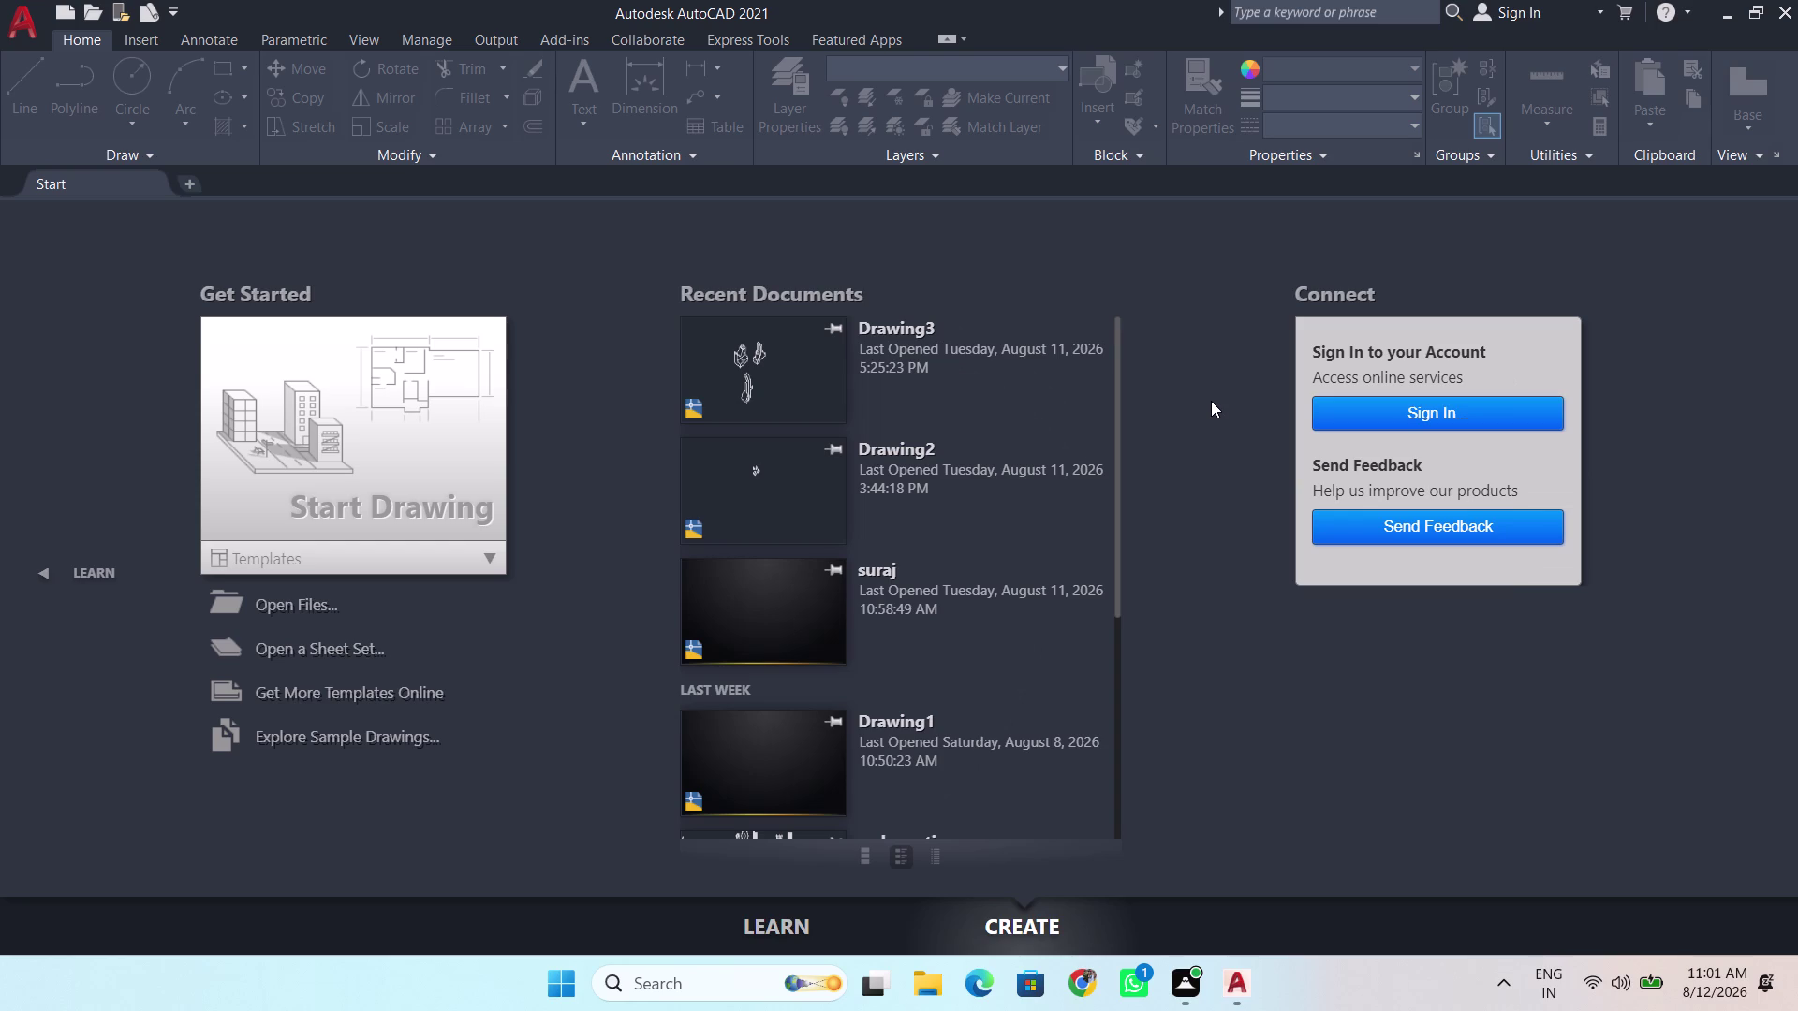
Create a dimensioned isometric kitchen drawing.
Start a new blank Drawing1 from the Start tab and dismiss the canvas shortcut menu.
click(394, 441)
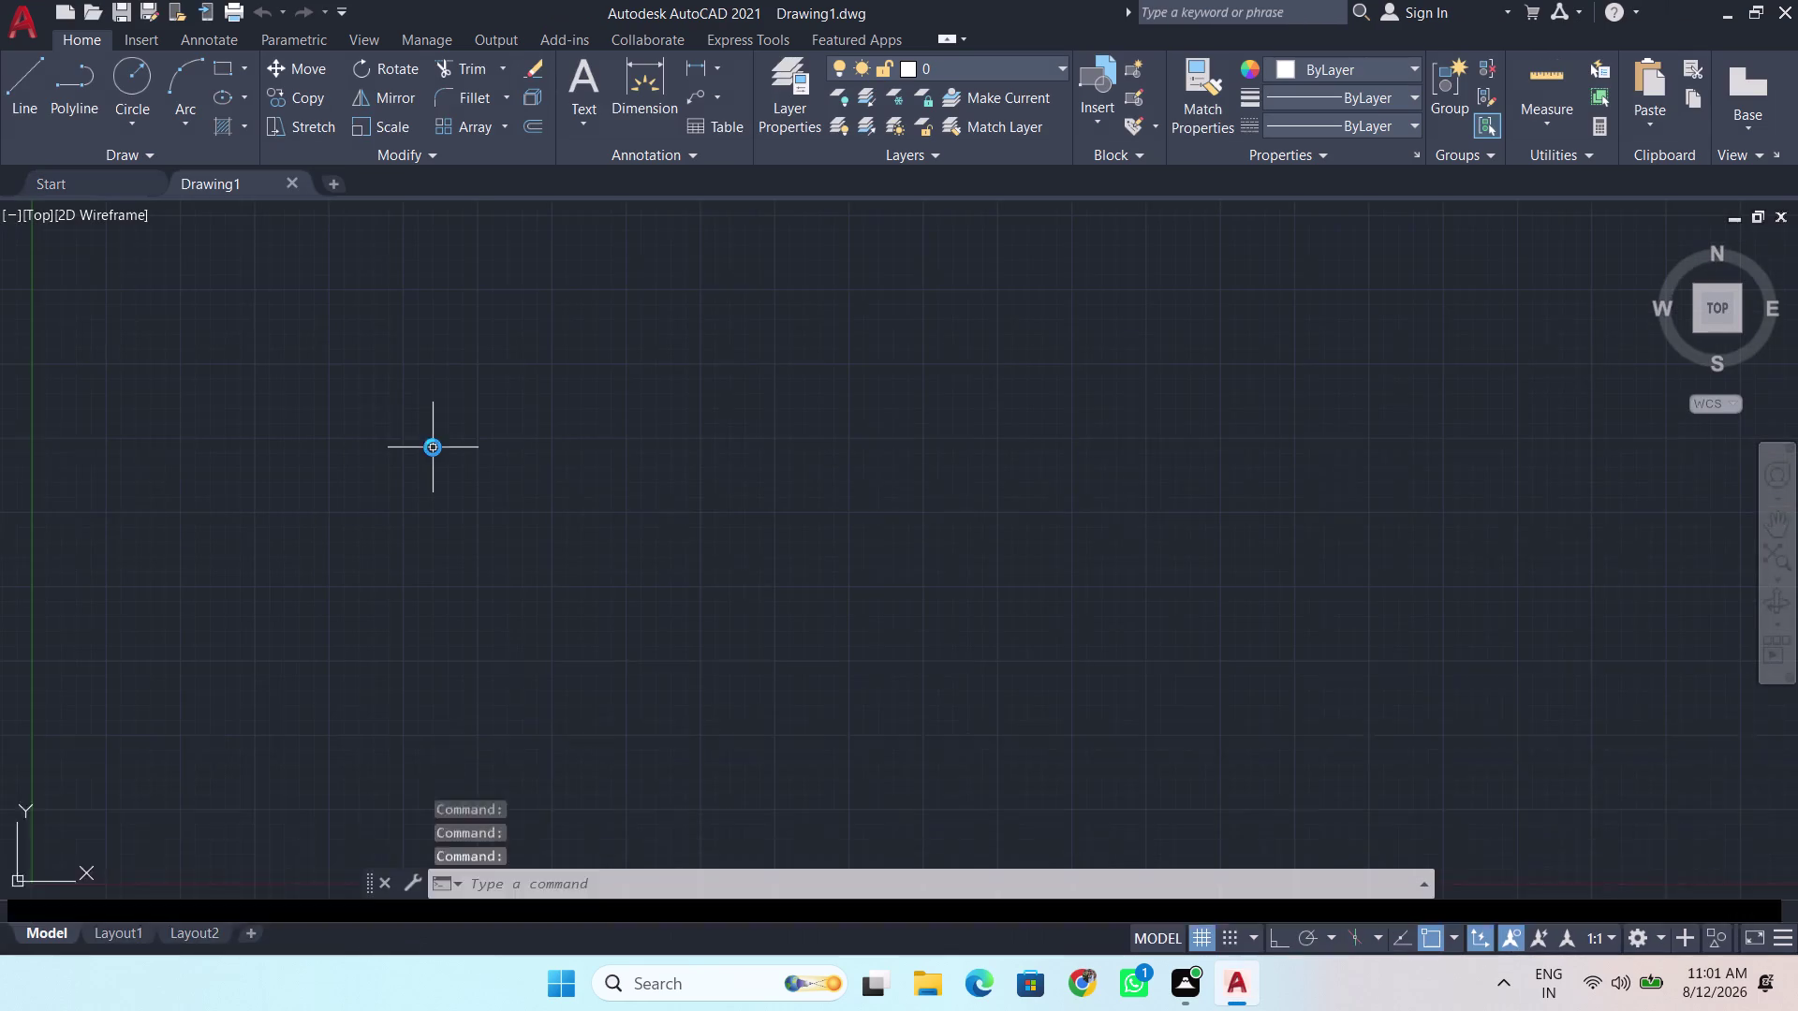
right_click(709, 536)
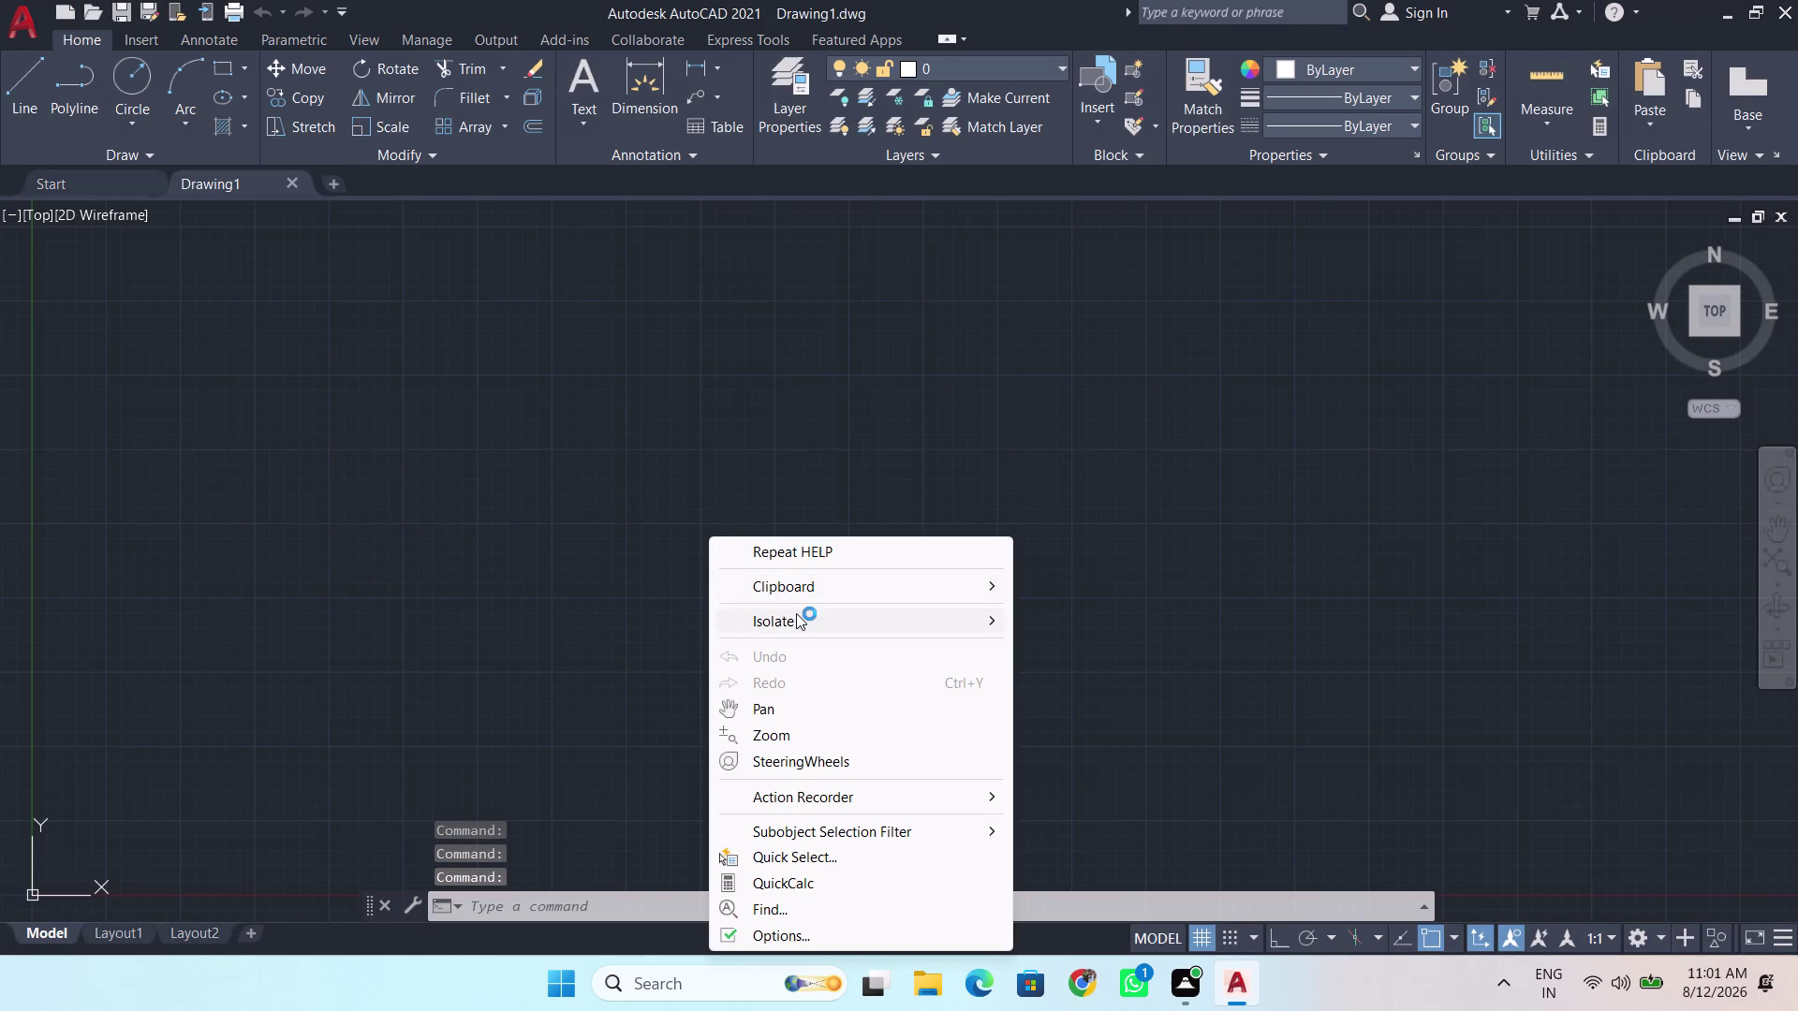
click(620, 535)
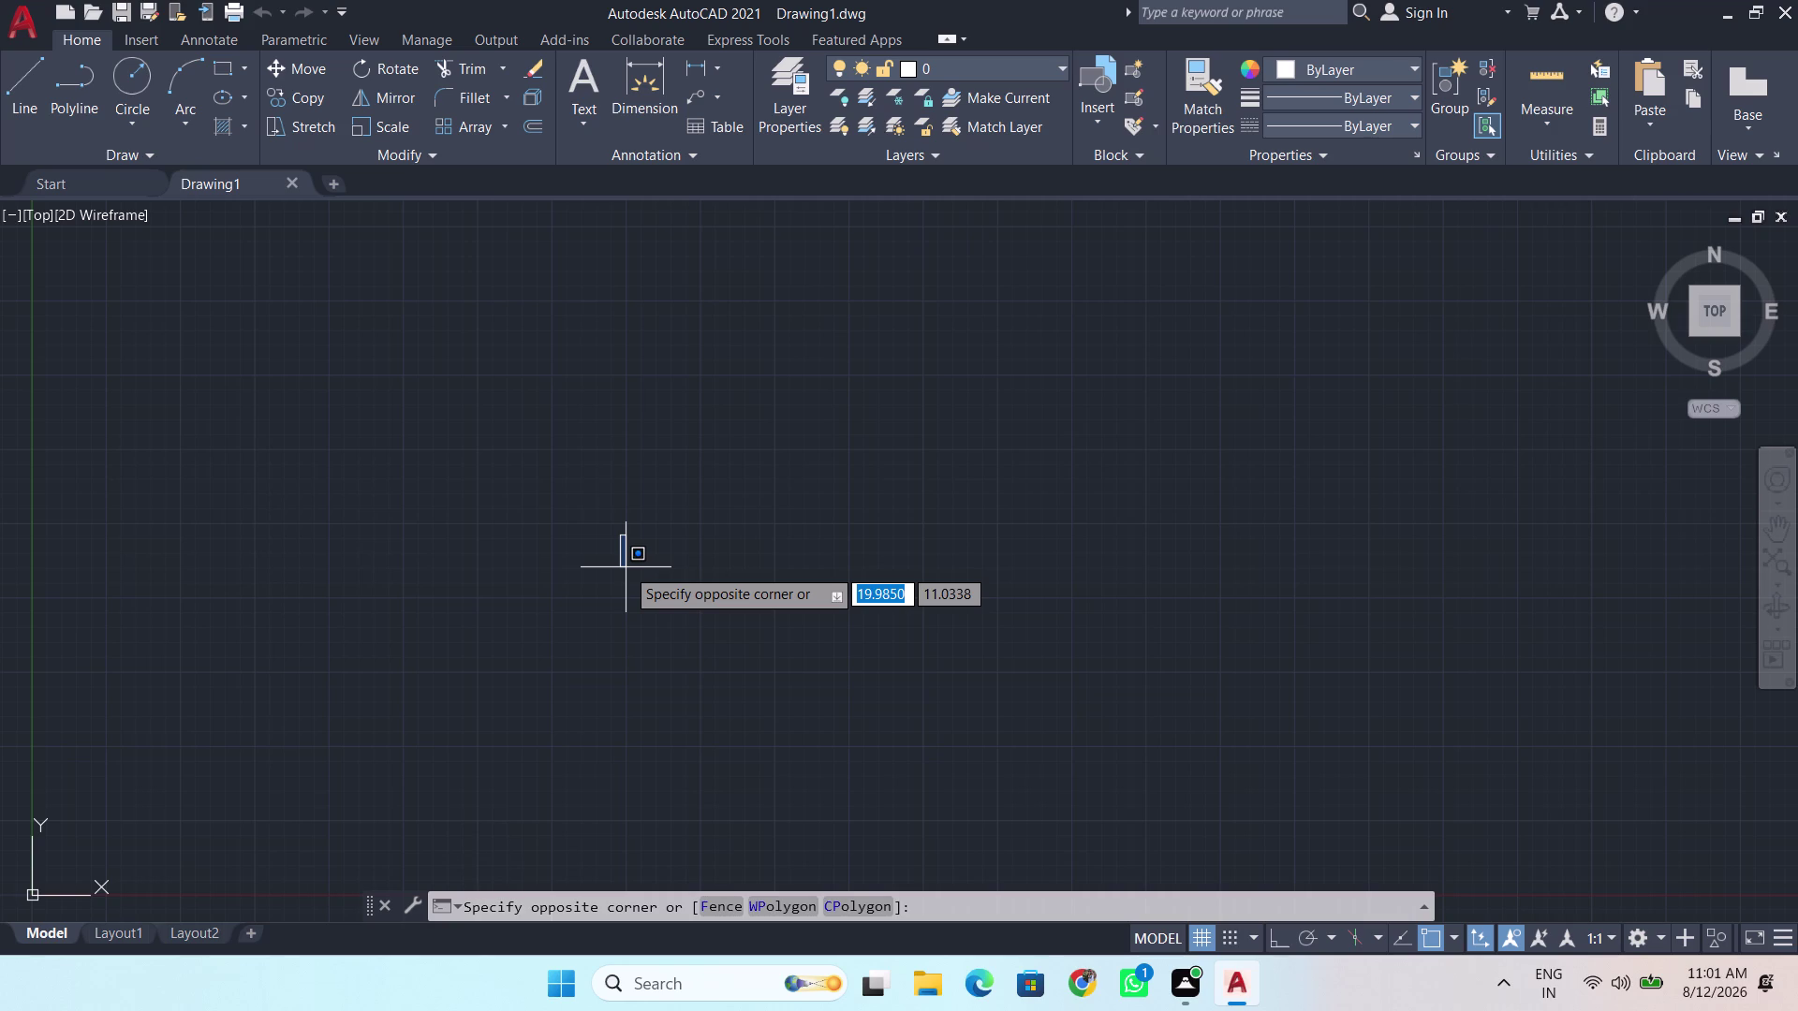
Begin entering the ISODRAFT command, fixing a mistyped entry along the way.
text(is)
key(p)
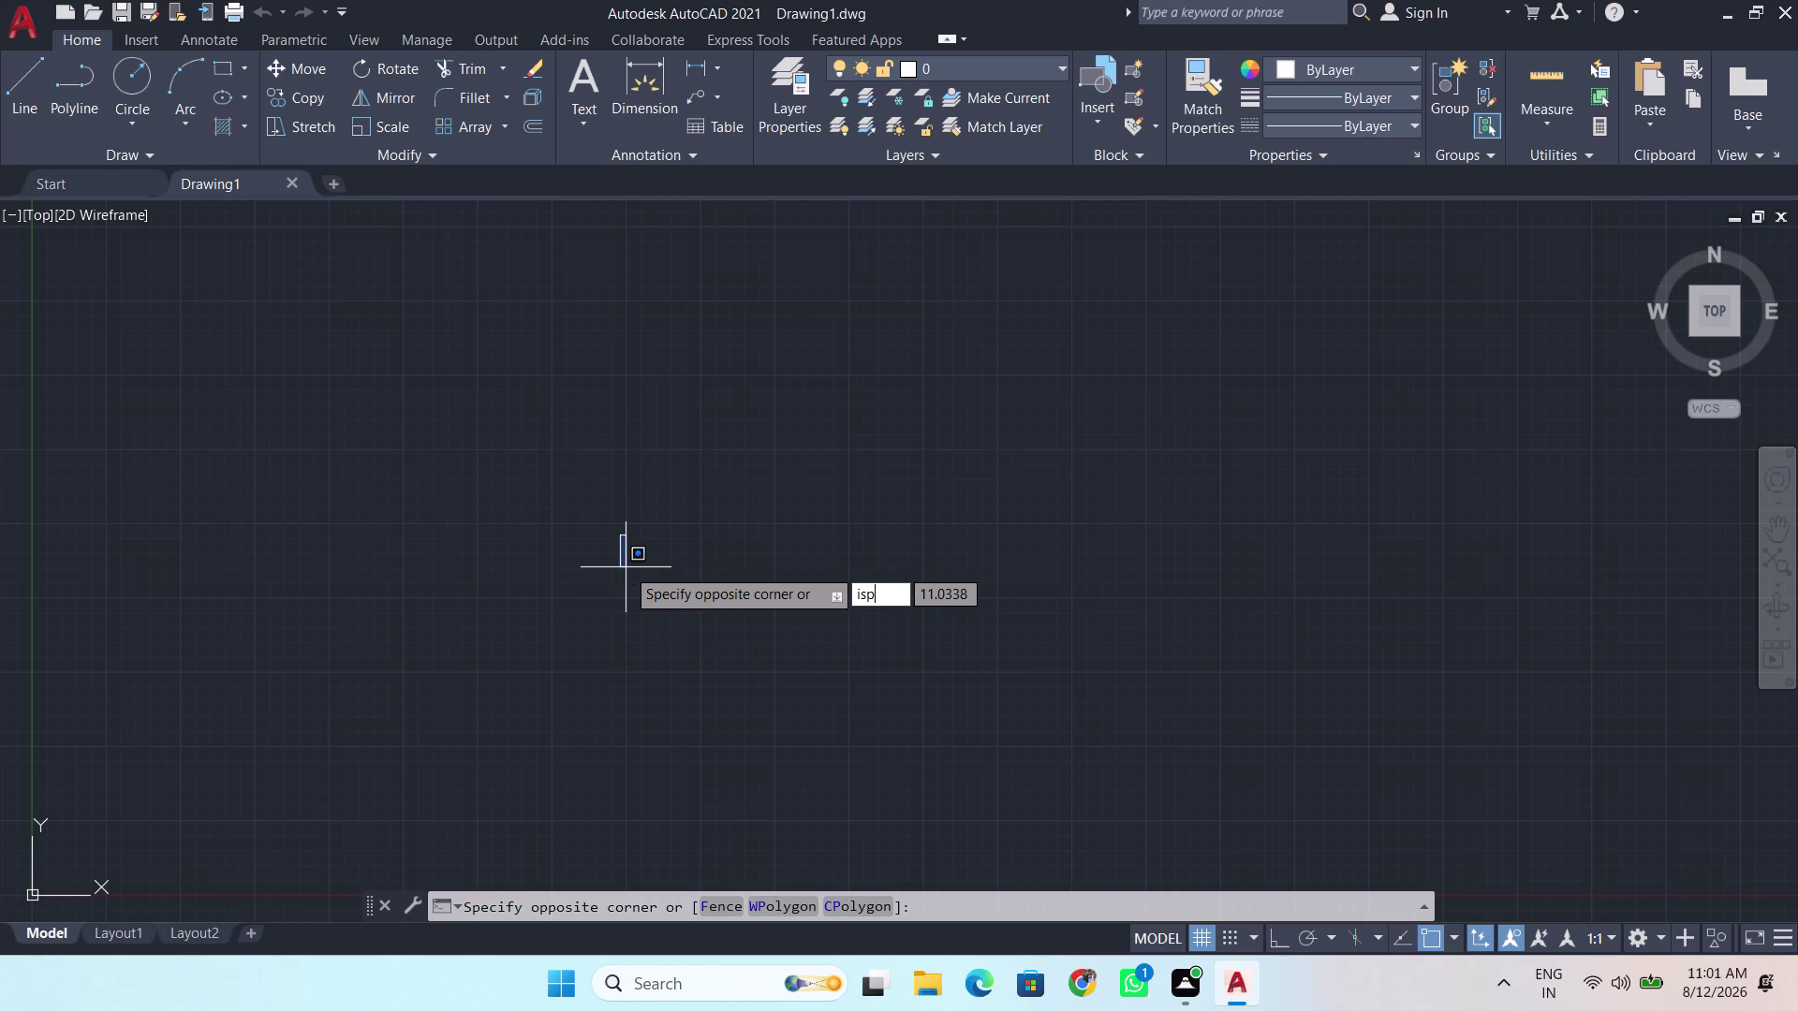
key(BackSpace)
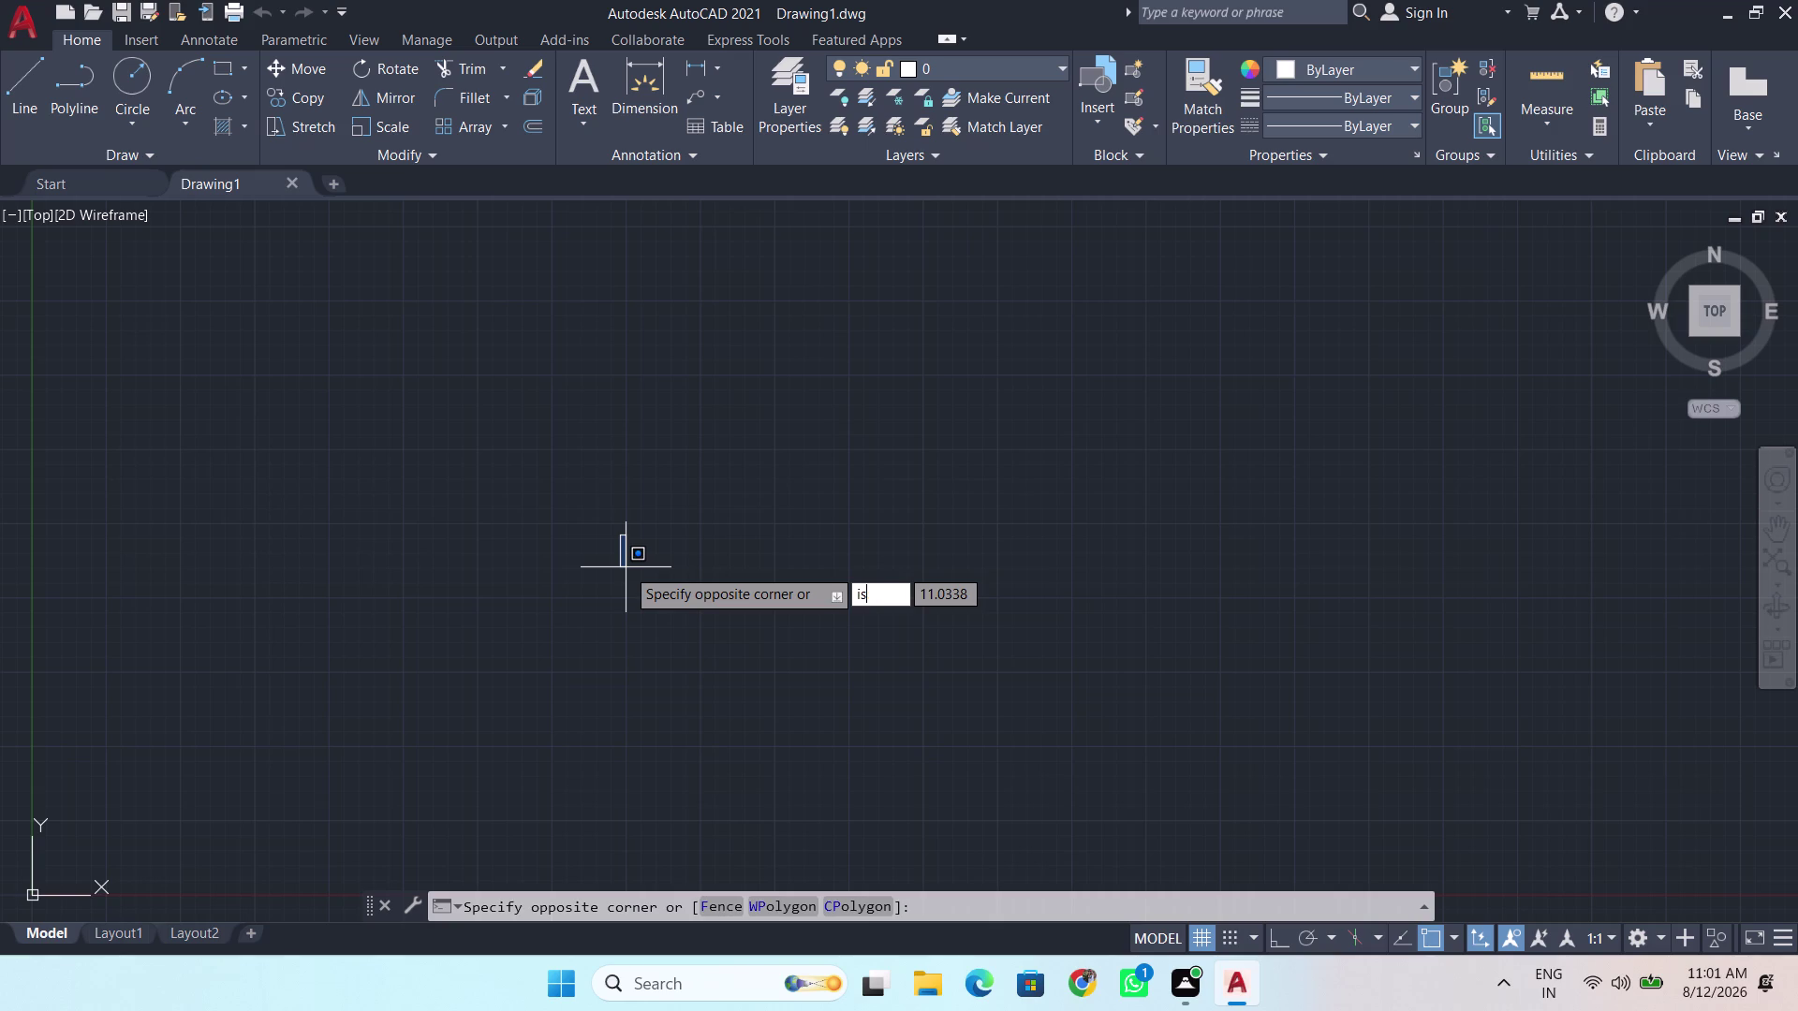
key(BackSpace)
key(BackSpace)
click(625, 567)
text(is)
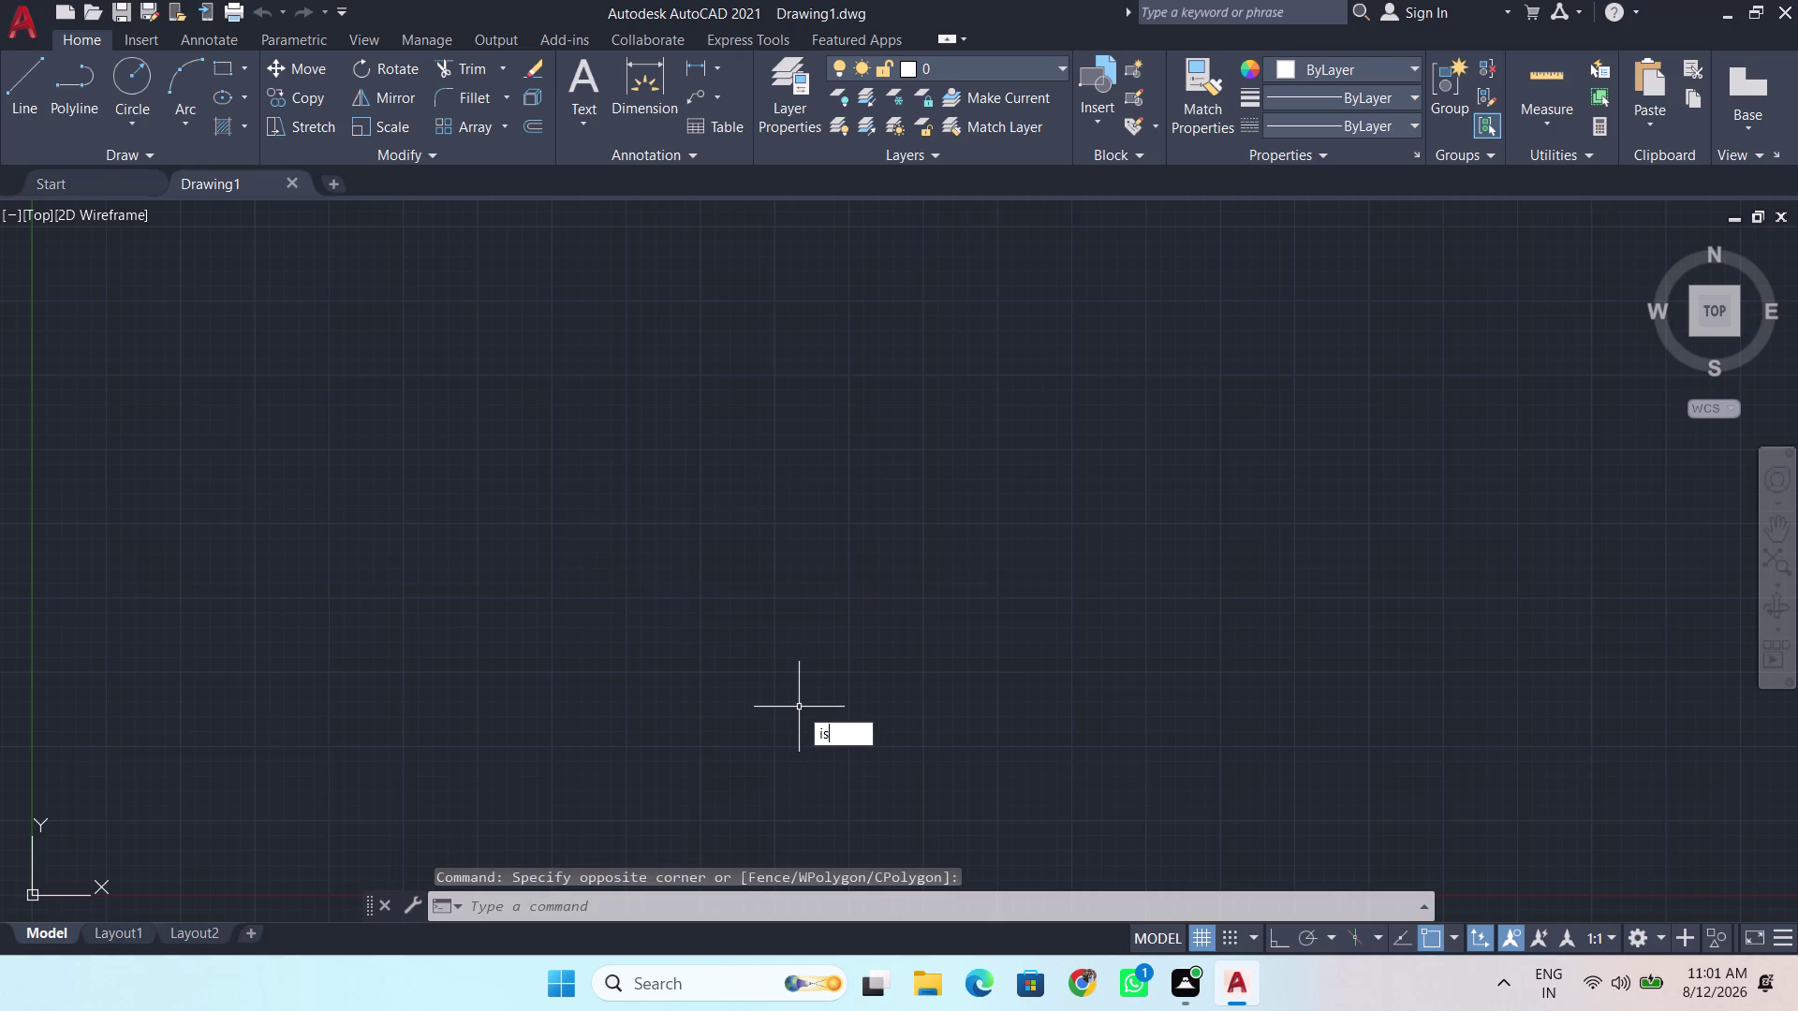
Turn on isometric drafting with ISODRAFT, make the Left isoplane active, and pan the grid.
text(odr)
click(904, 748)
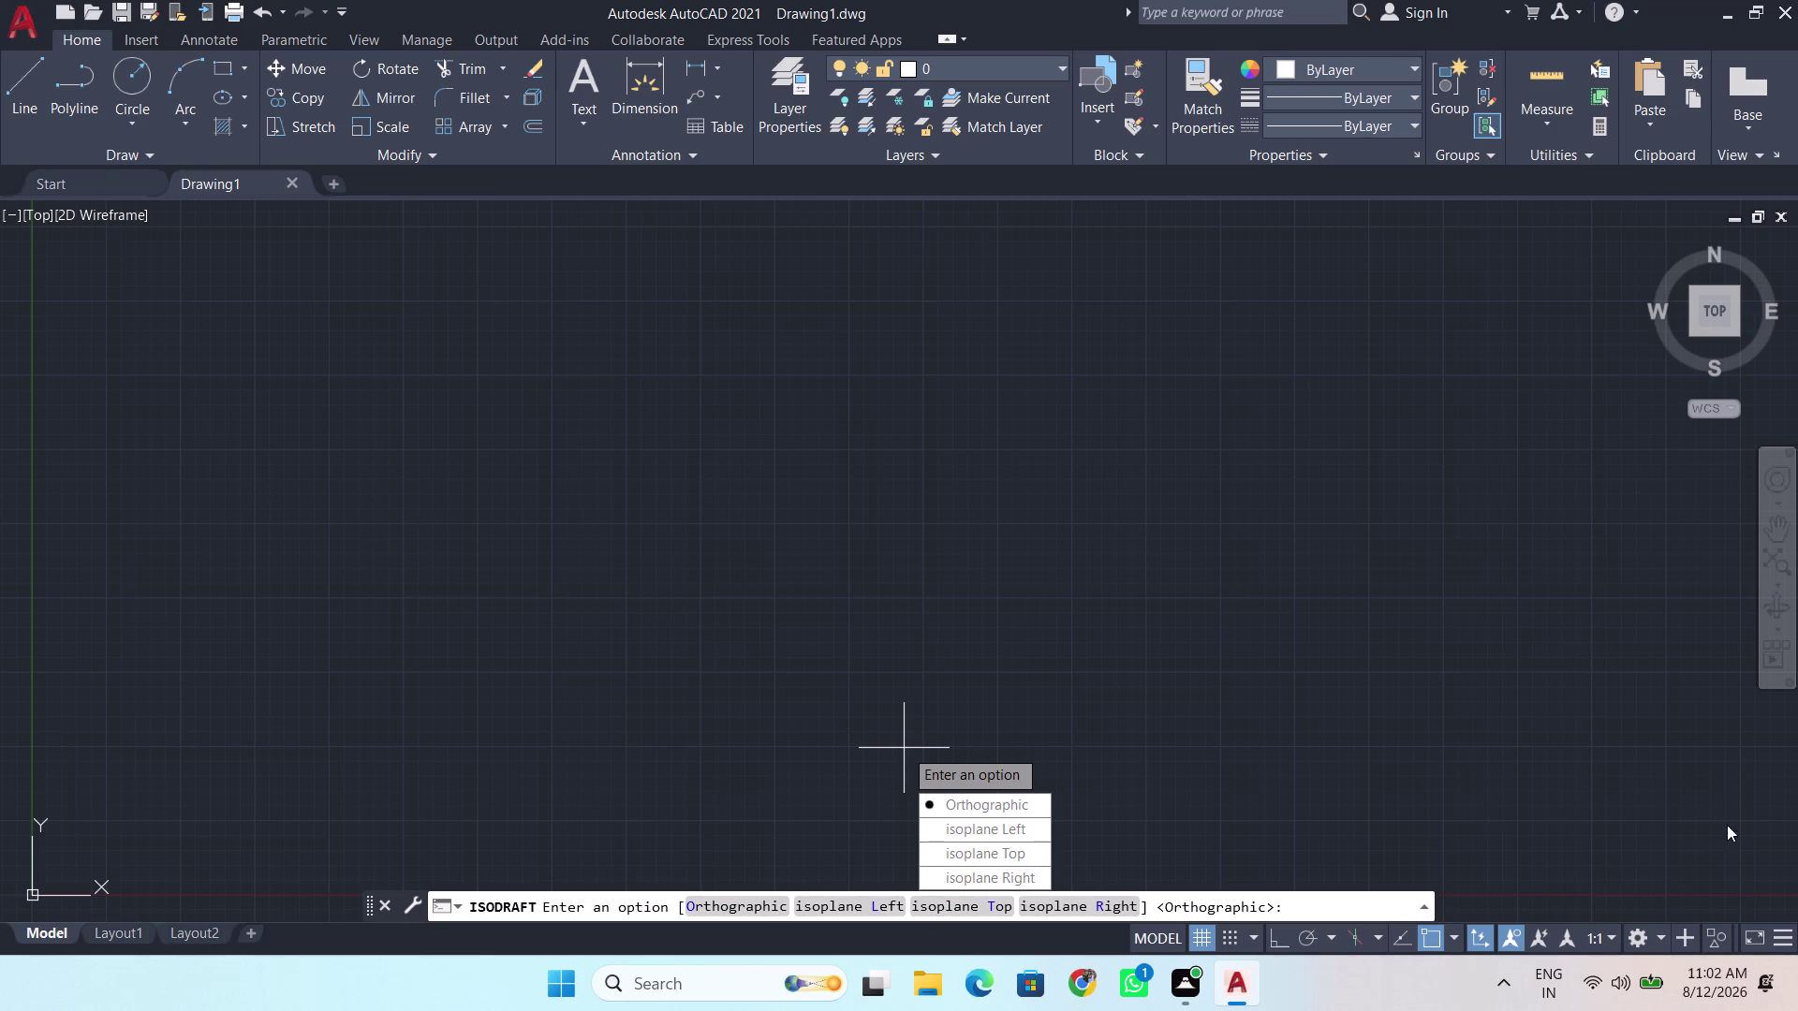
drag(1022, 832, 904, 749)
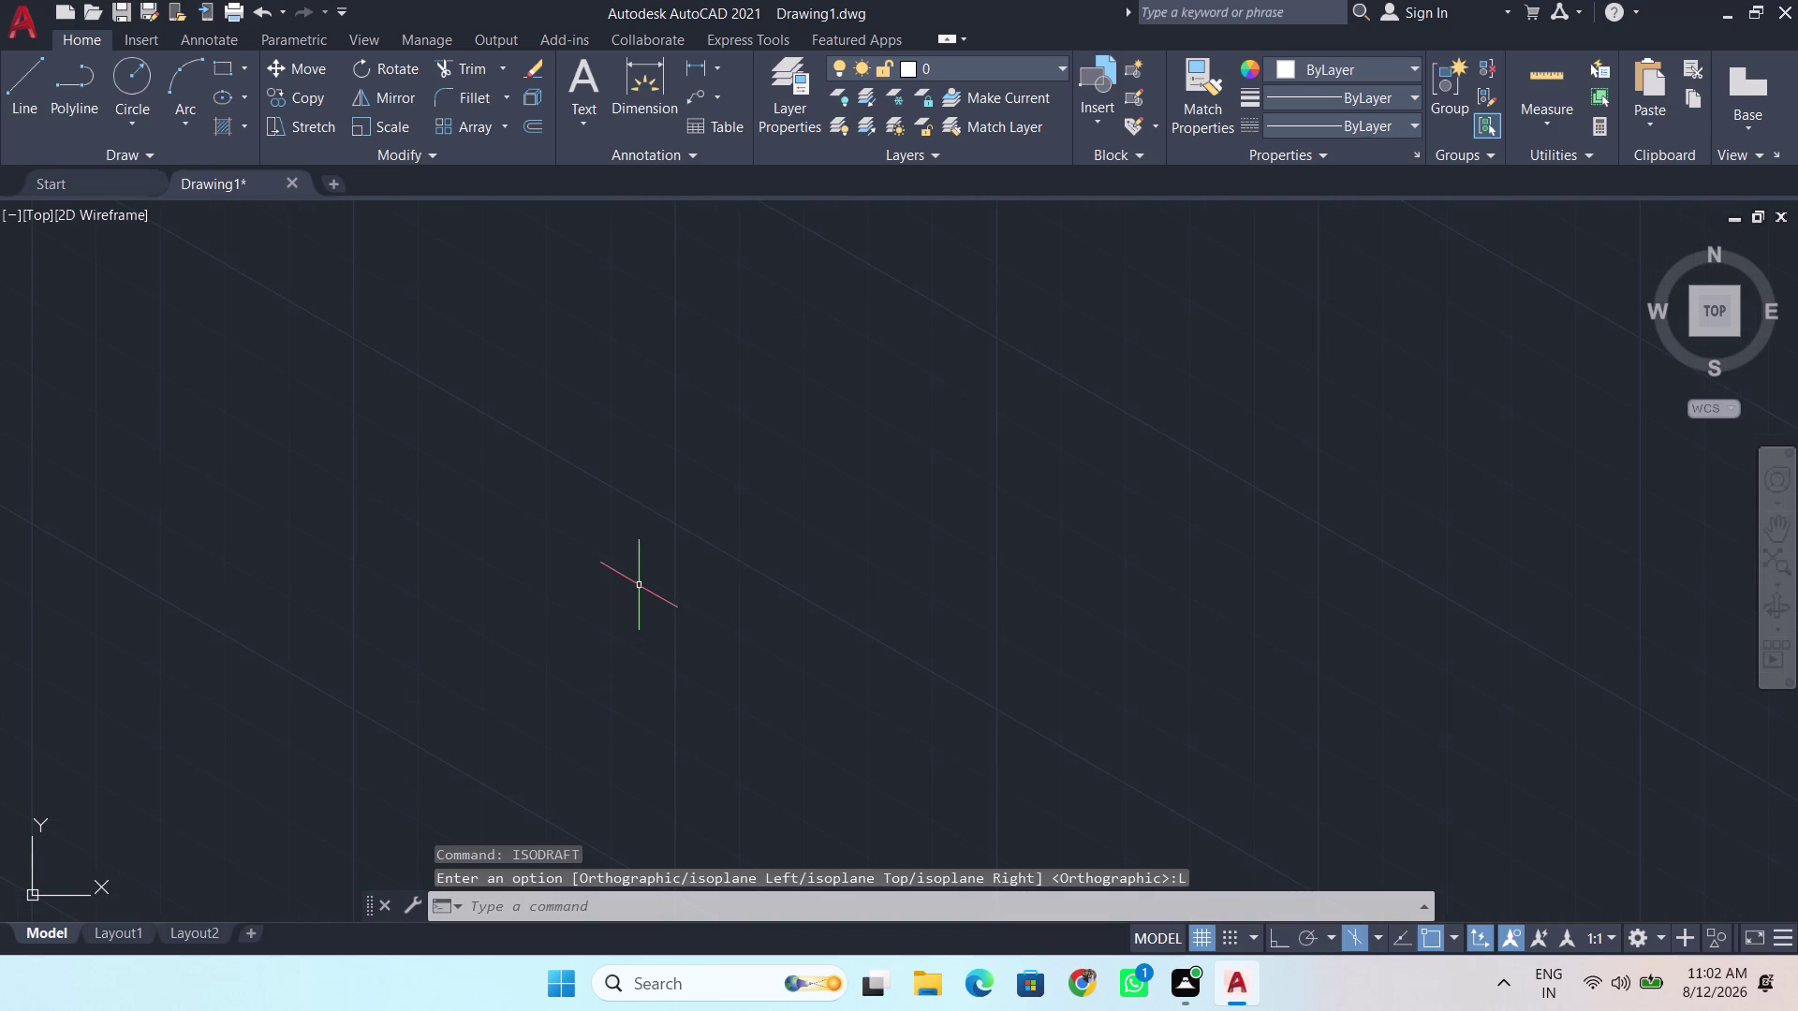
scroll(down, 3)
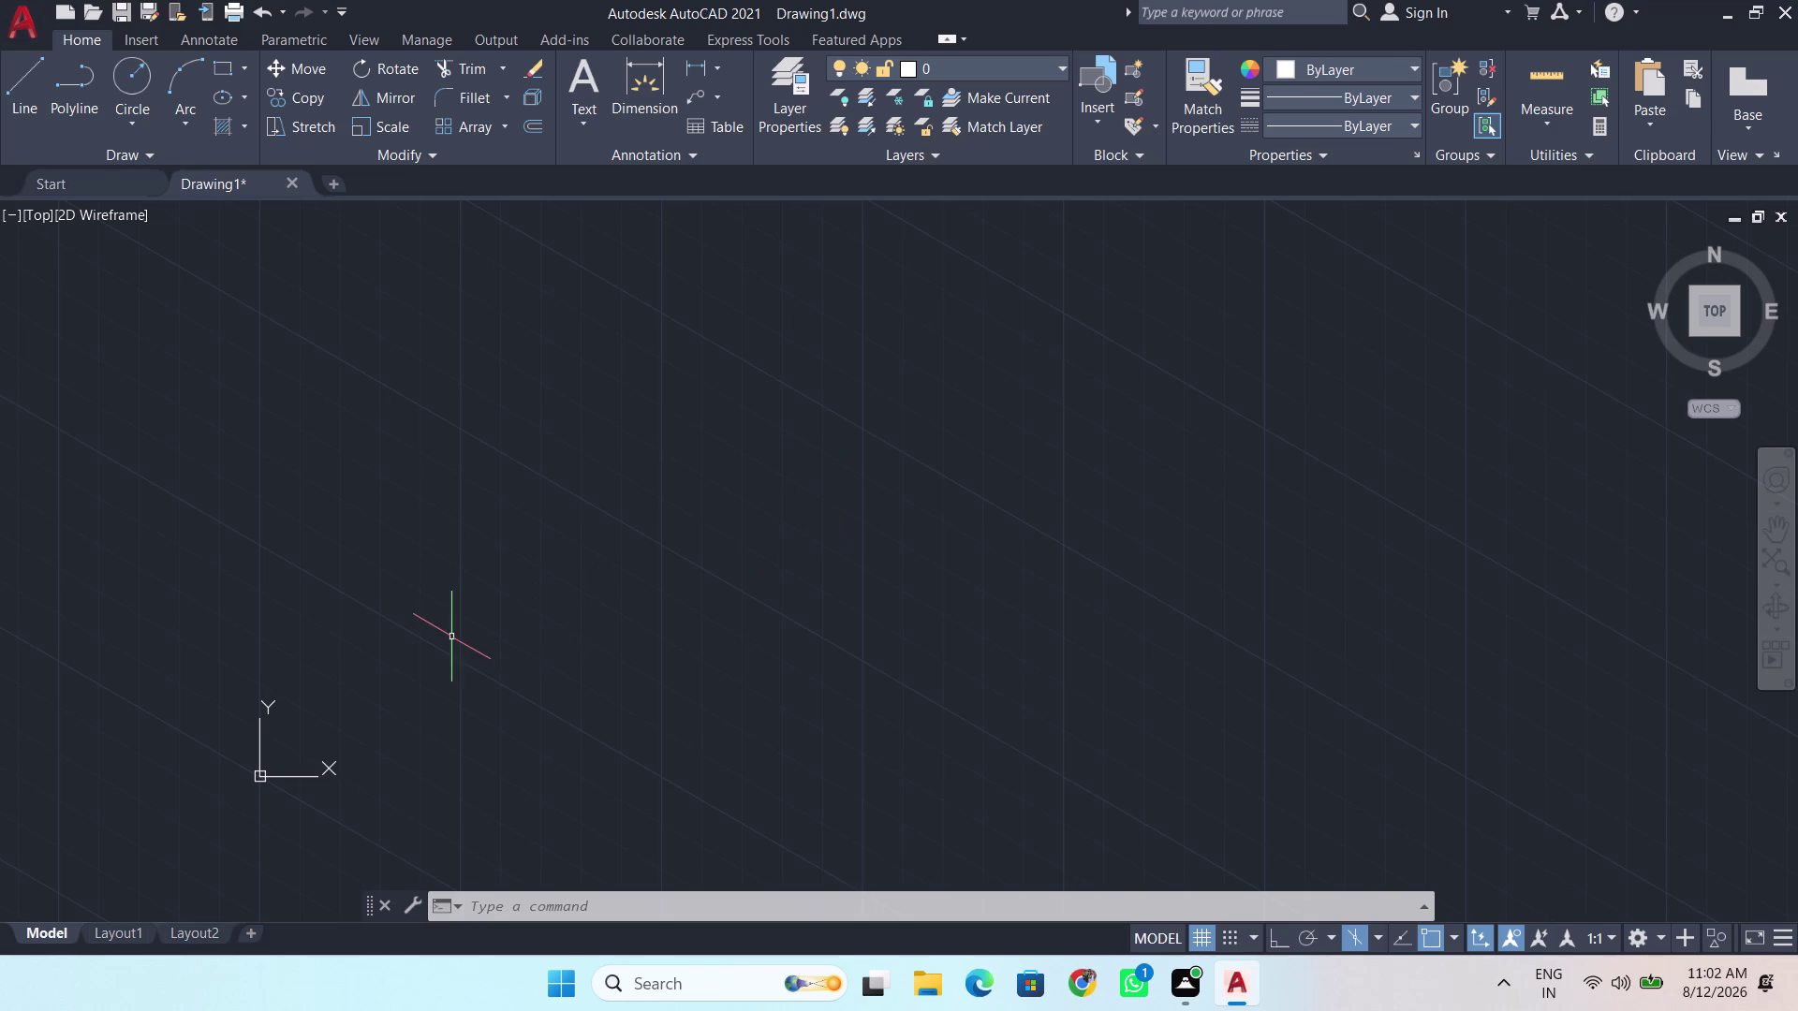
middle_drag(450, 637, 707, 638)
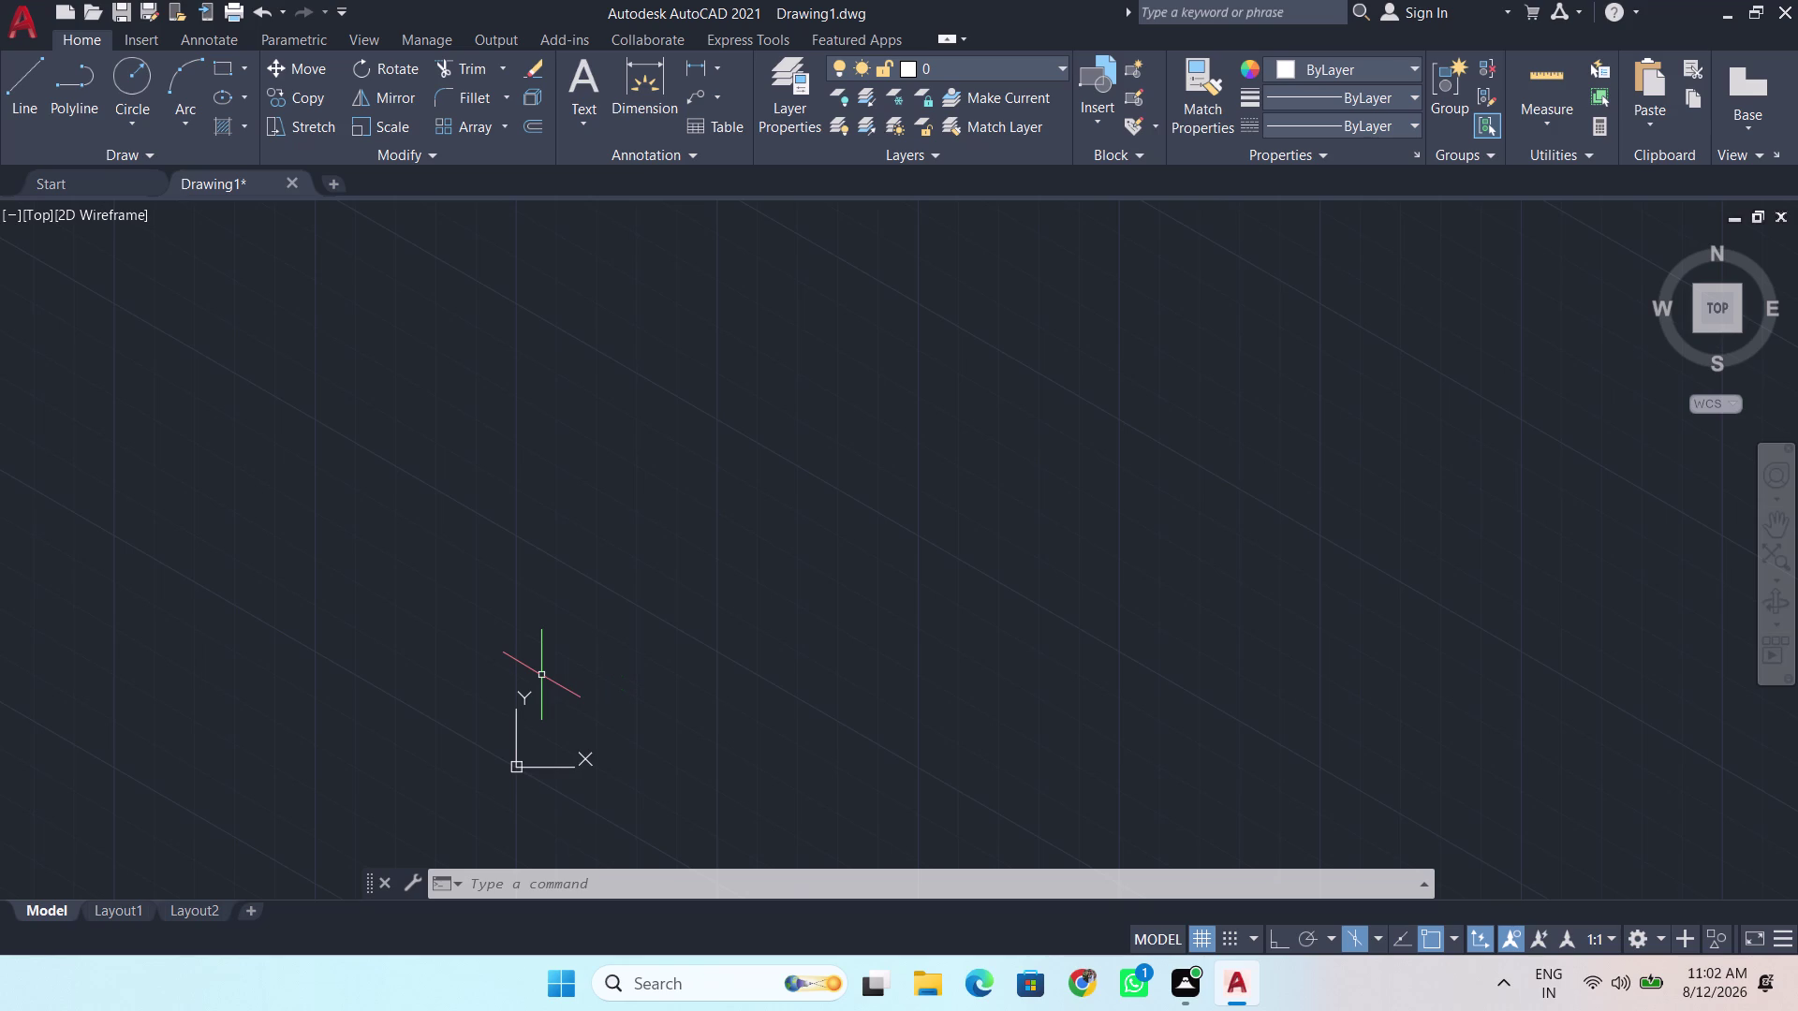
Turn Ortho on with F8 during a trial line, then cancel the line.
key(l)
key(Return)
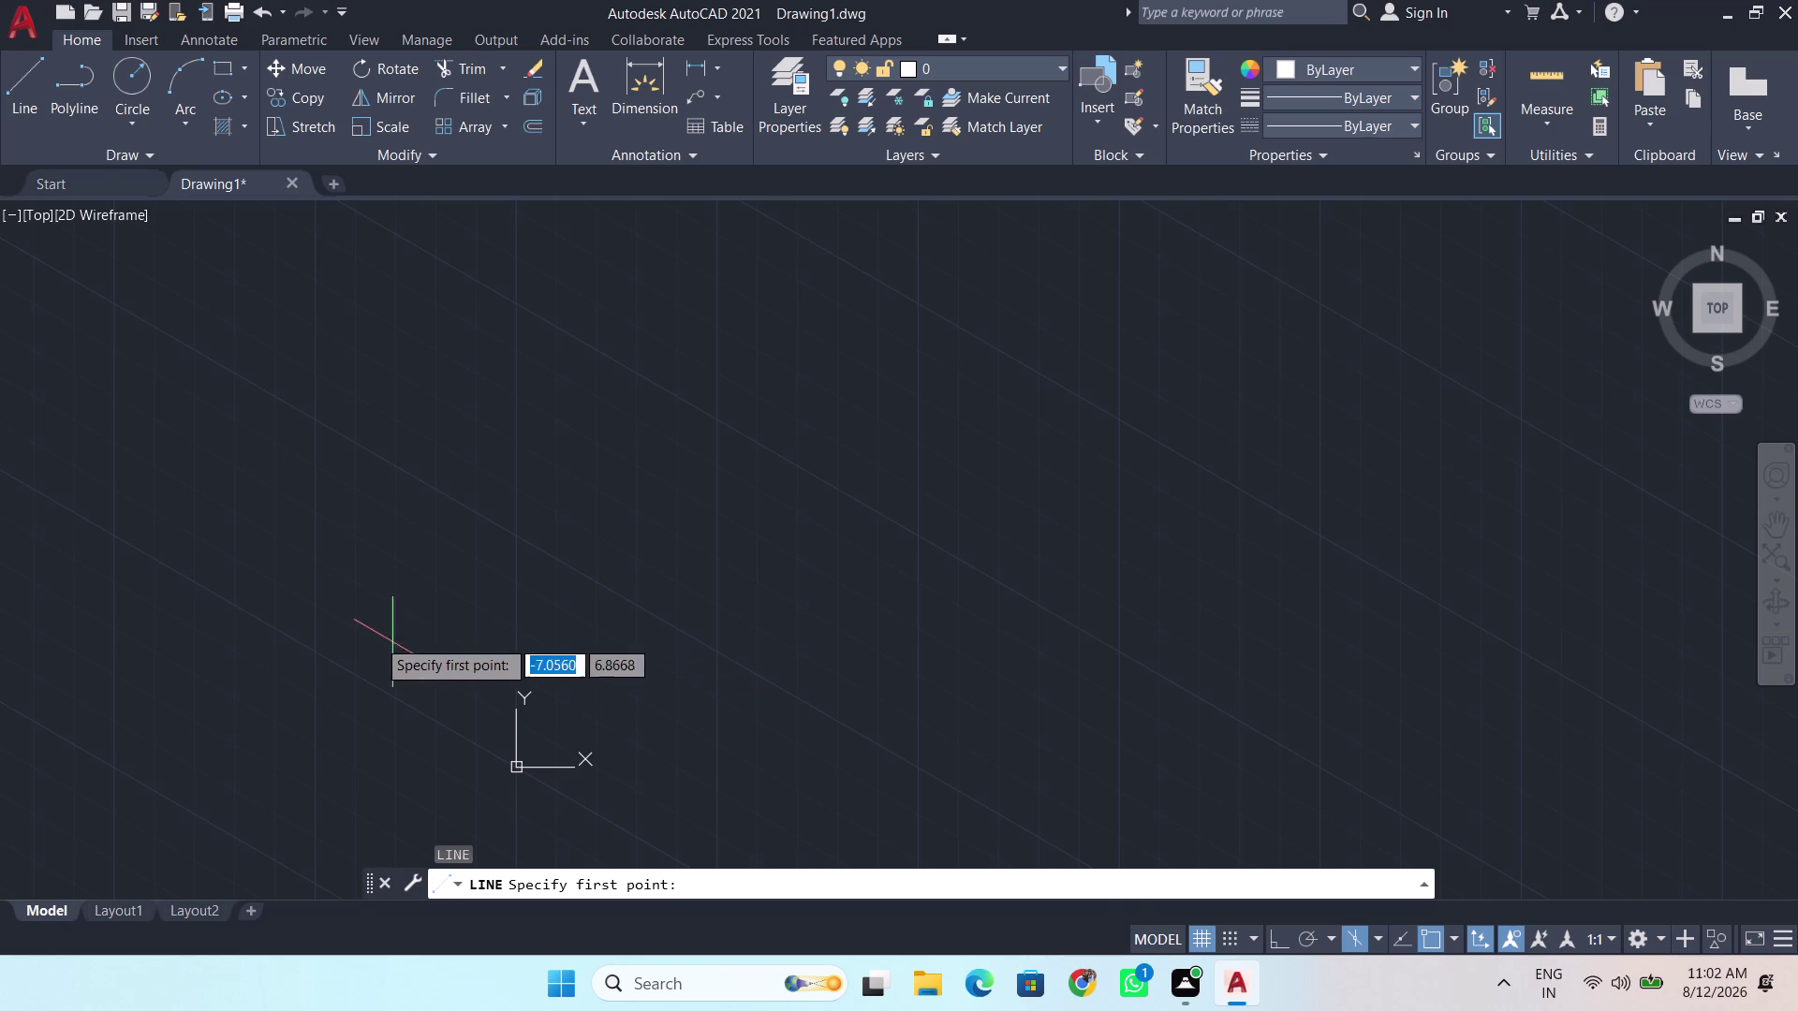
click(315, 593)
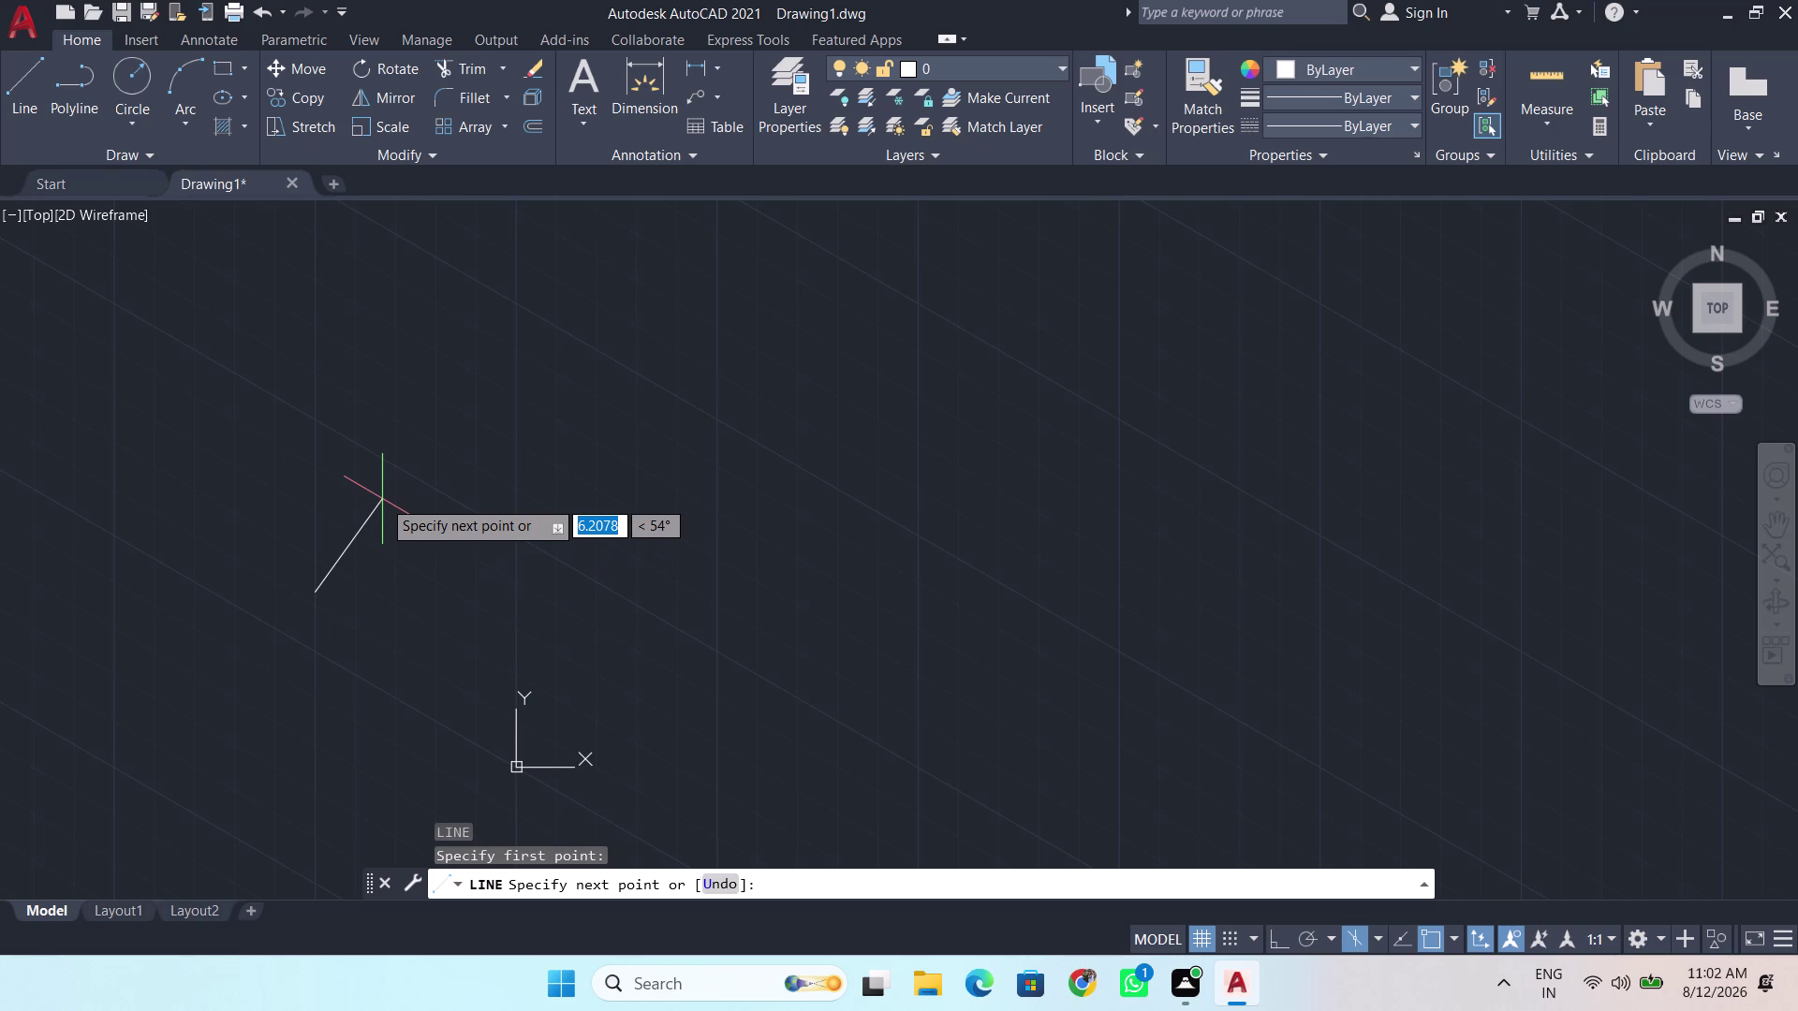
key(F8)
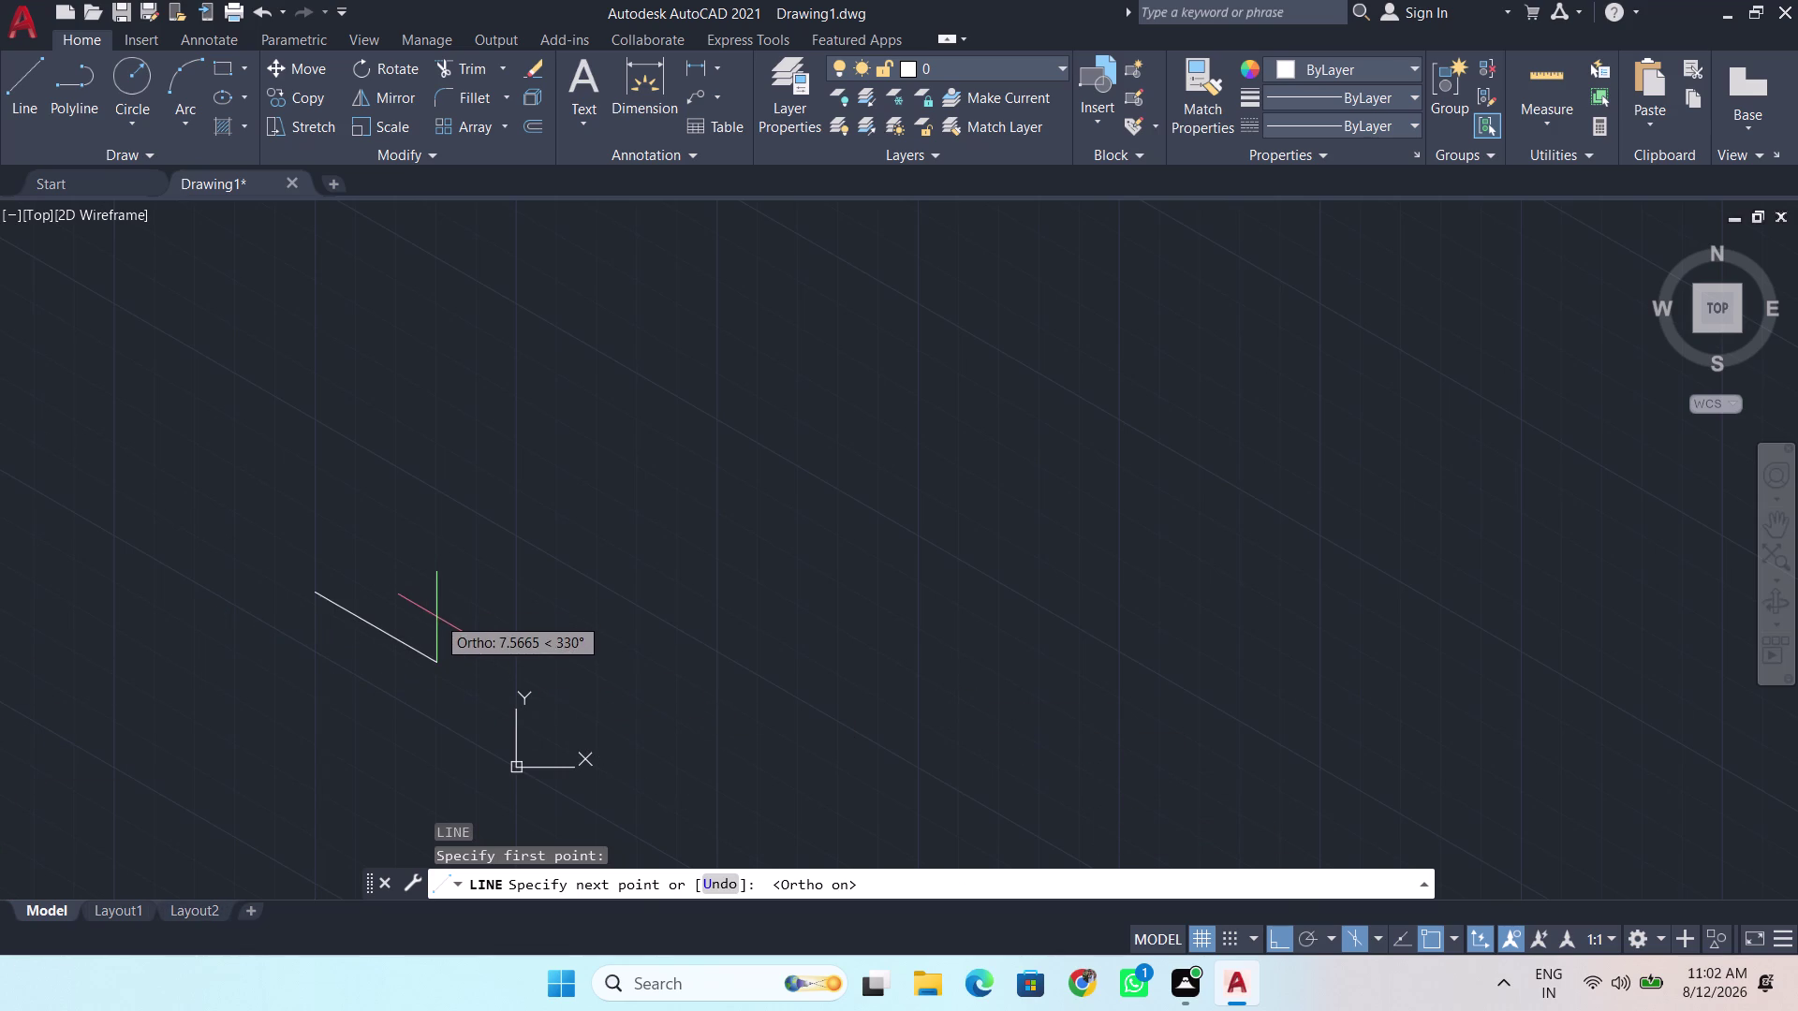
middle_drag(436, 617, 714, 320)
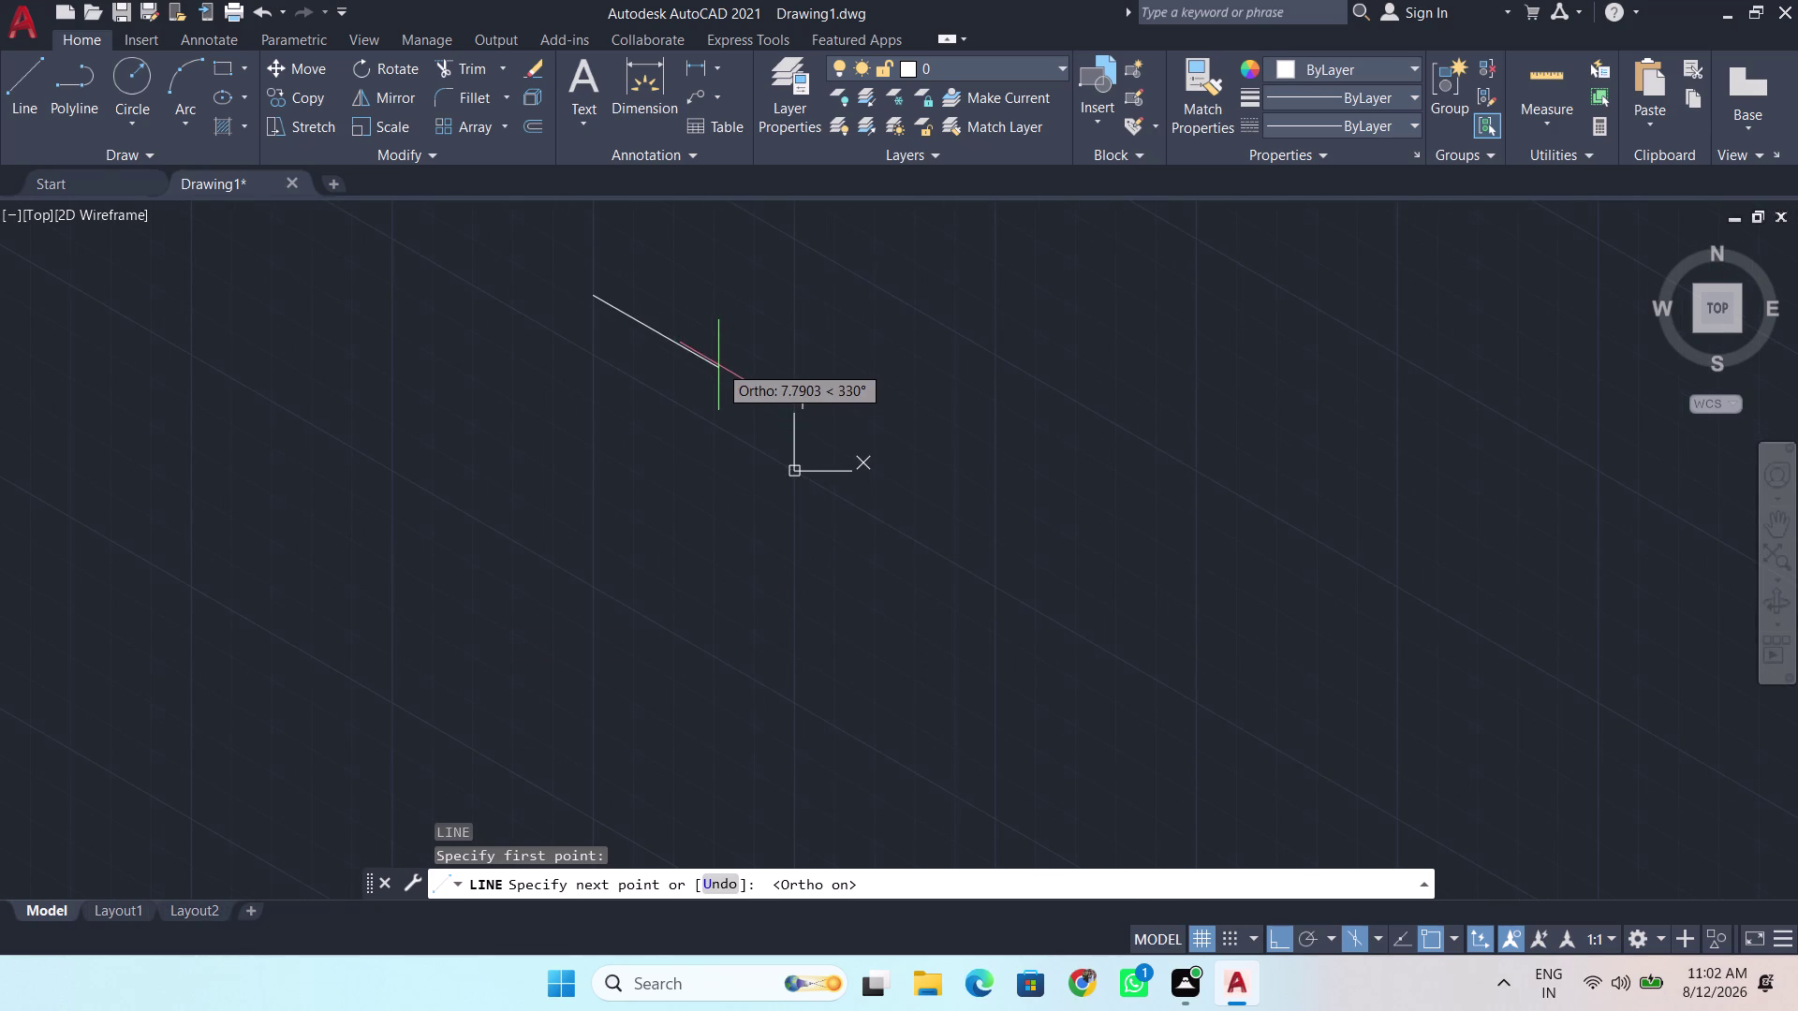
key(space)
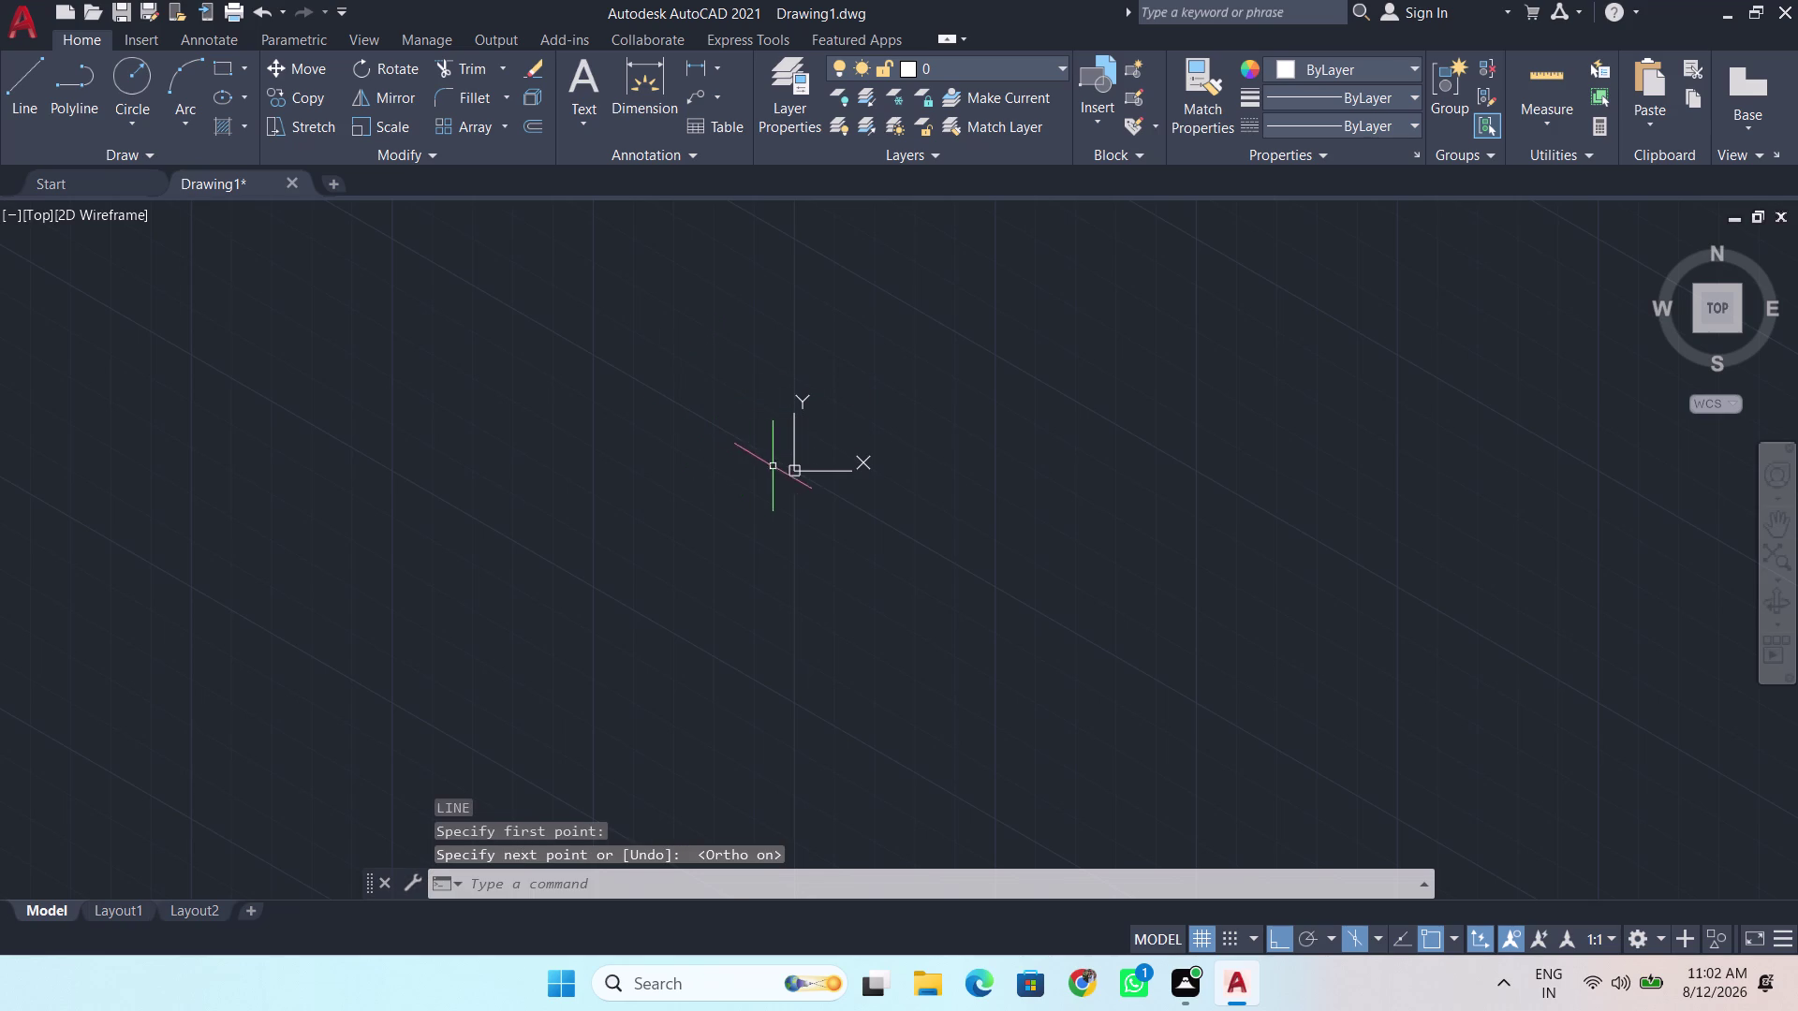
Move the UCS origin to a new point on the isometric grid.
drag(799, 470, 307, 749)
drag(797, 467, 292, 653)
click(293, 654)
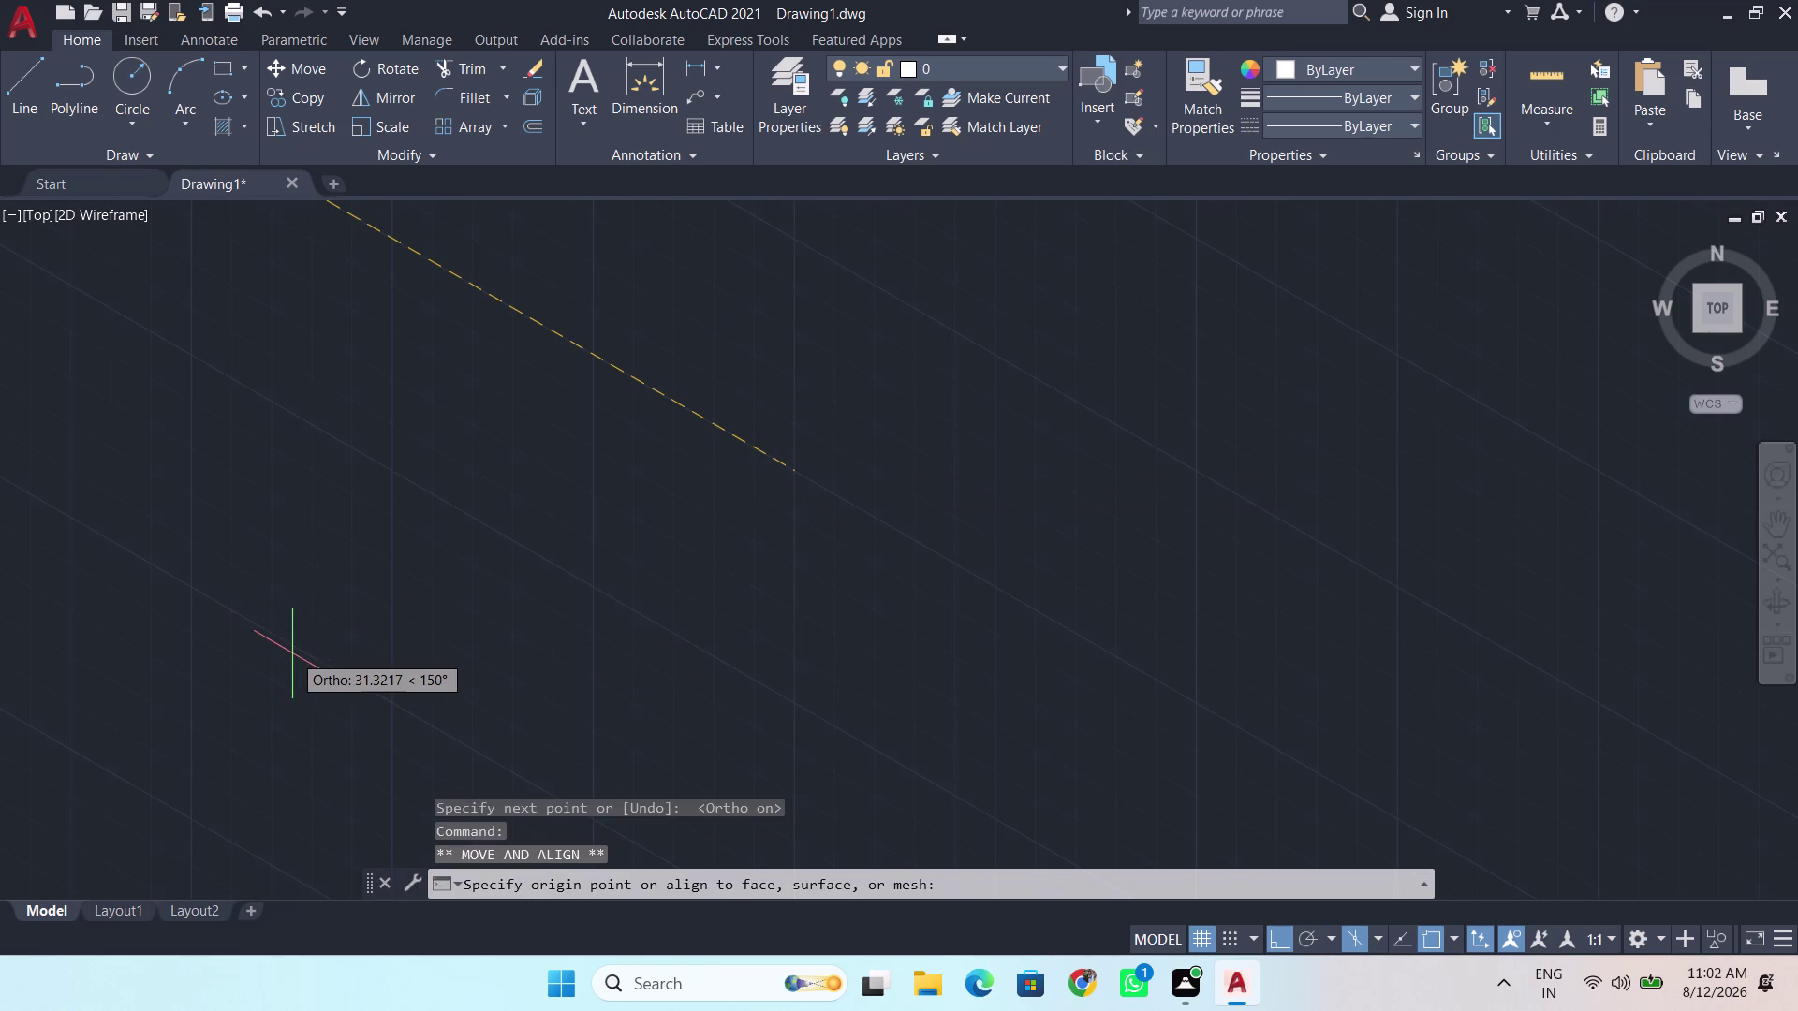
scroll(down, 3)
scroll(up, 3)
scroll(up, 3)
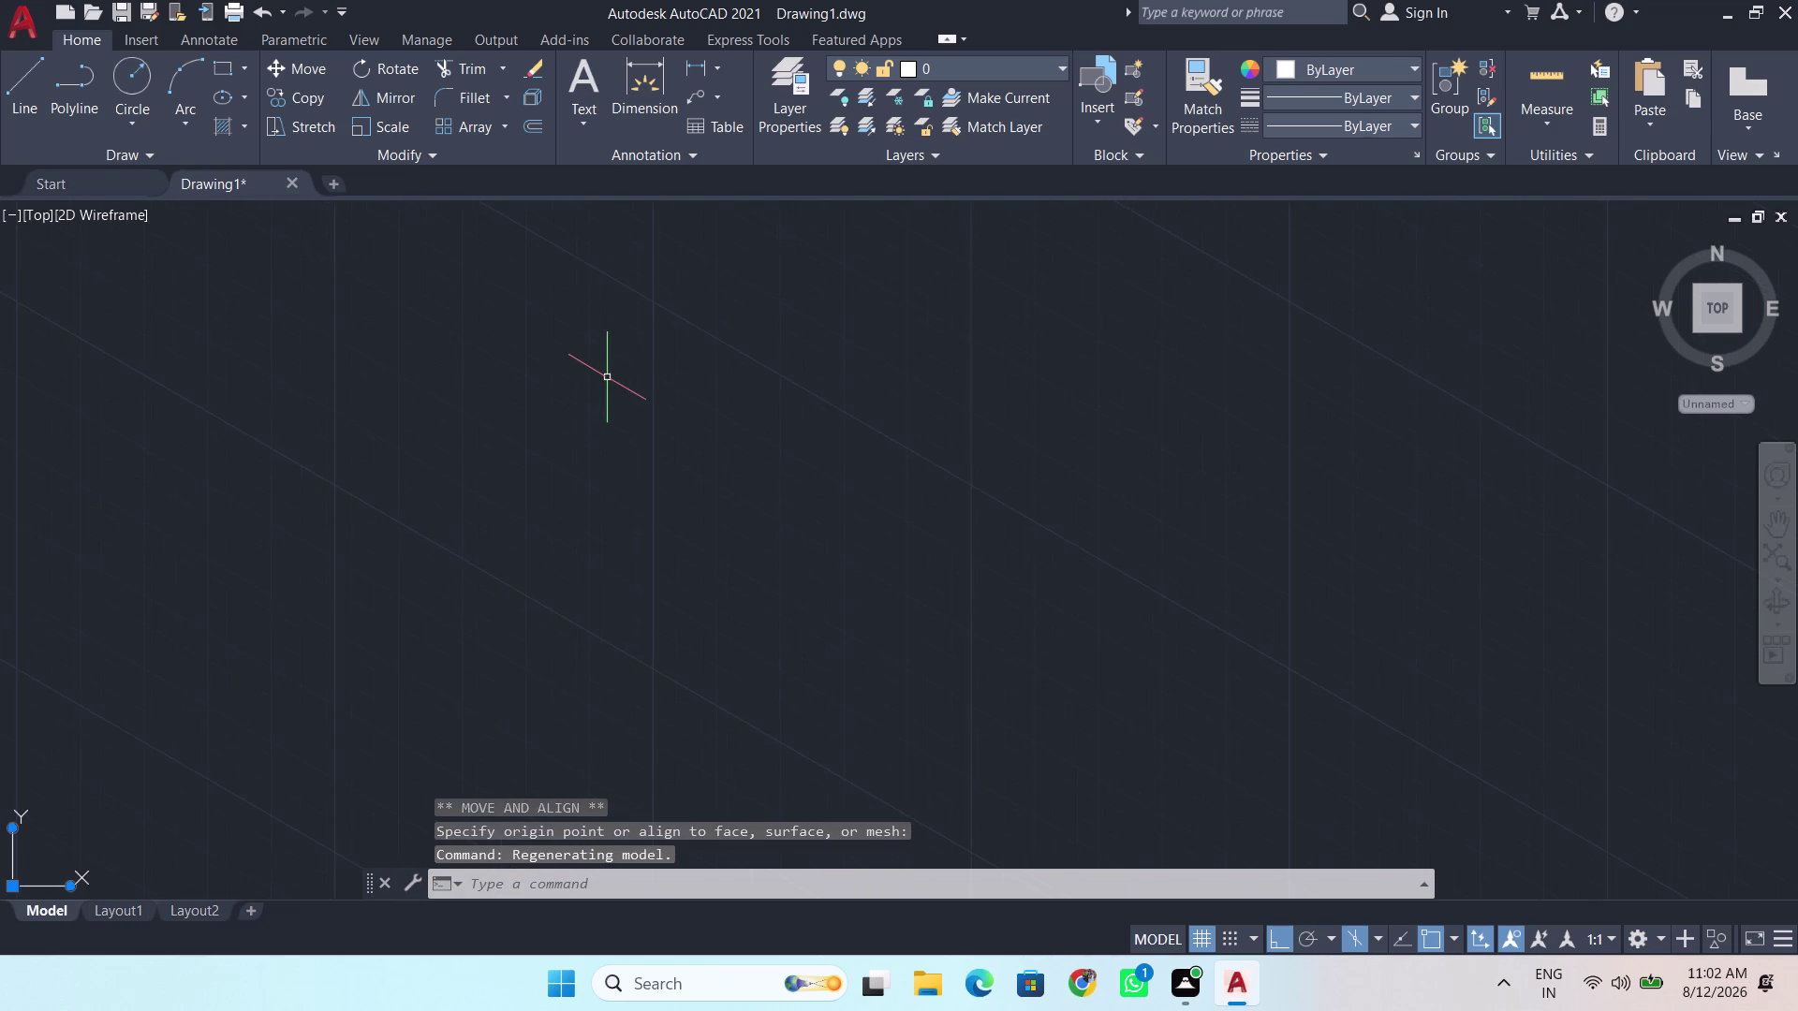
middle_drag(609, 377, 916, 710)
scroll(down, 3)
middle_drag(763, 497, 468, 652)
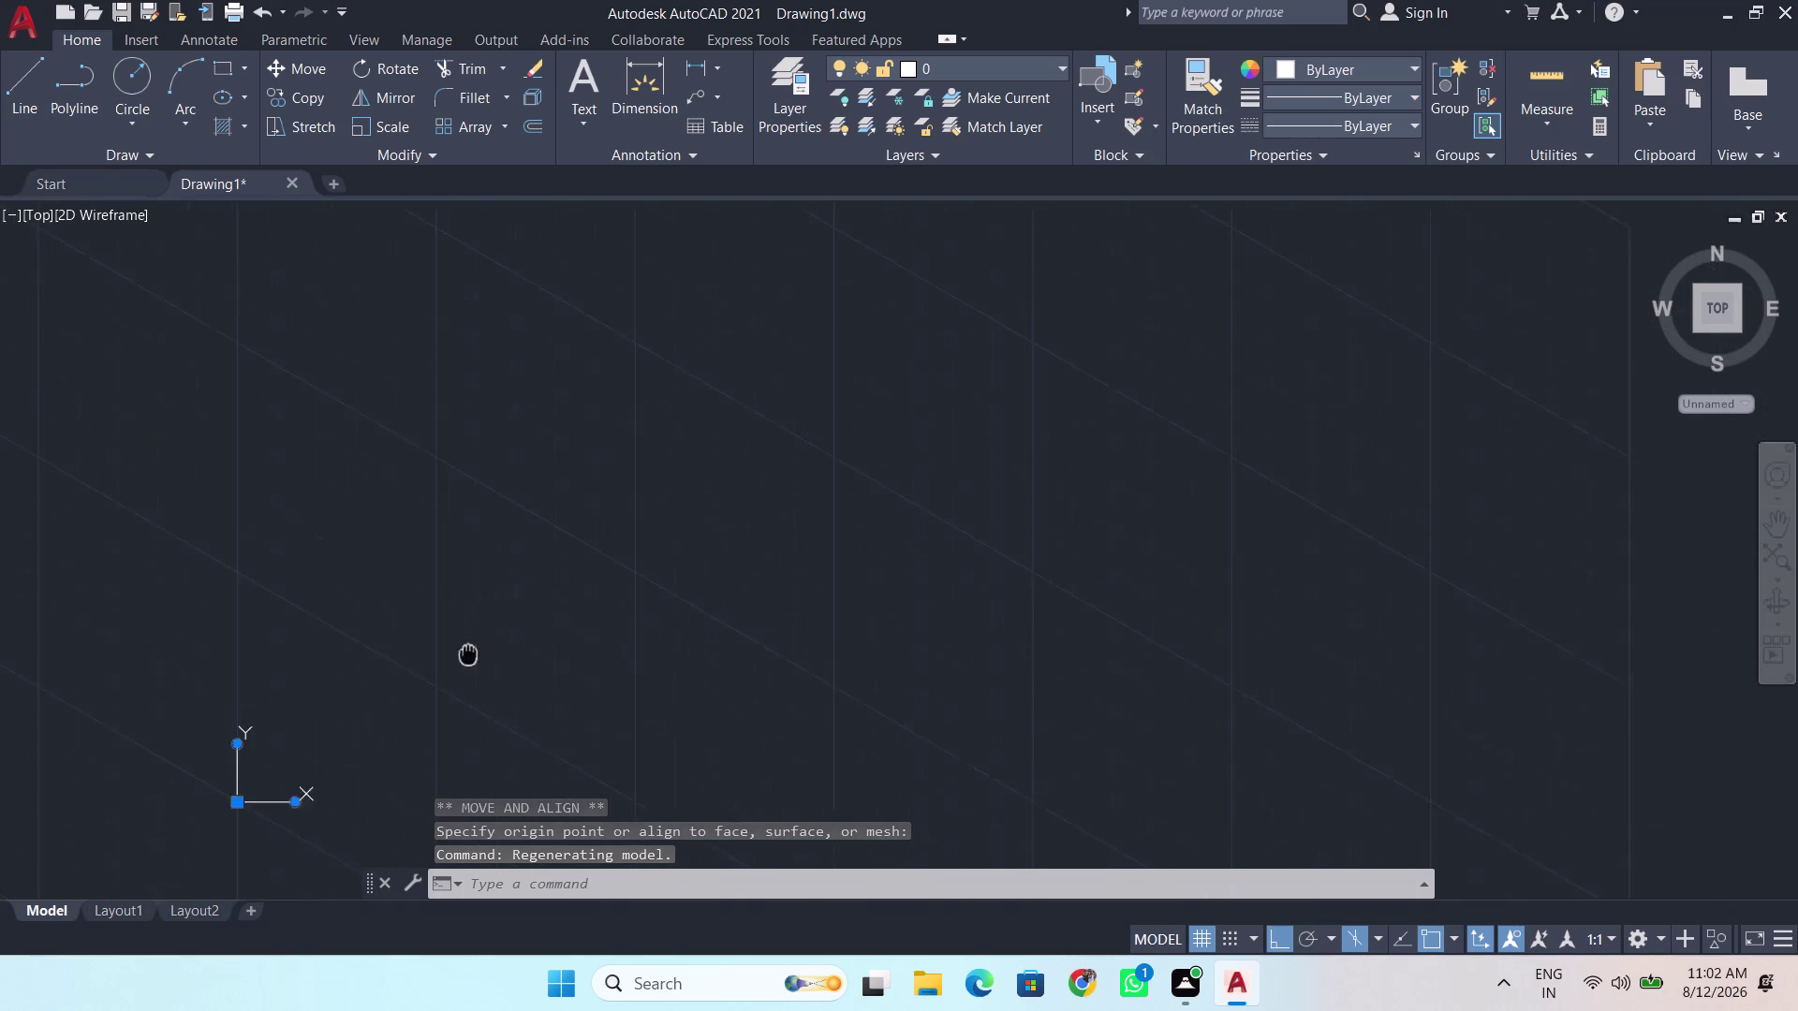
middle_drag(468, 652, 411, 685)
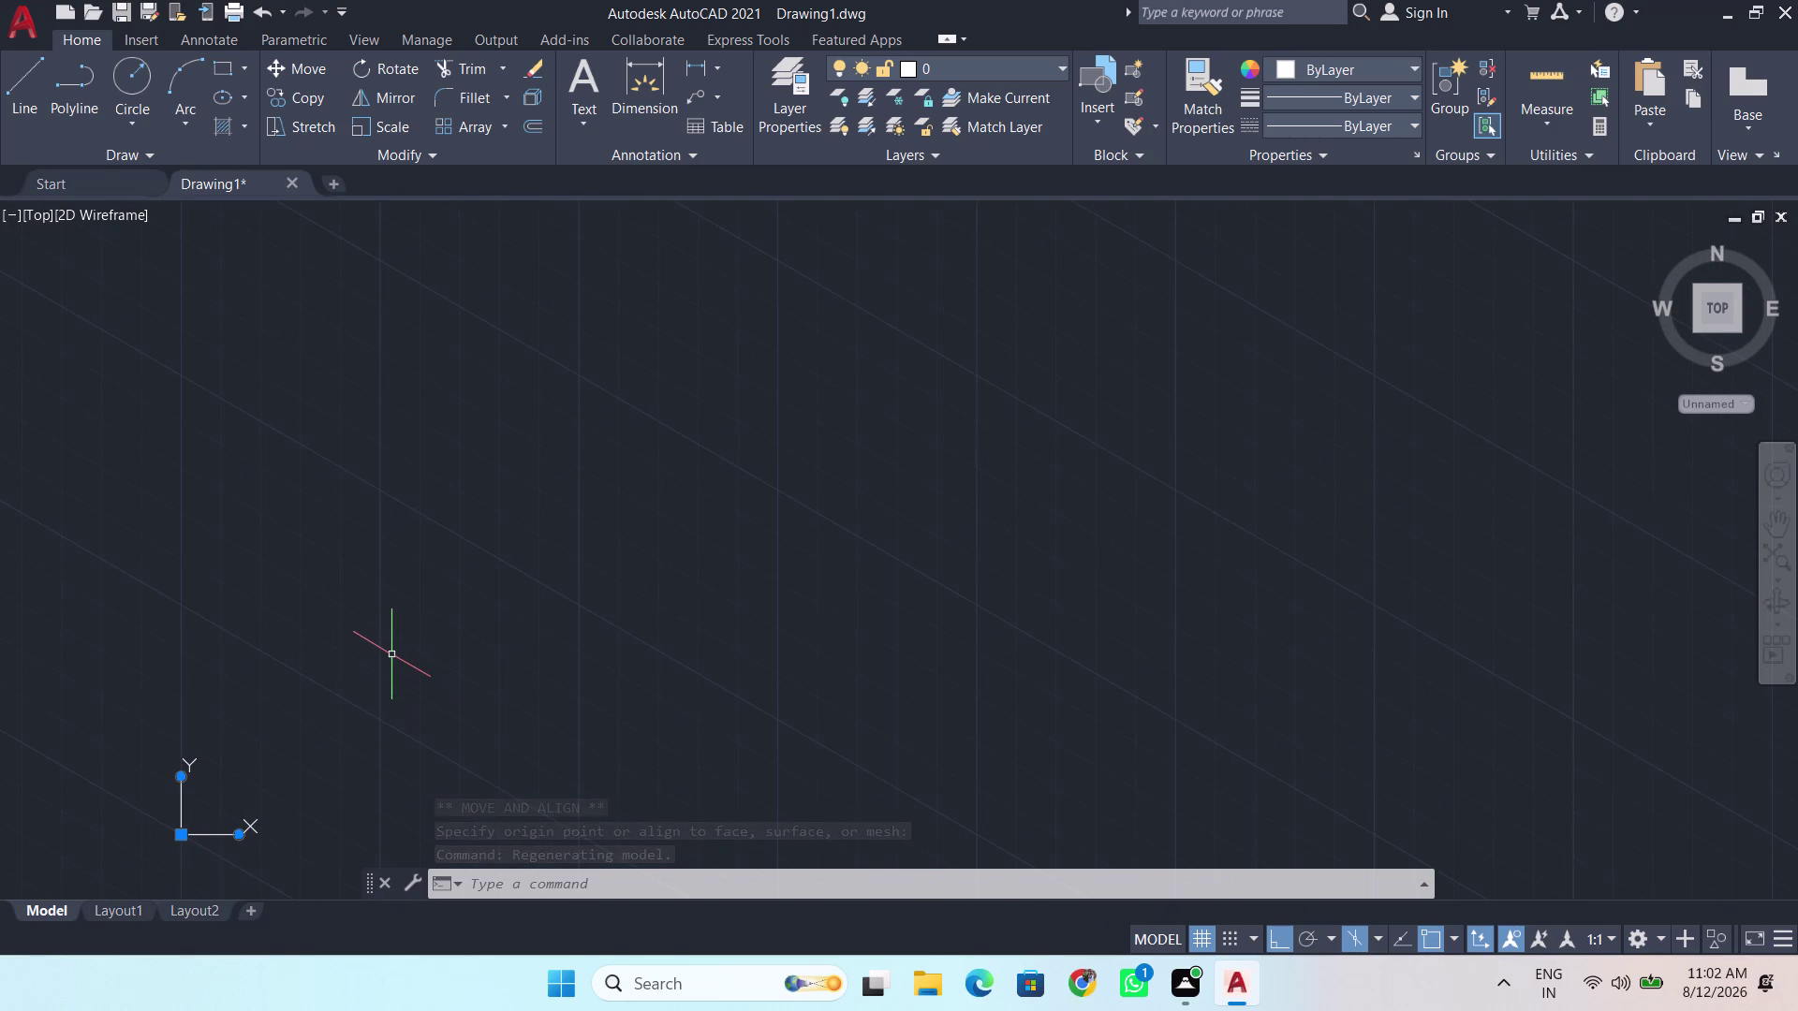
Start another trial line from a picked point and cancel it unfinished.
key(l)
key(Return)
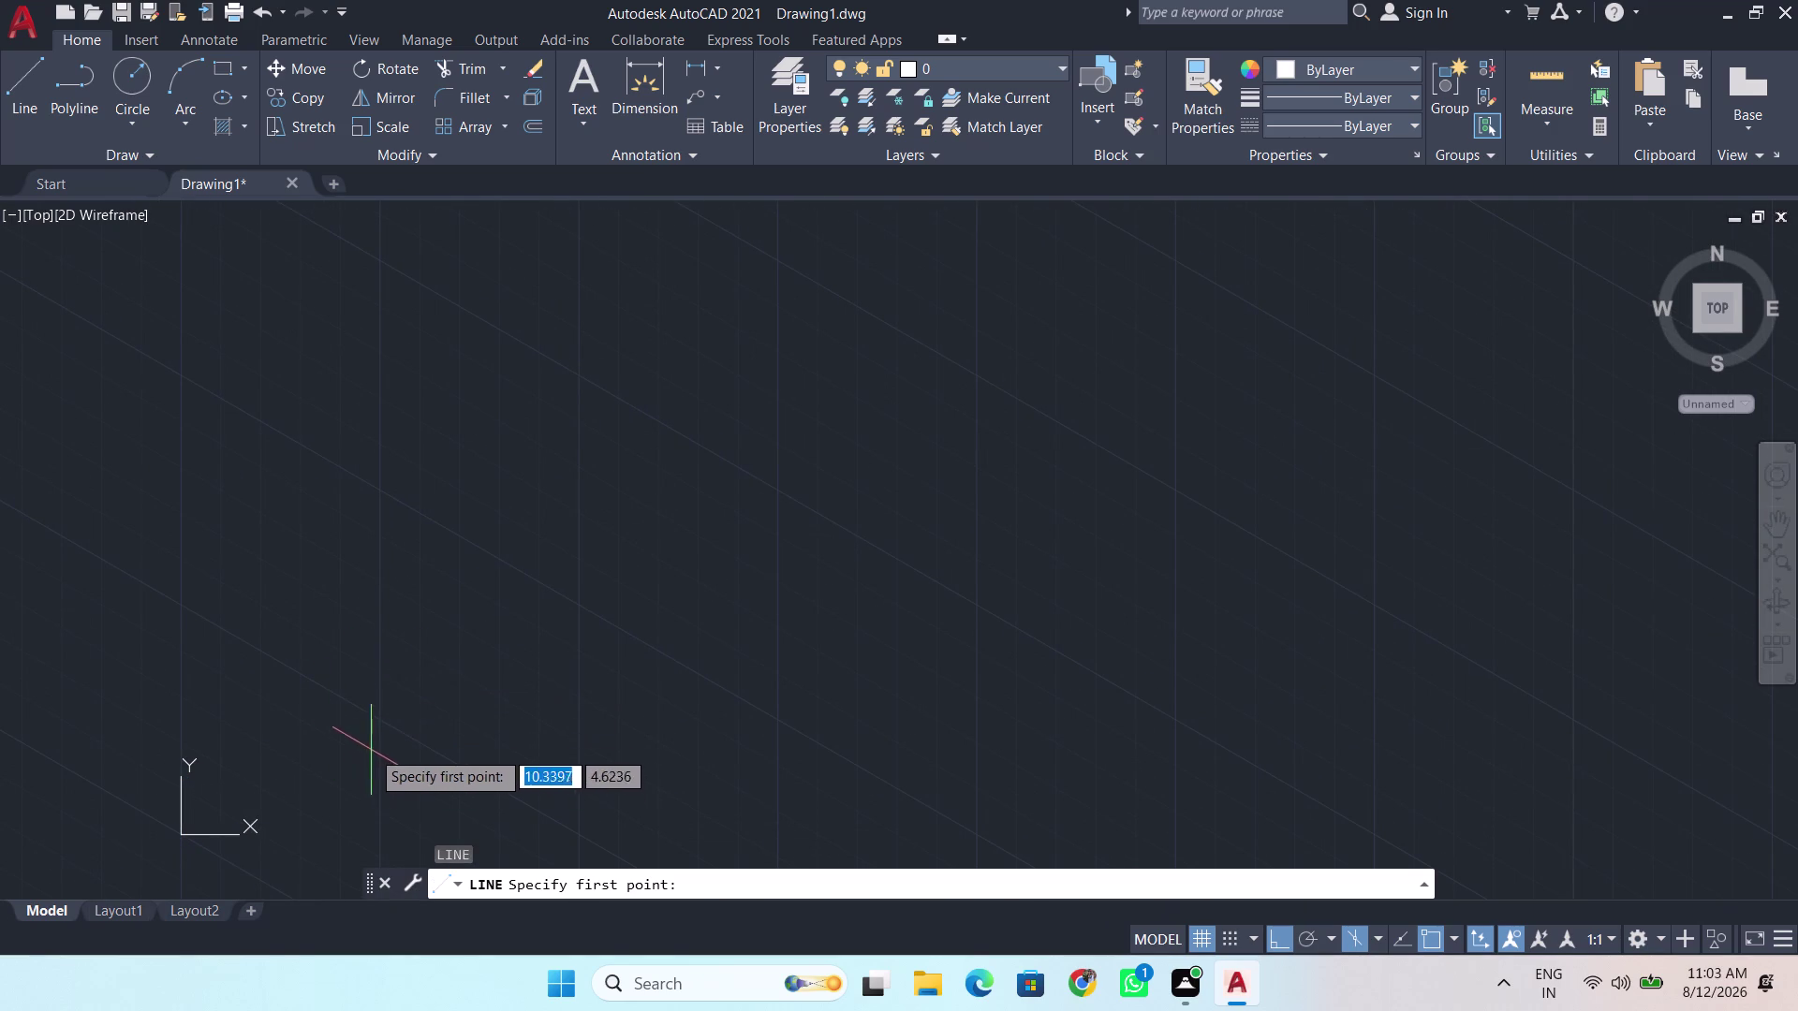
click(323, 669)
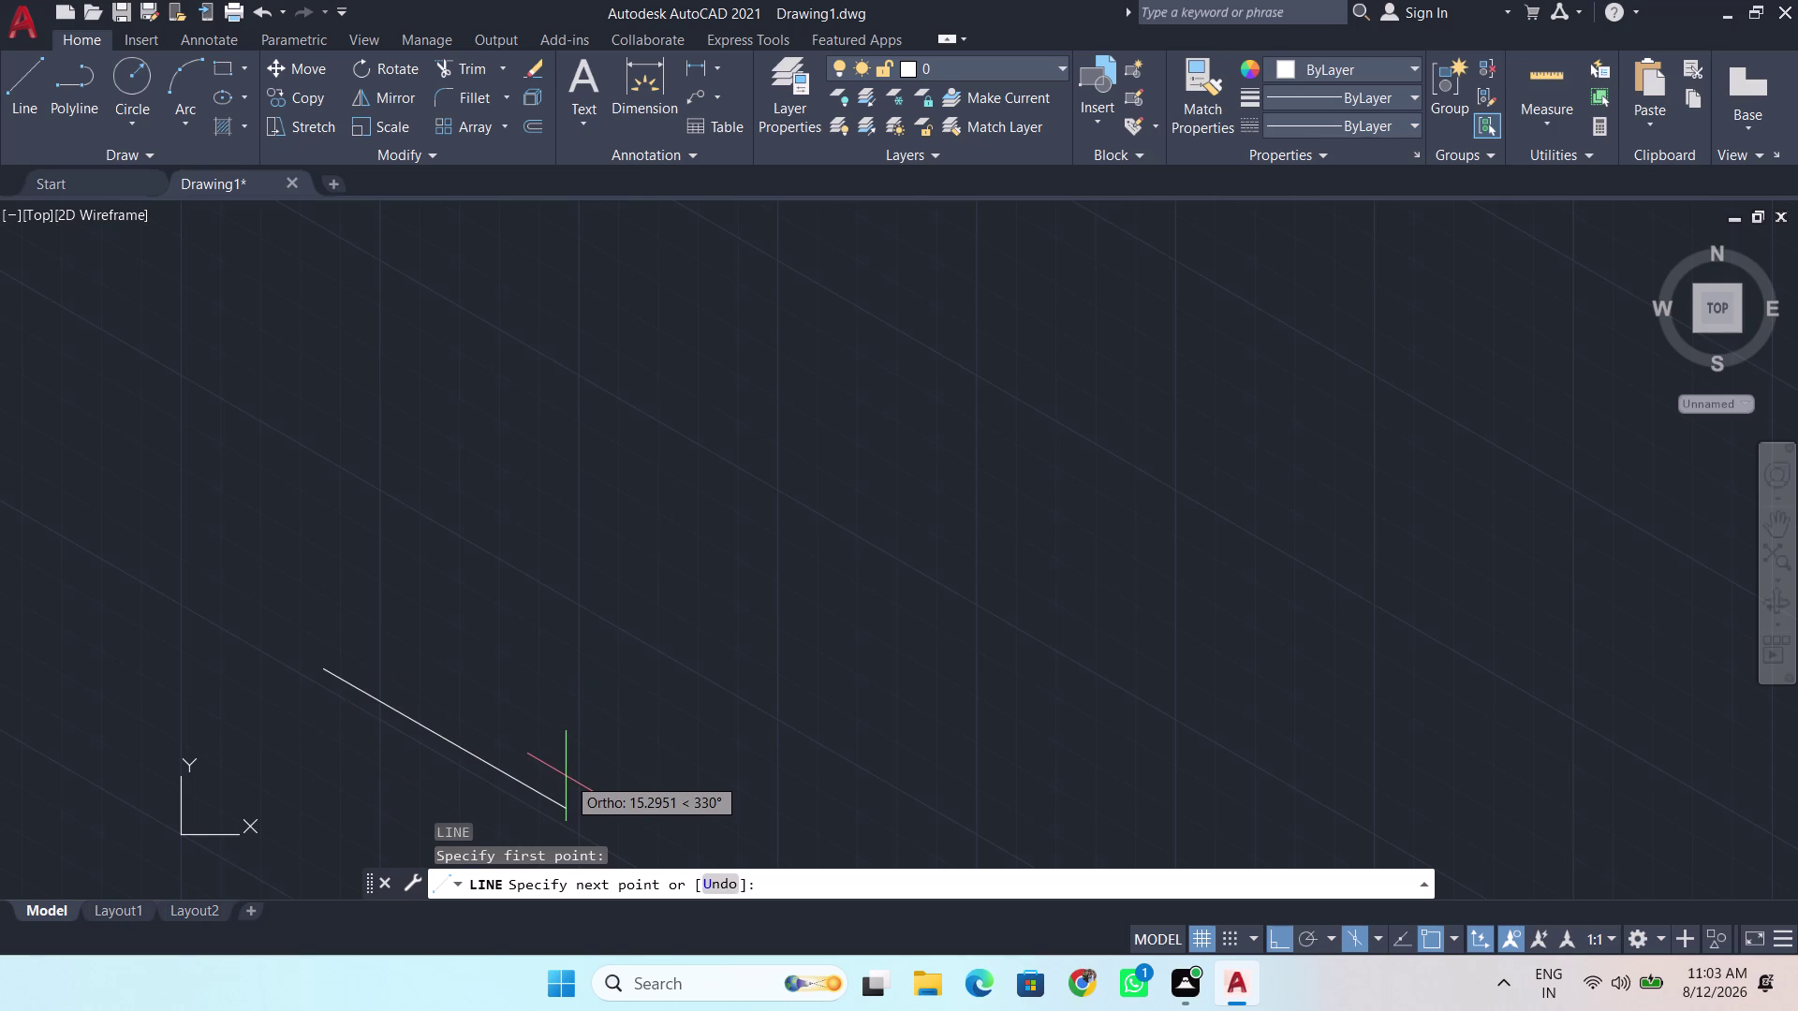
scroll(down, 3)
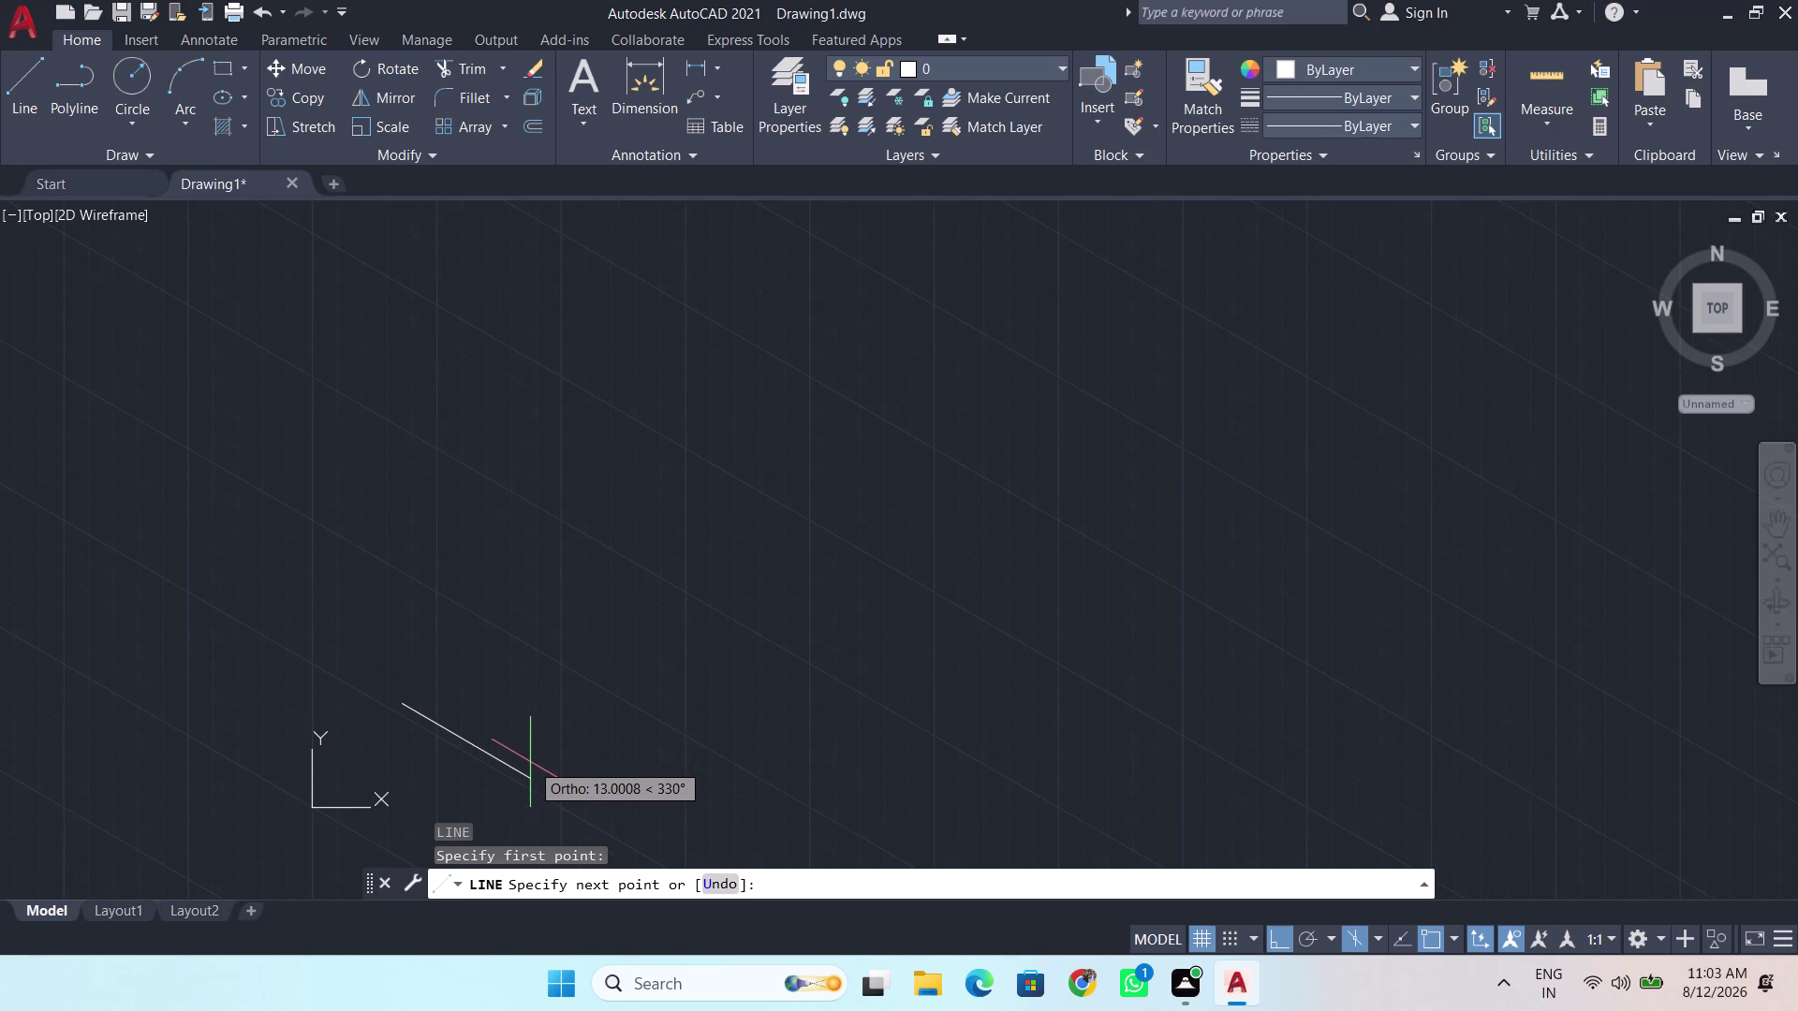
middle_drag(529, 763, 233, 544)
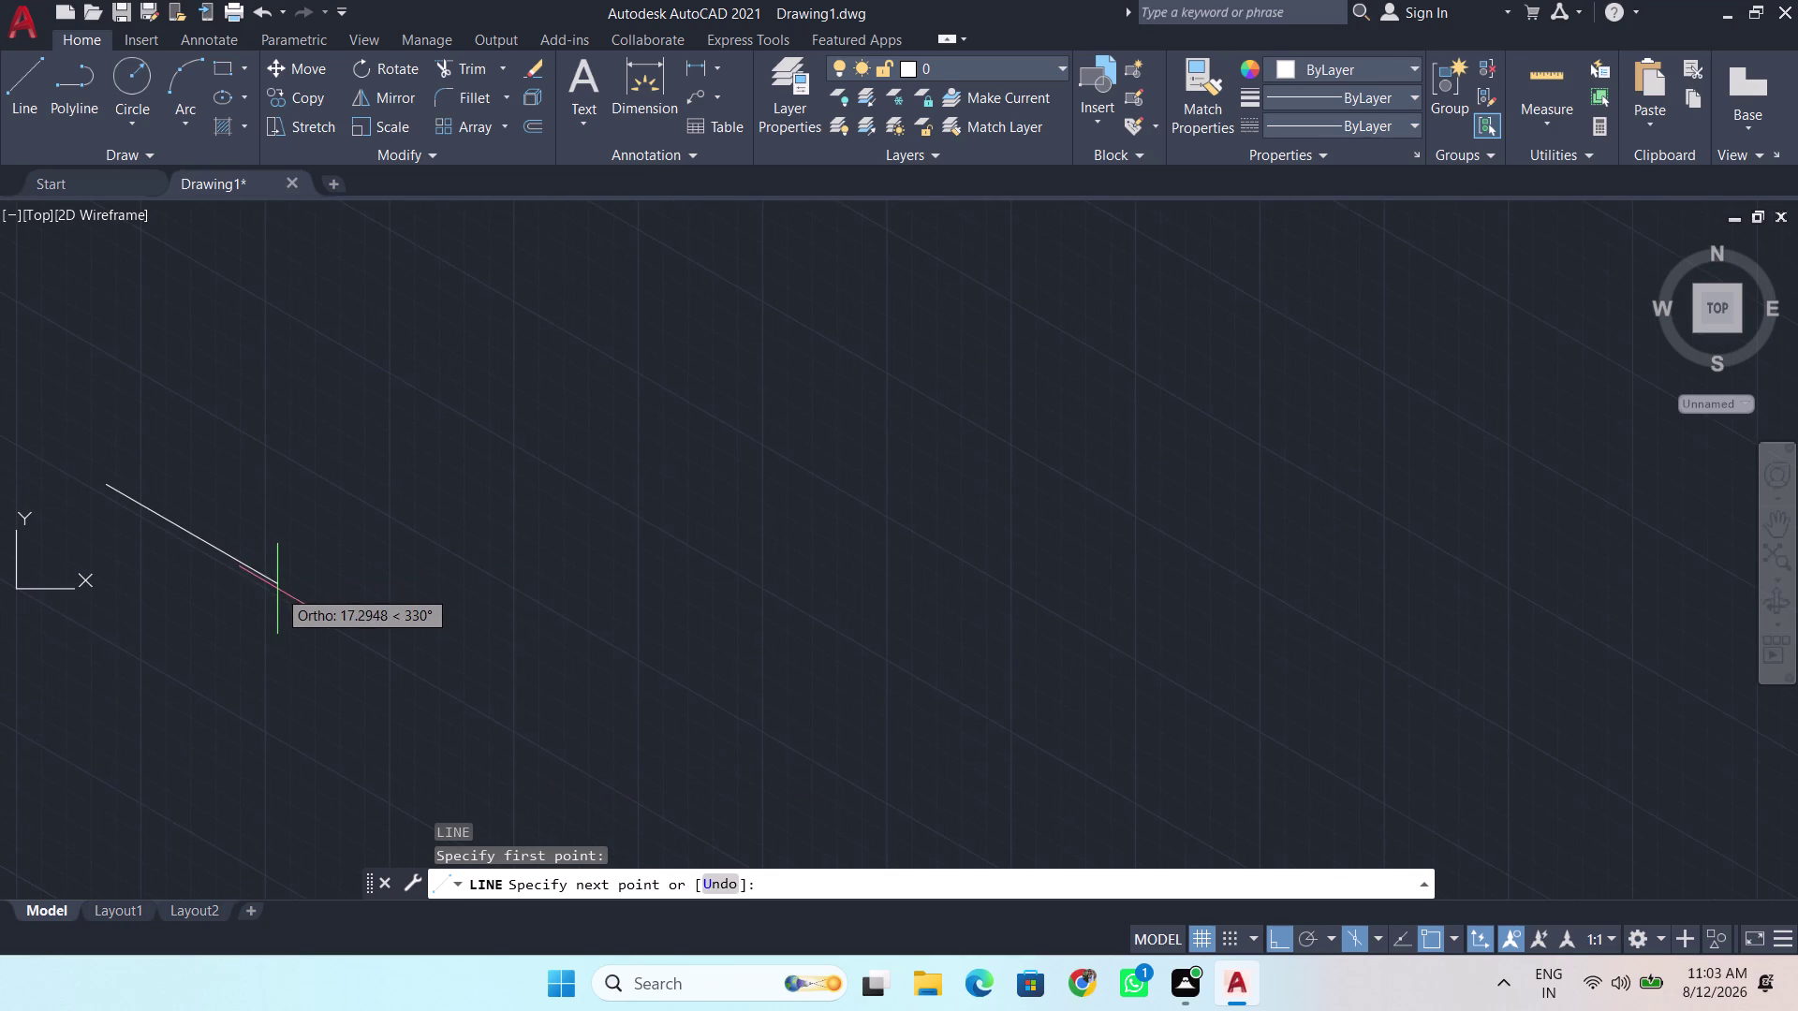
key(space)
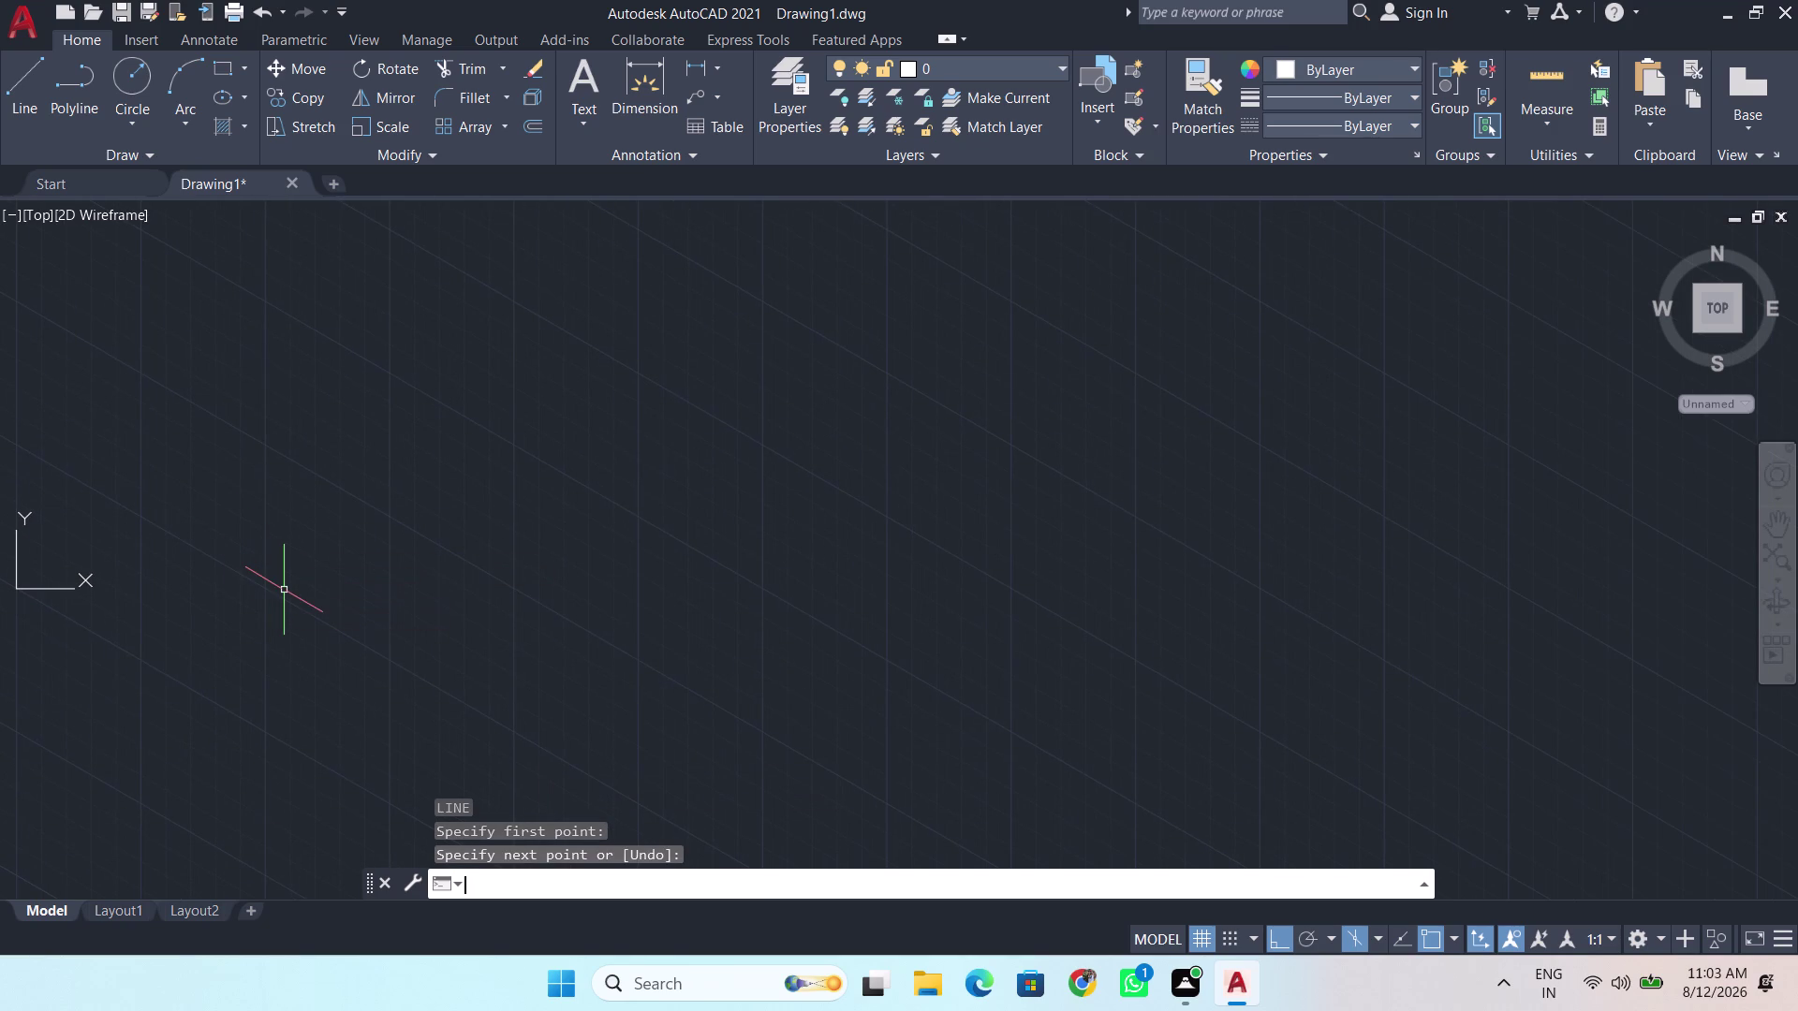
In Drawing Units, set length precision to 0 and change the insertion scale unit.
text(un)
key(Return)
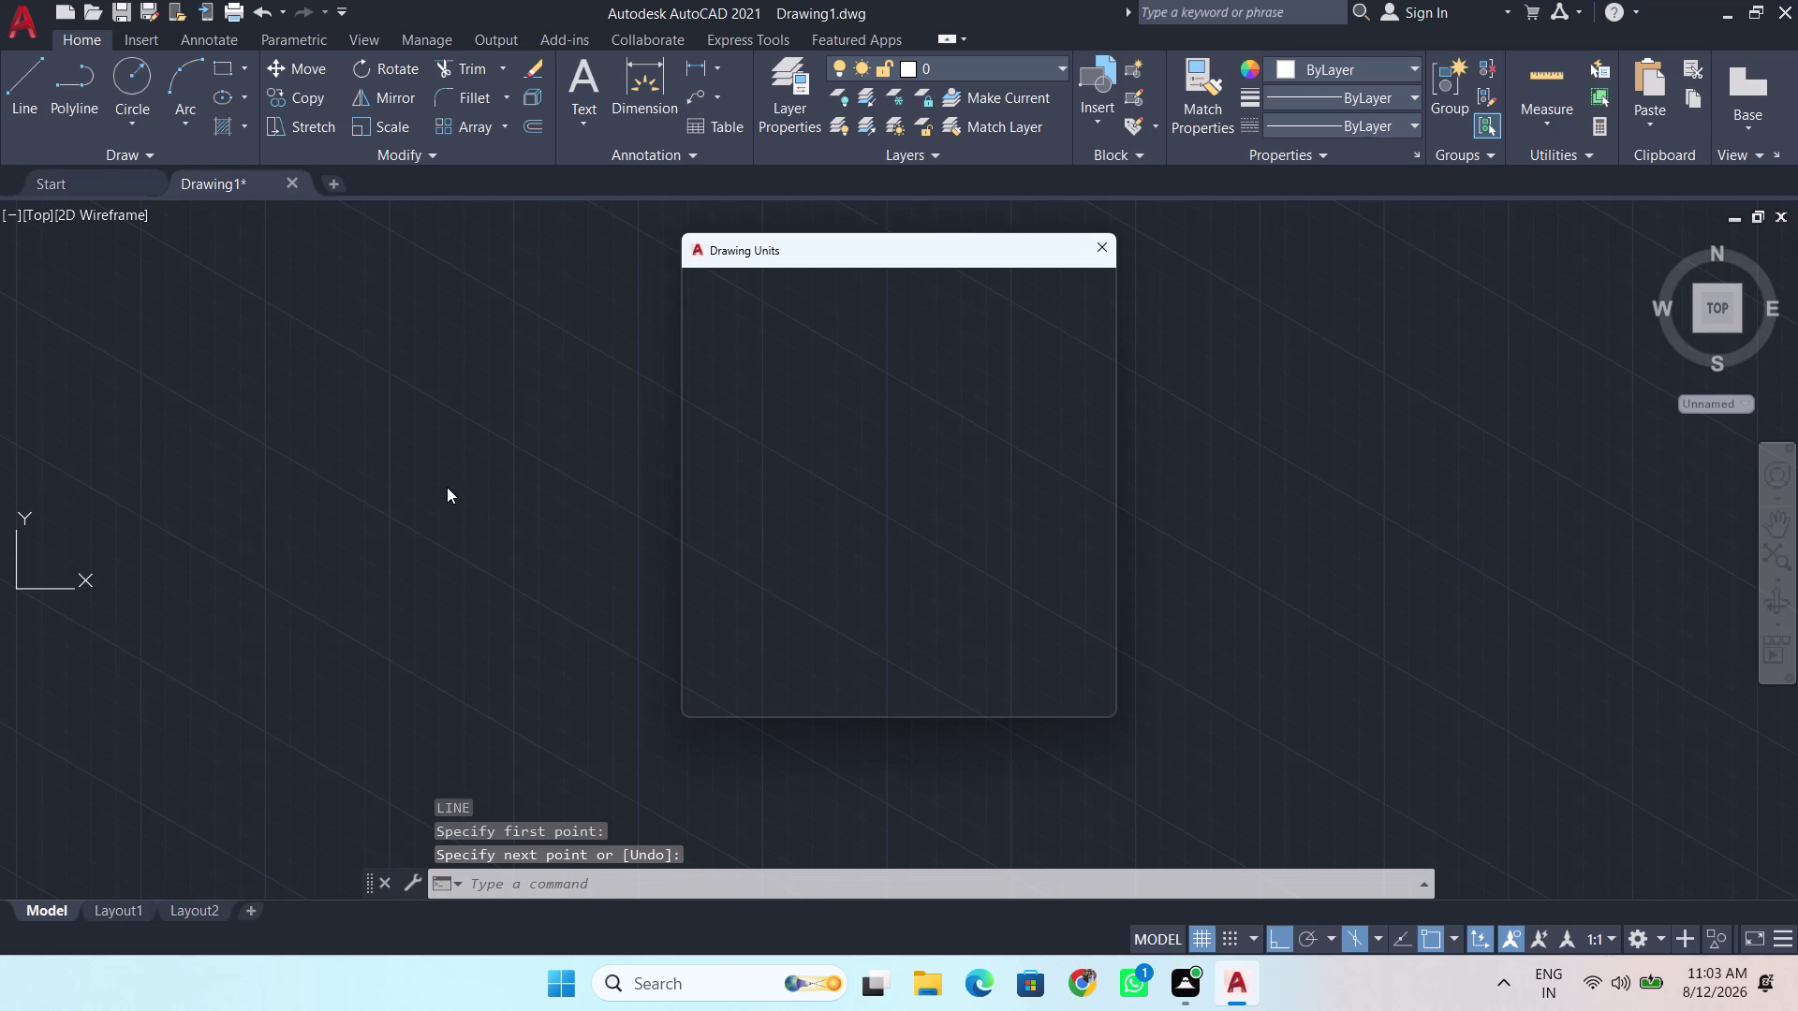
click(818, 373)
click(777, 396)
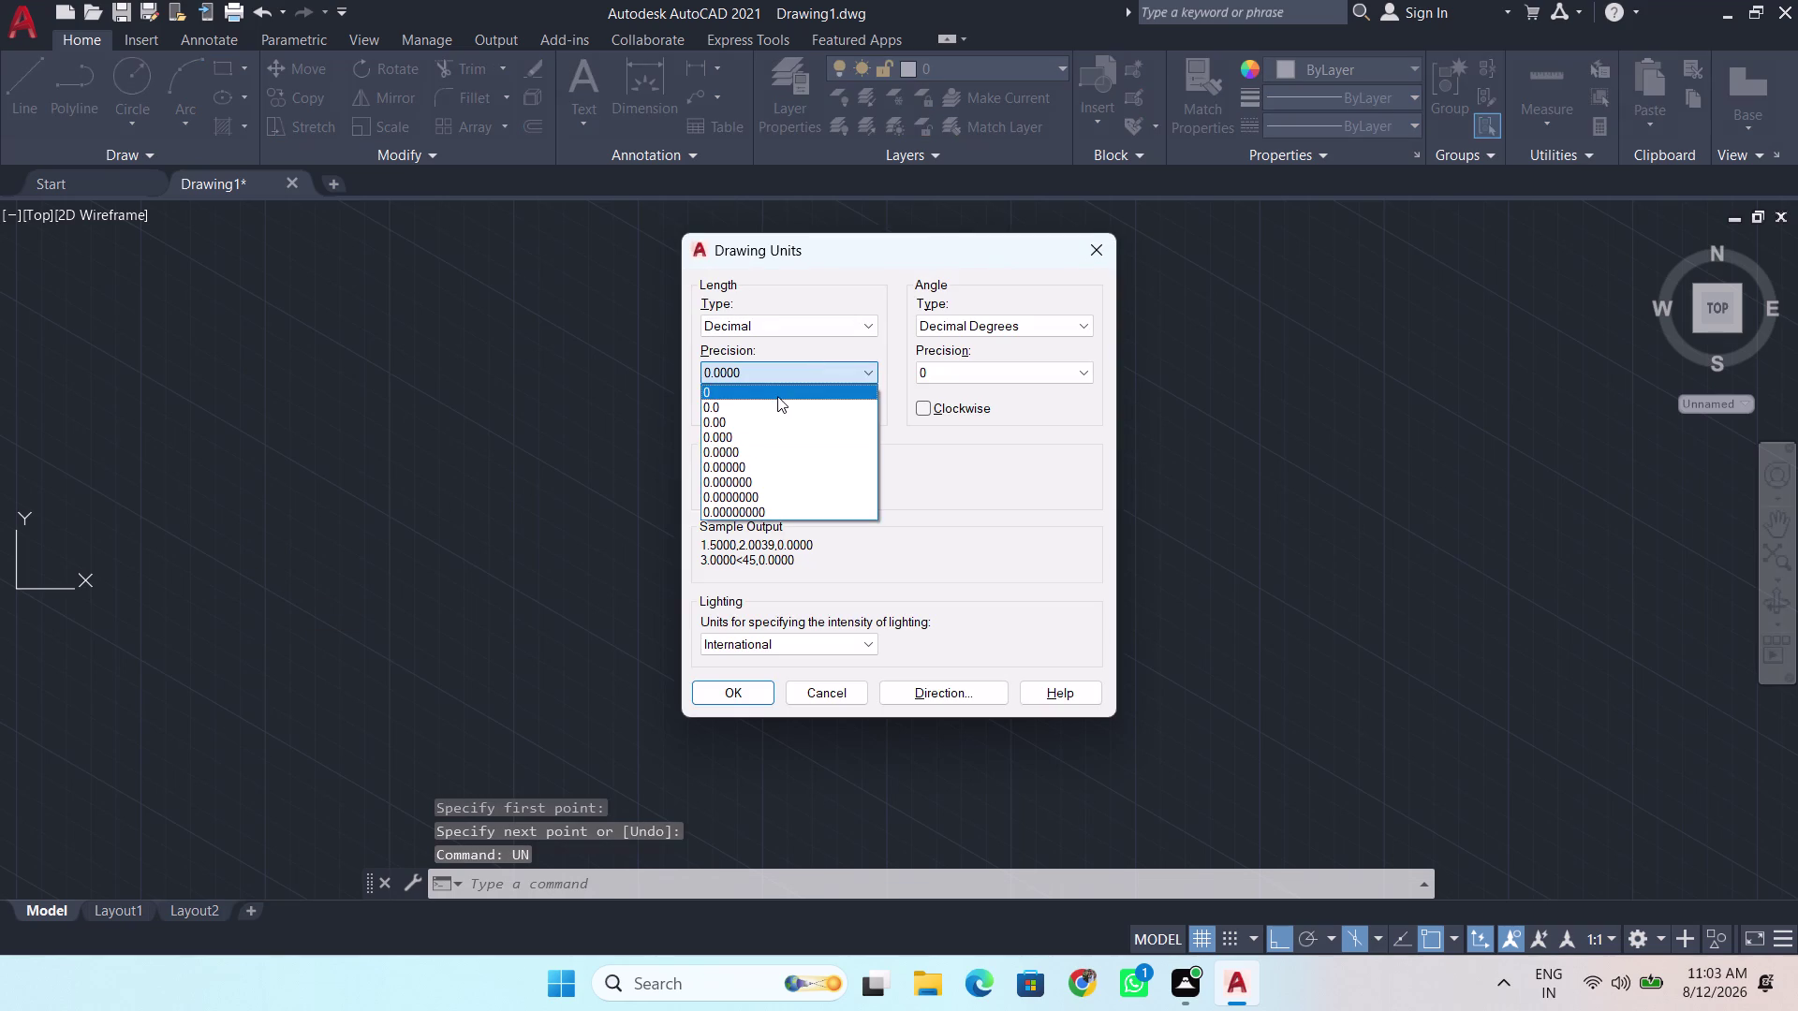
click(797, 482)
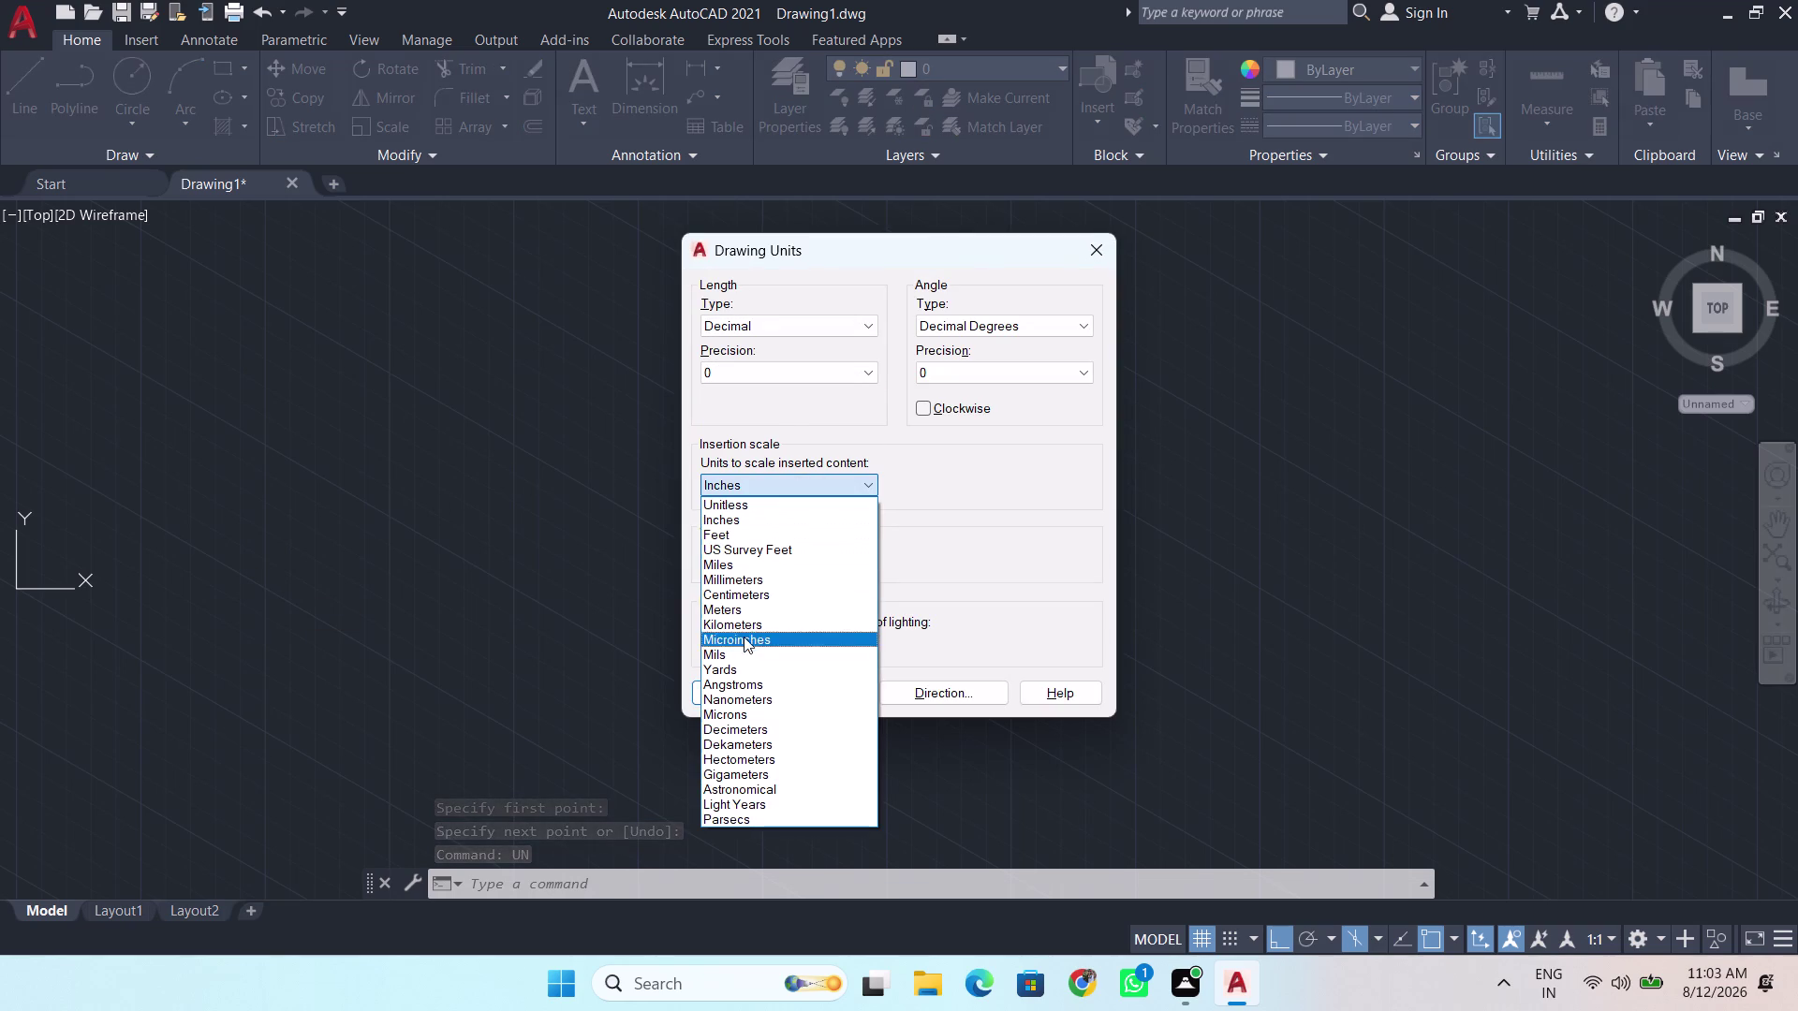
click(764, 582)
click(753, 689)
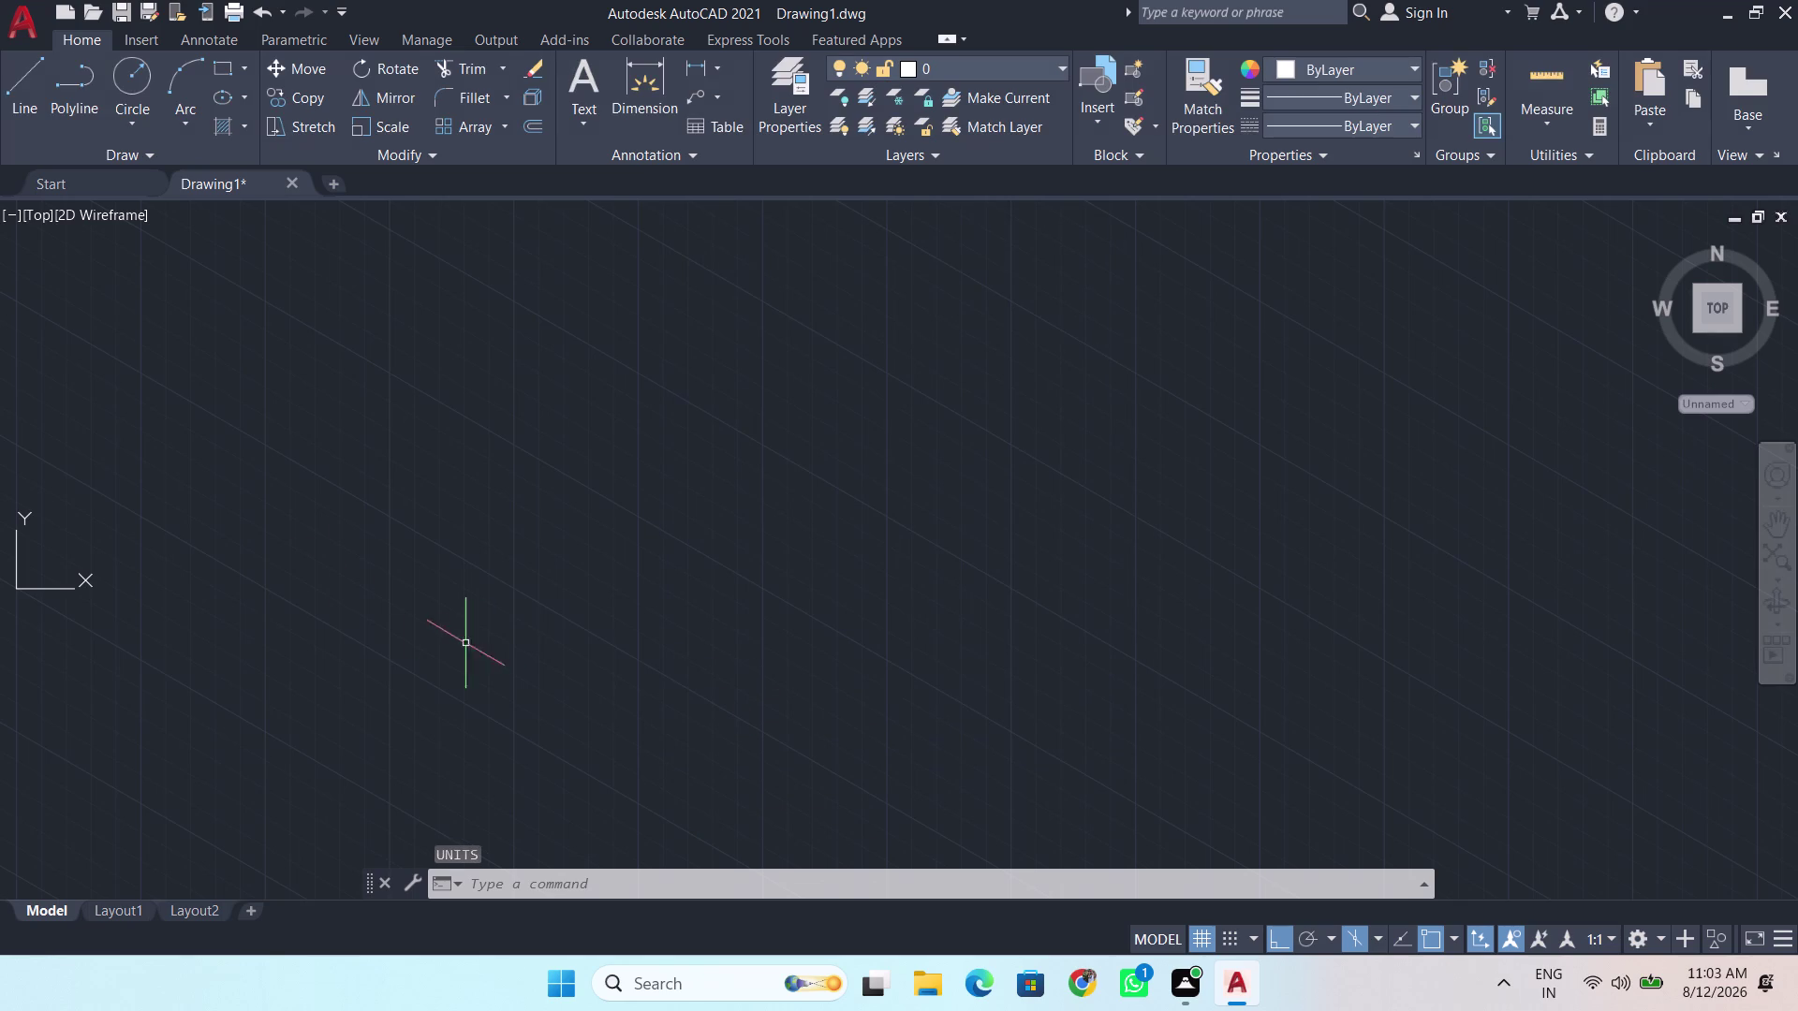
Draw an 800-unit isometric line from a picked start point.
key(l)
key(Return)
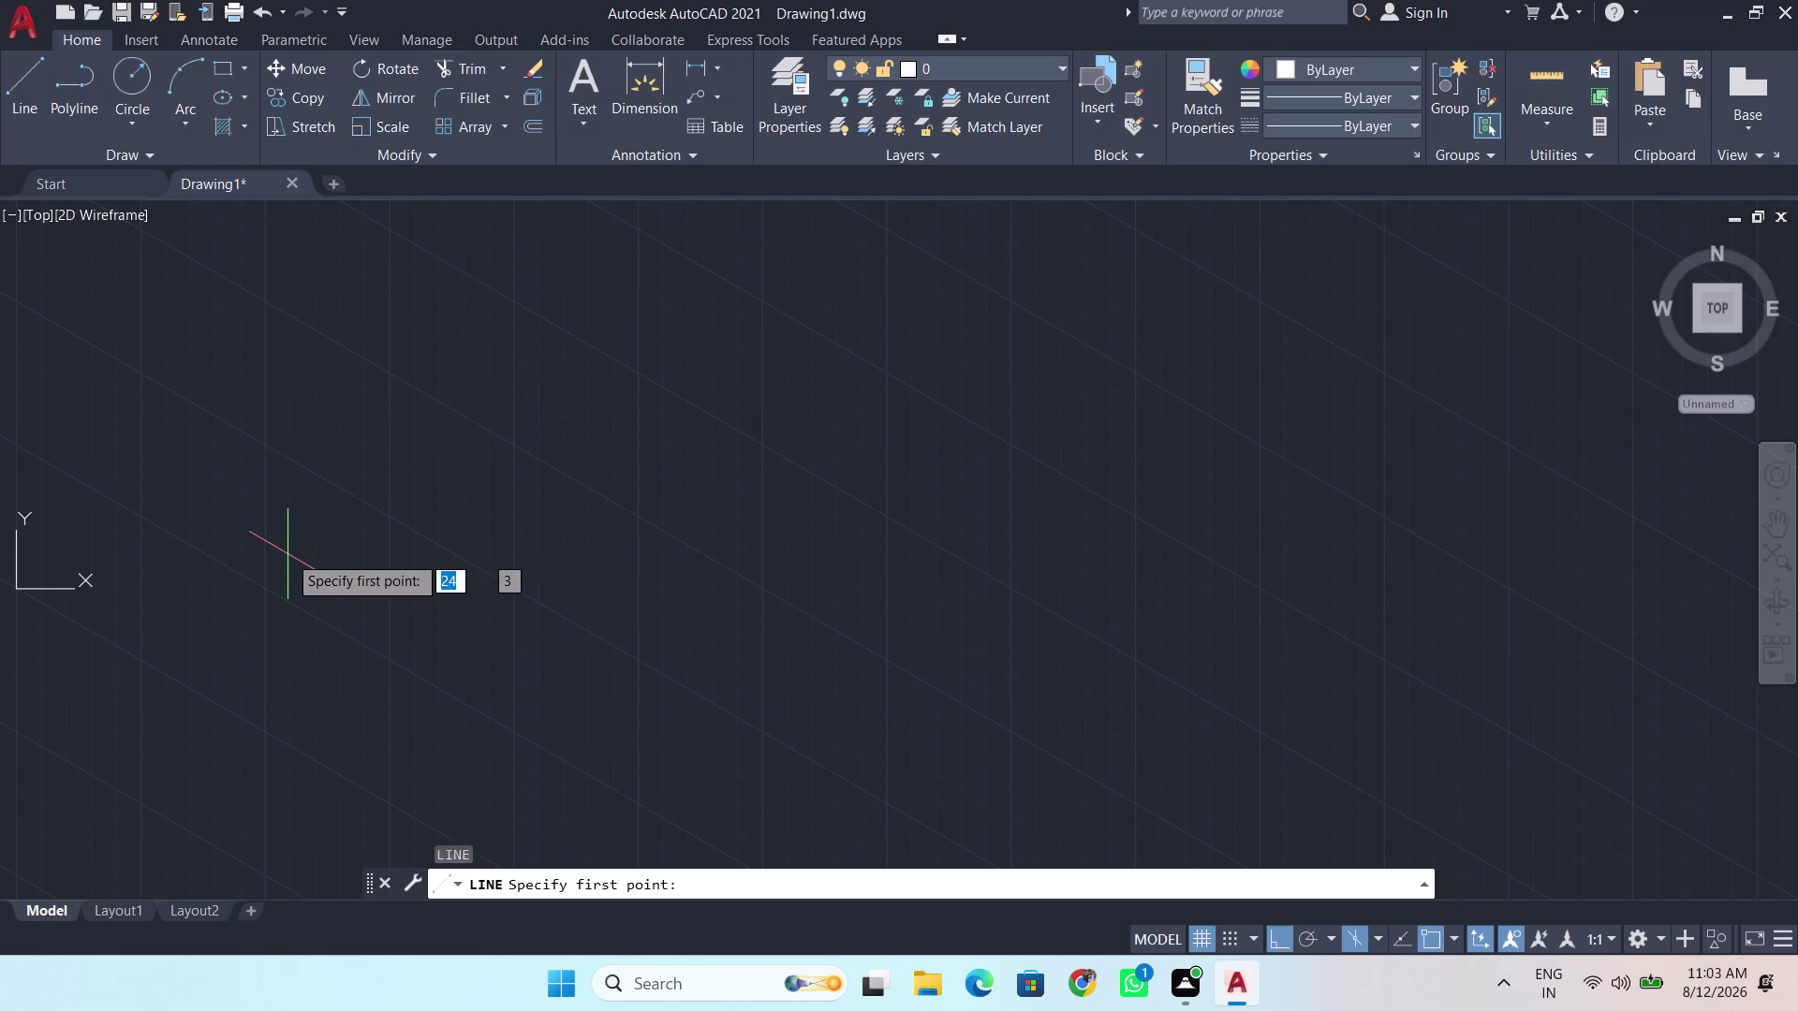
click(118, 450)
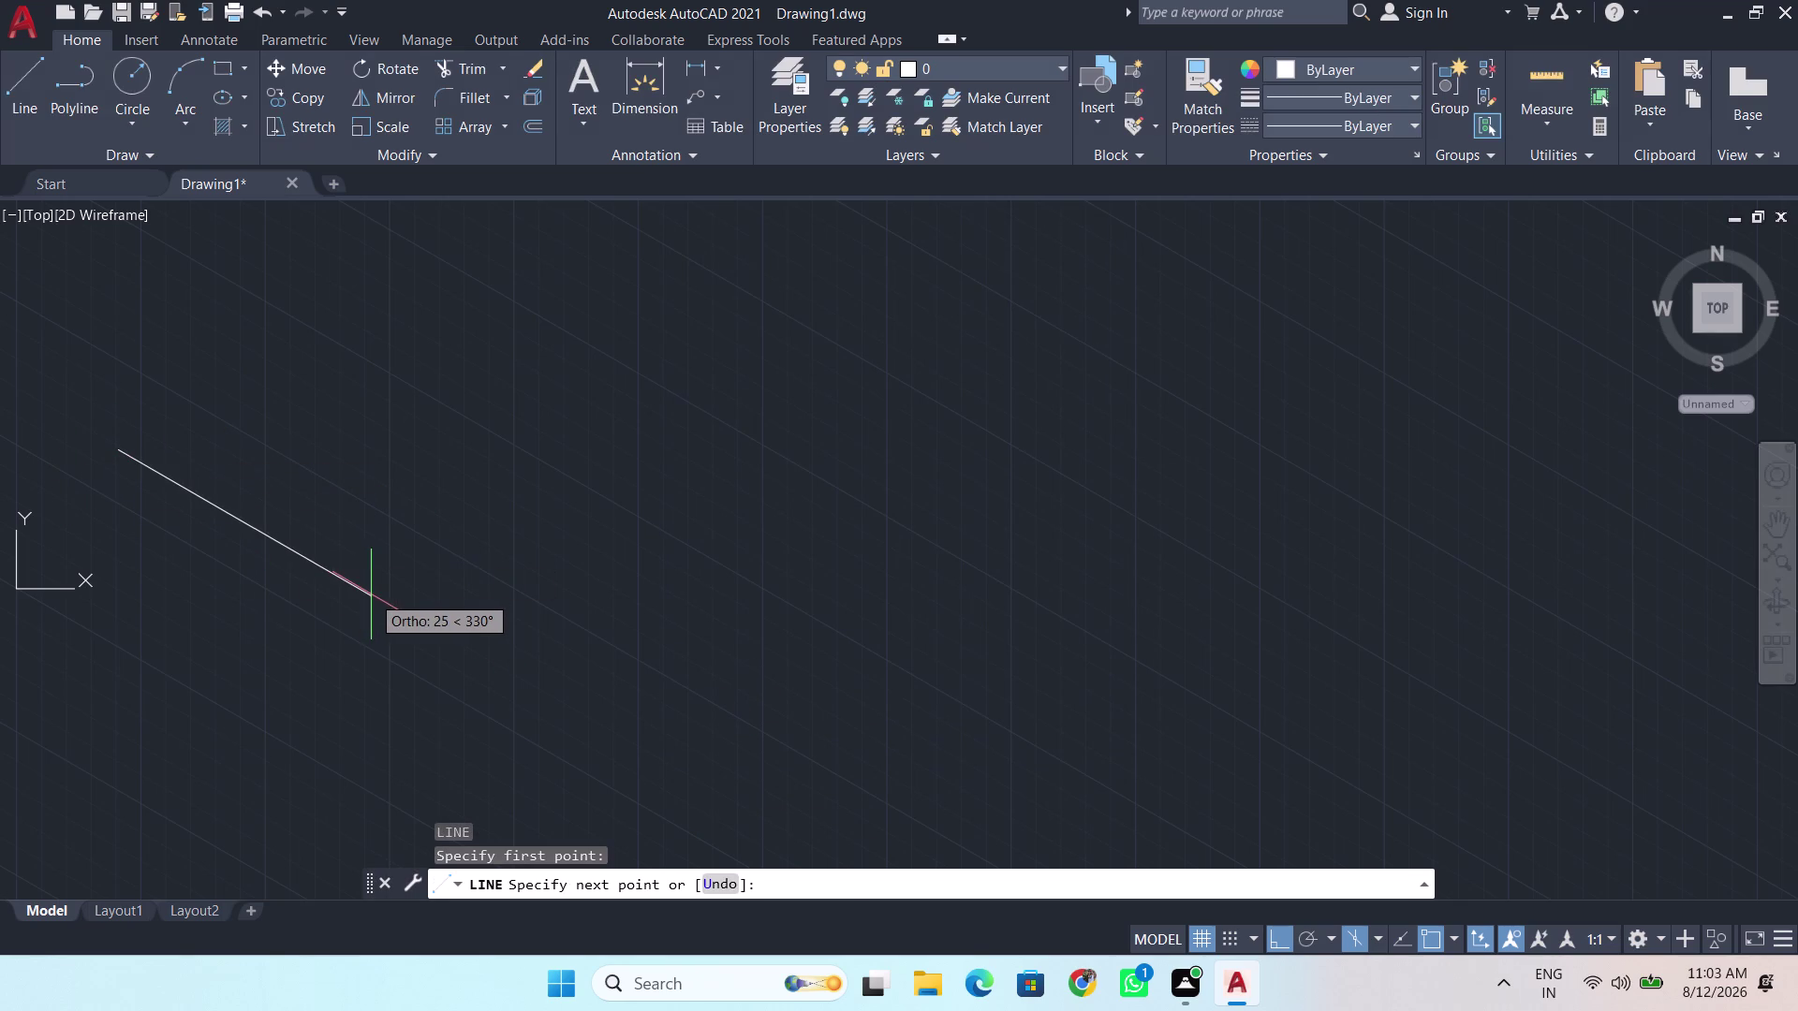
key(BackSpace)
key(BackSpace)
text(80)
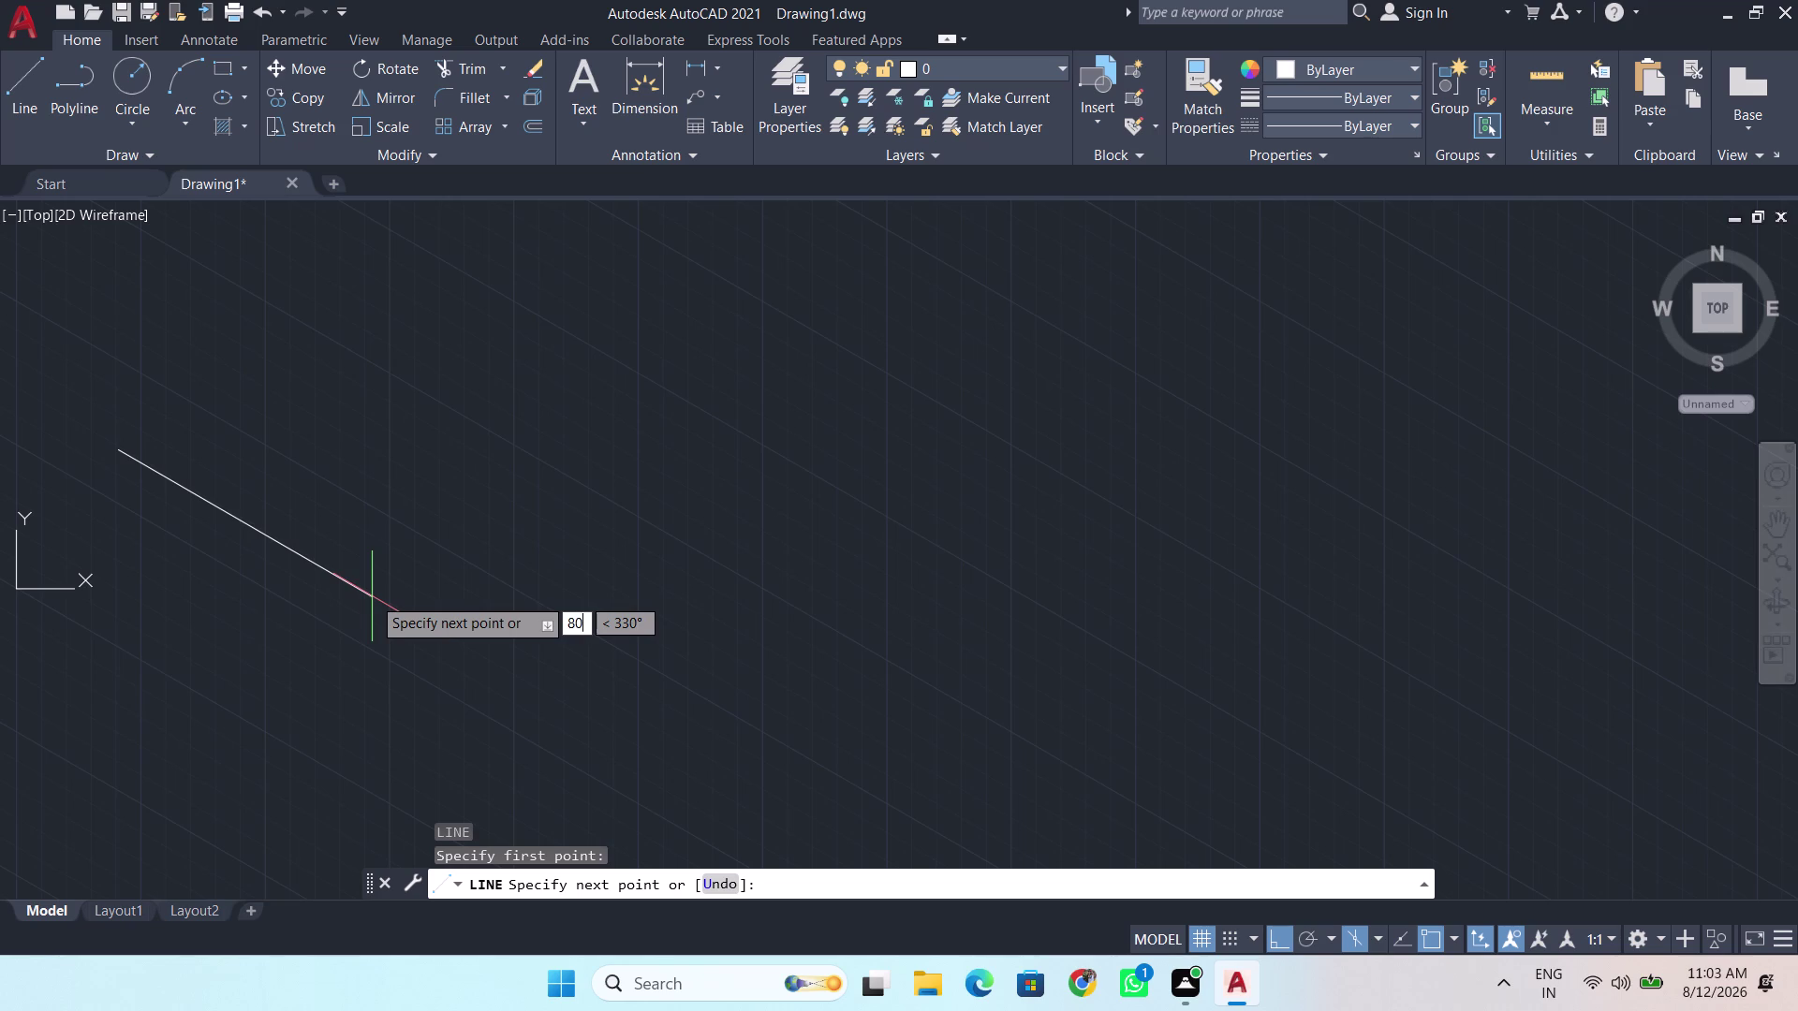
text(0)
key(Return)
Undo the 800-unit line and end the LINE command.
scroll(down, 3)
scroll(down, 3)
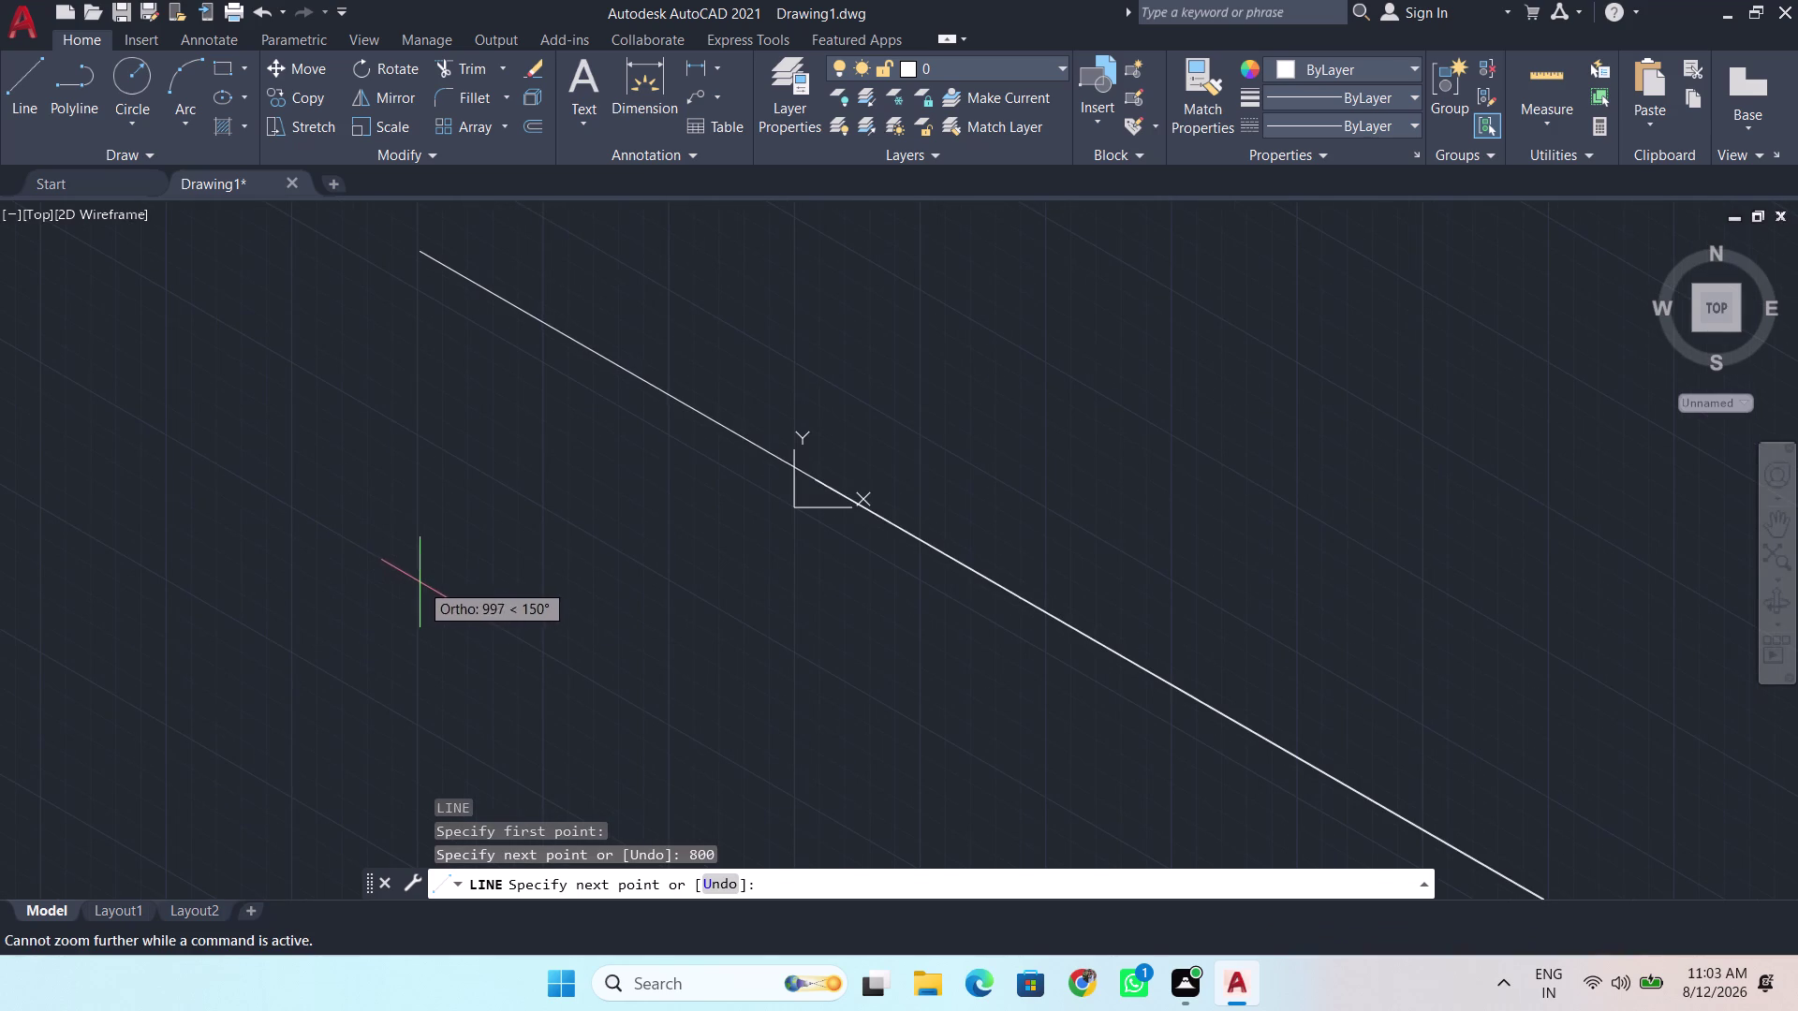
scroll(down, 3)
scroll(down, 3)
key(ctrl+z)
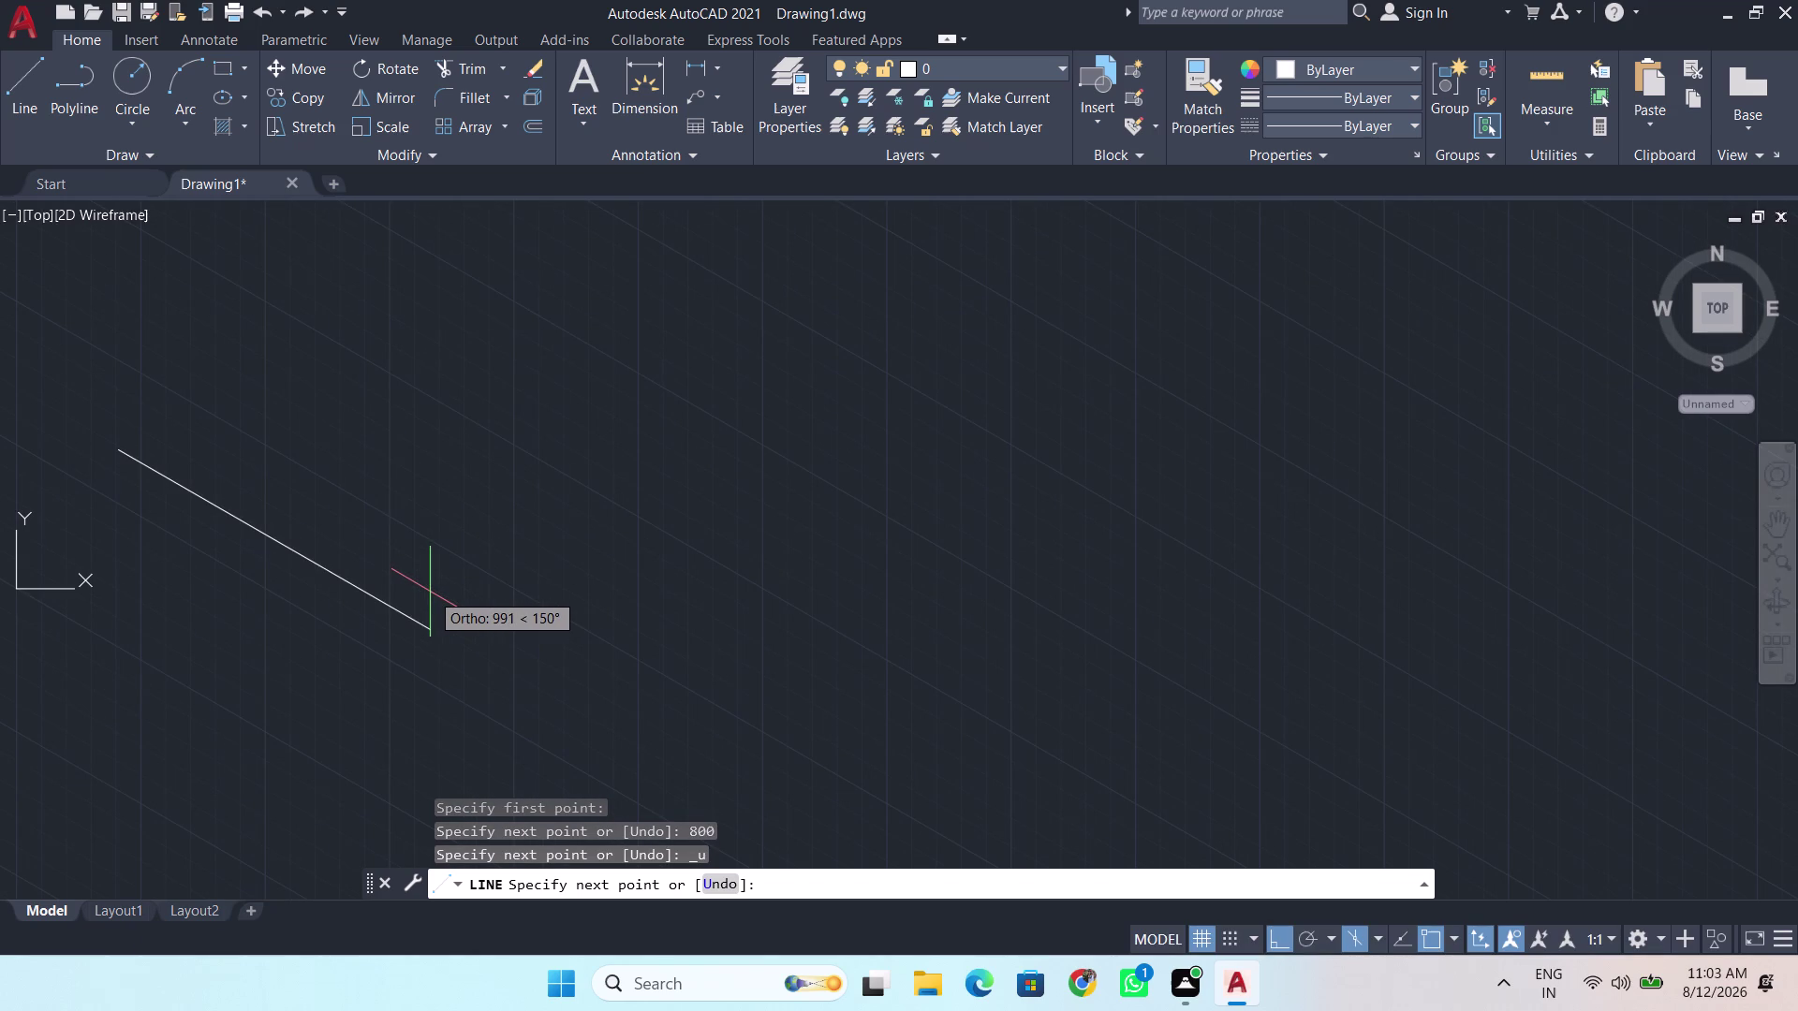
scroll(down, 3)
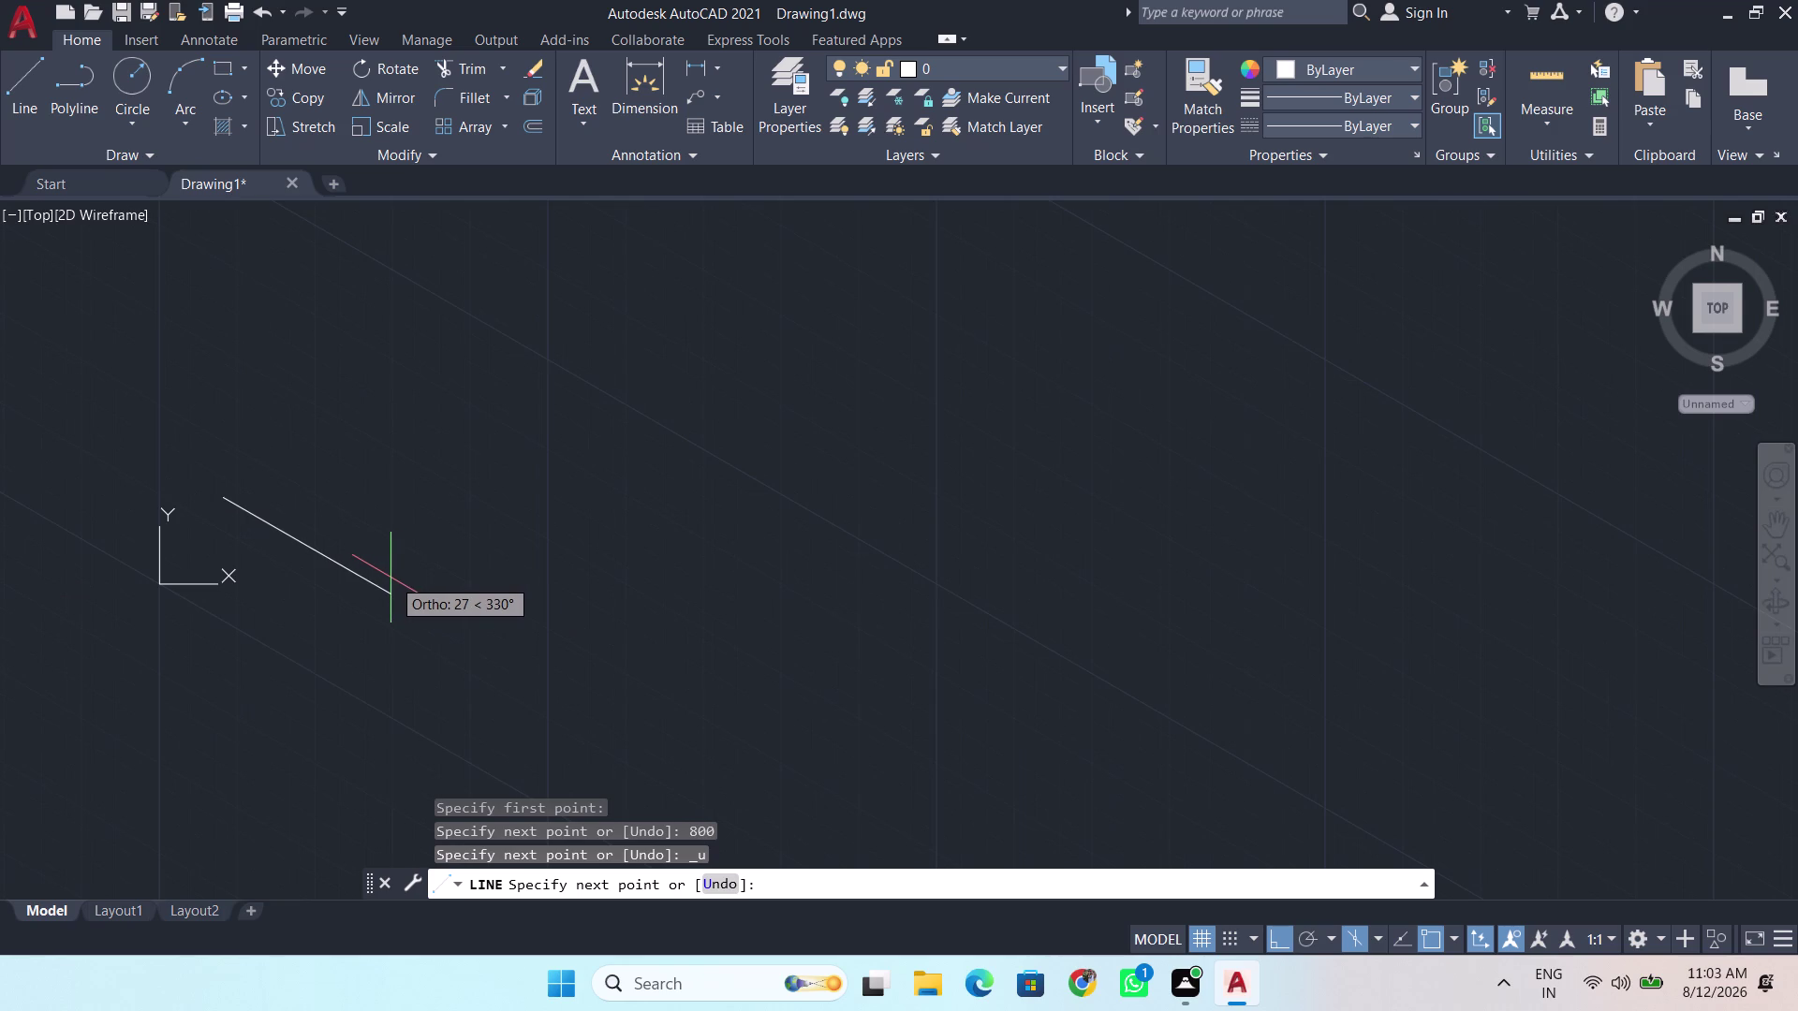
key(space)
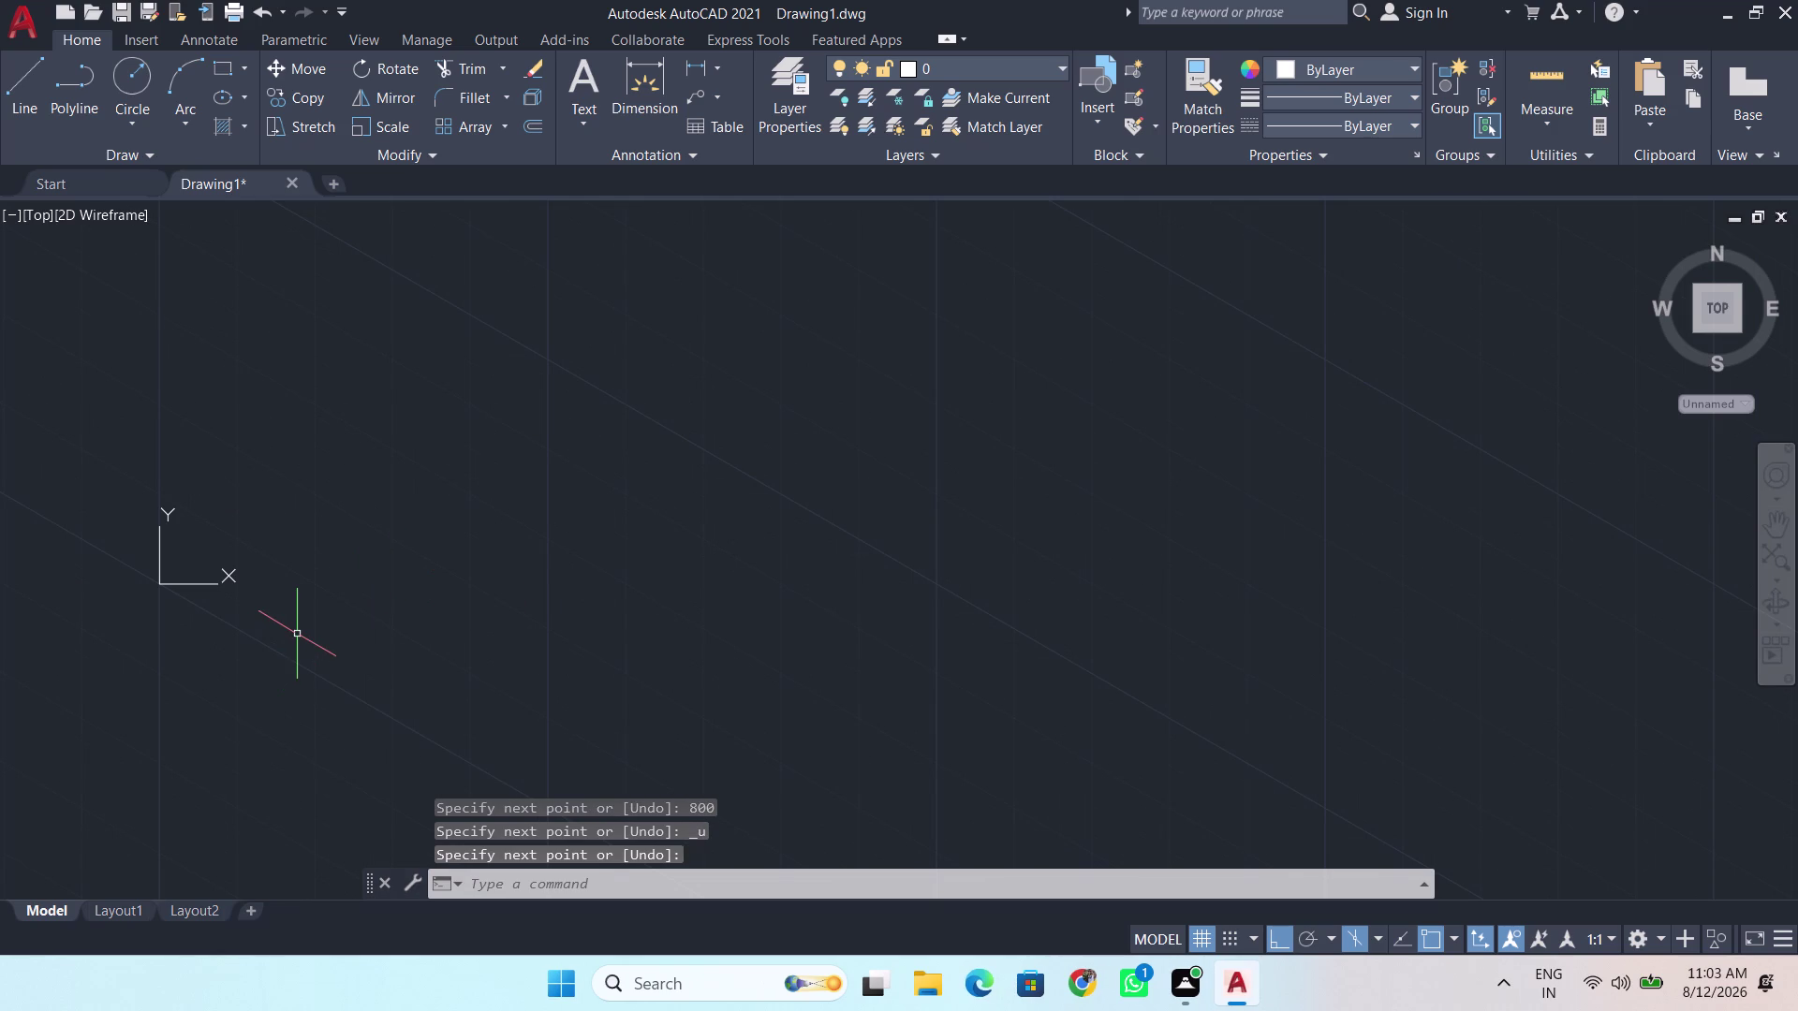
Reopen Drawing Units and try Engineering as the length type.
text(un)
key(Return)
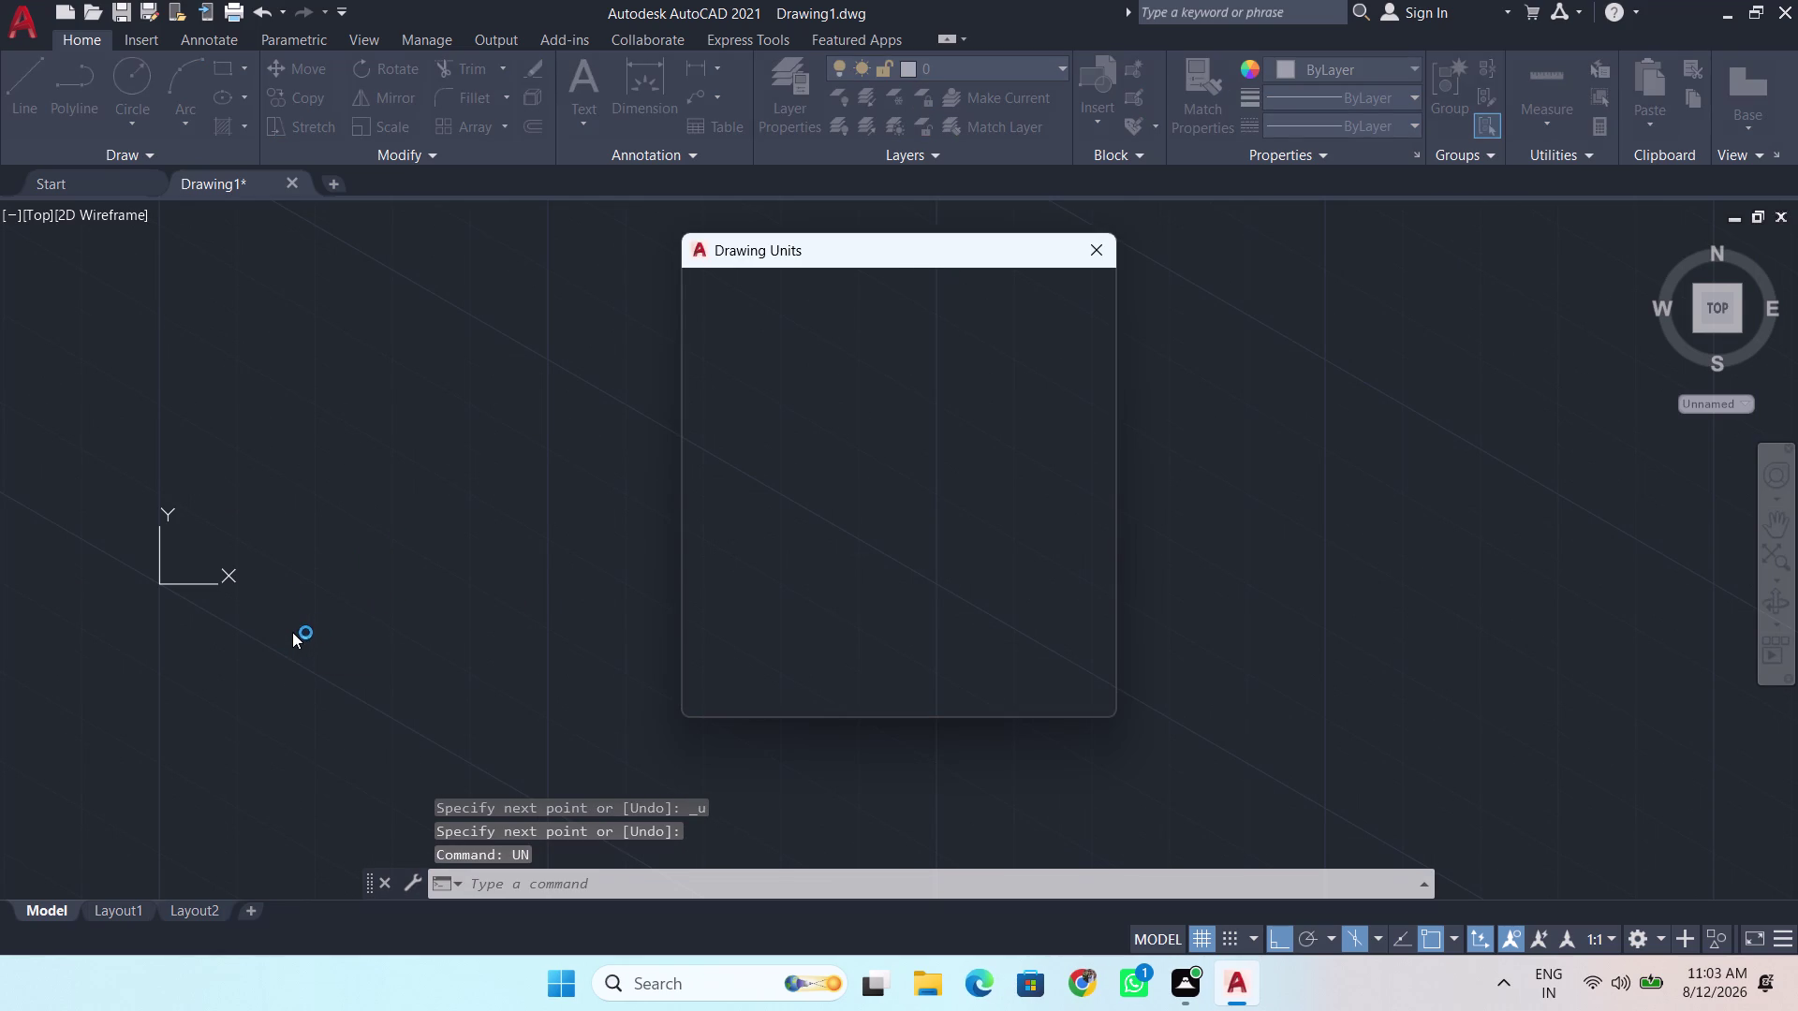
click(854, 487)
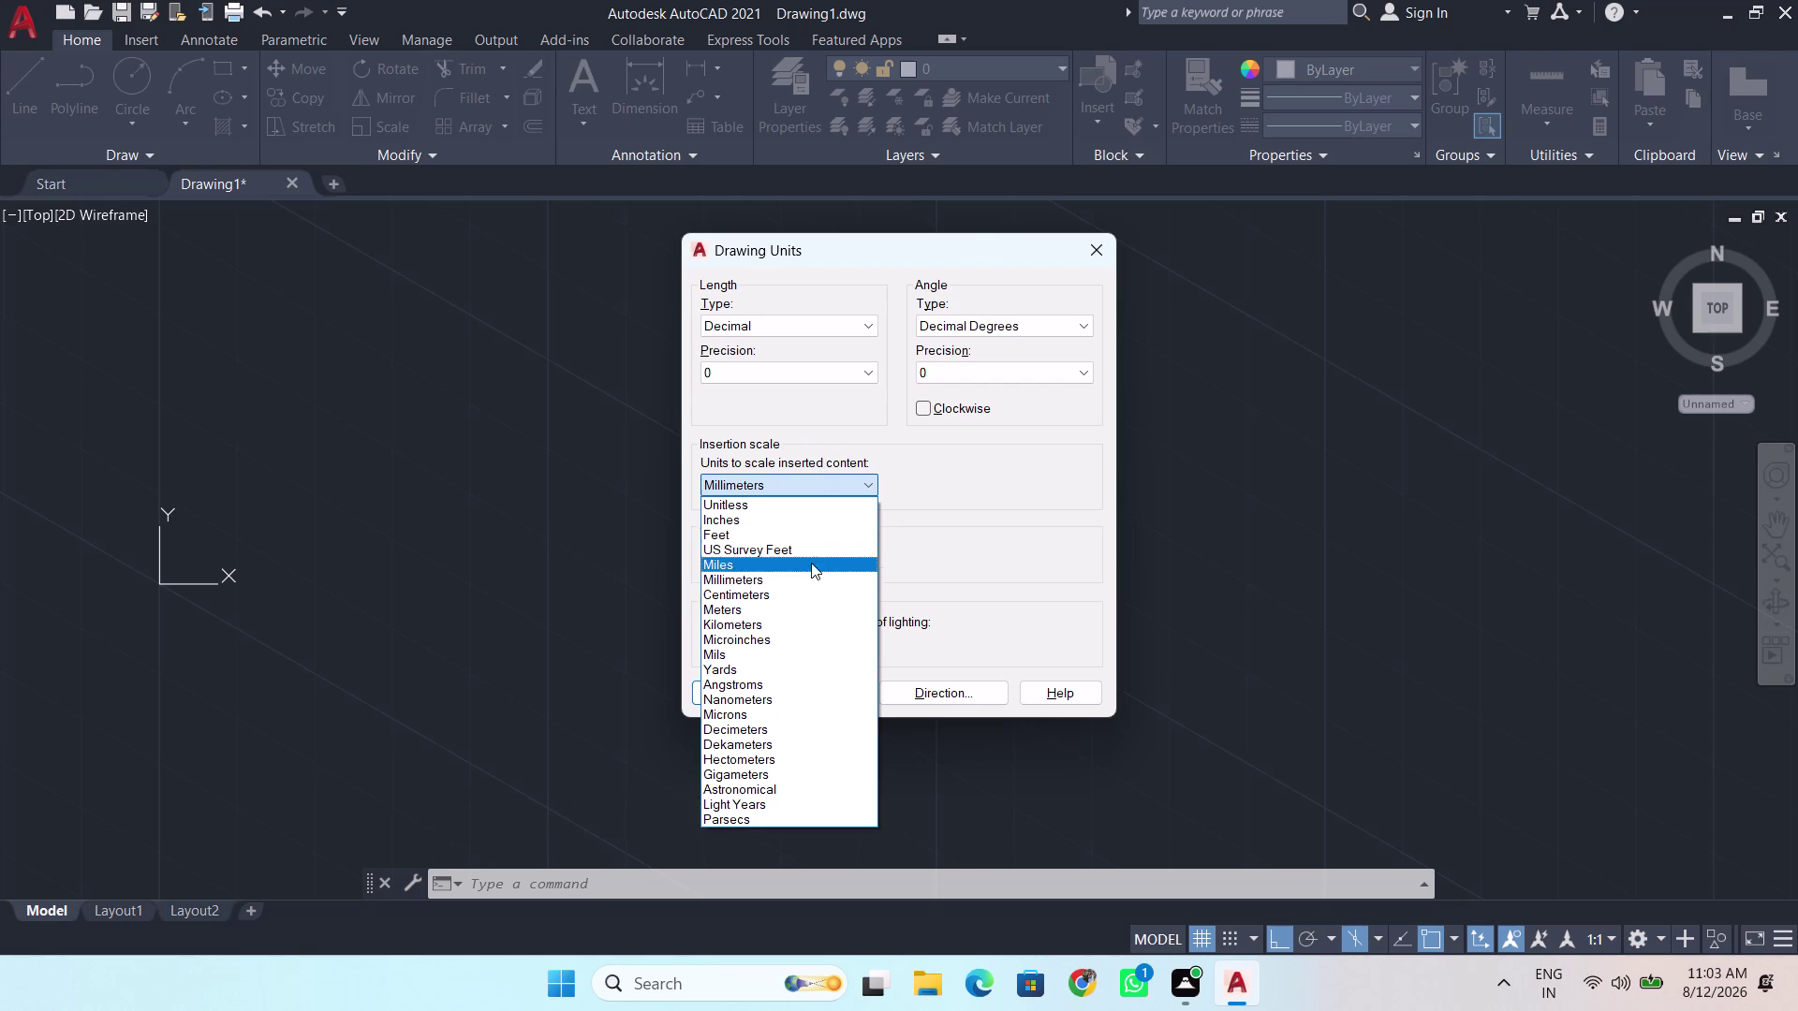
click(833, 317)
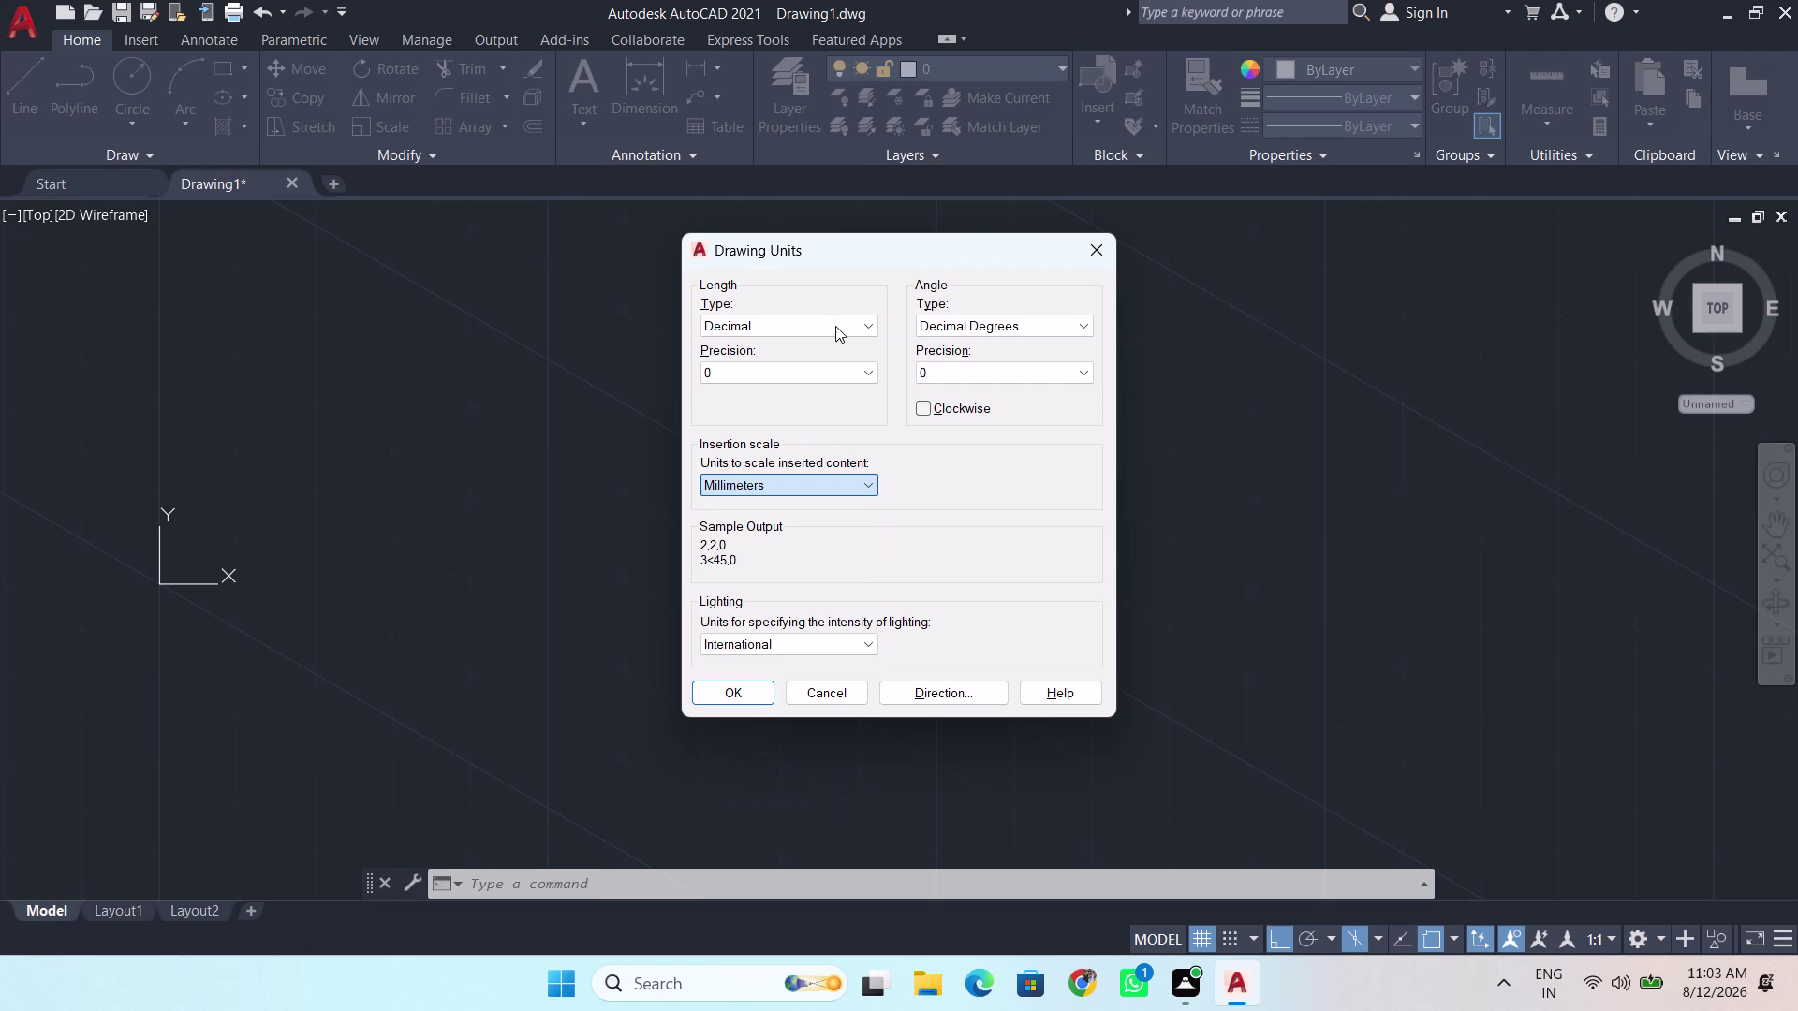
click(836, 326)
click(807, 377)
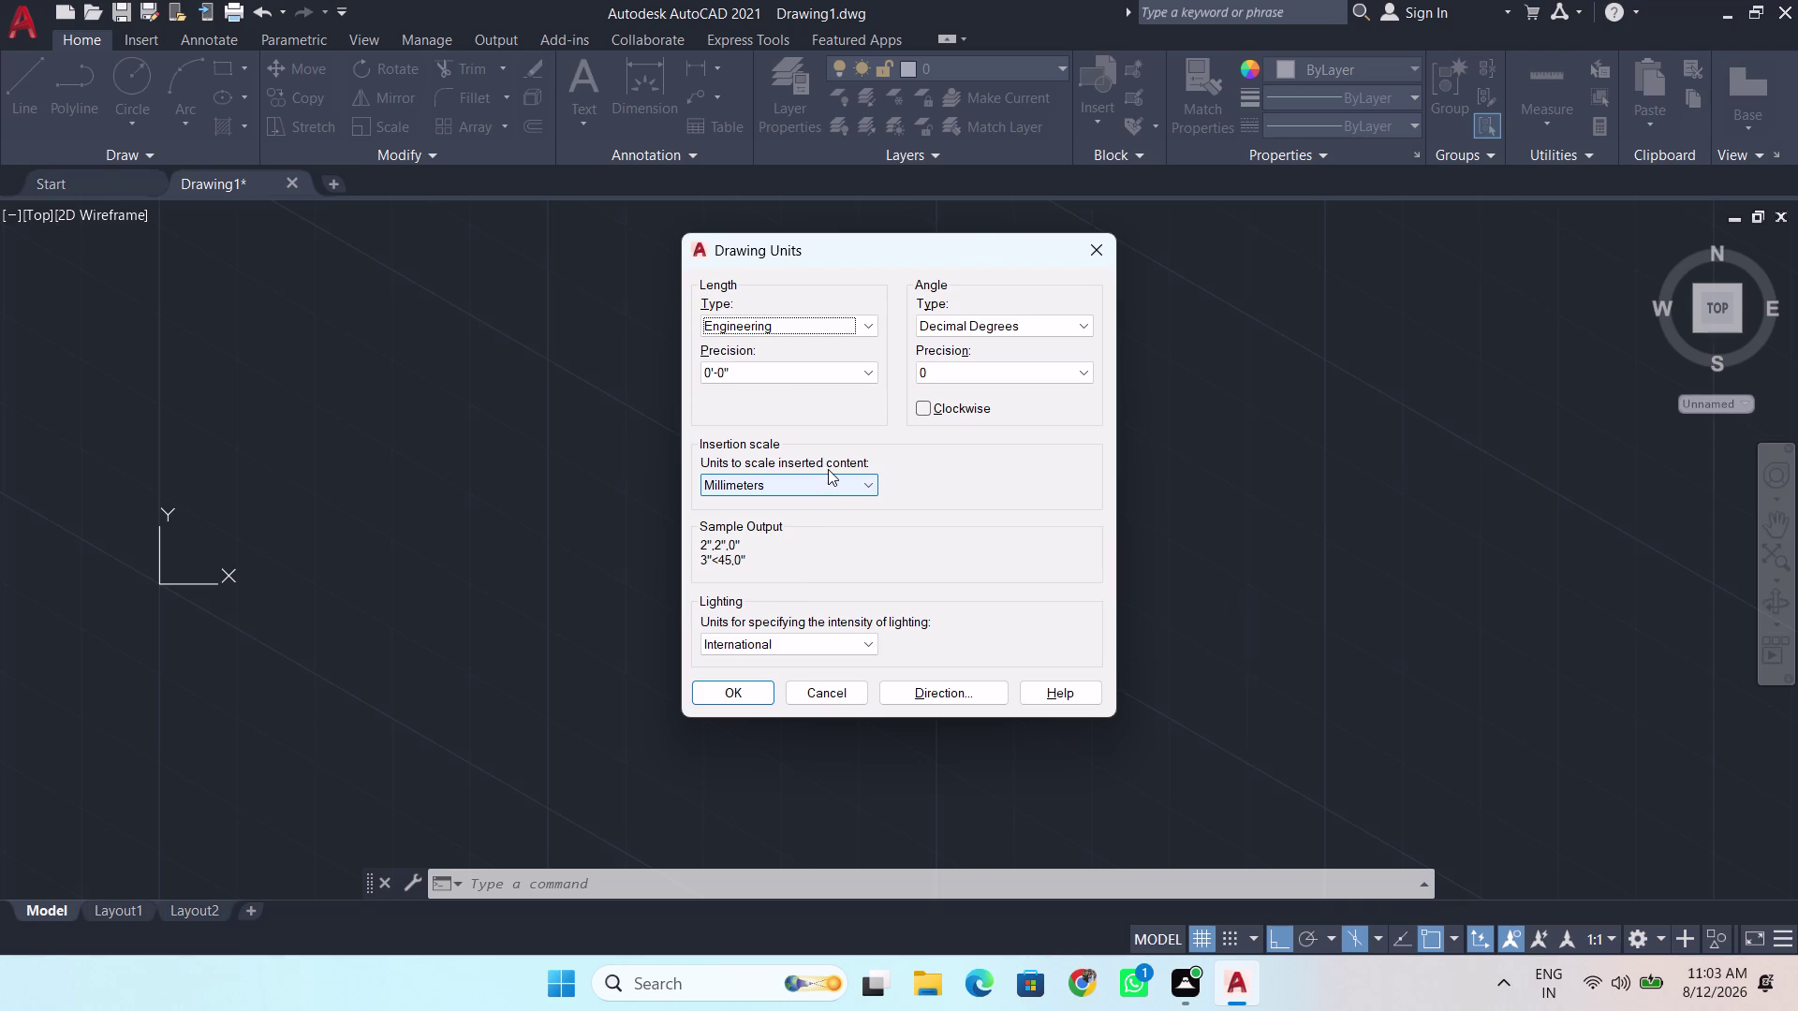
Set length type back to Decimal, keep Millimeters insertion units, and close the dialog.
click(837, 490)
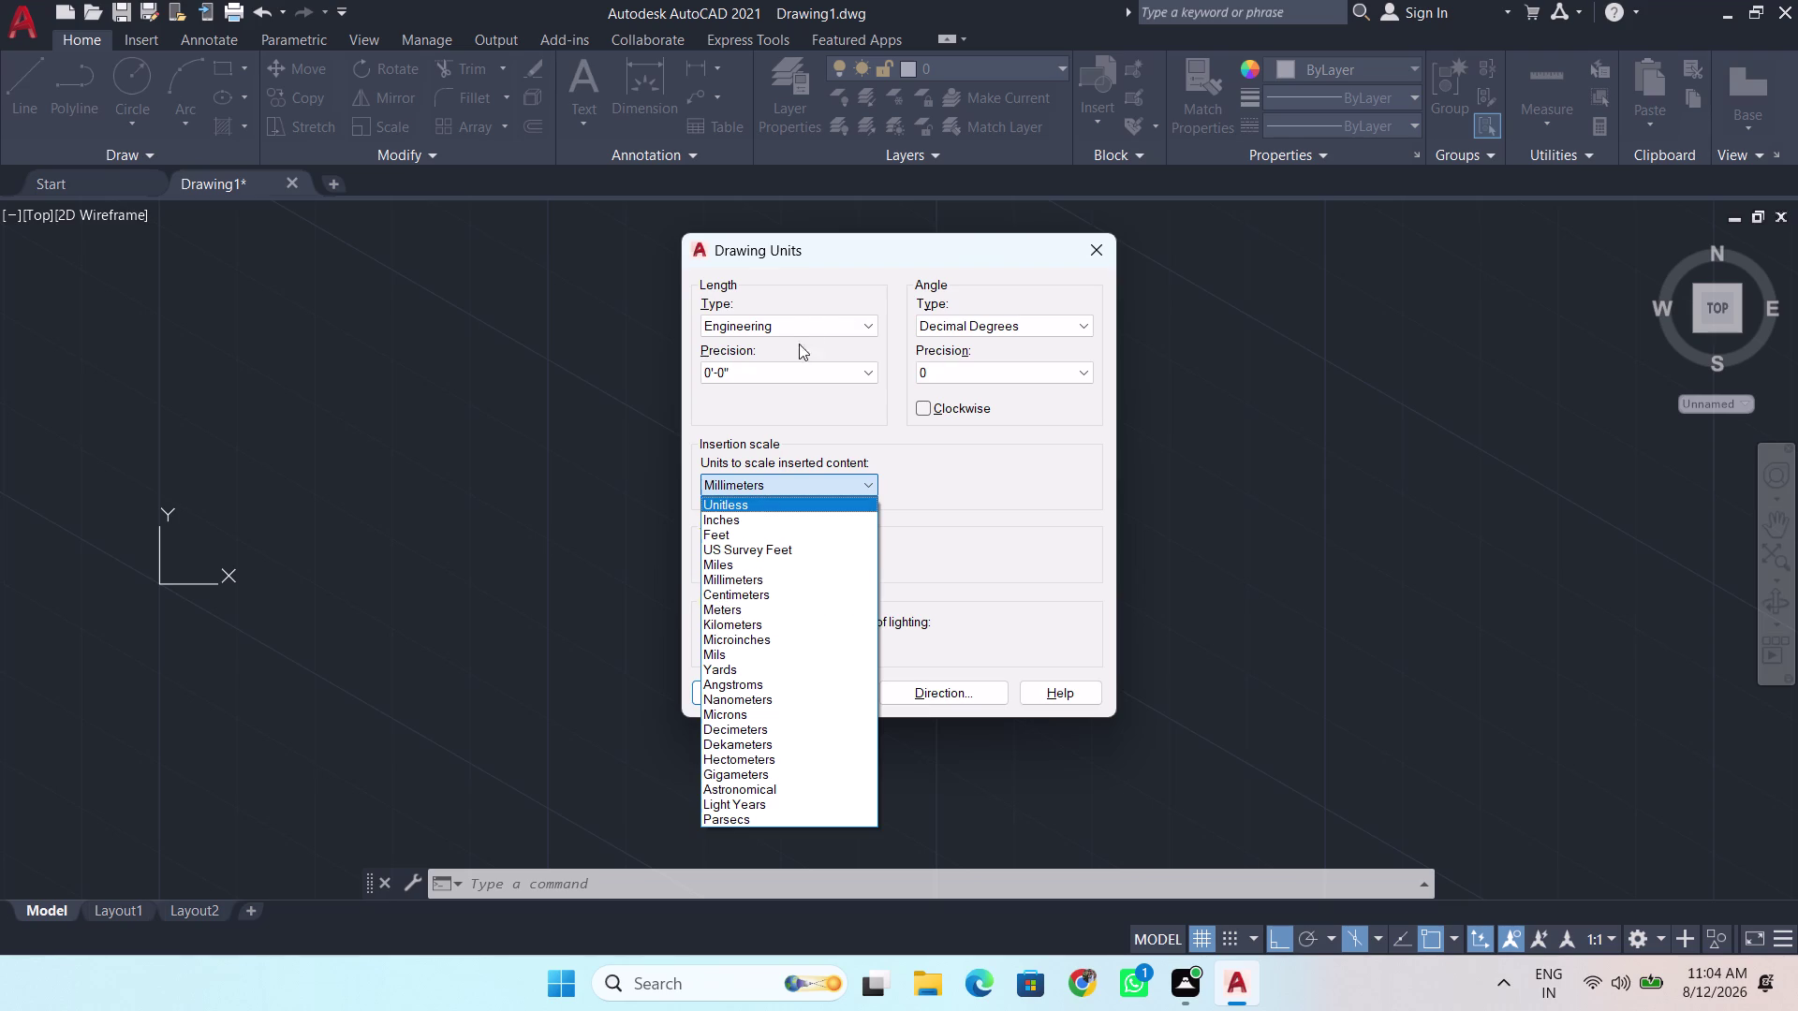
click(816, 323)
click(821, 330)
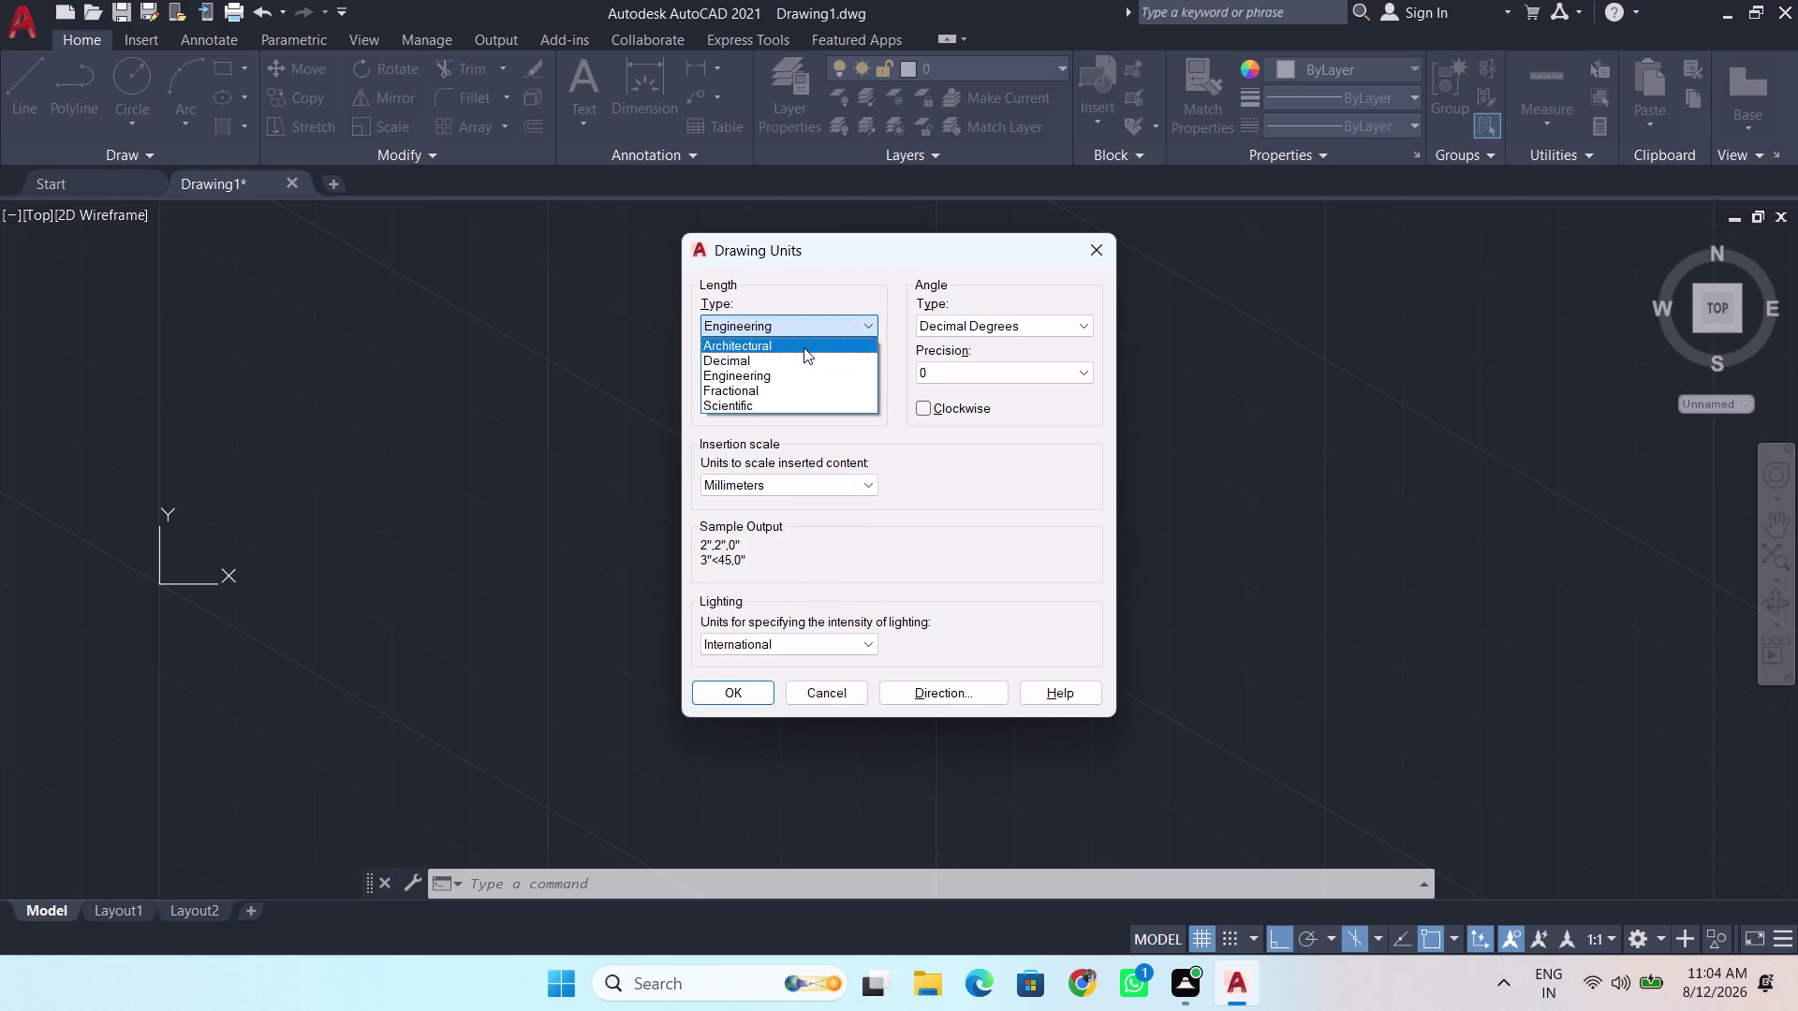
click(792, 362)
click(778, 483)
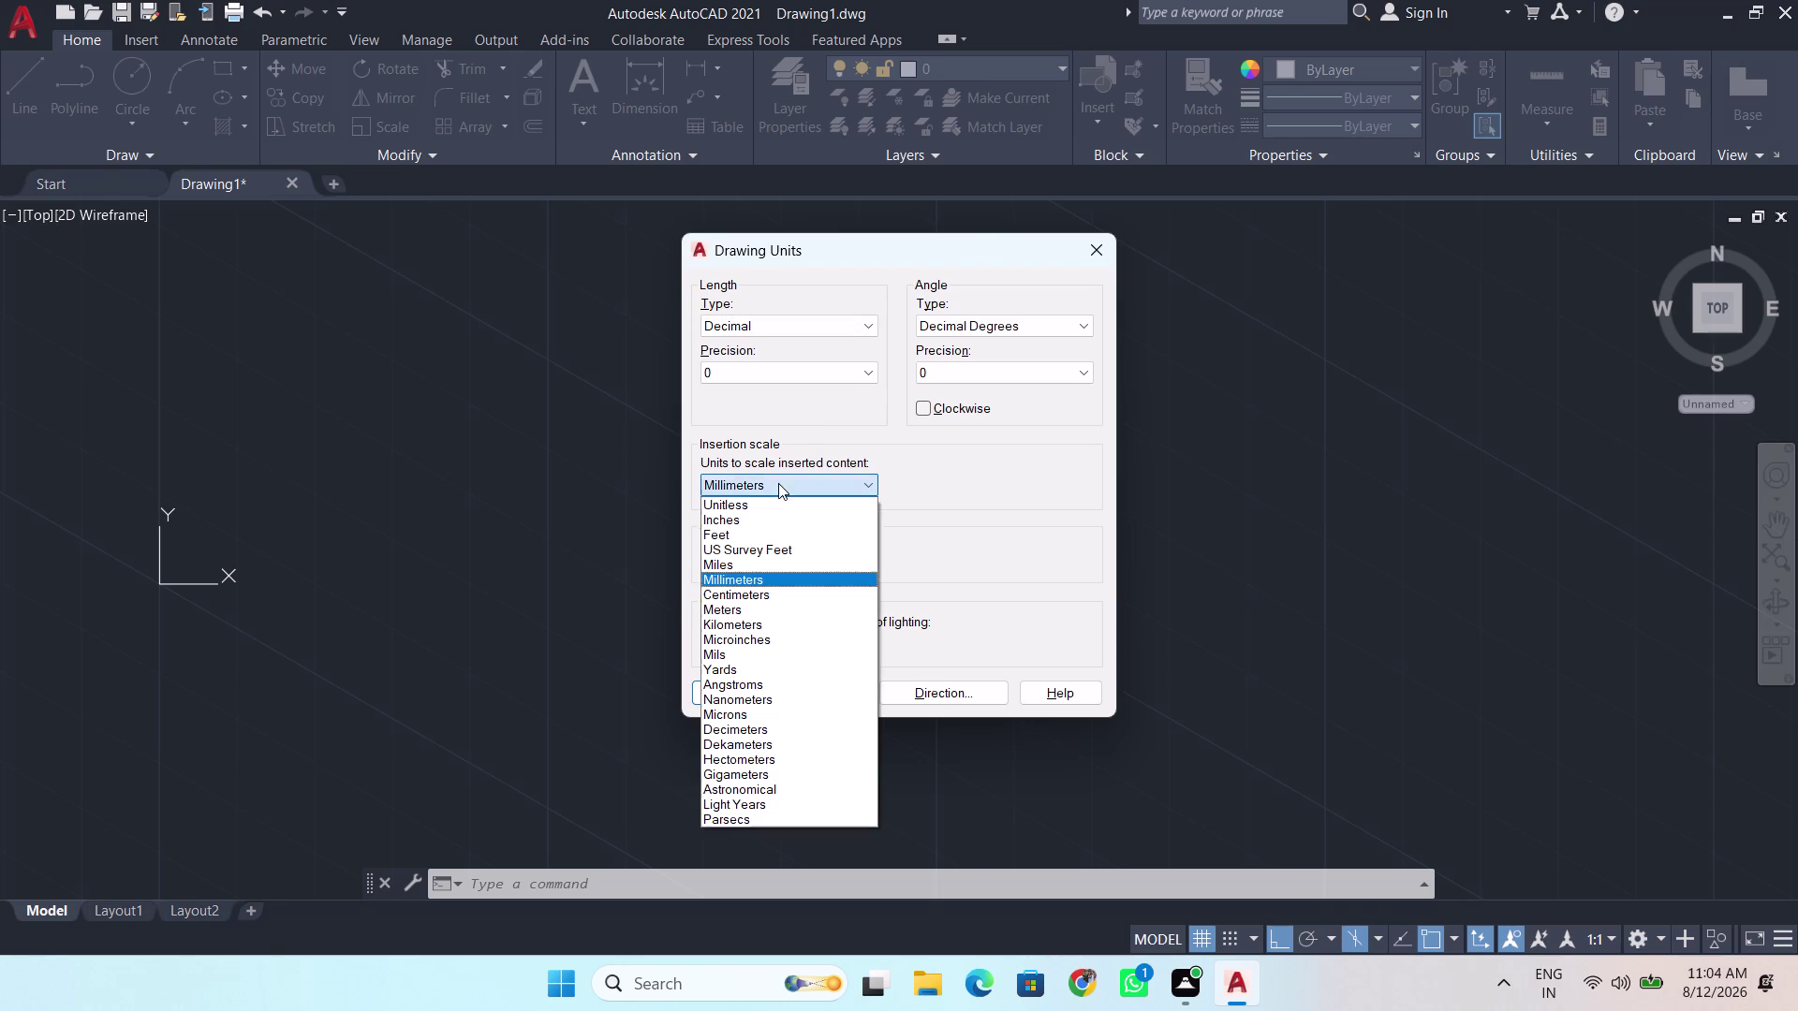
scroll(down, 3)
scroll(down, 3)
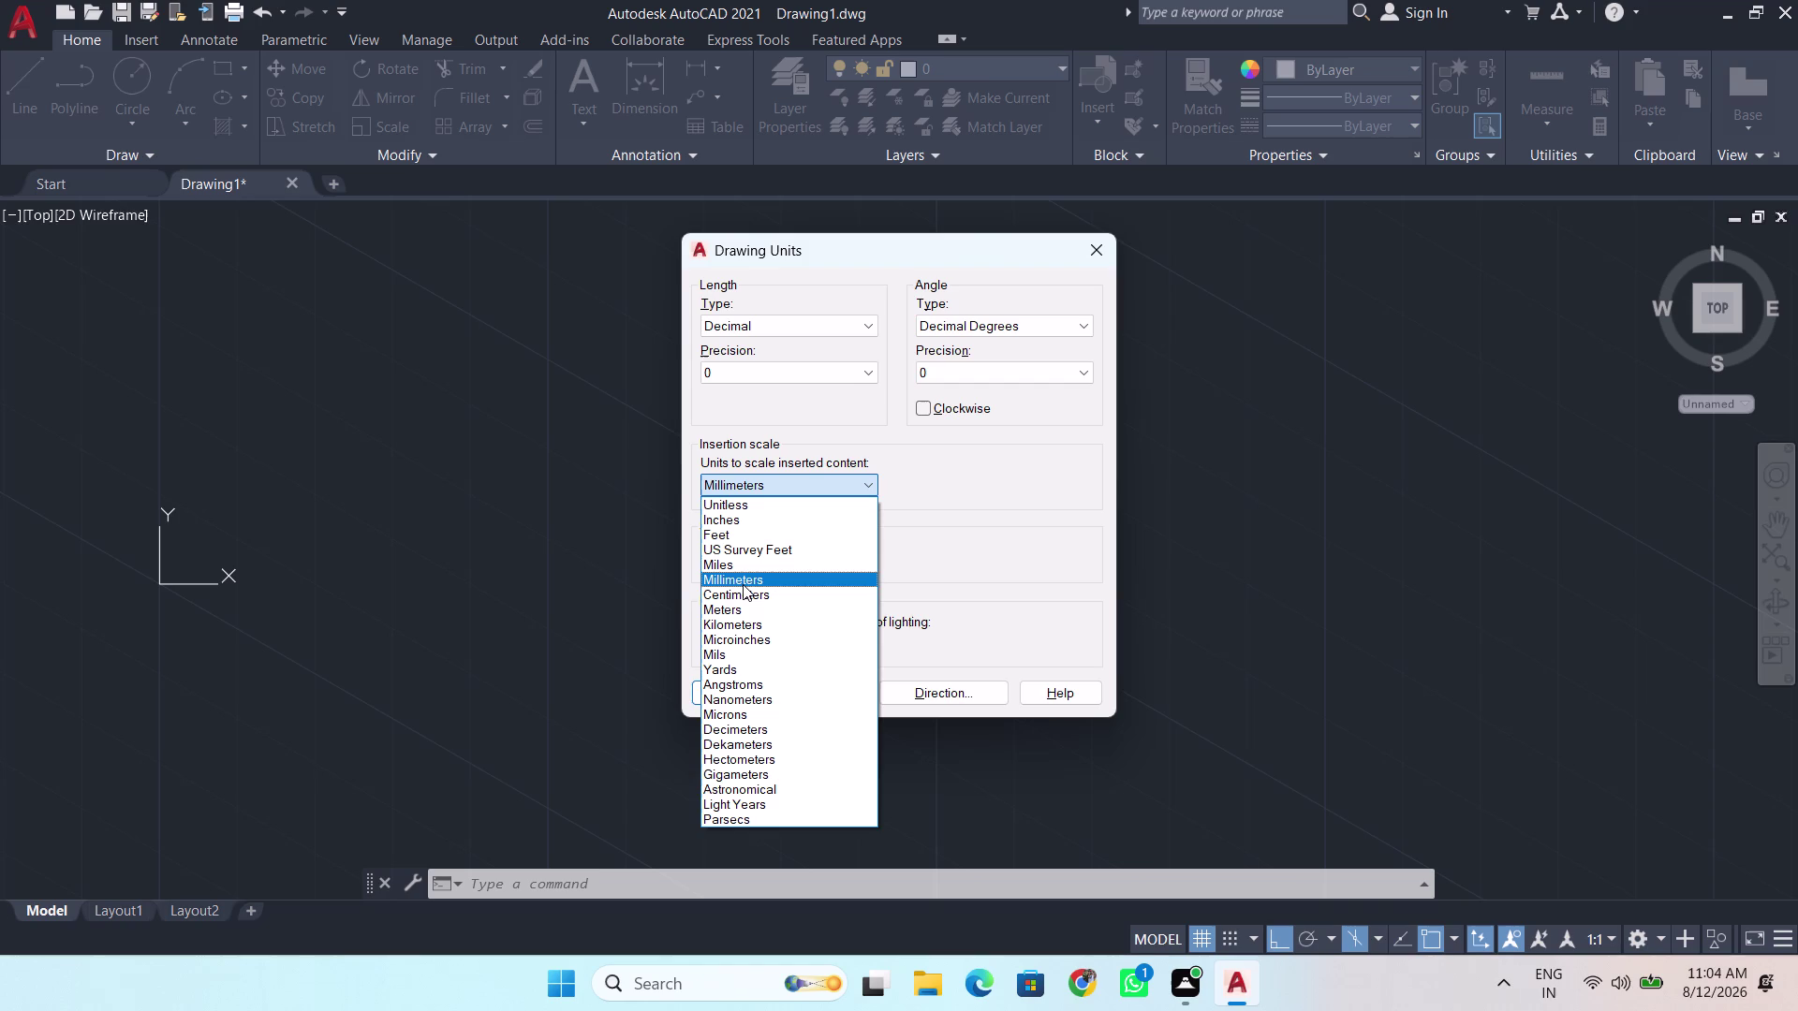
click(743, 585)
click(722, 687)
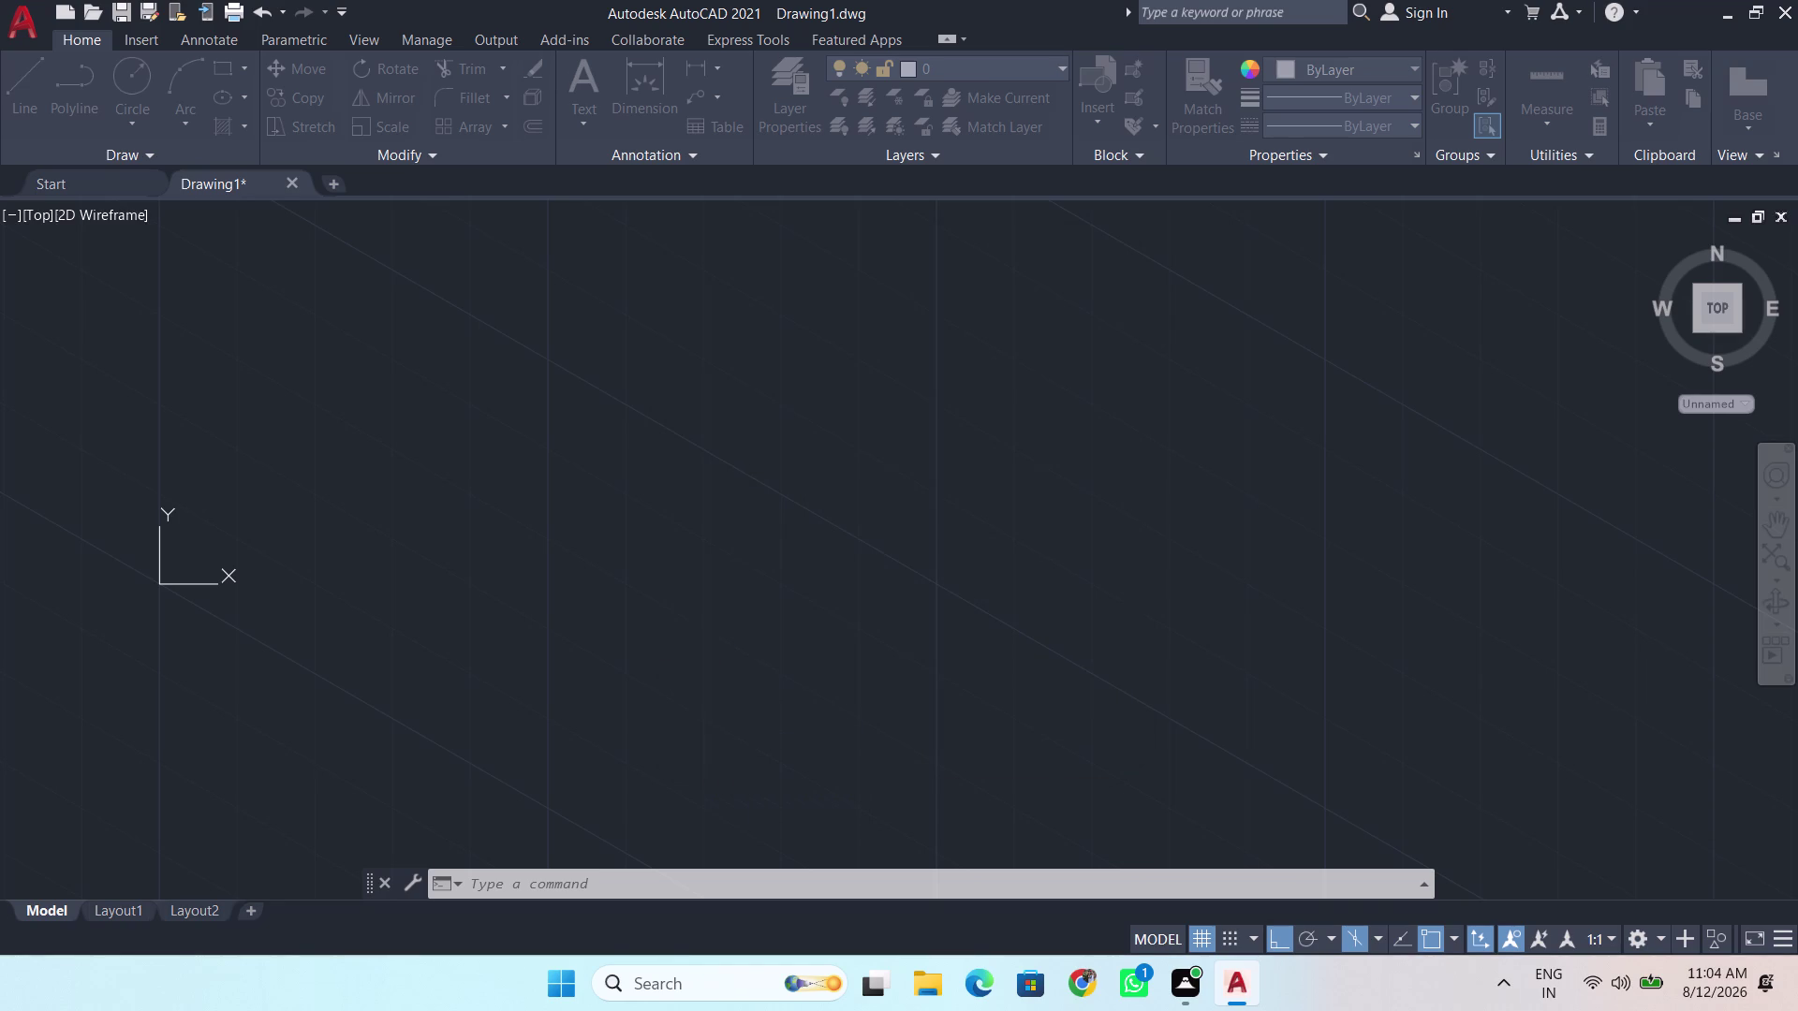
Start a trial line from a picked point, cancel it, and reopen Drawing Units with UN.
key(l)
key(Return)
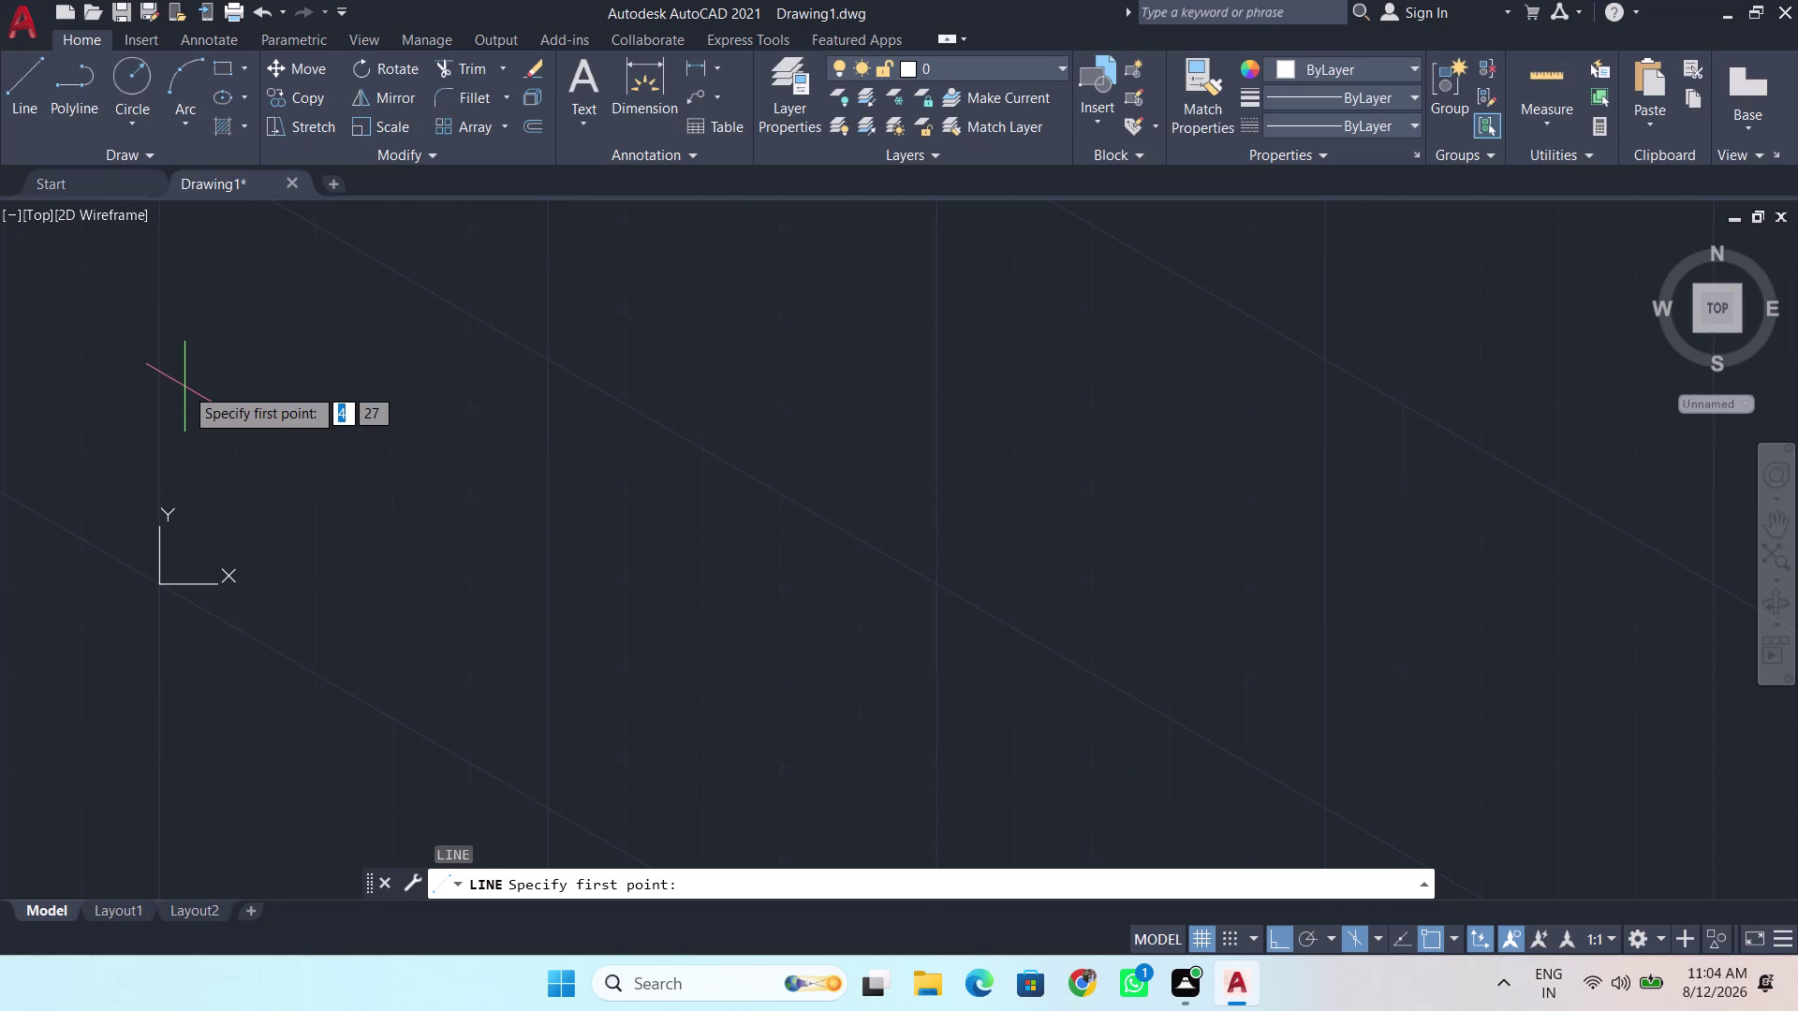
click(184, 387)
scroll(down, 3)
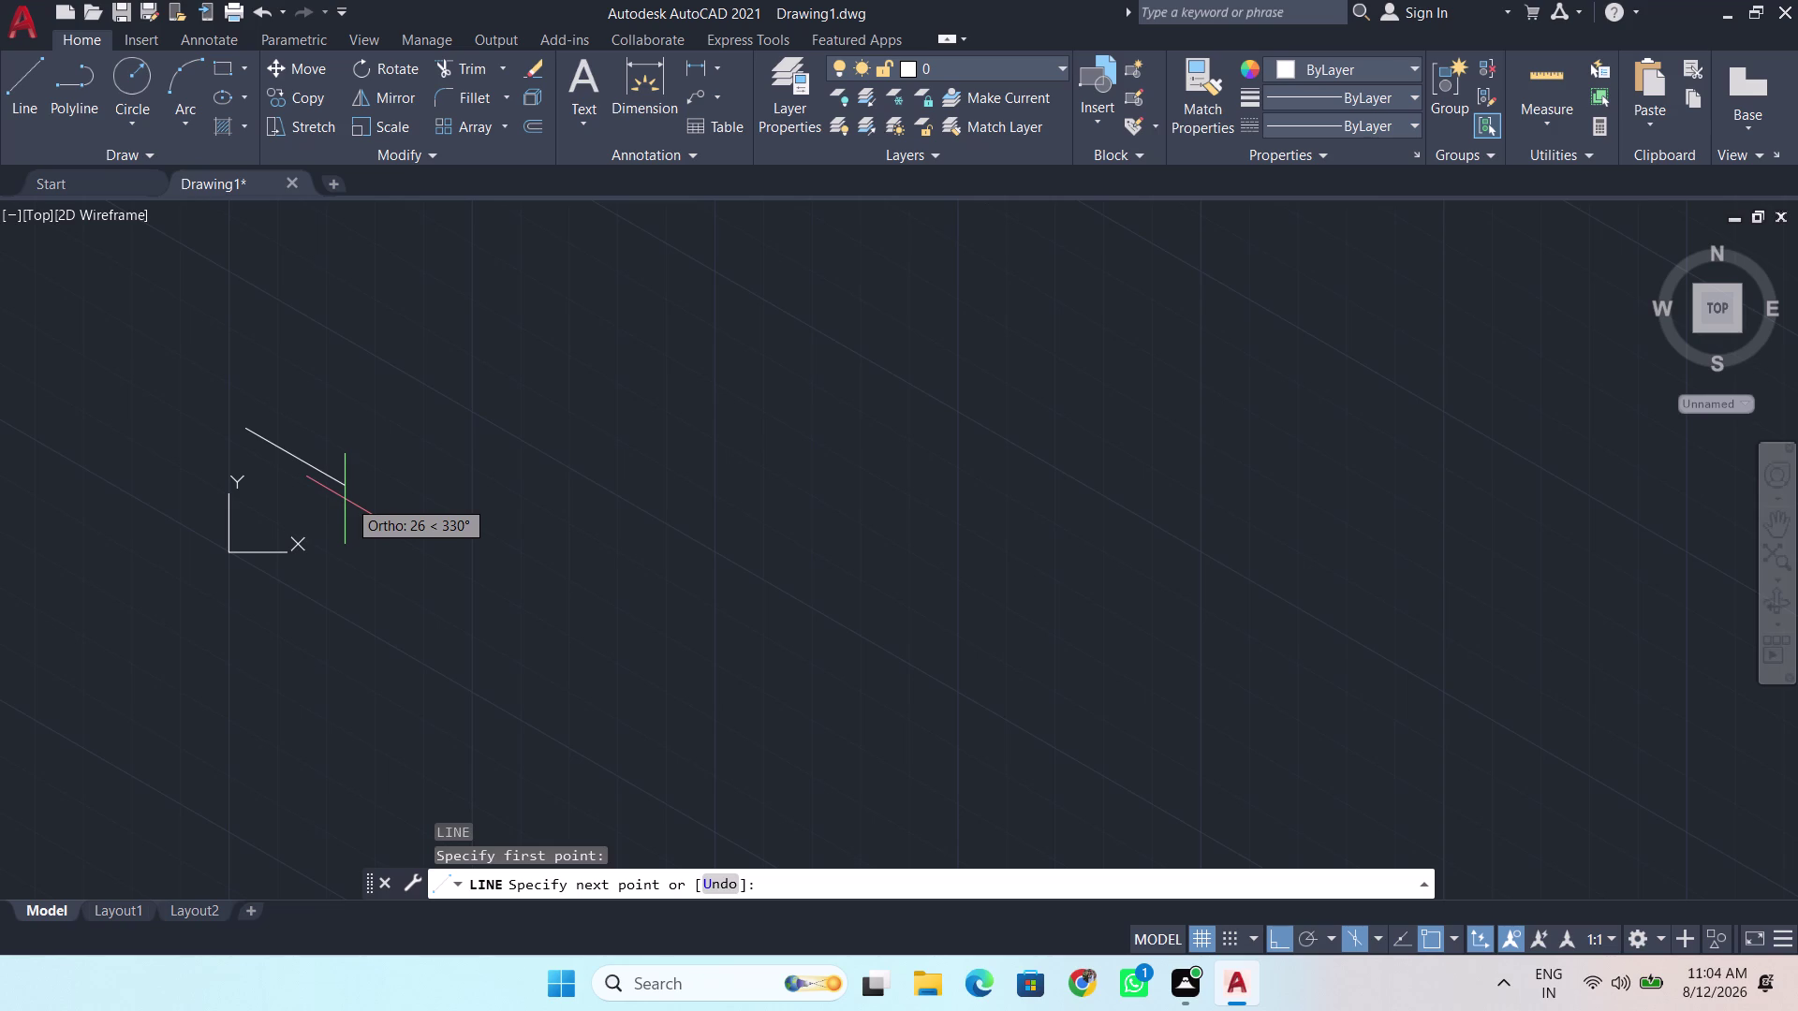
key(space)
text(un)
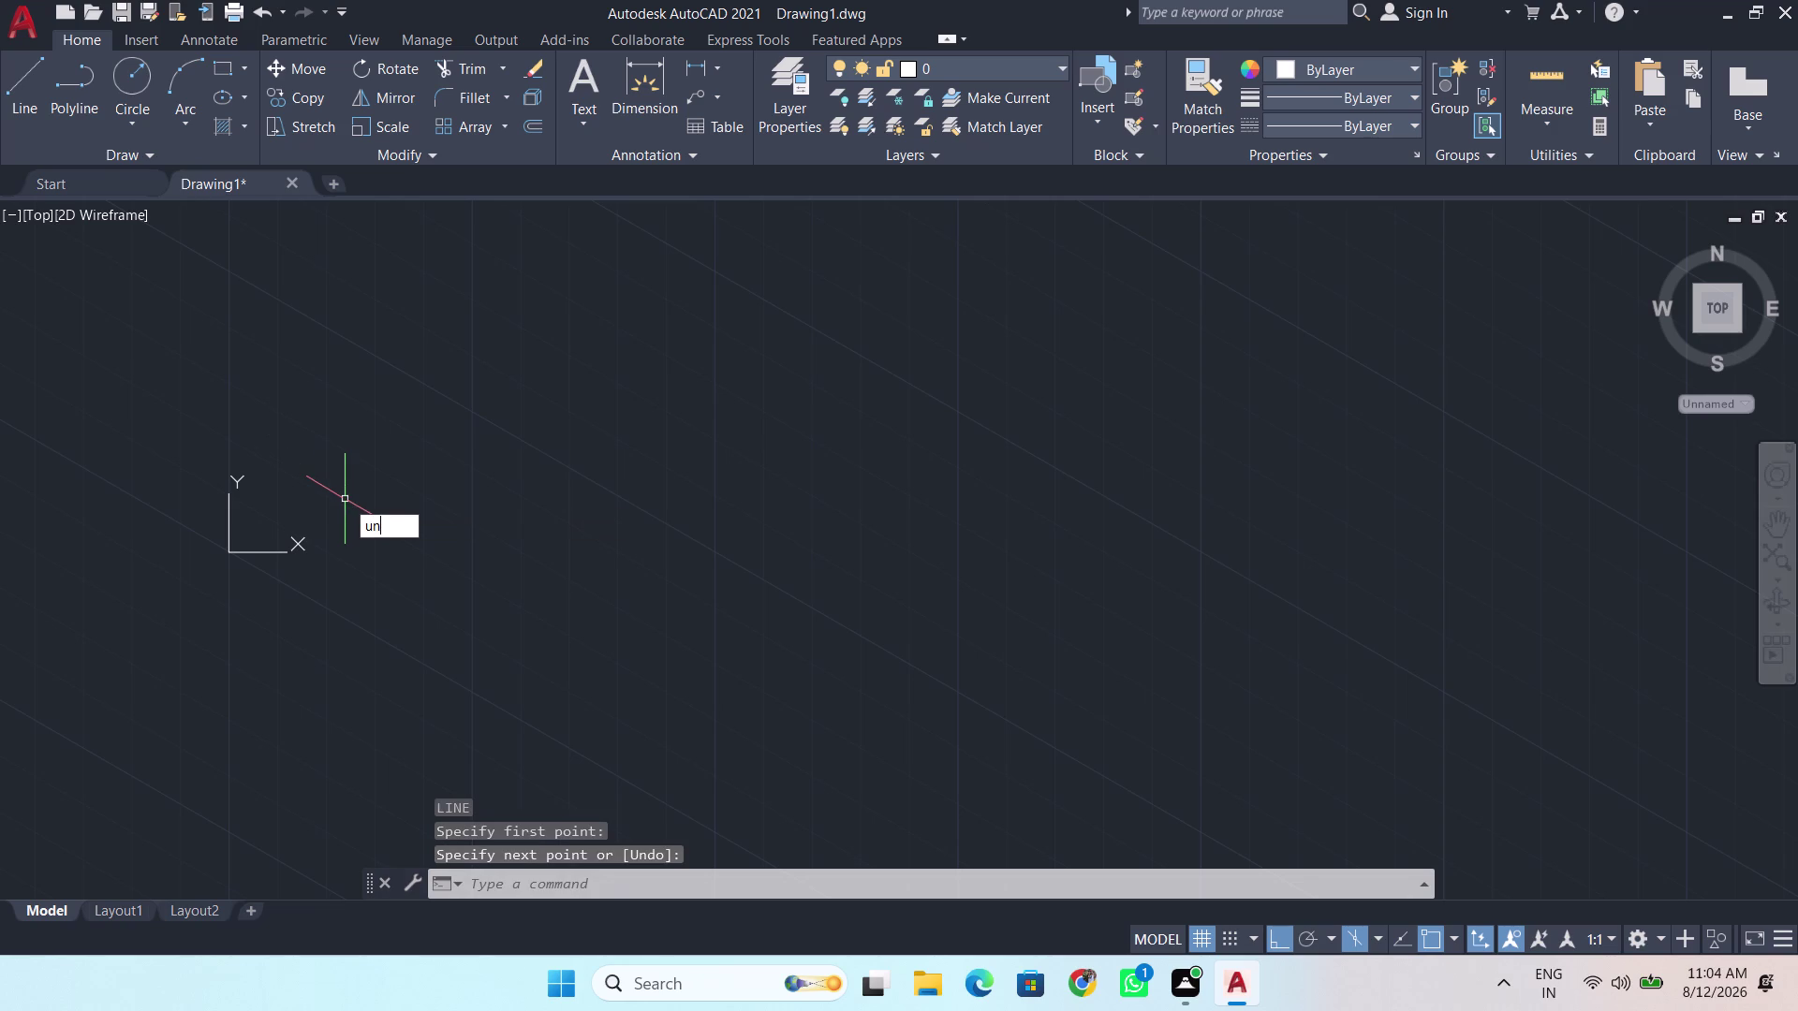
key(Return)
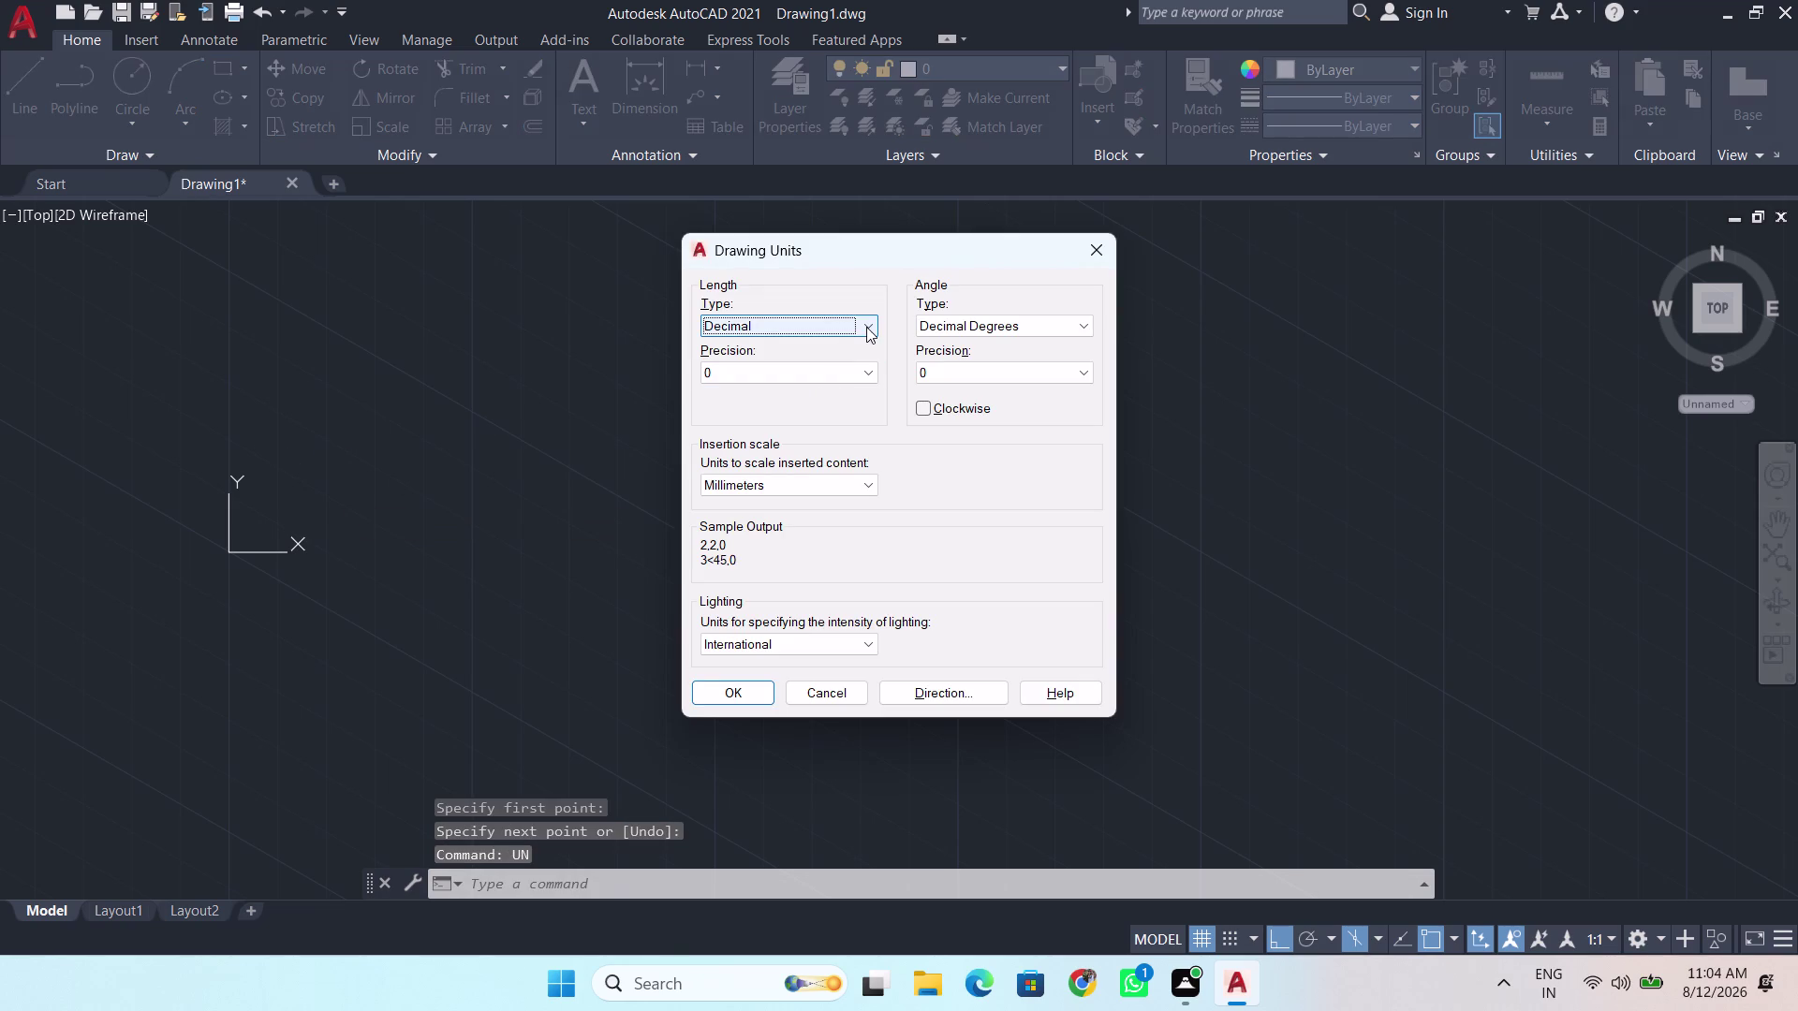
Keep the Decimal length type, set insertion units to Centimeters, and confirm with OK.
click(864, 331)
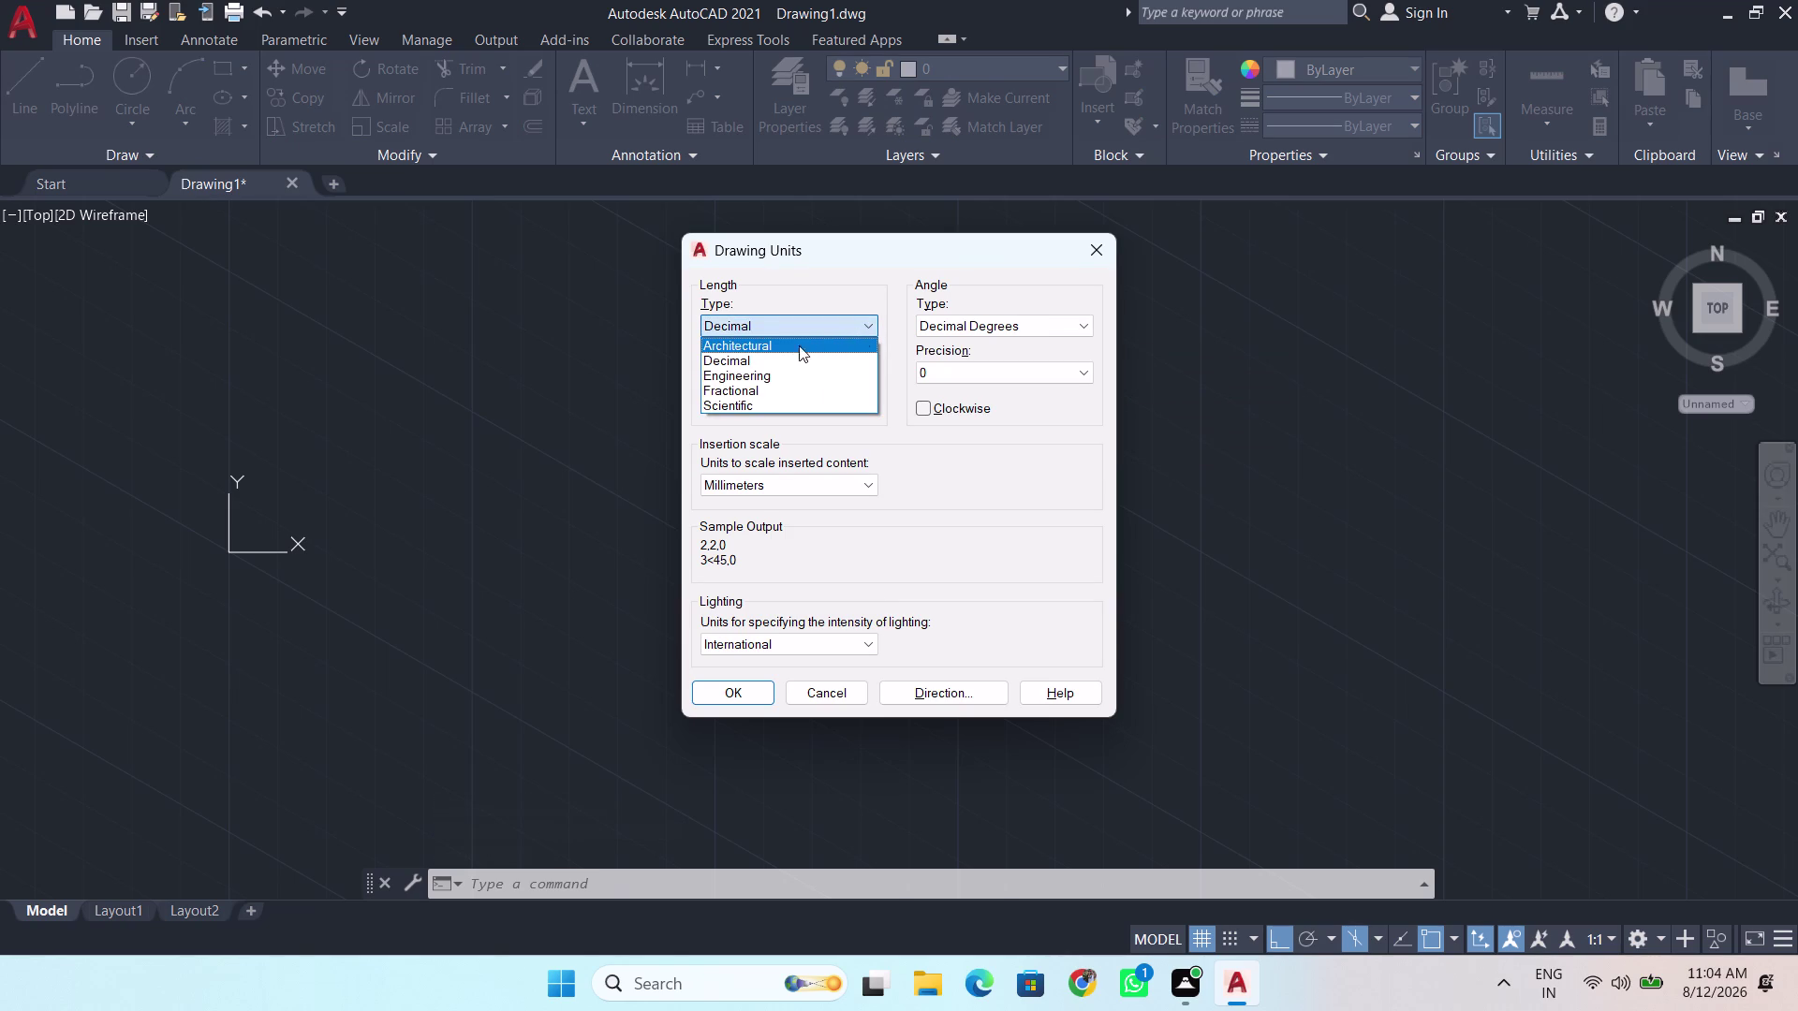
click(767, 361)
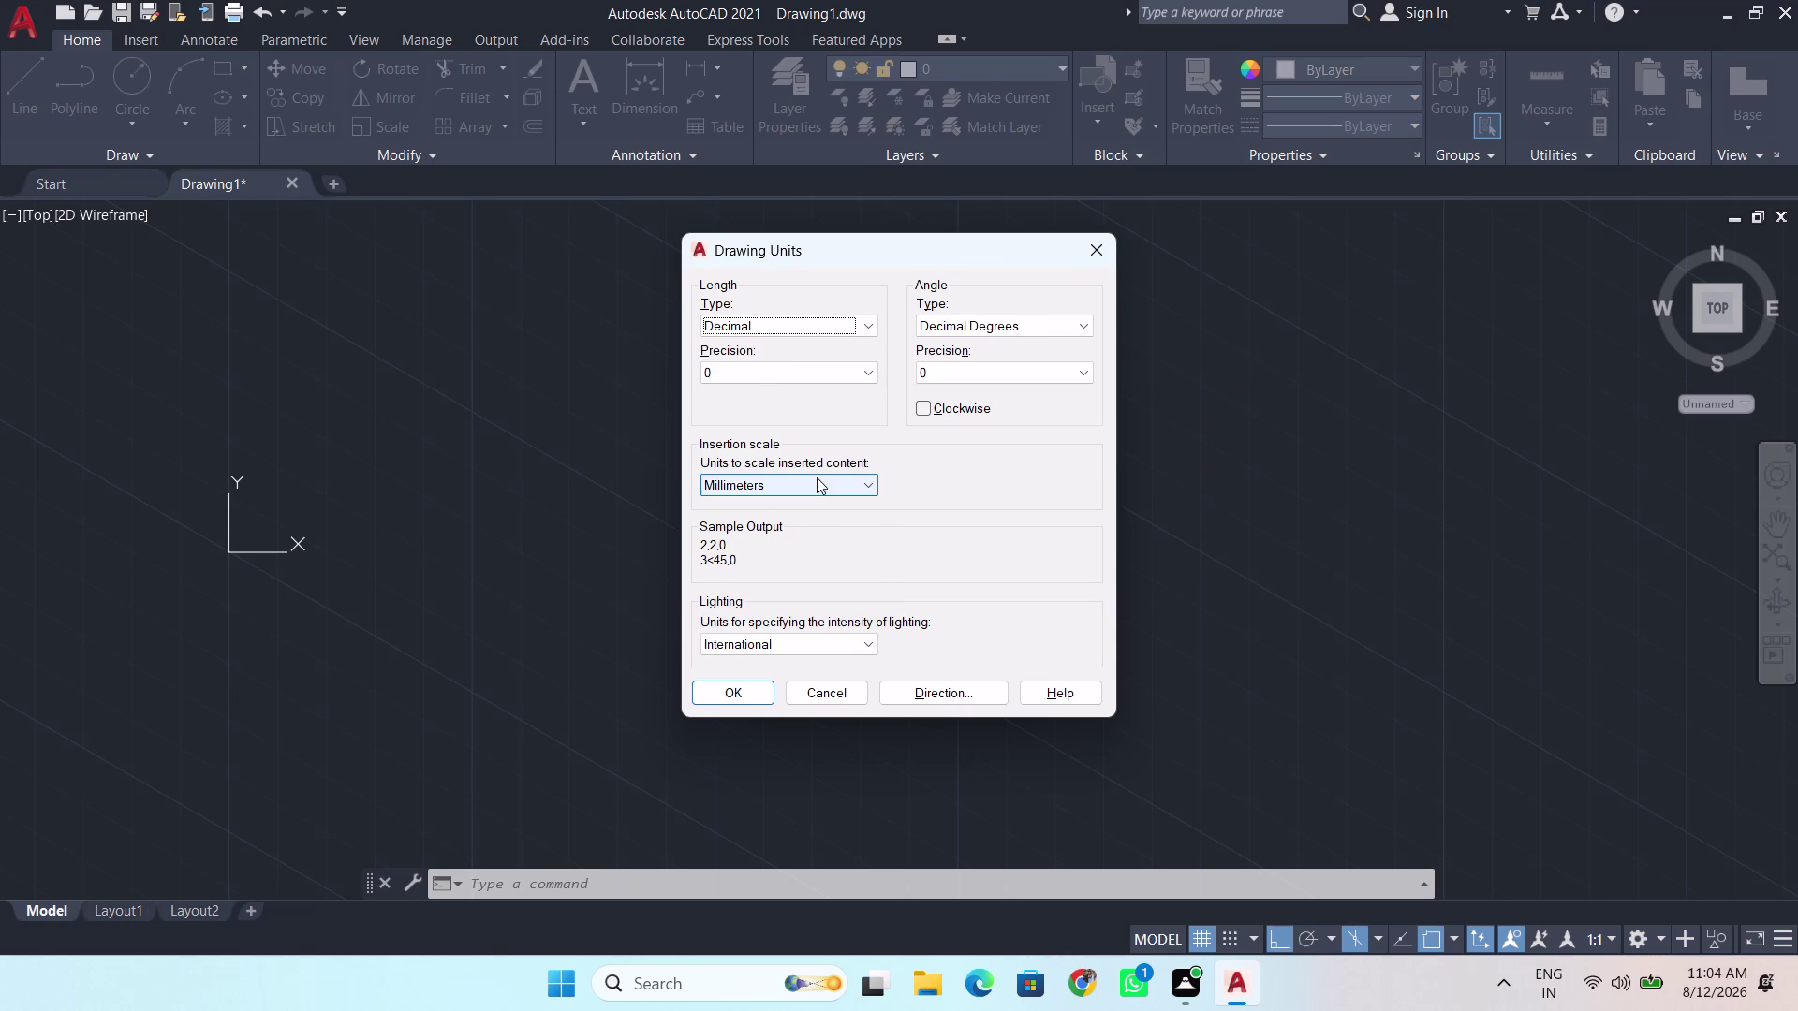
click(817, 478)
click(752, 594)
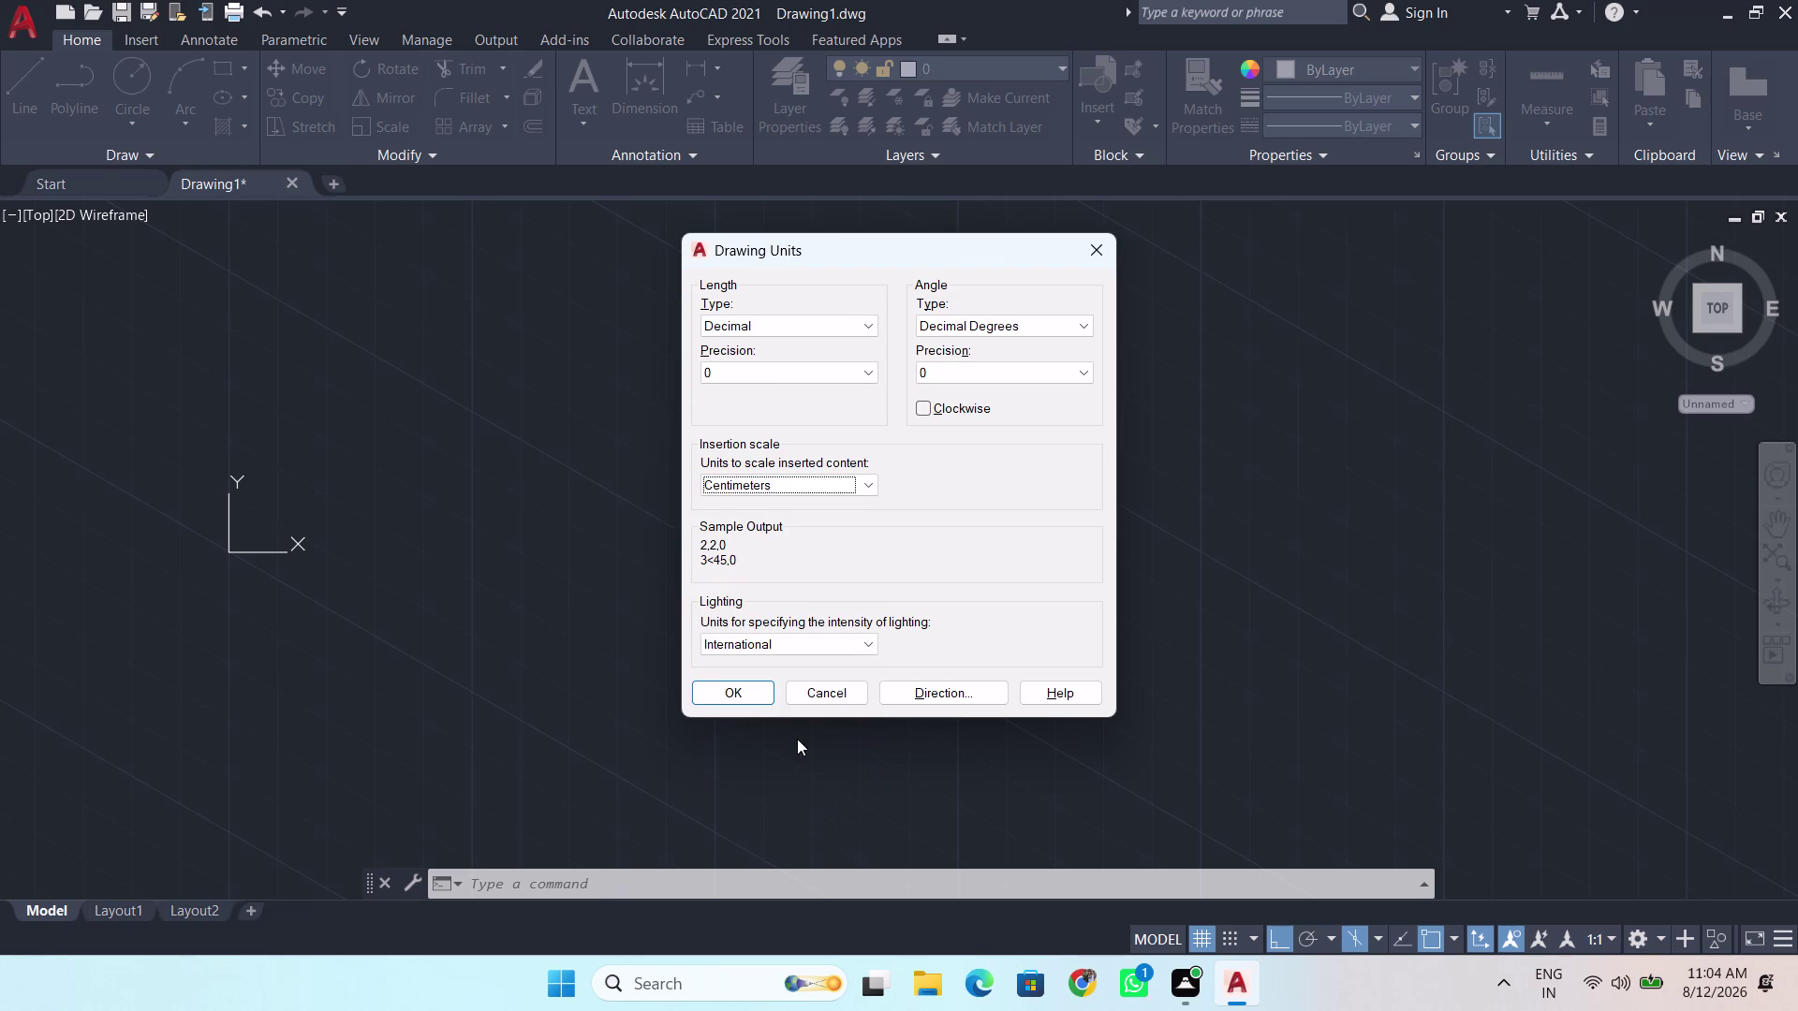
click(746, 692)
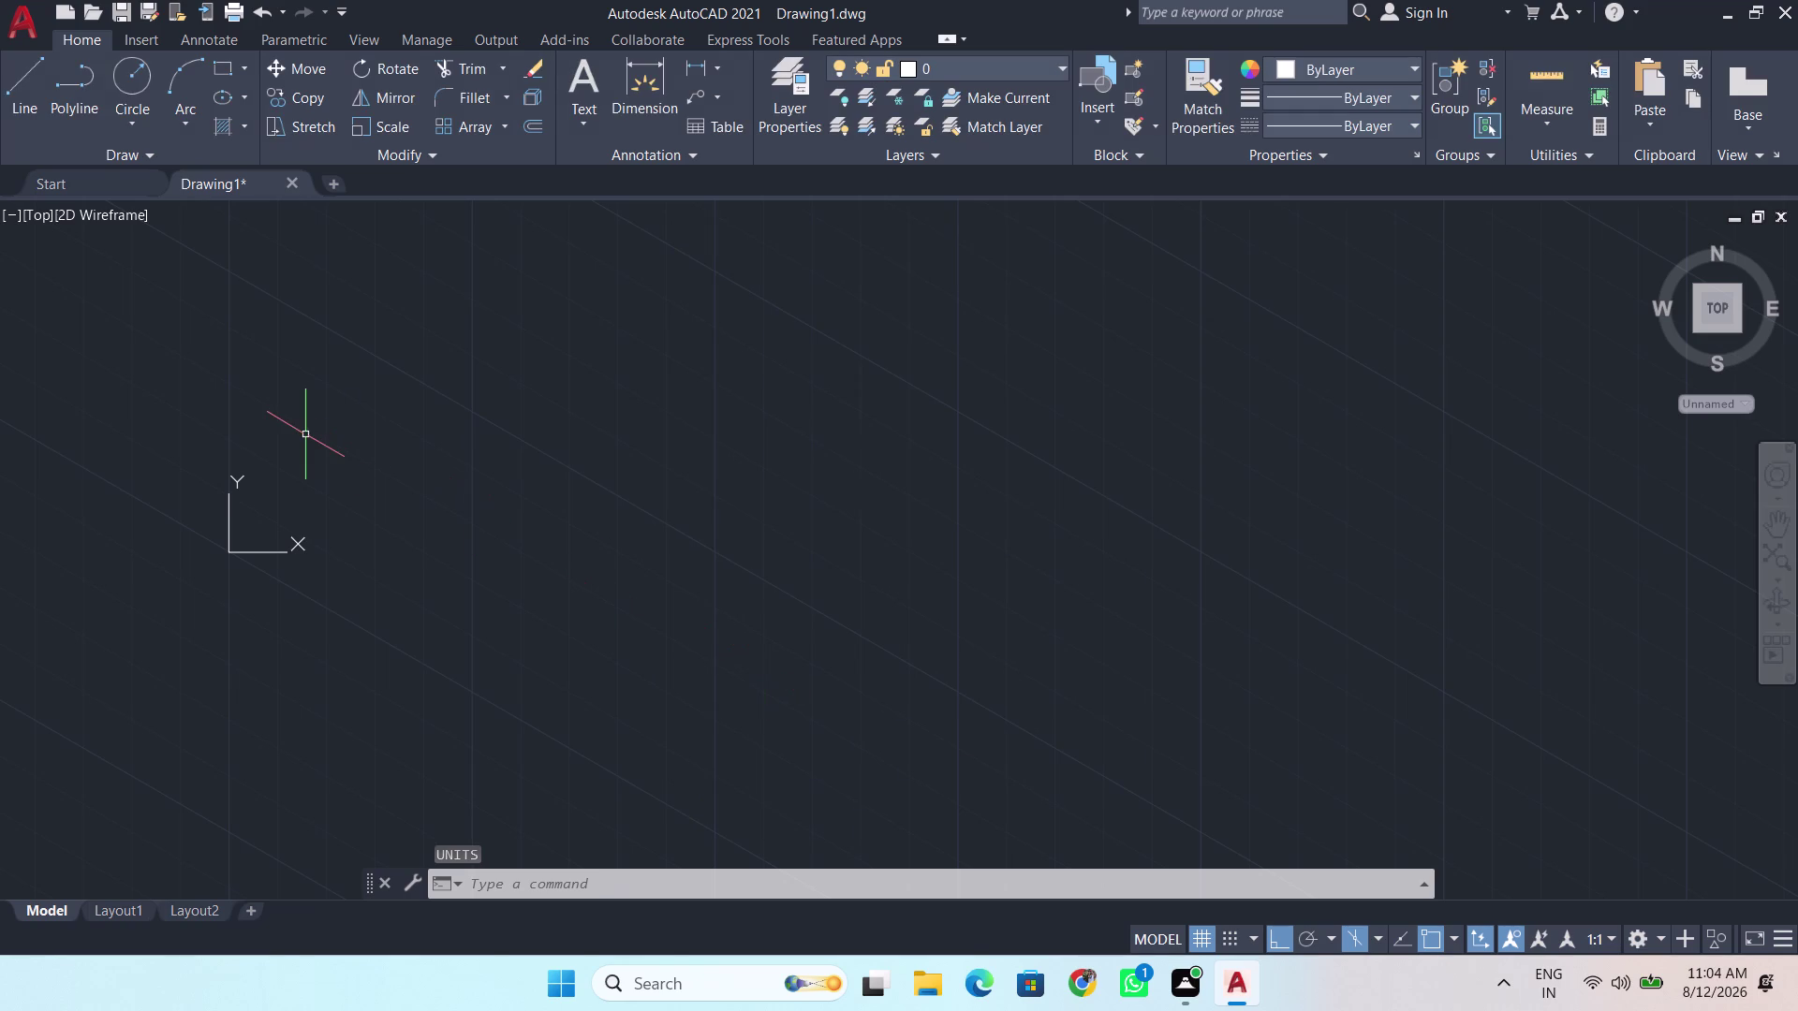
Start a trial 330° isometric line from a picked point, then abandon it.
key(l)
key(Return)
click(294, 431)
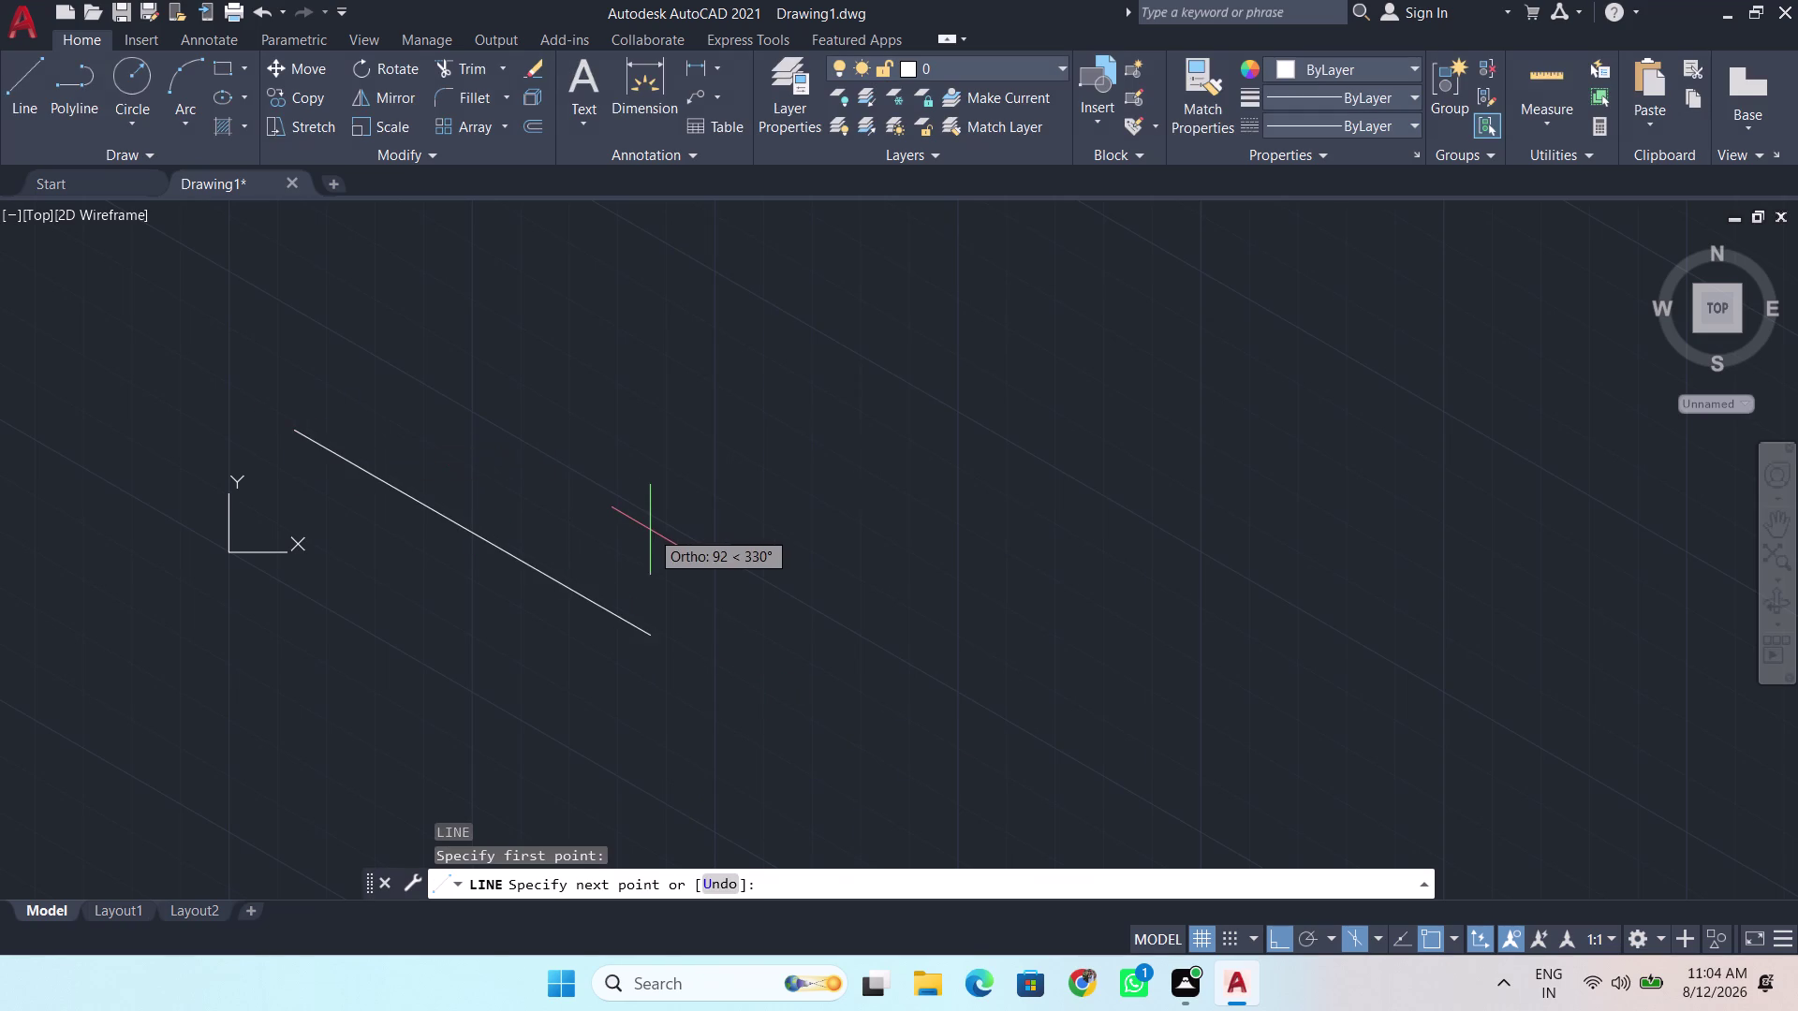
scroll(down, 3)
scroll(down, 3)
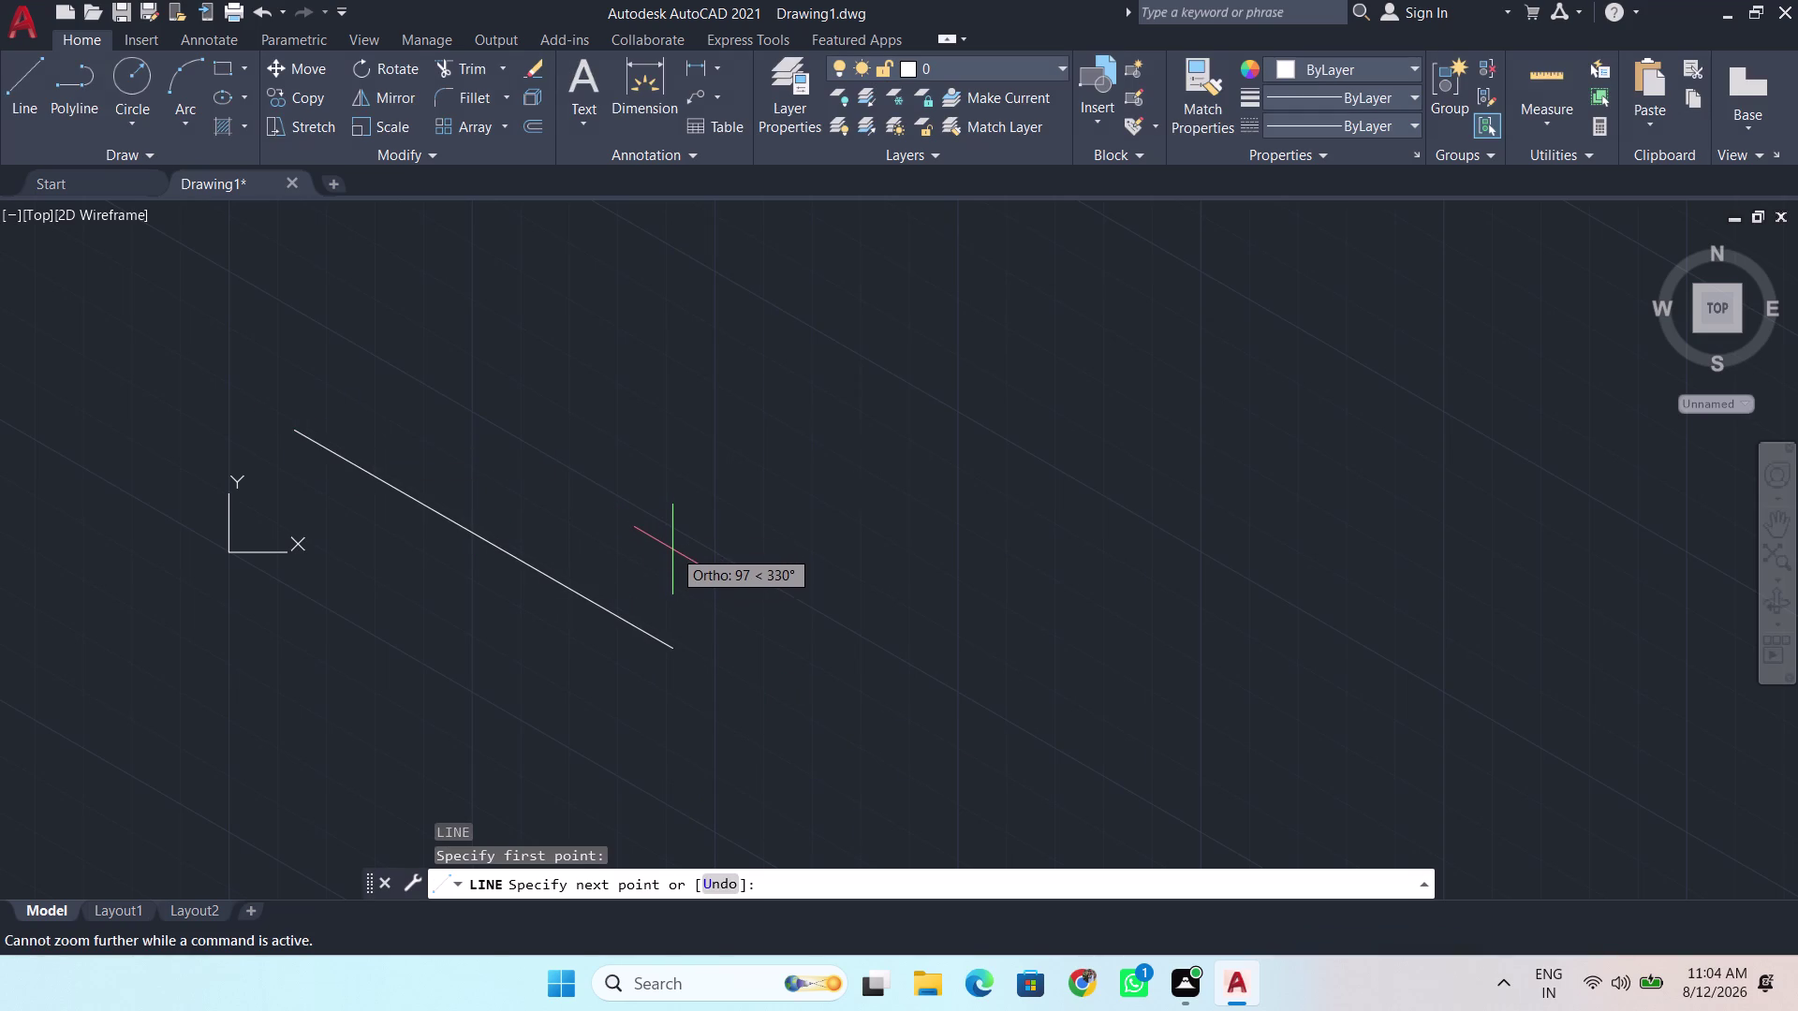
scroll(down, 3)
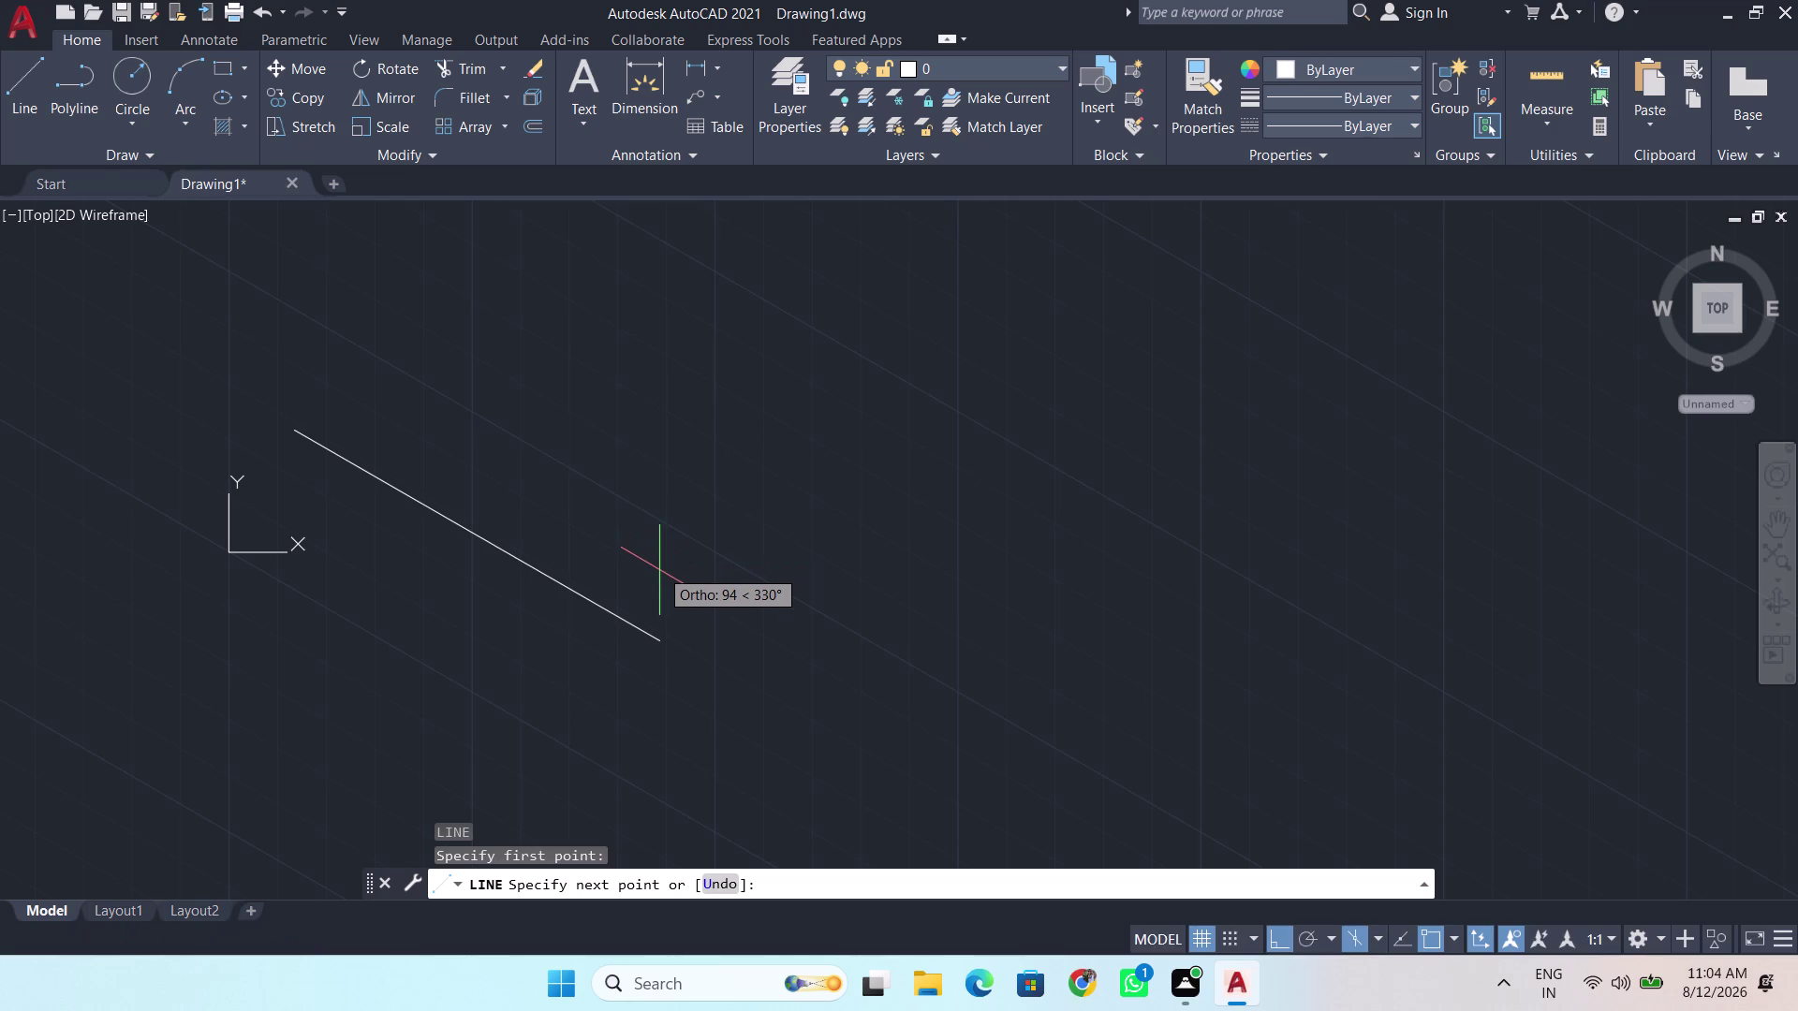
scroll(down, 3)
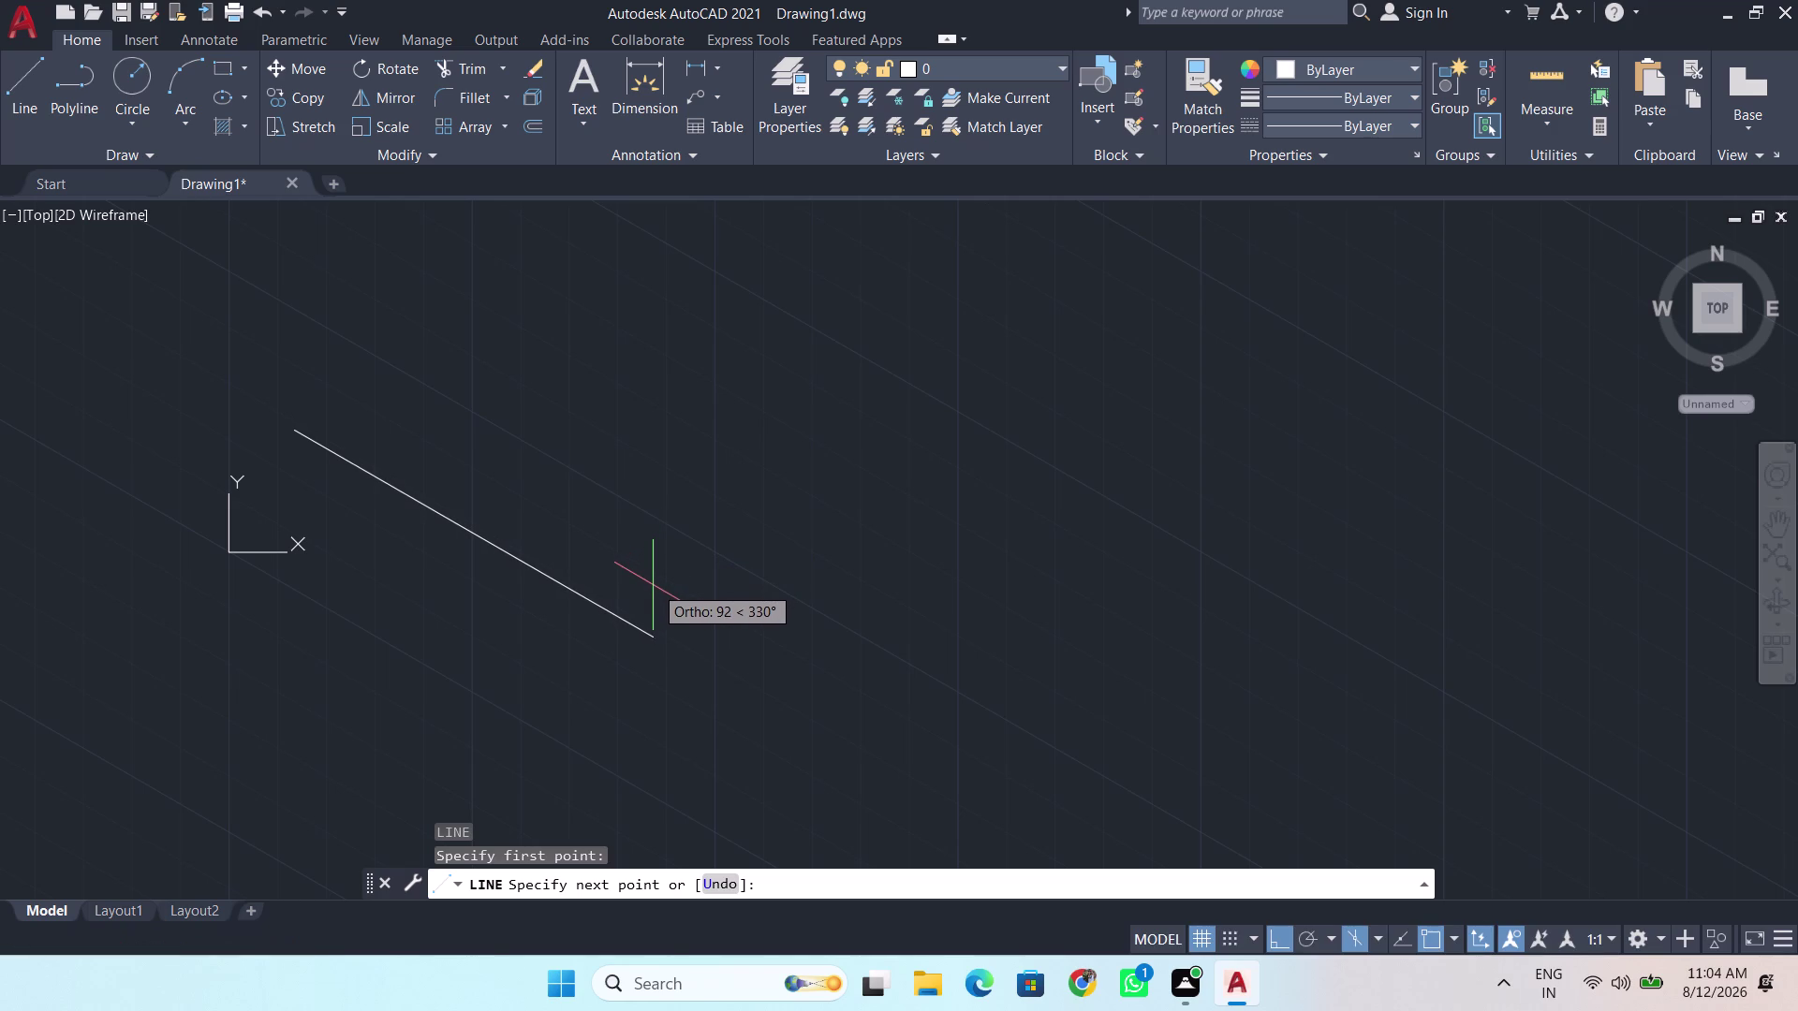
scroll(down, 3)
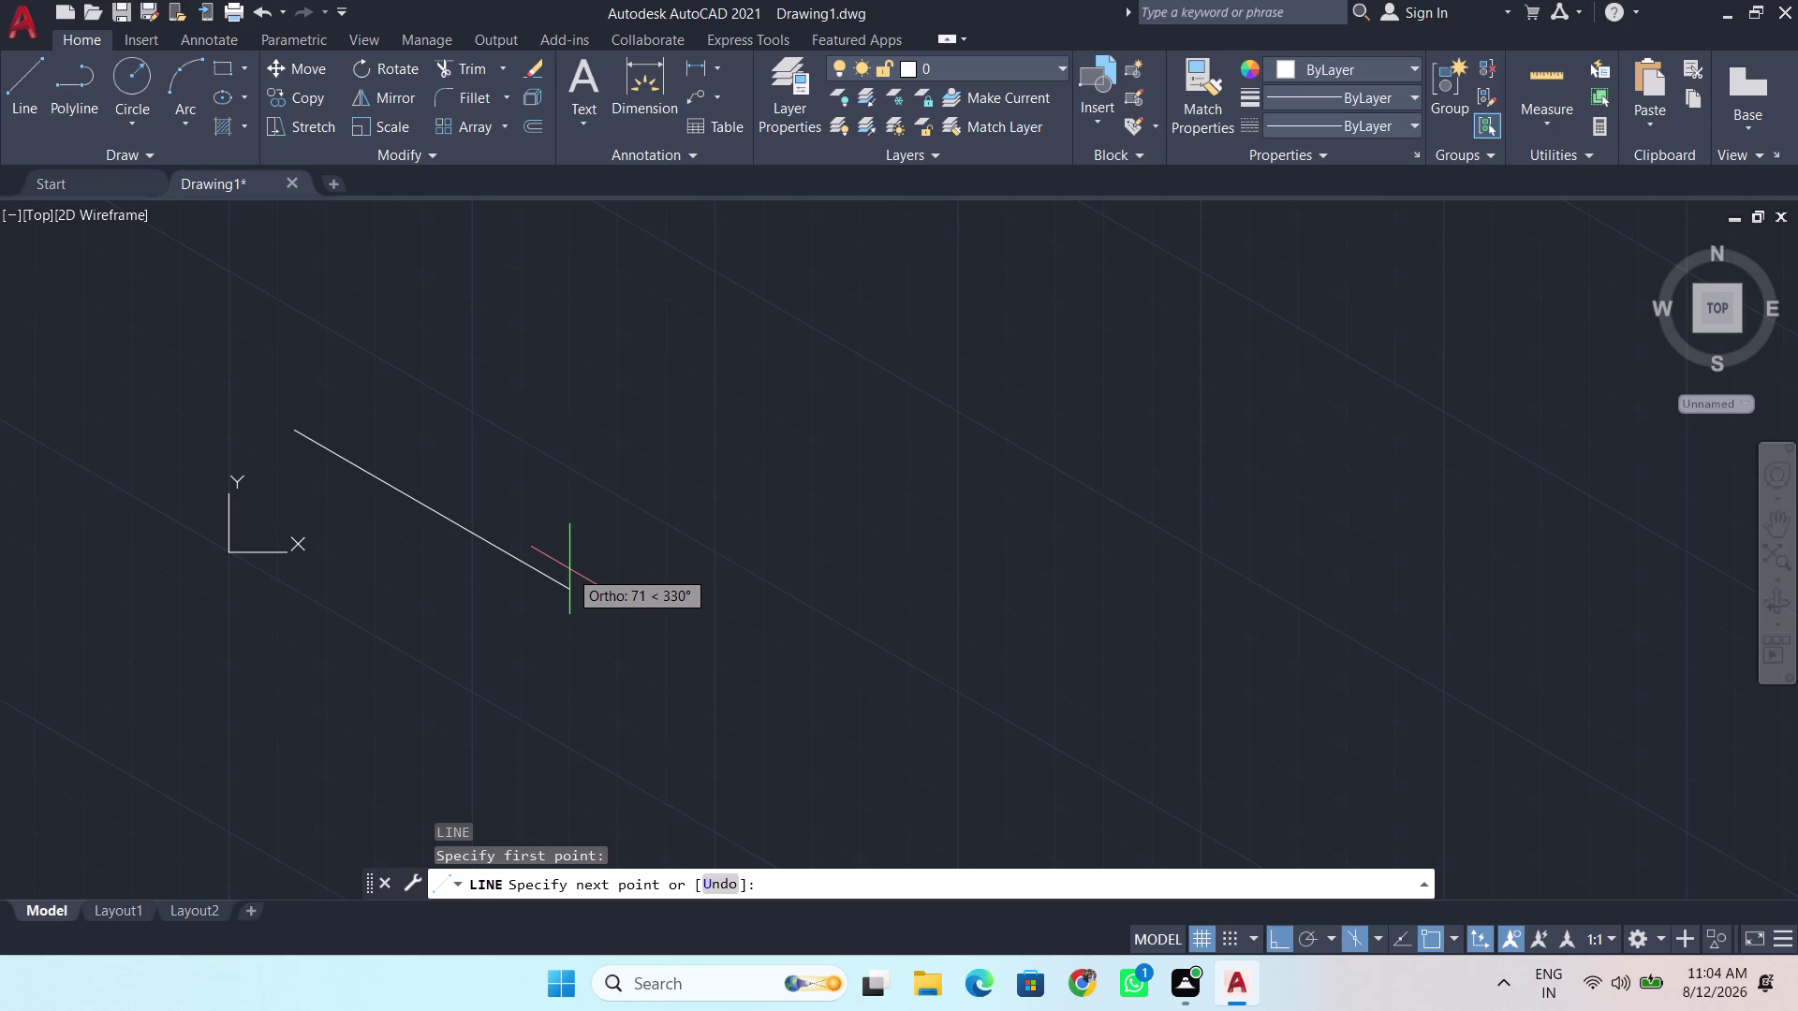
key(space)
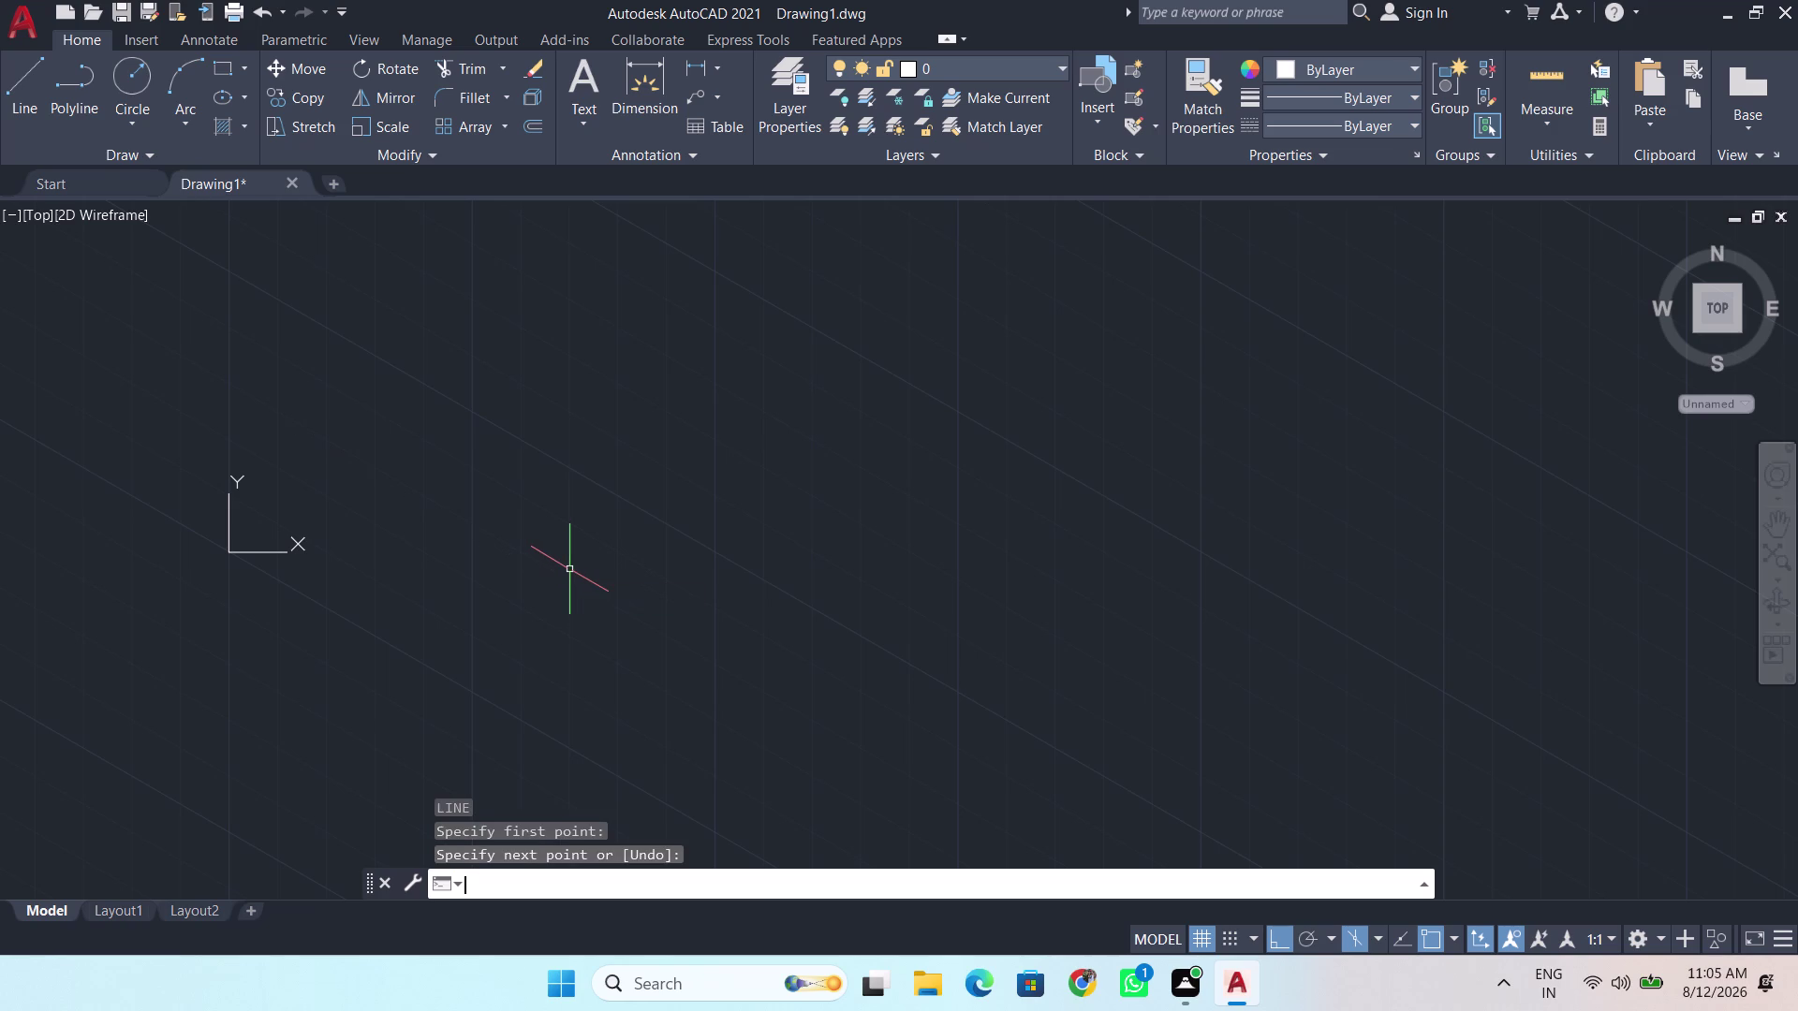
Reopen Drawing Units with UN, choose Millimeters for insertion scale, and click OK.
text(un)
key(Return)
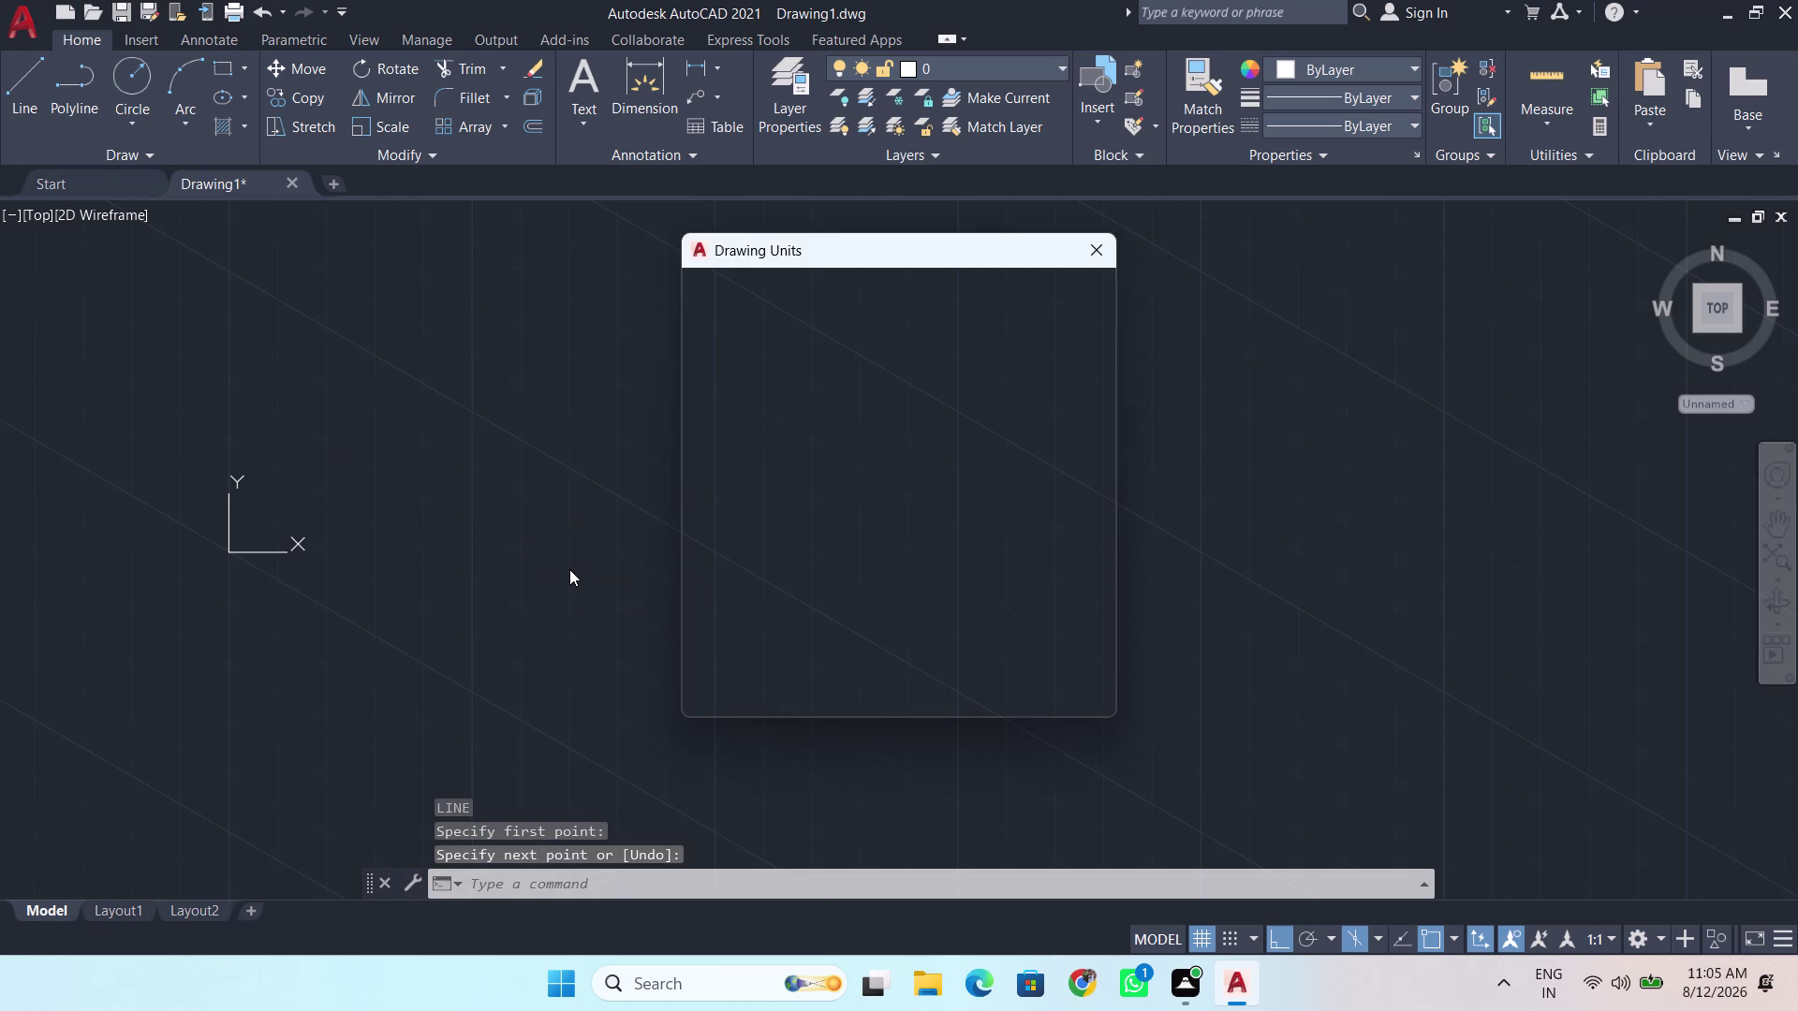
click(799, 484)
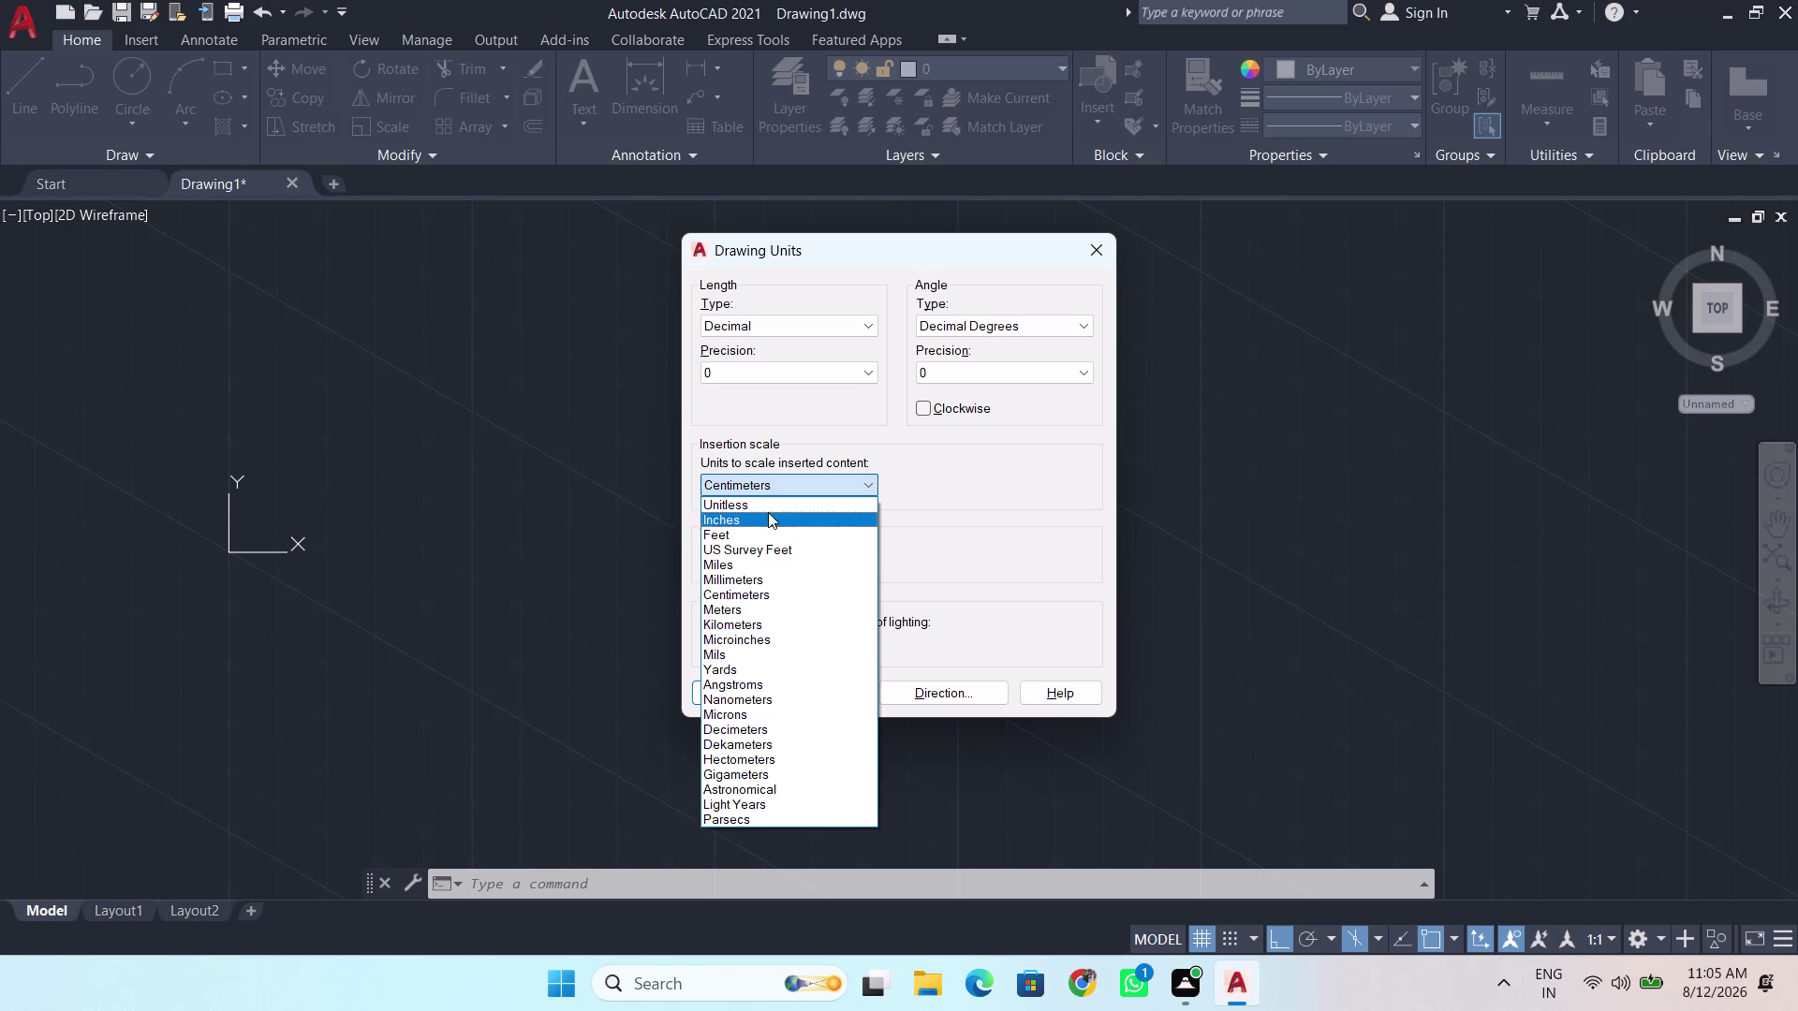
scroll(down, 3)
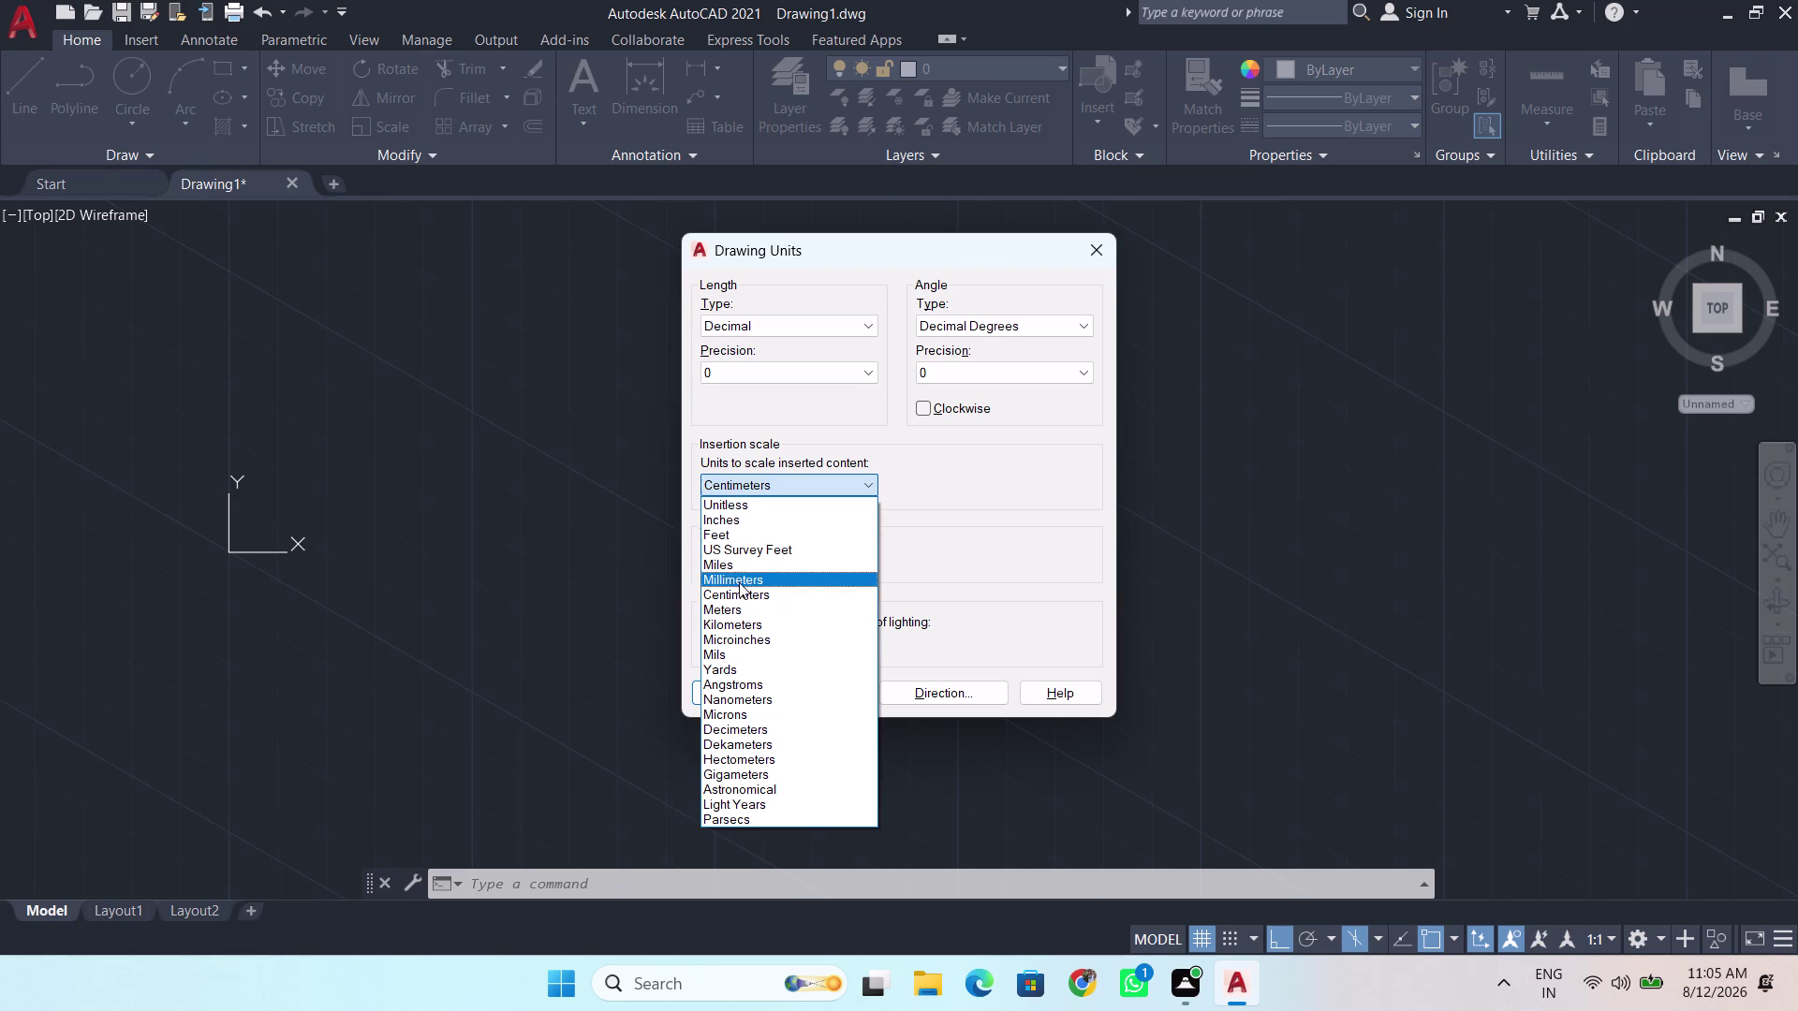
scroll(down, 3)
scroll(down, 3)
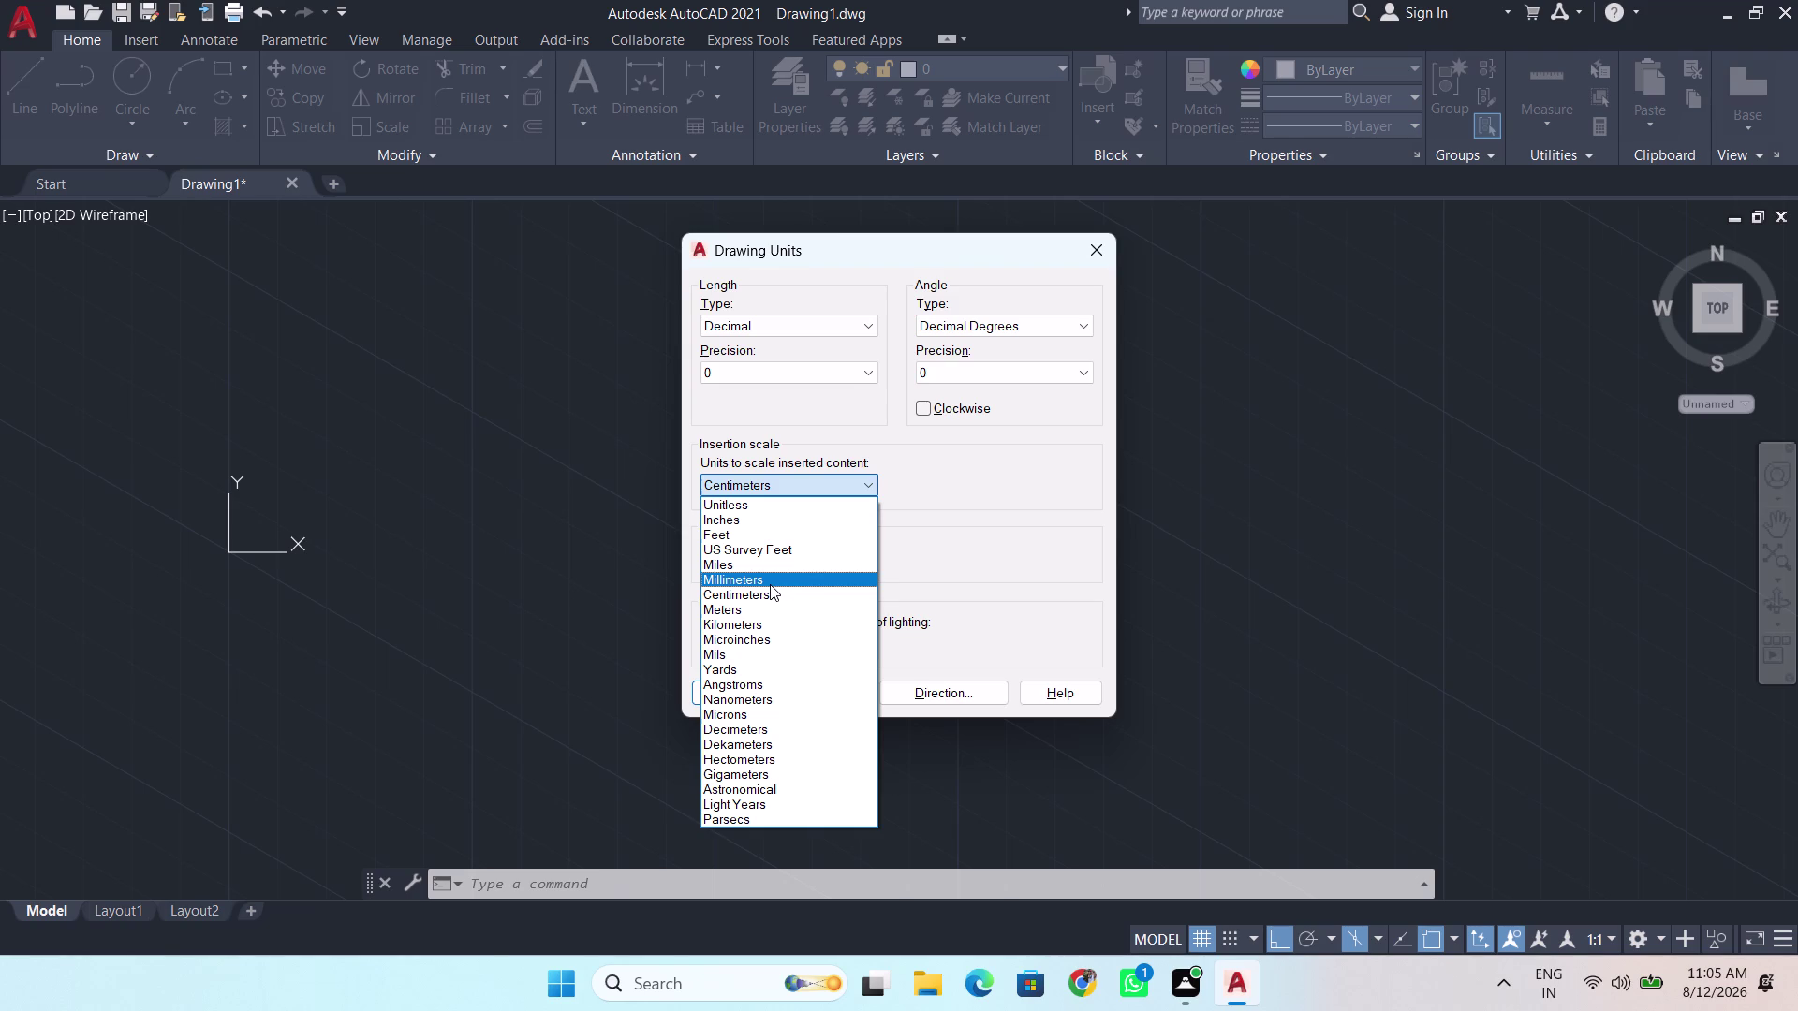
click(770, 585)
click(740, 679)
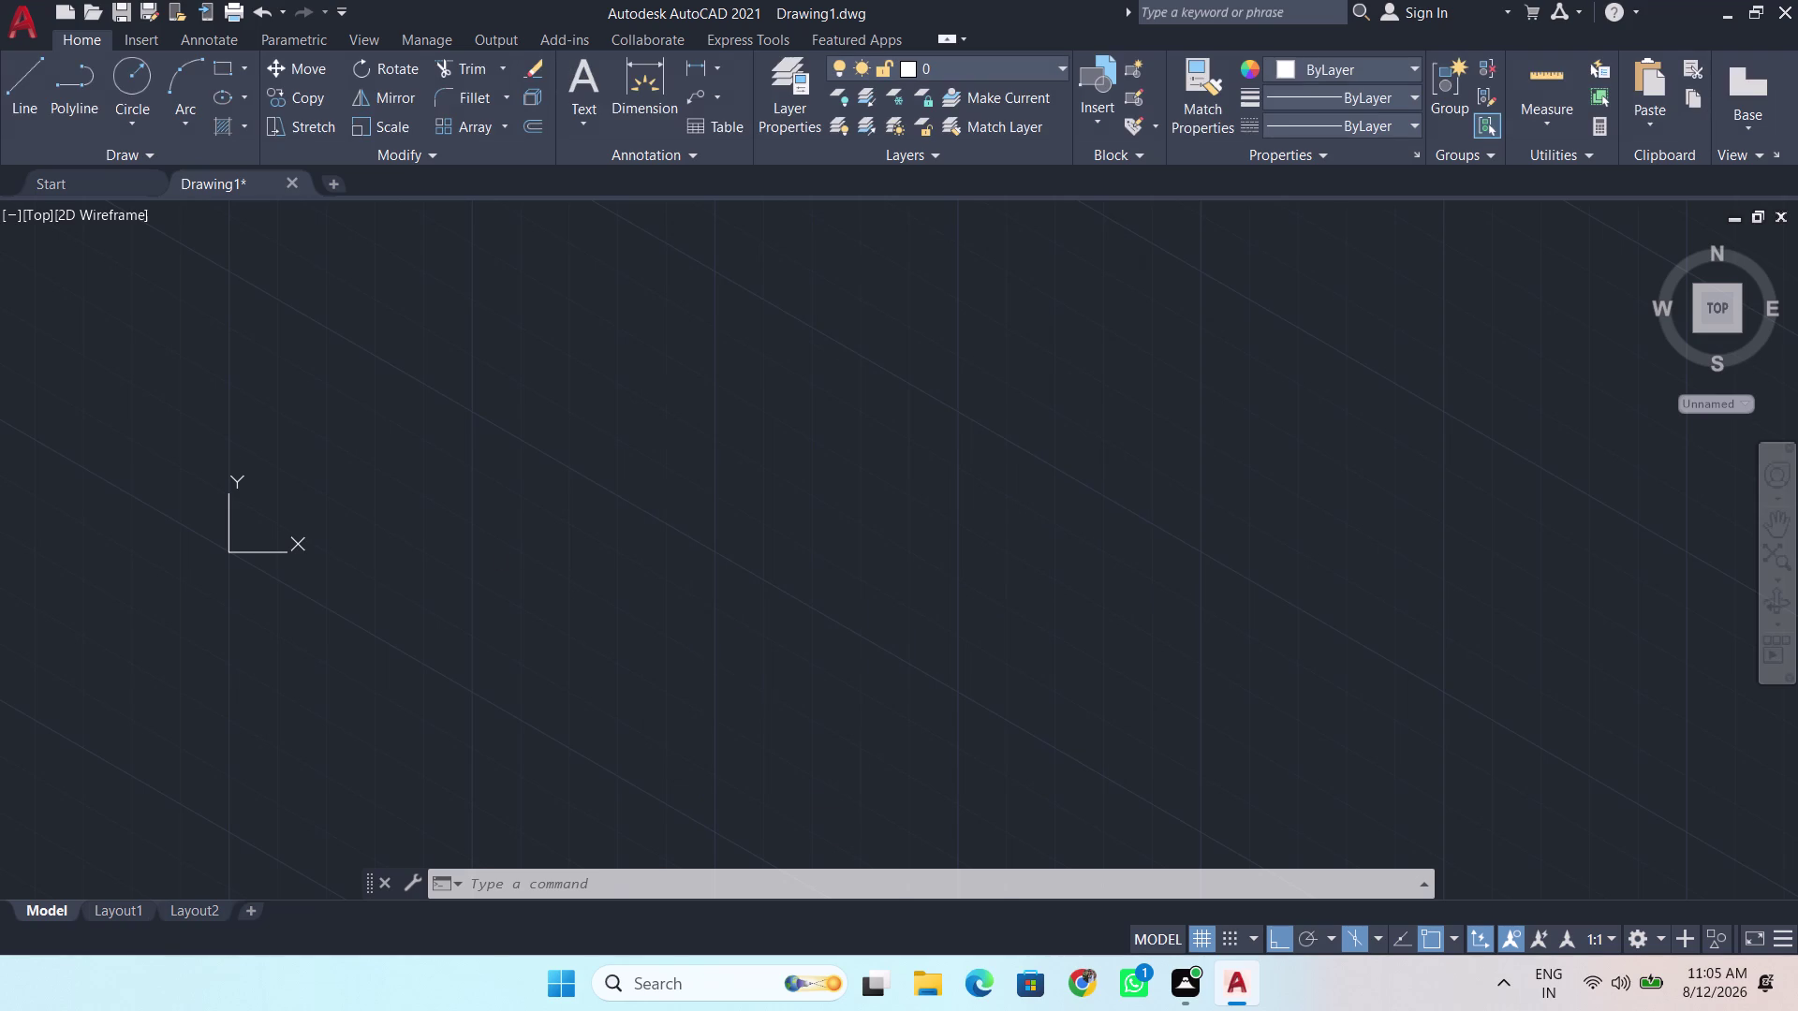
key(l)
key(Return)
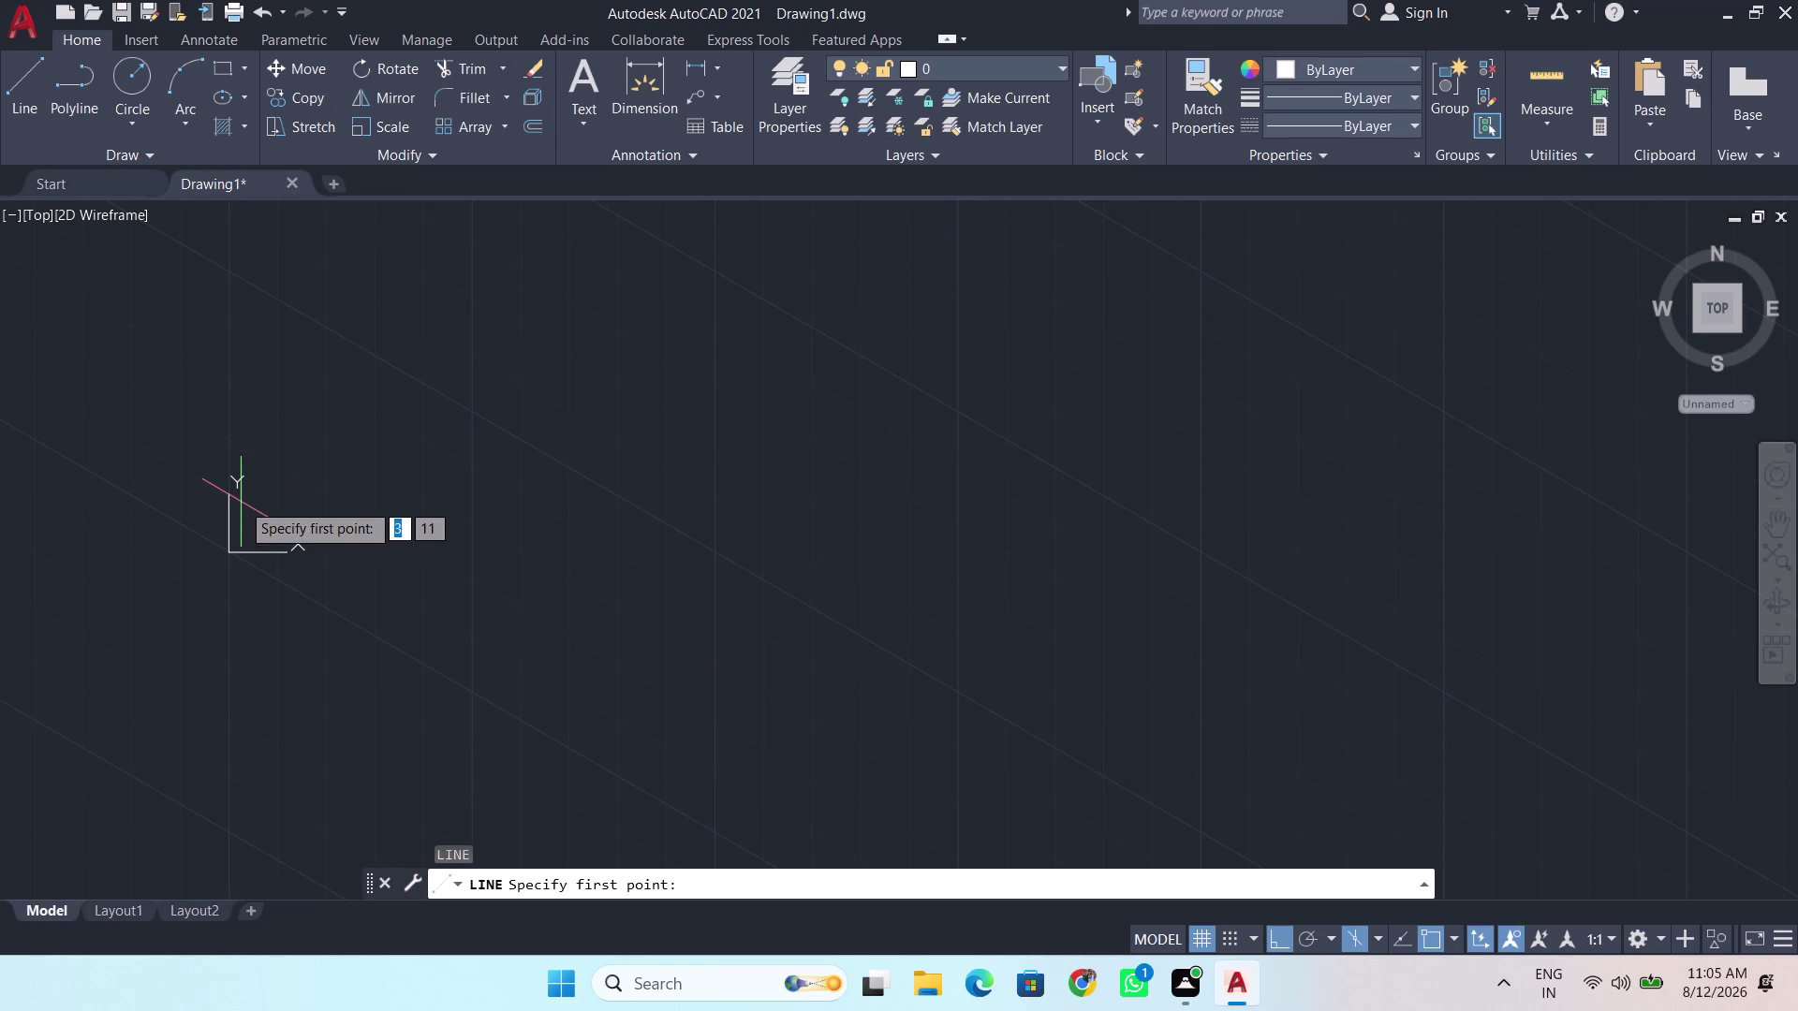
click(294, 447)
scroll(down, 3)
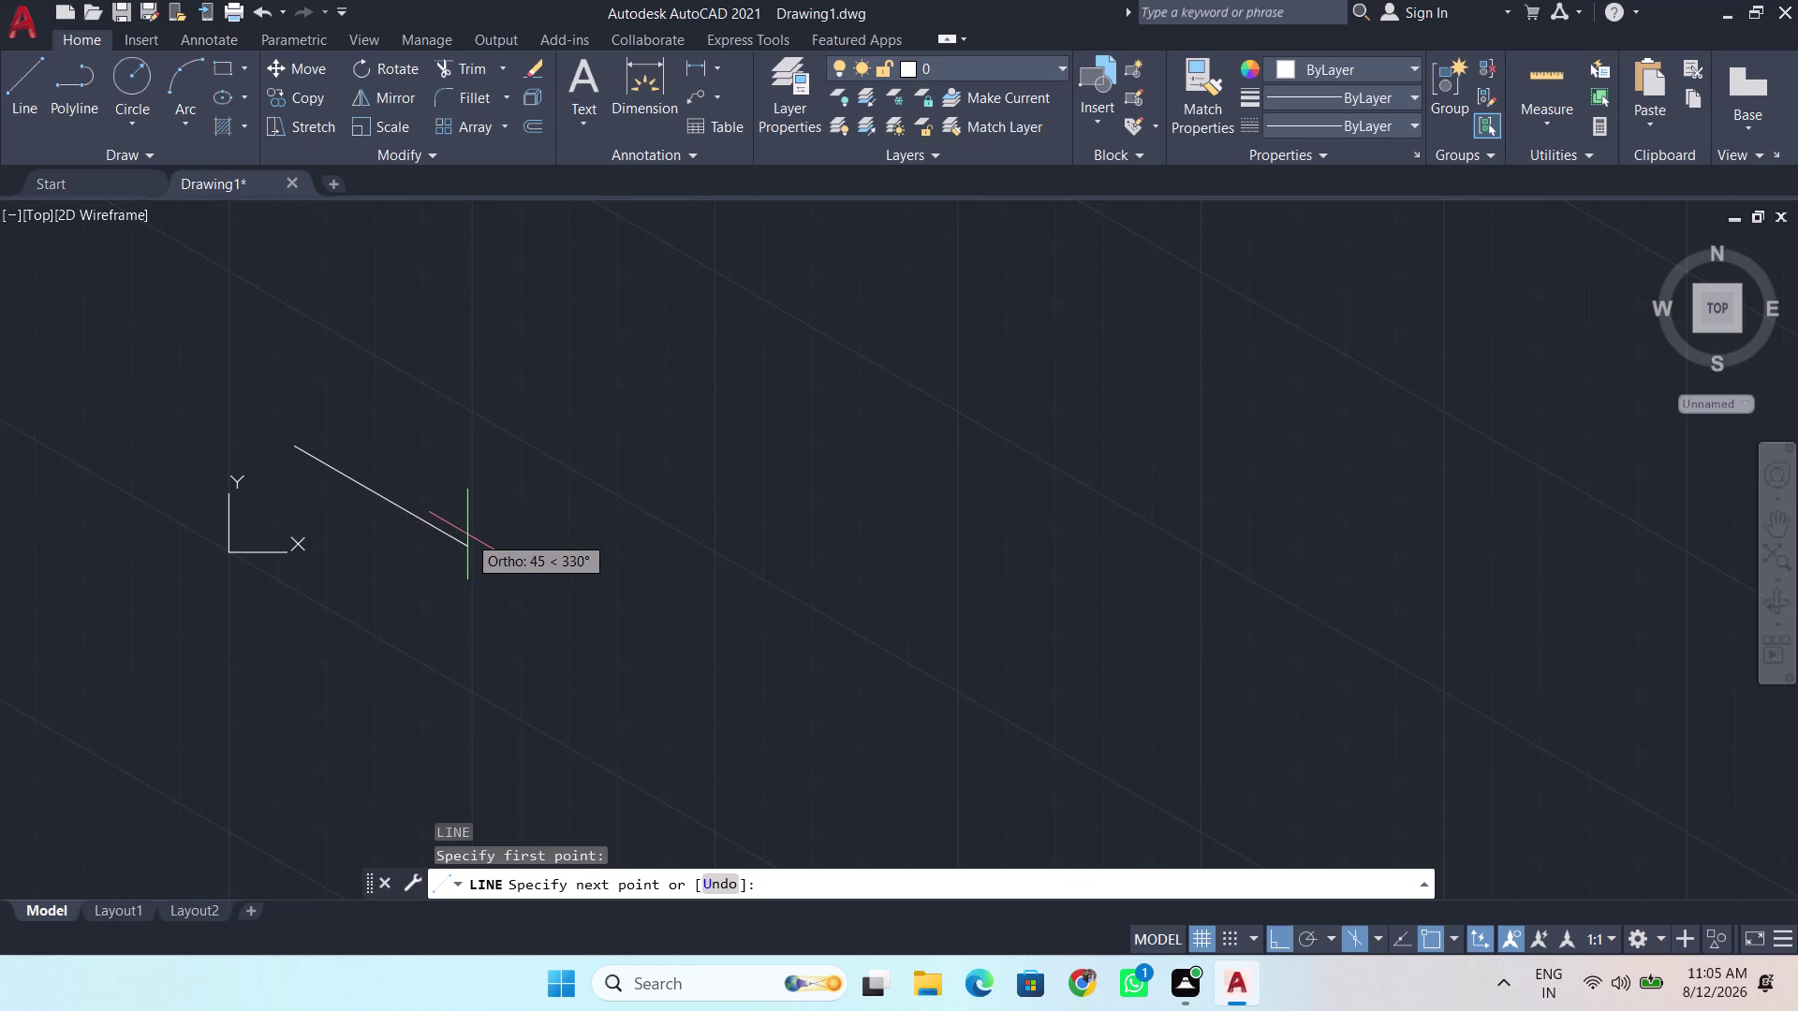
scroll(down, 3)
scroll(down, 3)
scroll(down, 3)
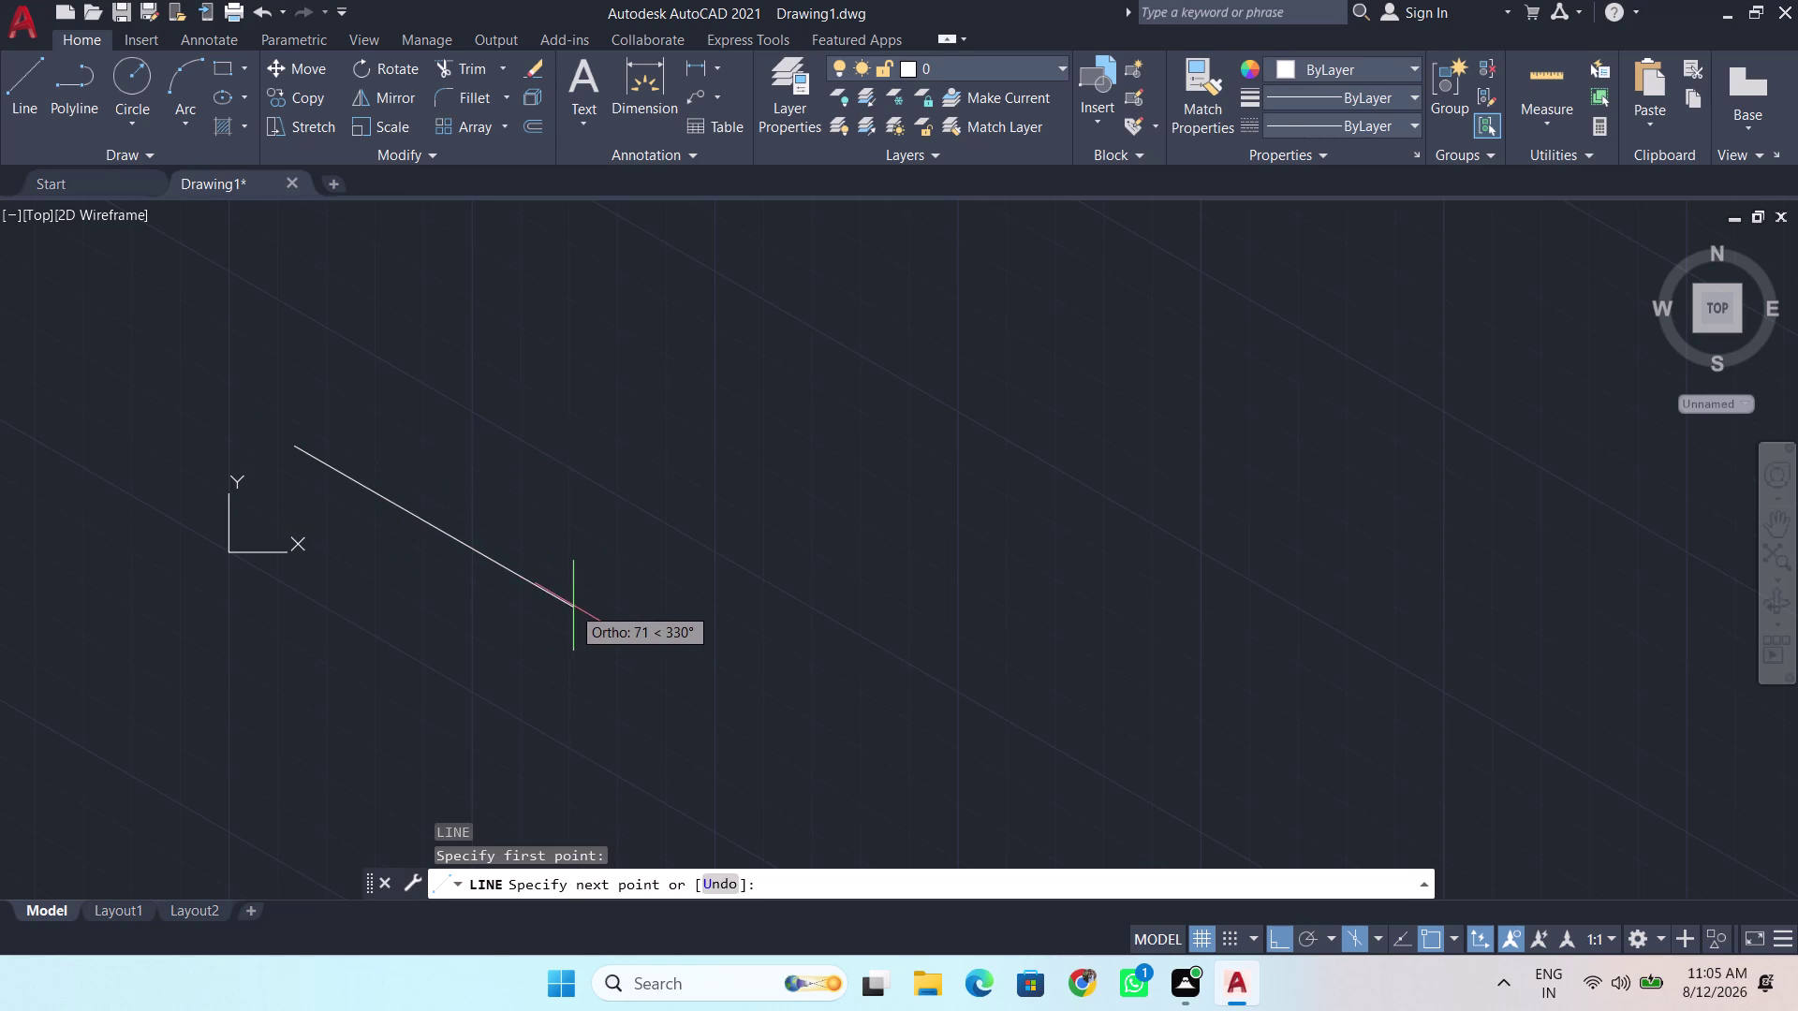
scroll(down, 3)
scroll(down, 3)
scroll(down, 3)
key(BackSpace)
key(BackSpace)
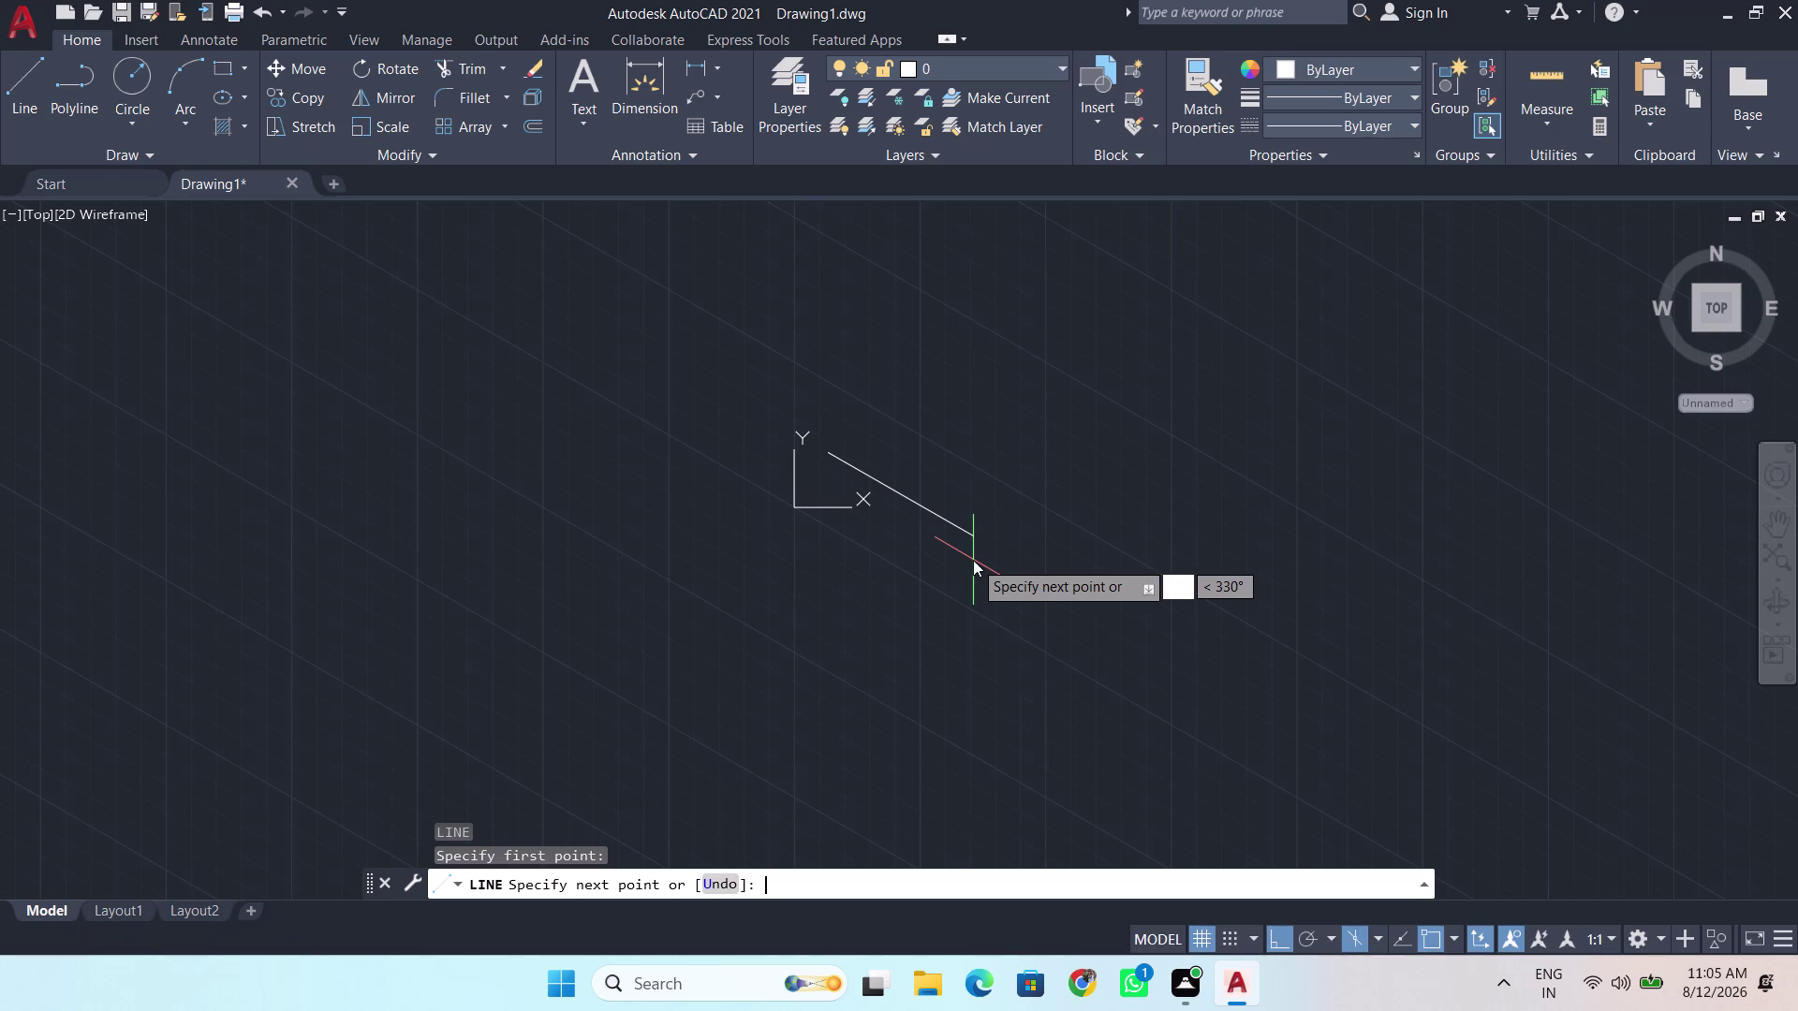
text(800)
key(Return)
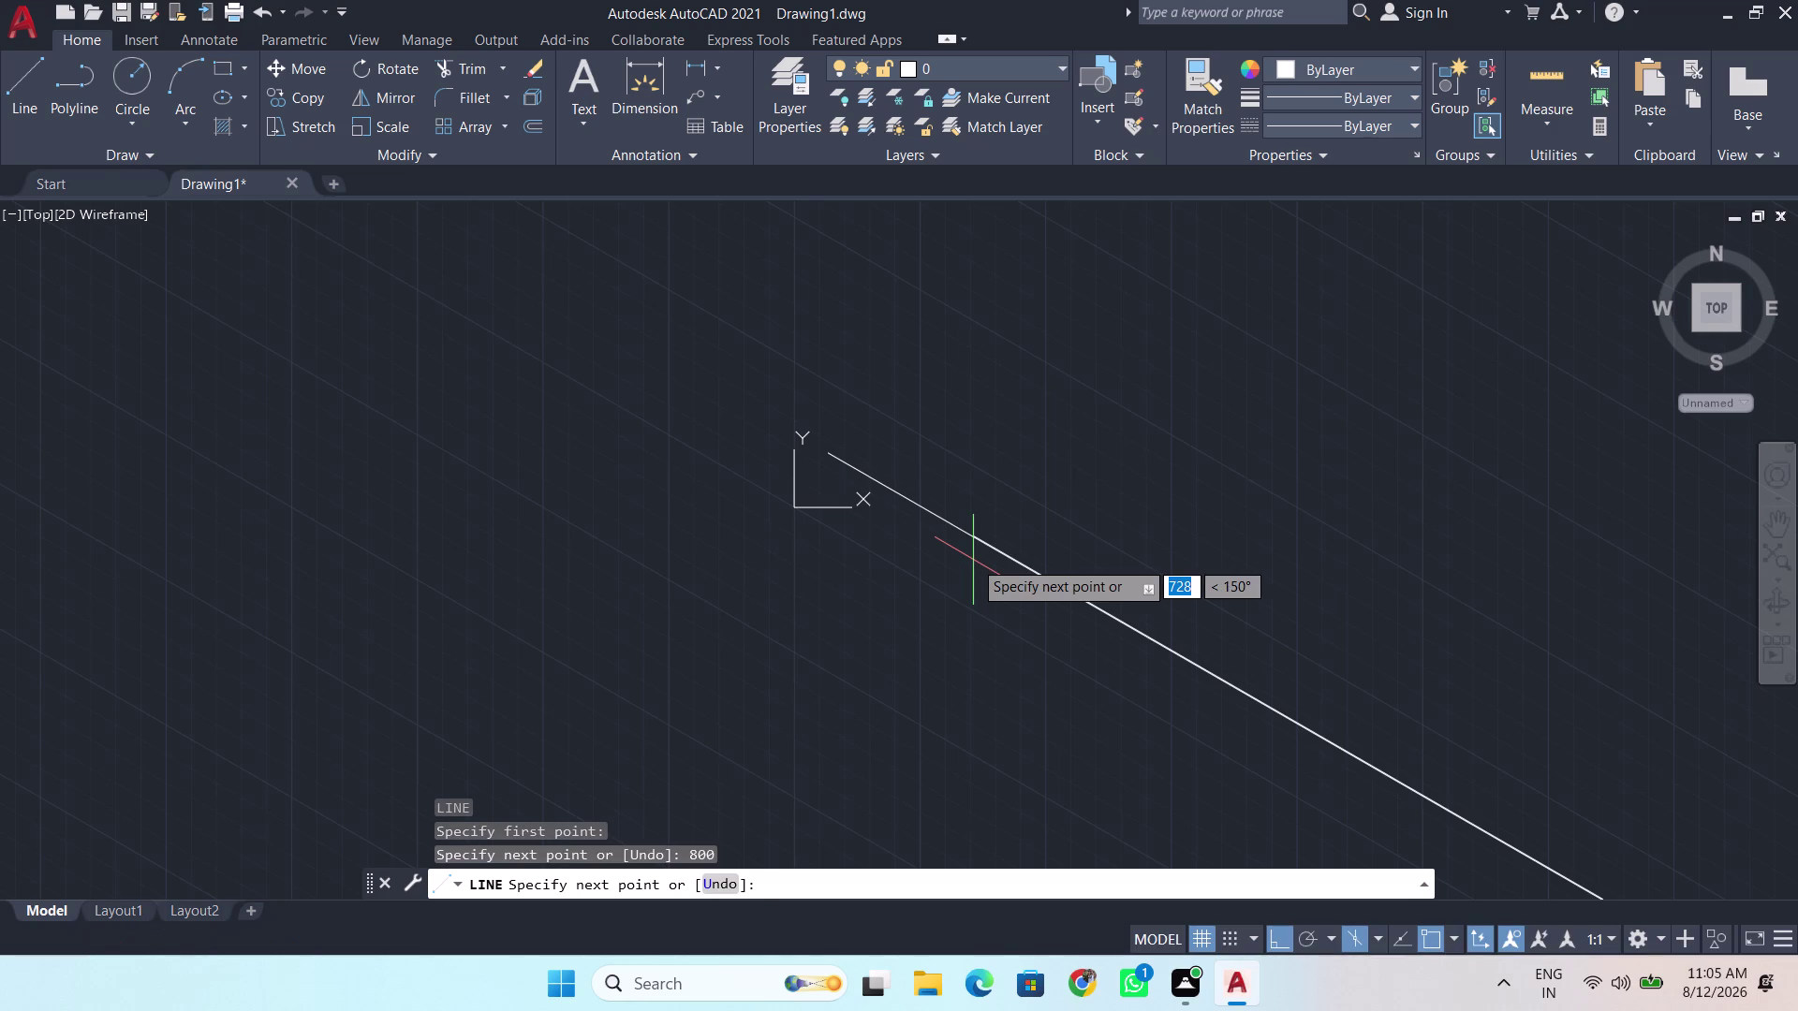
scroll(down, 3)
scroll(down, 3)
scroll(down, 3)
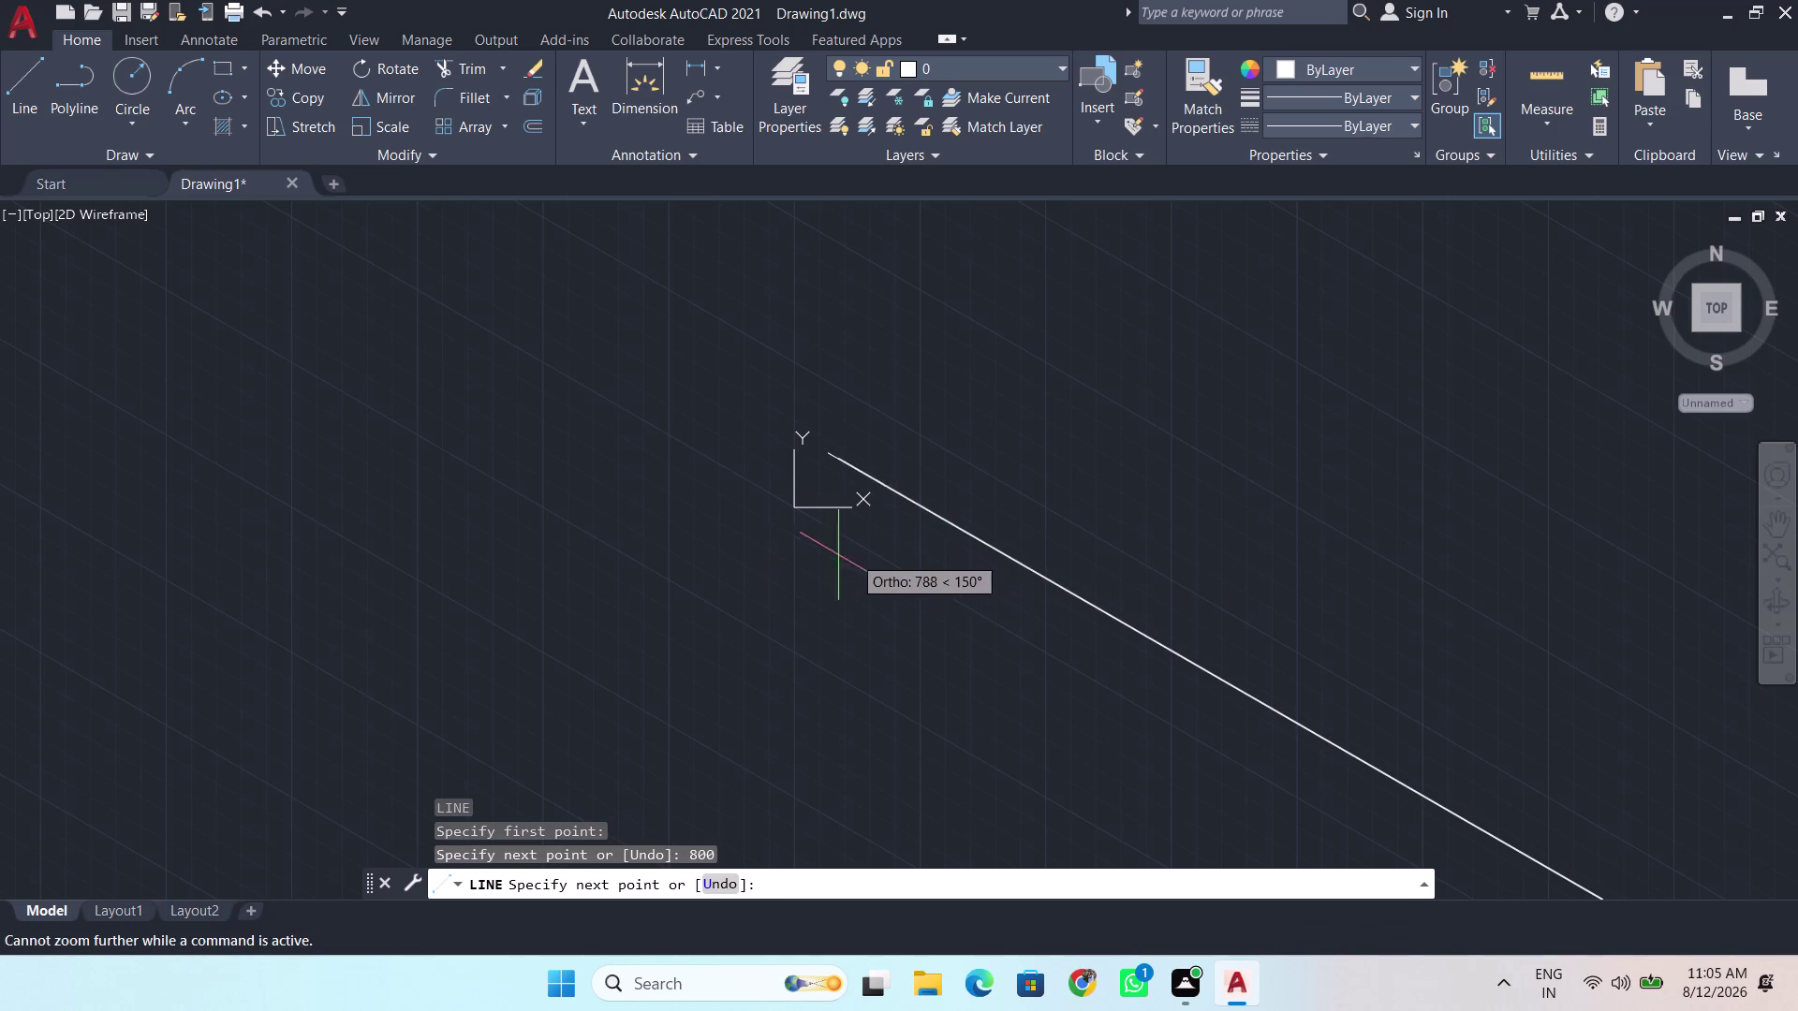
scroll(down, 3)
scroll(down, 3)
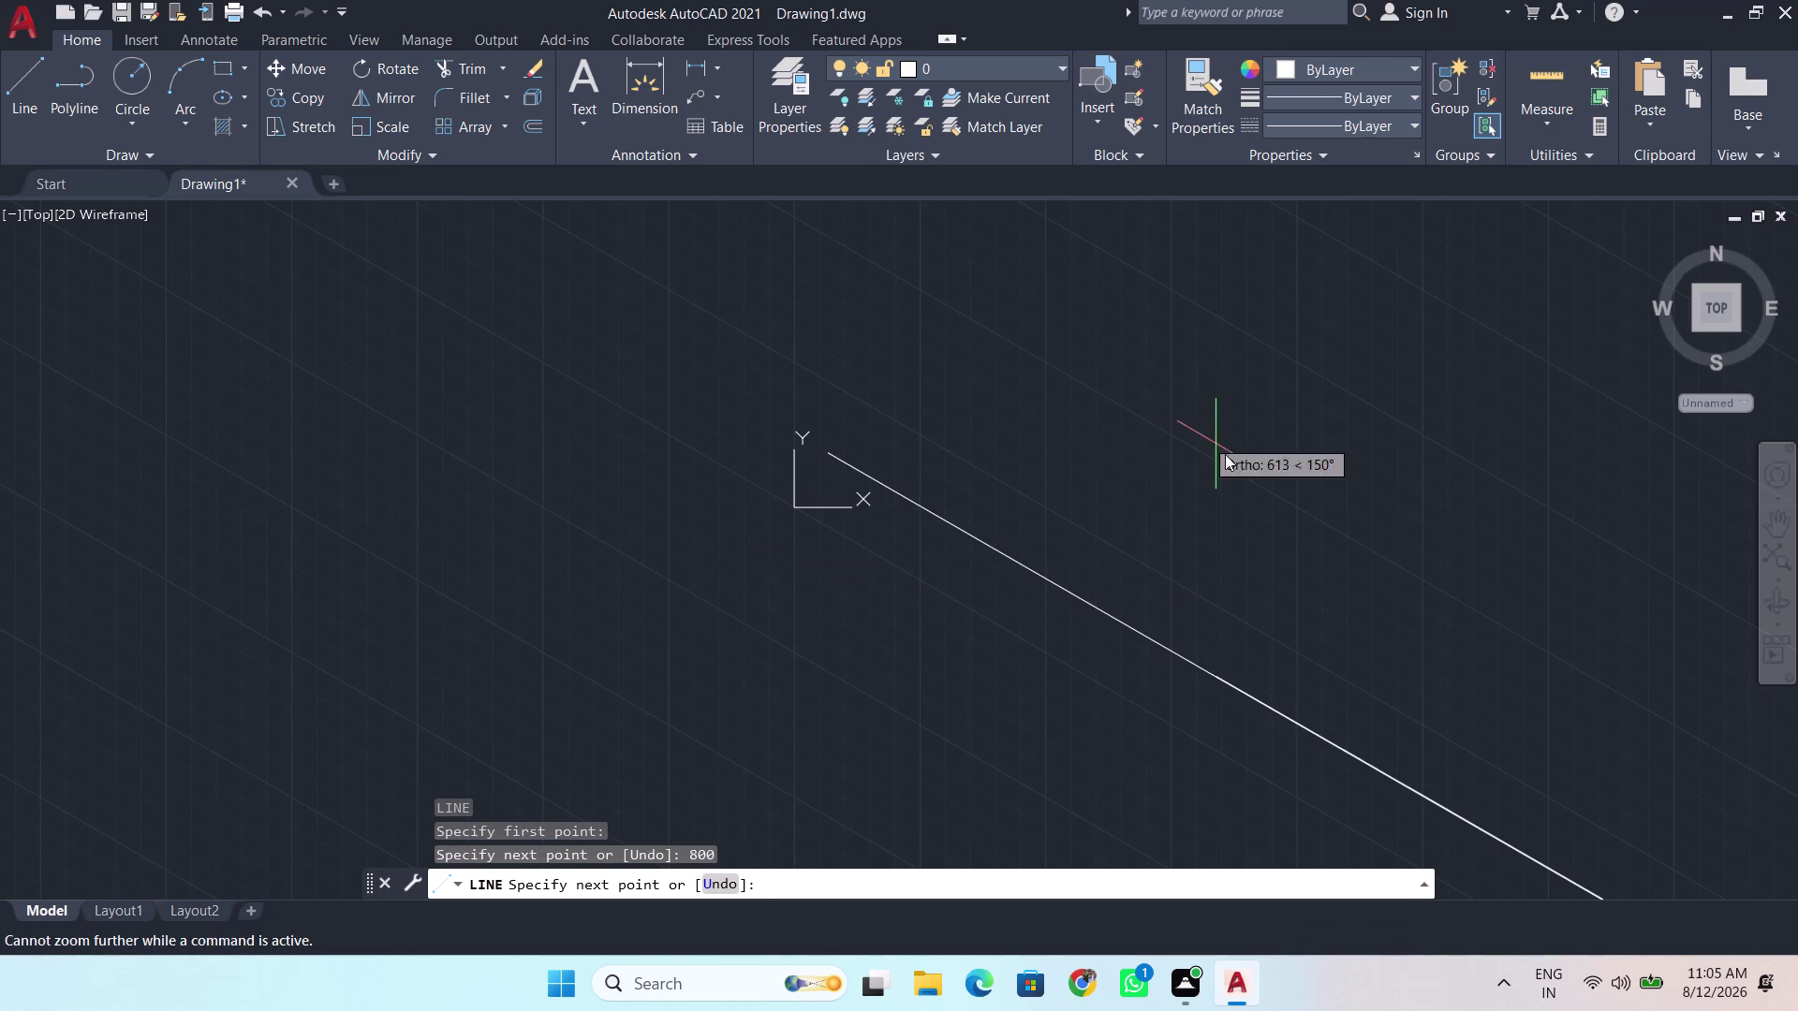
scroll(down, 3)
scroll(up, 3)
scroll(down, 3)
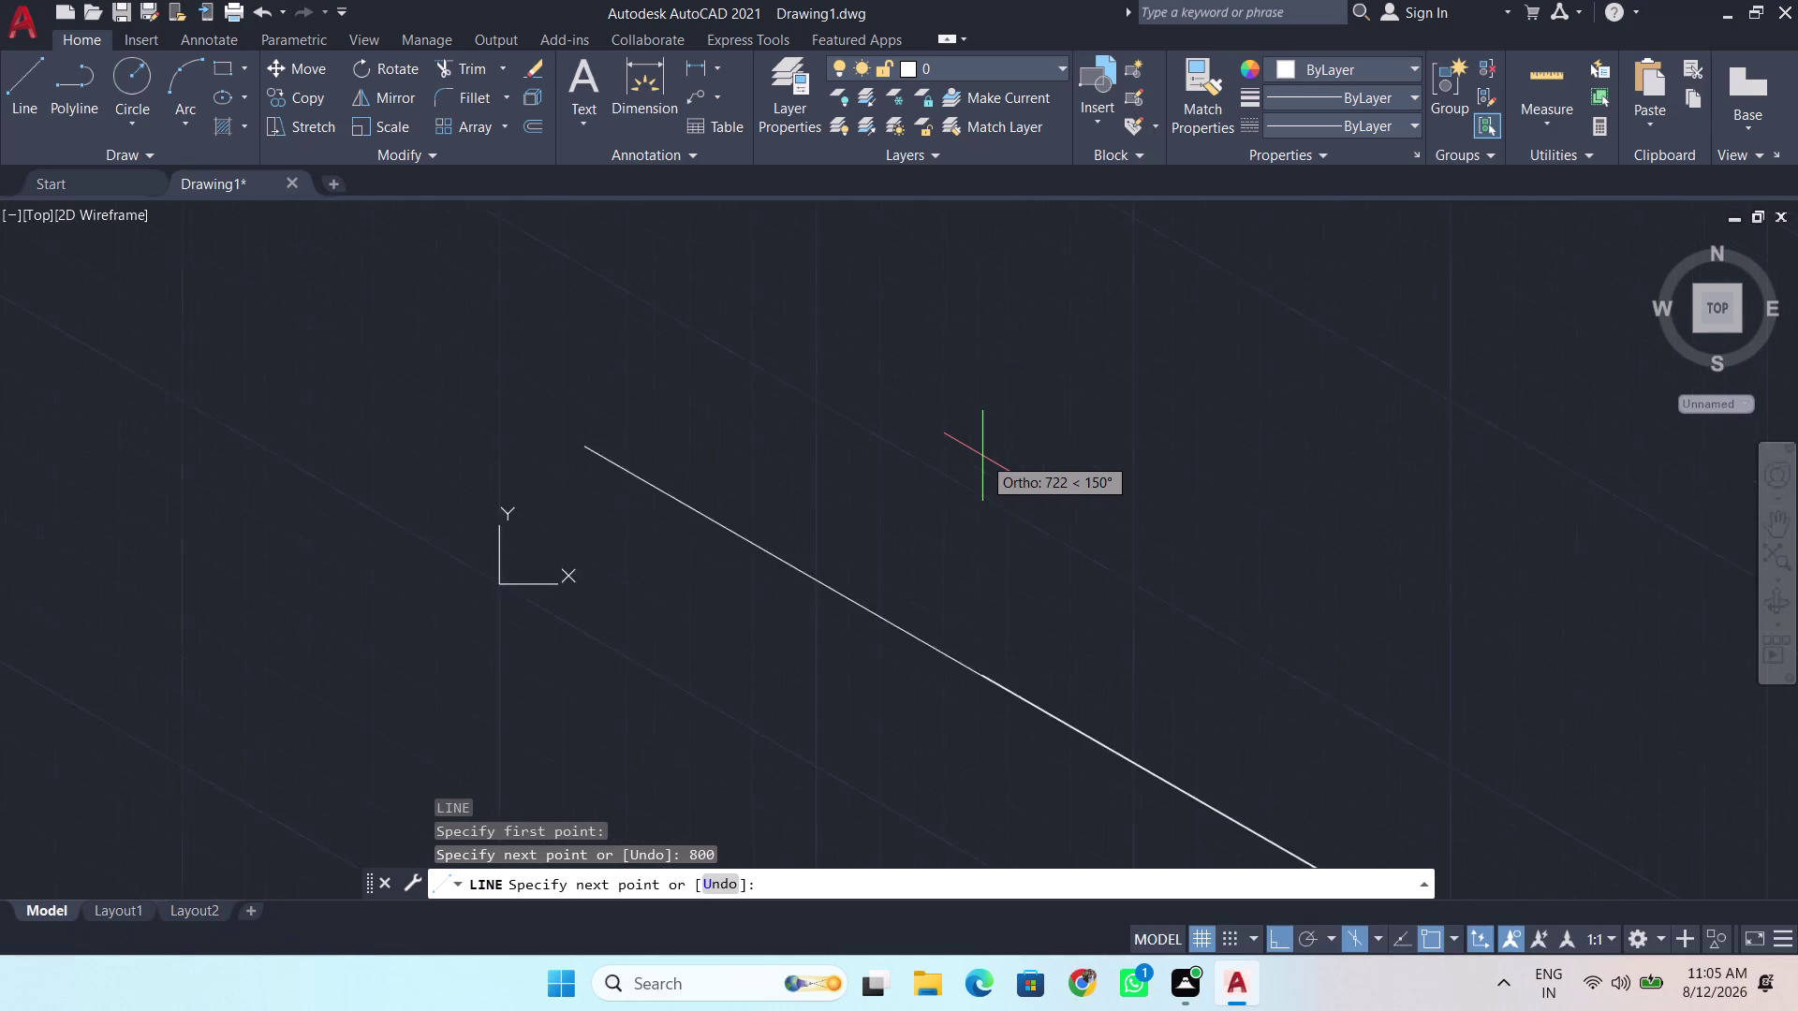
scroll(down, 3)
scroll(down, 3)
scroll(down, 3)
scroll(up, 3)
scroll(right, 3)
scroll(up, 3)
scroll(right, 3)
scroll(up, 3)
scroll(right, 3)
scroll(up, 3)
scroll(right, 3)
scroll(up, 3)
scroll(right, 3)
scroll(up, 3)
scroll(right, 3)
scroll(up, 3)
scroll(right, 3)
scroll(up, 3)
scroll(right, 3)
scroll(up, 3)
scroll(right, 3)
scroll(up, 3)
scroll(right, 3)
scroll(up, 3)
scroll(right, 3)
scroll(up, 3)
scroll(right, 3)
scroll(up, 3)
scroll(right, 3)
scroll(up, 3)
scroll(right, 3)
scroll(up, 3)
scroll(down, 3)
scroll(up, 3)
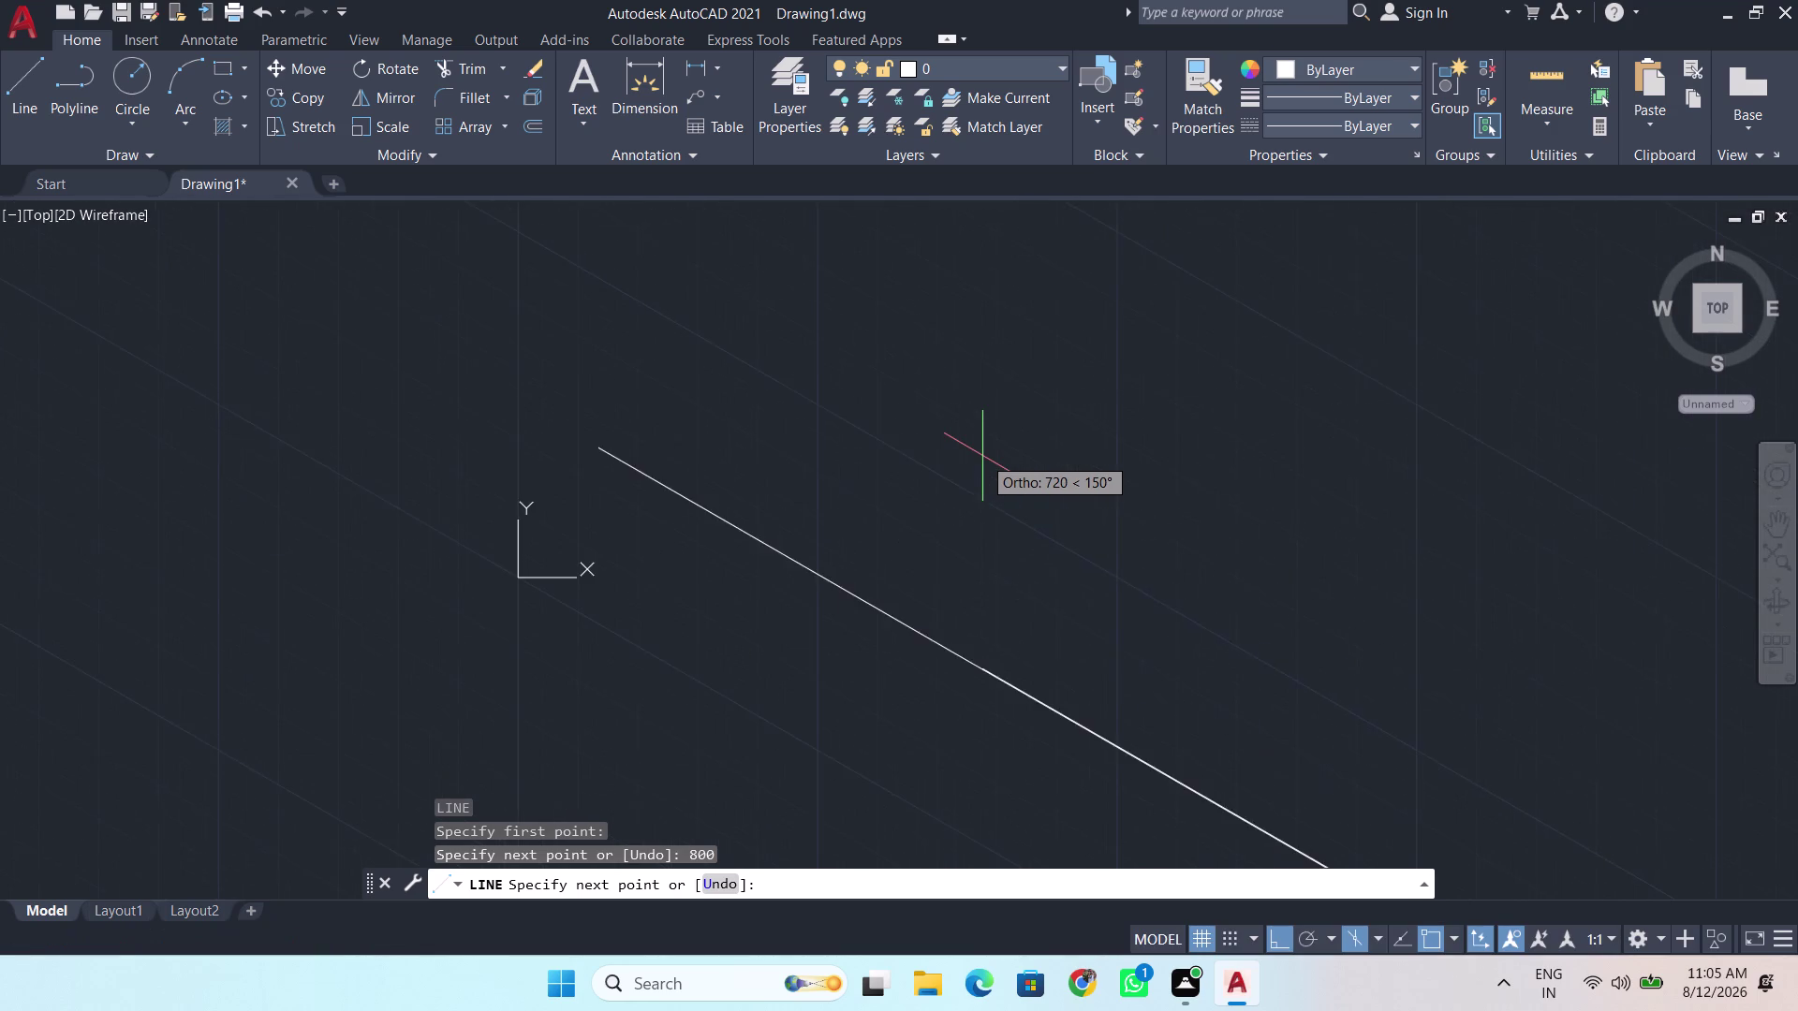
scroll(down, 3)
scroll(down, 3)
scroll(down, 3)
scroll(down, 3)
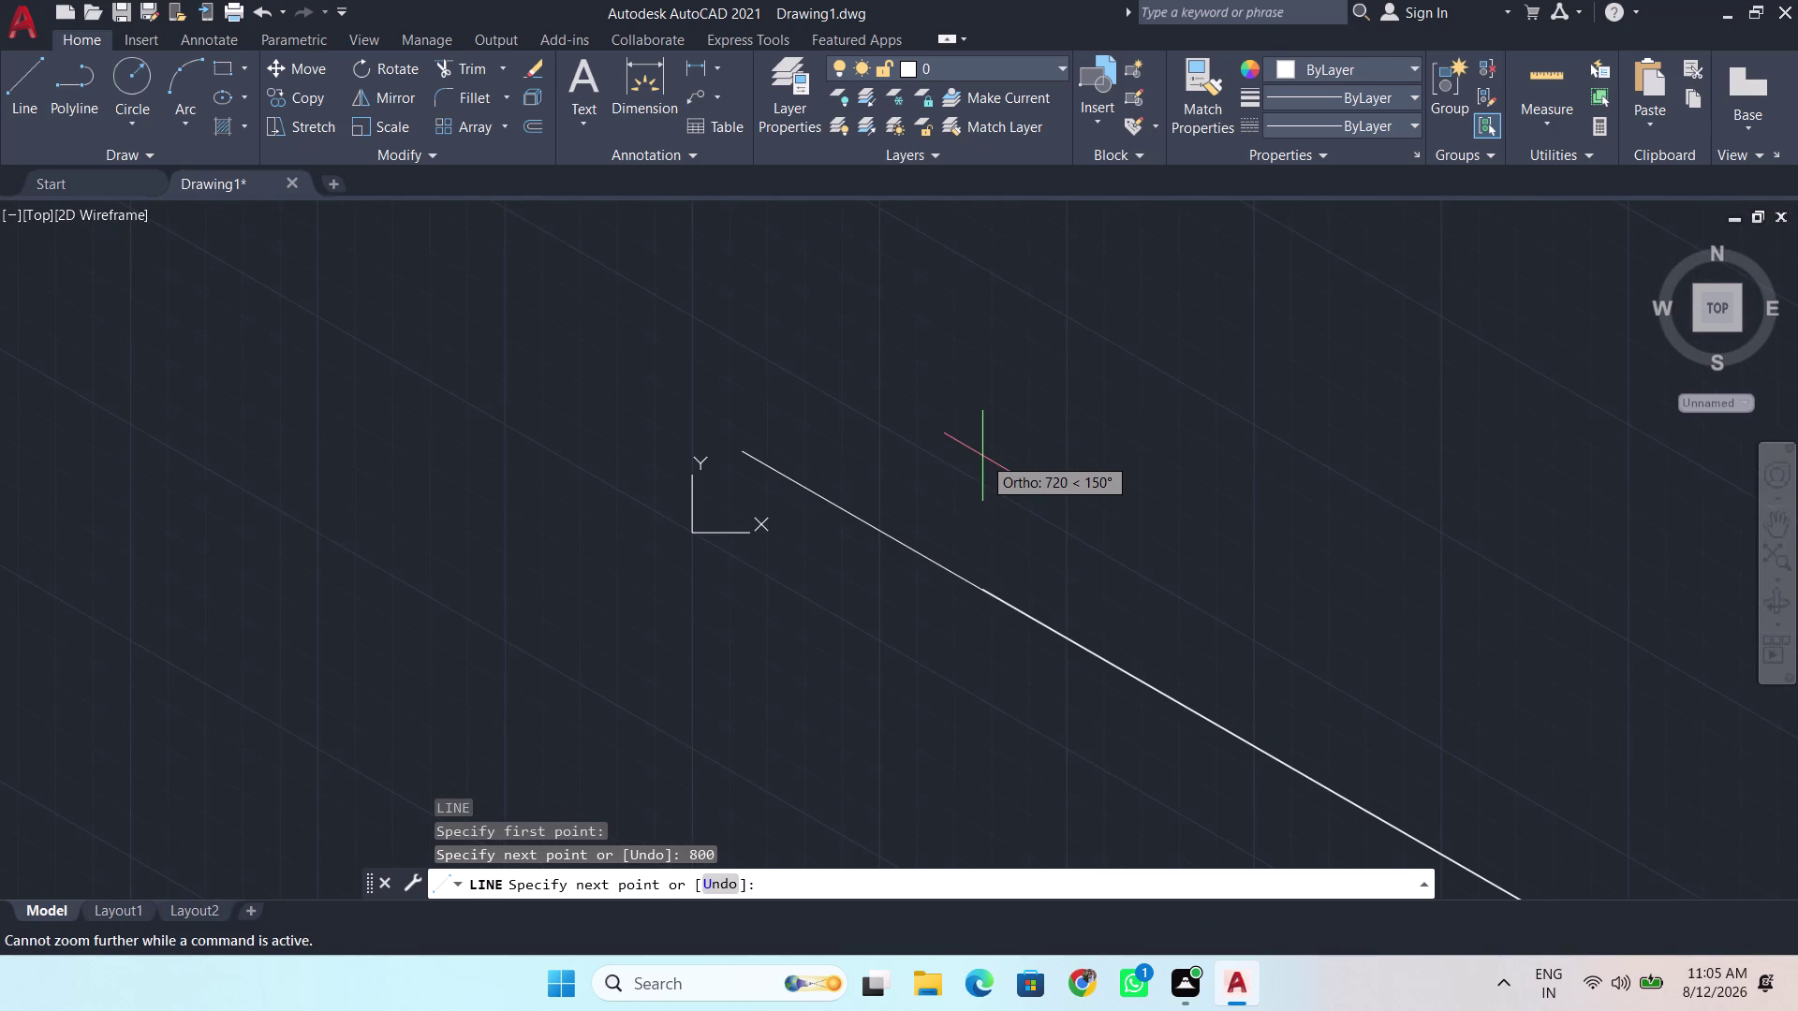
scroll(down, 3)
scroll(up, 3)
scroll(down, 3)
scroll(down, 3)
scroll(up, 3)
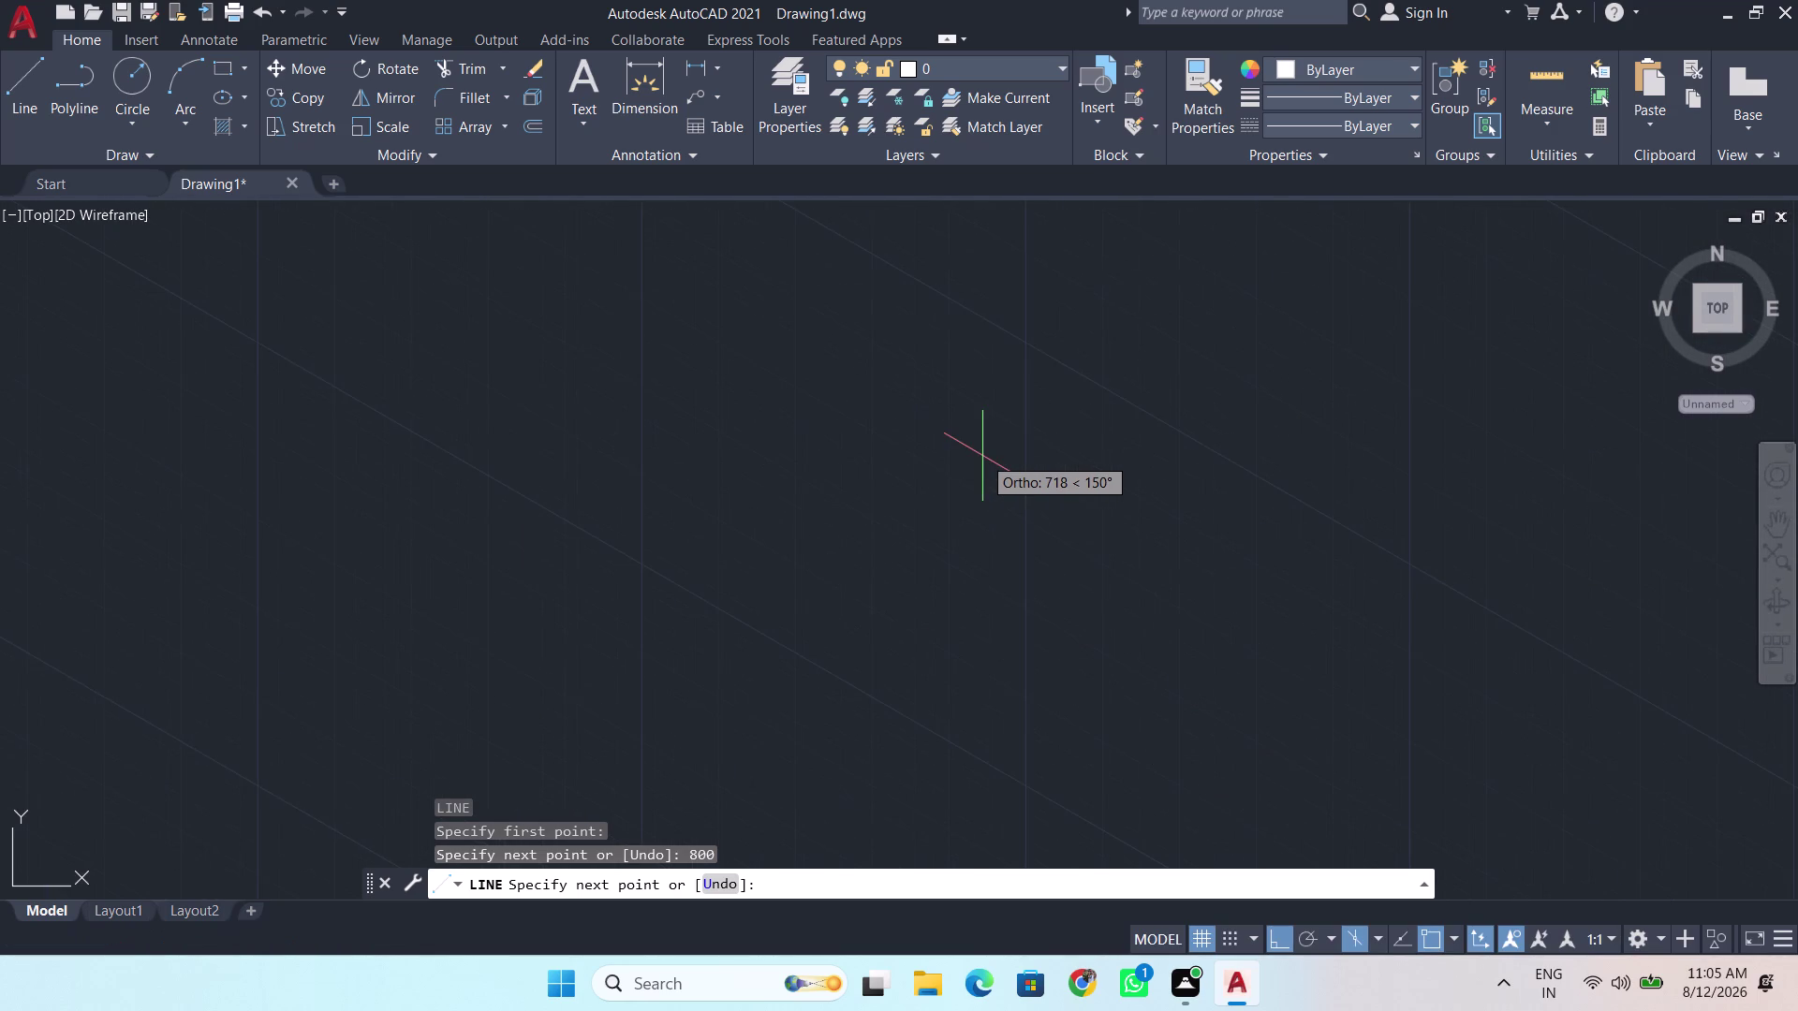
scroll(down, 3)
key(ctrl+z)
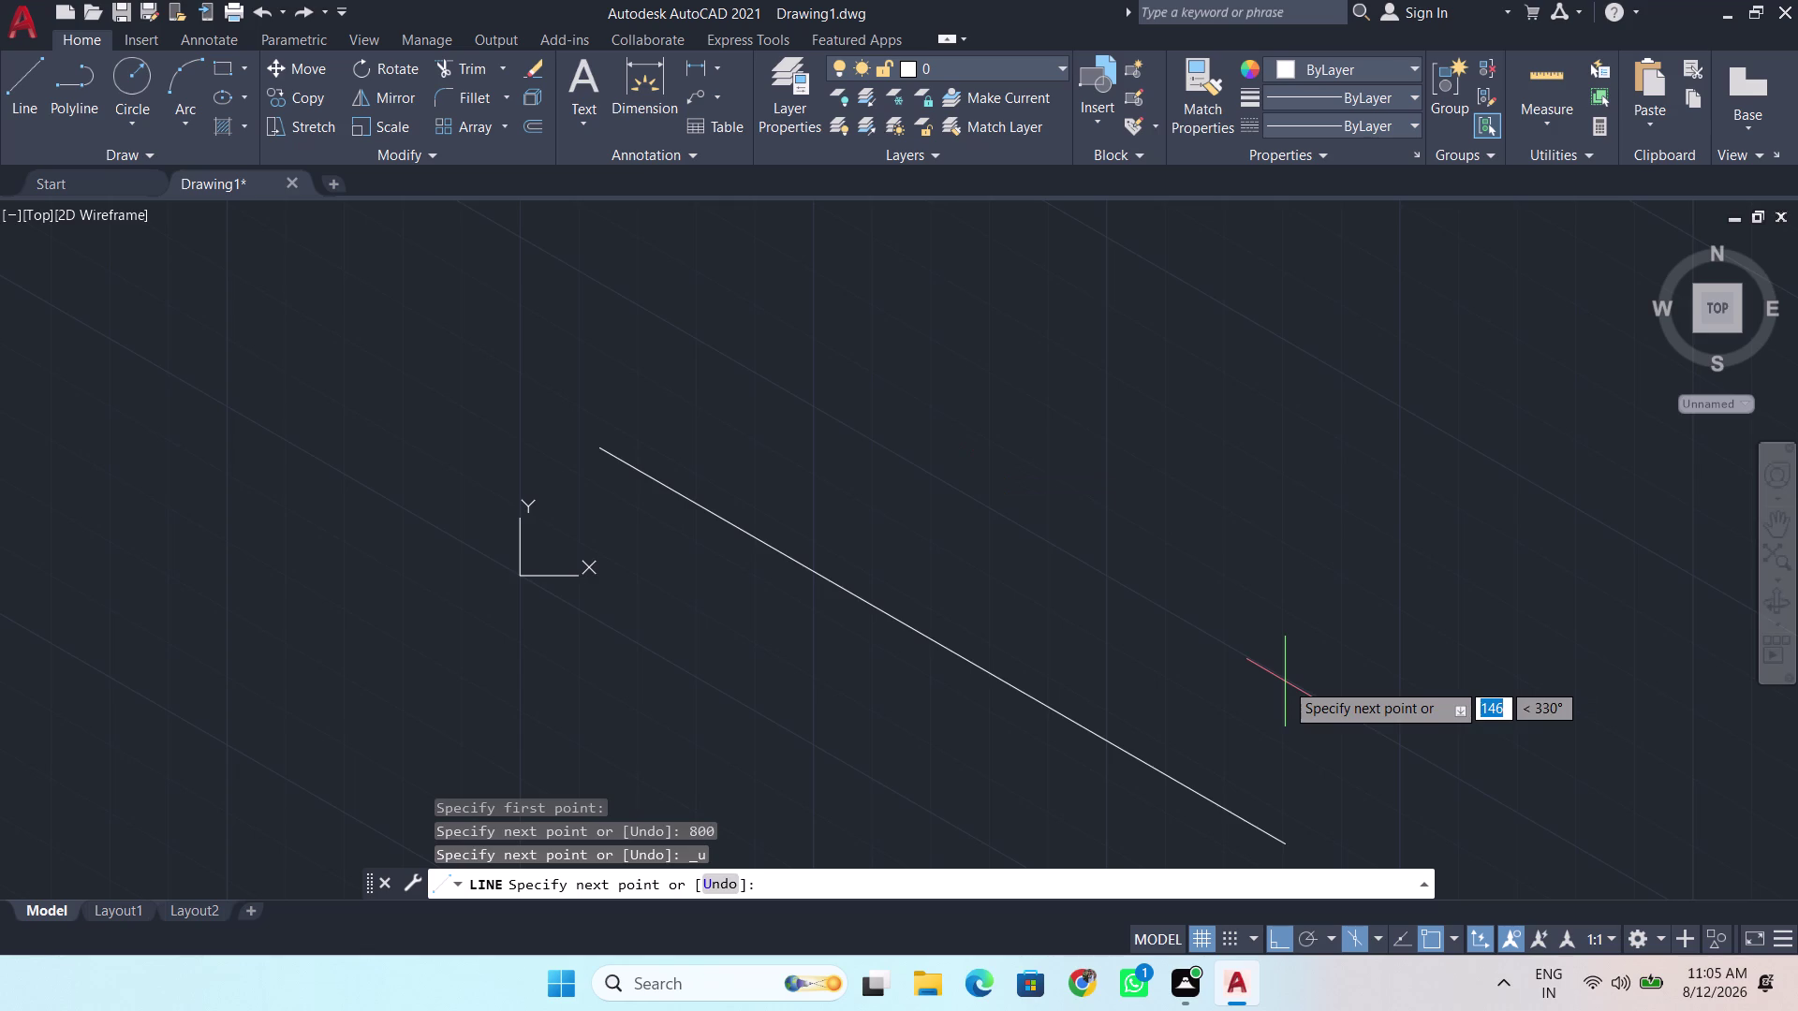
key(ctrl+z)
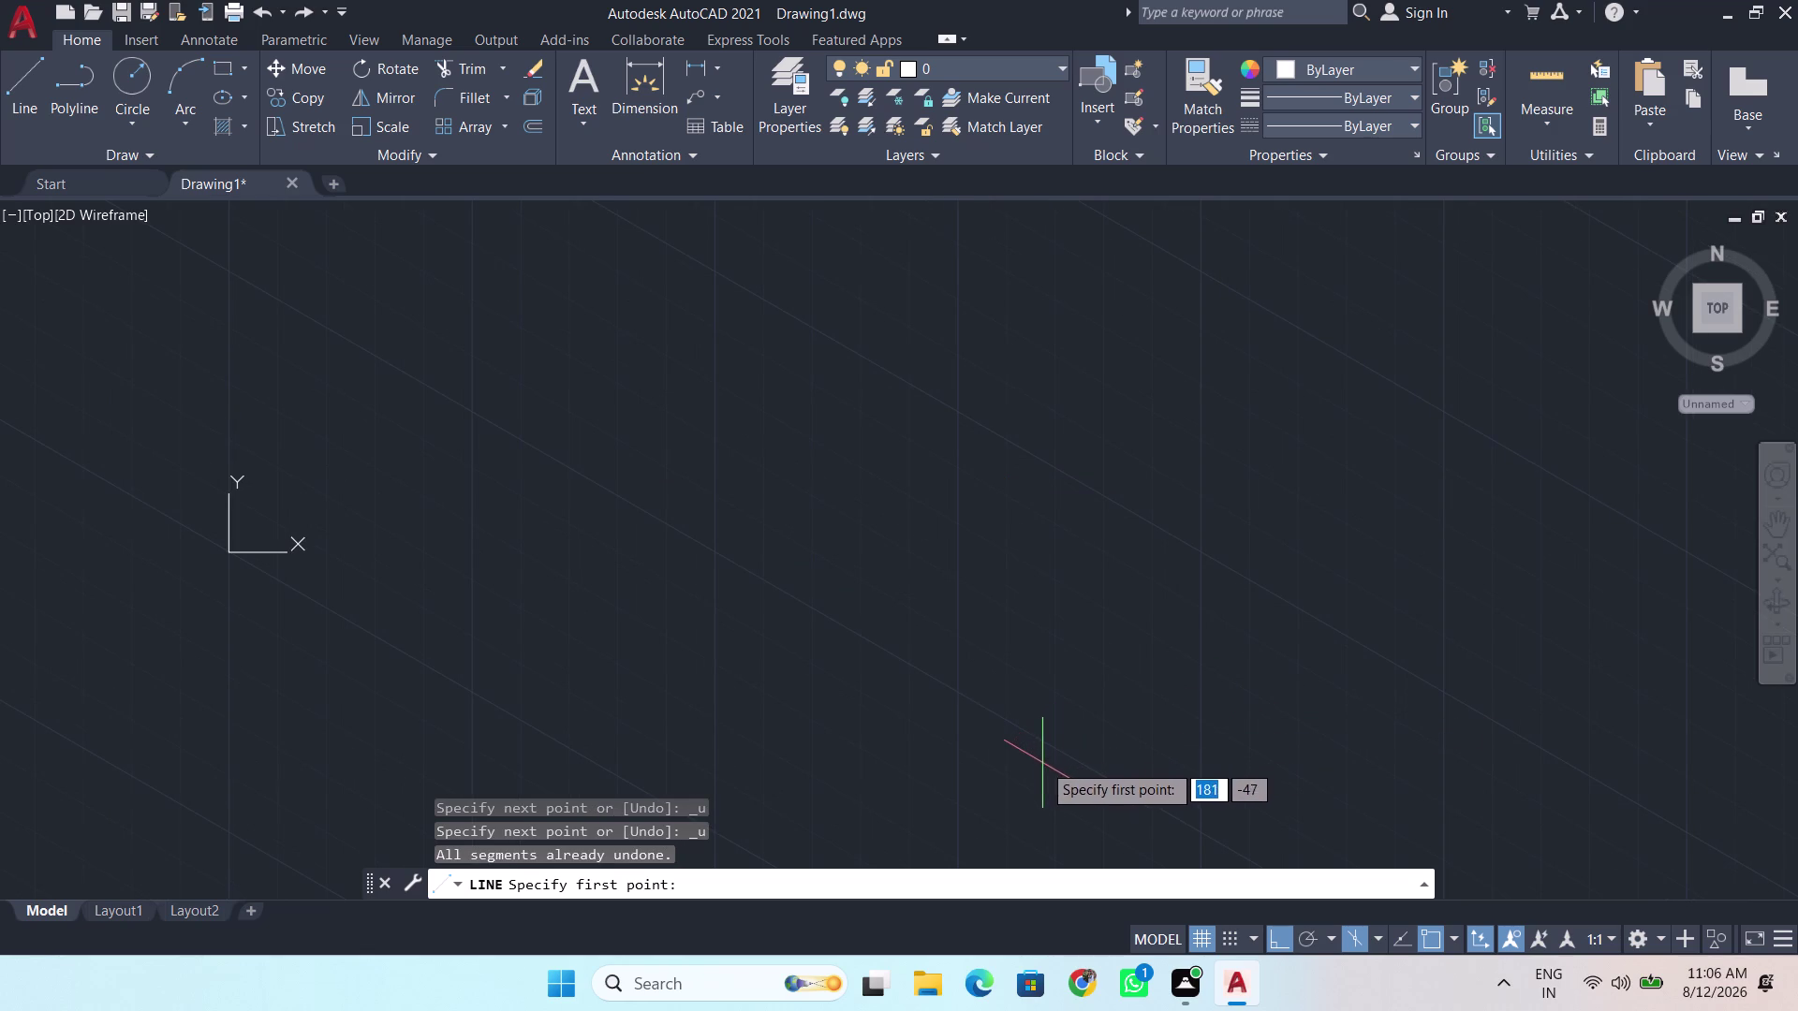
text(u)
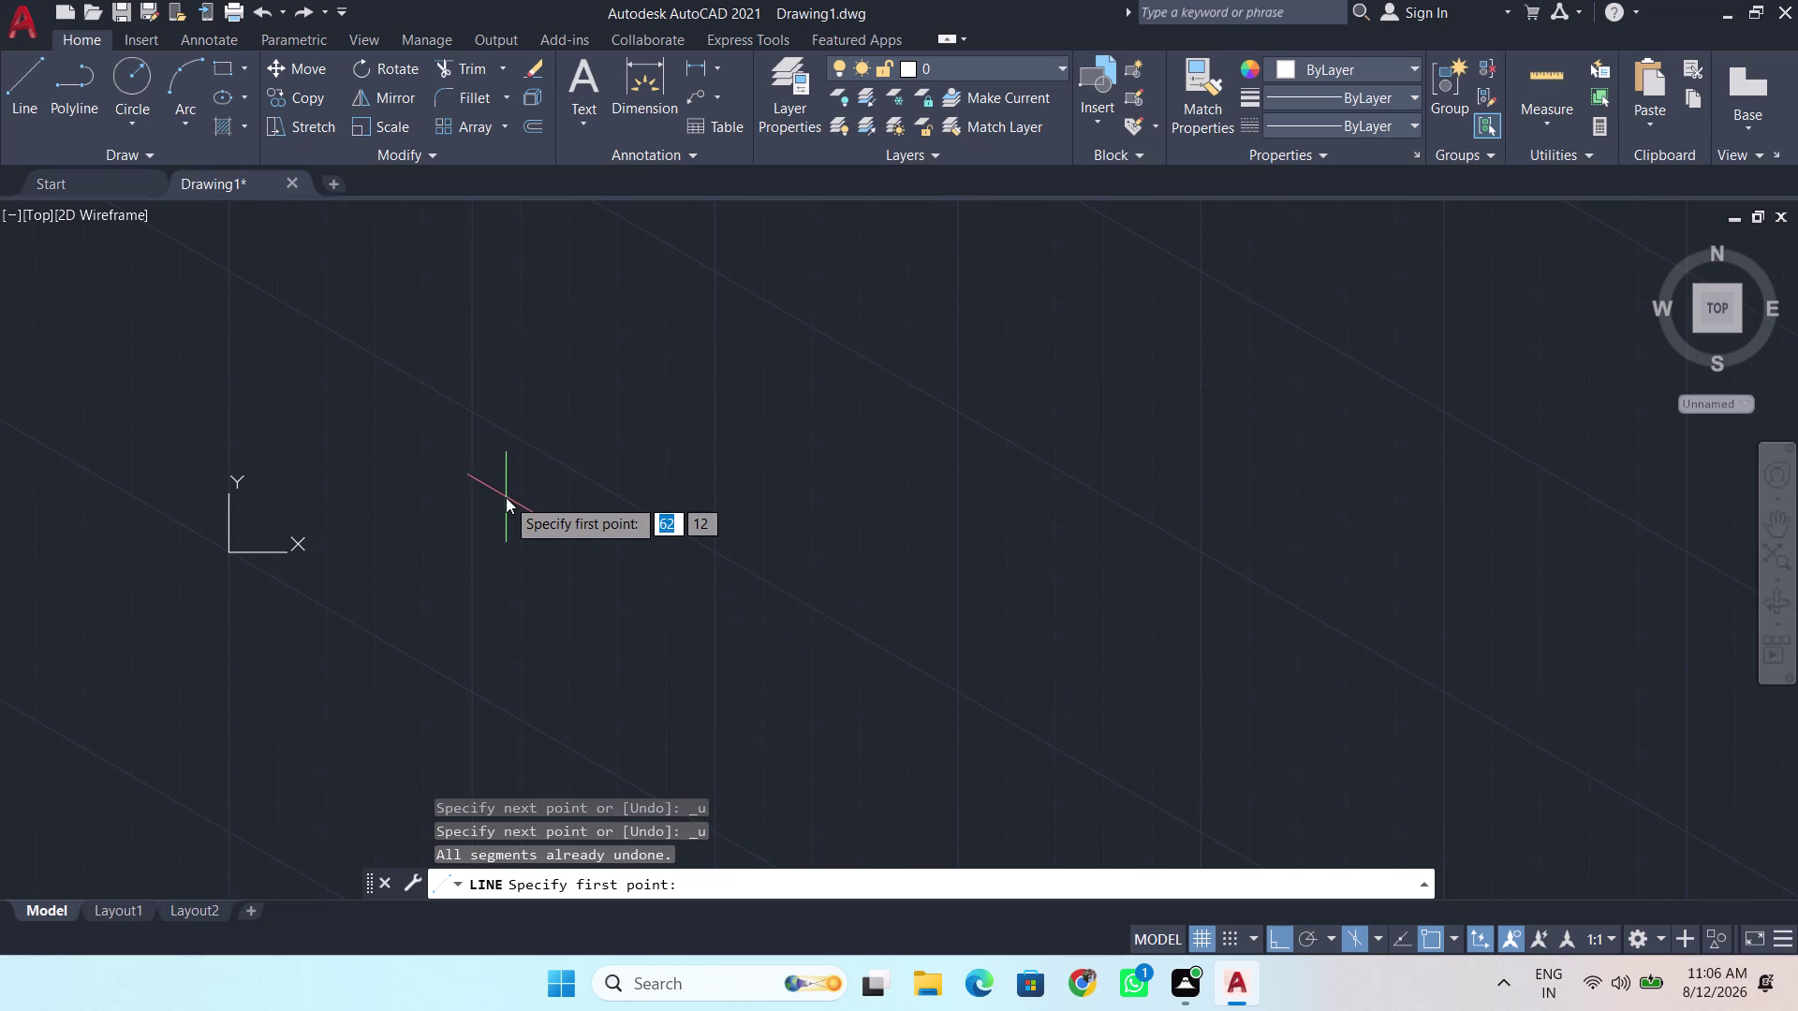
text(m)
key(BackSpace)
key(BackSpace)
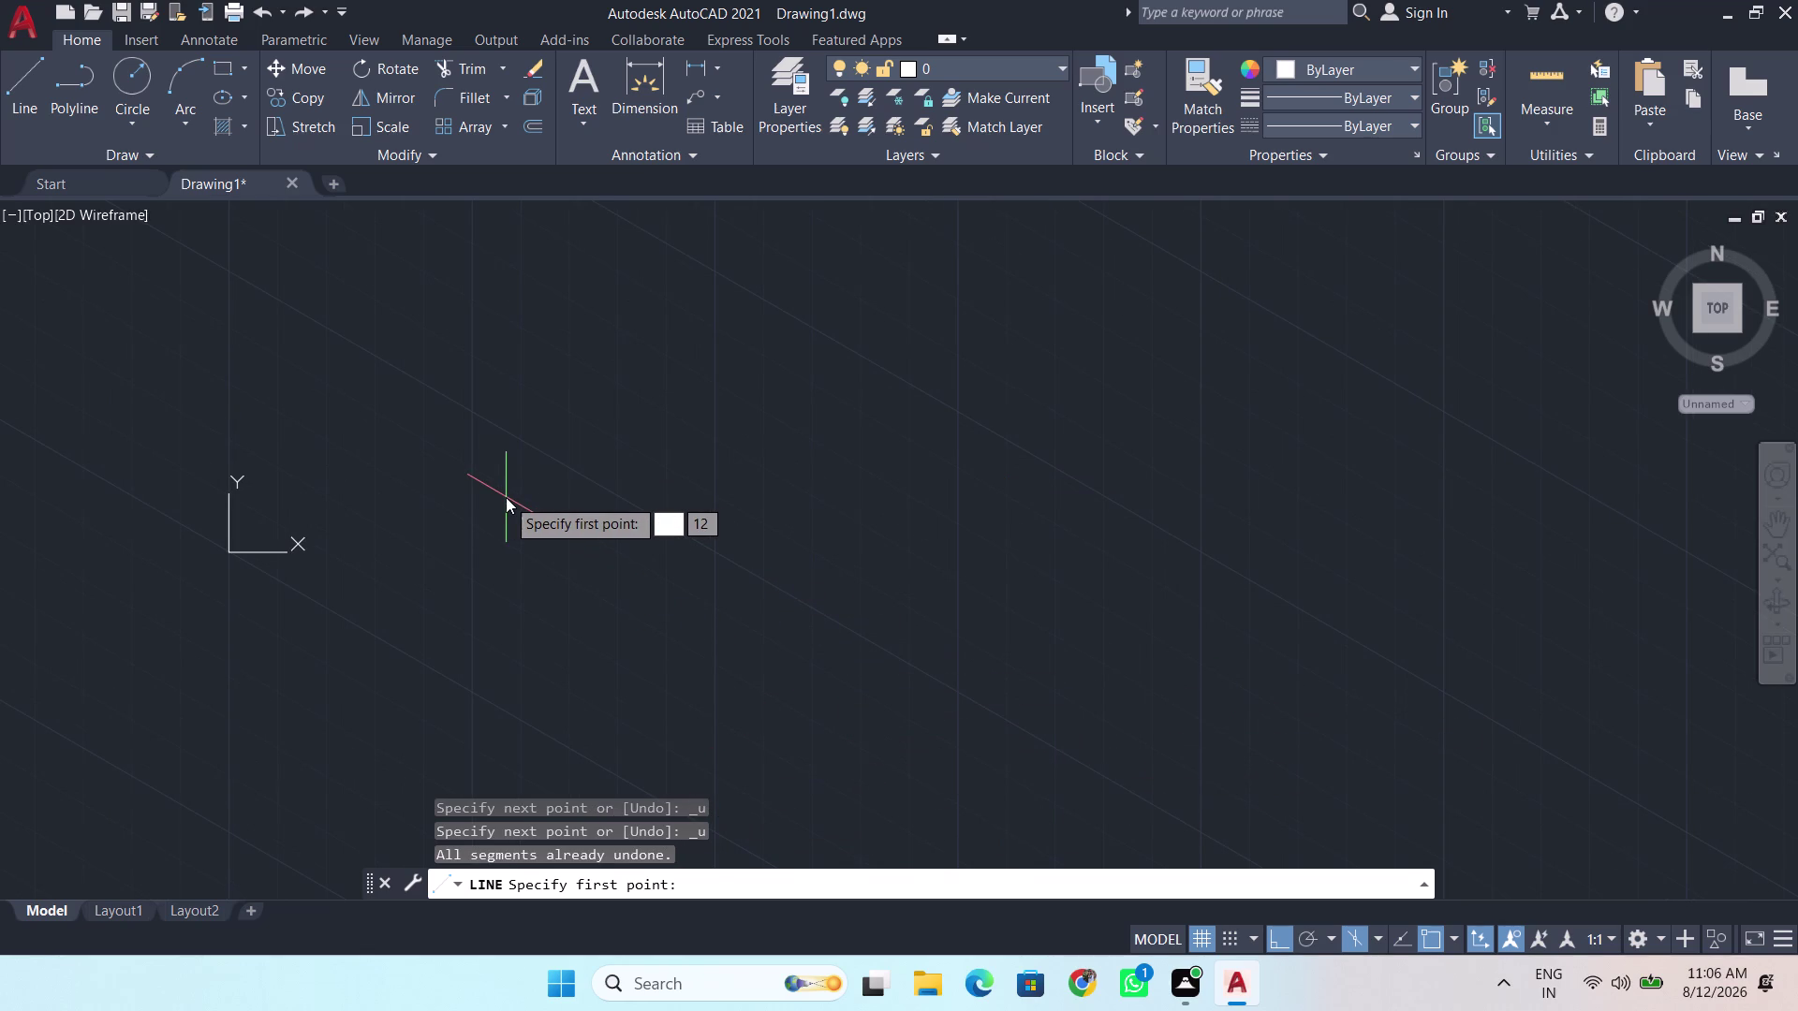
key(grave)
key(BackSpace)
key(BackSpace)
right_click(505, 497)
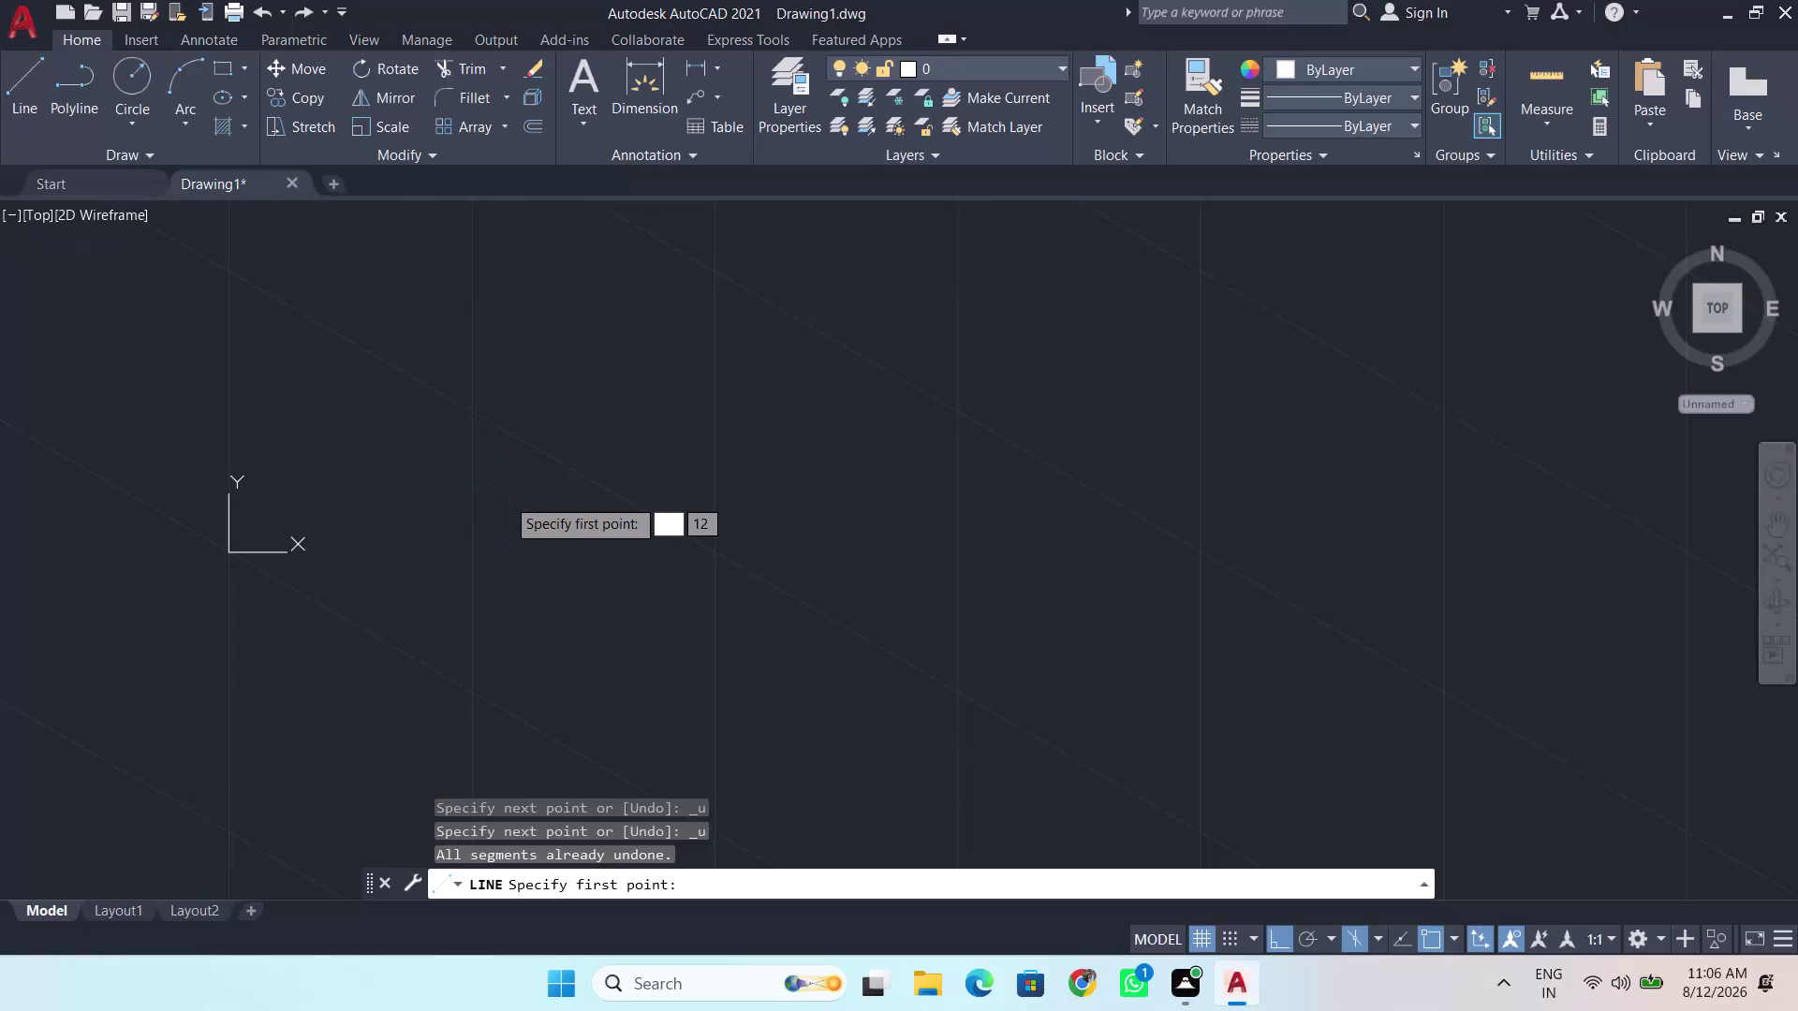
key(space)
key(space)
key(space)
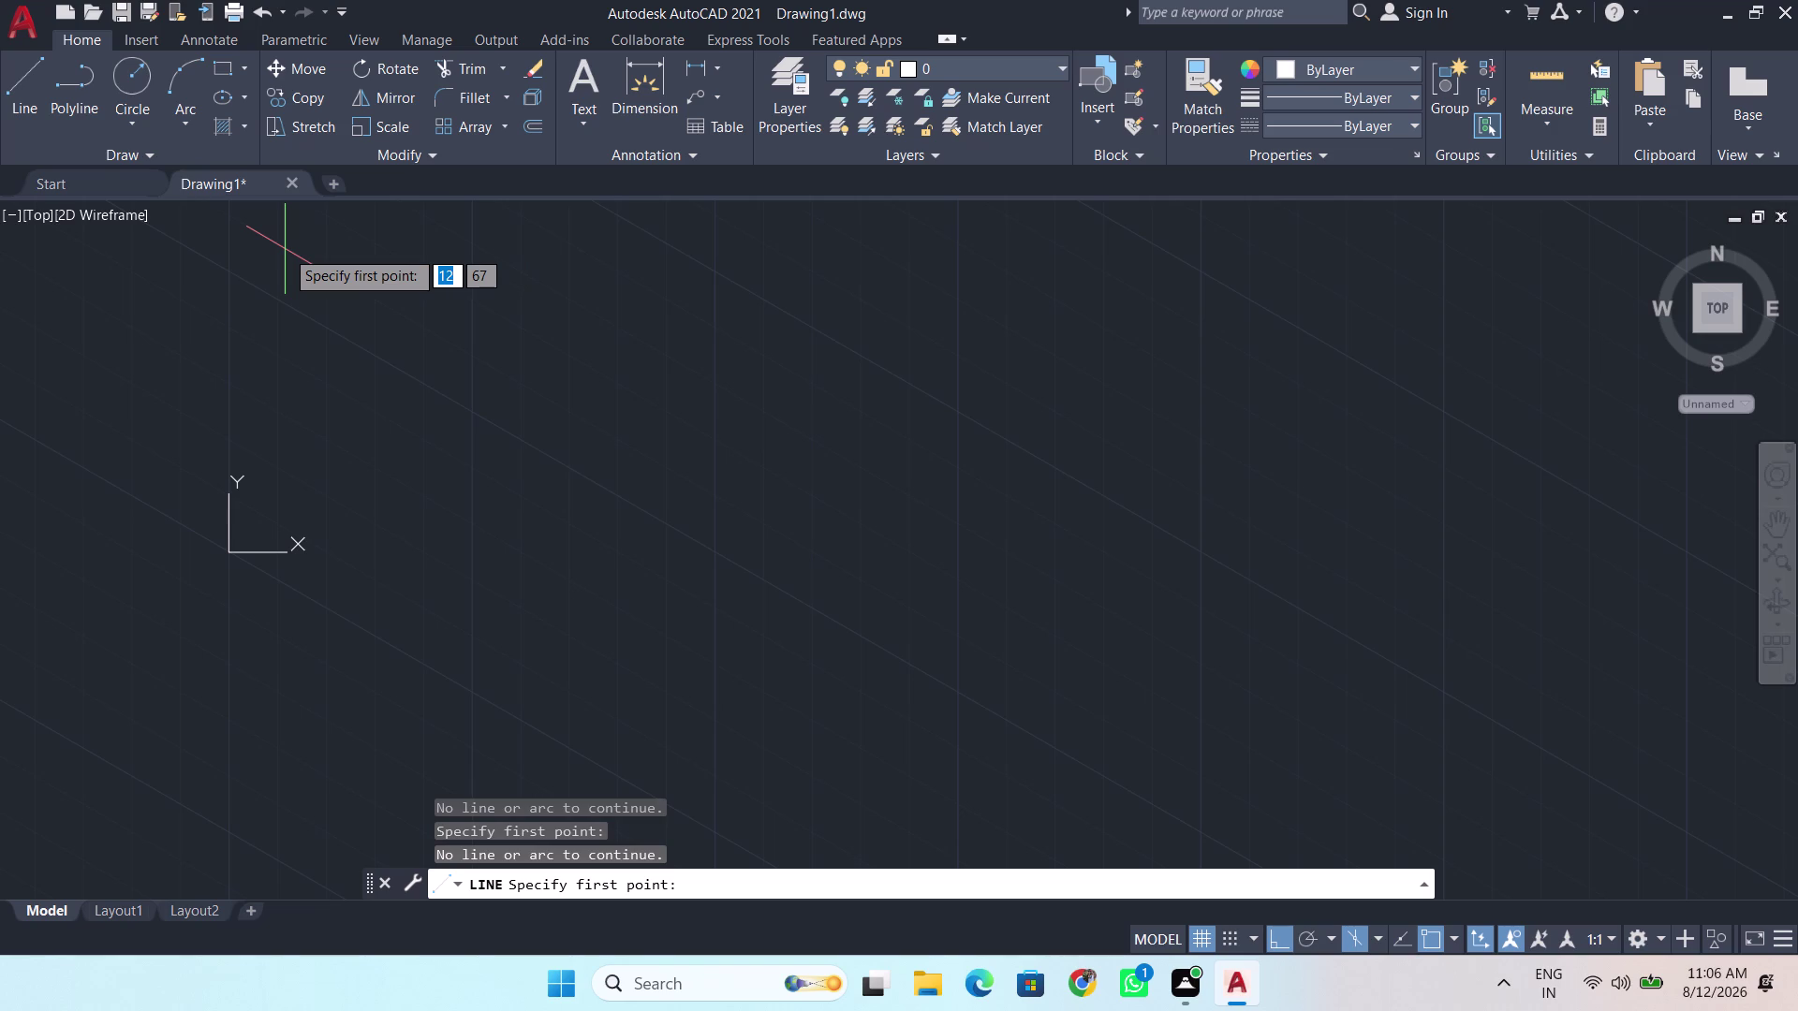
click(604, 491)
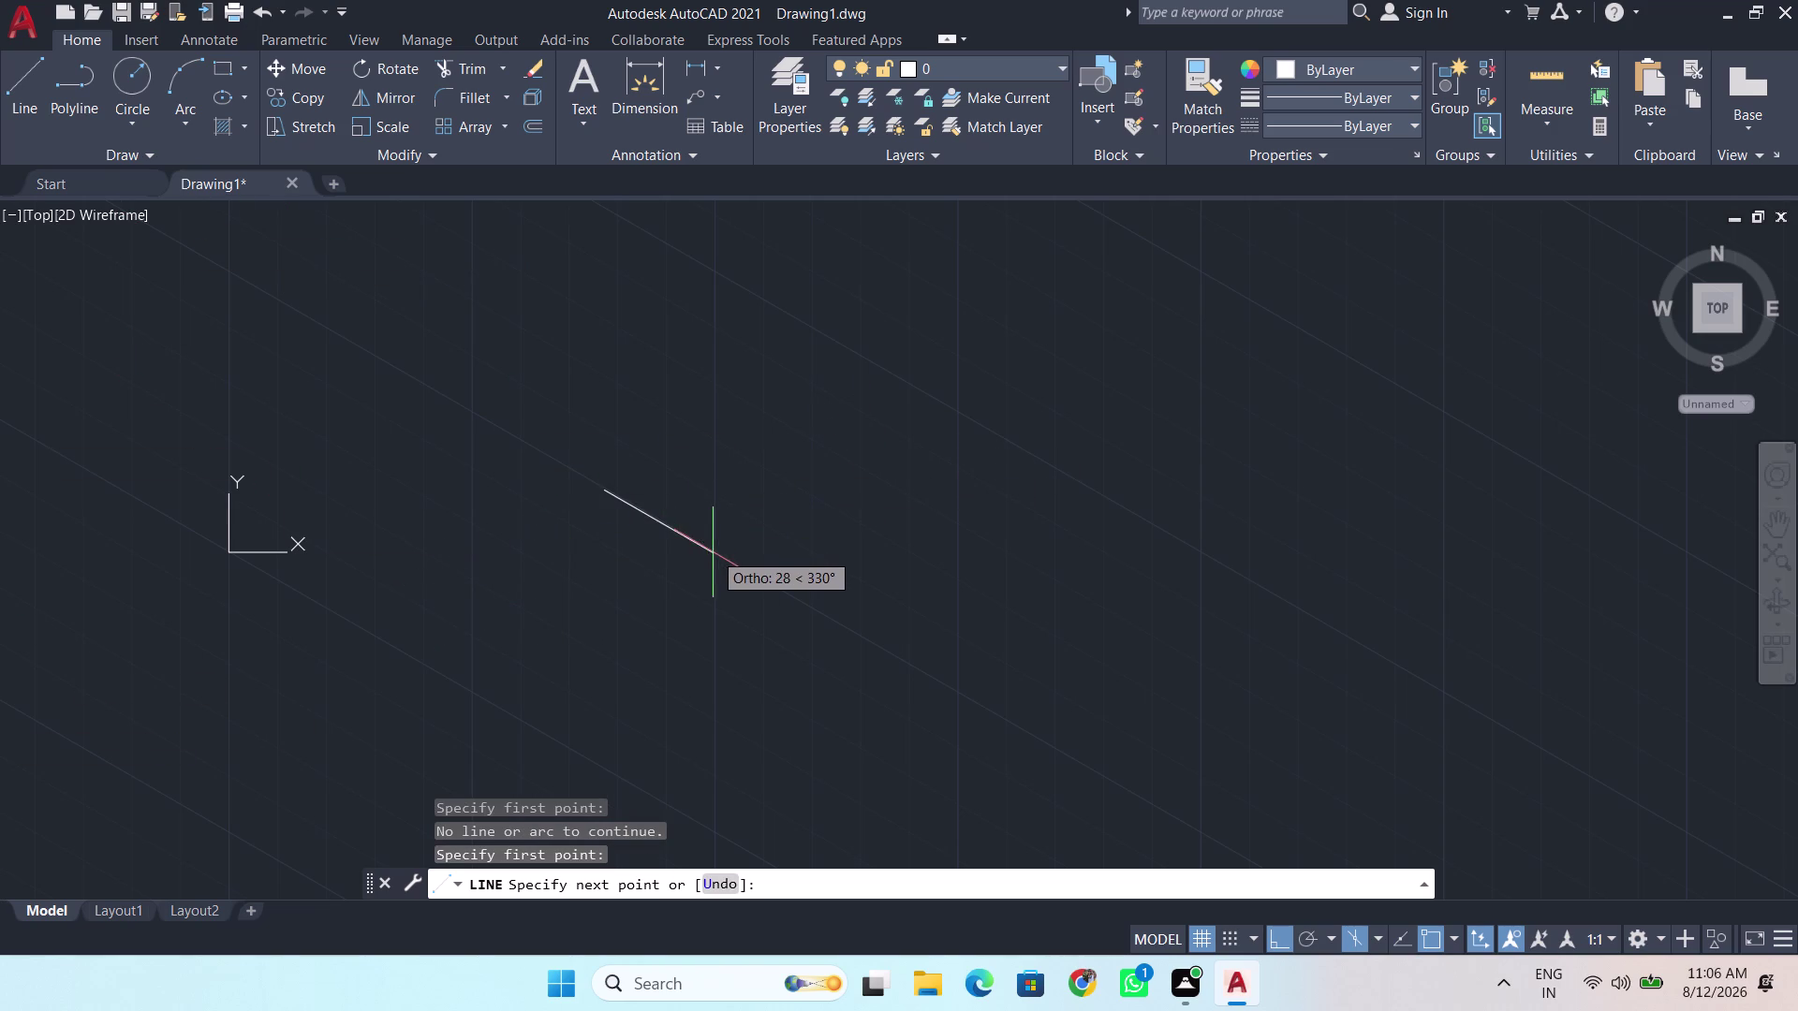
Draw an 80-unit slanted edge, then a 100-unit vertical edge.
scroll(down, 3)
scroll(down, 3)
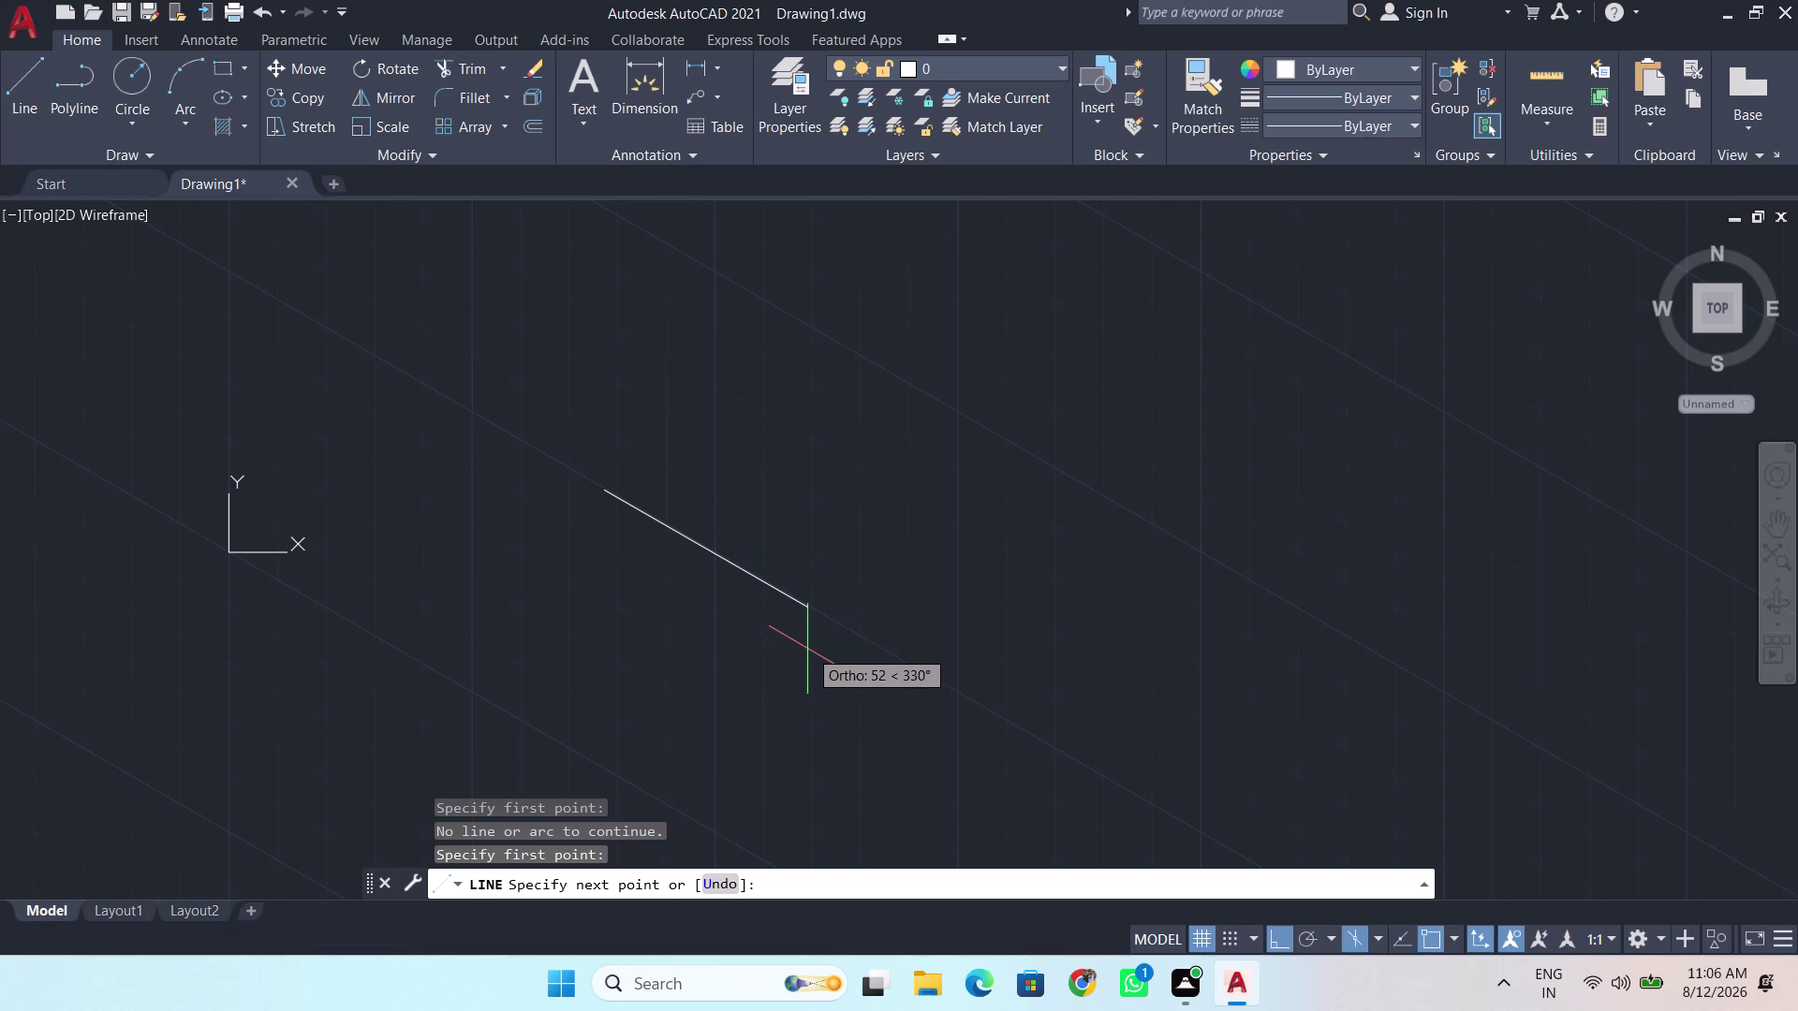
key(BackSpace)
key(BackSpace)
text(80)
key(Return)
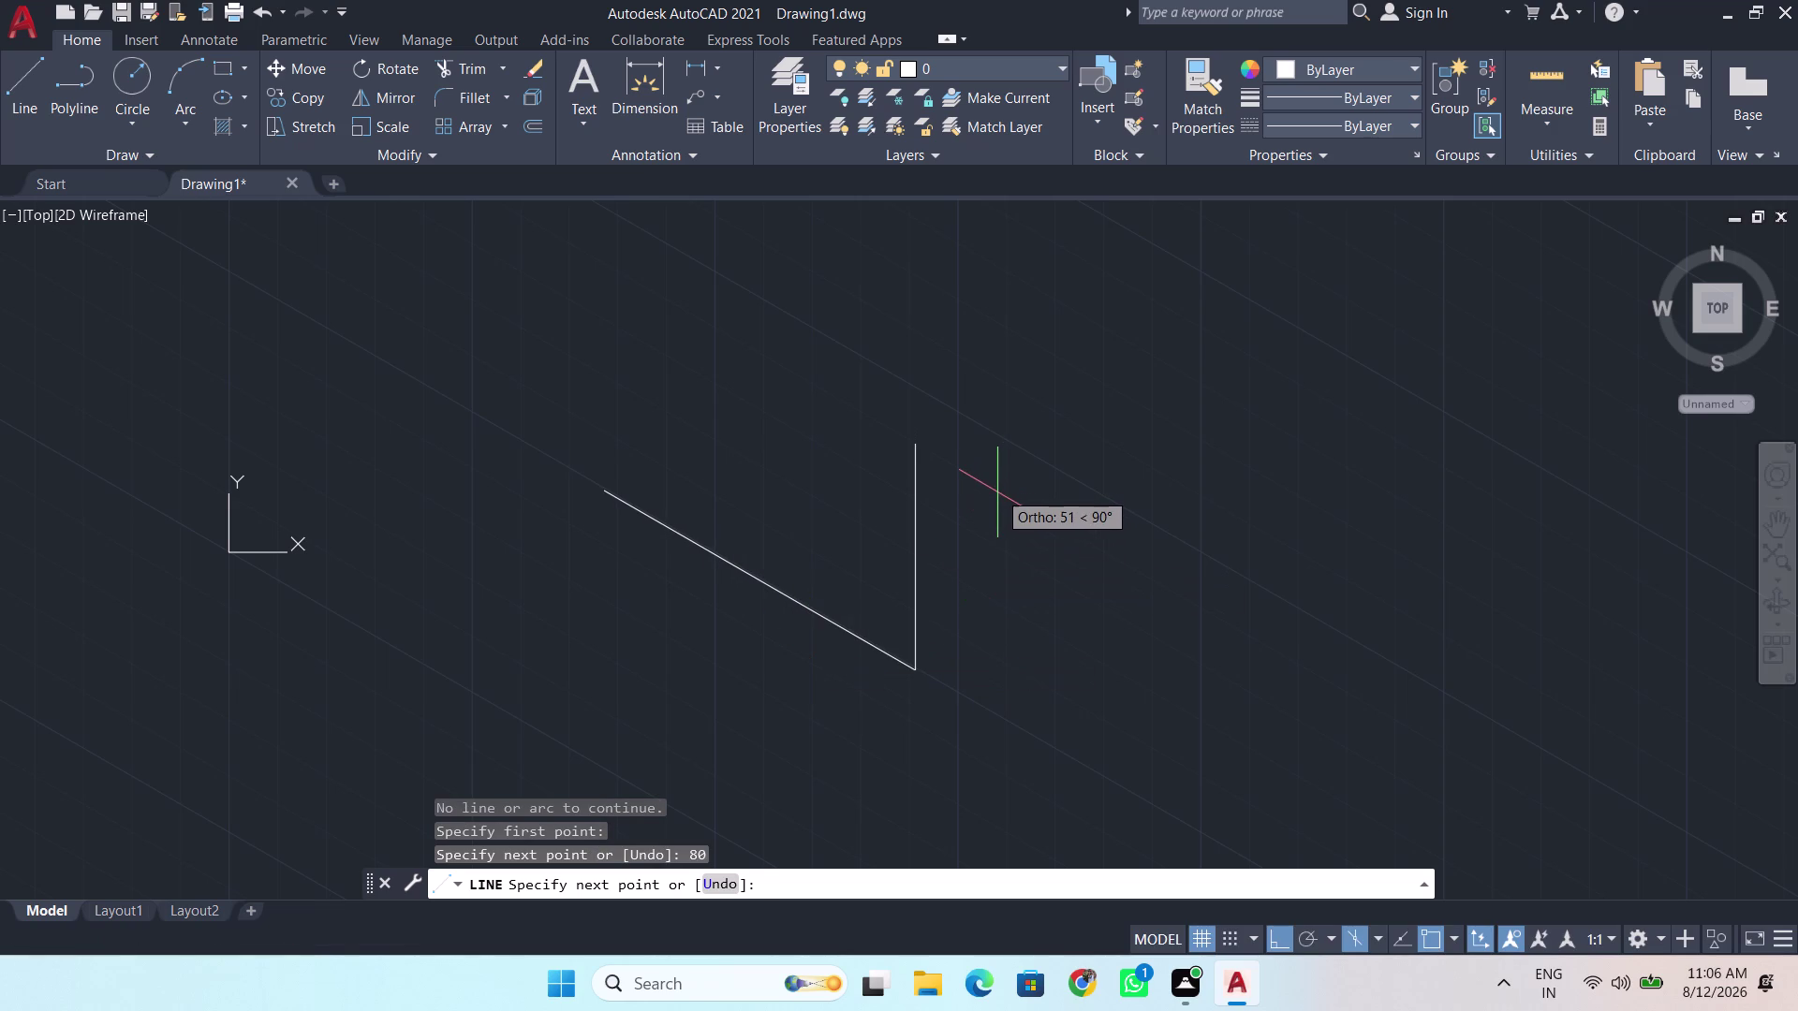
key(BackSpace)
key(BackSpace)
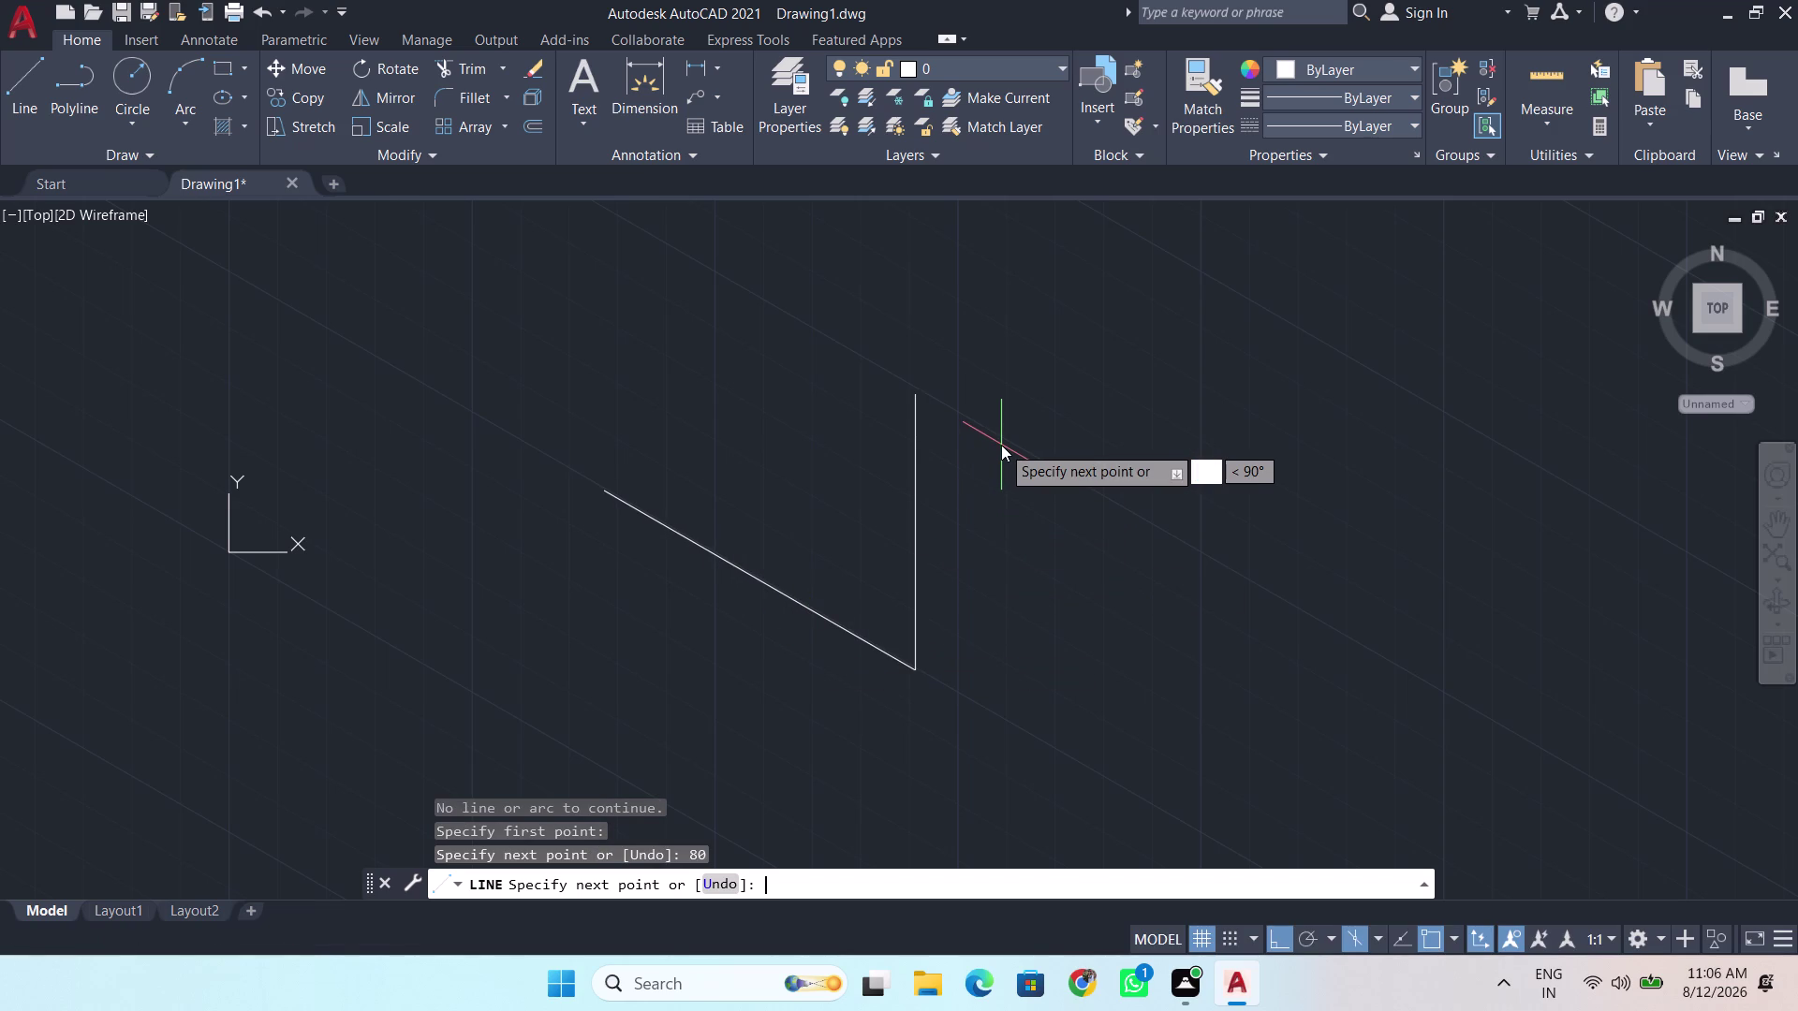
text(100)
key(Return)
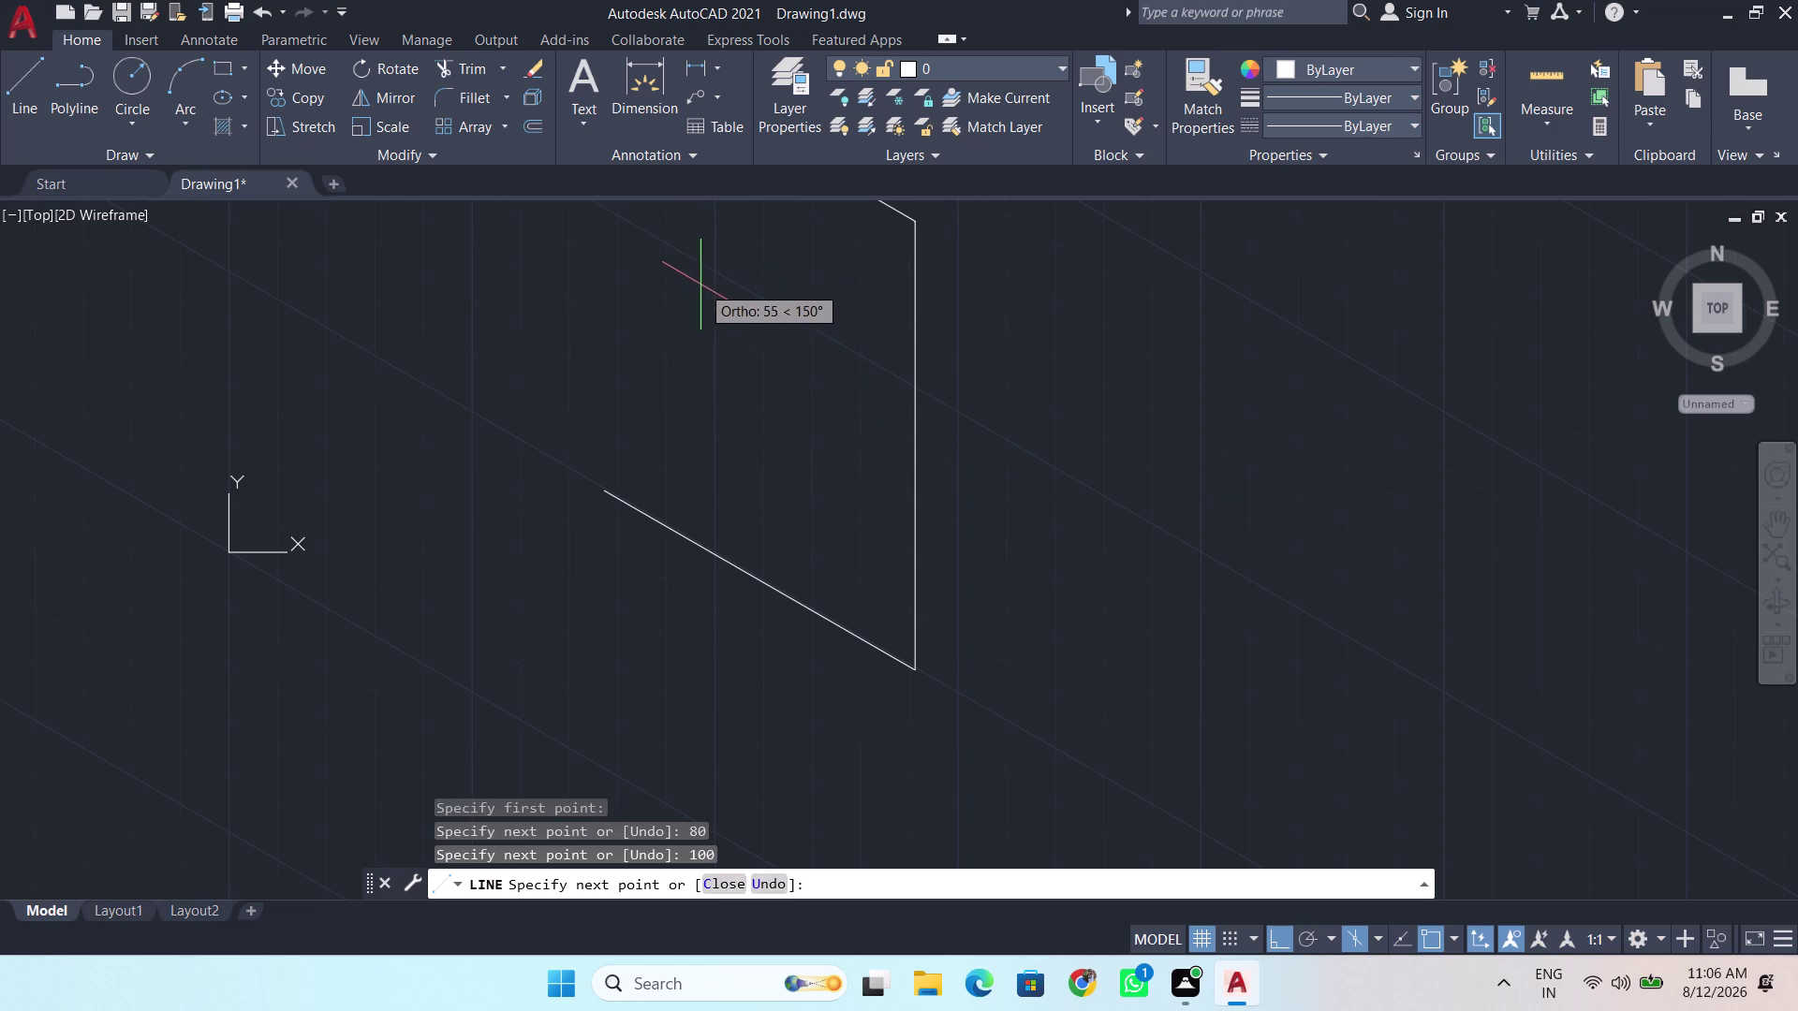
Add the 80-unit top edge and close the panel outline at its starting corner.
middle_drag(697, 275, 714, 568)
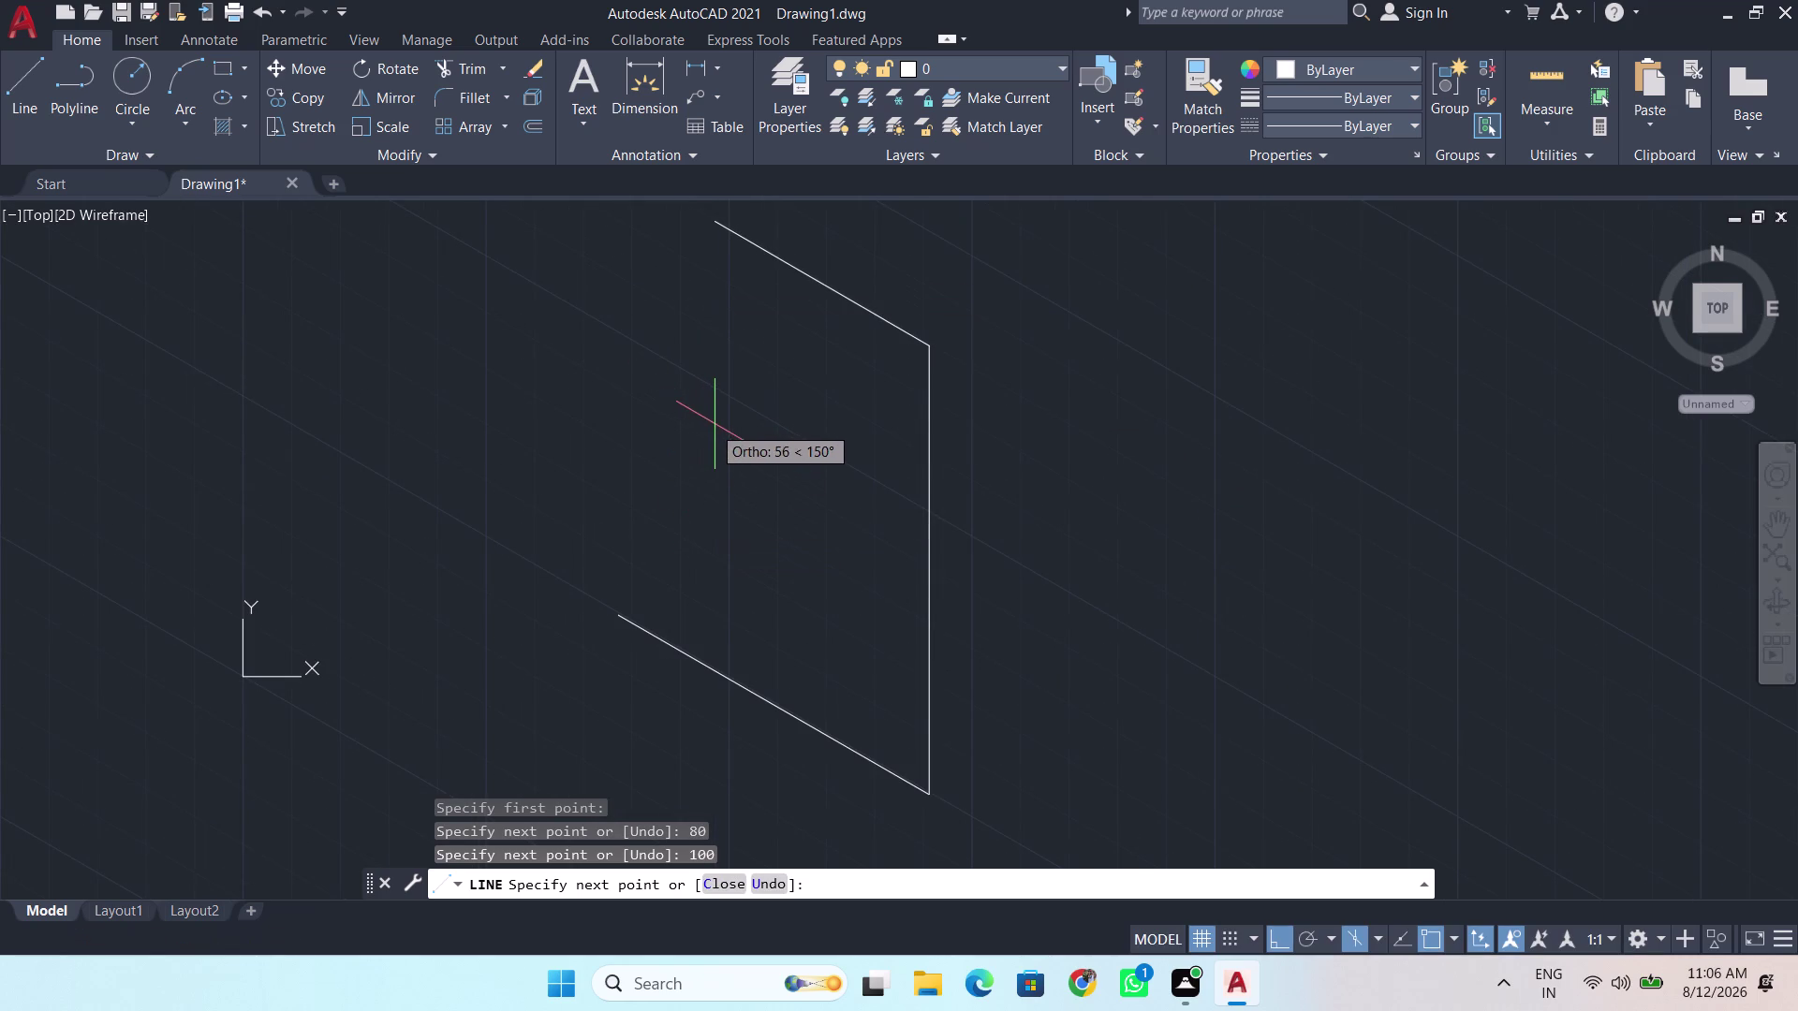
key(BackSpace)
key(BackSpace)
text(80)
key(Return)
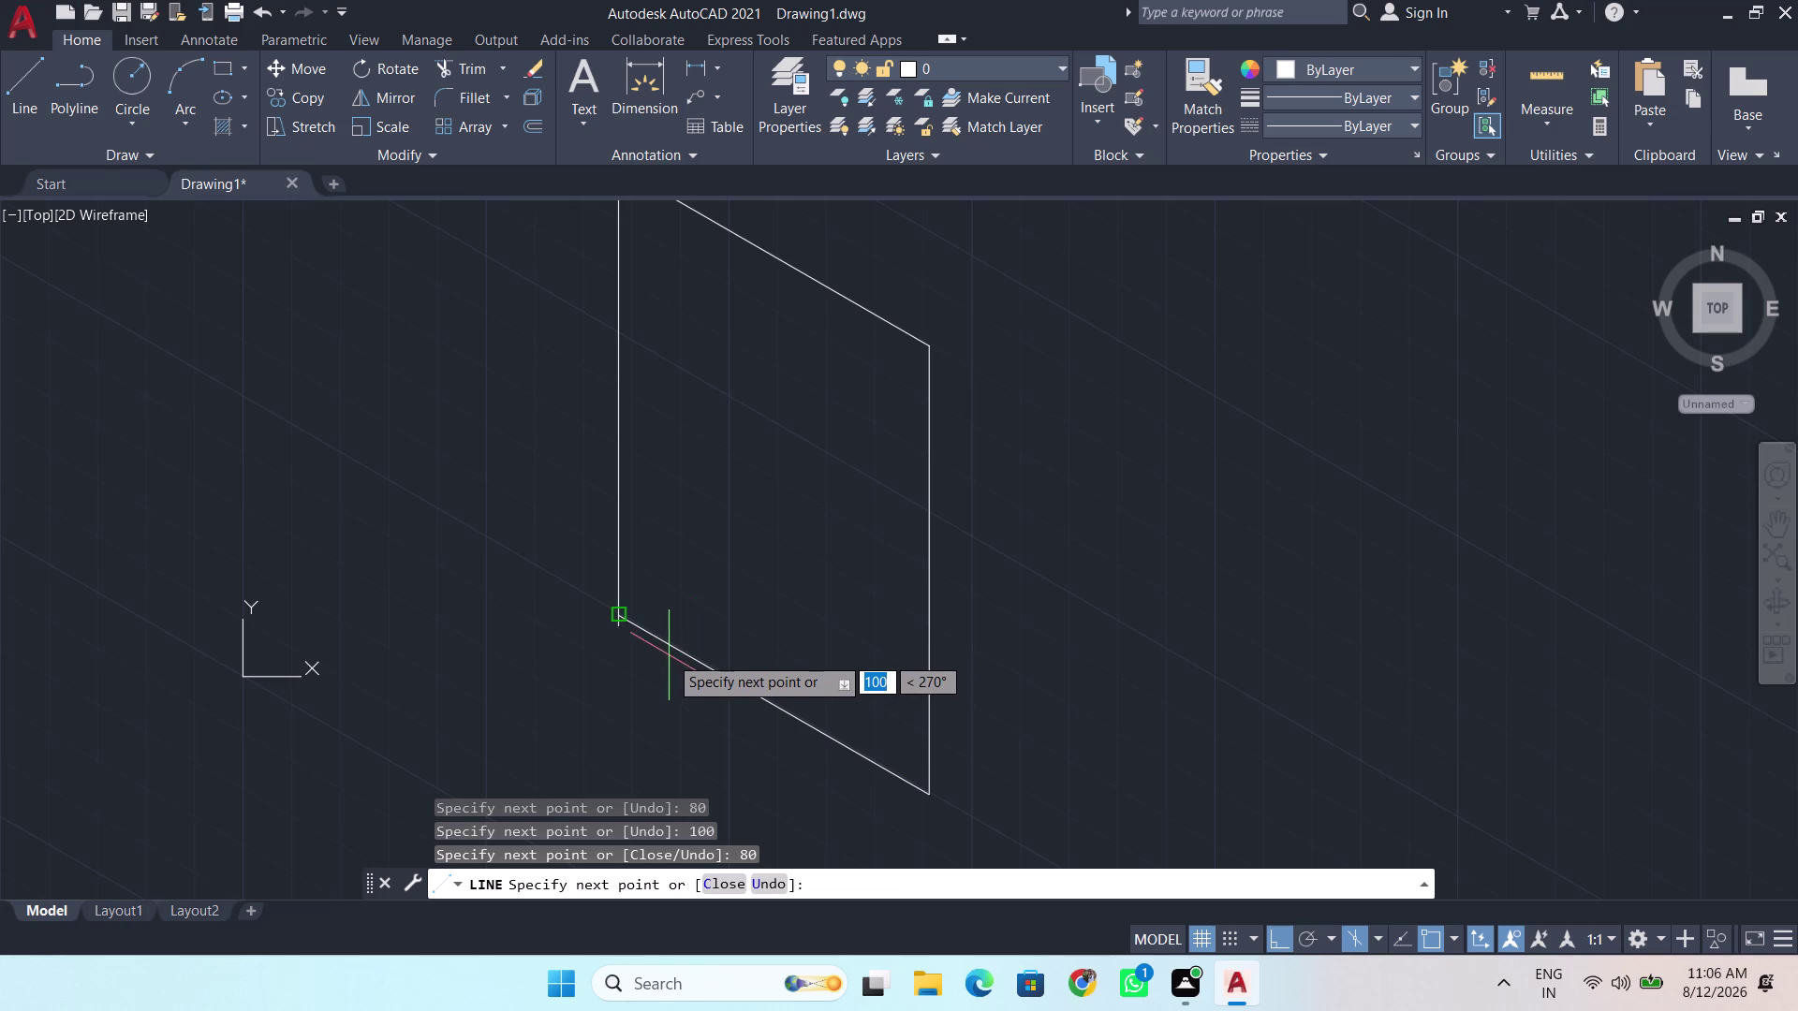
scroll(up, 3)
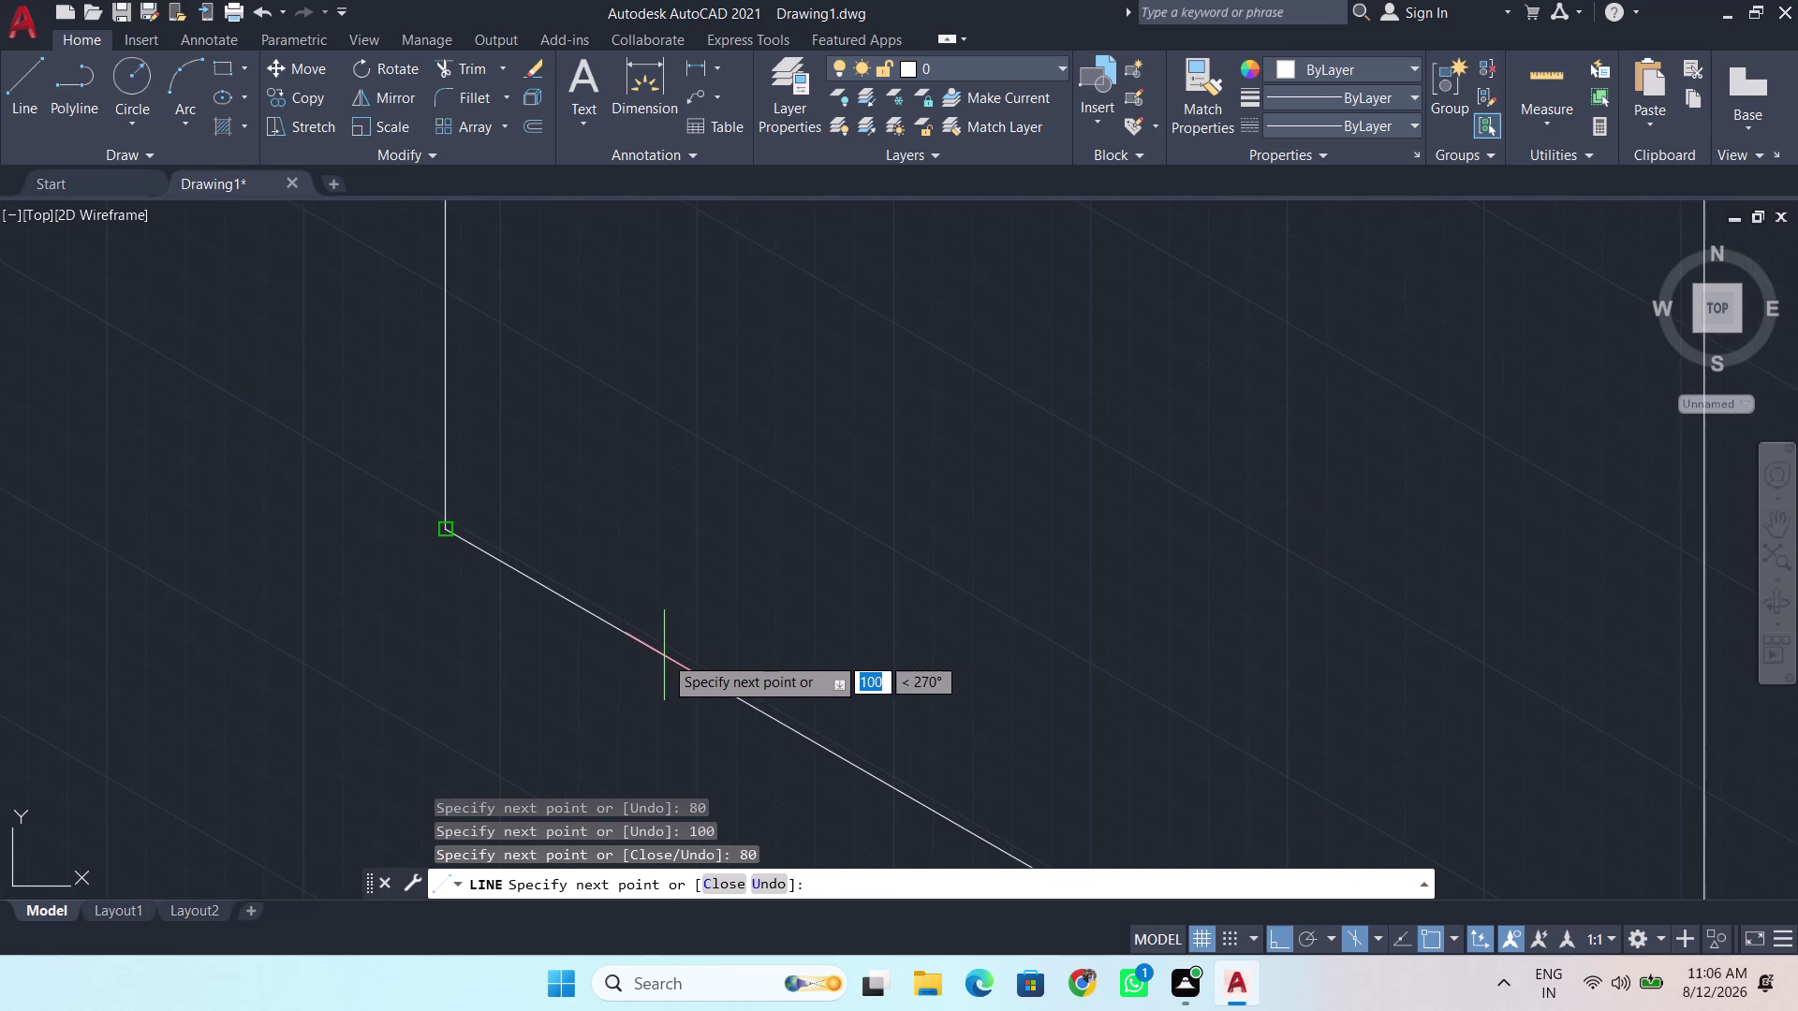
click(664, 656)
key(space)
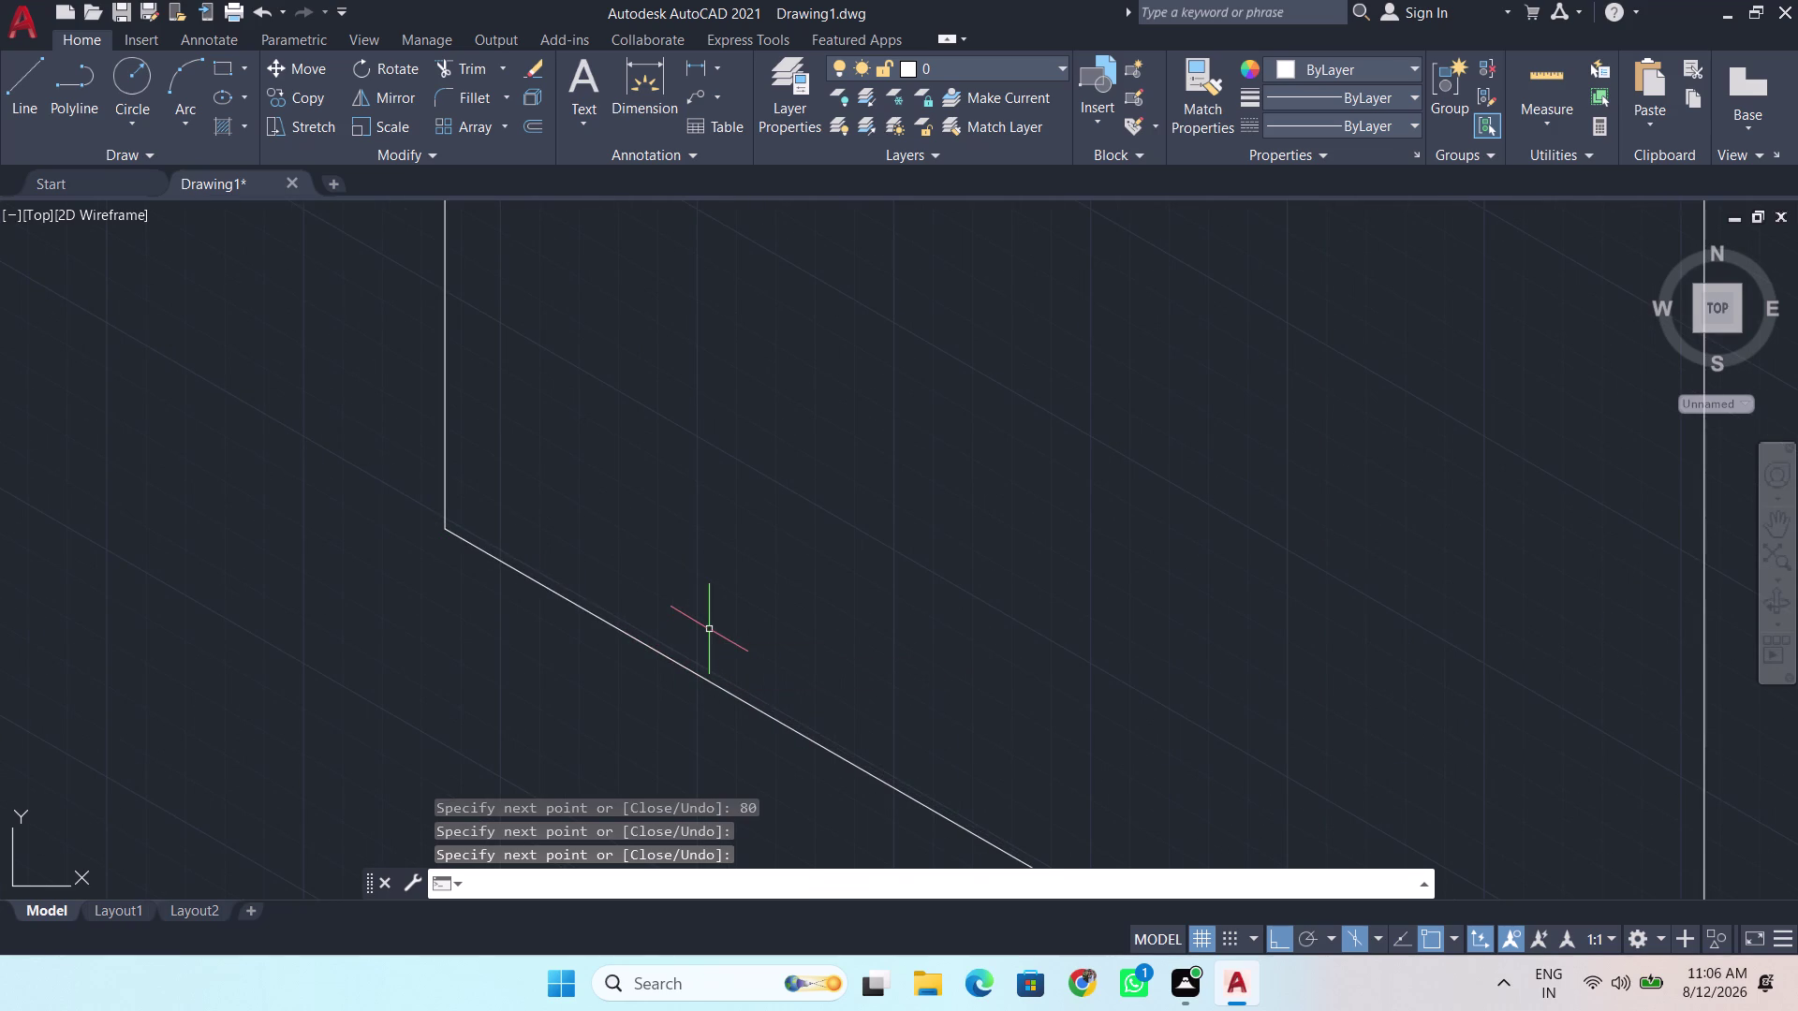
From the panel's top corner, draw a 120-unit line on the top isoplane.
scroll(down, 3)
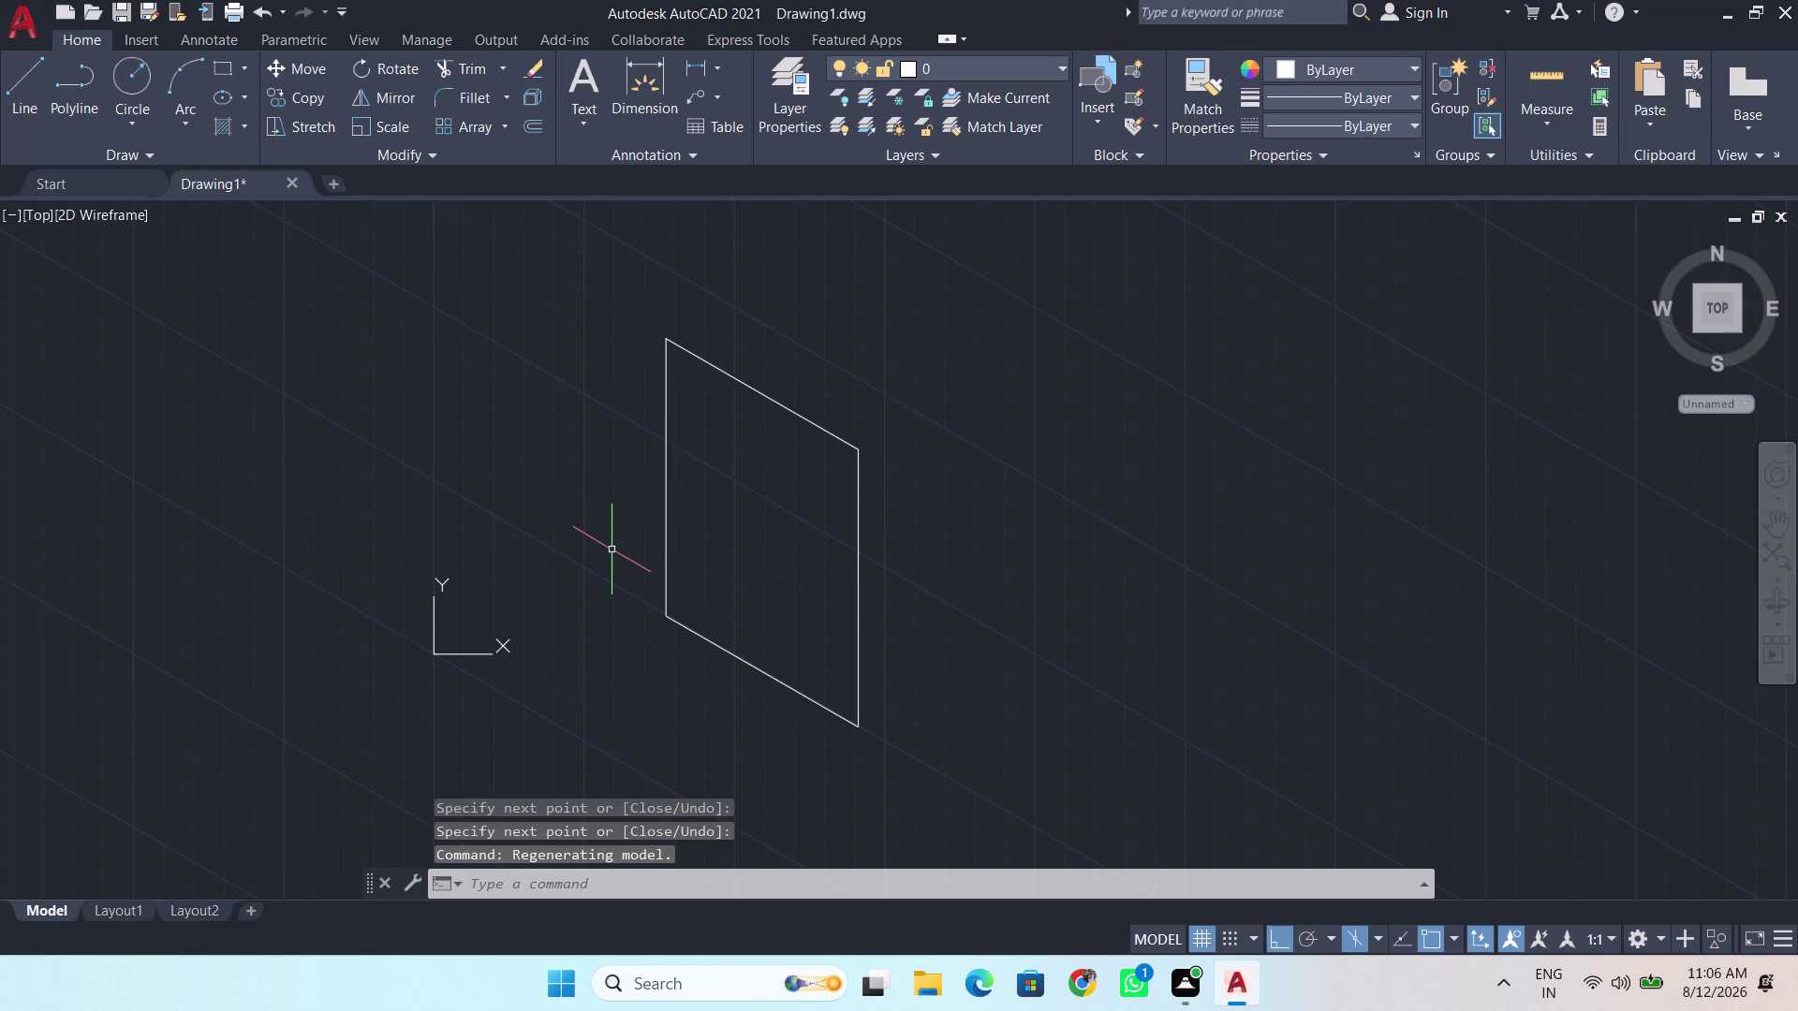
middle_drag(620, 506, 563, 663)
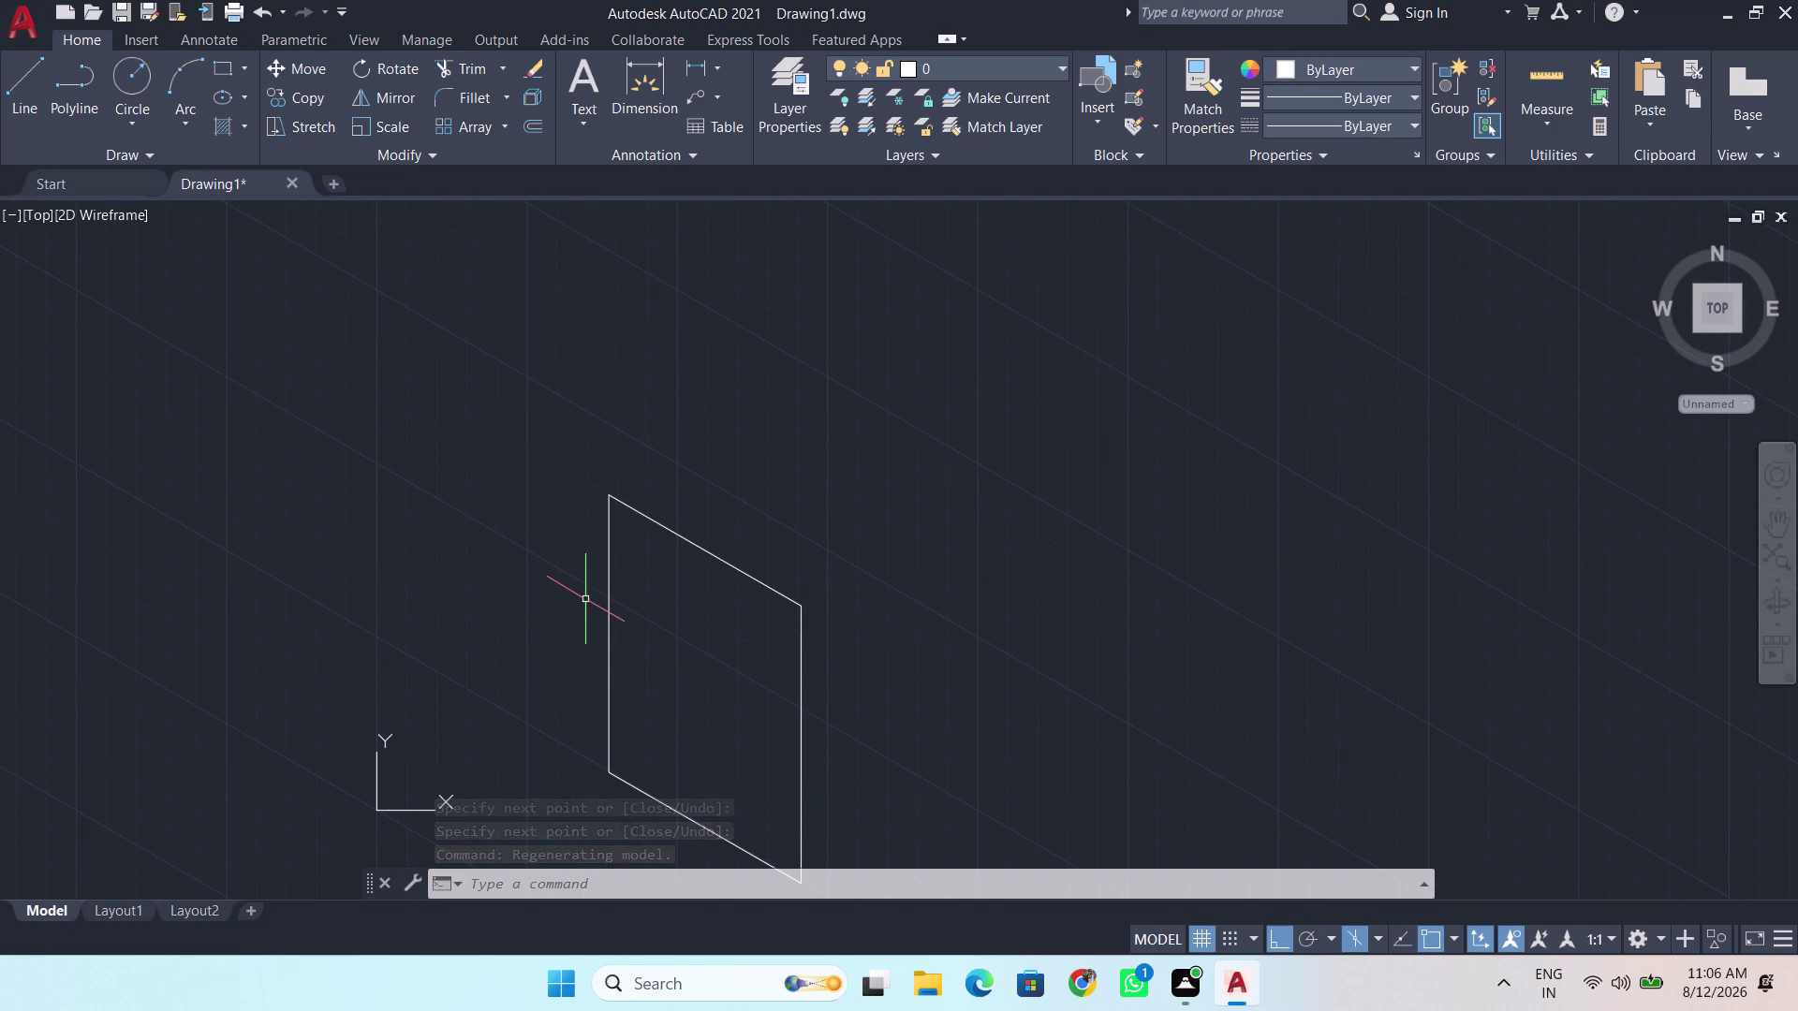
key(l)
key(Return)
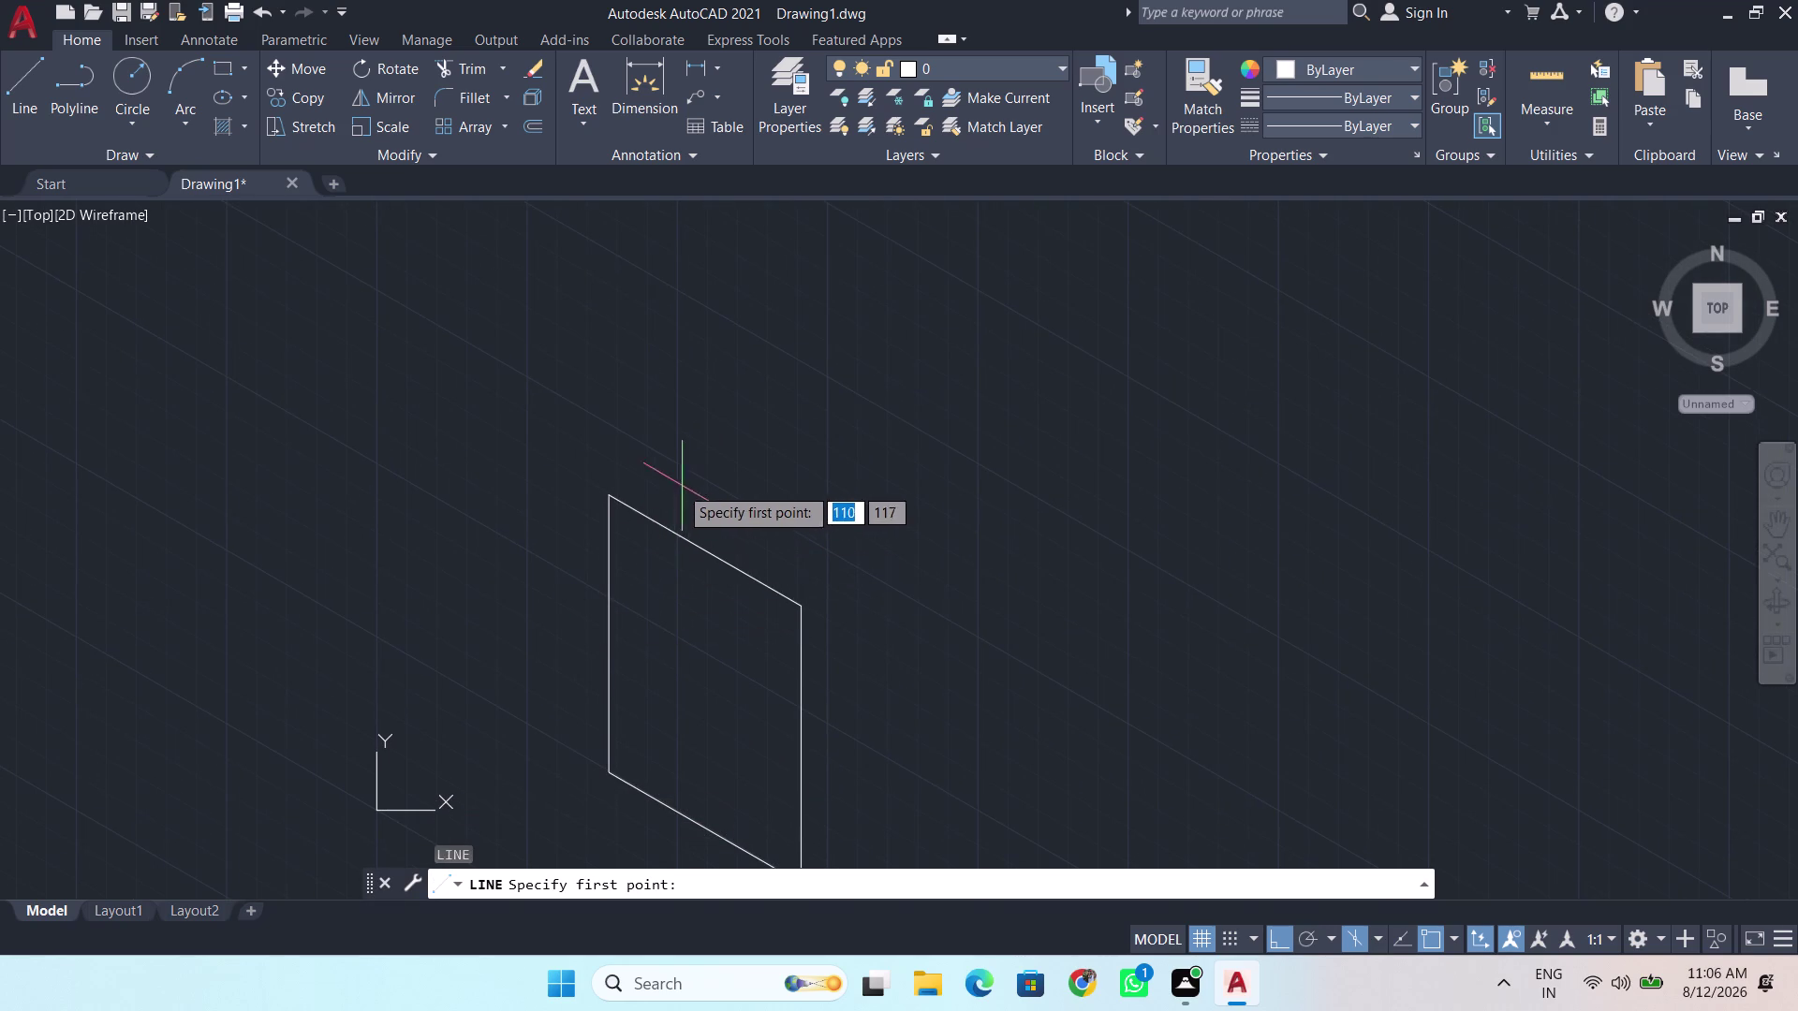
click(612, 494)
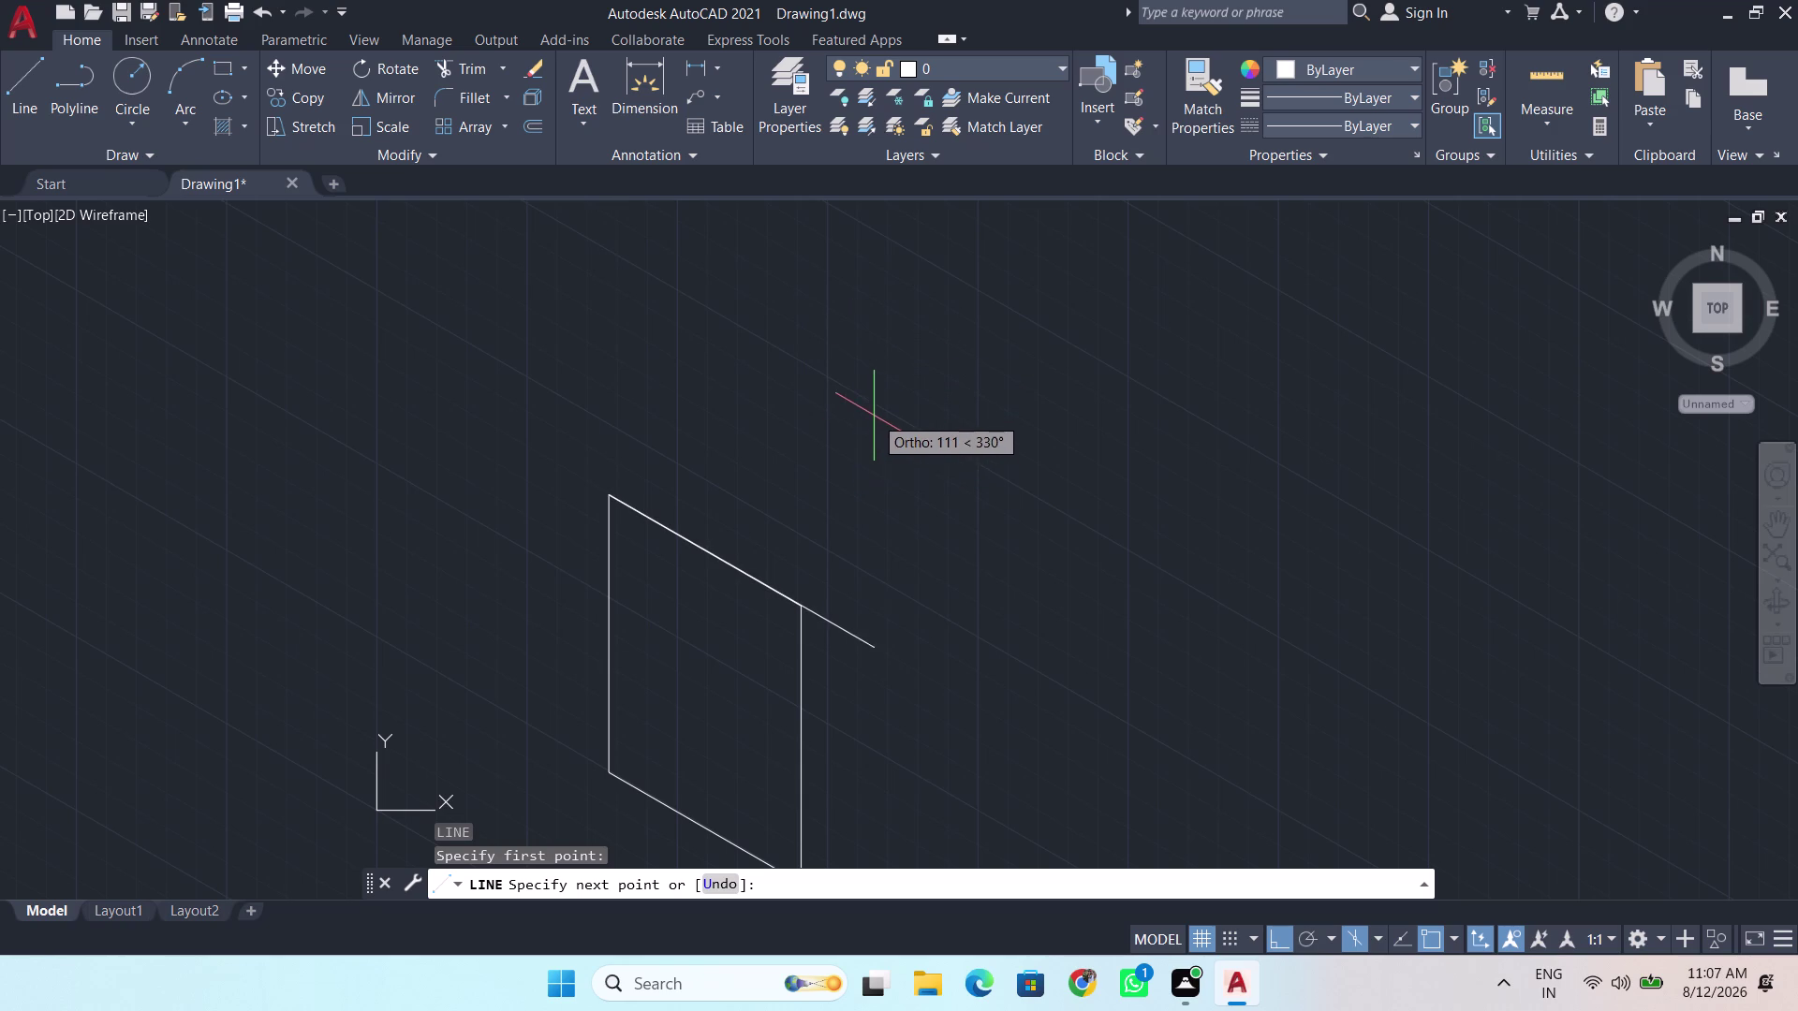
key(F5)
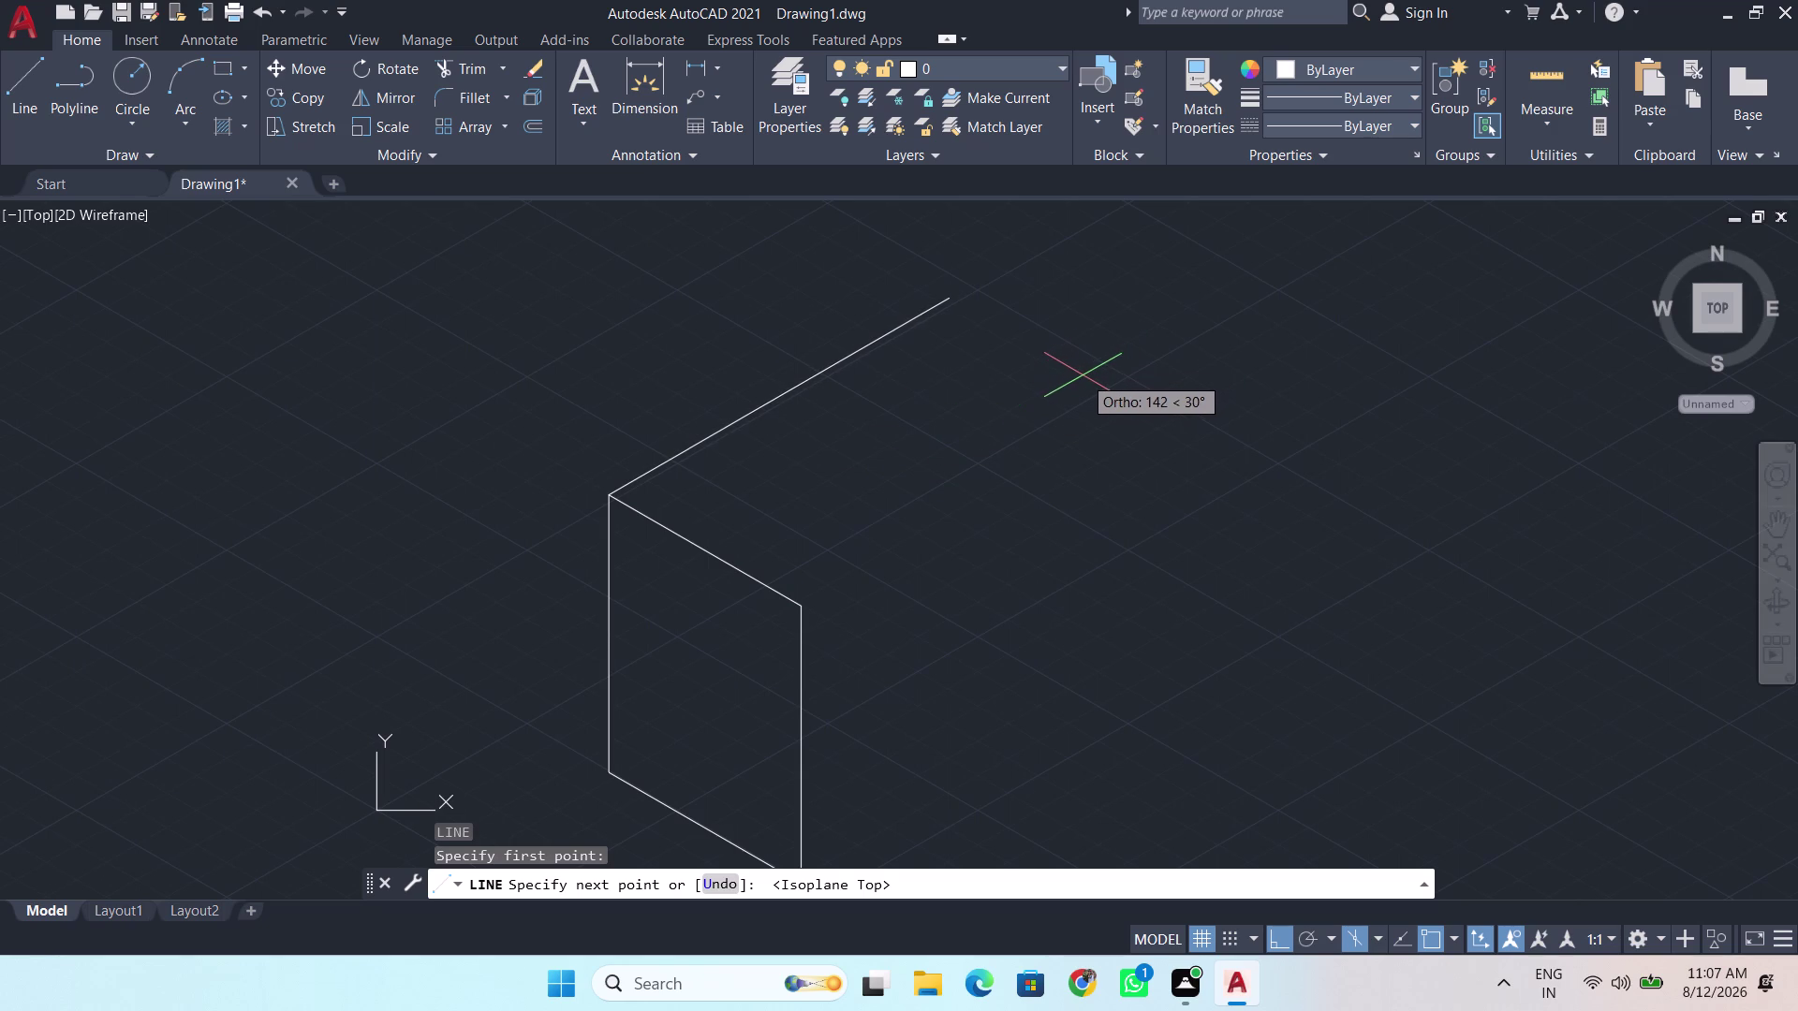
key(BackSpace)
key(BackSpace)
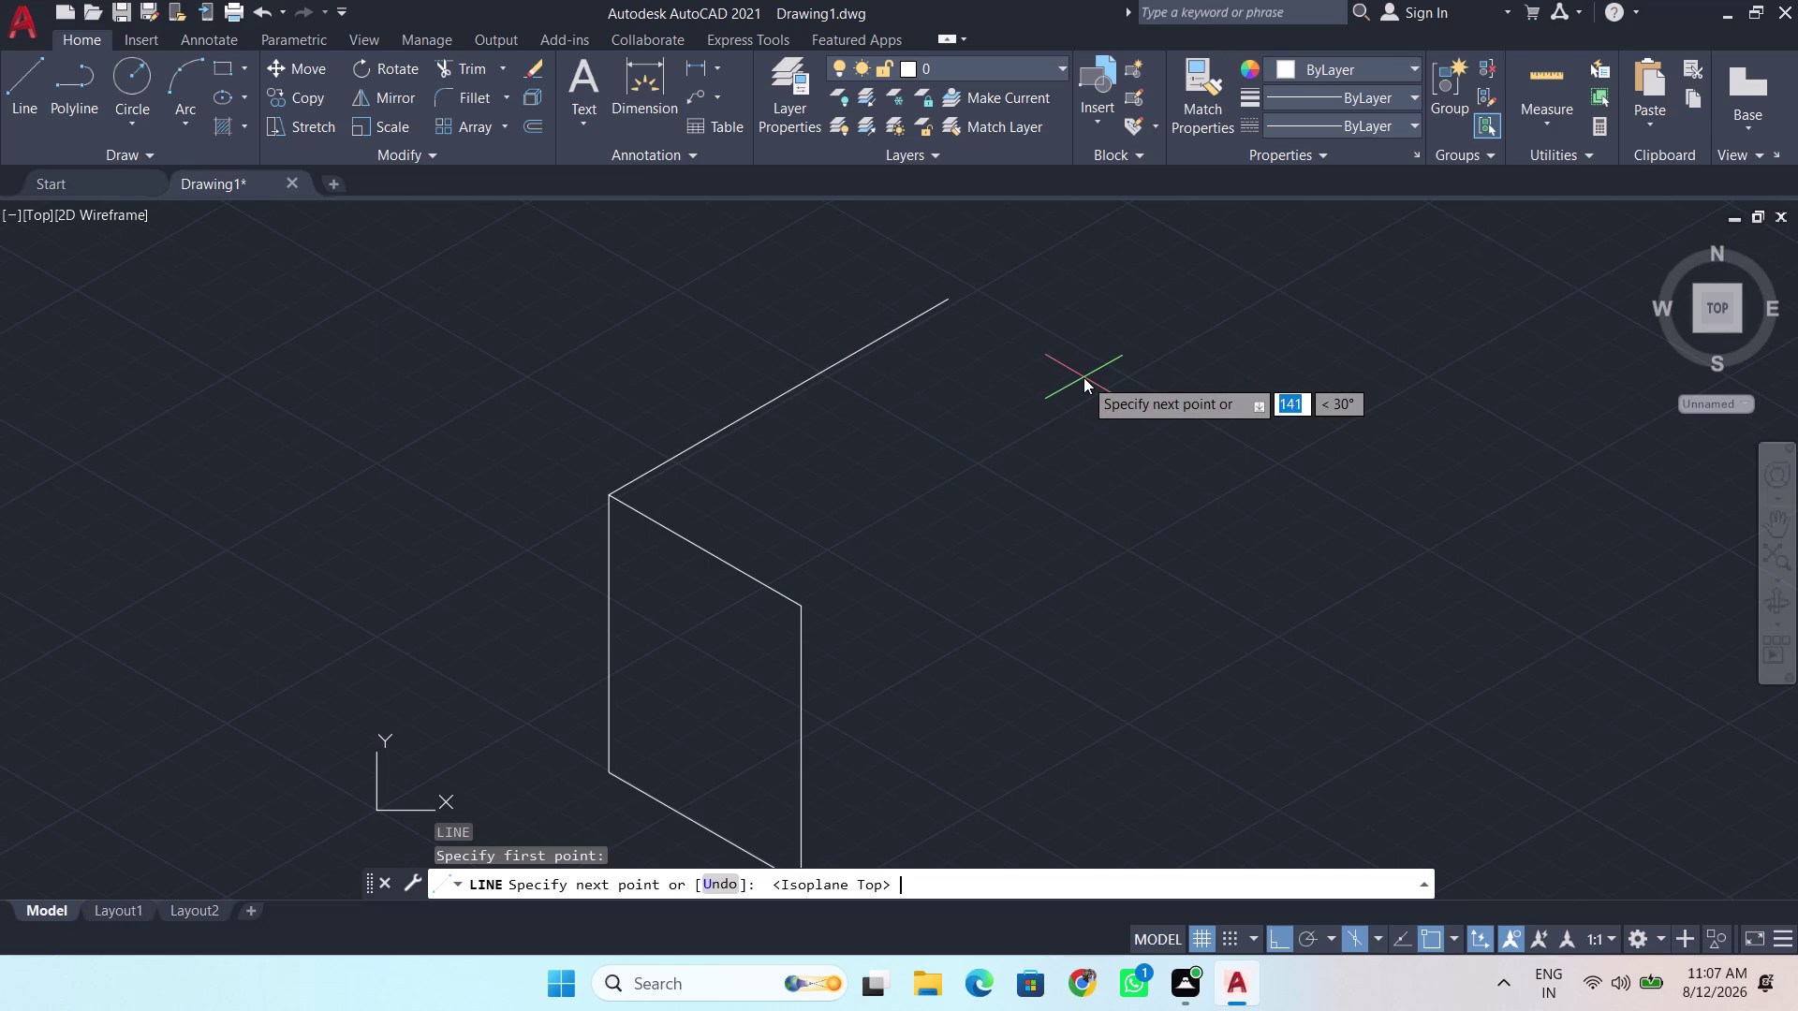
text(12)
key(0)
key(Return)
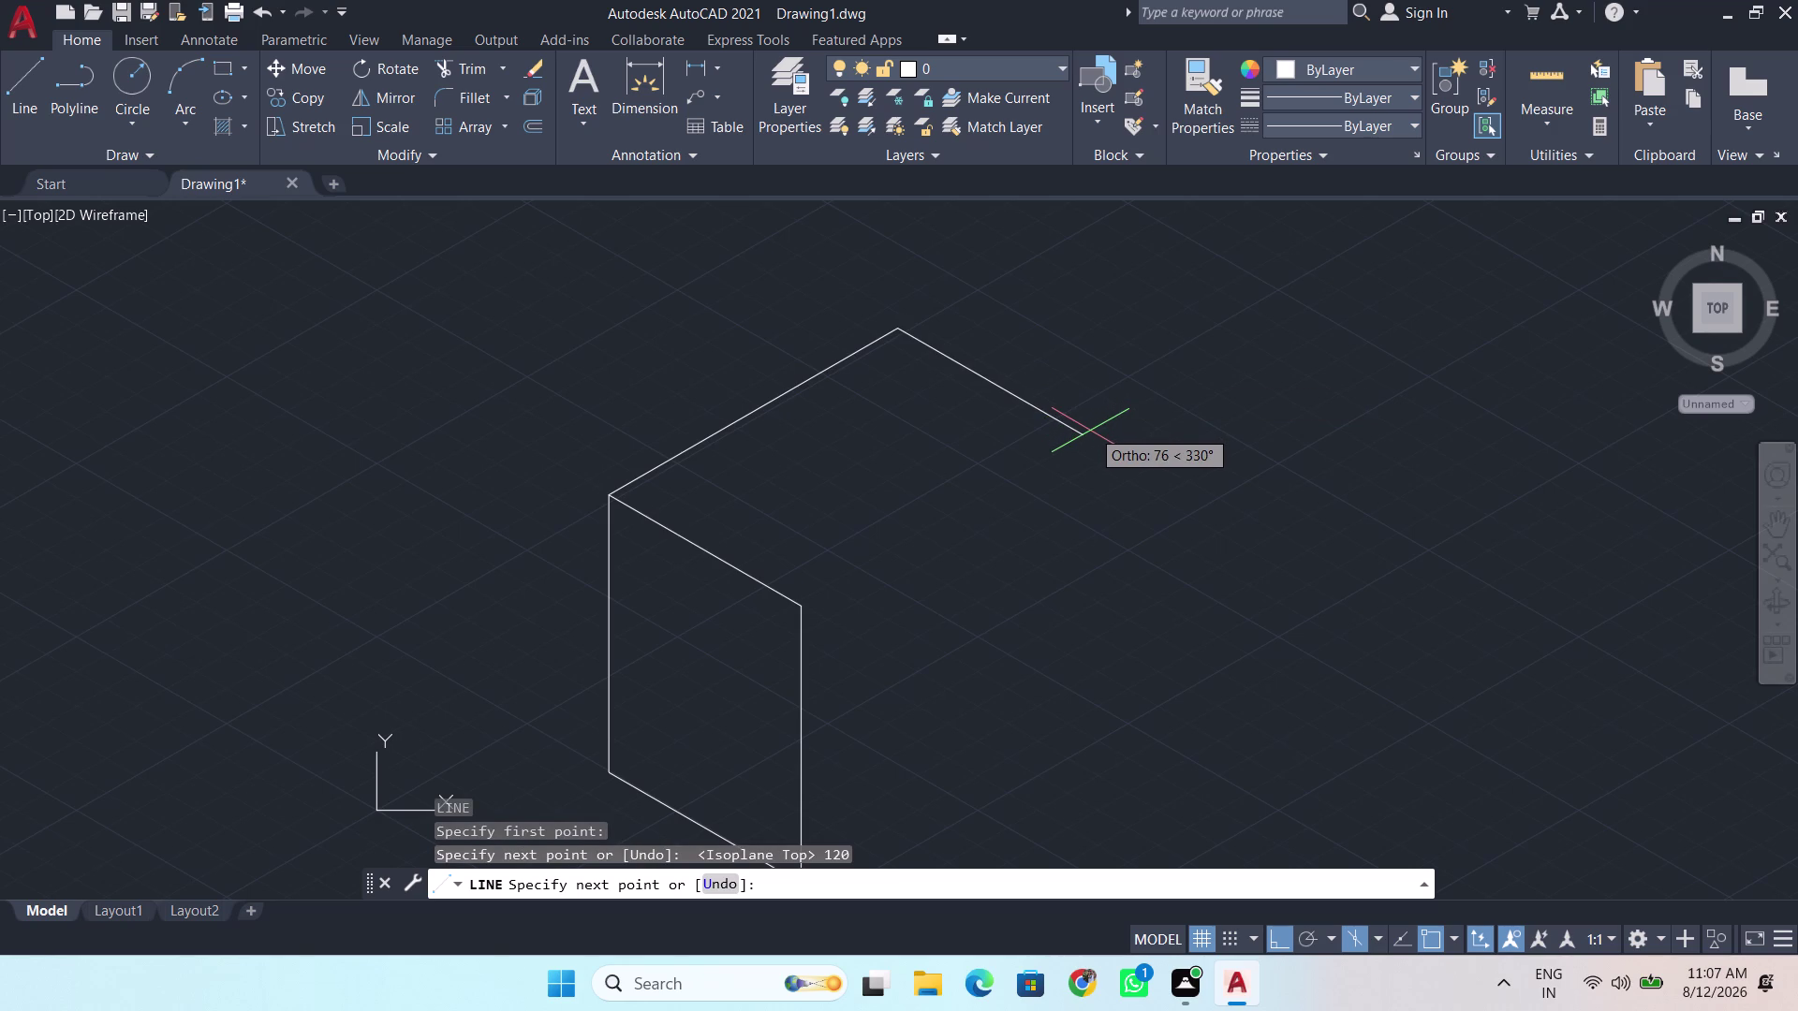
Add the 80-unit depth edge and join it to the front face's top corner.
key(BackSpace)
key(BackSpace)
text(80)
key(Return)
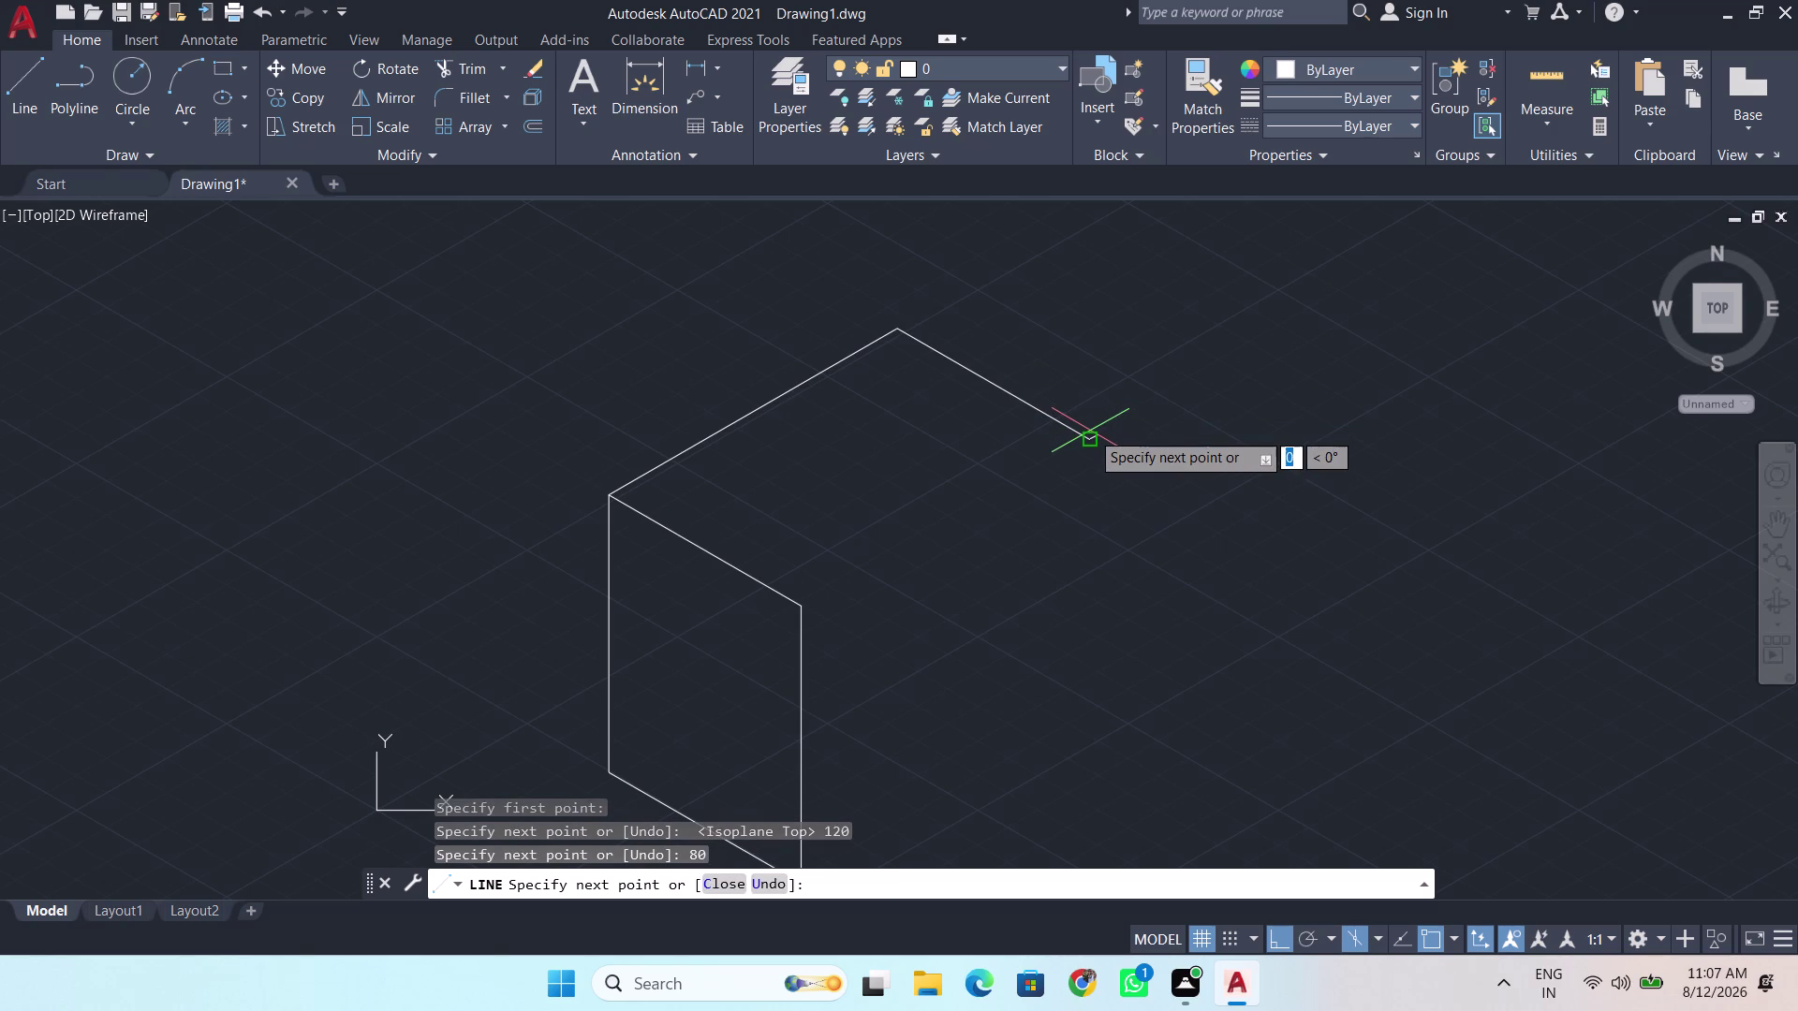
click(824, 618)
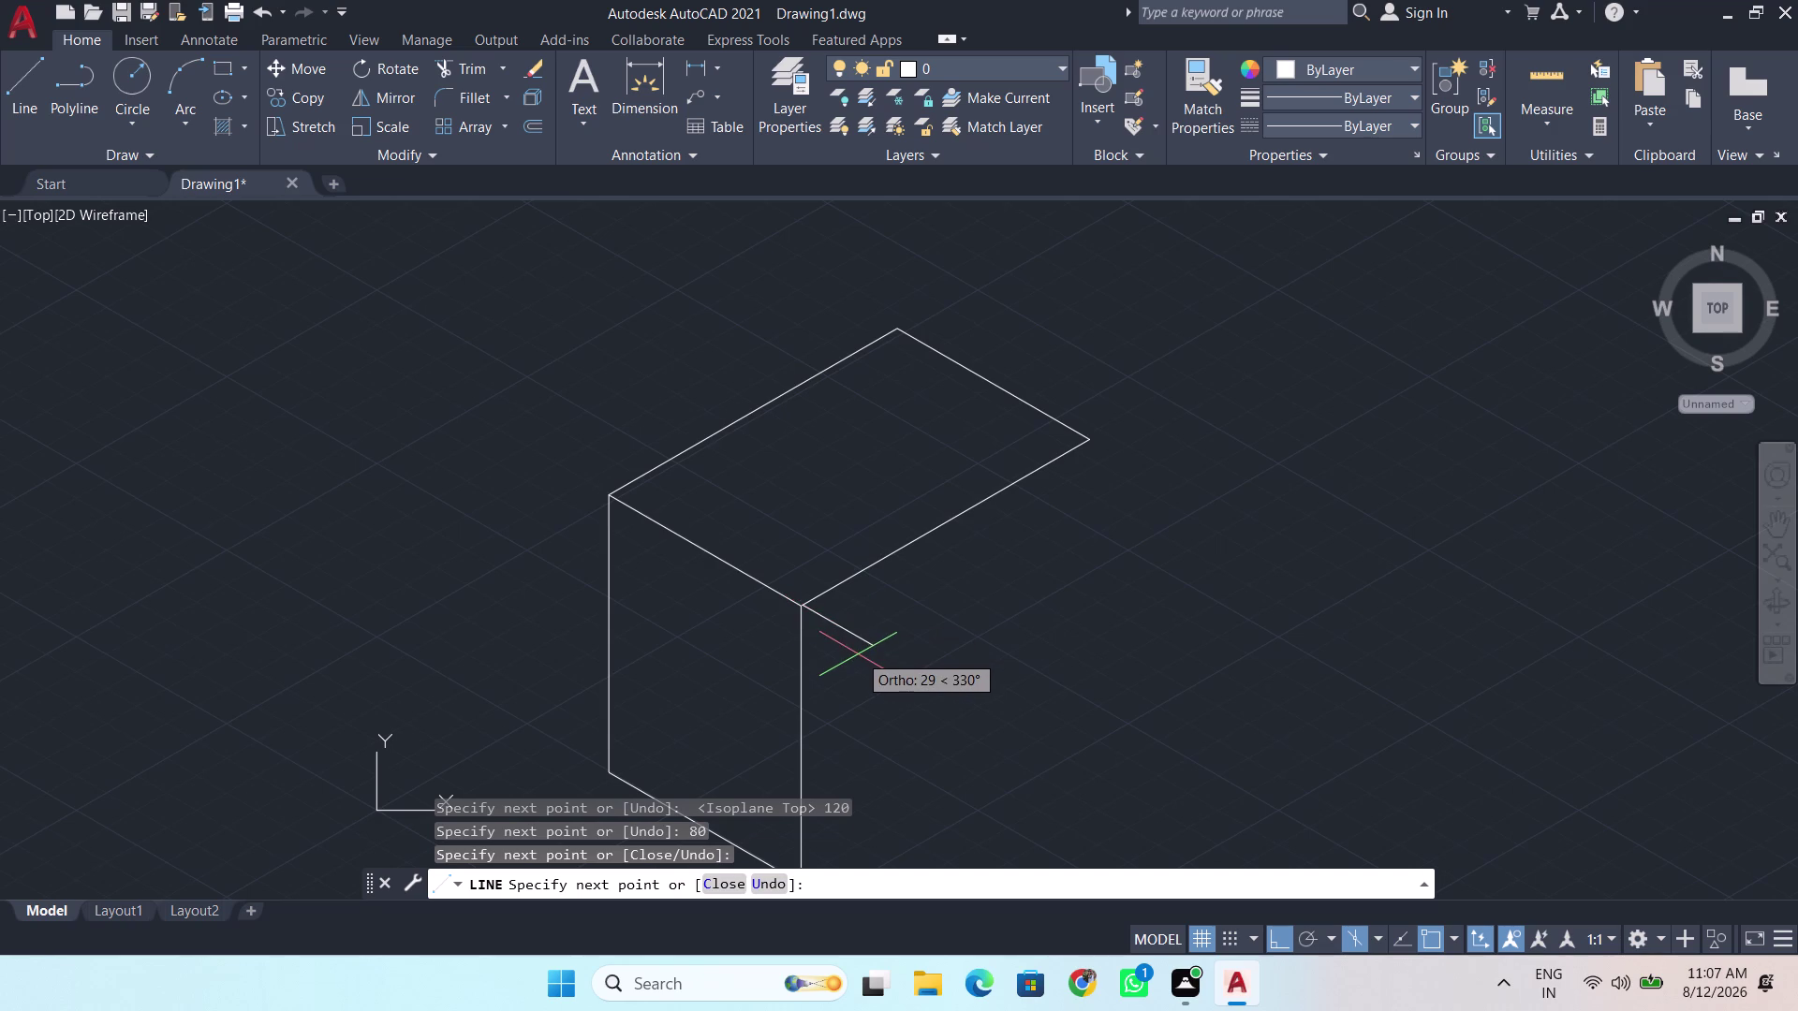
key(space)
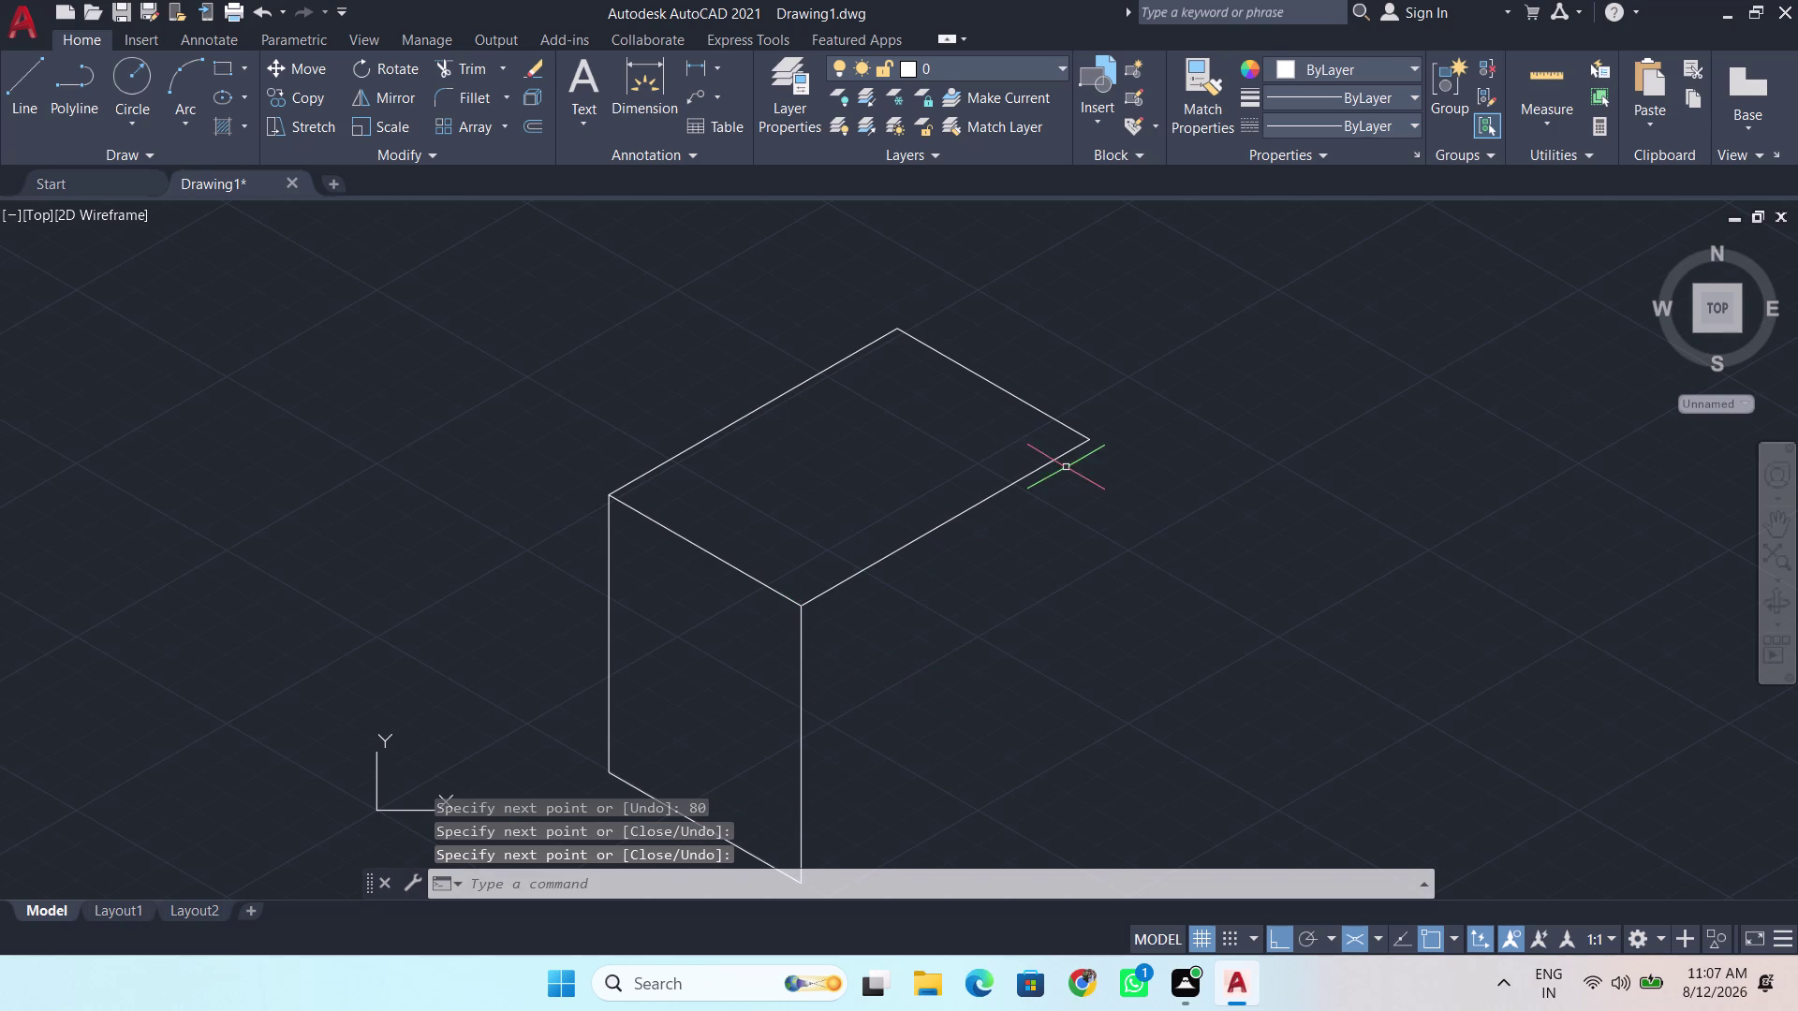
key(l)
key(Return)
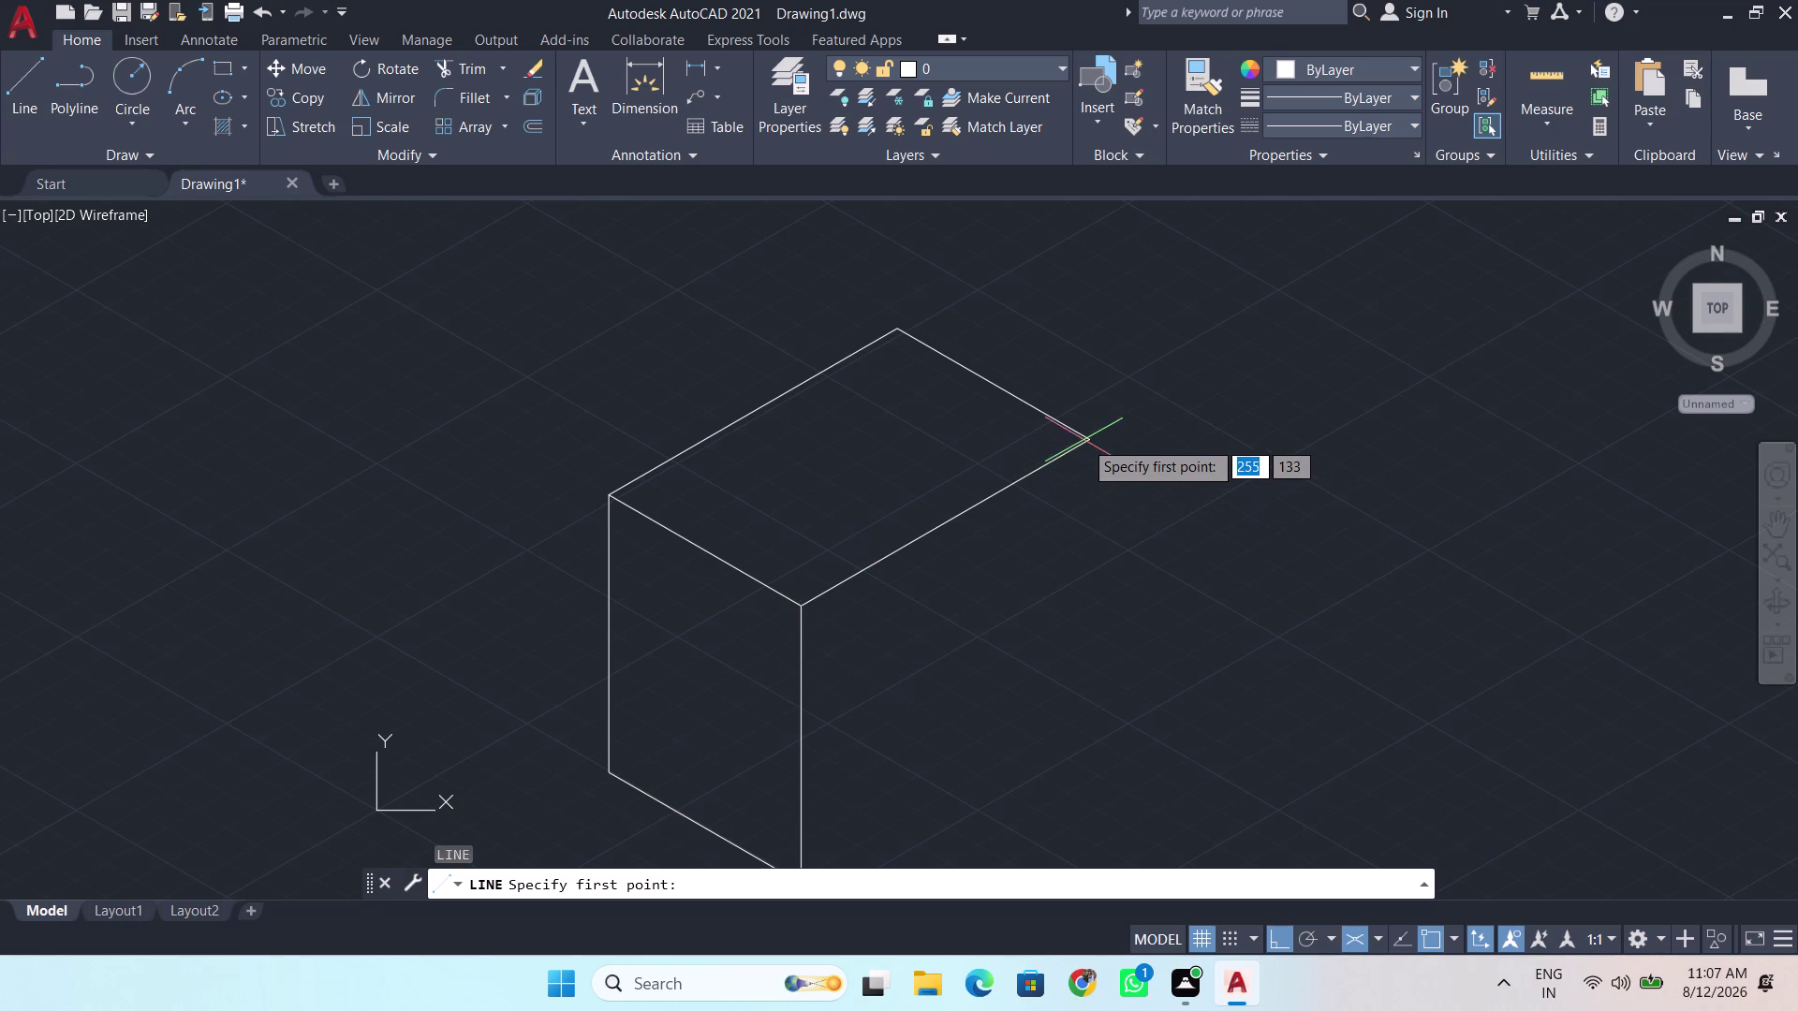
On the right isoplane, draw a 100-unit vertical edge from the top corner, closing at the bottom corner.
click(1086, 439)
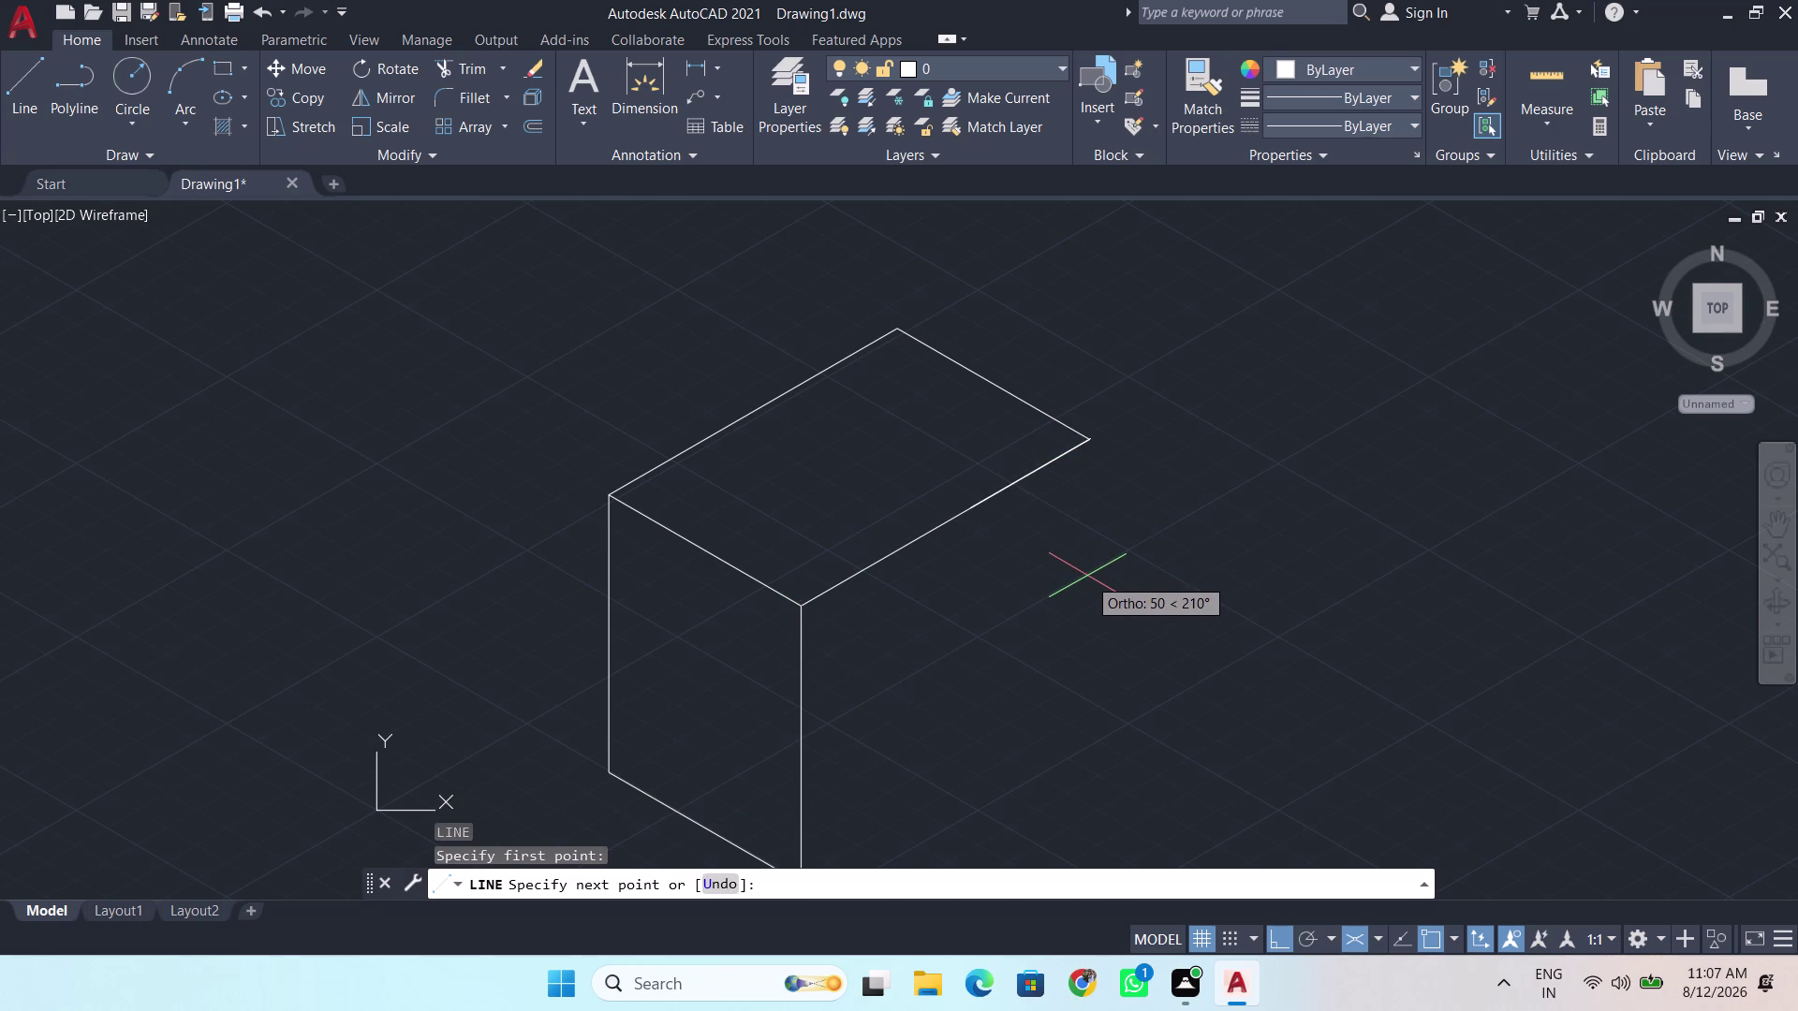
key(F5)
middle_drag(1083, 705, 1025, 512)
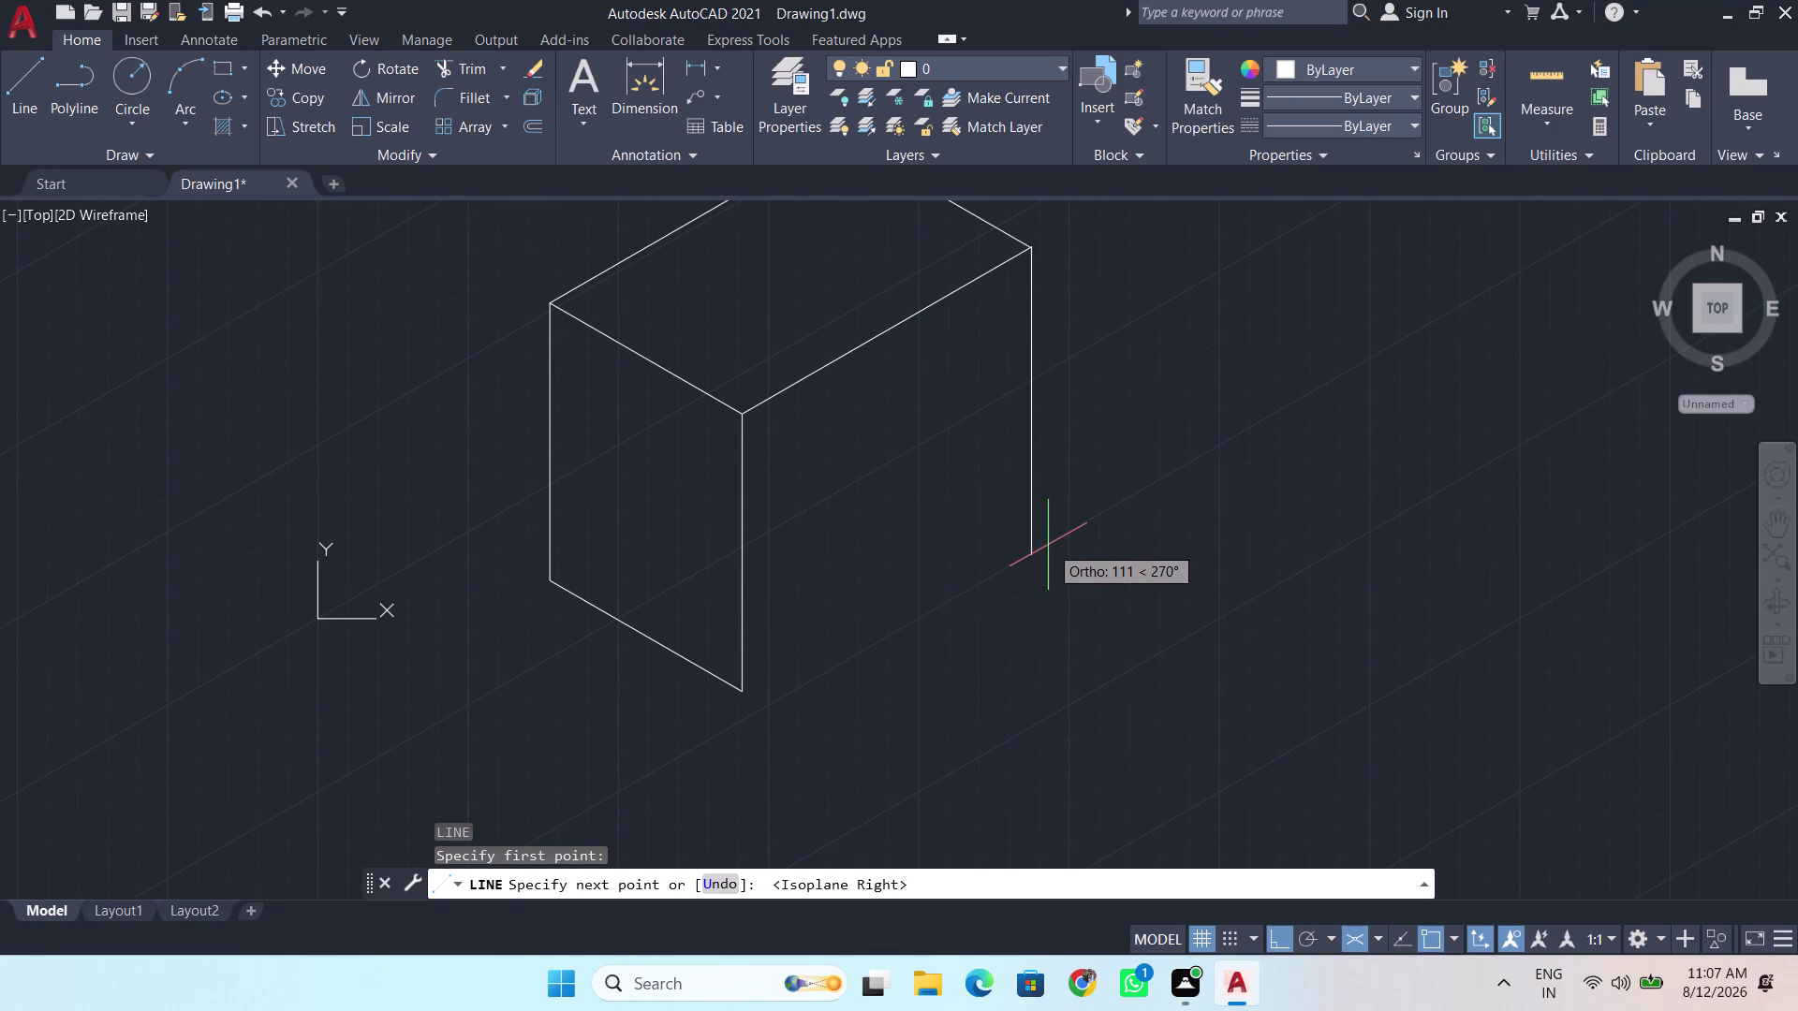
key(BackSpace)
key(BackSpace)
text(10)
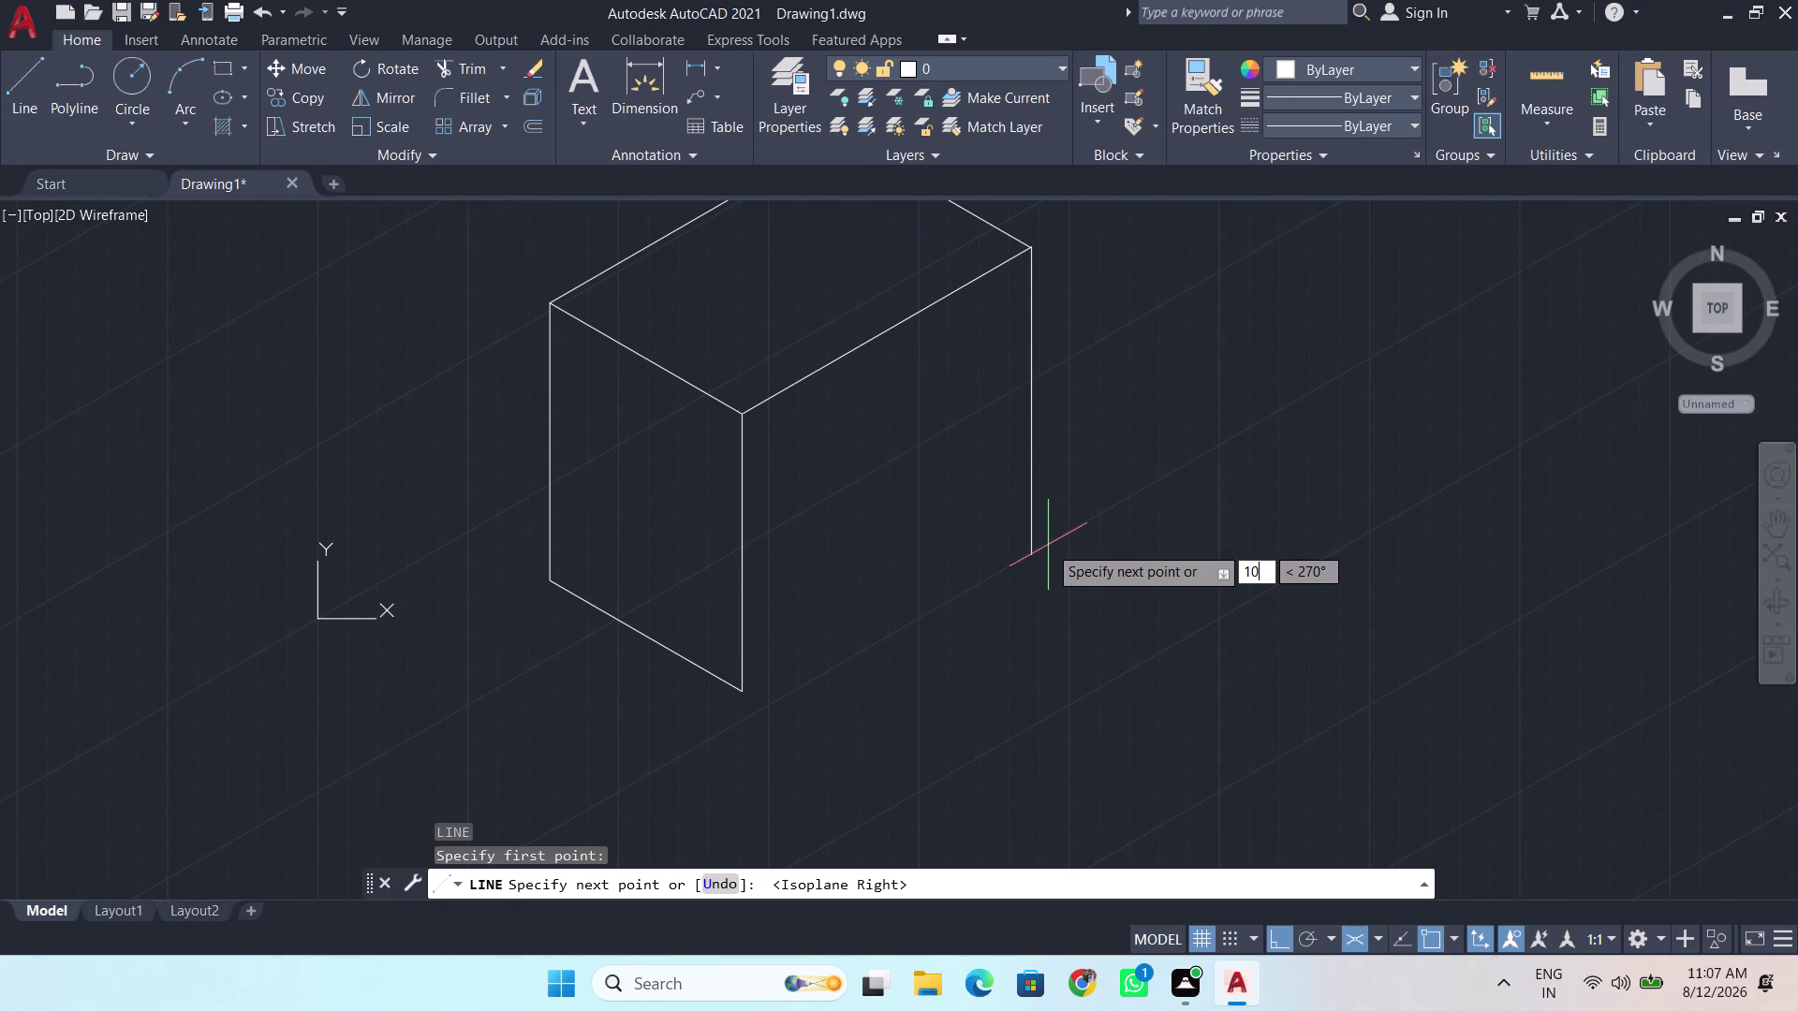
text(0)
key(Return)
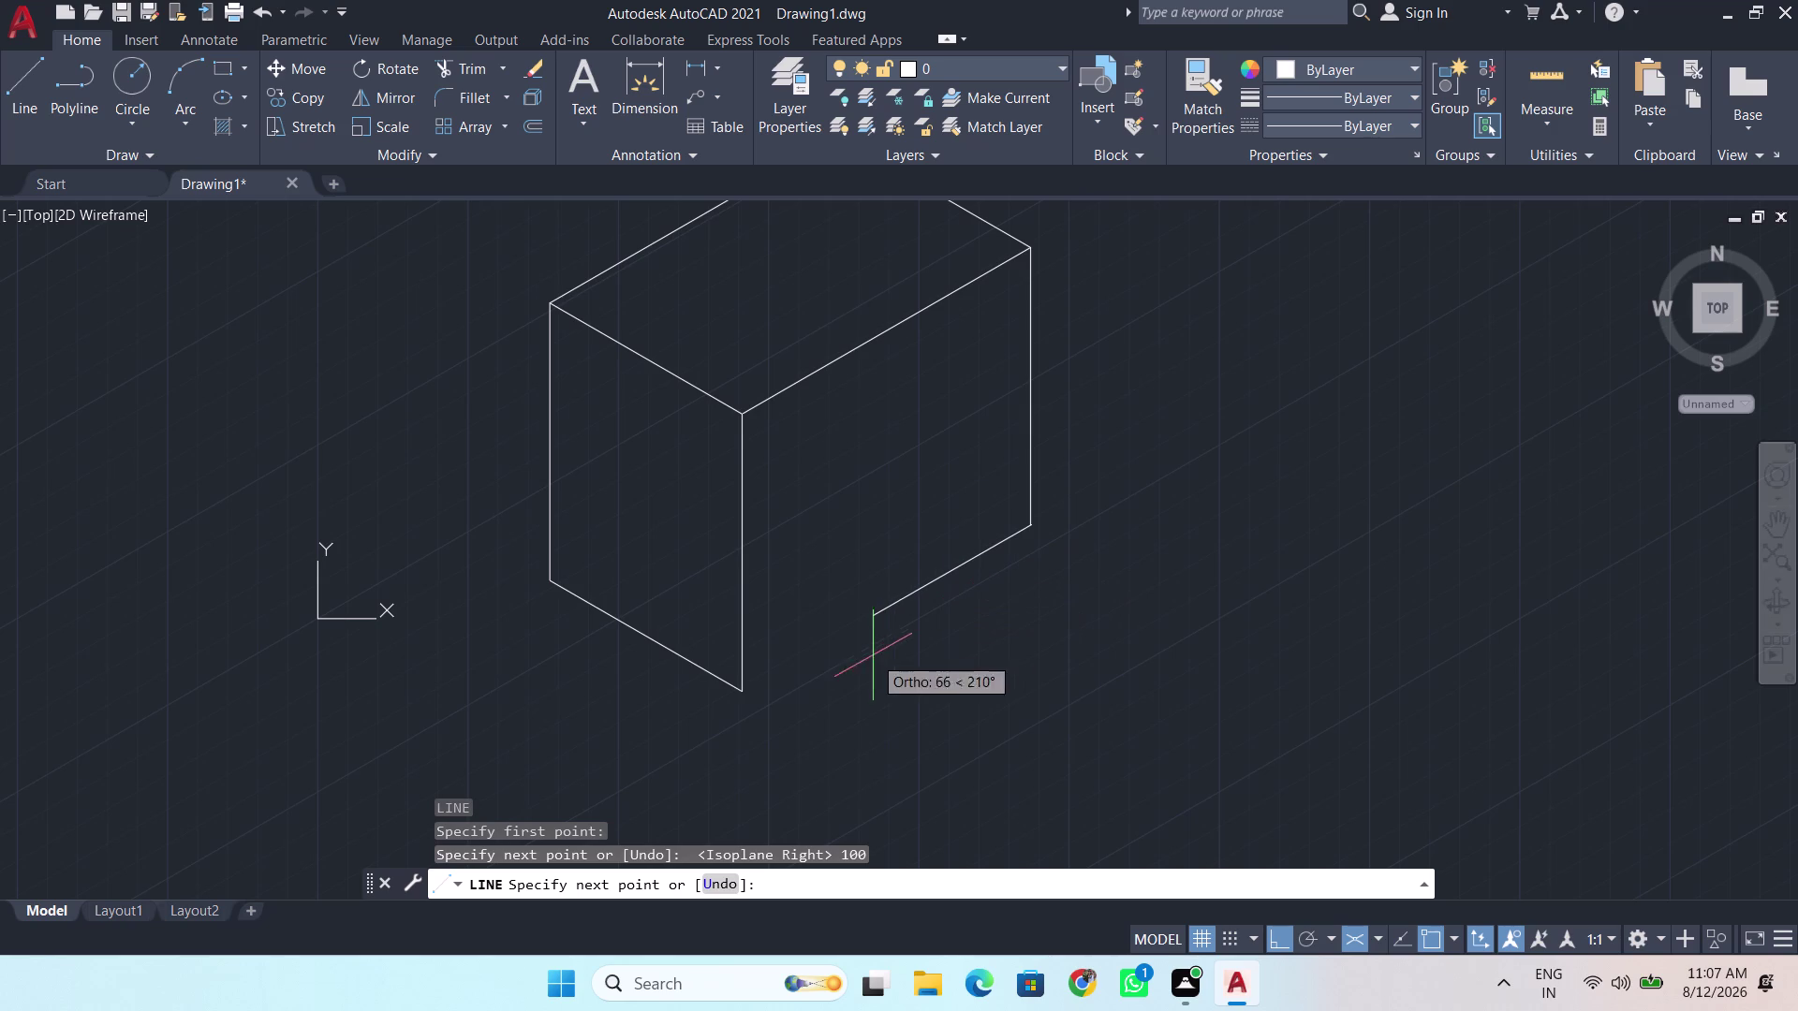
click(743, 686)
key(space)
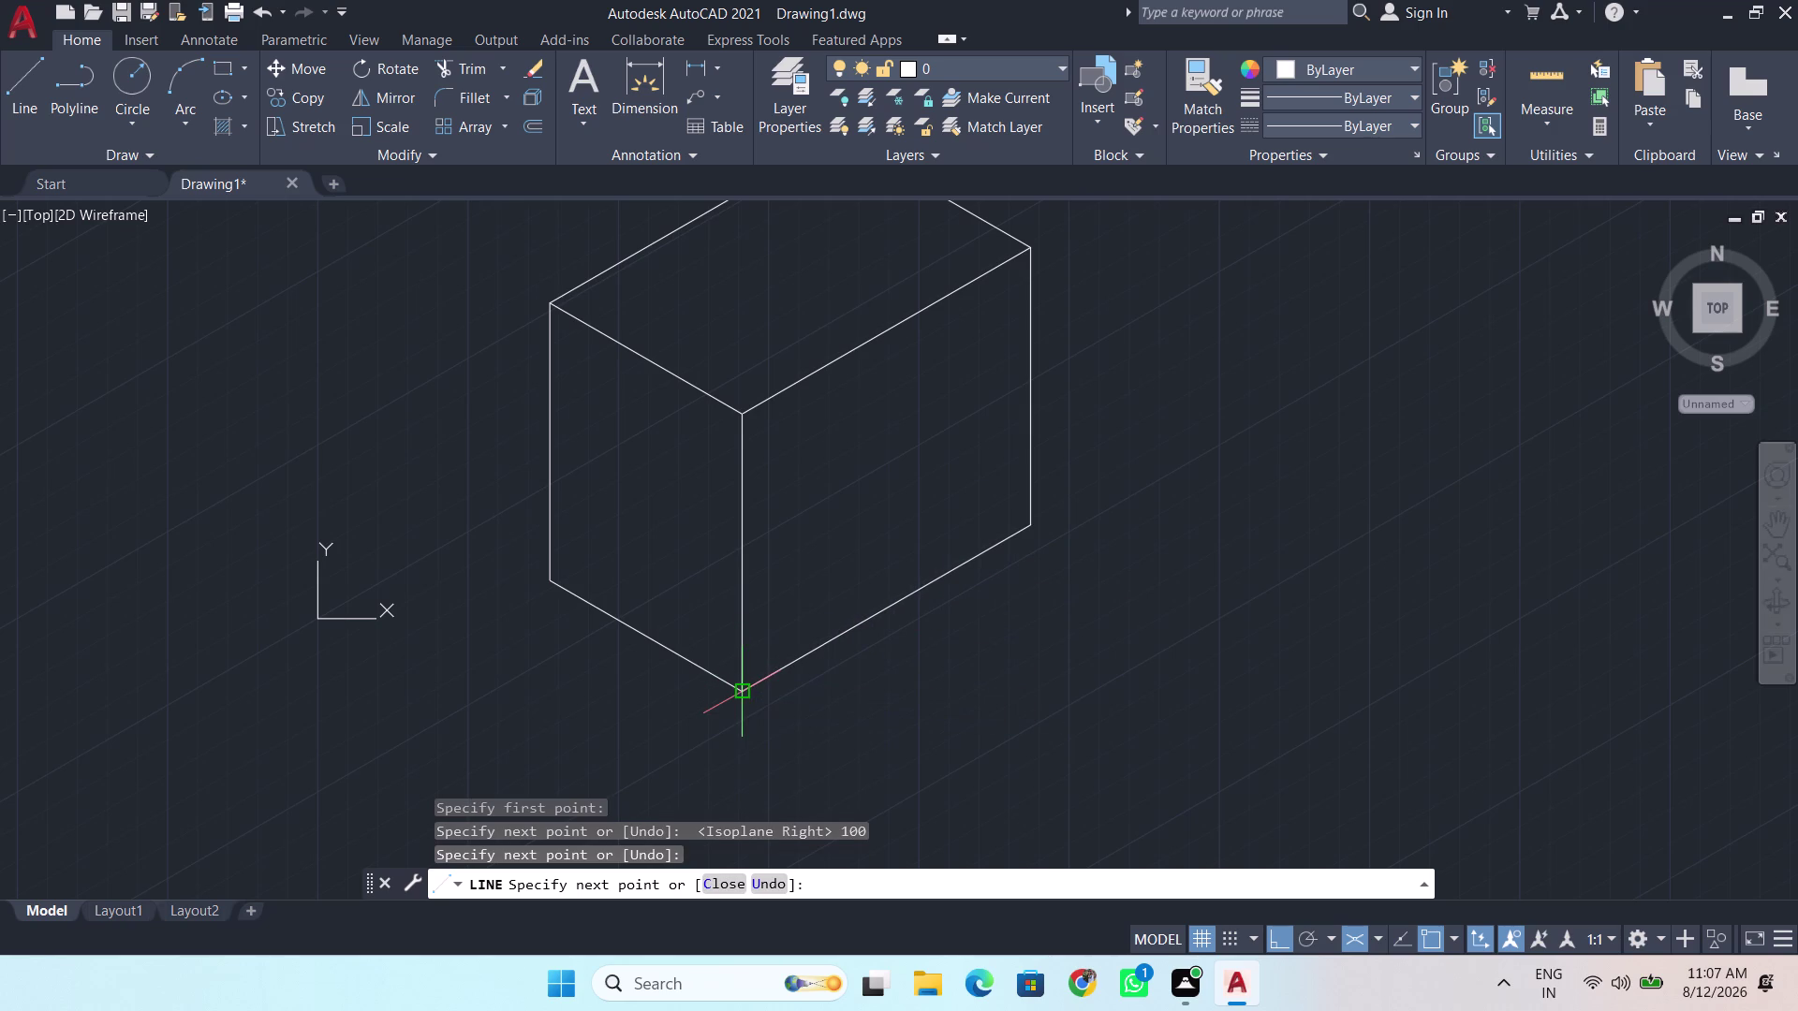
scroll(down, 3)
middle_drag(951, 526, 523, 696)
Pan the box toward the lower left, leaving open space to its right.
middle_click(521, 697)
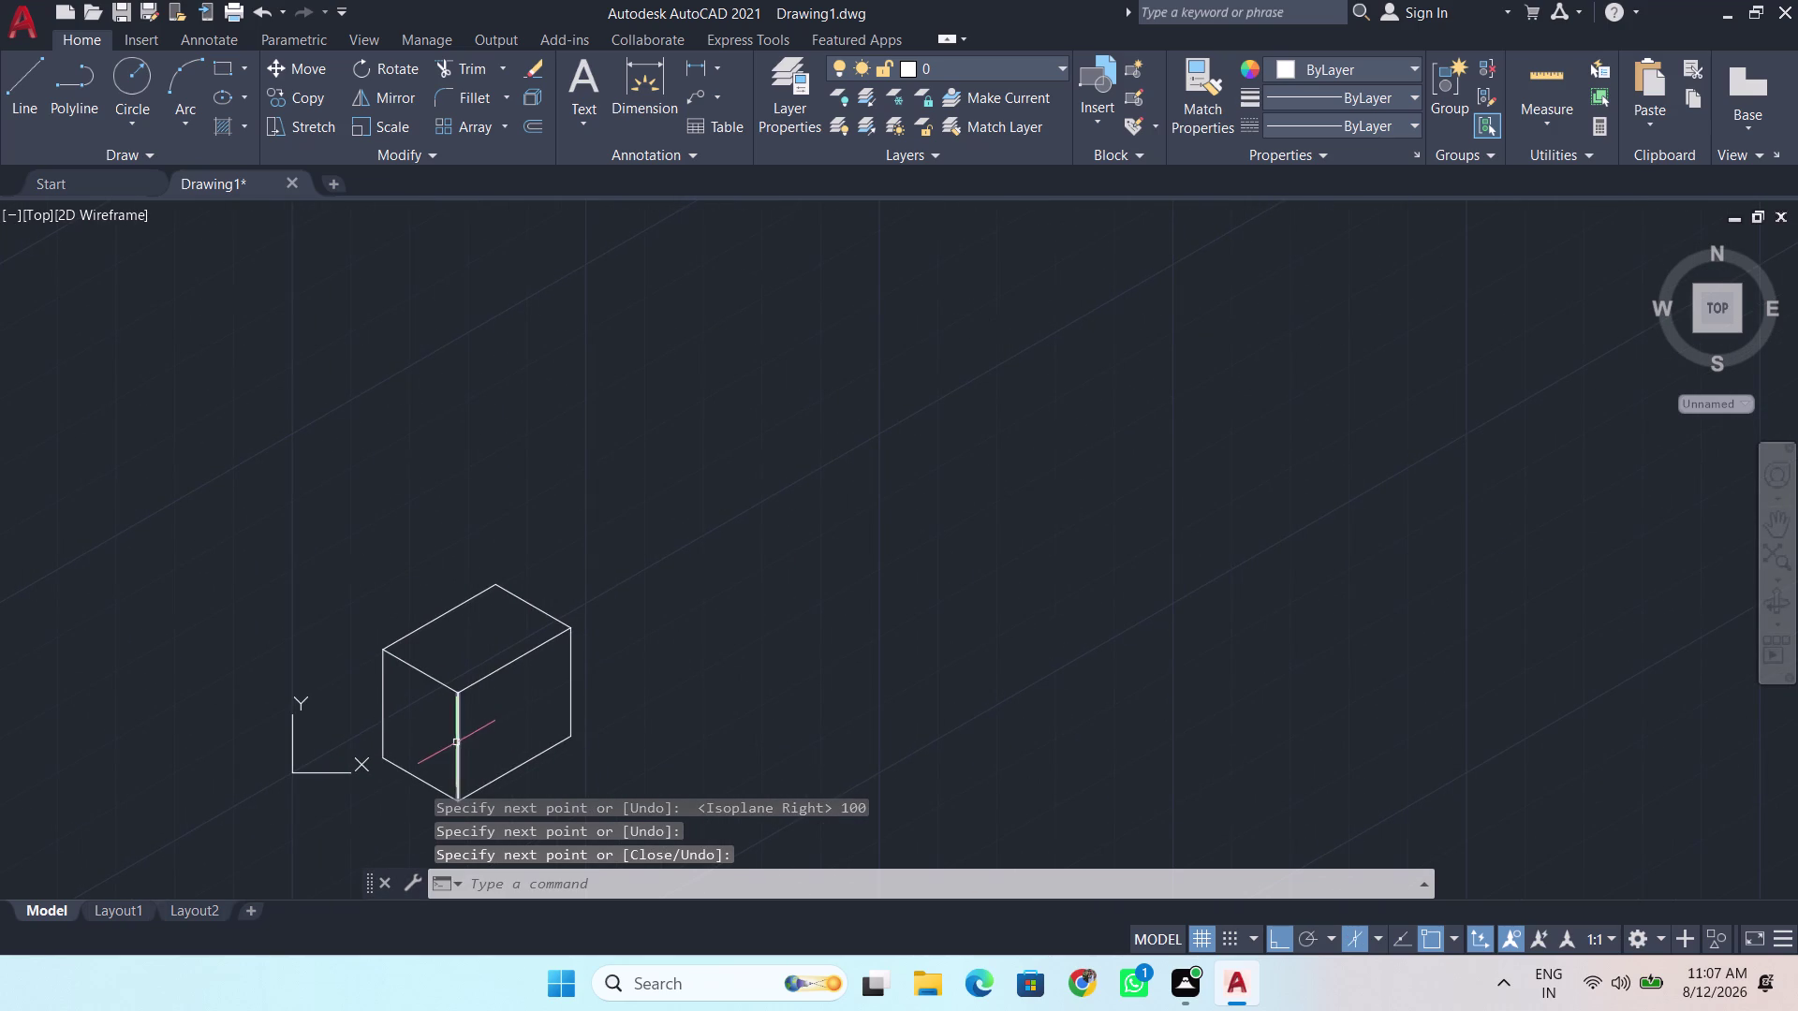
middle_drag(544, 676, 344, 793)
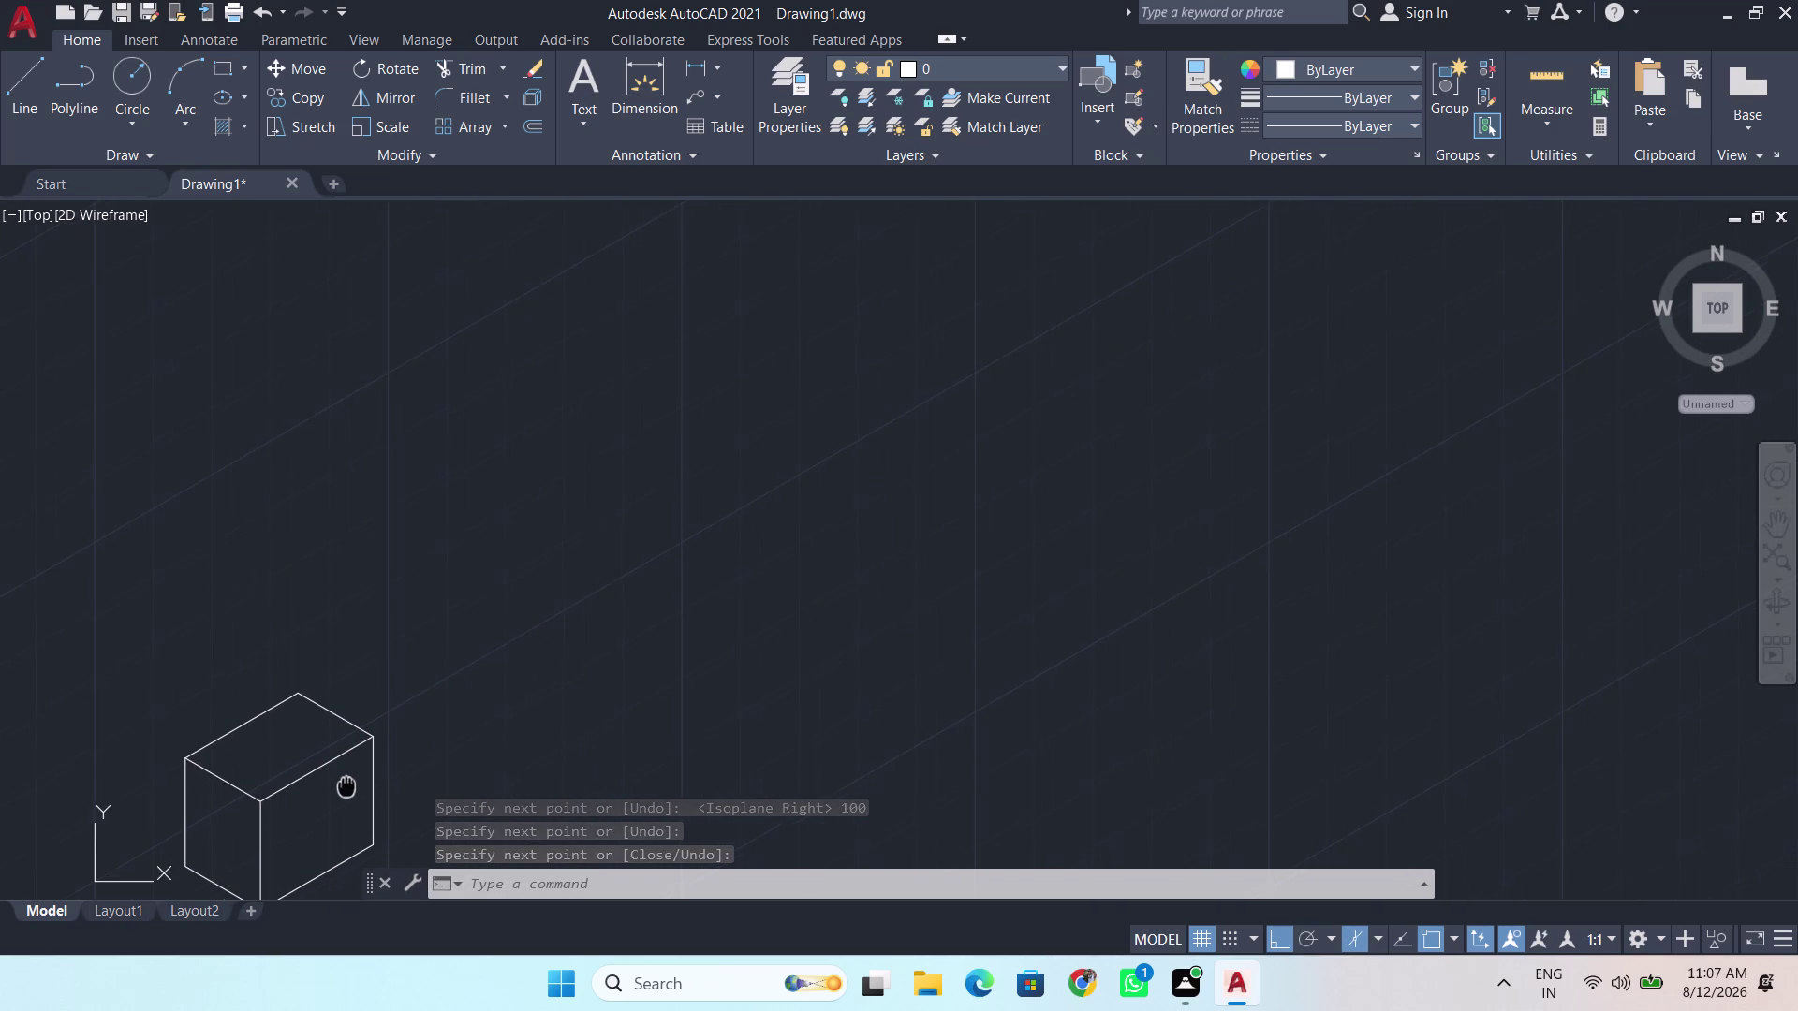
middle_drag(344, 793, 348, 782)
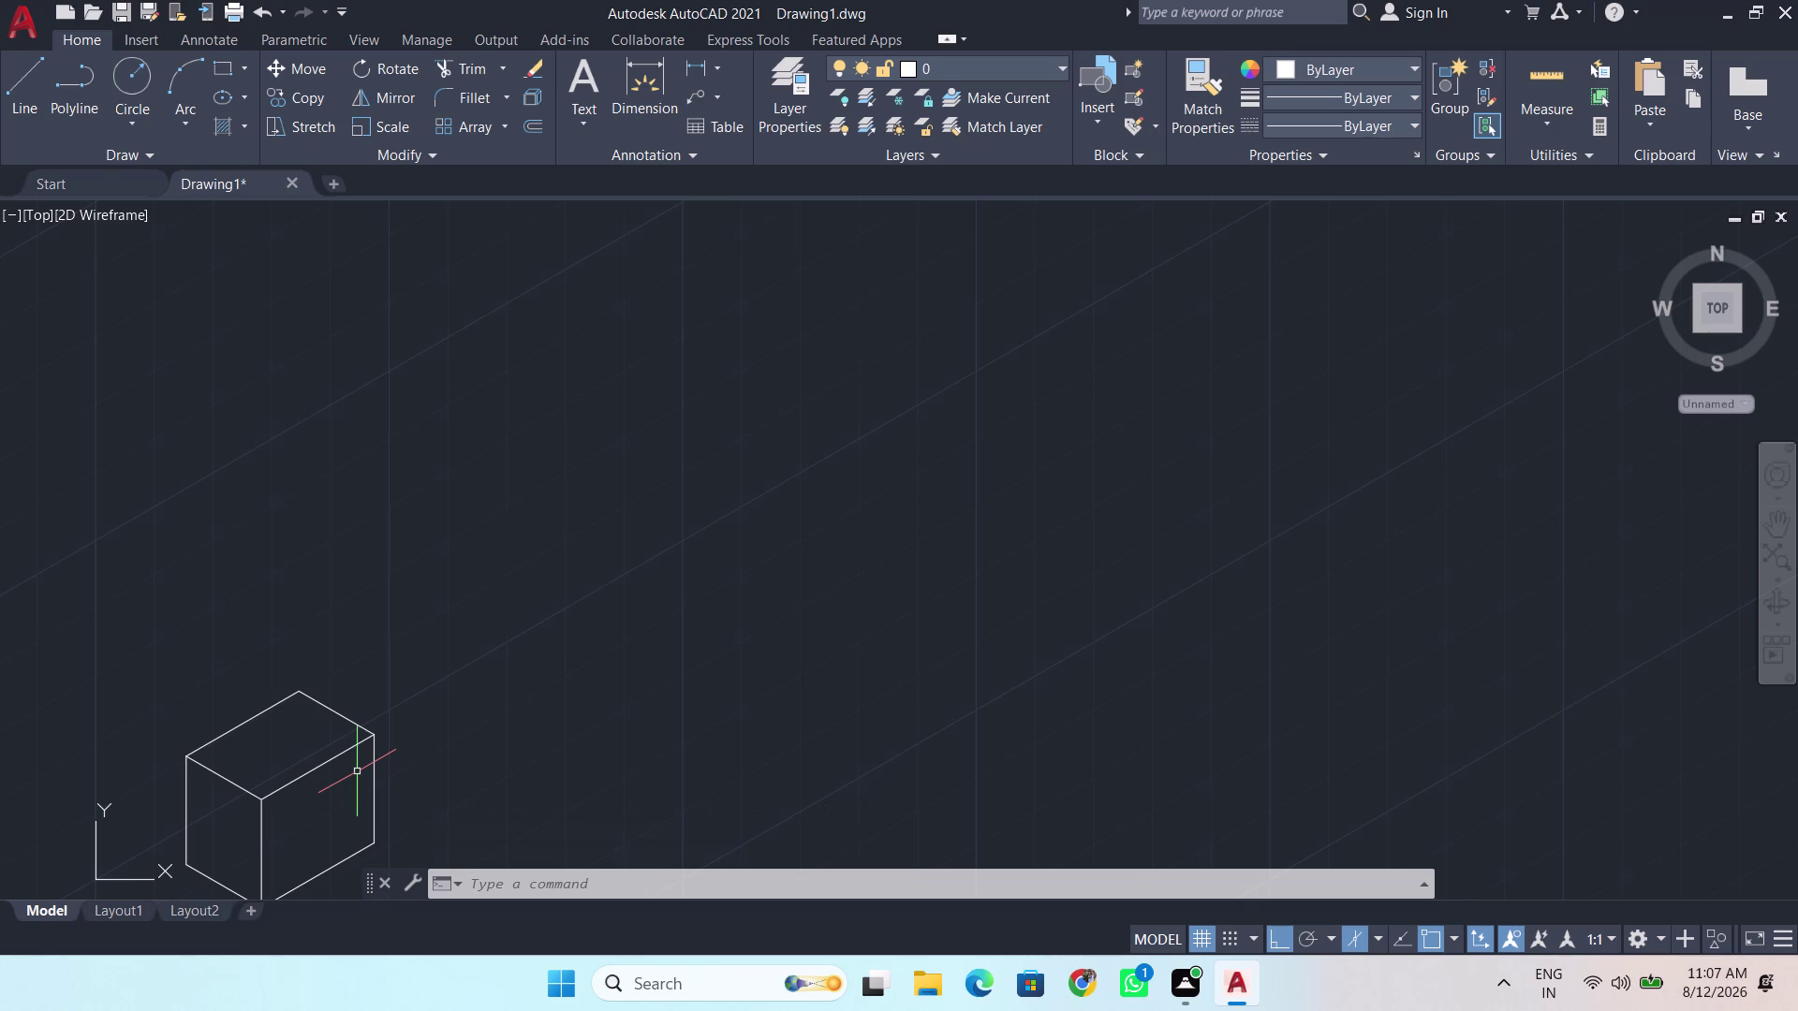
Draw a 180-unit back edge from the box's back top corner.
key(l)
key(Return)
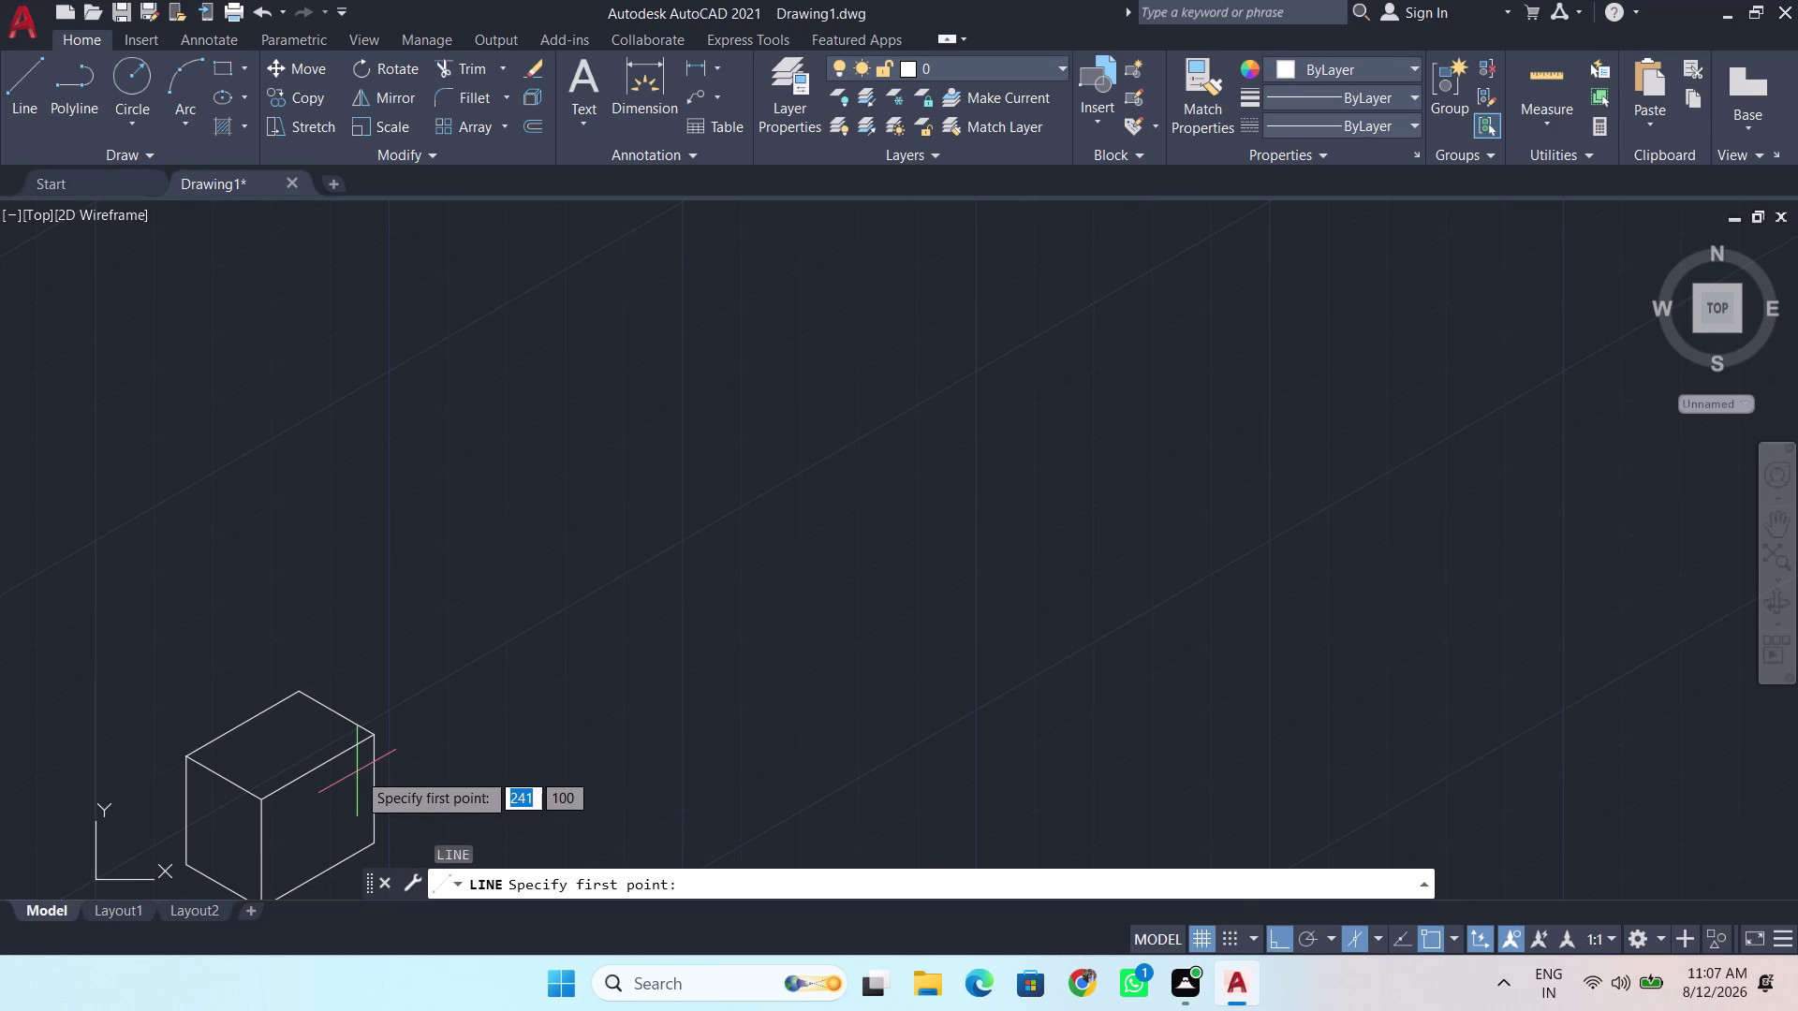
click(301, 688)
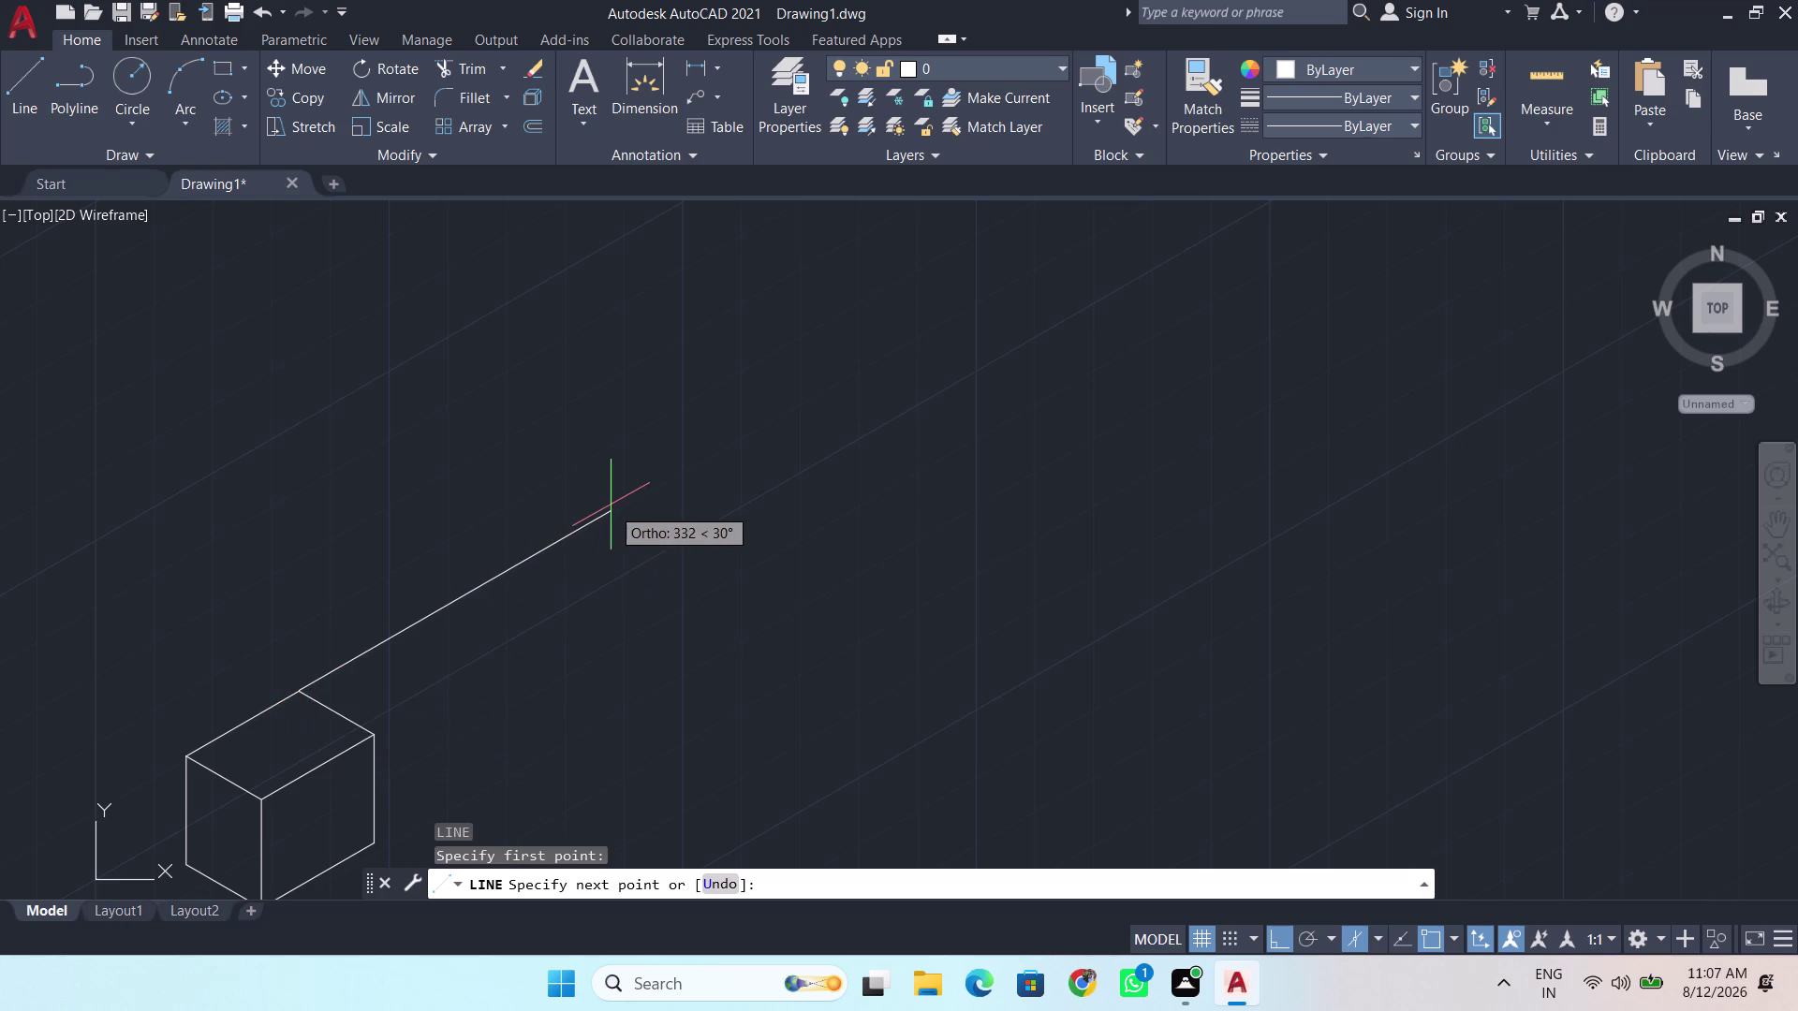
key(BackSpace)
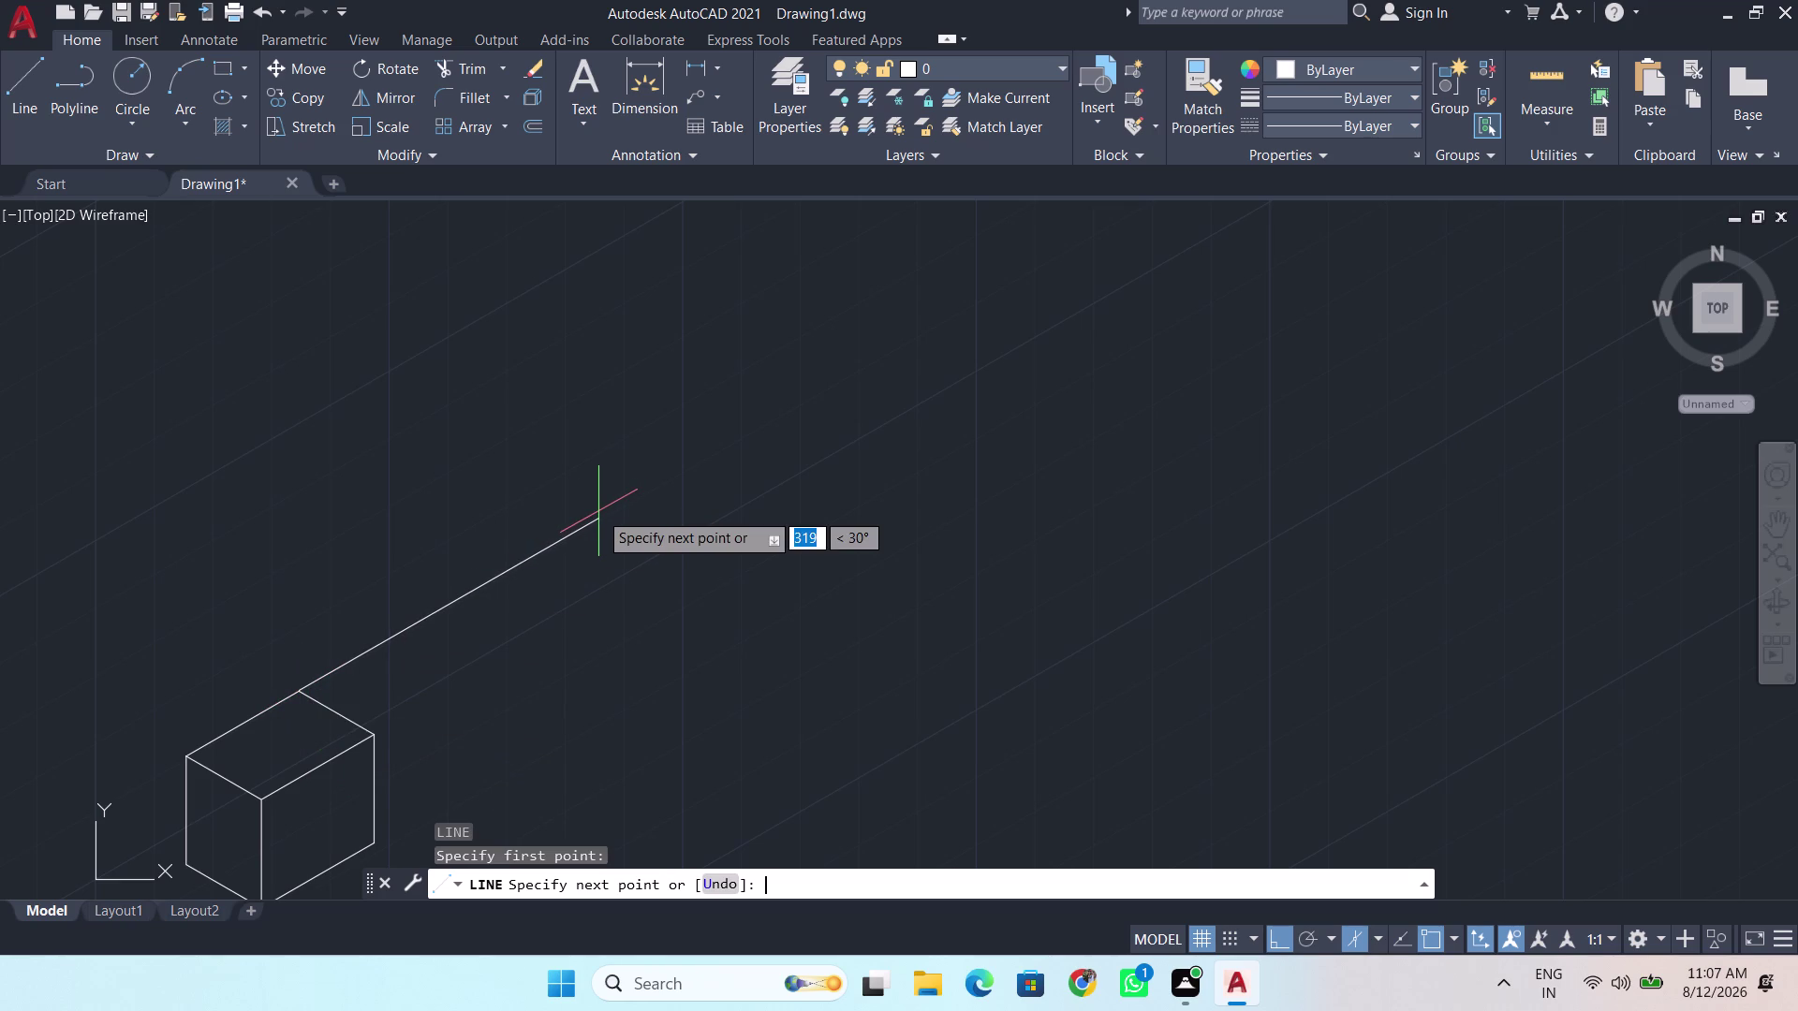
key(BackSpace)
text(1)
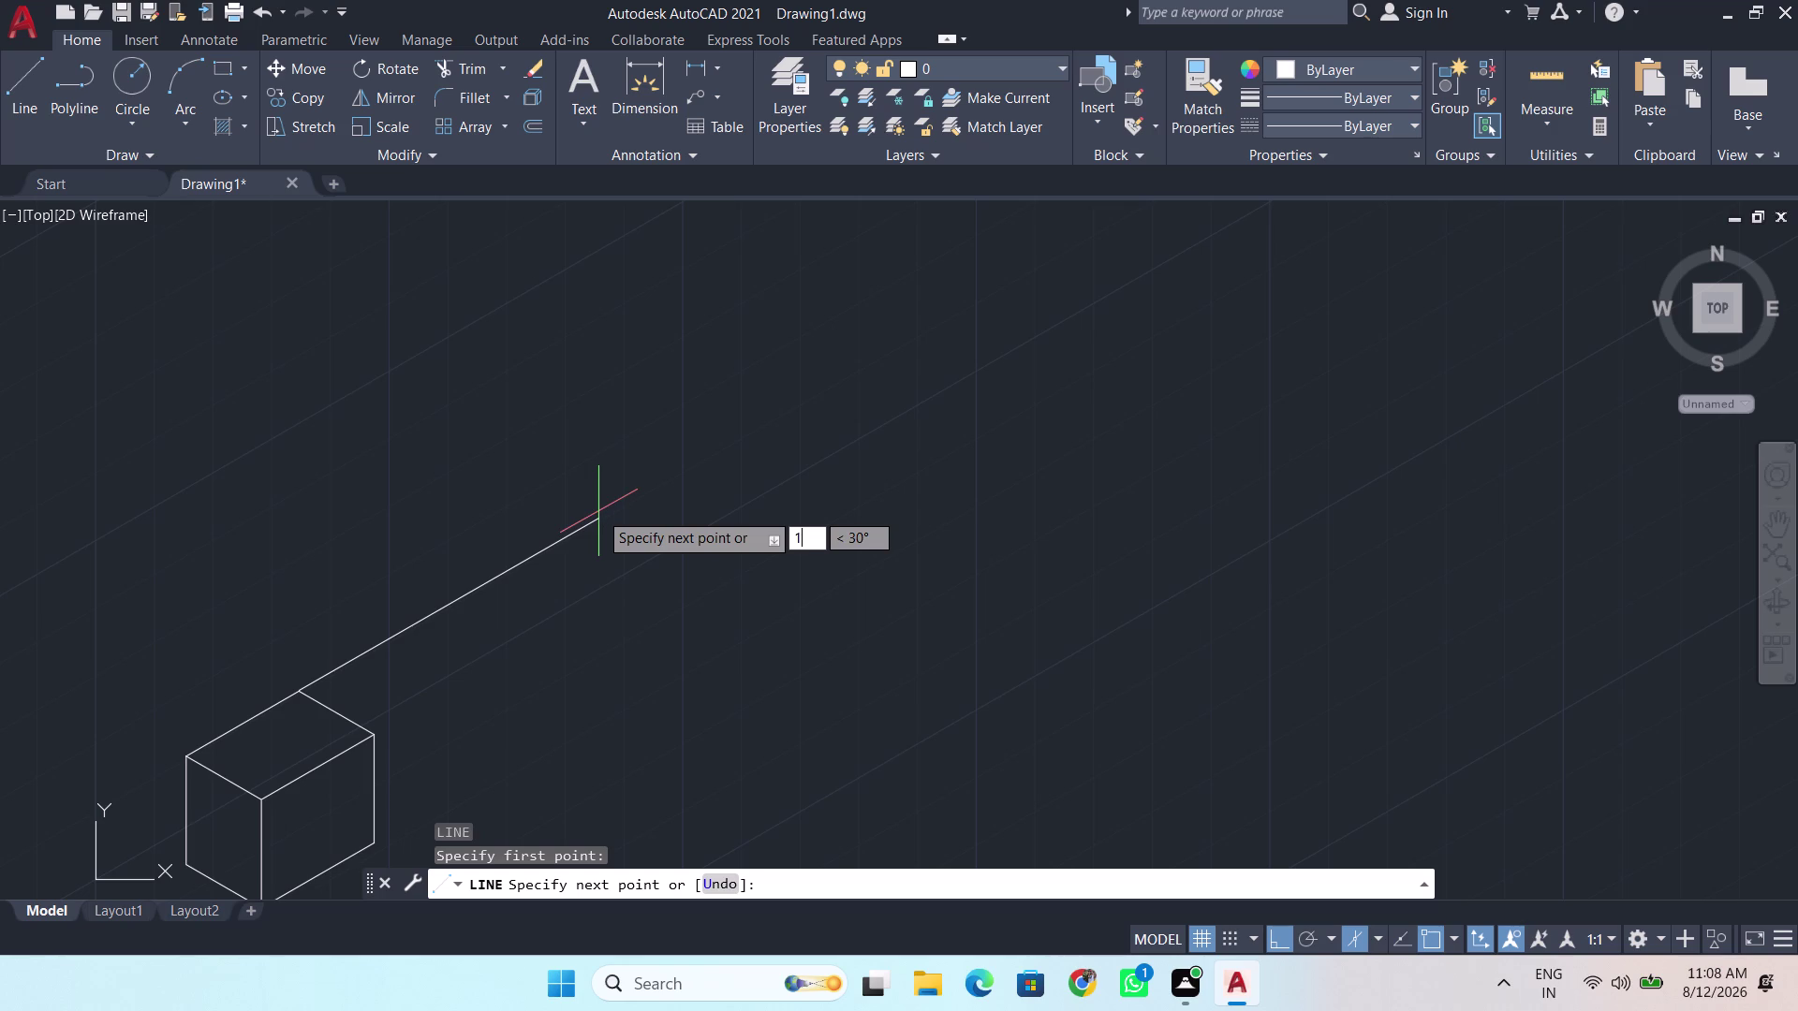
text(80)
key(Return)
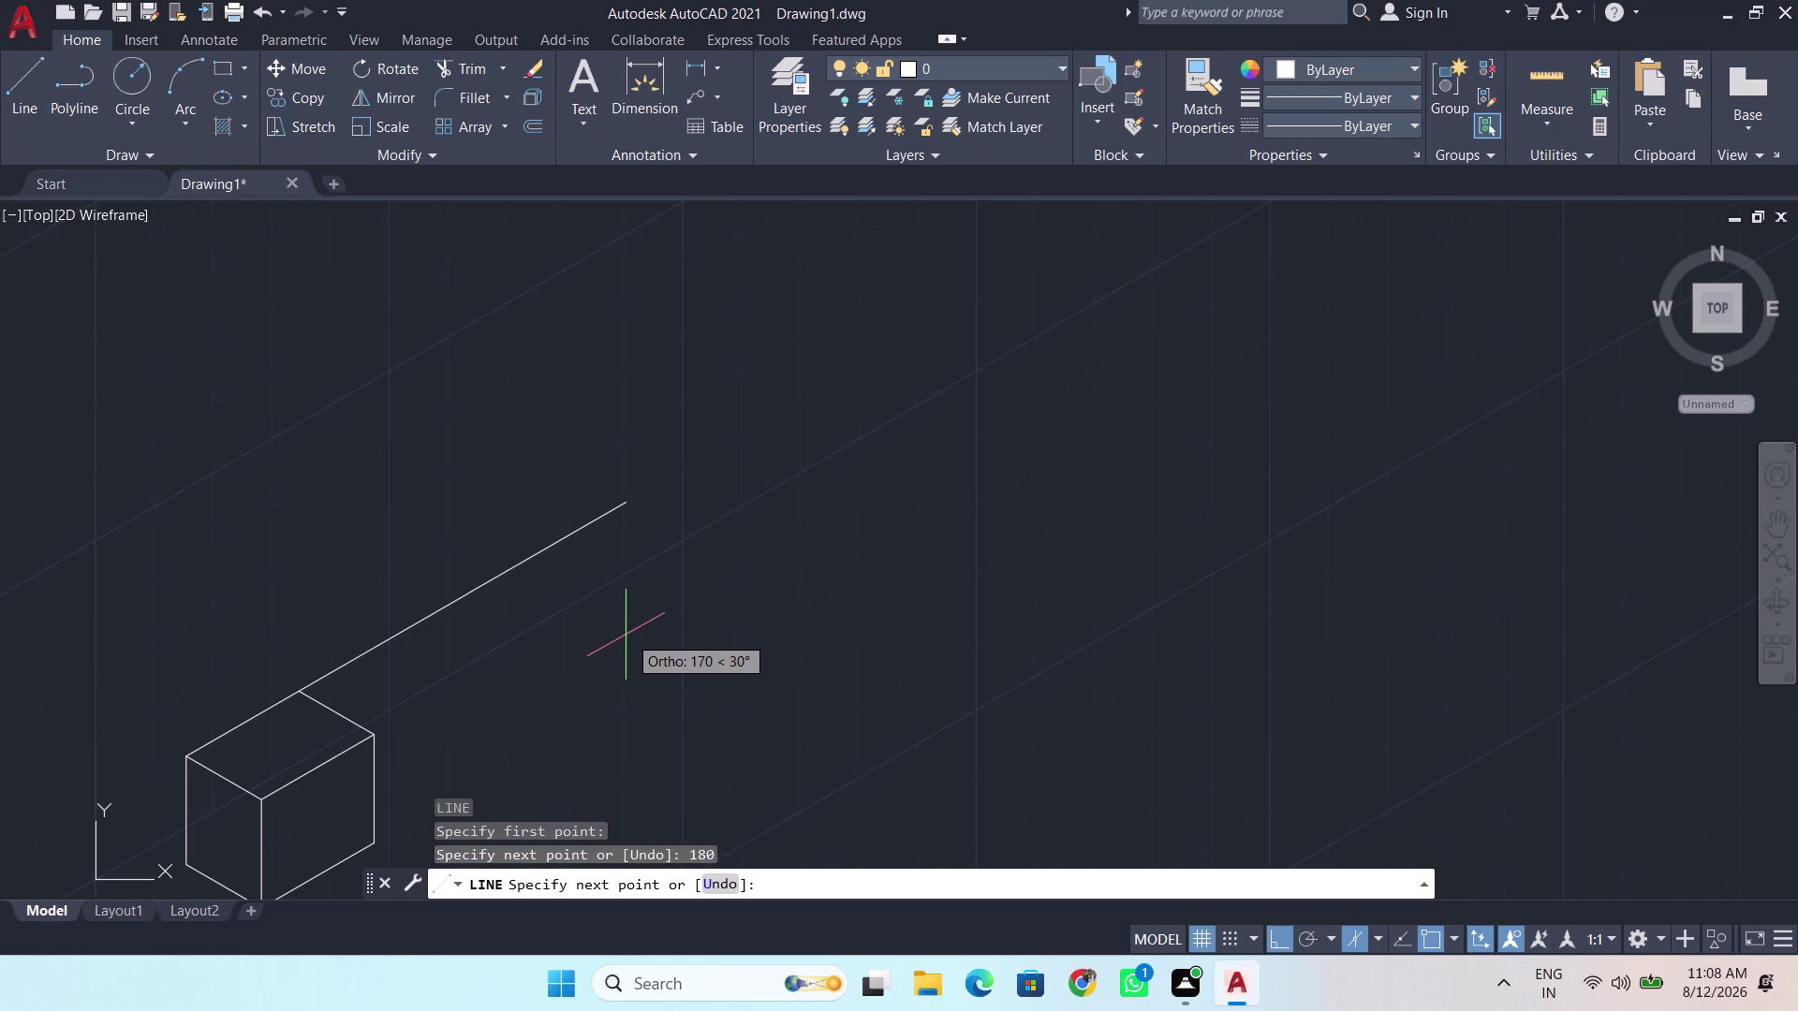
On the left isoplane, add the 300-unit side edge.
key(F5)
middle_drag(727, 706, 724, 703)
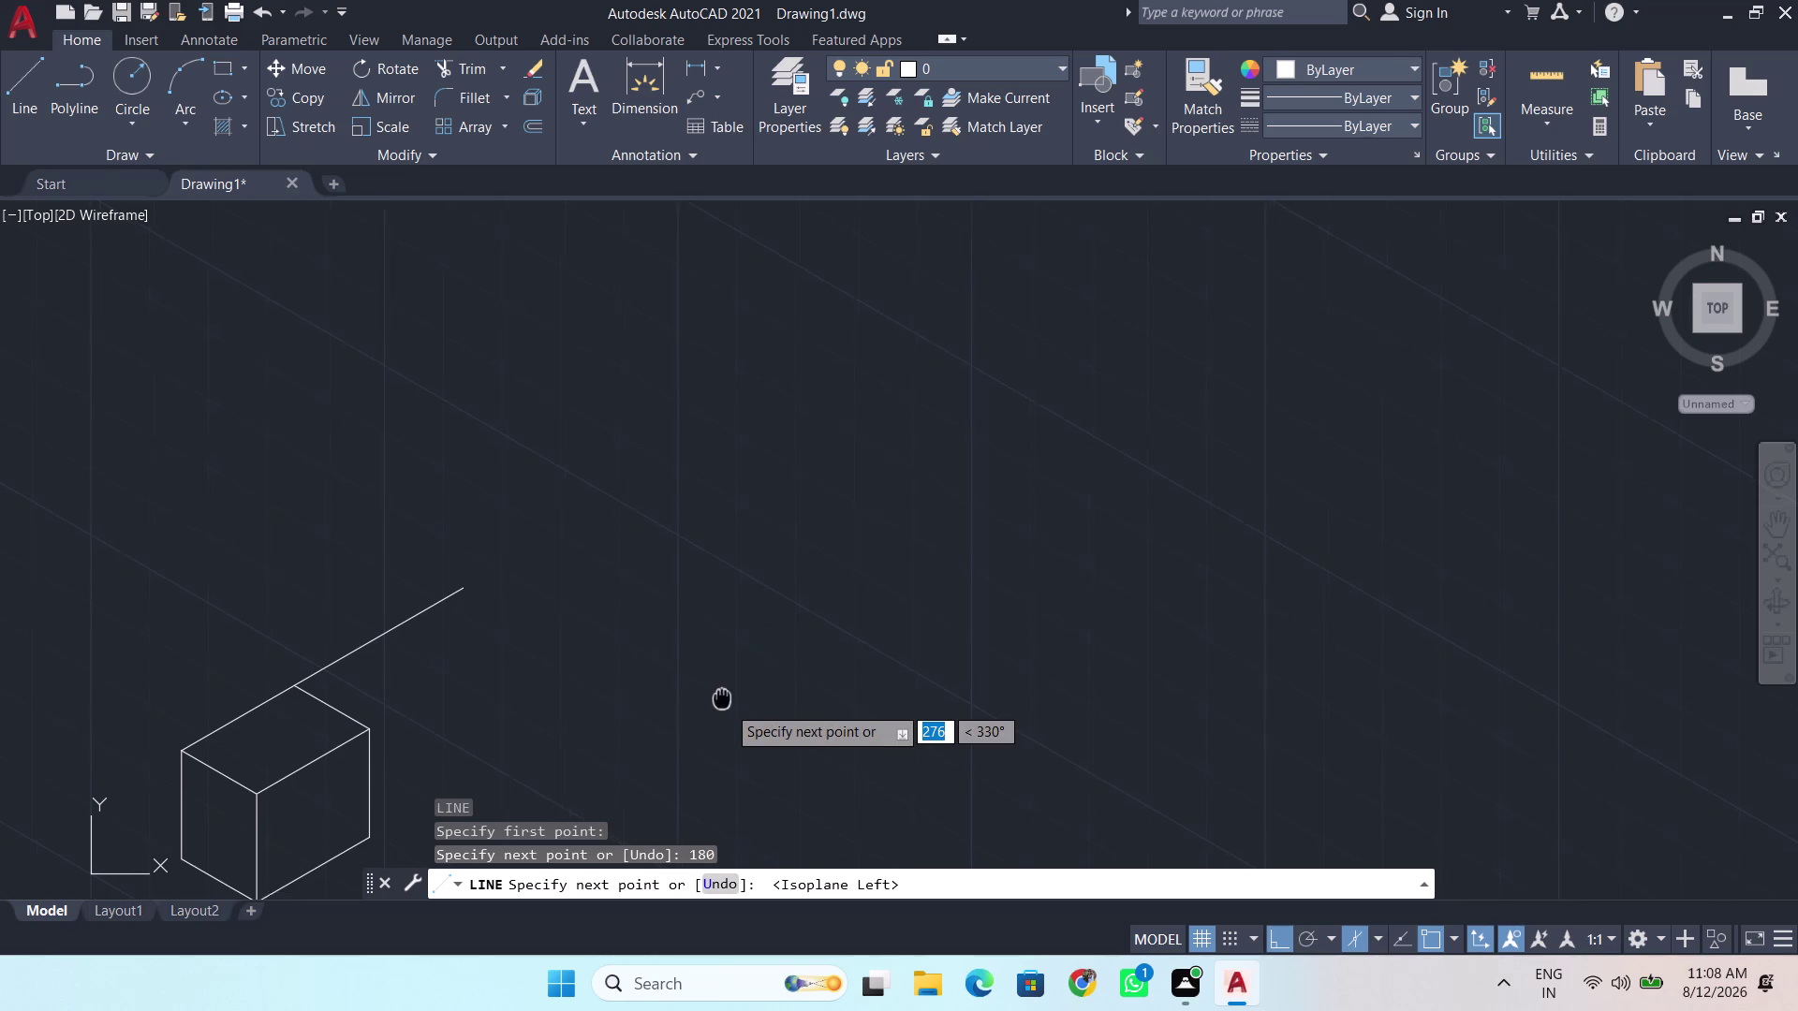
middle_drag(724, 703, 635, 395)
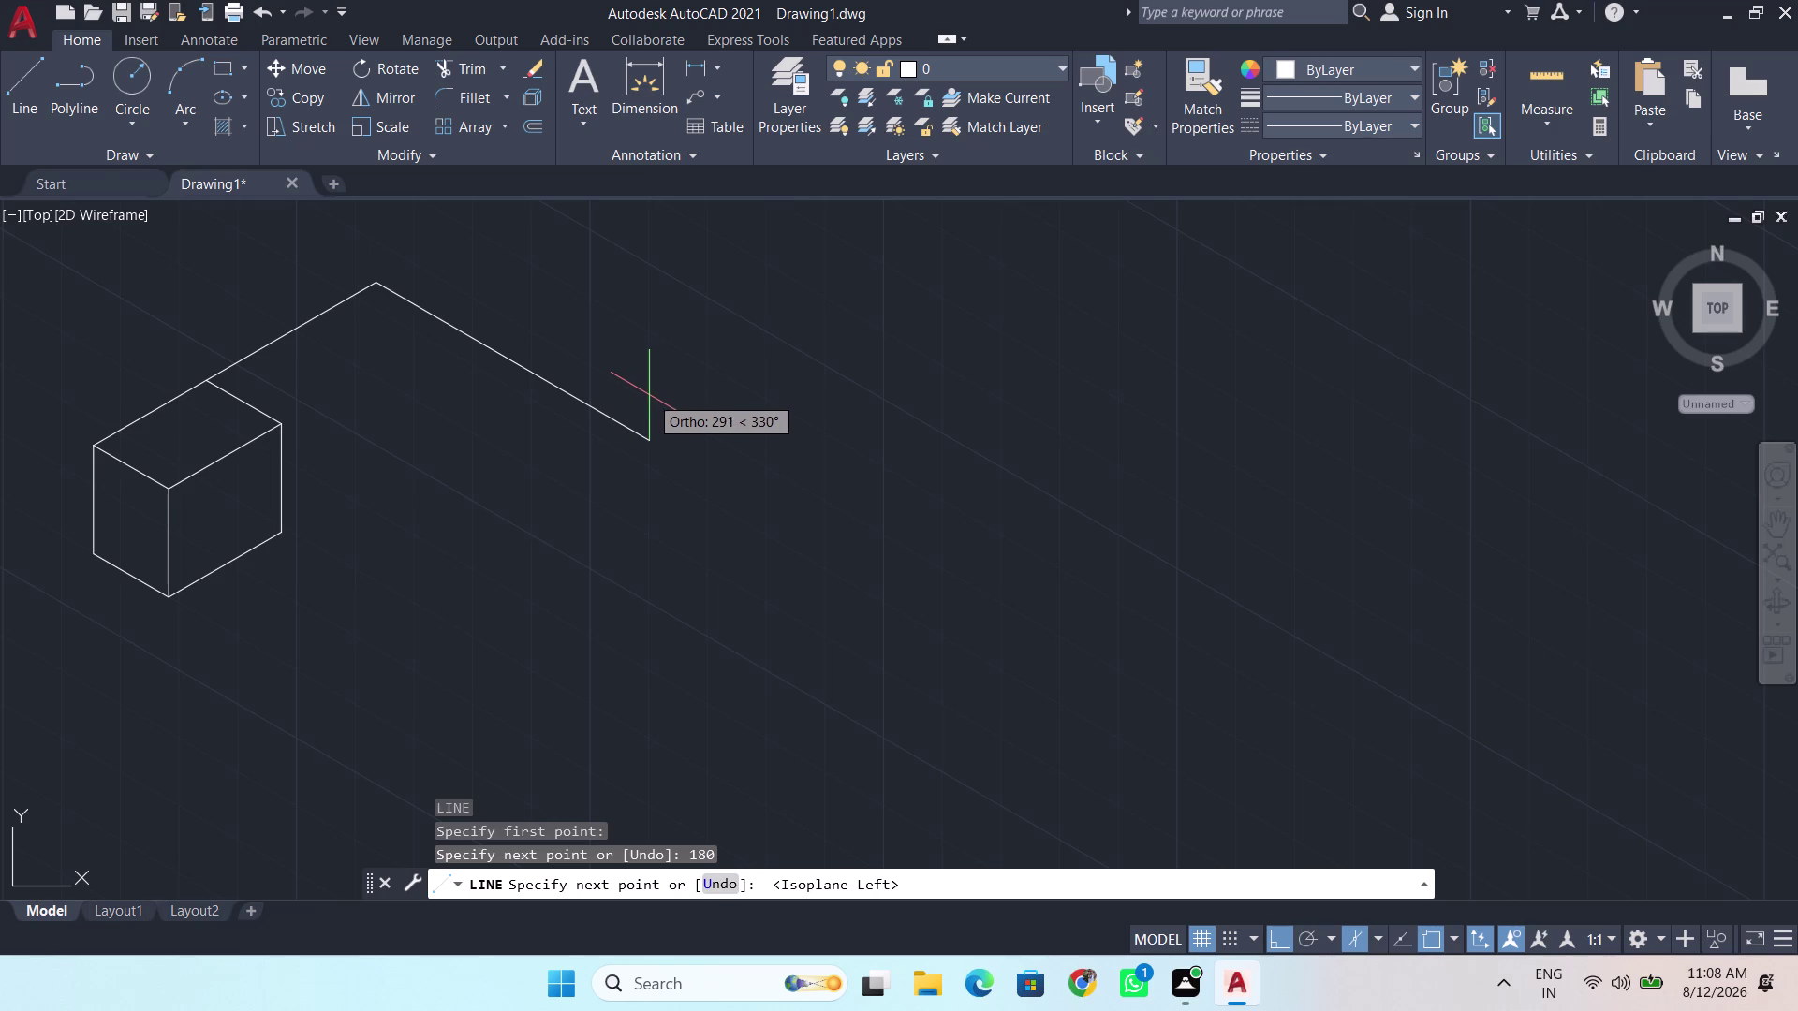
key(BackSpace)
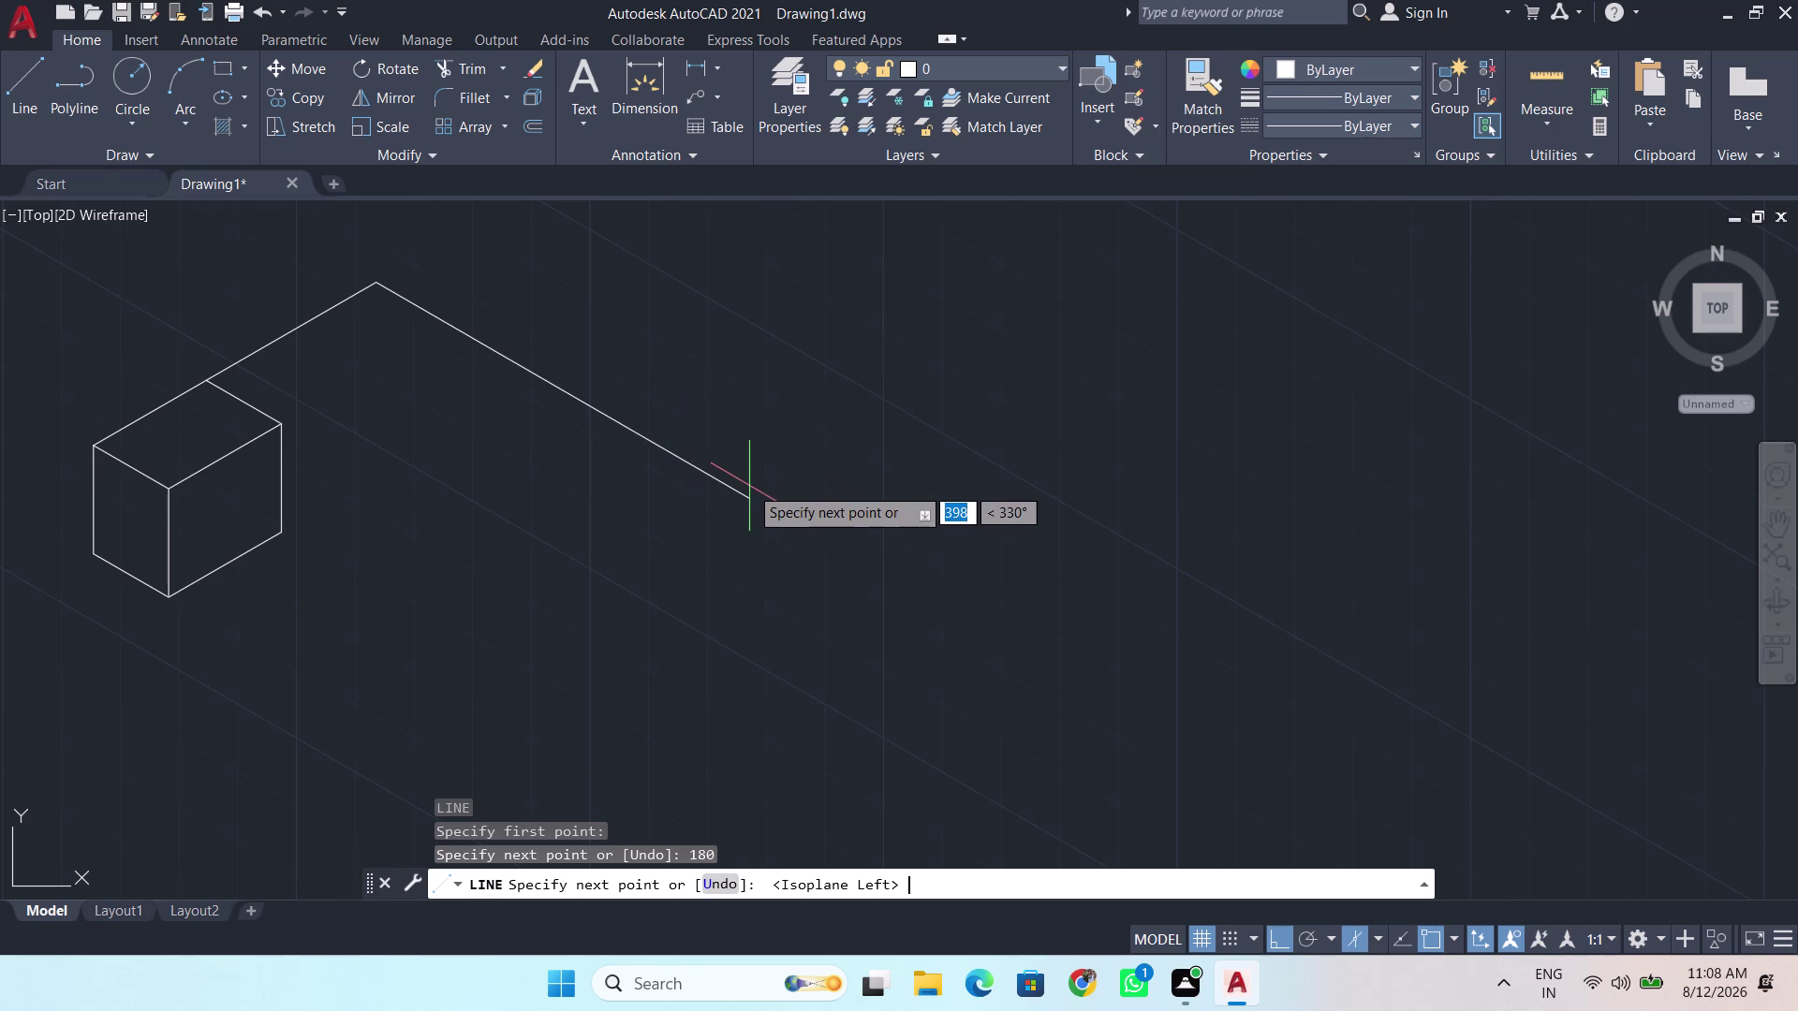
key(BackSpace)
text(300)
key(Return)
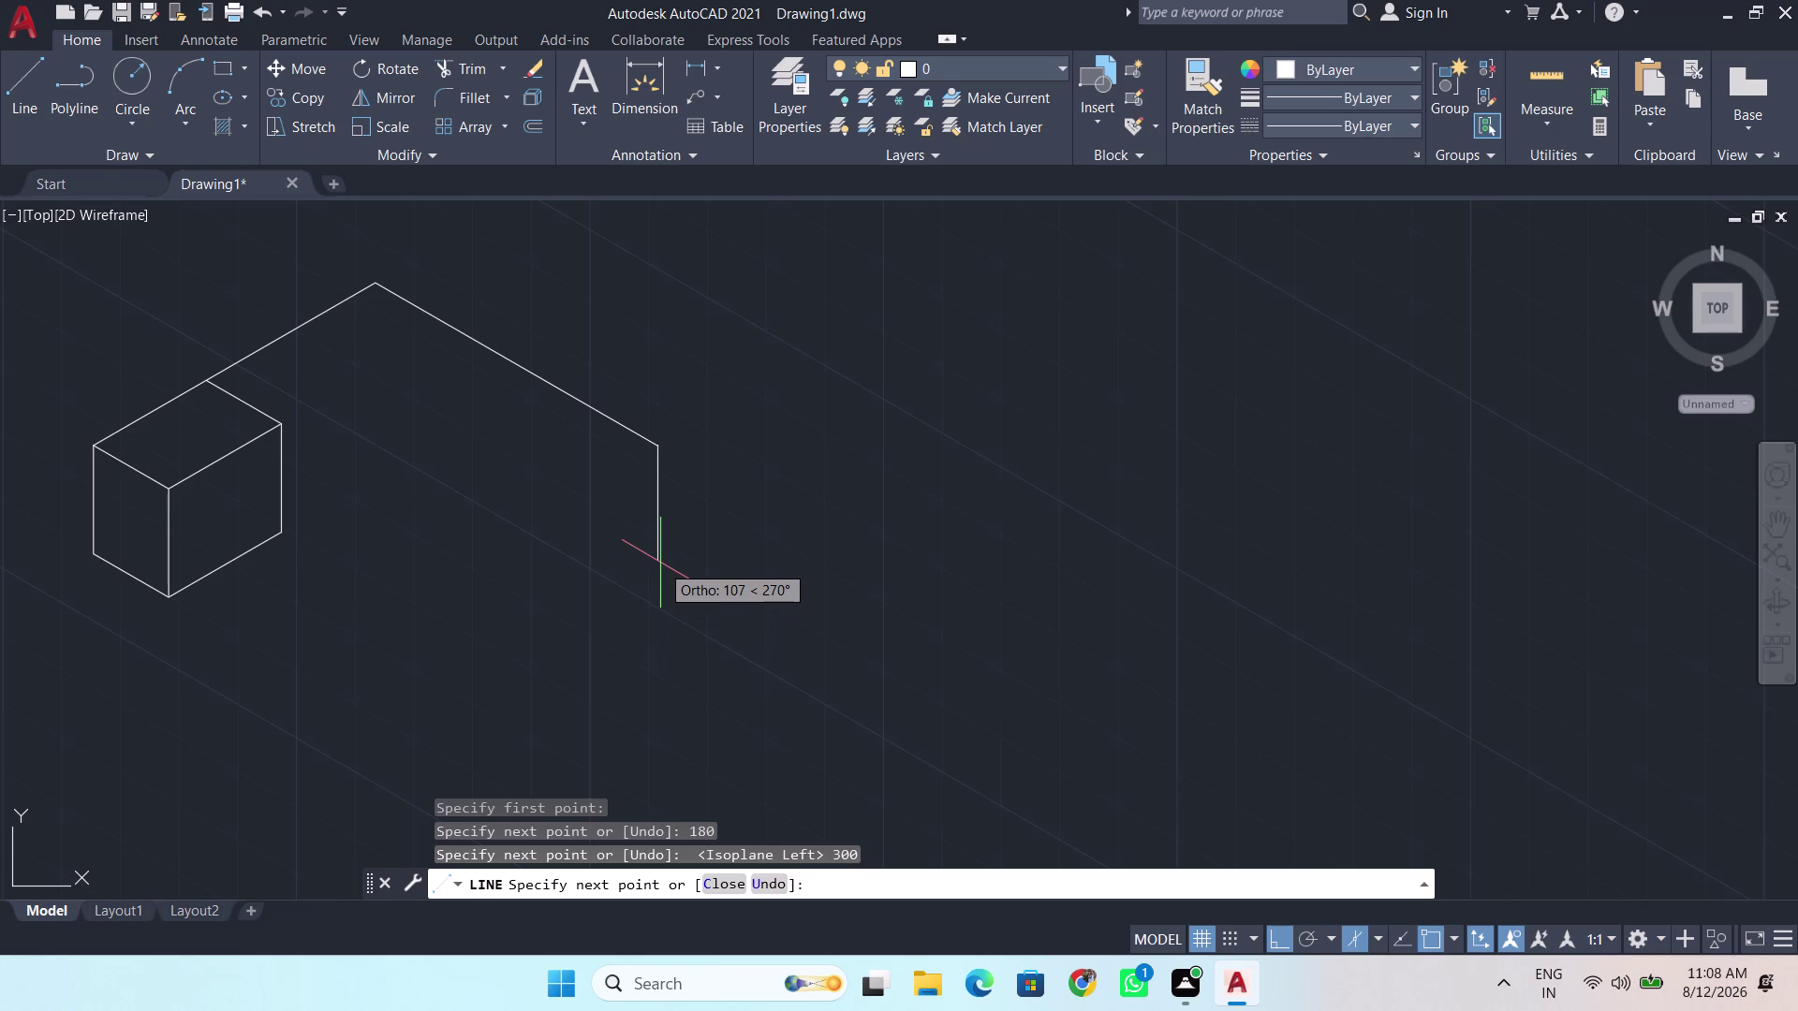
On the top isoplane, add an 80-unit return edge and undo a misplaced 300-unit edge.
key(F5)
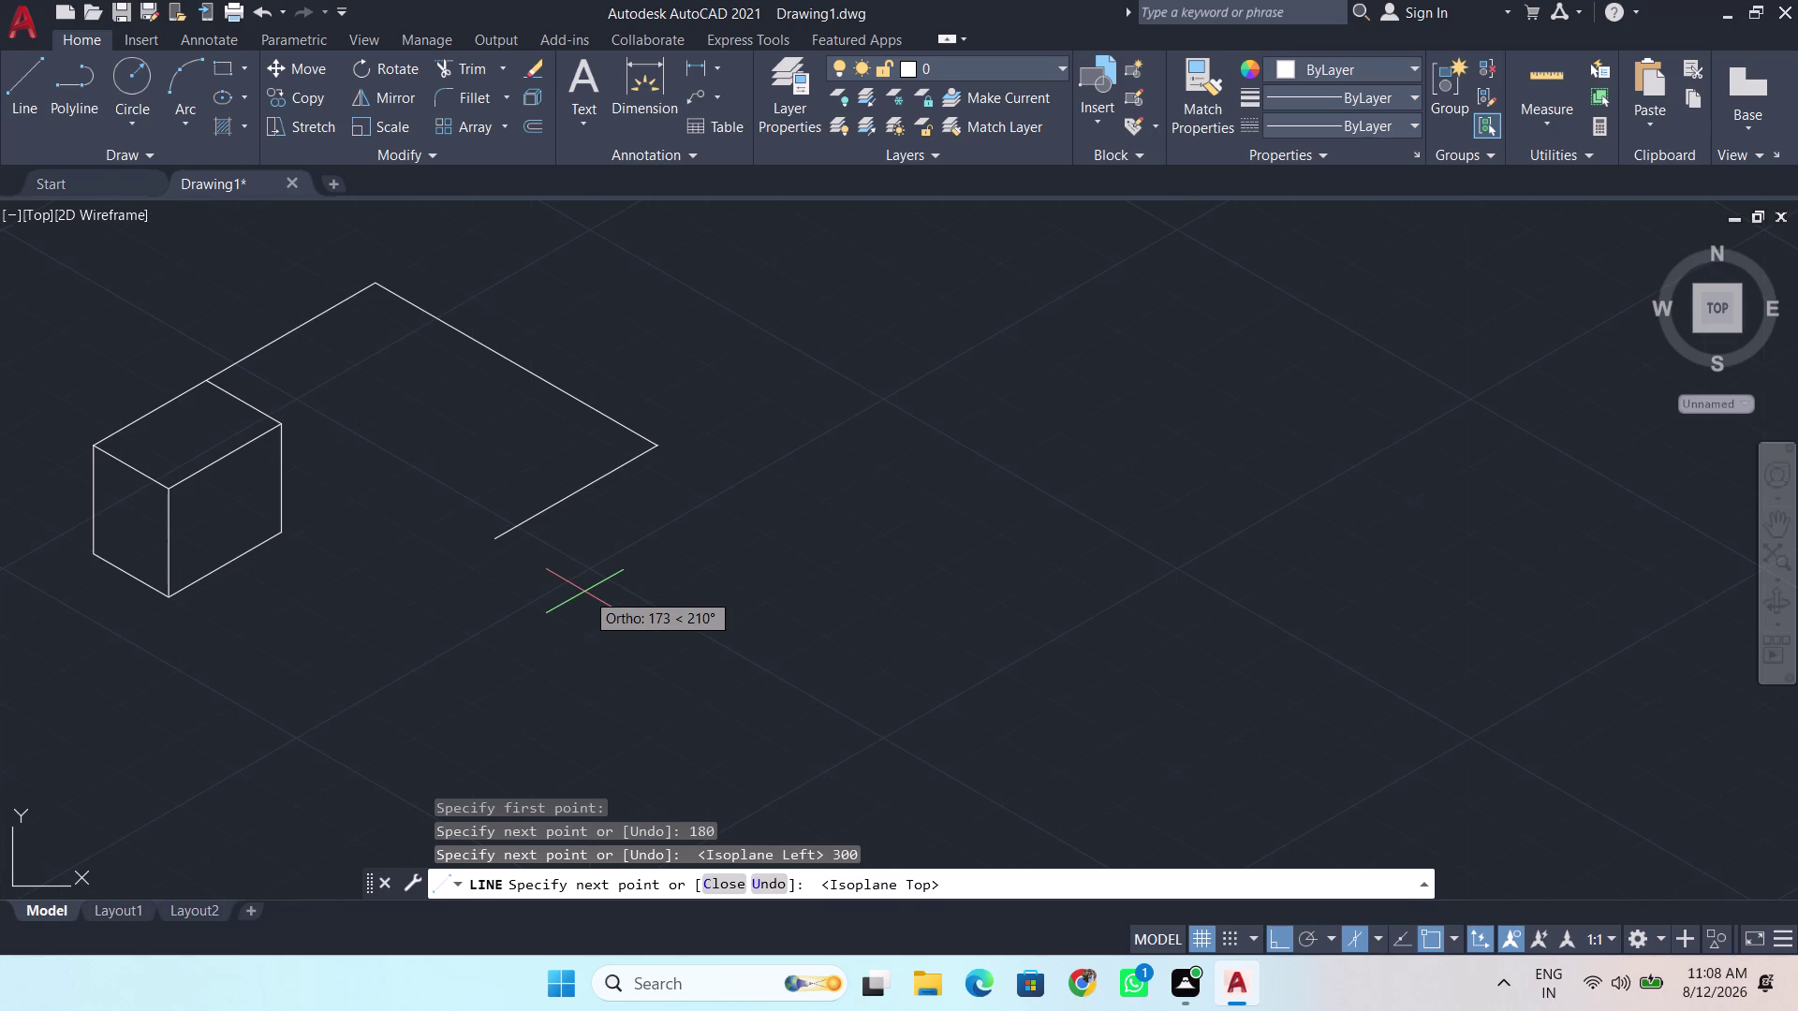
key(BackSpace)
key(BackSpace)
text(8)
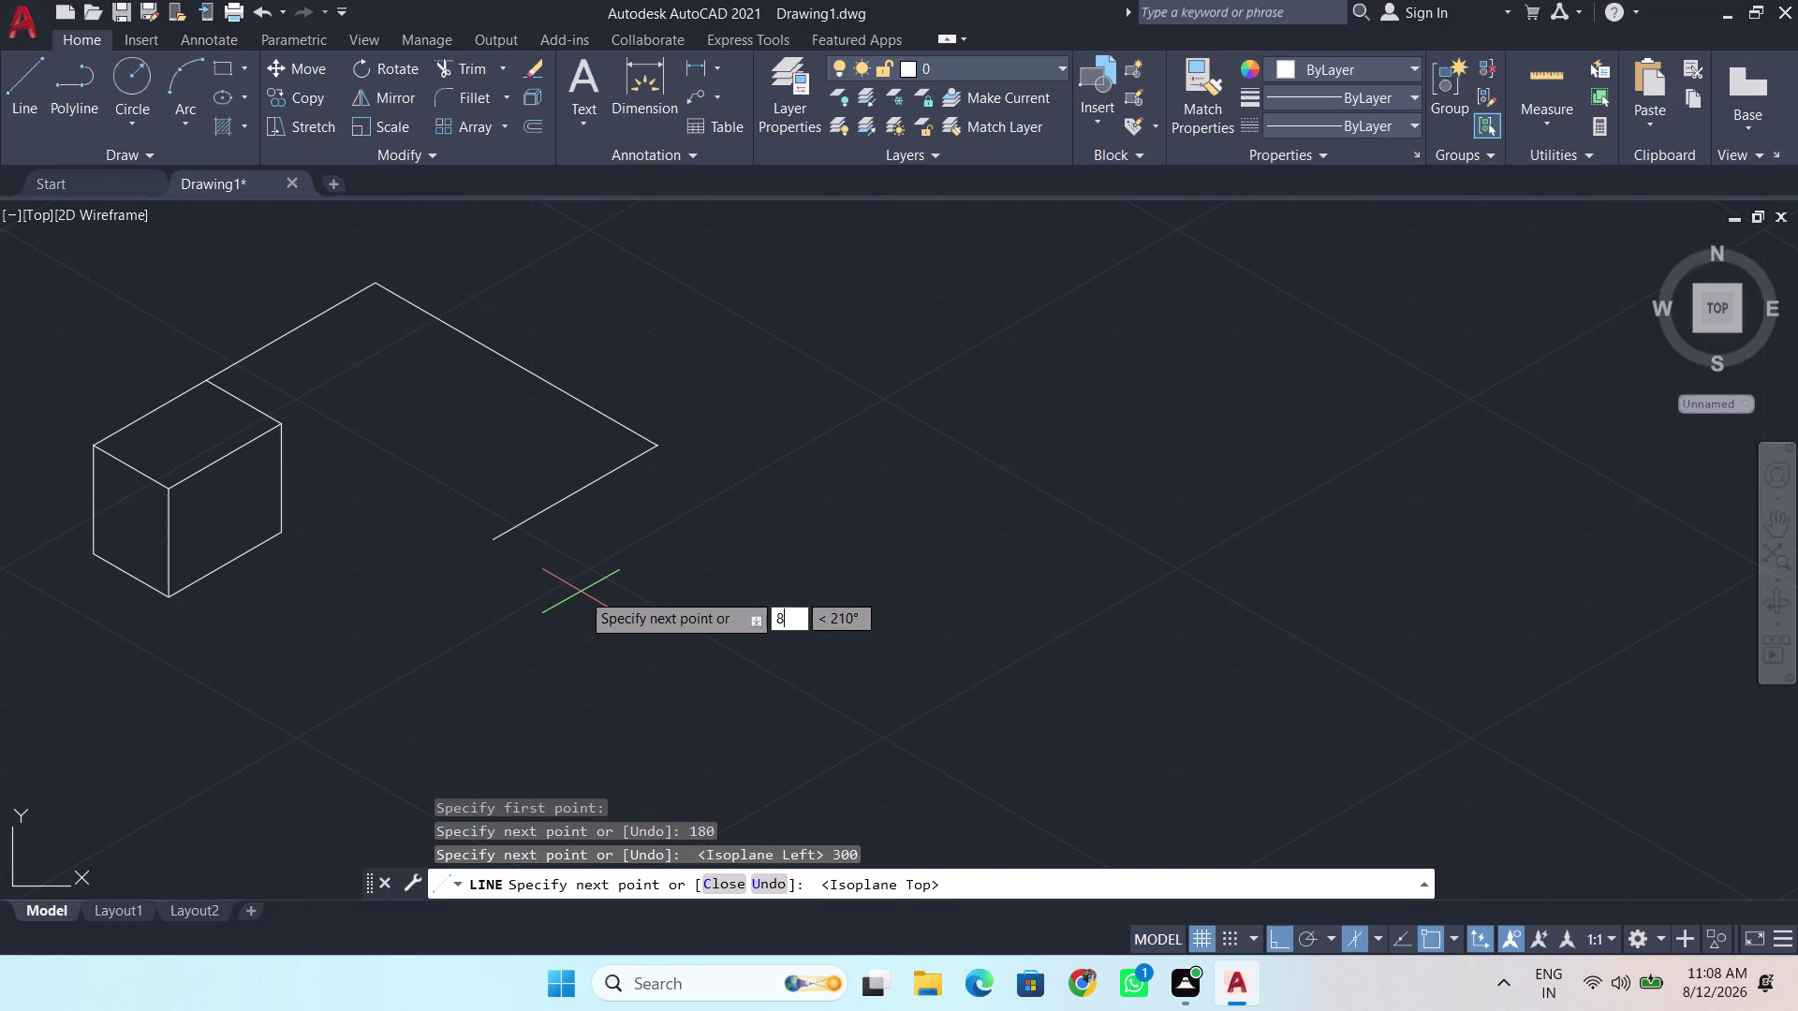
text(0)
key(Return)
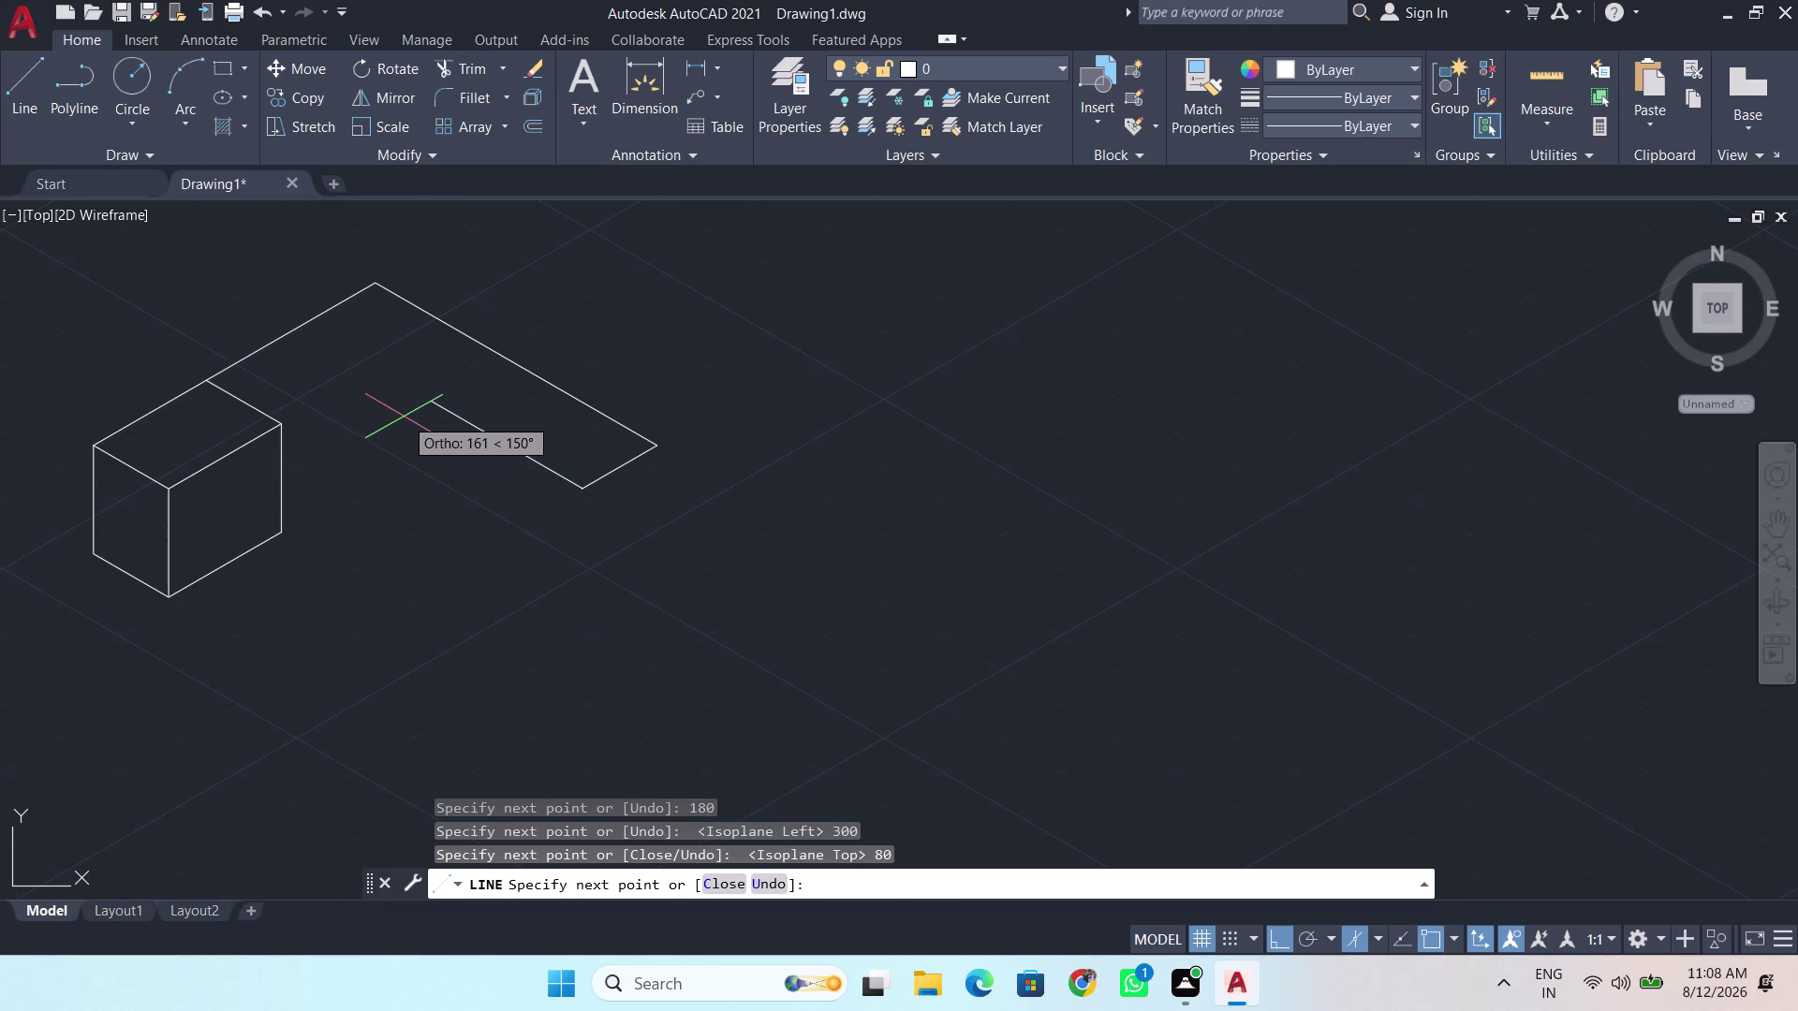
key(BackSpace)
key(BackSpace)
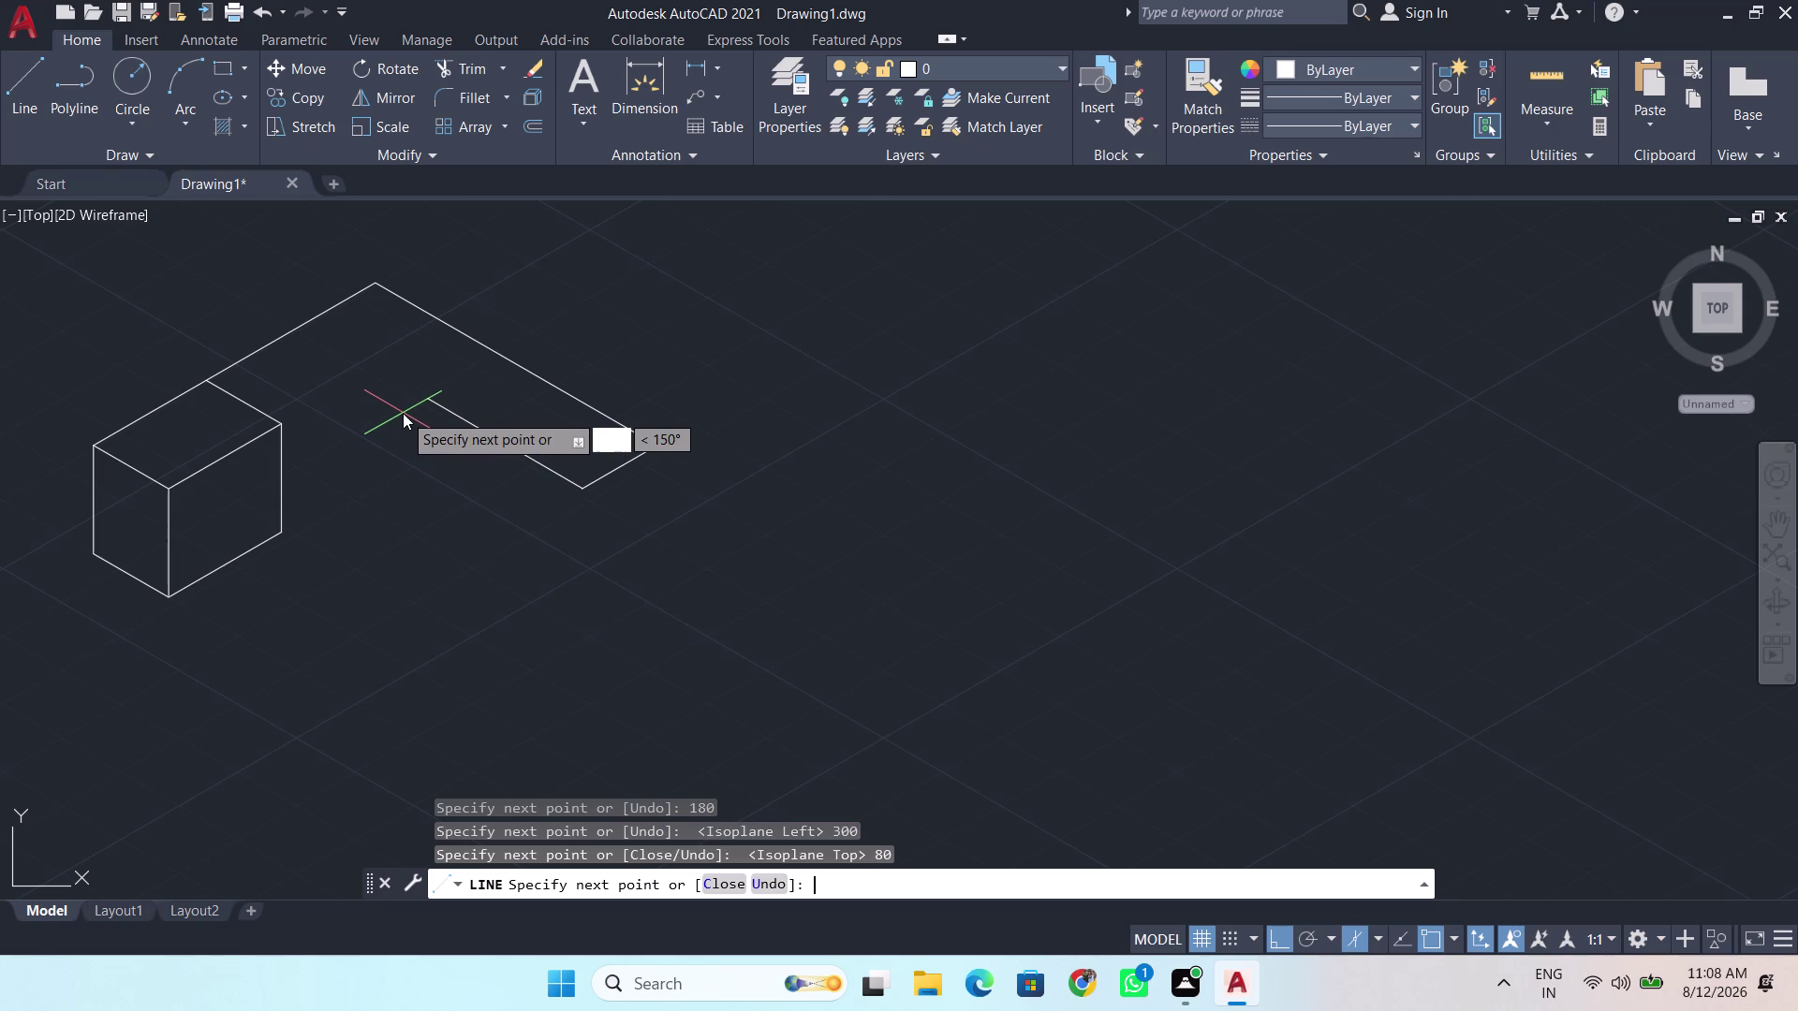
text(300)
key(Return)
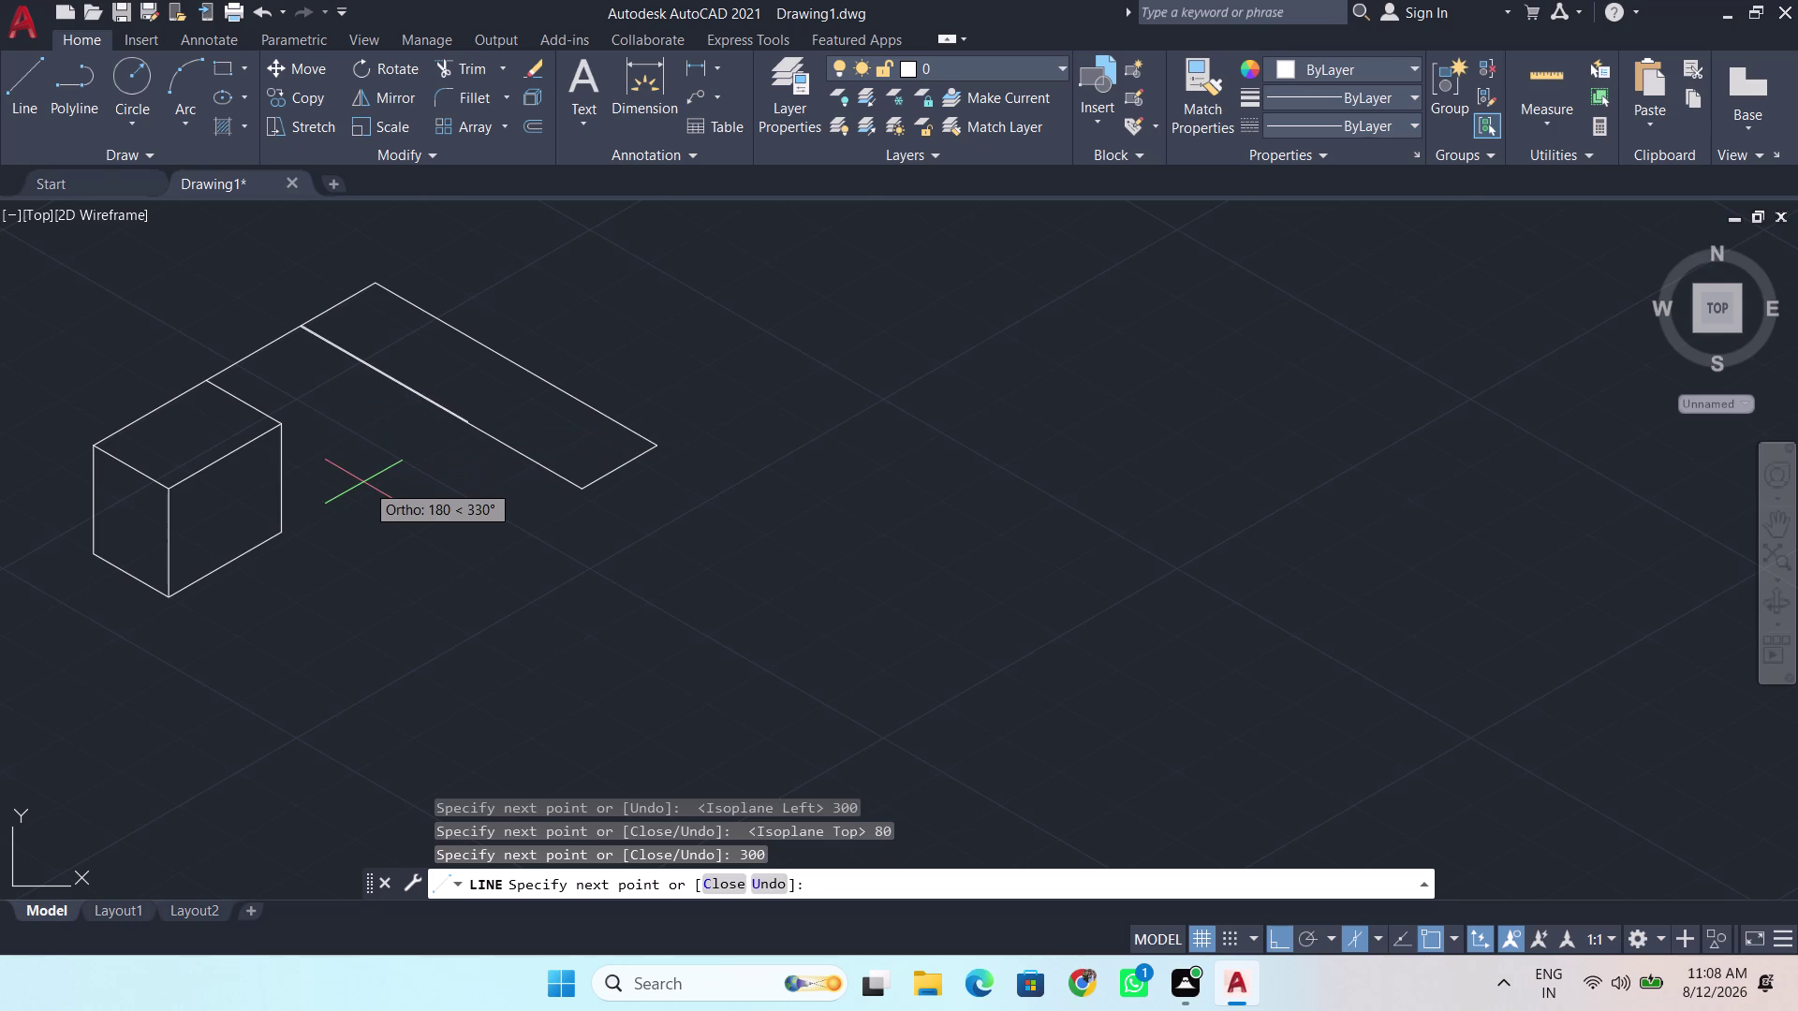
key(ctrl+z)
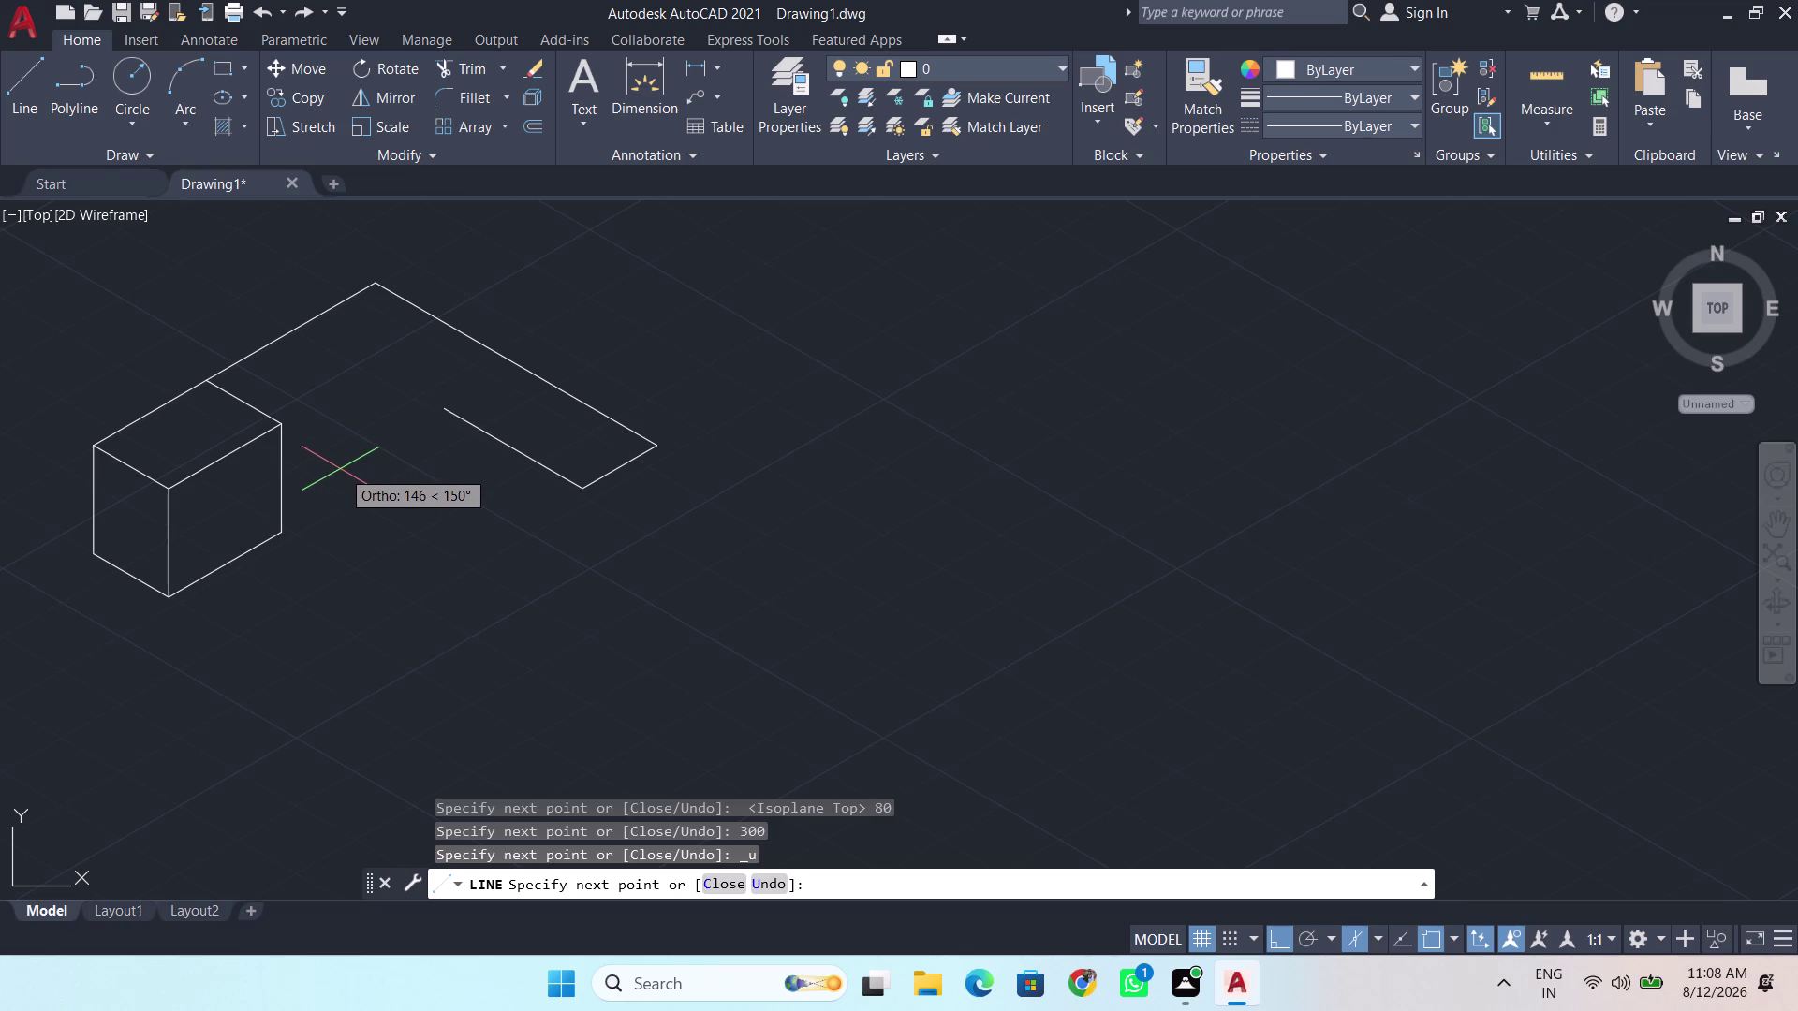
Undo two edges and redraw the 300-unit side edge.
key(ctrl+z)
key(ctrl+z)
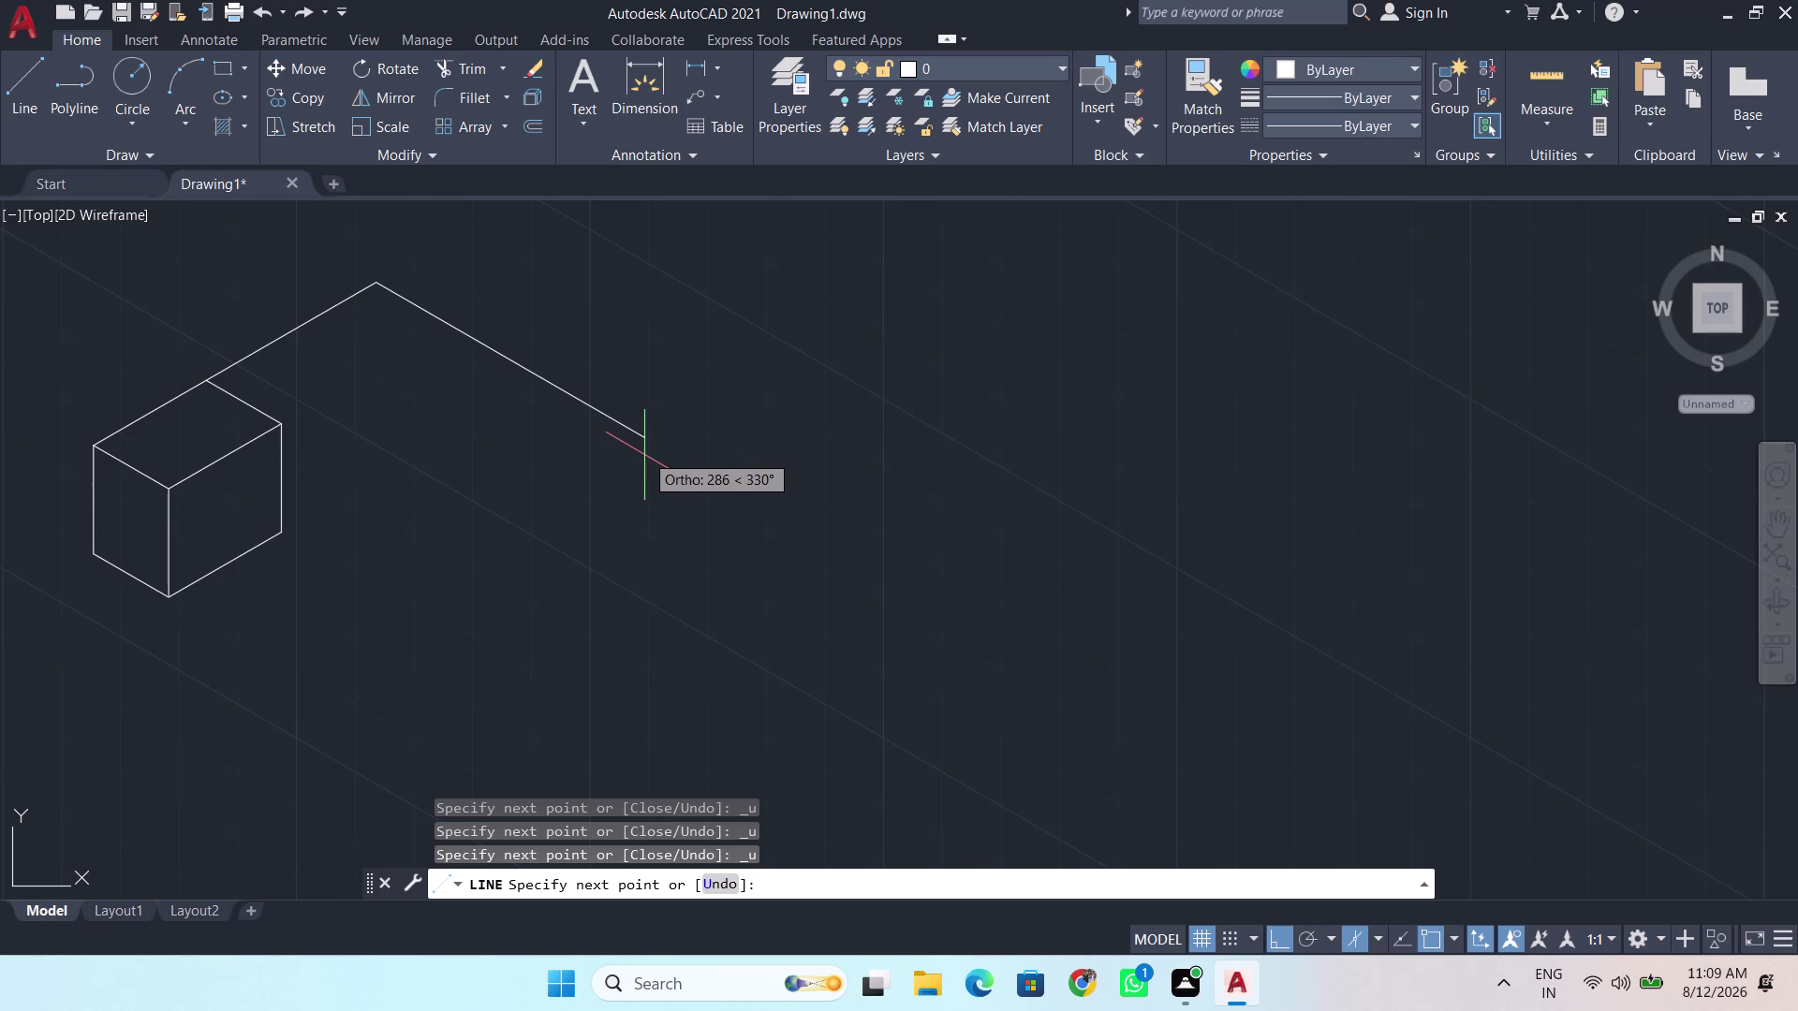
key(BackSpace)
key(BackSpace)
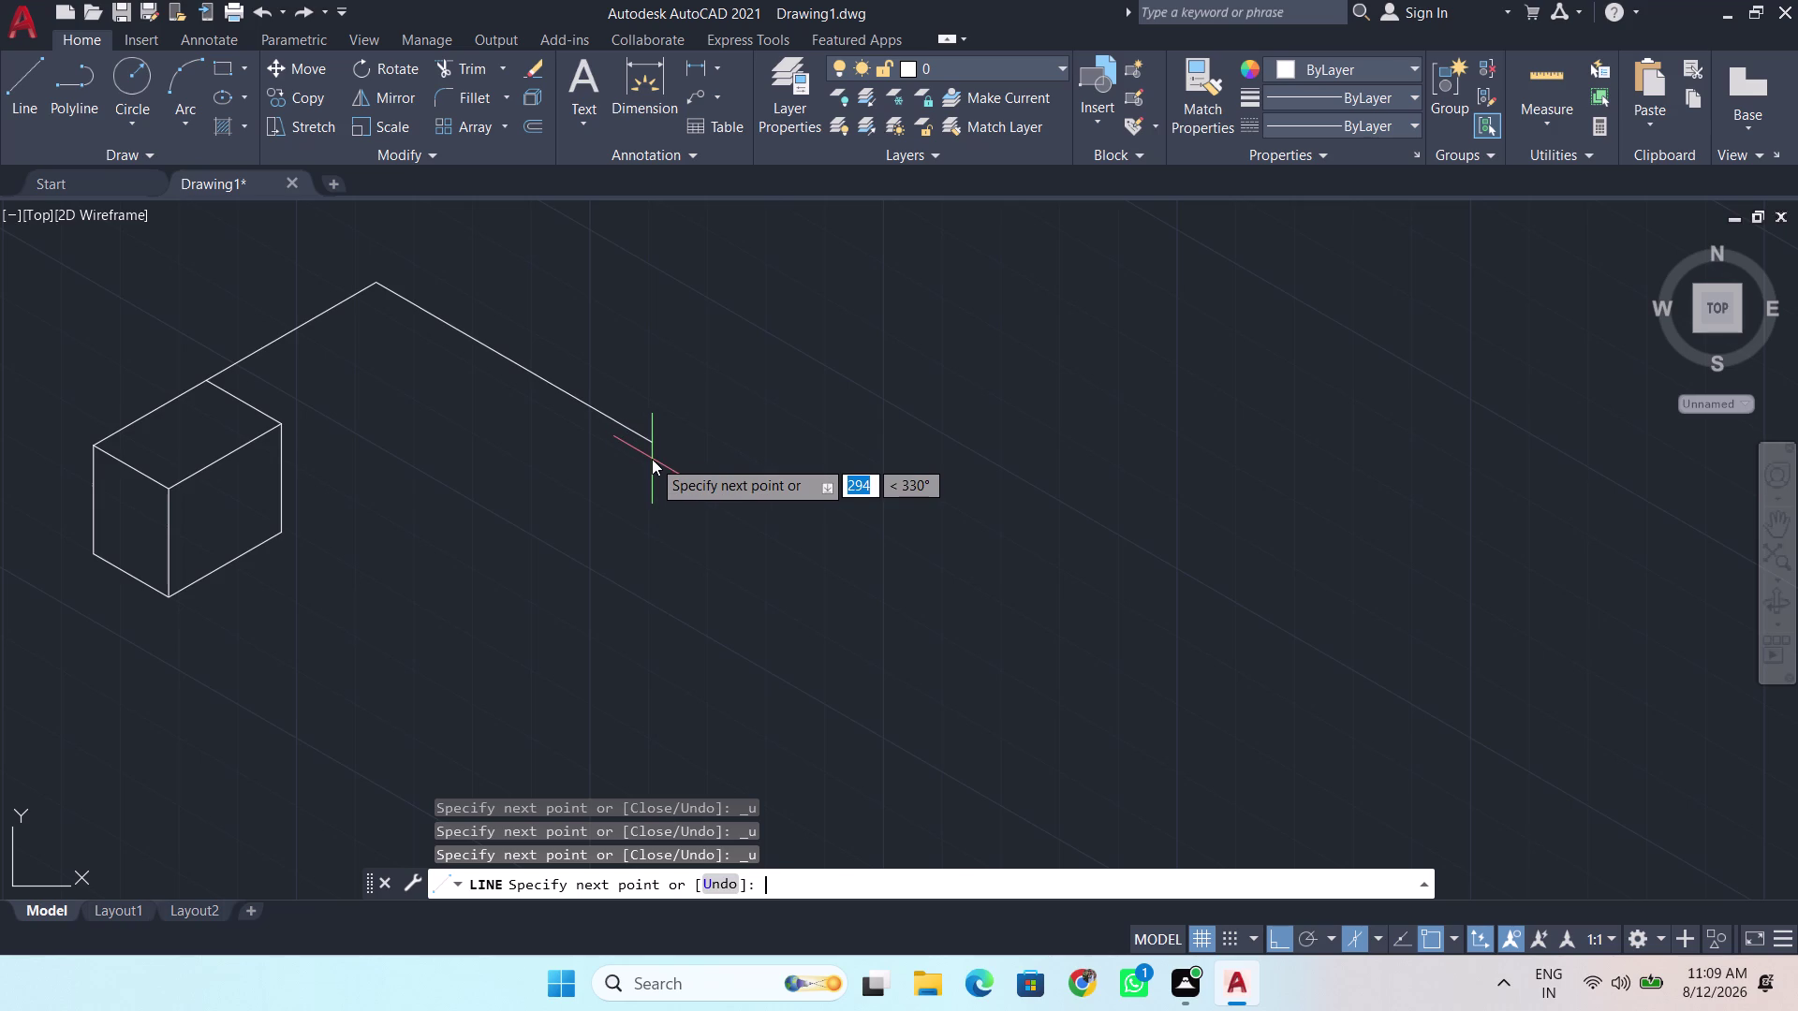
text(300)
key(Return)
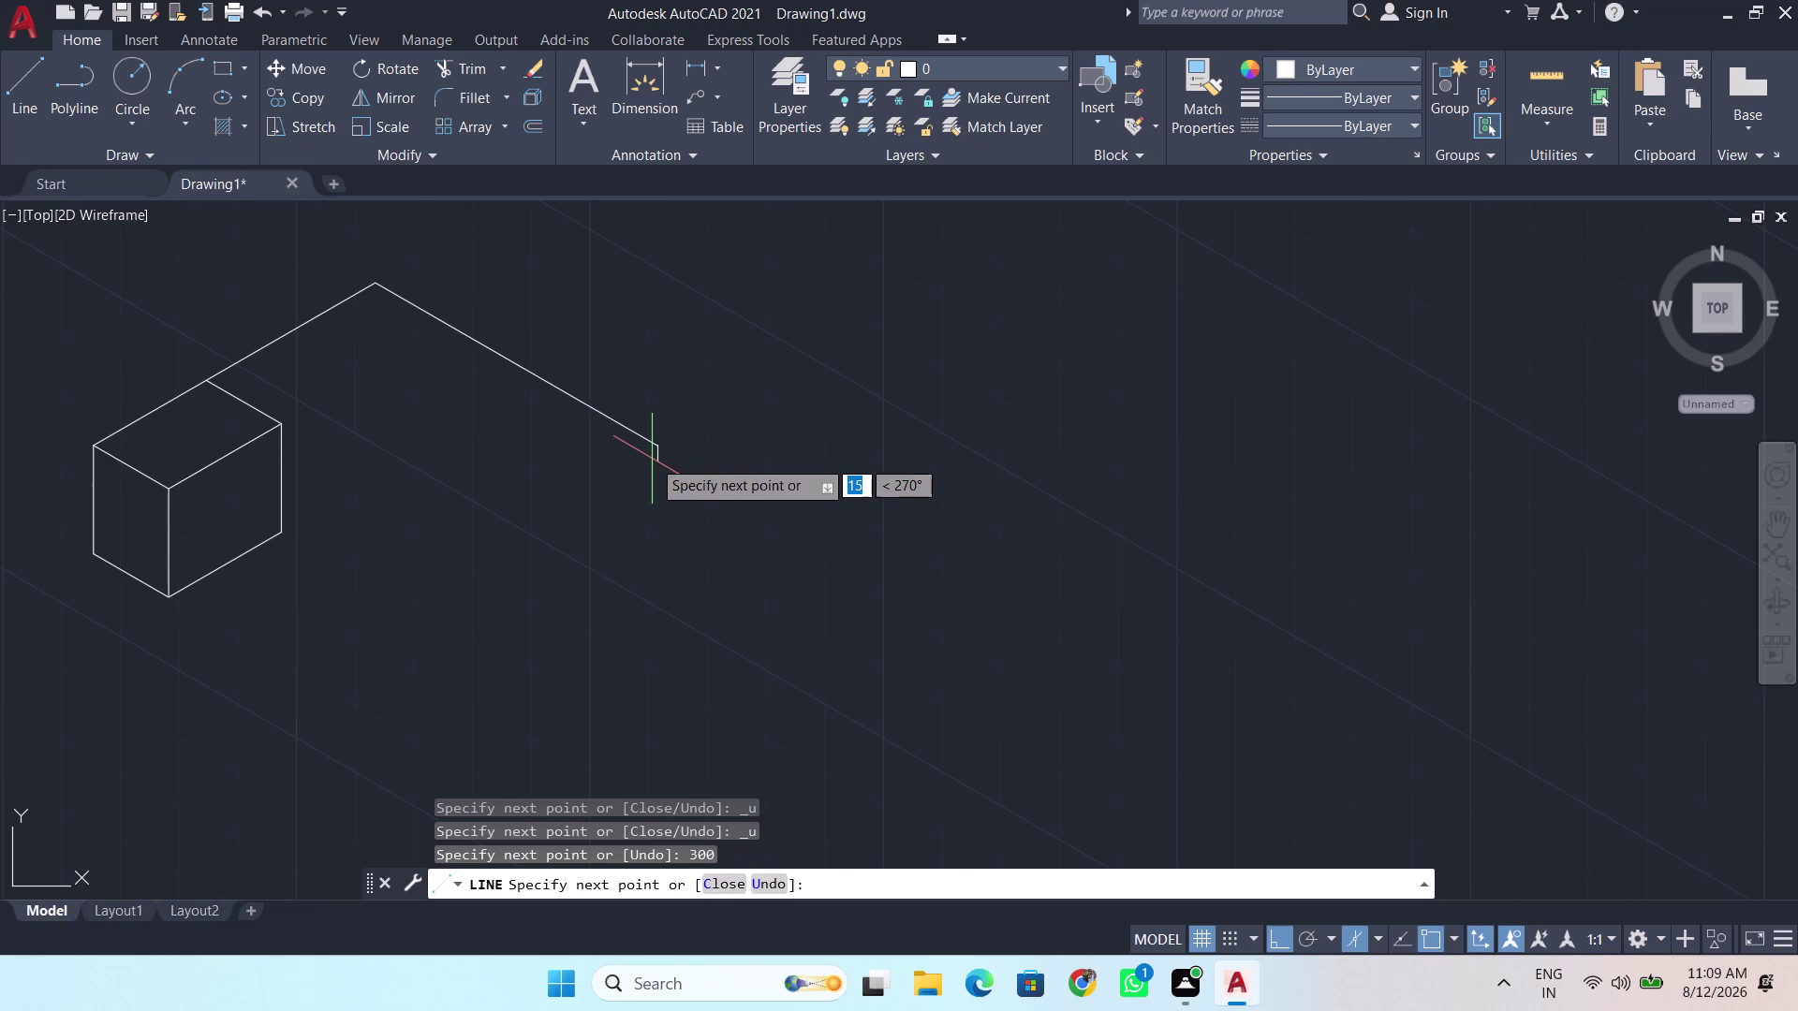
On the top isoplane, add the 80-unit return edge.
key(F5)
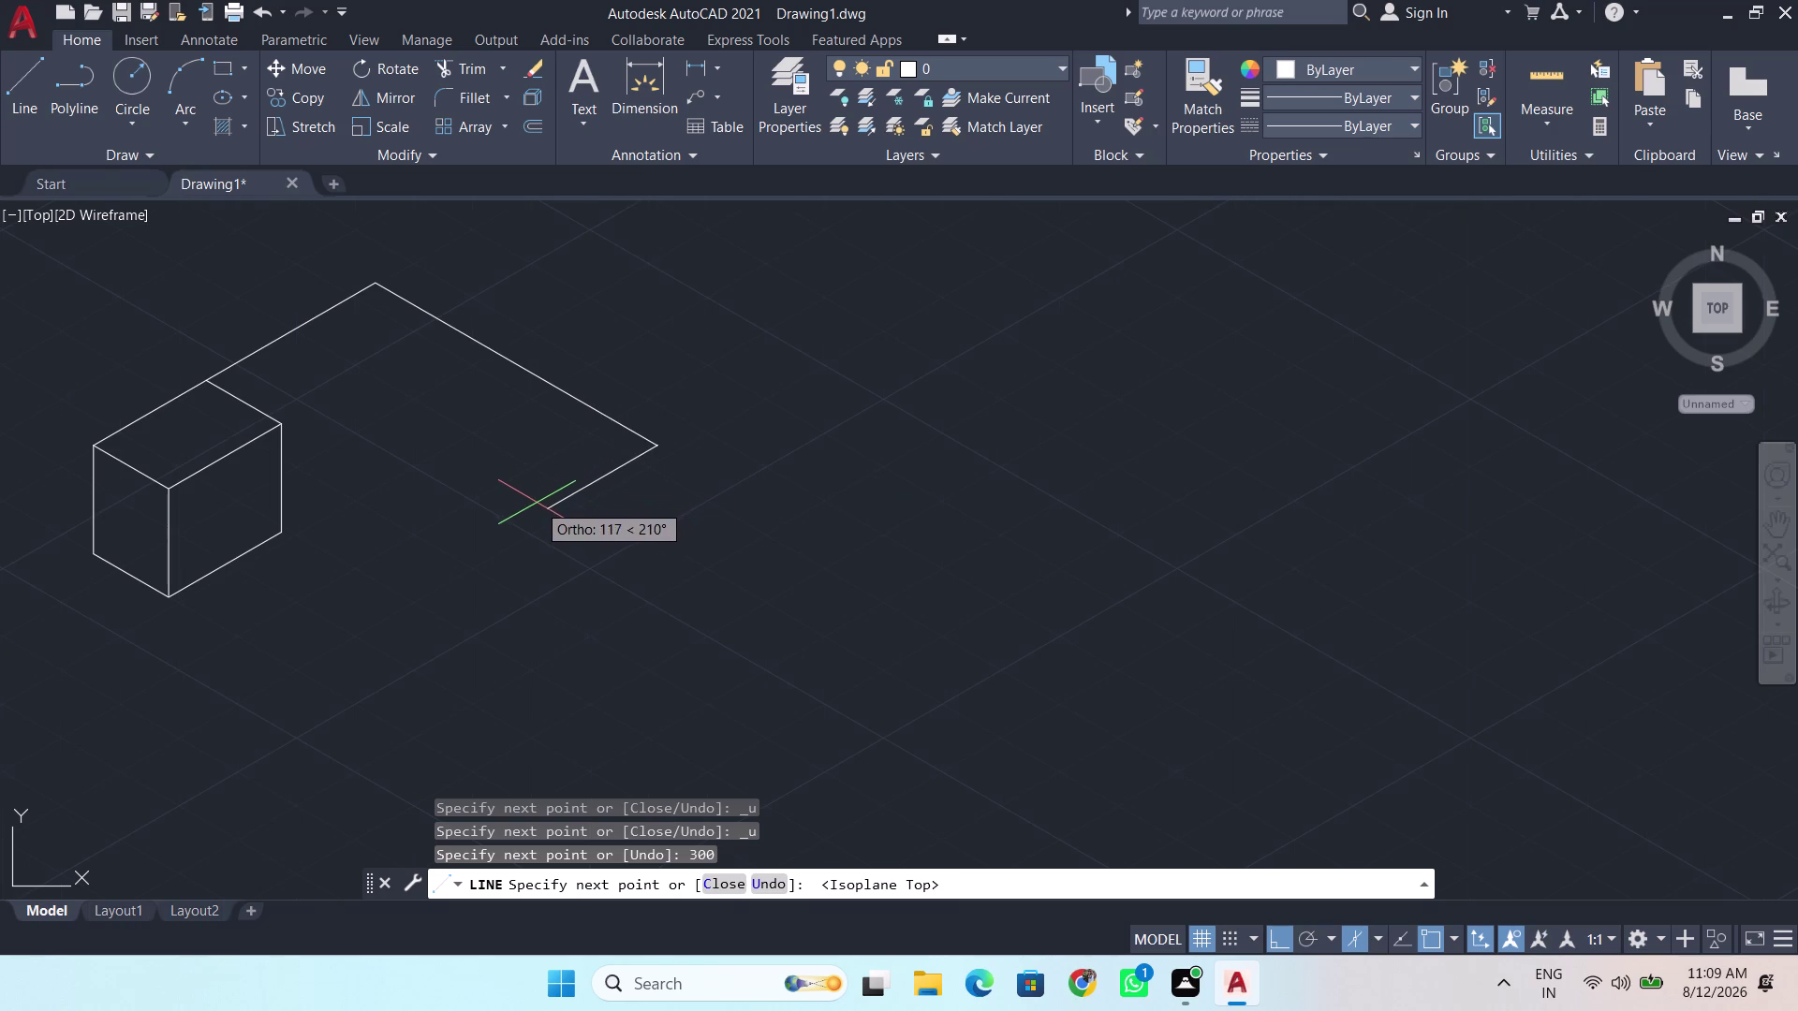
key(BackSpace)
key(BackSpace)
text(80)
key(Return)
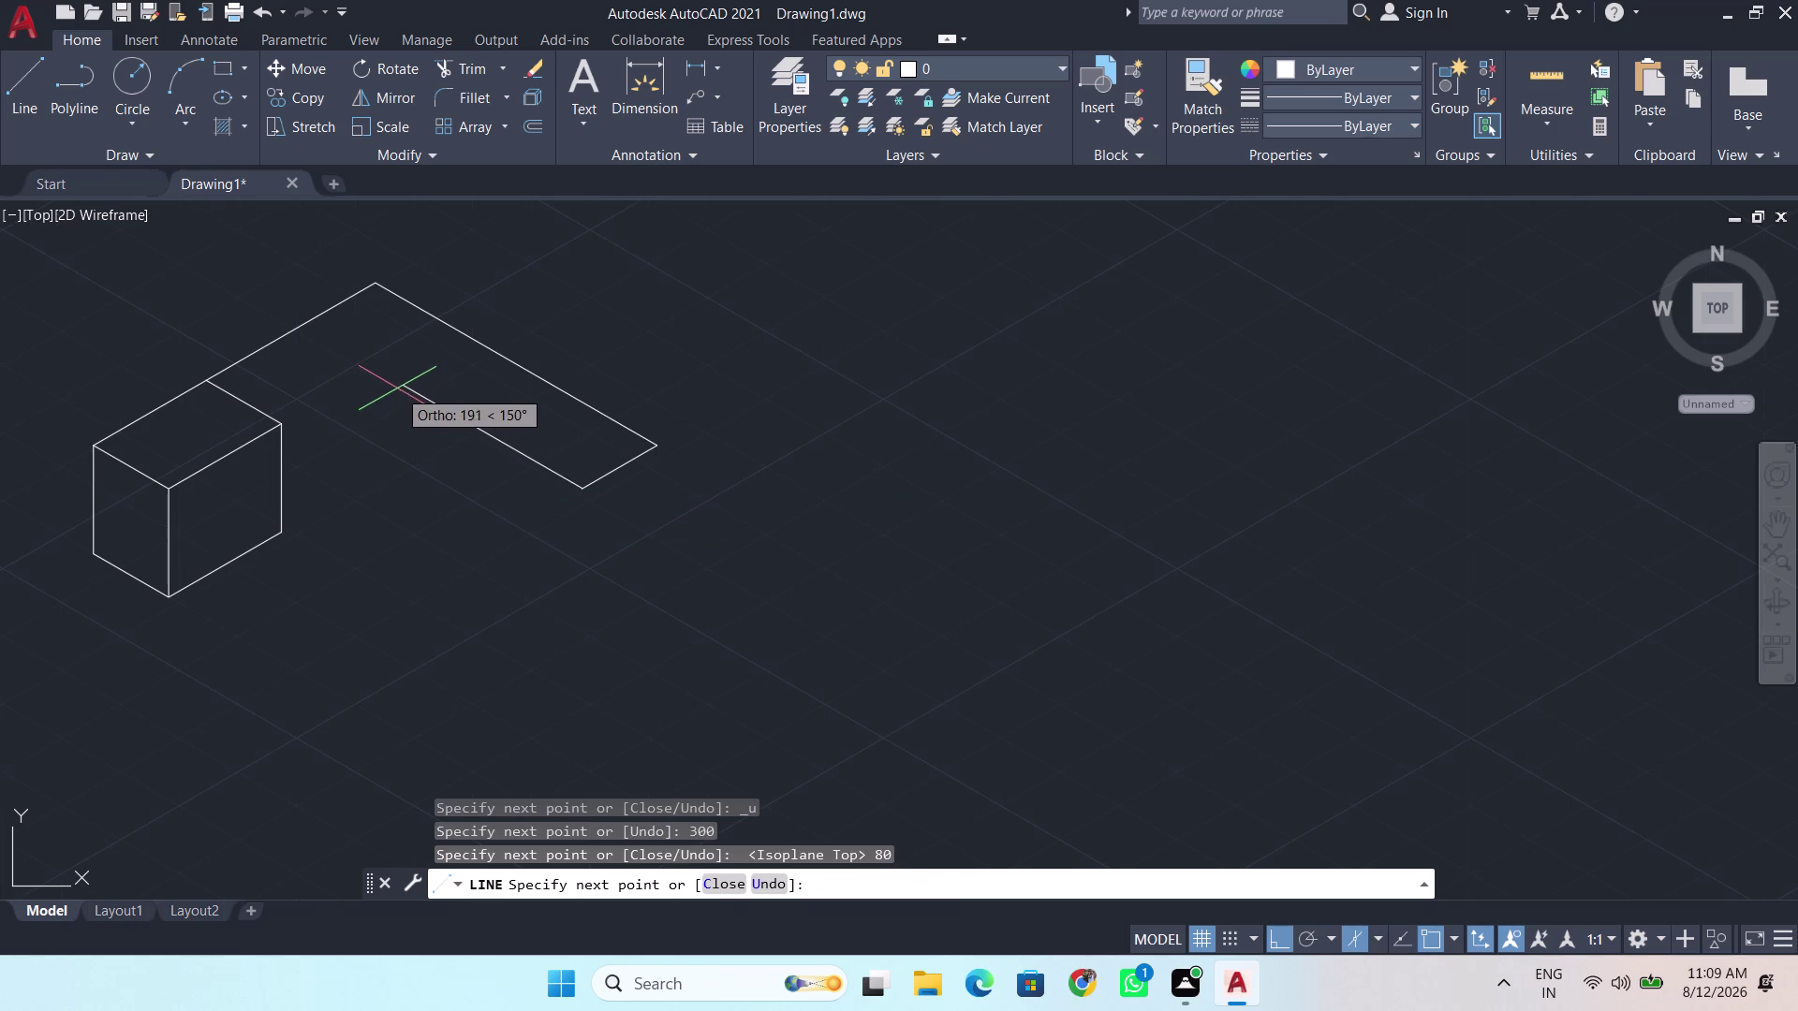
Add a 200-unit edge to the counter outline.
scroll(up, 3)
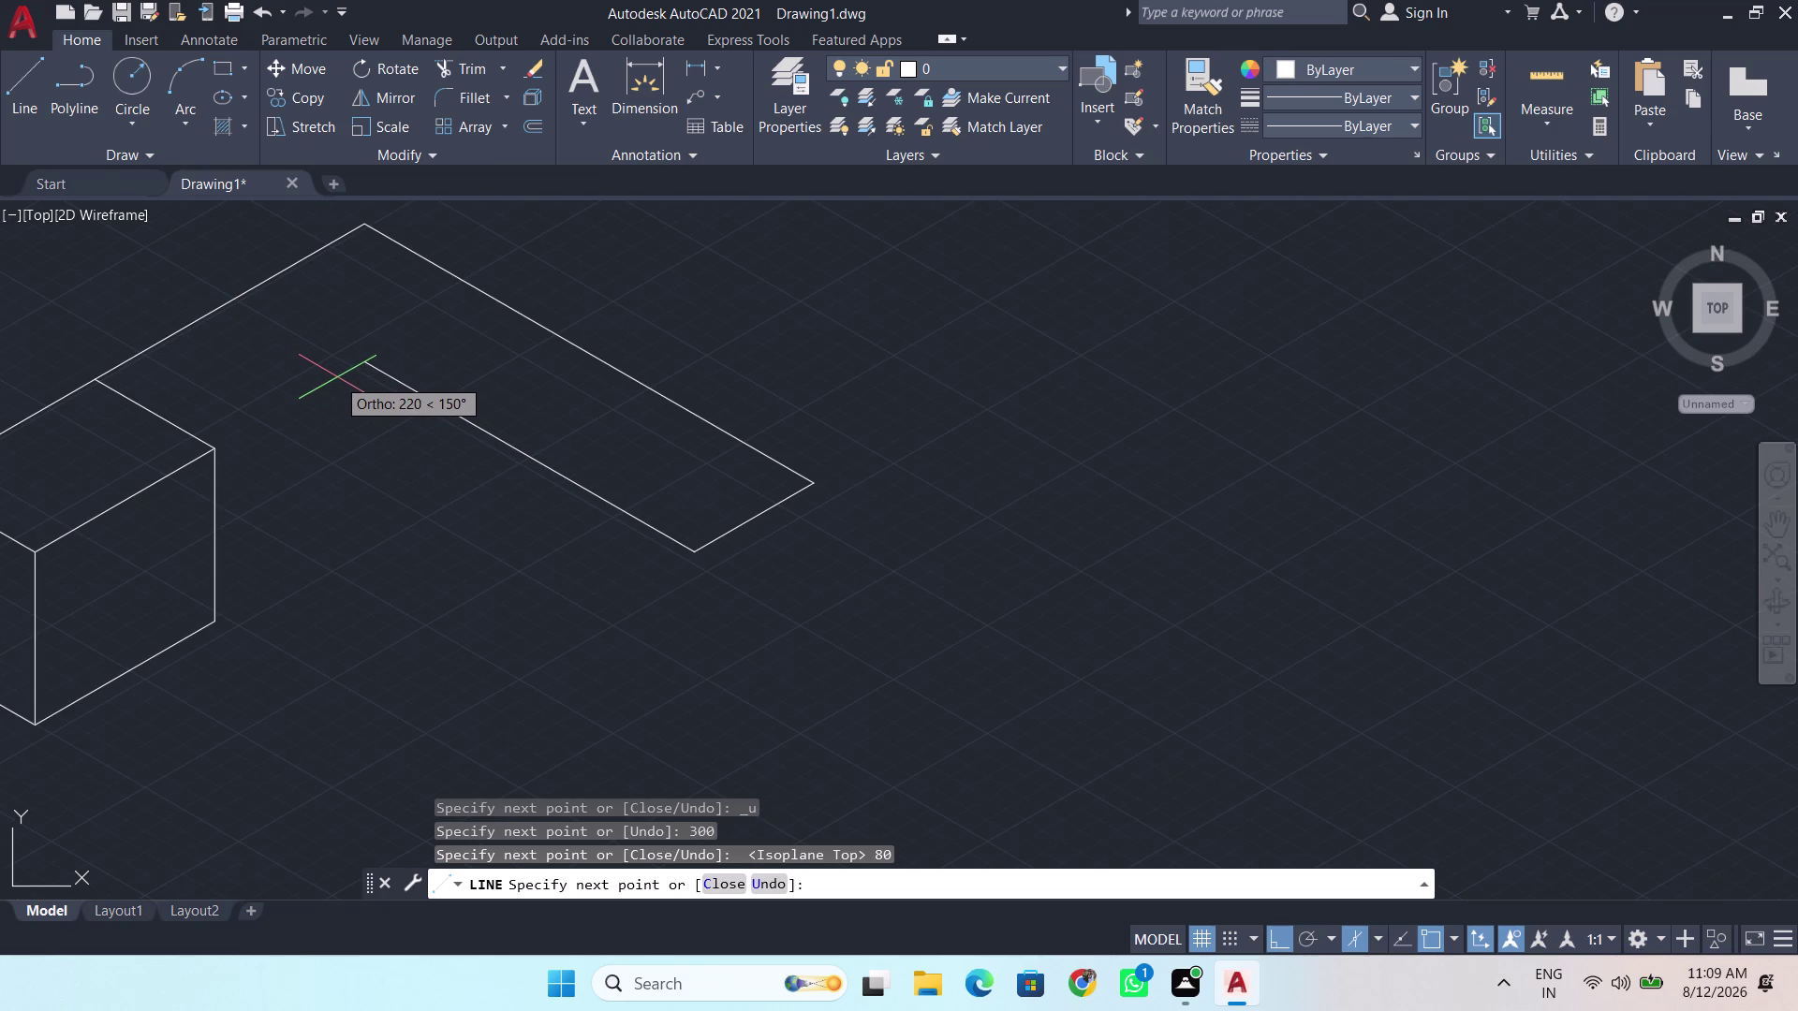
key(BackSpace)
key(BackSpace)
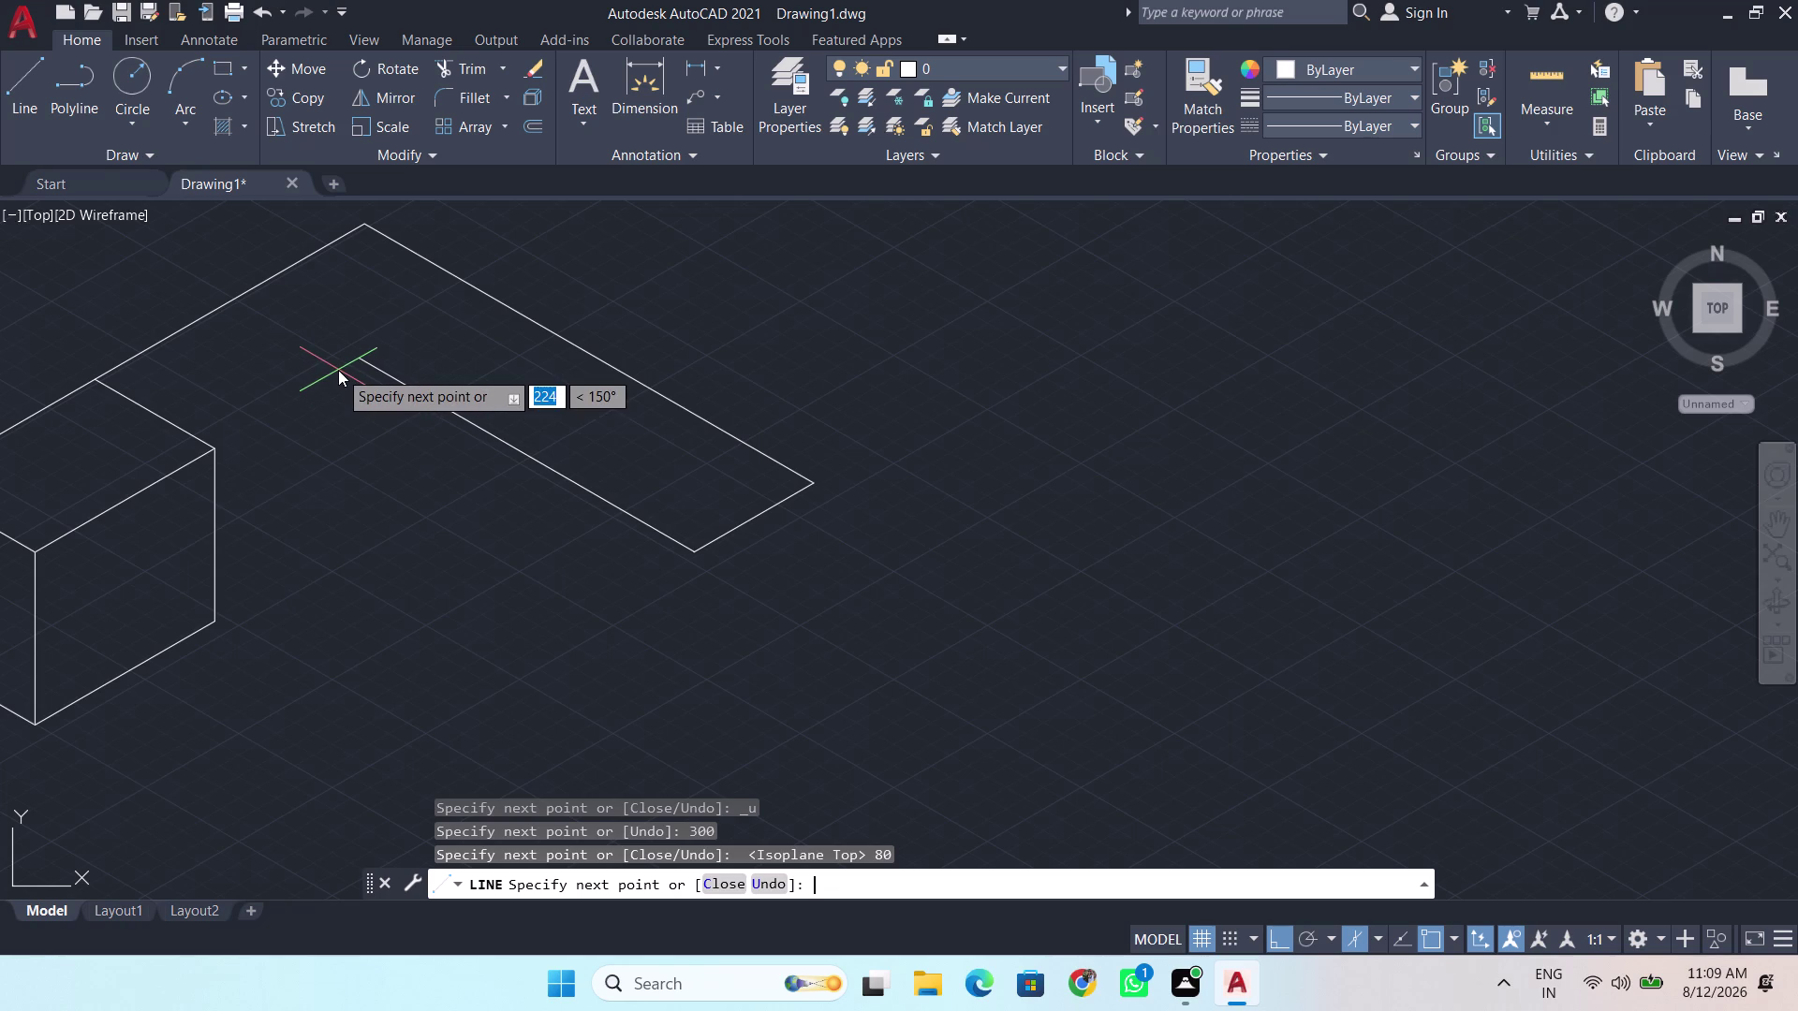
text(200)
key(Return)
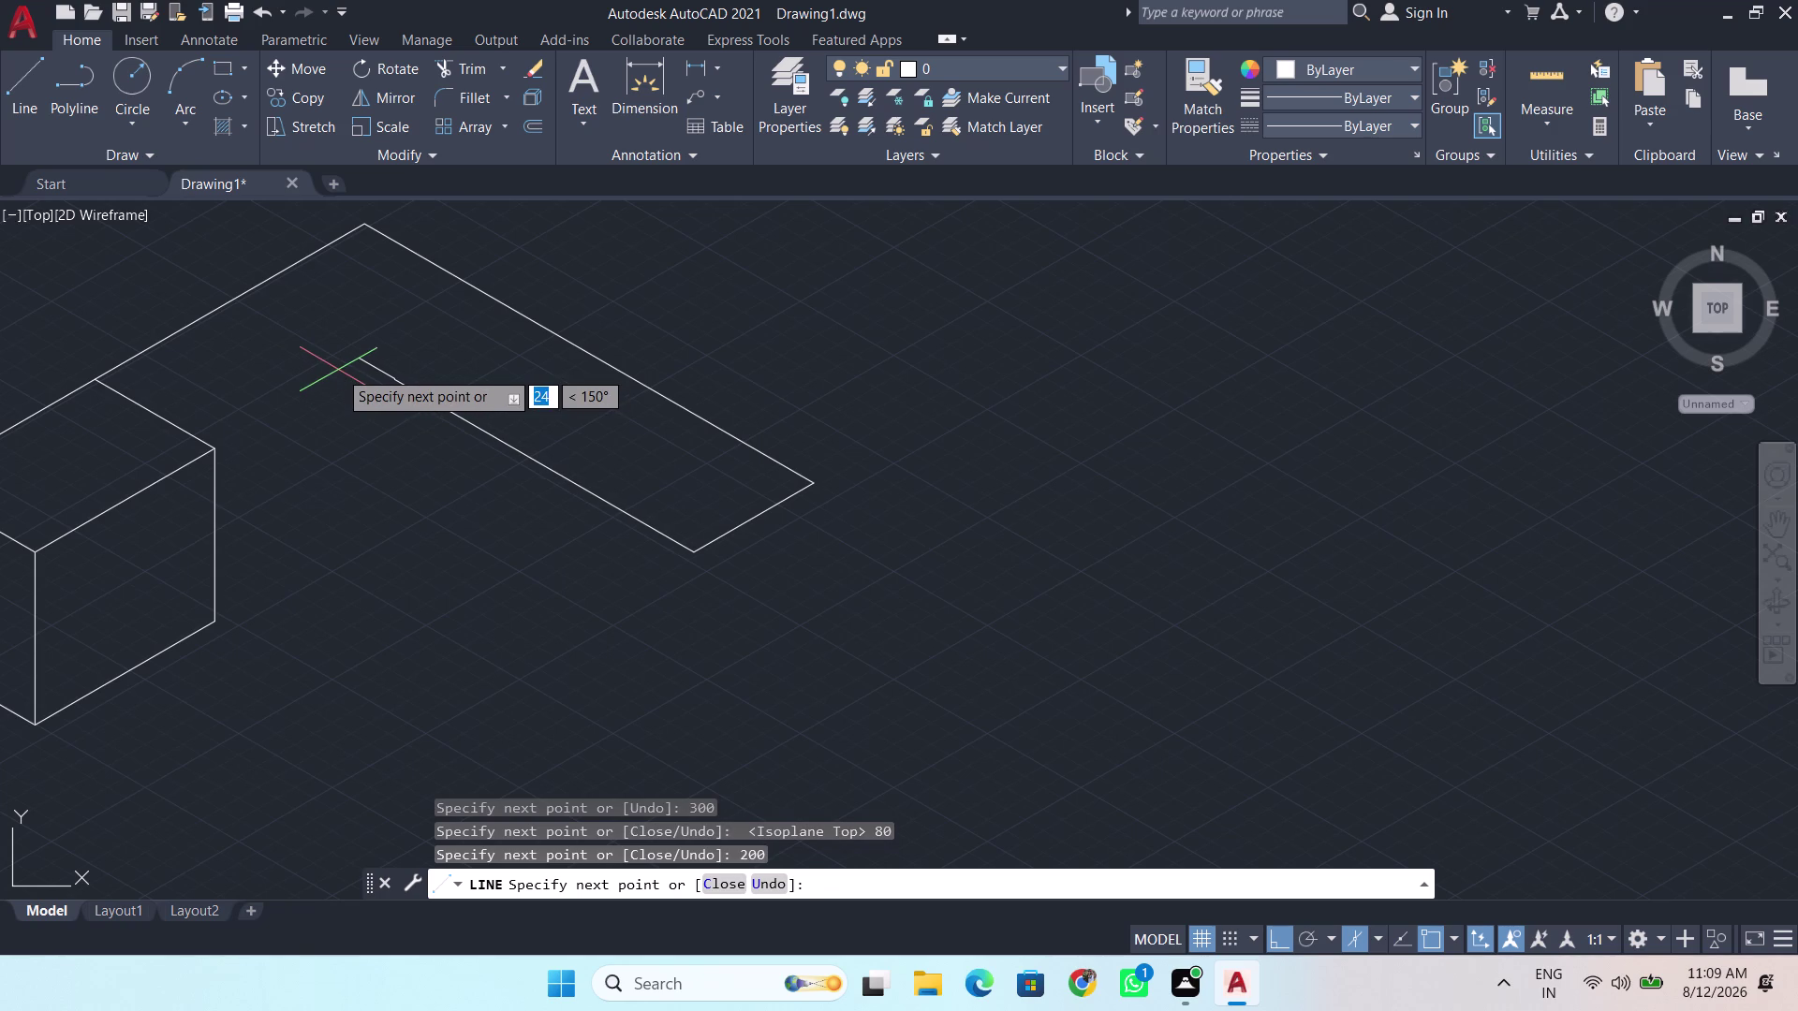
click(208, 444)
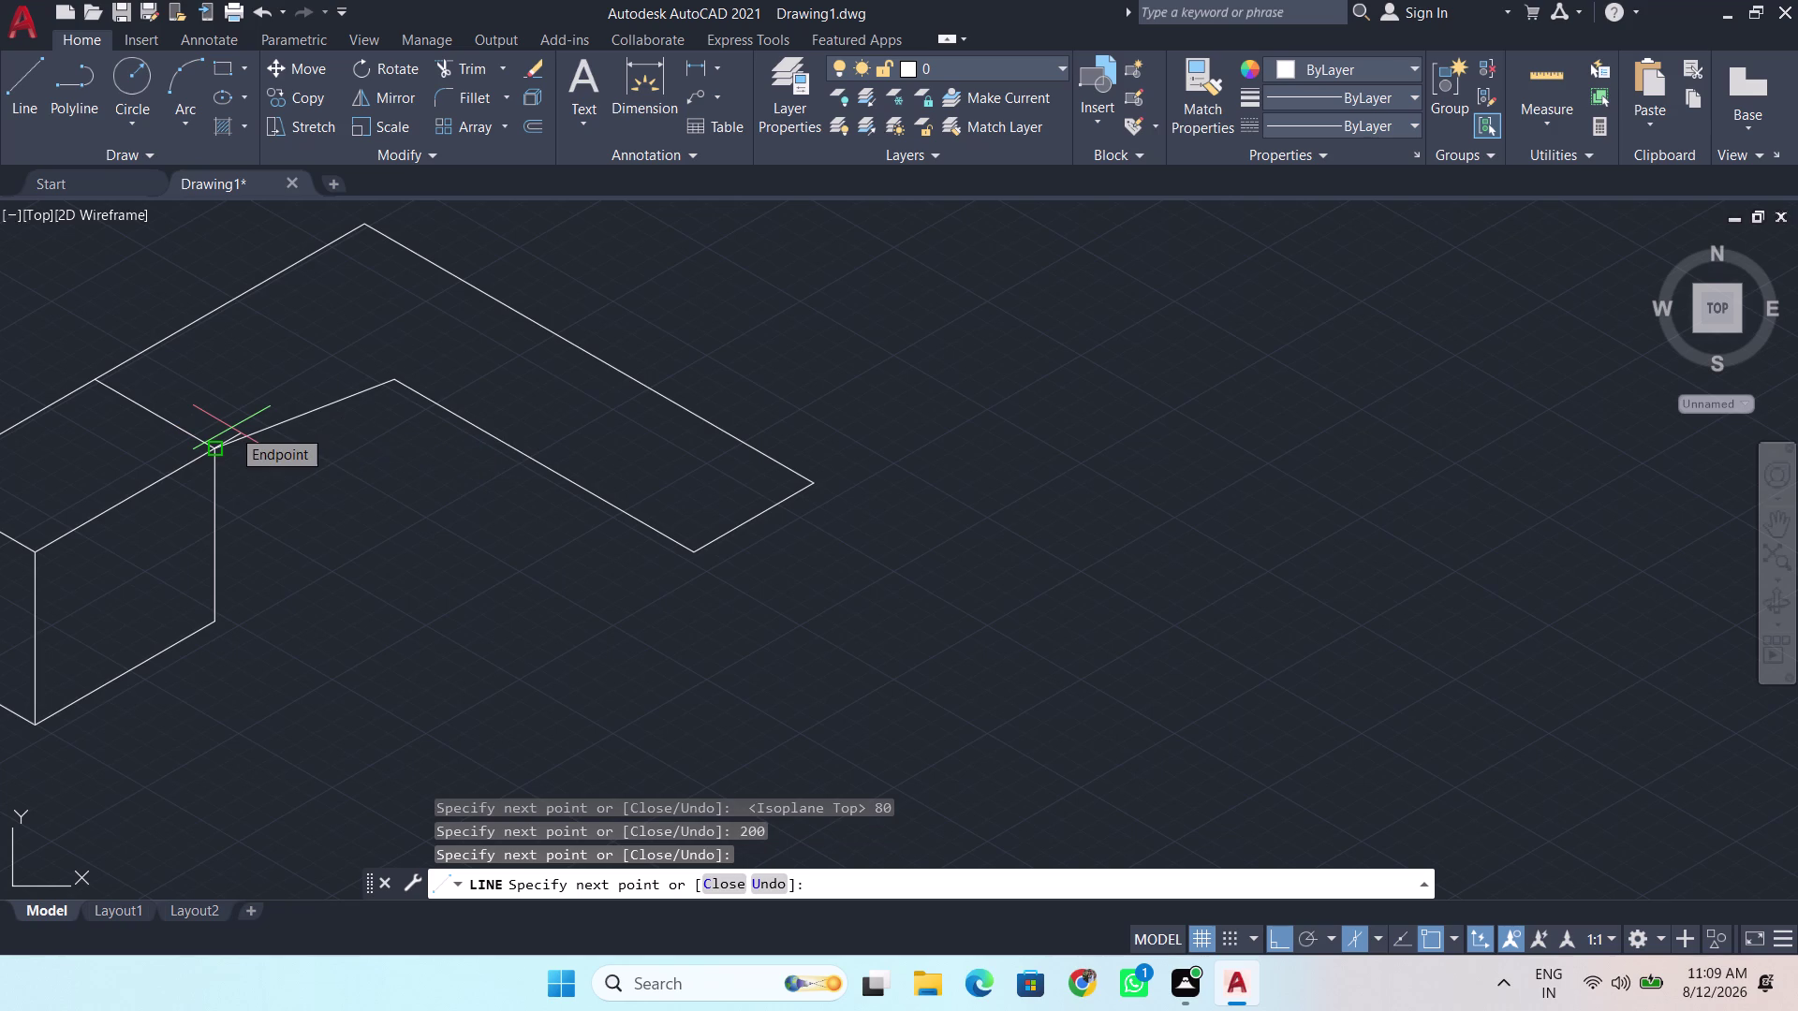
Undo four edges back to the 180-unit edge and end the line command.
key(ctrl+z)
key(ctrl+z)
key(ctrl+z)
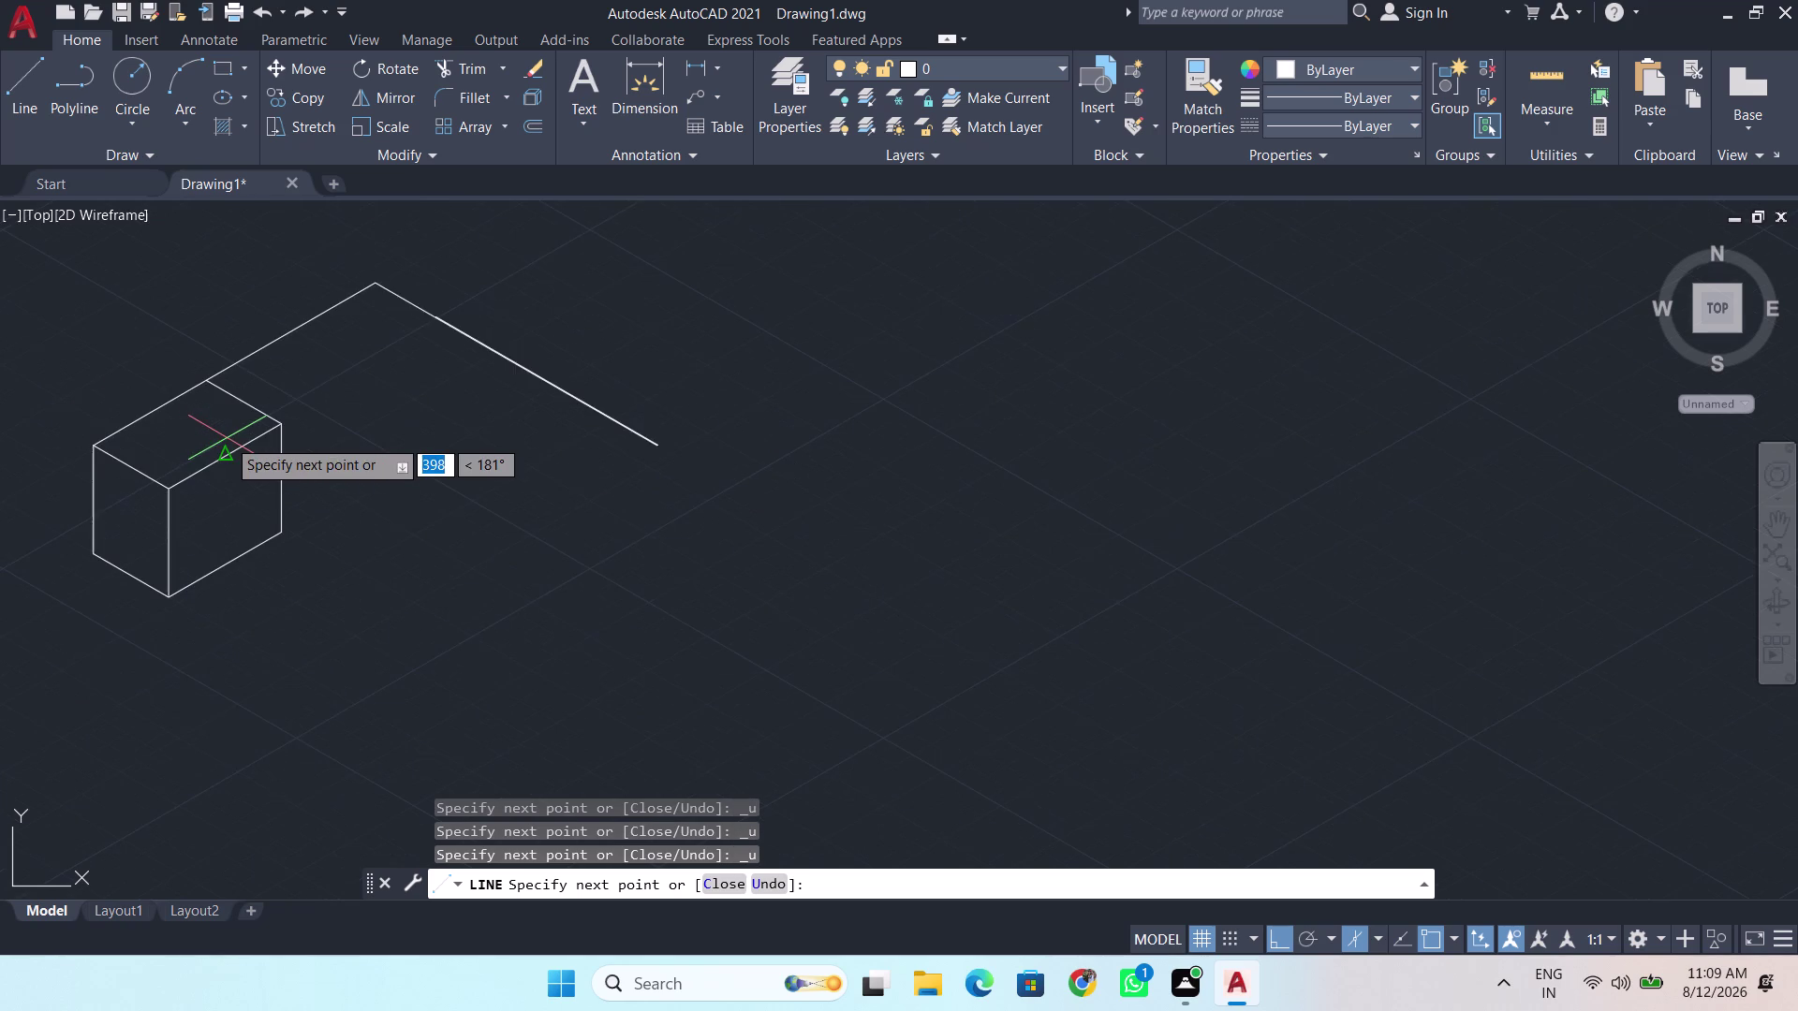
key(ctrl+z)
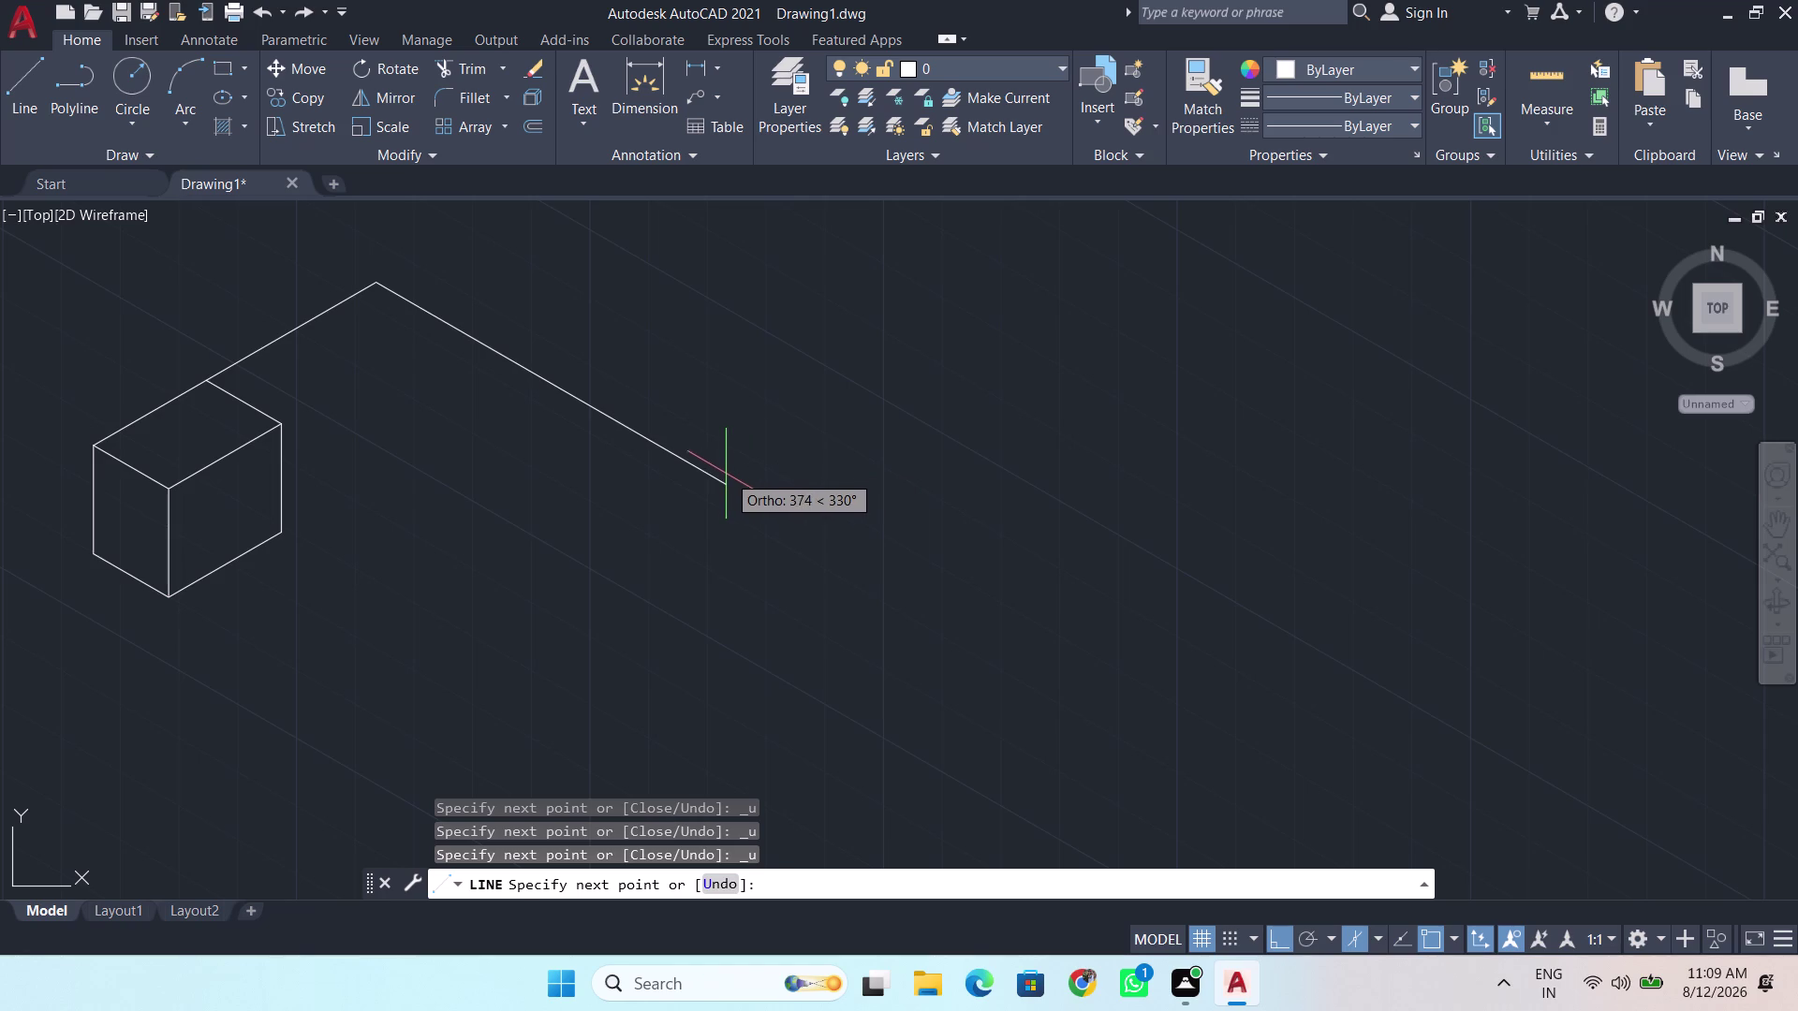
key(space)
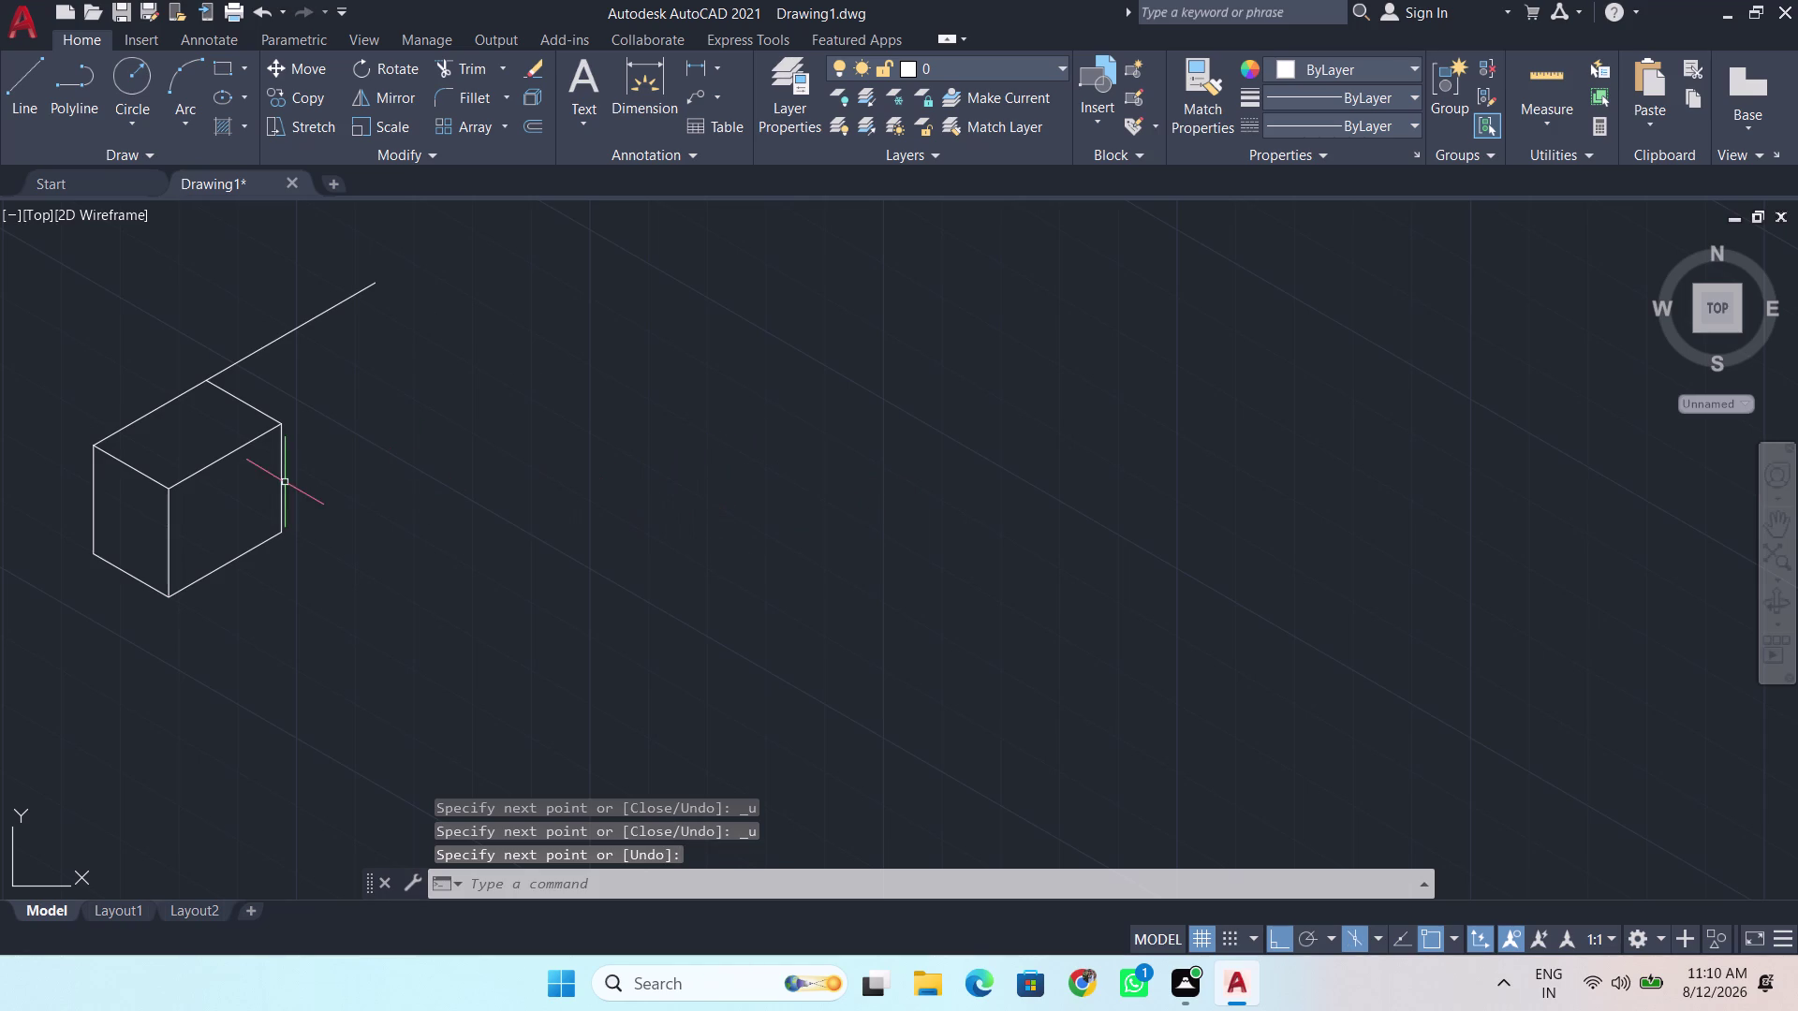
Delete the leftover counter edge and start a new line.
click(267, 344)
key(Delete)
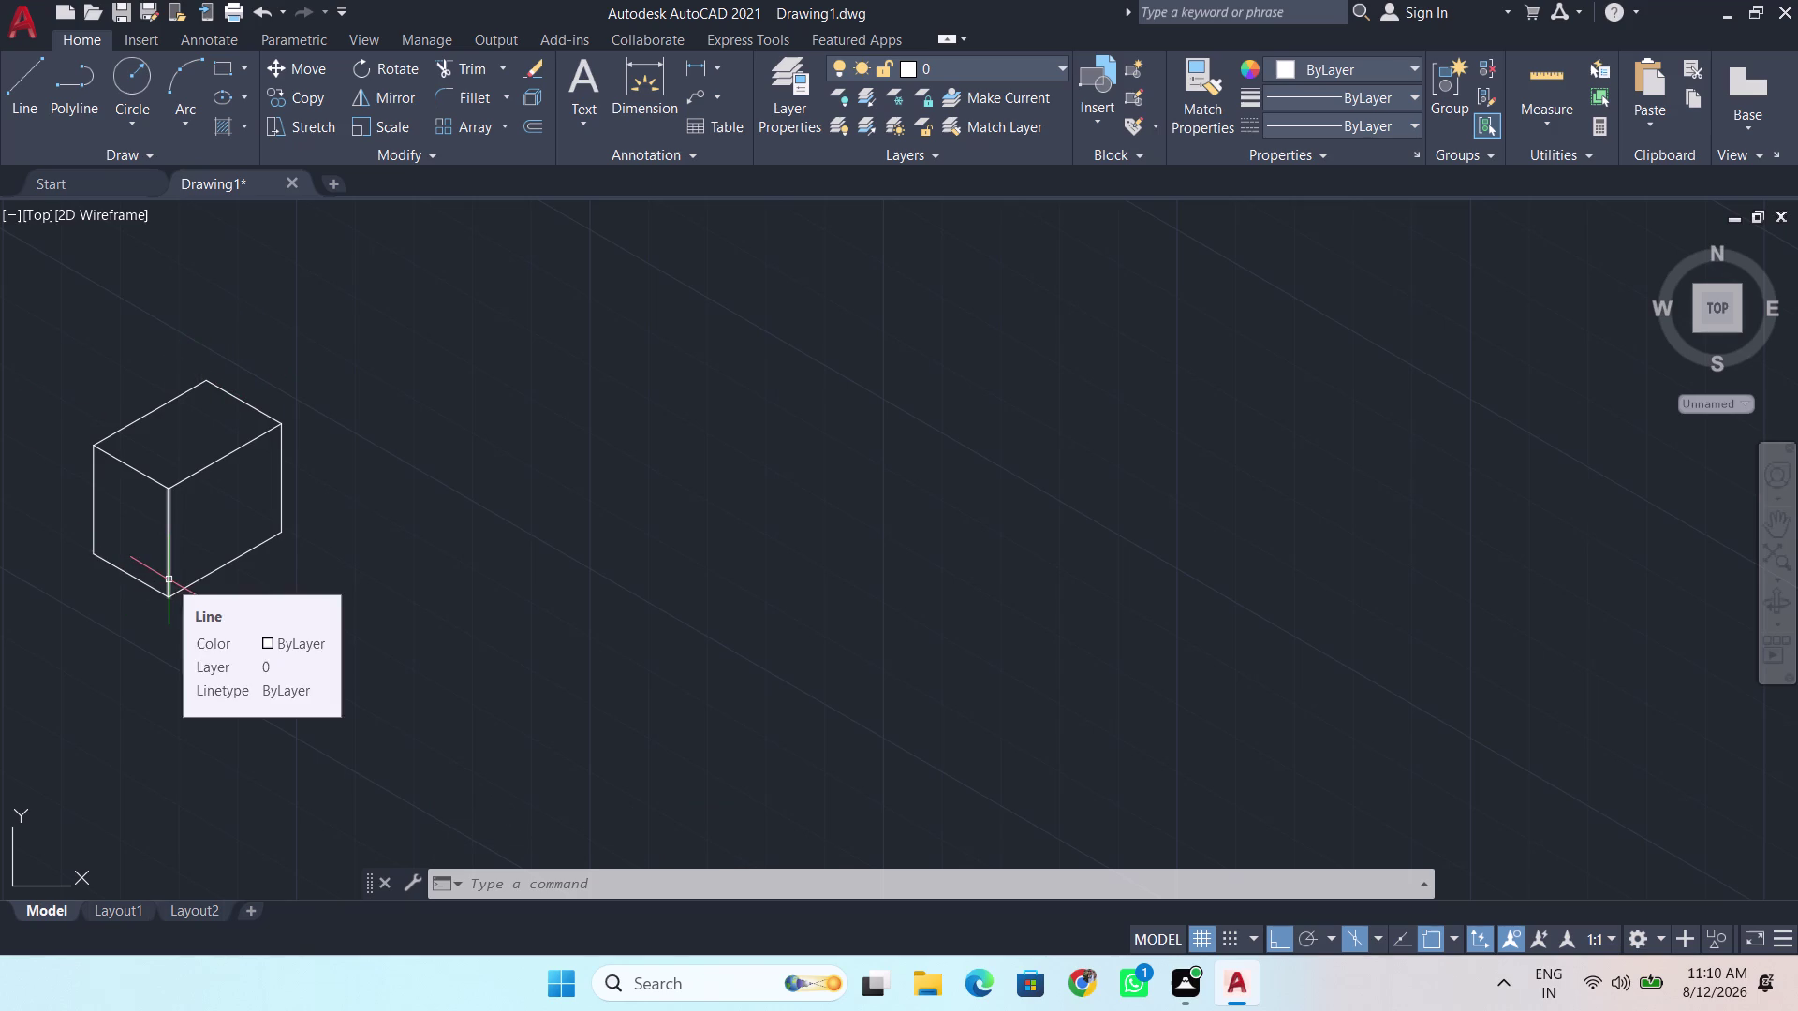
key(l)
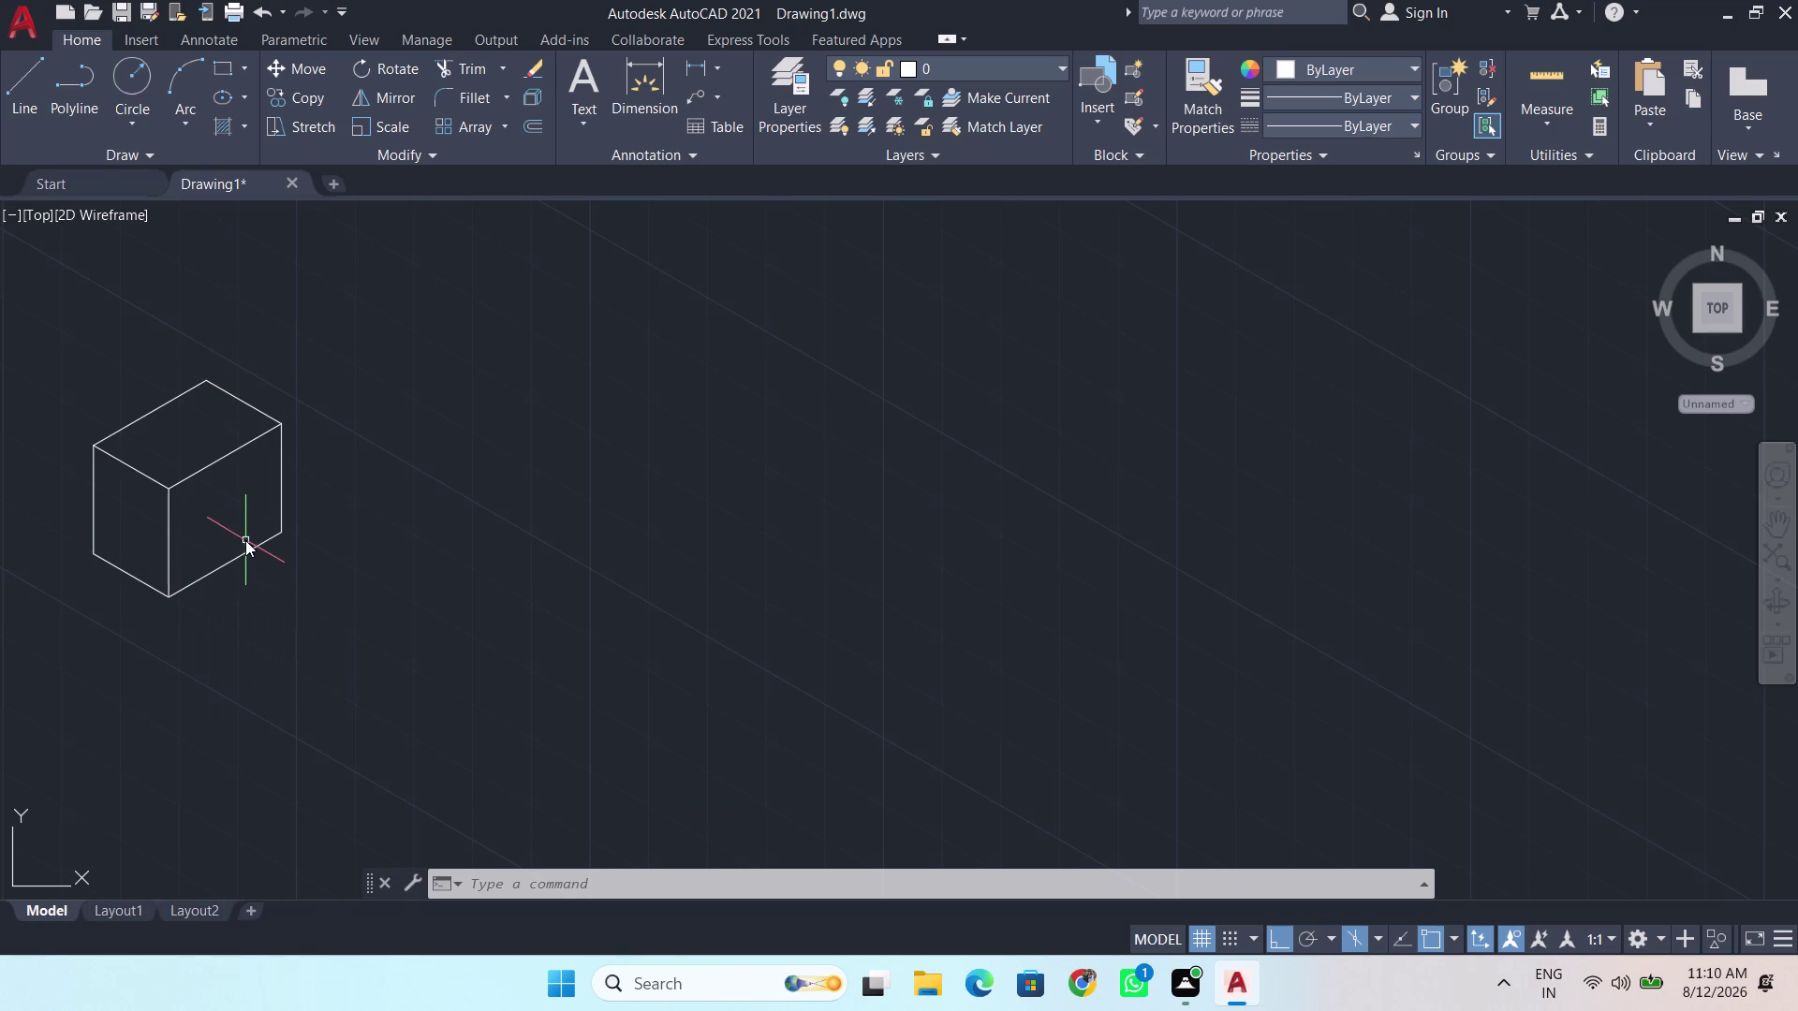
key(Return)
From the cabinet's lower right corner, draw 180-, 300- and 80-unit edges on the top isoplane.
click(278, 535)
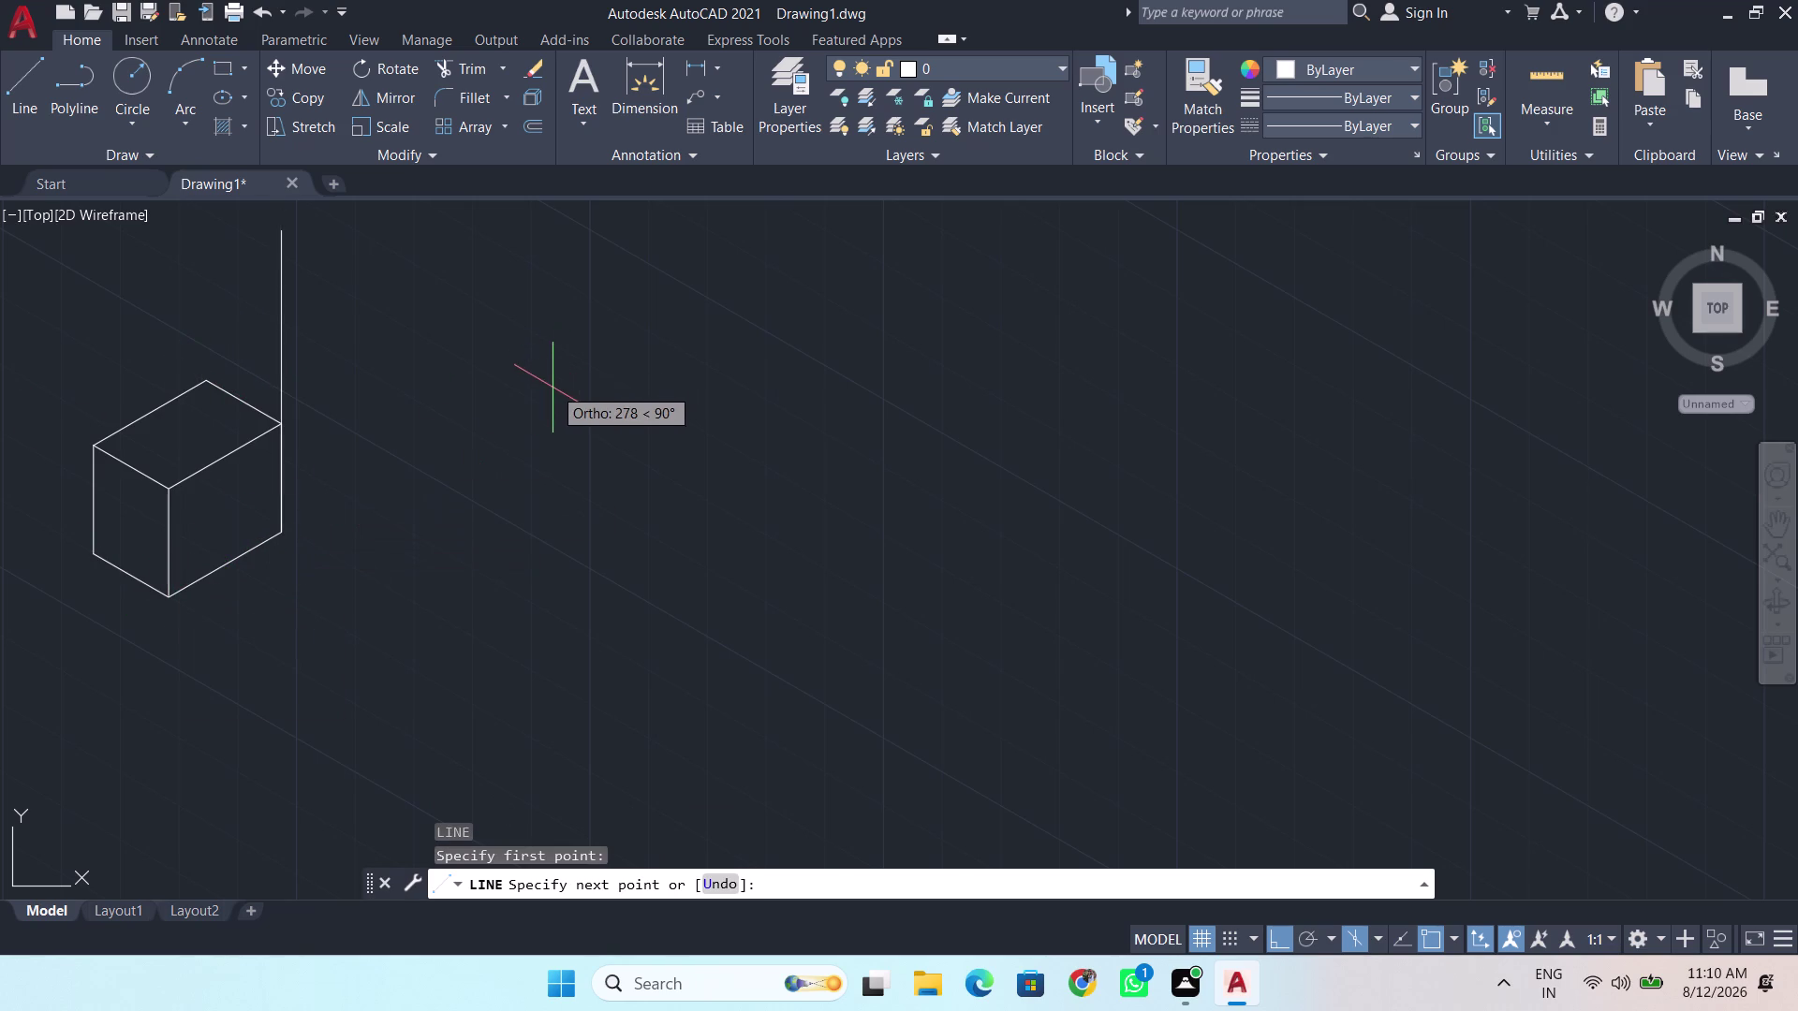
key(F5)
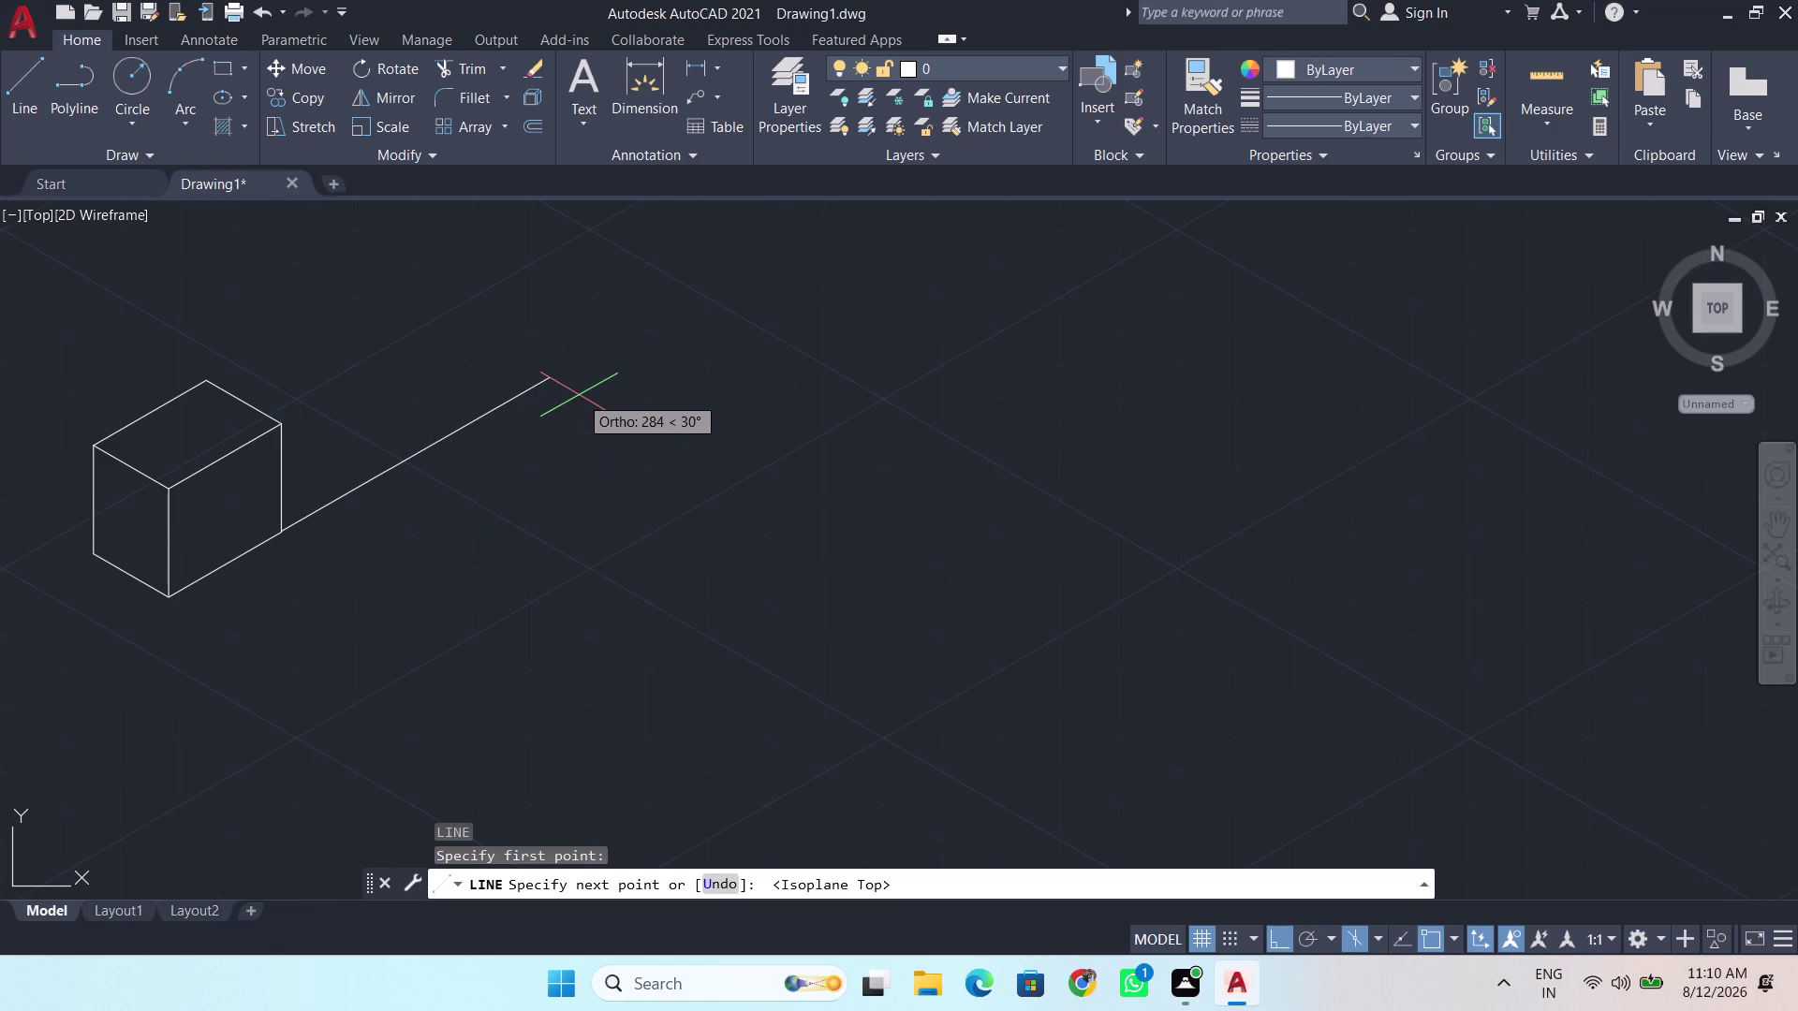
key(BackSpace)
key(BackSpace)
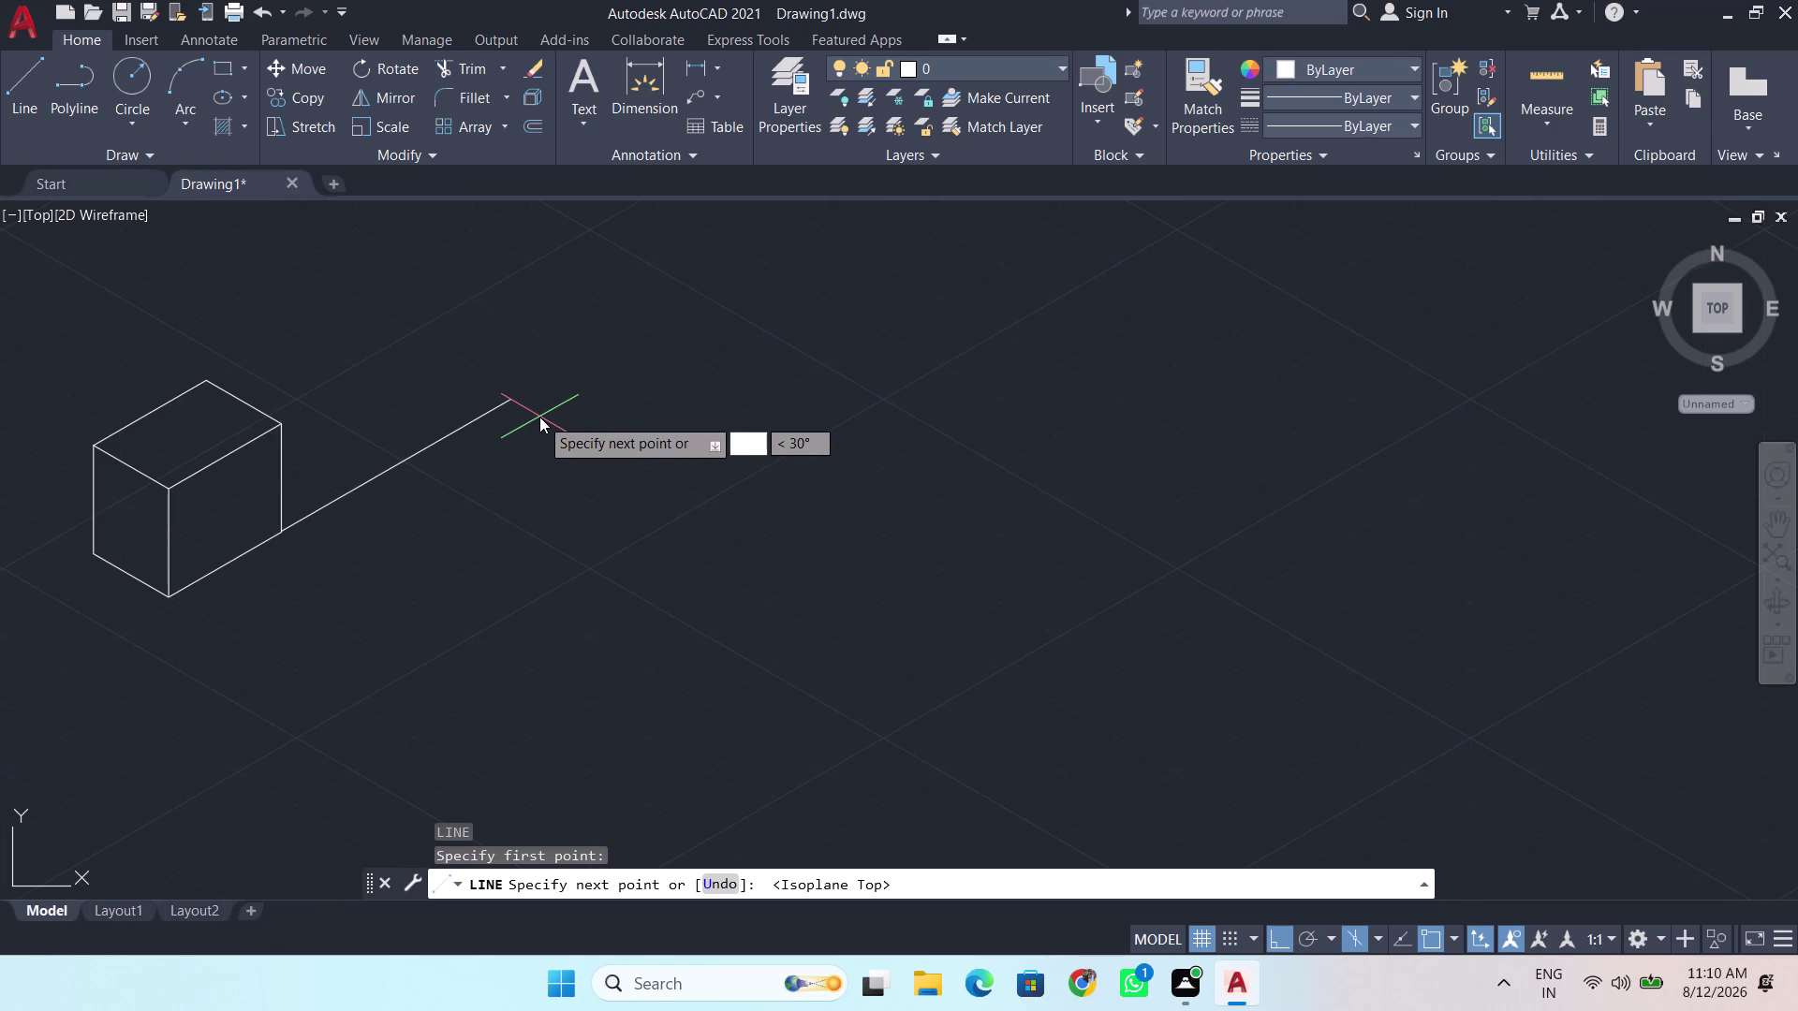
text(18)
text(0)
key(Return)
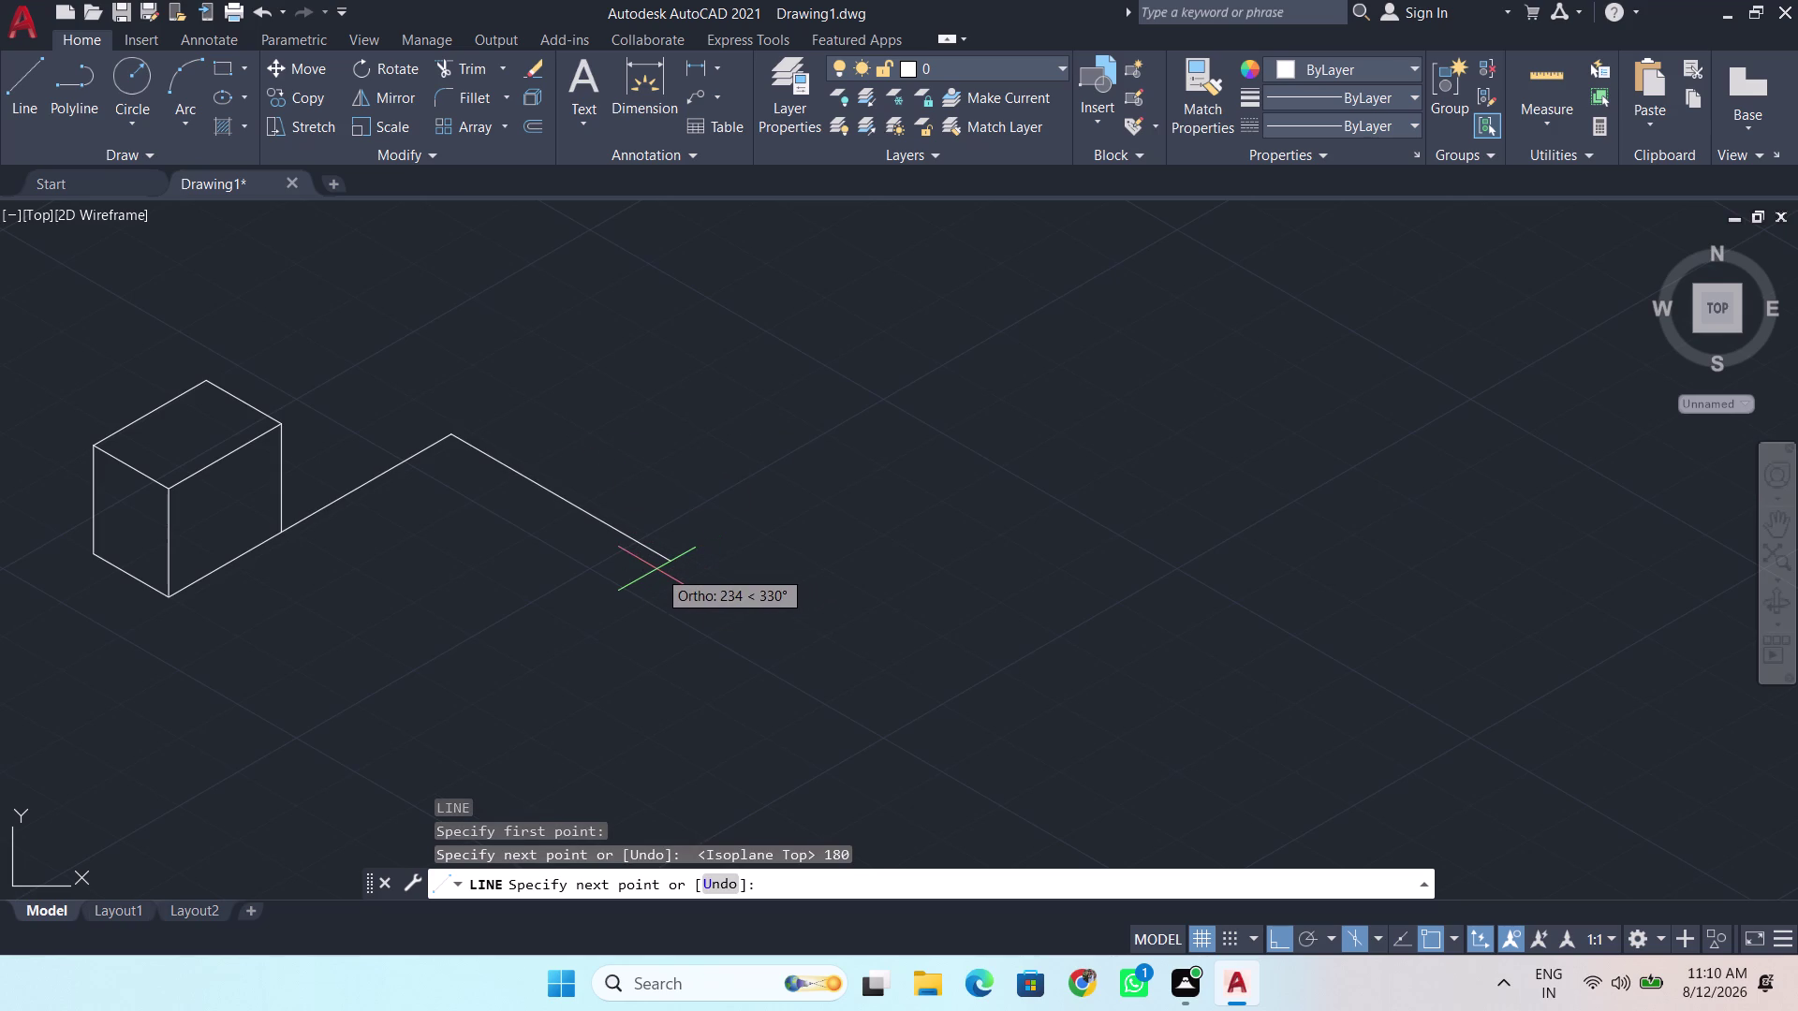
key(BackSpace)
key(BackSpace)
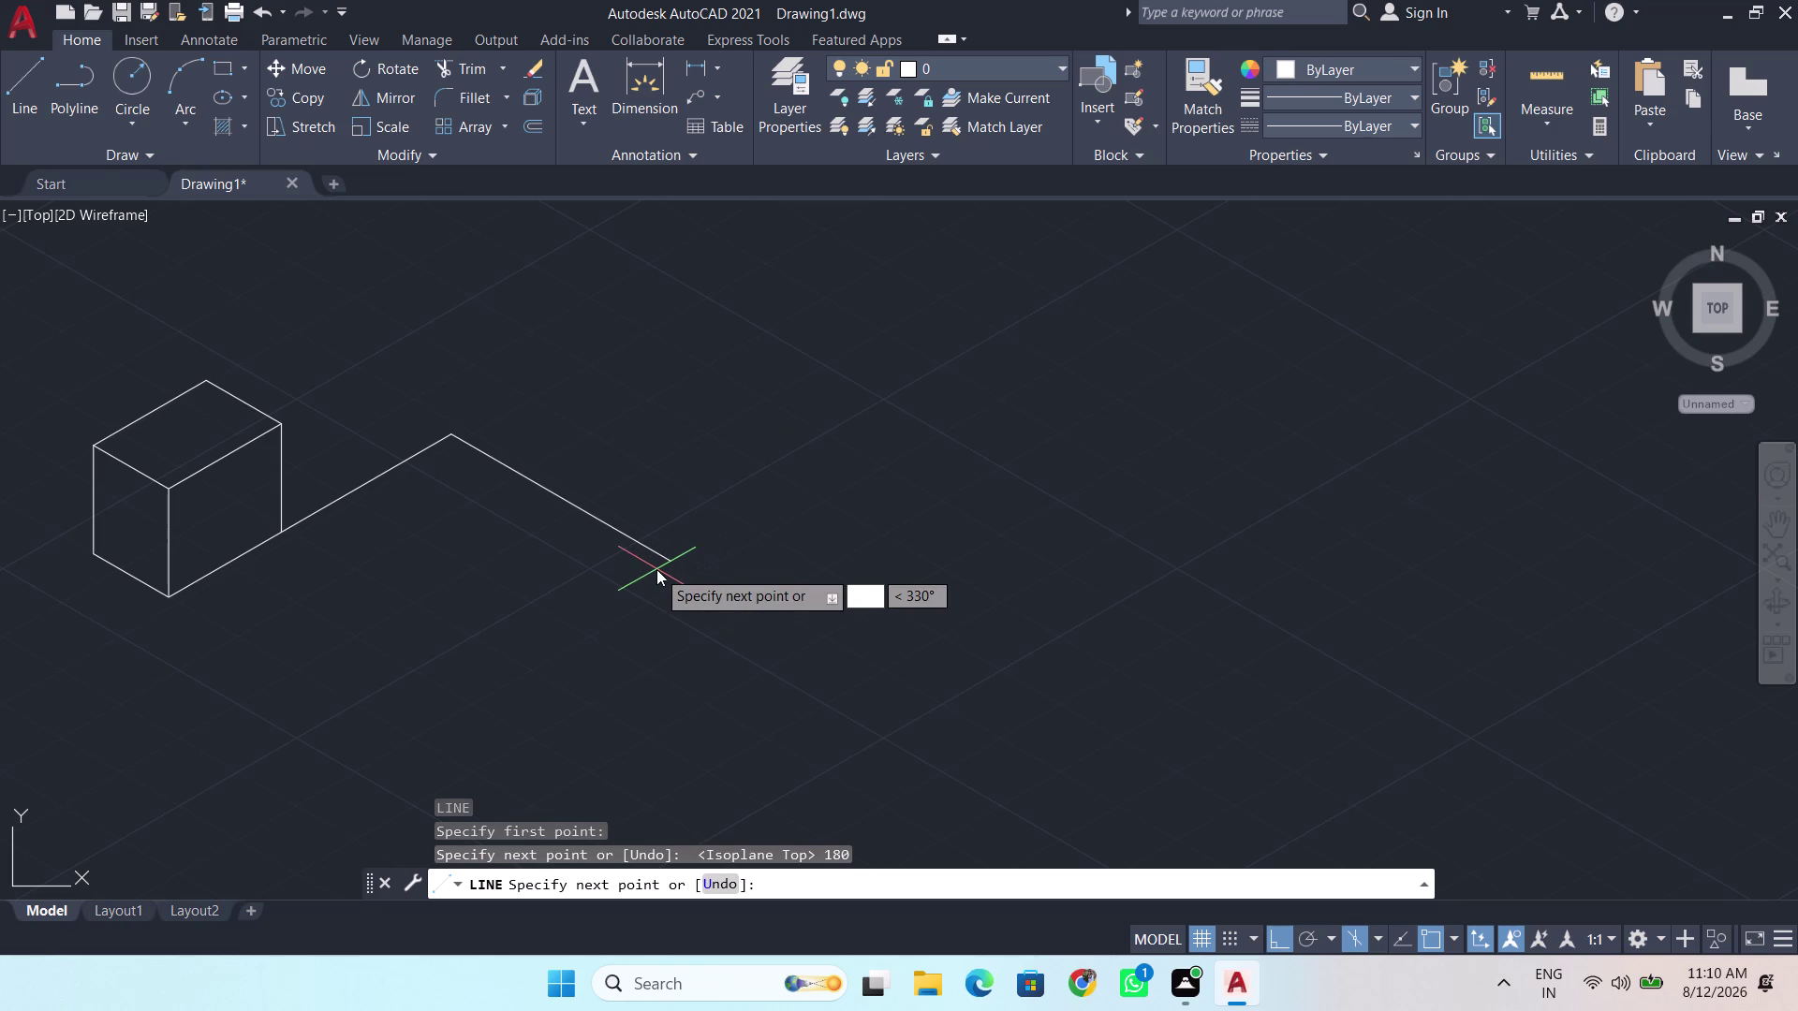
text(300)
key(Return)
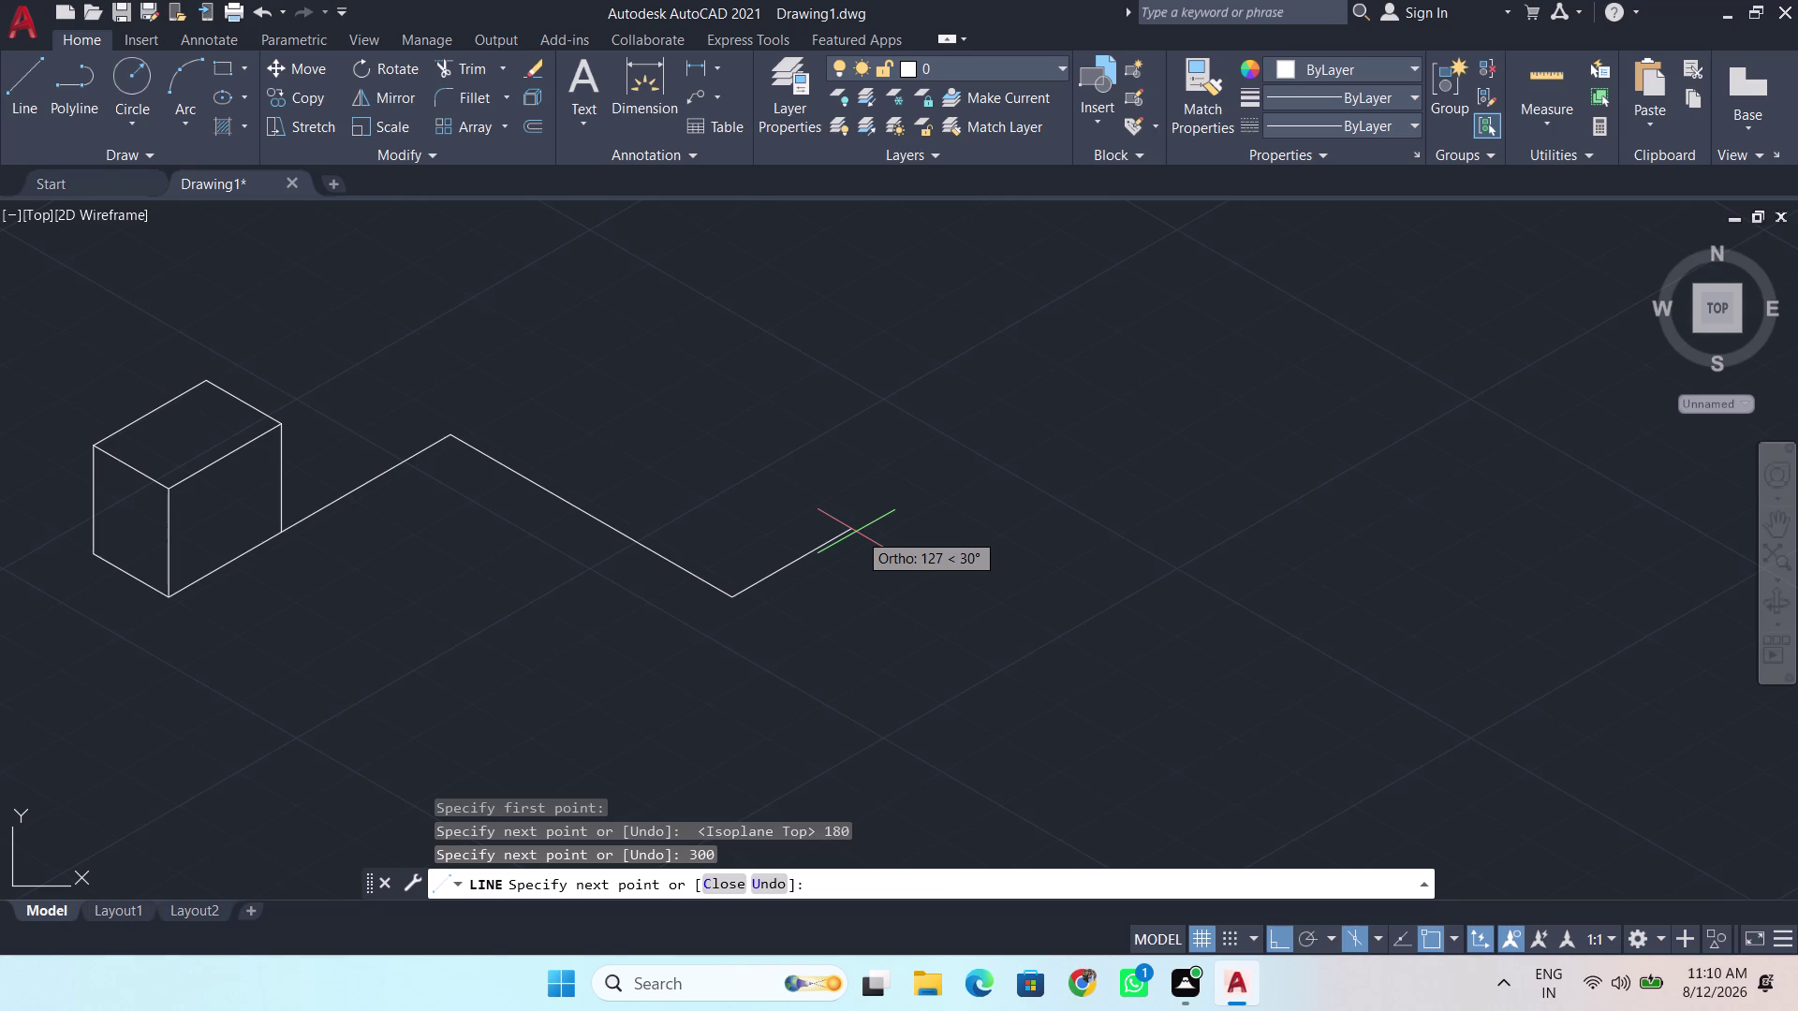
key(BackSpace)
key(BackSpace)
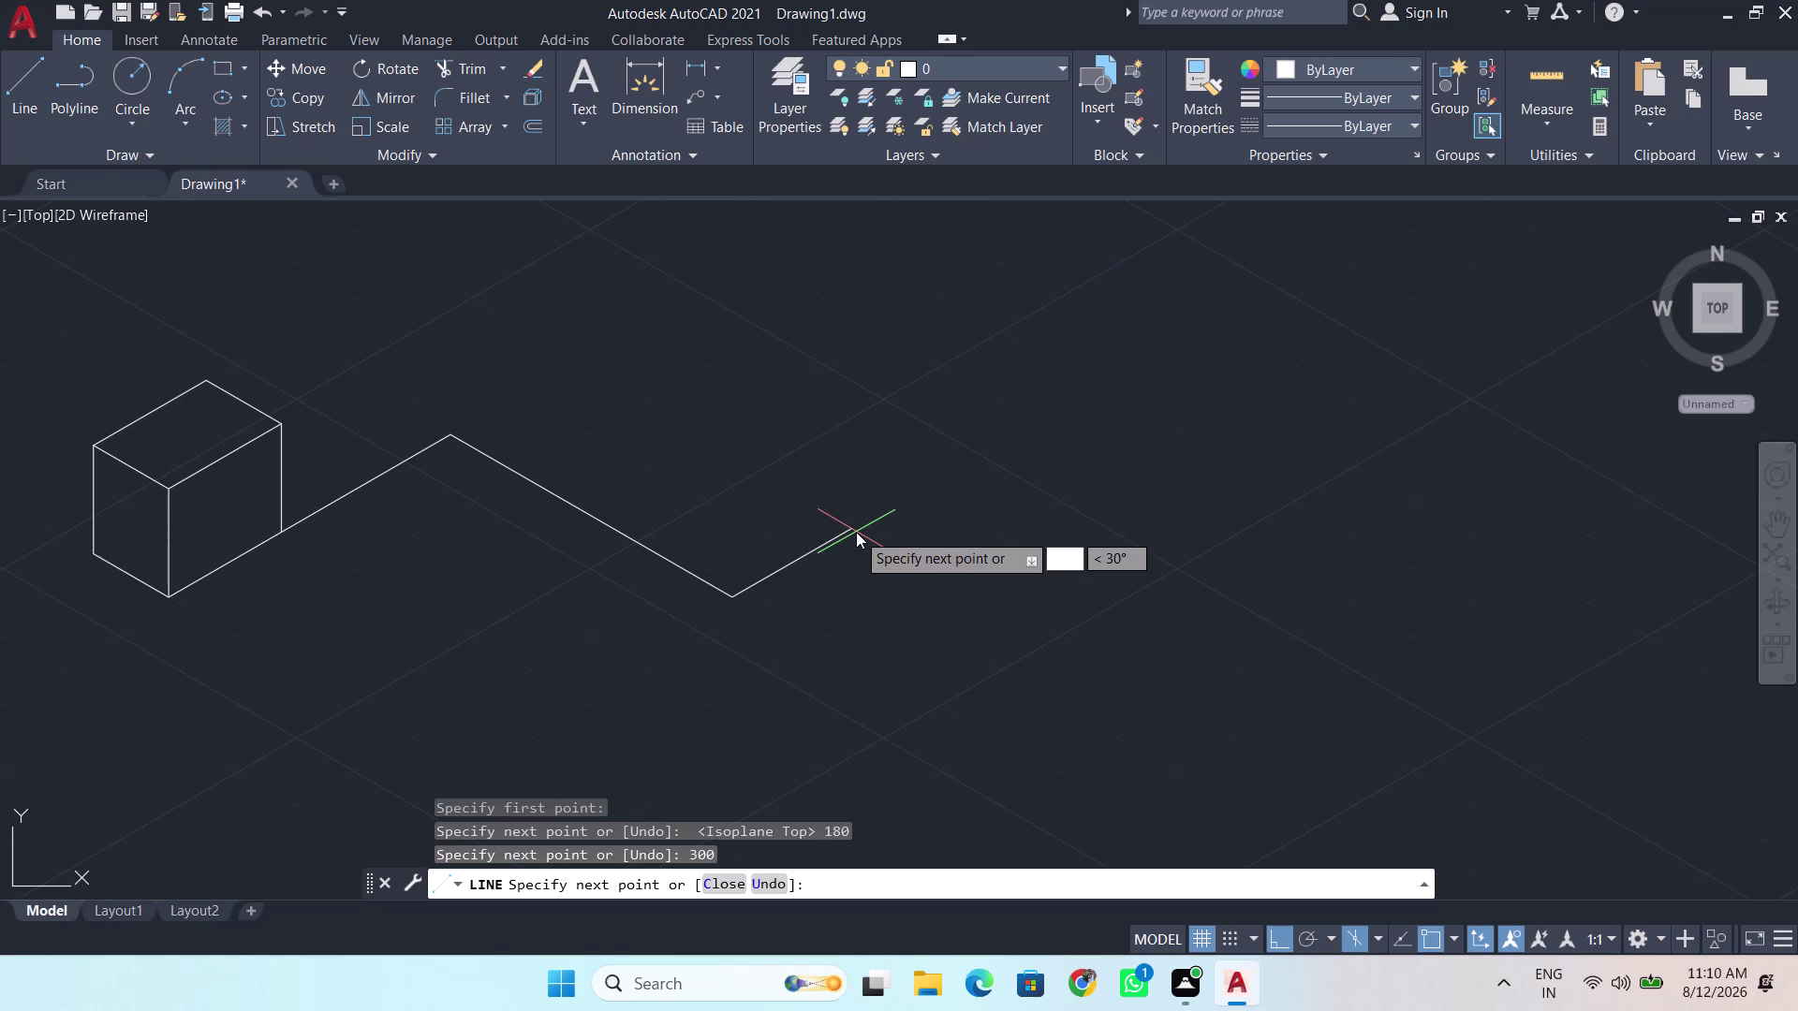
text(80)
key(Return)
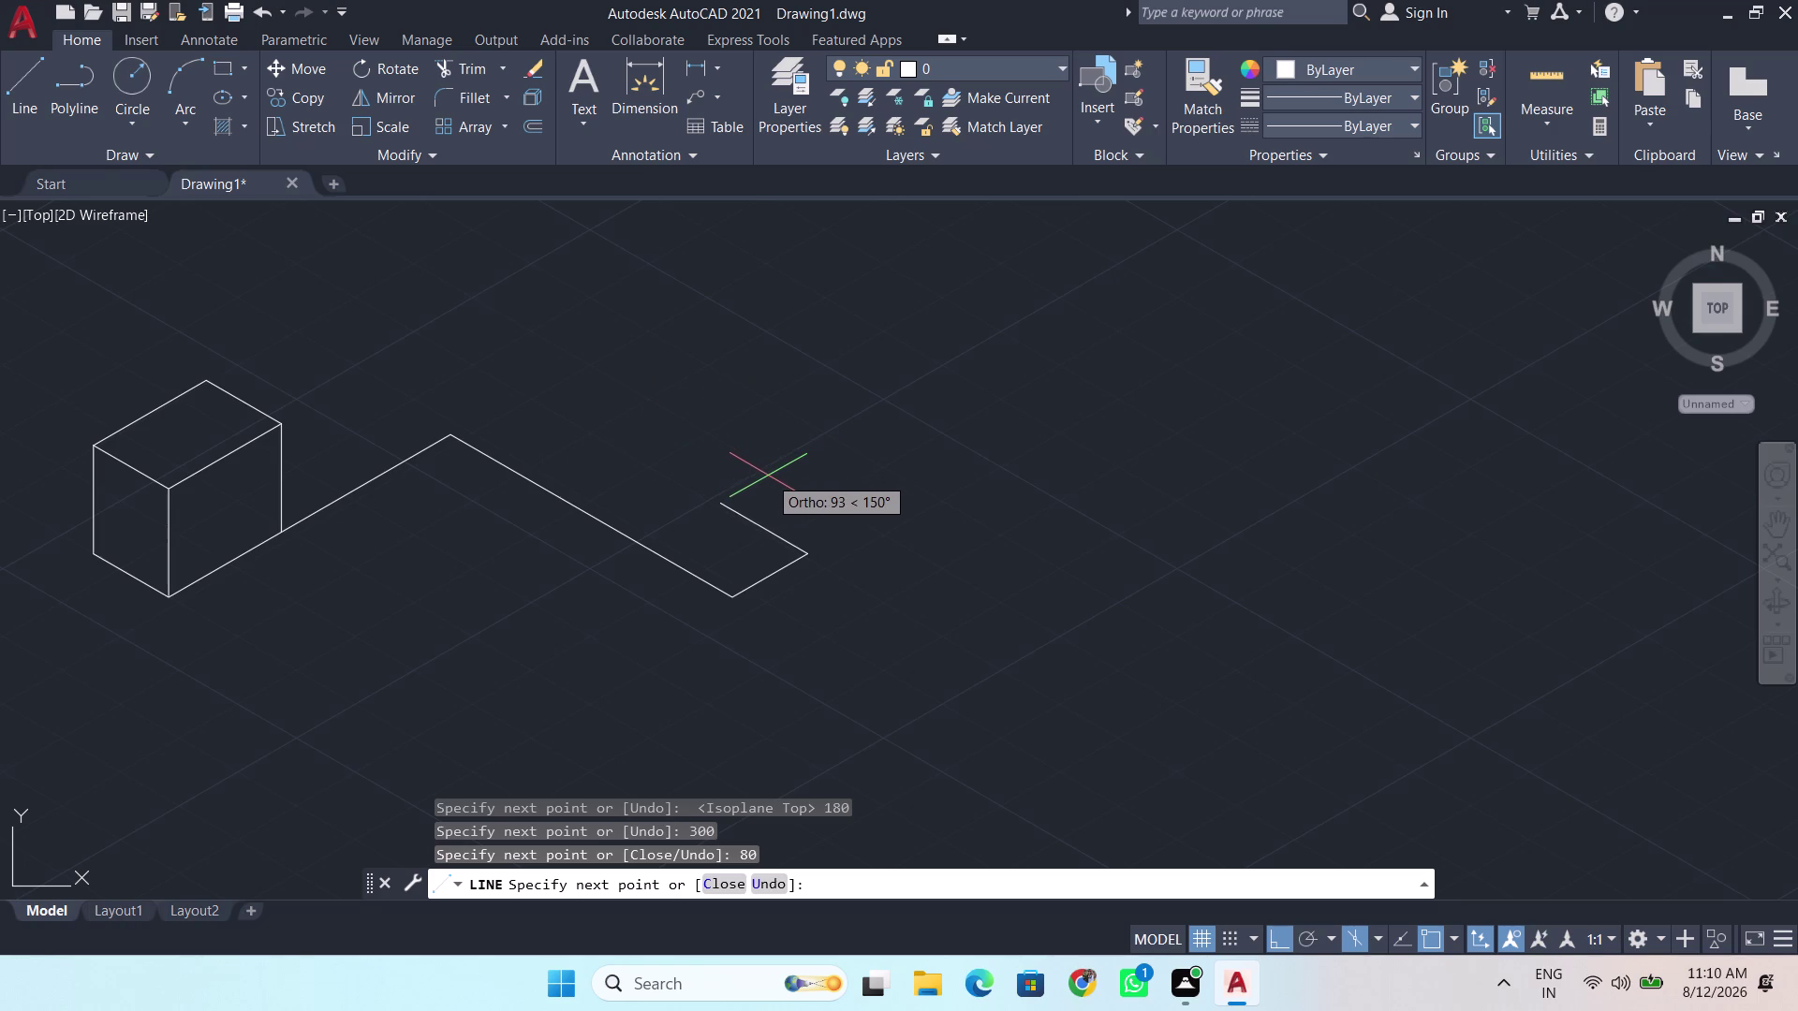
Undo and redraw the 80-unit short edge.
key(ctrl+z)
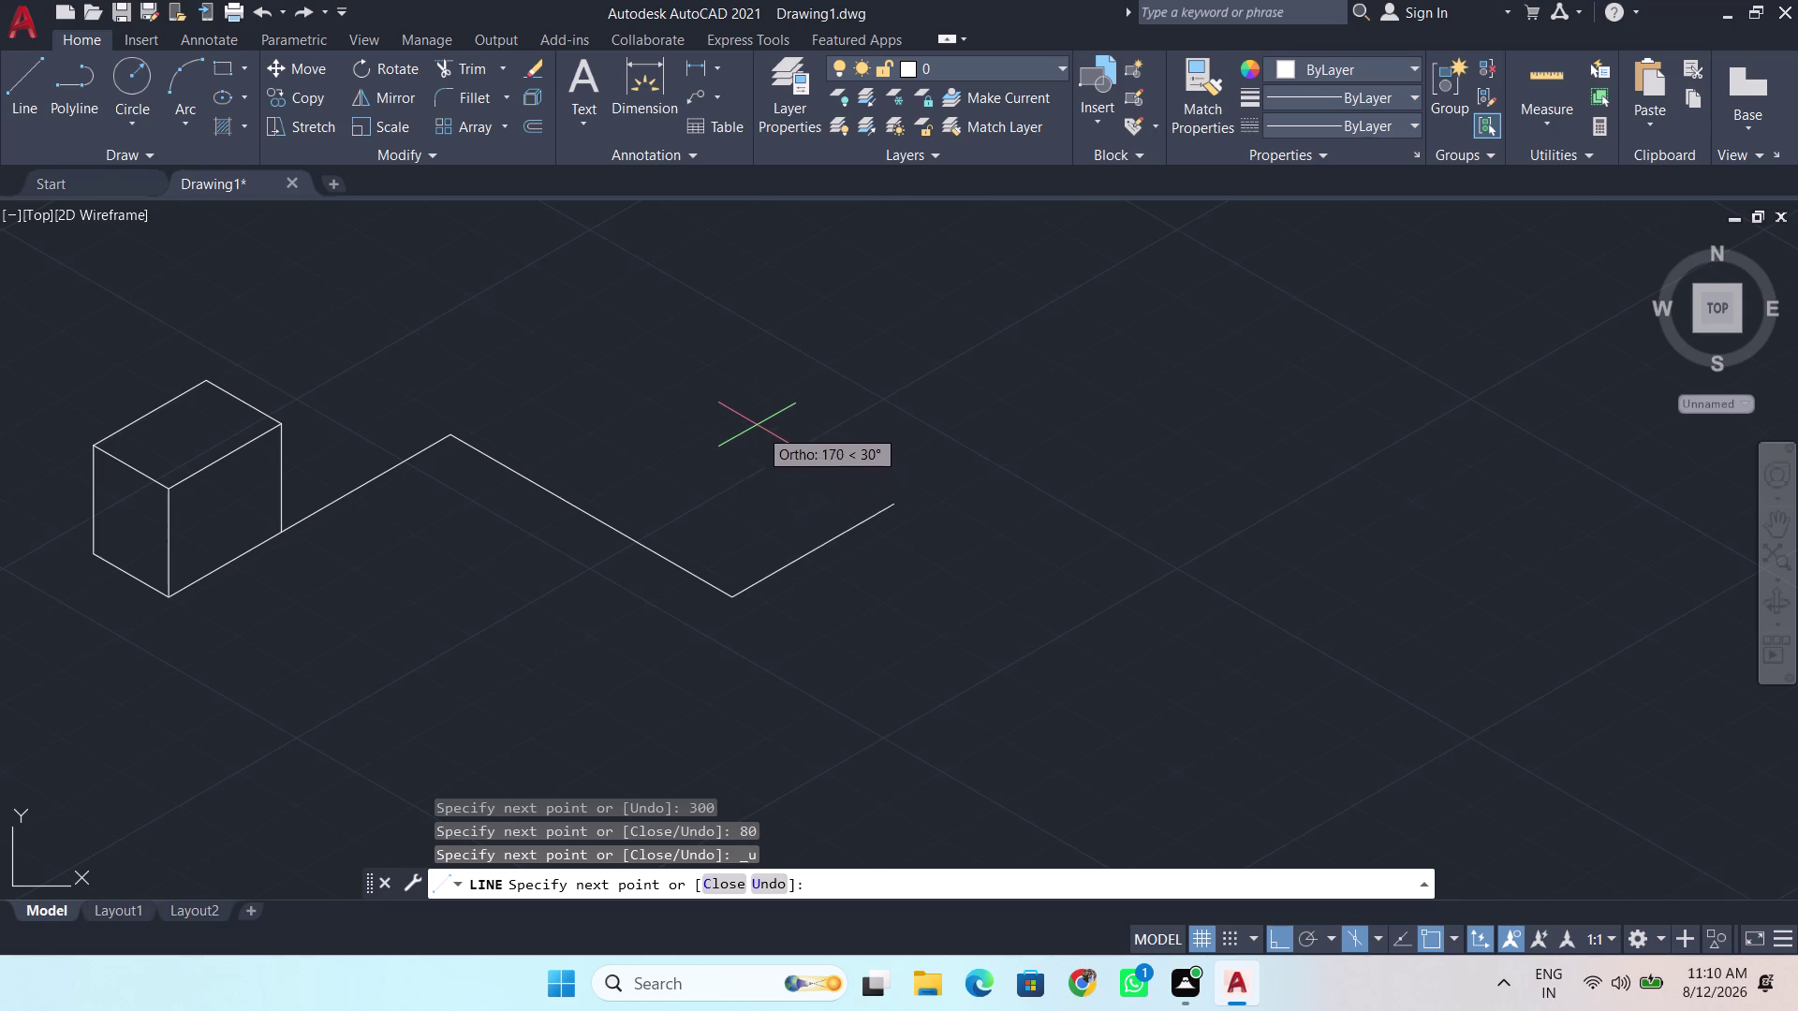
key(BackSpace)
key(BackSpace)
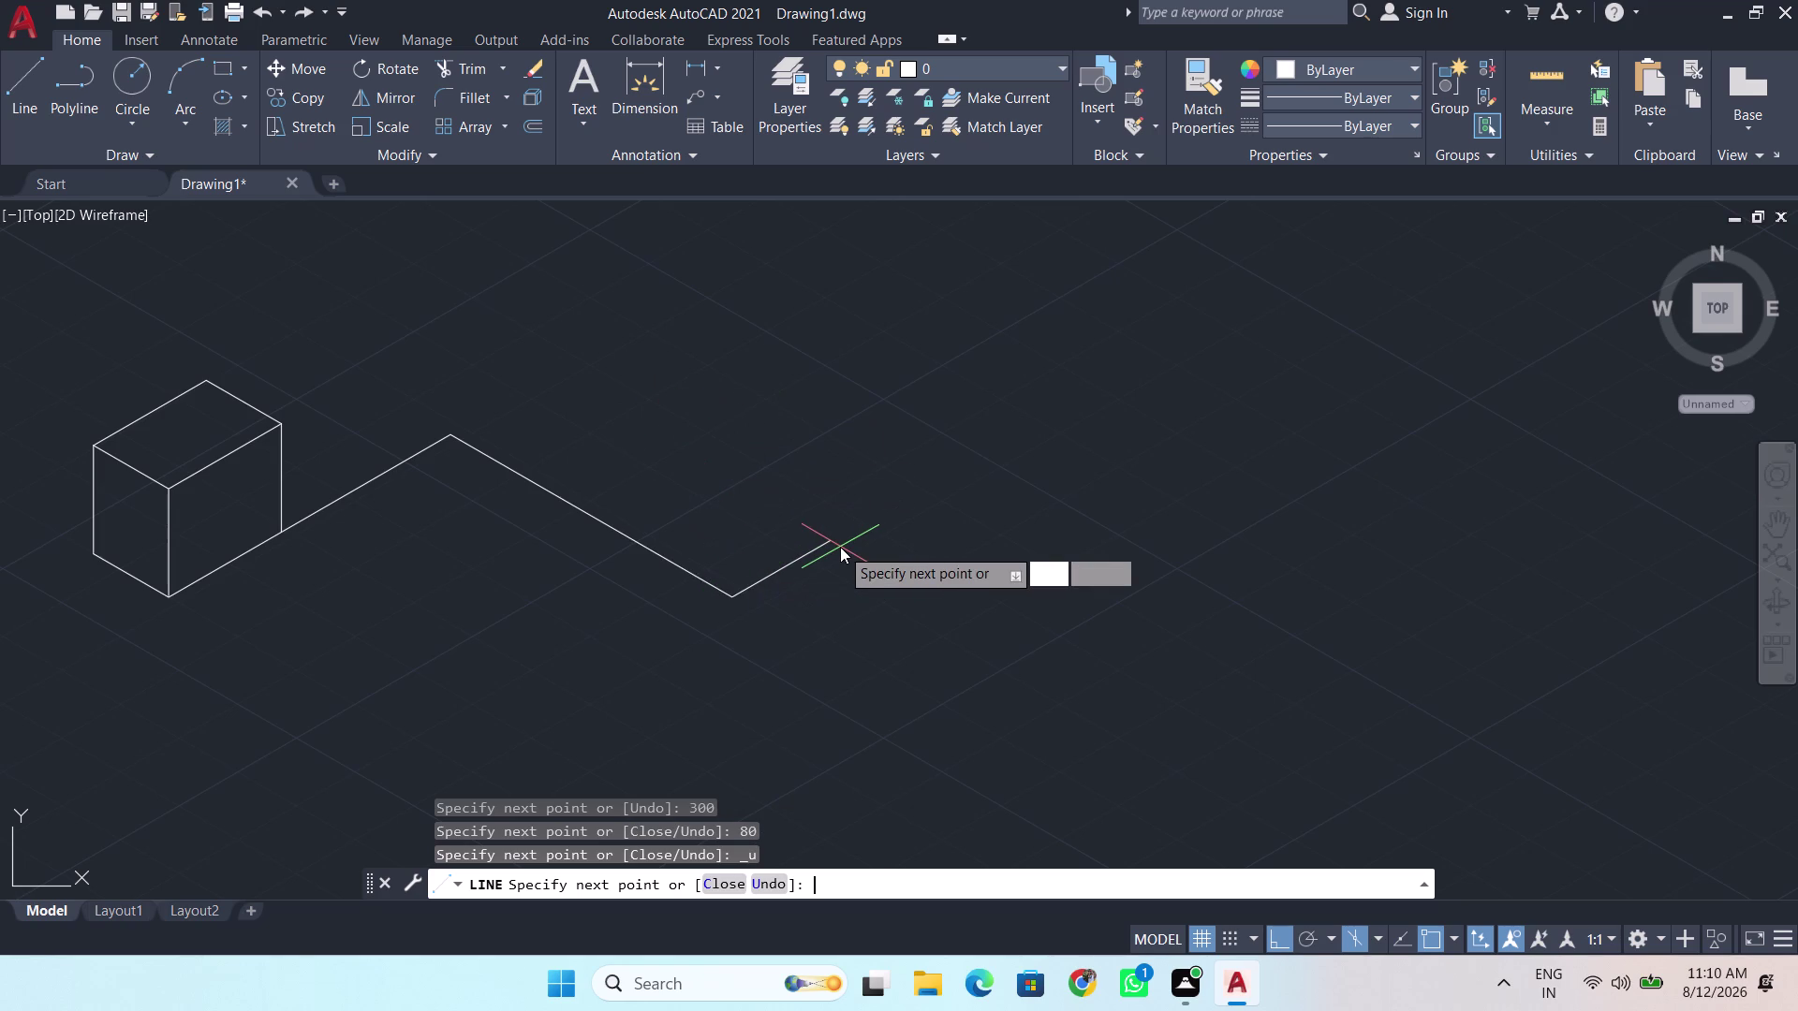
text(80)
key(Return)
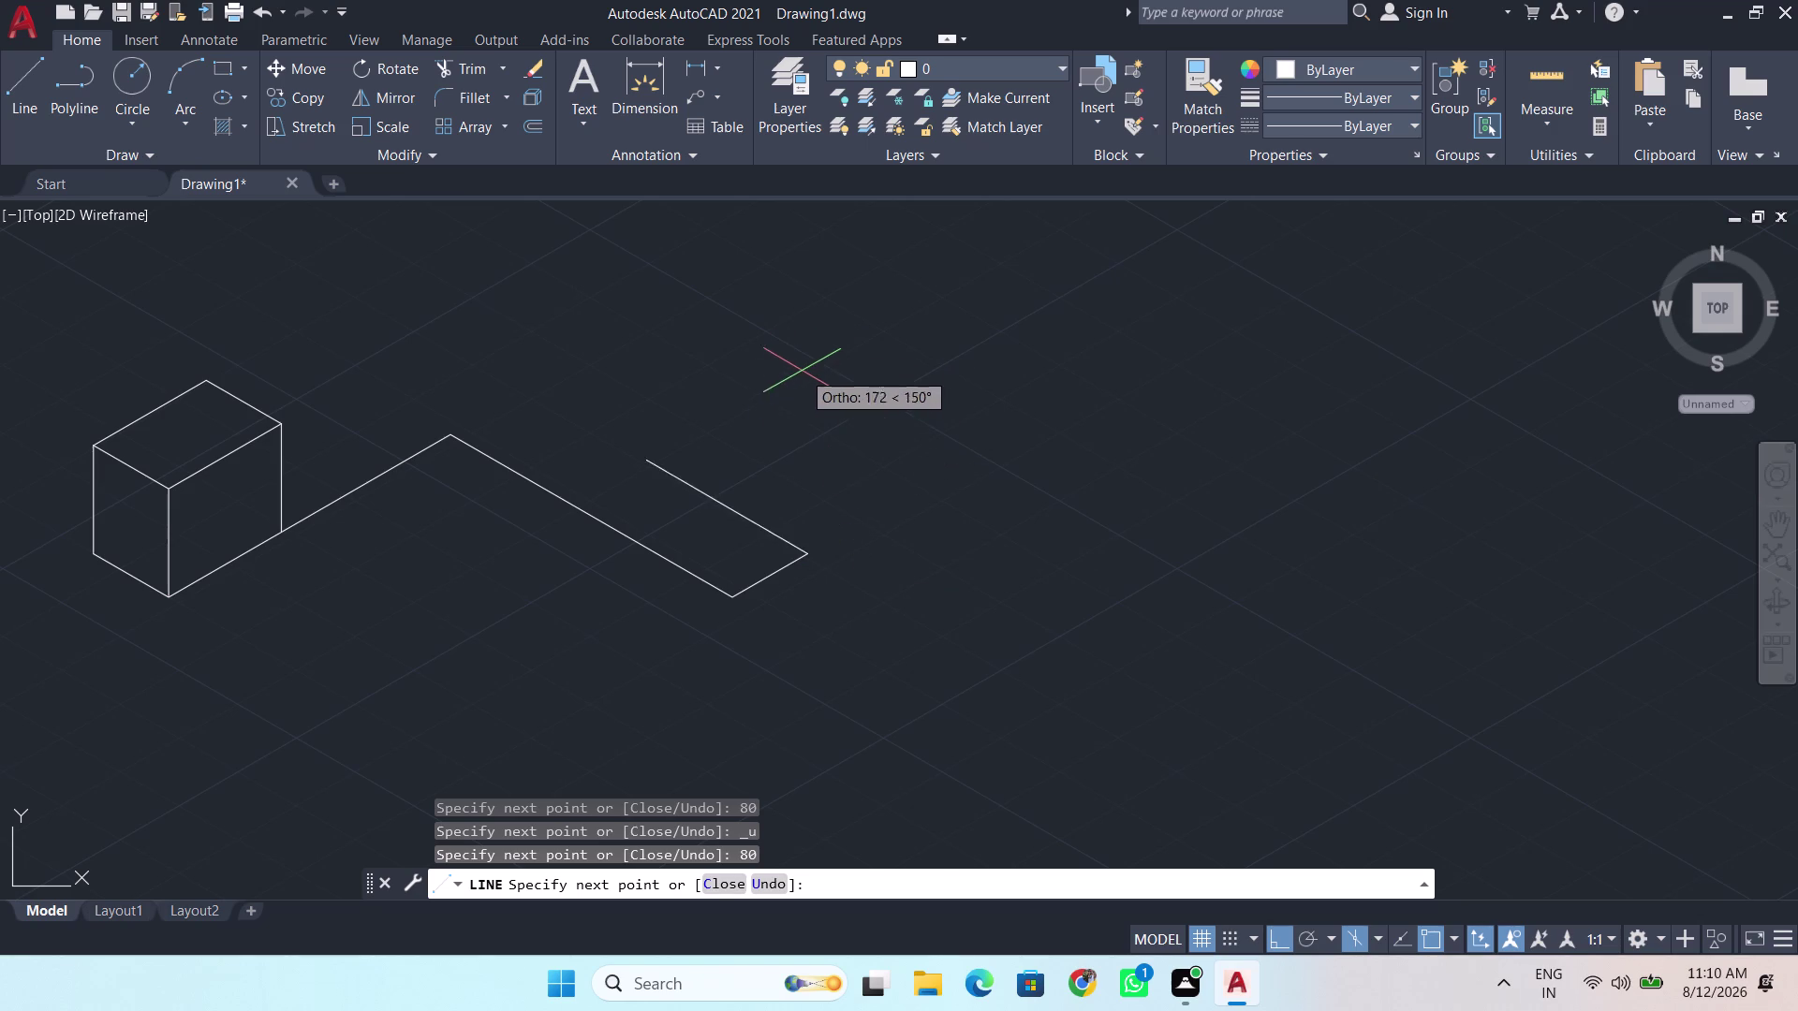
On the right isoplane, draw a 100-unit vertical edge.
key(F5)
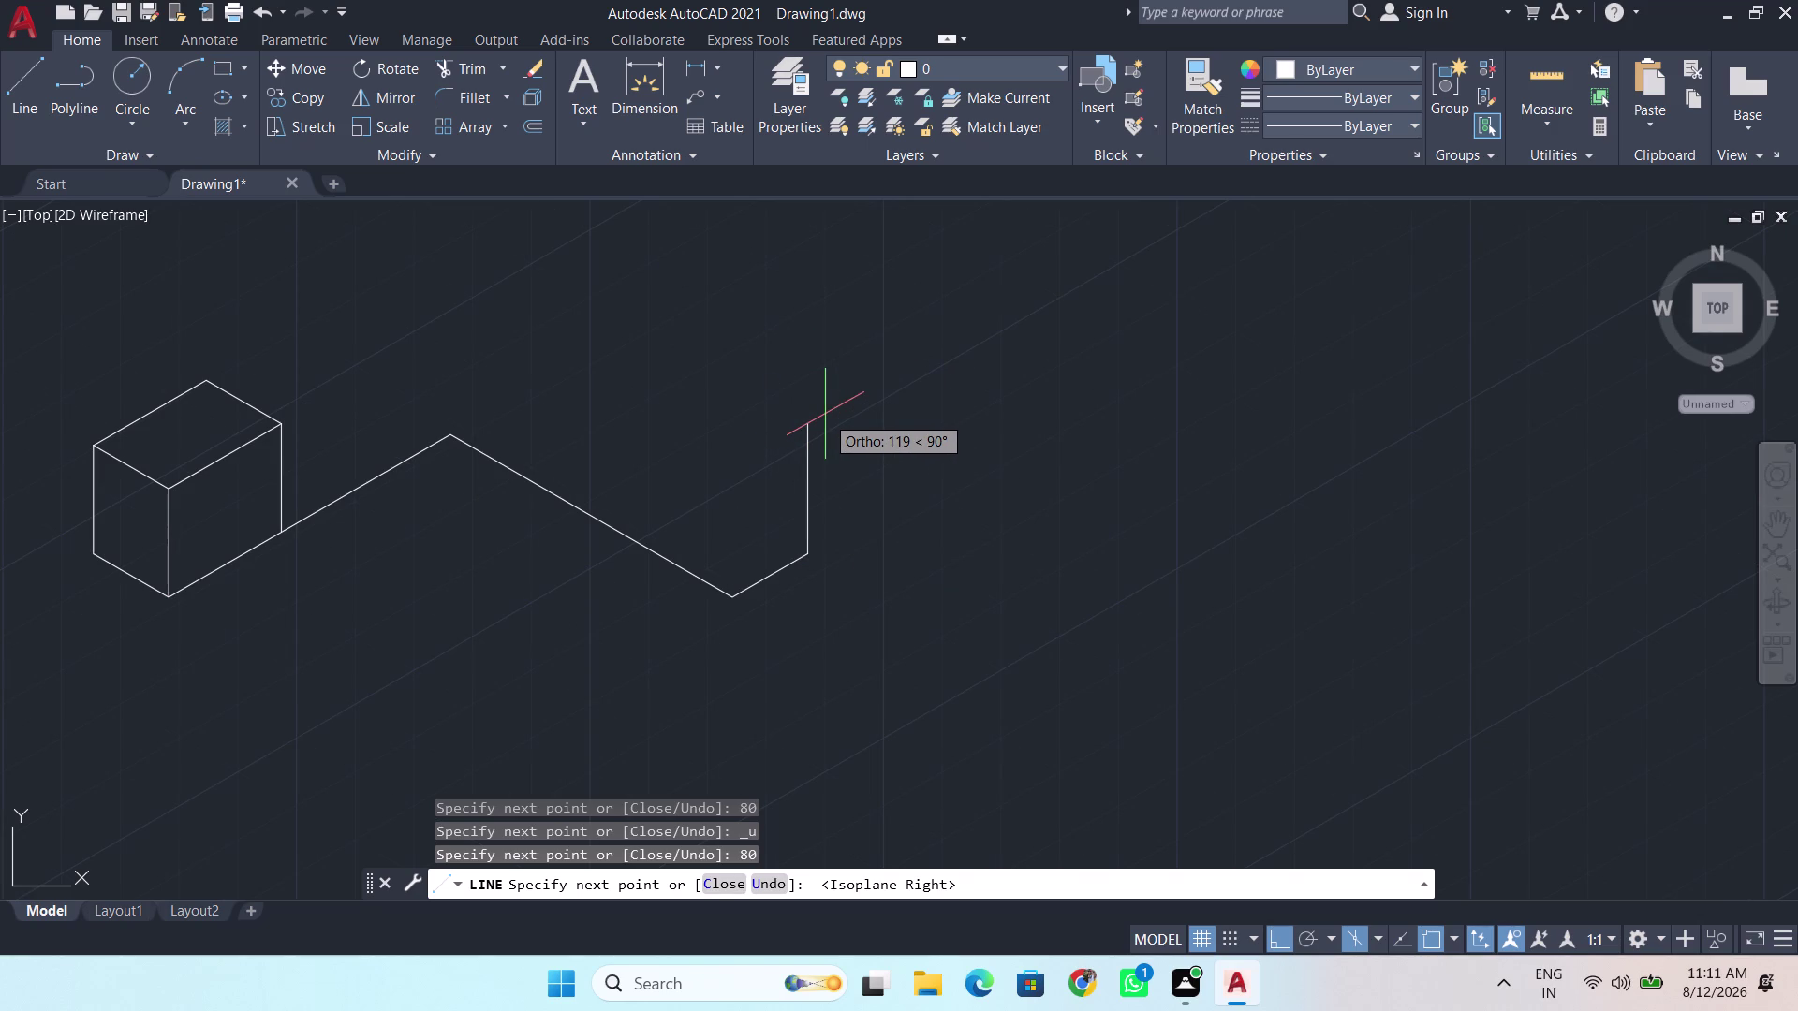
key(BackSpace)
key(BackSpace)
text(100)
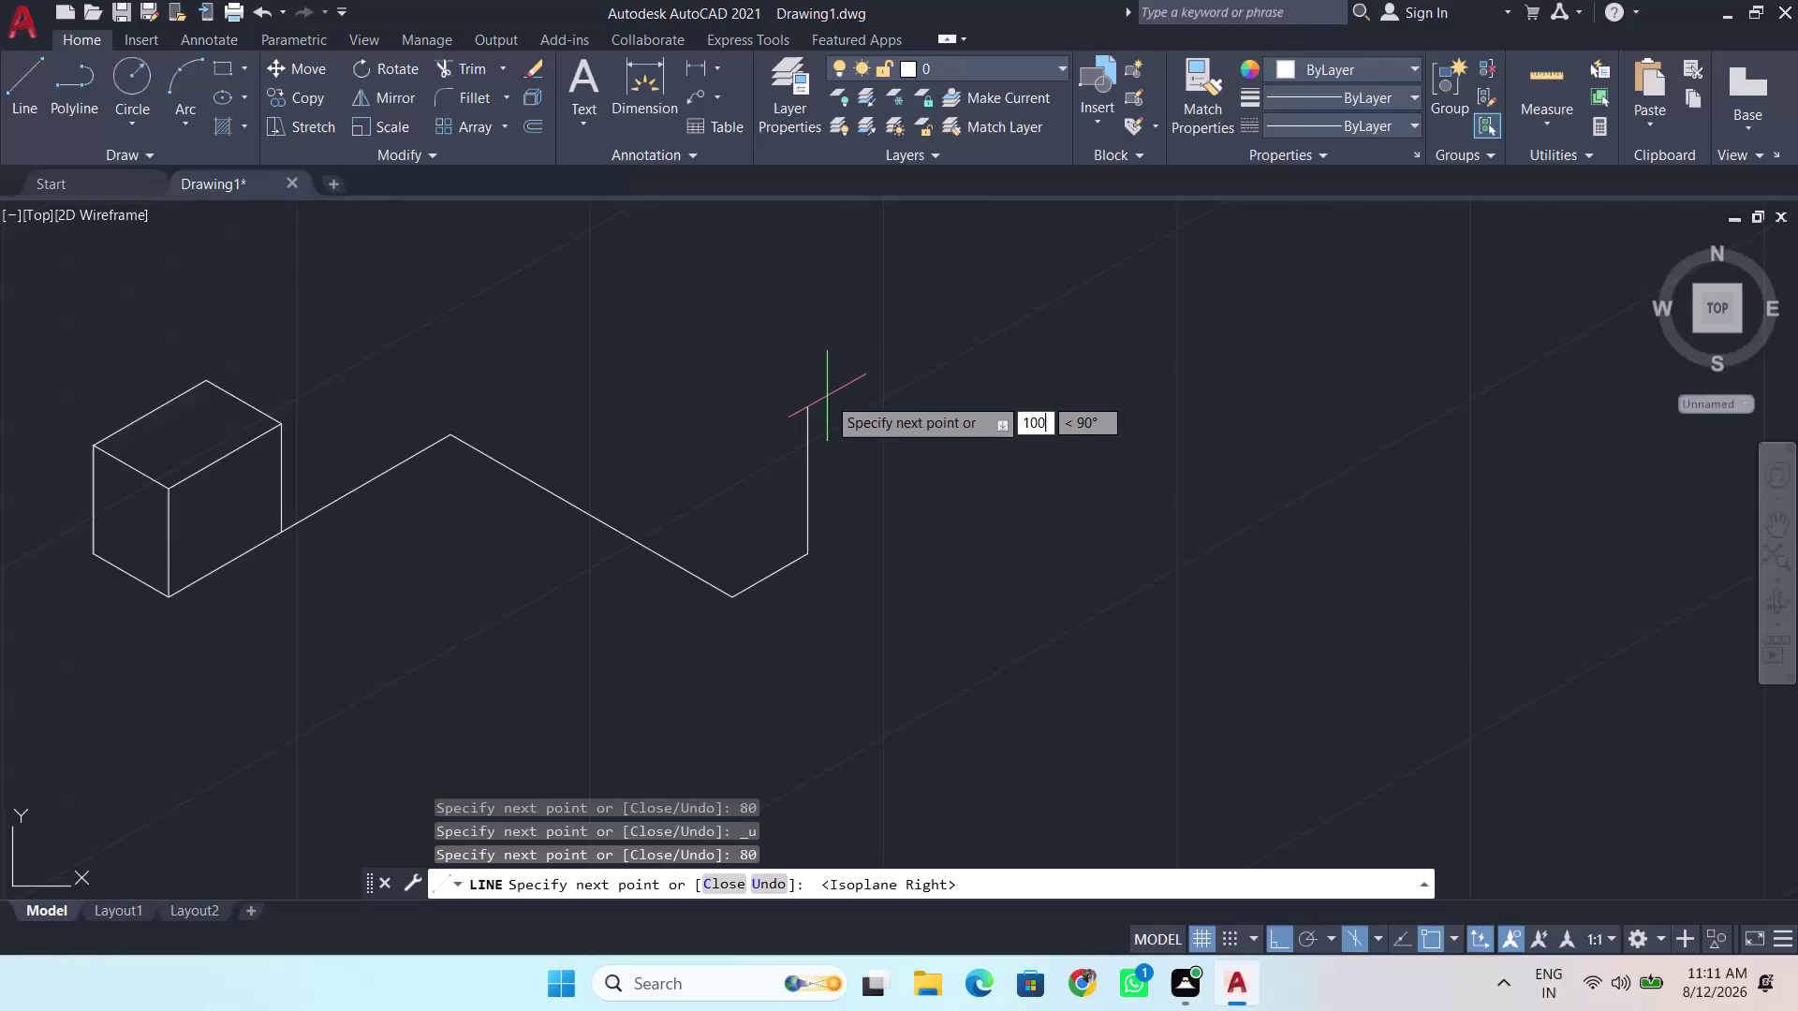
key(Return)
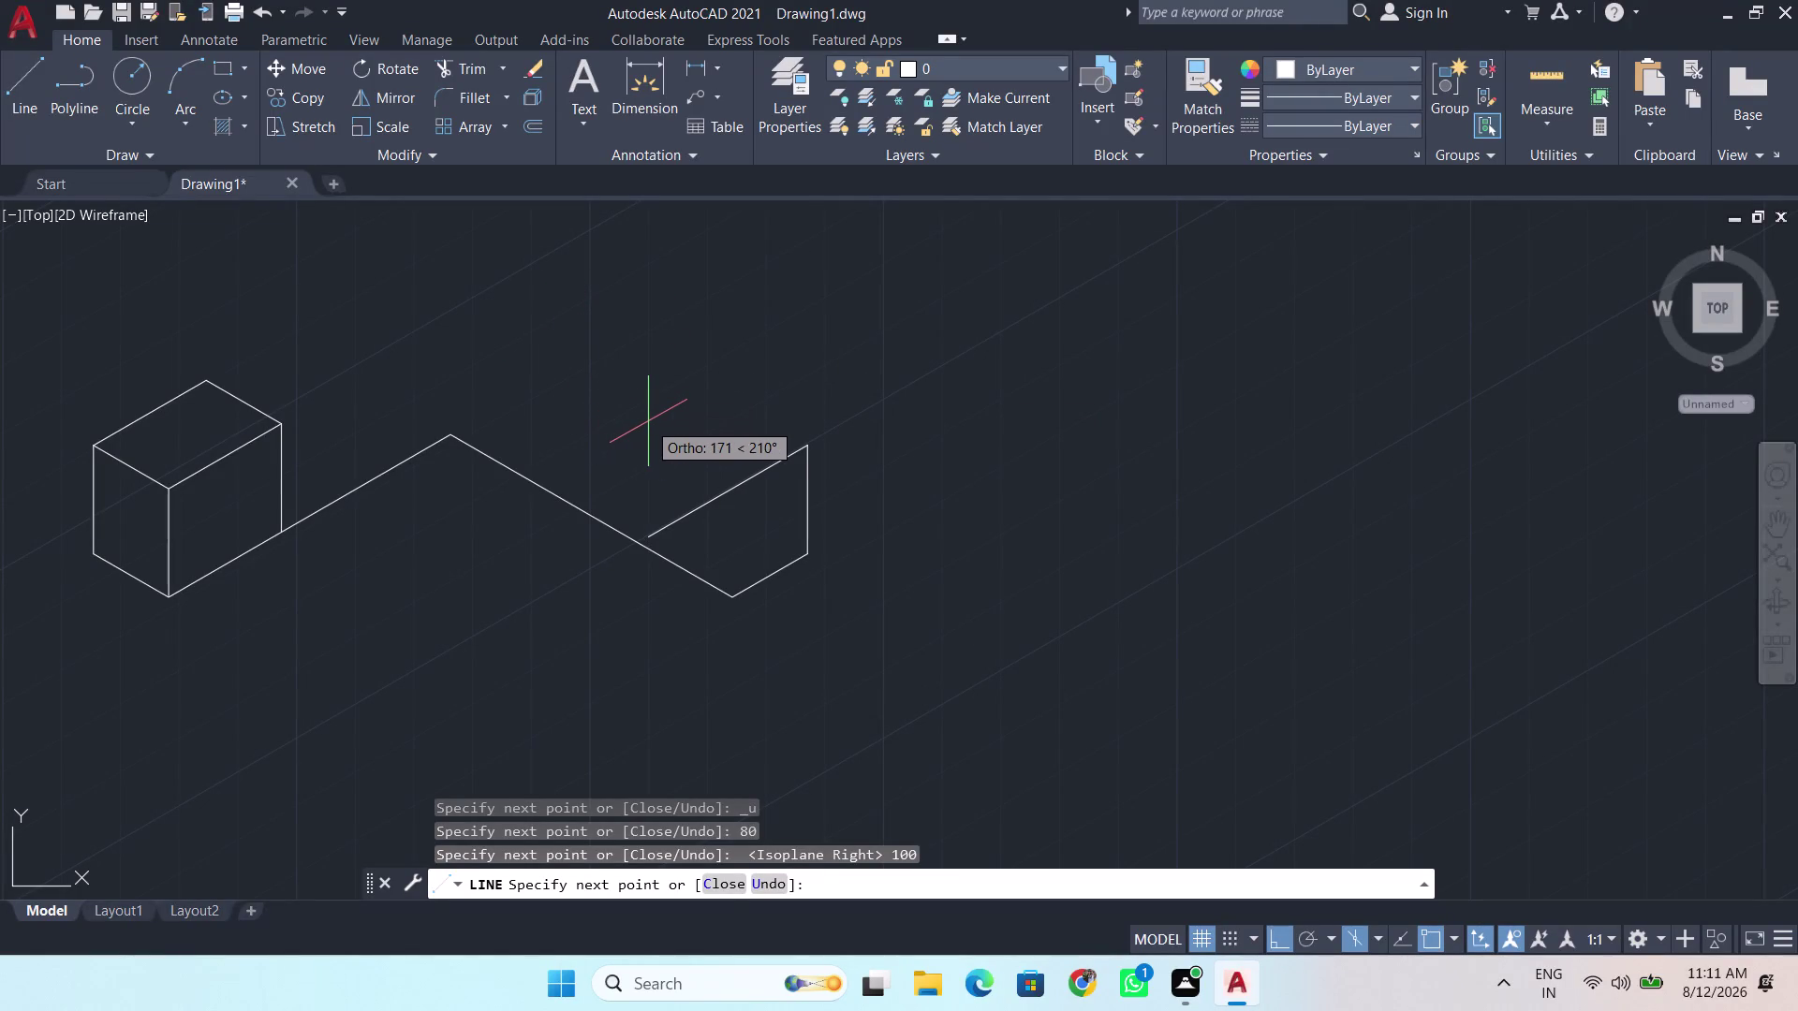
Add the 80-unit top edge and close the end face at the lower corner.
key(BackSpace)
key(BackSpace)
text(80)
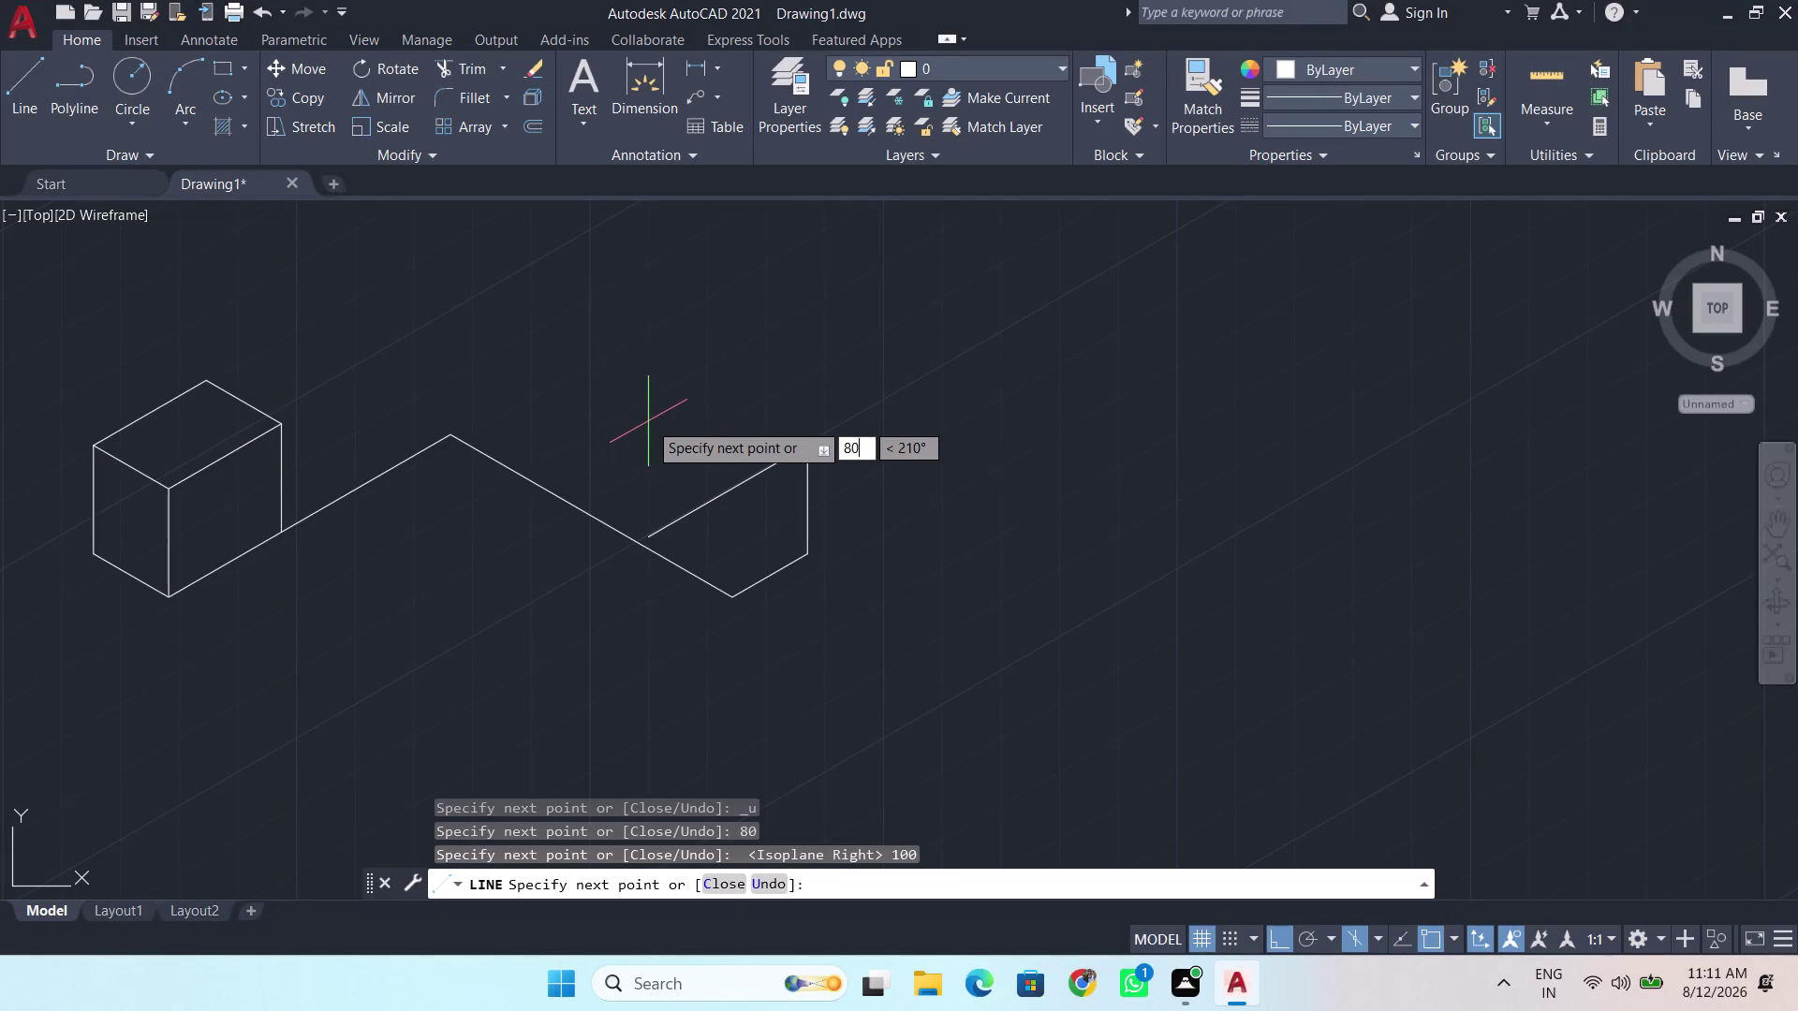
key(Return)
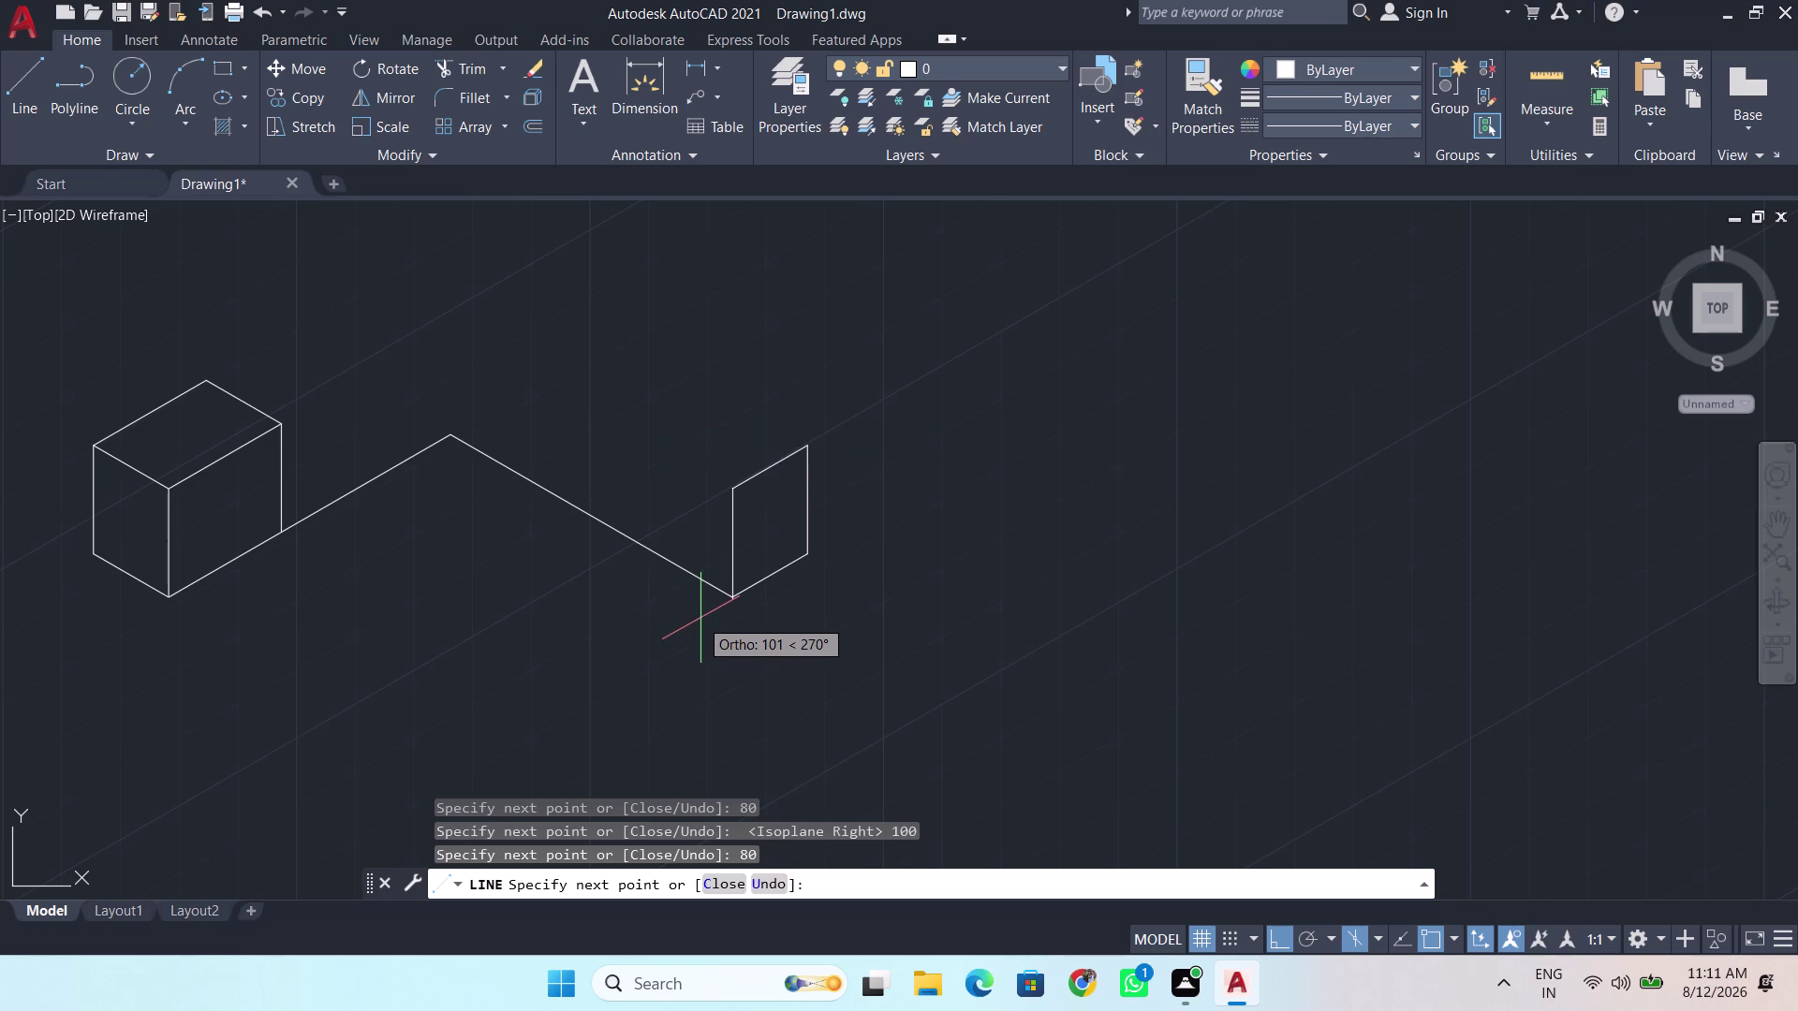
click(731, 595)
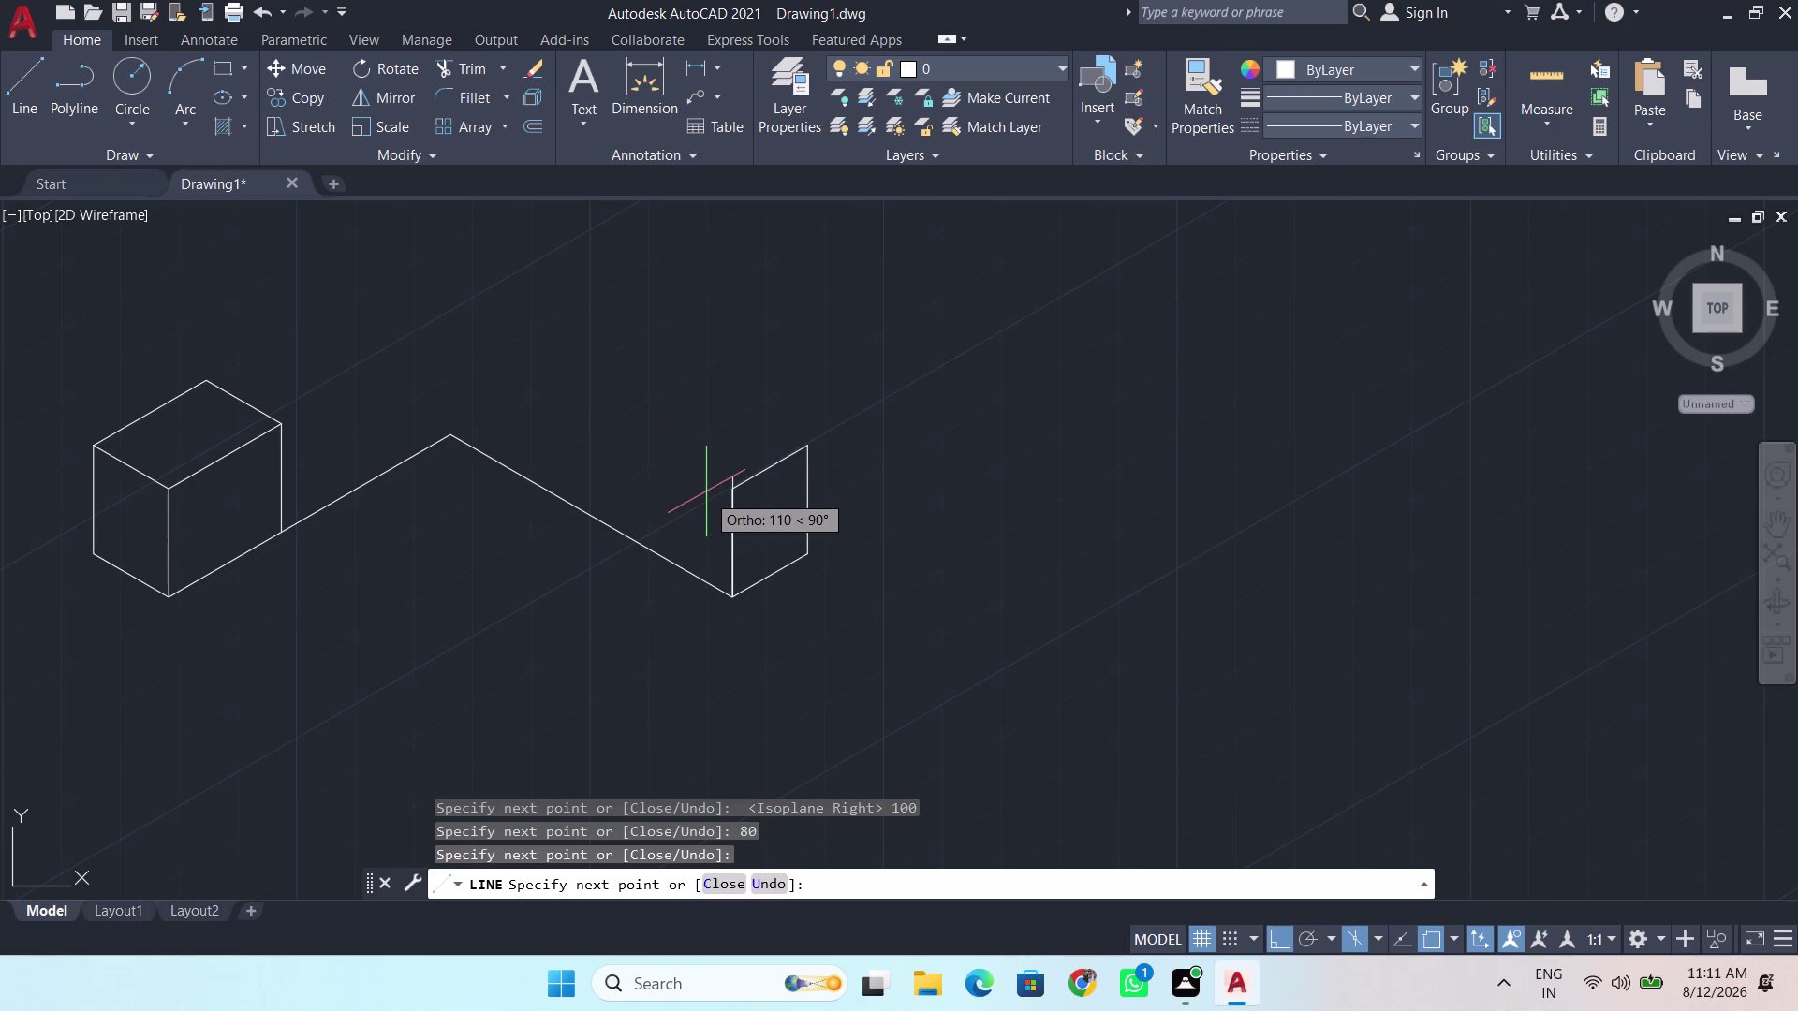
key(space)
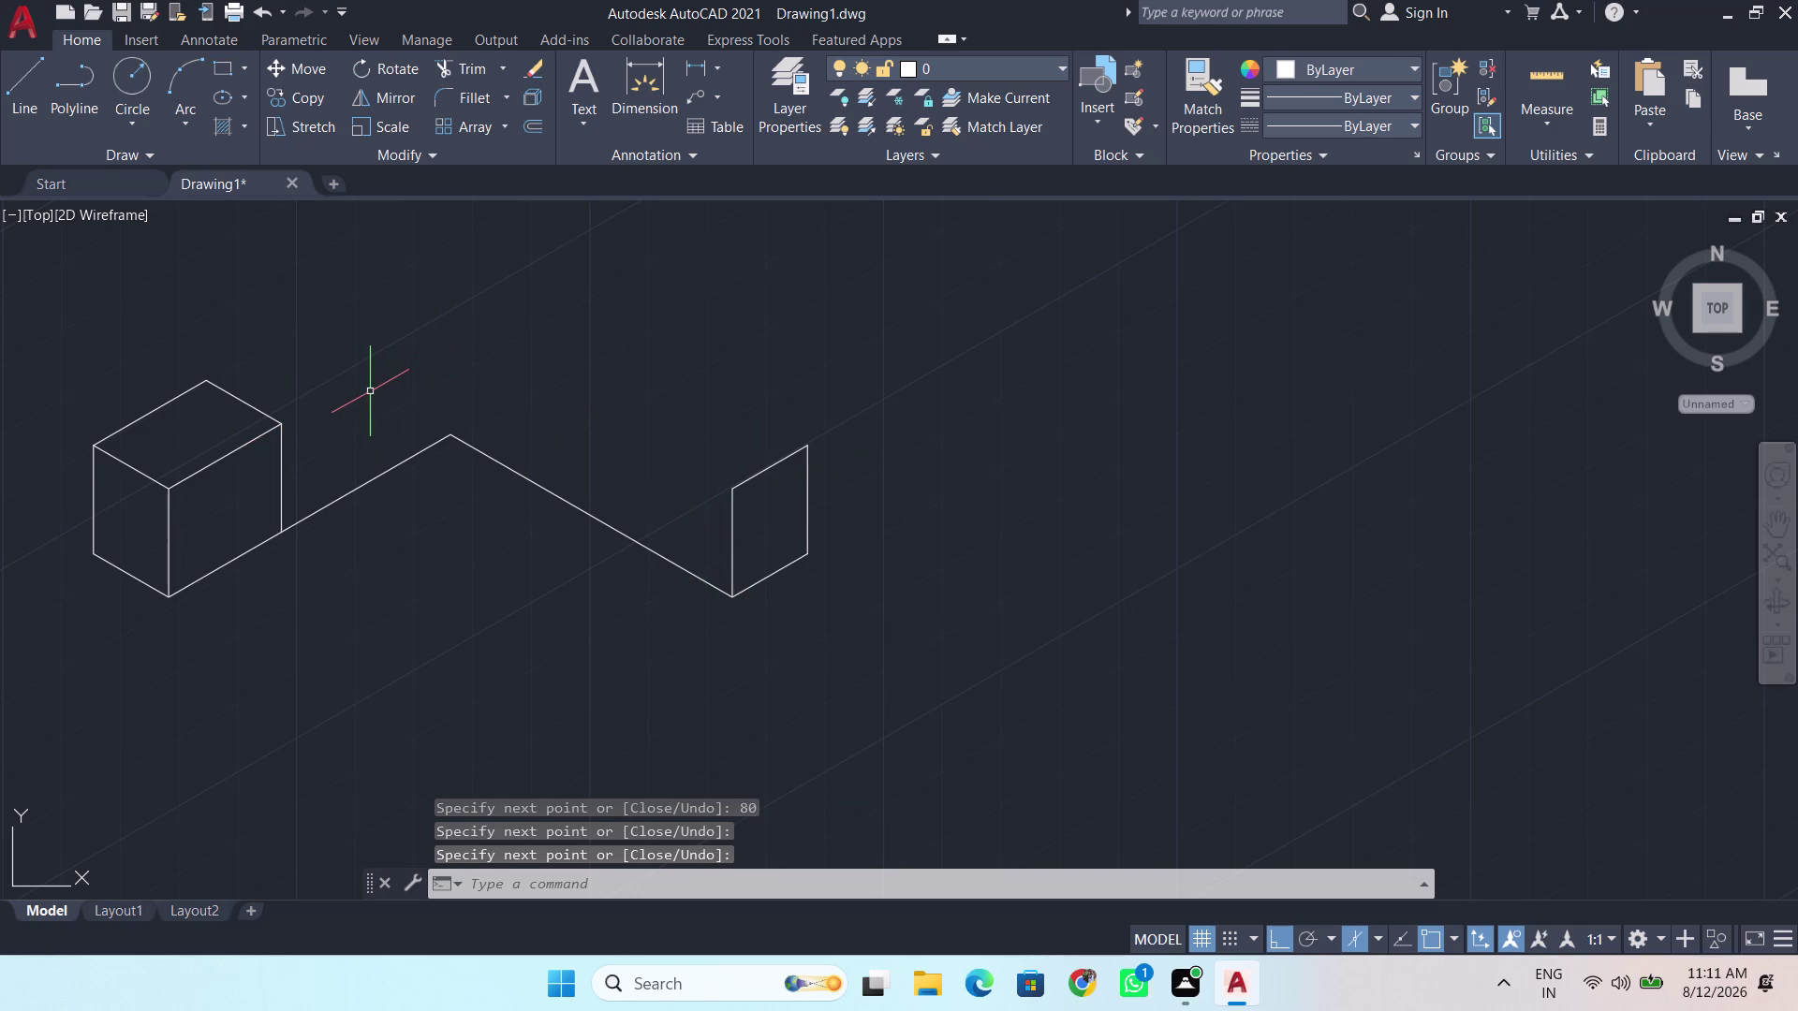
key(l)
key(Return)
Draw two top edges from the counter's top corners toward the back.
click(452, 437)
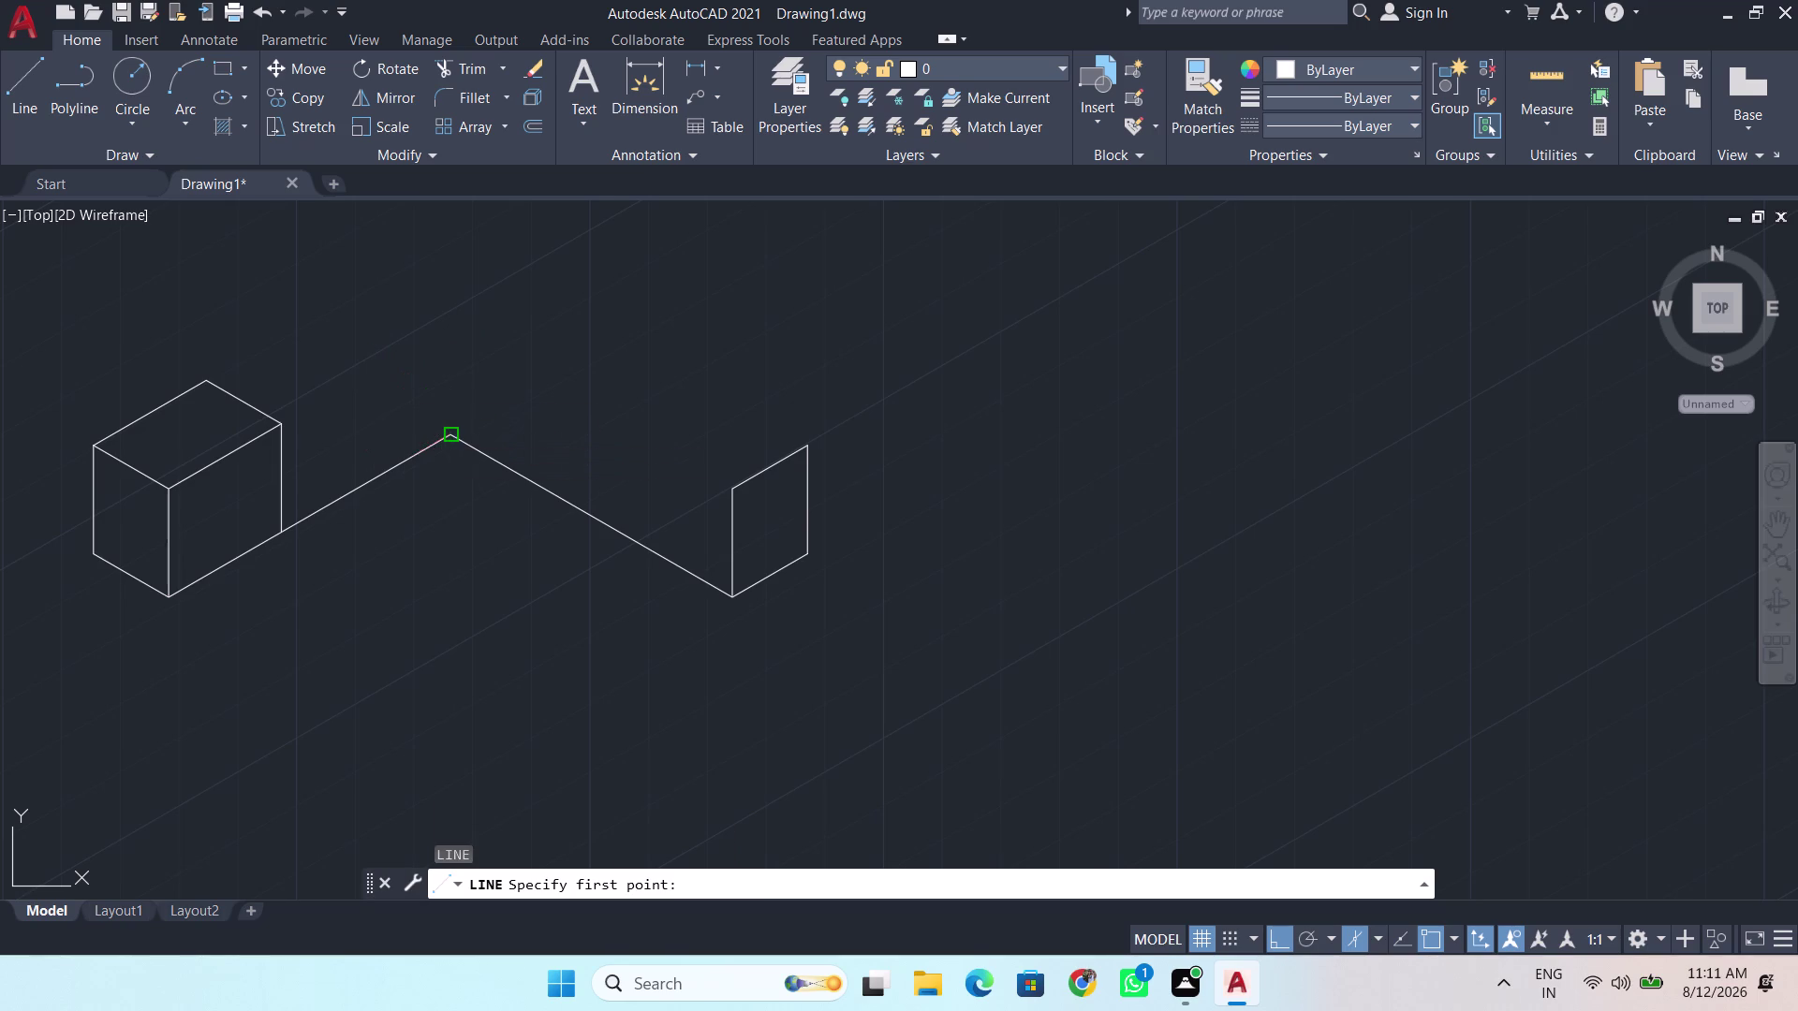
click(457, 292)
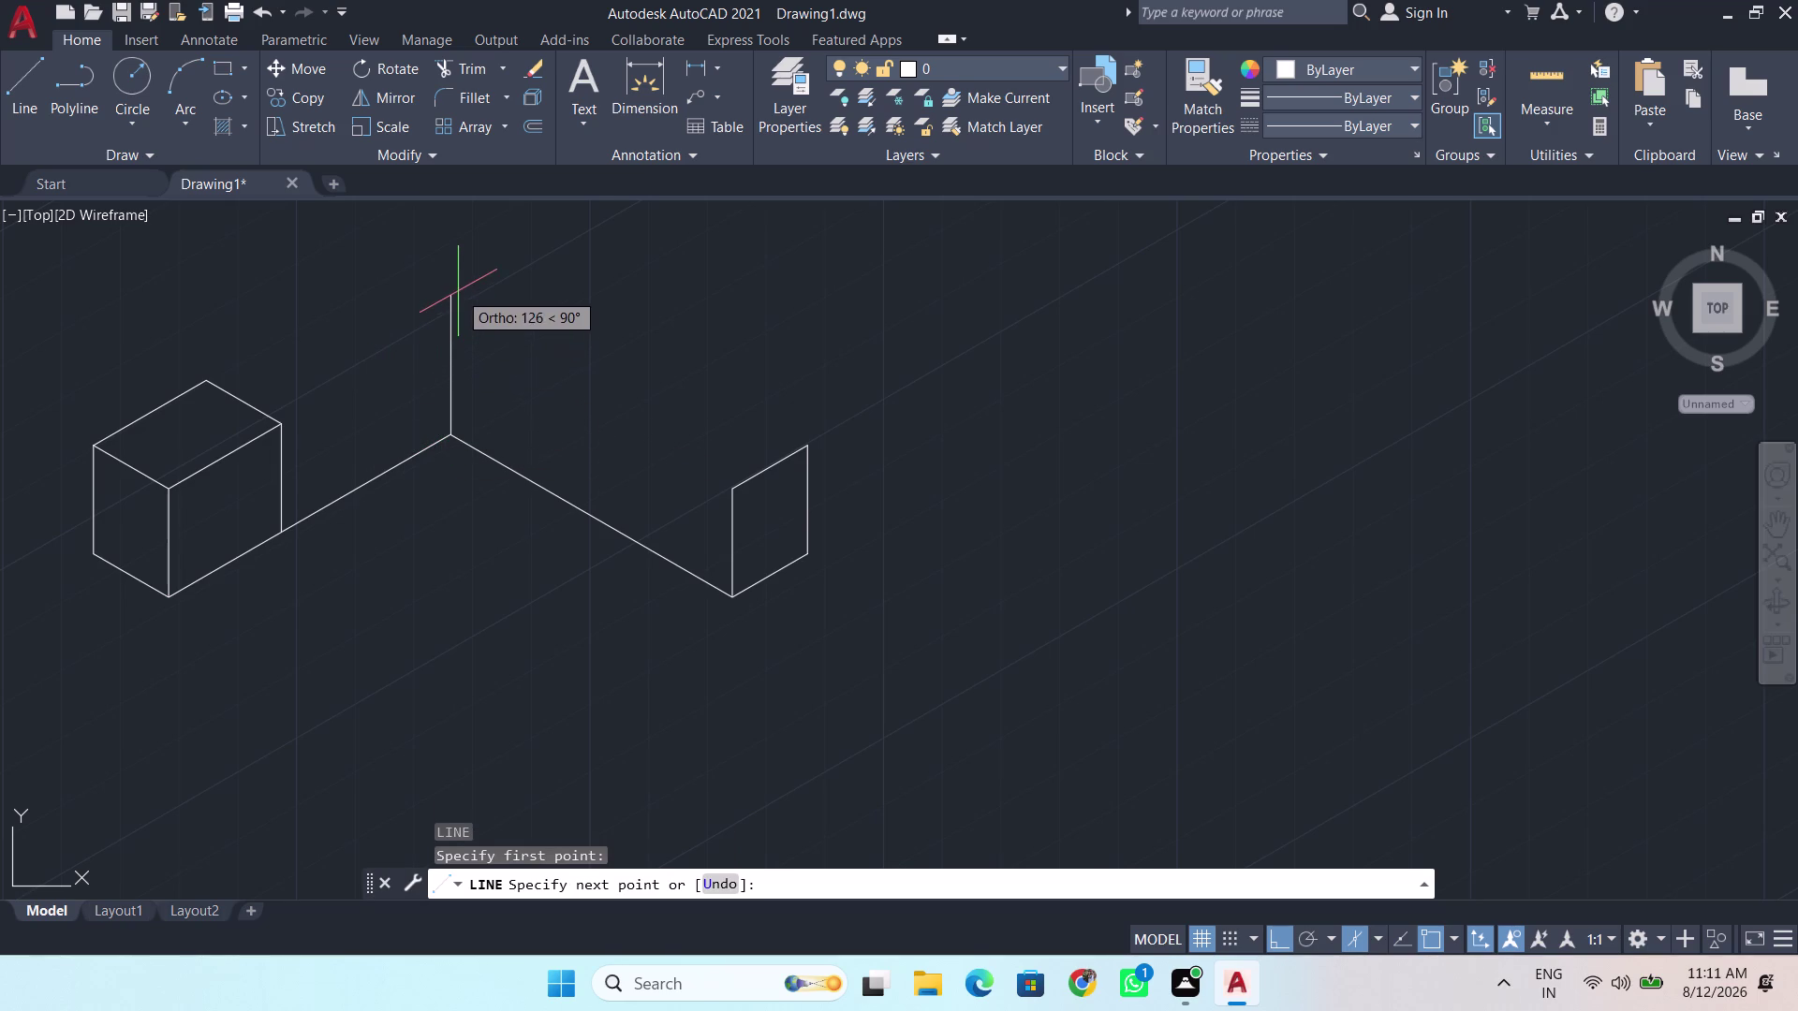
key(space)
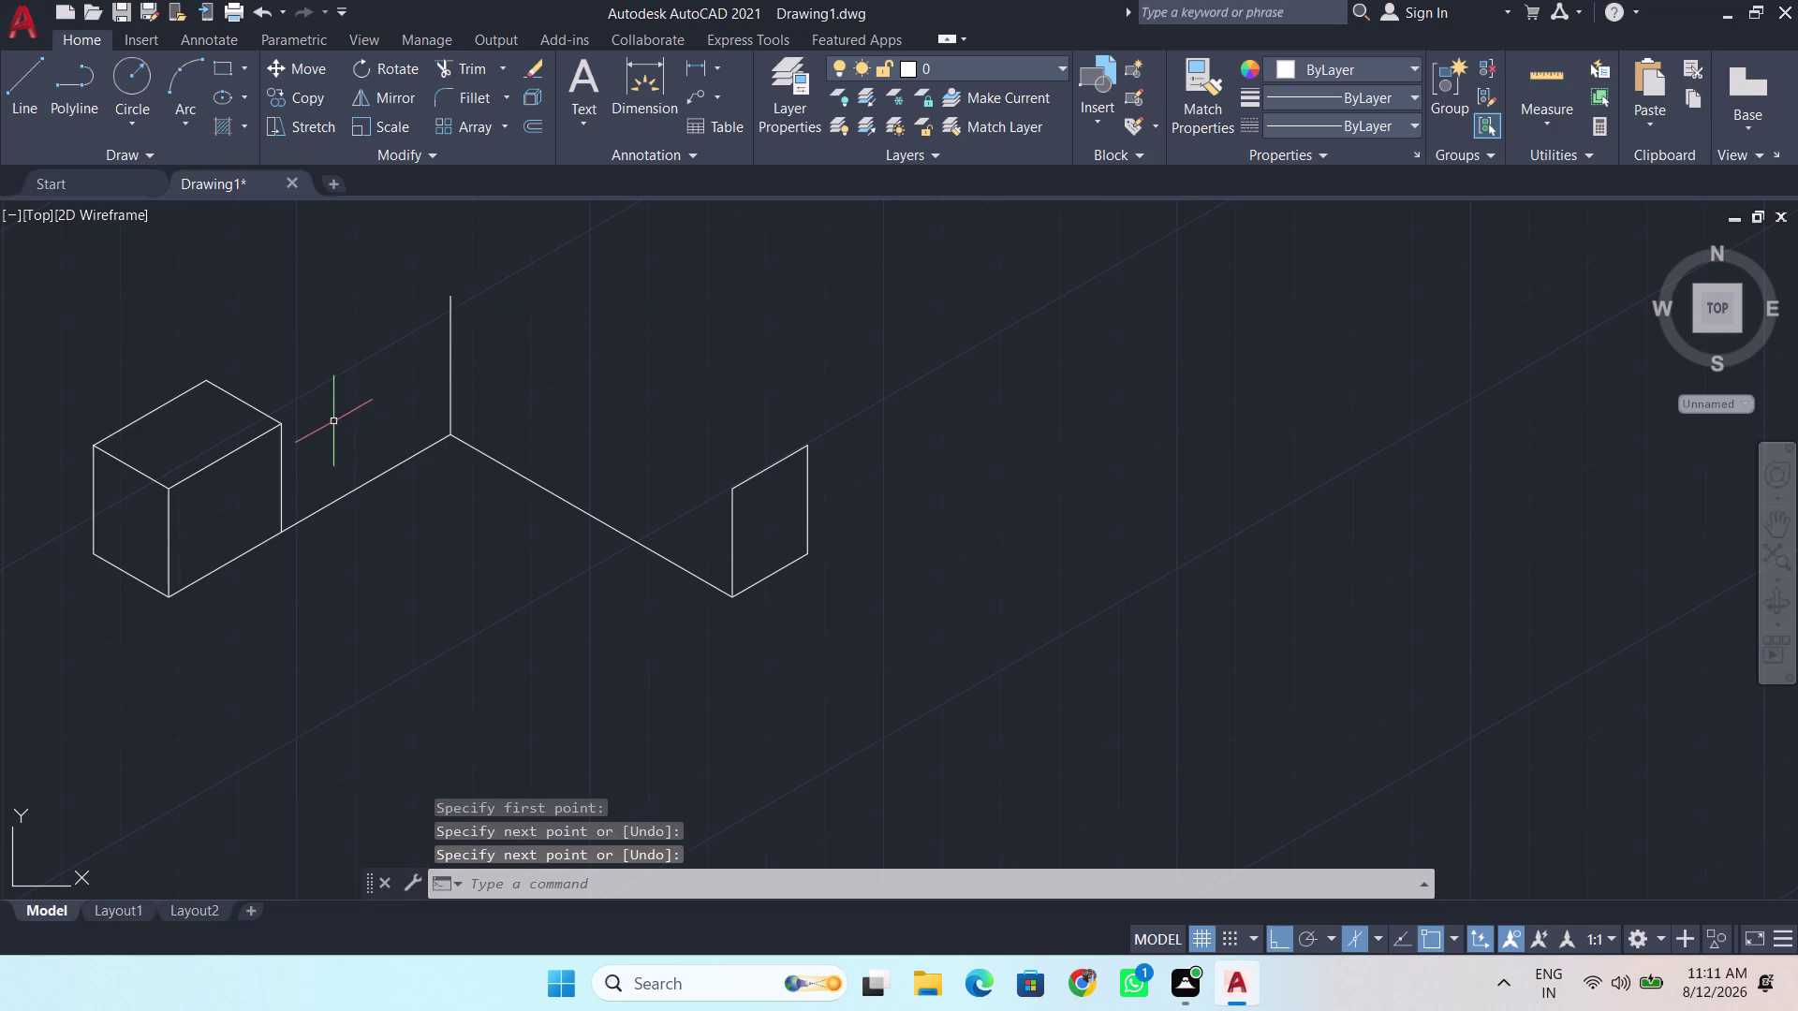
key(l)
key(Return)
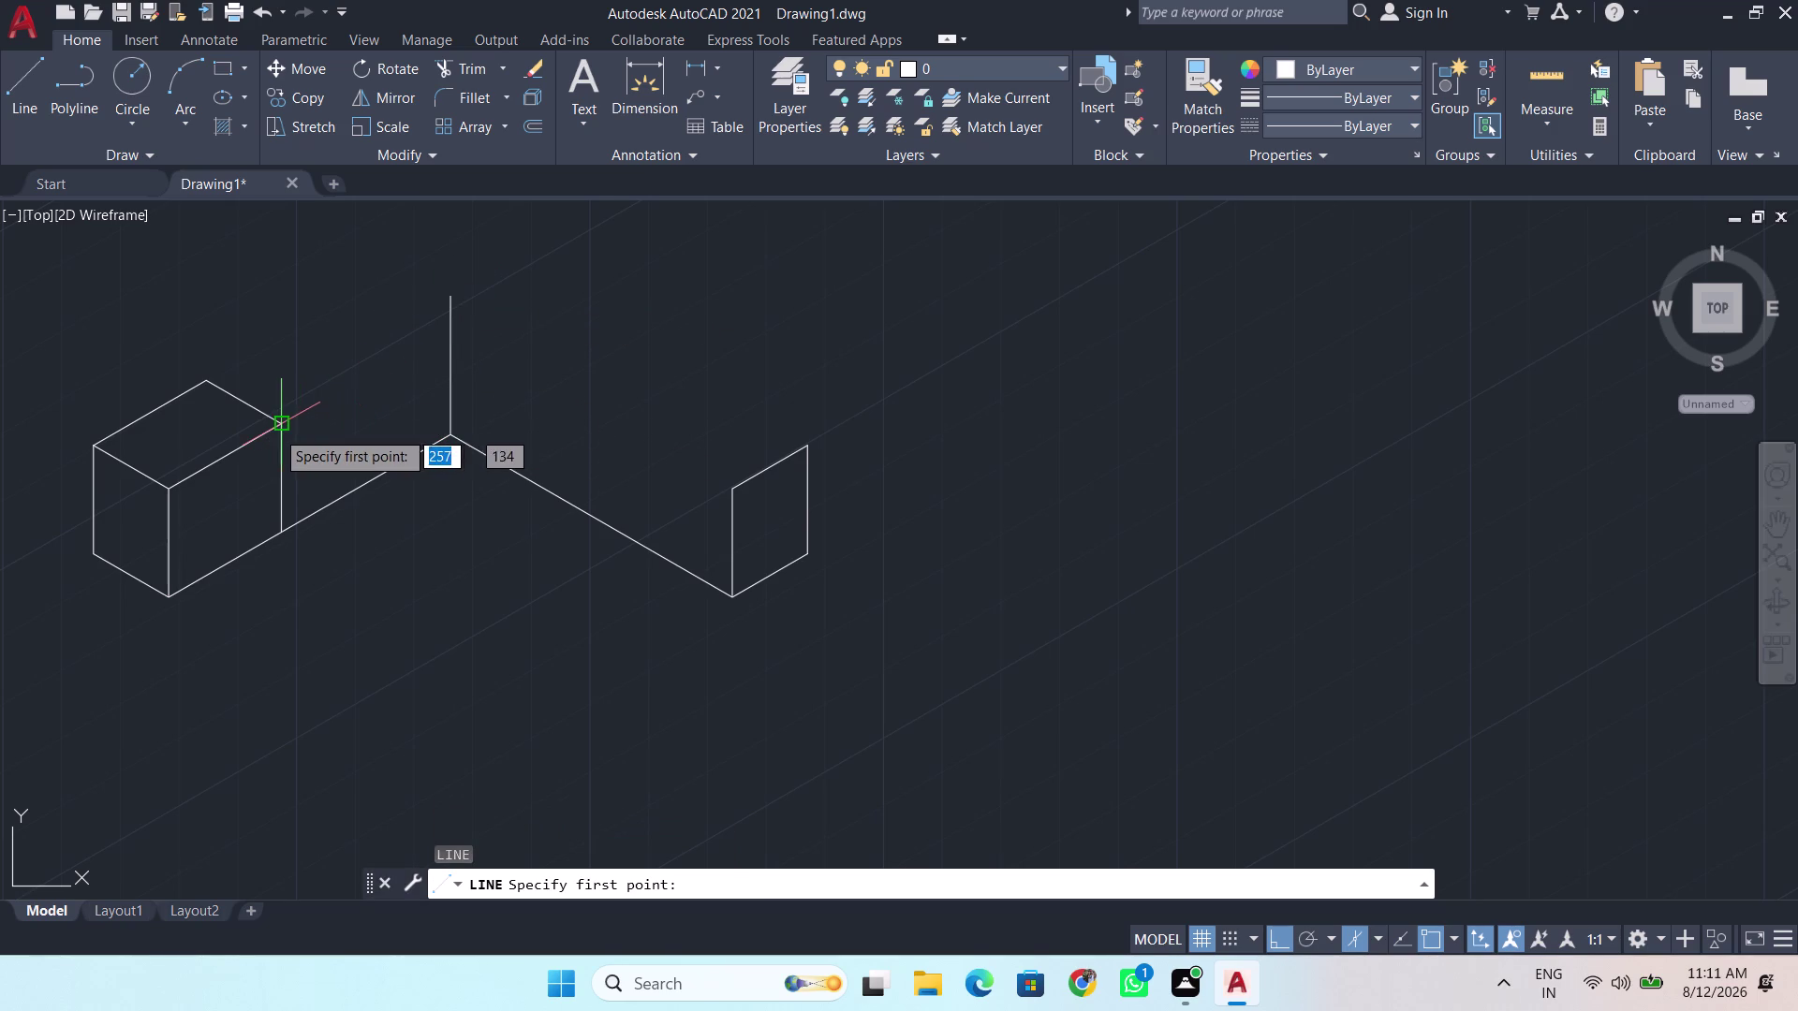
click(276, 430)
click(513, 282)
key(space)
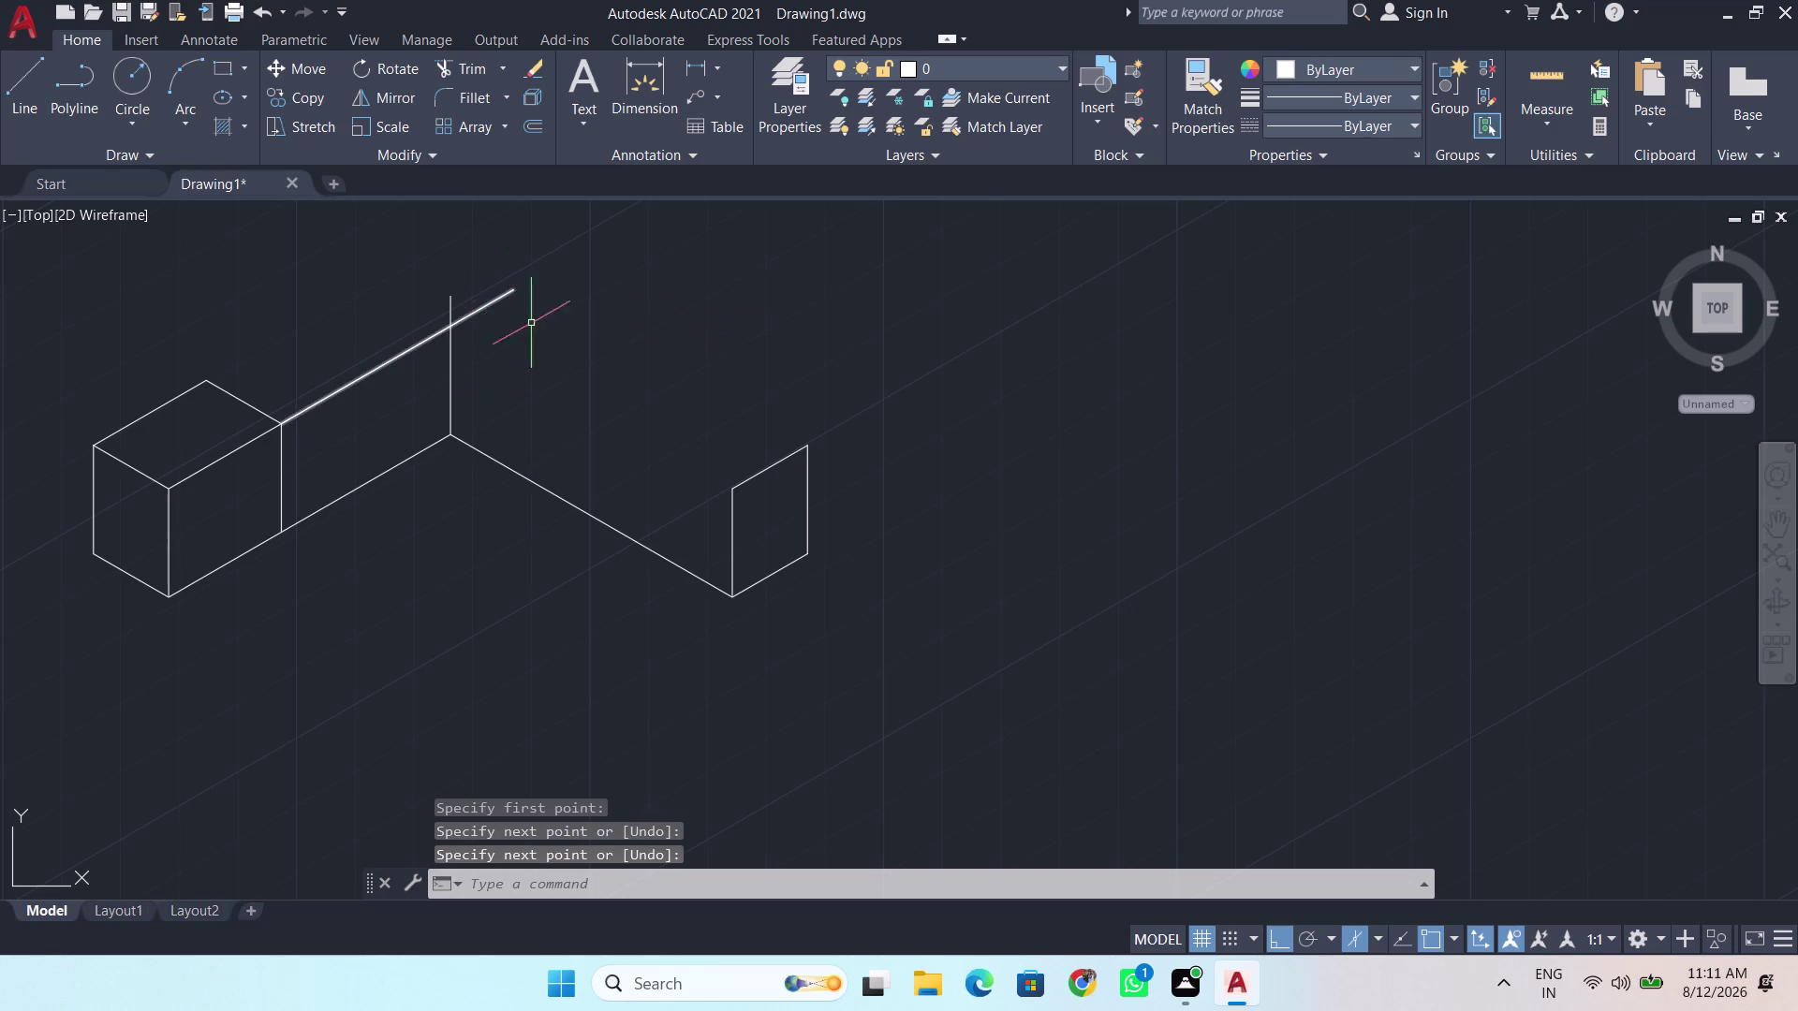
Draw a rear edge from the right face's corner on the switched isoplane.
key(l)
key(Return)
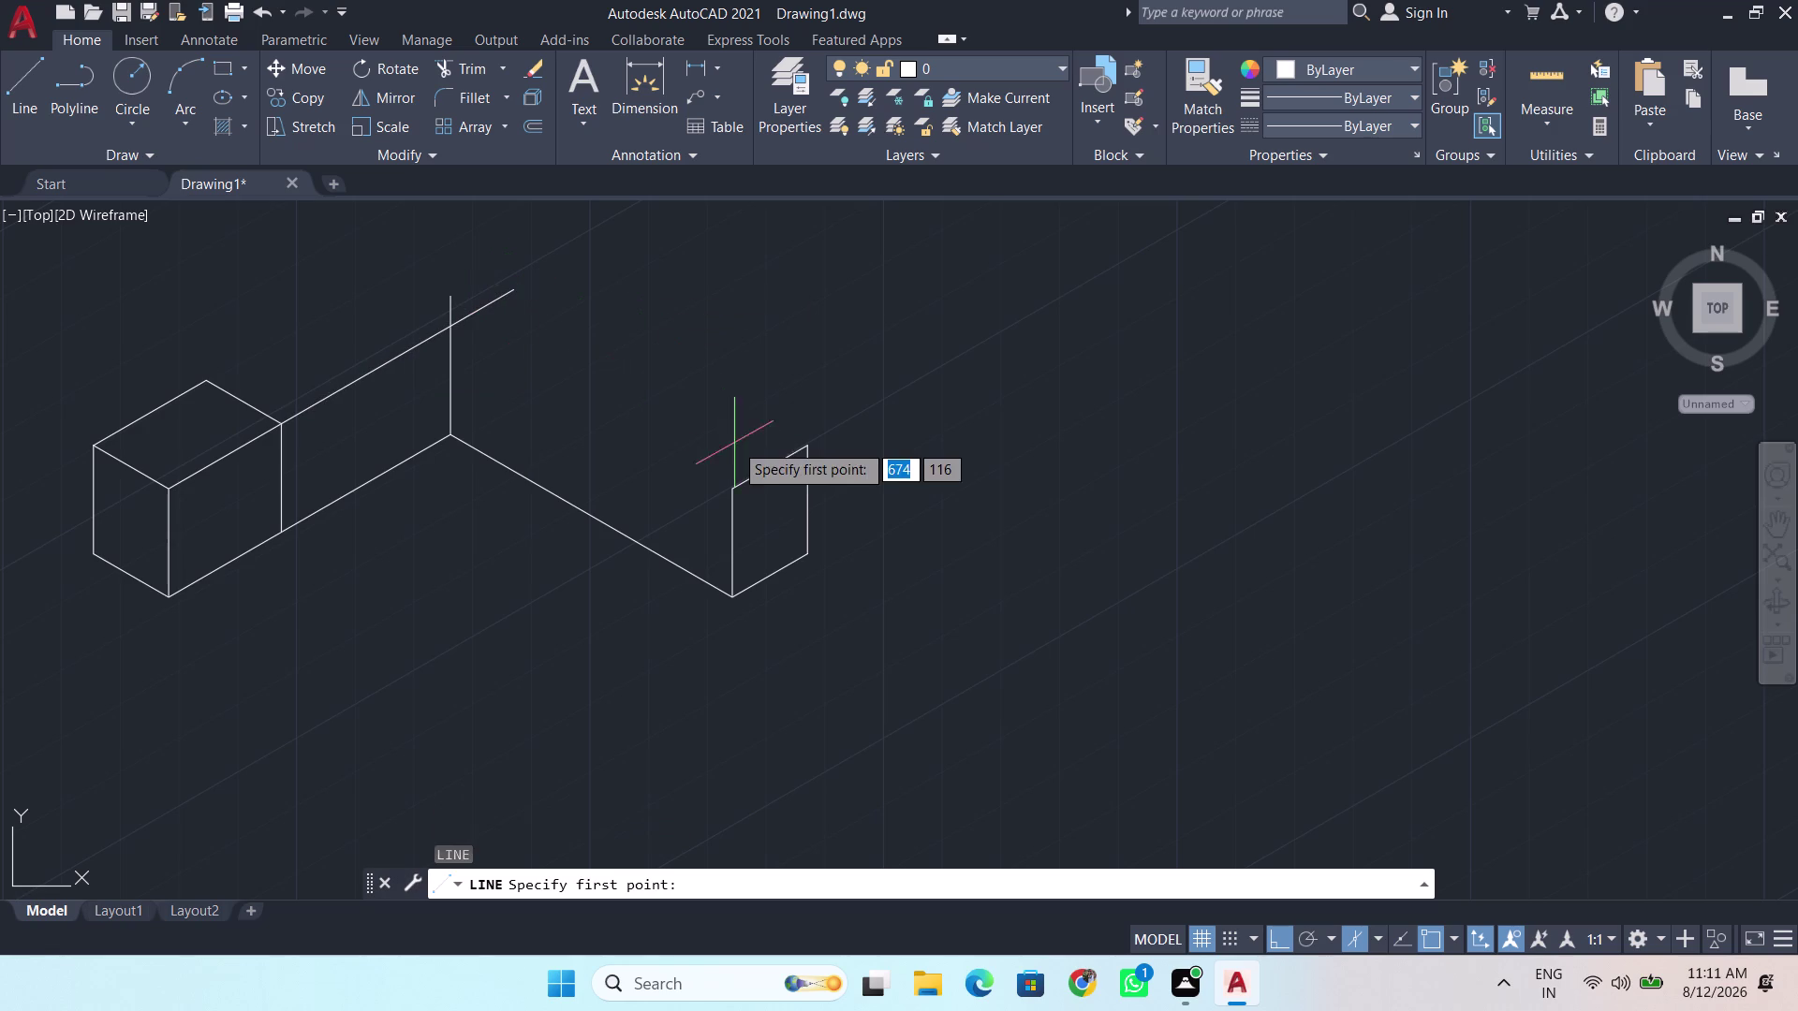
click(735, 483)
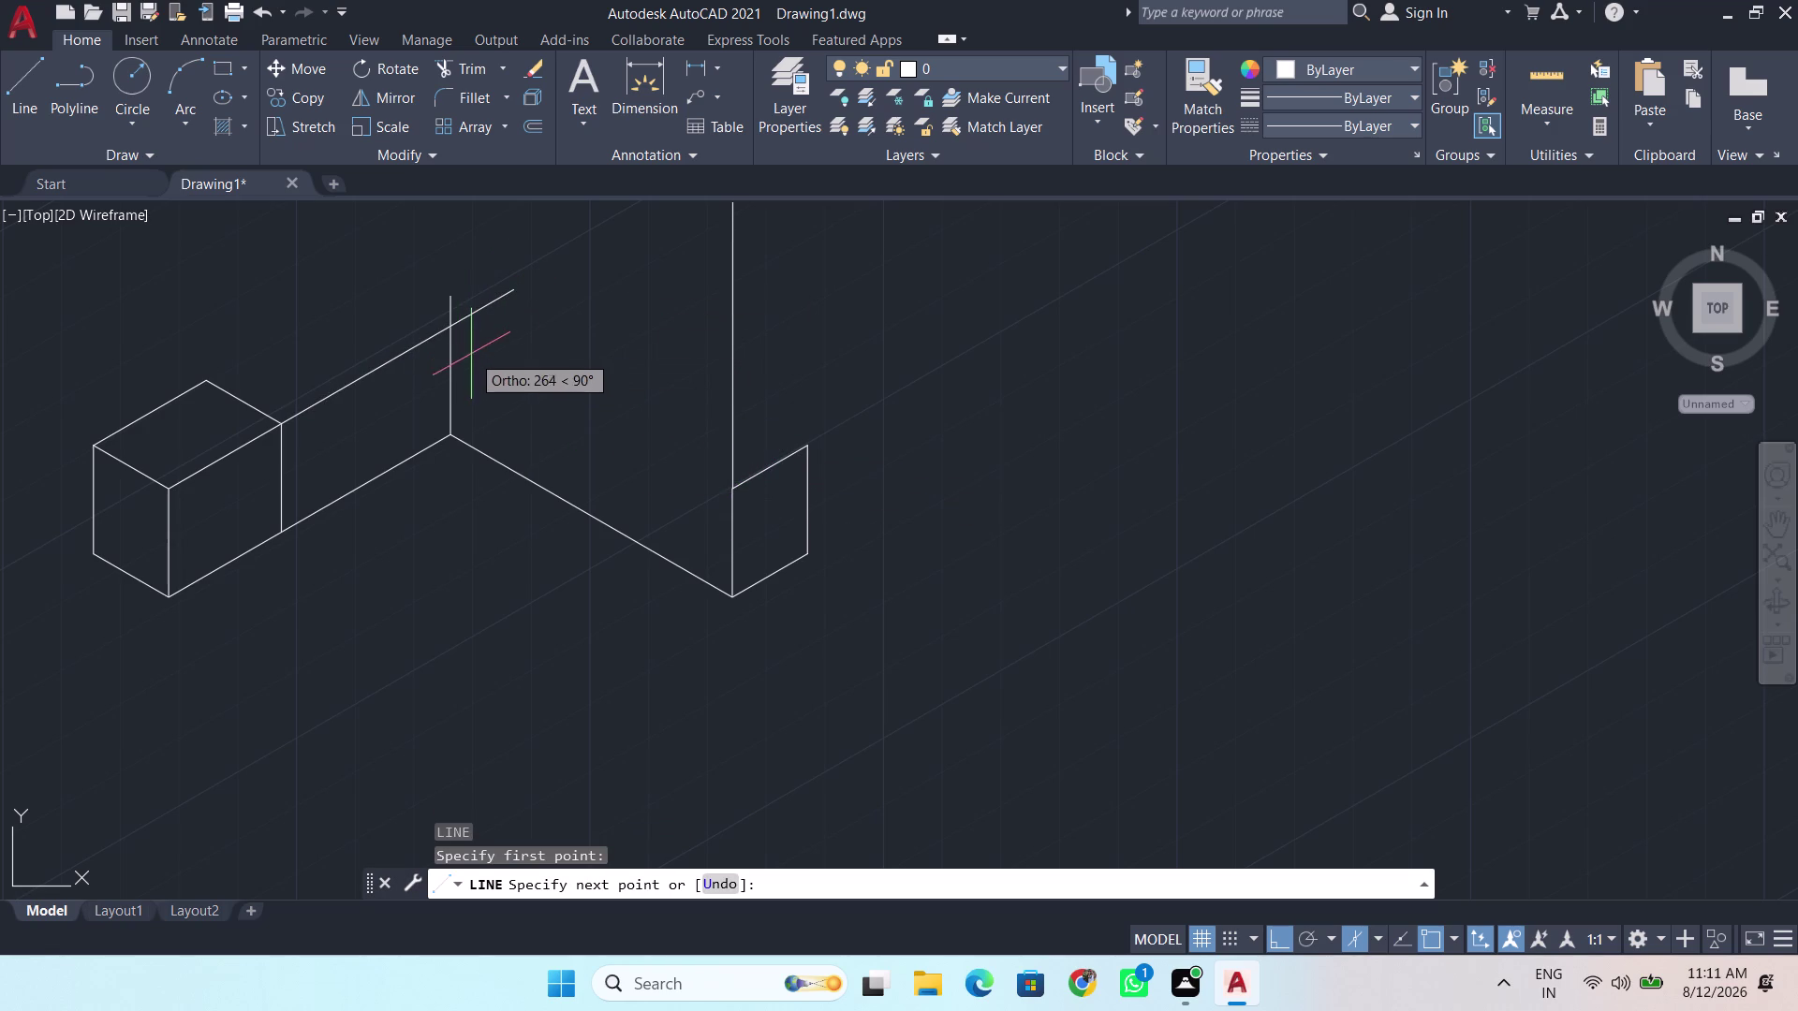
key(F5)
click(406, 323)
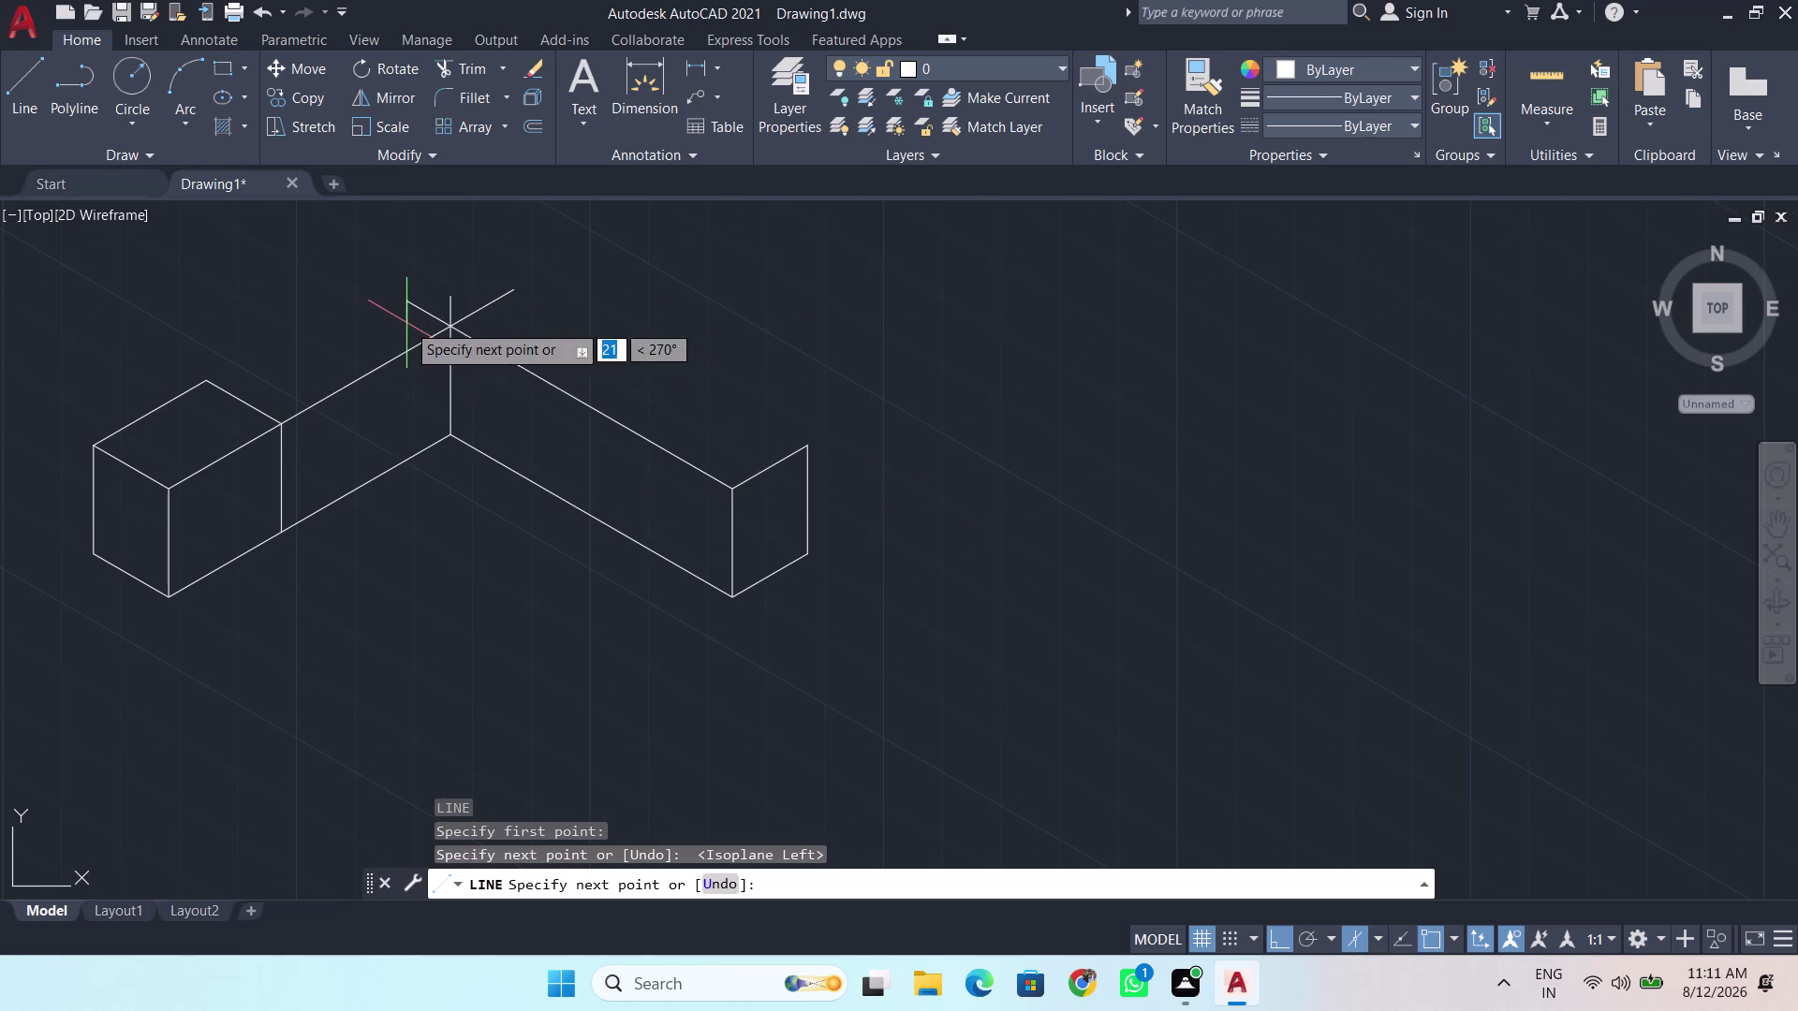
key(space)
middle_drag(529, 338, 631, 552)
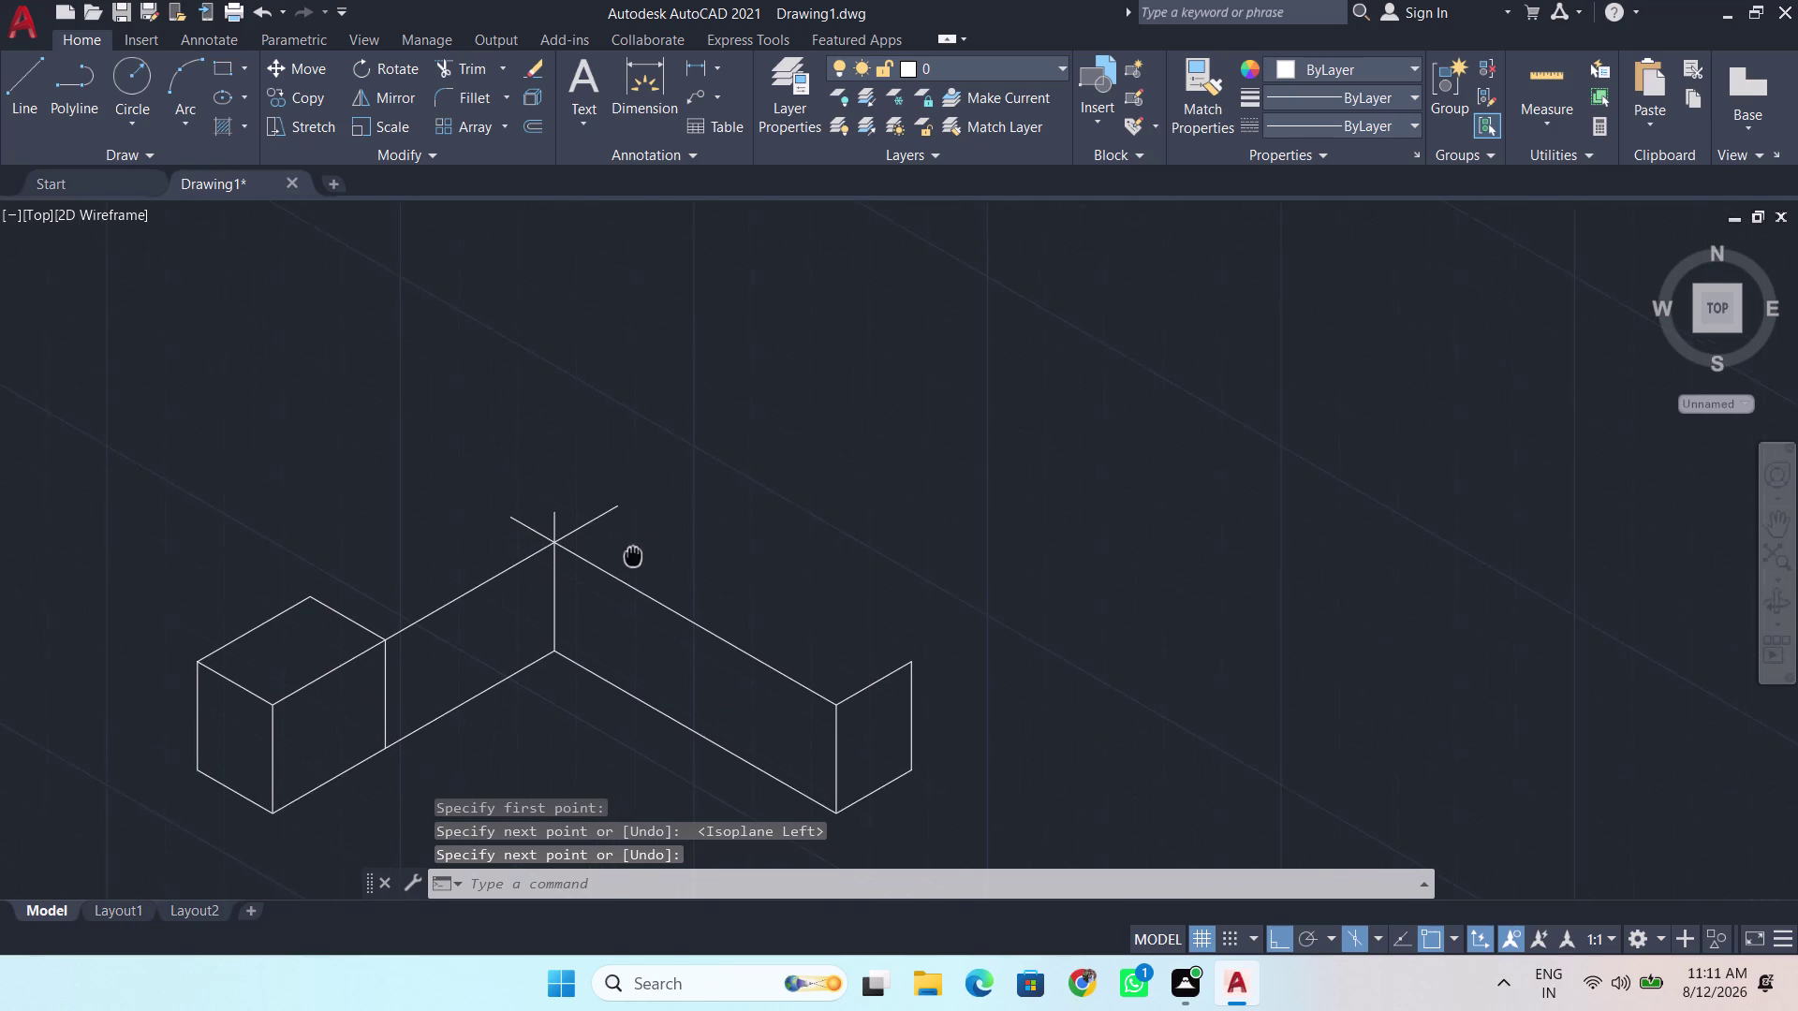
middle_drag(631, 552, 636, 563)
Draw the long back edges from the left box and right face so they cross.
key(l)
key(Return)
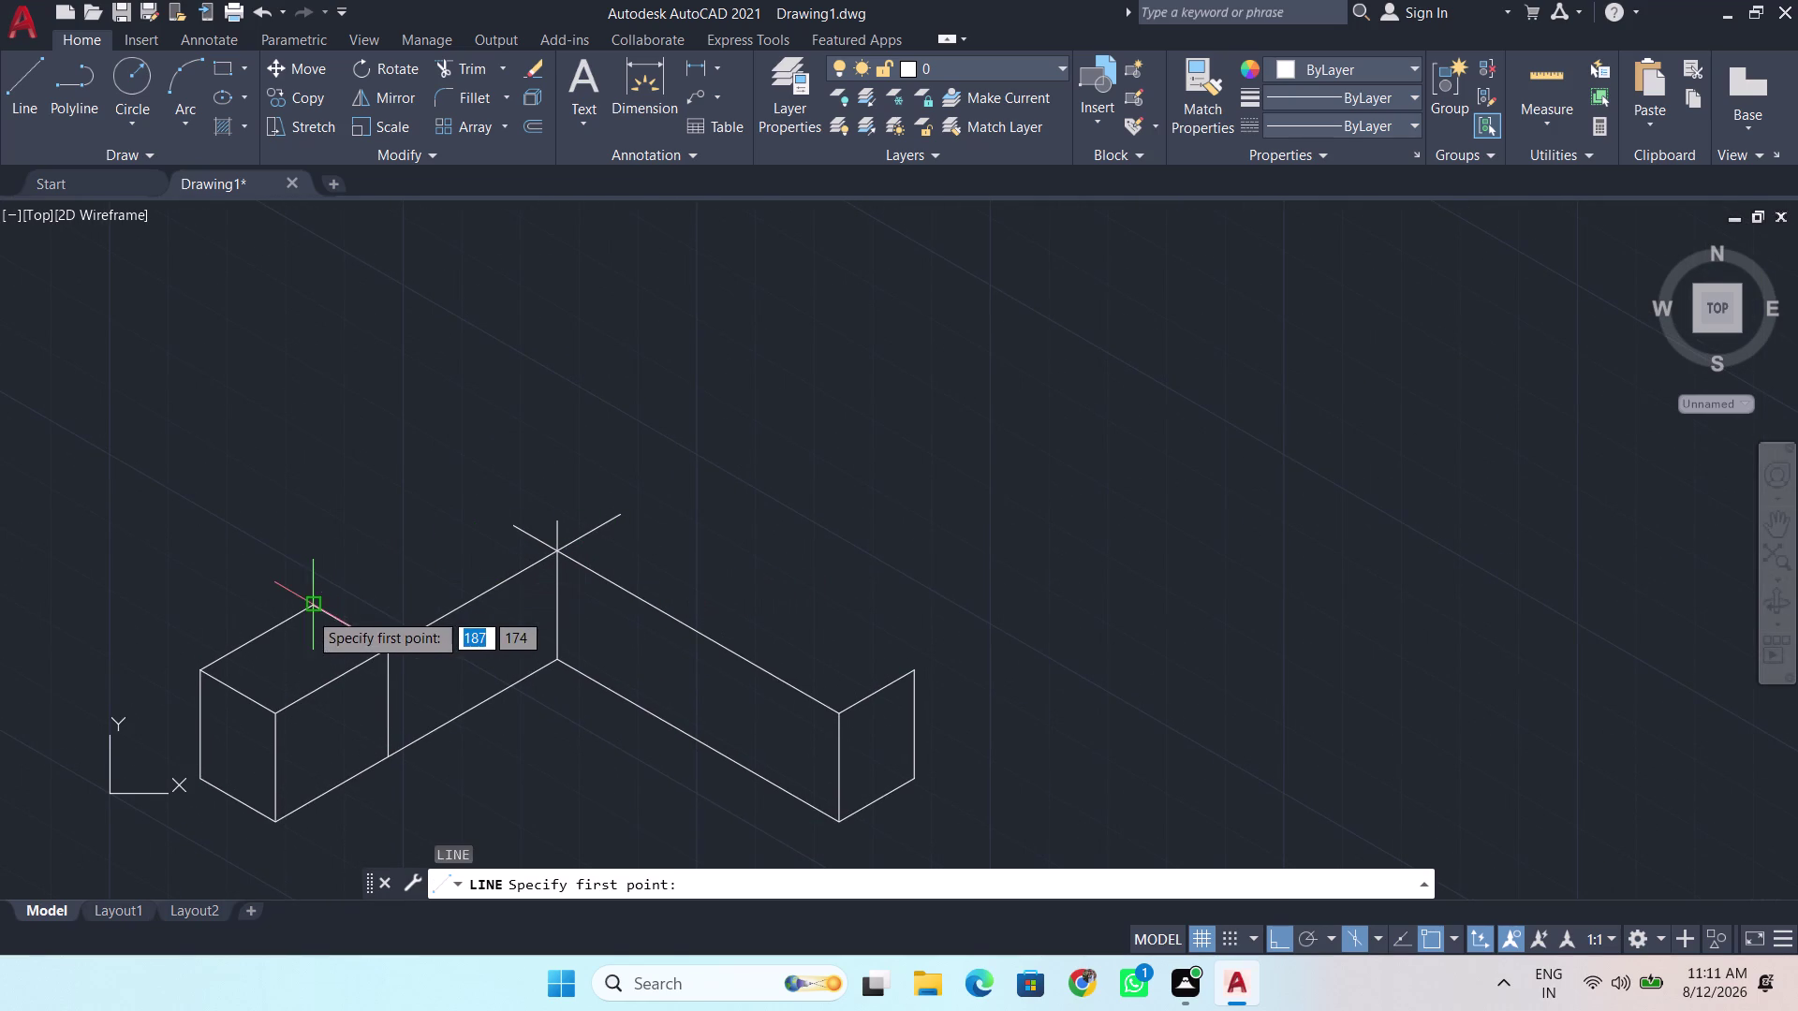
click(317, 606)
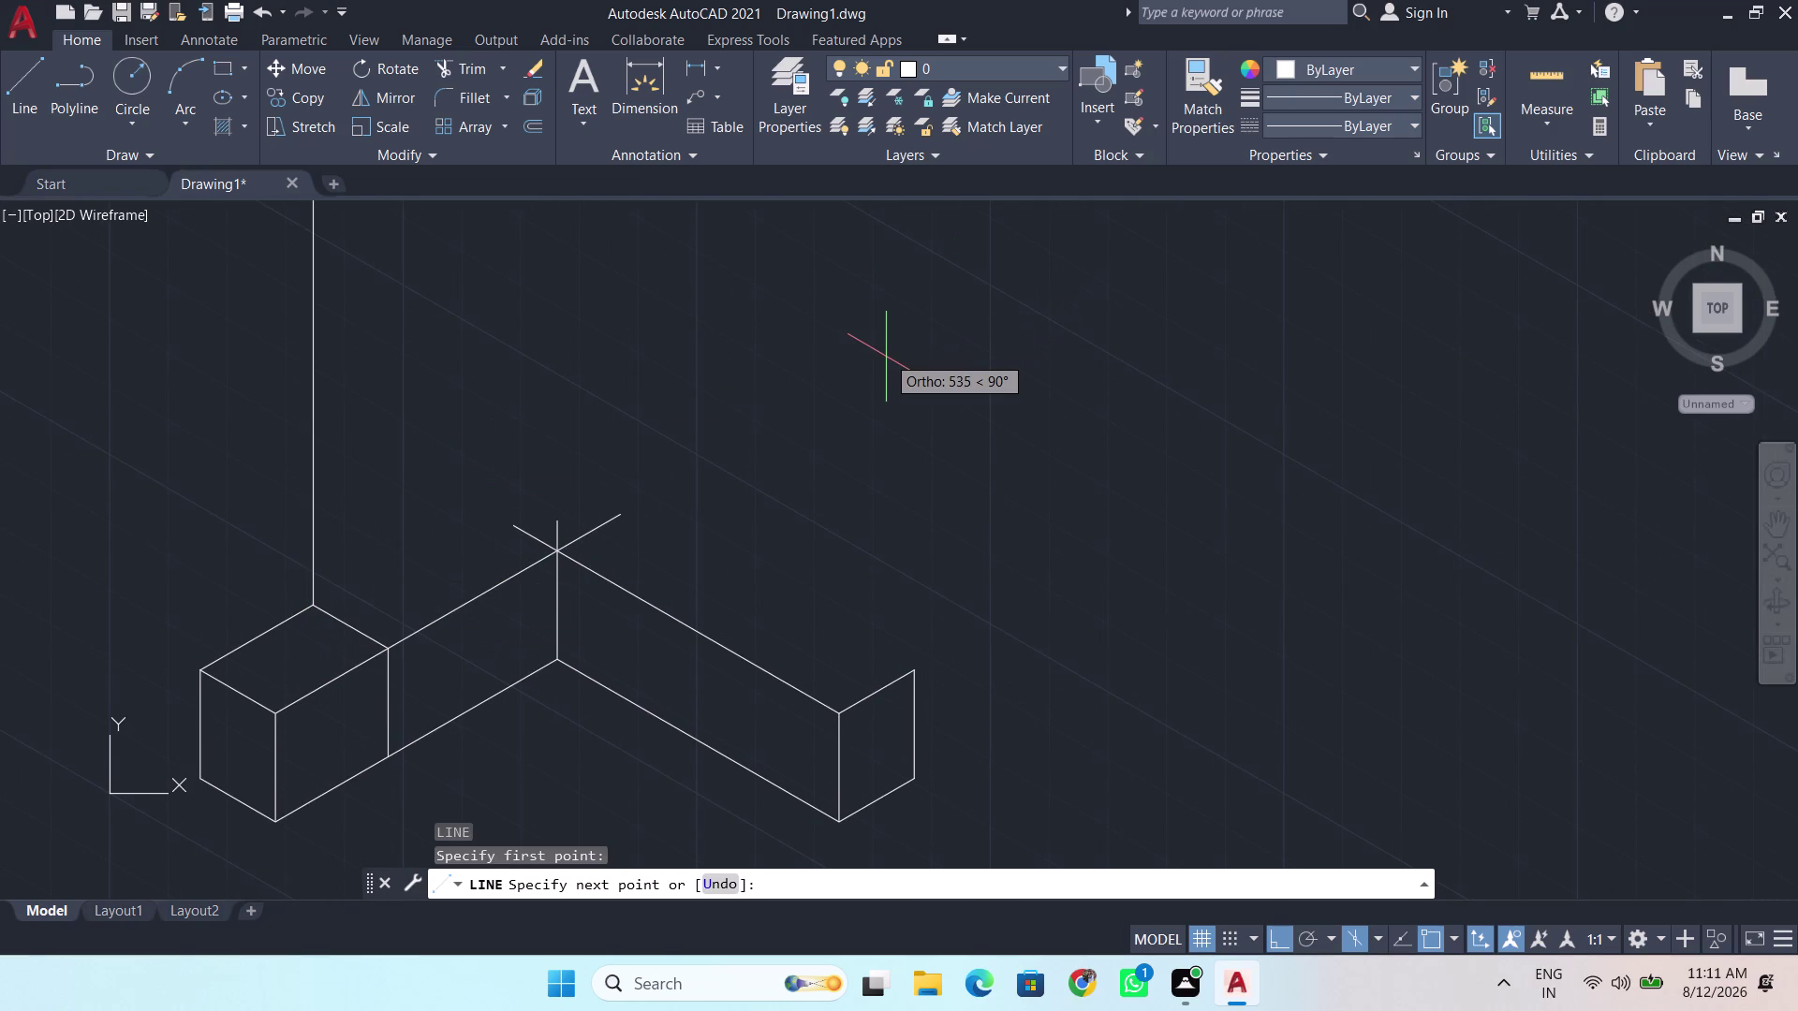
key(F5)
click(969, 333)
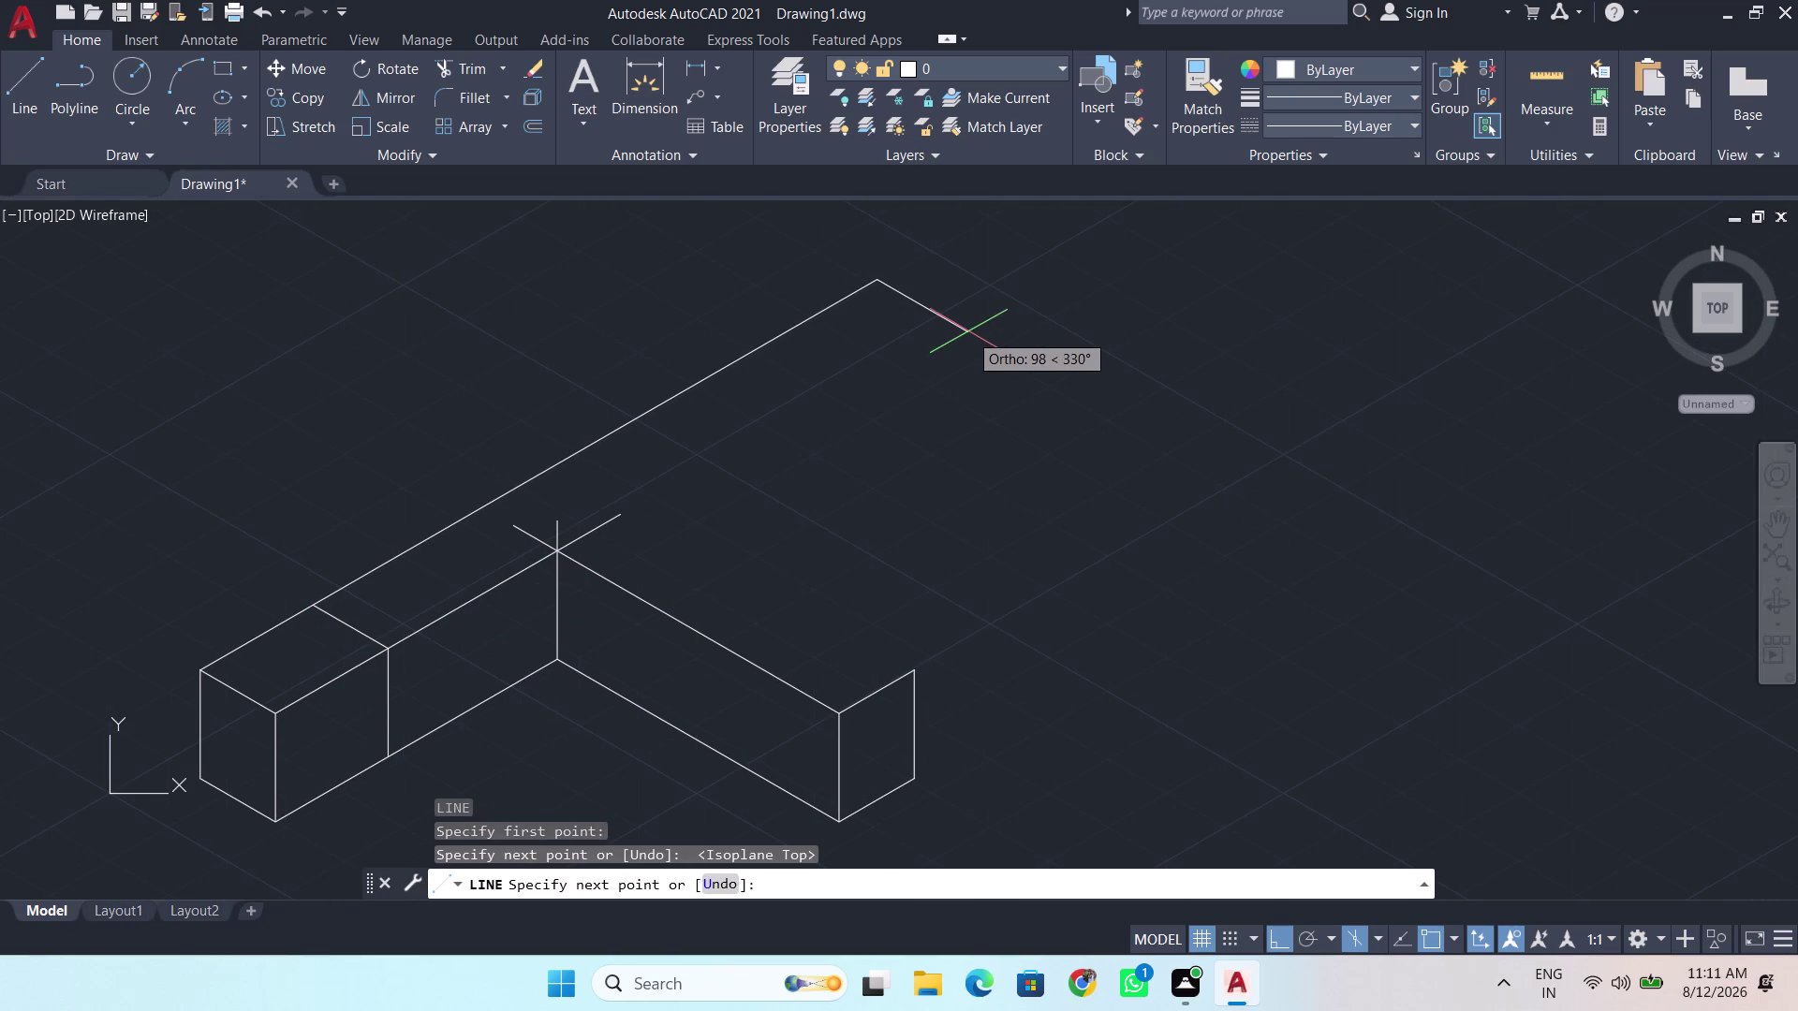
key(Return)
key(Return)
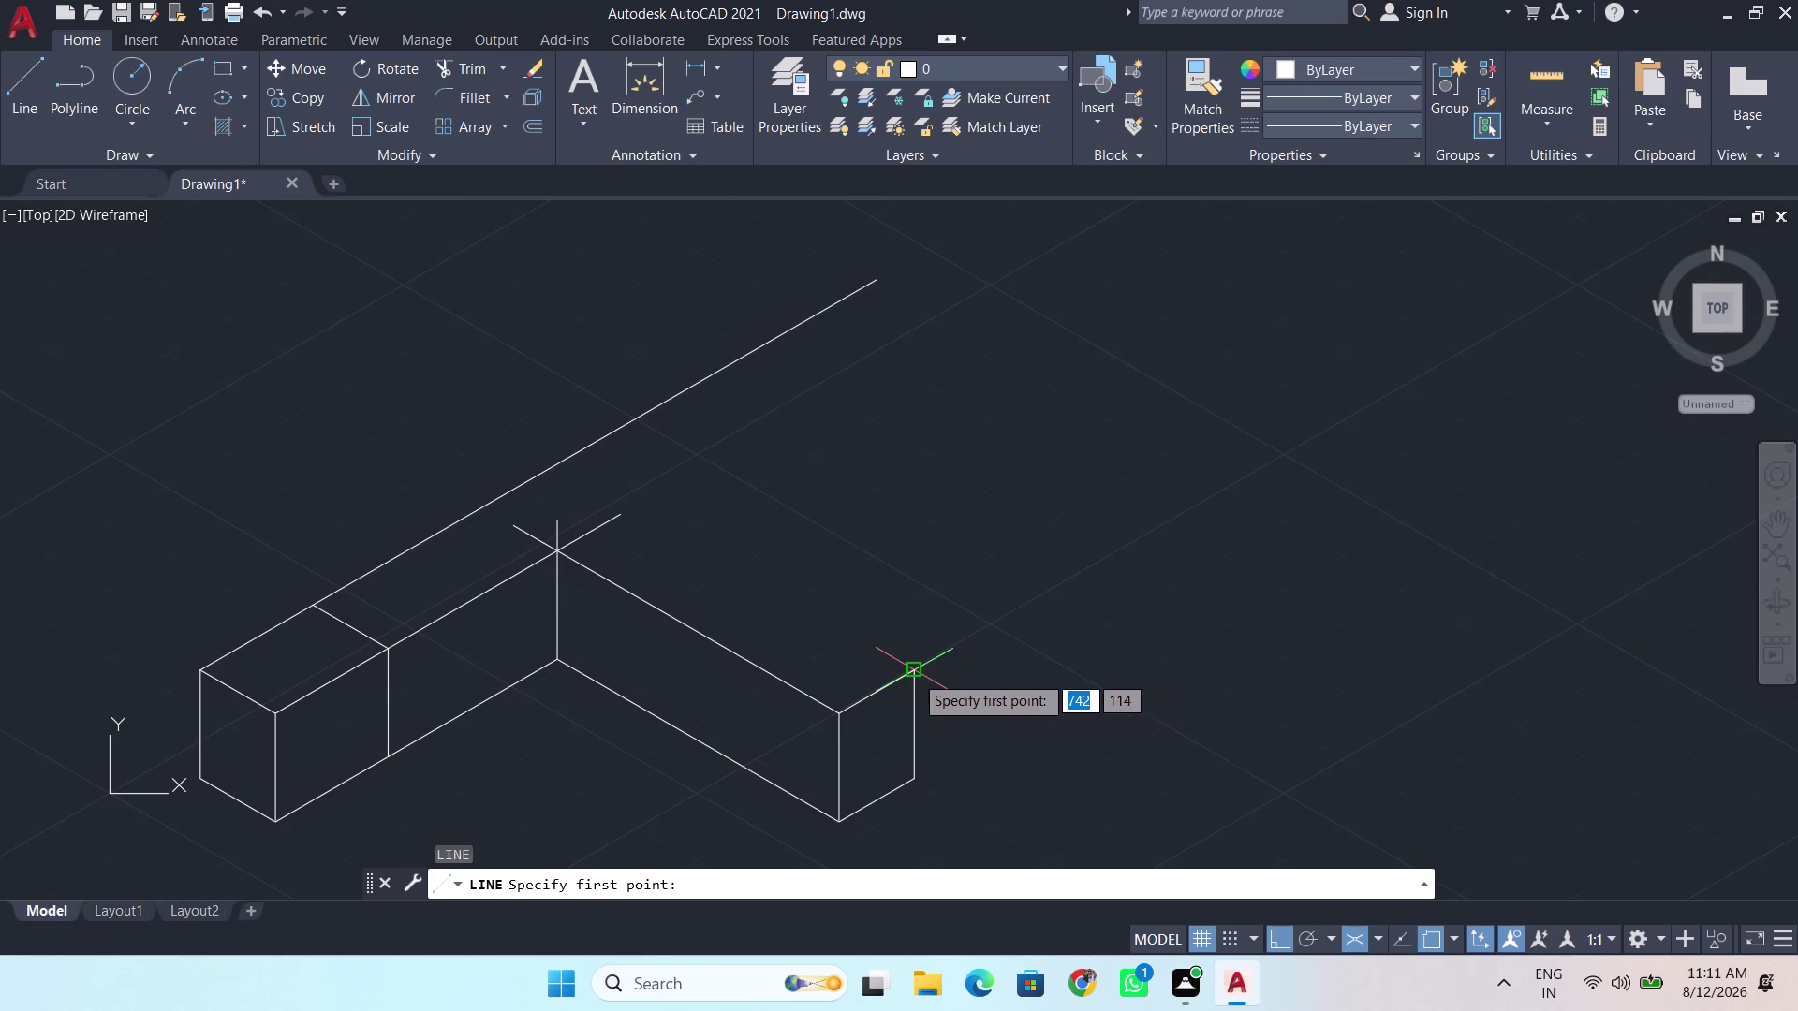
click(913, 674)
click(359, 431)
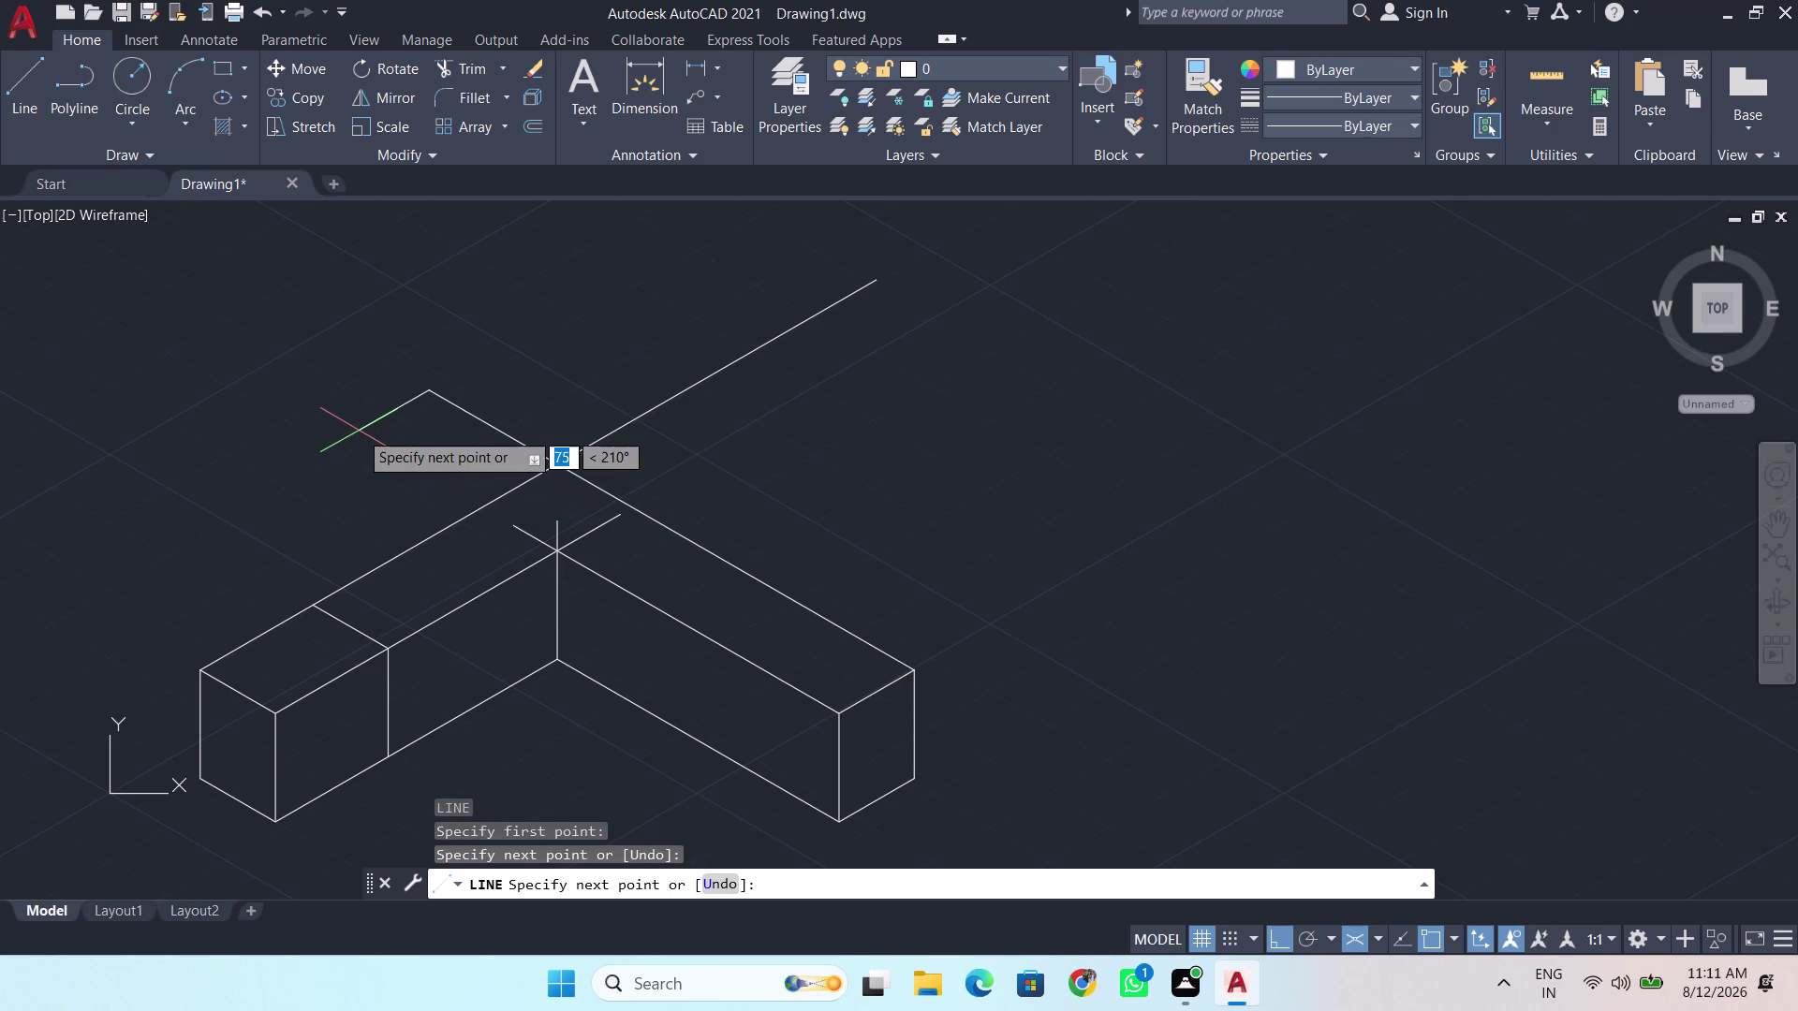
key(space)
scroll(up, 3)
scroll(down, 3)
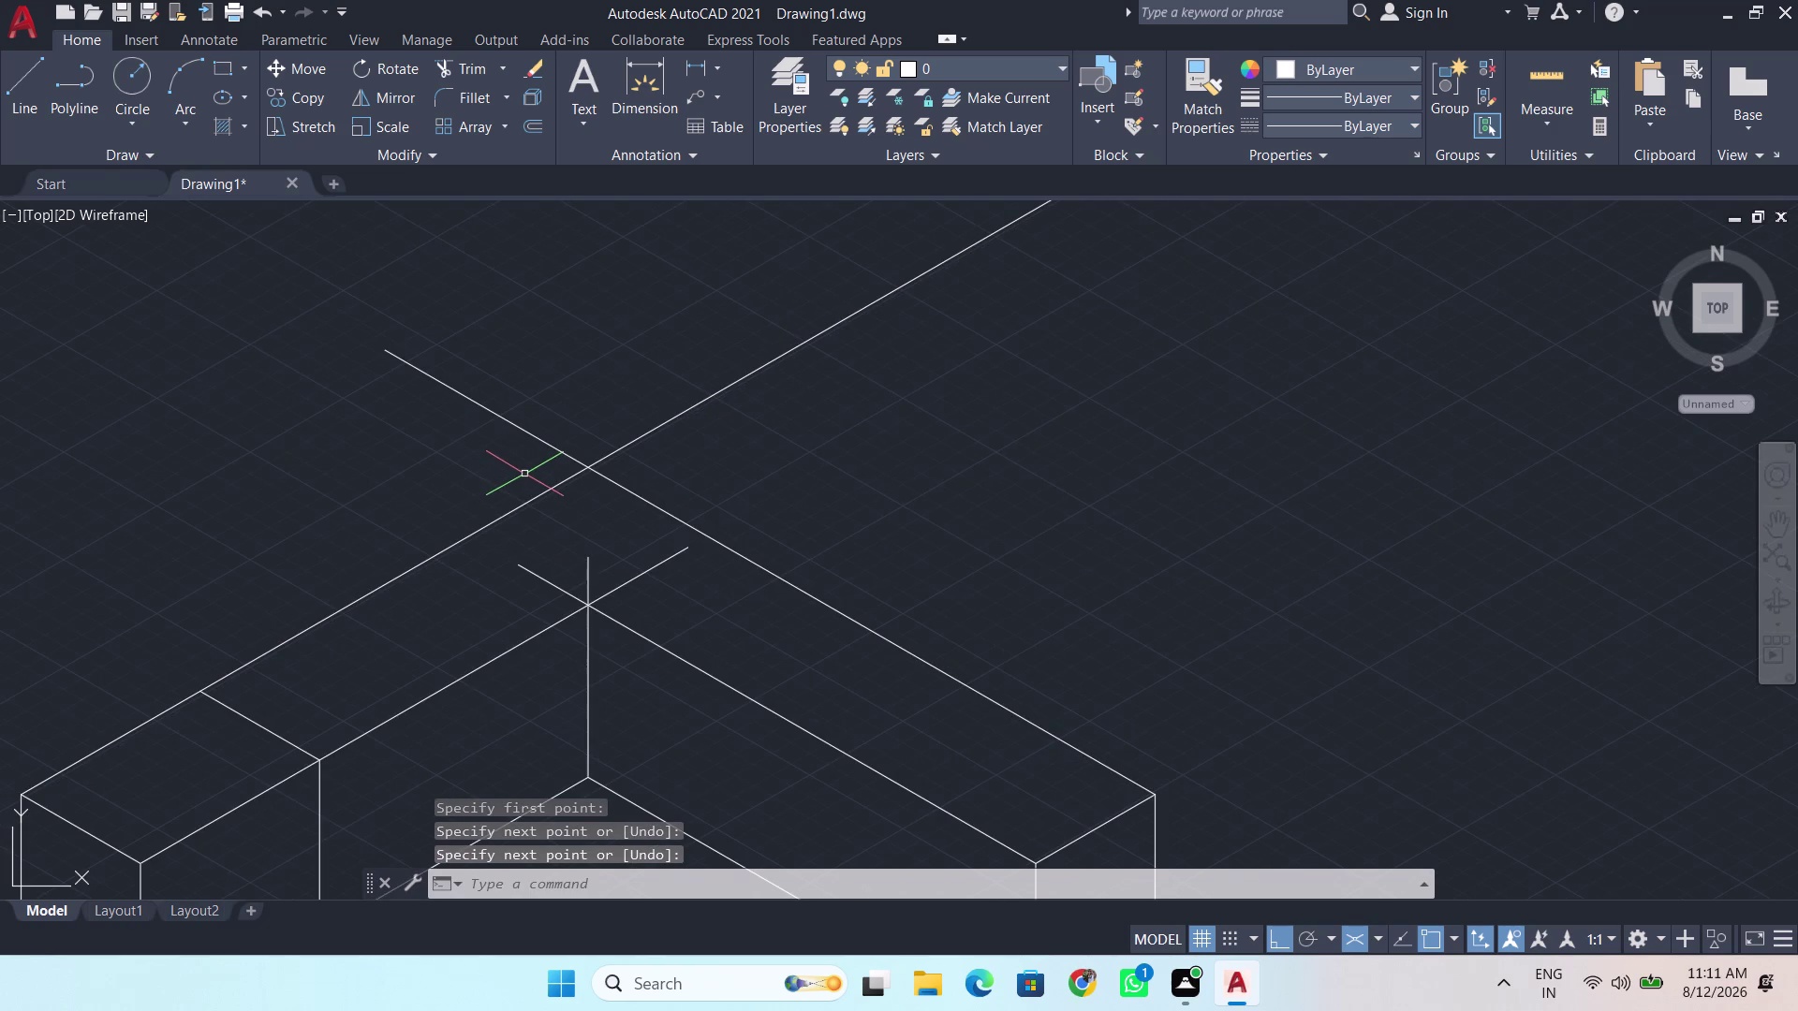
Trim the five overhanging line ends at the corners and the inner vertical, then recenter the counter.
key(t)
key(r)
key(Return)
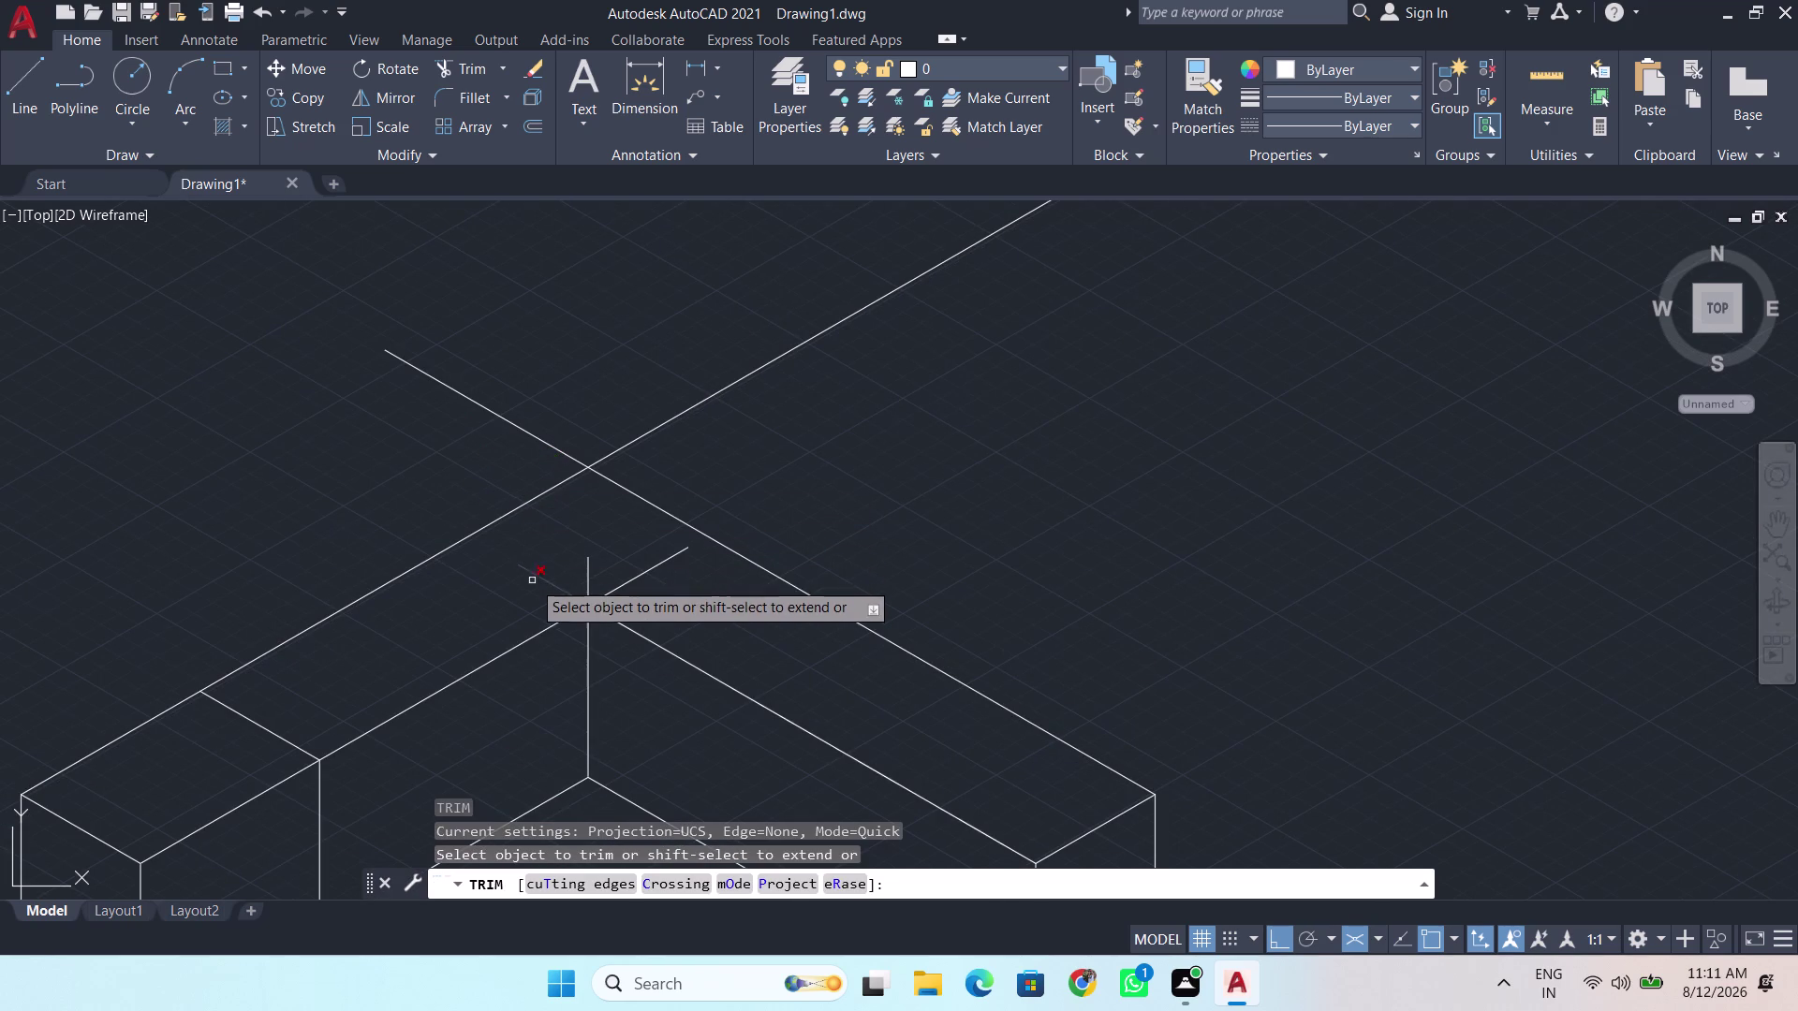
click(541, 578)
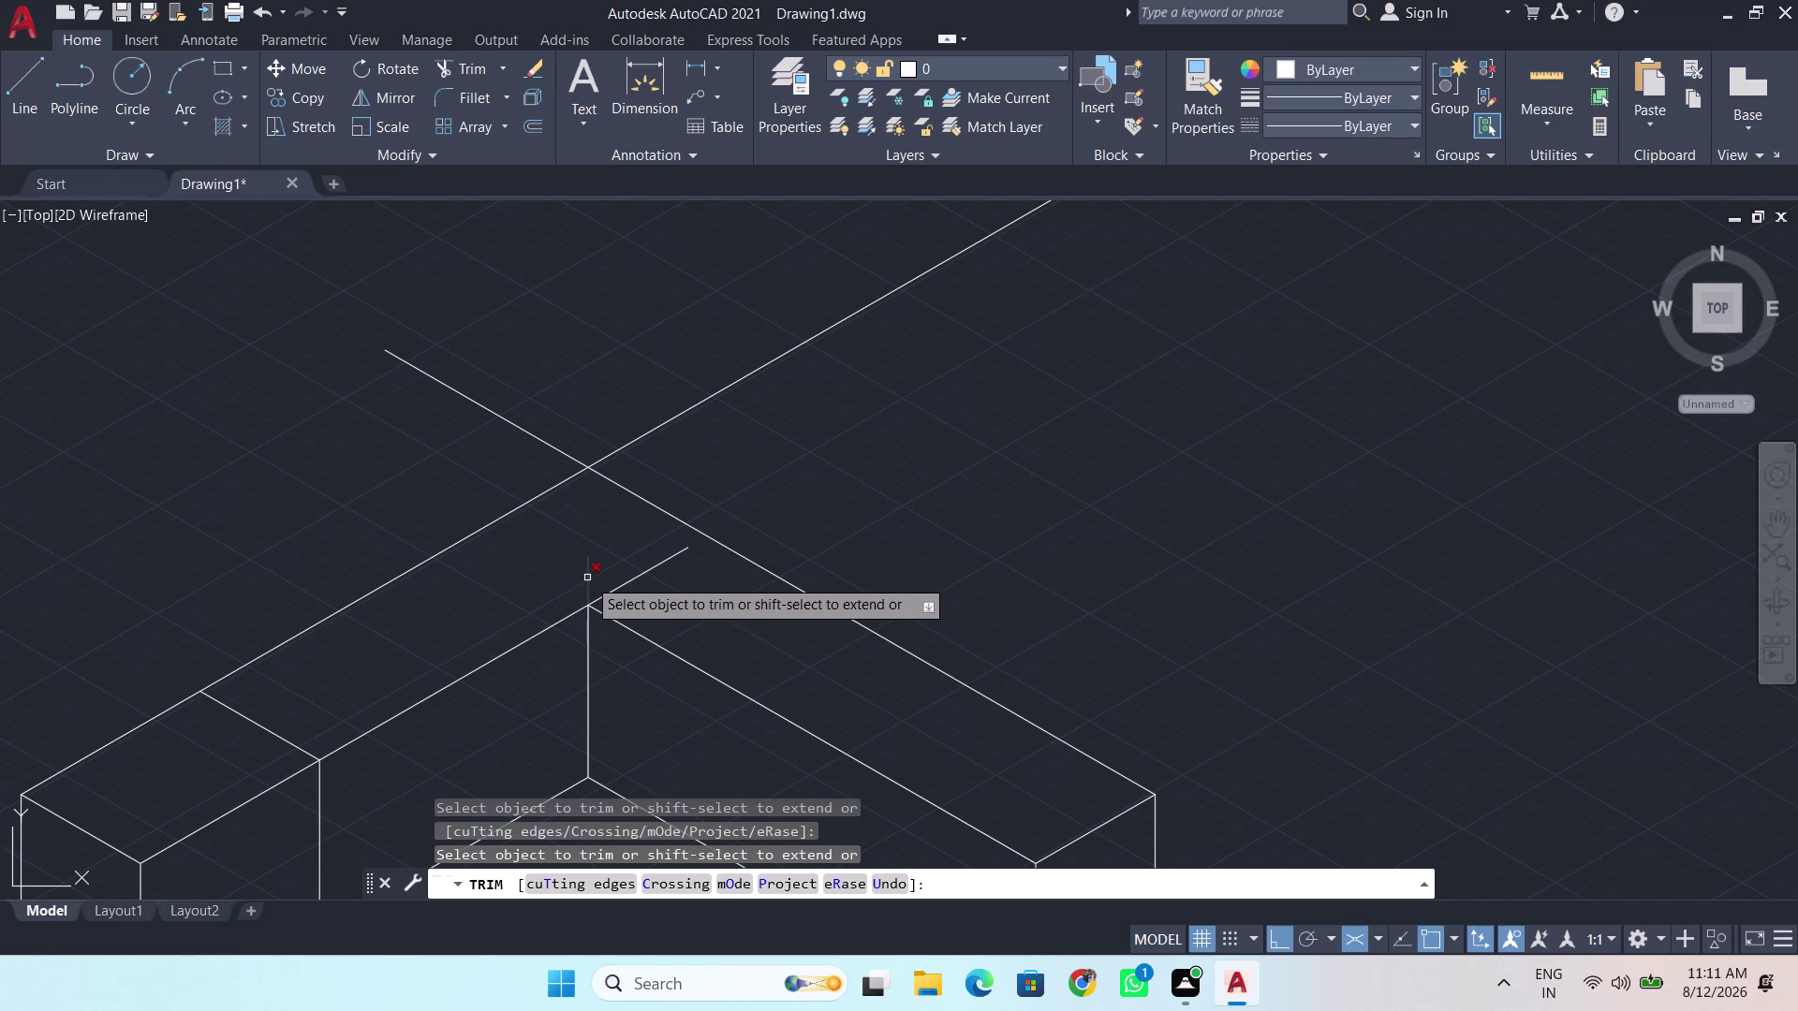
click(587, 578)
click(620, 590)
click(539, 435)
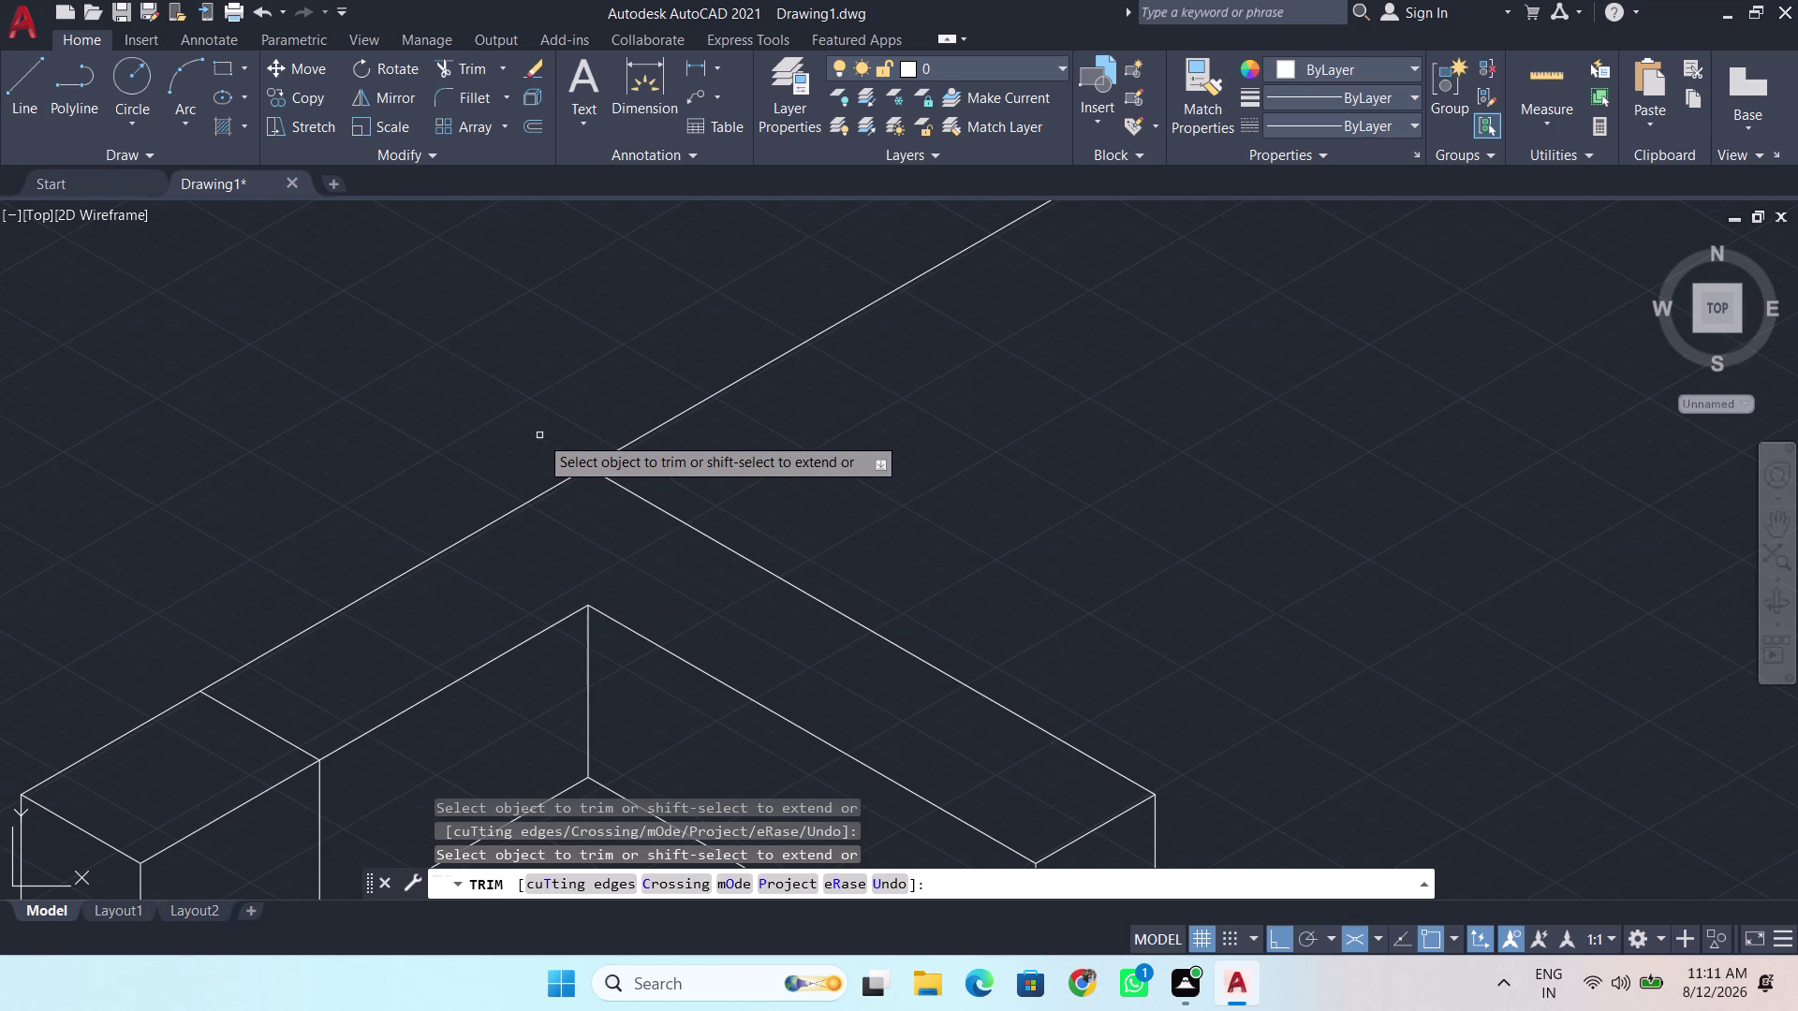
click(669, 420)
key(space)
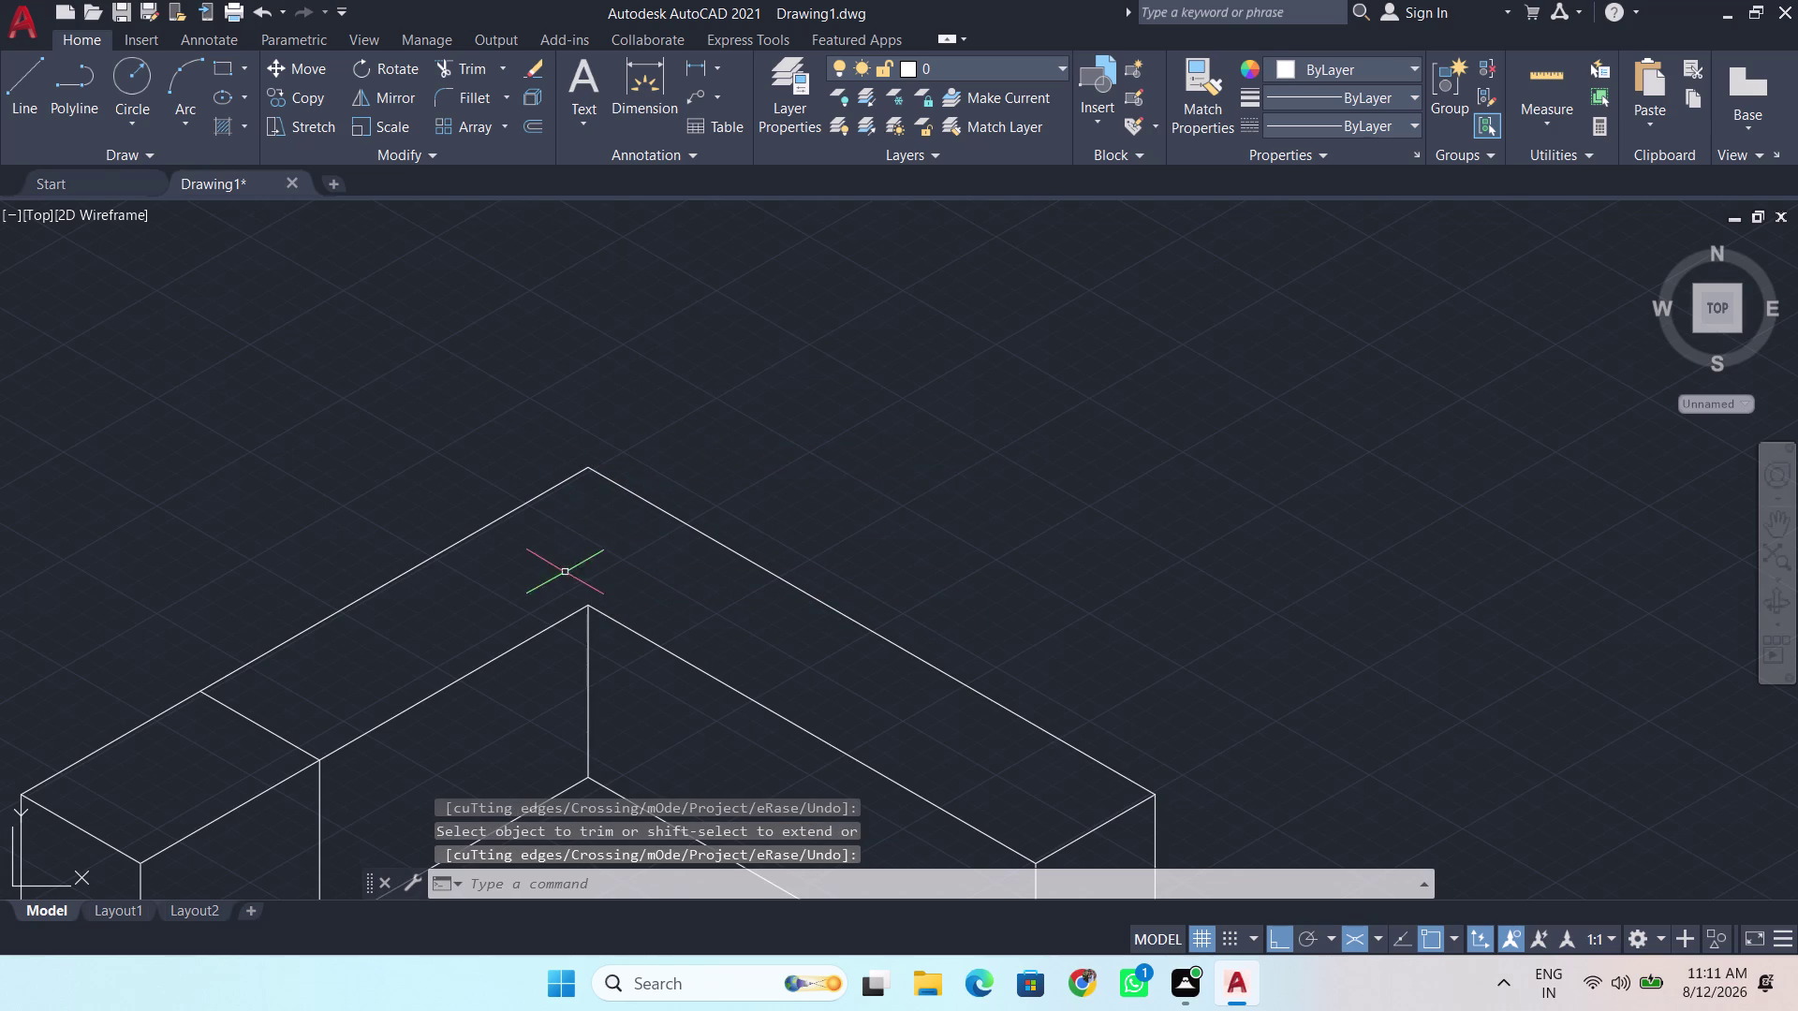
scroll(down, 3)
middle_drag(568, 670, 583, 527)
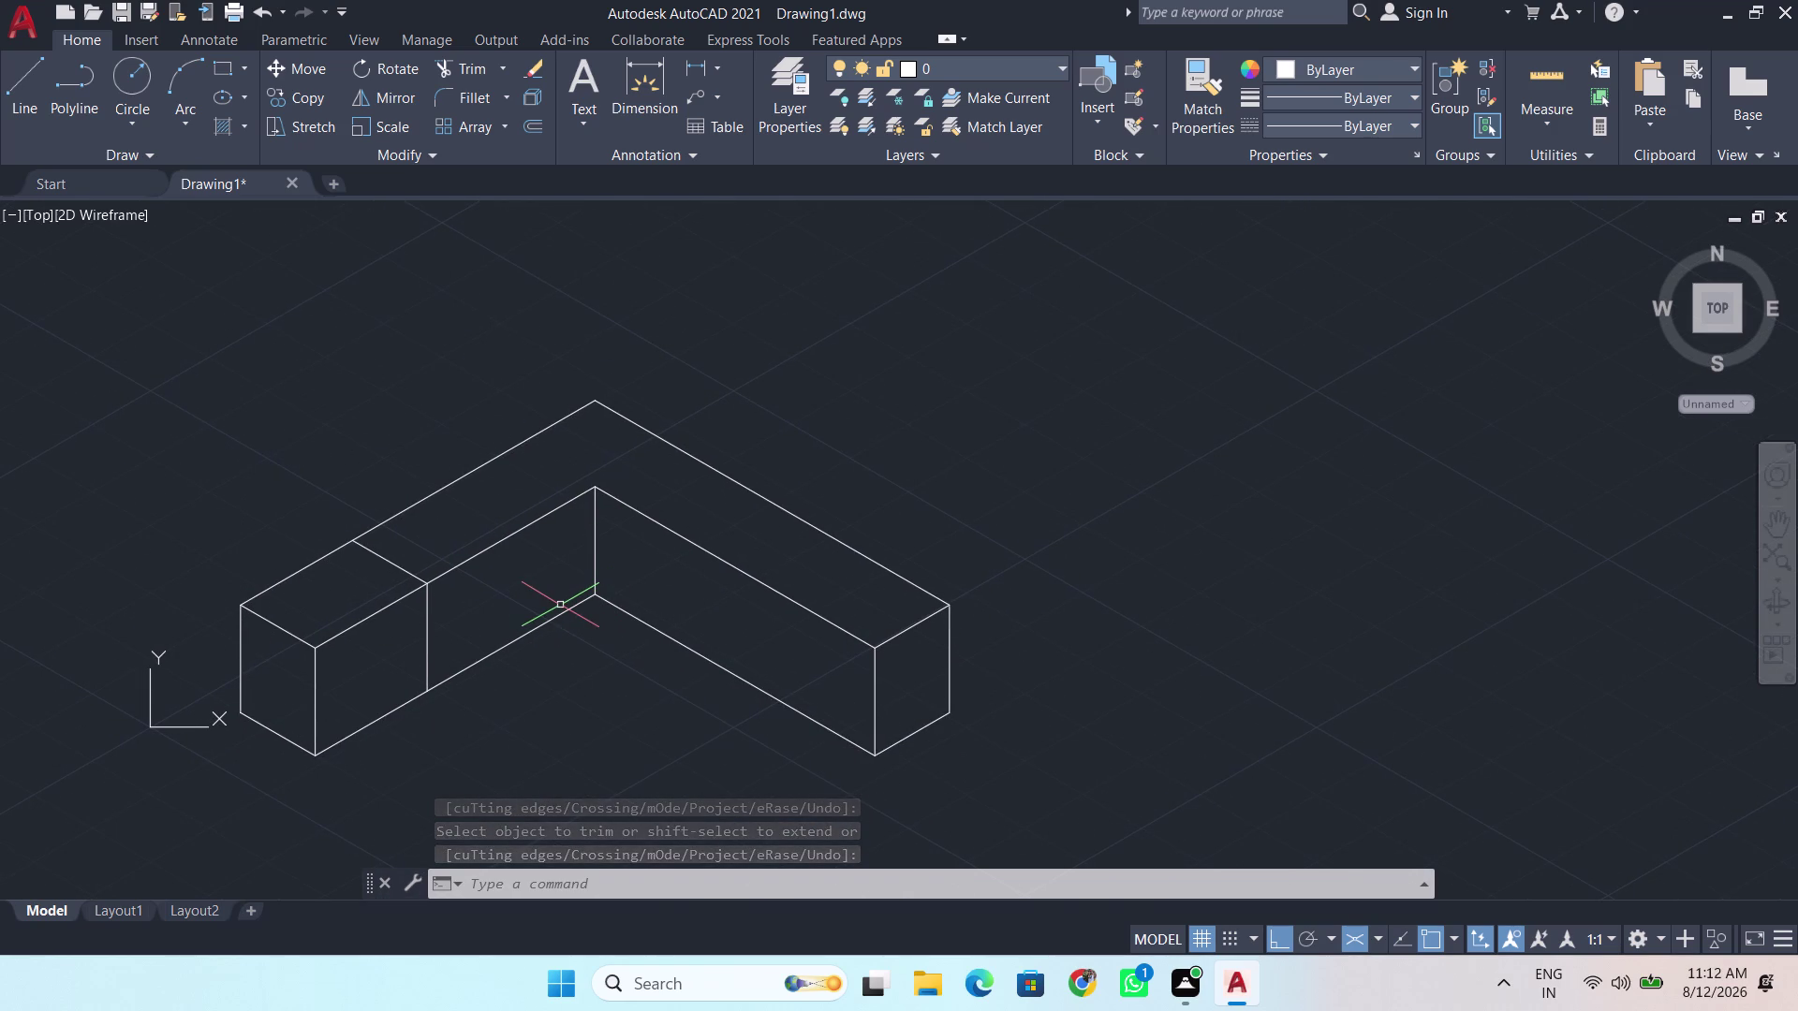
Start a line tracked 80 units from the front edge's corner.
key(l)
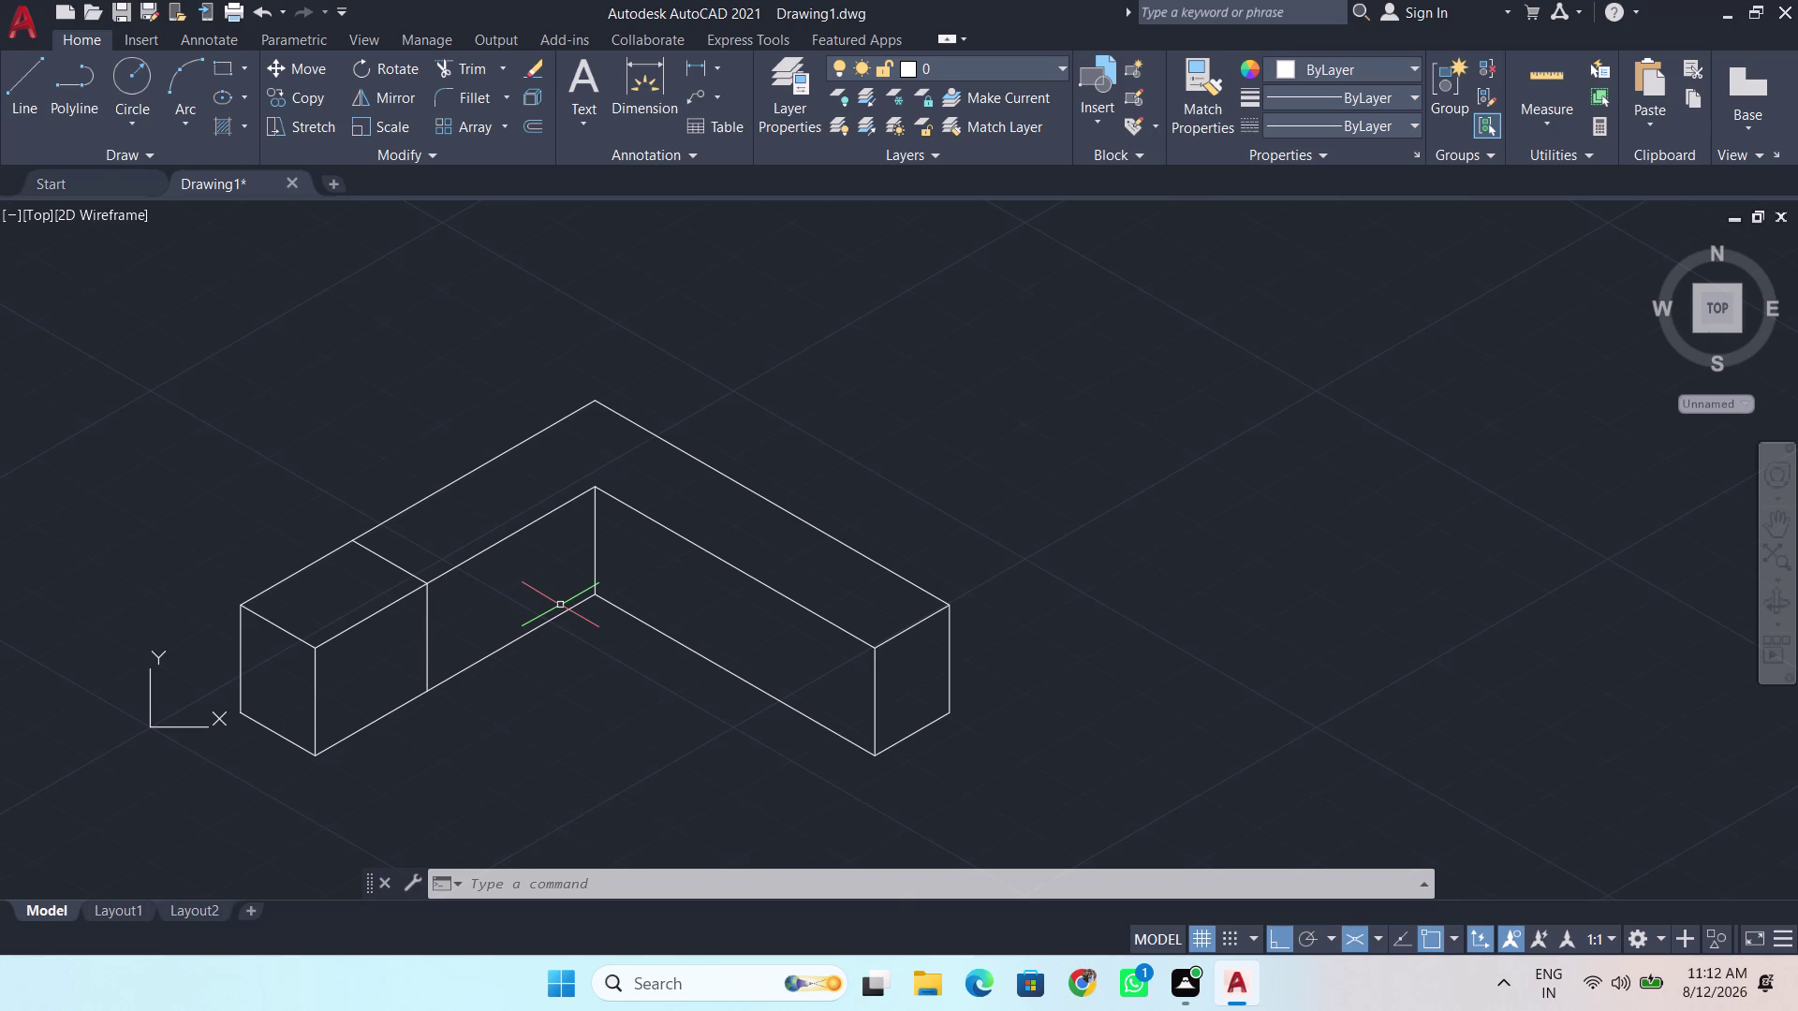
key(Return)
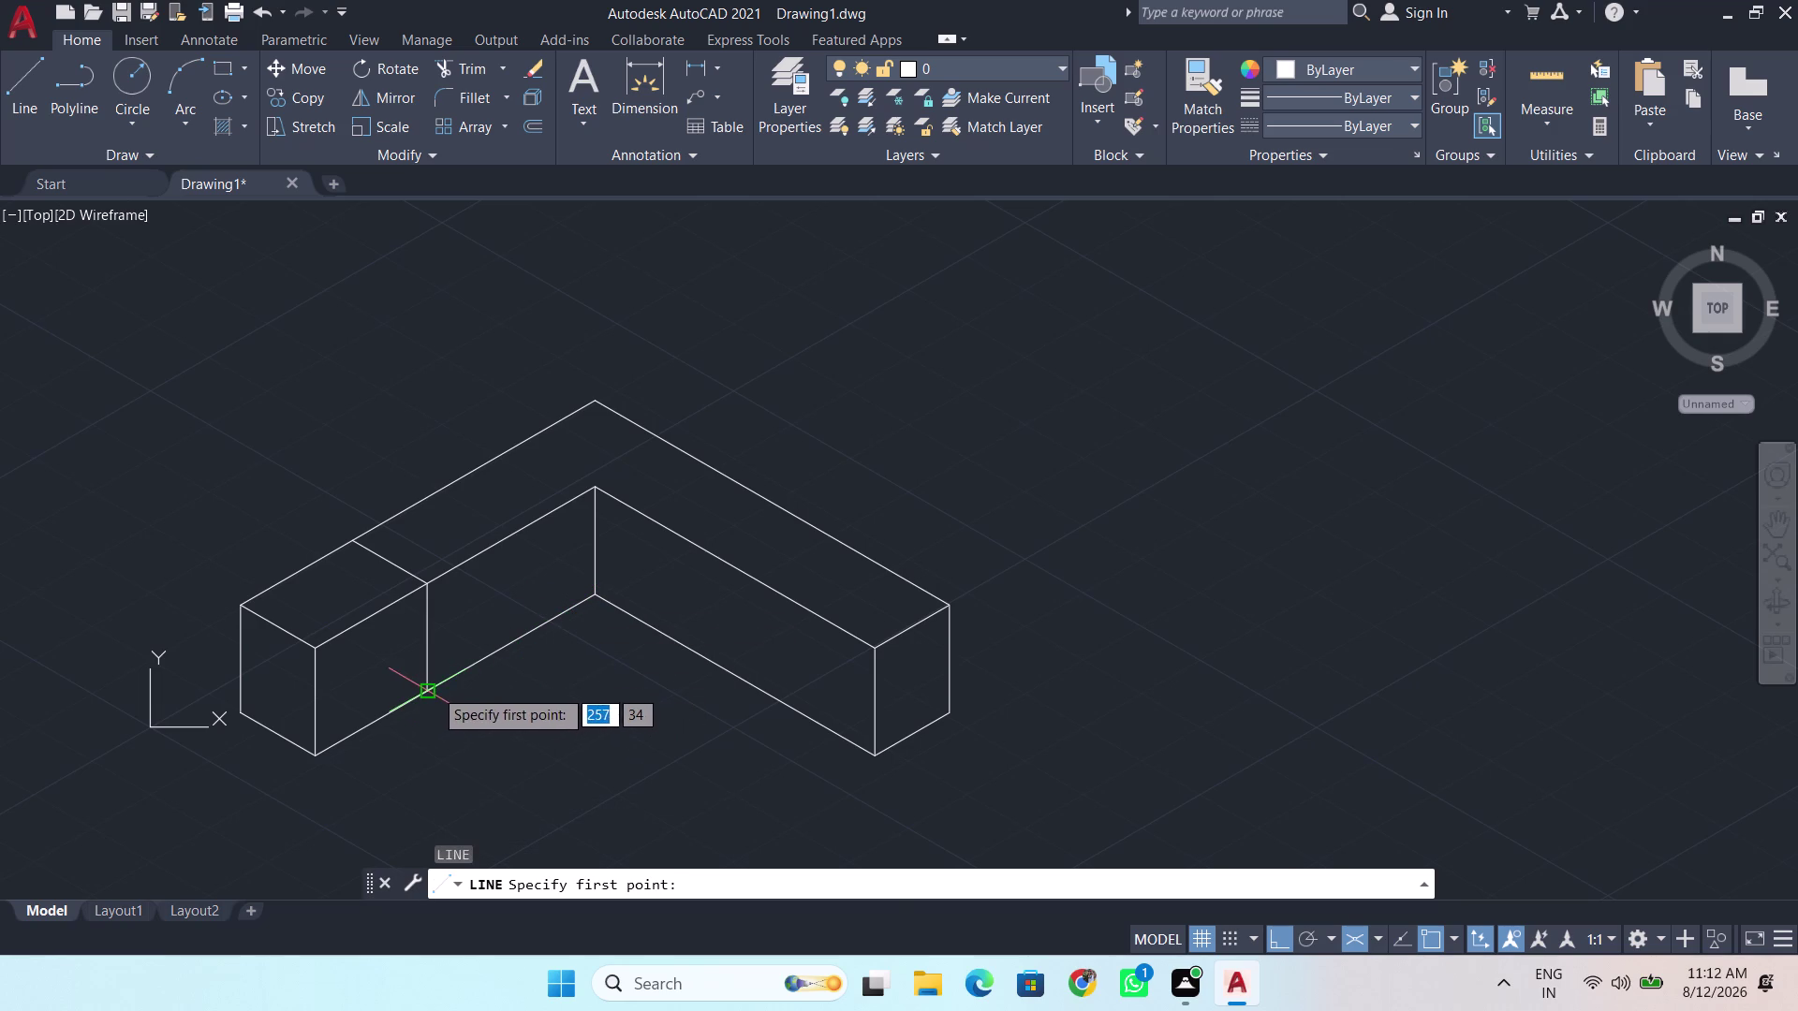
text(tk)
key(Return)
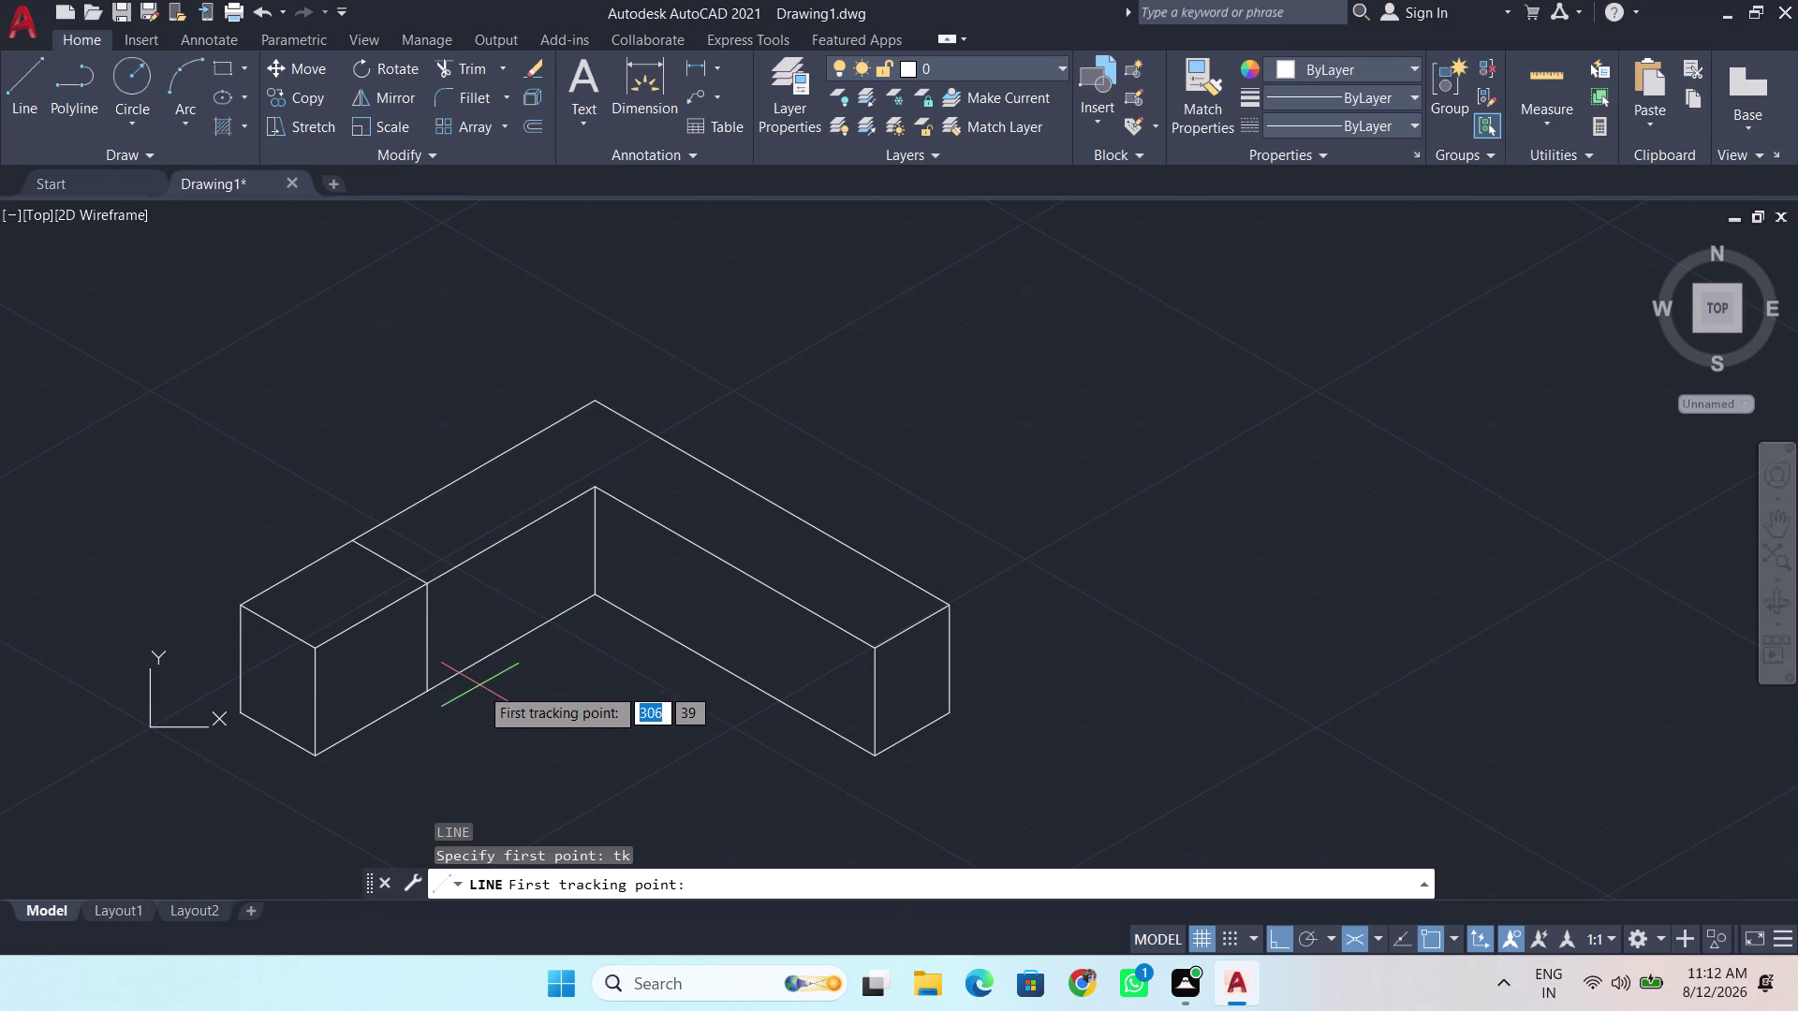
click(429, 685)
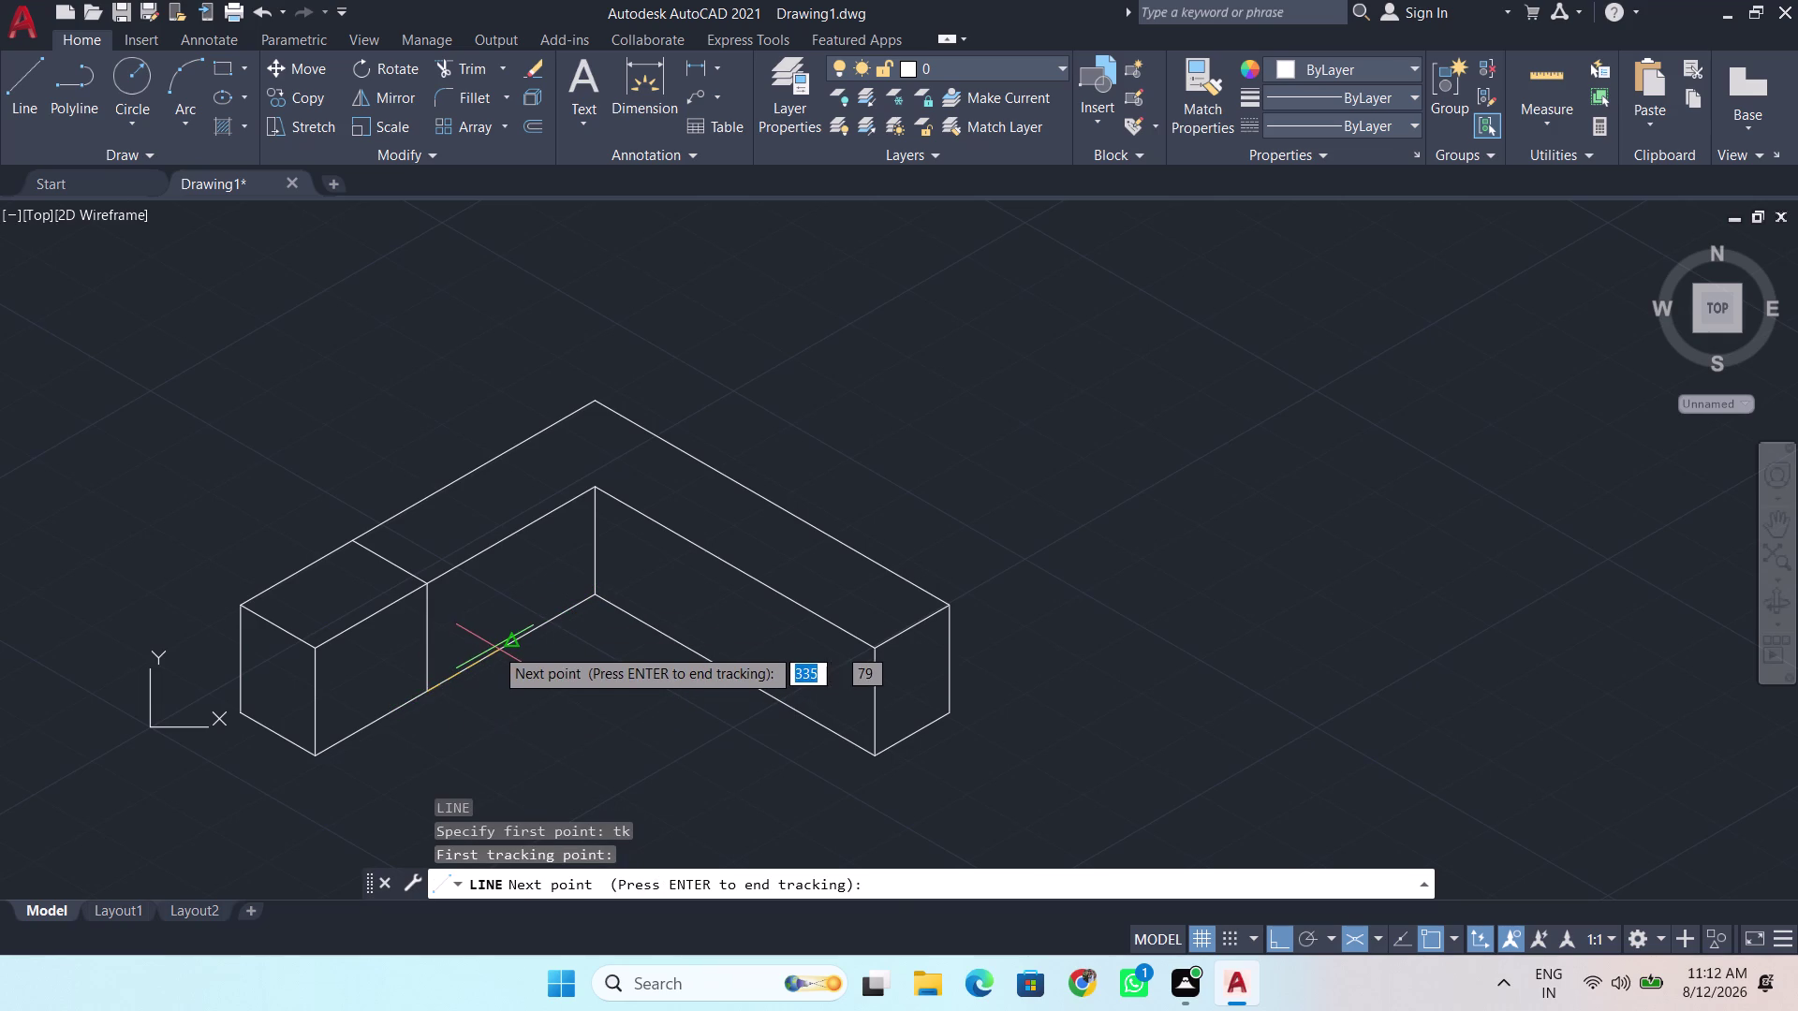
key(BackSpace)
key(BackSpace)
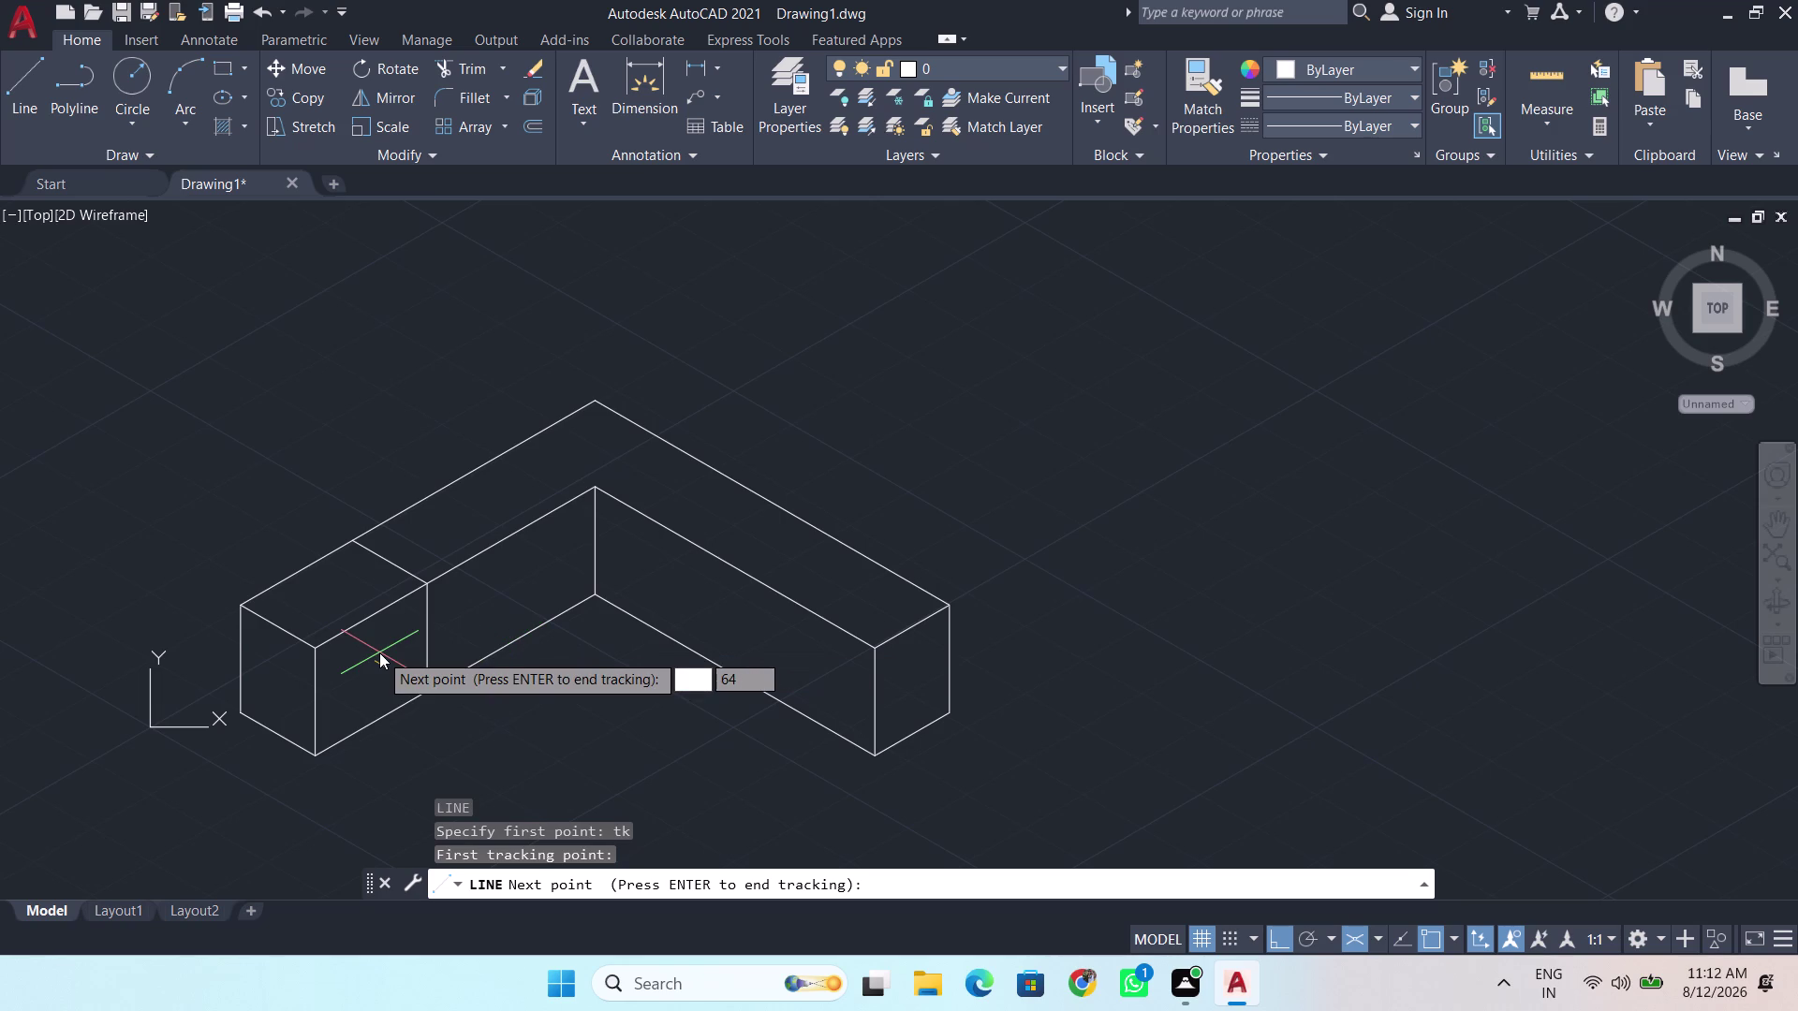
text(80)
key(Return)
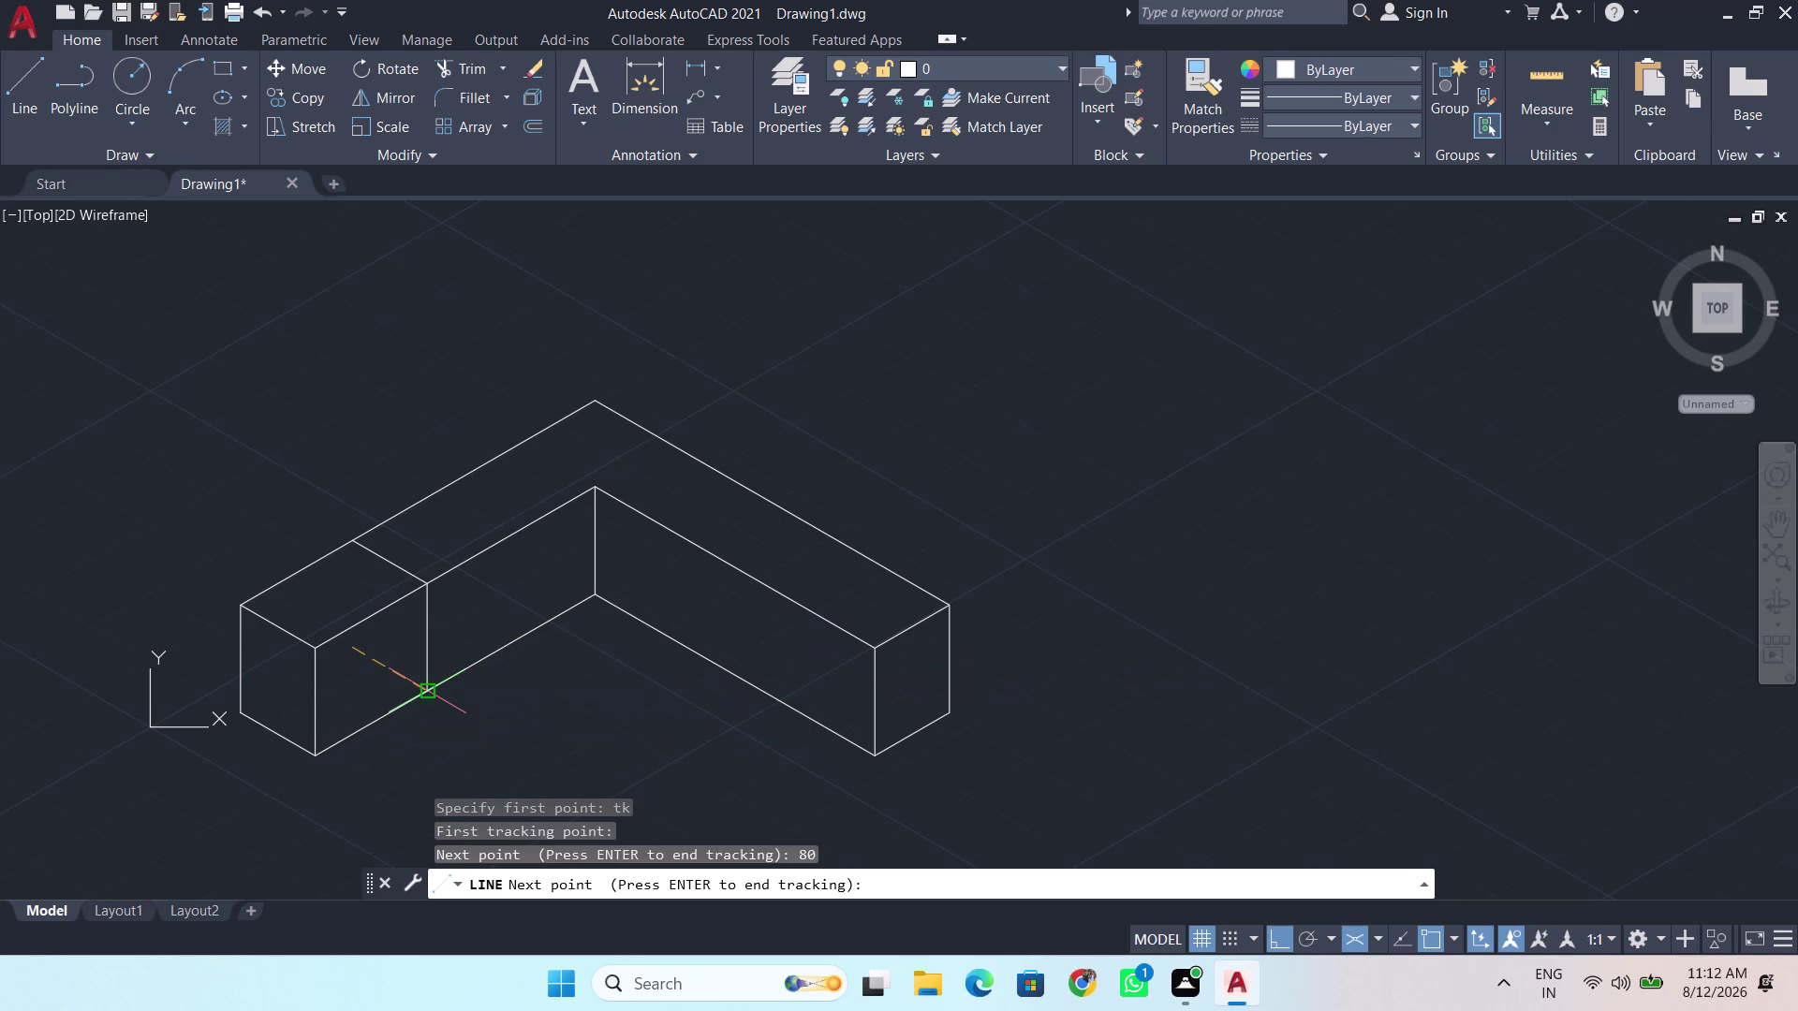
Abandon the tracked start point, clearing the invalid entries and cancelling the line.
key(F5)
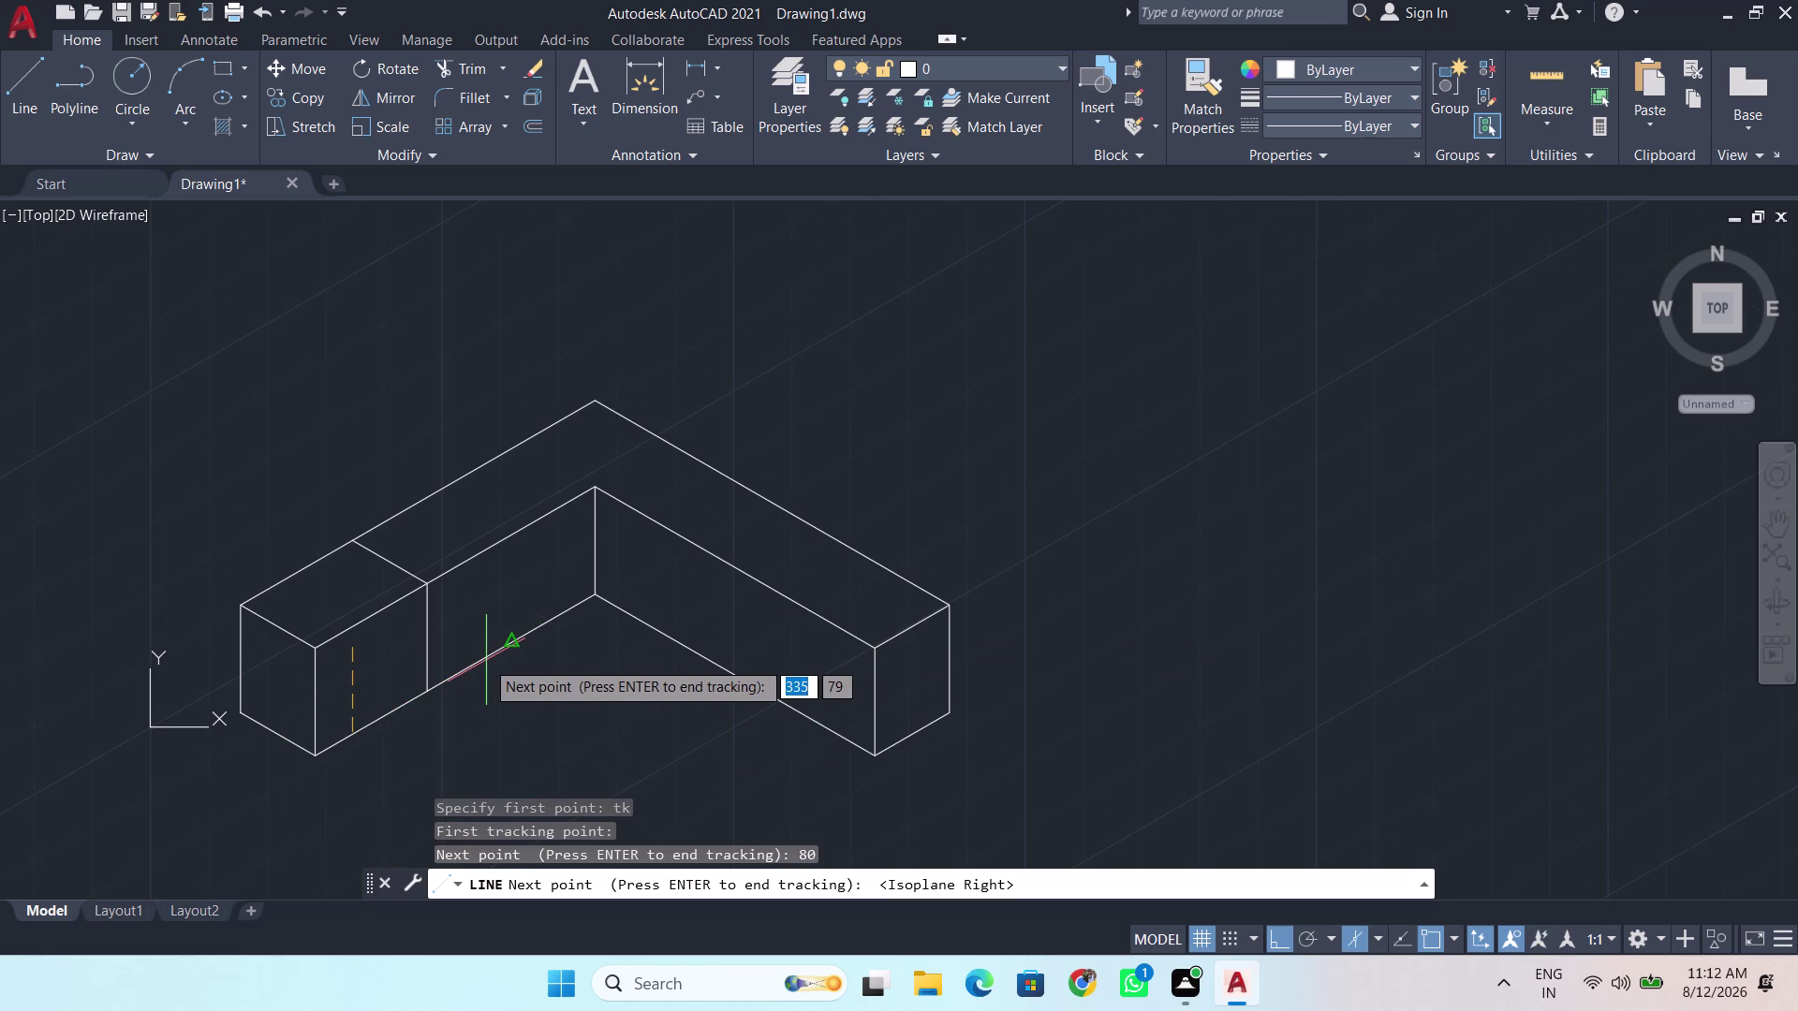
key(ctrl+z)
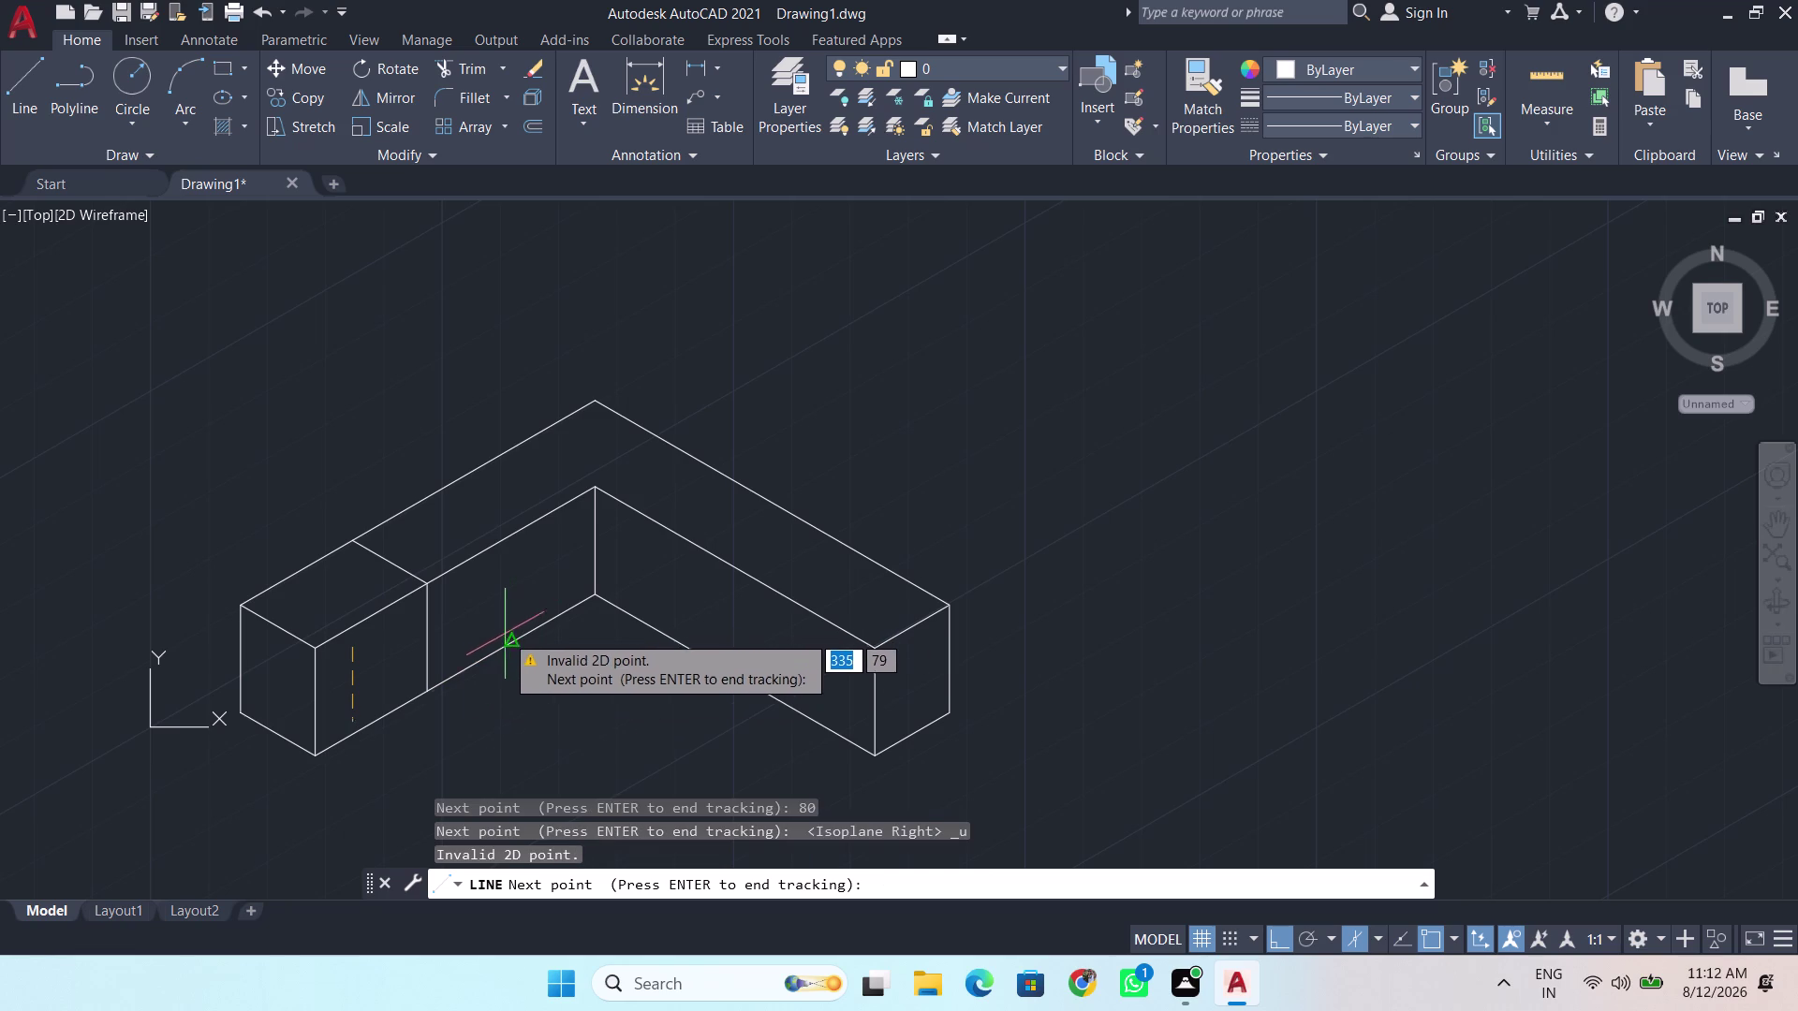
key(grave)
key(space)
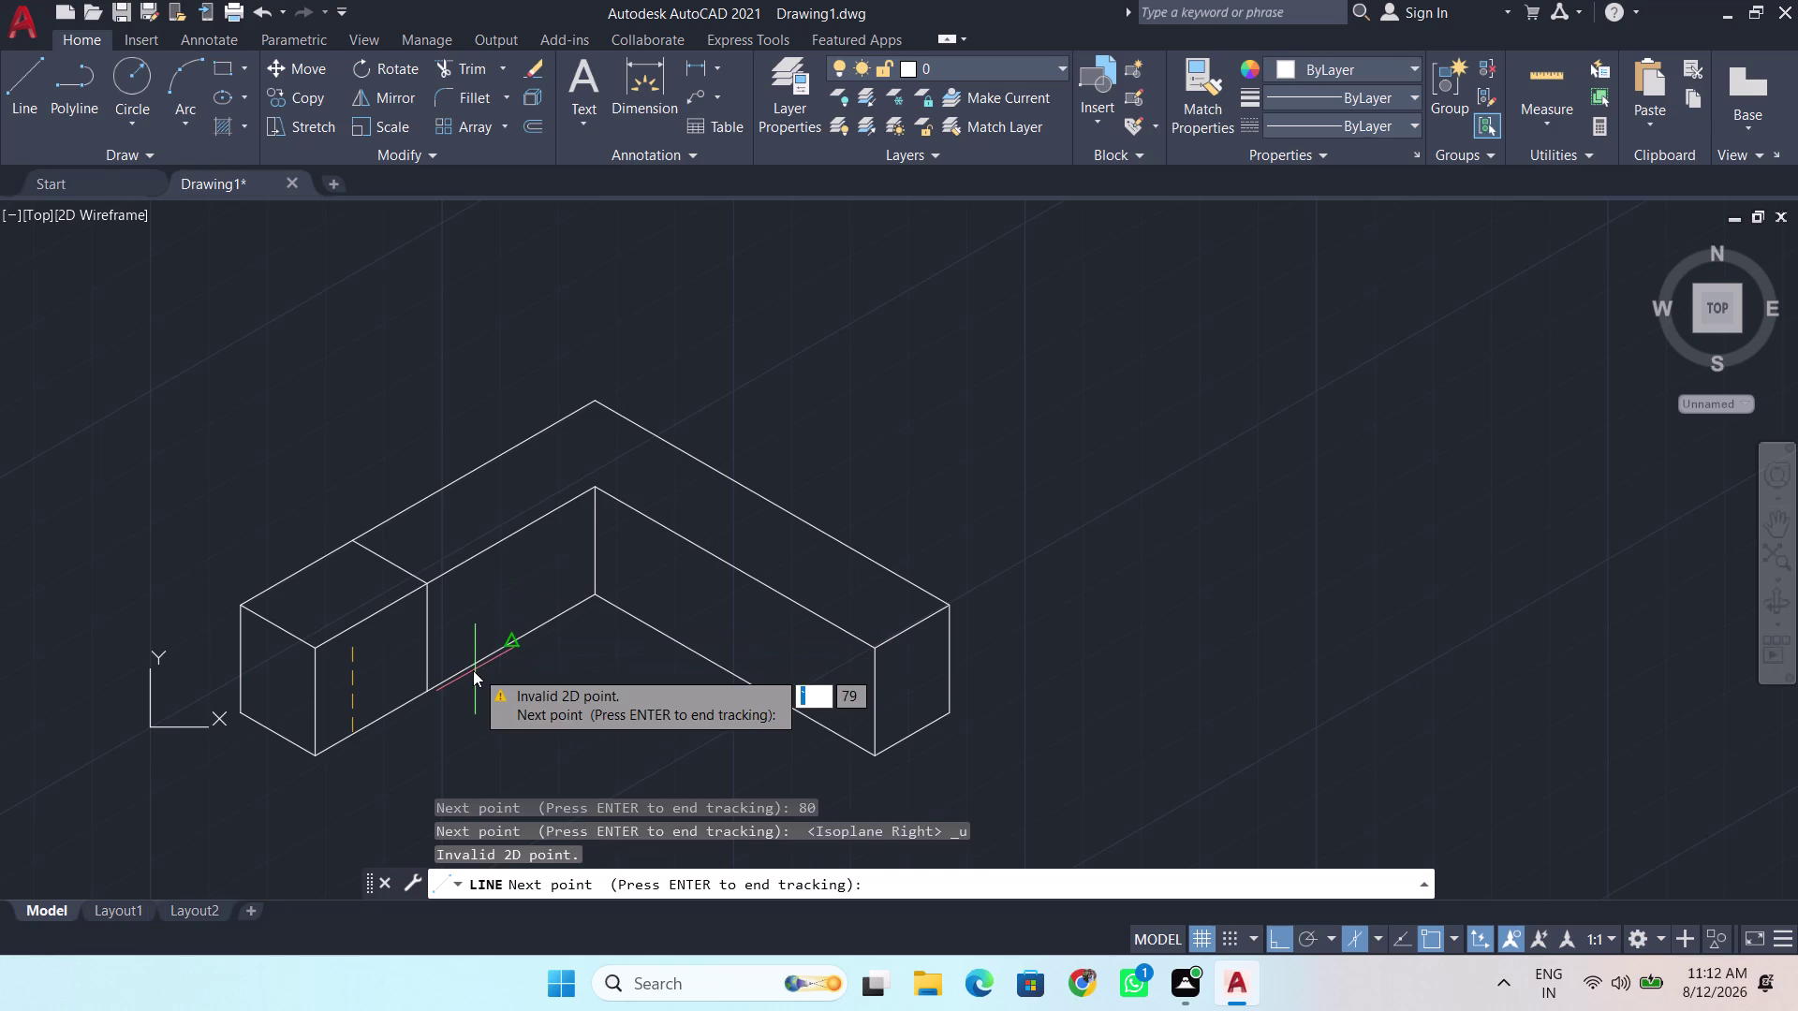
key(space)
key(Return)
key(Return)
key(Return)
key(BackSpace)
key(BackSpace)
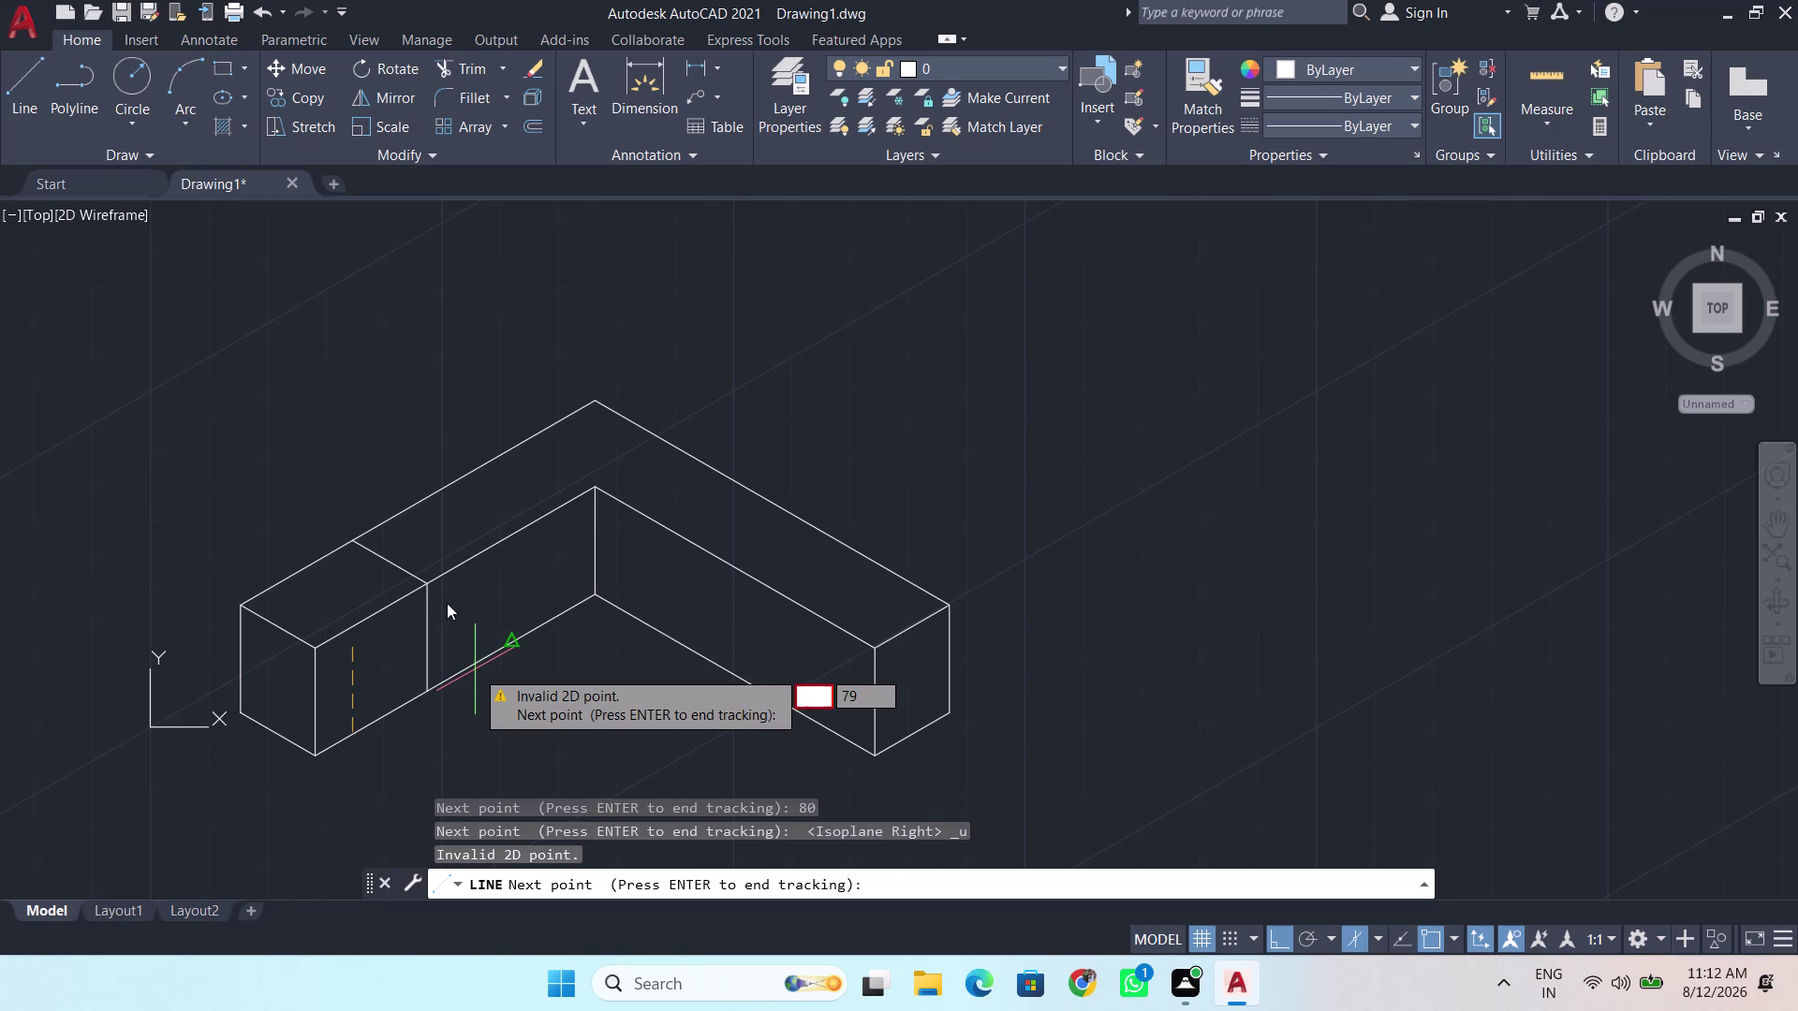
key(space)
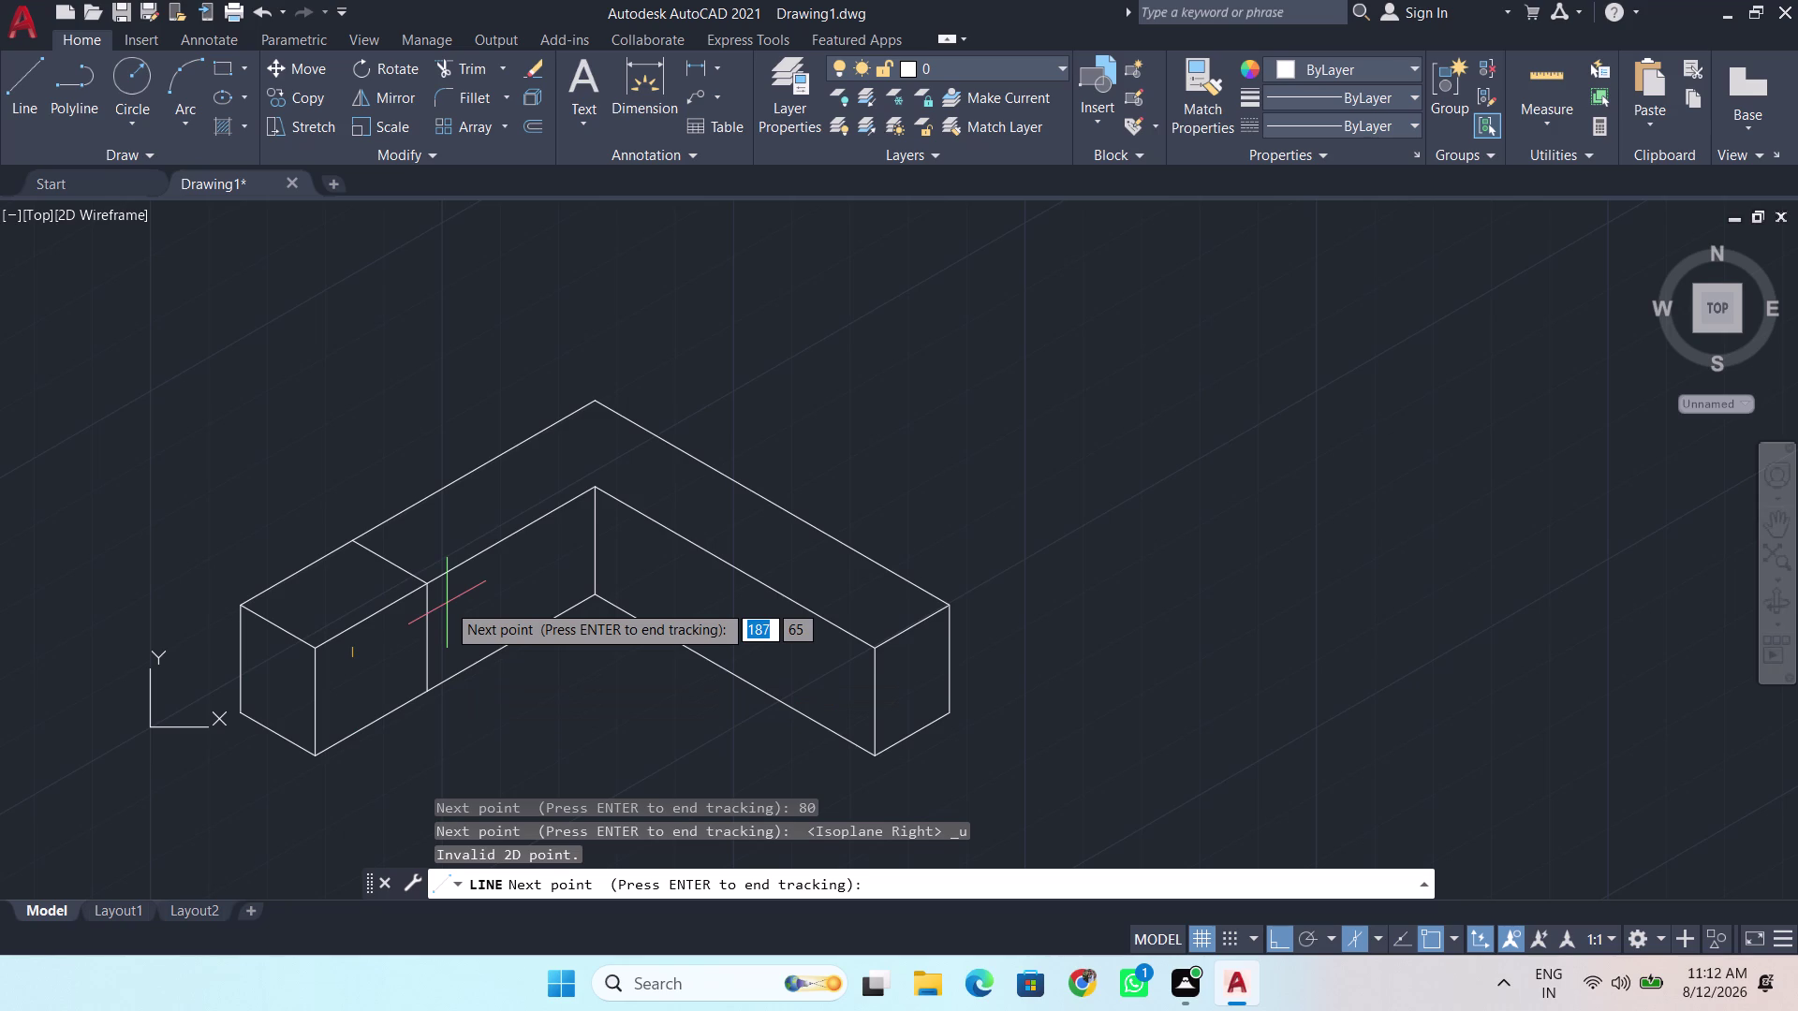
key(space)
key(Escape)
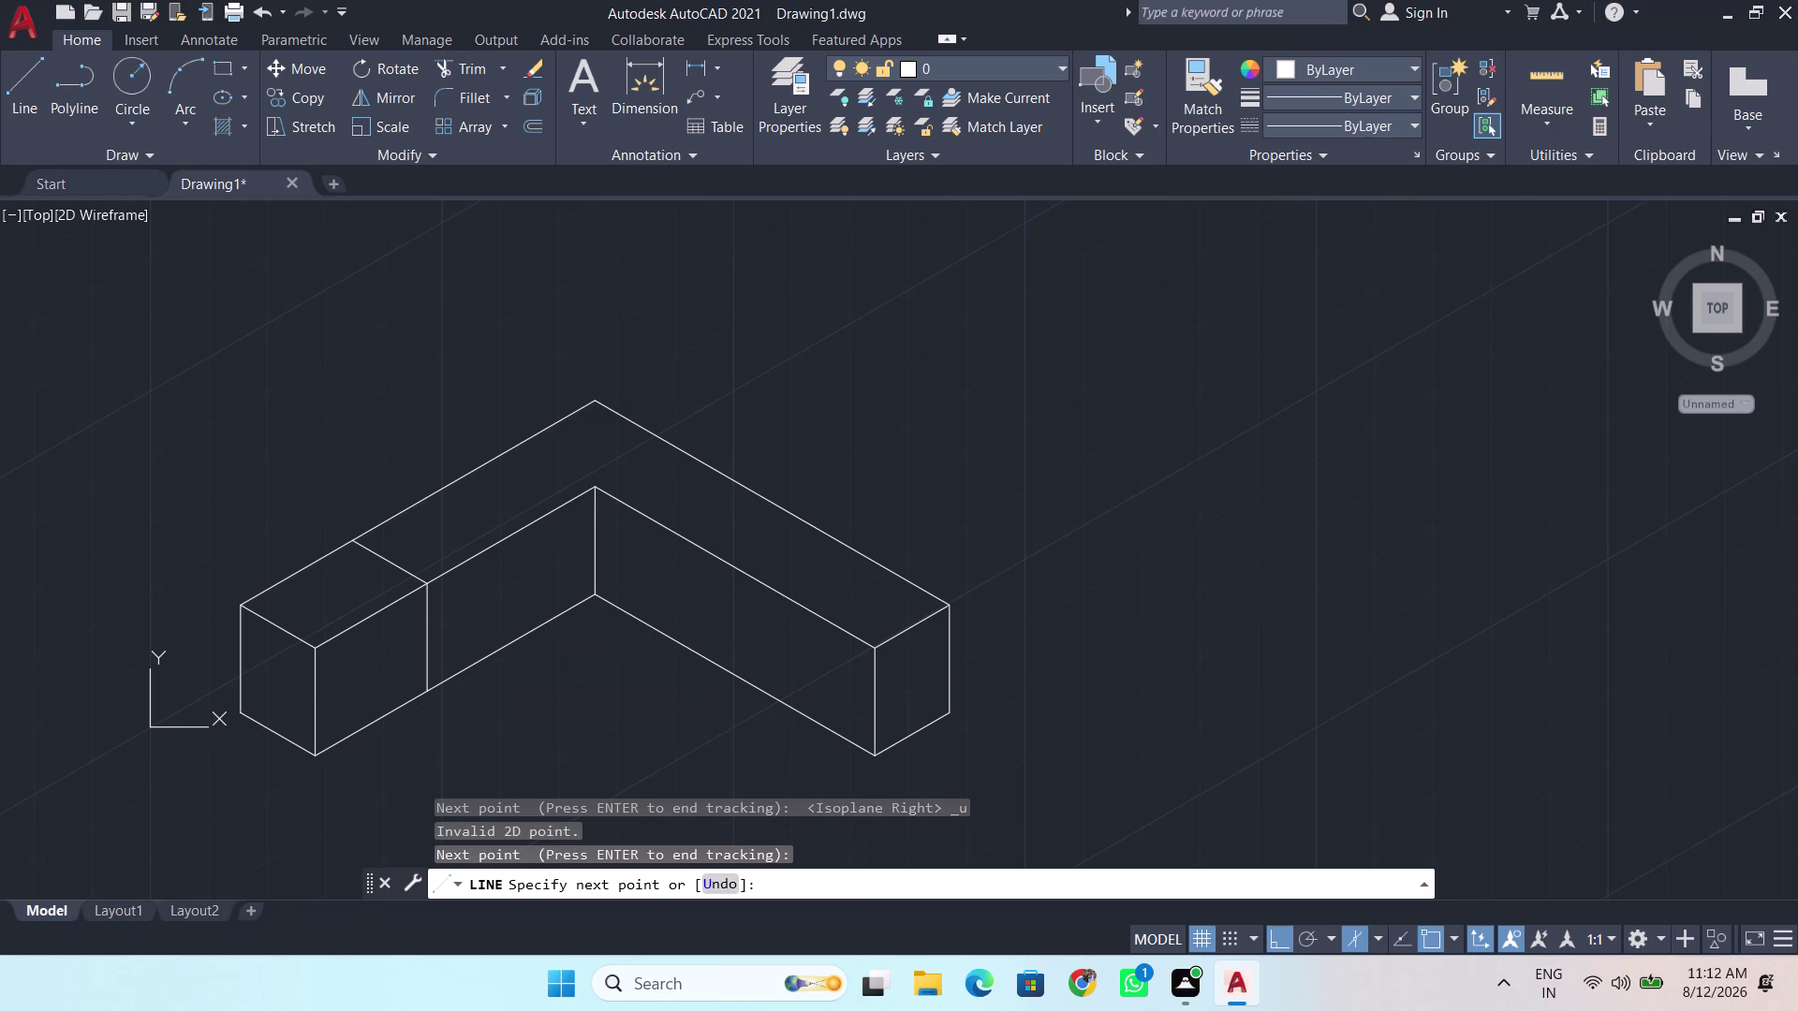
Retry a line tracked 80 units from the front-edge corner.
key(l)
key(Return)
click(428, 690)
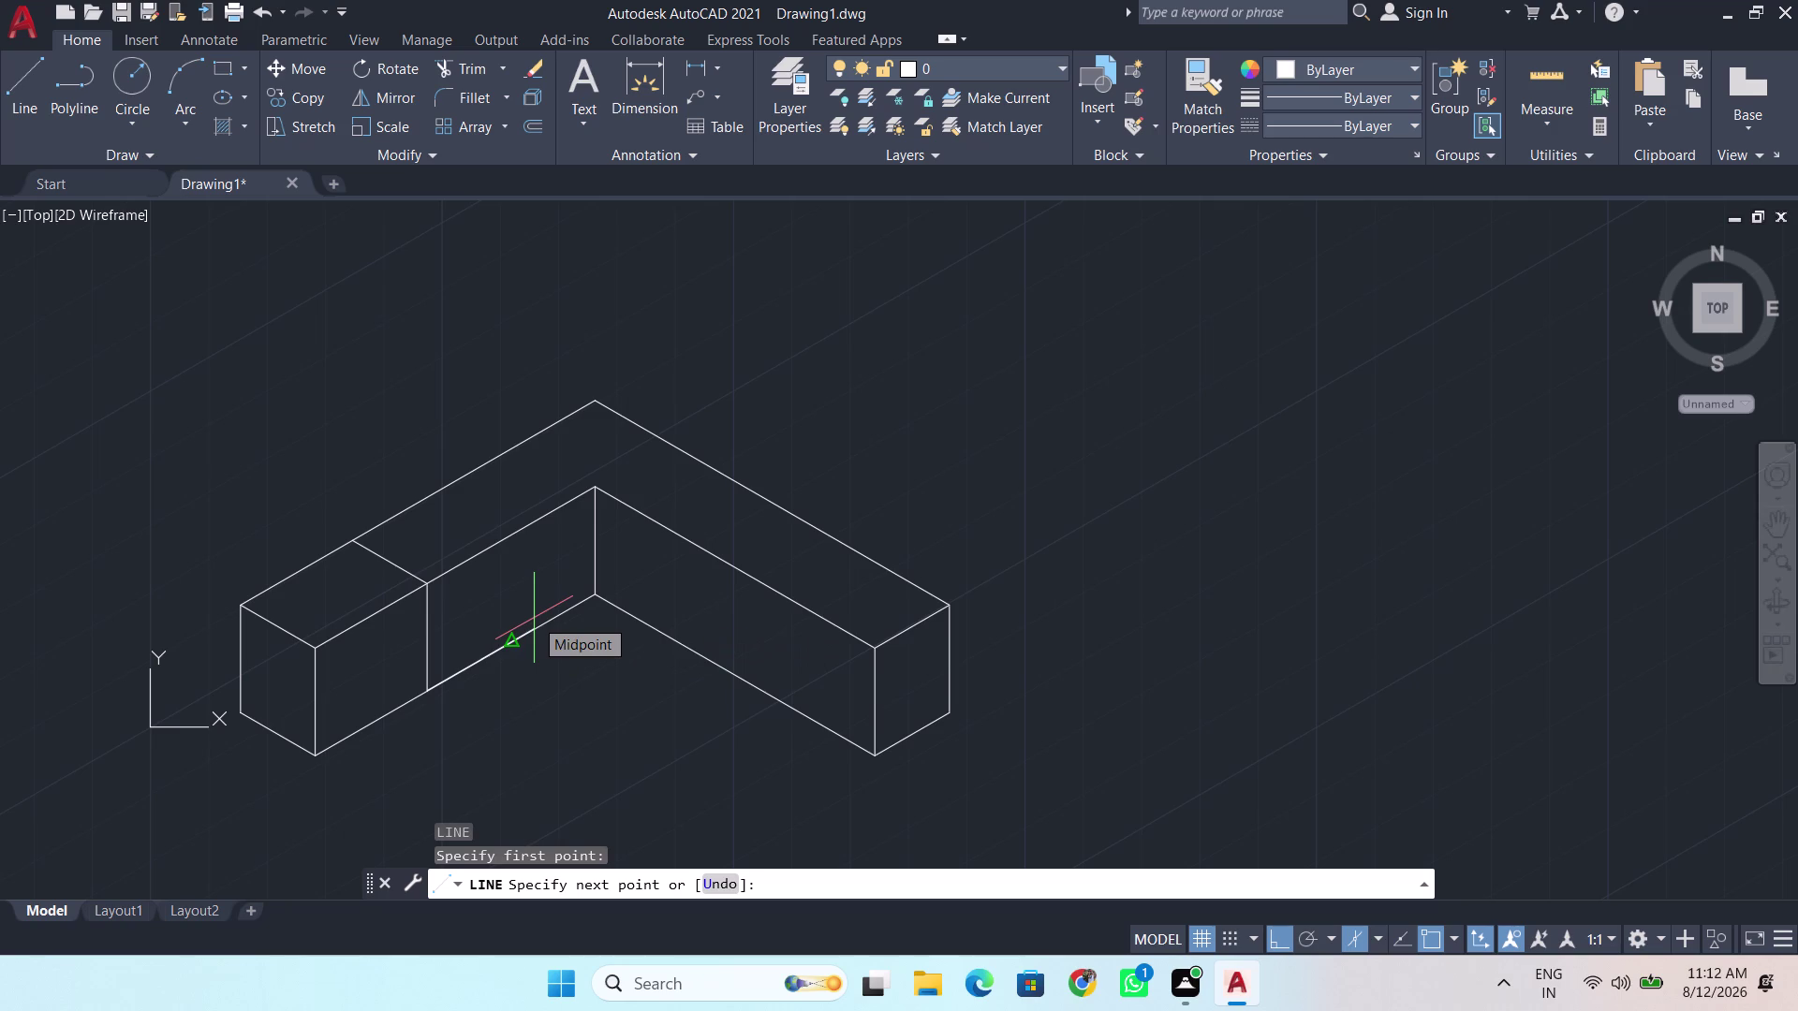
key(BackSpace)
text(t)
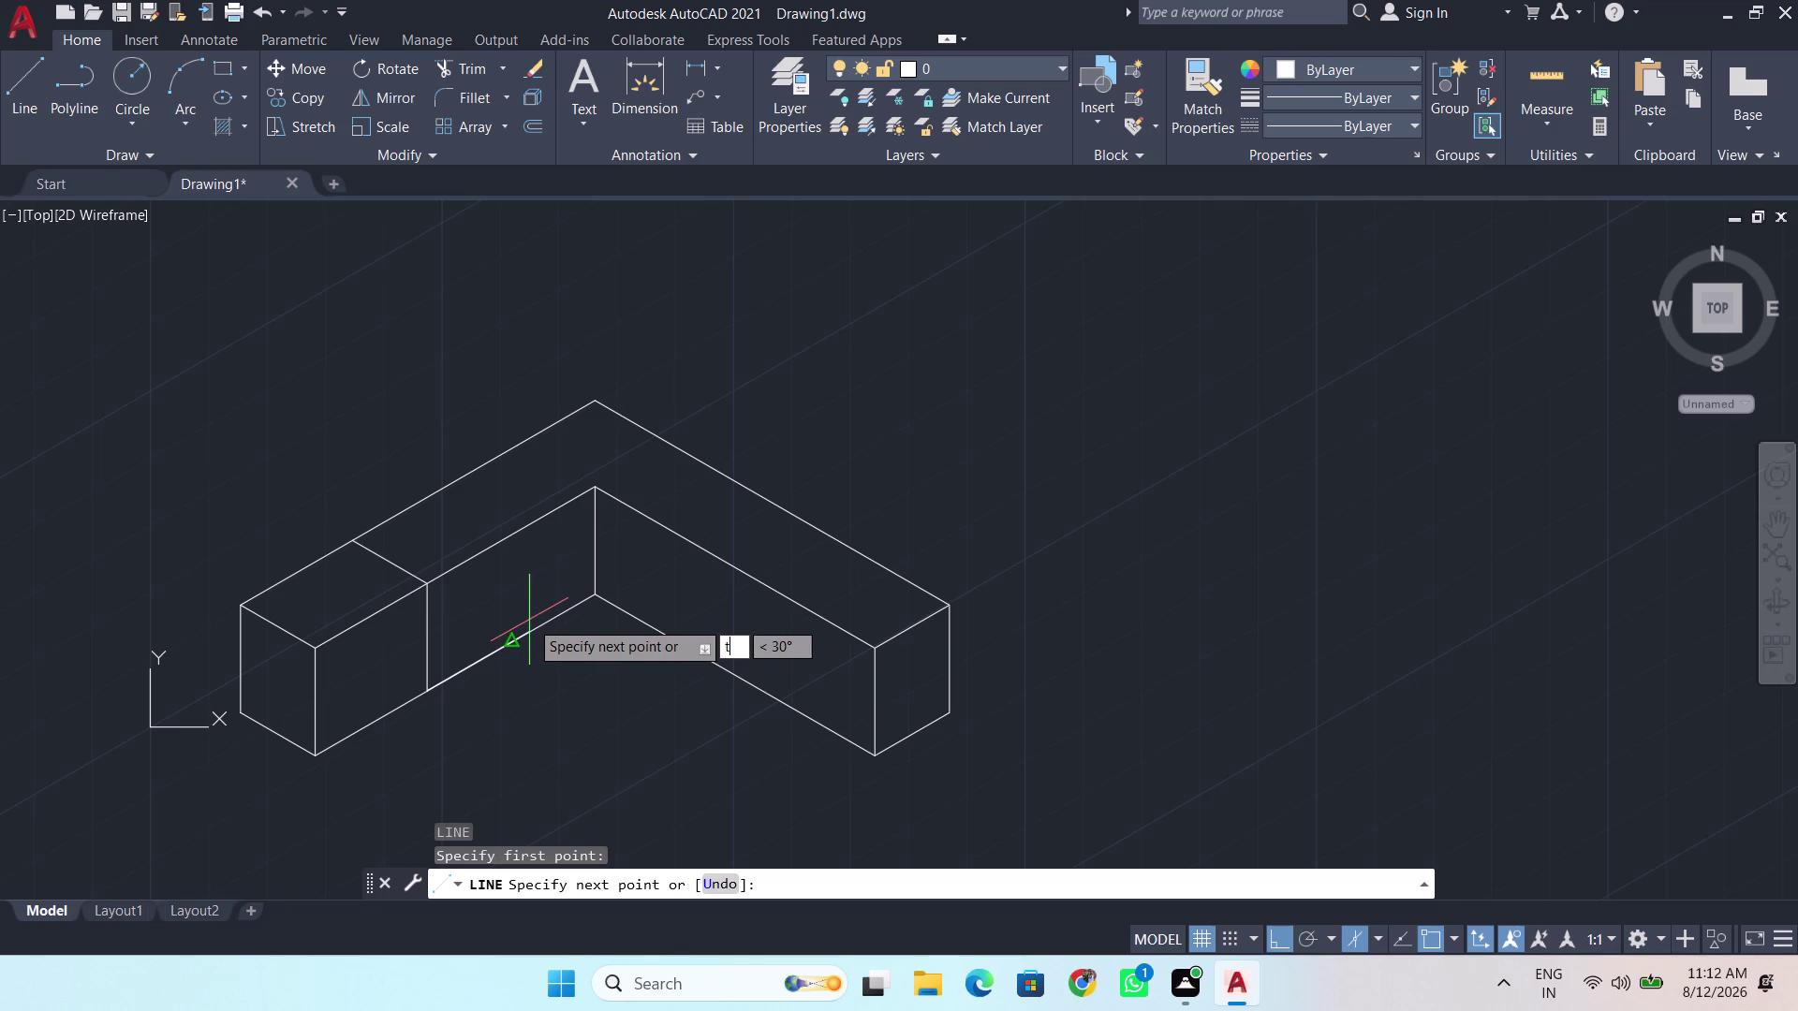
text(k)
key(Return)
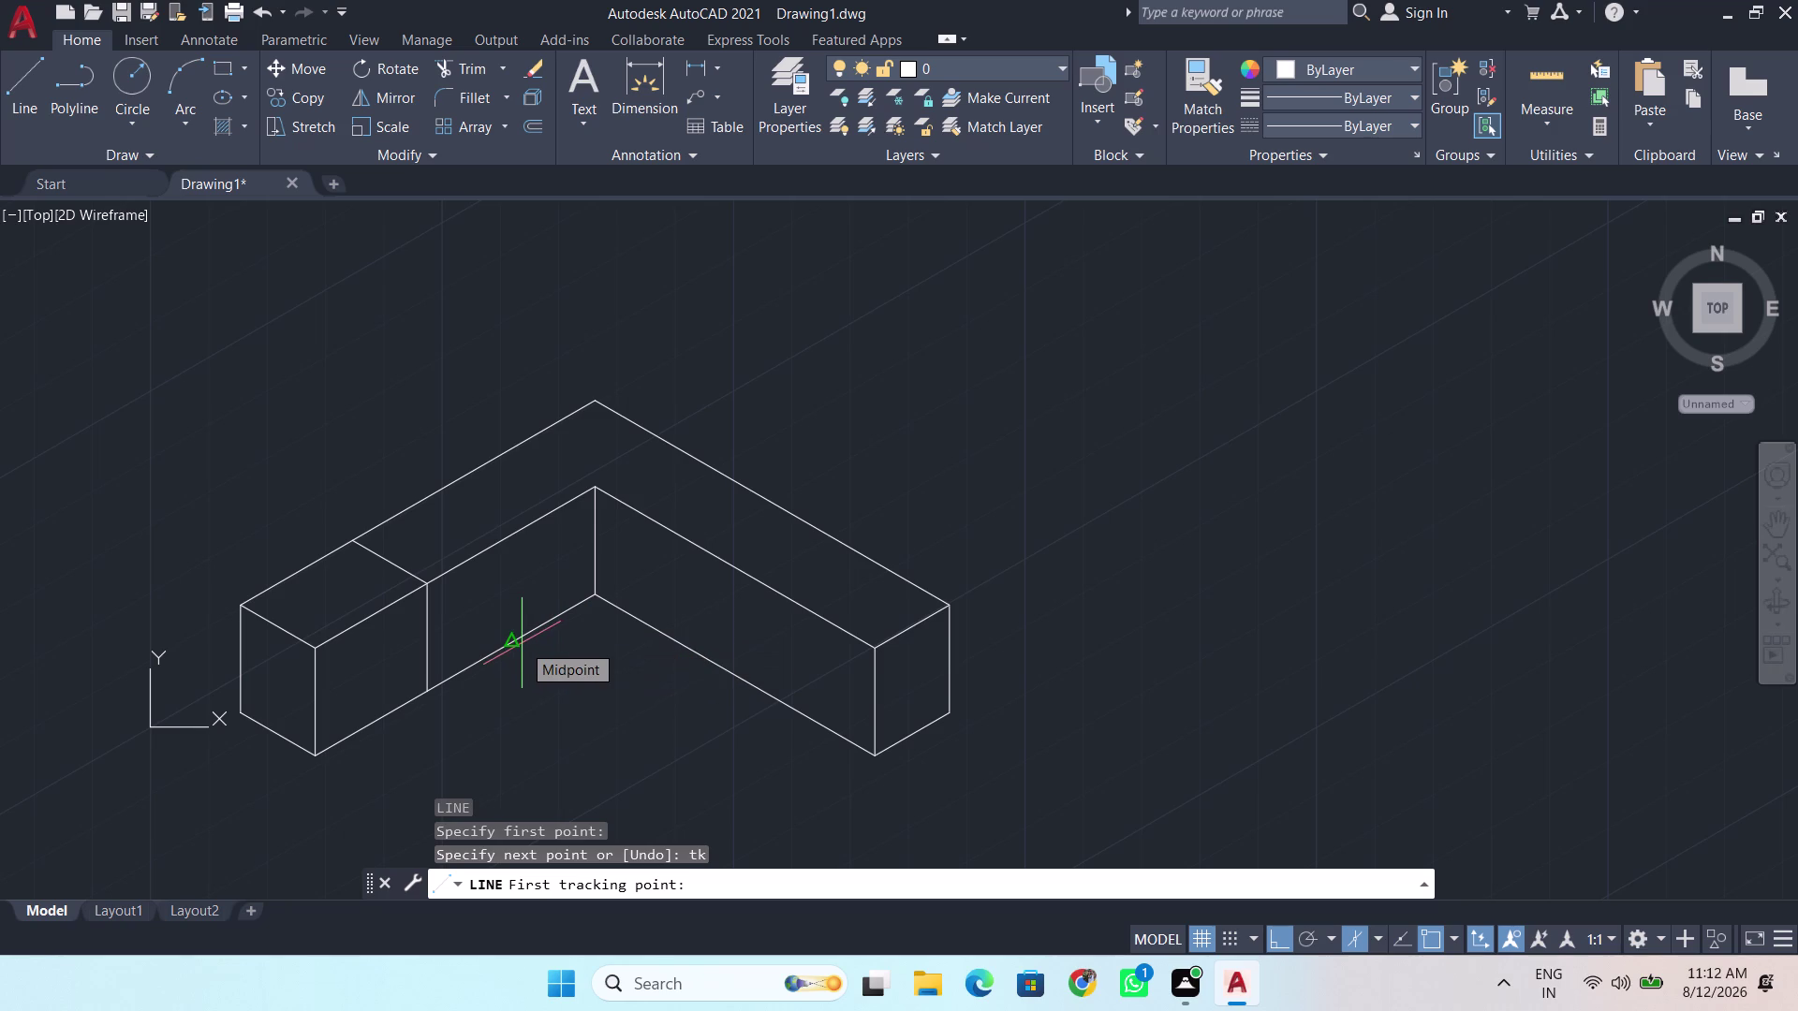
key(BackSpace)
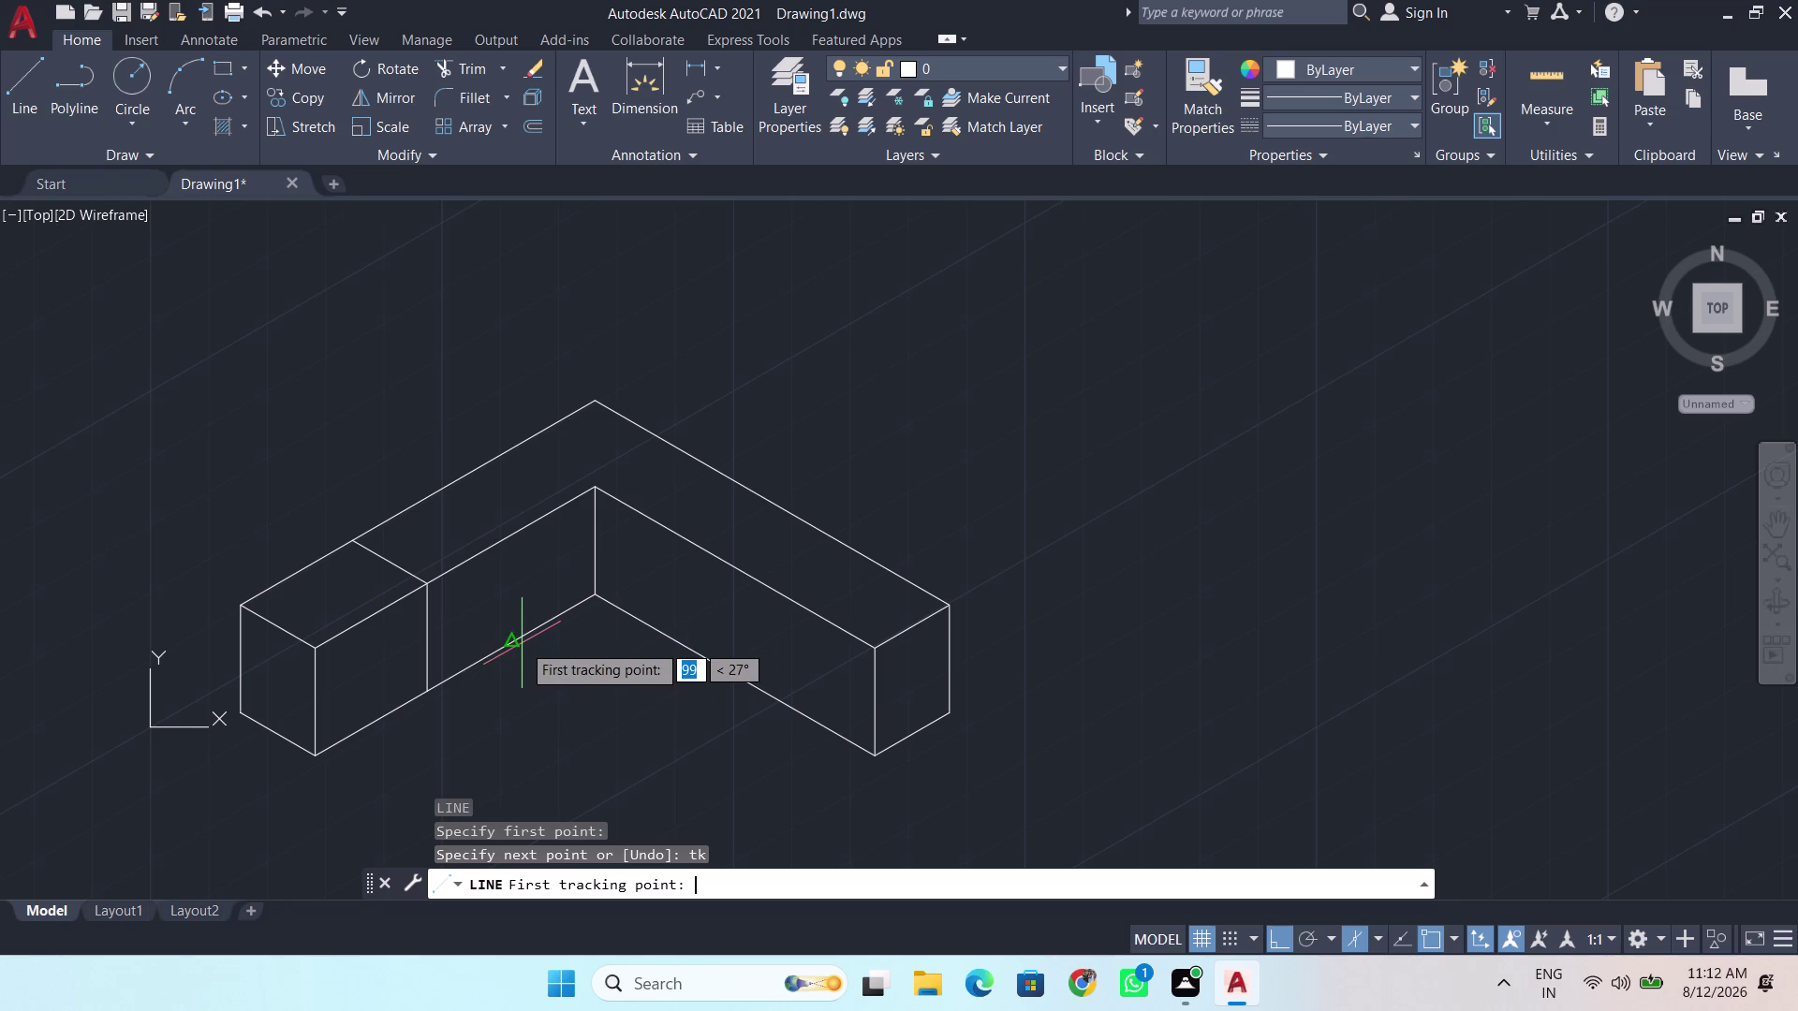
key(BackSpace)
text(80)
key(Return)
key(Return)
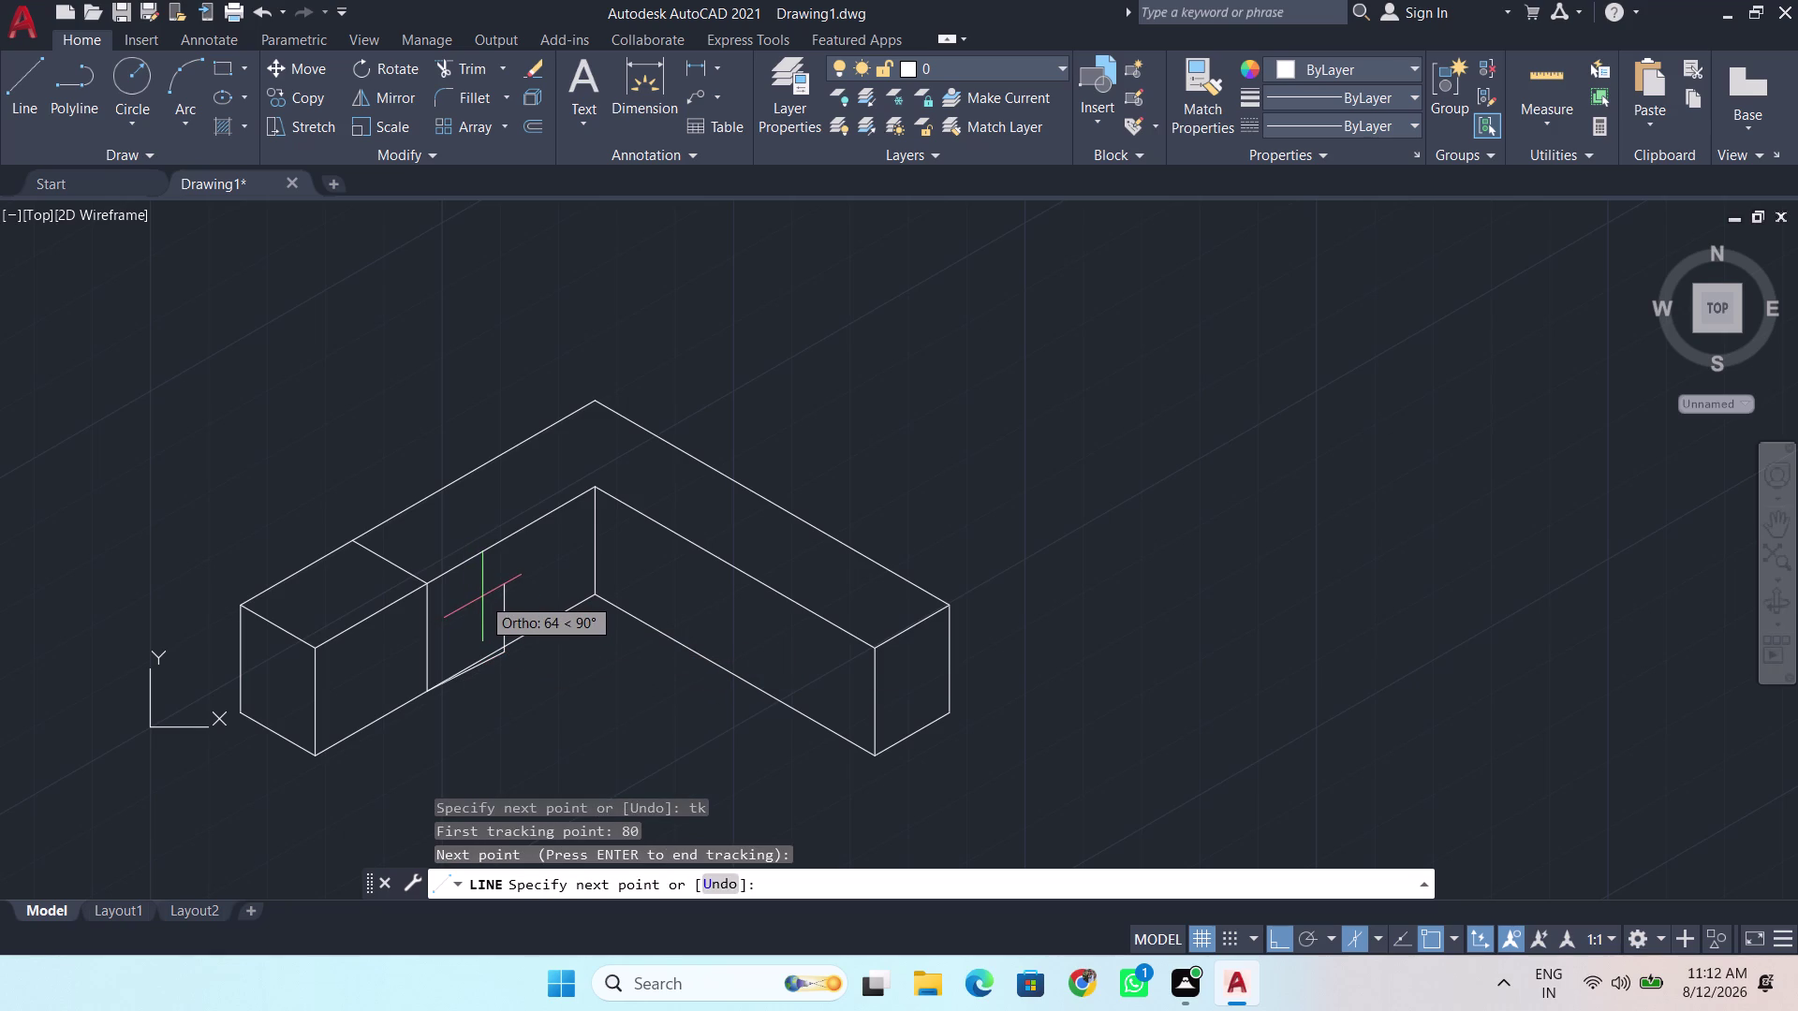
Undo the misplaced line segment, cancel it, and restart LINE.
key(ctrl+z)
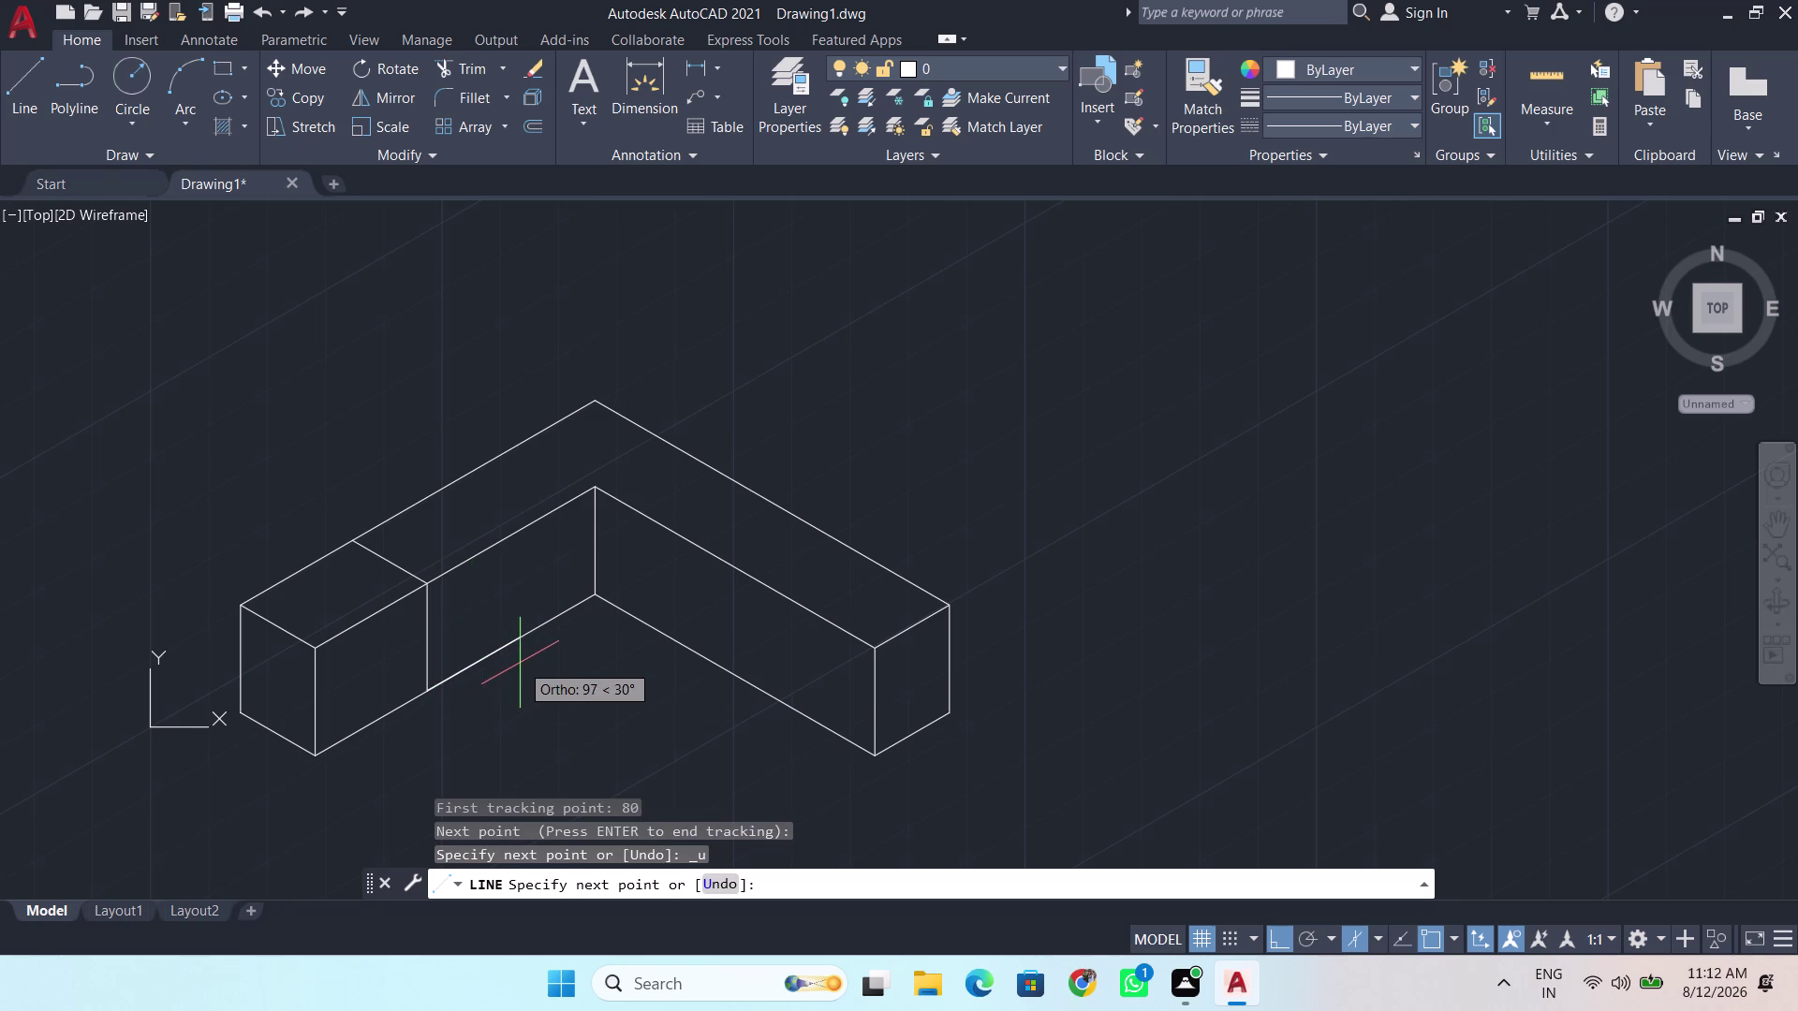
key(l)
key(Return)
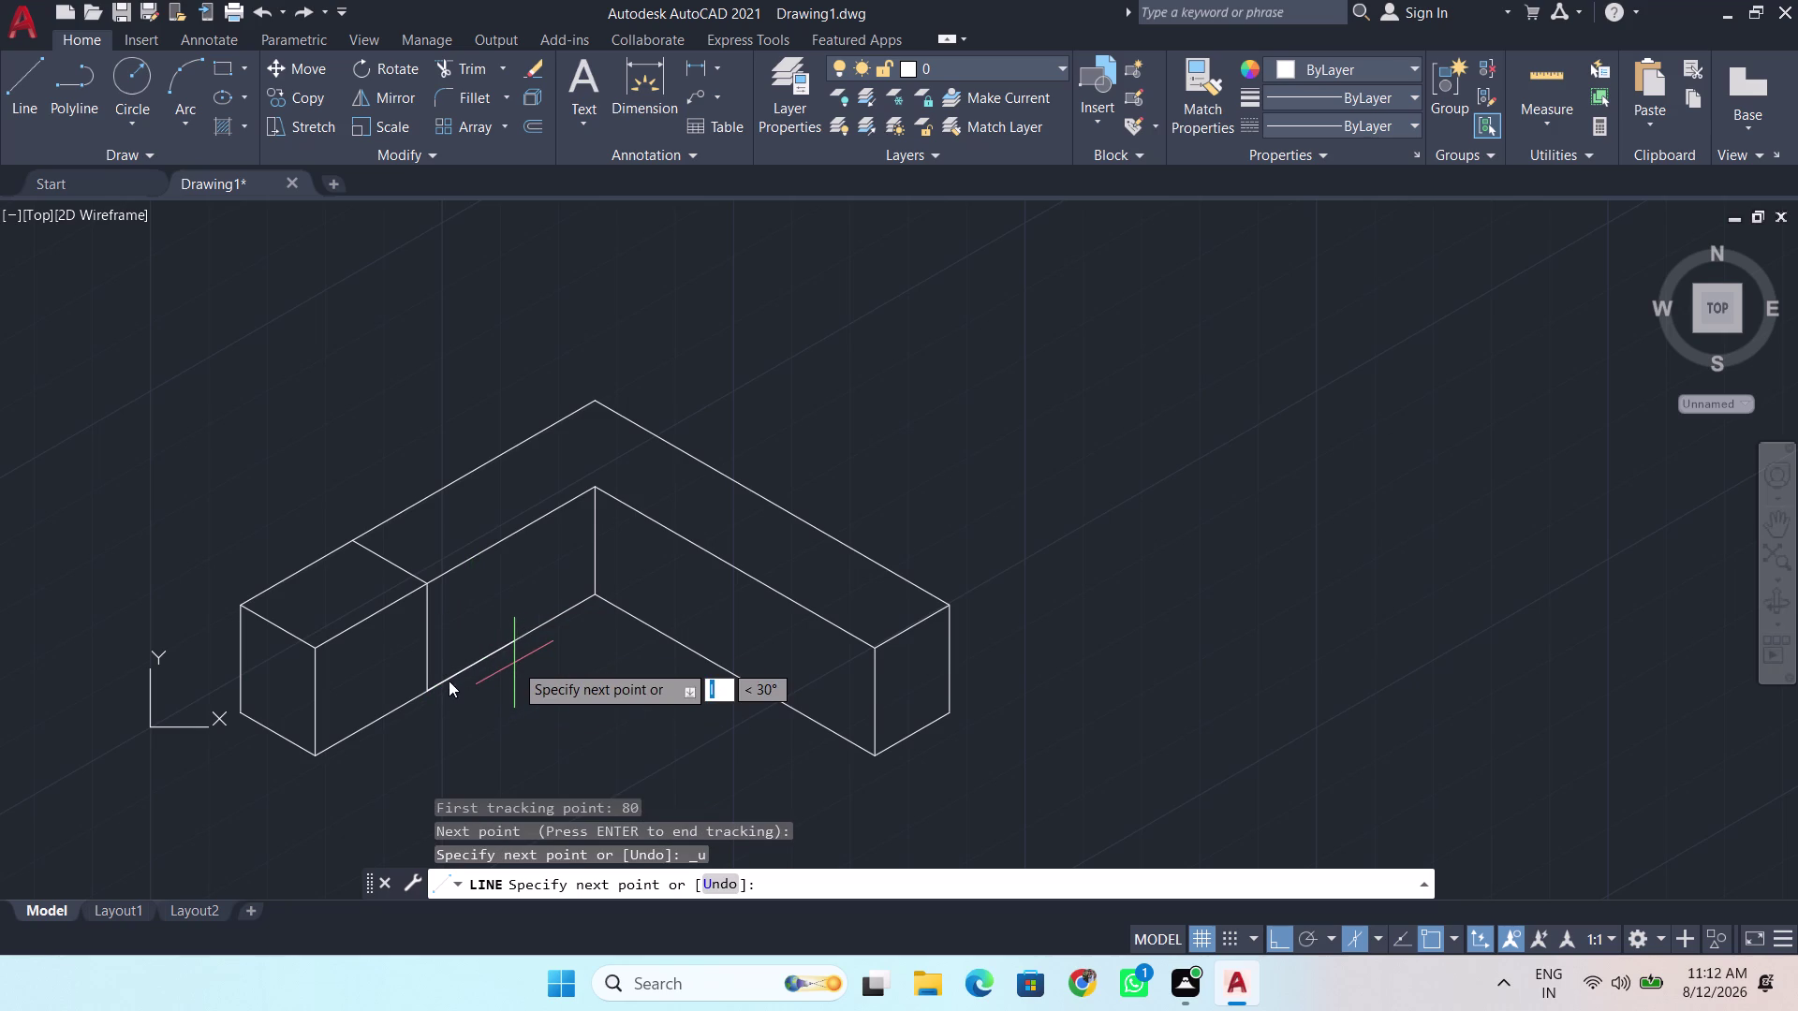
key(grave)
key(Escape)
key(l)
key(Return)
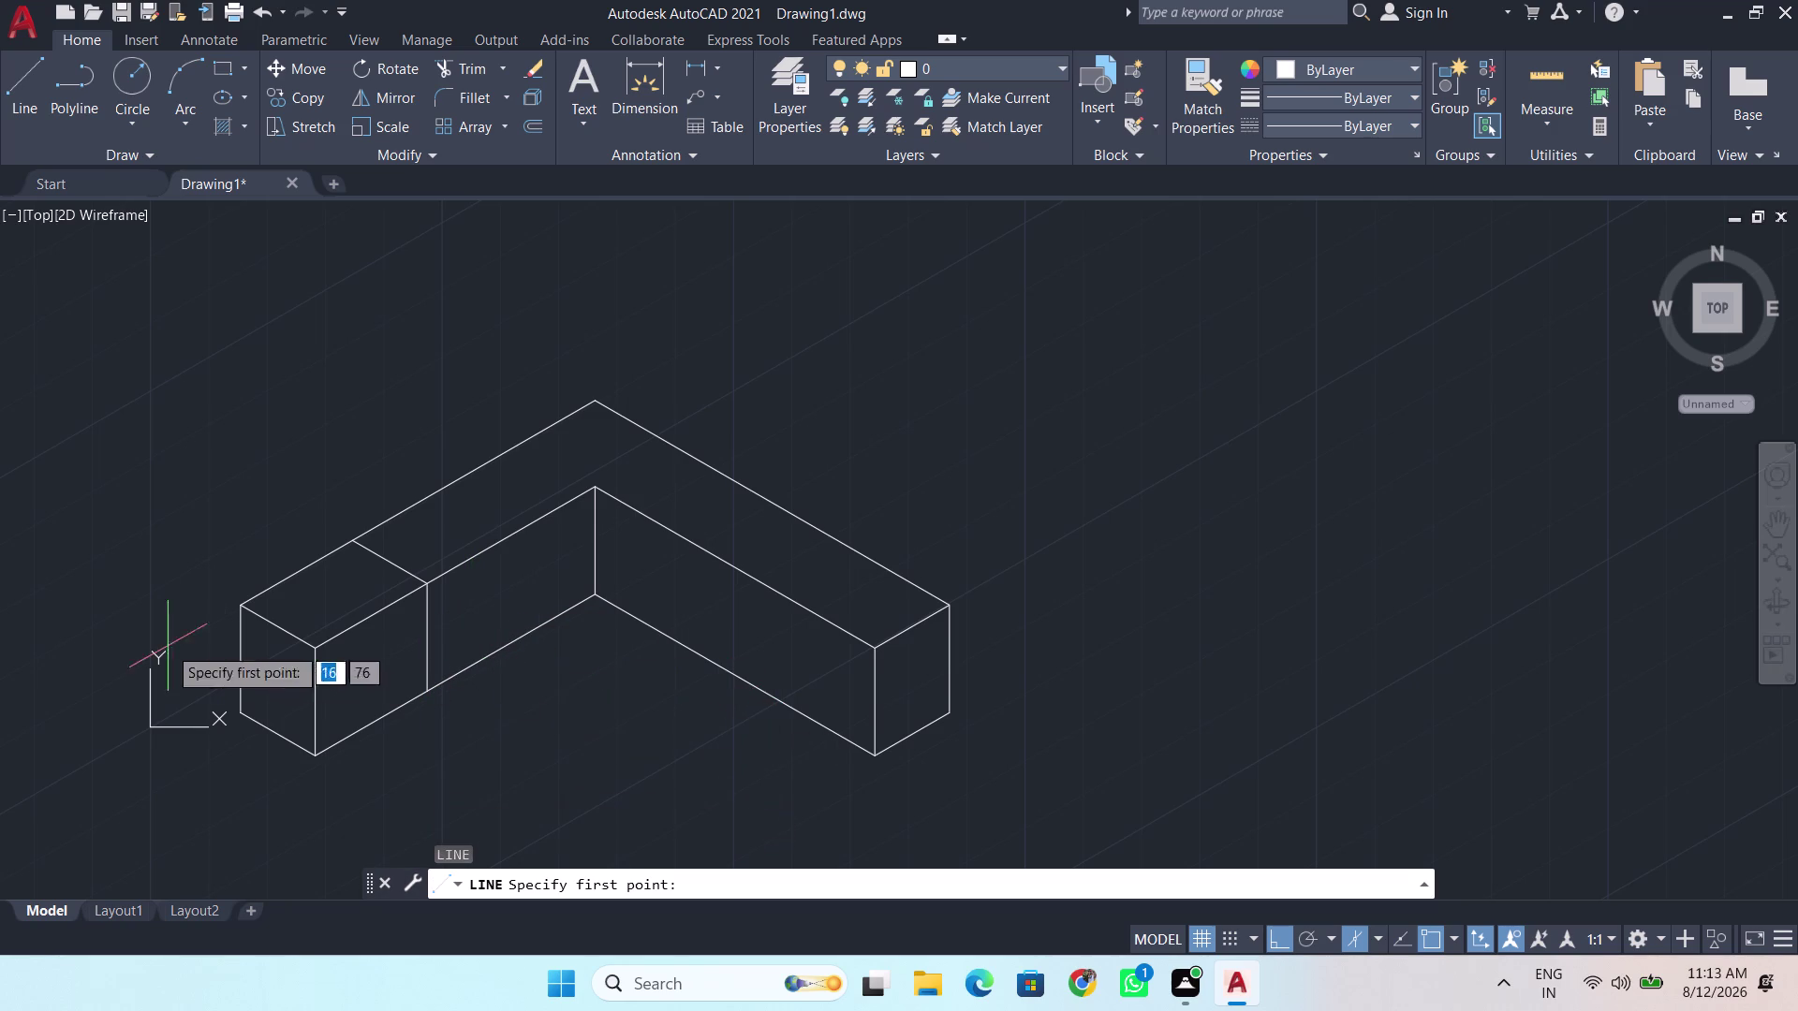
Track the divider's start point 80 units from the first divider's bottom endpoint.
text(t)
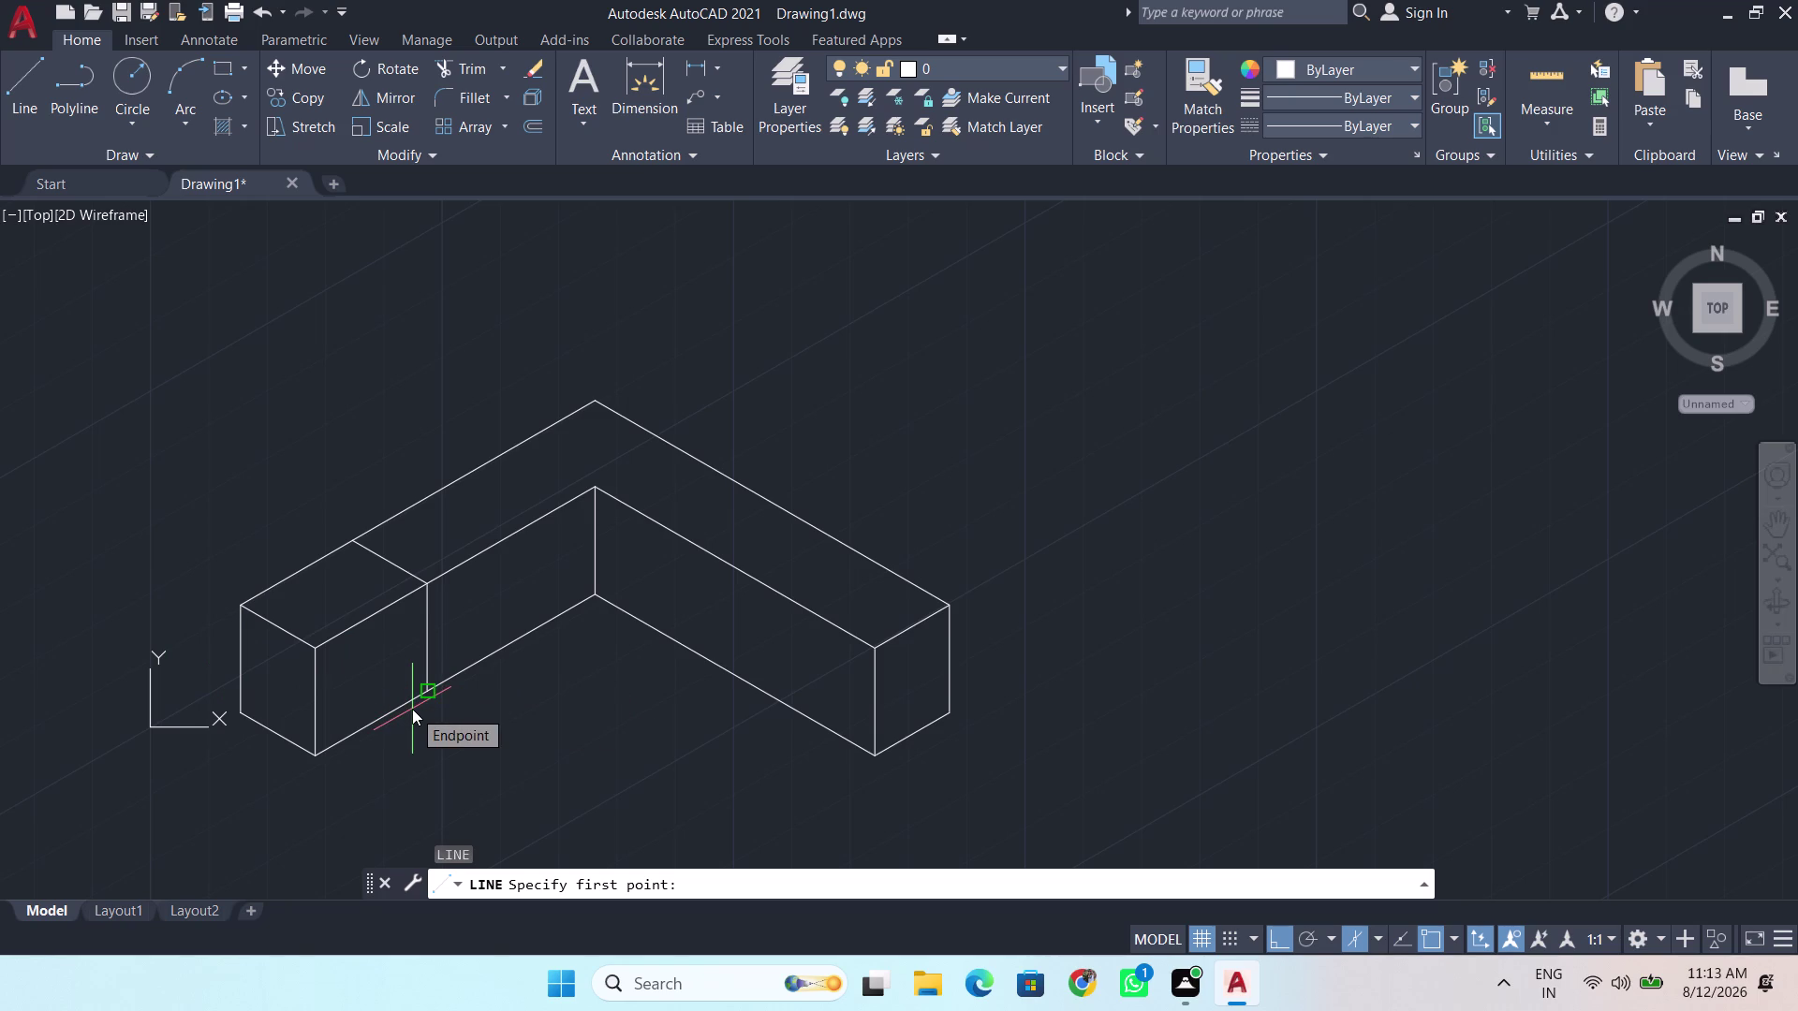
text(k)
key(Return)
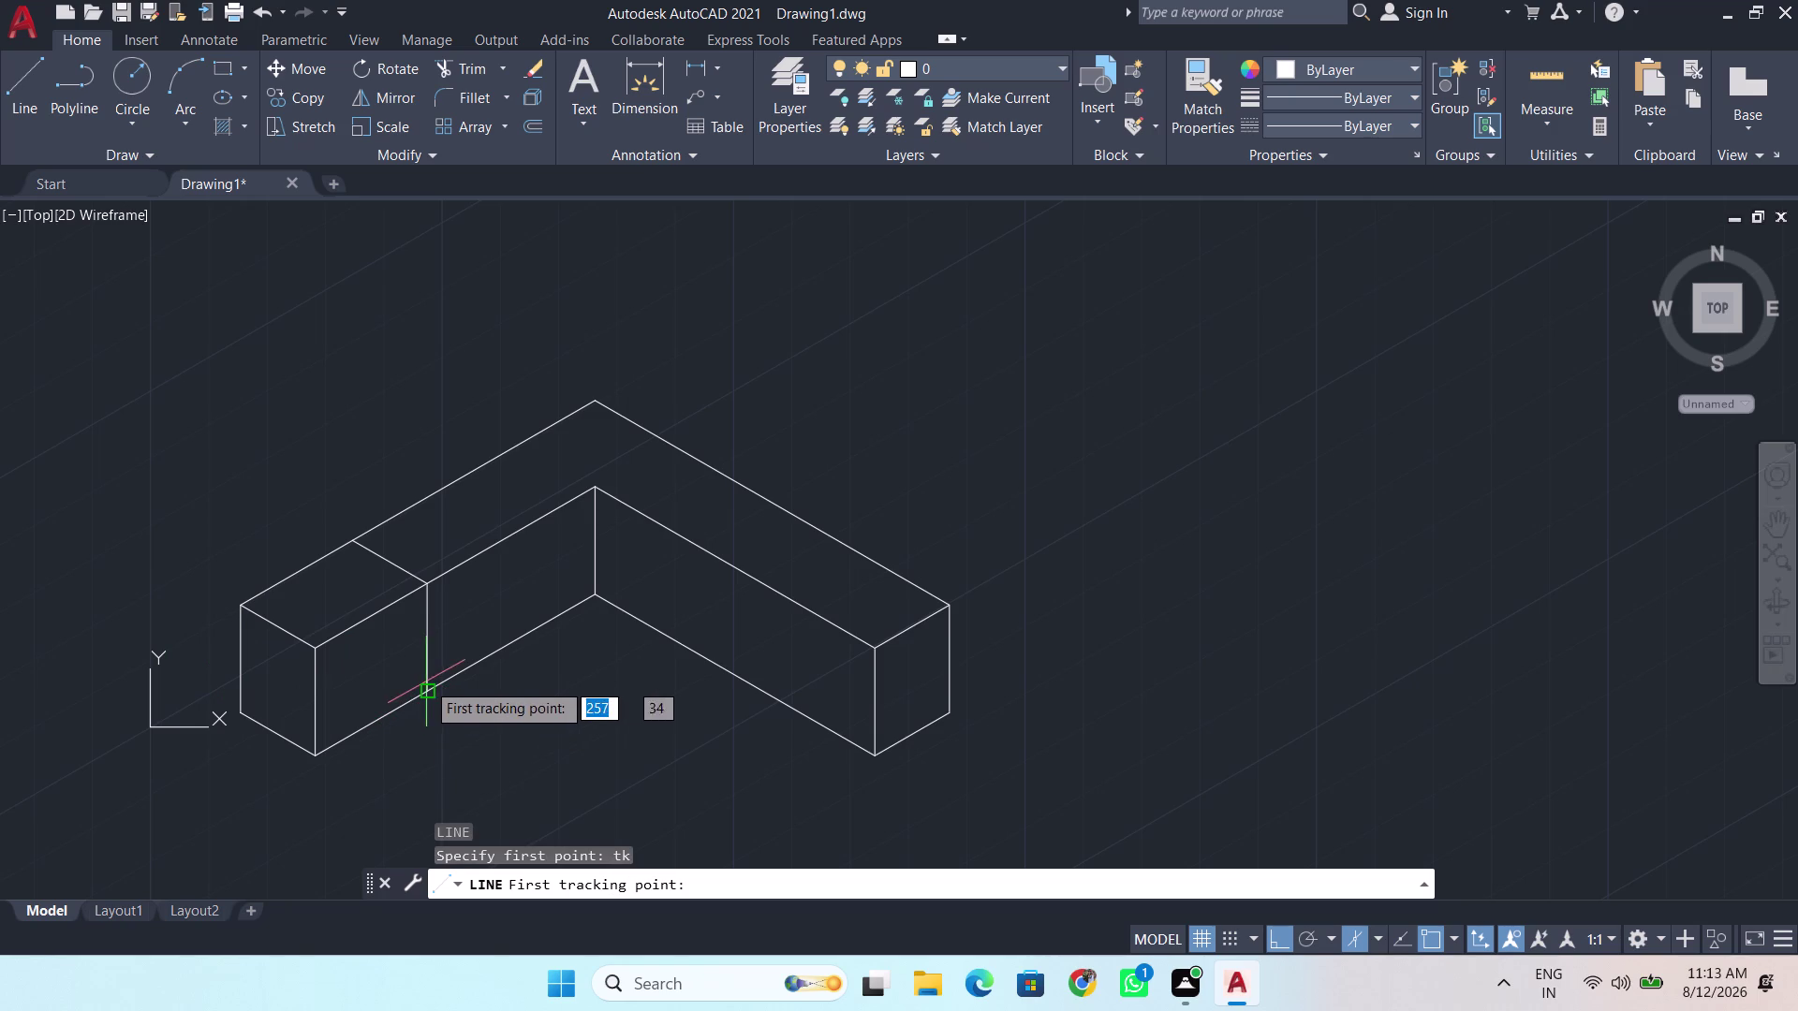
click(427, 691)
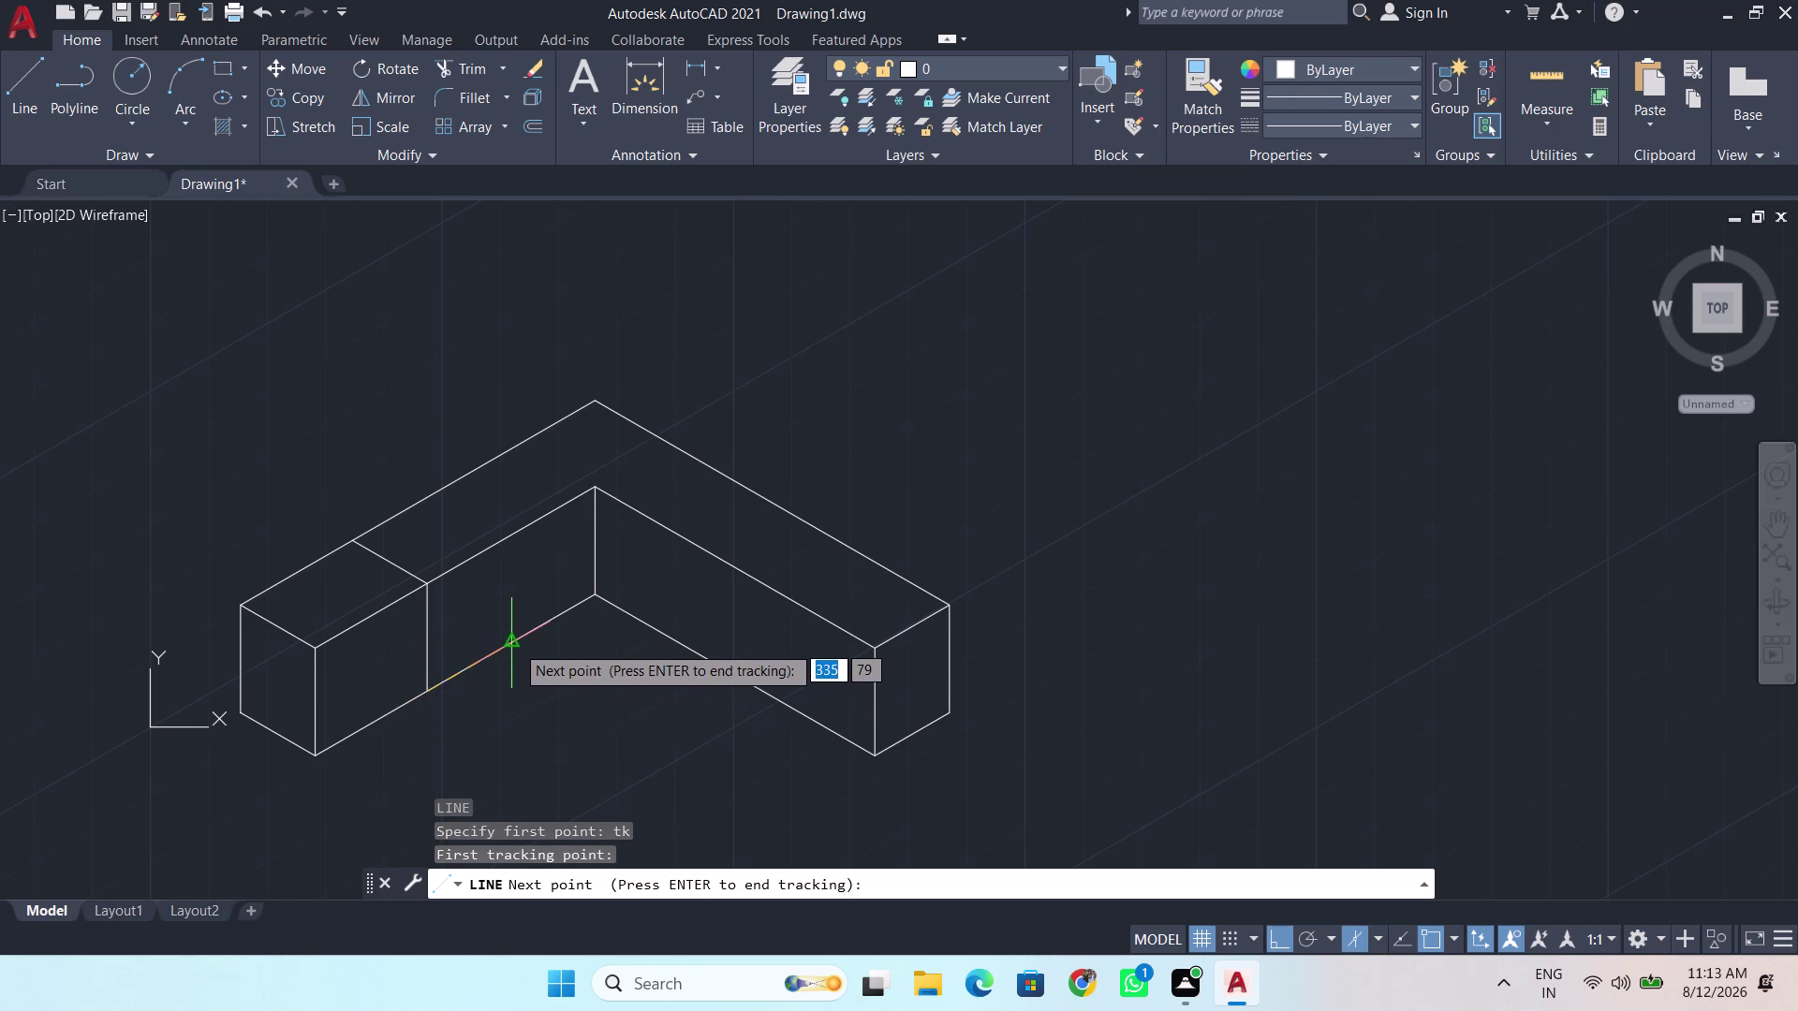
key(BackSpace)
key(BackSpace)
text(80)
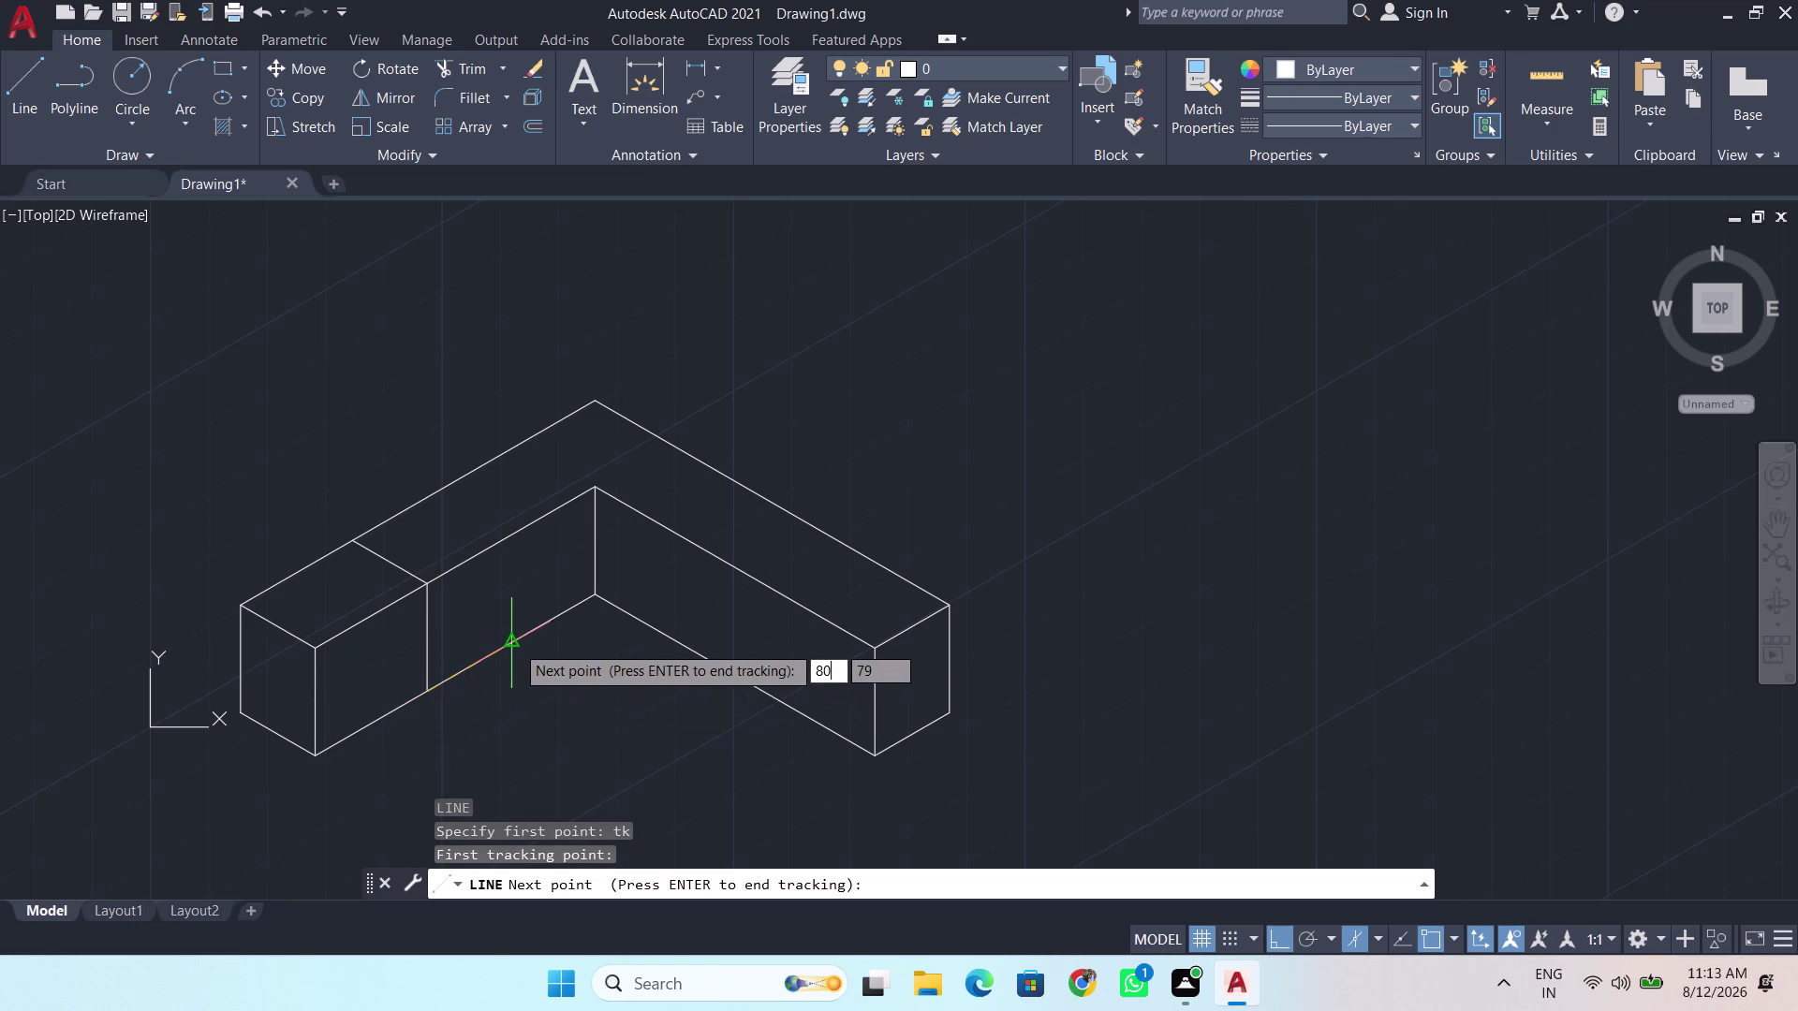
key(Return)
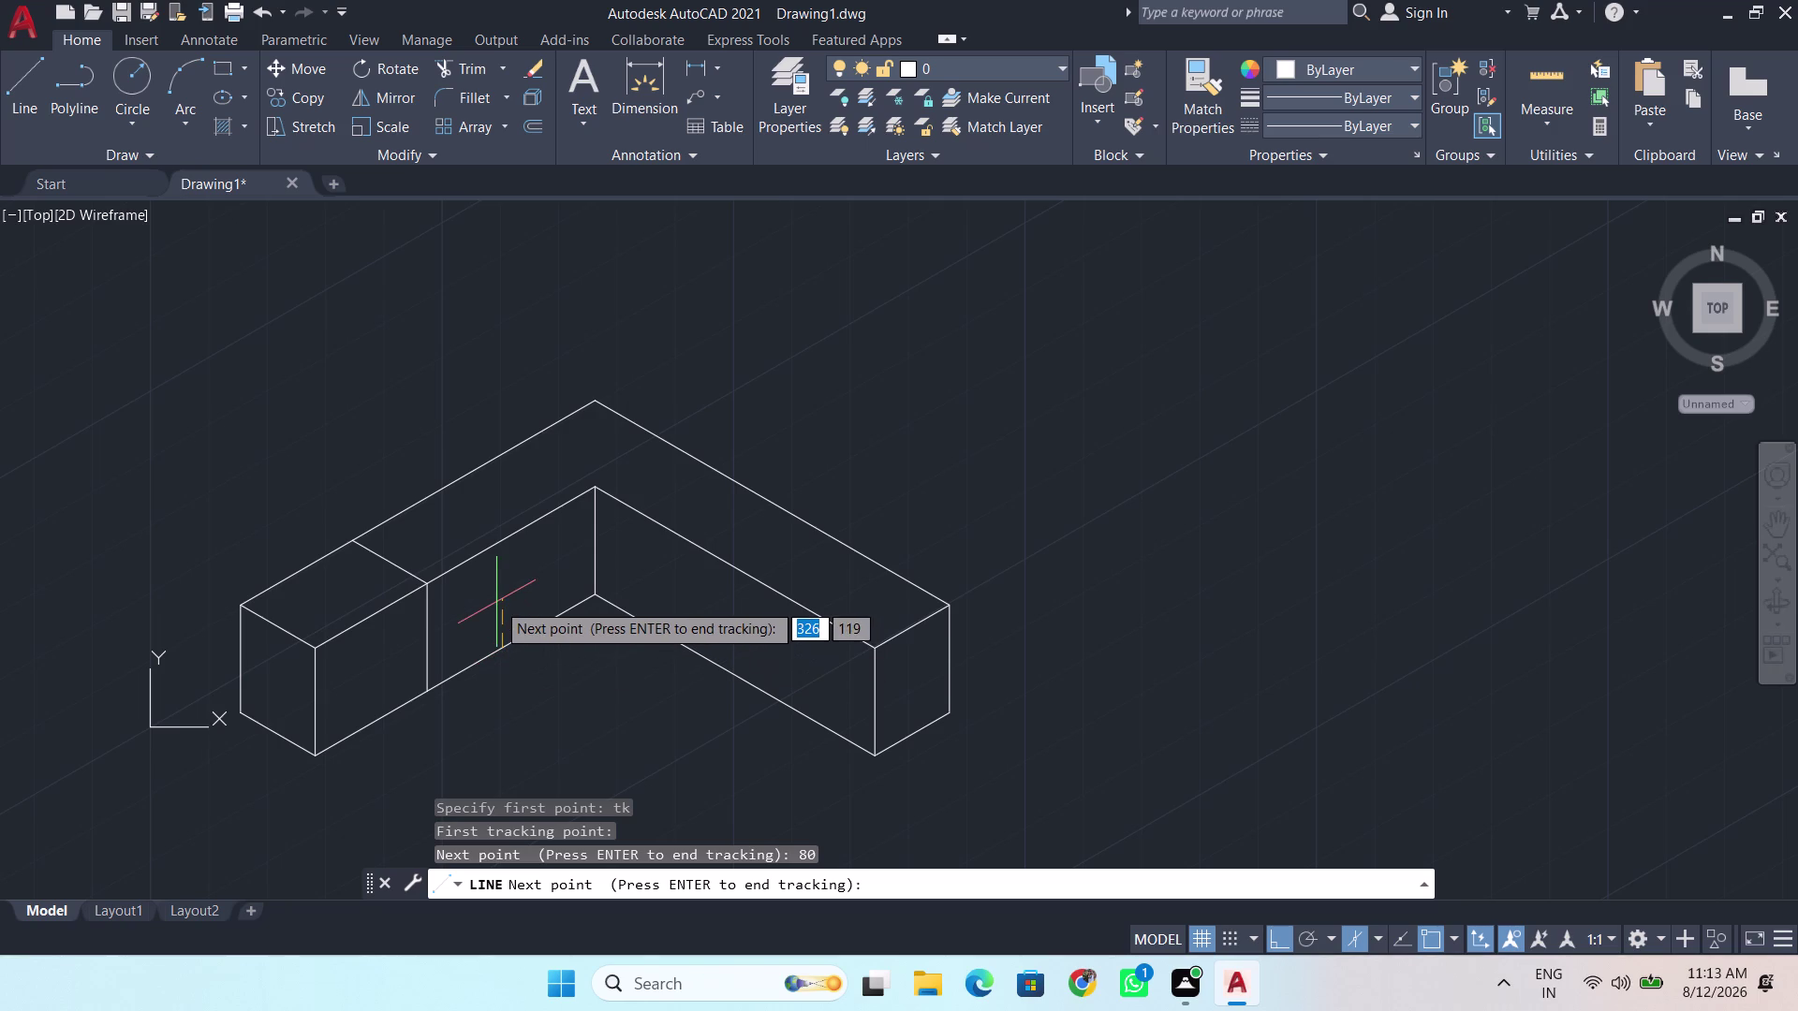
key(Return)
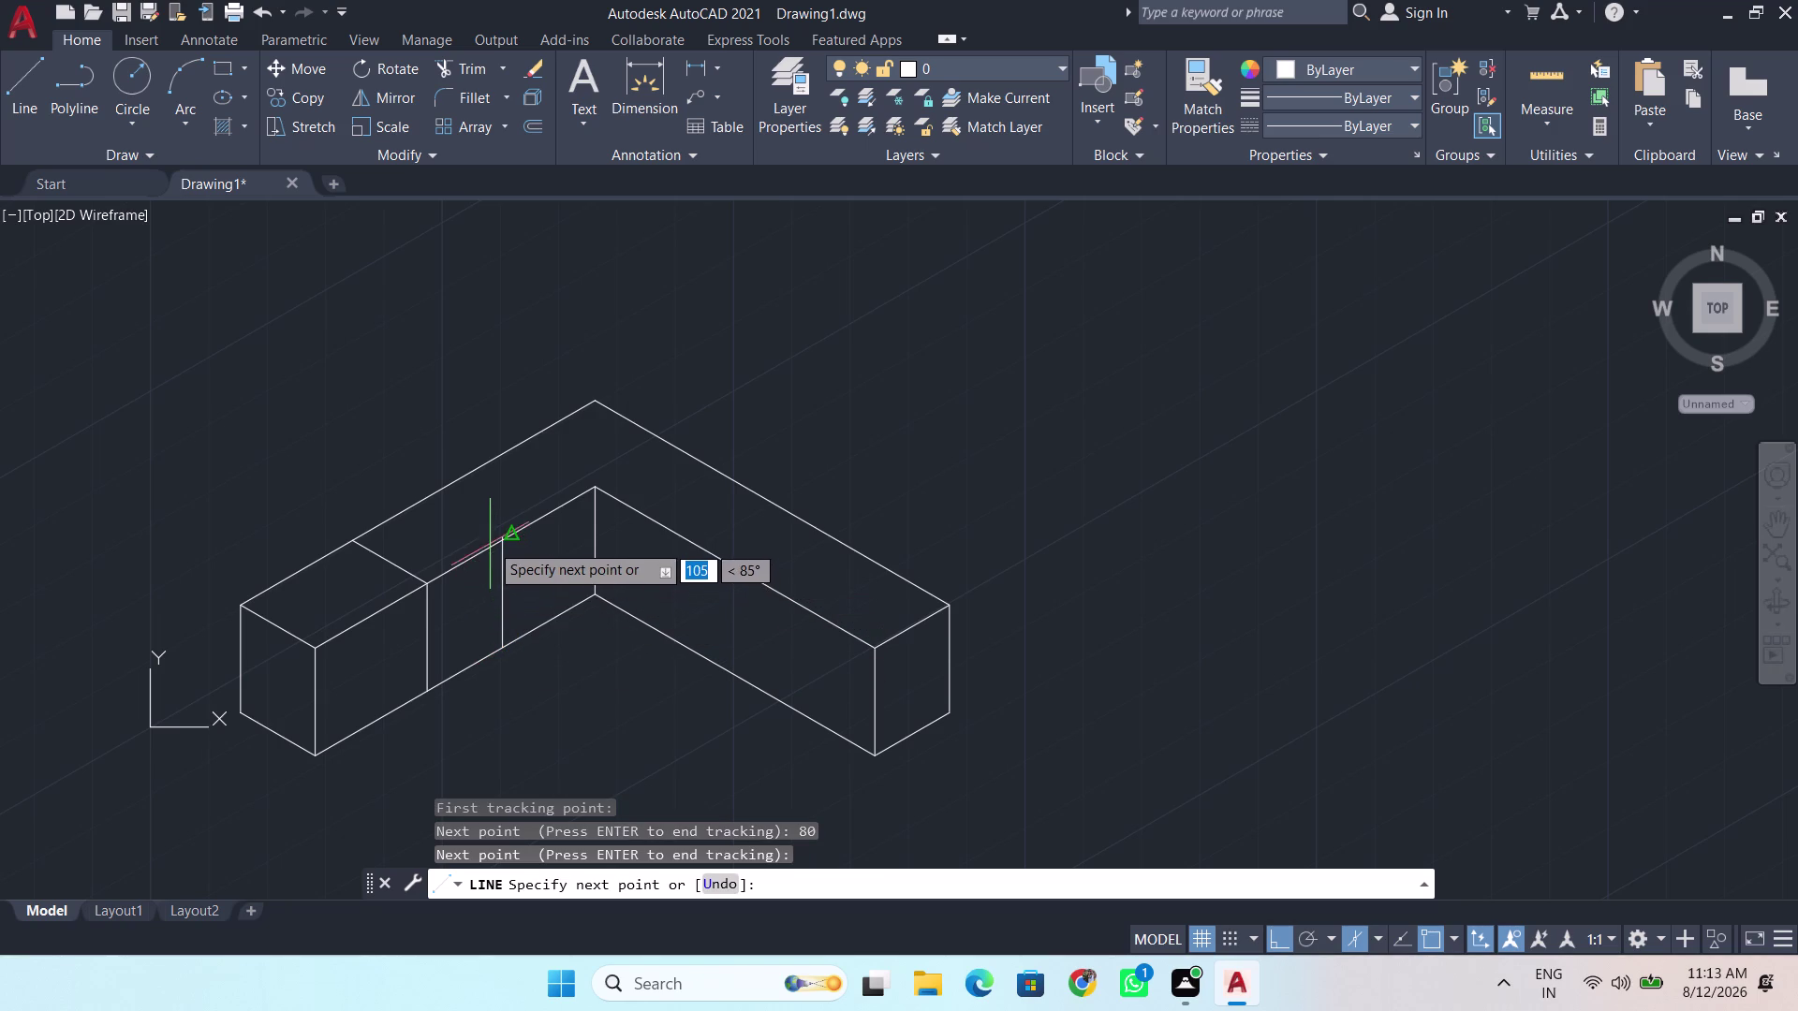
Draw the divider up past the top edge and trim the part above.
click(474, 514)
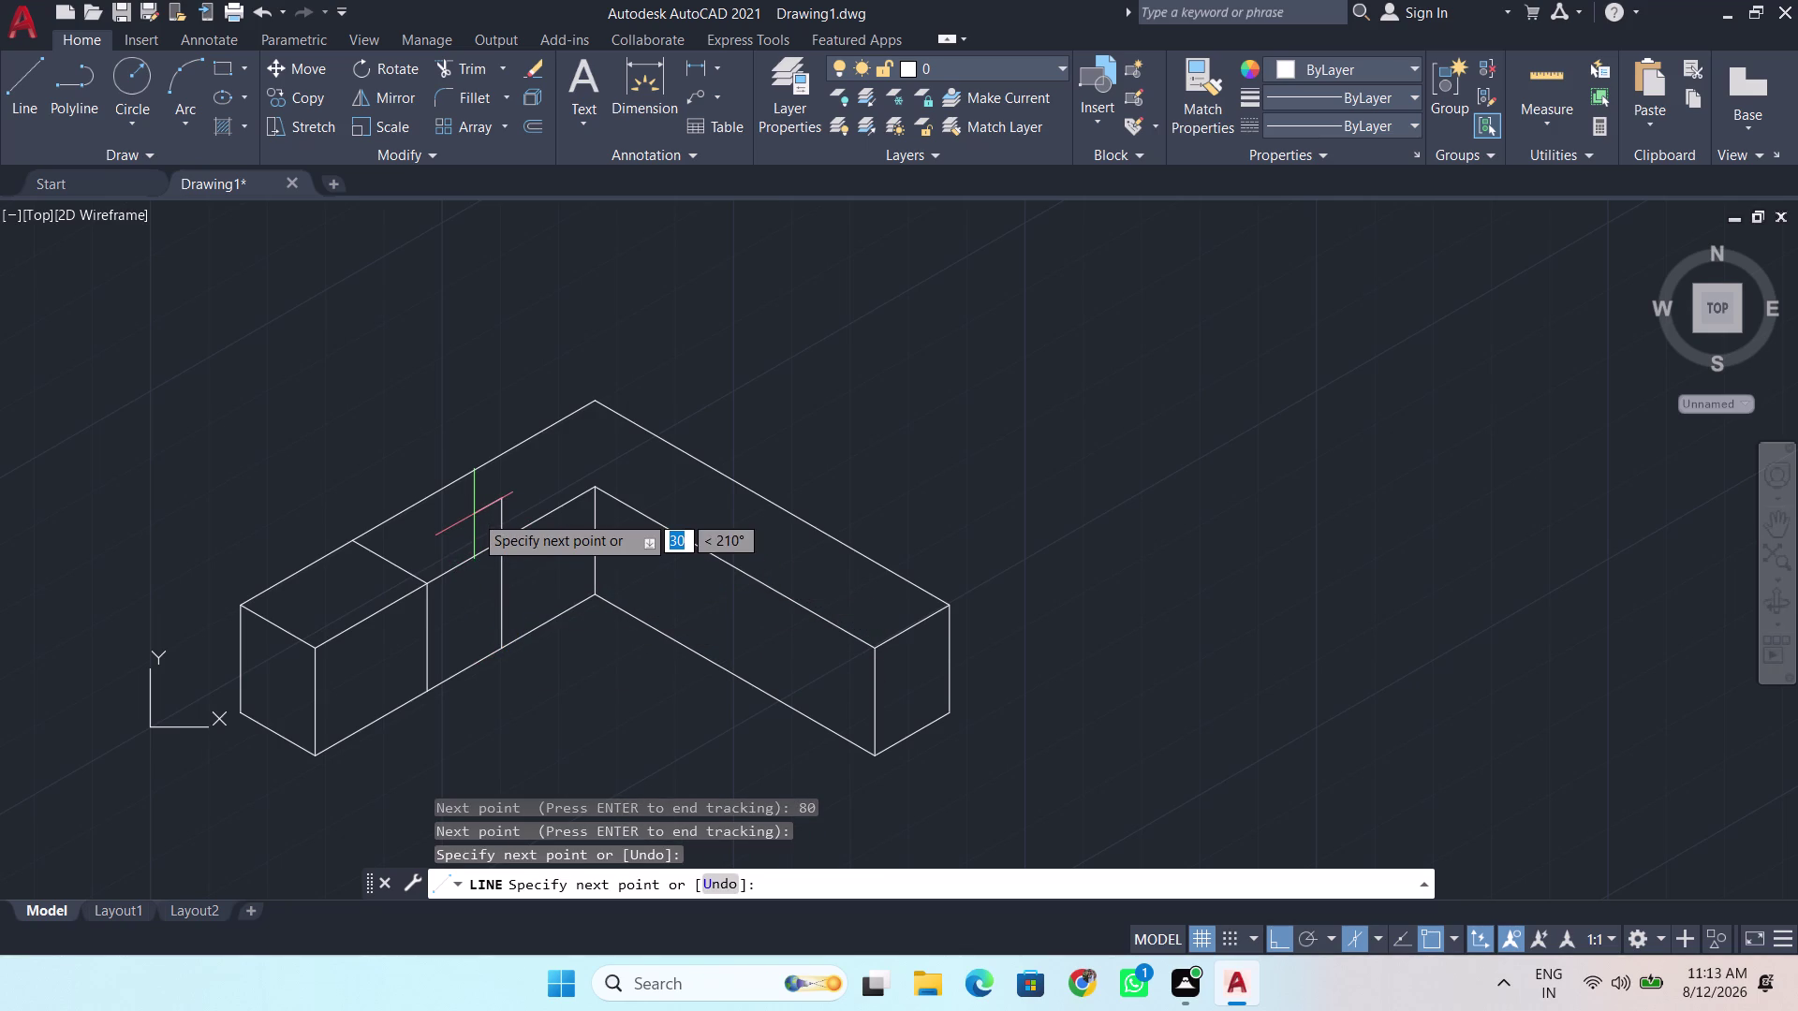
key(space)
key(t)
key(r)
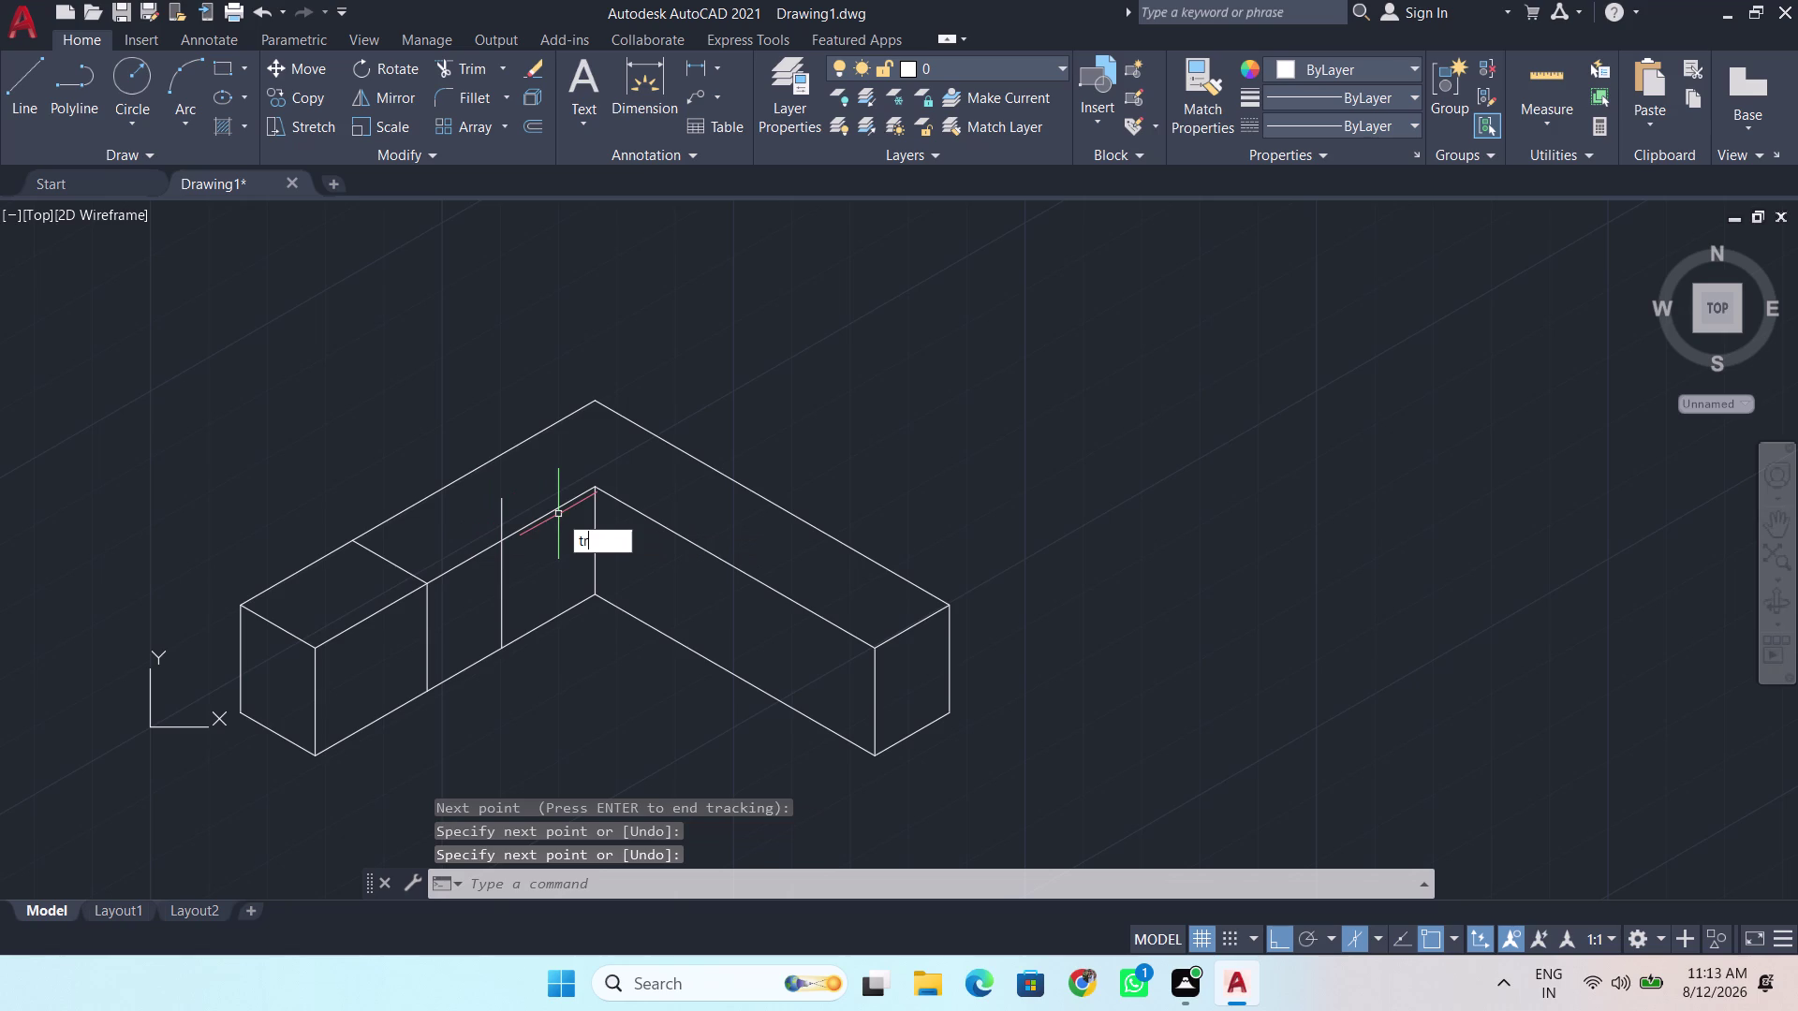
key(Return)
click(504, 509)
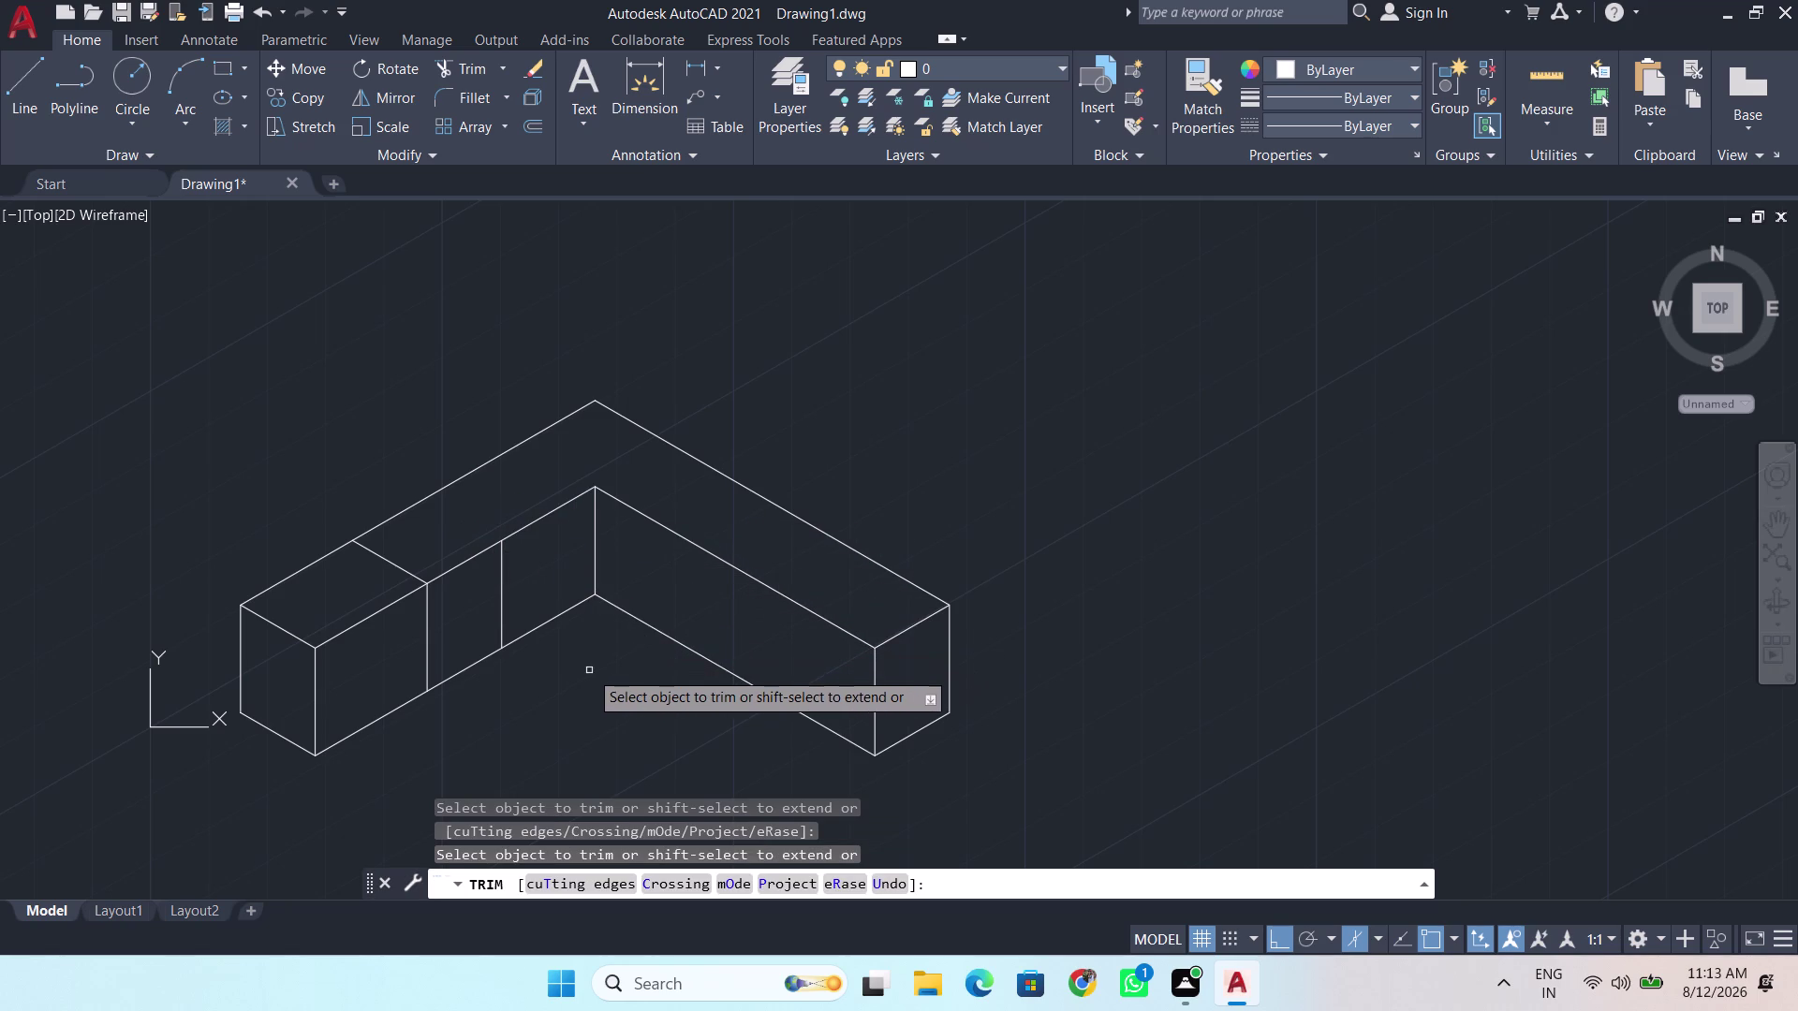
middle_drag(571, 668, 450, 654)
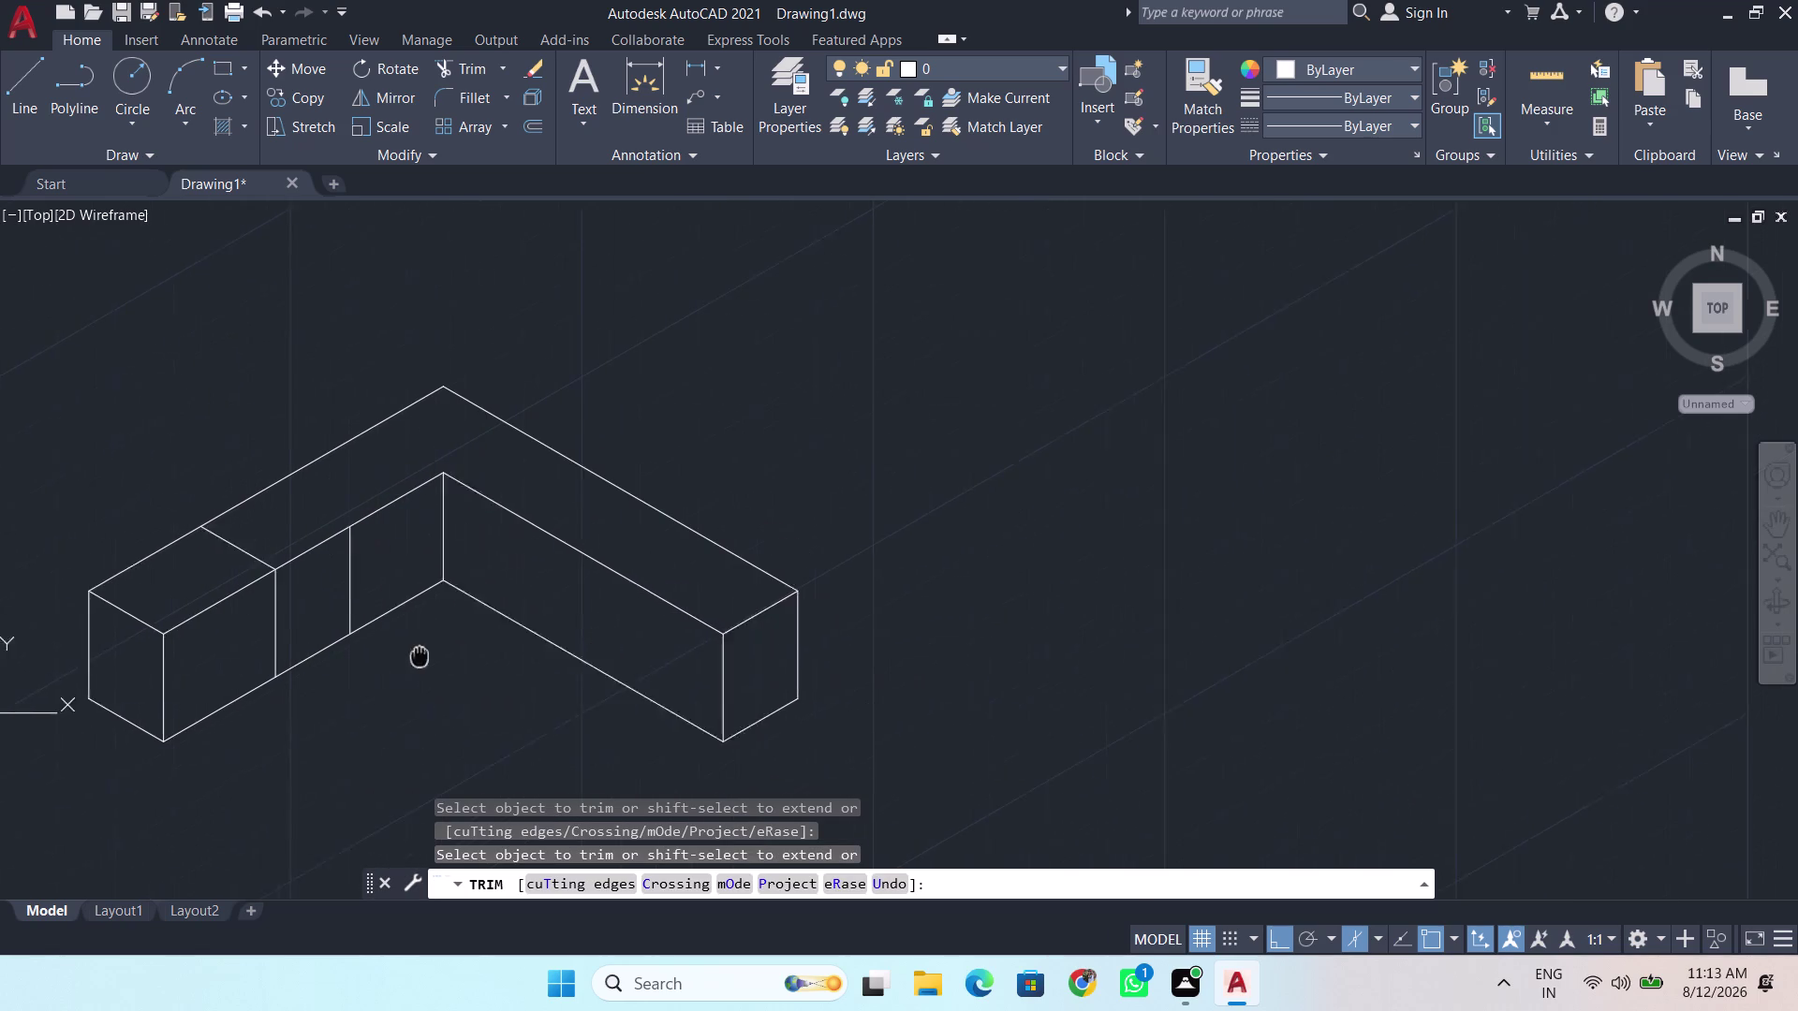
middle_drag(449, 655, 360, 655)
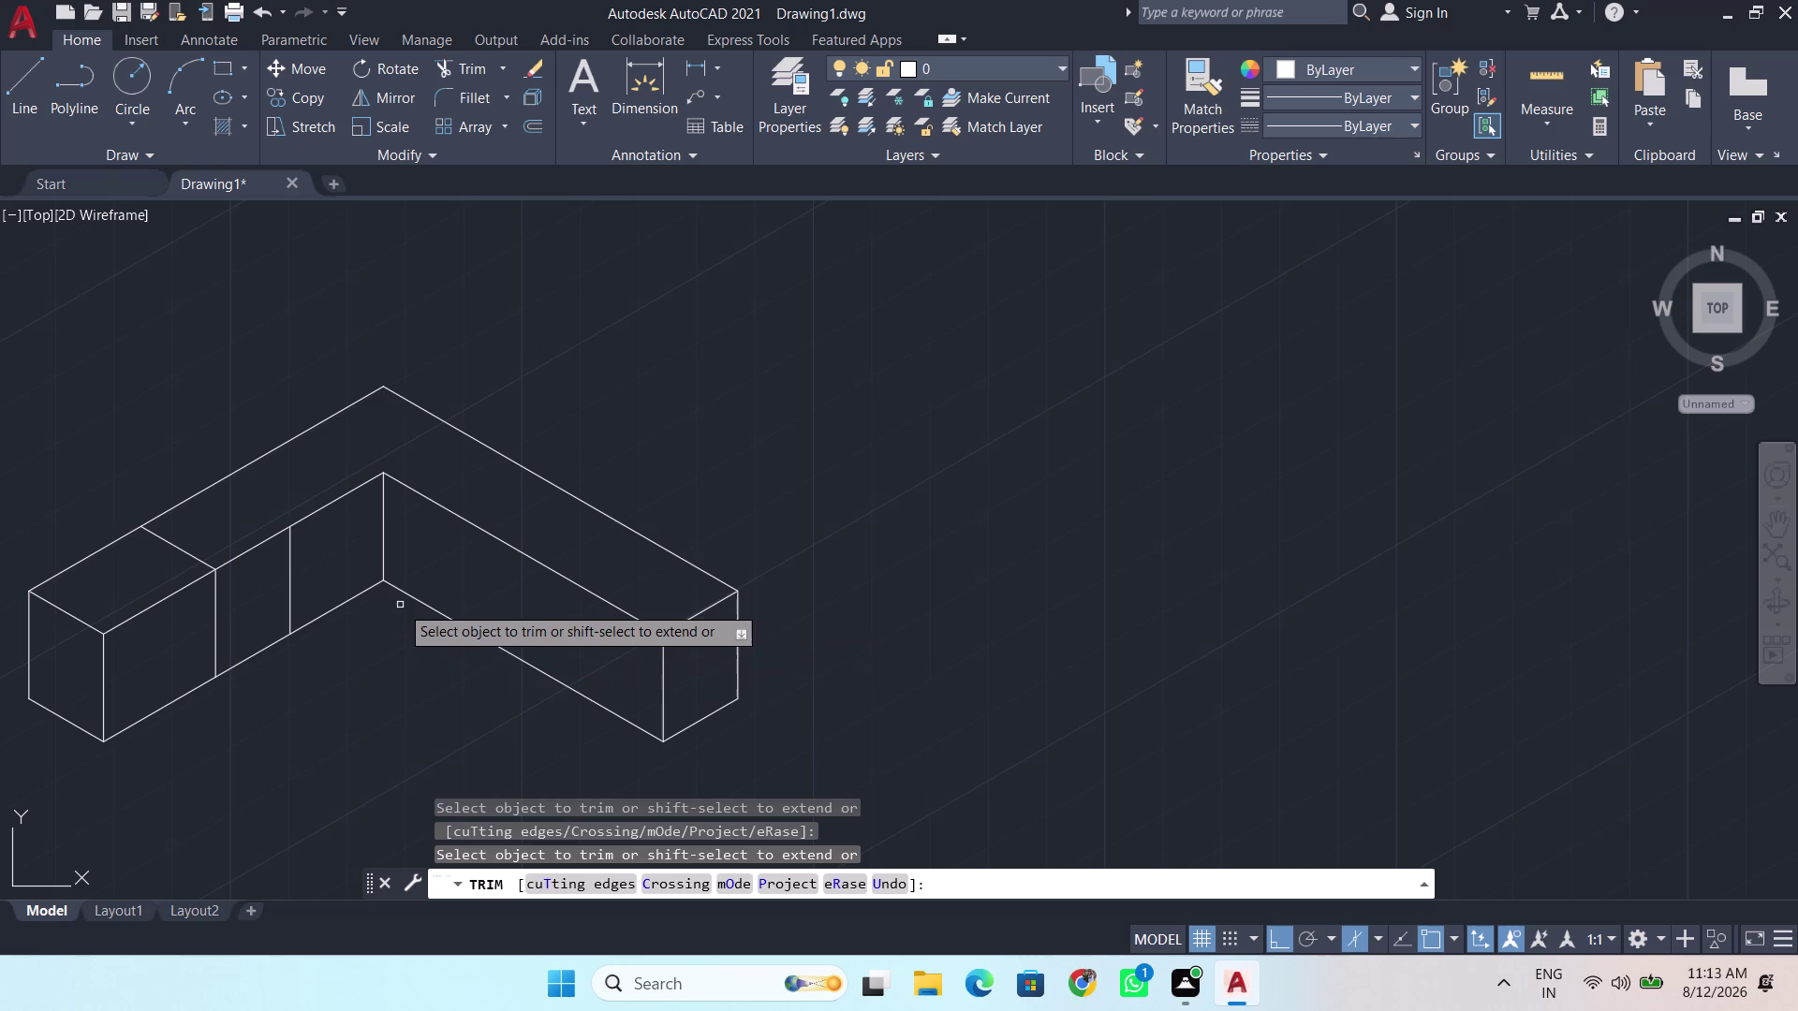
key(l)
key(Return)
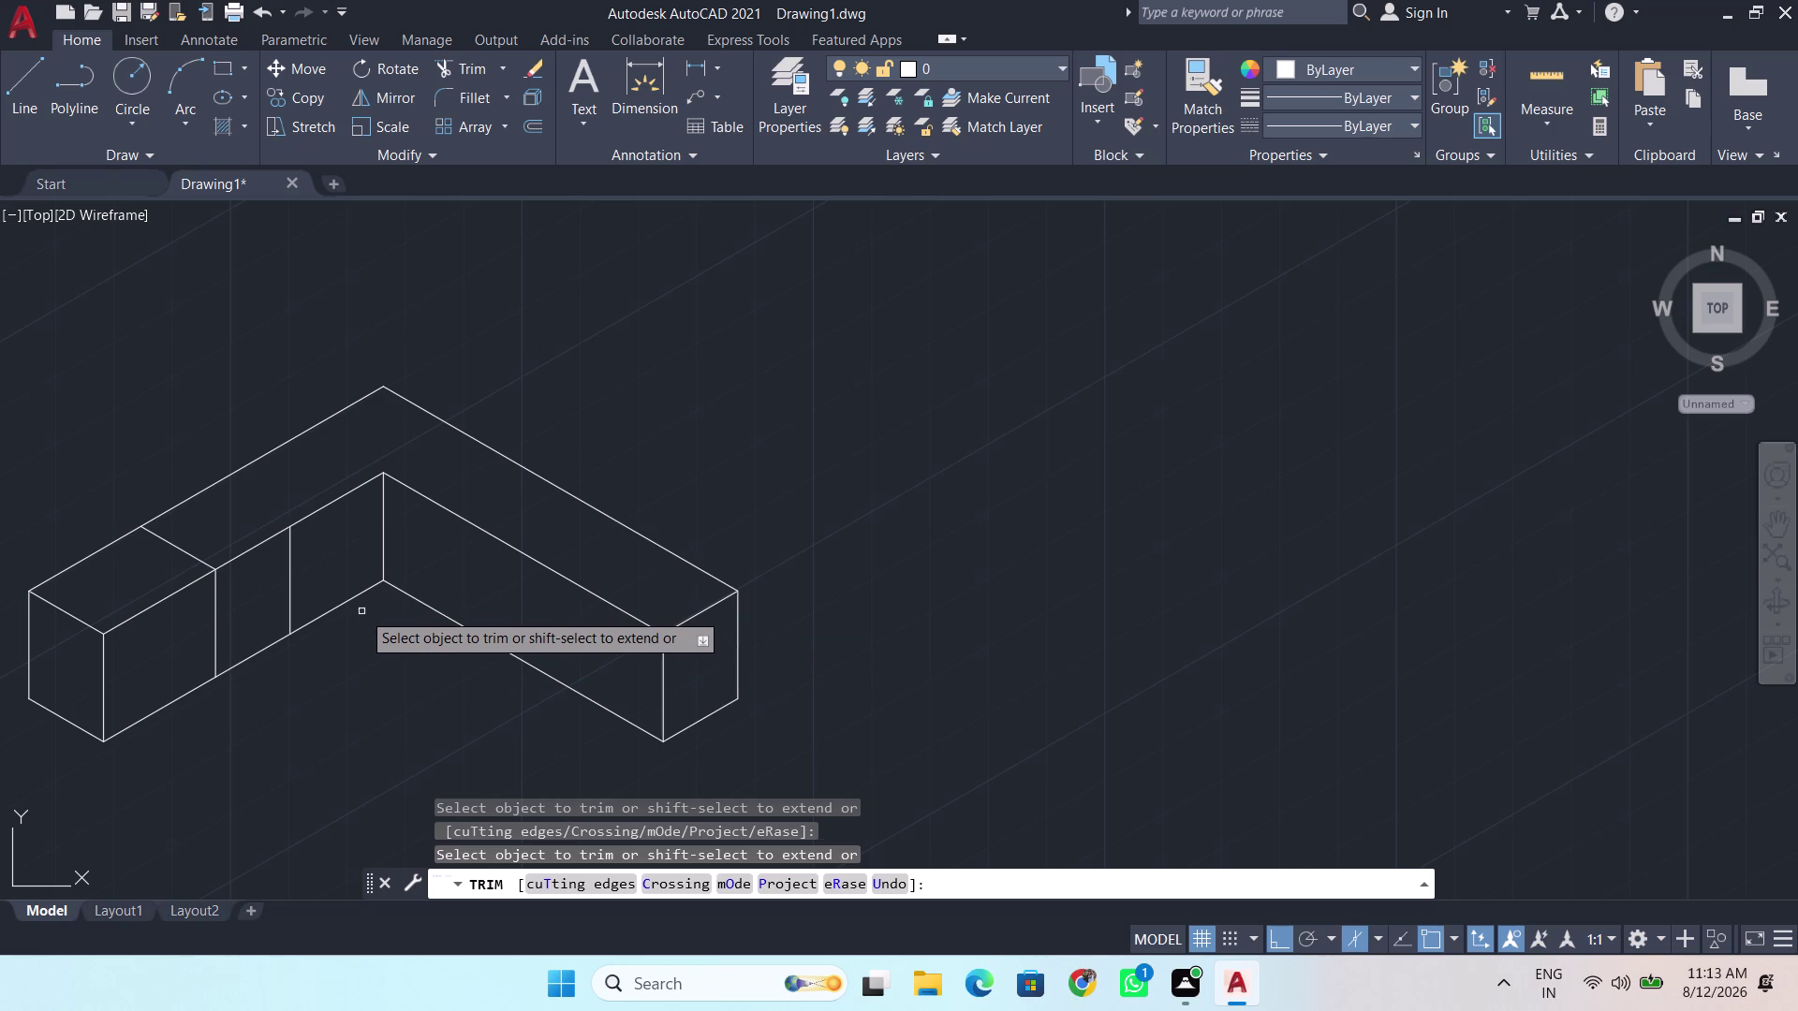
key(Escape)
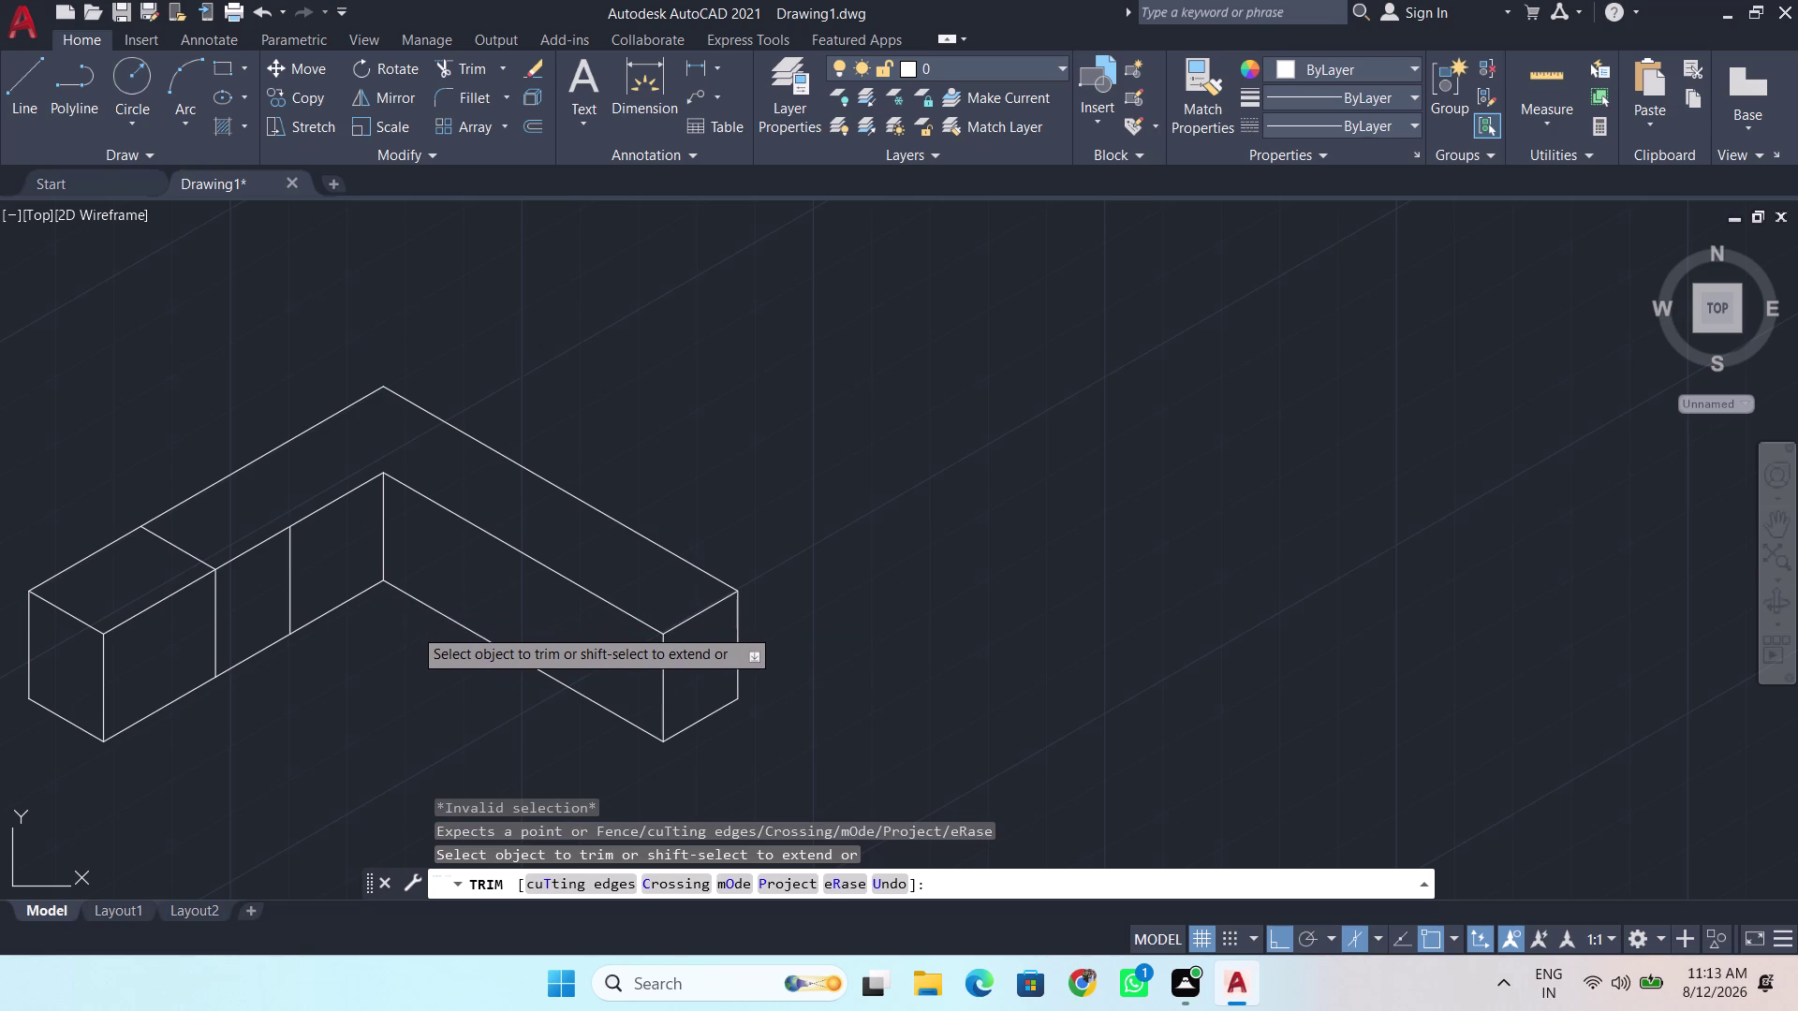
key(l)
key(Return)
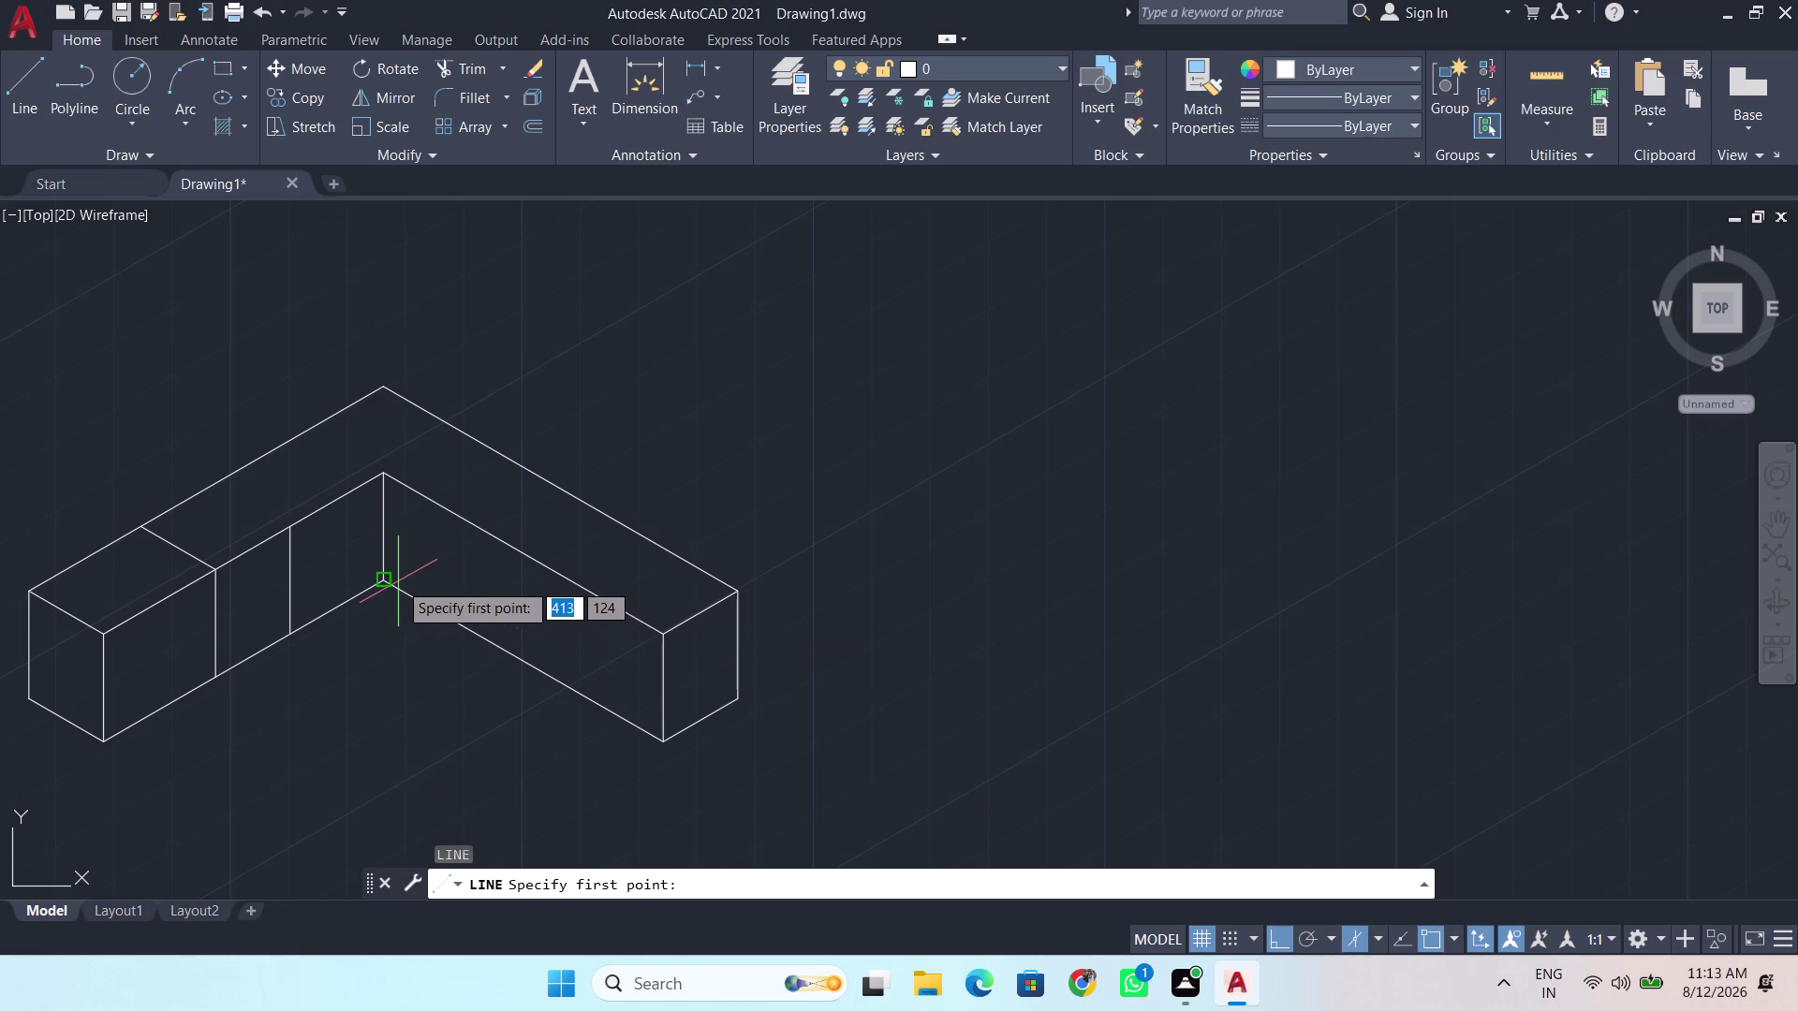
Track the divider's start 100 units from the inner corner on Isoplane Left.
text(t)
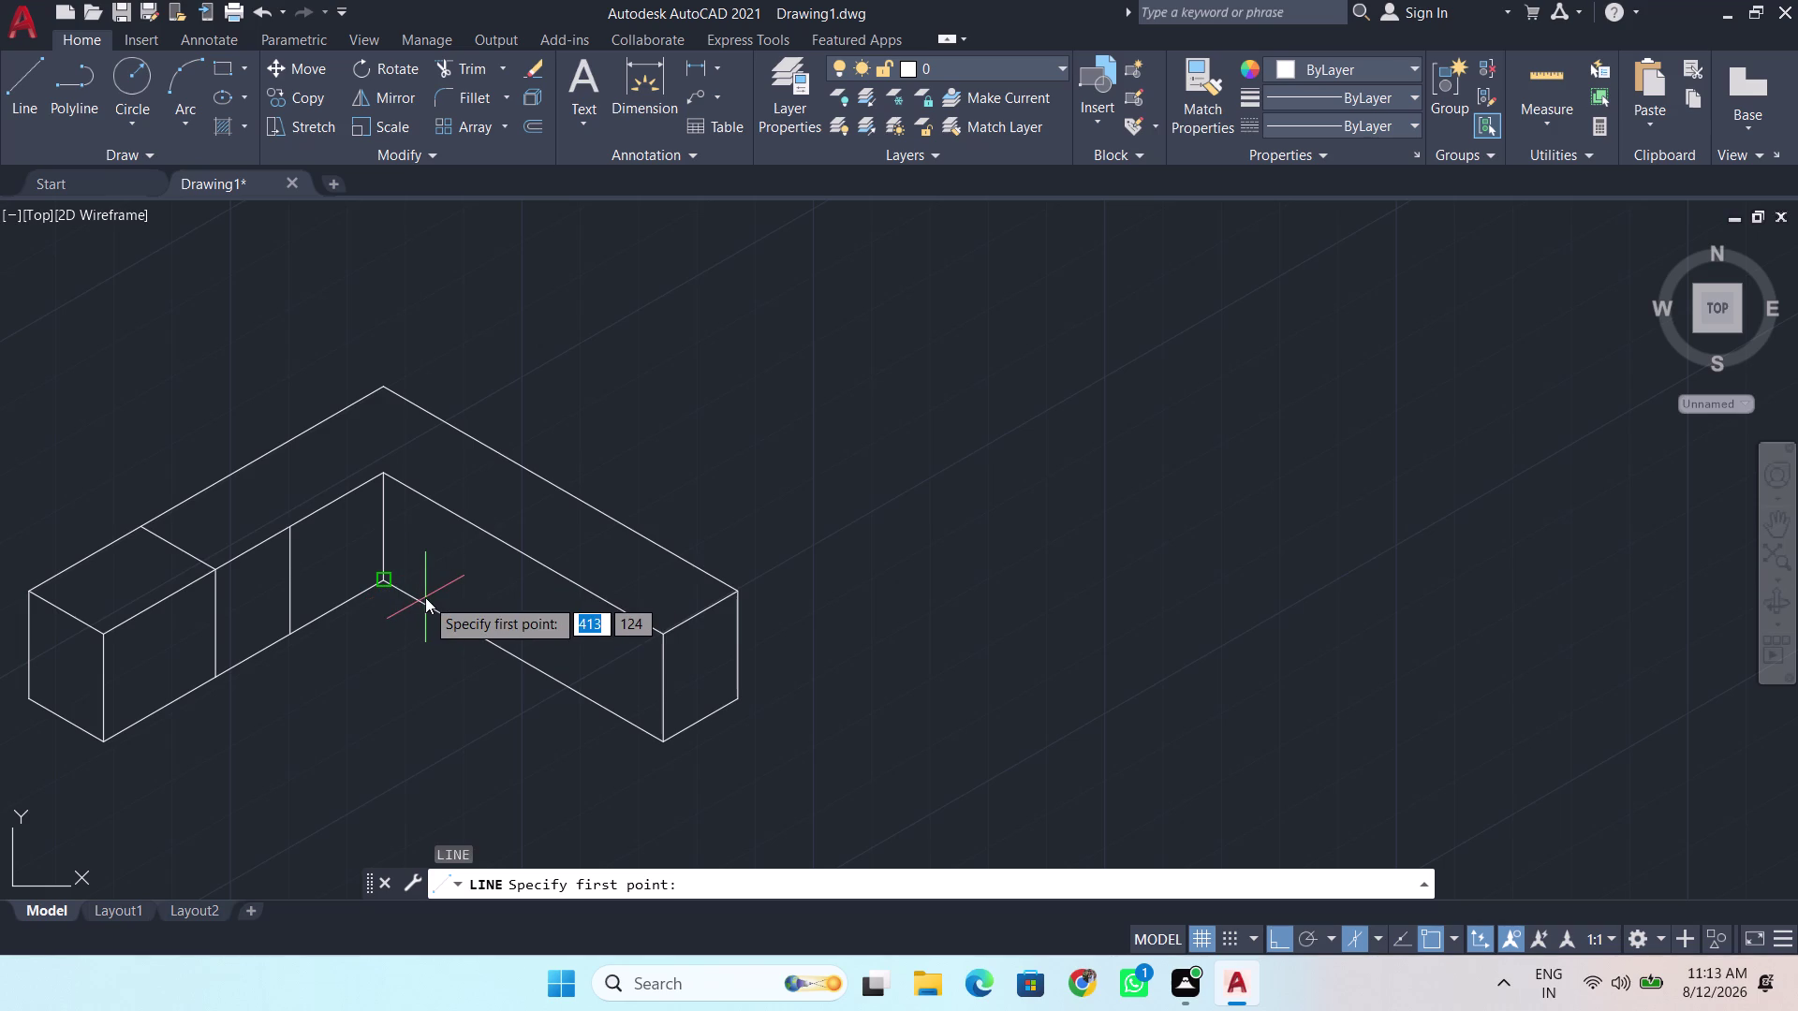
text(l)
key(BackSpace)
key(k)
key(Return)
click(382, 581)
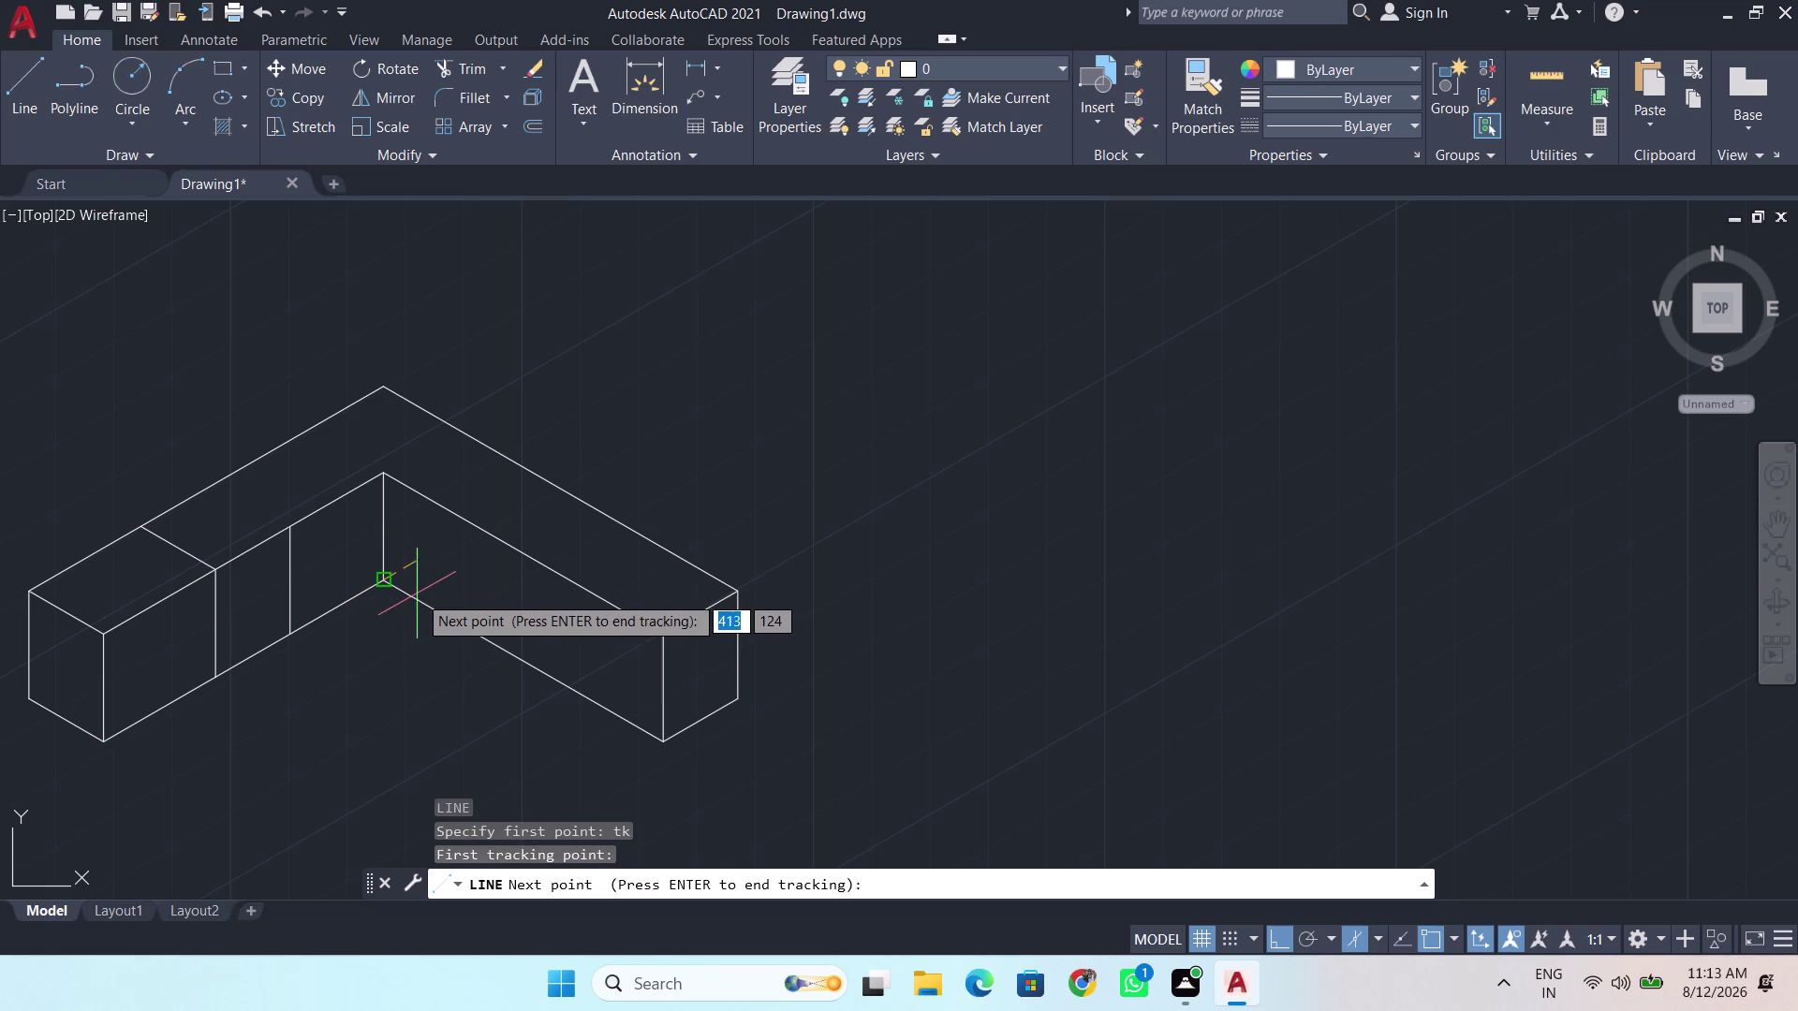
key(F5)
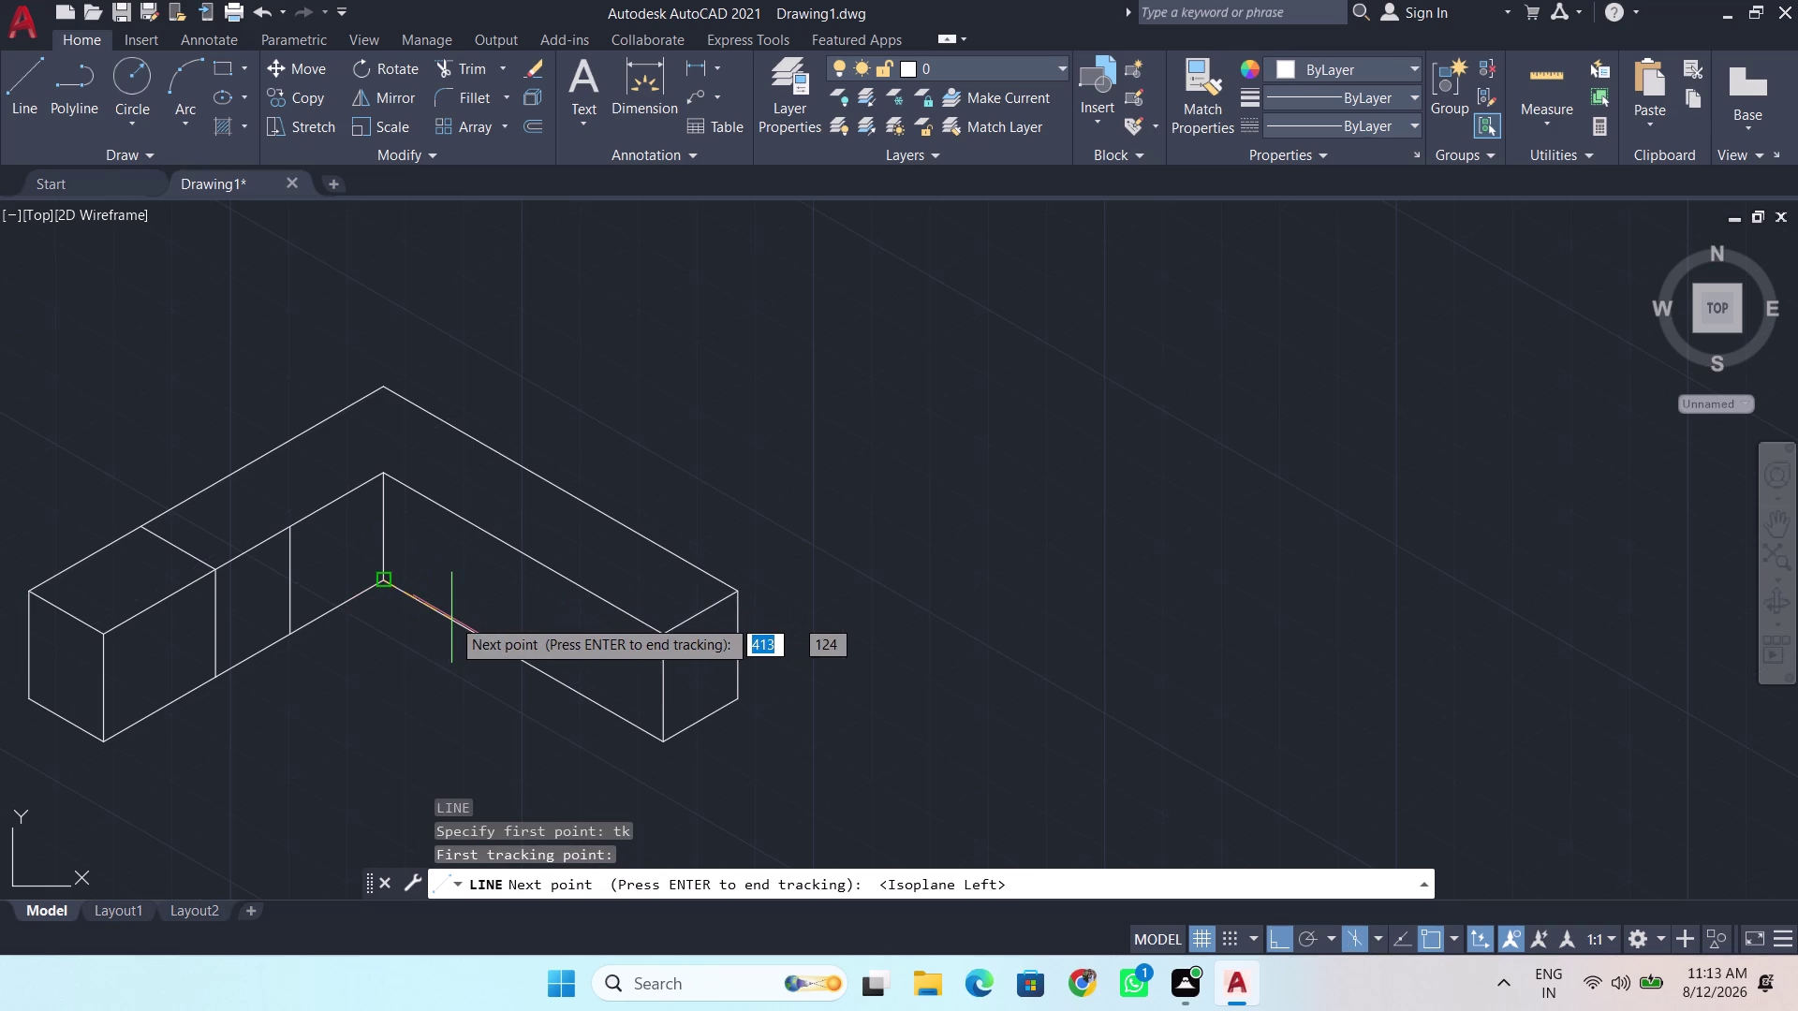
key(BackSpace)
key(BackSpace)
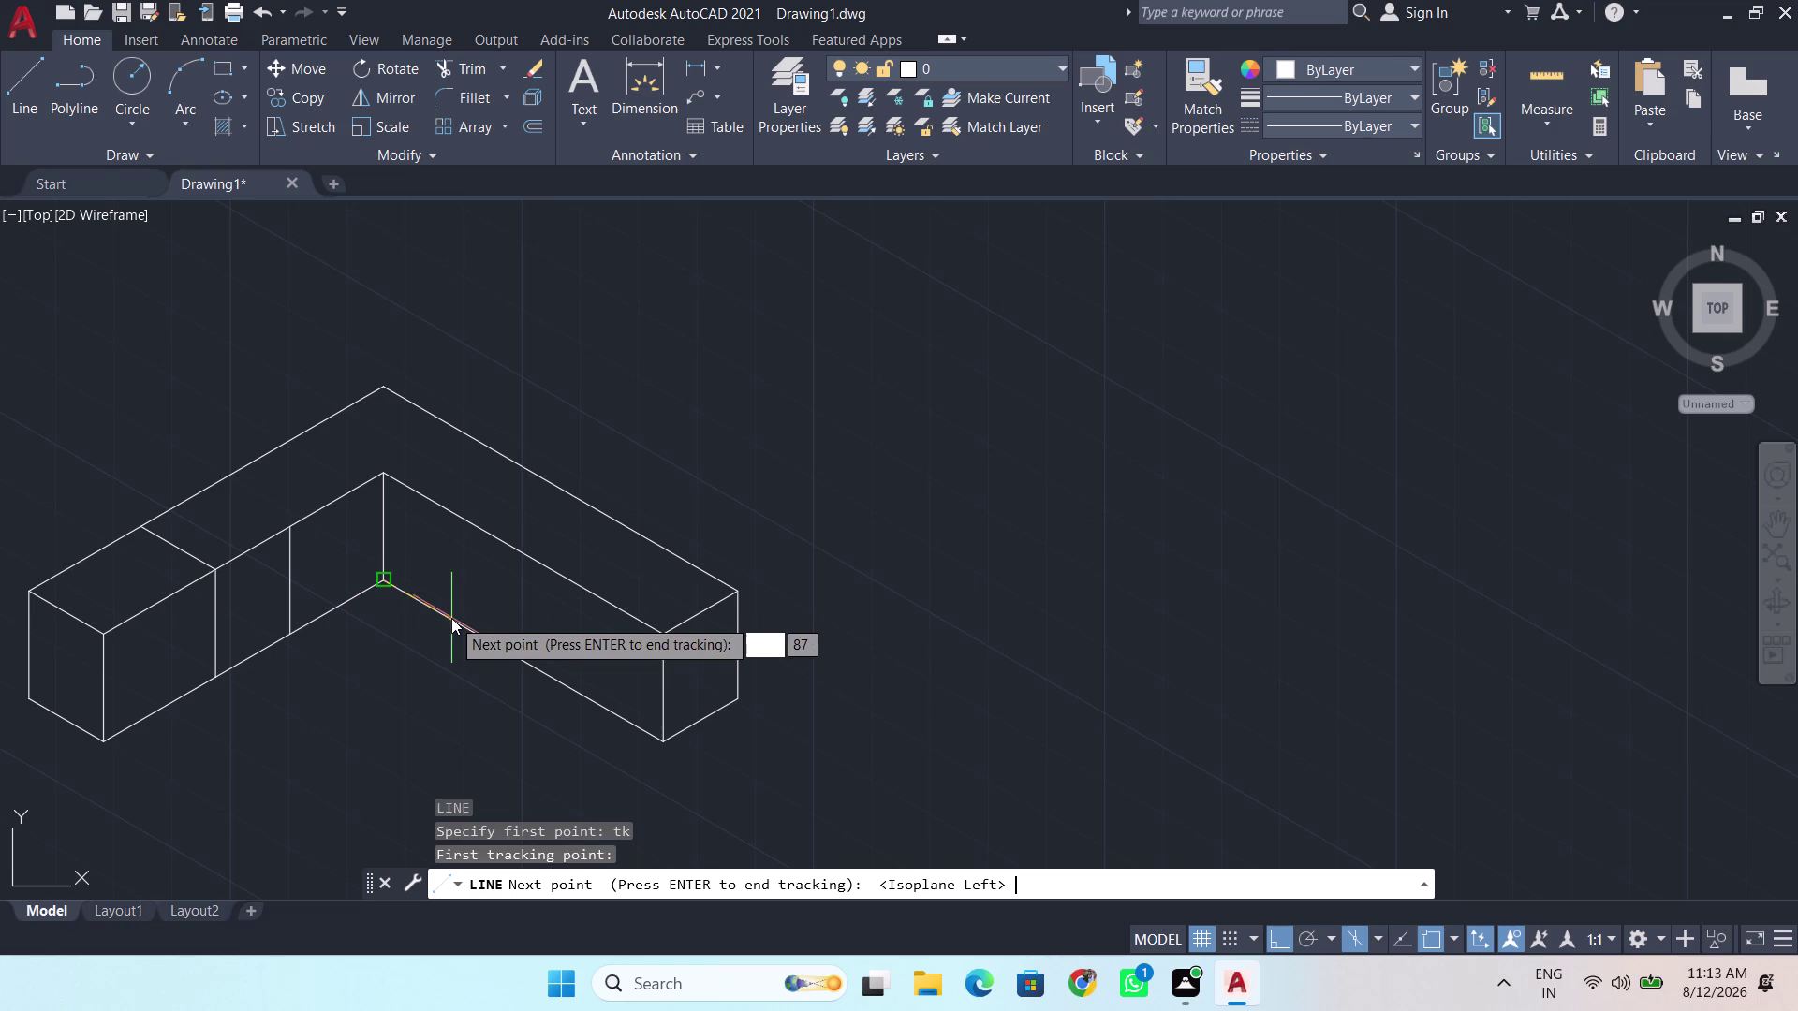
text(100)
key(Return)
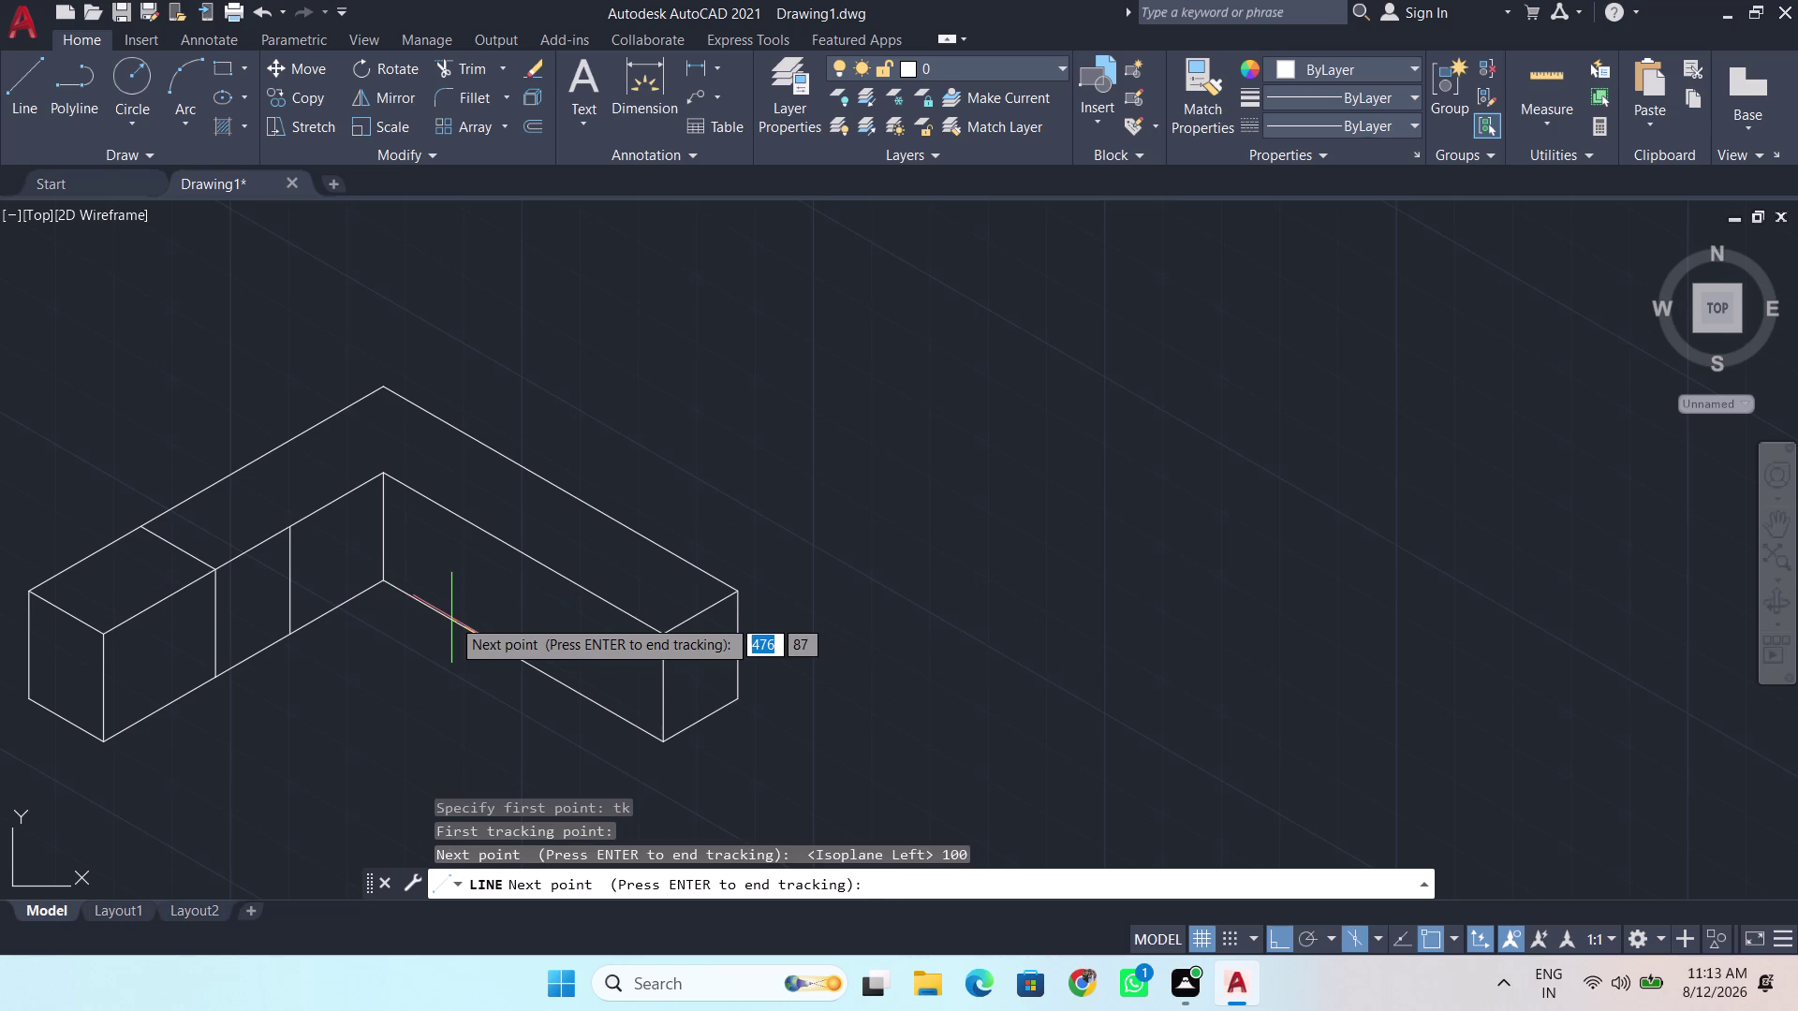
key(Return)
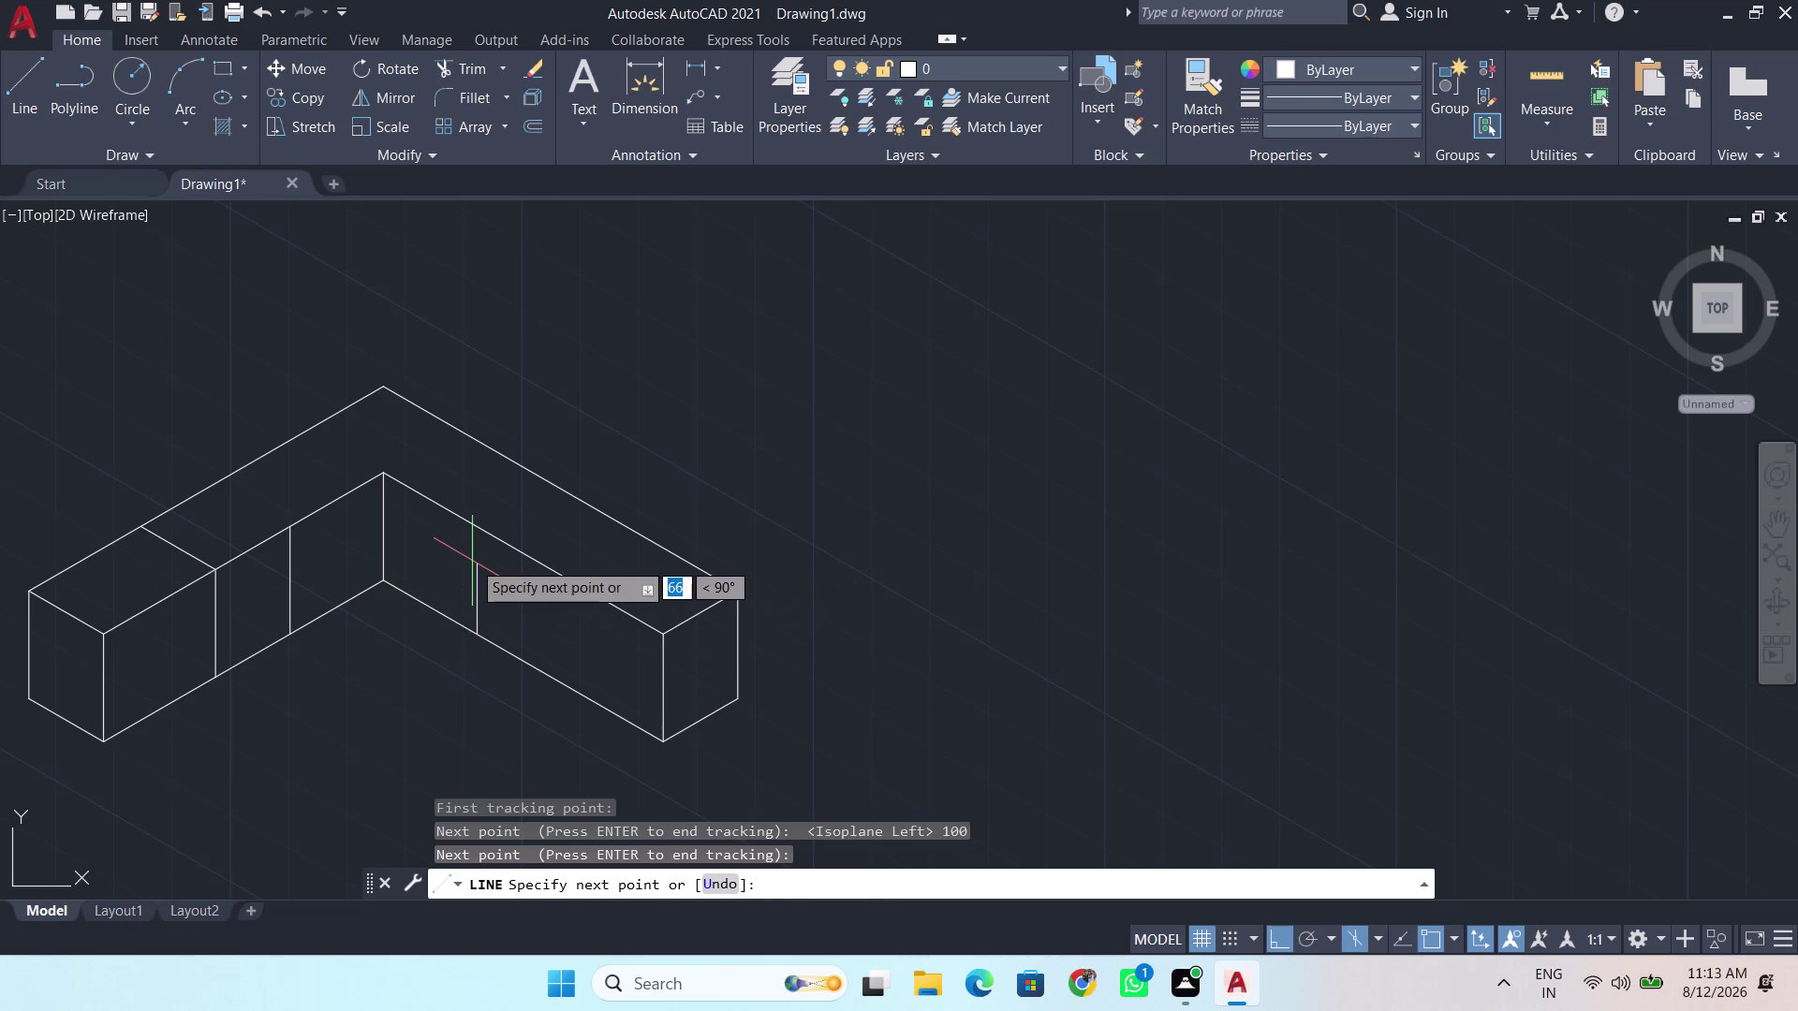
Draw the divider upward and trim its overshoot above the cabinet top.
click(494, 511)
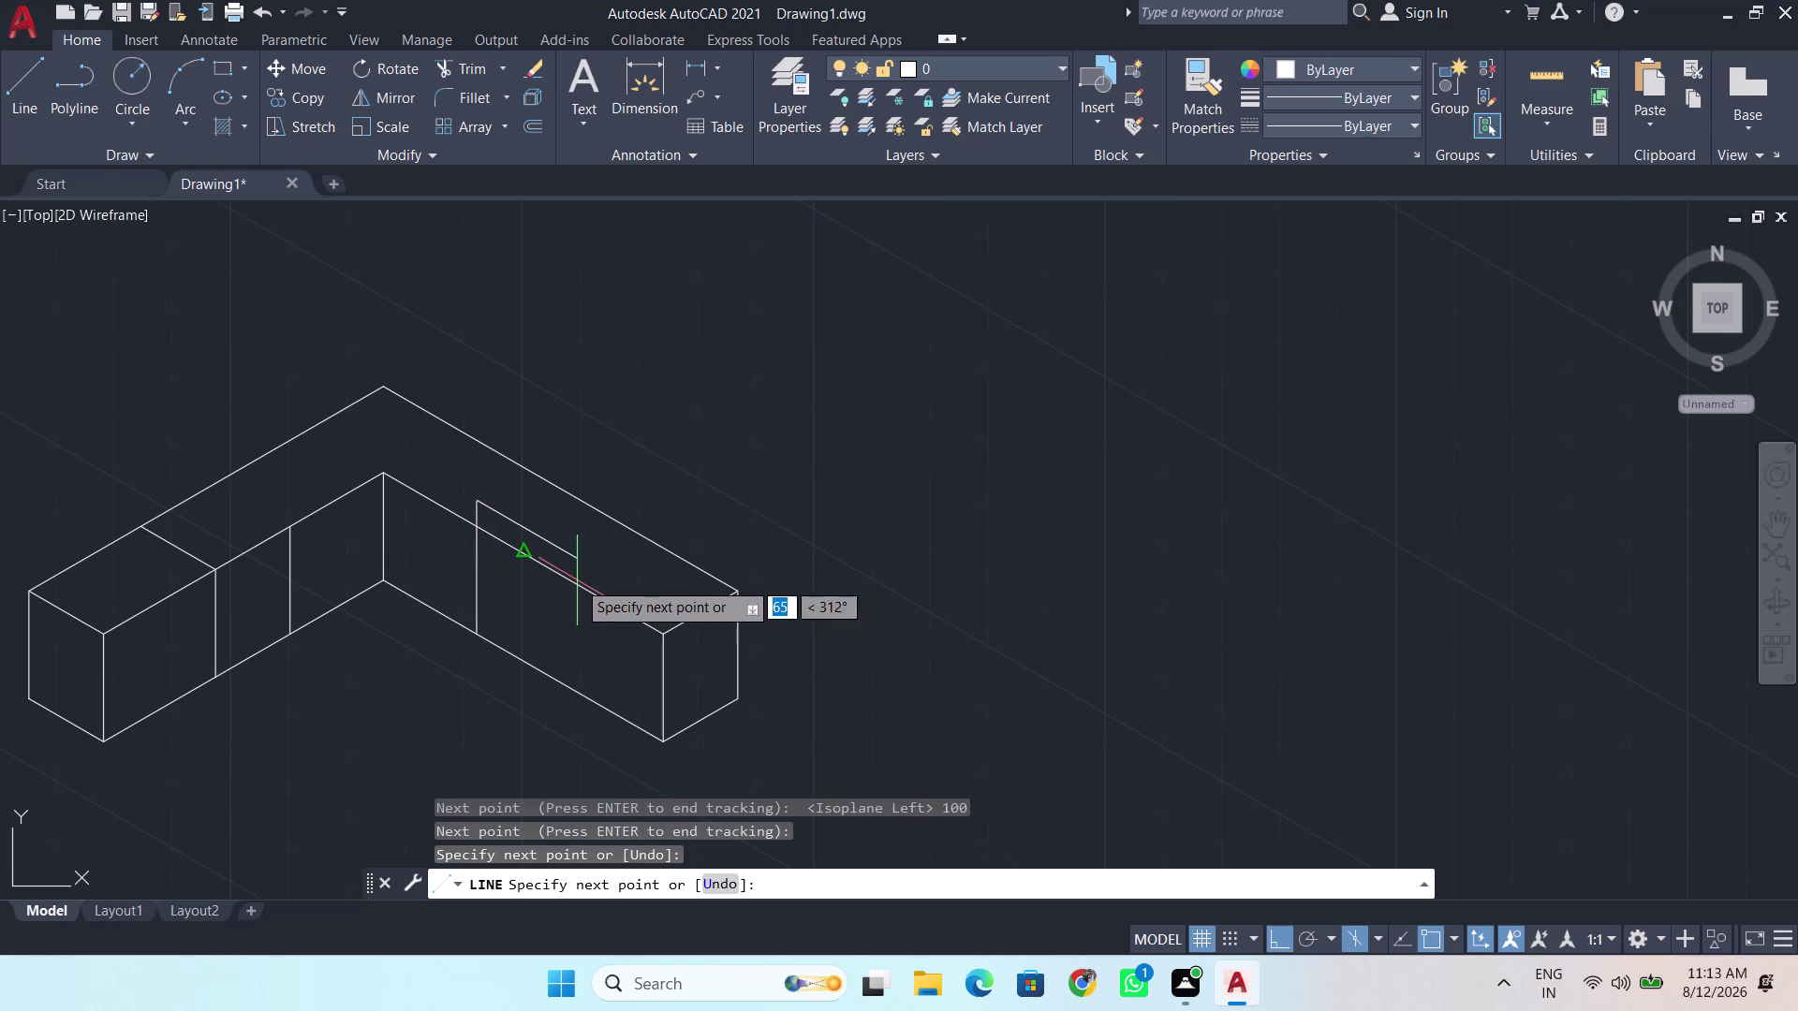
key(space)
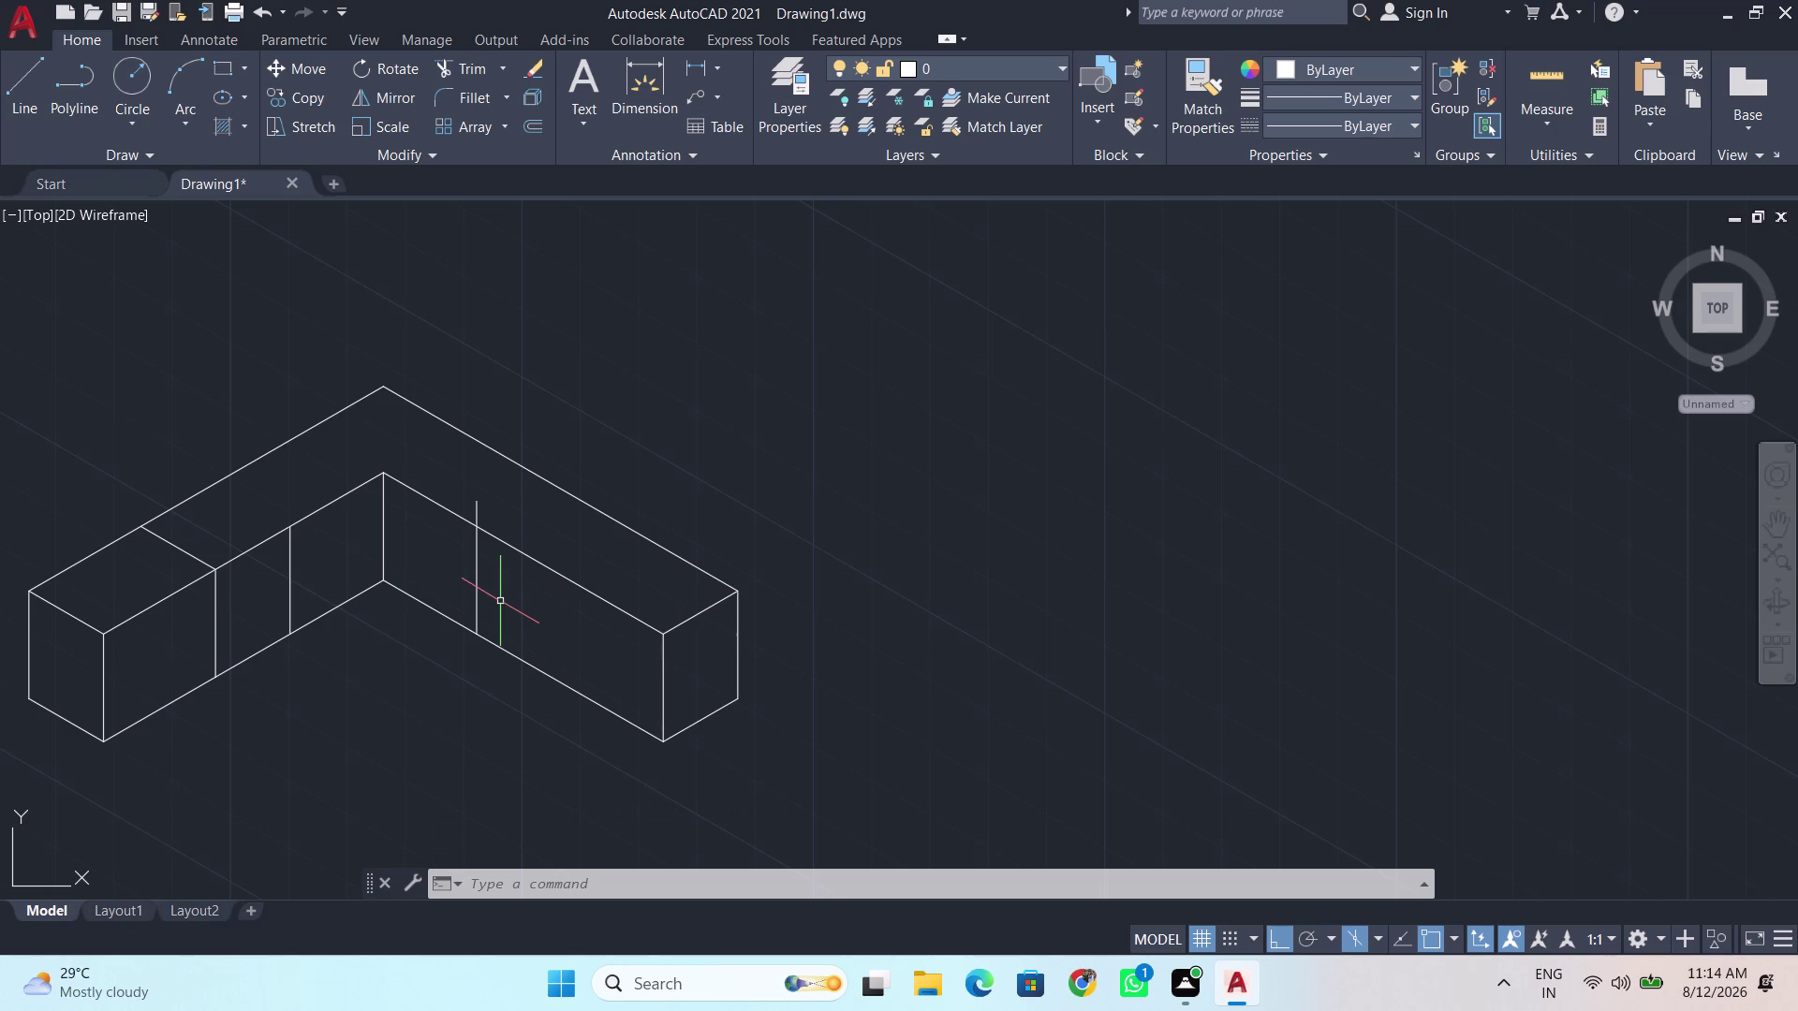
text(tr)
key(Return)
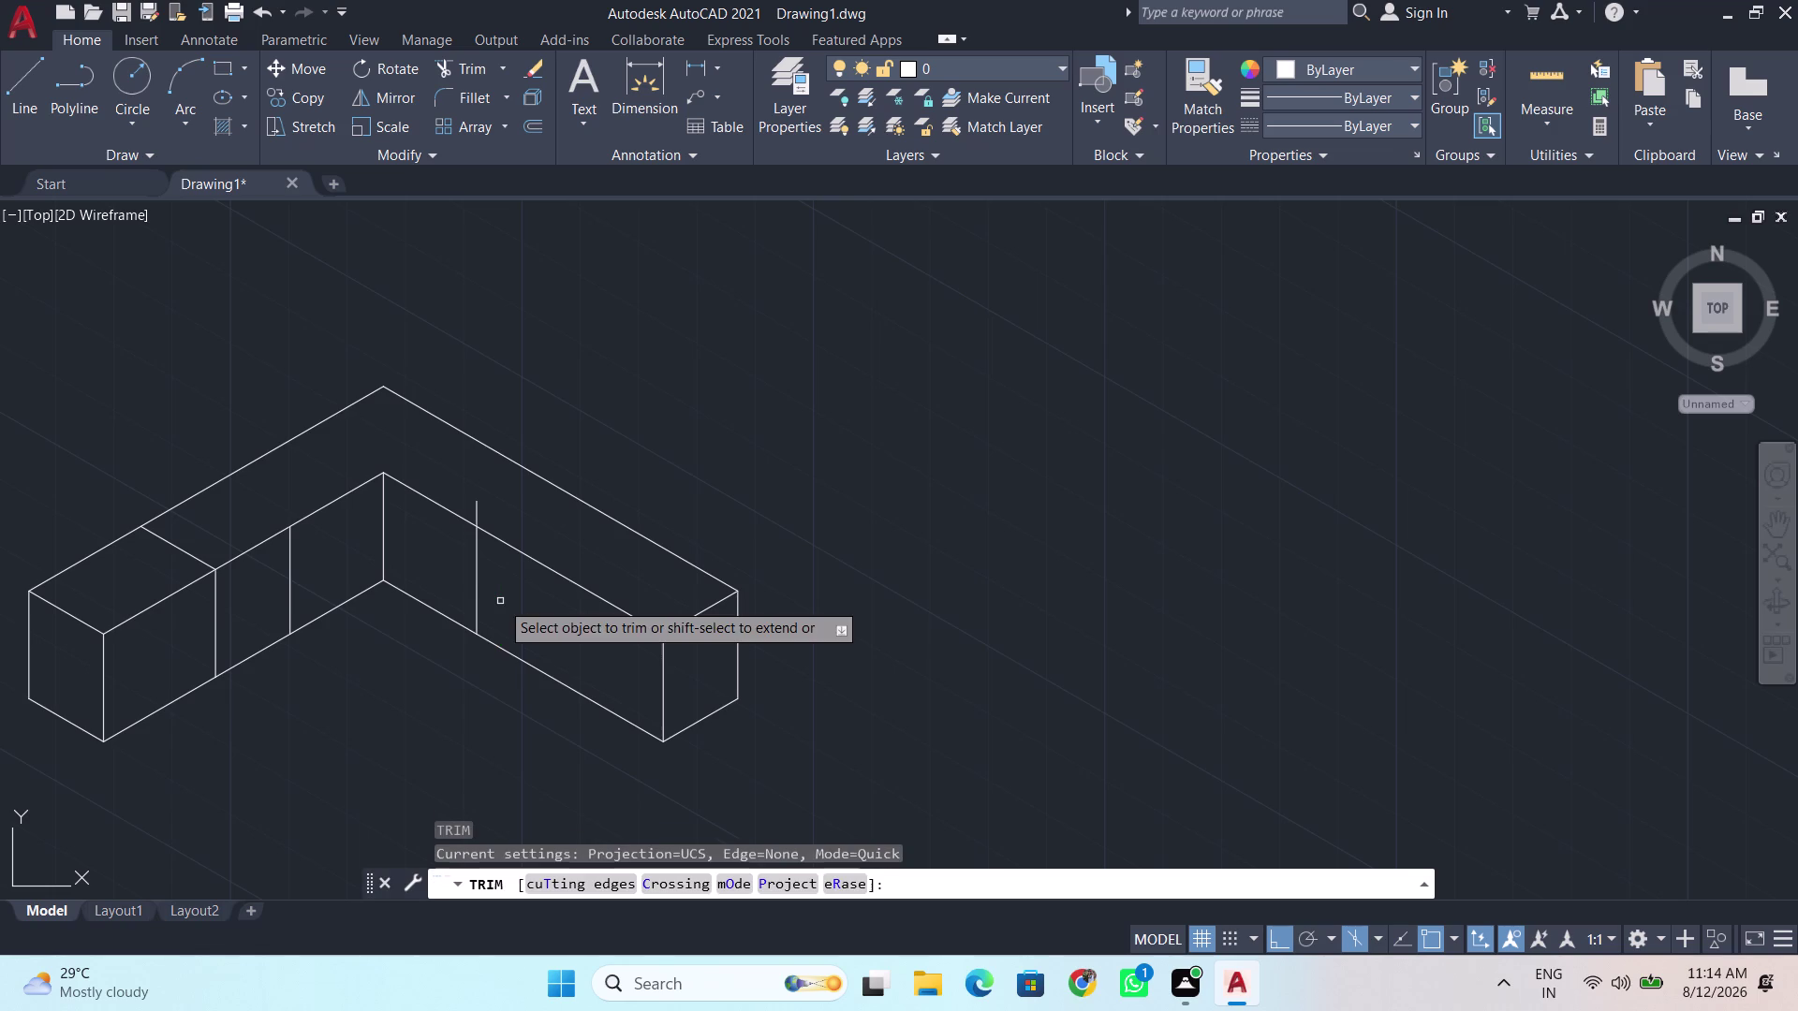
click(479, 513)
key(space)
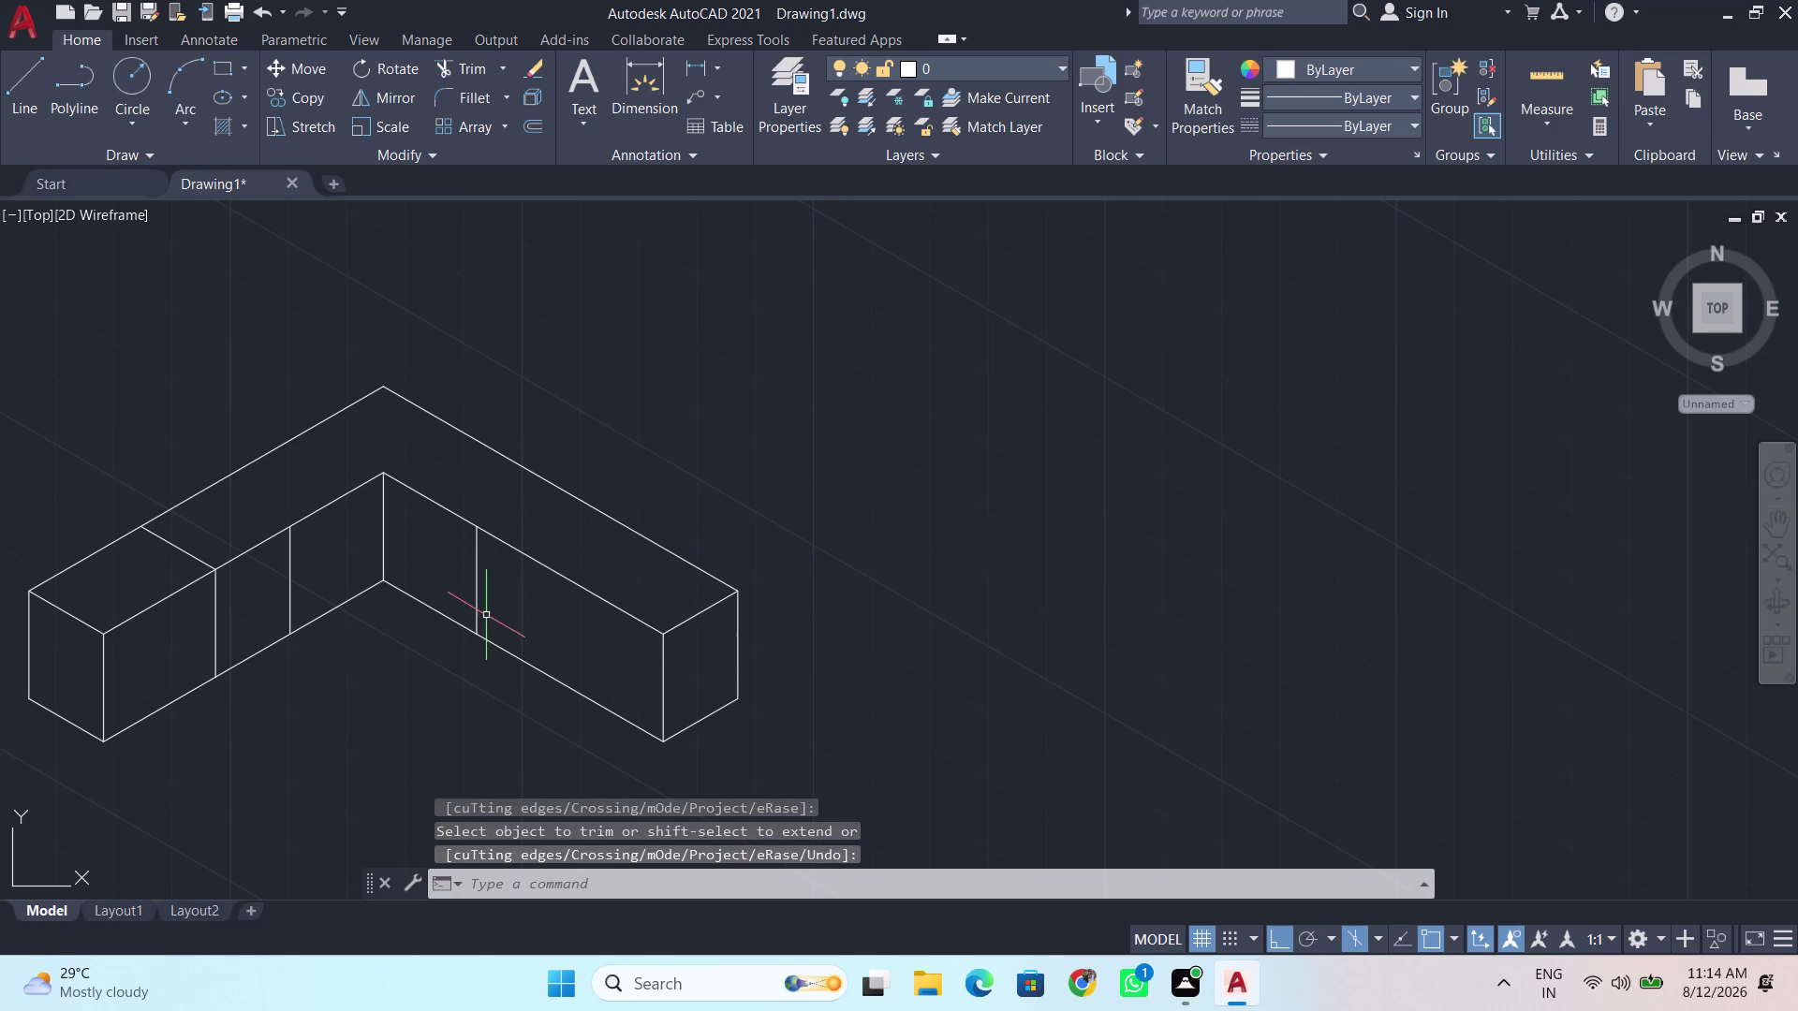
Start COPY, then cancel the mistaken window selection.
text(co)
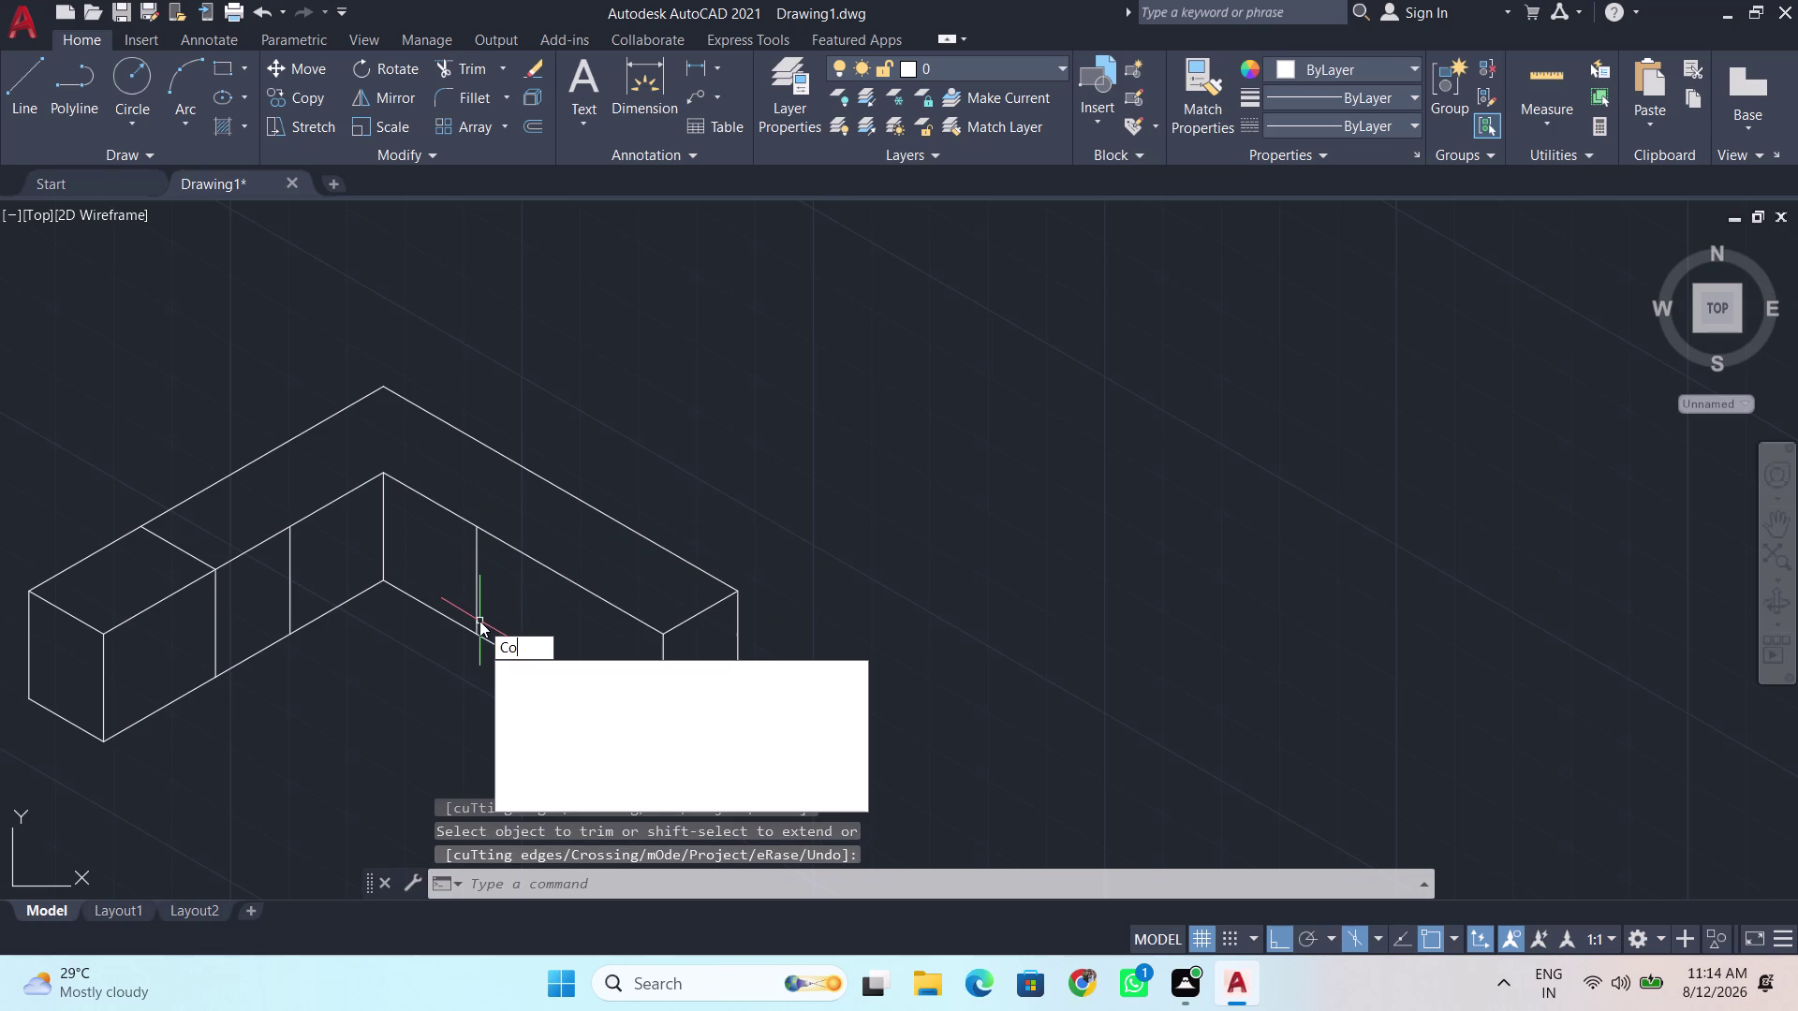
key(Return)
click(475, 598)
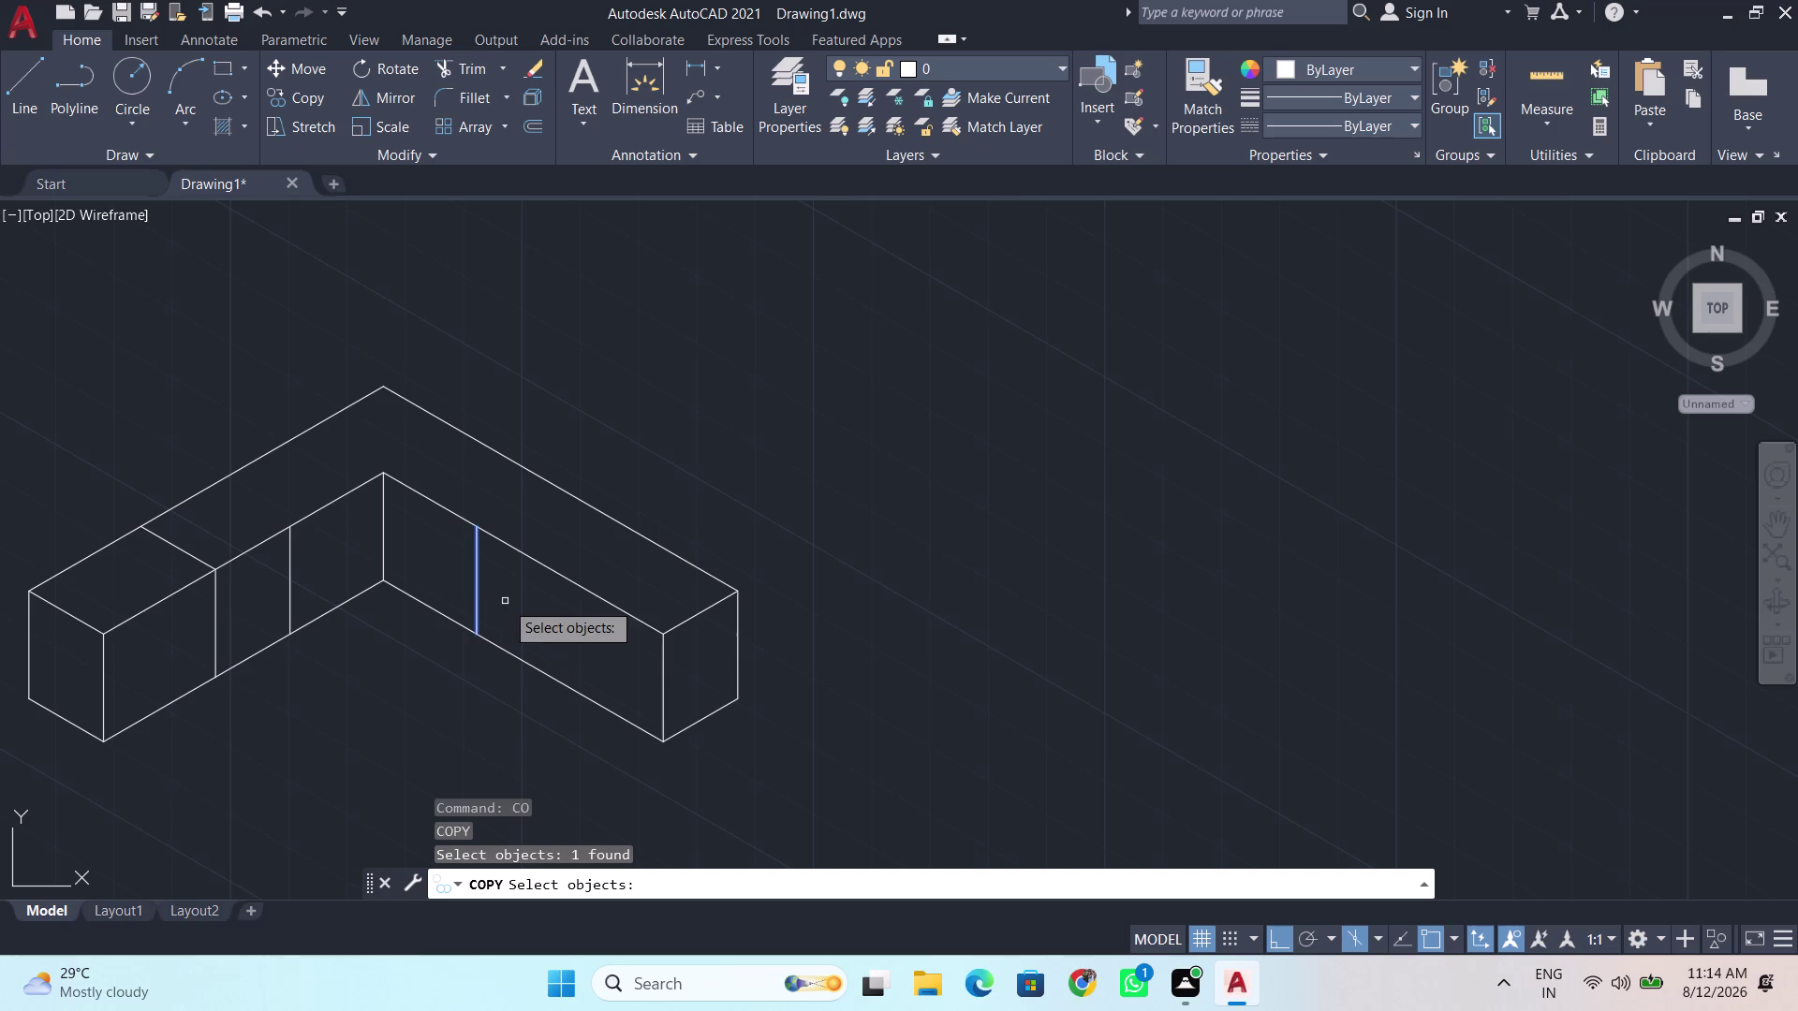
click(560, 629)
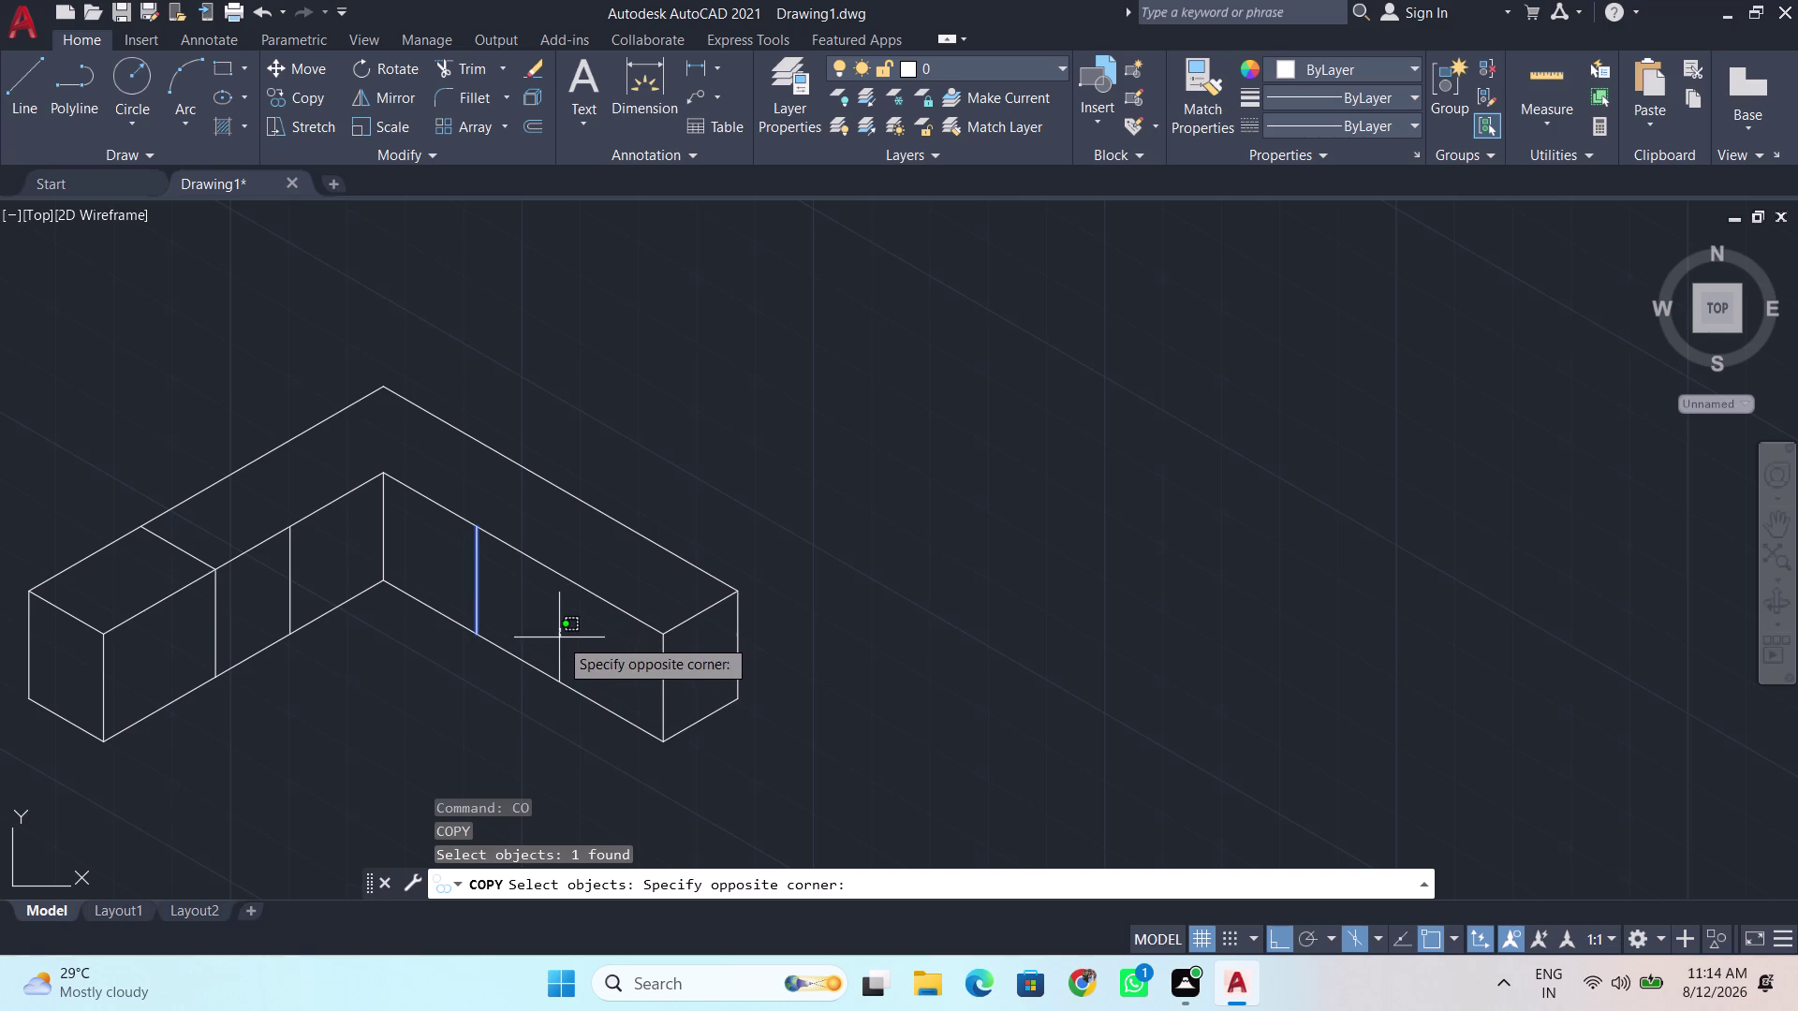
click(561, 686)
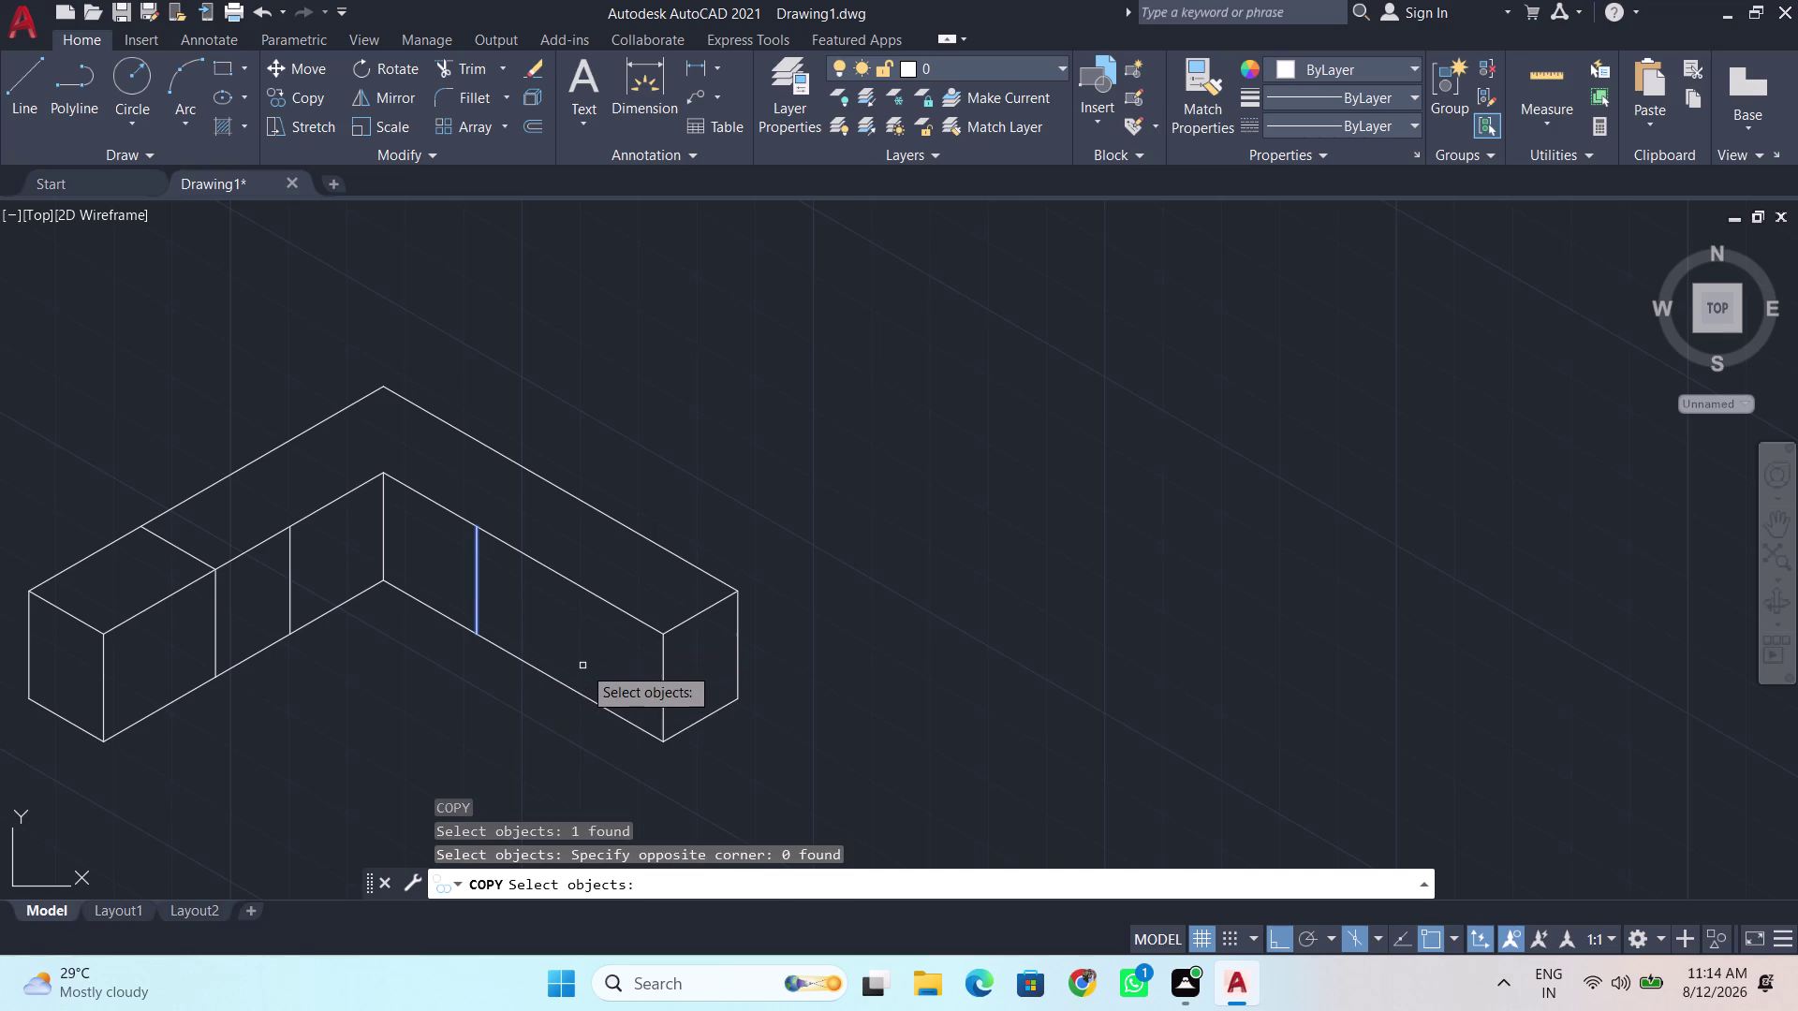
key(Escape)
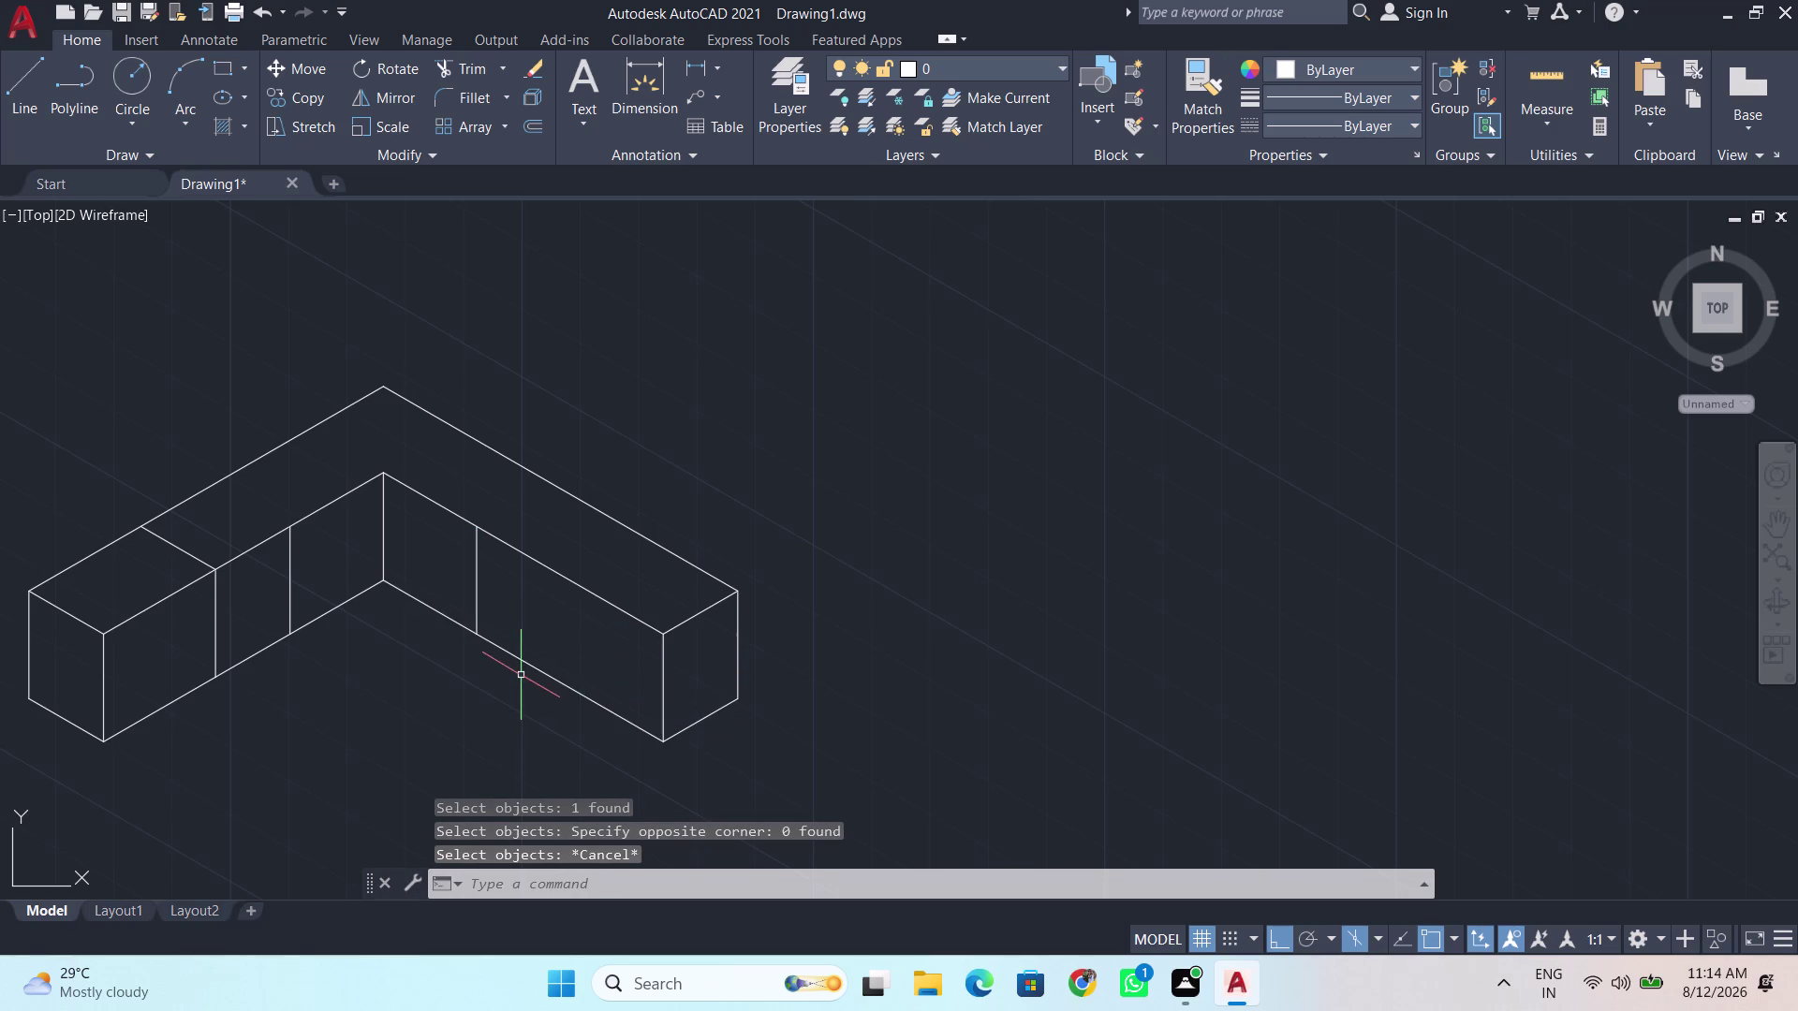
Copy the right-arm divider 100 units along the counter's front face.
click(479, 594)
key(c)
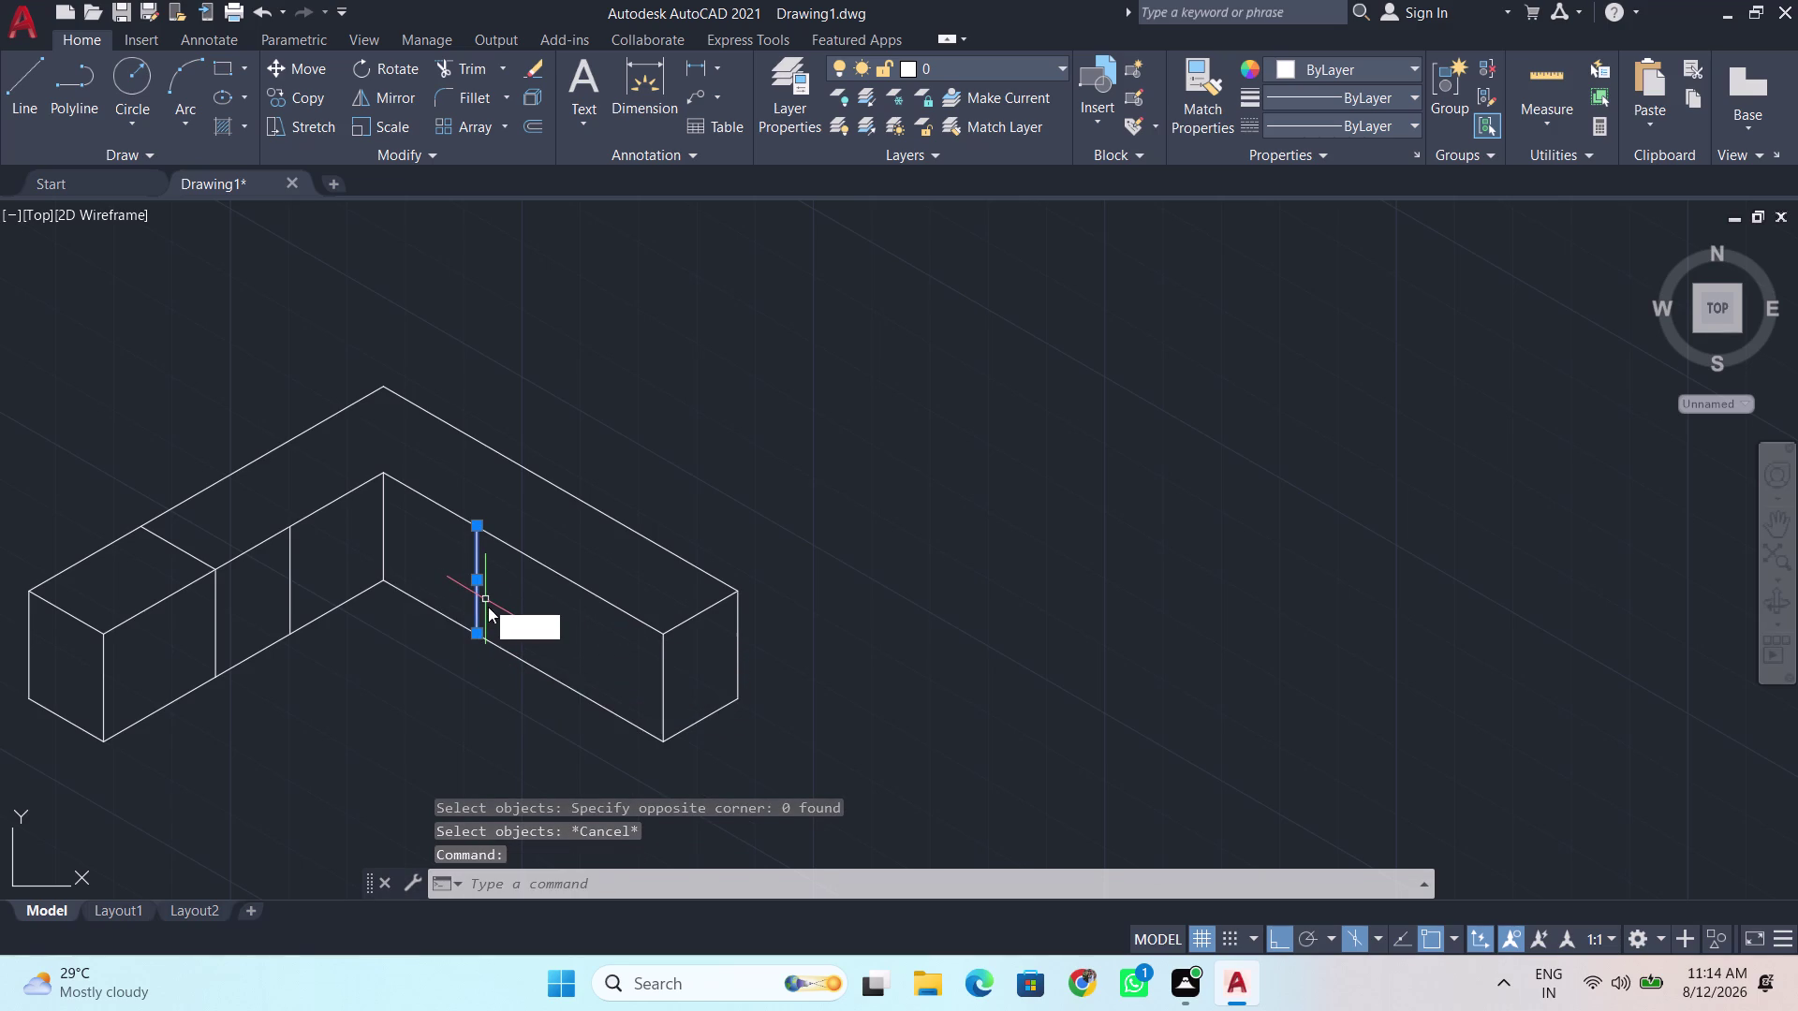
key(o)
key(Return)
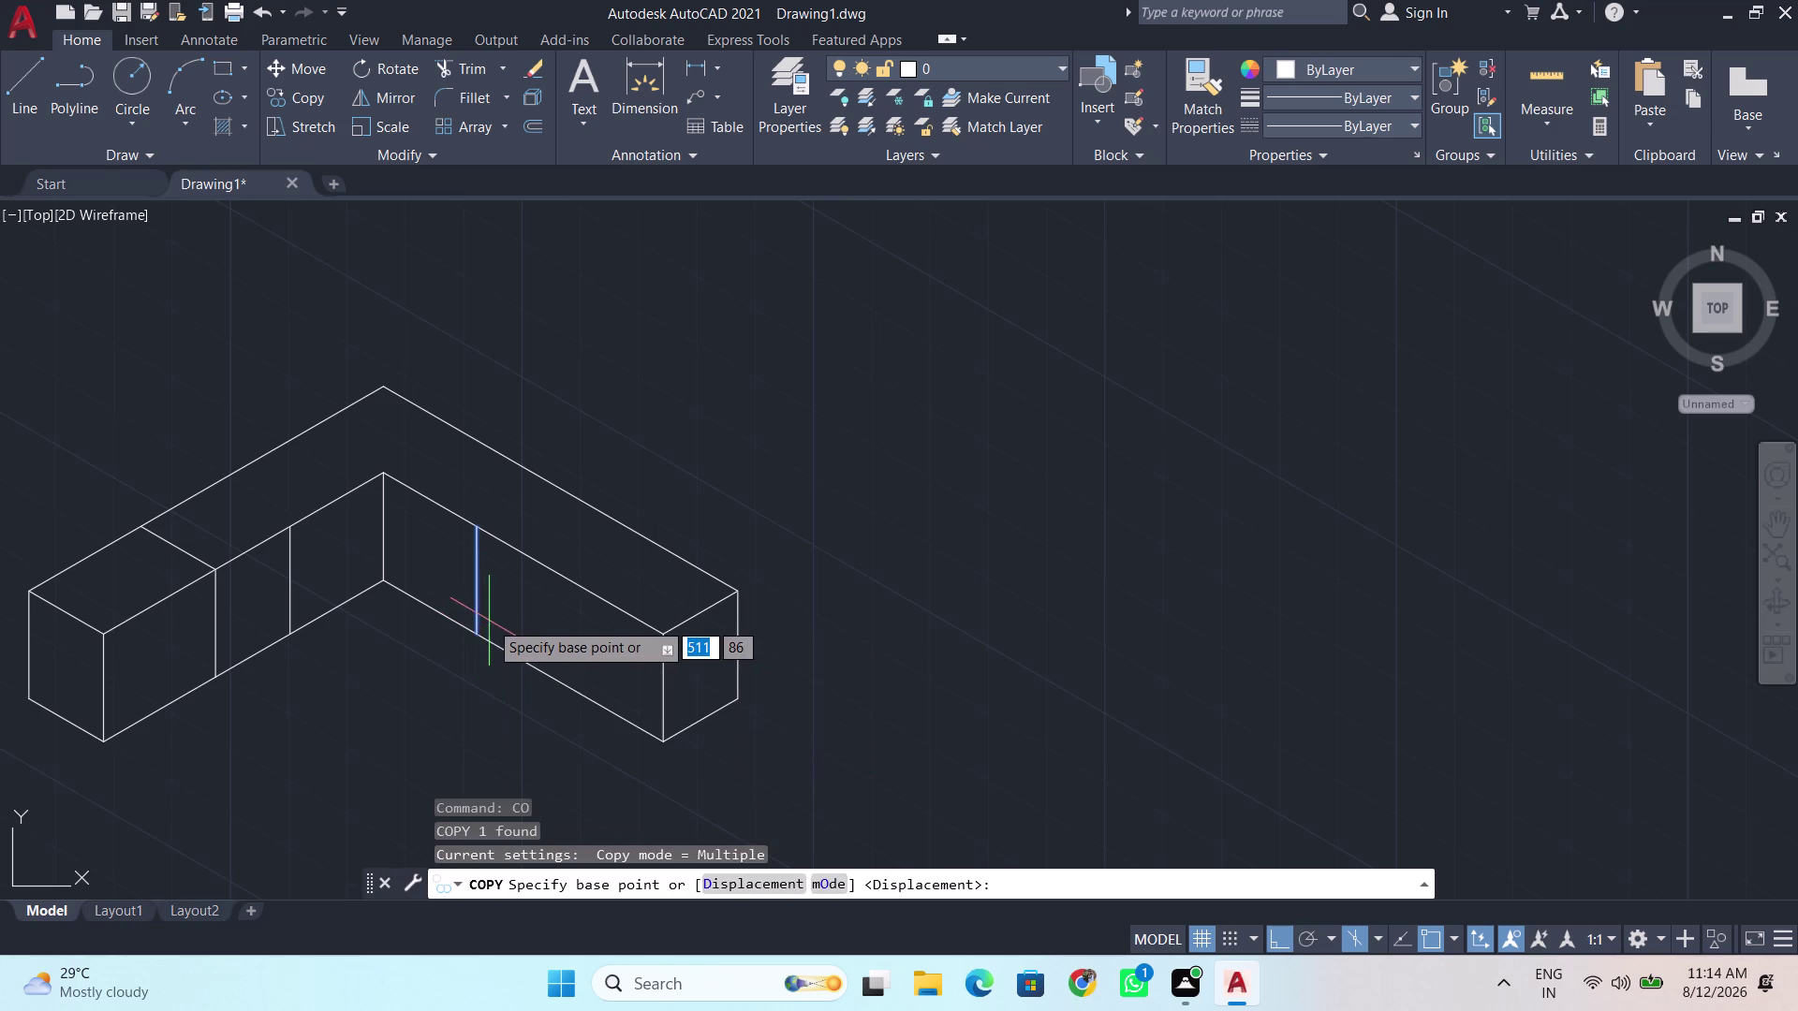
click(473, 630)
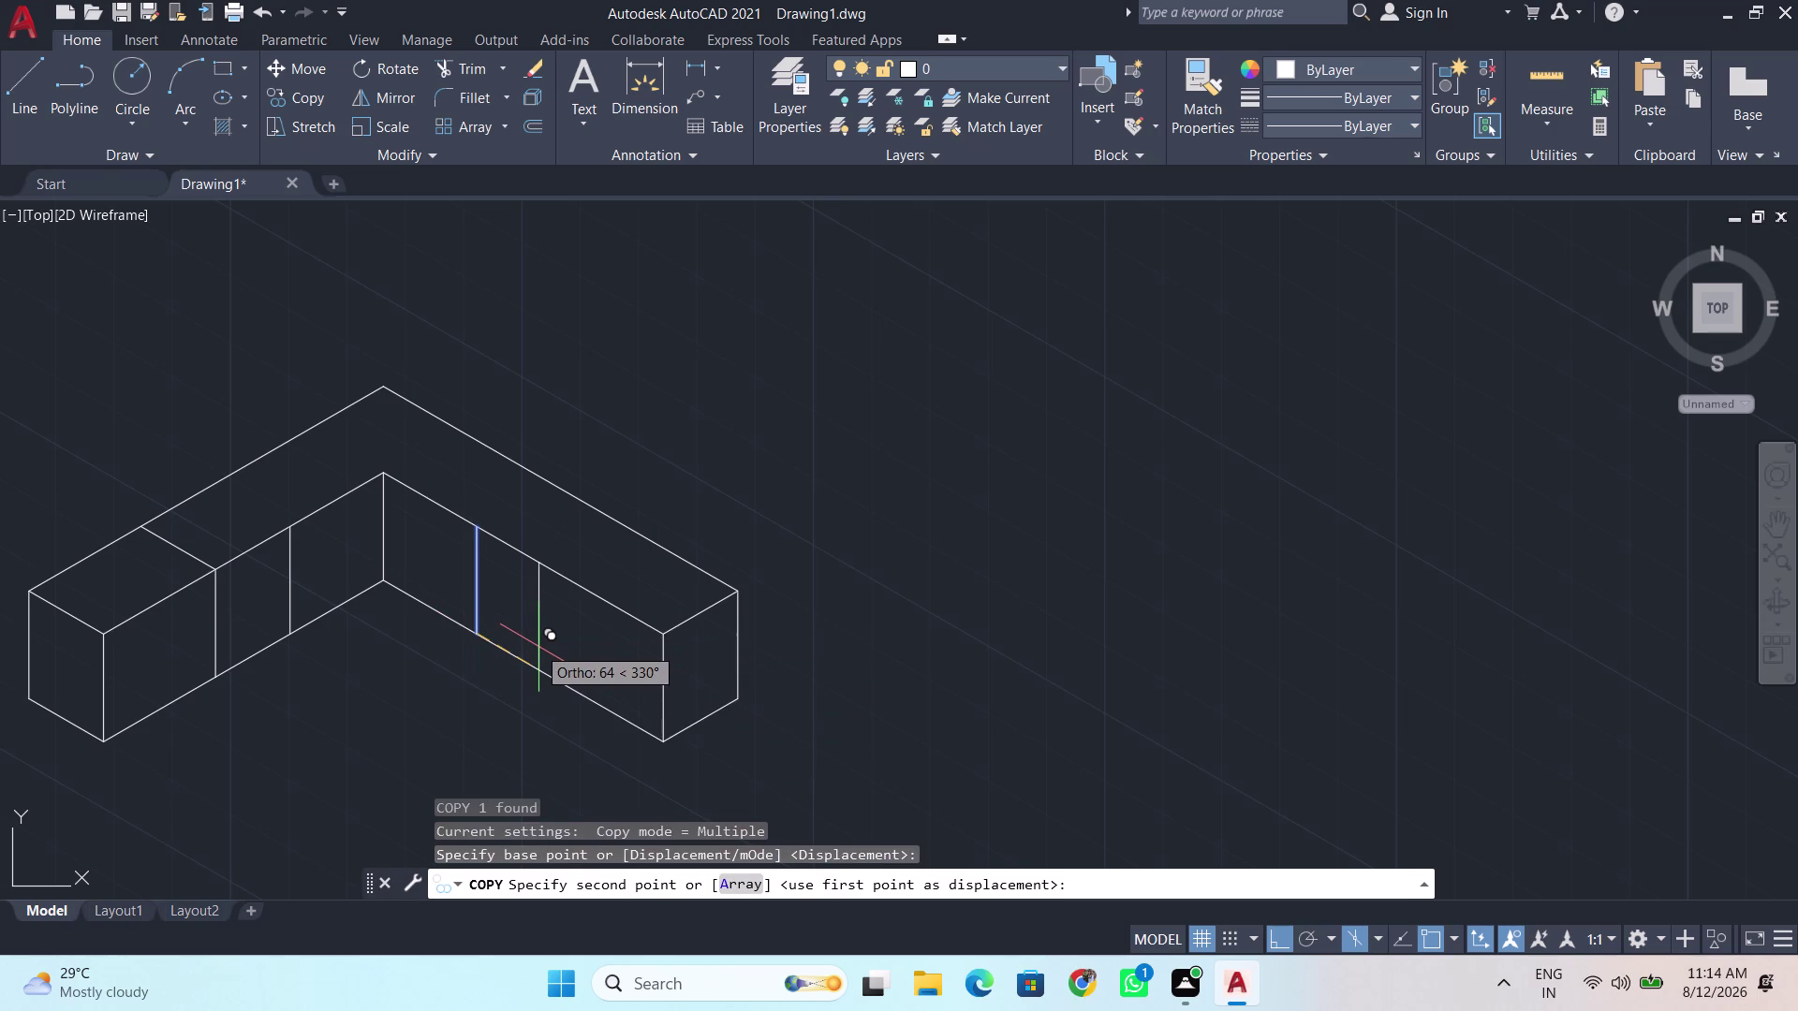
key(BackSpace)
key(BackSpace)
text(1)
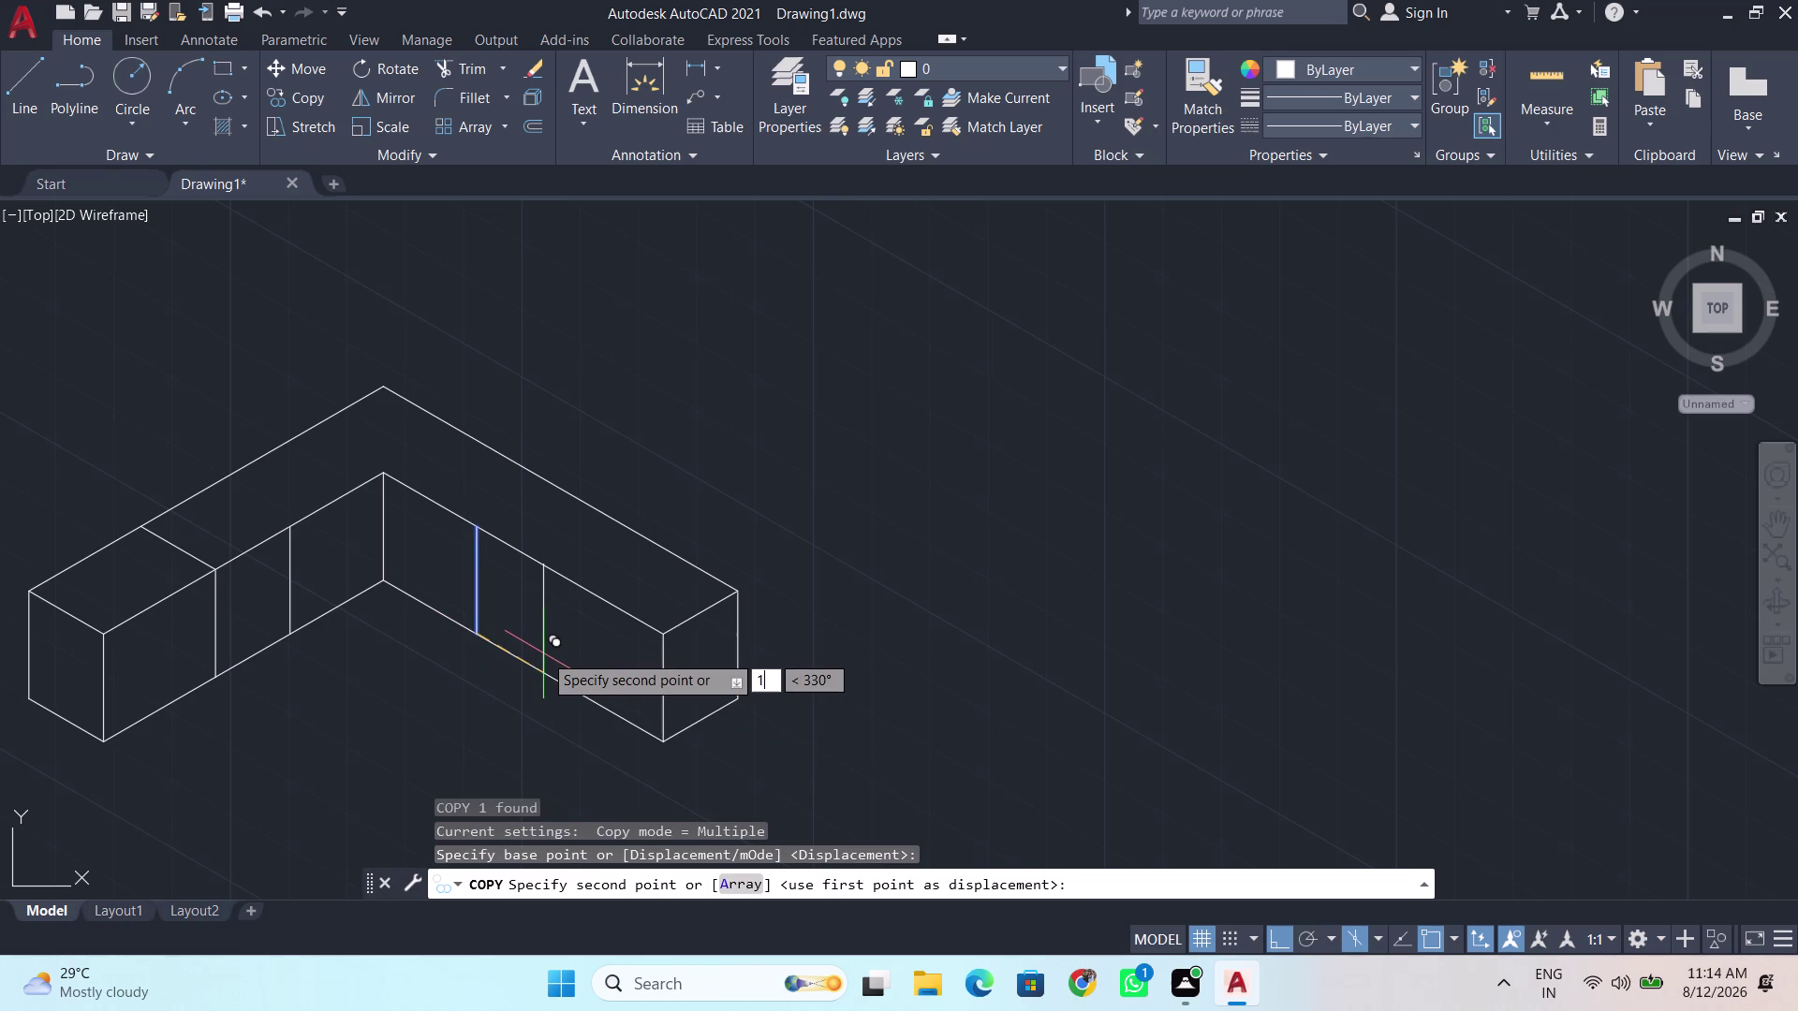
text(00)
key(Return)
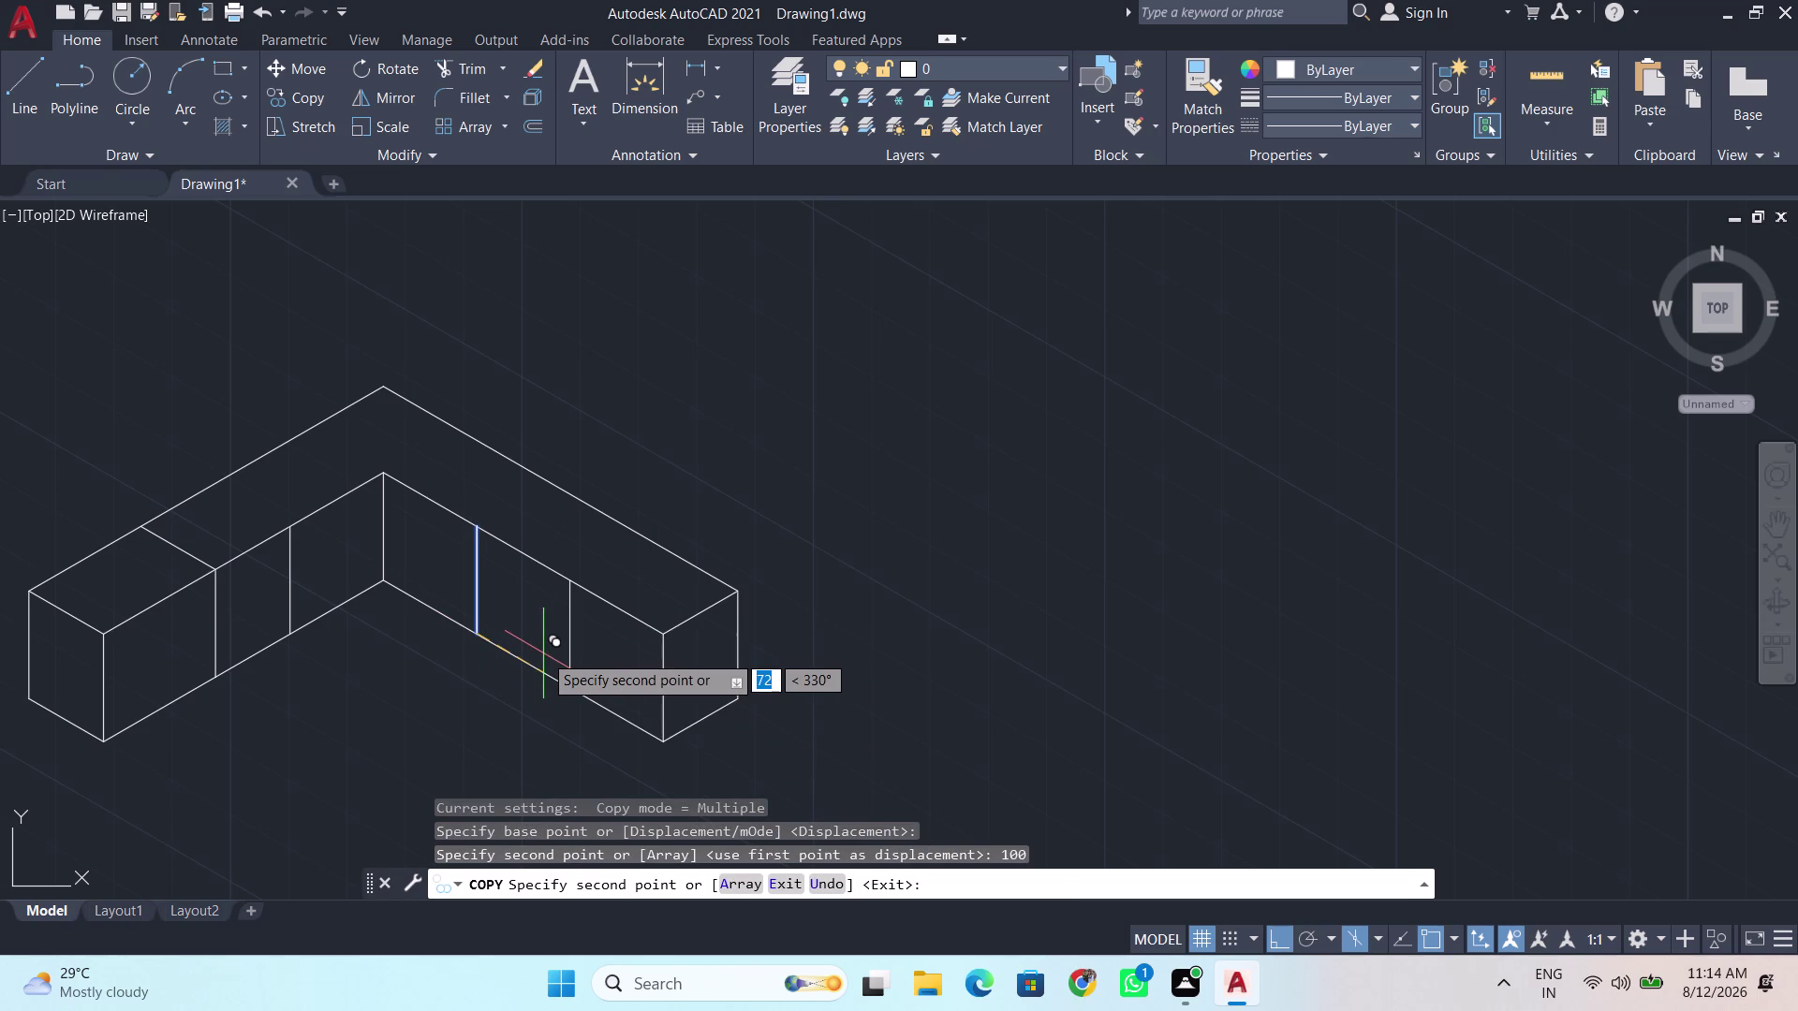
key(space)
scroll(down, 3)
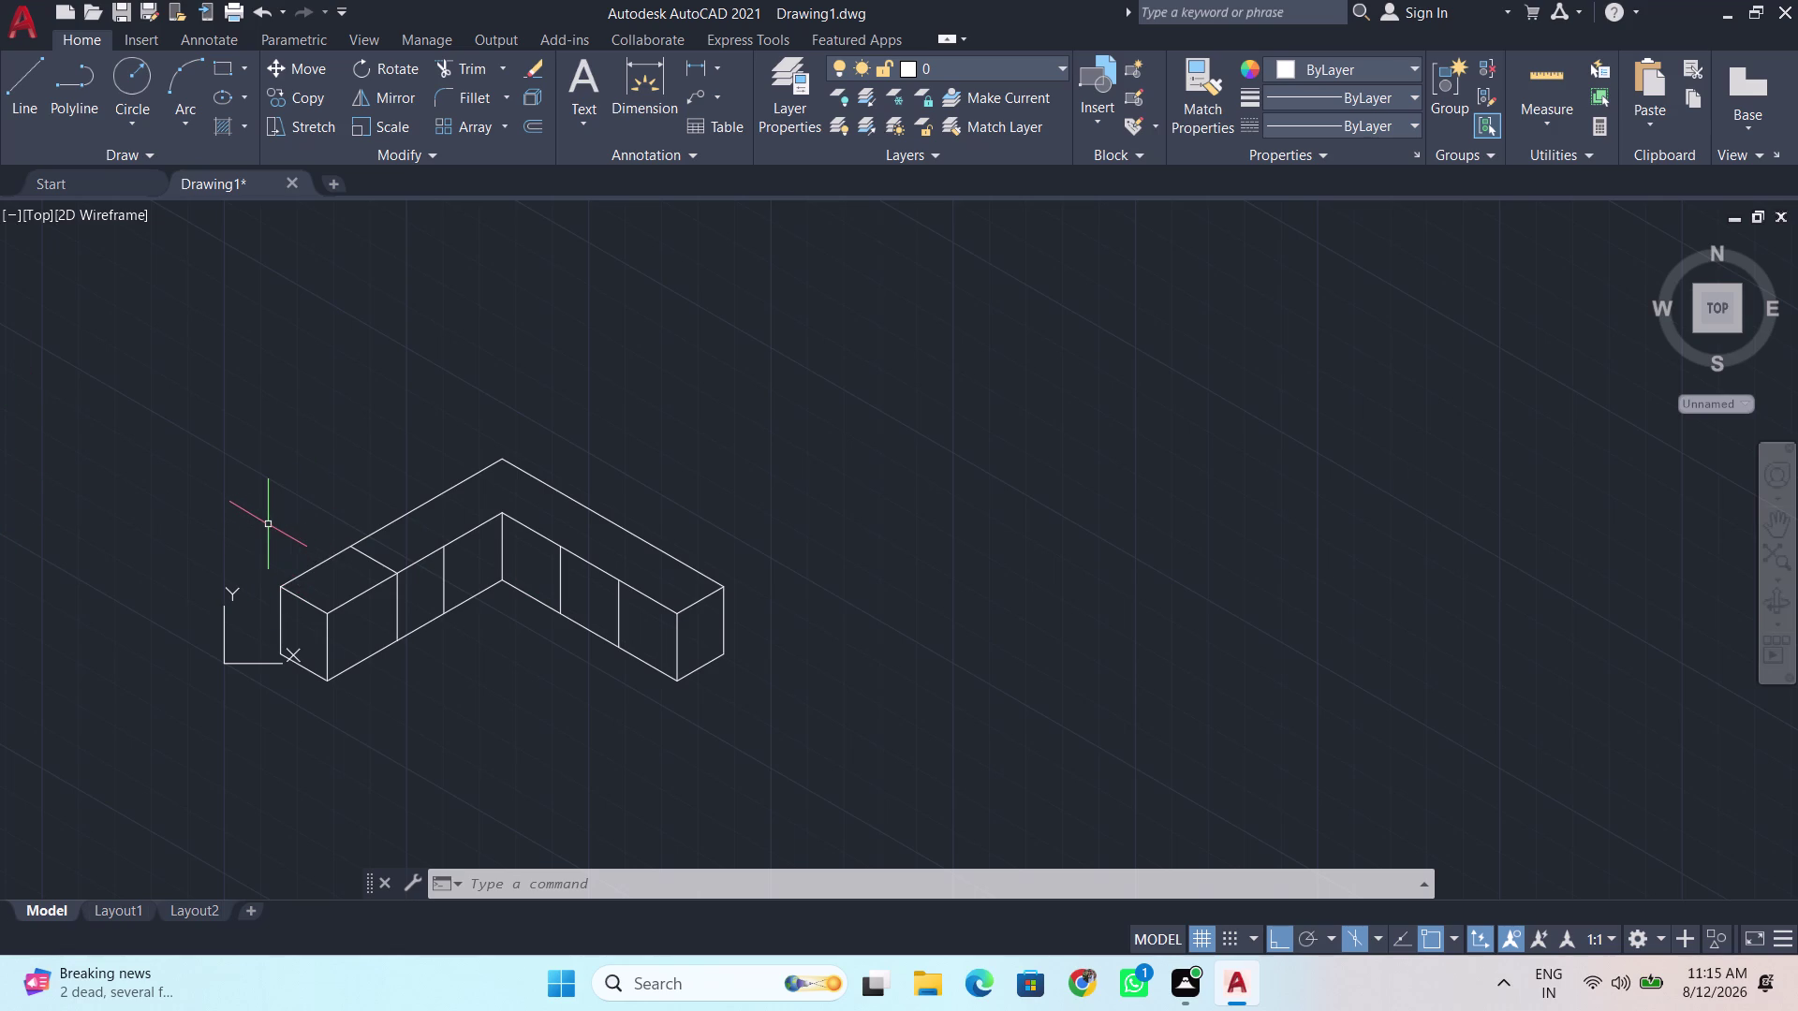
Start a line at the counter's back corner, drawing 100 units up and then 40.
key(l)
key(Return)
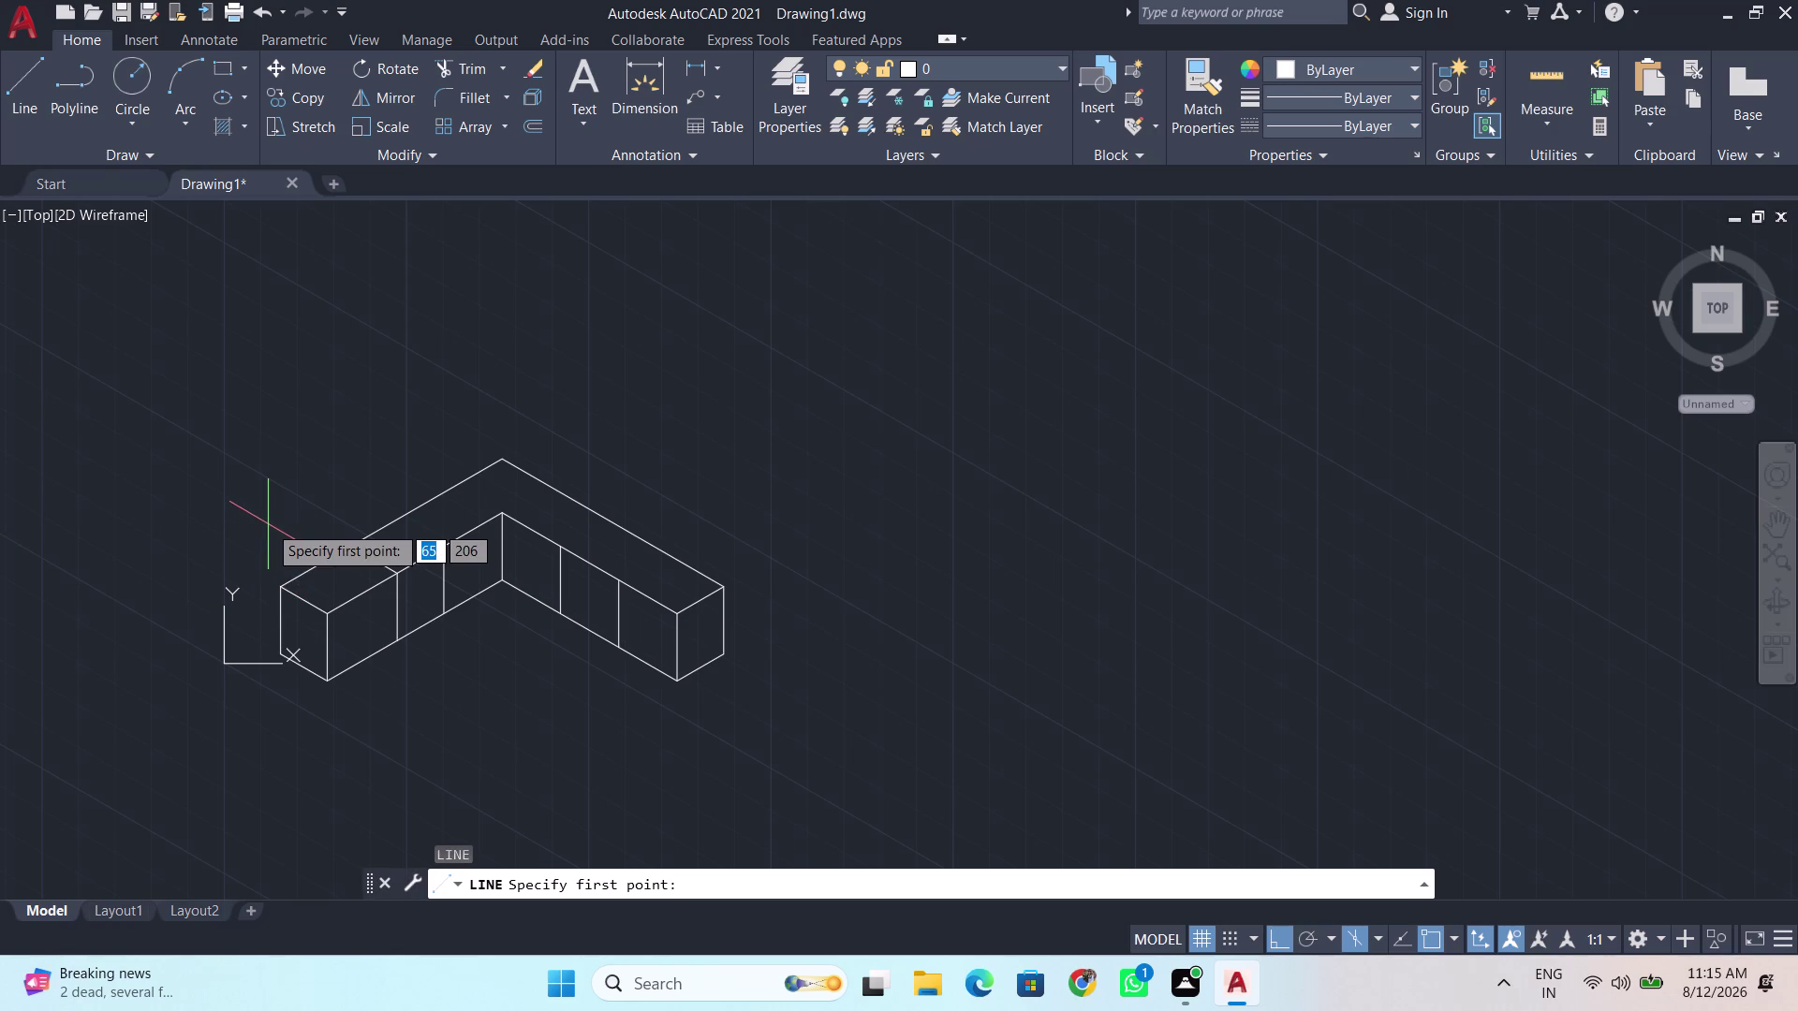
click(281, 587)
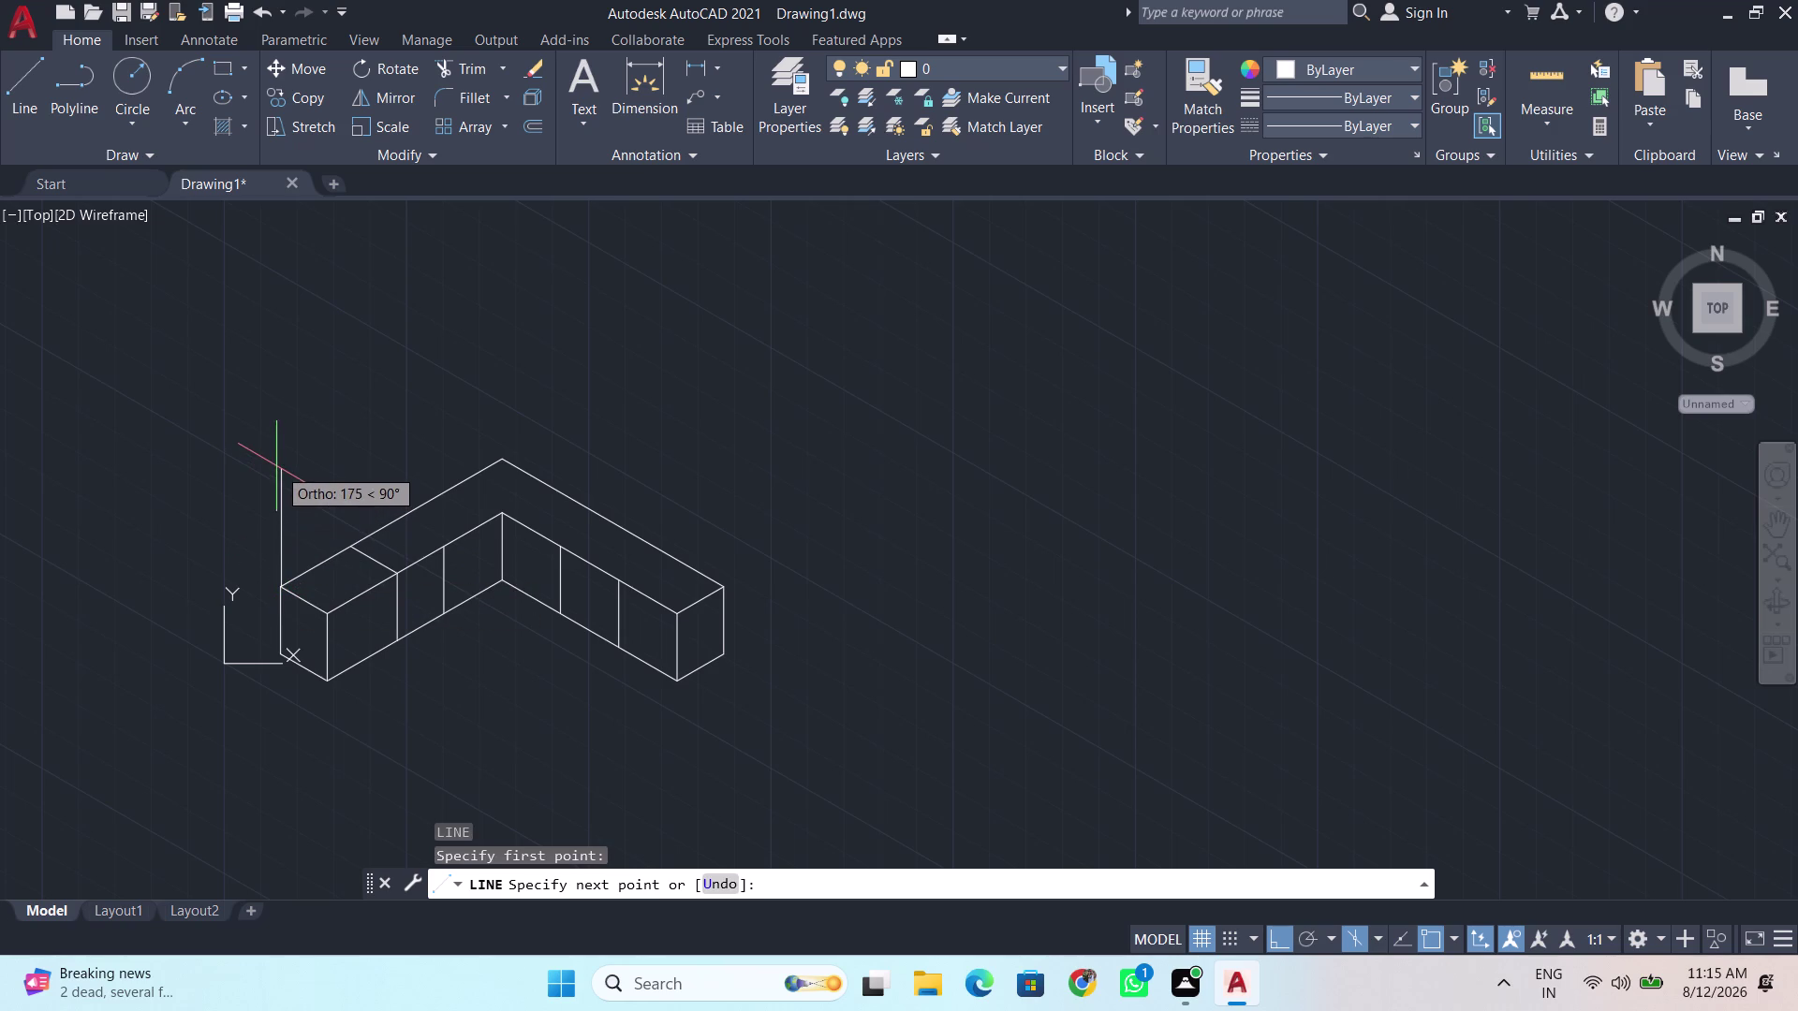
key(BackSpace)
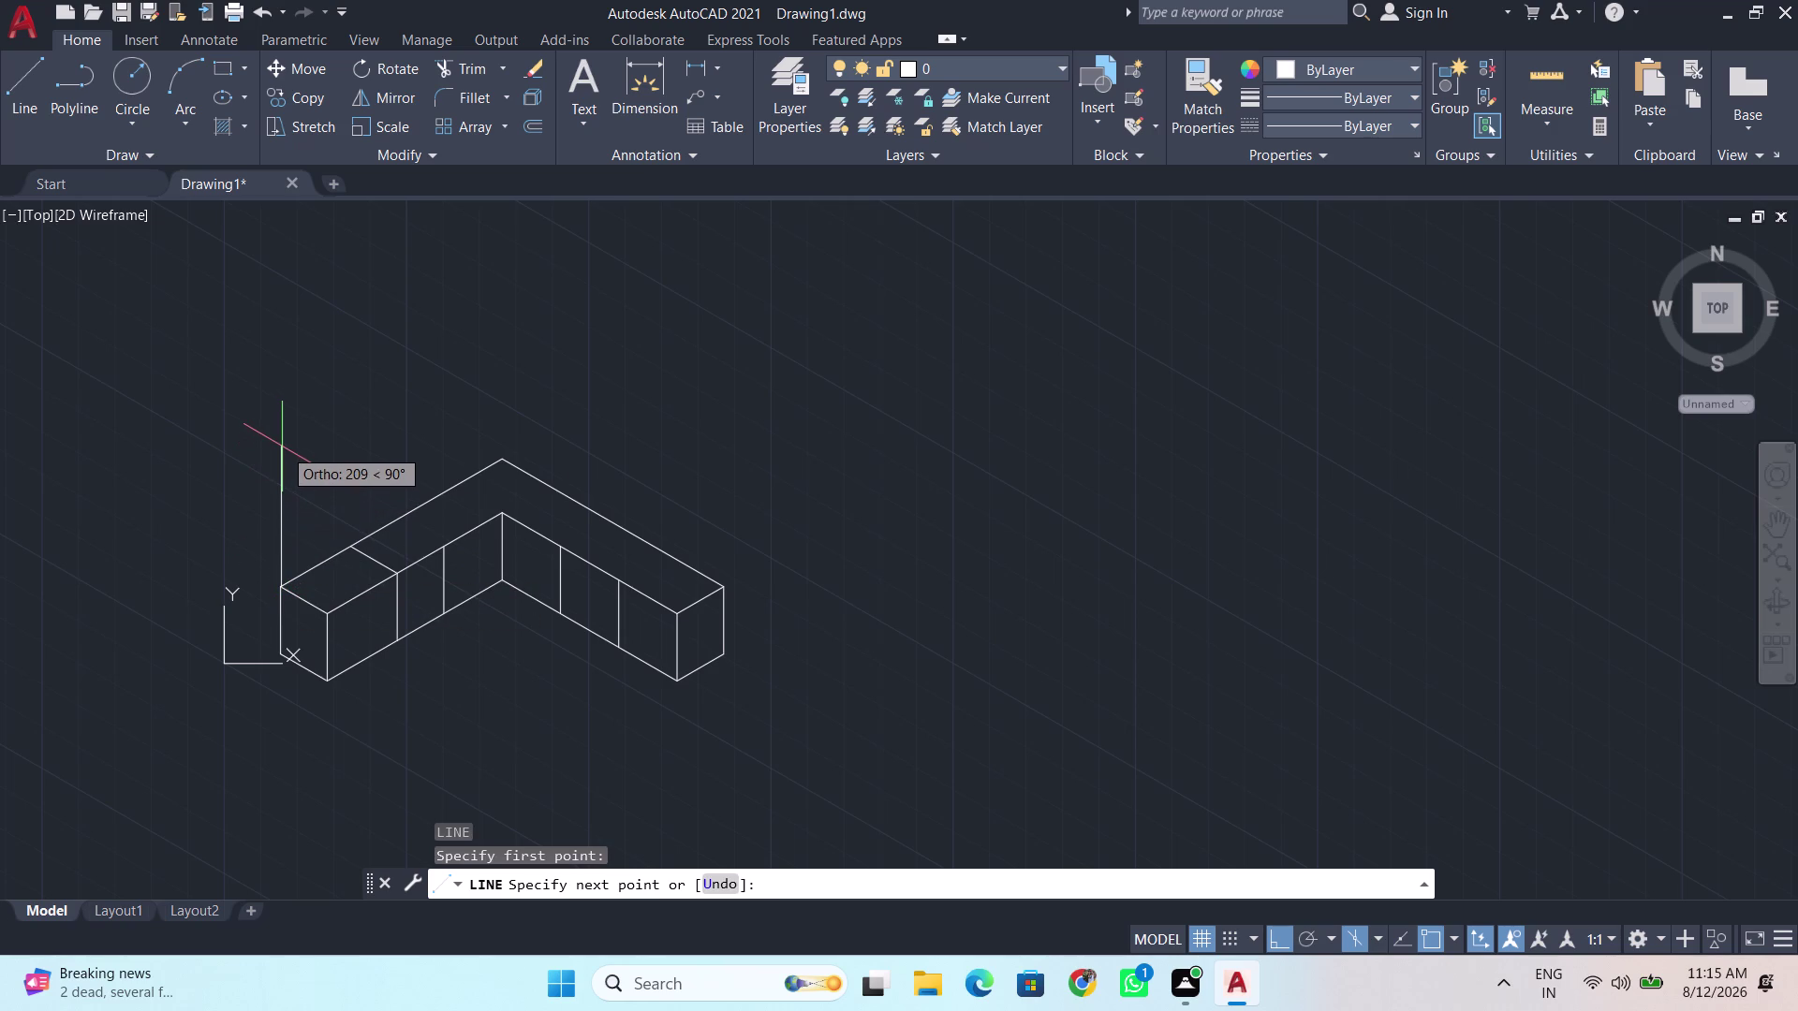
key(BackSpace)
text(100)
key(Return)
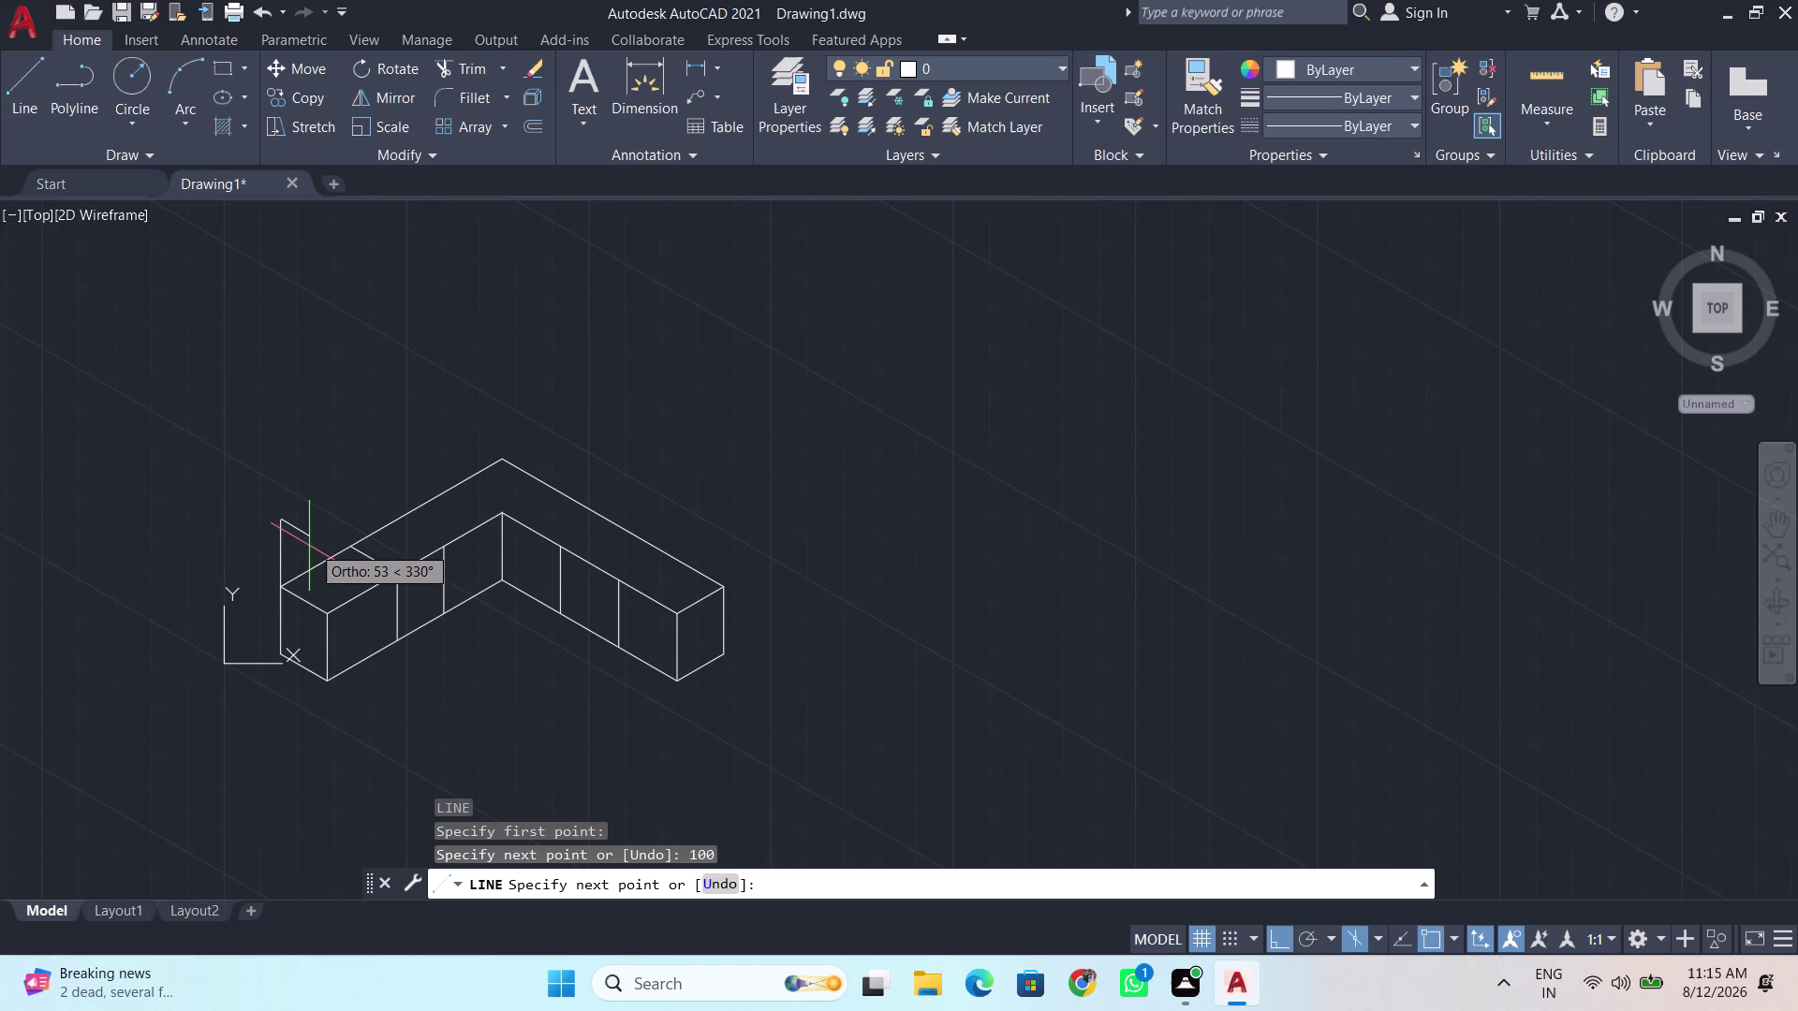
key(BackSpace)
key(BackSpace)
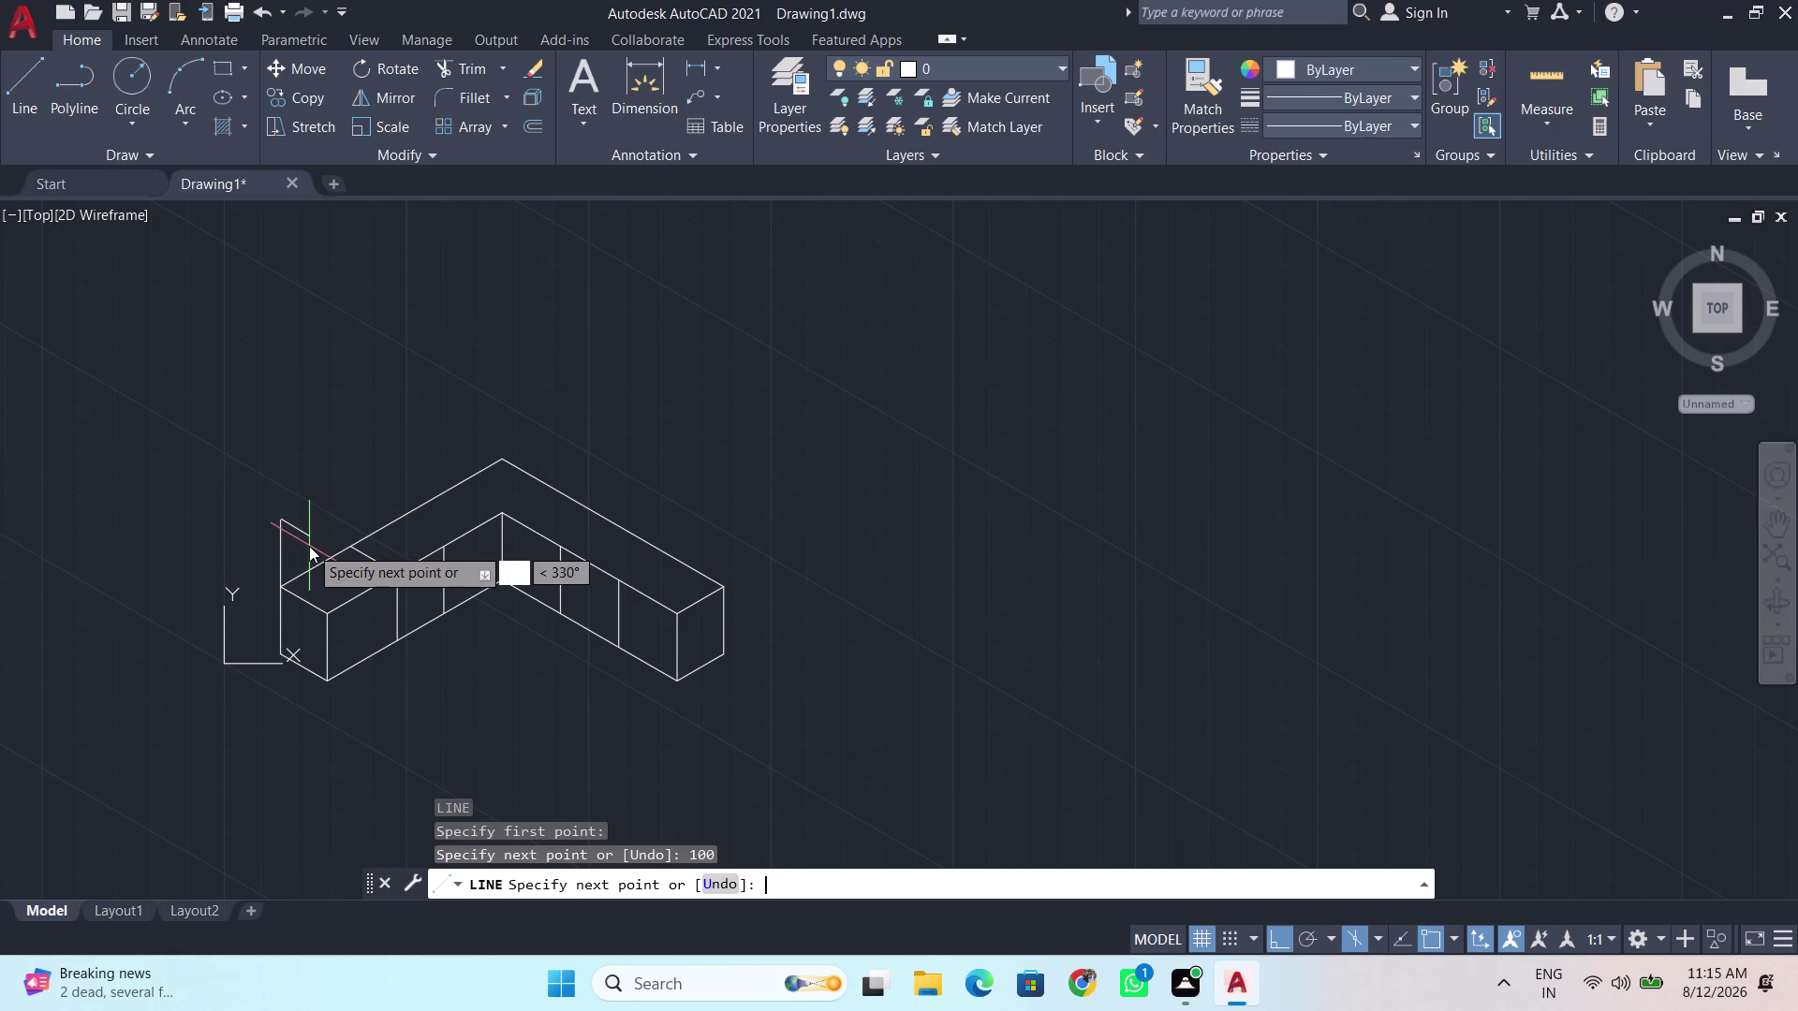
text(40)
key(Return)
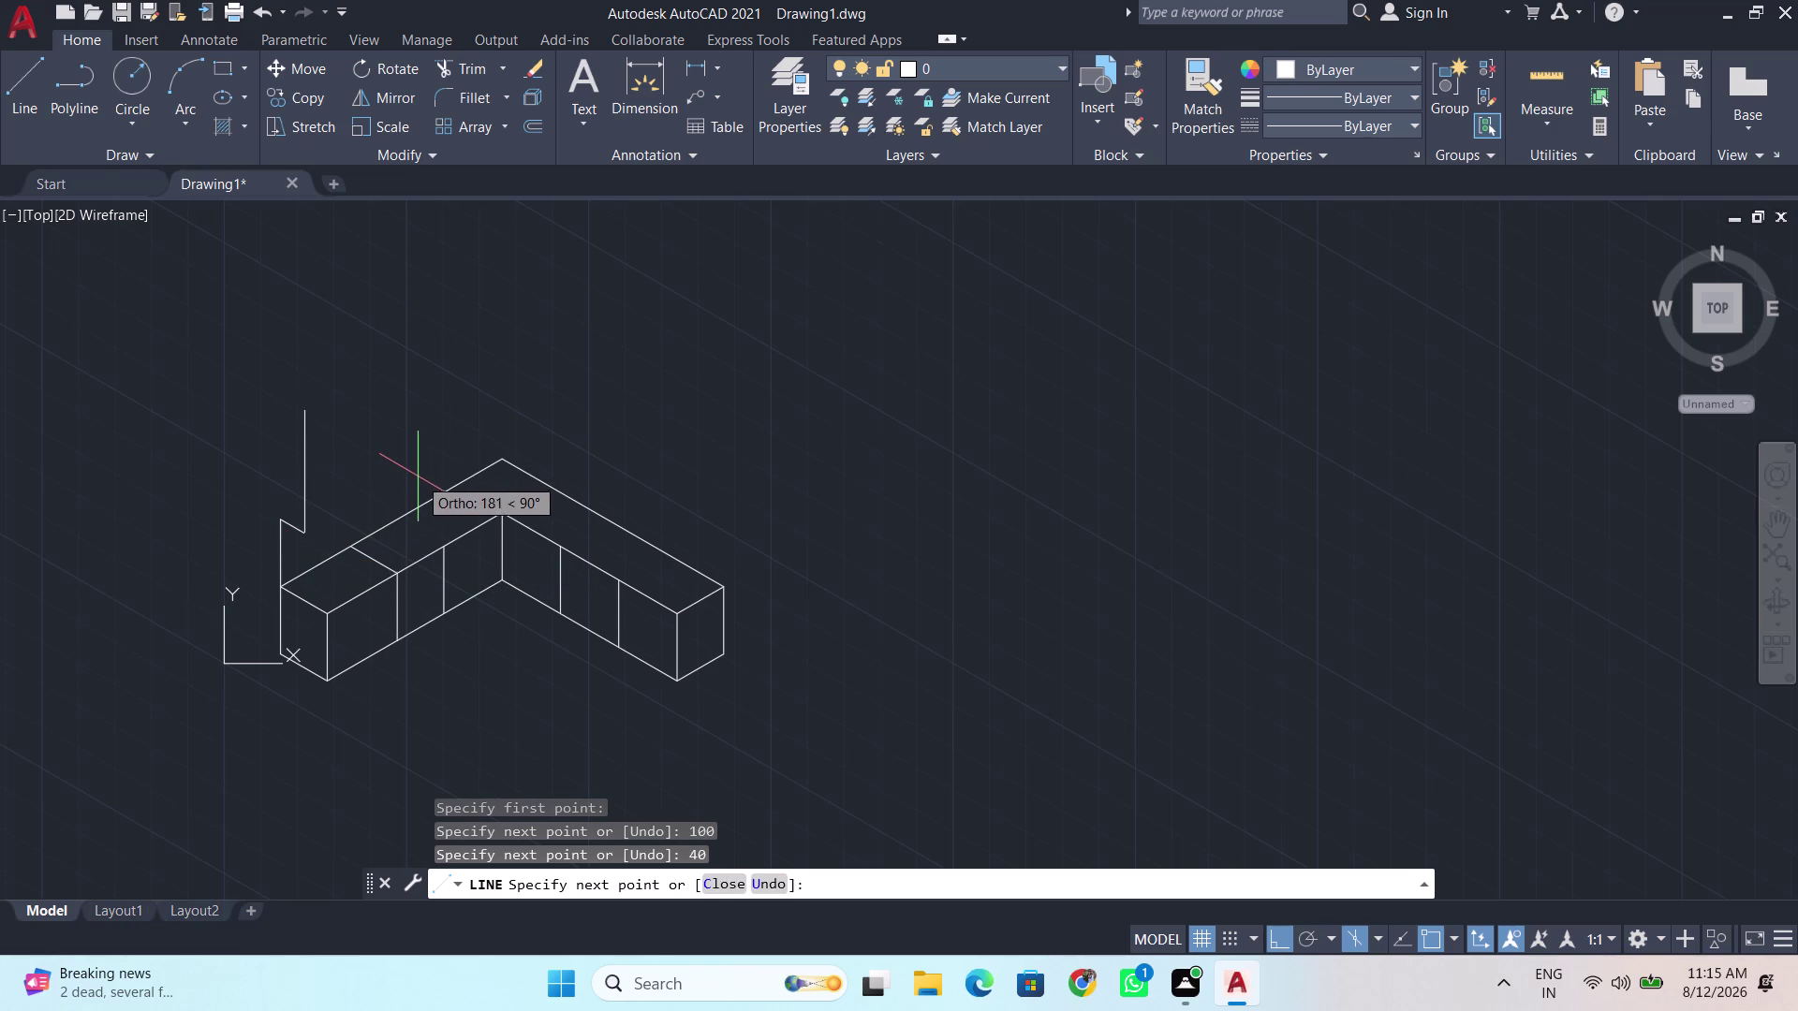
Switching isoplanes, continue the outline with 380, 100 and 380 segments, closing at the endpoint.
key(F5)
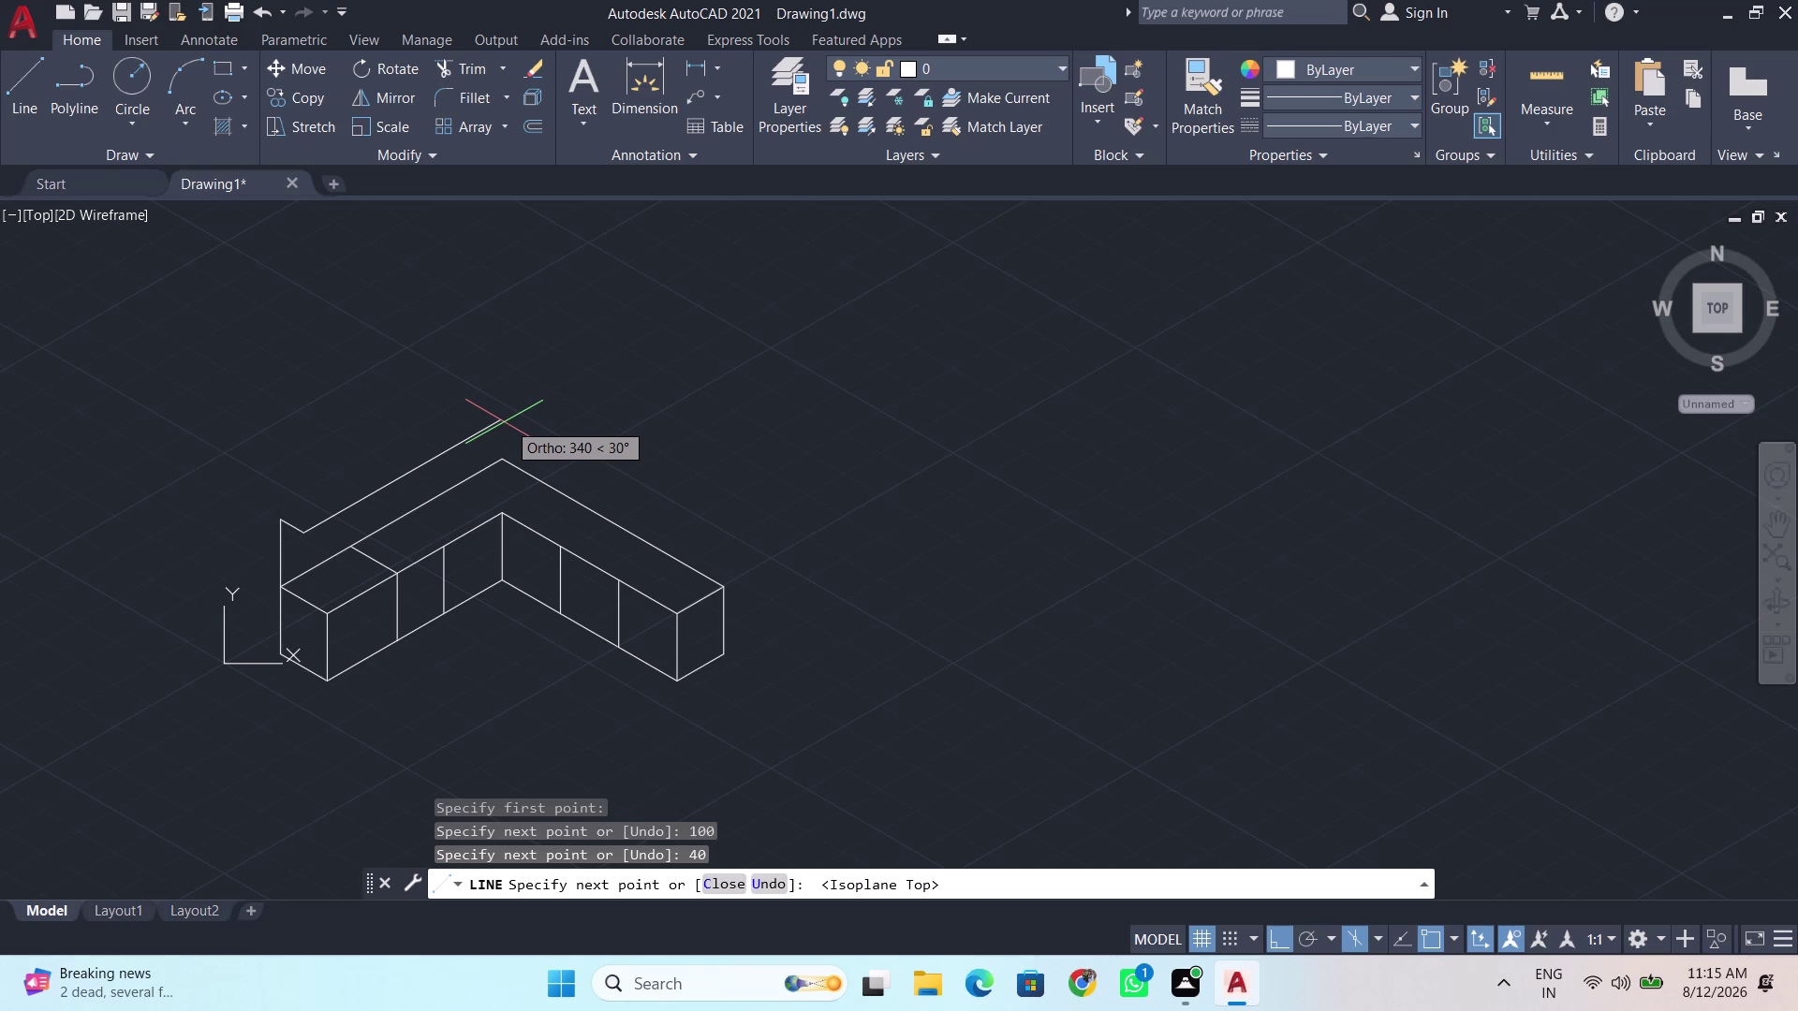
key(BackSpace)
key(BackSpace)
text(3)
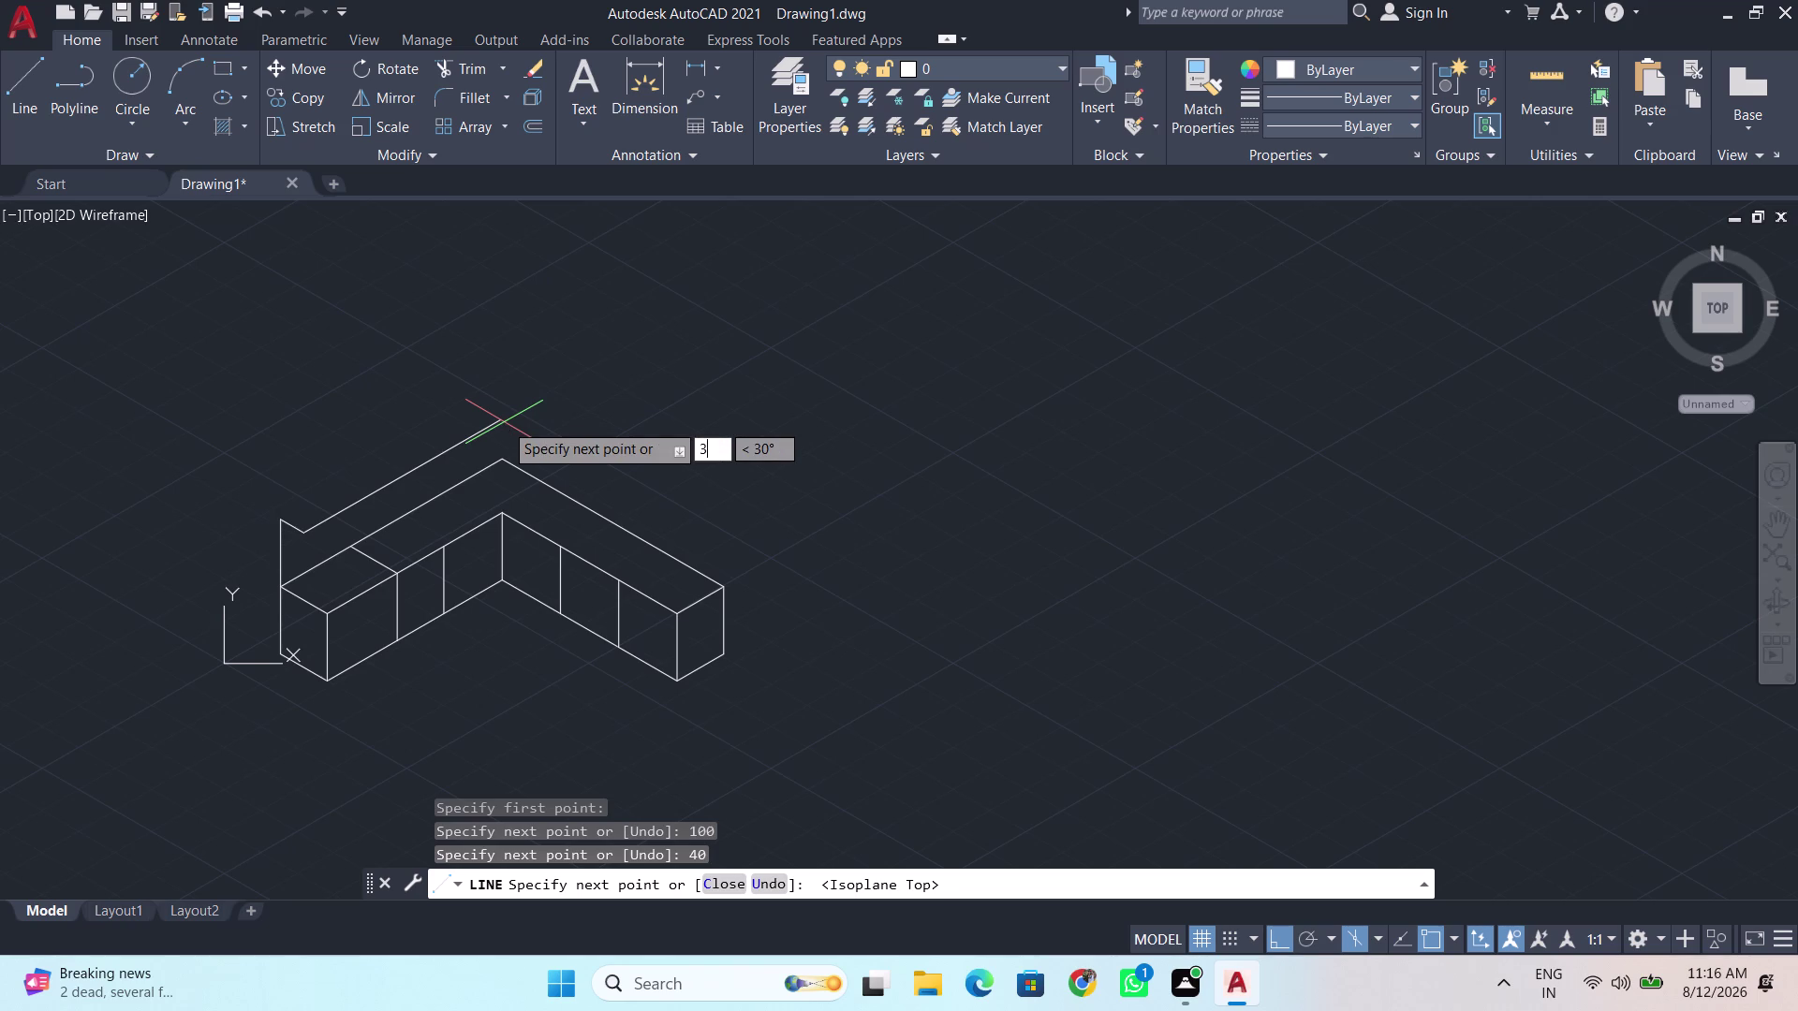
text(80)
key(Return)
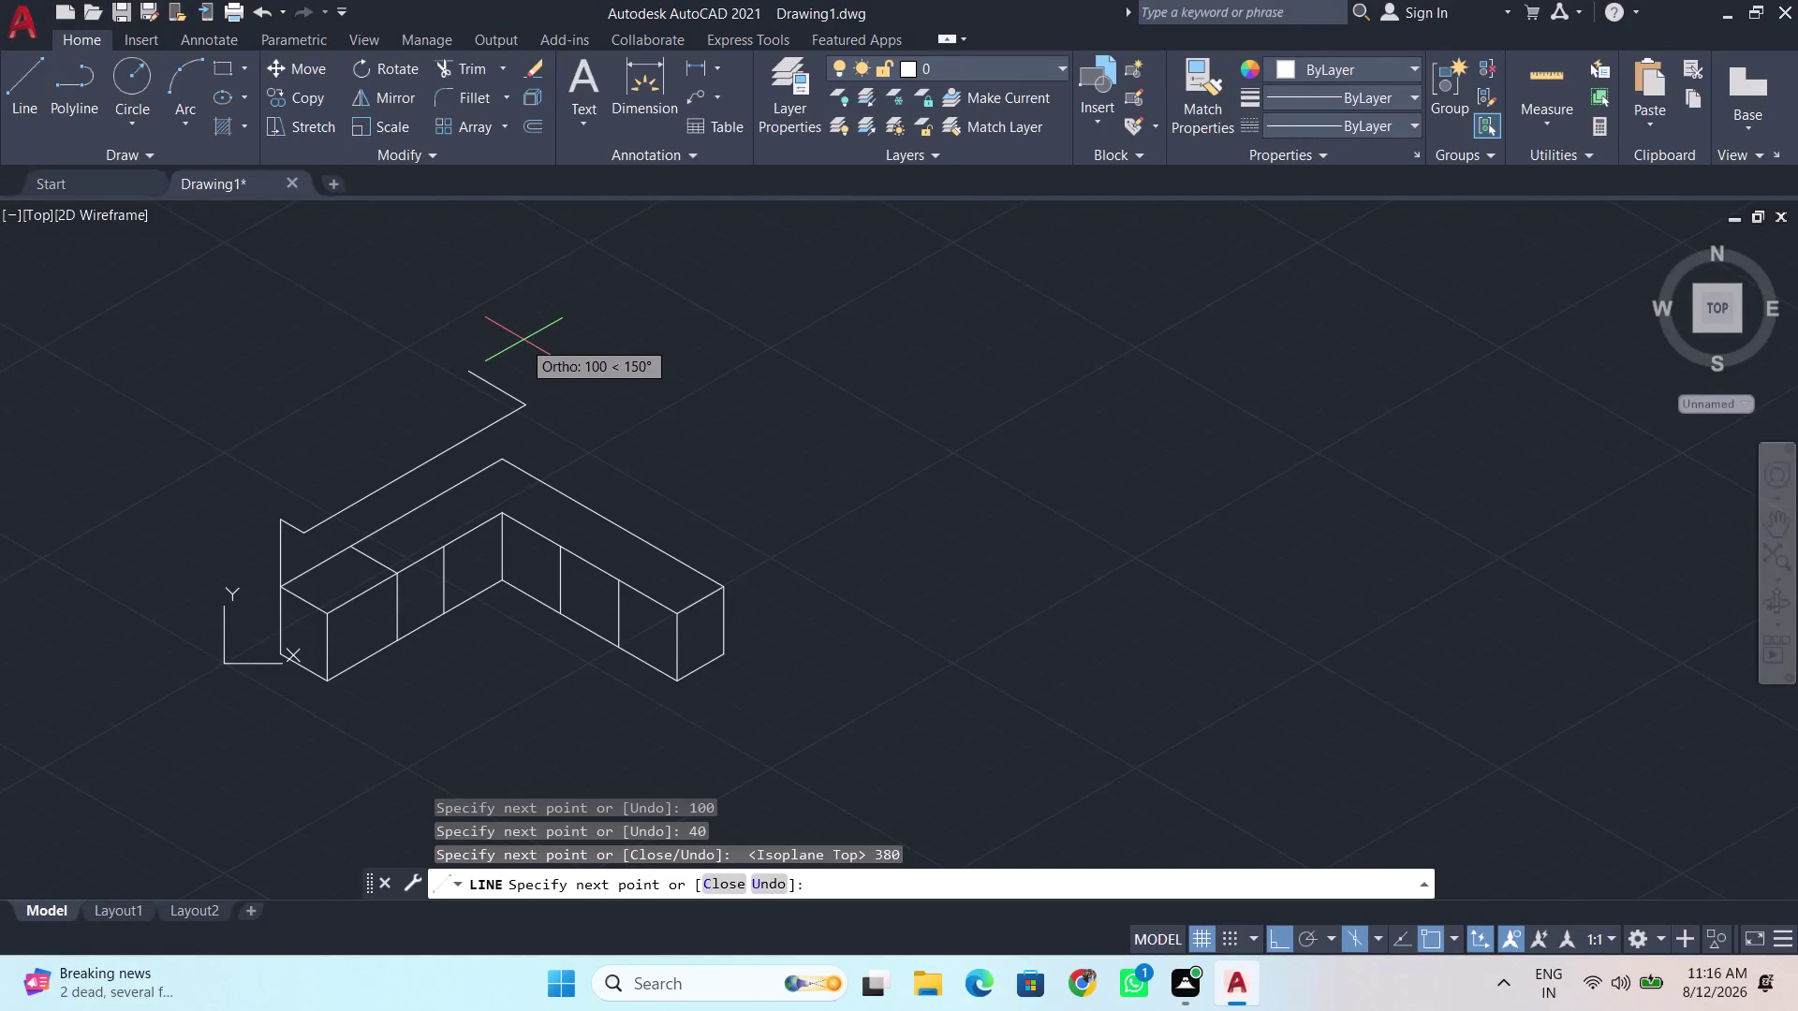
key(F5)
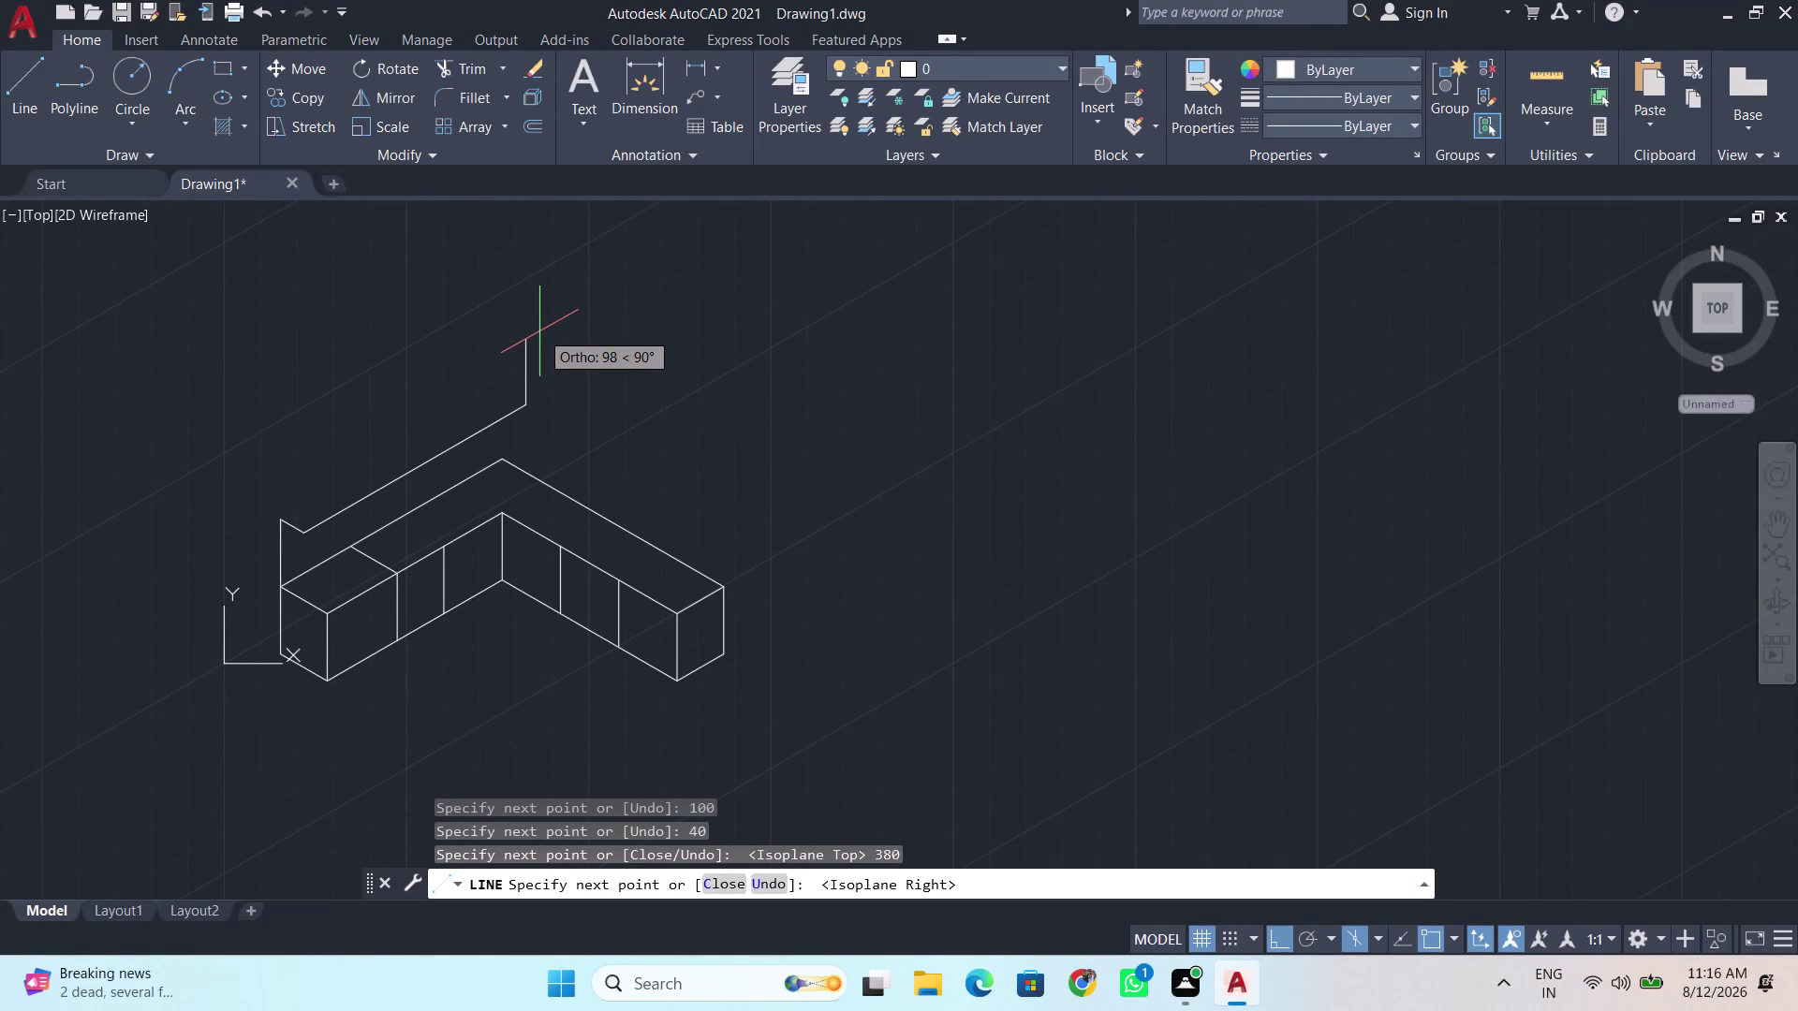
key(BackSpace)
key(BackSpace)
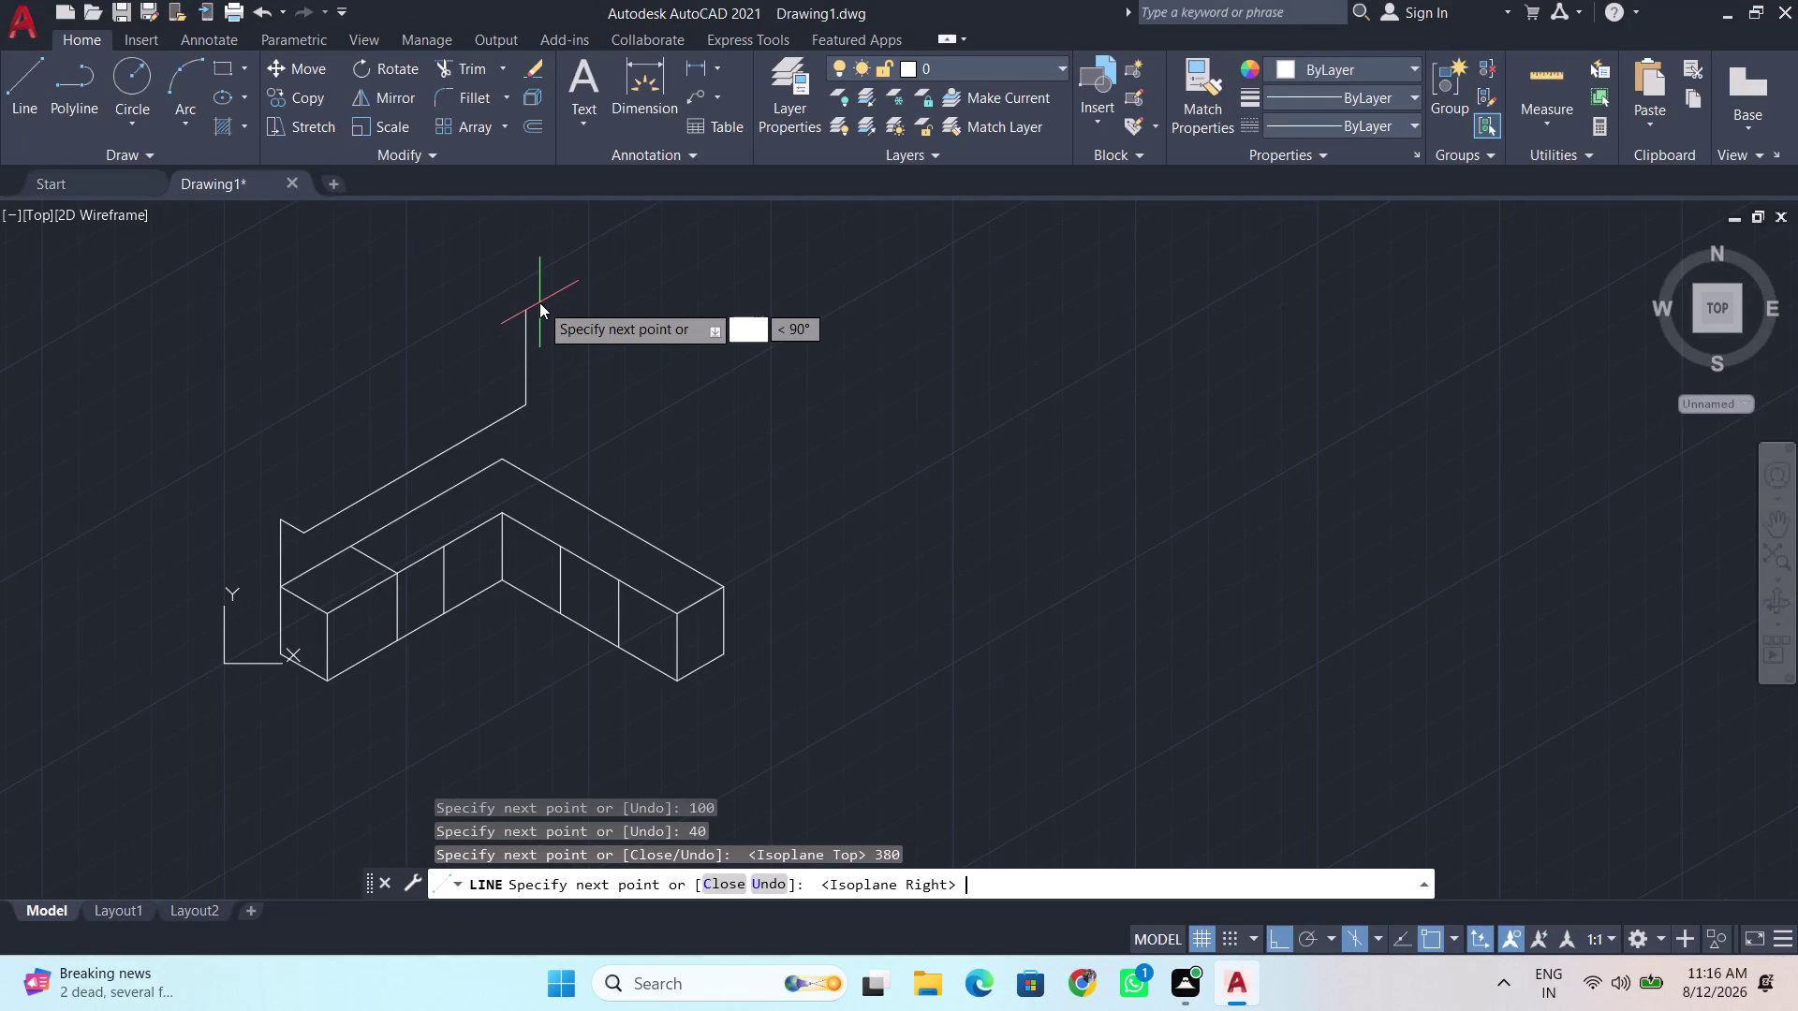
text(100)
key(Return)
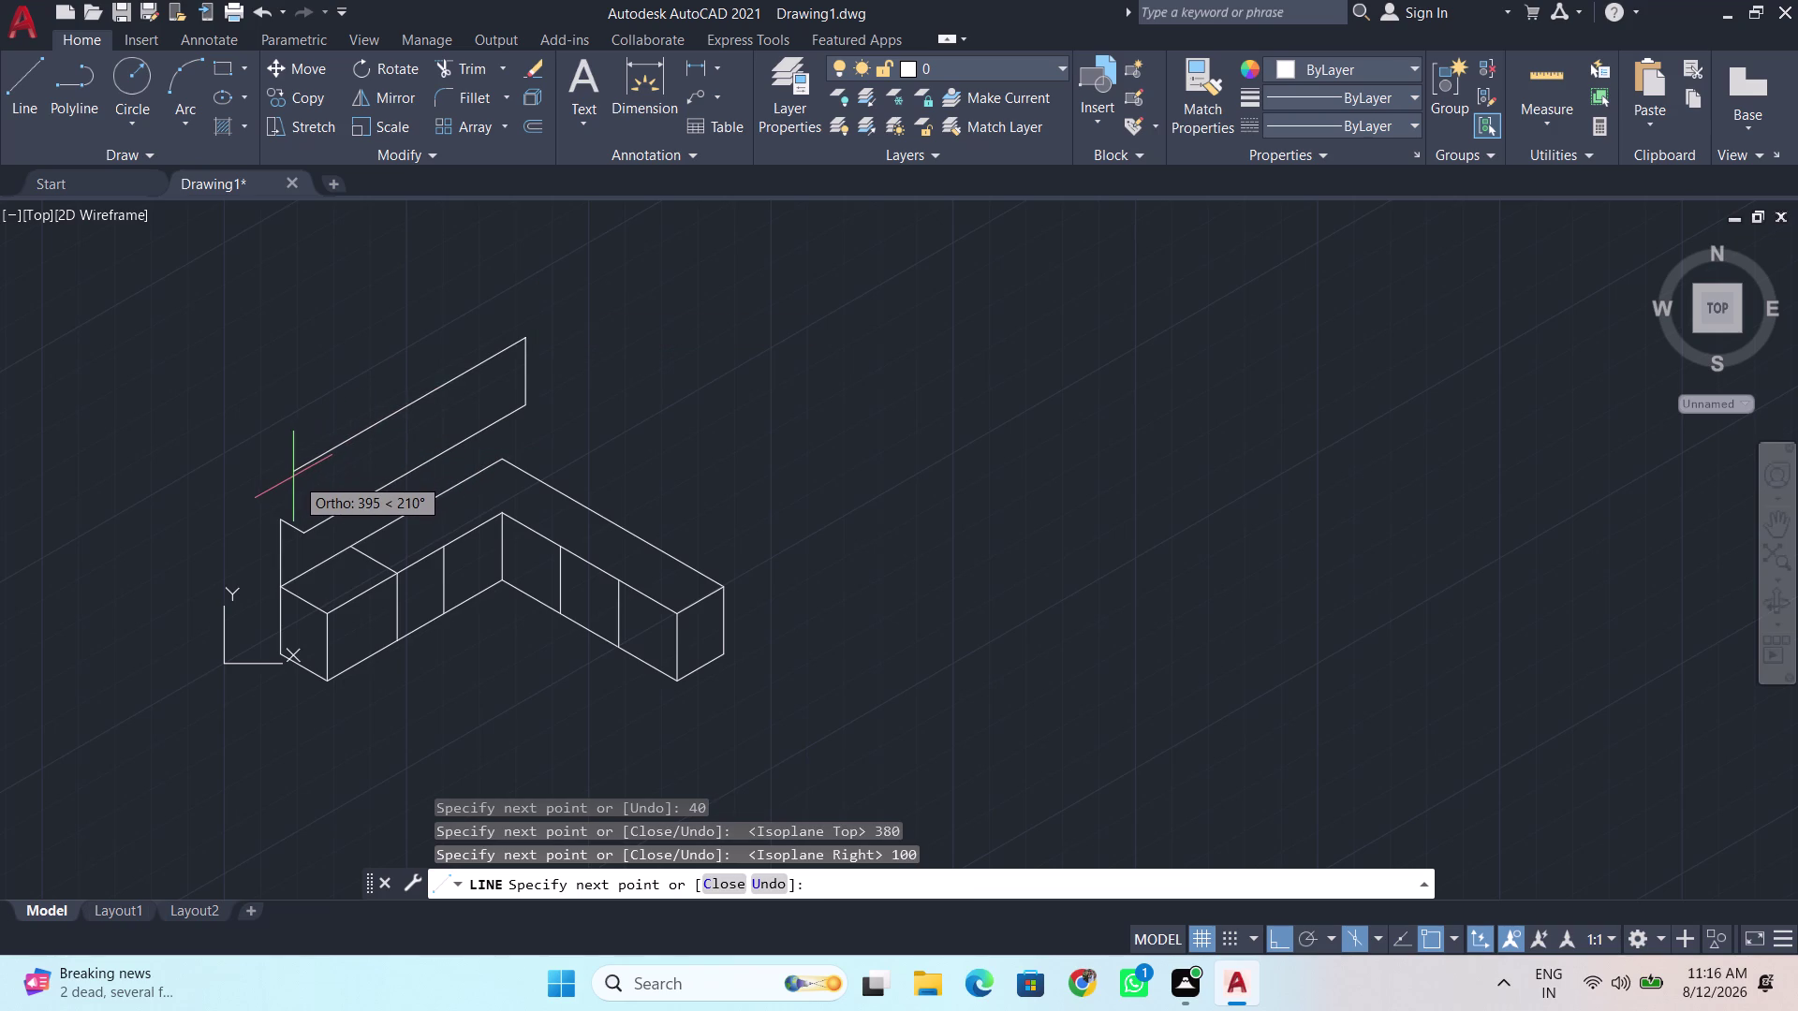
key(BackSpace)
key(BackSpace)
text(38)
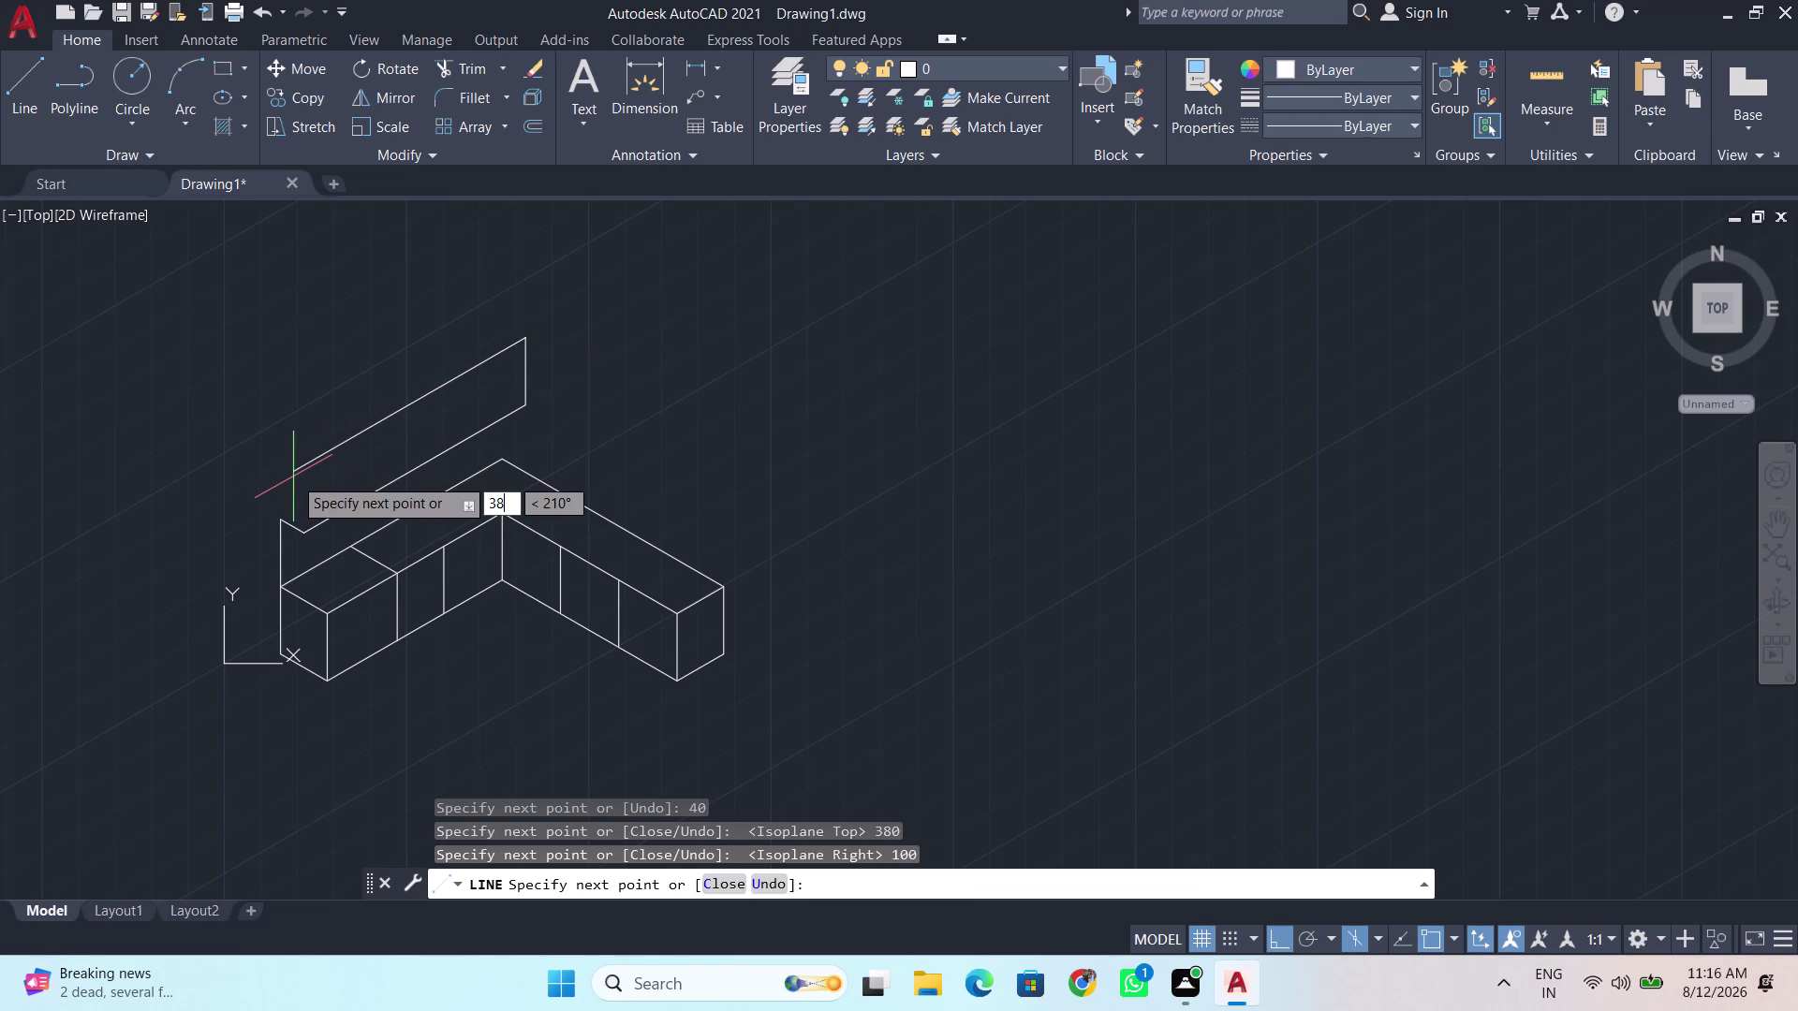
text(0)
key(Return)
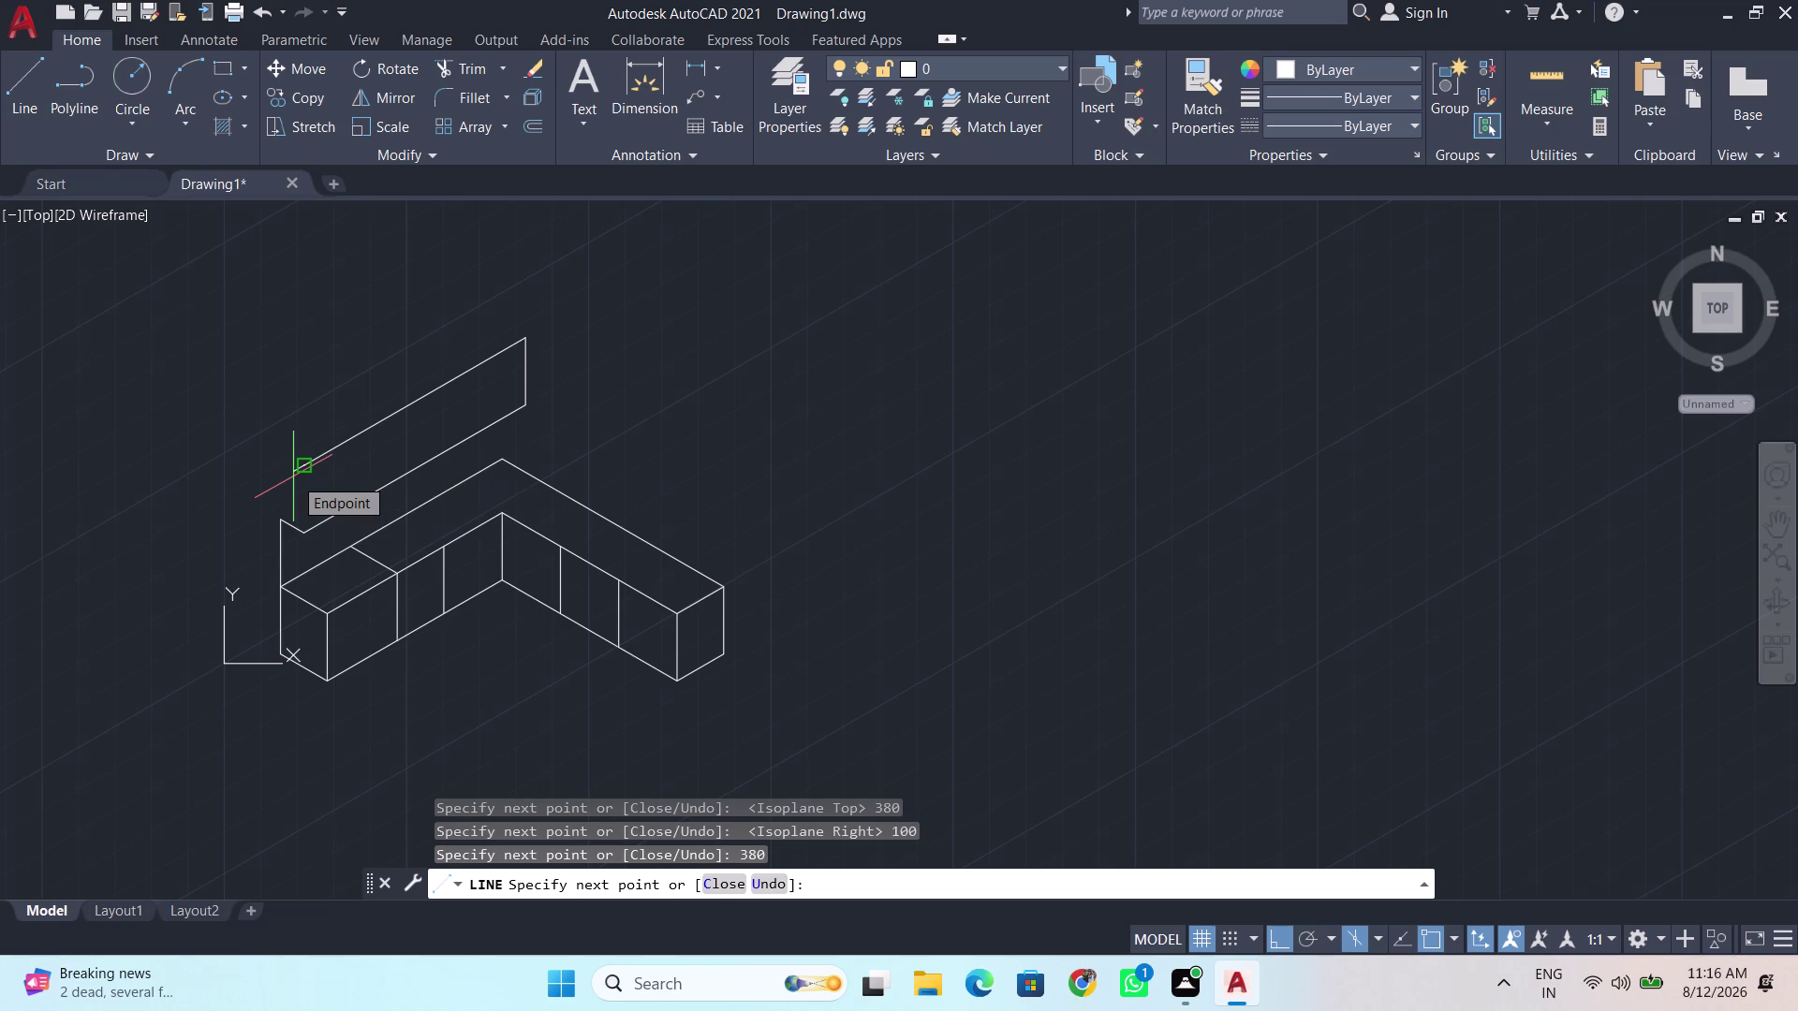
click(311, 526)
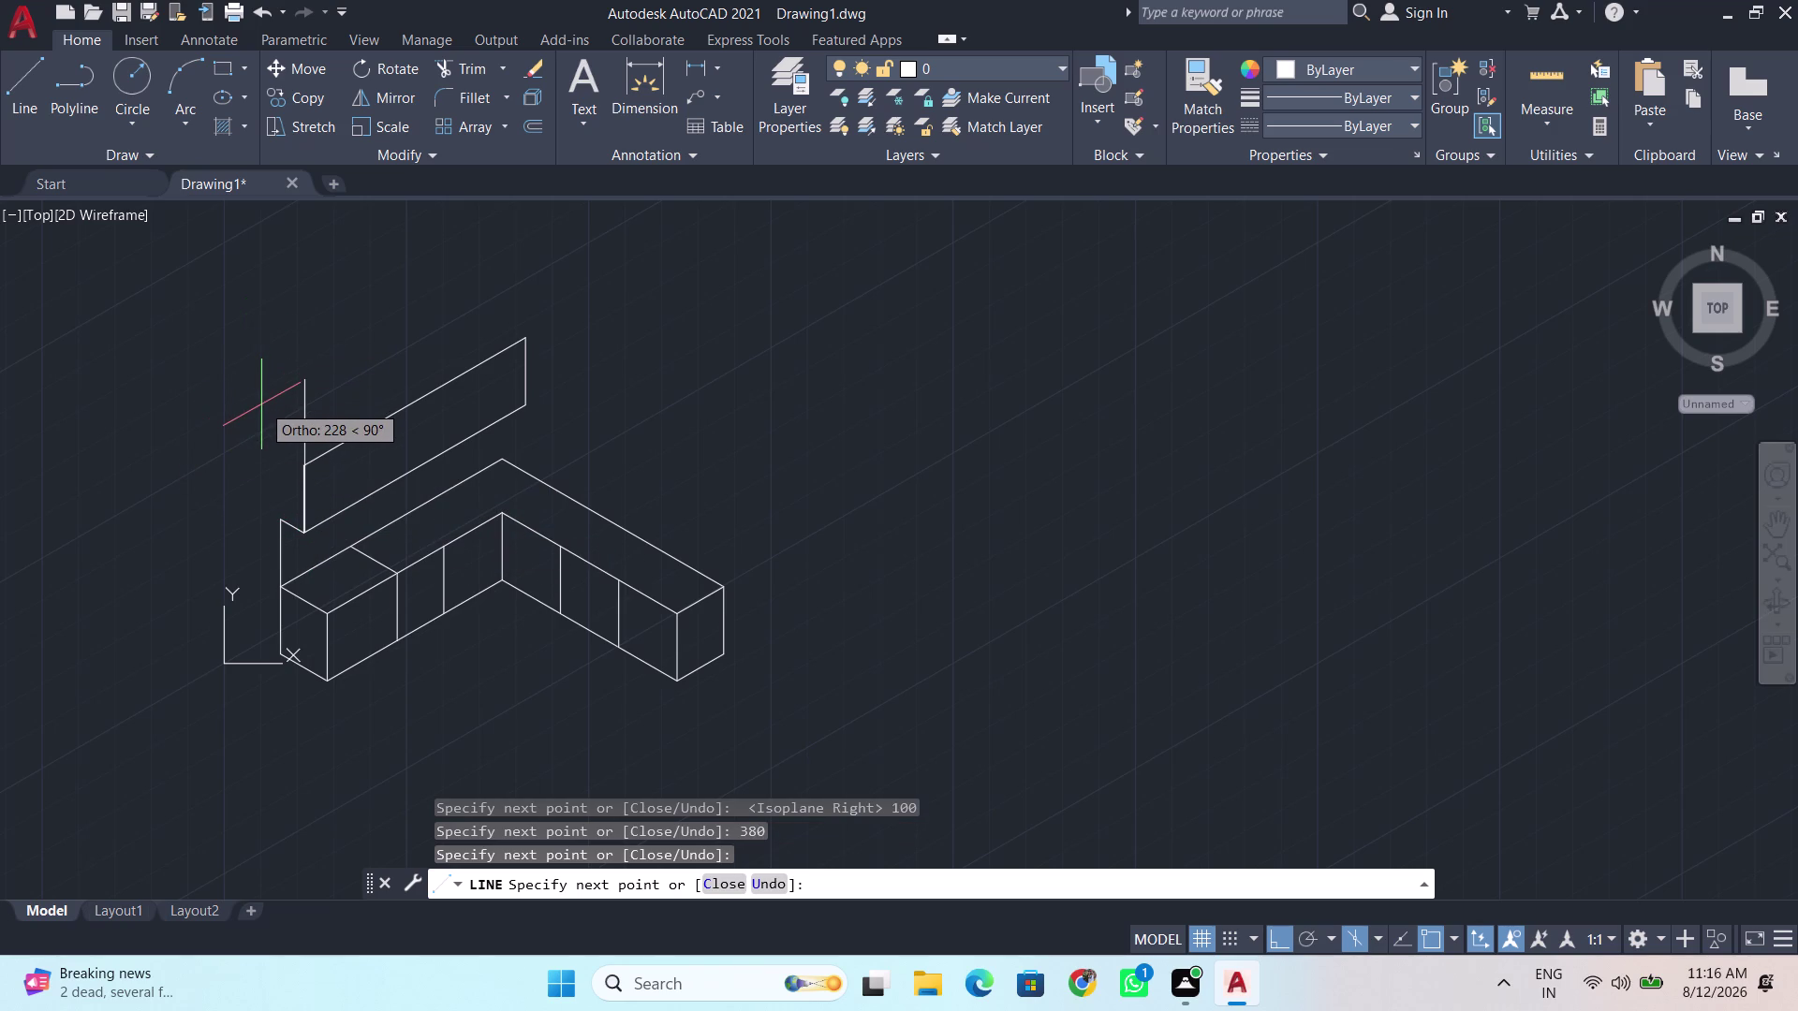
key(space)
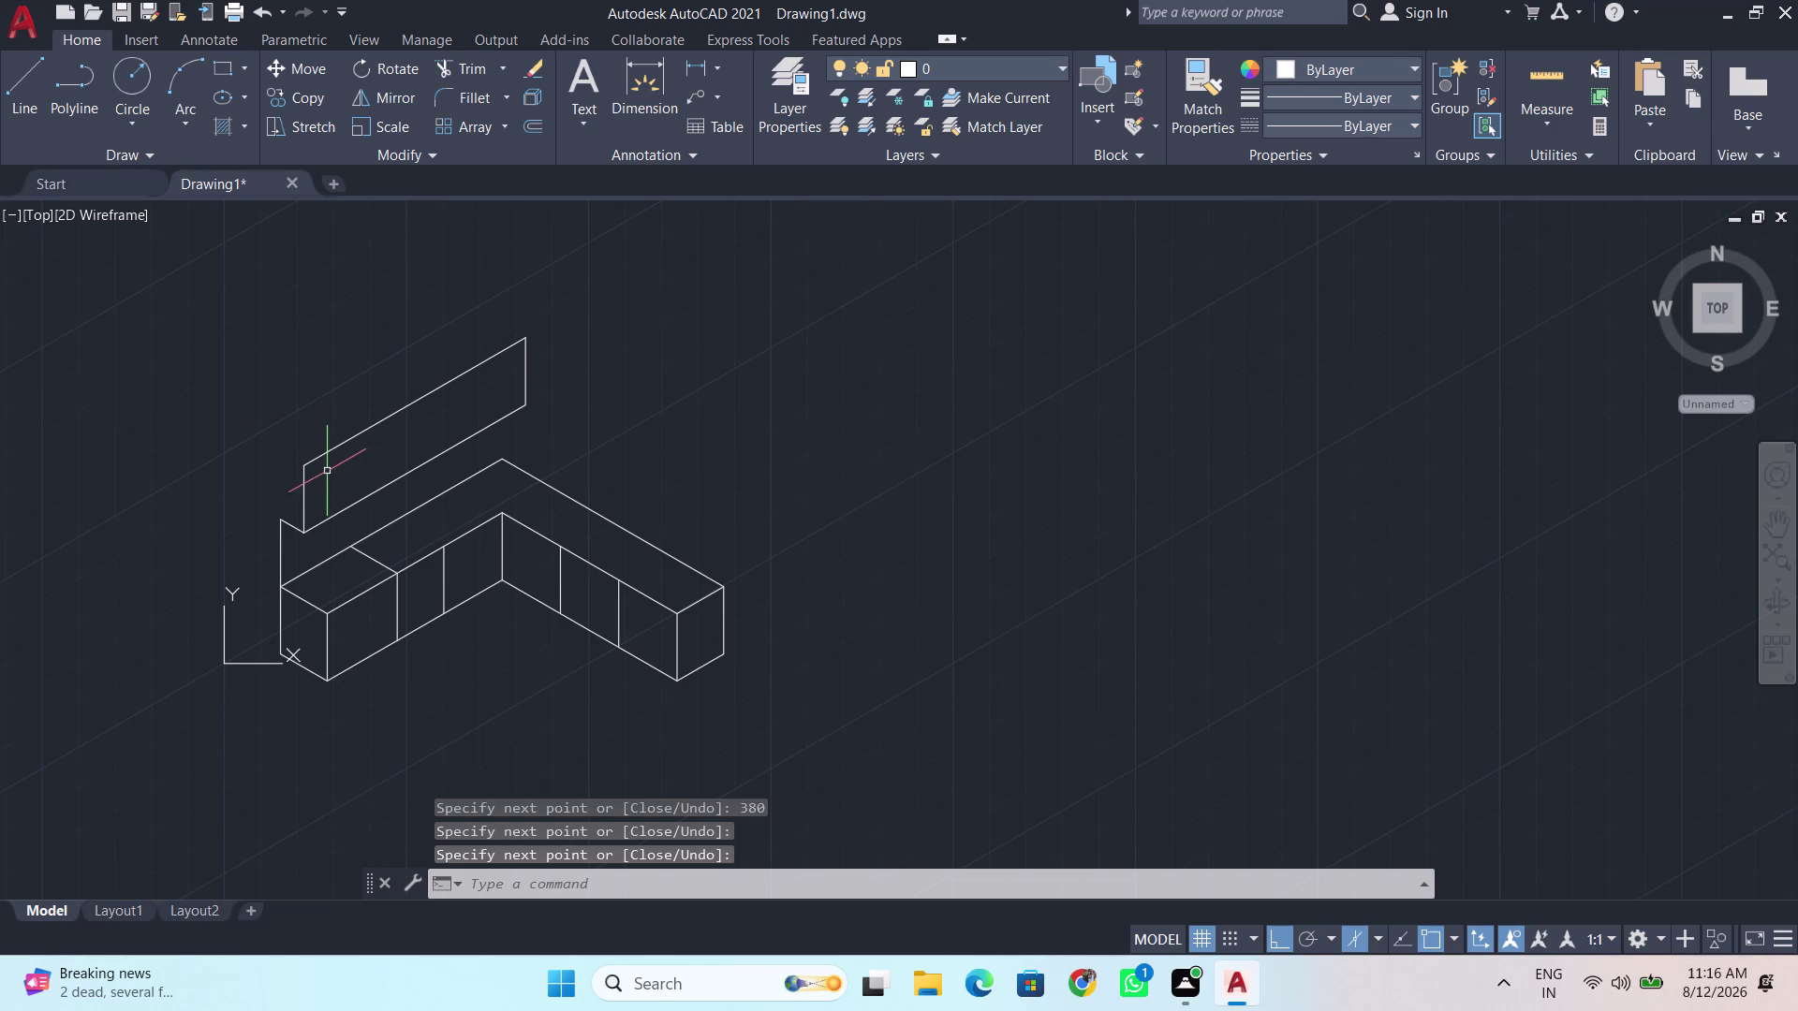
Select the three upper panel edges and start a copy, then cancel it.
click(304, 487)
click(345, 441)
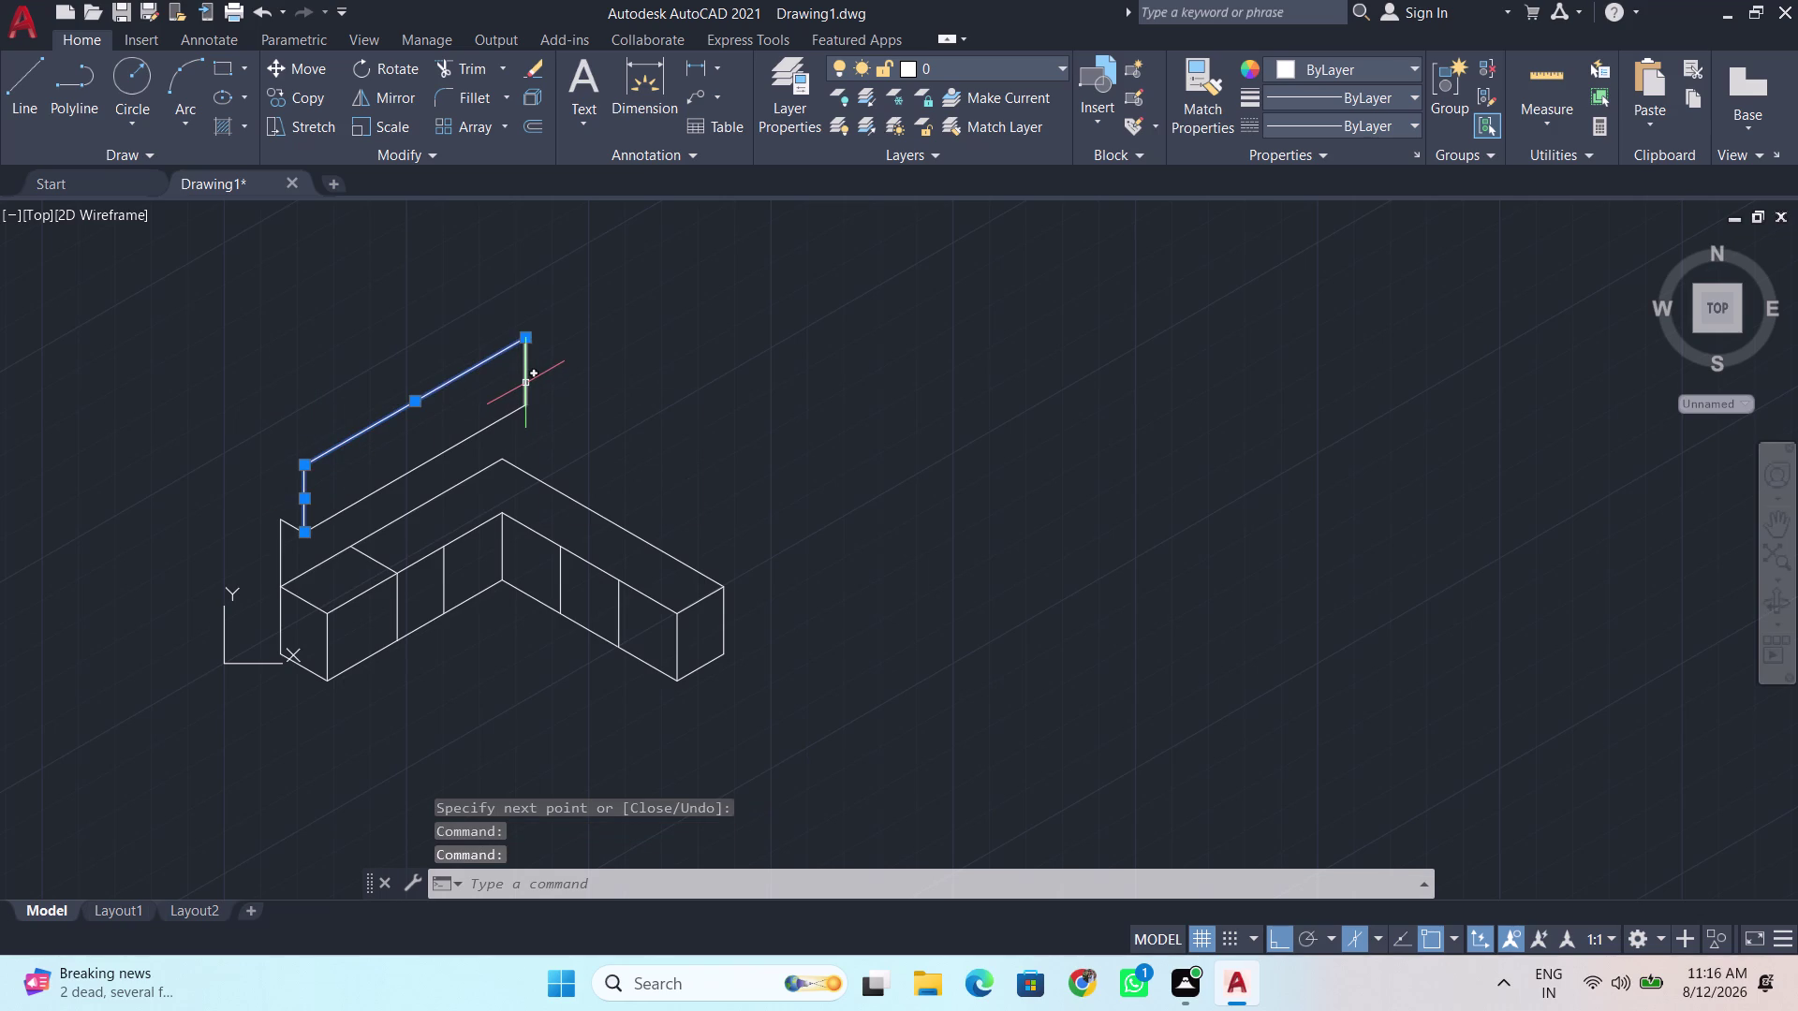
click(525, 383)
key(c)
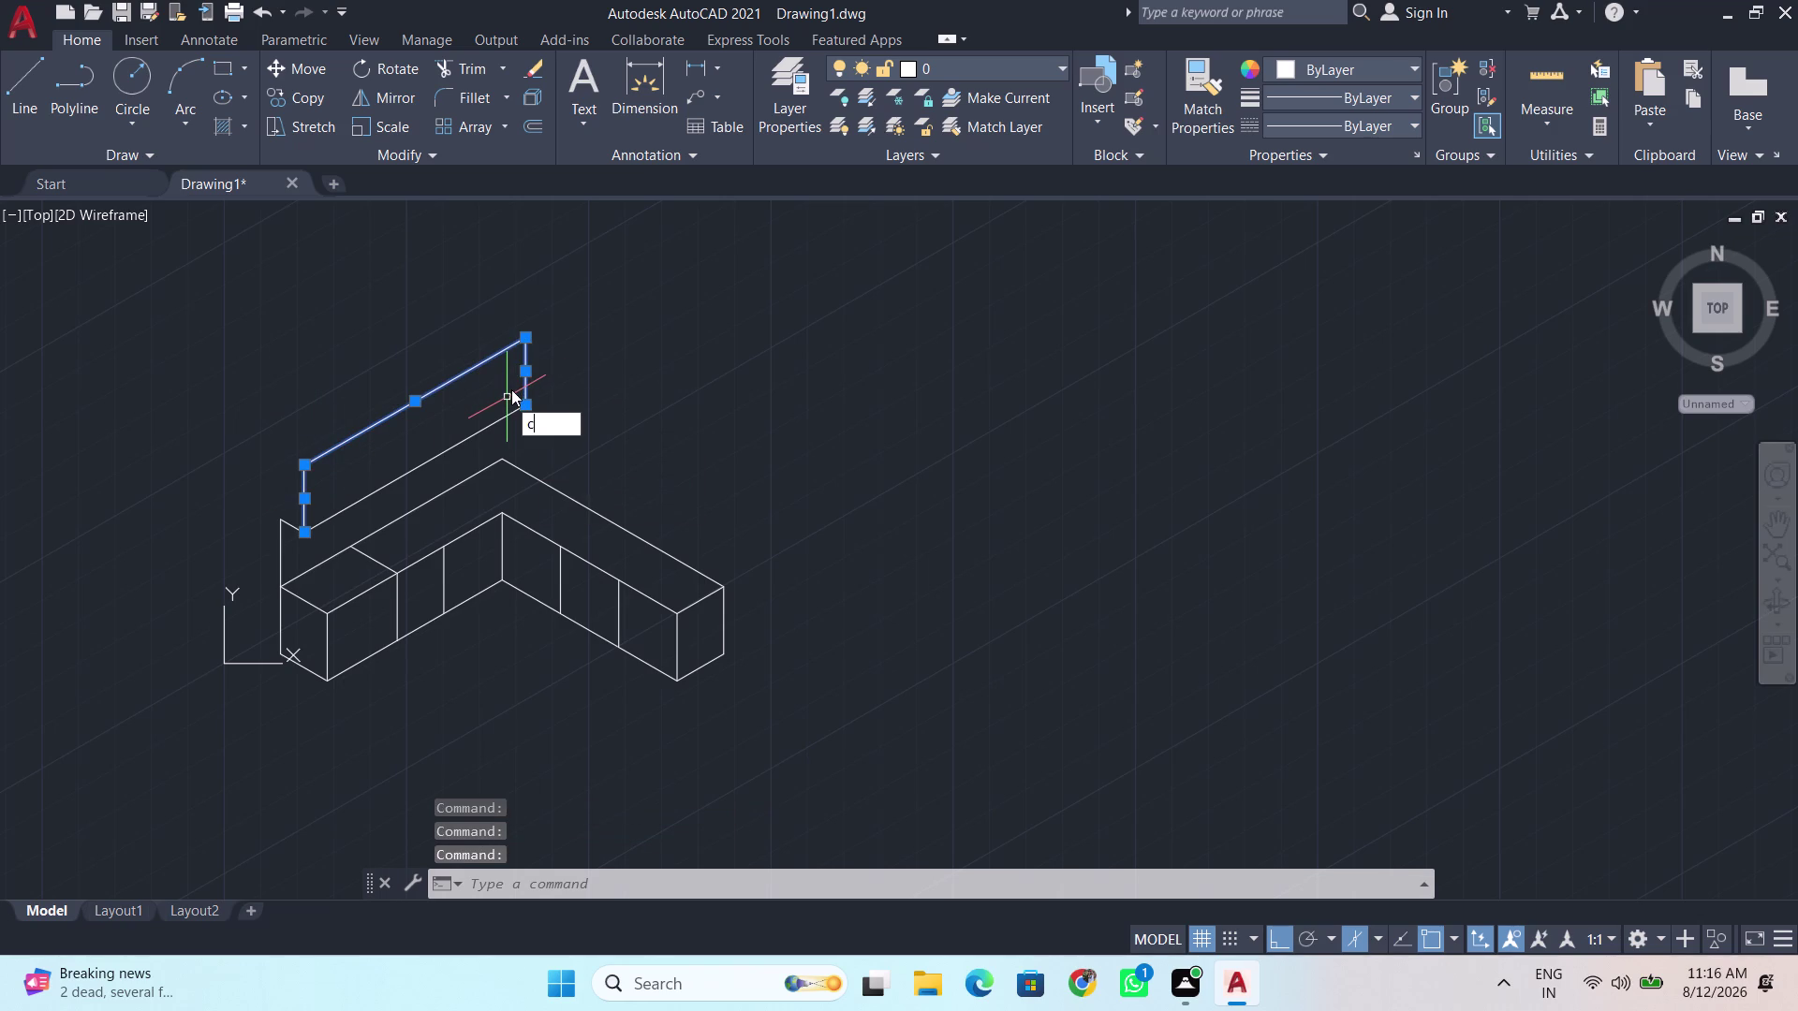
key(o)
key(Return)
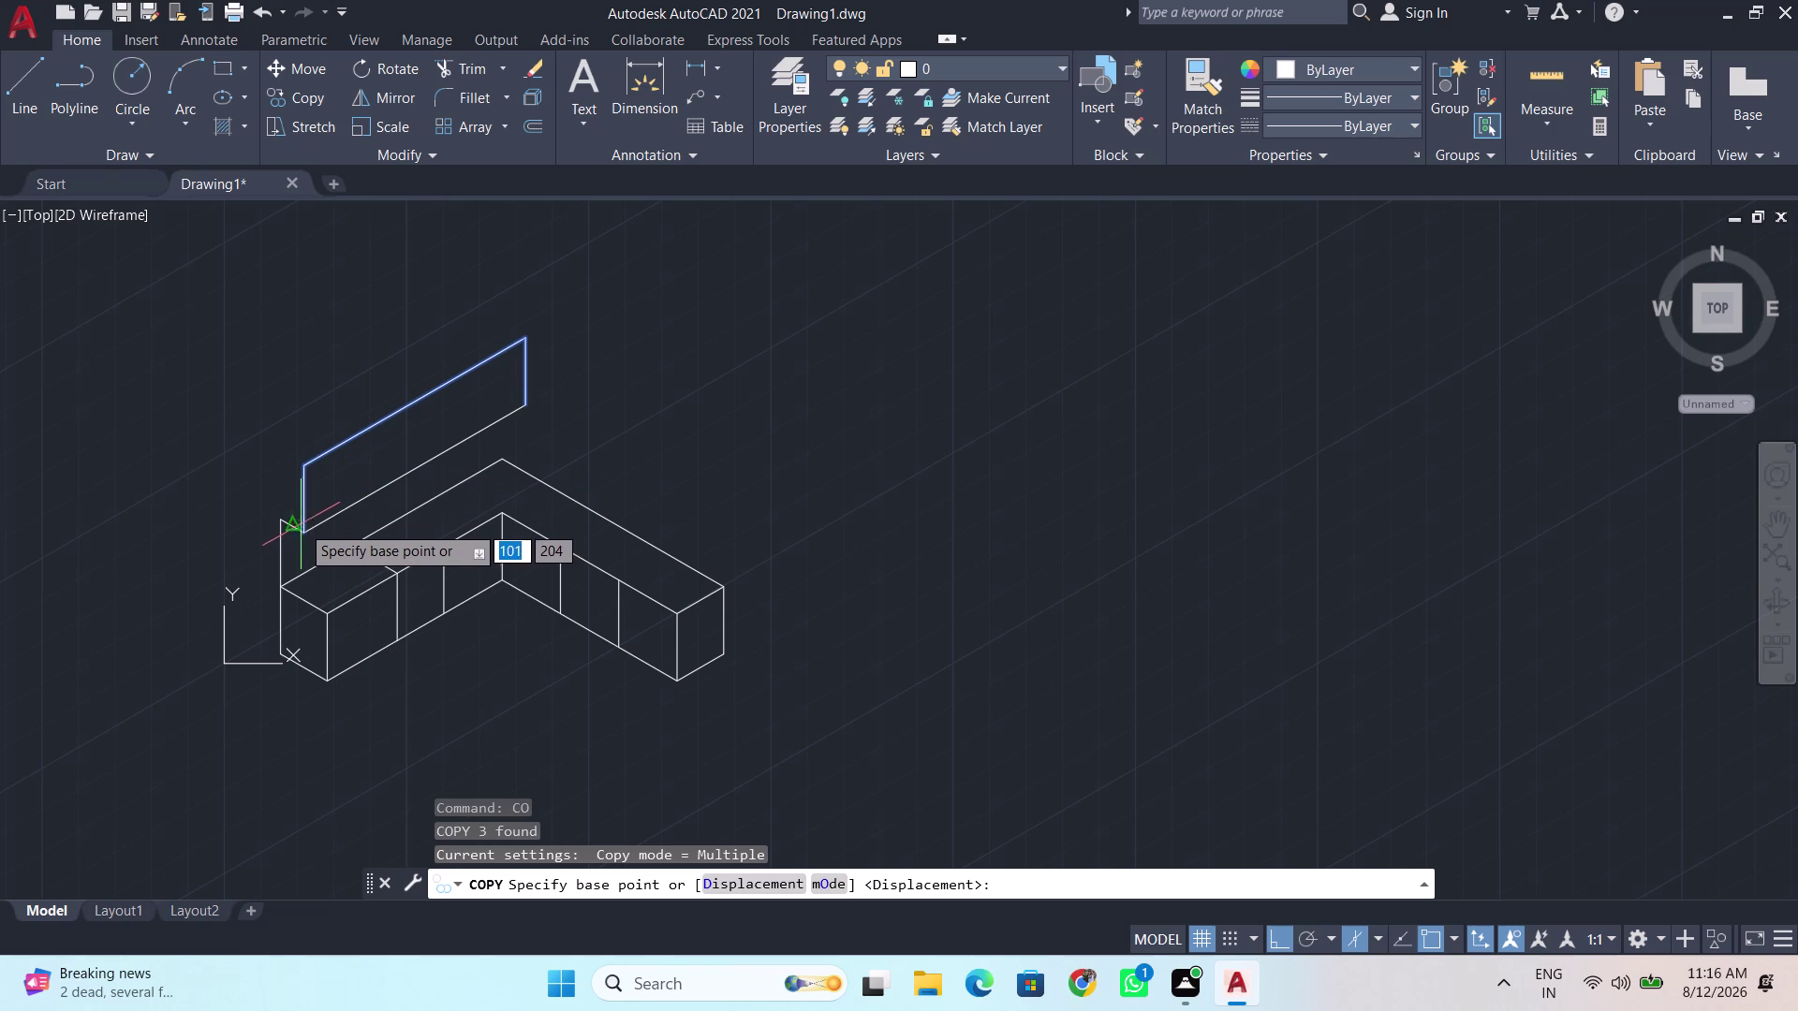
click(307, 528)
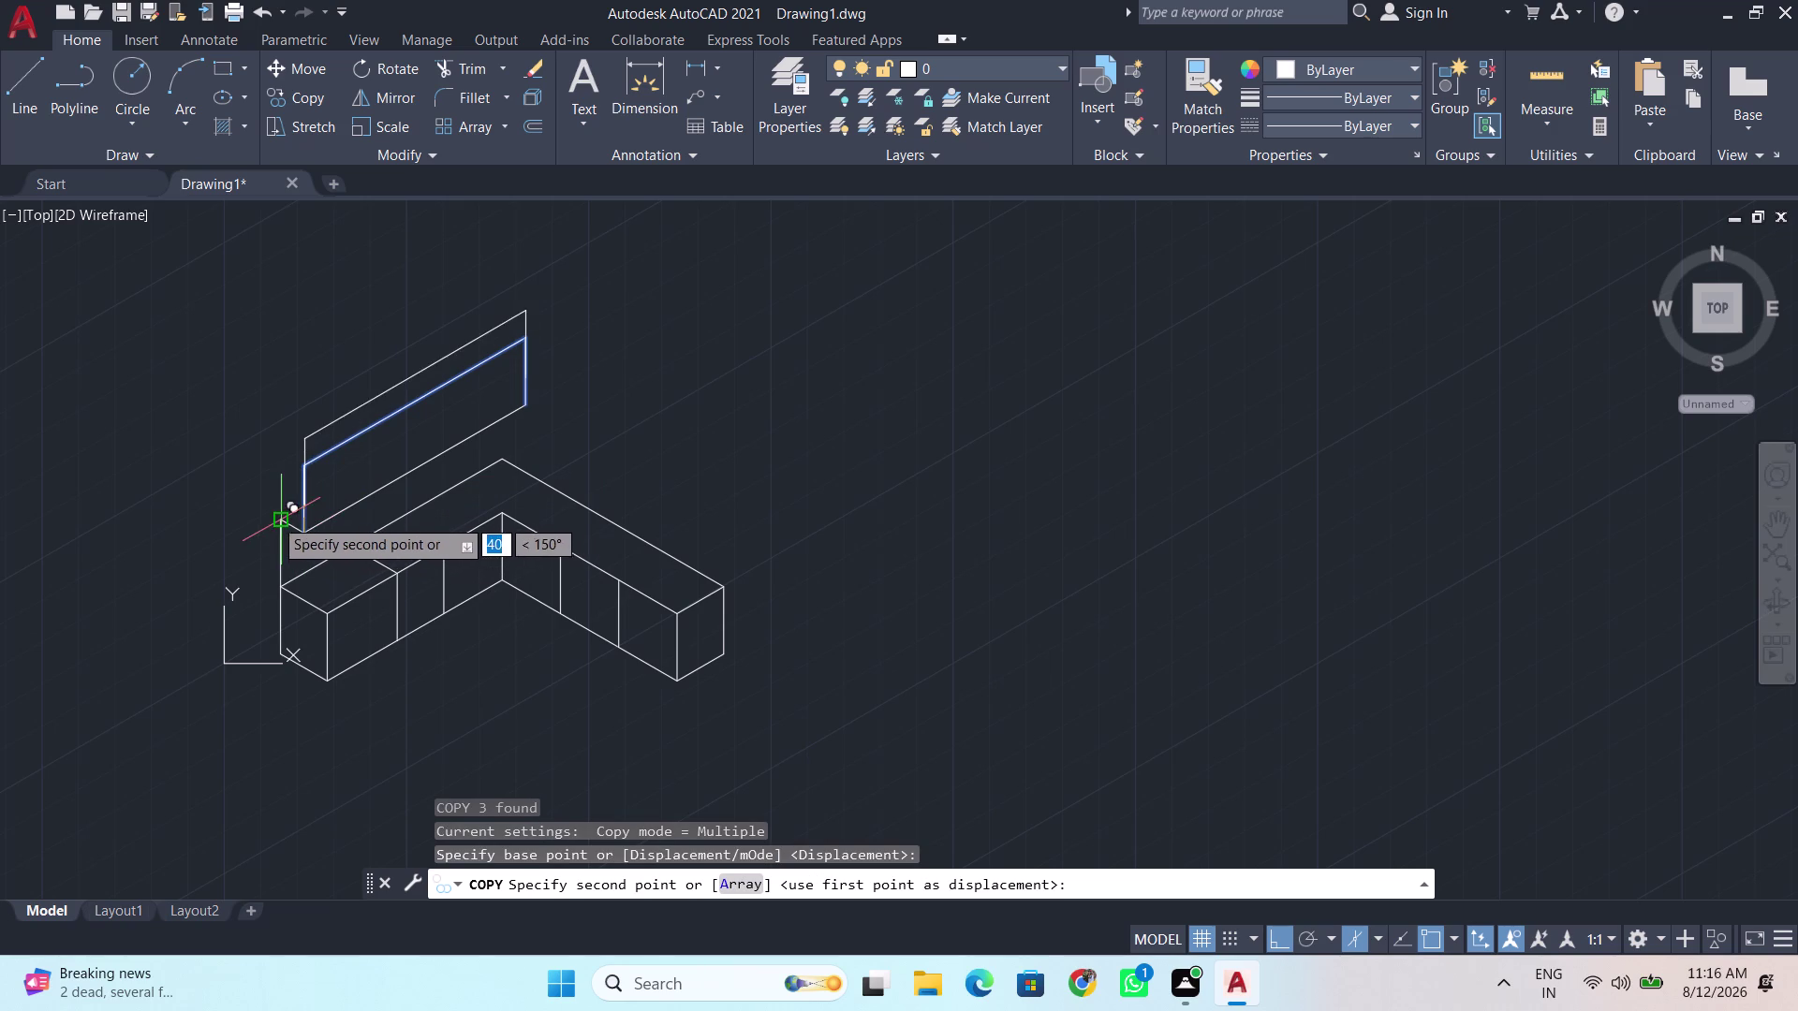
key(Escape)
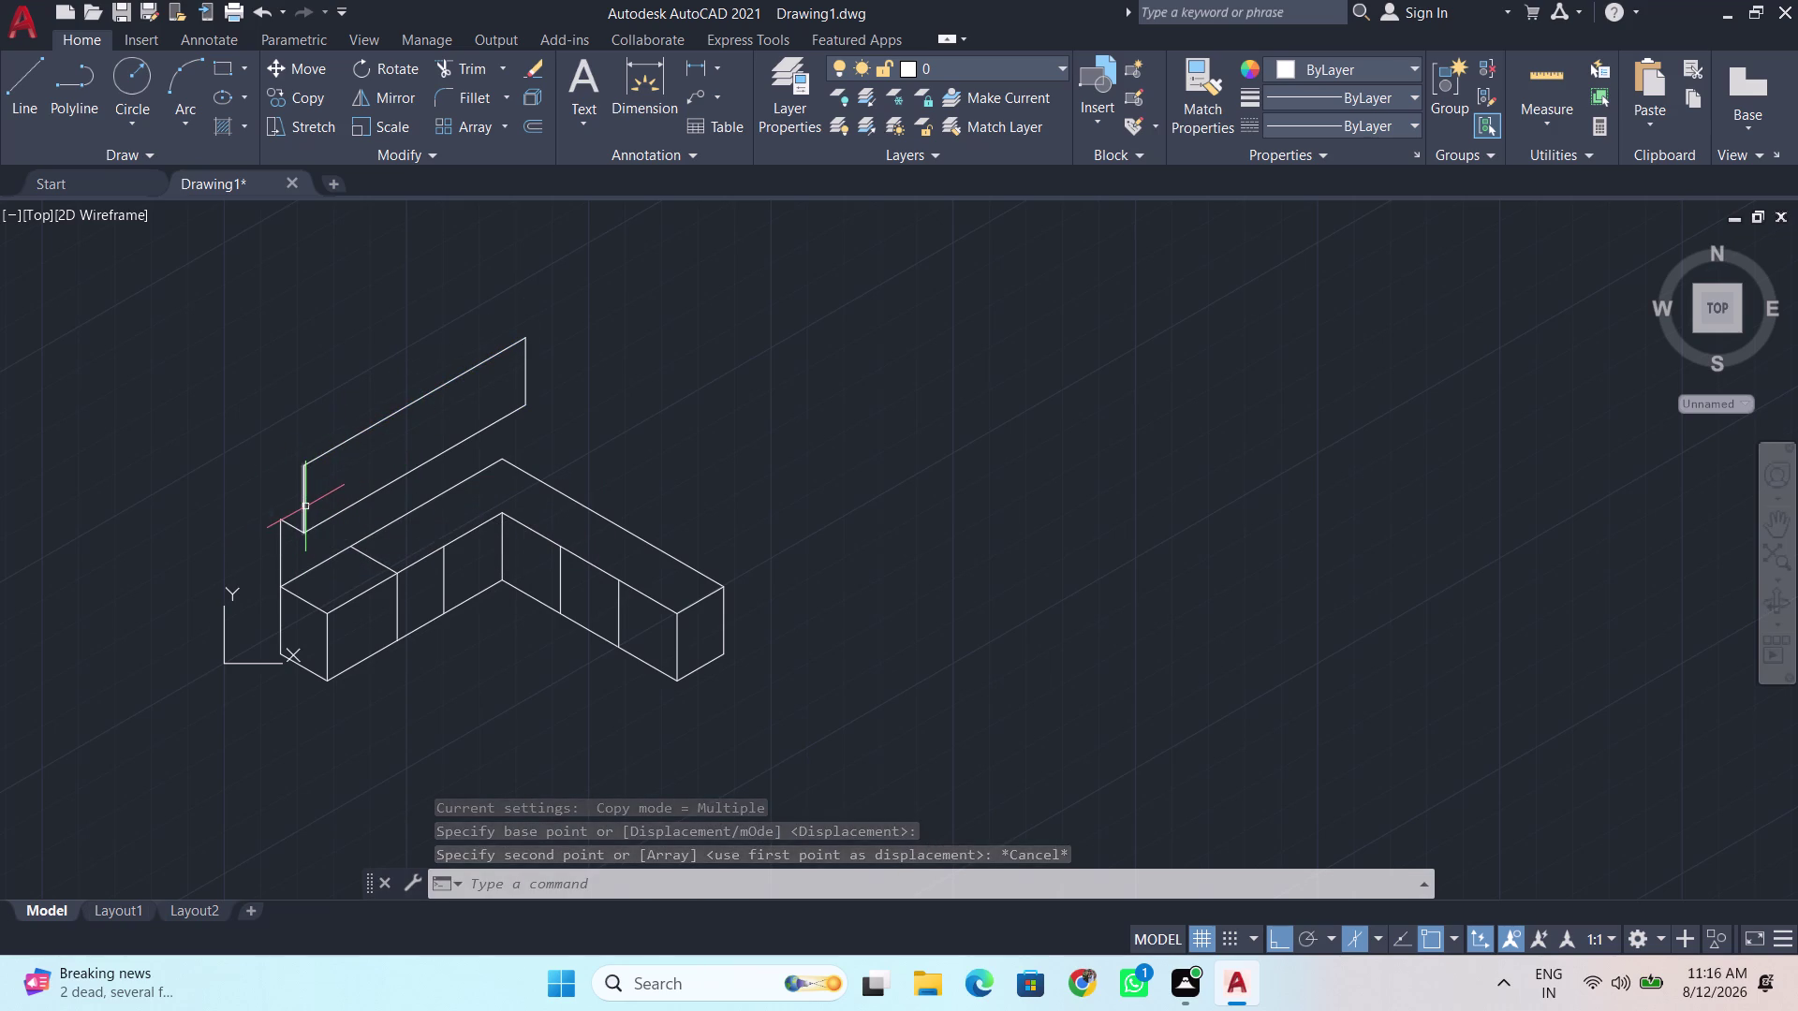
Reselect the three panel edges and copy them just in front of the originals.
click(306, 507)
click(349, 439)
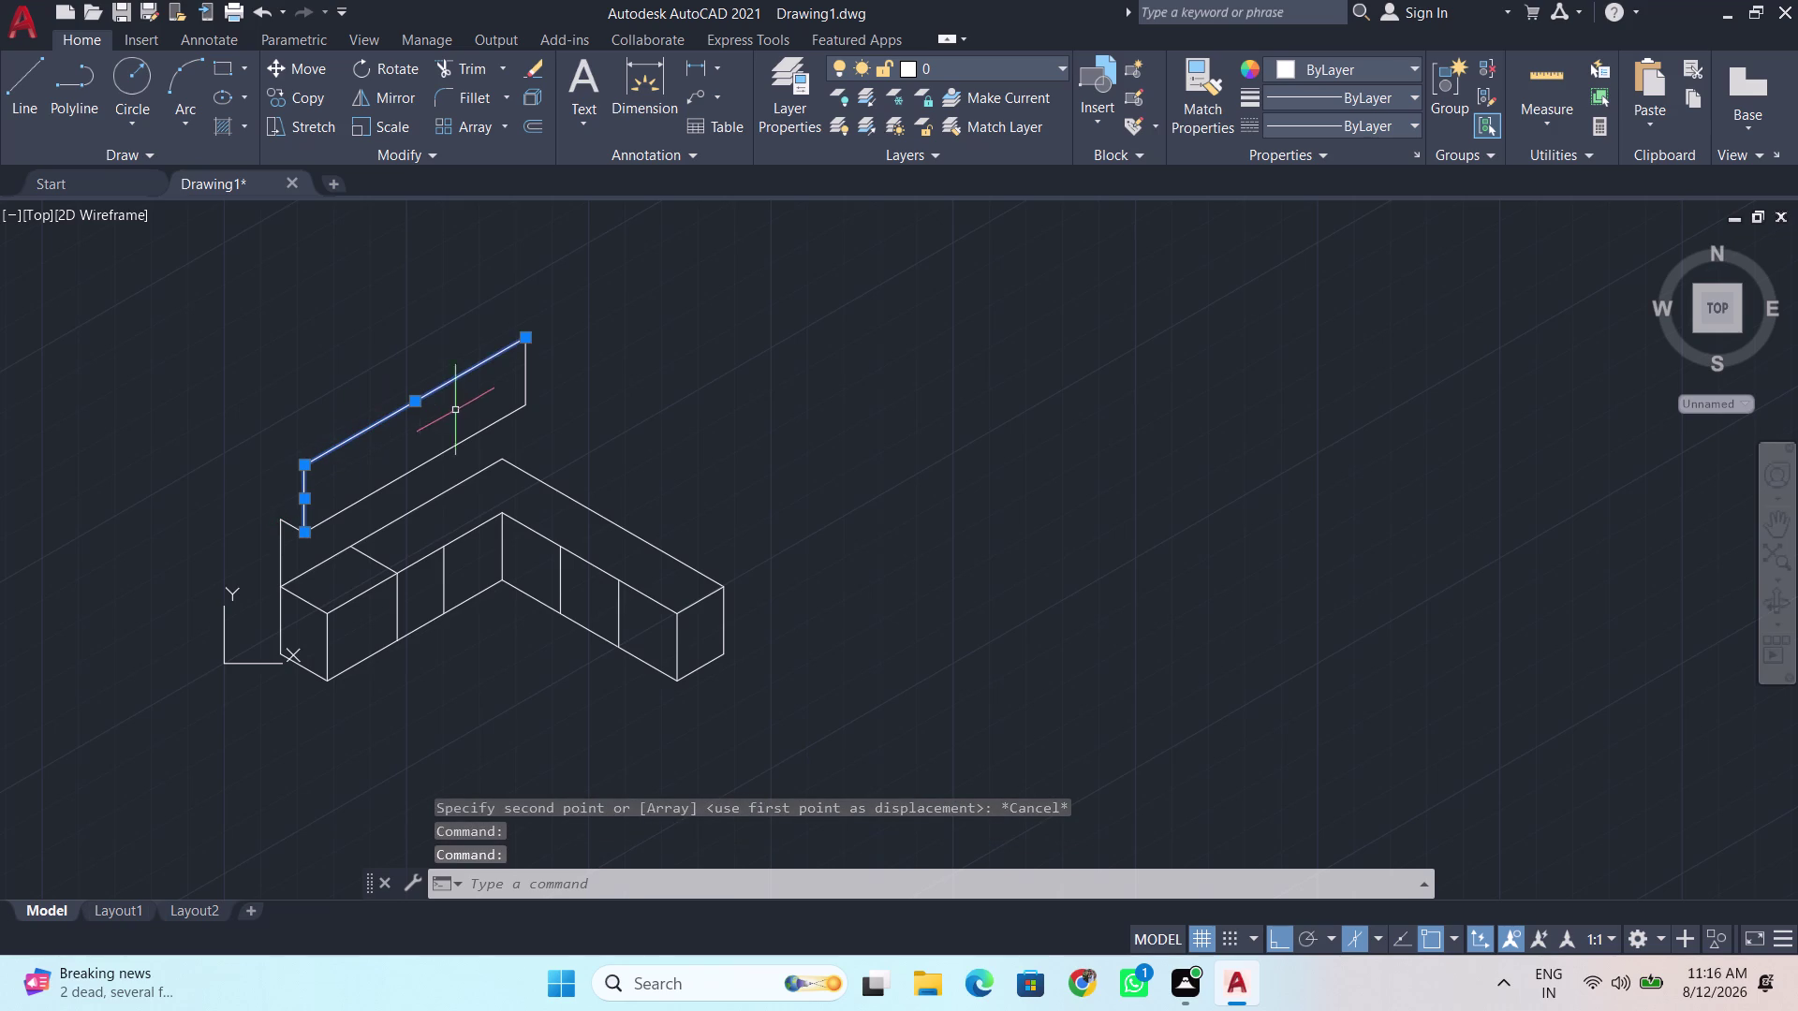
click(525, 377)
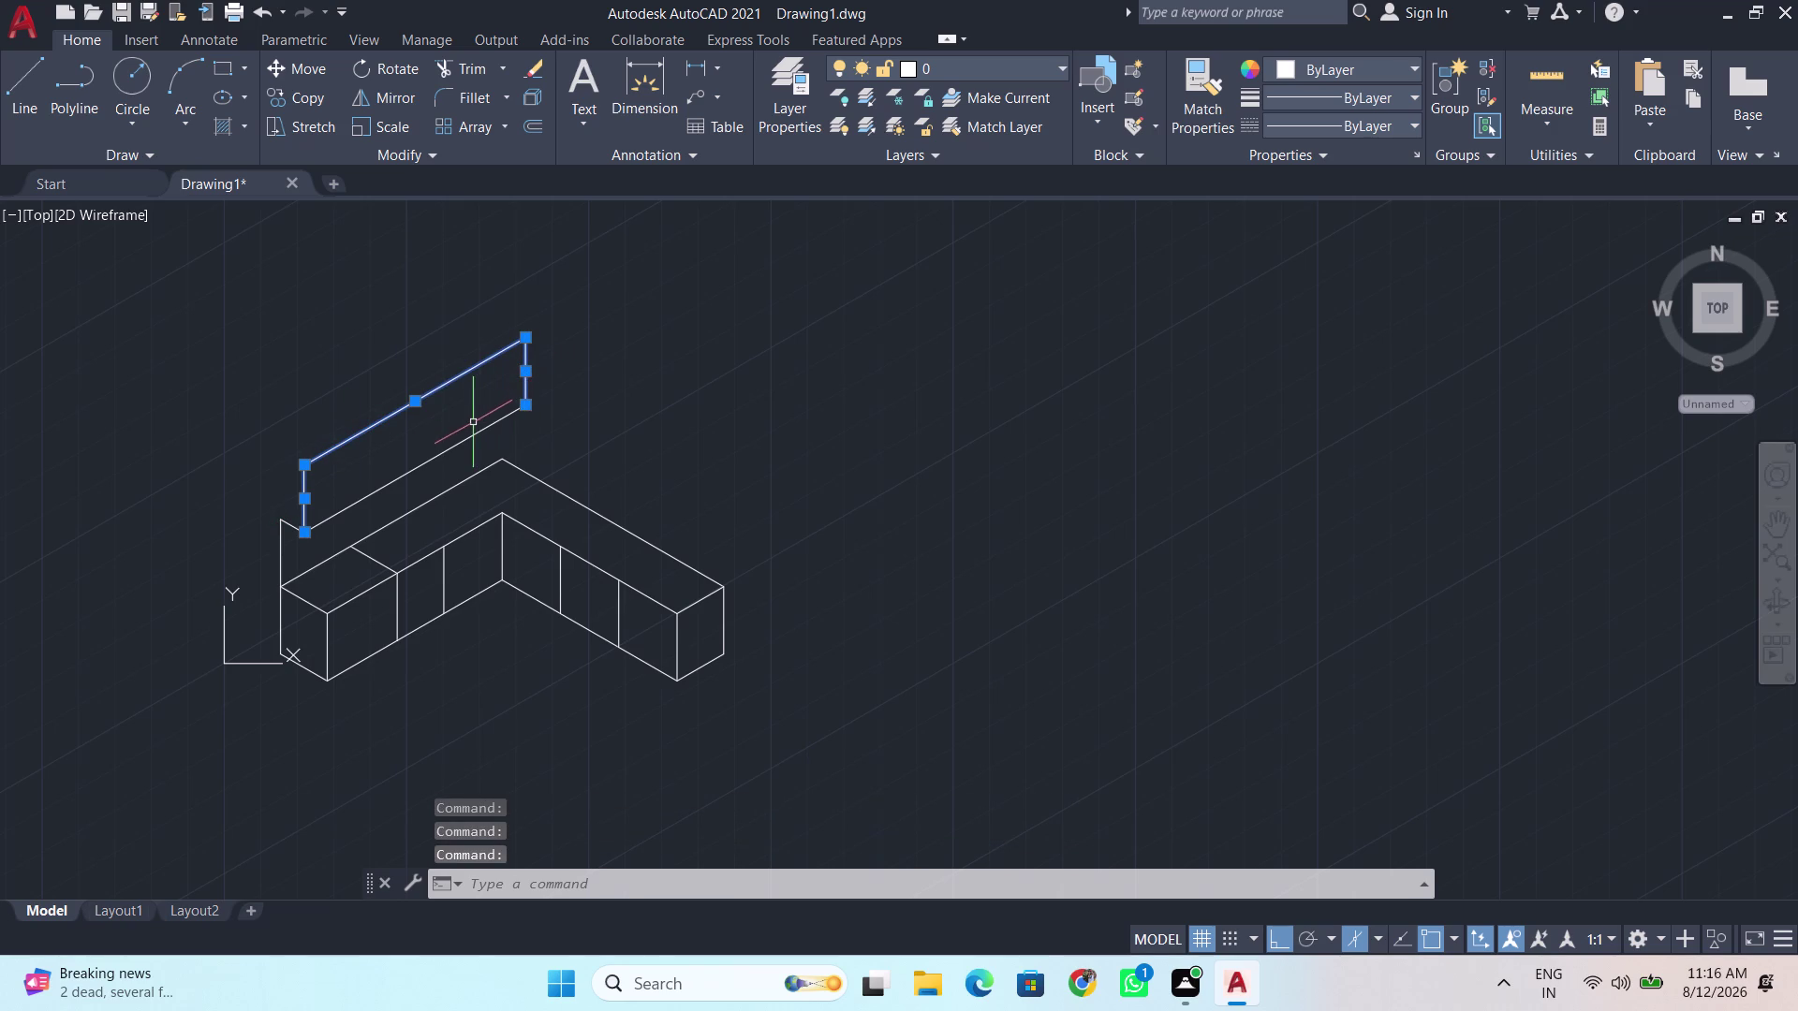
key(c)
key(o)
key(Return)
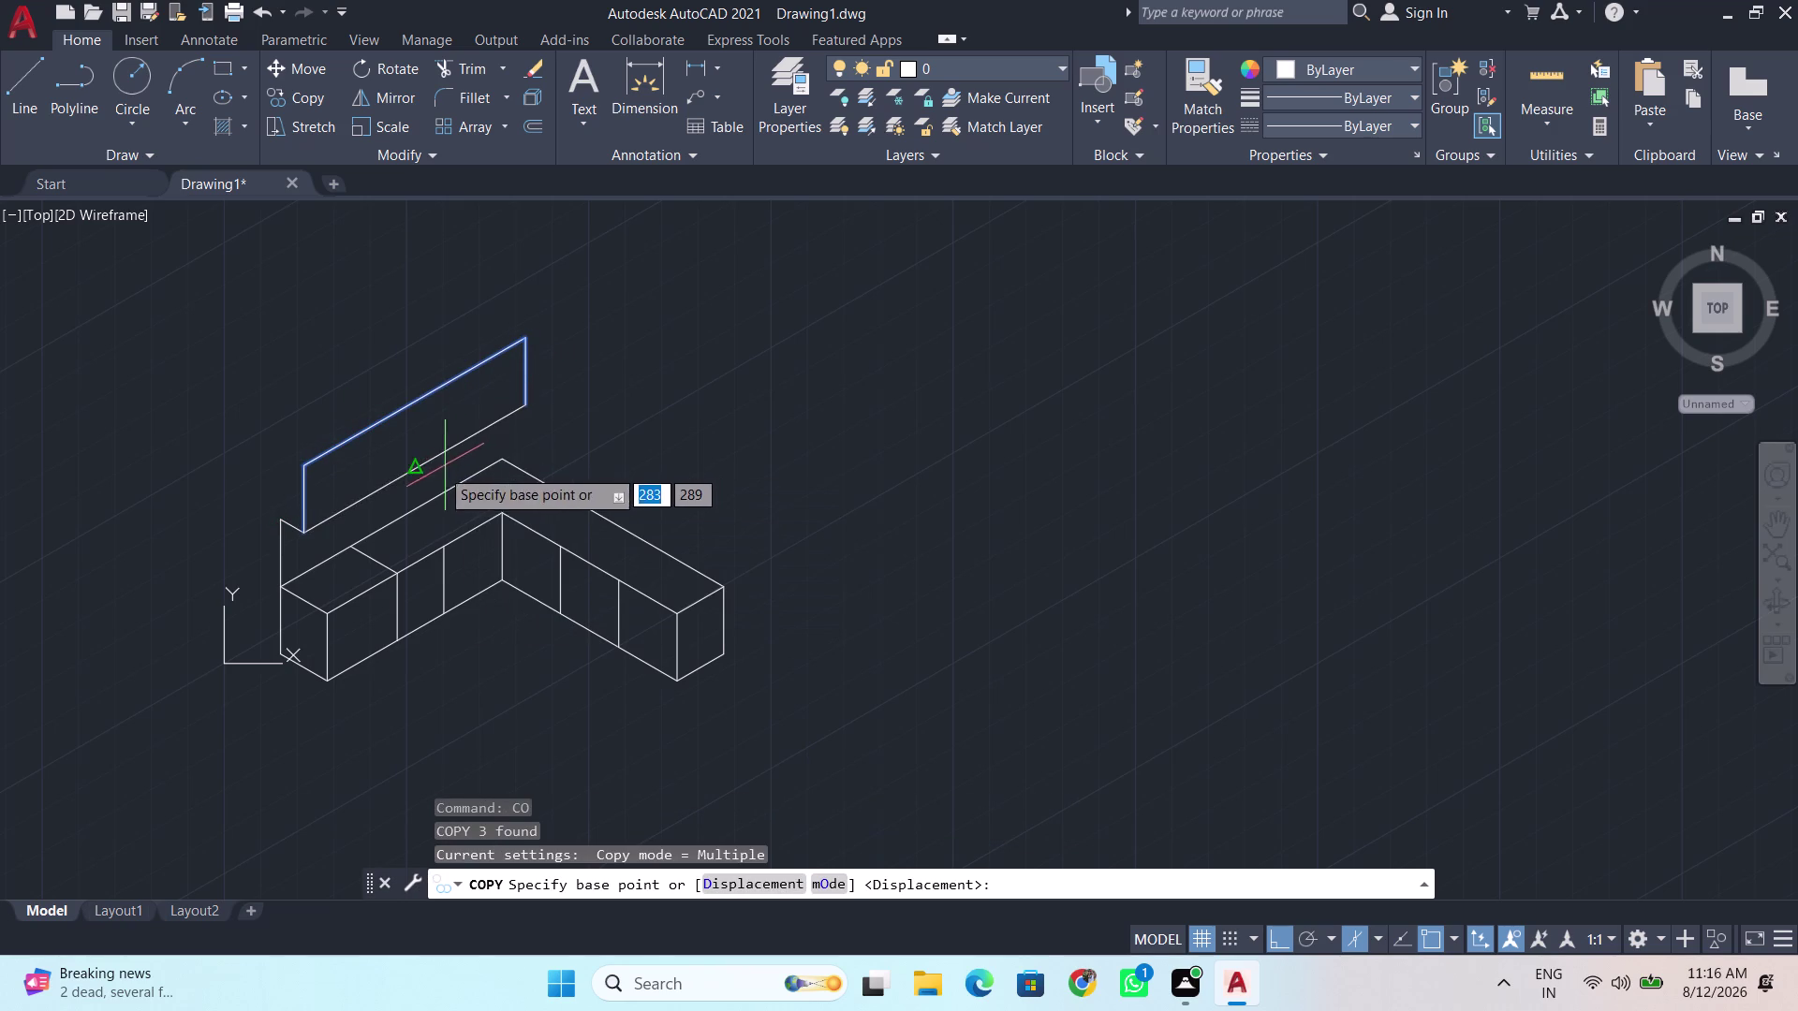
click(414, 468)
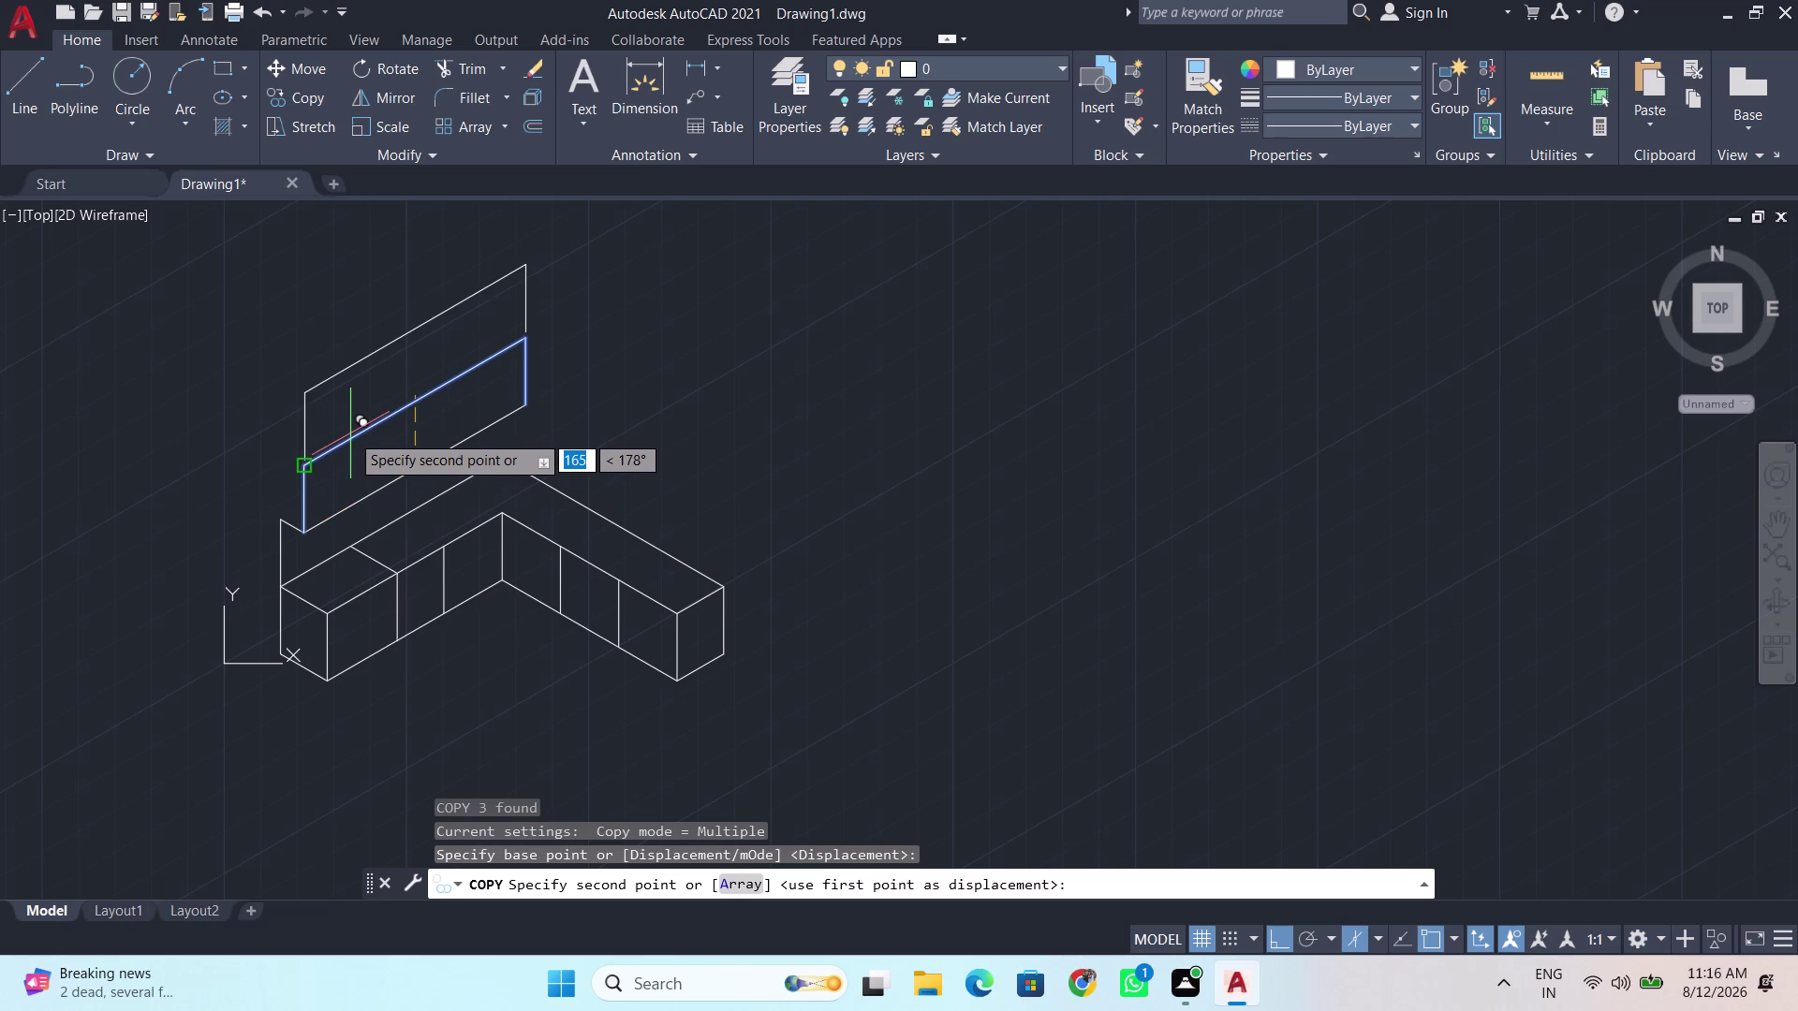
key(F5)
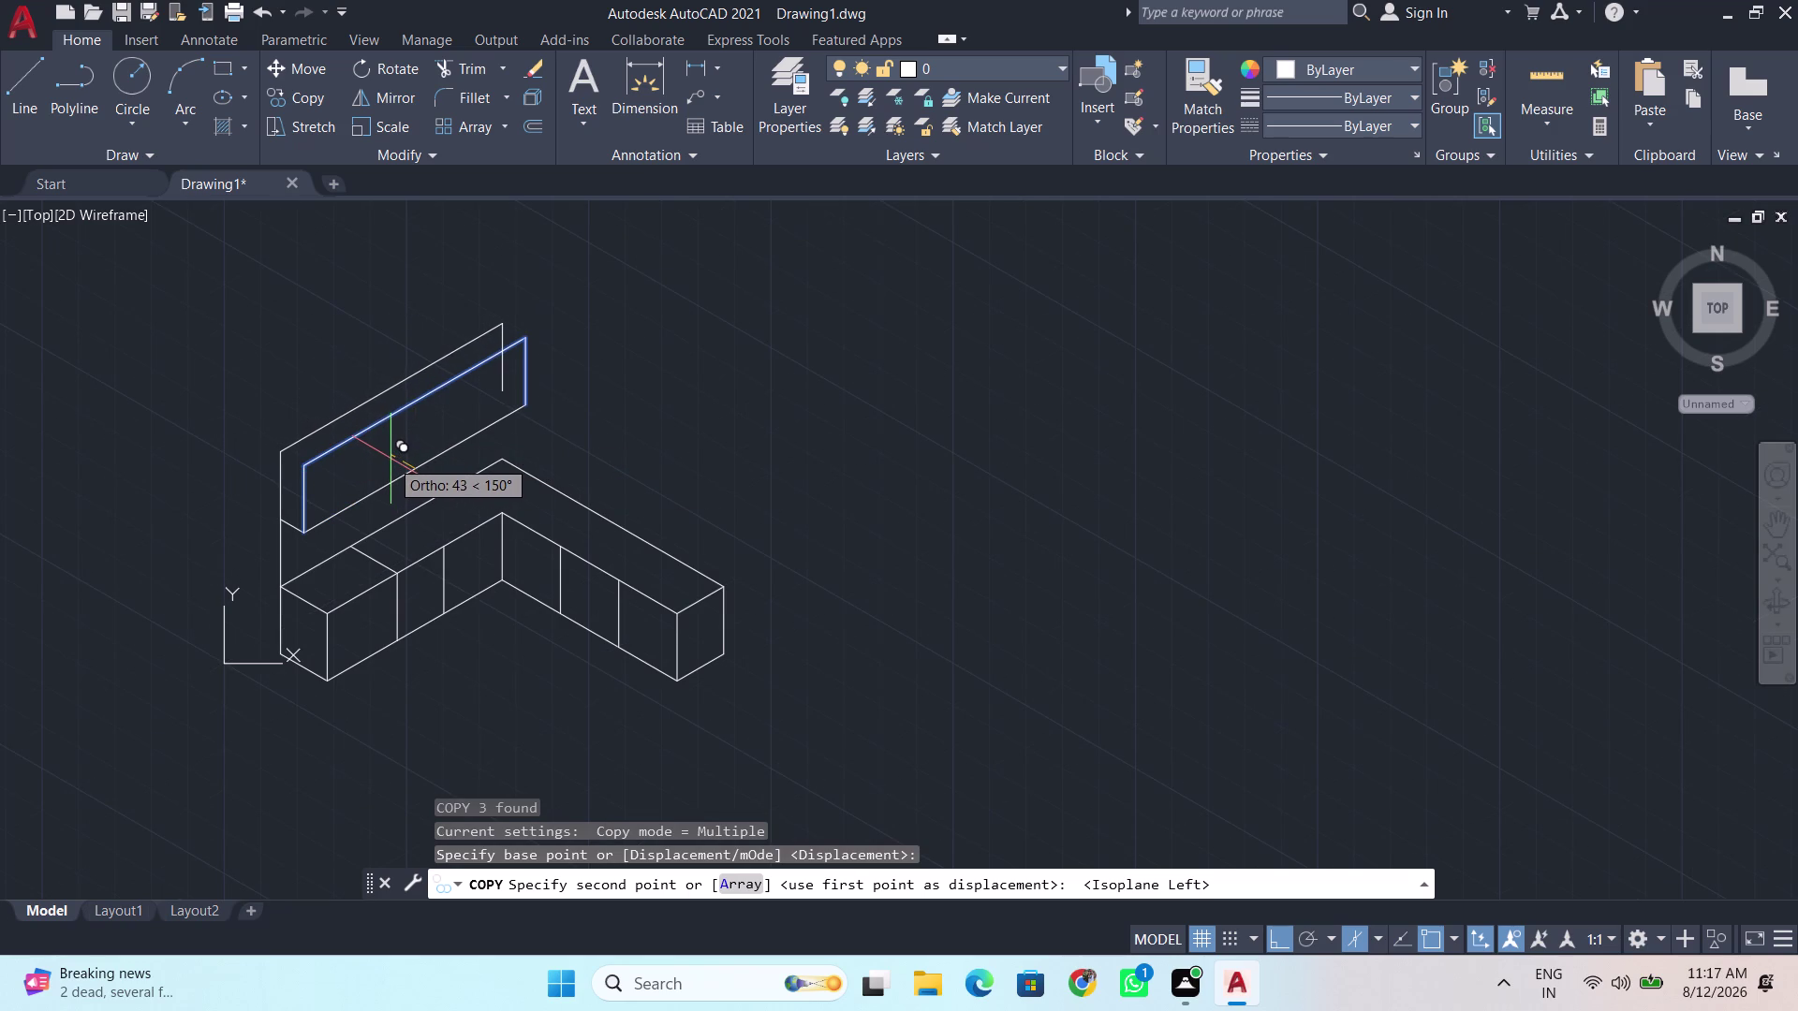
scroll(up, 3)
scroll(up, 3)
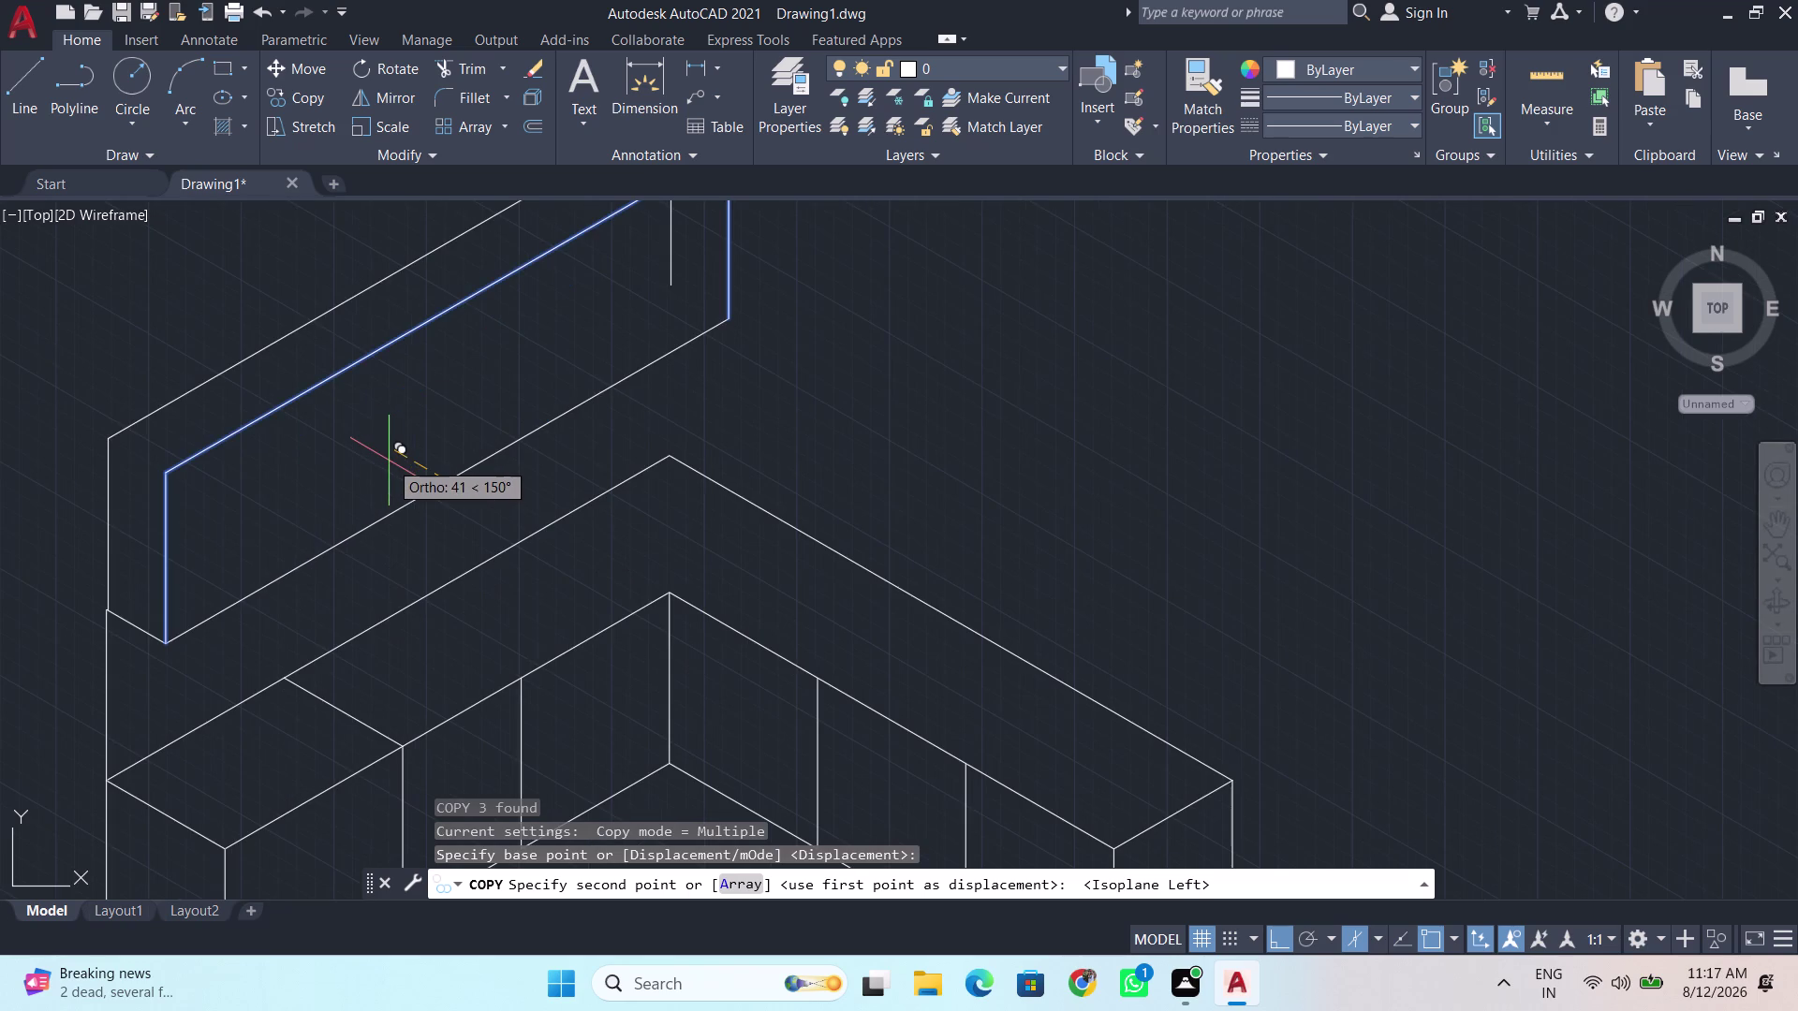
middle_drag(378, 459, 498, 458)
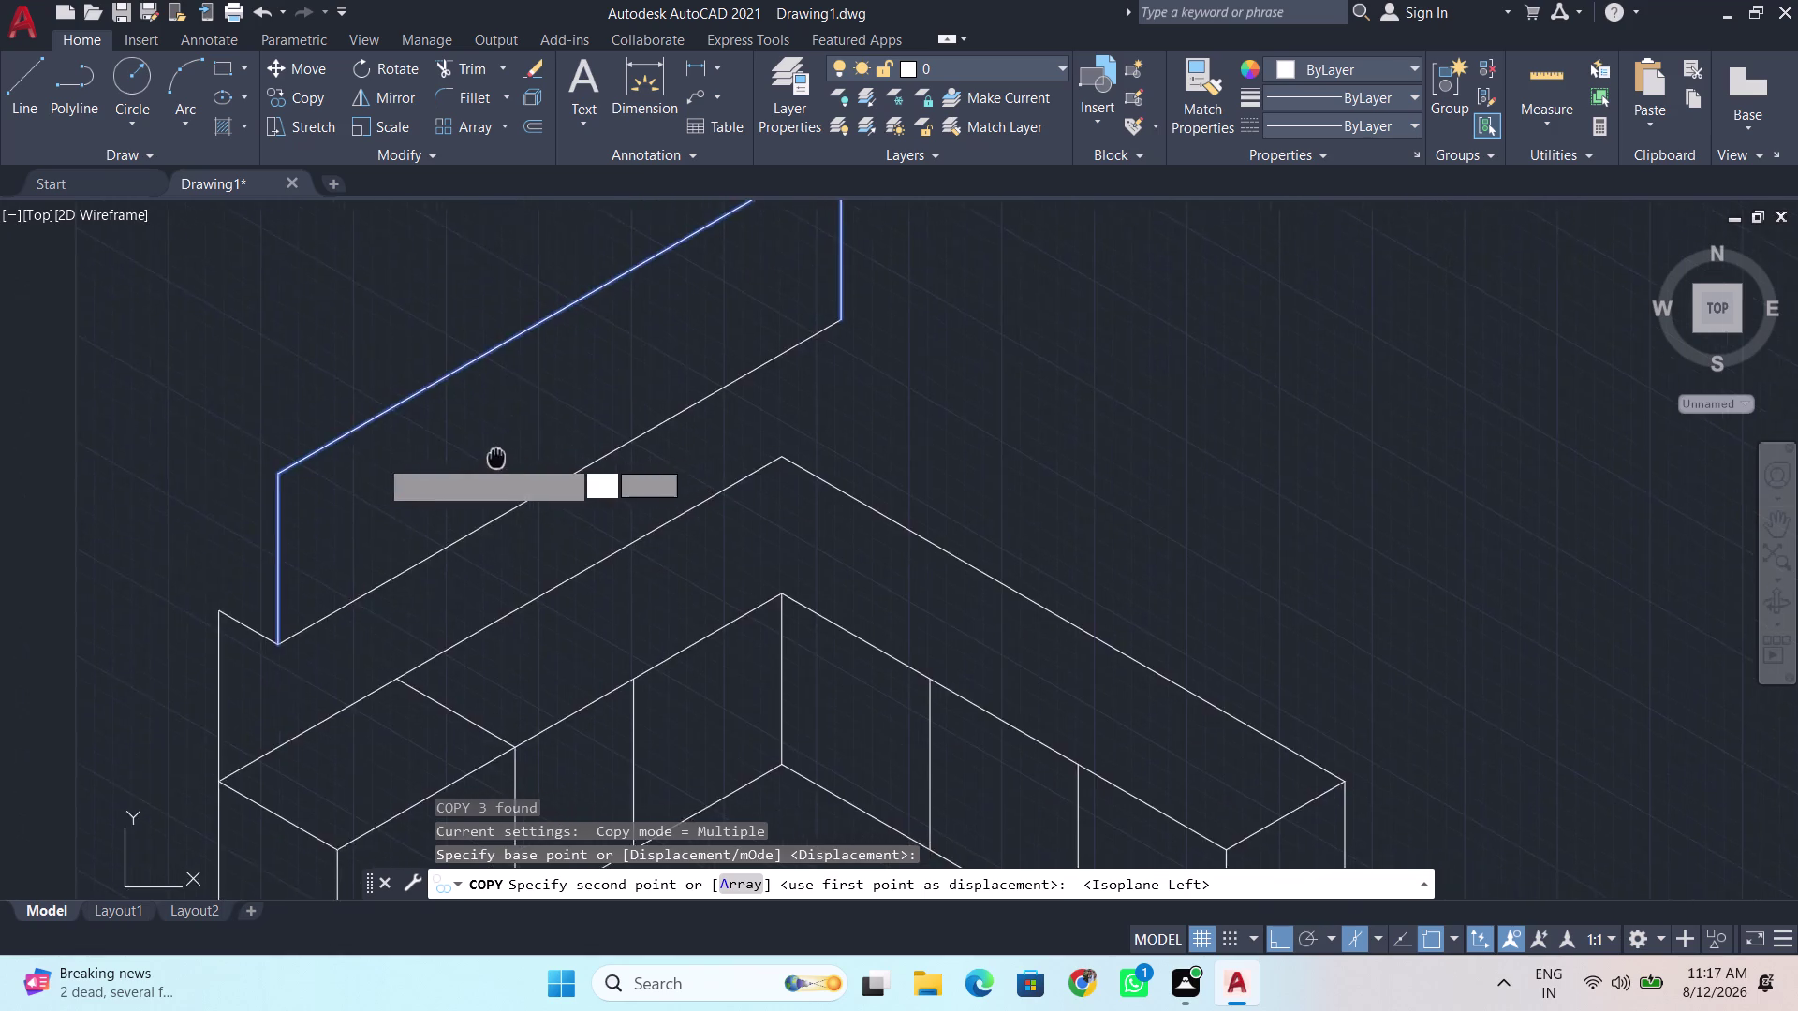
middle_drag(497, 458, 579, 457)
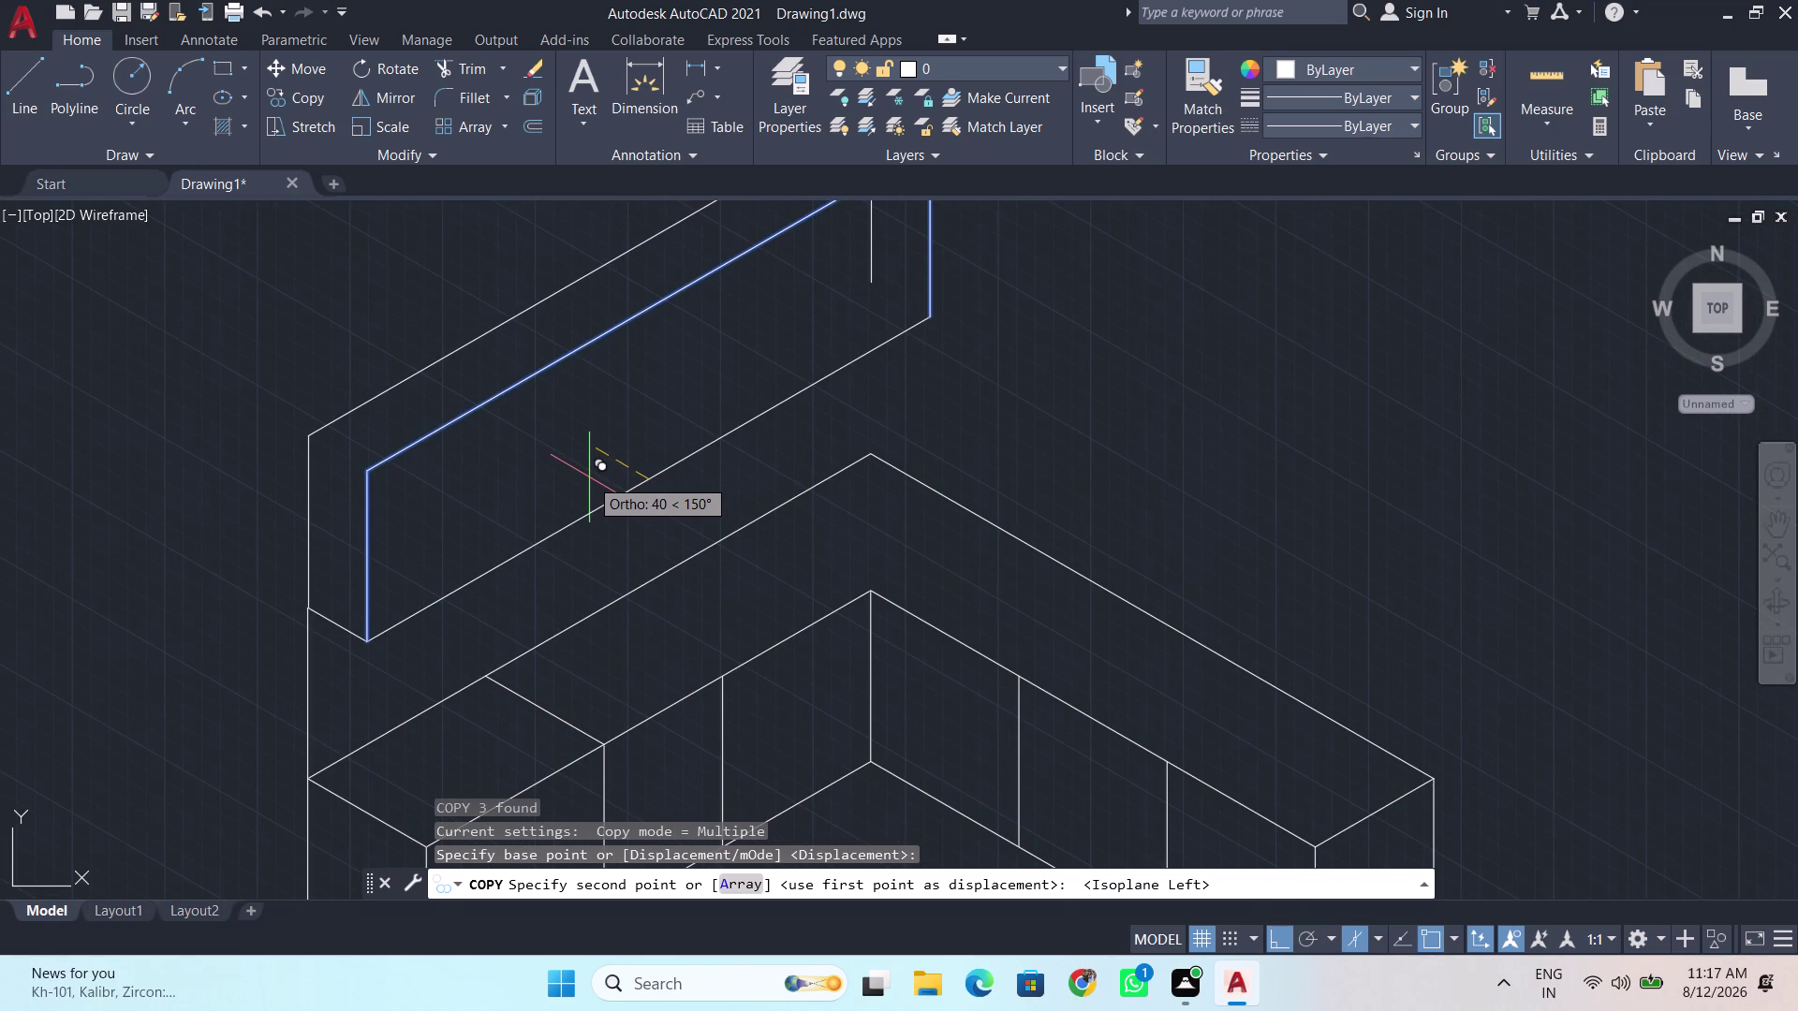
click(588, 478)
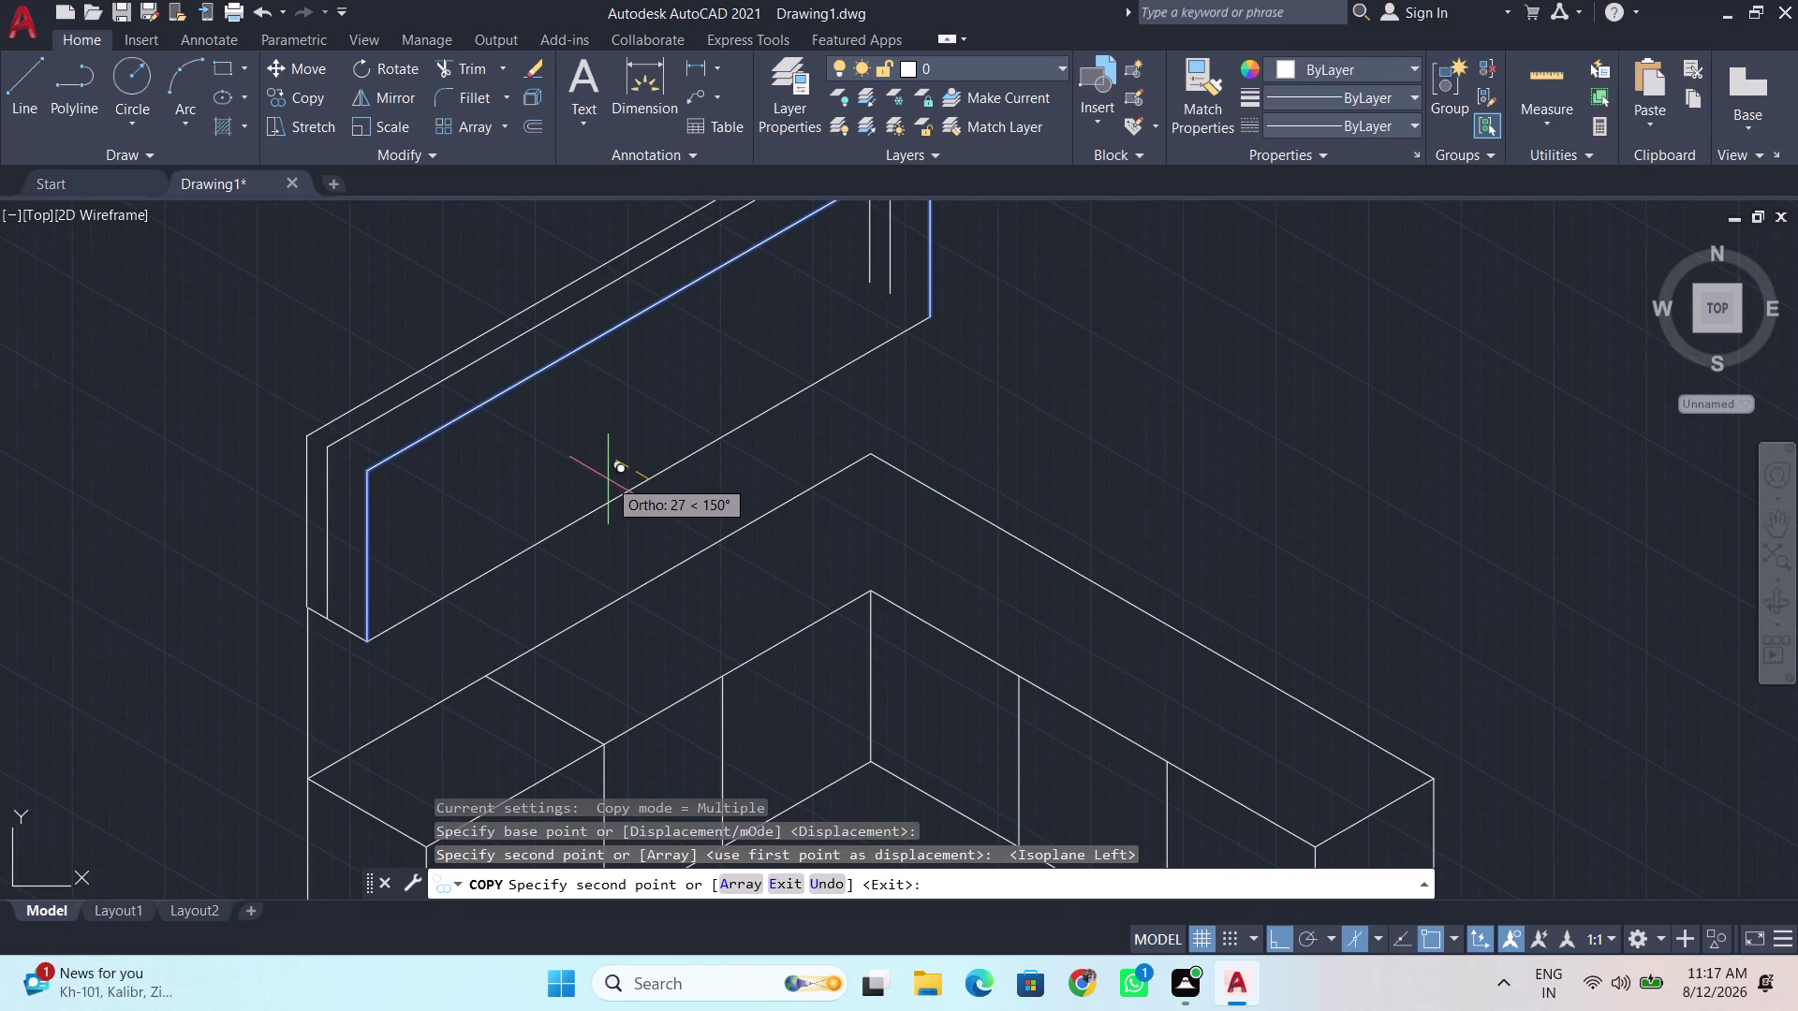
key(space)
scroll(up, 3)
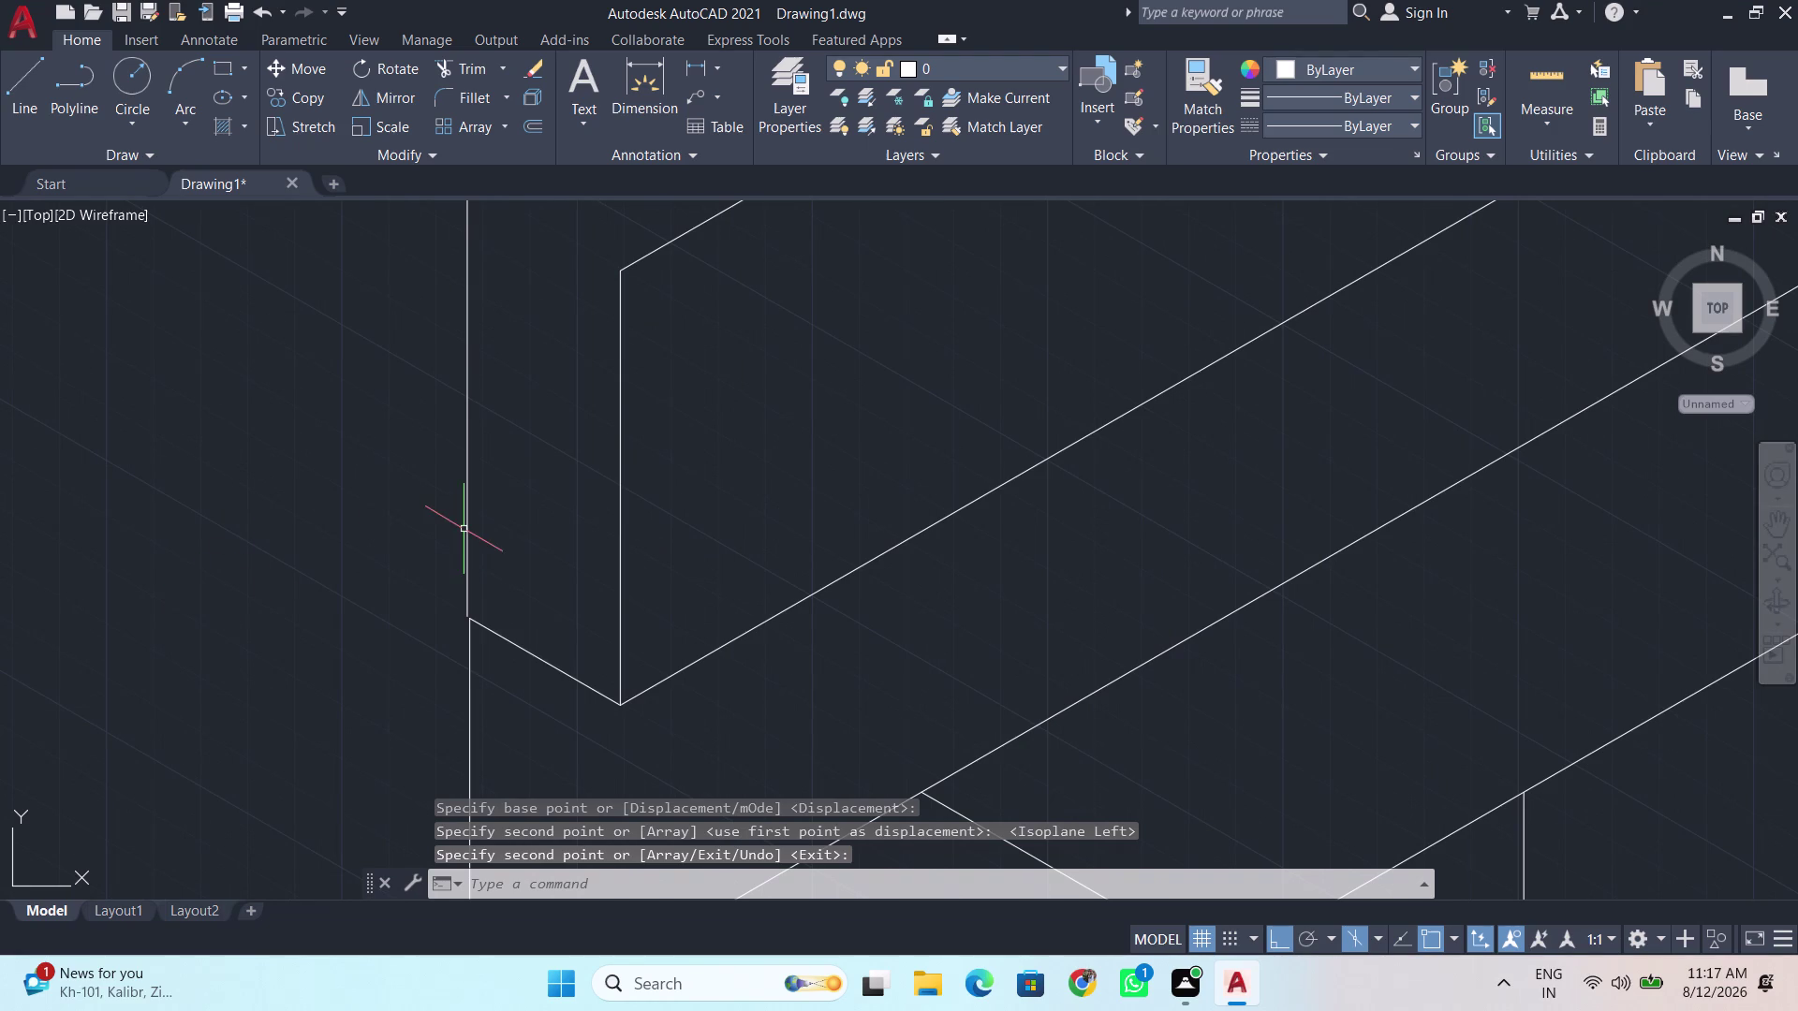
click(468, 528)
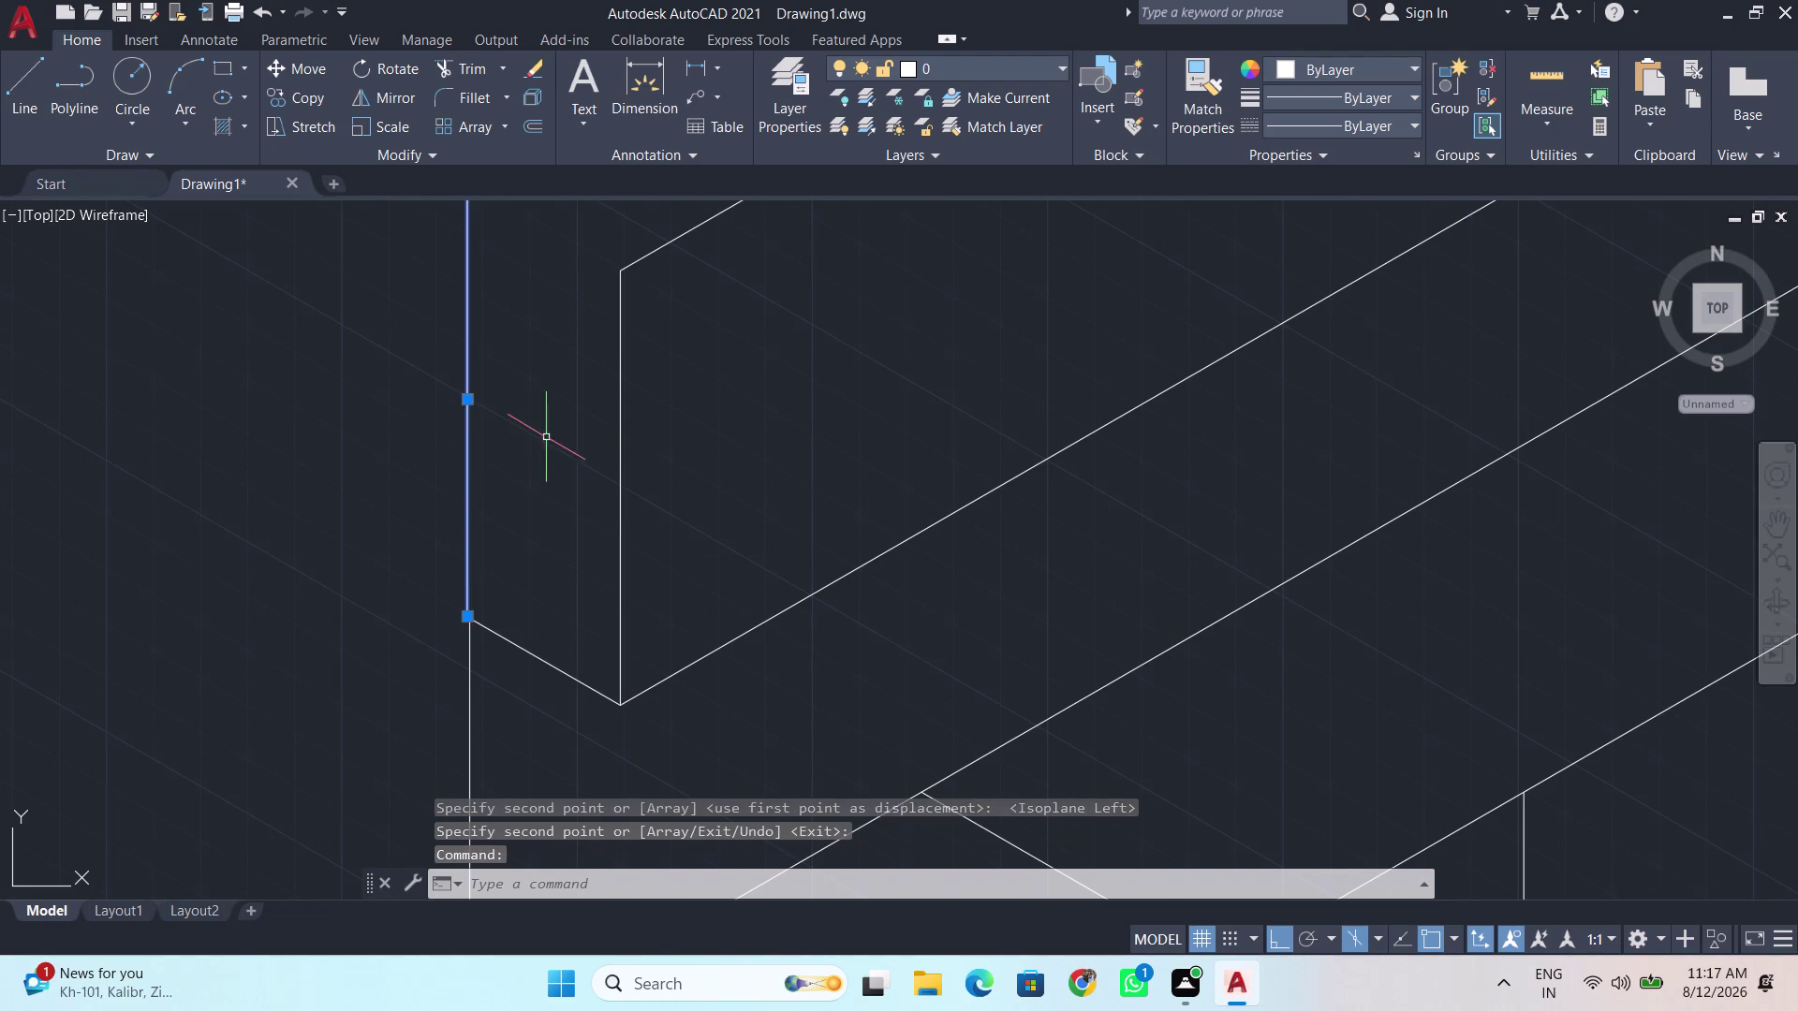
scroll(down, 3)
click(562, 352)
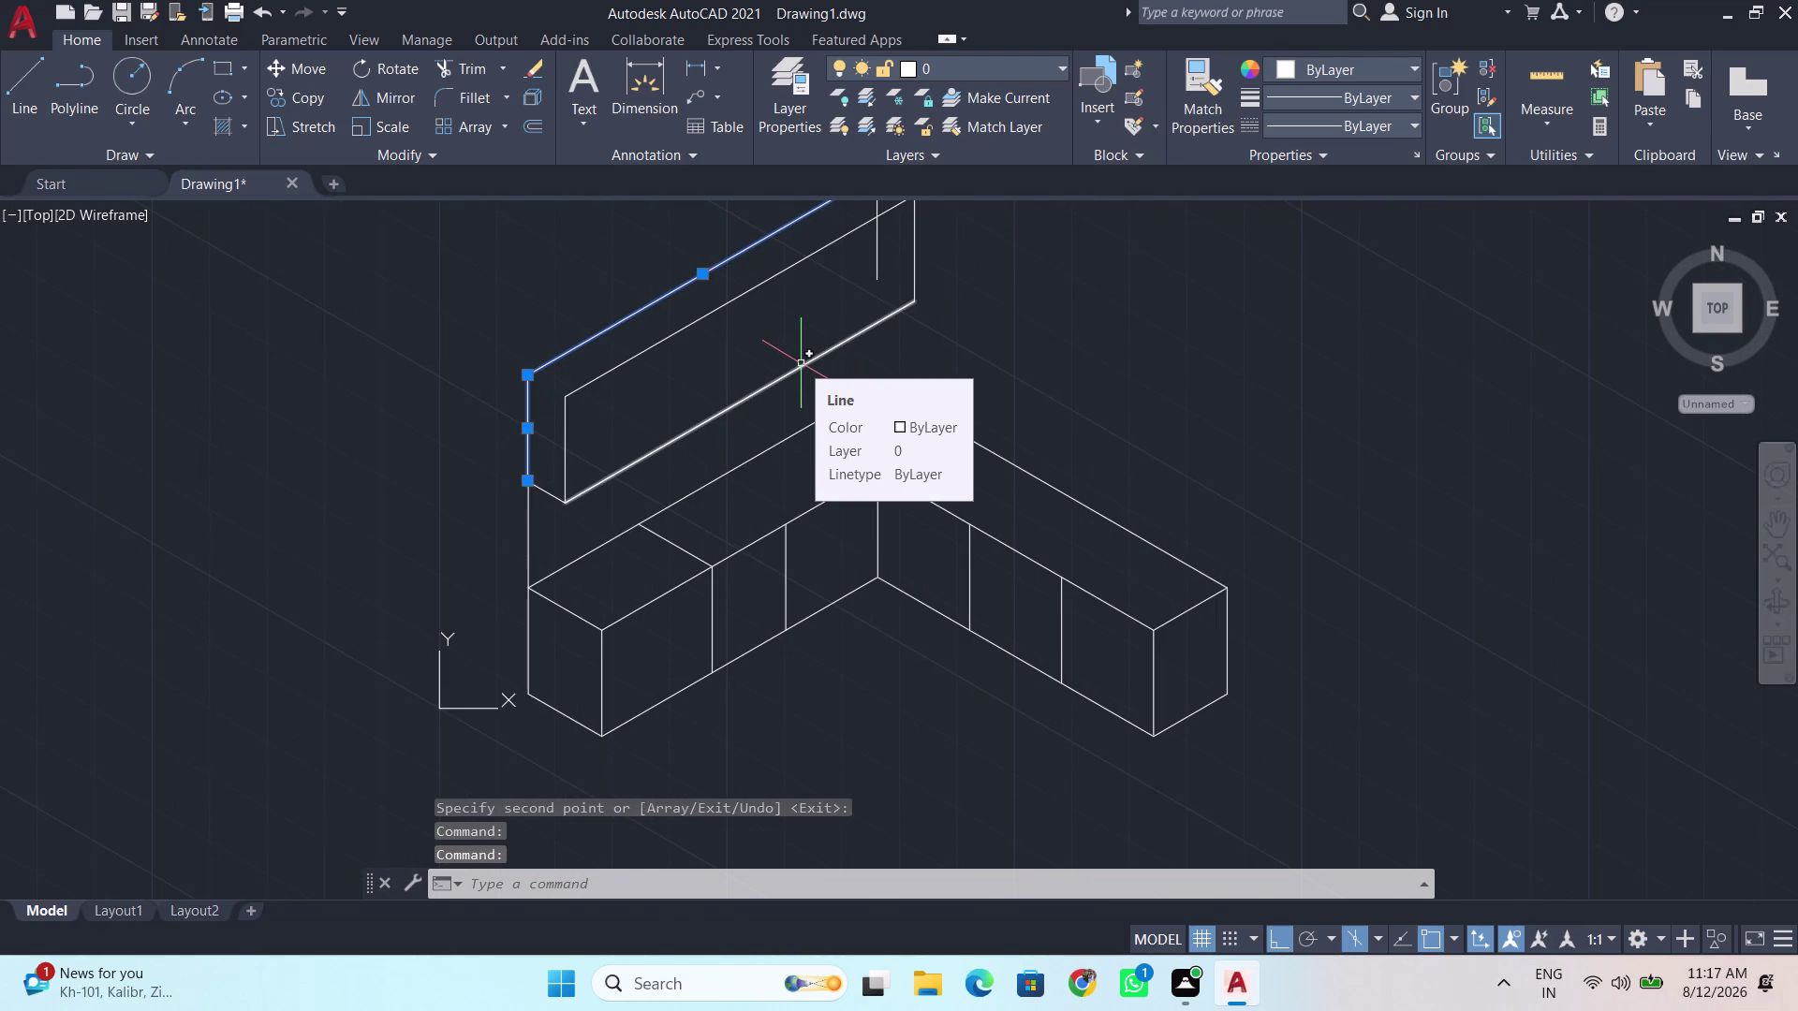
middle_drag(821, 419, 817, 440)
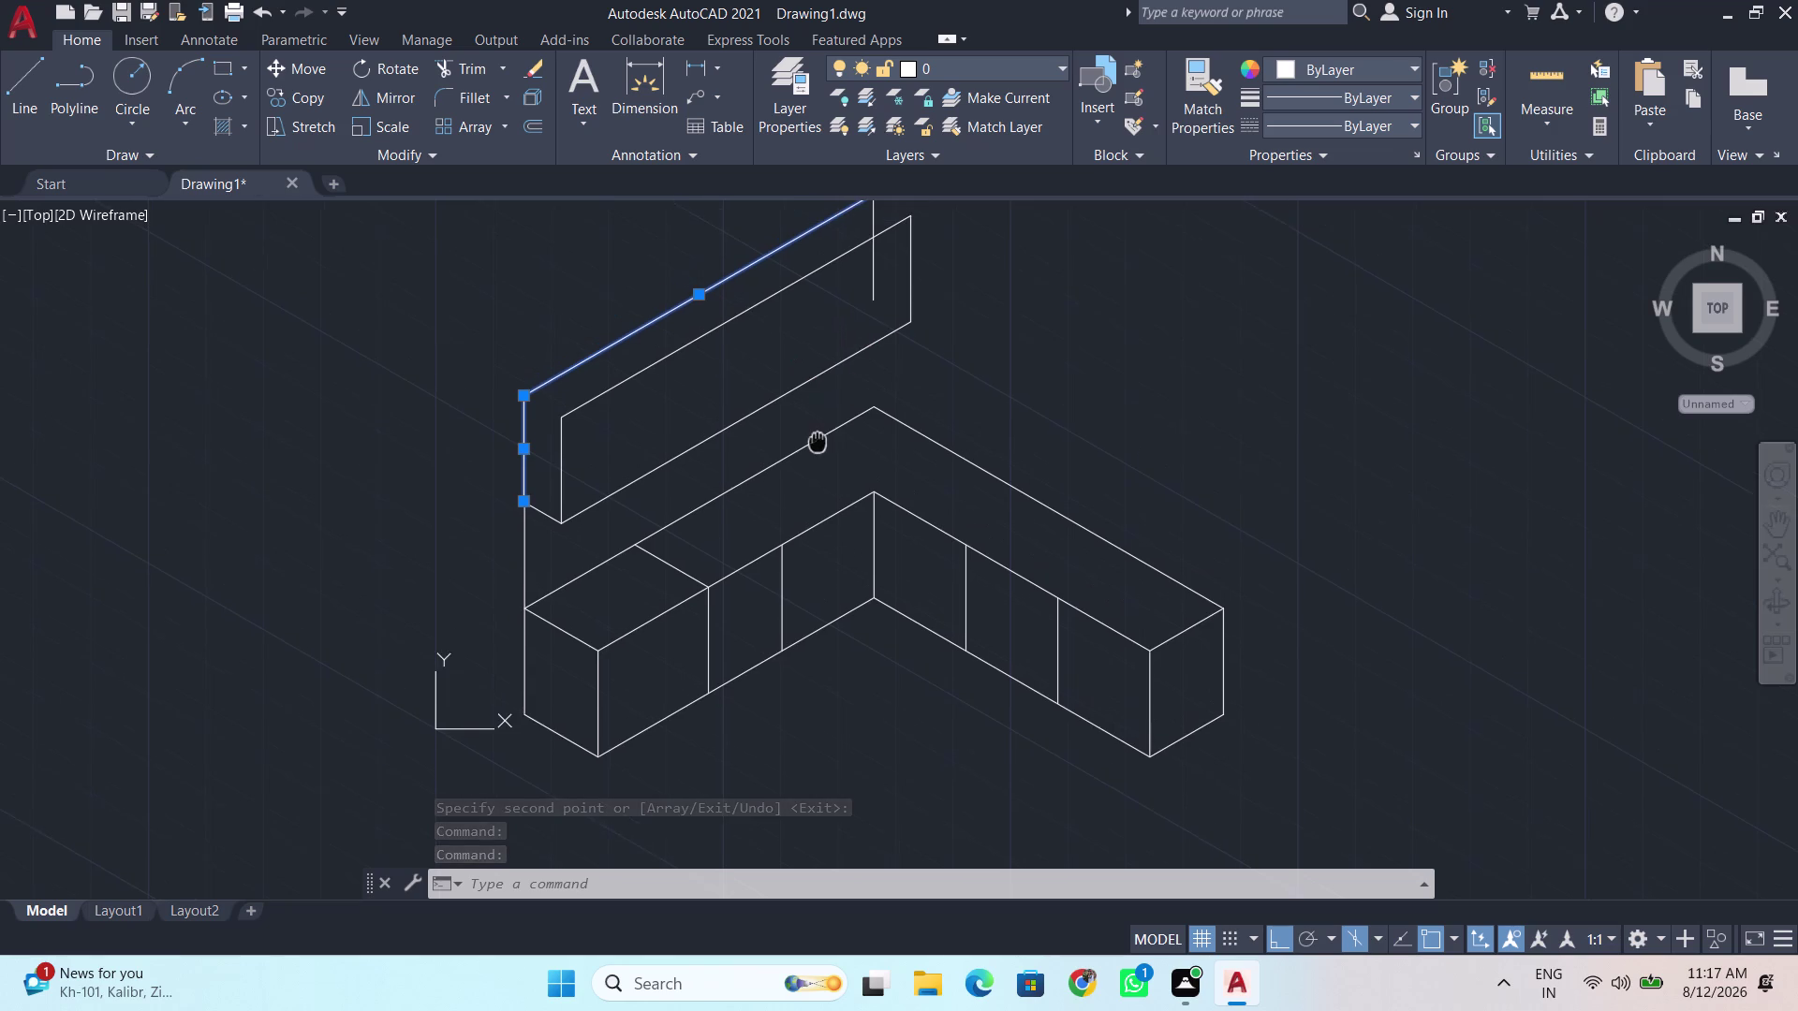
middle_drag(817, 440, 818, 441)
middle_drag(817, 441, 746, 605)
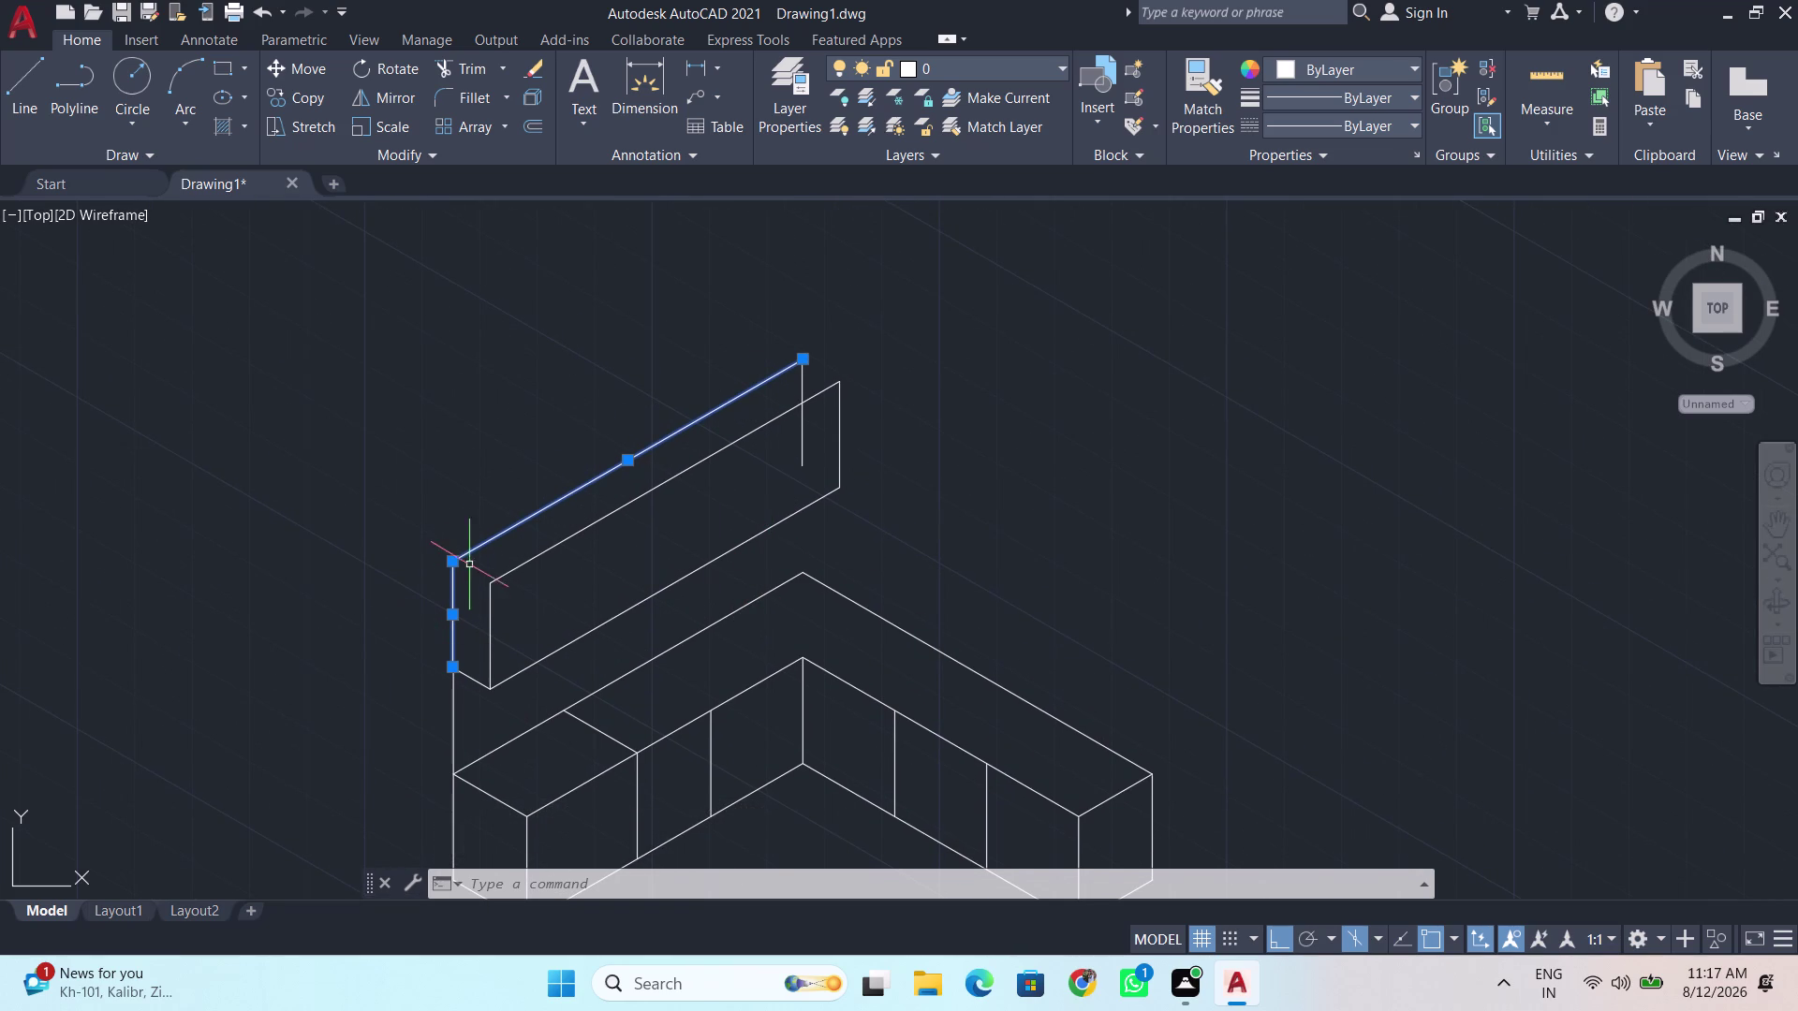
key(c)
text(om)
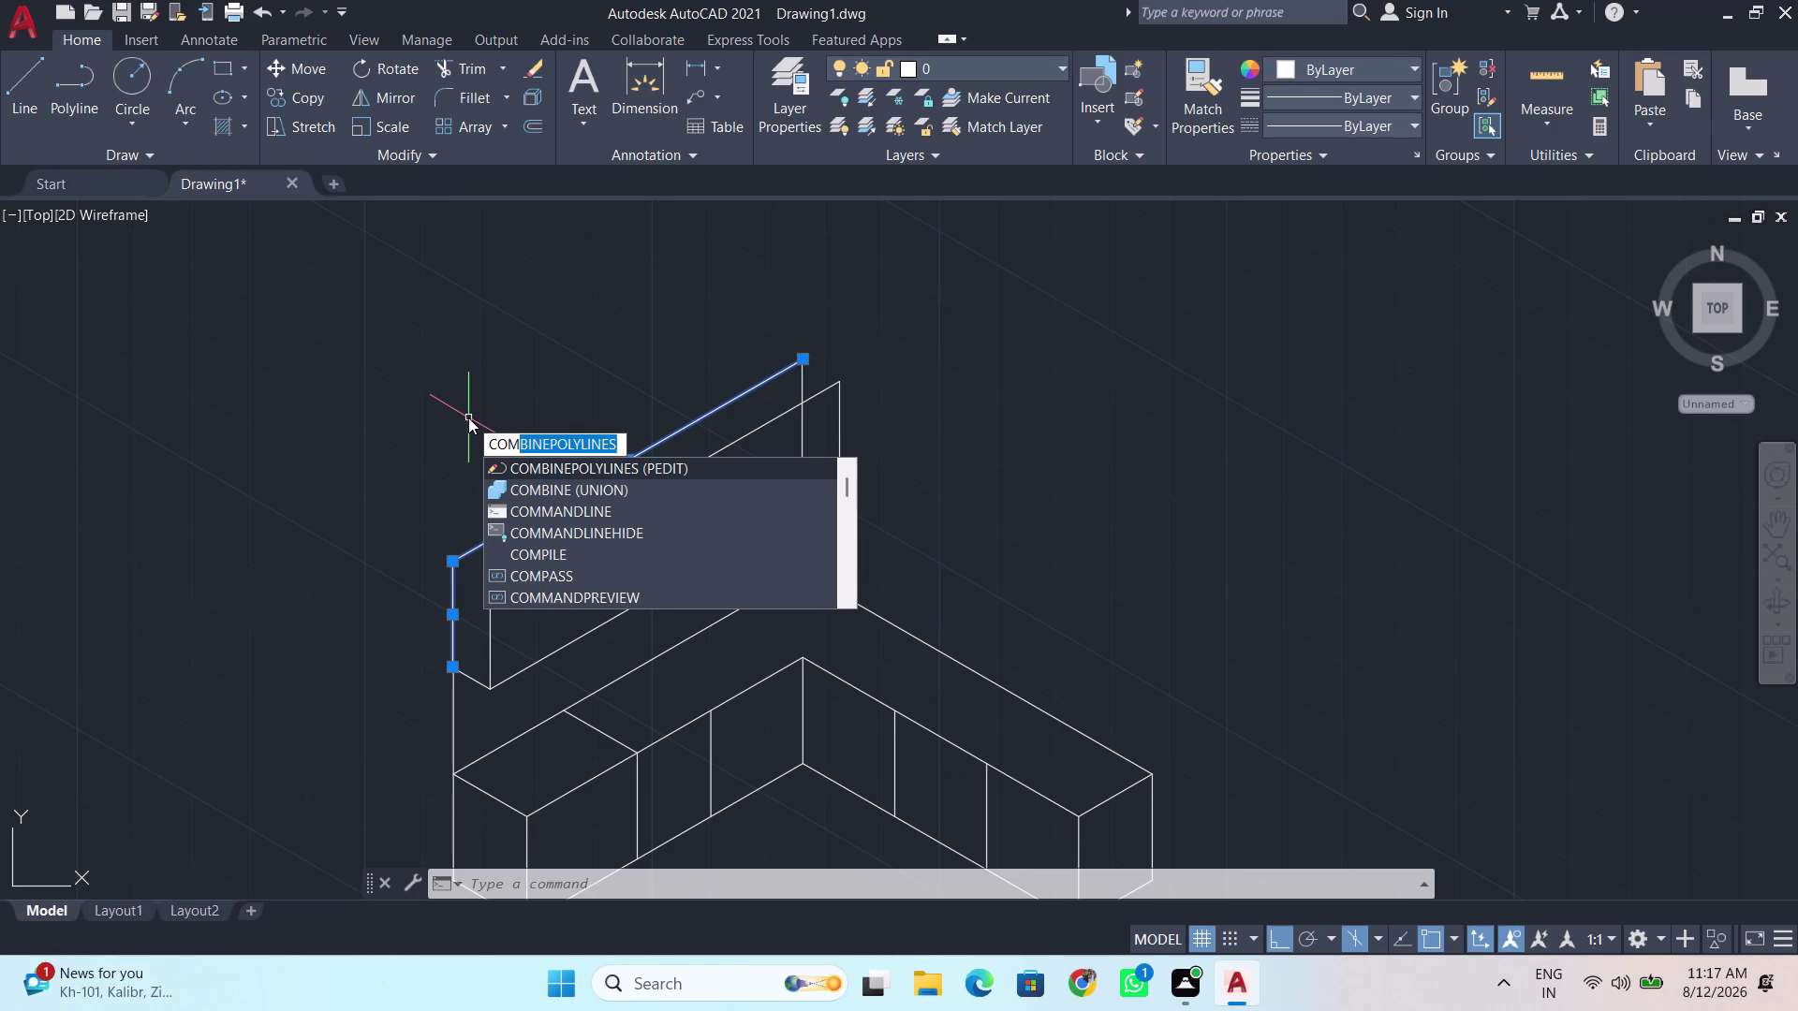
click(527, 491)
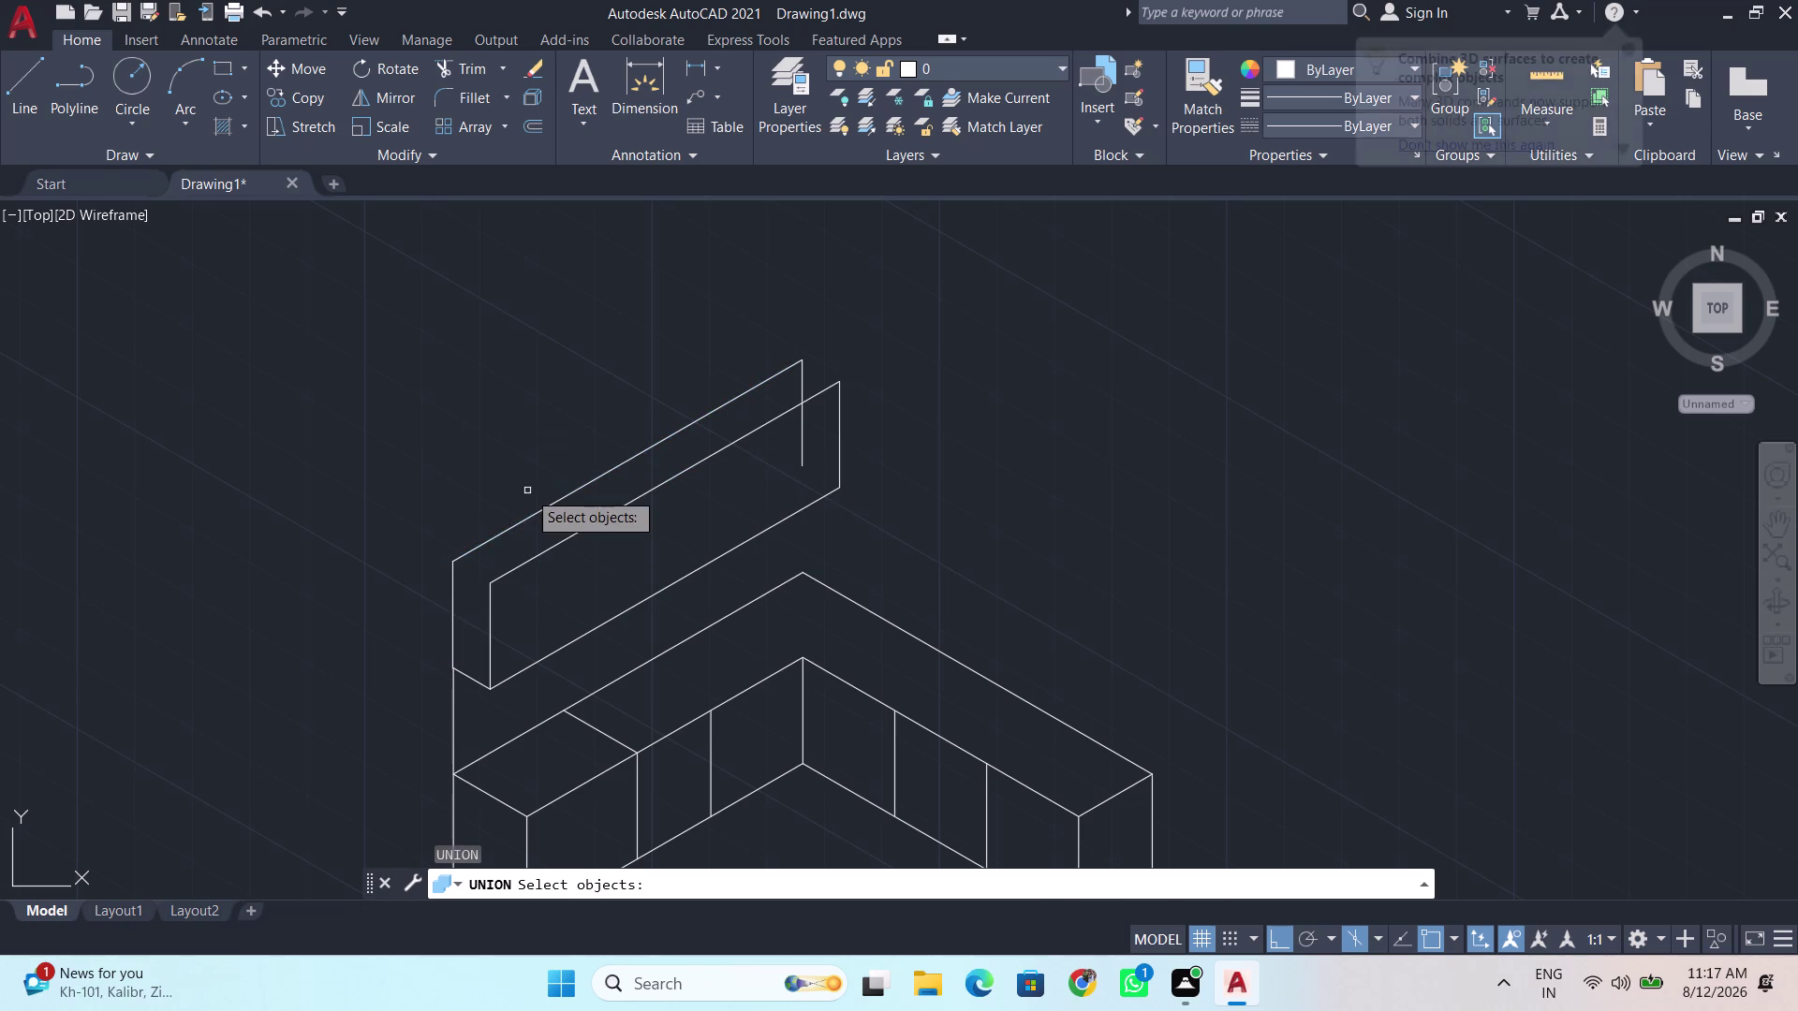
click(454, 624)
click(515, 523)
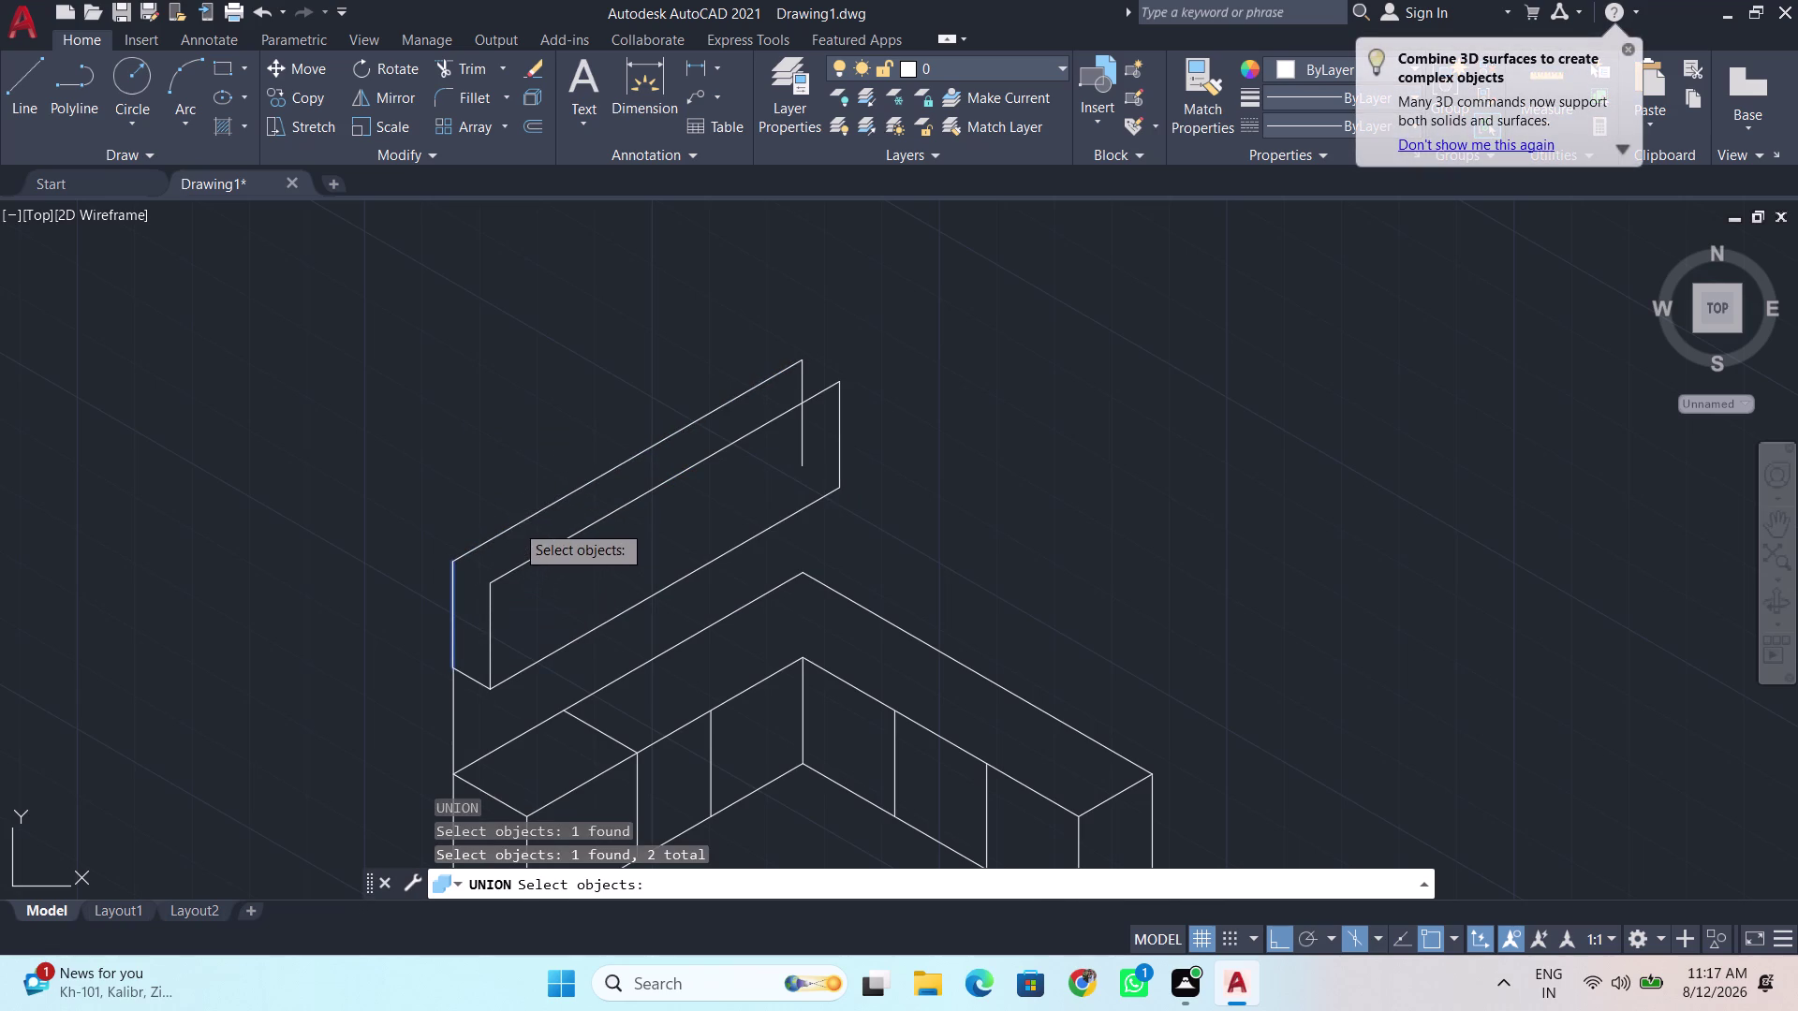
right_click(455, 588)
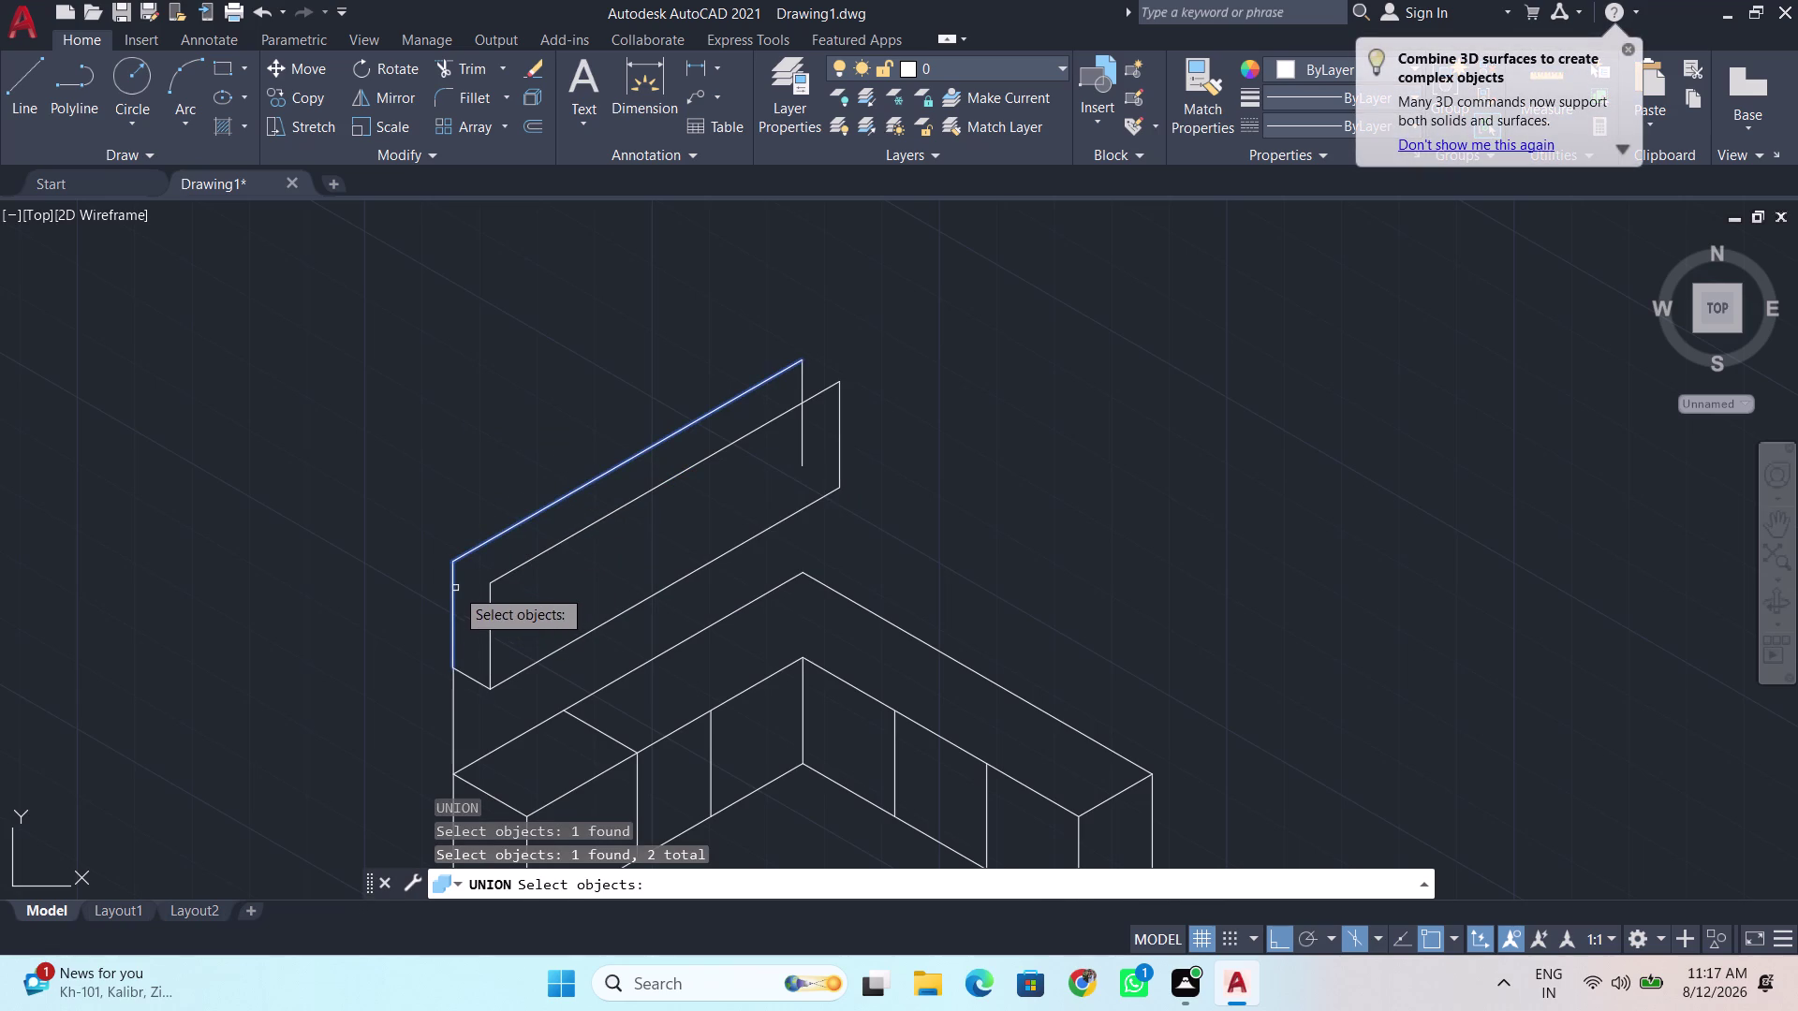
click(549, 505)
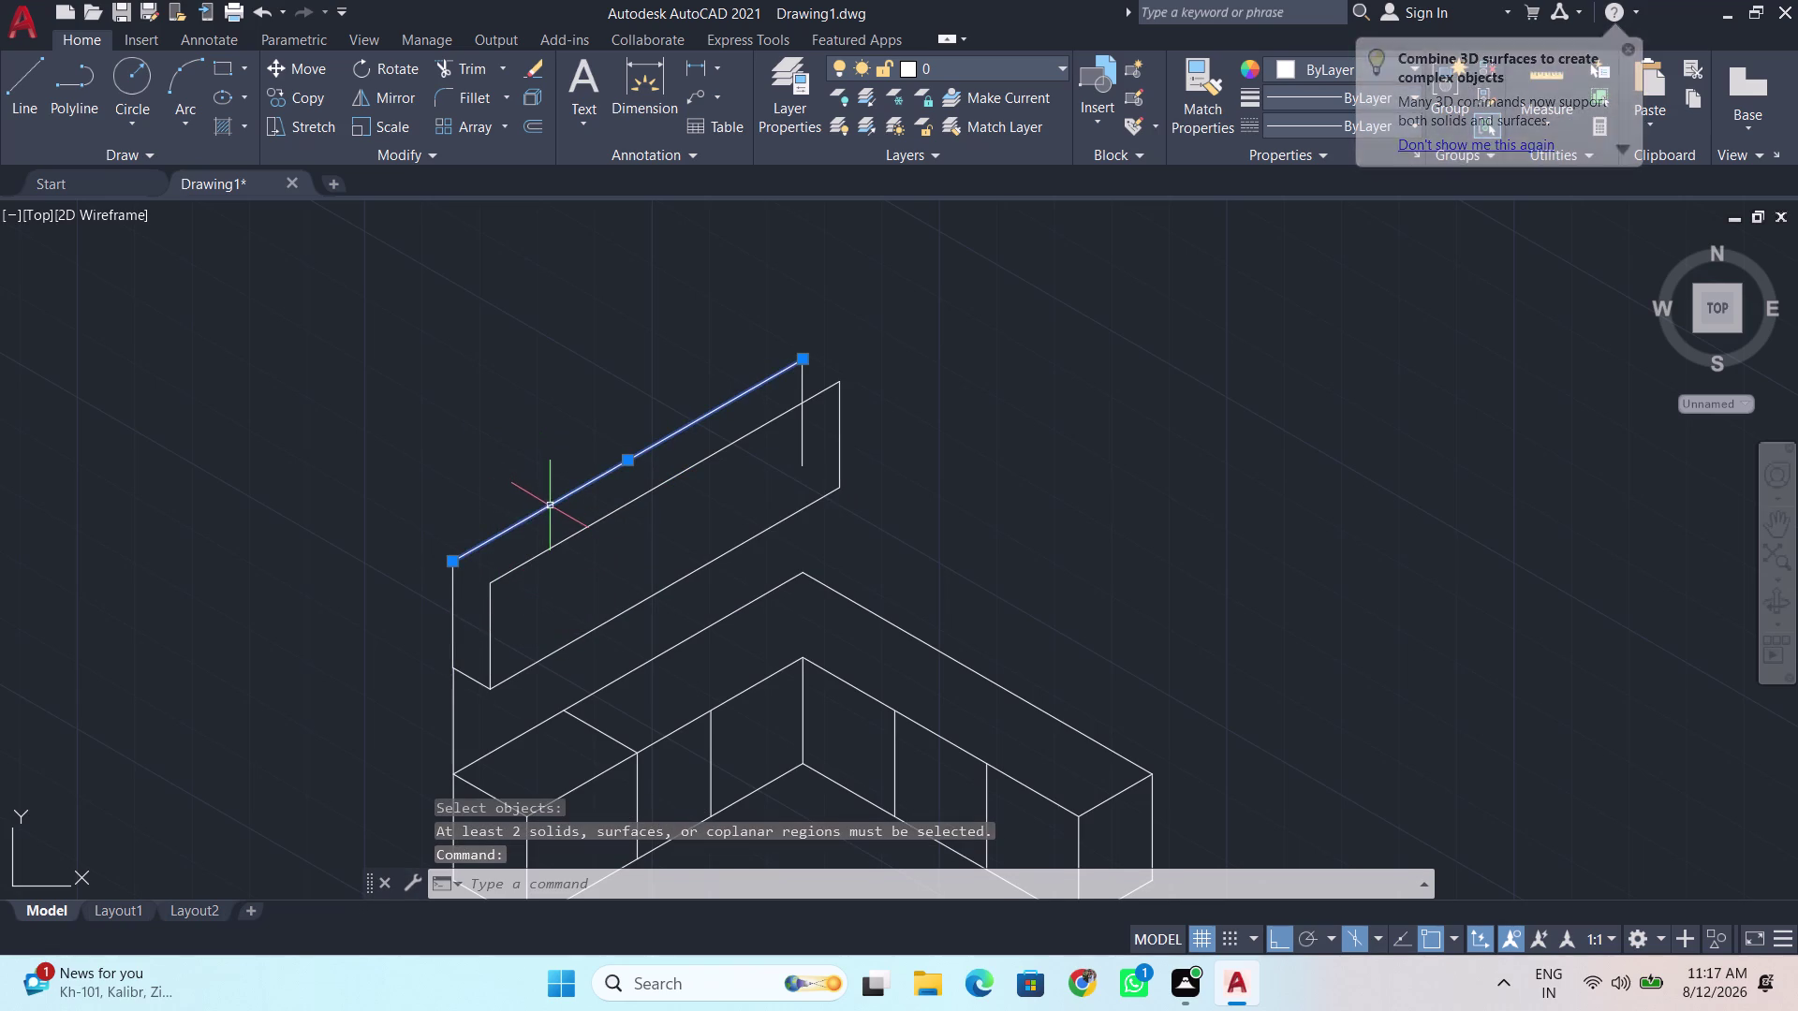
click(458, 611)
click(449, 617)
right_click(506, 440)
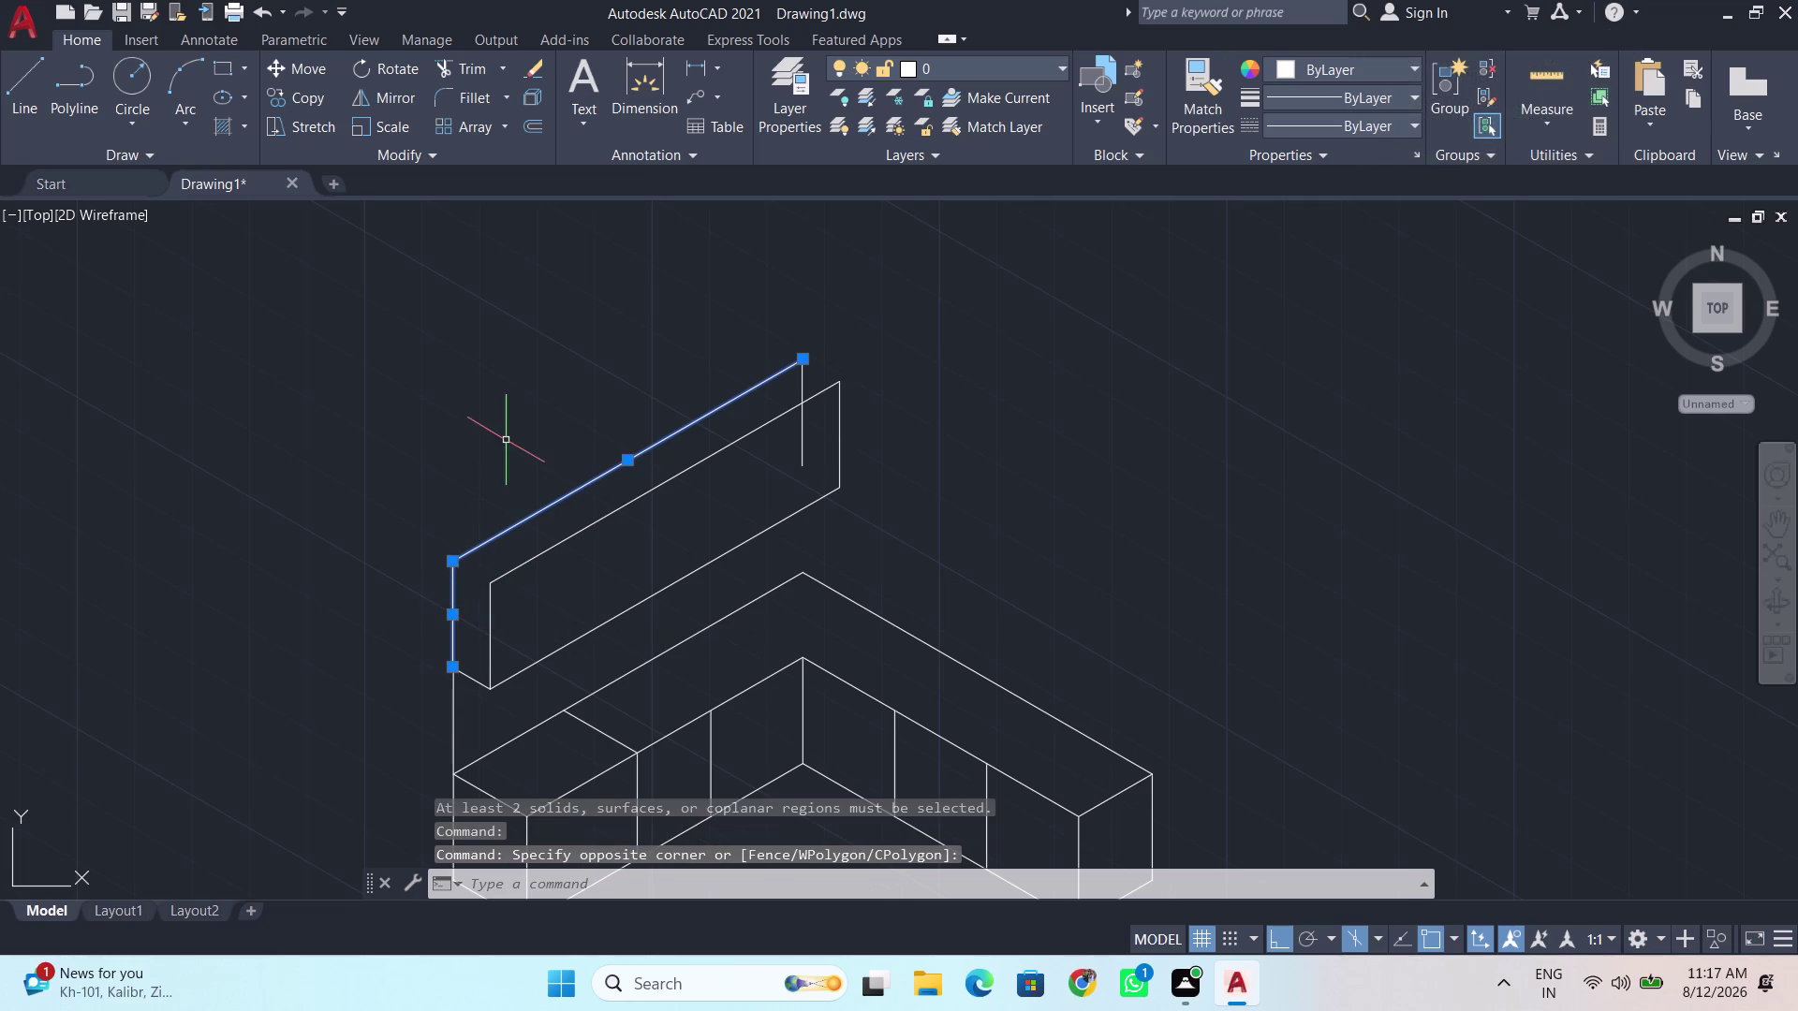
click(581, 582)
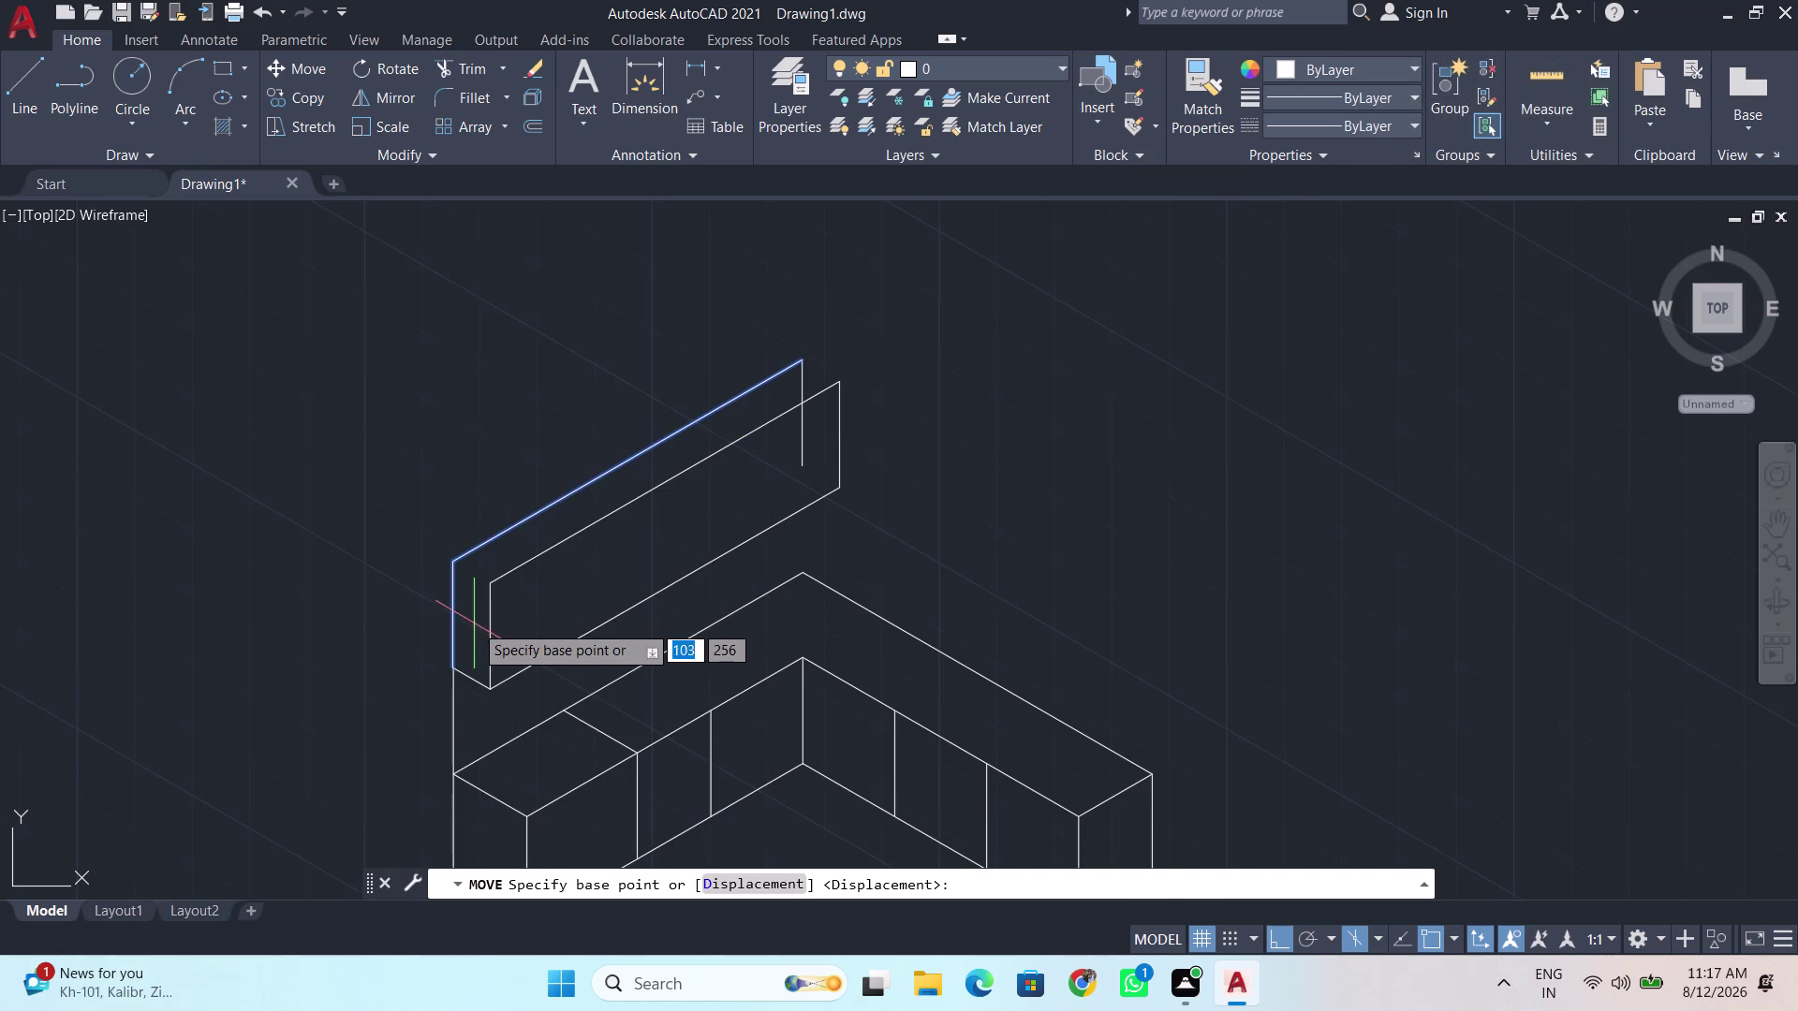
Start moving a vertical edge of the panel, then abandon the move.
scroll(up, 3)
scroll(up, 3)
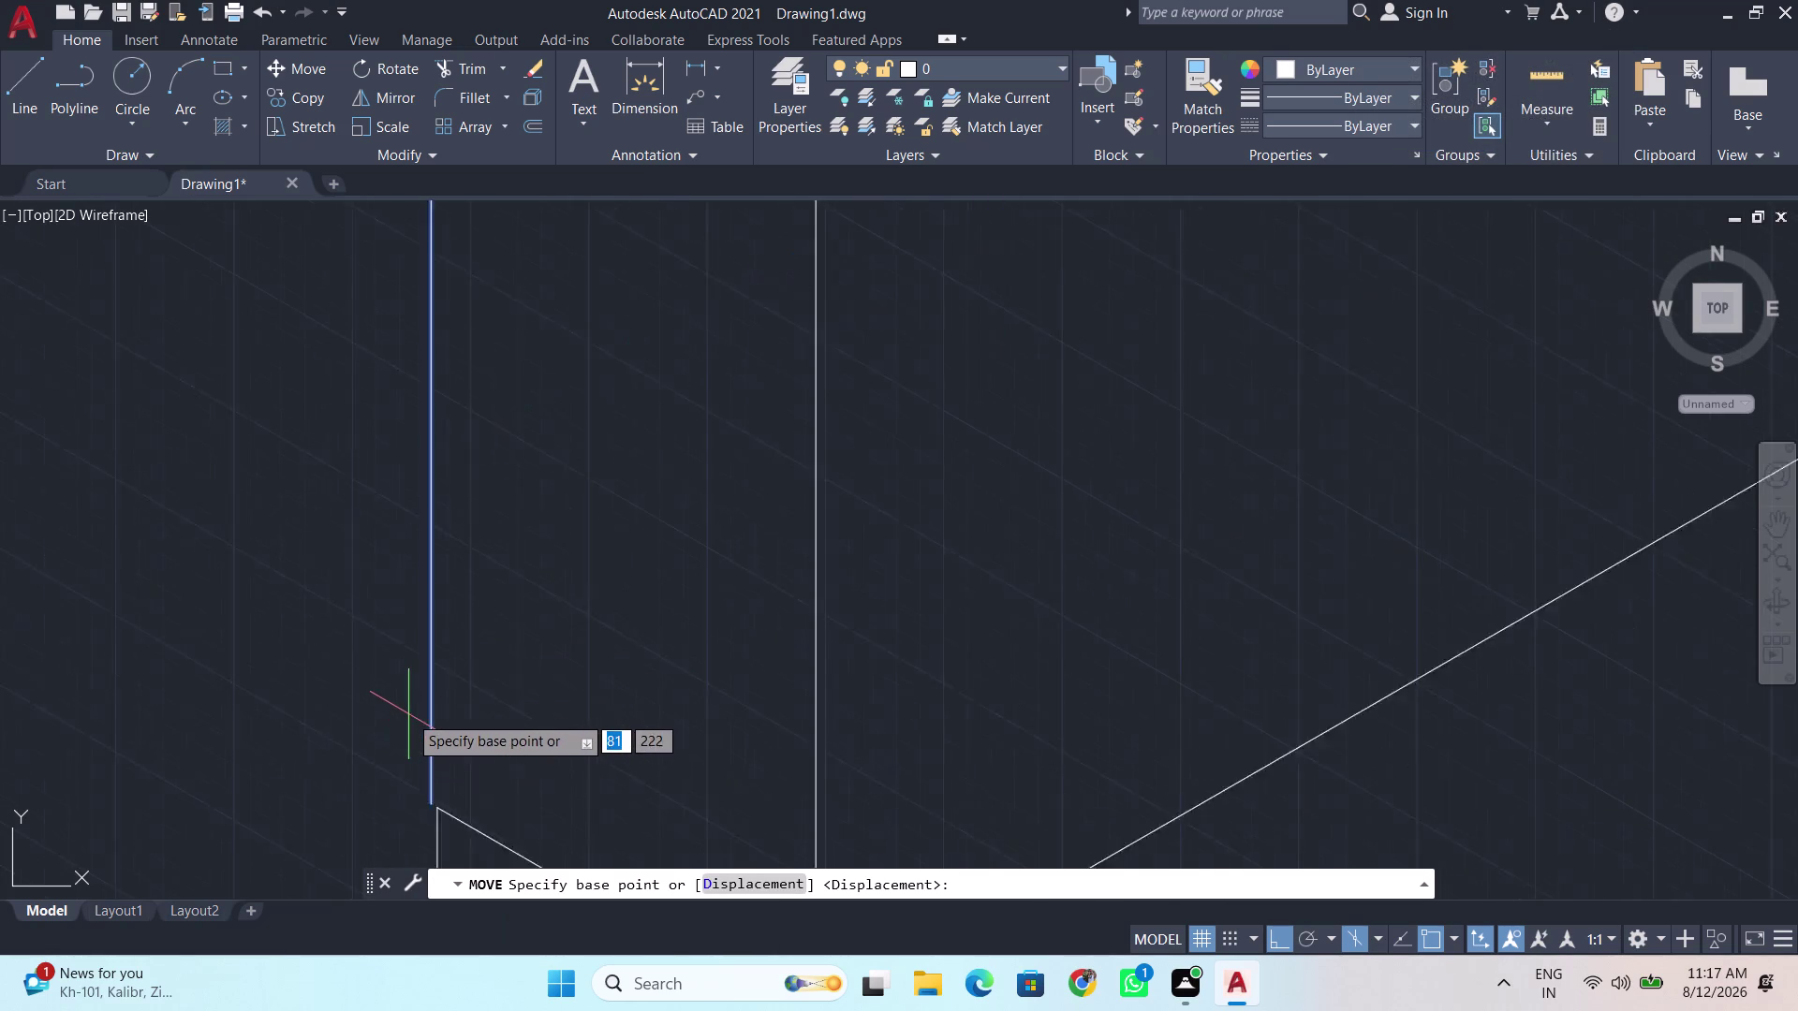
scroll(up, 3)
middle_drag(457, 747, 418, 572)
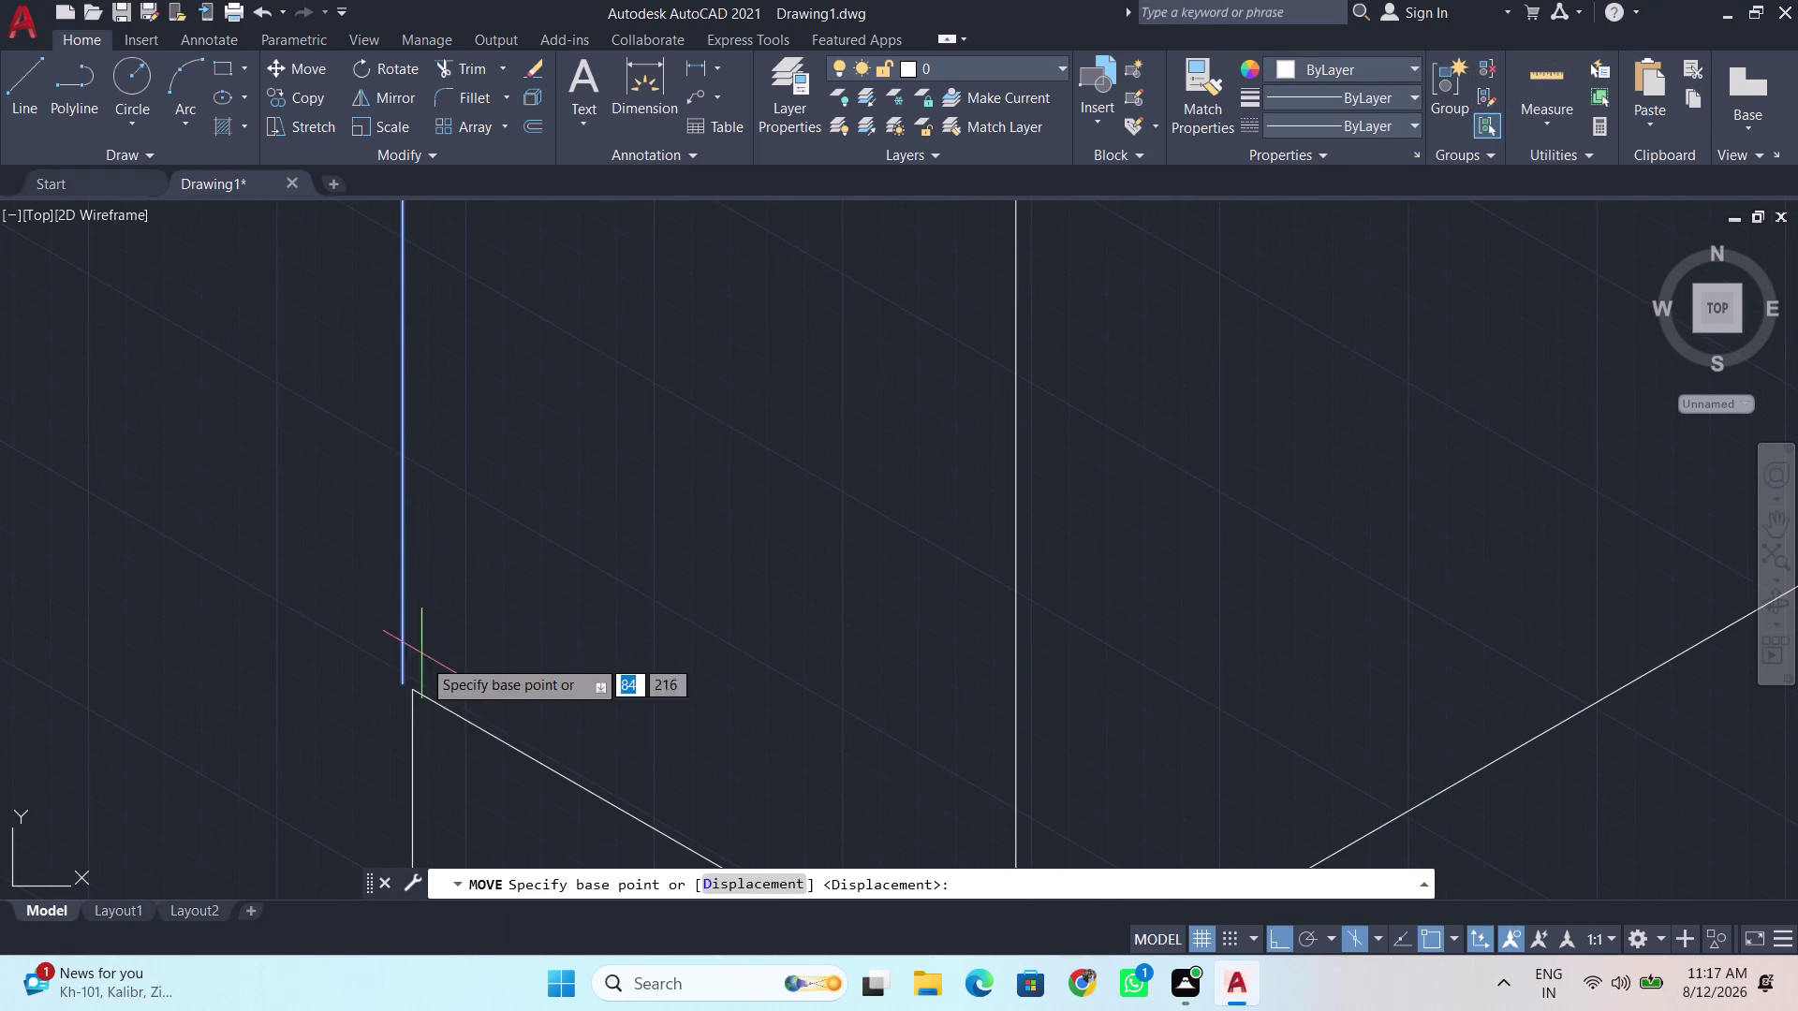
click(407, 678)
click(415, 687)
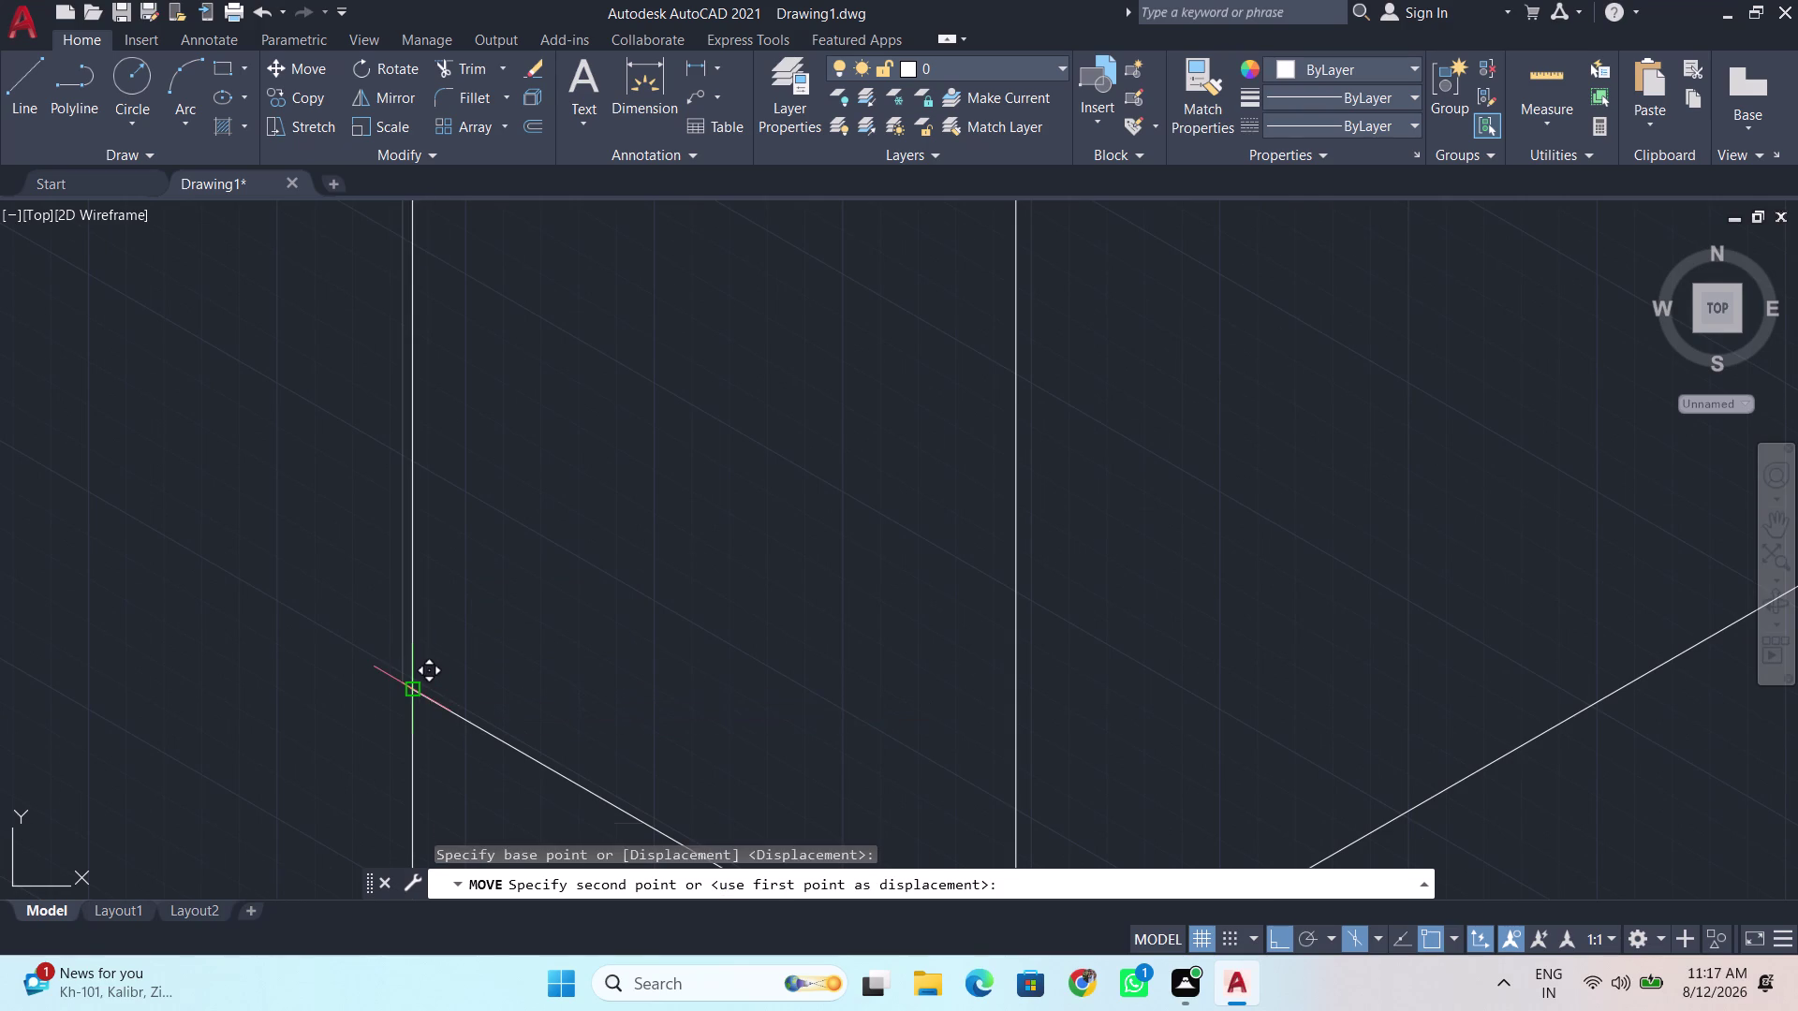
key(space)
Pick the stray vertical line at the panel's right end, try Delete, then cancel.
scroll(down, 3)
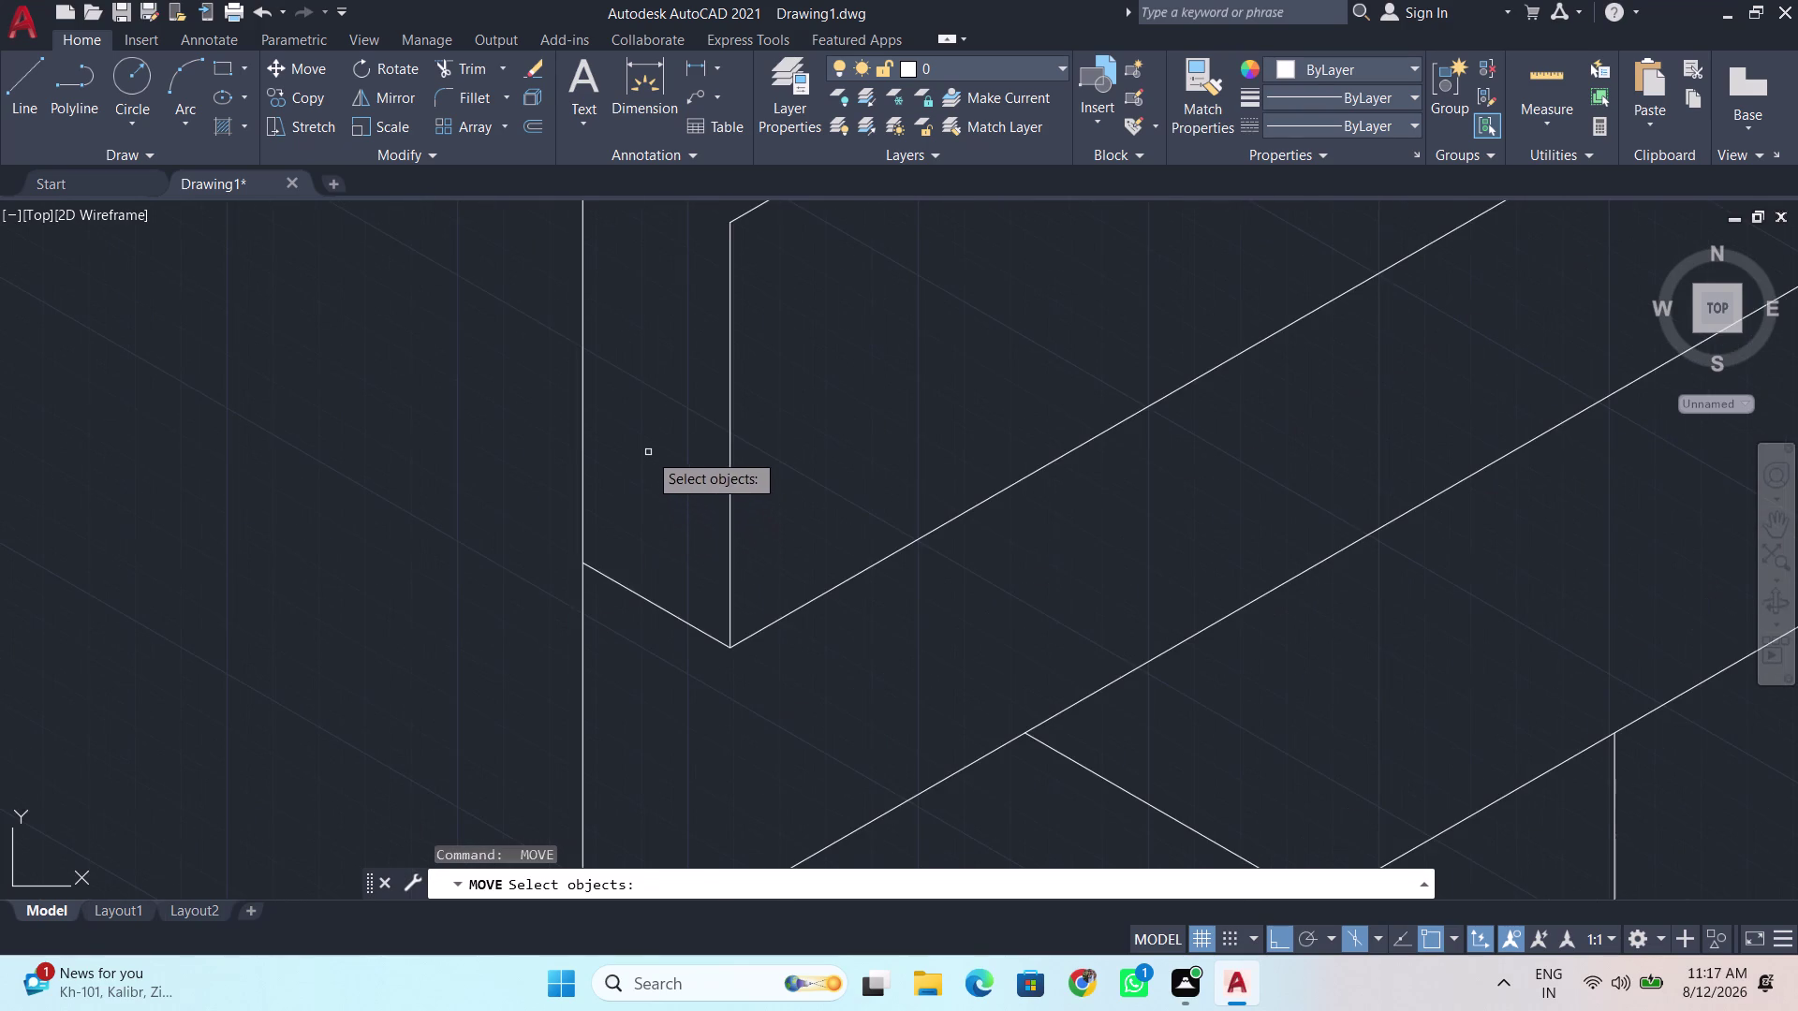
middle_drag(646, 448, 472, 767)
scroll(up, 3)
scroll(down, 3)
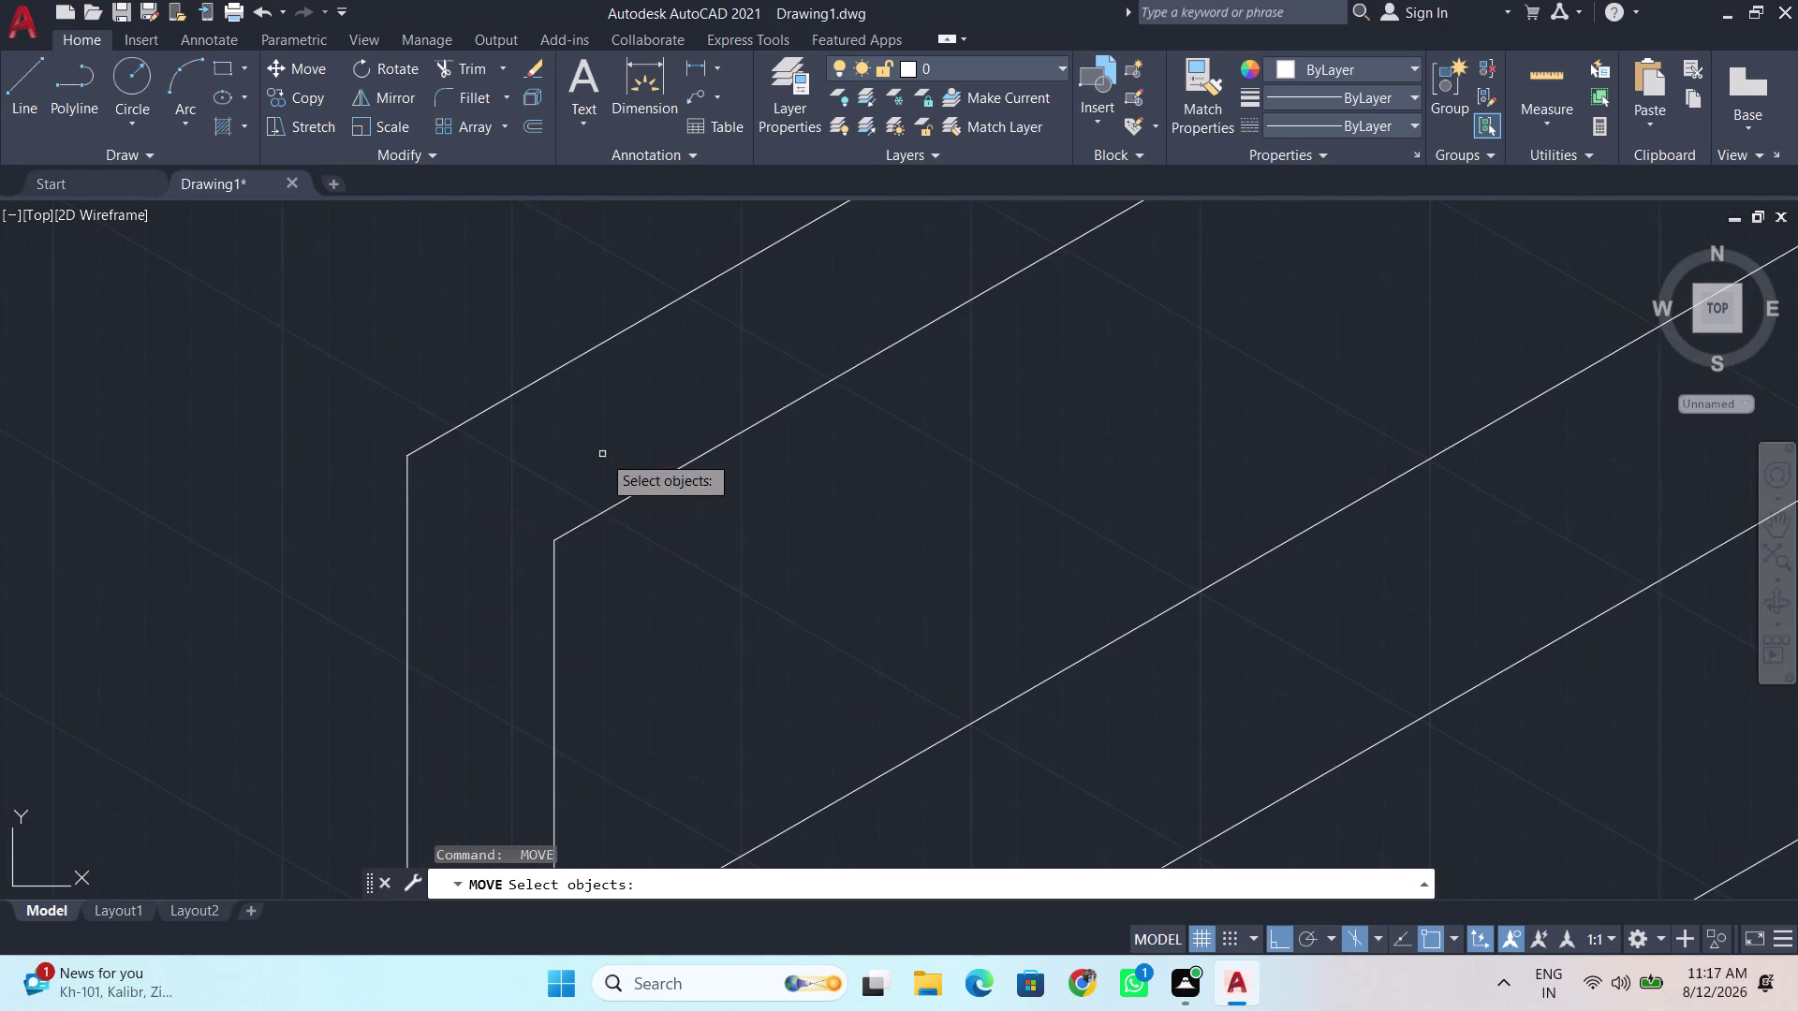
scroll(down, 3)
middle_drag(766, 470, 548, 715)
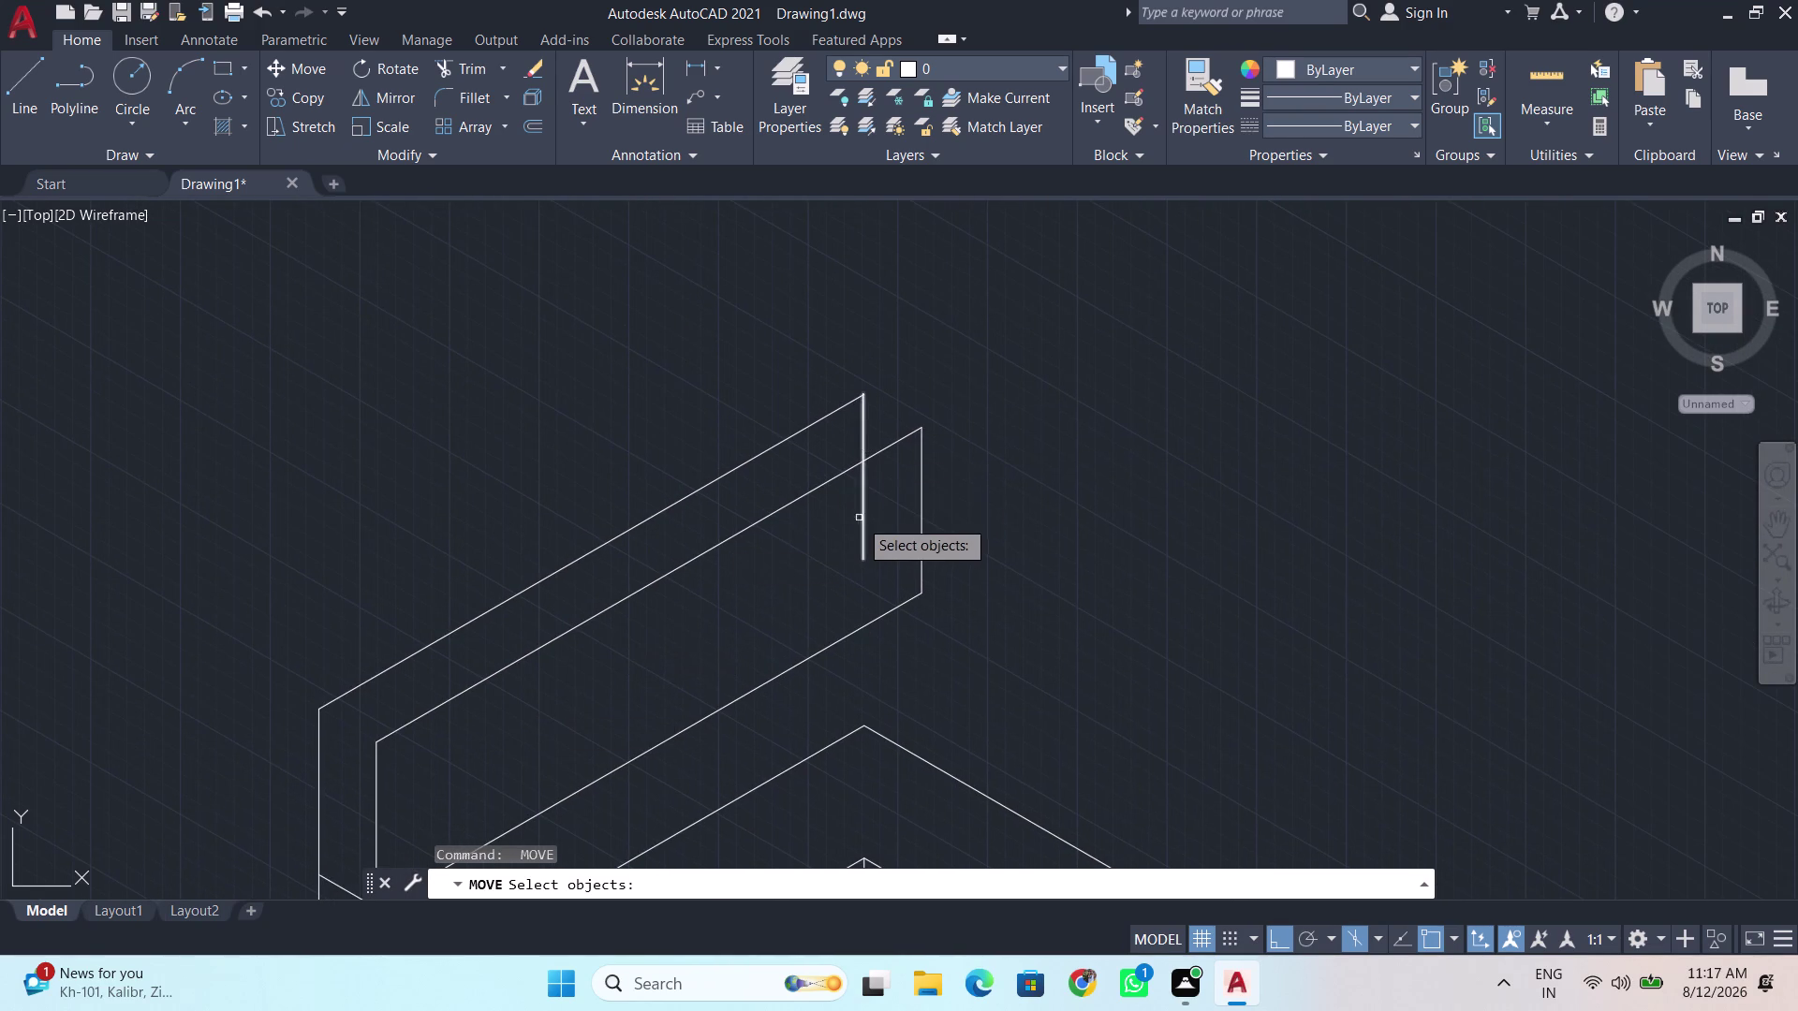
click(865, 519)
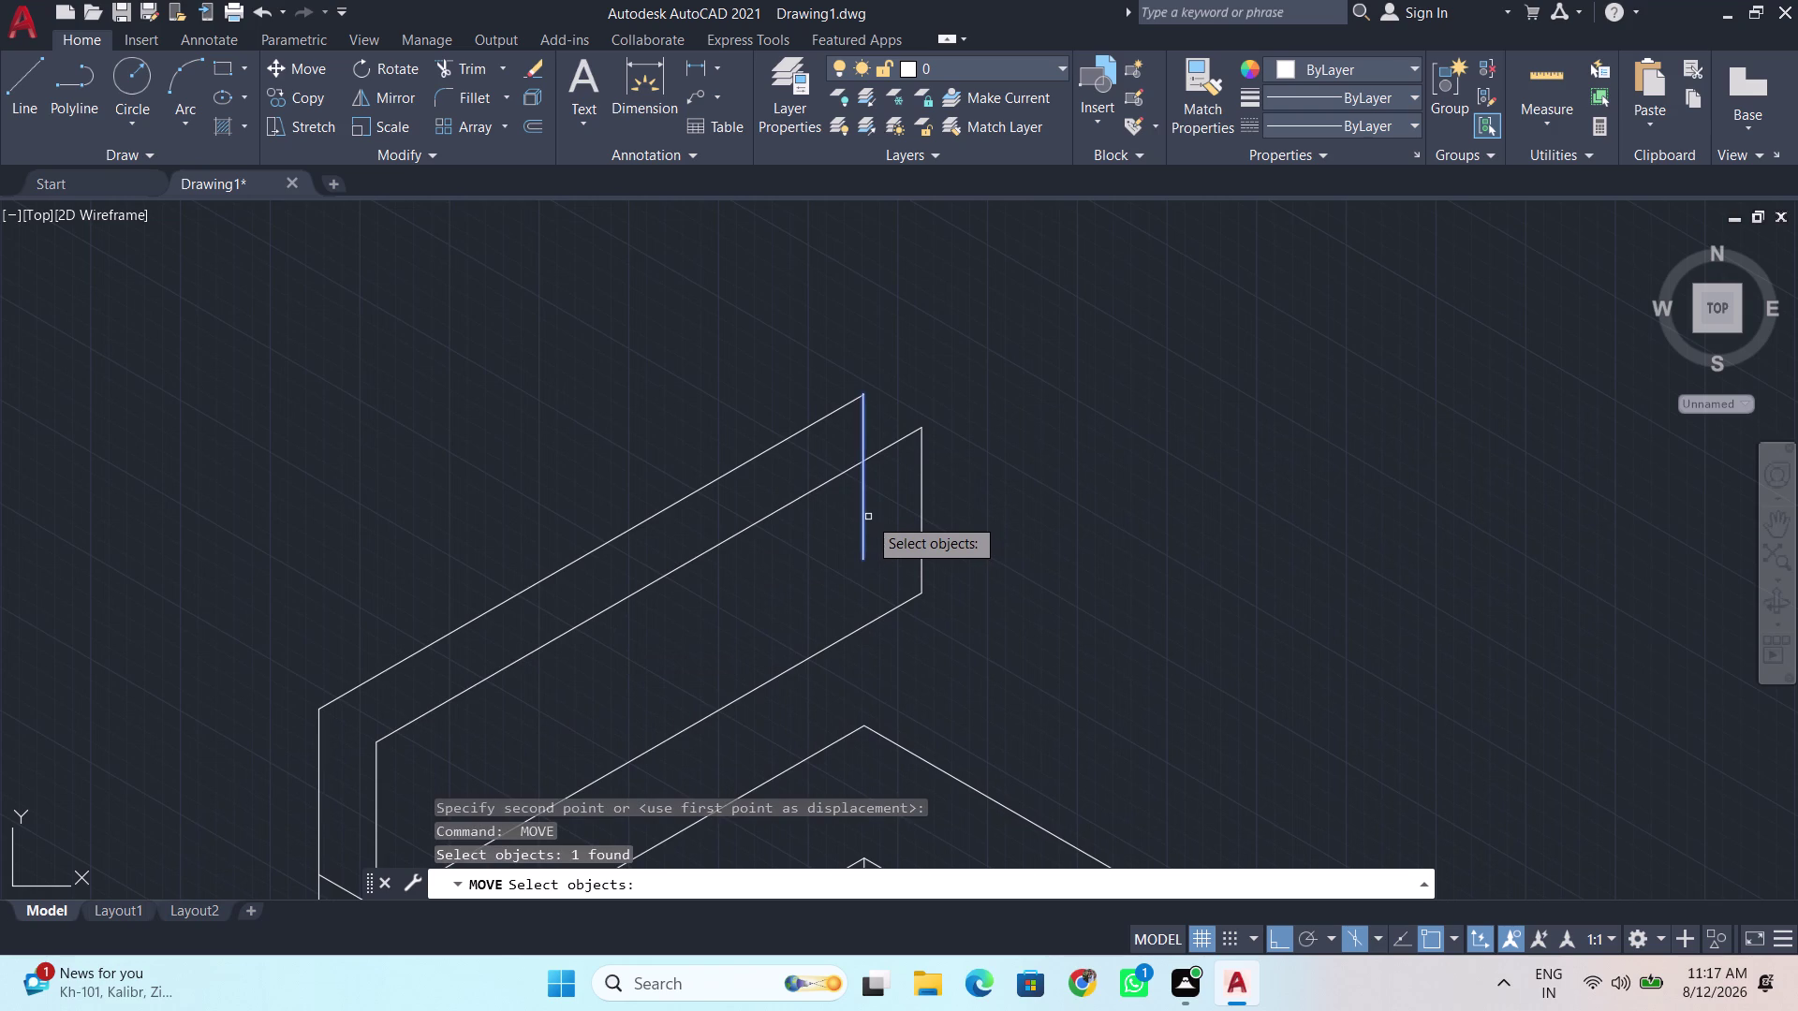
key(Delete)
key(Delete)
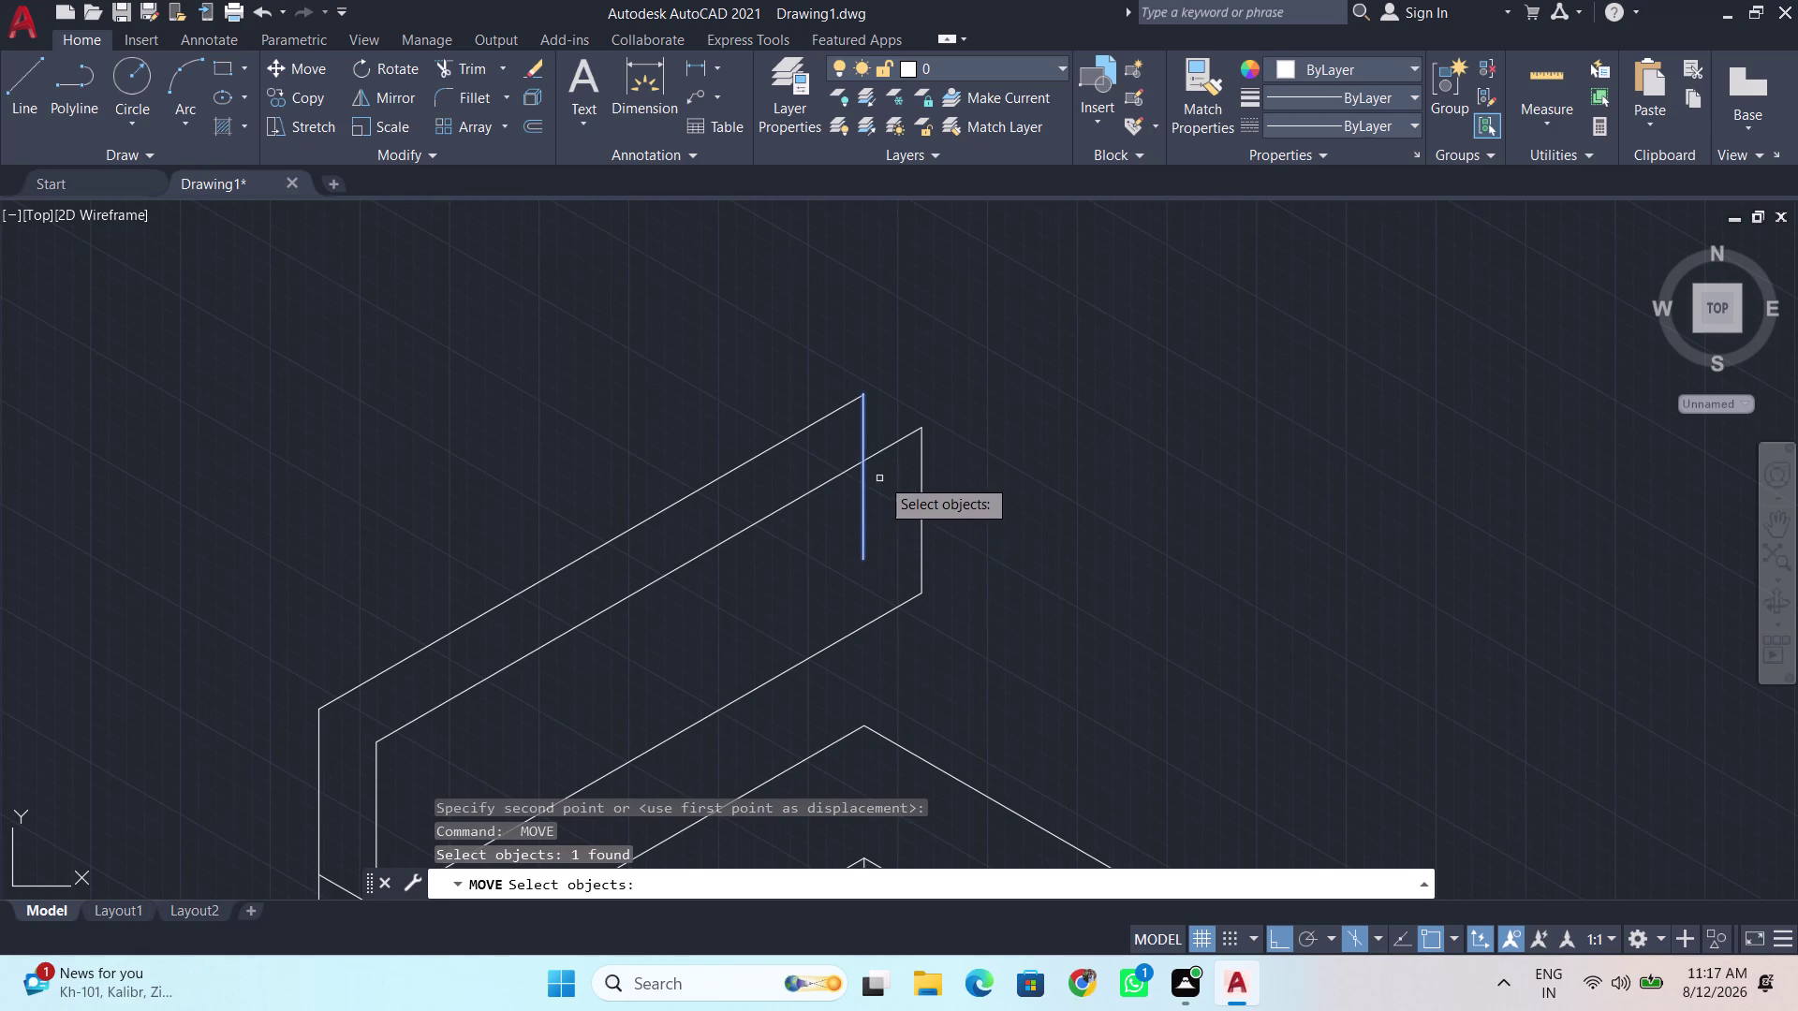
click(865, 551)
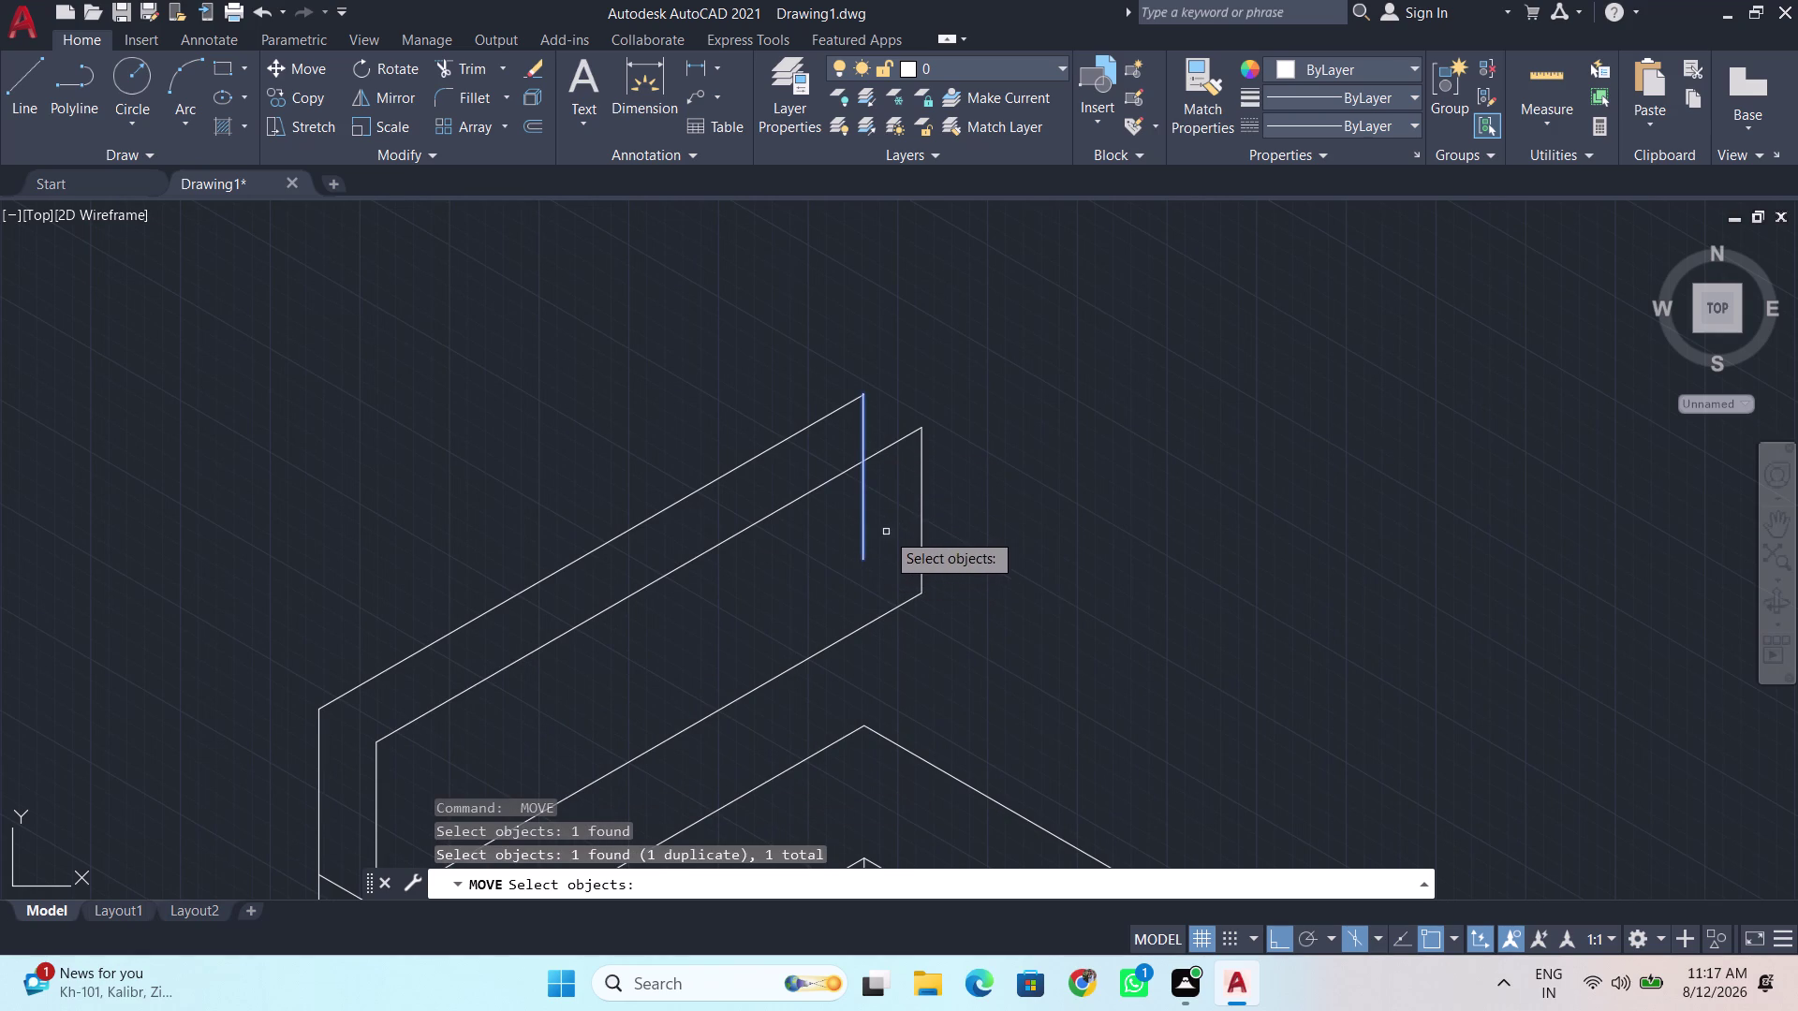
key(space)
key(space)
key(Escape)
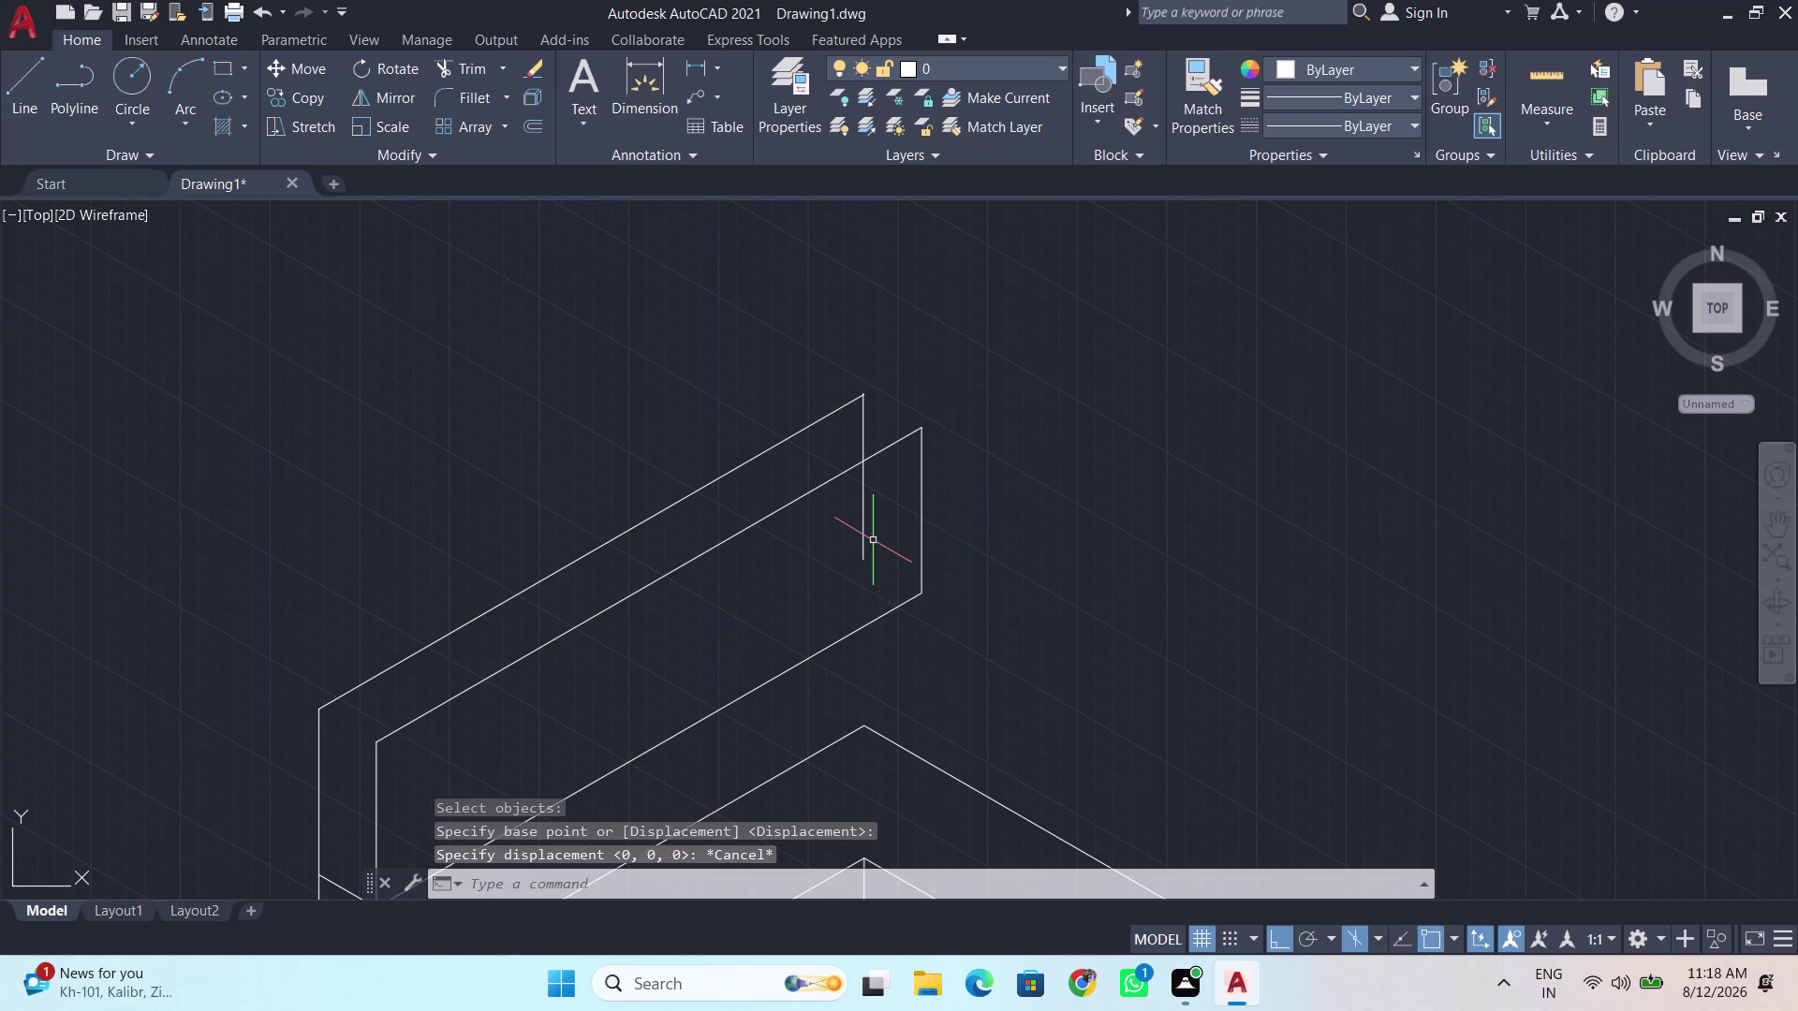
Run DE and pick the stray vertical line to erase it.
text(de)
click(936, 592)
click(864, 523)
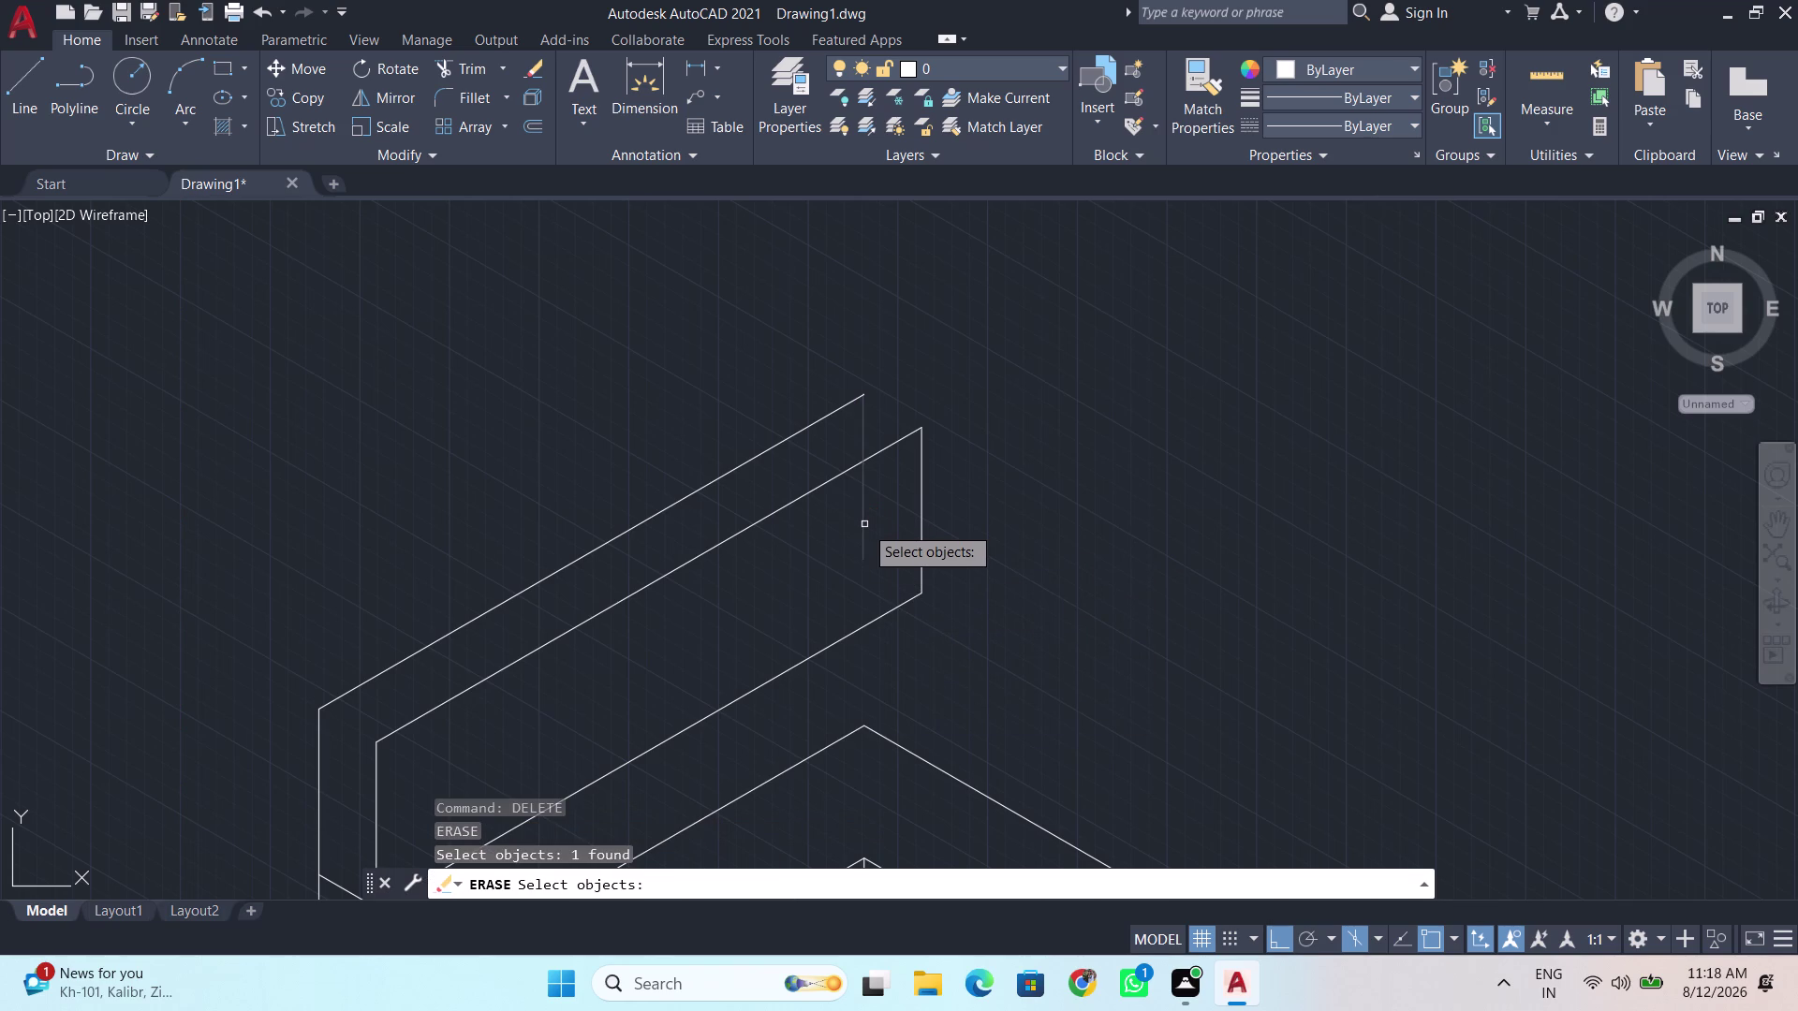
Erase the stray line and draw a short top edge joining the front and back panel corners.
key(space)
key(l)
key(Return)
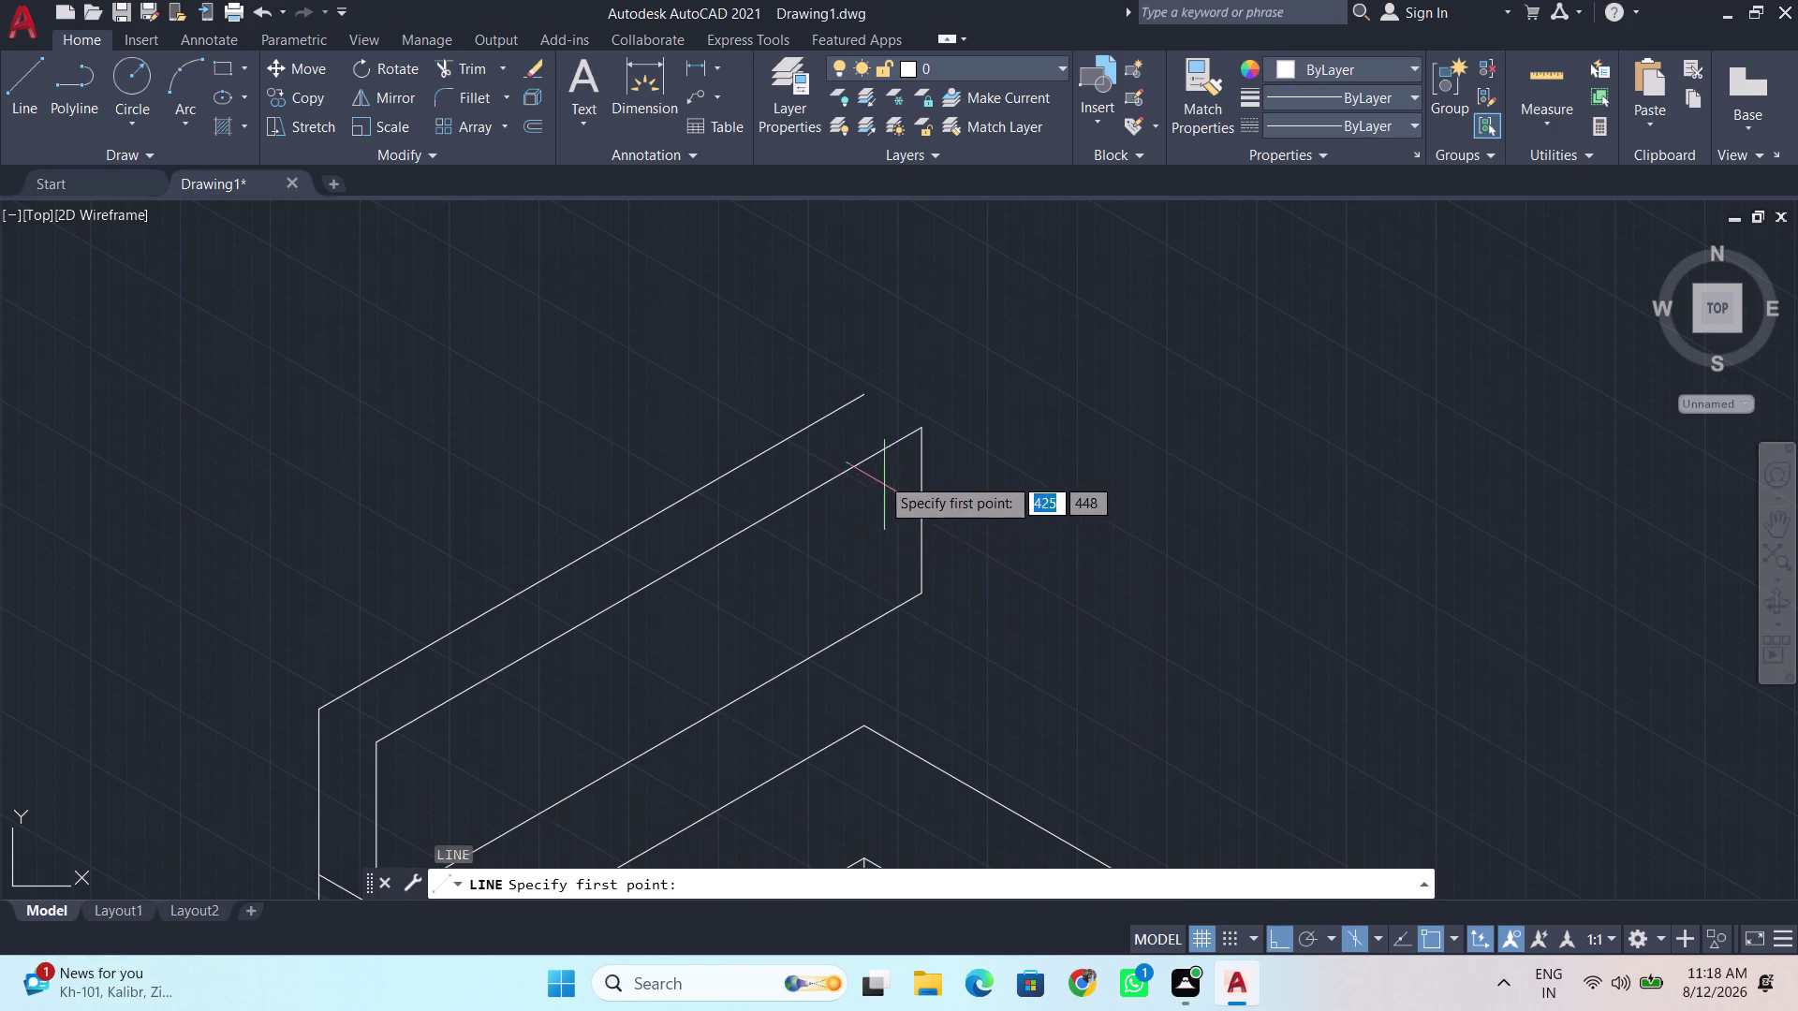
click(864, 392)
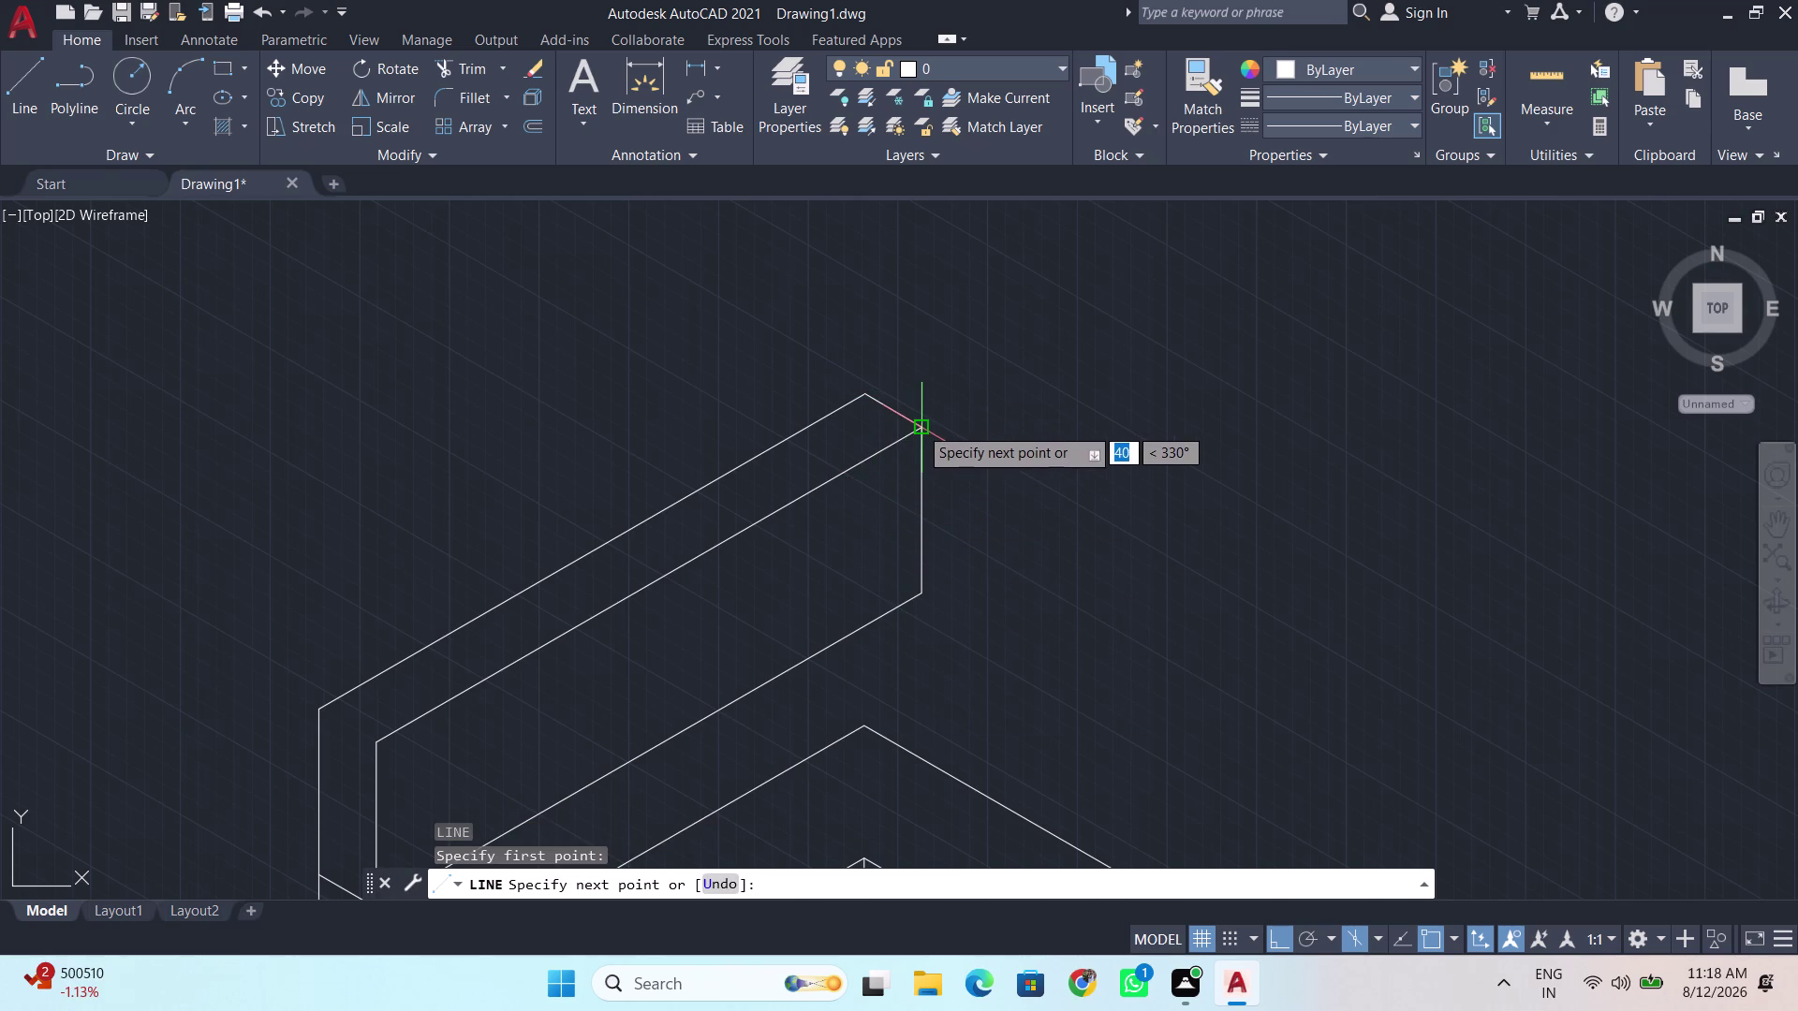
click(918, 426)
key(space)
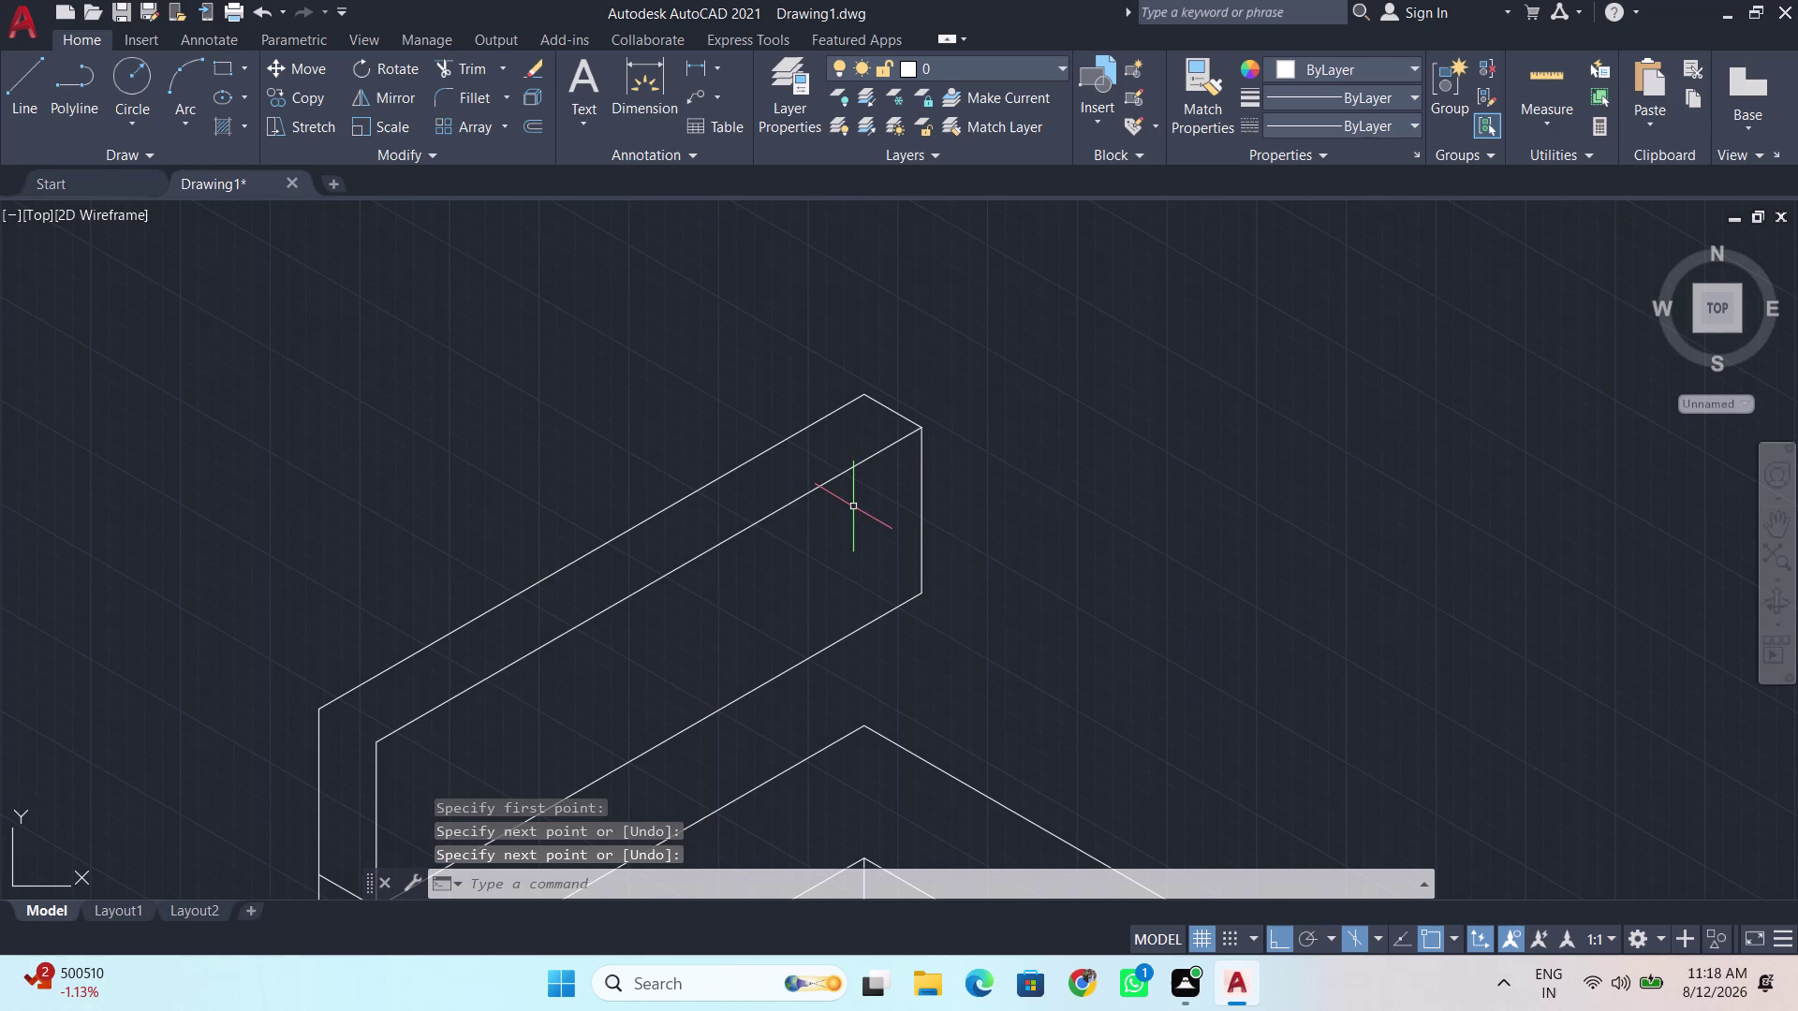
Pan and zoom until the whole kitchen drawing is centred in view.
scroll(down, 3)
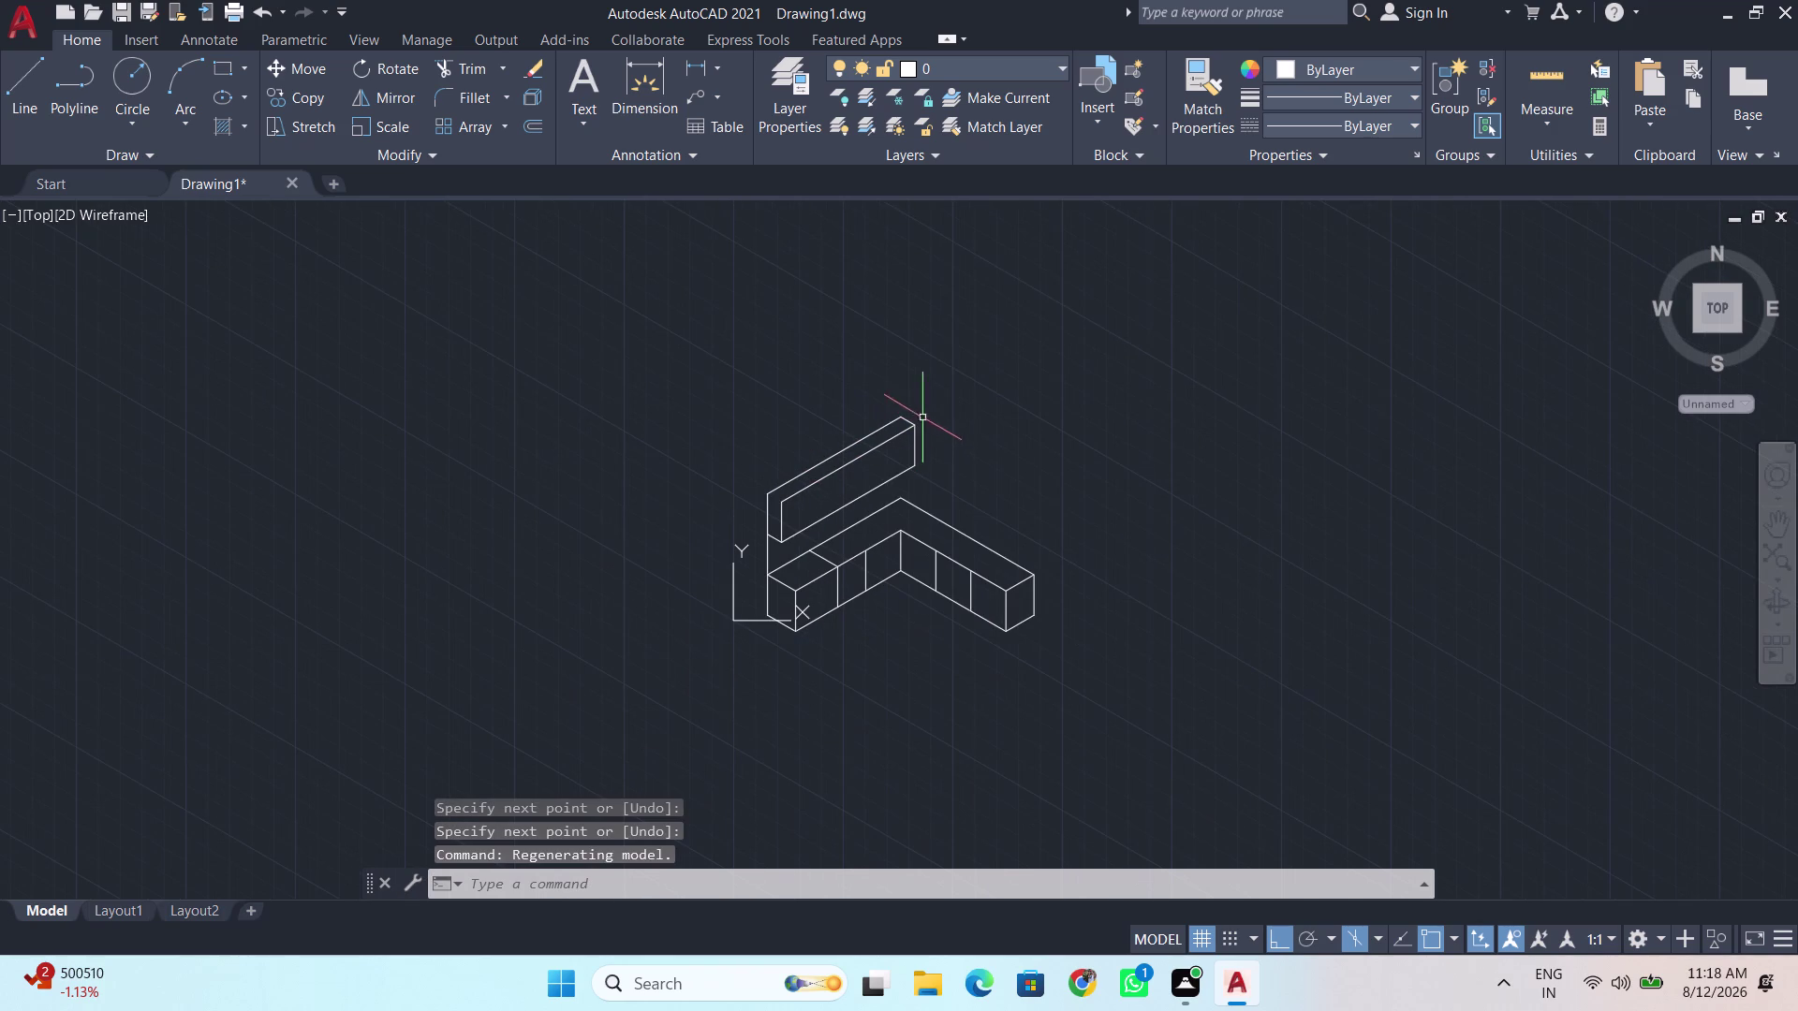
middle_drag(941, 403, 626, 482)
scroll(up, 3)
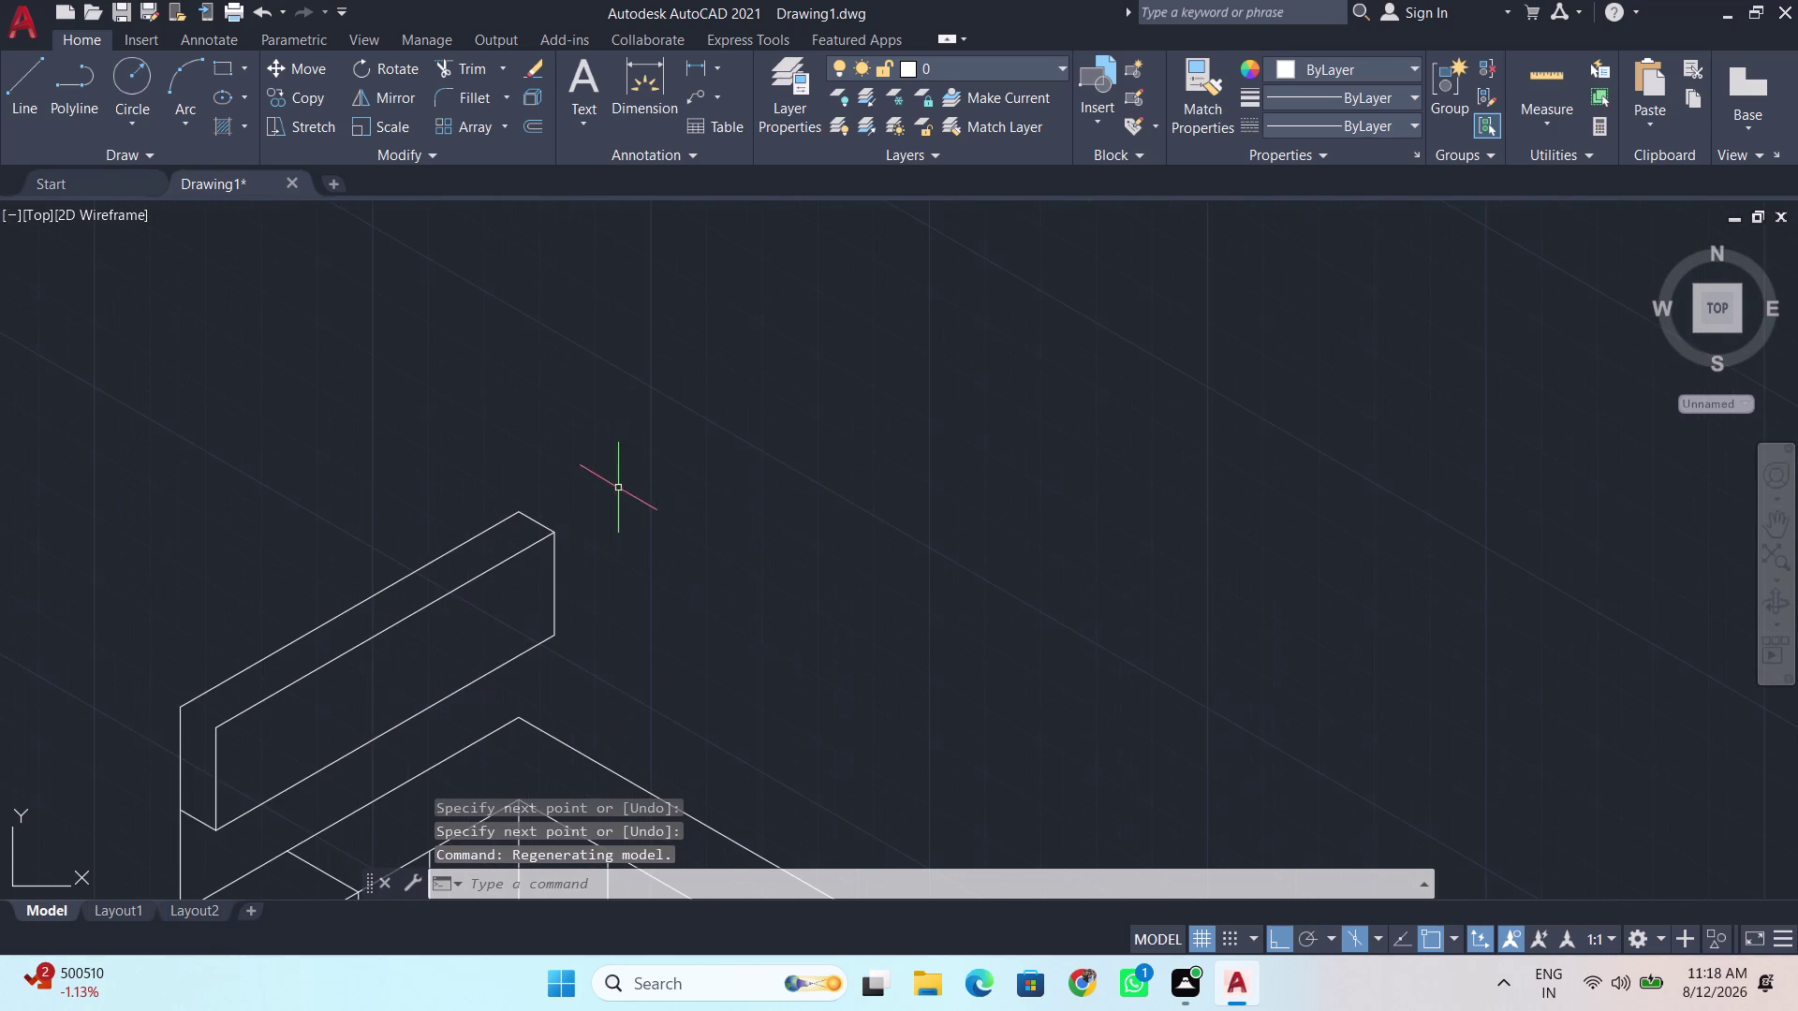
middle_drag(600, 501, 906, 259)
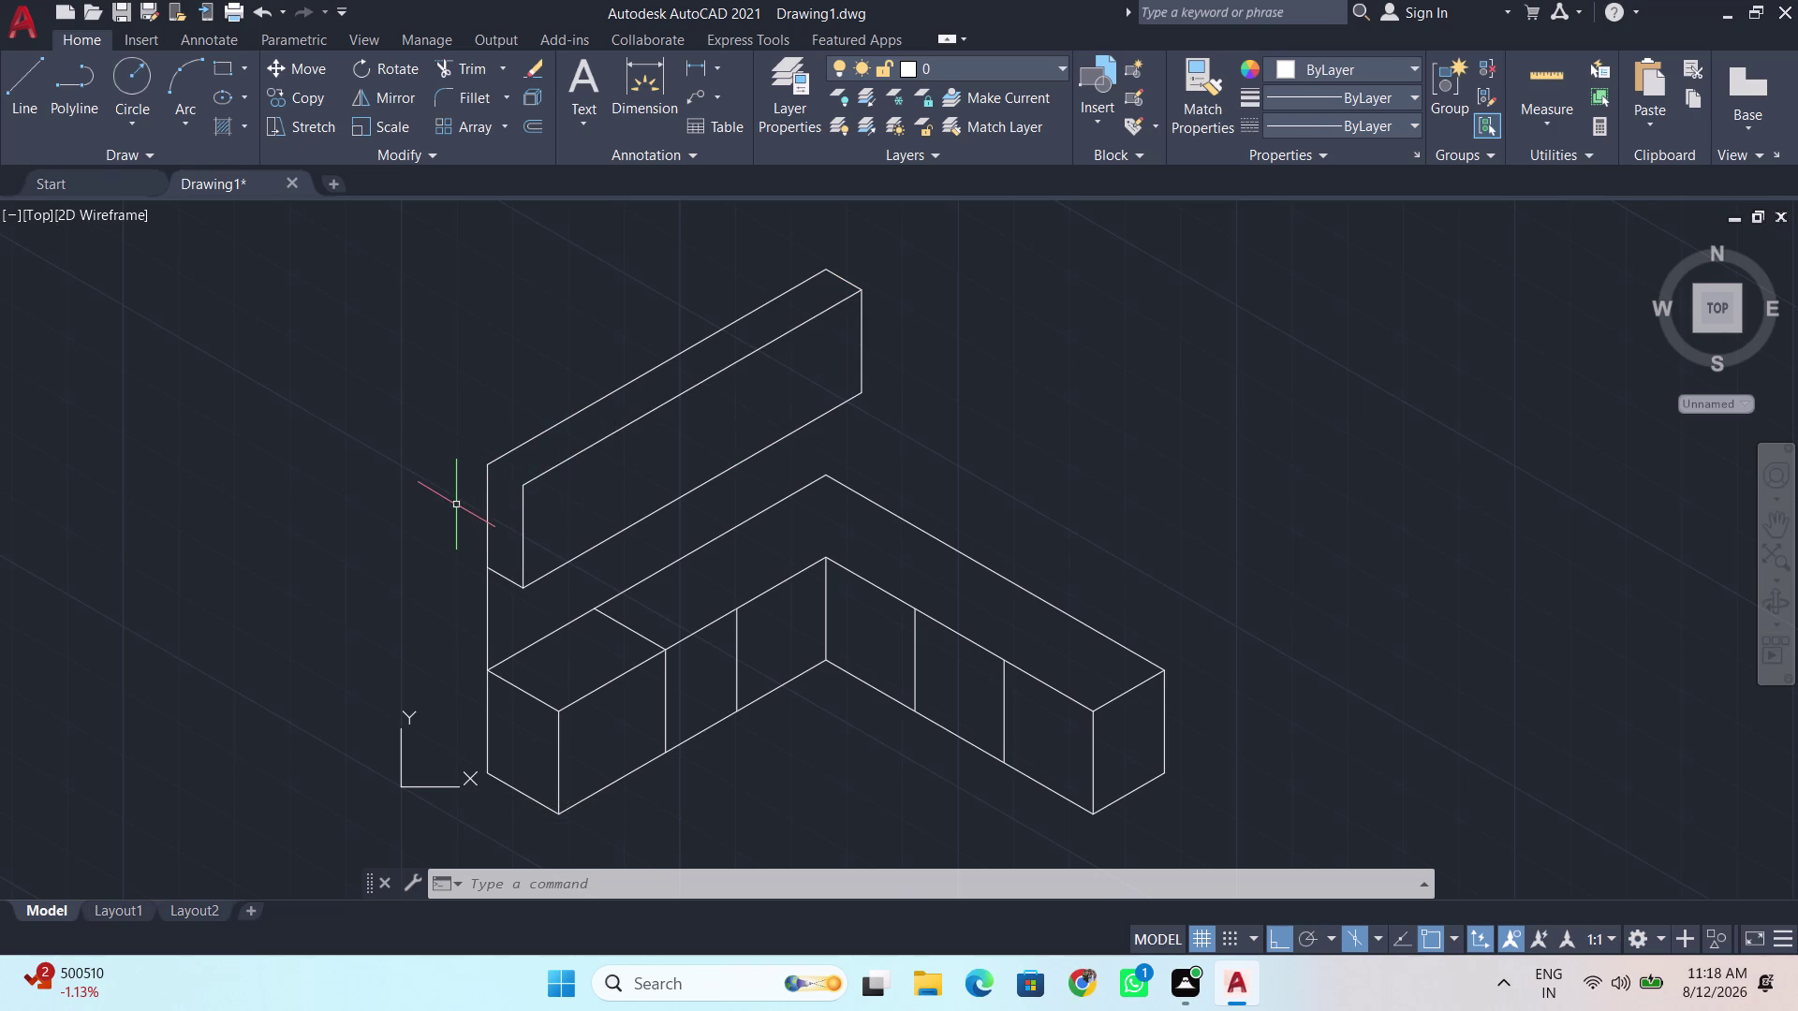
key(Return)
click(525, 491)
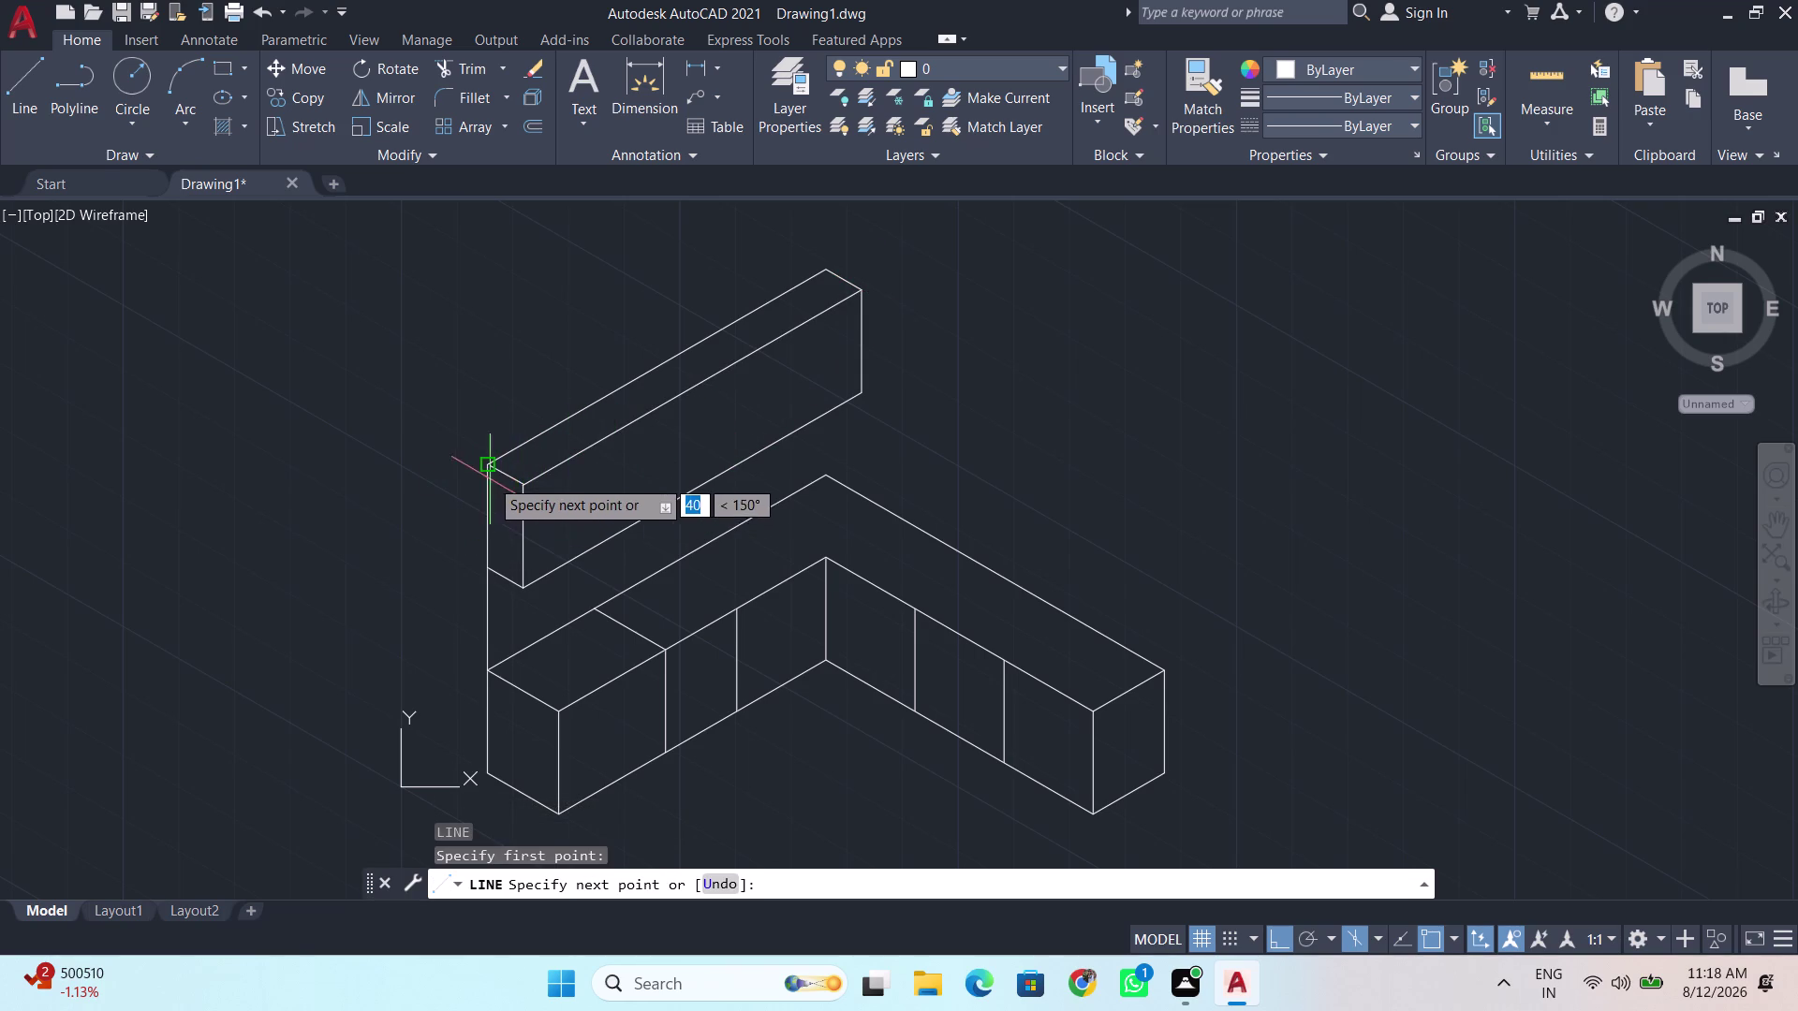
click(489, 467)
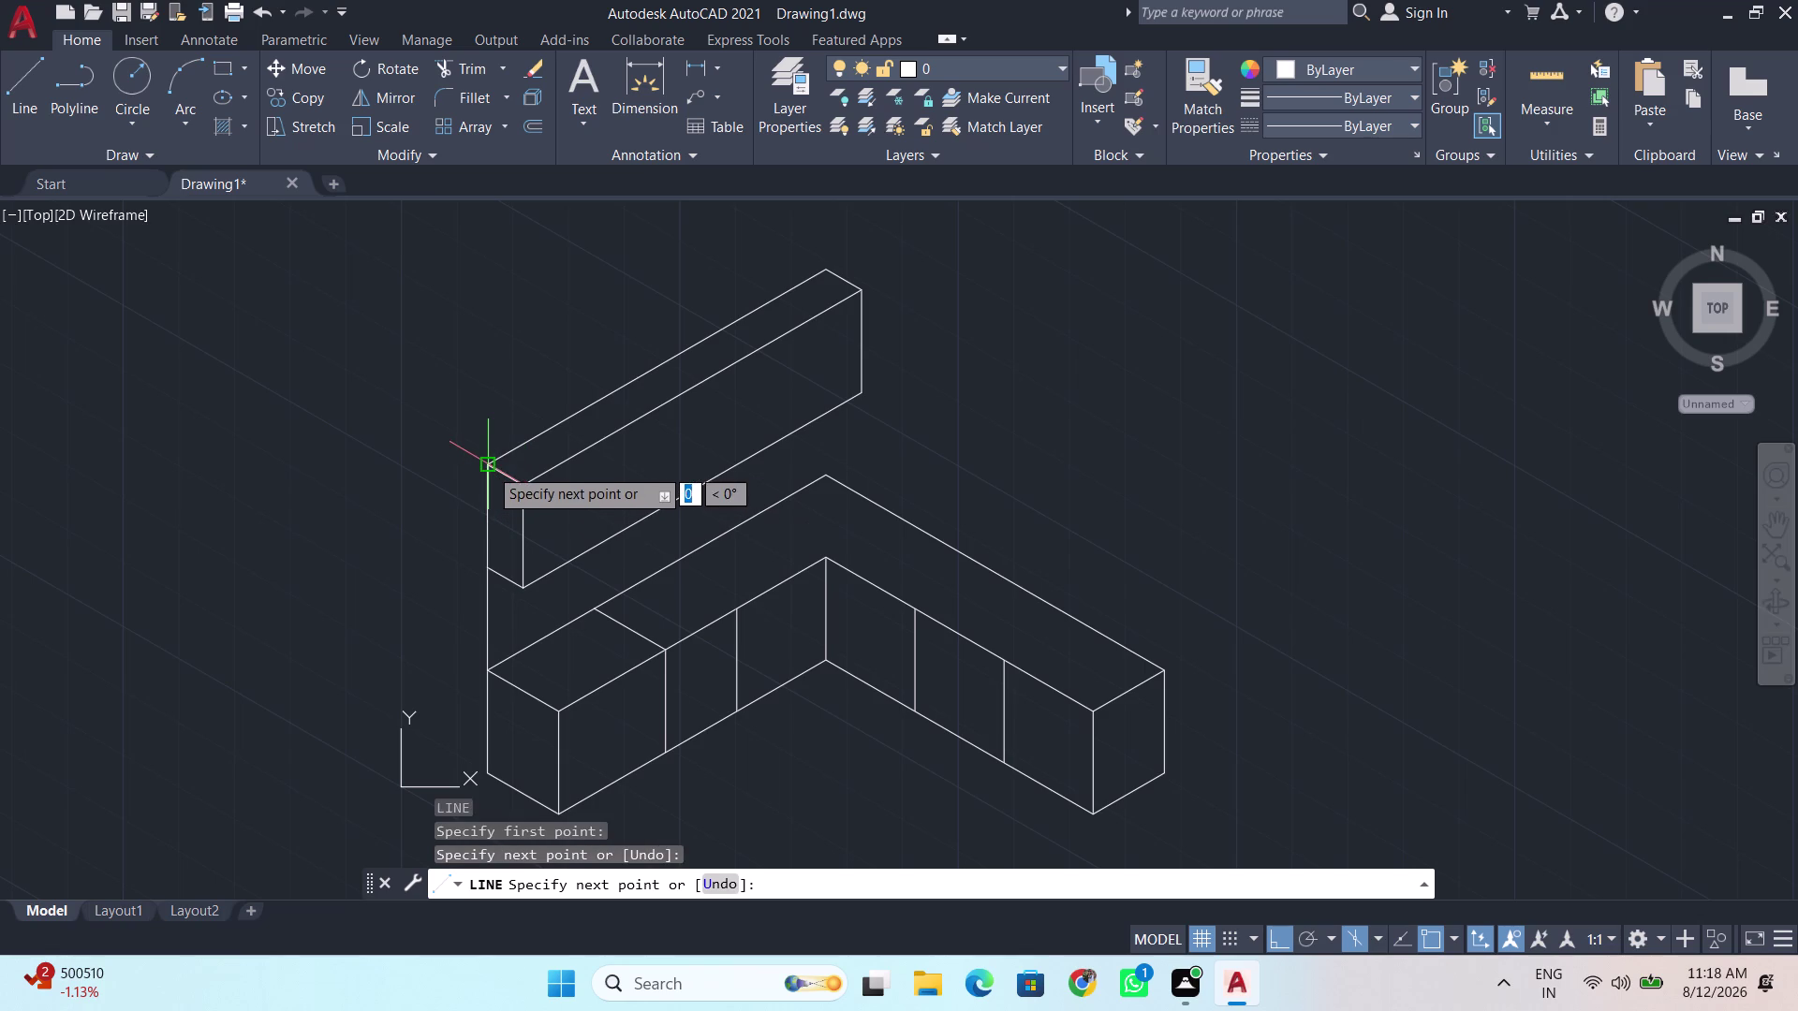
key(space)
key(Return)
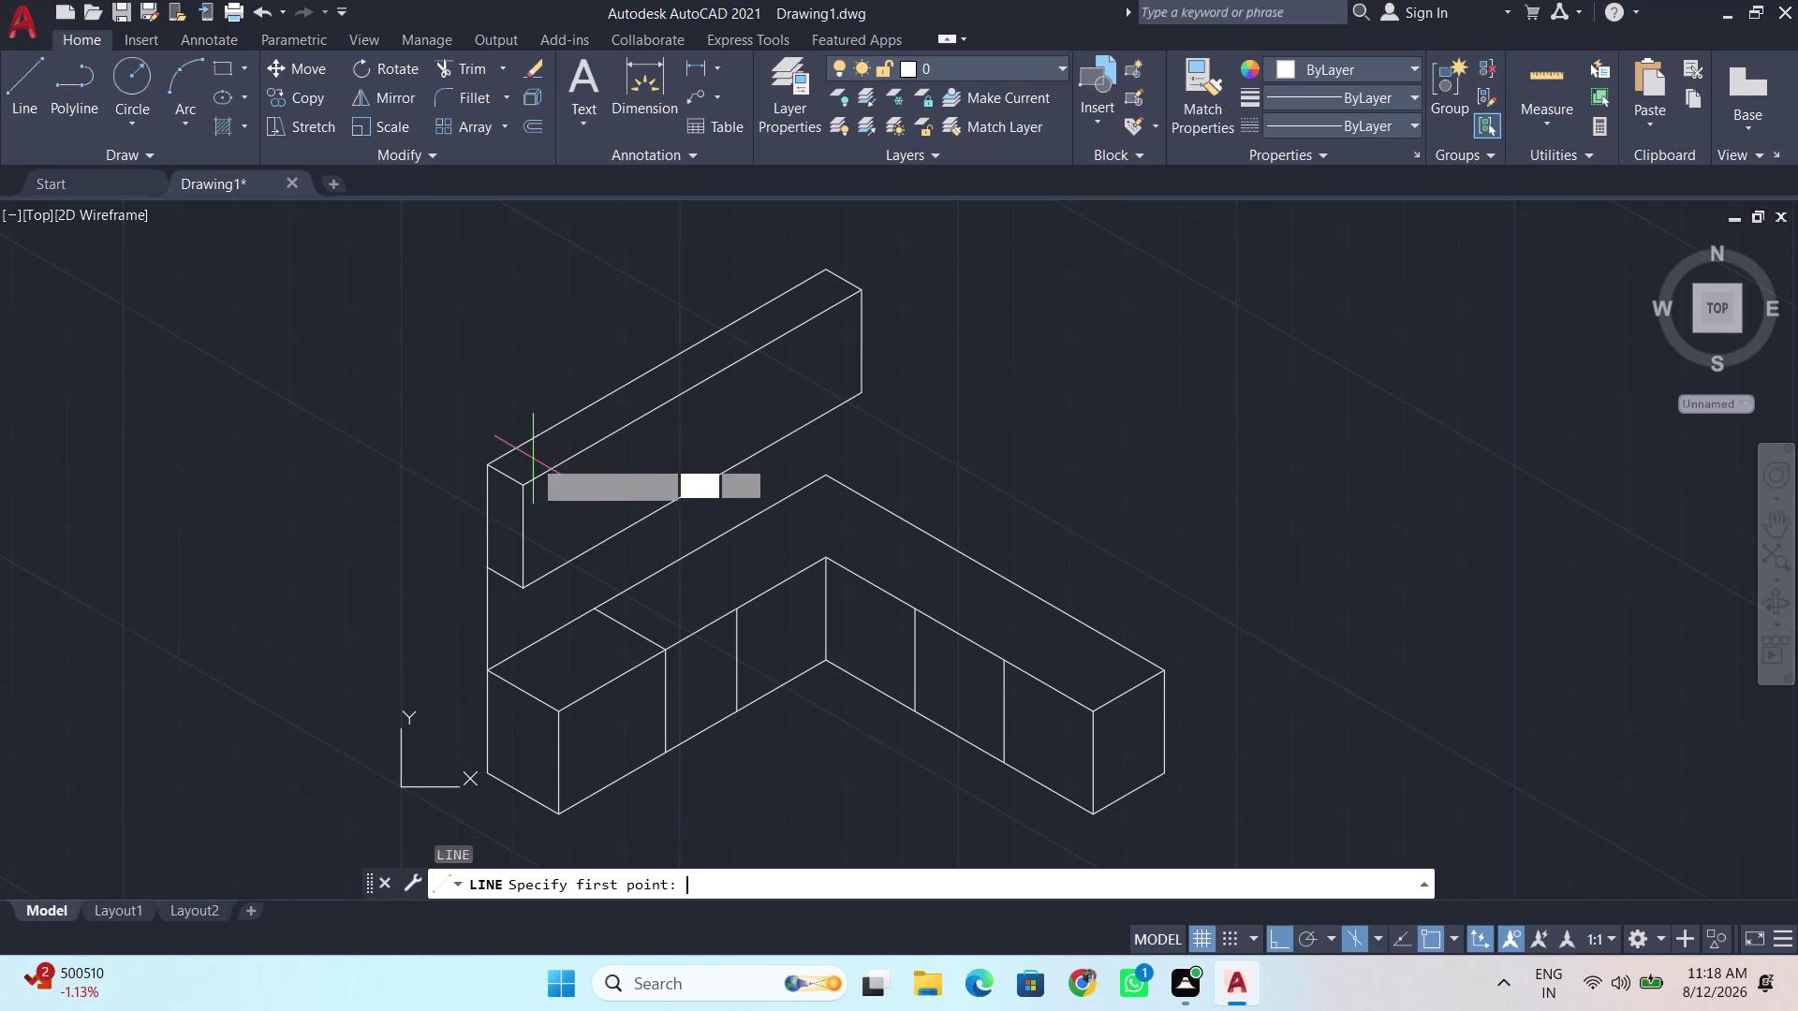
key(t)
key(l)
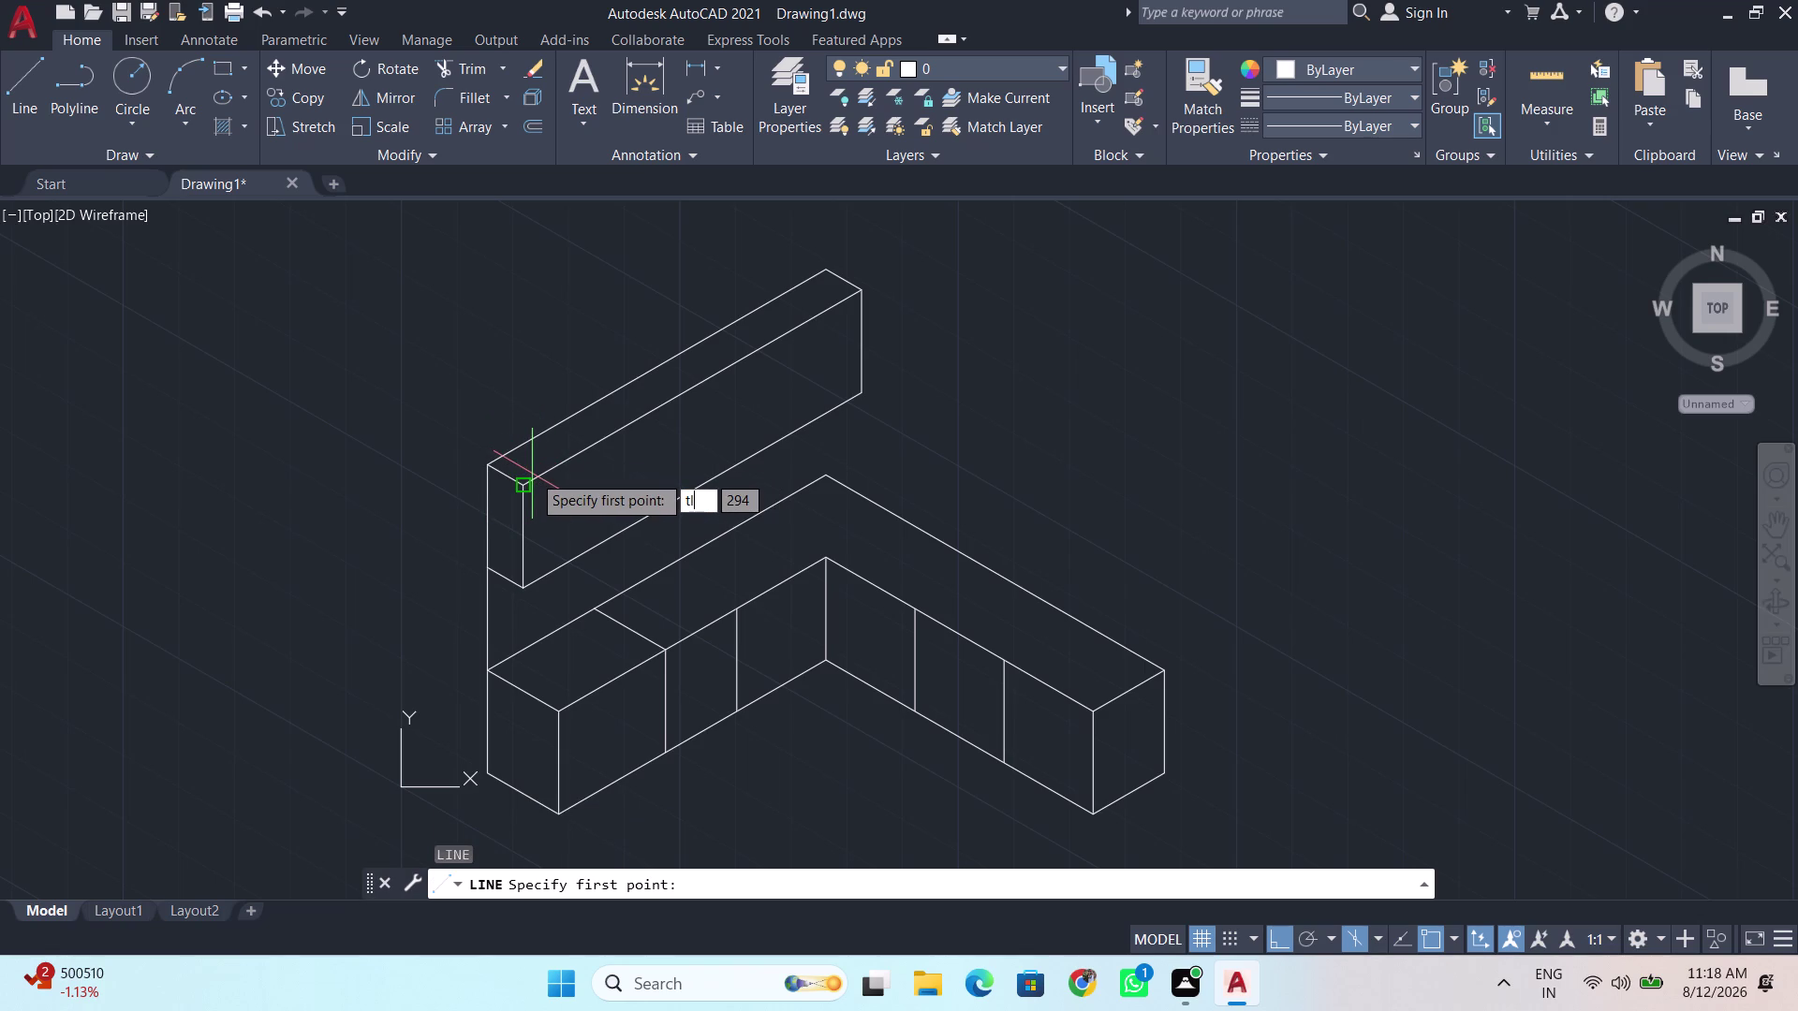
key(BackSpace)
key(k)
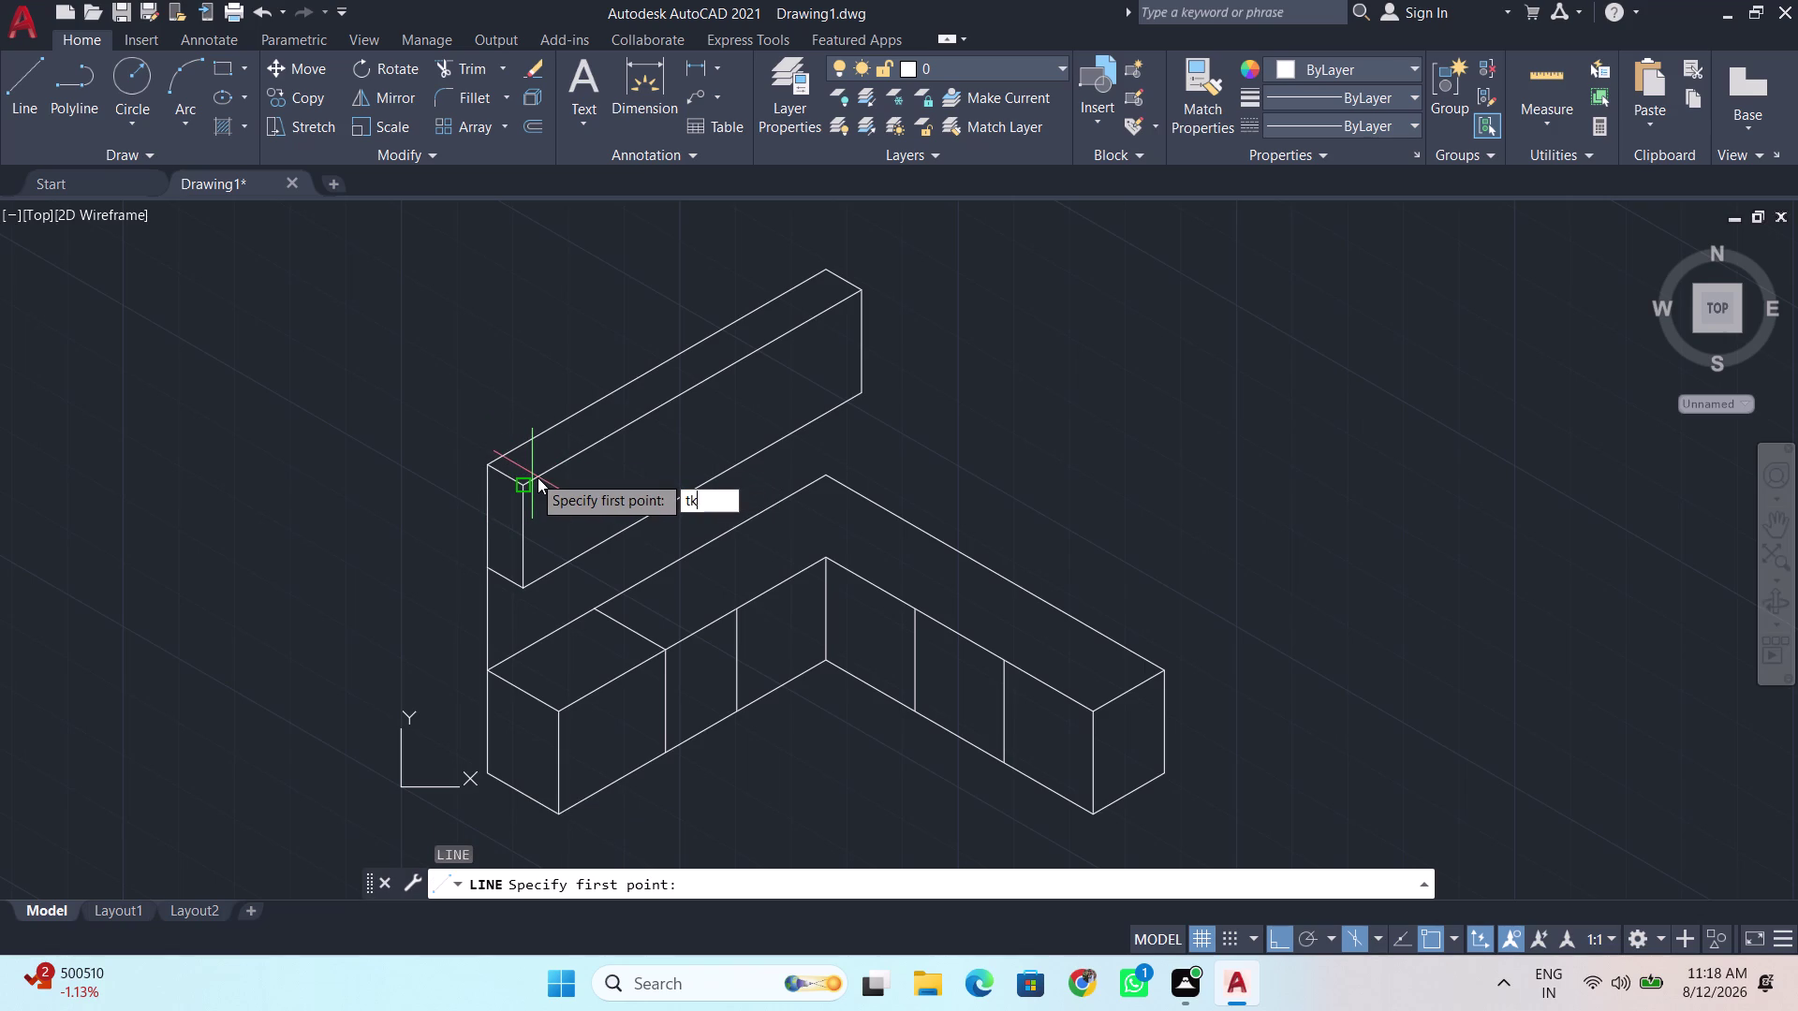
key(Return)
click(527, 491)
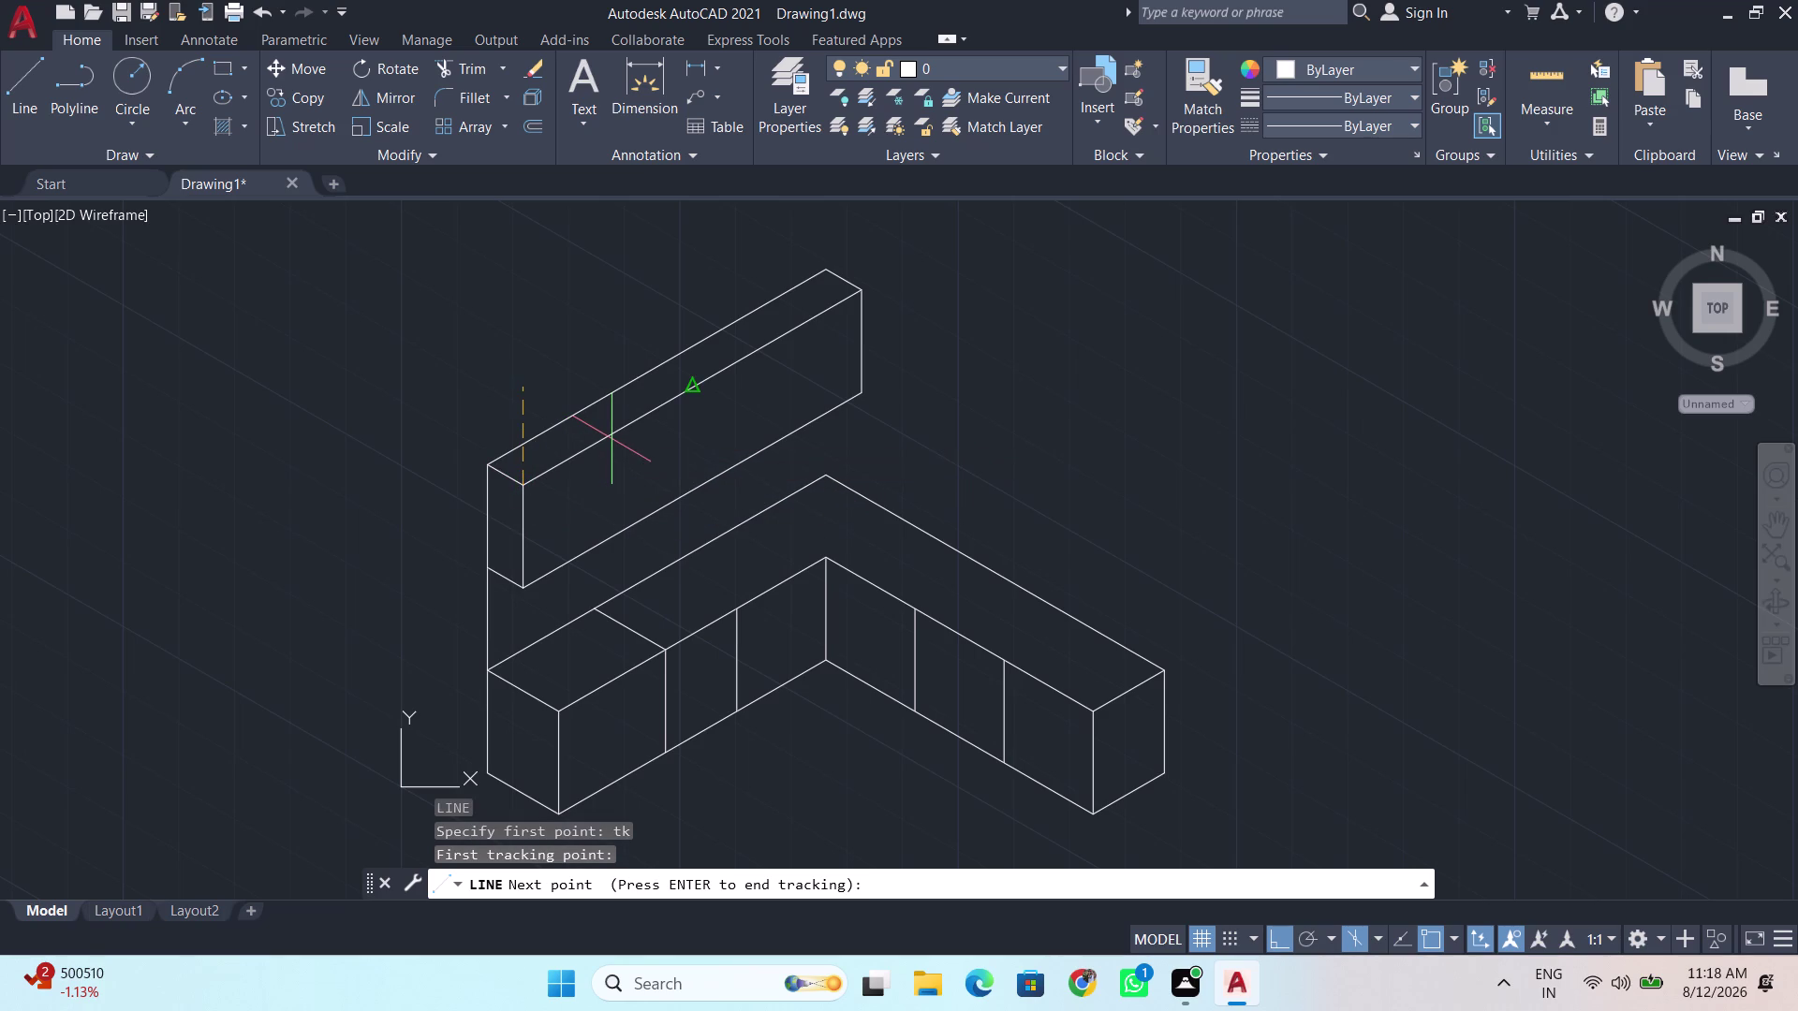
key(F5)
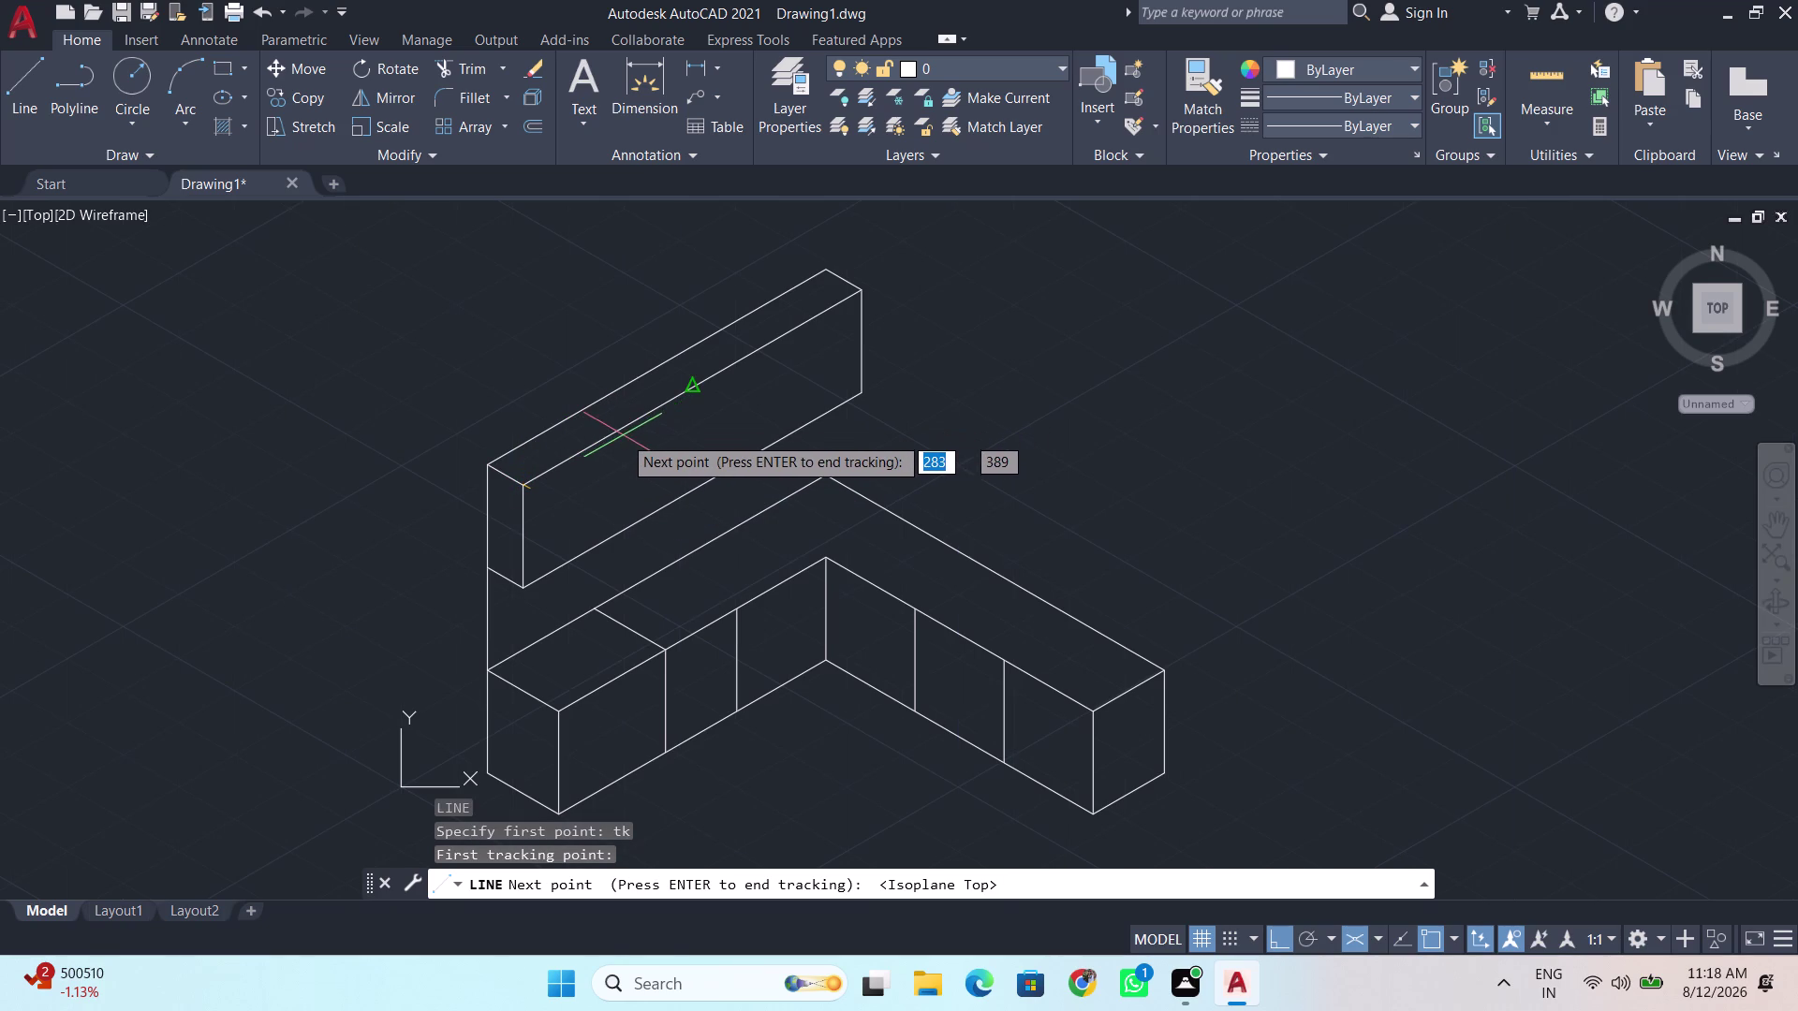
key(BackSpace)
key(BackSpace)
text(9)
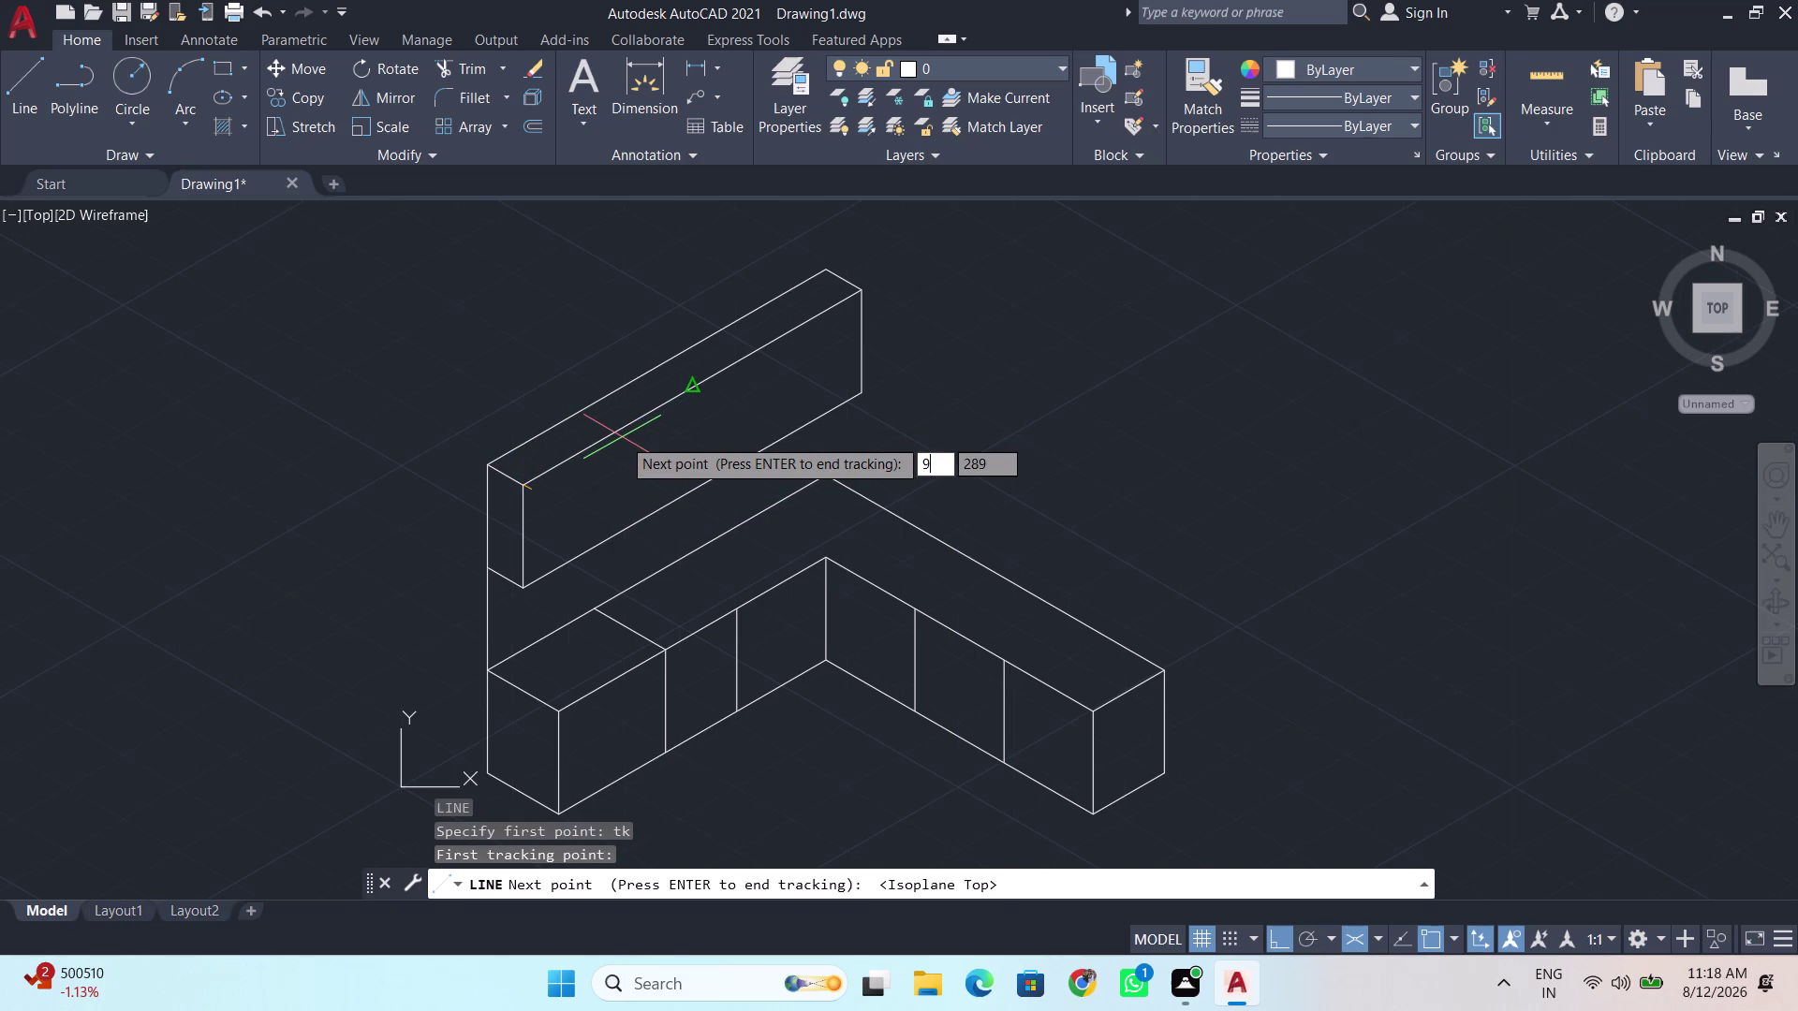
text(4)
key(Return)
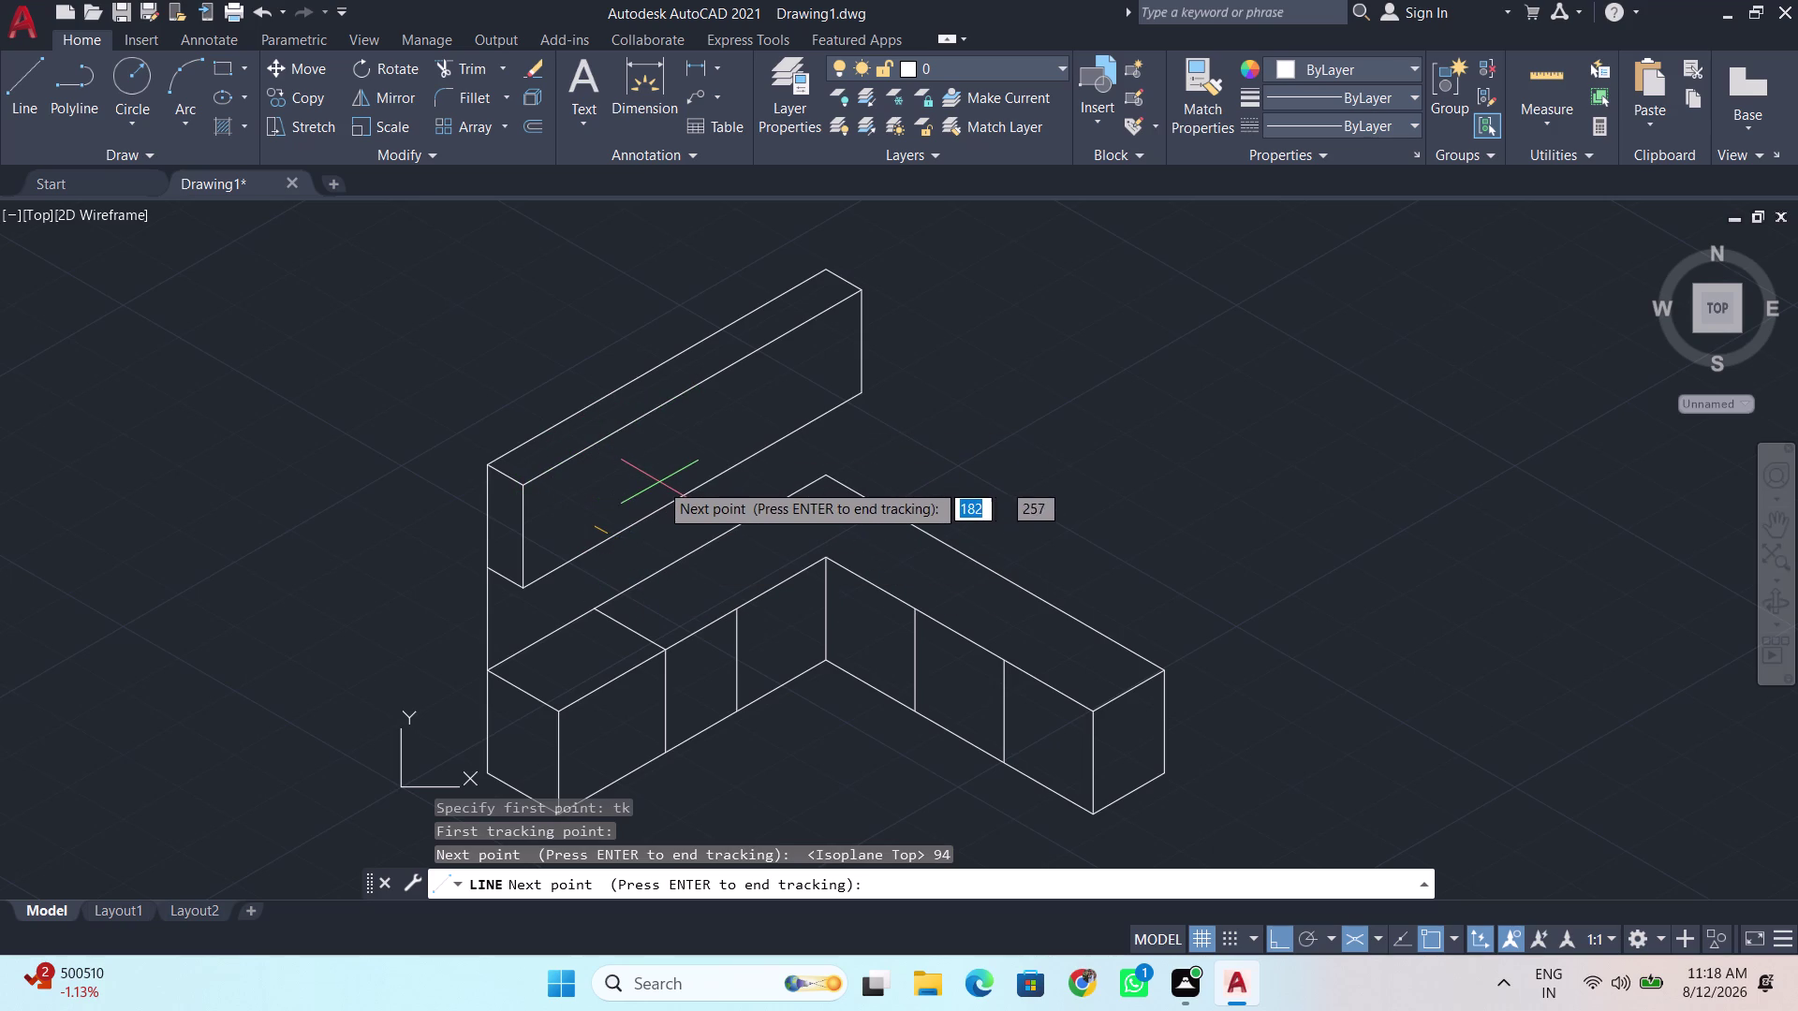
key(5)
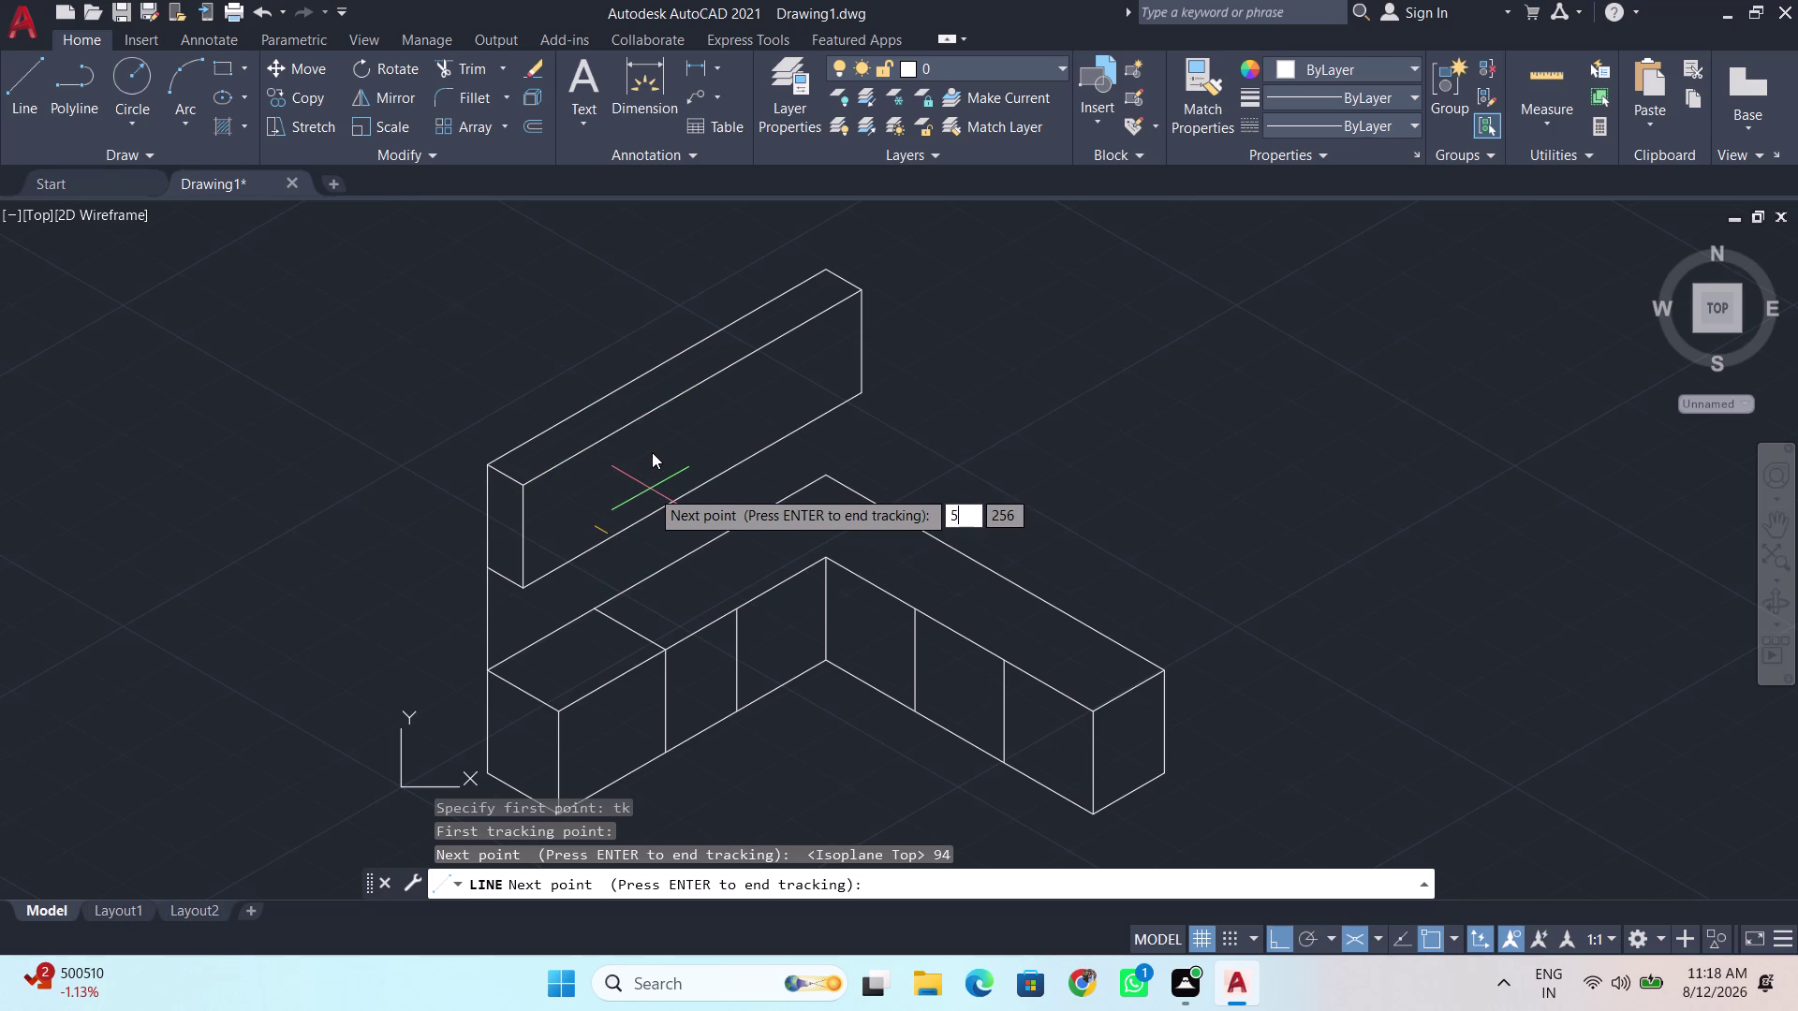
key(F5)
key(F5)
key(Escape)
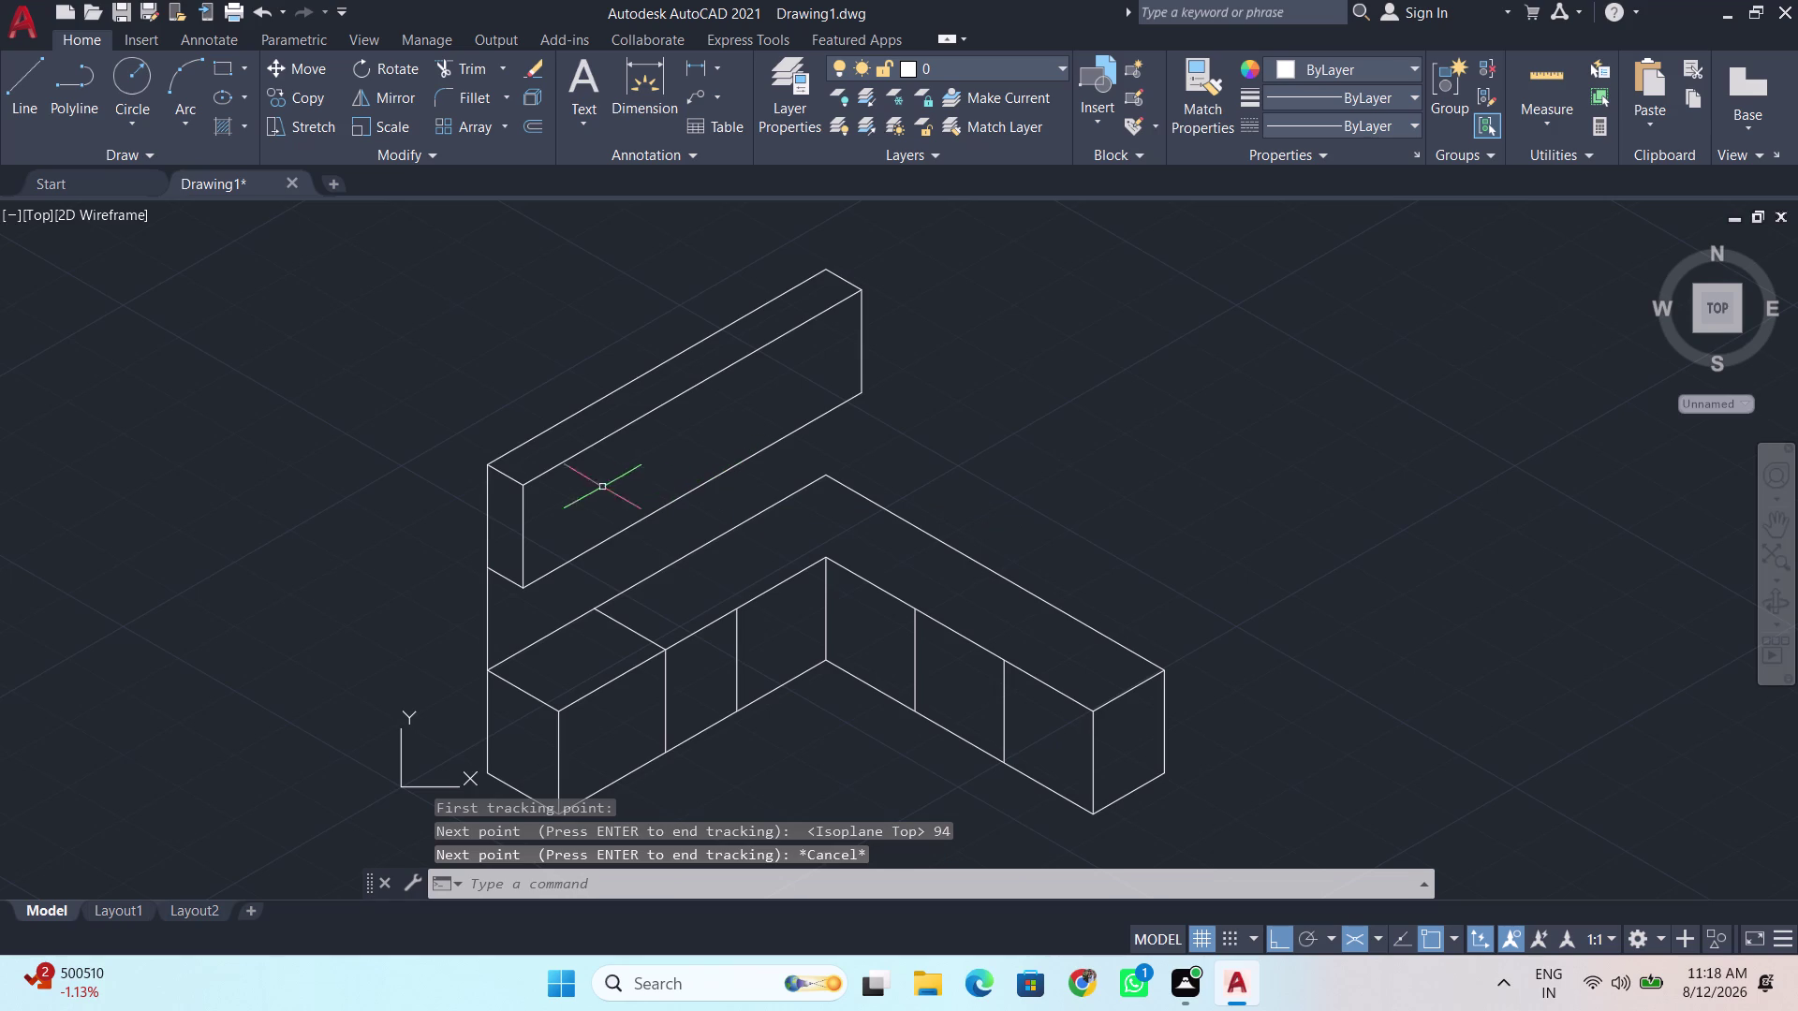
Start a line tracked 95 units along the front face from its lower-left corner.
scroll(down, 3)
scroll(up, 3)
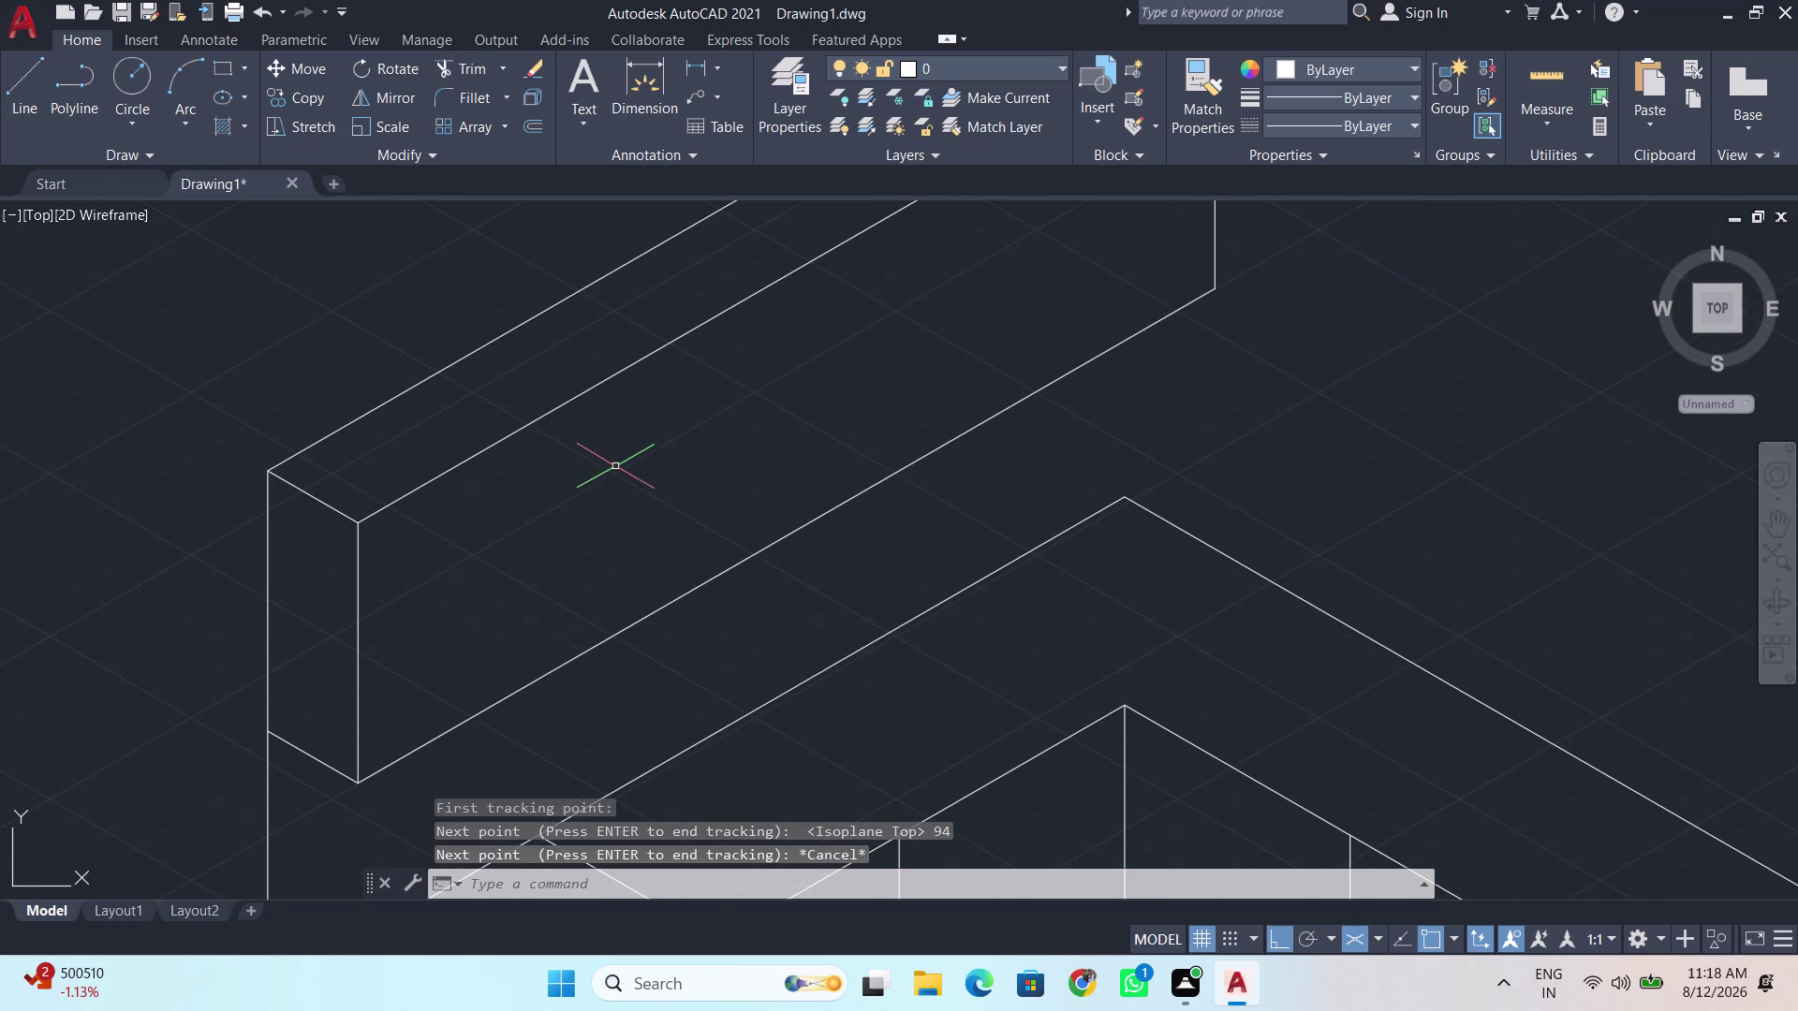
key(l)
key(Return)
key(BackSpace)
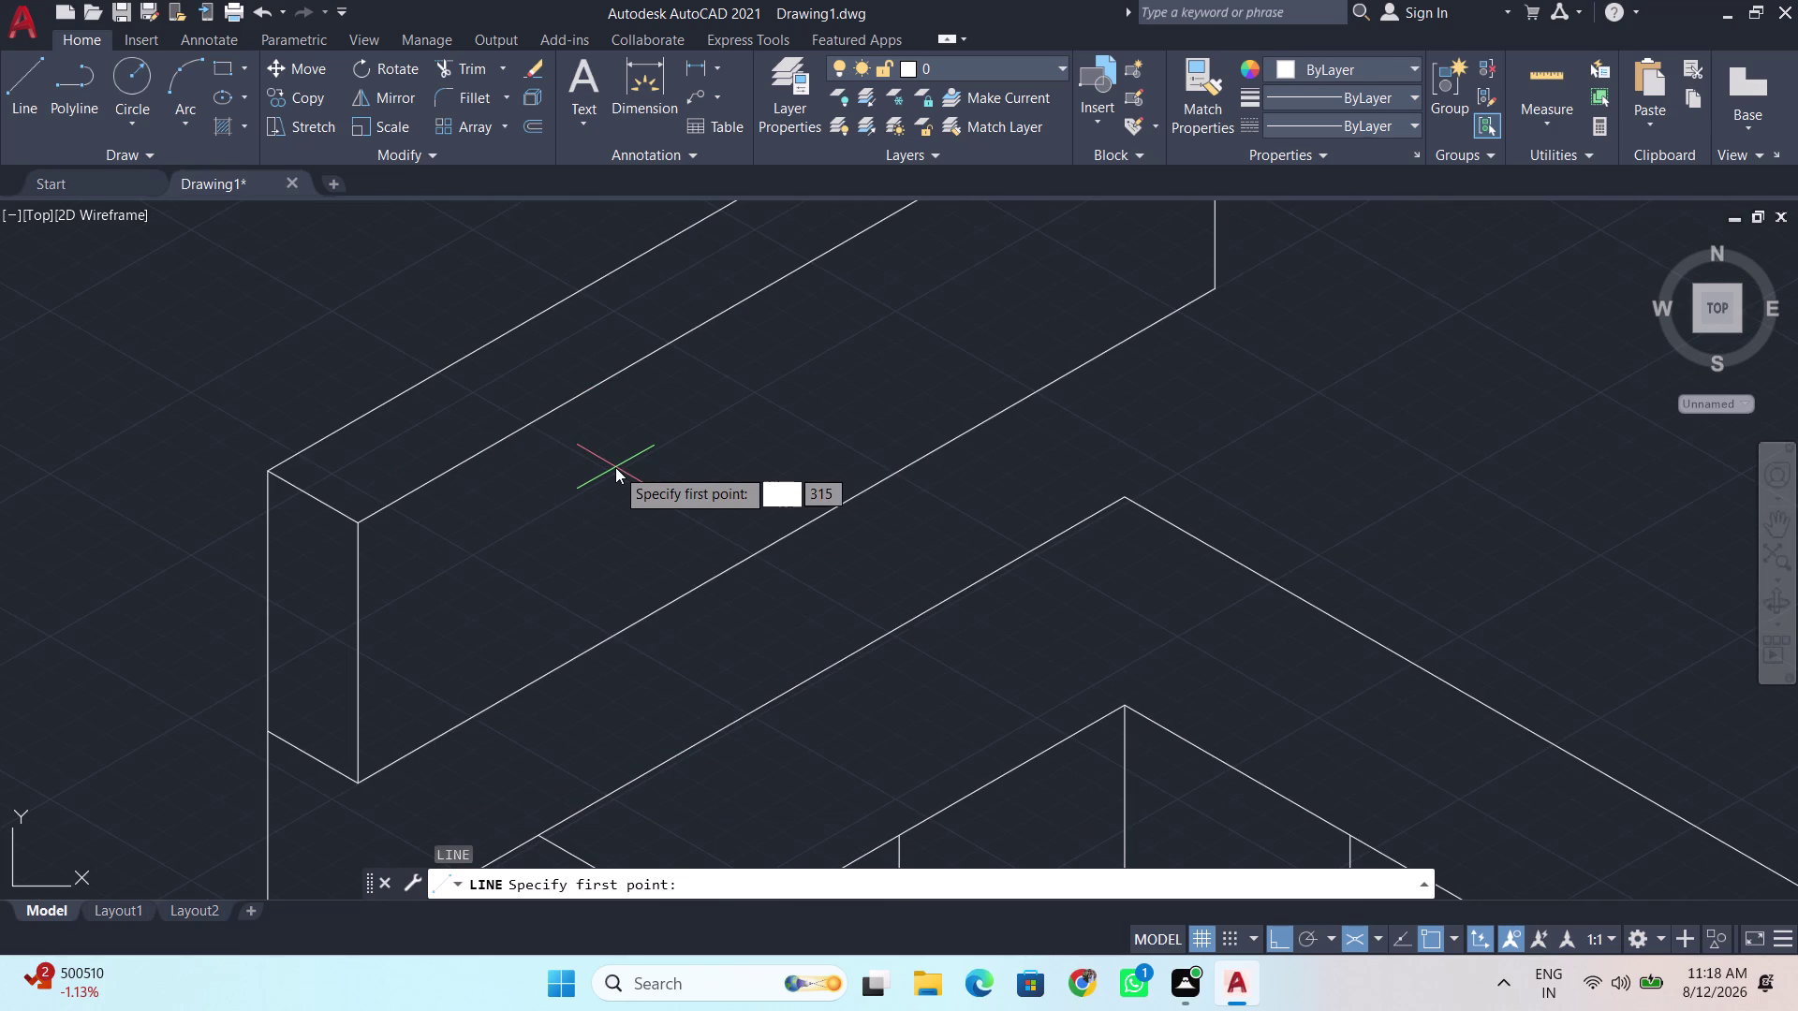
key(t)
key(k)
key(Return)
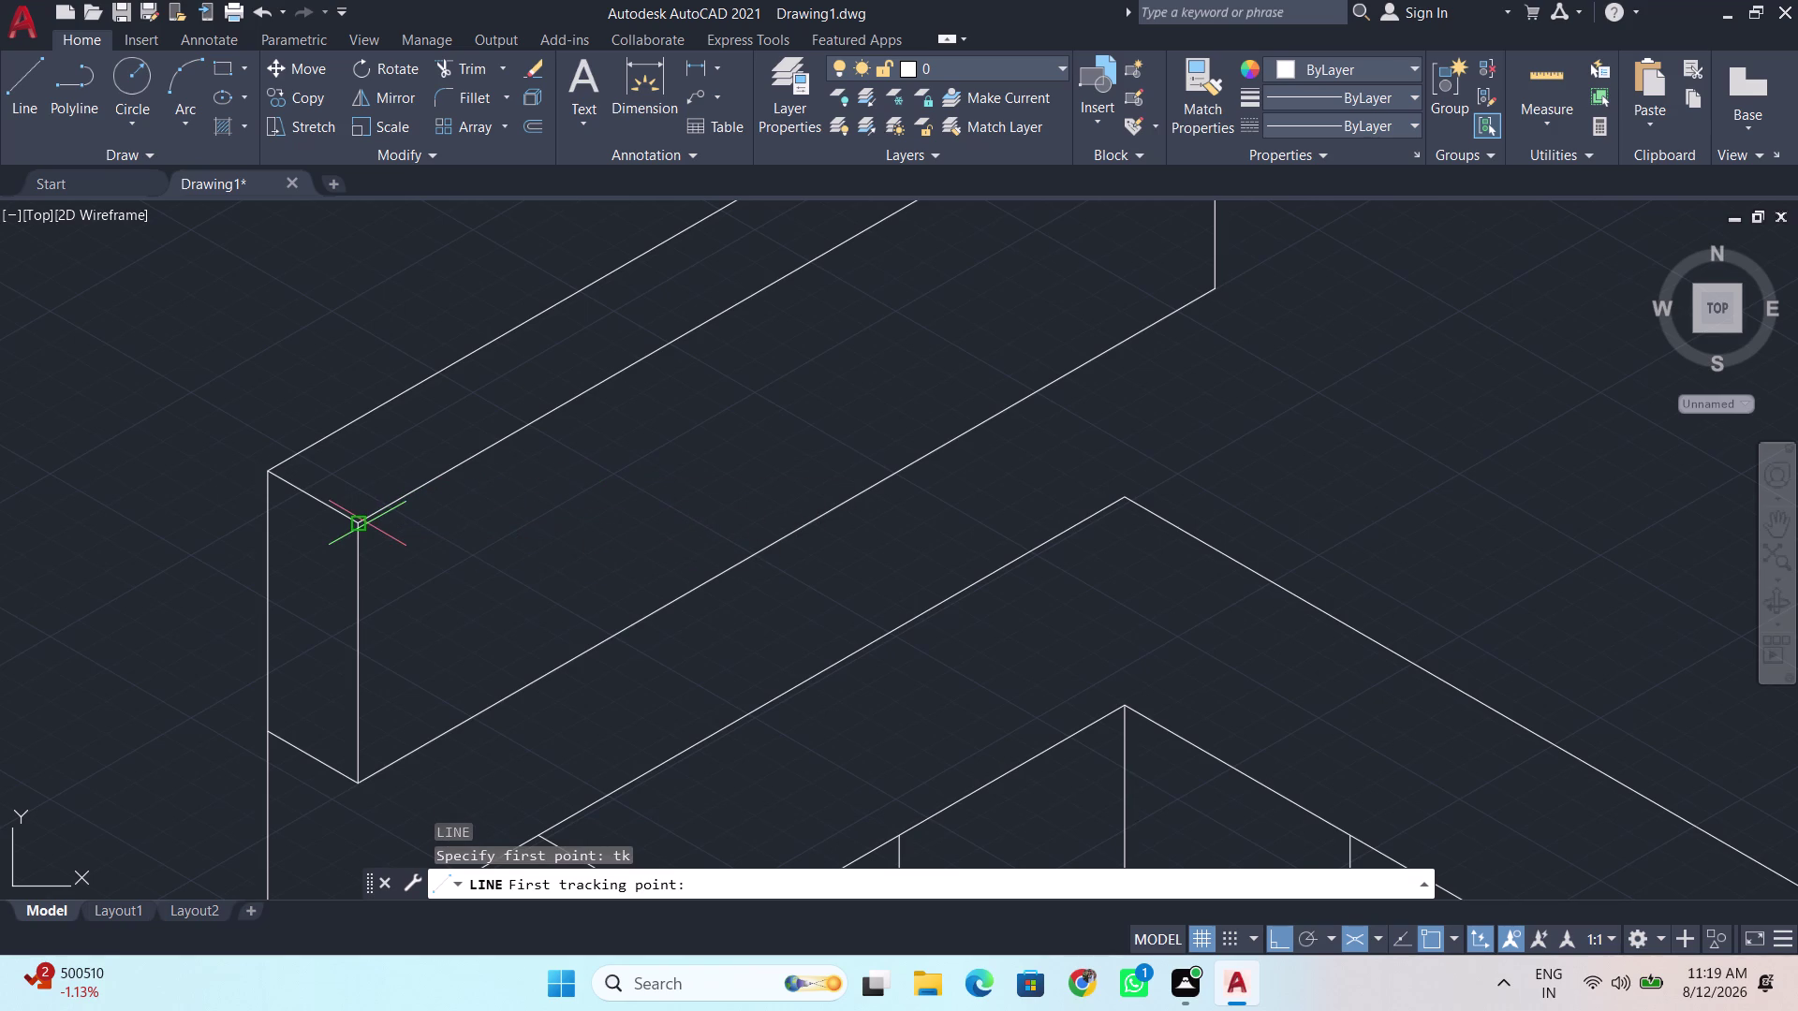
click(359, 781)
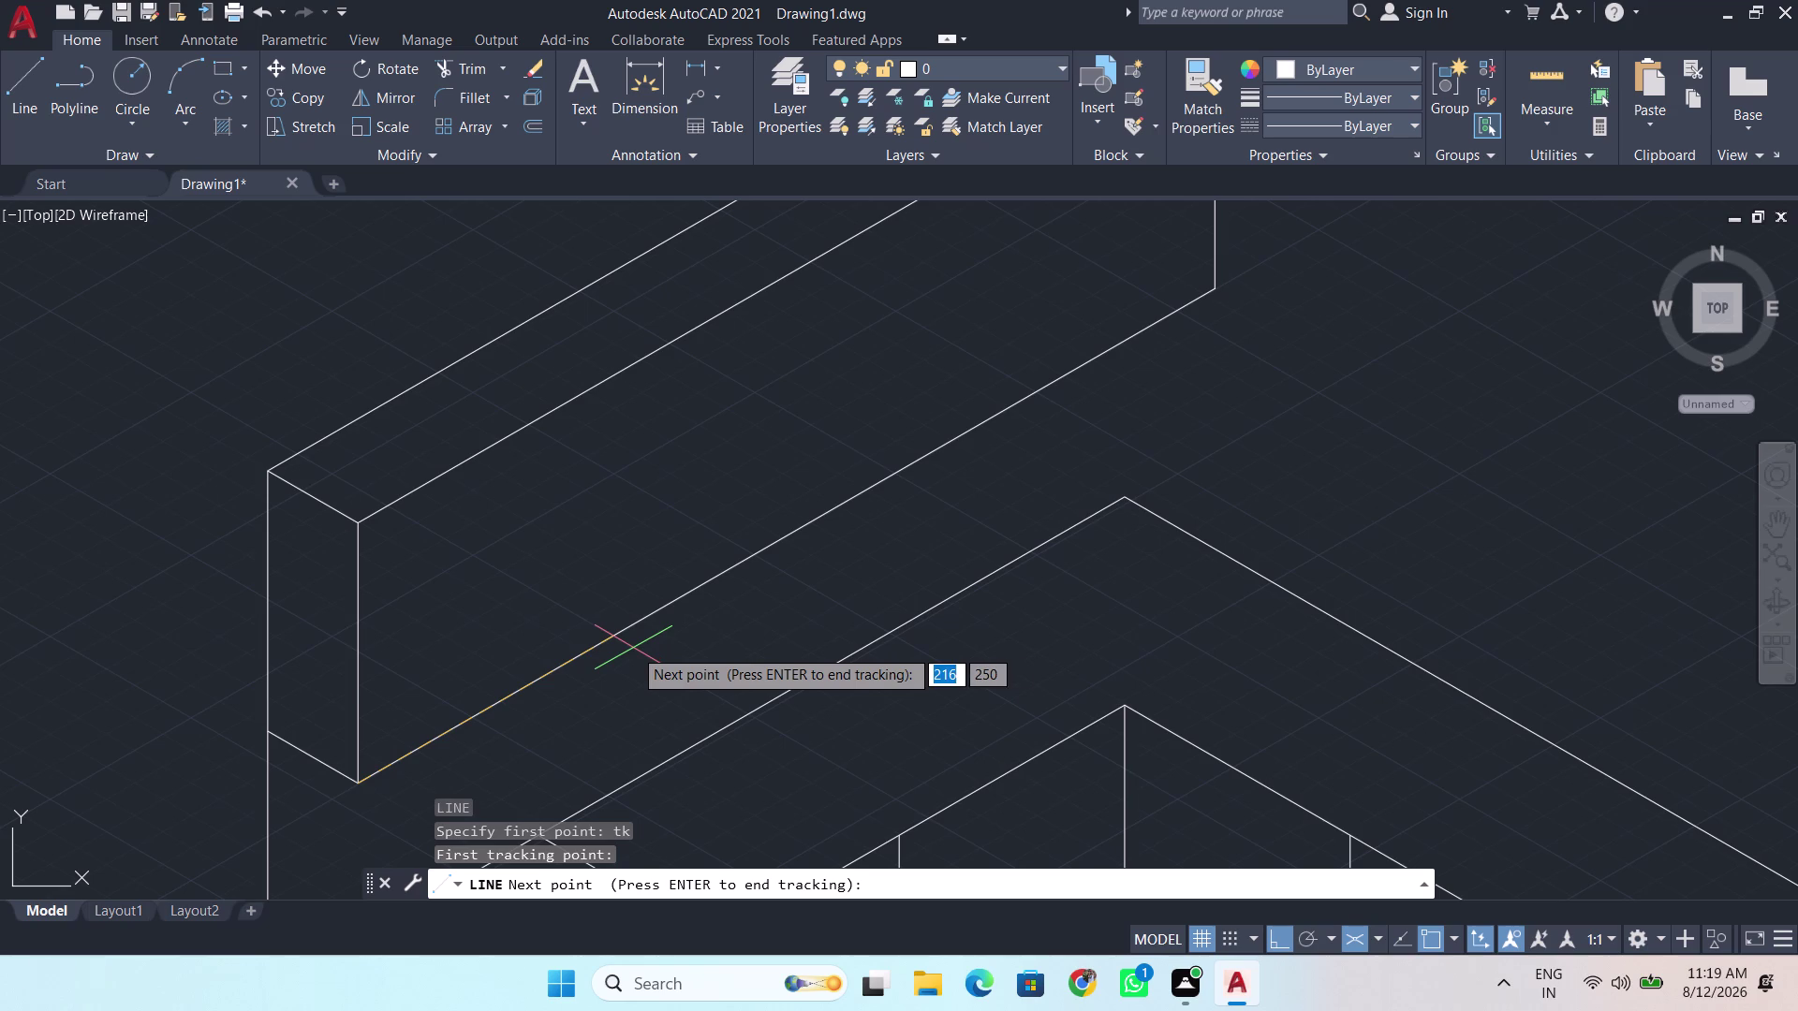
key(BackSpace)
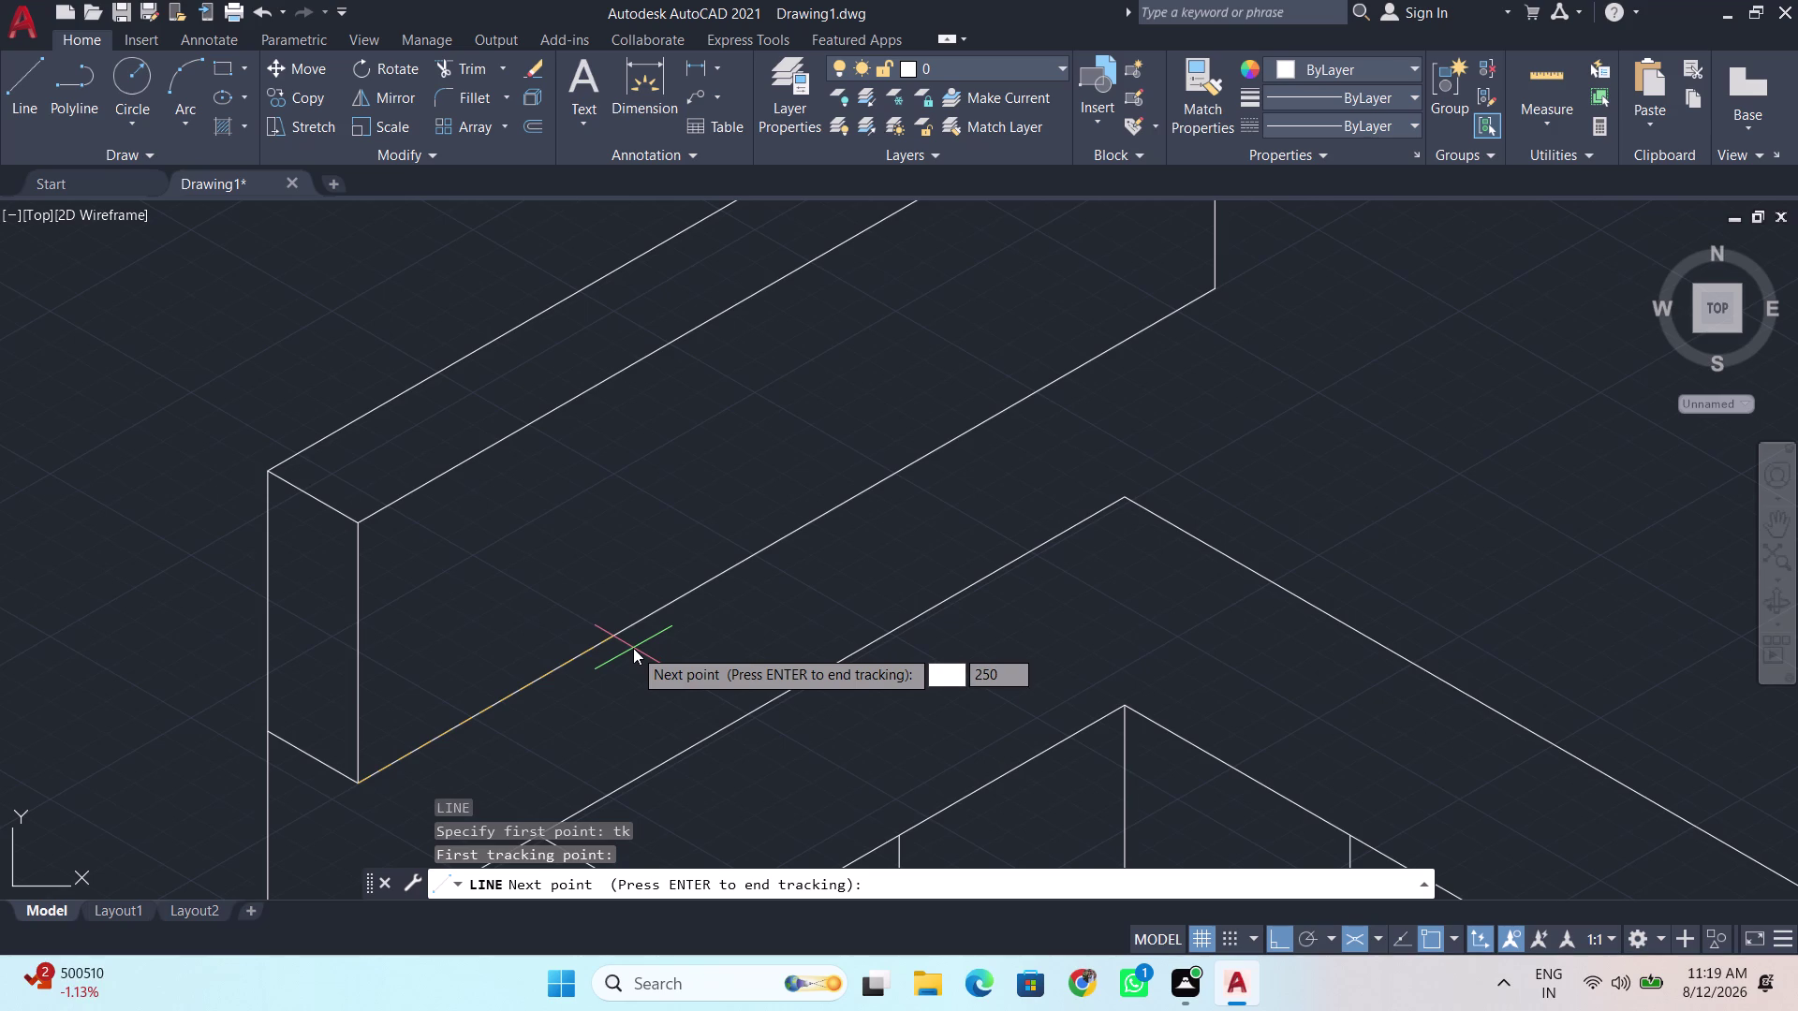
key(9)
key(5)
key(Return)
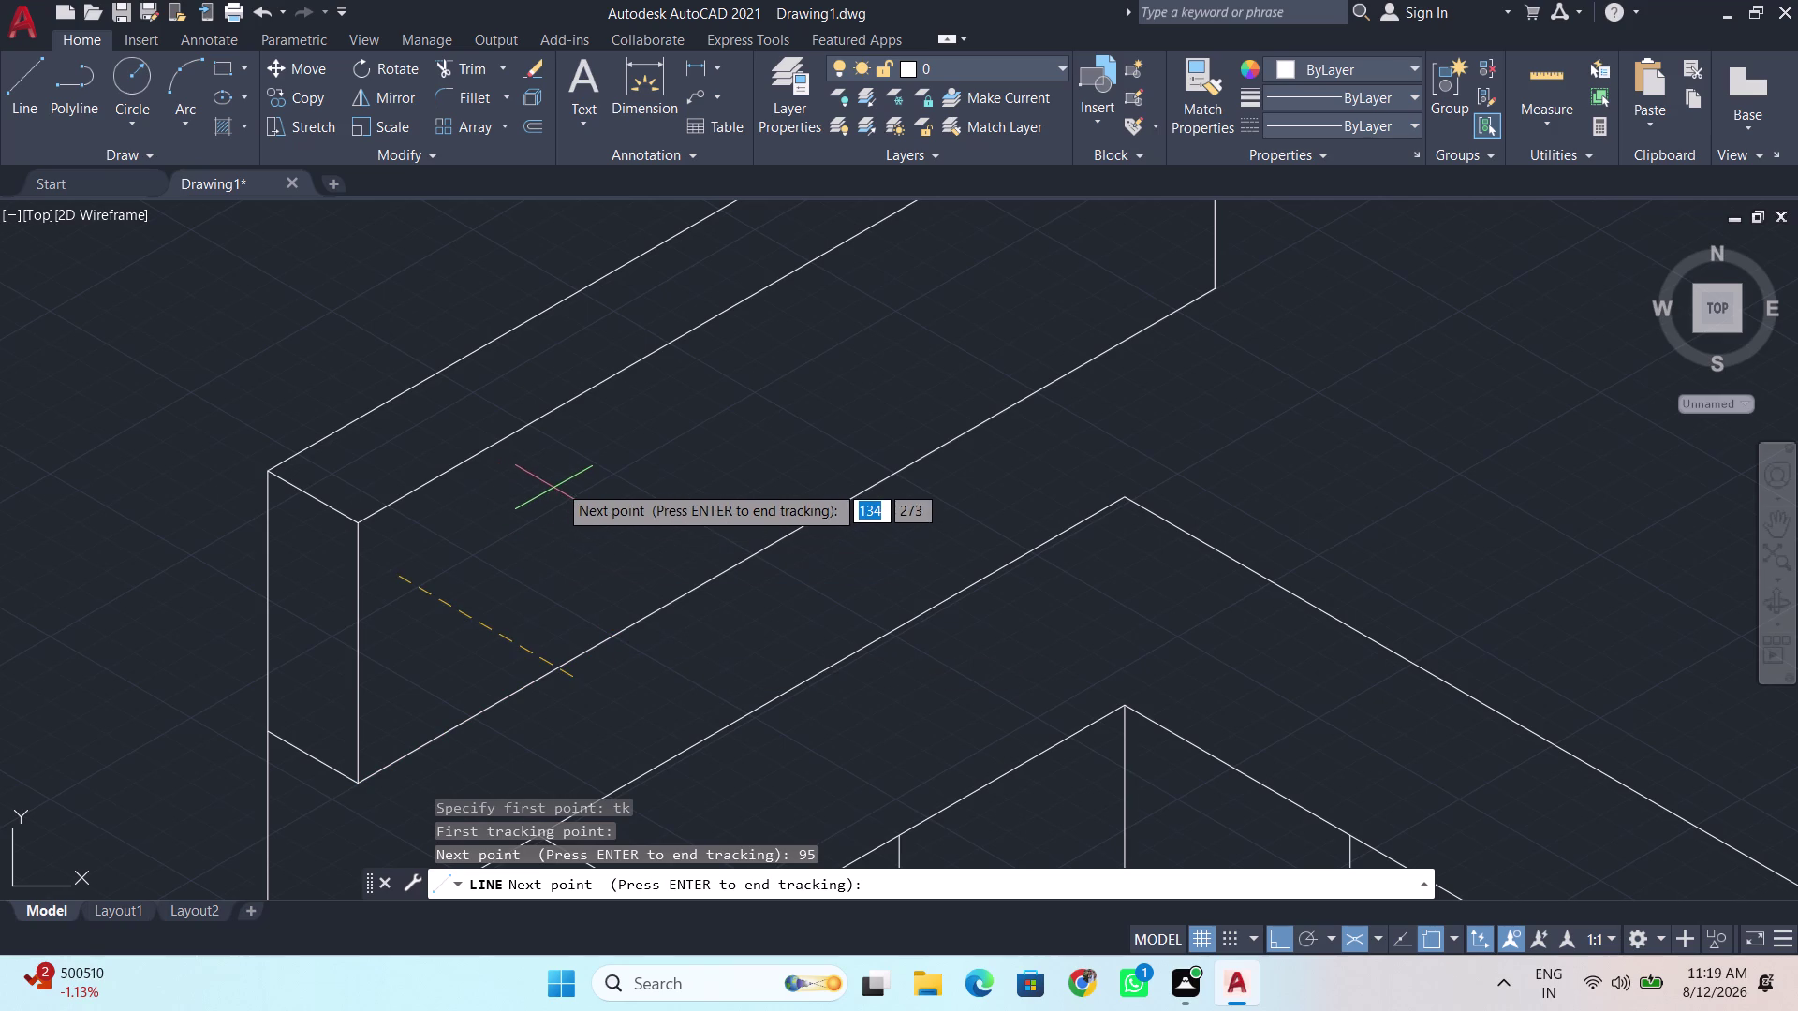
On the right isoplane, draw the divider upward past the cabinet's top edge.
key(F5)
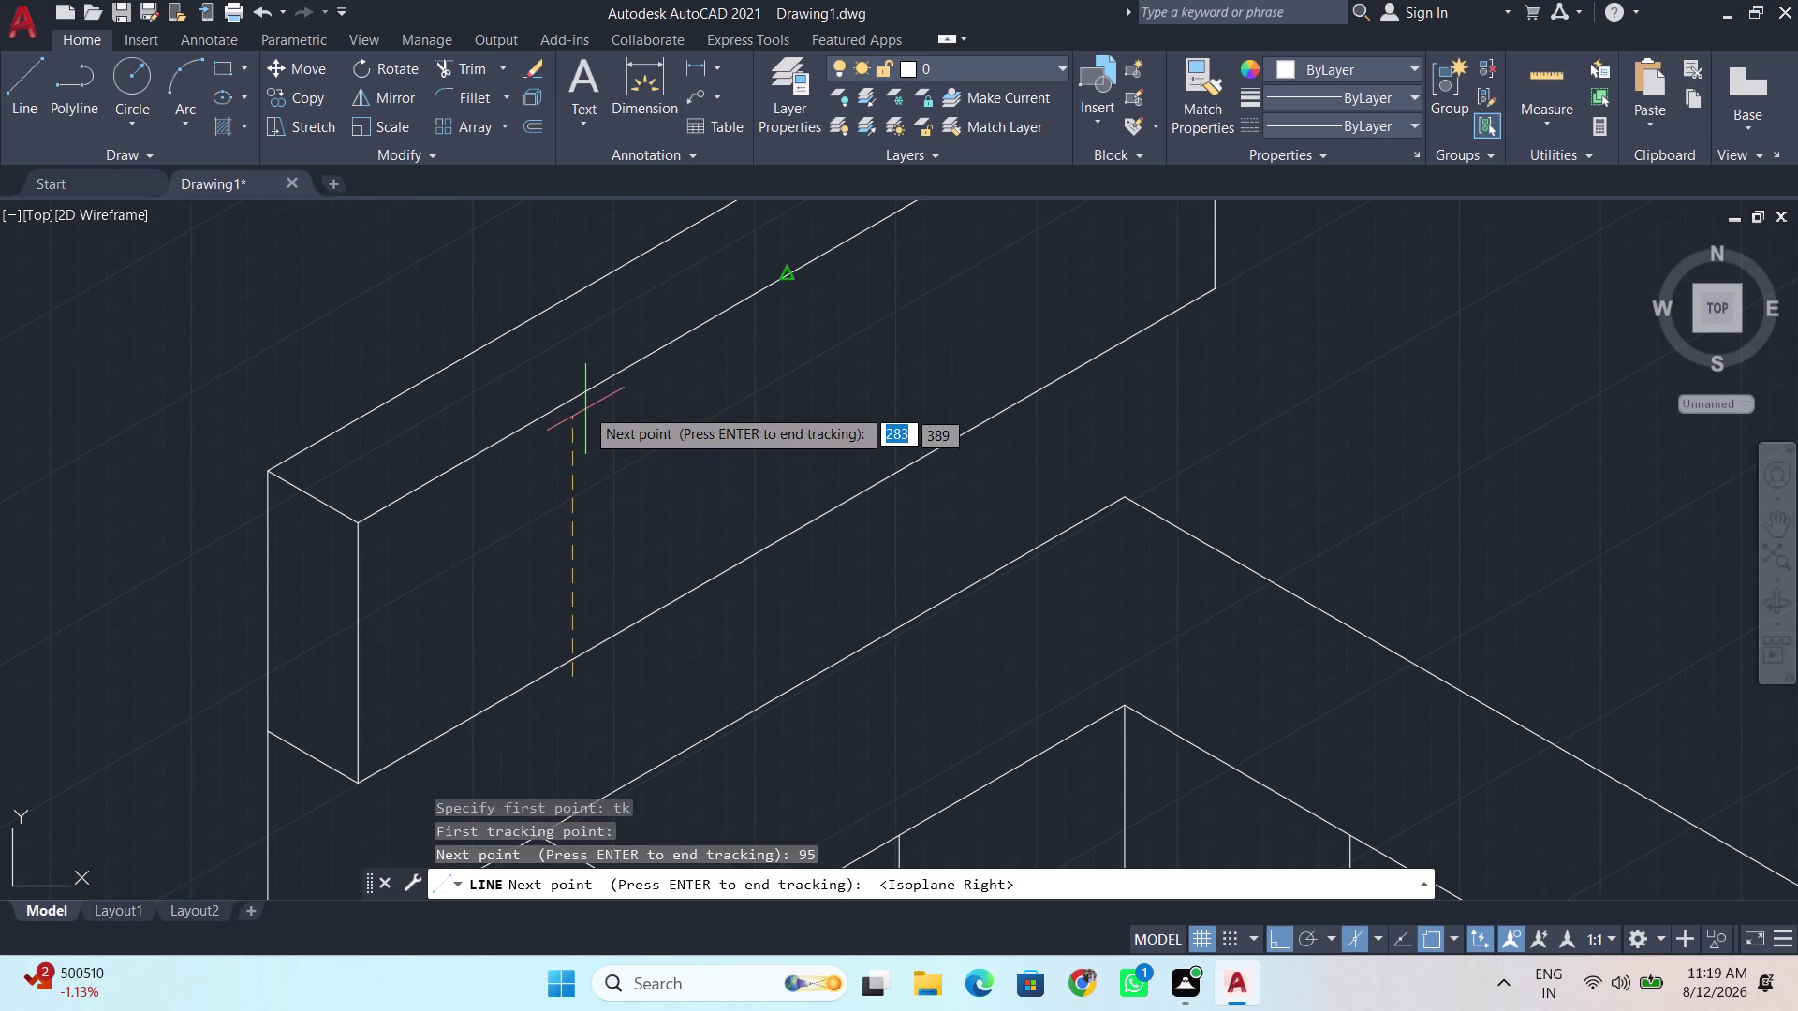
key(Return)
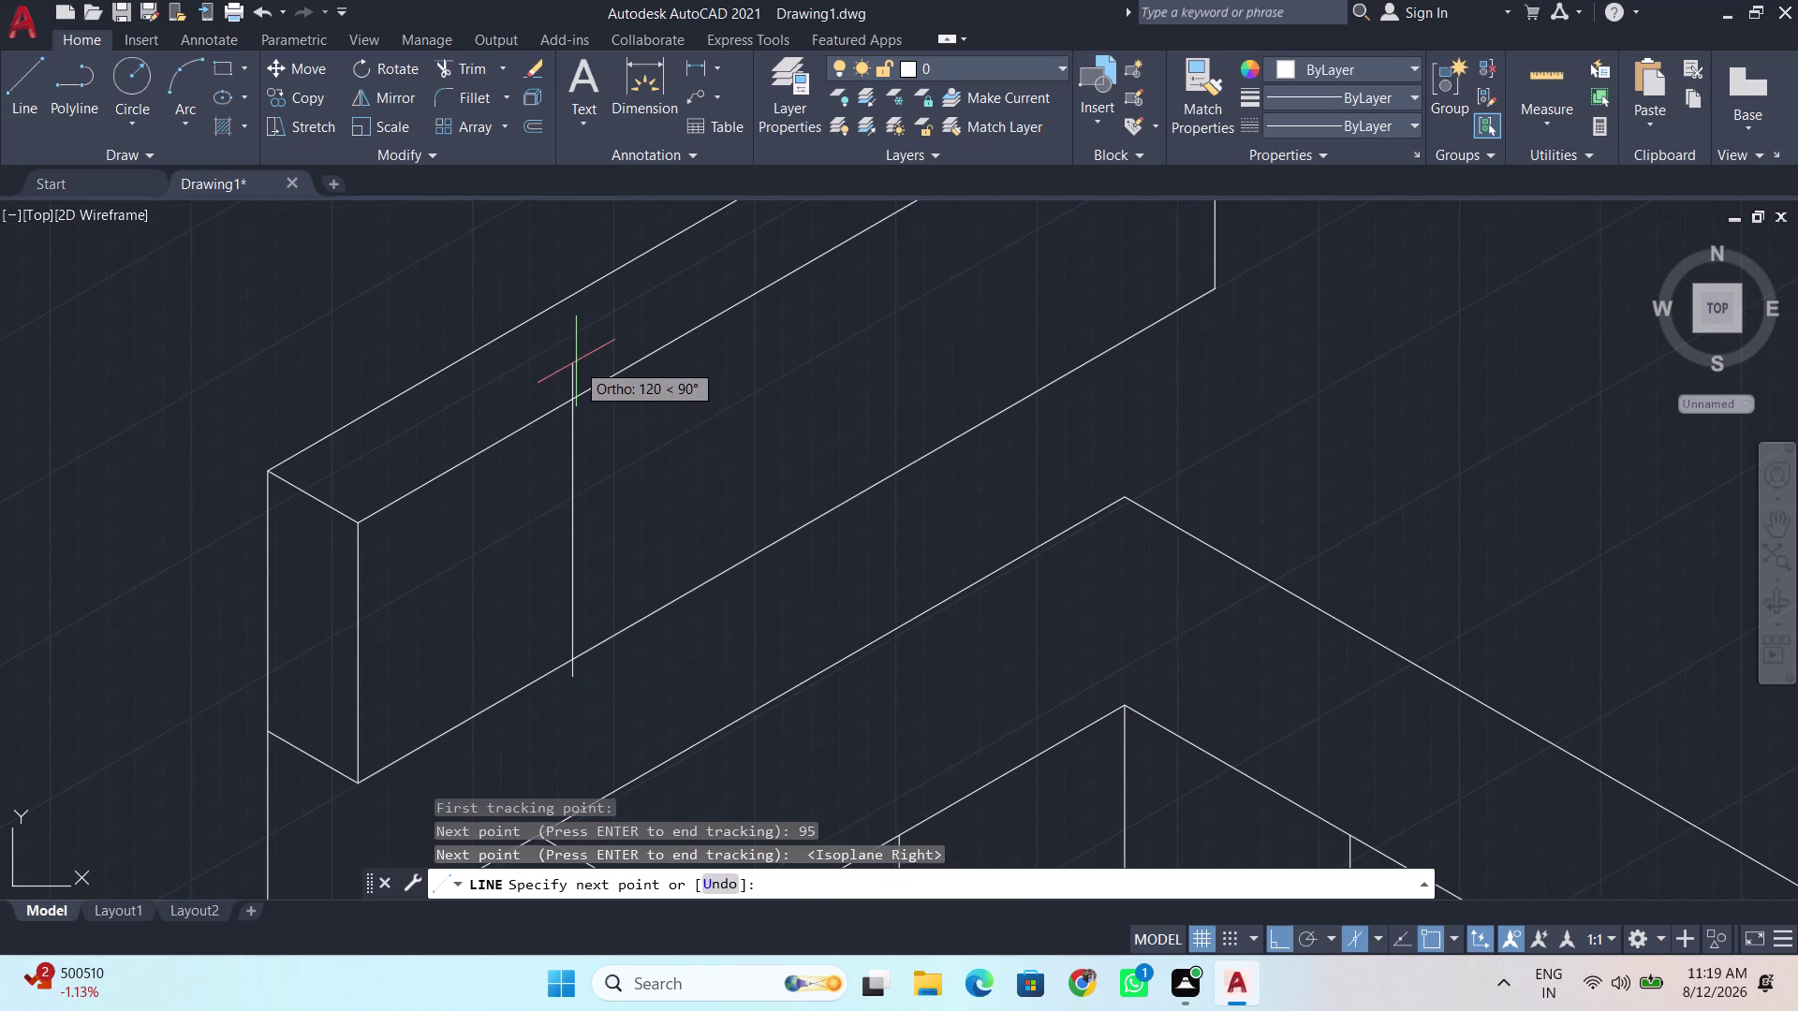
click(575, 361)
key(space)
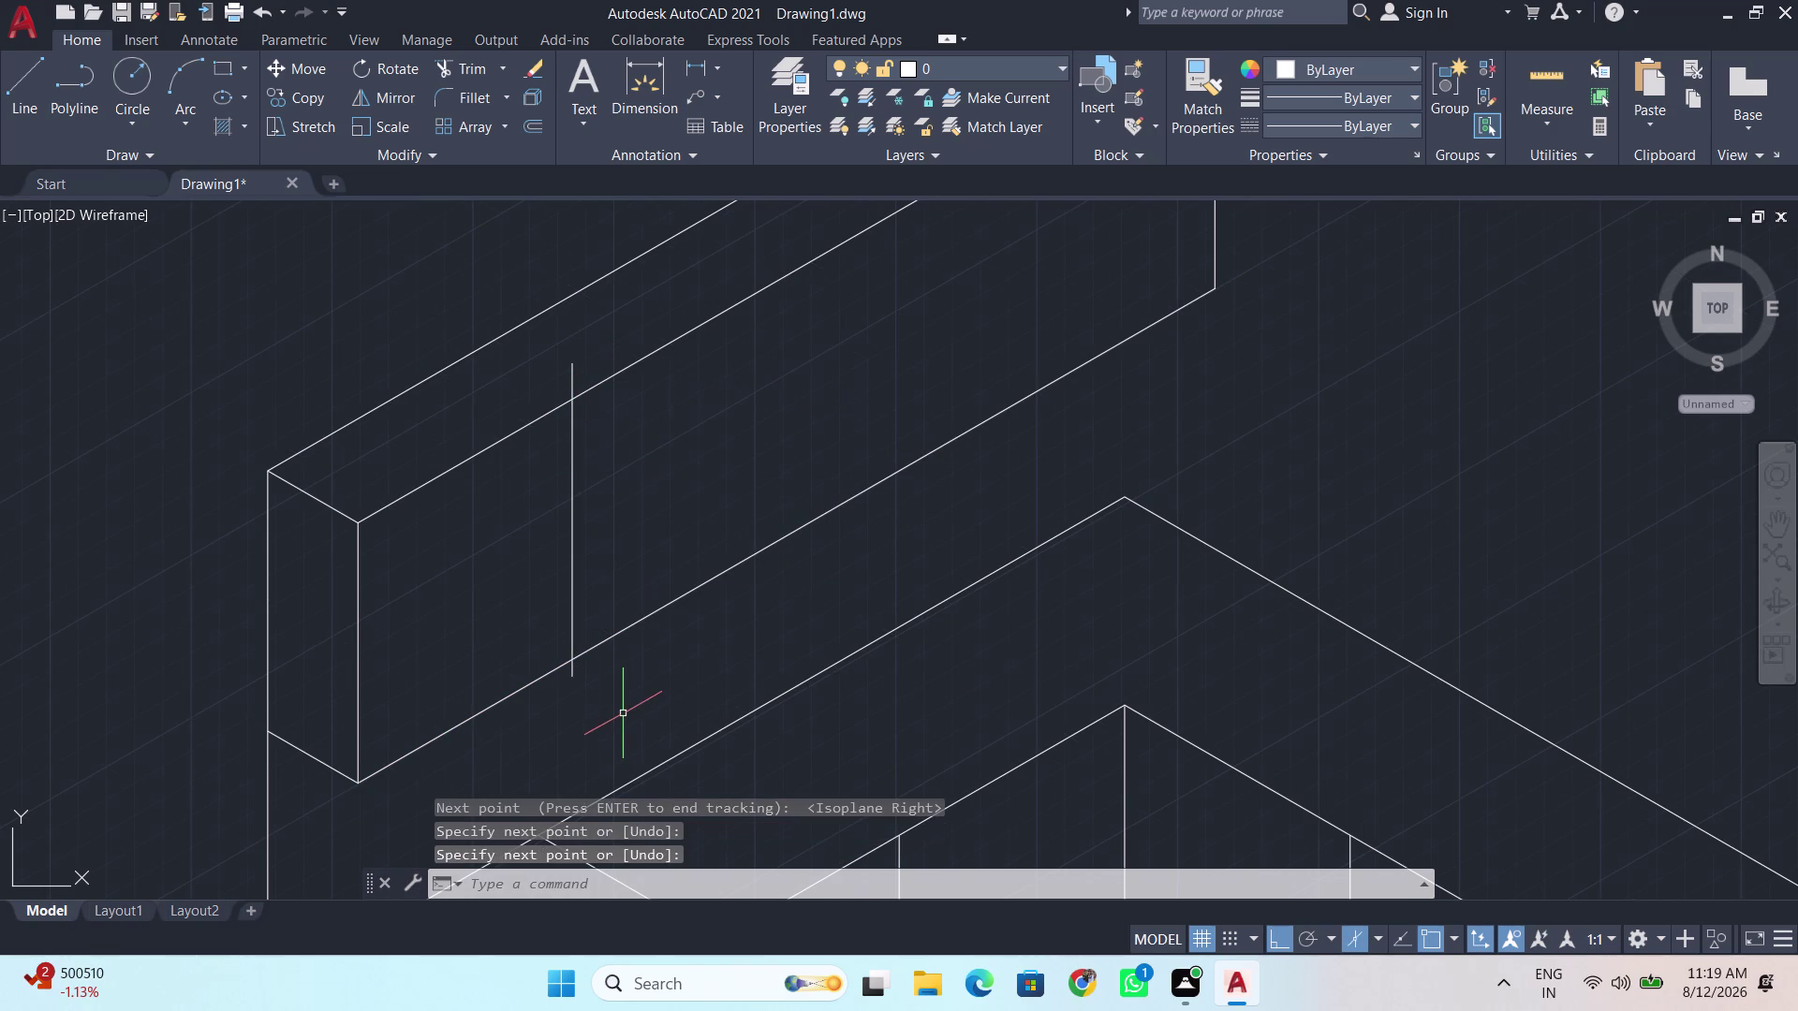
text(tr)
key(Return)
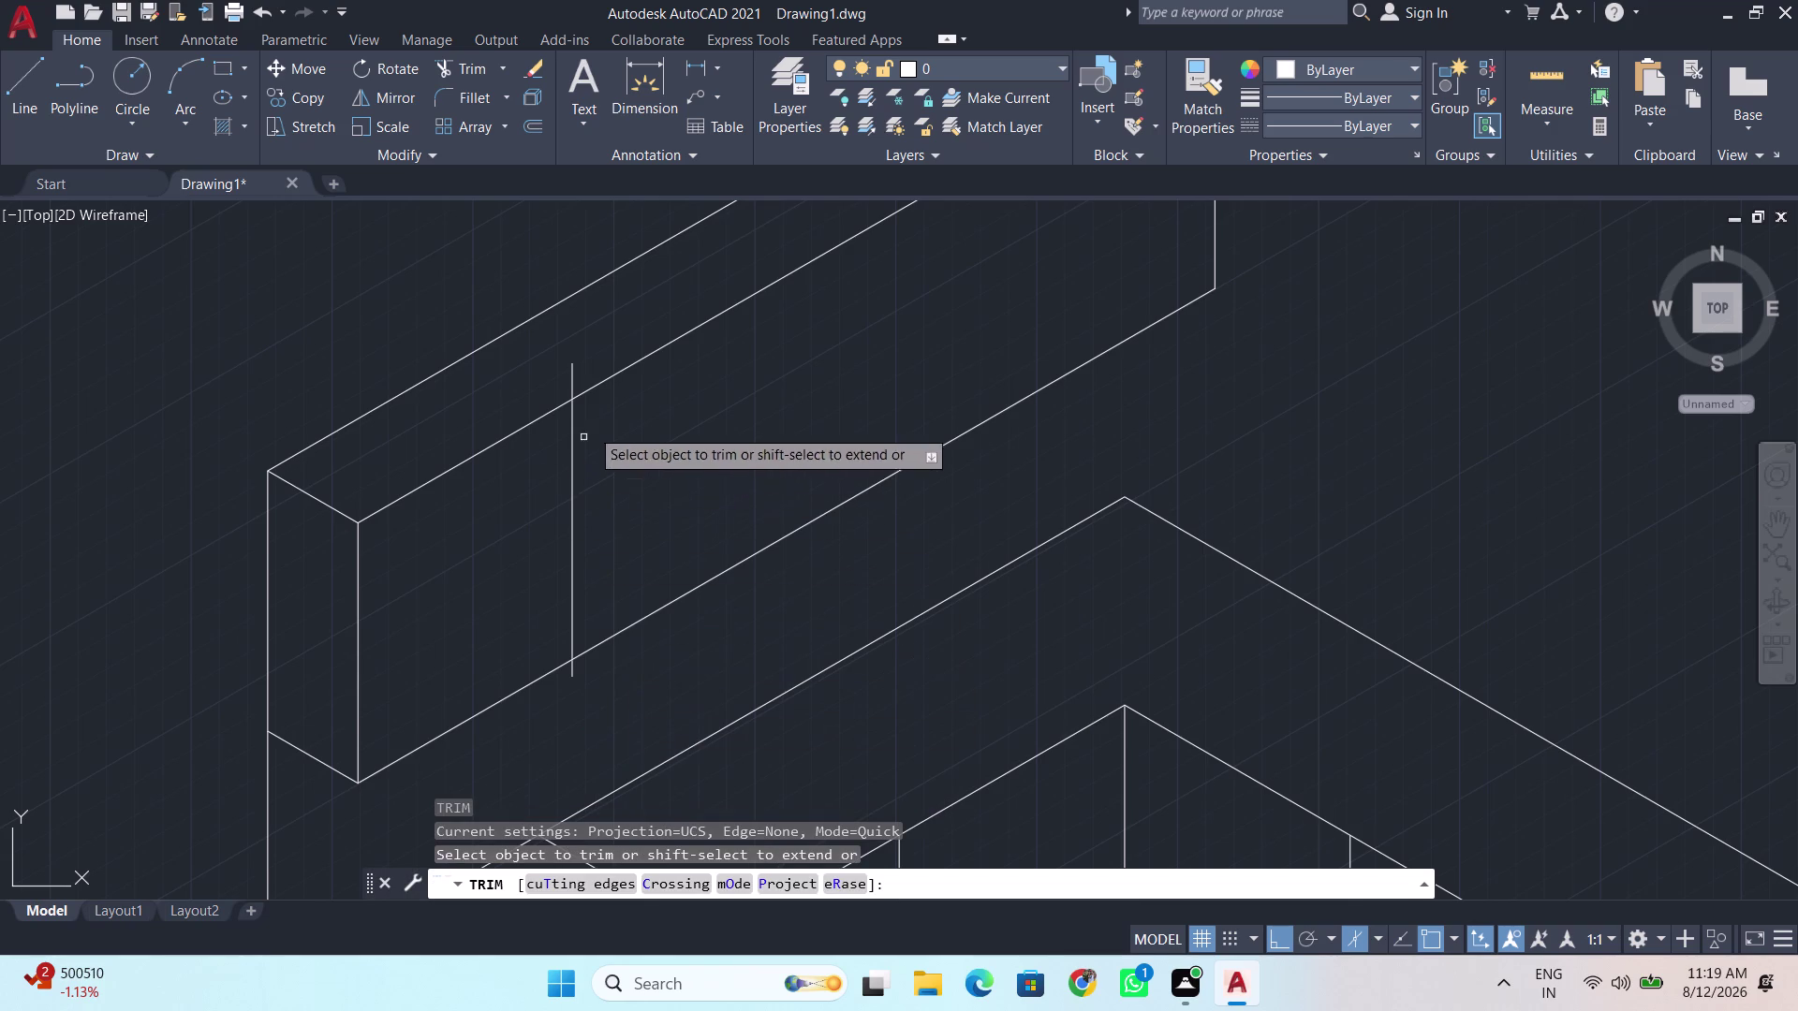
Trim the divider's overshoot above the top front edge, then select the divider.
click(570, 376)
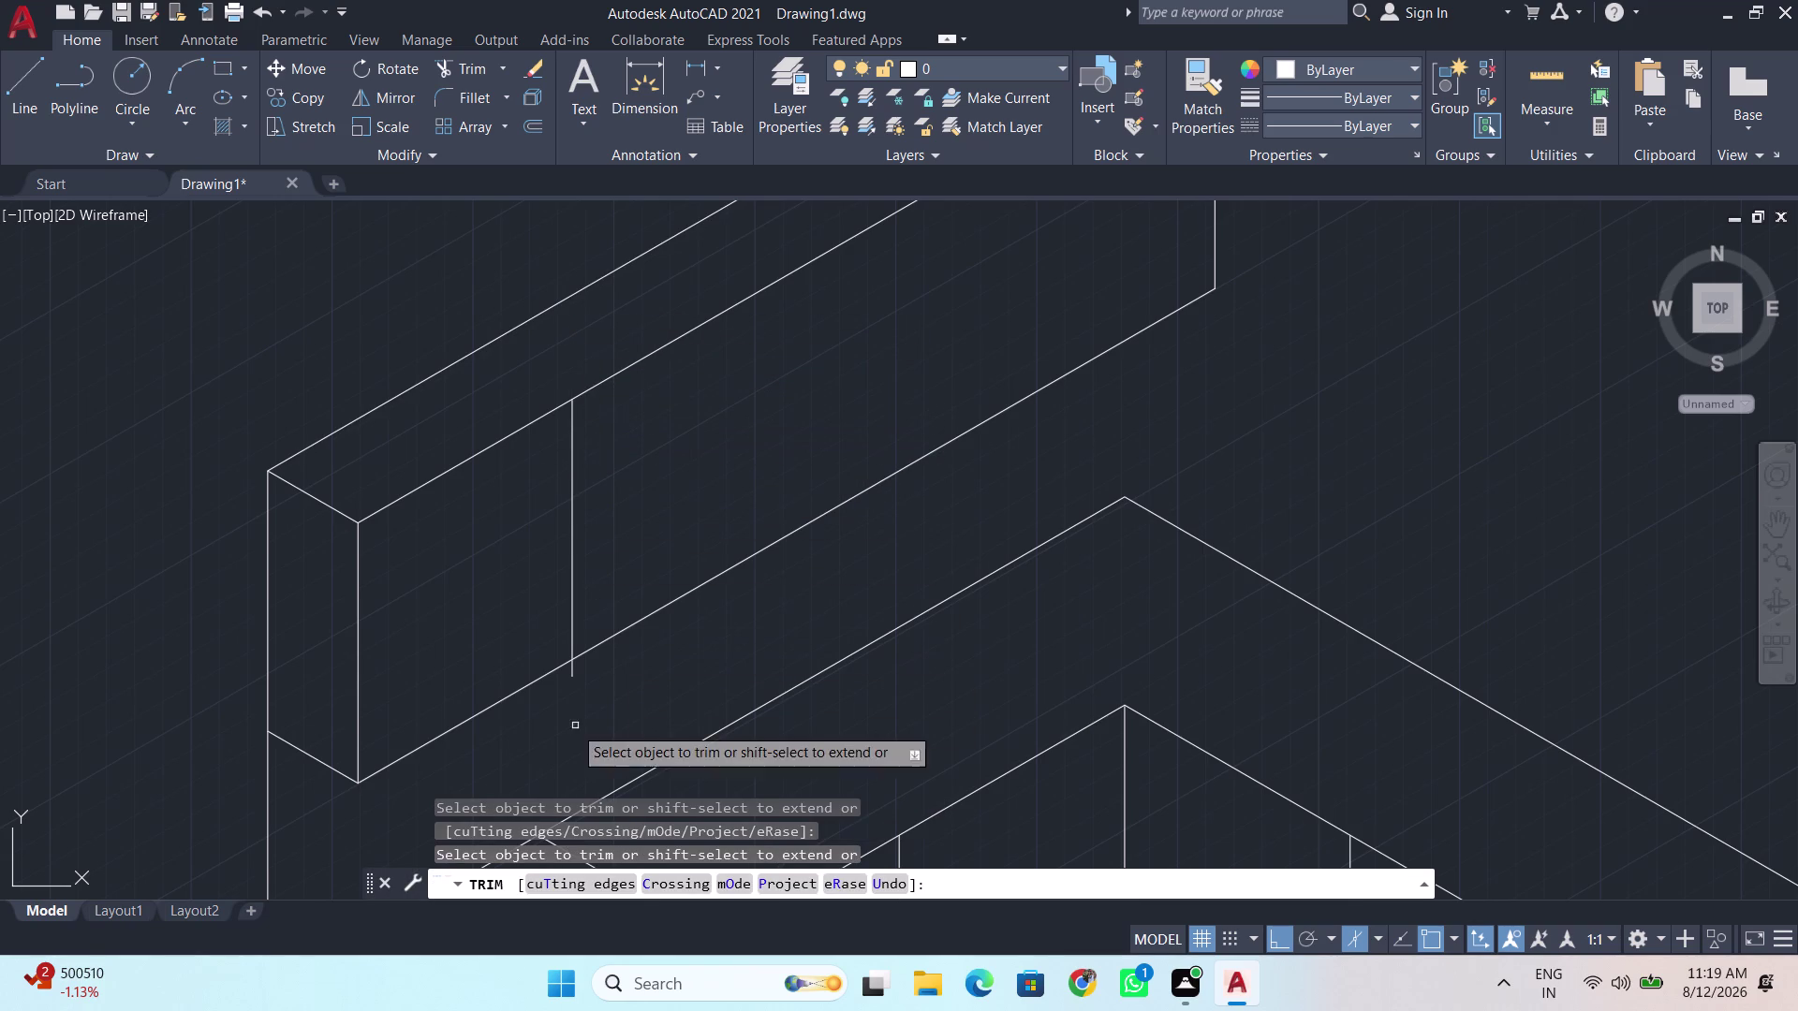
click(573, 675)
scroll(down, 3)
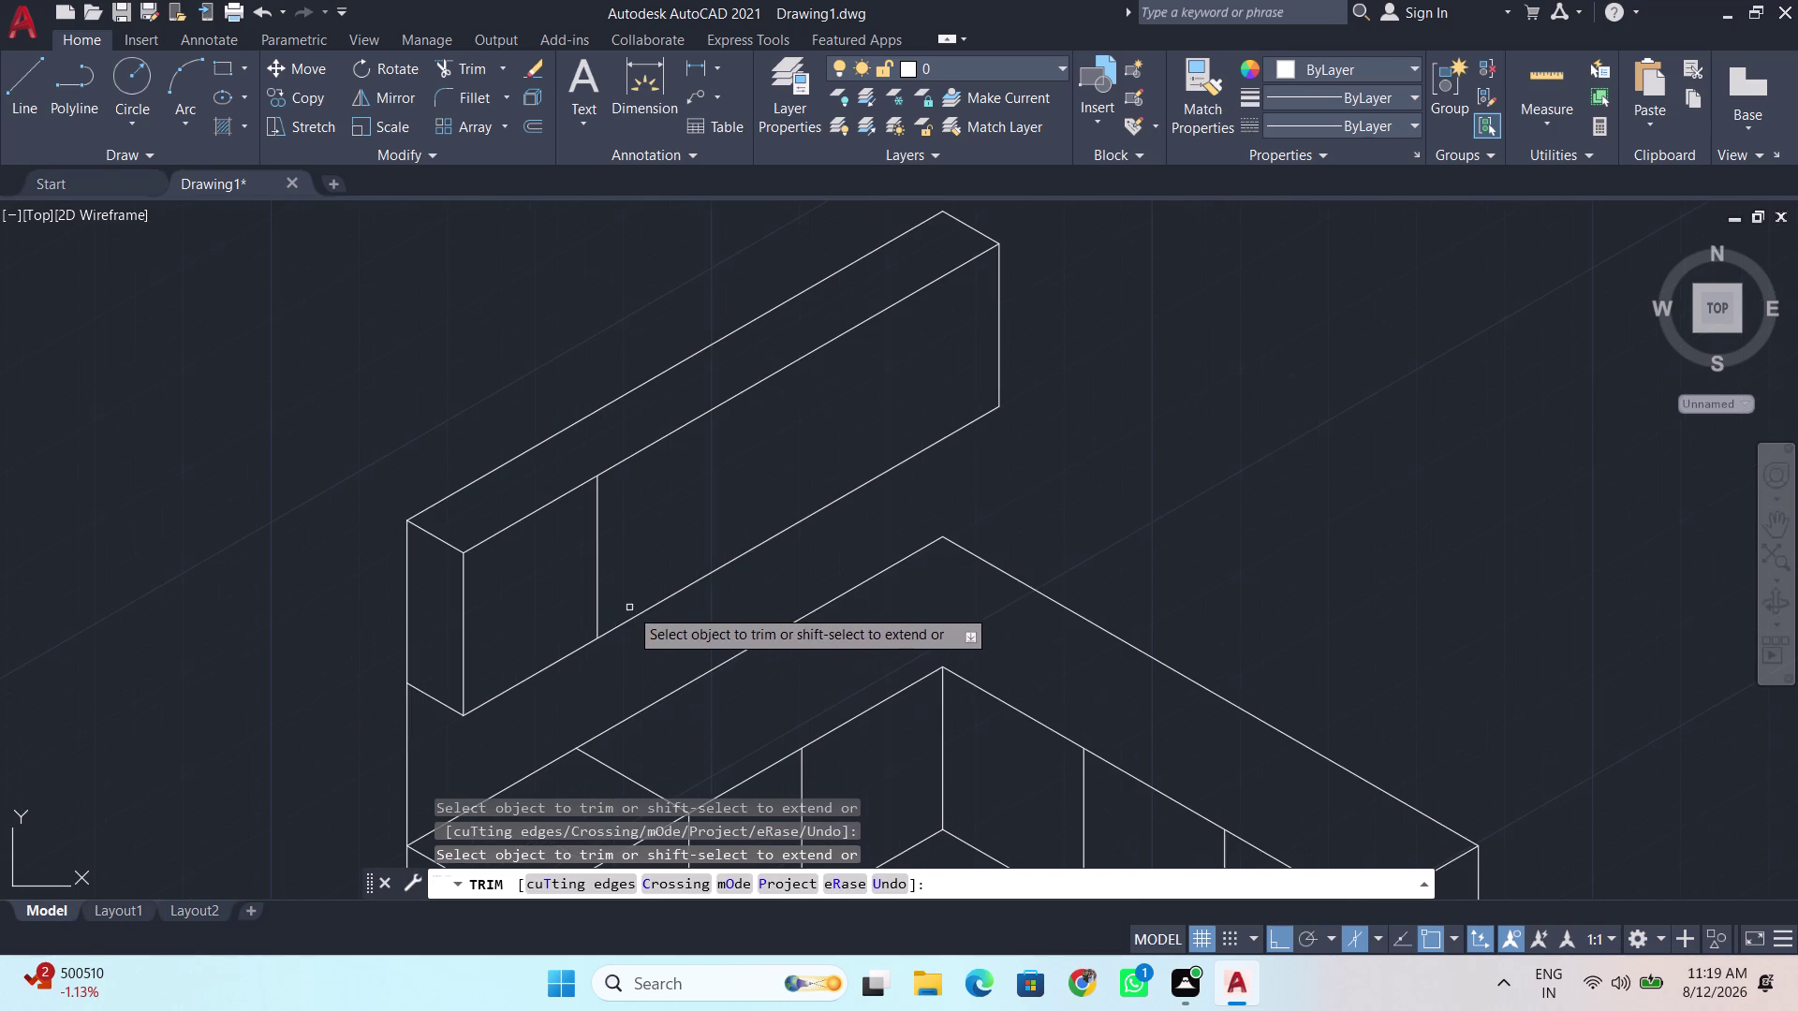
key(space)
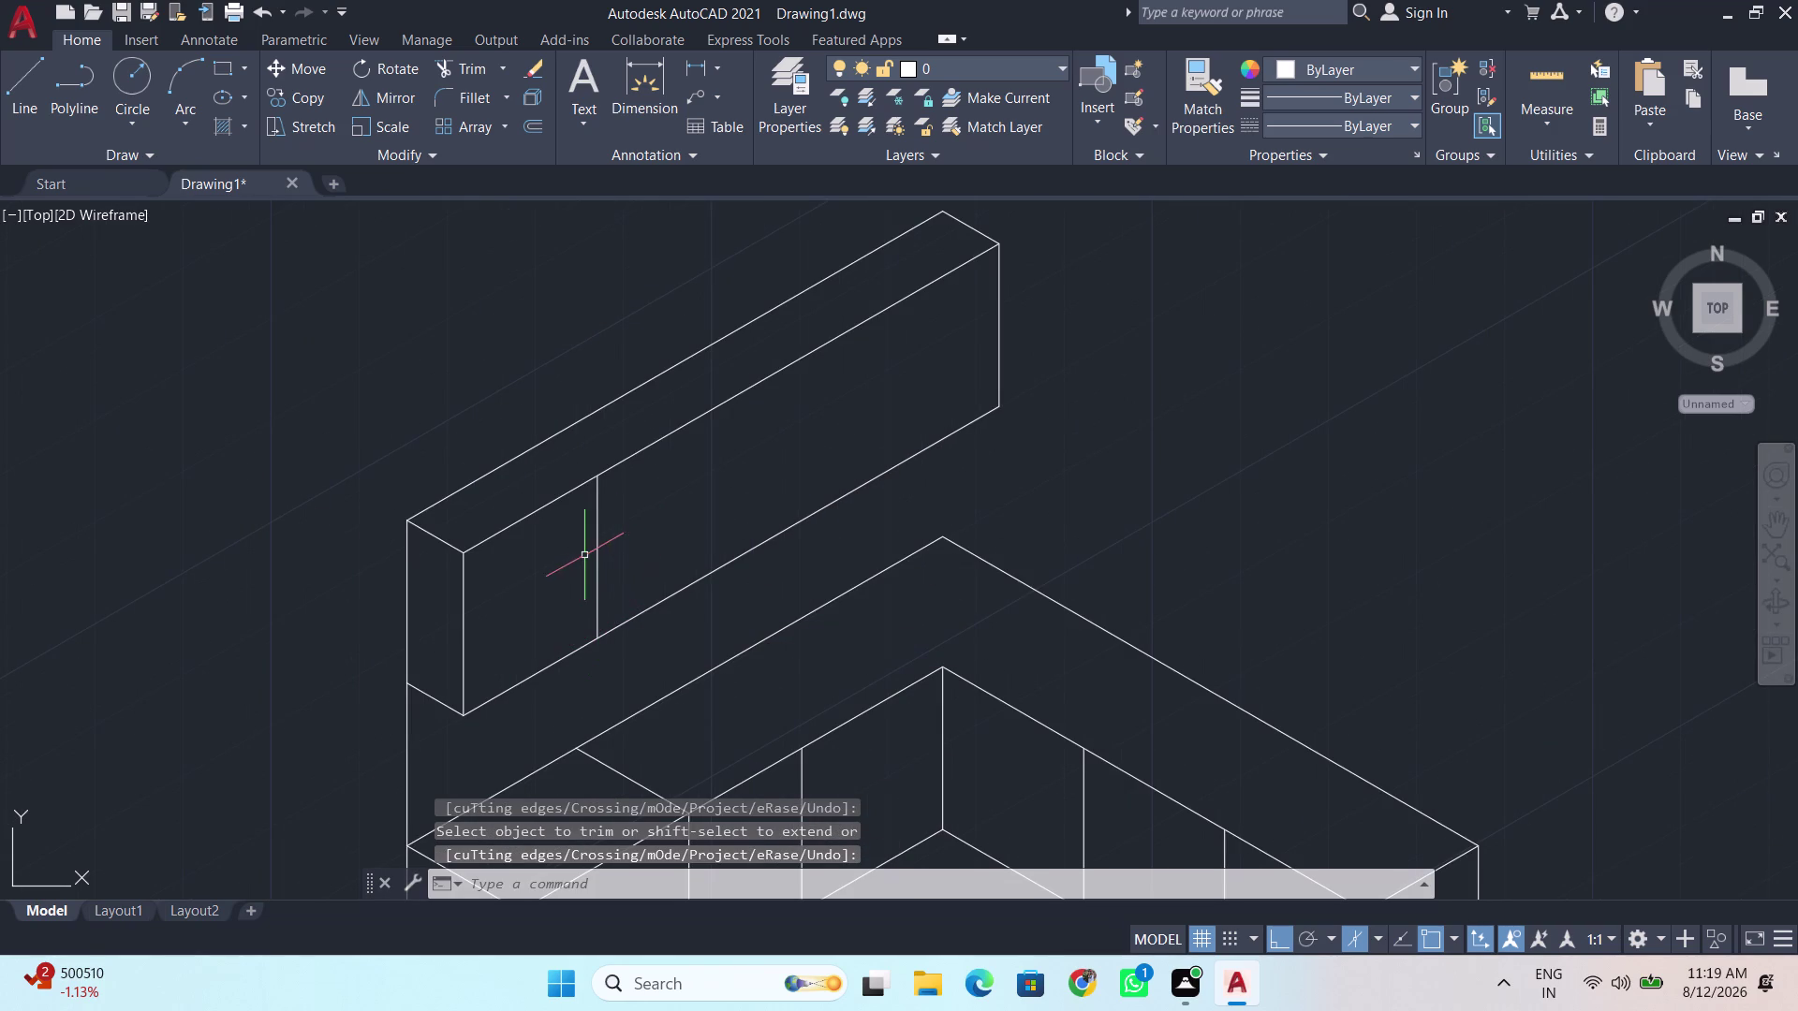
middle_drag(582, 555, 479, 607)
key(c)
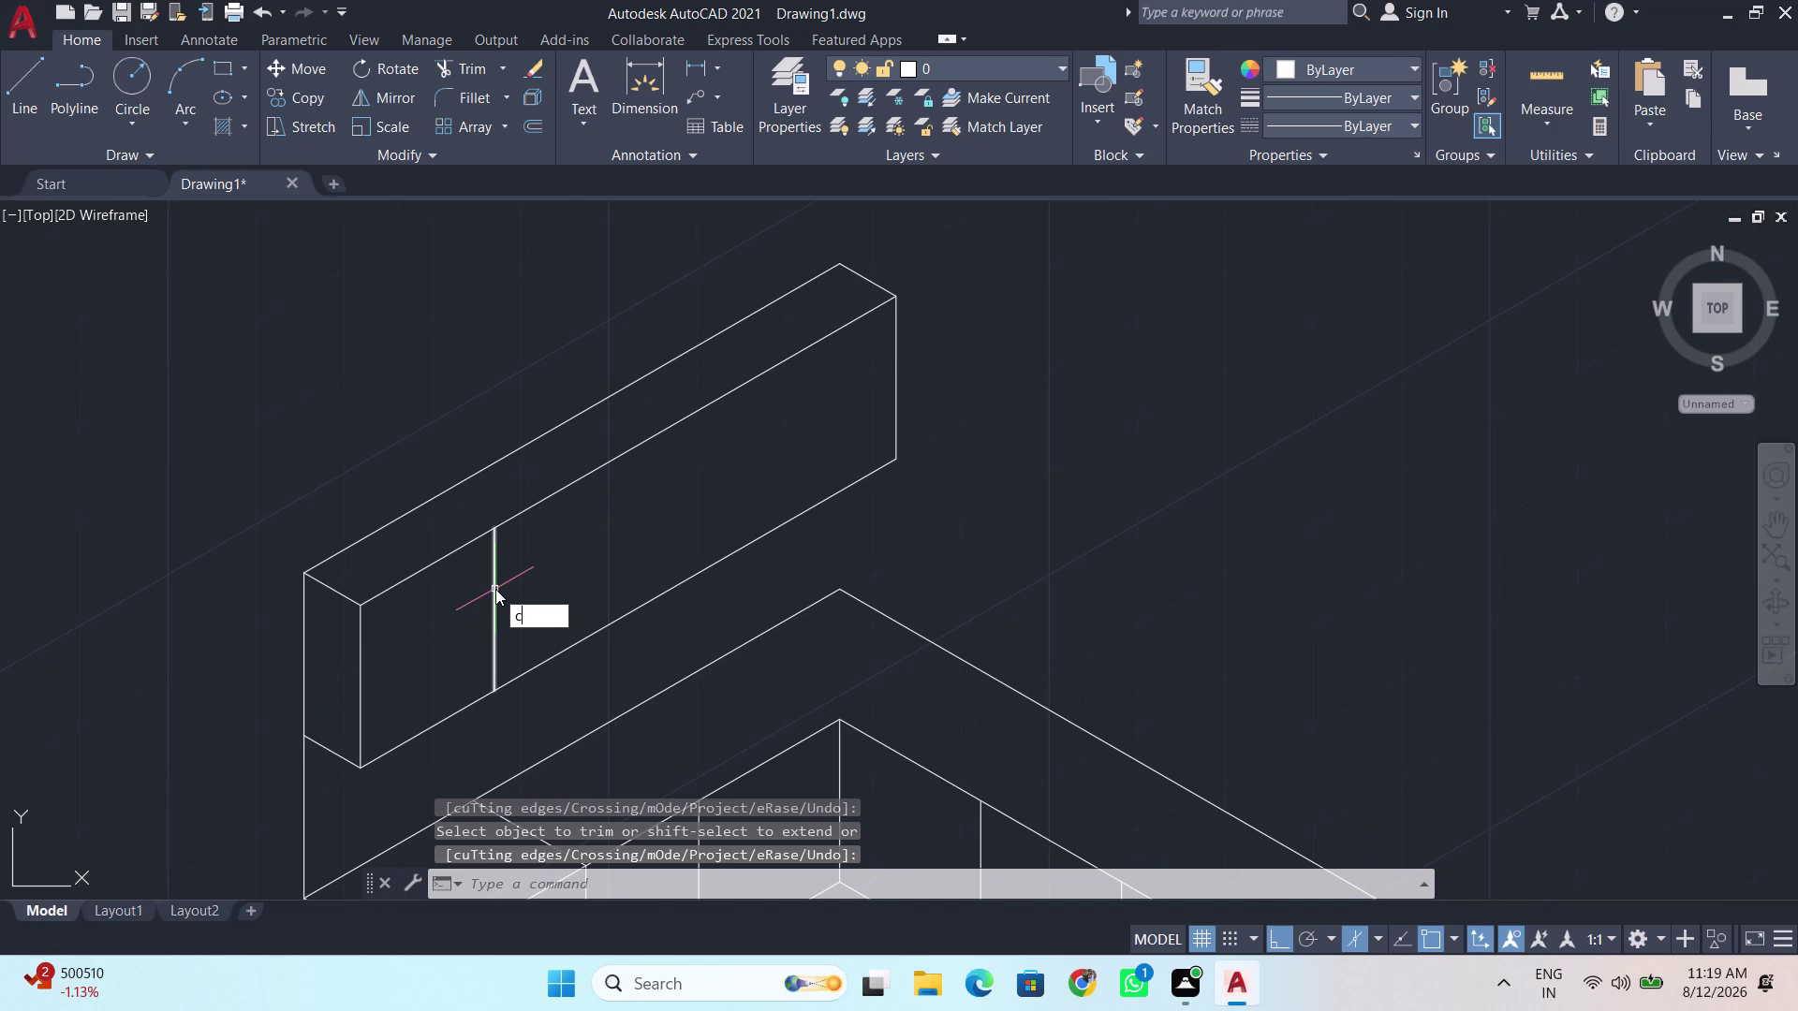
key(BackSpace)
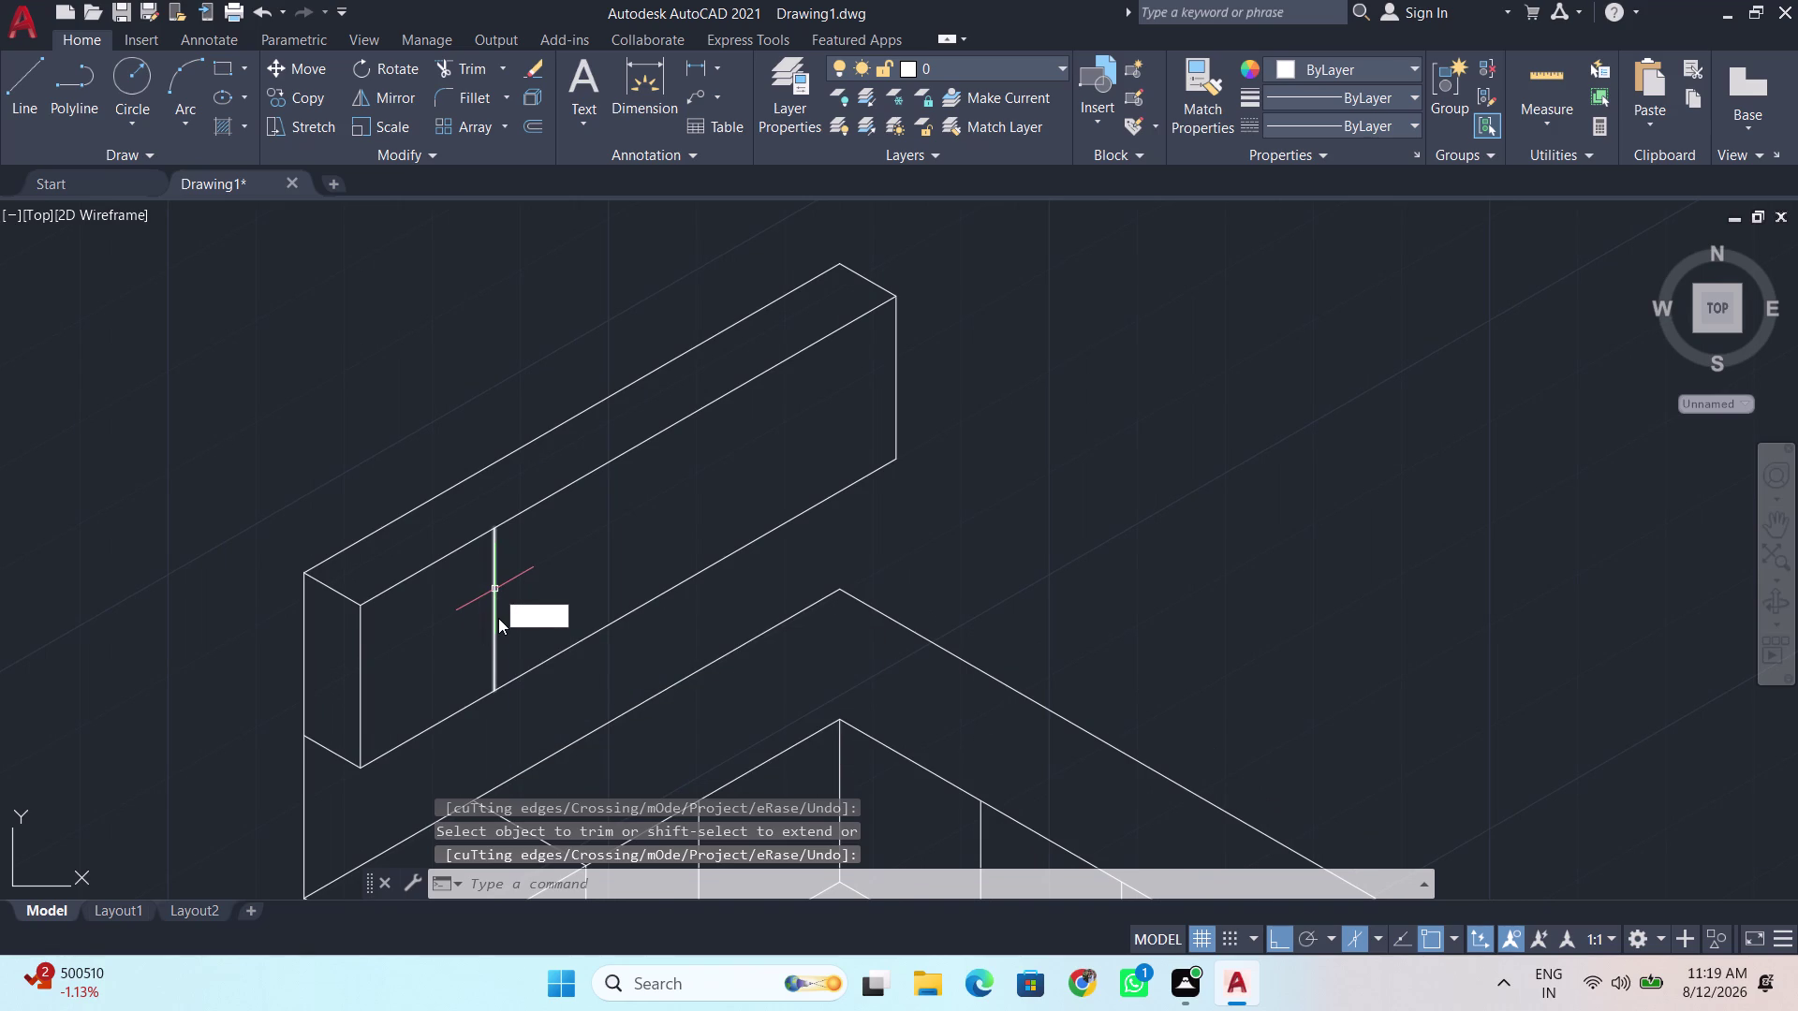
click(499, 618)
click(488, 624)
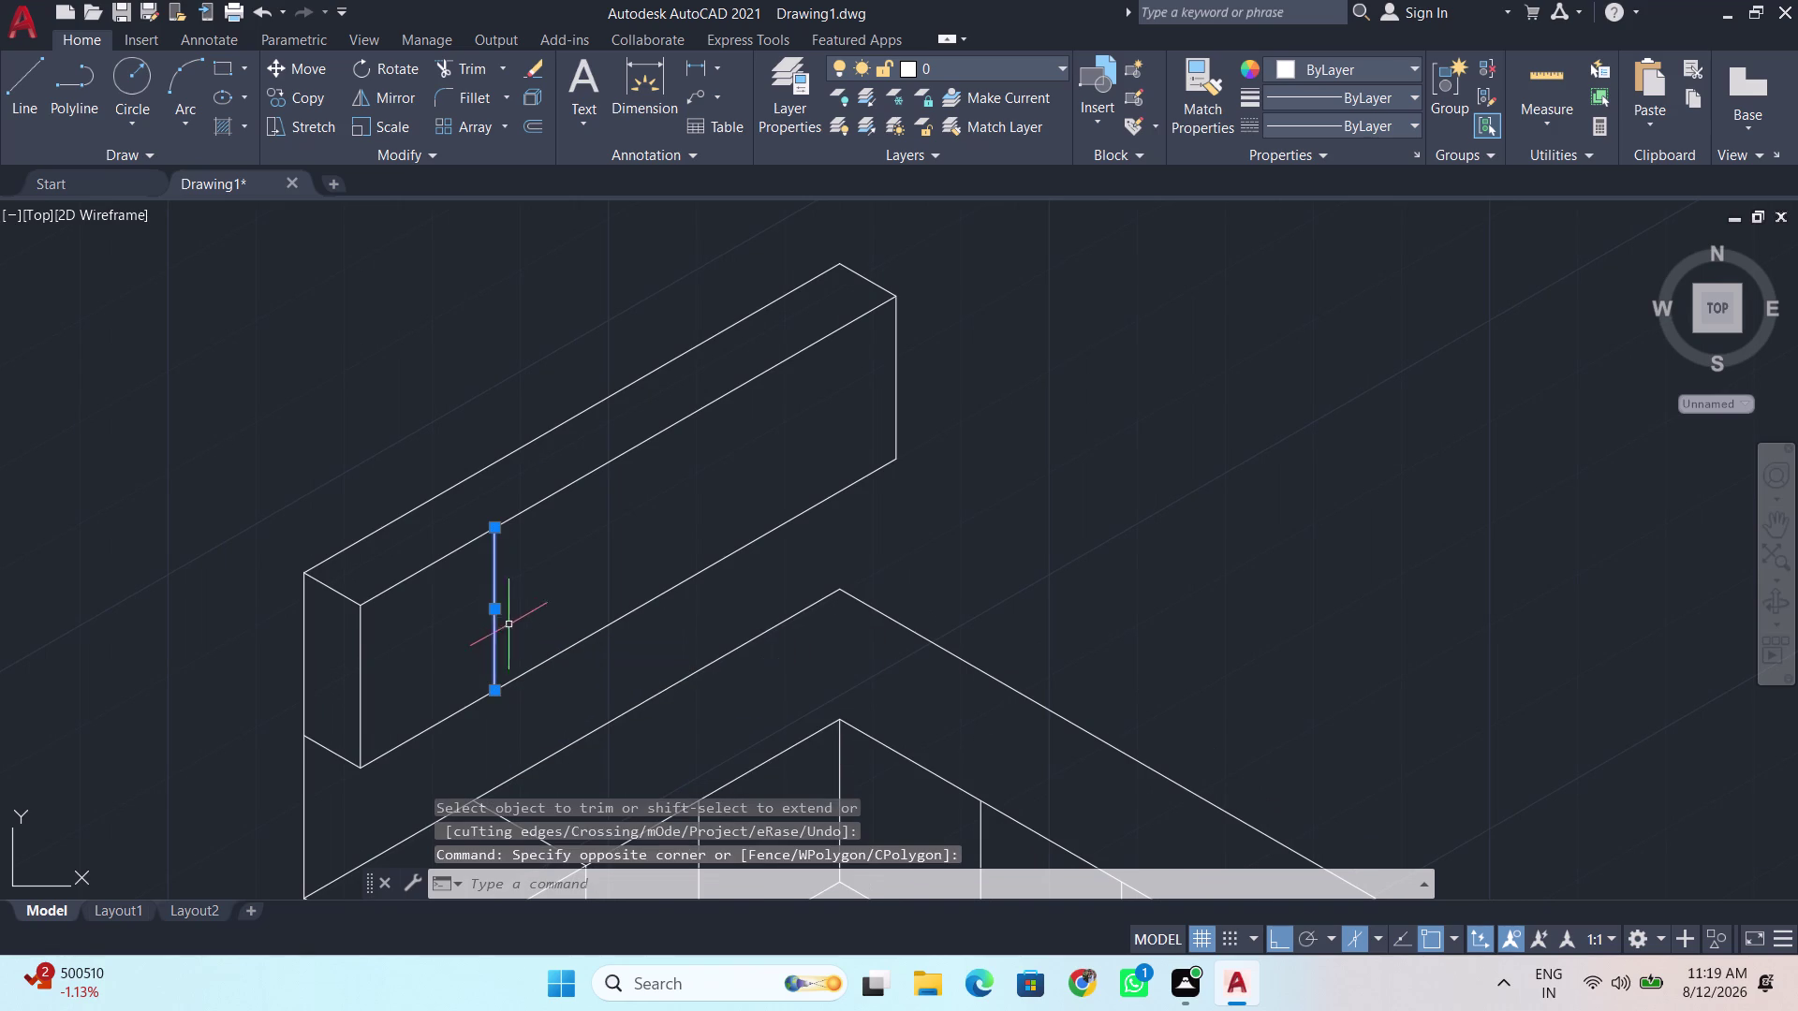
Copy the divider from its bottom end, placing copies 95 units along the cabinet.
key(c)
key(o)
key(Return)
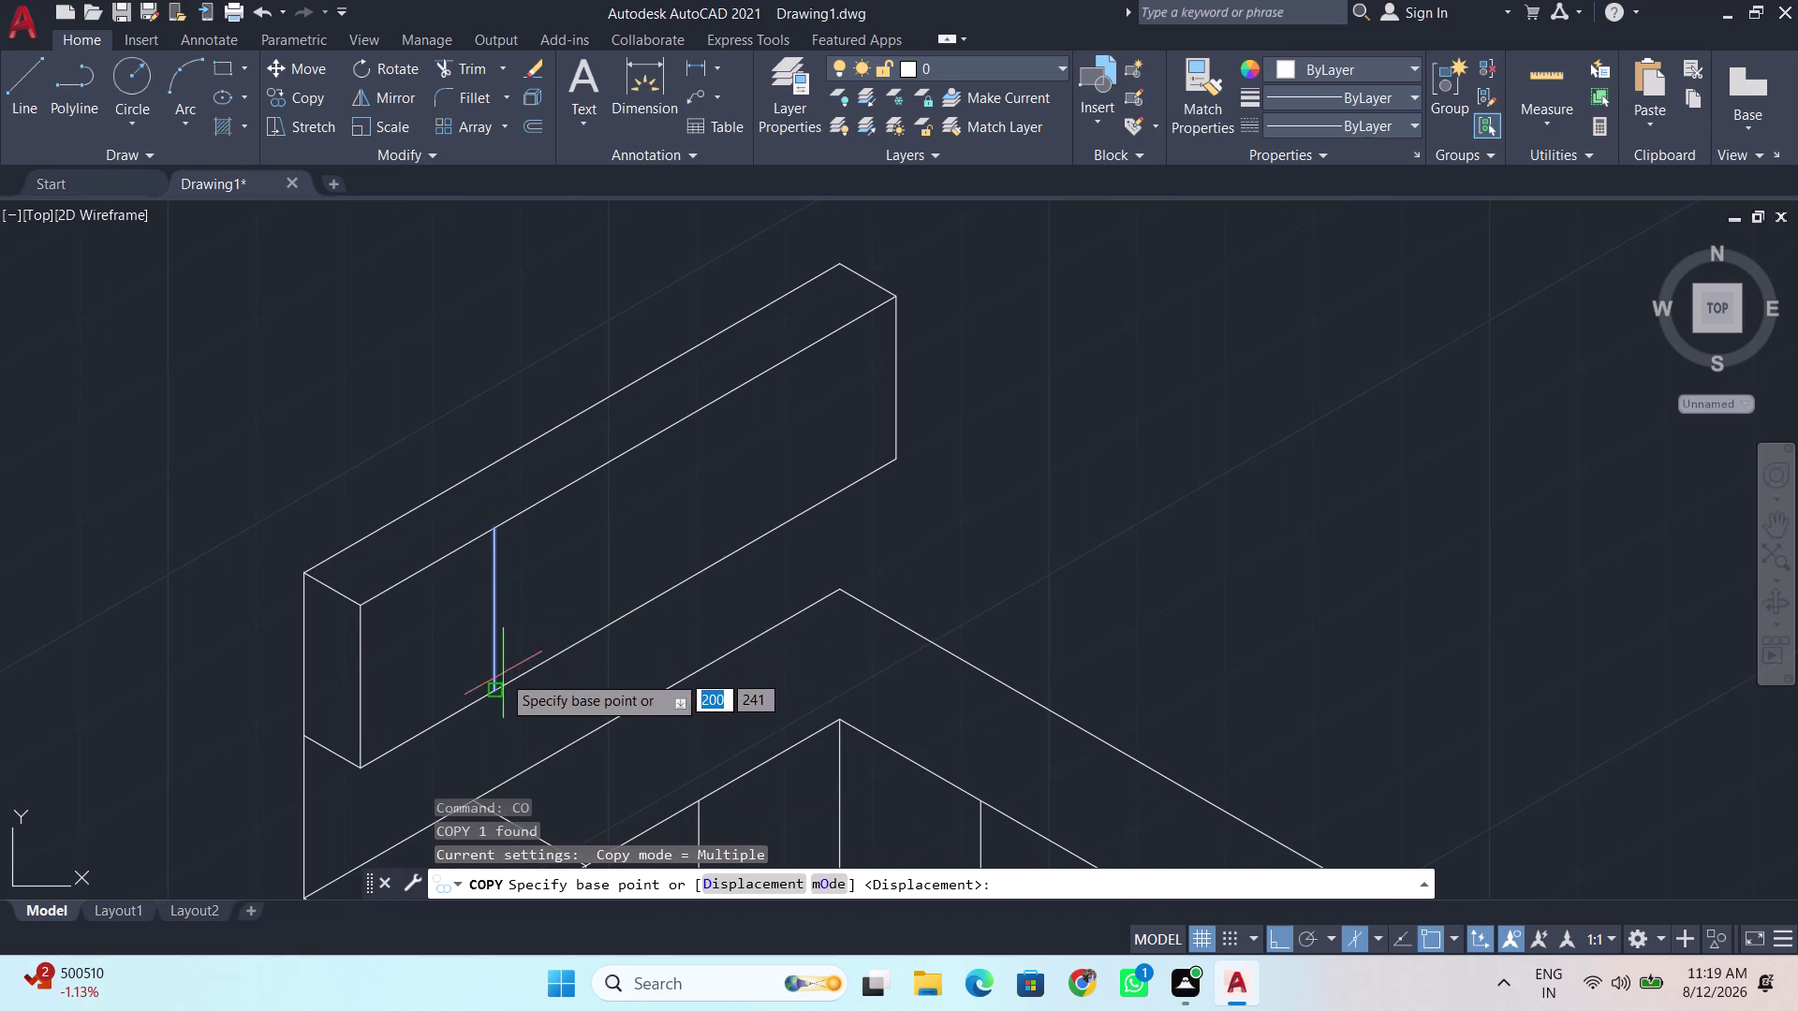
click(489, 686)
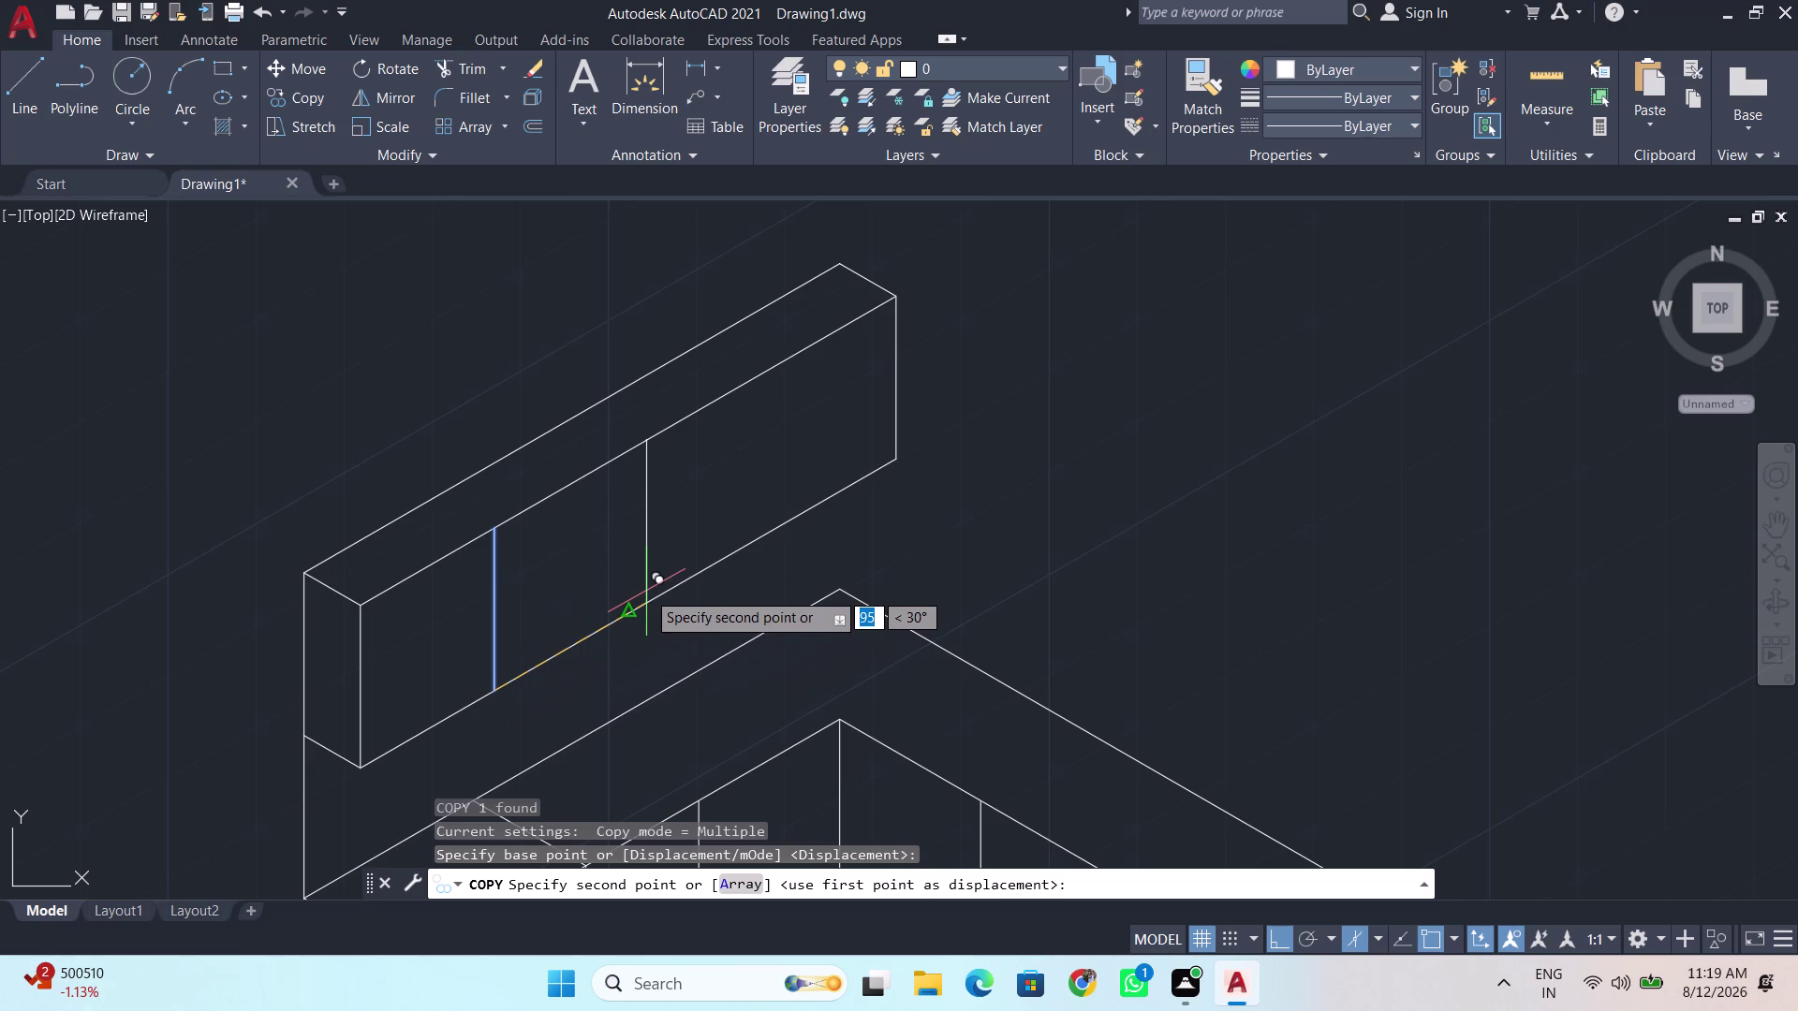
key(BackSpace)
key(BackSpace)
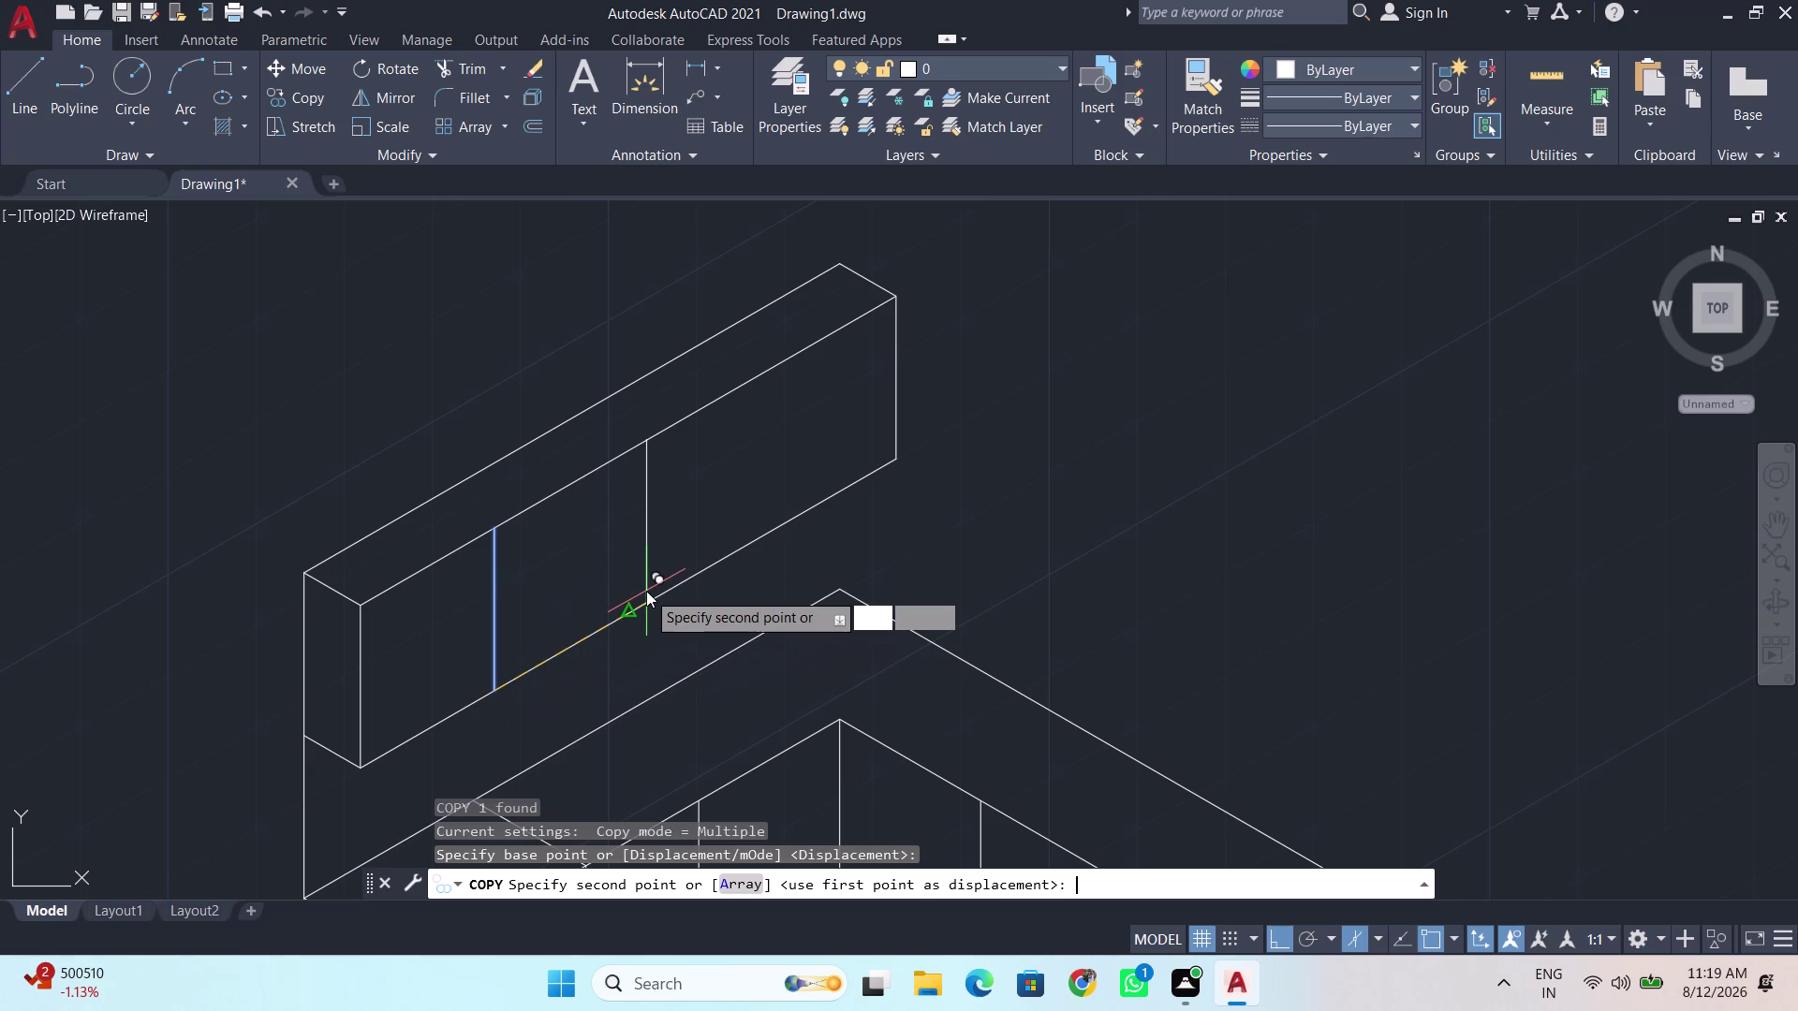
text(95)
key(Return)
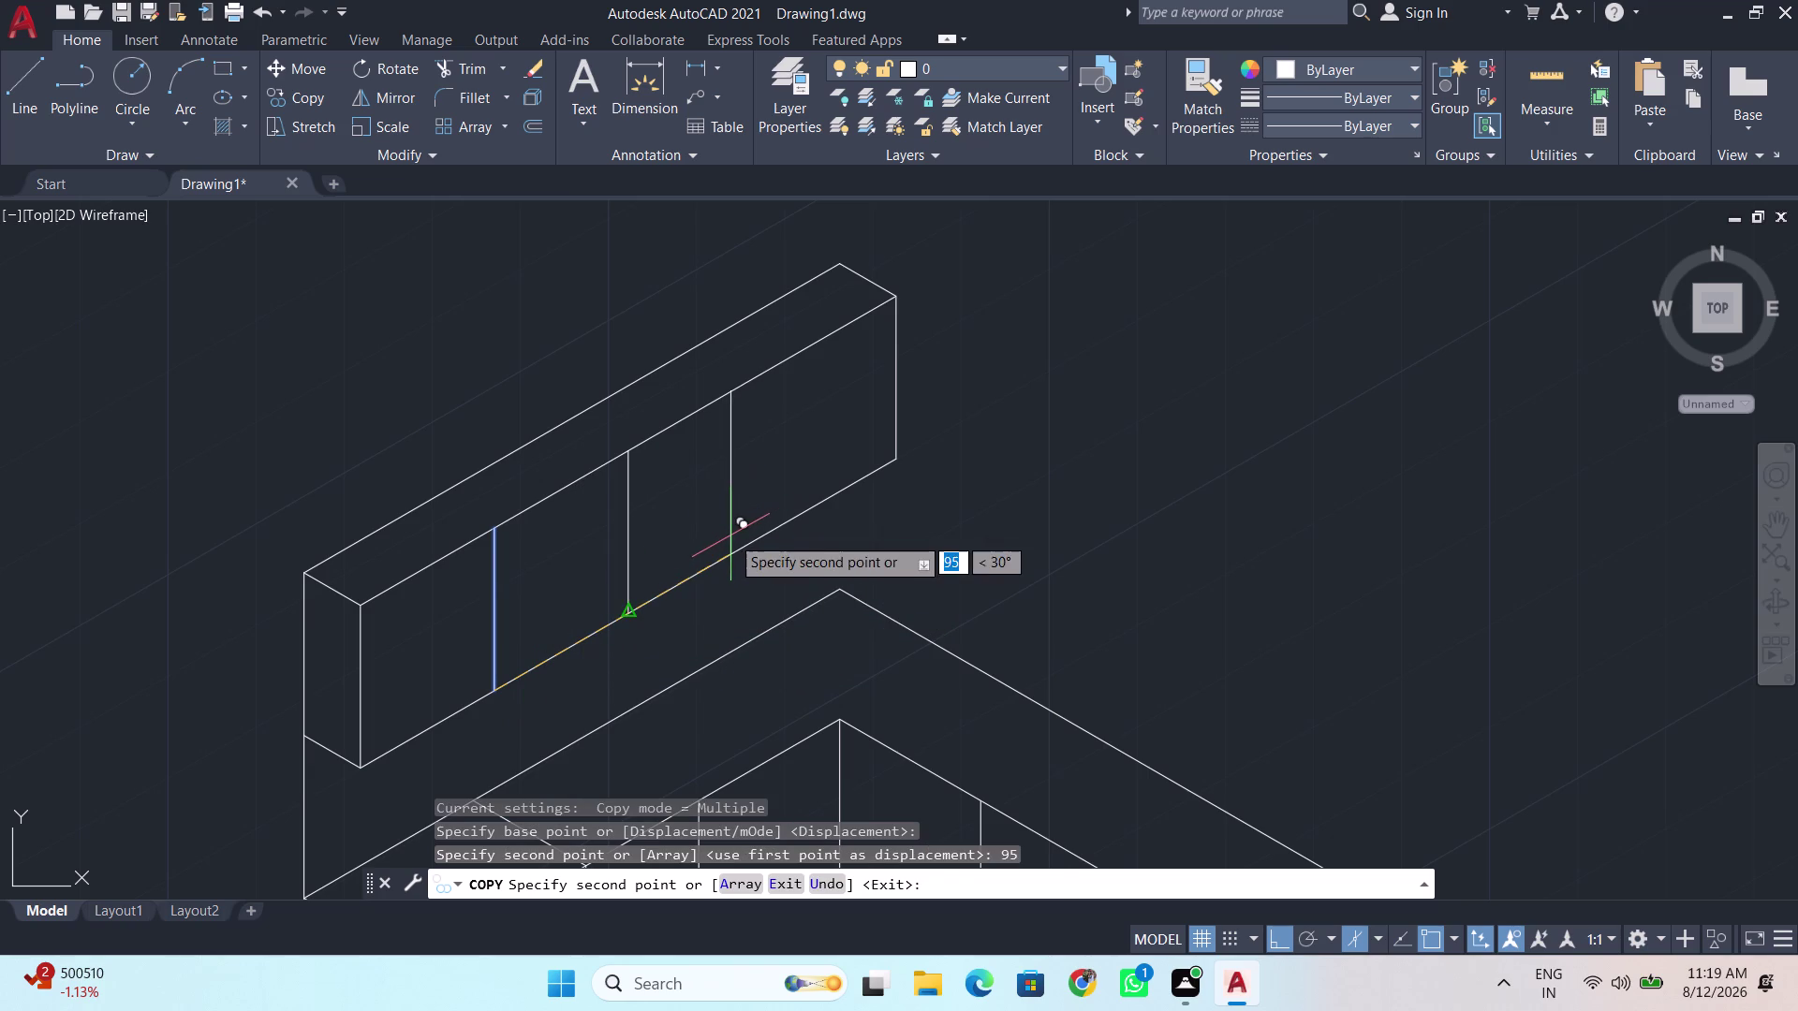
key(BackSpace)
text(95)
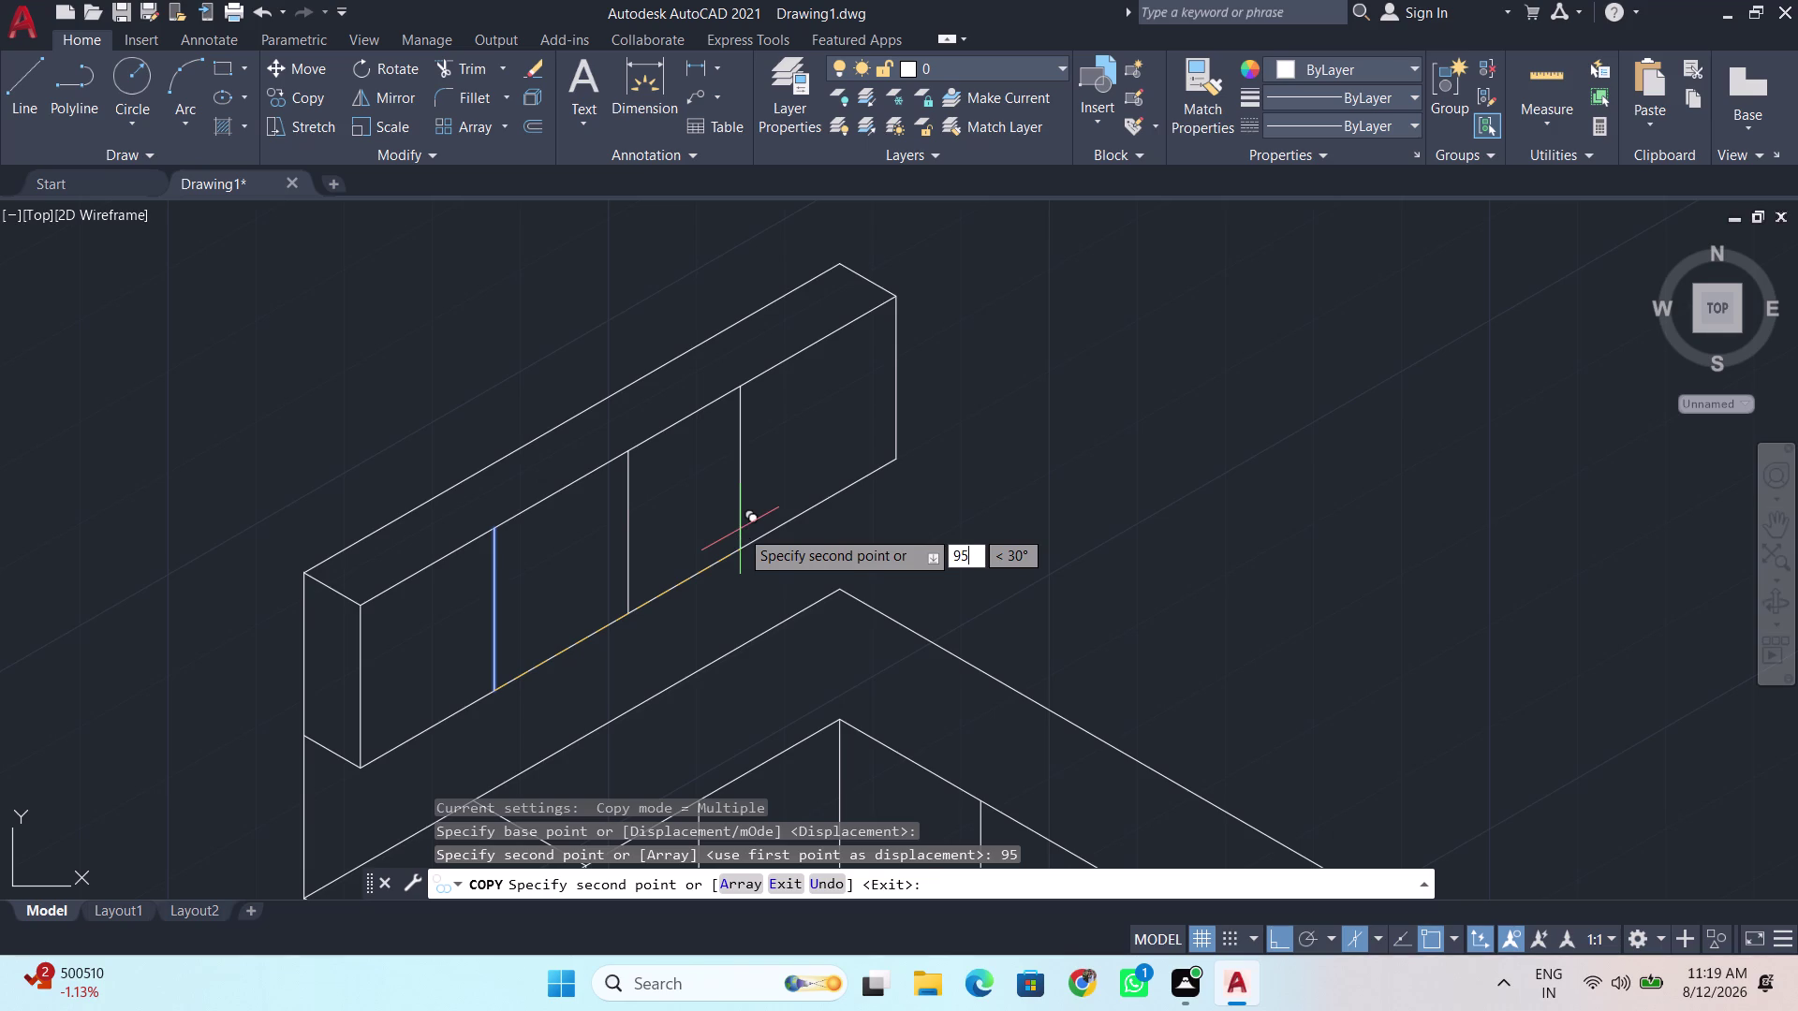
key(Return)
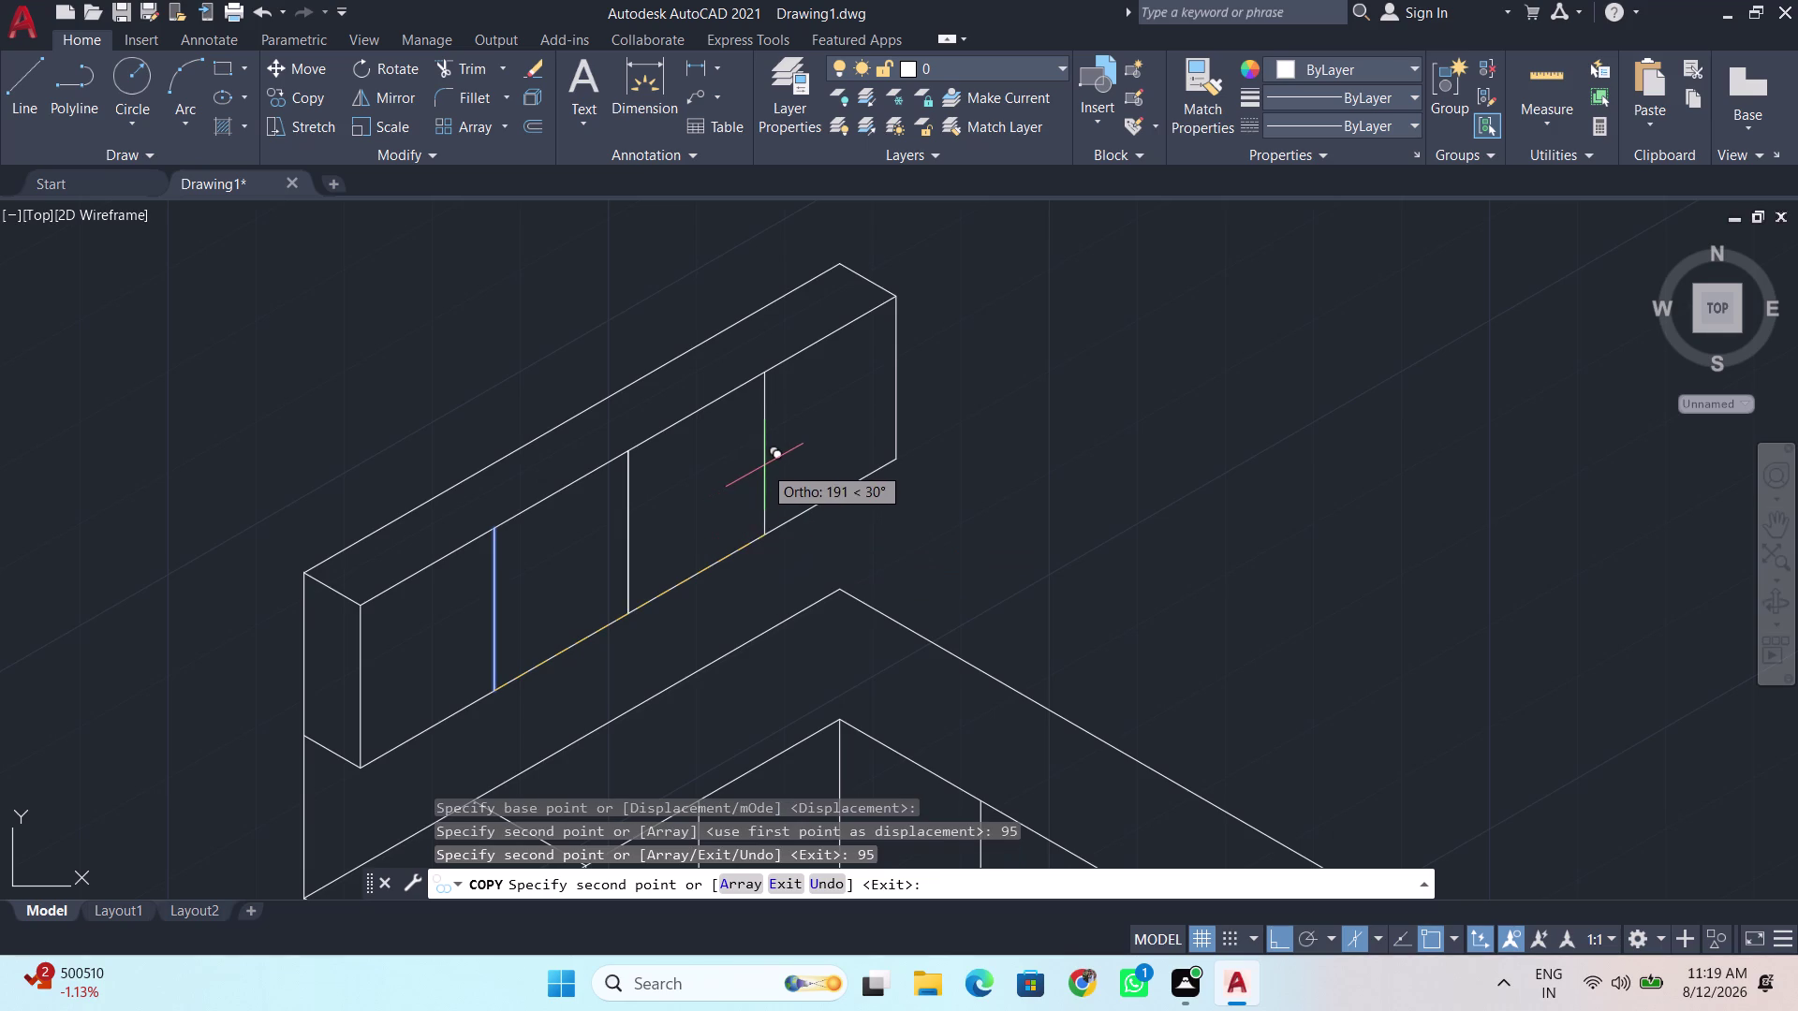
Place further divider copies at 95 and 190 units along the panel.
key(BackSpace)
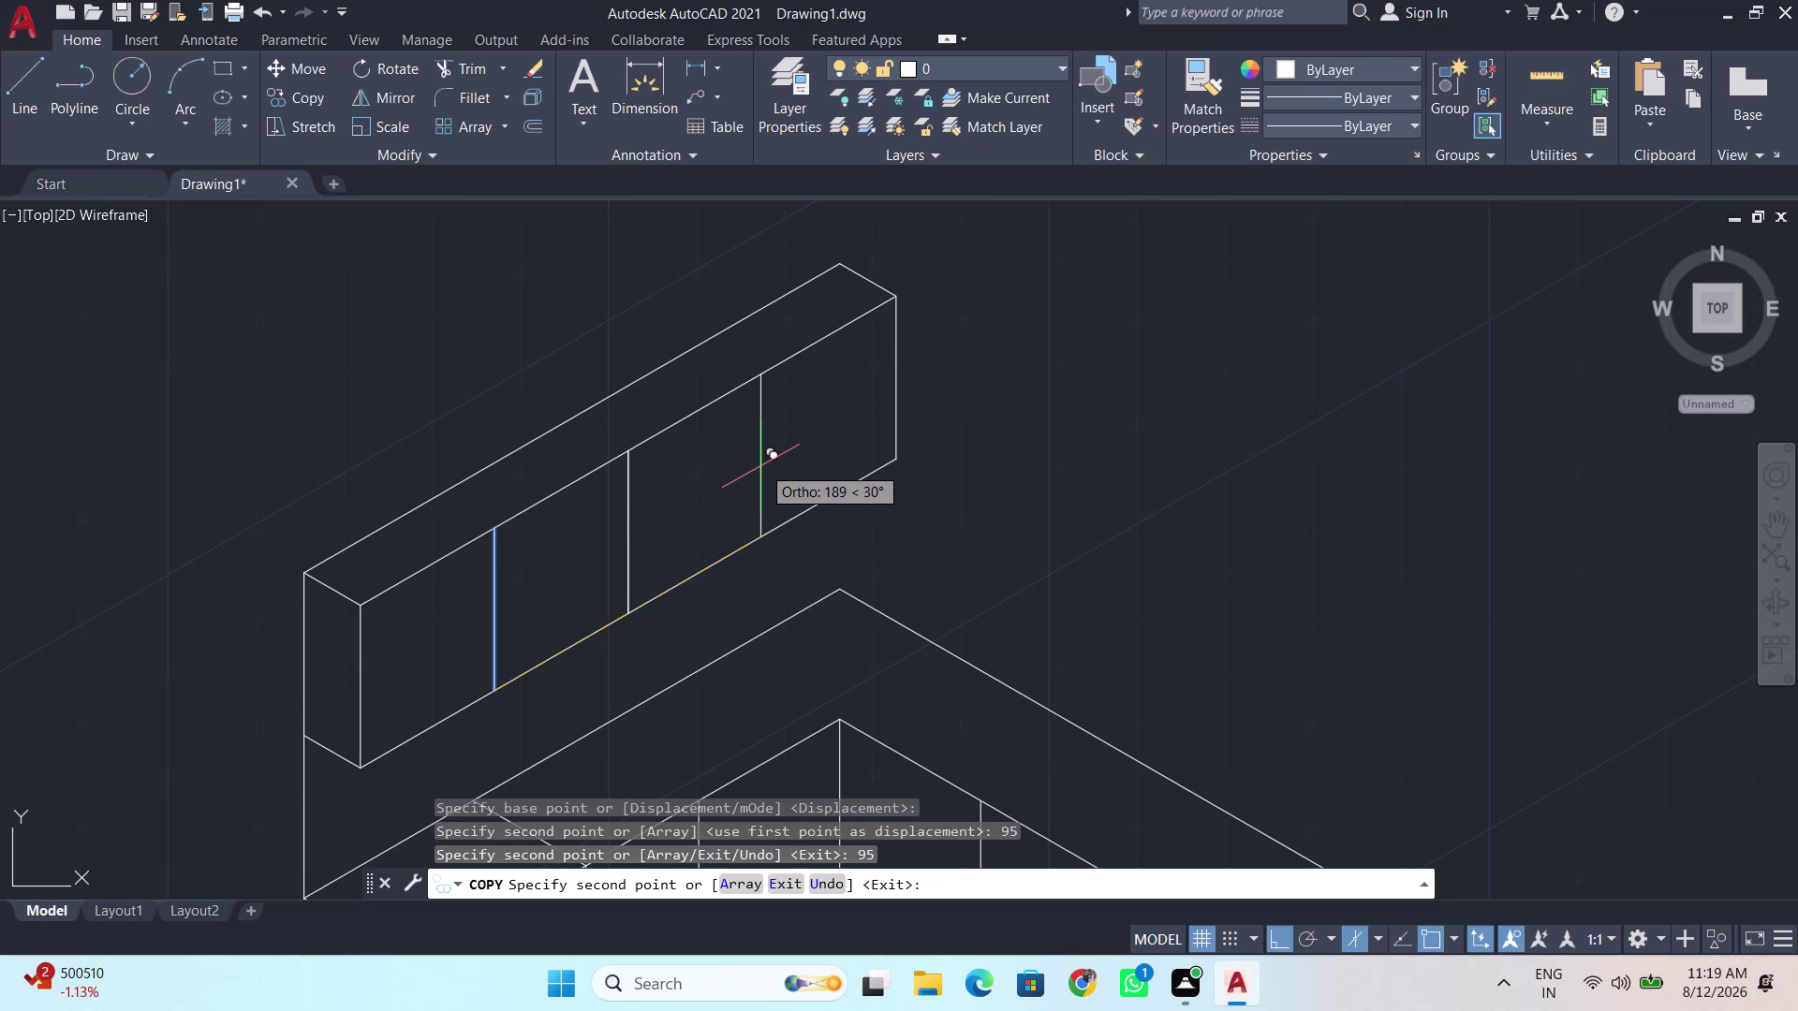
key(BackSpace)
text(95)
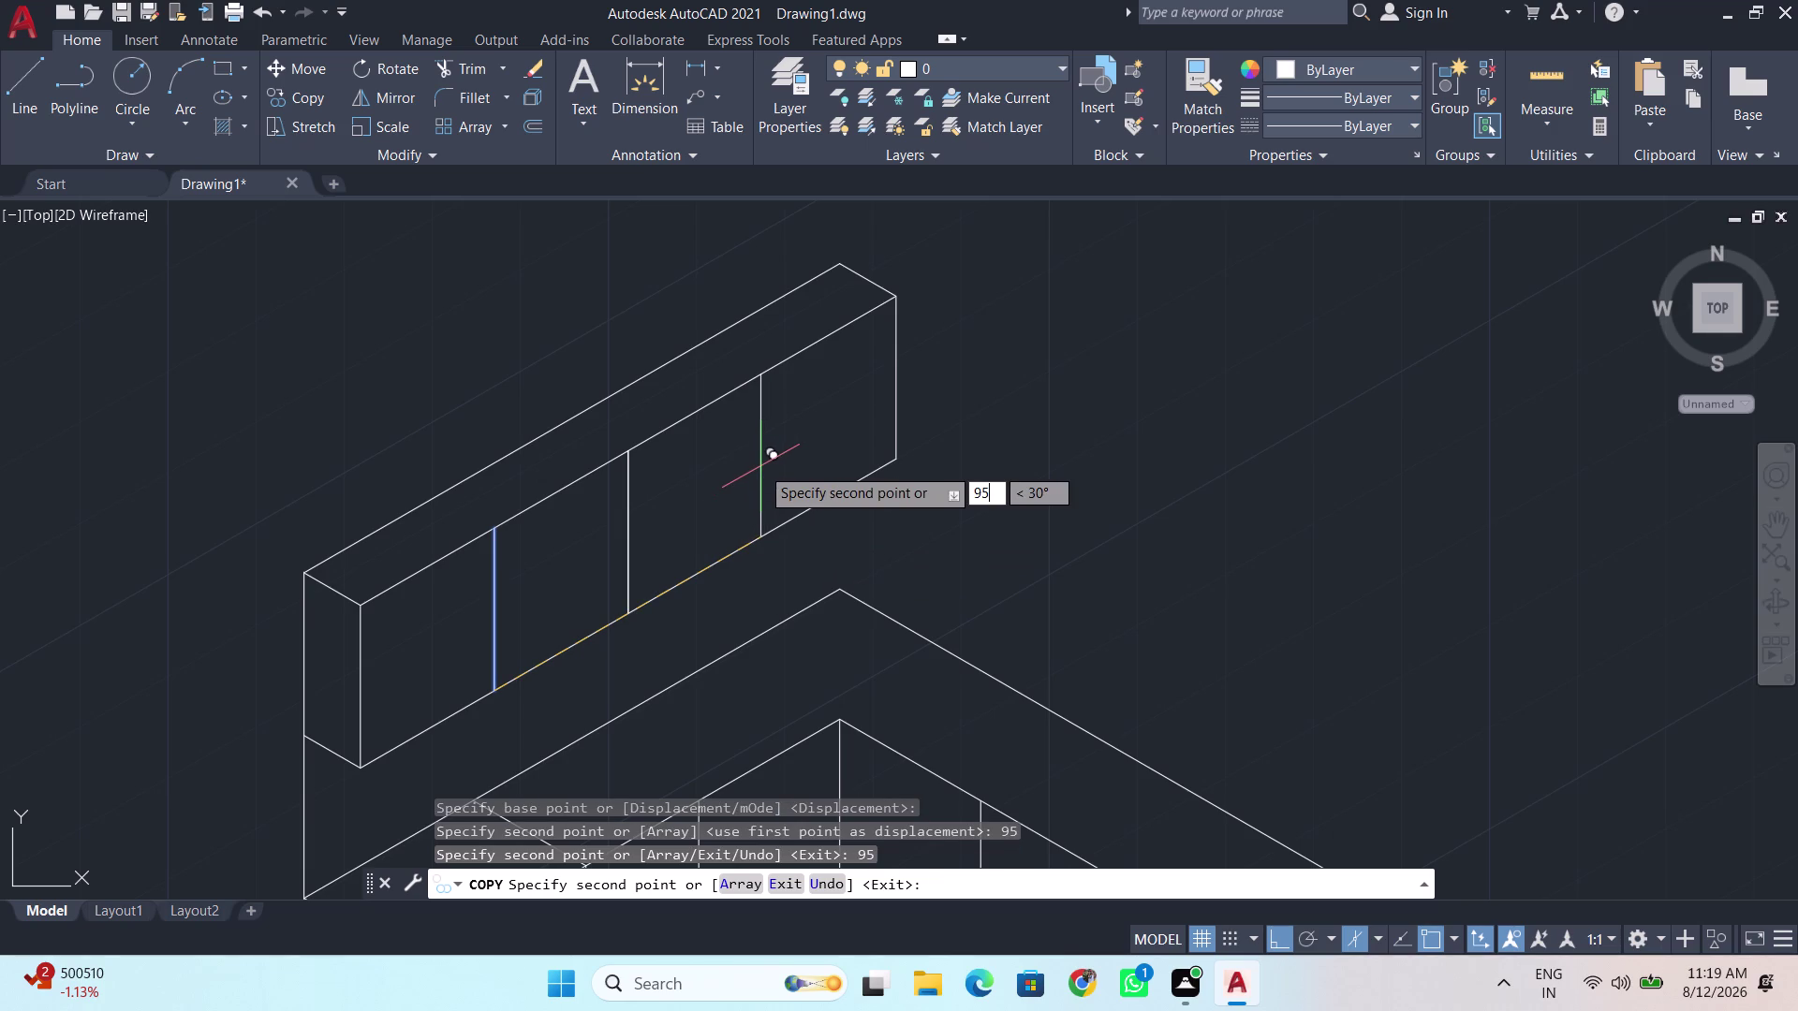
key(Return)
key(BackSpace)
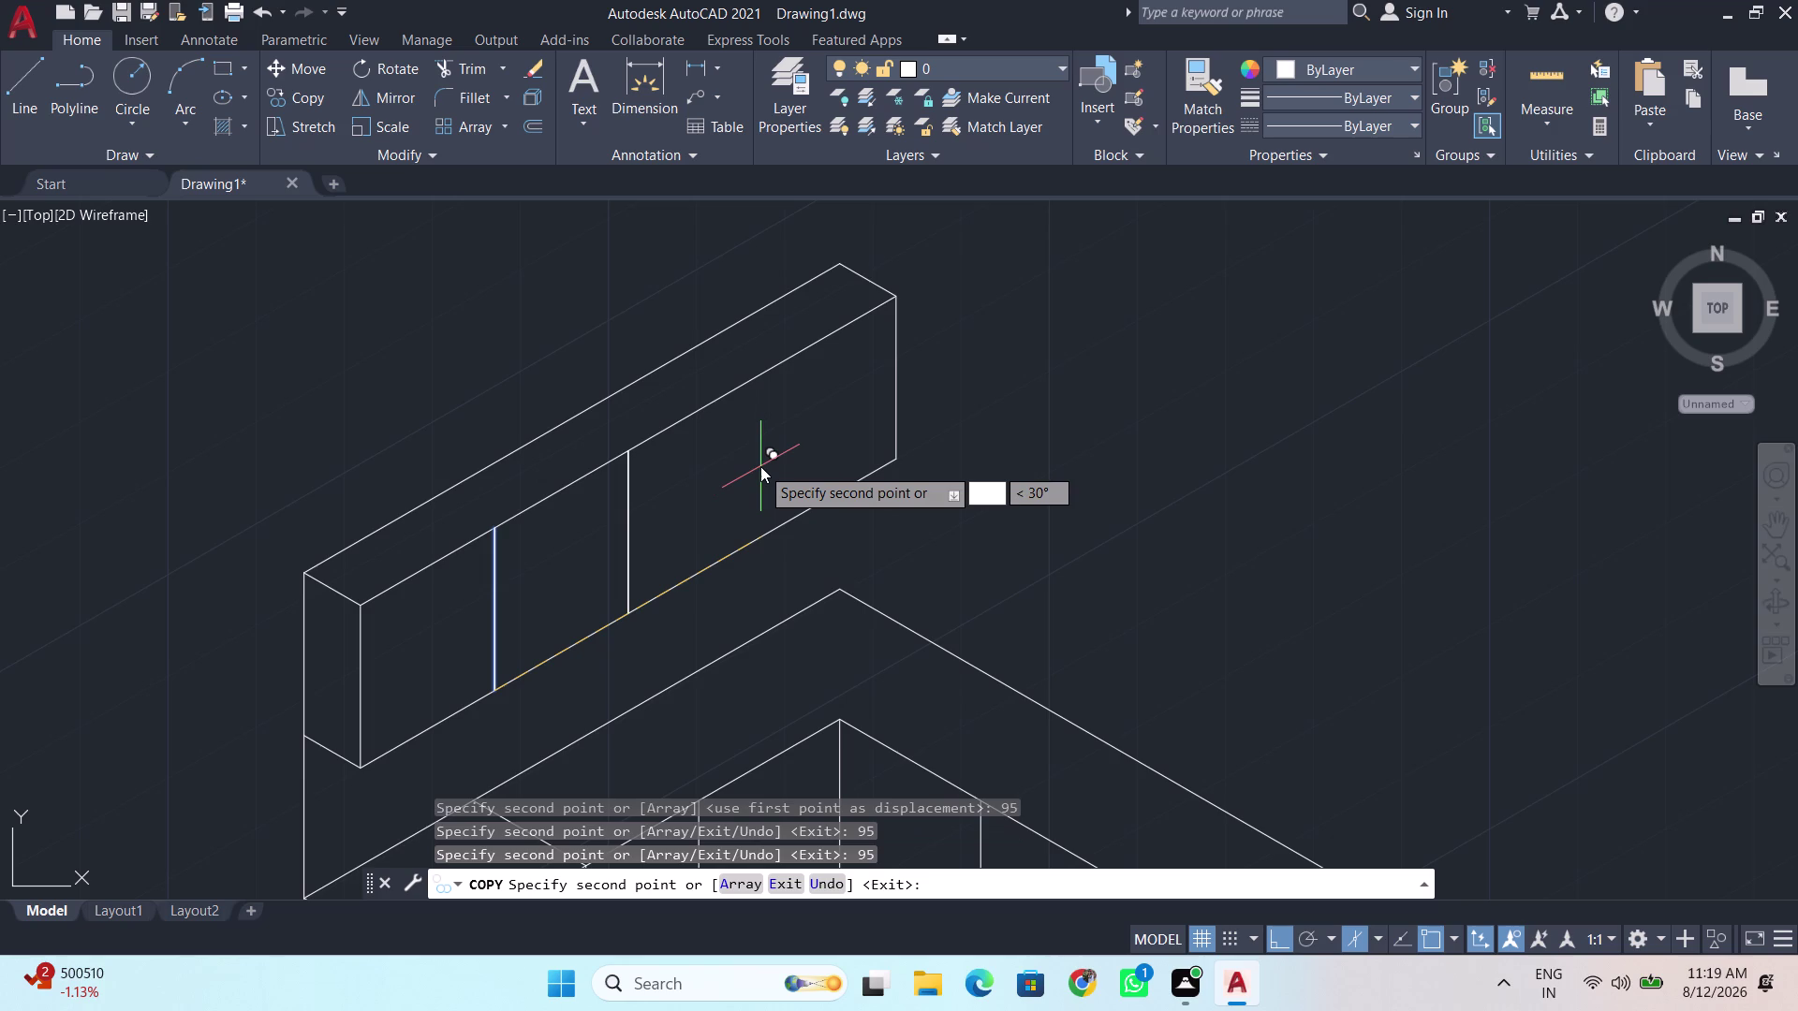
key(BackSpace)
text(1)
text(90)
key(Return)
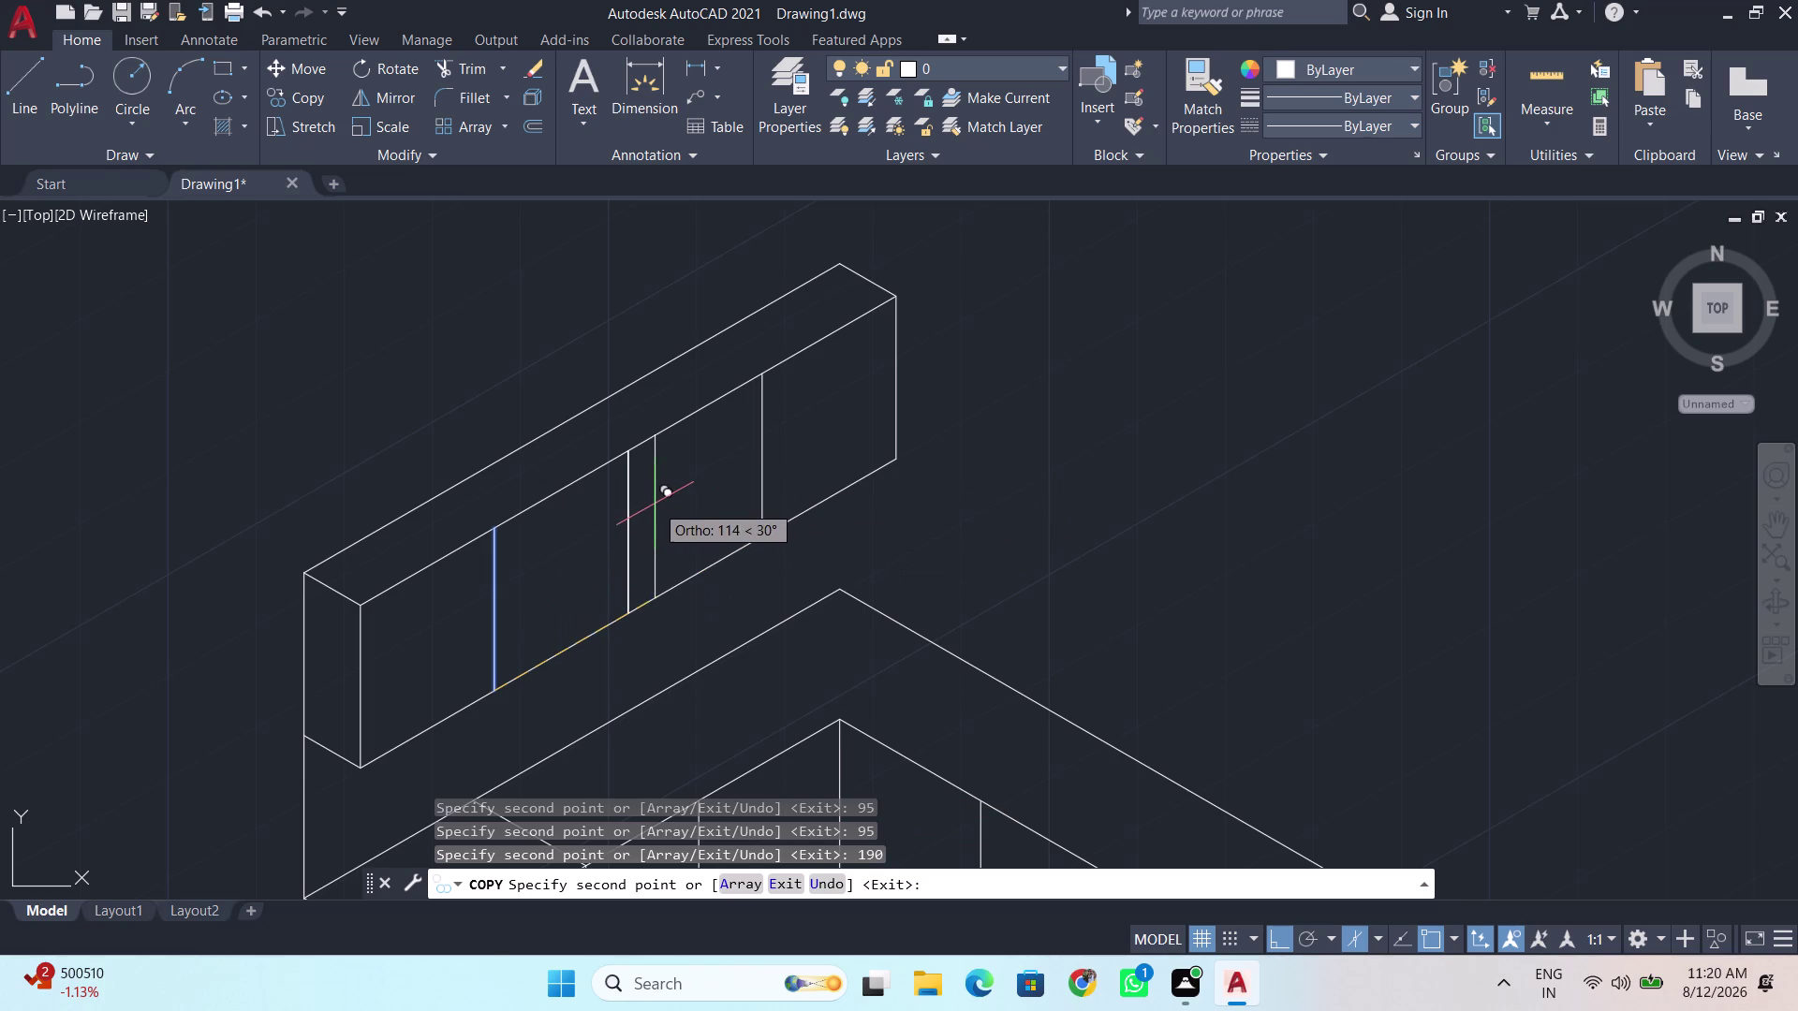
Delete the stray extra divider line.
key(space)
click(627, 523)
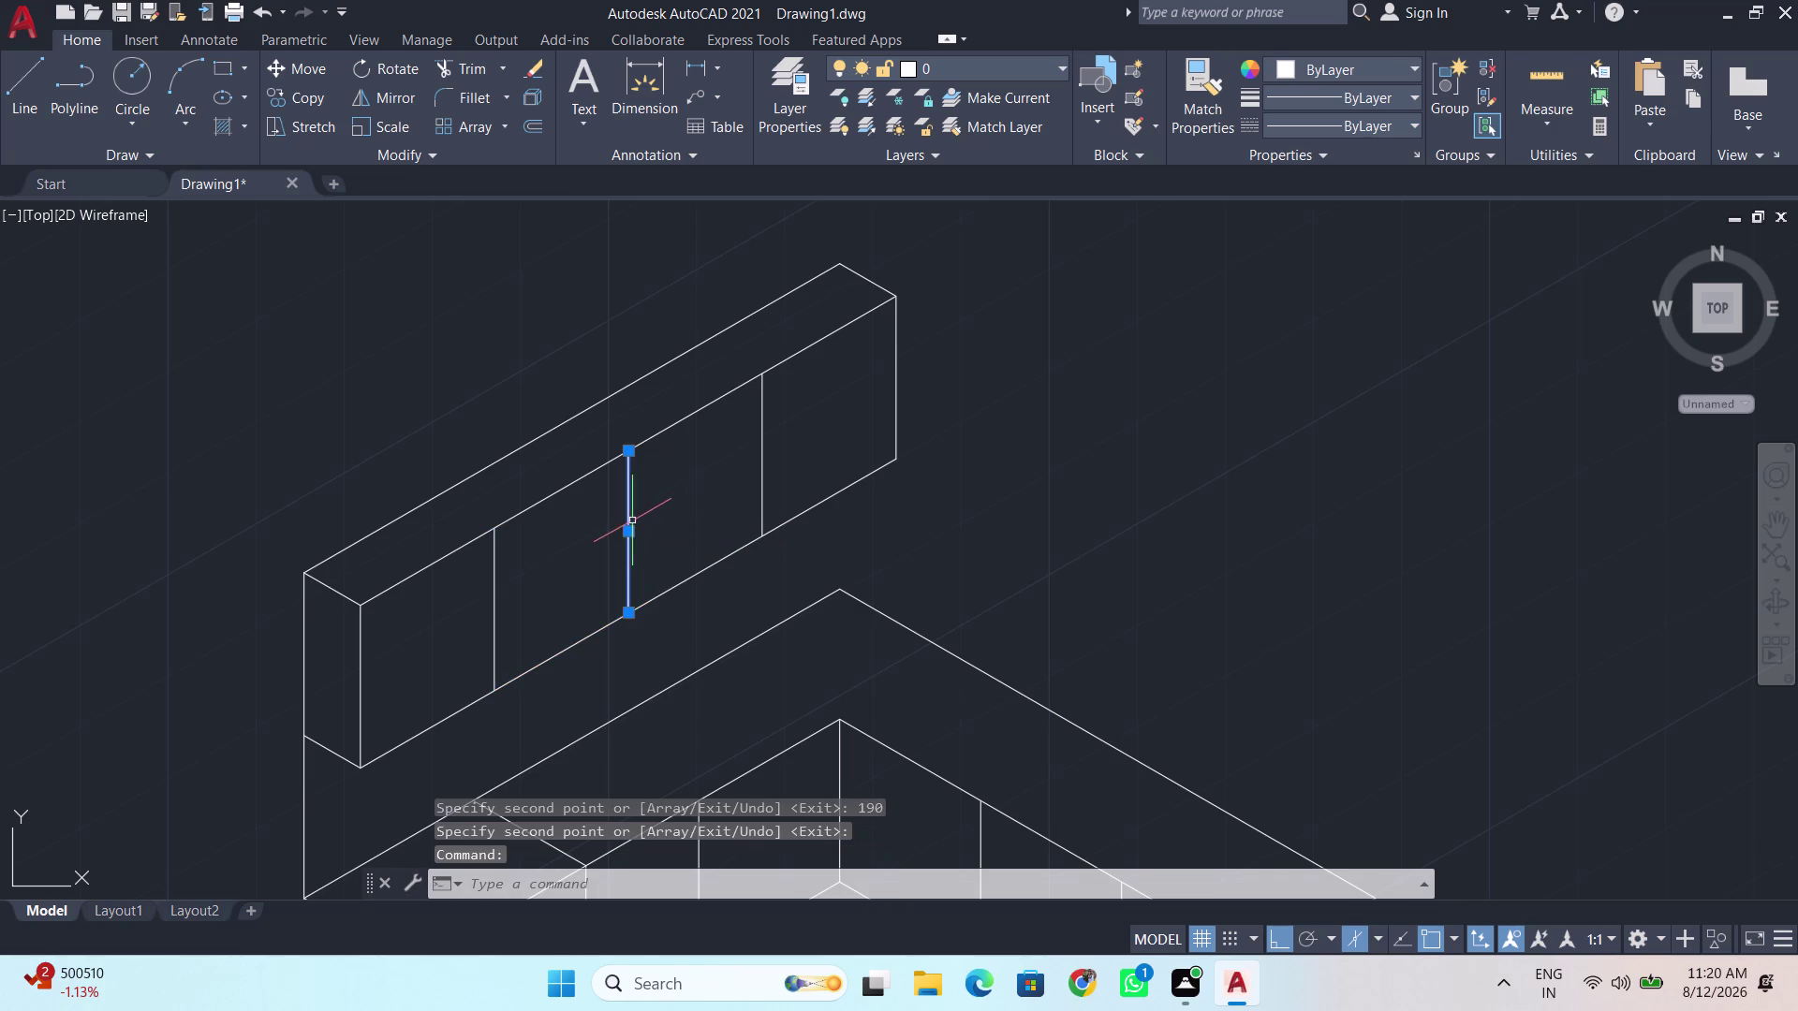
key(Delete)
click(627, 547)
key(Delete)
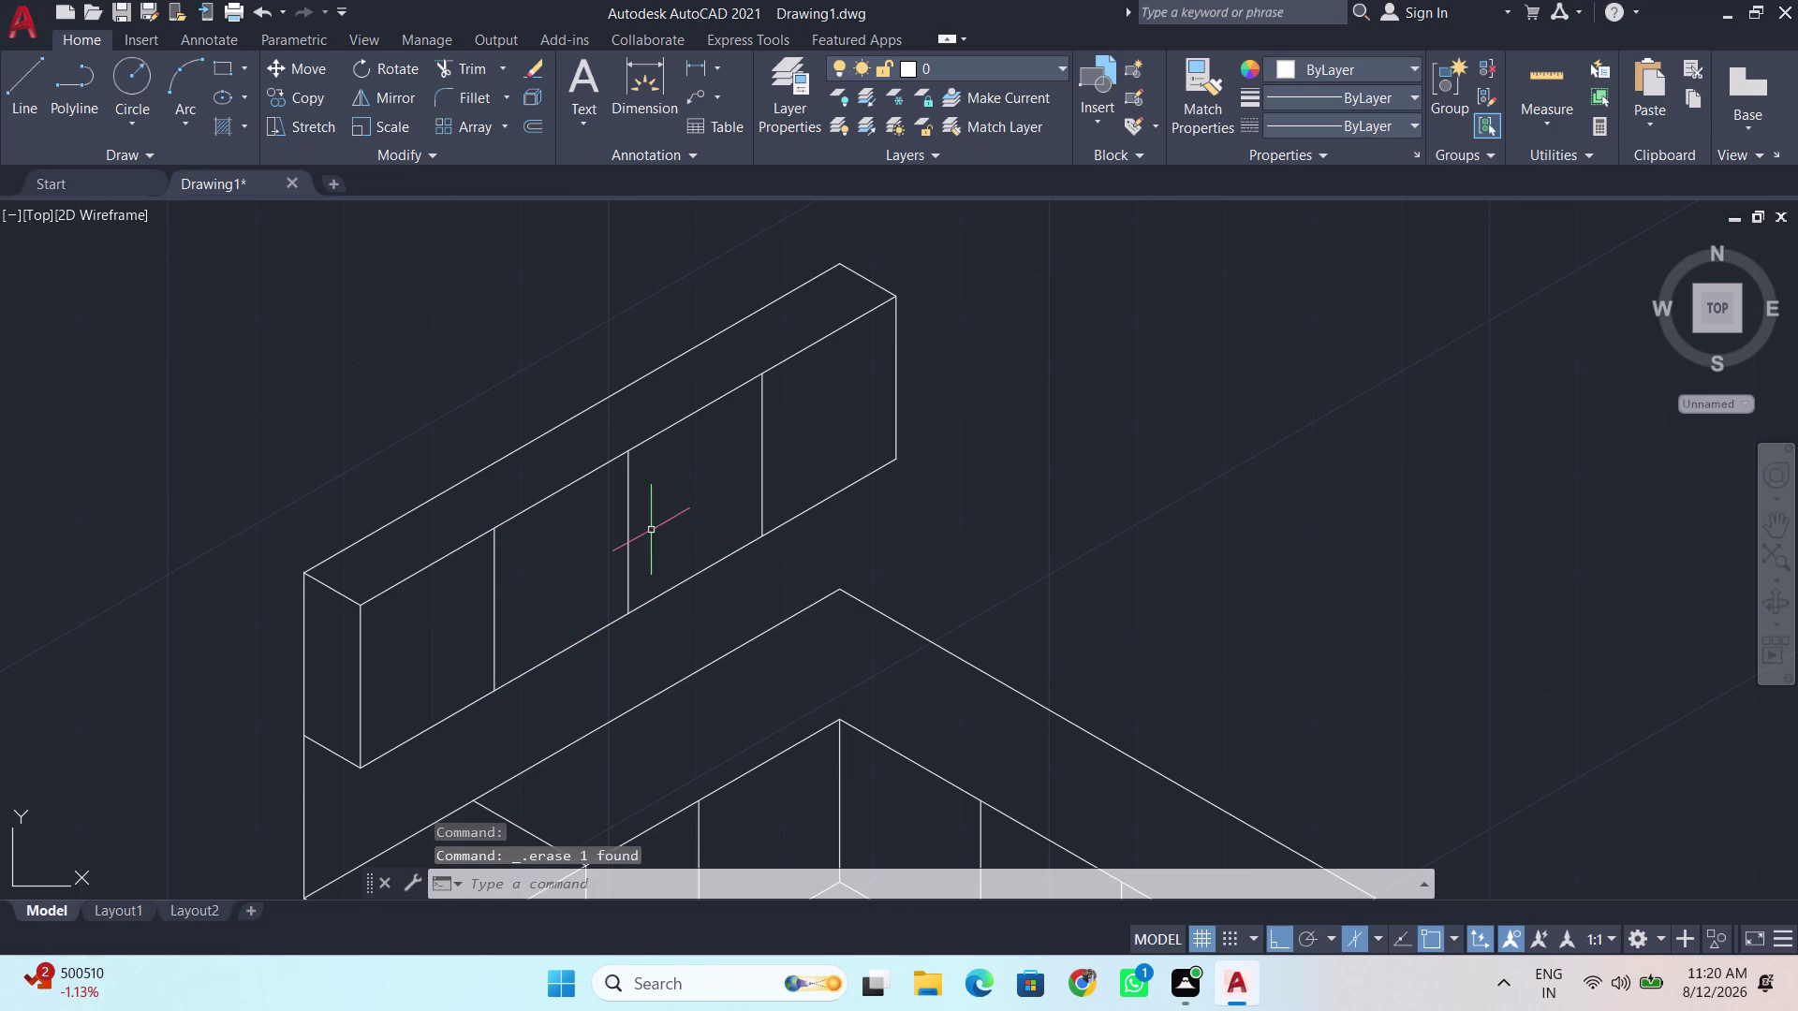
Draw the wall's top edge from the upper cabinet's top corner far to the right.
scroll(up, 3)
scroll(down, 3)
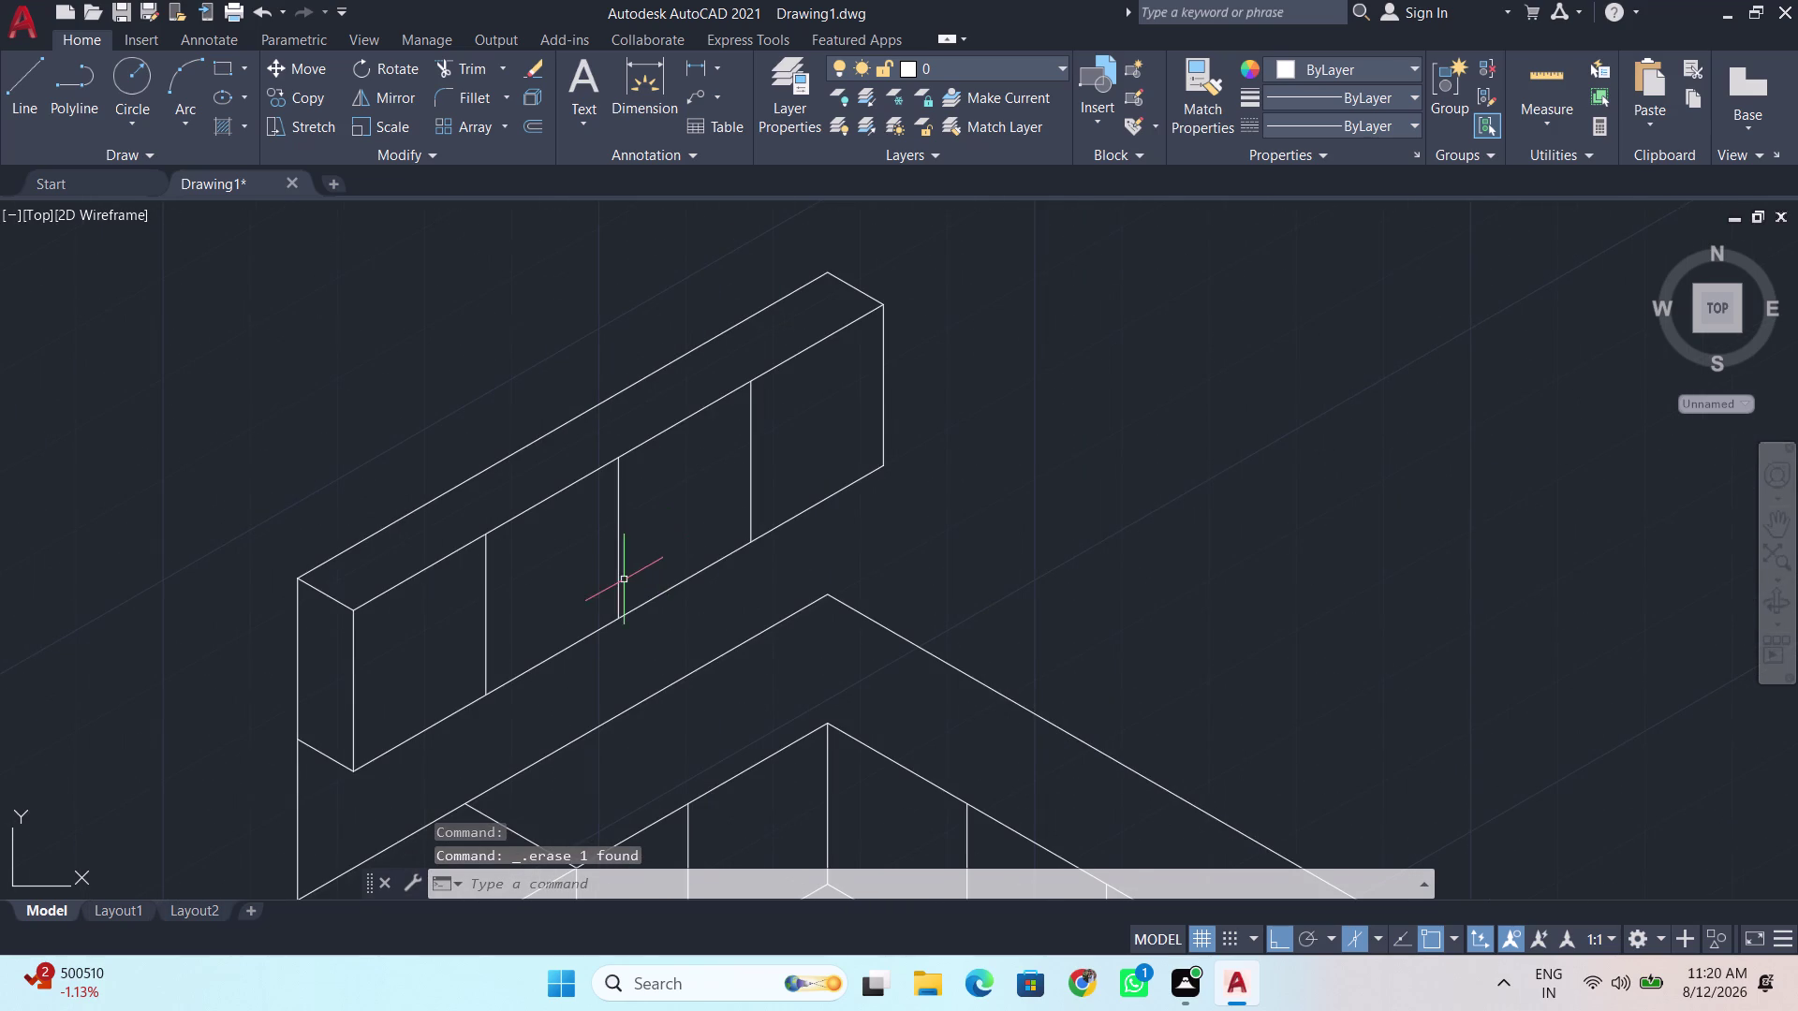
middle_drag(624, 580, 388, 554)
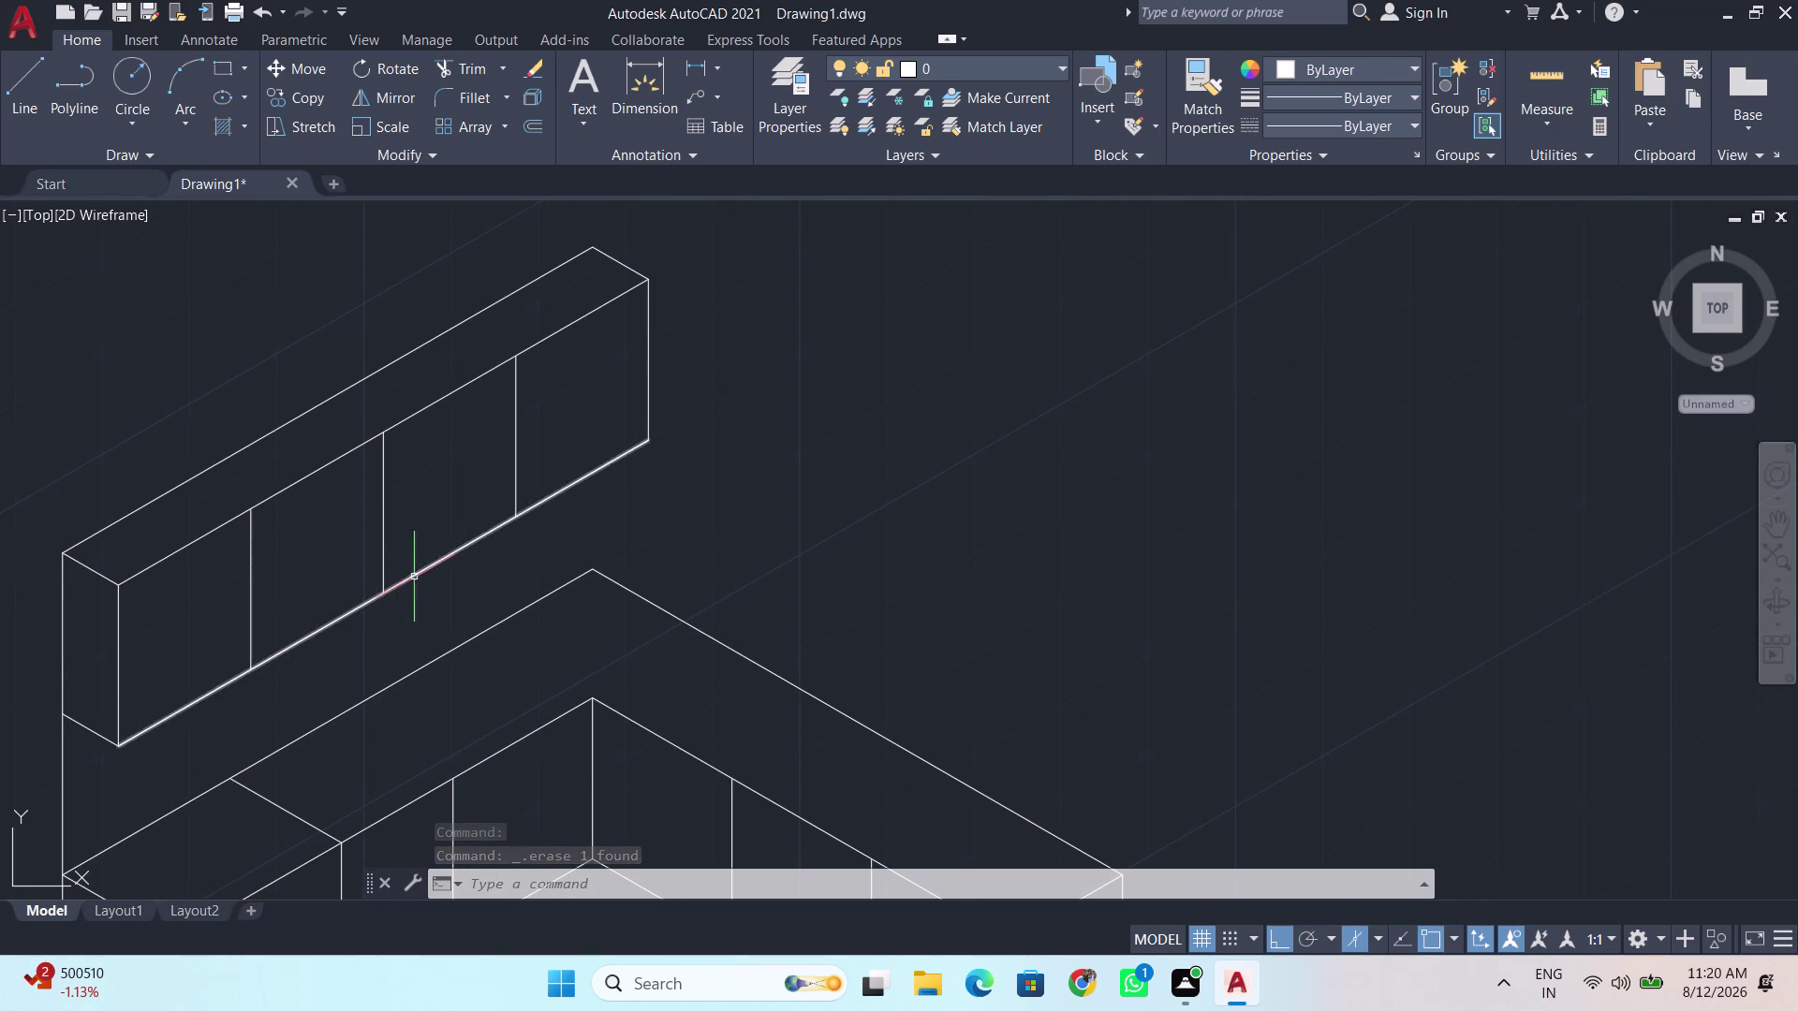
scroll(down, 3)
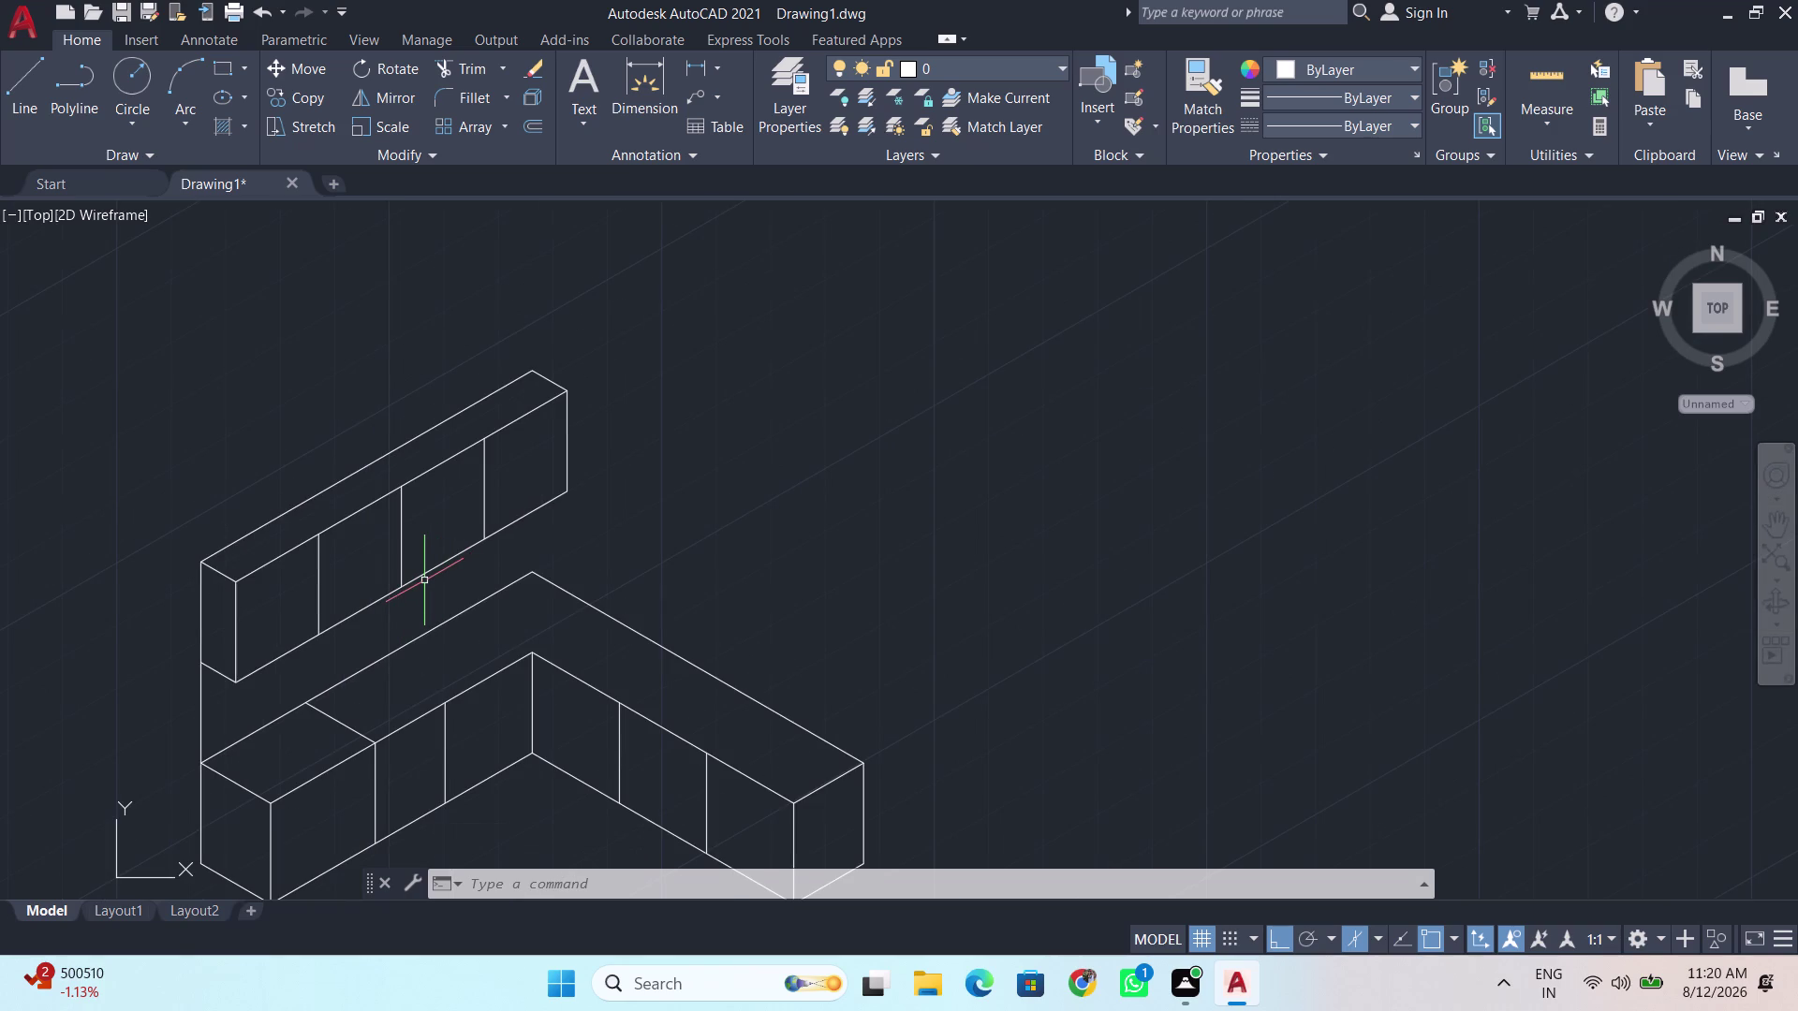
key(l)
key(Return)
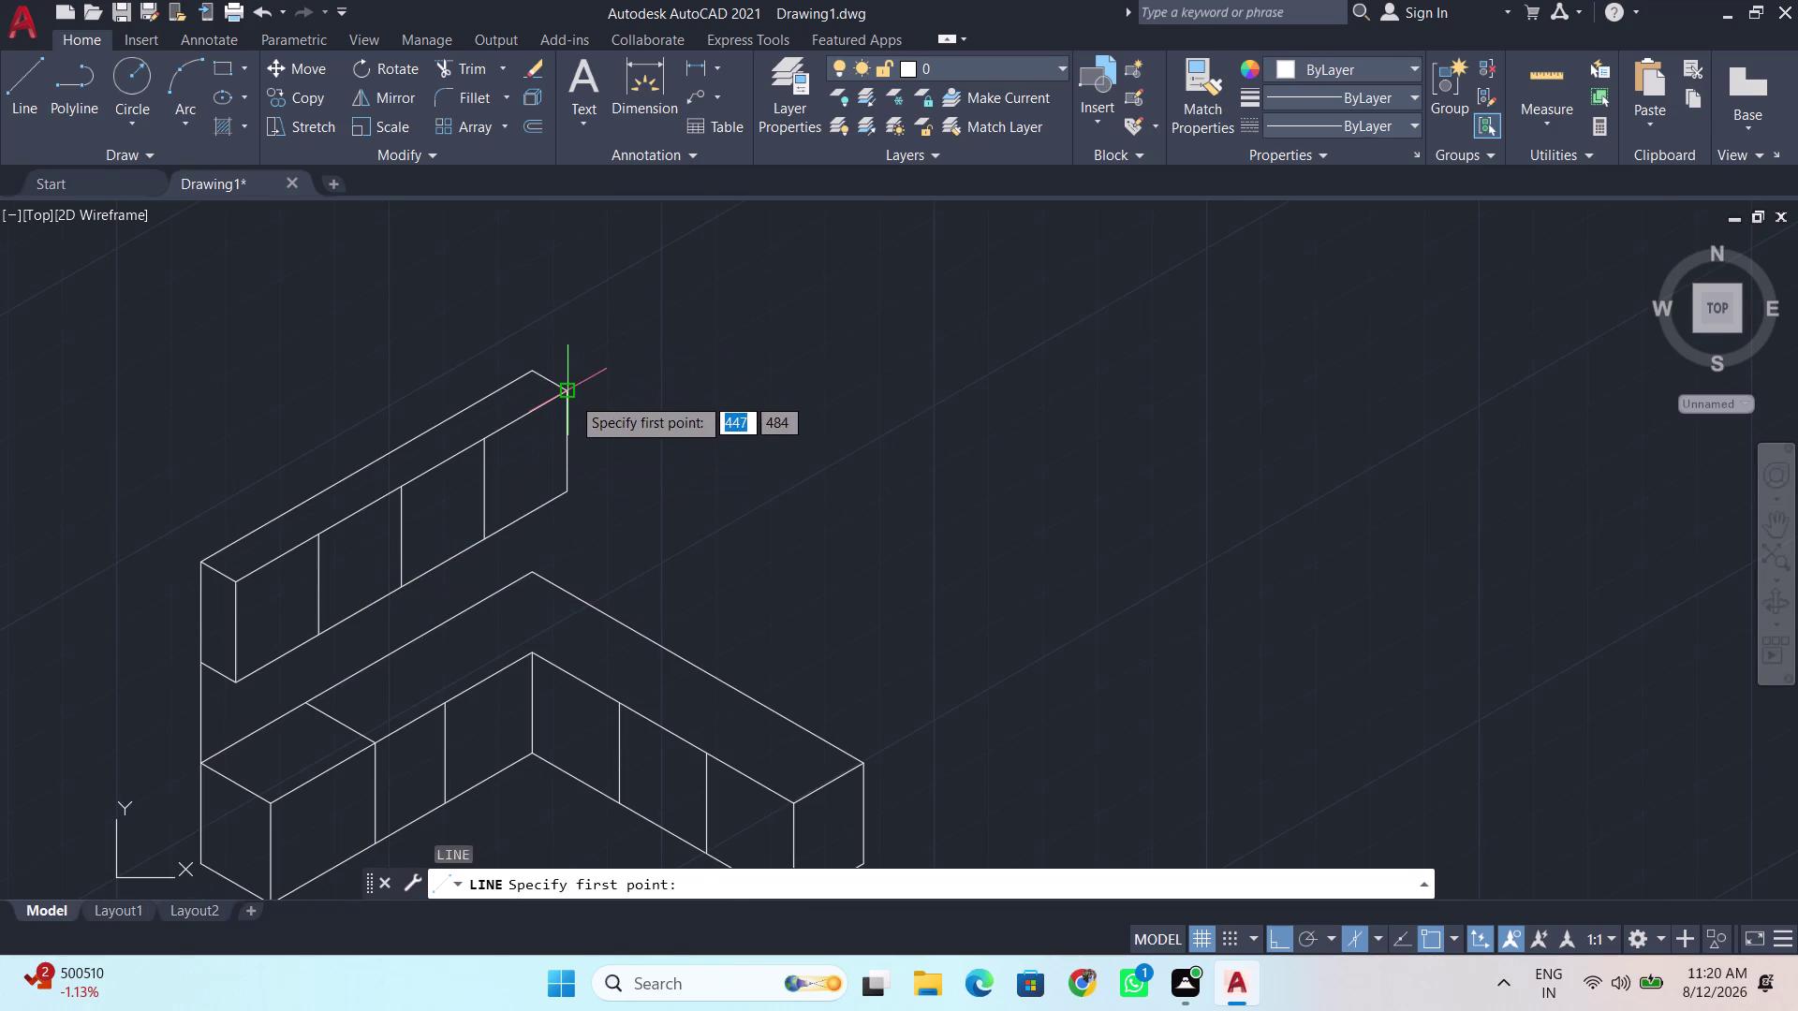
click(571, 396)
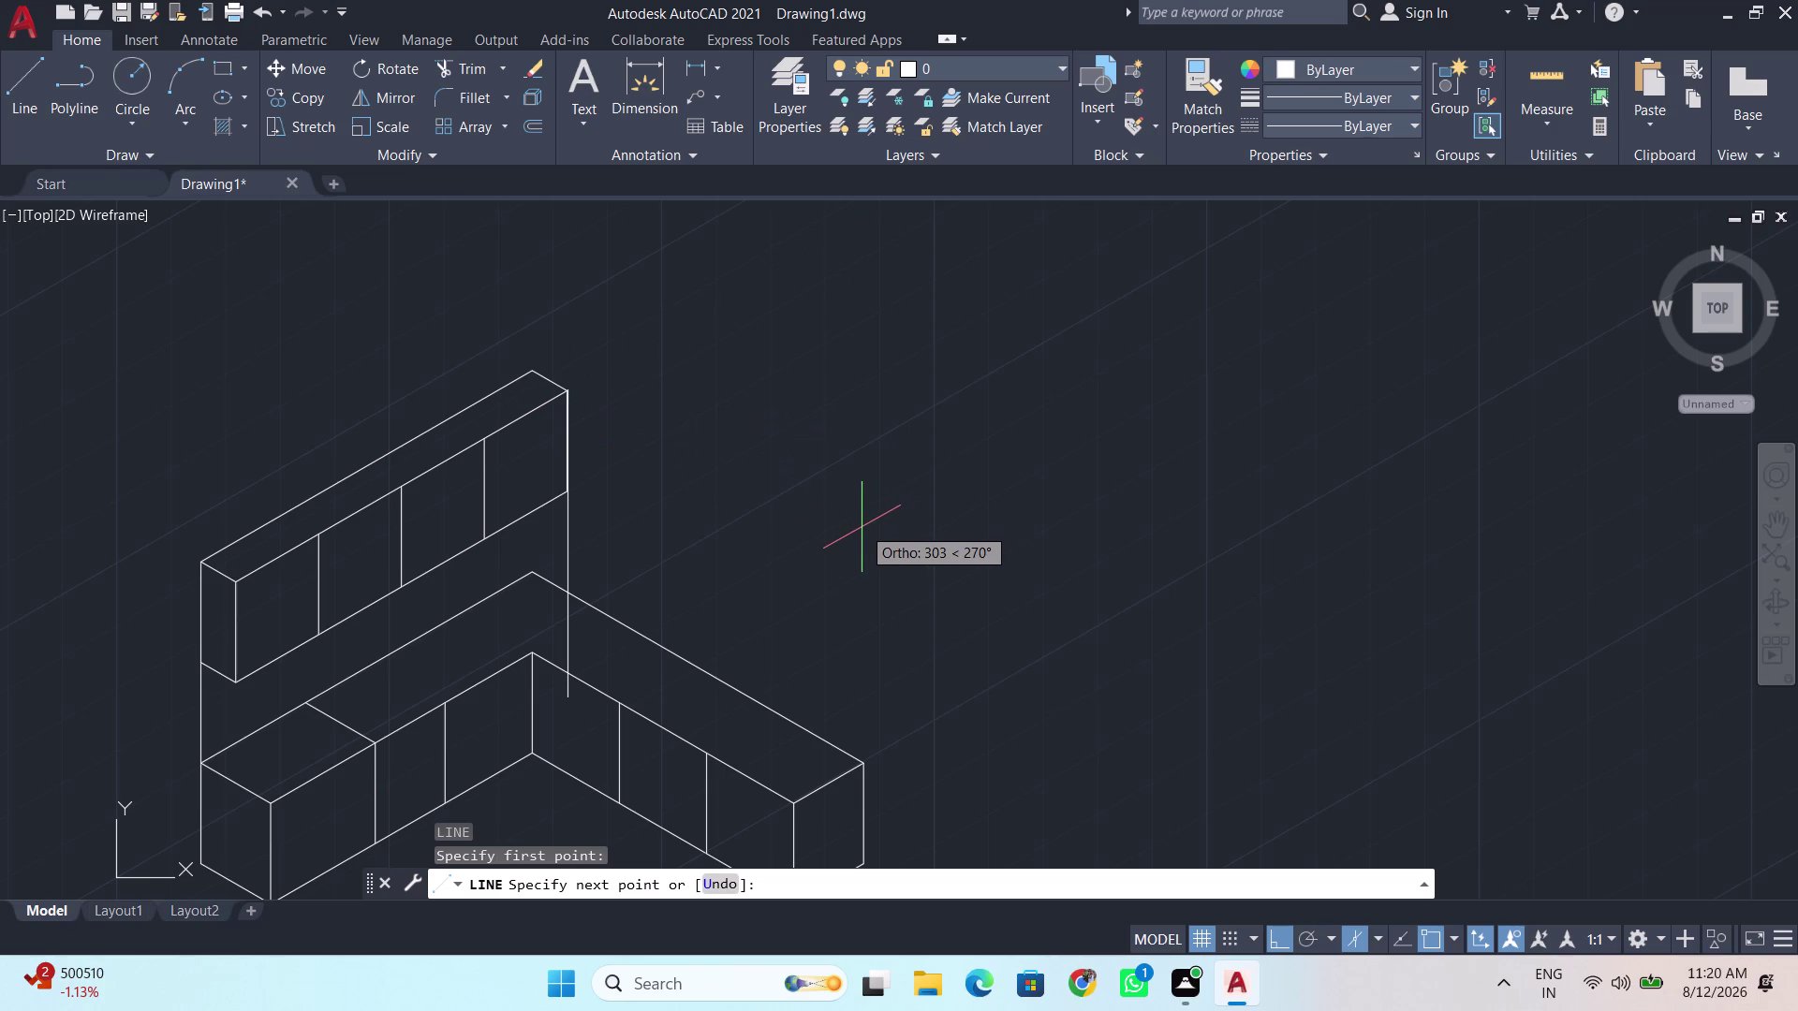
key(F5)
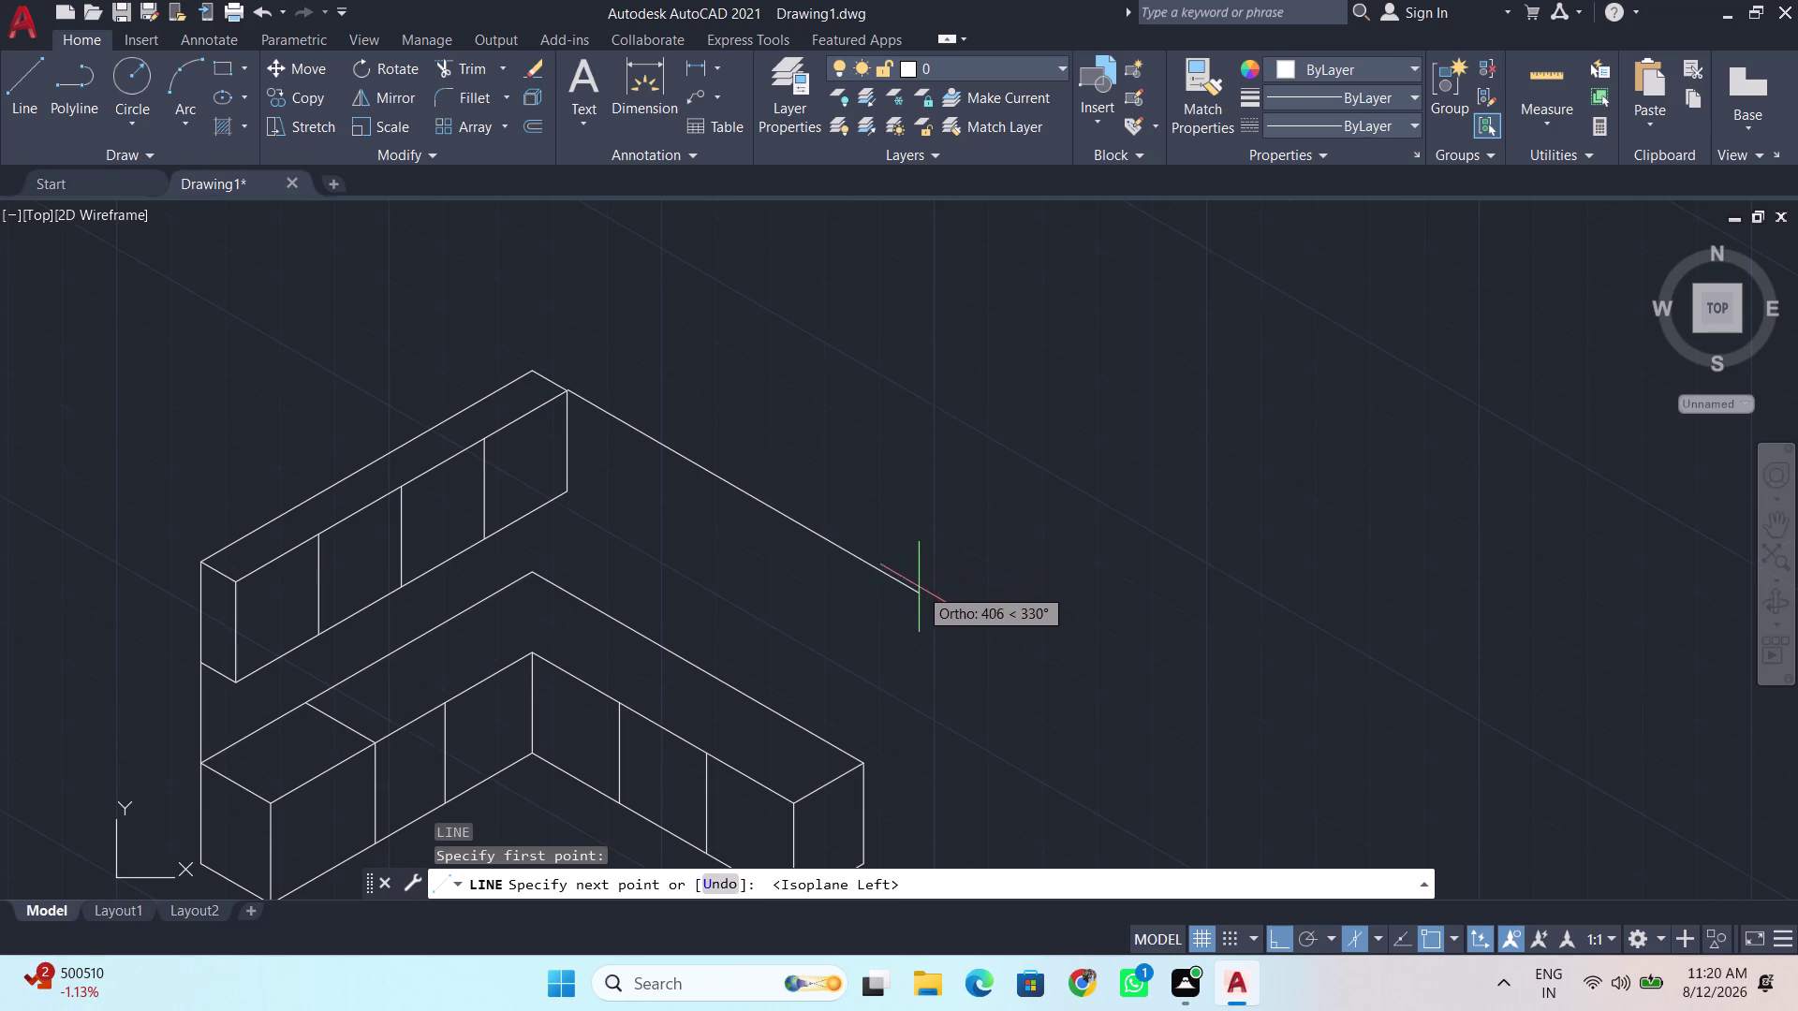
click(1077, 658)
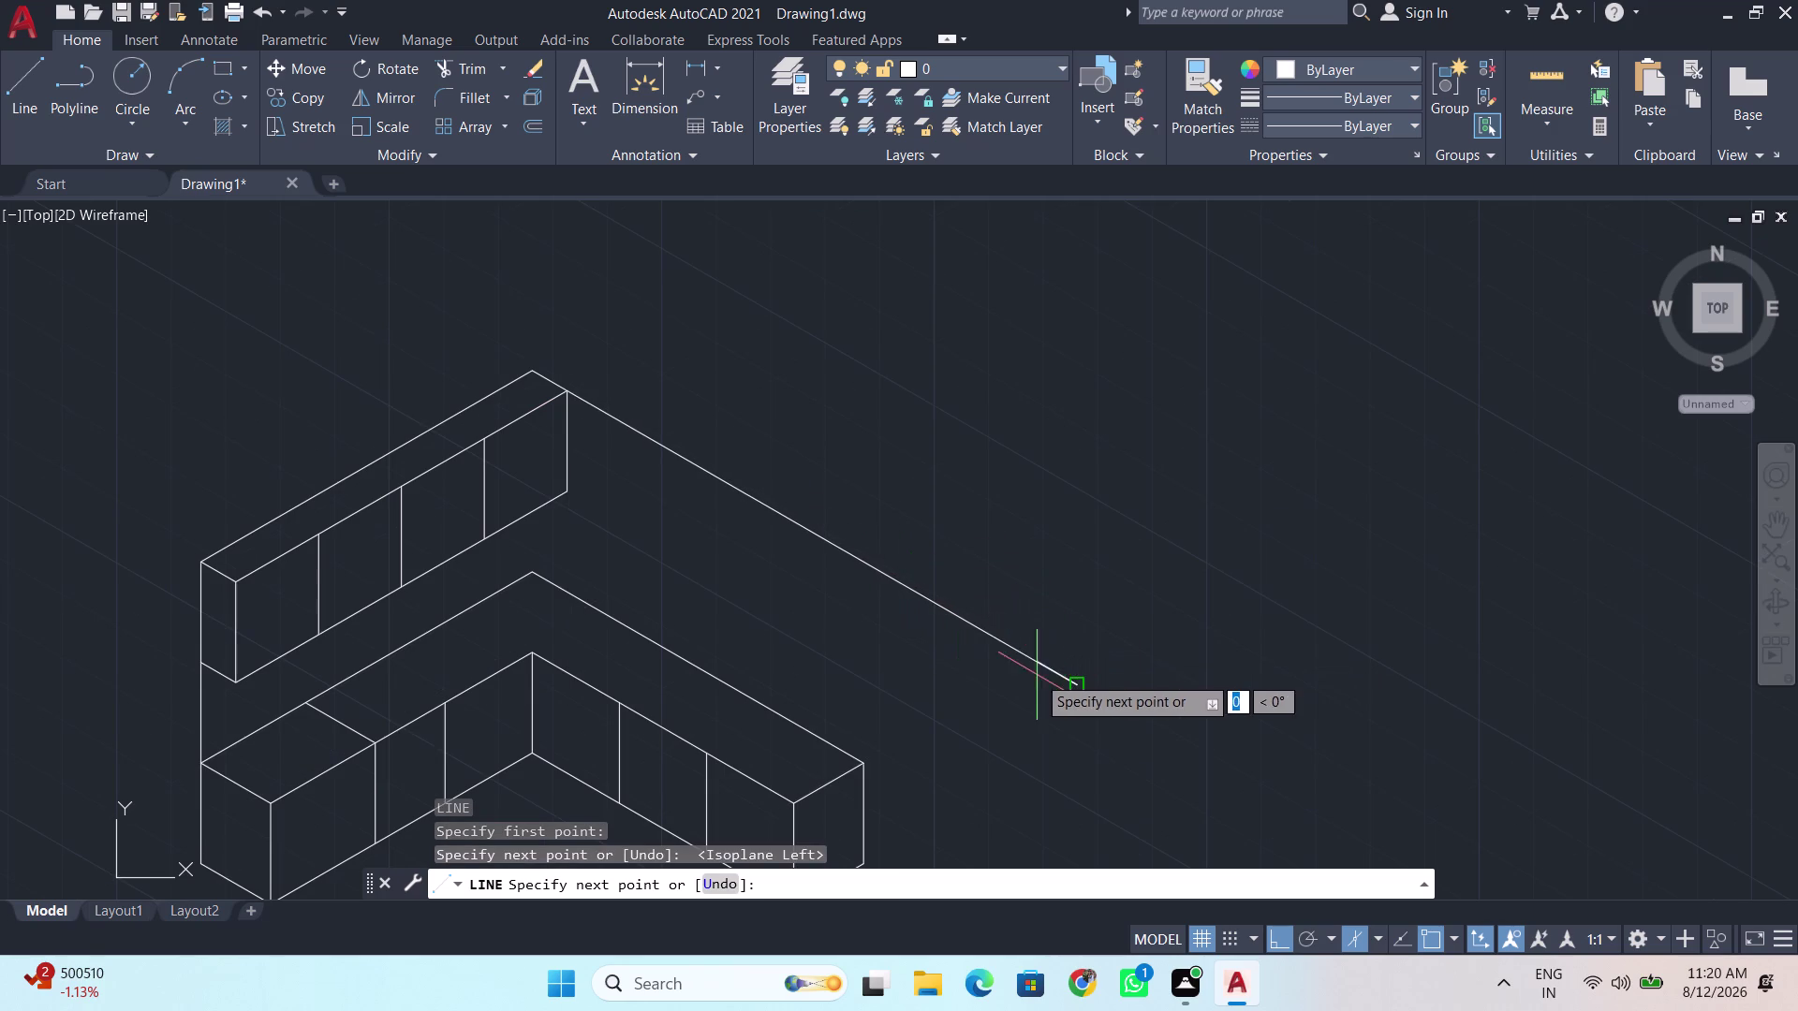
key(Return)
Draw a vertical wall edge up from the base cabinet's right corner, past the top edge.
key(Return)
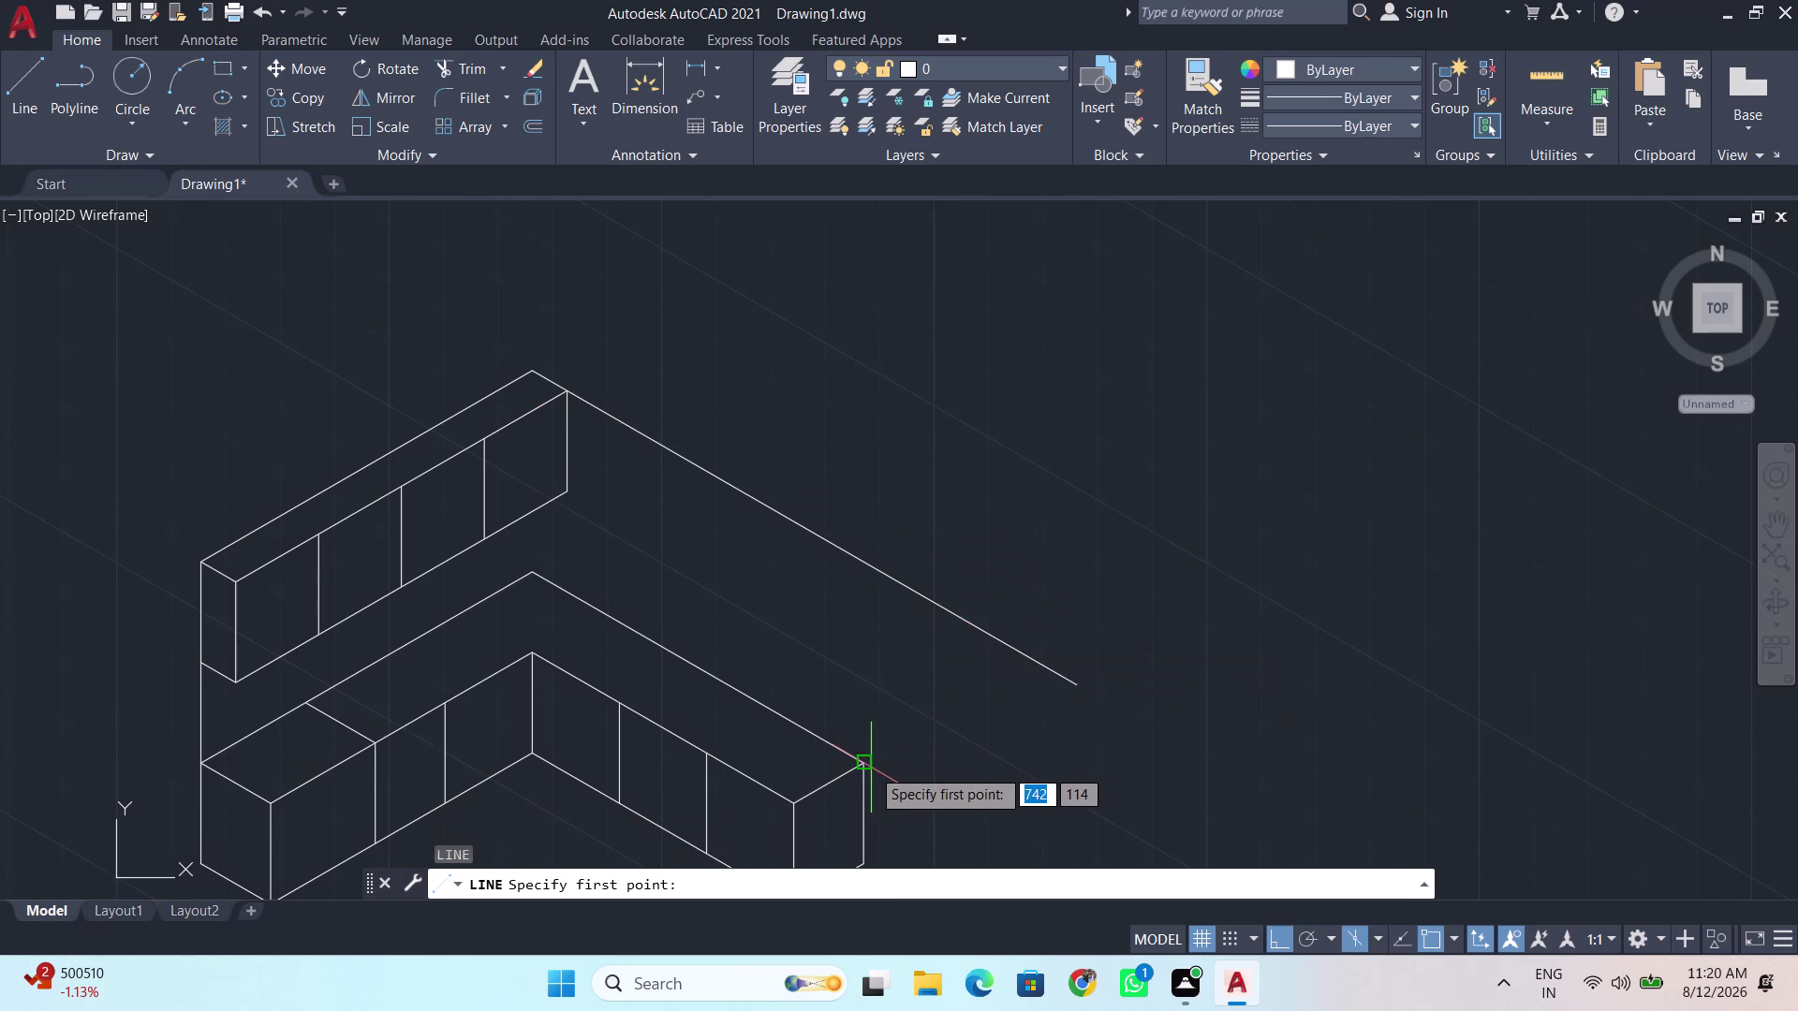
click(865, 771)
click(885, 443)
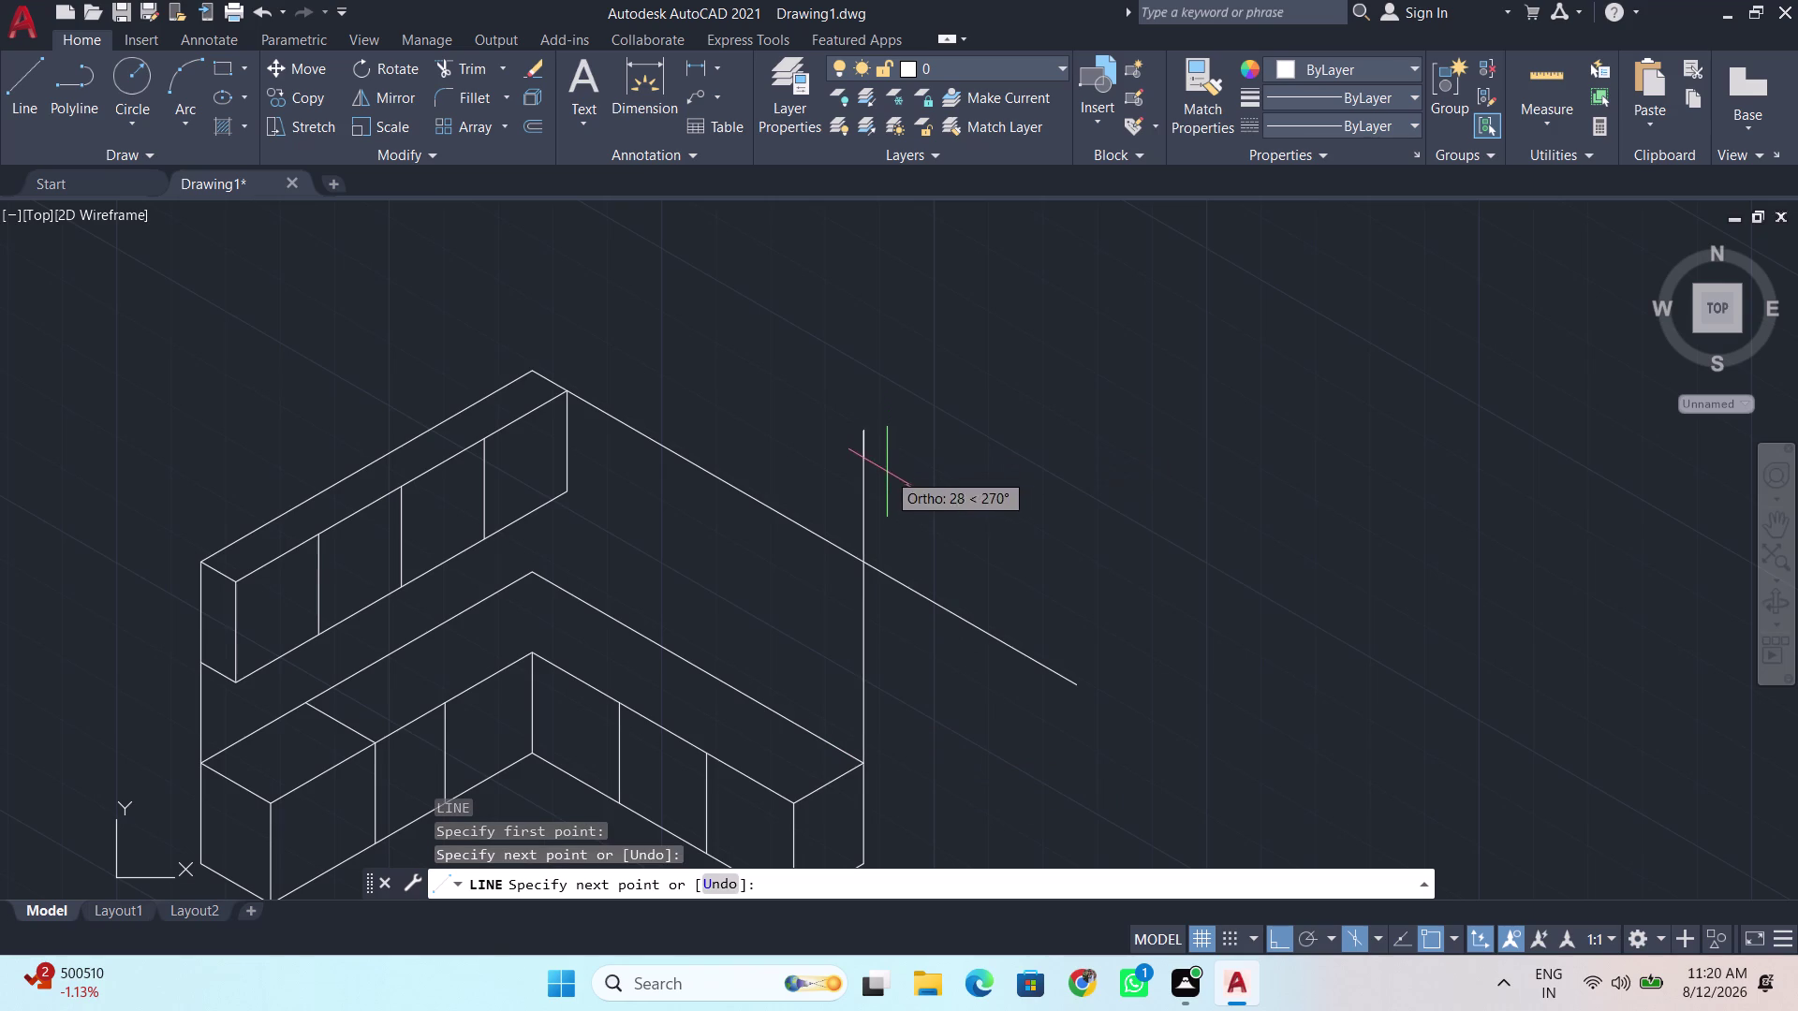
key(space)
Trim the overshooting vertical and top edge ends at the wall corner, using a fence.
key(t)
key(r)
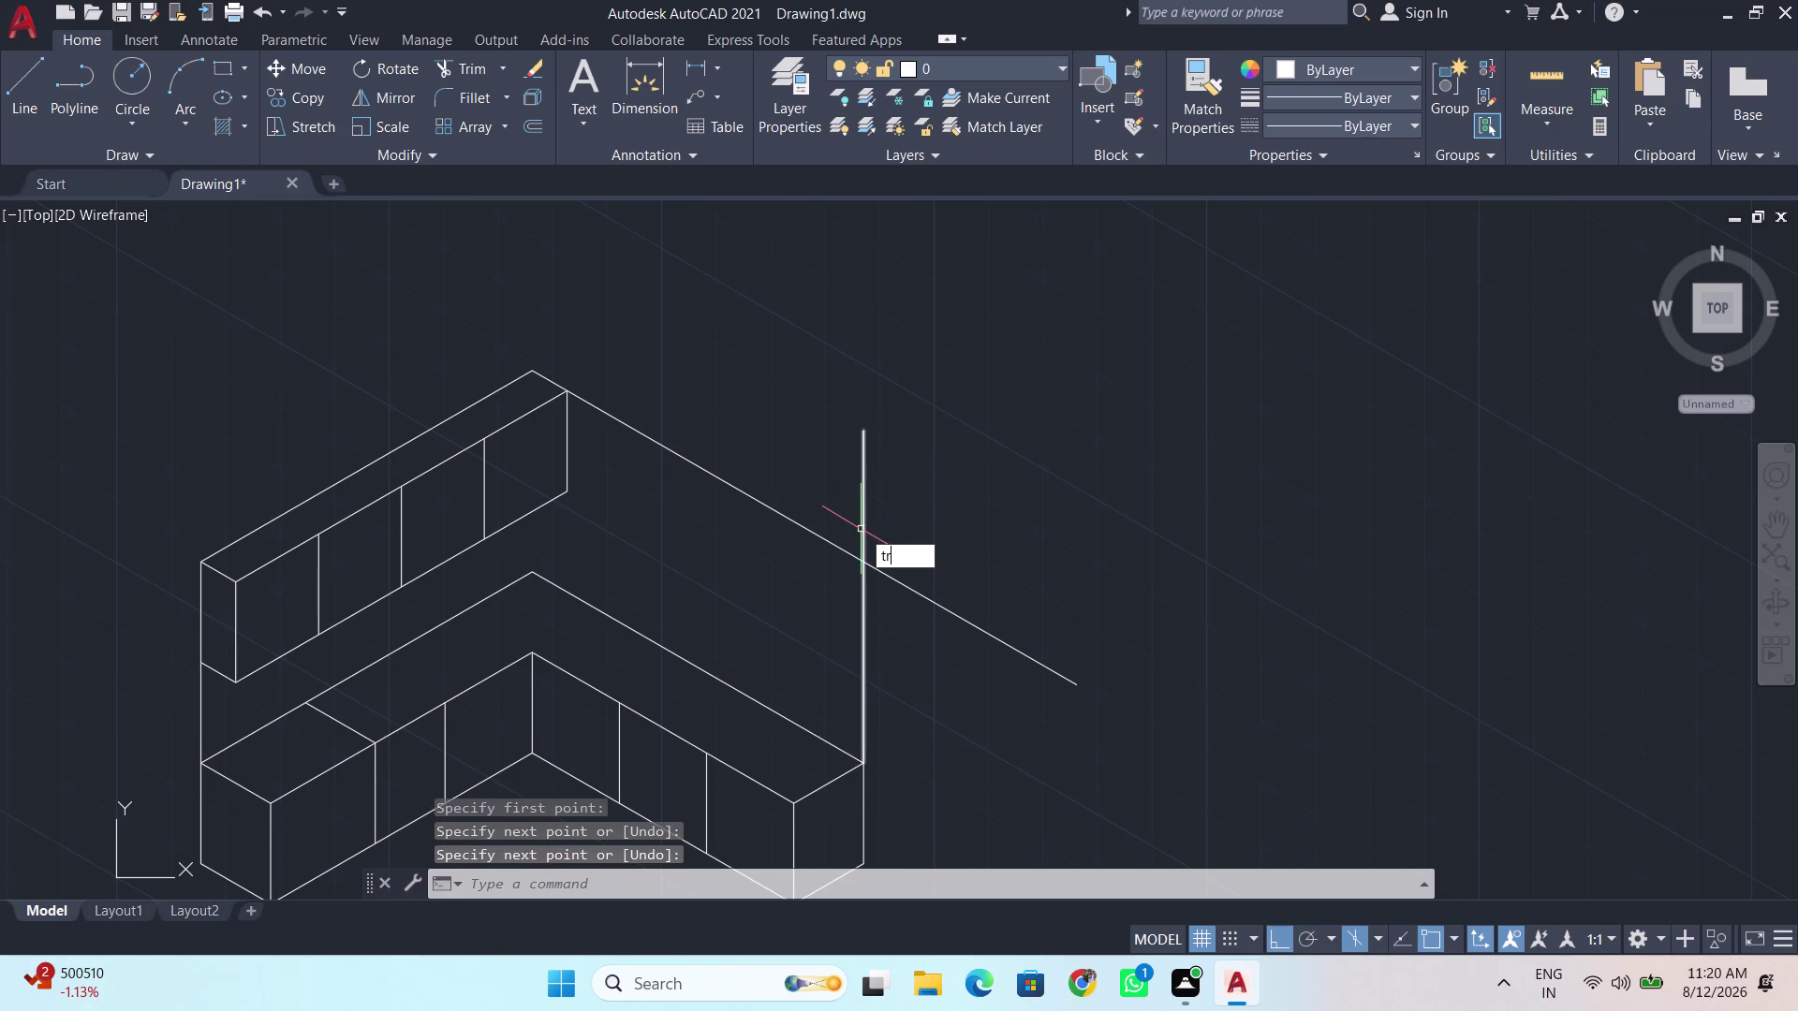
key(Return)
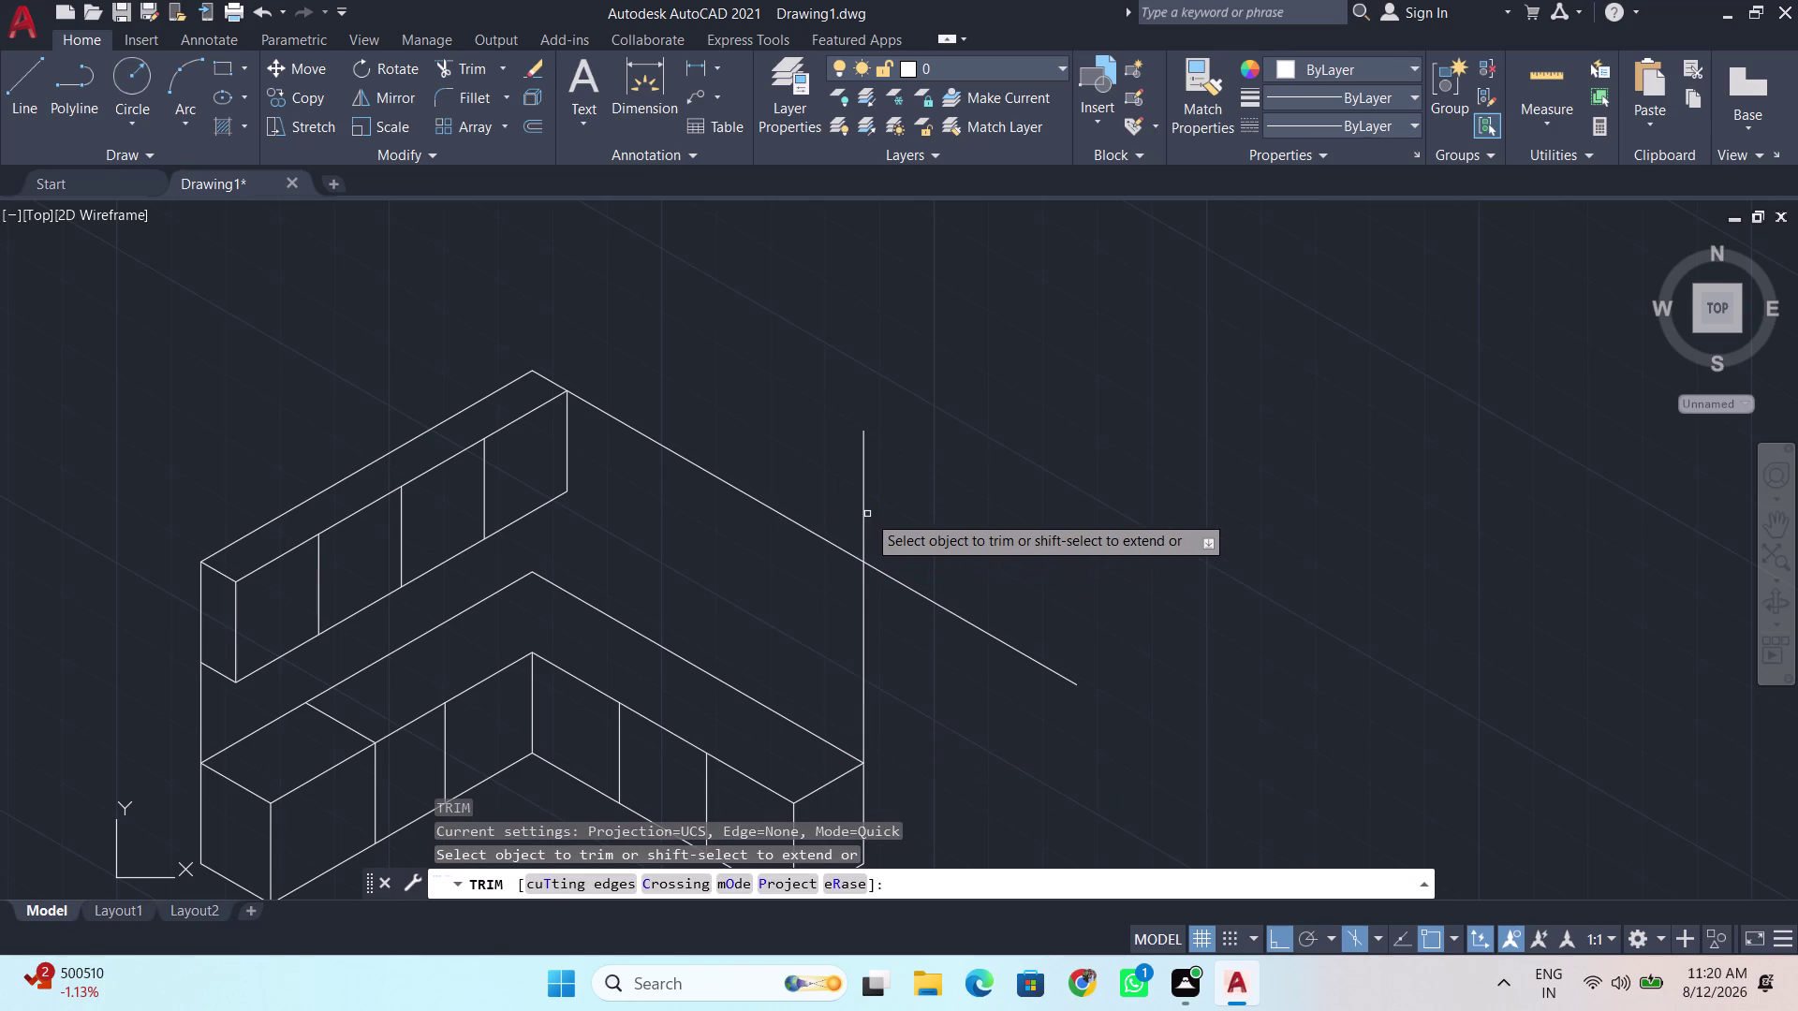
click(867, 514)
click(856, 519)
drag(948, 574, 944, 674)
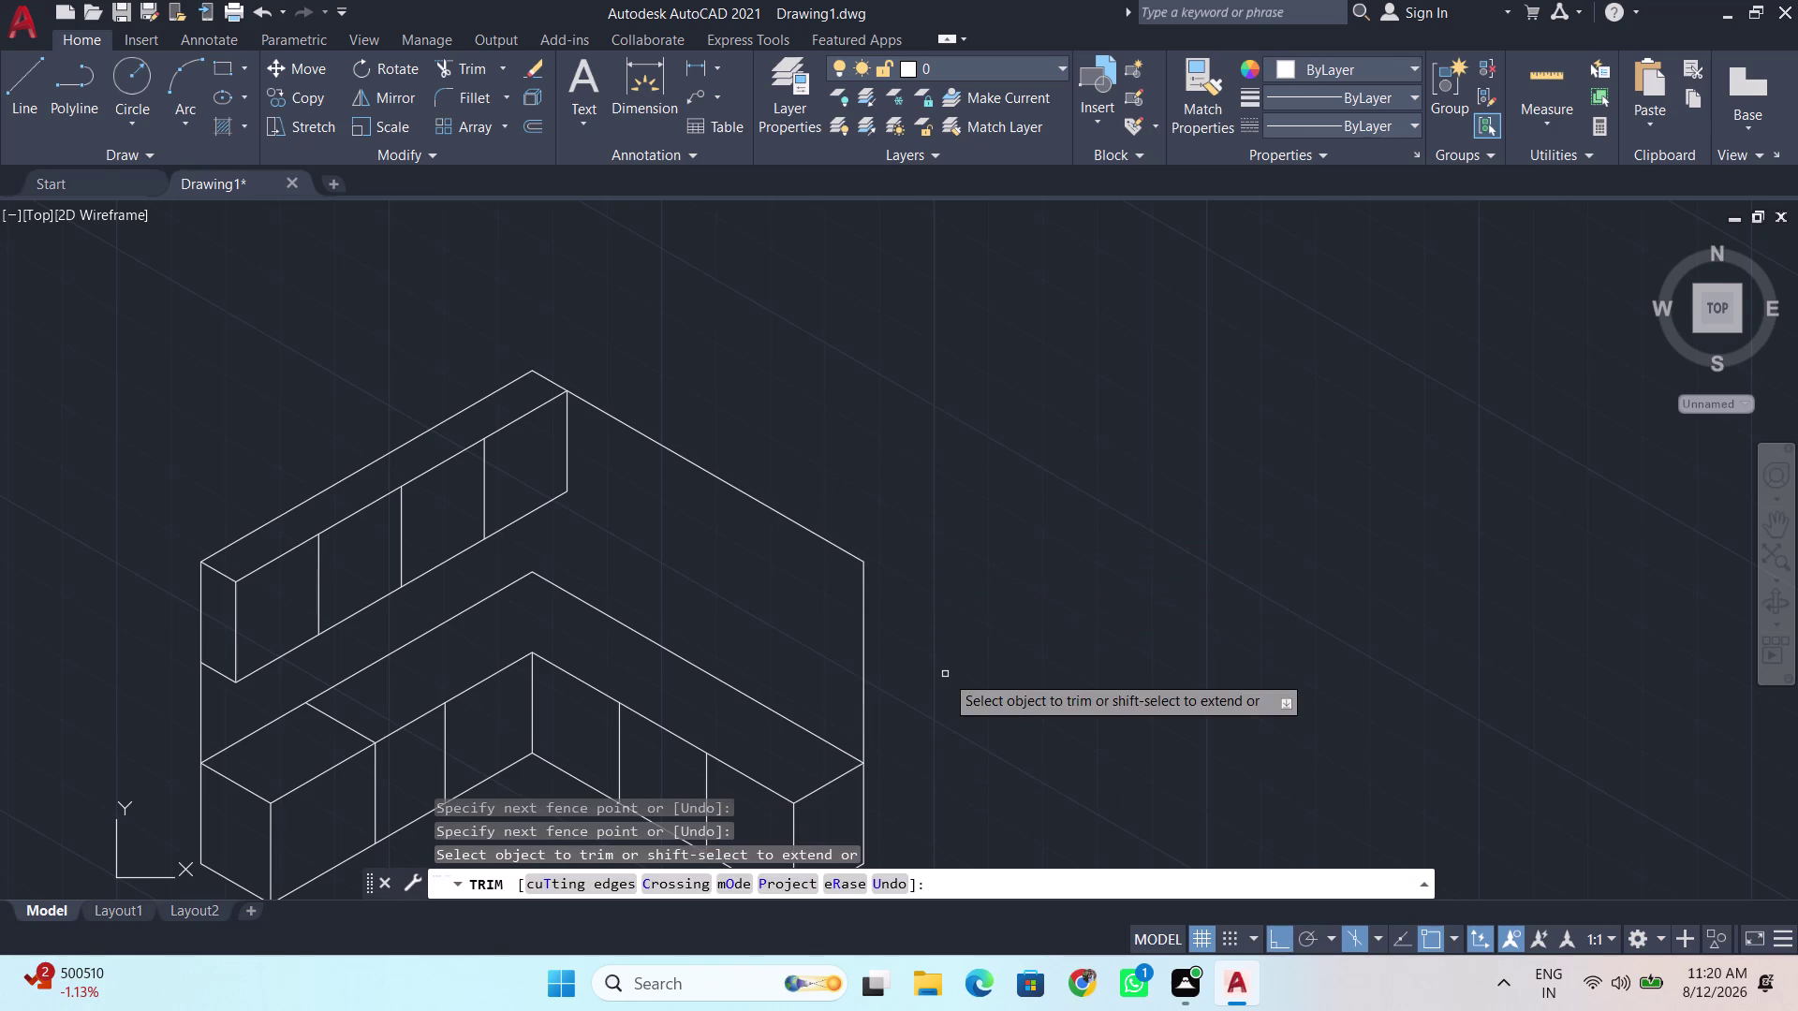
key(space)
Recentre the whole kitchen in view and start a new LINE.
middle_drag(731, 619, 762, 568)
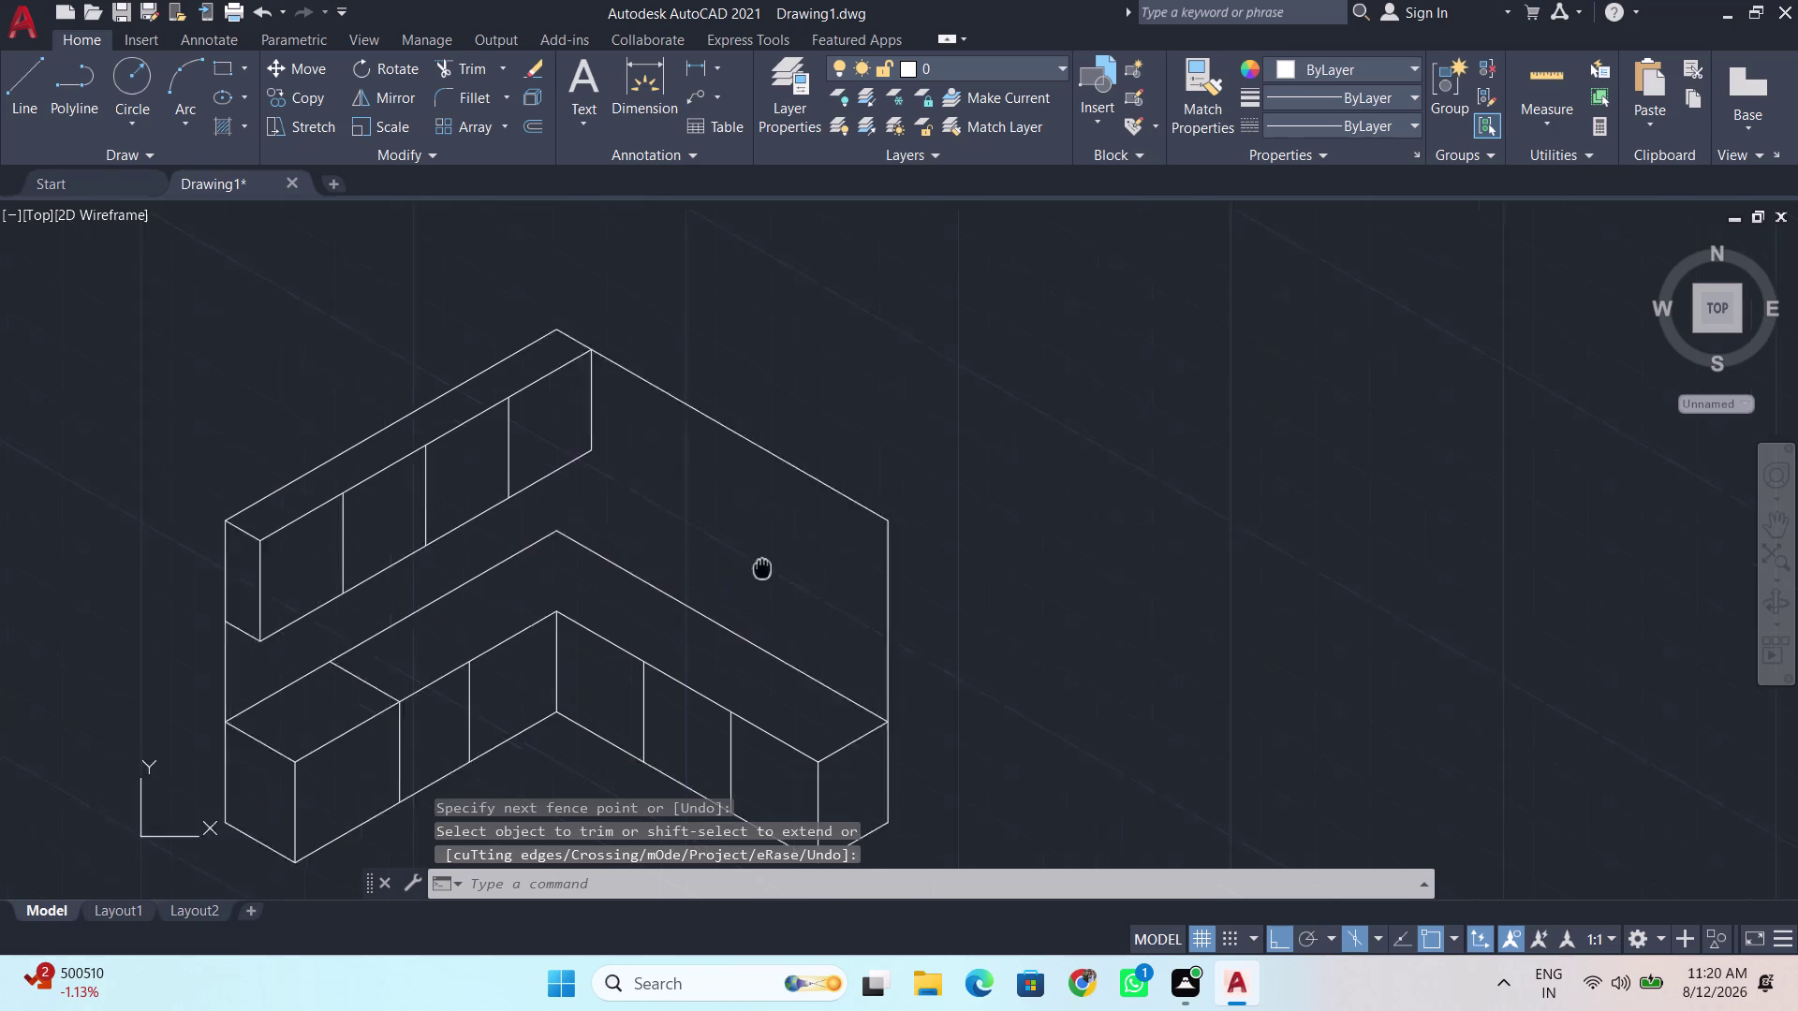
middle_drag(762, 568, 824, 474)
scroll(down, 3)
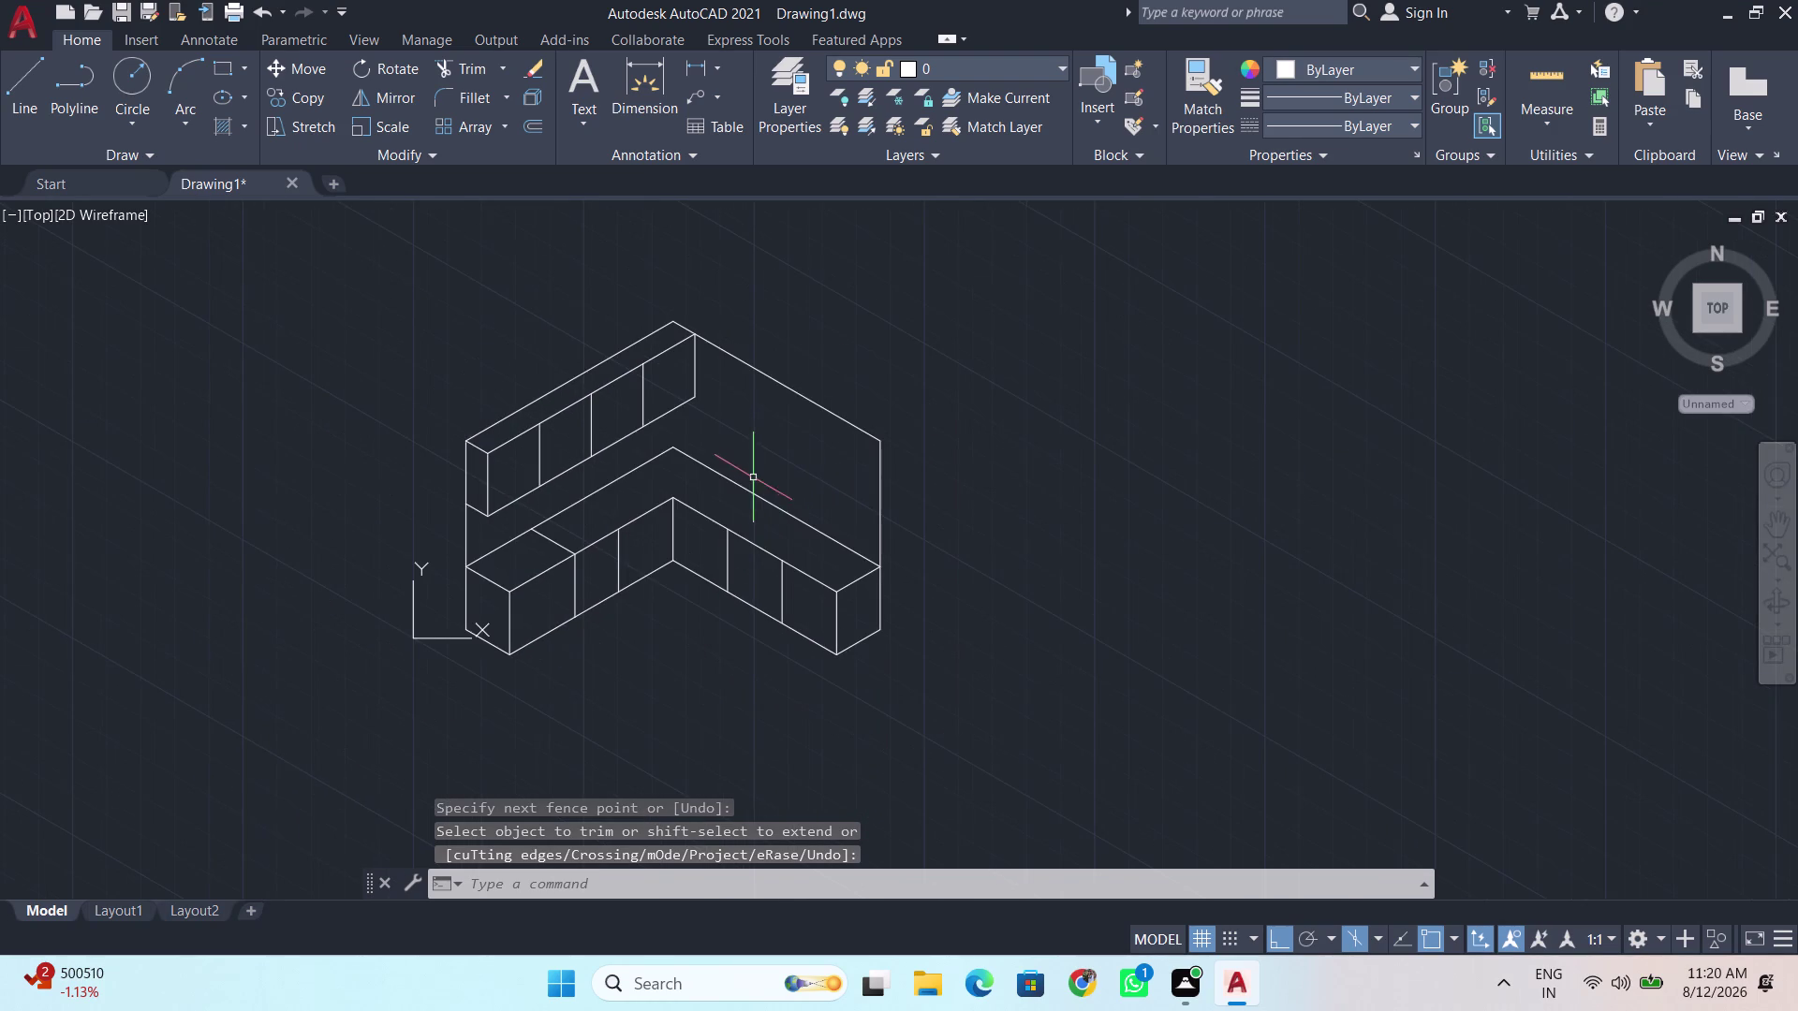
scroll(up, 3)
middle_drag(716, 459, 780, 543)
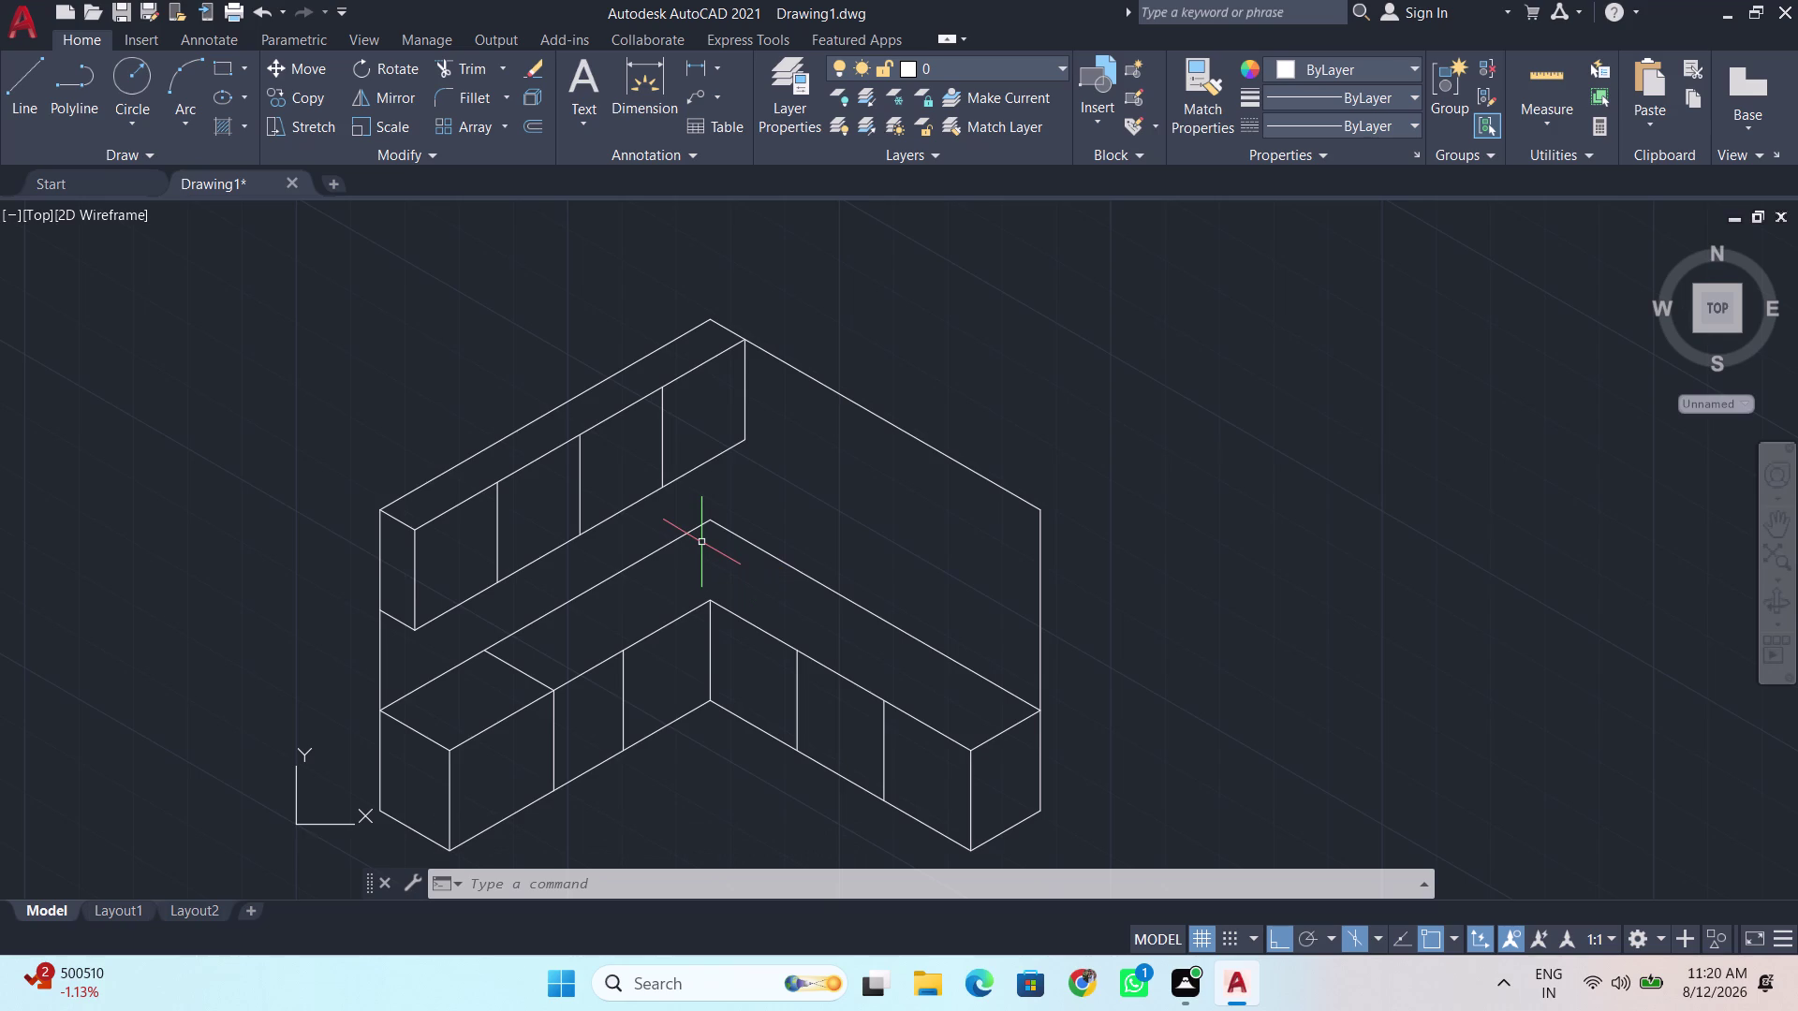
key(l)
key(Return)
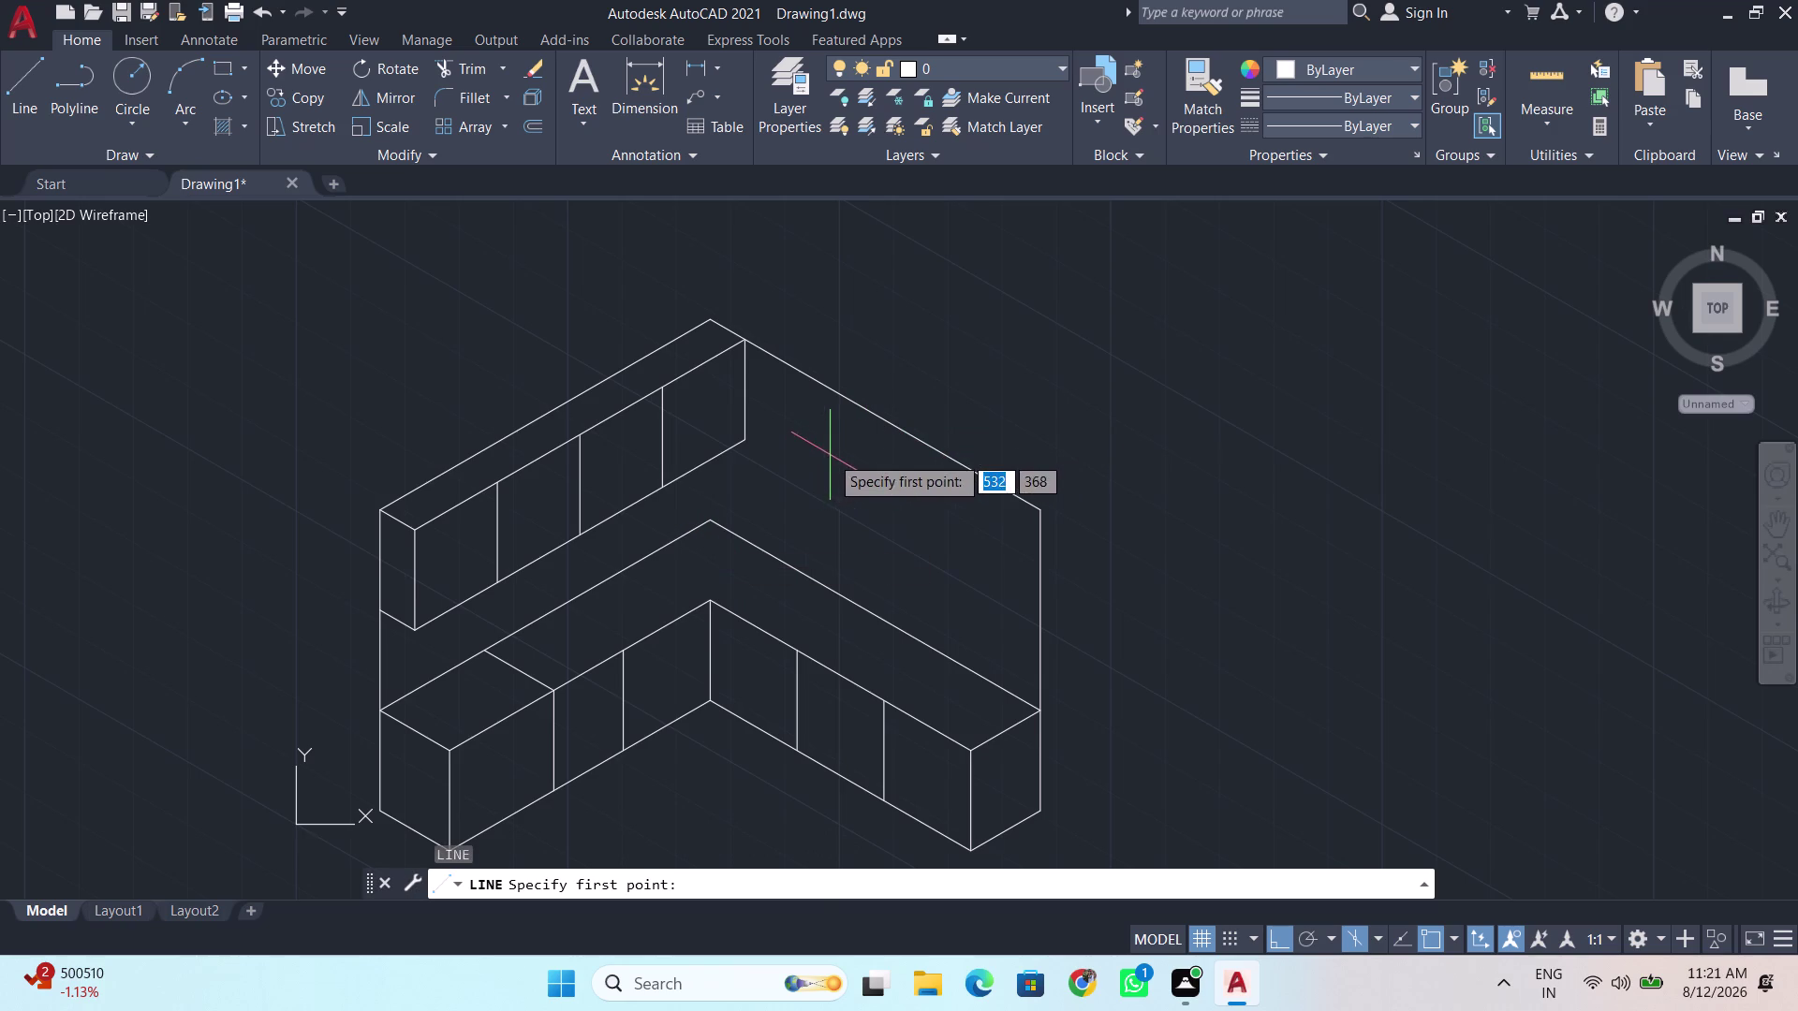
Draw a 150-unit shelf edge on the back wall below the upper cabinets, then a 5-unit drop.
click(829, 455)
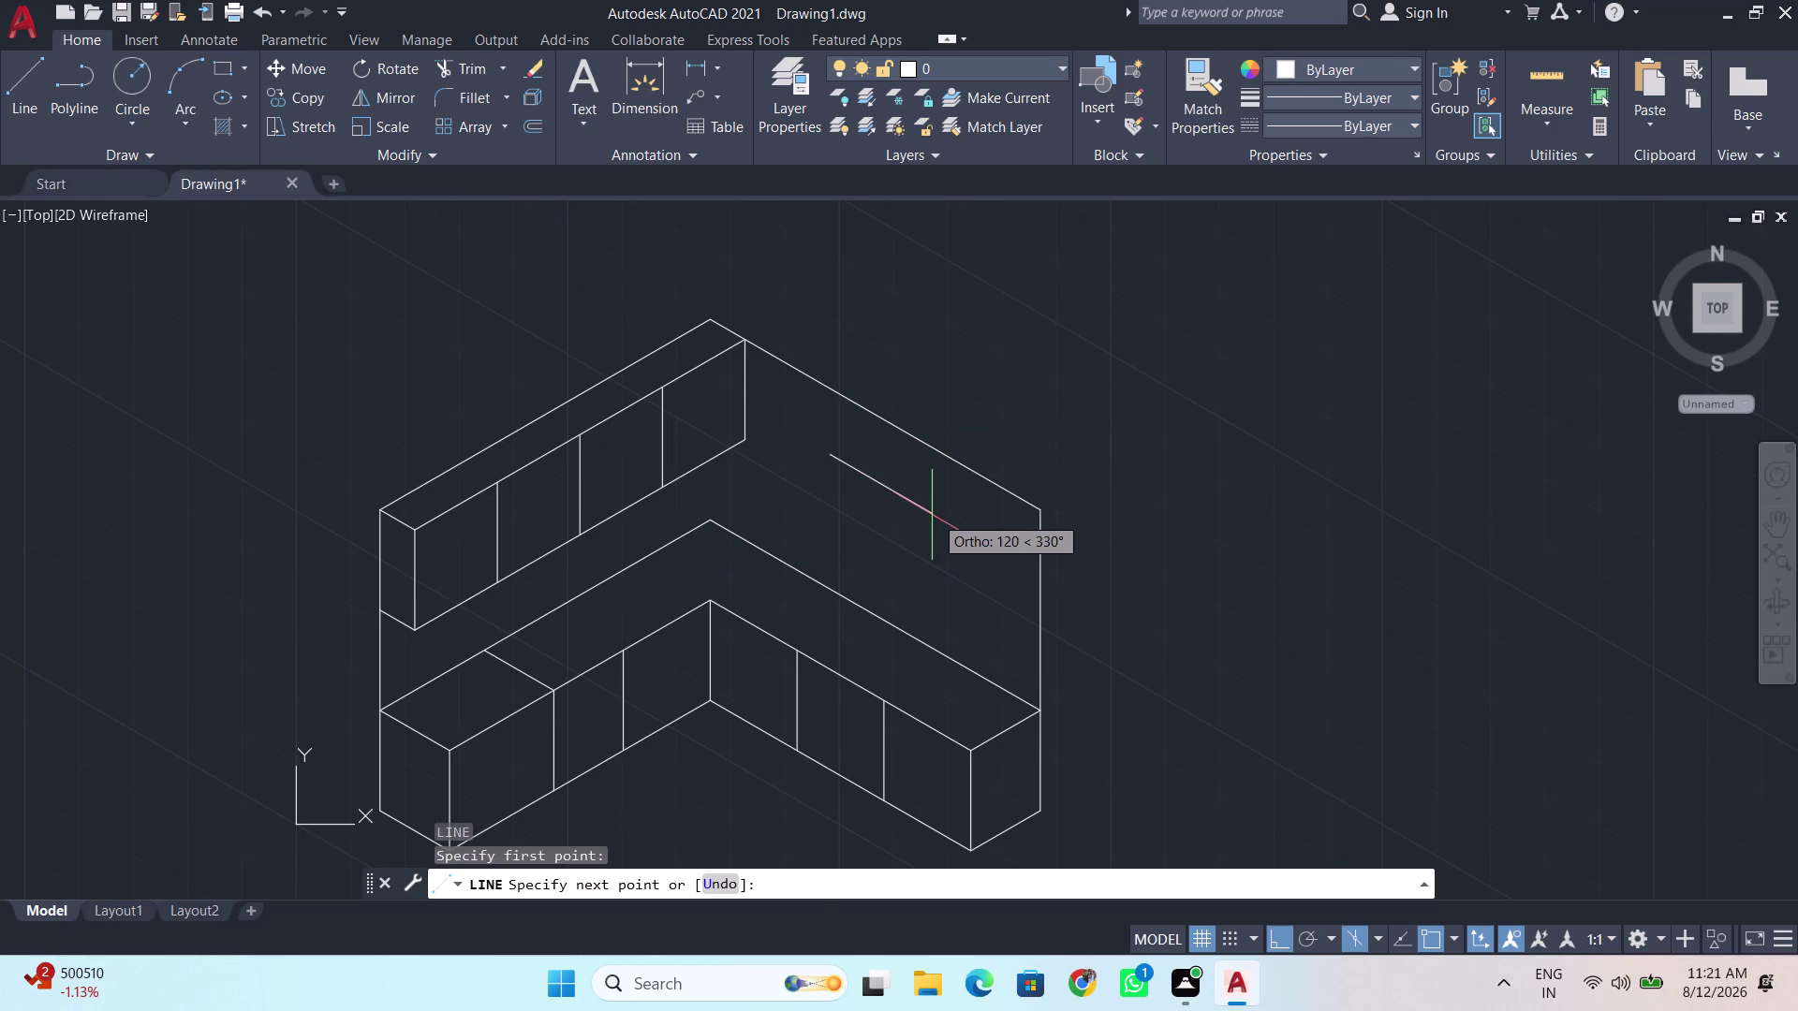
key(BackSpace)
key(BackSpace)
text(150)
key(Return)
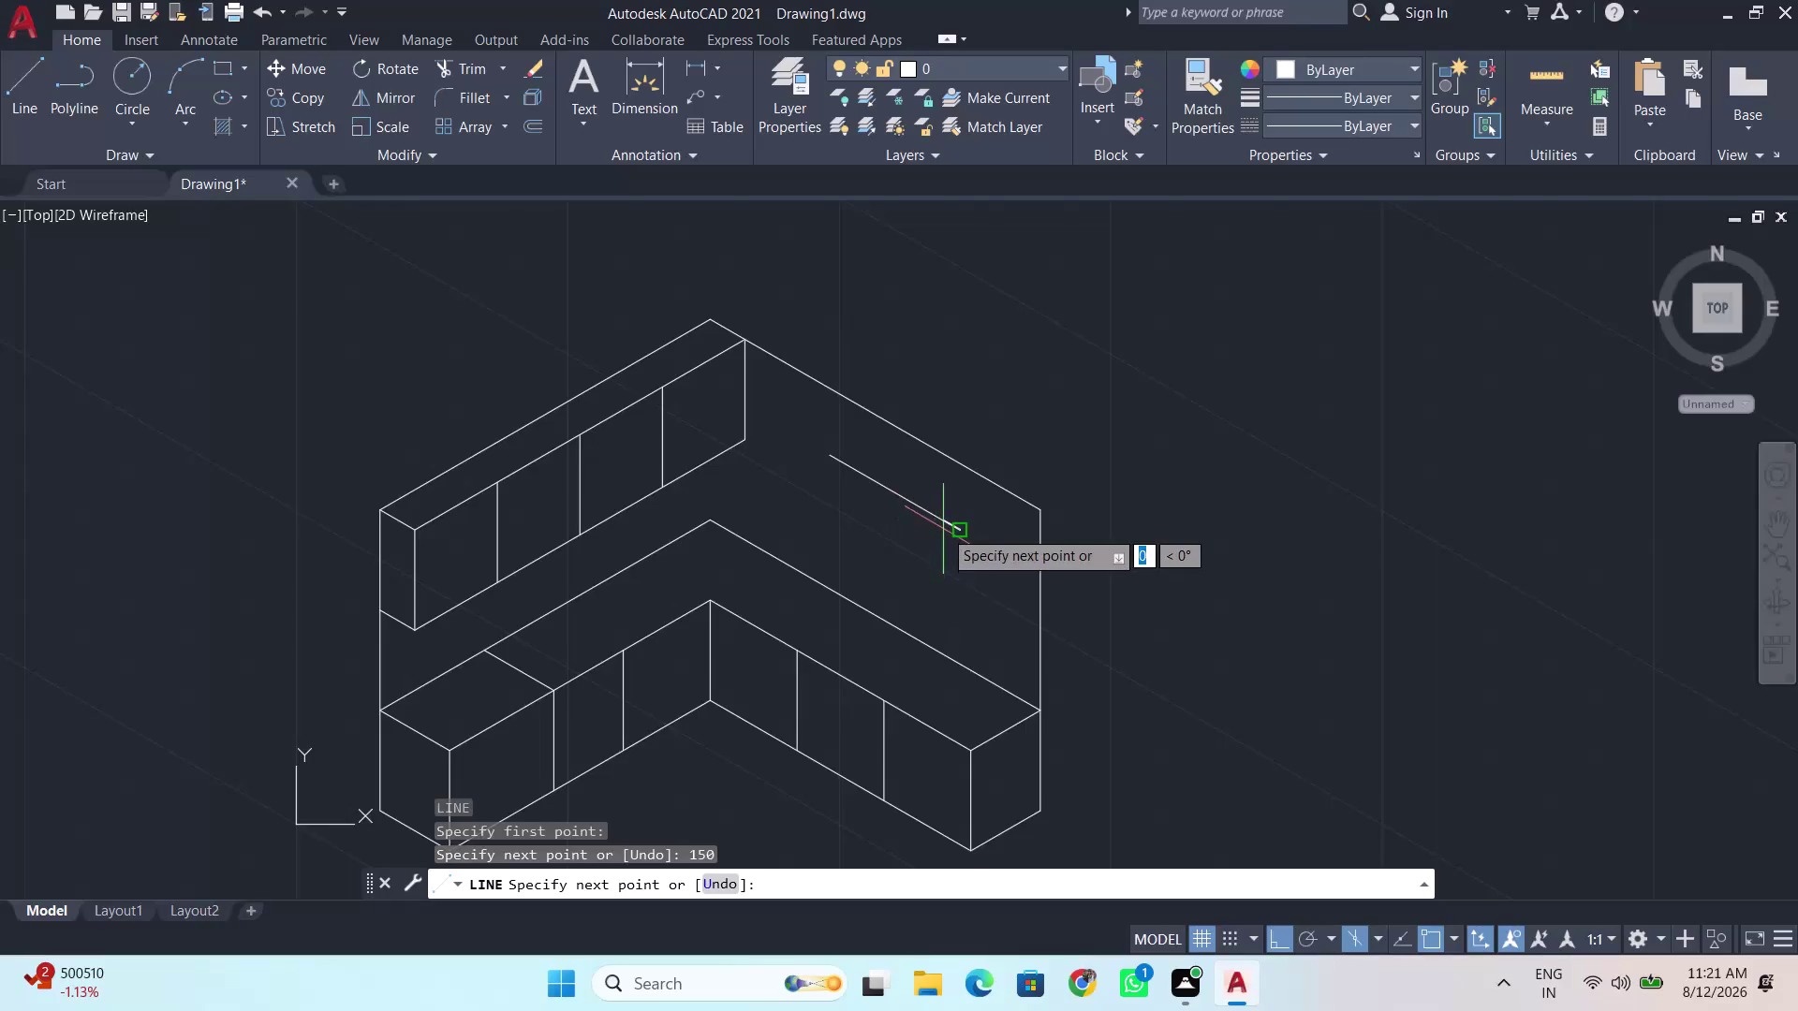
middle_drag(960, 563, 953, 565)
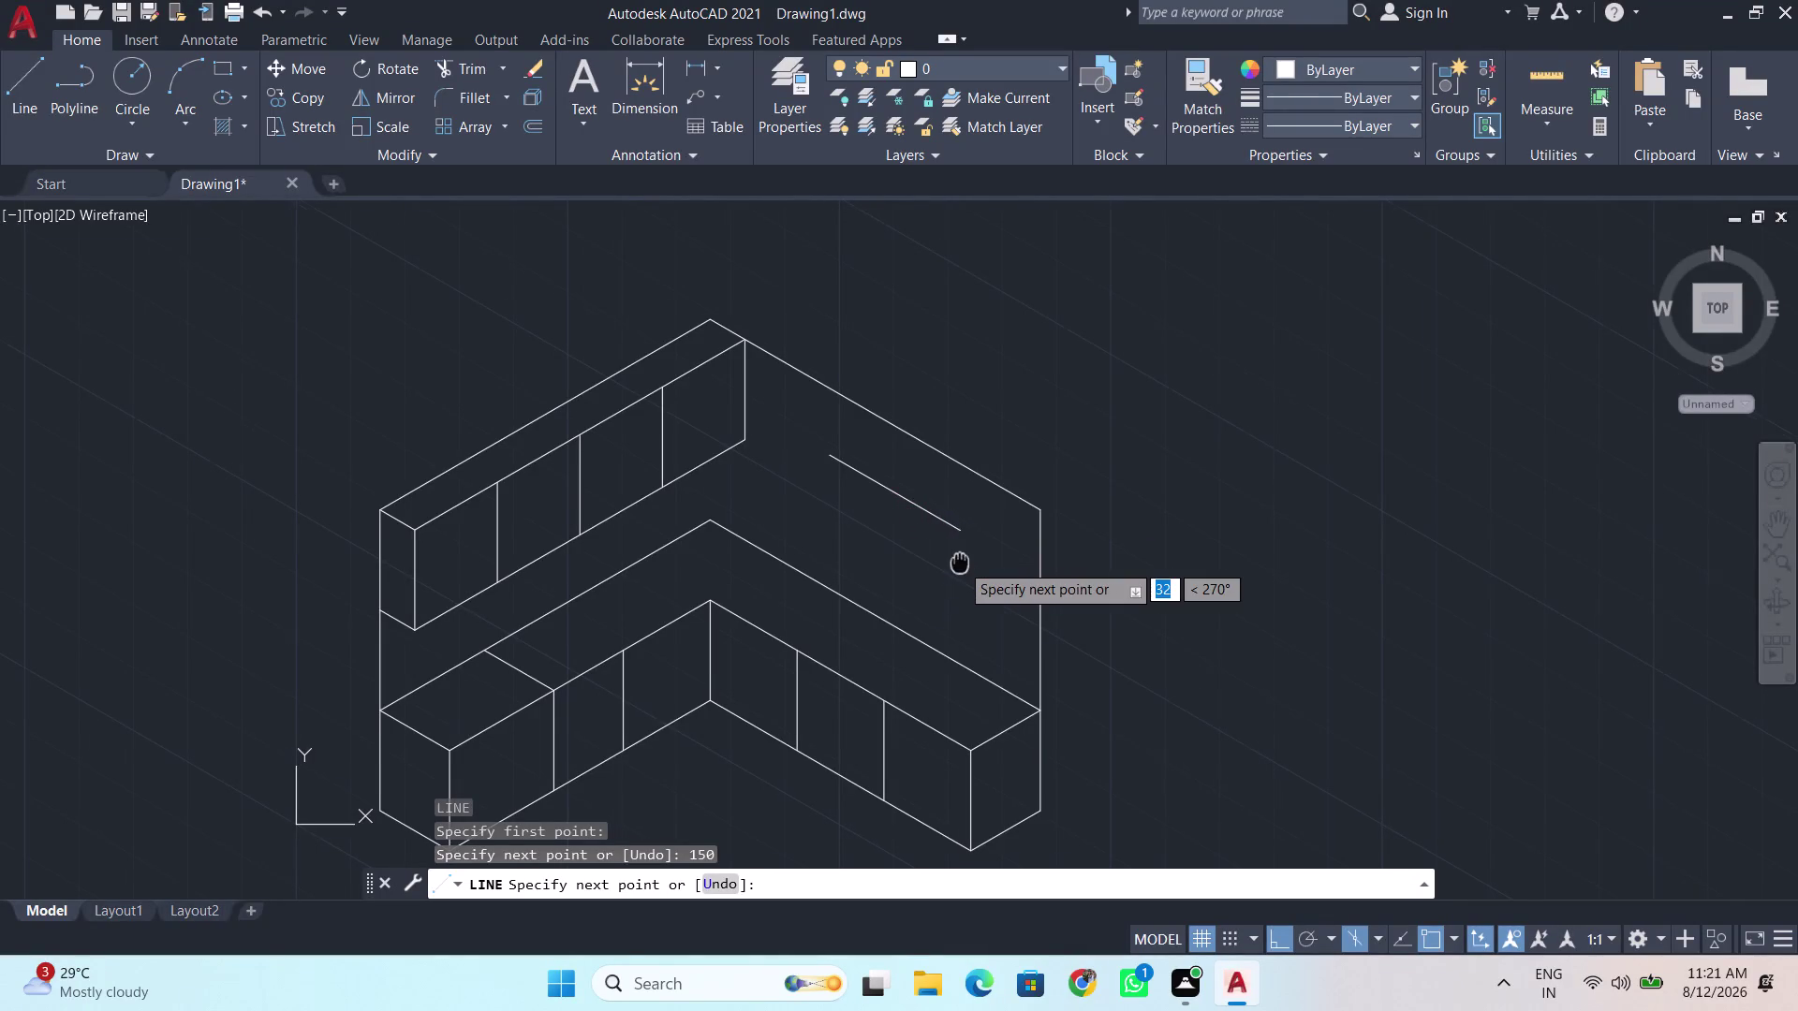
middle_drag(953, 565, 827, 579)
key(BackSpace)
key(BackSpace)
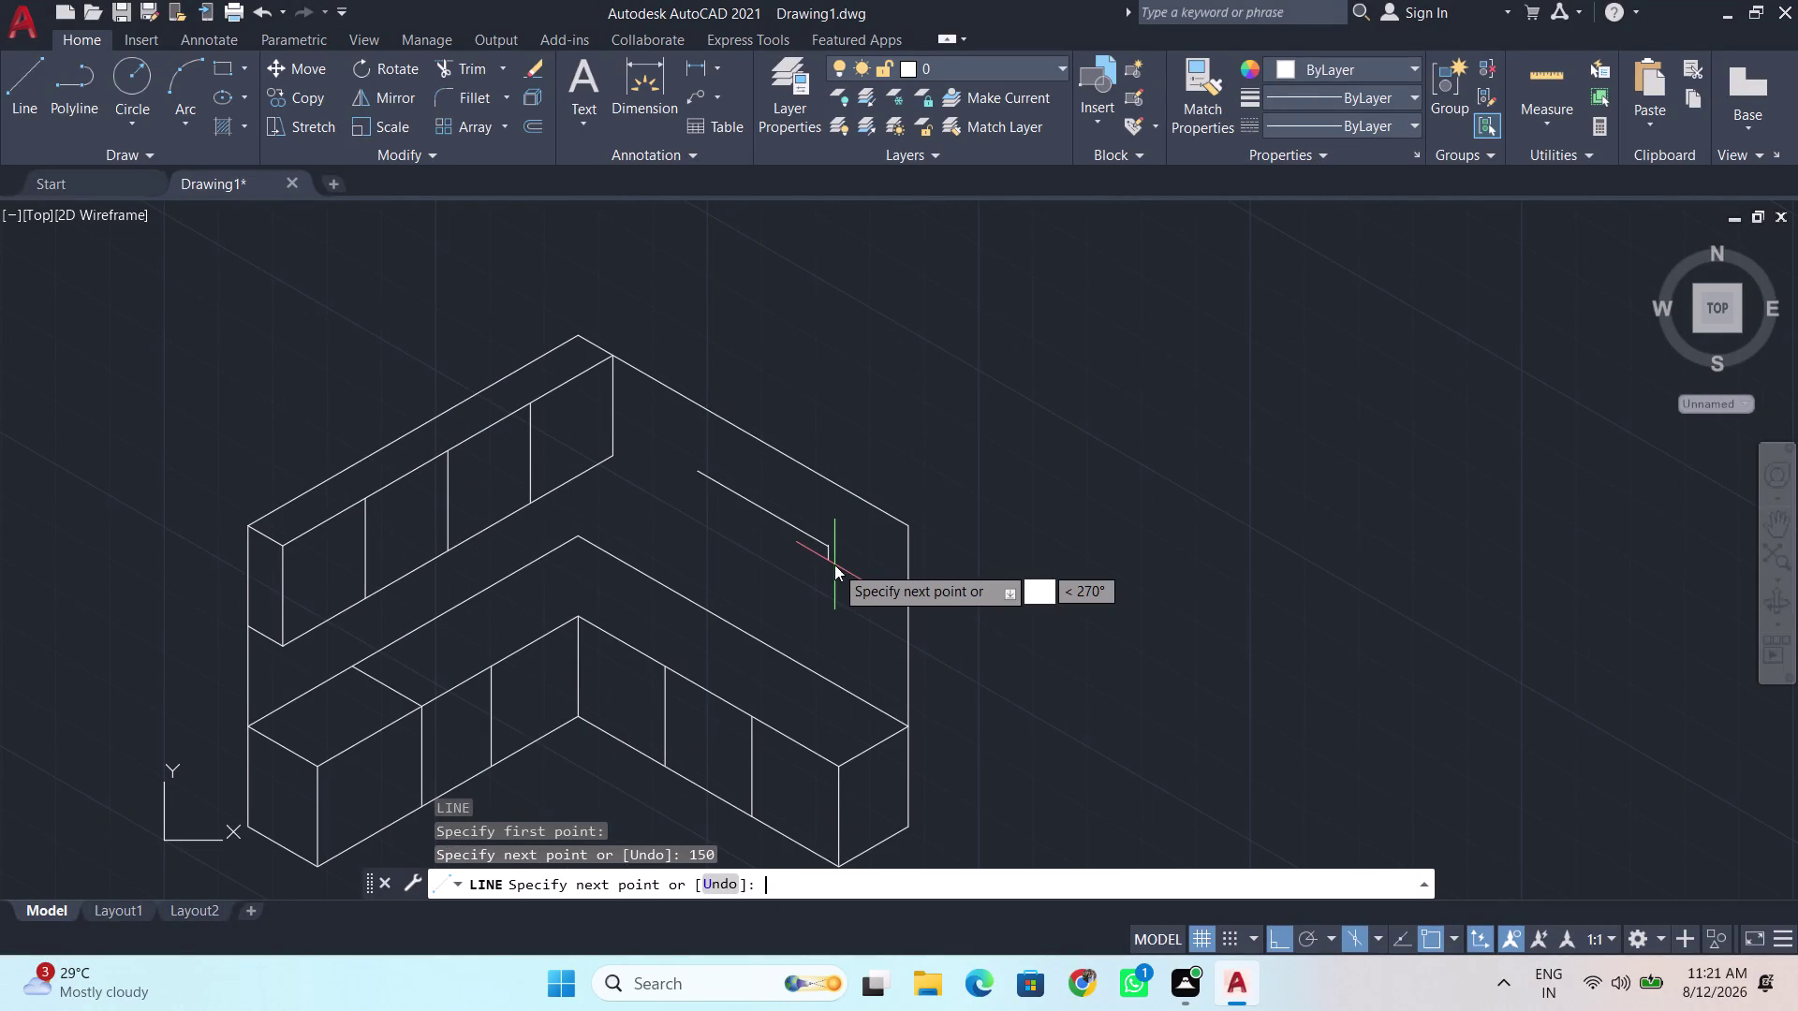
key(5)
key(Return)
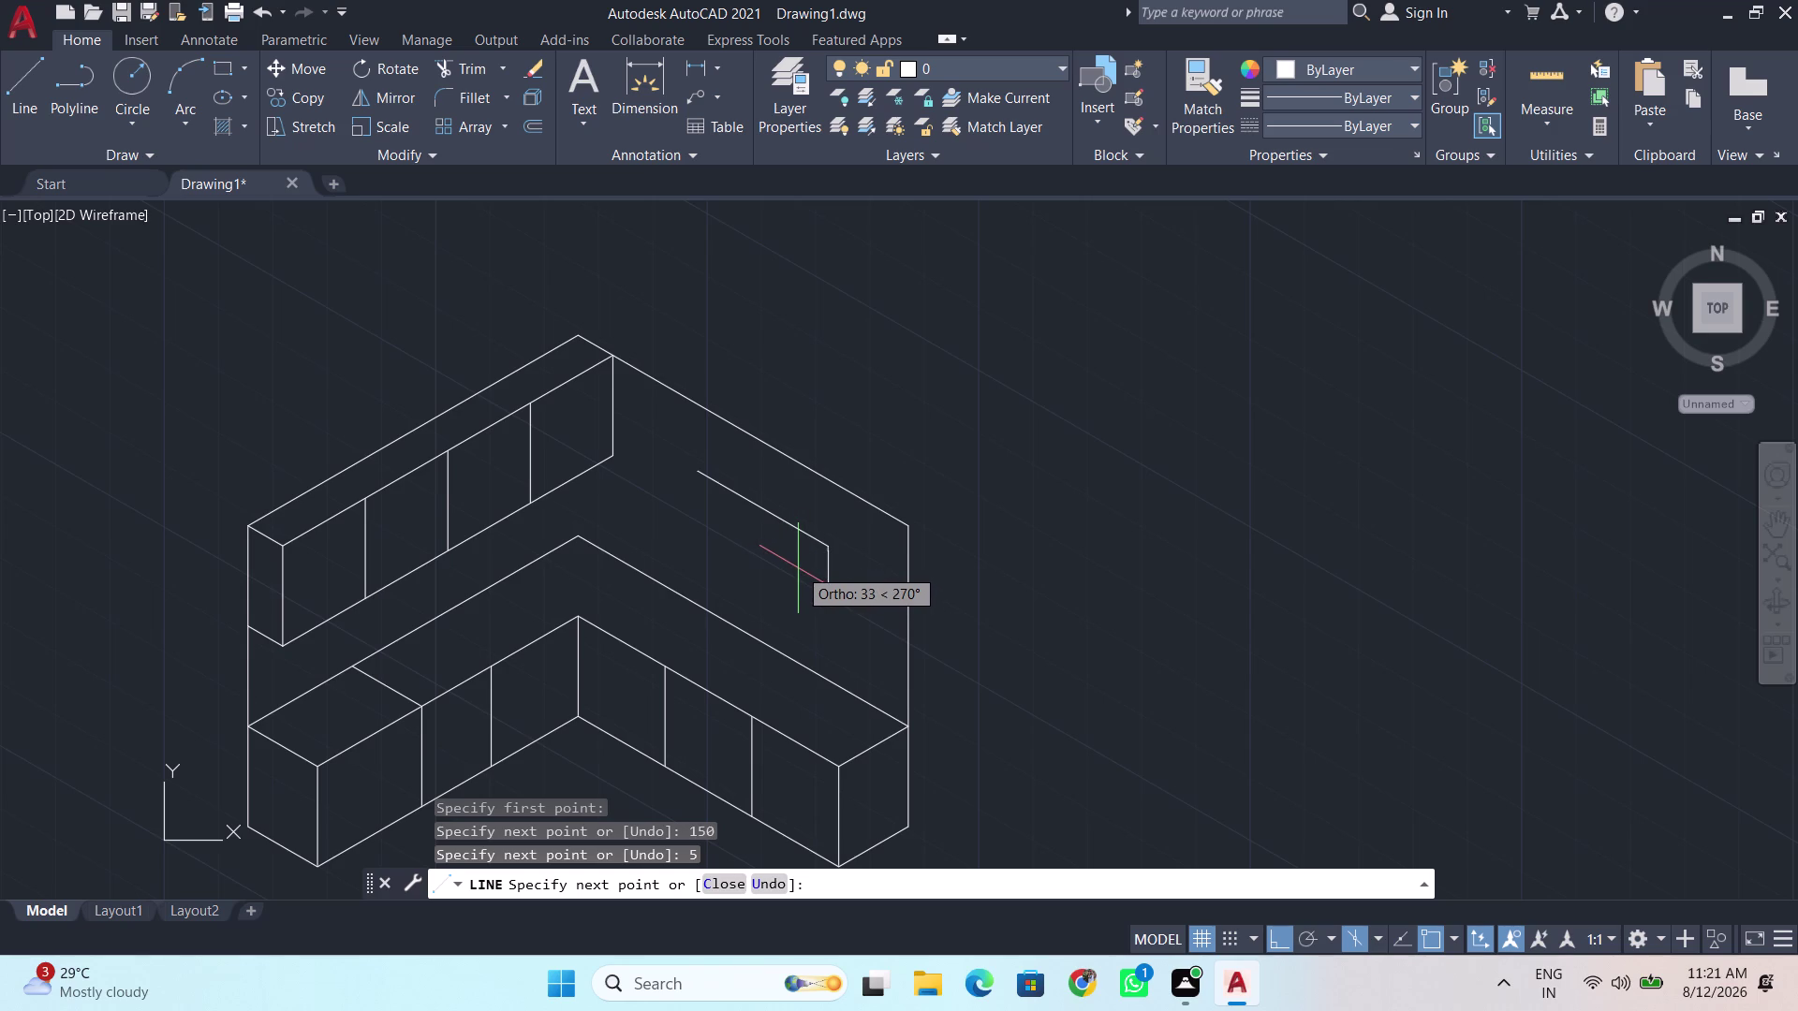
Add a 40-unit edge and a 5-unit thickness edge on switched isoplanes.
key(F5)
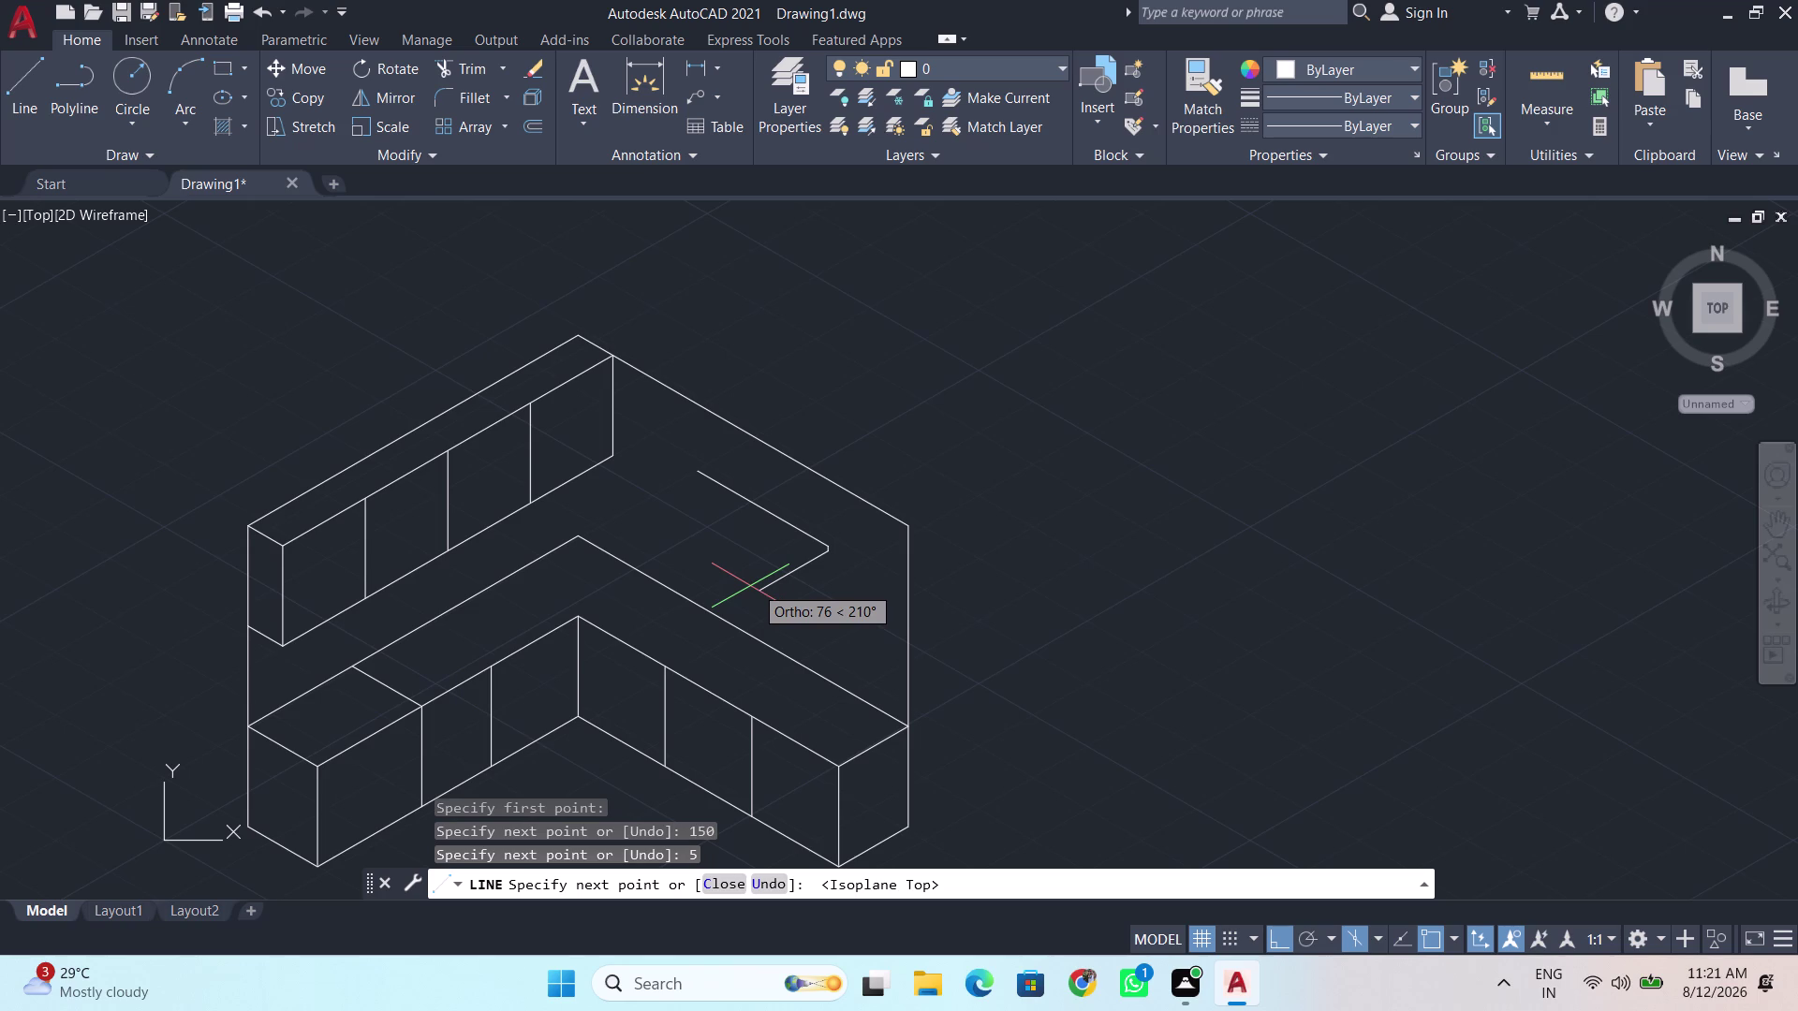
key(BackSpace)
key(BackSpace)
text(40)
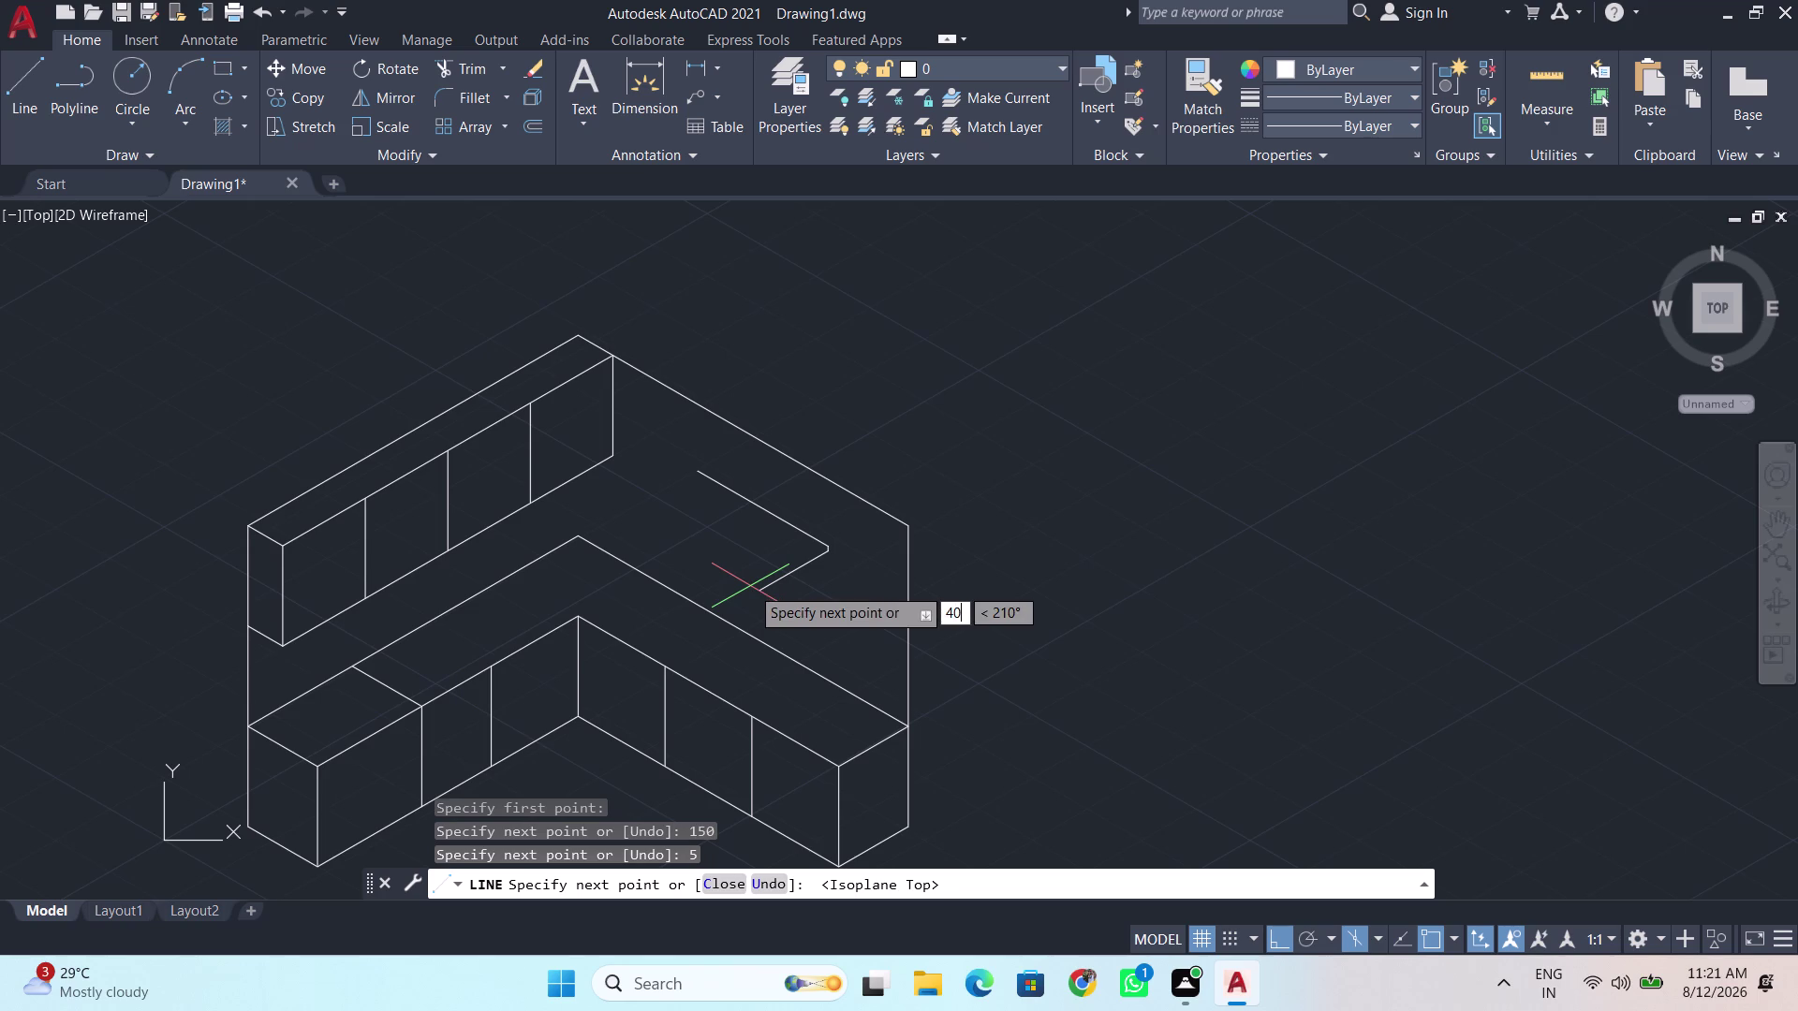
key(Return)
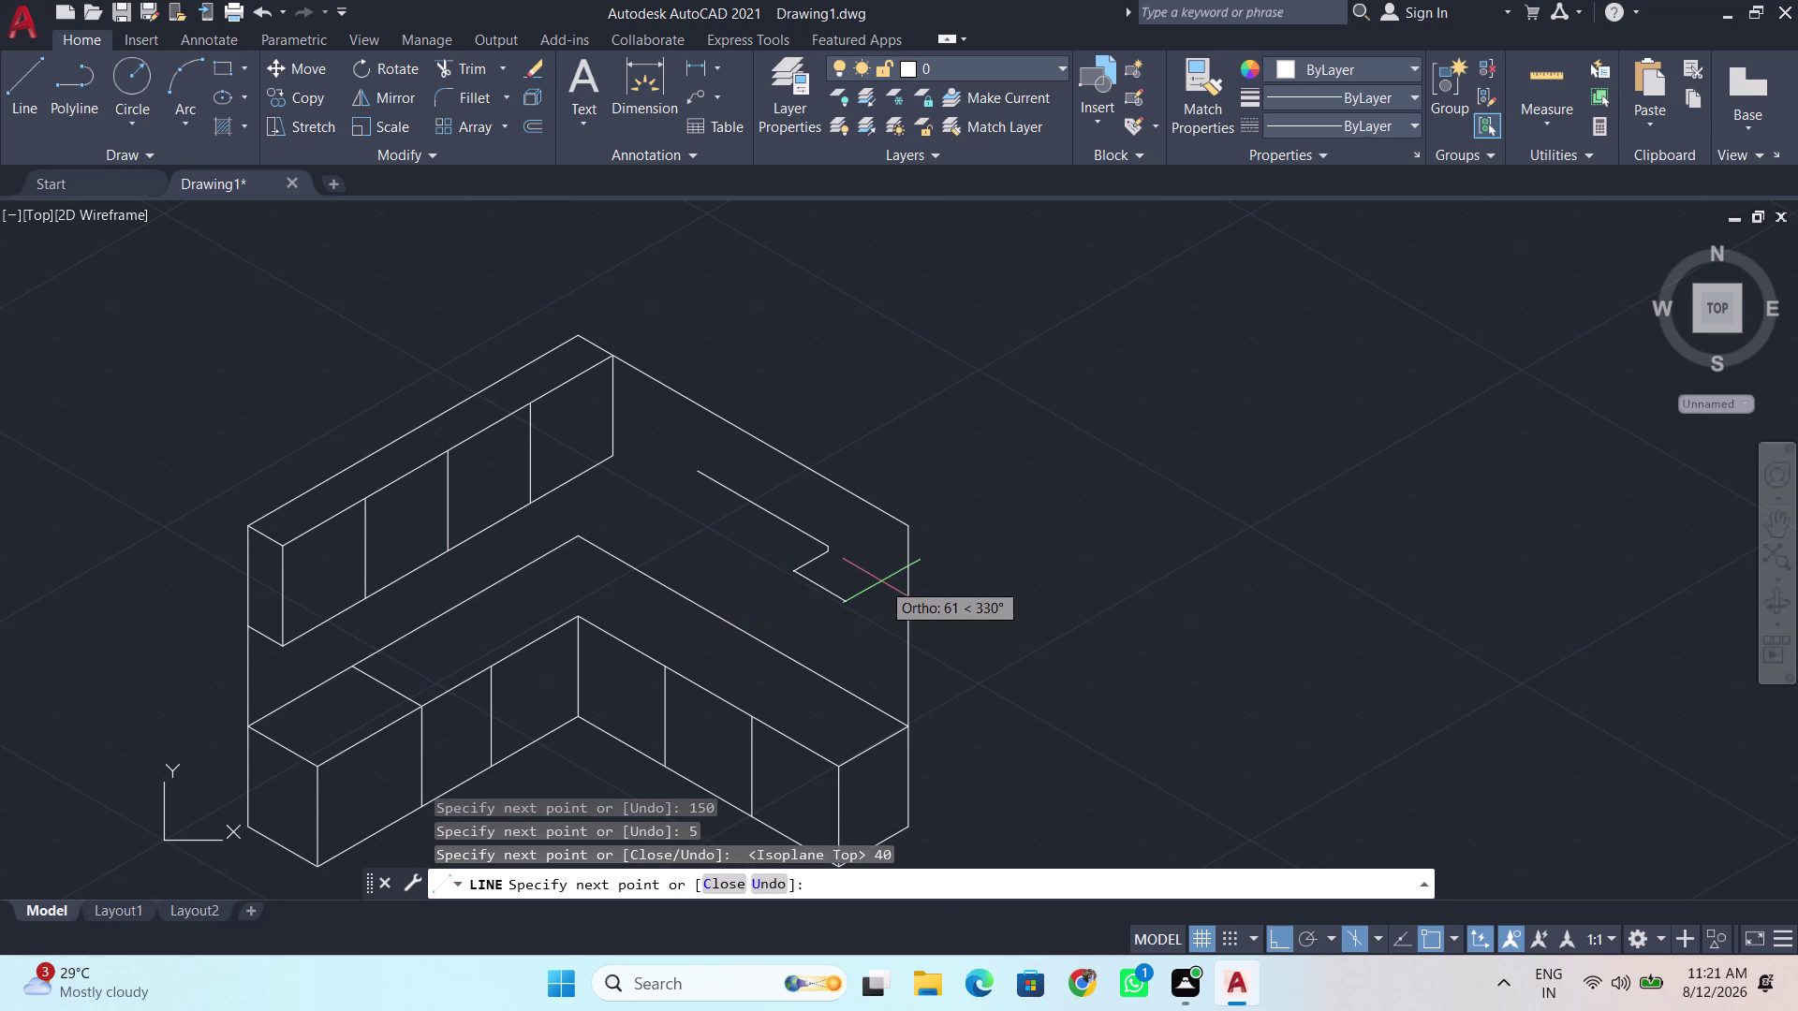
key(F5)
key(BackSpace)
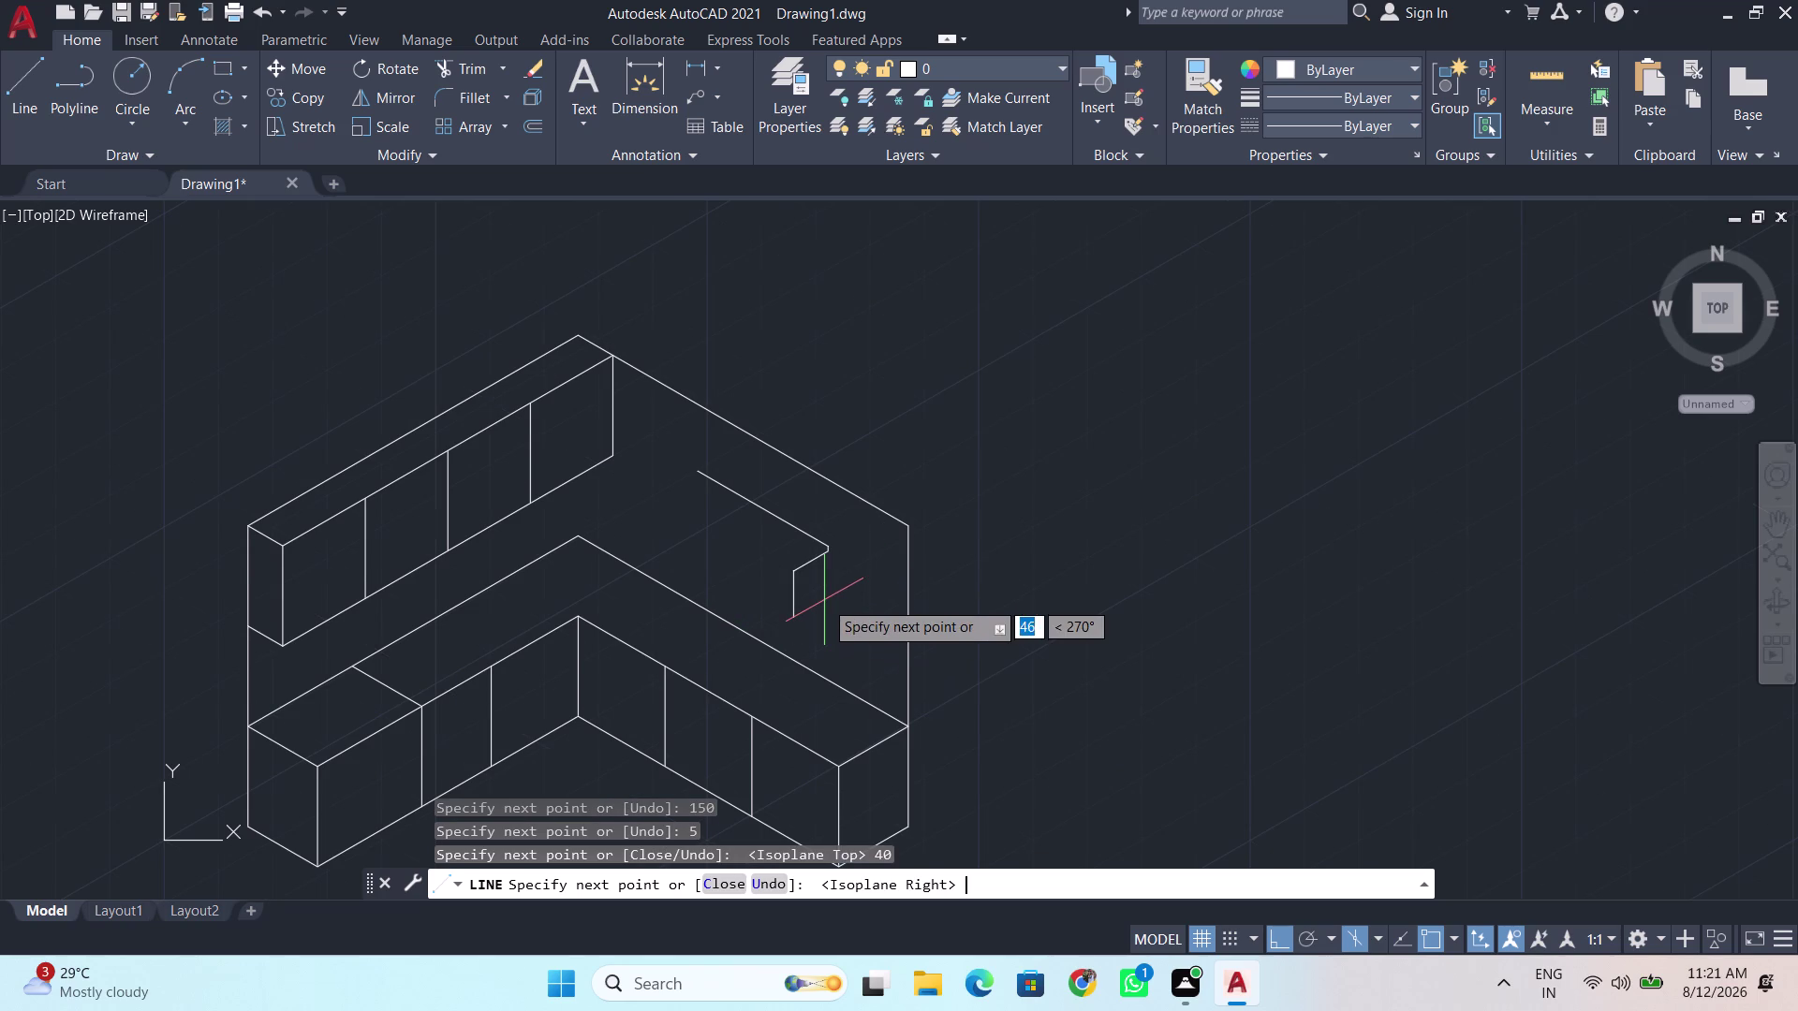
key(BackSpace)
key(5)
key(Return)
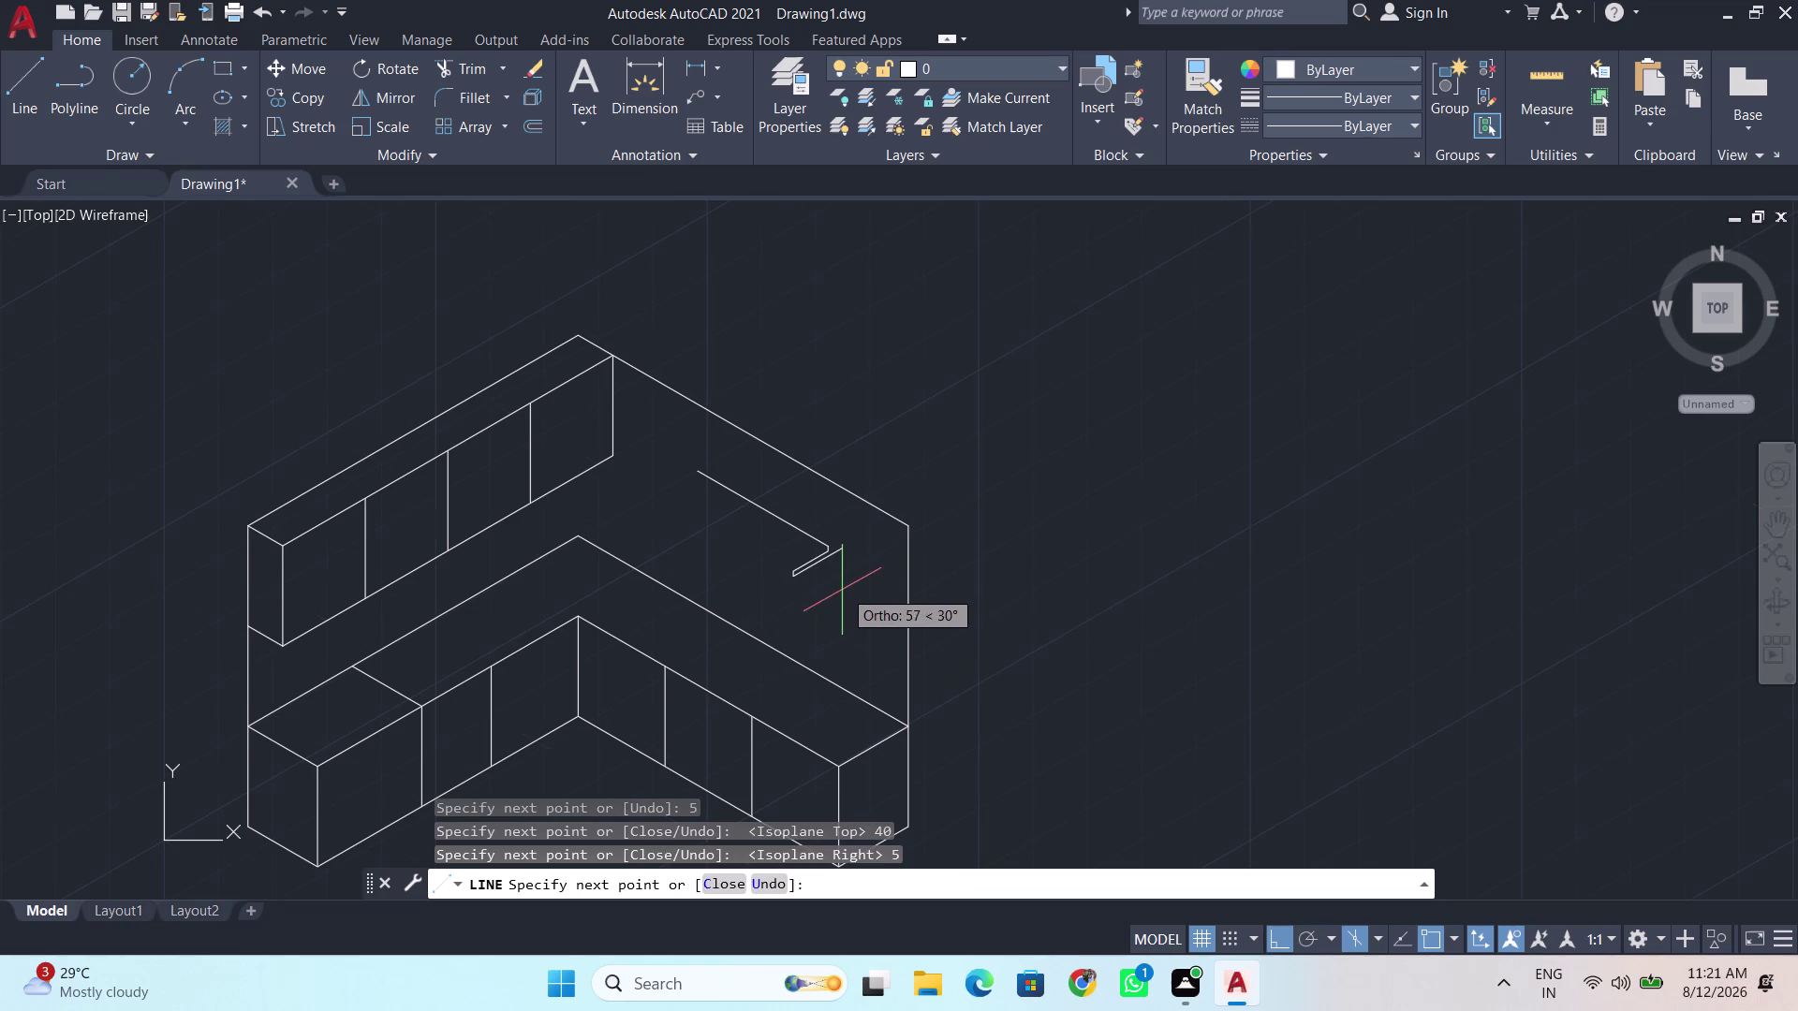
Draw a 40-unit vertical edge, closing the outline at the slab corner.
scroll(up, 3)
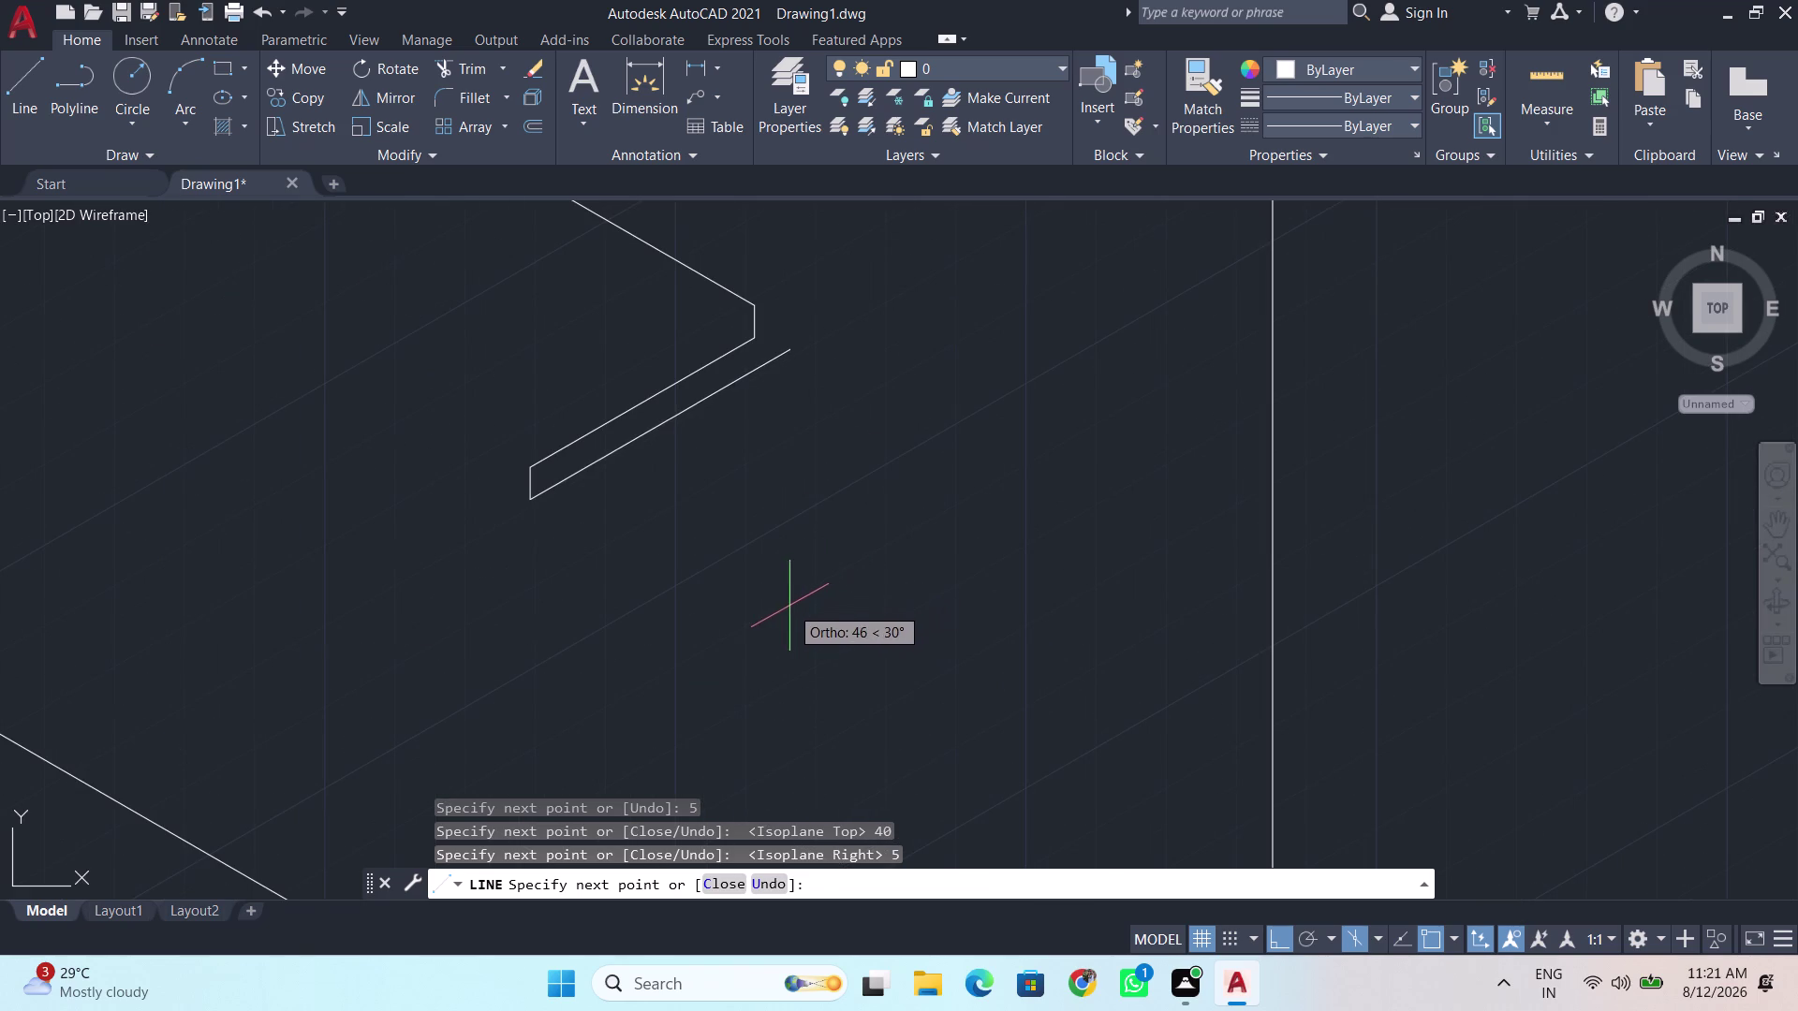
key(BackSpace)
key(BackSpace)
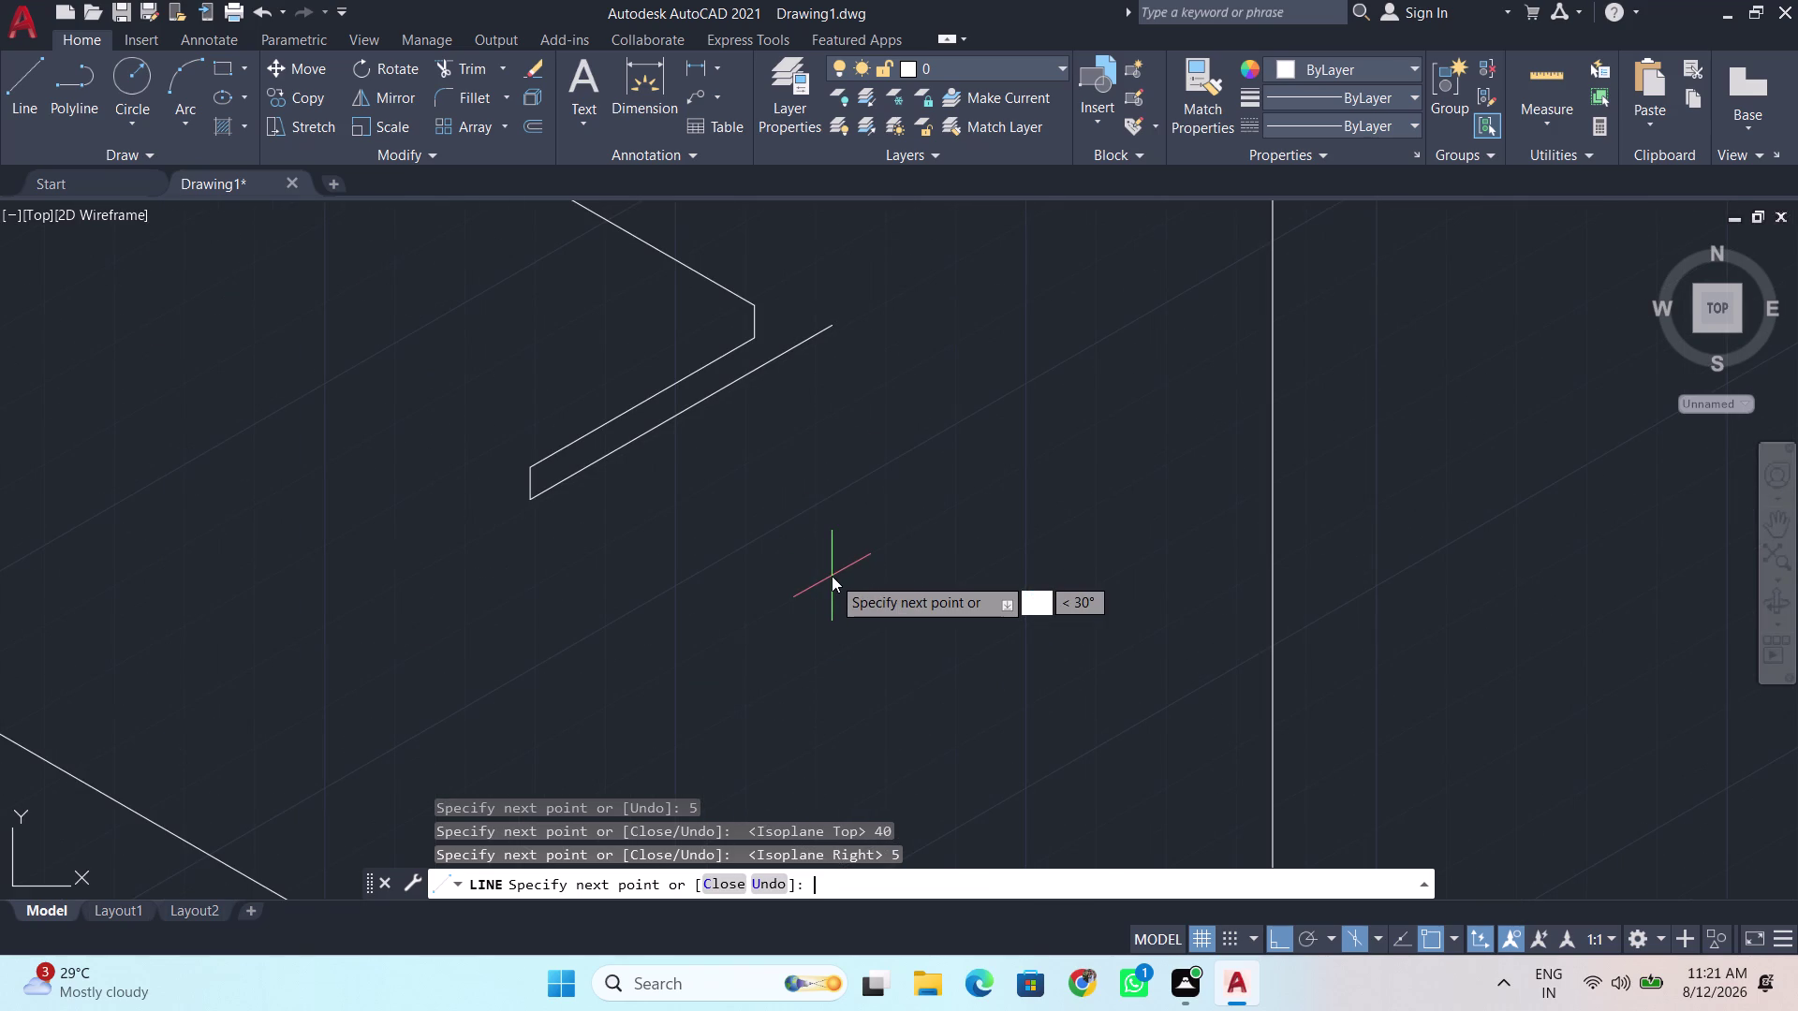
text(40)
key(Return)
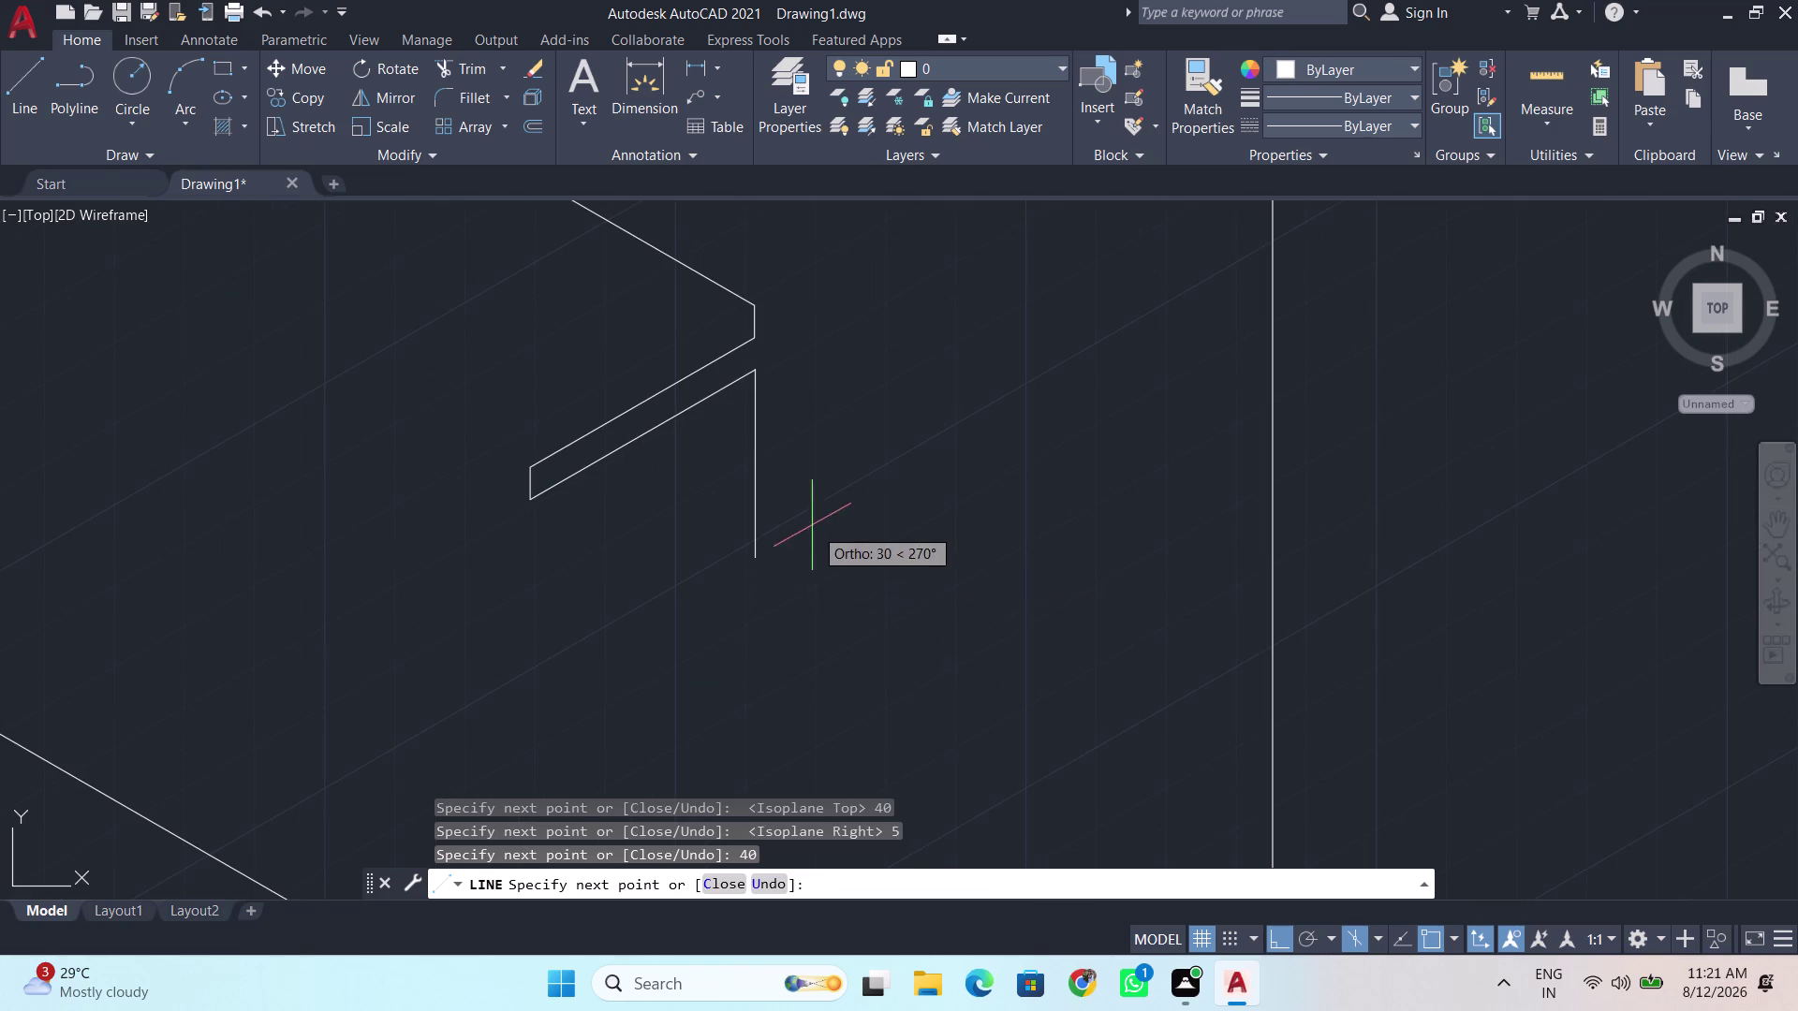
click(756, 341)
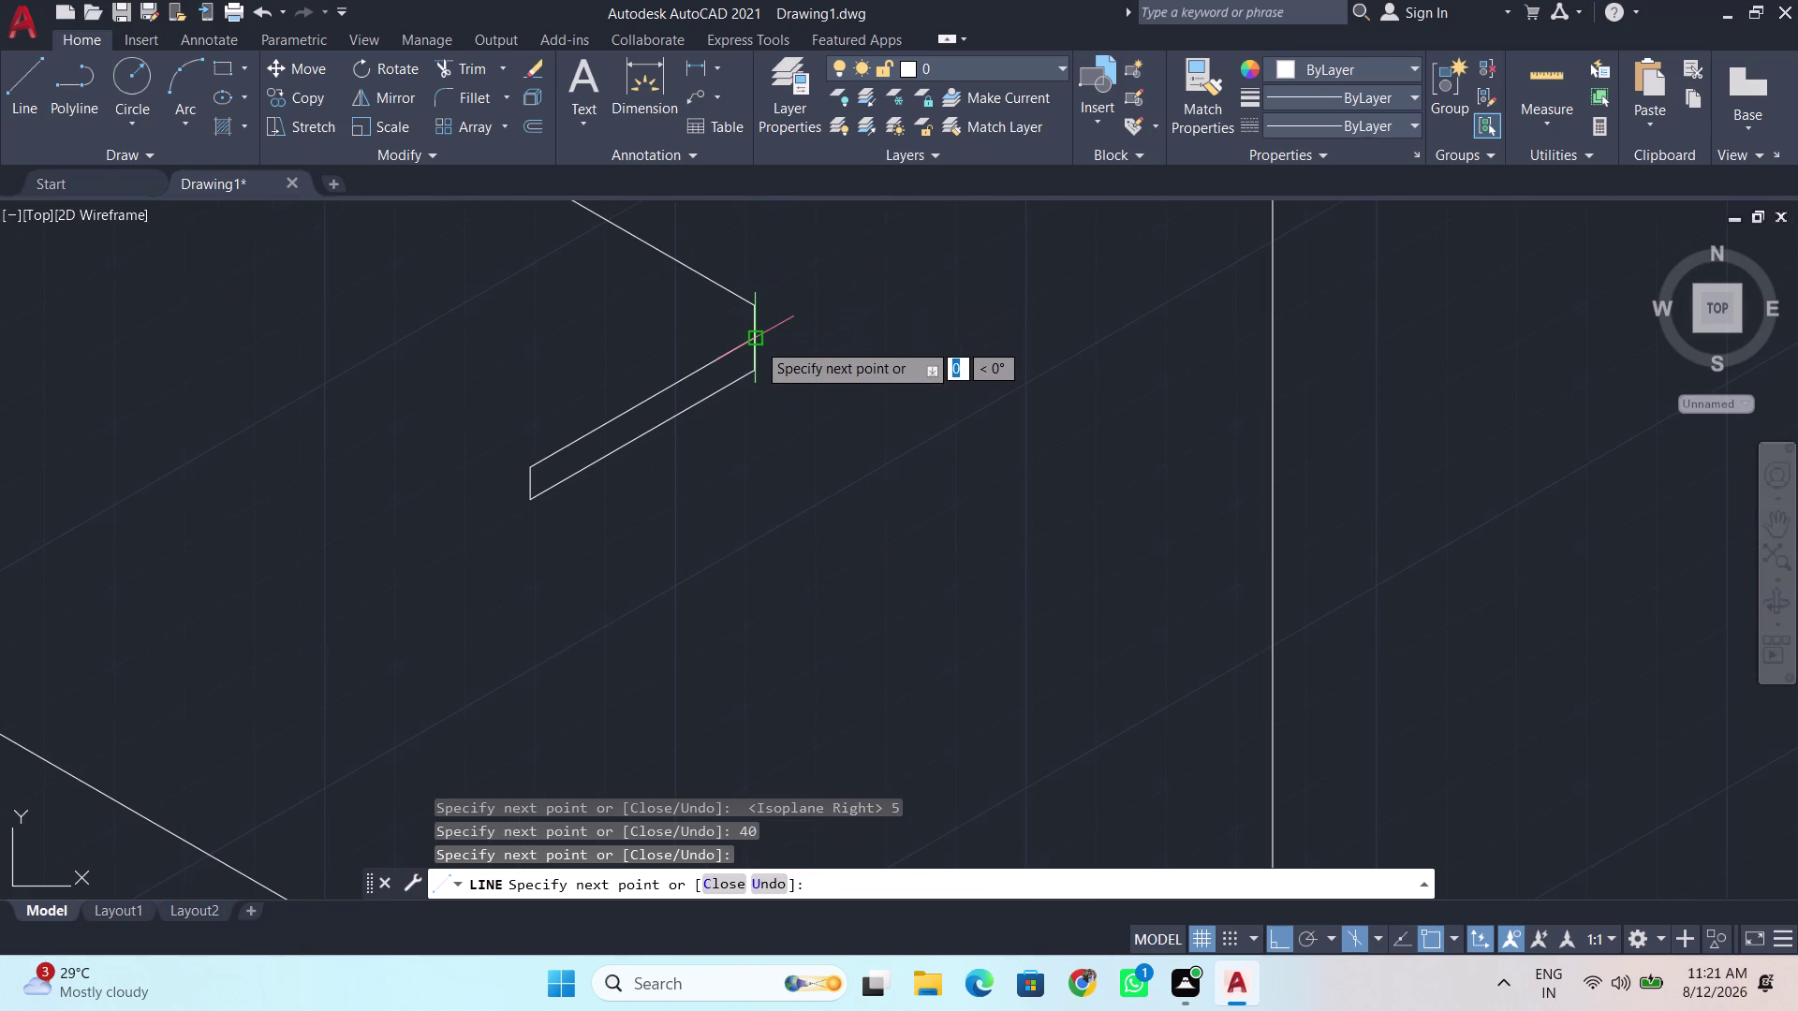
key(space)
key(Return)
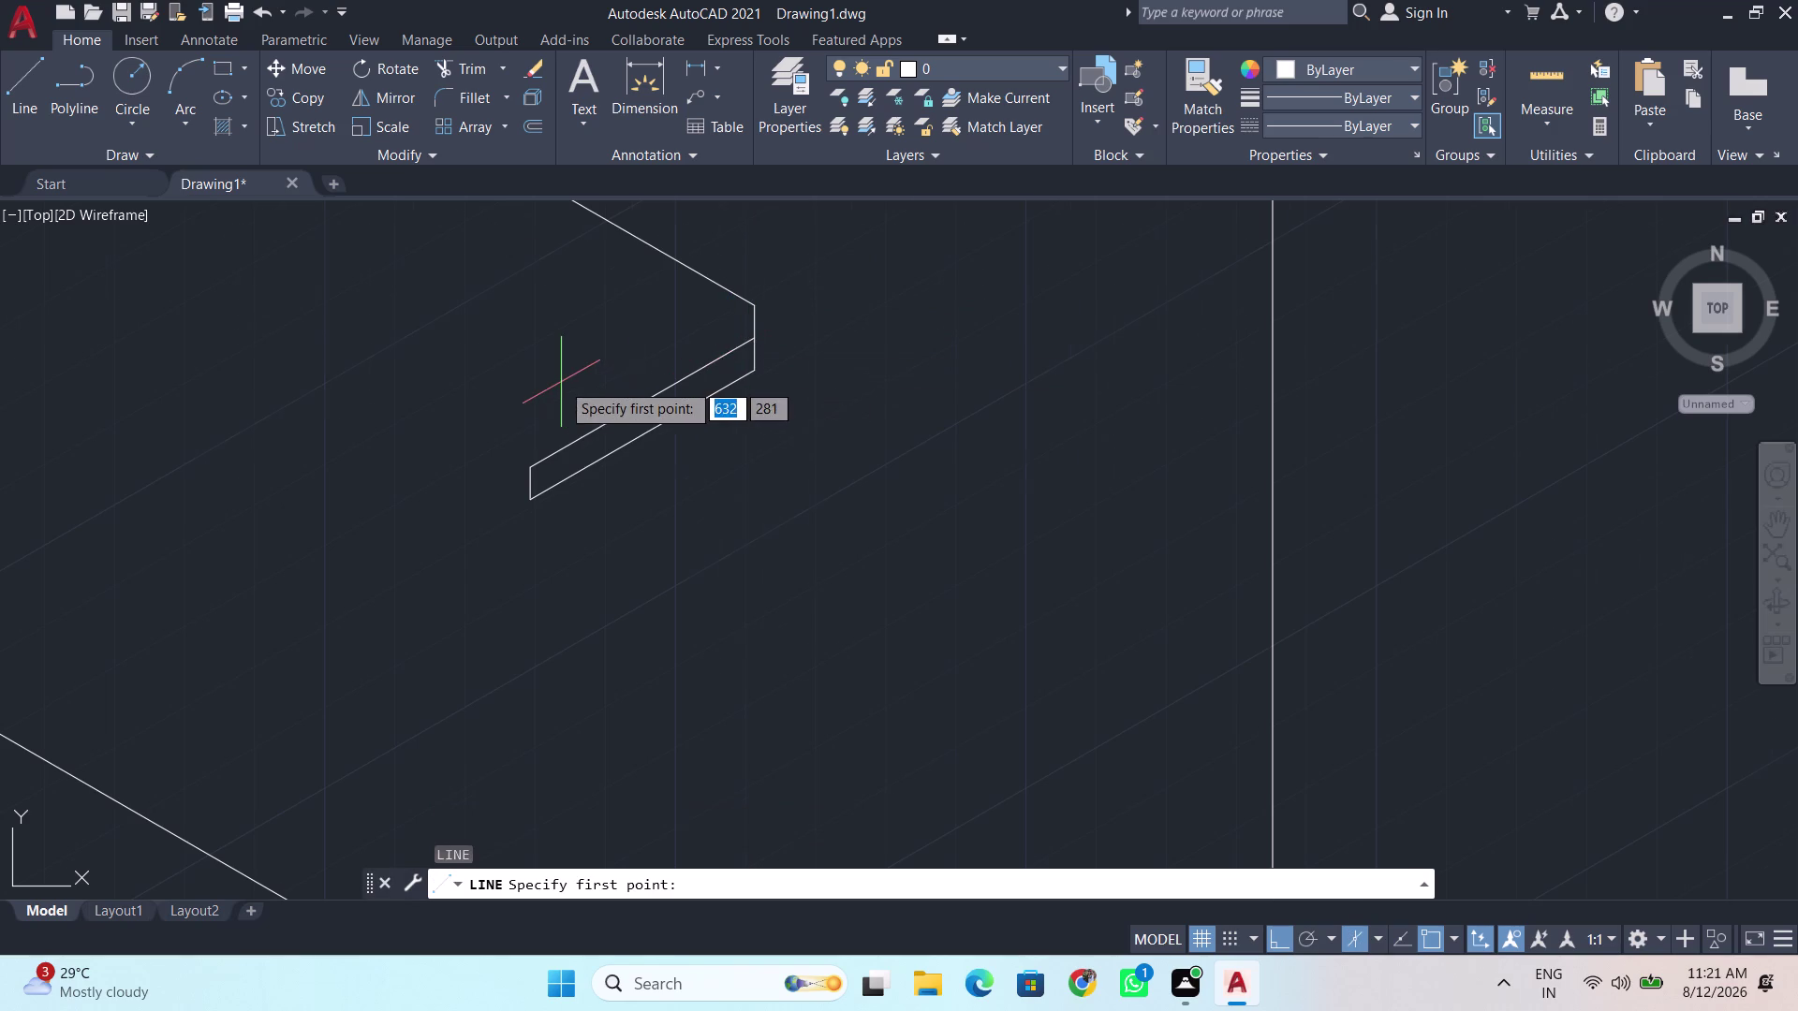
Draw the 150-unit back edge on the left isoplane, joined to the existing line's end.
scroll(down, 3)
middle_drag(504, 353, 681, 547)
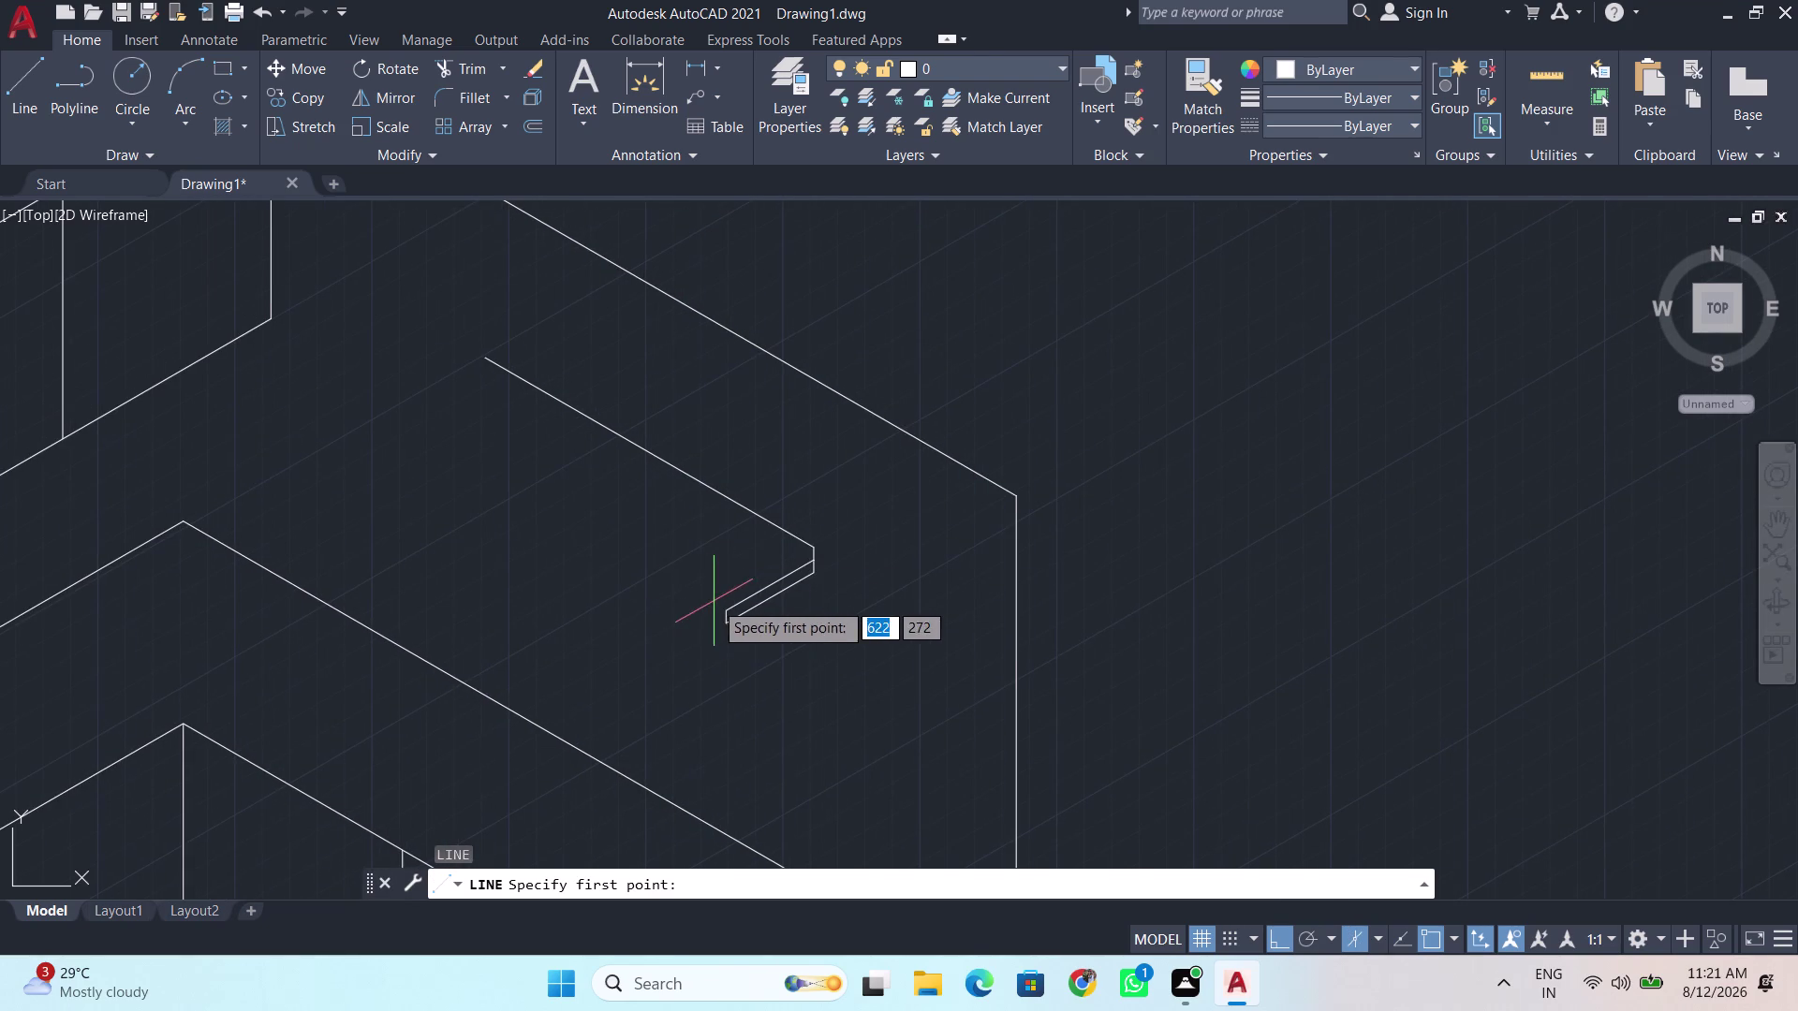
click(723, 608)
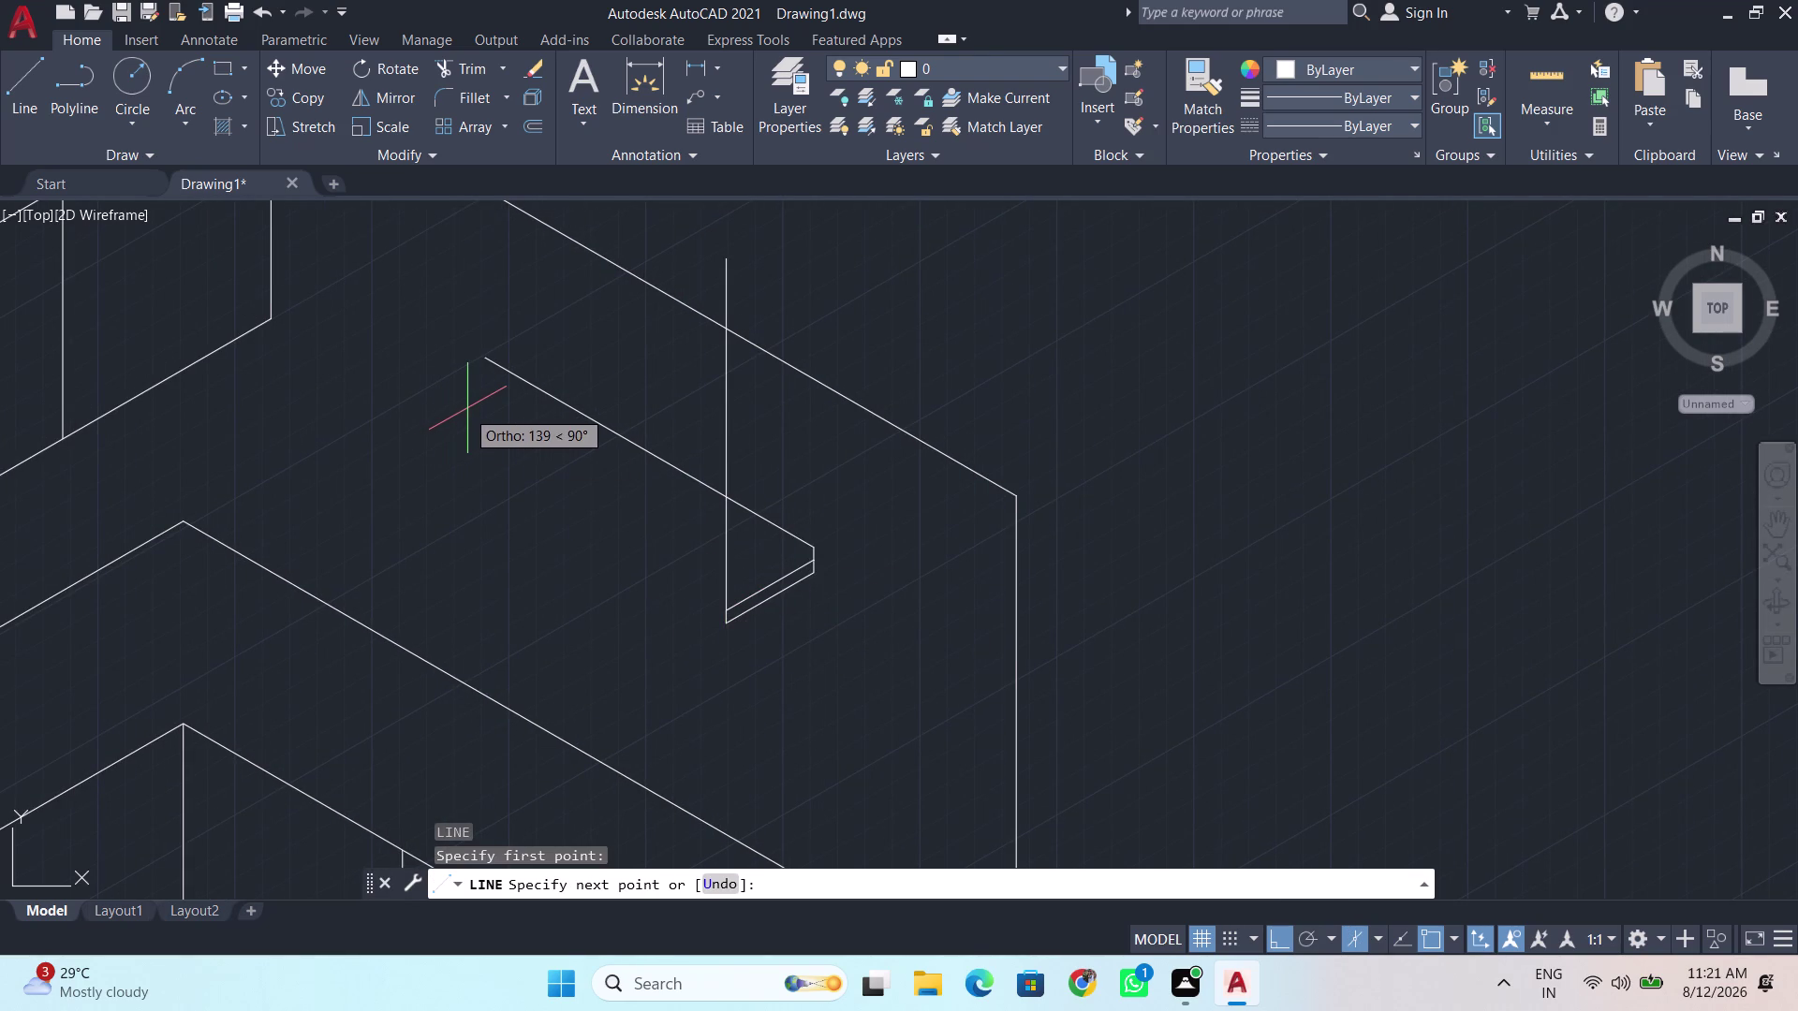
key(F5)
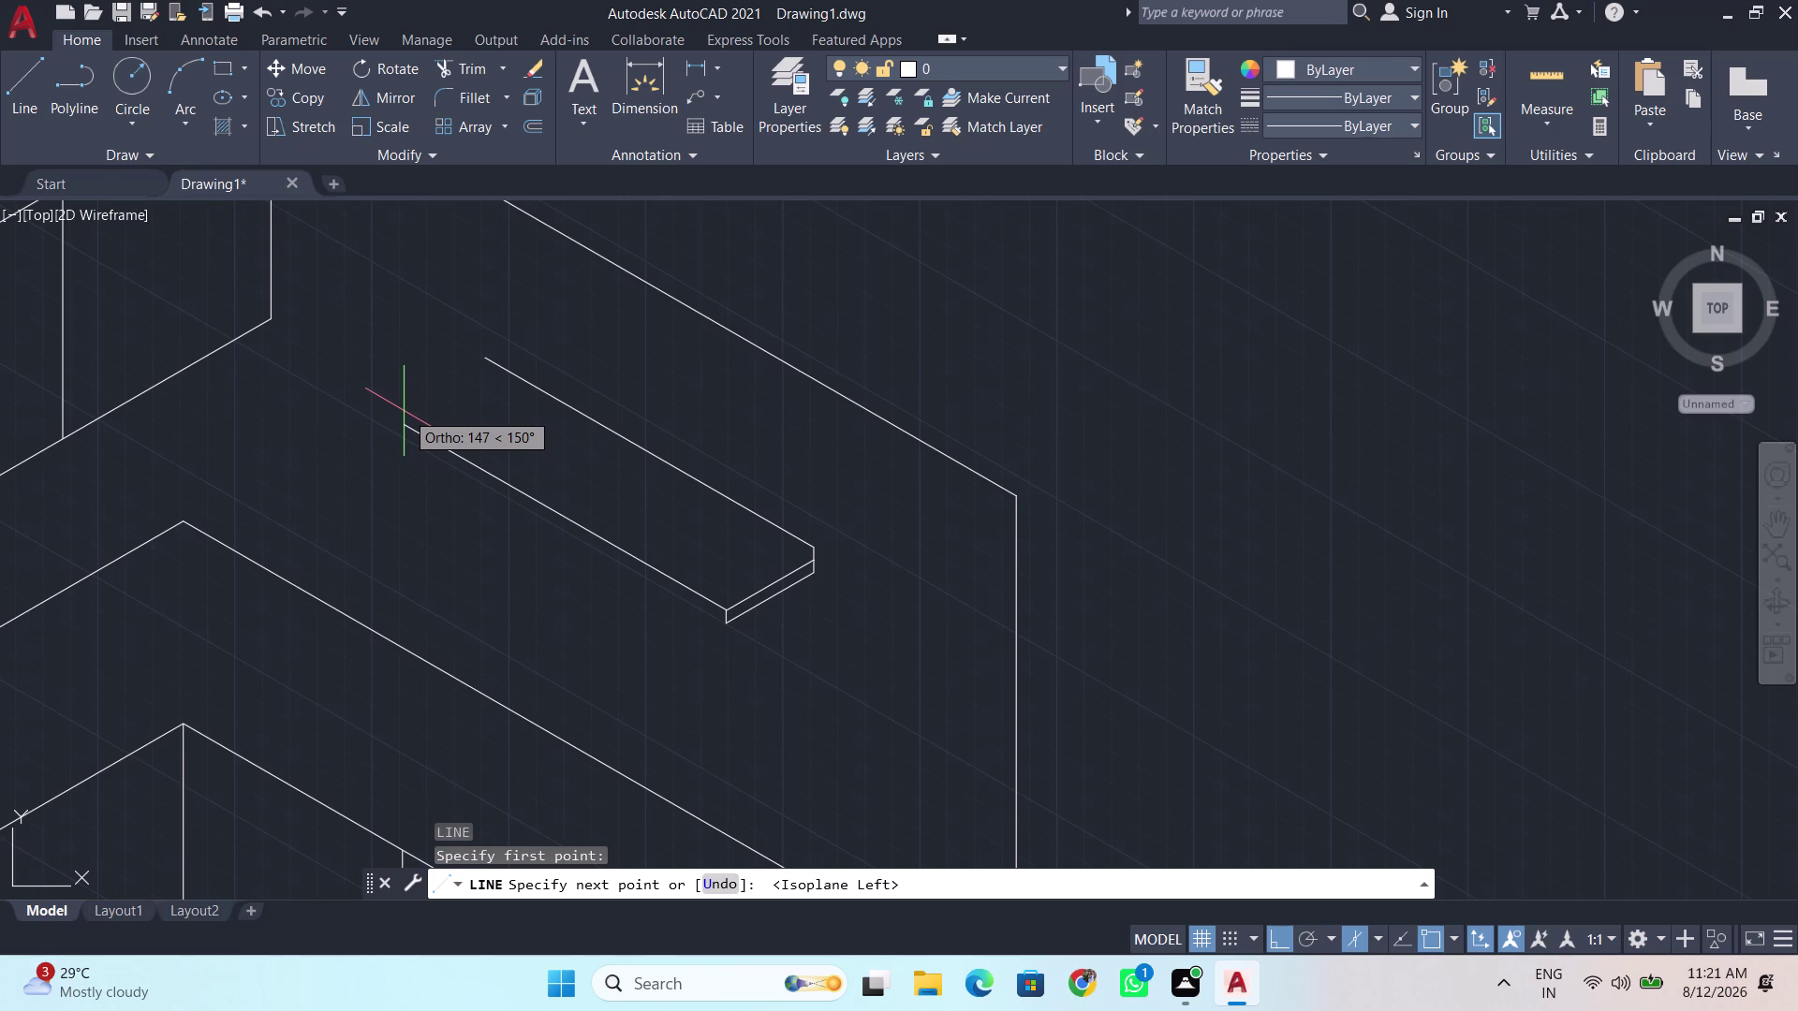
key(BackSpace)
key(BackSpace)
text(1)
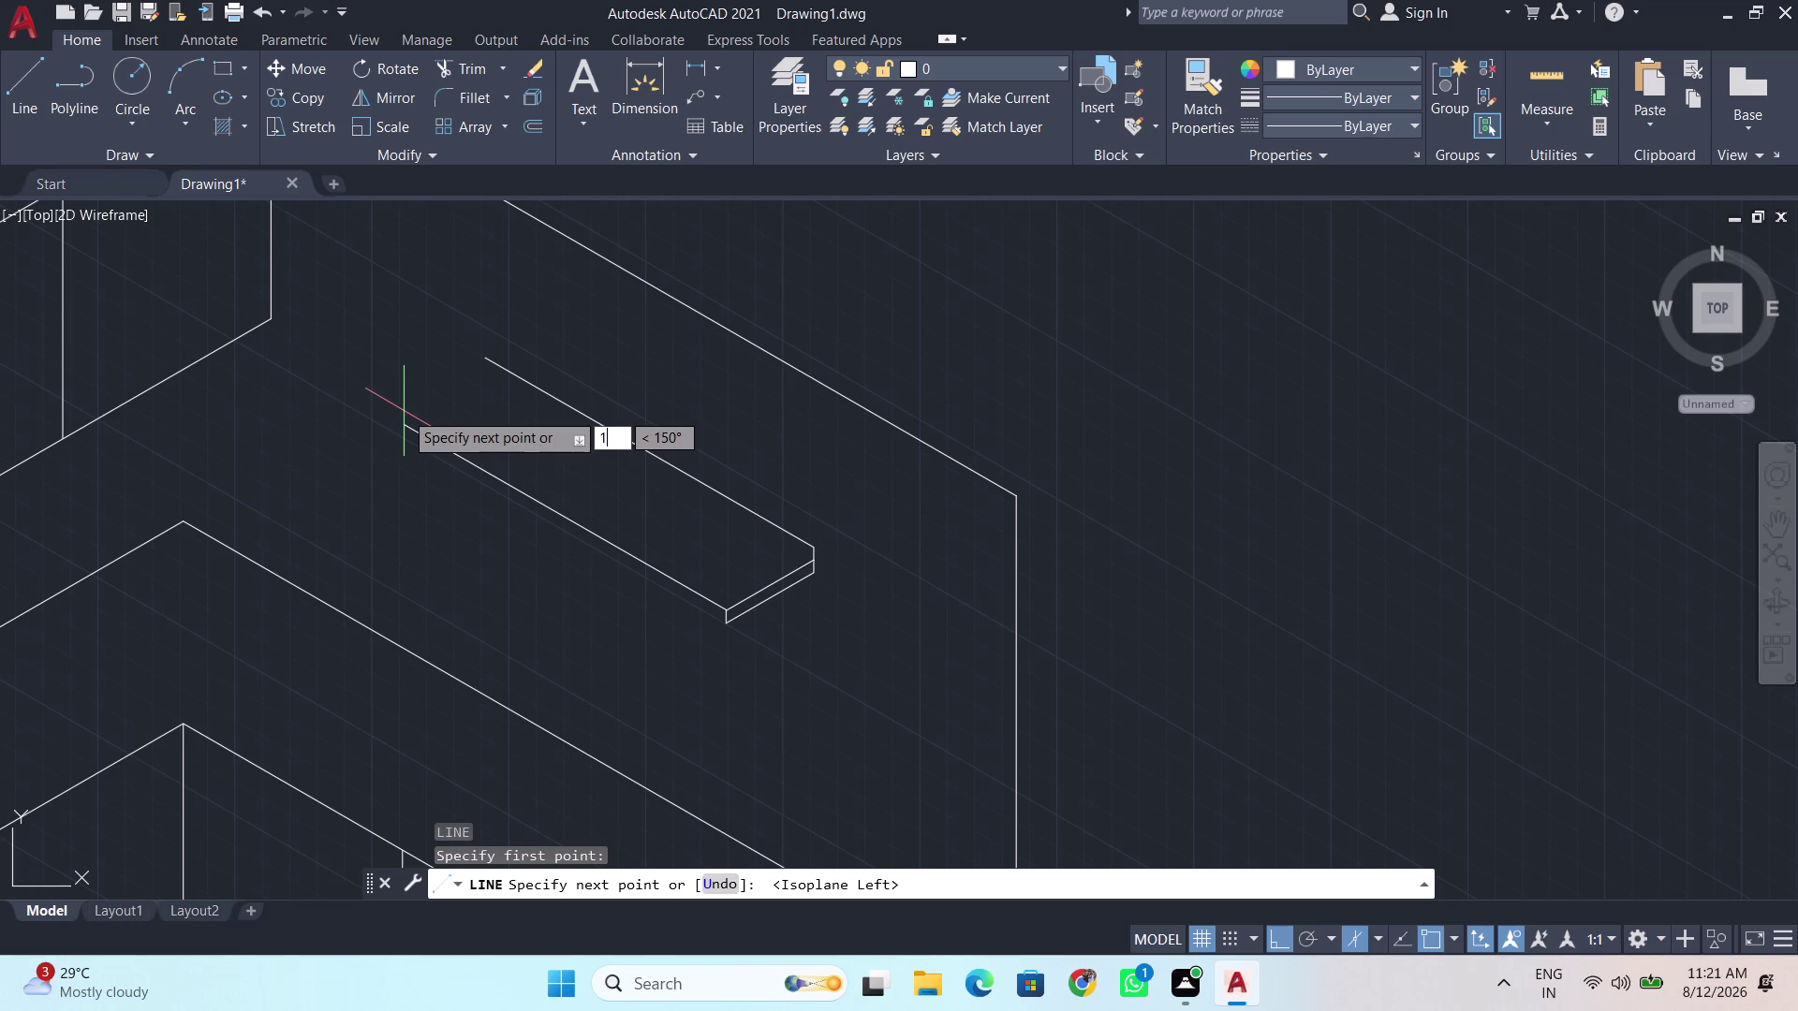
text(50)
key(Return)
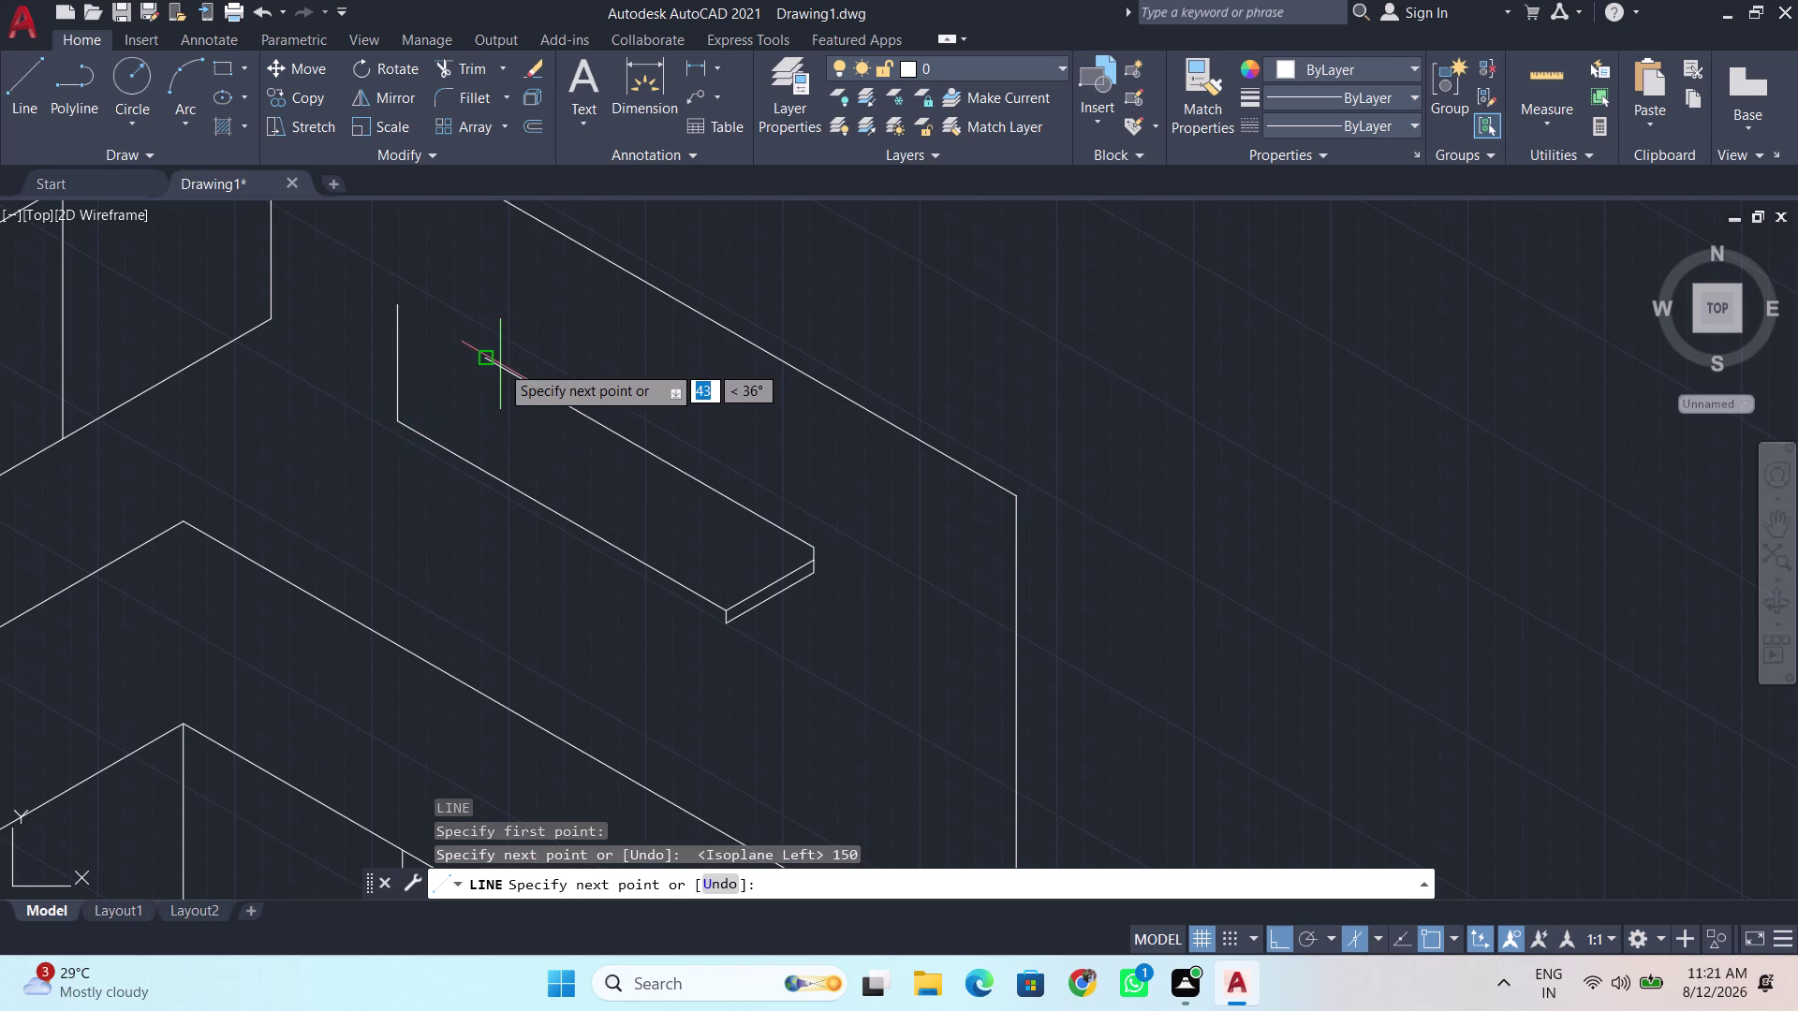
click(486, 358)
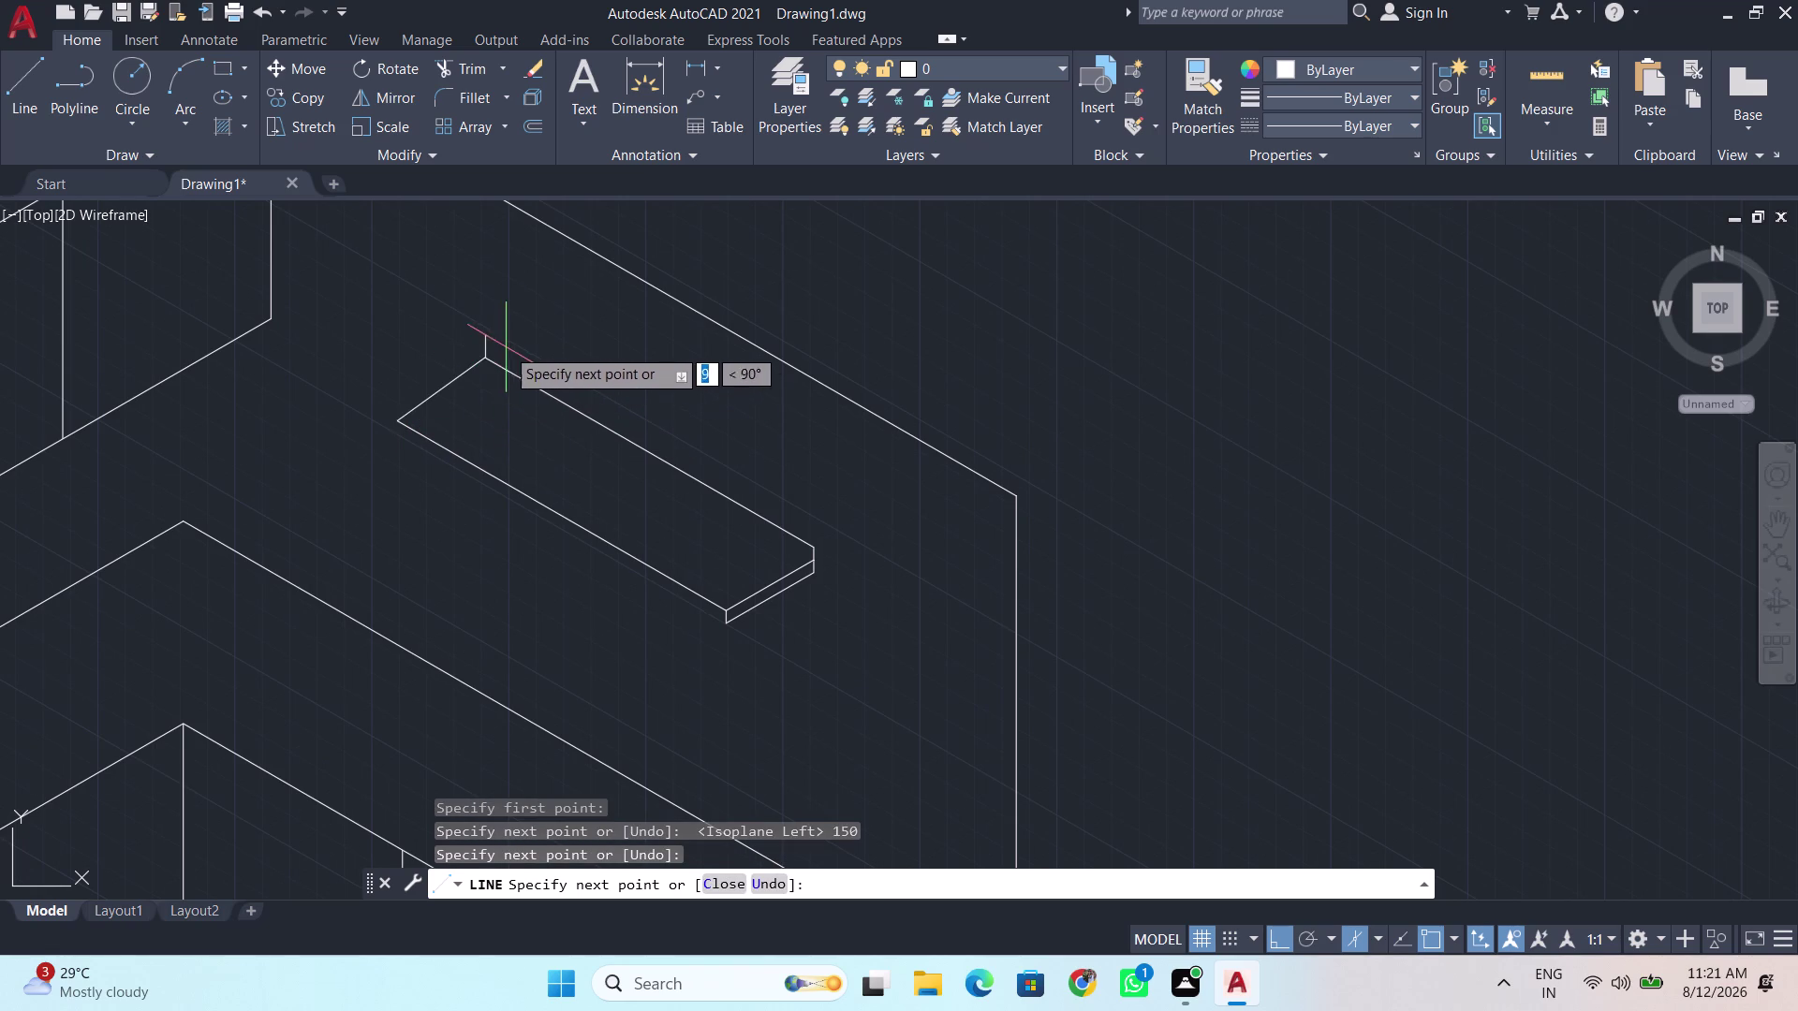
key(space)
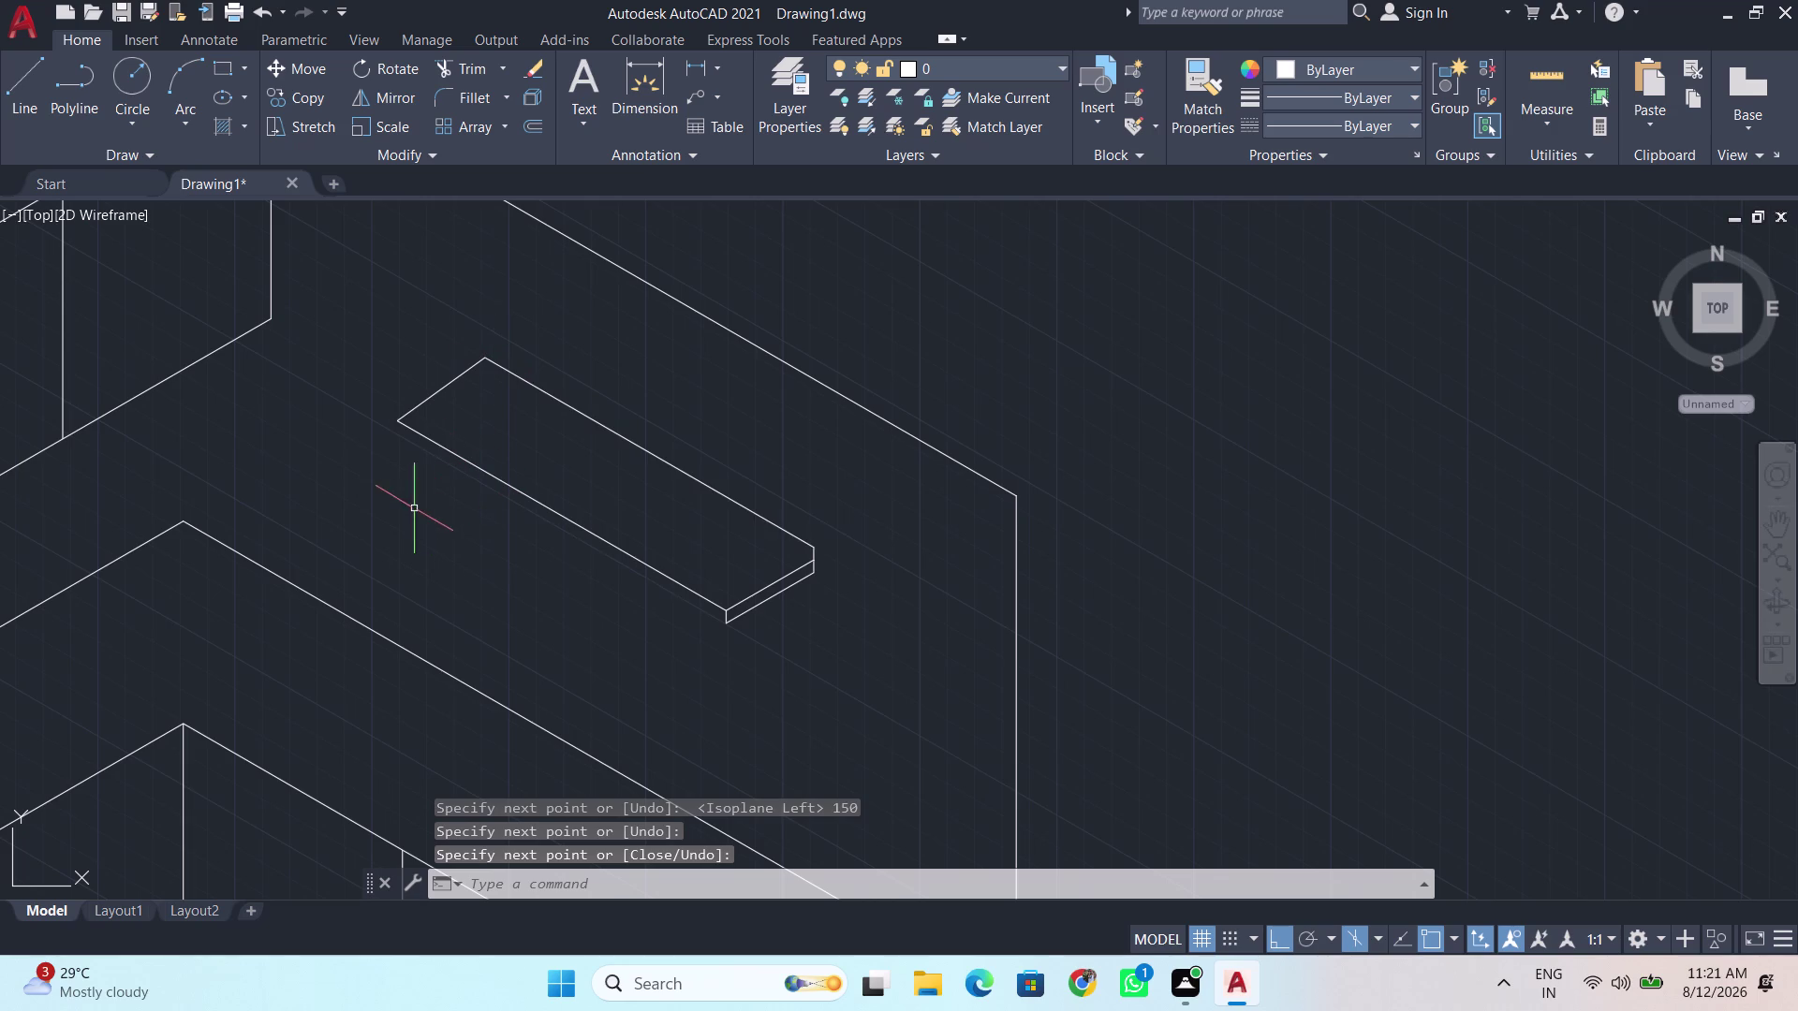
Add a 5-unit thickness edge at the slab corner and close the lower edge.
key(l)
key(Return)
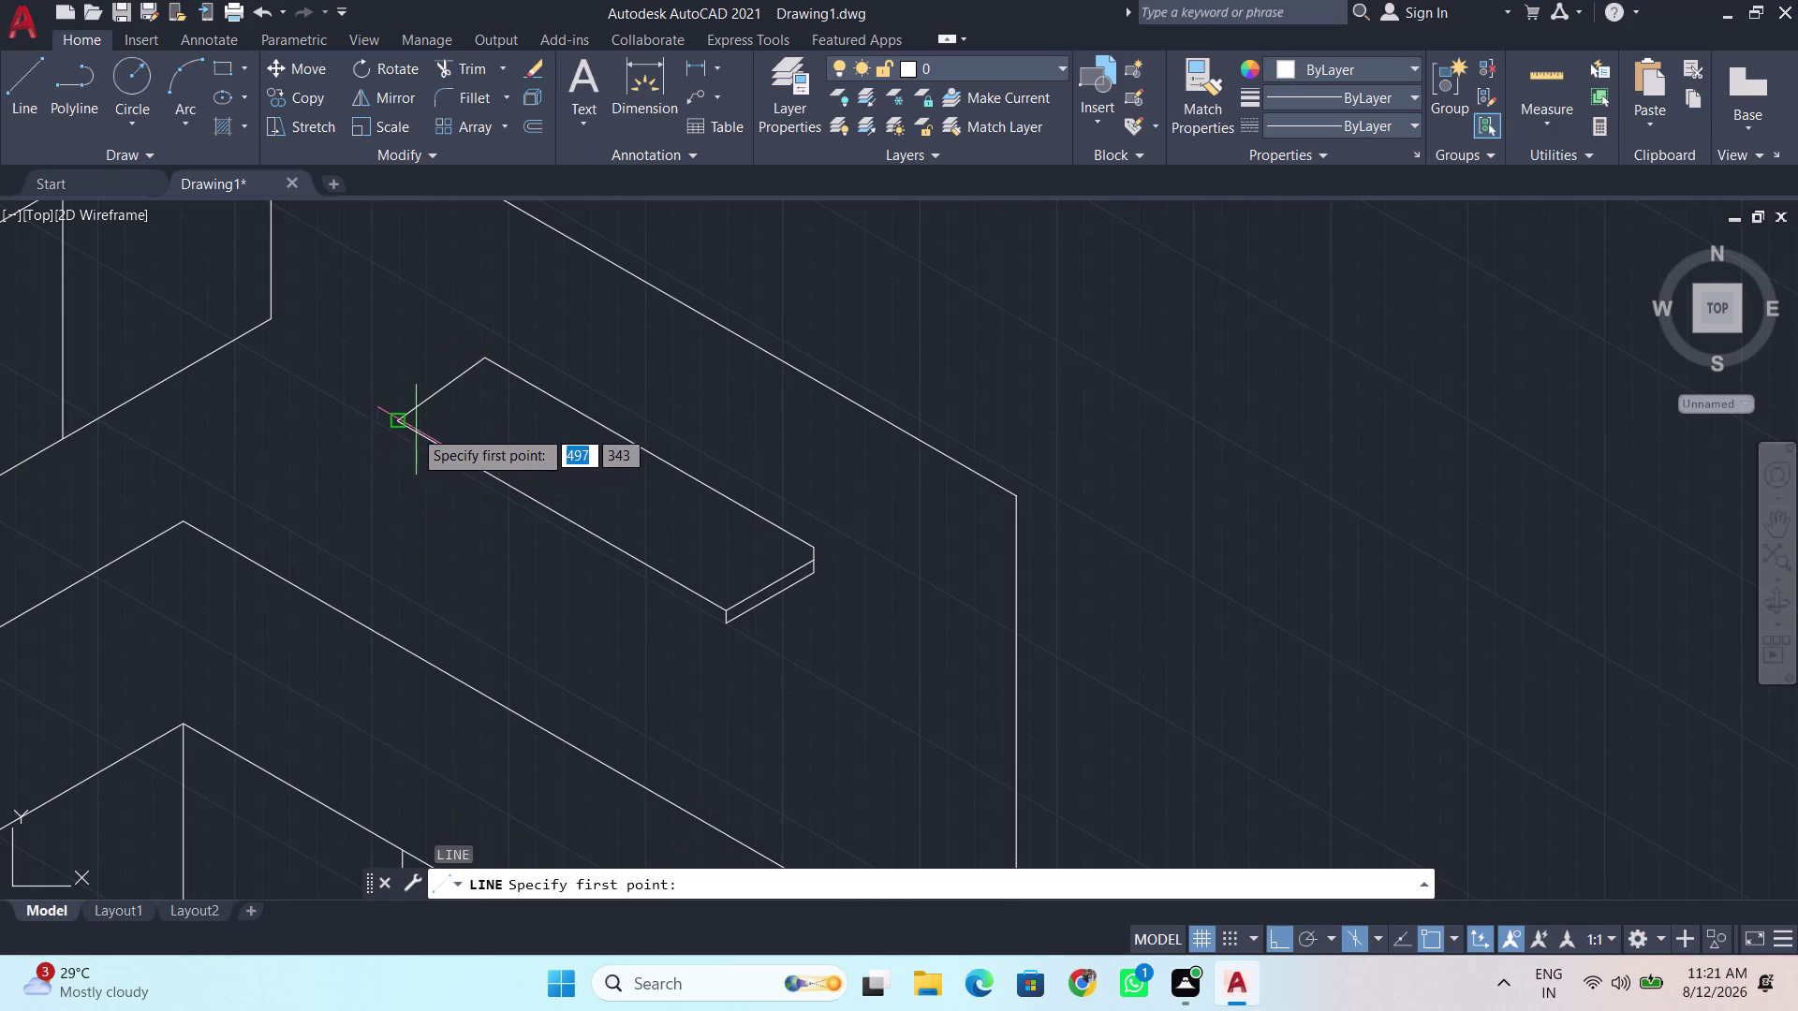
click(396, 427)
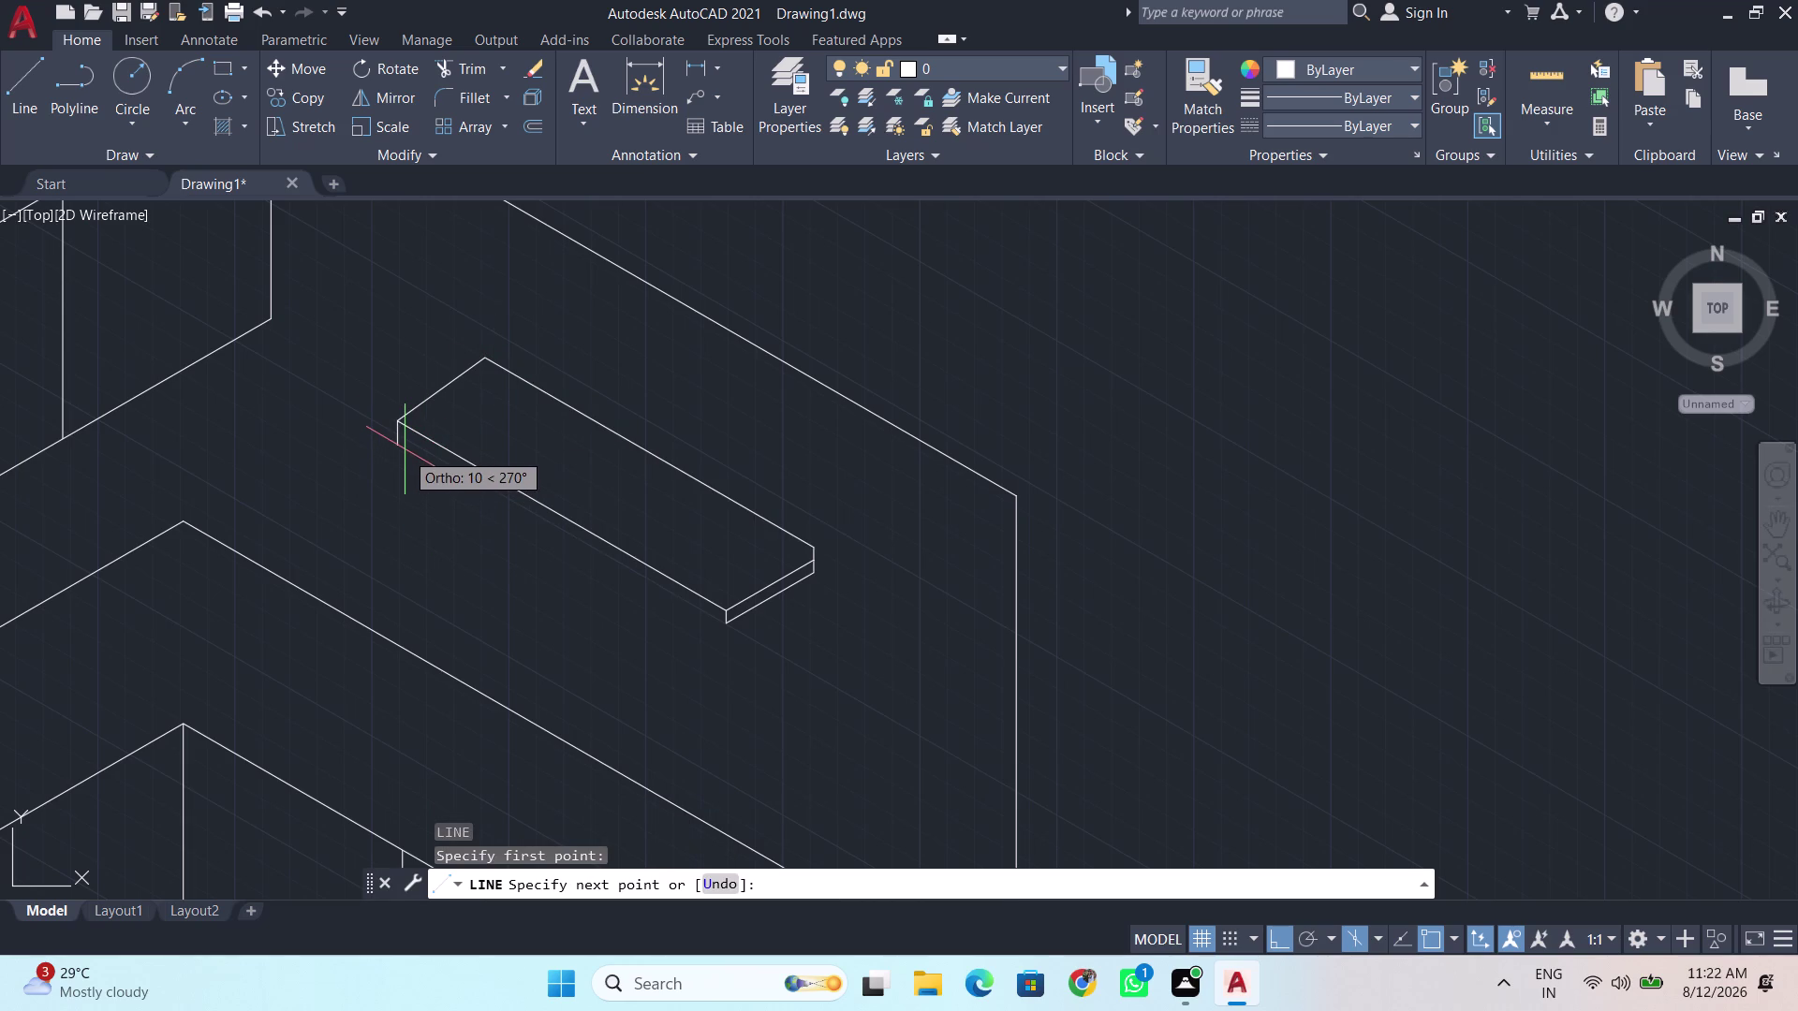
key(BackSpace)
key(5)
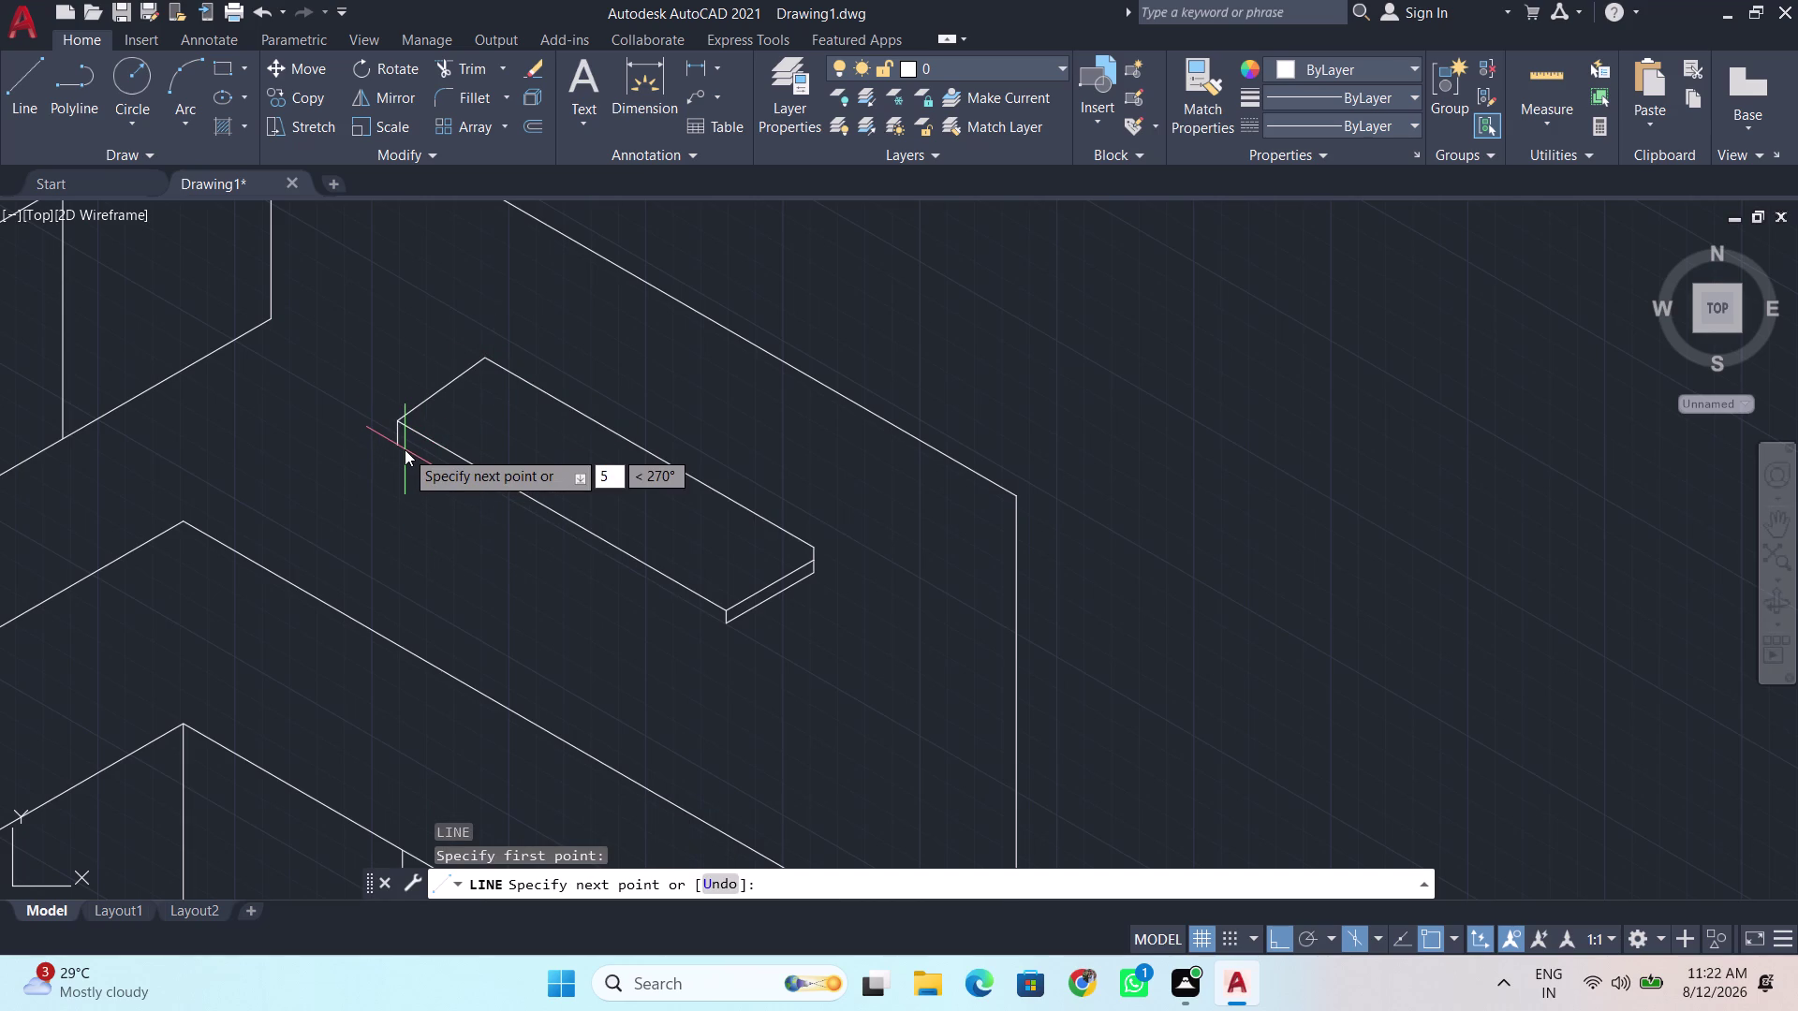
key(Return)
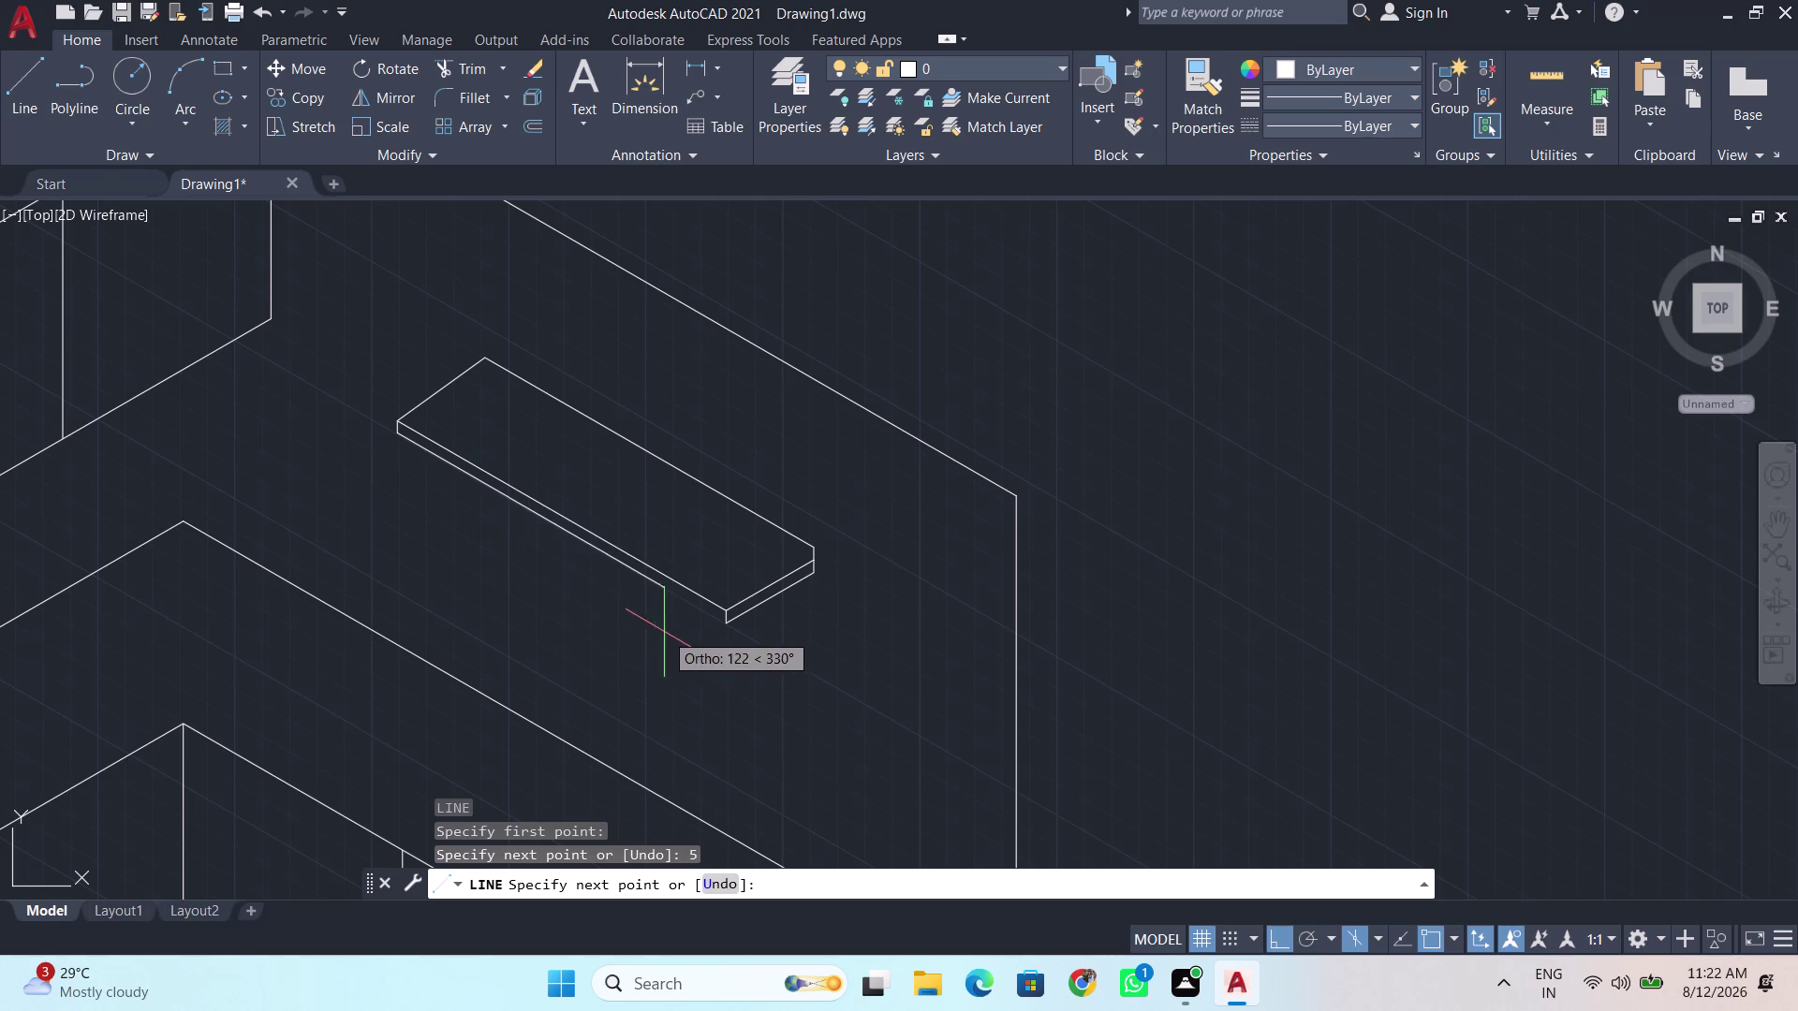
click(723, 622)
key(space)
scroll(down, 3)
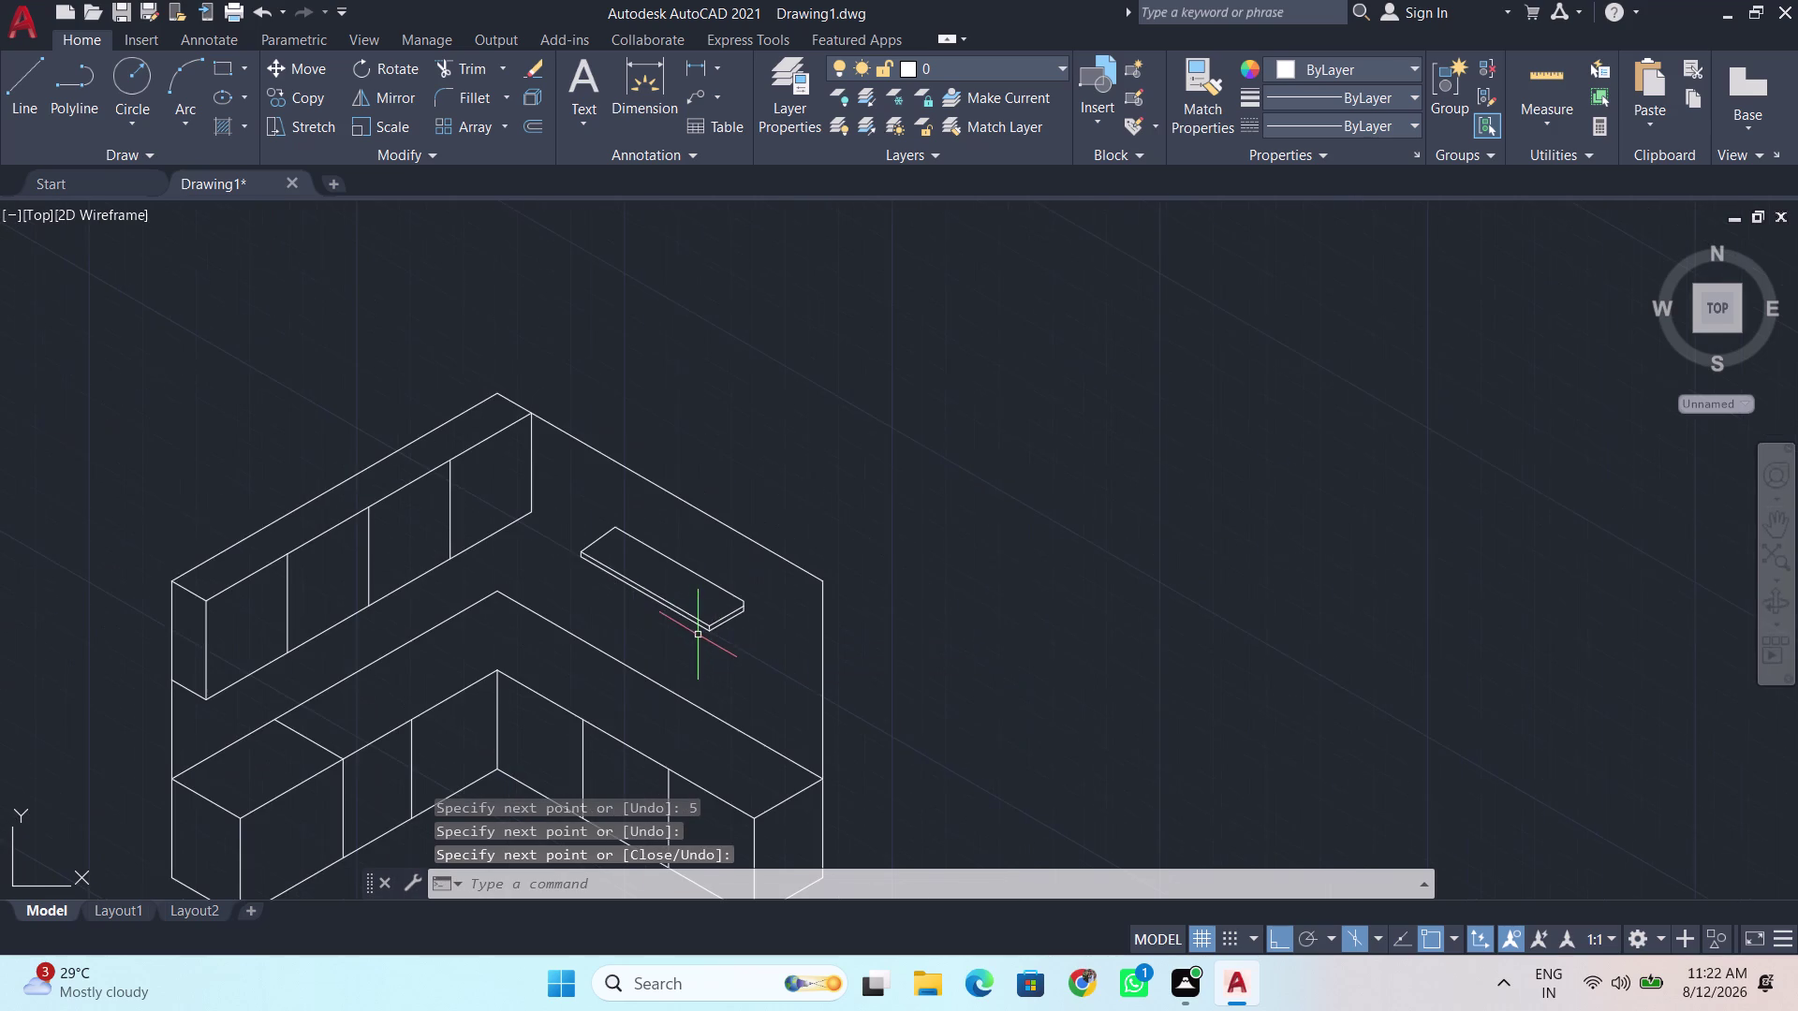
middle_drag(687, 617, 830, 486)
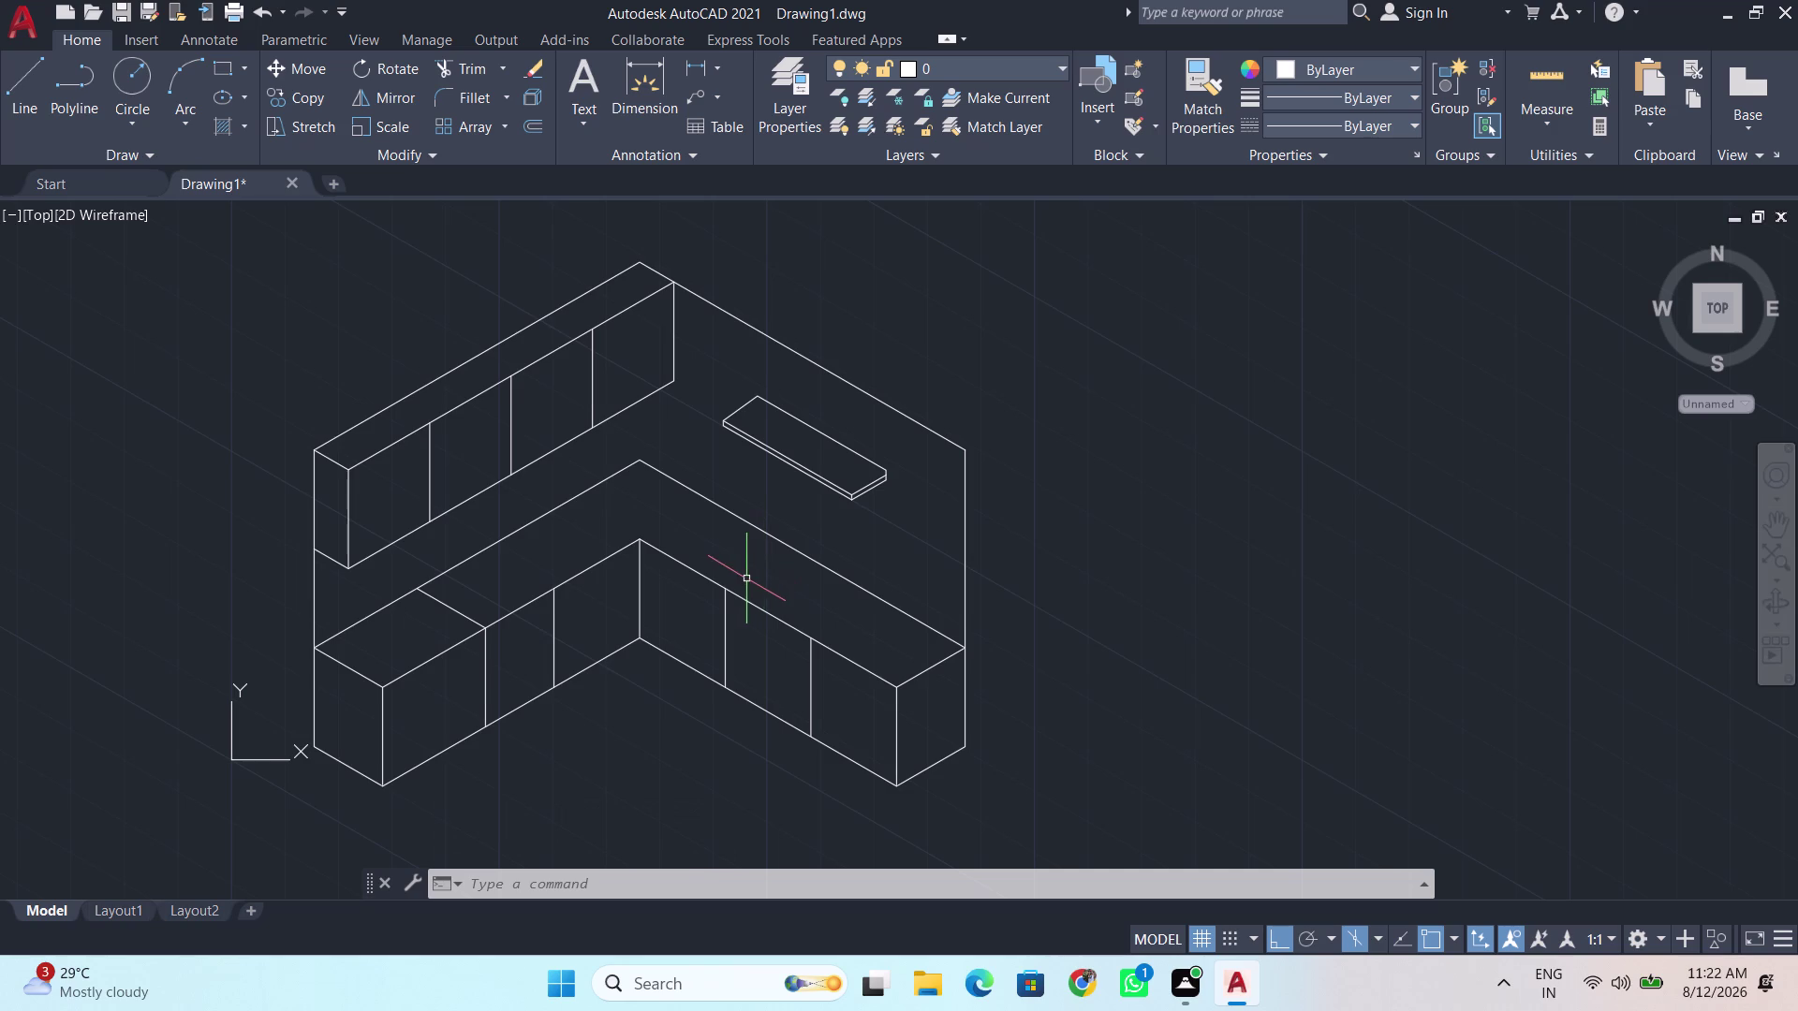
Pan and zoom in close on the lower cabinets, then launch LINE with L.
scroll(down, 3)
middle_drag(717, 704, 733, 599)
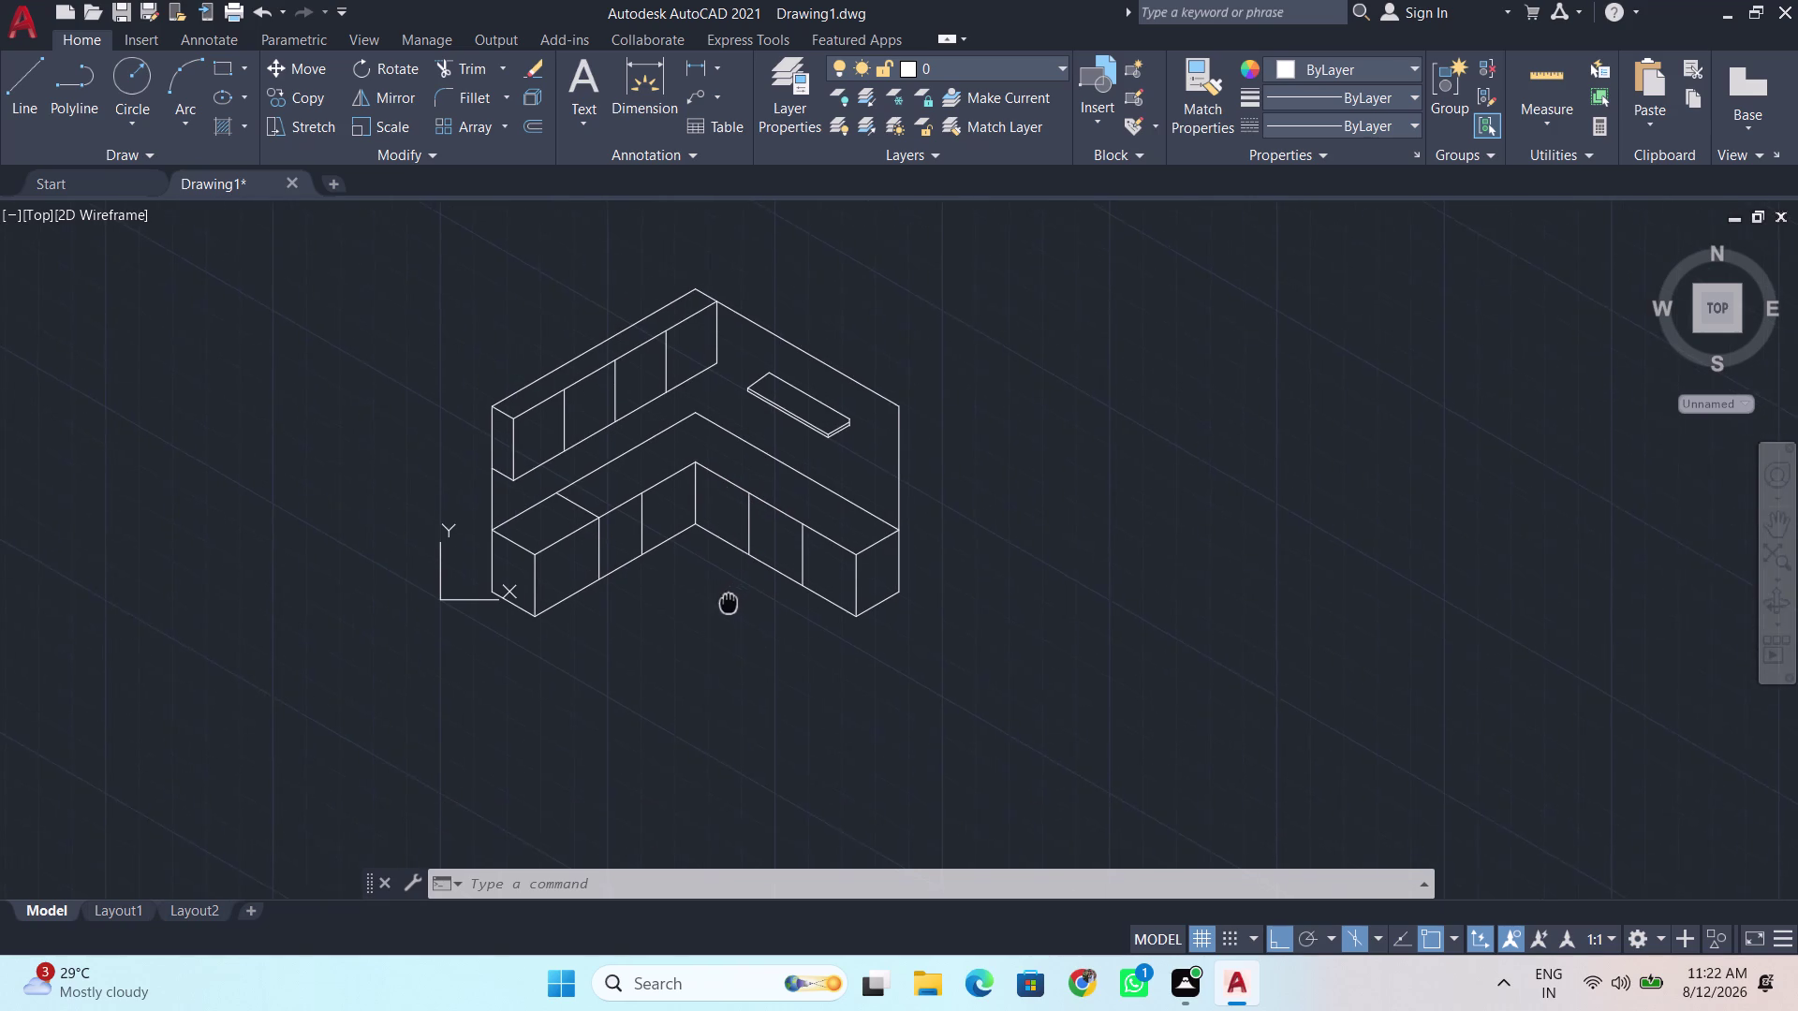
middle_drag(733, 598, 689, 639)
scroll(up, 3)
scroll(down, 3)
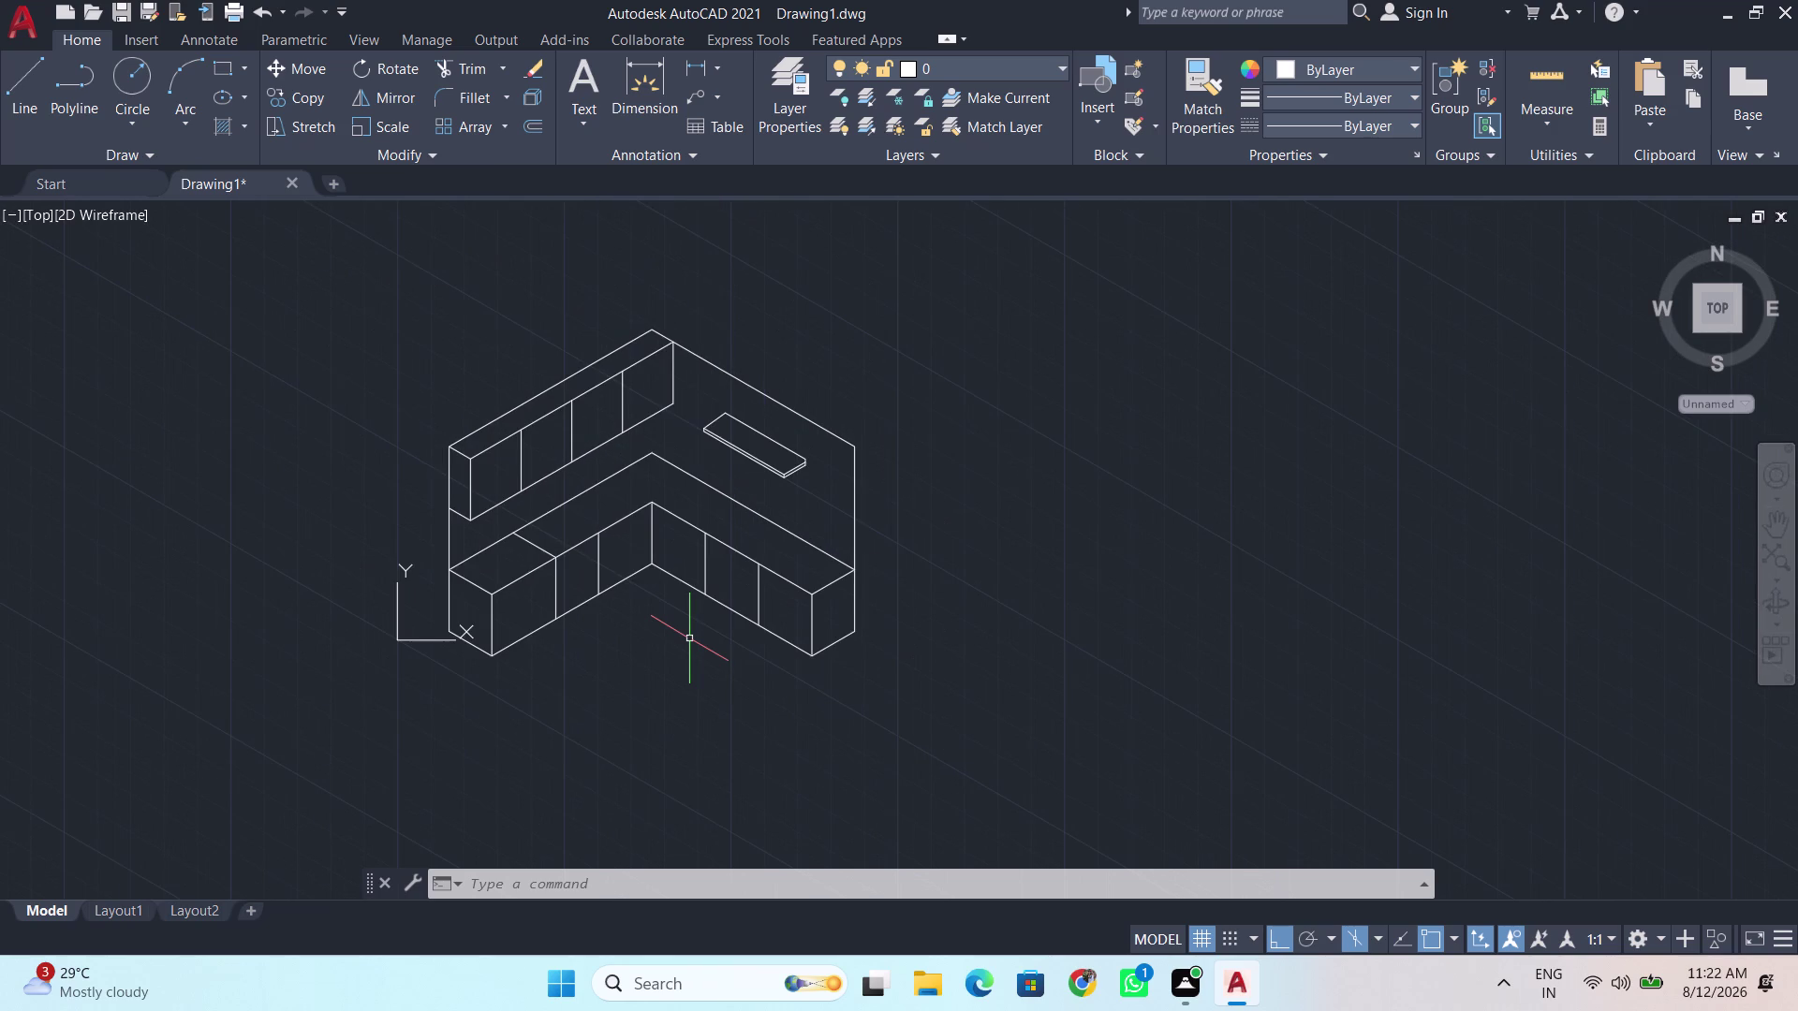
middle_drag(669, 629, 702, 659)
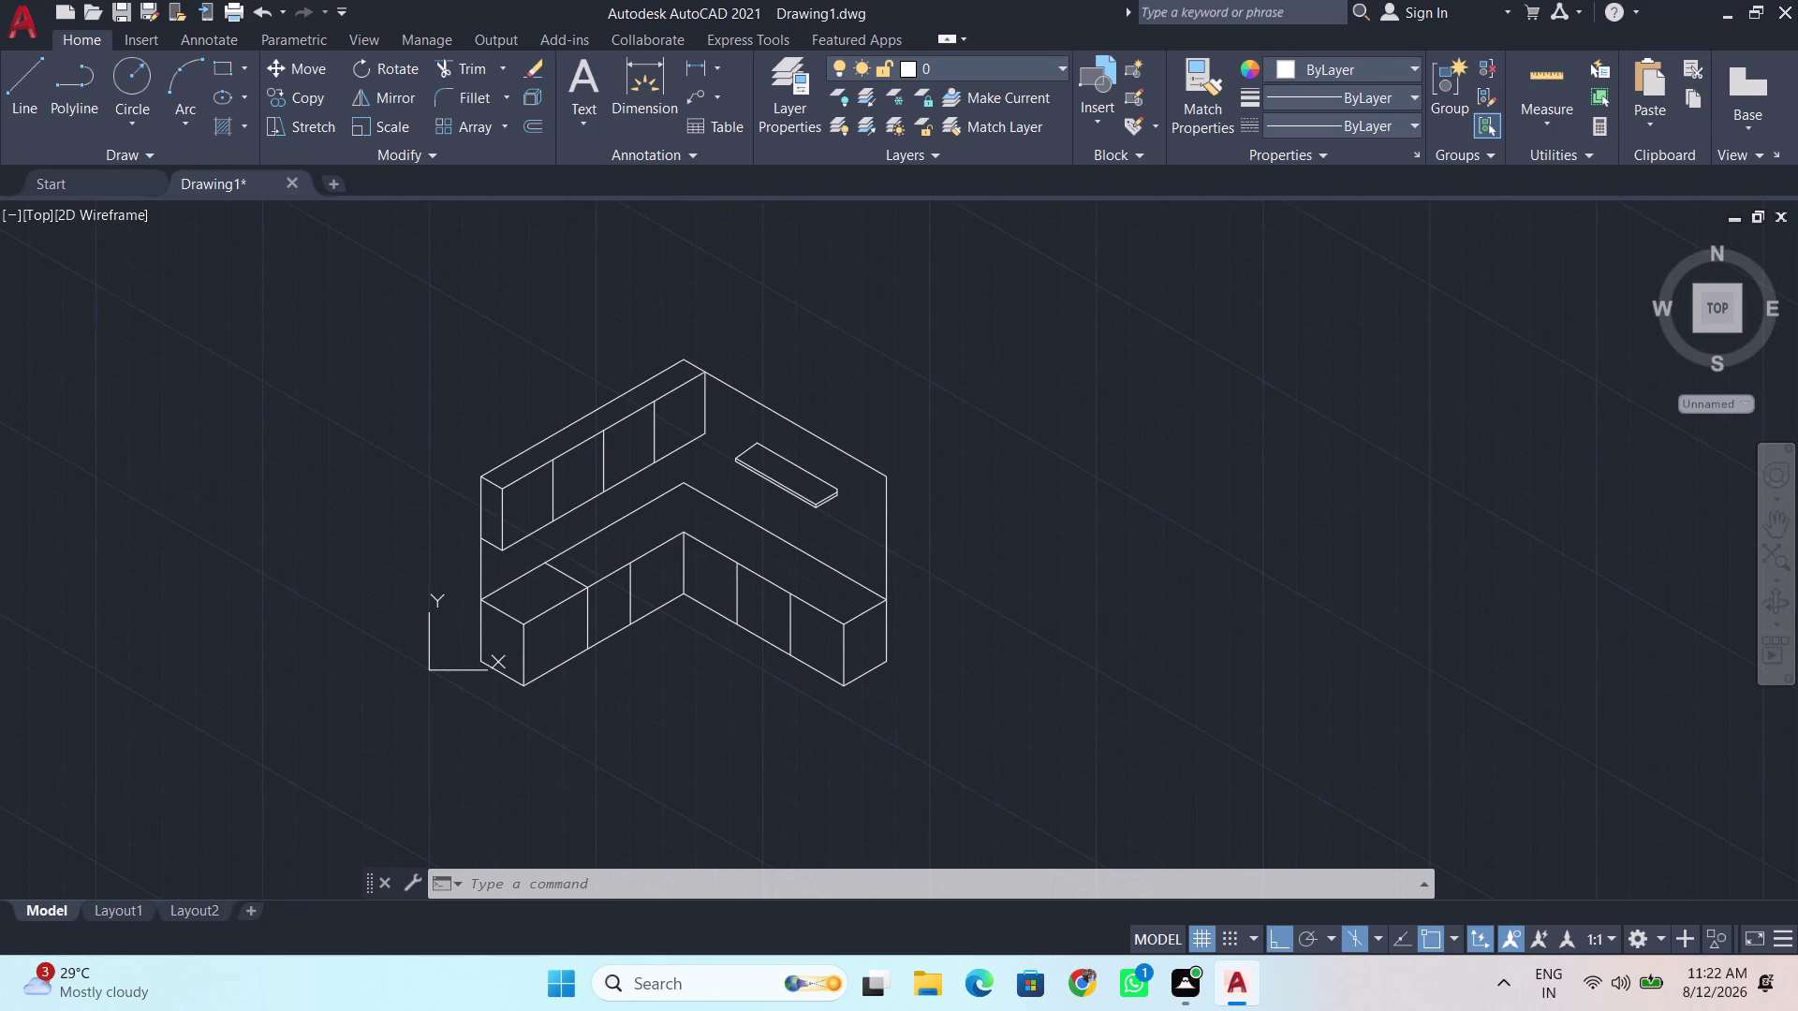
scroll(up, 3)
scroll(up, 3)
scroll(down, 3)
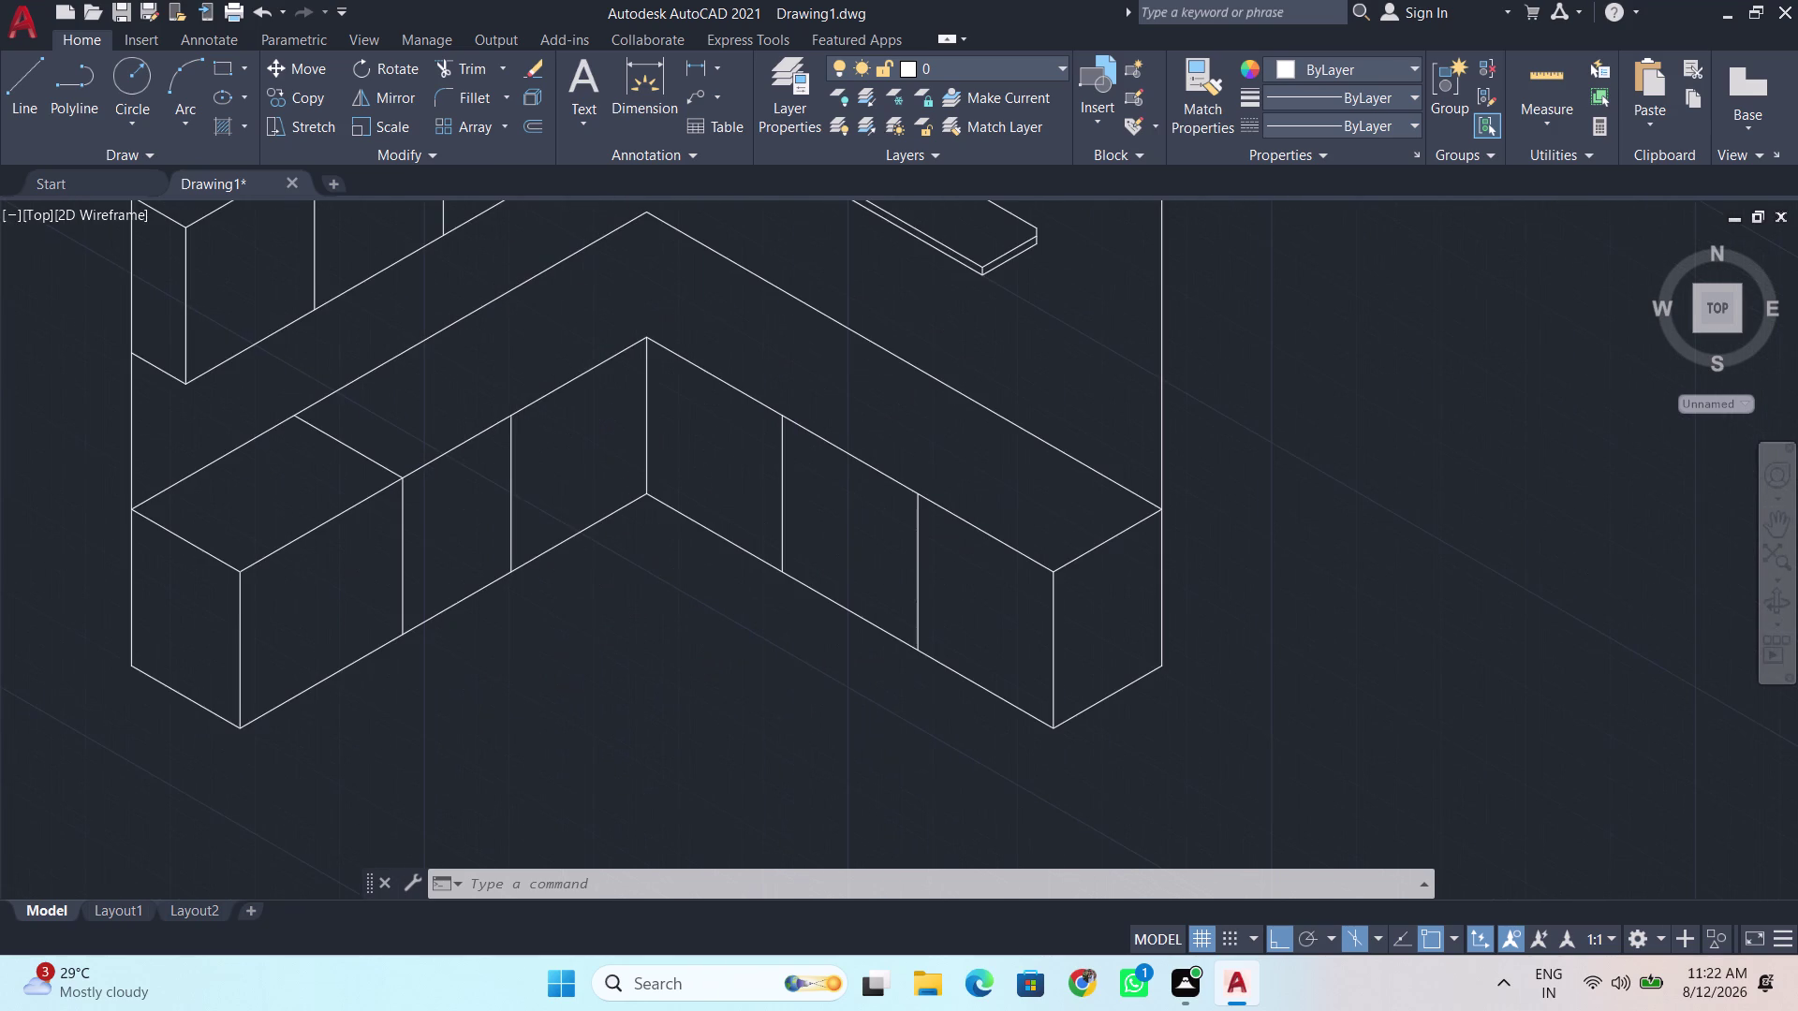
middle_drag(693, 677, 599, 752)
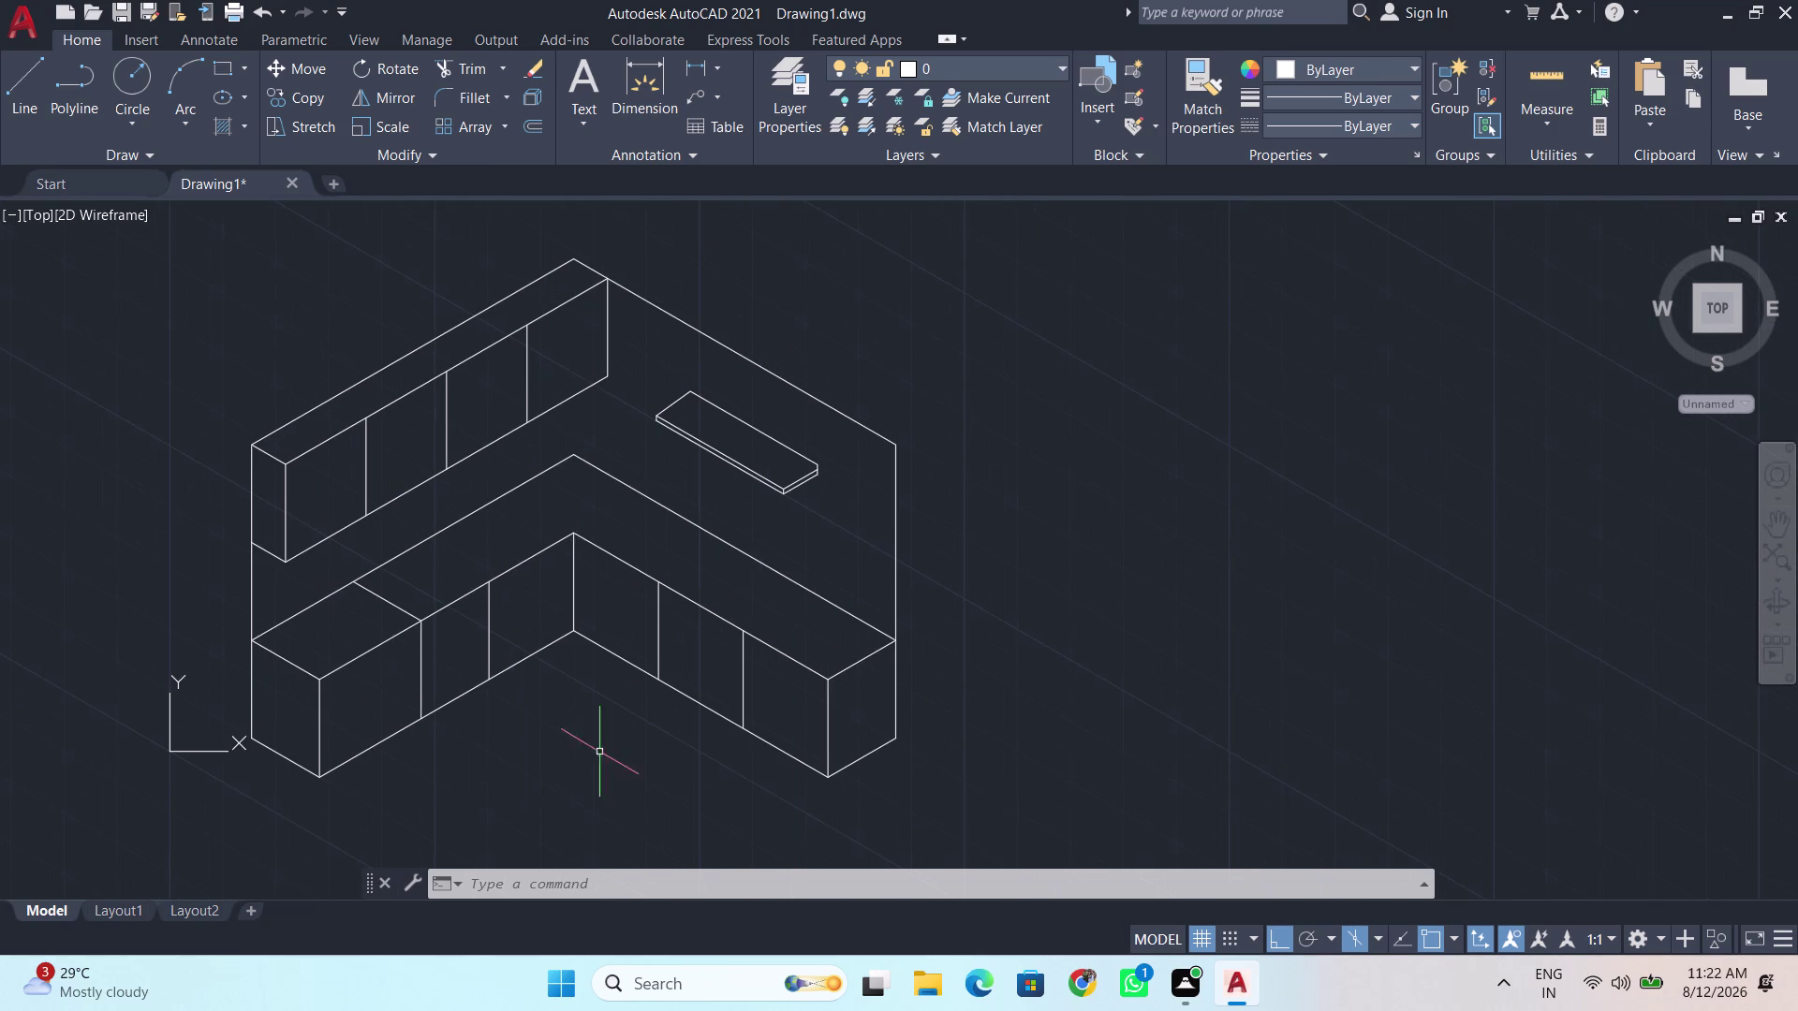
middle_drag(497, 539, 546, 603)
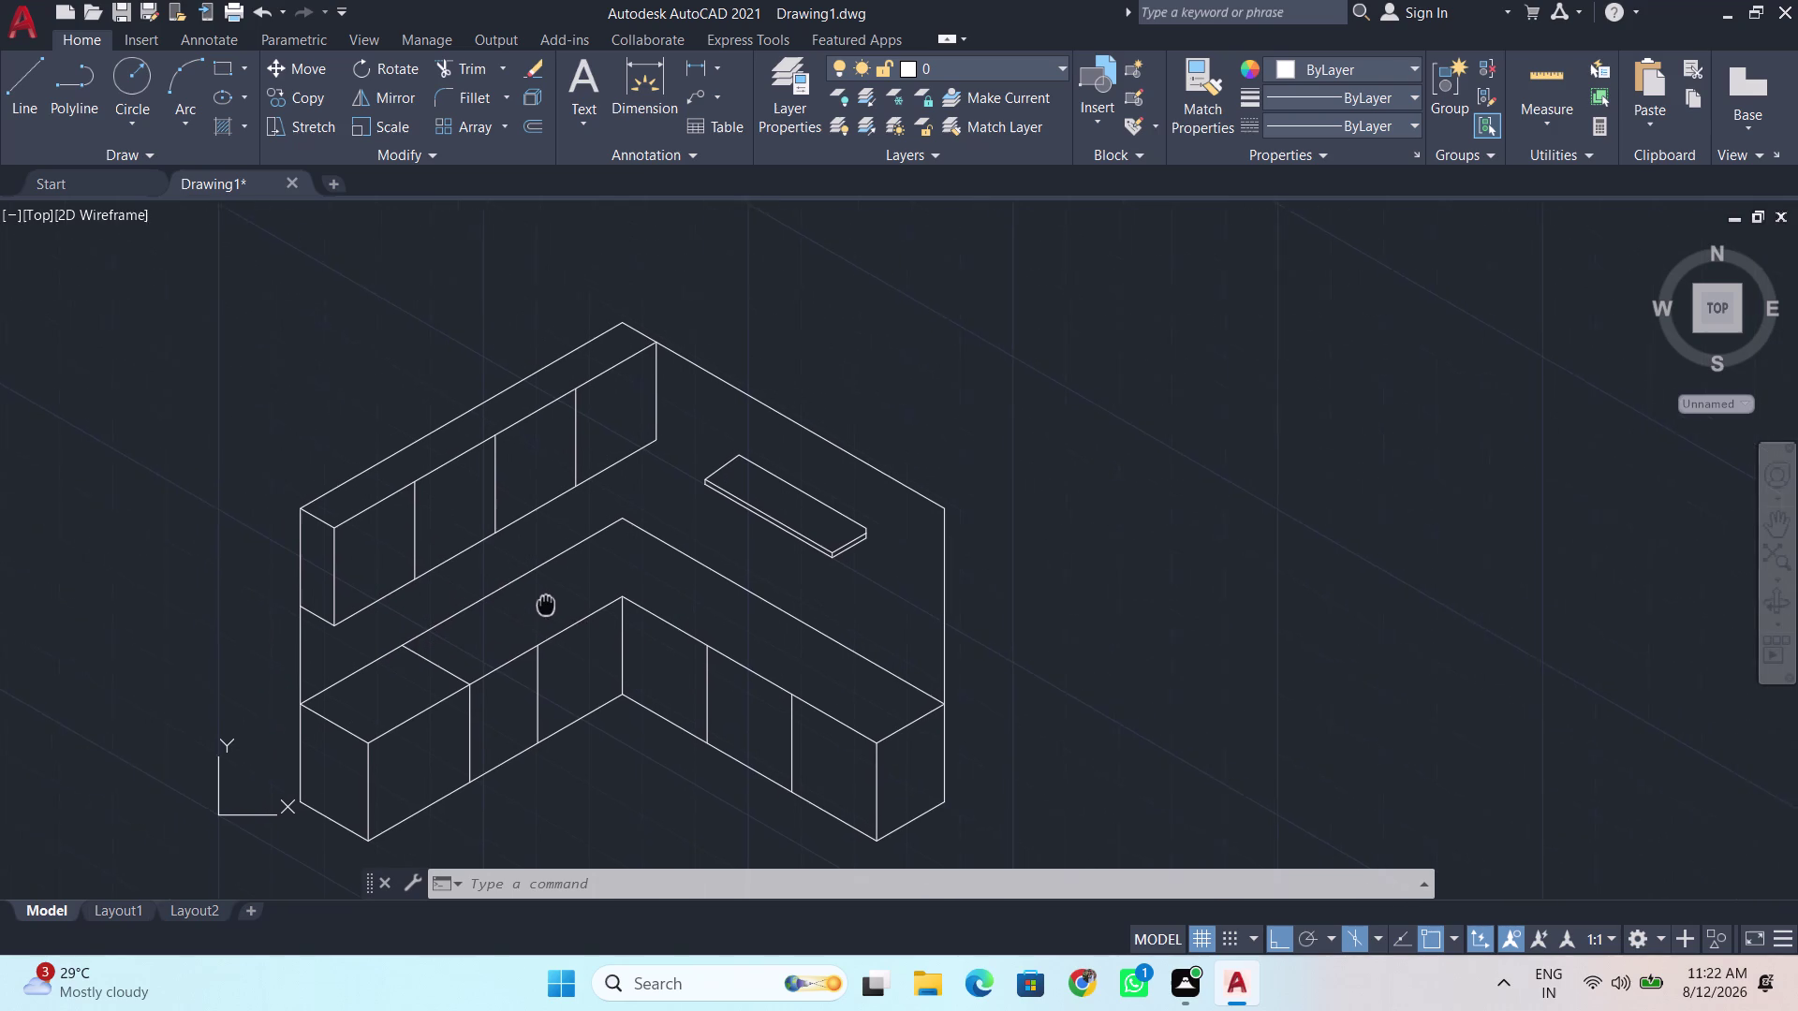
middle_drag(546, 603, 574, 638)
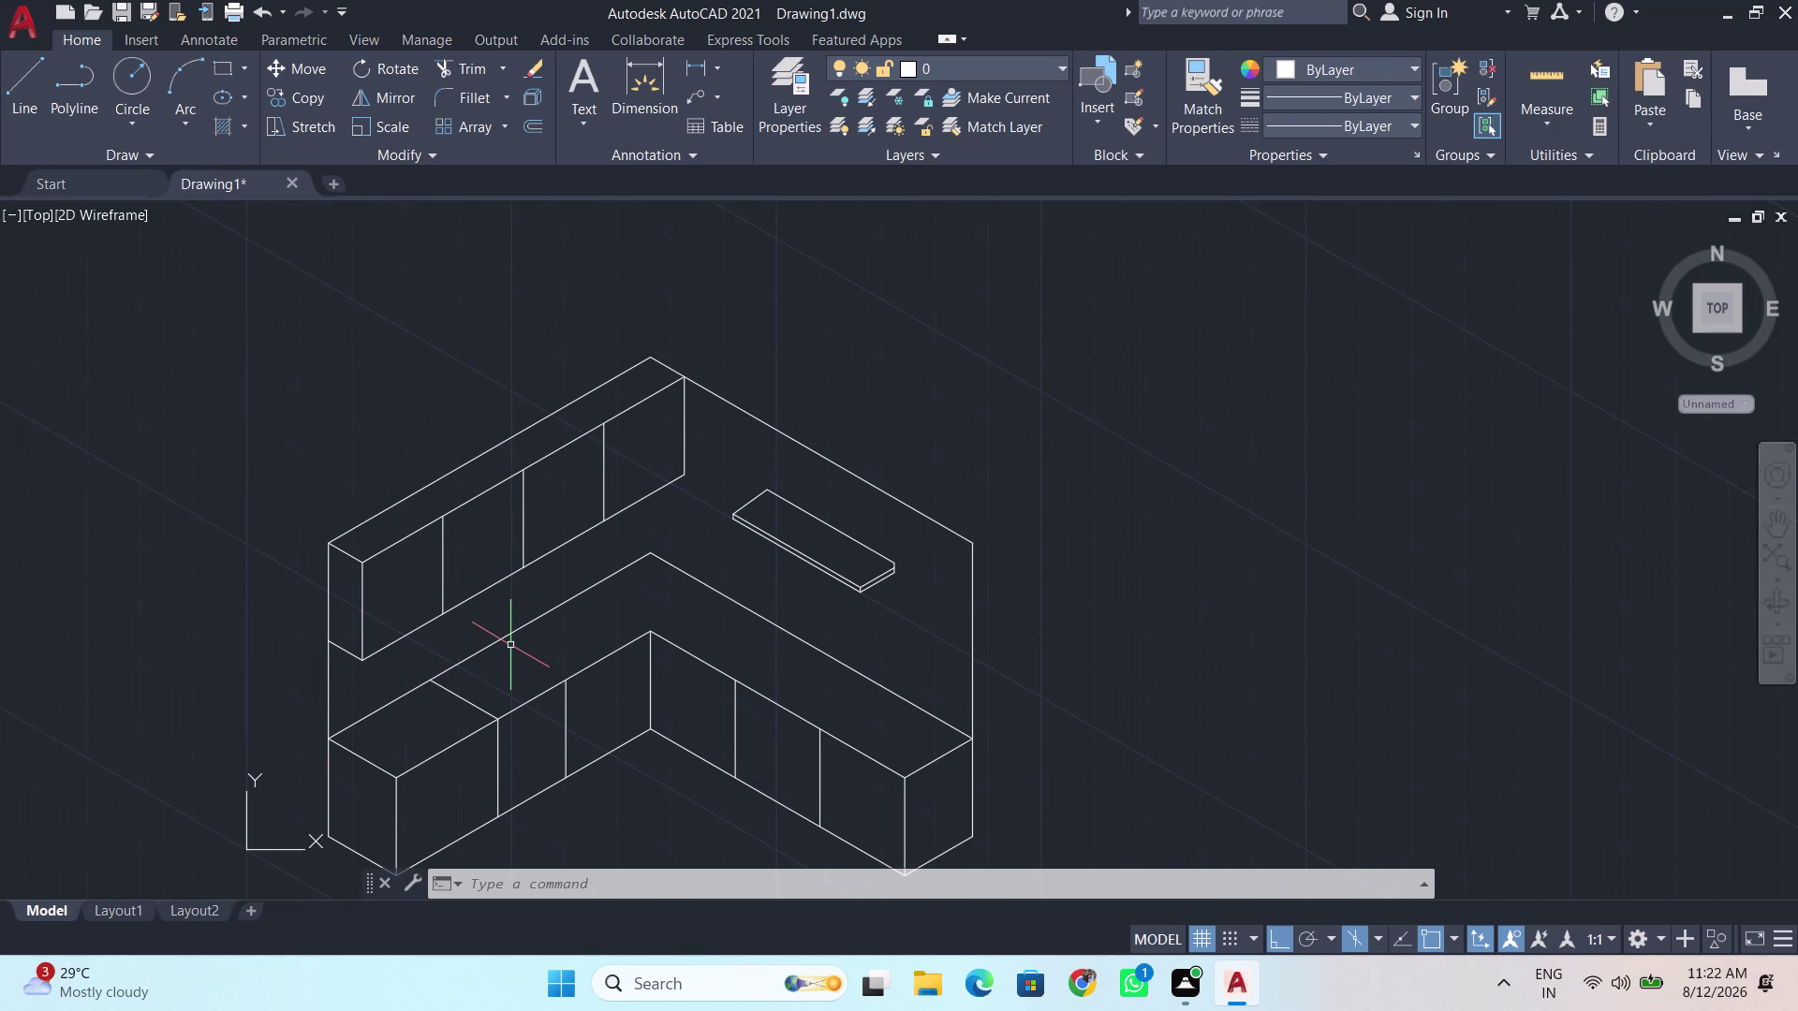
scroll(up, 3)
middle_drag(647, 678, 640, 655)
key(l)
key(Return)
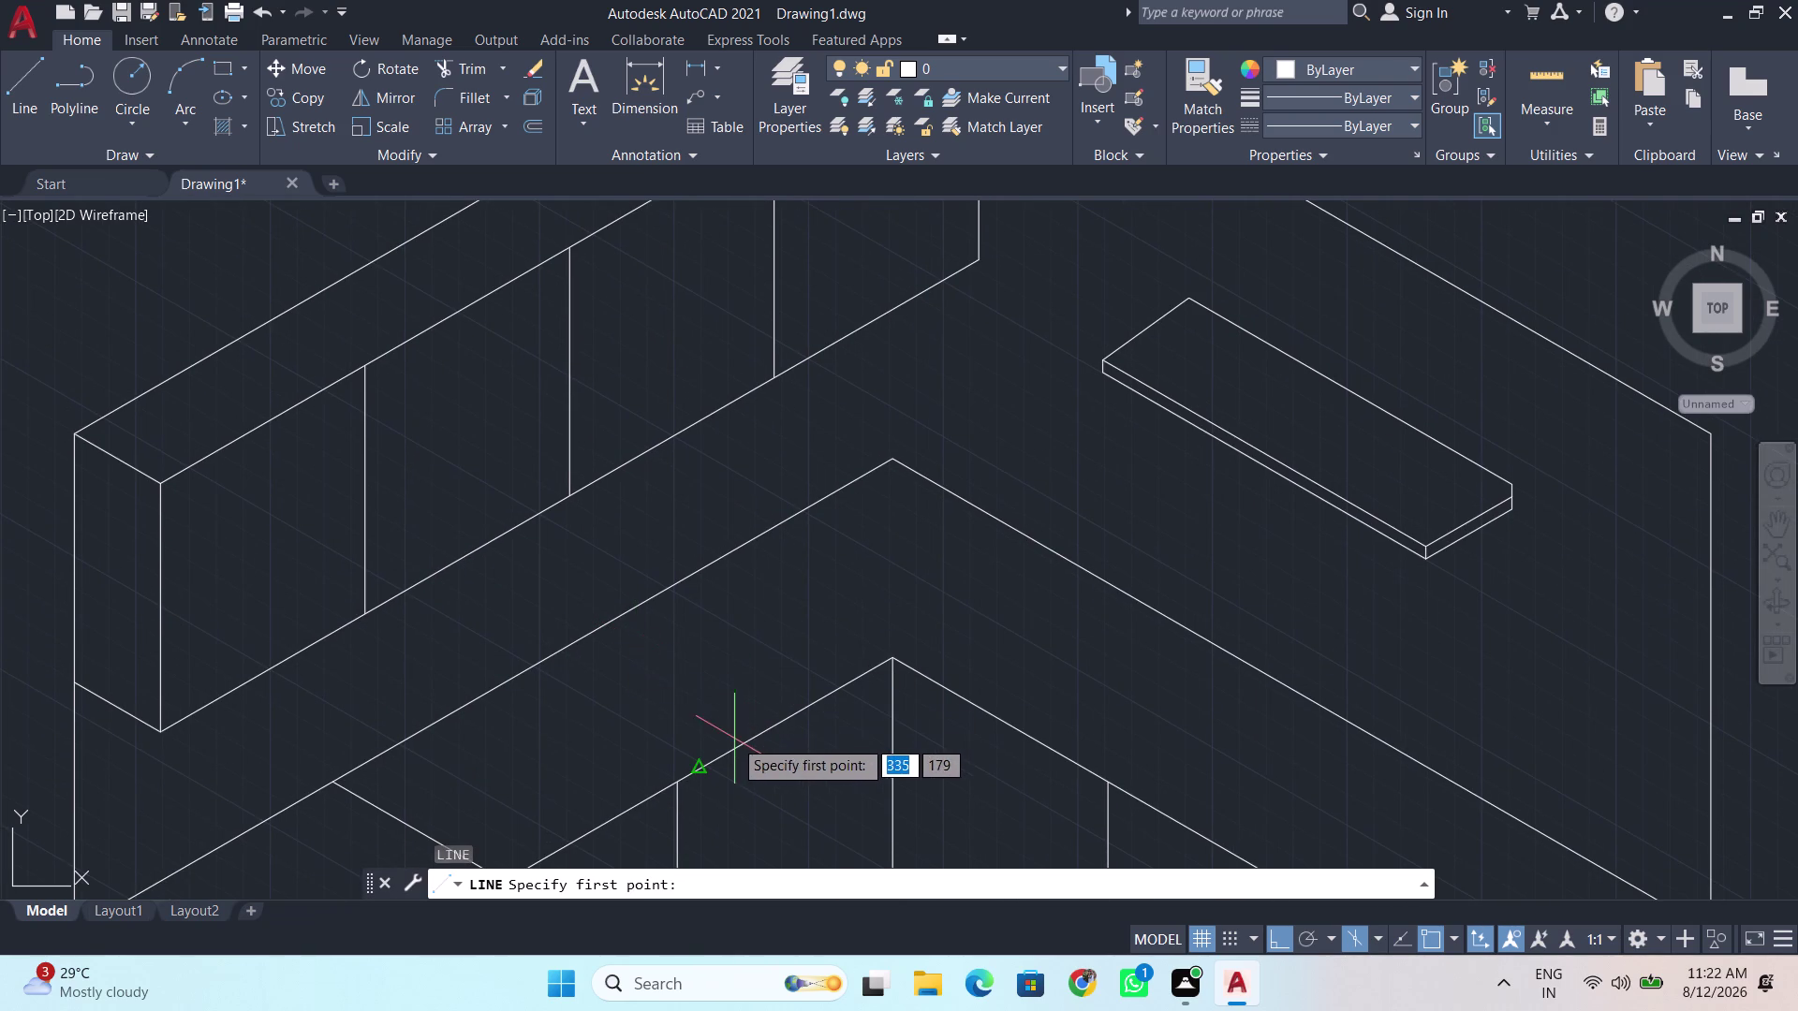
click(701, 767)
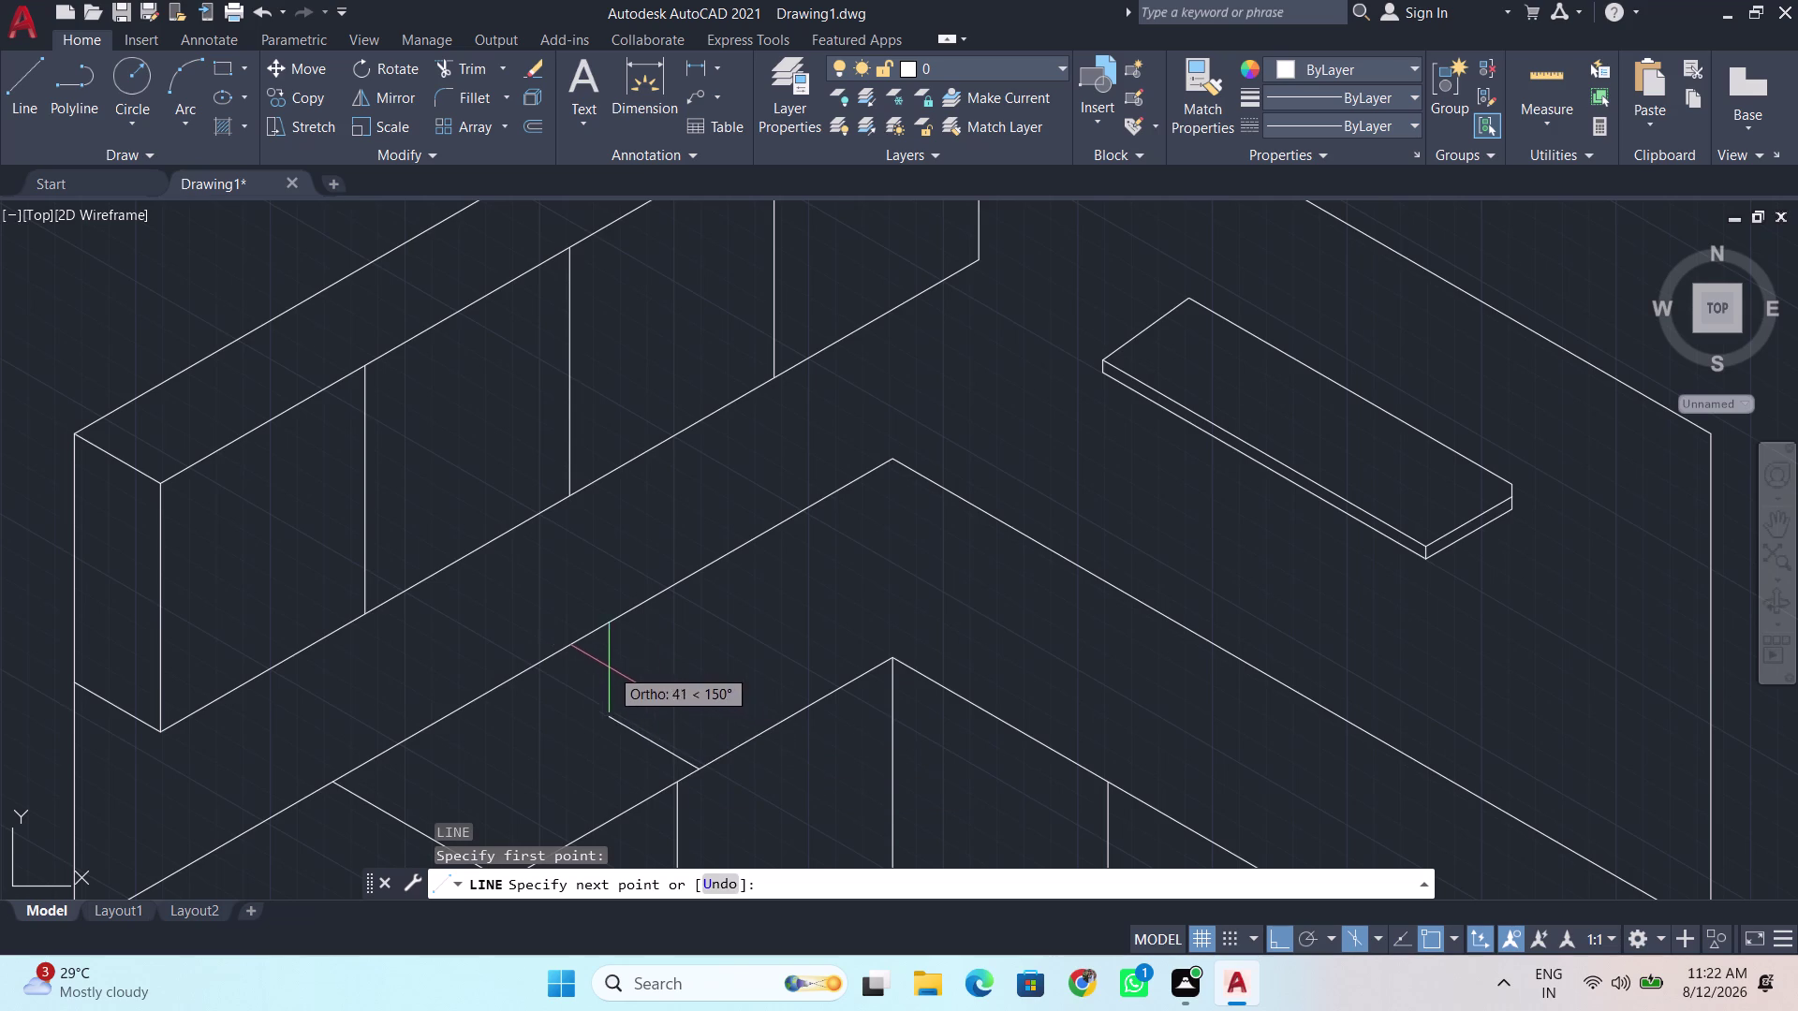
click(492, 630)
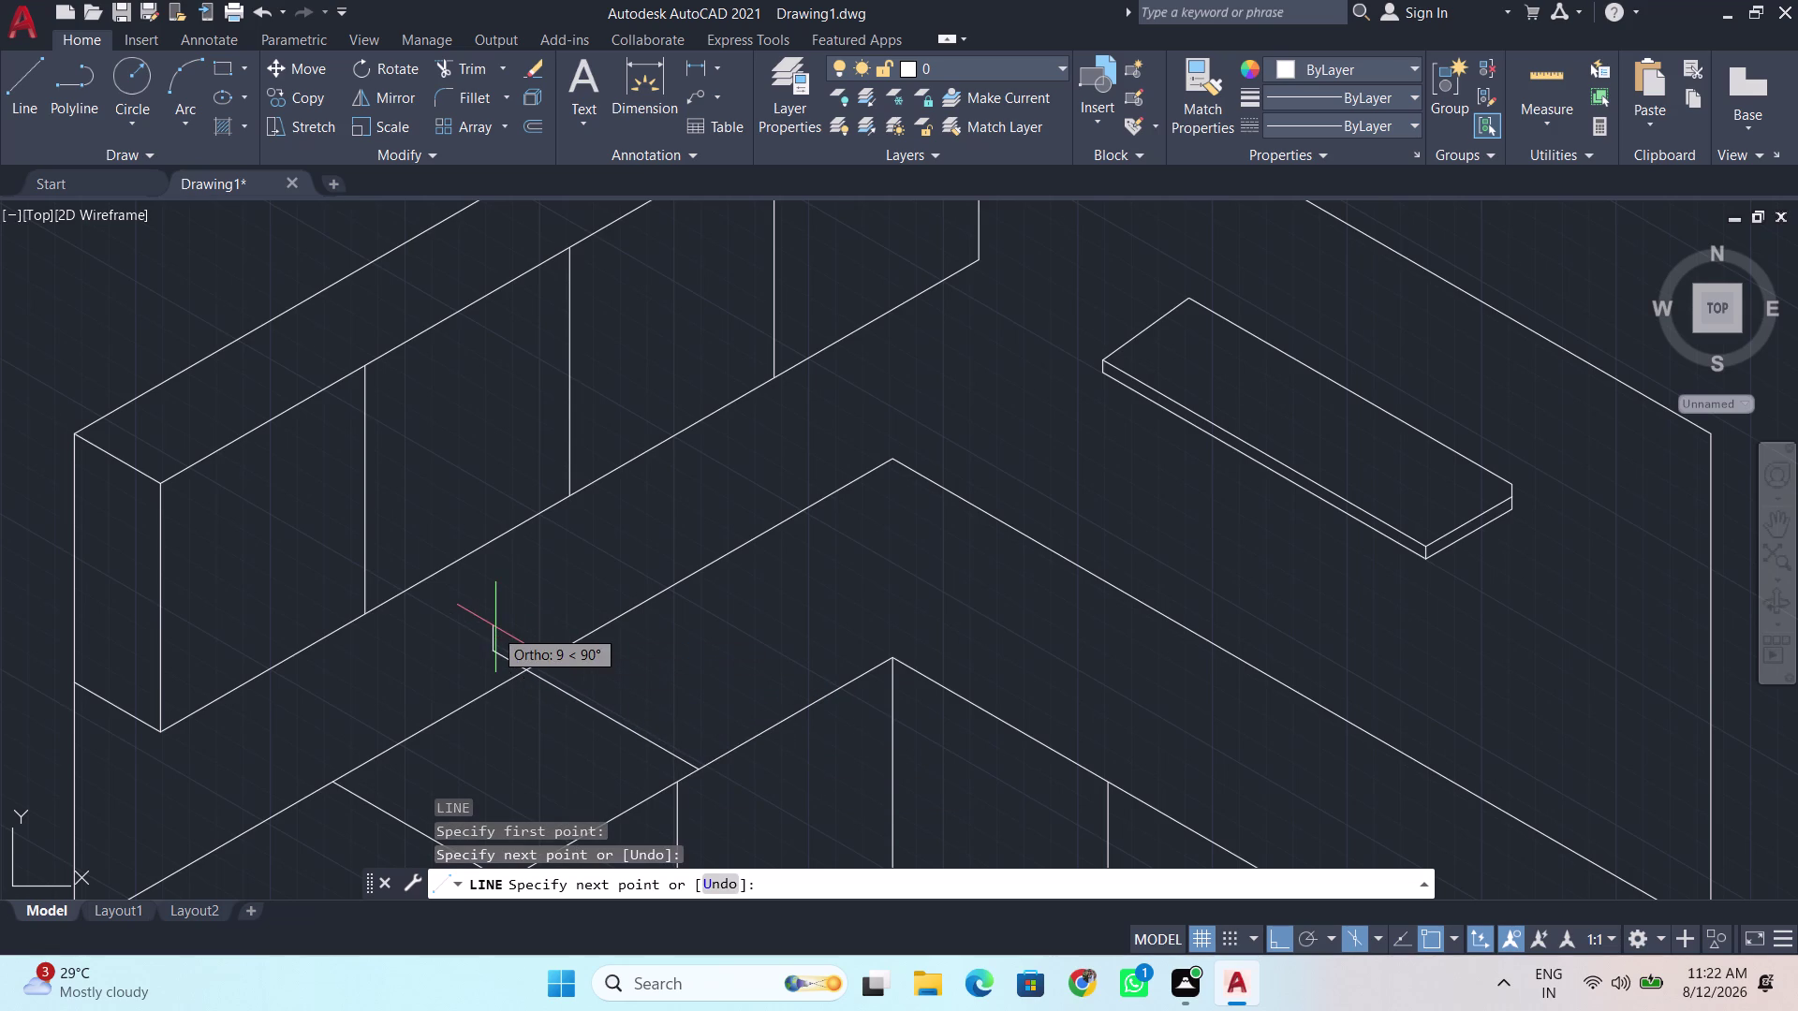
key(space)
key(t)
key(r)
key(Return)
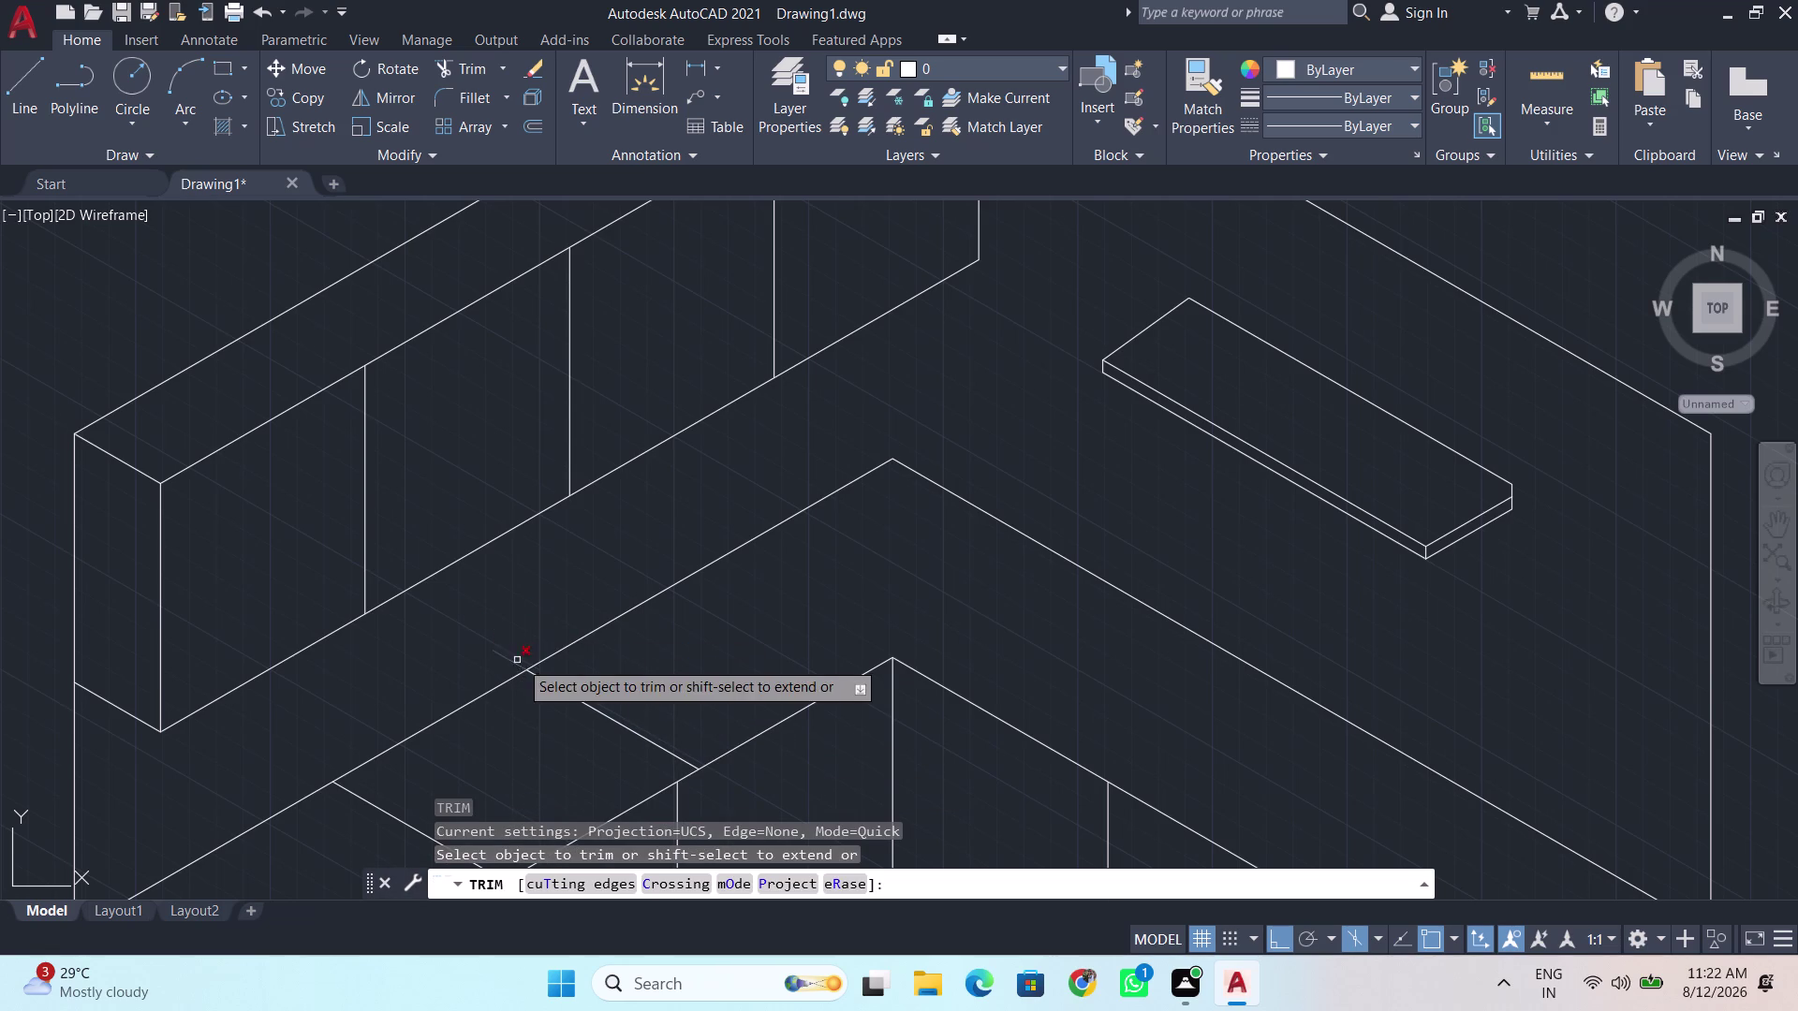
click(516, 661)
scroll(down, 3)
middle_drag(624, 695, 698, 578)
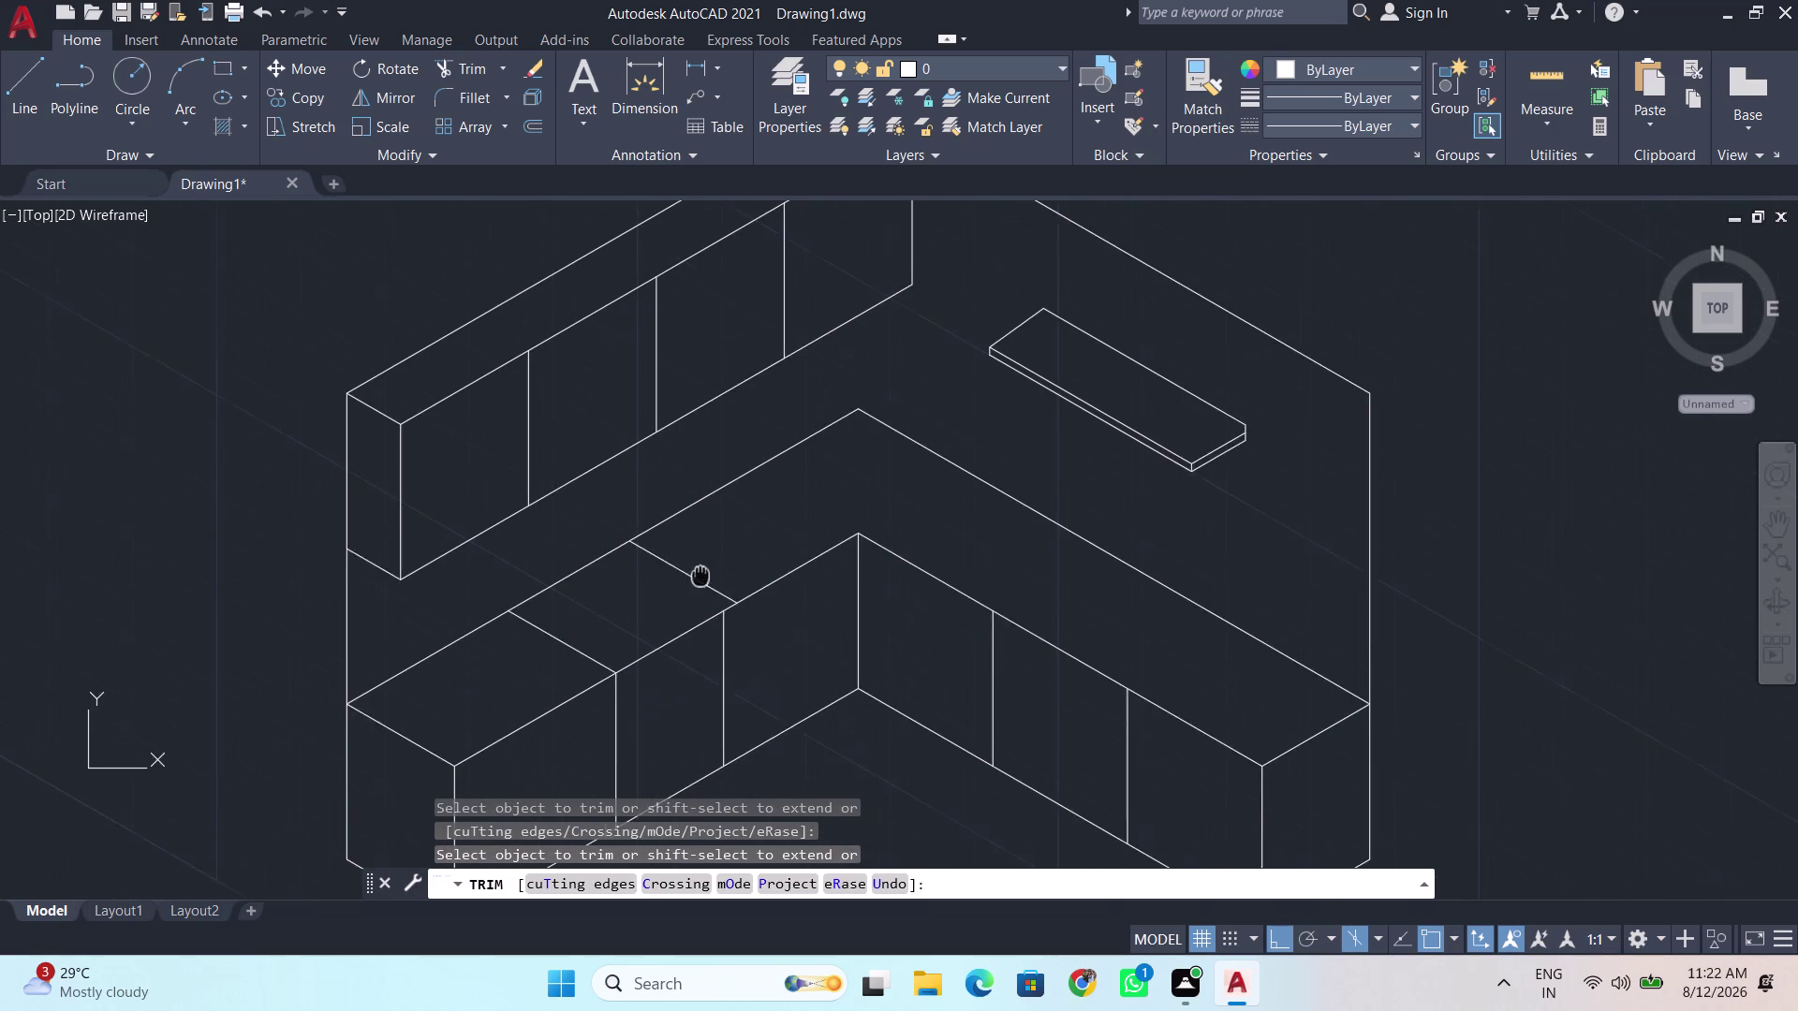
middle_drag(698, 579, 700, 576)
scroll(up, 3)
scroll(up, 3)
key(e)
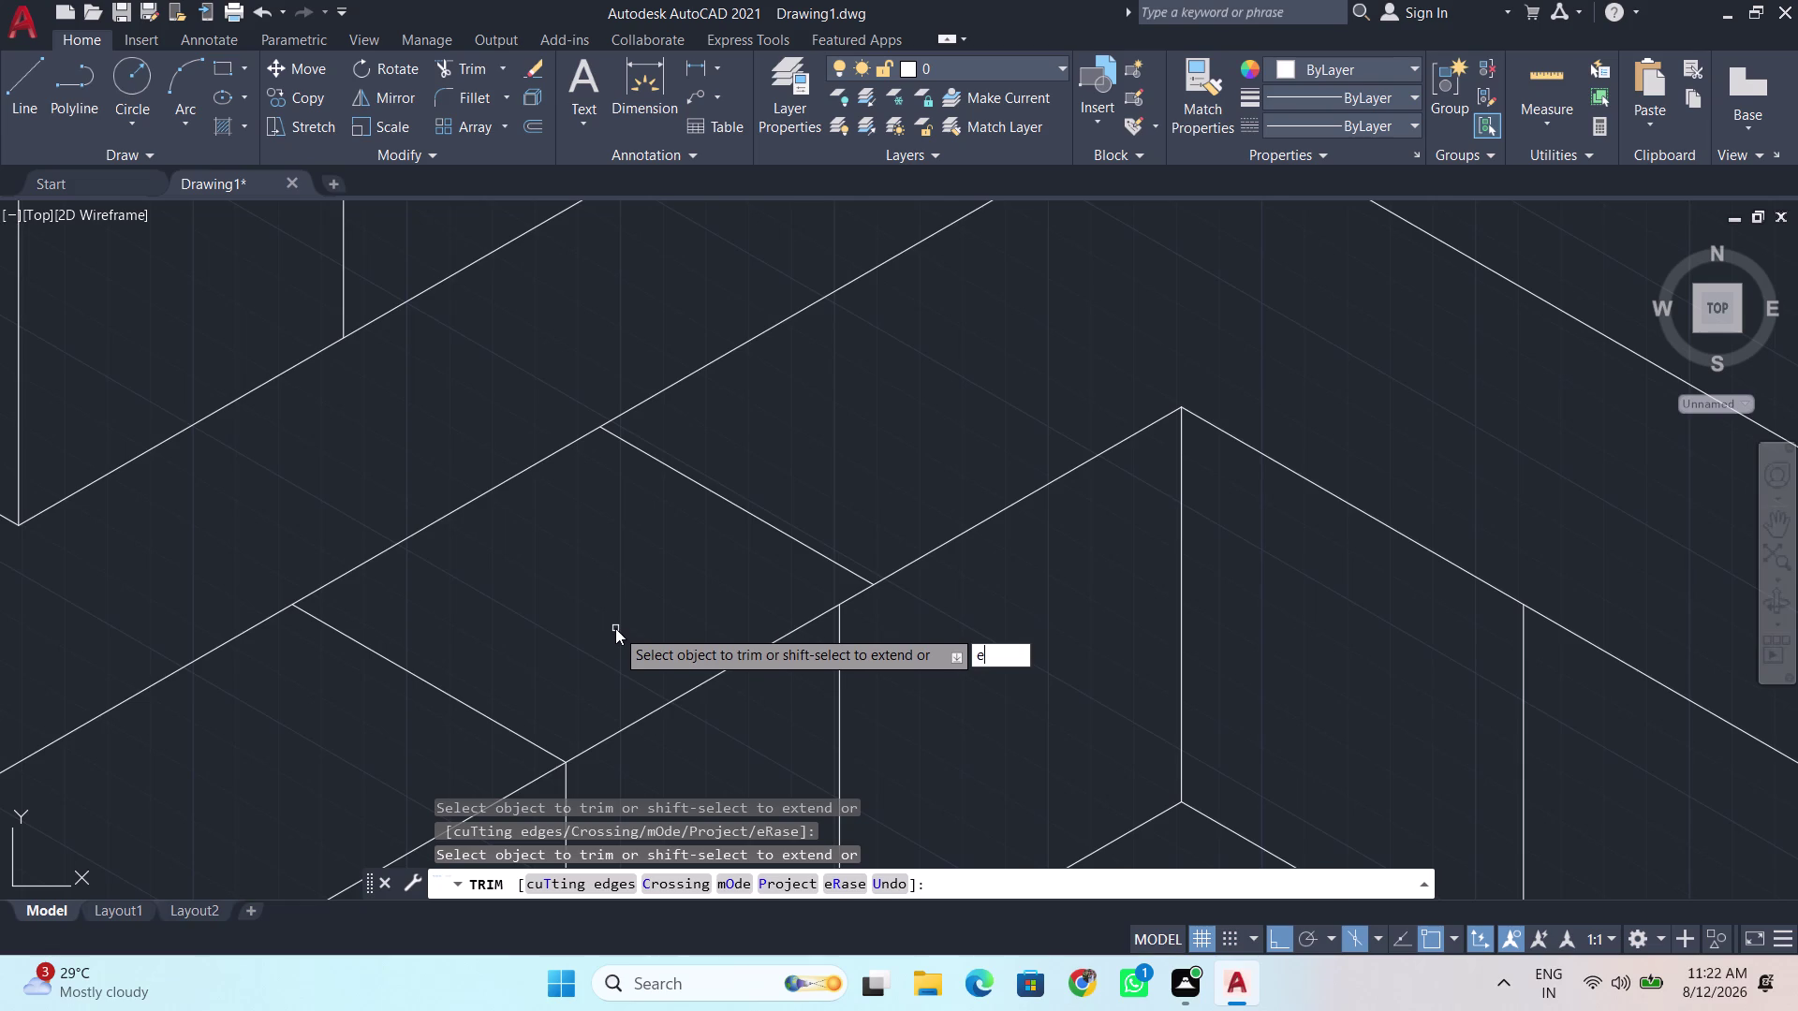
key(l)
key(Return)
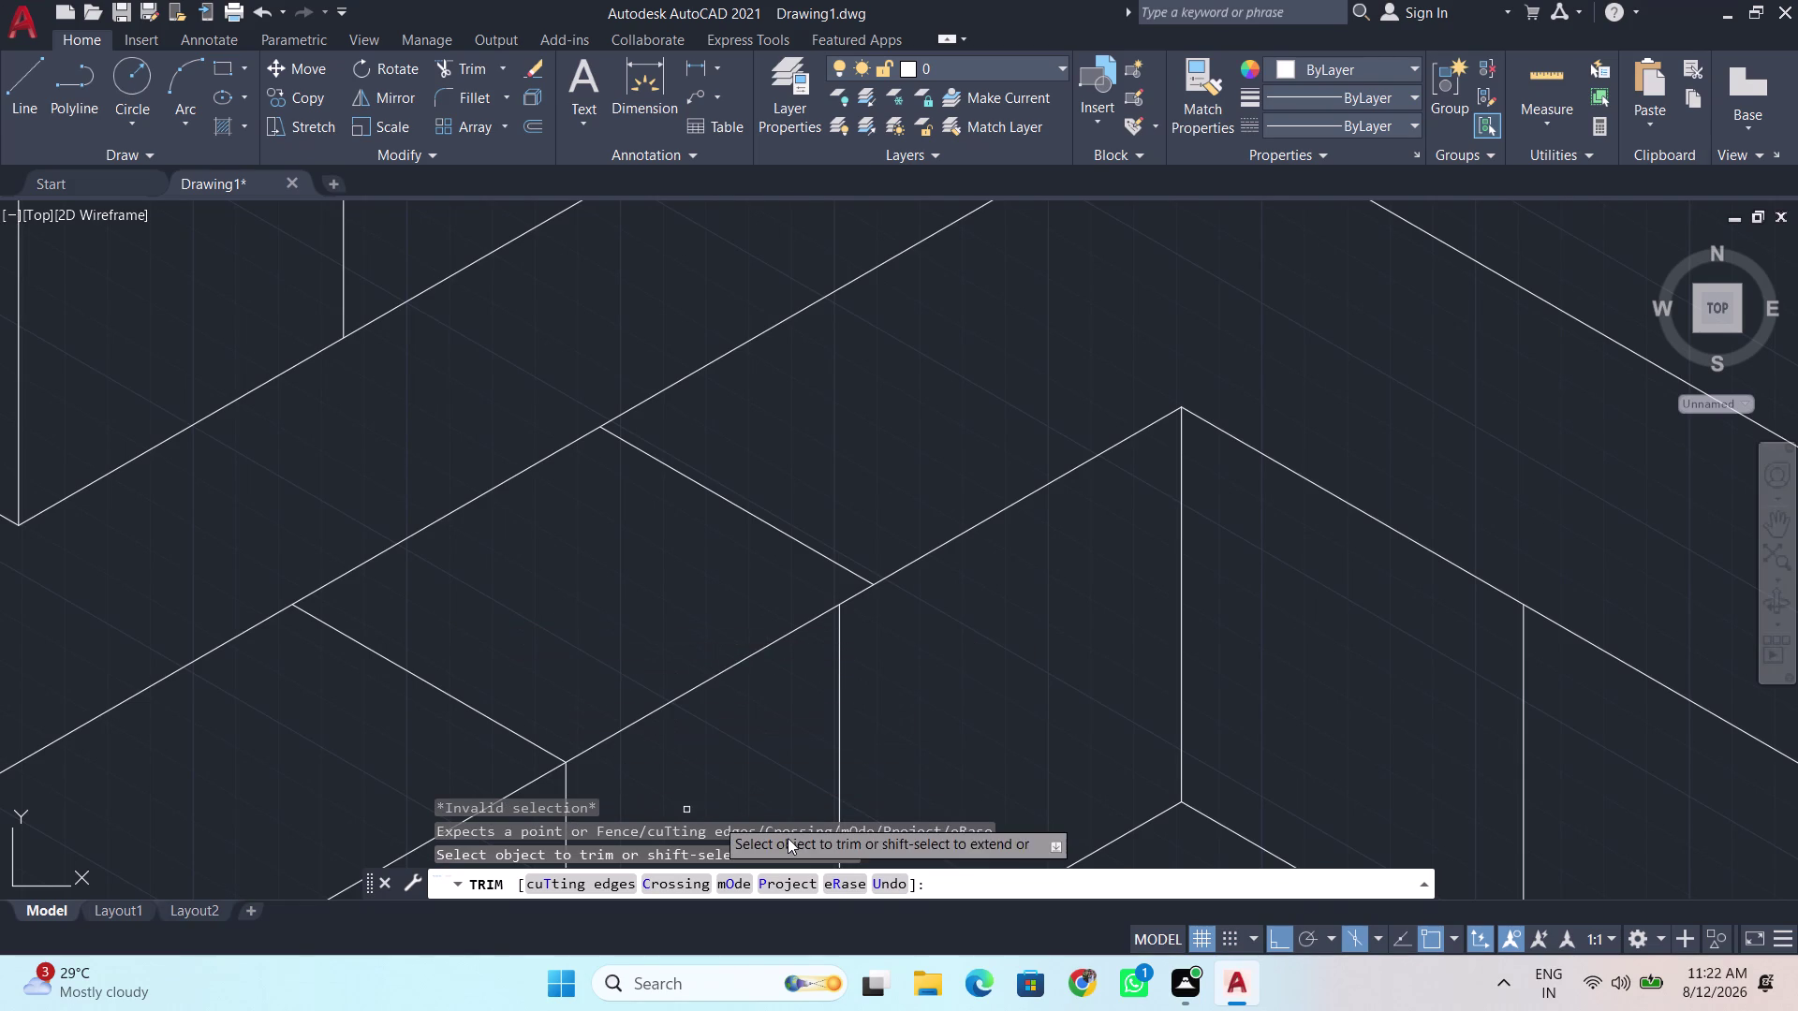
key(Escape)
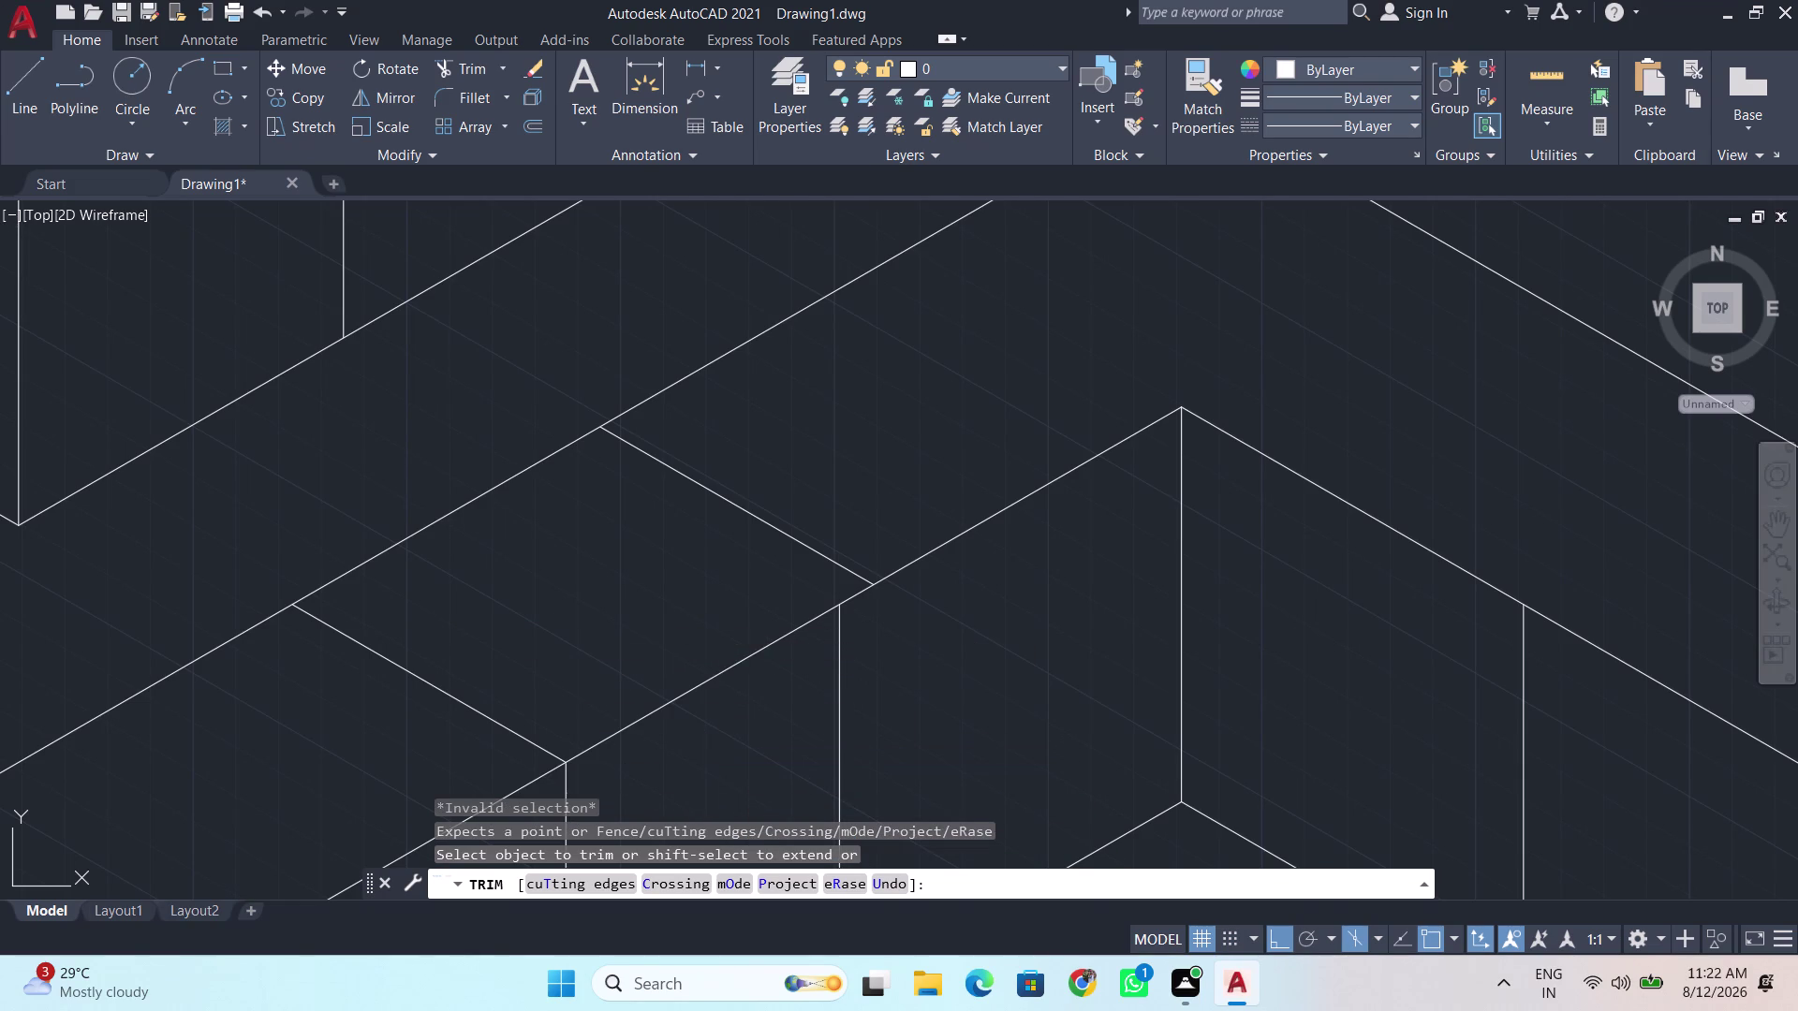
key(e)
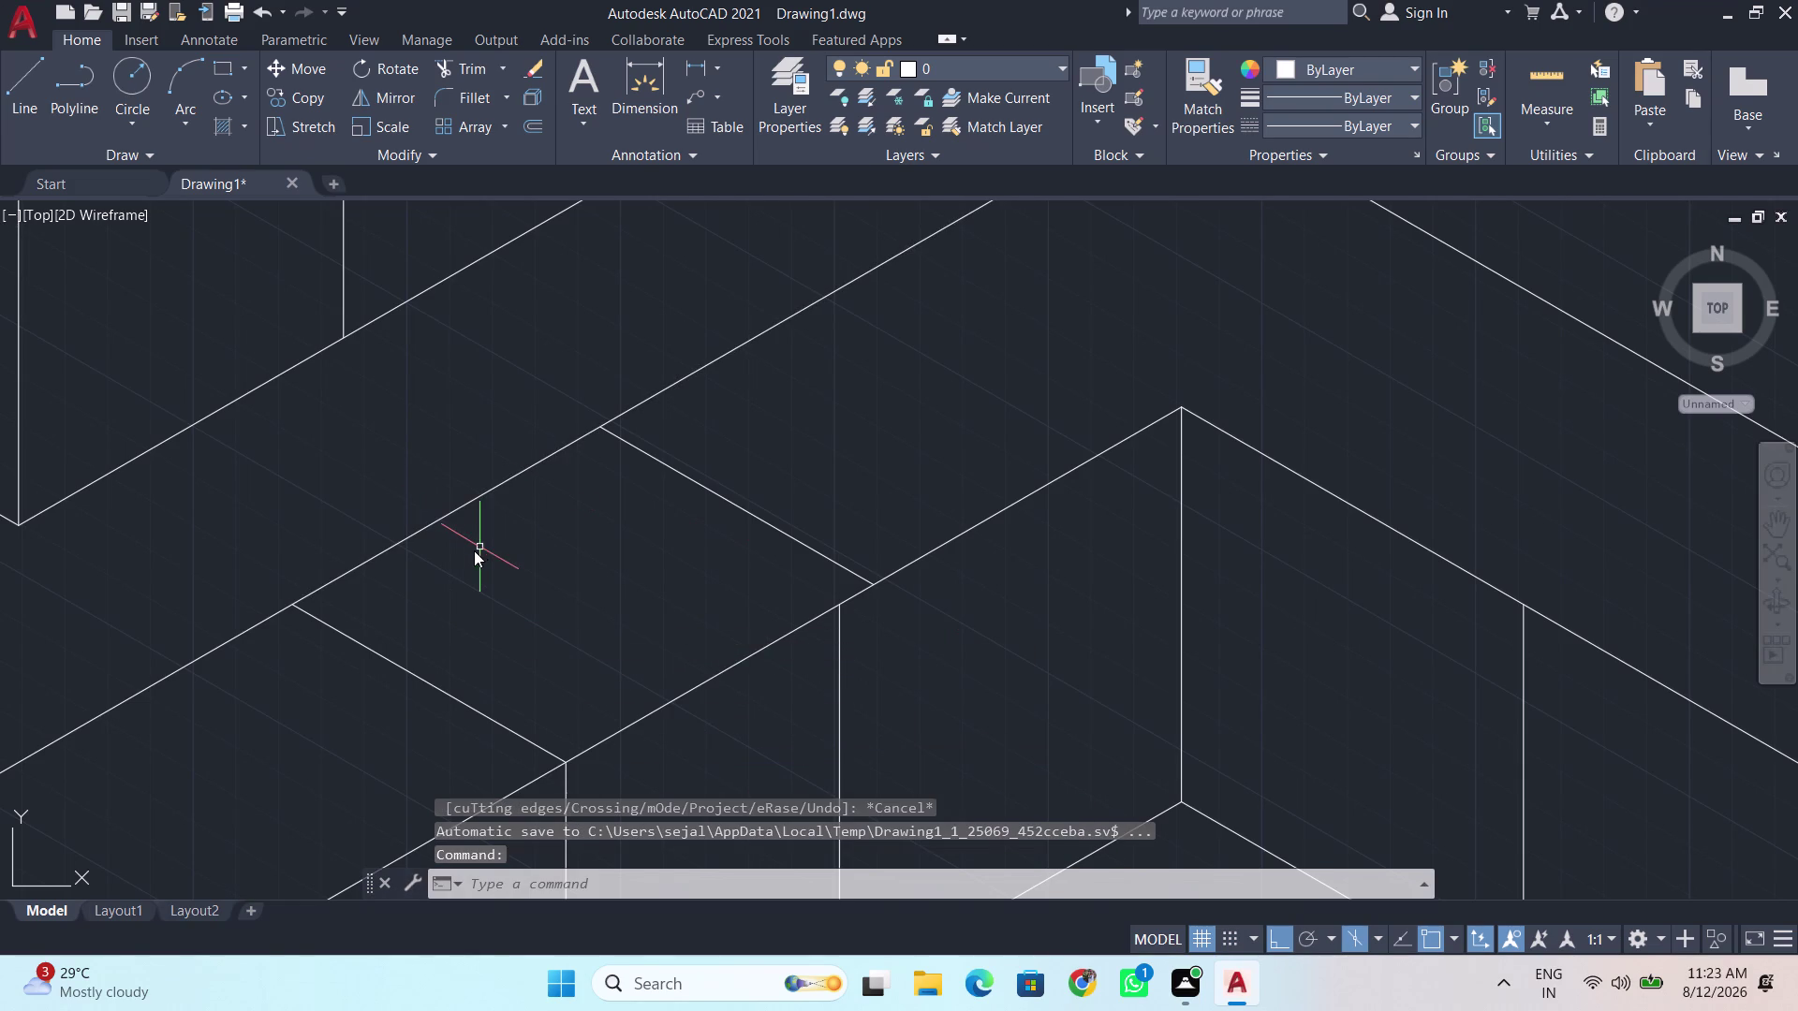
key(l)
Draw the first burner as an isocircle on the top isoplane.
key(Return)
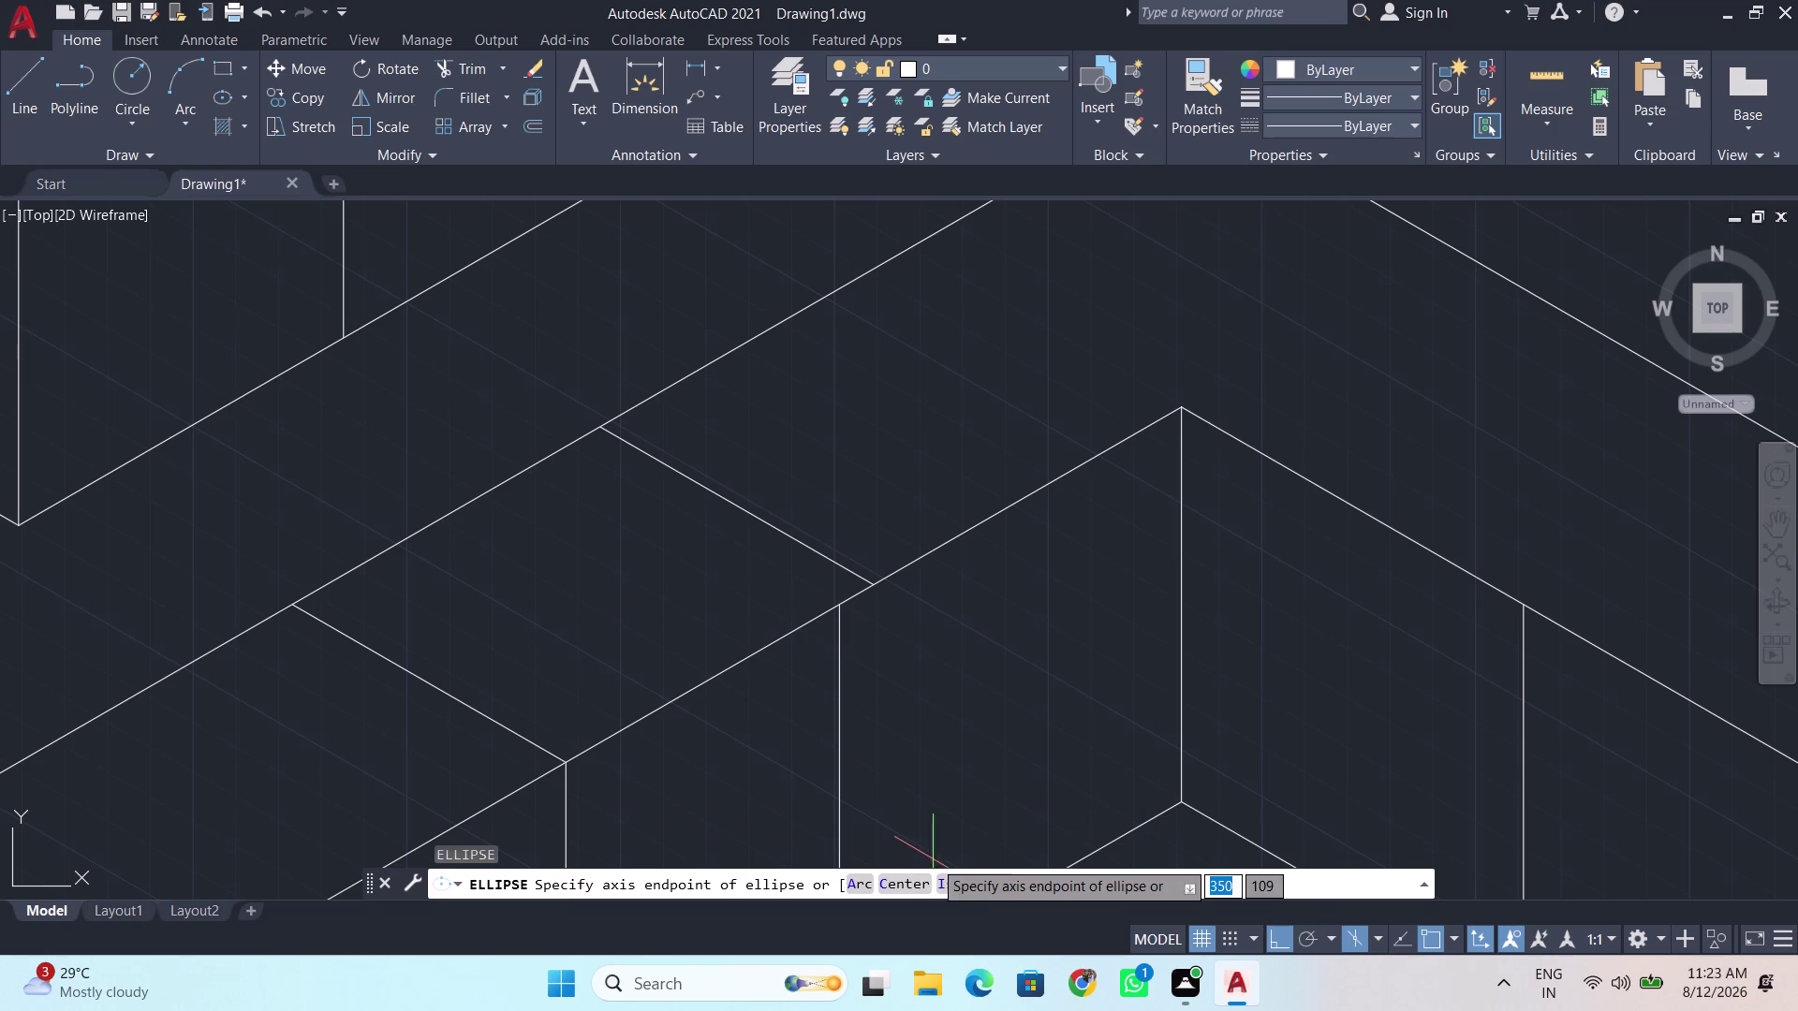
click(948, 879)
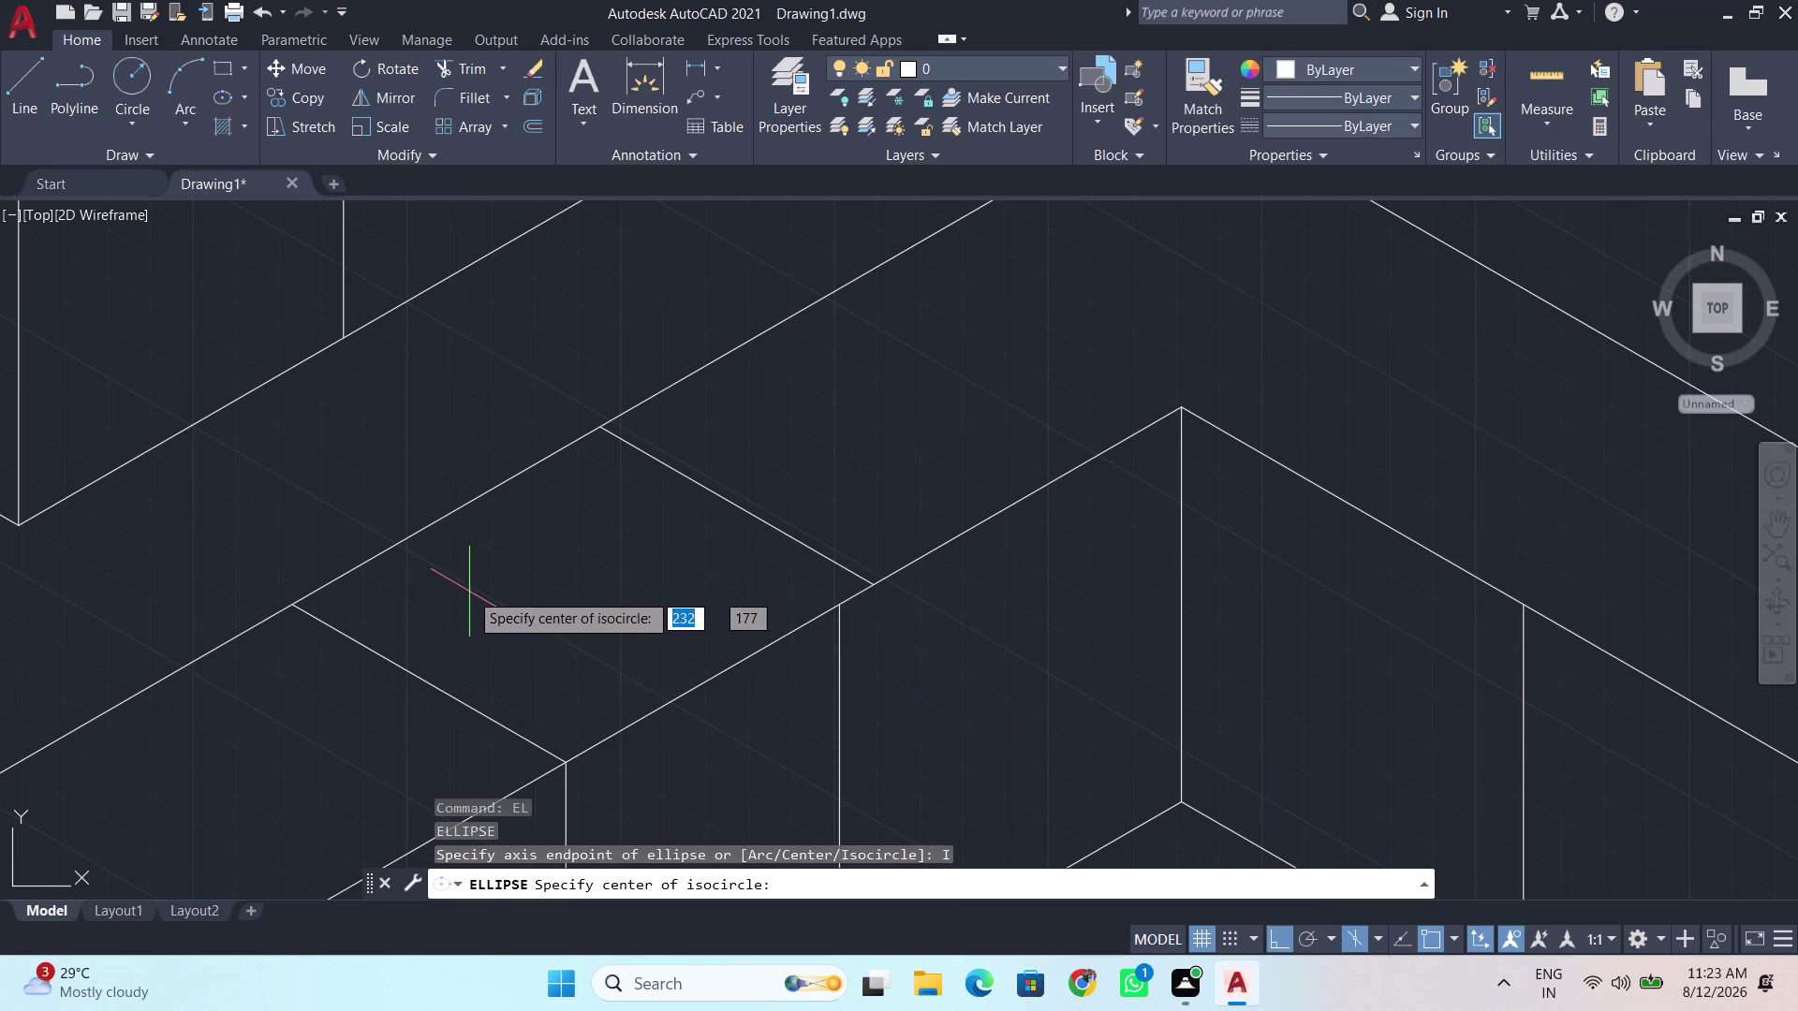
click(475, 604)
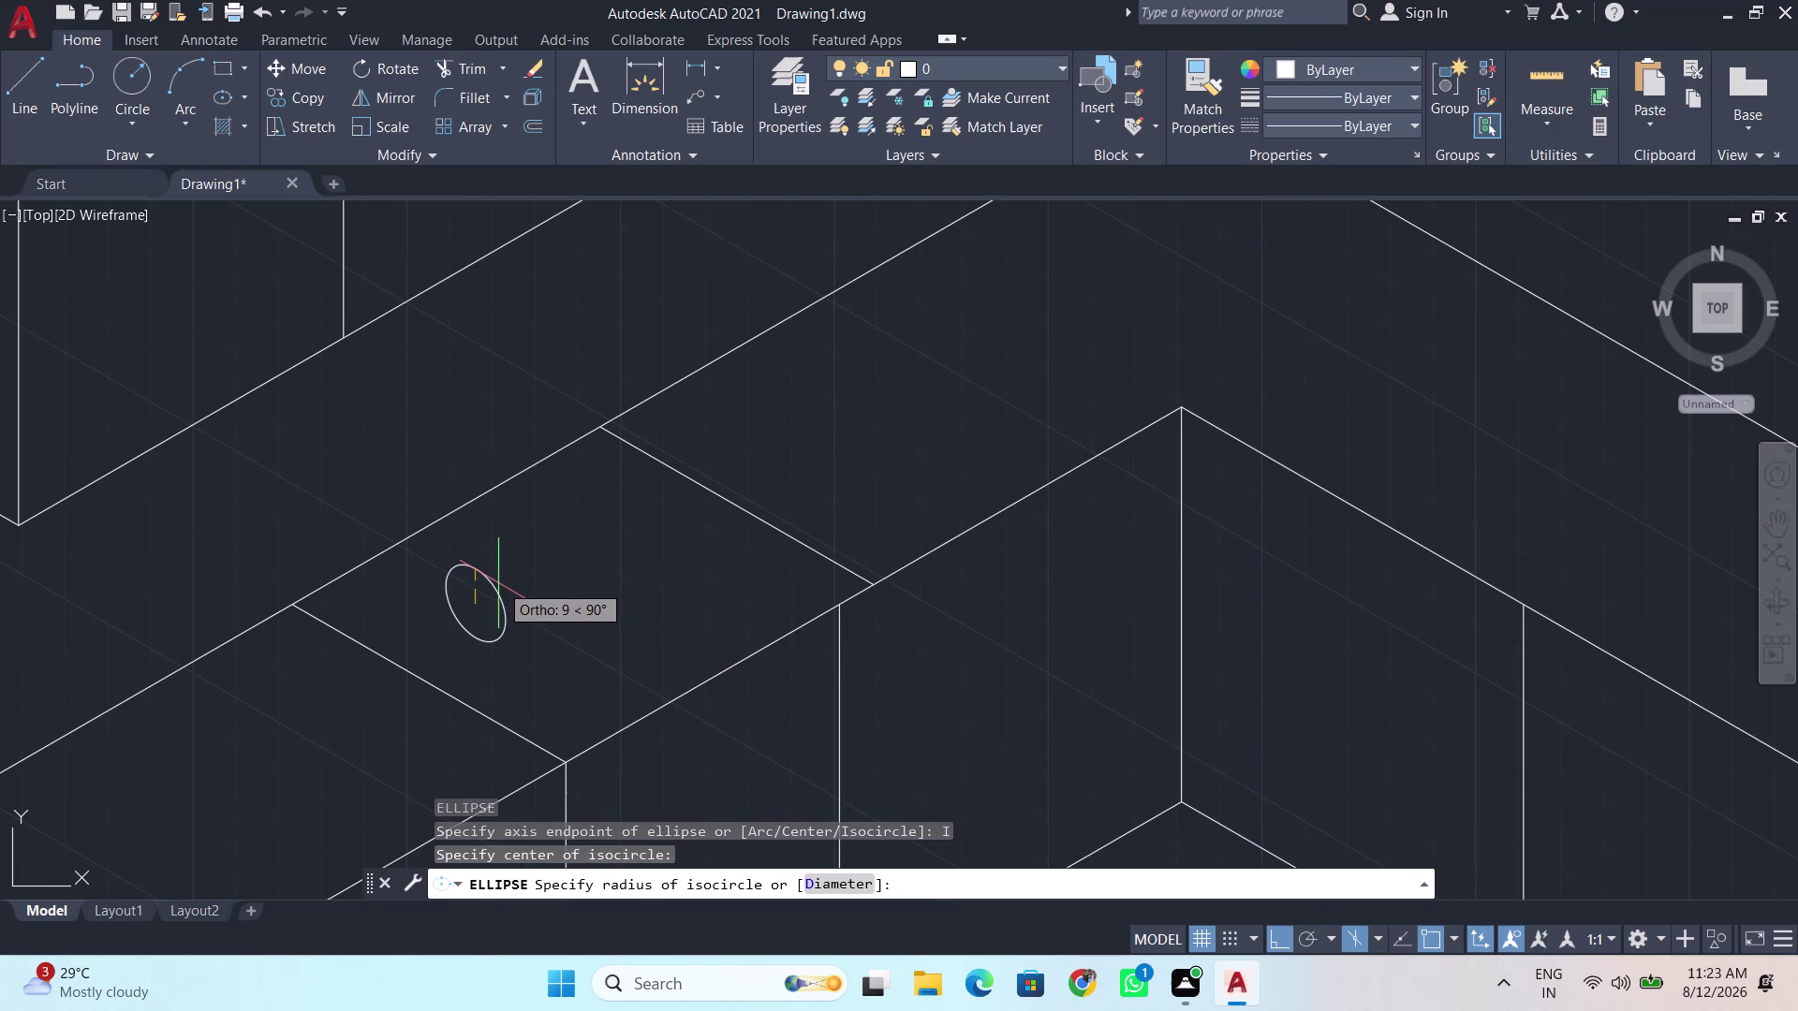
key(F5)
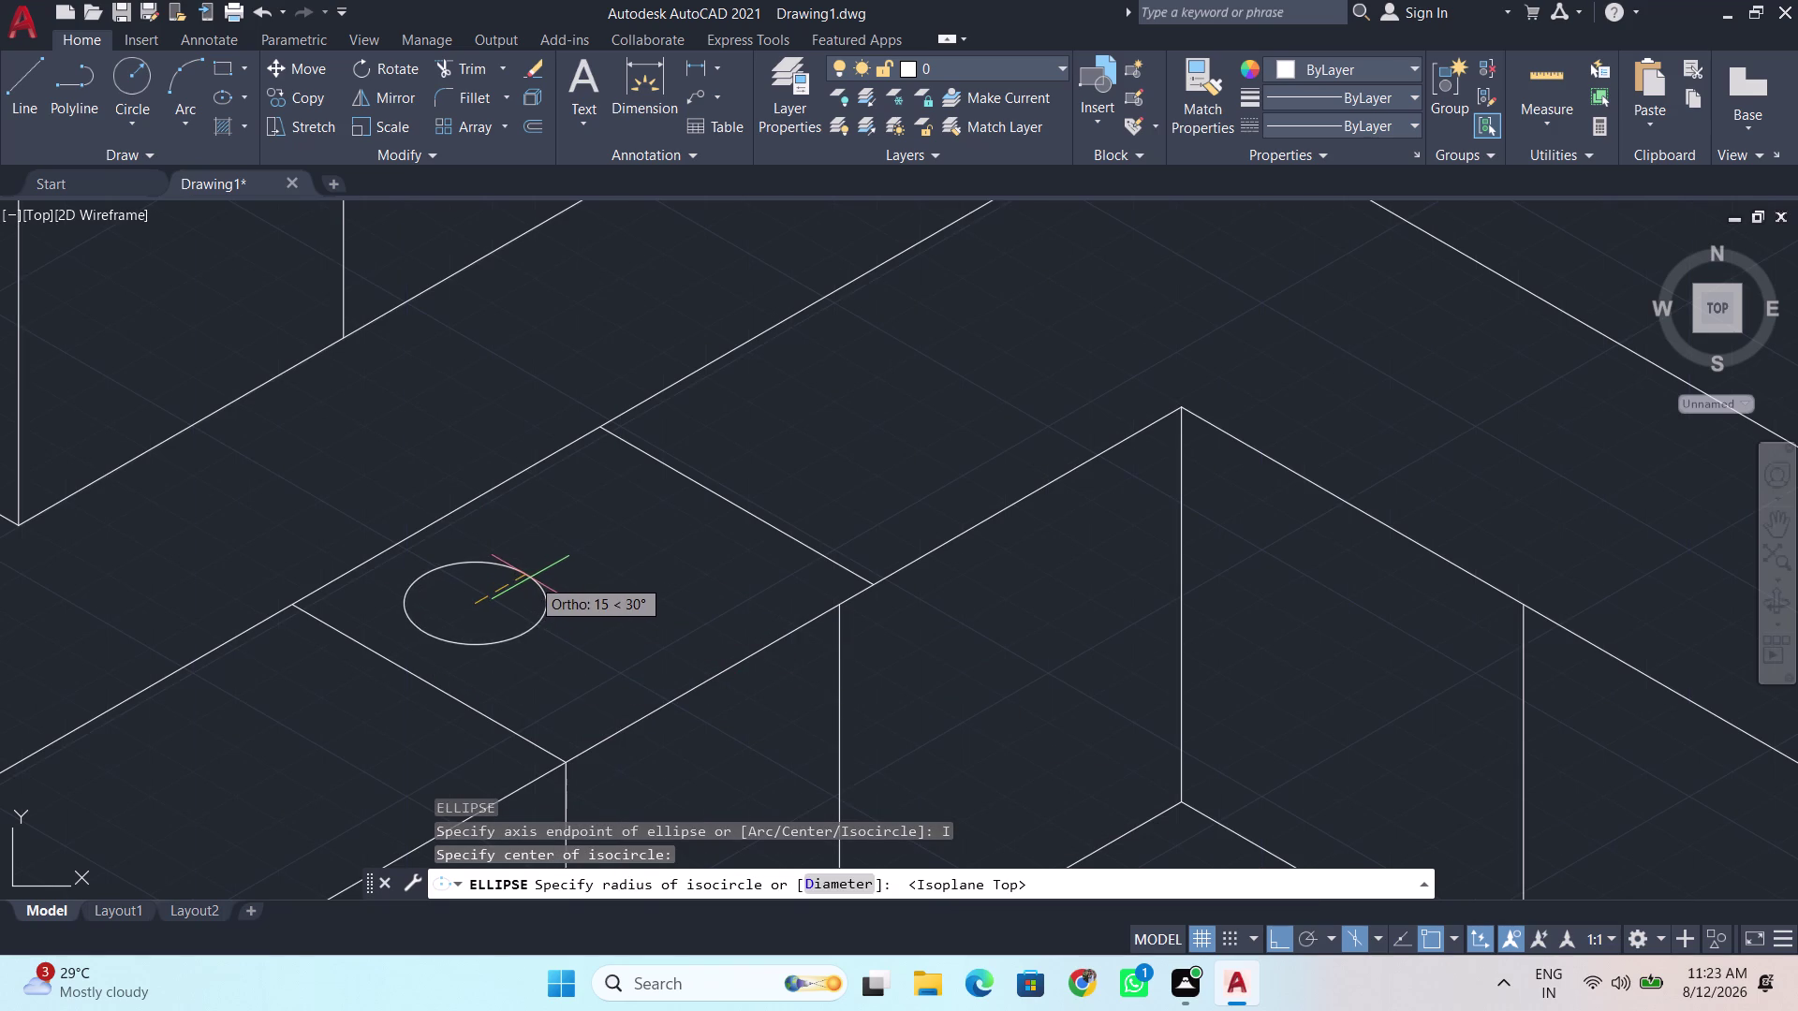
click(521, 583)
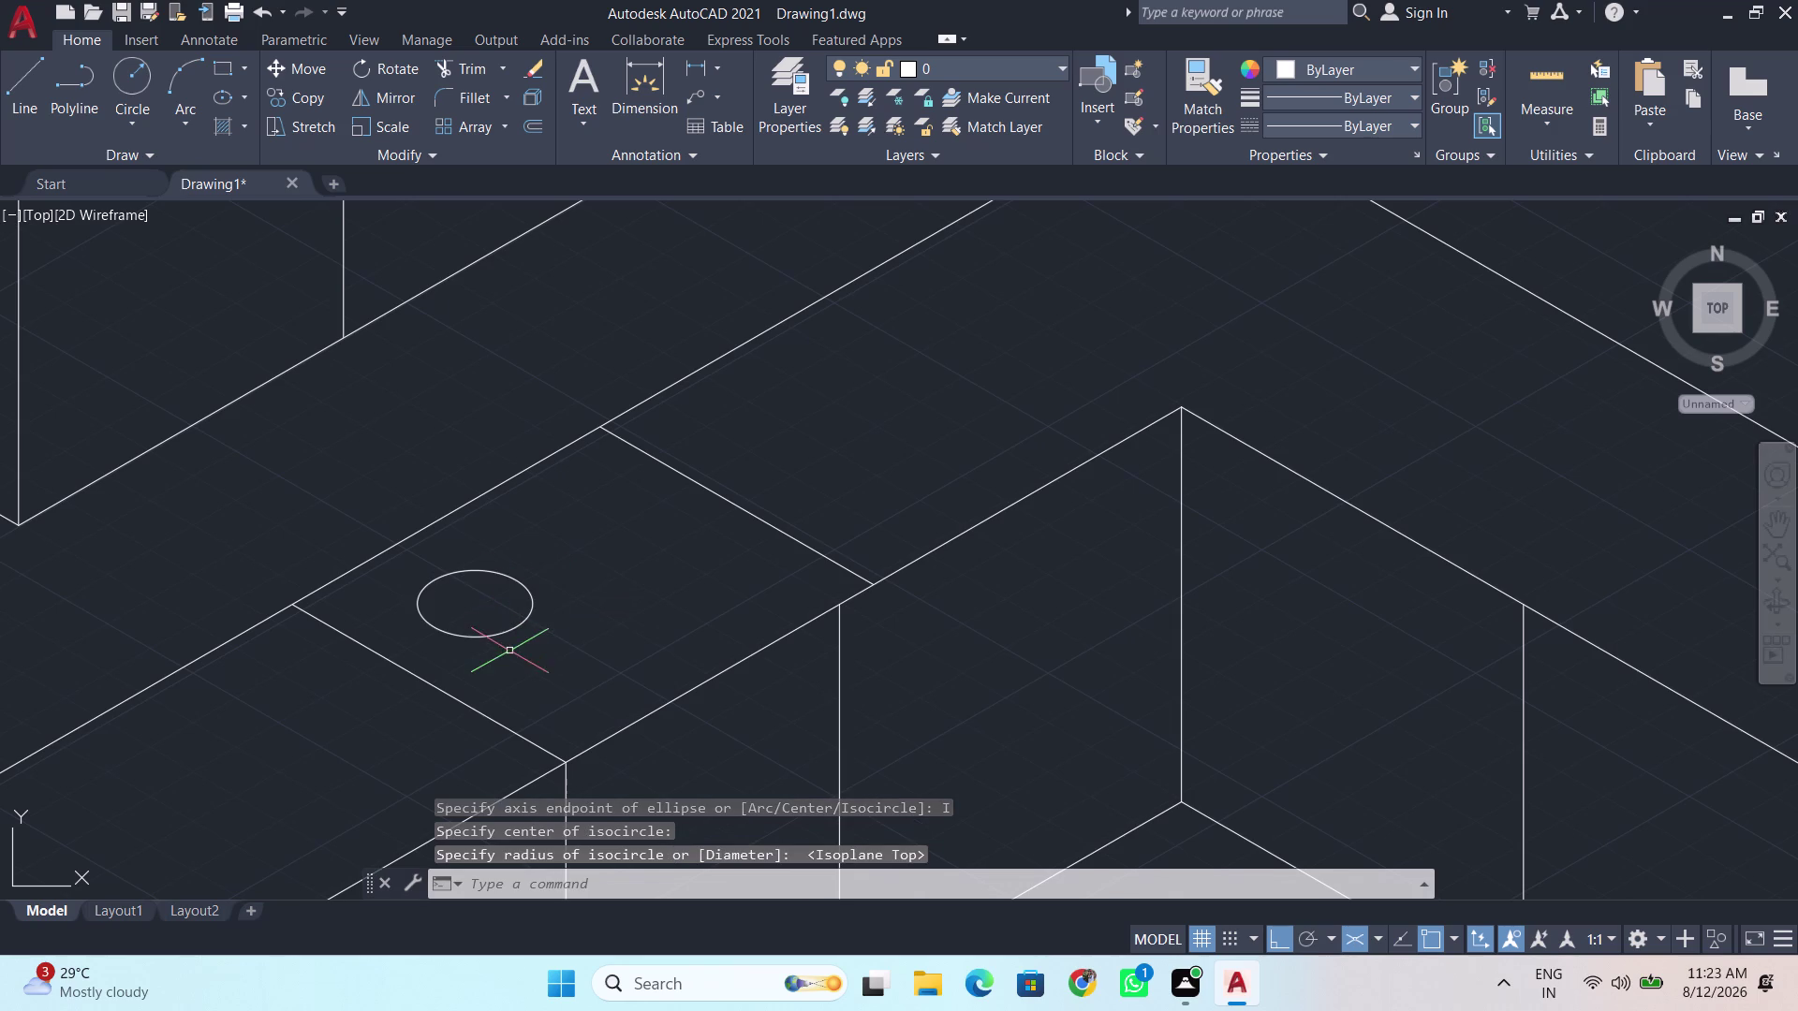
Copy the burner ring behind, in front, and to the right, with Ortho off for the last.
click(498, 634)
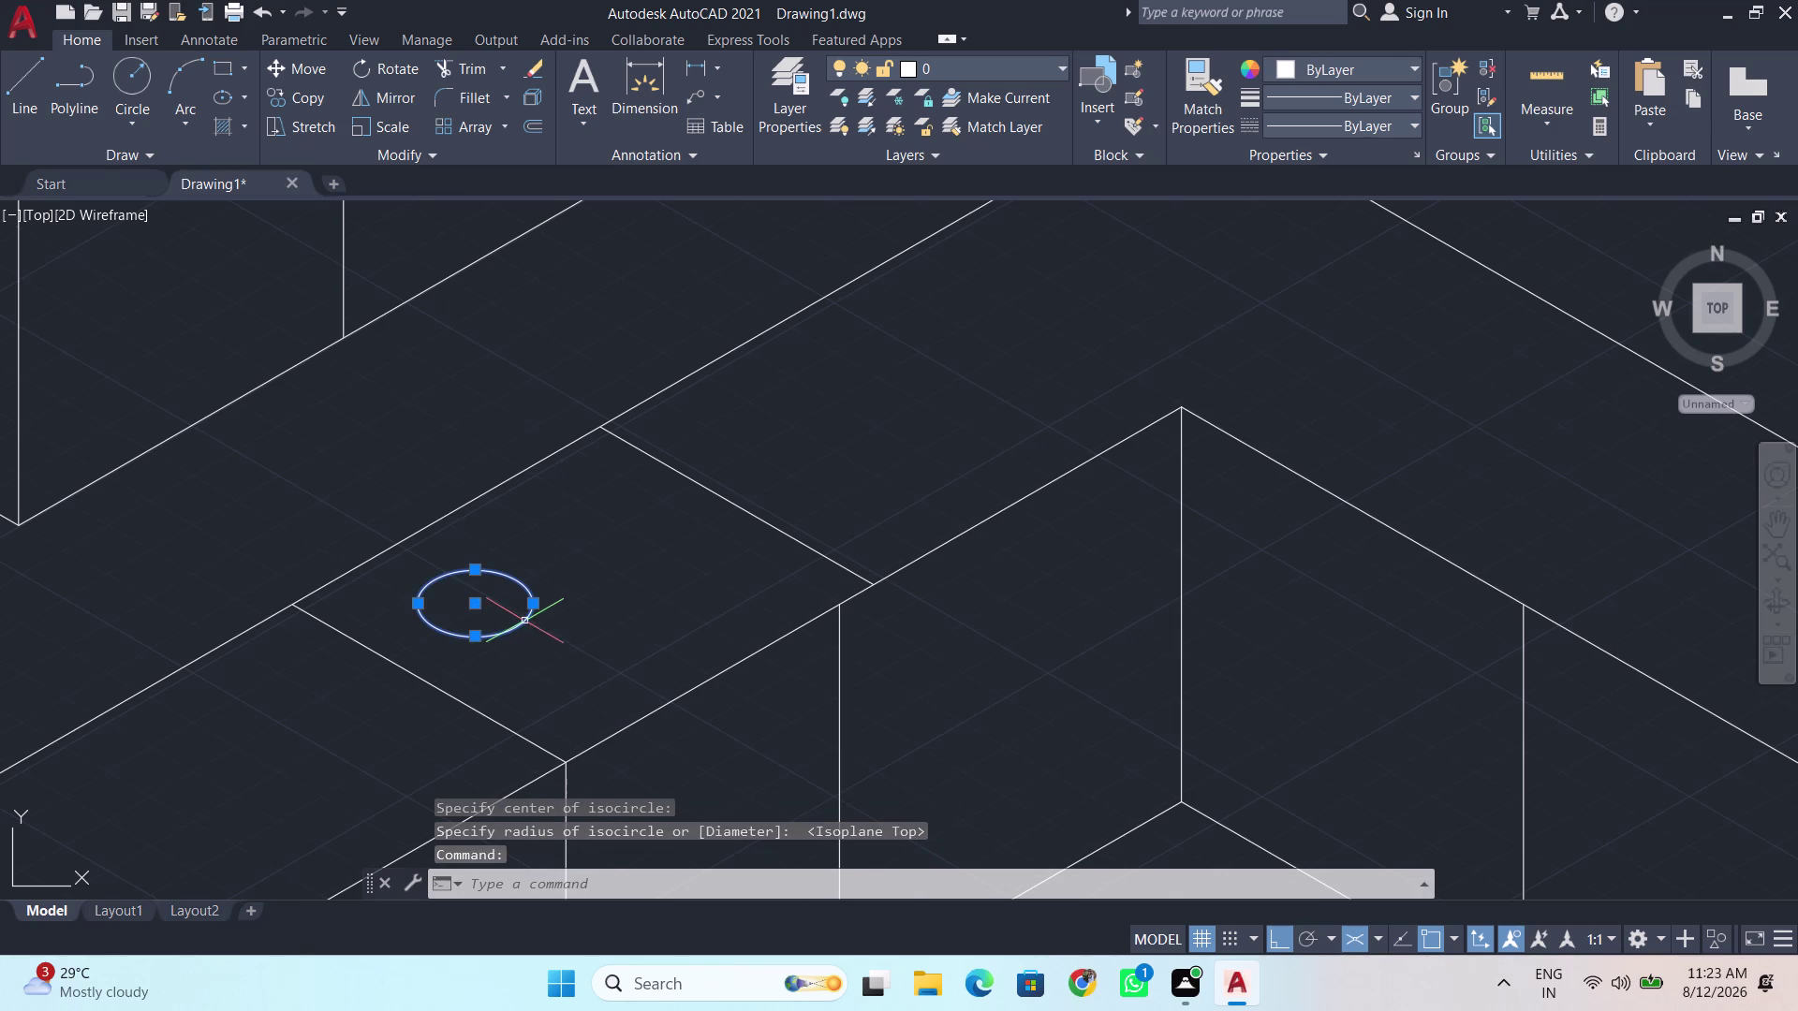
key(c)
key(o)
key(Return)
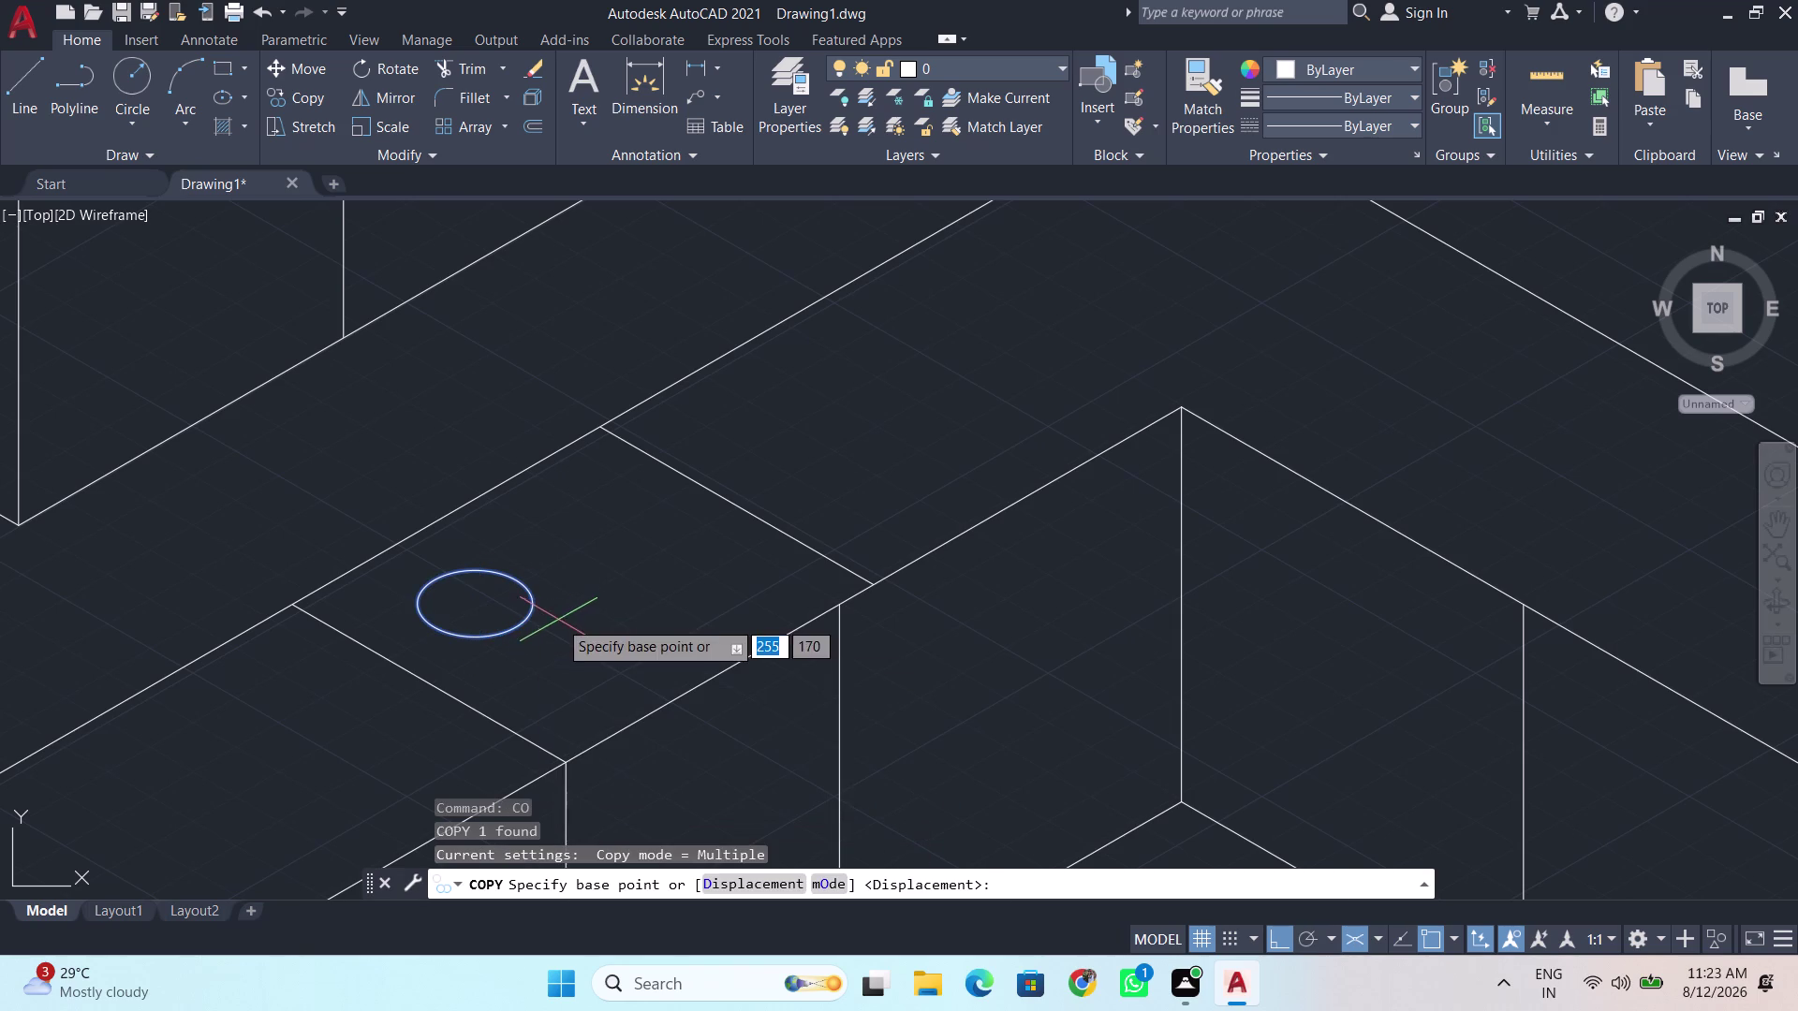
click(468, 601)
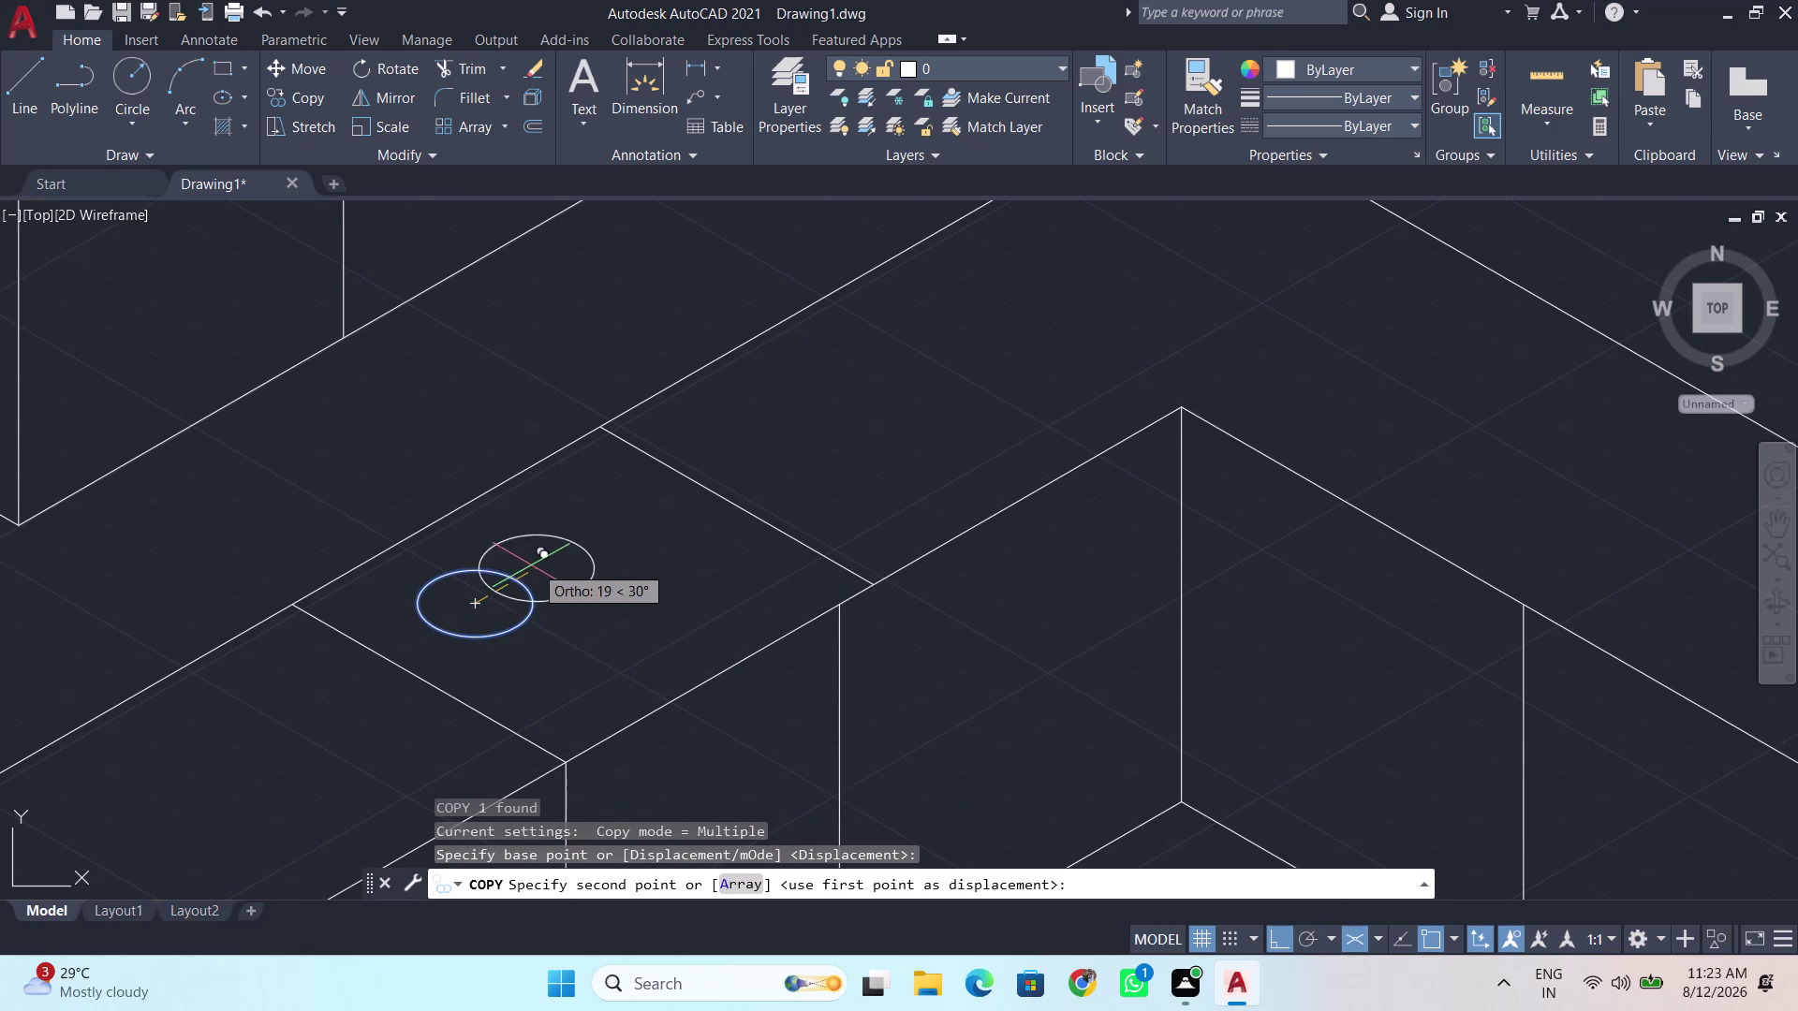
click(589, 533)
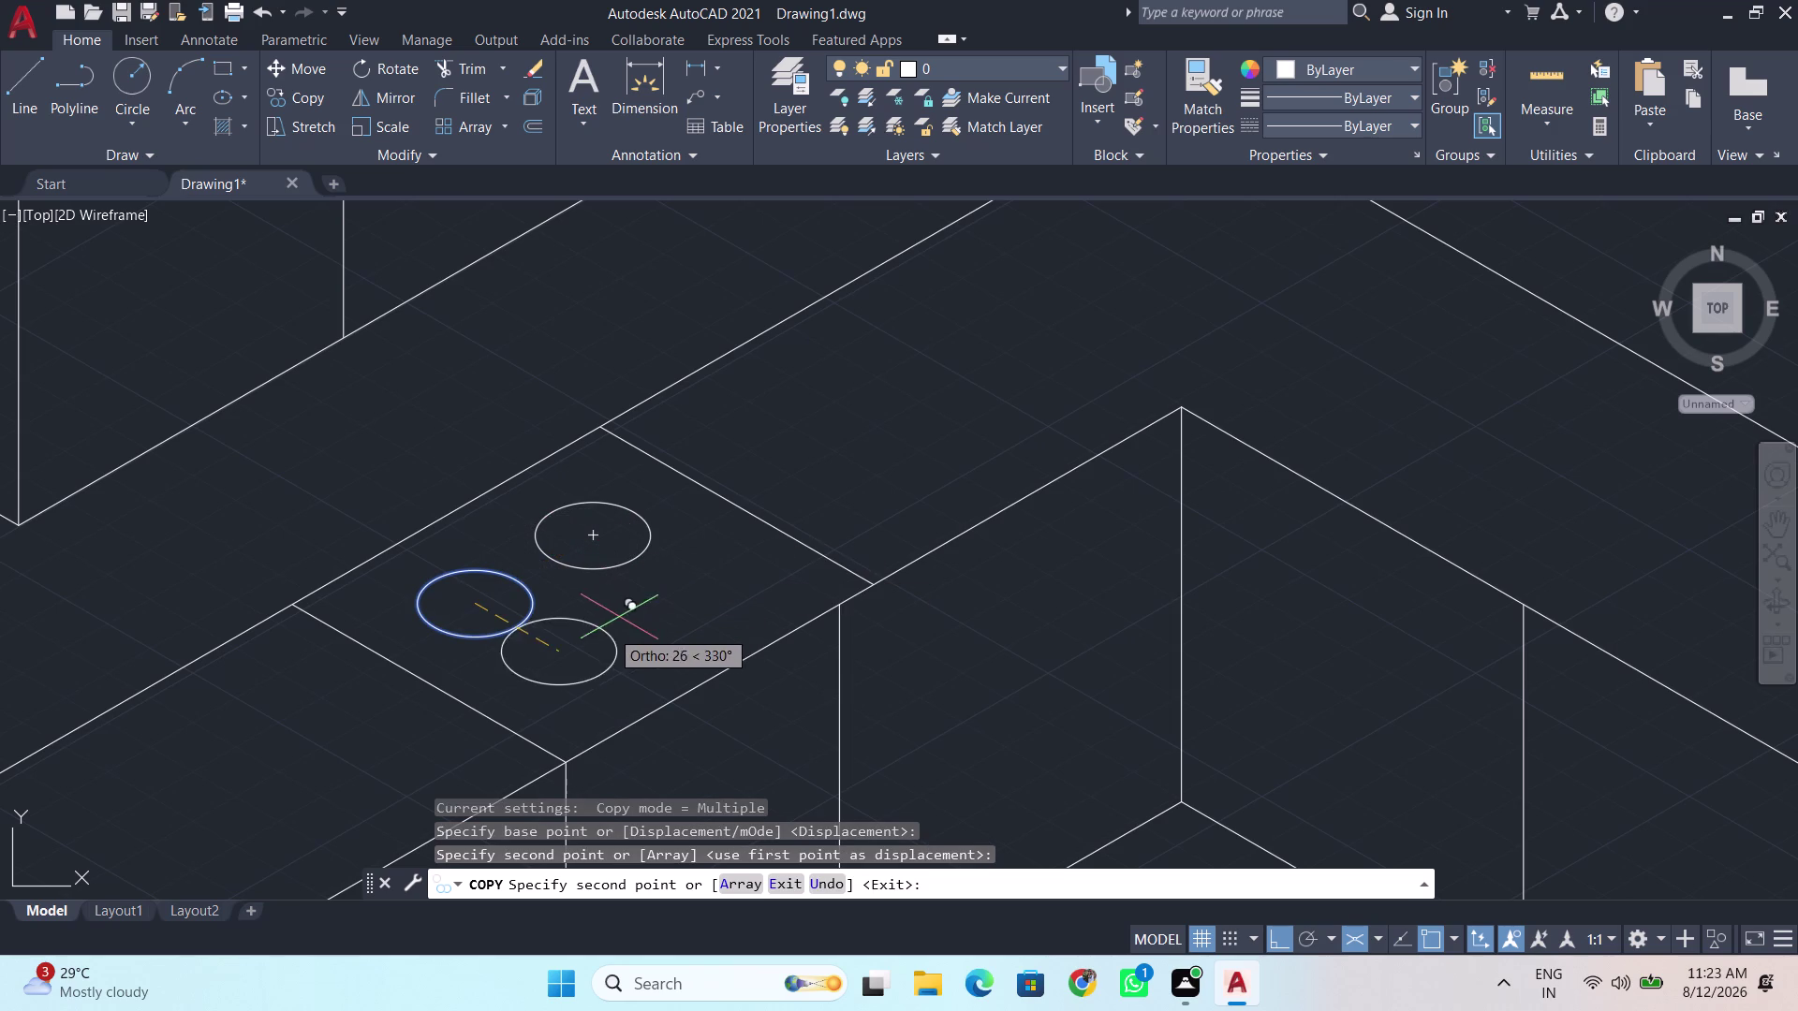
click(622, 655)
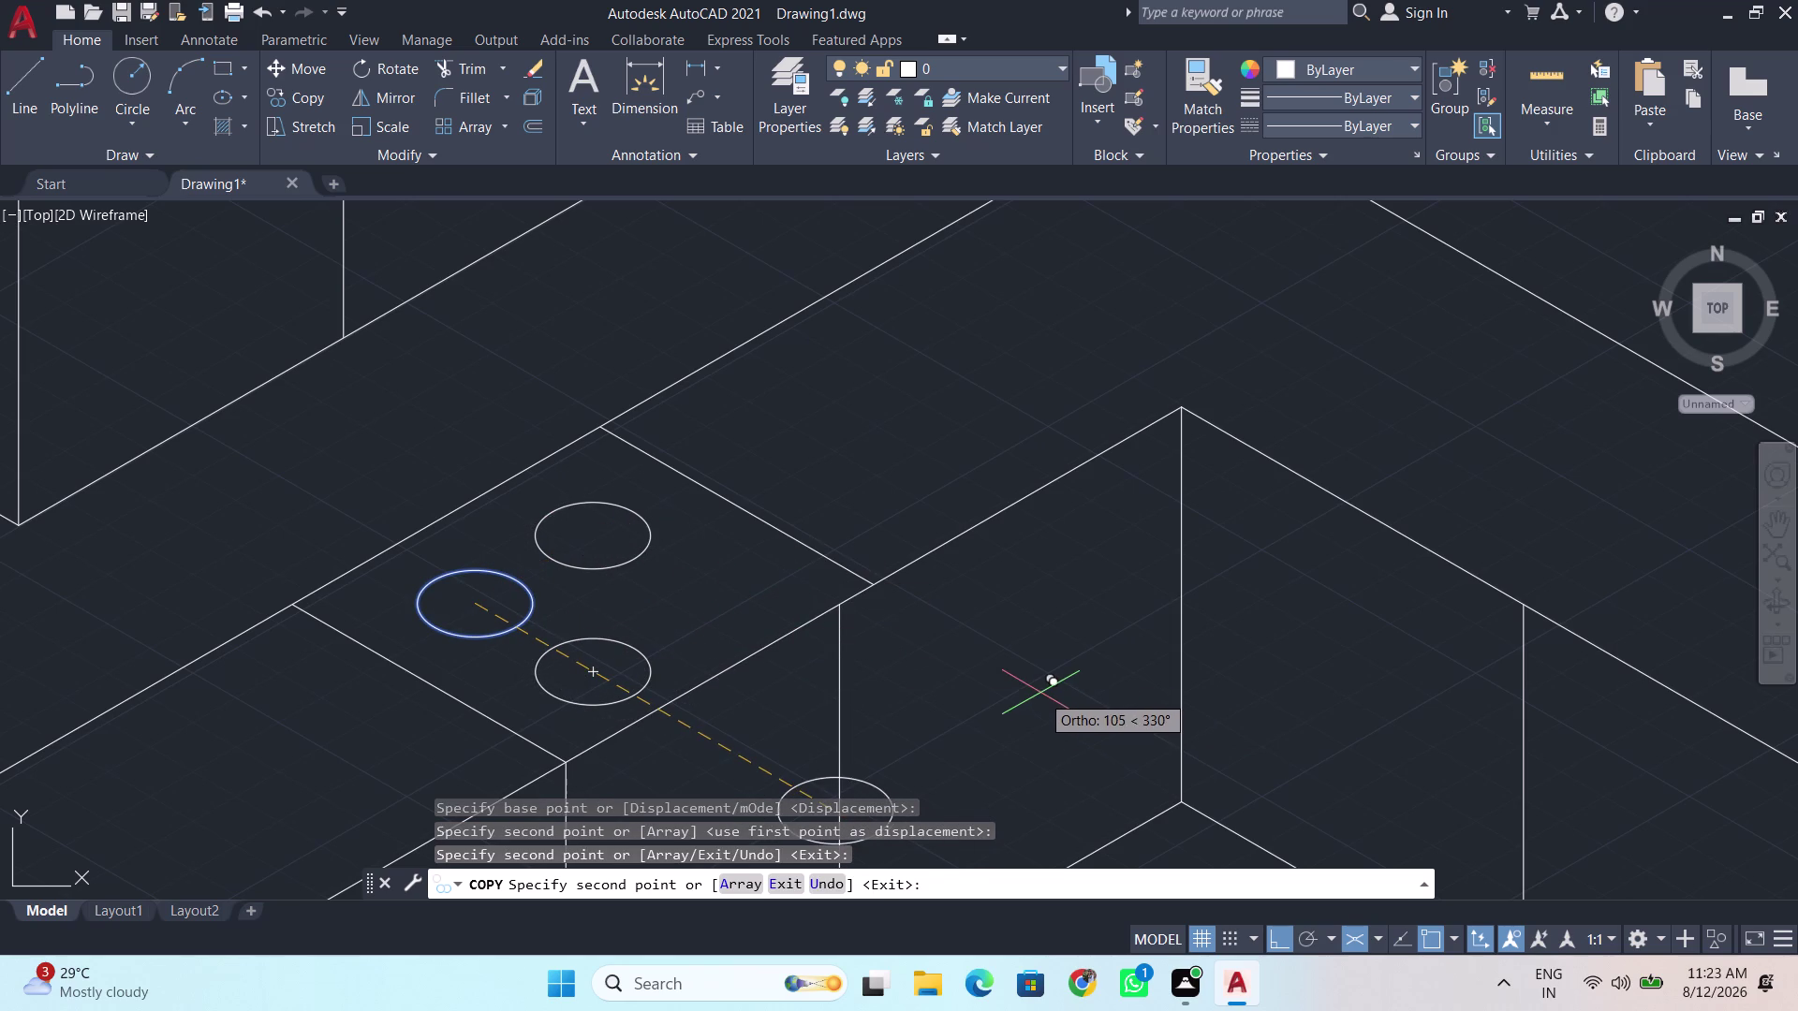
key(F8)
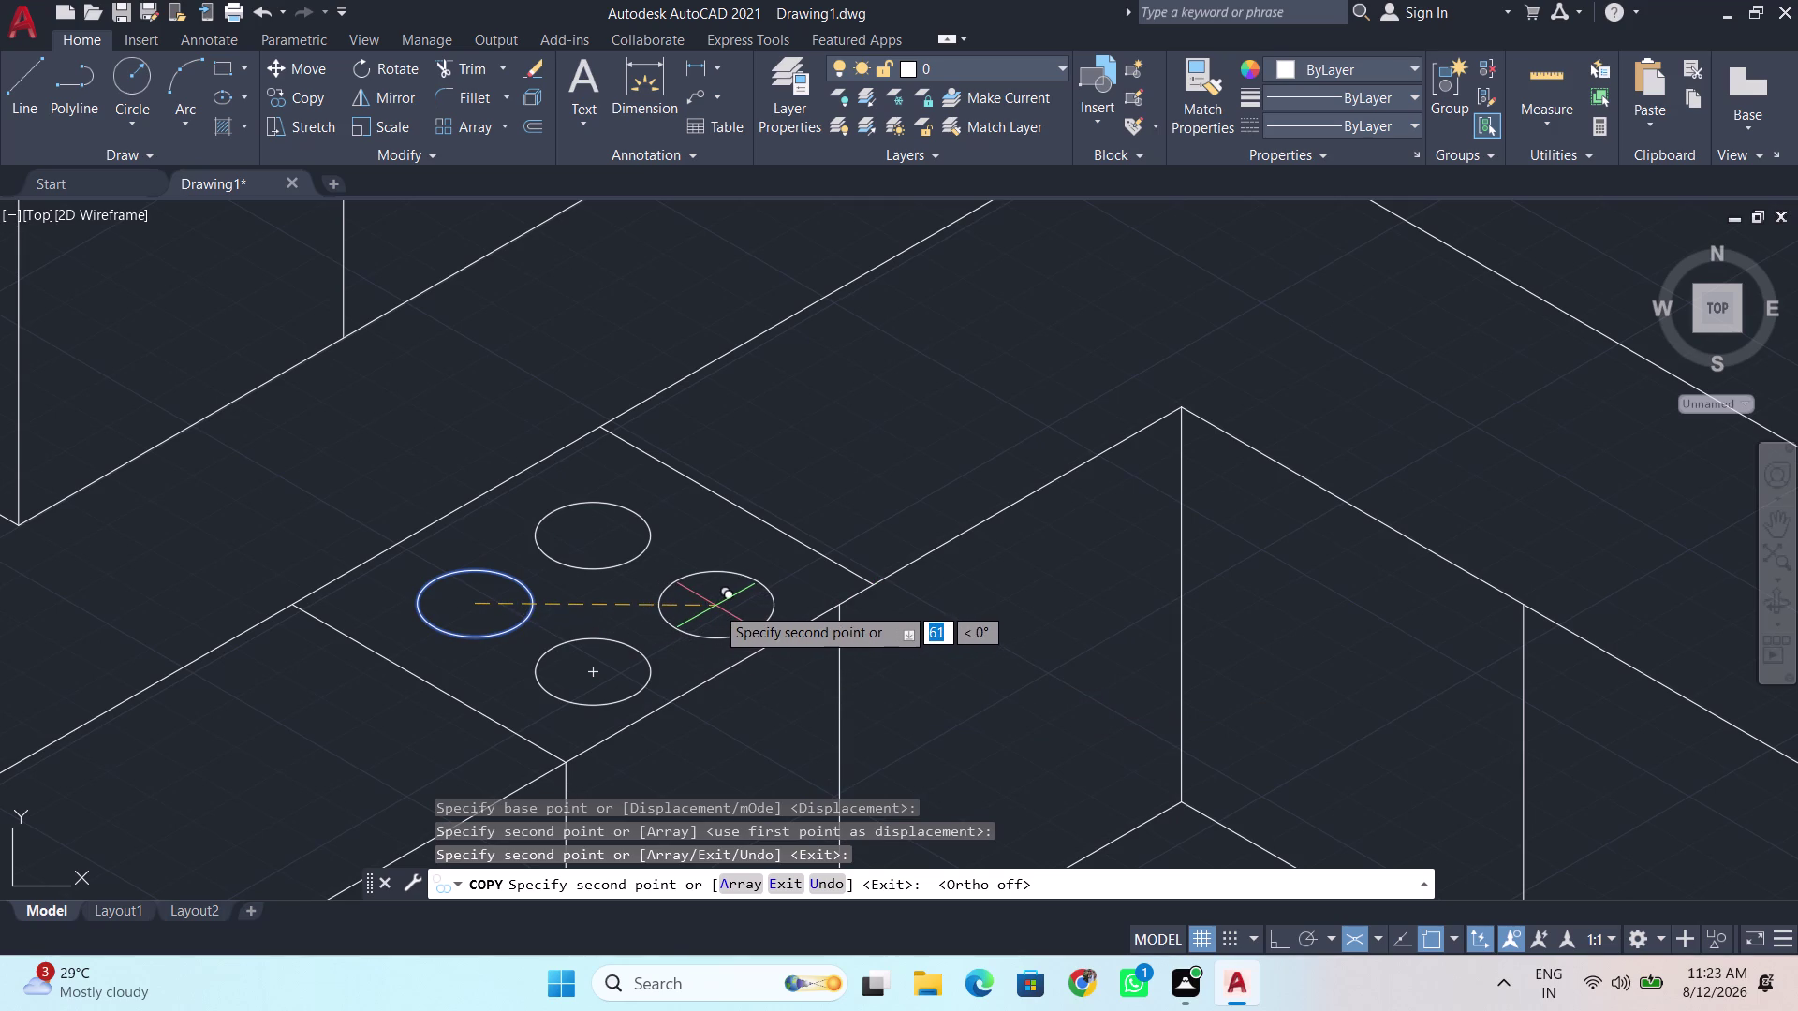
click(719, 594)
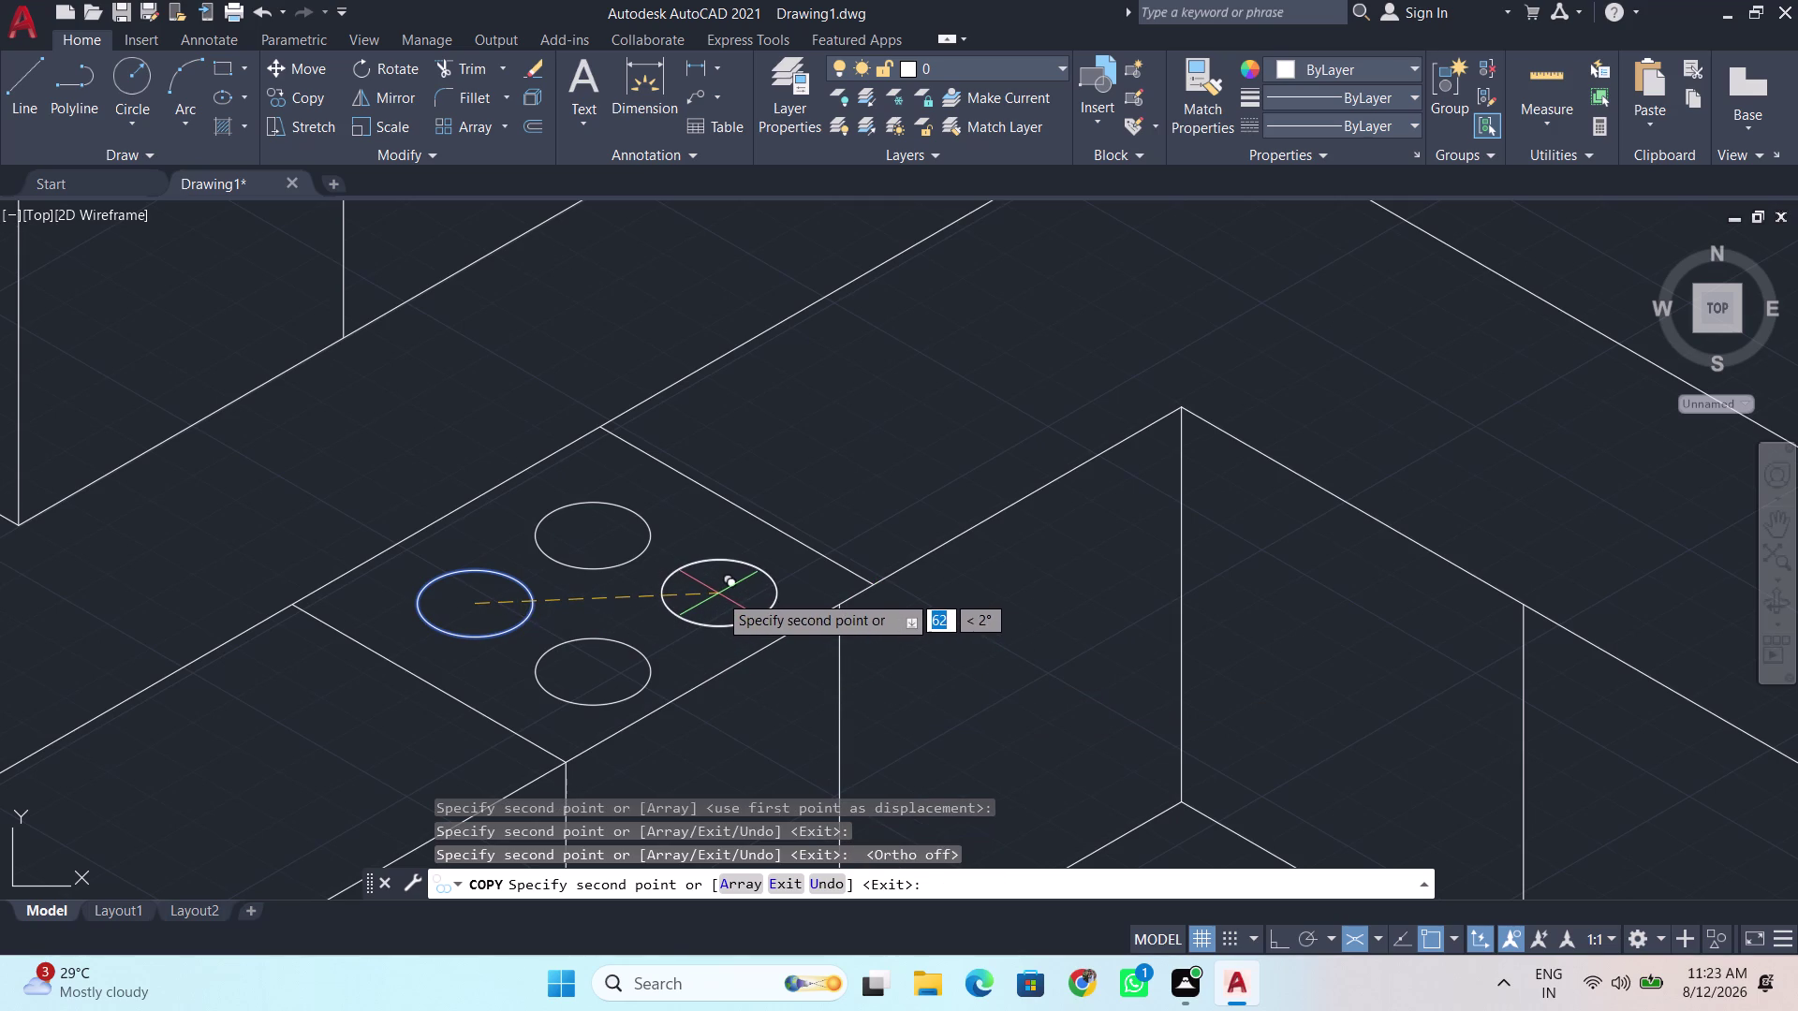
key(space)
scroll(down, 3)
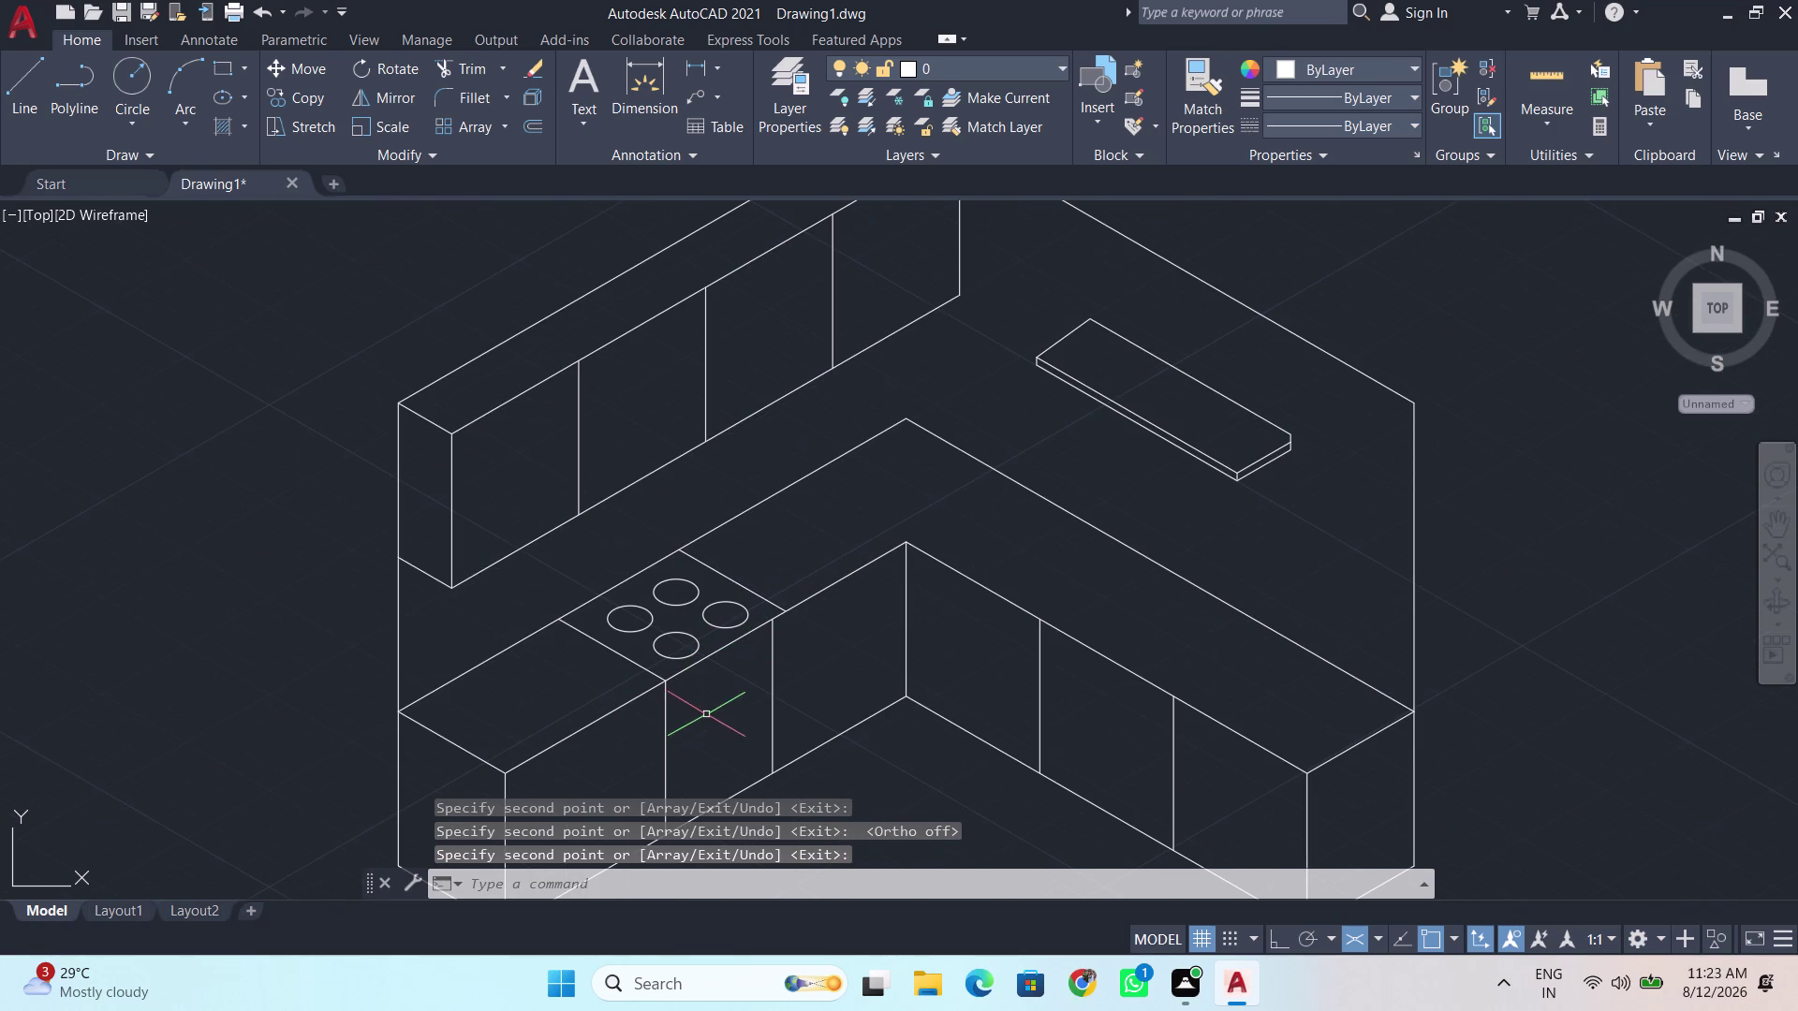
middle_drag(718, 723, 594, 558)
scroll(down, 3)
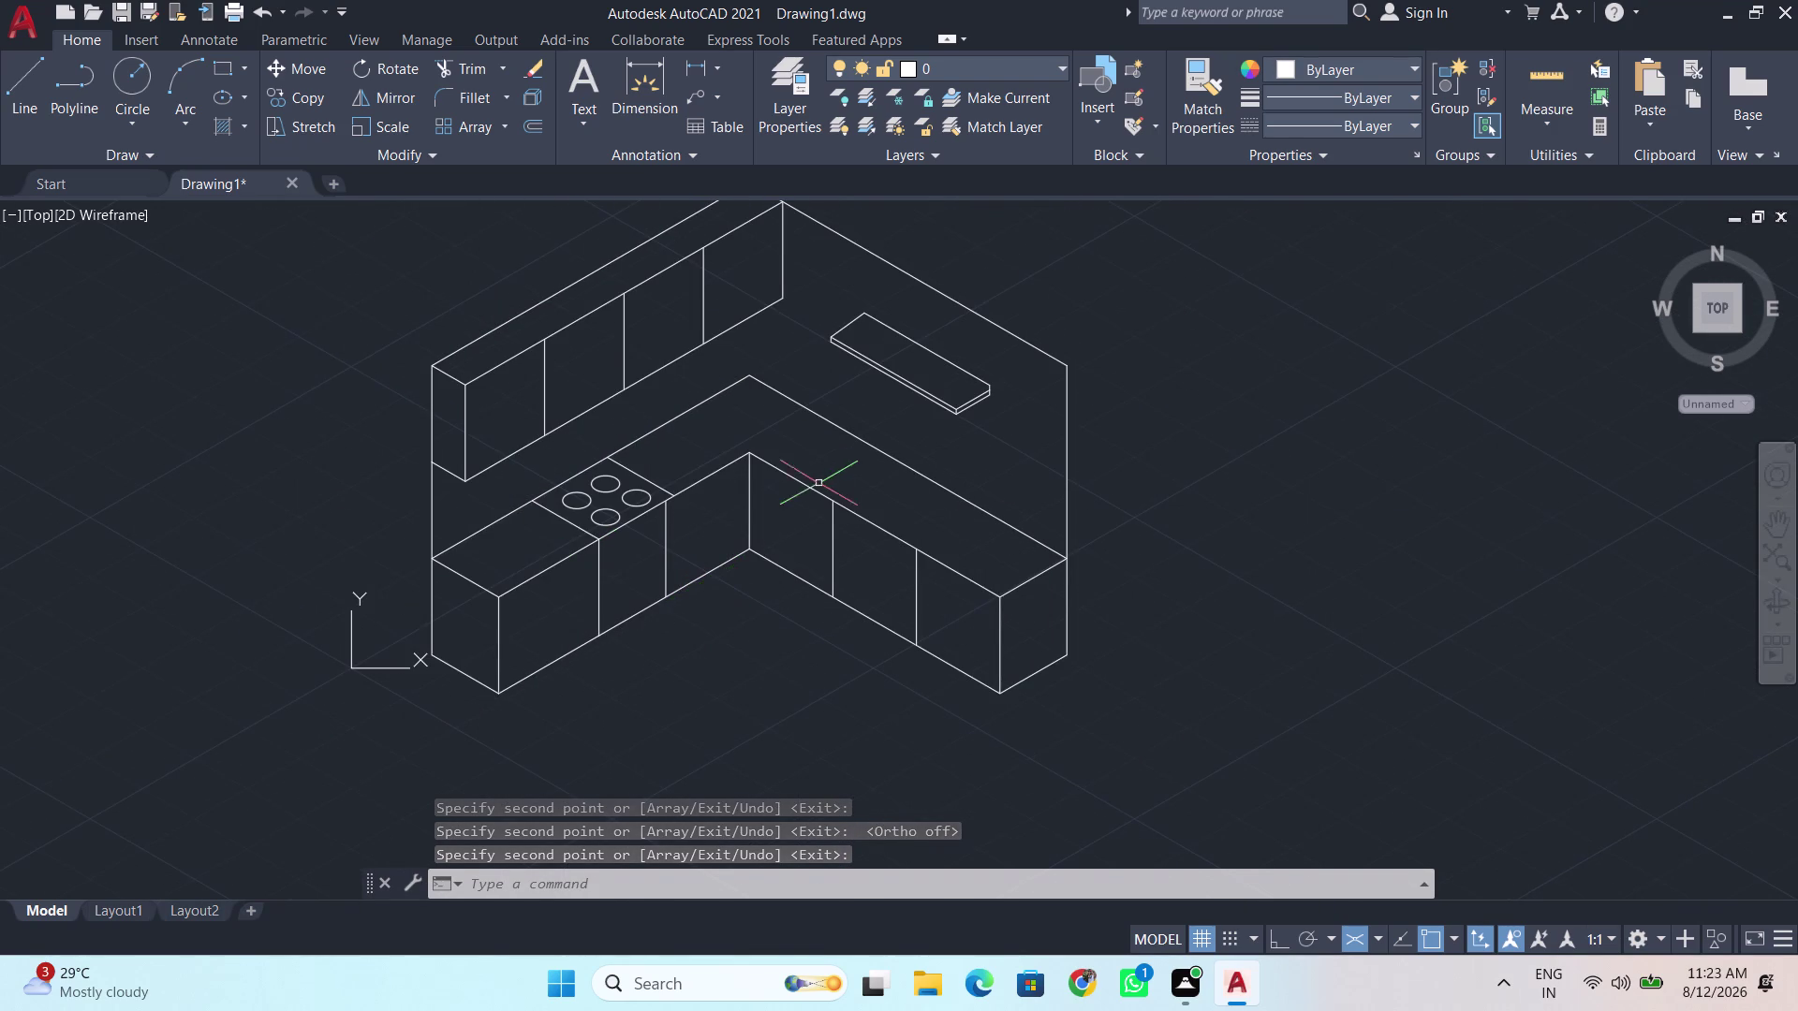
middle_drag(884, 484, 584, 568)
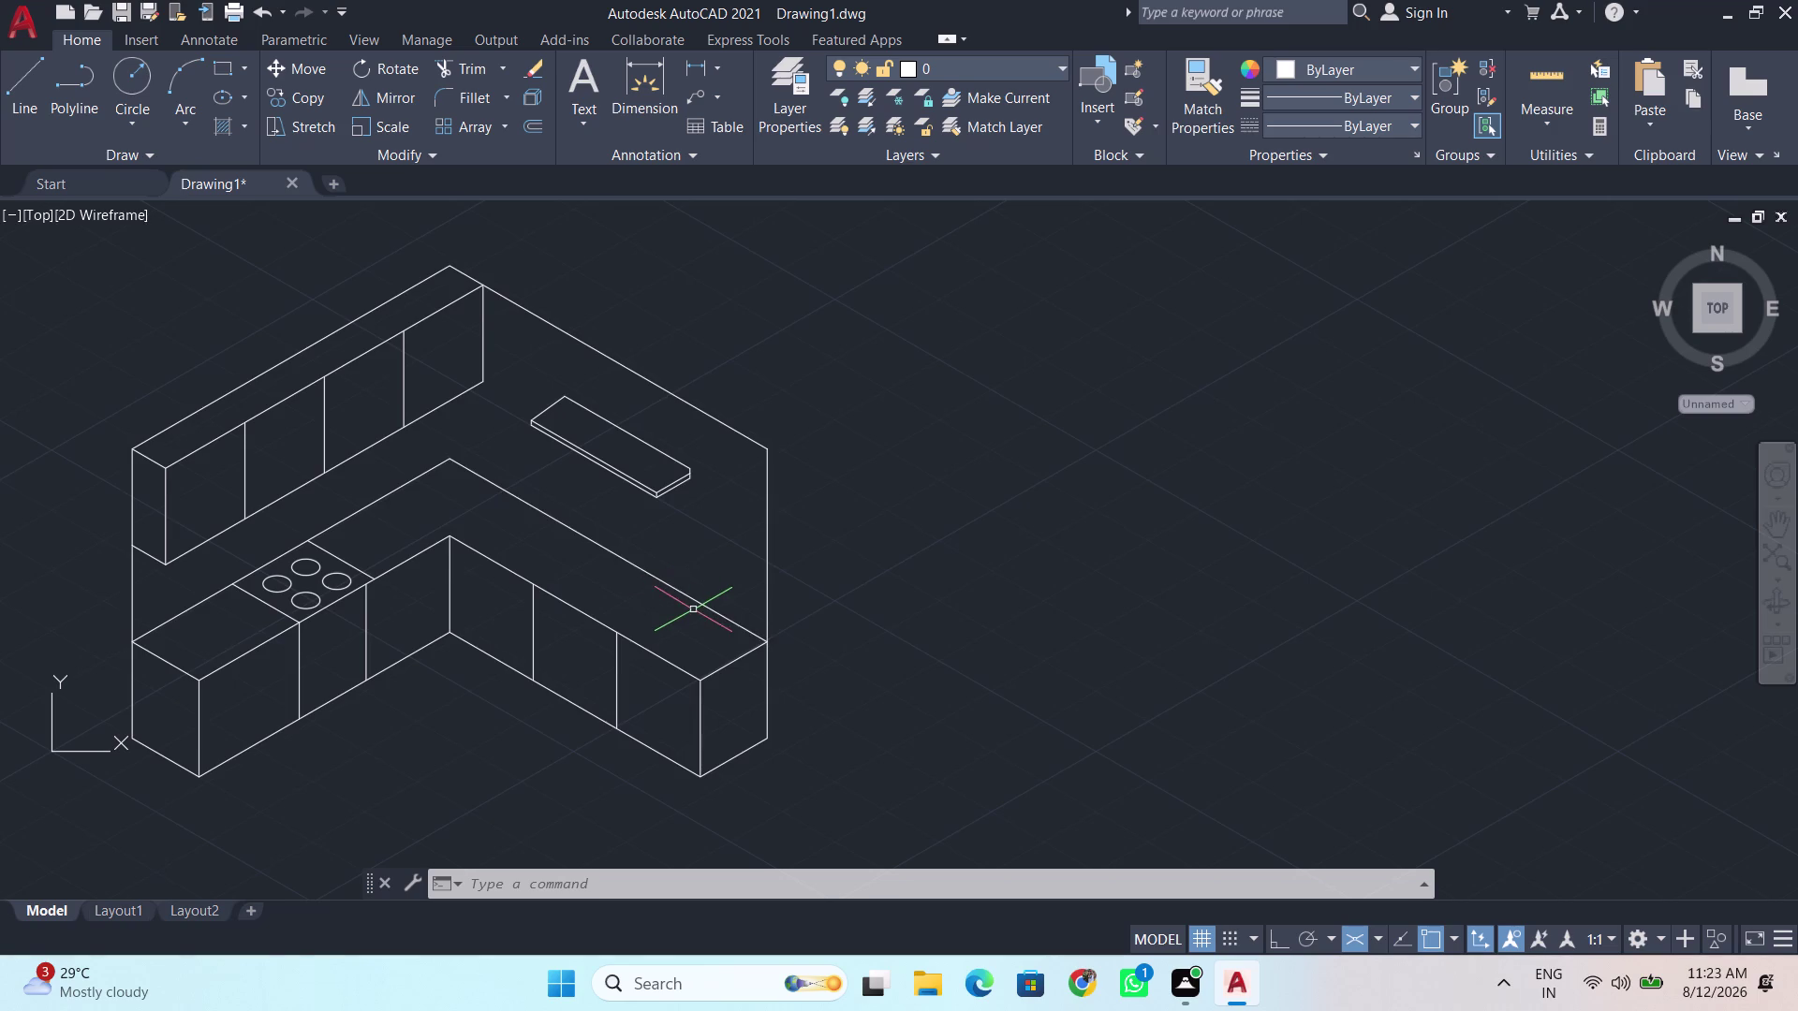
scroll(up, 3)
scroll(up, 3)
scroll(up, 3)
scroll(down, 3)
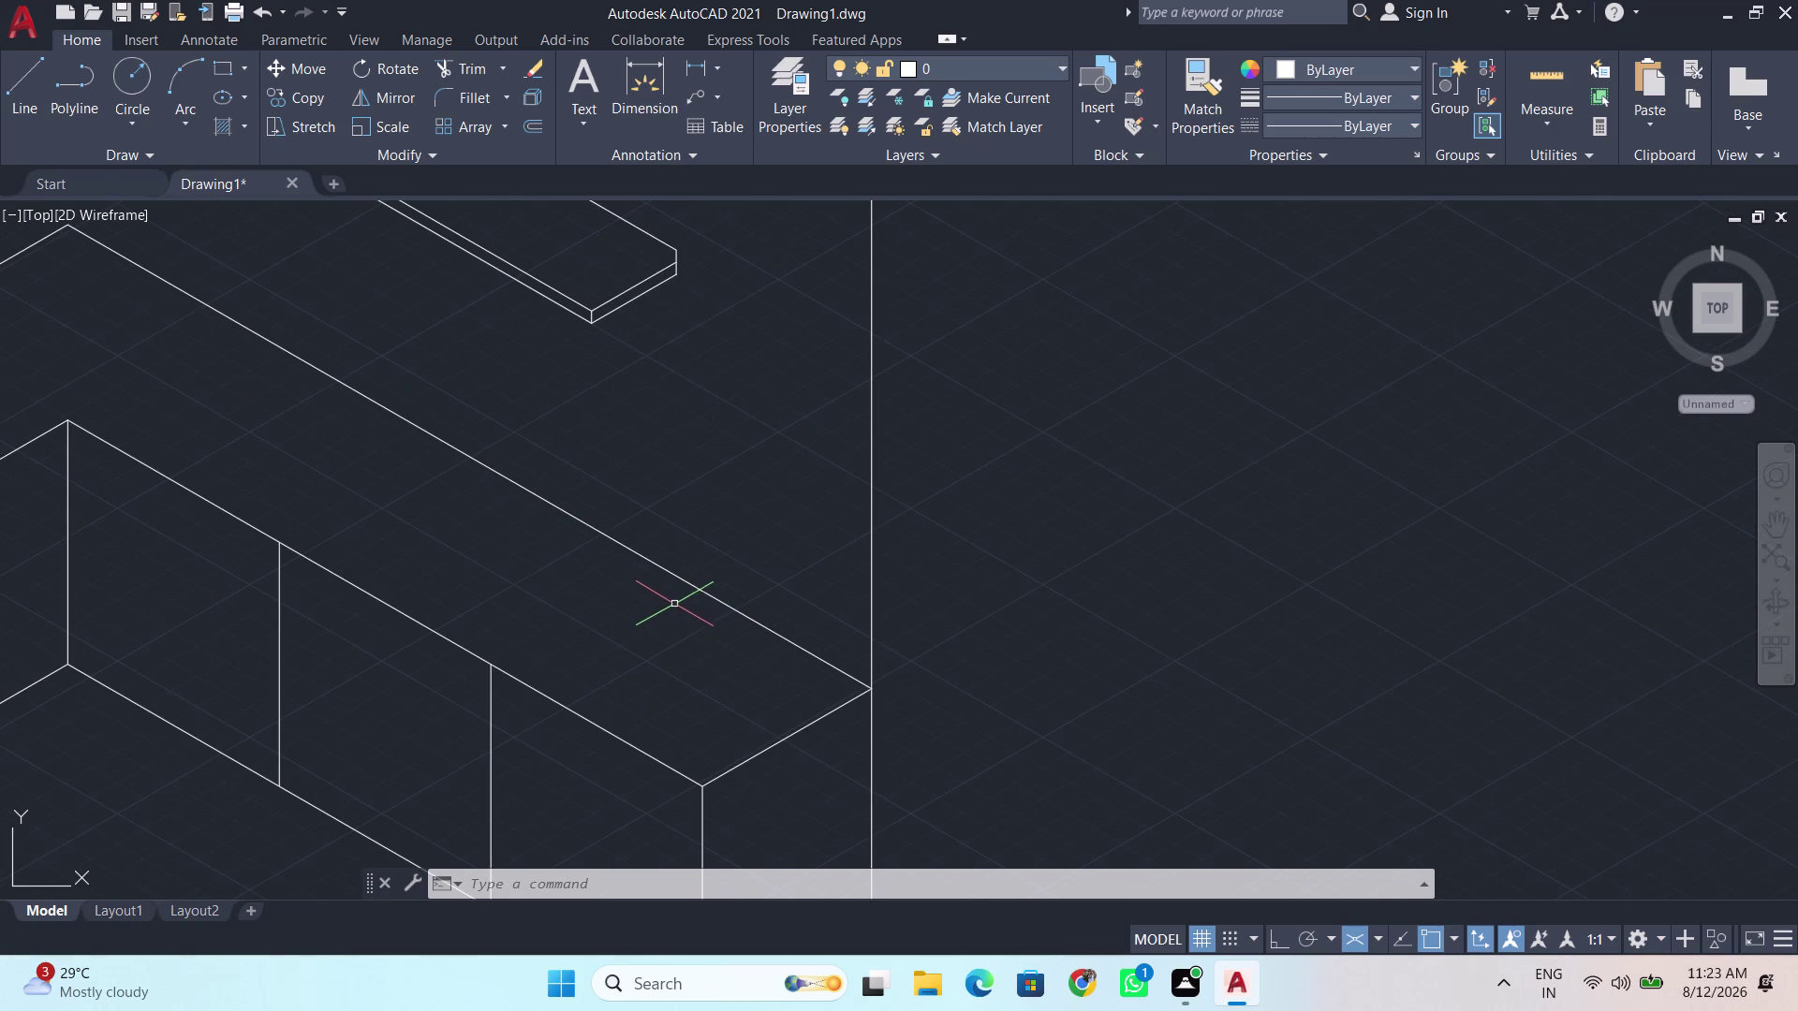
Begin a line on the counter's back edge with Ortho on, then cancel it.
key(l)
key(Return)
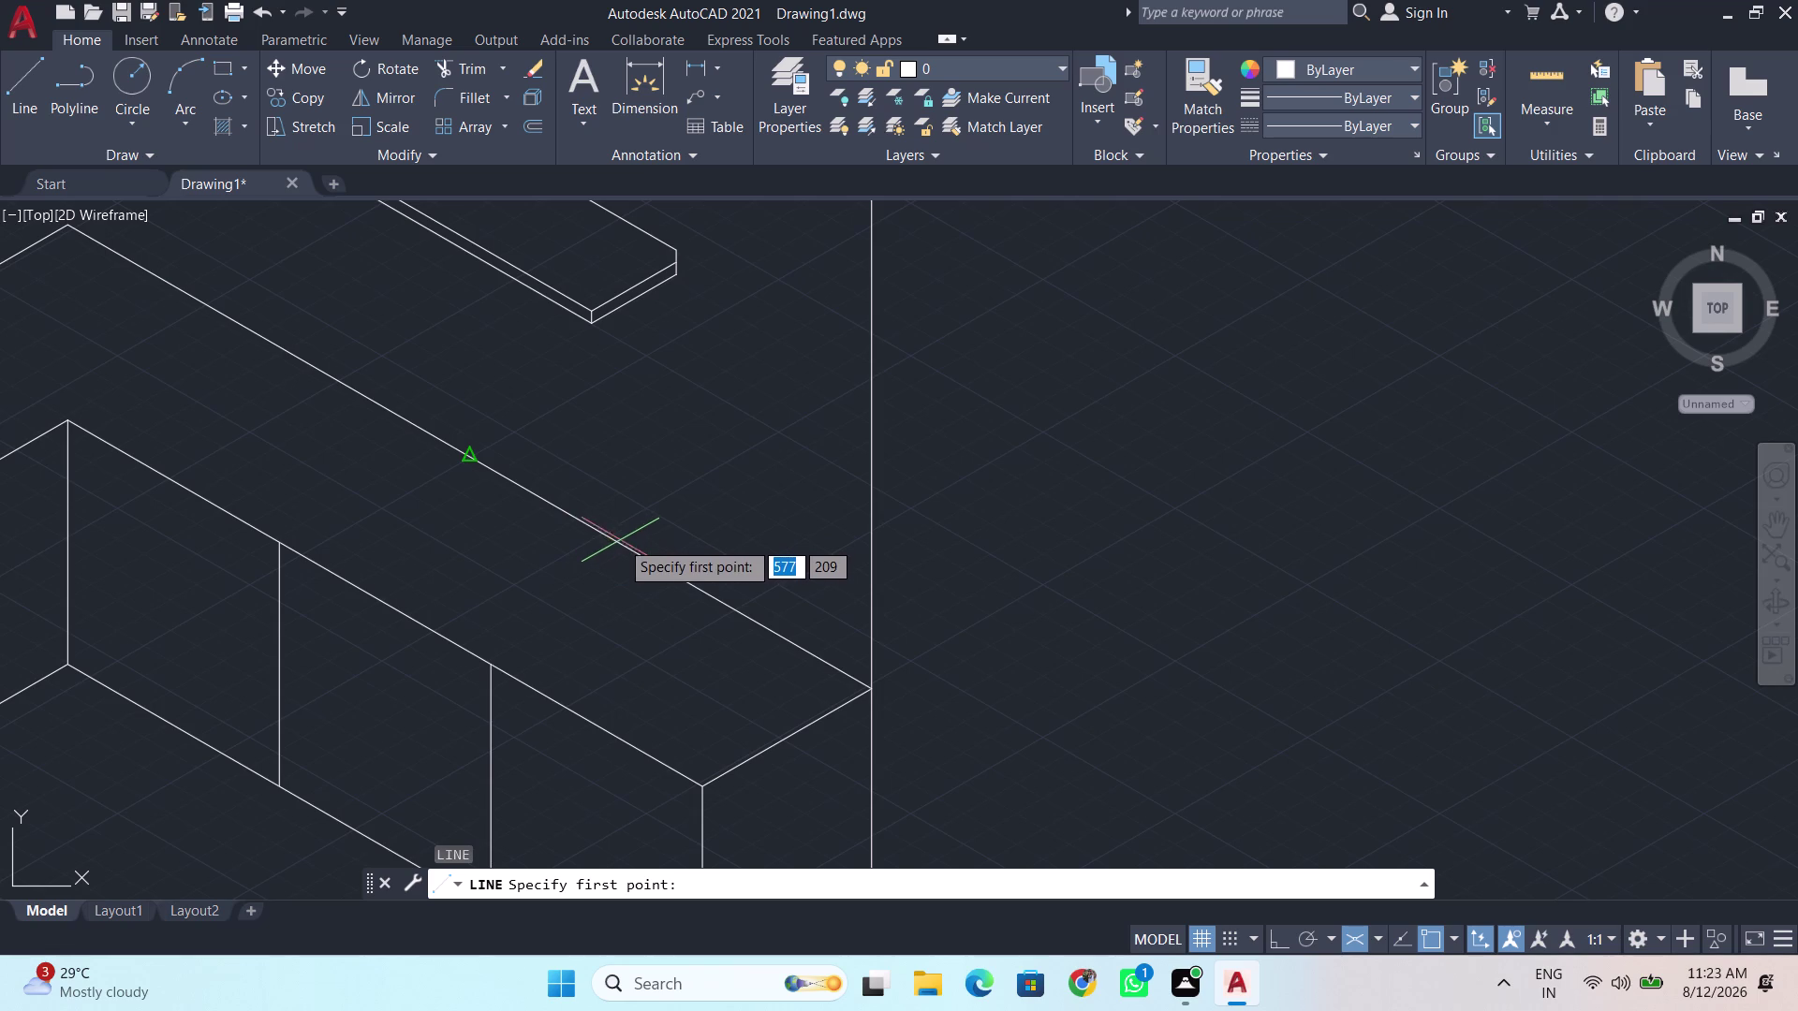
click(623, 546)
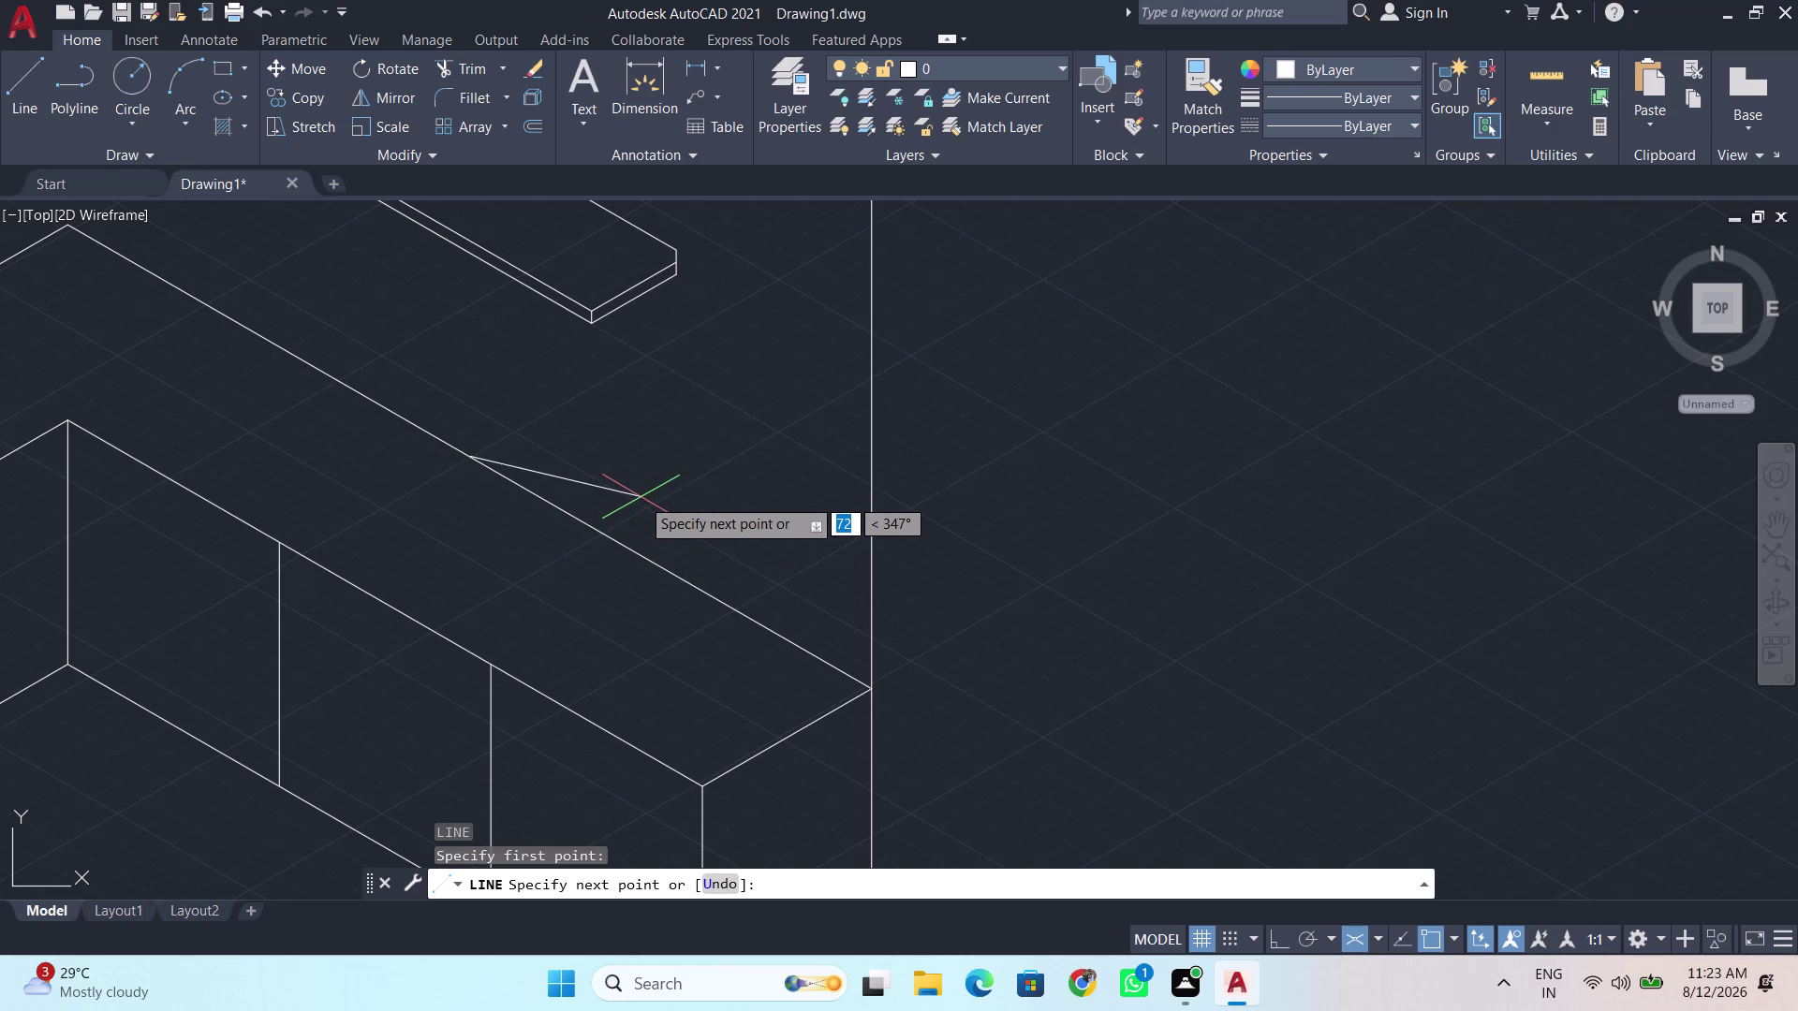
key(F8)
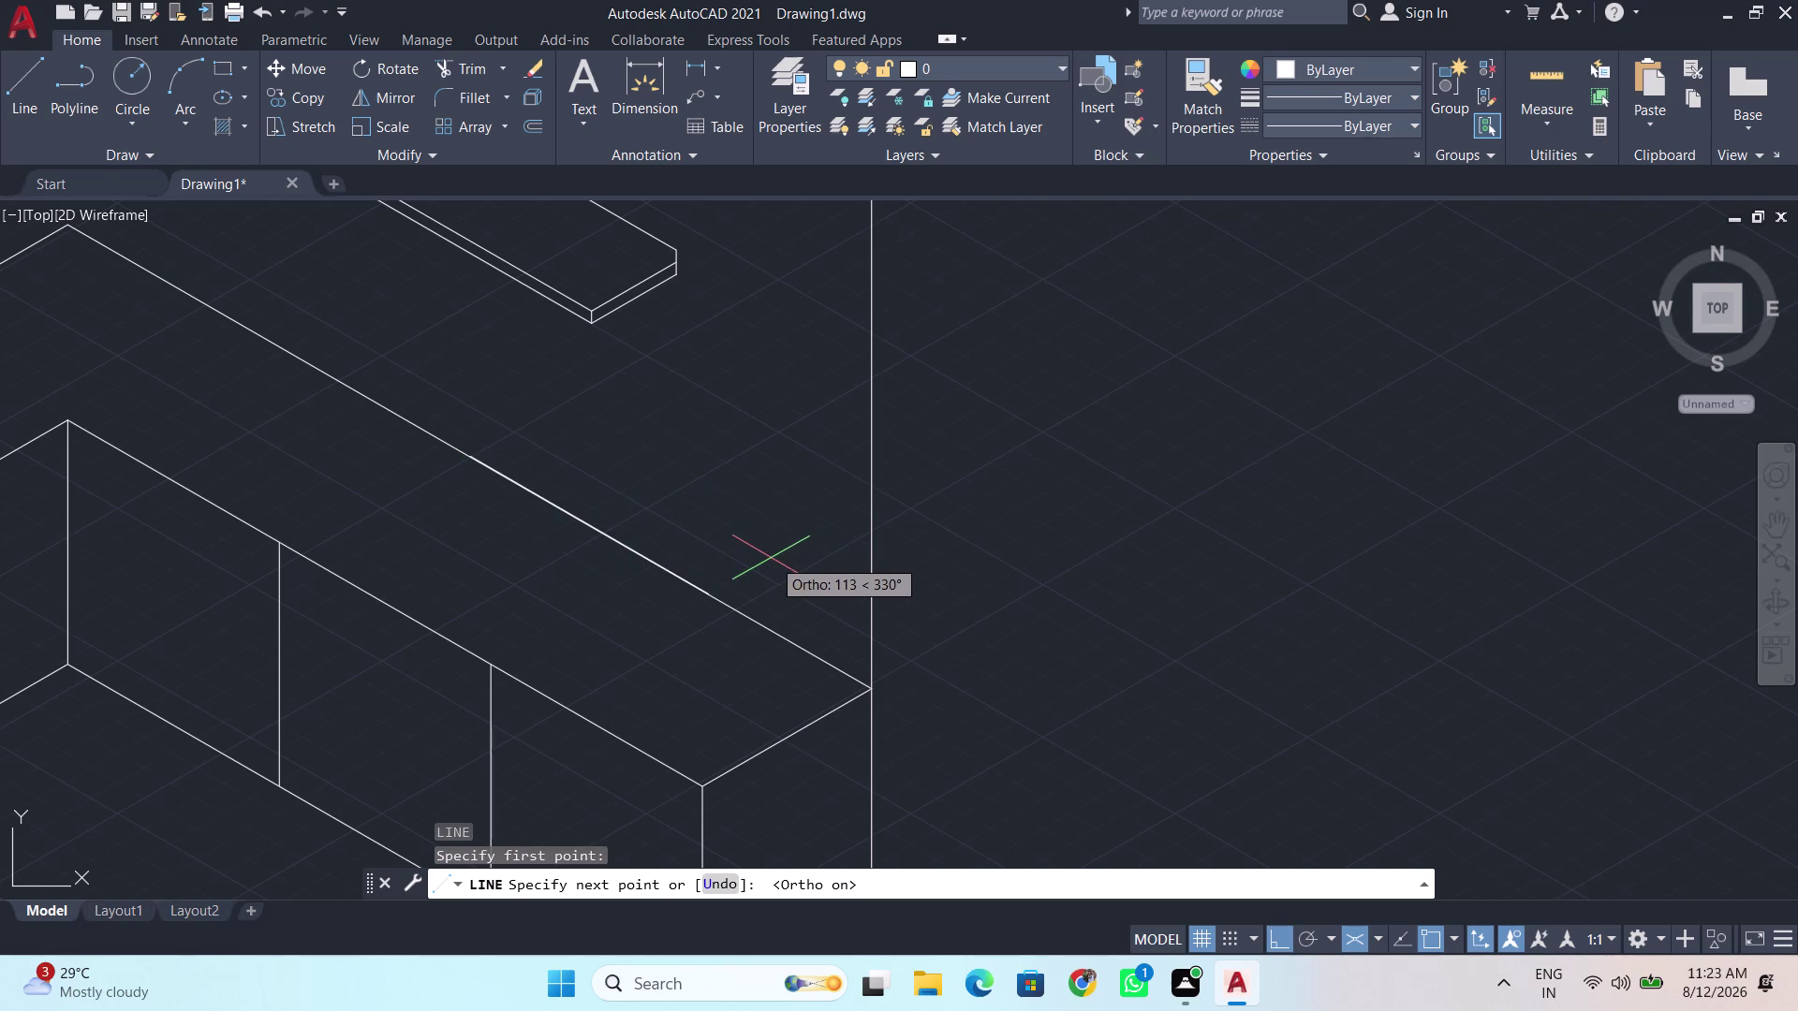
key(F12)
key(F12)
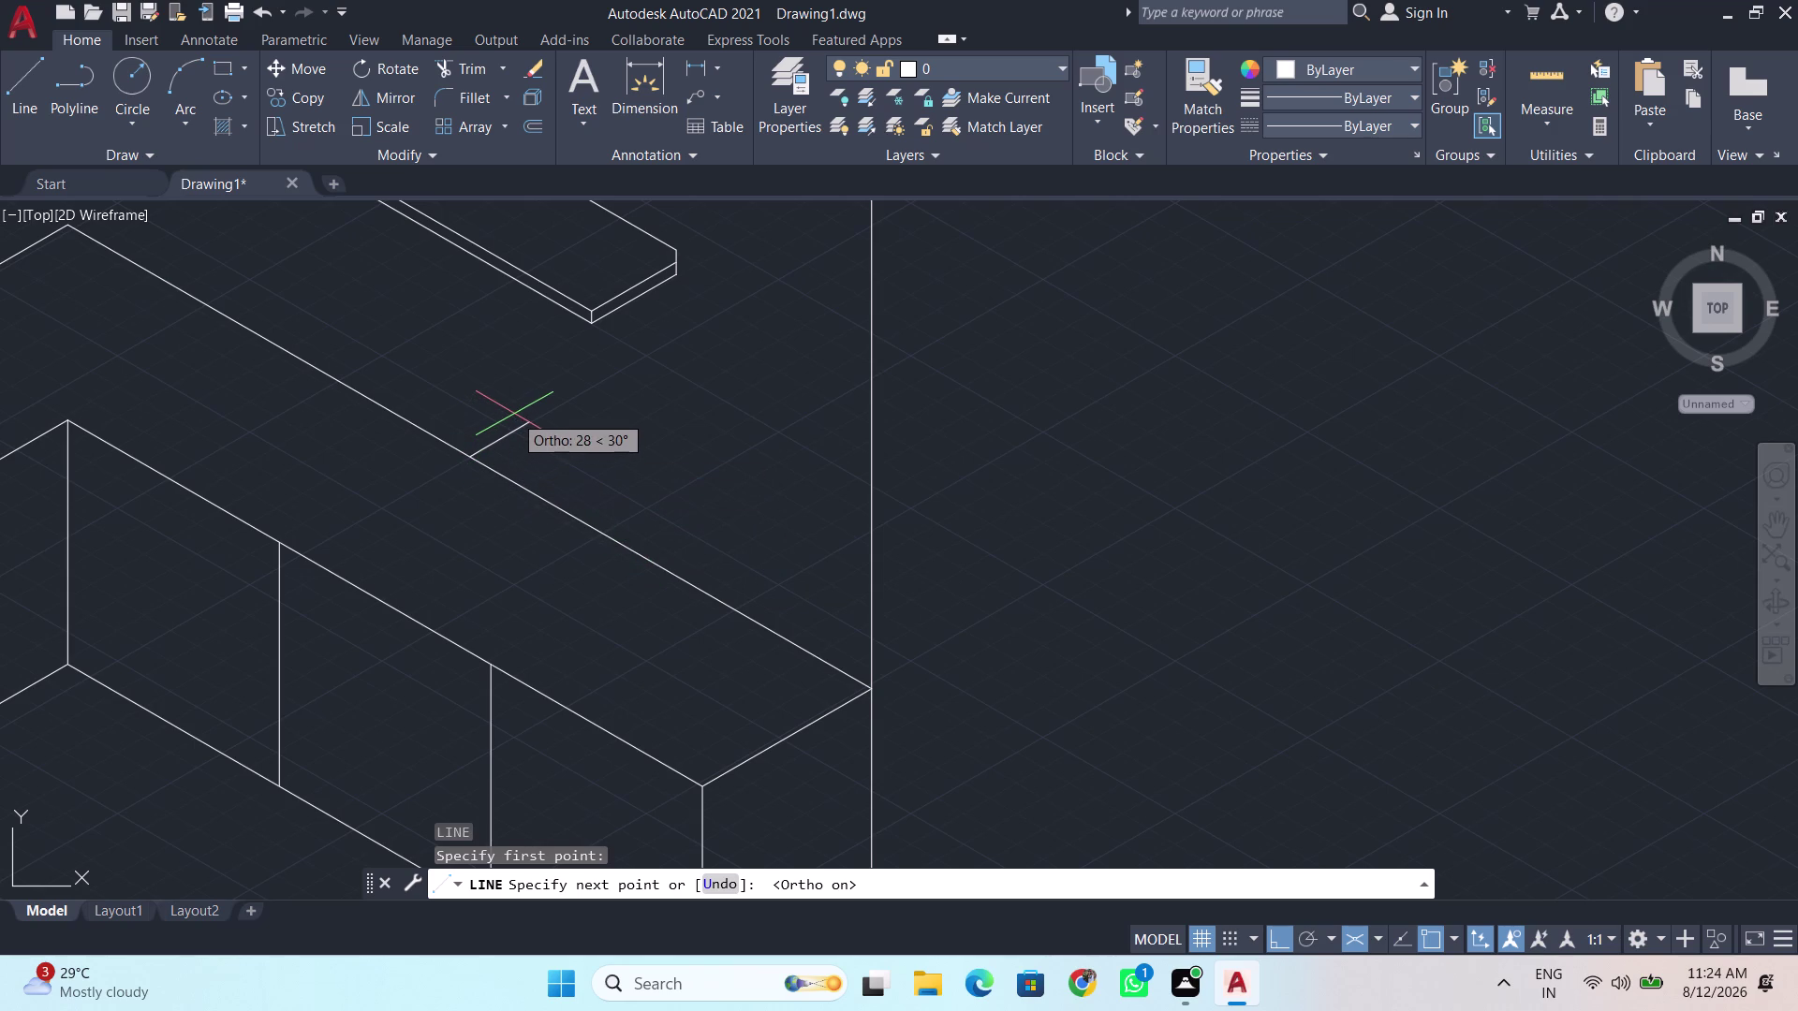
key(Escape)
Draw a vertical line up from the counter top on the right isoplane, then a 5-unit segment.
key(l)
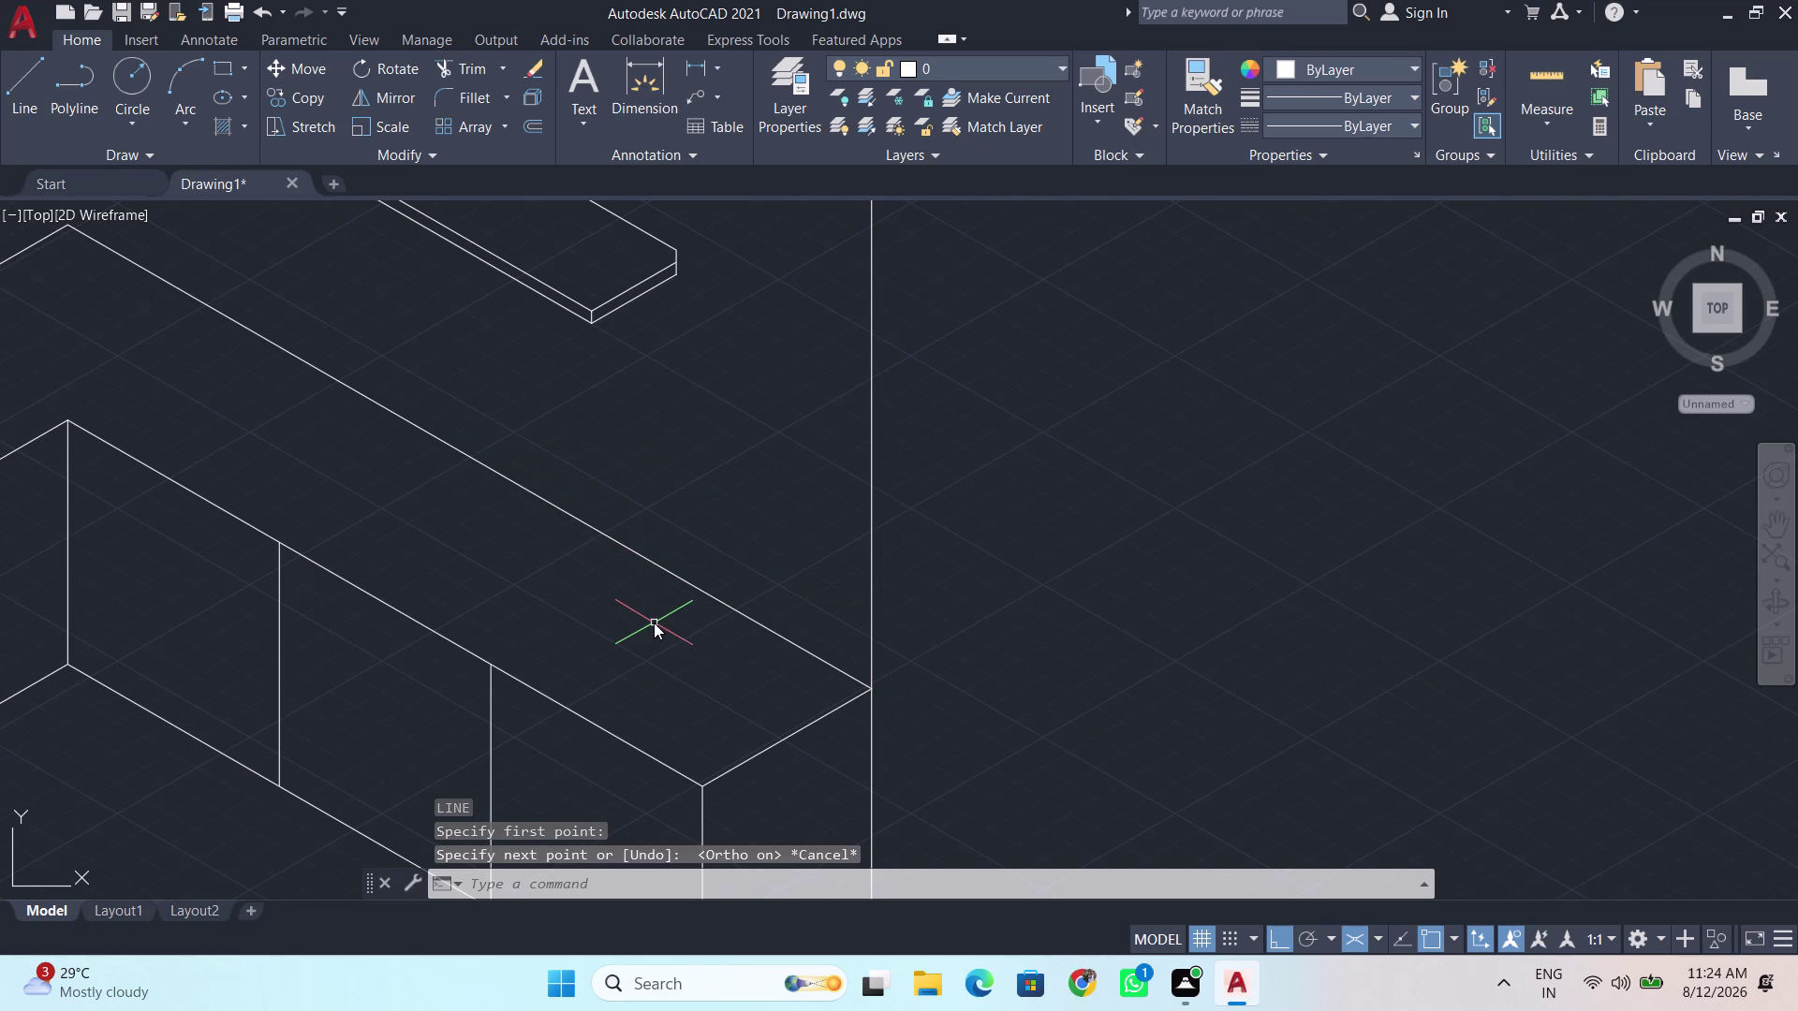
key(Return)
click(669, 601)
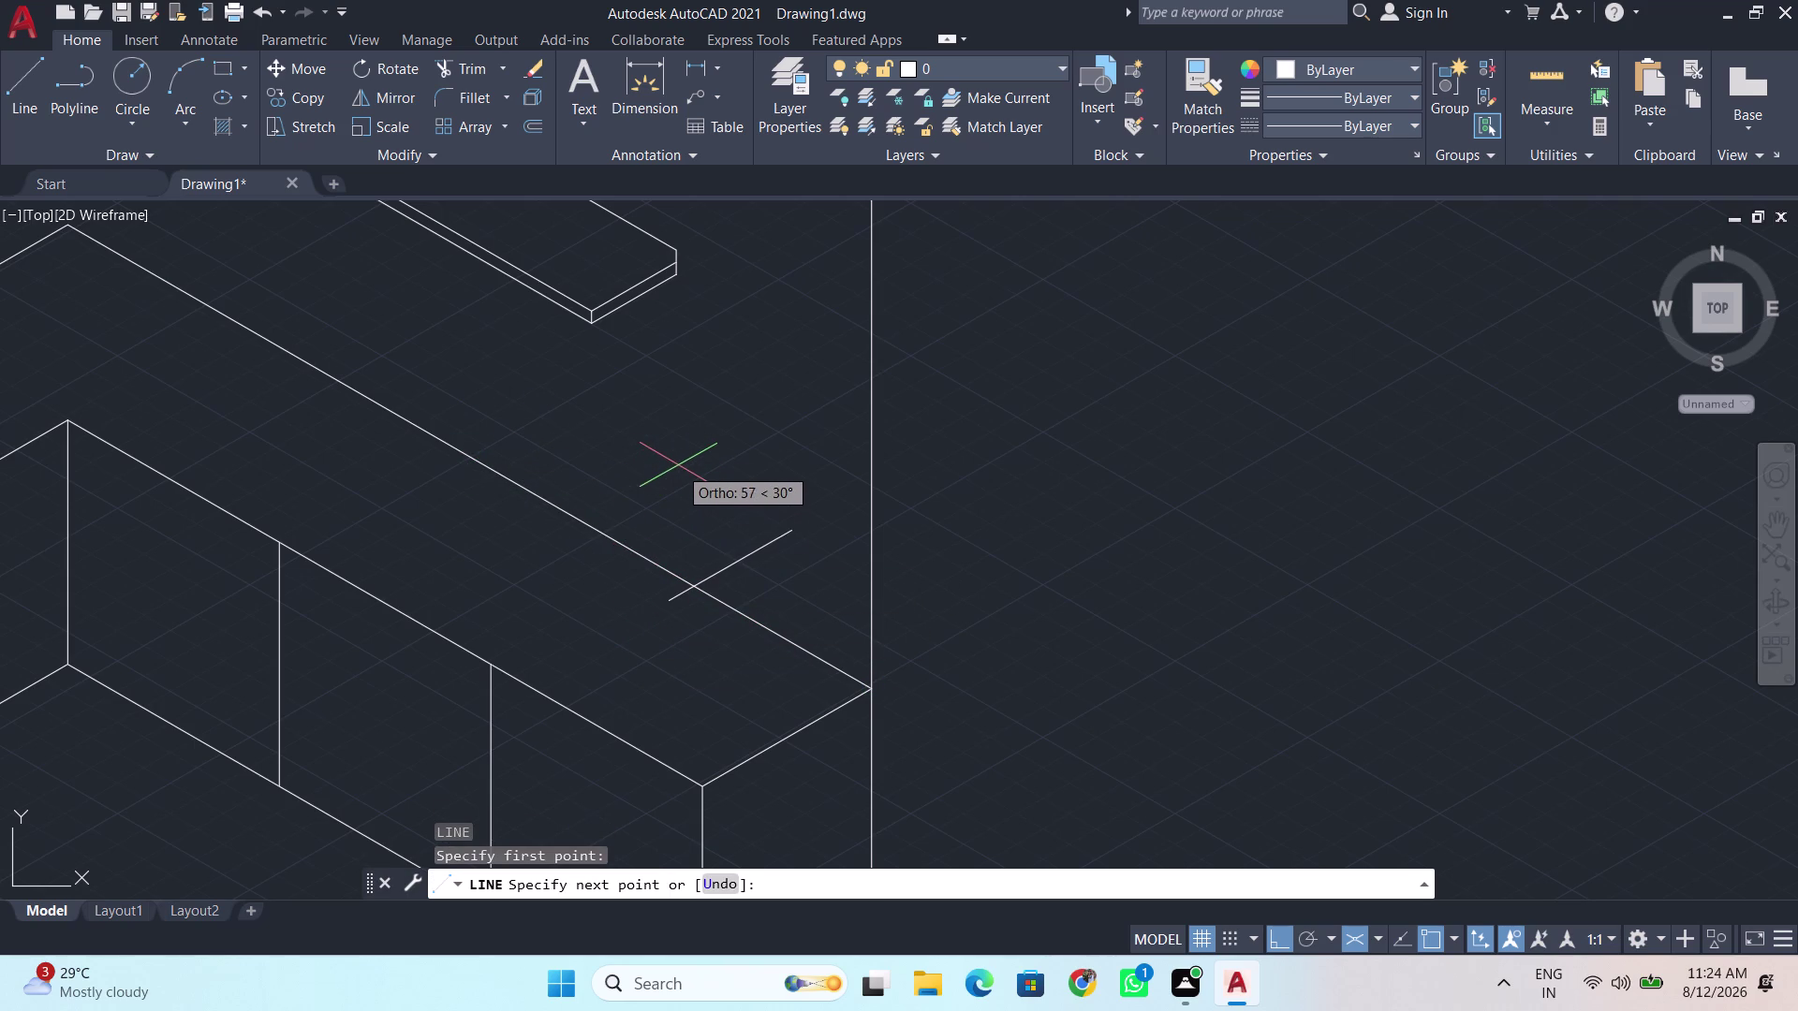
key(F5)
scroll(up, 3)
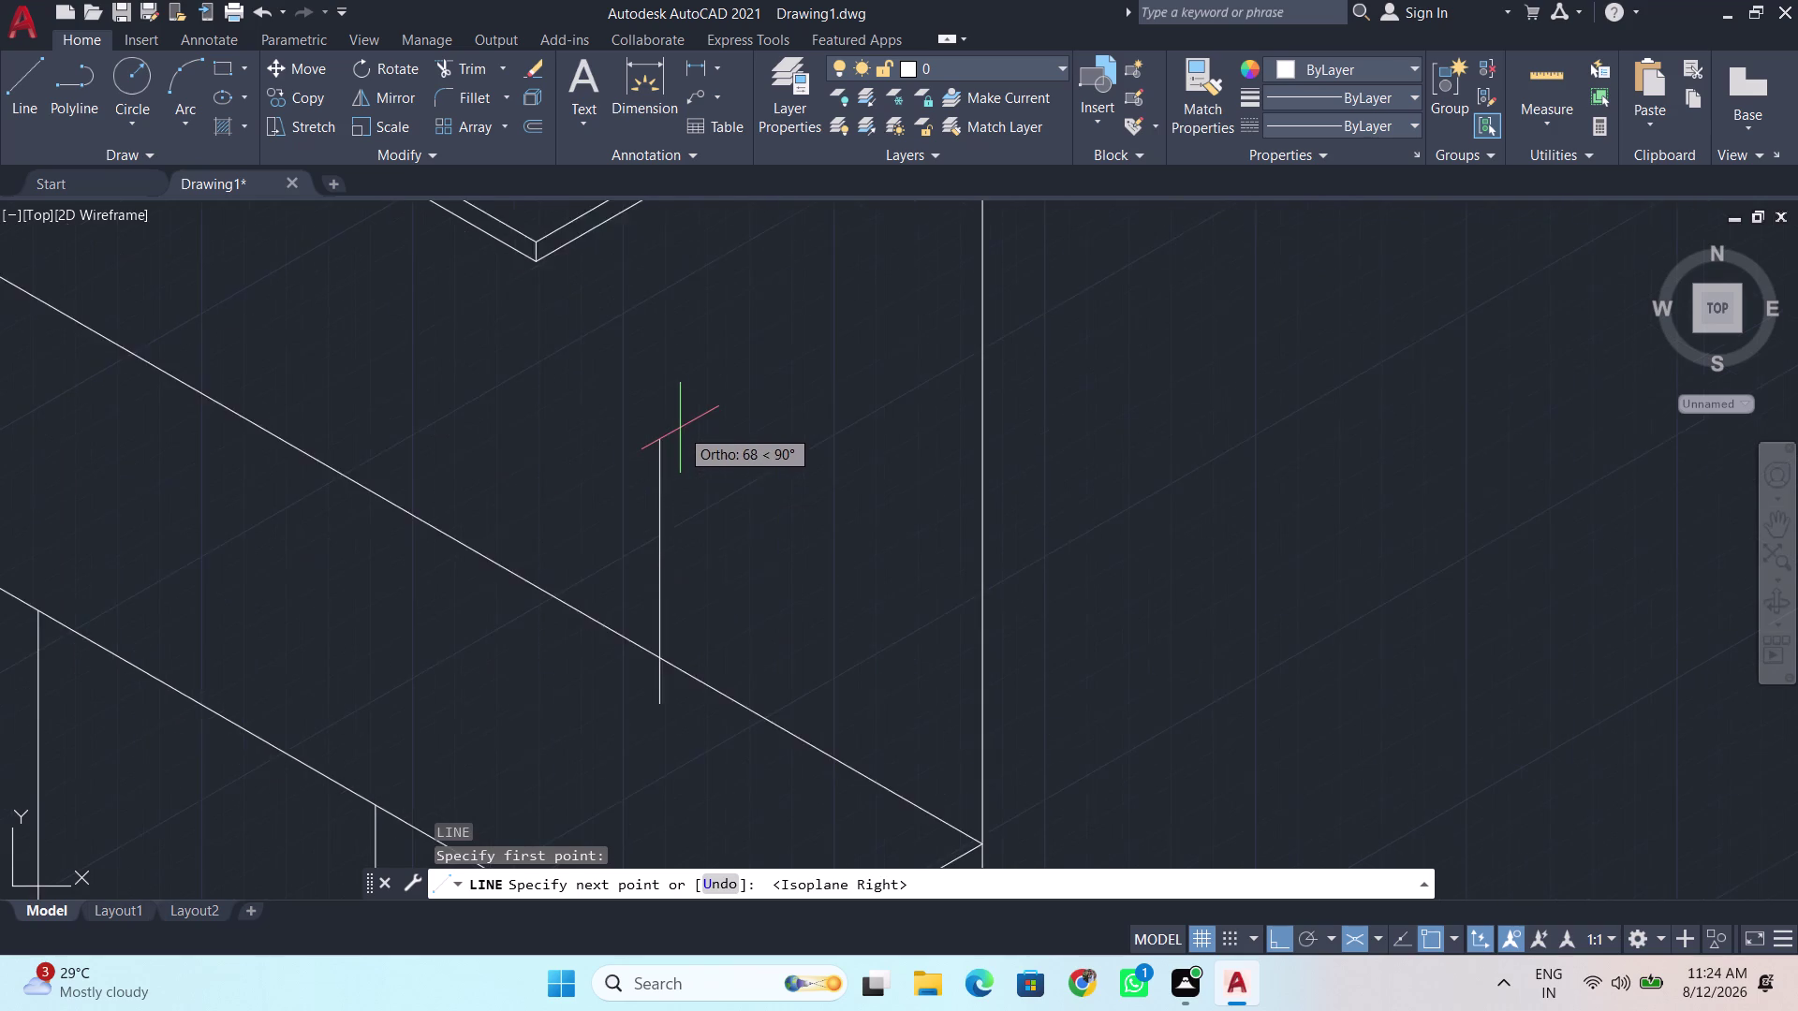
scroll(up, 3)
click(673, 441)
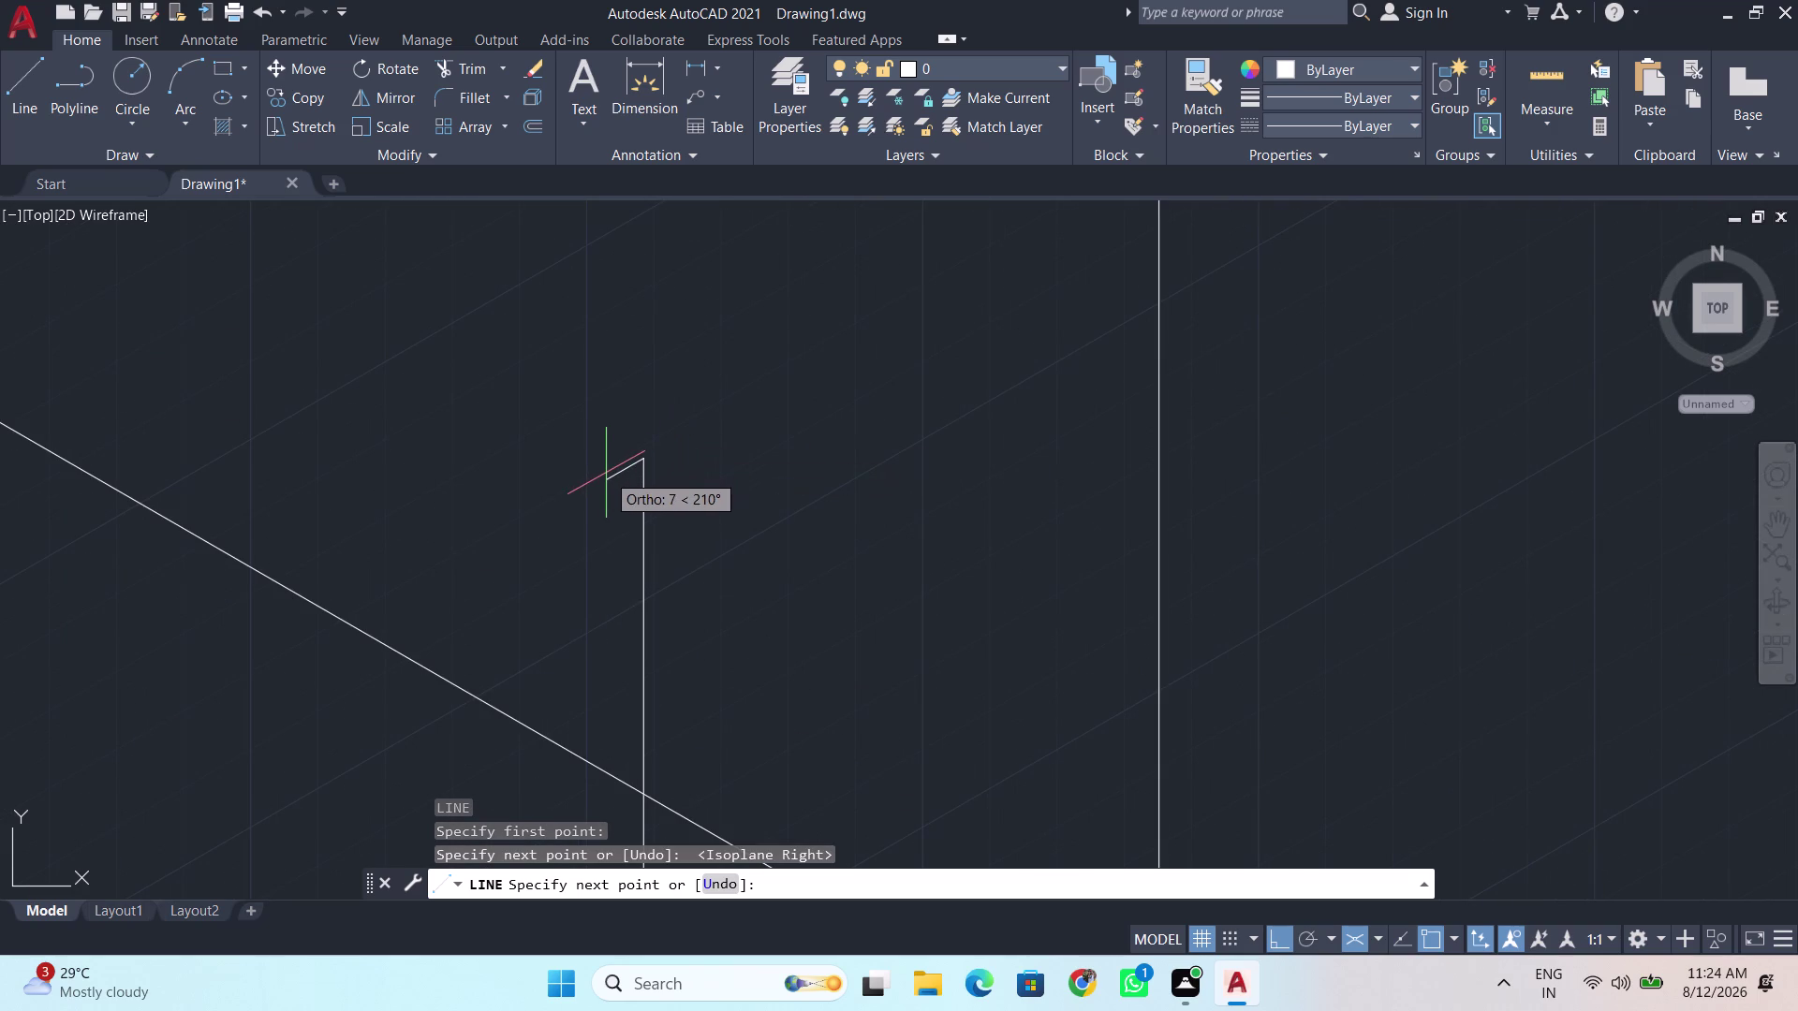
key(BackSpace)
key(BackSpace)
key(5)
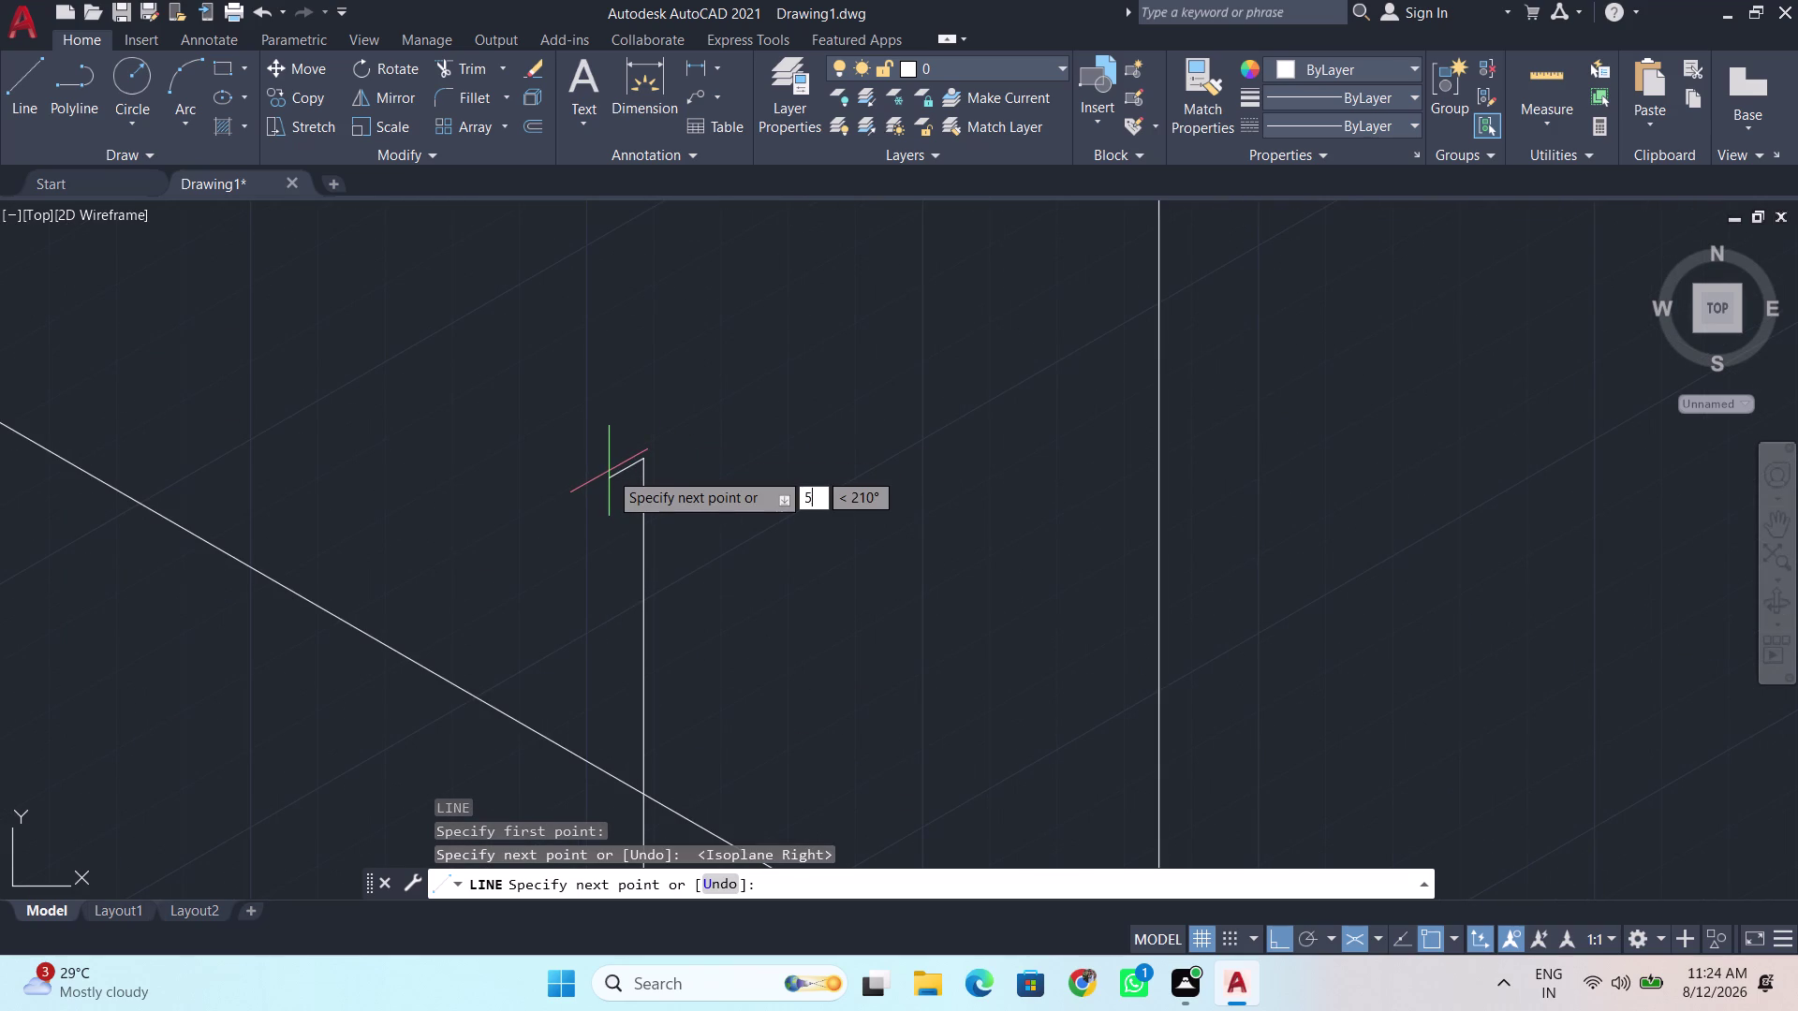
key(Return)
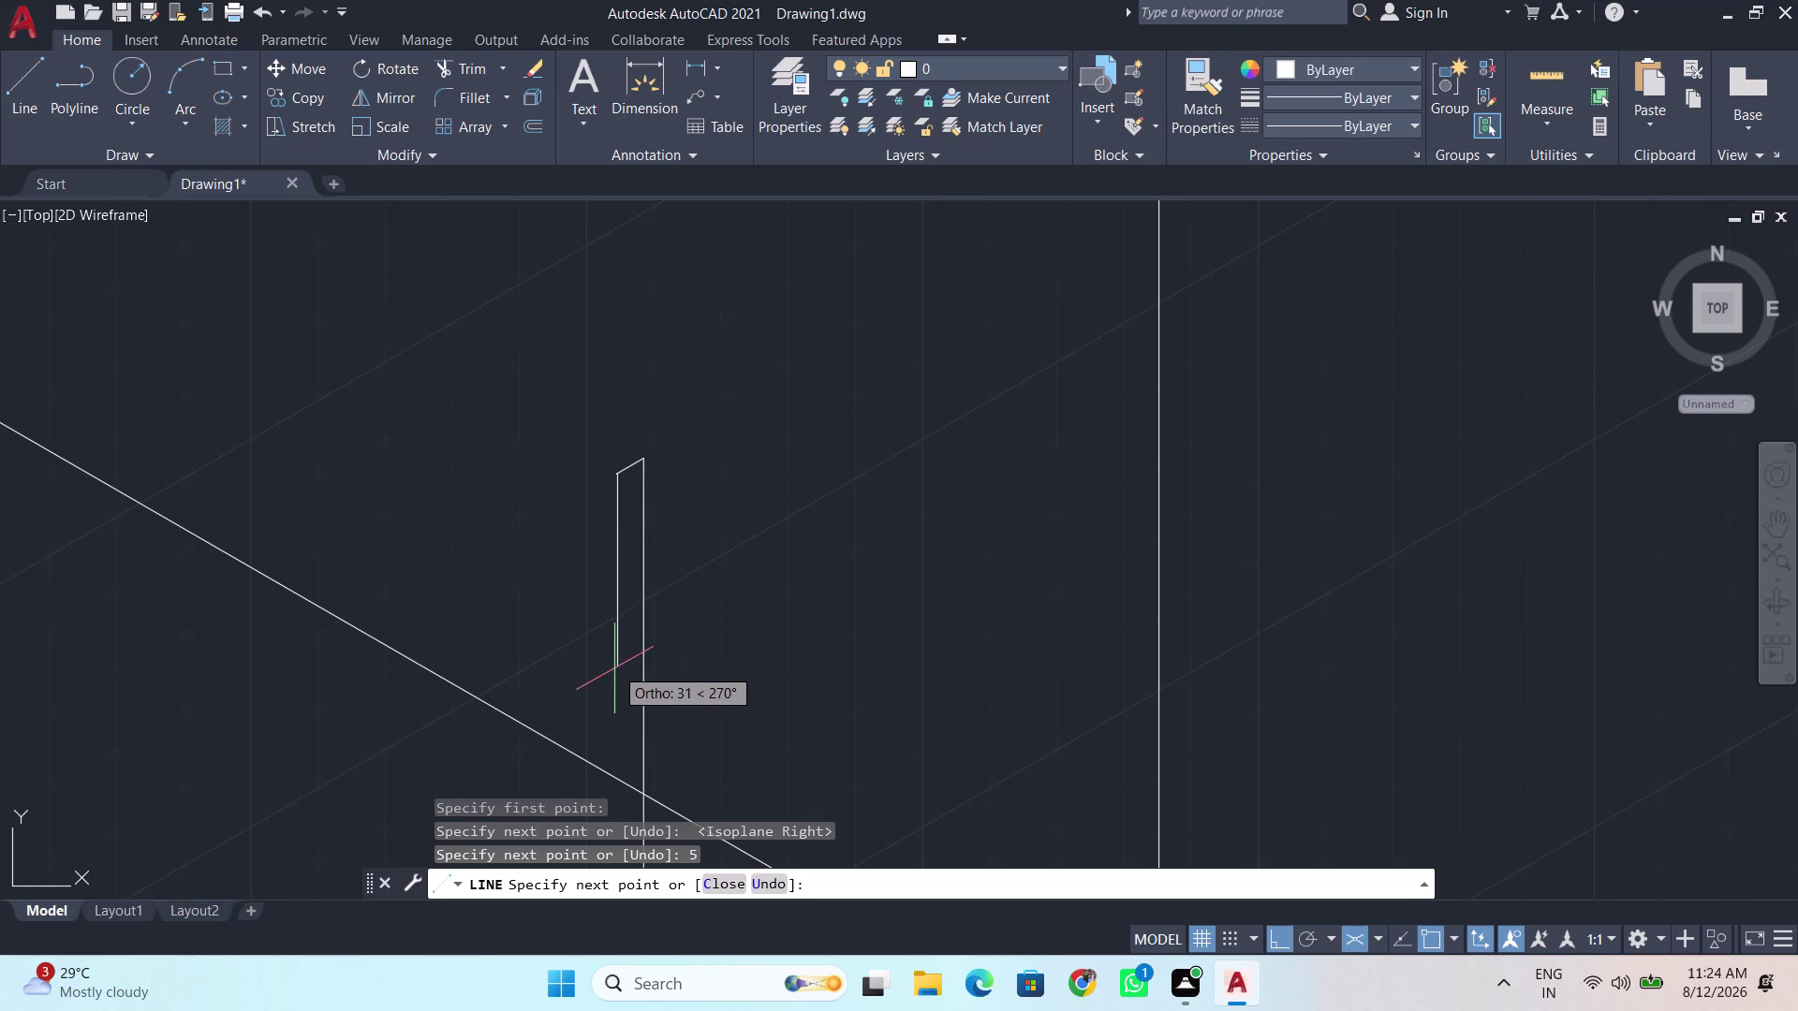
Close the thin post outline at its final corner.
middle_drag(614, 674, 630, 377)
right_drag(614, 675, 630, 376)
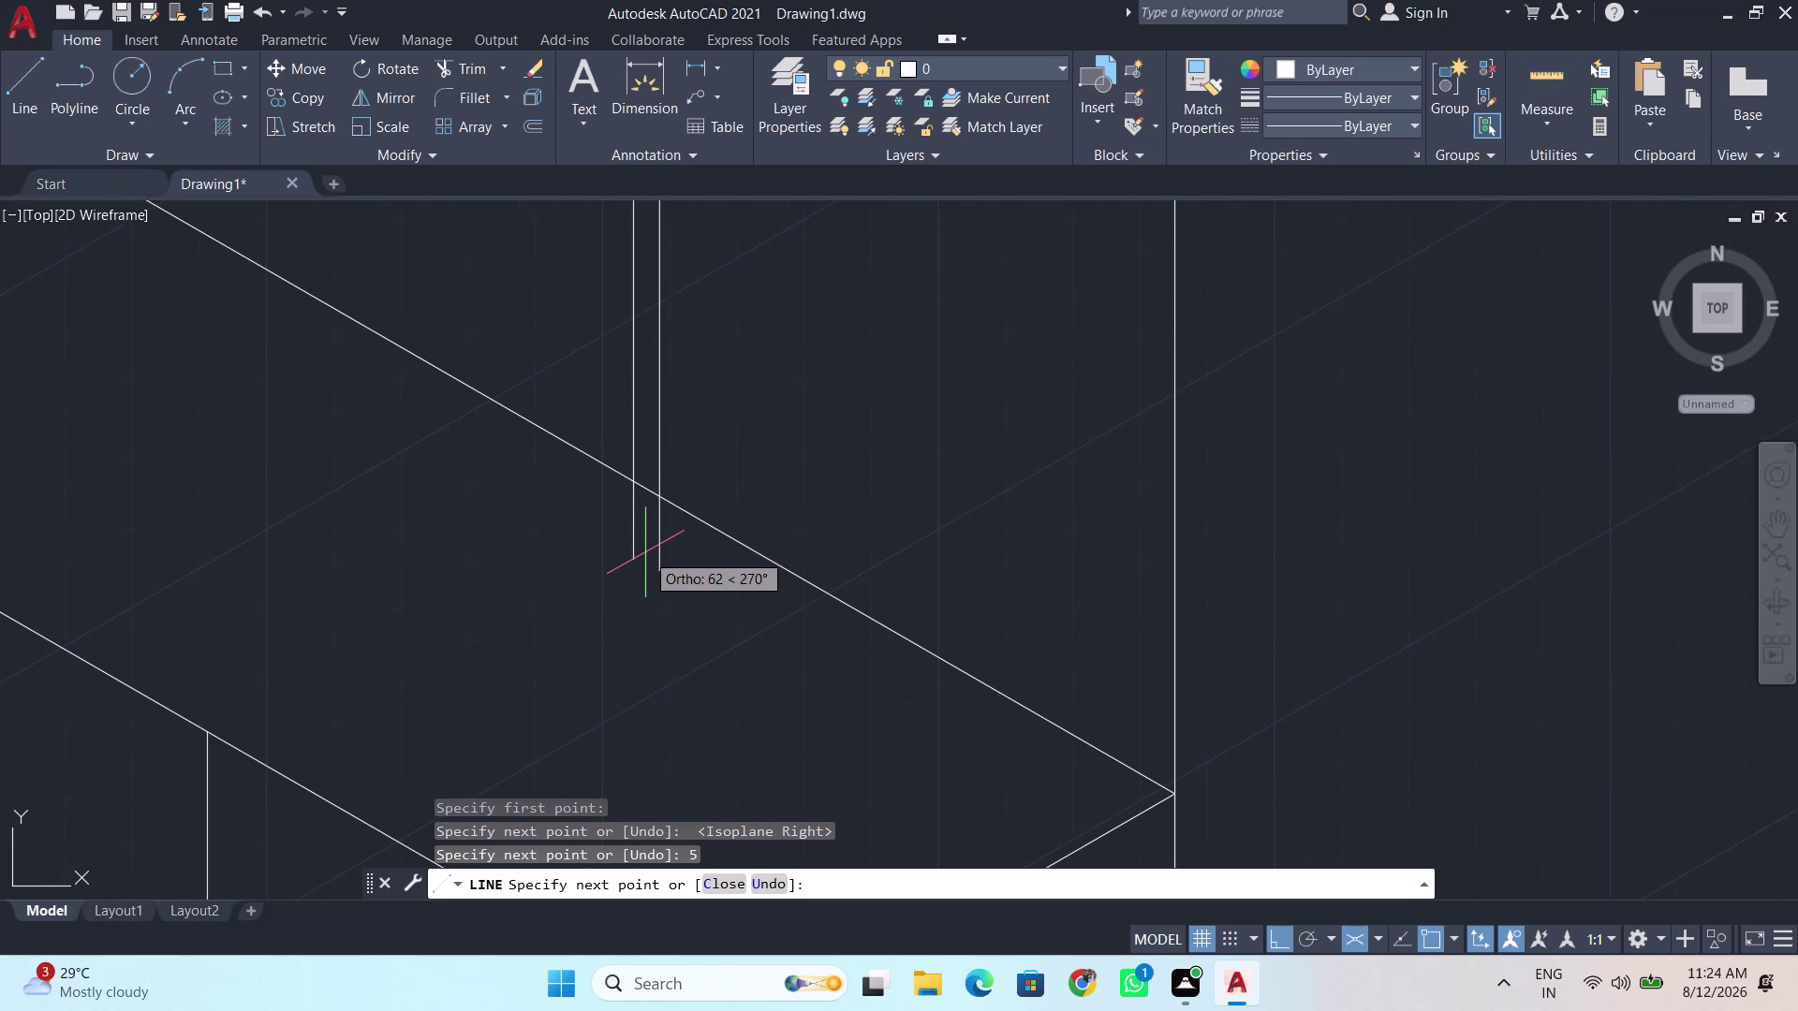
click(645, 551)
key(space)
Pan over to the post top and call up the Ellipse tool with EL.
scroll(down, 3)
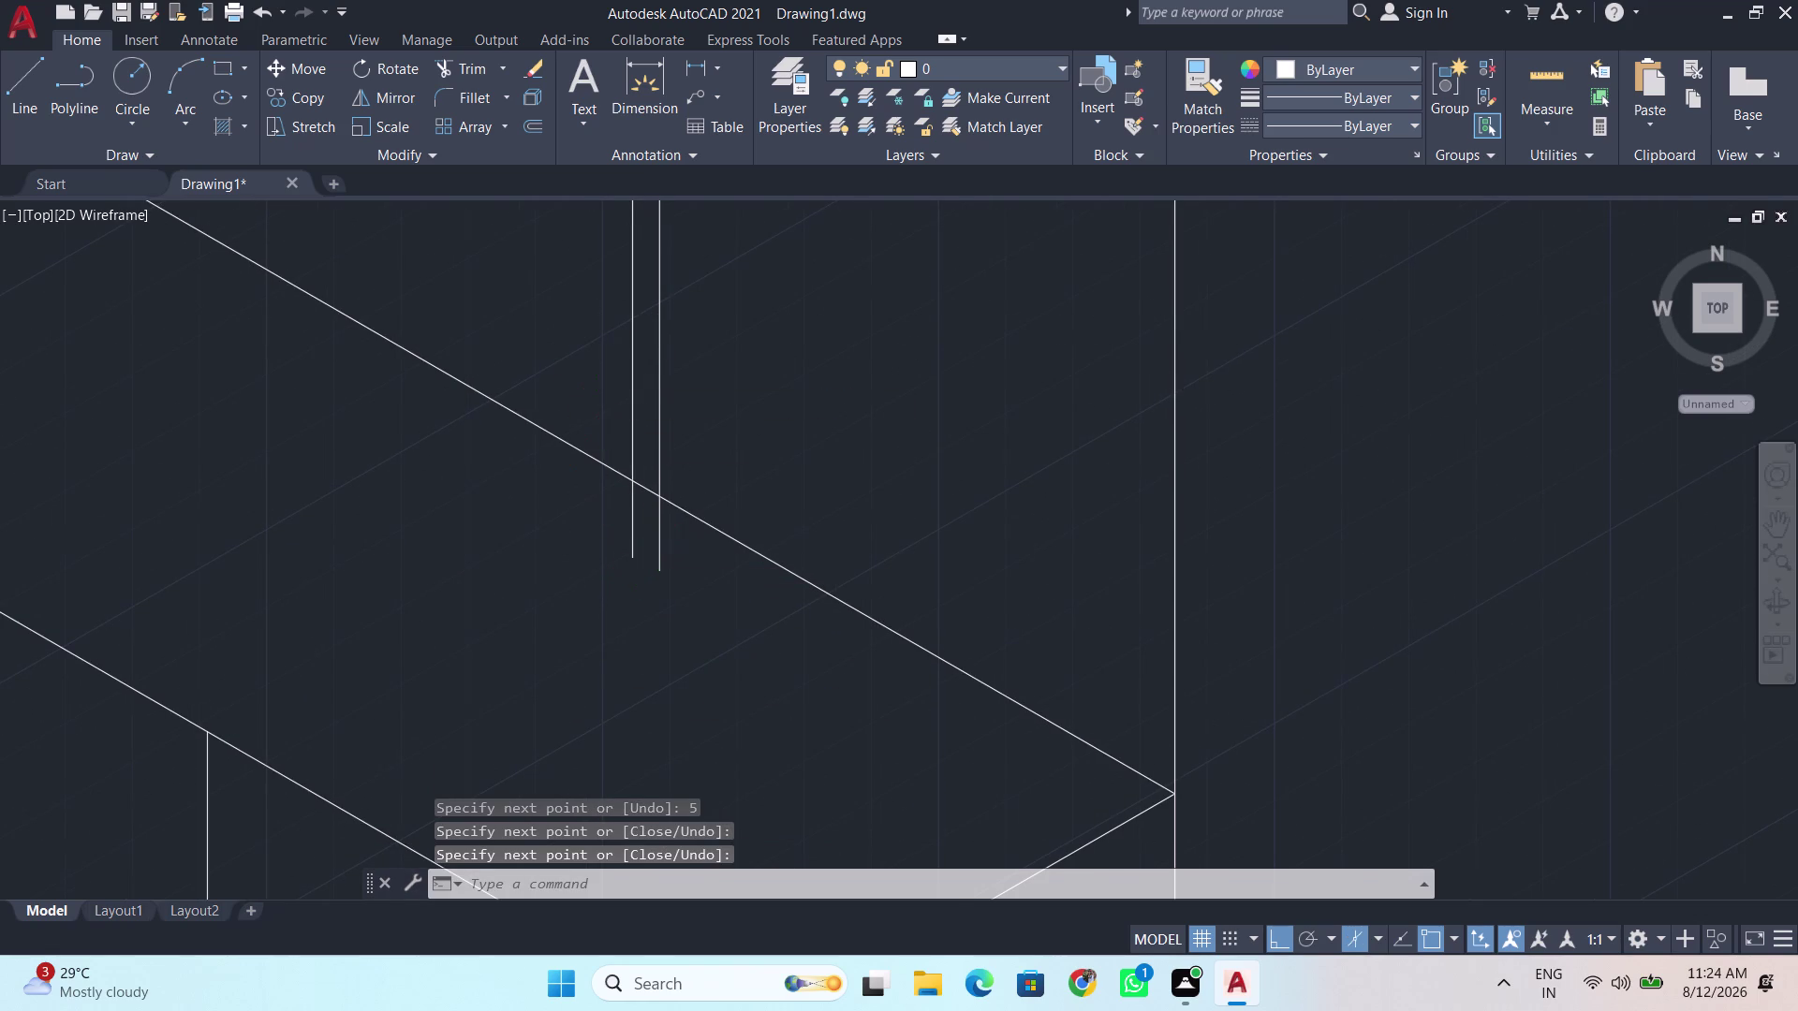
middle_drag(587, 320, 596, 675)
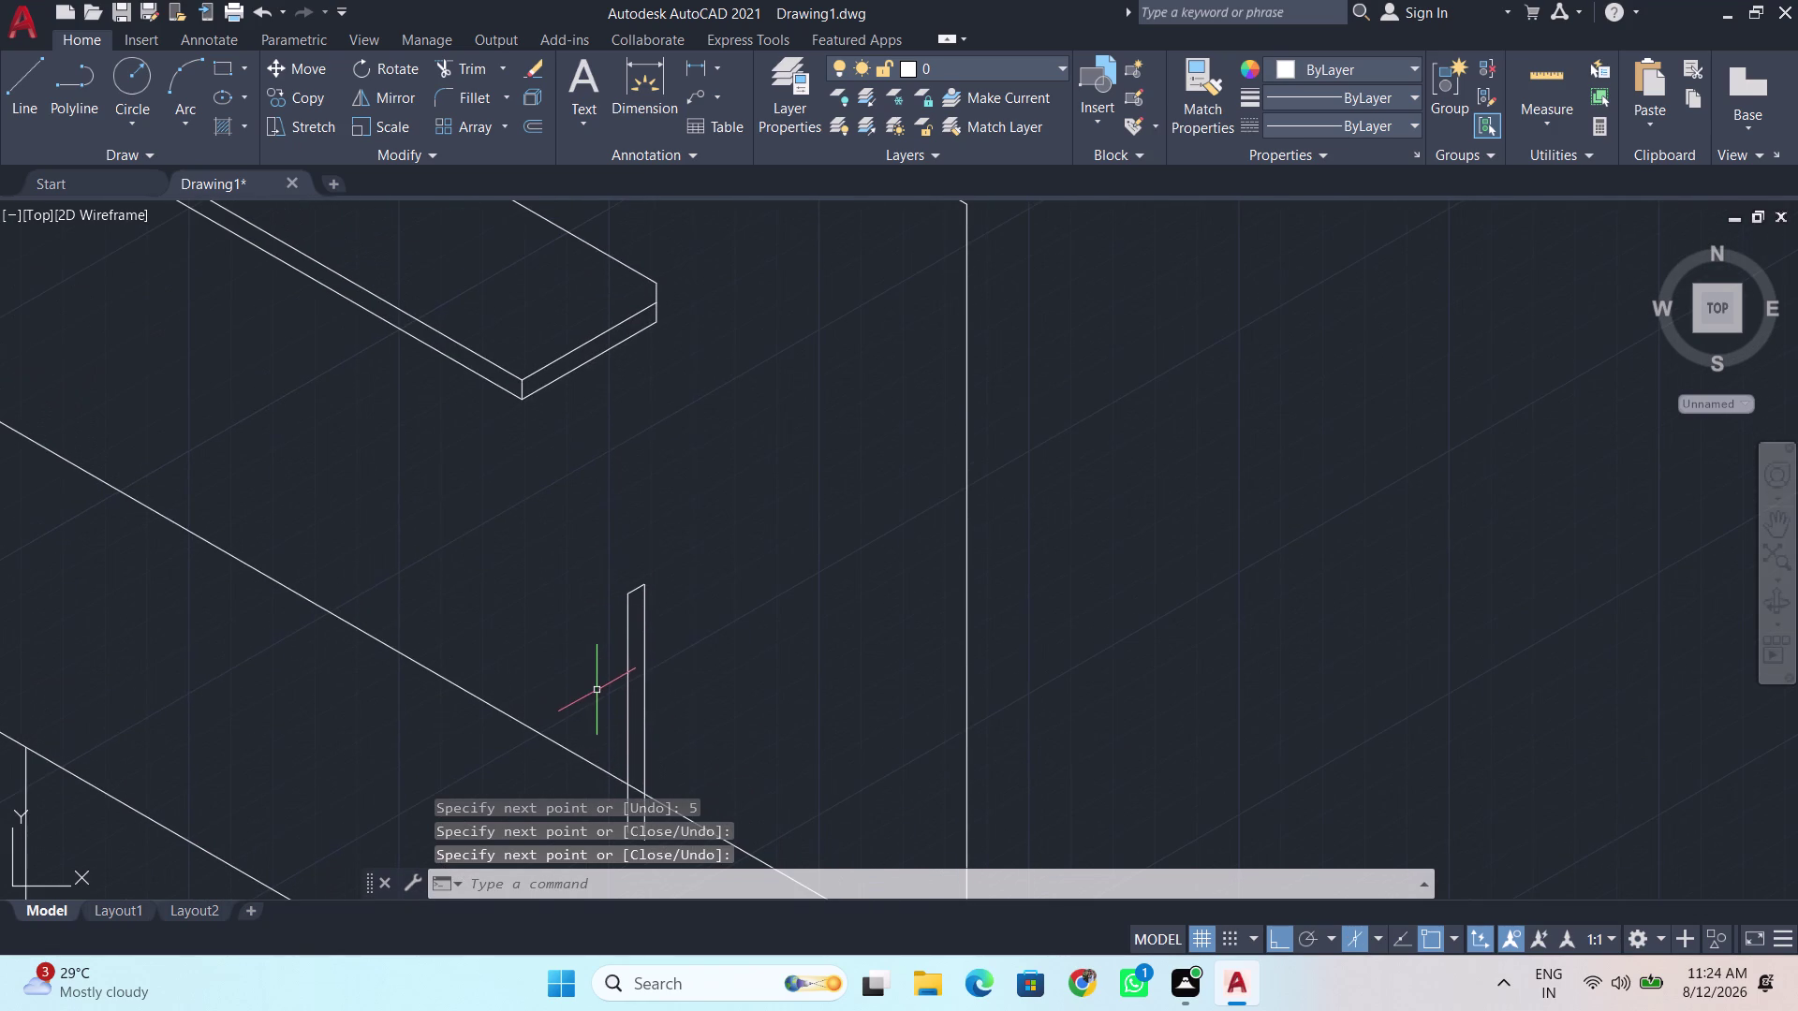
scroll(up, 3)
key(e)
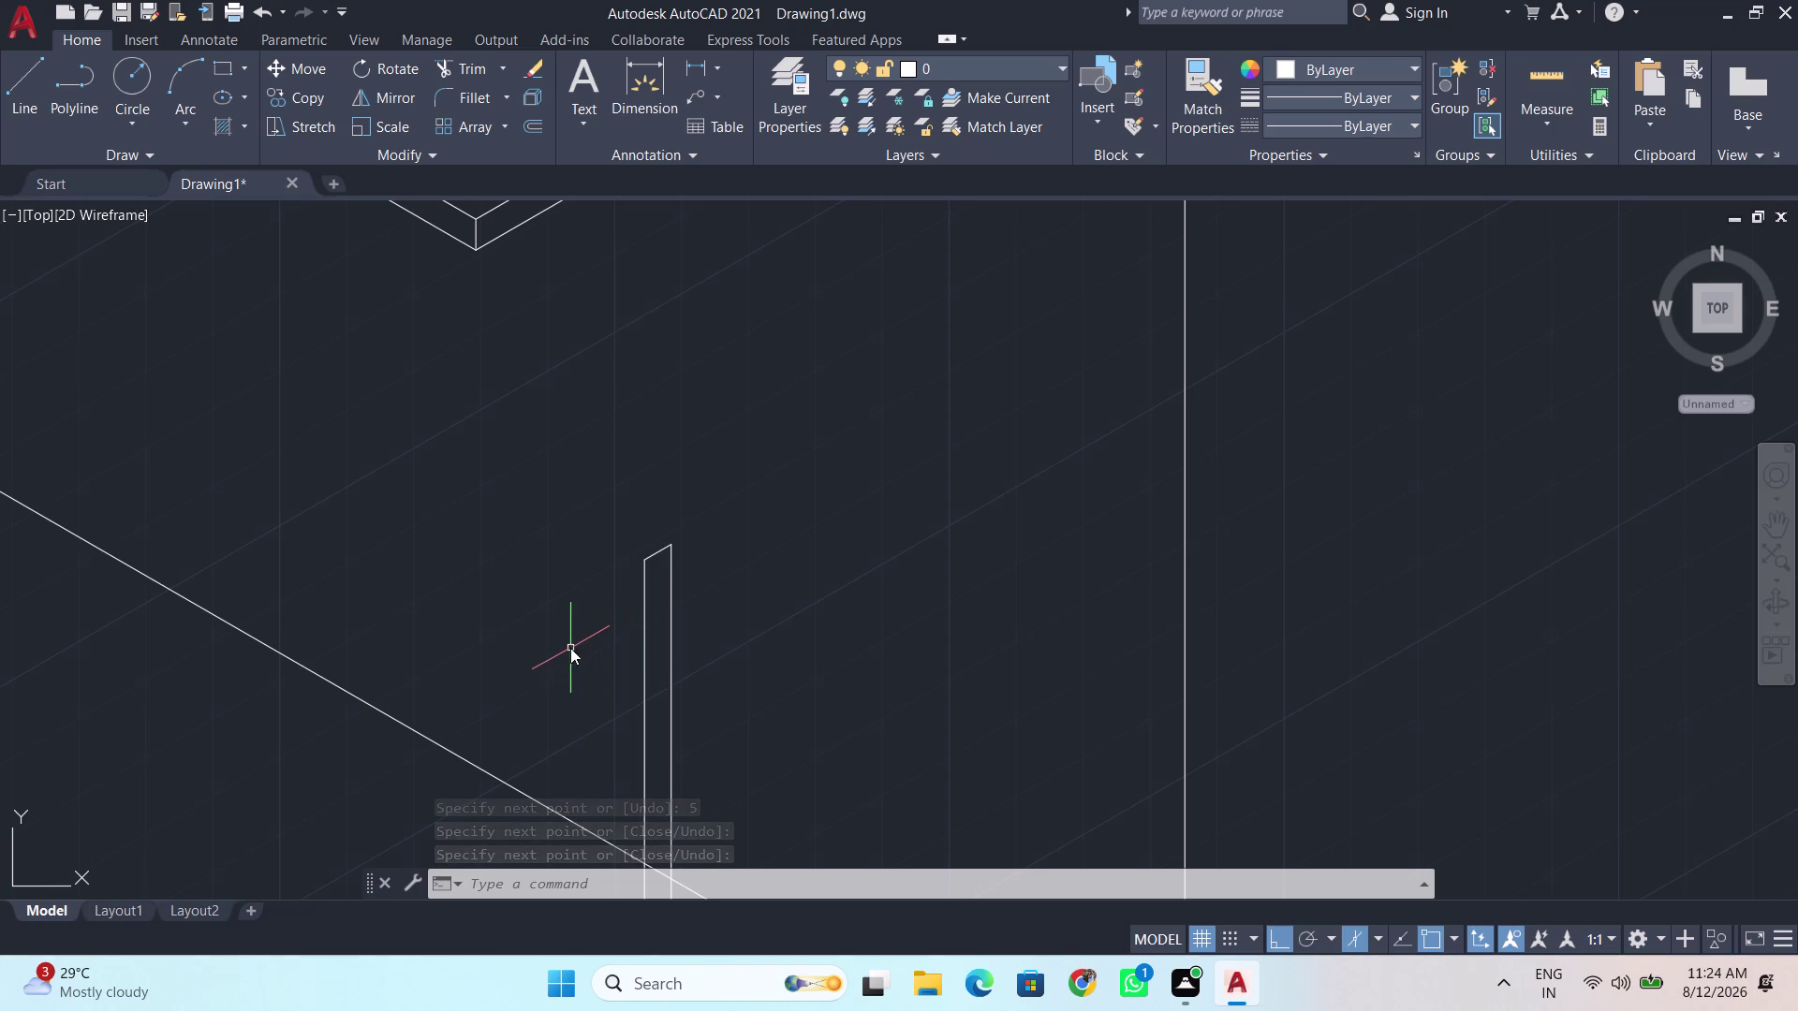
key(l)
key(Return)
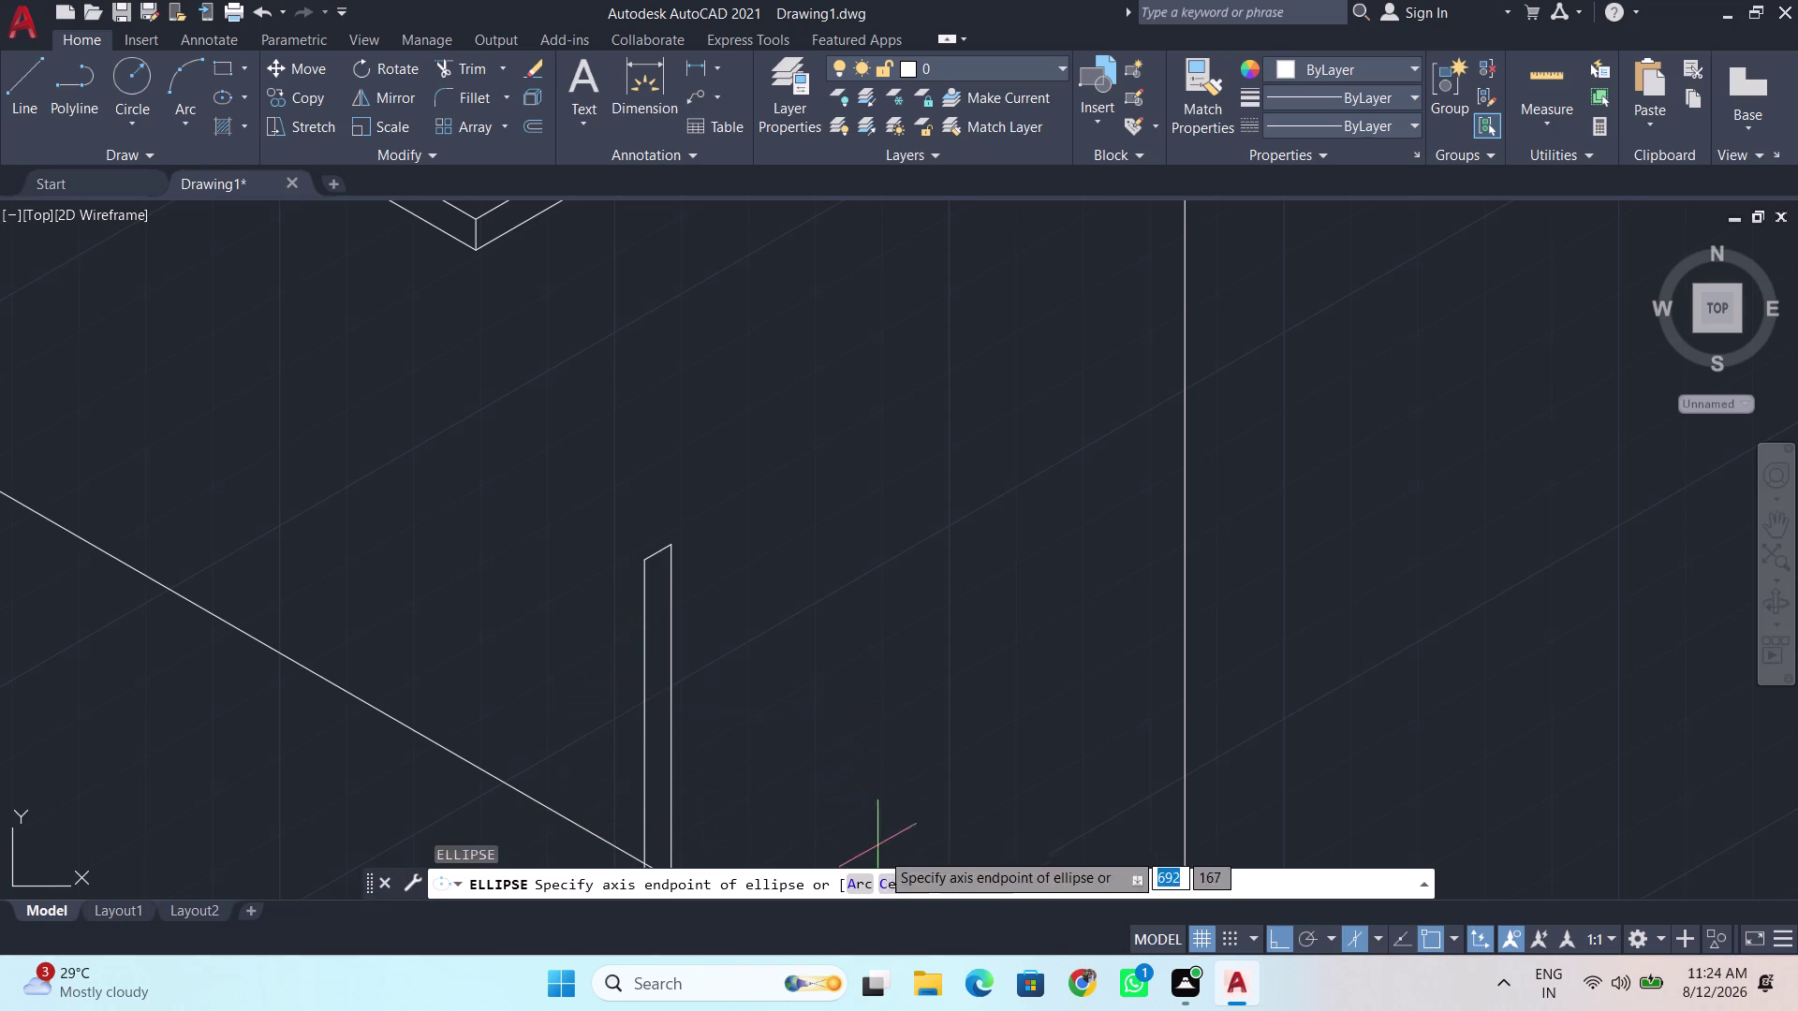
click(945, 888)
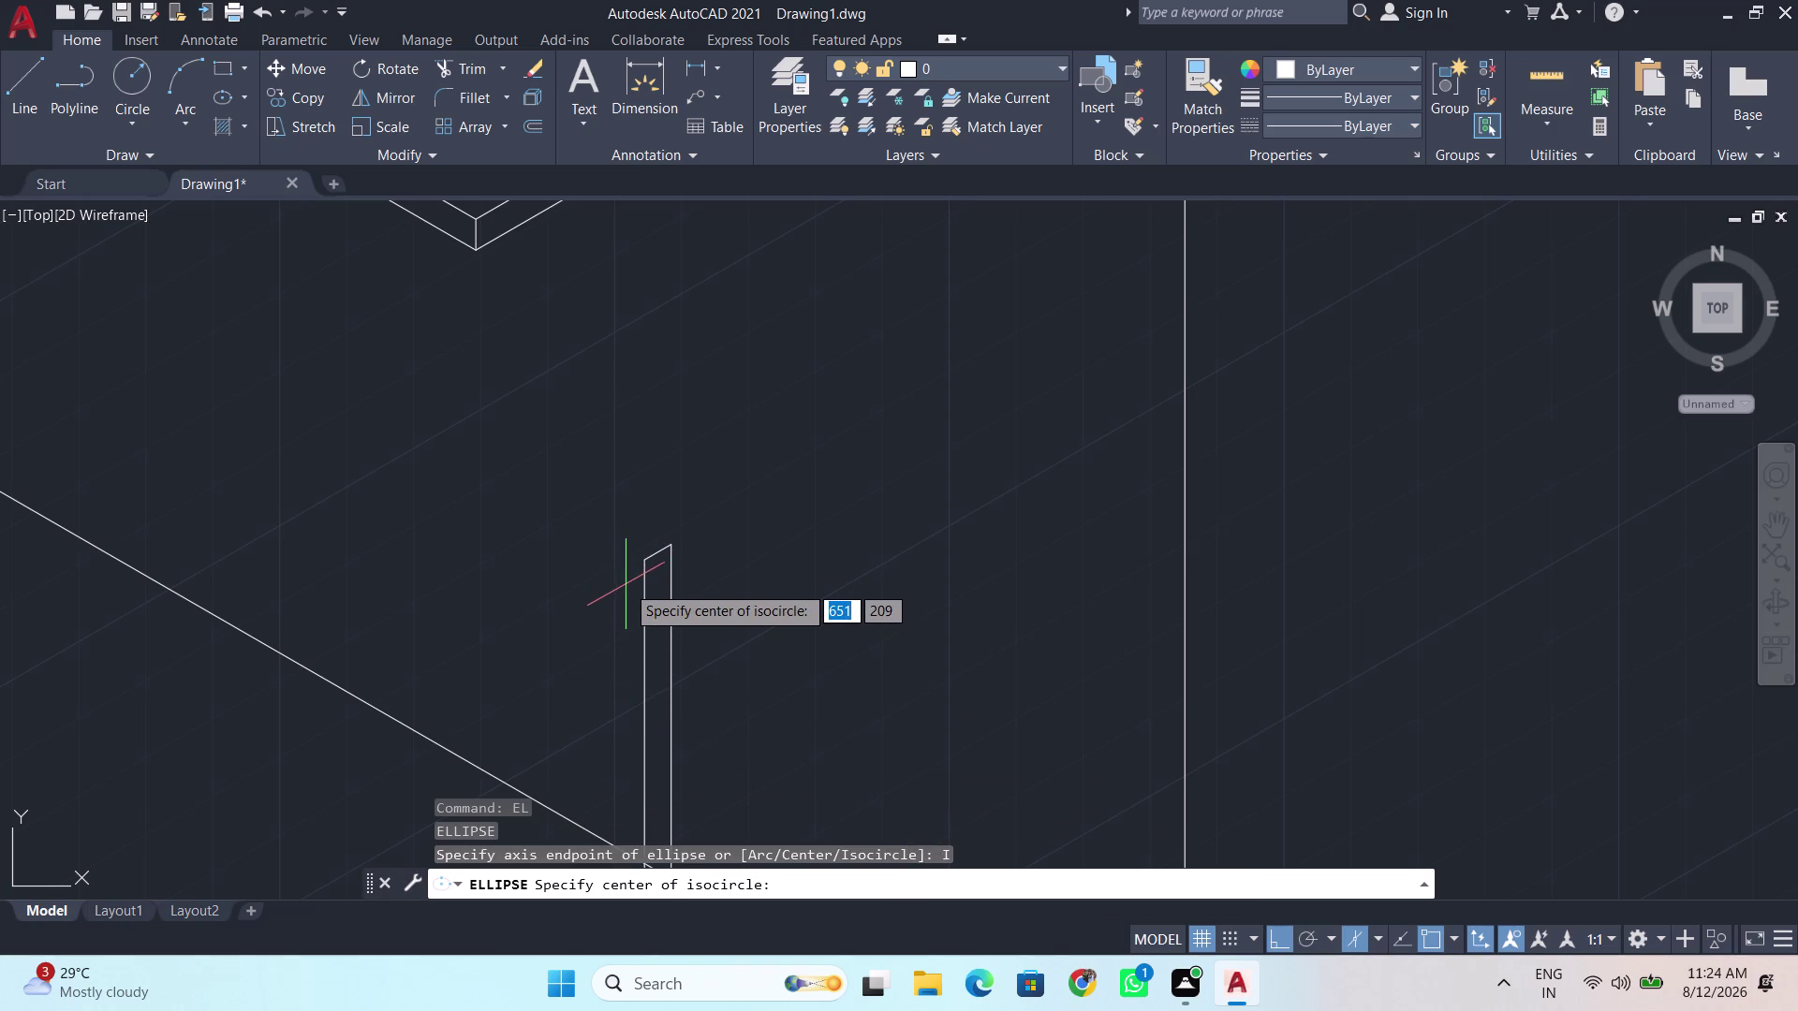
click(573, 607)
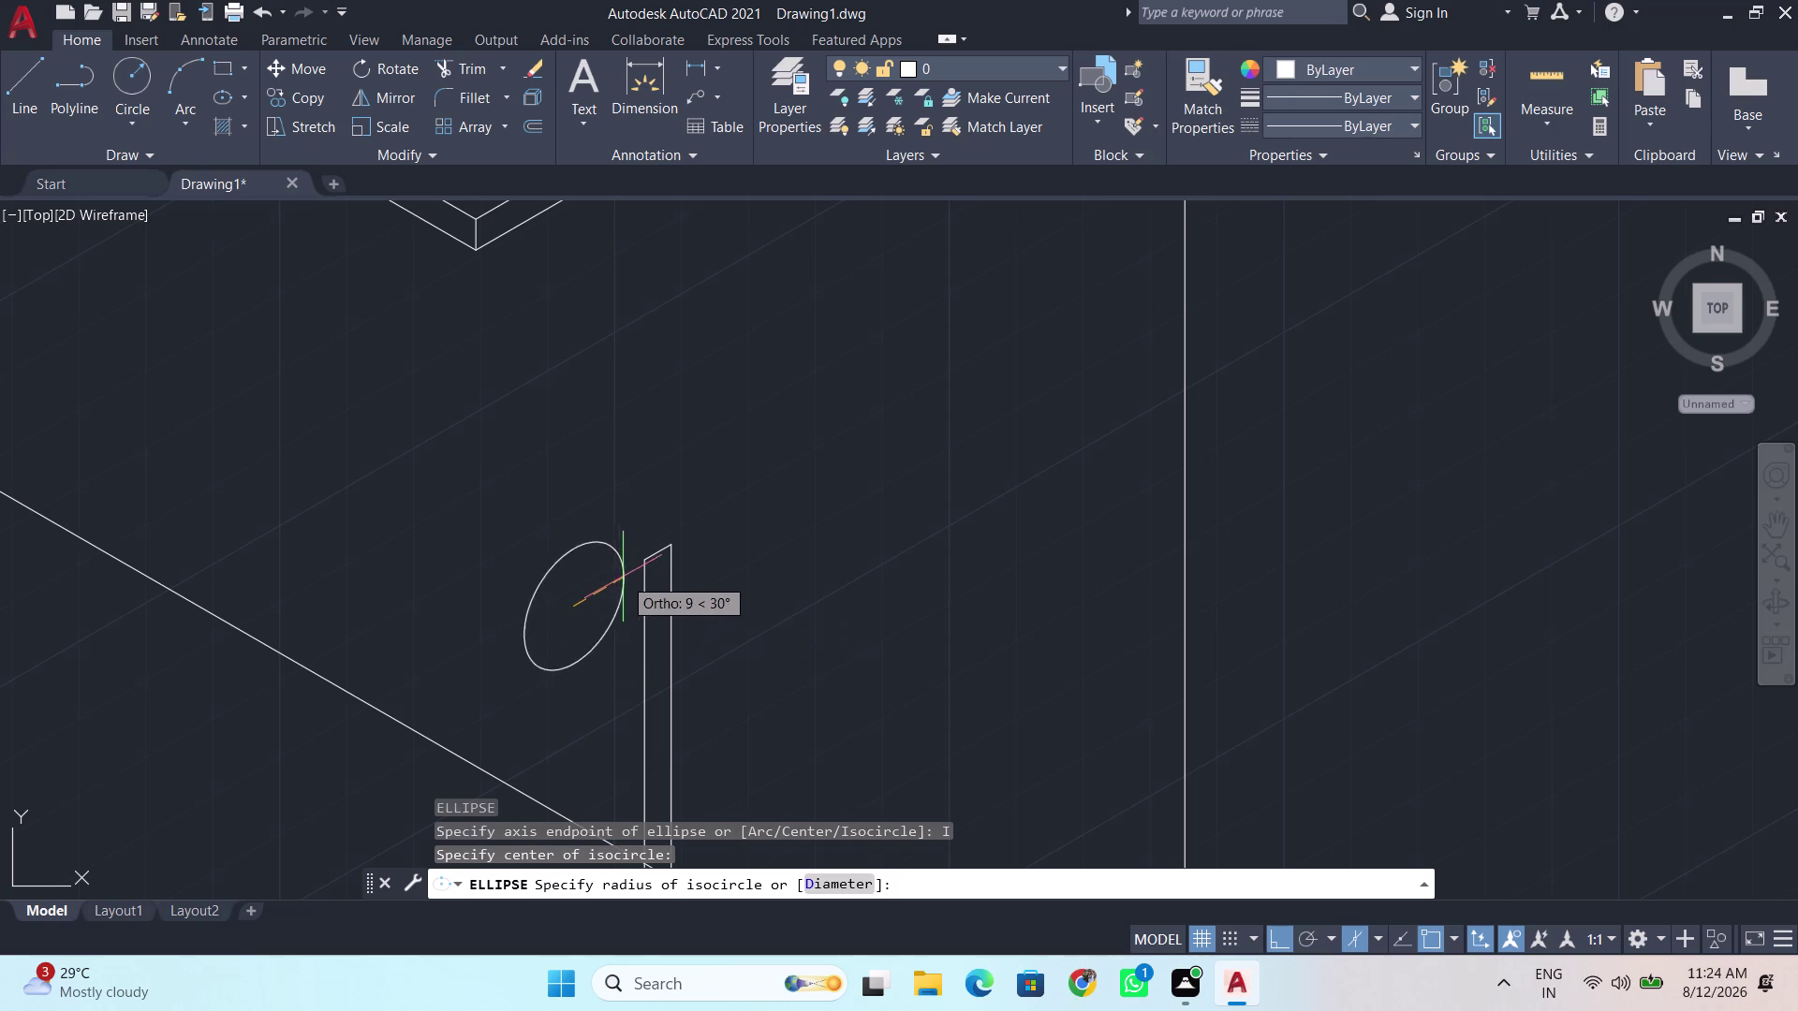
click(670, 557)
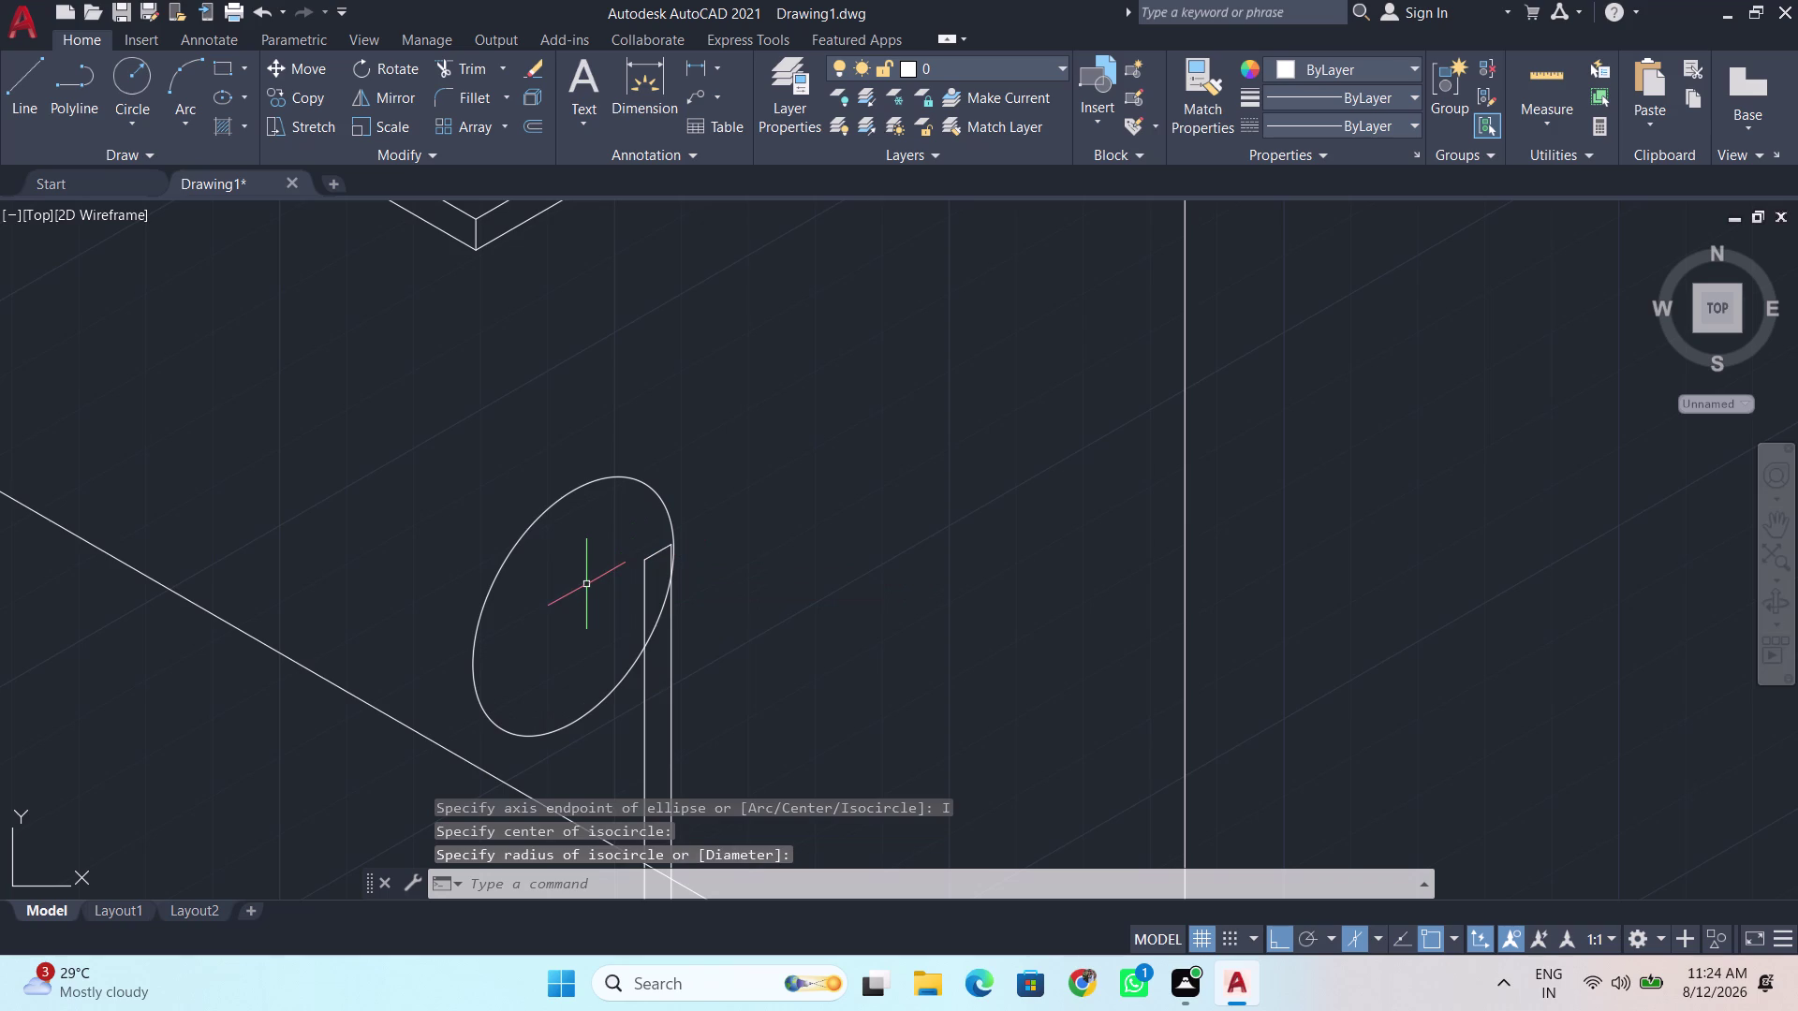
key(Return)
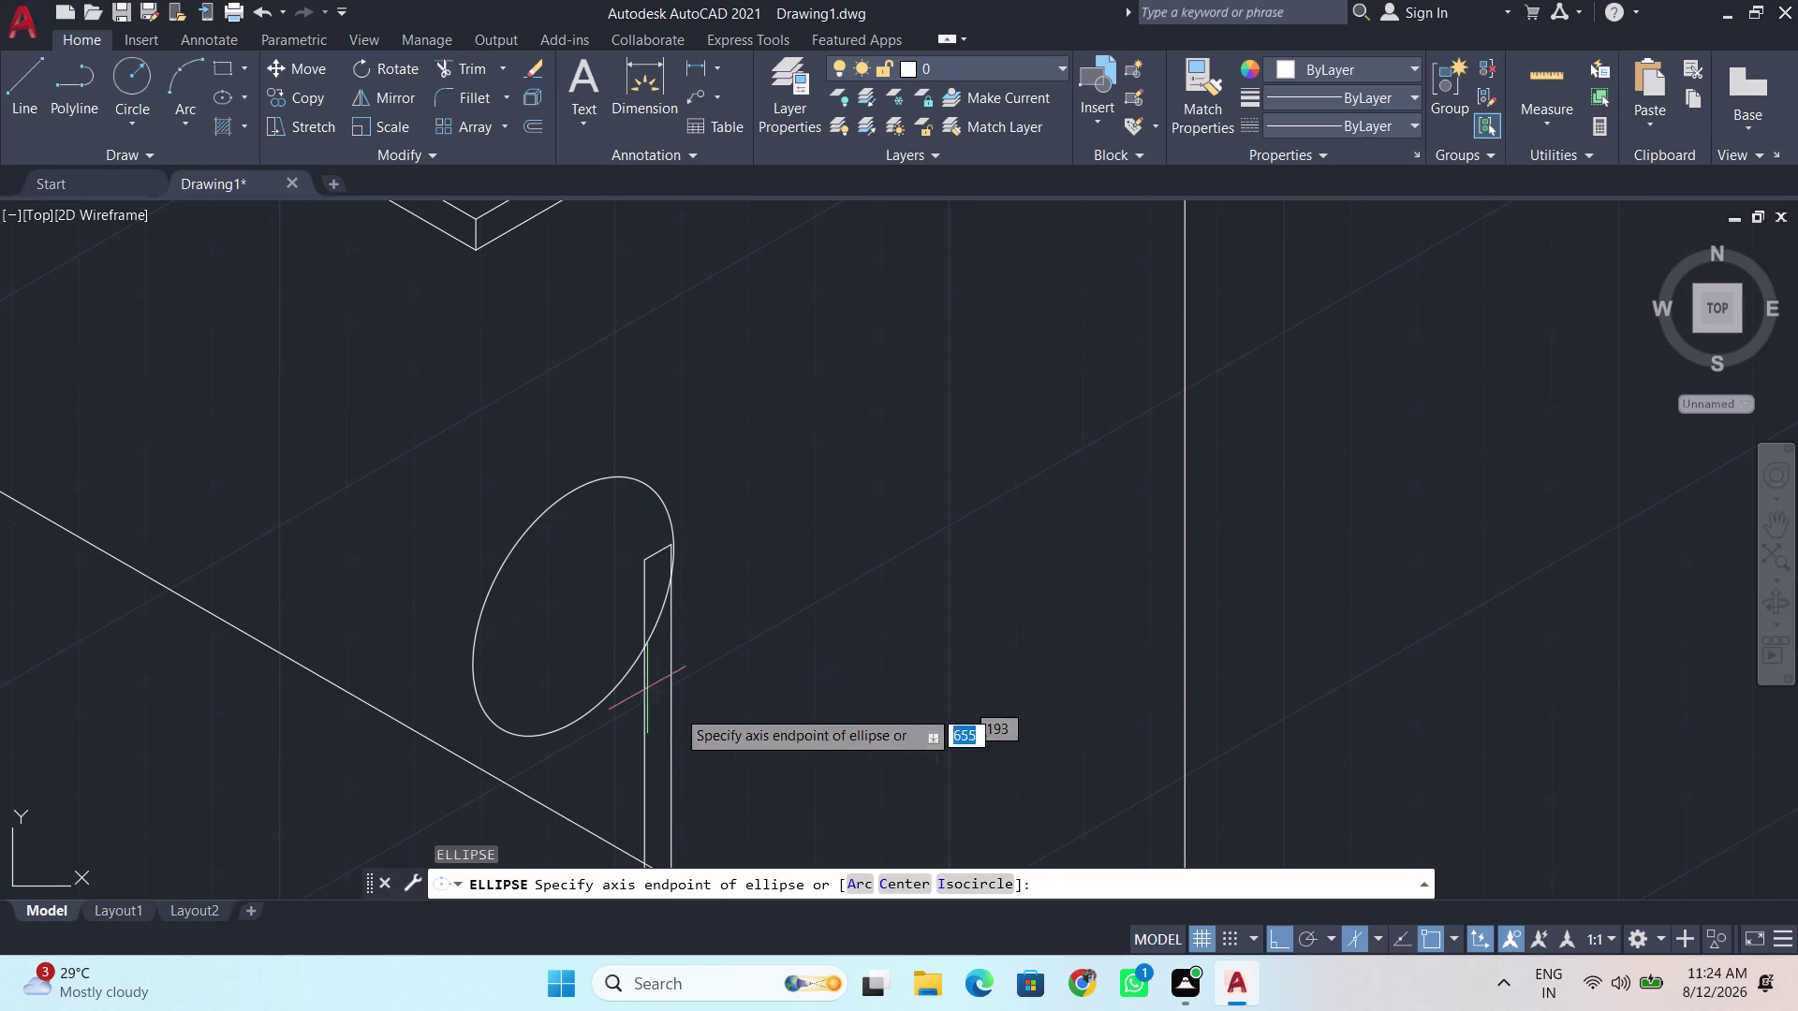
click(970, 878)
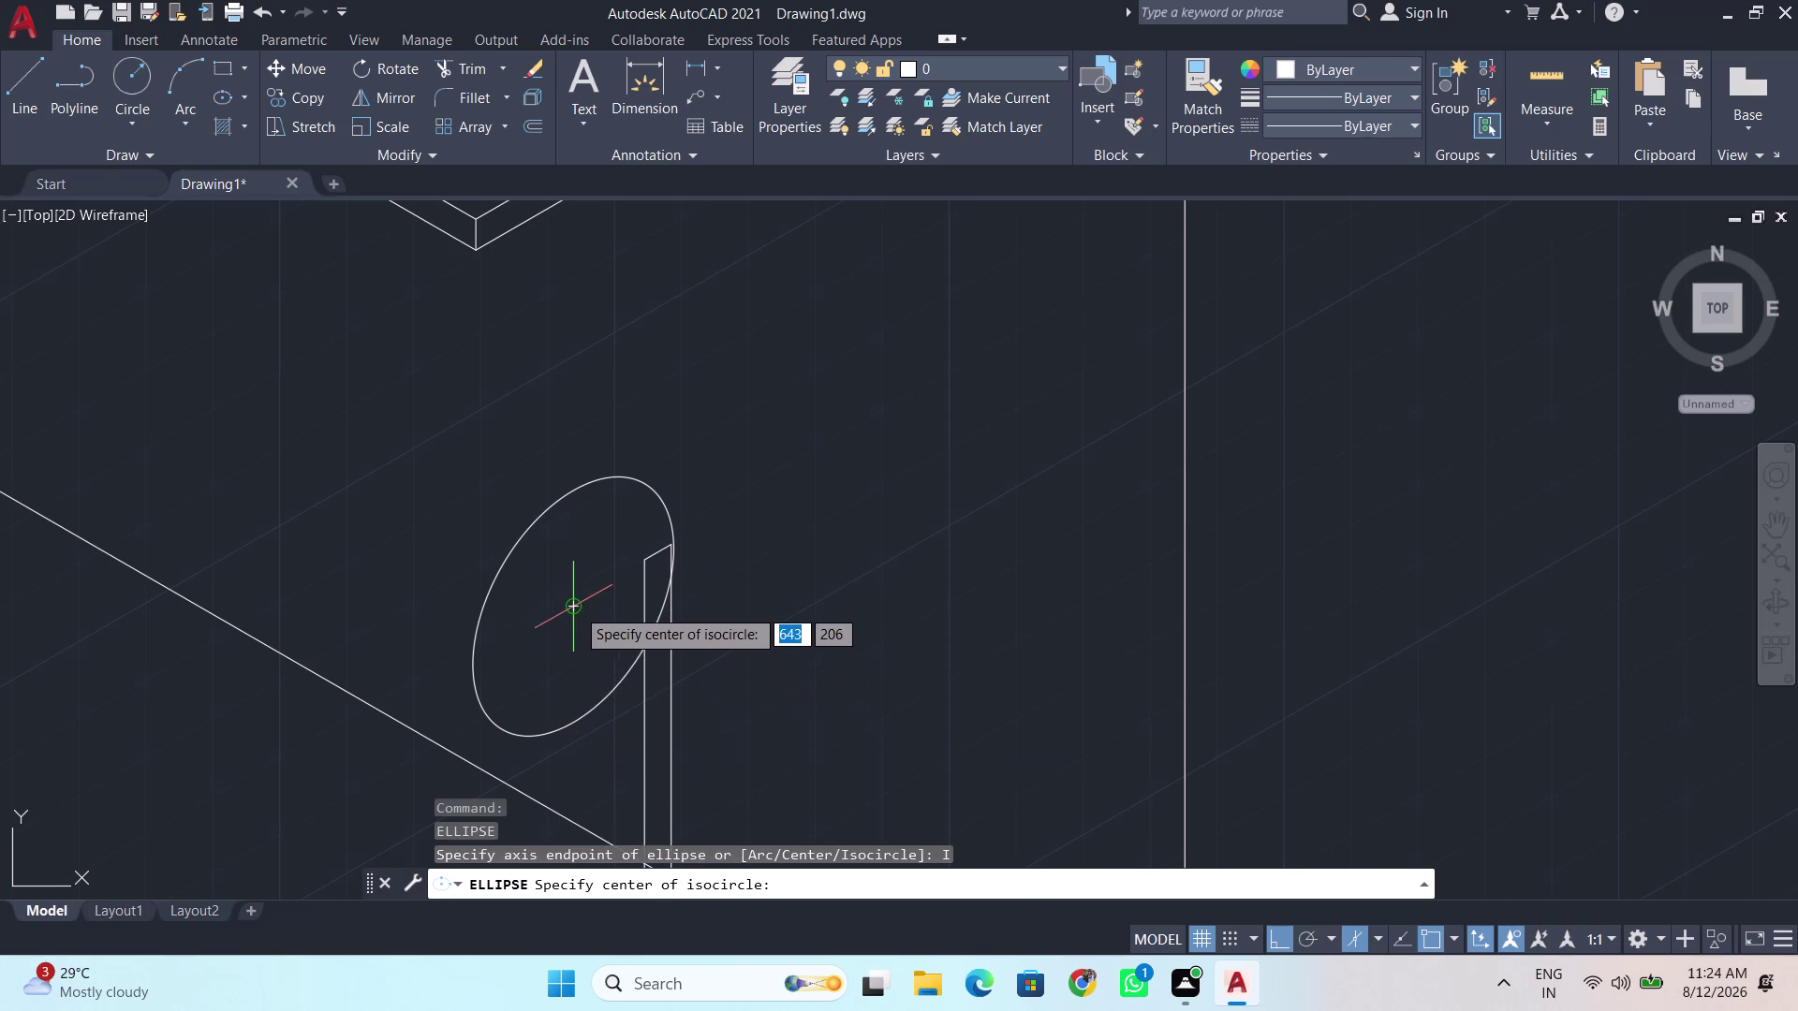
click(576, 607)
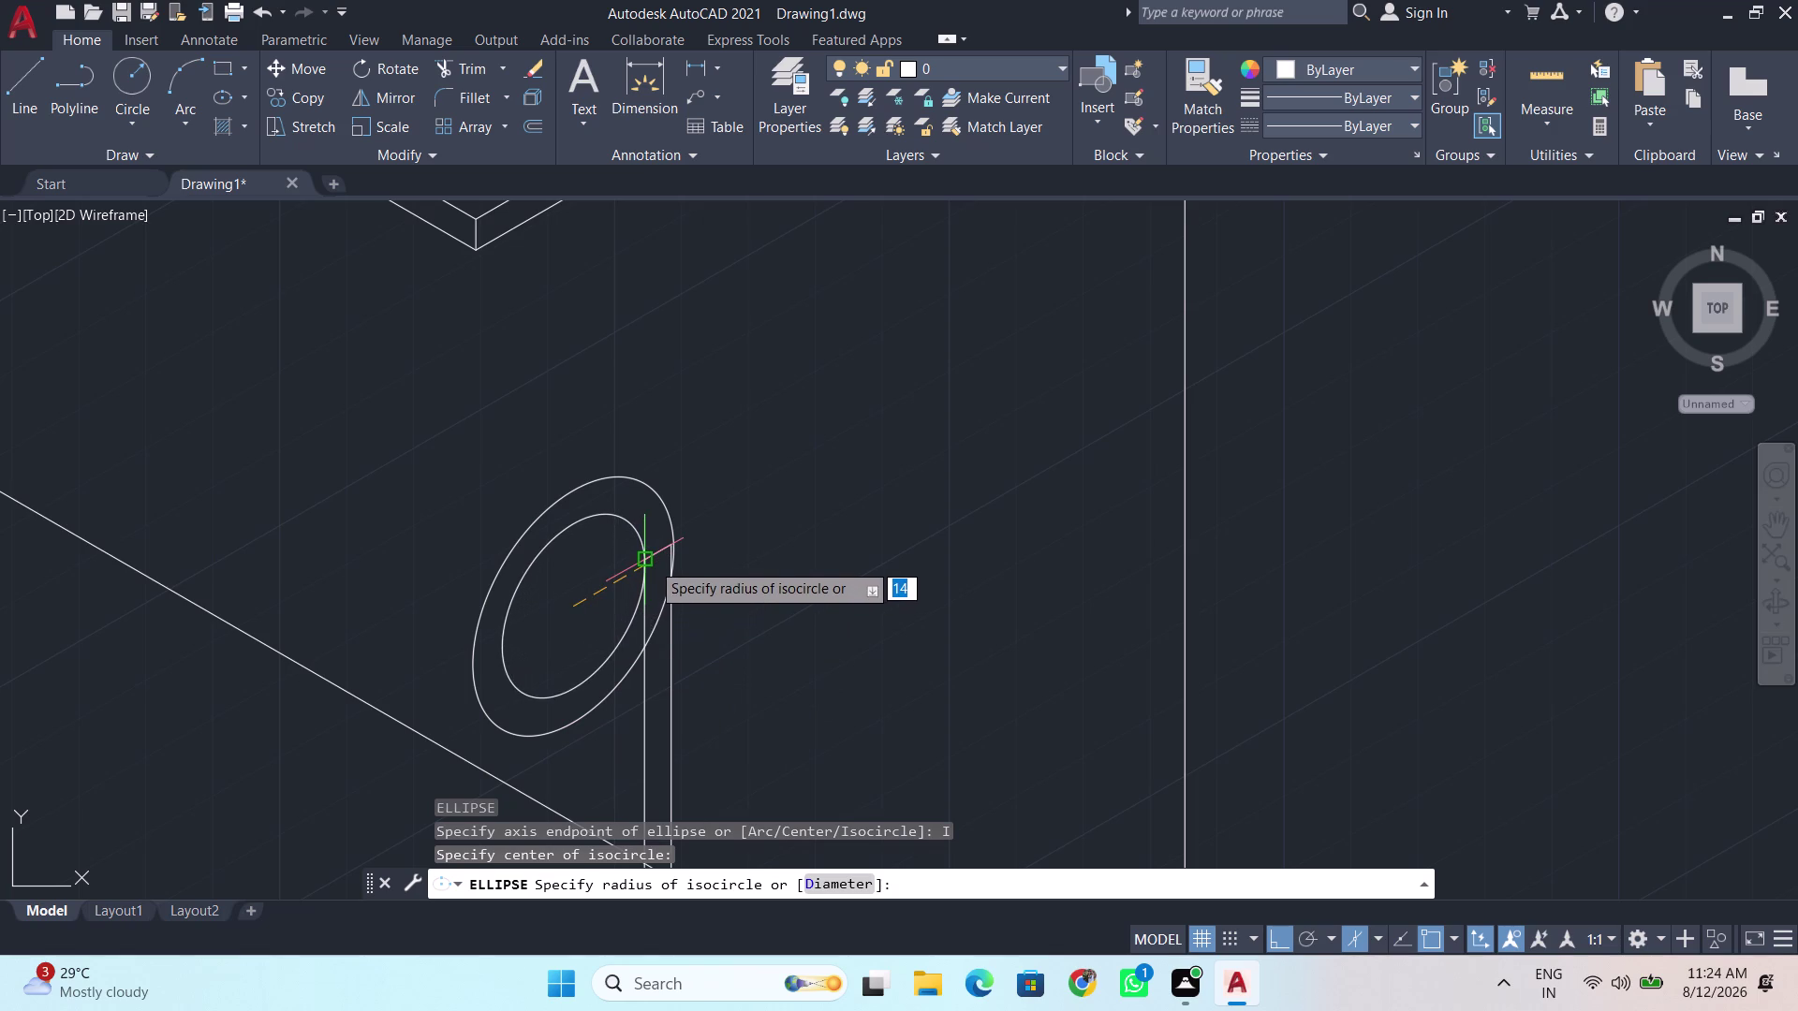
click(647, 564)
scroll(down, 3)
scroll(down, 3)
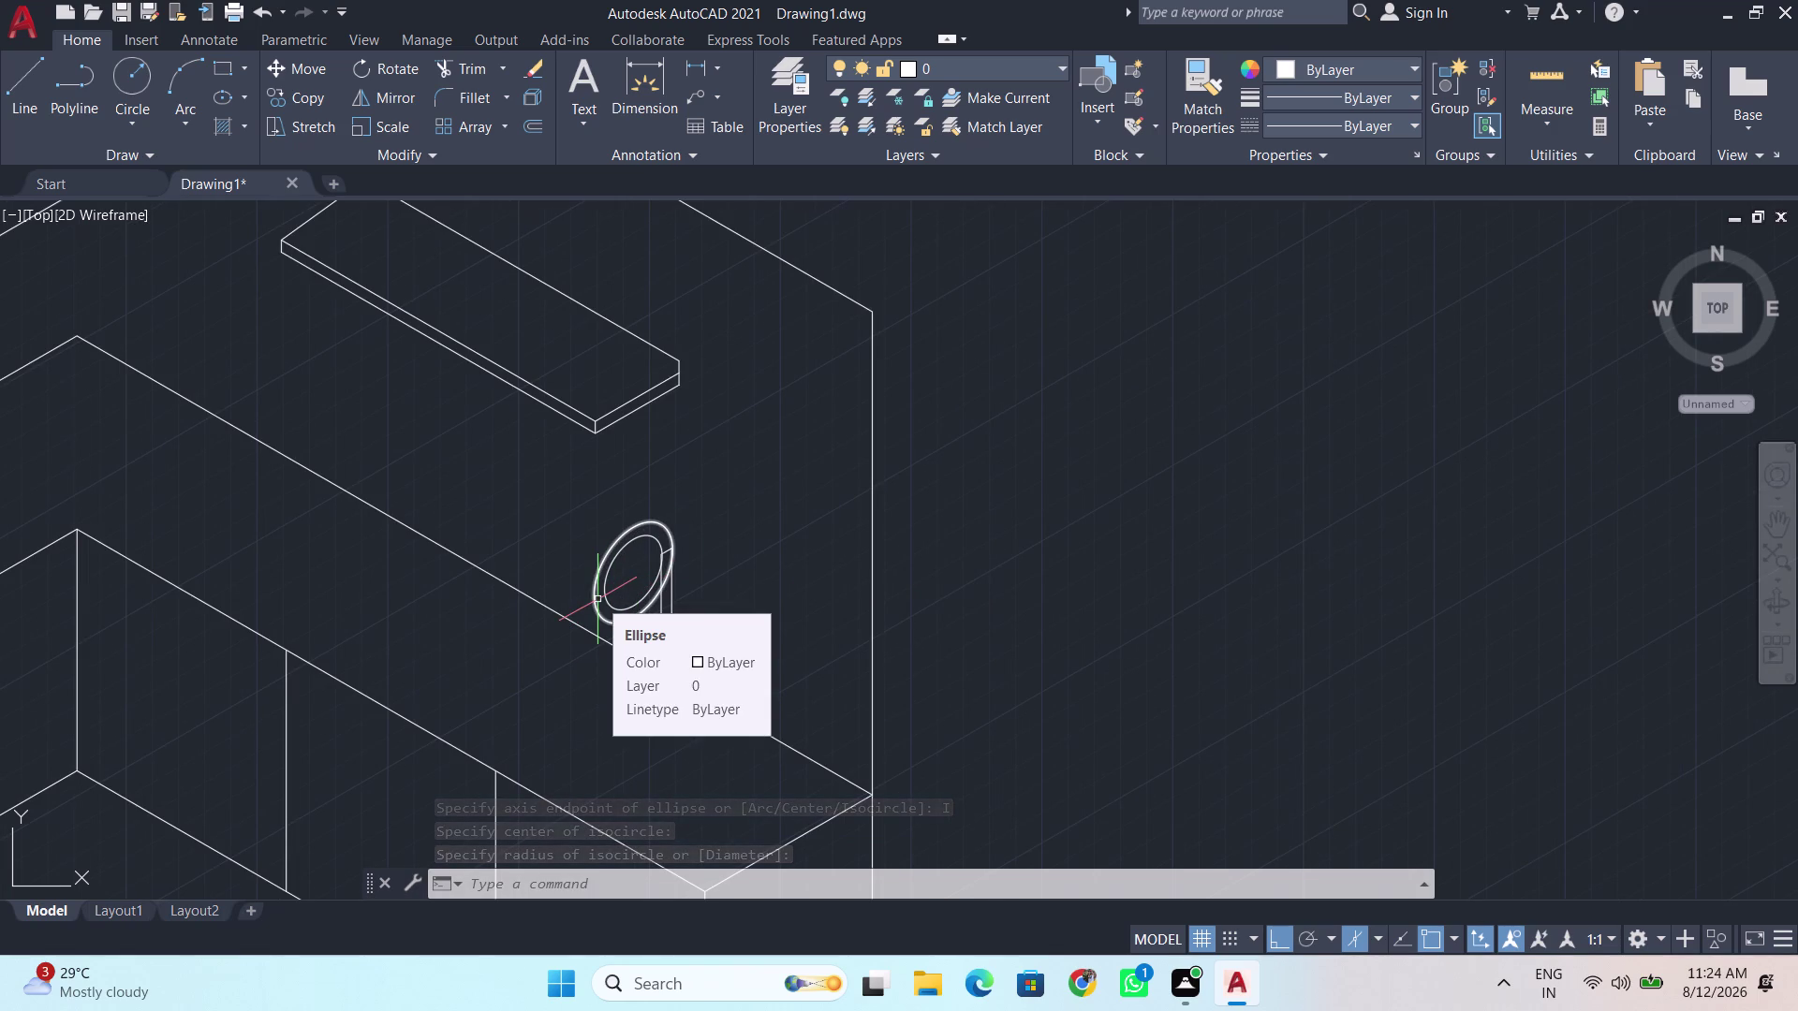
key(Escape)
key(ctrl+z)
key(ctrl+z)
key(ctrl+z)
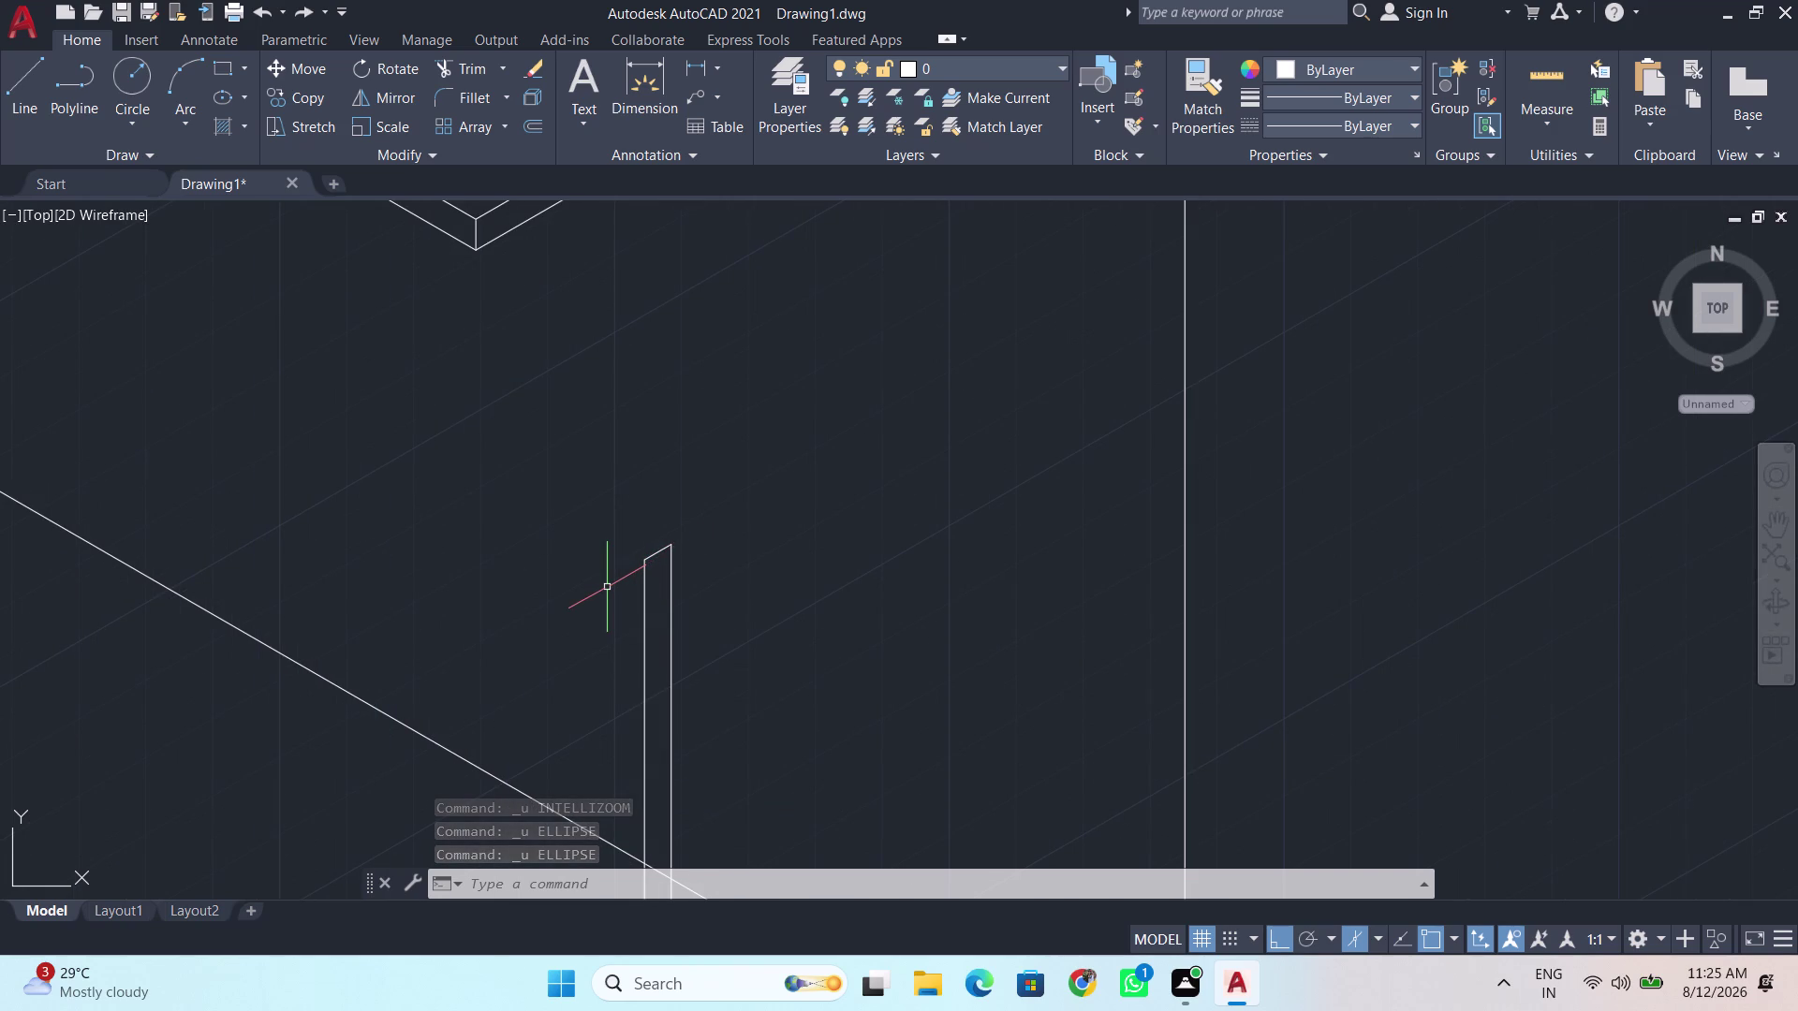
Draw the outer isometric circle centered on the post top, sized to the post corner.
key(e)
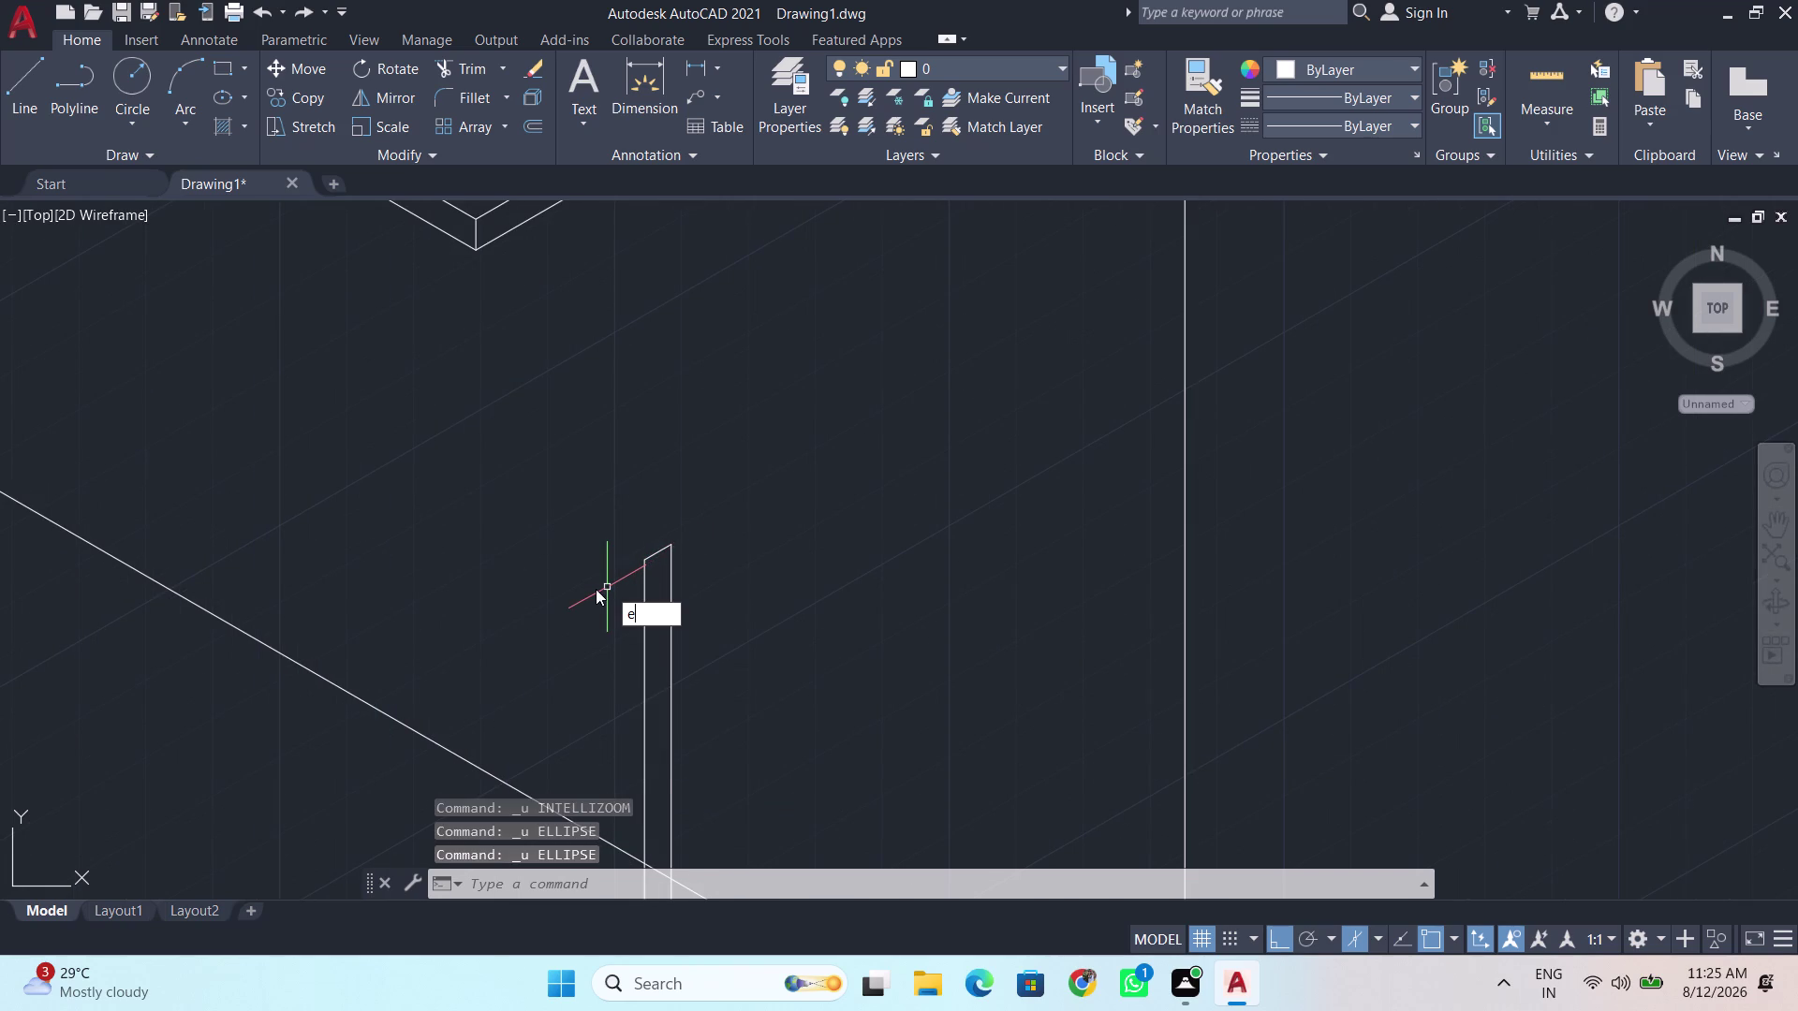
key(l)
key(Return)
click(959, 875)
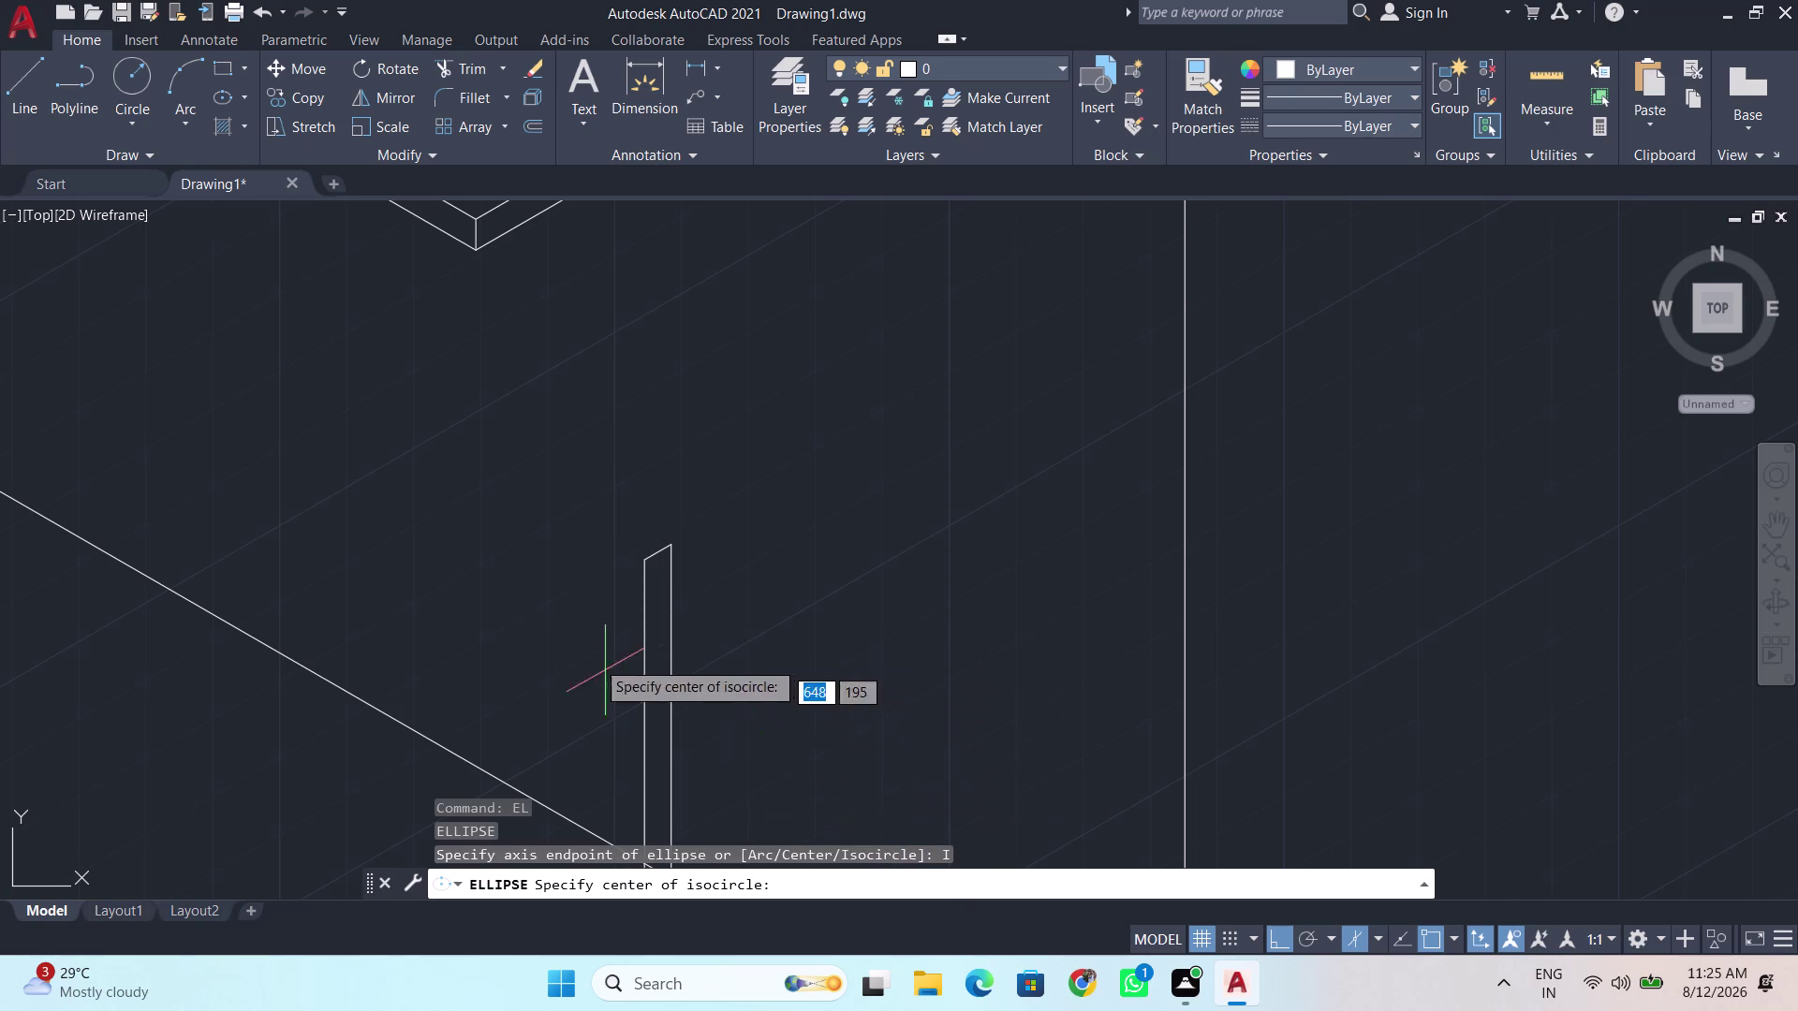
click(614, 575)
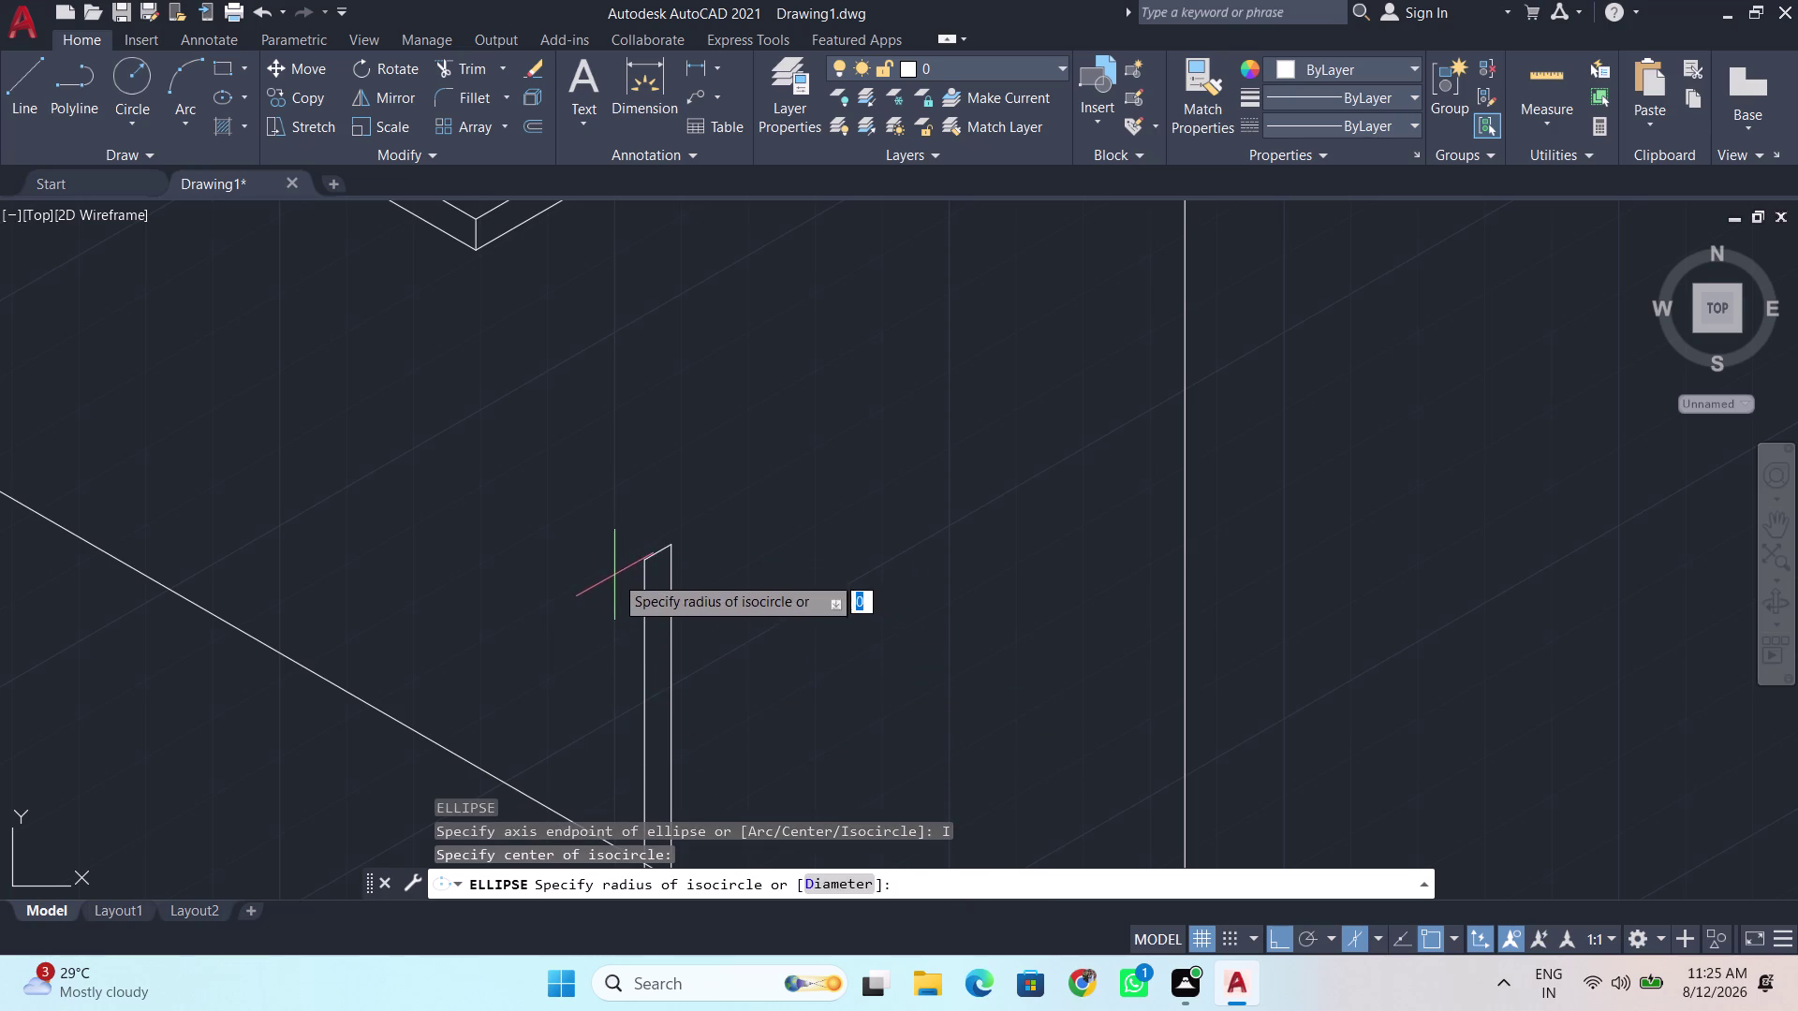
click(673, 550)
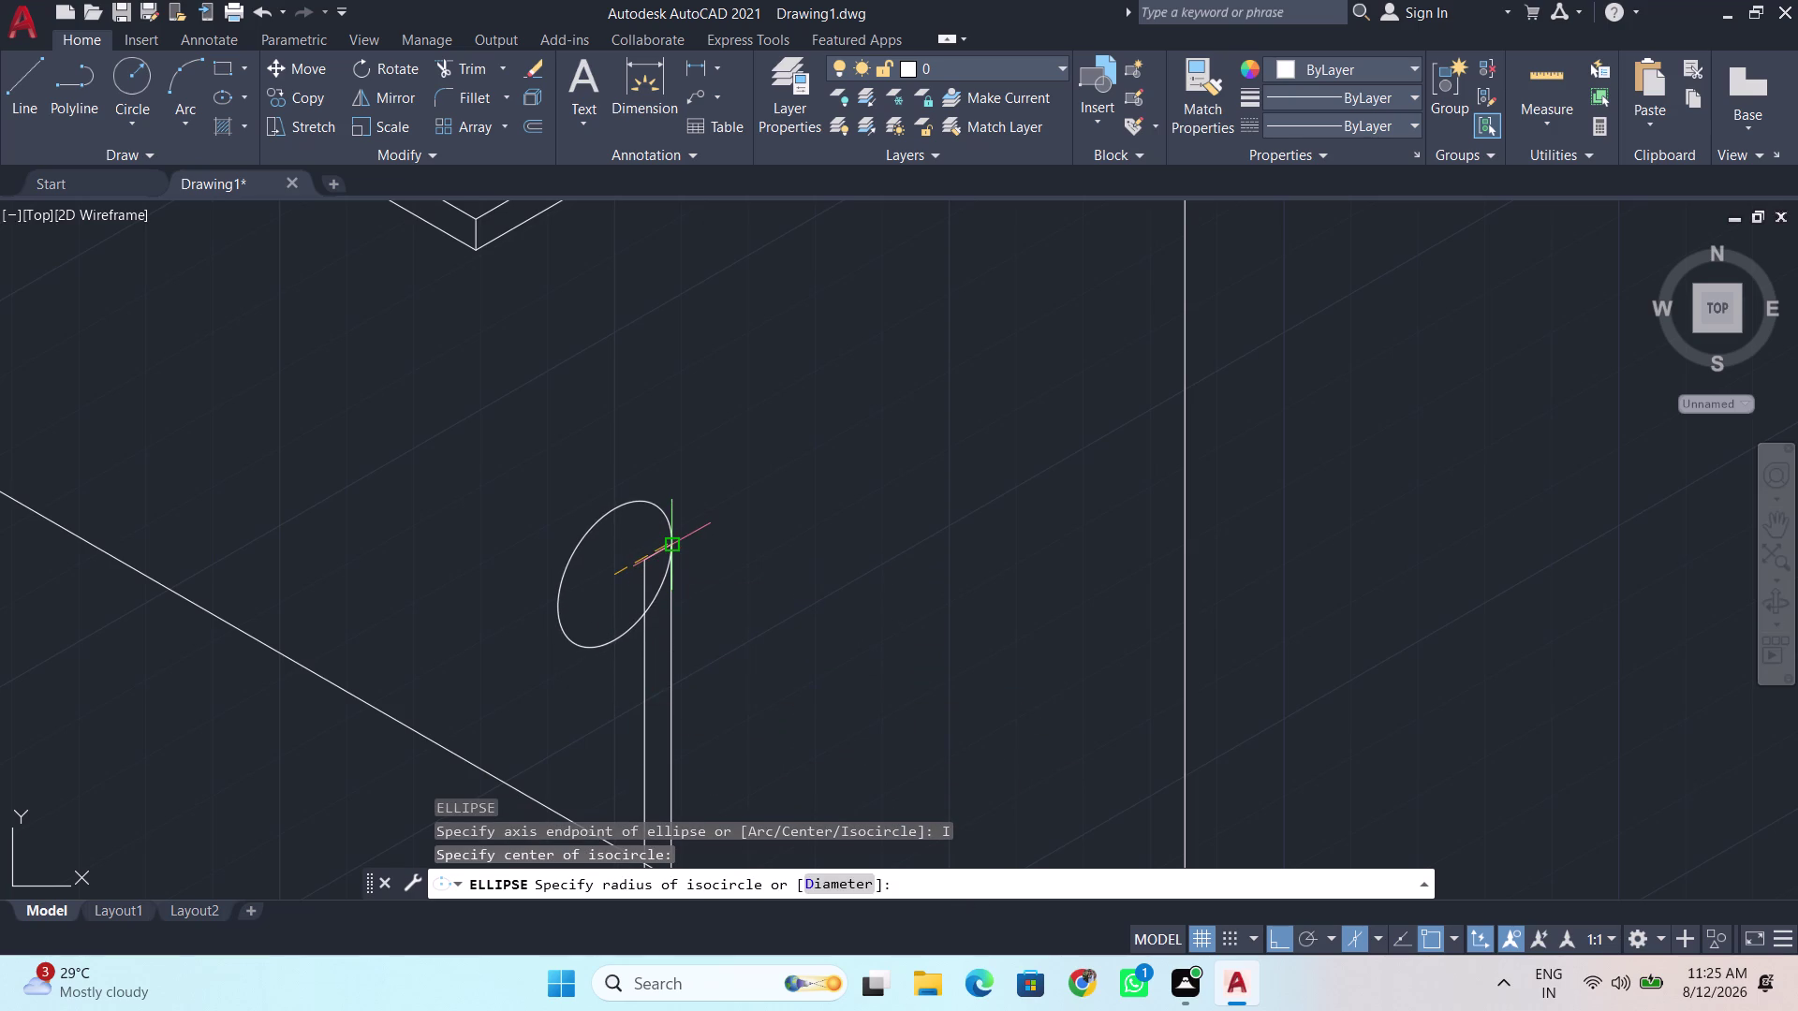
key(Return)
Add a smaller concentric isometric circle at the same center, recovering from a mistaken ellipse.
key(Return)
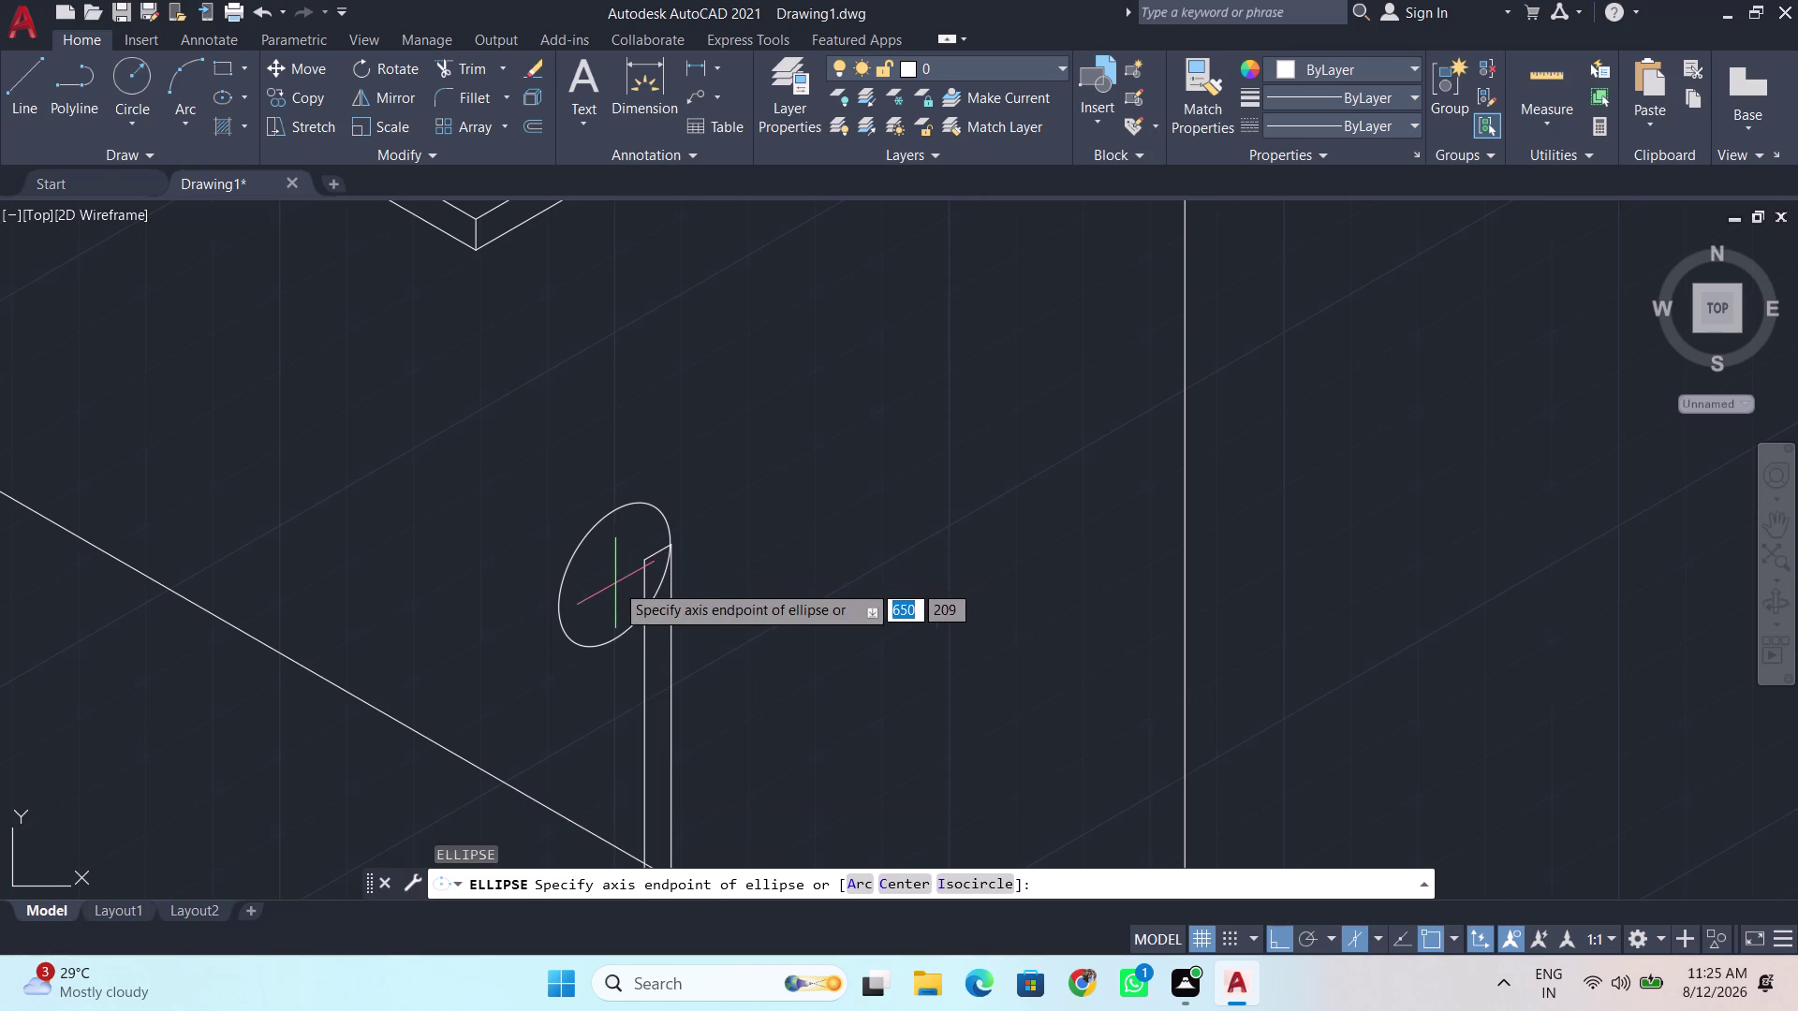
click(616, 574)
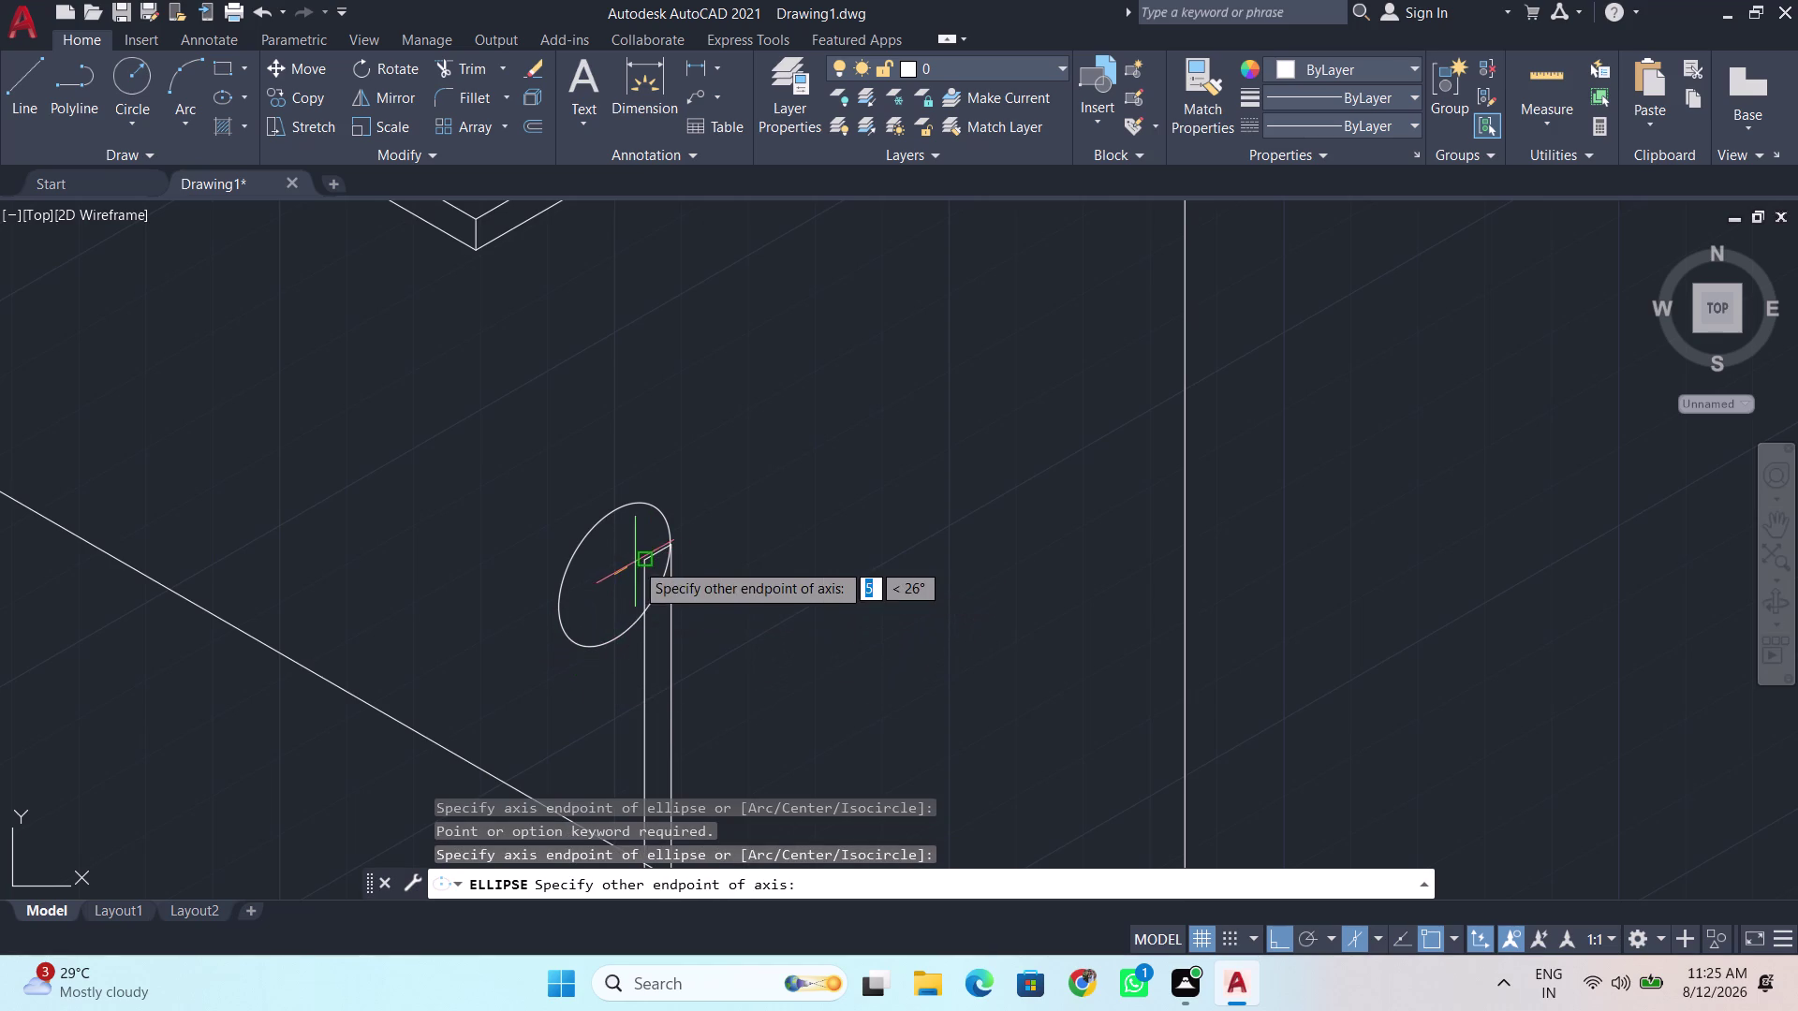
key(Escape)
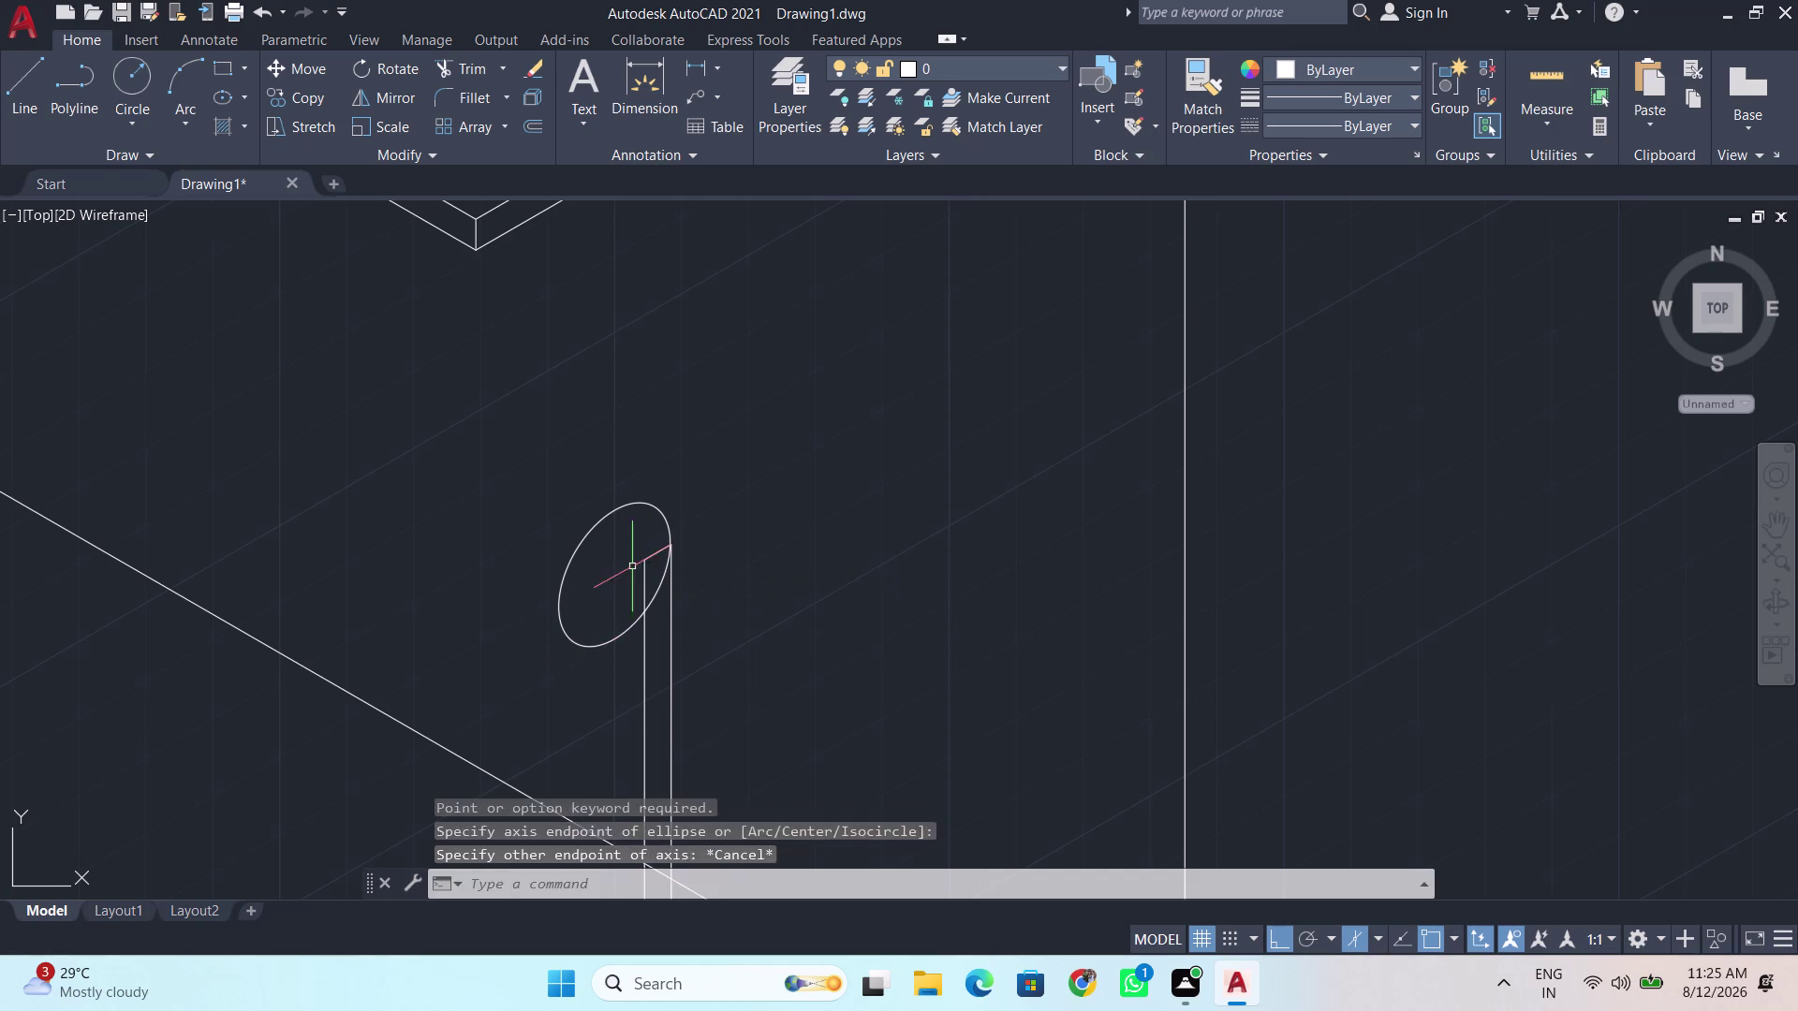
key(Return)
click(962, 879)
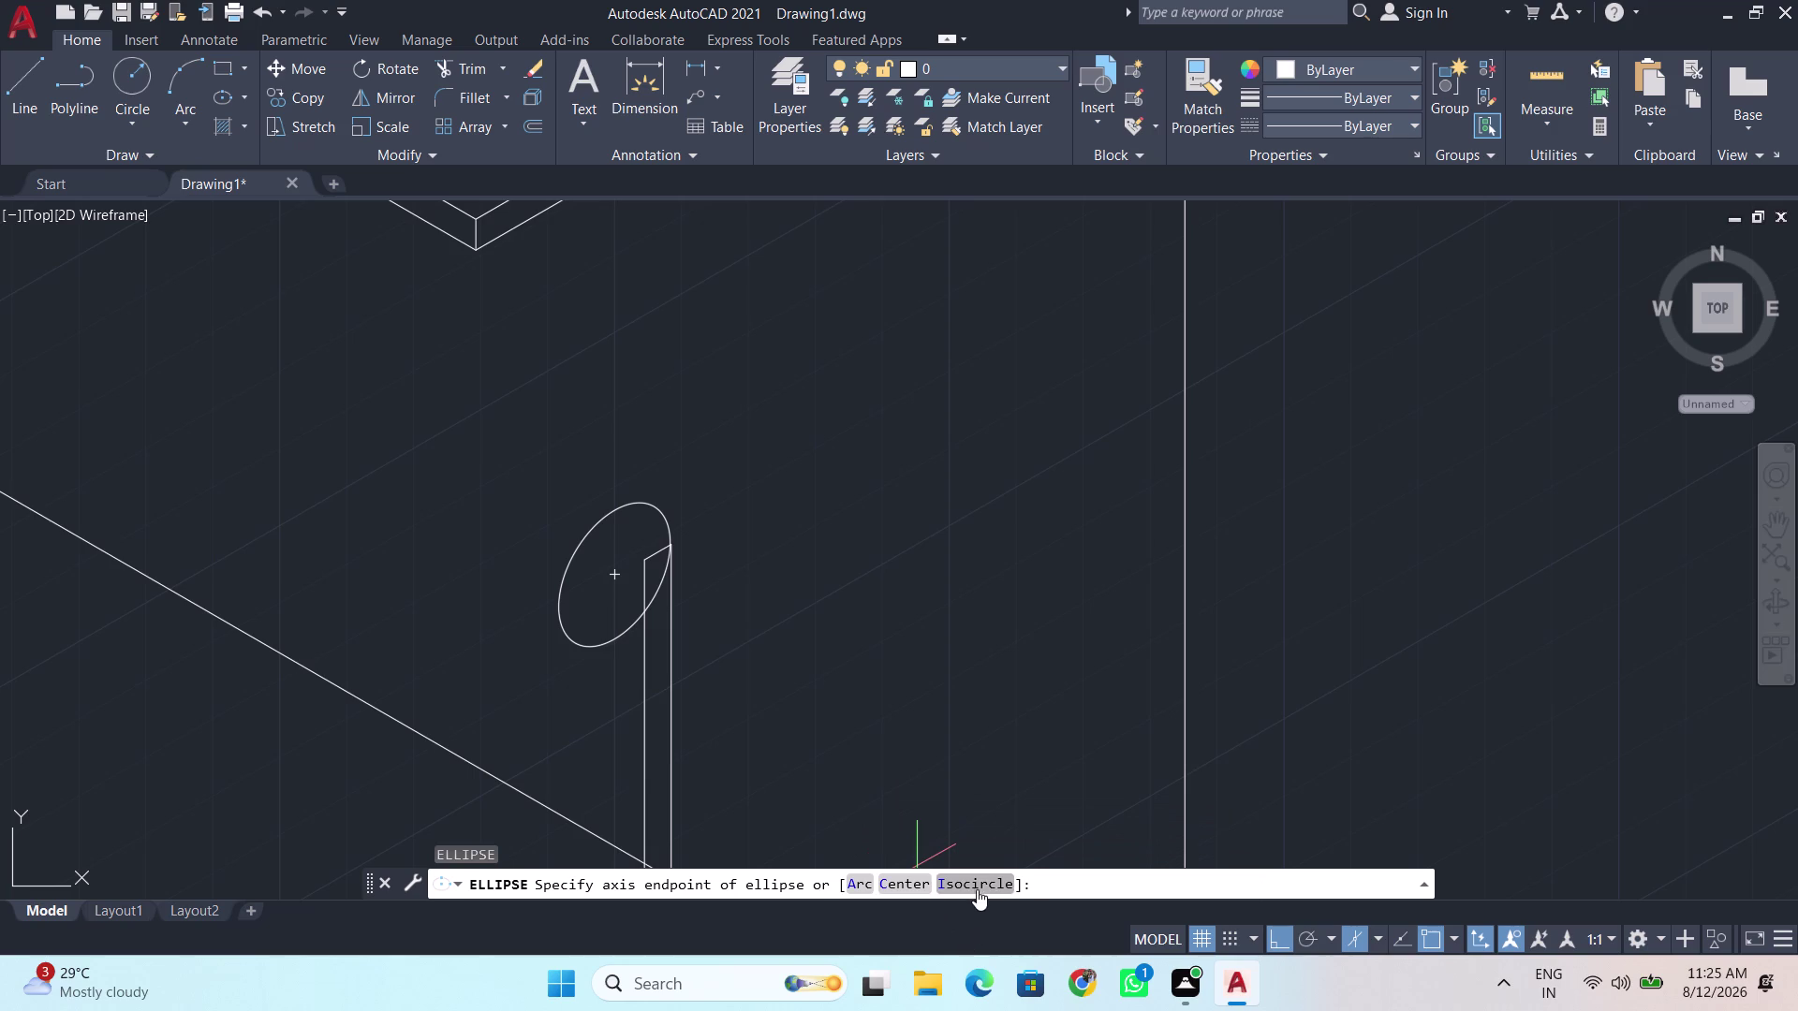
click(976, 889)
click(614, 581)
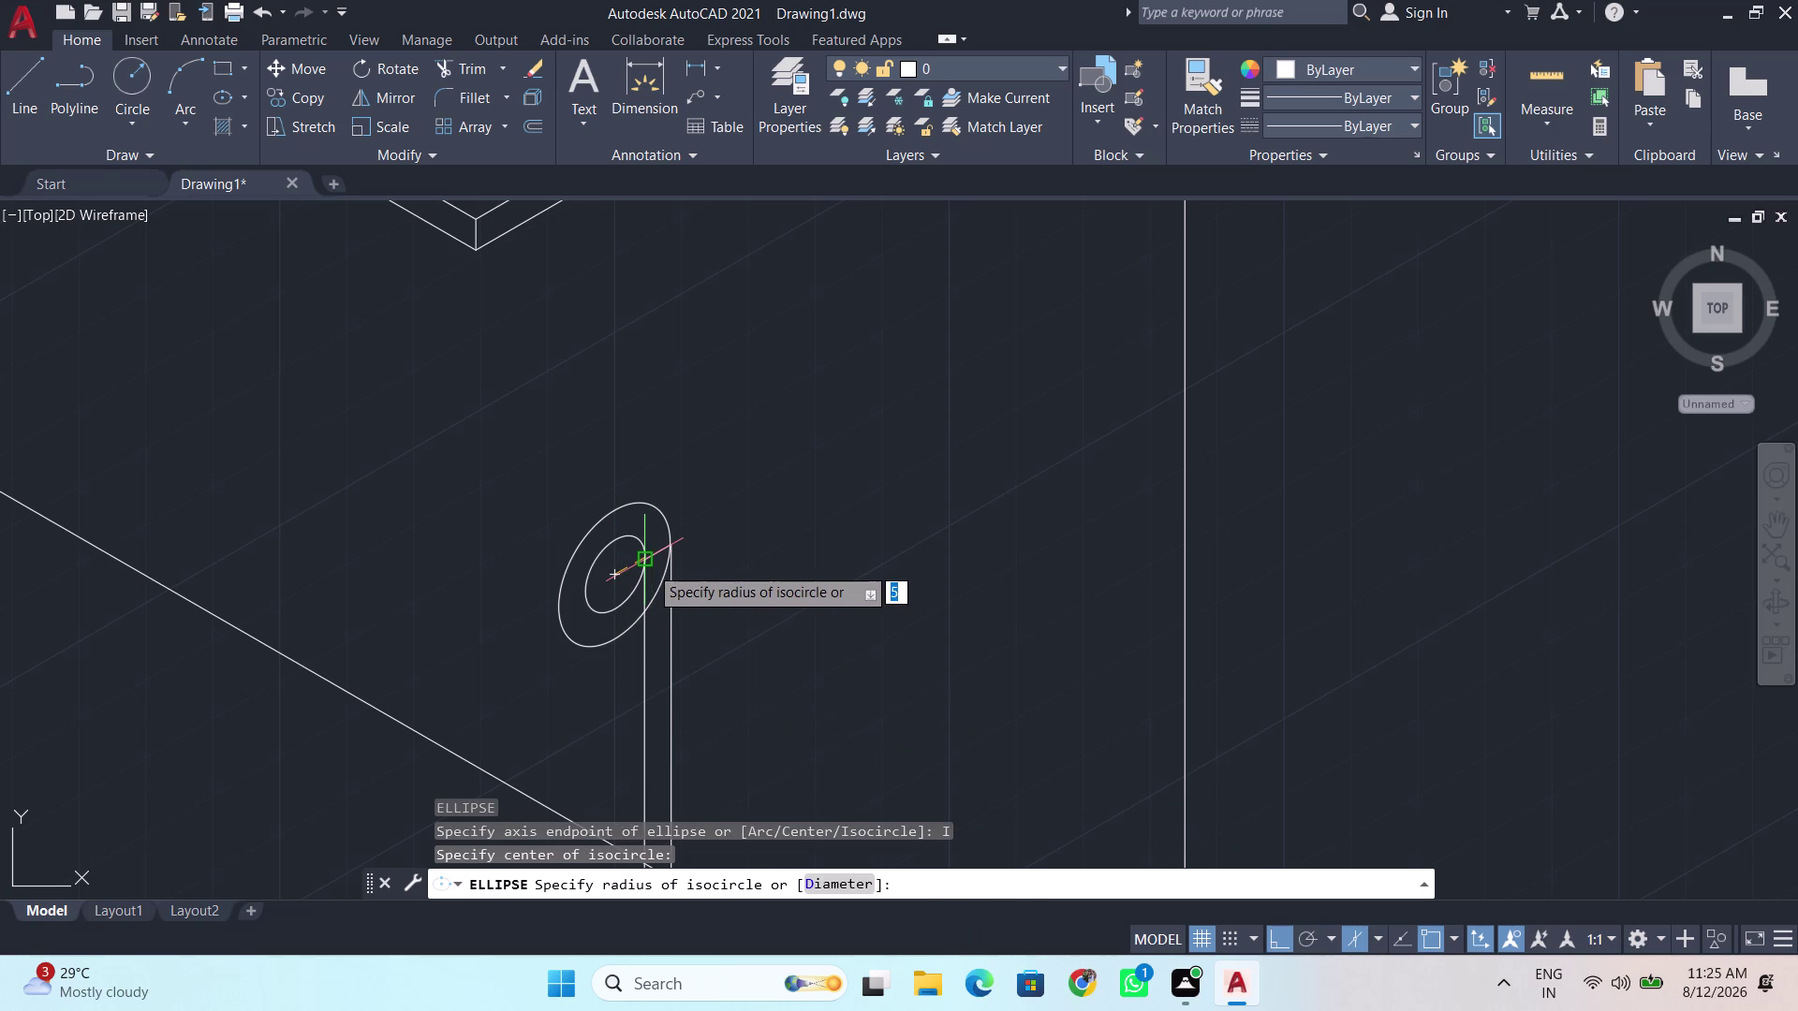
click(648, 566)
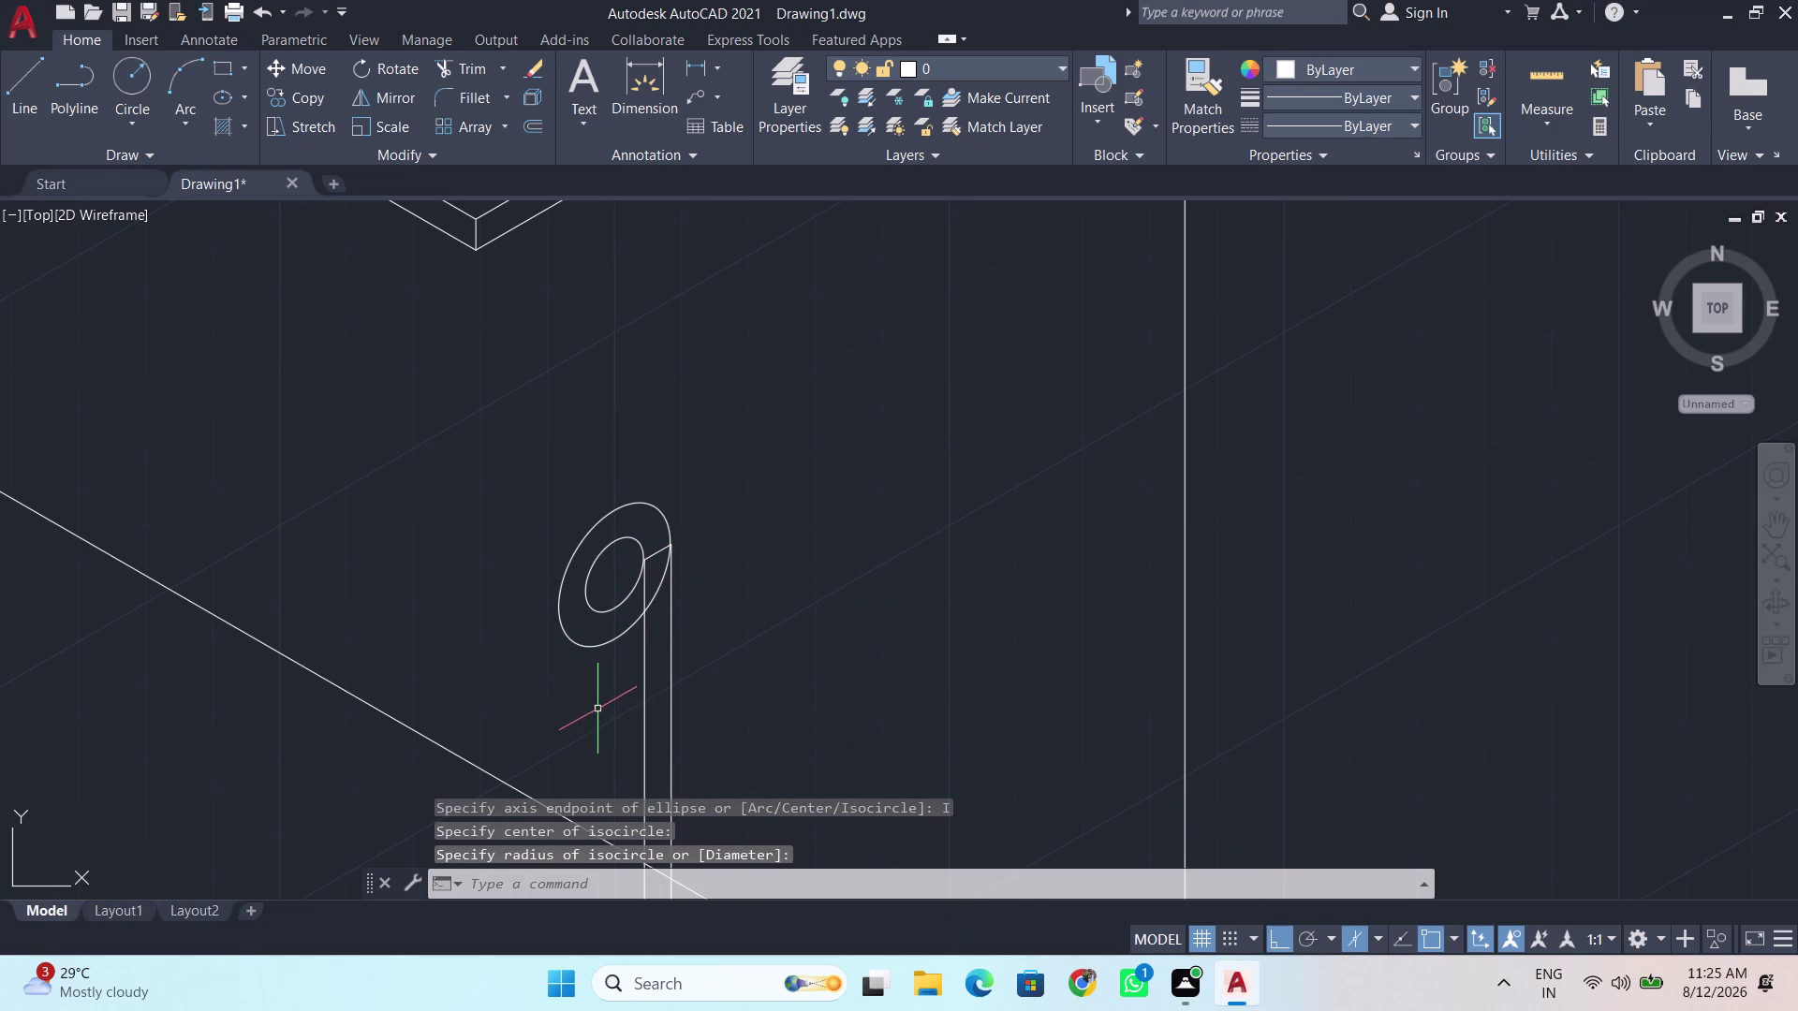
scroll(up, 3)
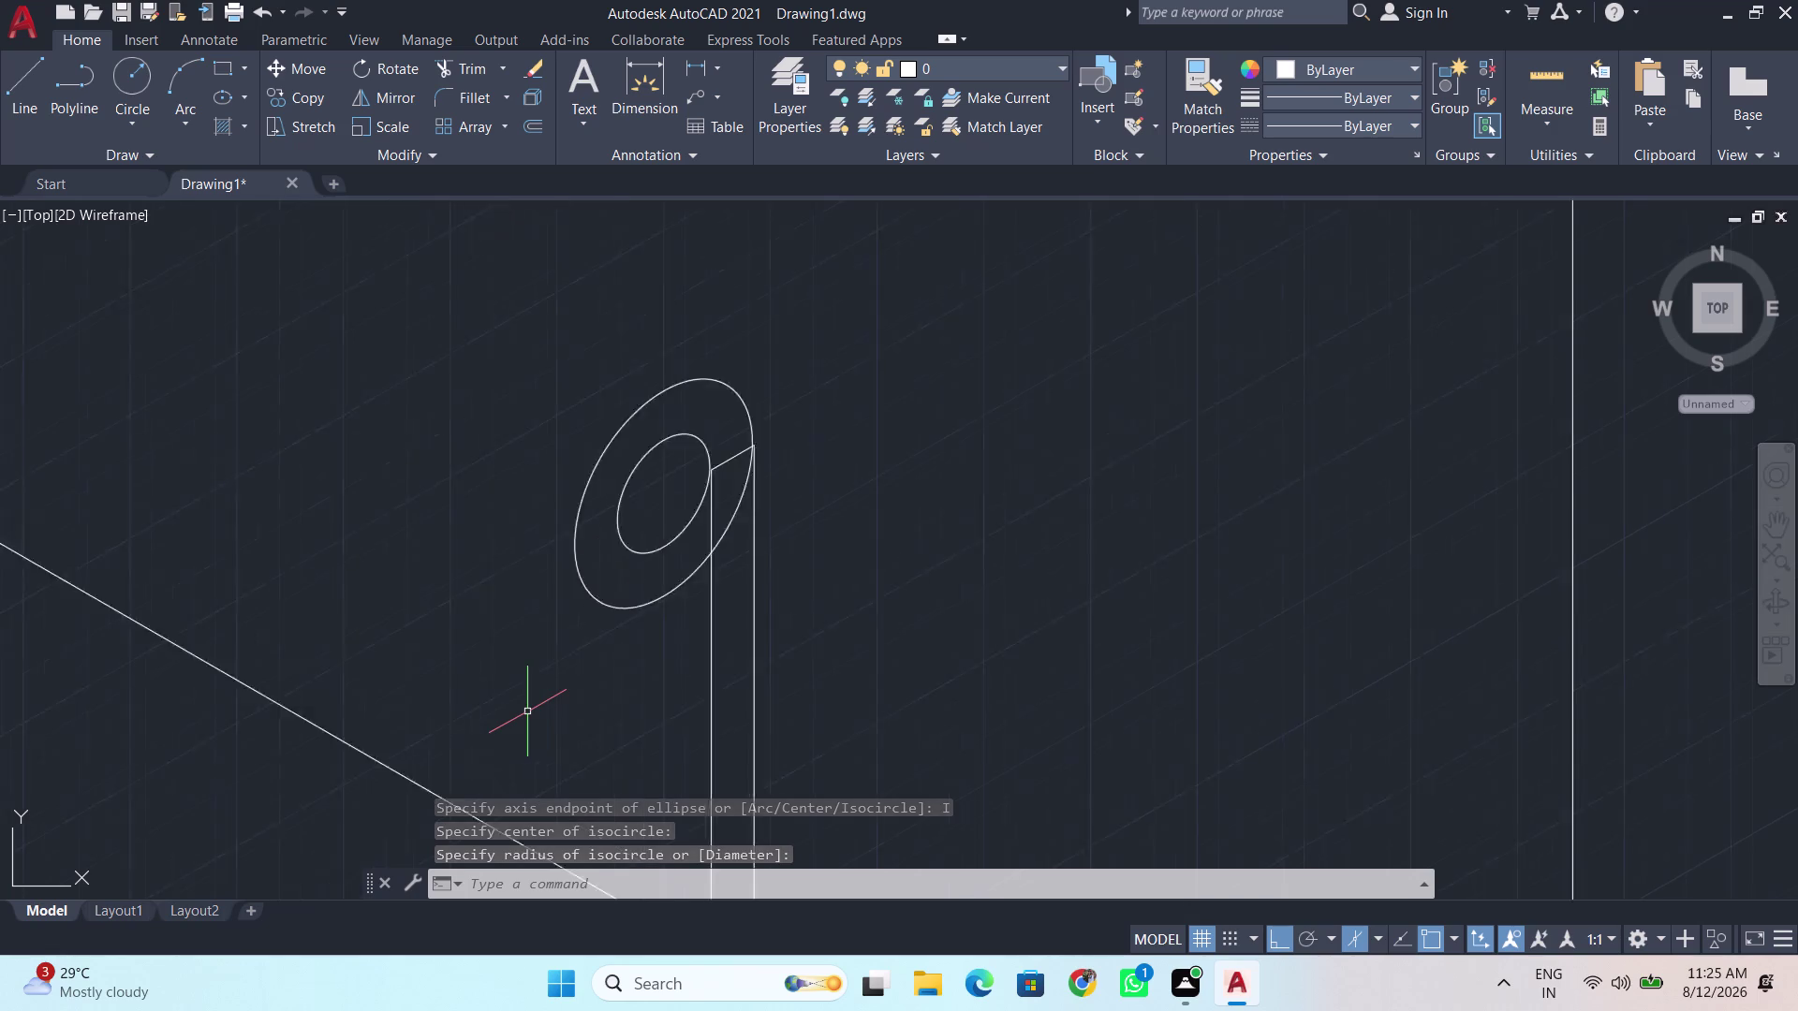
scroll(up, 3)
middle_drag(555, 631, 520, 665)
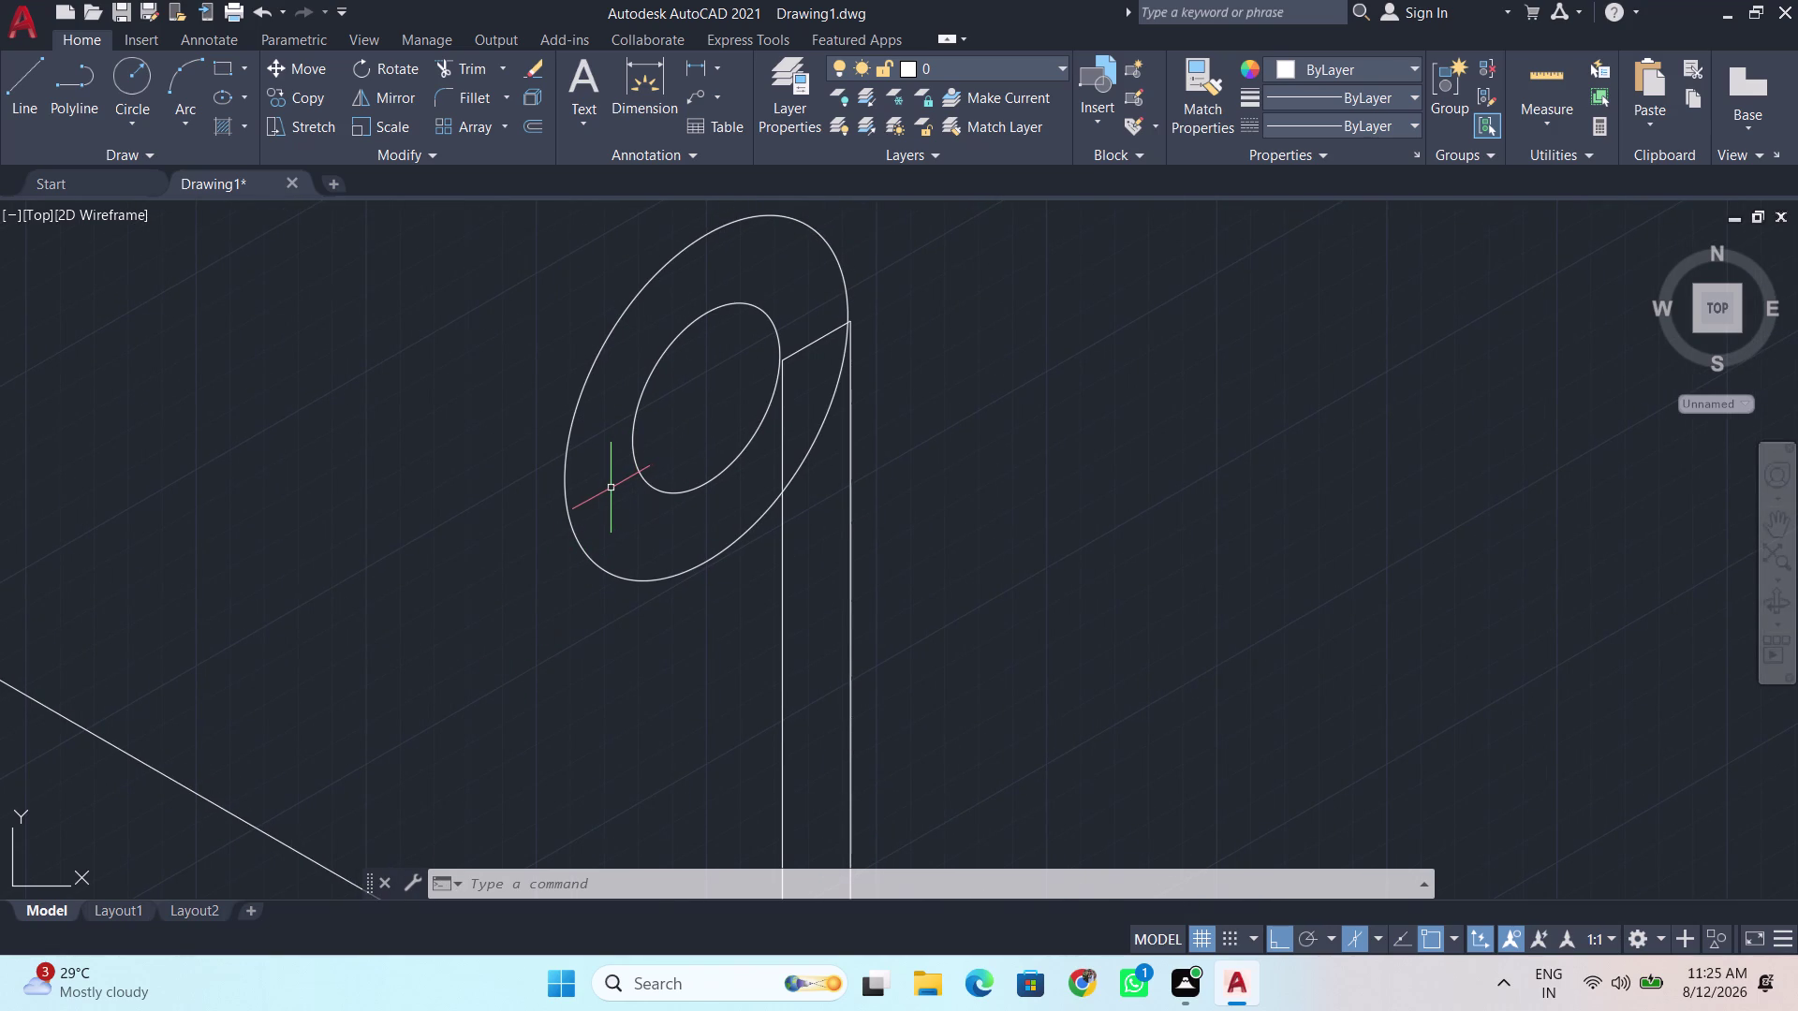
key(Return)
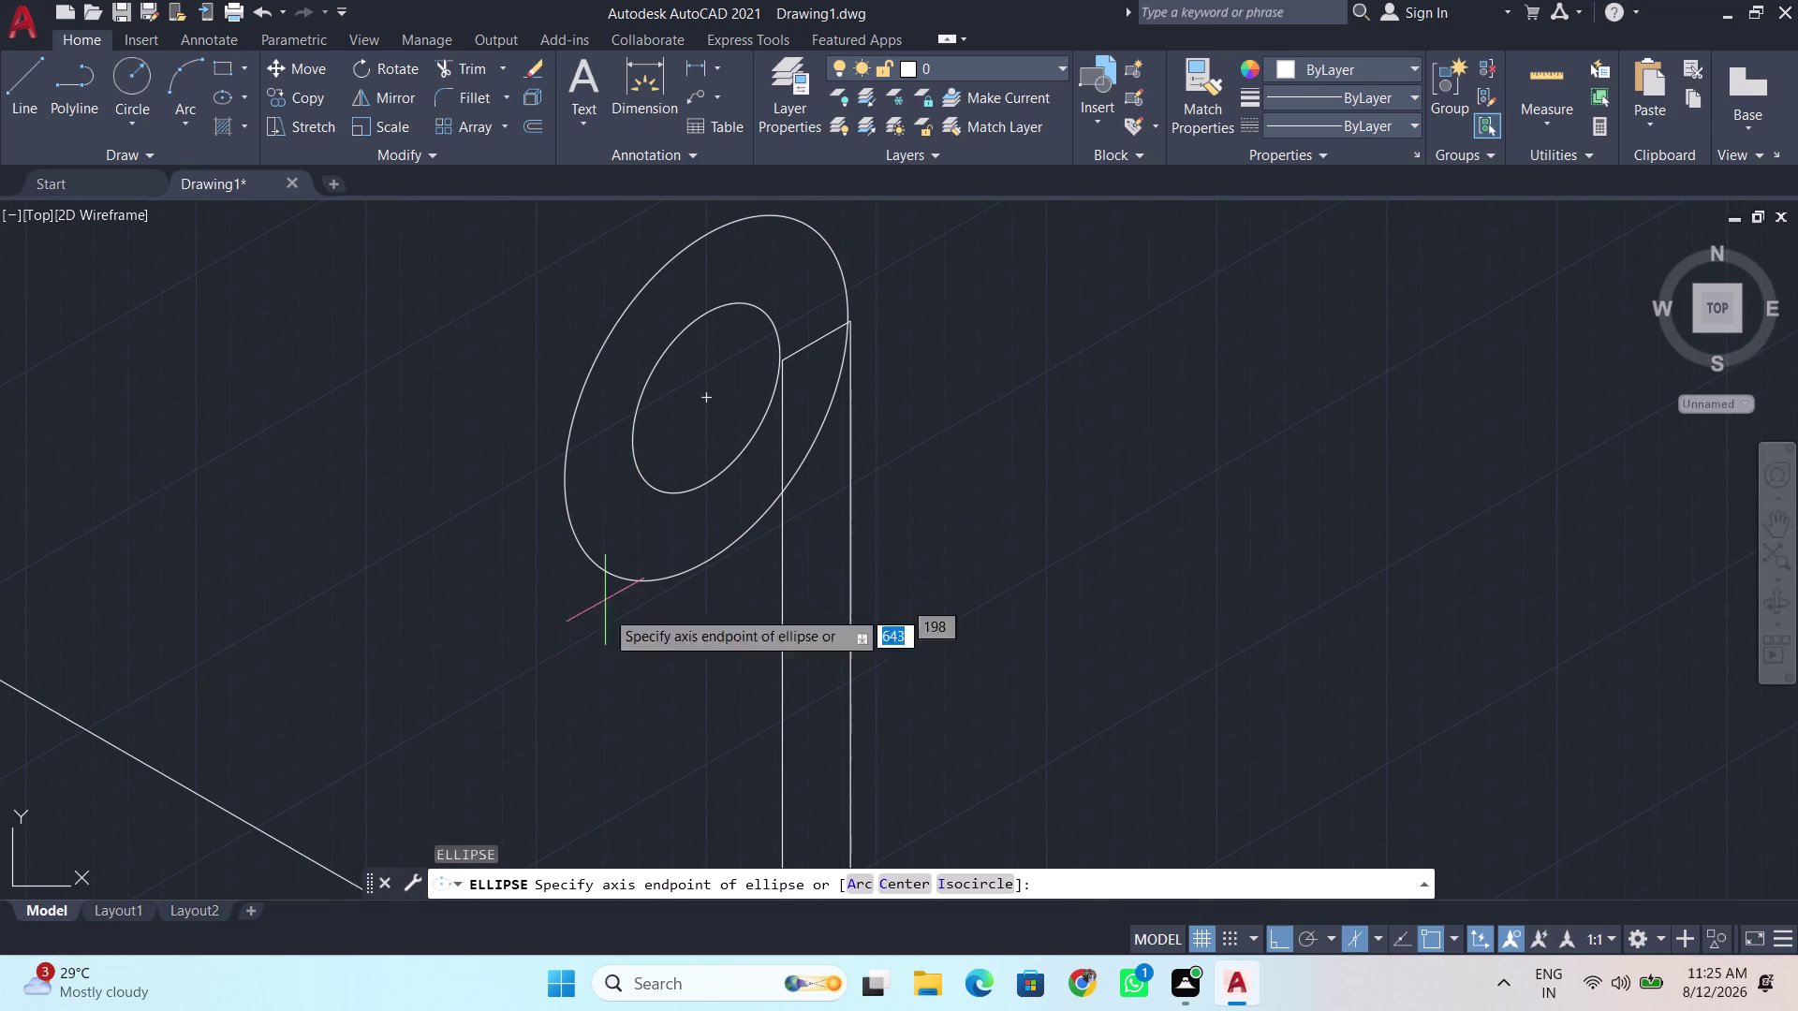
Draw a small isometric circle on the inner ring's edge and reposition it.
click(948, 876)
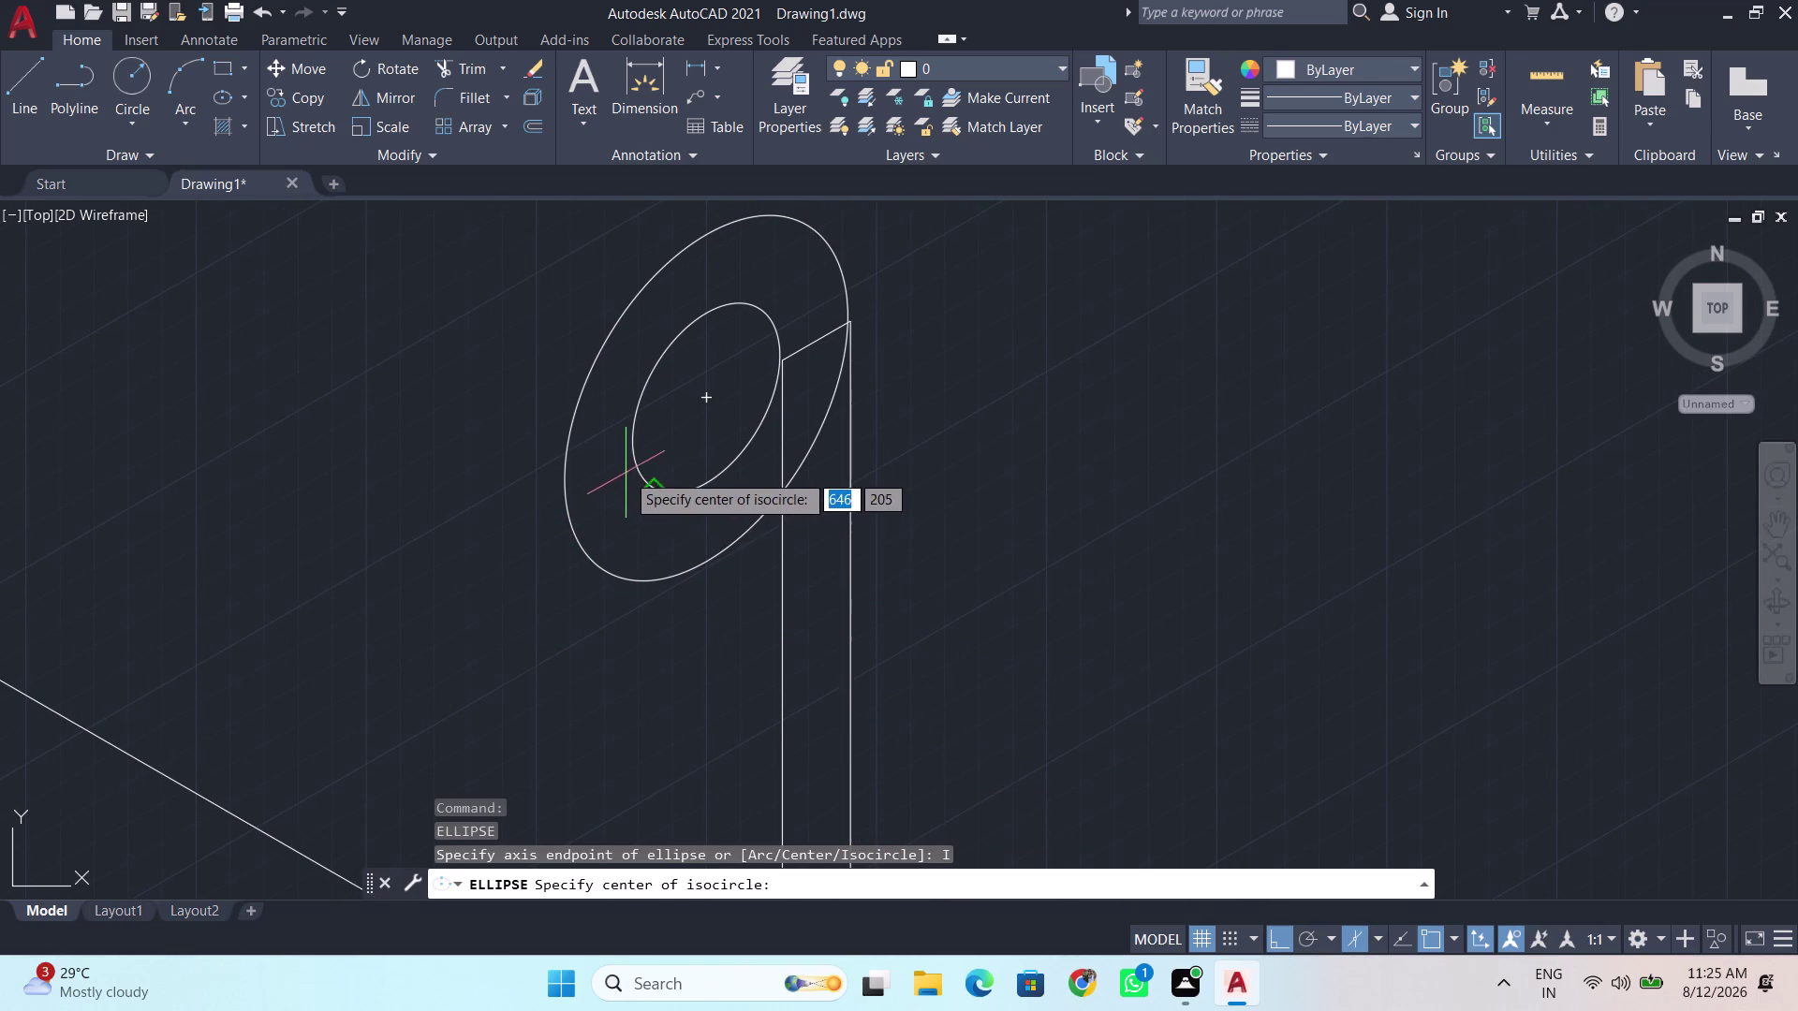
click(604, 499)
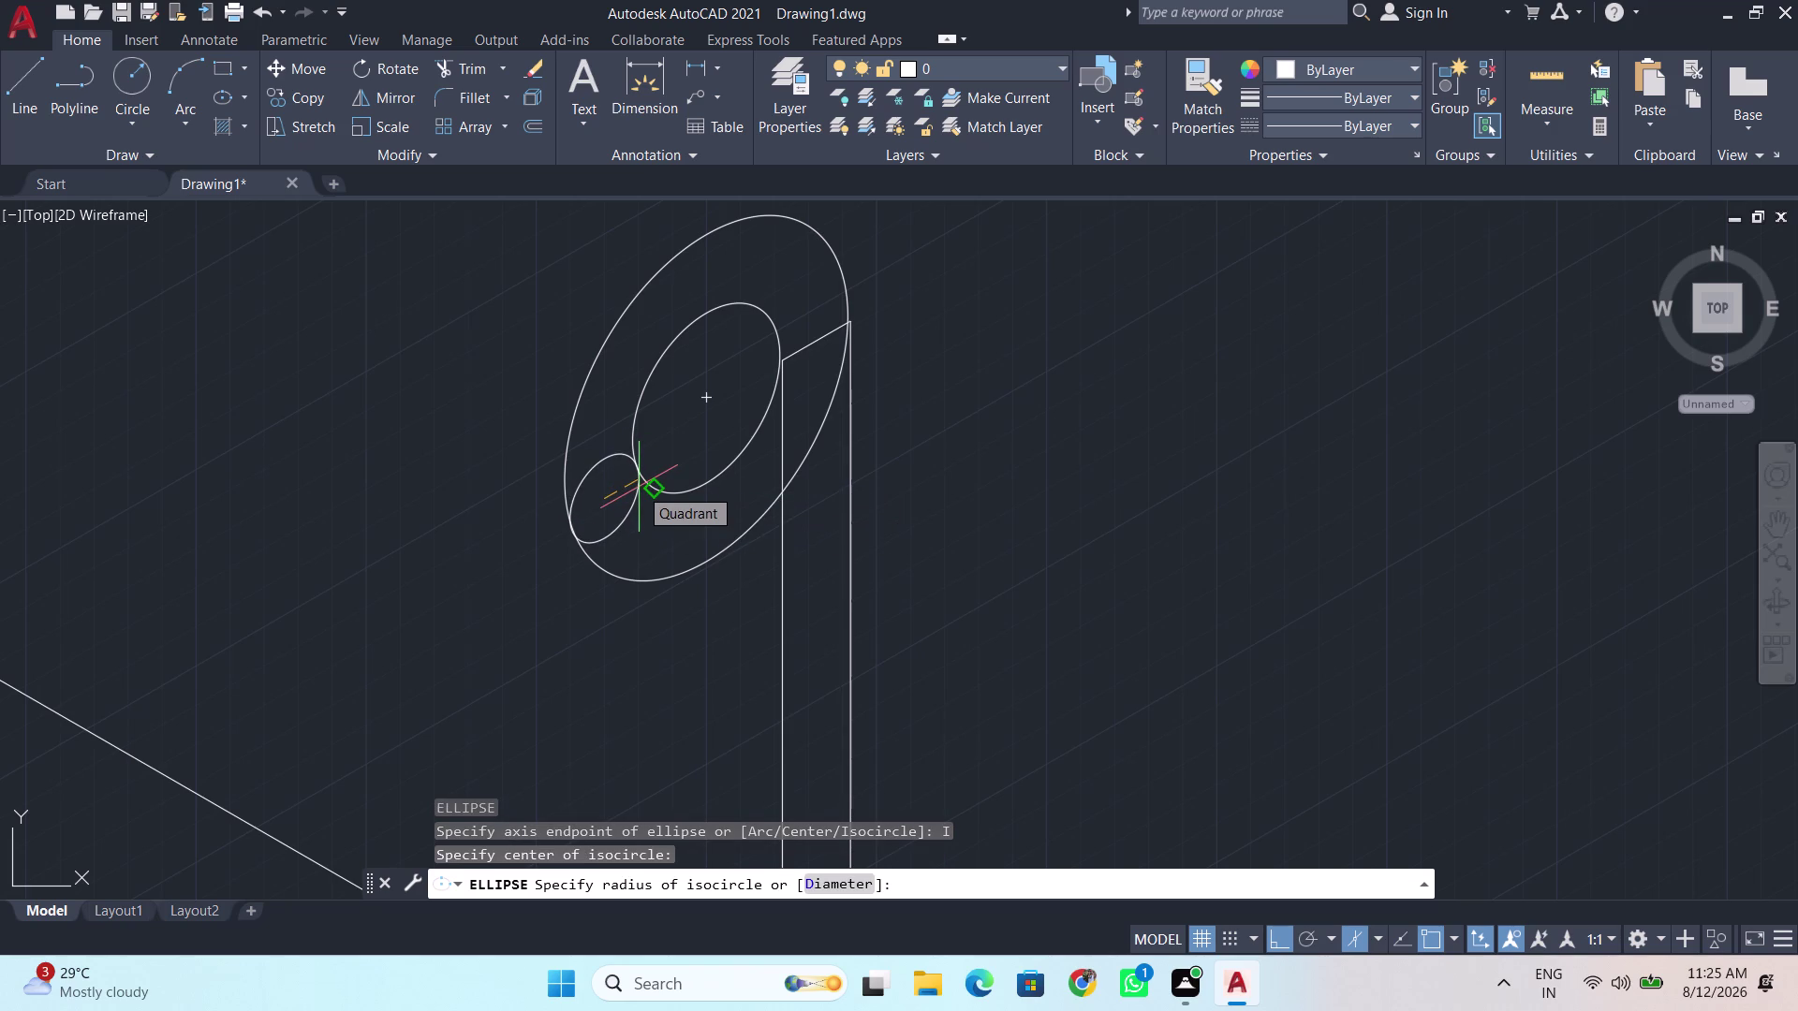
click(638, 487)
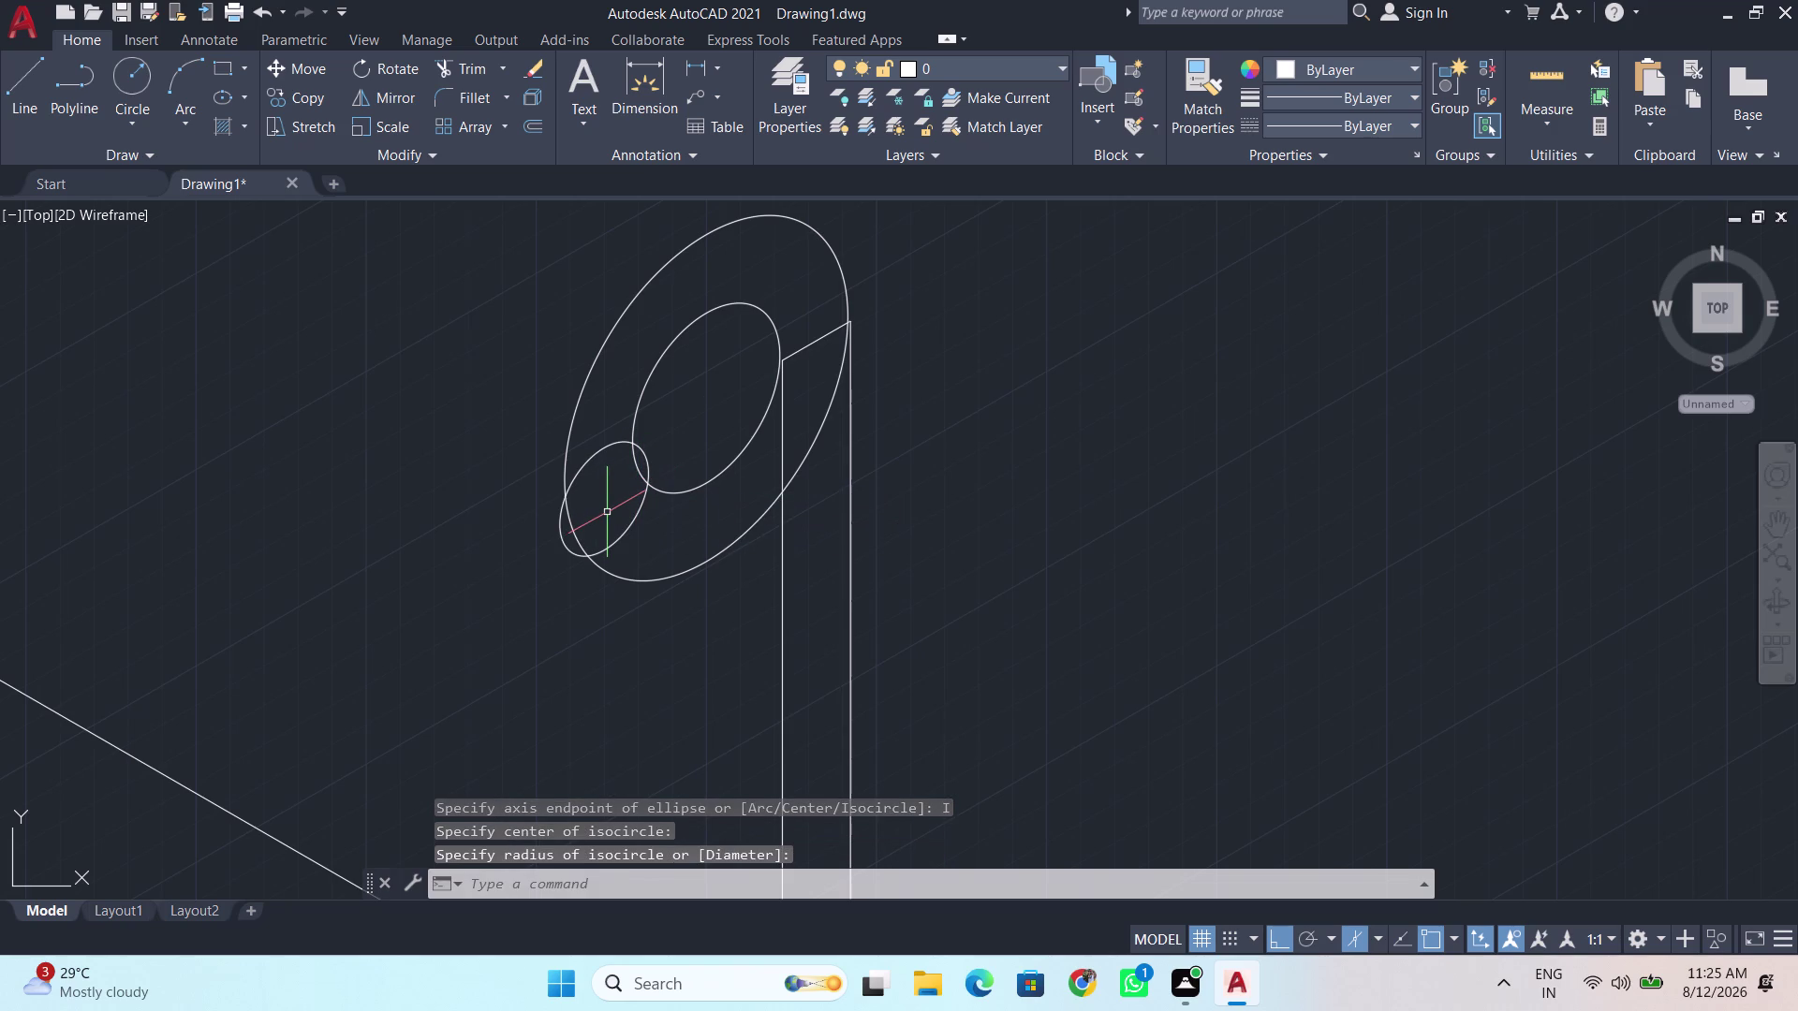
click(569, 553)
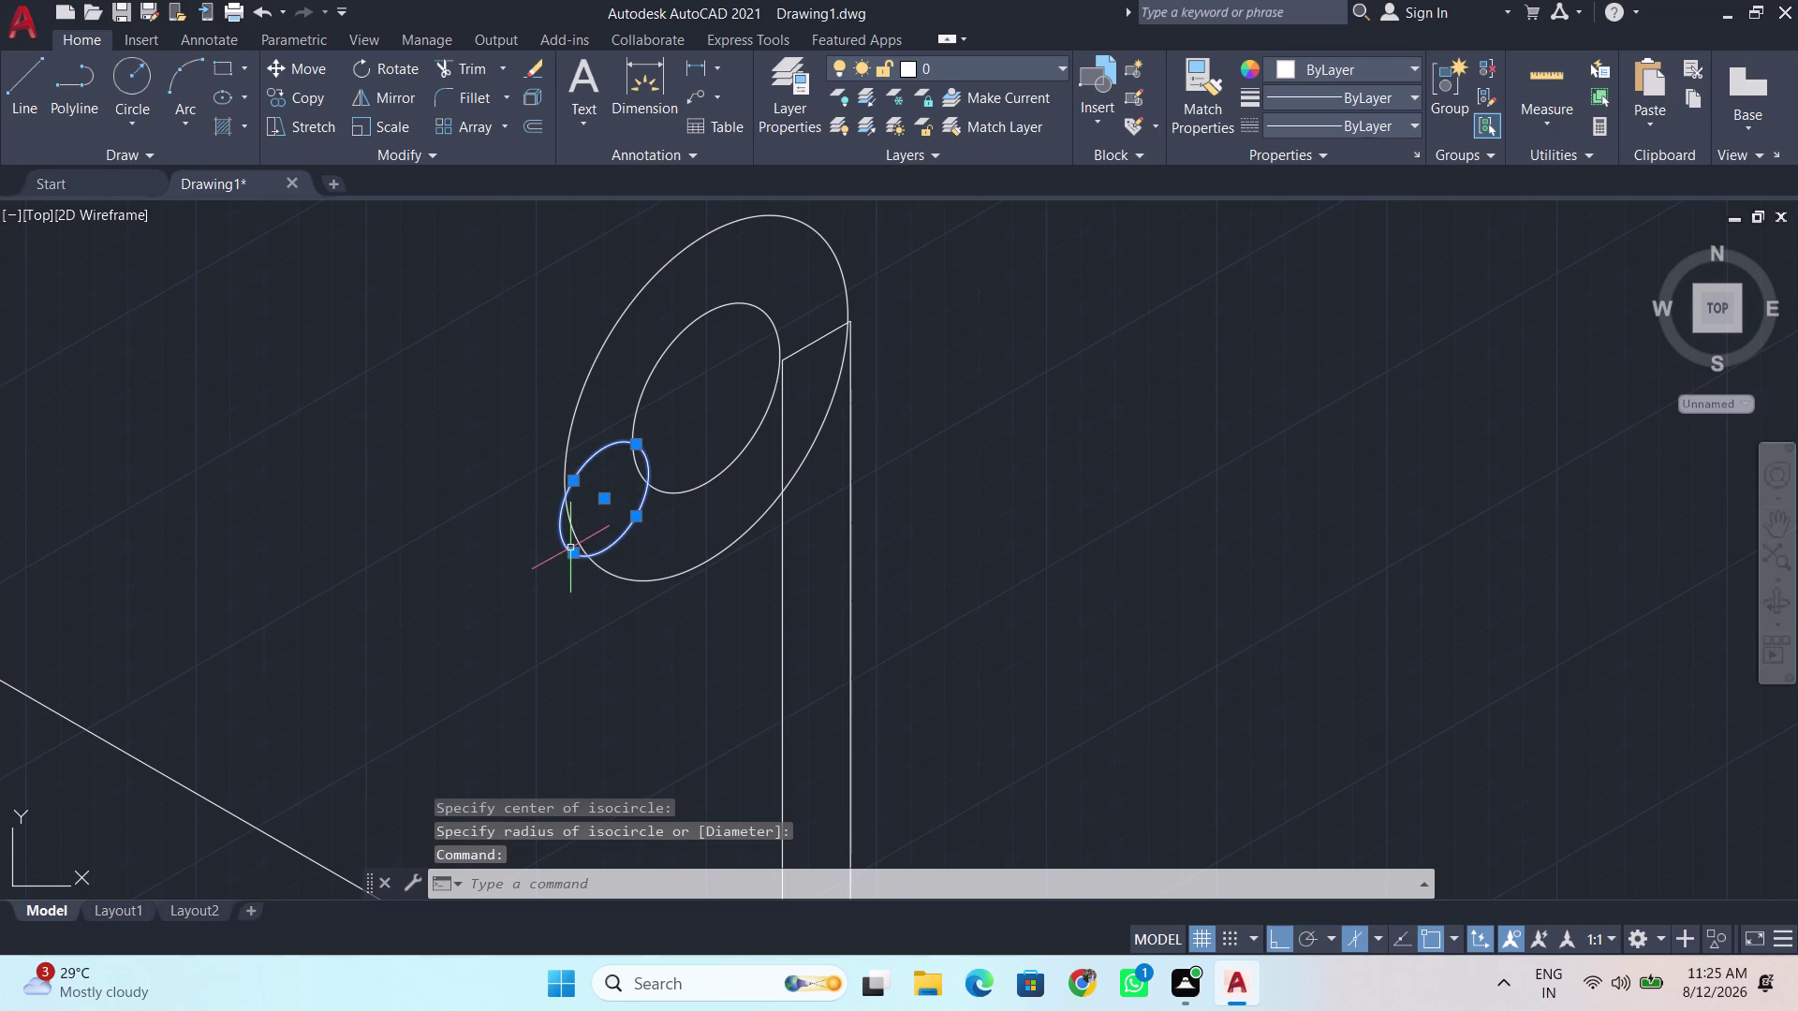
click(570, 549)
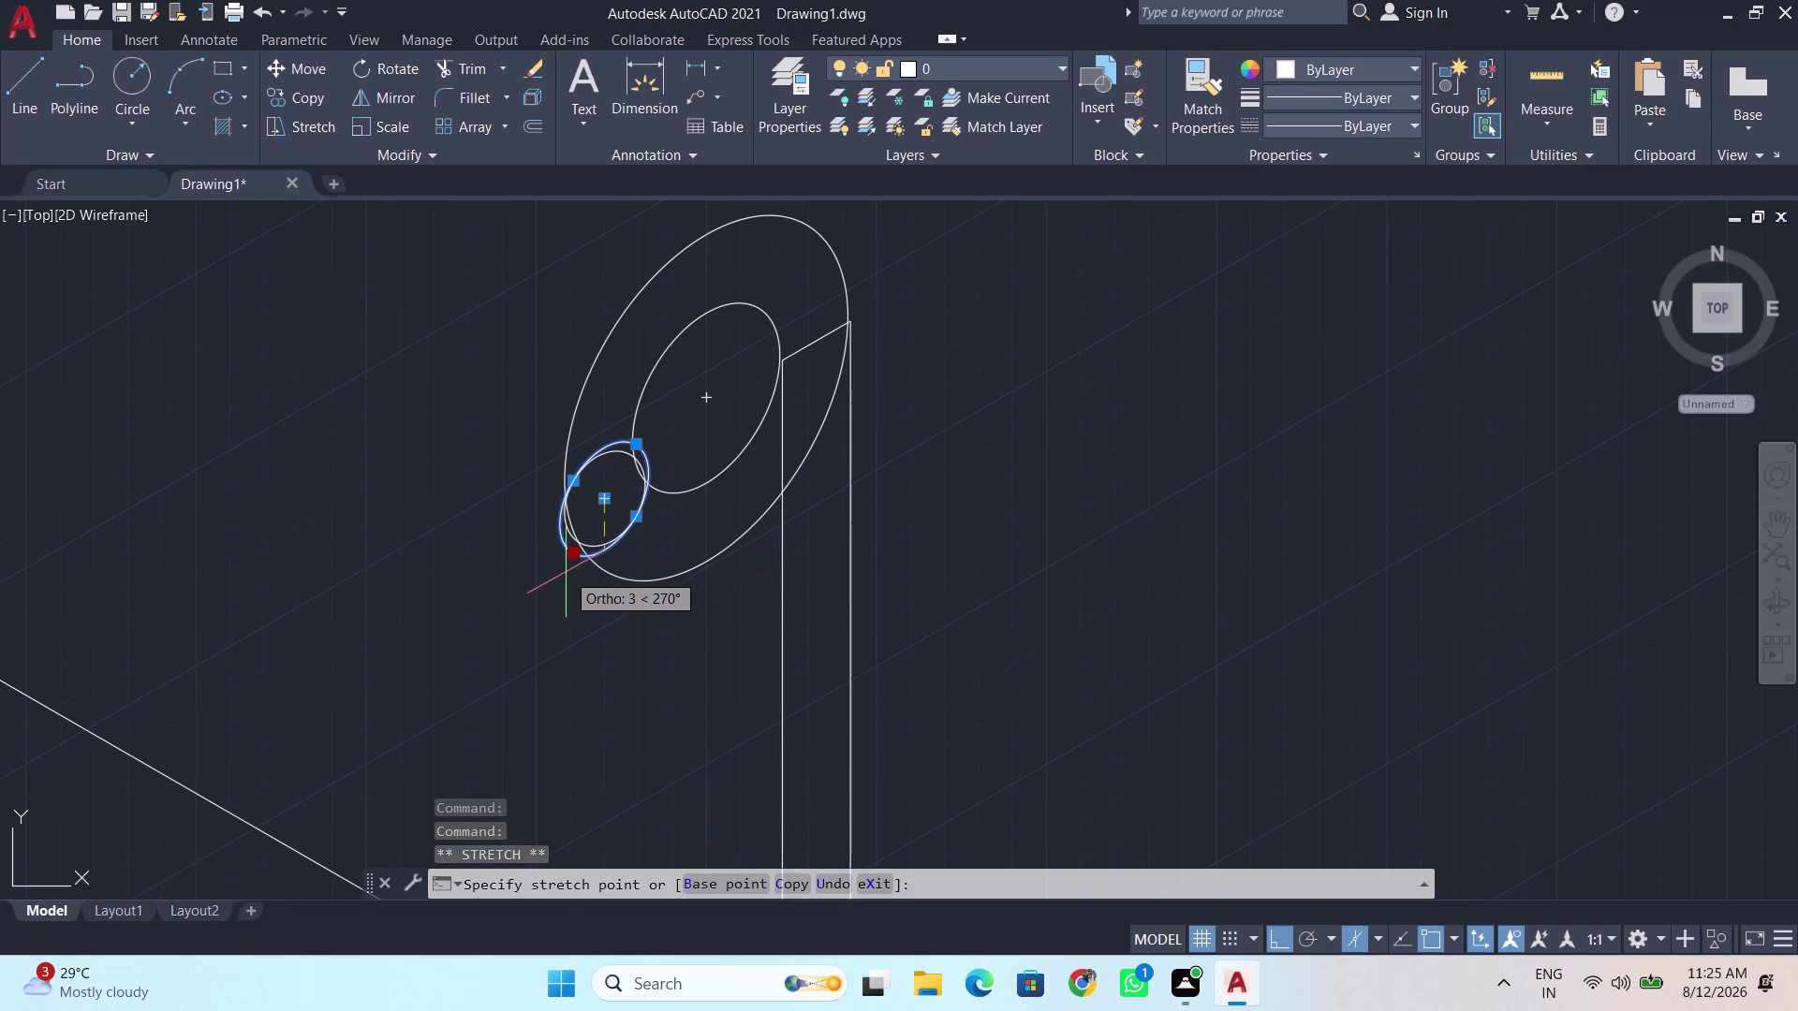
click(582, 554)
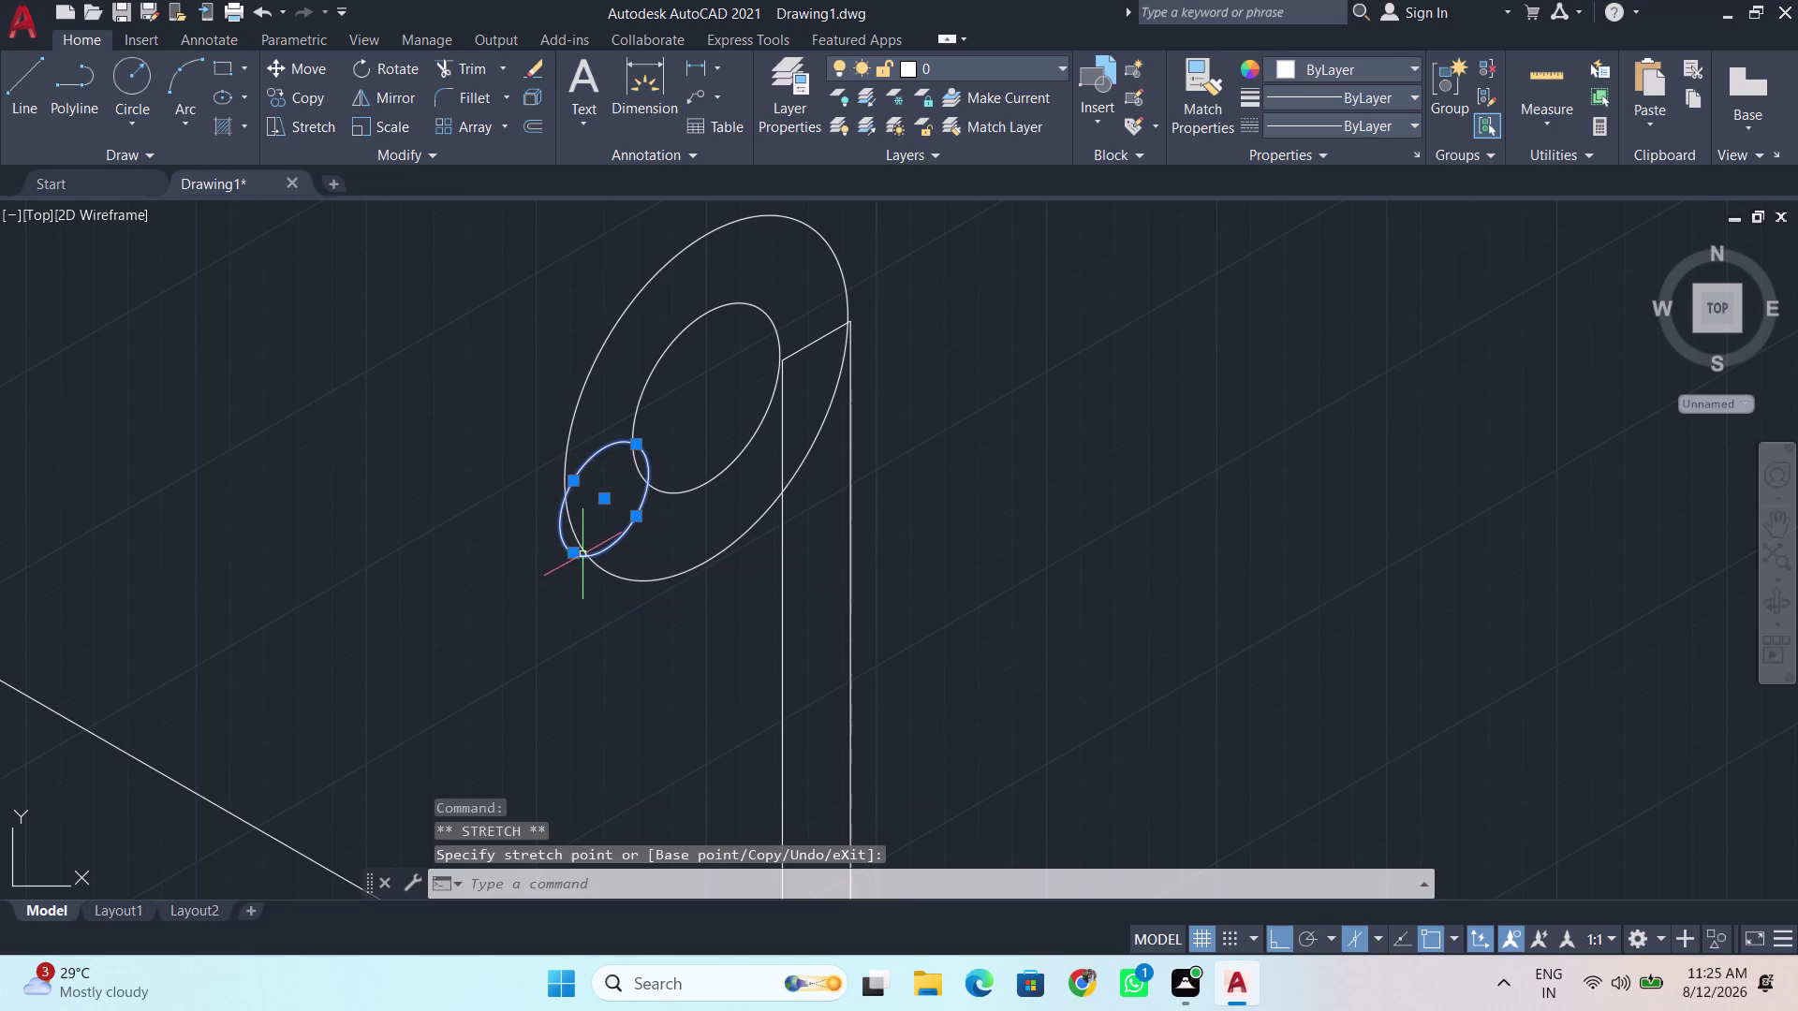
Cancel the pending ellipse and undo four steps to remove the small circle.
scroll(down, 3)
key(space)
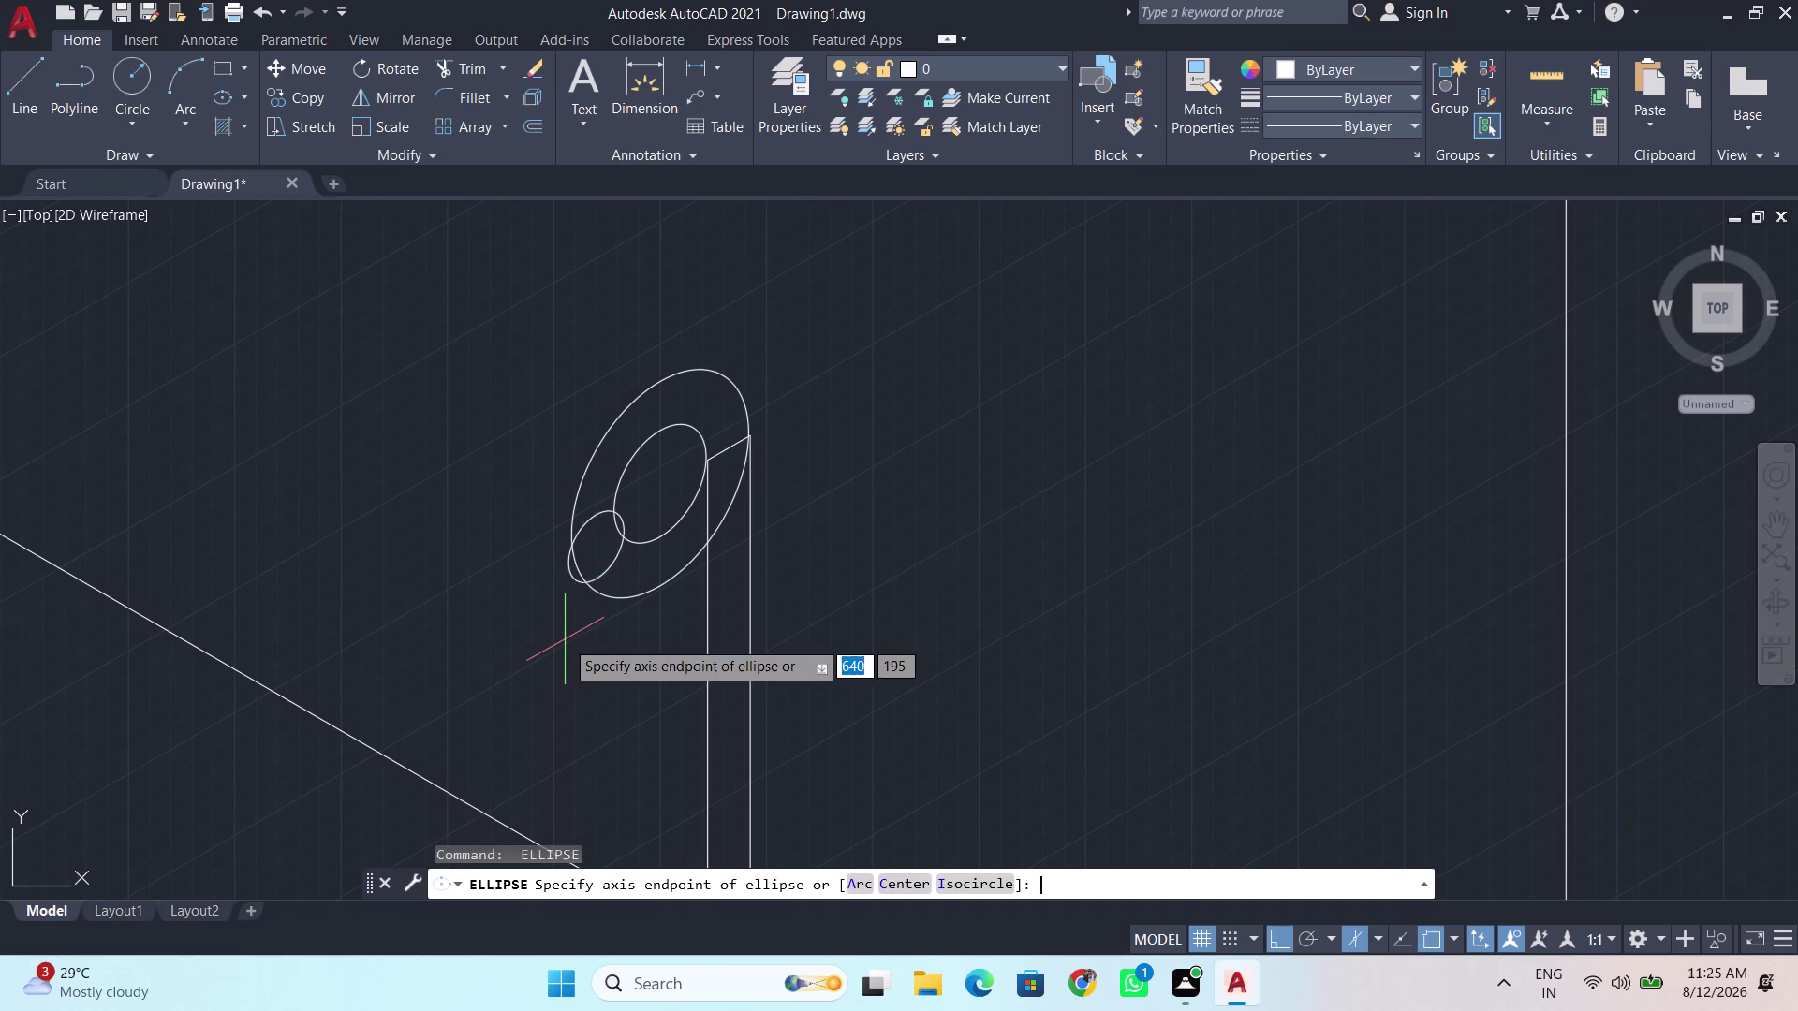
scroll(up, 3)
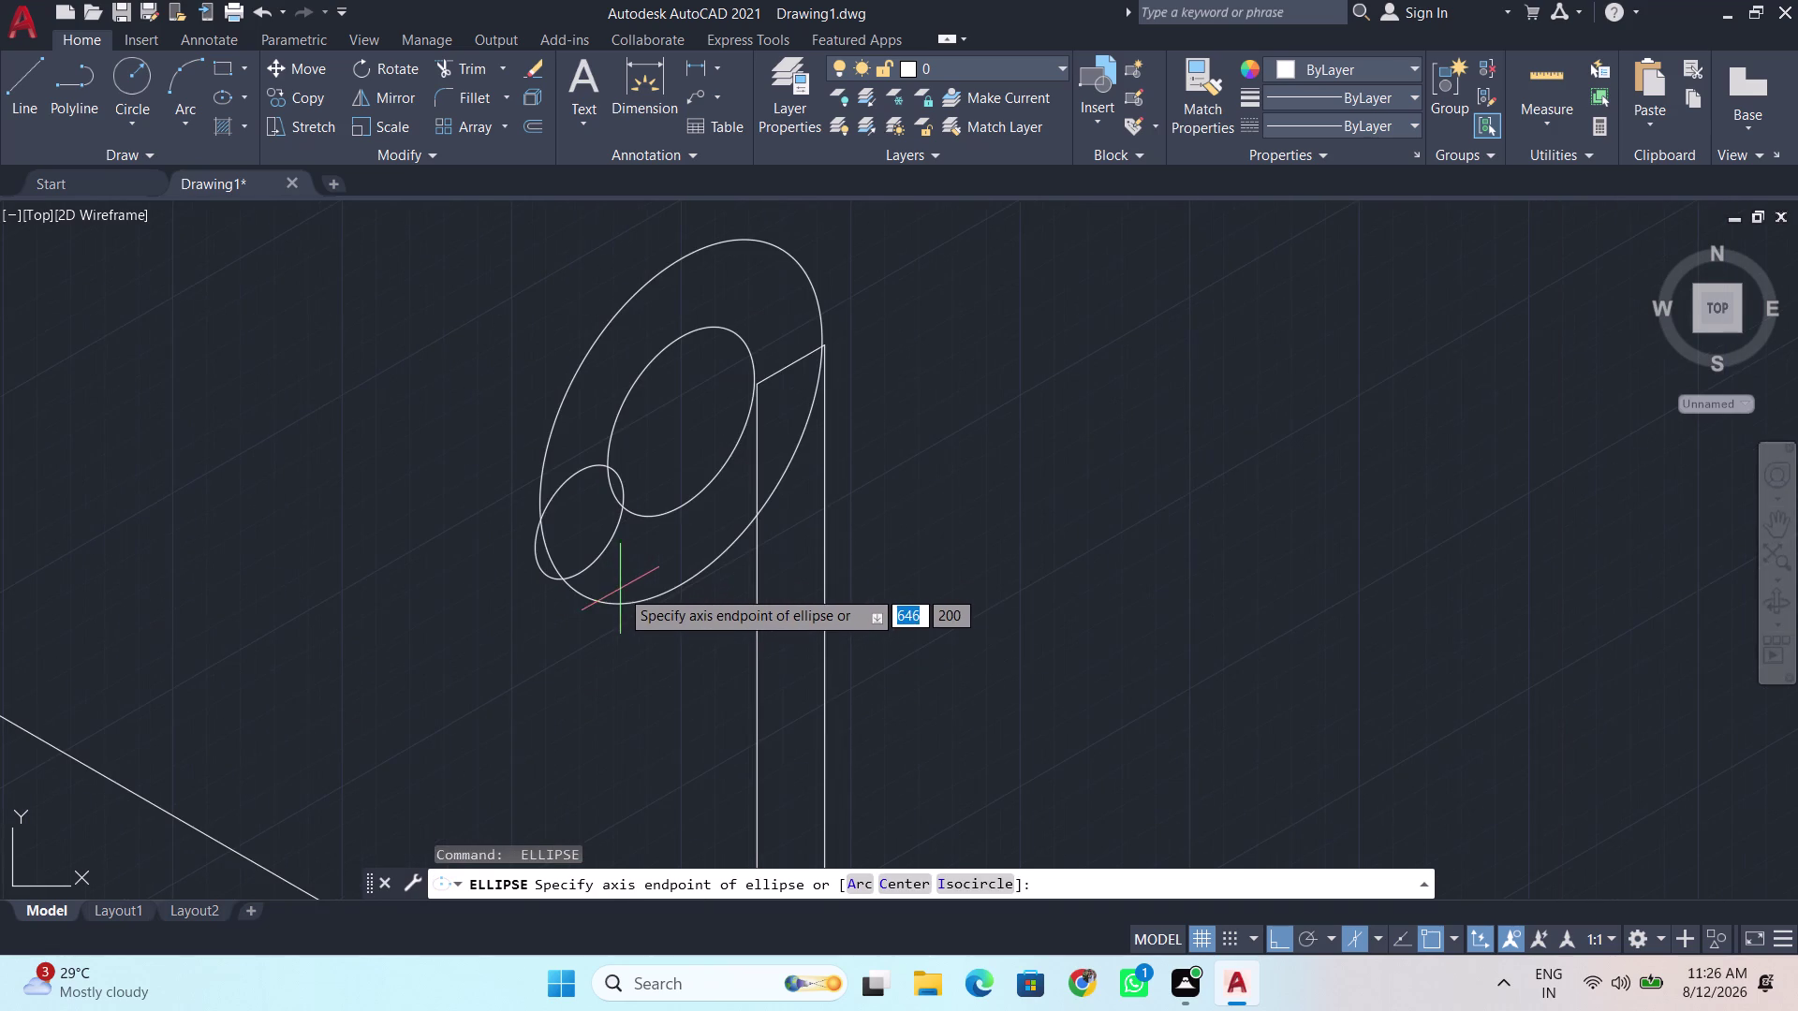
key(Escape)
key(Escape)
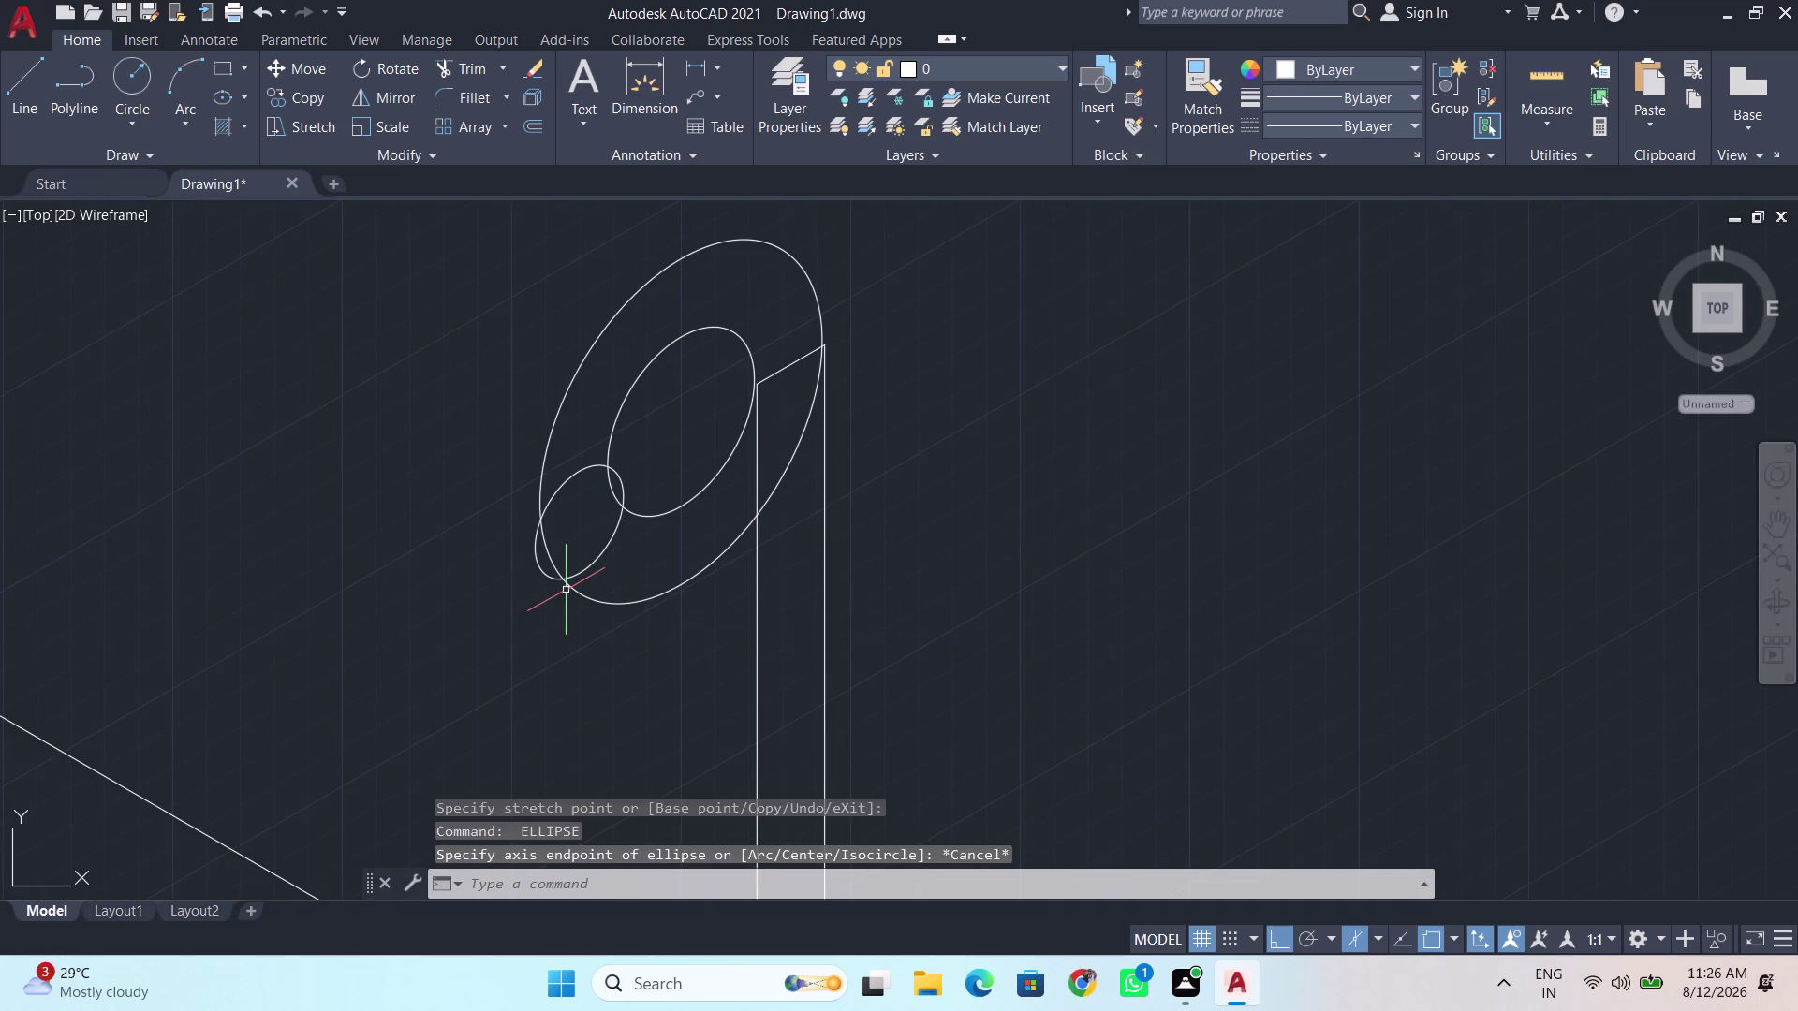
key(ctrl+z)
key(ctrl+z)
key(ctrl+z)
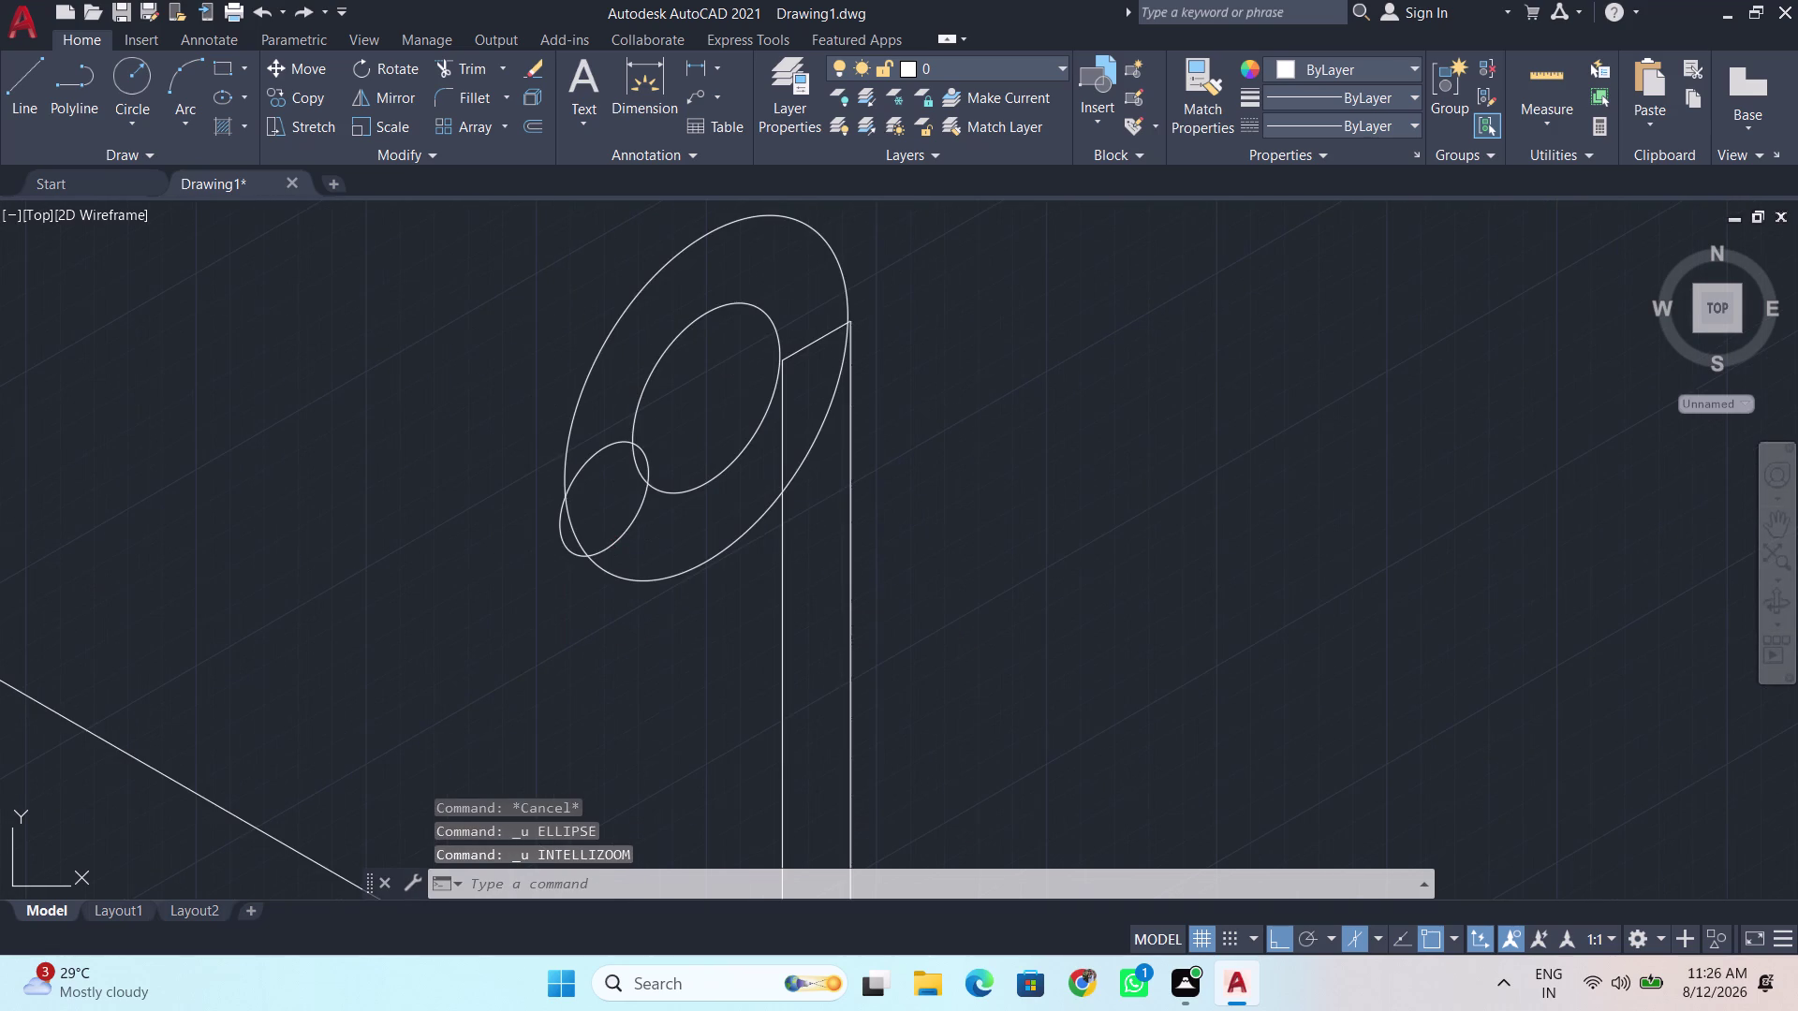
key(ctrl+z)
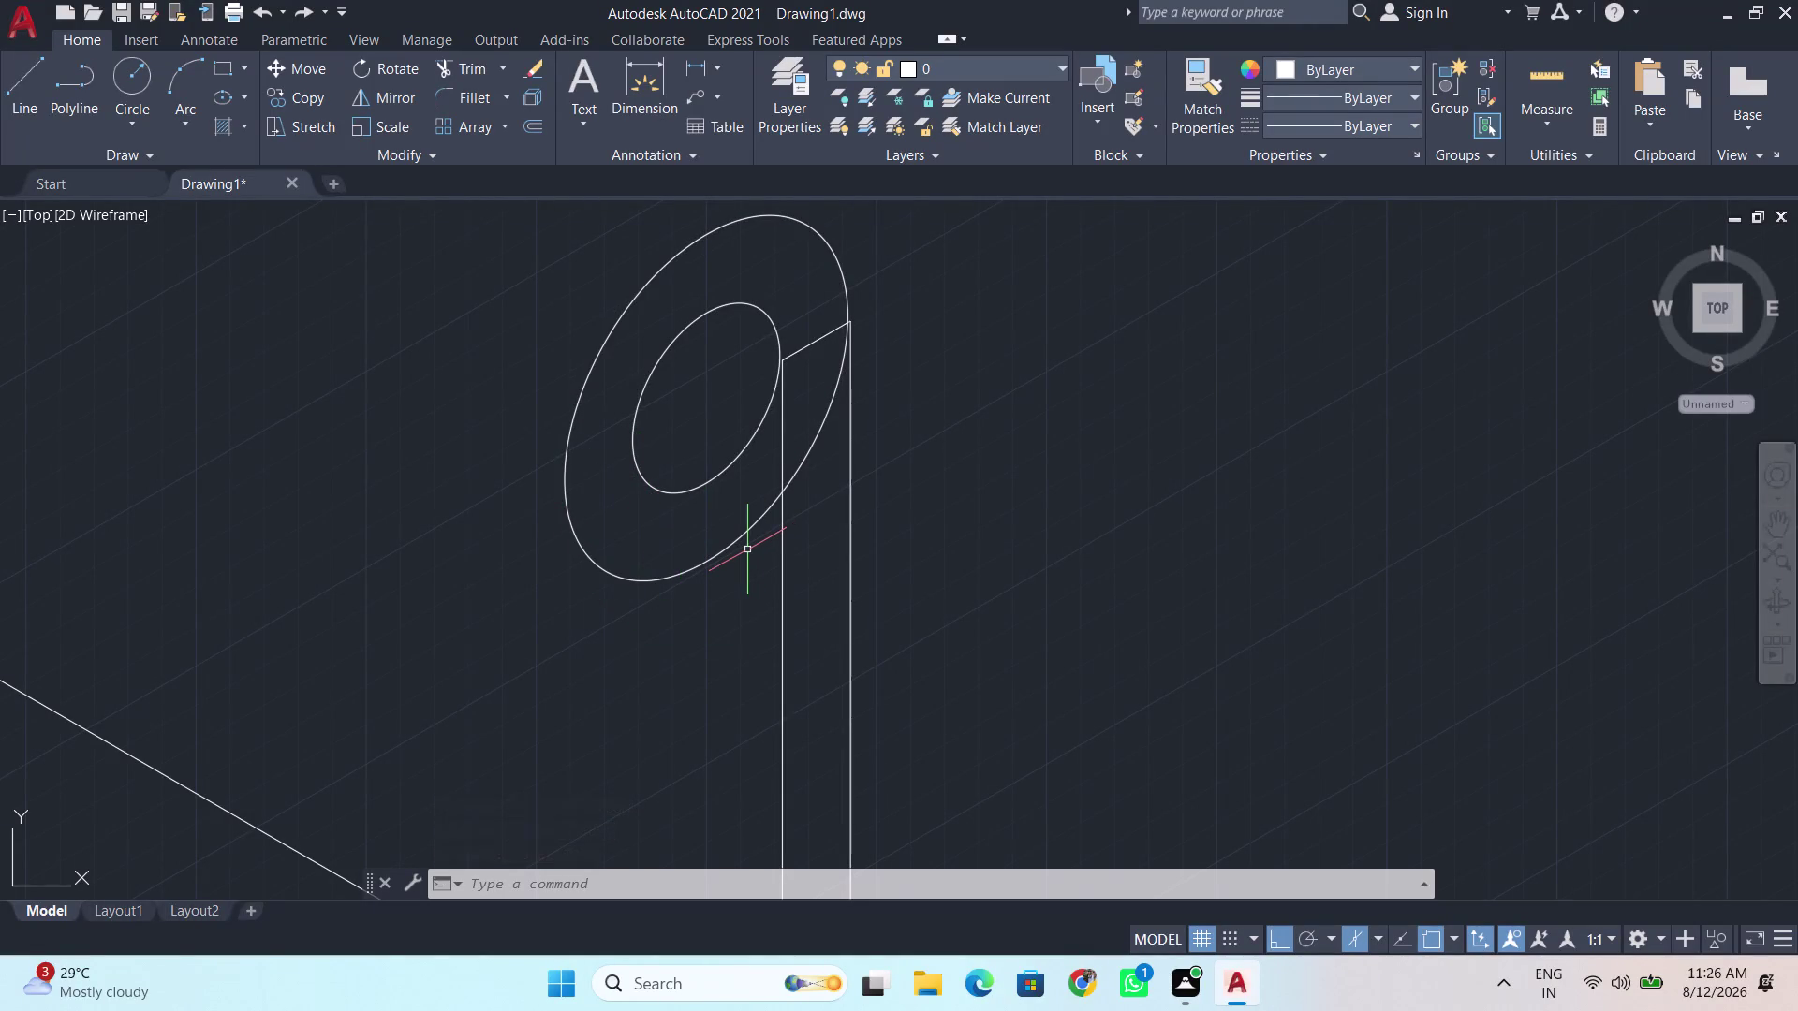
Trim the short joining line, the ring piece above the pipe, and the arc between pipe edges.
text(tr)
key(Return)
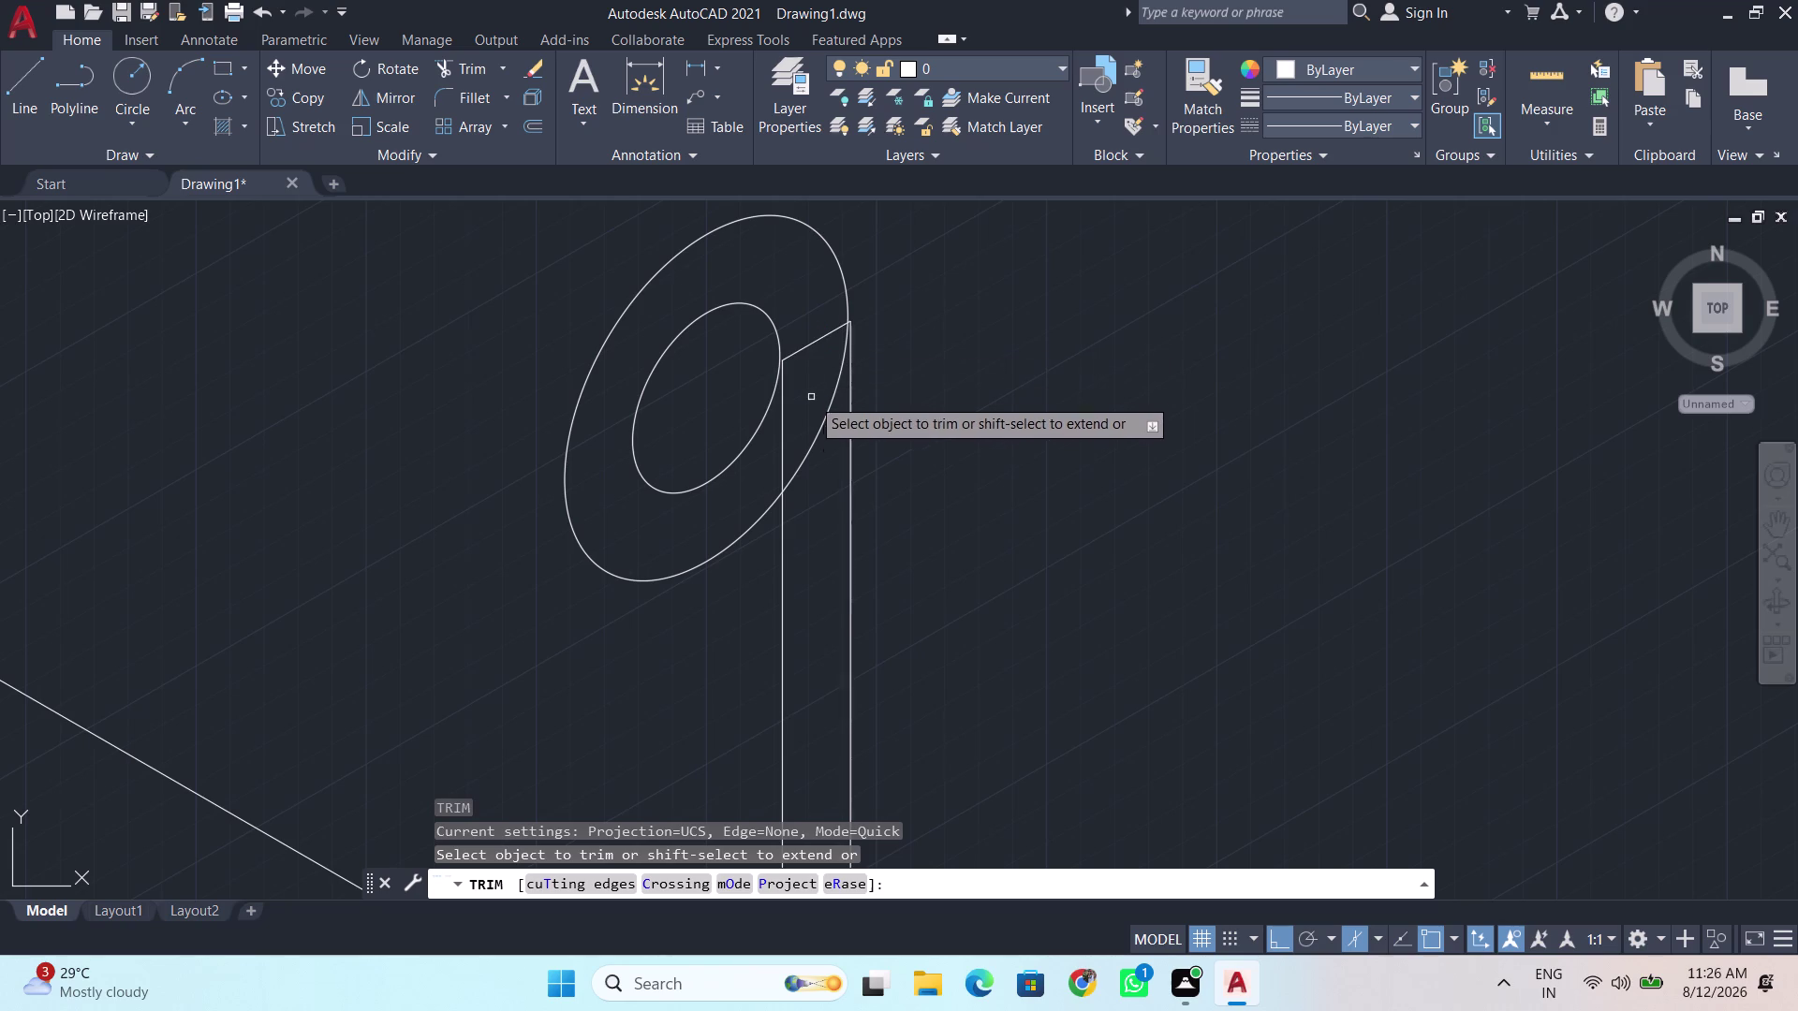
click(781, 420)
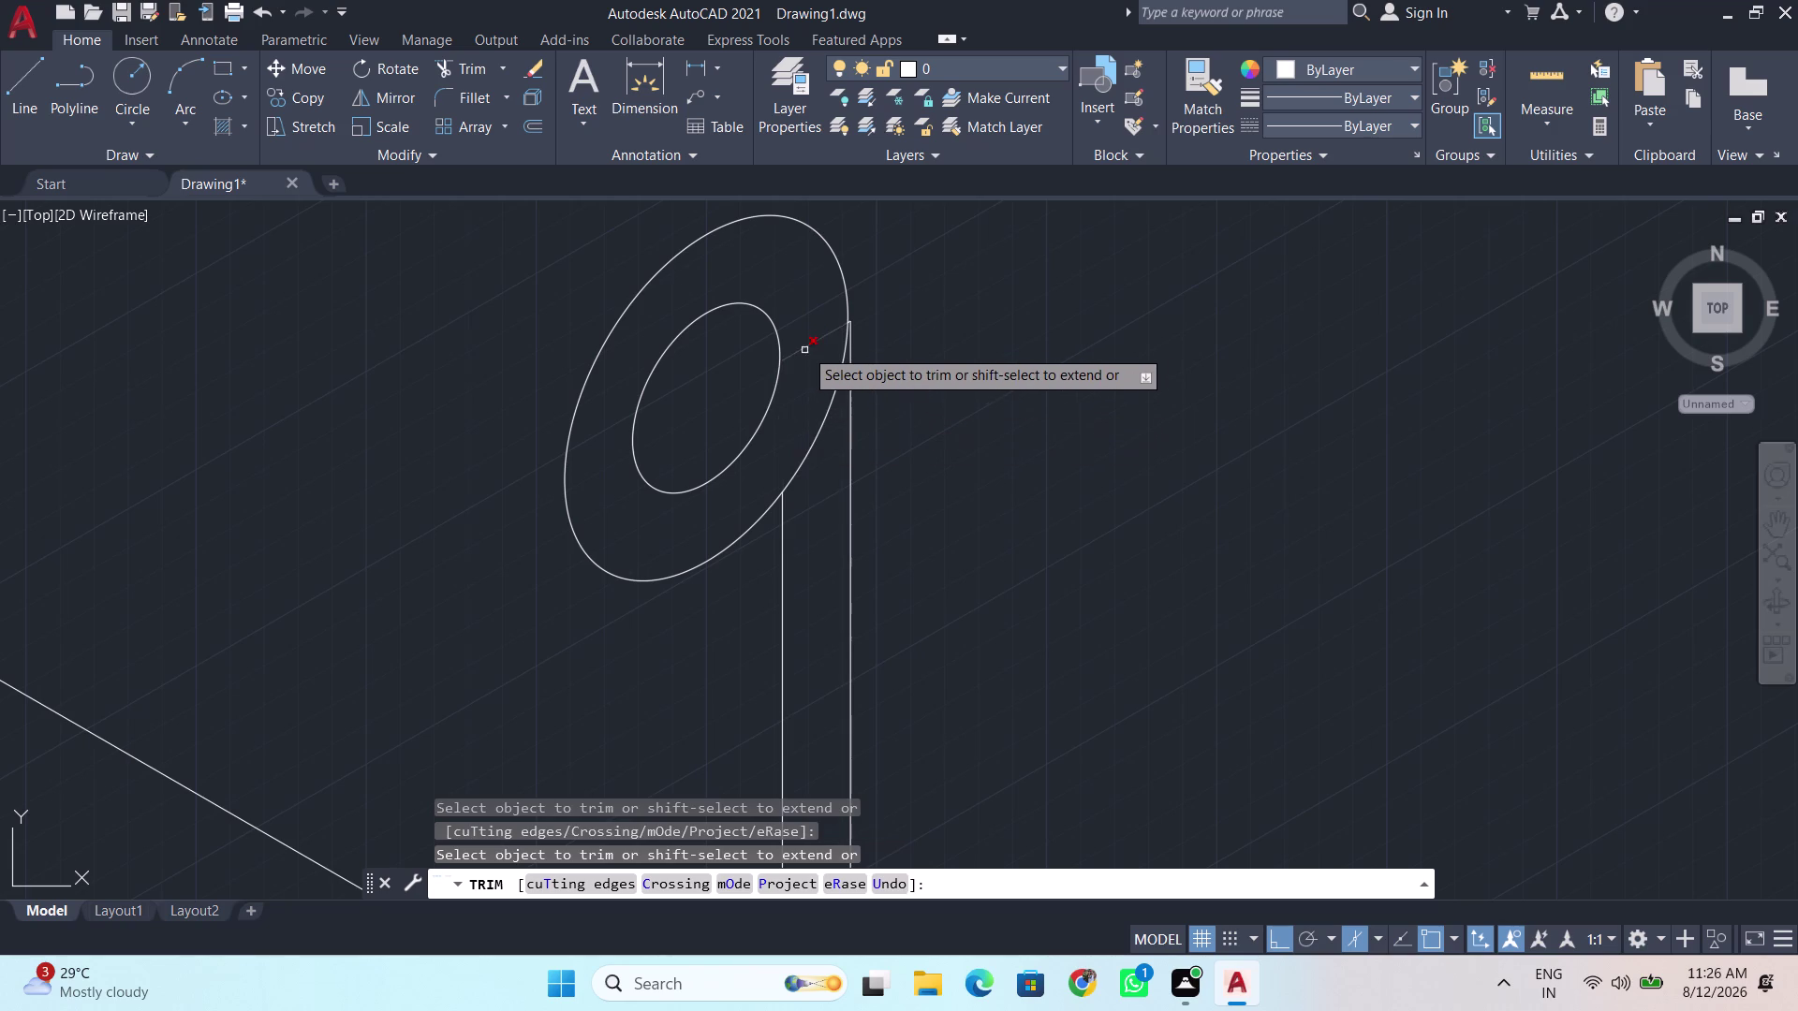
click(804, 348)
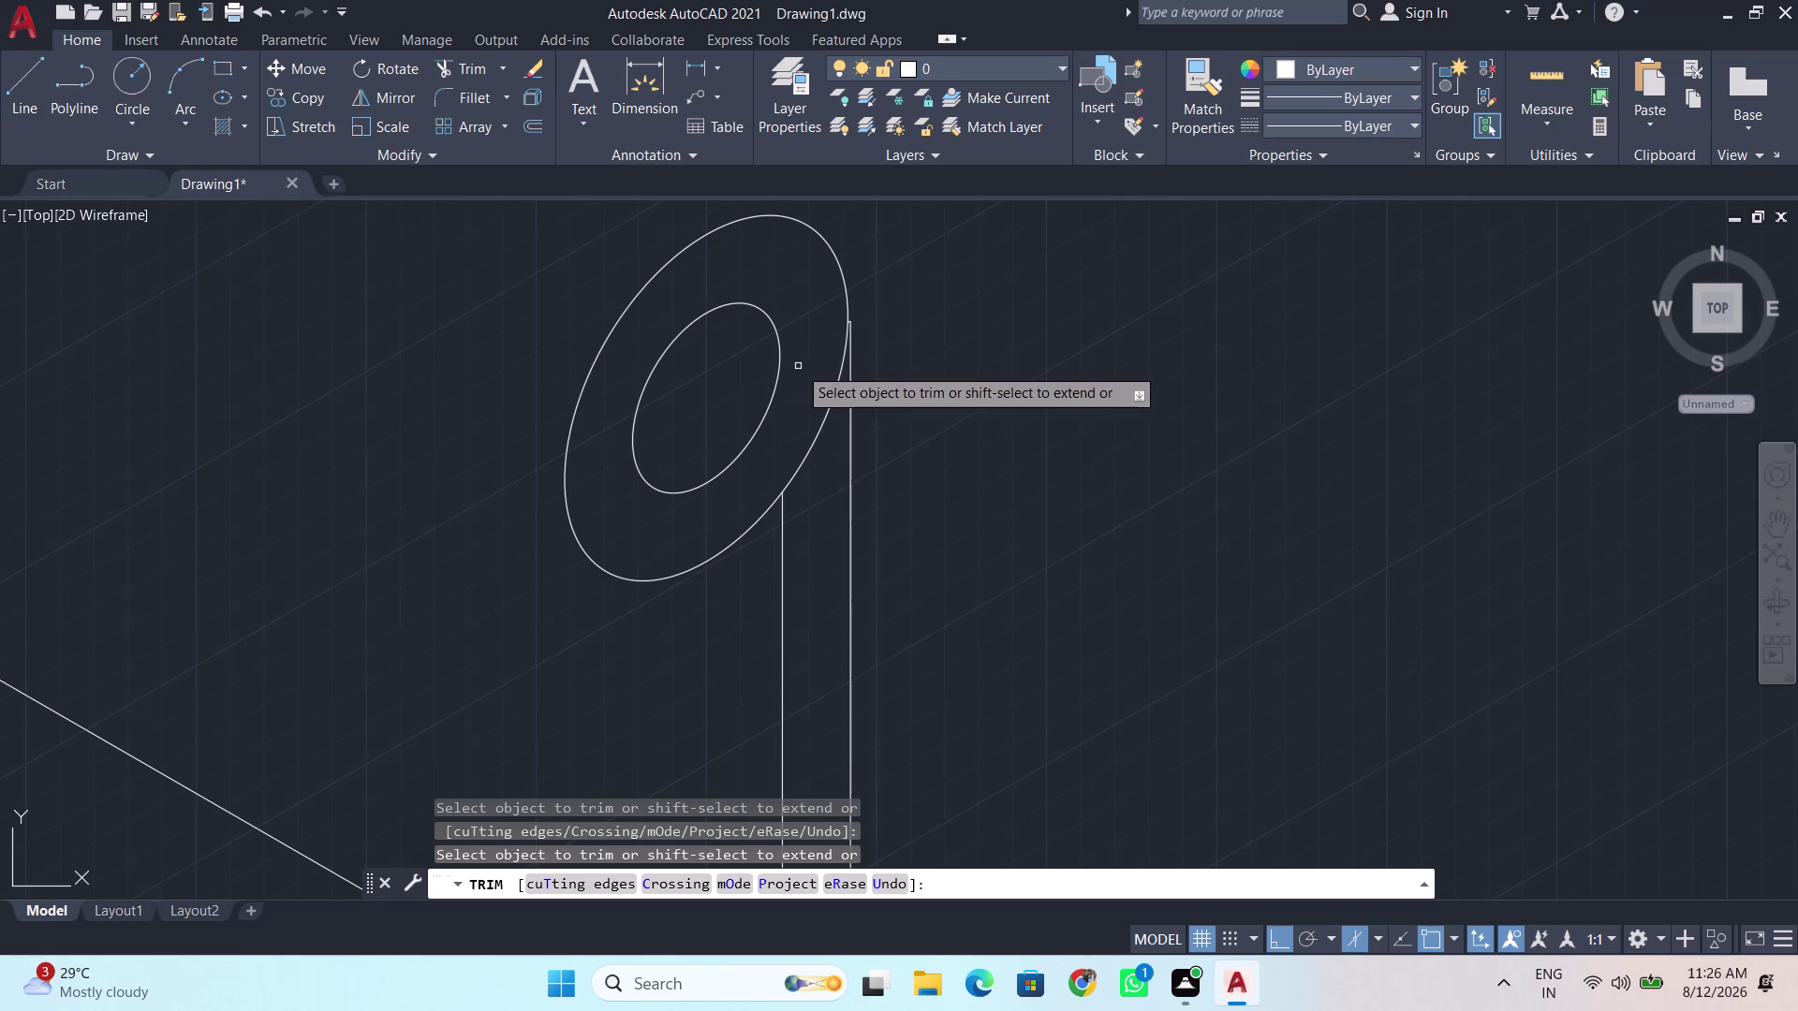
click(809, 459)
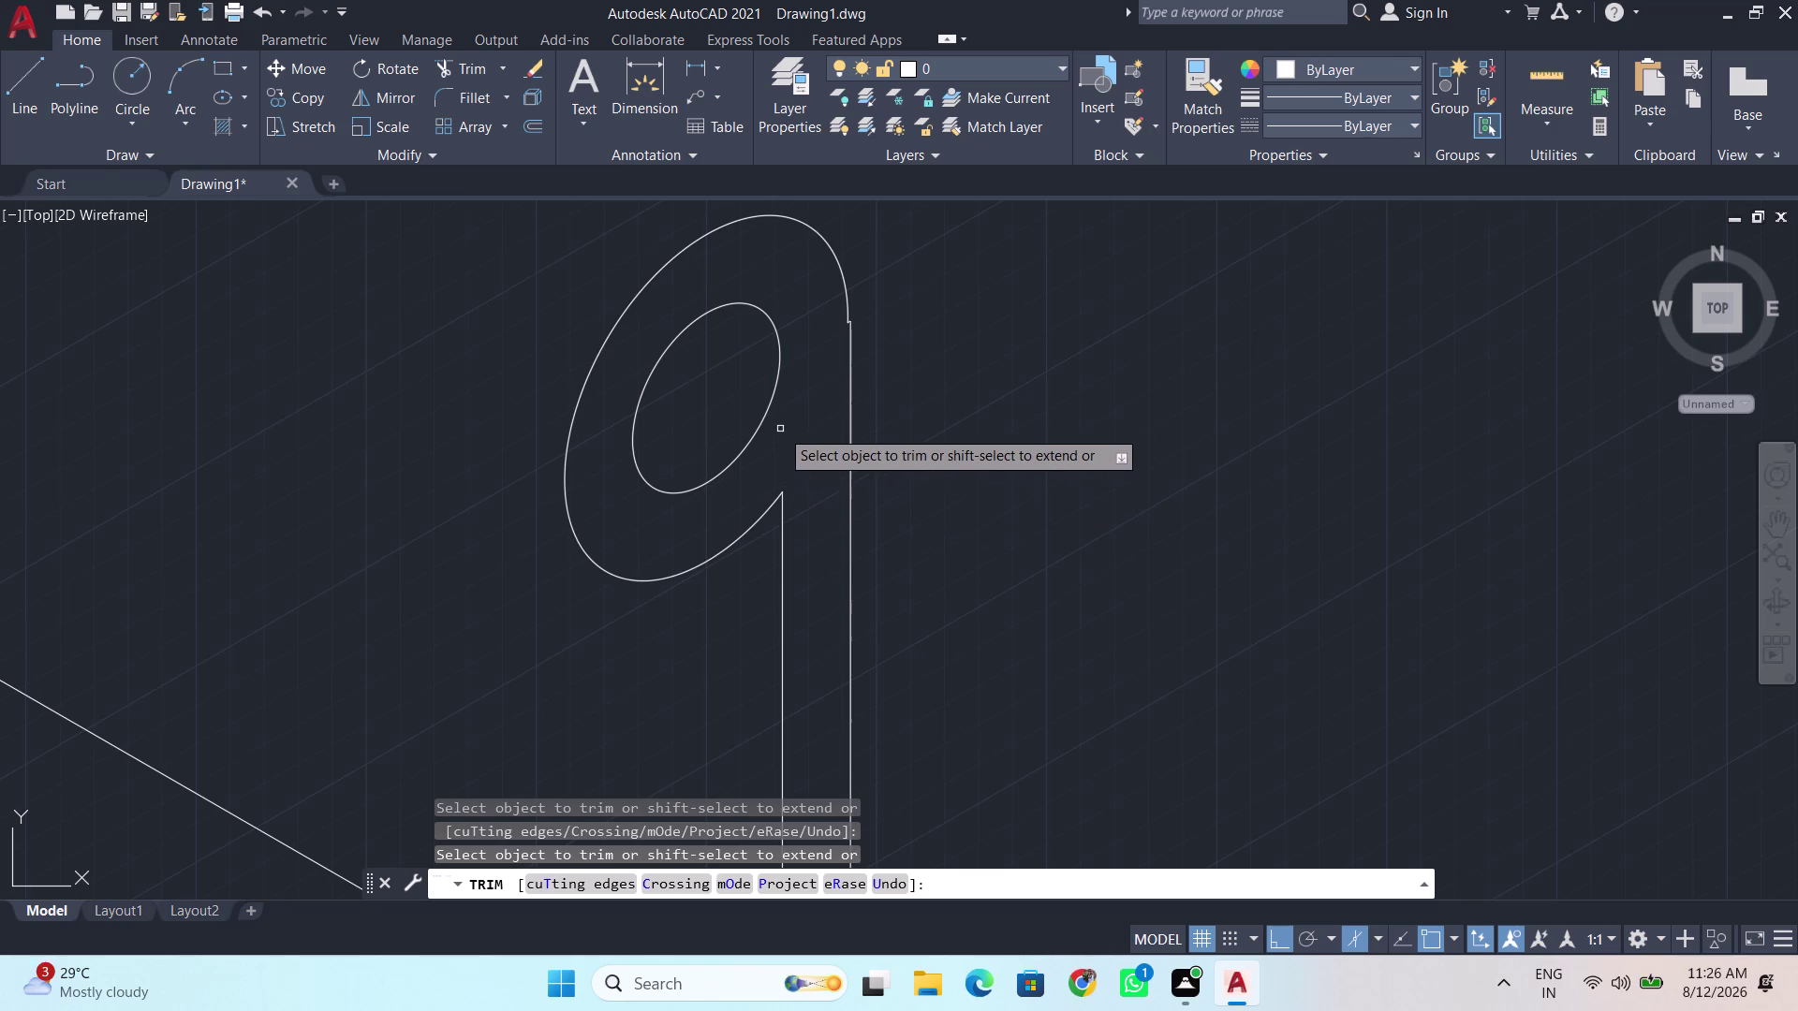
key(Escape)
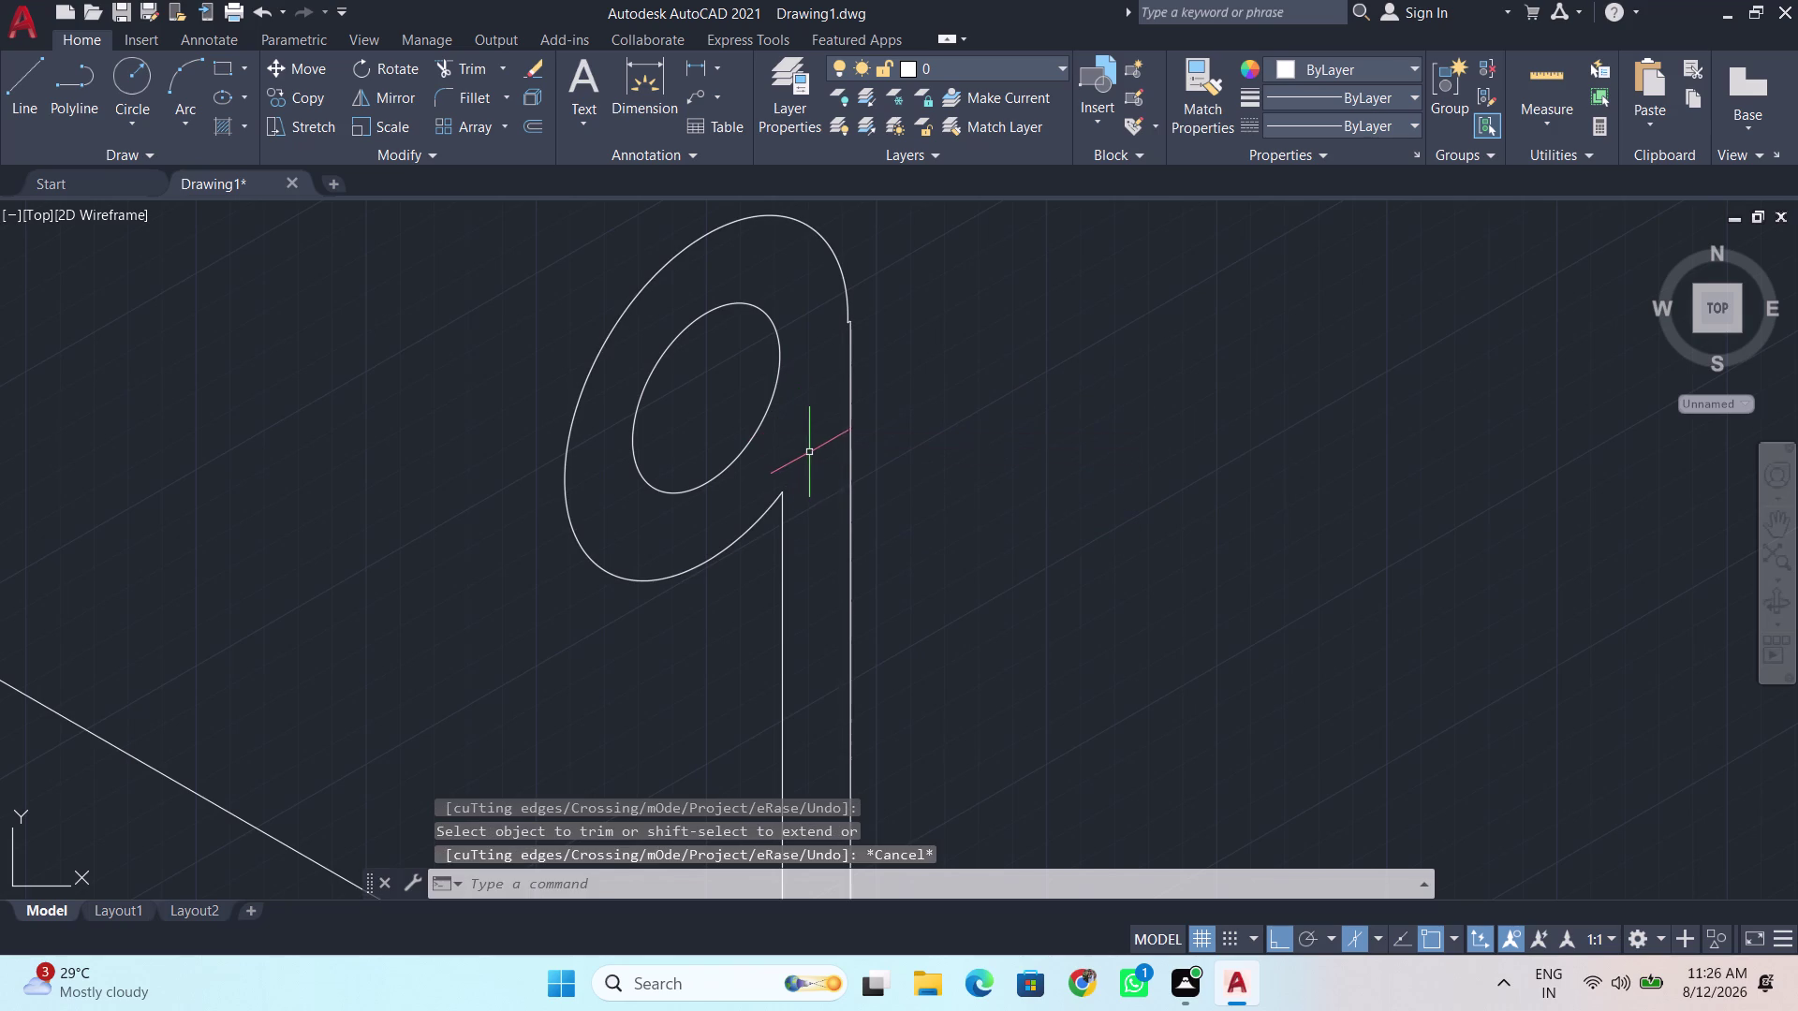
Draw a line from the pipe's inner edge up to the top of the ring.
key(l)
key(Return)
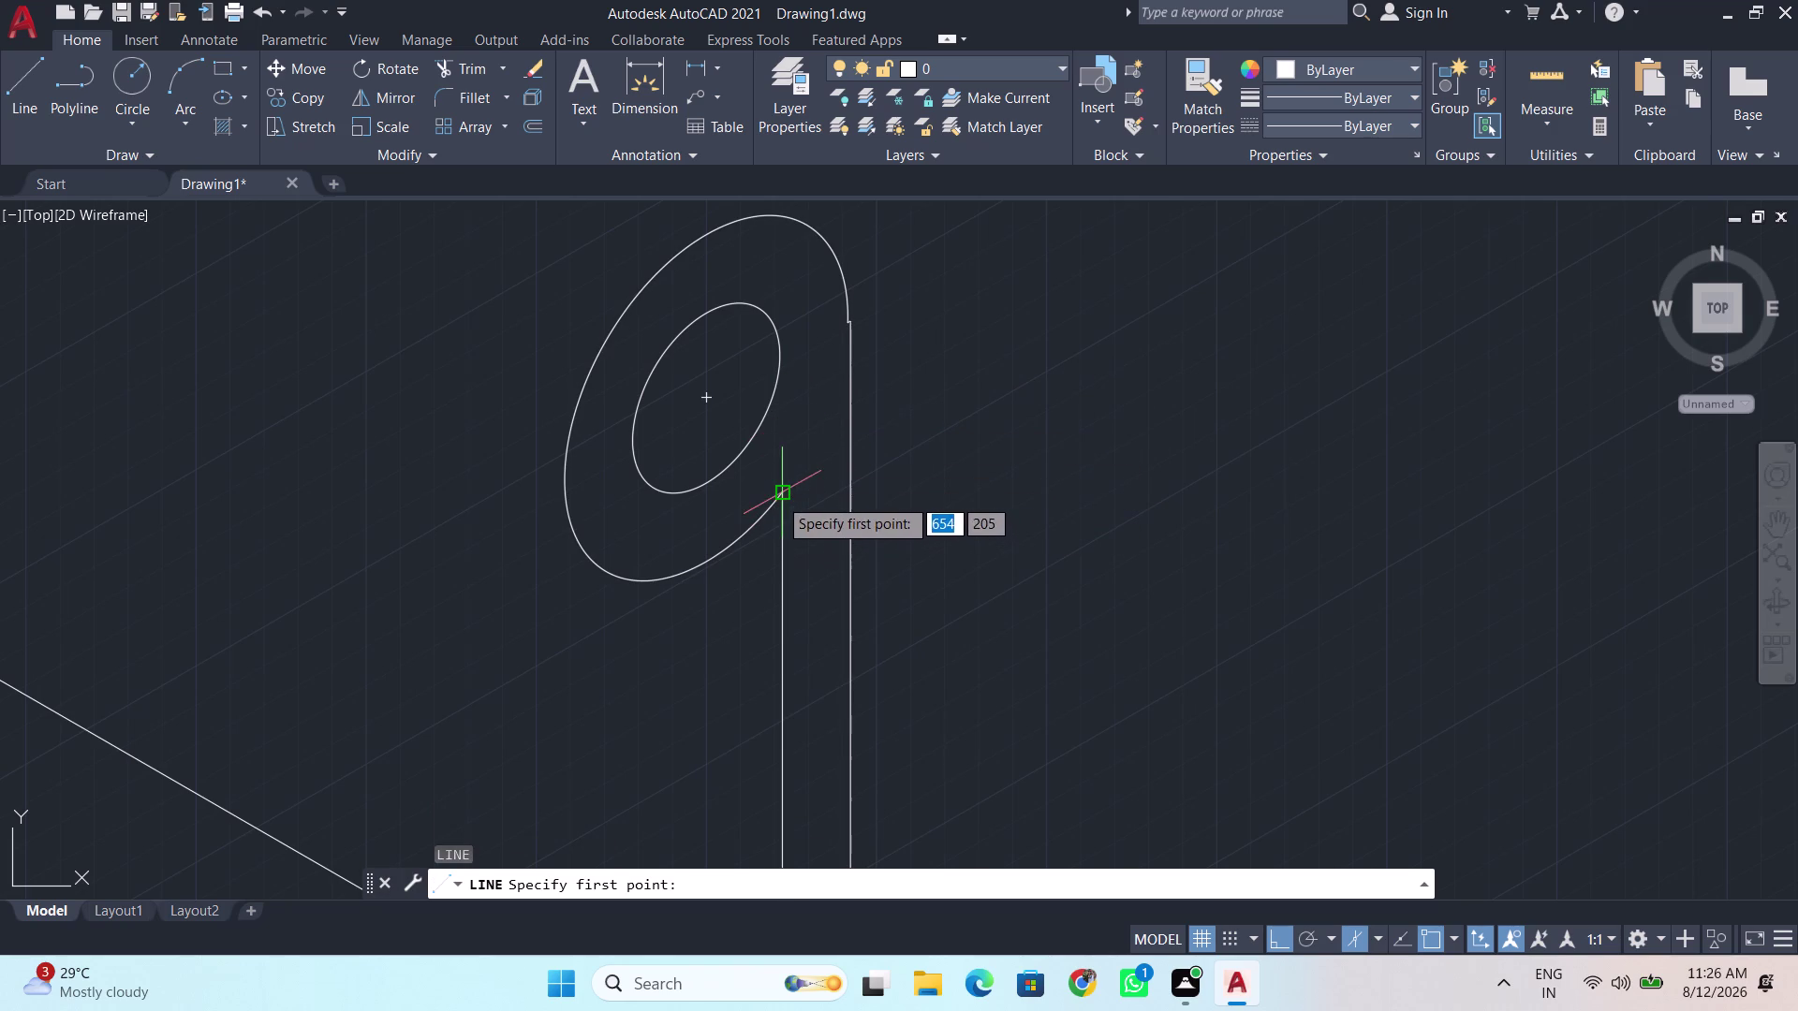
click(778, 497)
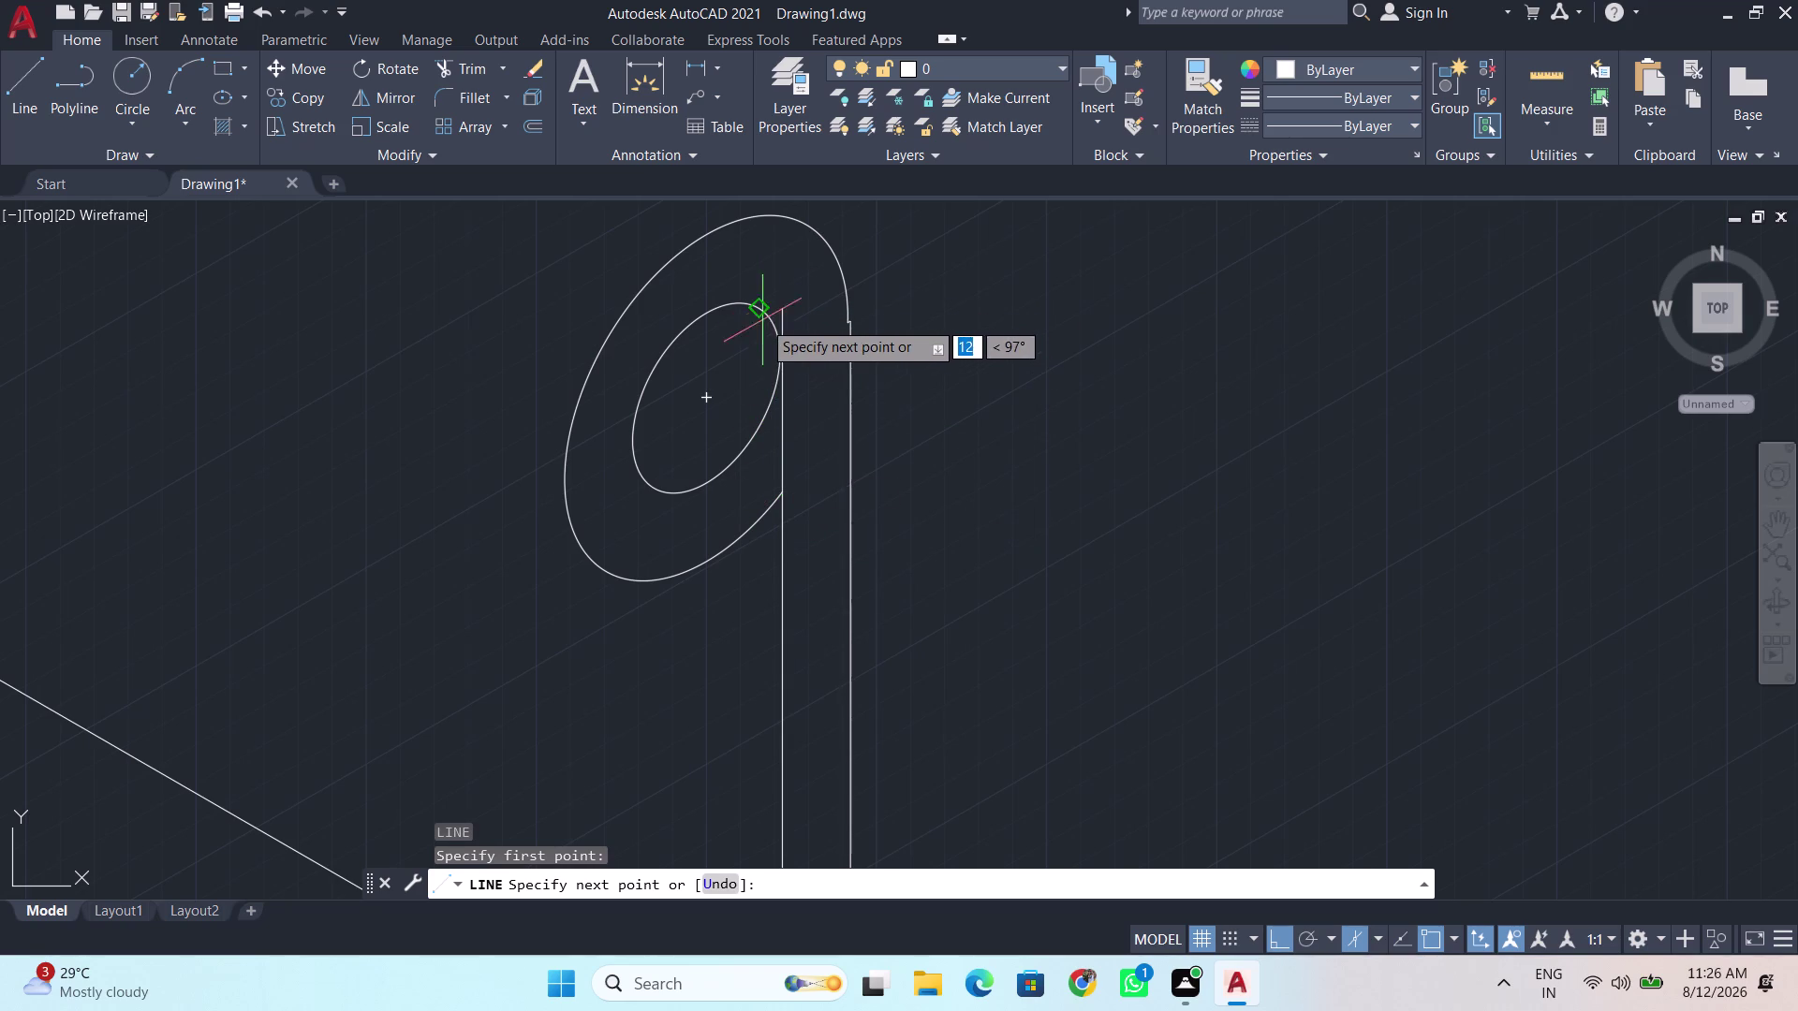
click(760, 310)
key(ctrl+z)
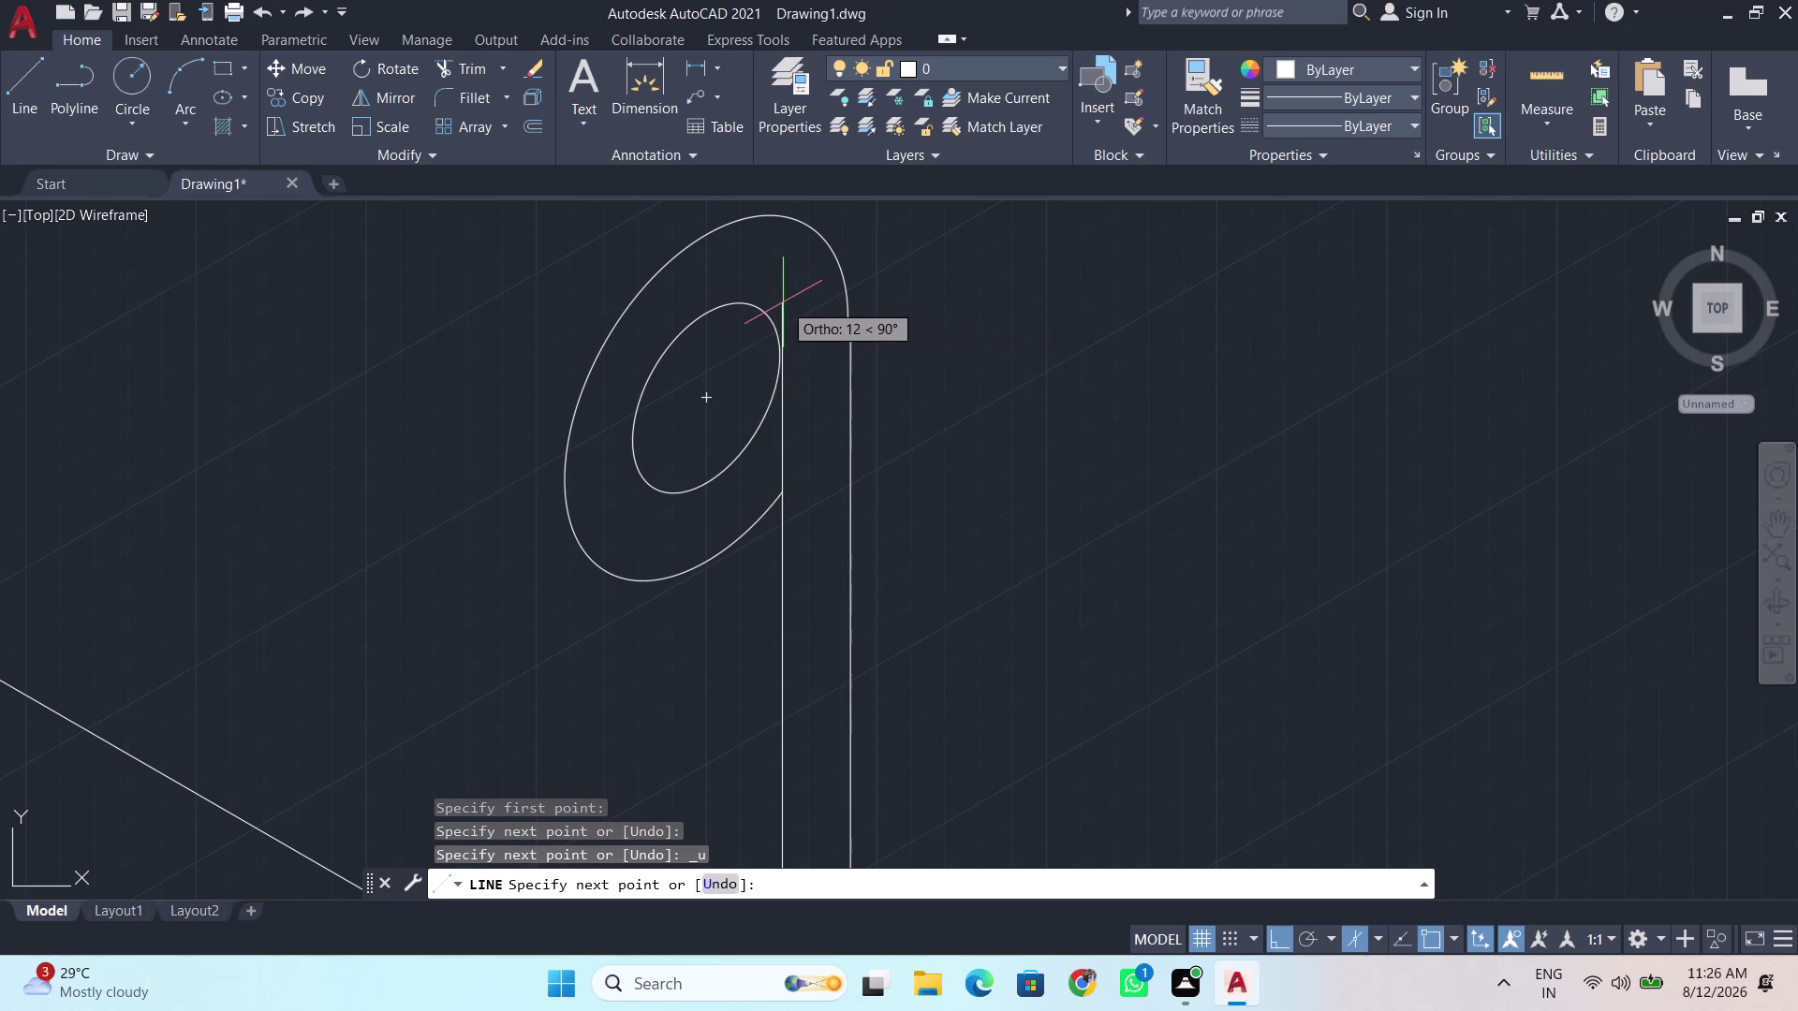
click(783, 302)
key(space)
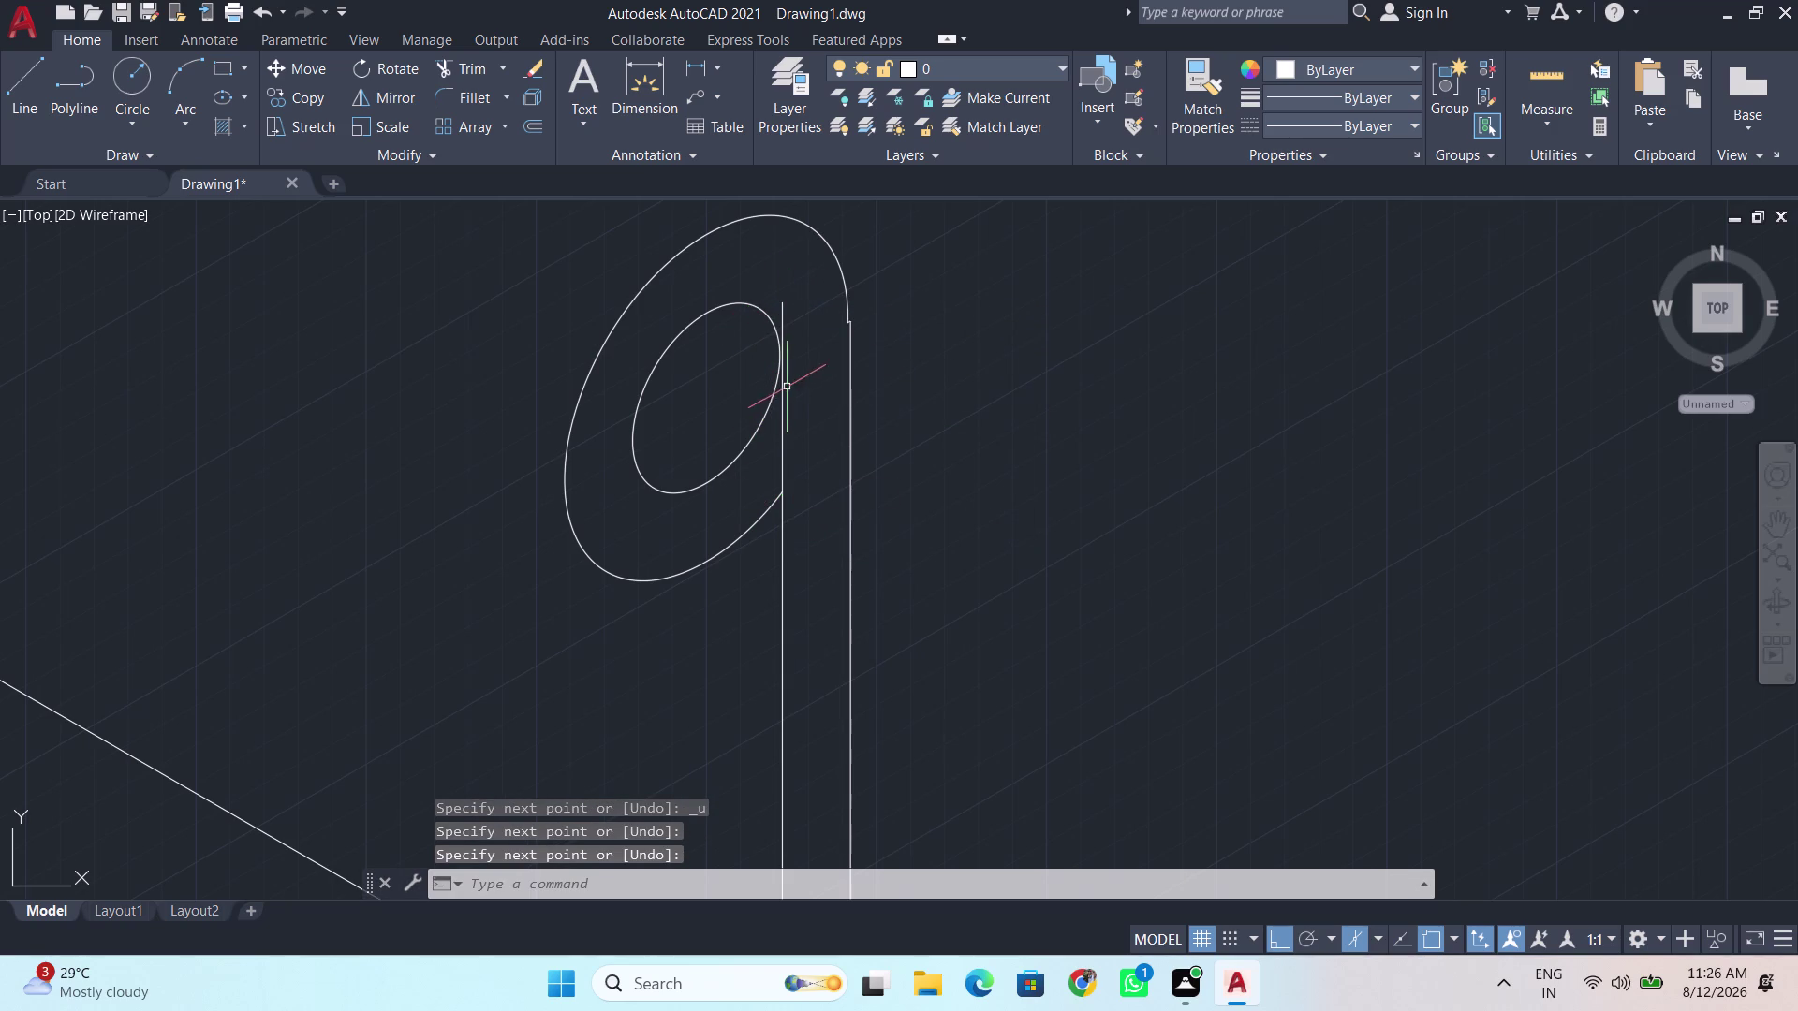
scroll(down, 3)
scroll(down, 3)
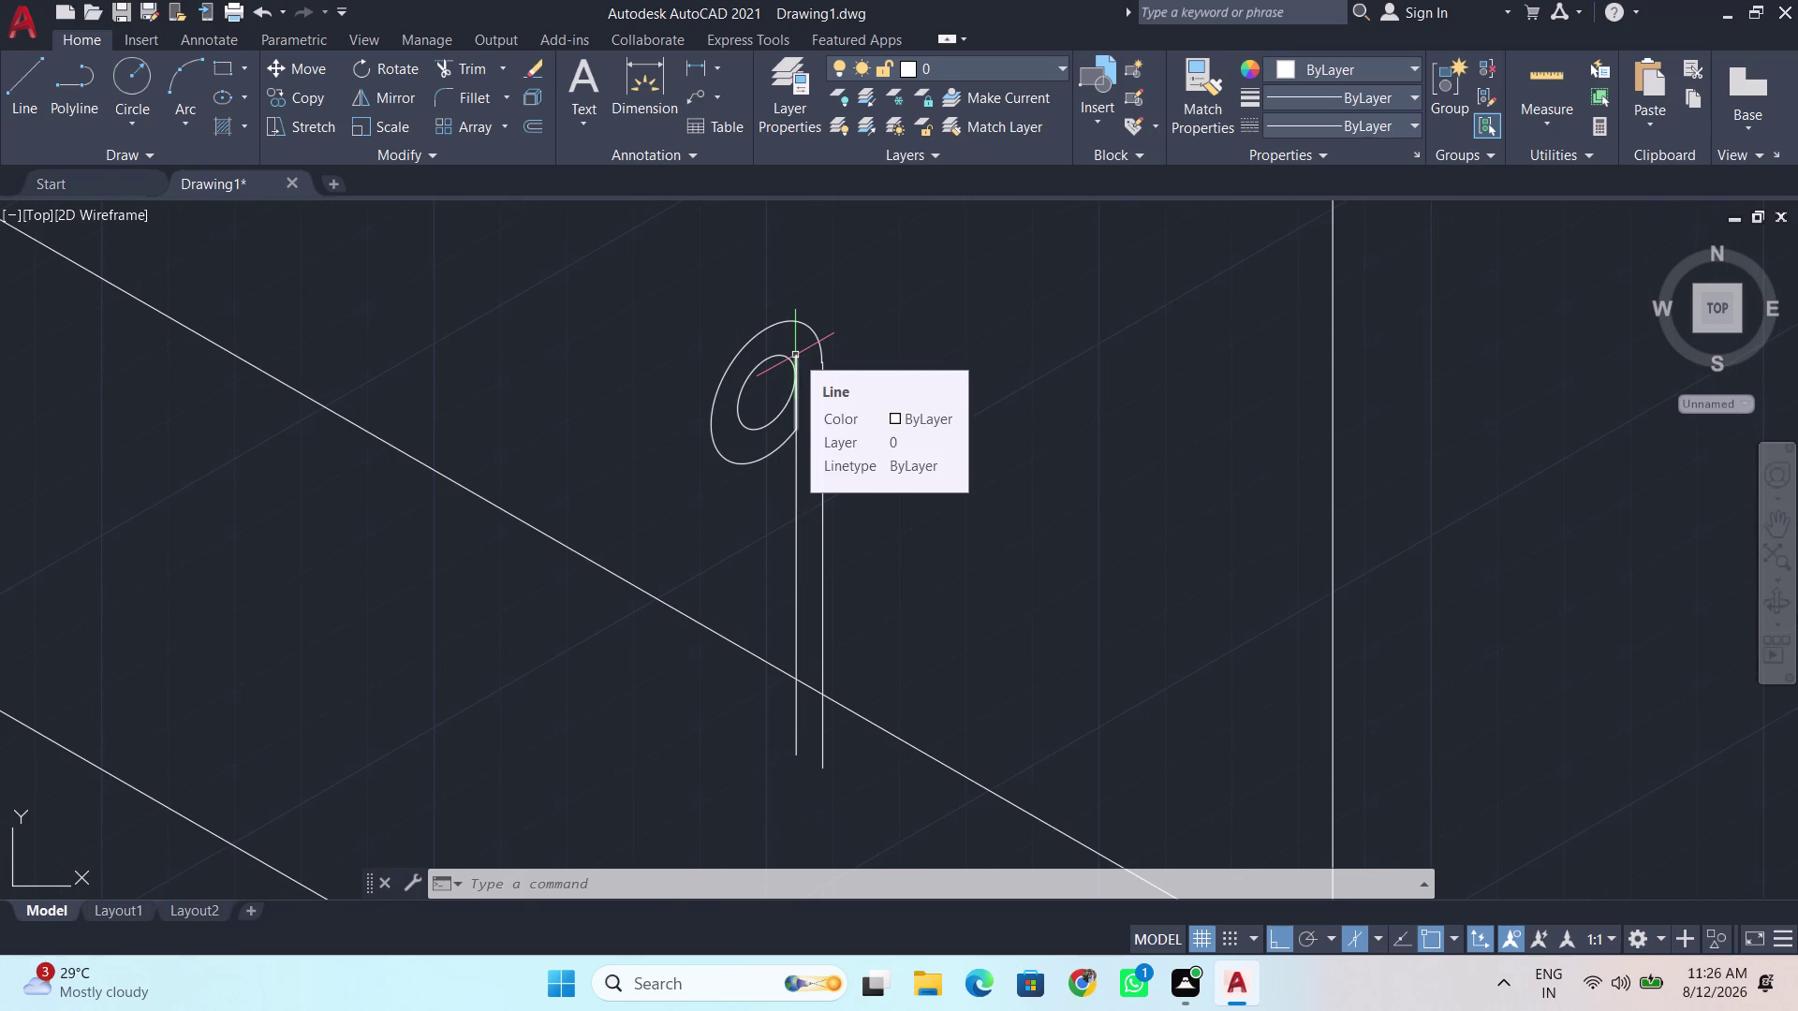
Trim the new line's overhang past the ring.
key(t)
key(r)
key(Return)
scroll(up, 3)
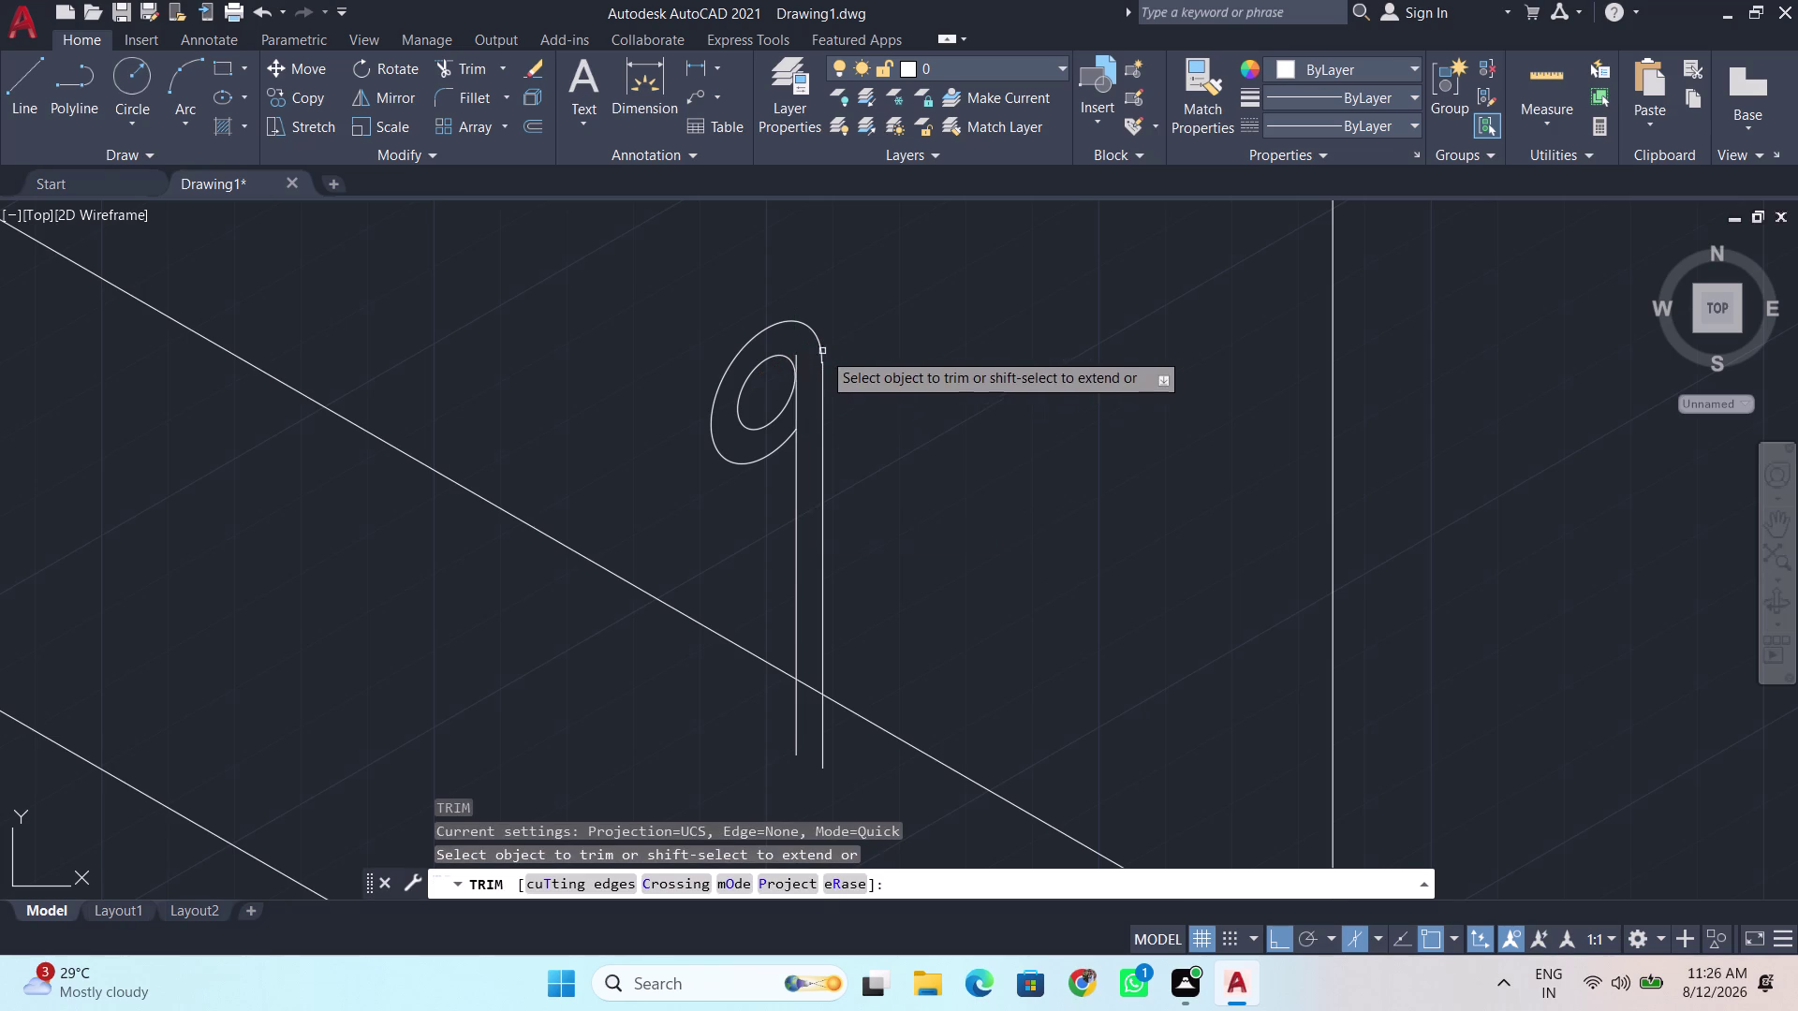
scroll(up, 3)
click(634, 441)
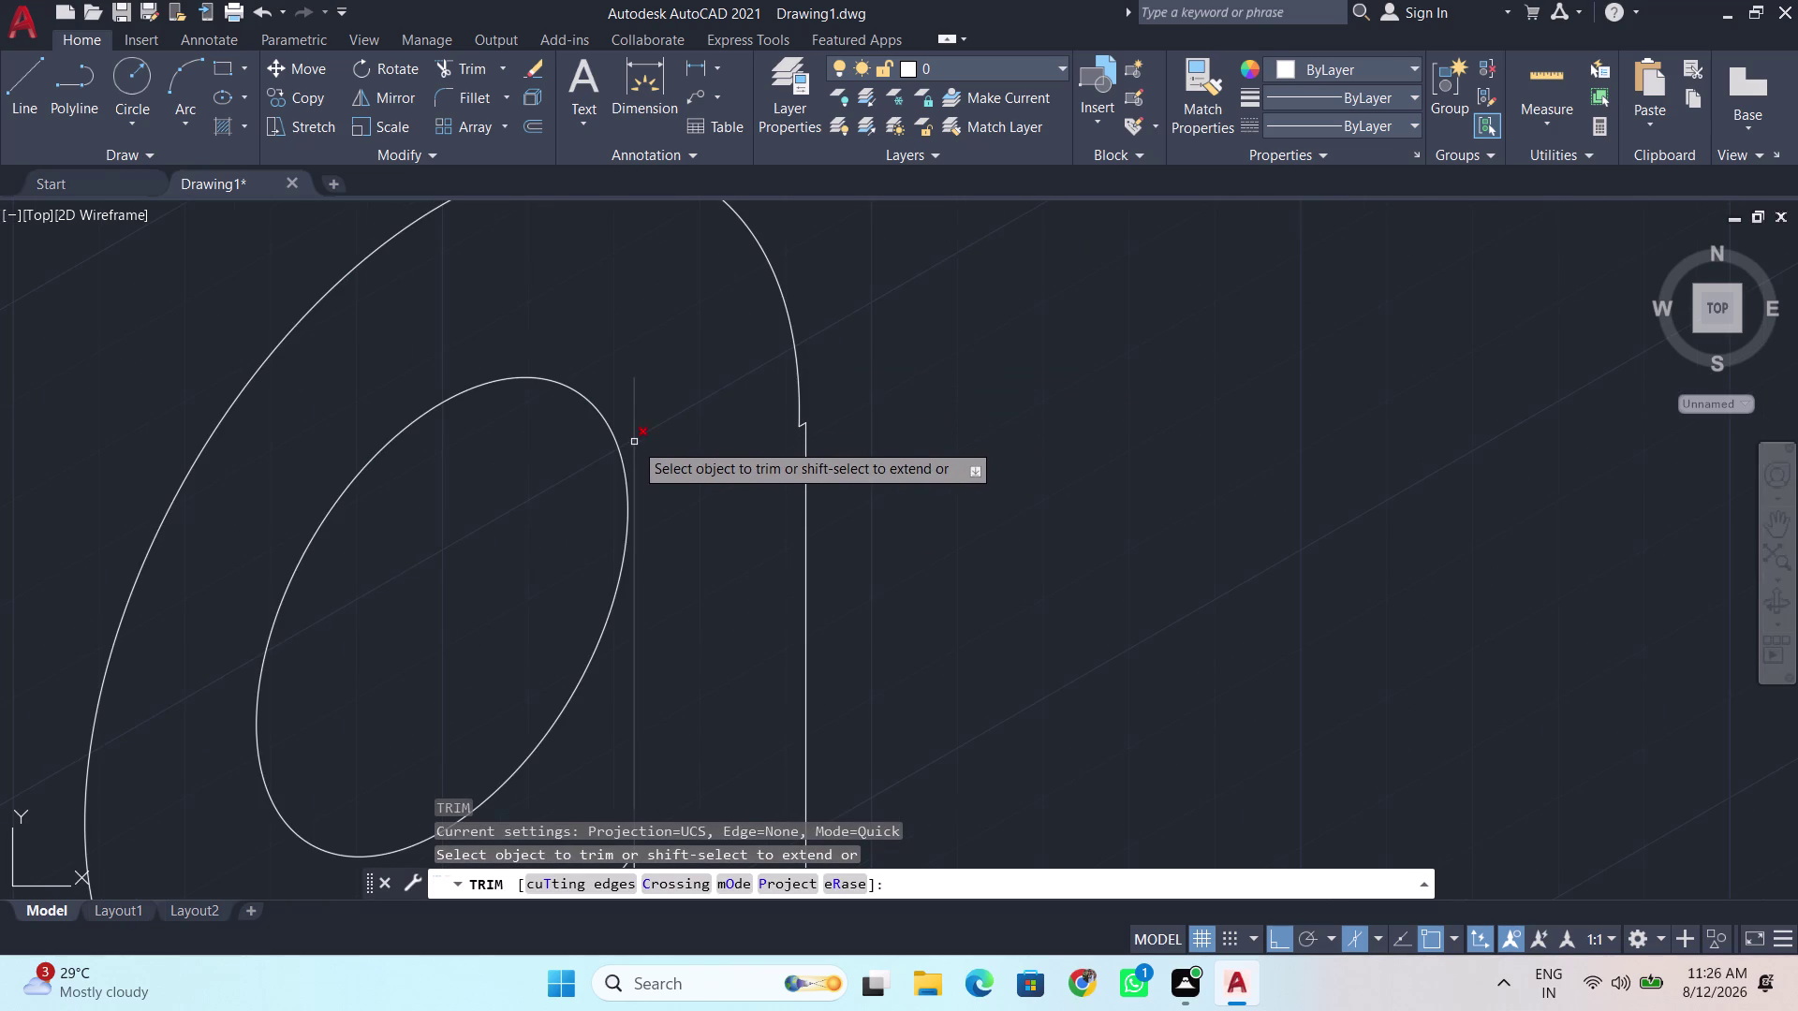
scroll(down, 3)
scroll(up, 3)
scroll(down, 3)
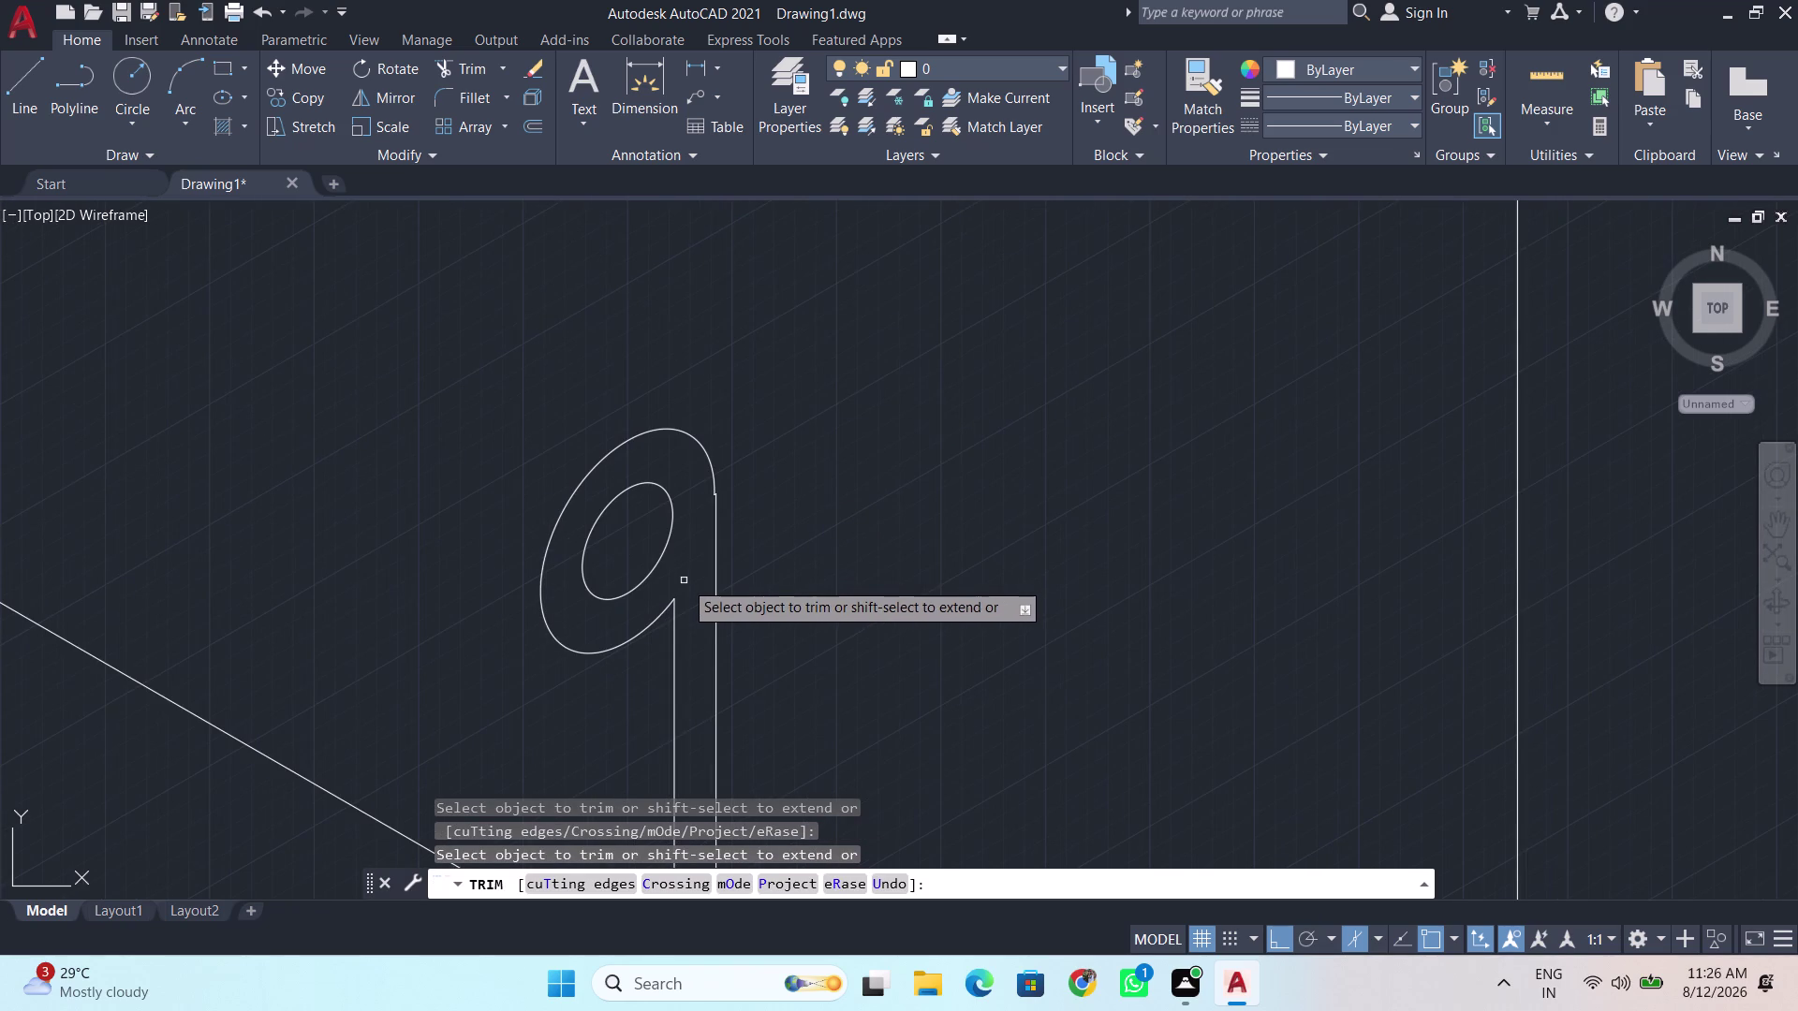
key(Escape)
key(Escape)
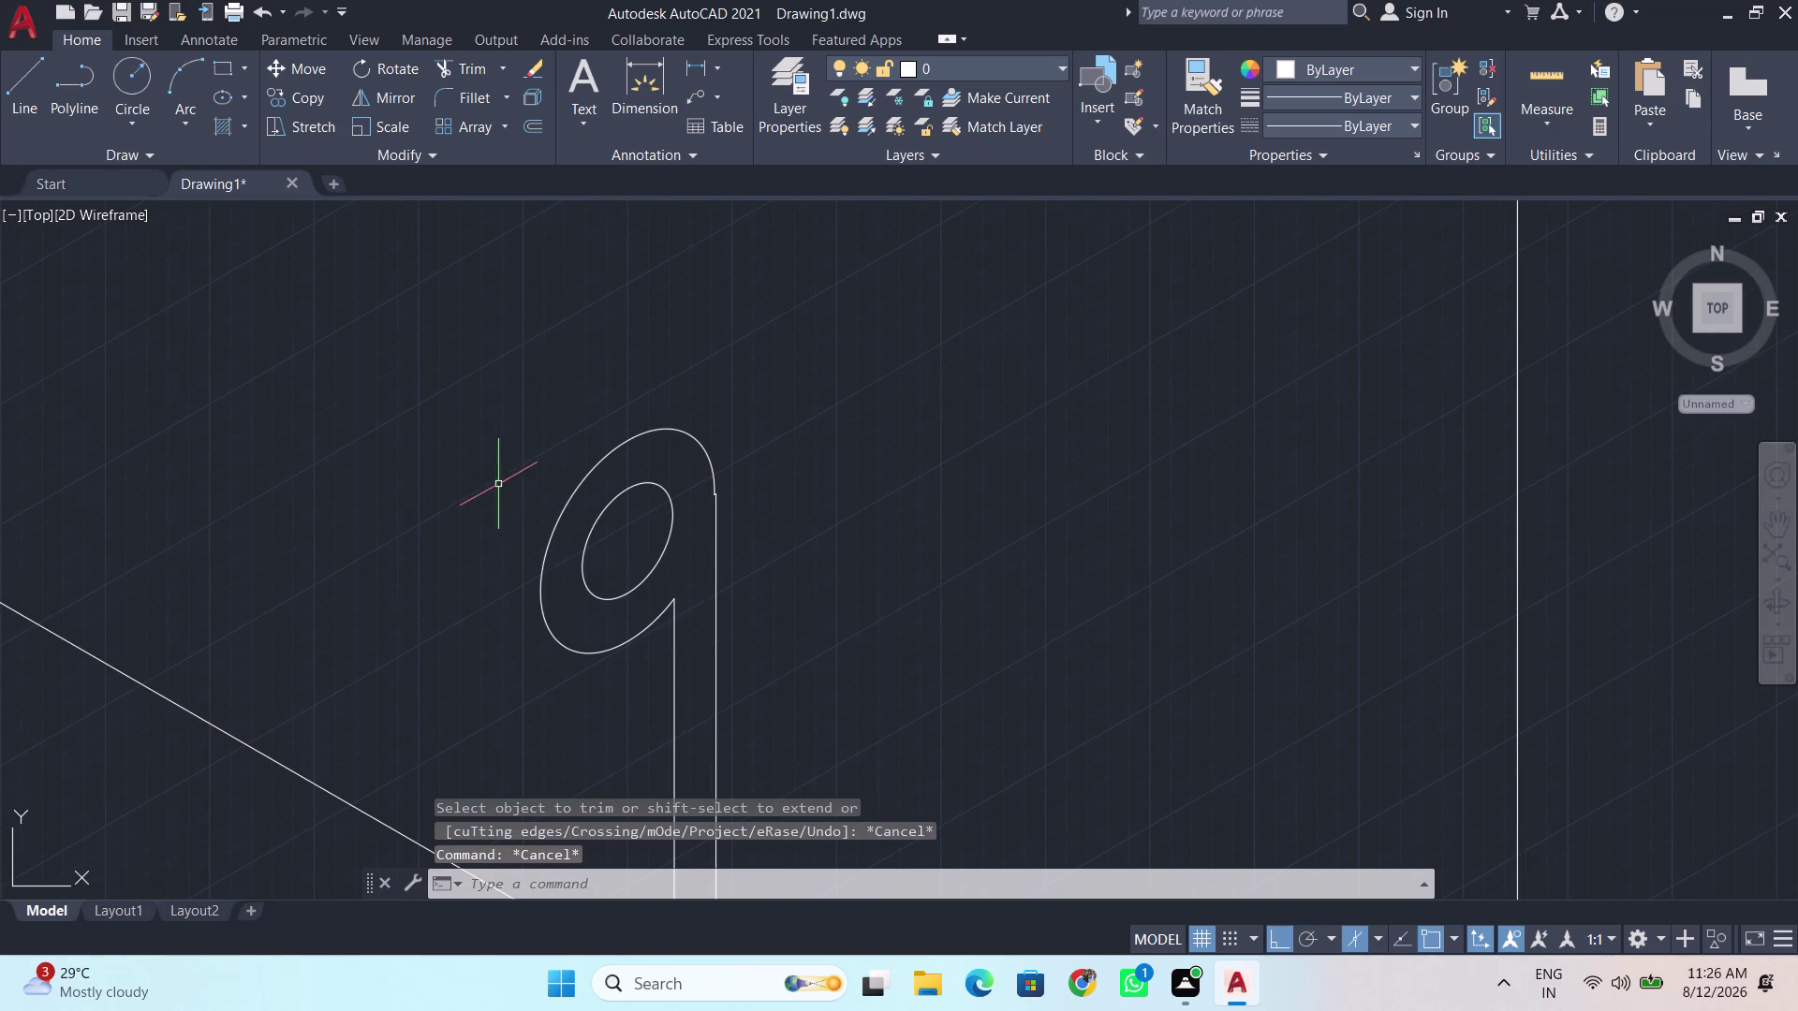
Delete the stray leftover object near the tap.
click(498, 484)
click(975, 662)
key(Delete)
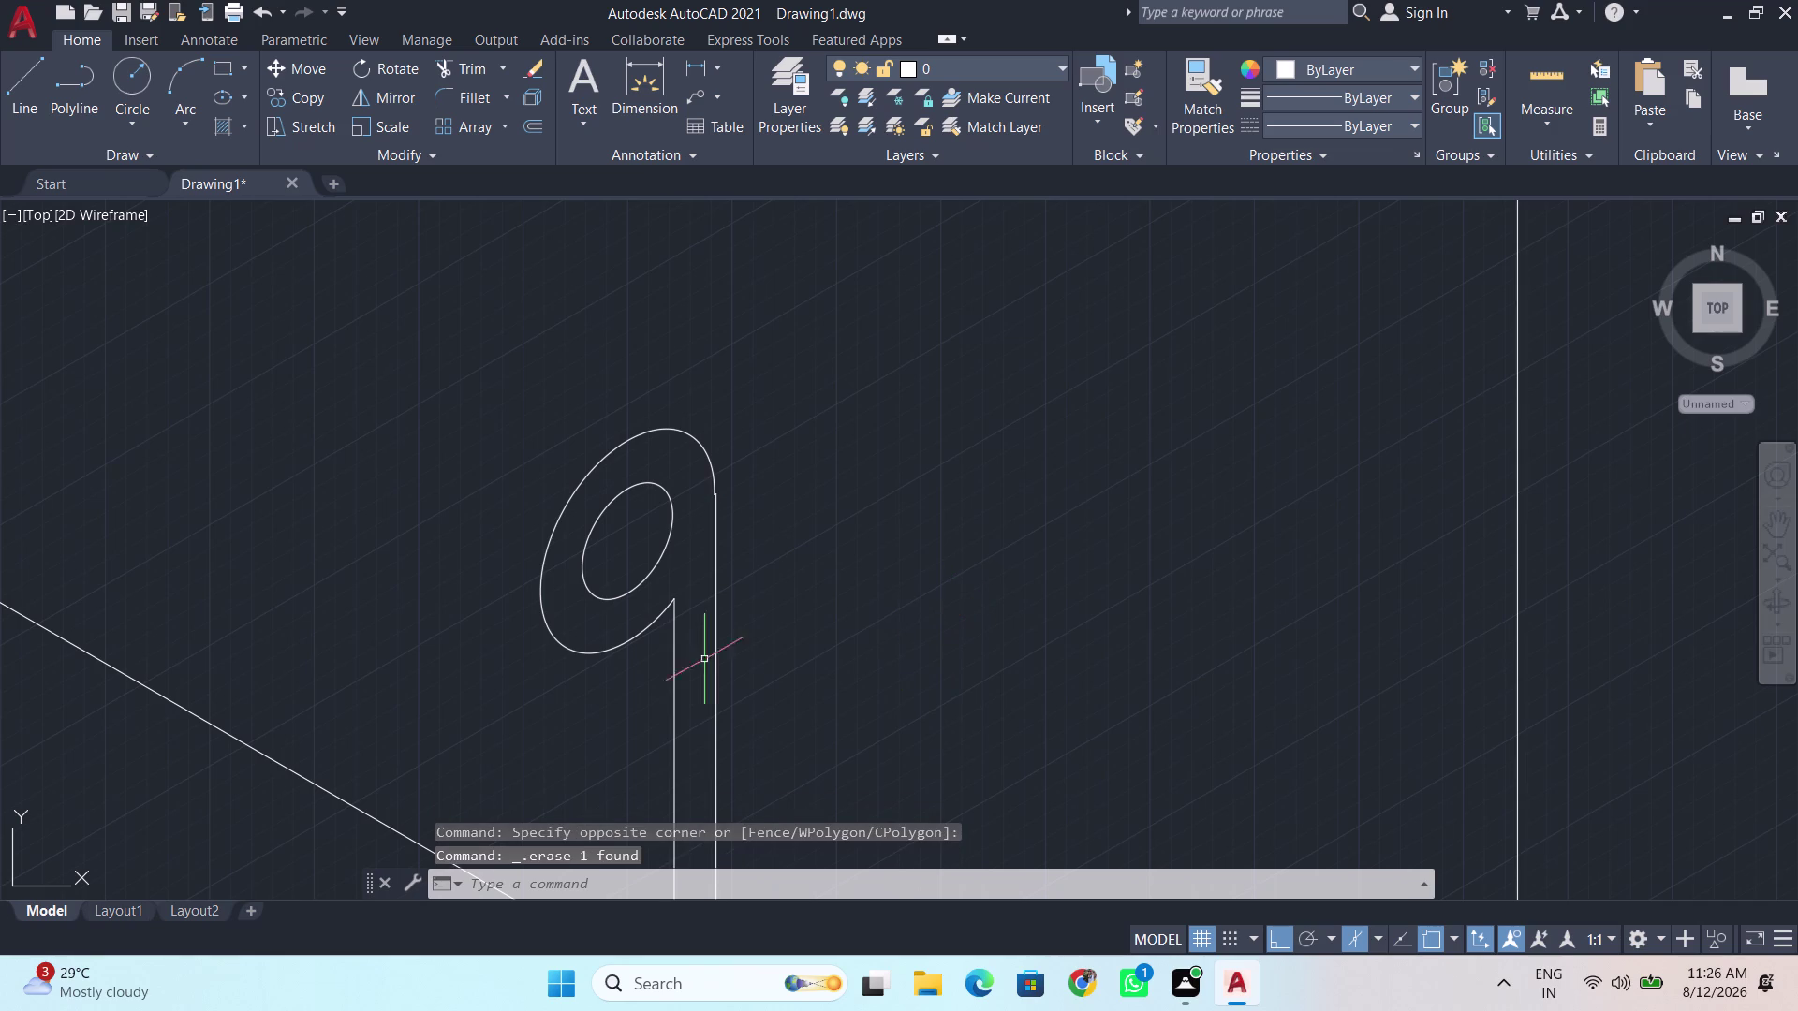
scroll(down, 3)
scroll(down, 3)
middle_drag(705, 641, 720, 593)
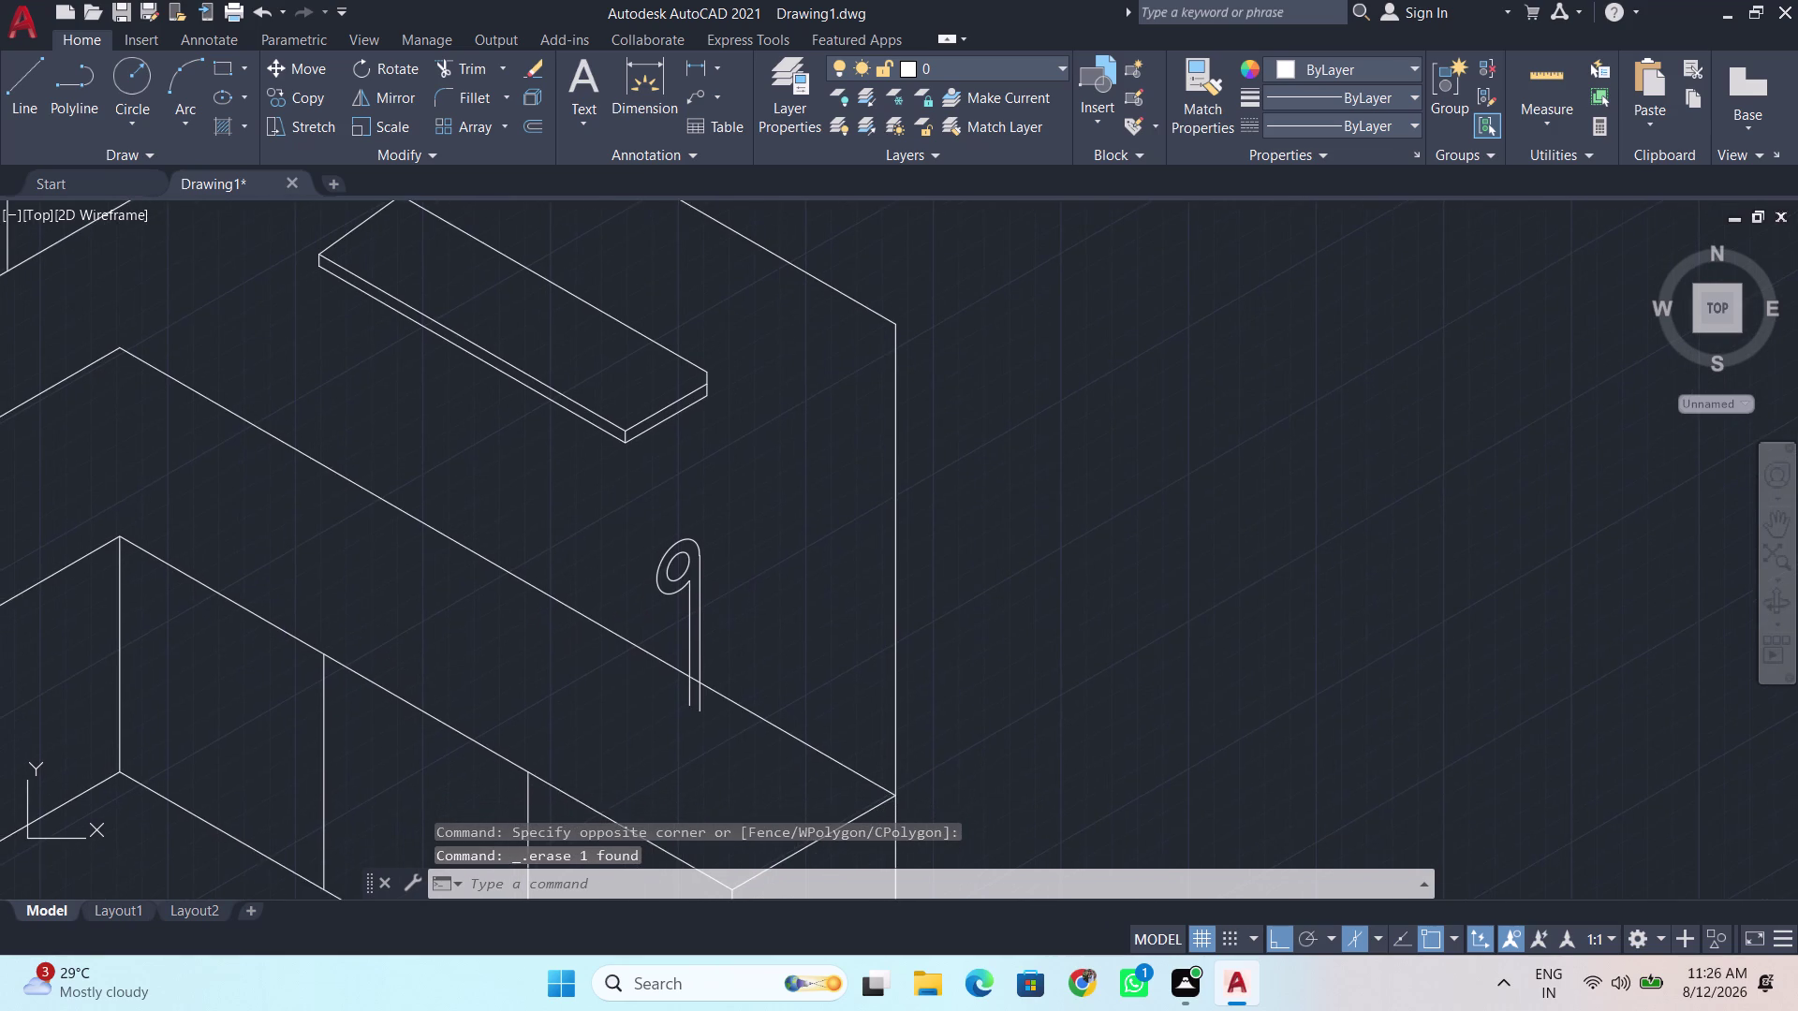
scroll(up, 3)
Window-select only the tap shape, delete it, and zoom out to check the kitchen.
click(597, 529)
click(725, 643)
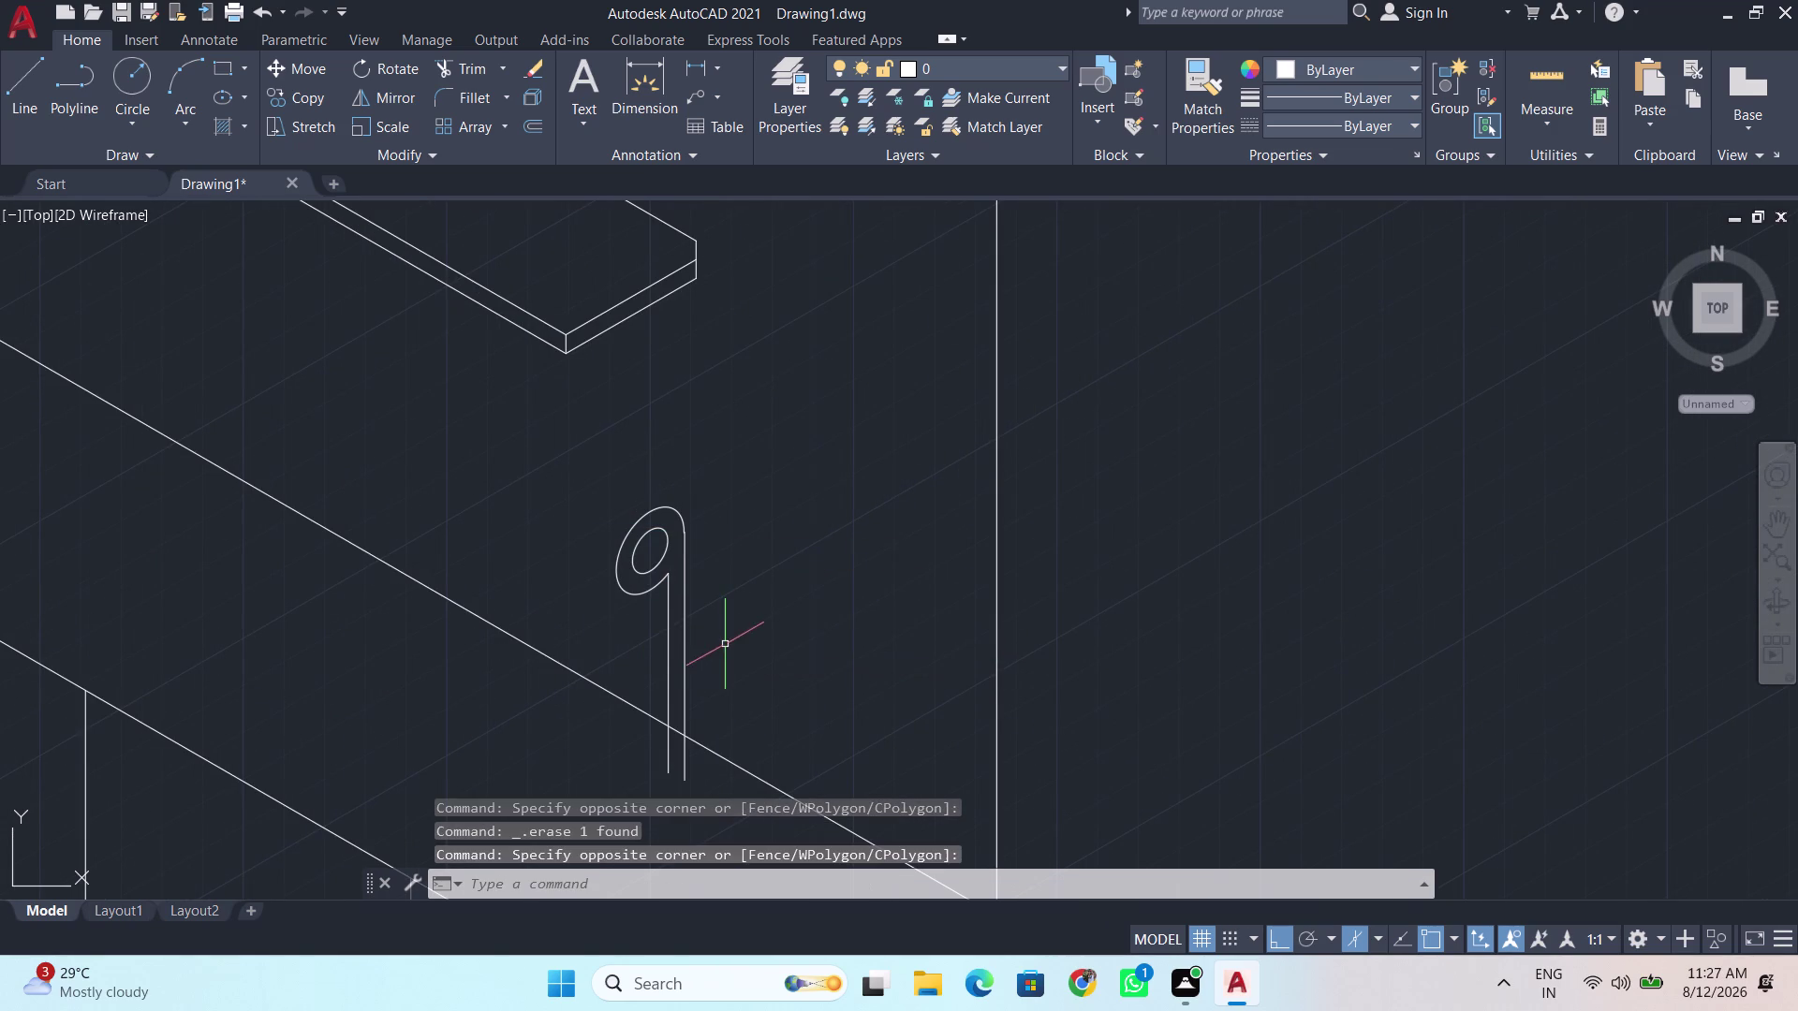
drag(720, 686, 701, 655)
click(584, 495)
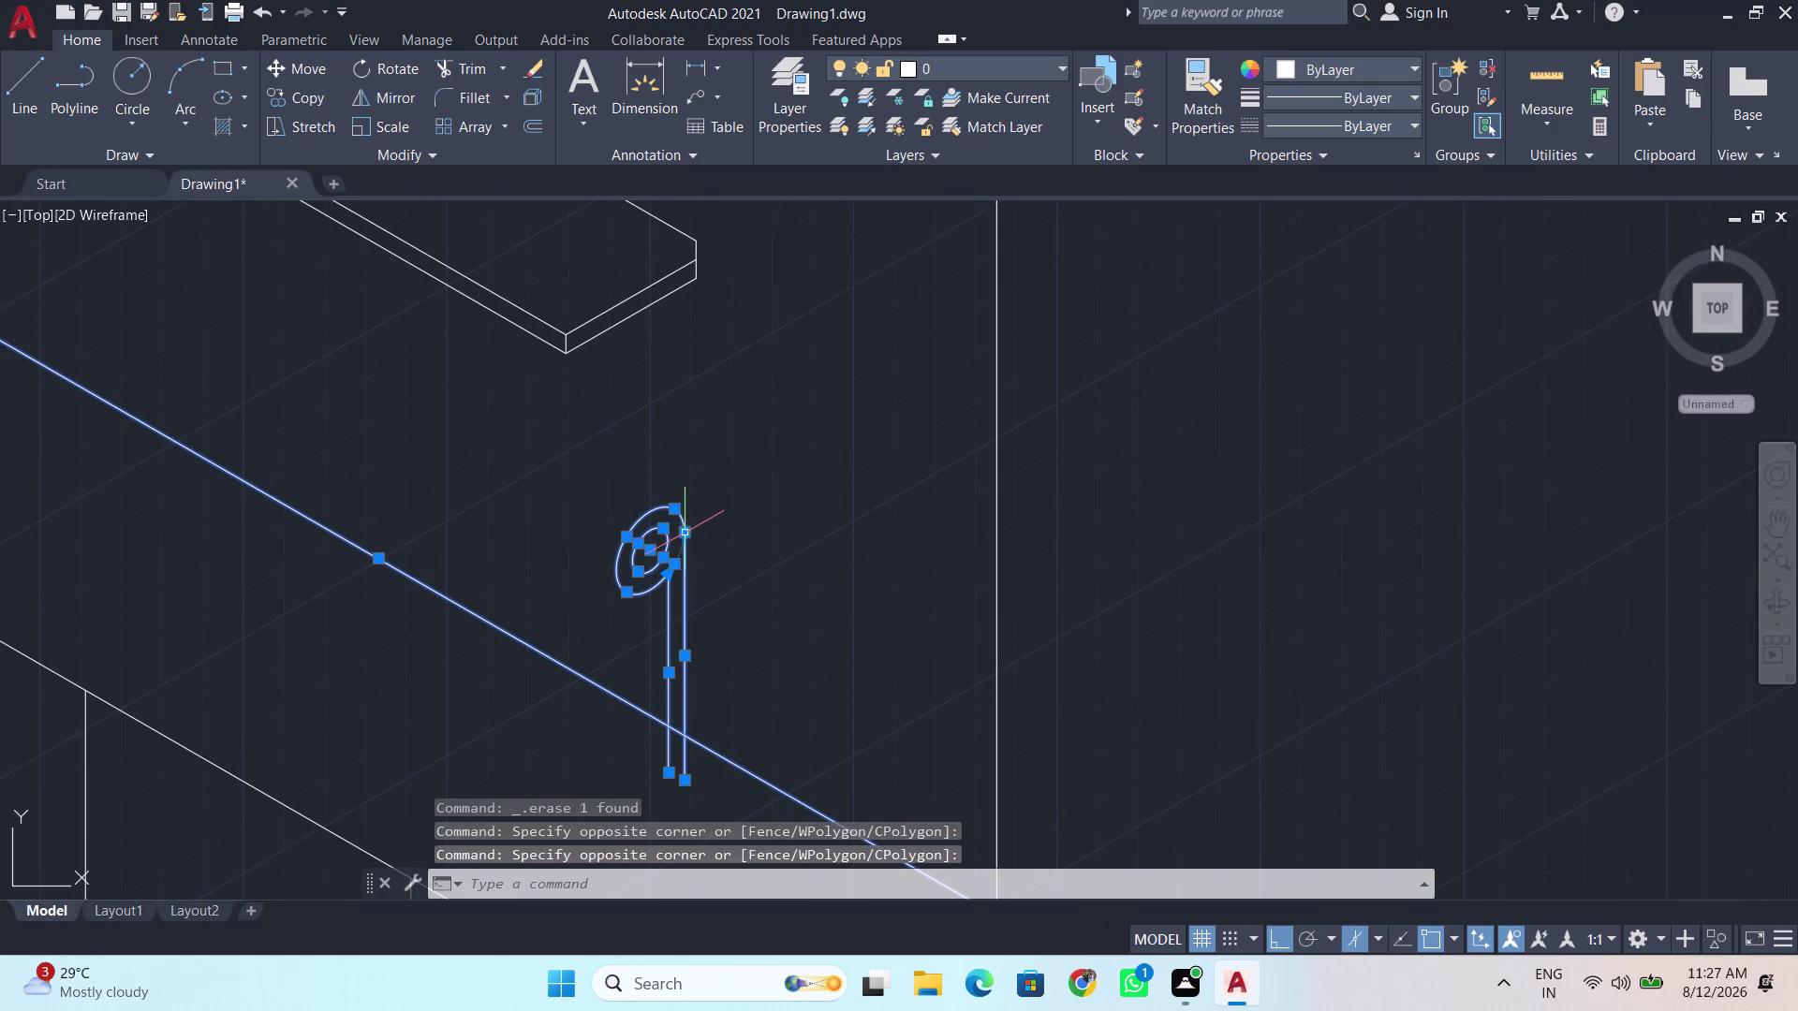
key(Escape)
drag(790, 592, 751, 594)
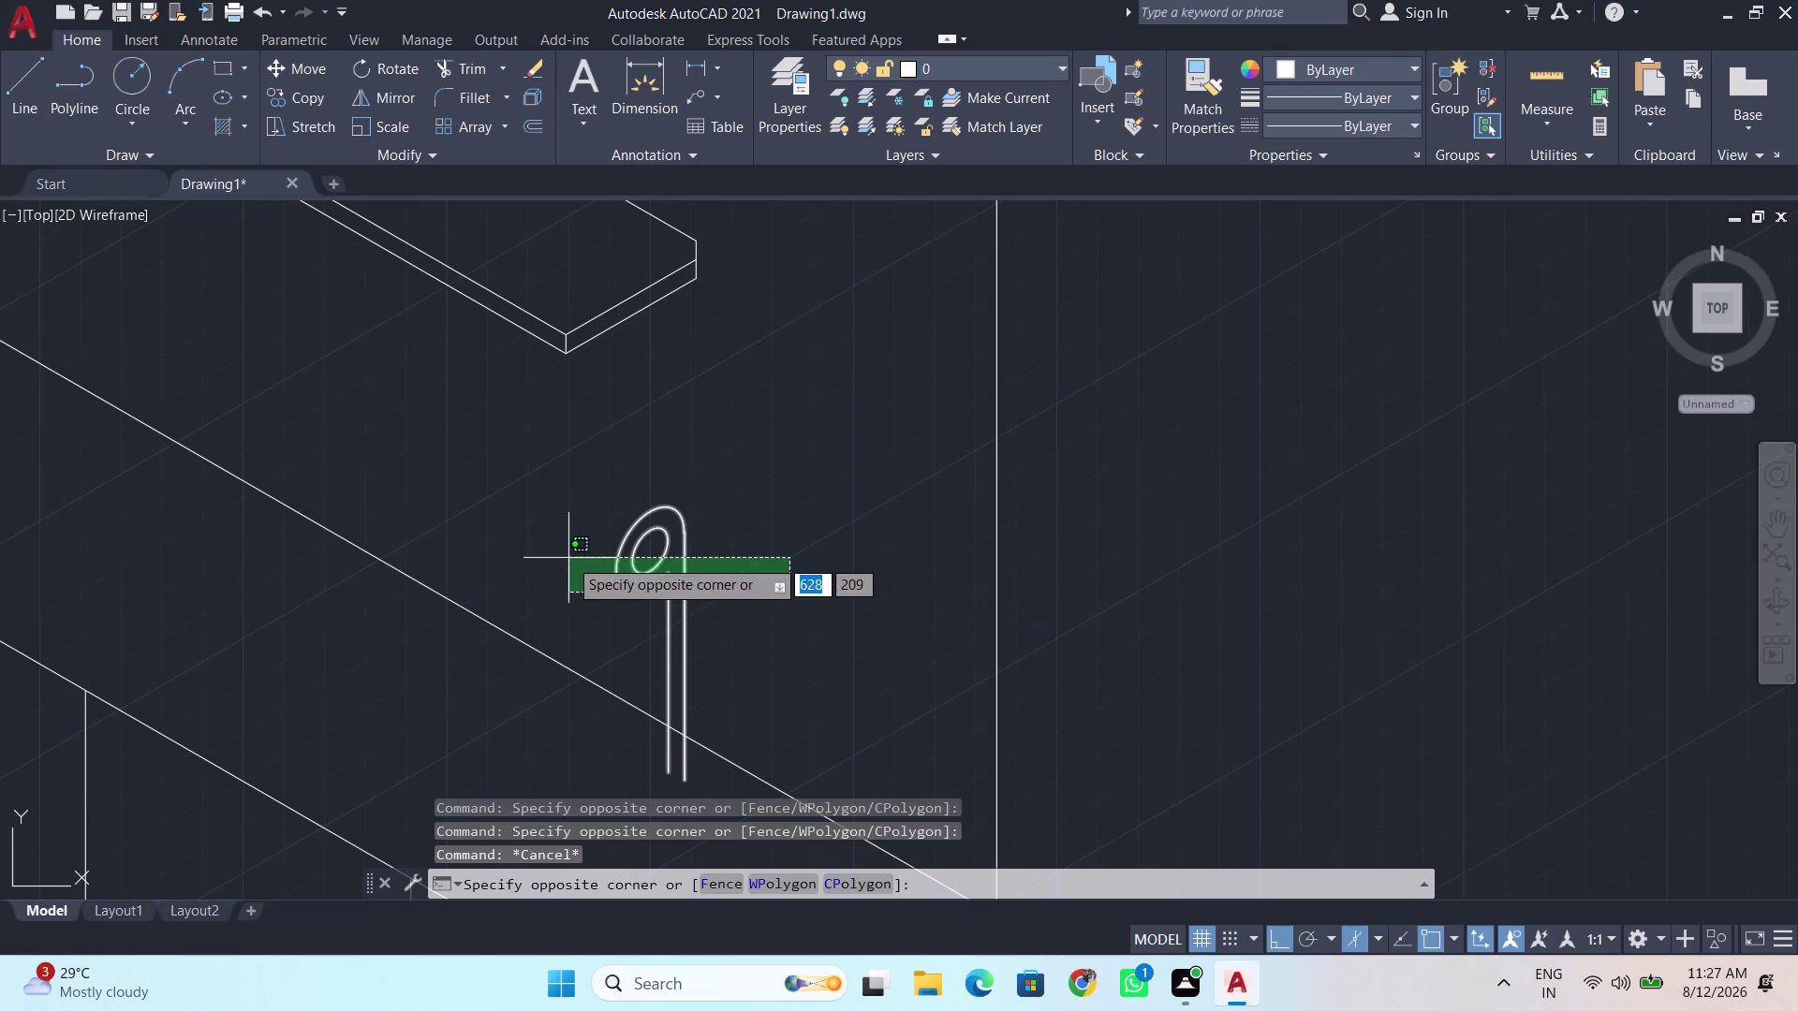
click(569, 556)
key(Delete)
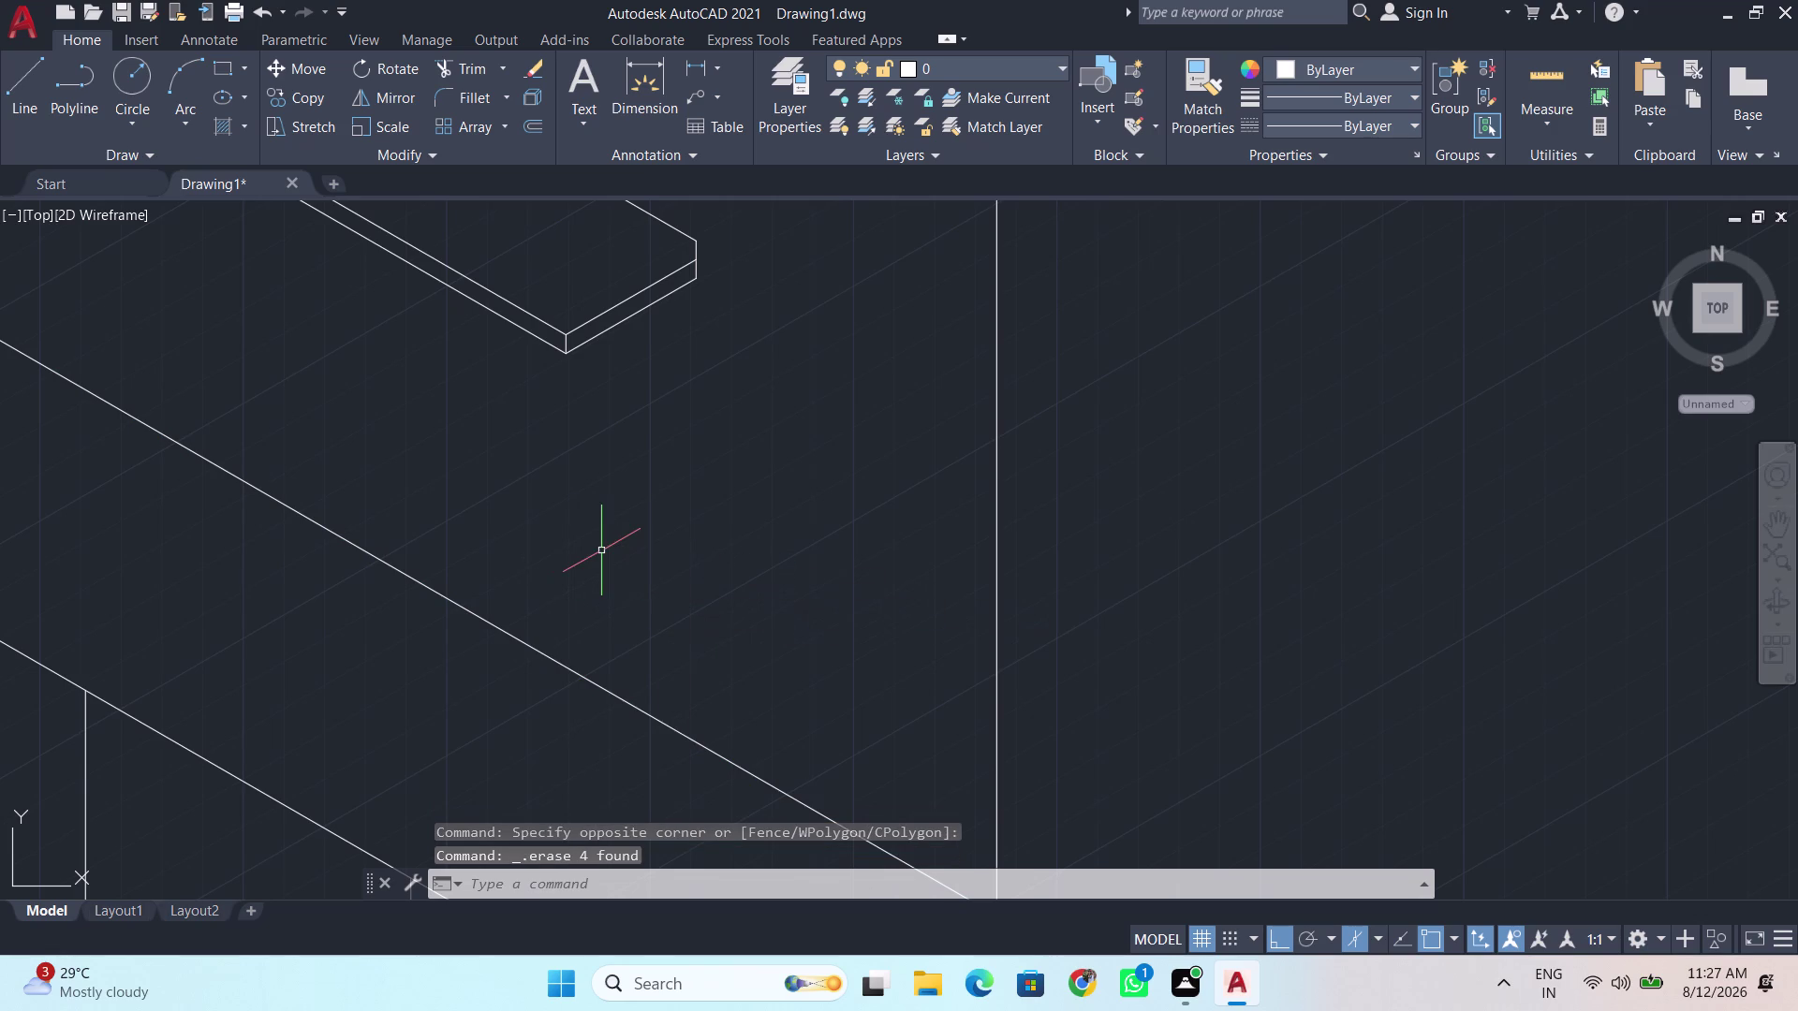
scroll(down, 3)
scroll(down, 3)
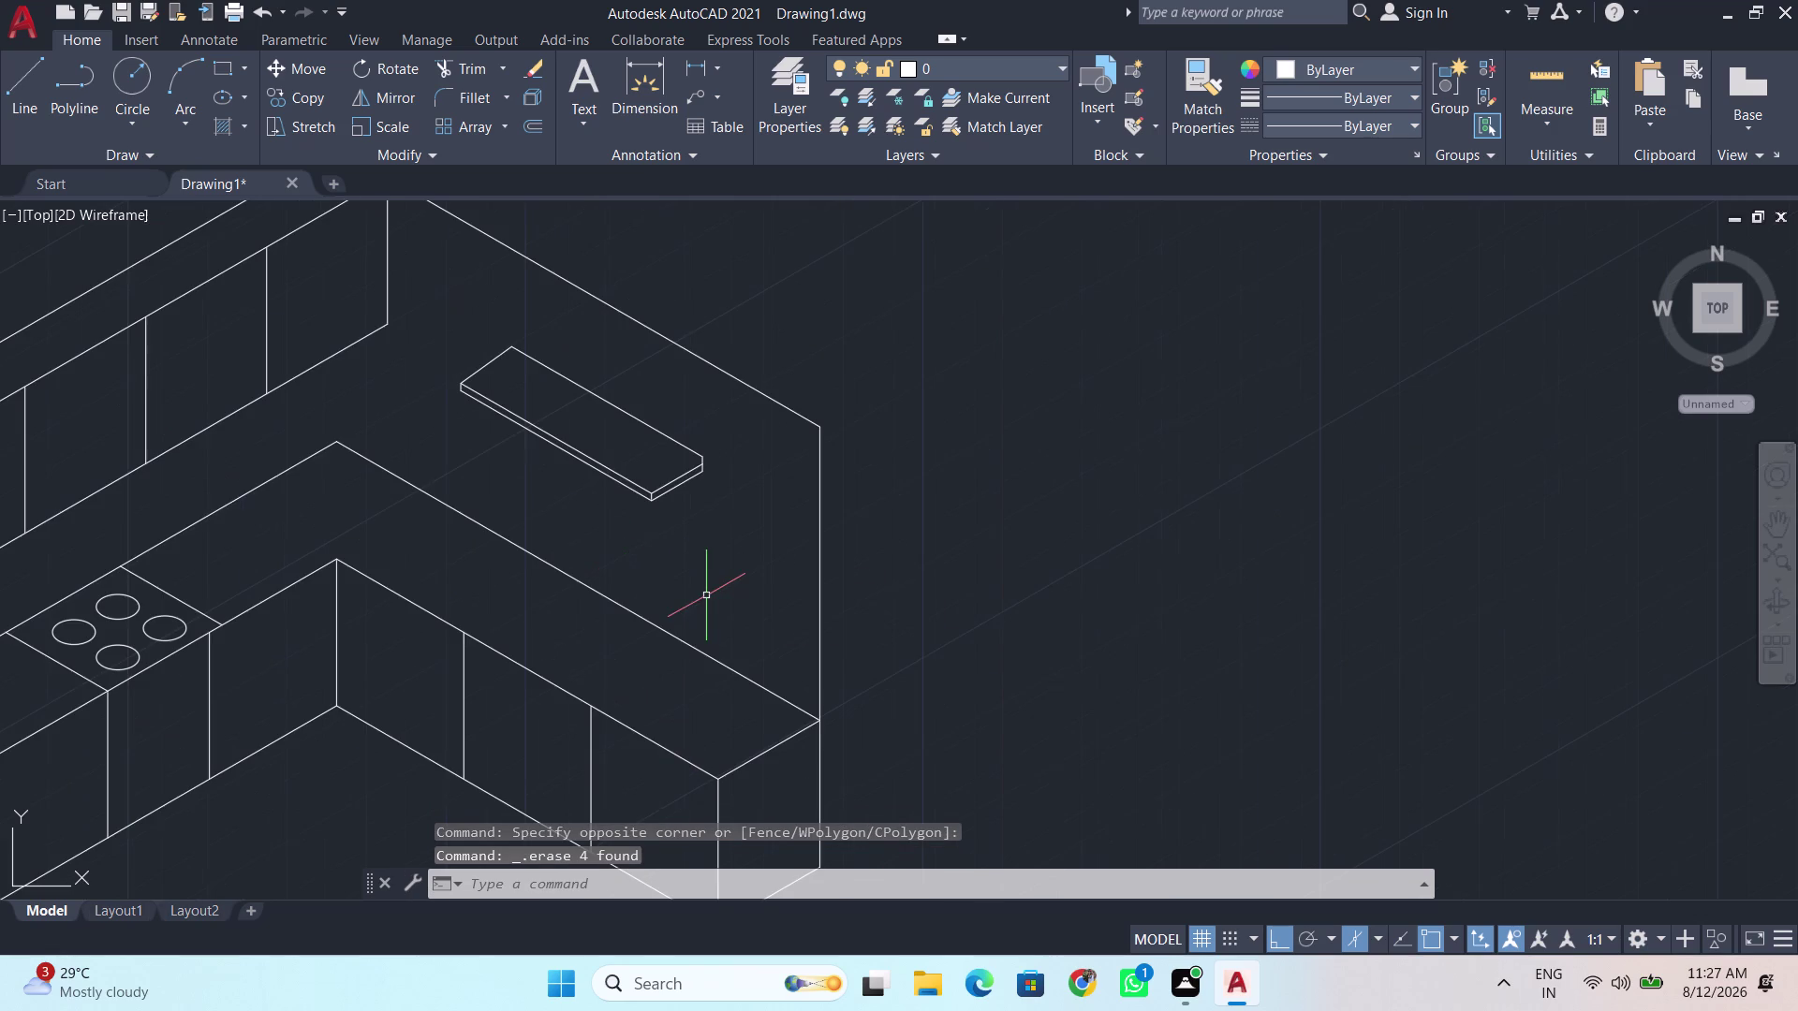
scroll(down, 3)
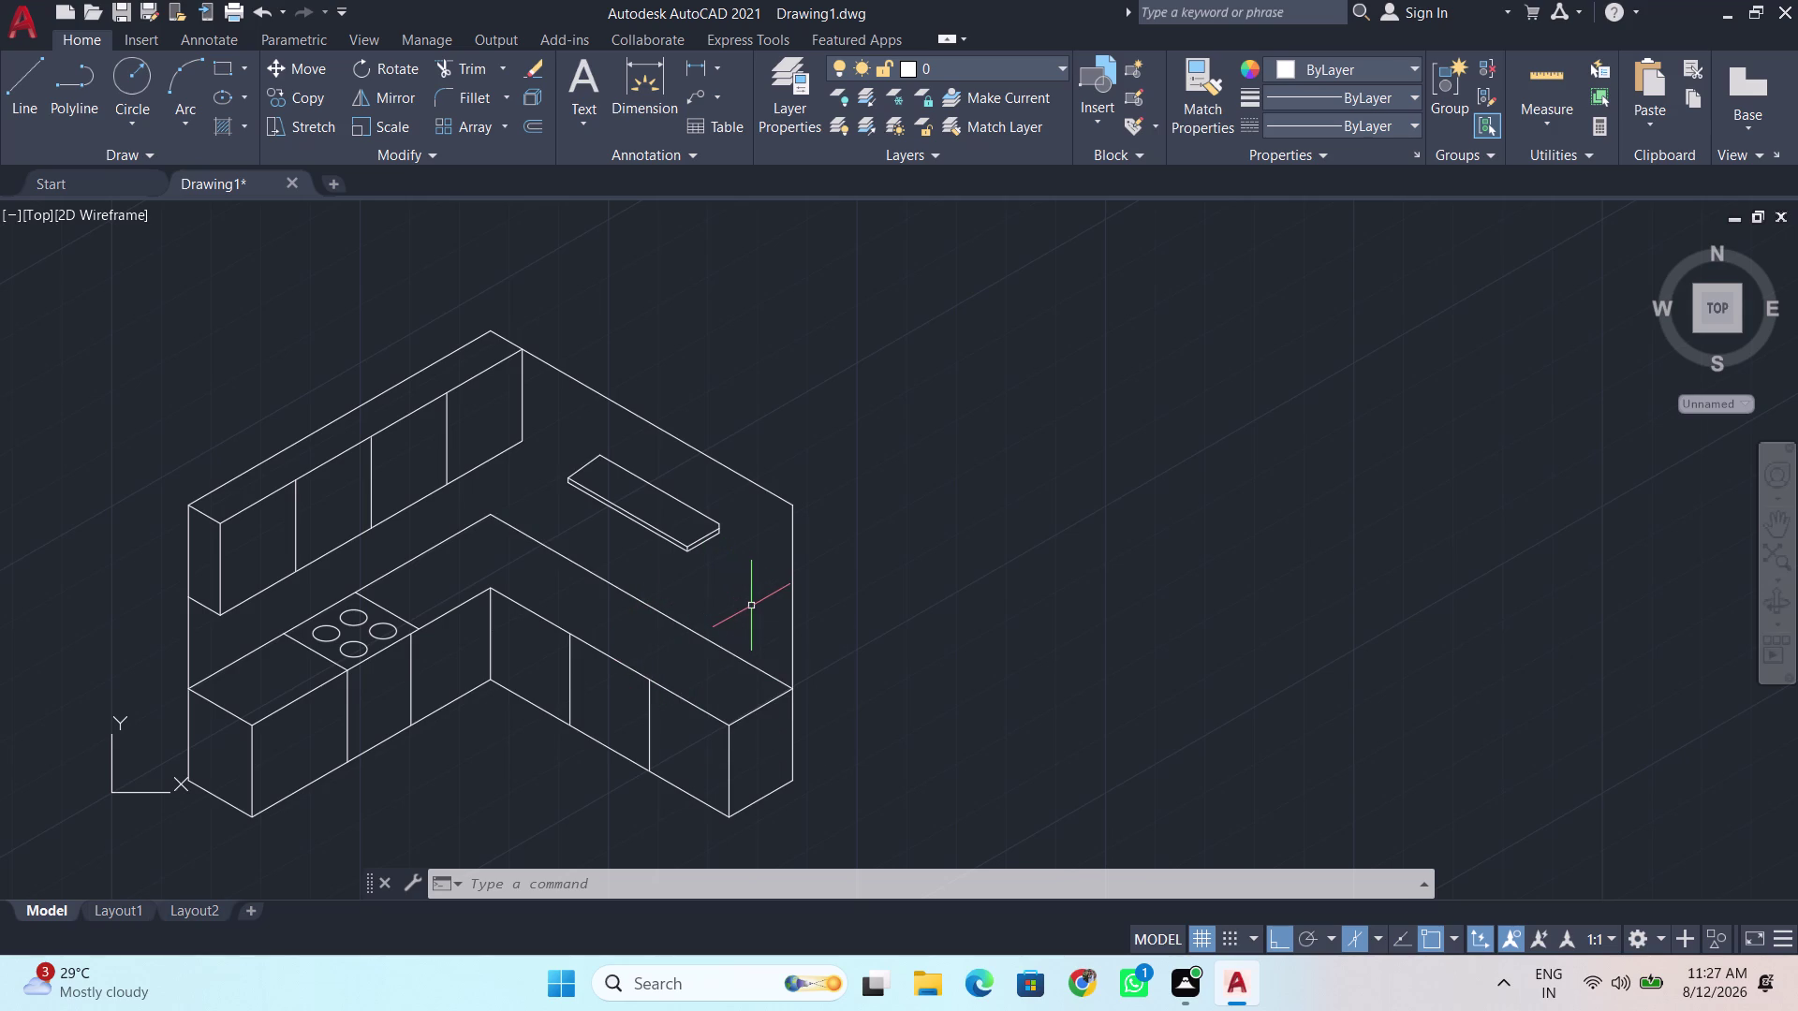
scroll(up, 3)
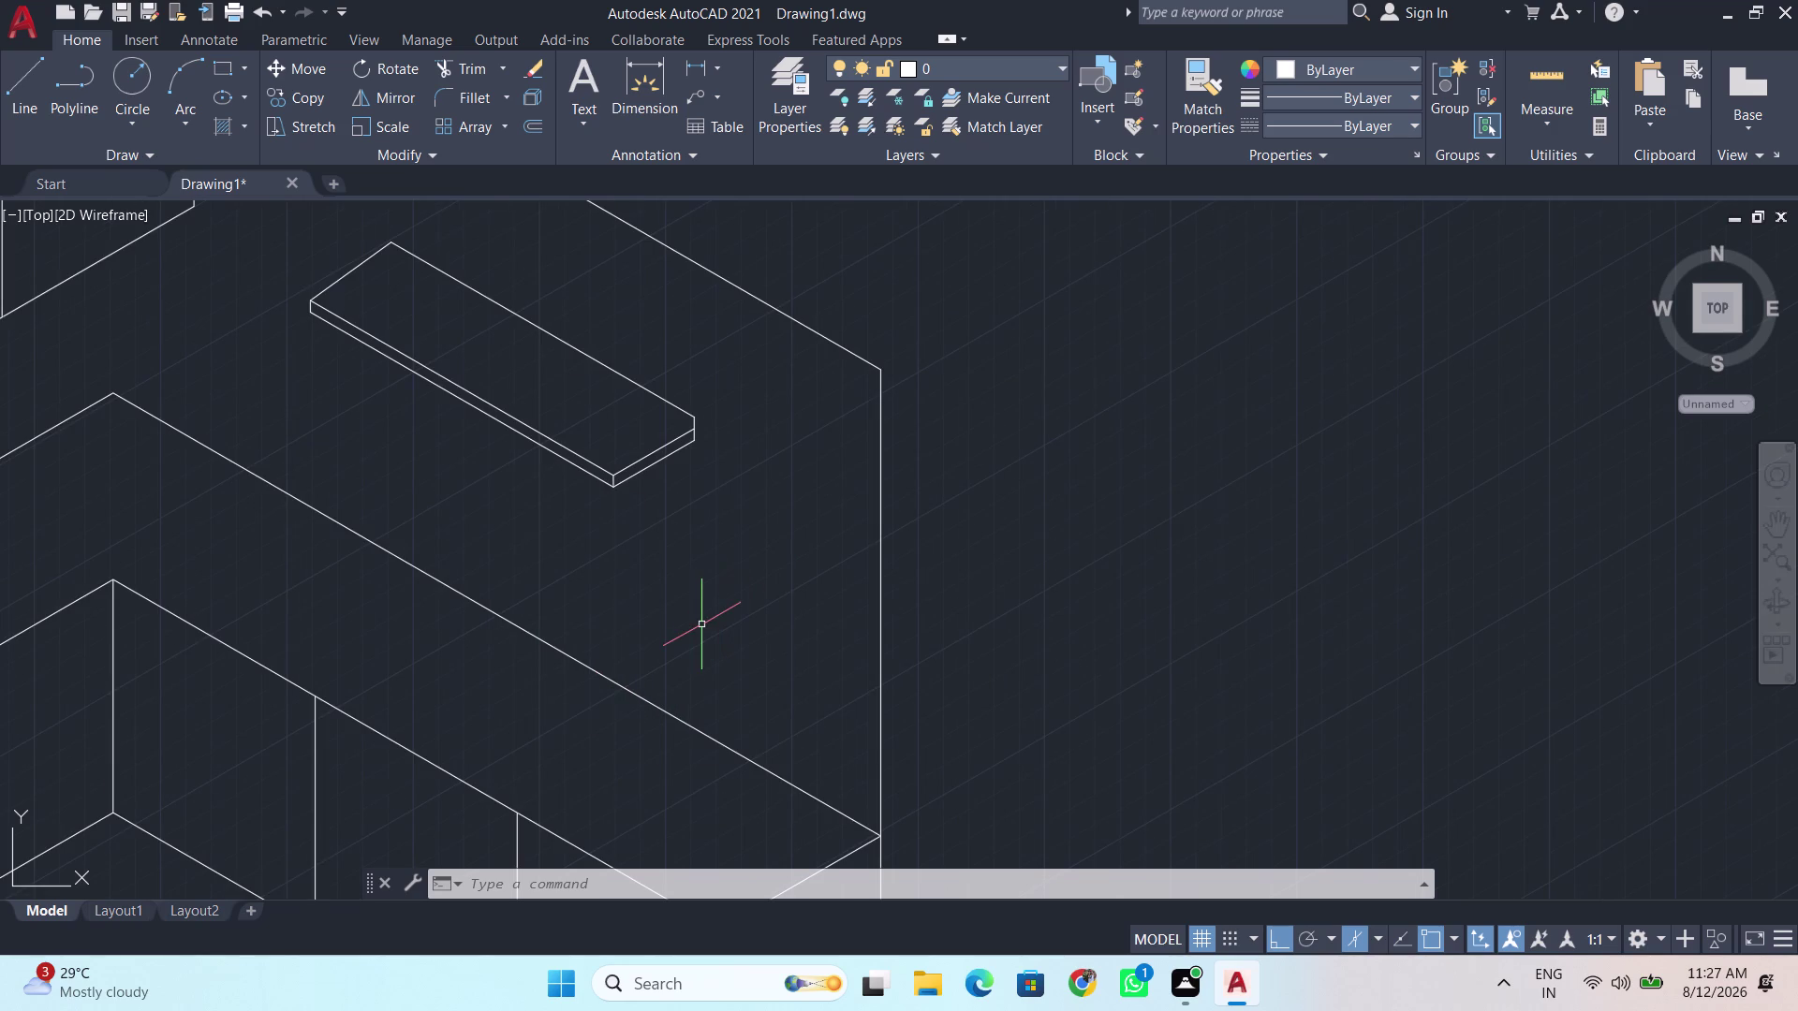
Make two ellipse attempts at misplaced axis points and cancel both.
key(e)
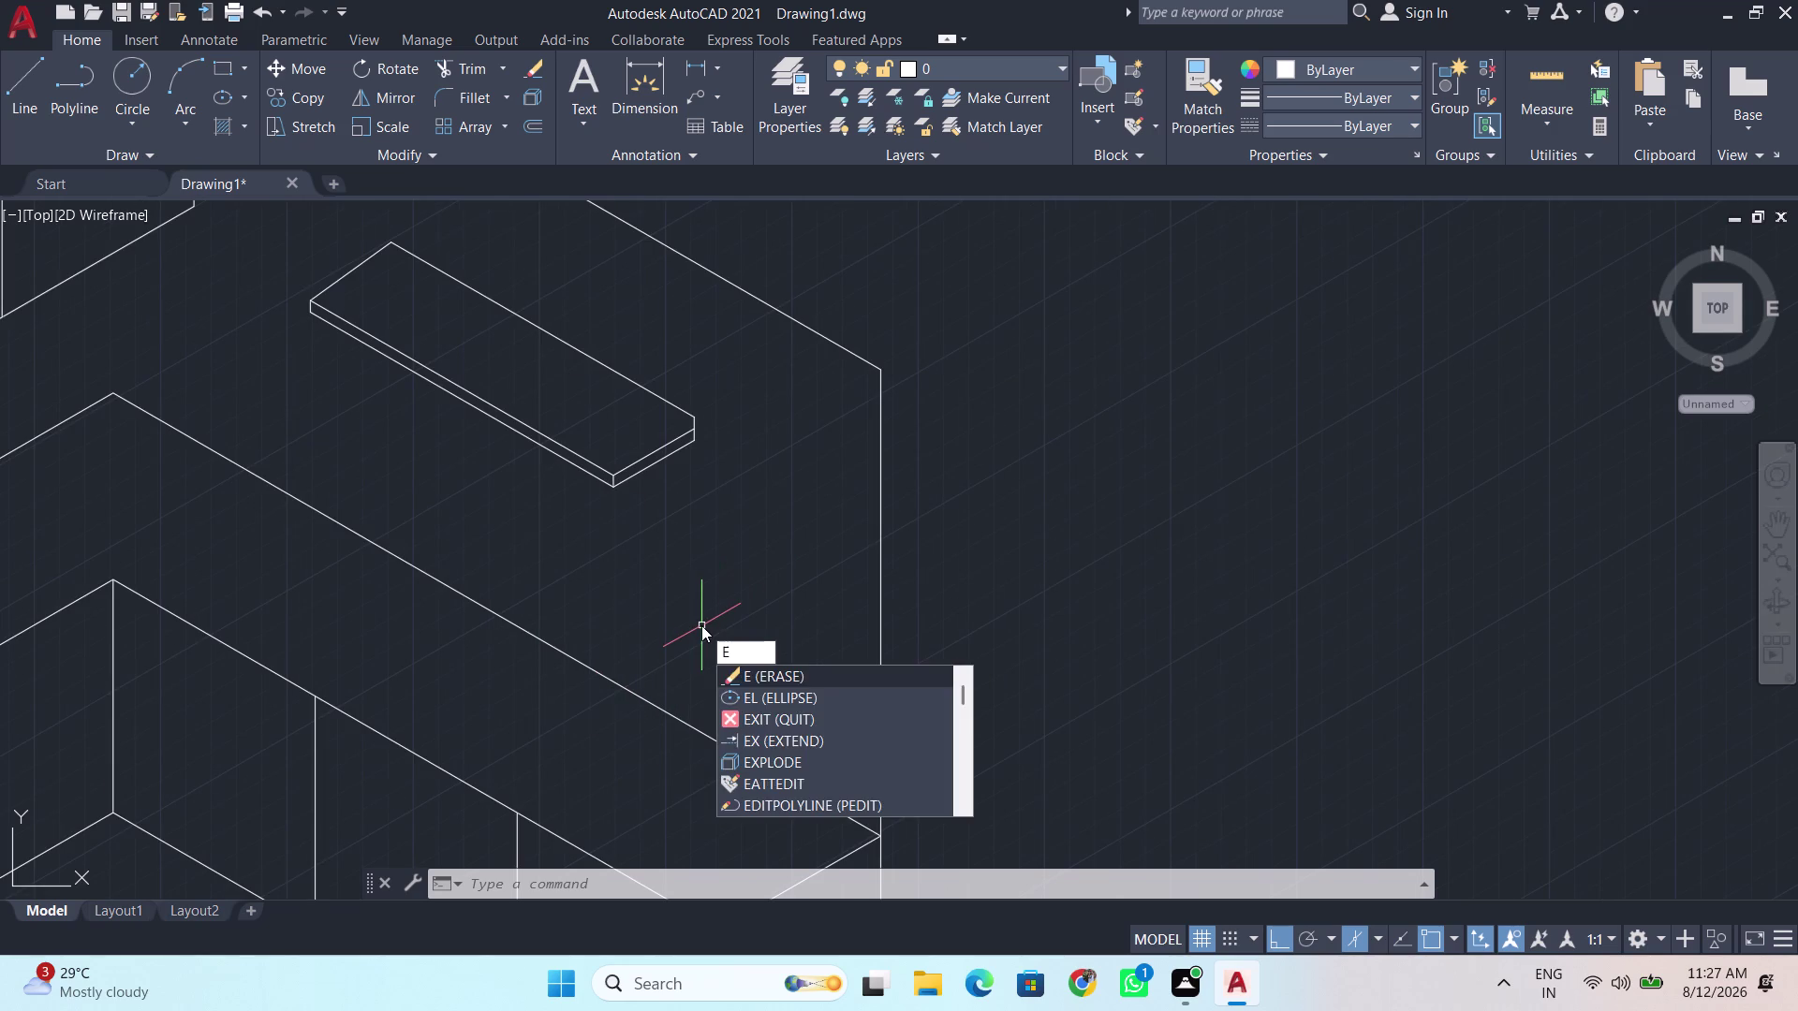
key(l)
key(Return)
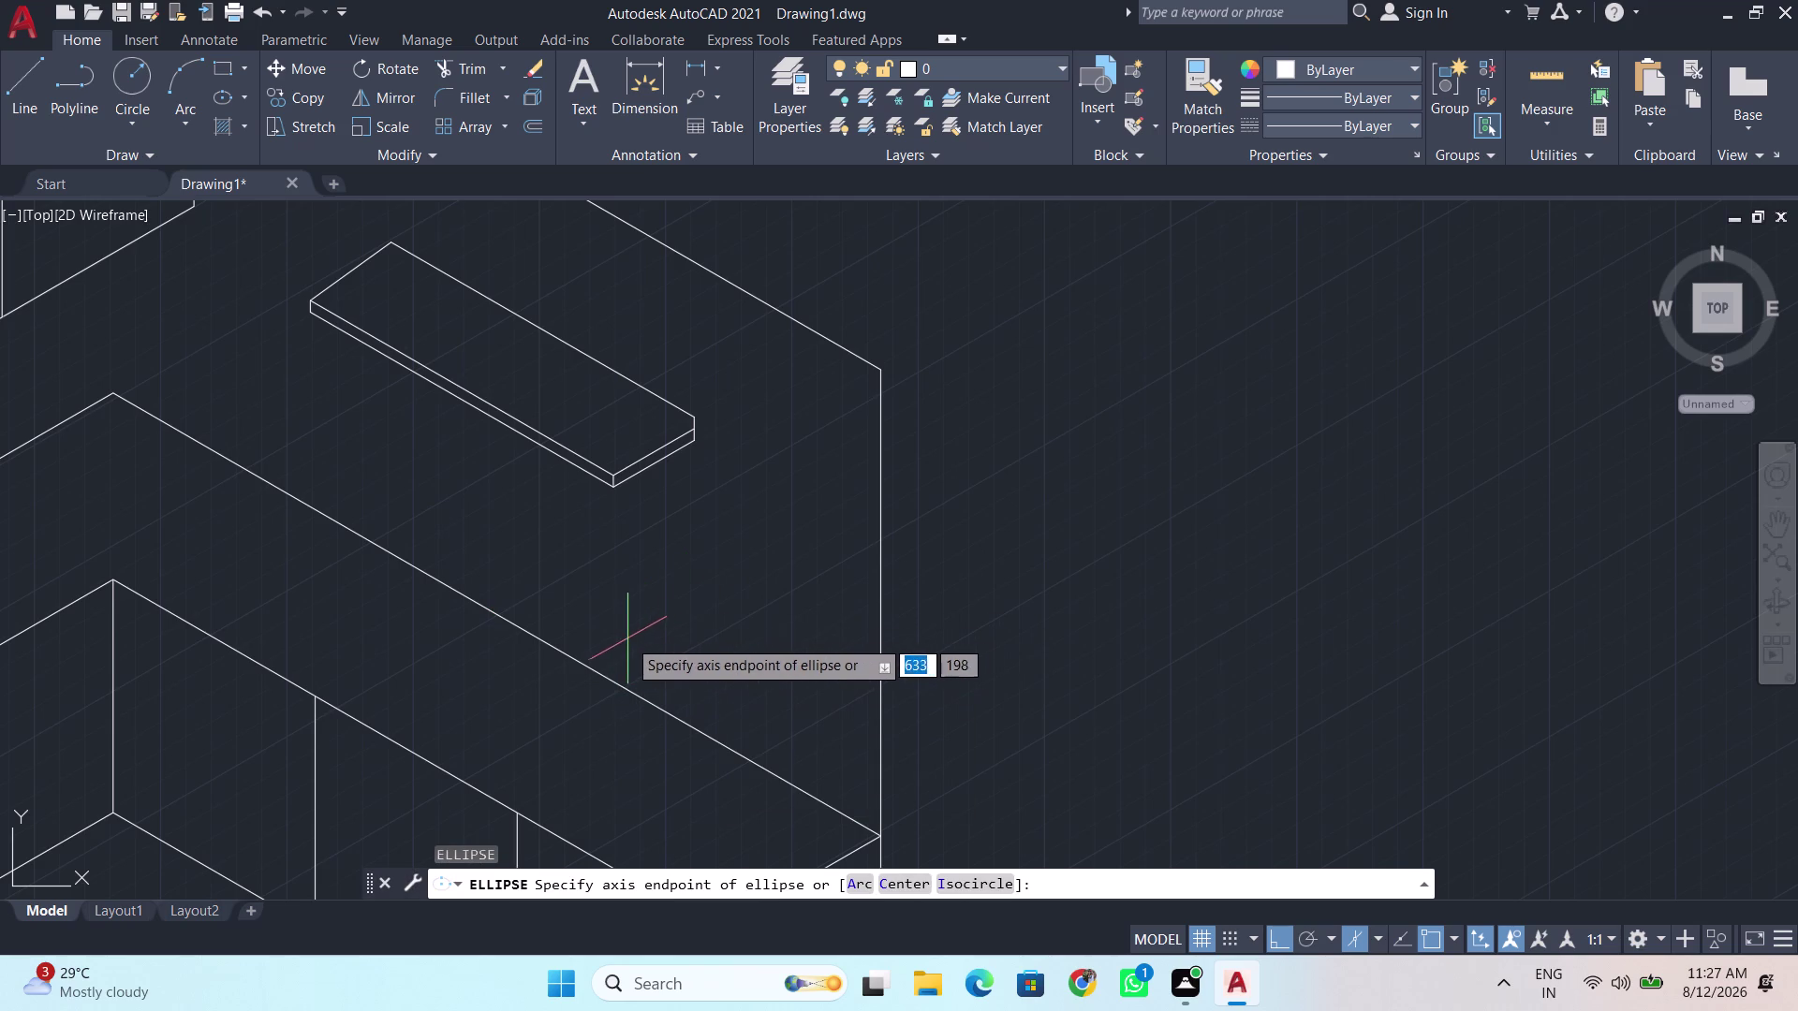
click(649, 617)
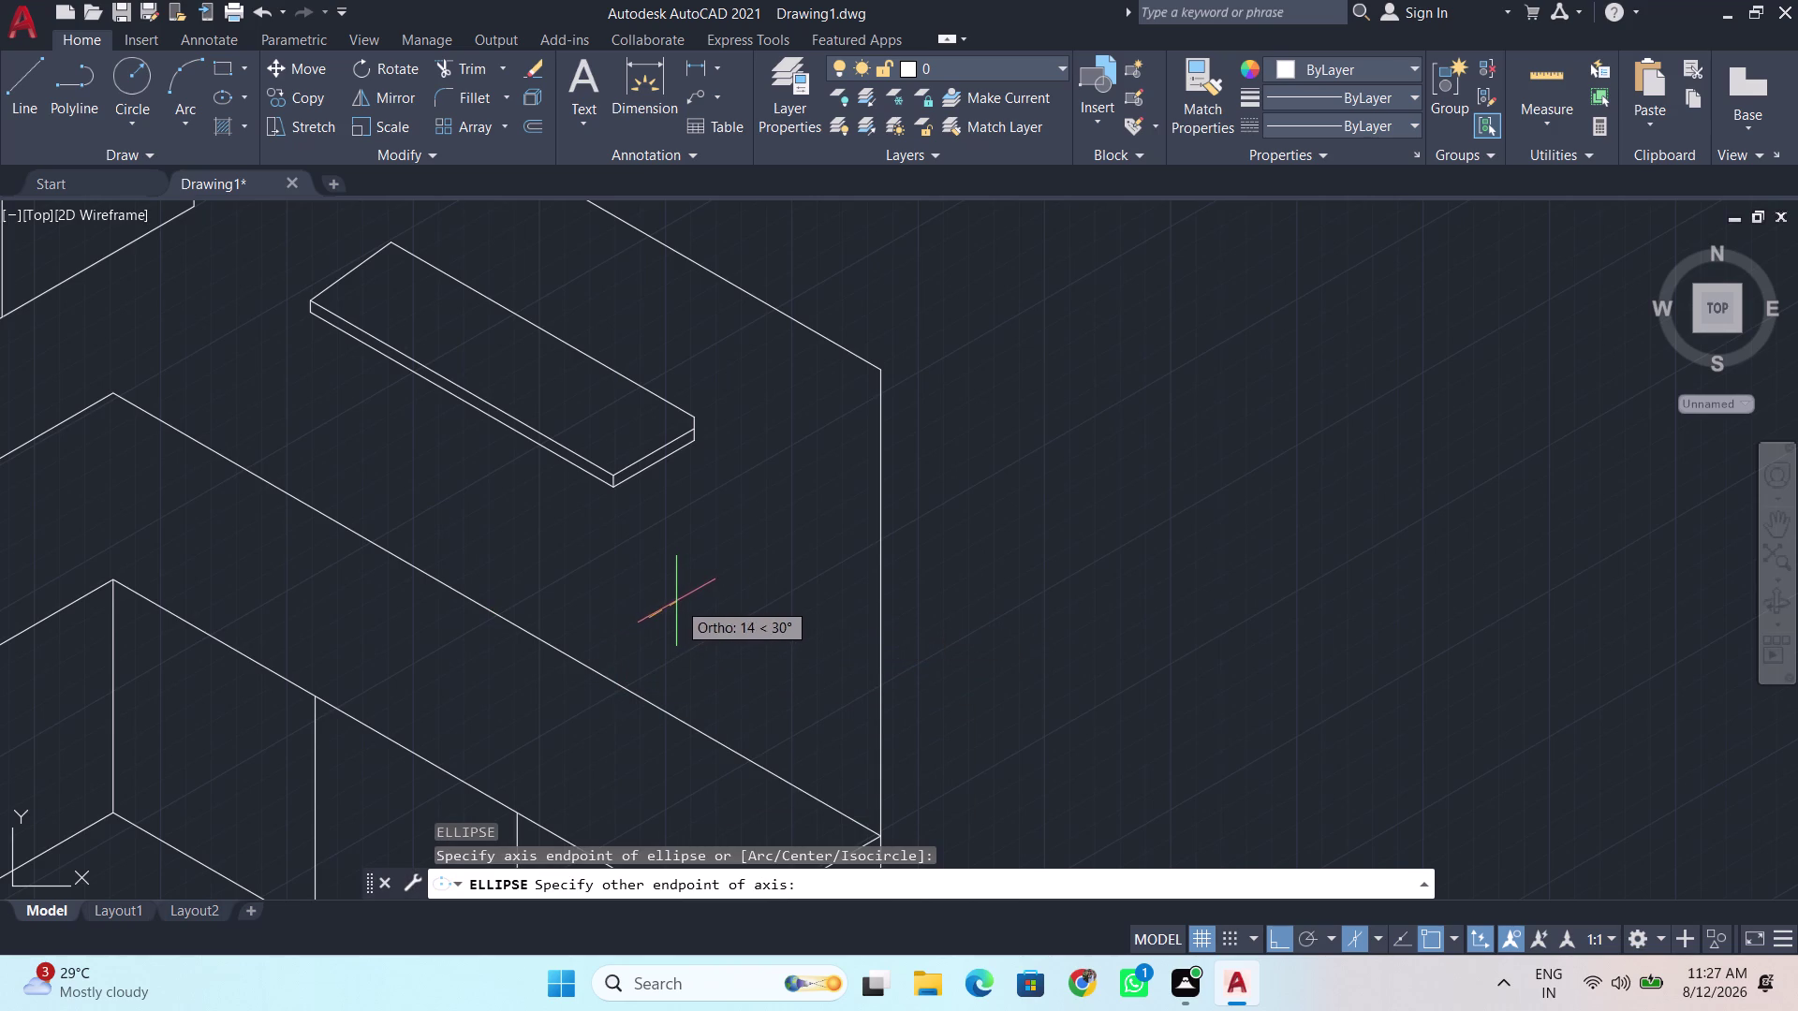
key(Escape)
text(e)
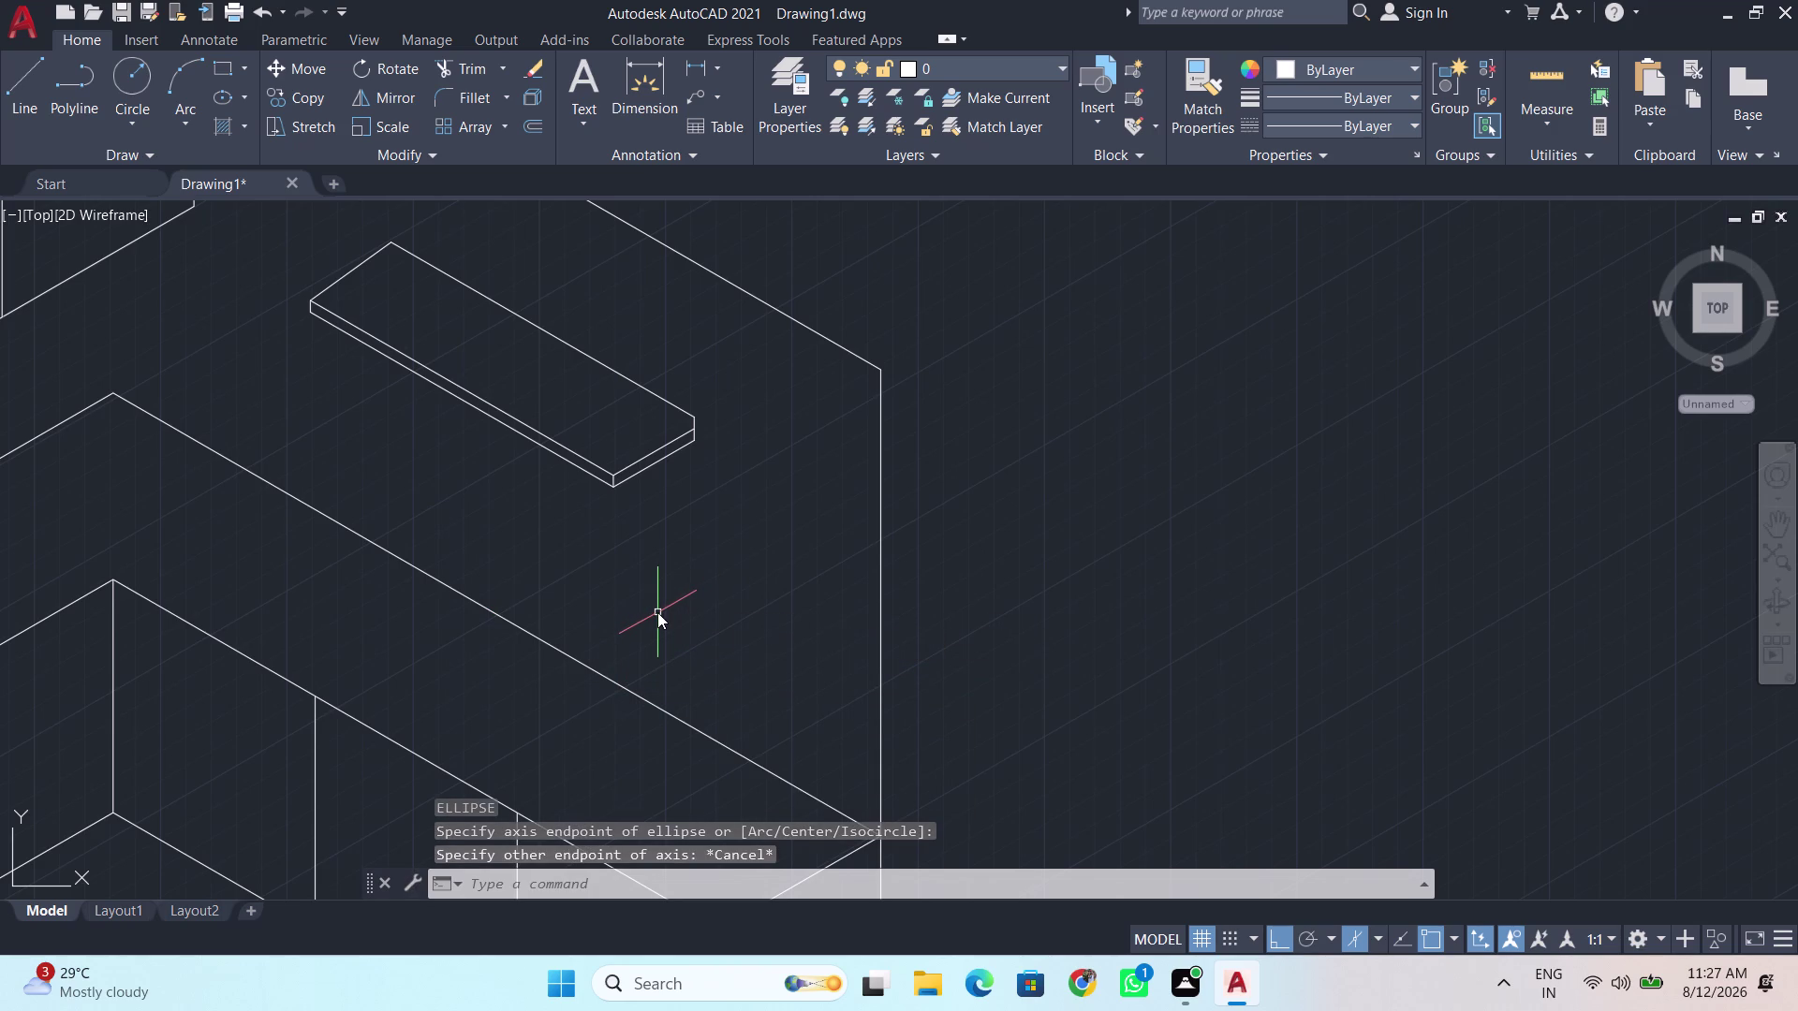
text(l)
key(Return)
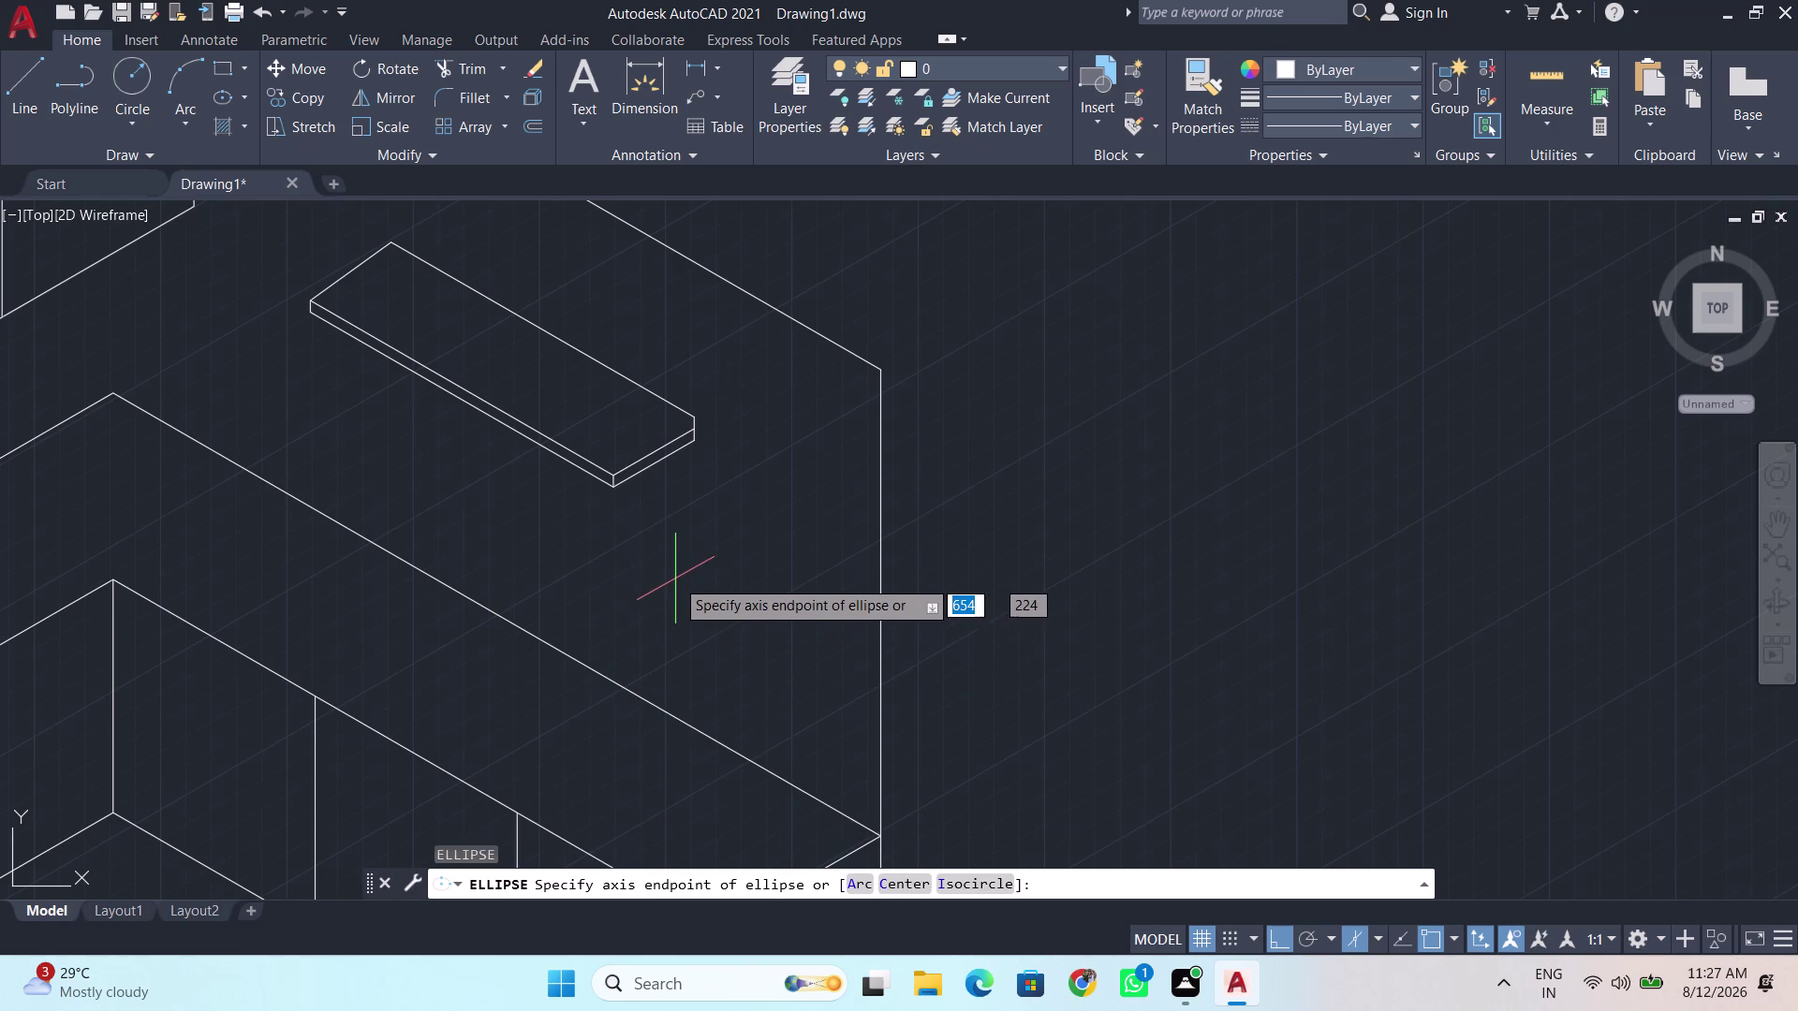
click(682, 599)
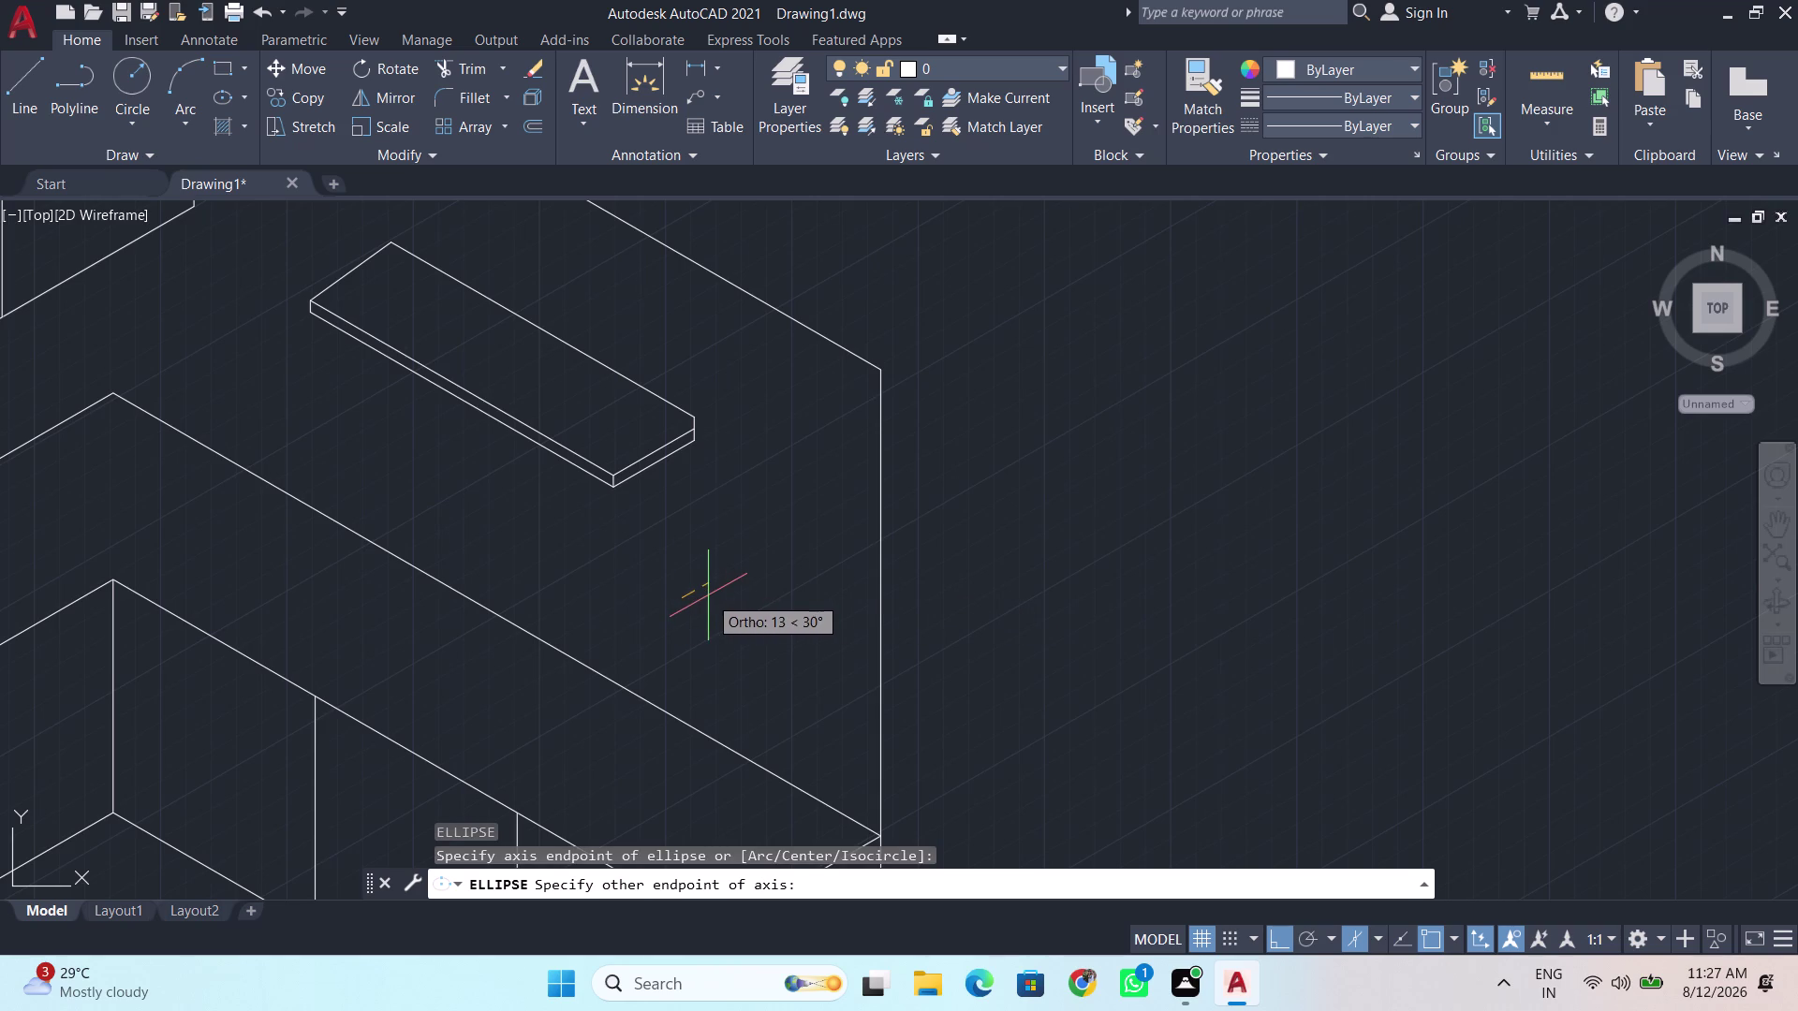
key(Return)
key(e)
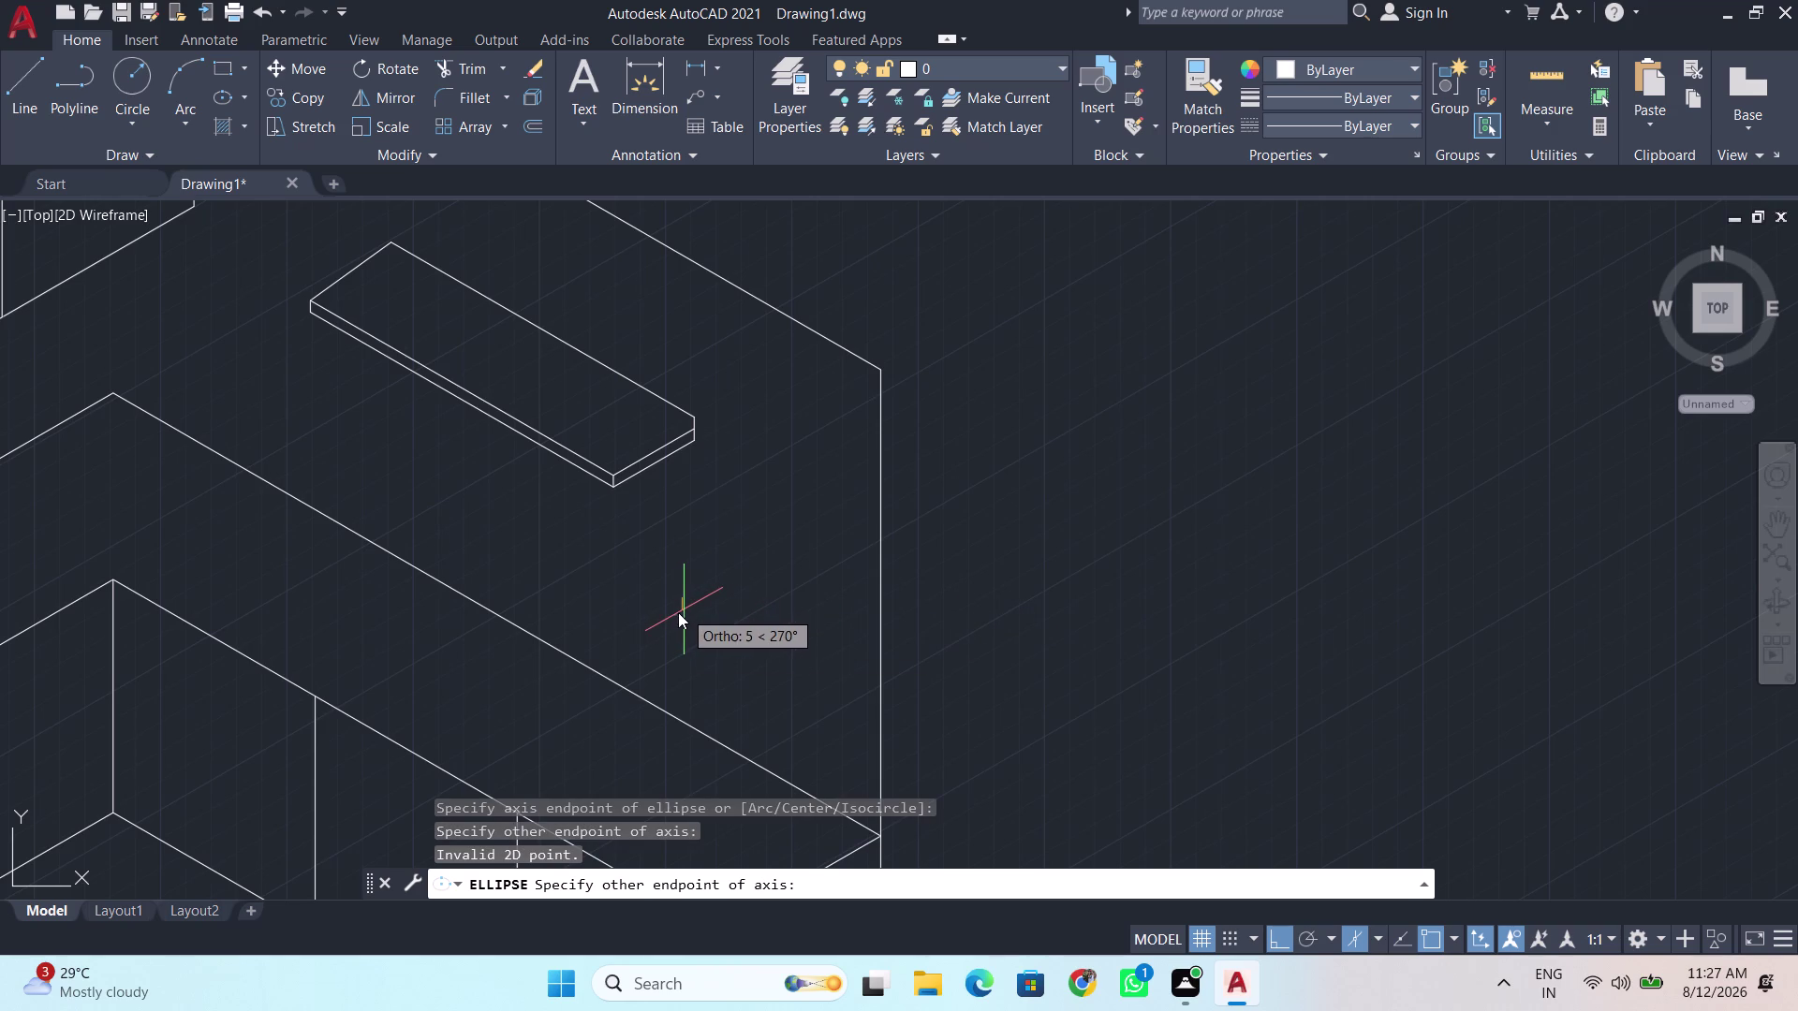
key(l)
key(Escape)
Draw an Isocircle ellipse with radius 10 at the picked center.
key(e)
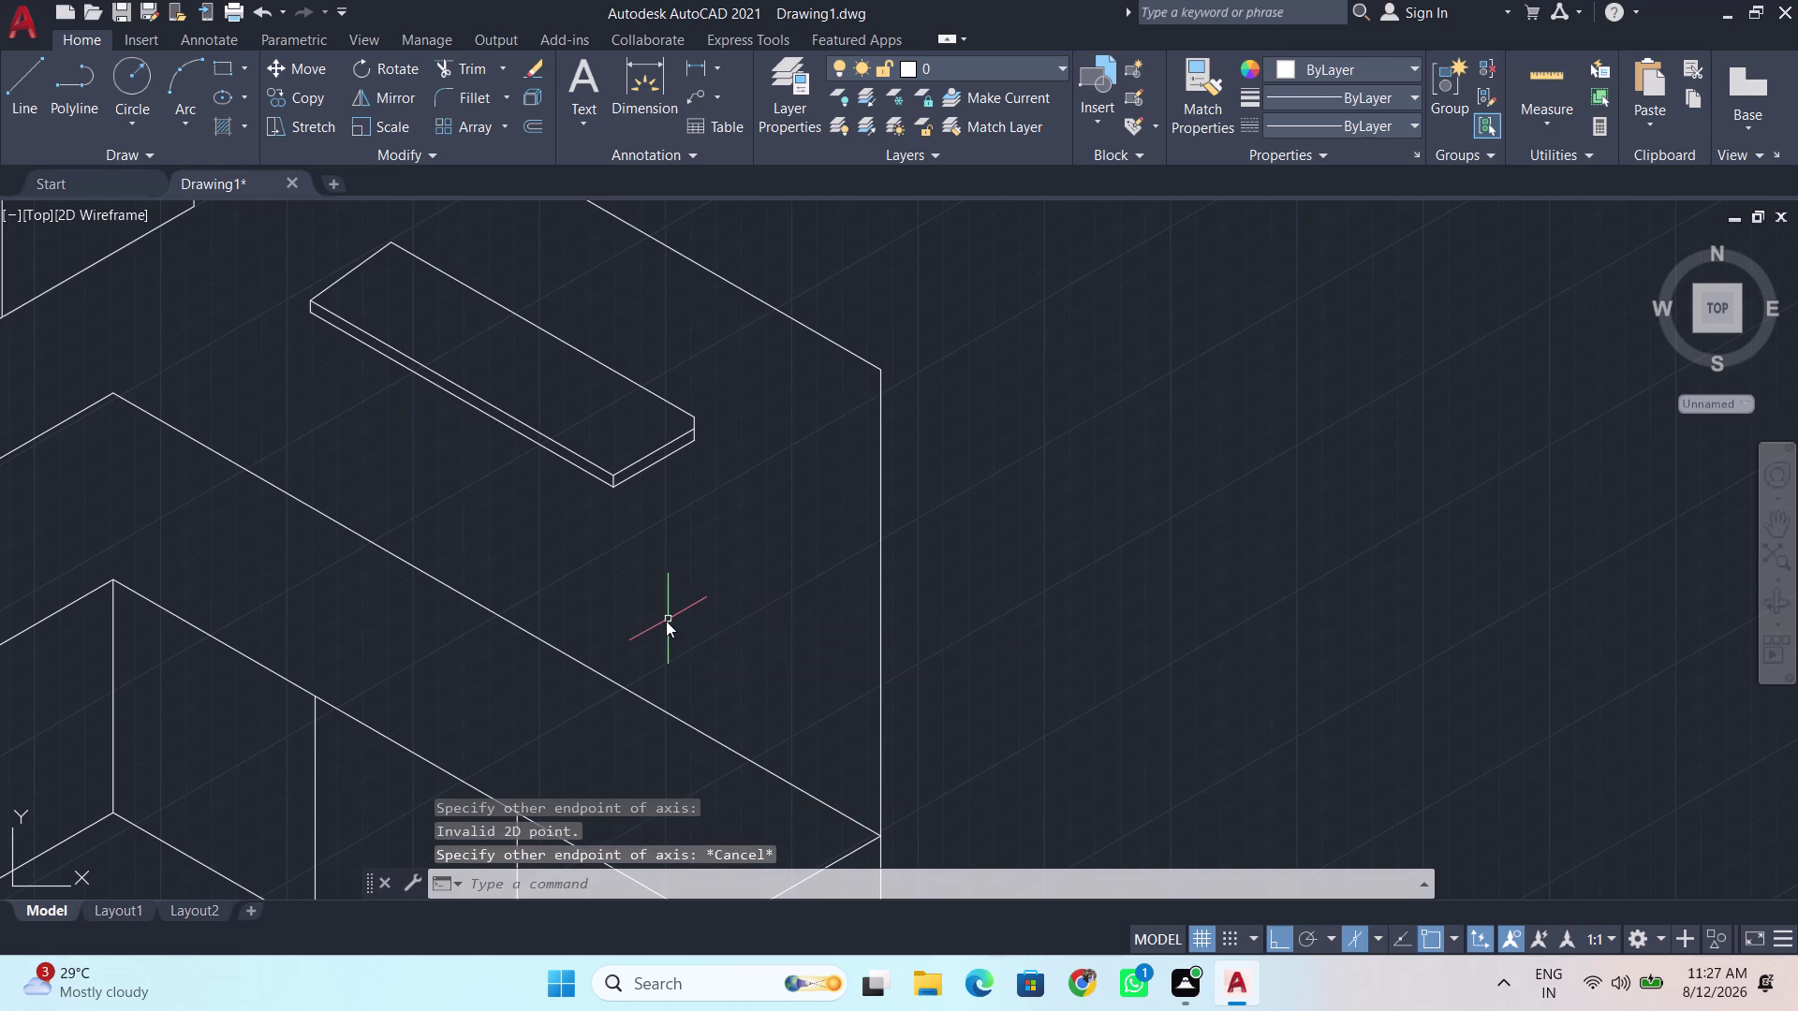
key(l)
key(Return)
click(973, 883)
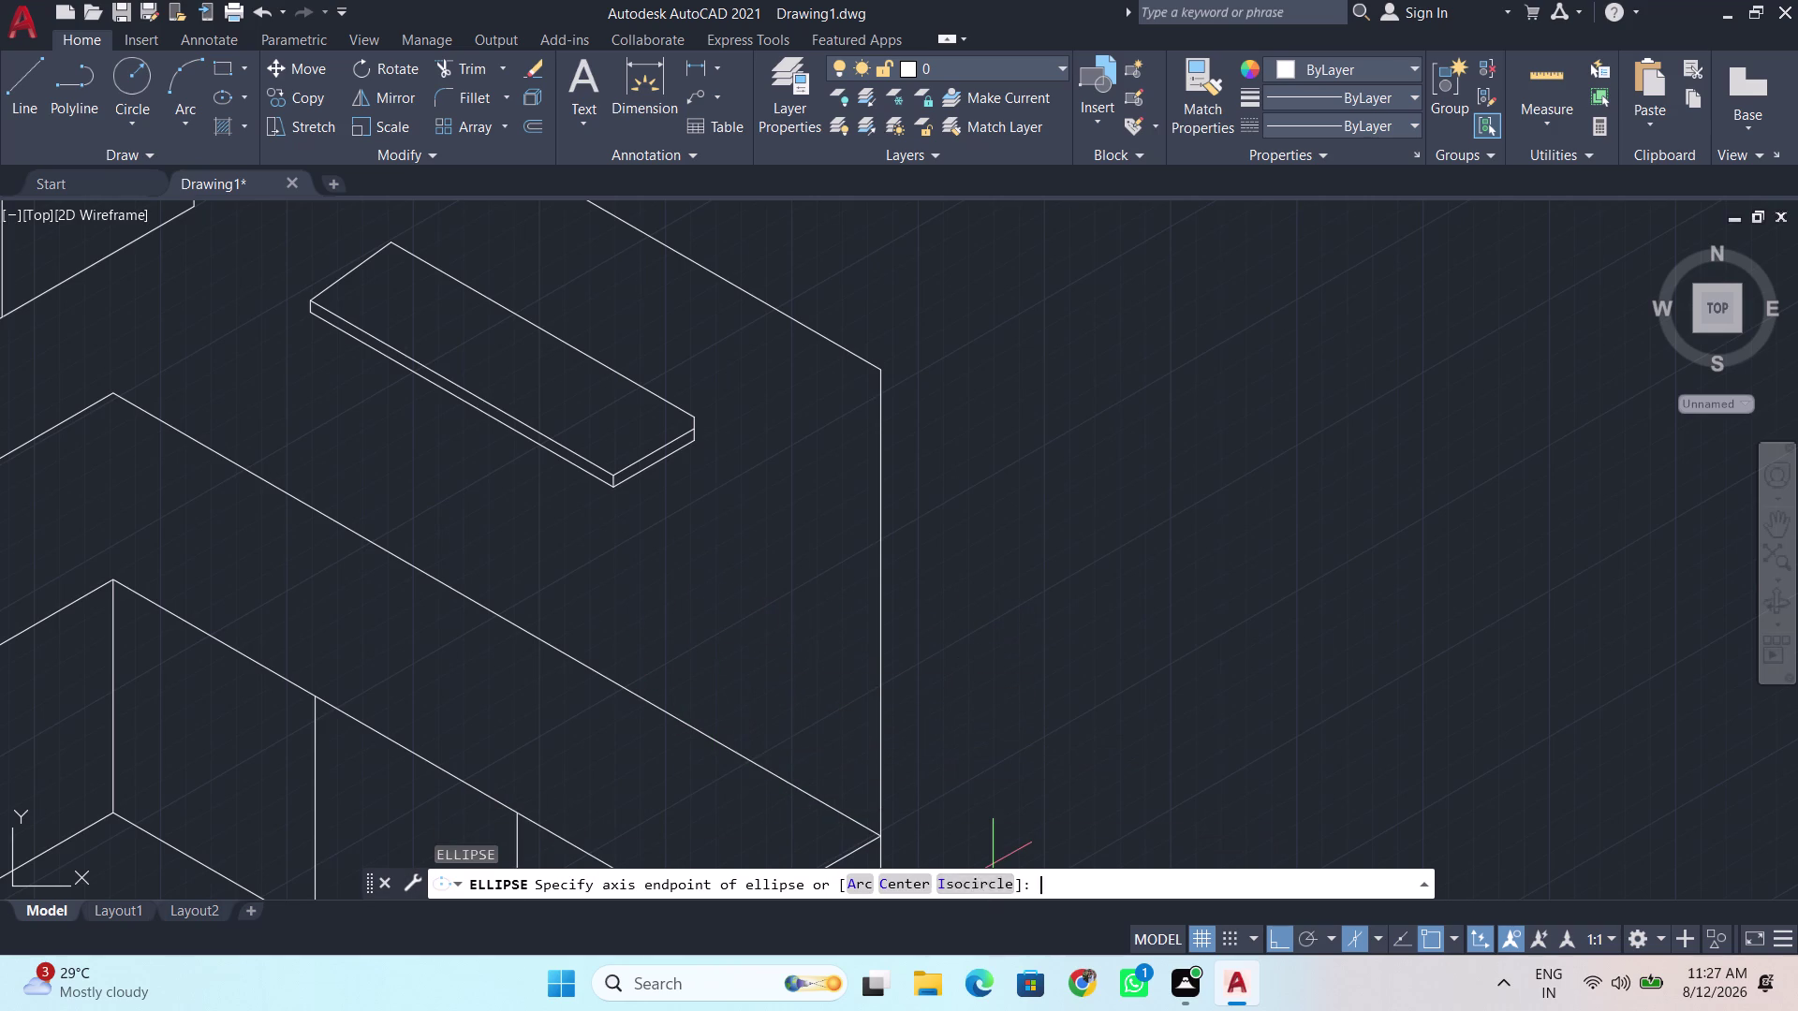
click(665, 585)
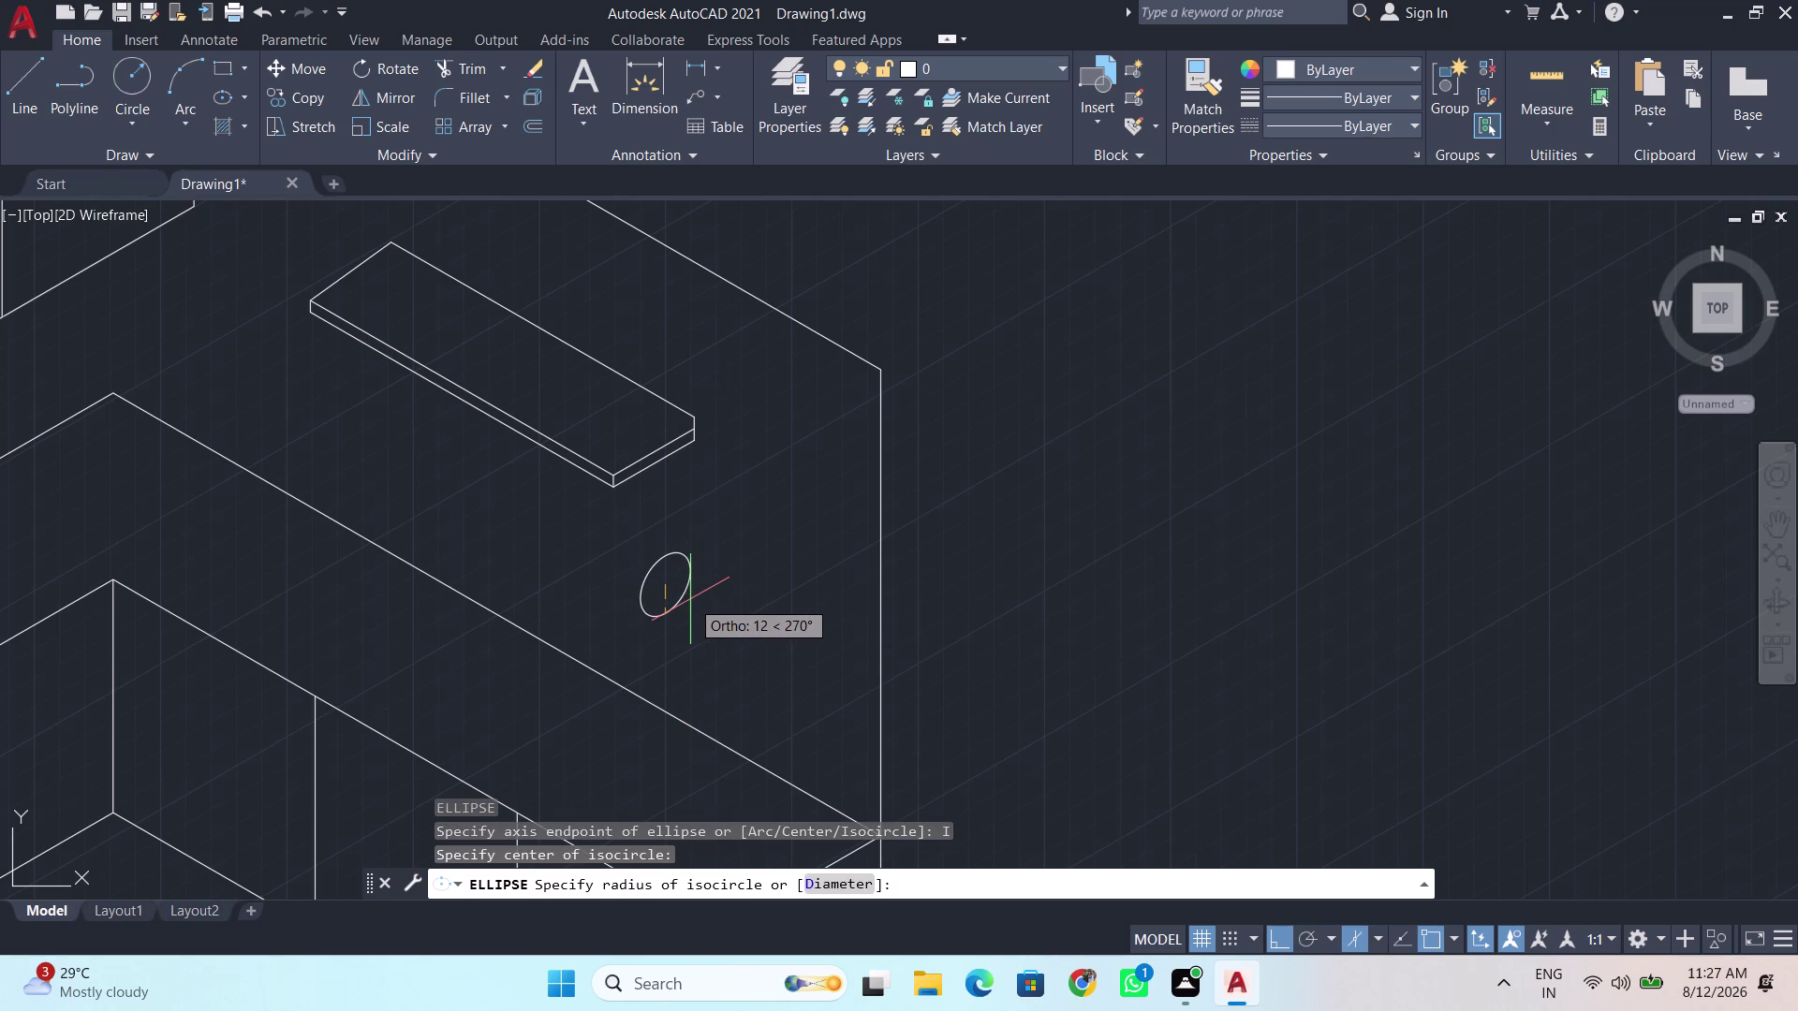
key(BackSpace)
key(BackSpace)
text(10)
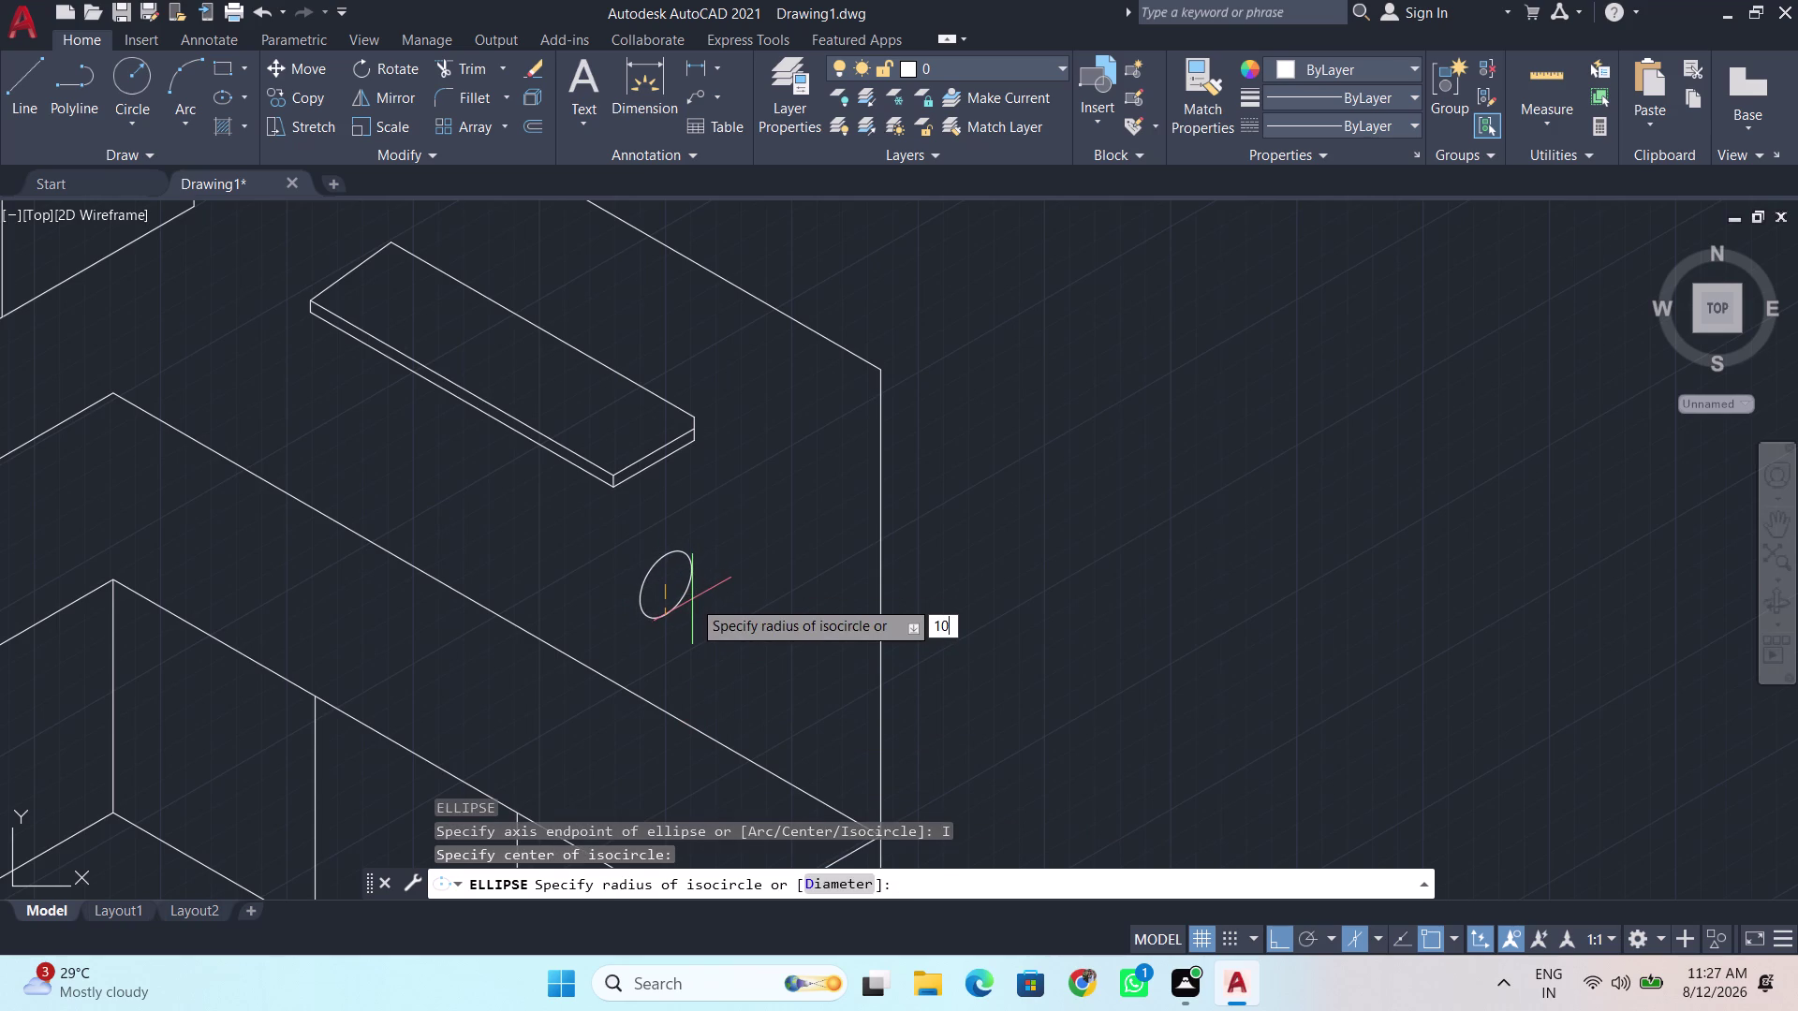
key(Return)
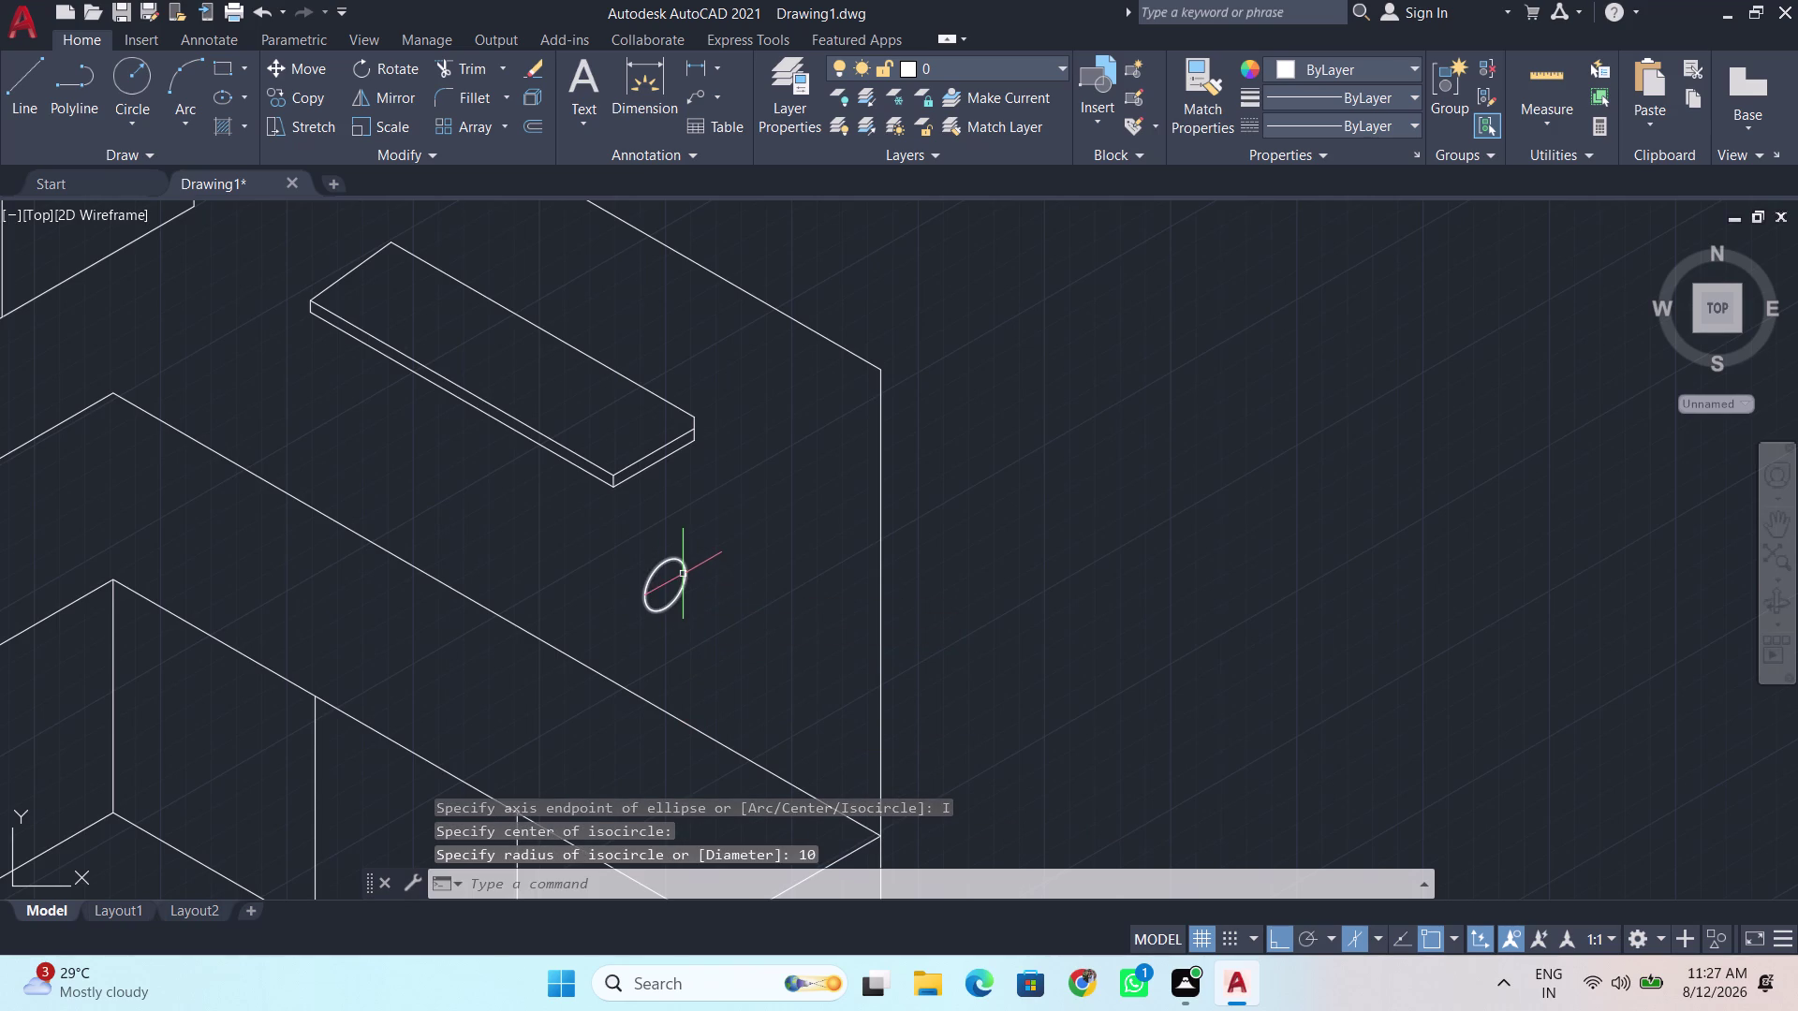
scroll(up, 3)
Copy the 10-radius isocircle 5 units along Isoplane Left using the CO command.
click(683, 574)
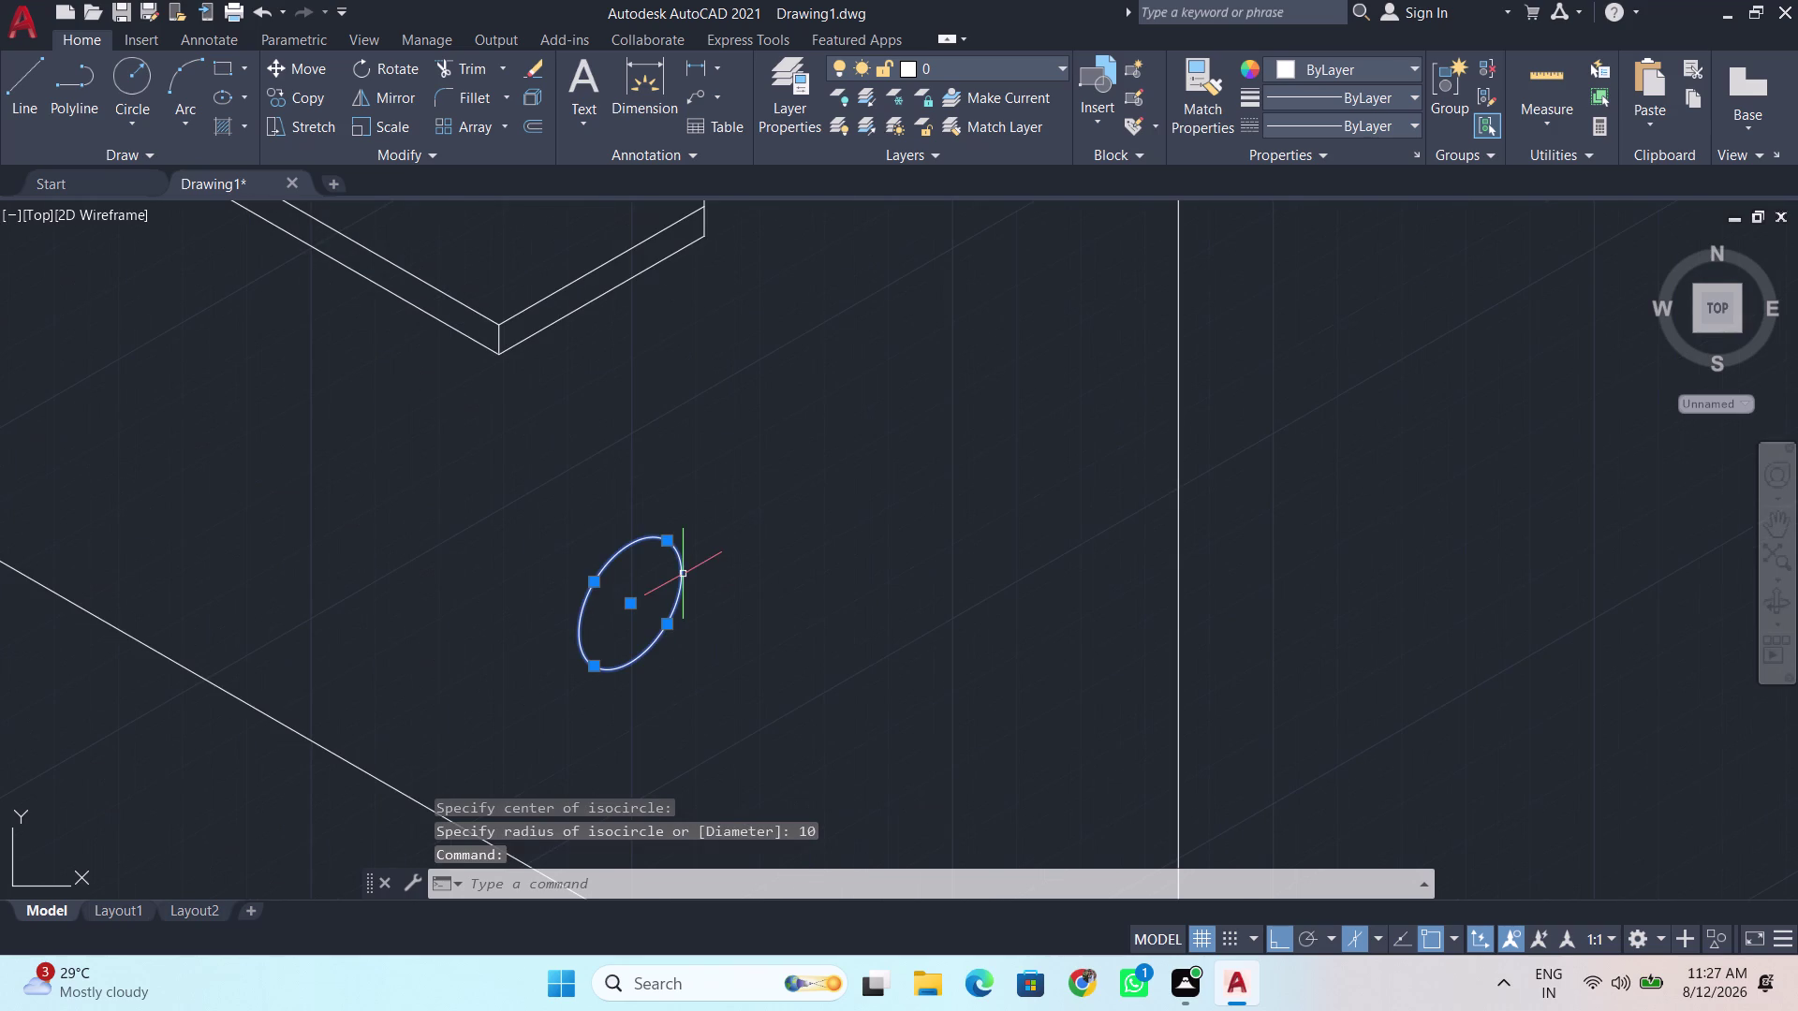
key(c)
key(o)
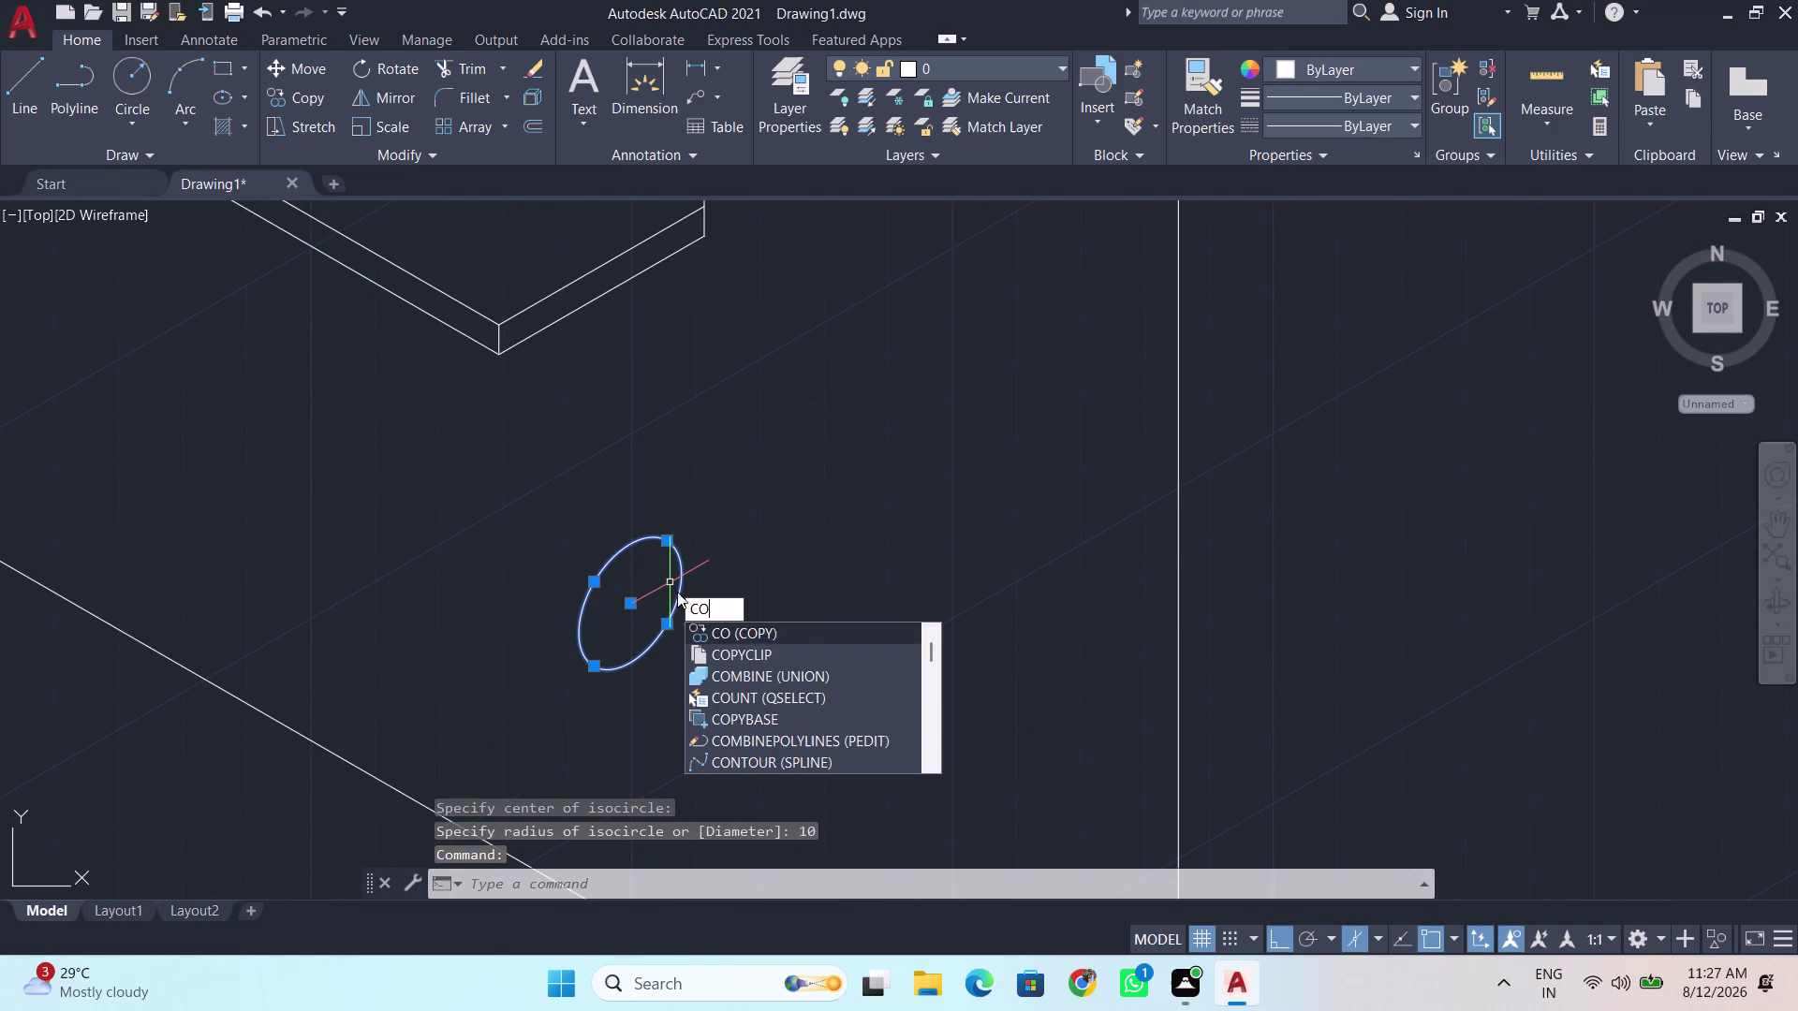
key(Return)
click(632, 601)
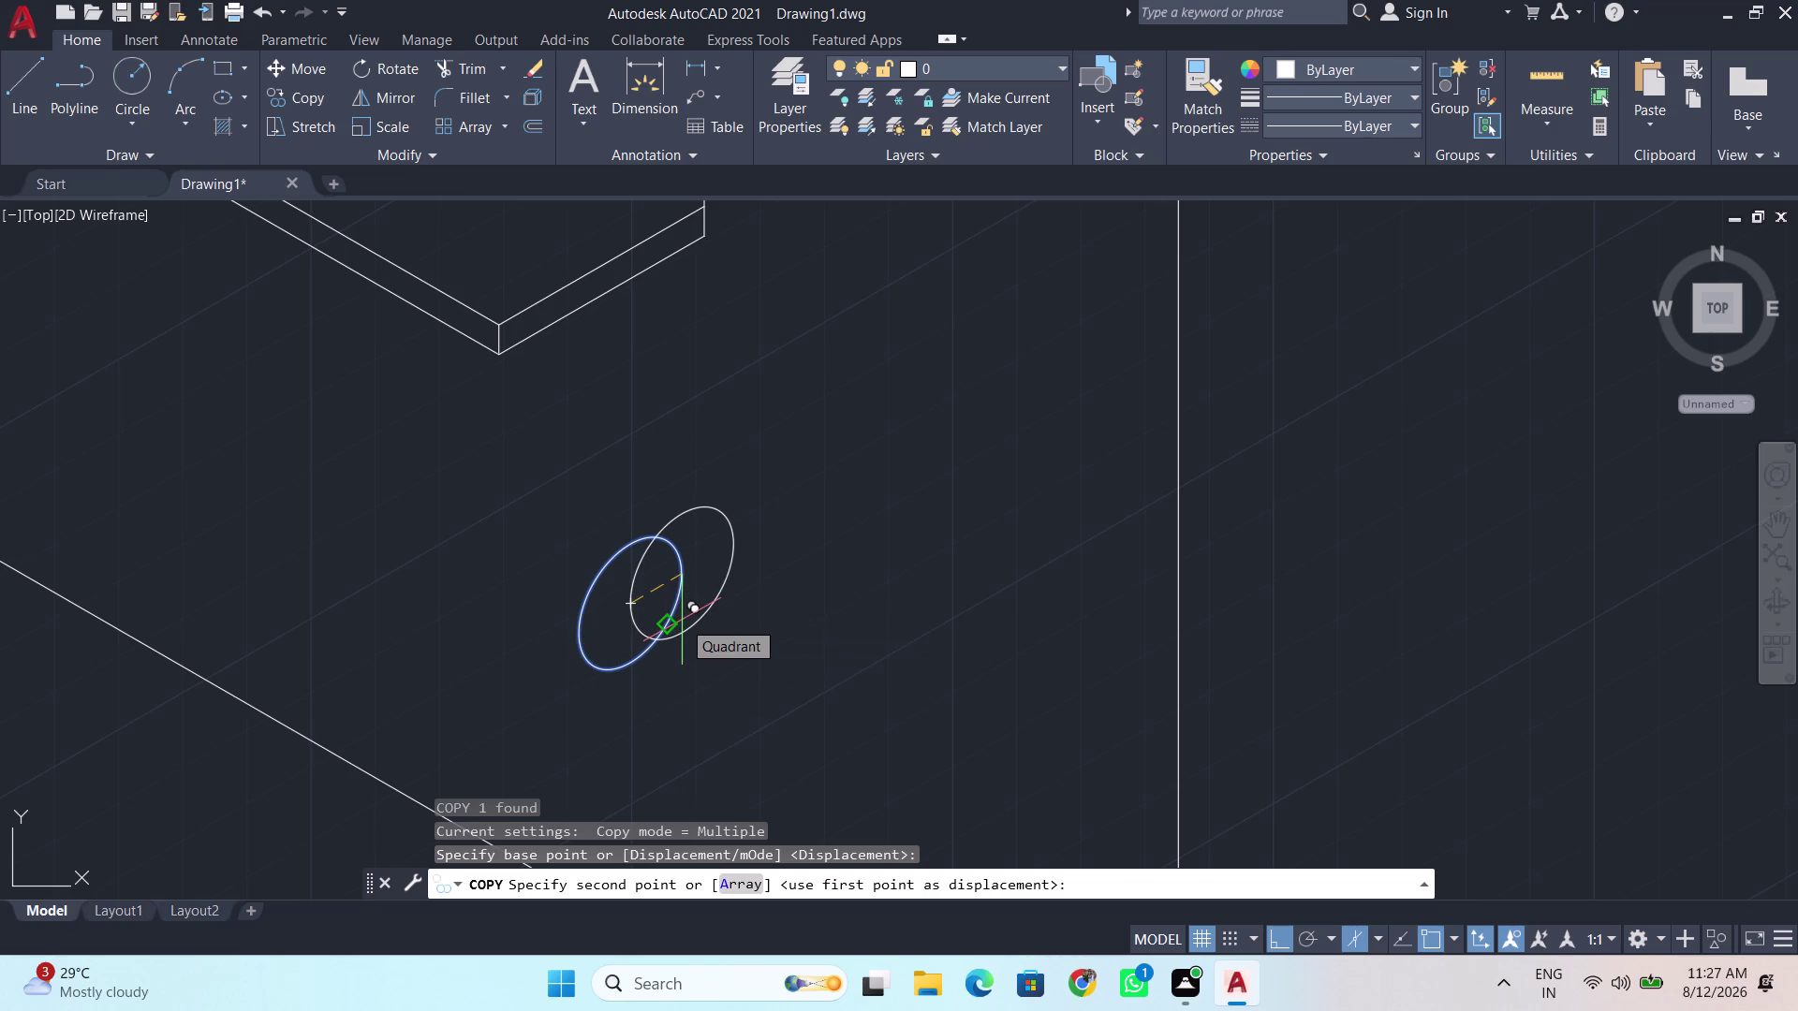
key(F5)
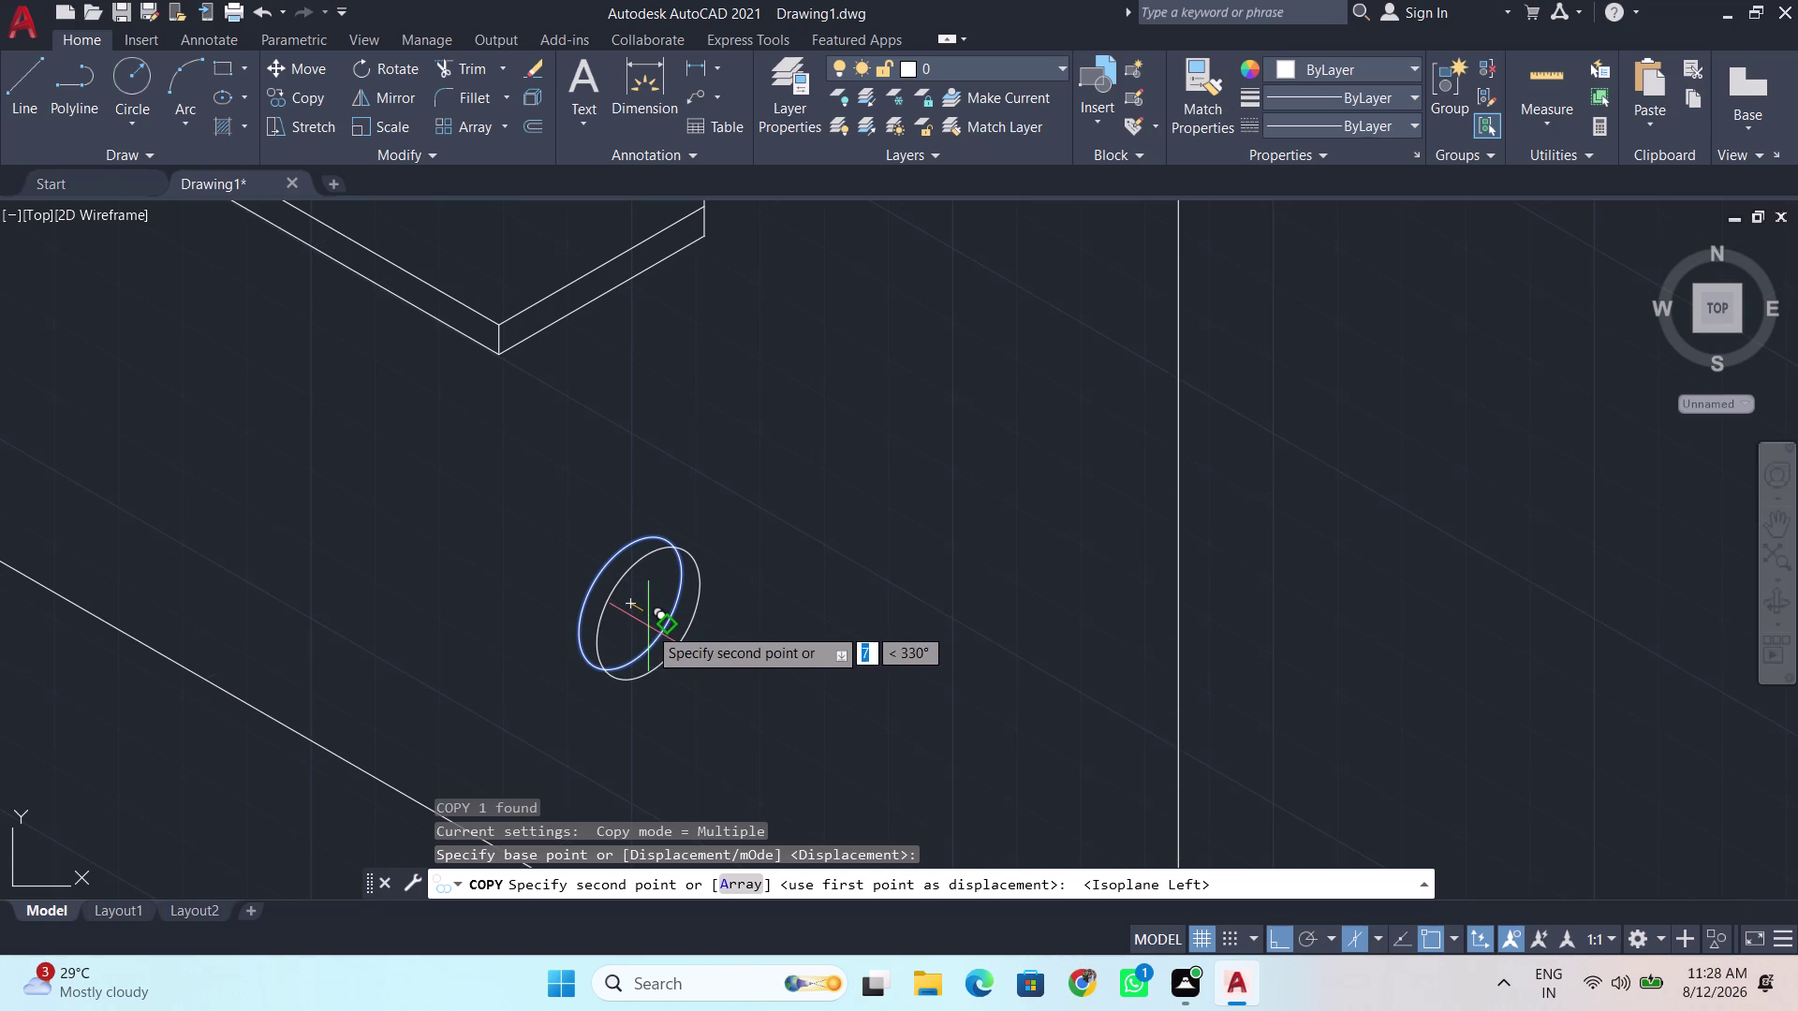
key(BackSpace)
key(5)
key(Return)
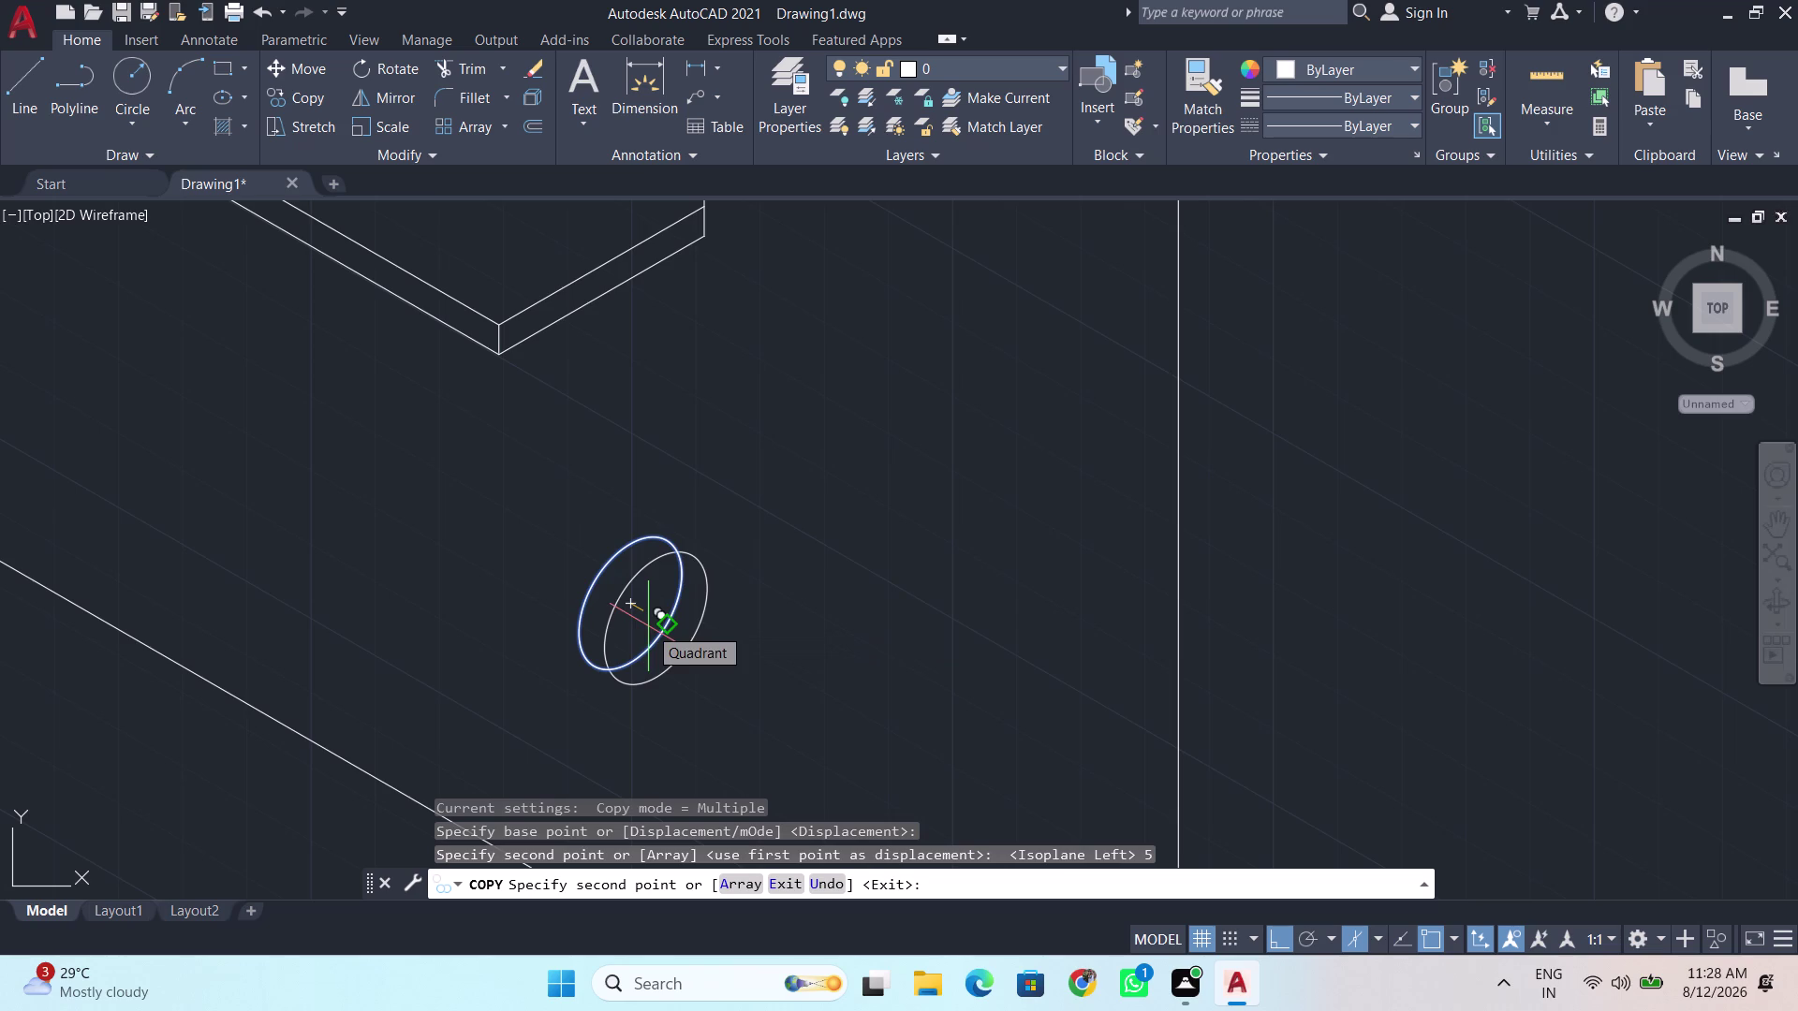
key(space)
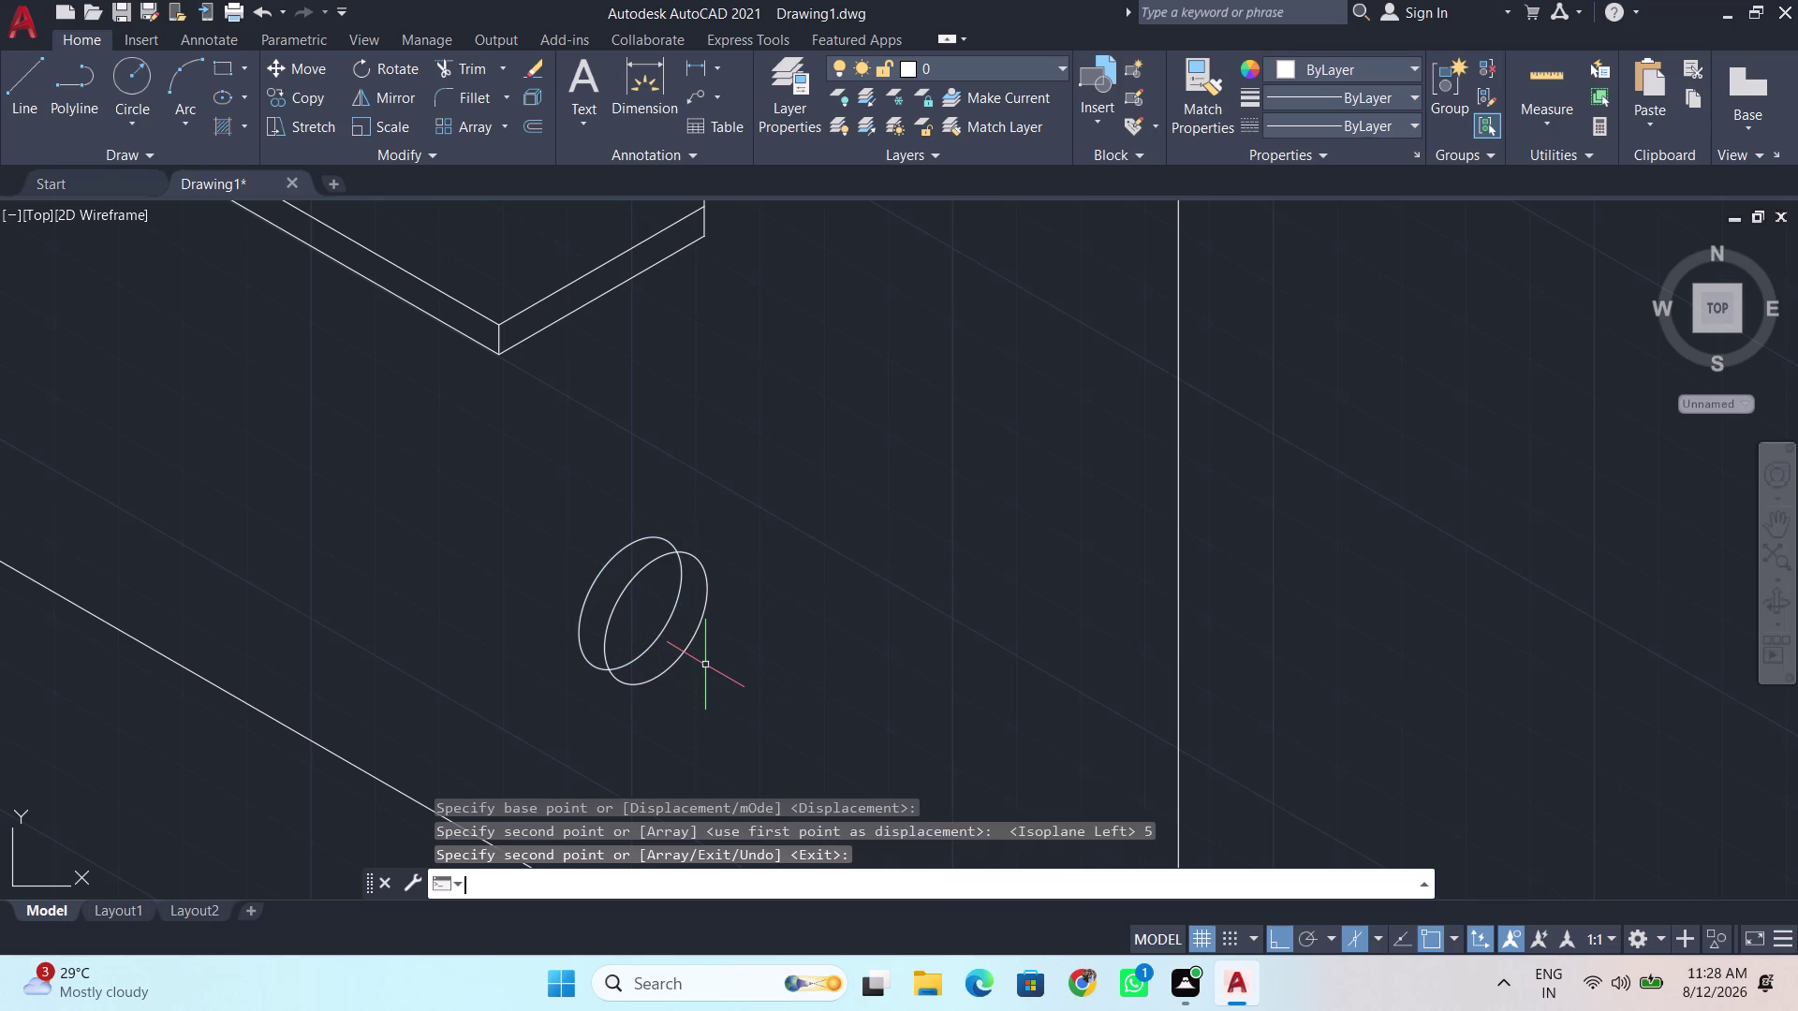
scroll(up, 3)
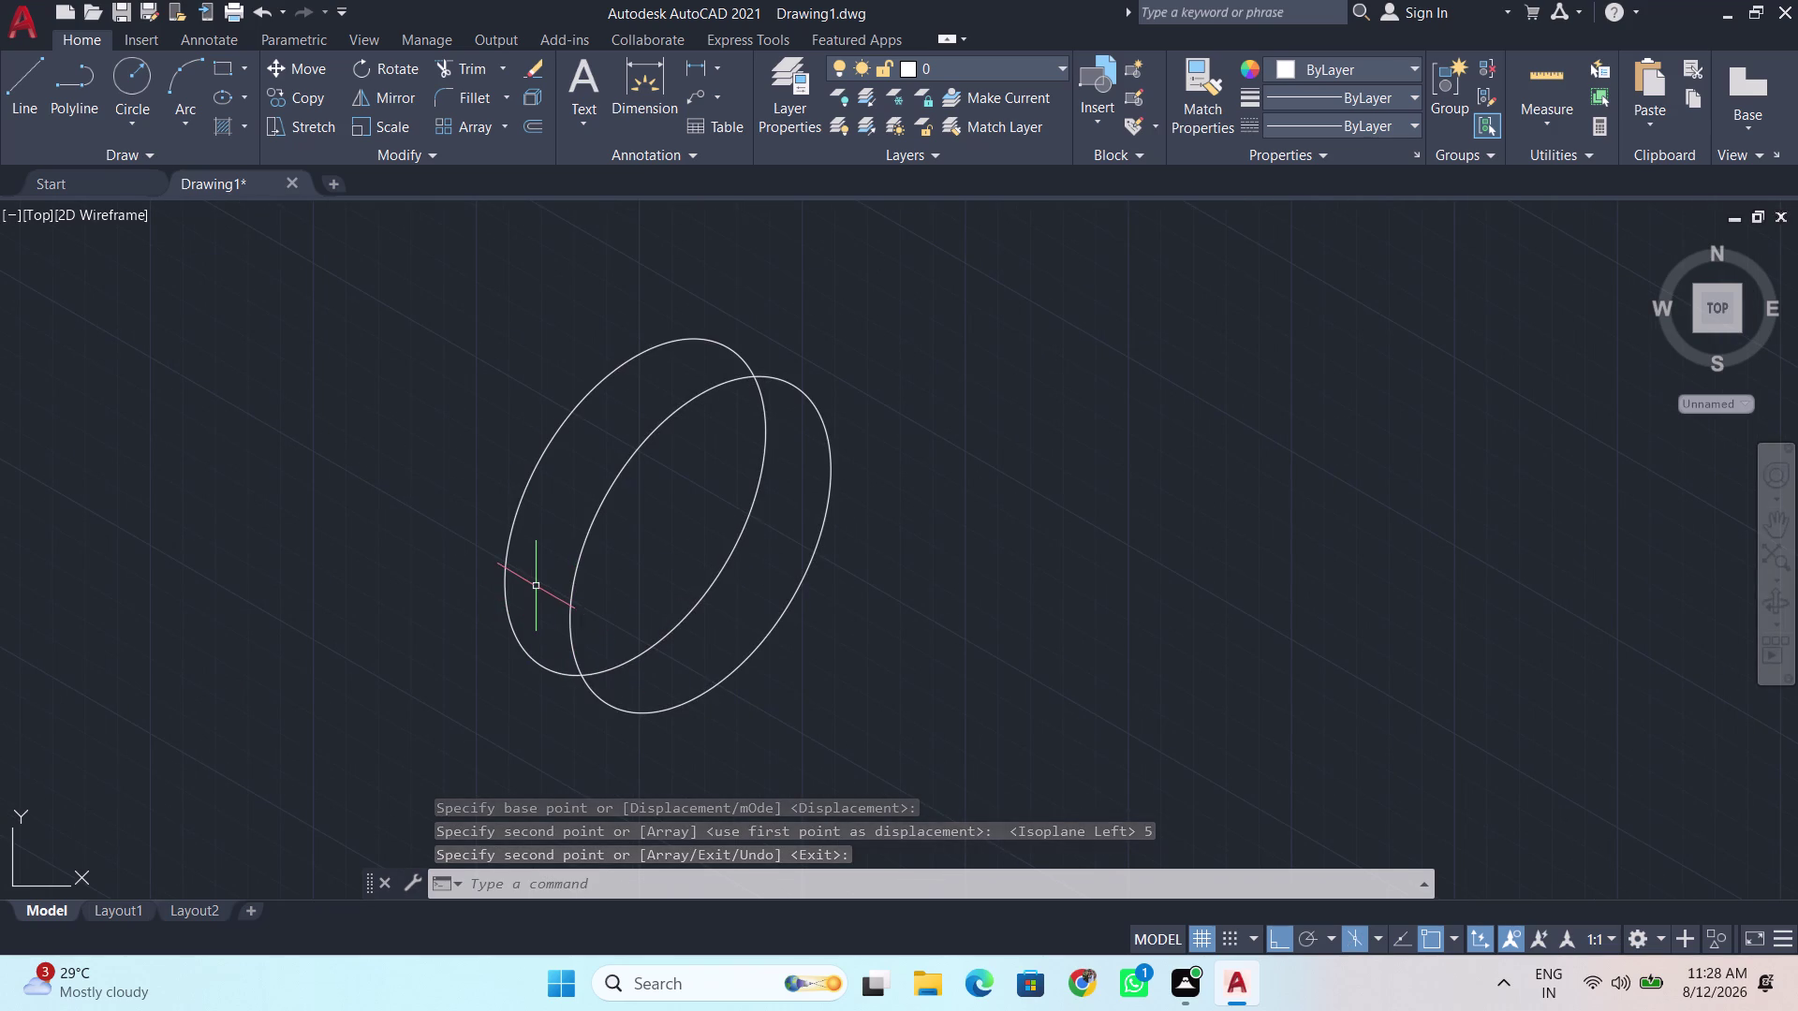
Draw a first short line near the disc and recentre the view.
key(l)
key(Return)
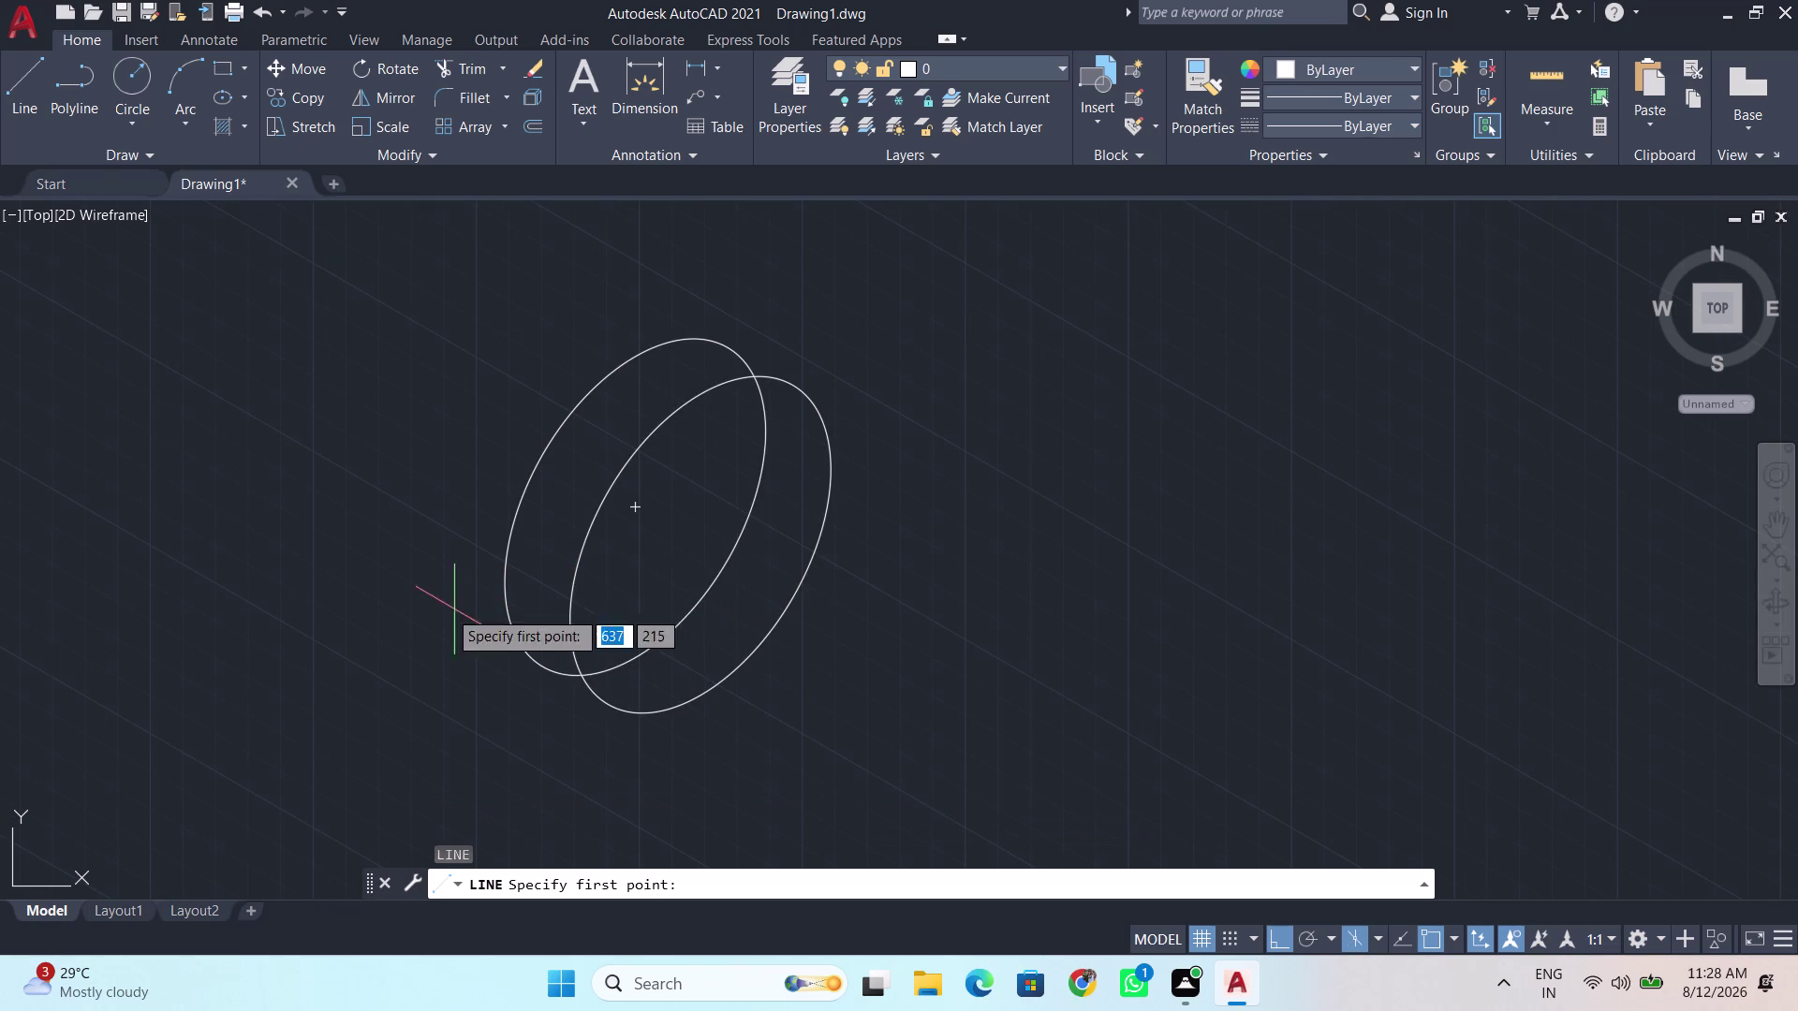
click(608, 706)
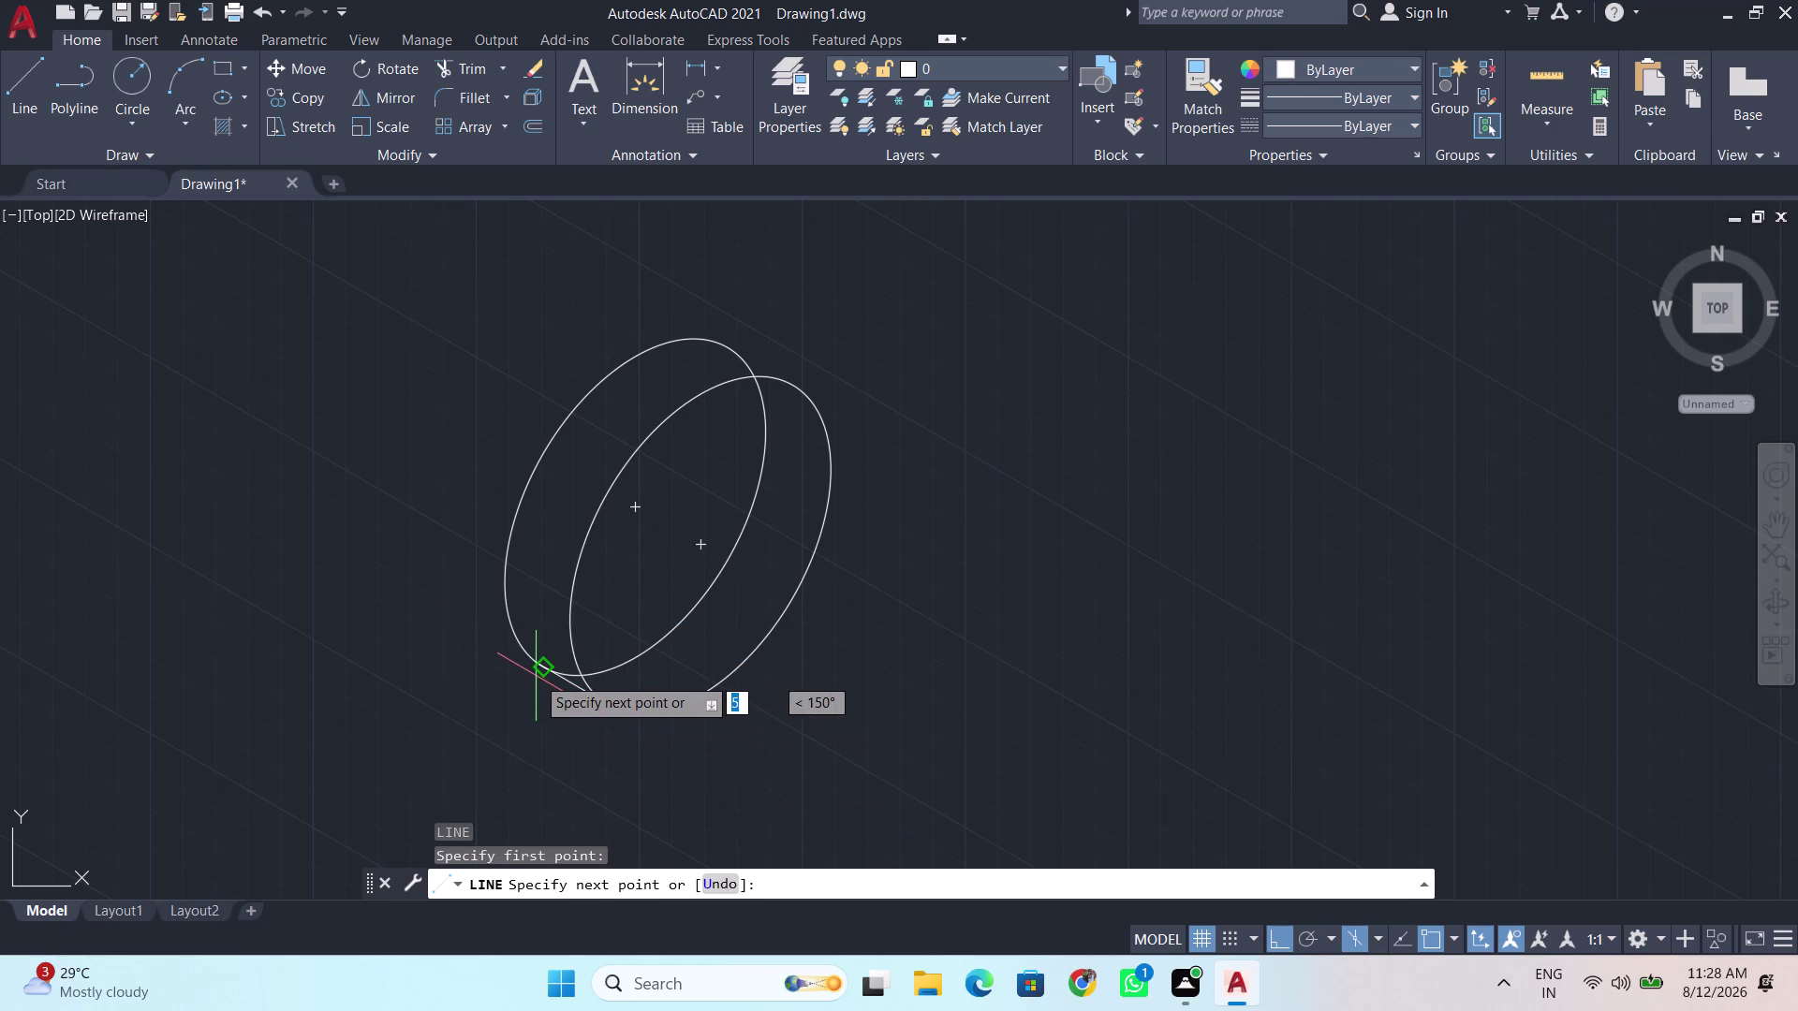
click(536, 676)
key(space)
scroll(down, 3)
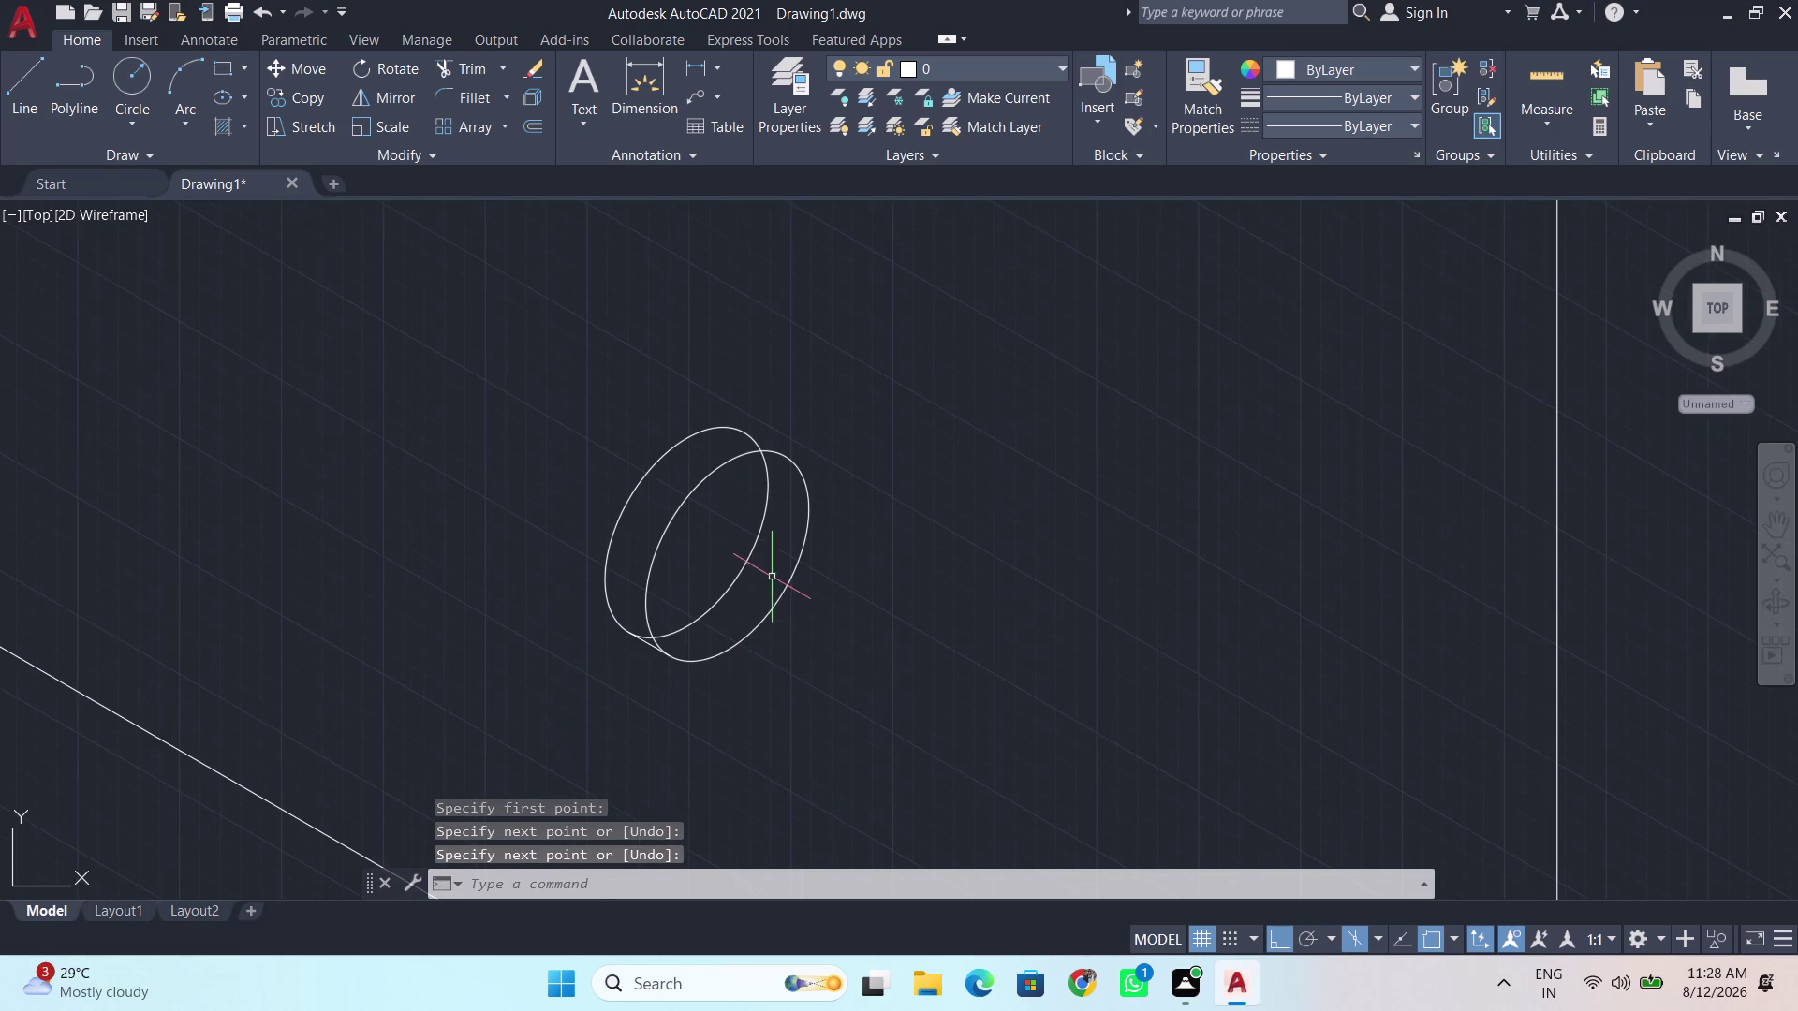
scroll(down, 3)
middle_drag(758, 600, 676, 486)
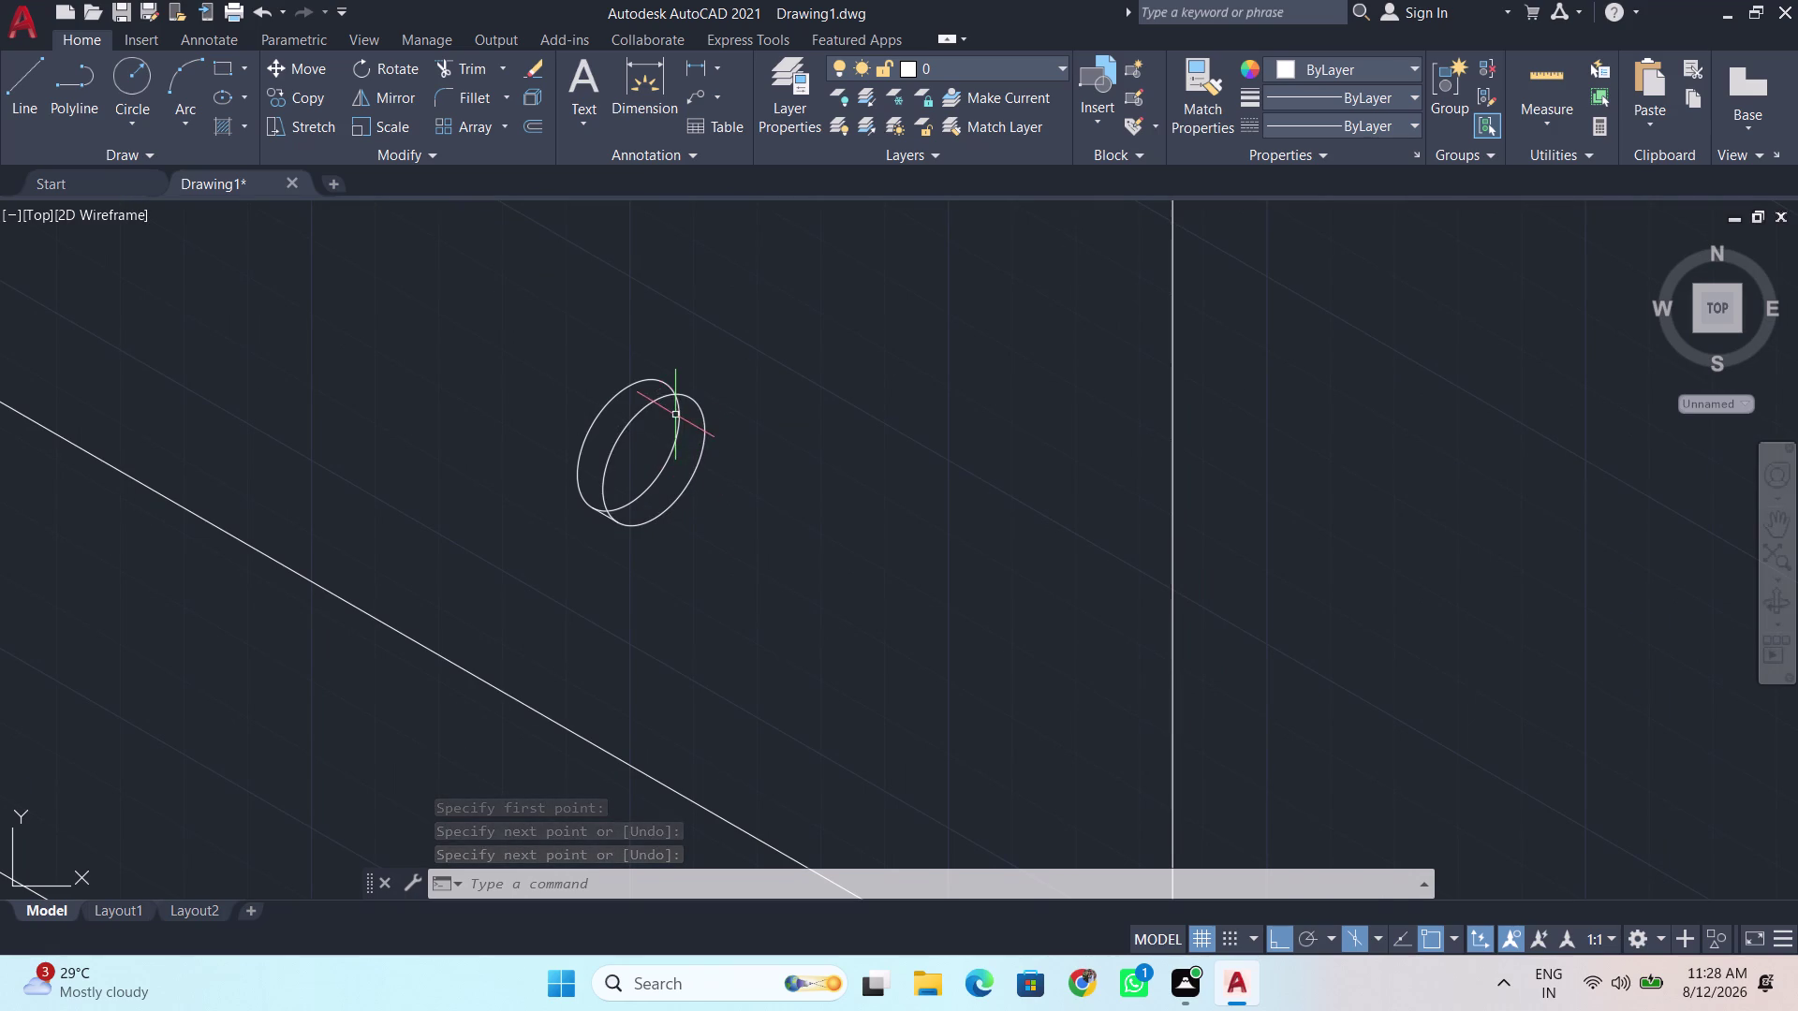
Try starting more lines from the disc's edge, cancelling the unfinished ones.
key(Return)
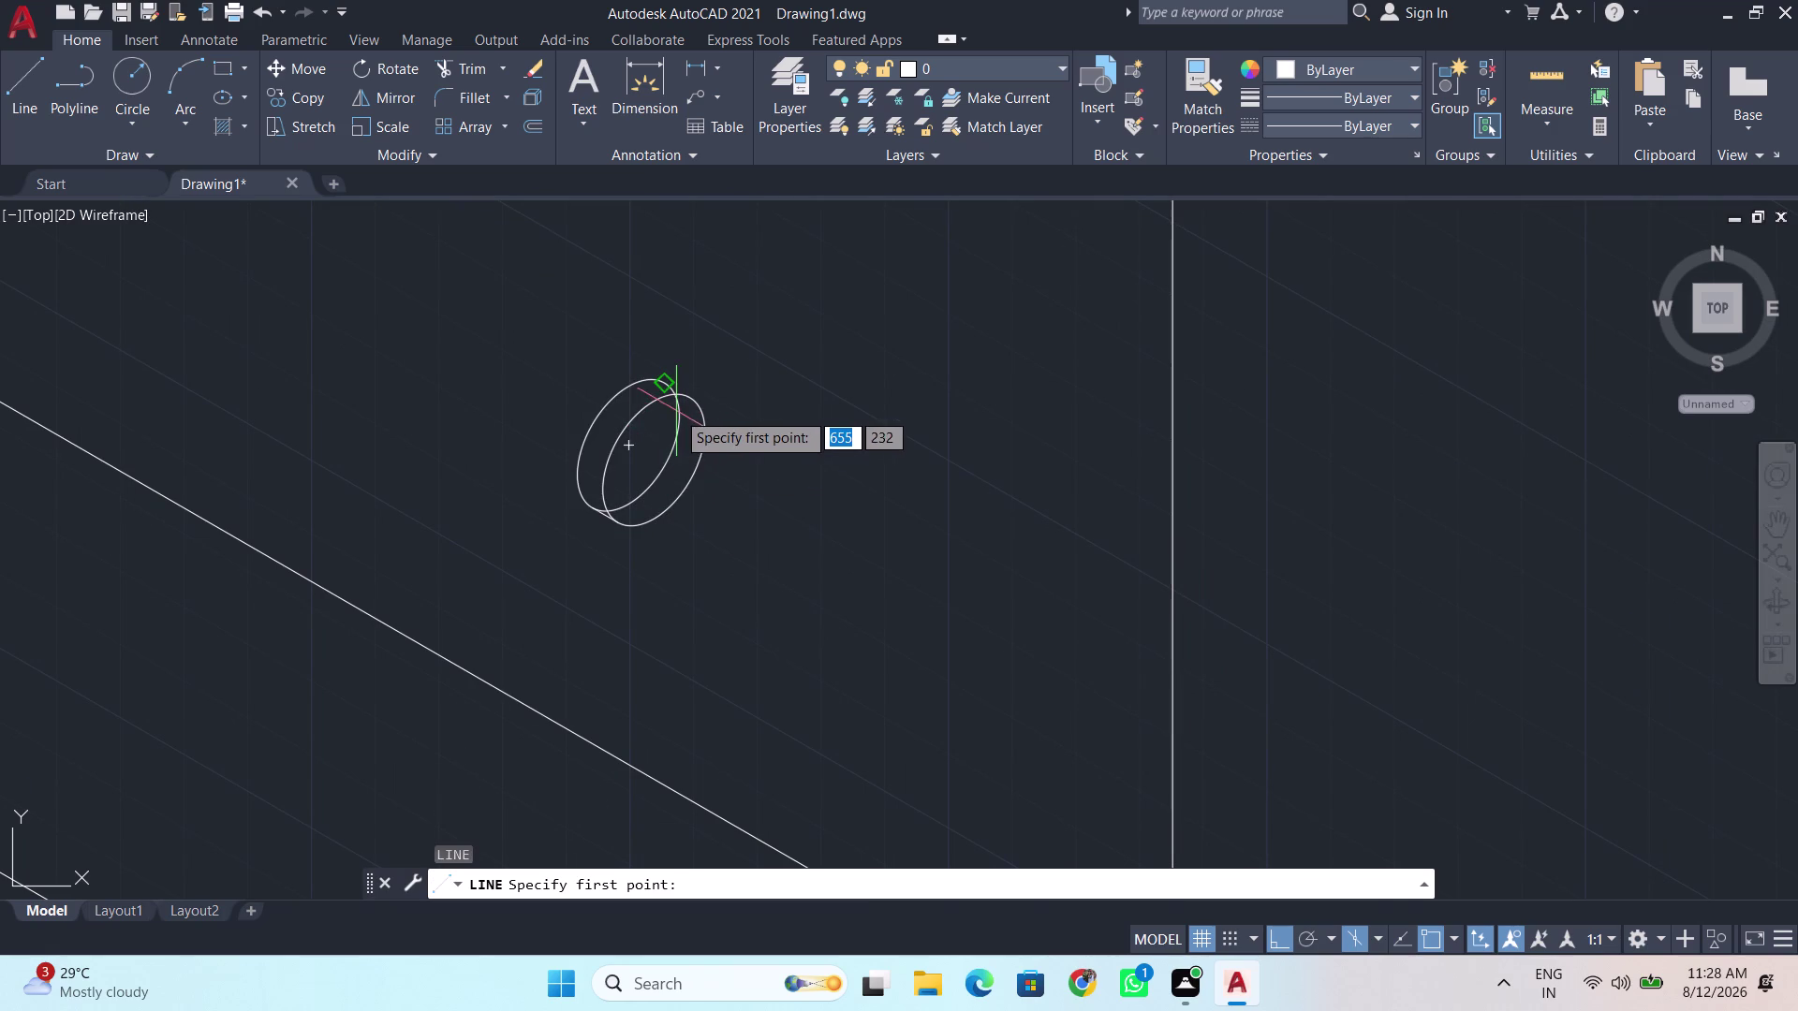
click(666, 463)
key(space)
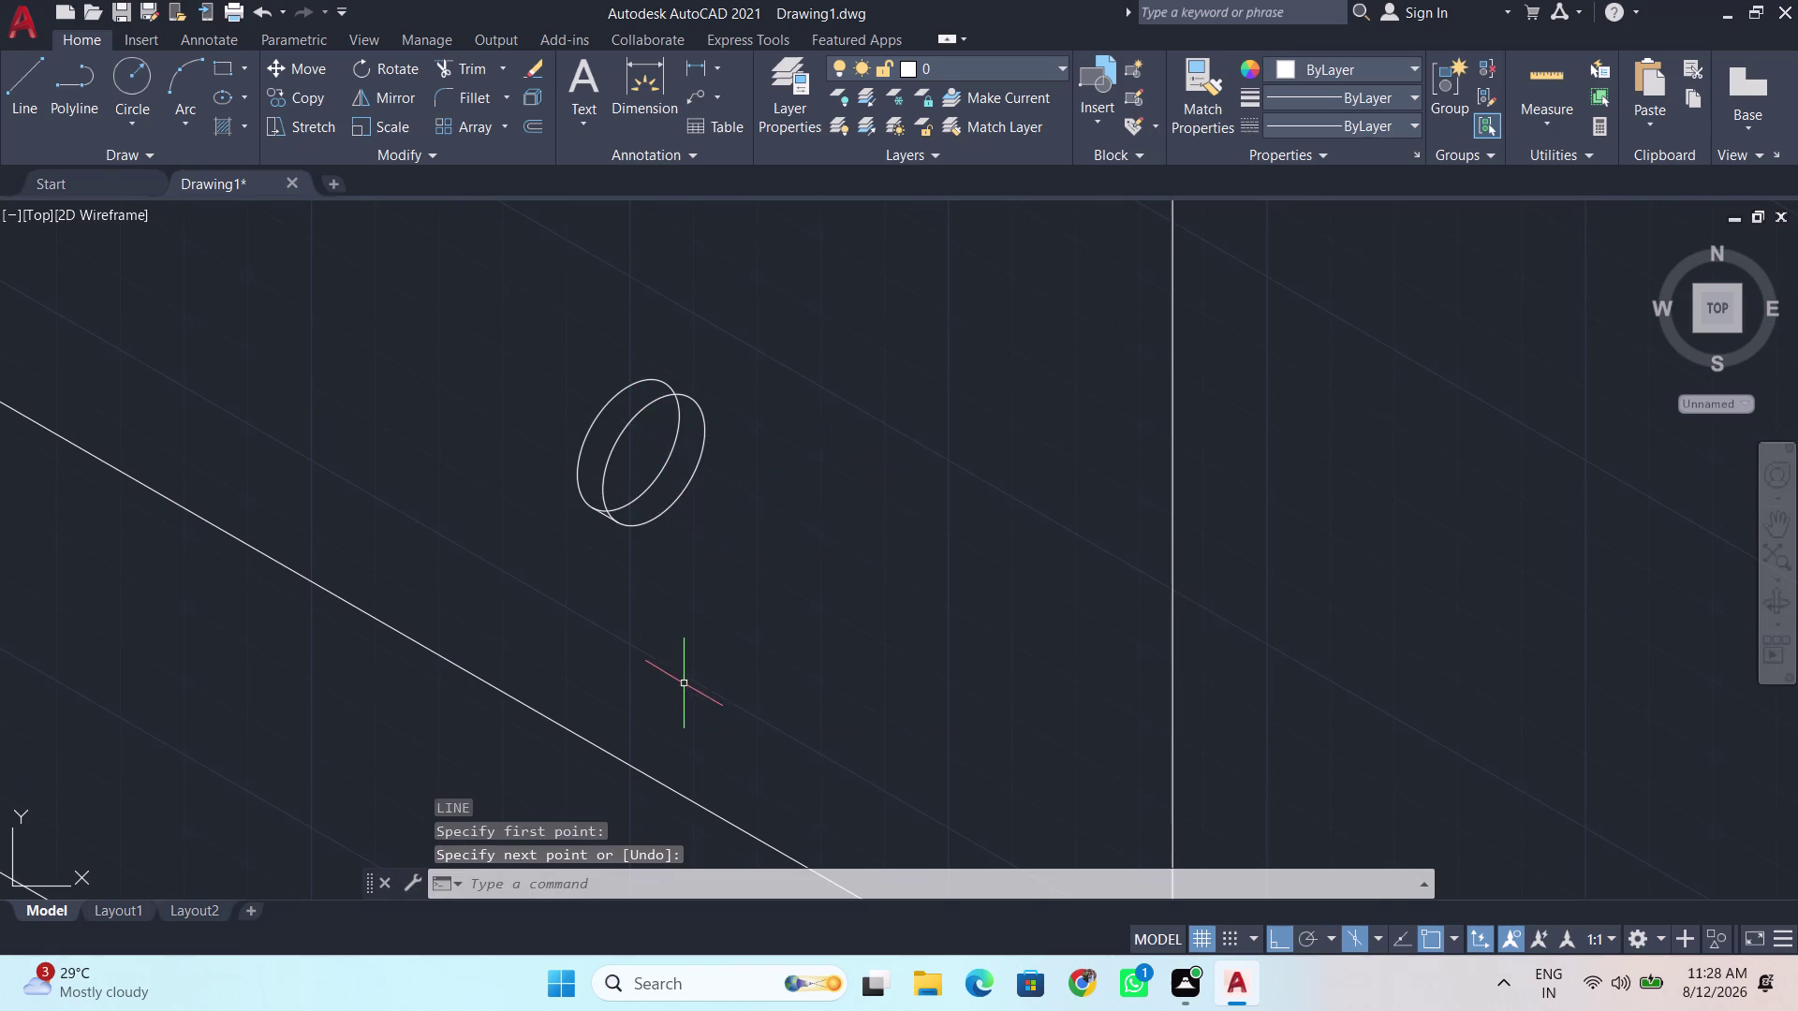
key(Return)
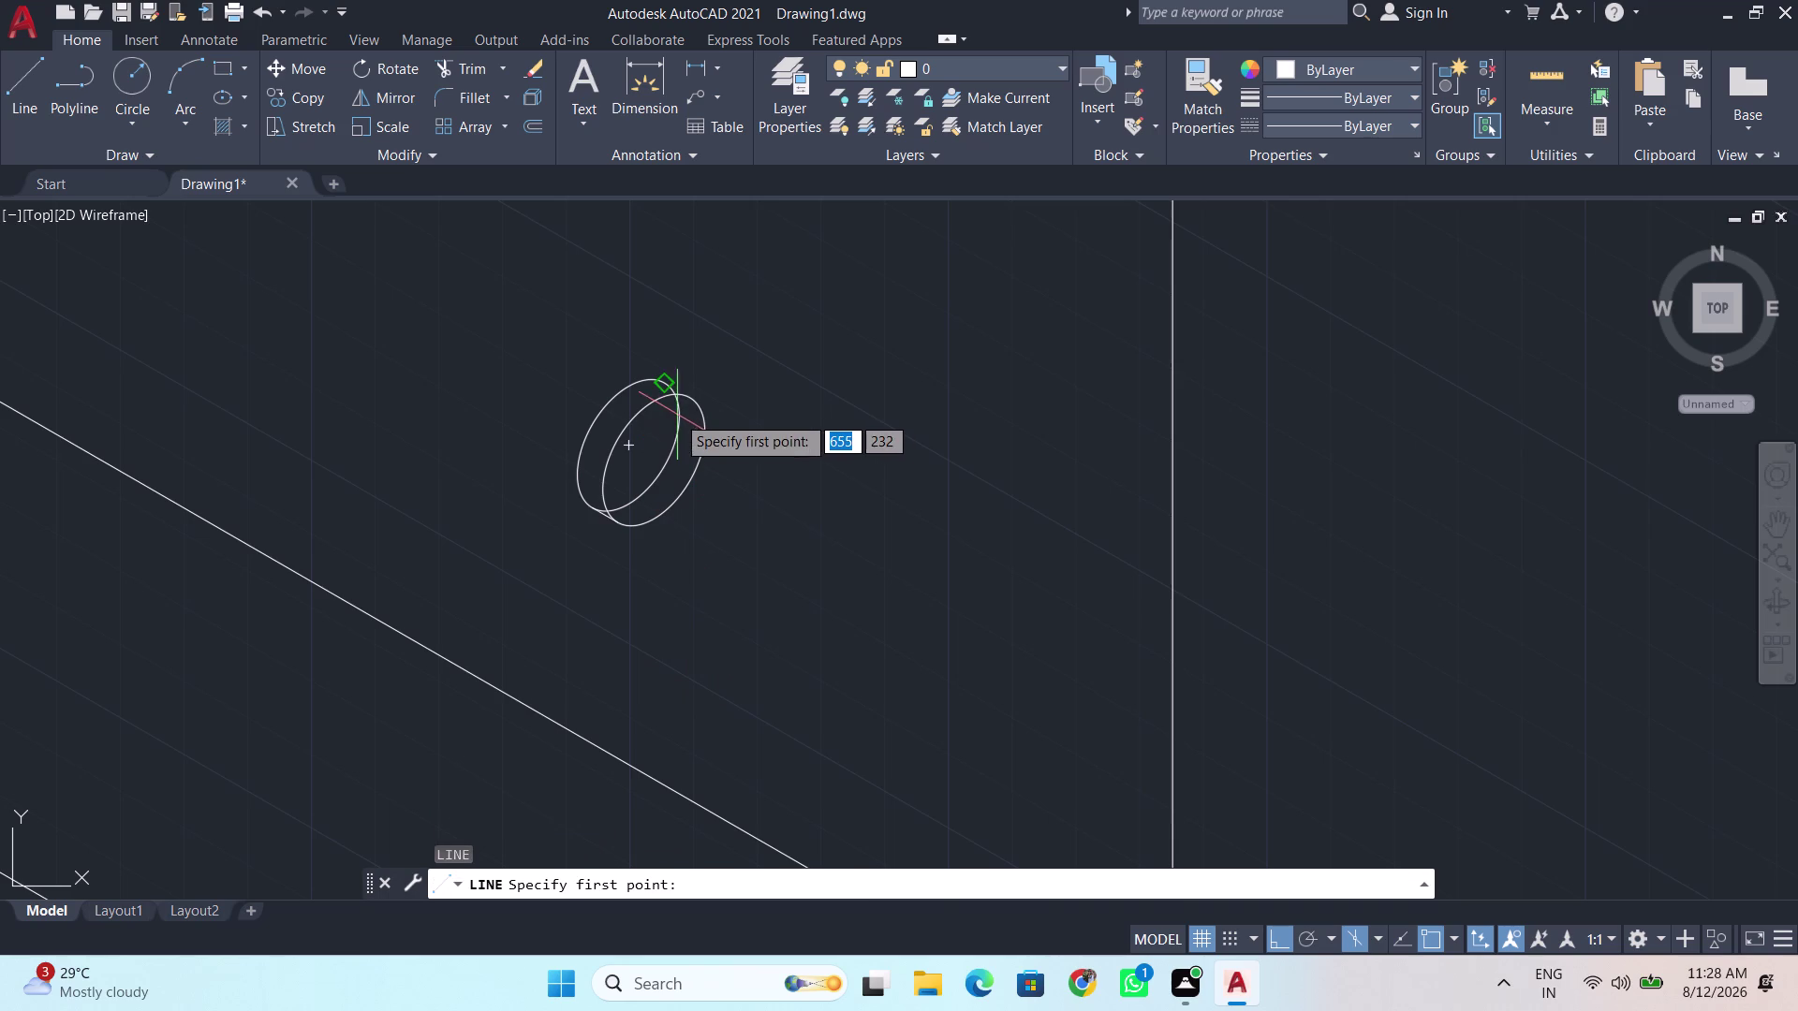
click(678, 409)
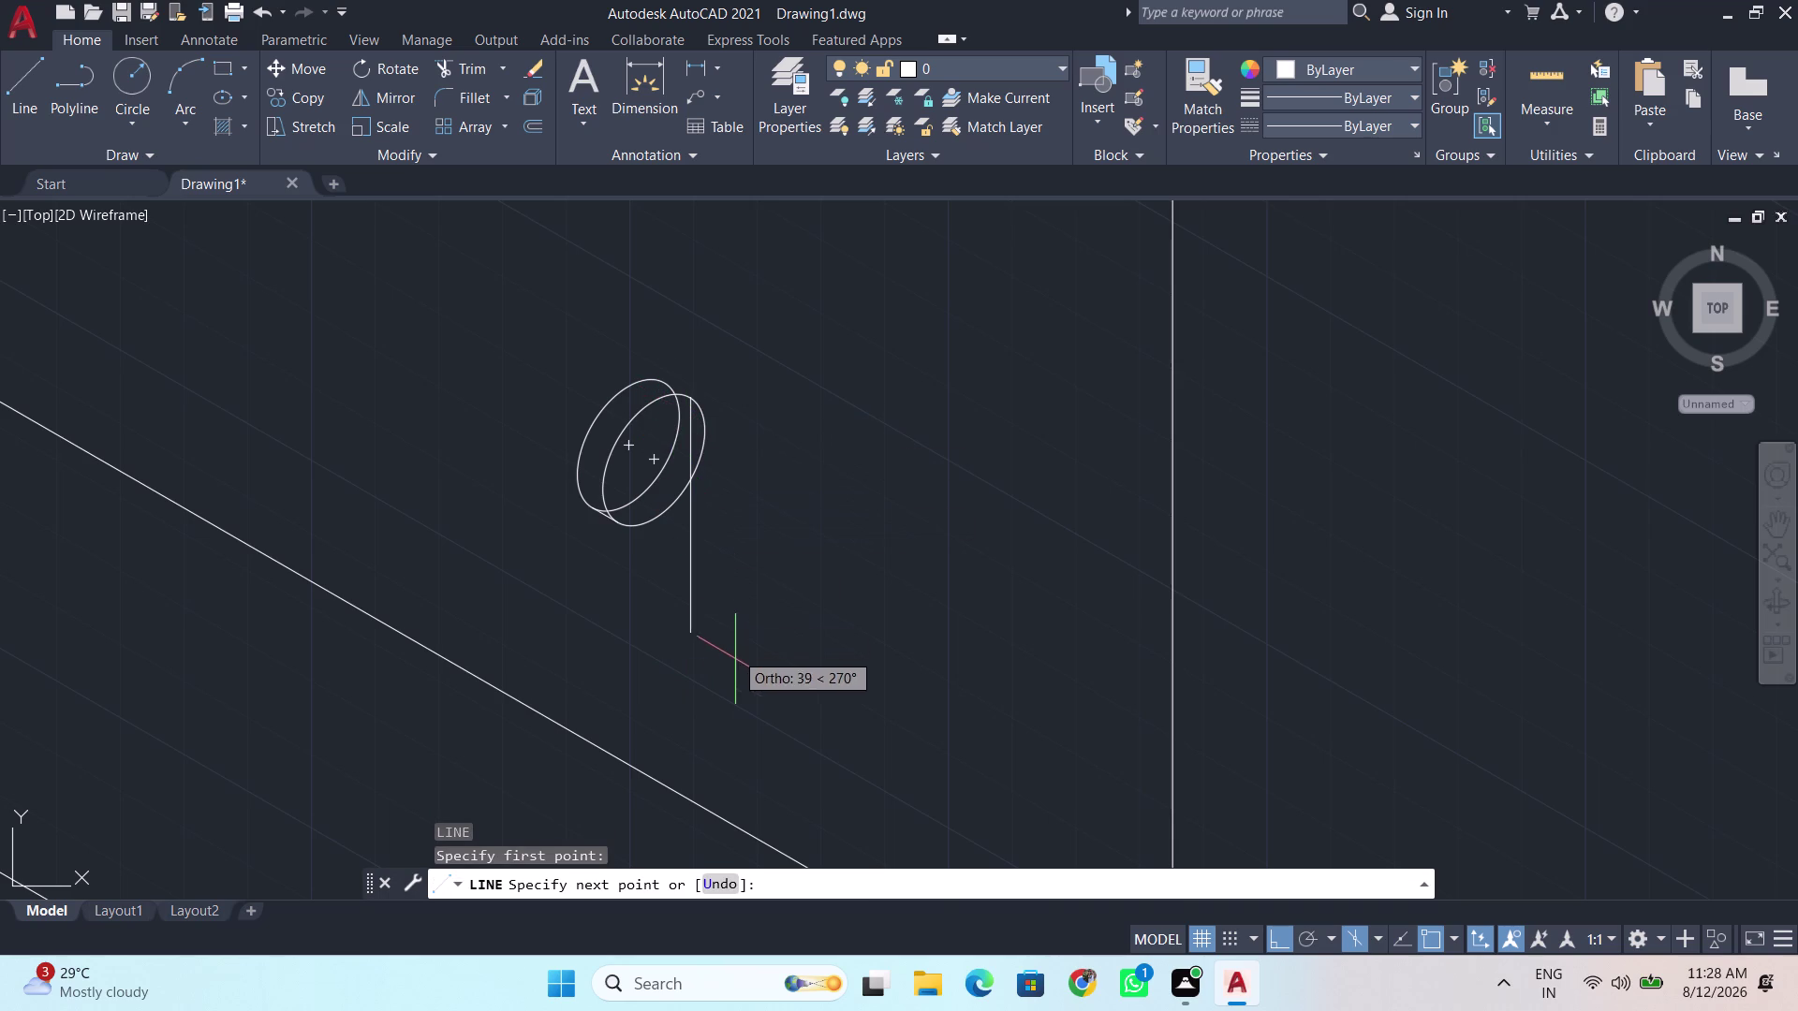
key(Escape)
scroll(up, 3)
scroll(up, 3)
scroll(down, 3)
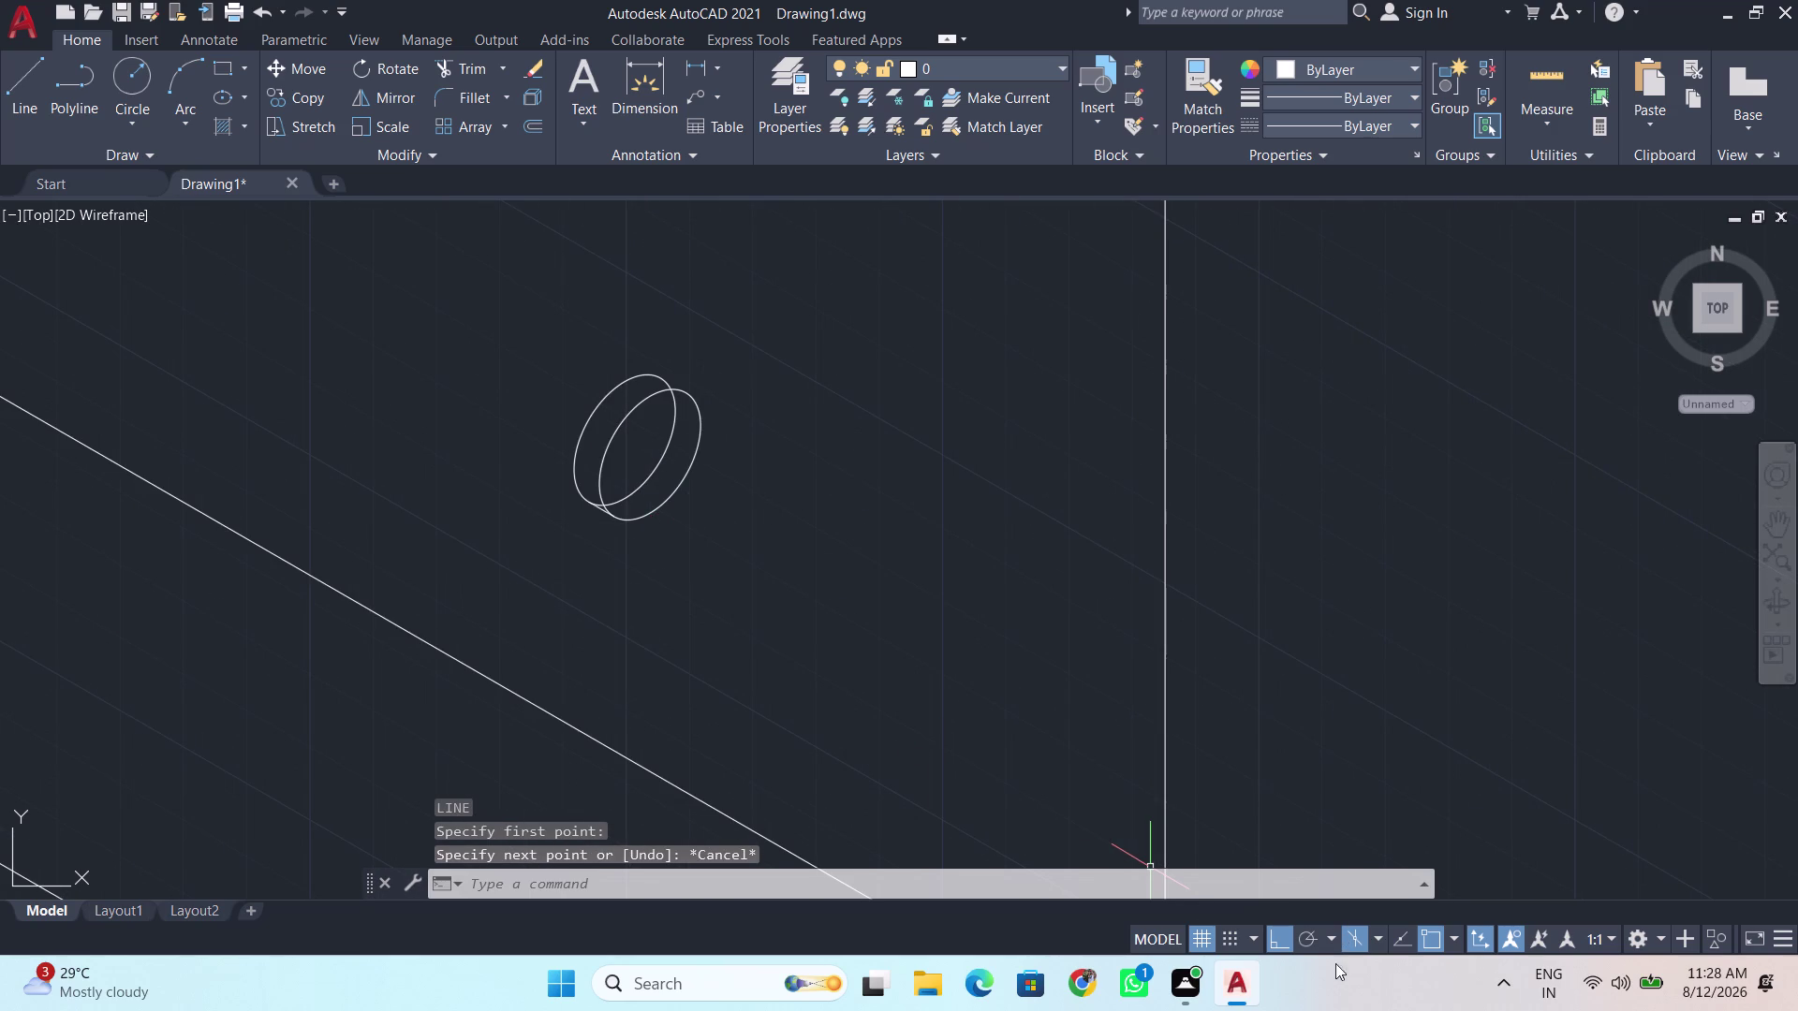
Turn on polar tracking and draw a vertical line down from the disc's right edge.
click(1299, 931)
scroll(up, 3)
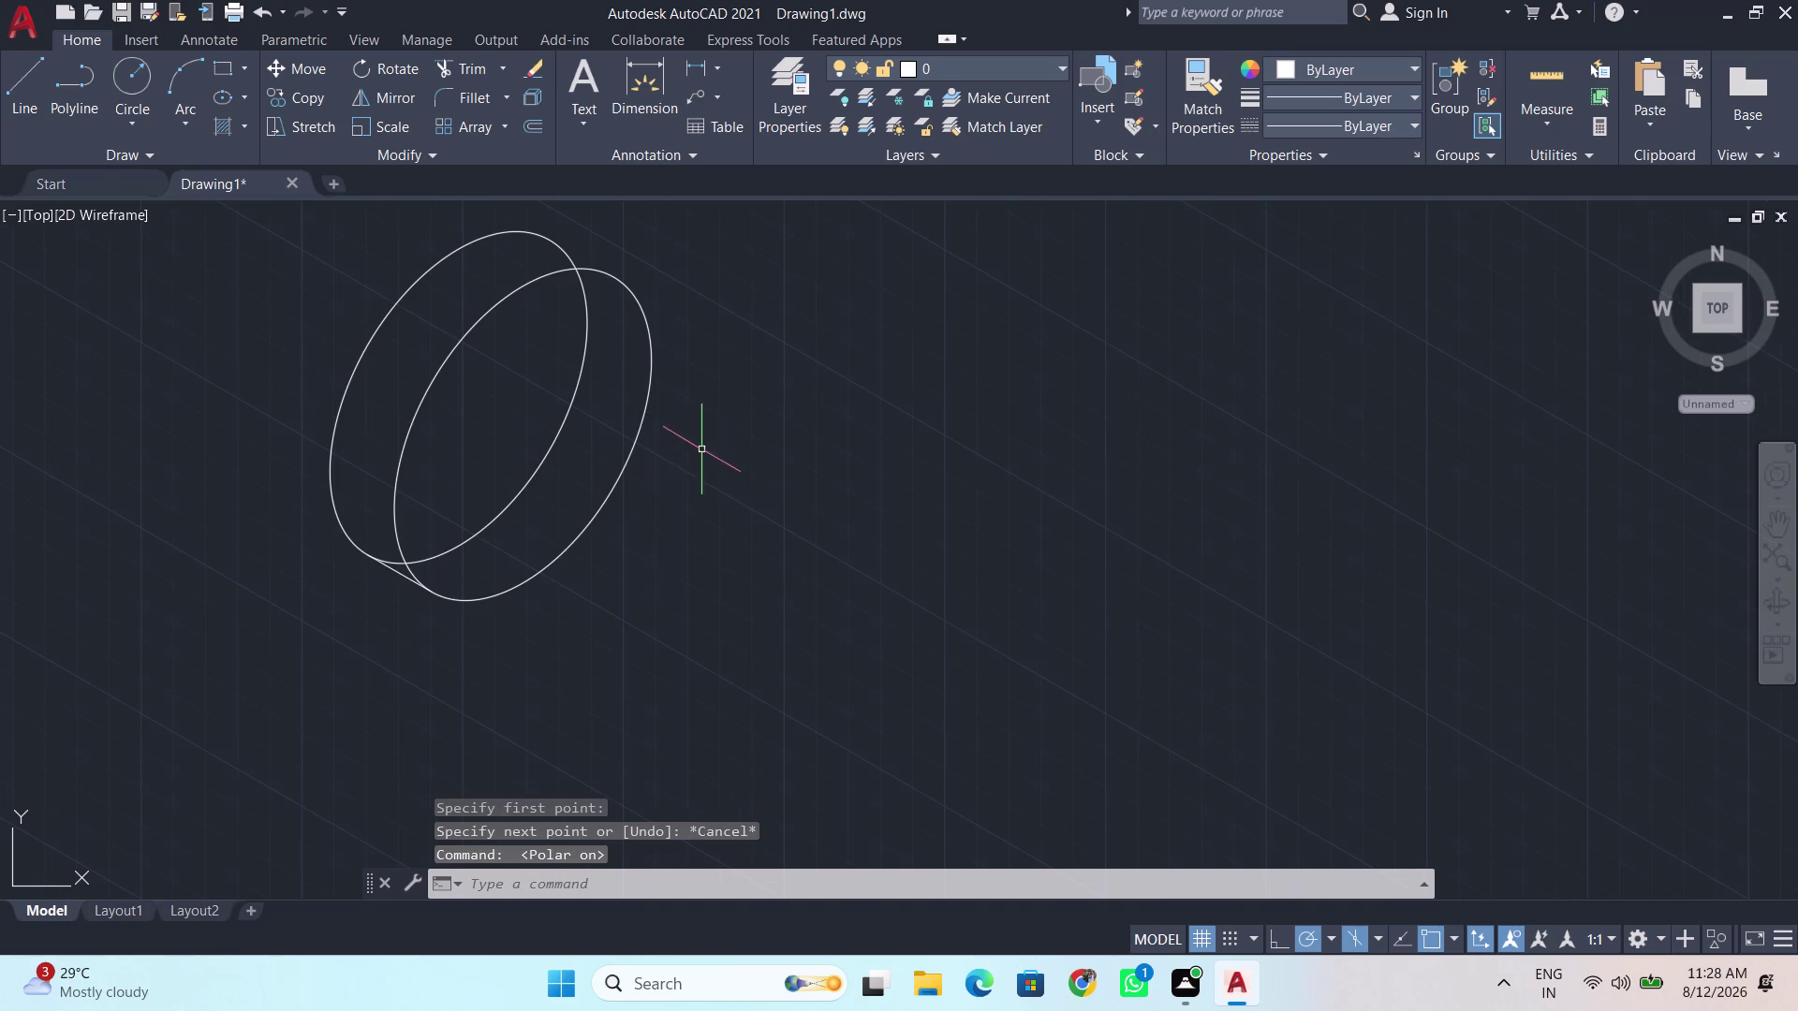
key(l)
key(Return)
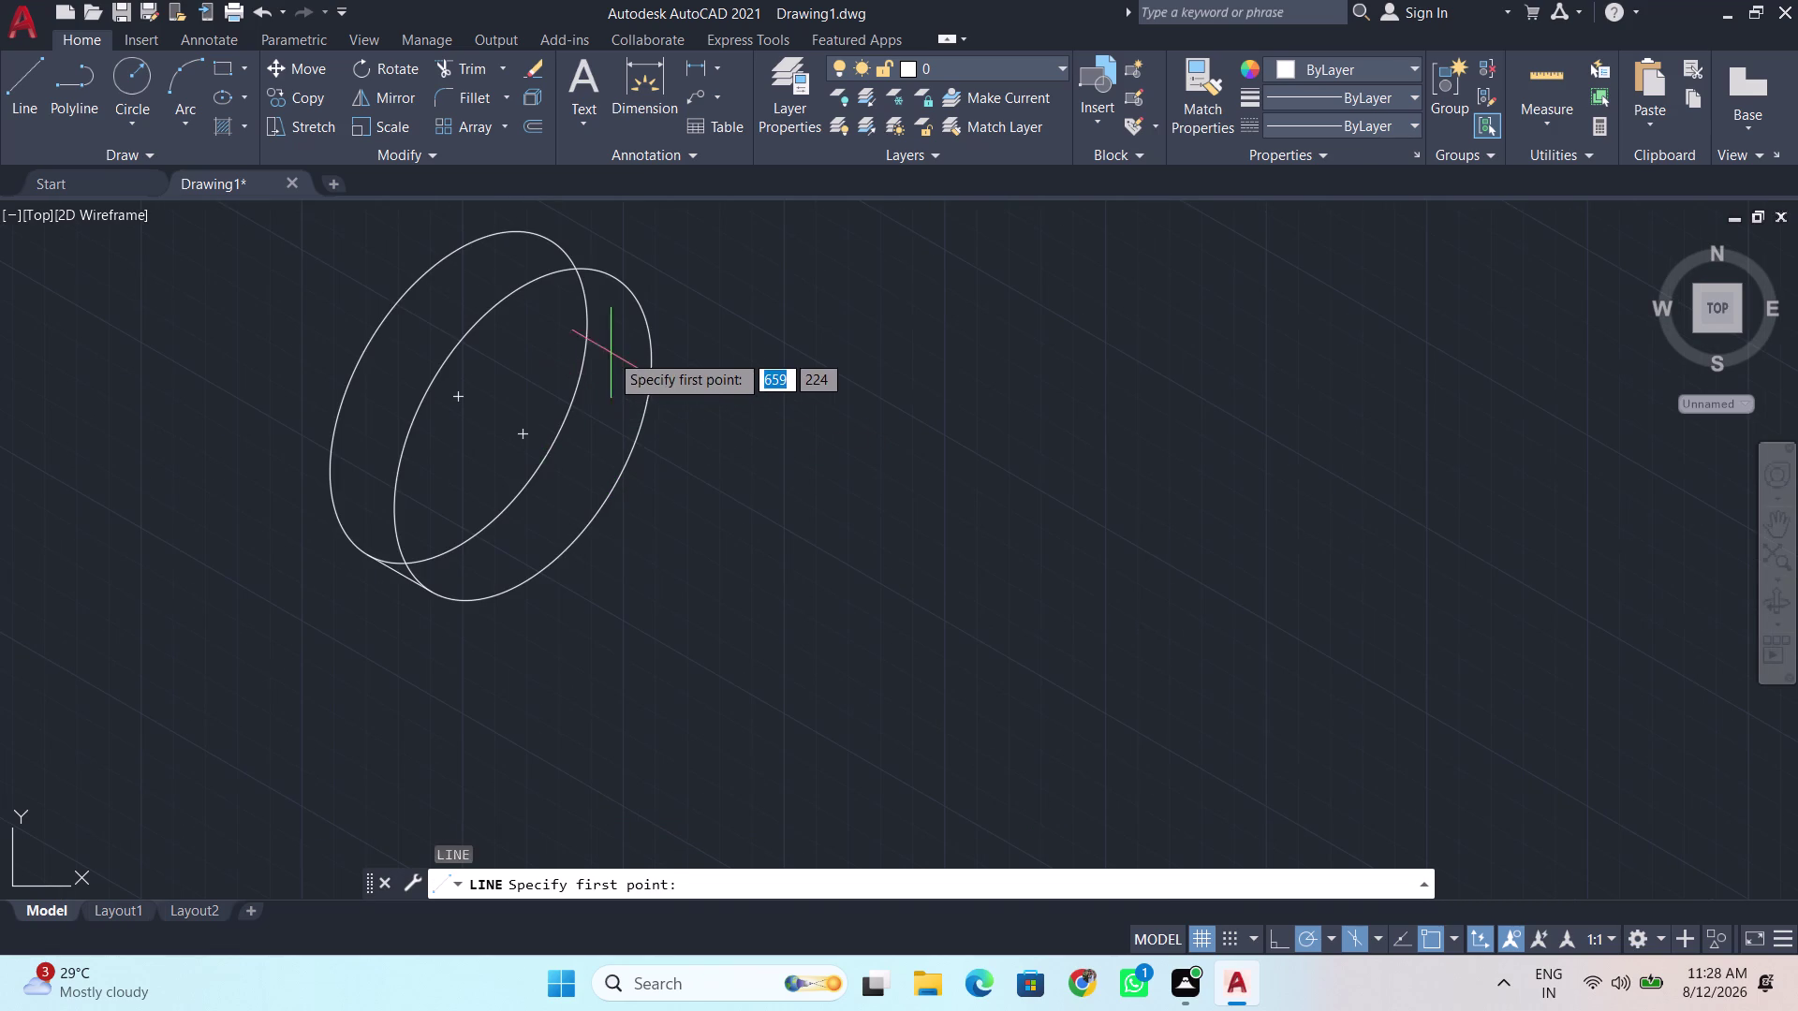
click(588, 342)
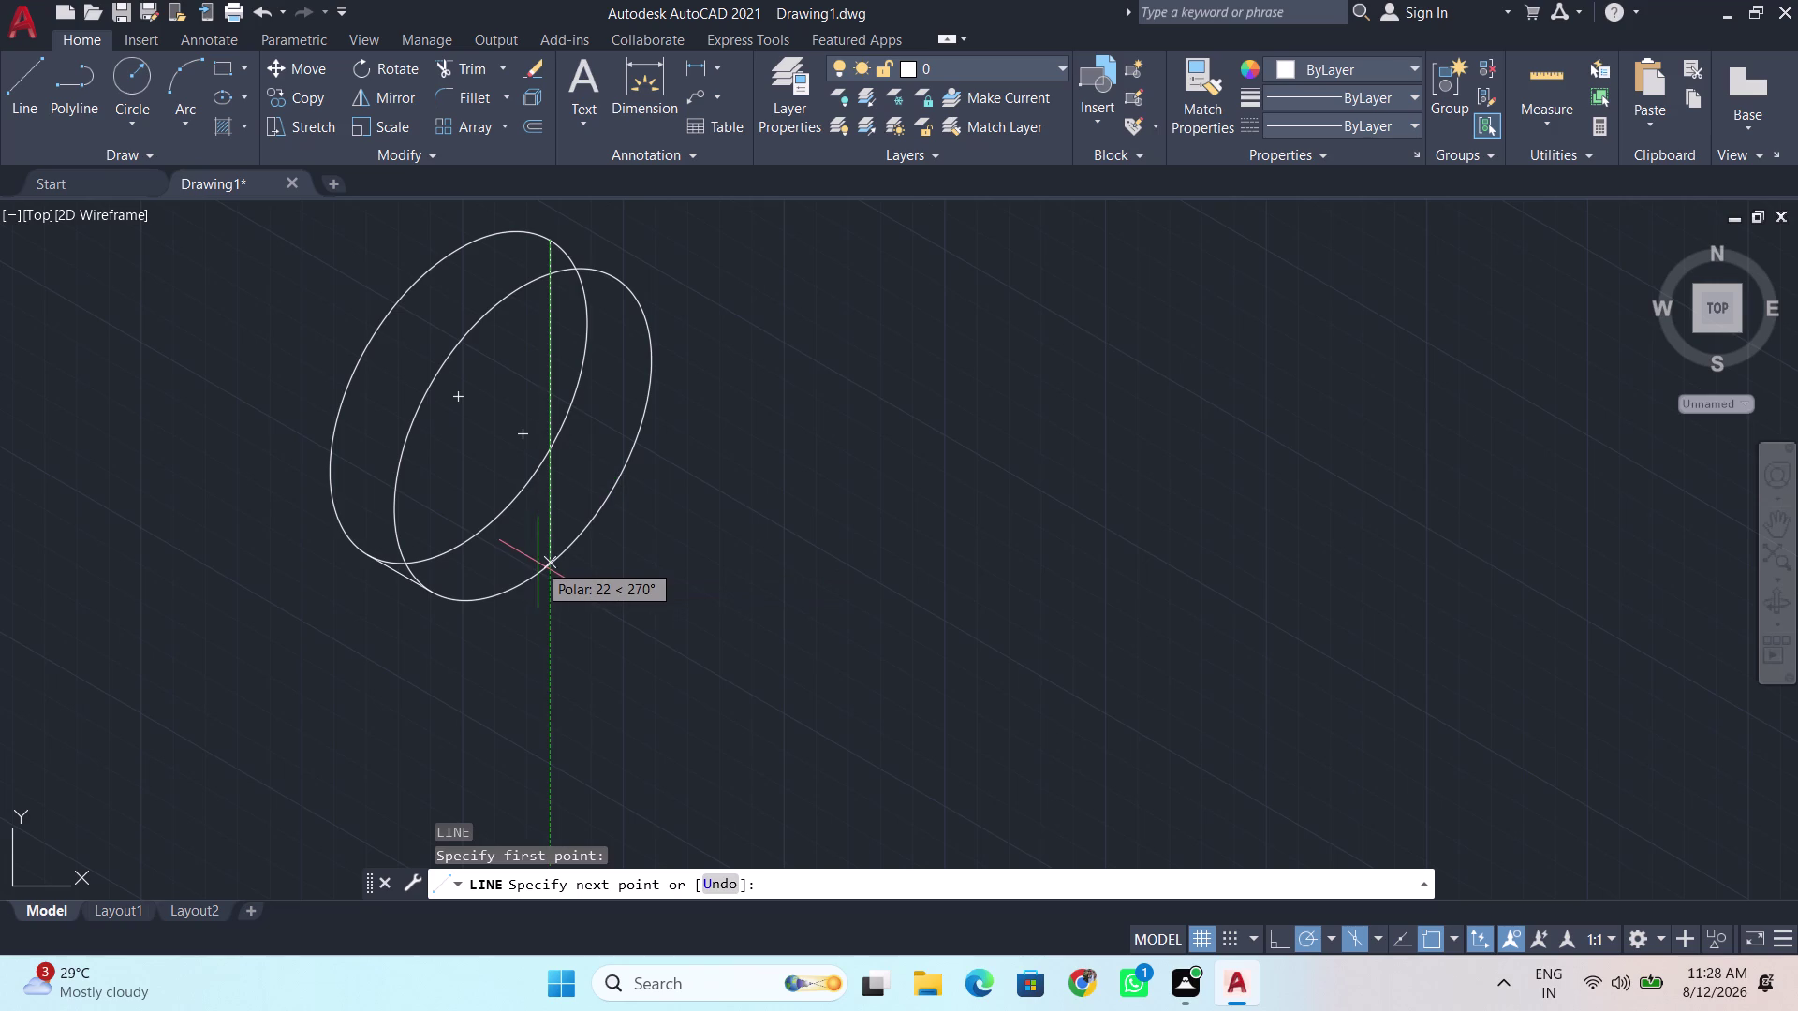
scroll(down, 3)
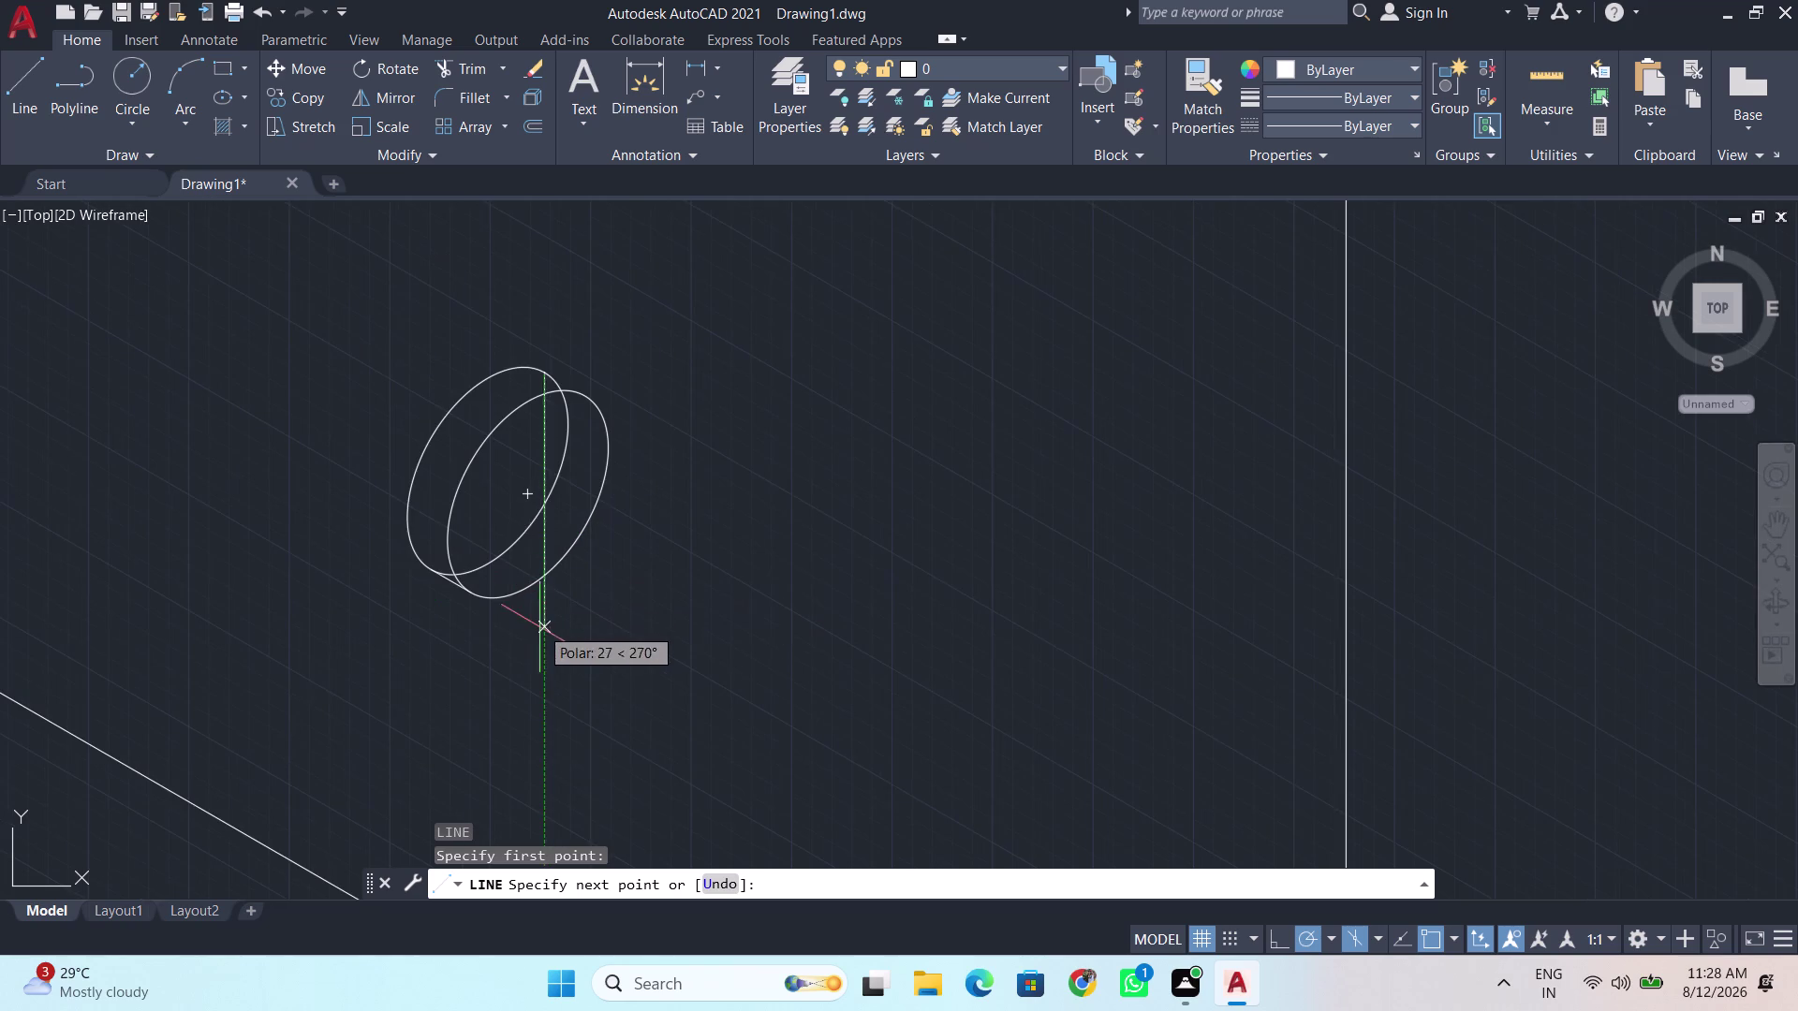
scroll(down, 3)
middle_drag(537, 817, 559, 531)
click(563, 651)
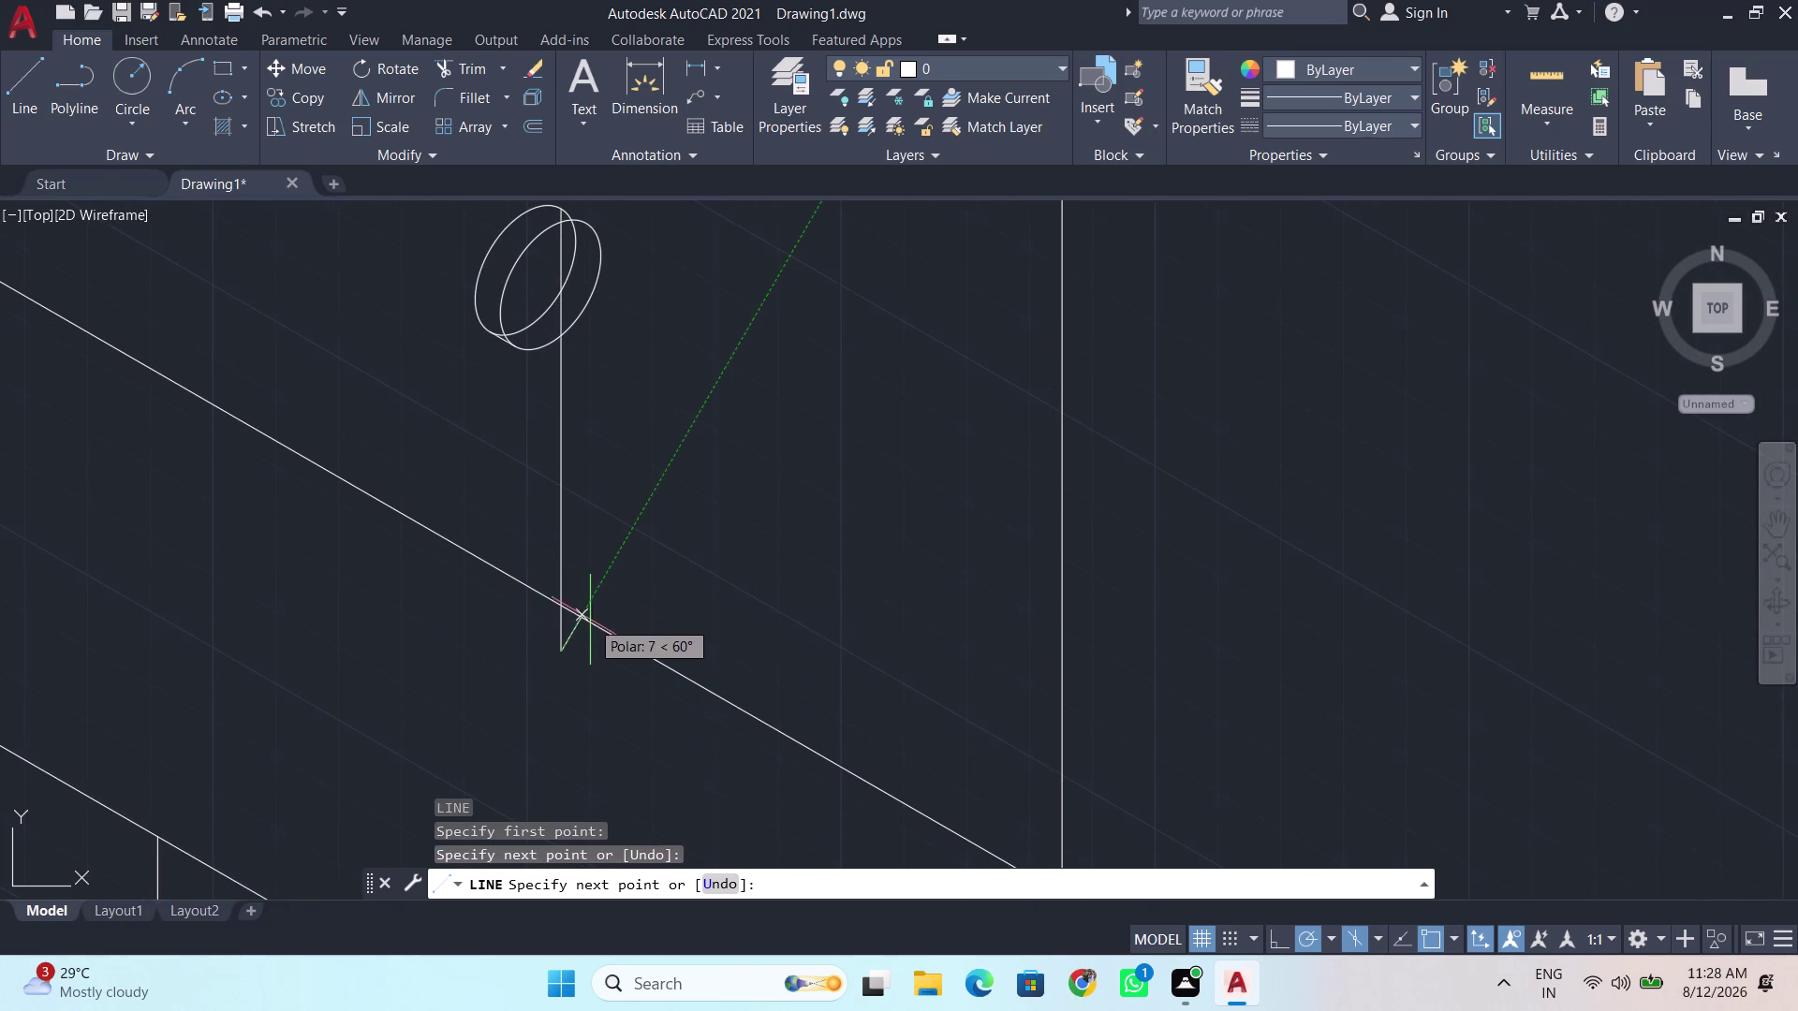
key(space)
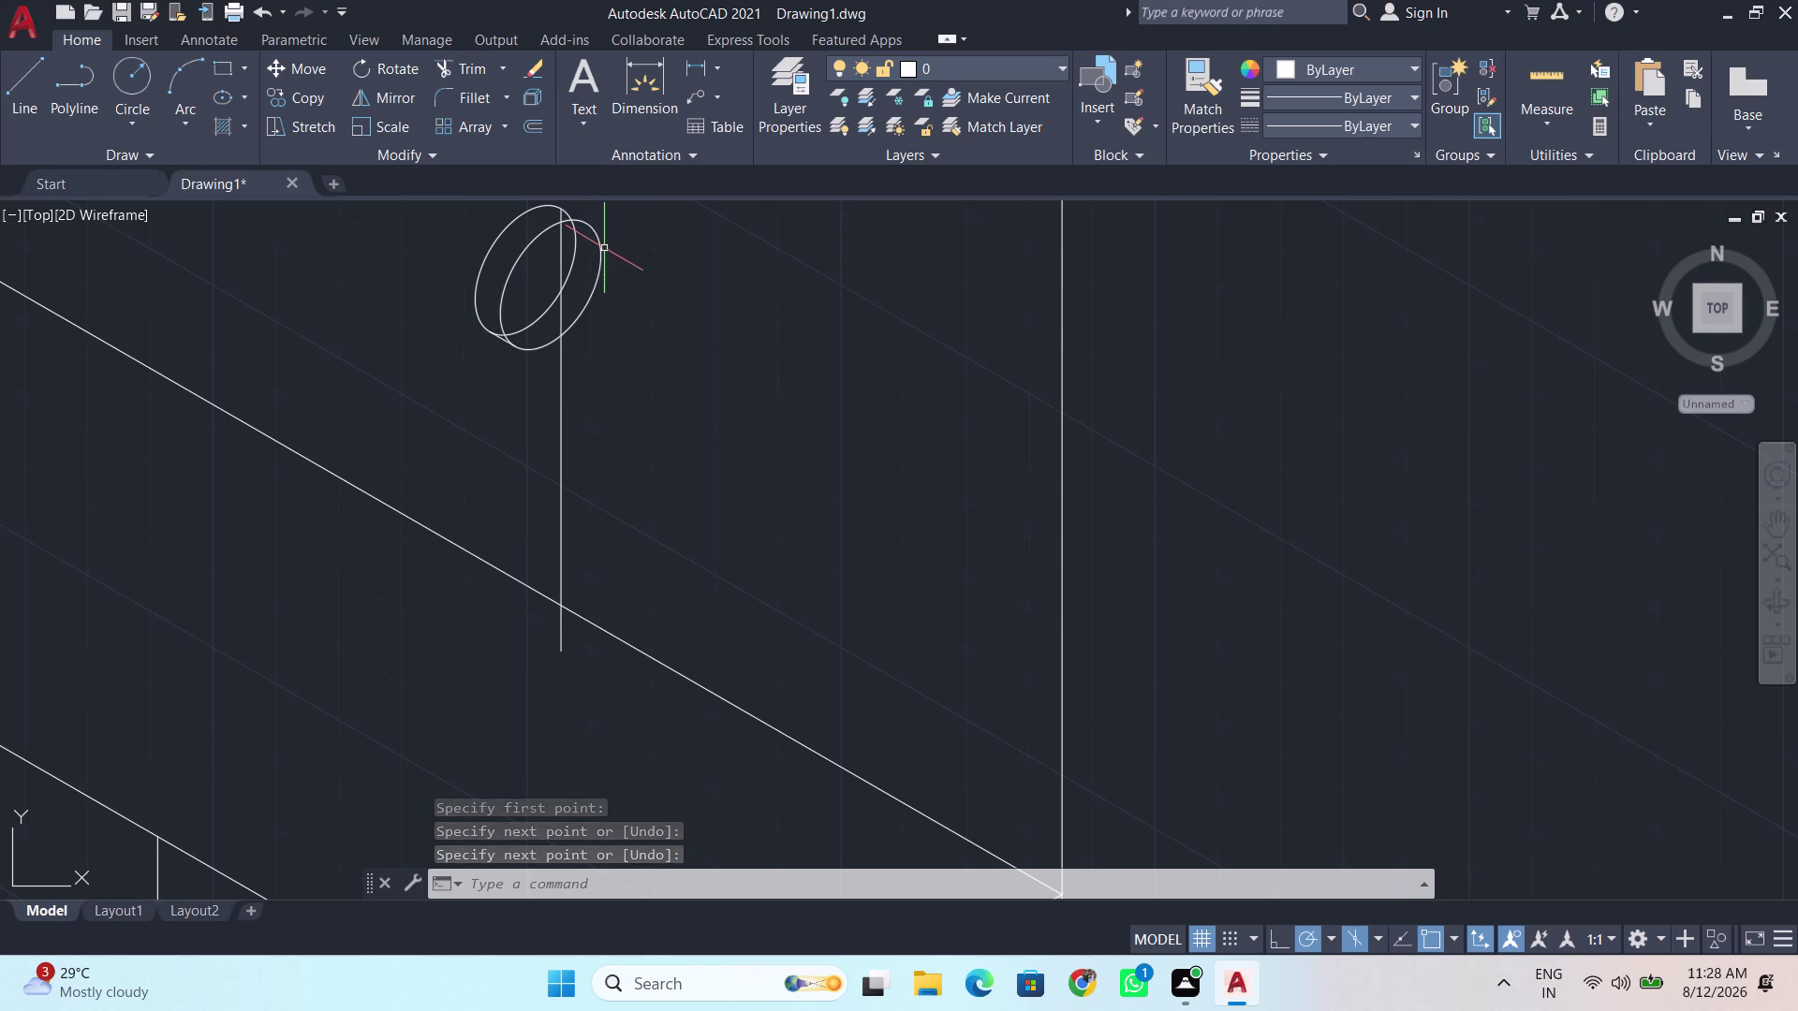
Draw a second parallel vertical line down from the disc's edge.
key(Return)
click(590, 224)
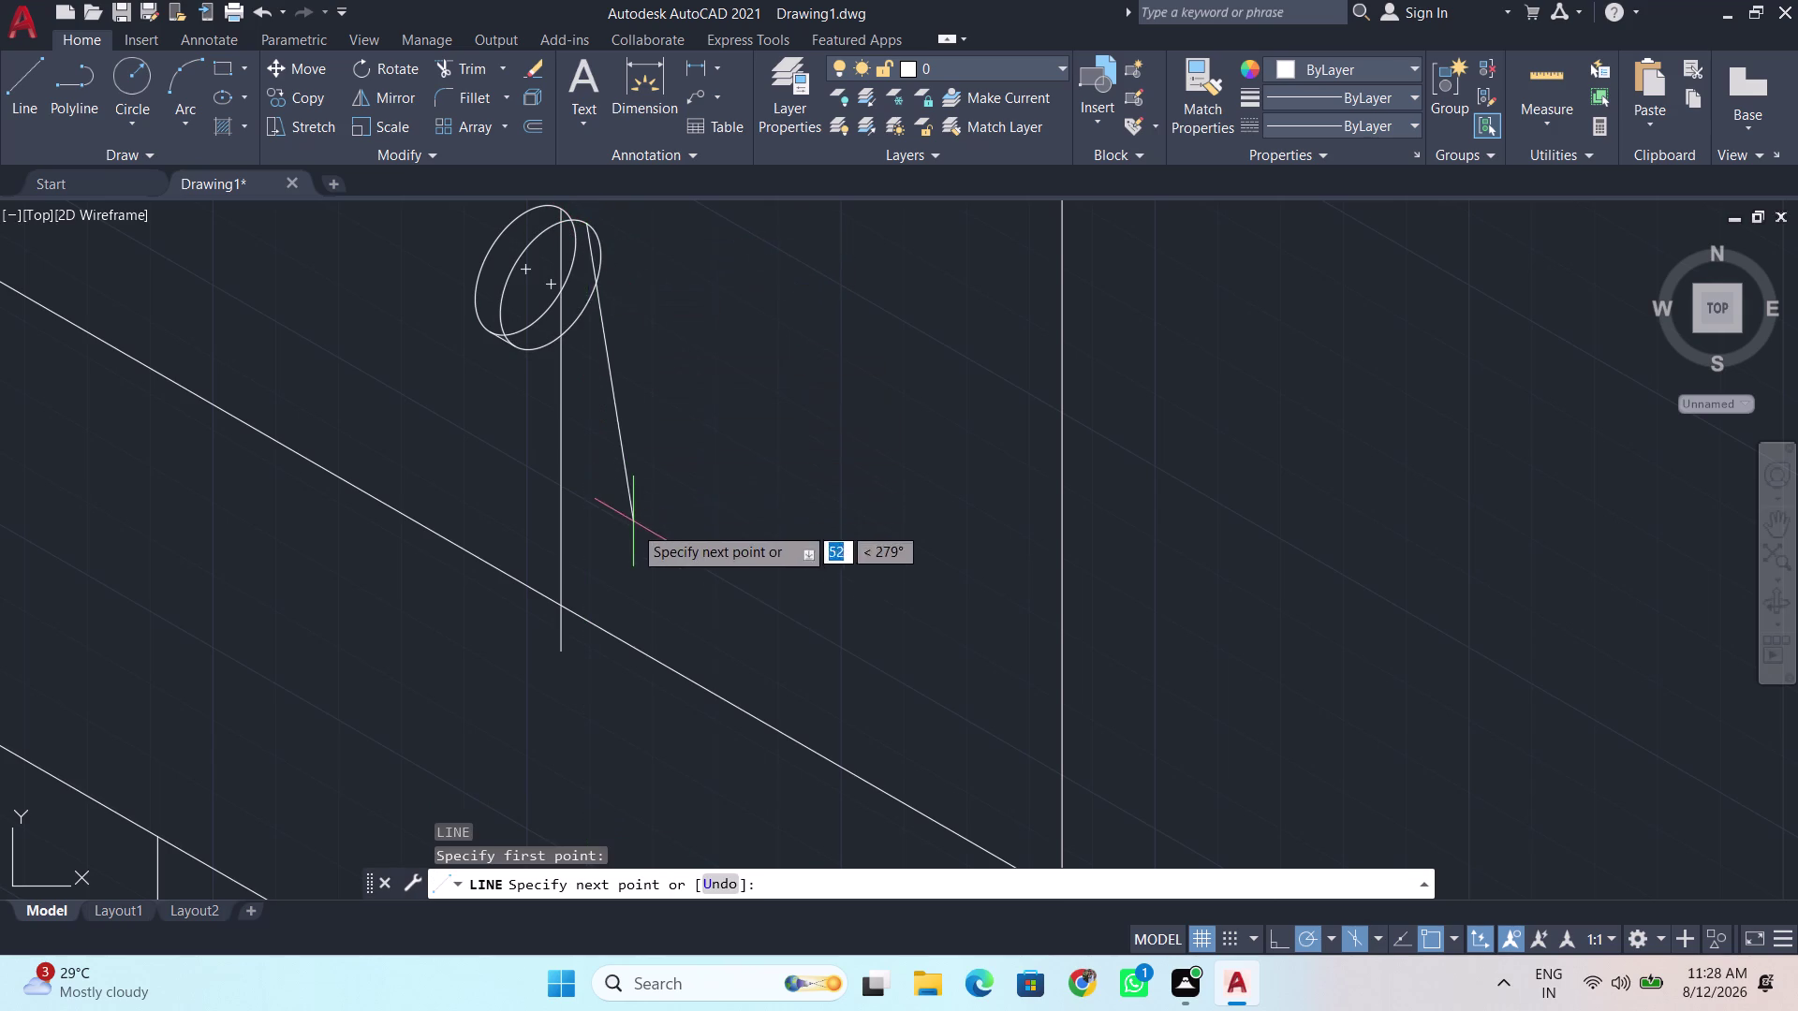
click(585, 721)
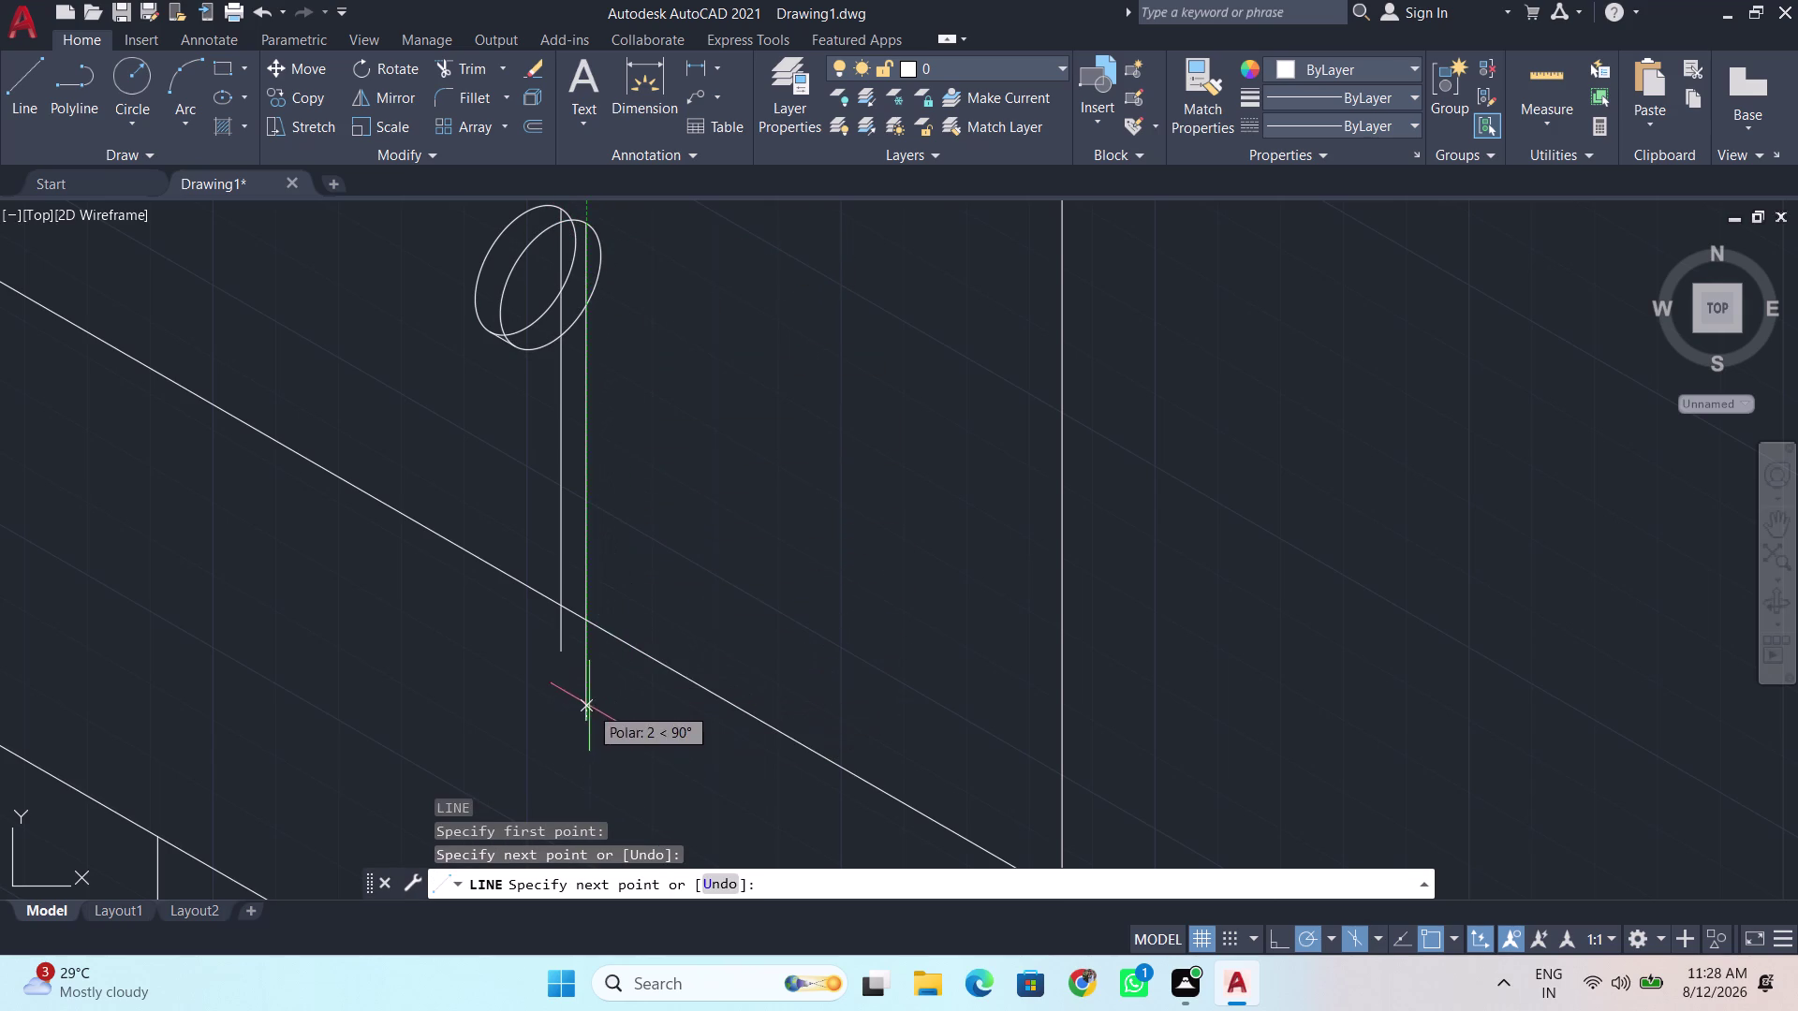
key(space)
scroll(up, 3)
middle_drag(494, 420, 491, 667)
scroll(up, 3)
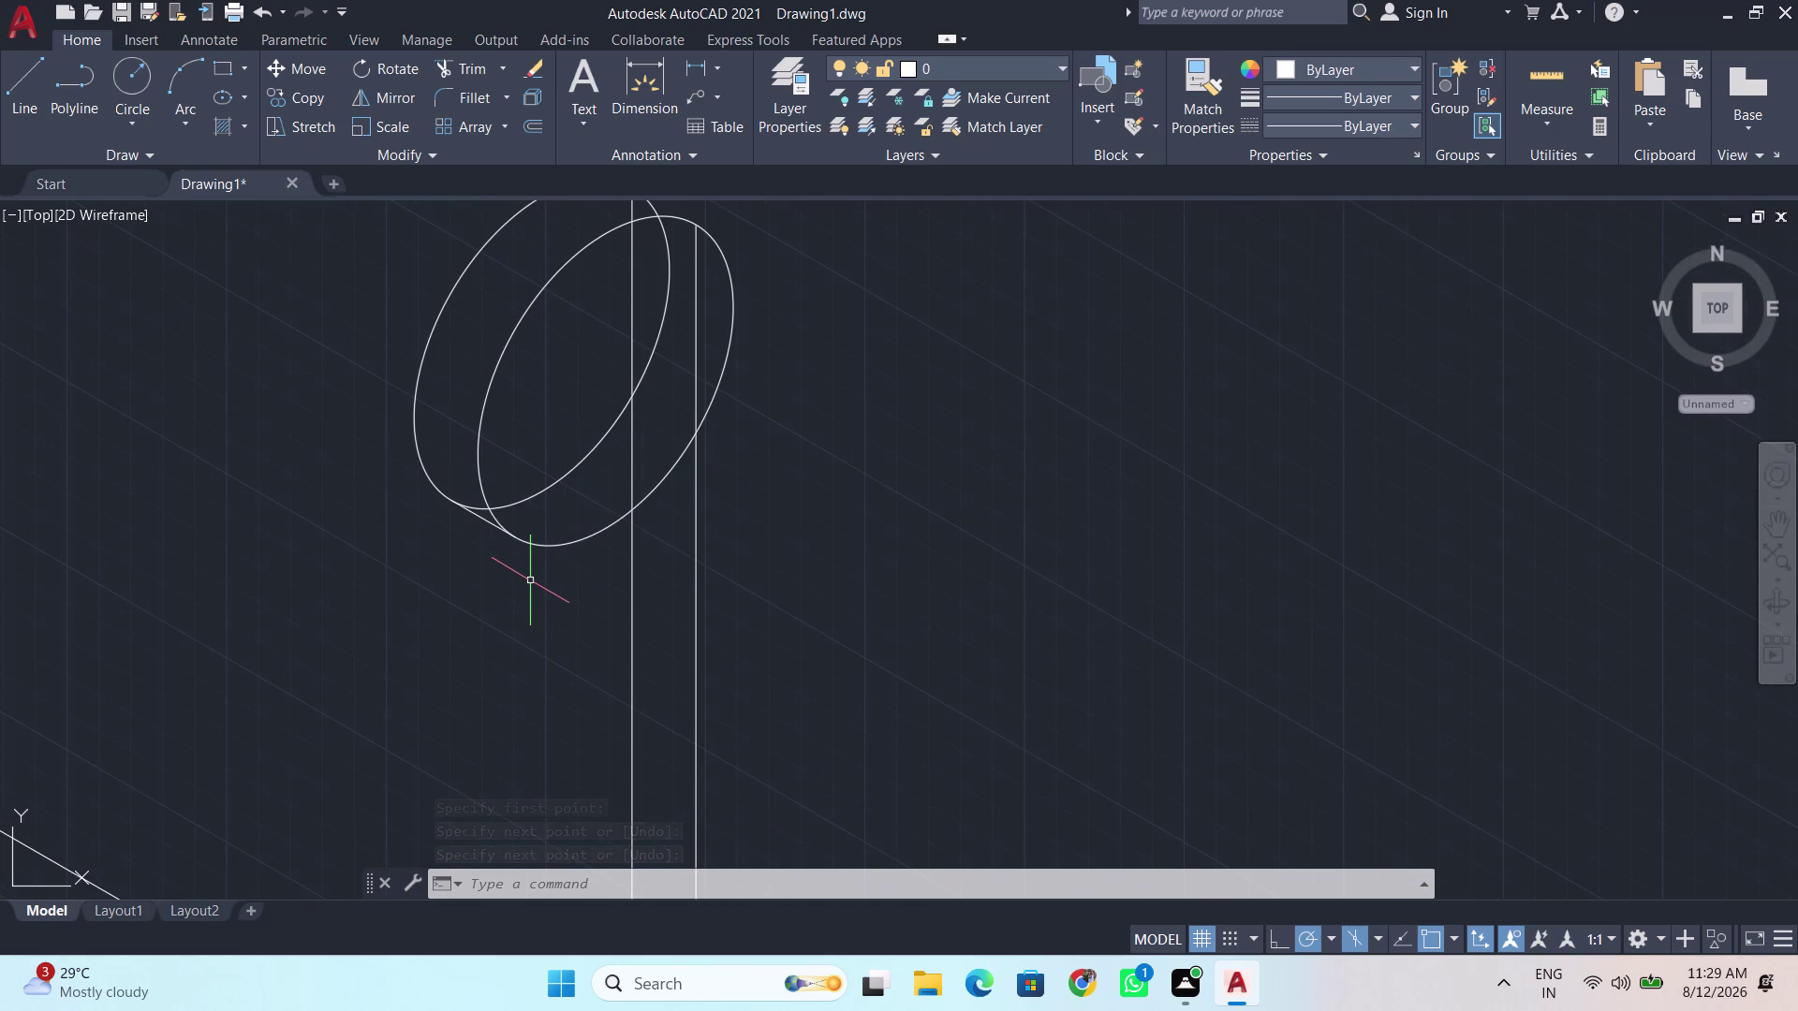
Trim overlapping ellipse sections with TR, then undo the two latest cuts.
text(tr)
key(Return)
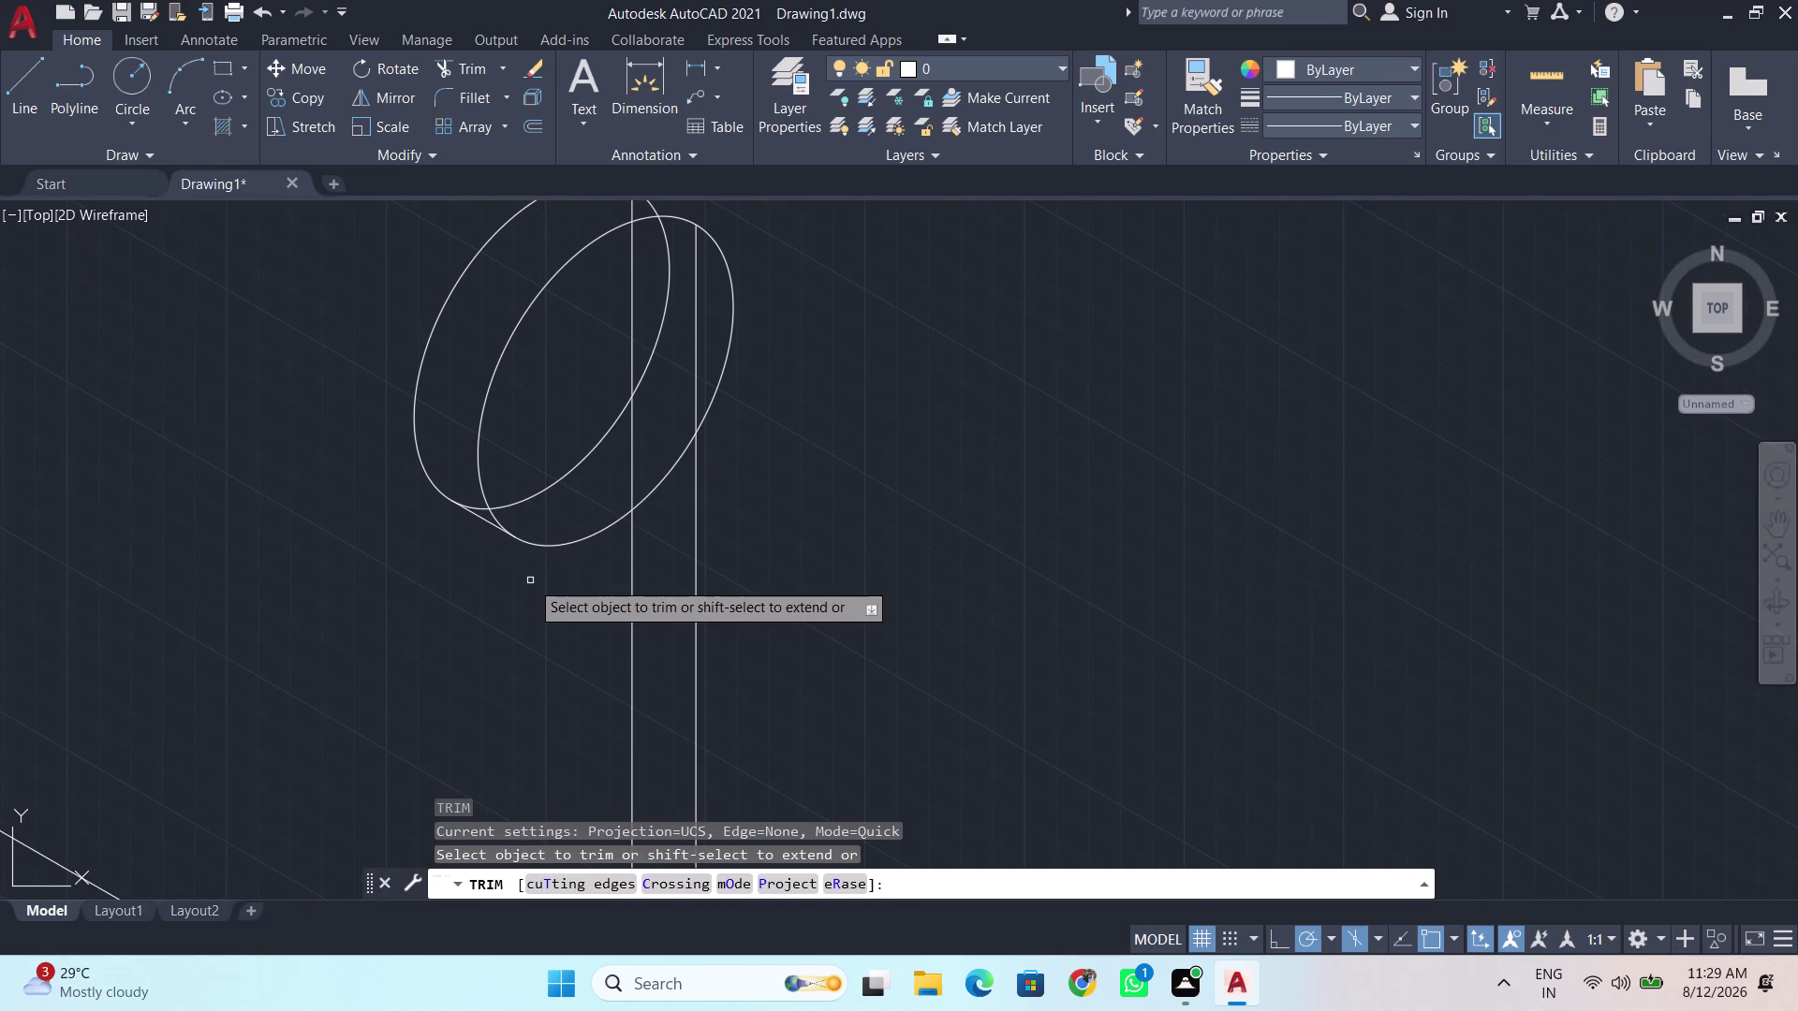
click(542, 491)
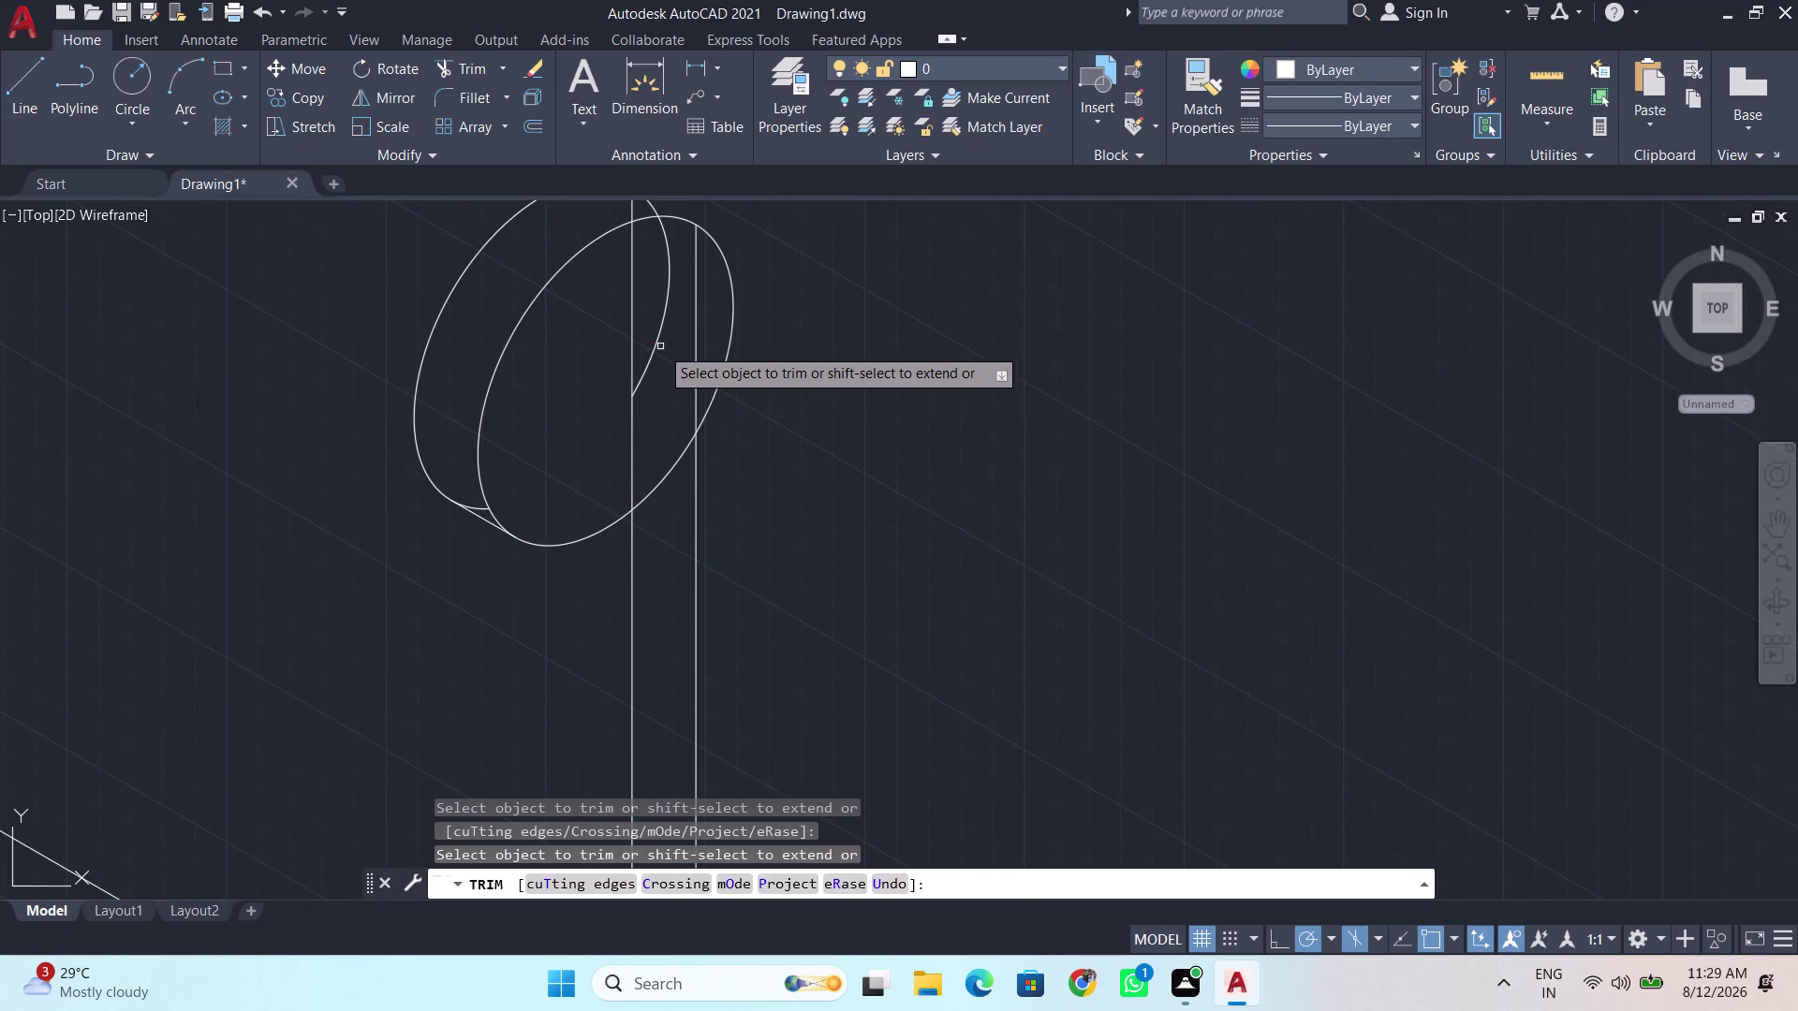
click(657, 341)
middle_drag(655, 334, 664, 550)
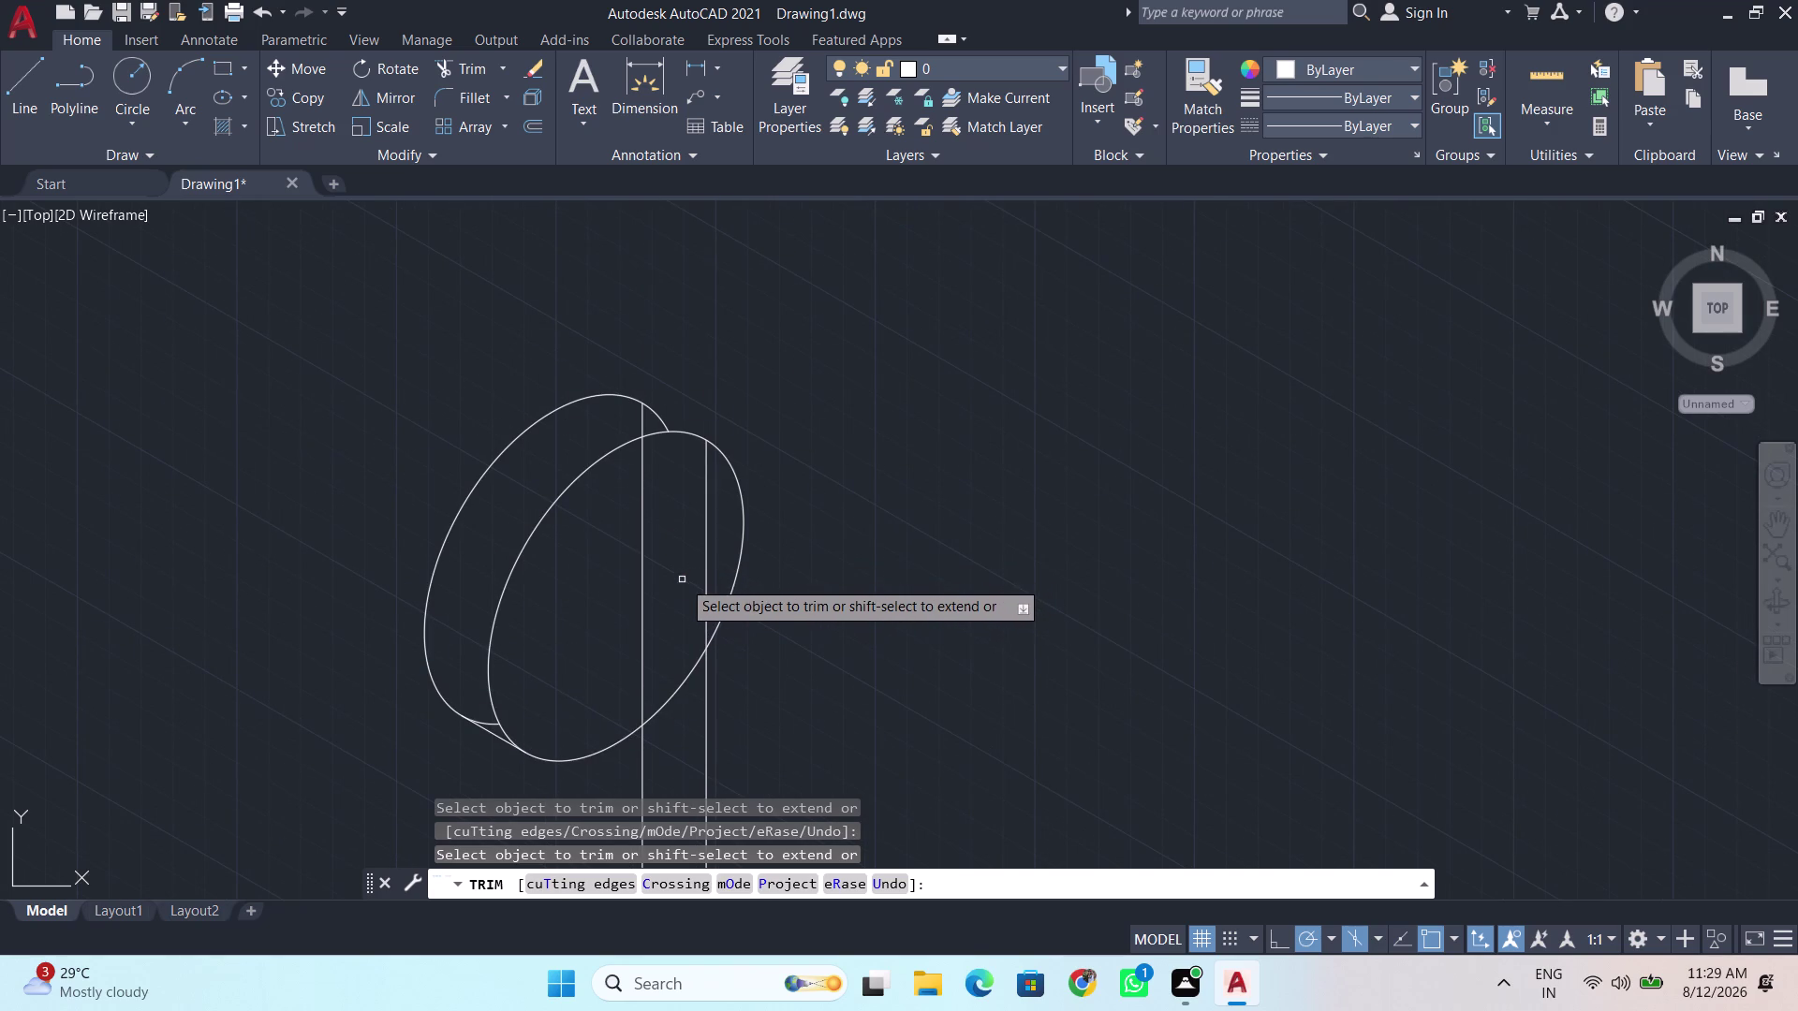
click(642, 610)
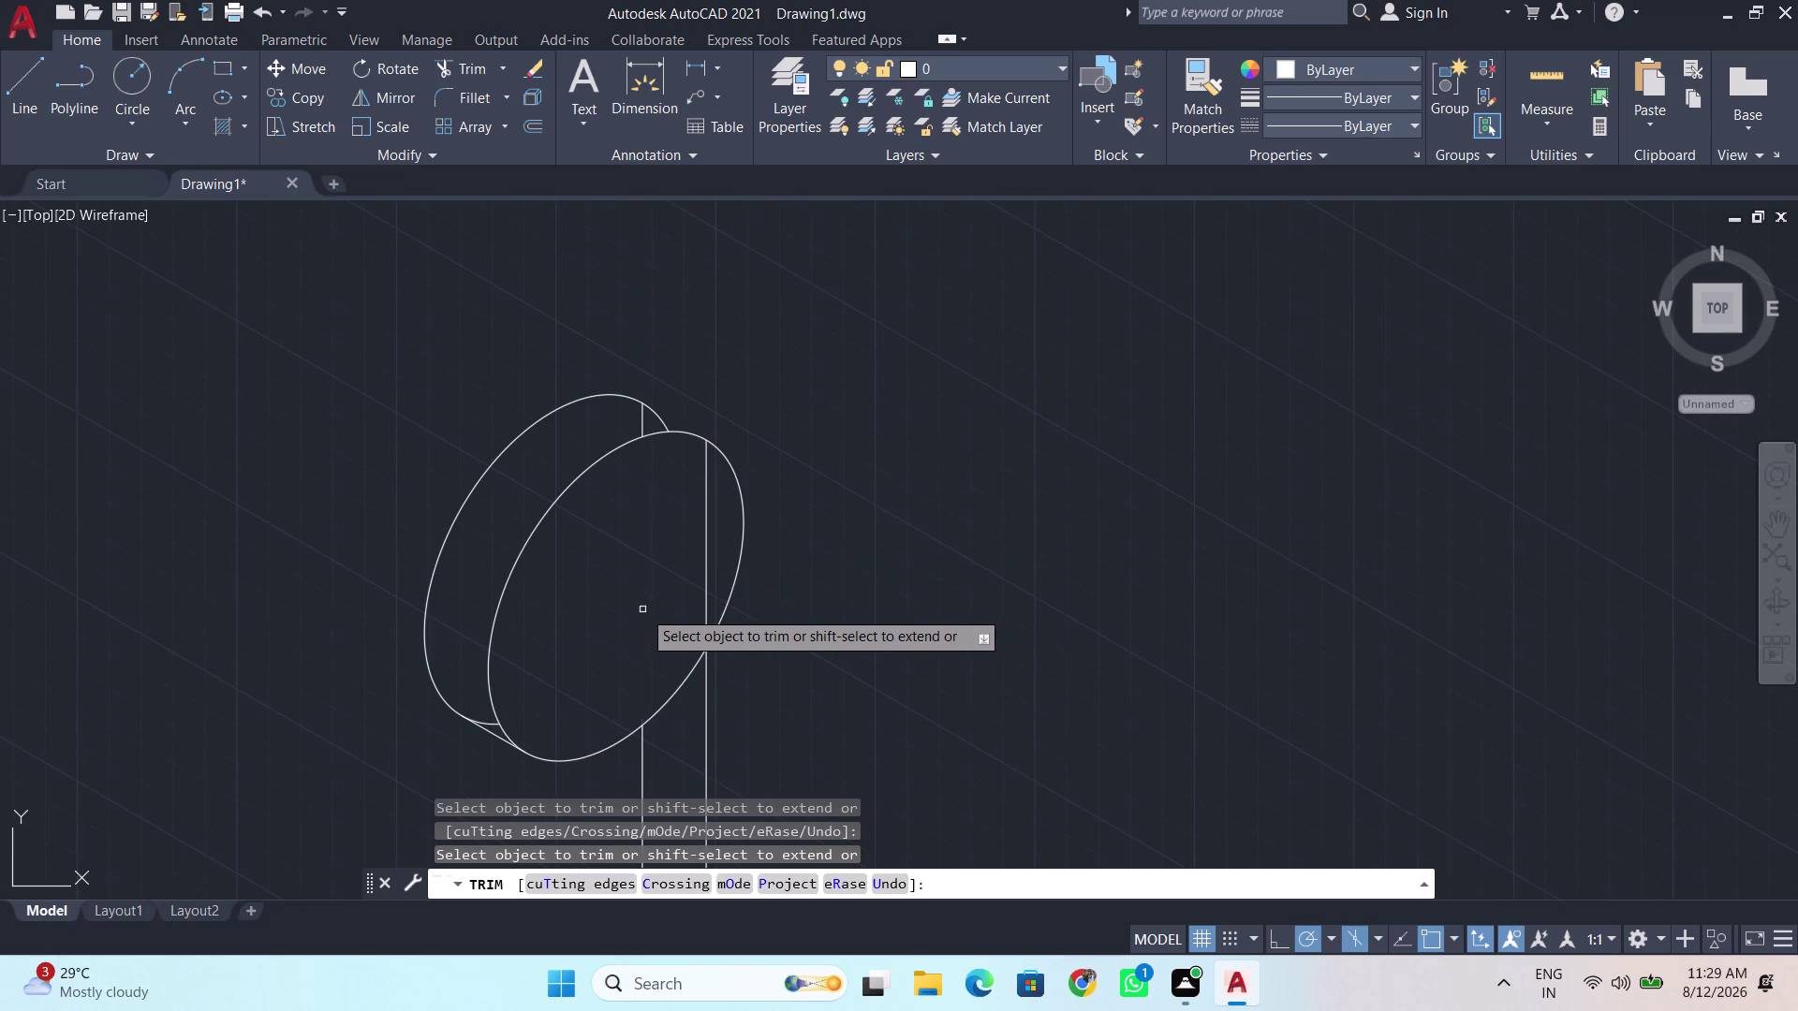
click(560, 762)
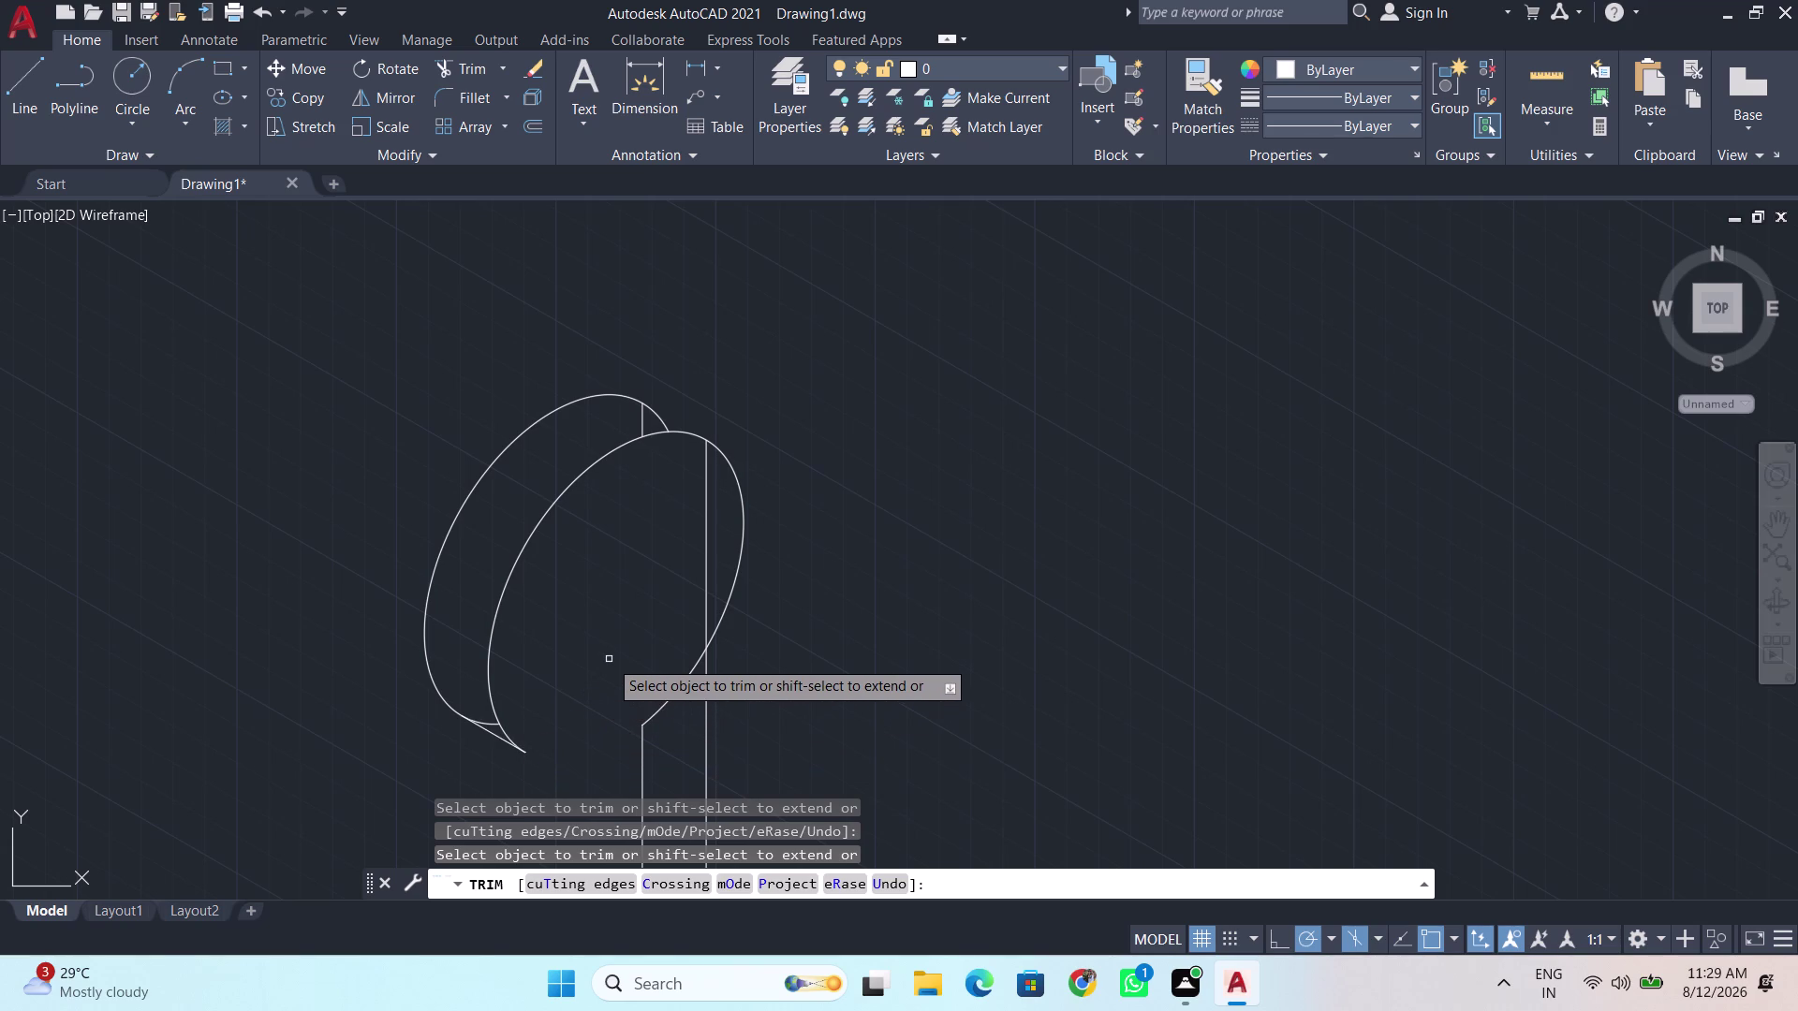
middle_drag(585, 615, 534, 507)
key(ctrl+z)
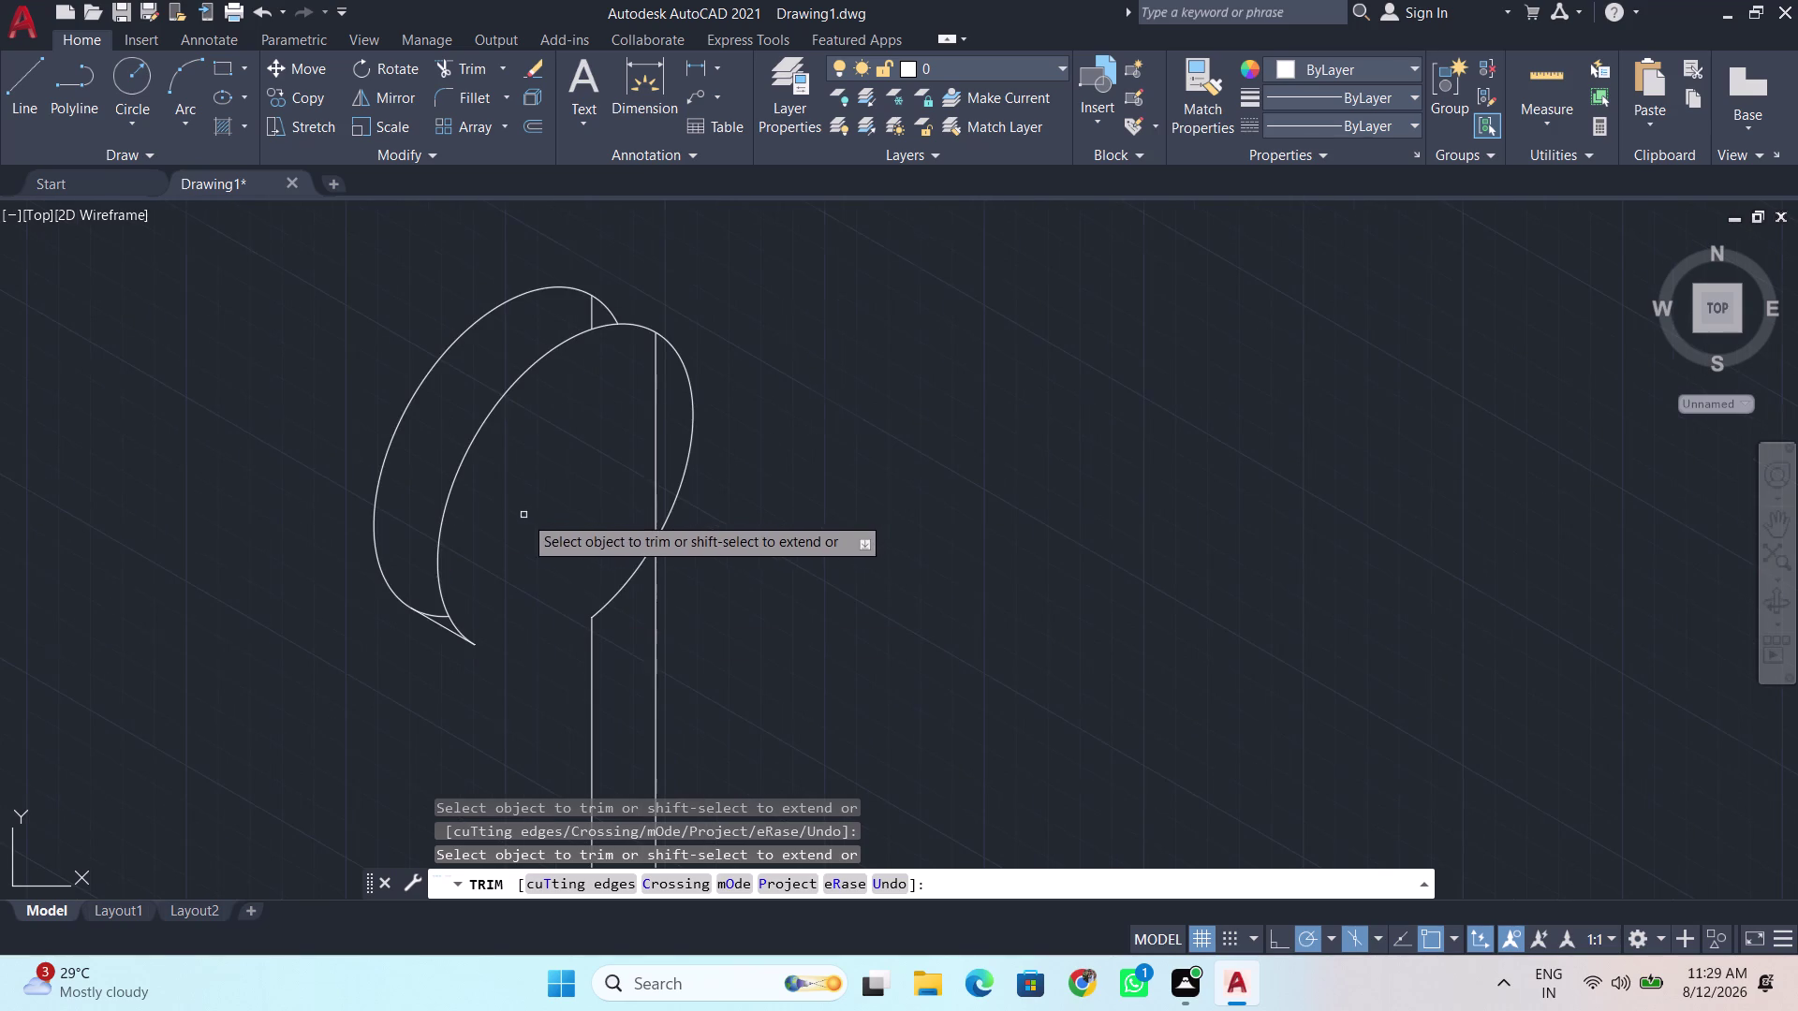
key(ctrl+z)
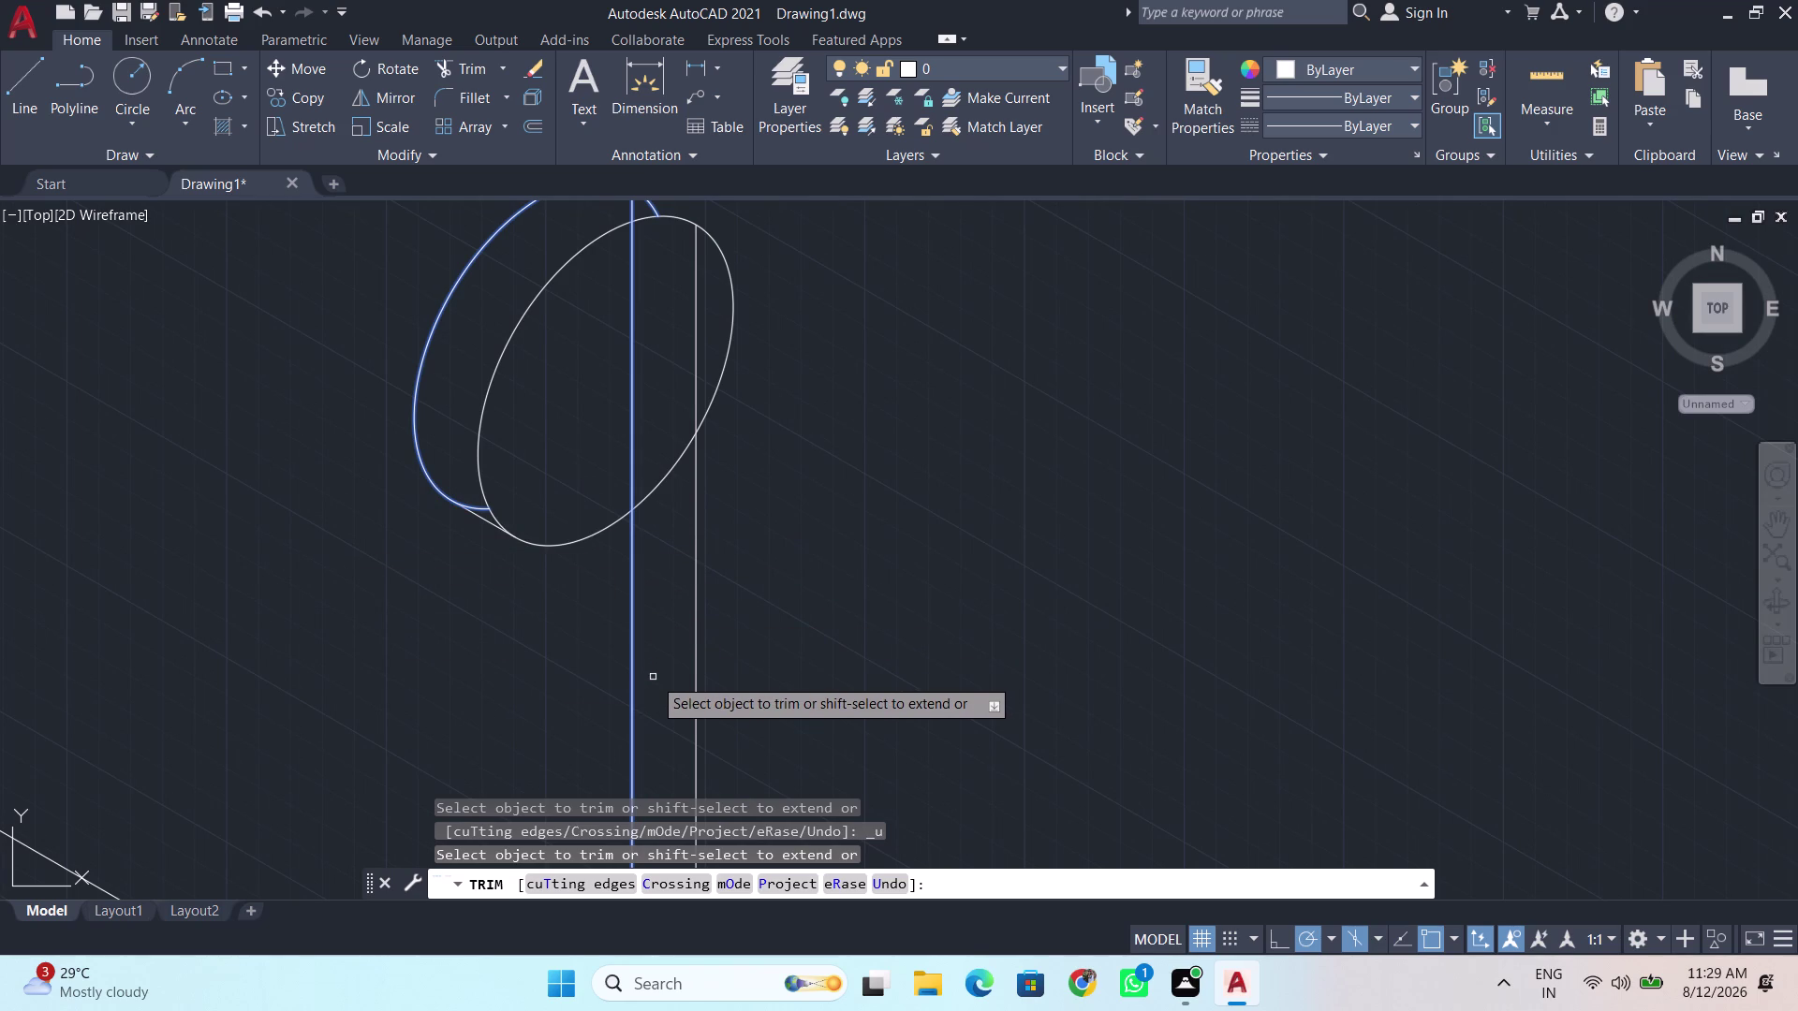
Trim the inner curve beyond the stem and the spout-tip pieces, undoing two wrong cuts.
middle_drag(653, 675, 659, 722)
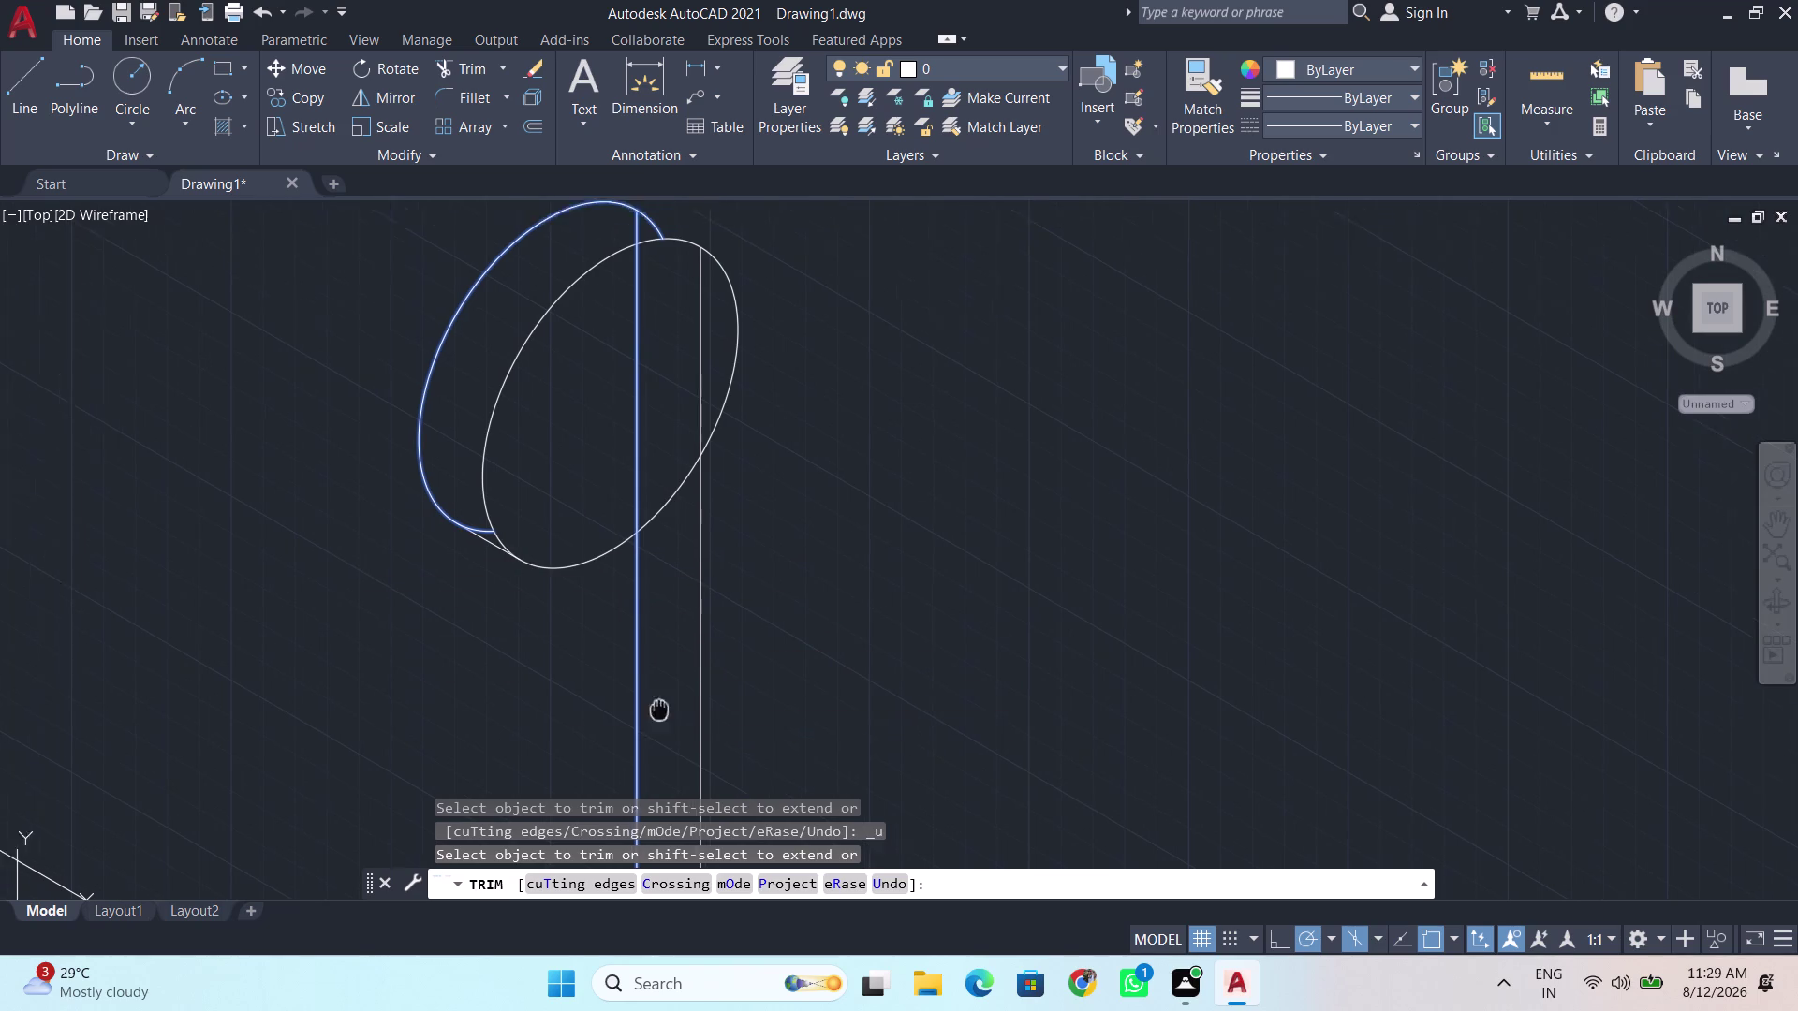
middle_drag(659, 722, 675, 844)
click(584, 715)
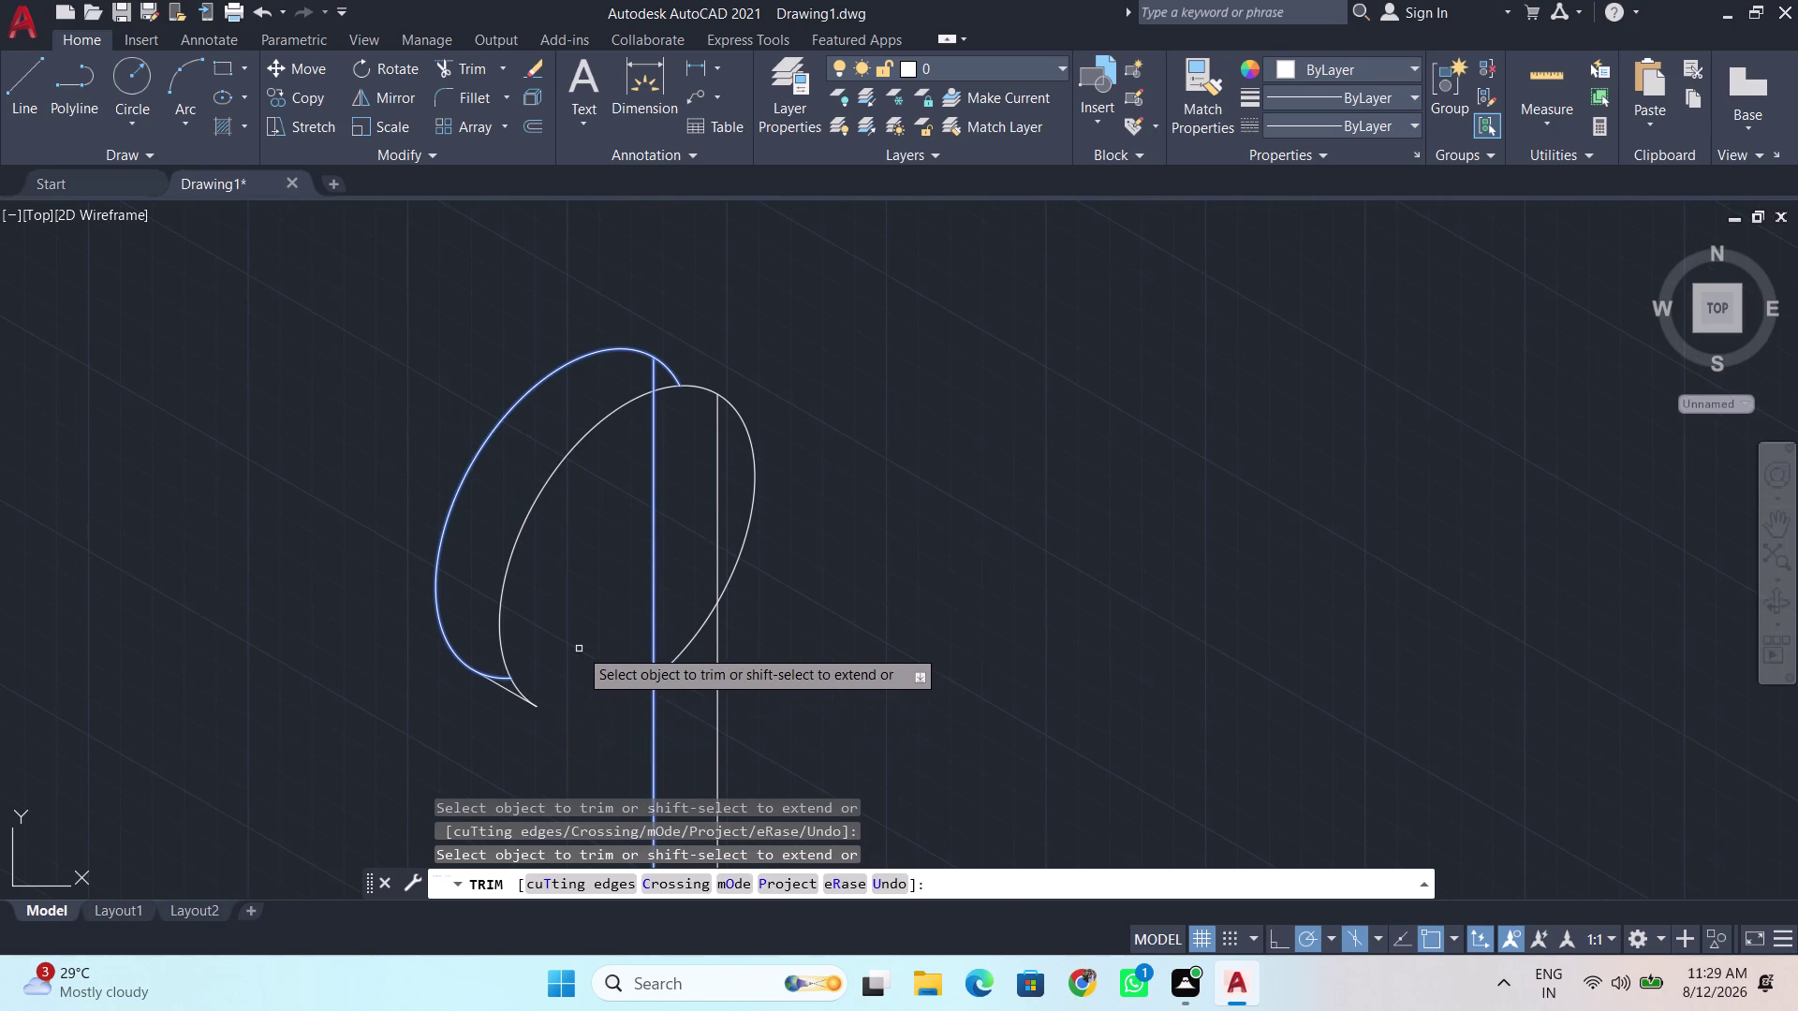
click(748, 514)
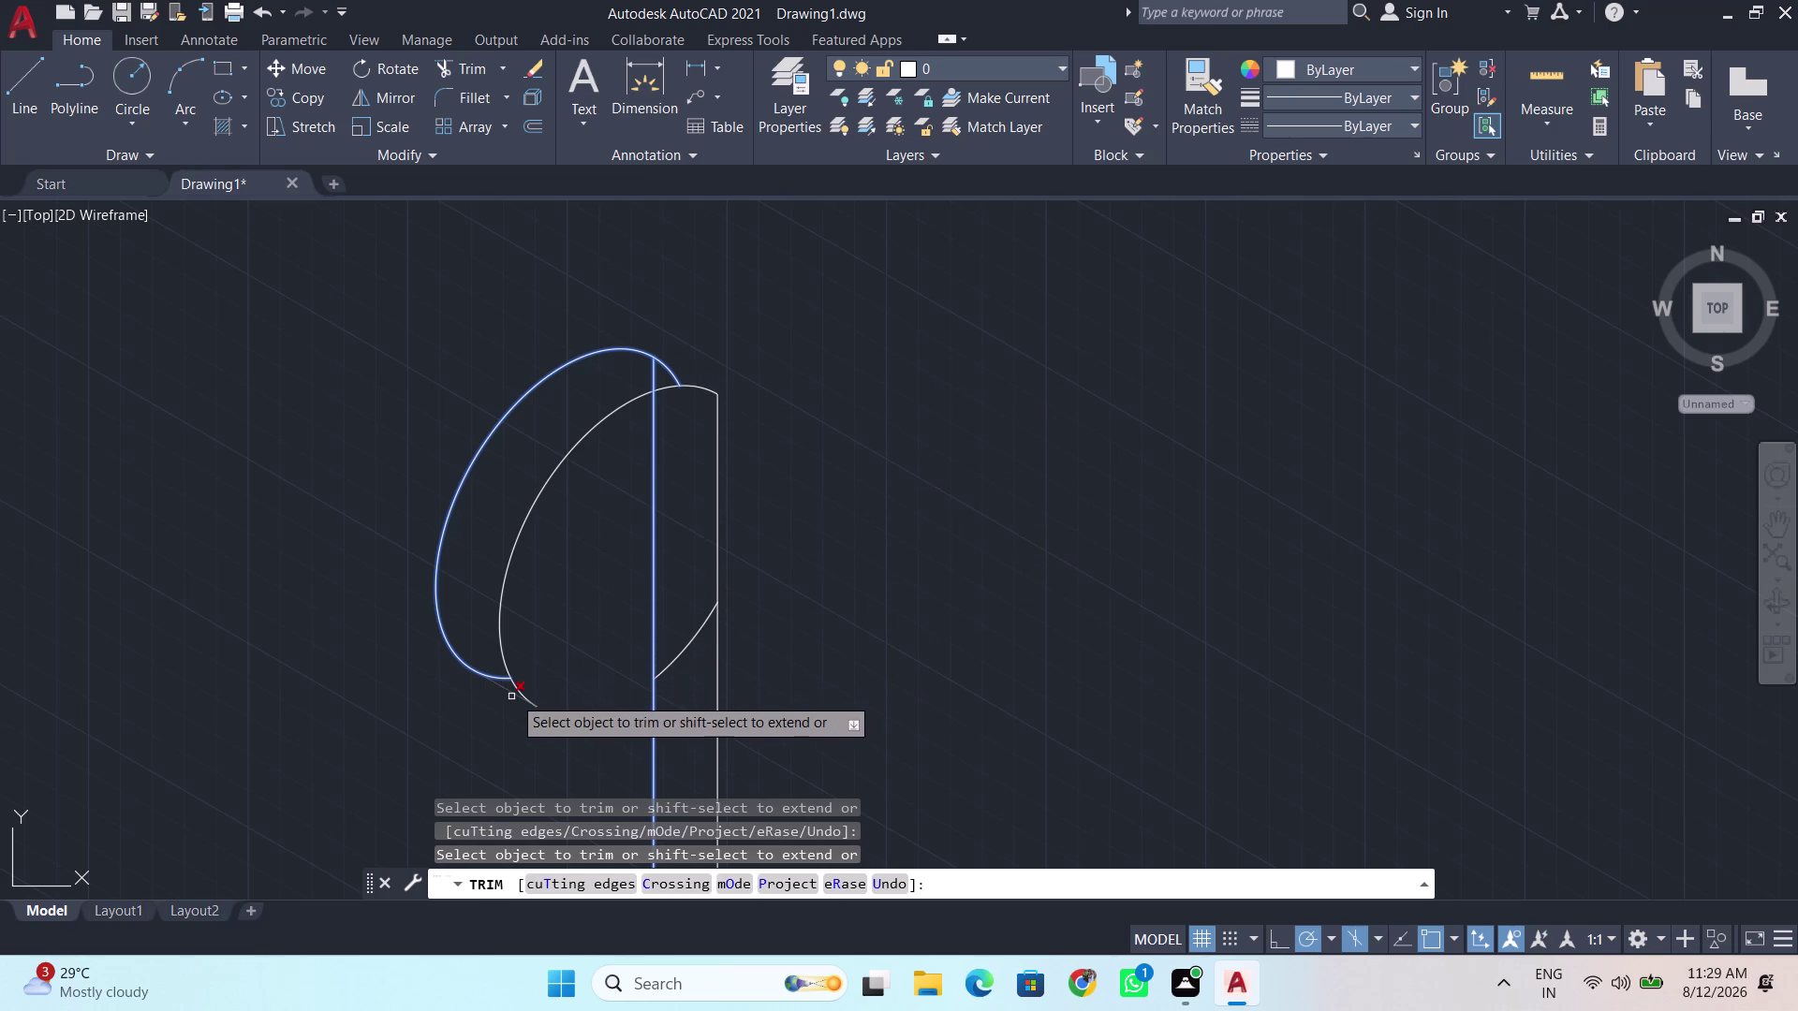
scroll(up, 3)
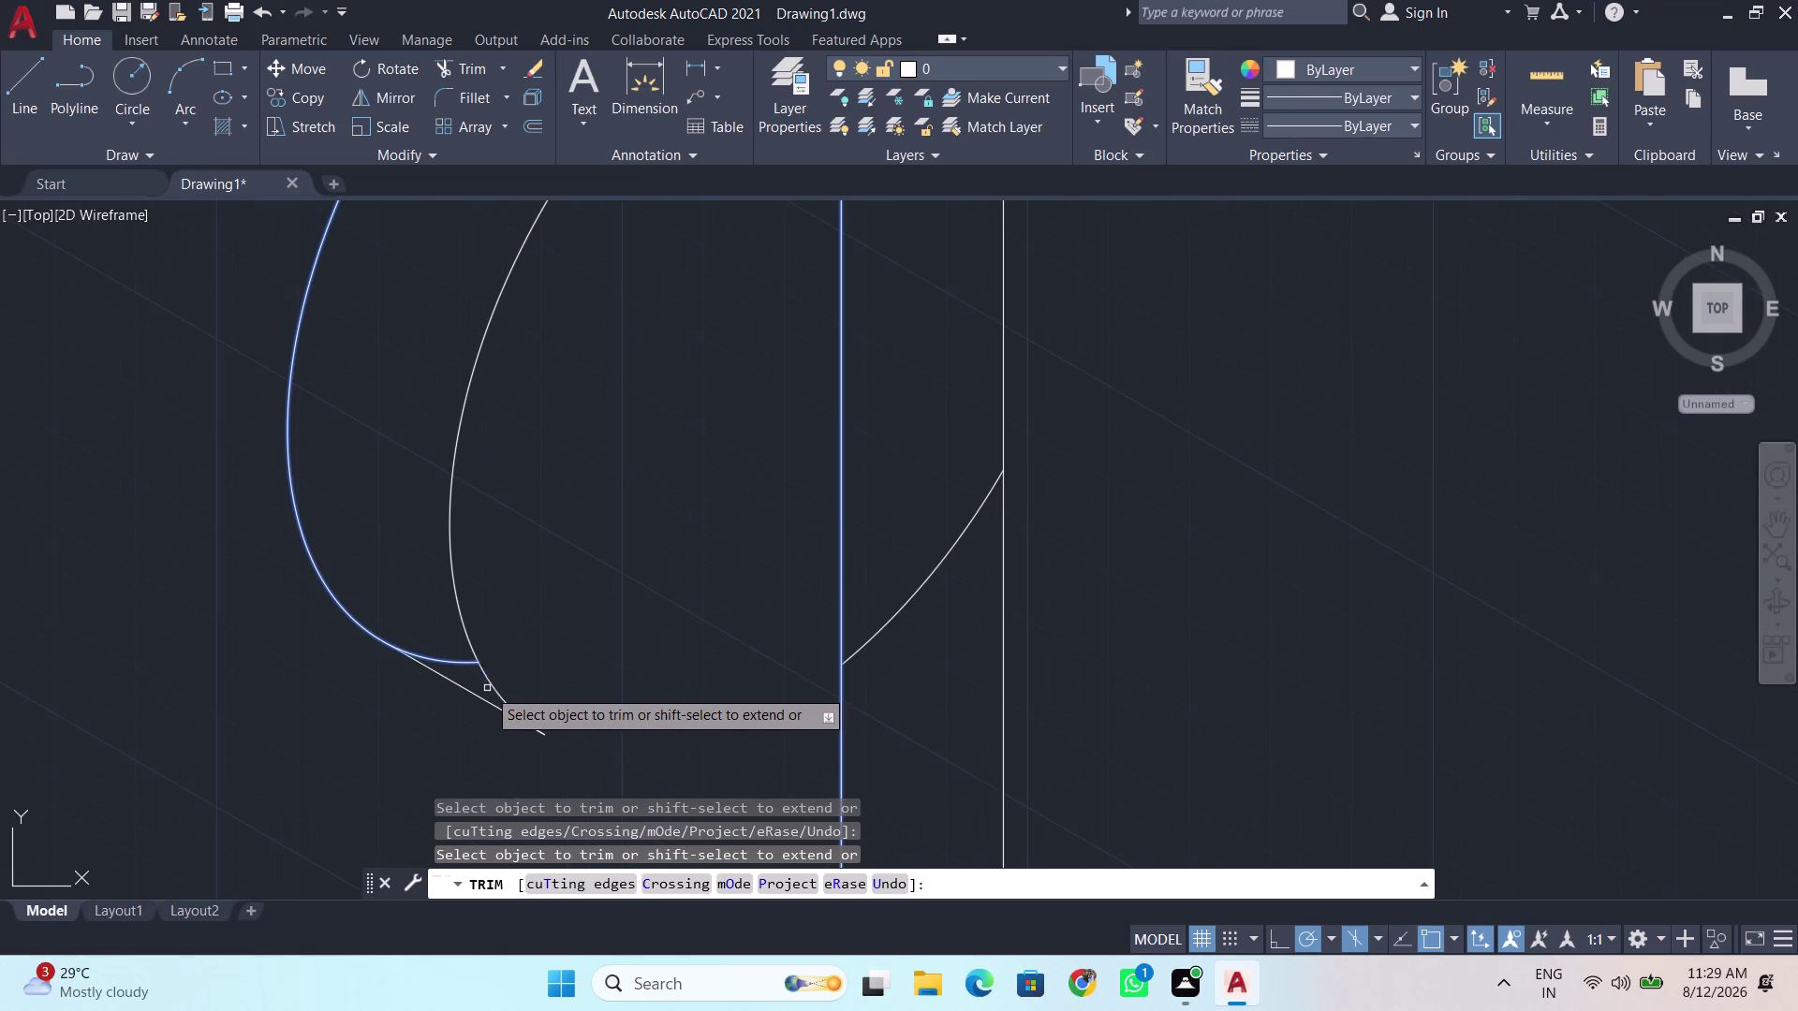
click(485, 682)
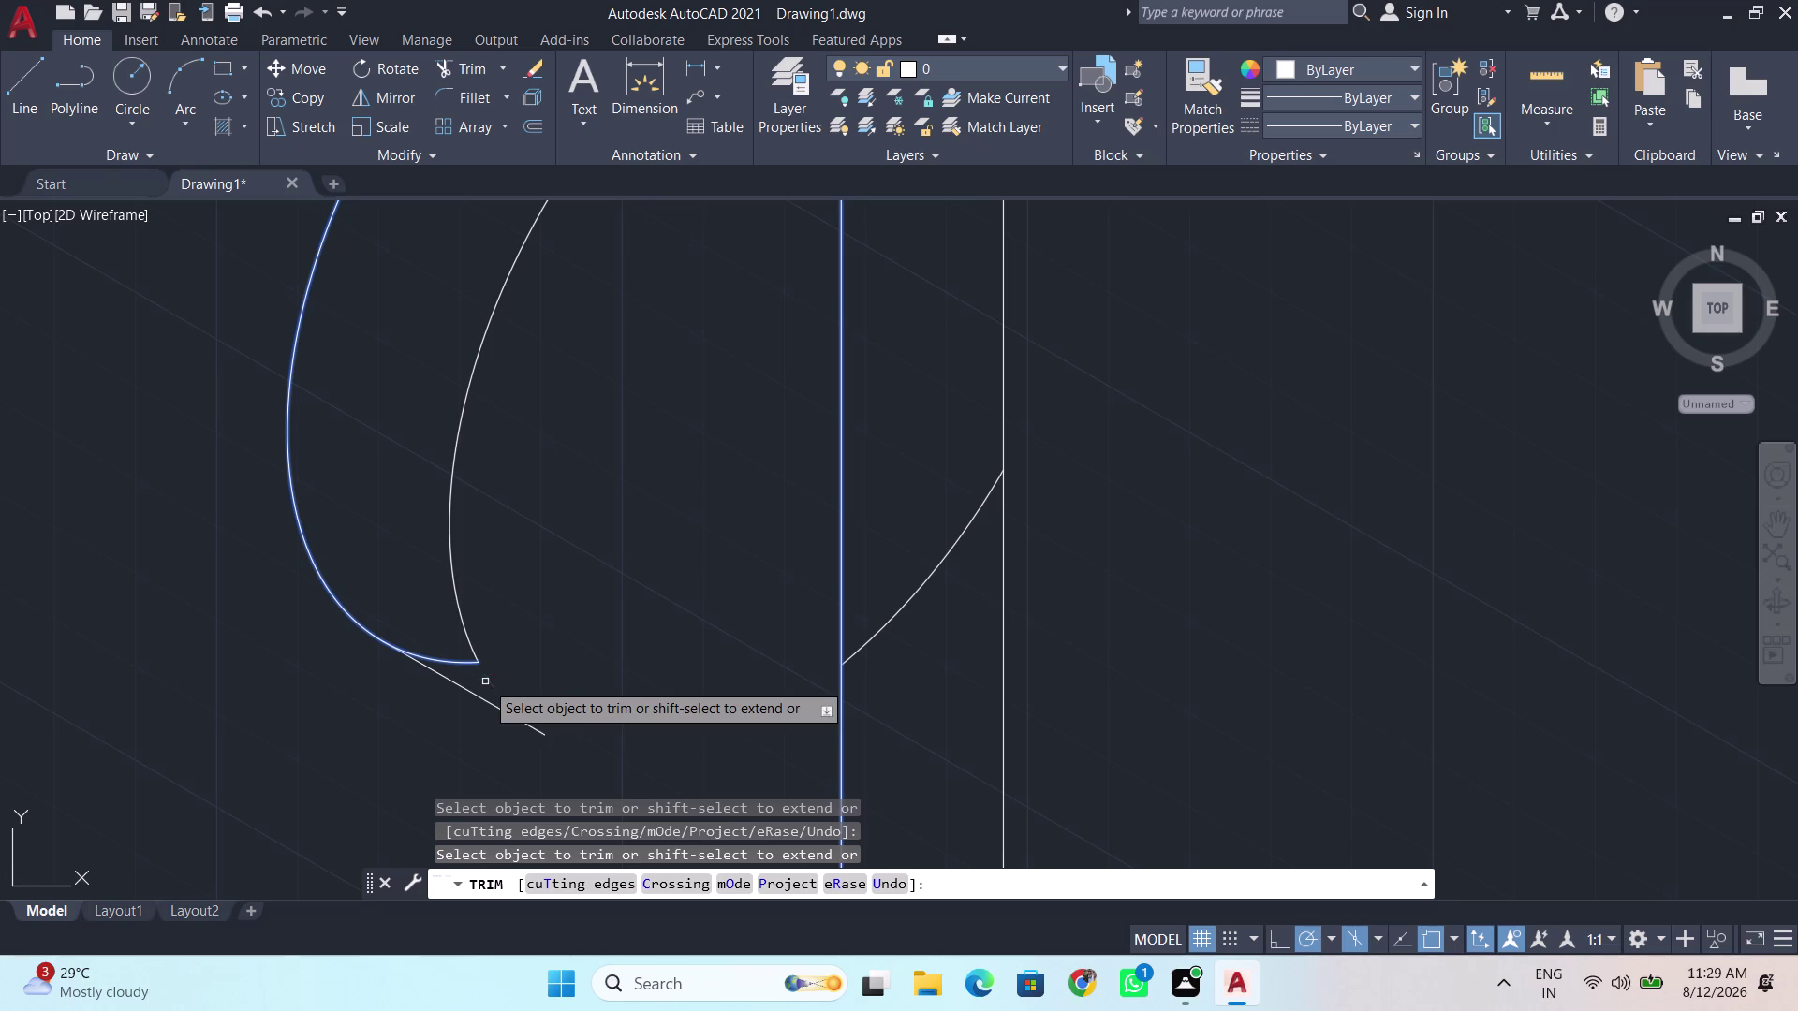
scroll(down, 3)
scroll(down, 3)
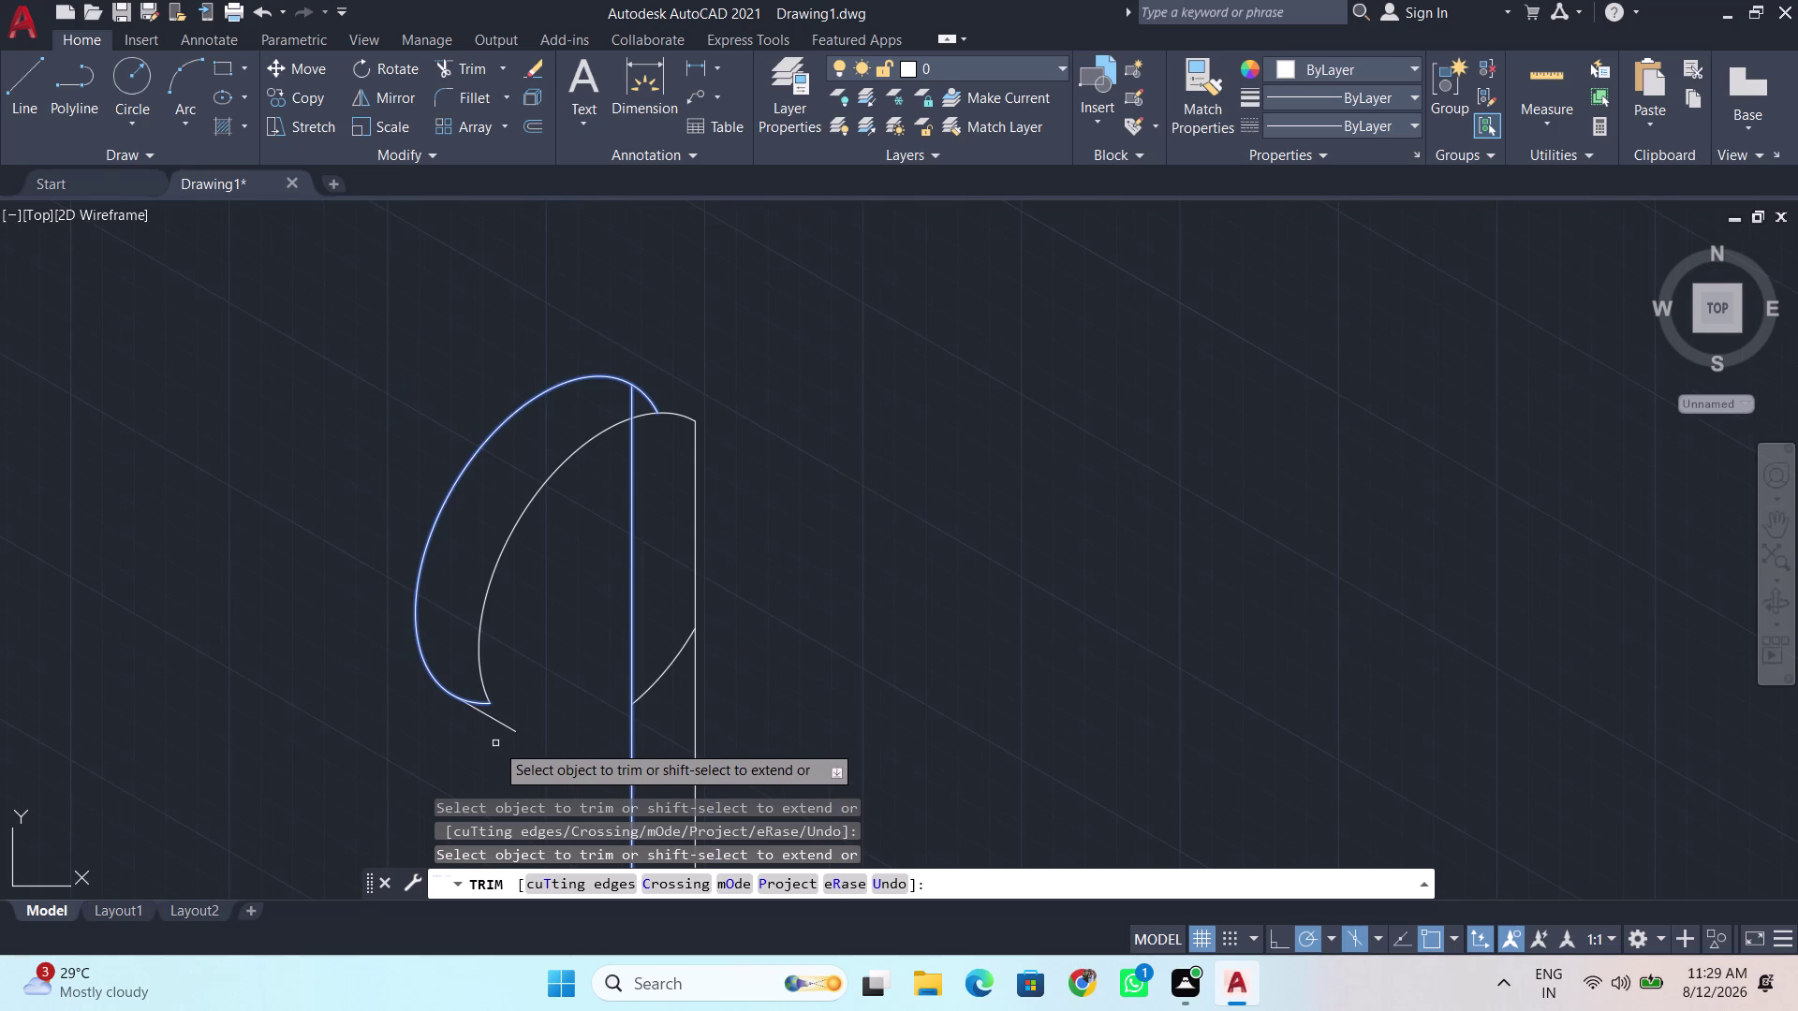
click(669, 673)
scroll(down, 3)
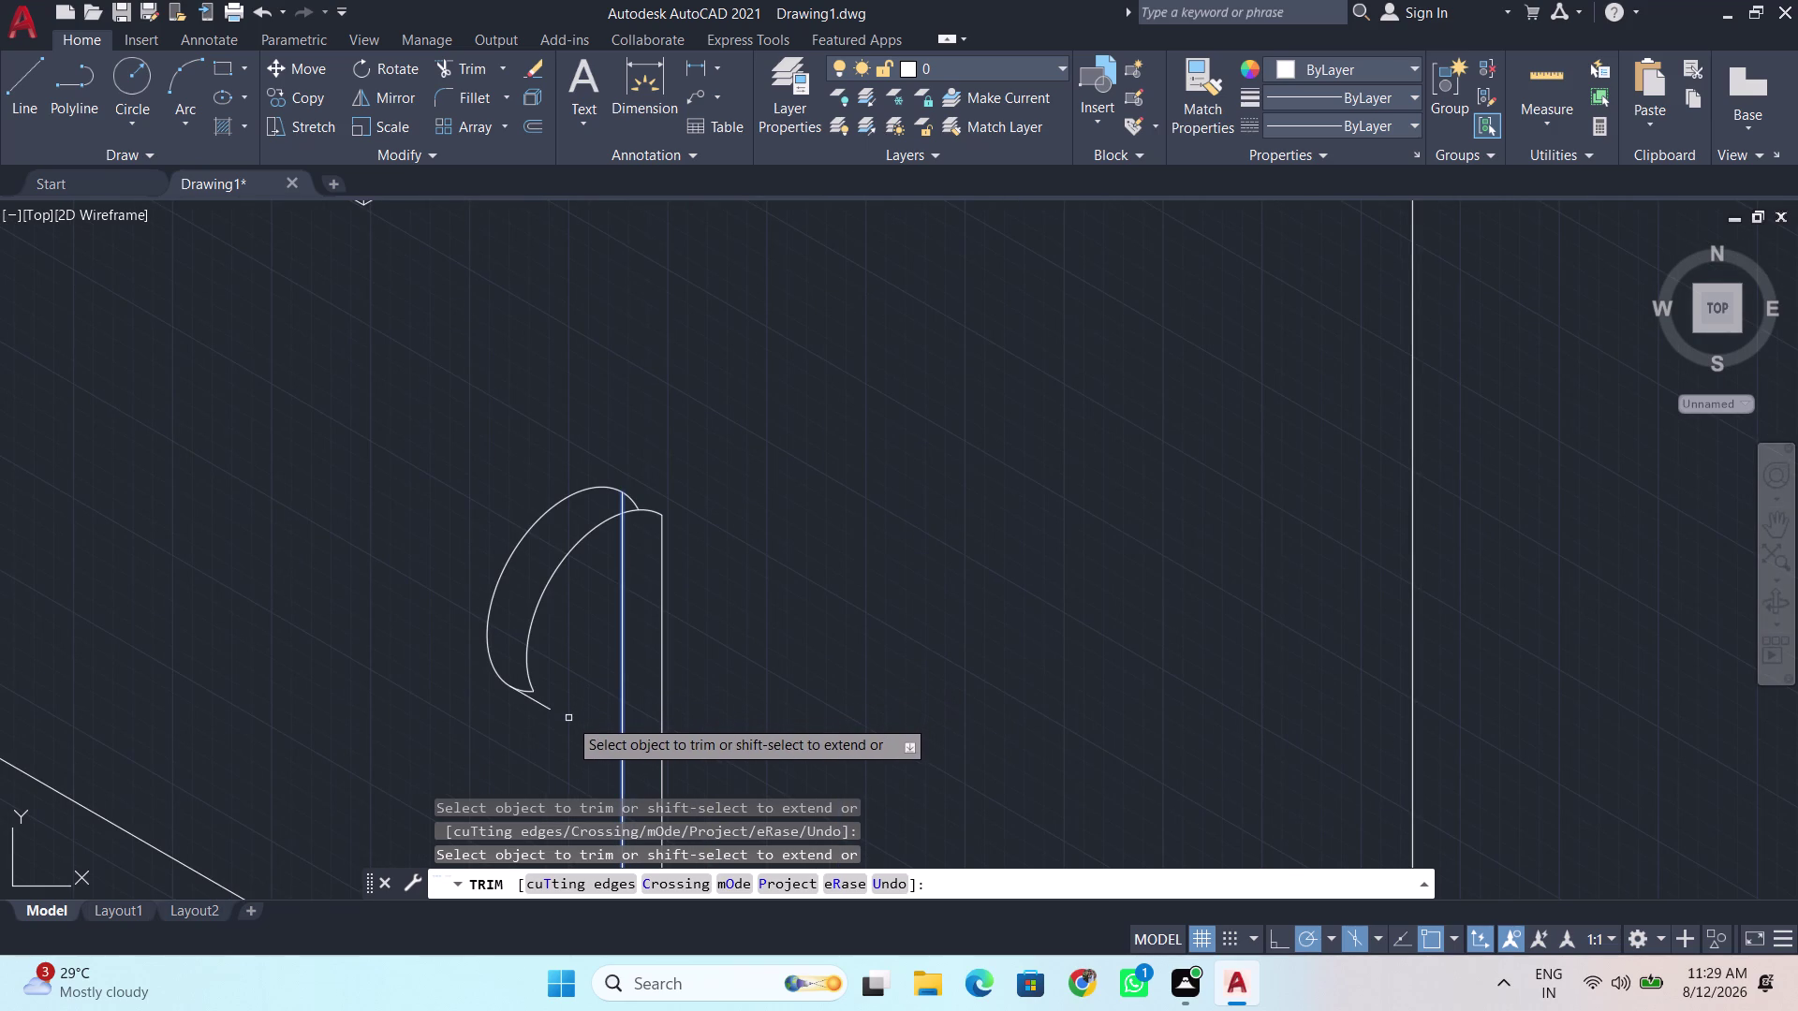
key(ctrl+z)
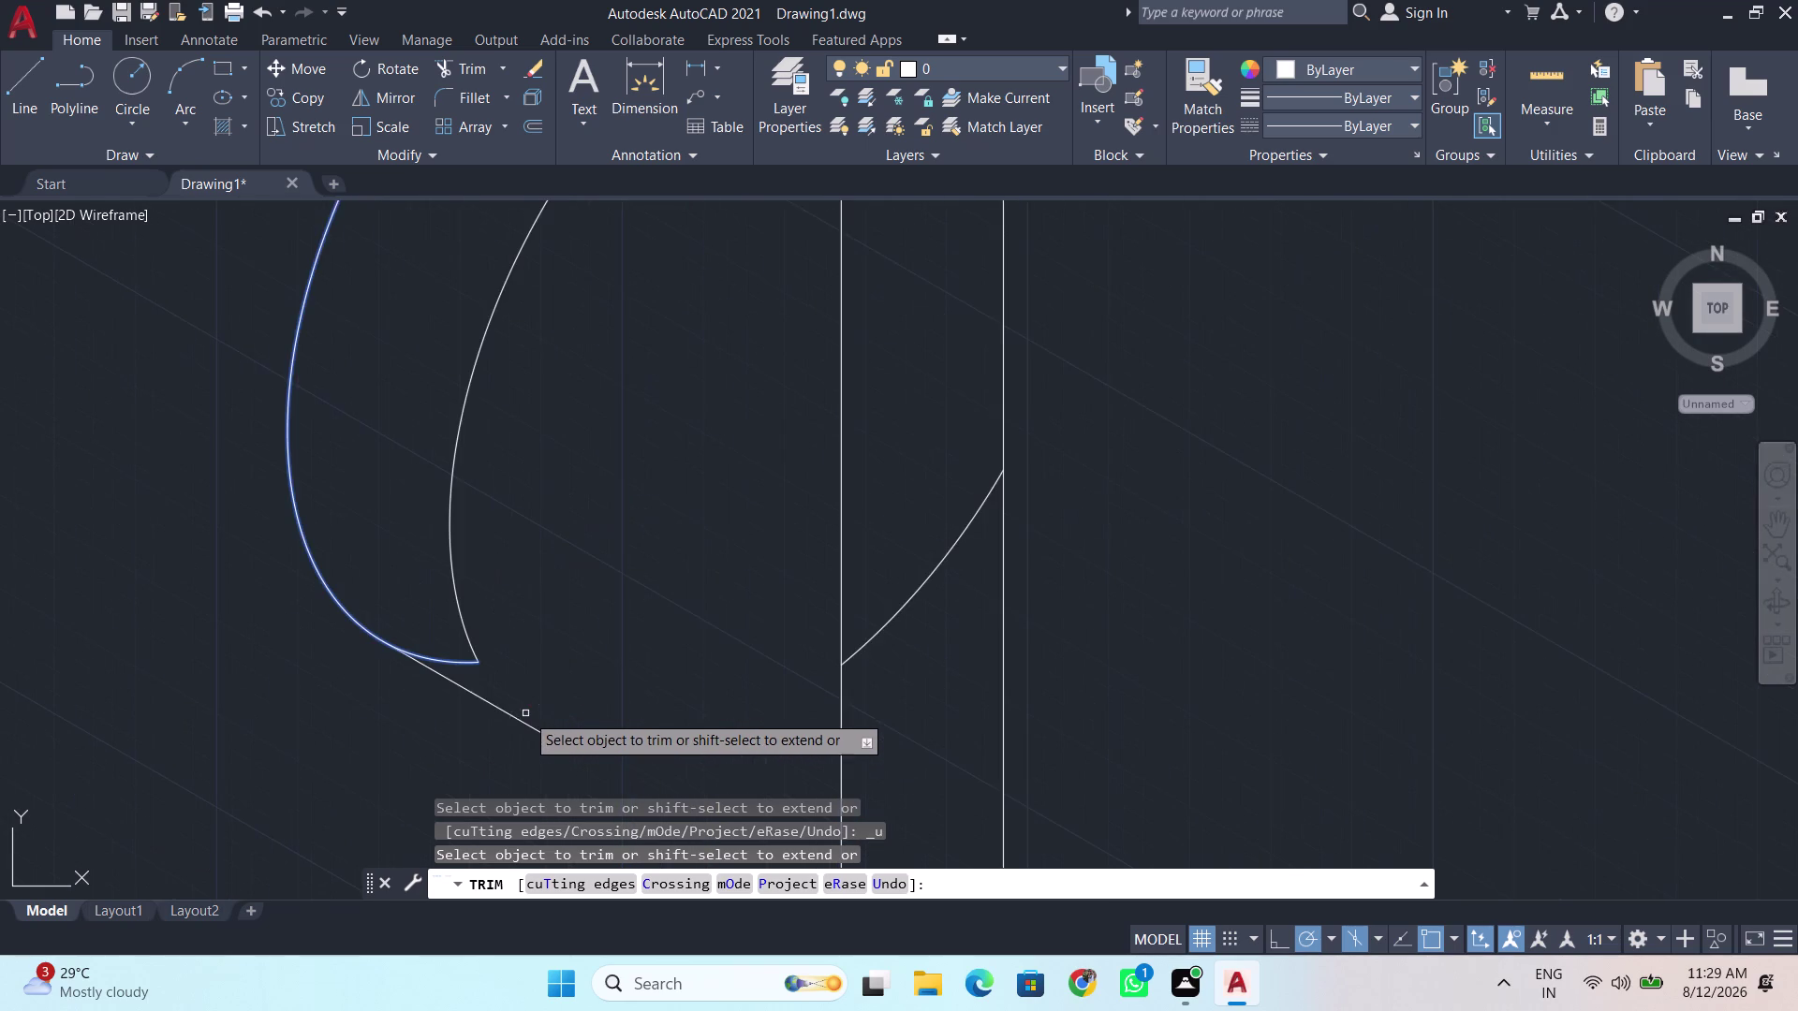
key(ctrl+z)
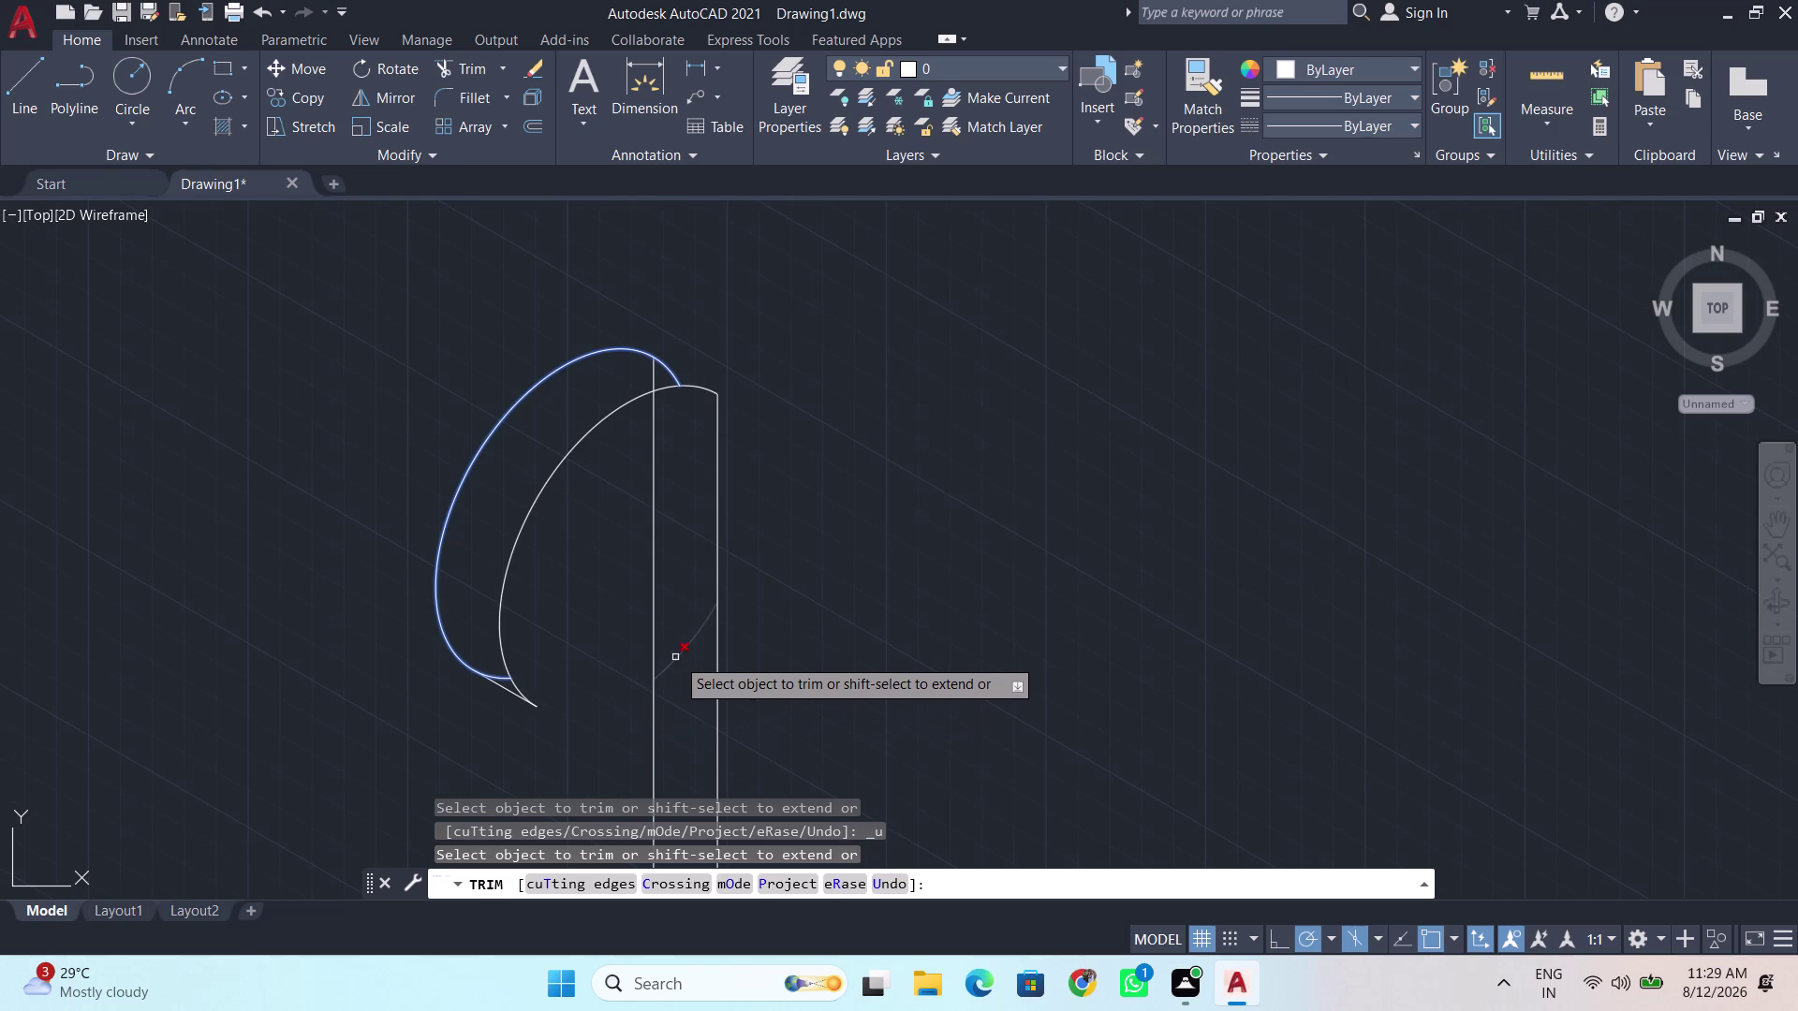
Trim the curve piece inside the stem and the remaining slivers at the tip.
click(676, 658)
scroll(up, 3)
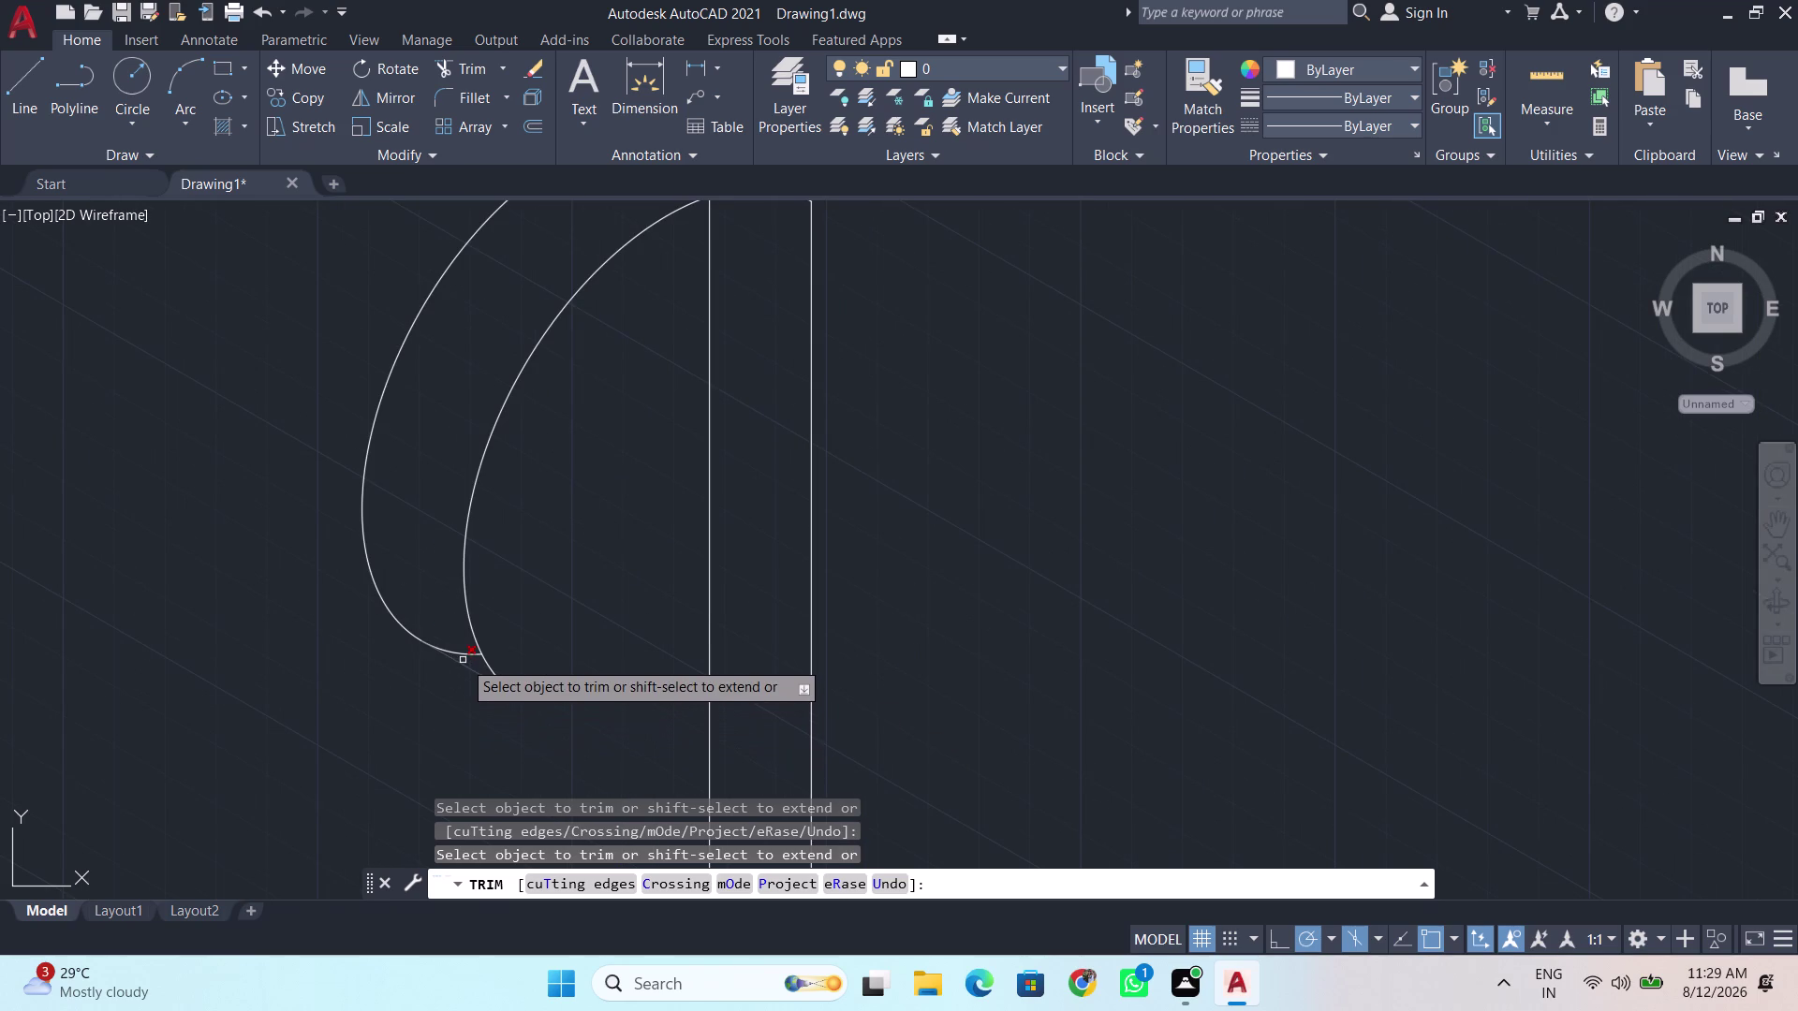
click(462, 660)
click(495, 677)
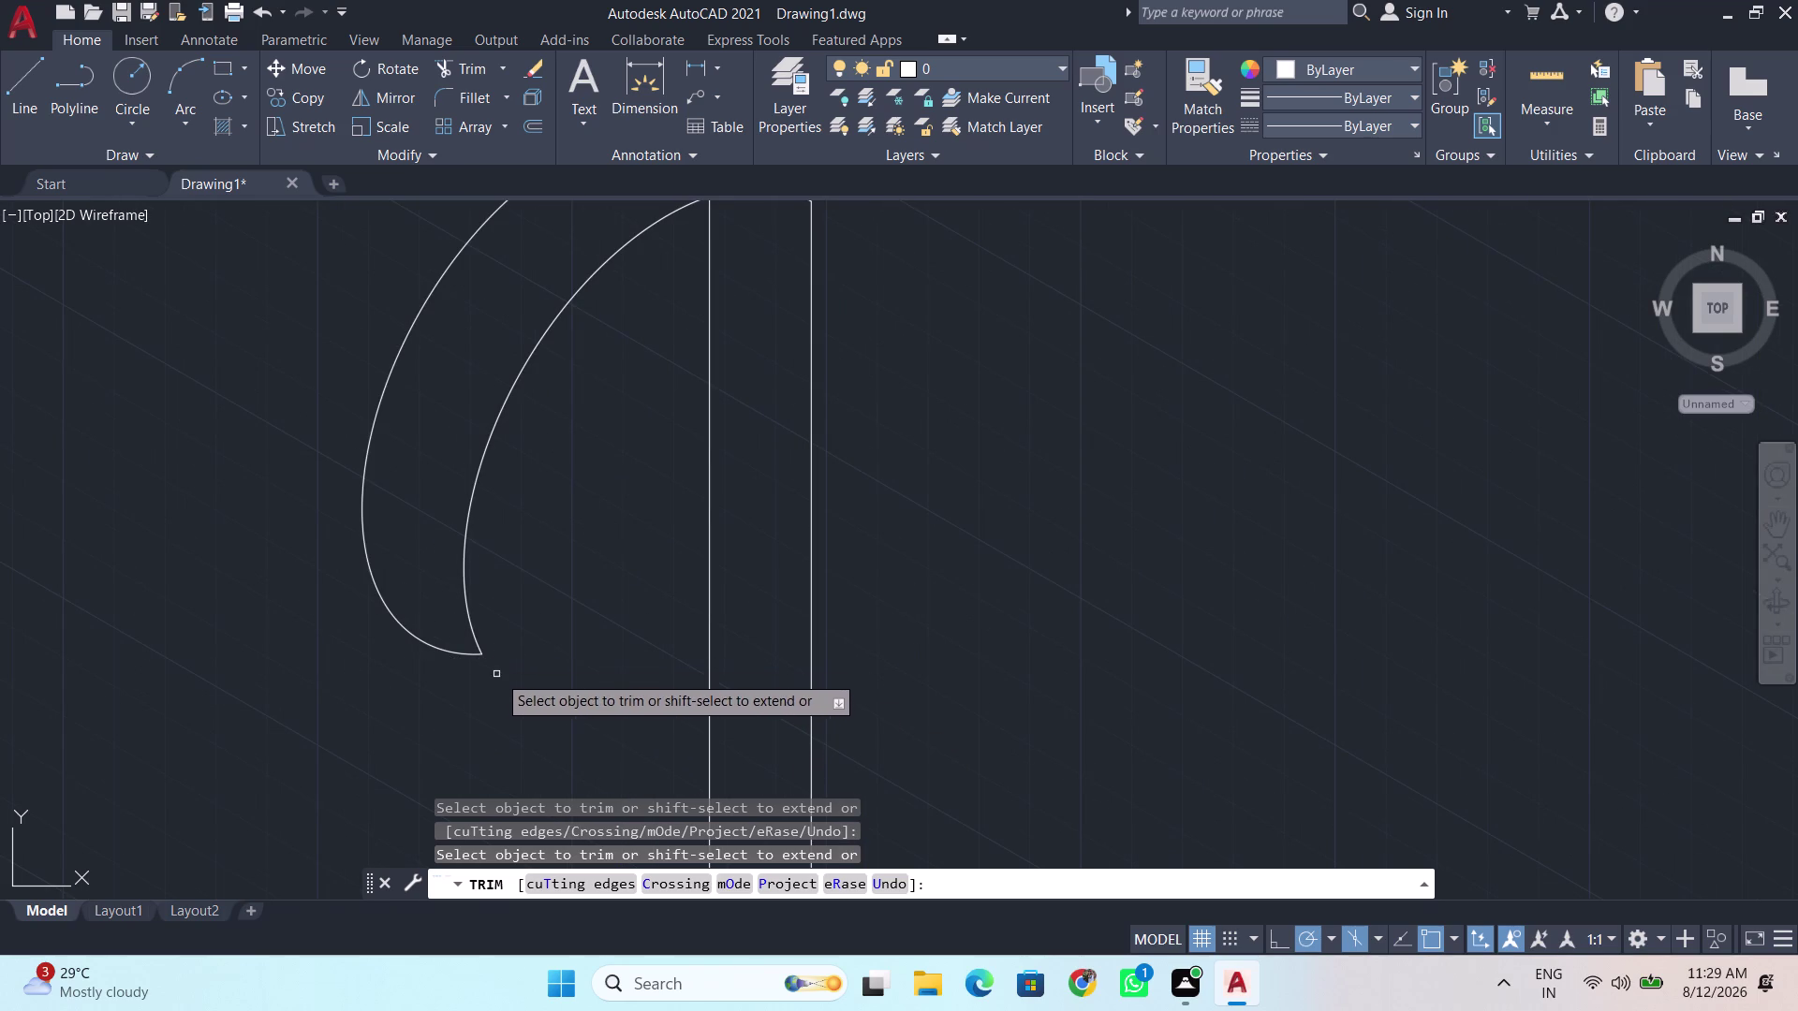
scroll(down, 3)
scroll(down, 3)
scroll(down, 3)
middle_drag(530, 689, 564, 512)
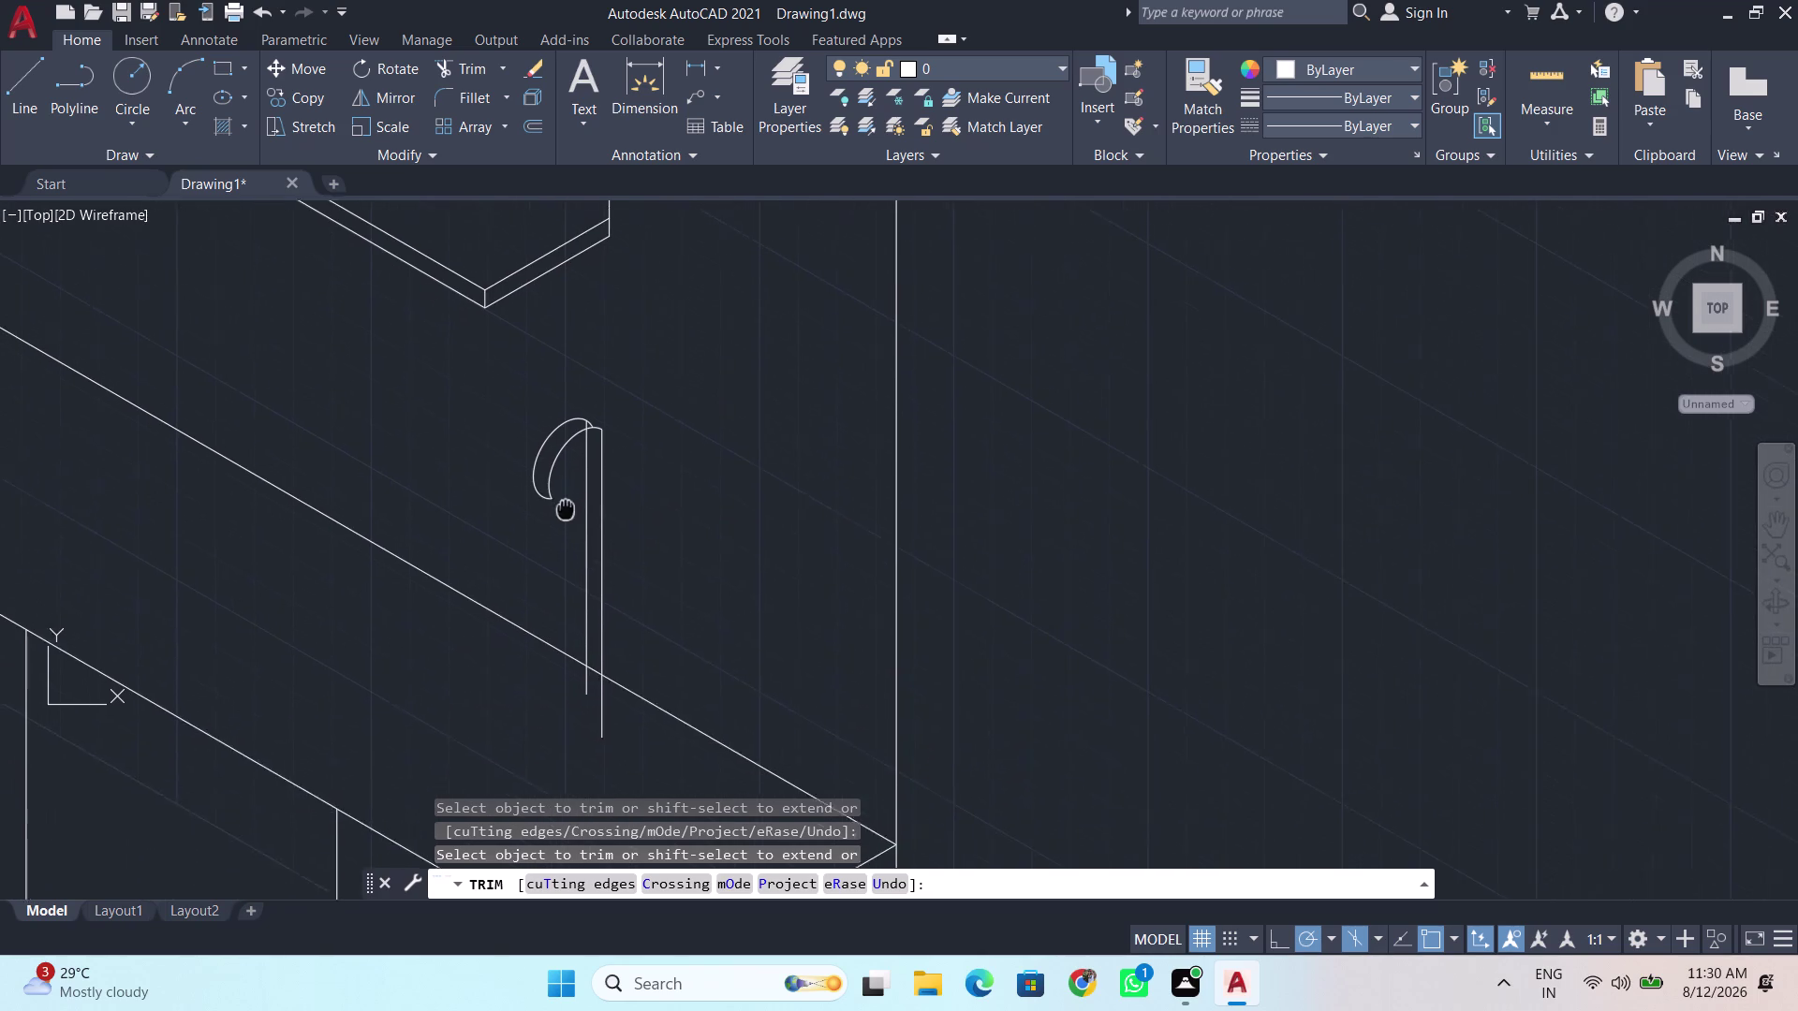
Fence-trim across the stem's lower end, remove the spout-top overhang, and end trimming.
middle_drag(564, 512, 571, 490)
click(608, 701)
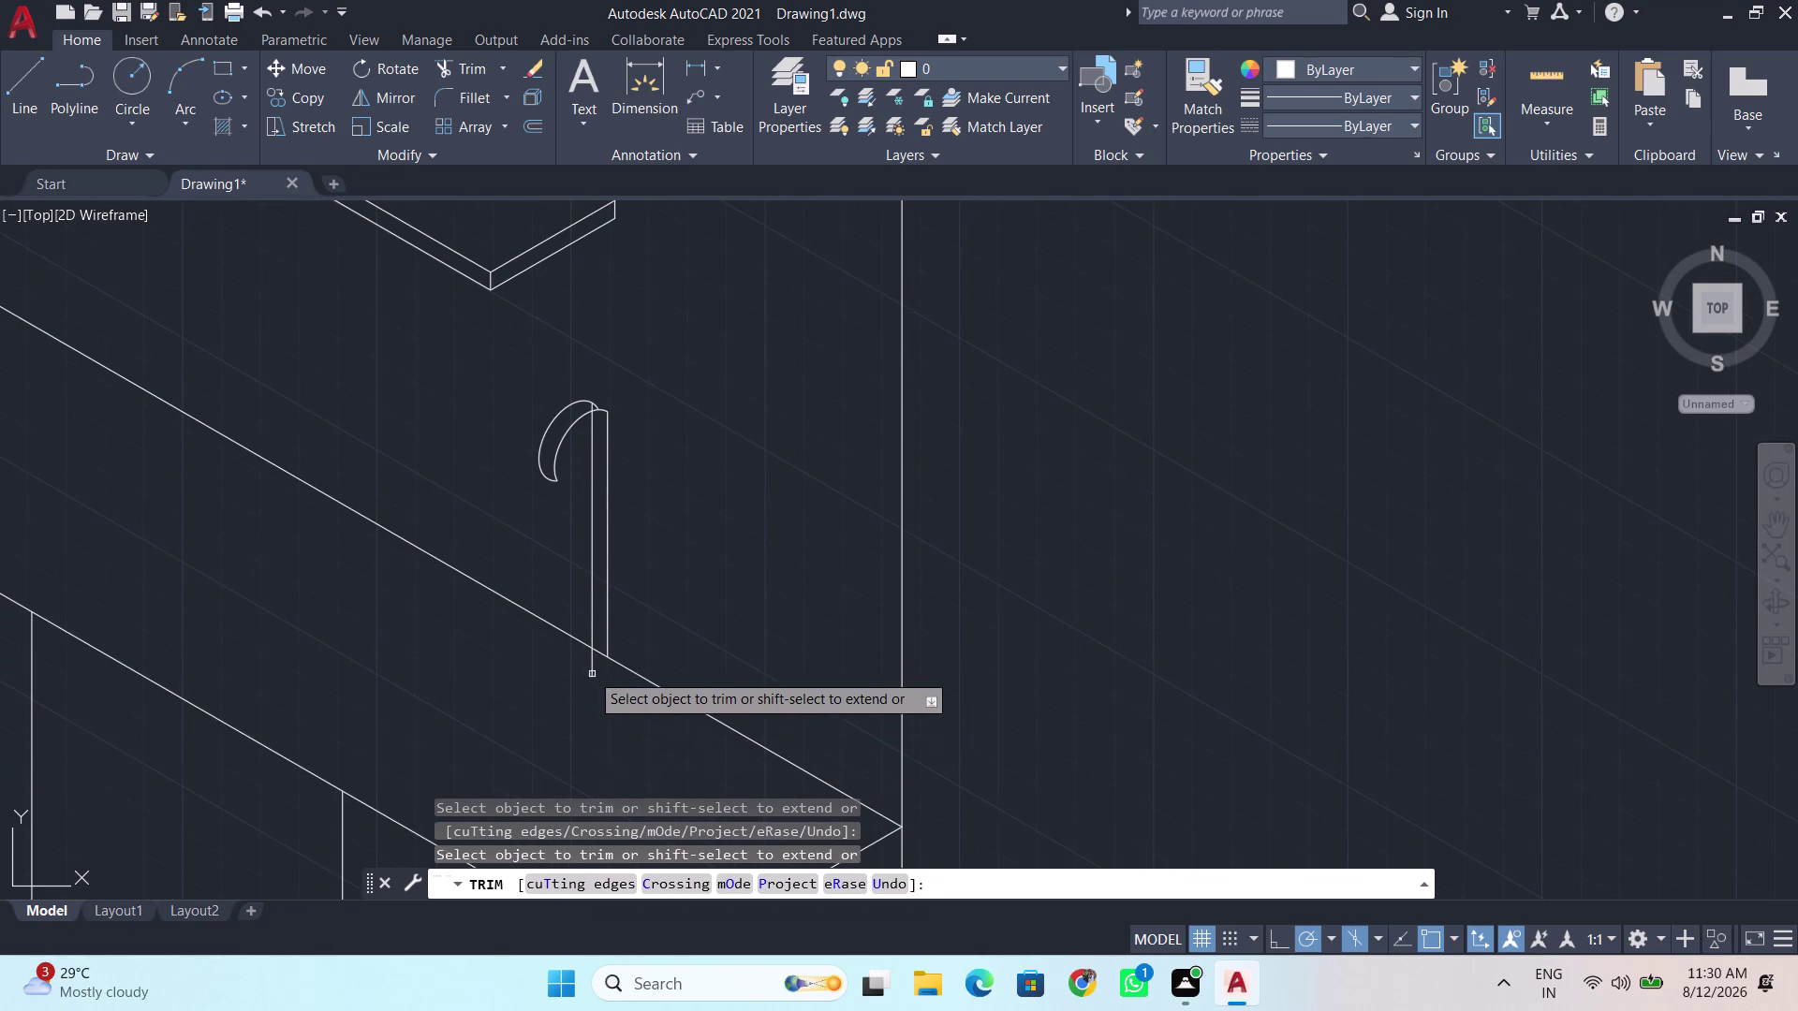
click(585, 668)
click(593, 670)
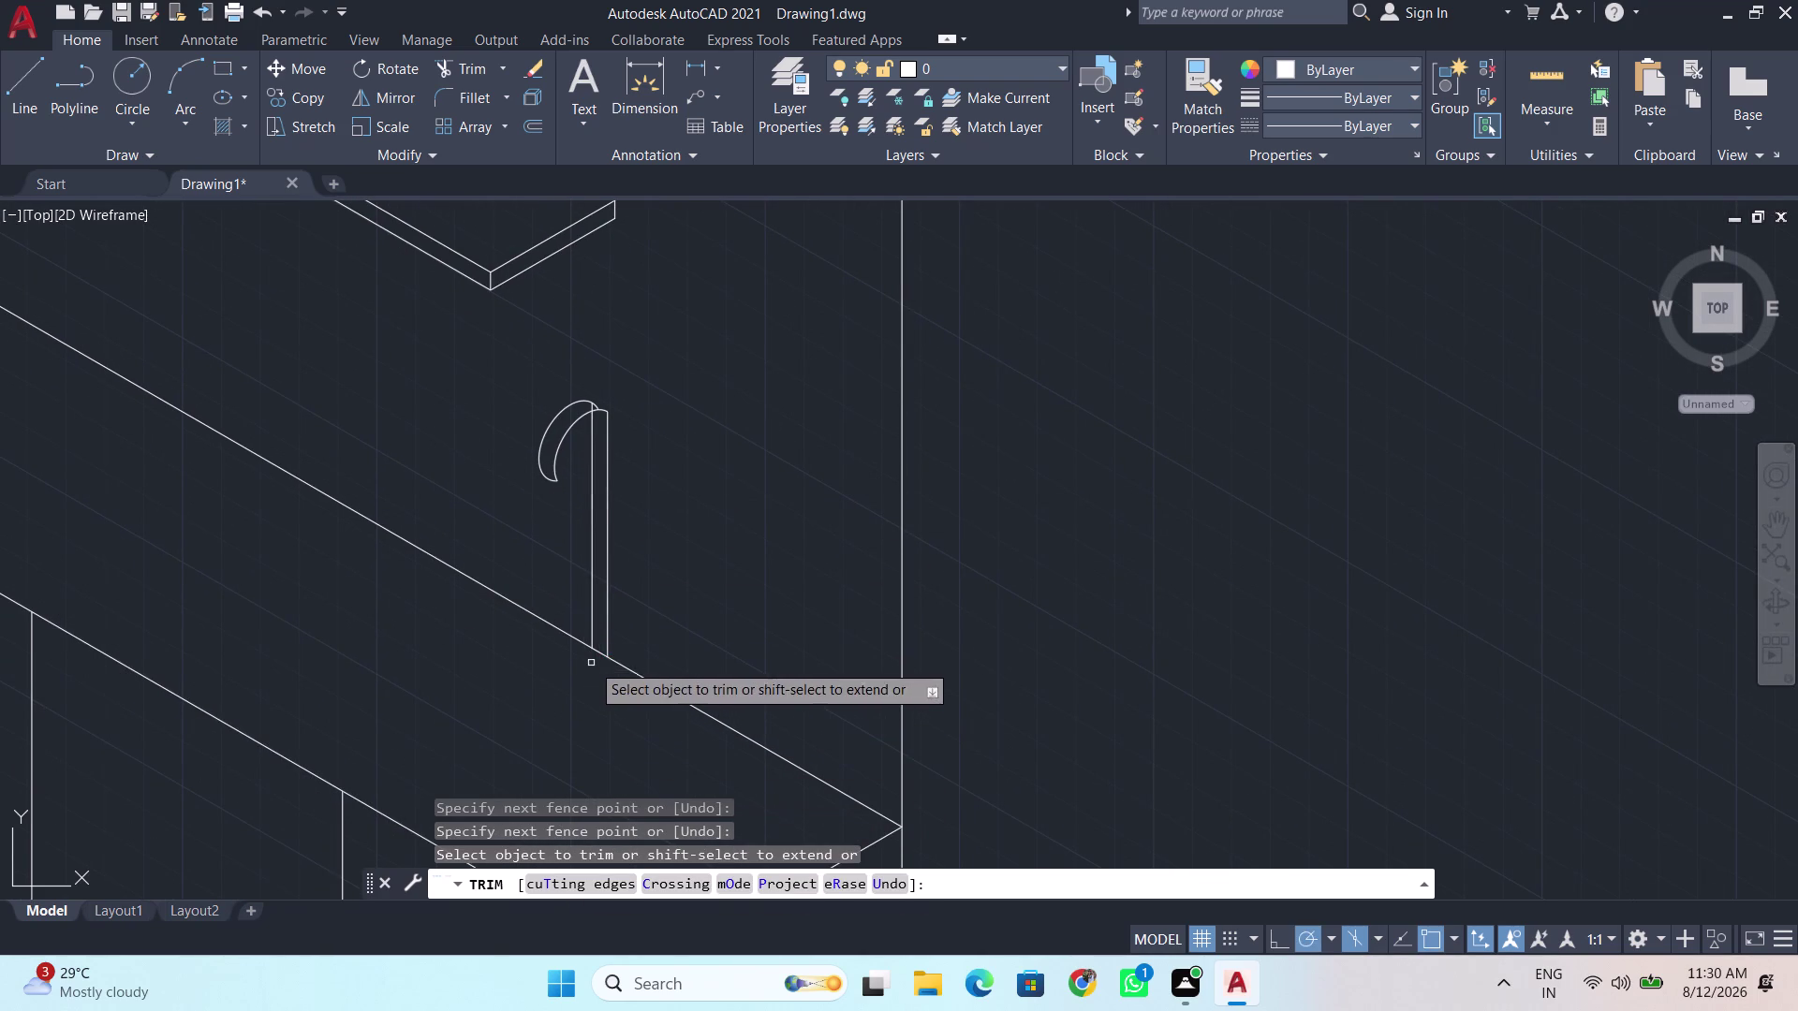
scroll(up, 3)
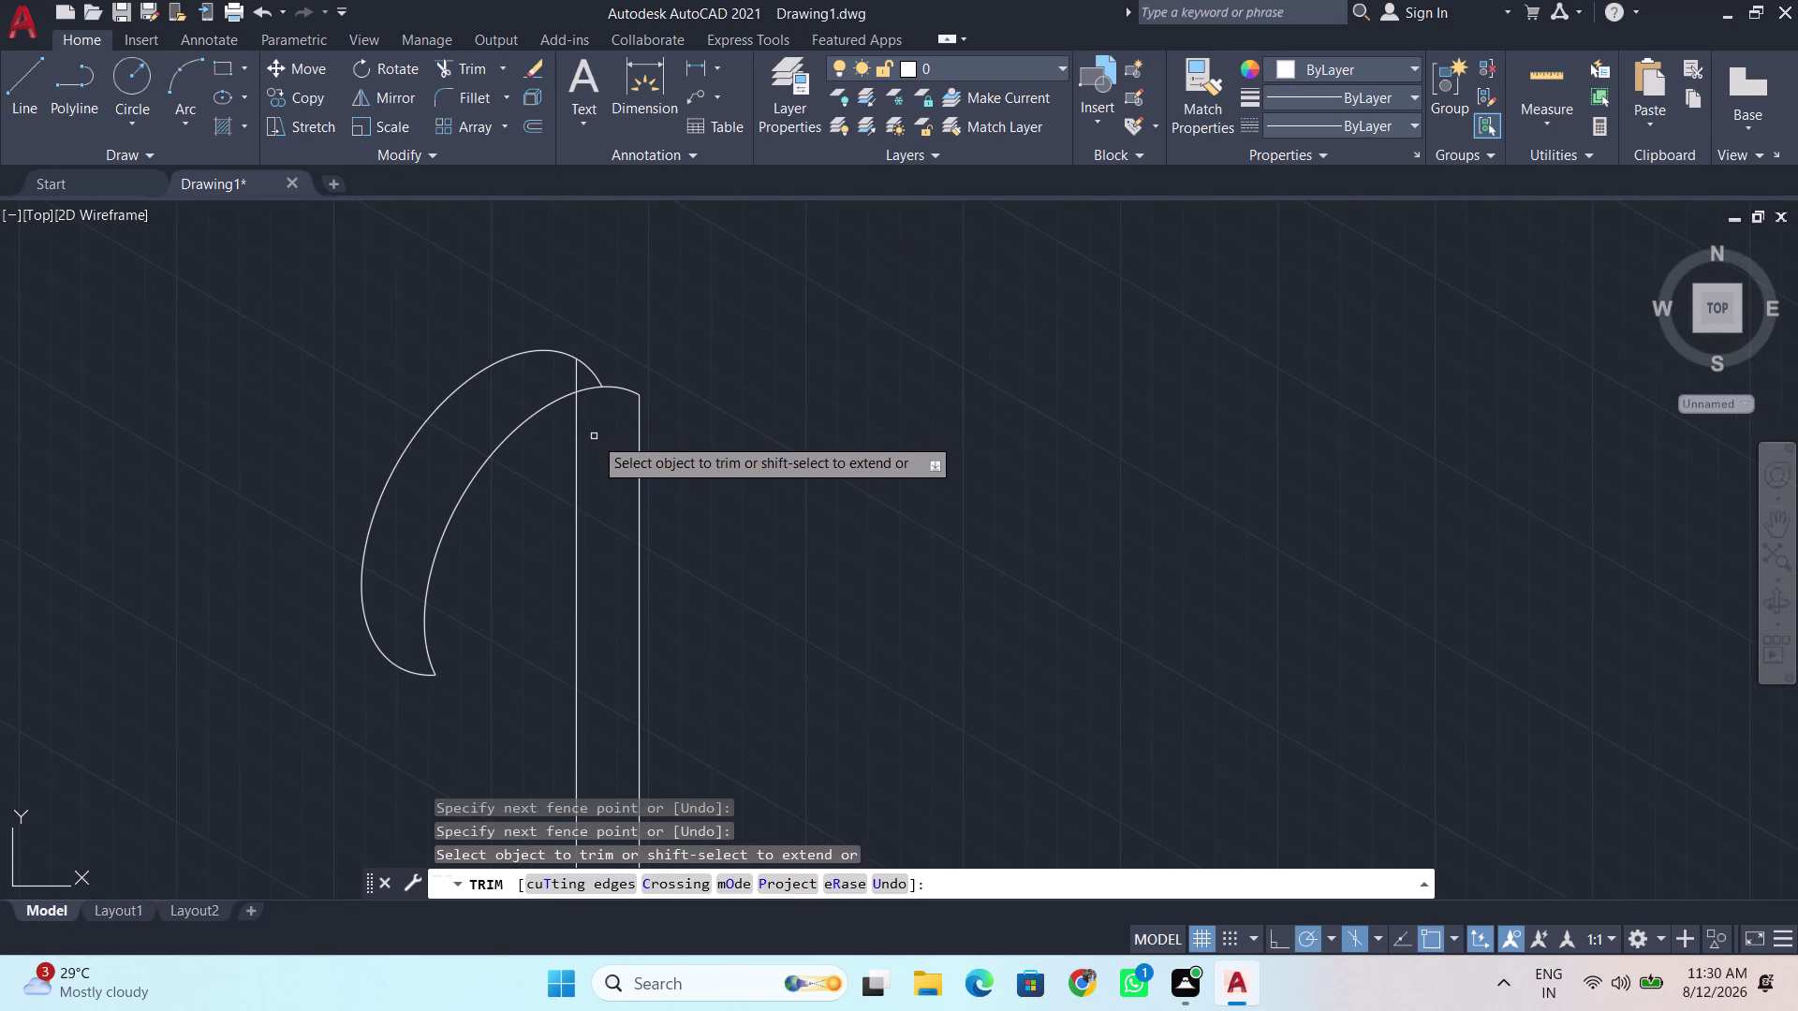
scroll(up, 3)
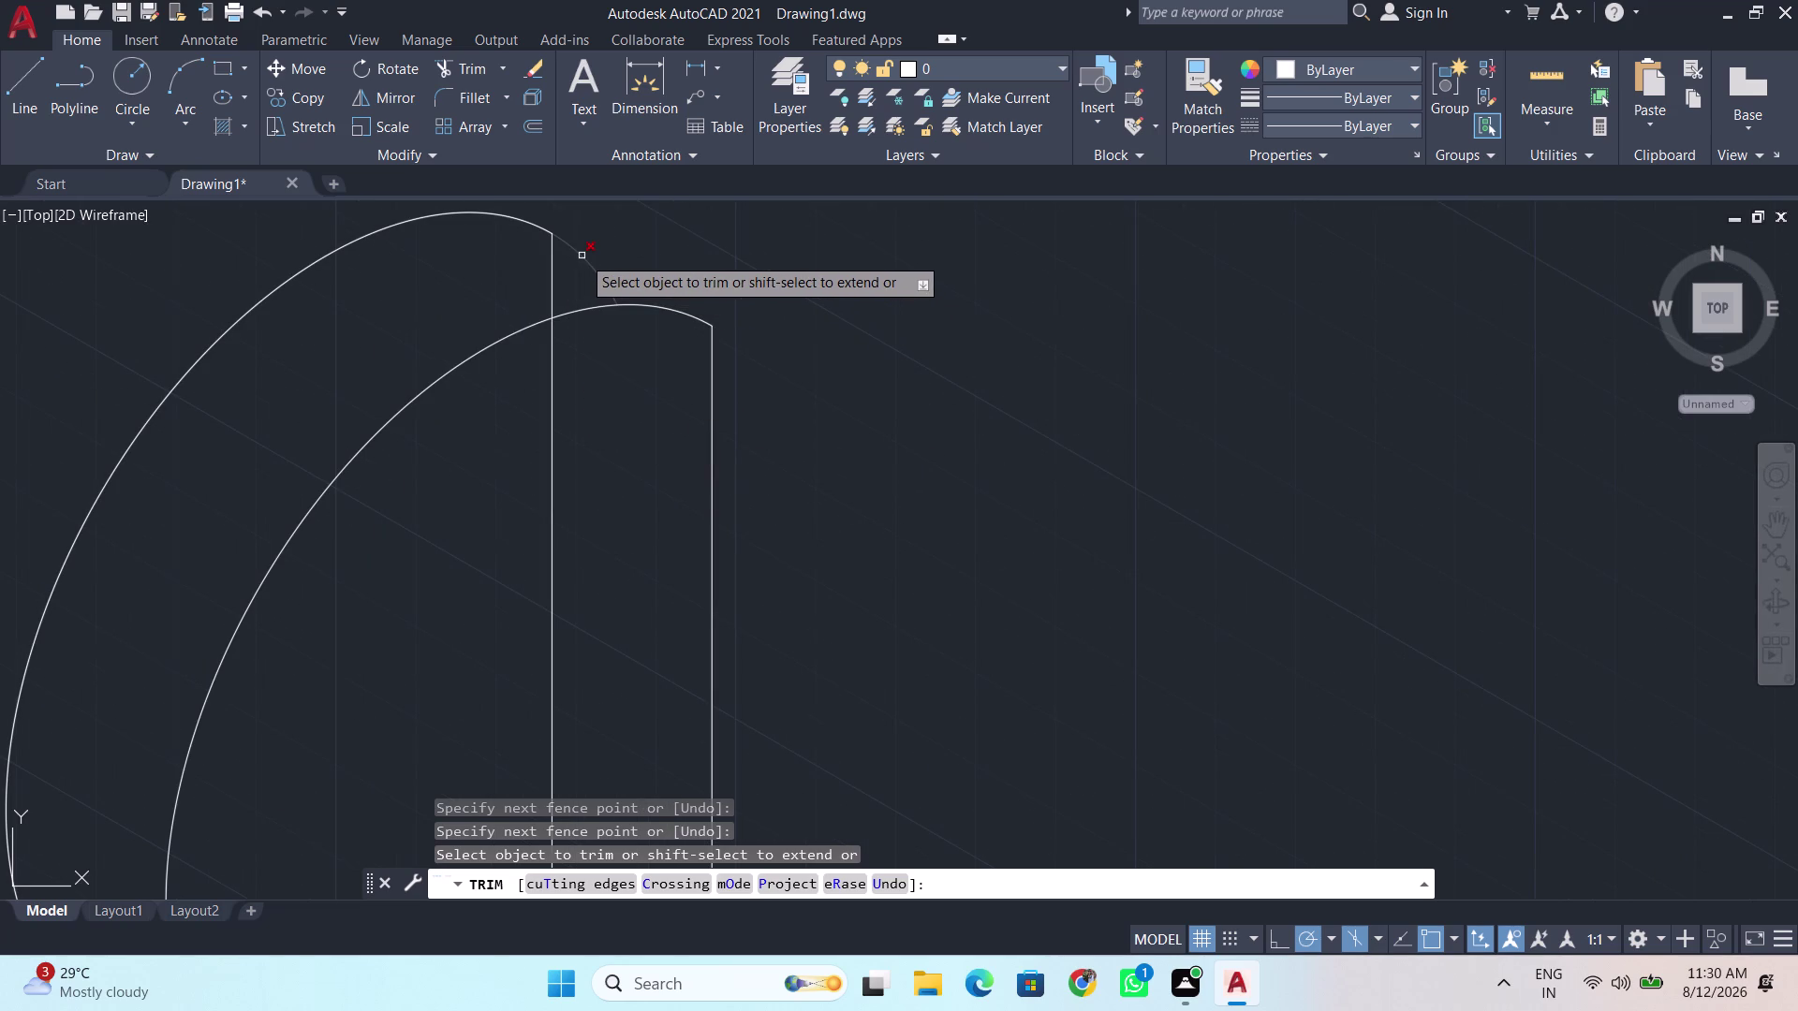
click(581, 255)
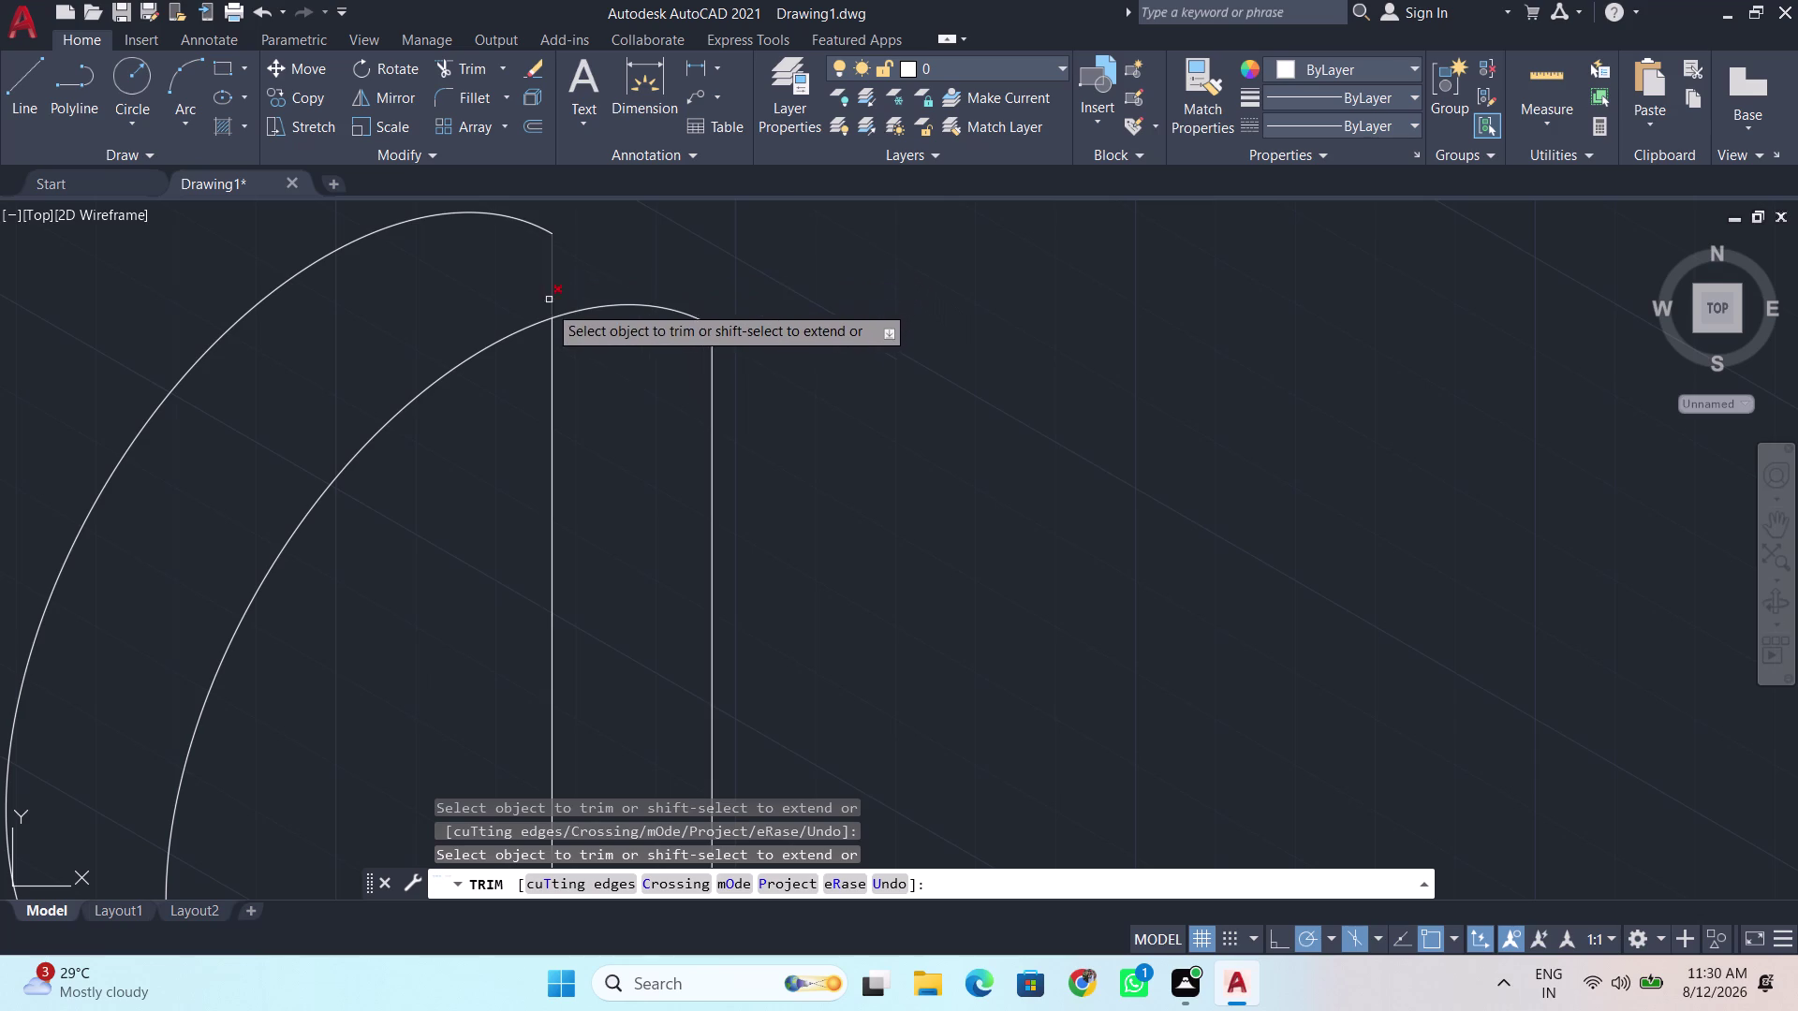
middle_drag(597, 370, 584, 435)
scroll(down, 3)
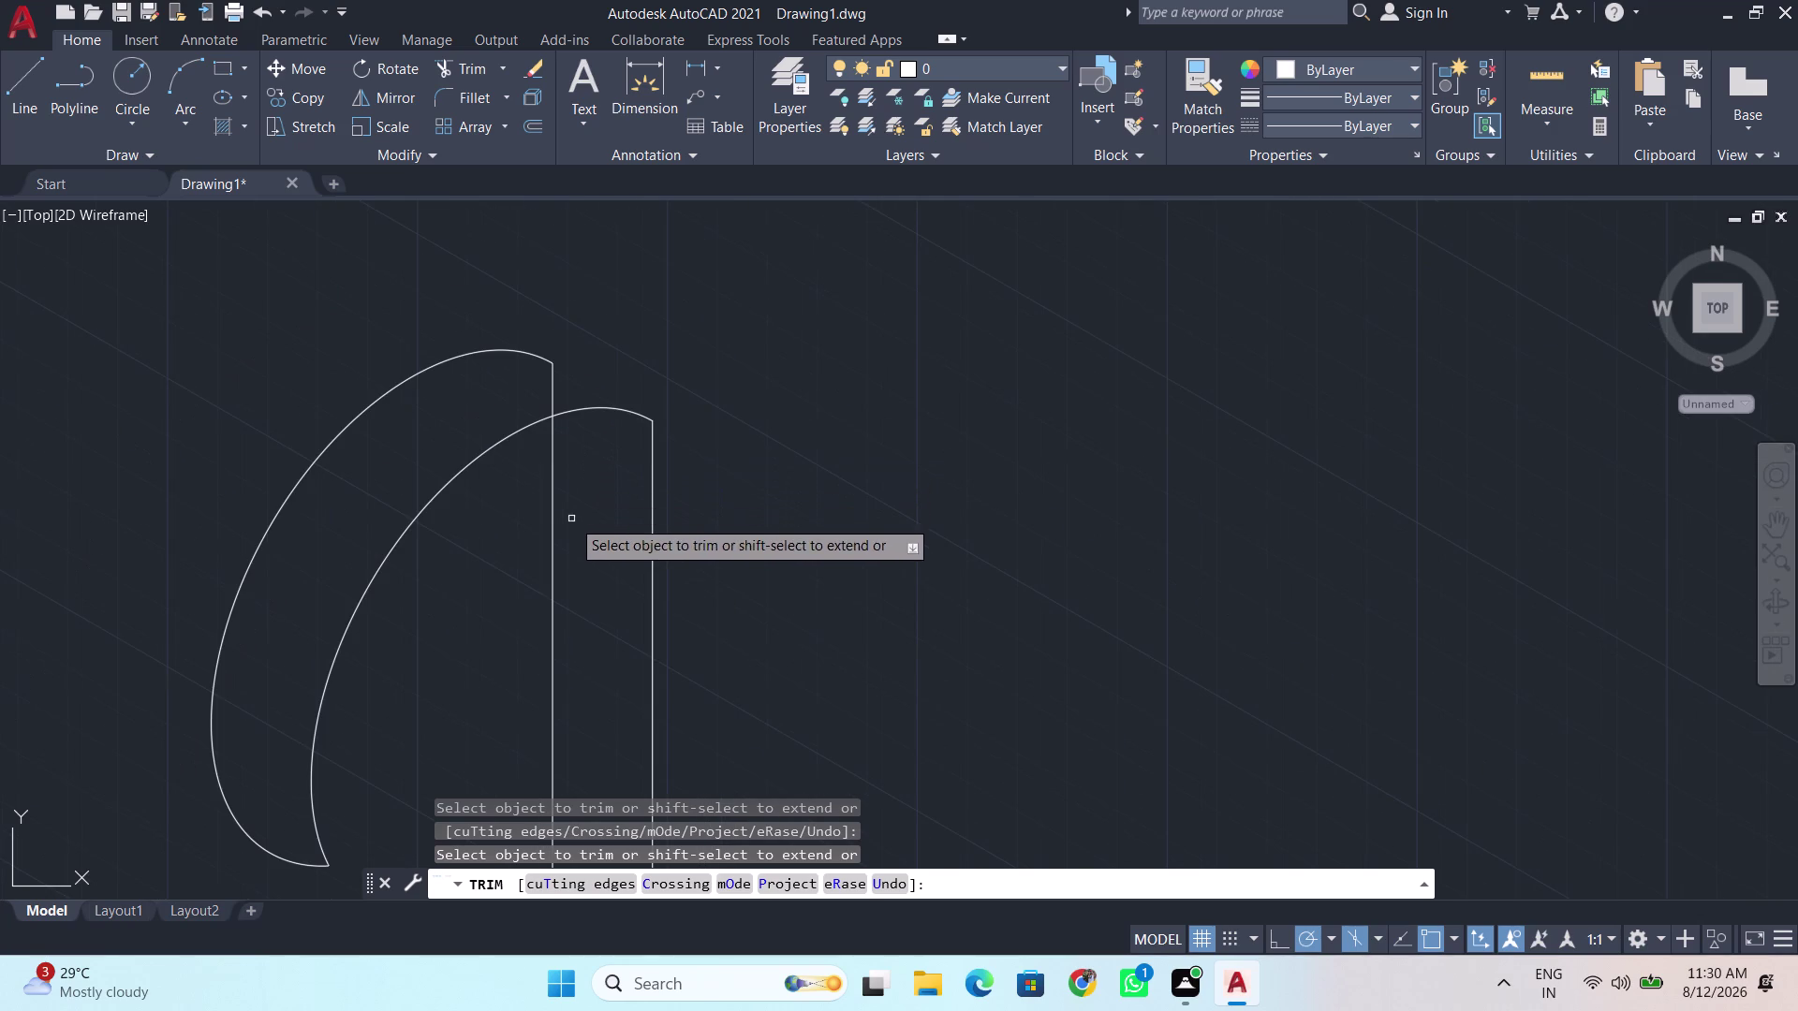
middle_drag(536, 585, 605, 479)
scroll(up, 3)
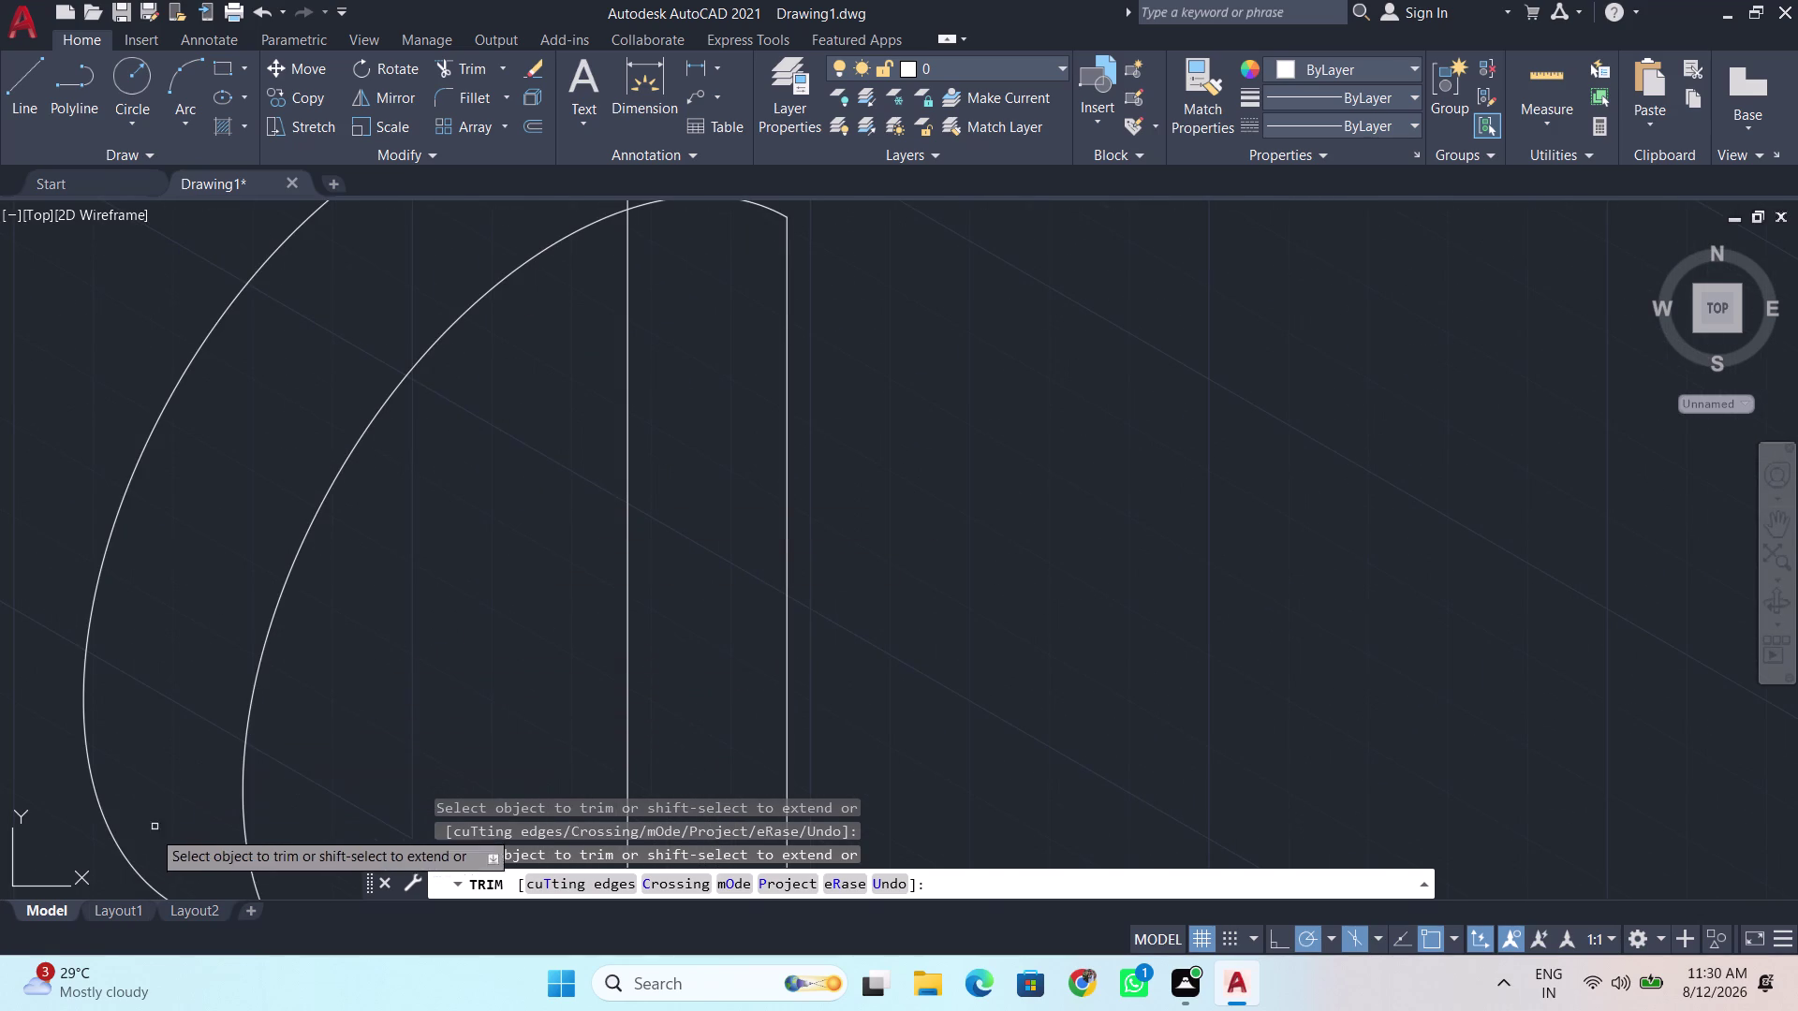
scroll(down, 3)
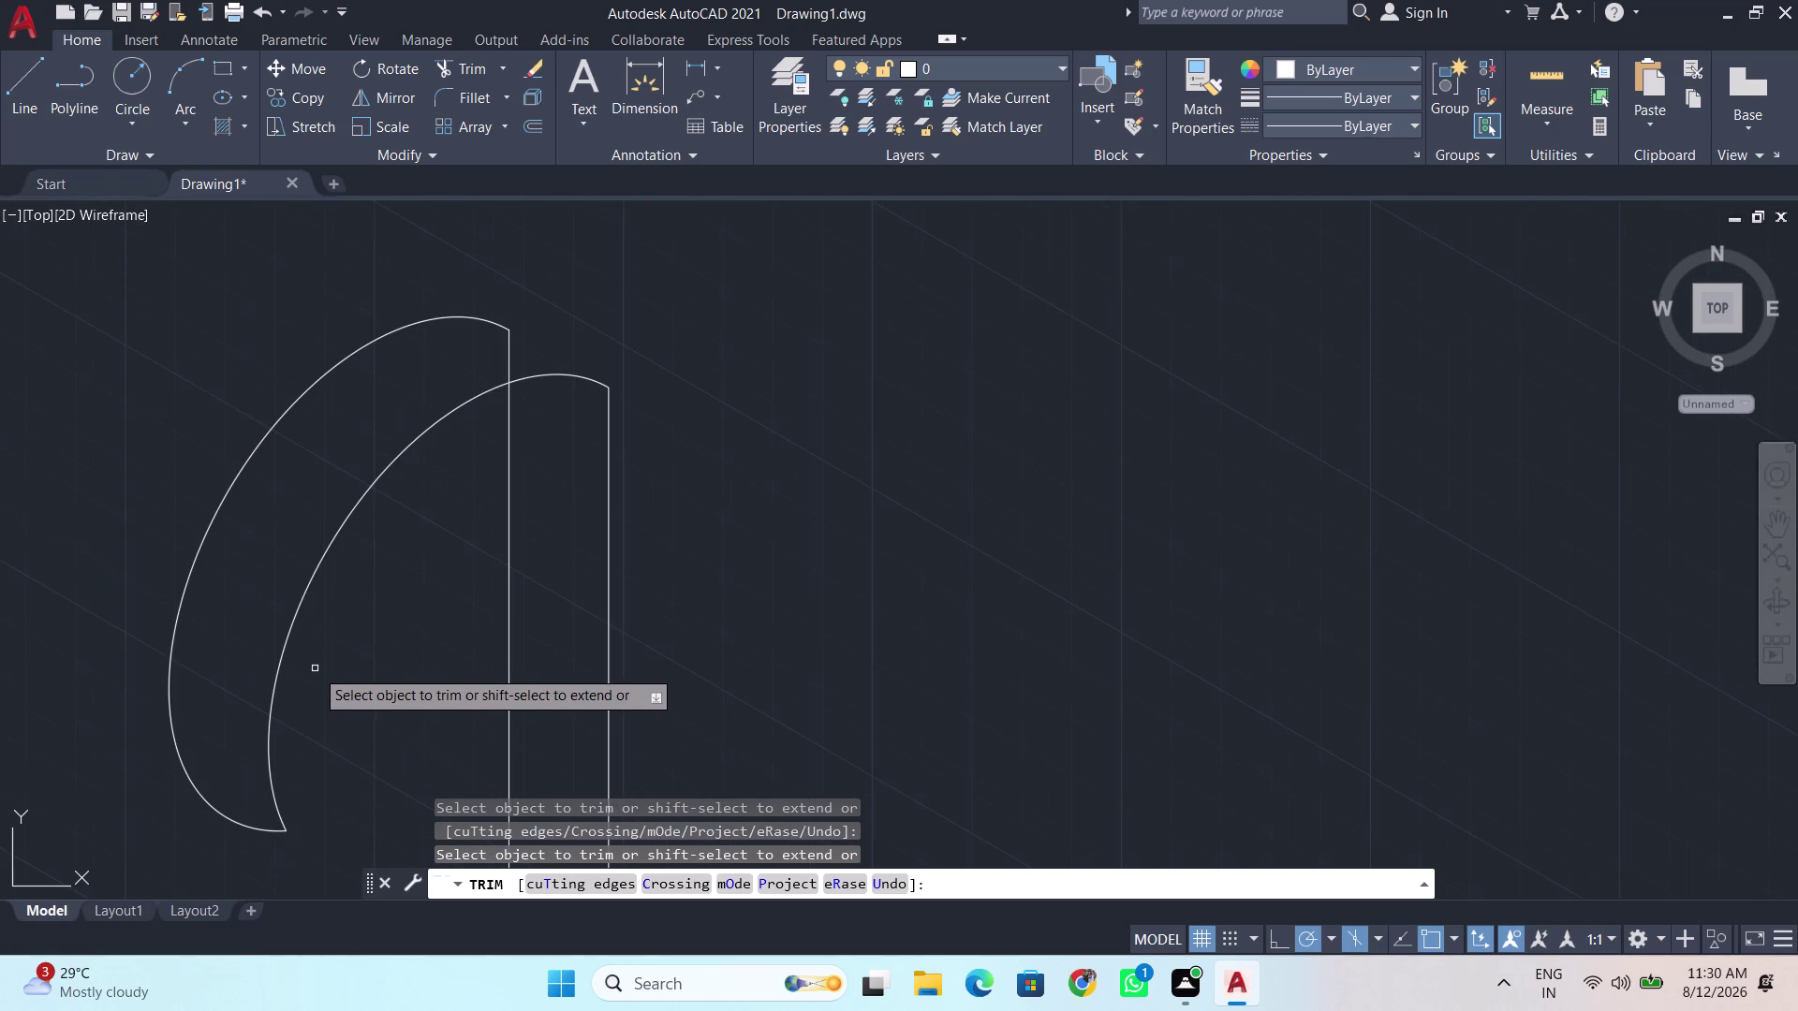
middle_drag(341, 669, 462, 589)
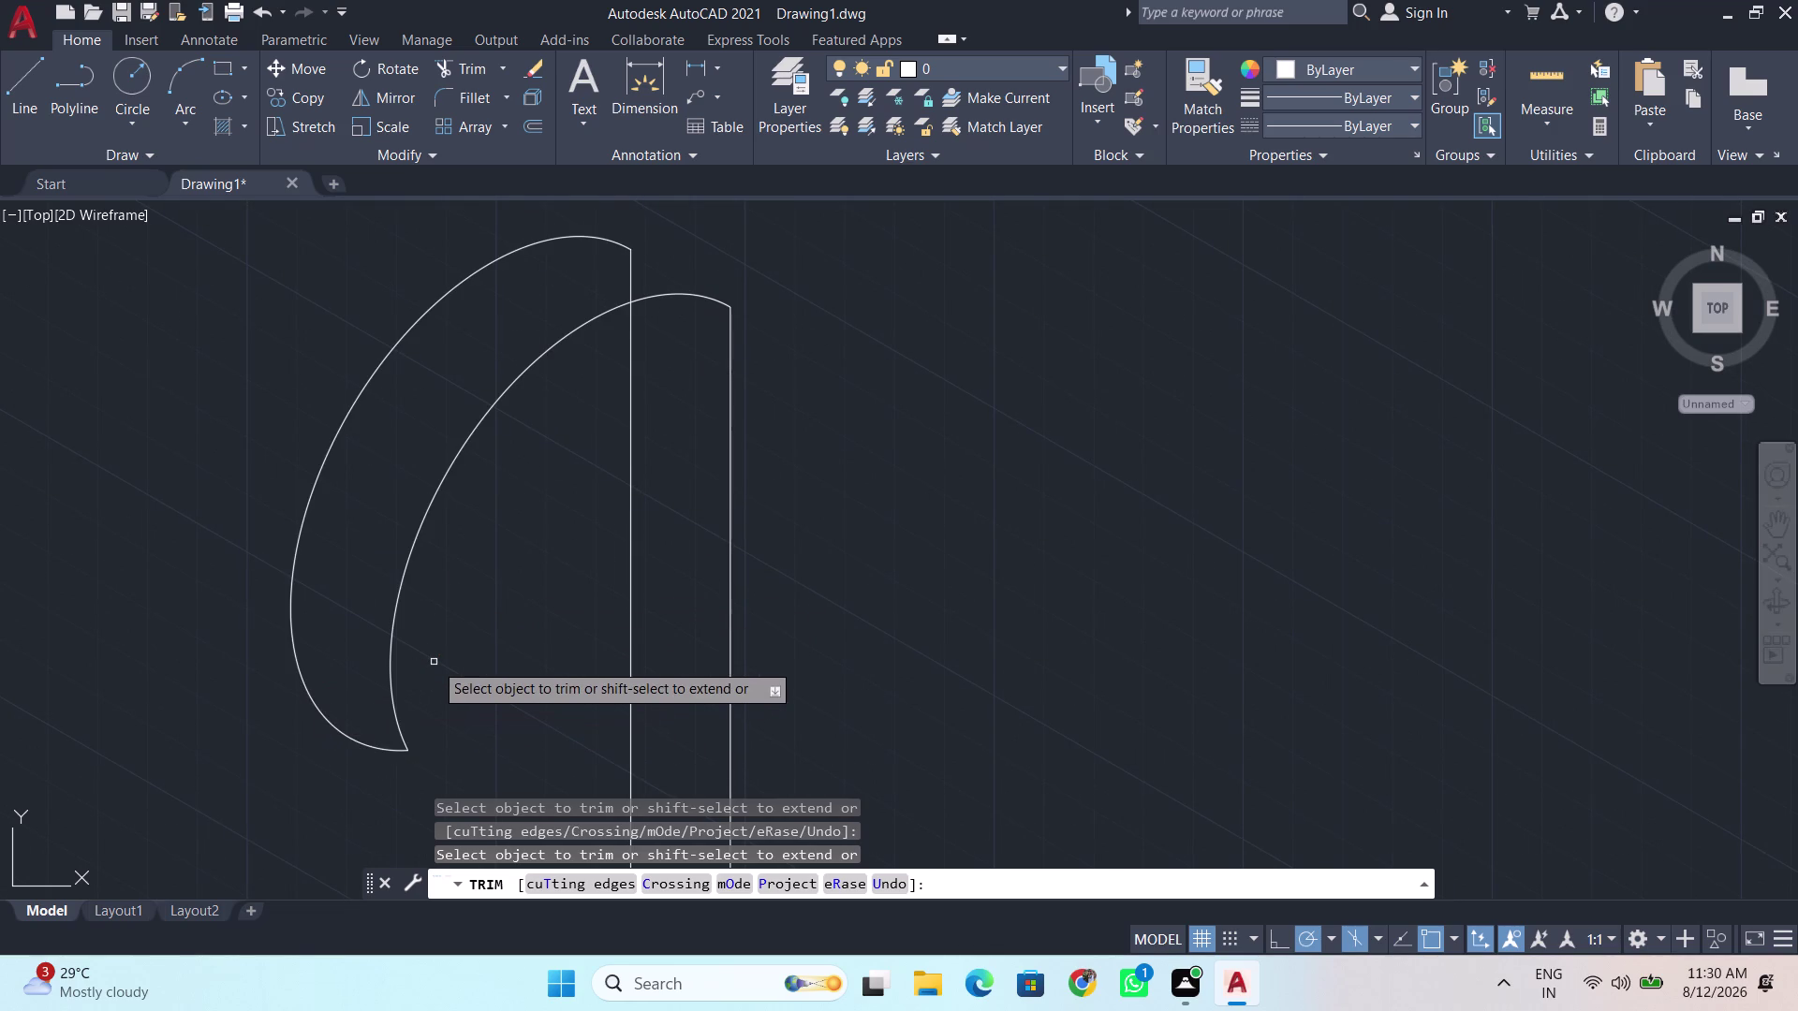
key(space)
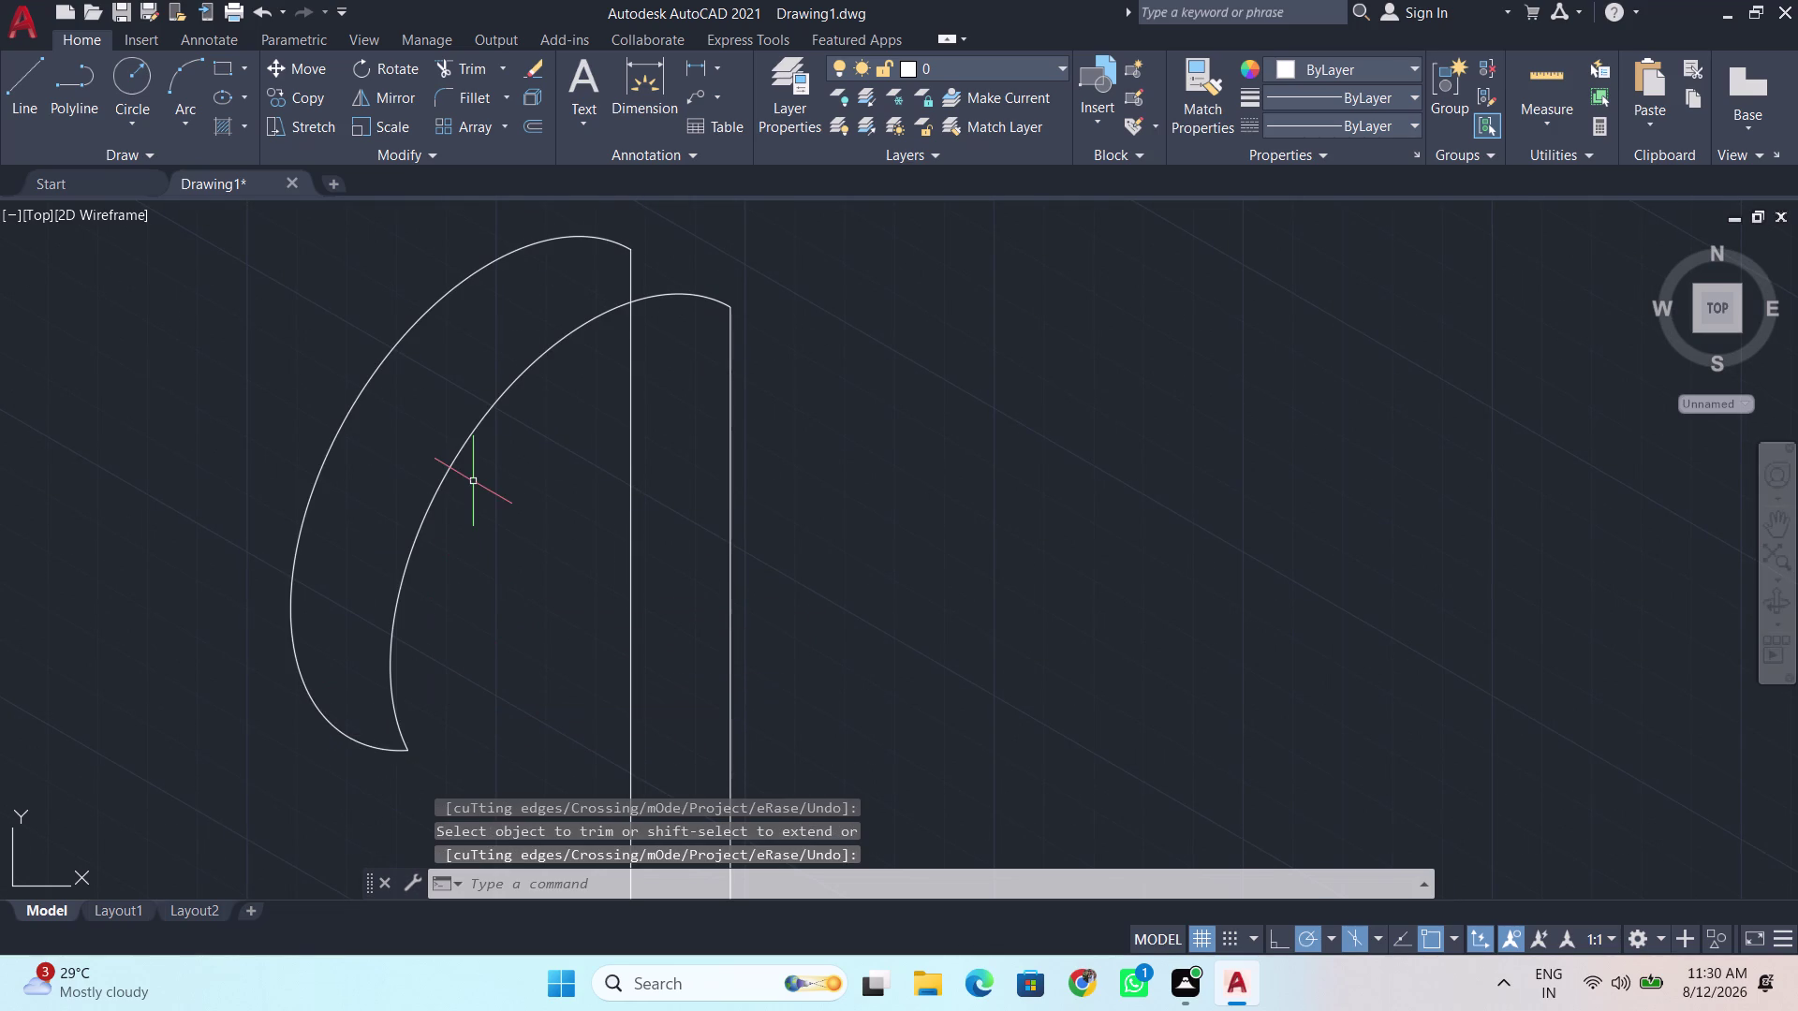
Draw a short line capping the spout's outer top end.
key(l)
key(Return)
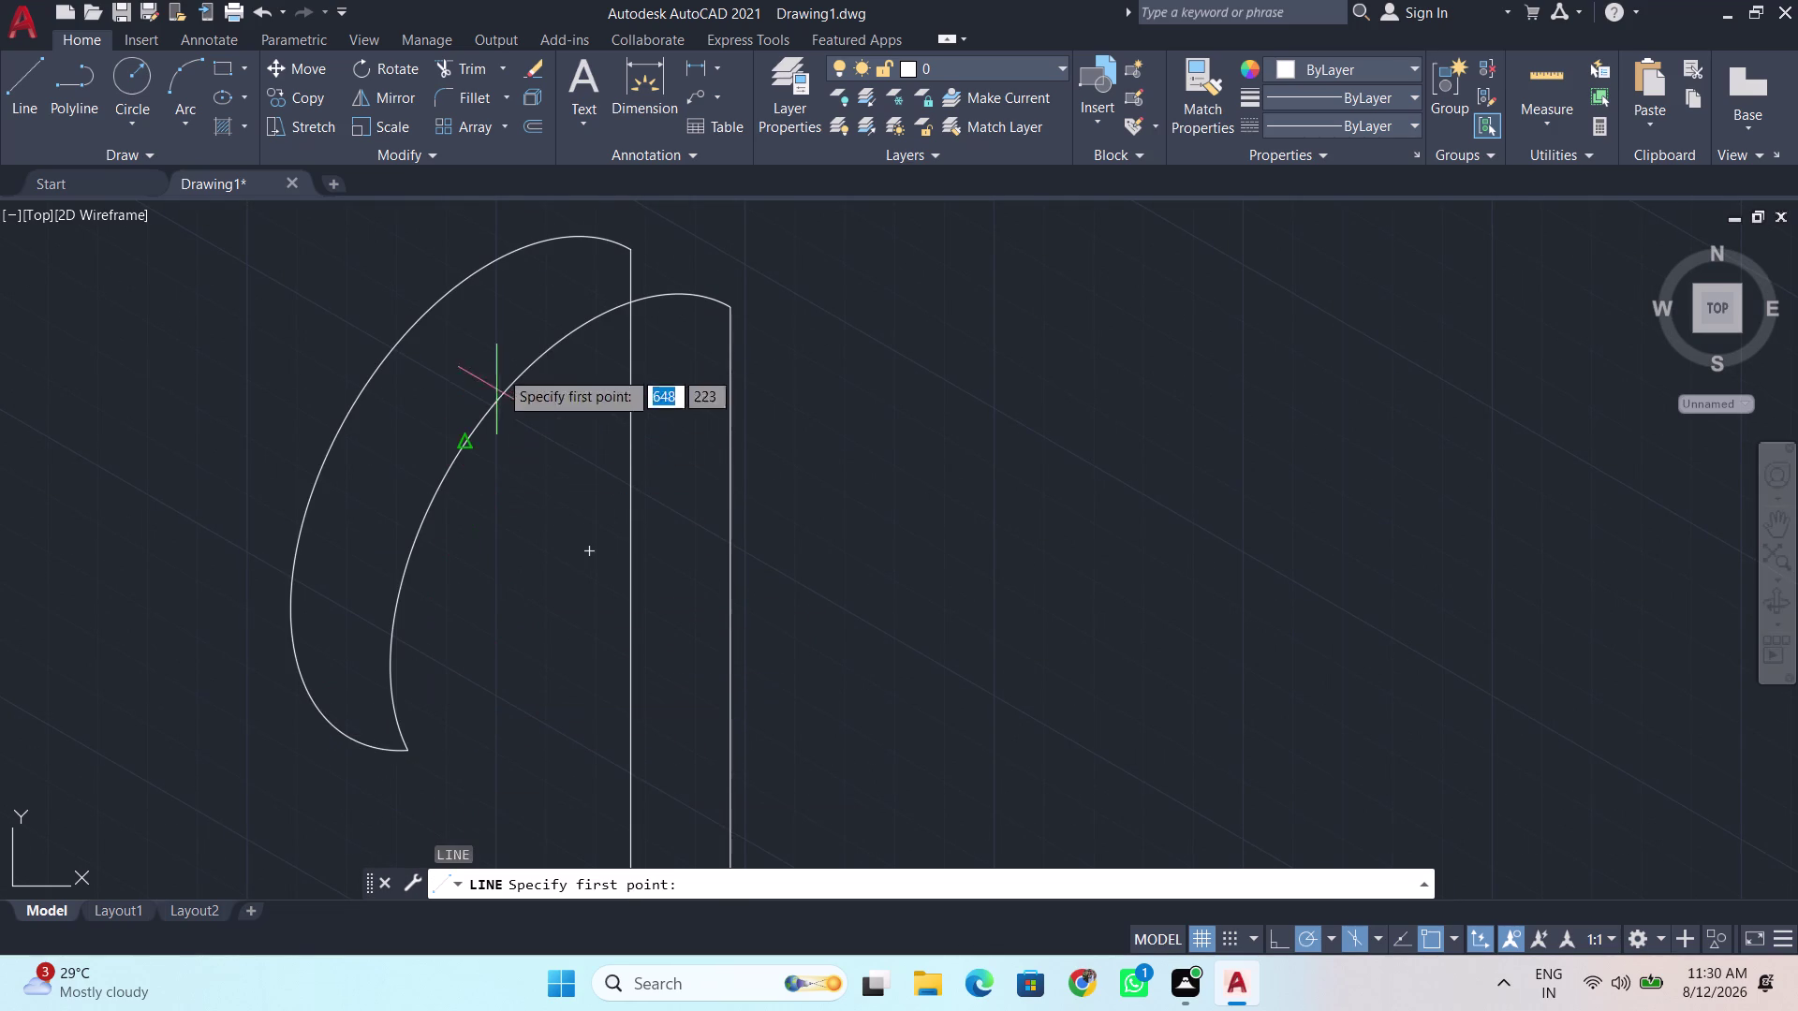
middle_drag(628, 260, 465, 417)
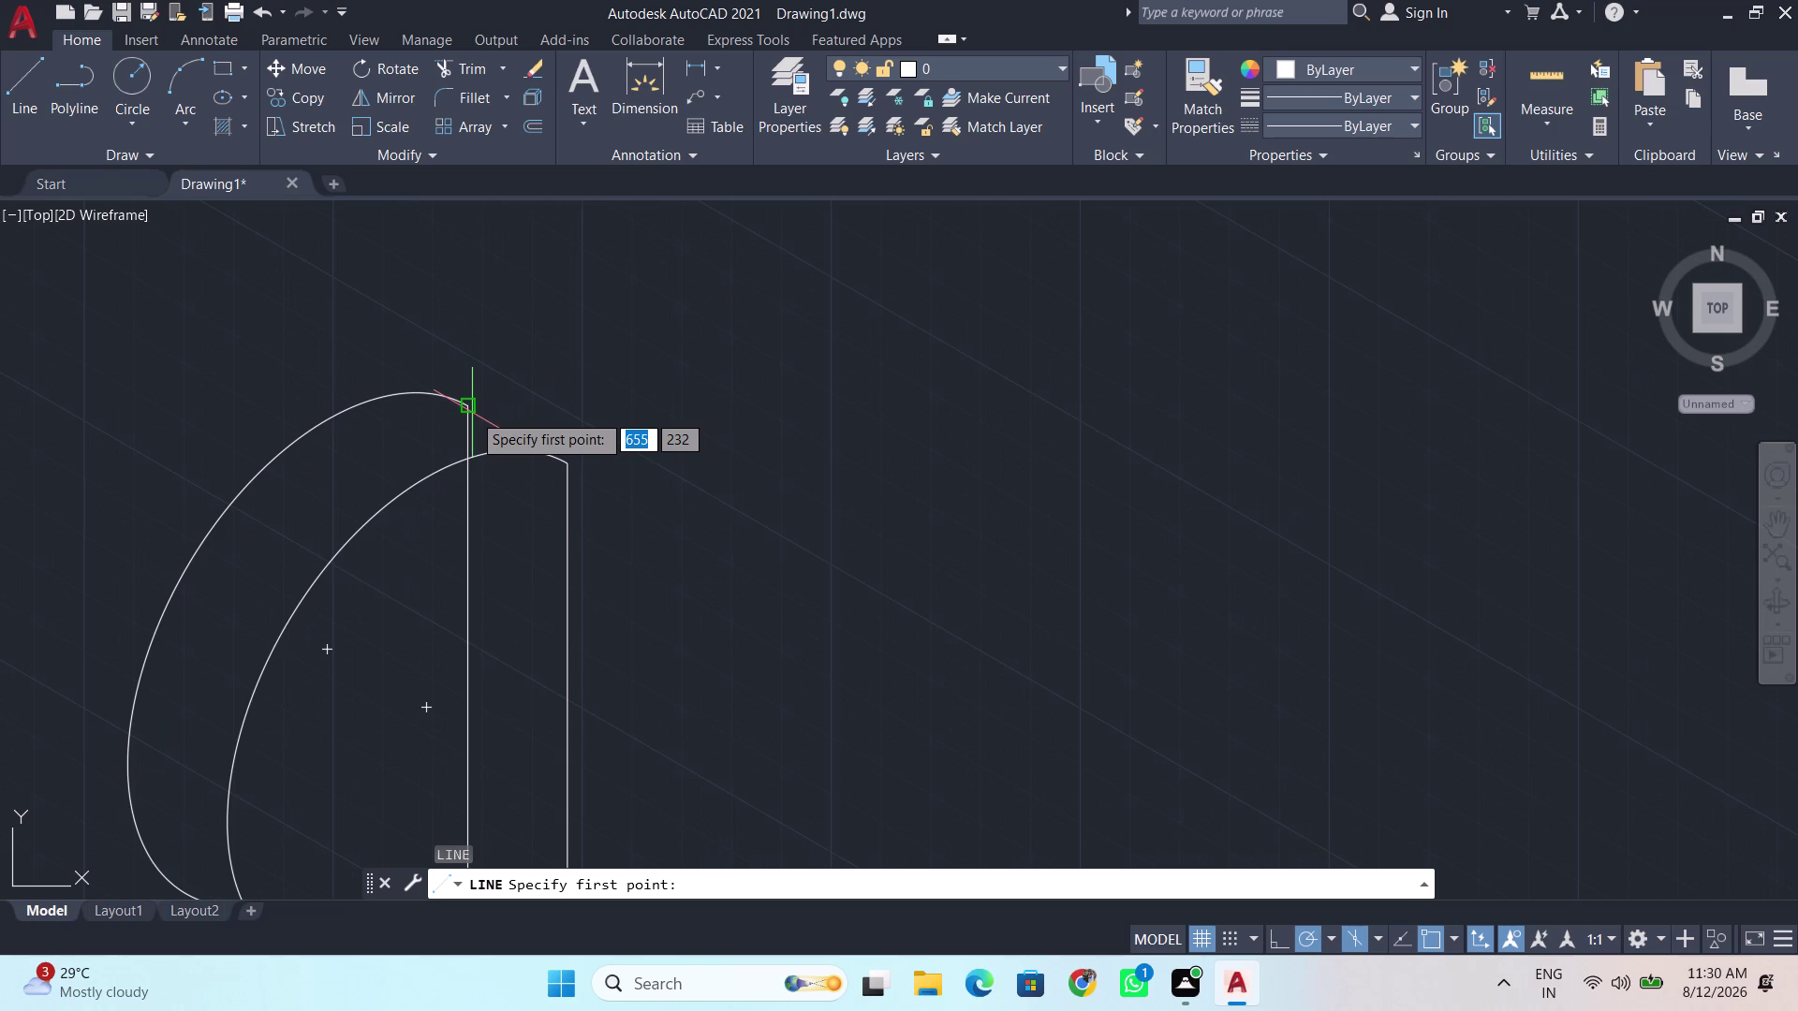
click(466, 411)
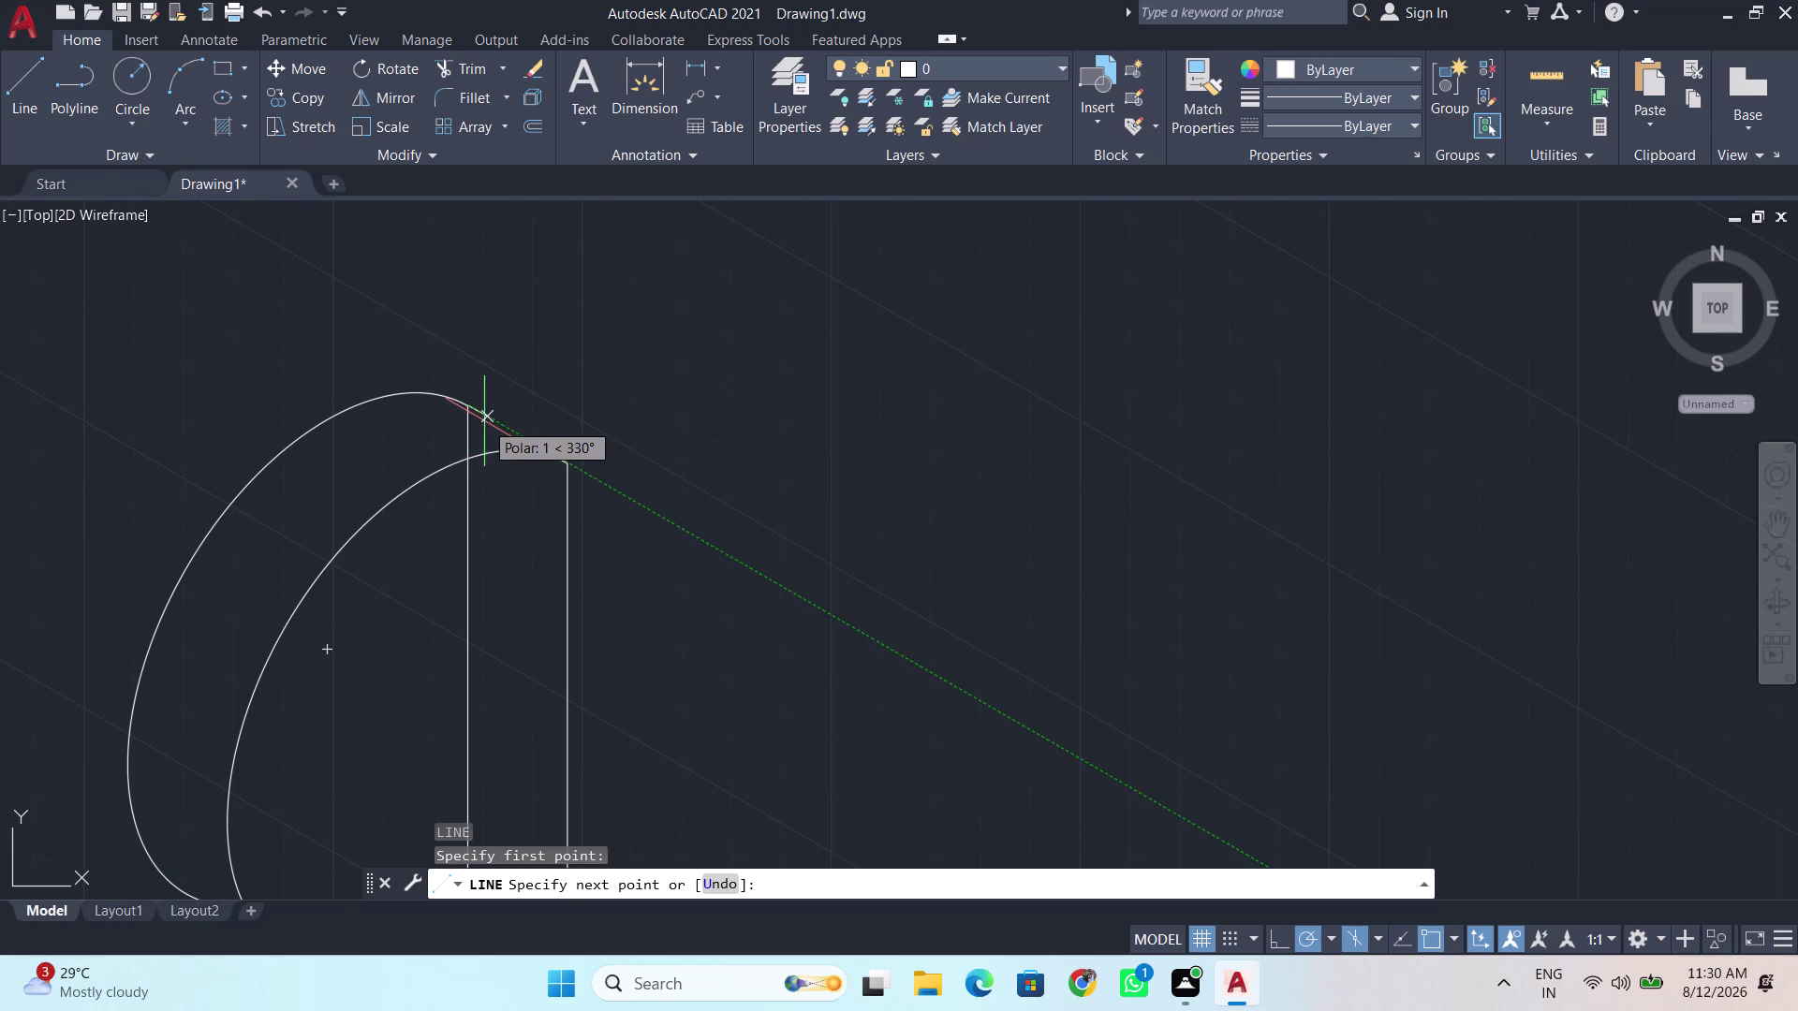
click(483, 421)
key(space)
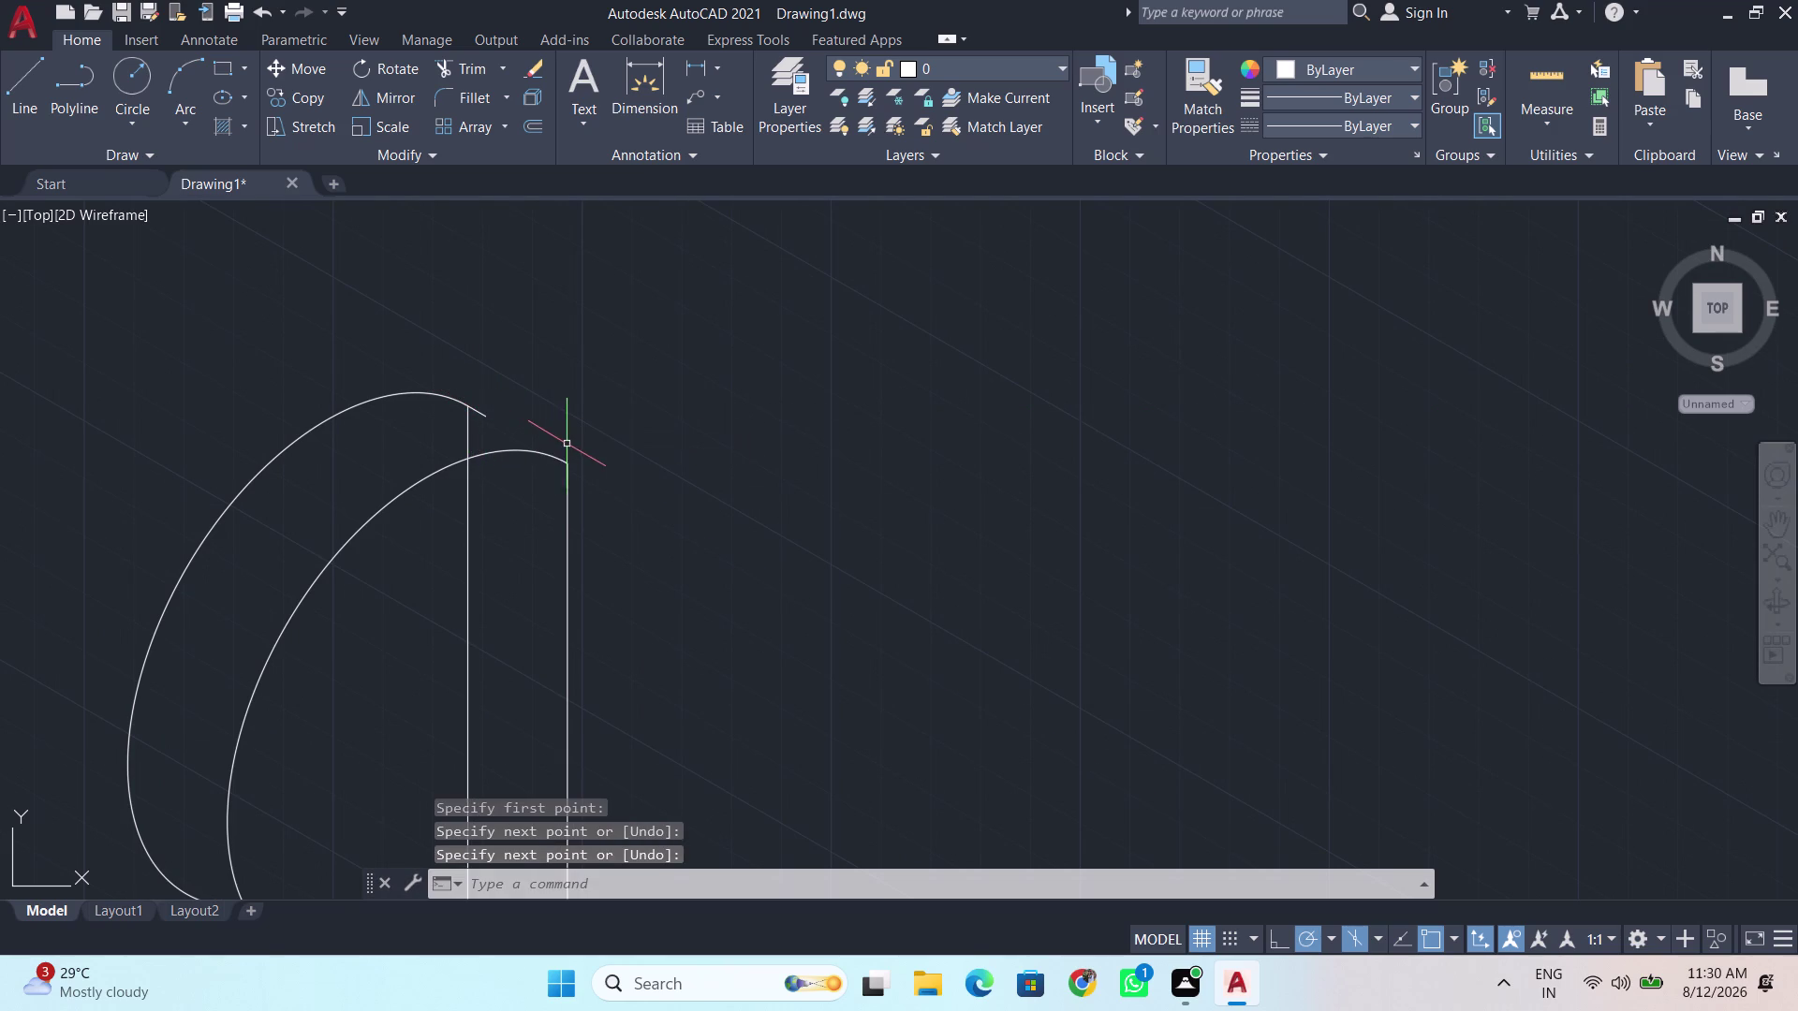
Cap the inner curve's top end with a second short line.
key(Return)
click(571, 465)
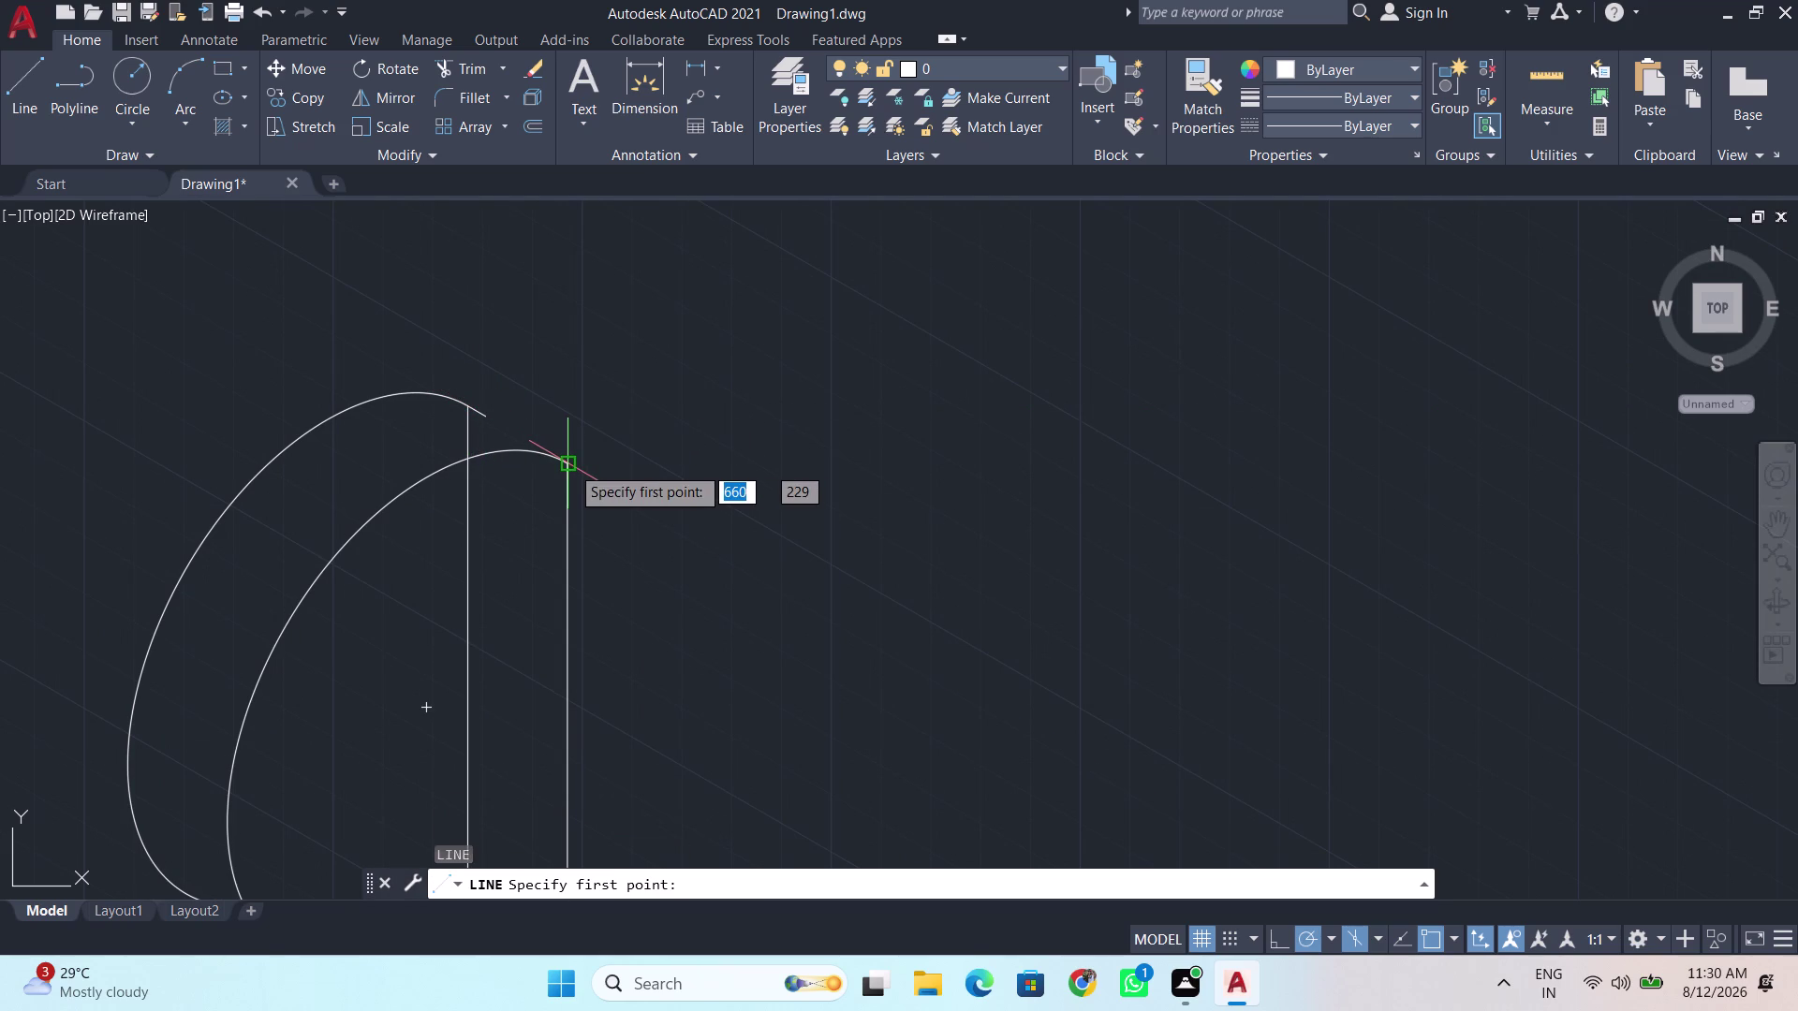
click(539, 438)
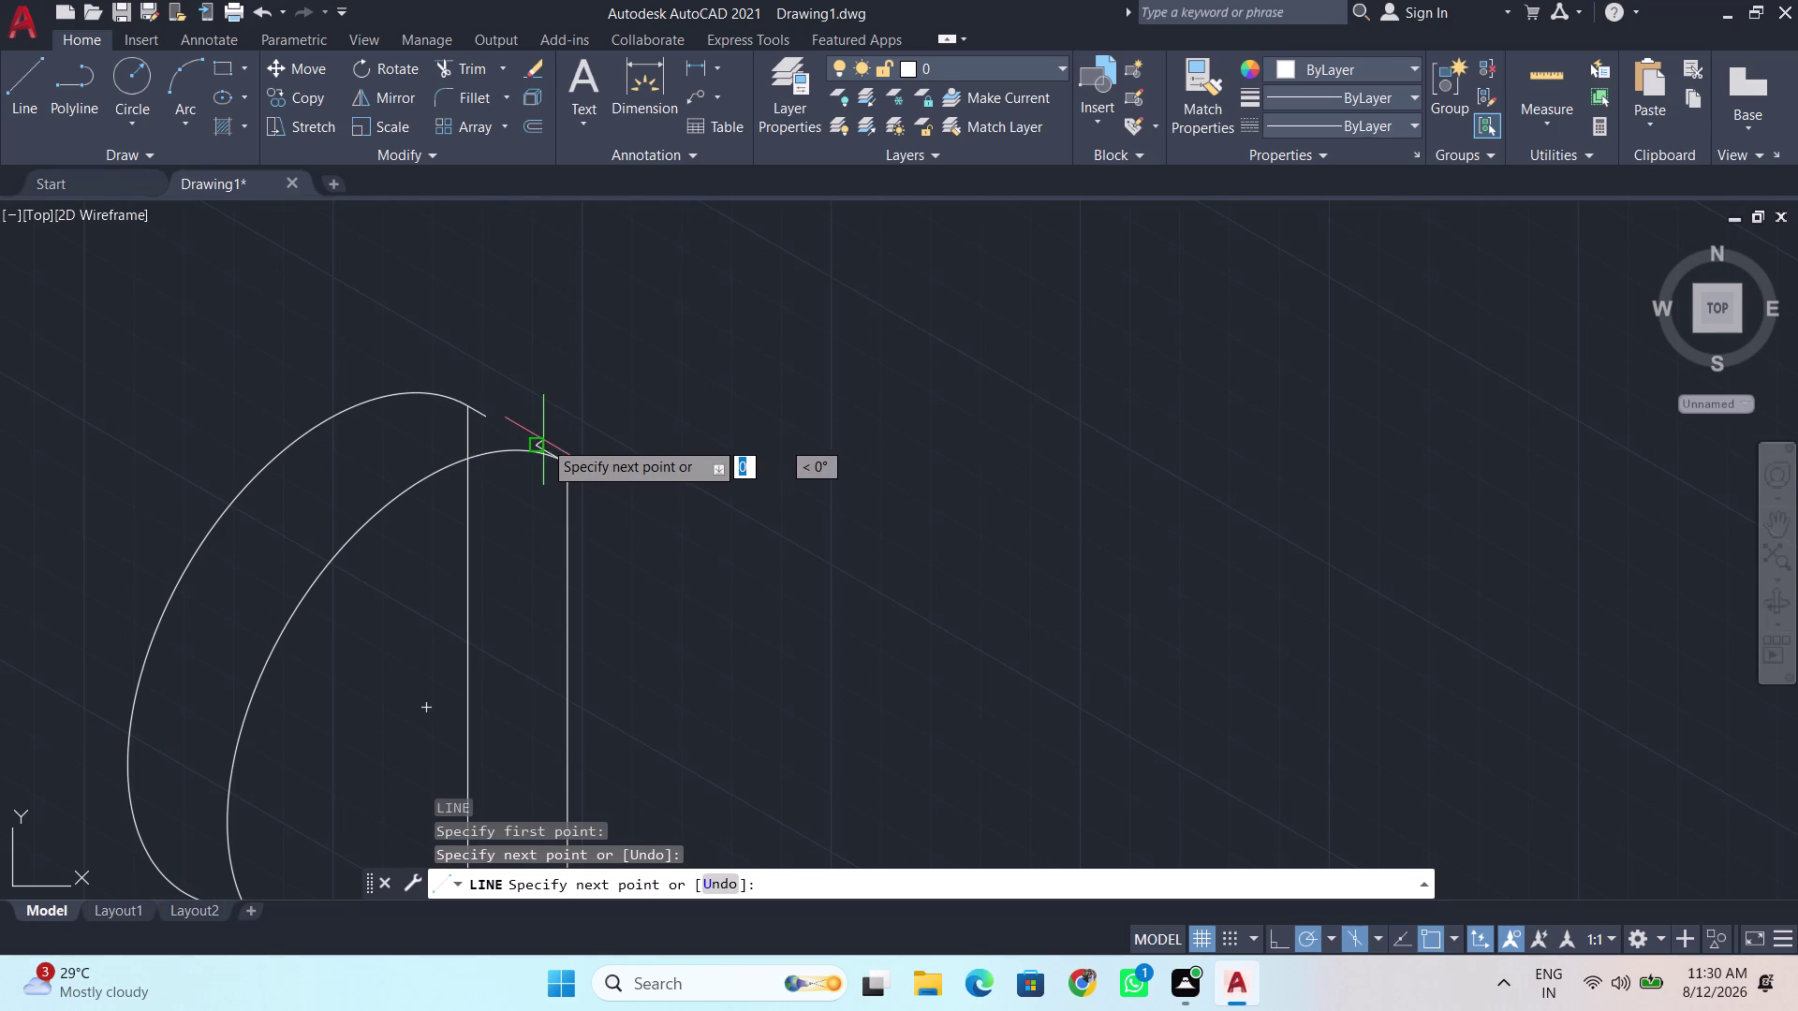
key(space)
scroll(up, 3)
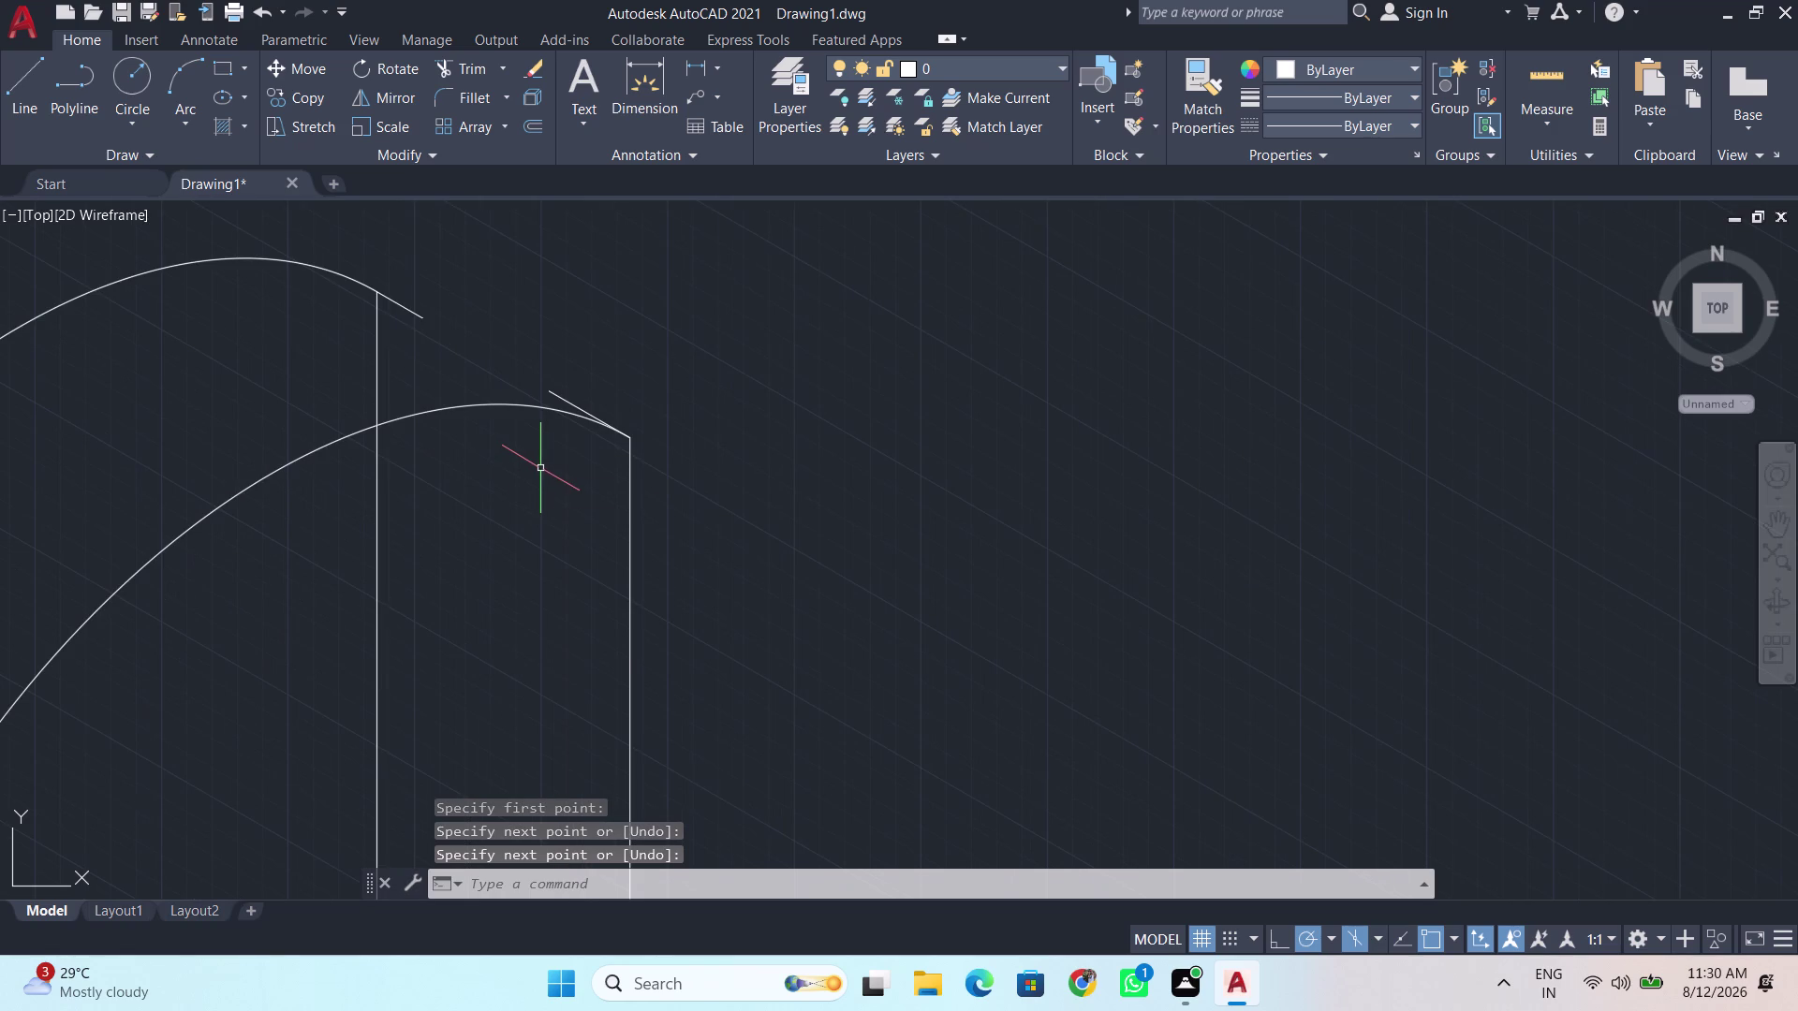
key(b)
key(l)
click(590, 518)
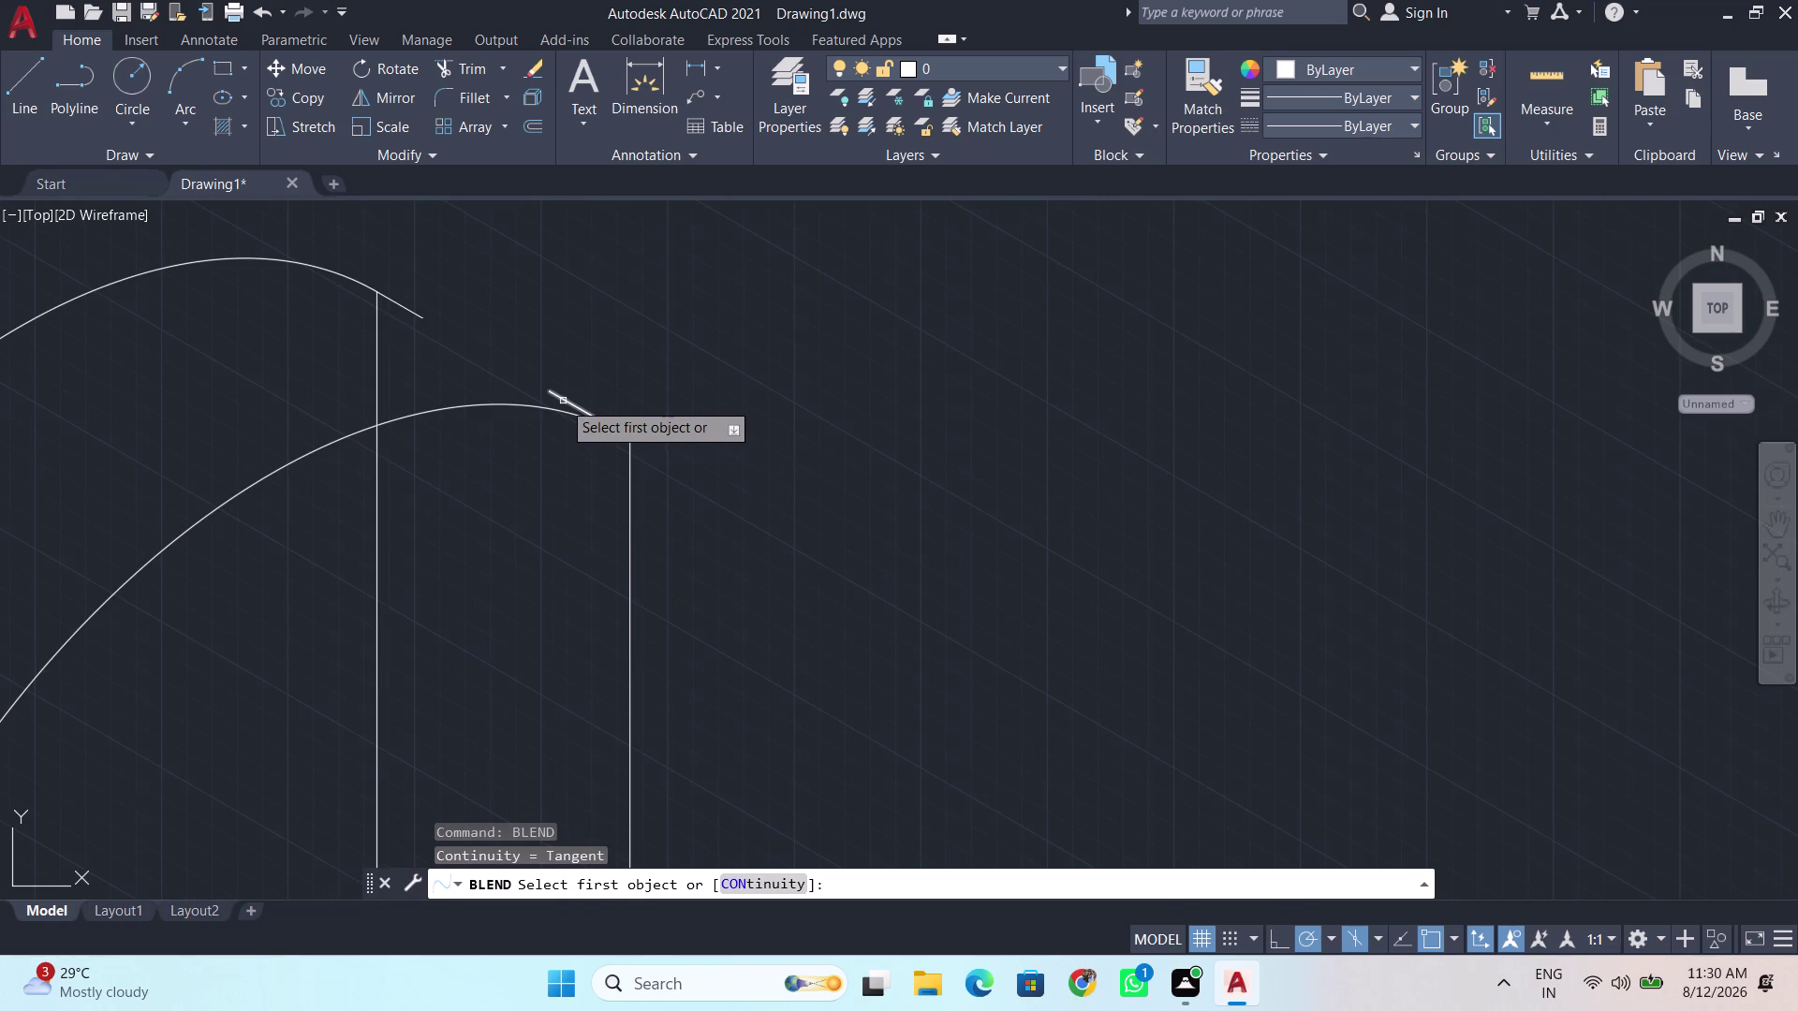
Blend the two open curve ends into a smooth join.
click(562, 400)
click(416, 314)
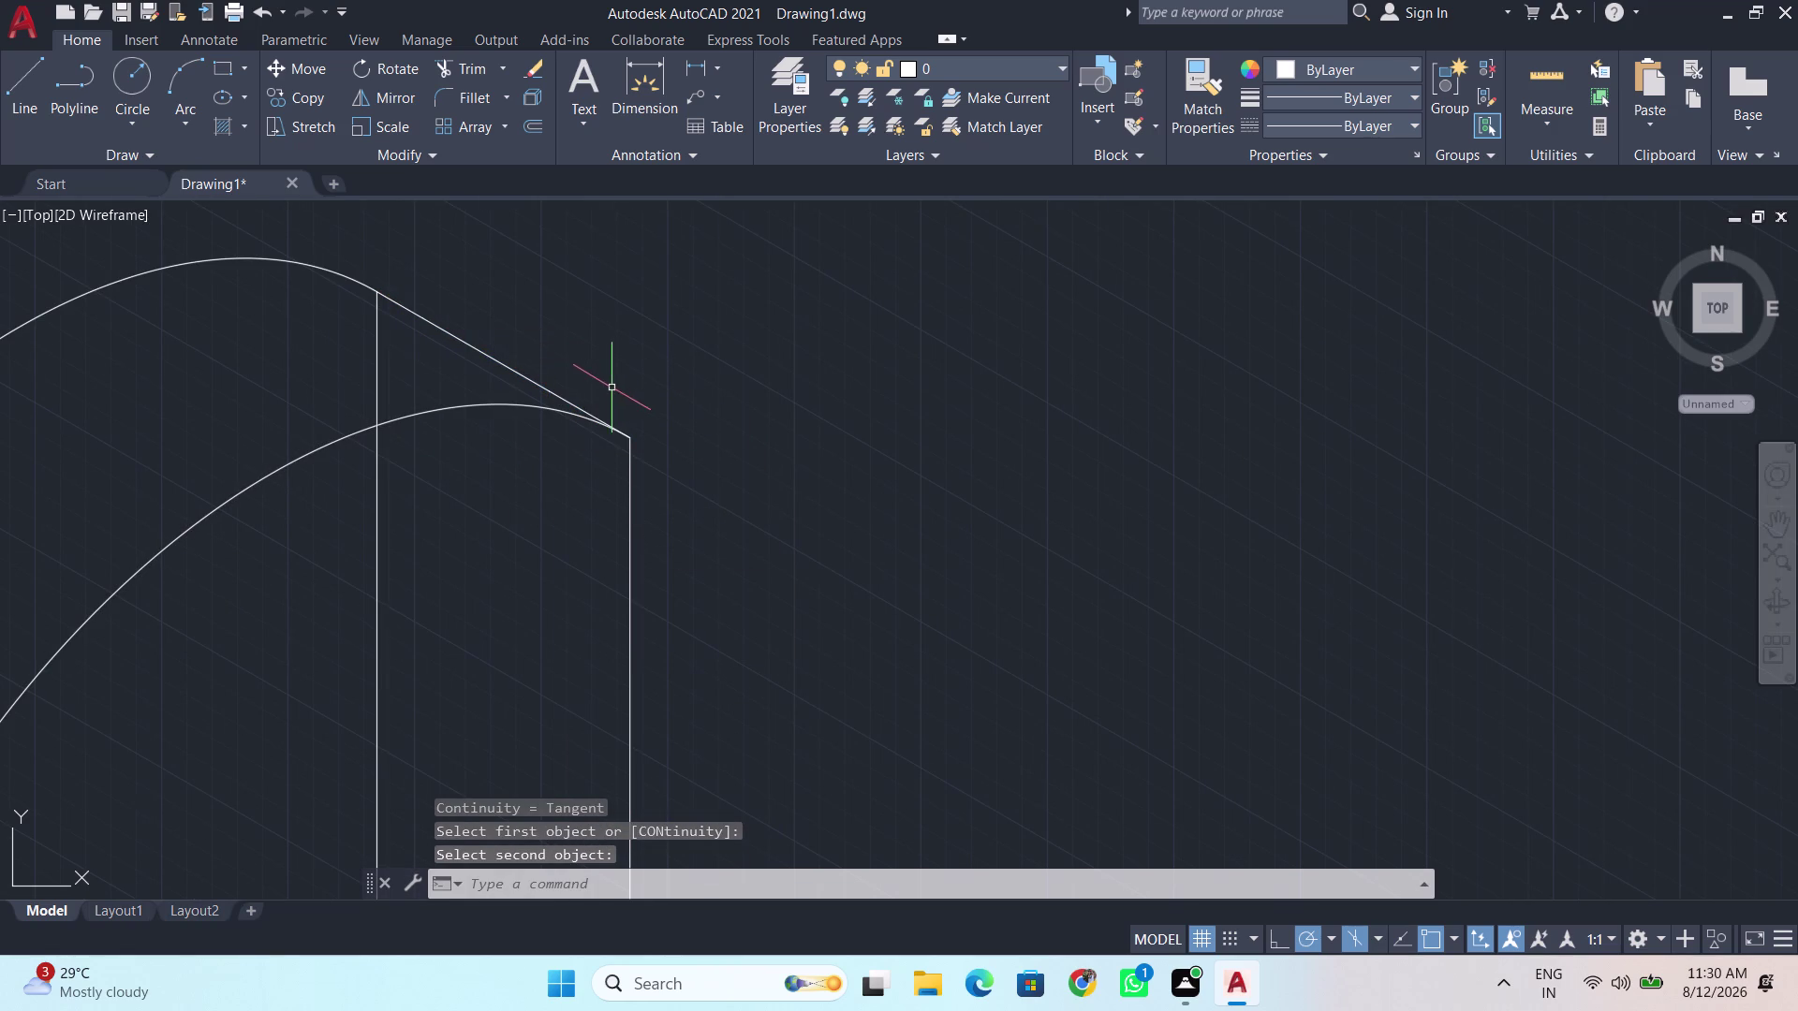
key(space)
scroll(down, 3)
middle_drag(540, 589, 564, 565)
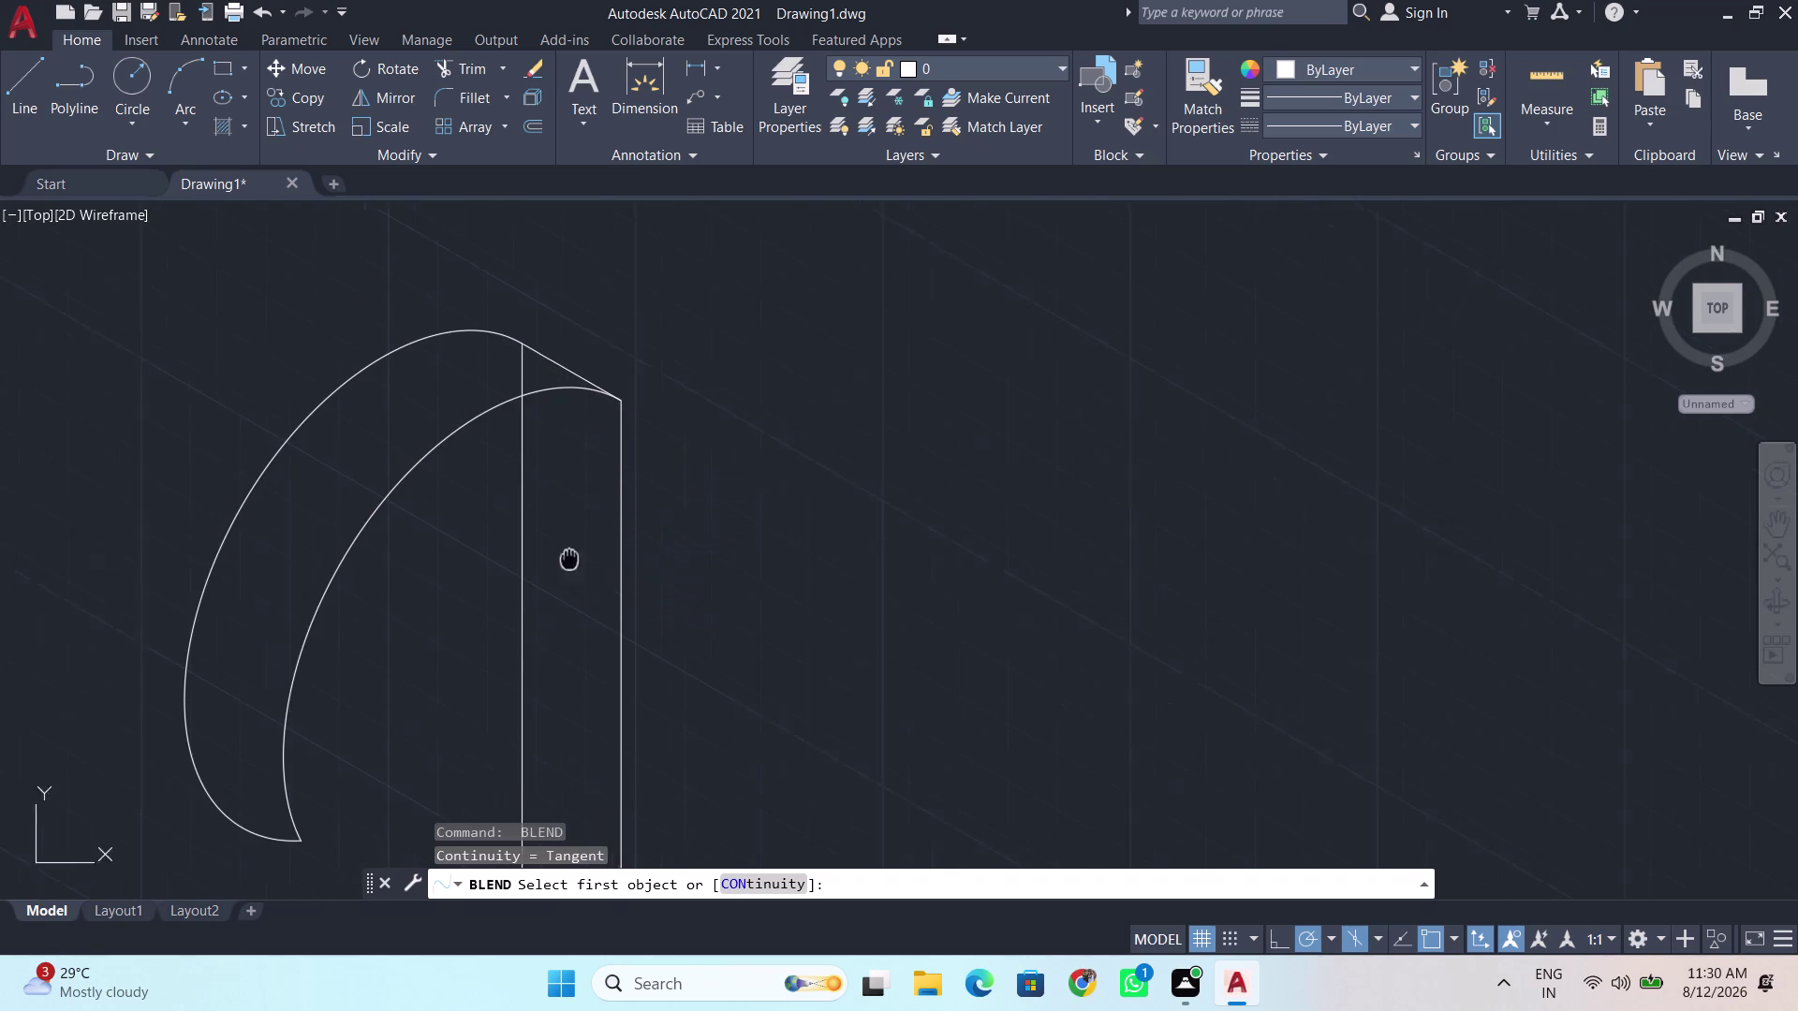
middle_drag(564, 565, 728, 485)
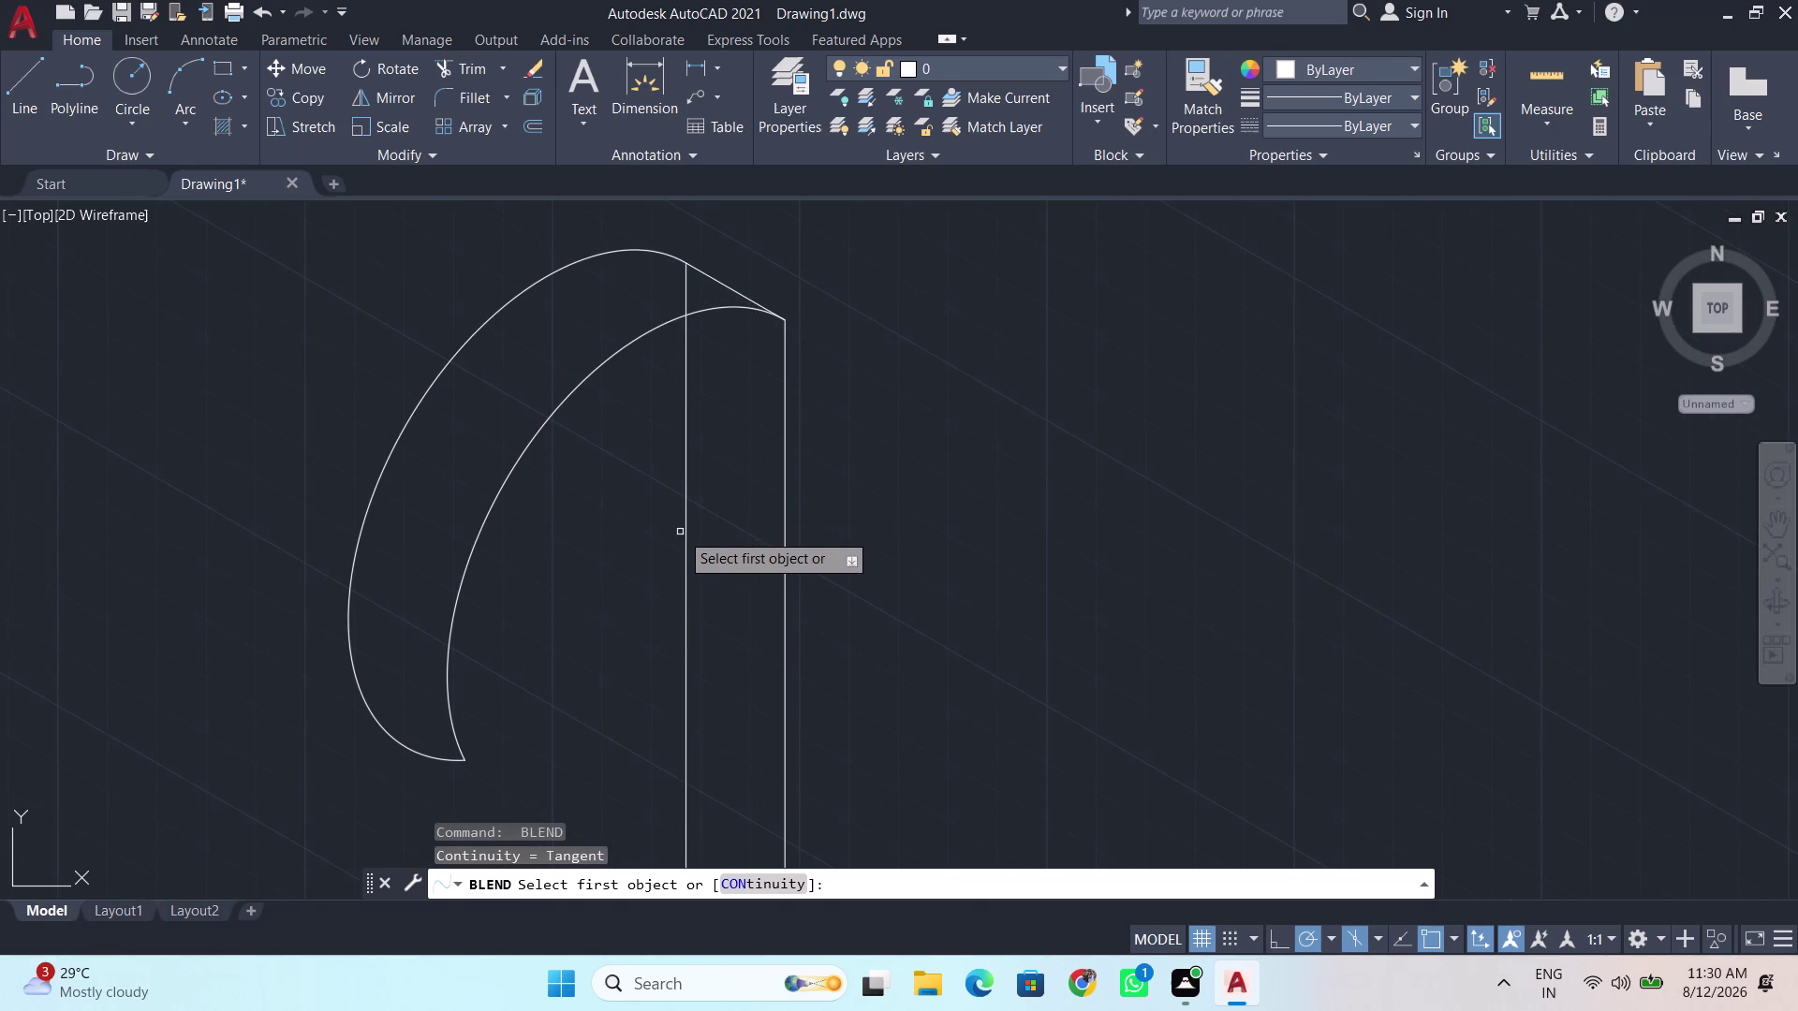
scroll(down, 3)
scroll(down, 3)
middle_drag(672, 562, 671, 555)
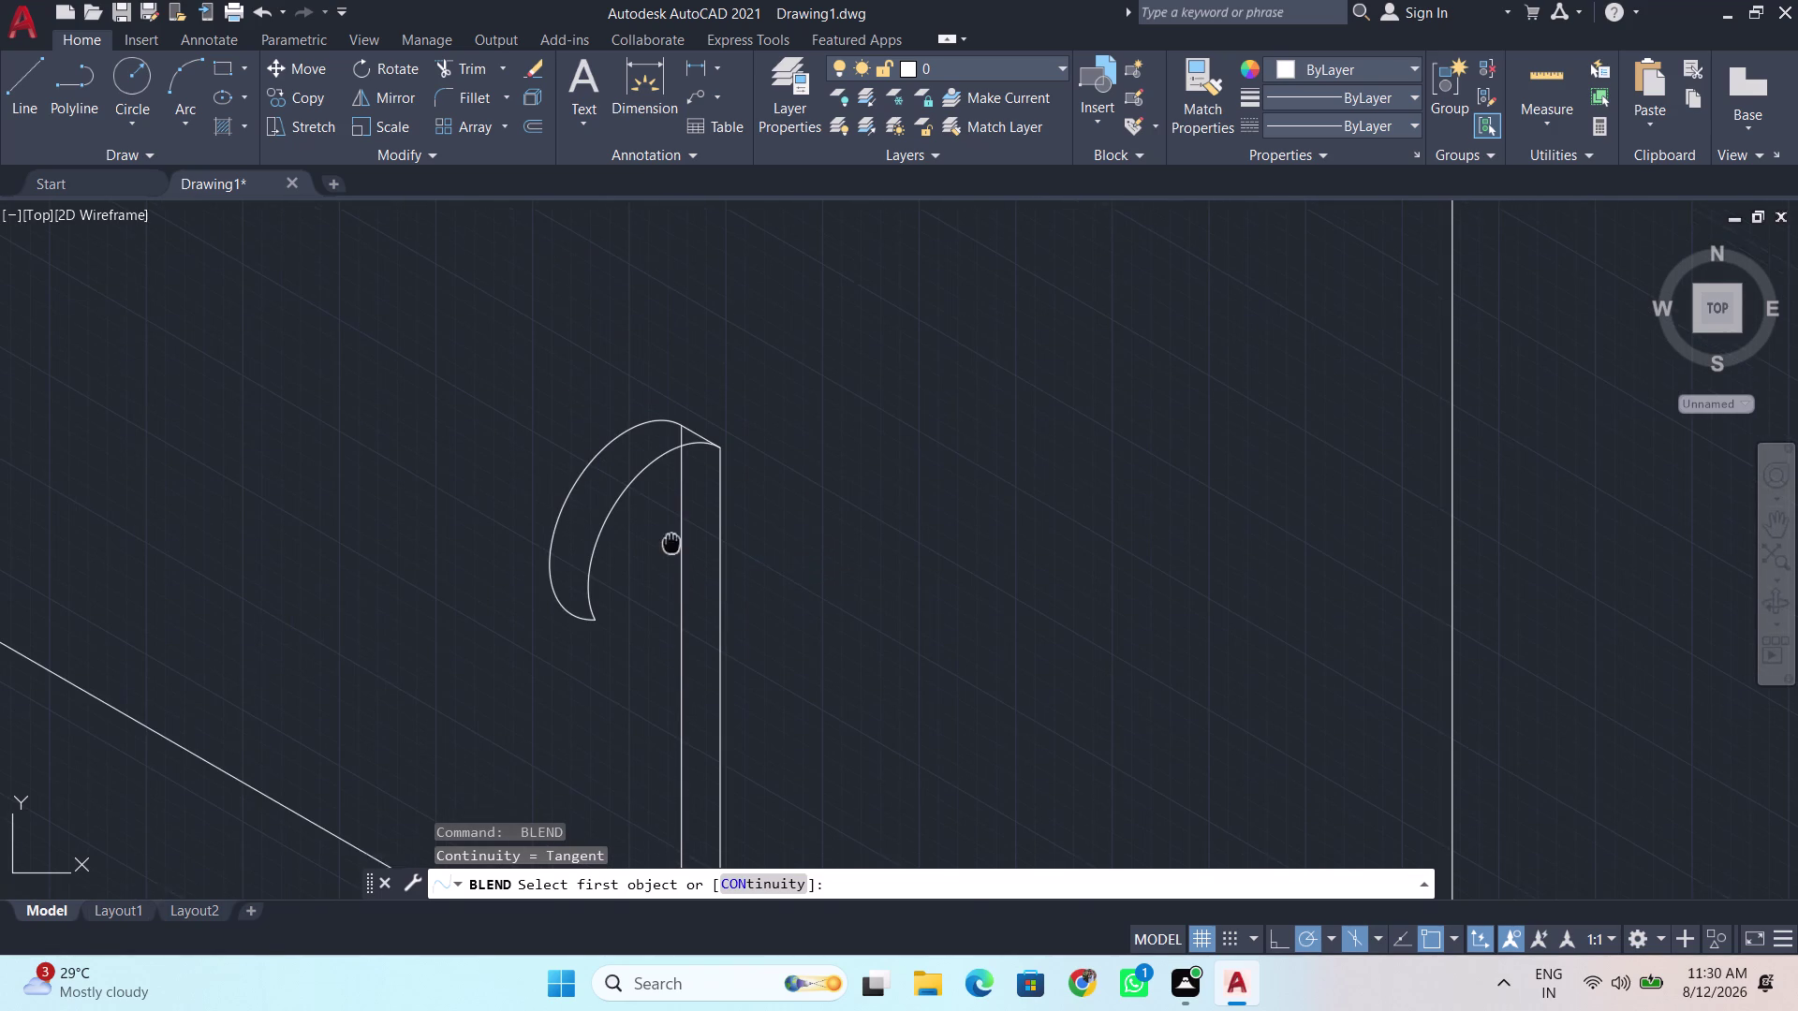
middle_drag(671, 555, 681, 466)
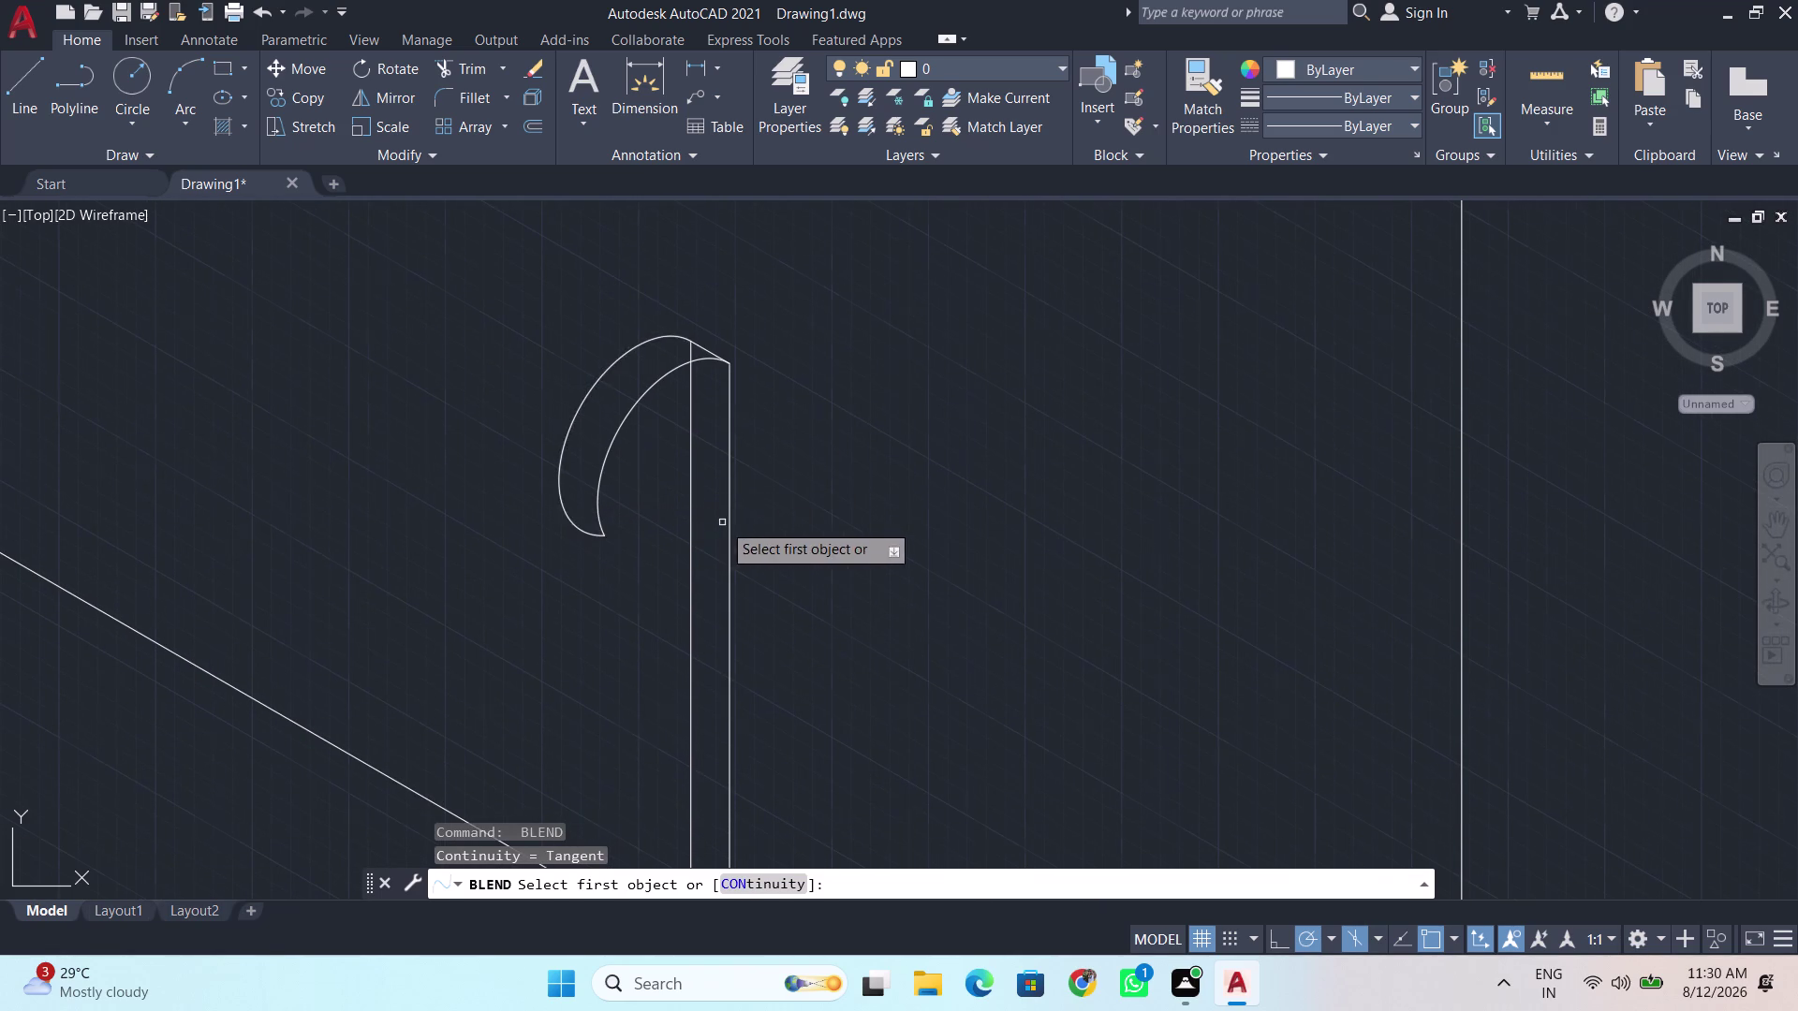
scroll(down, 3)
middle_drag(723, 521, 737, 375)
click(617, 261)
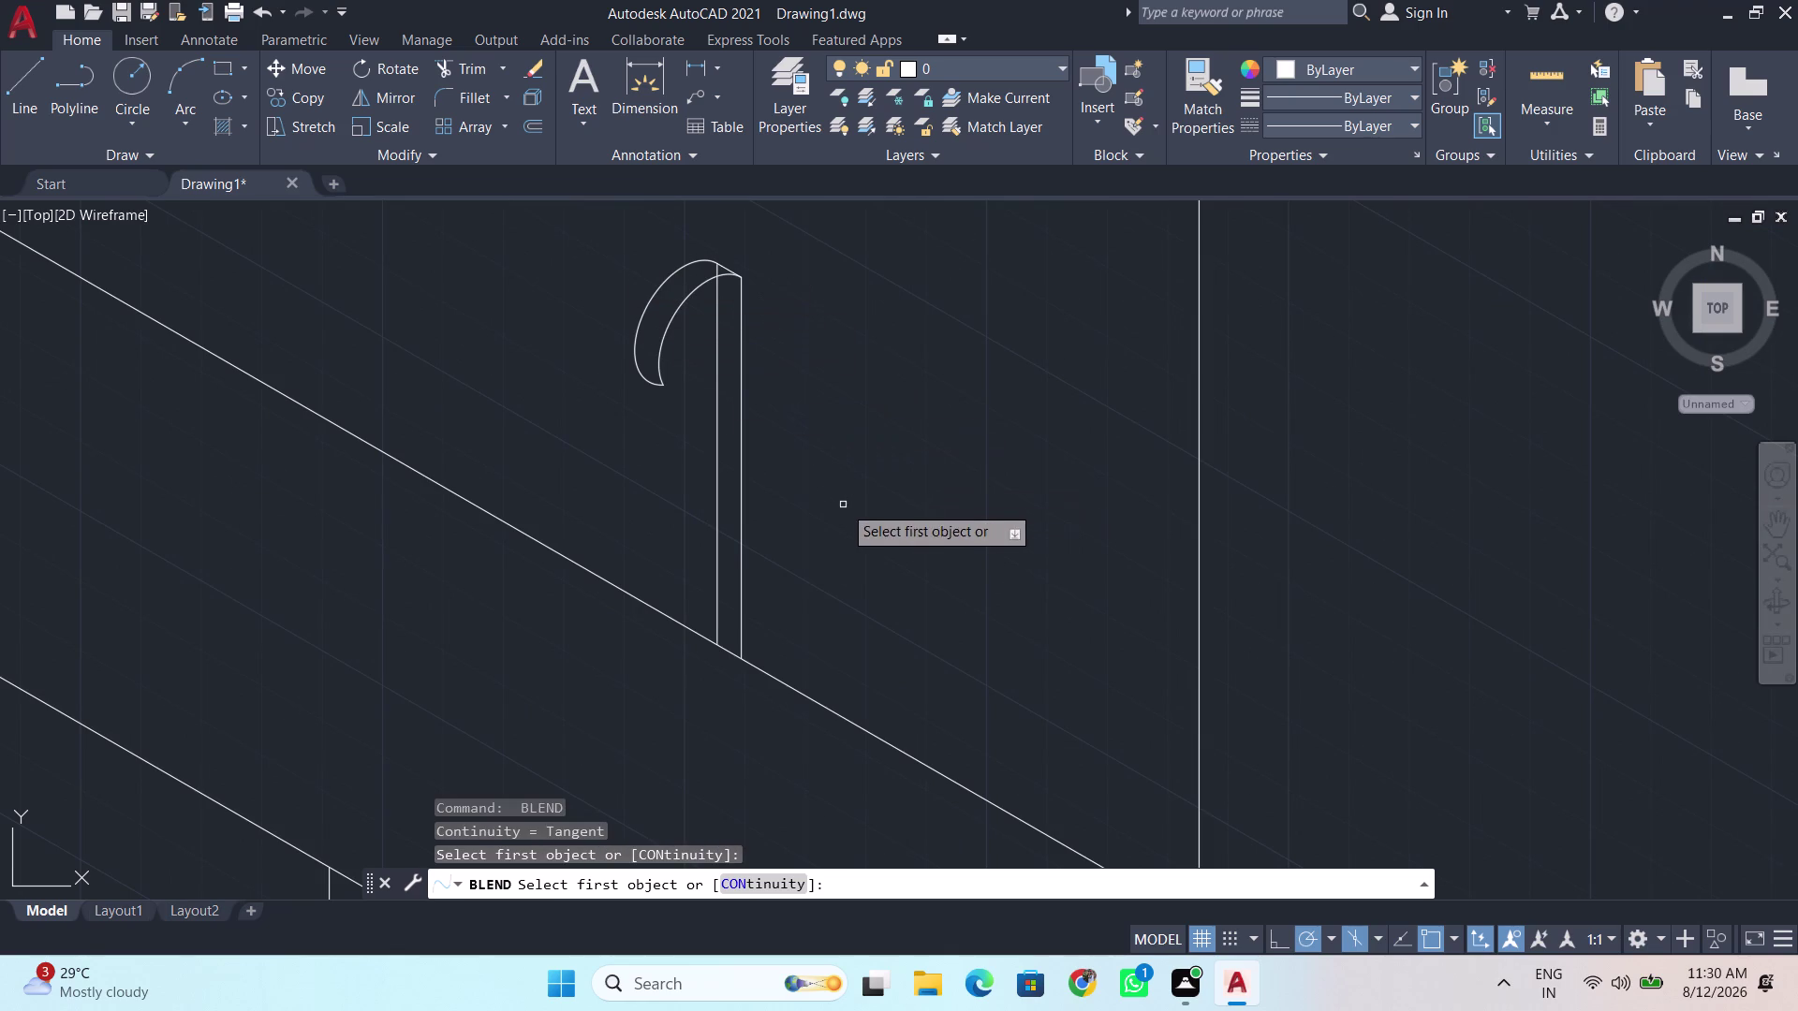
key(space)
Window-select the curved shape and its edges and move it lower.
click(801, 458)
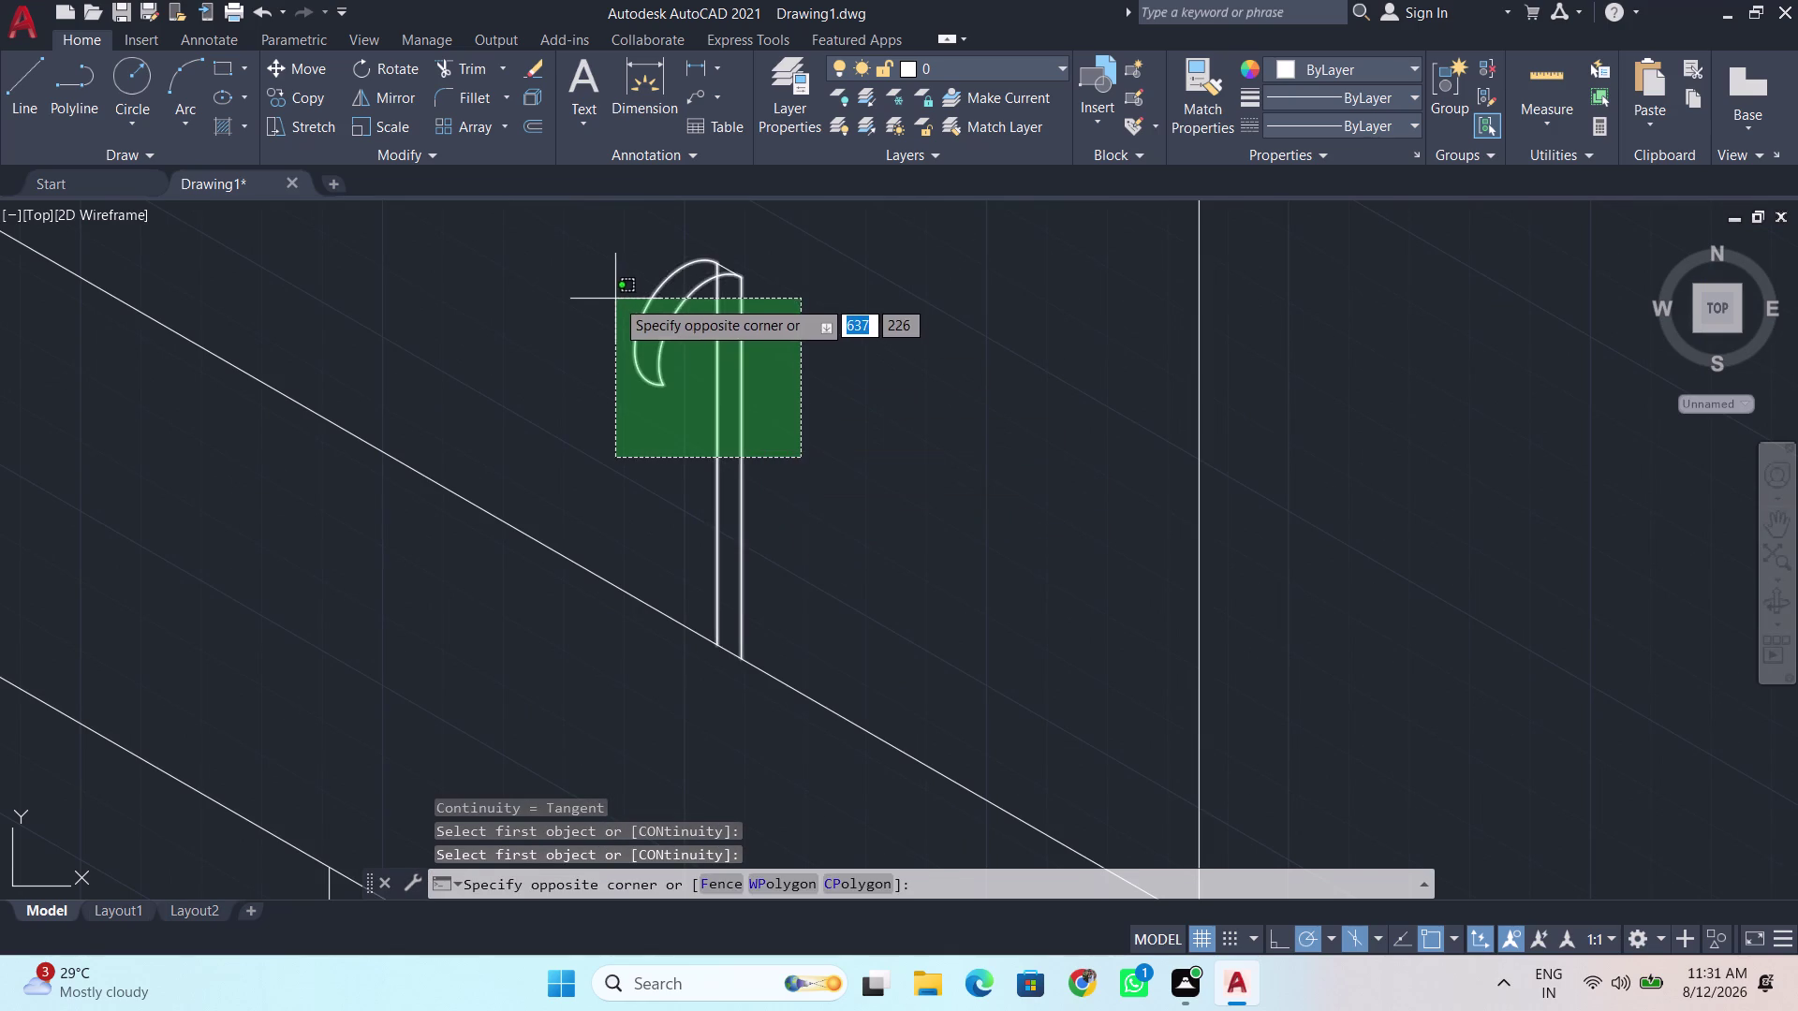
click(606, 264)
right_click(726, 360)
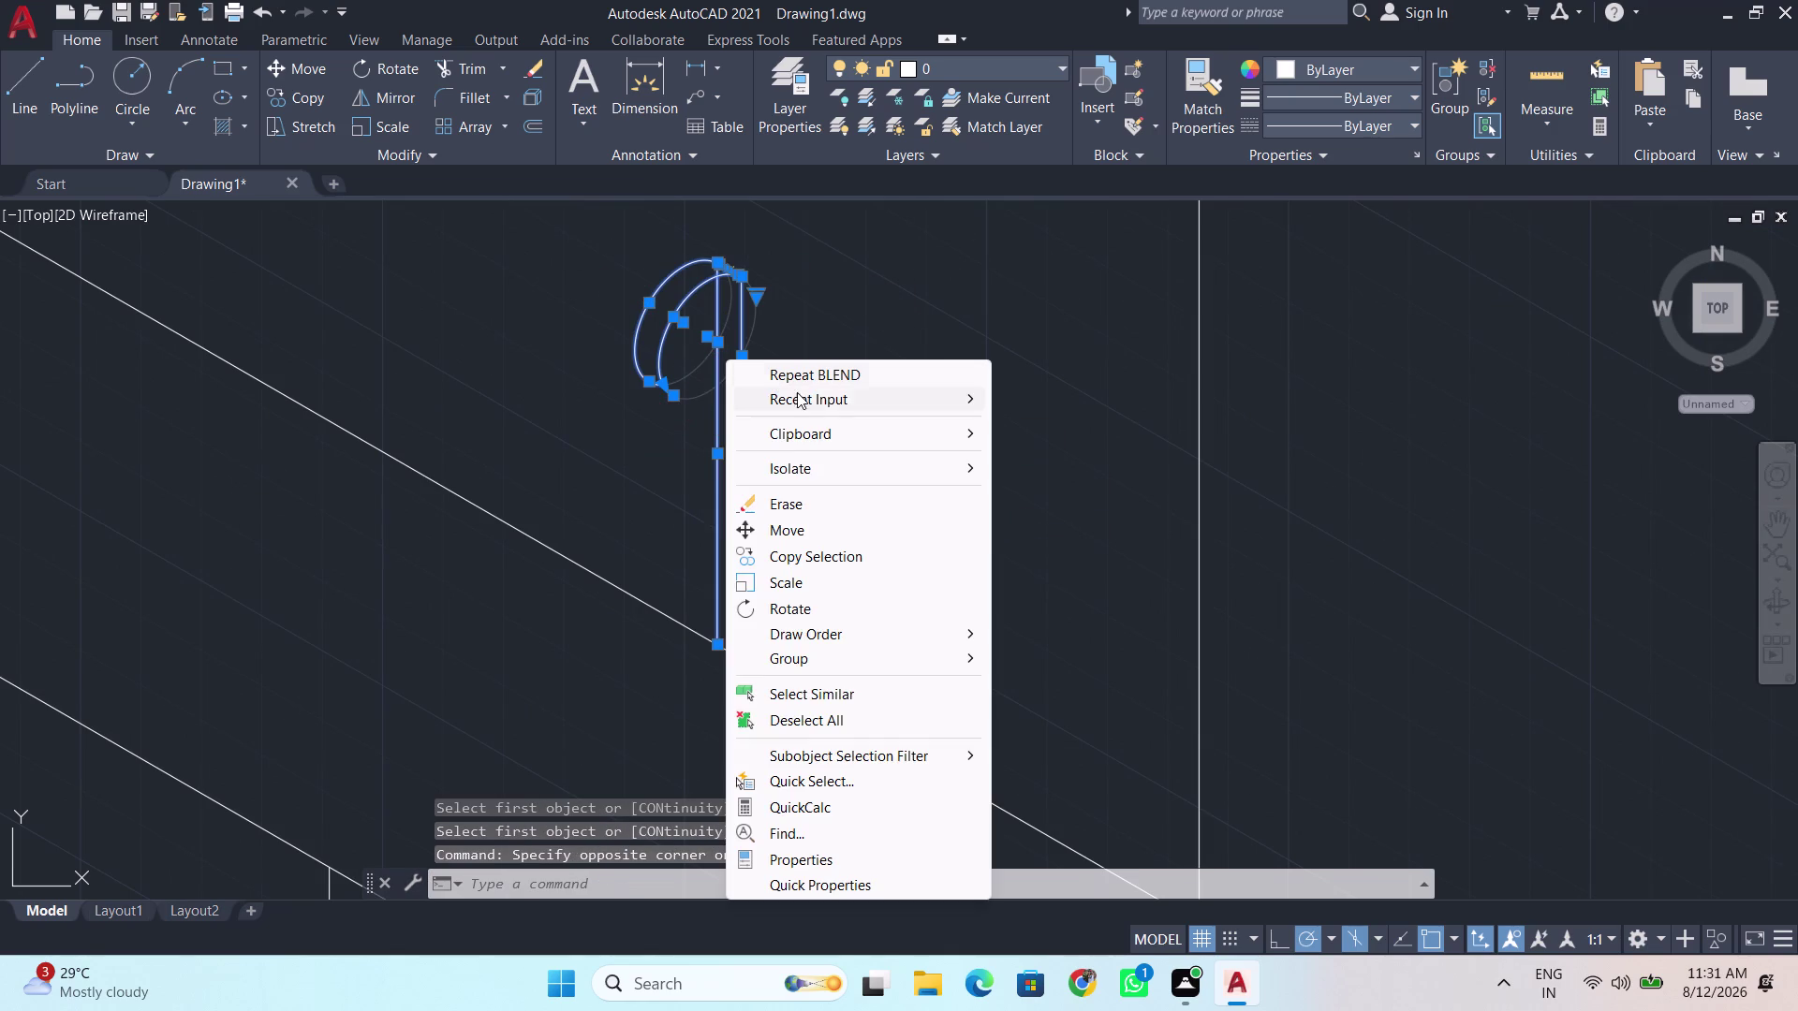
click(842, 538)
click(716, 449)
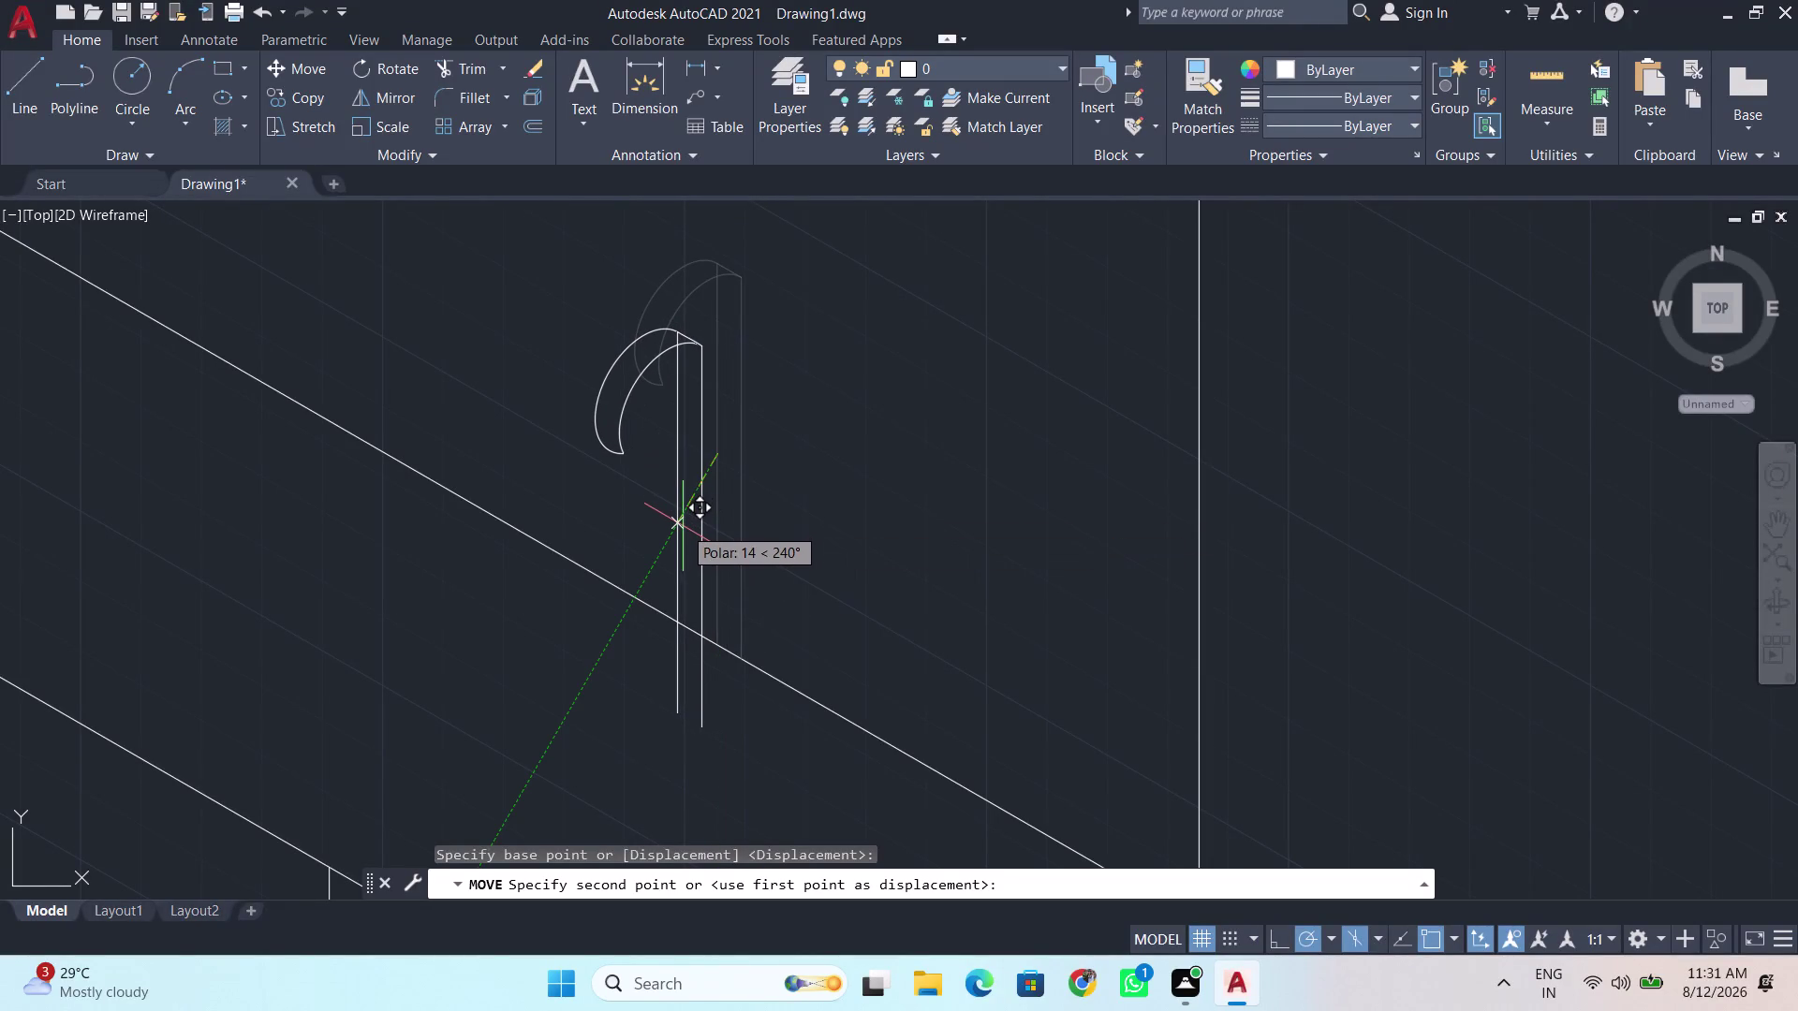
click(683, 526)
key(space)
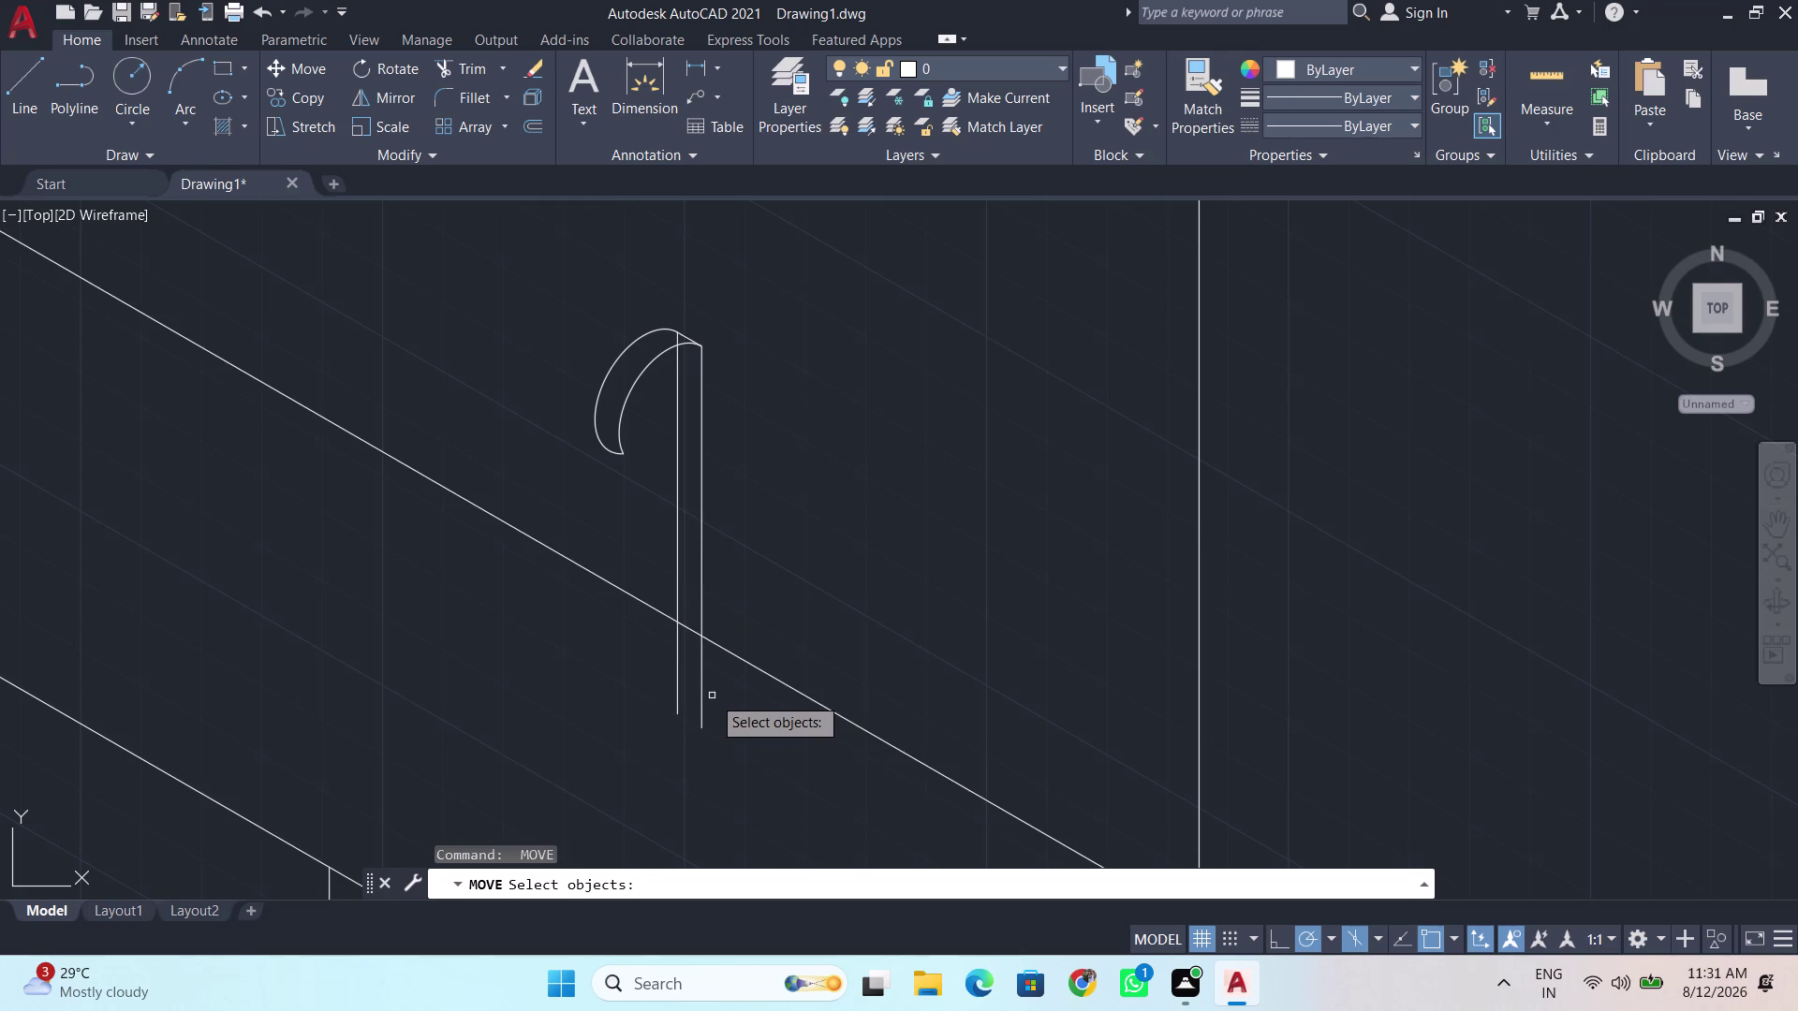
key(r)
key(e)
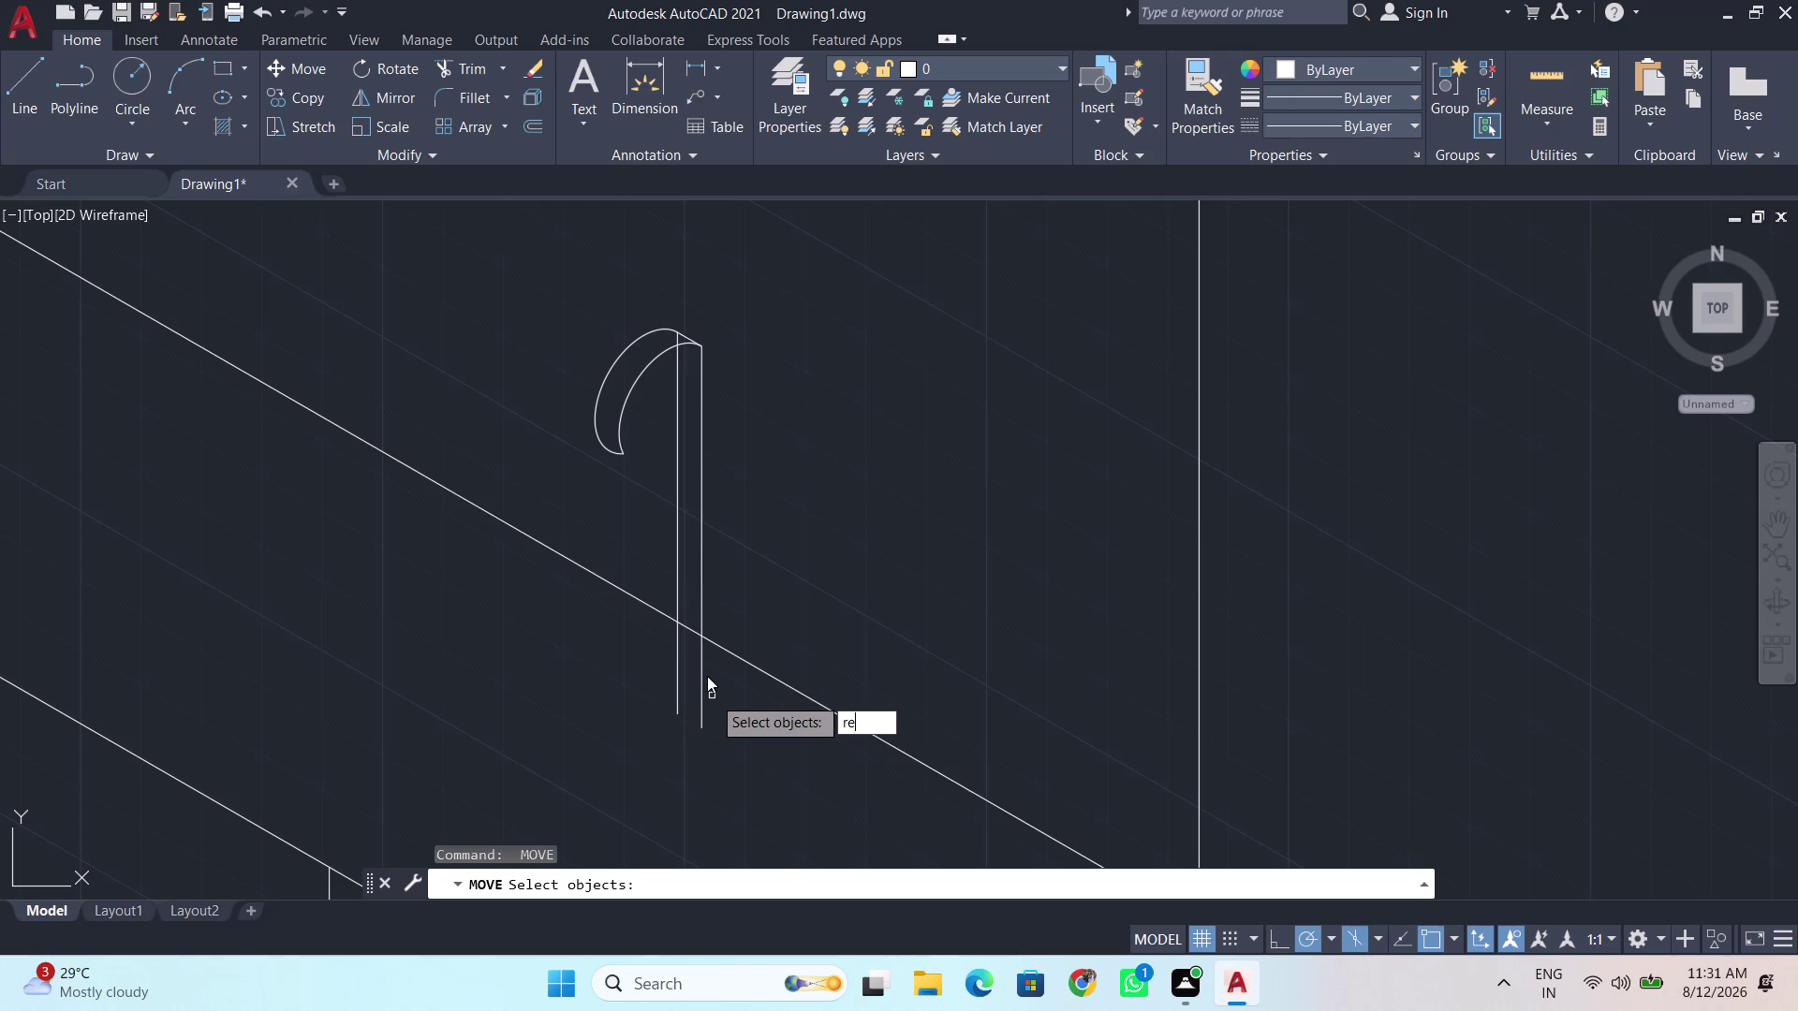
key(BackSpace)
key(BackSpace)
key(BackSpace)
key(Escape)
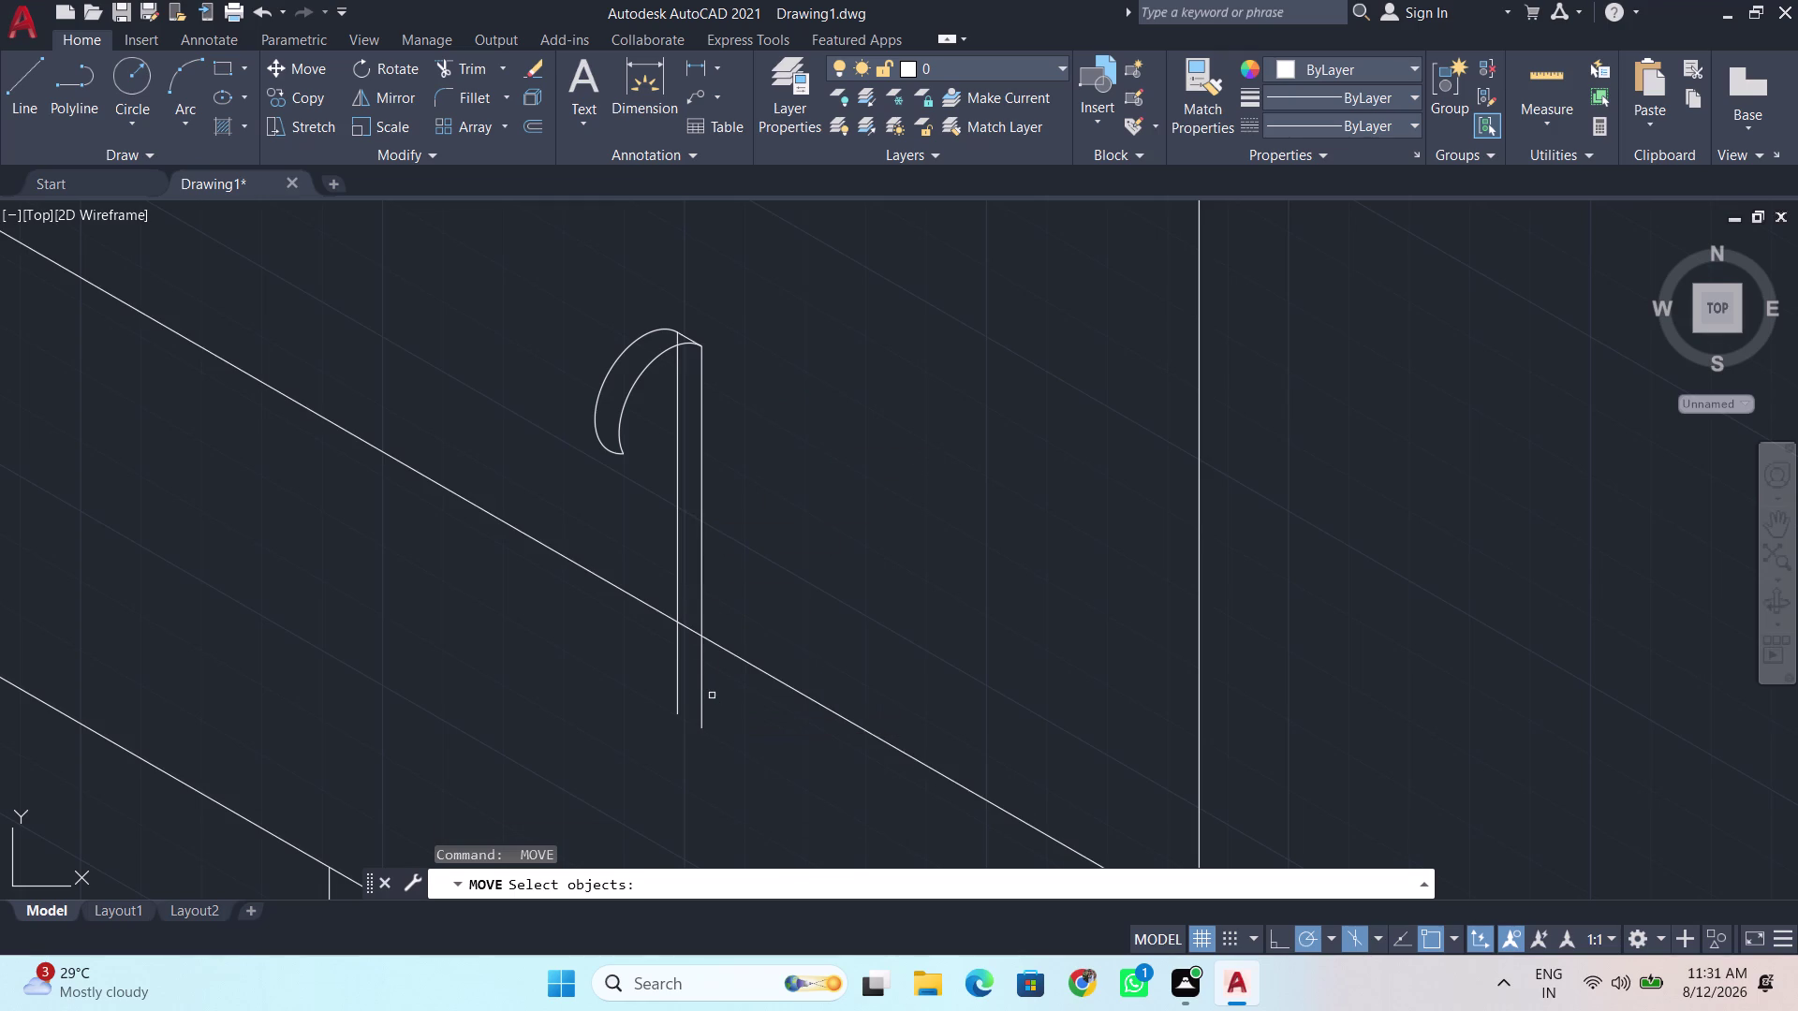
Fence-trim the stem lines below the slanted line.
text(tr)
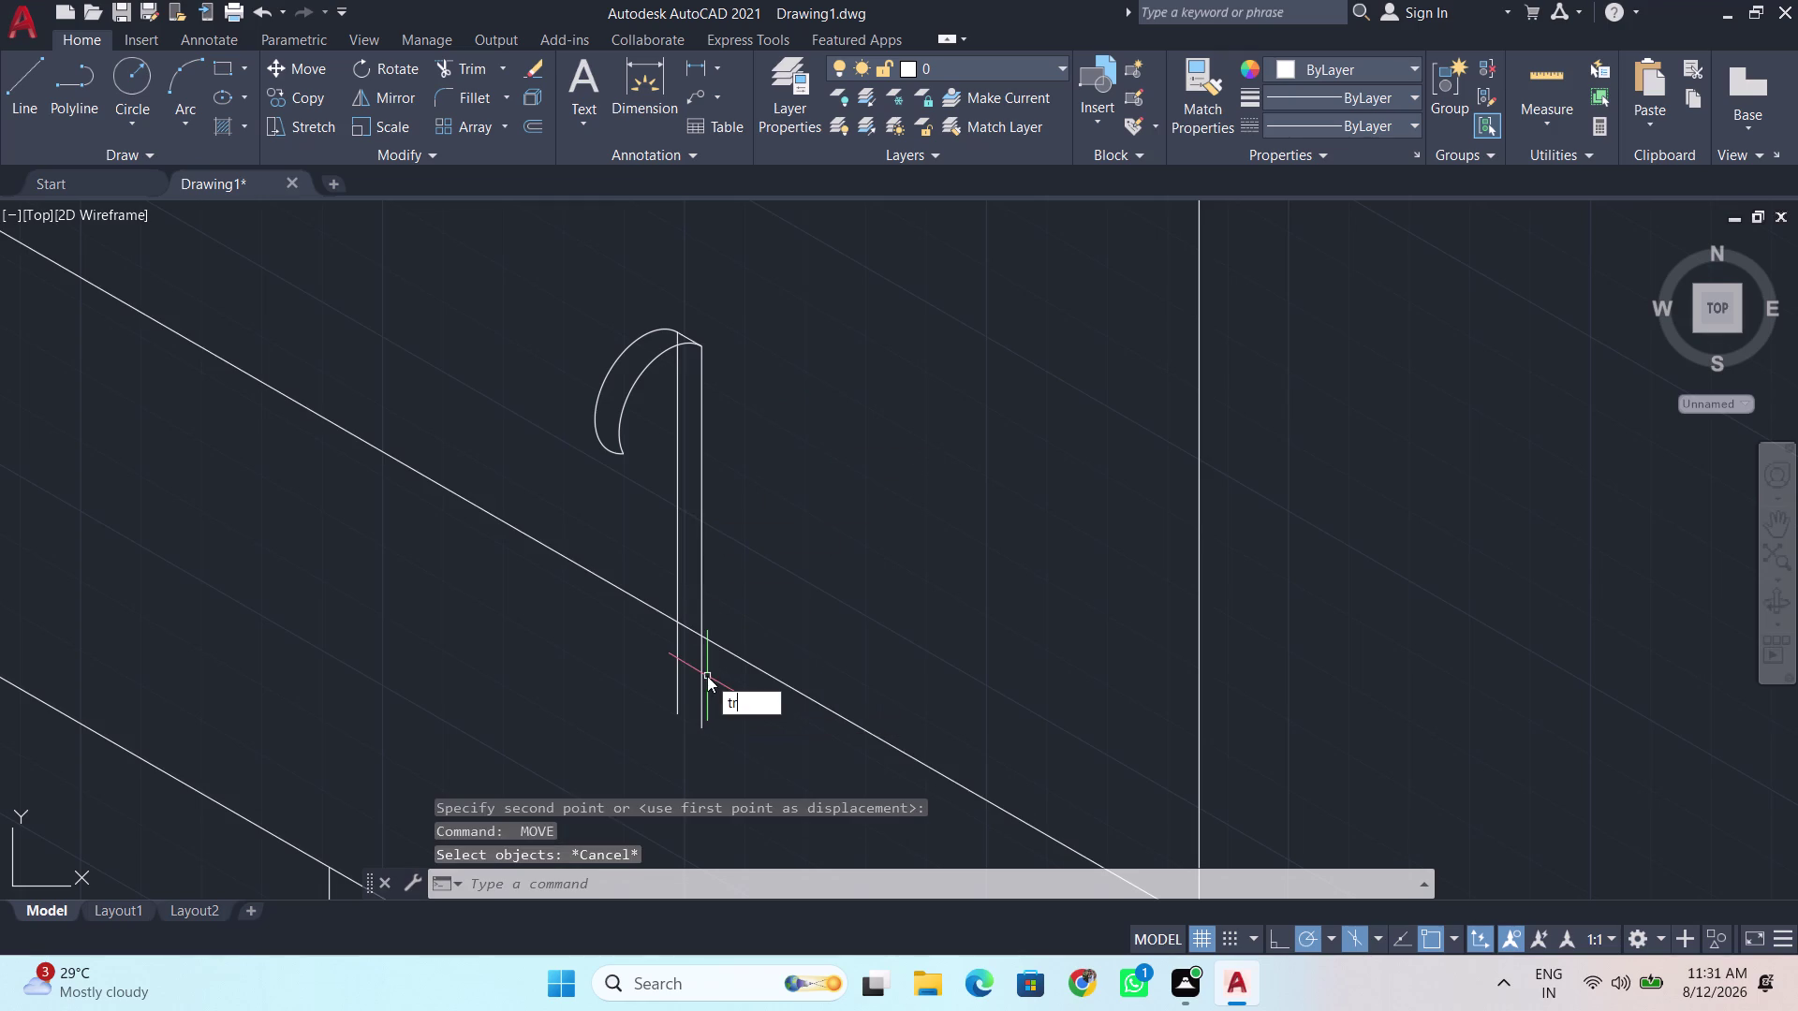
key(Return)
drag(730, 696, 564, 648)
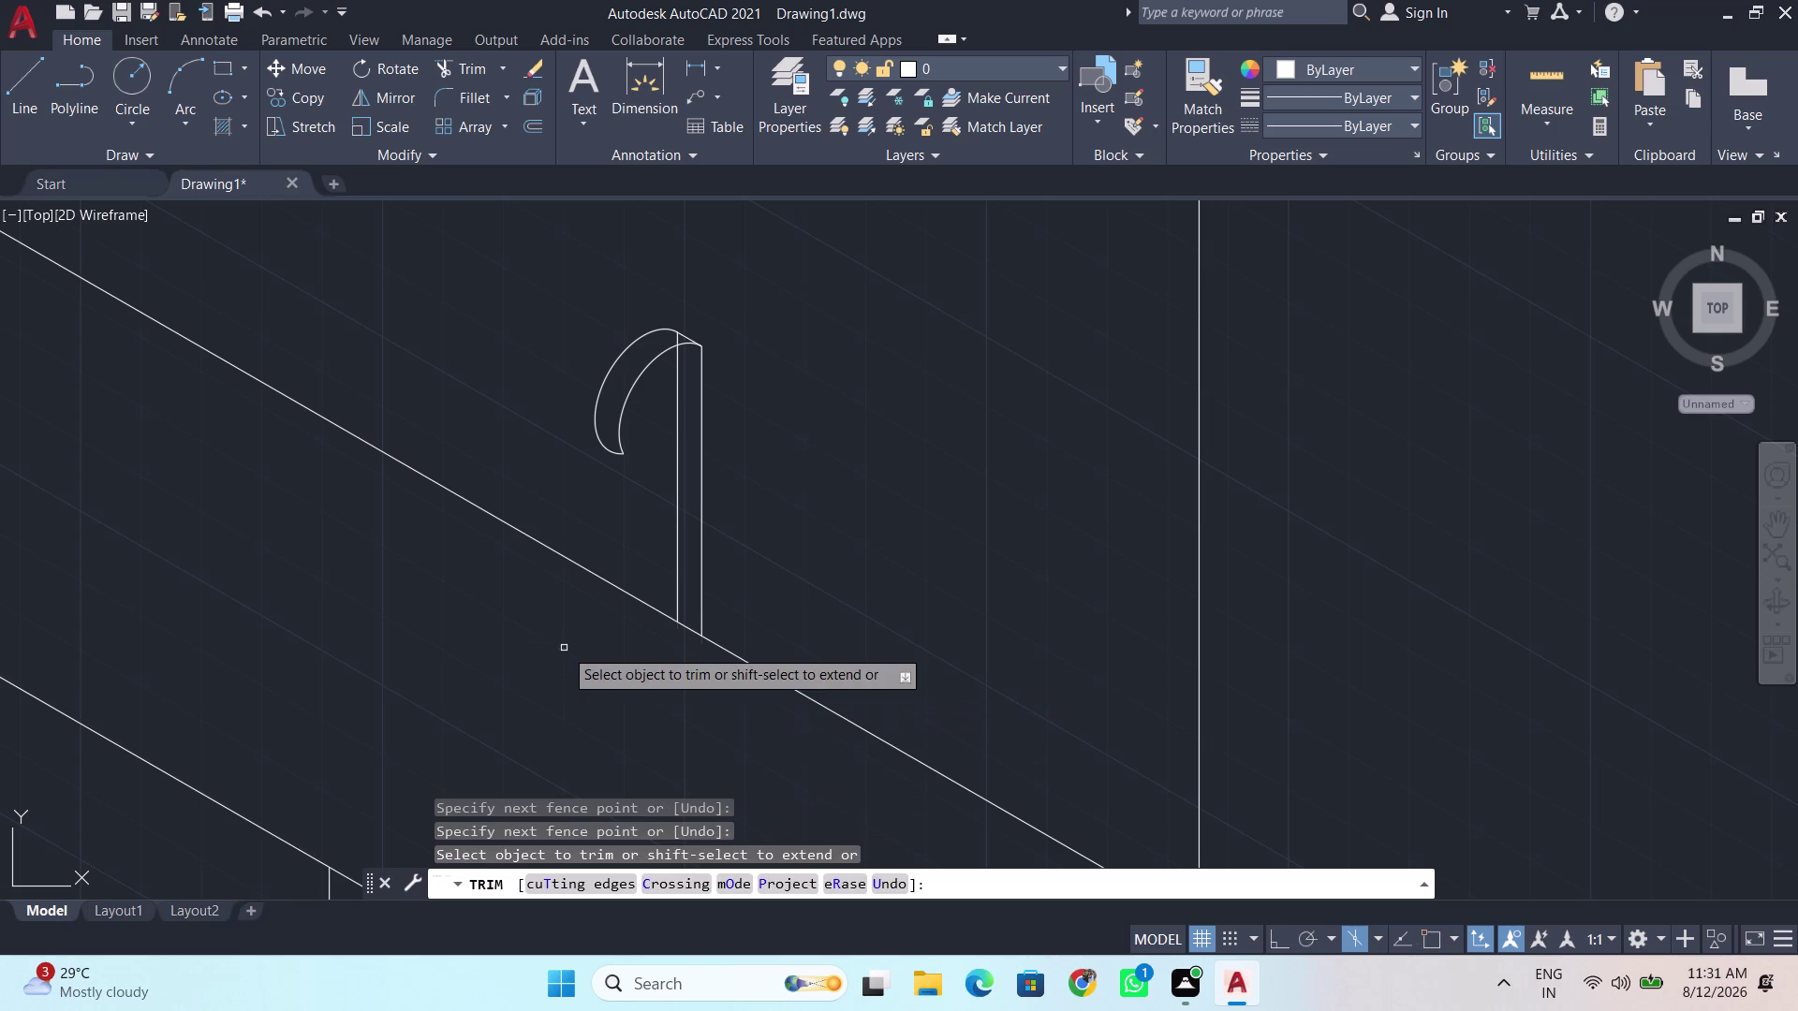
key(grave)
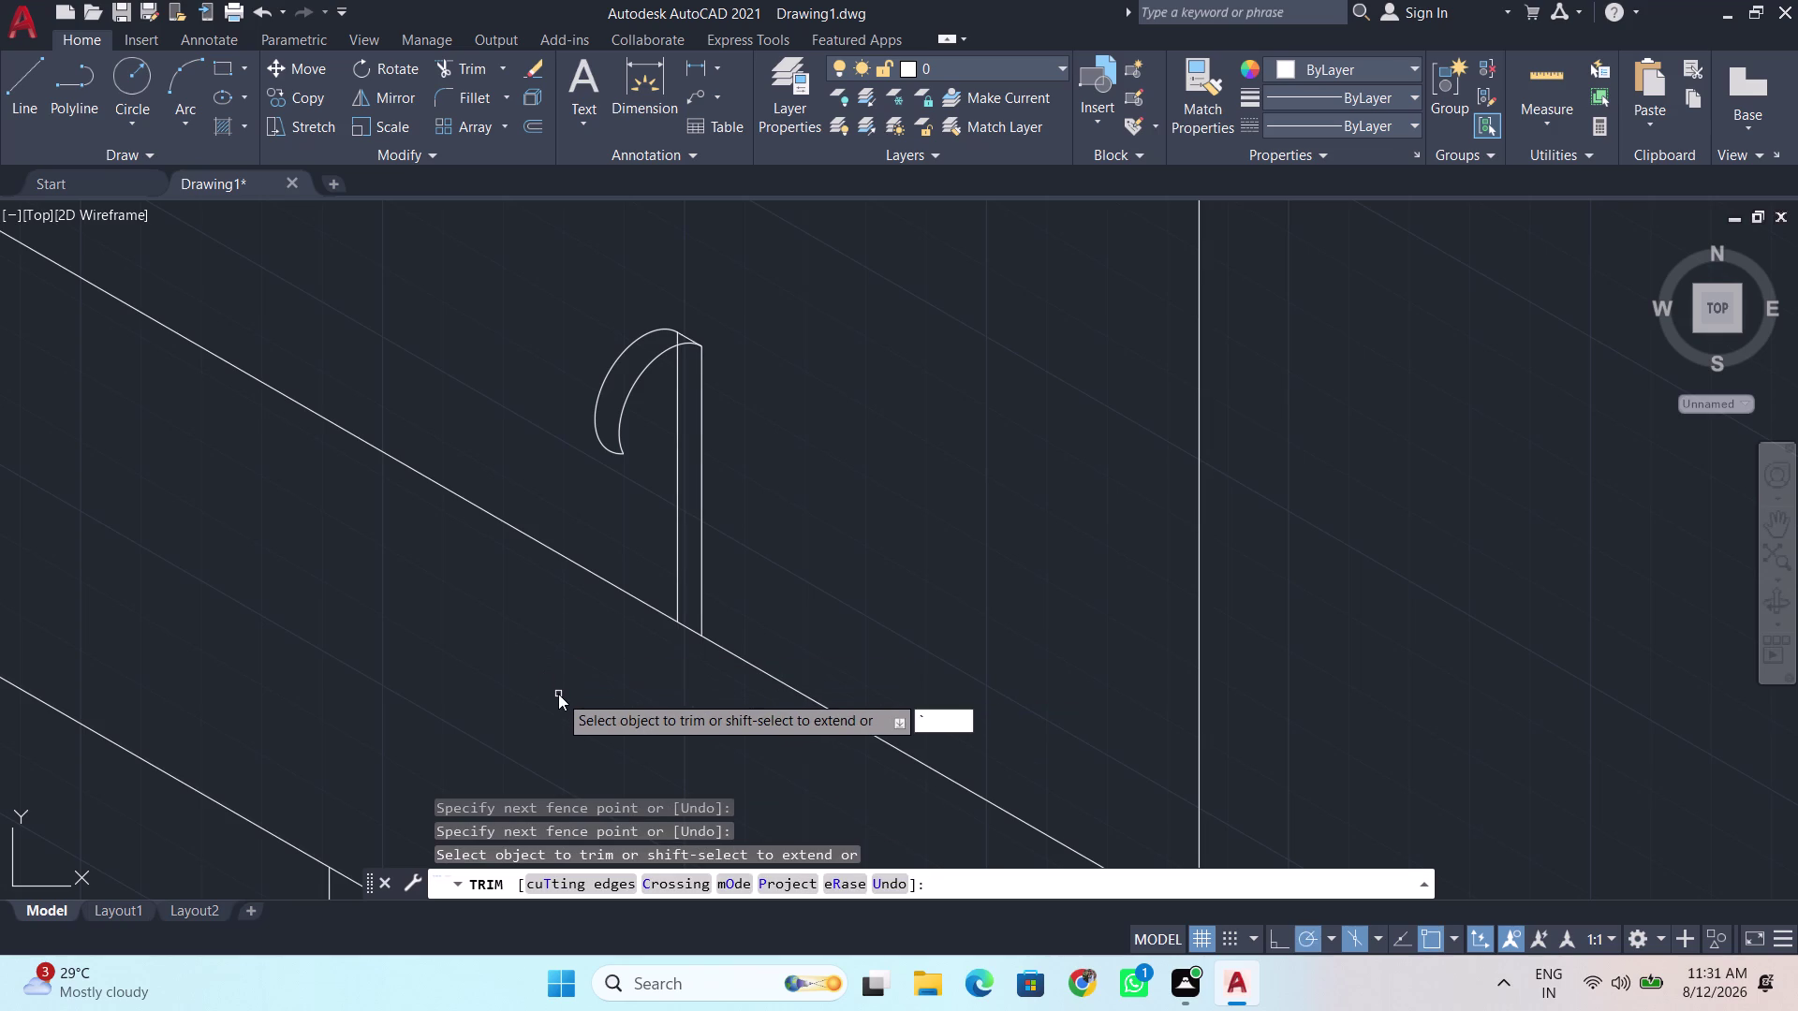
key(Escape)
scroll(up, 3)
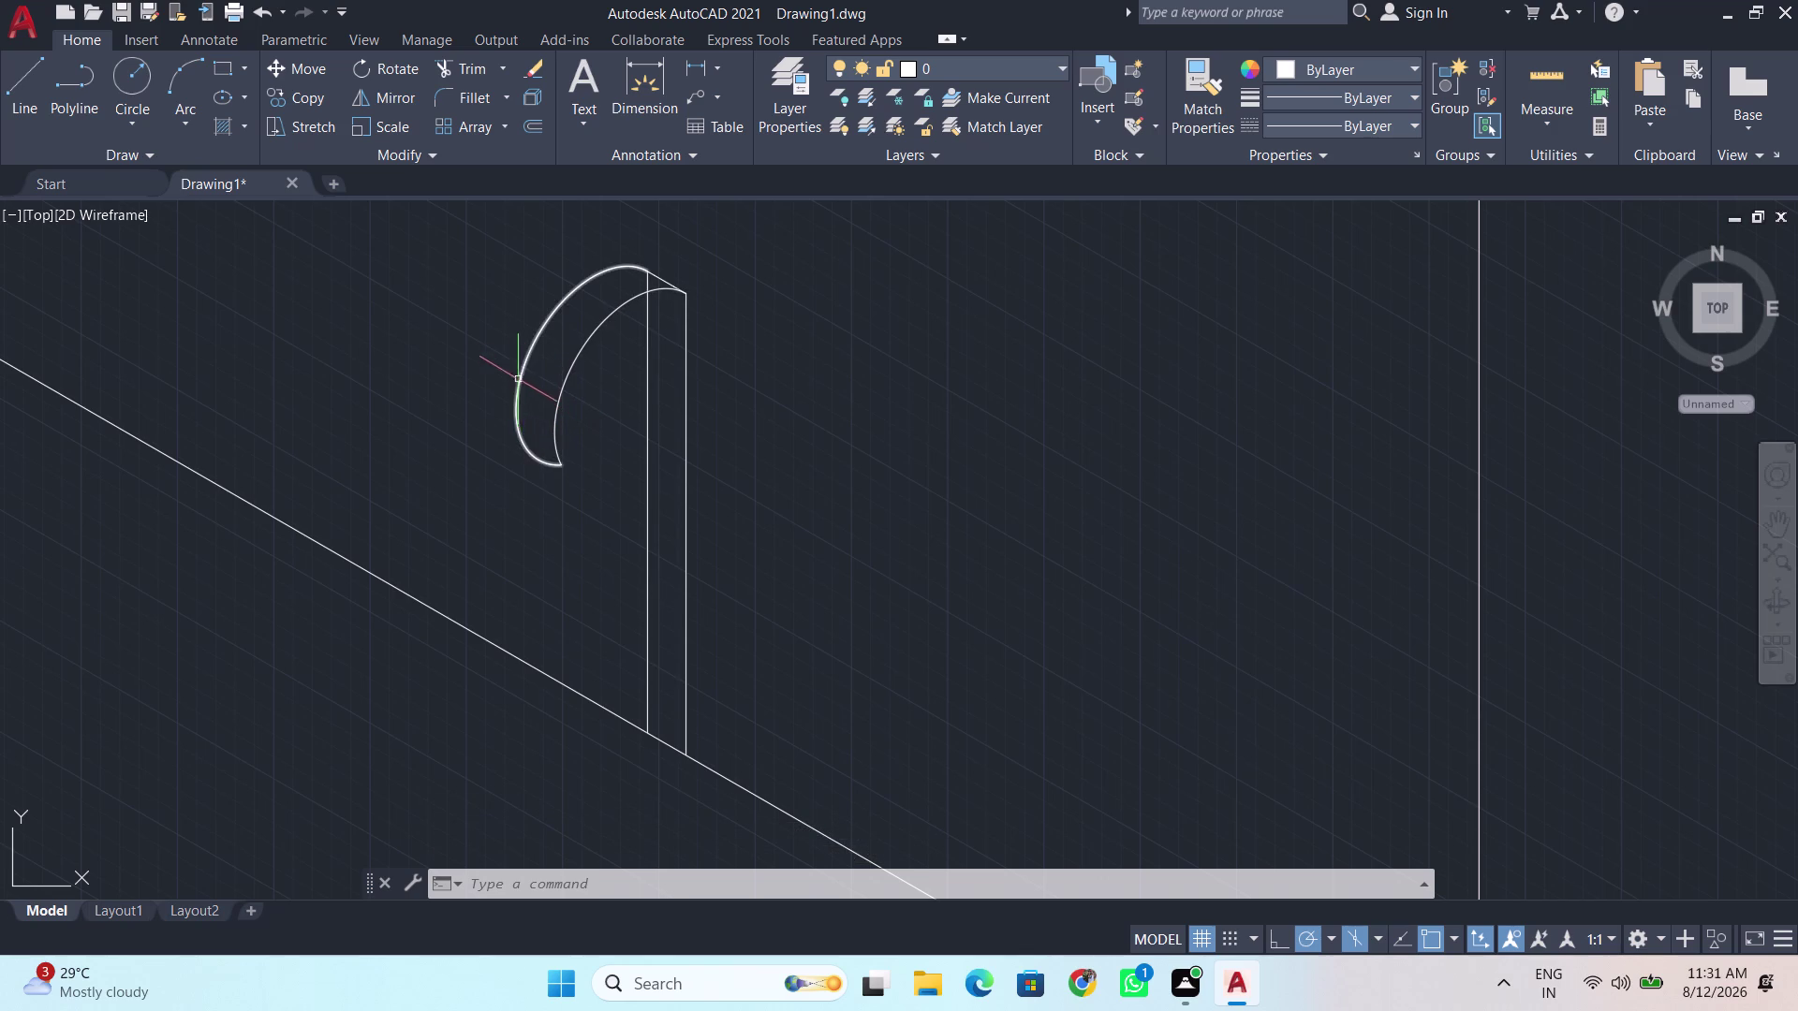
scroll(up, 3)
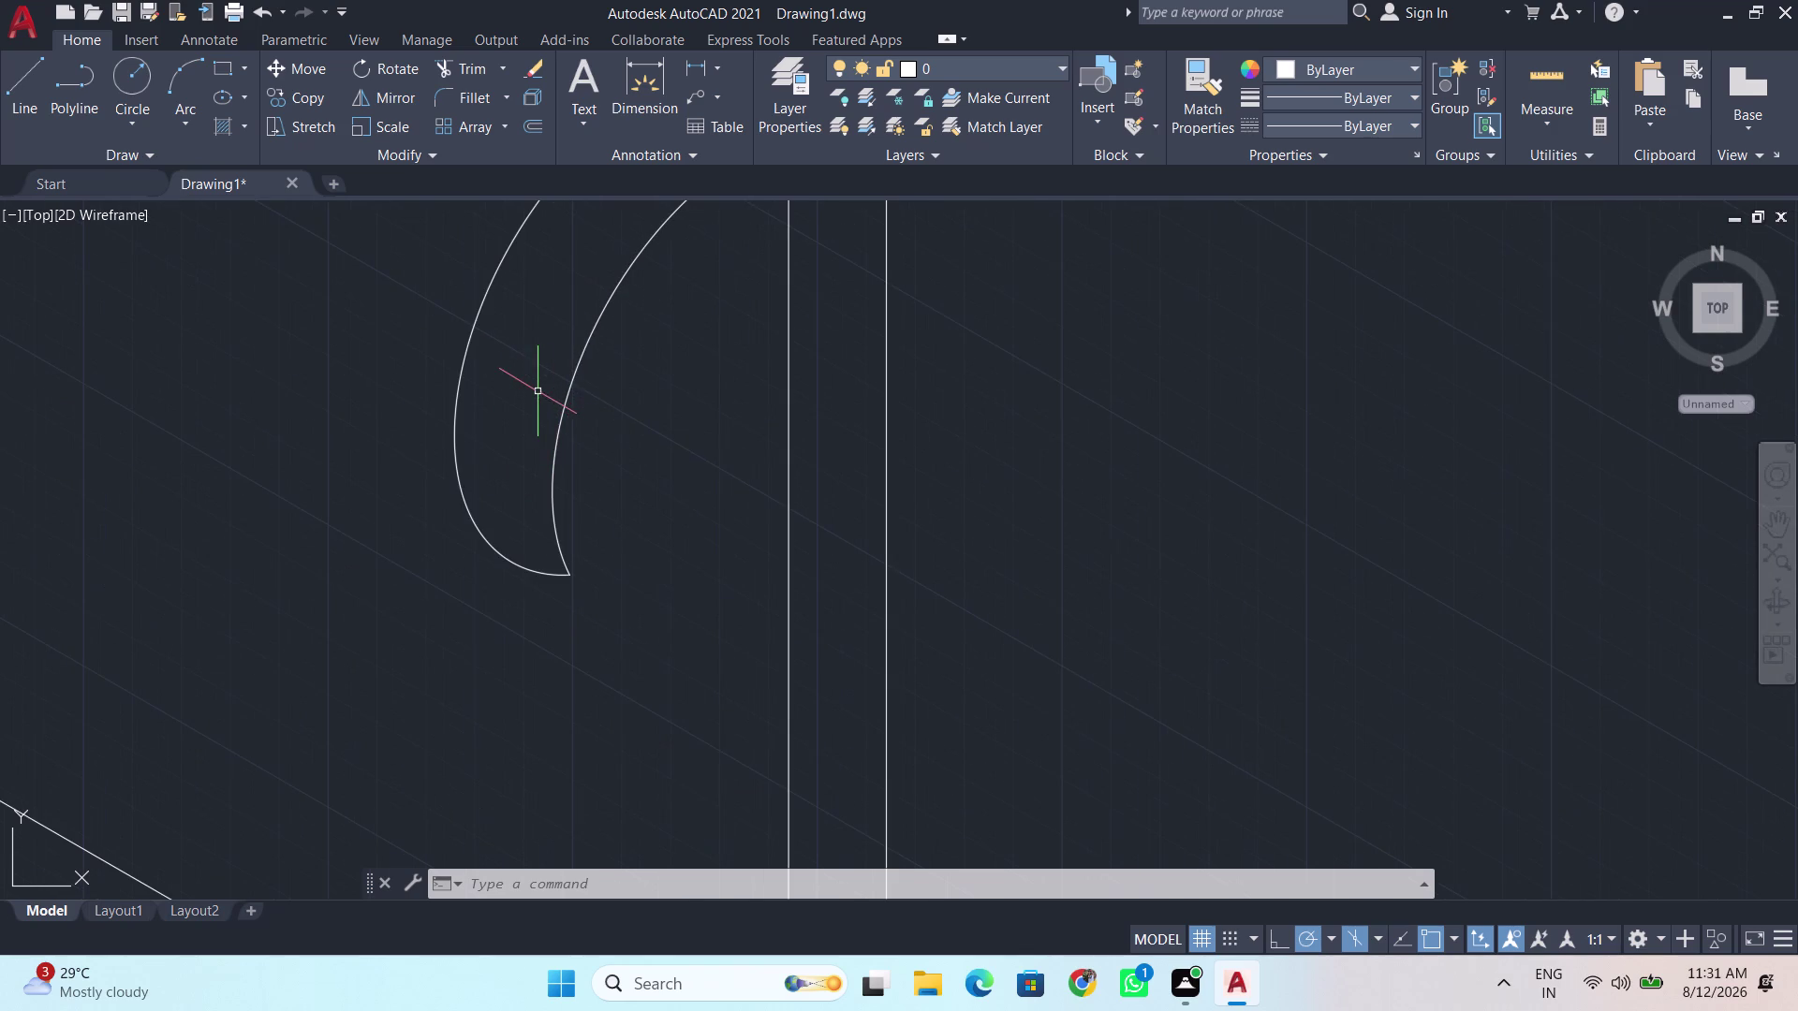
middle_drag(532, 393, 485, 489)
Draw a three-point cross arc from the spout's outer curve to its inner curve.
click(189, 80)
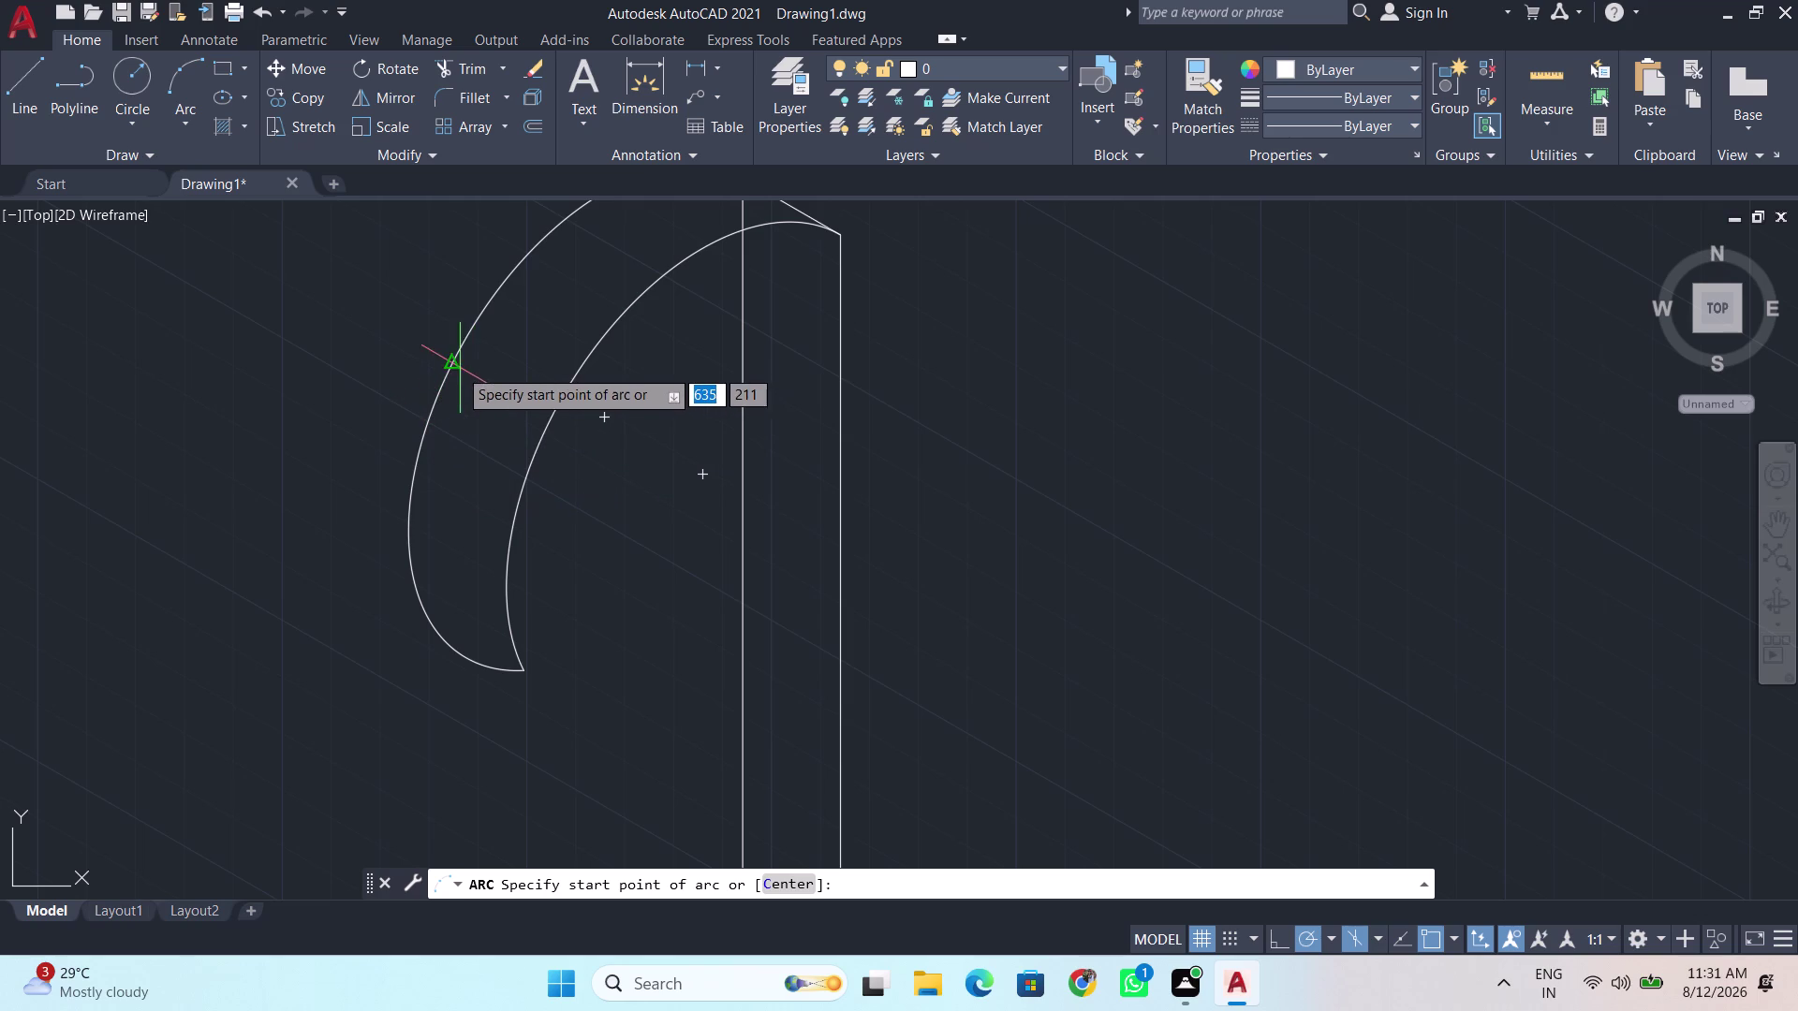
click(422, 432)
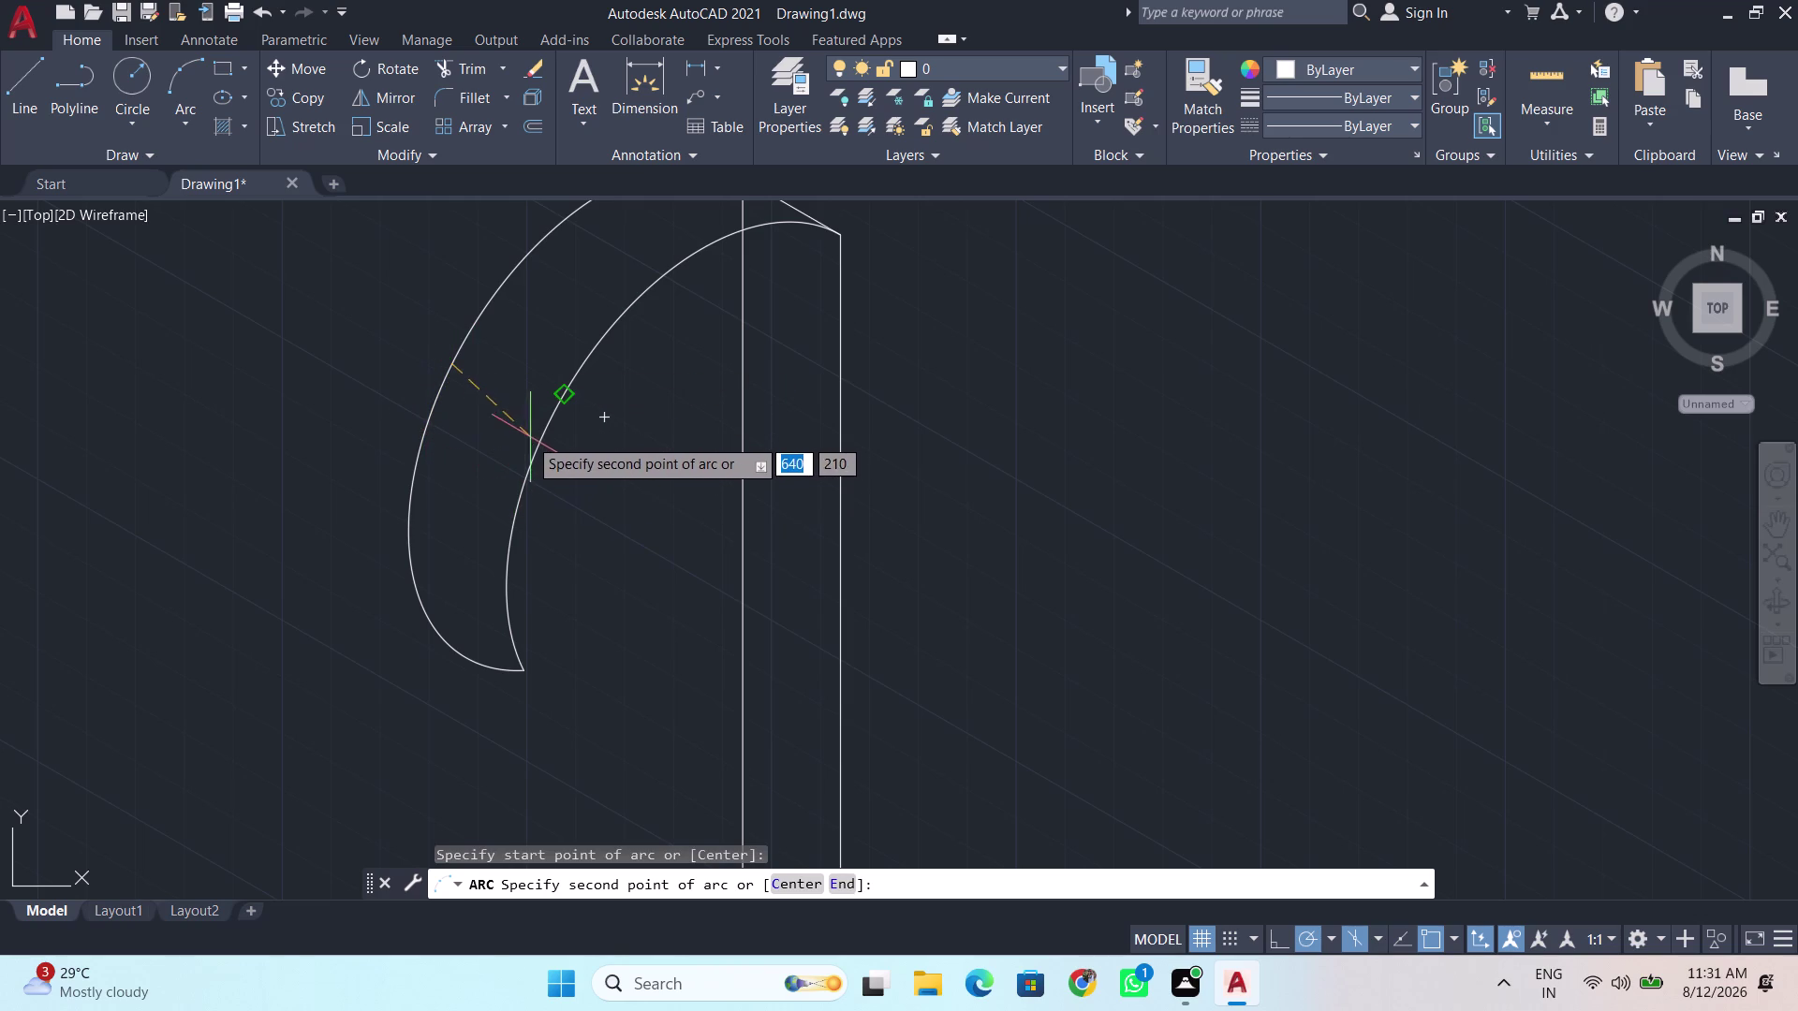
key(Escape)
scroll(down, 3)
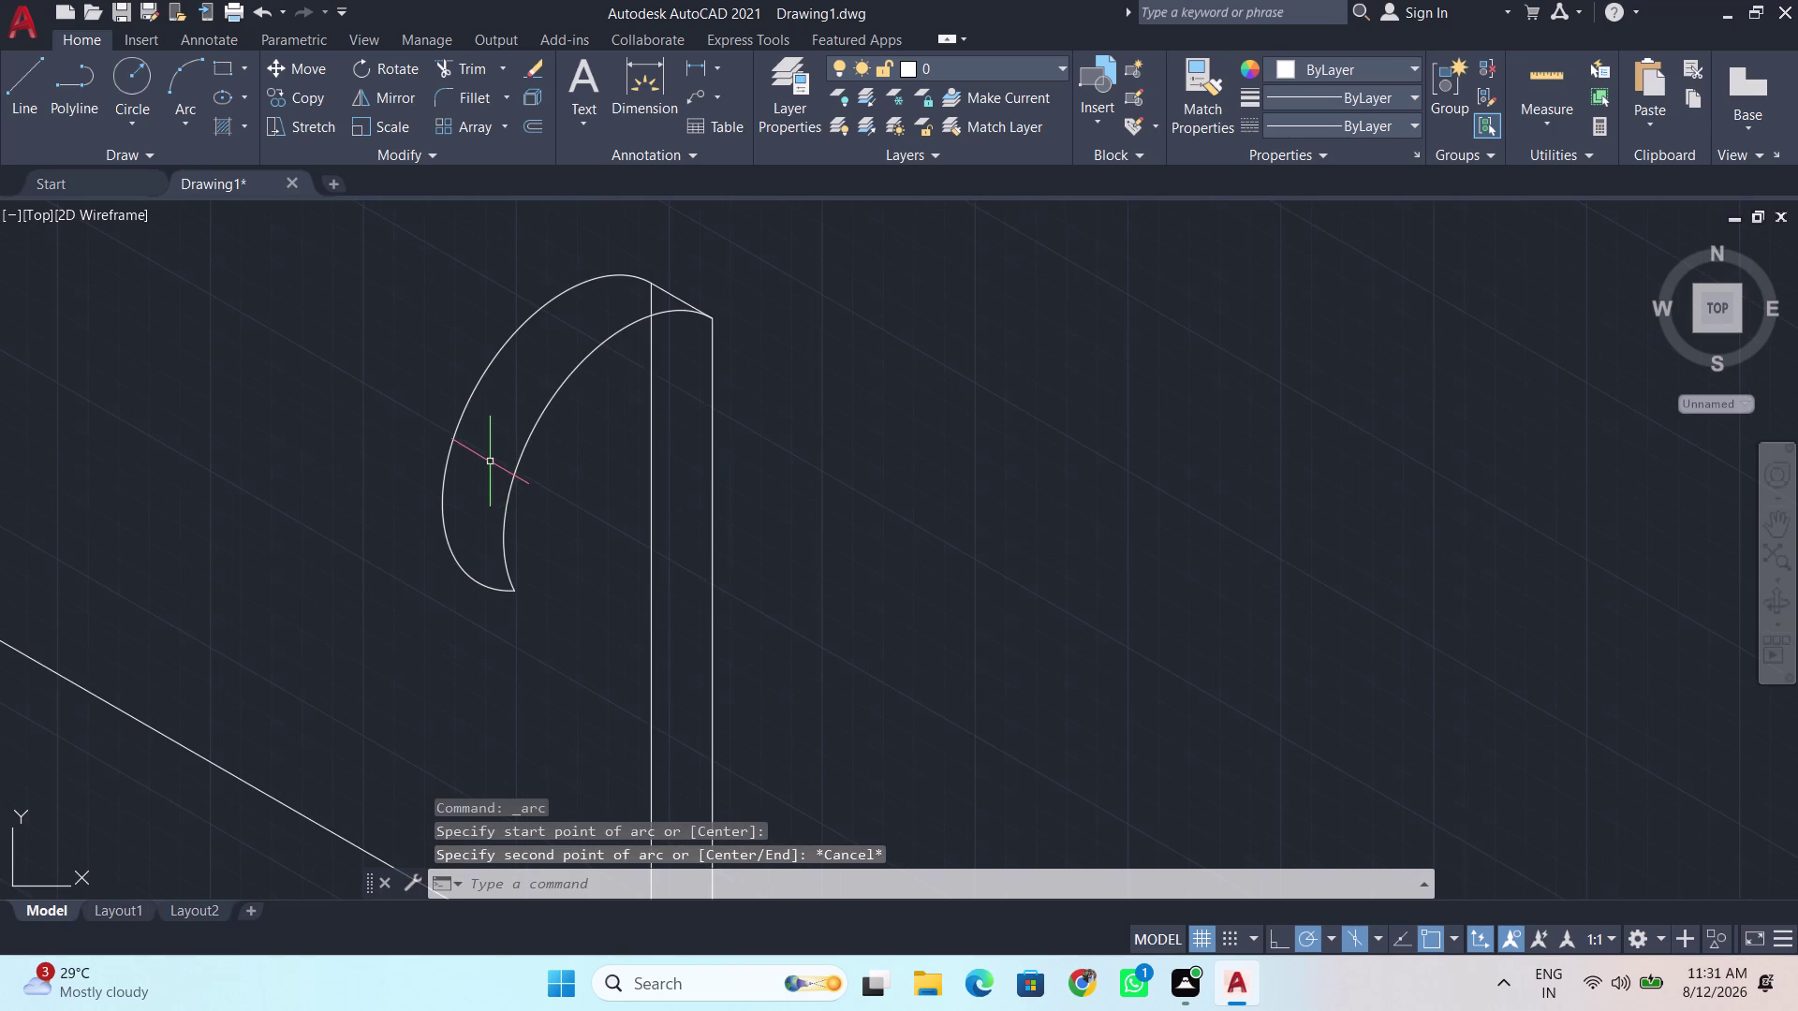
key(F12)
click(434, 445)
click(352, 483)
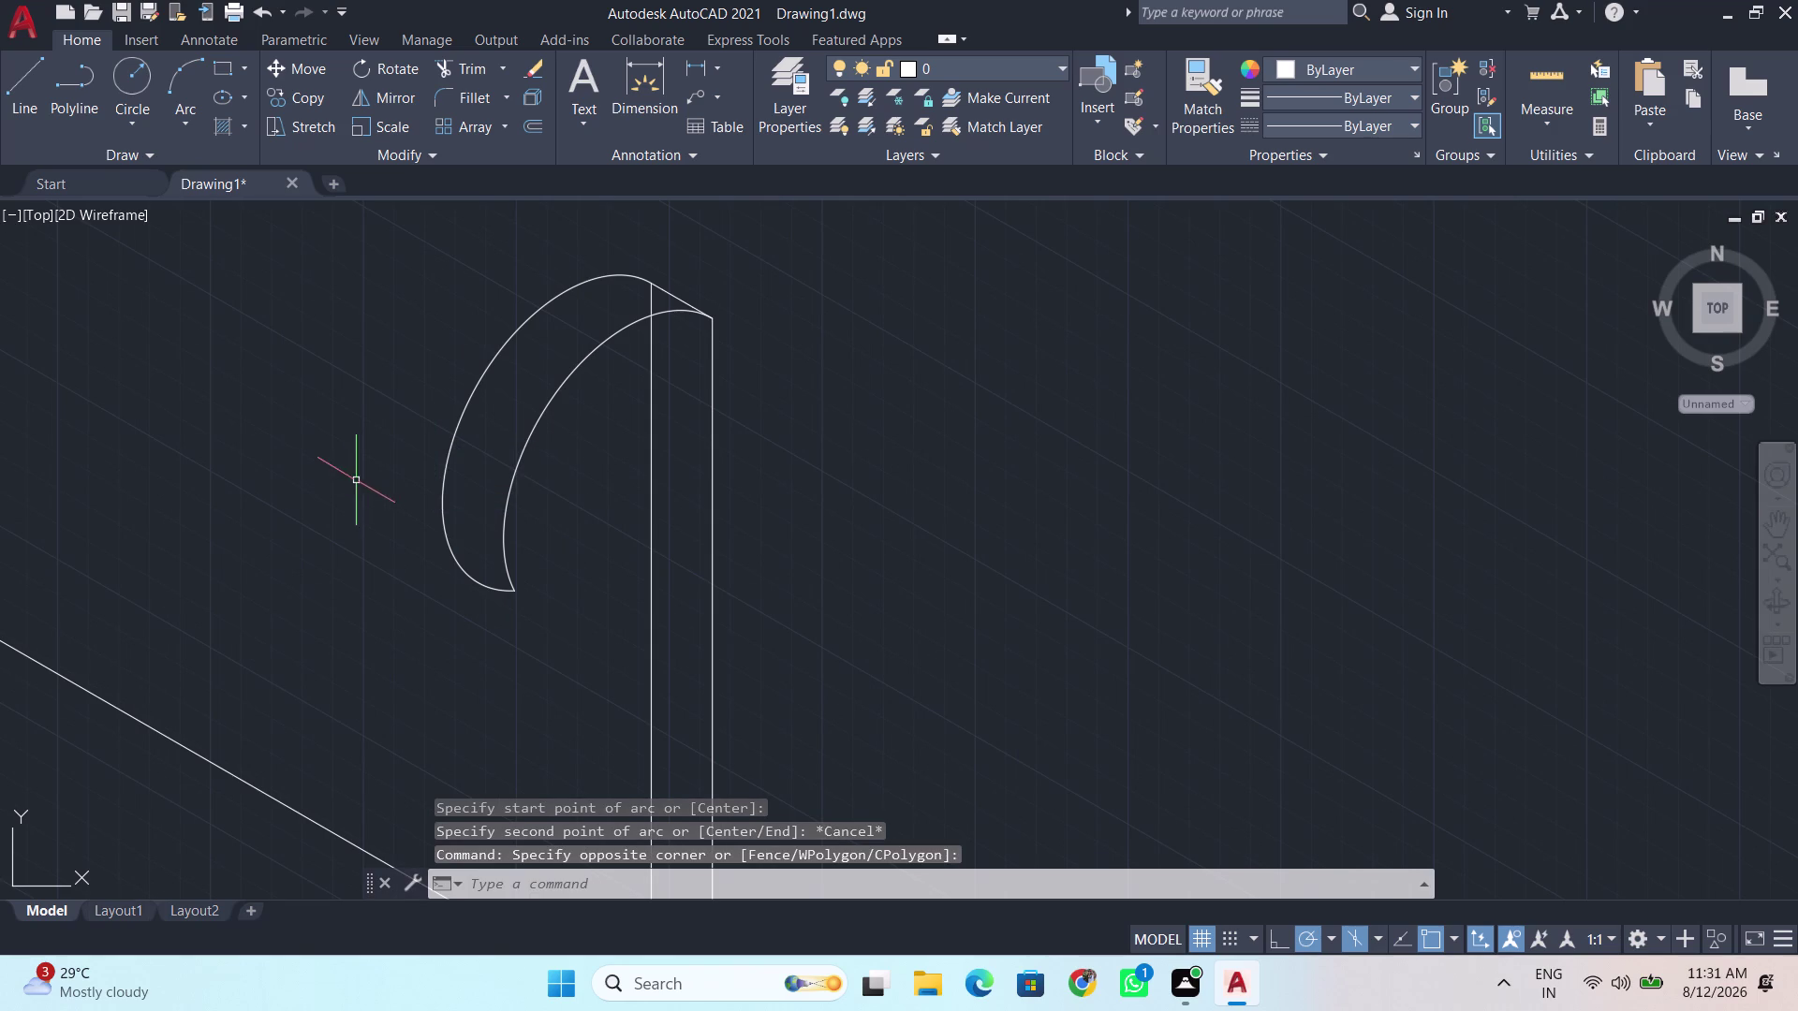
click(179, 102)
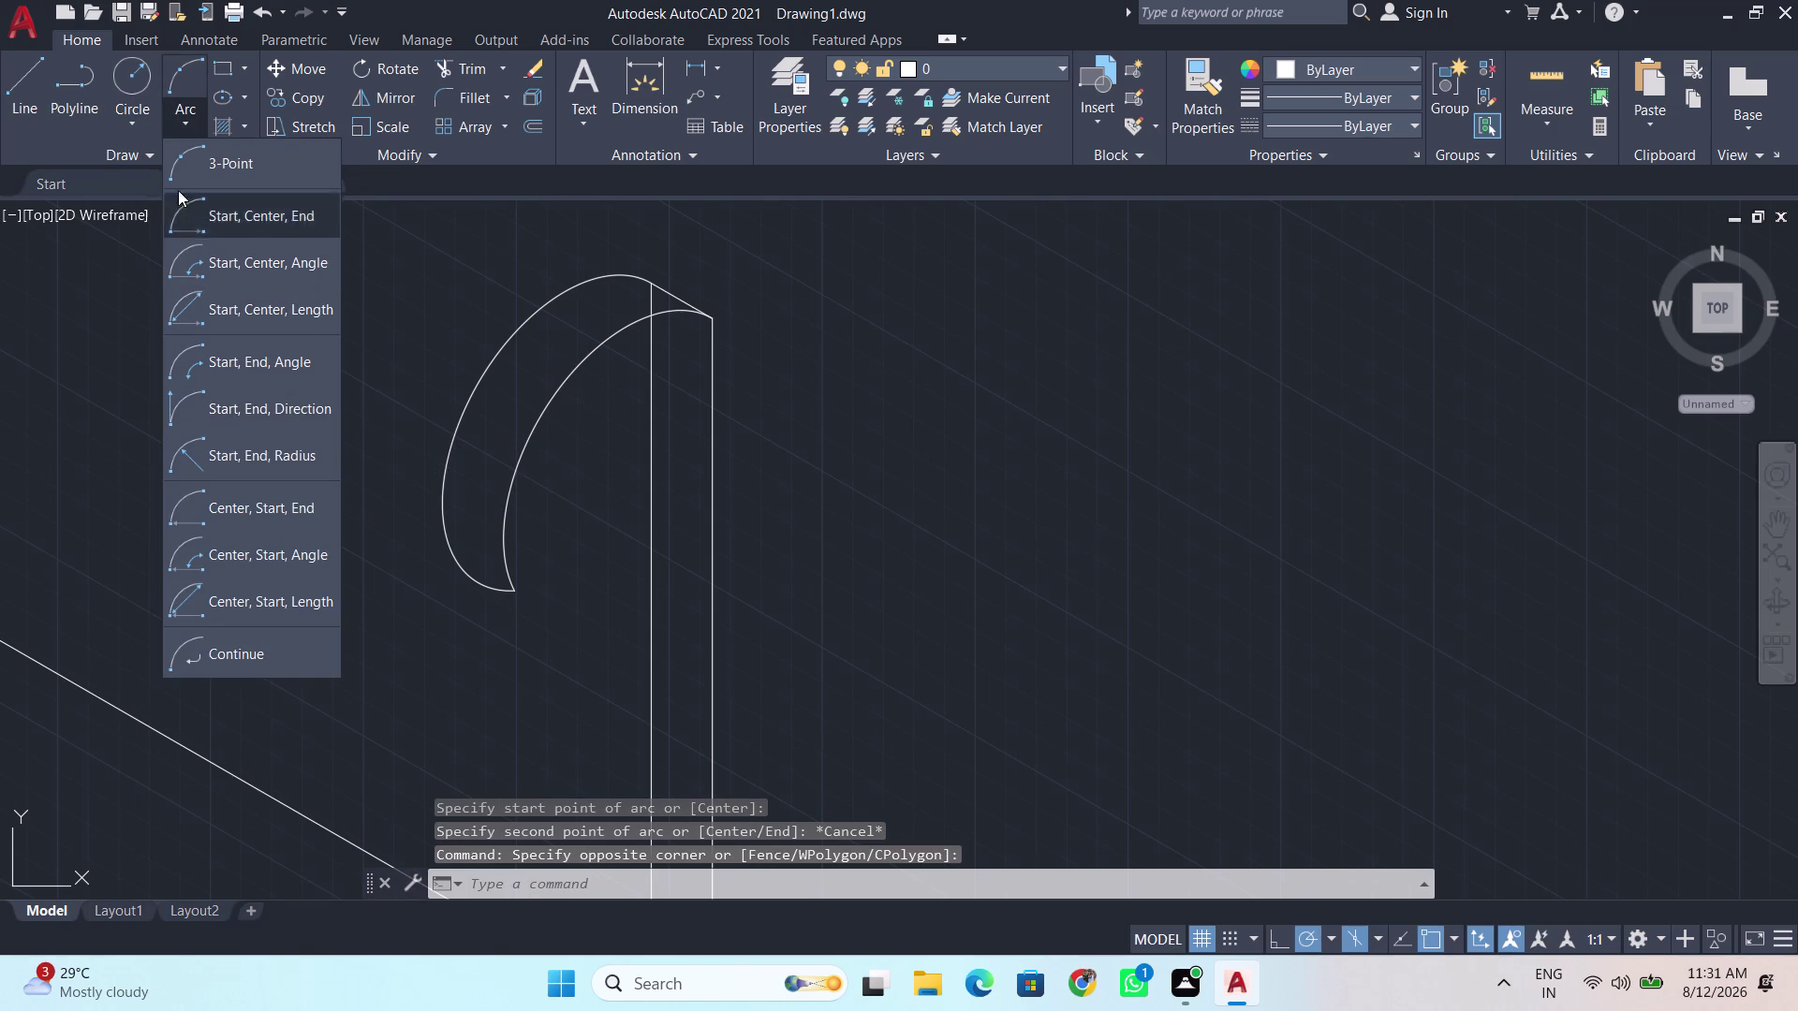
click(258, 177)
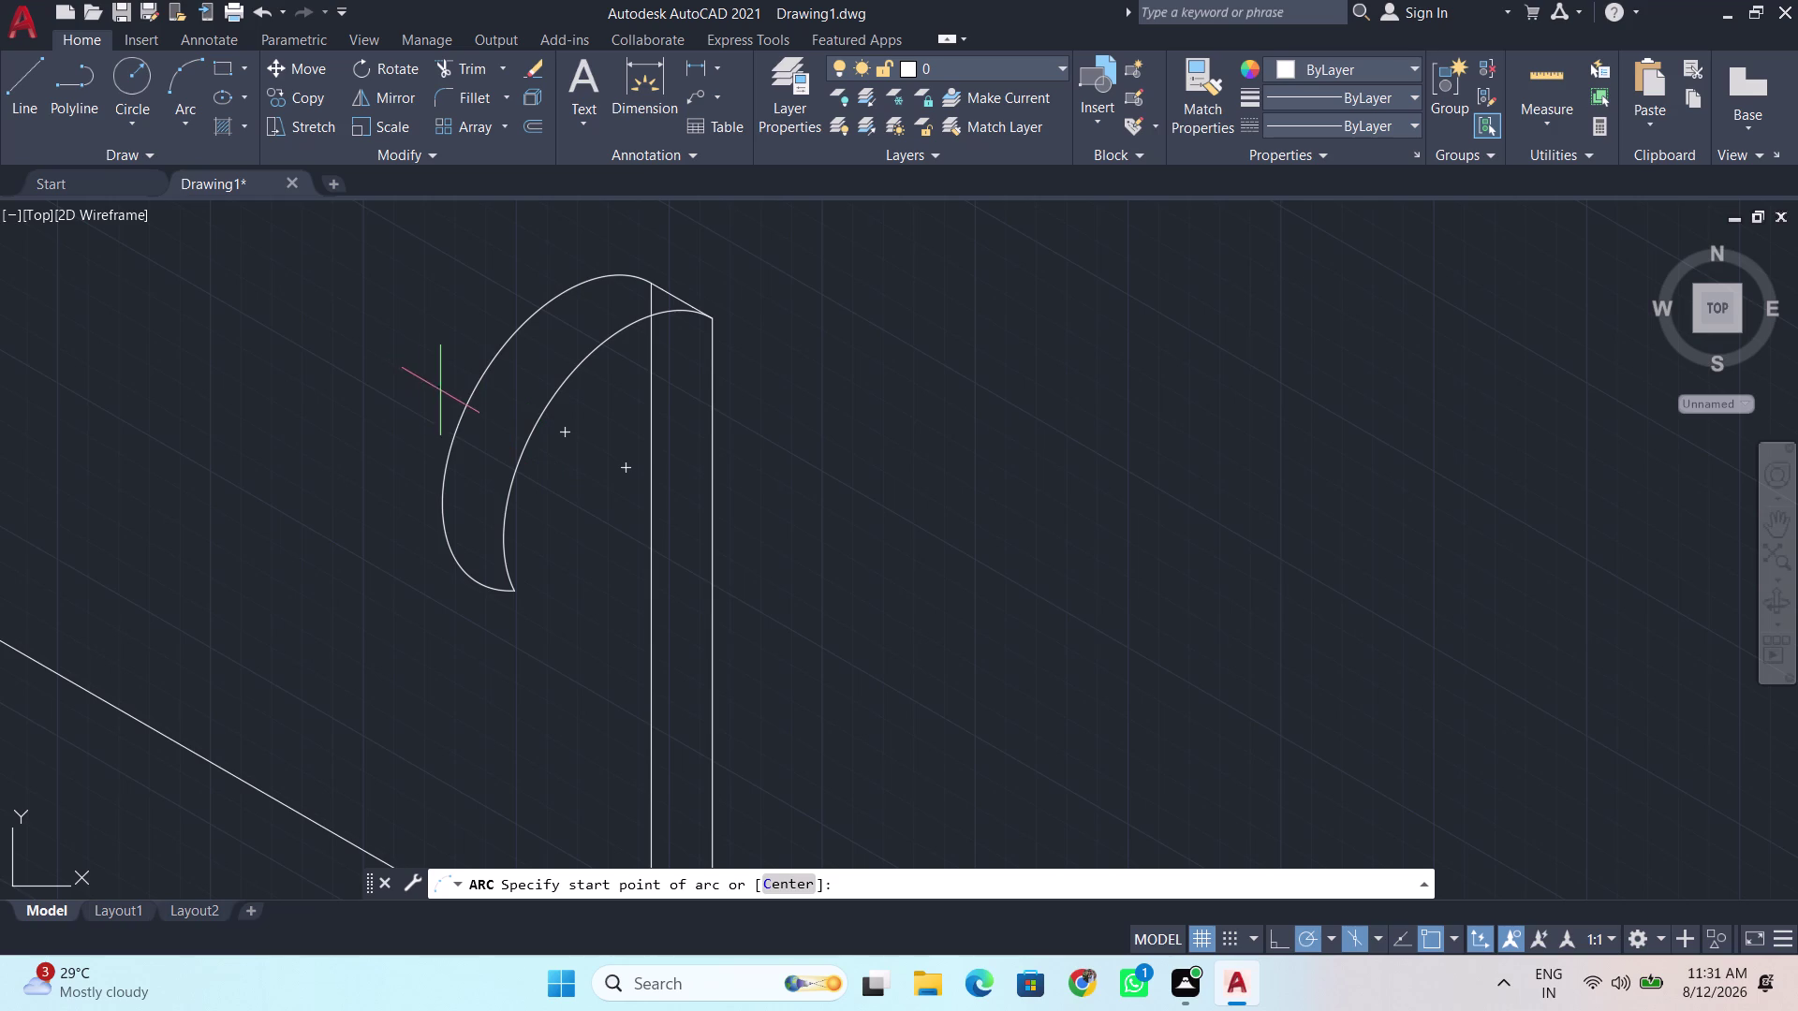
click(468, 405)
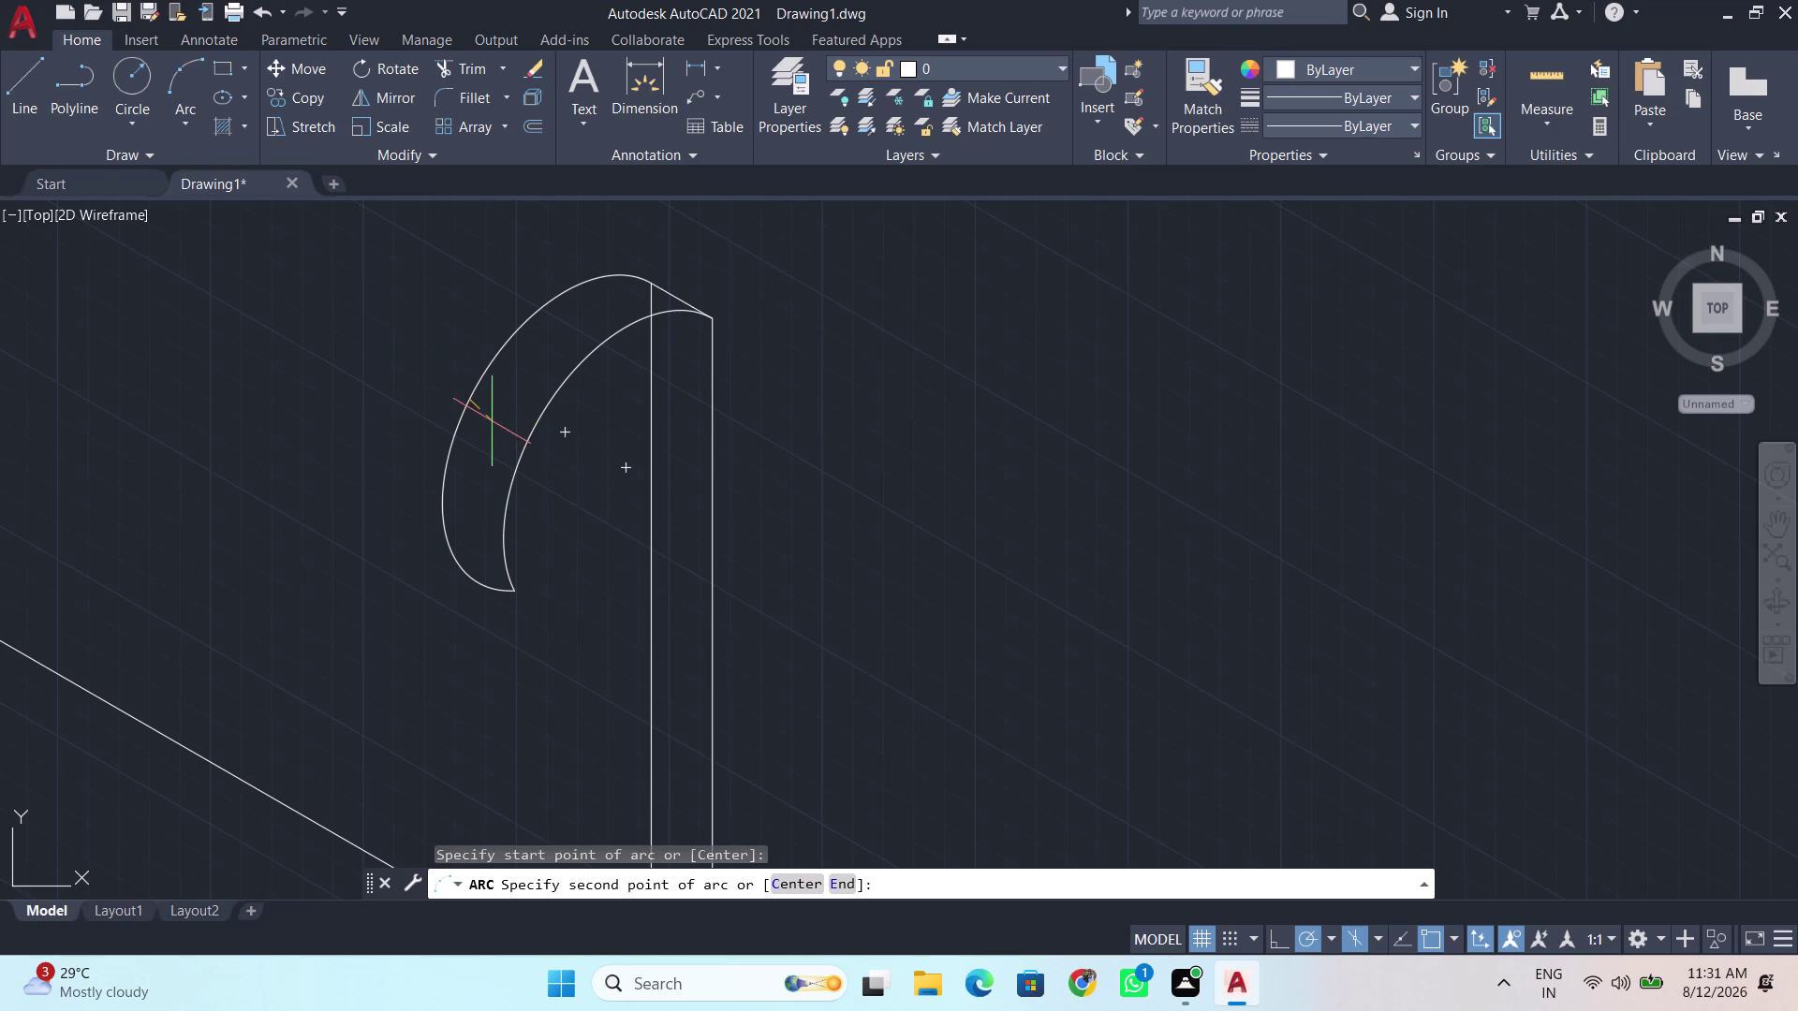
click(491, 422)
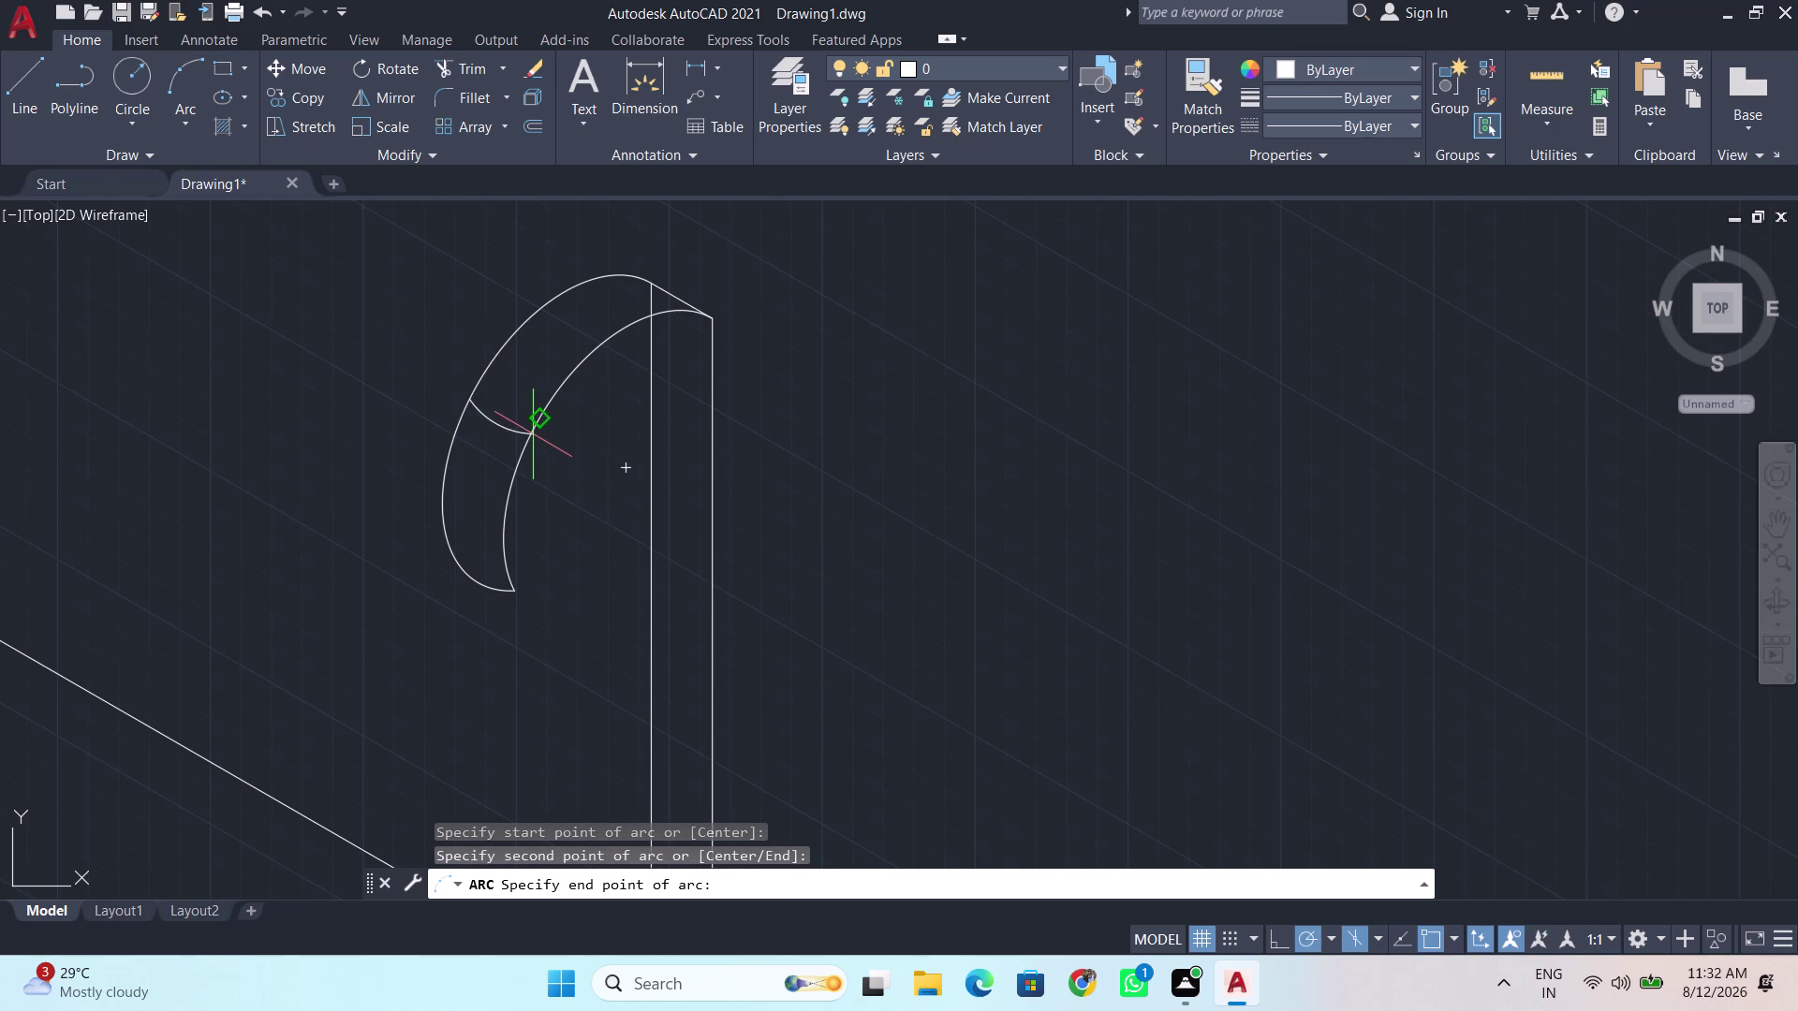
click(532, 434)
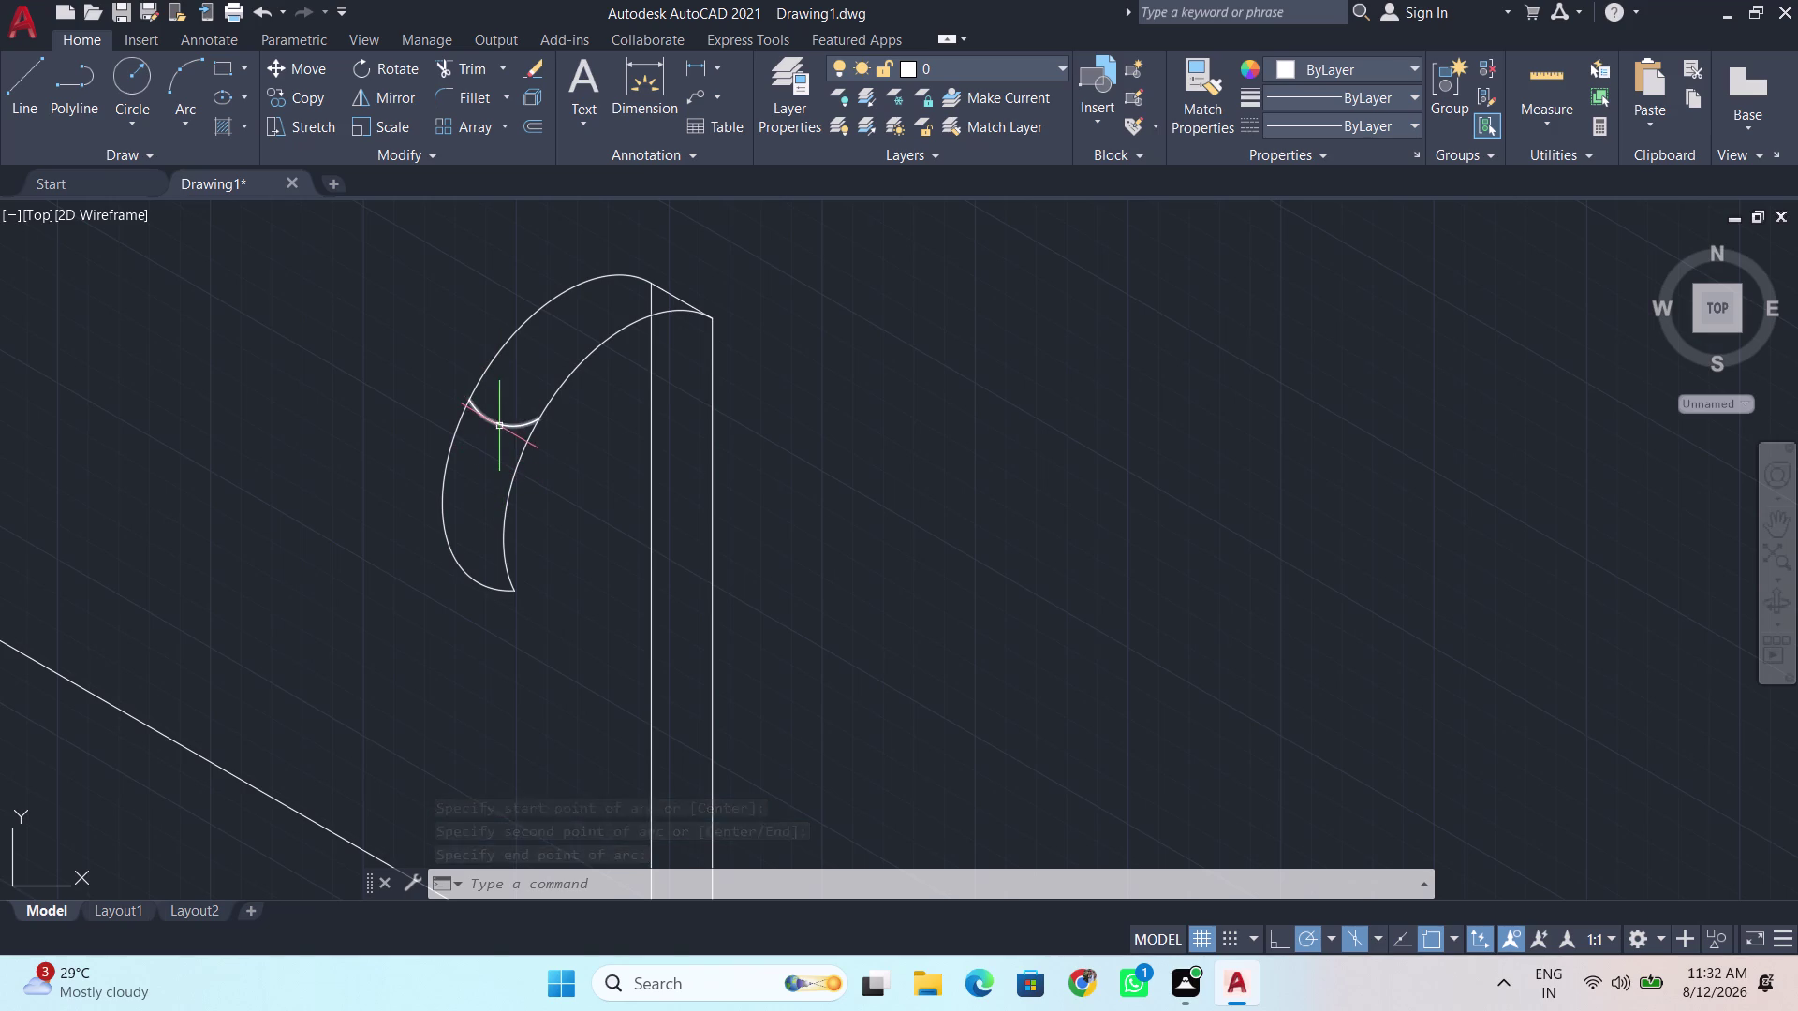
Move the small arc lower down the spout toward its tip.
click(499, 426)
right_click(524, 390)
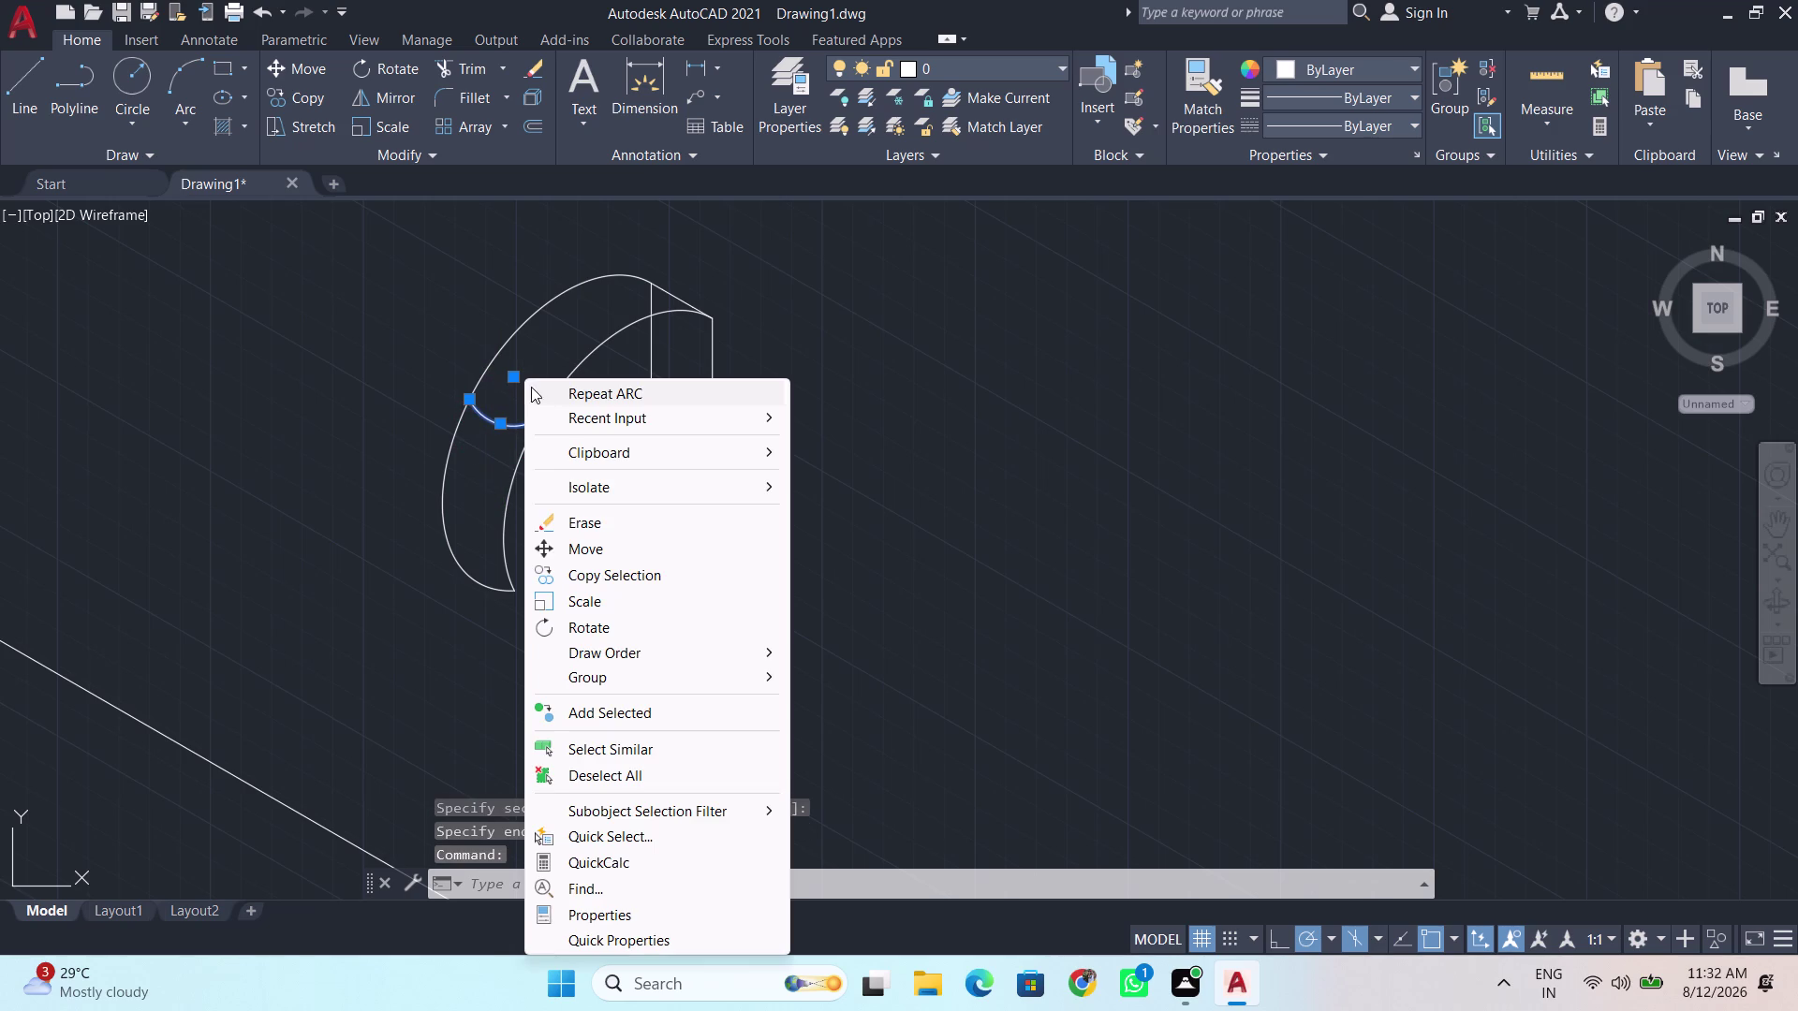
click(566, 546)
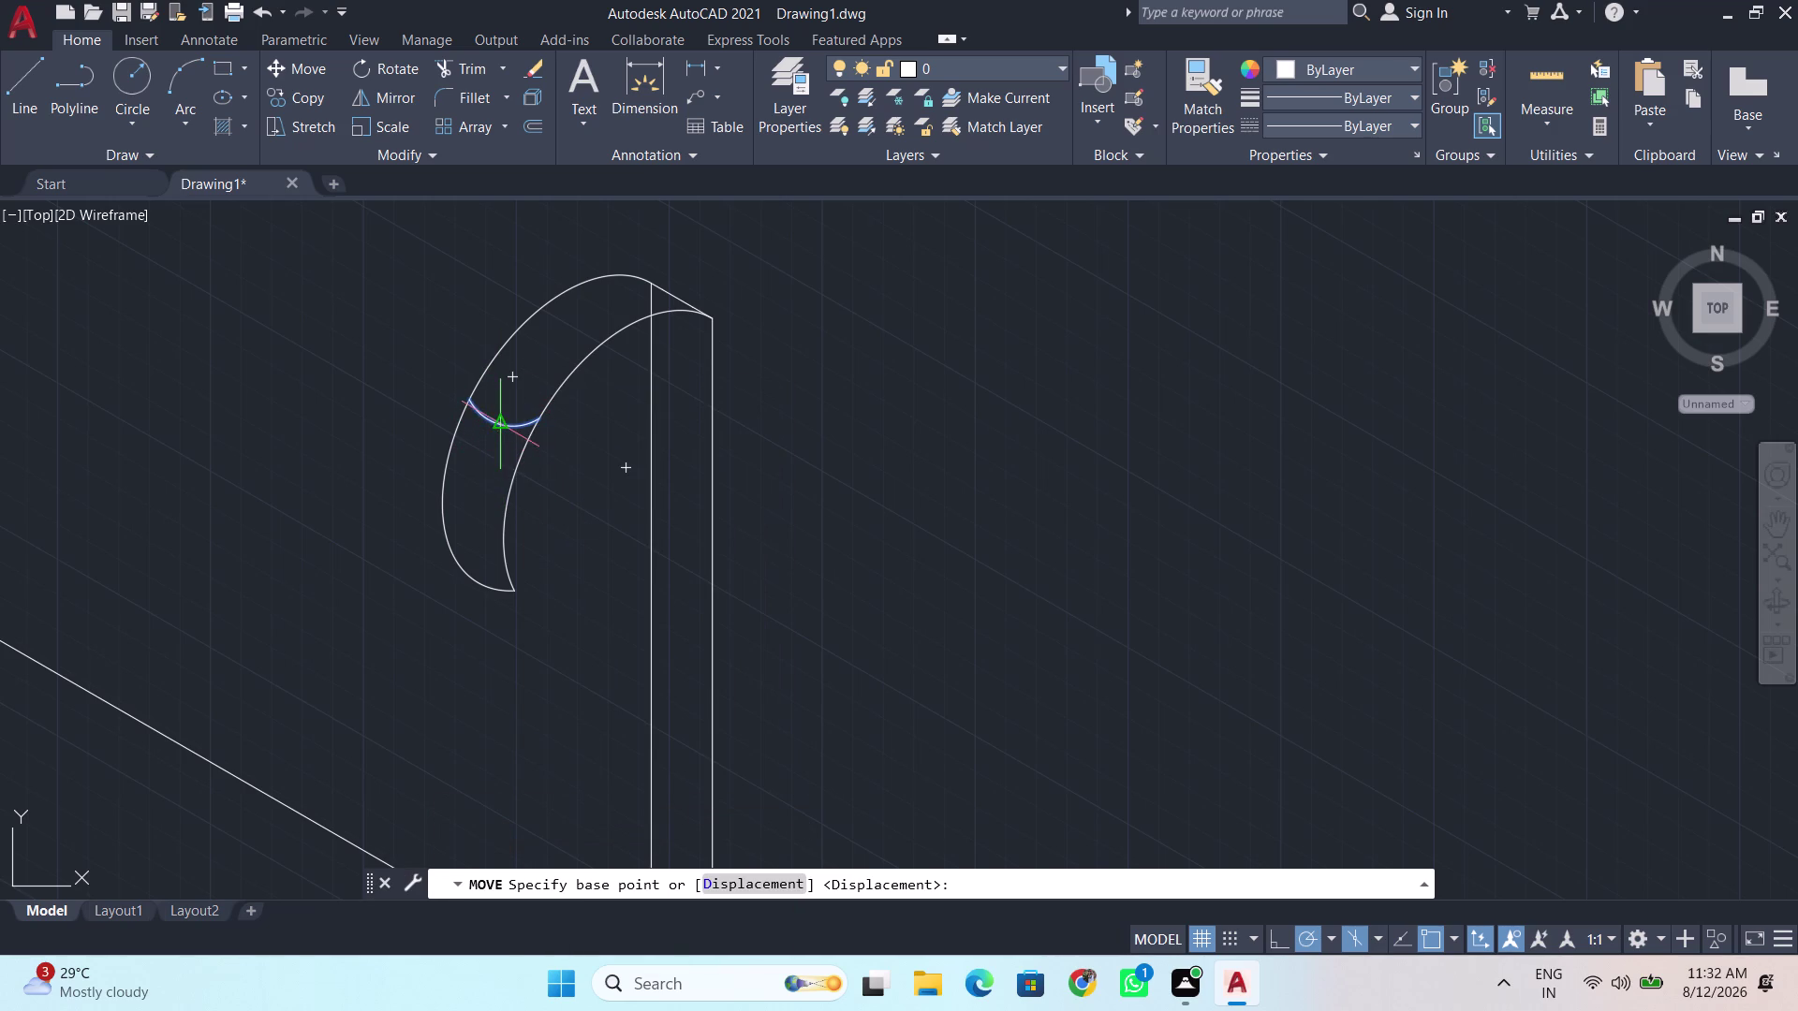
click(499, 429)
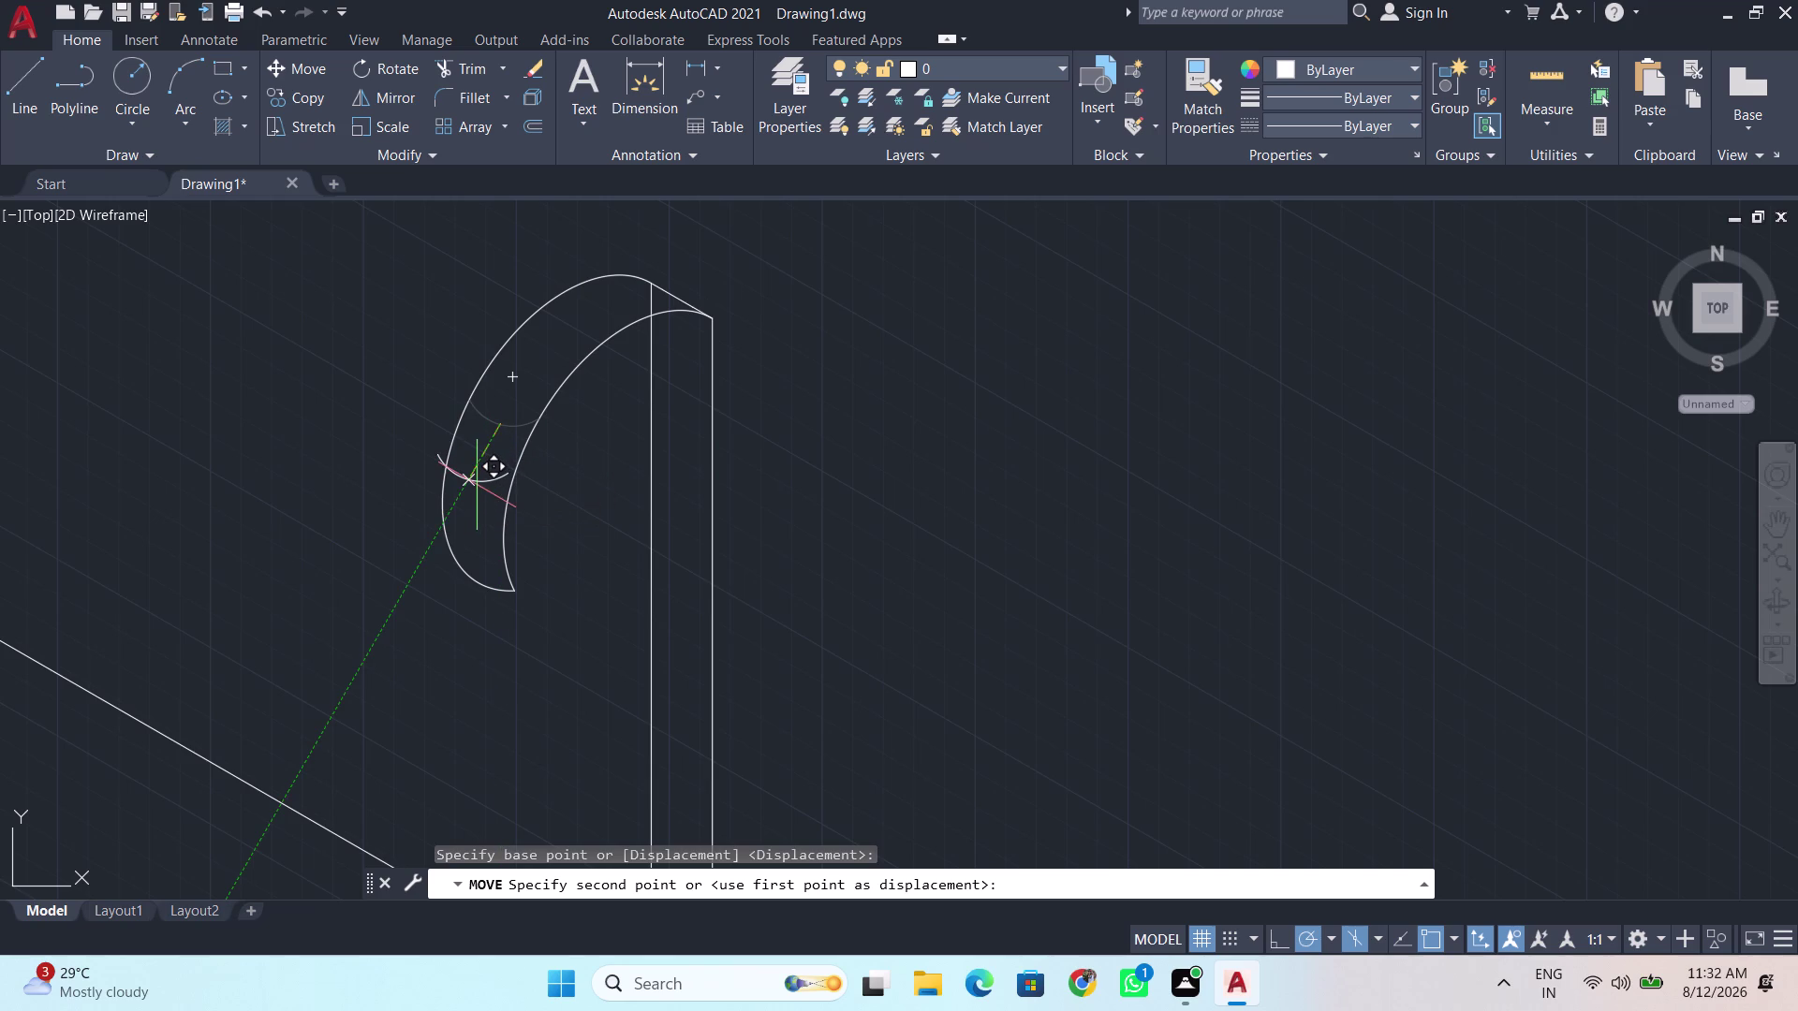
click(478, 489)
scroll(up, 3)
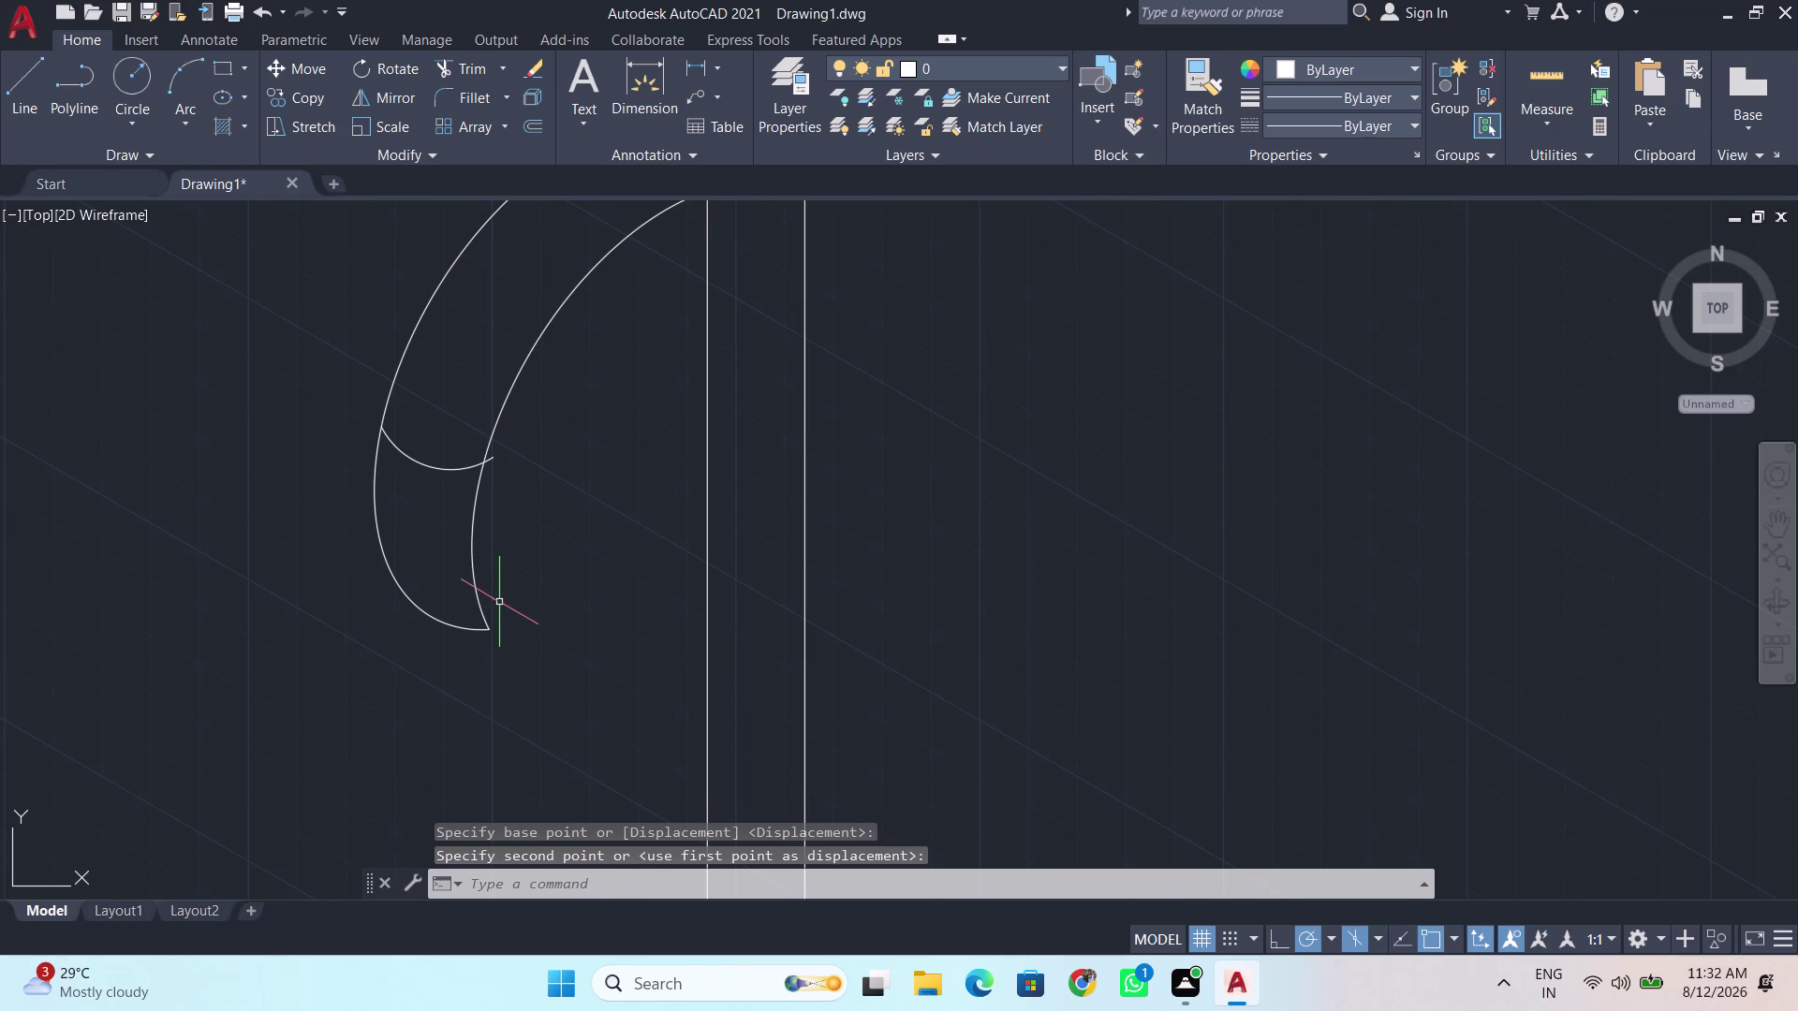
scroll(up, 3)
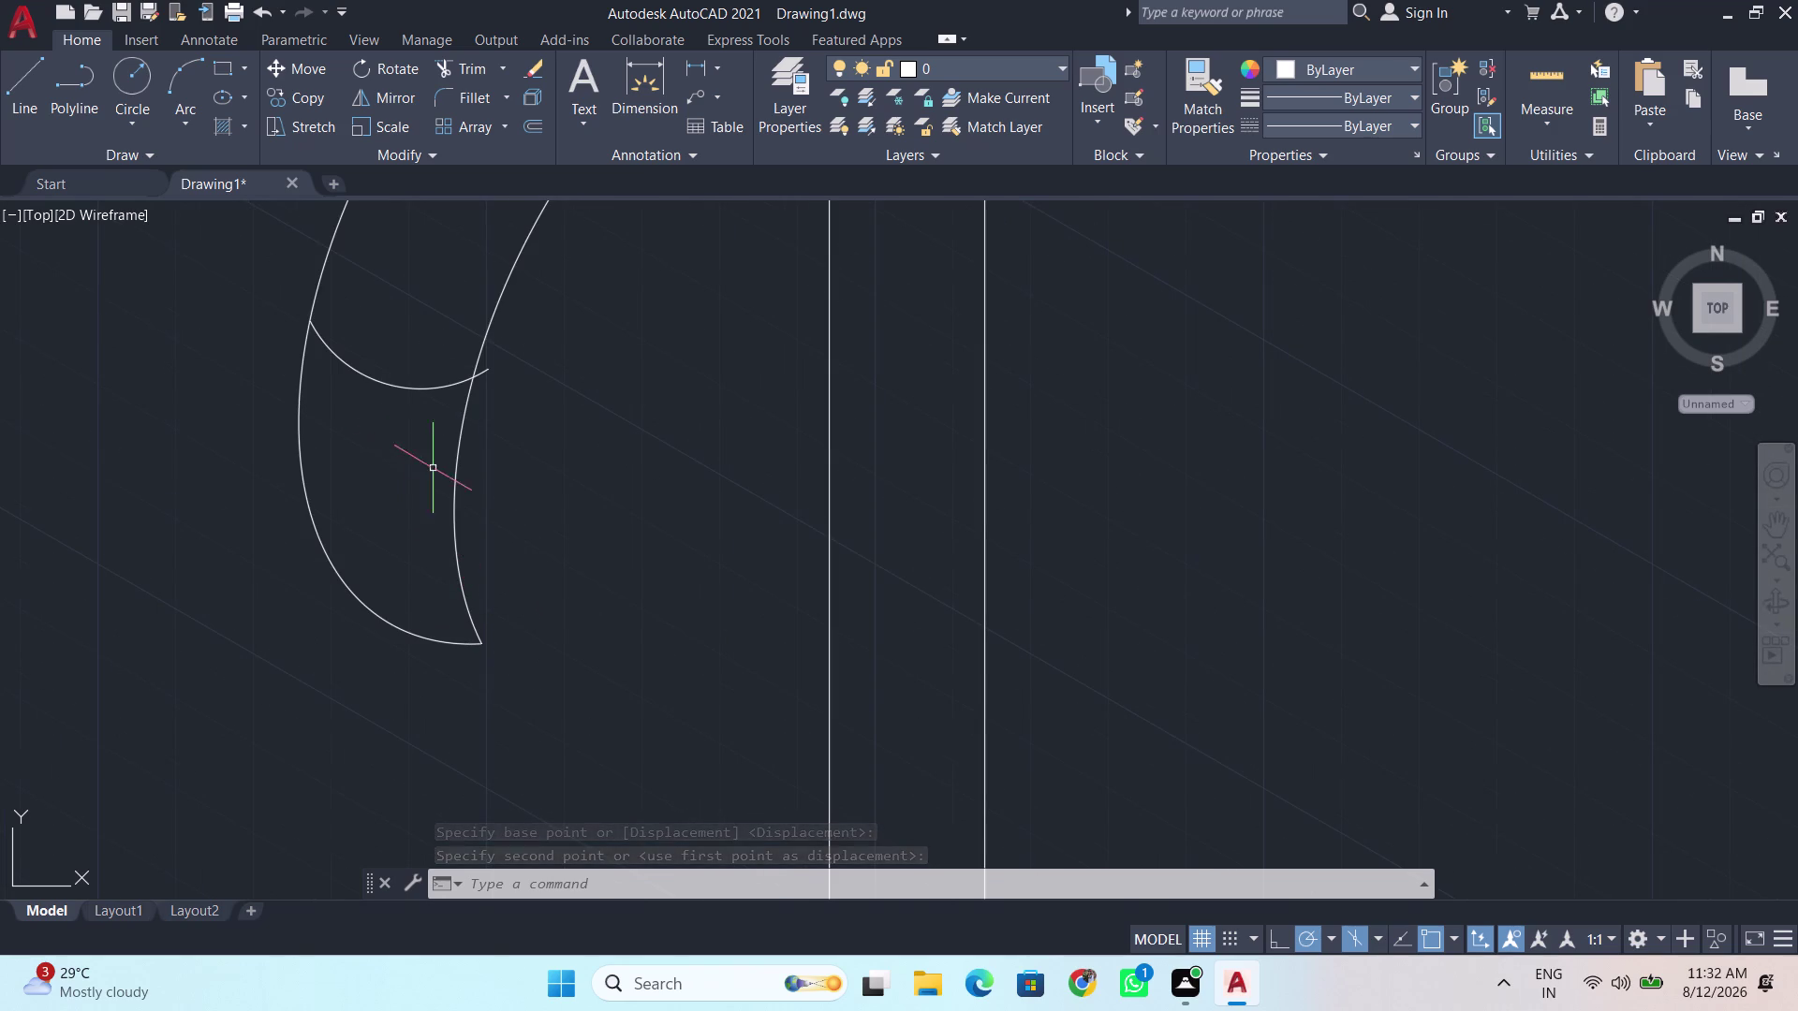
scroll(down, 3)
scroll(down, 3)
scroll(down, 3)
scroll(down, 3)
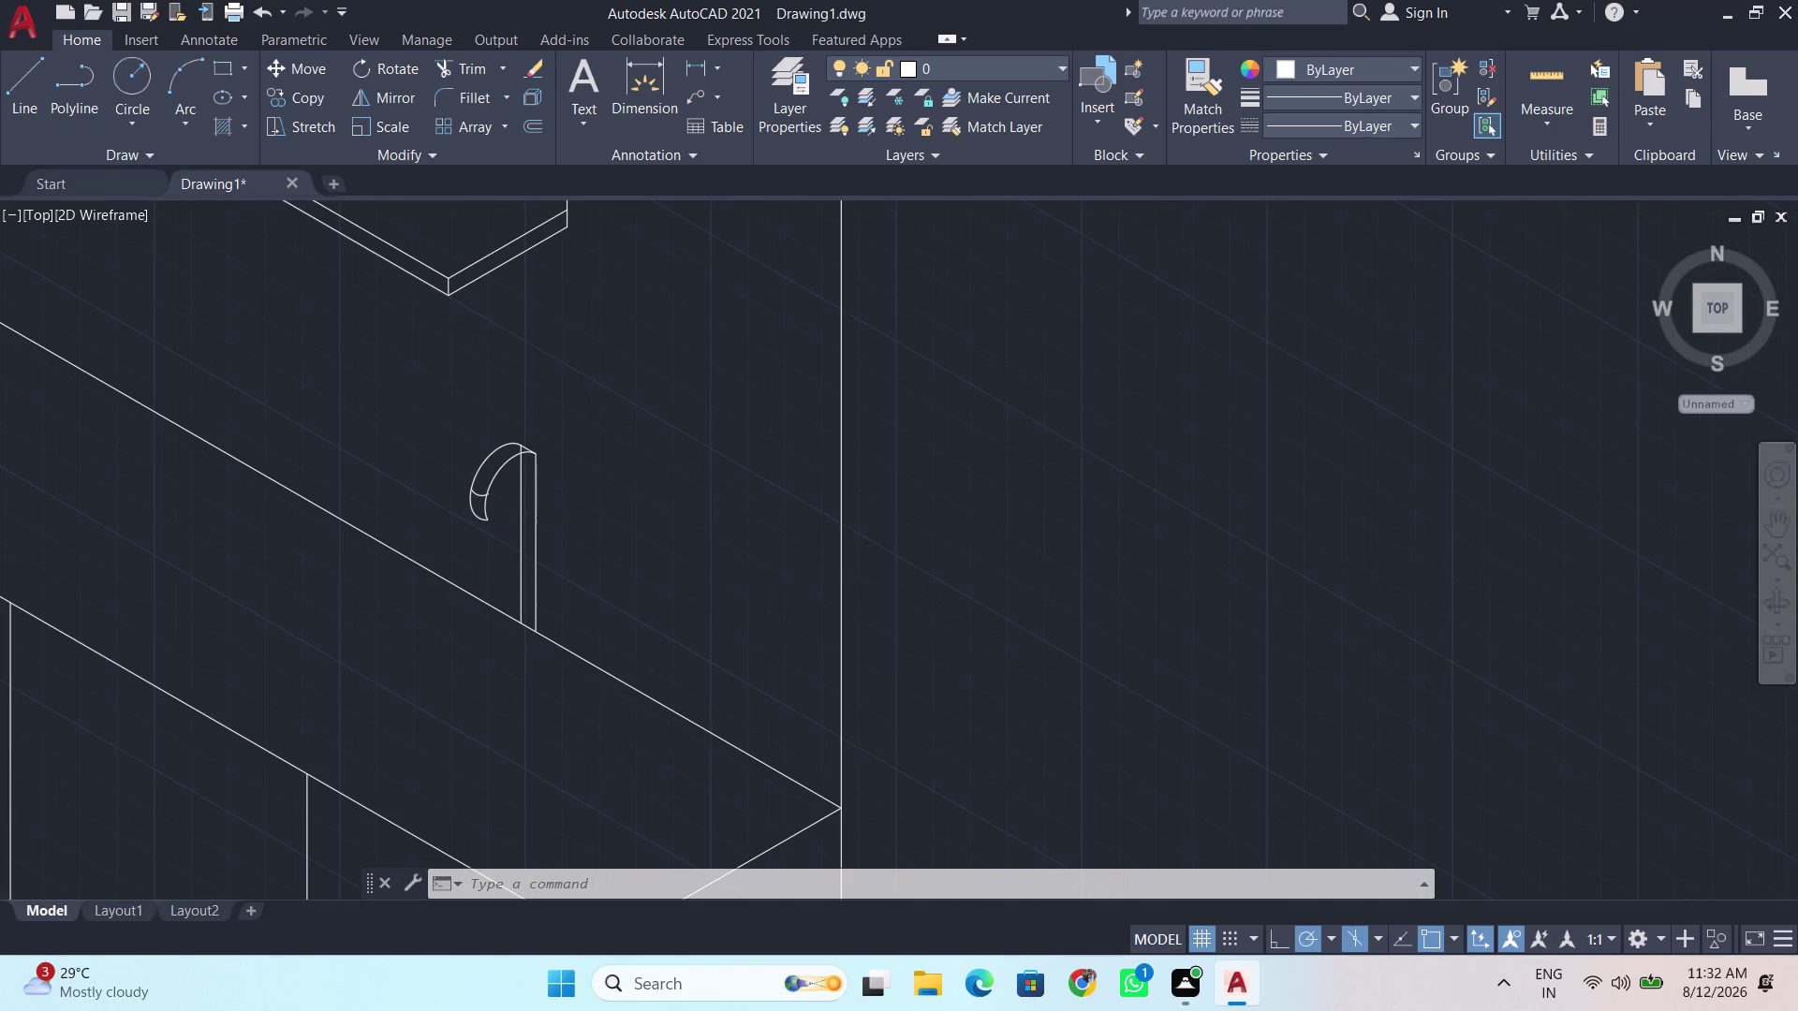
scroll(up, 3)
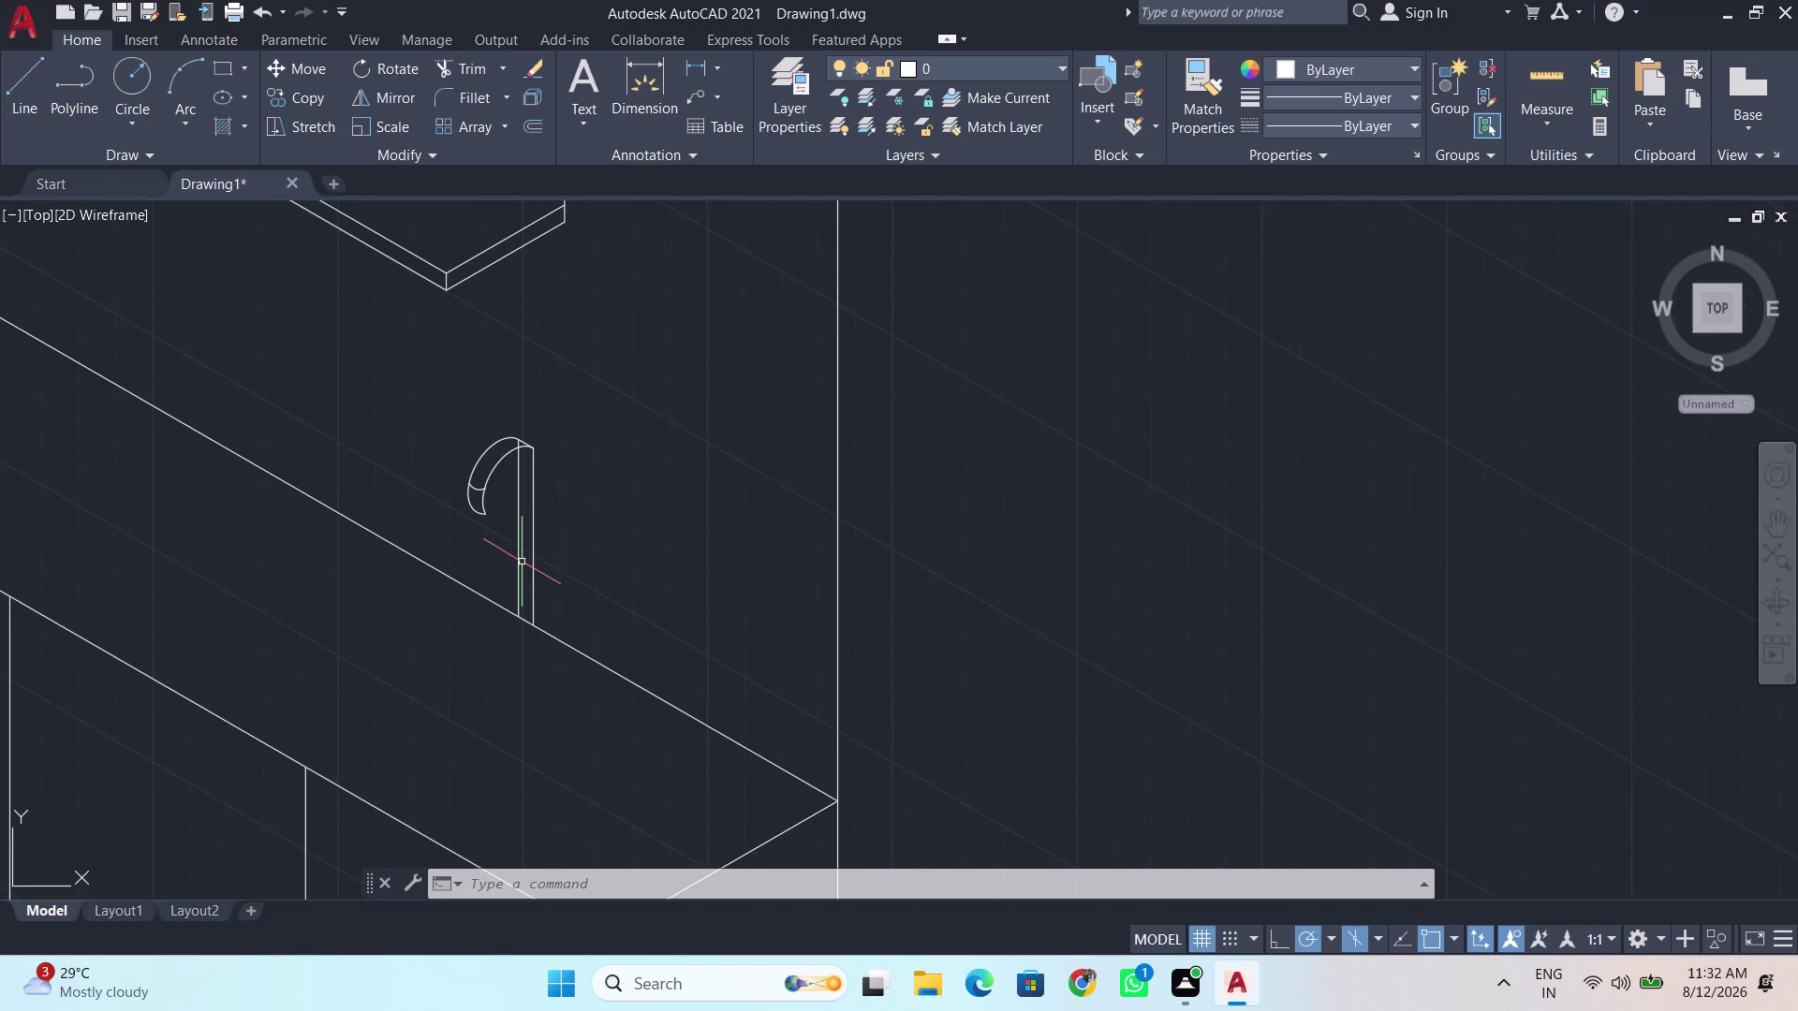
scroll(up, 3)
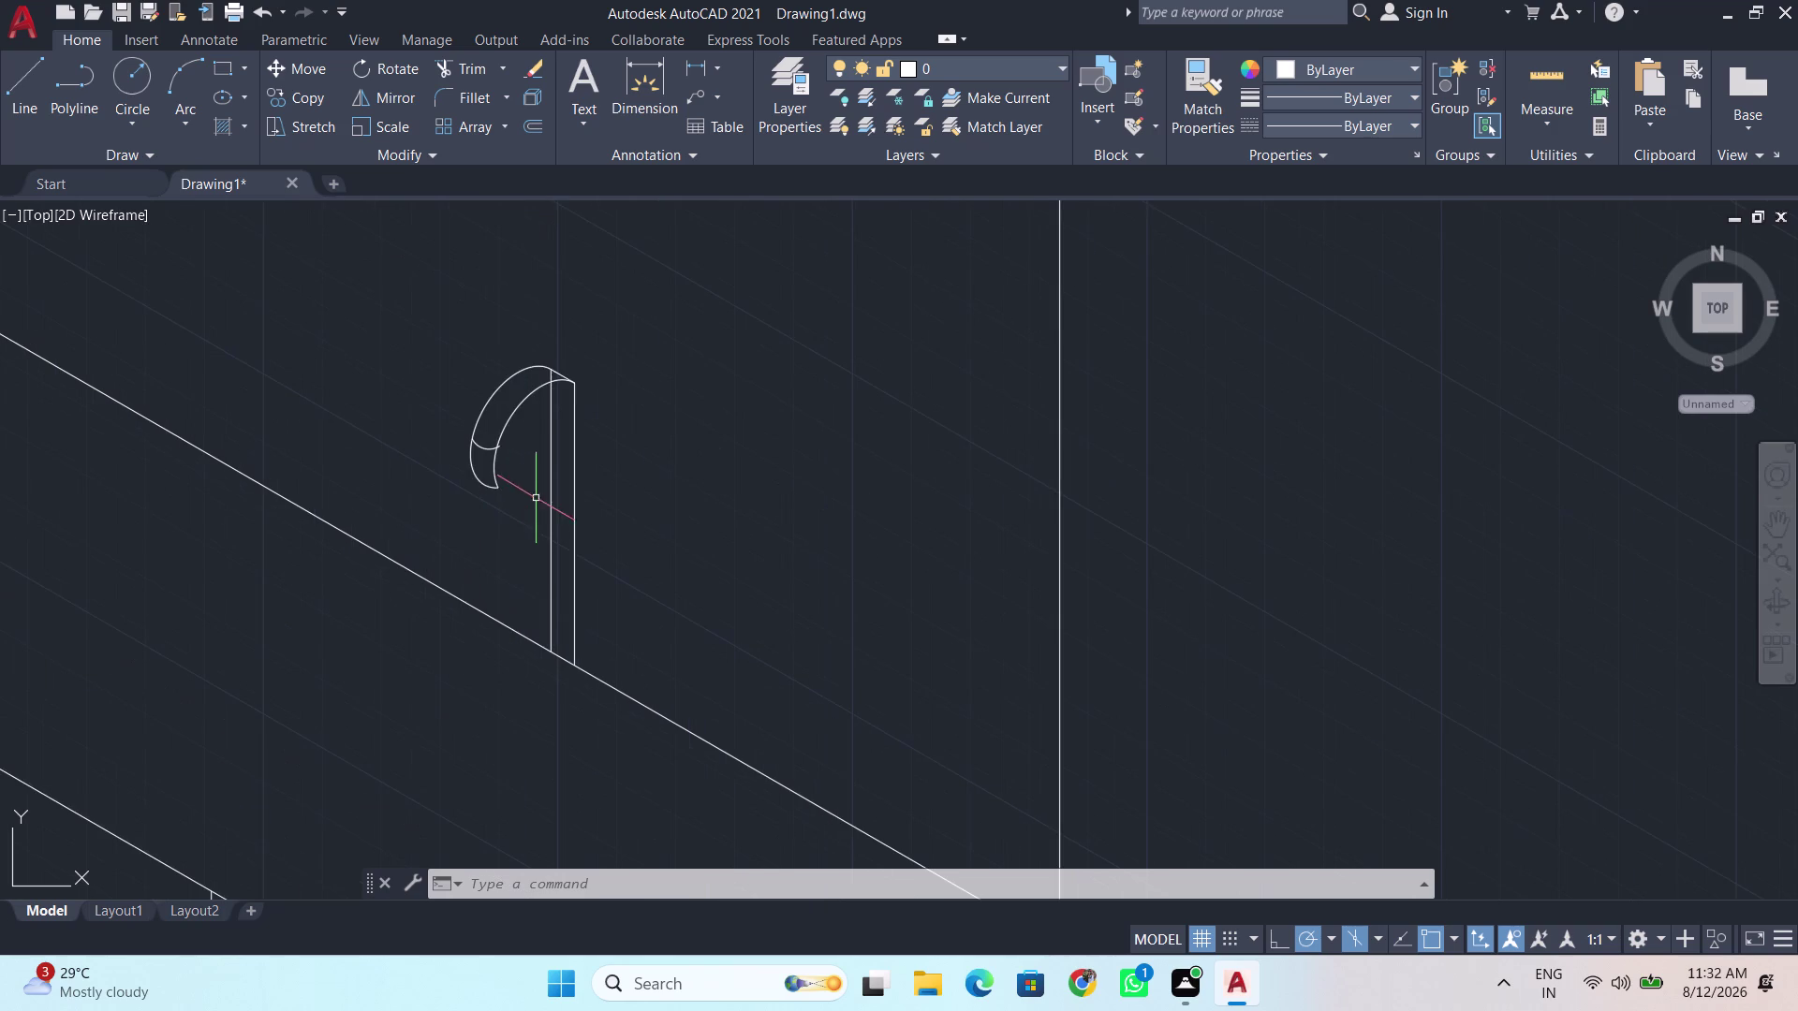
scroll(up, 3)
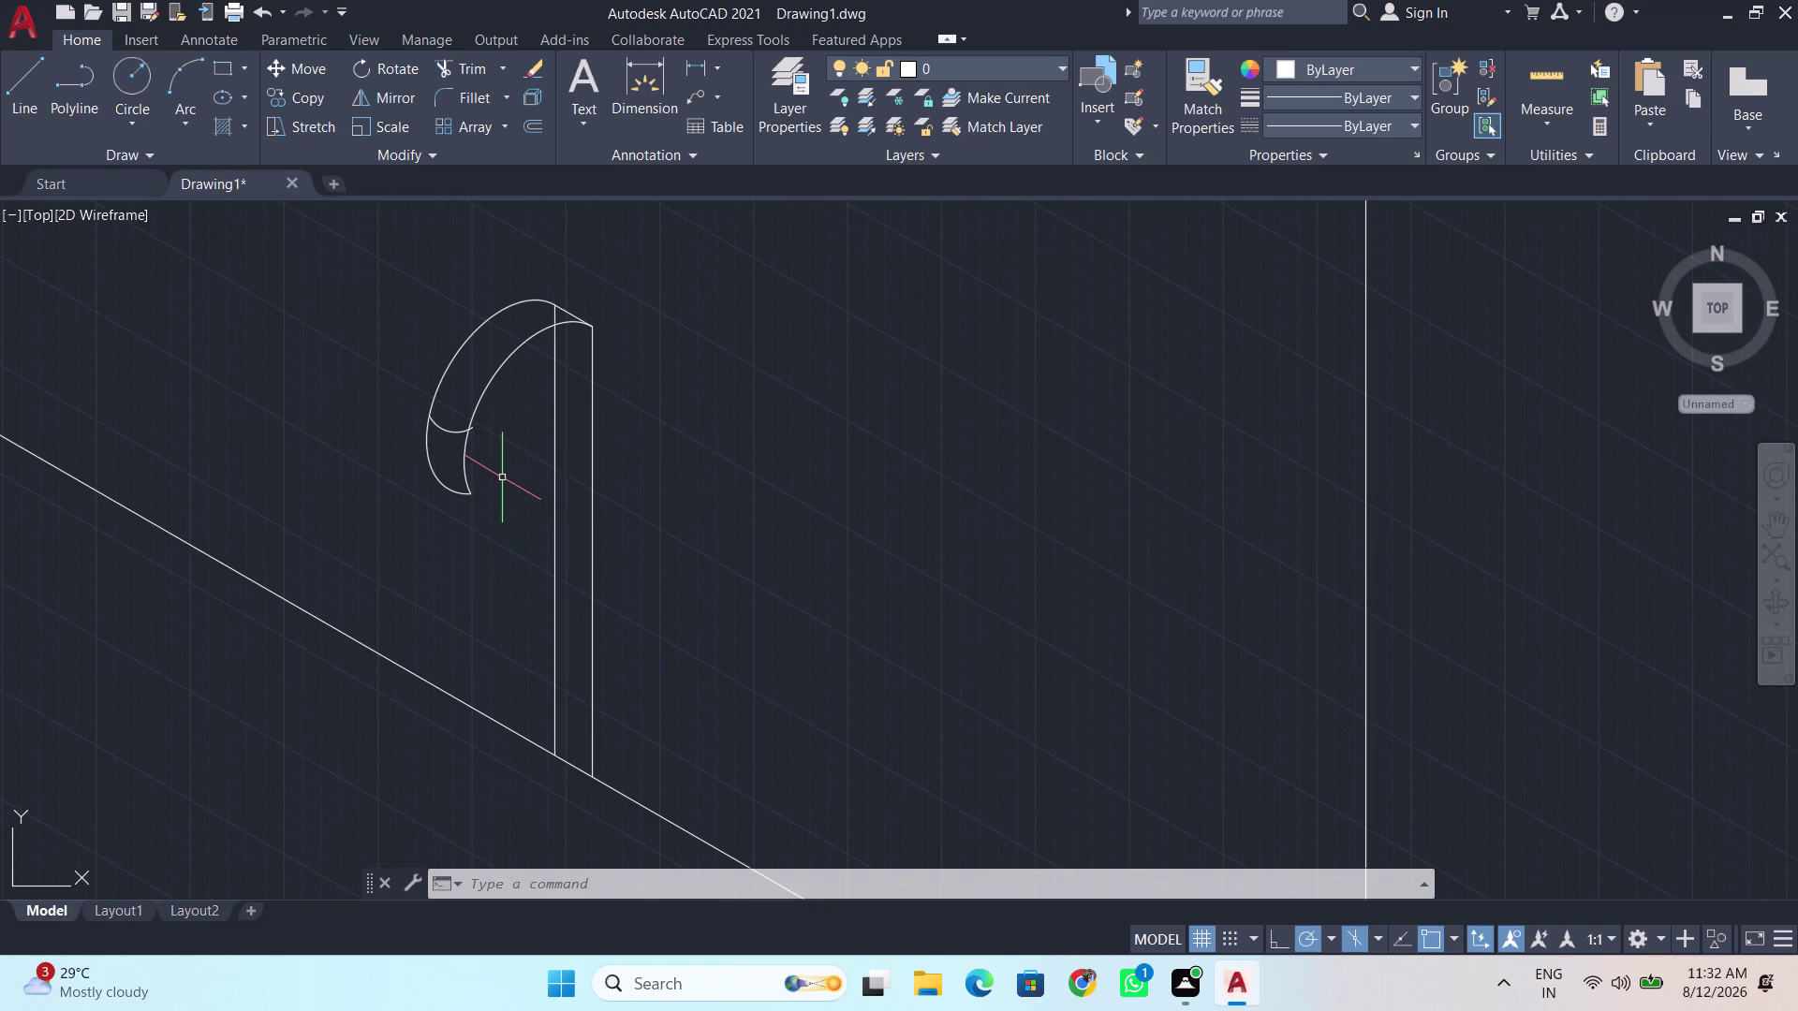
scroll(up, 3)
scroll(up, 3)
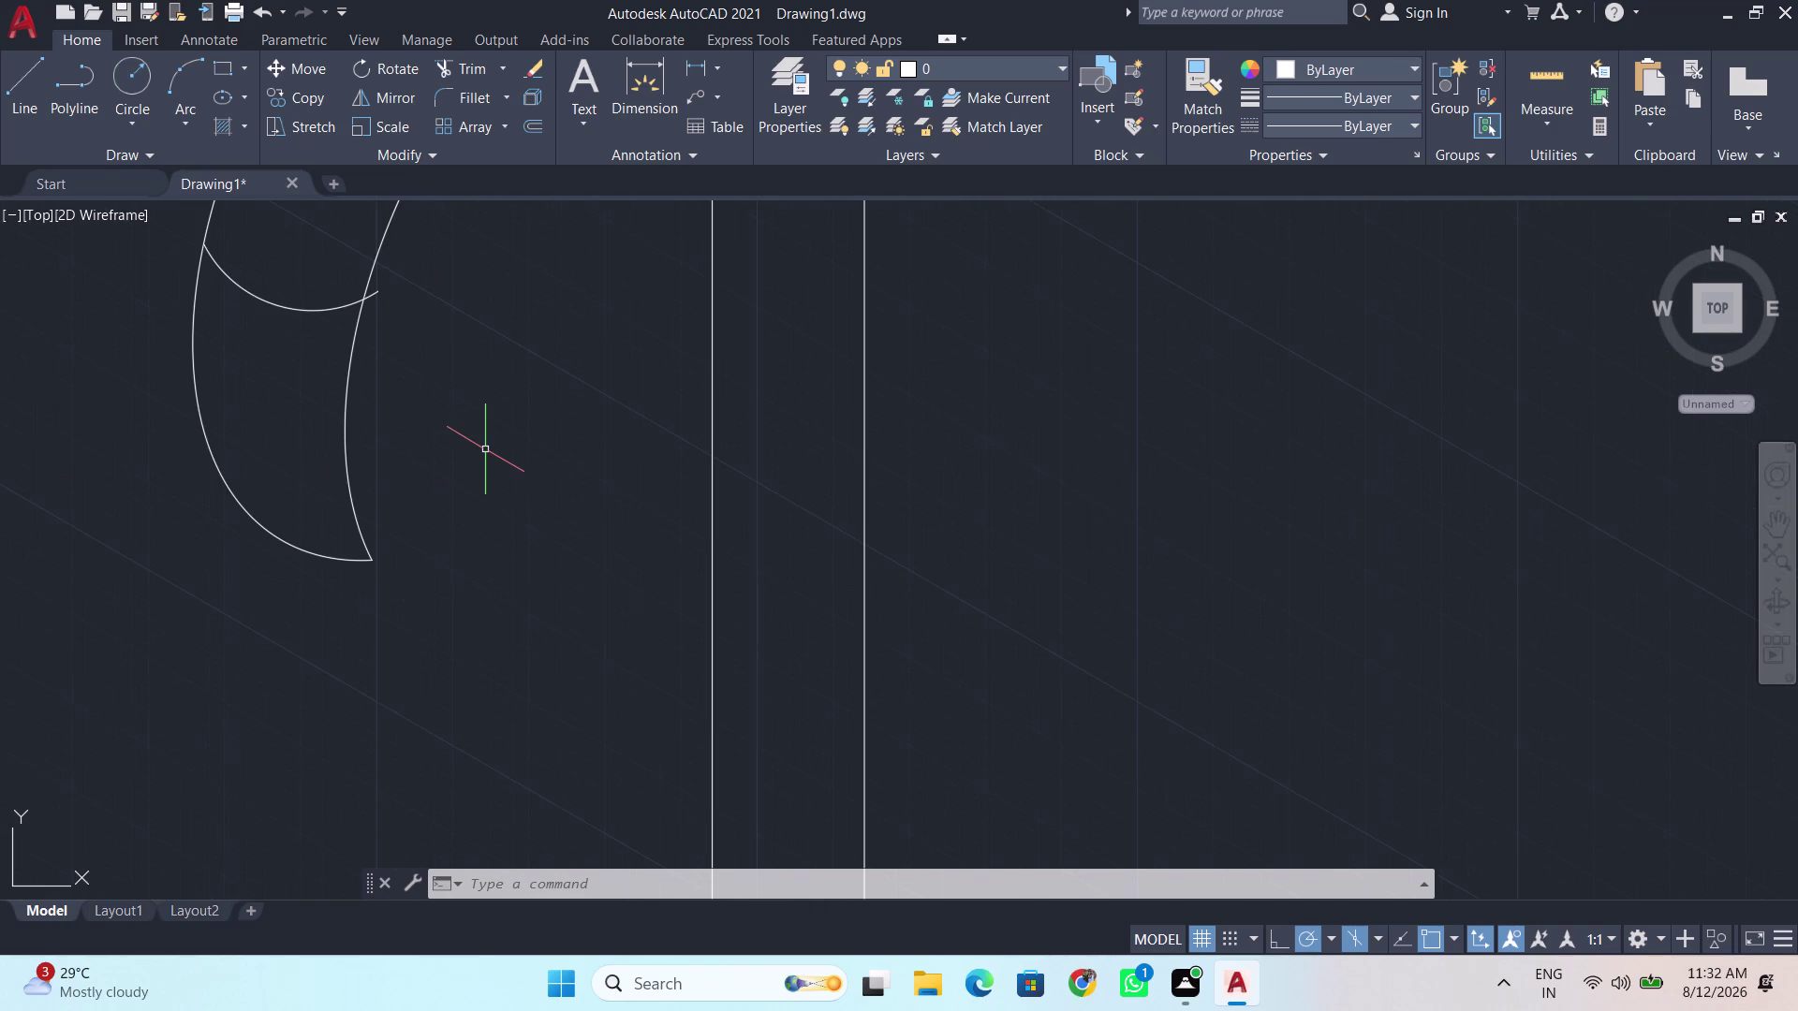
Trim the arc's overhang past the spout's left curve.
text(tr)
key(Return)
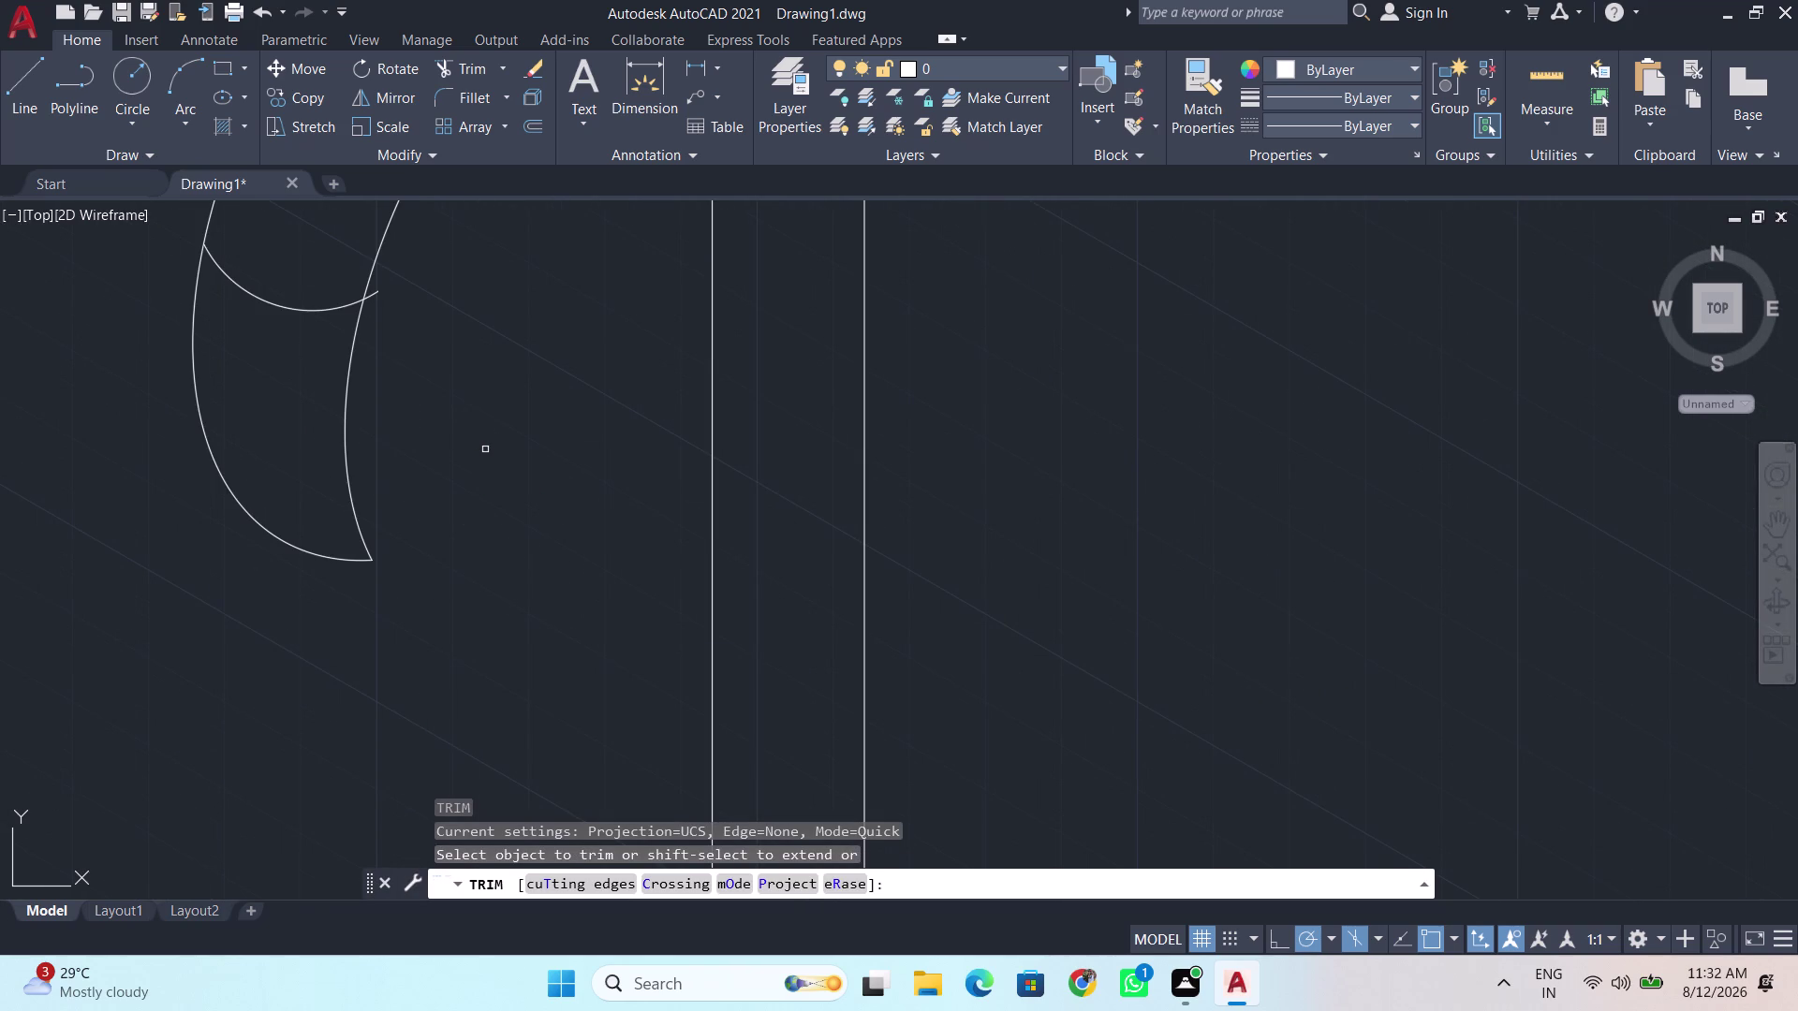
click(375, 290)
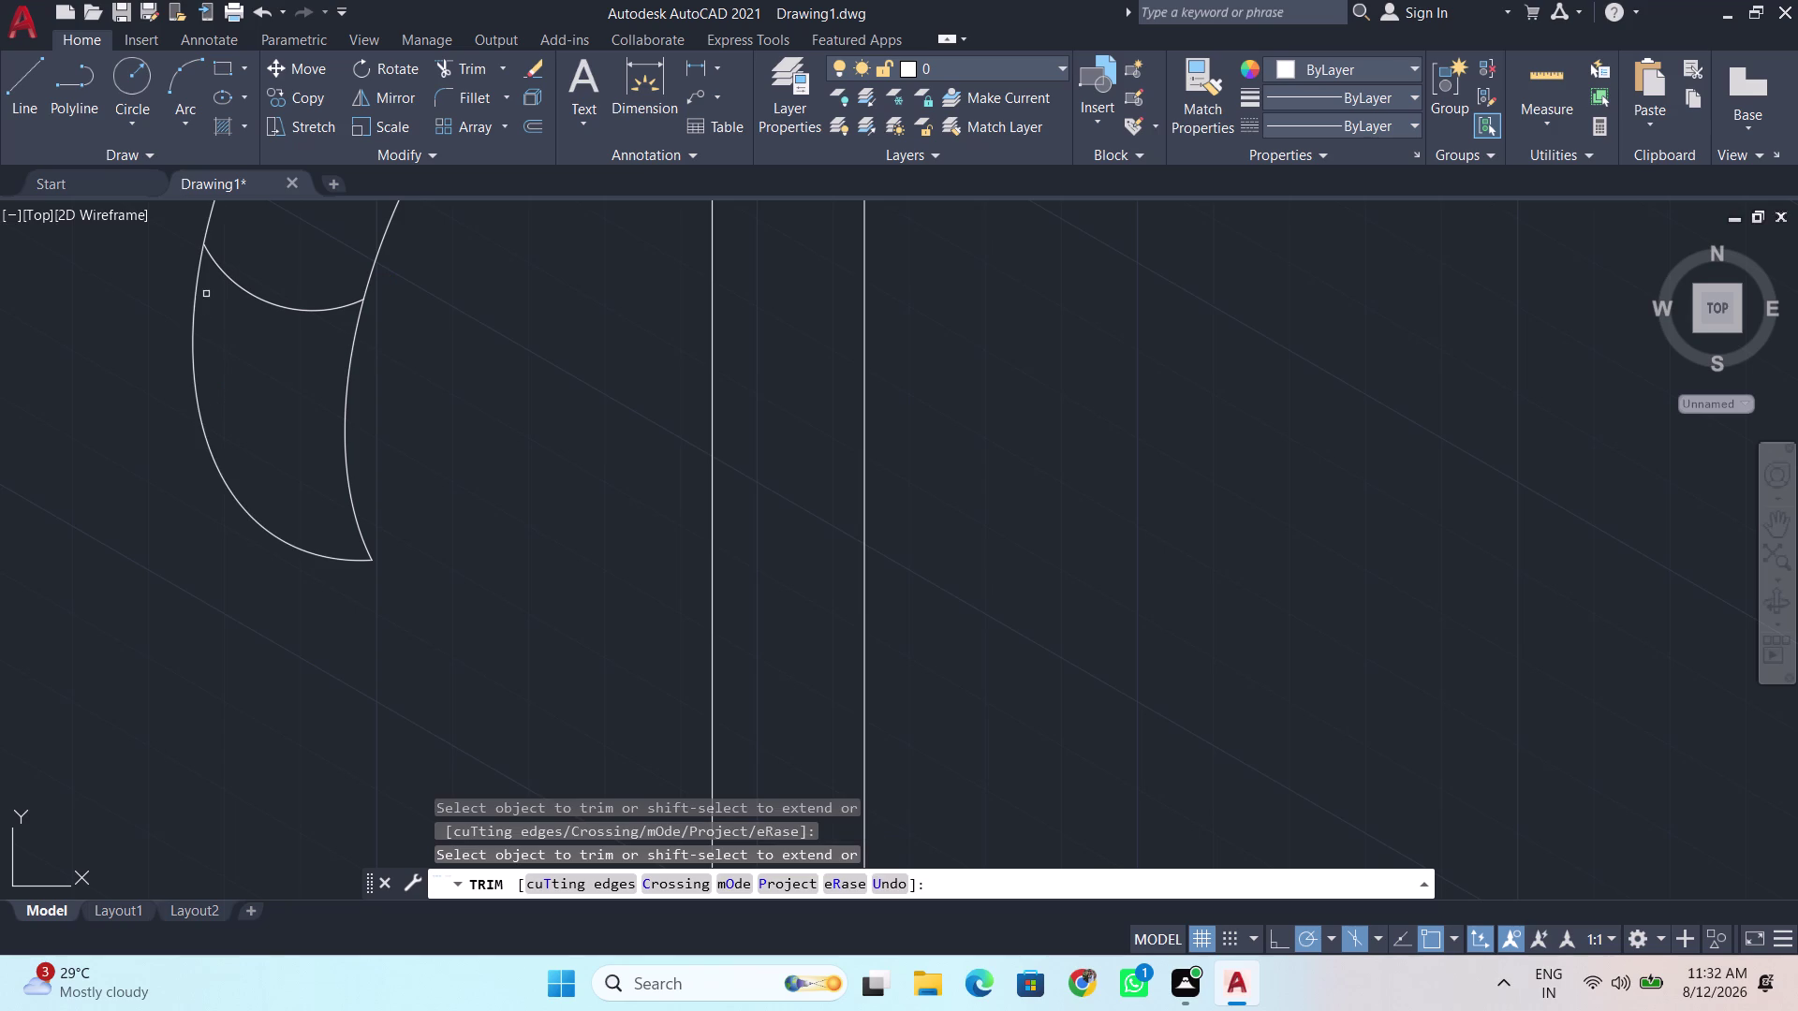
key(Escape)
click(297, 311)
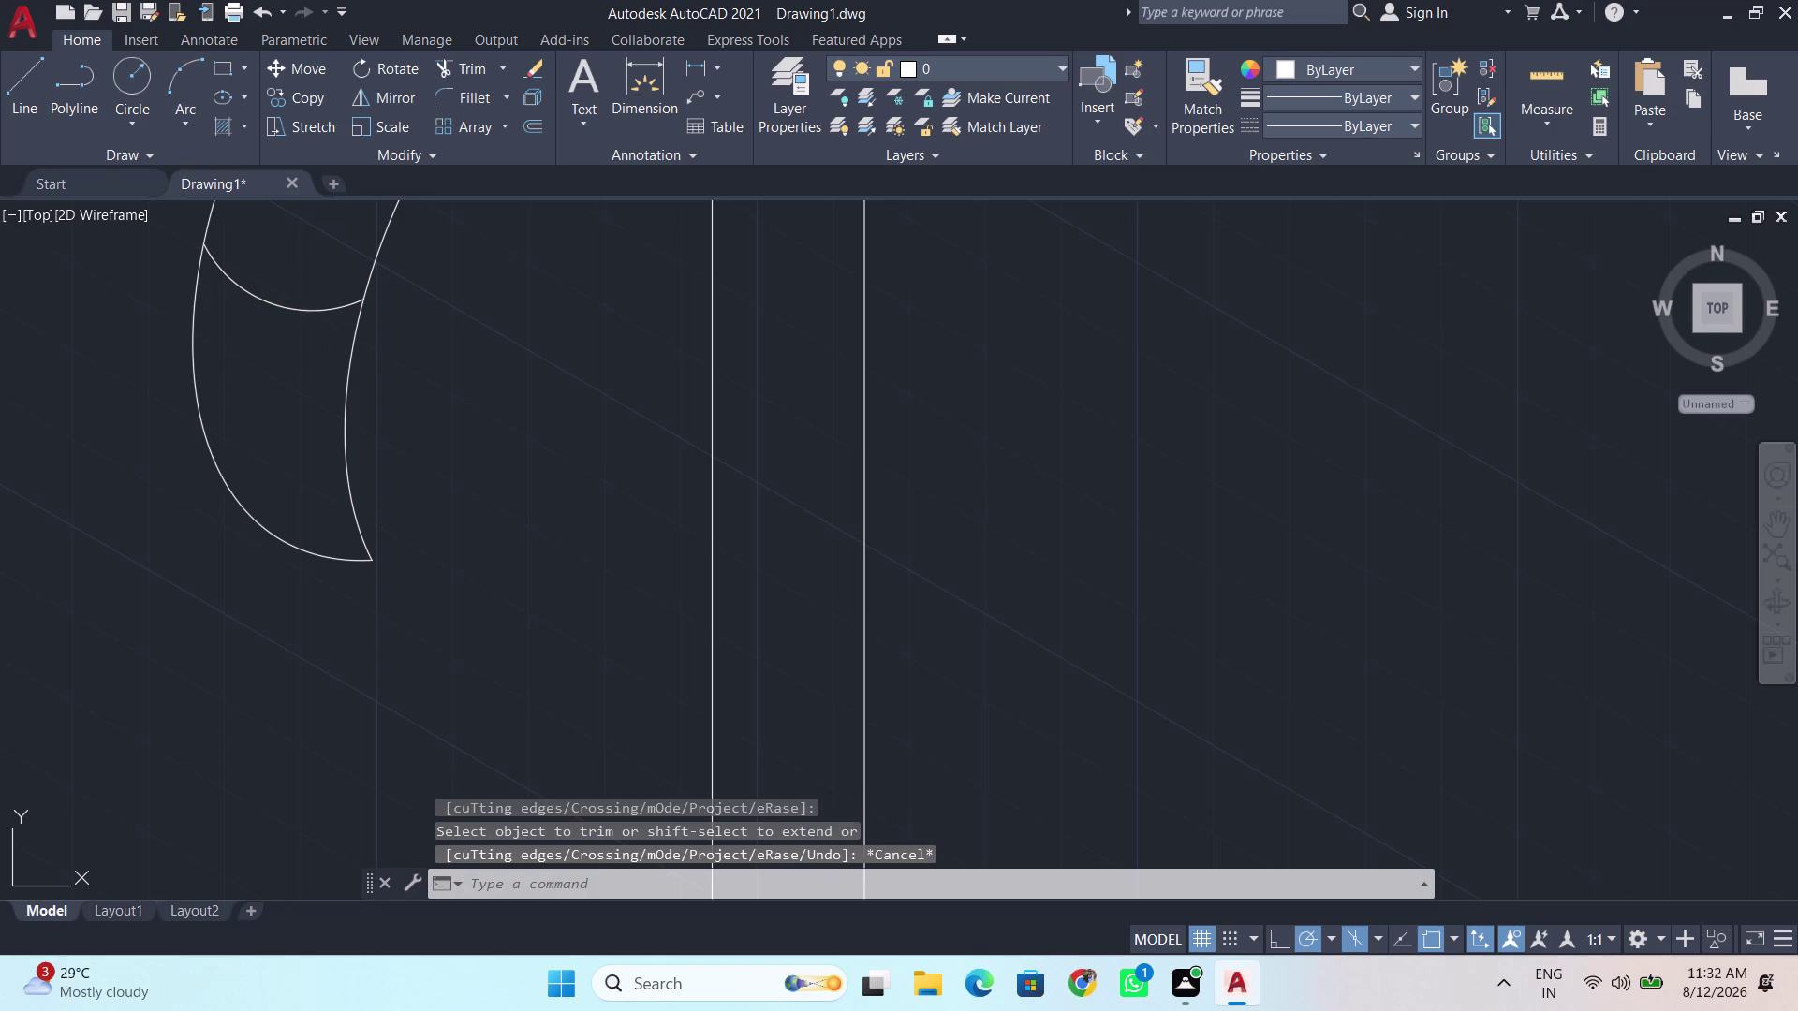
key(x)
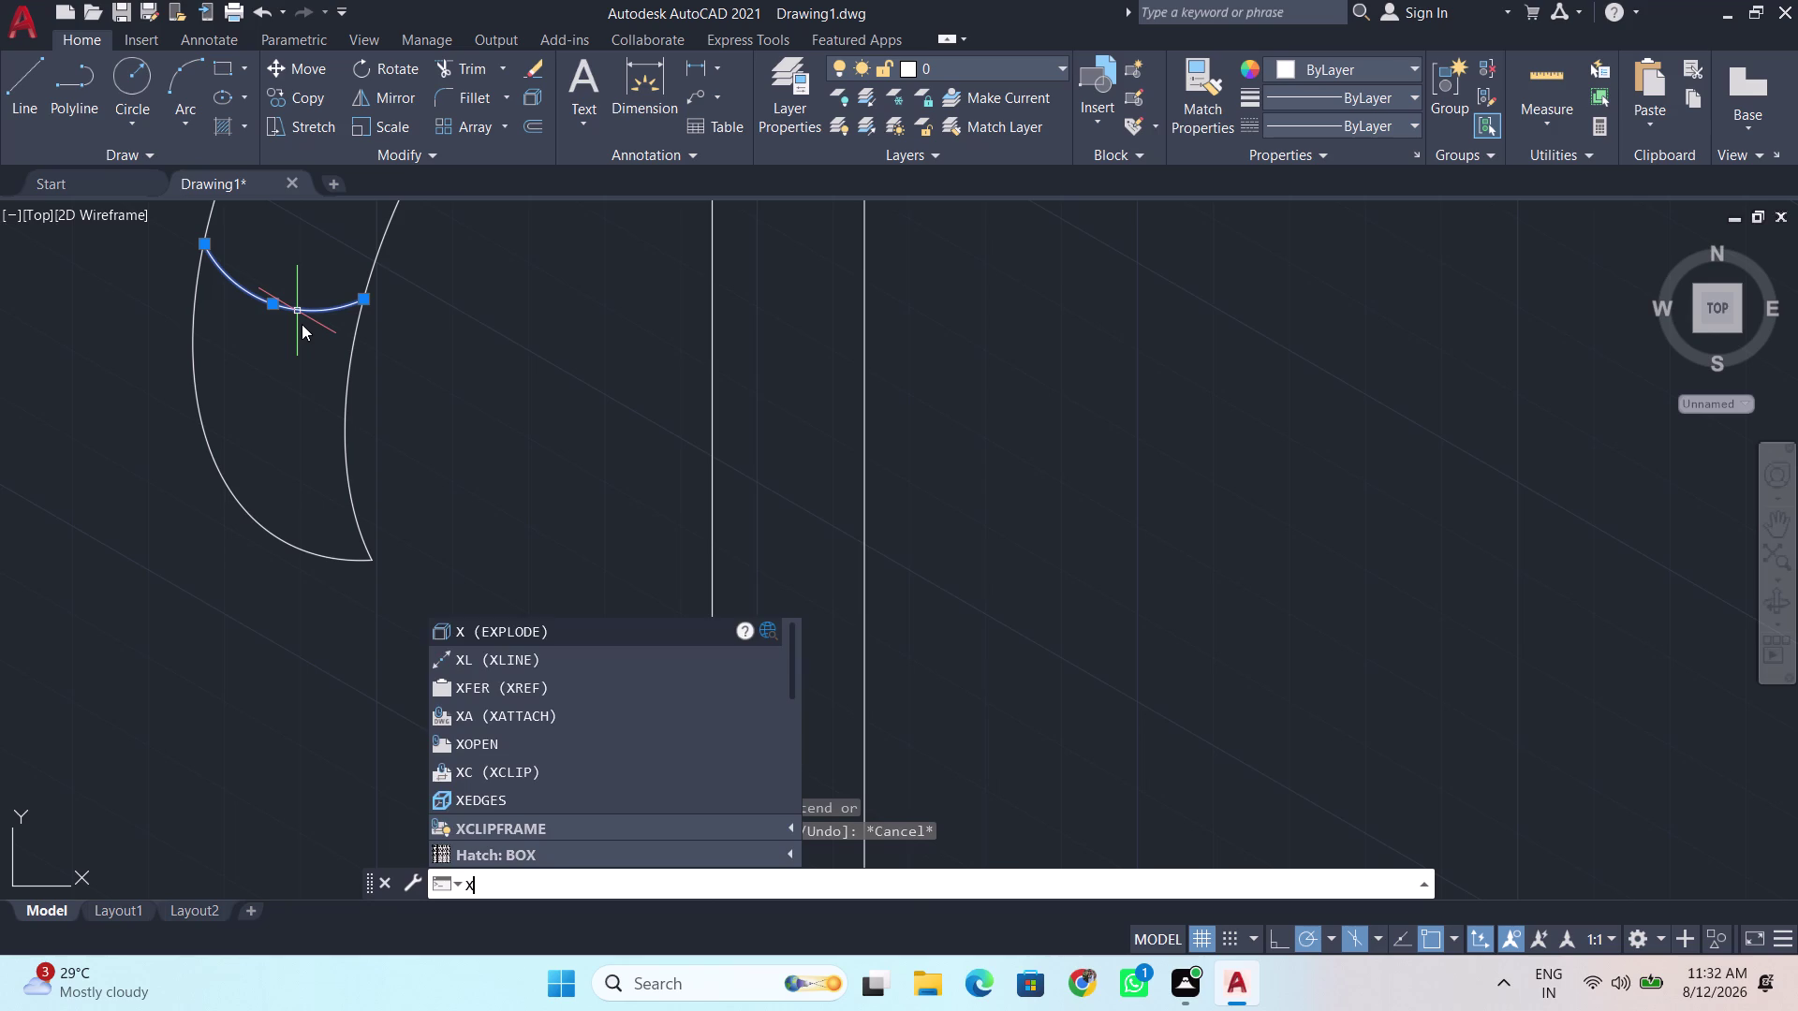
key(BackSpace)
Copy the arc a short distance along the spout, just beside the original.
text(co)
key(Return)
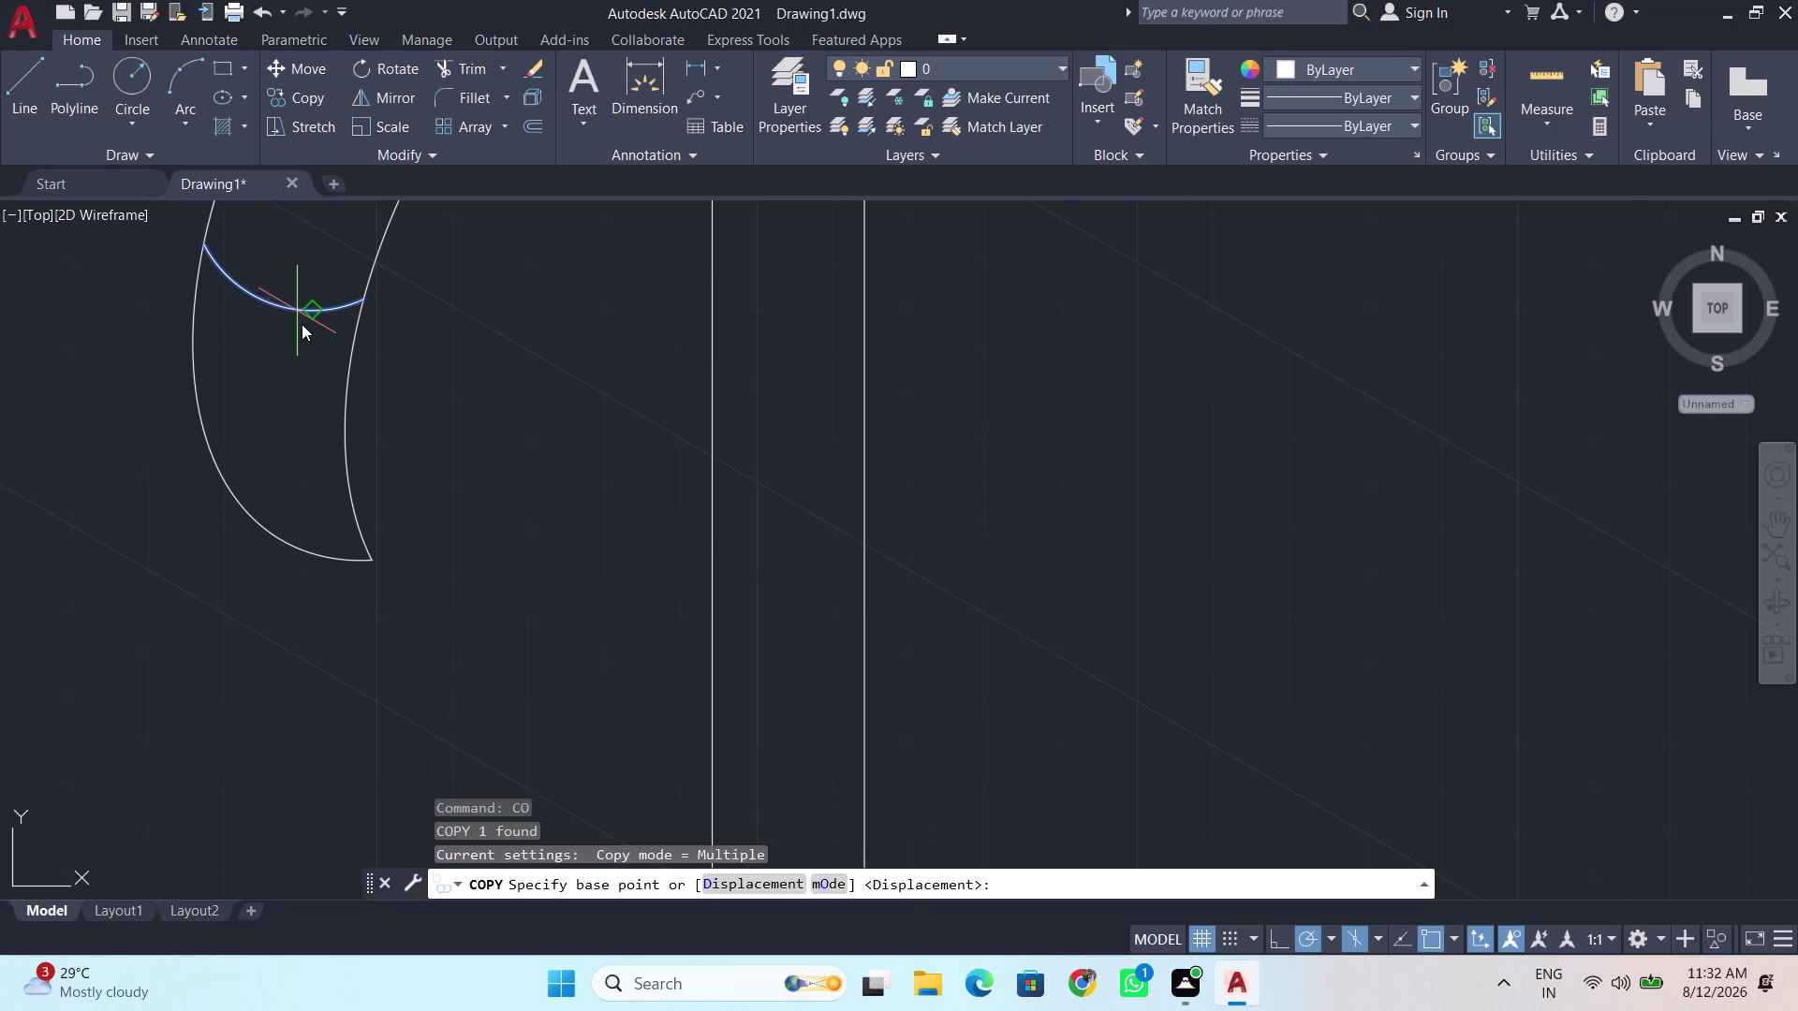
click(272, 307)
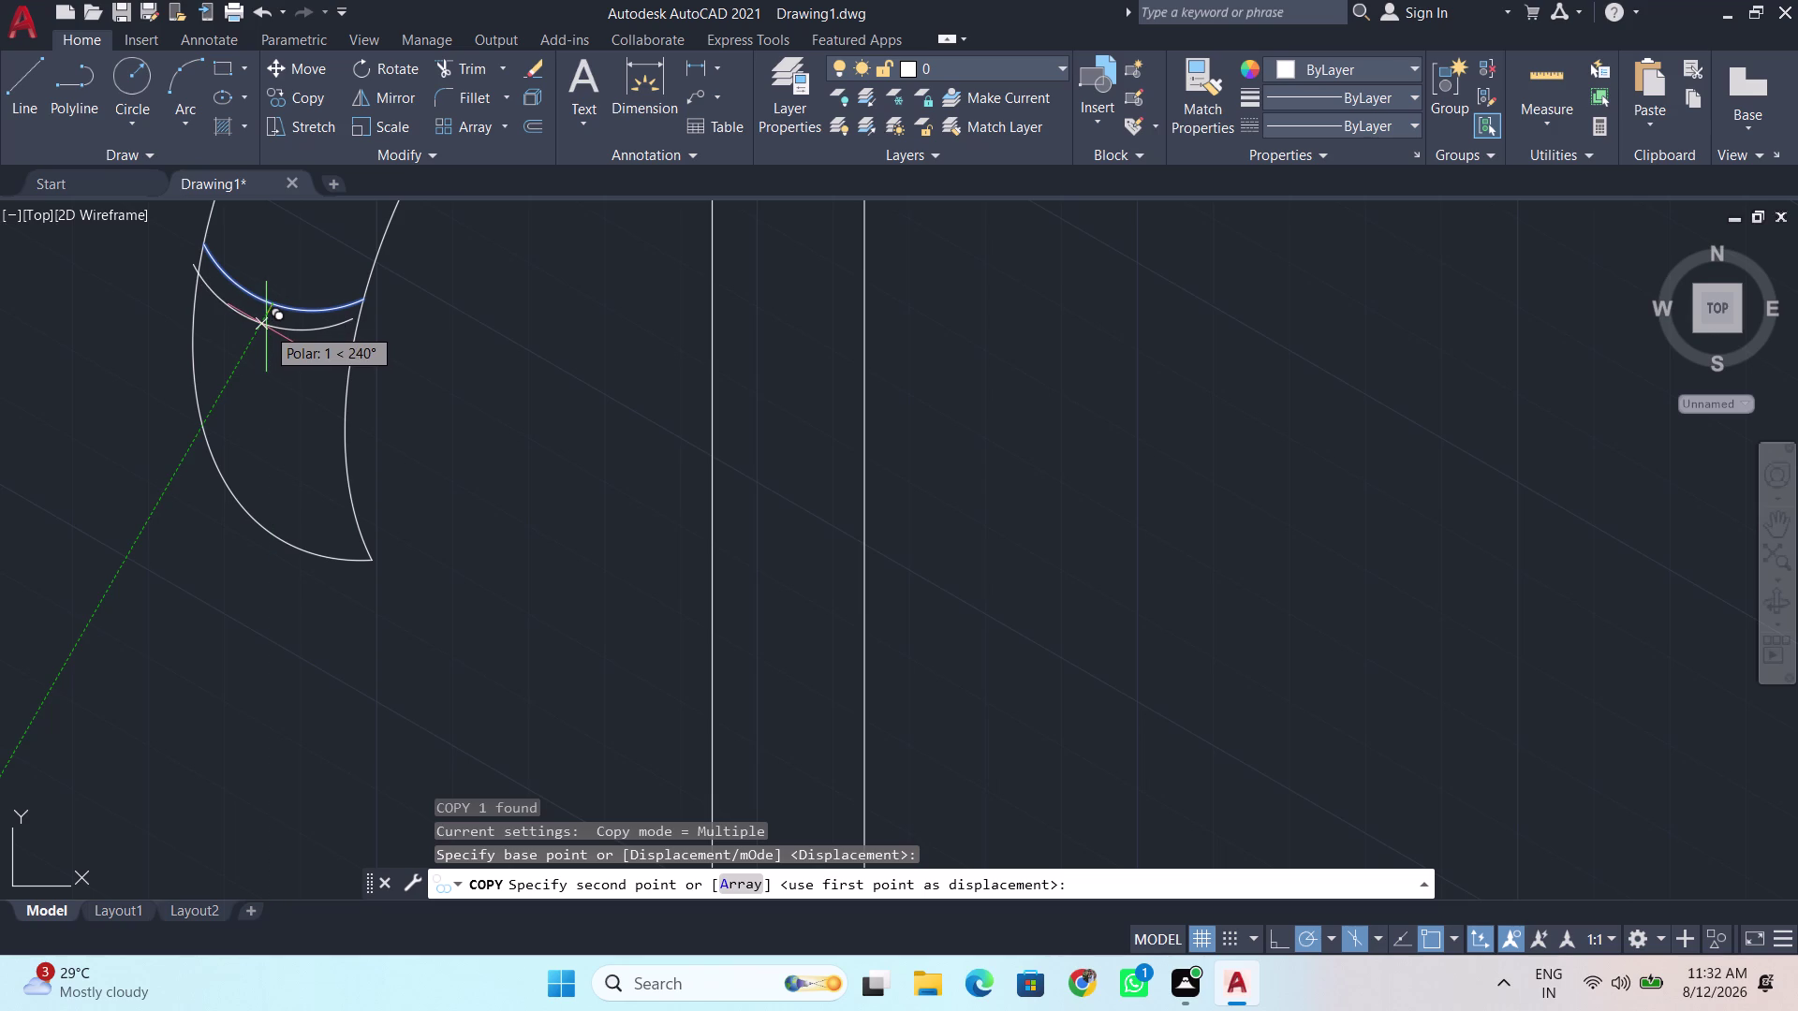
click(264, 327)
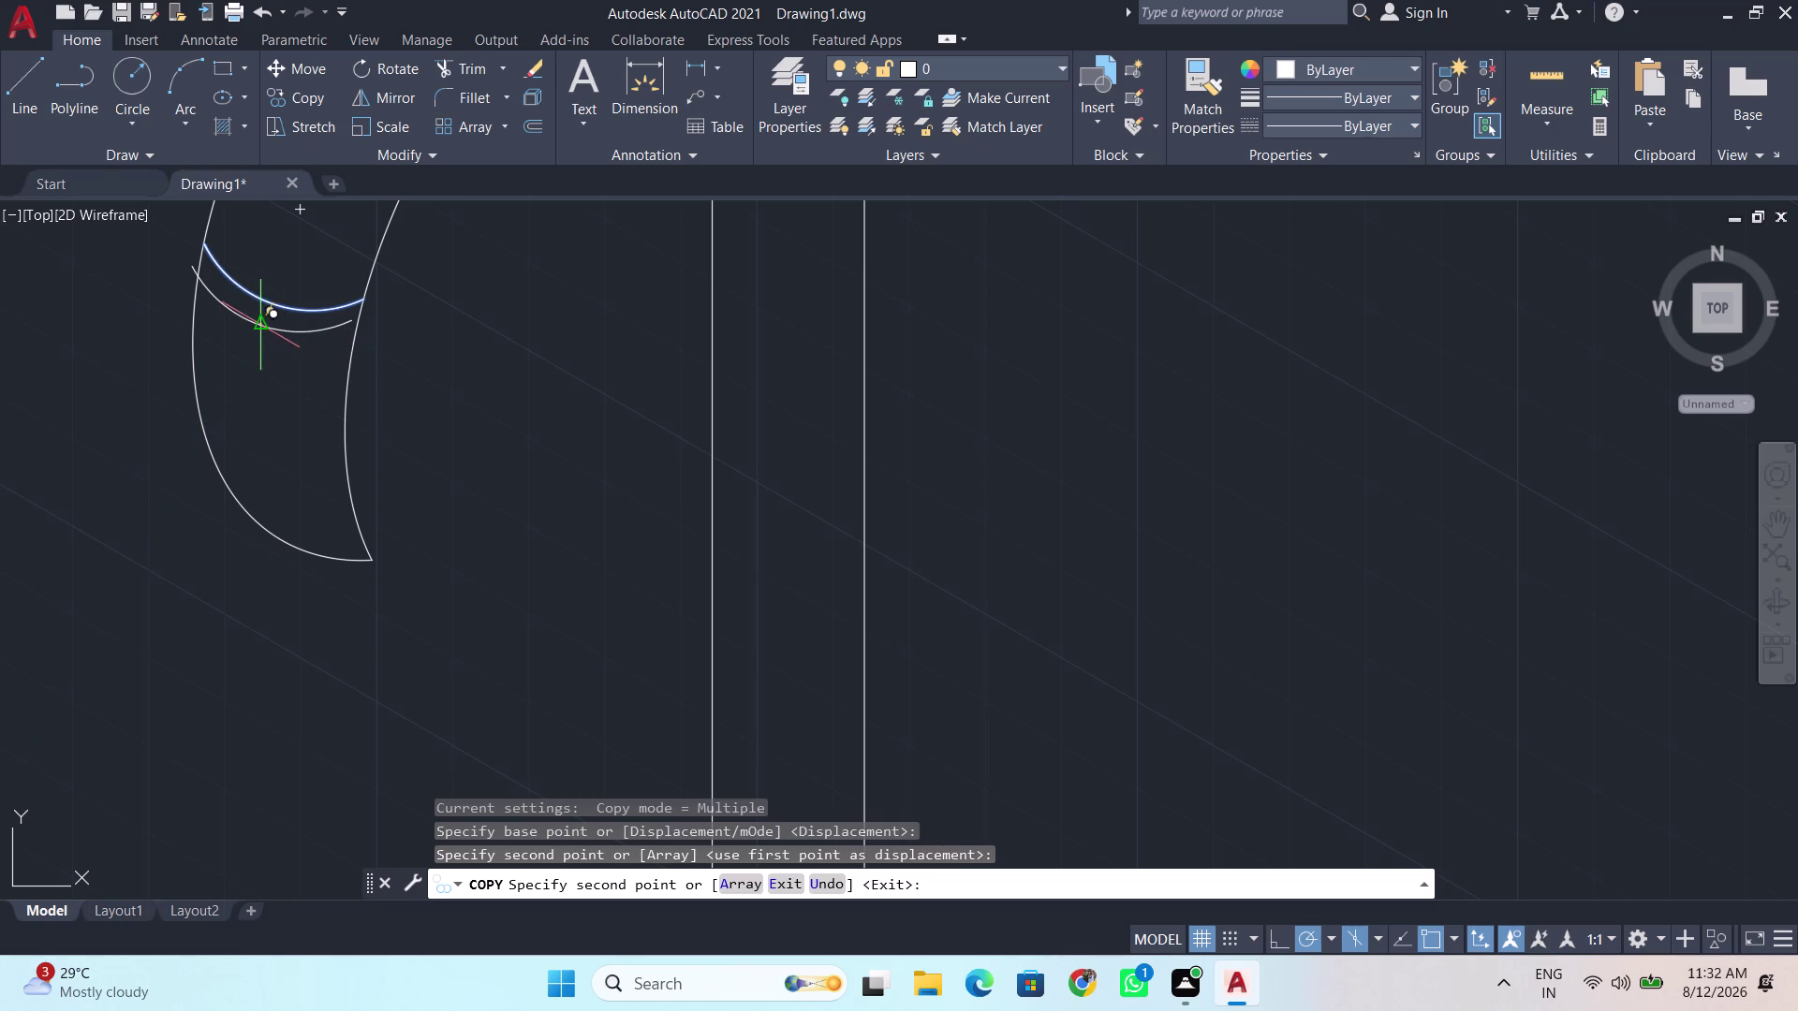
key(space)
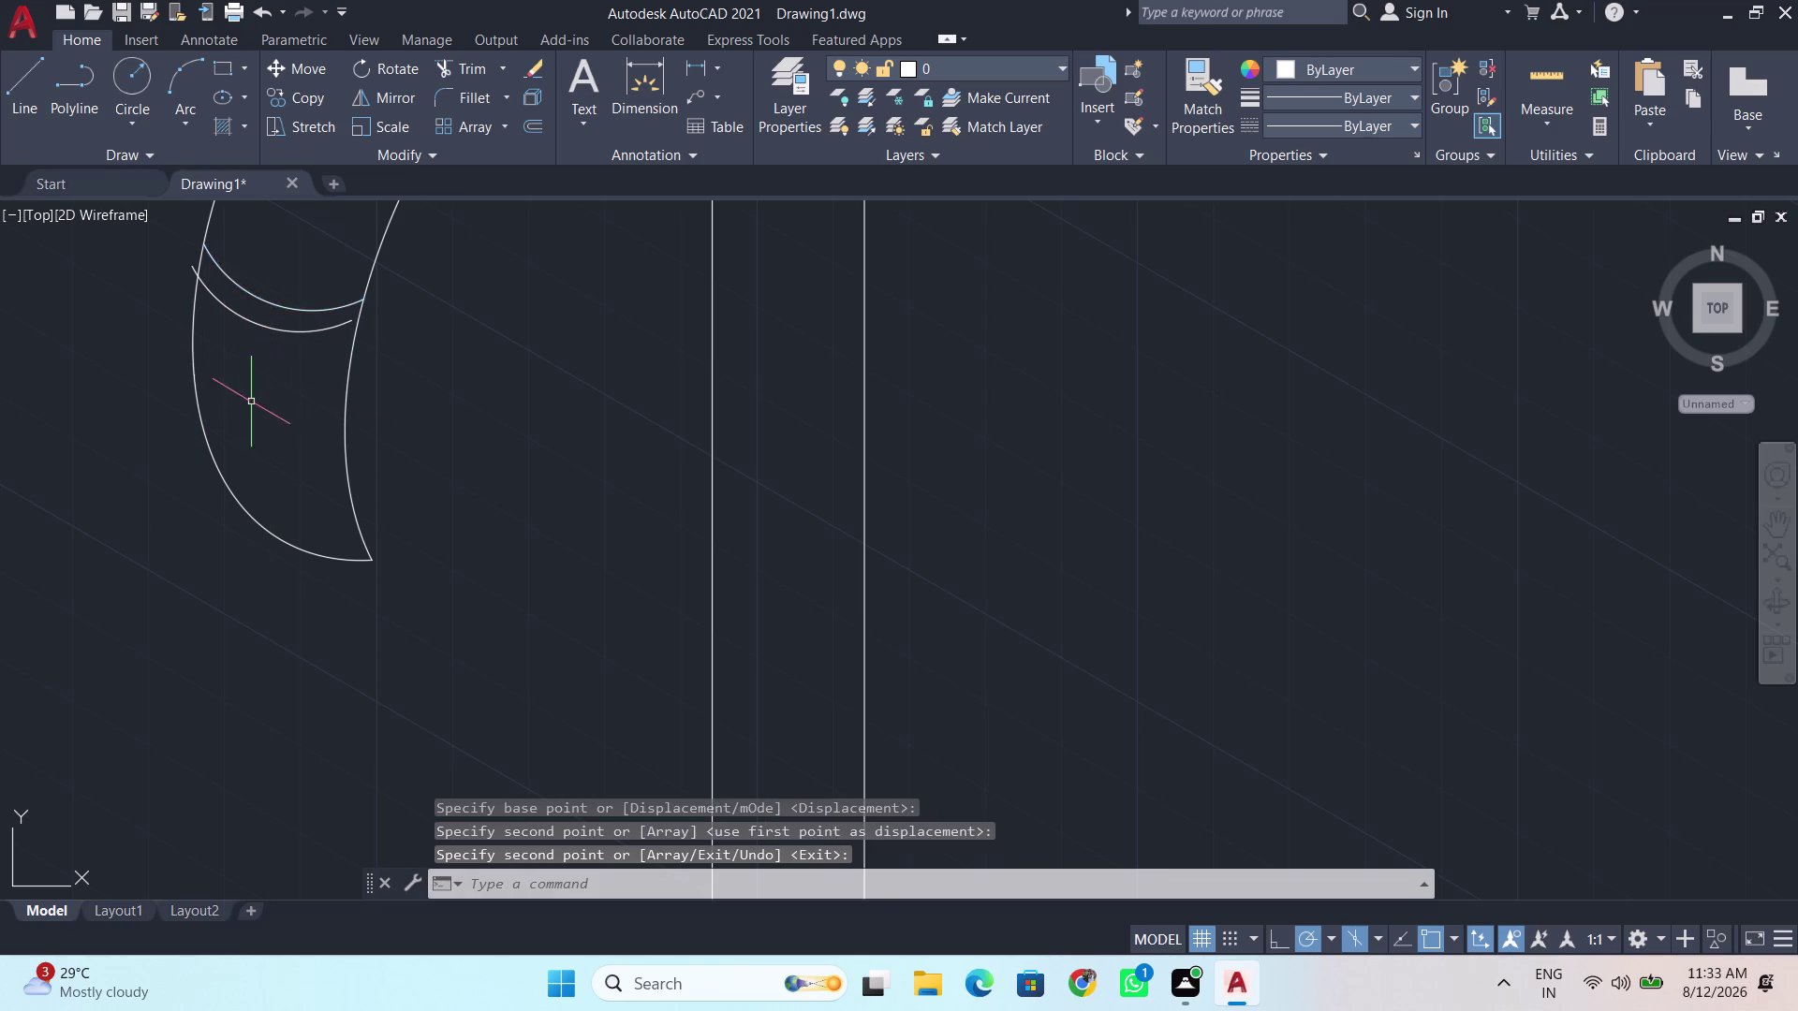
scroll(up, 3)
middle_drag(267, 373, 334, 597)
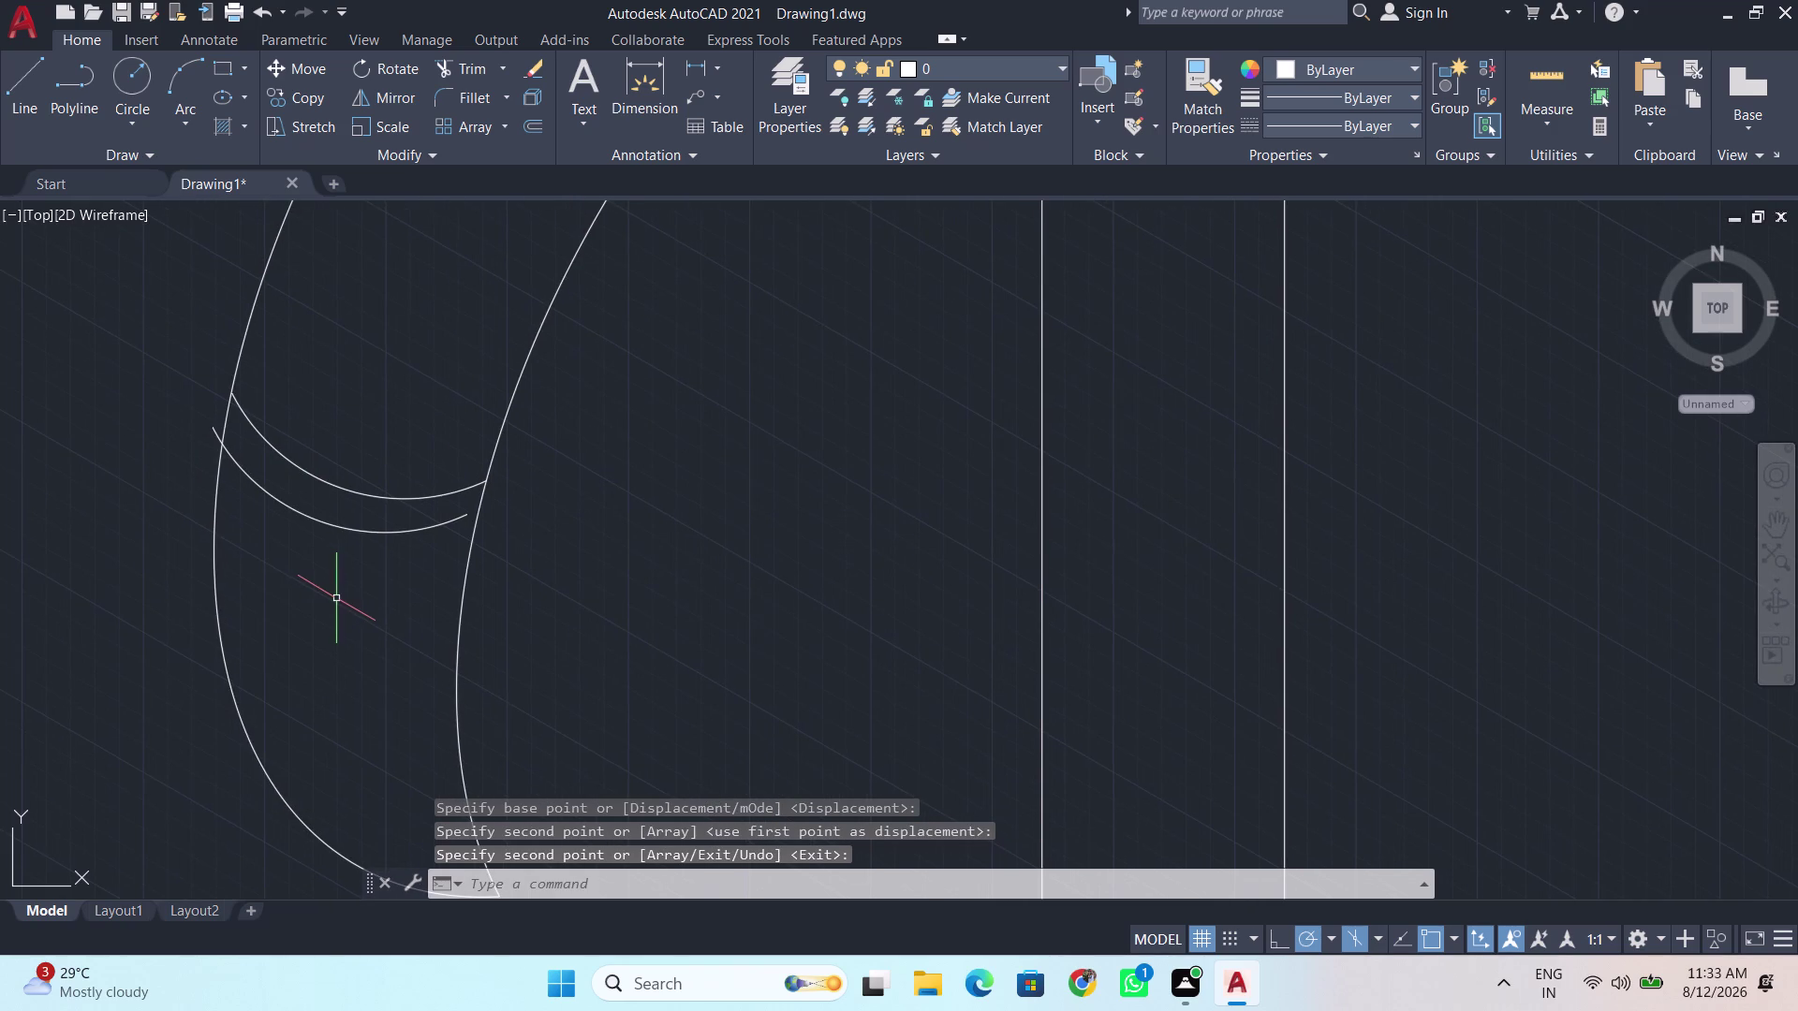
Trim the copied arc's overhang past the left curve.
text(tr)
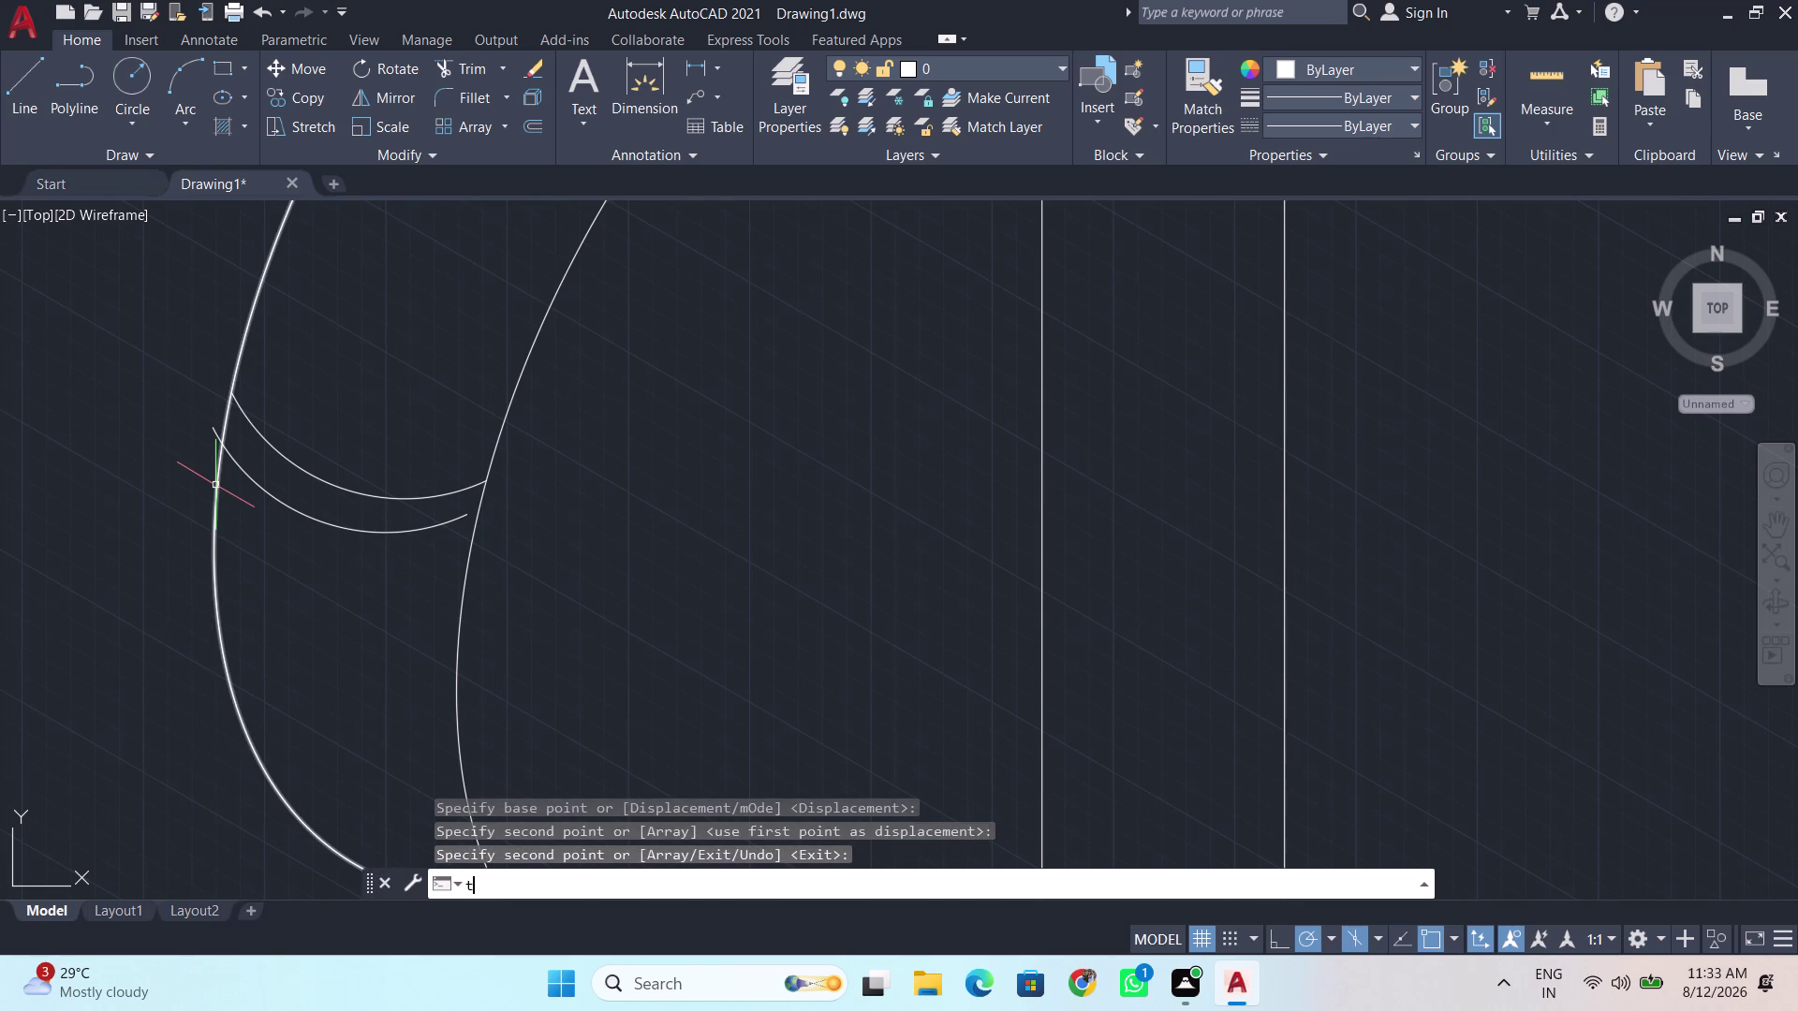
key(Return)
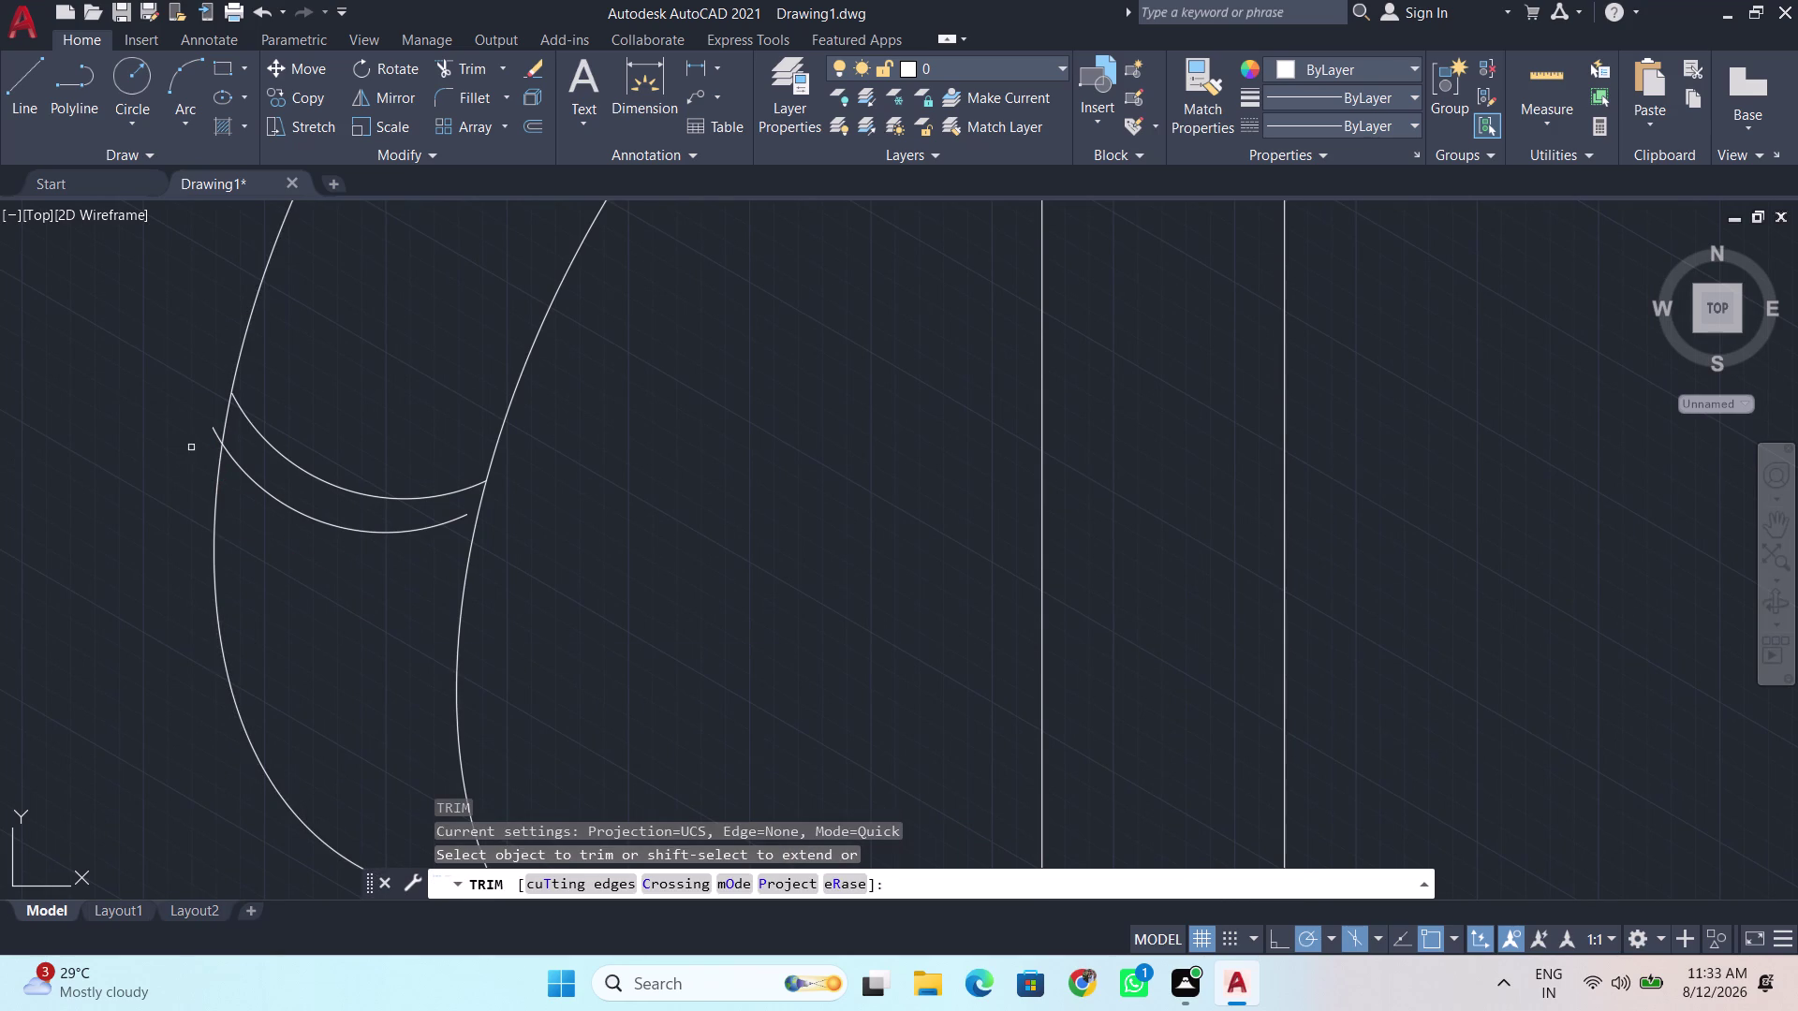
click(216, 435)
key(space)
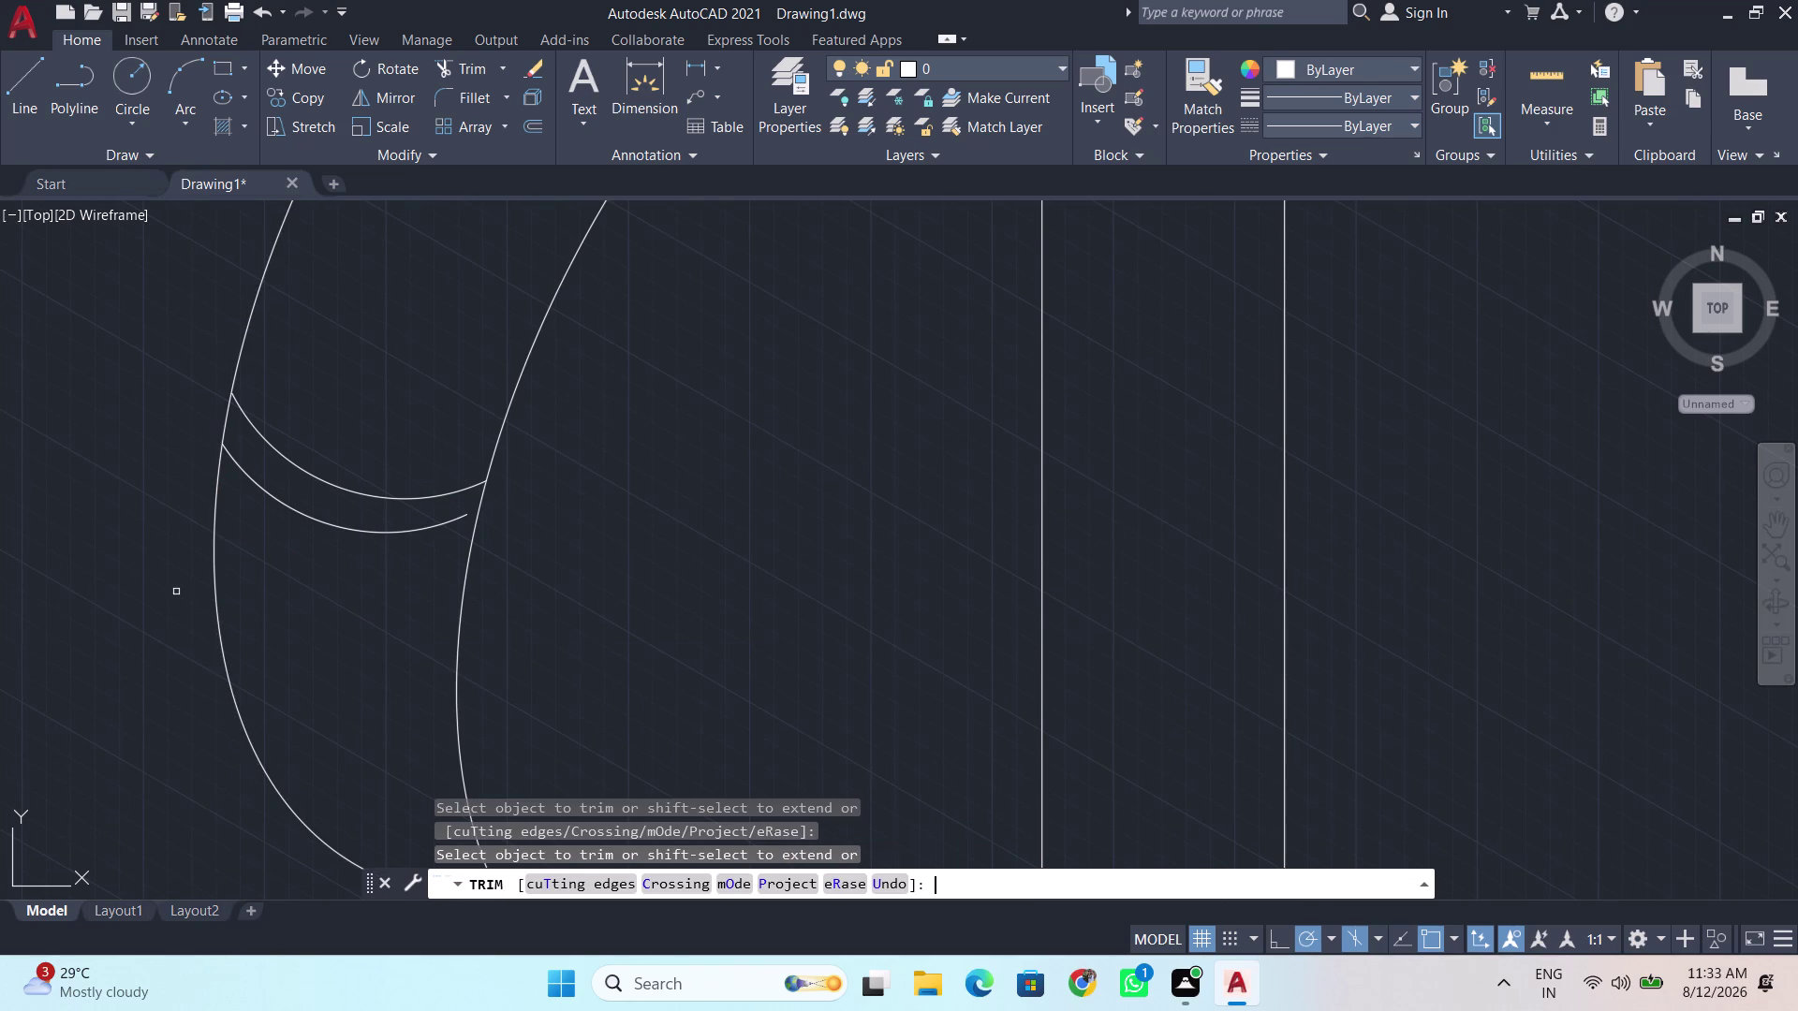
text(ex)
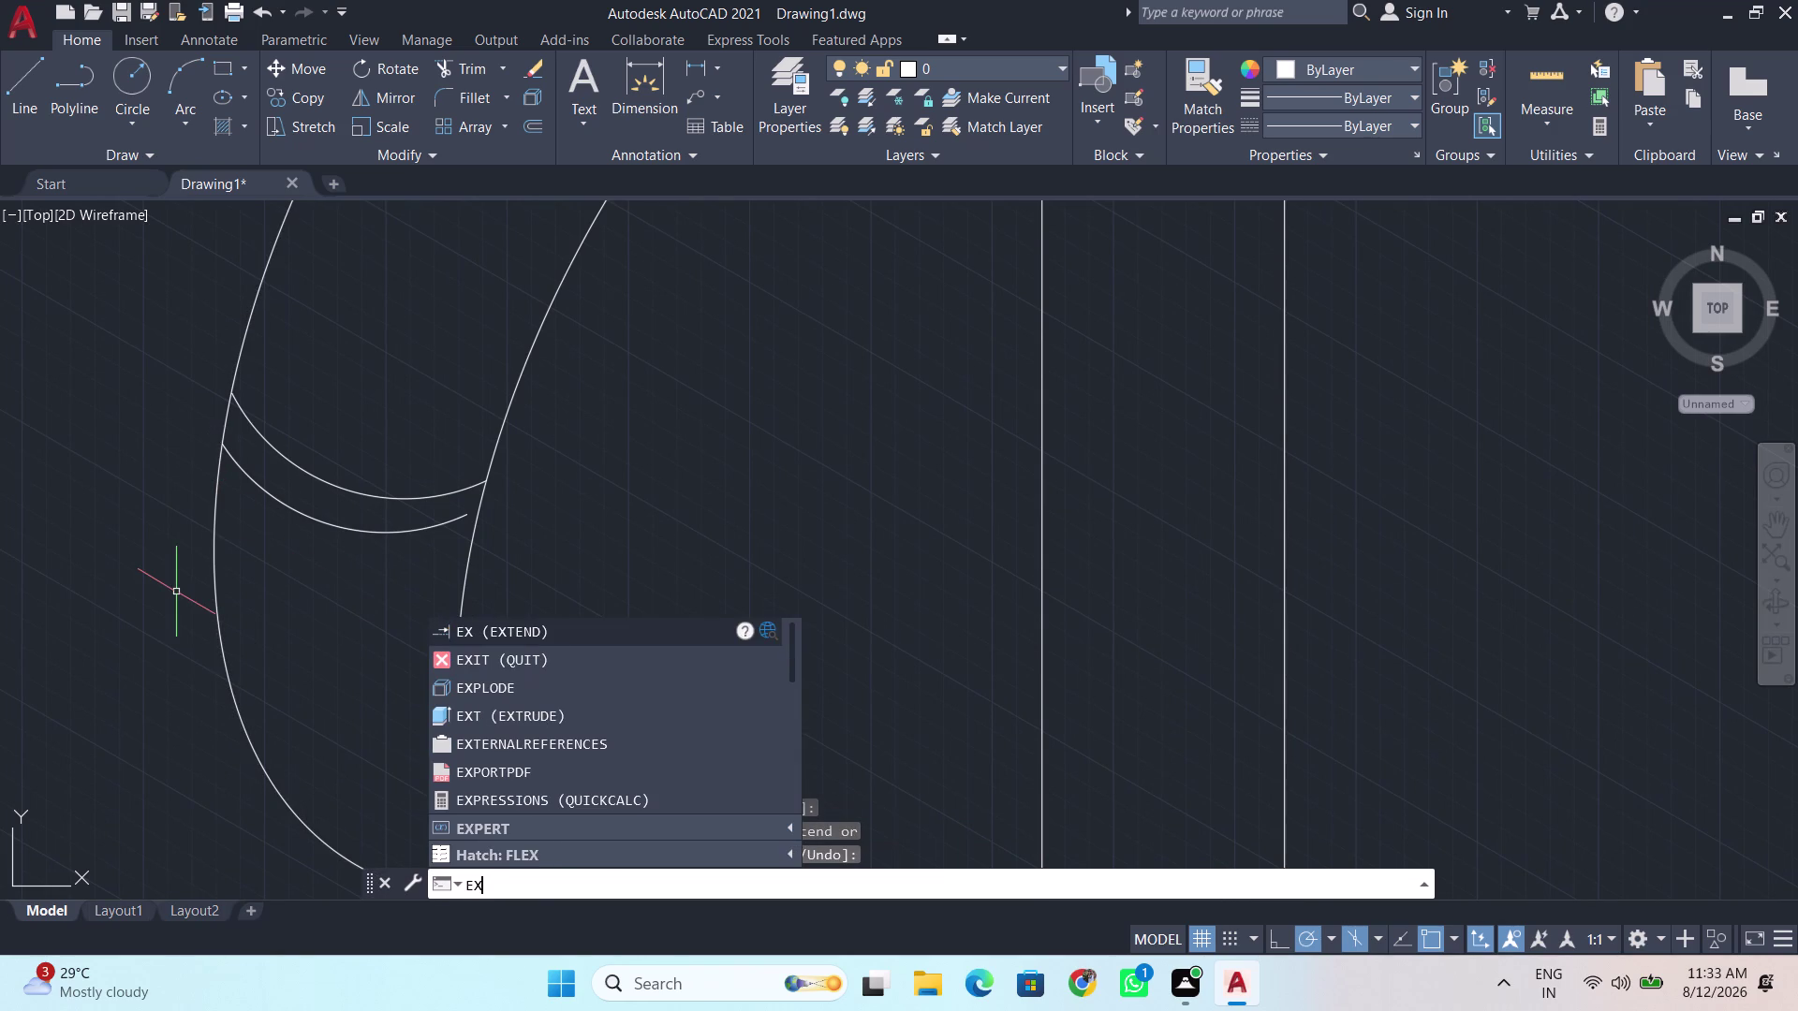
key(Return)
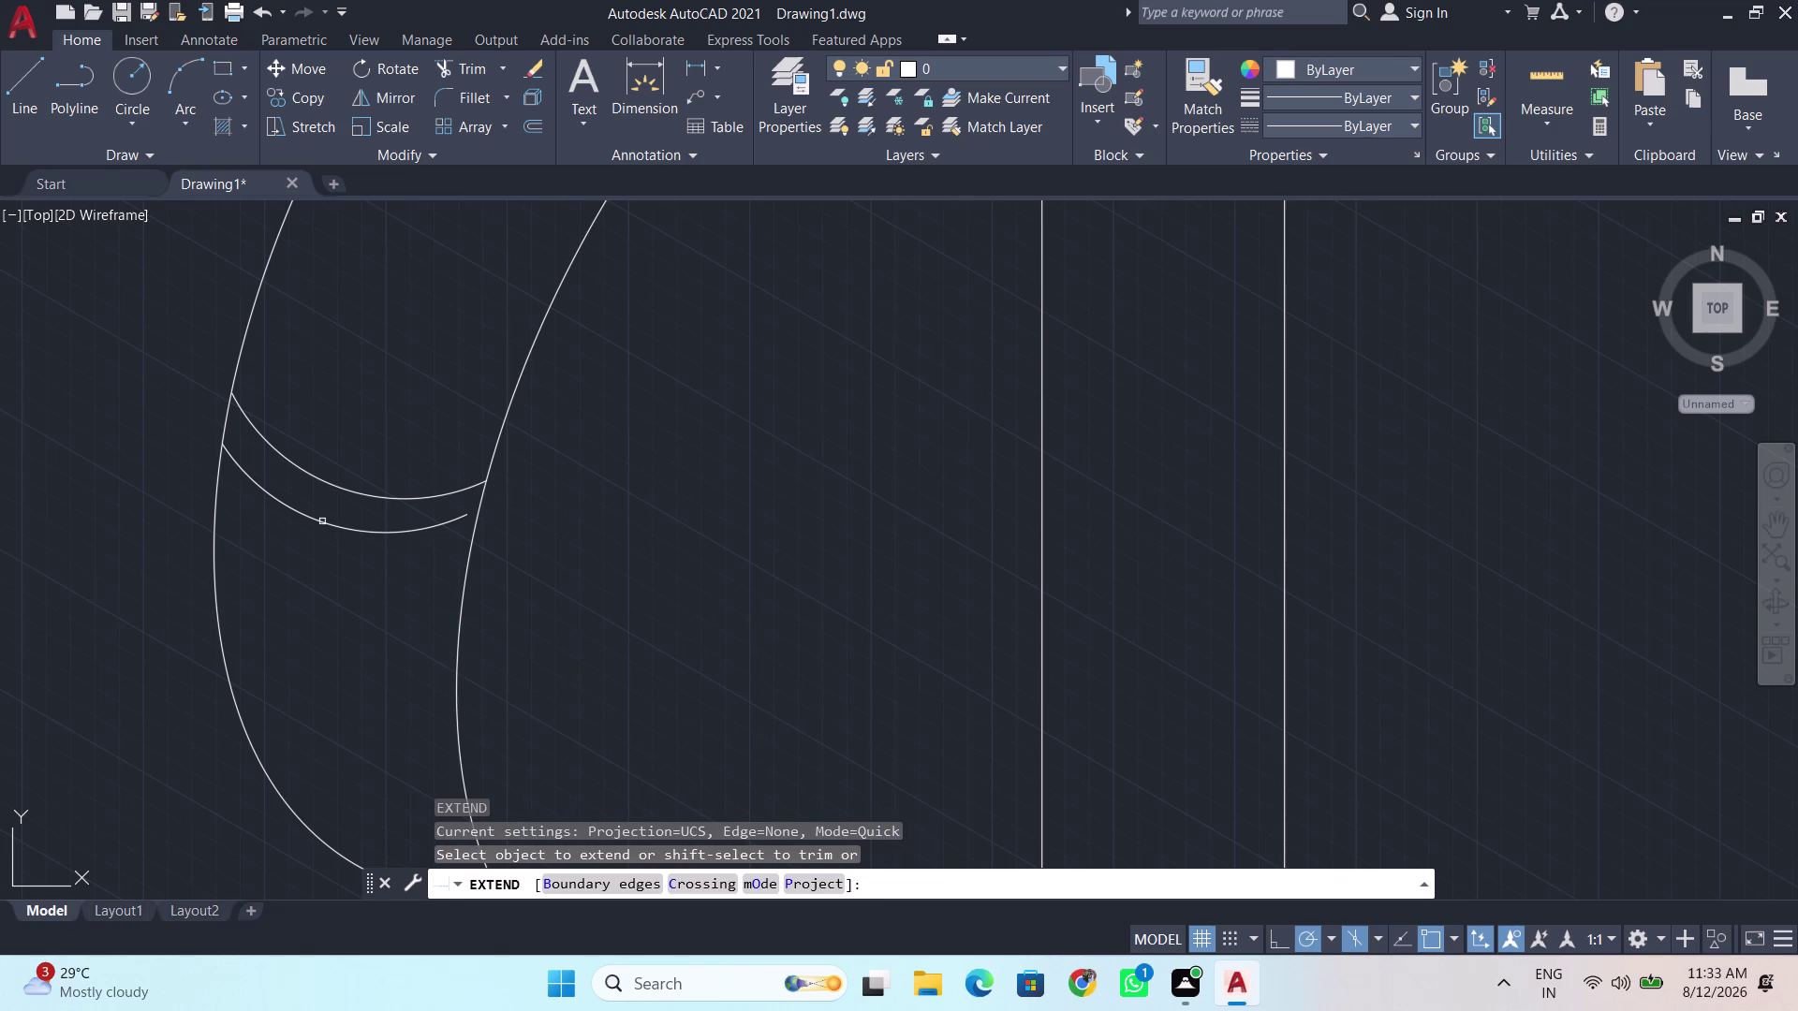
Extend the short lower arc to the spout outline.
click(438, 522)
scroll(down, 3)
key(Escape)
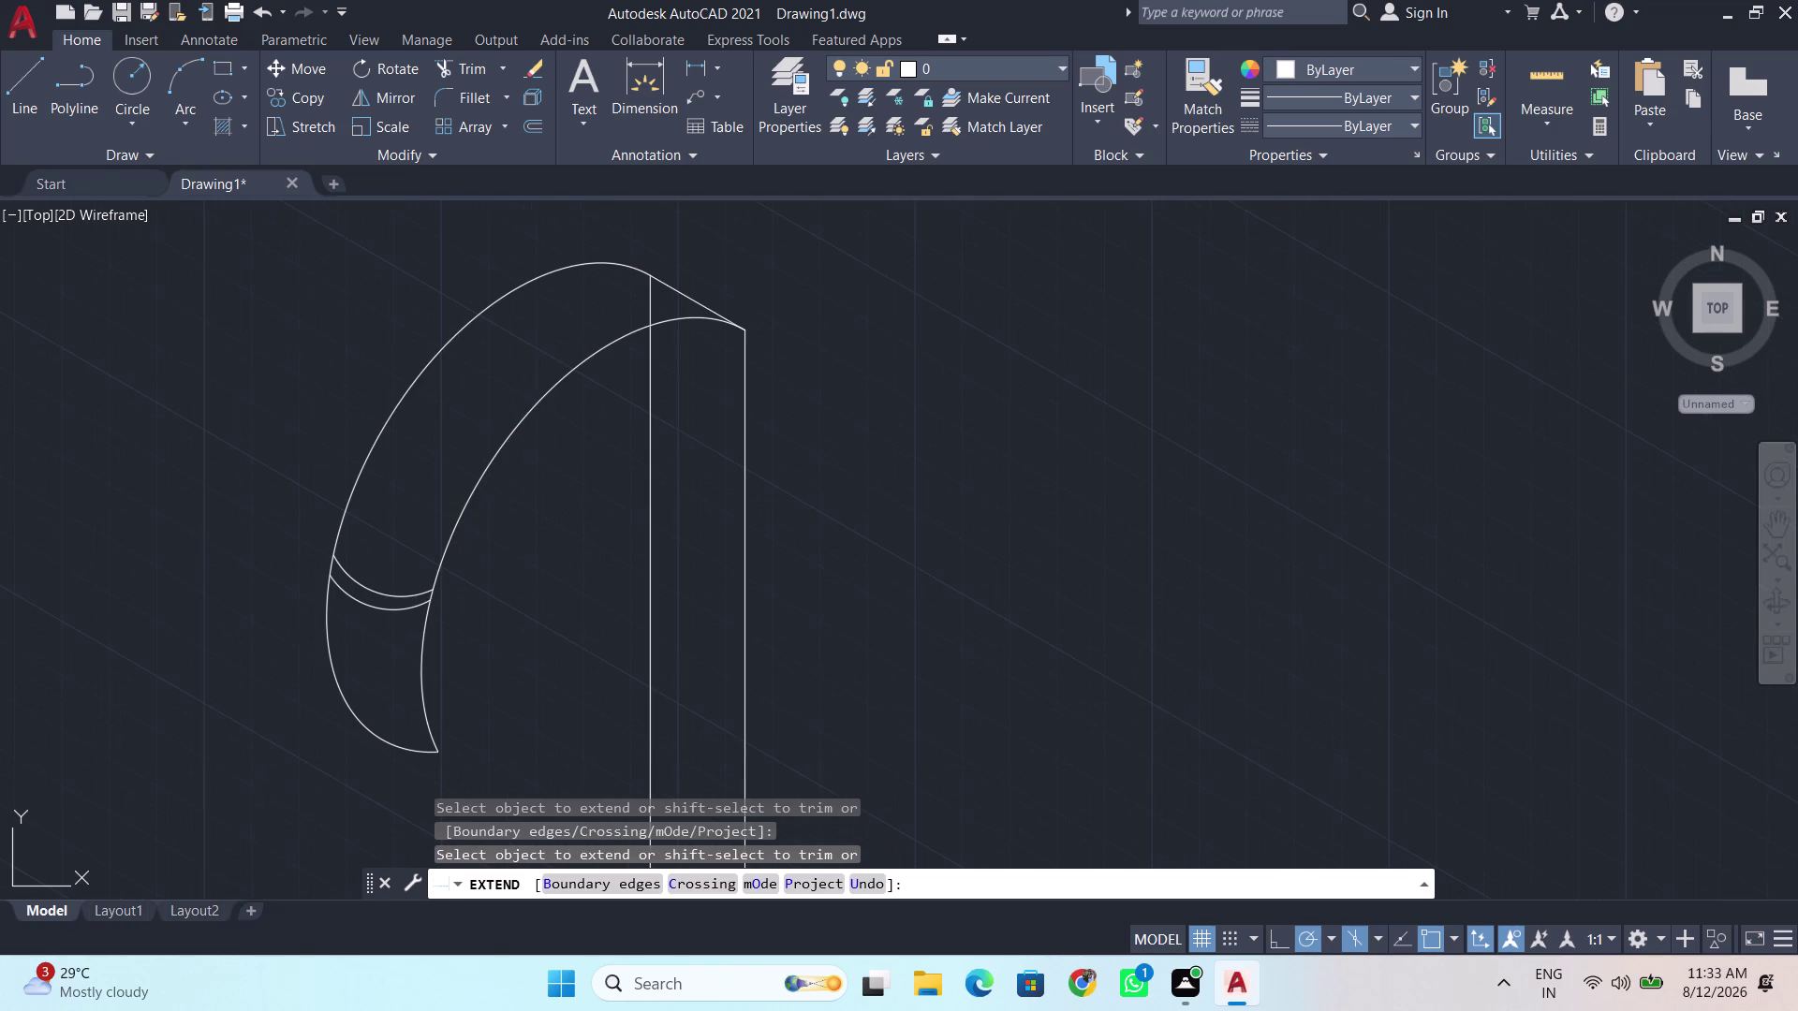
Fence-trim away the spout tip beyond the two arcs and view the whole faucet.
text(tr)
key(Return)
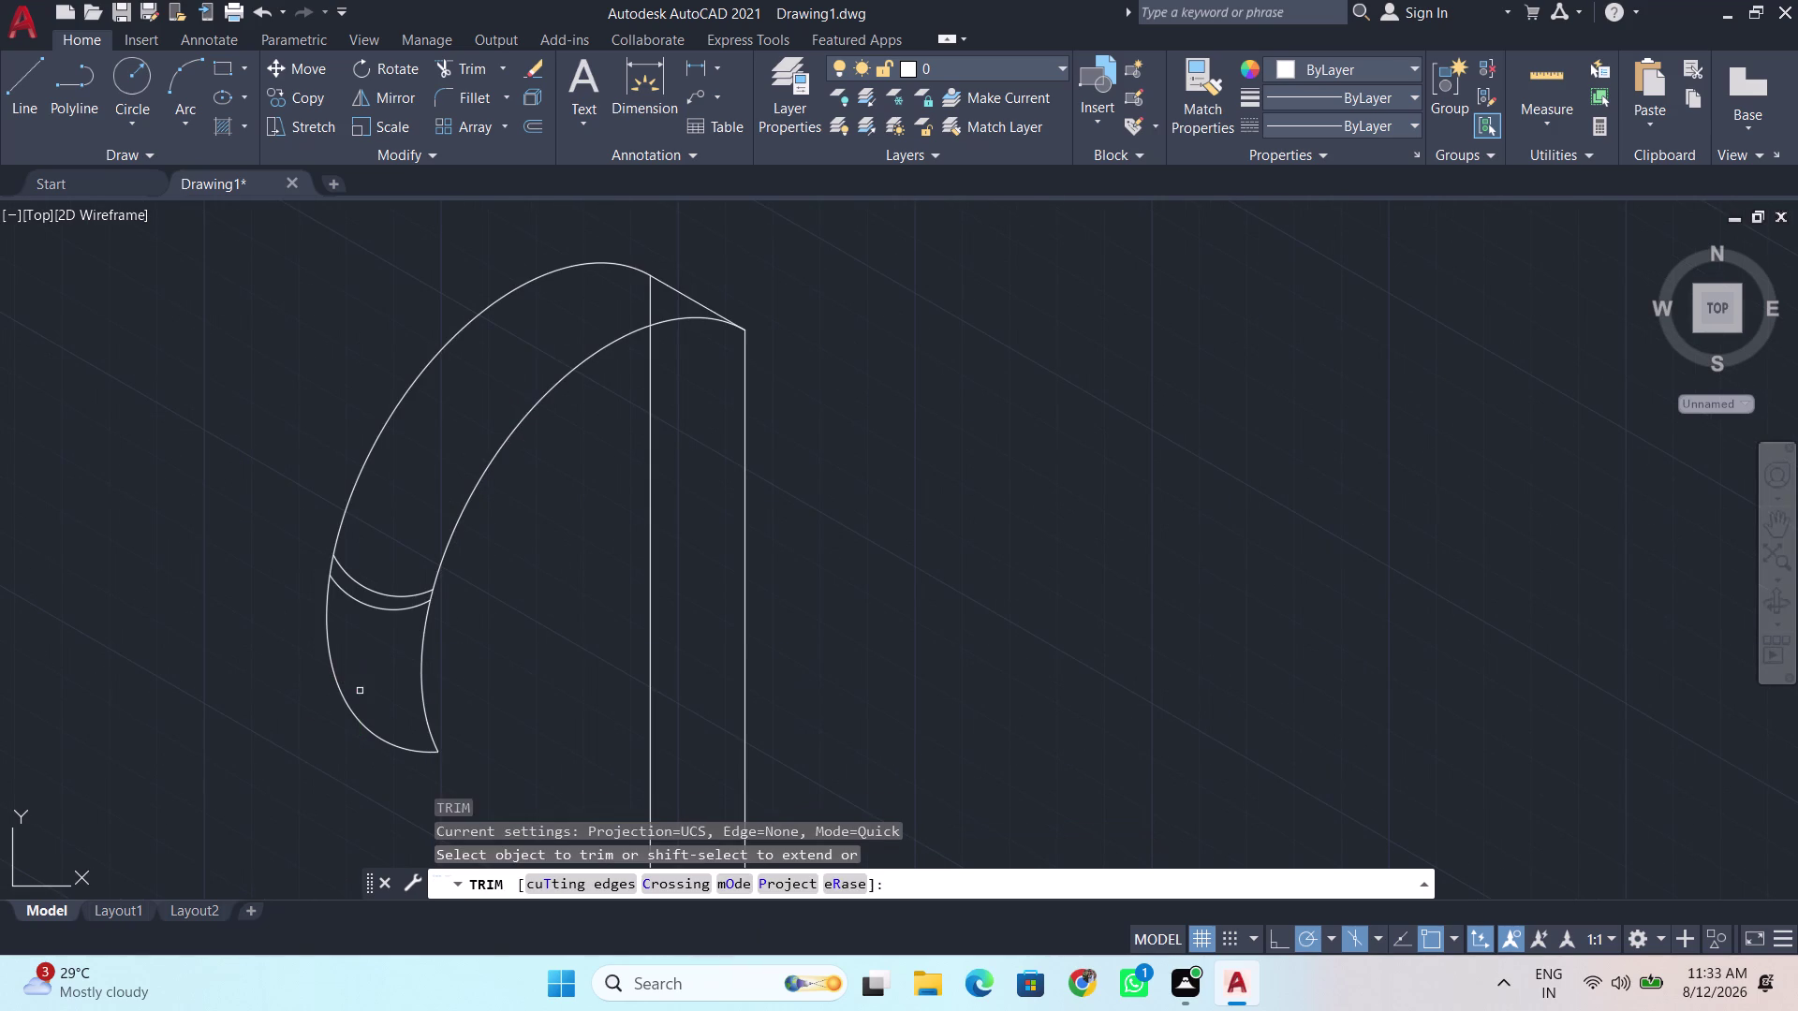
drag(299, 664, 541, 665)
scroll(down, 3)
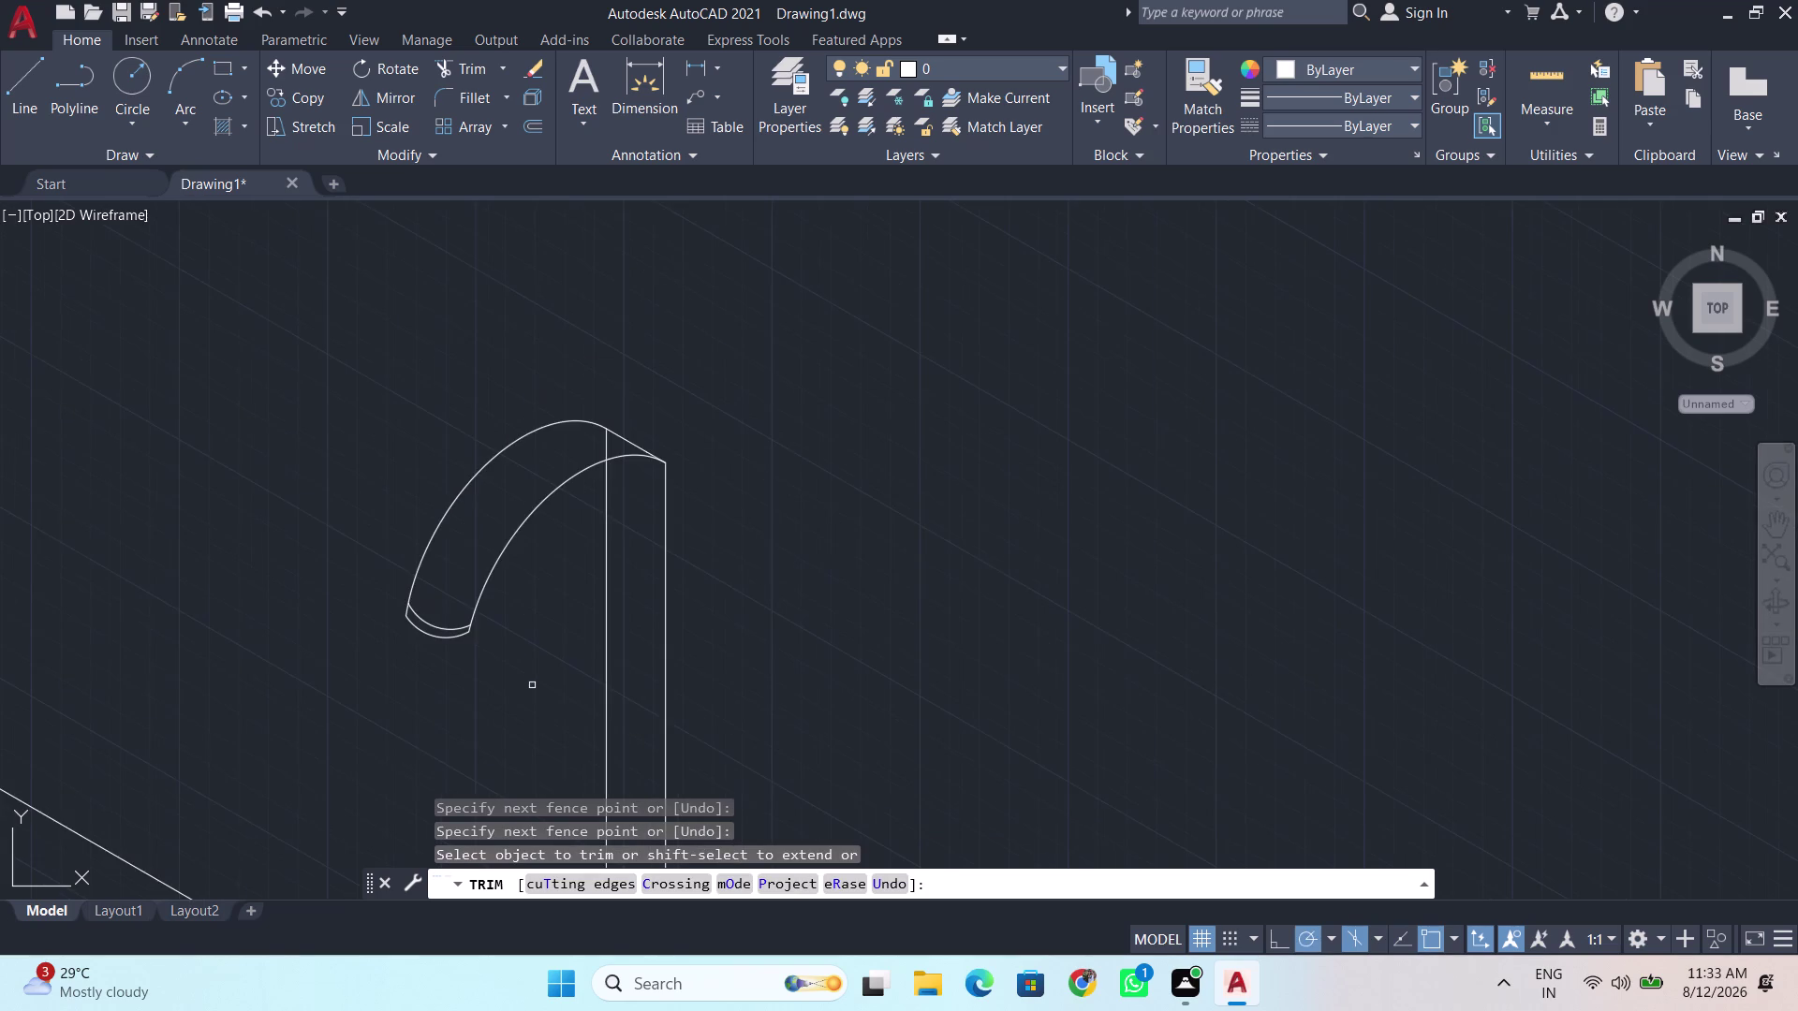
scroll(down, 3)
middle_drag(512, 702, 455, 507)
scroll(down, 3)
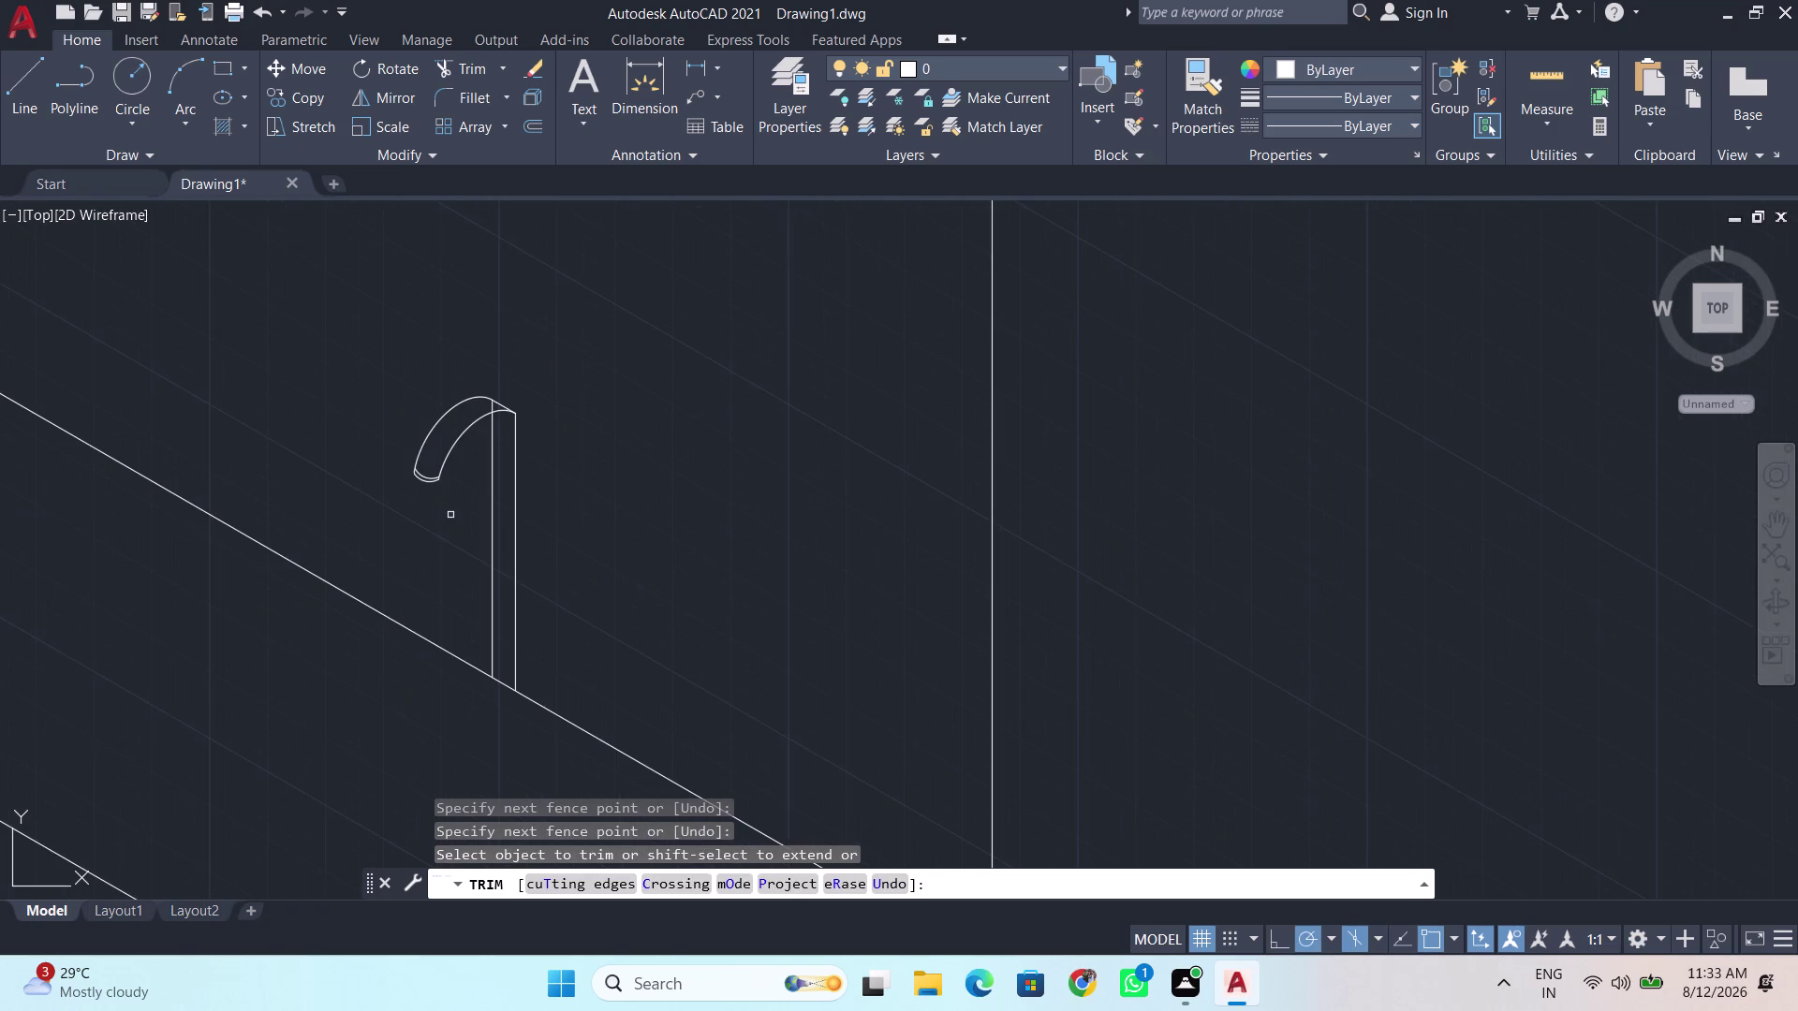
scroll(down, 3)
middle_drag(447, 571, 440, 482)
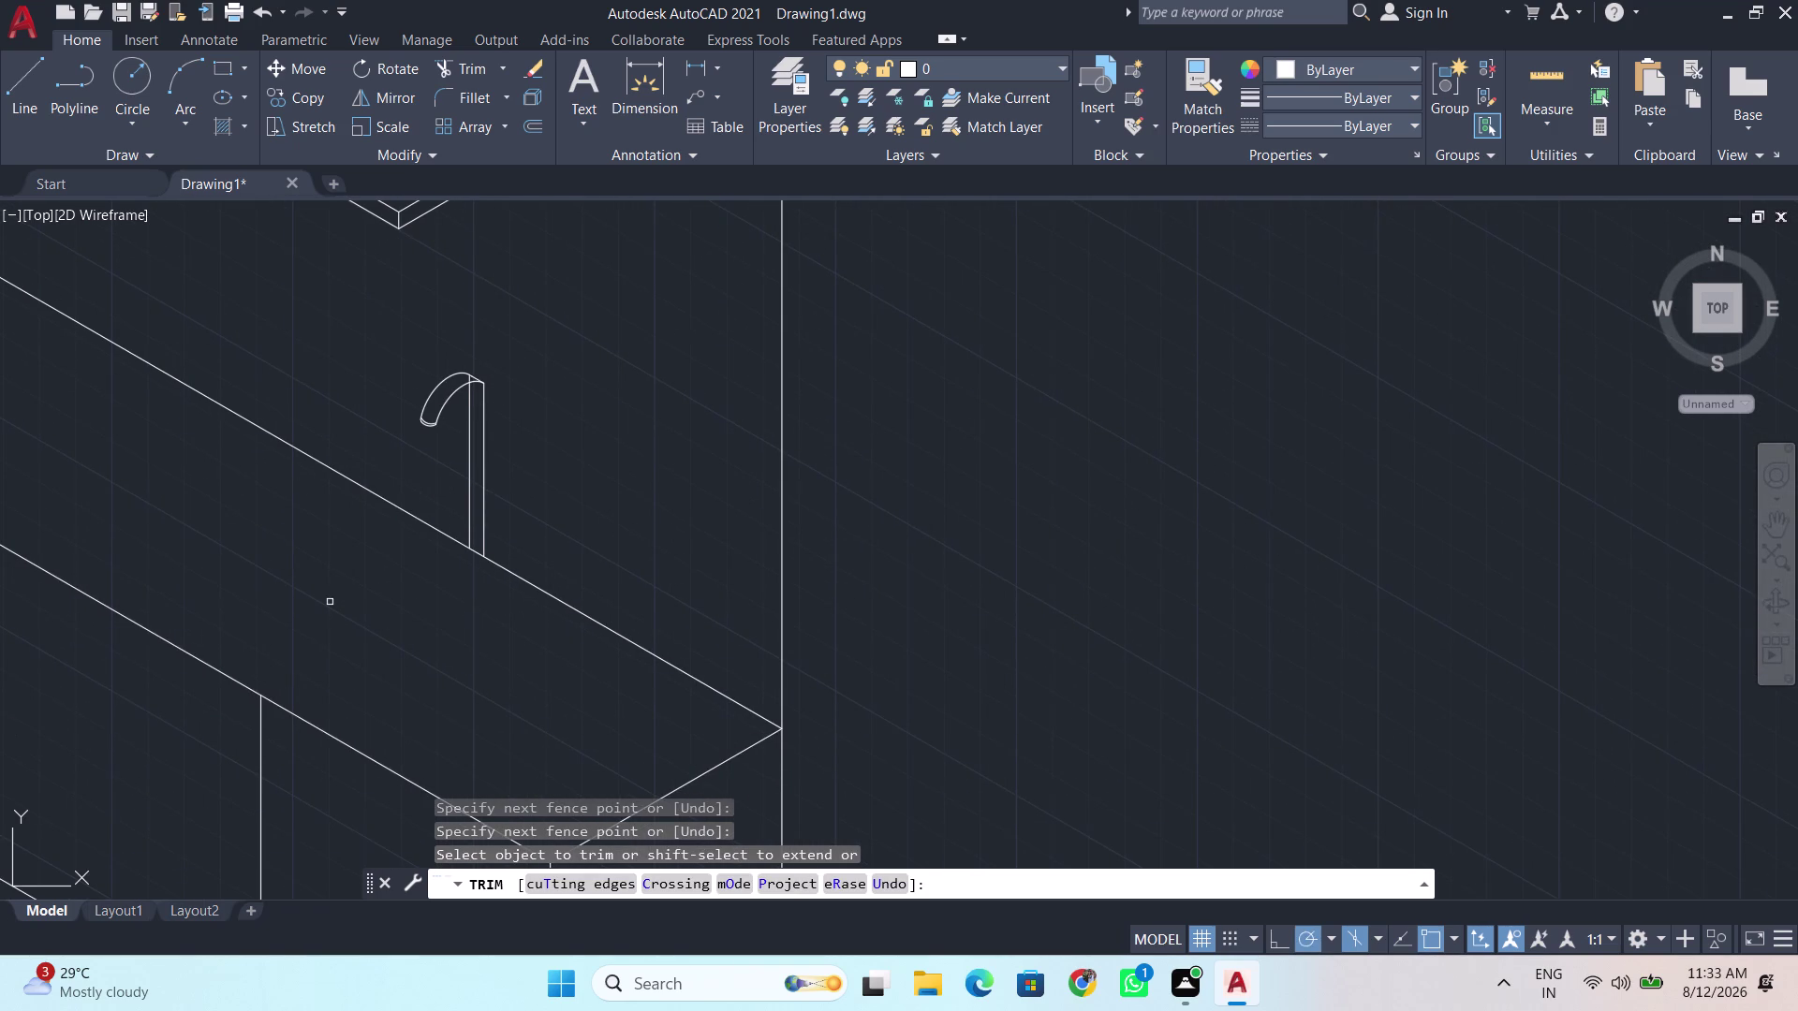
key(Escape)
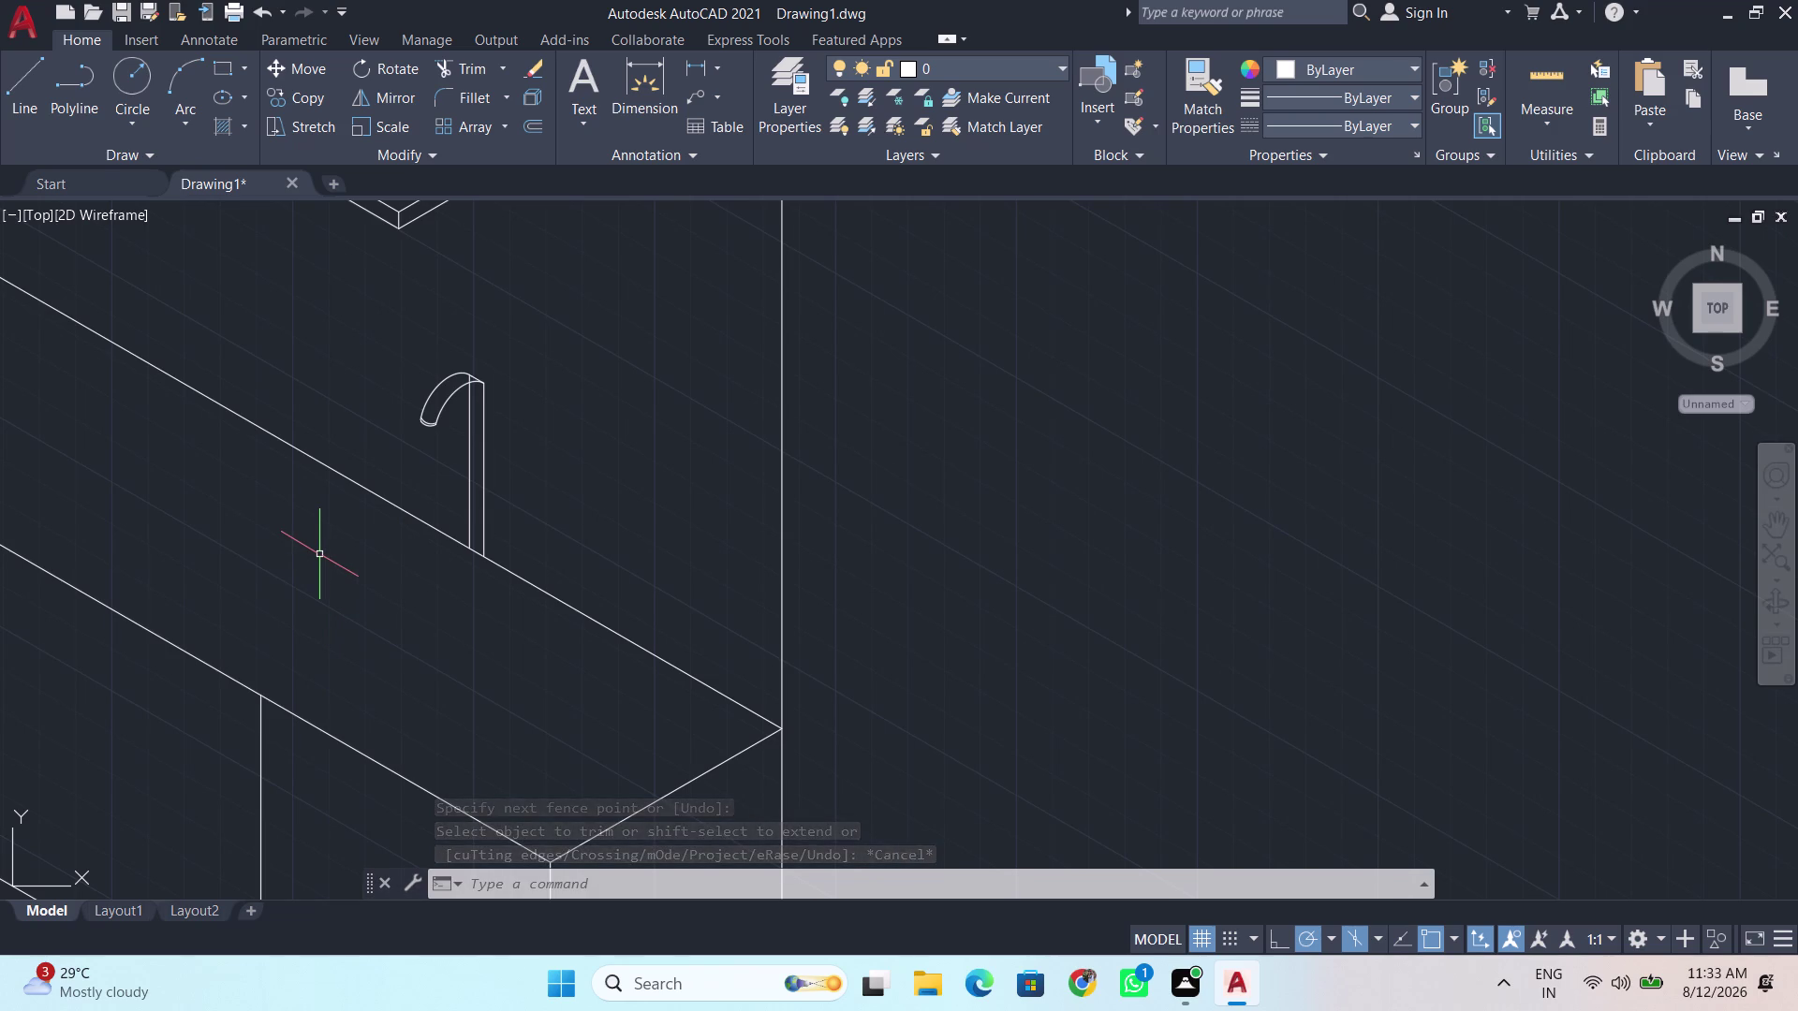
Draw the sink's inner rim outline and its basin depth and bottom edges.
key(l)
key(Return)
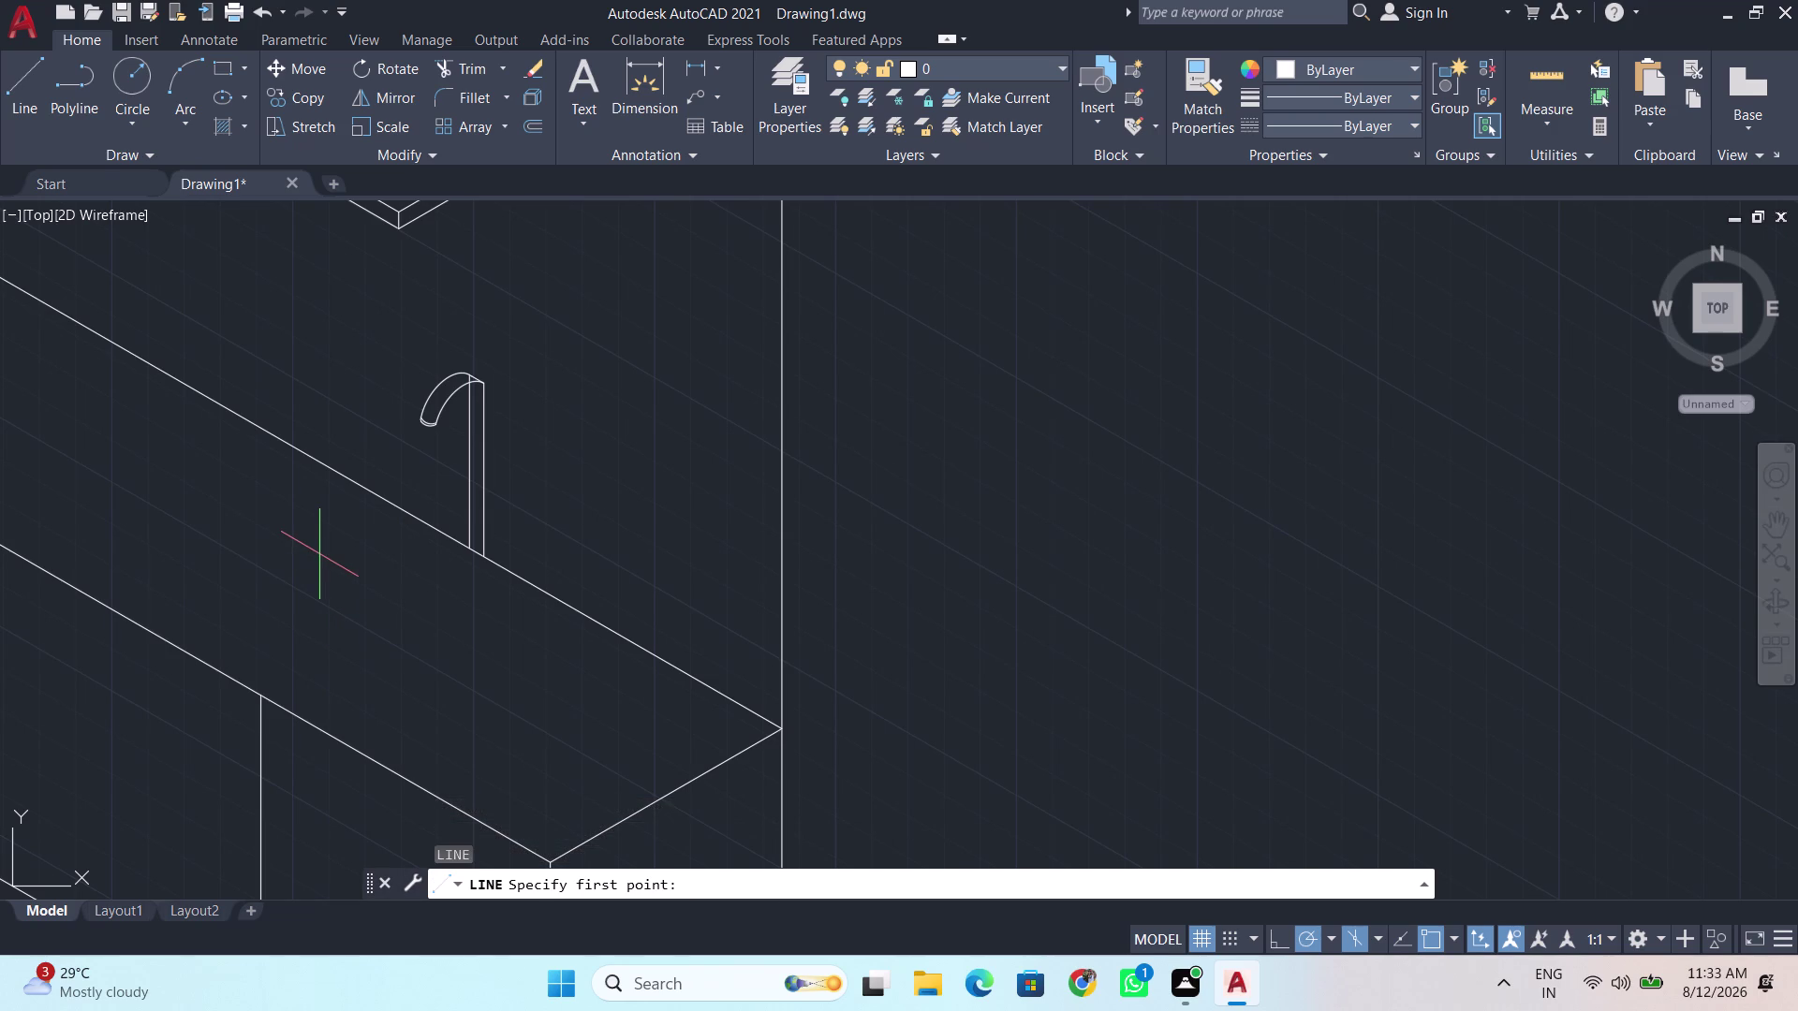
click(301, 512)
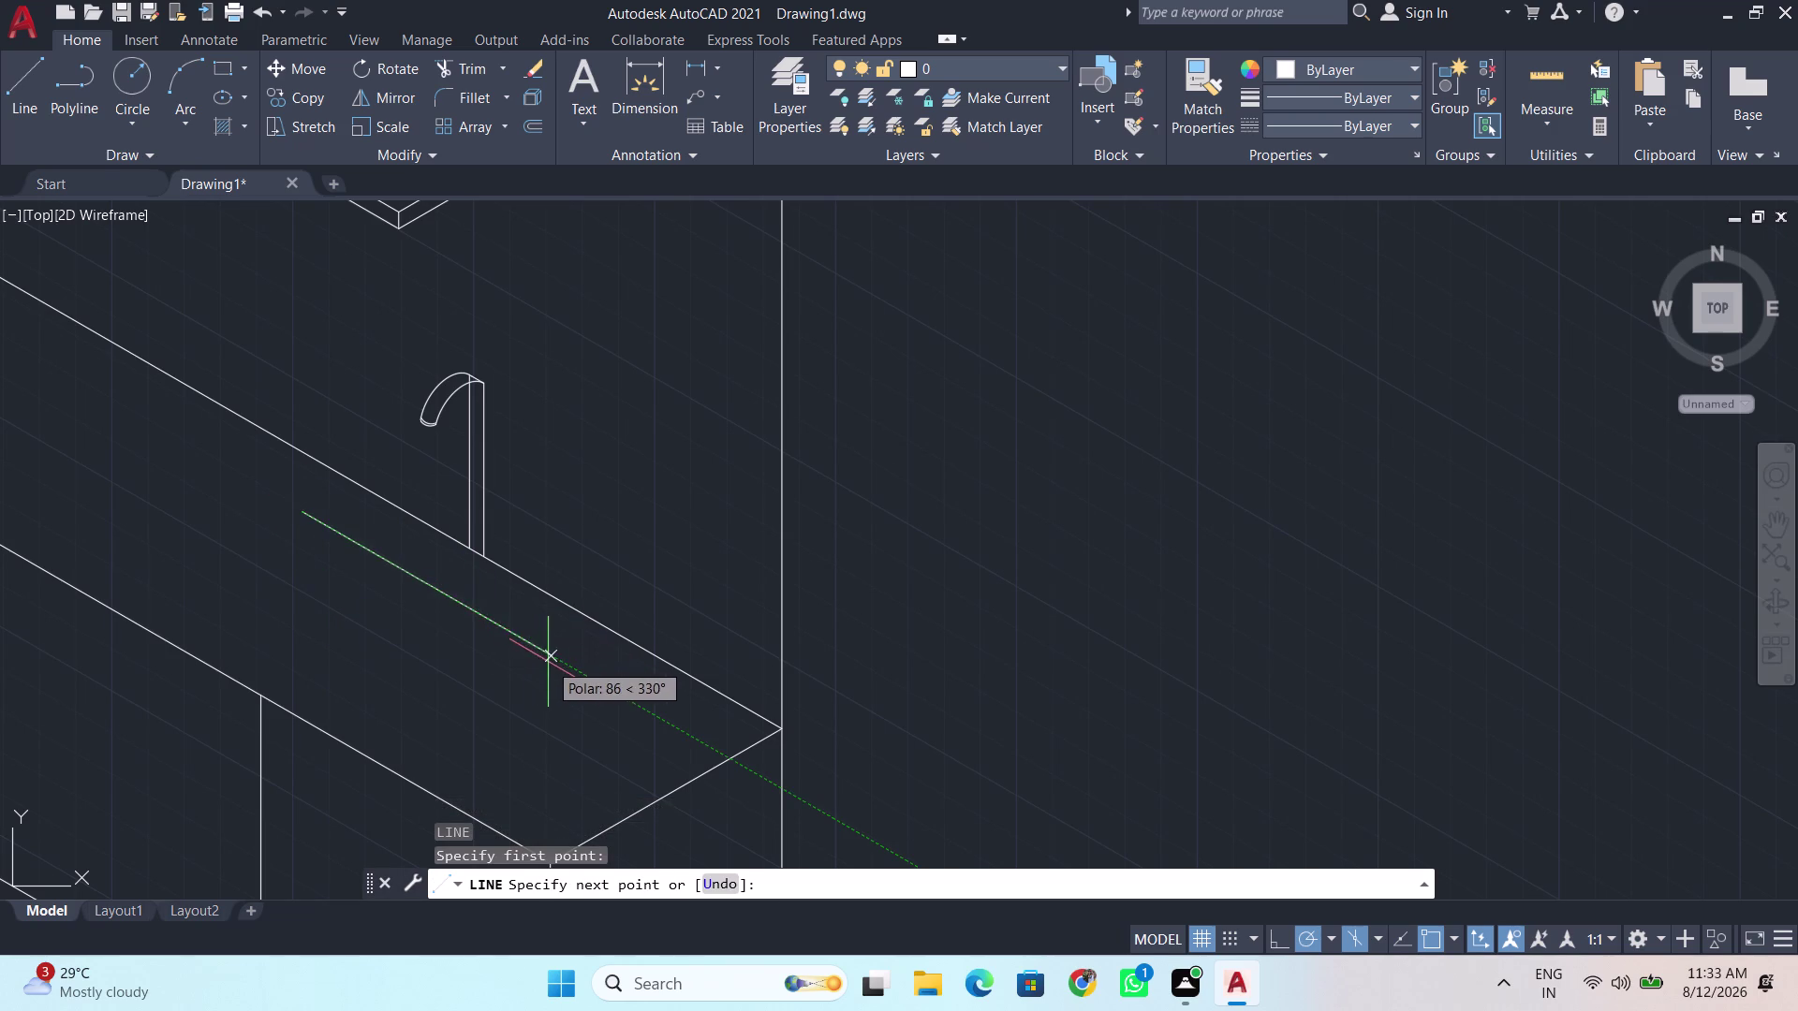
click(543, 653)
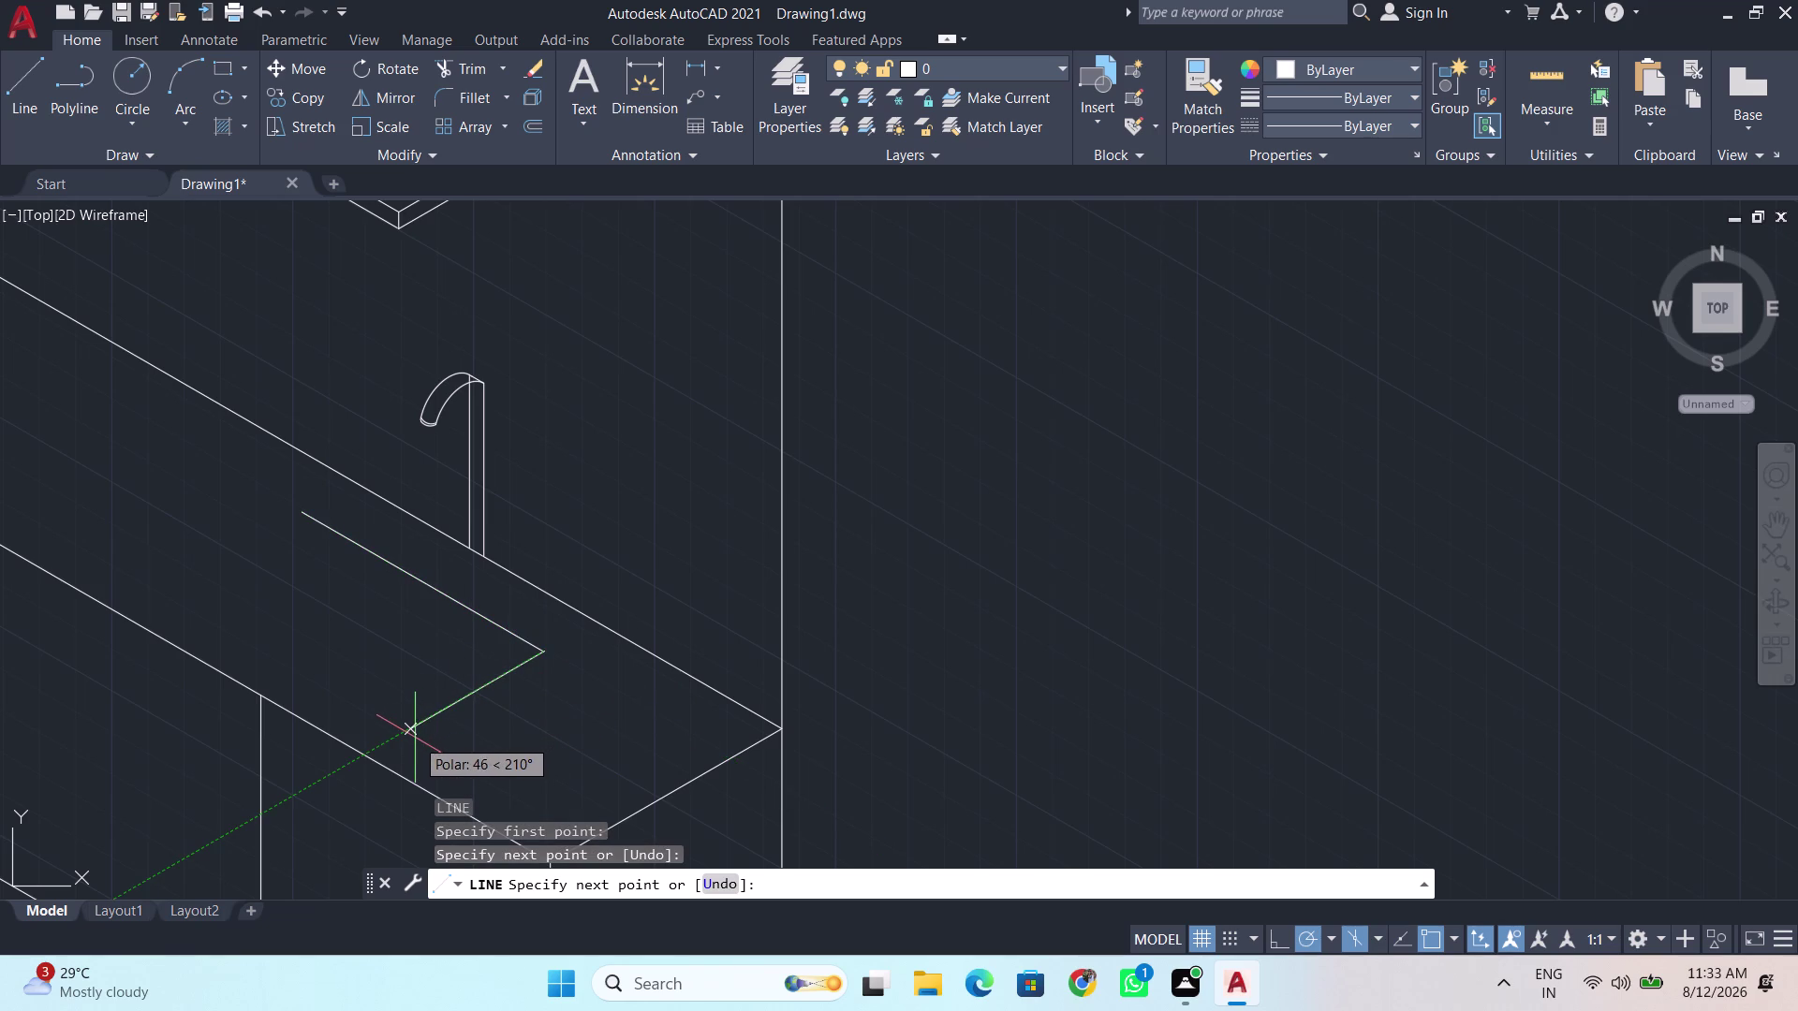
click(414, 738)
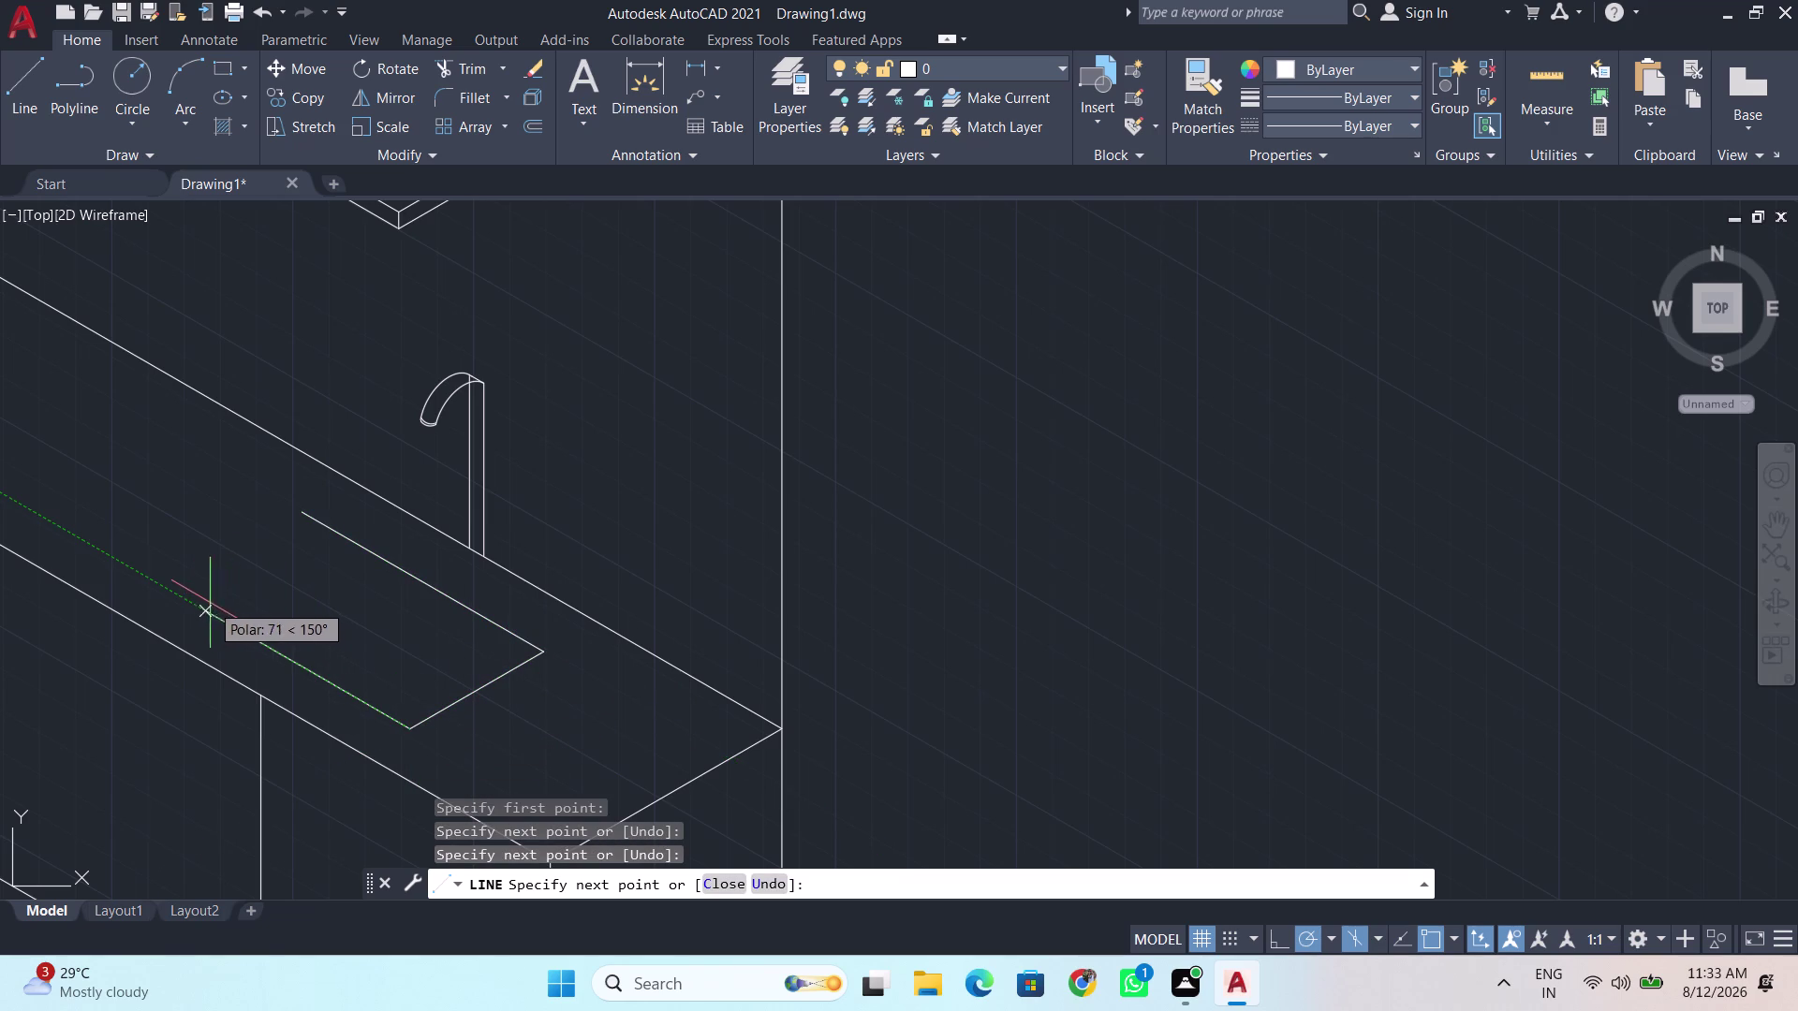
click(179, 578)
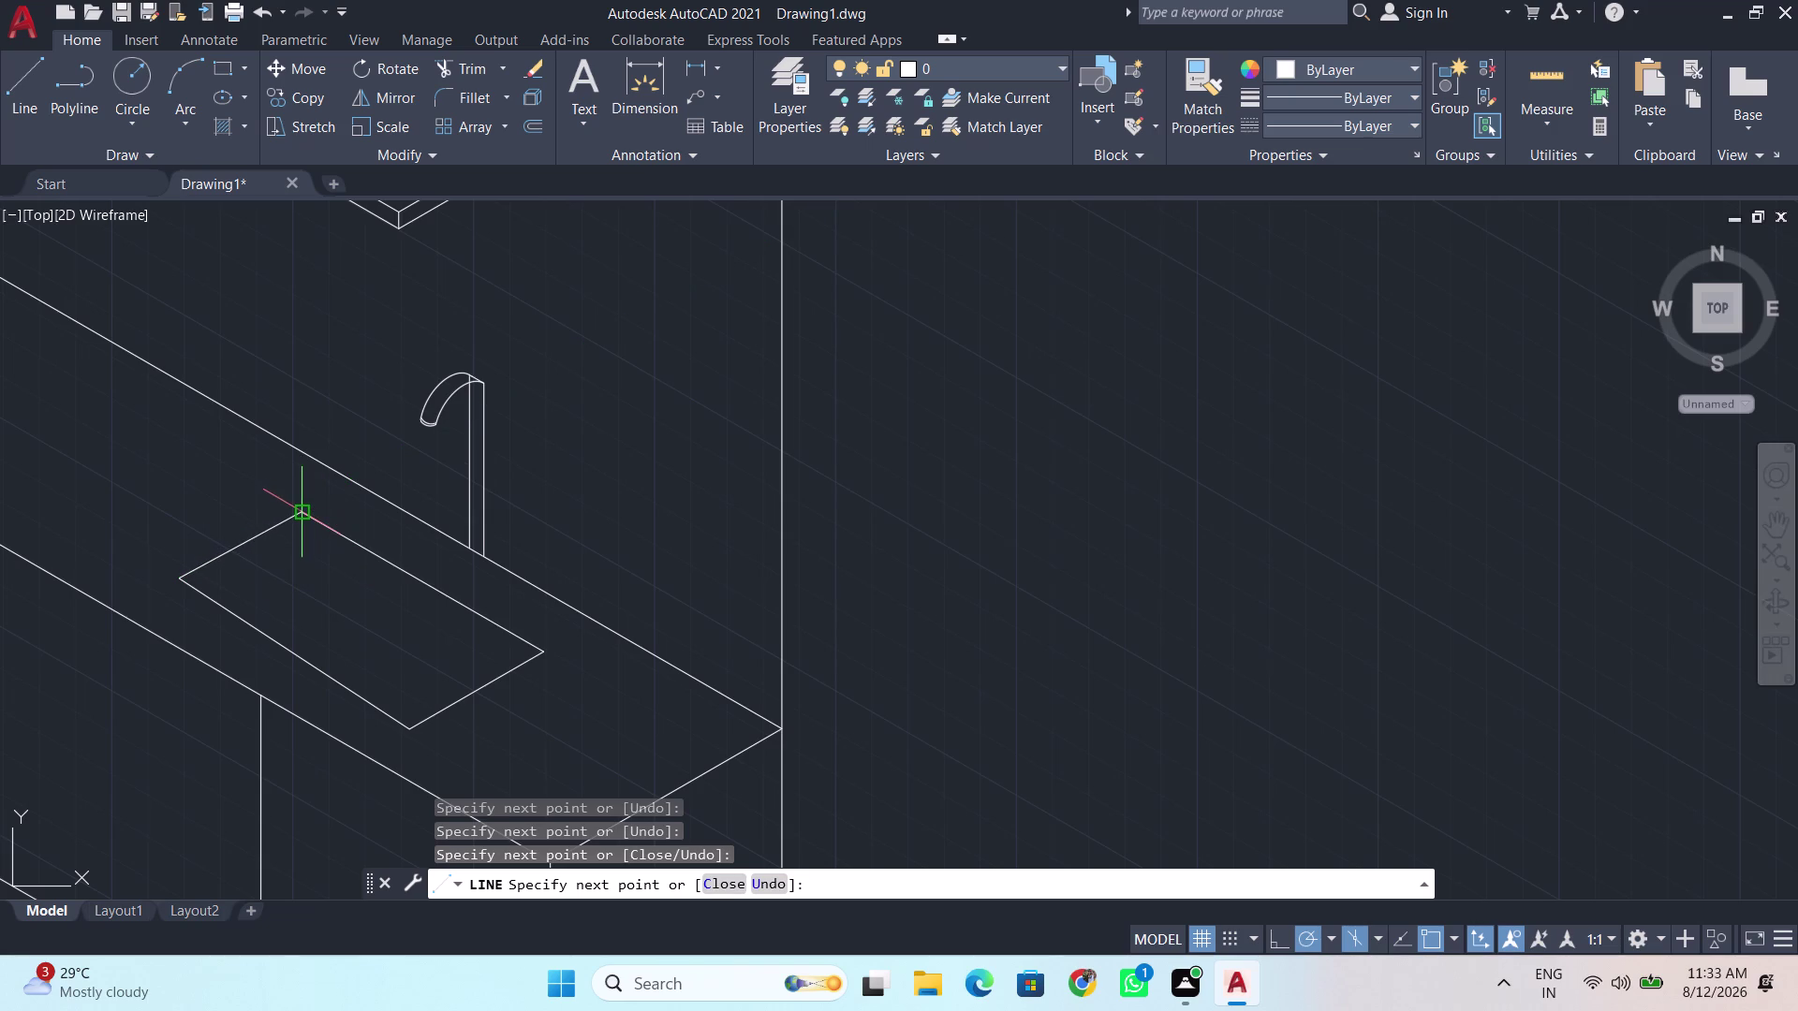
click(302, 509)
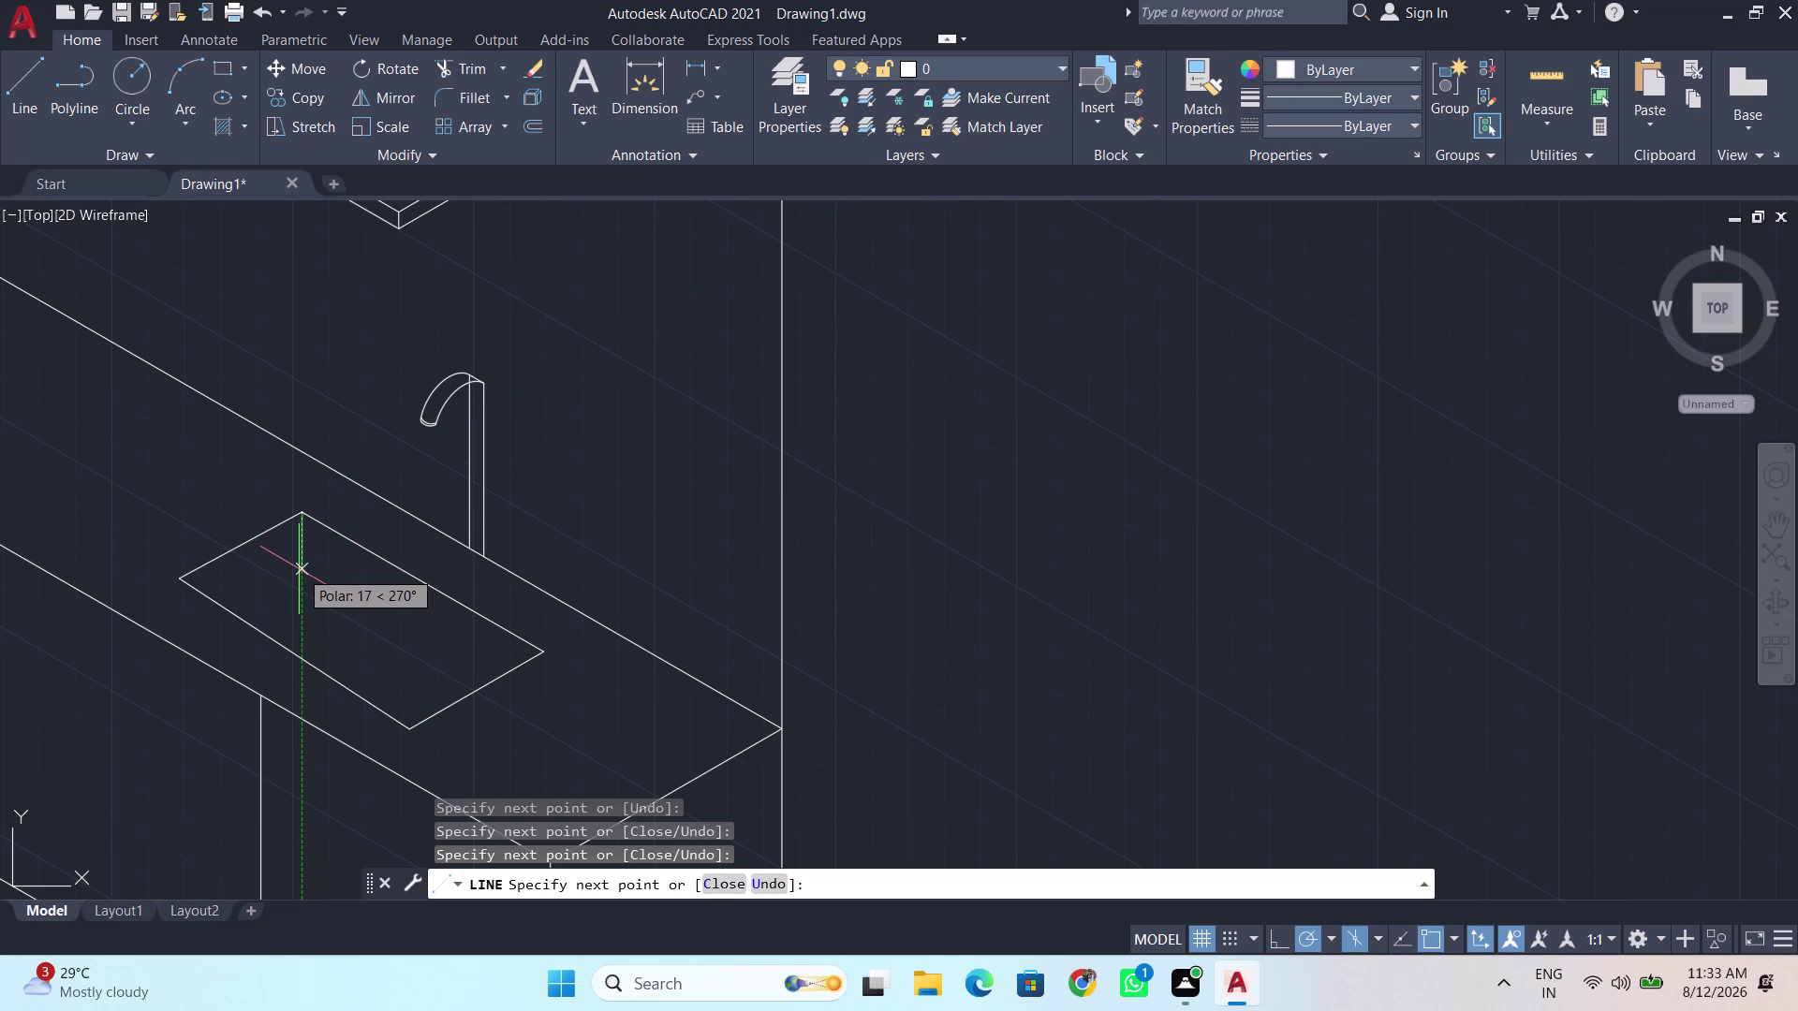
click(299, 567)
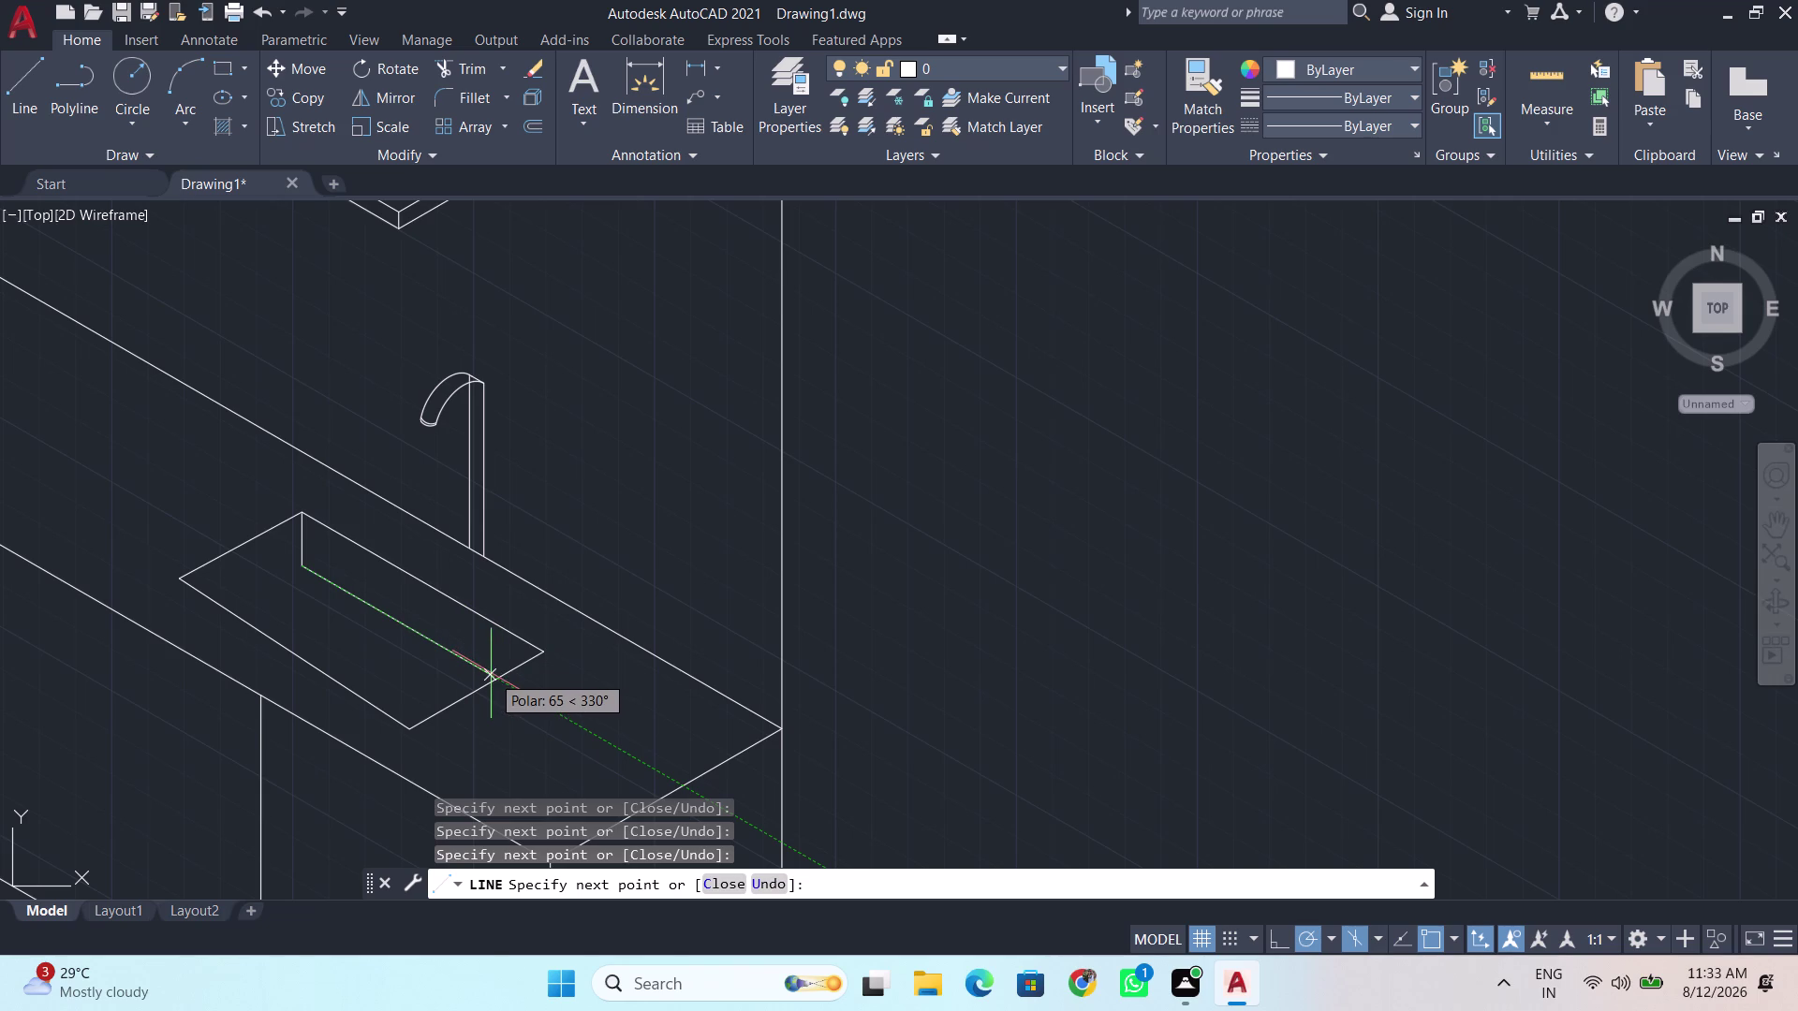
click(495, 676)
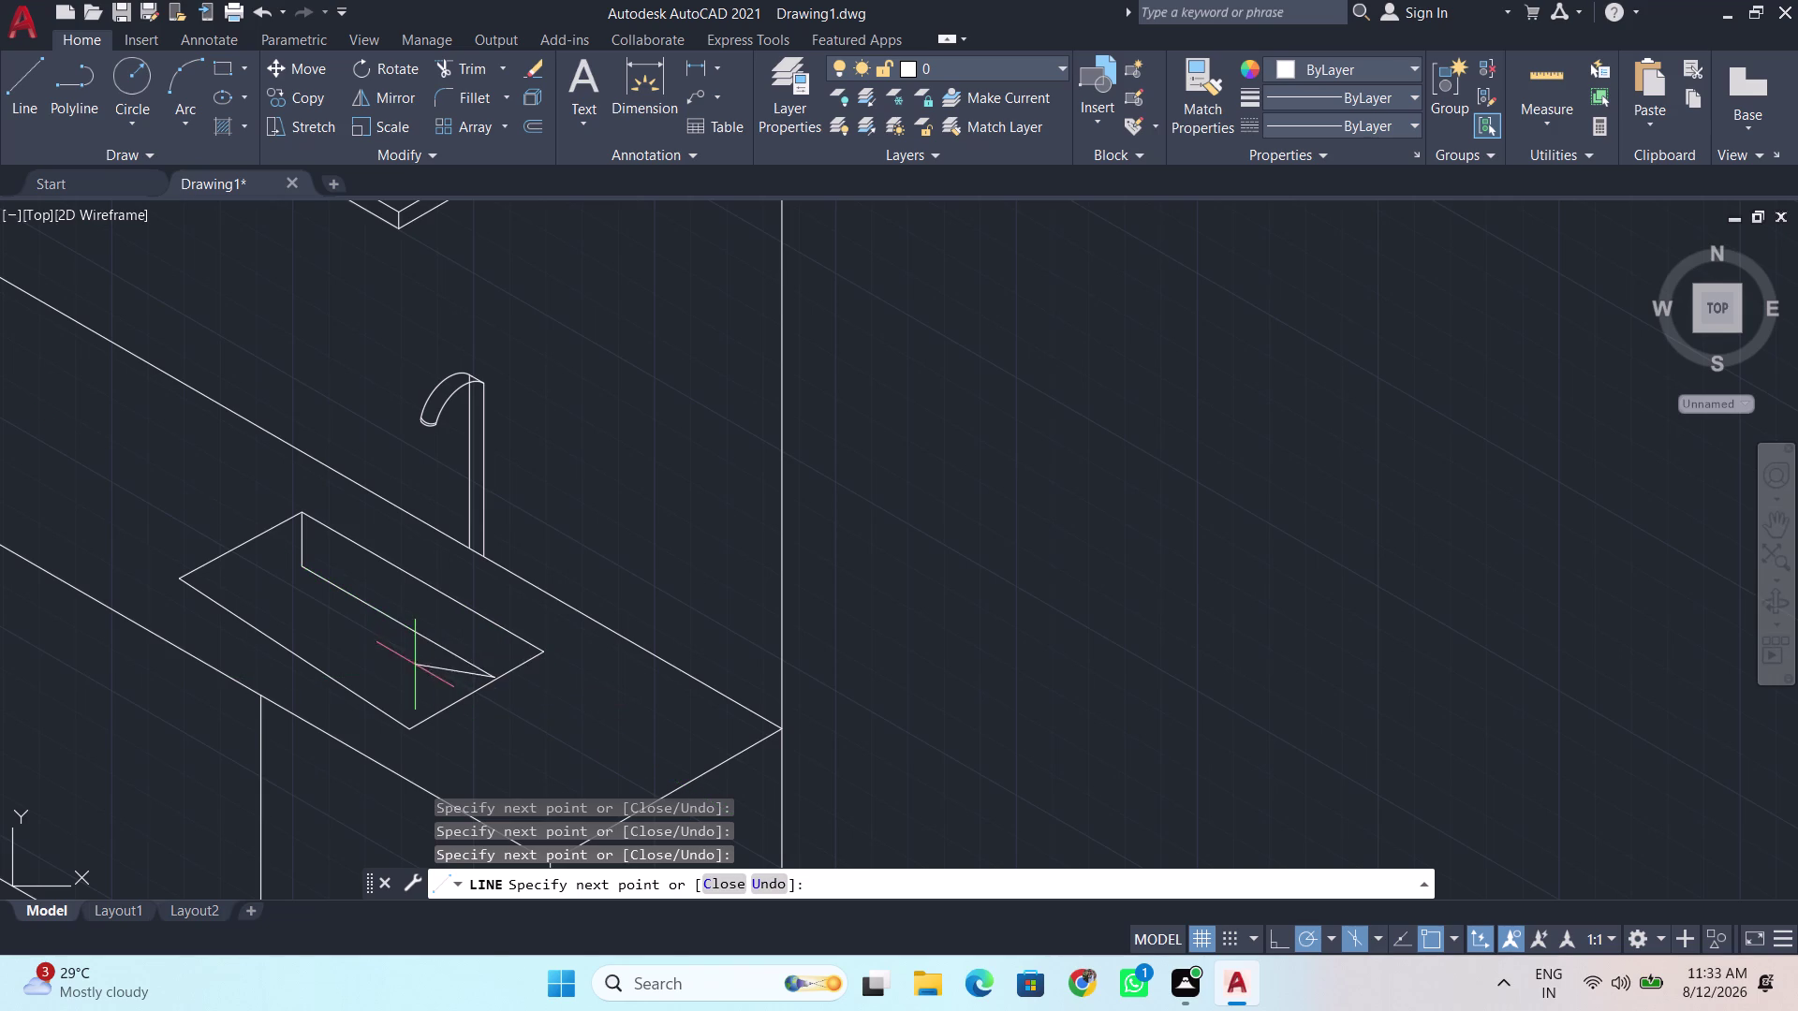
key(space)
Add an inner line from the basin corner parallel to the sink rim.
key(Return)
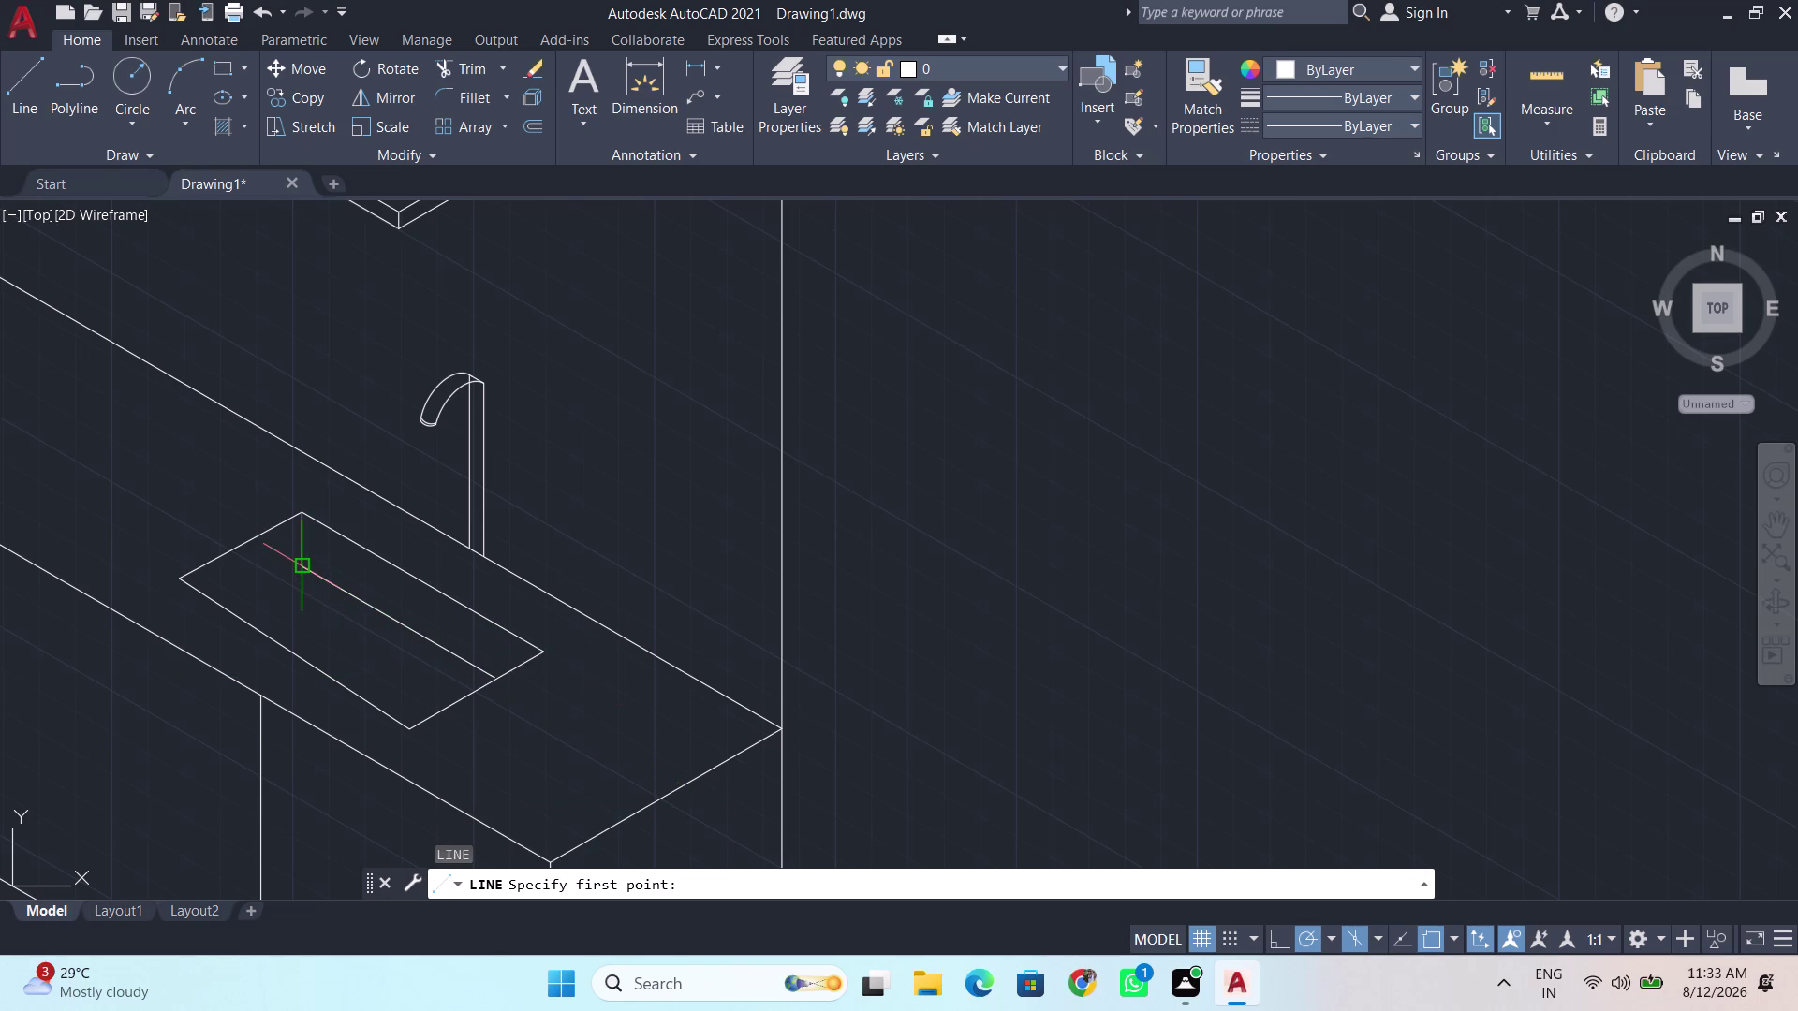
click(302, 563)
click(227, 613)
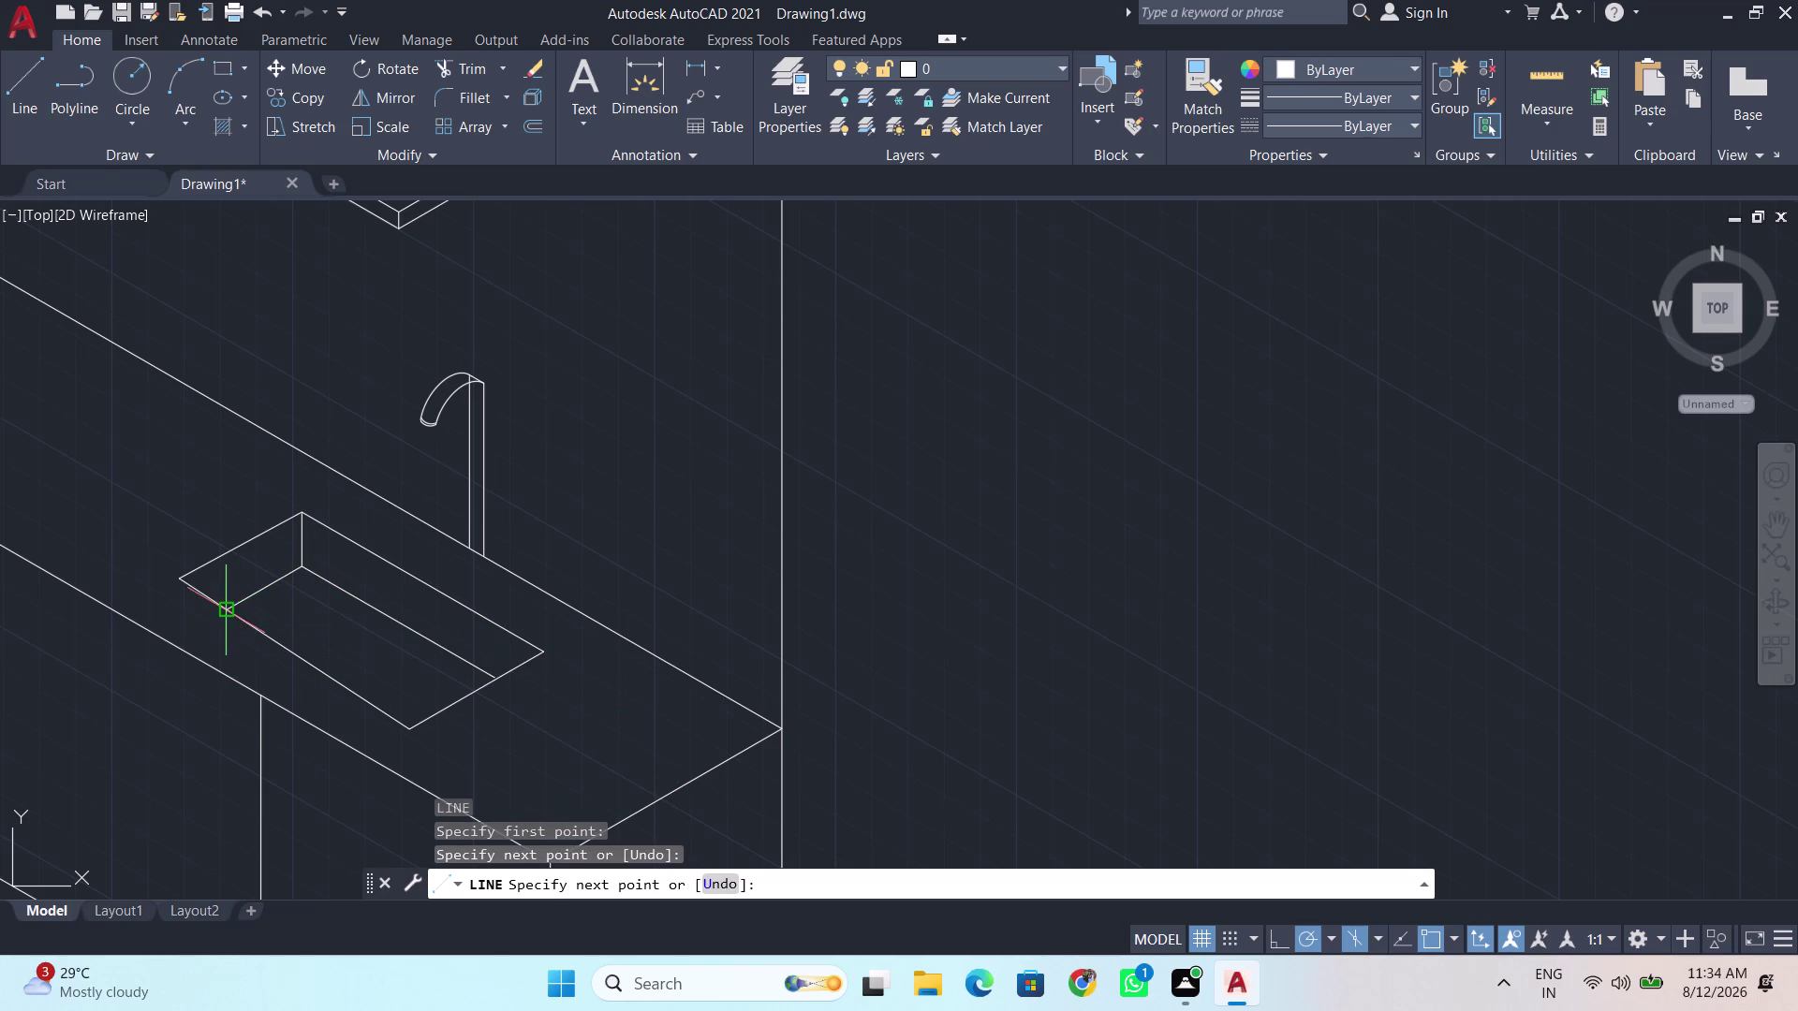
key(space)
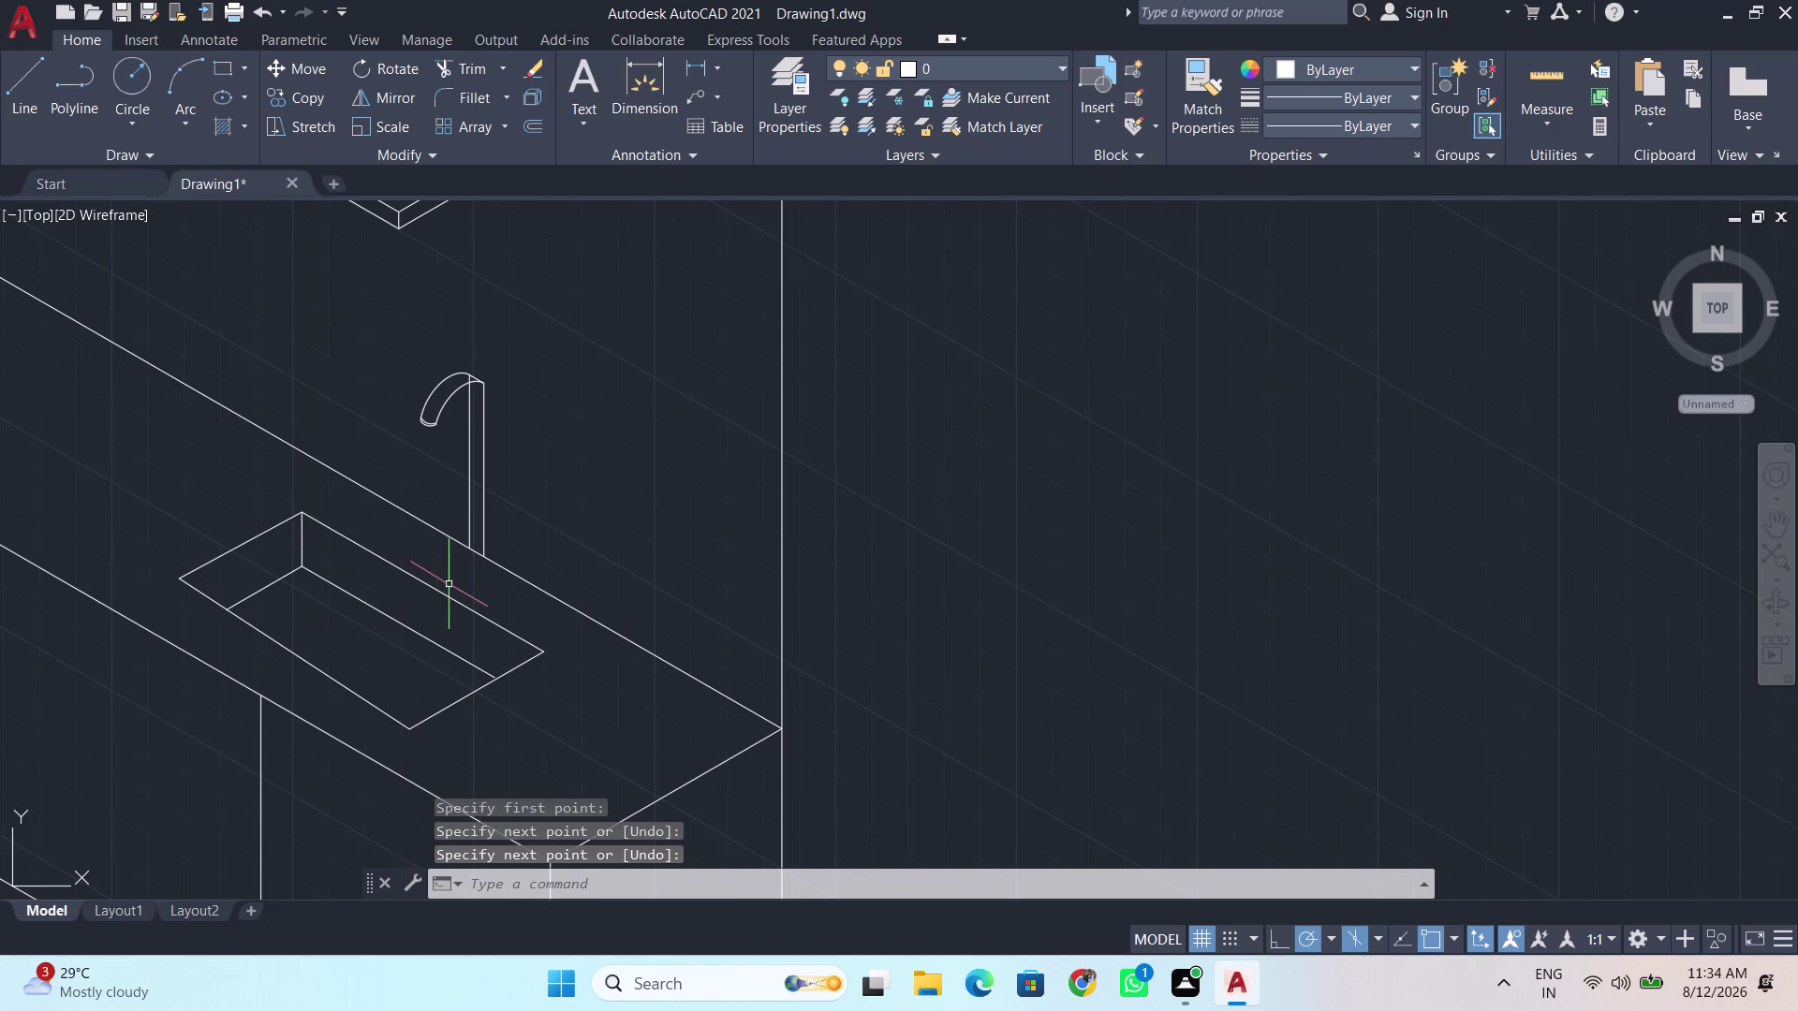
scroll(down, 3)
middle_drag(523, 700, 561, 641)
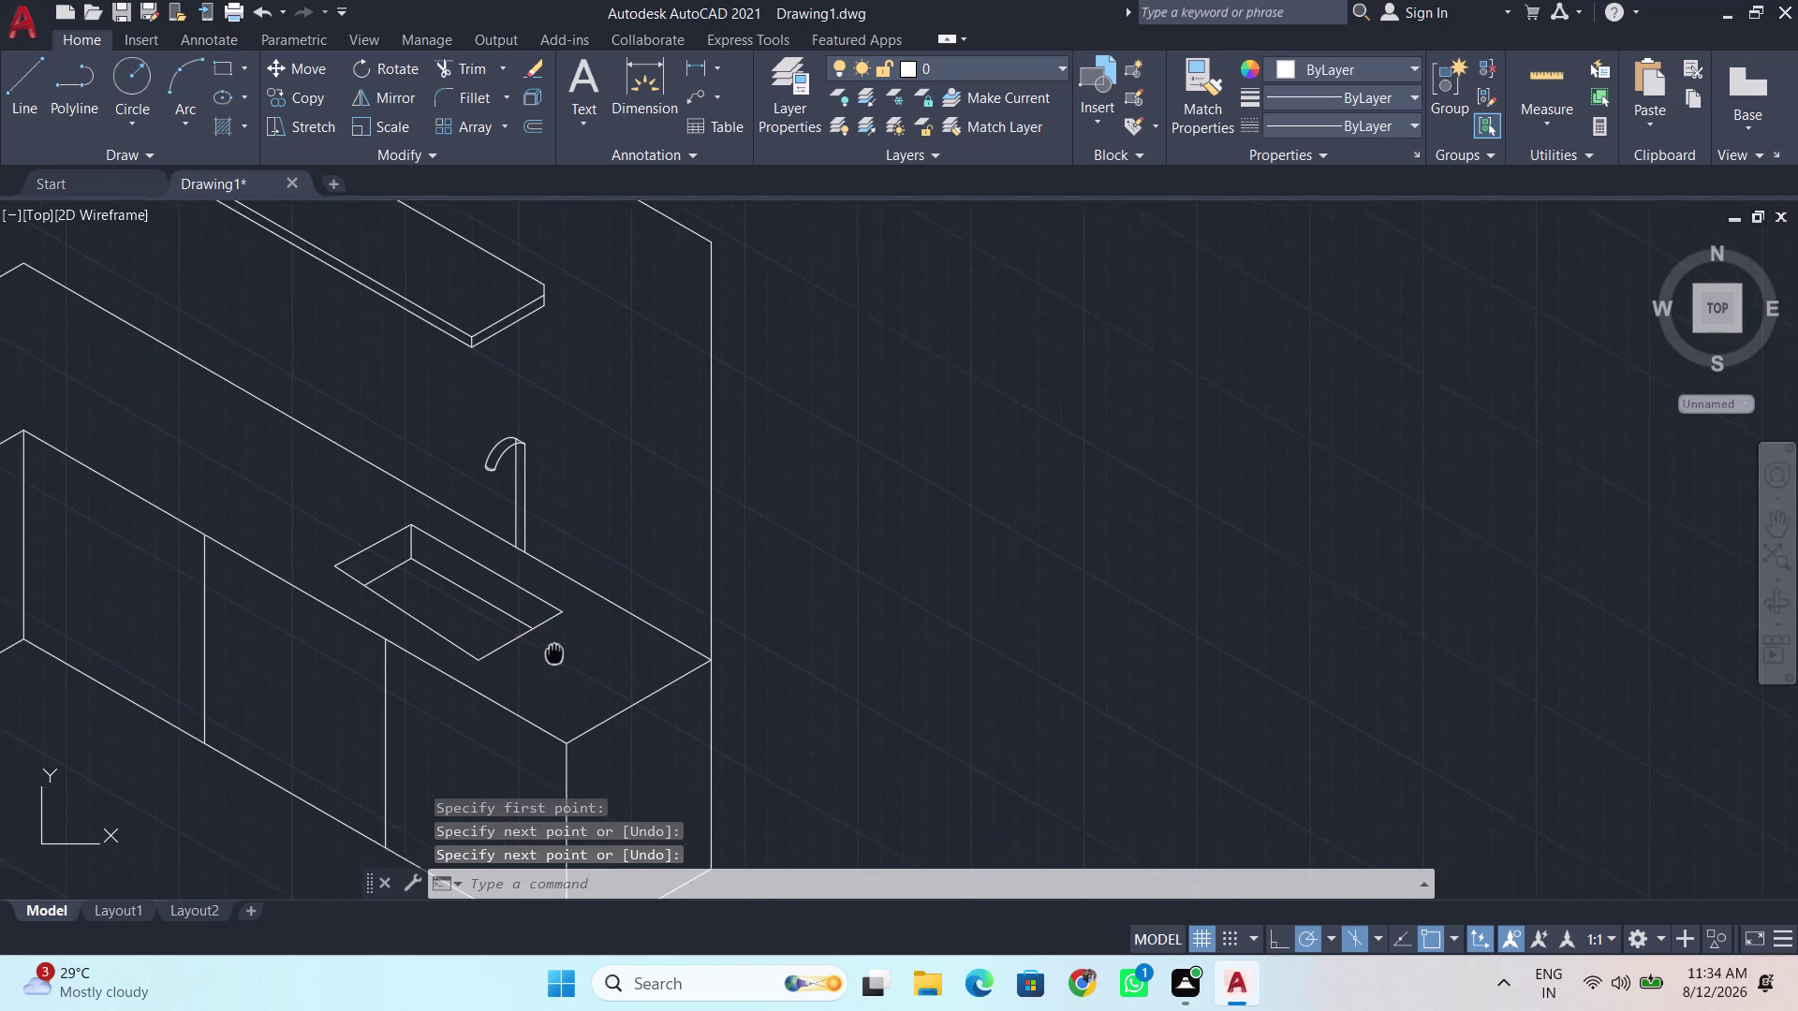
middle_drag(561, 640, 566, 633)
scroll(up, 3)
Grip-stretch the sink rim's front edge to a slightly longer end.
click(381, 563)
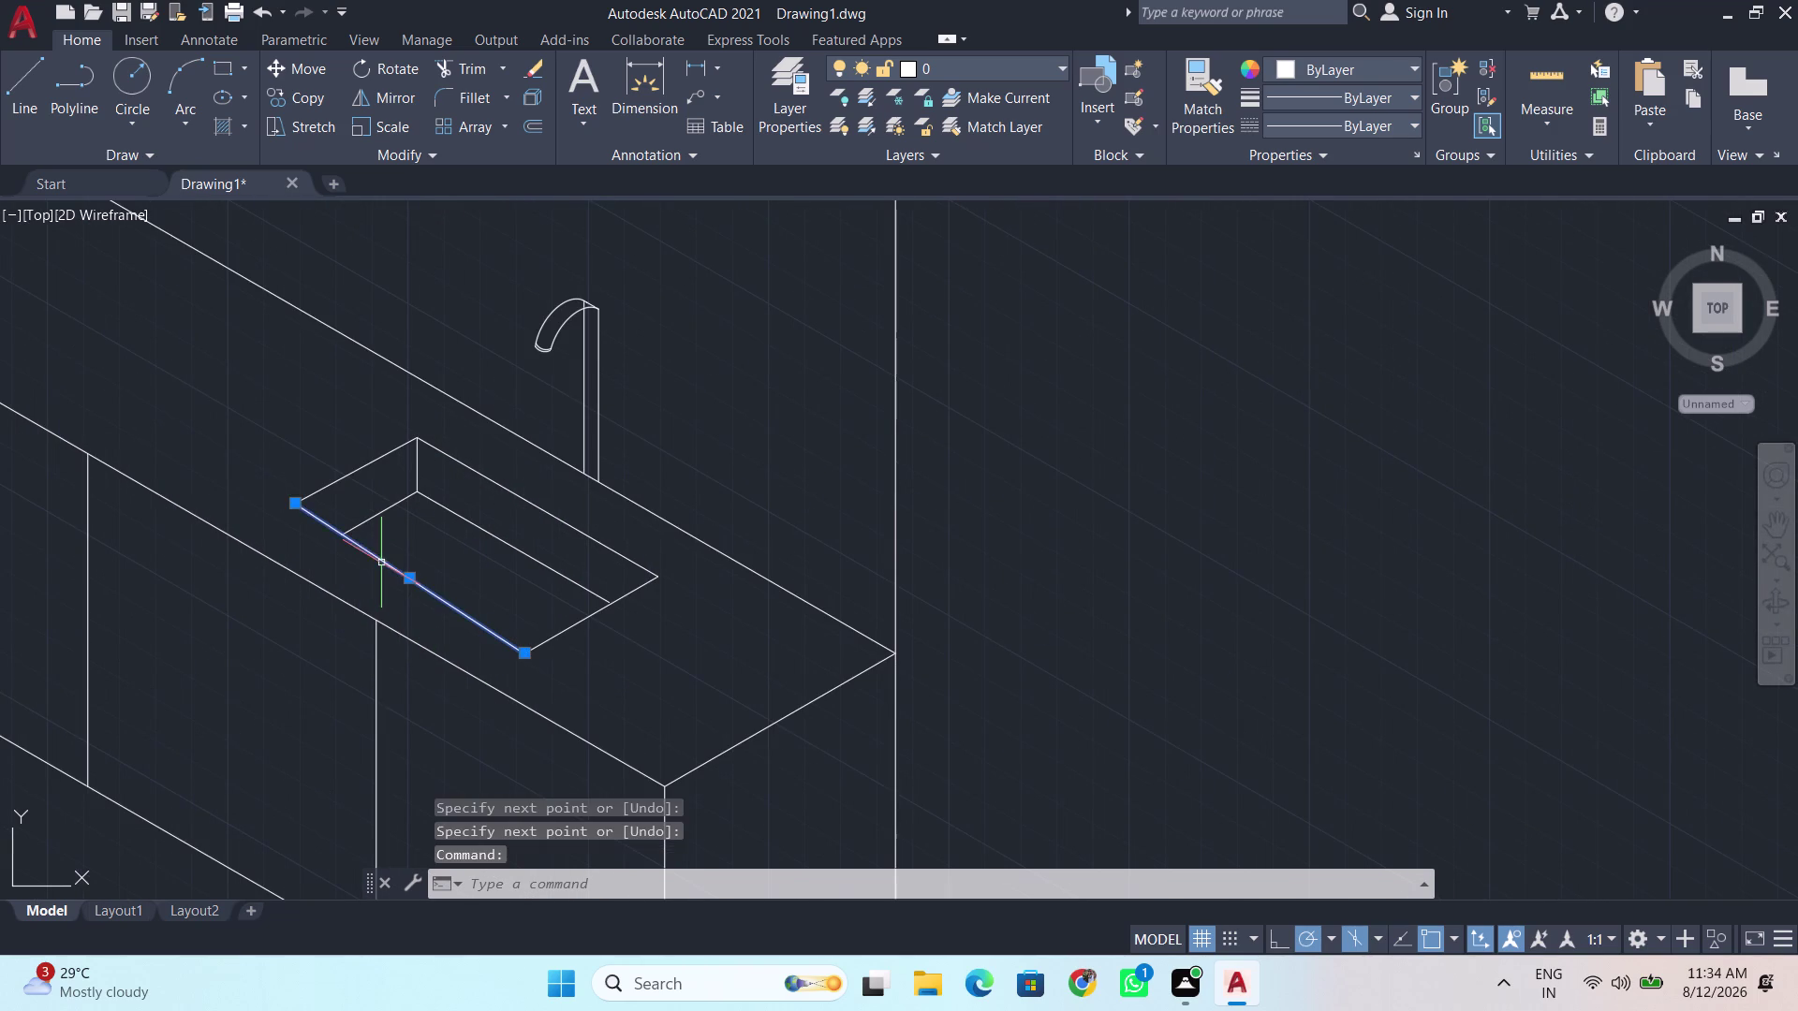
click(292, 504)
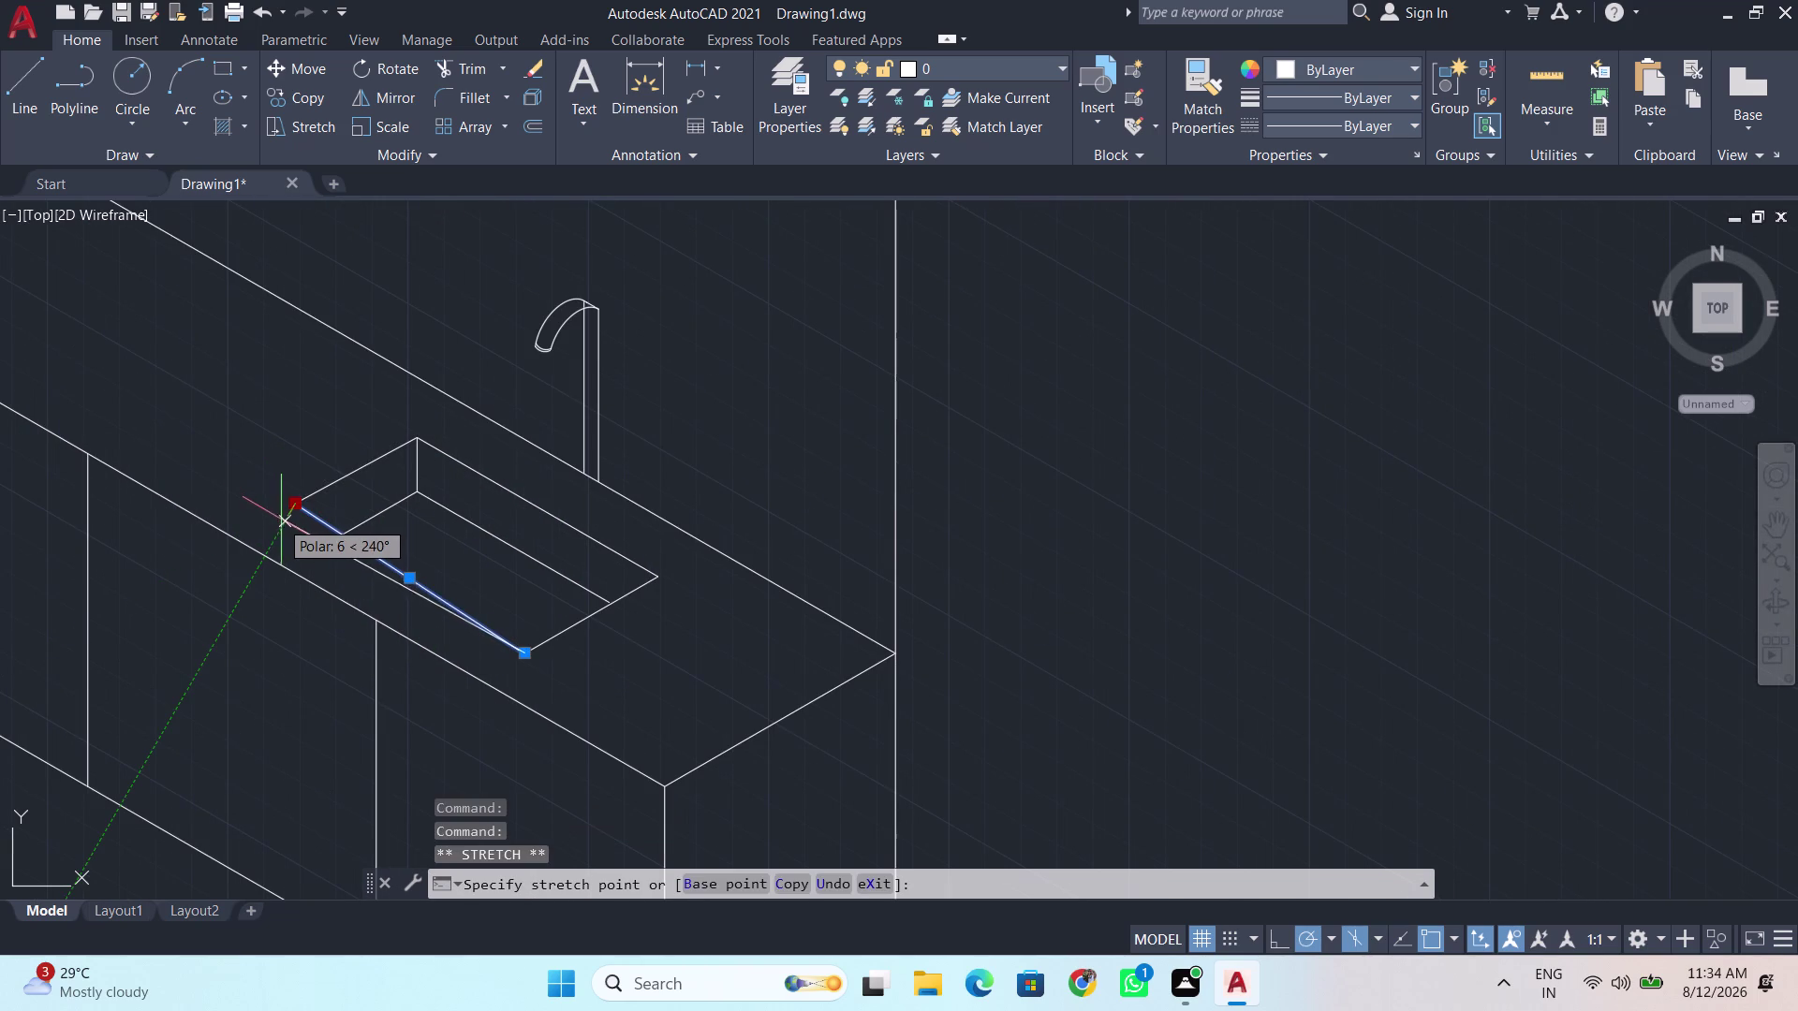
click(285, 517)
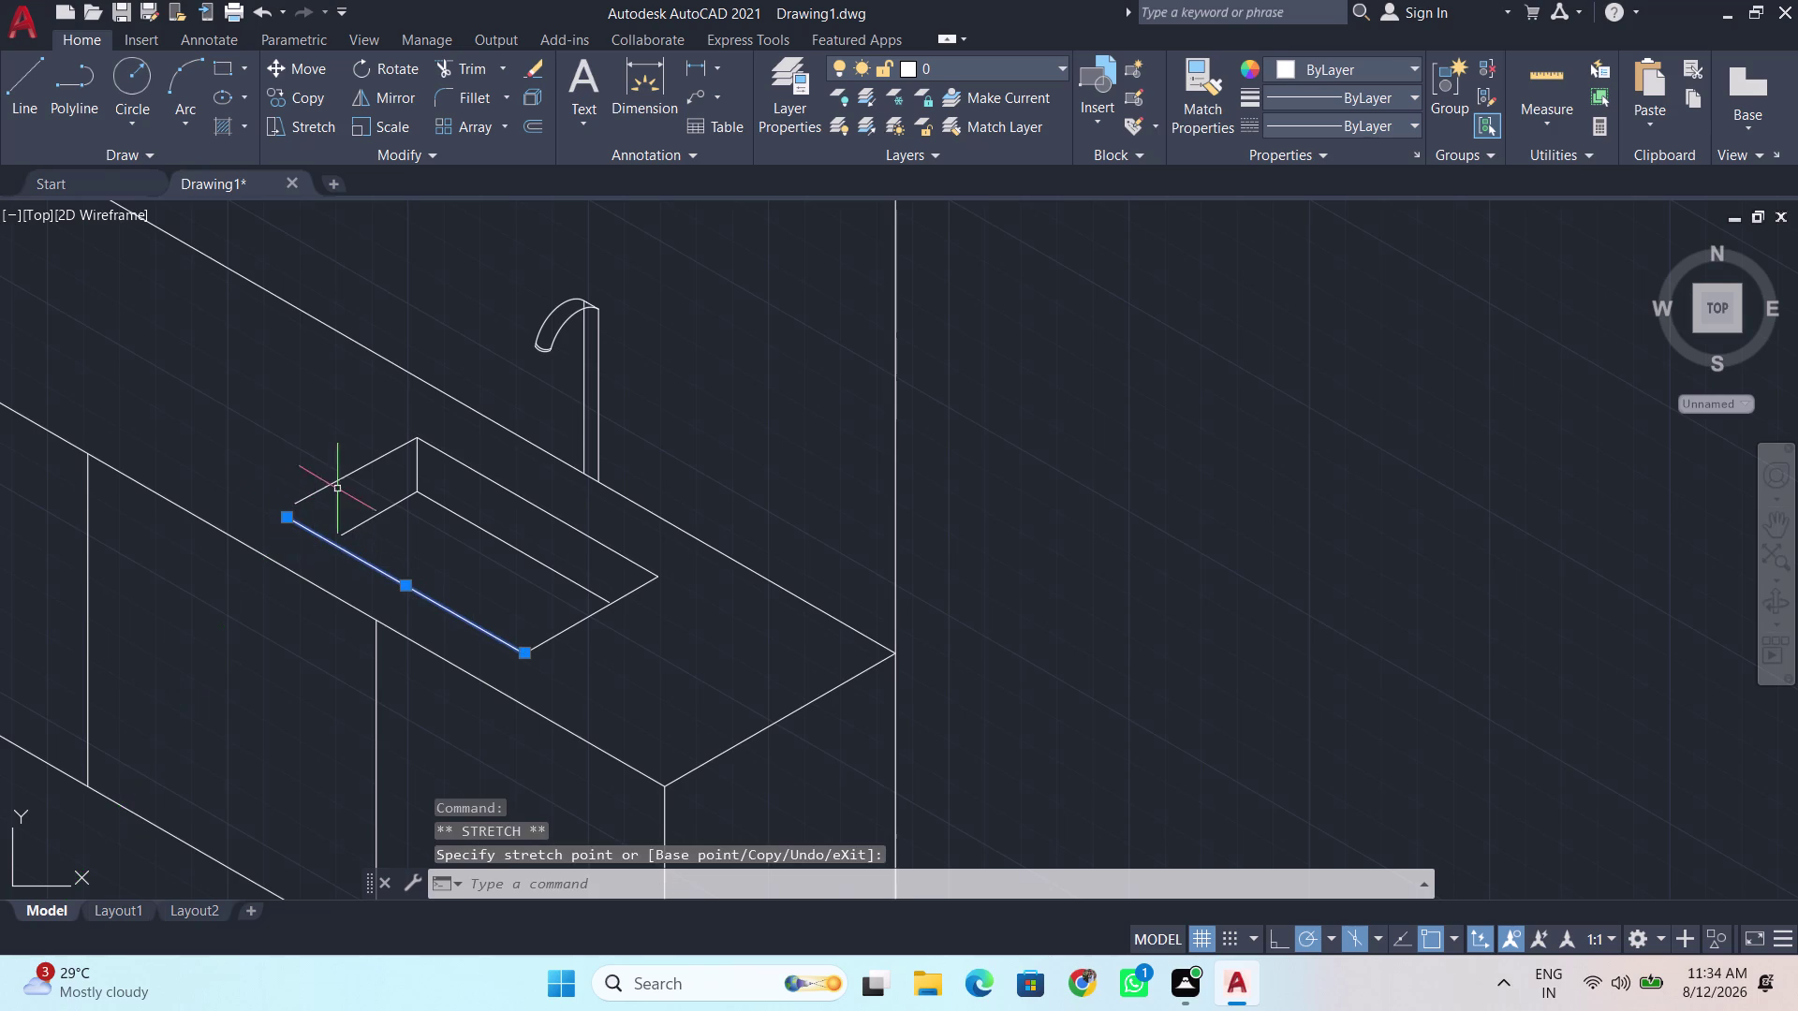
scroll(up, 3)
scroll(down, 3)
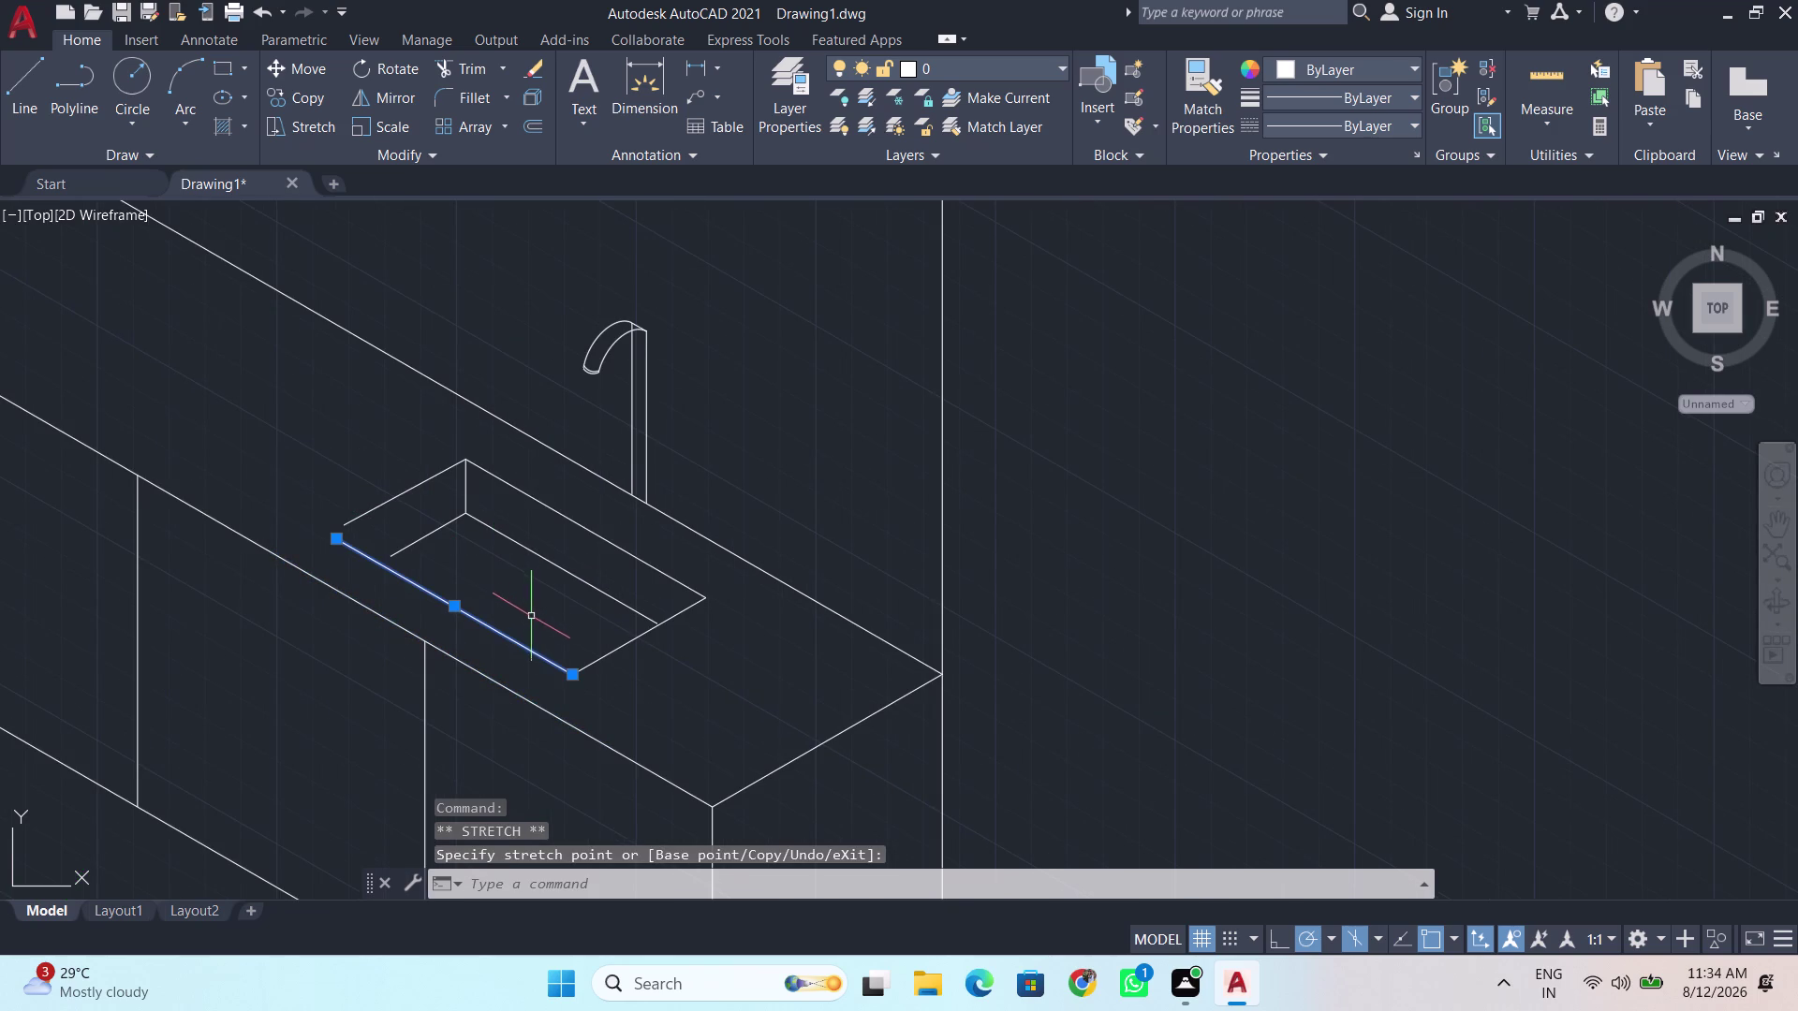
key(space)
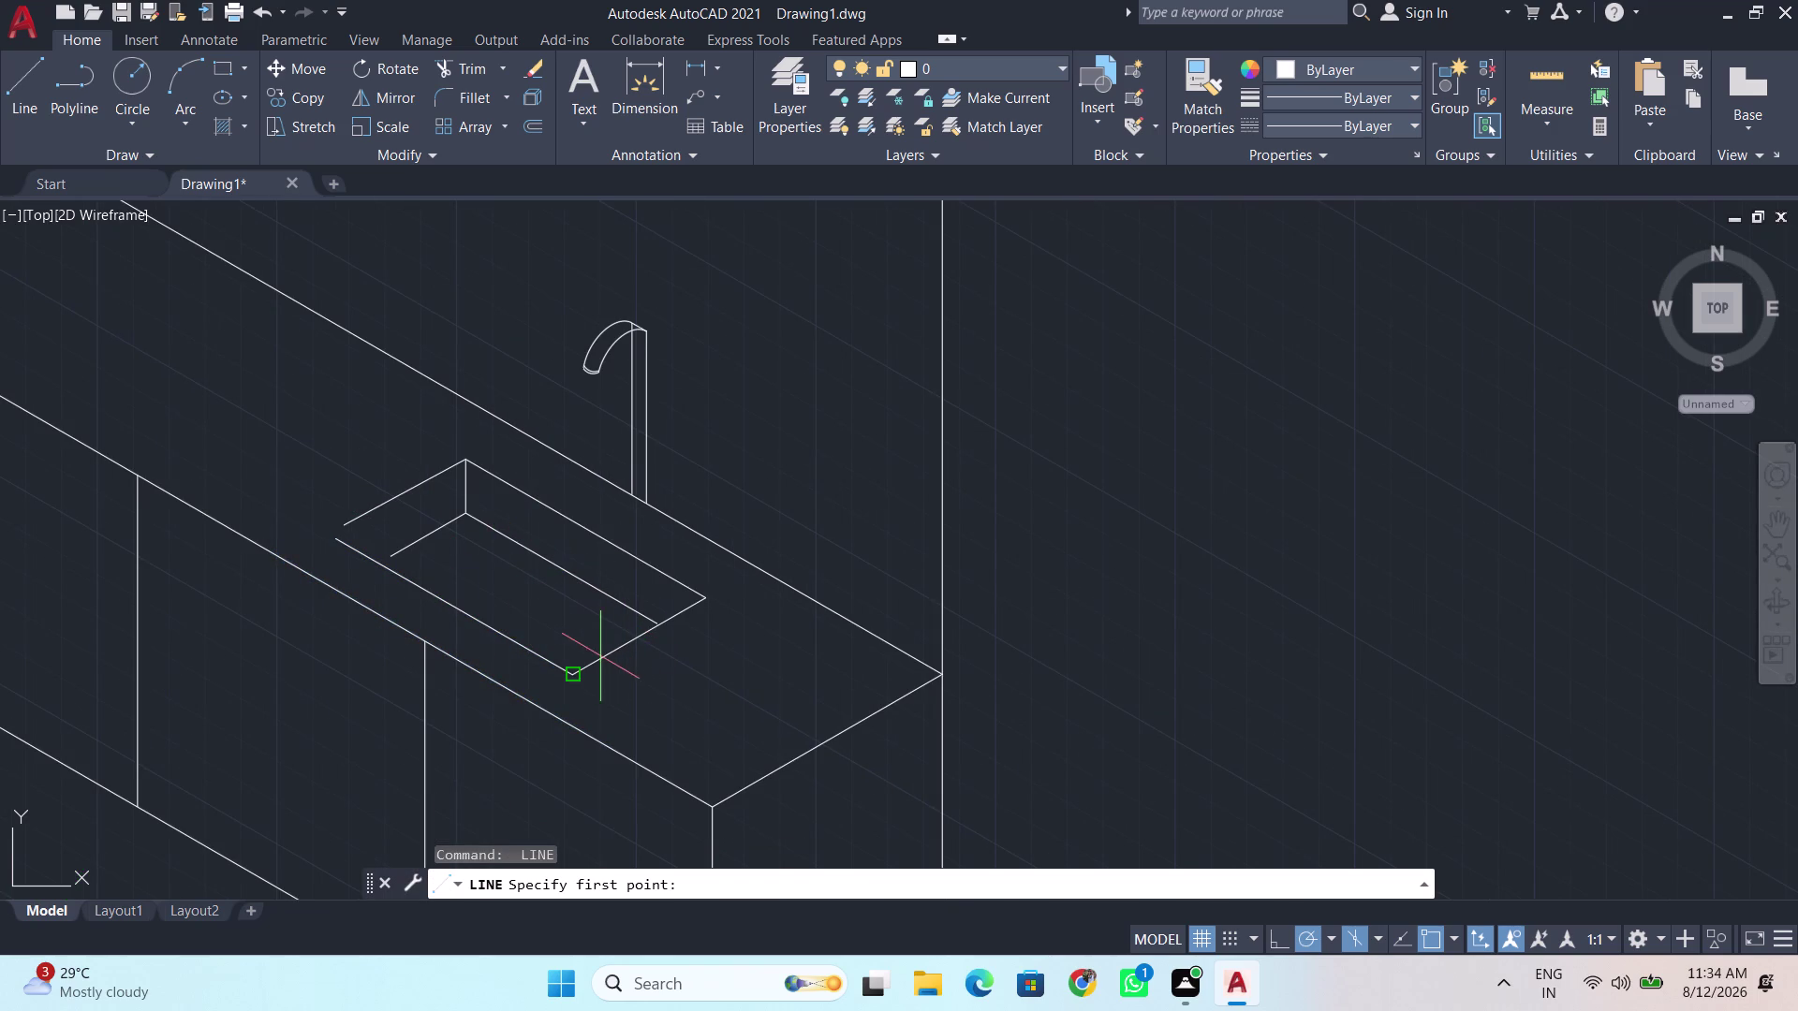
scroll(up, 3)
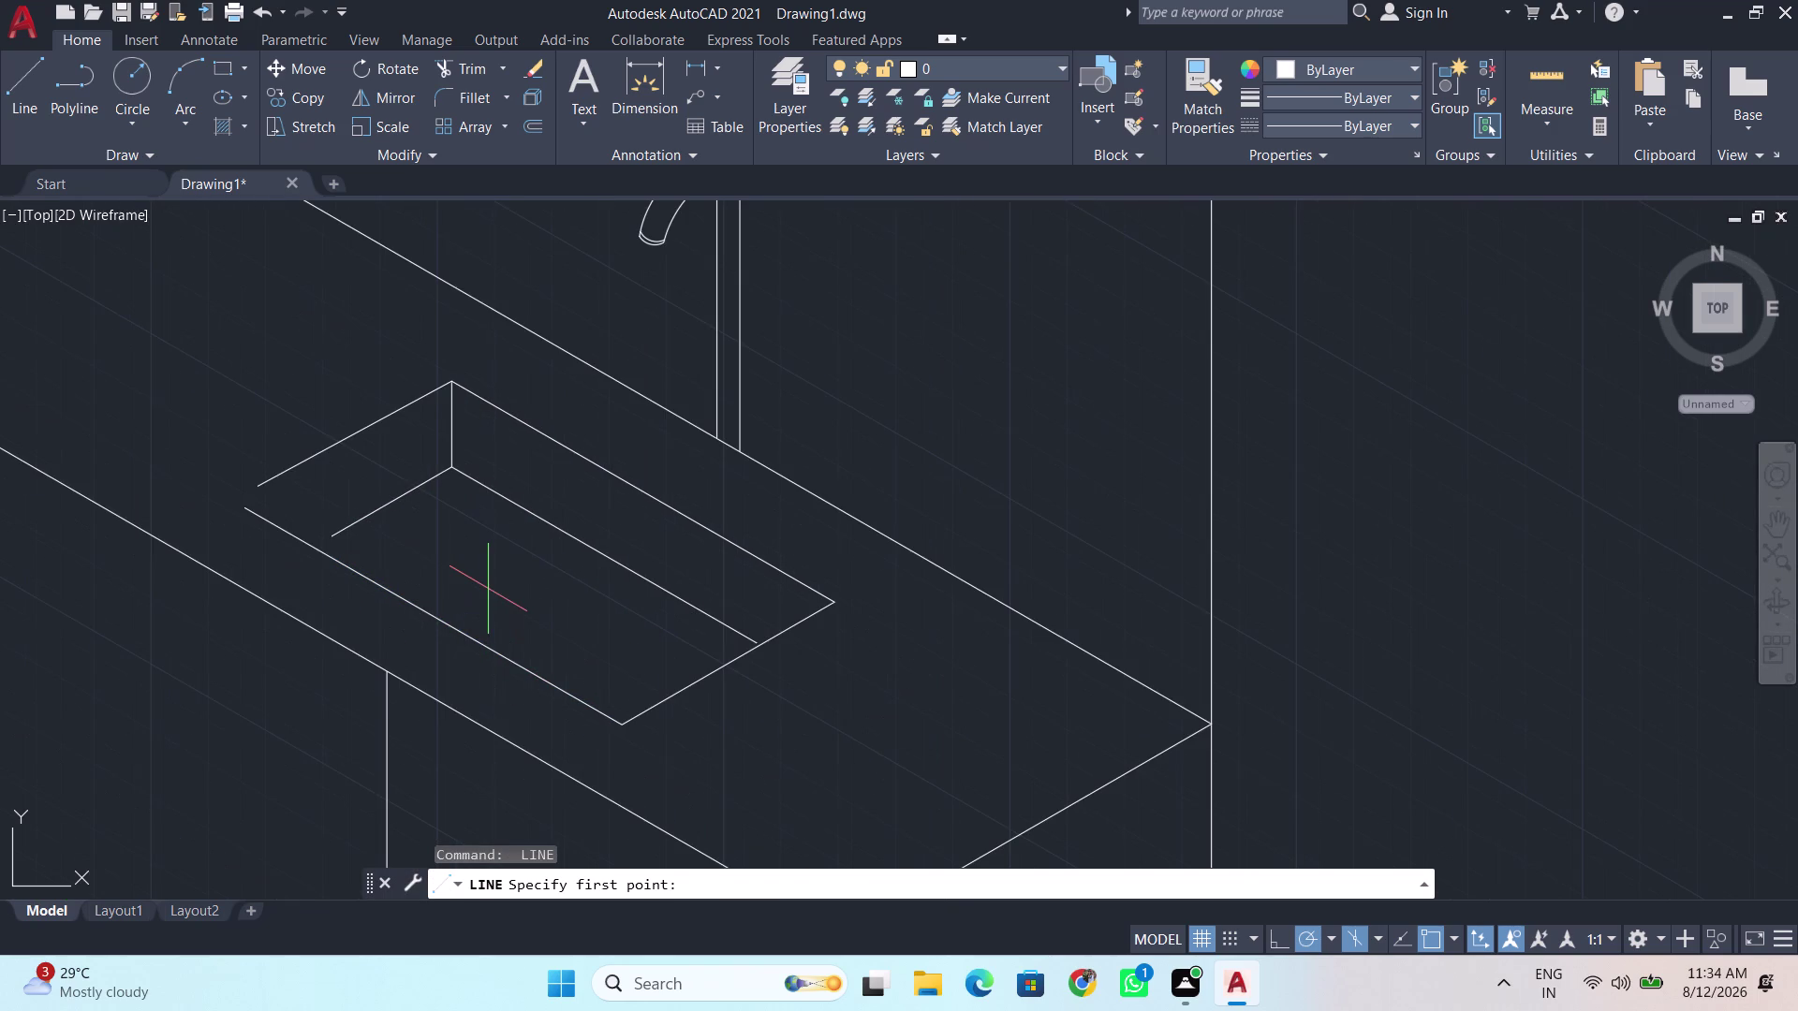
text(ex)
key(Return)
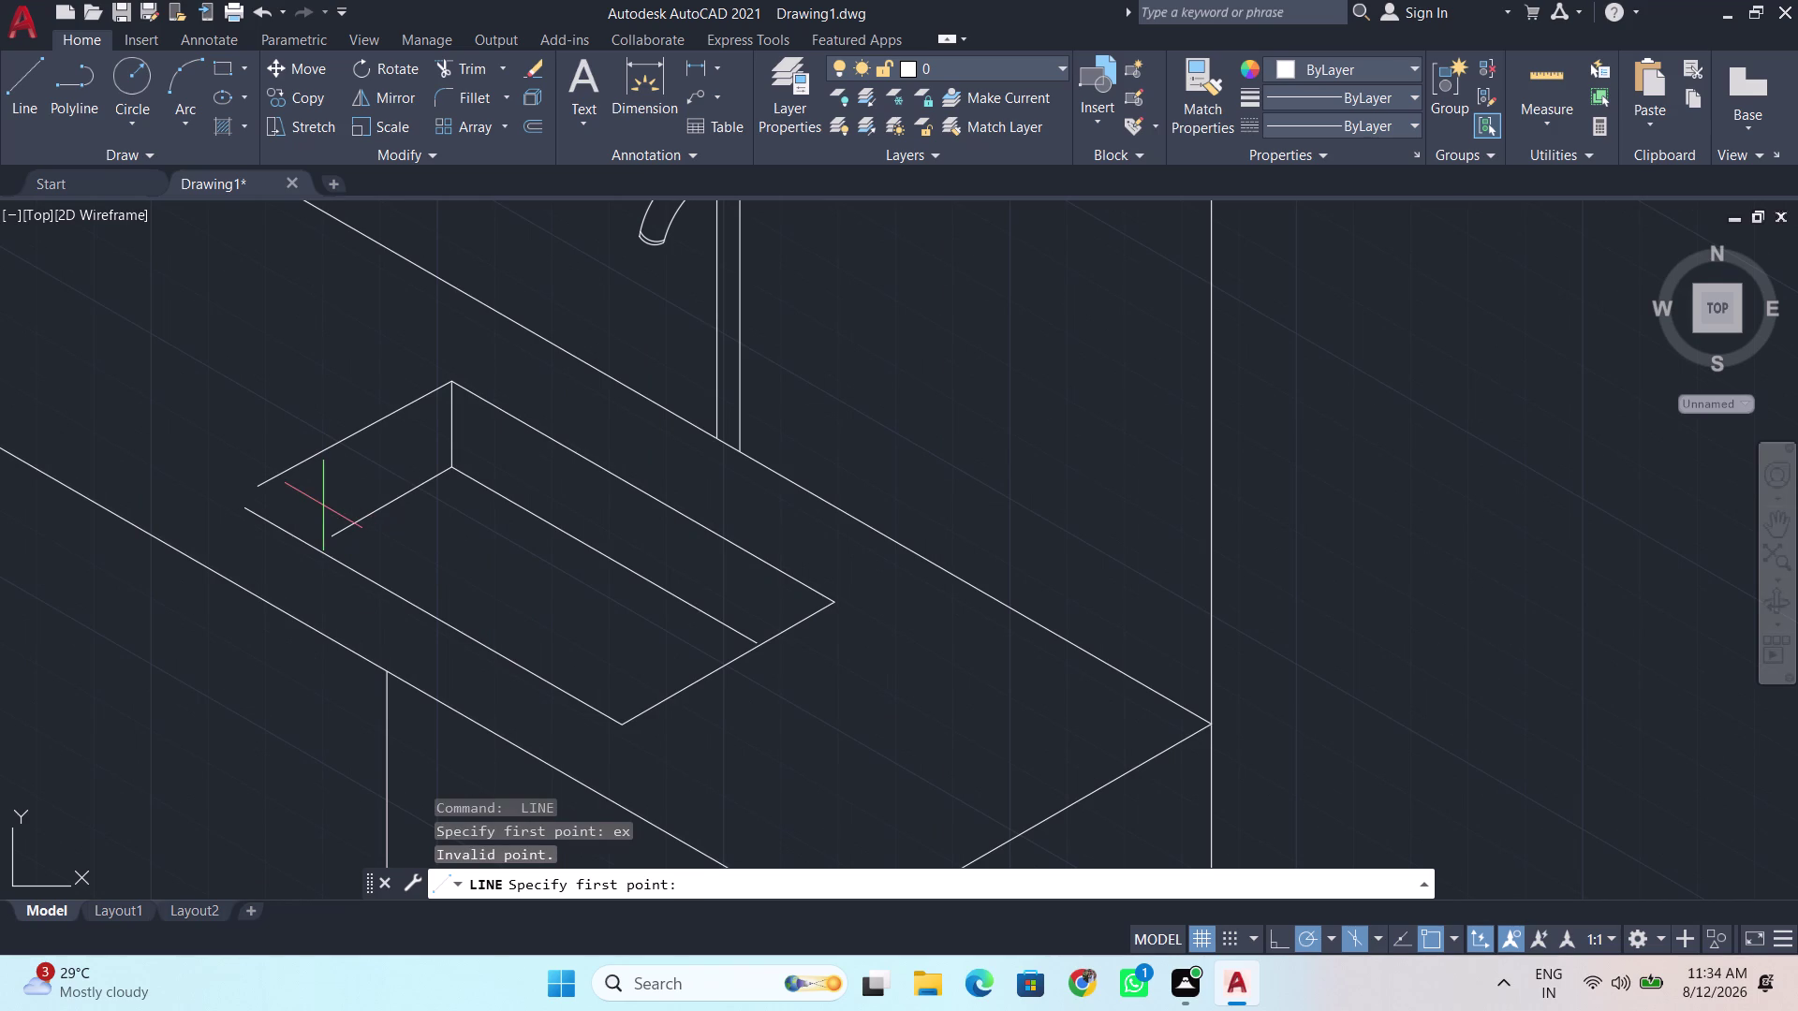
key(Escape)
Stretch the front rim edge's left end much further left along 150°.
click(252, 513)
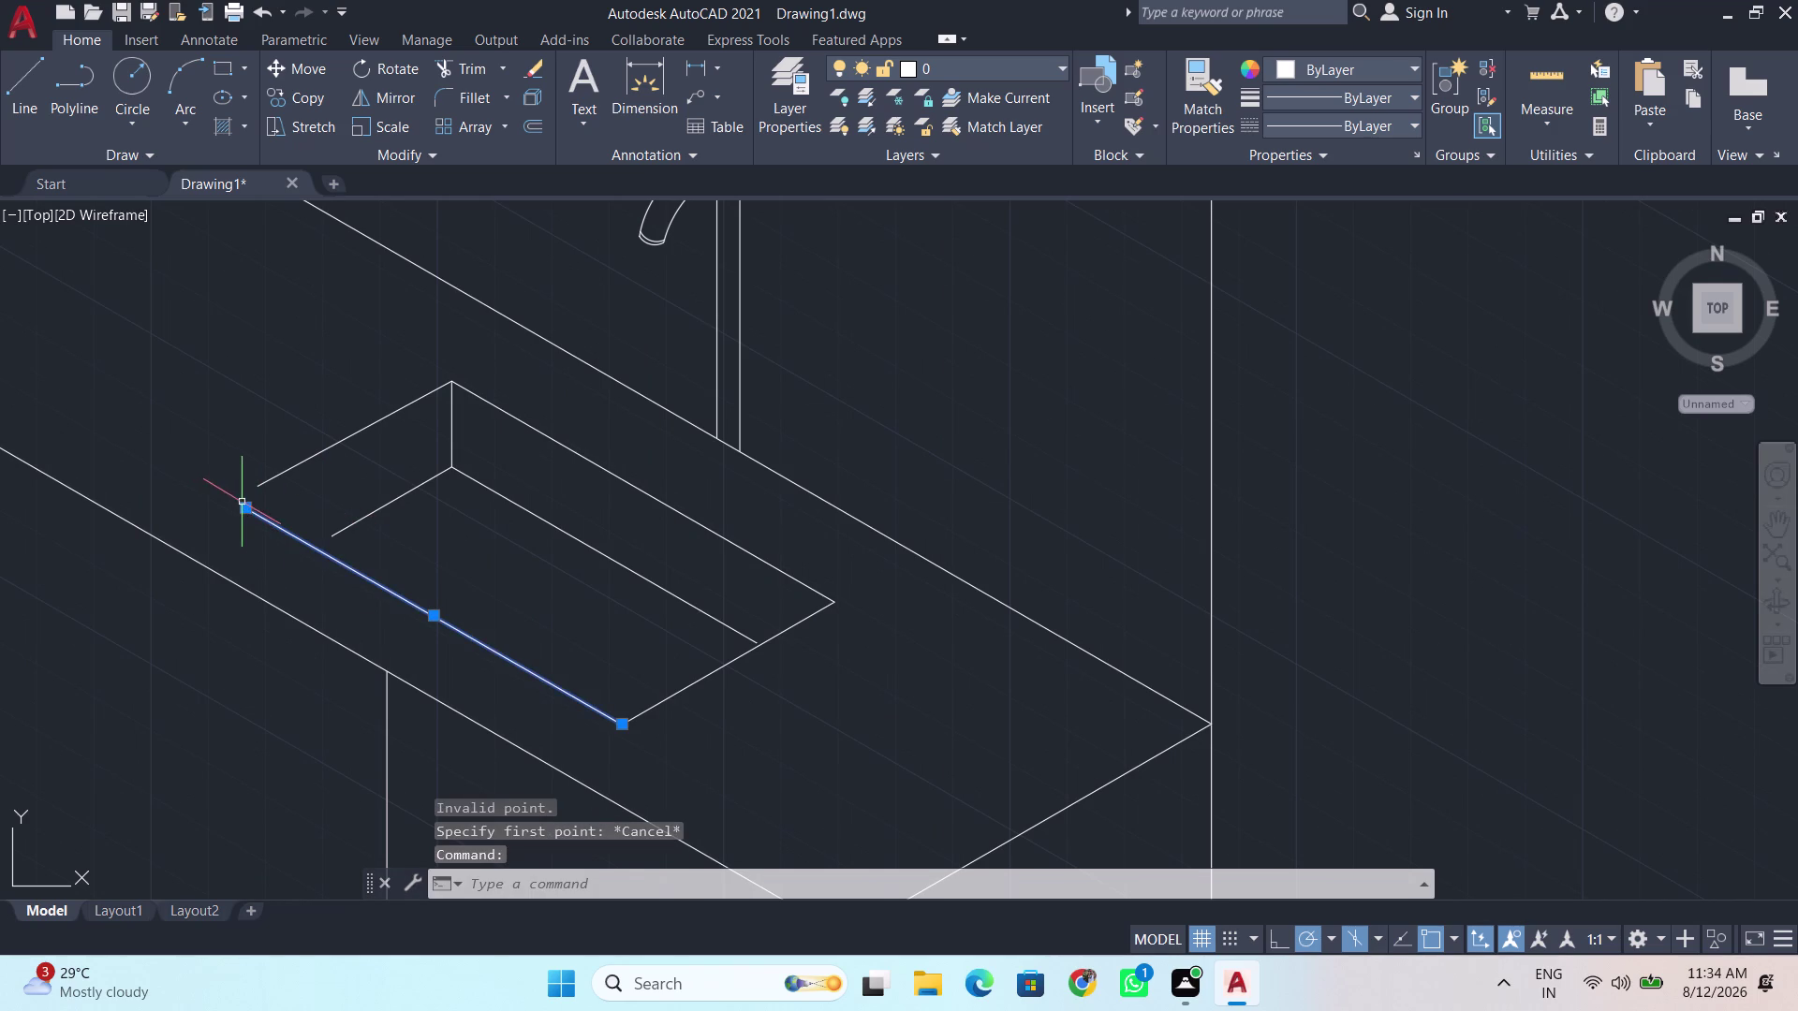
click(246, 508)
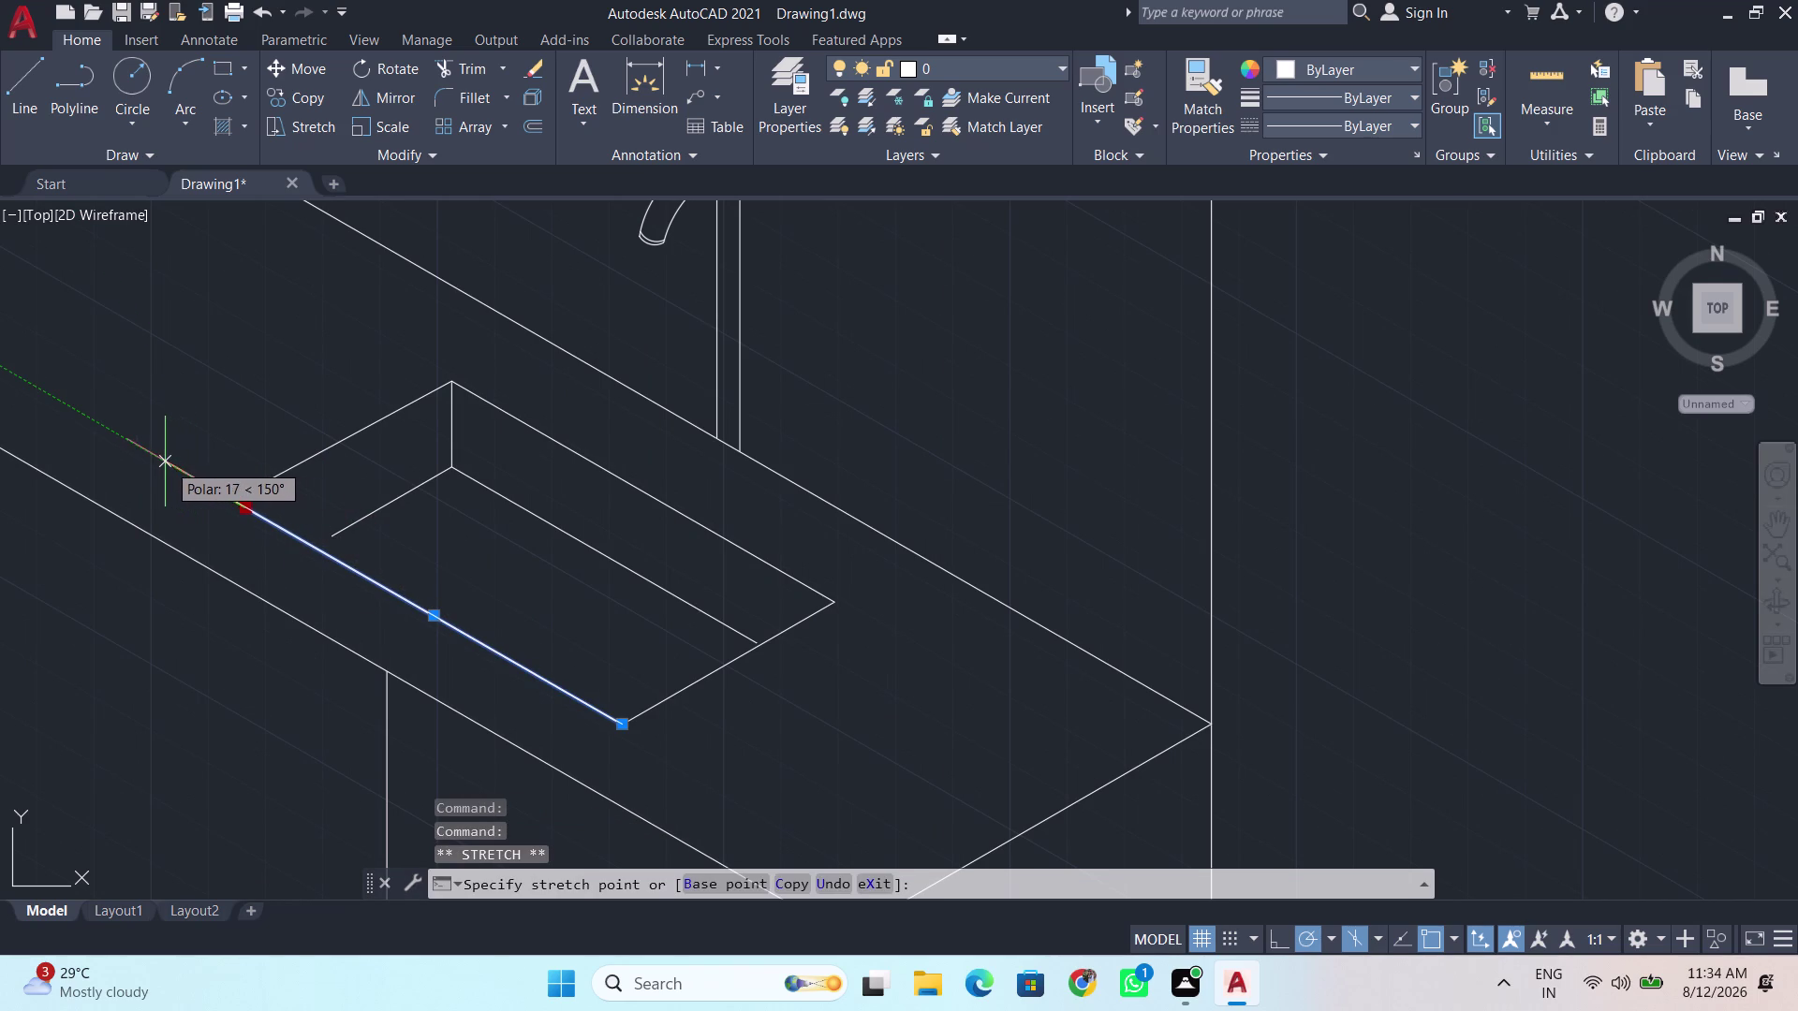
click(134, 448)
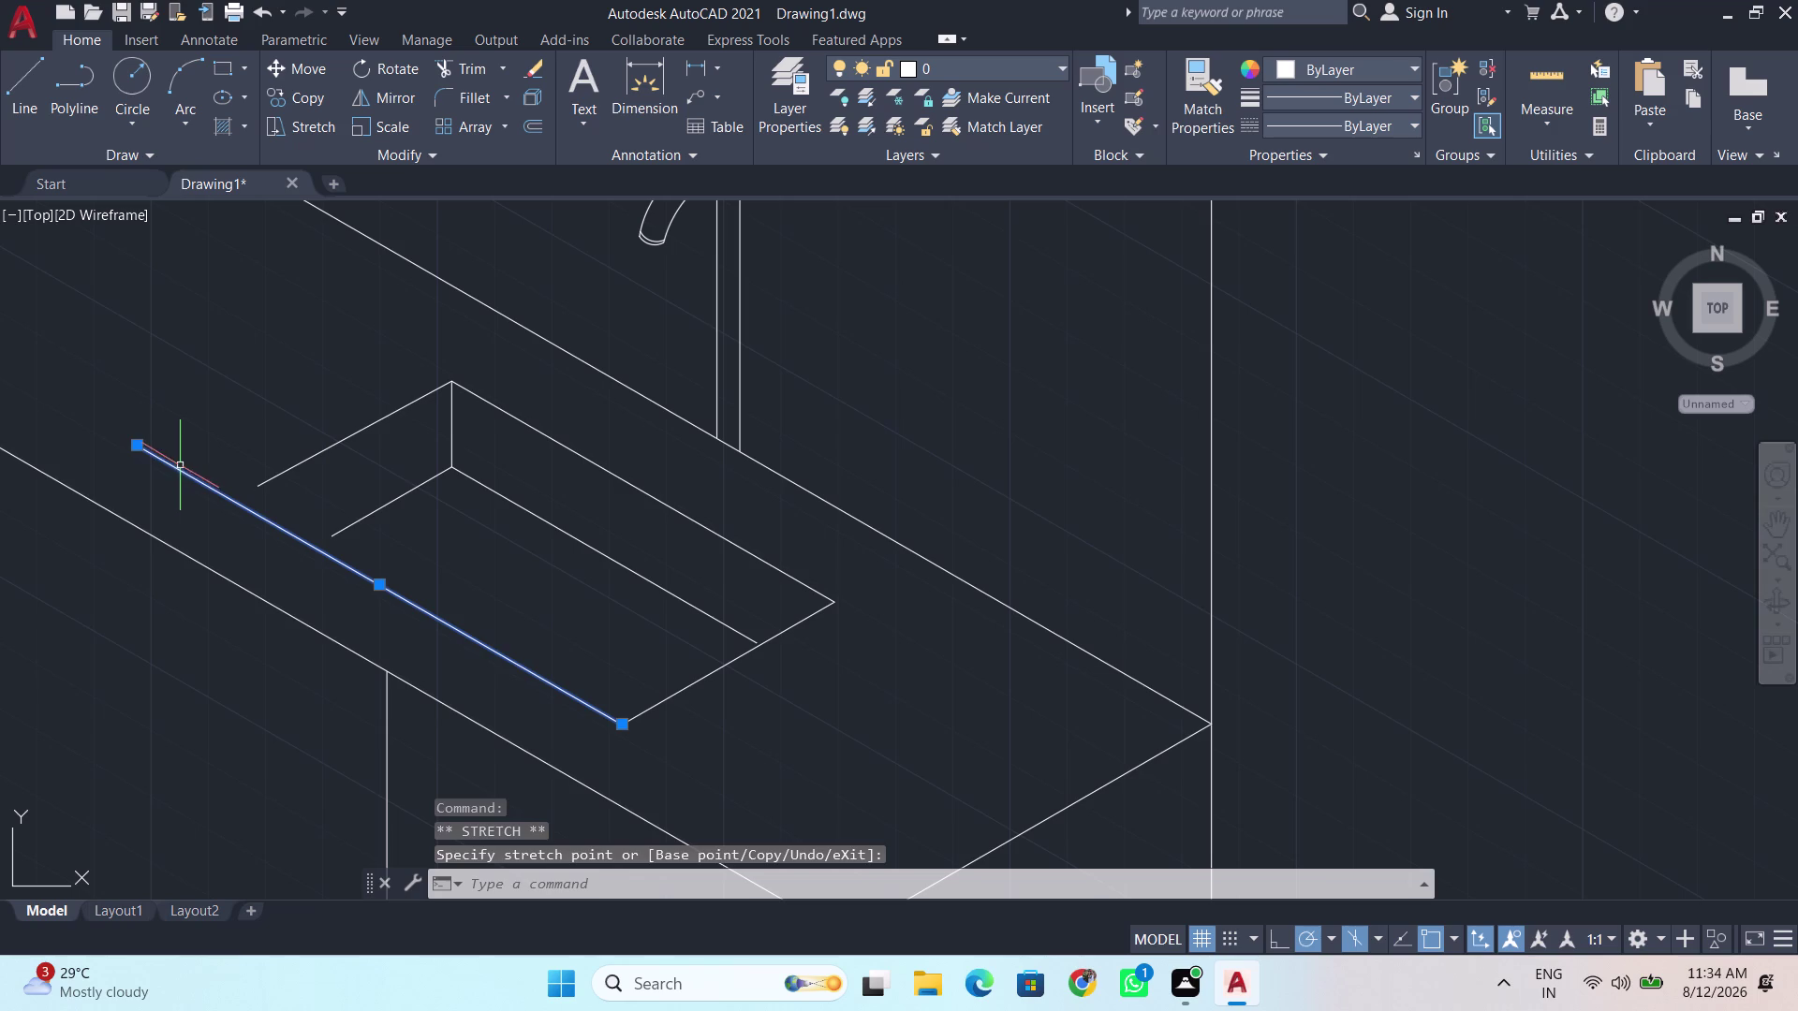
key(space)
scroll(down, 3)
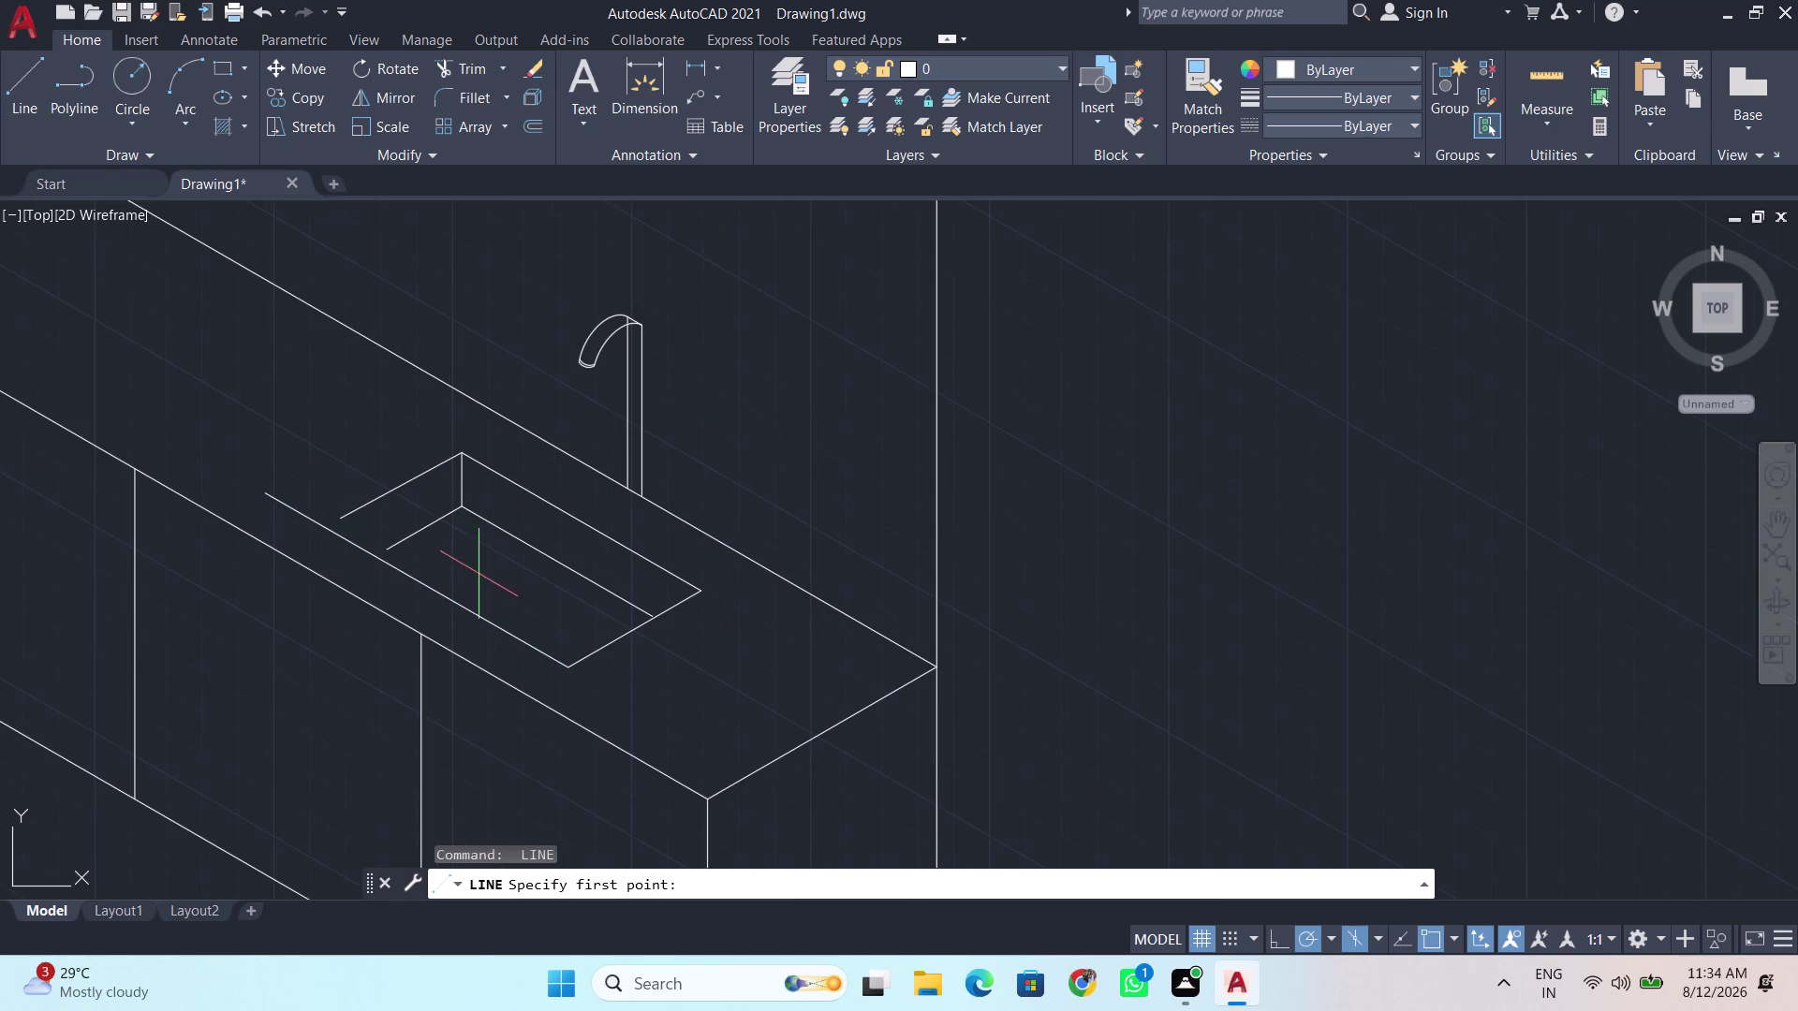
text(e)
text(x)
key(Return)
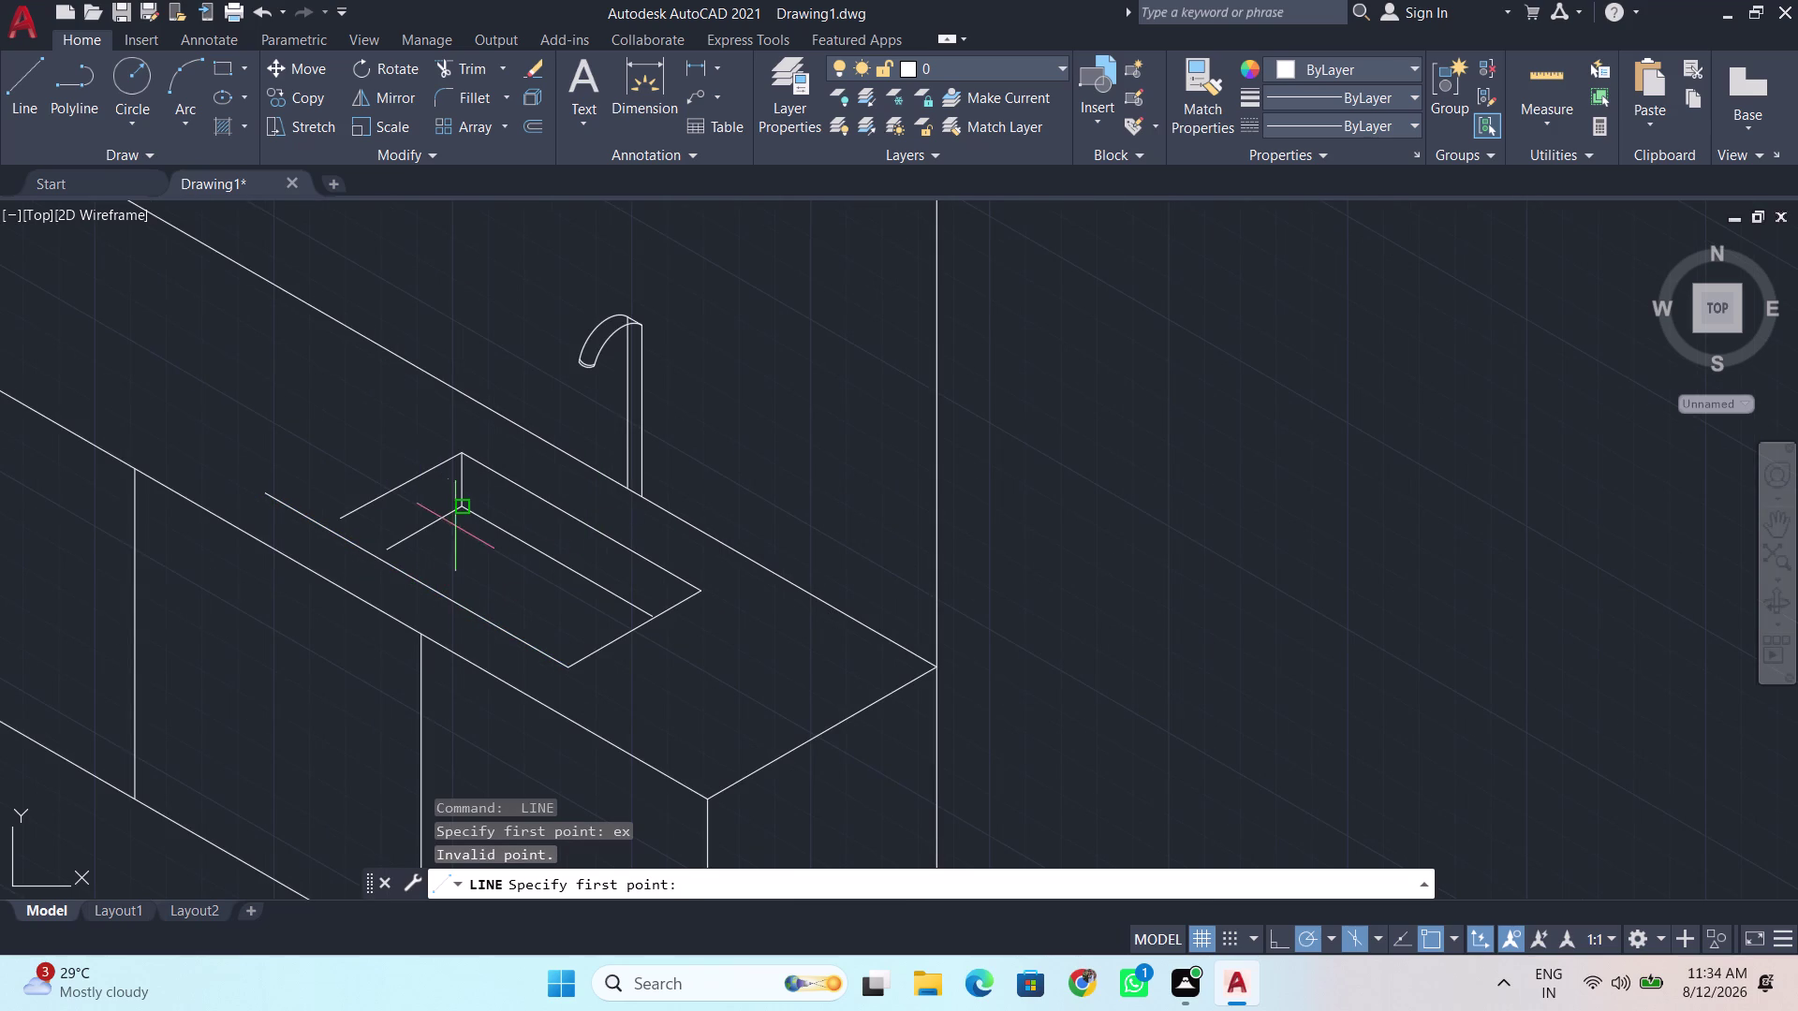
key(Escape)
key(e)
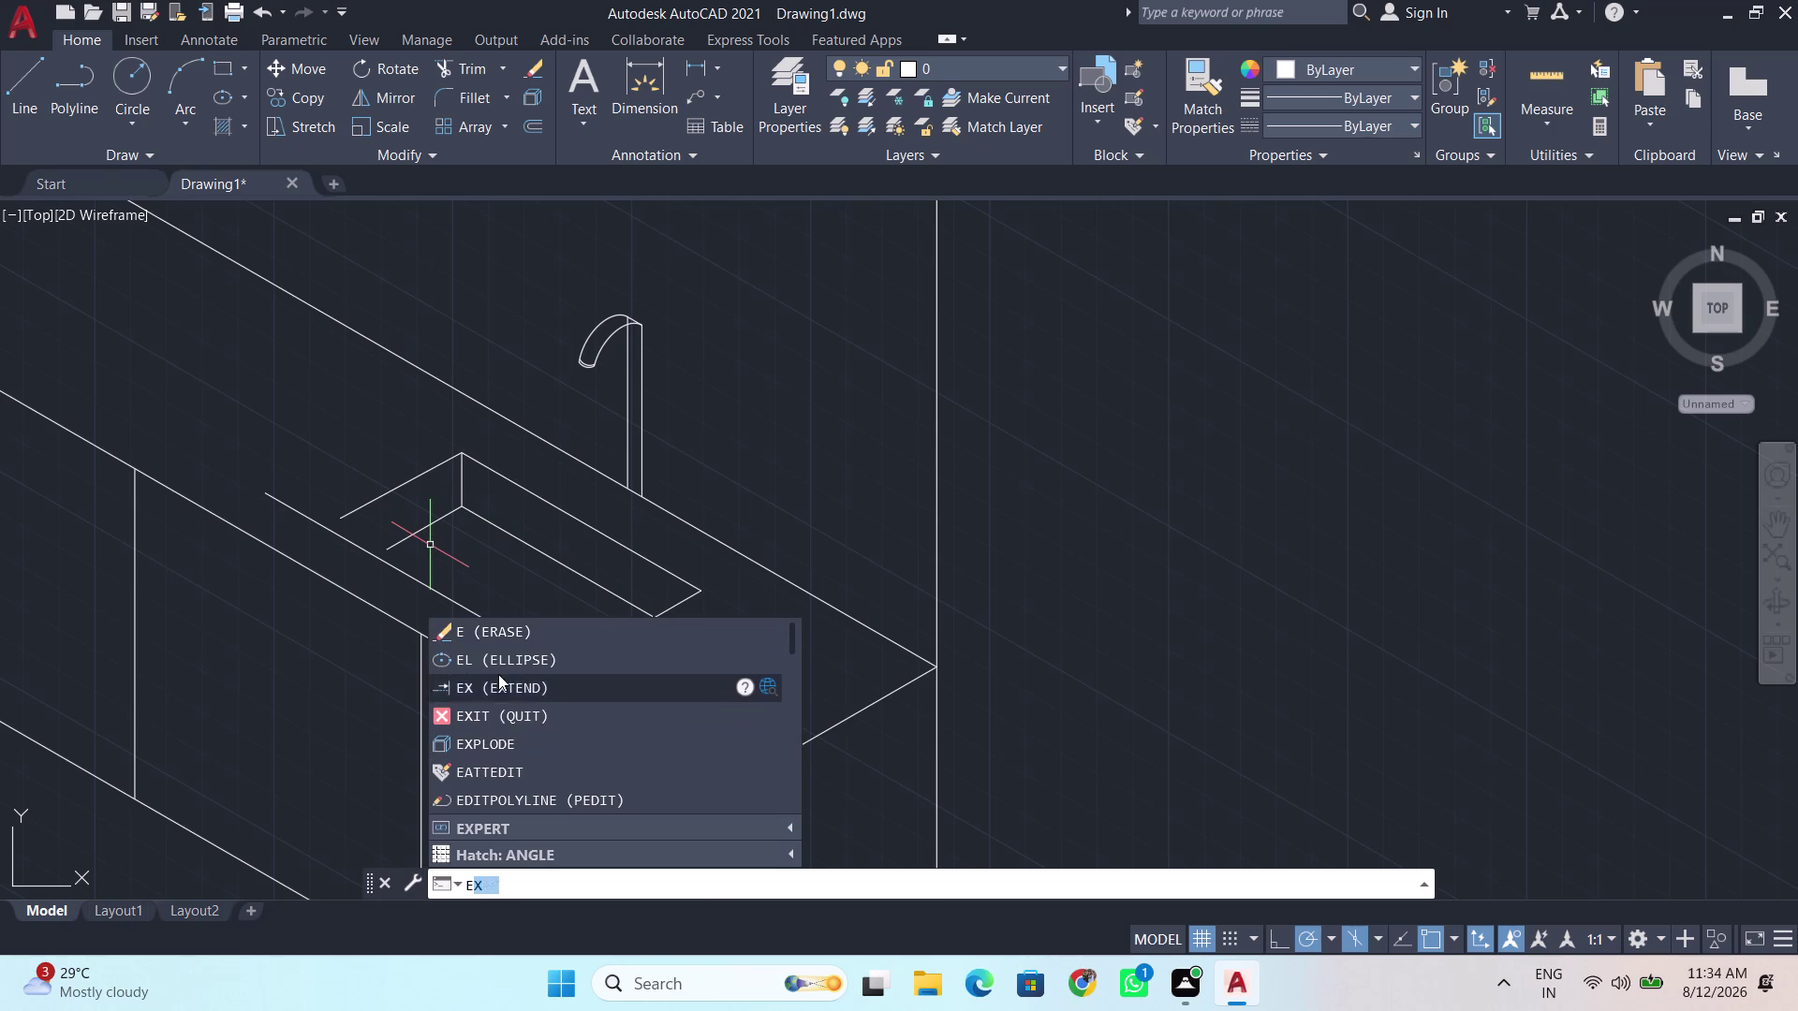
Extend the sink rim lines, including the back edge, until the outline closes.
click(498, 680)
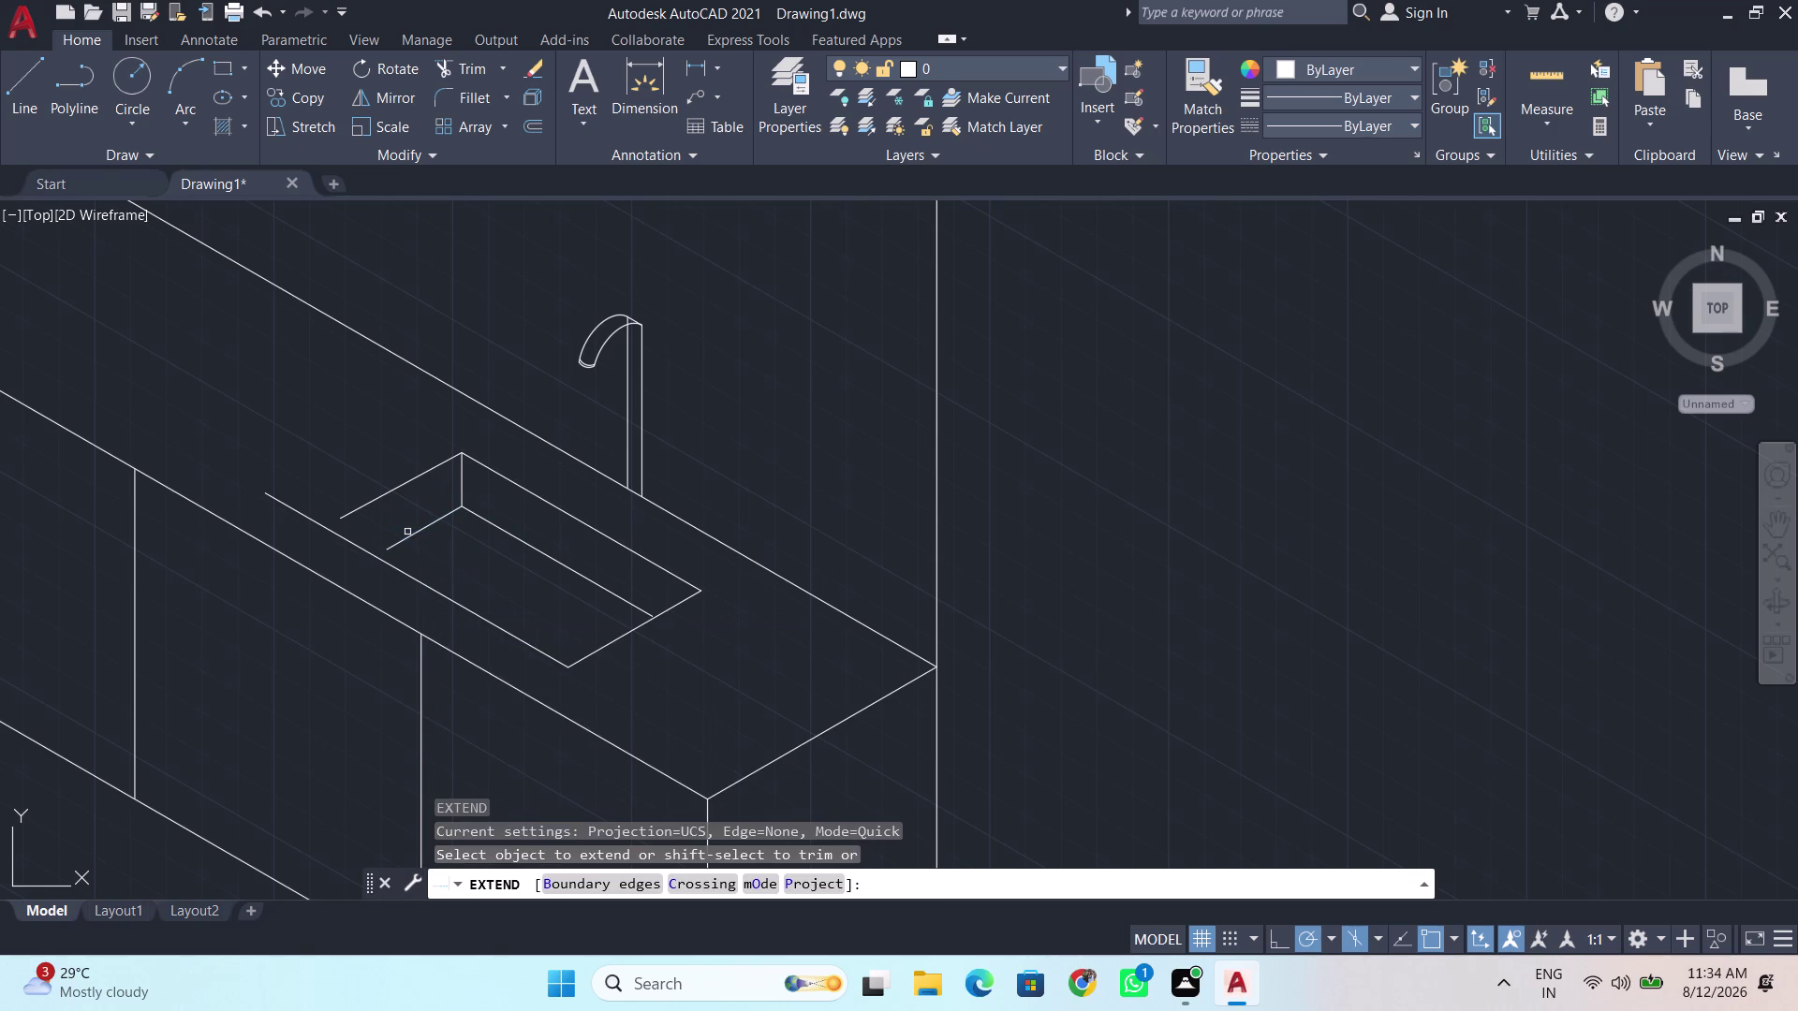
click(407, 541)
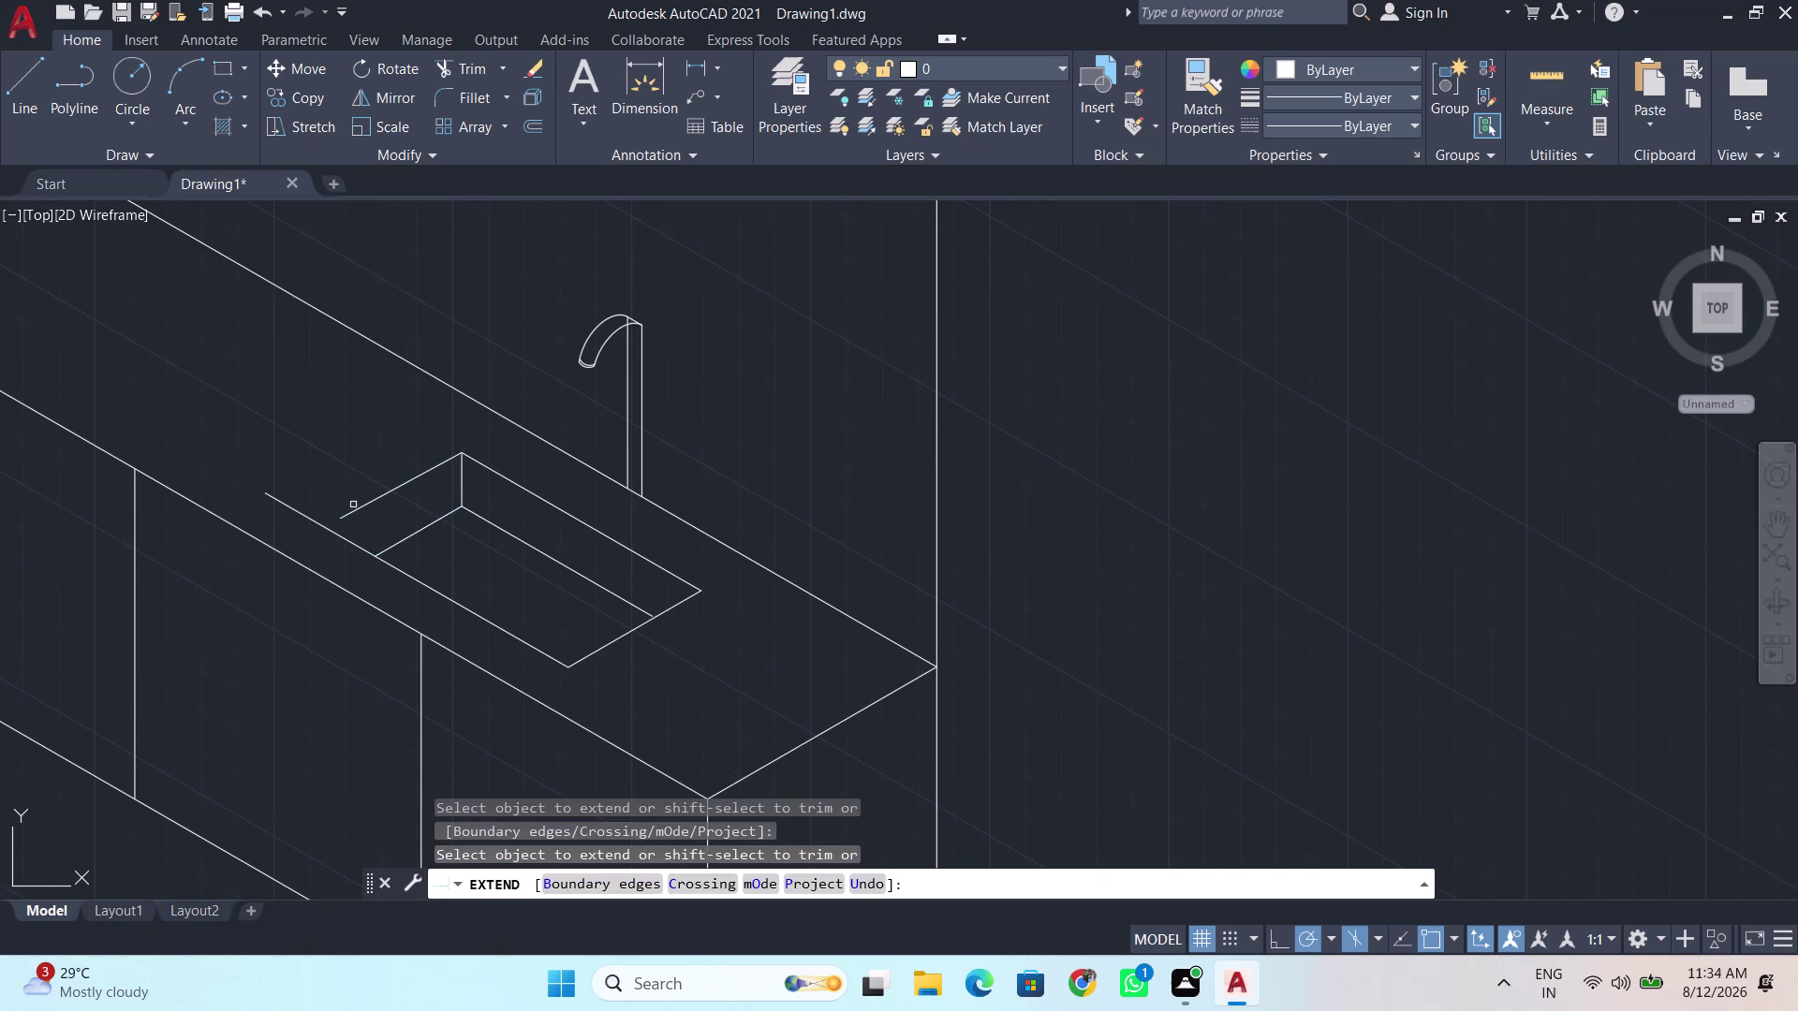
click(361, 506)
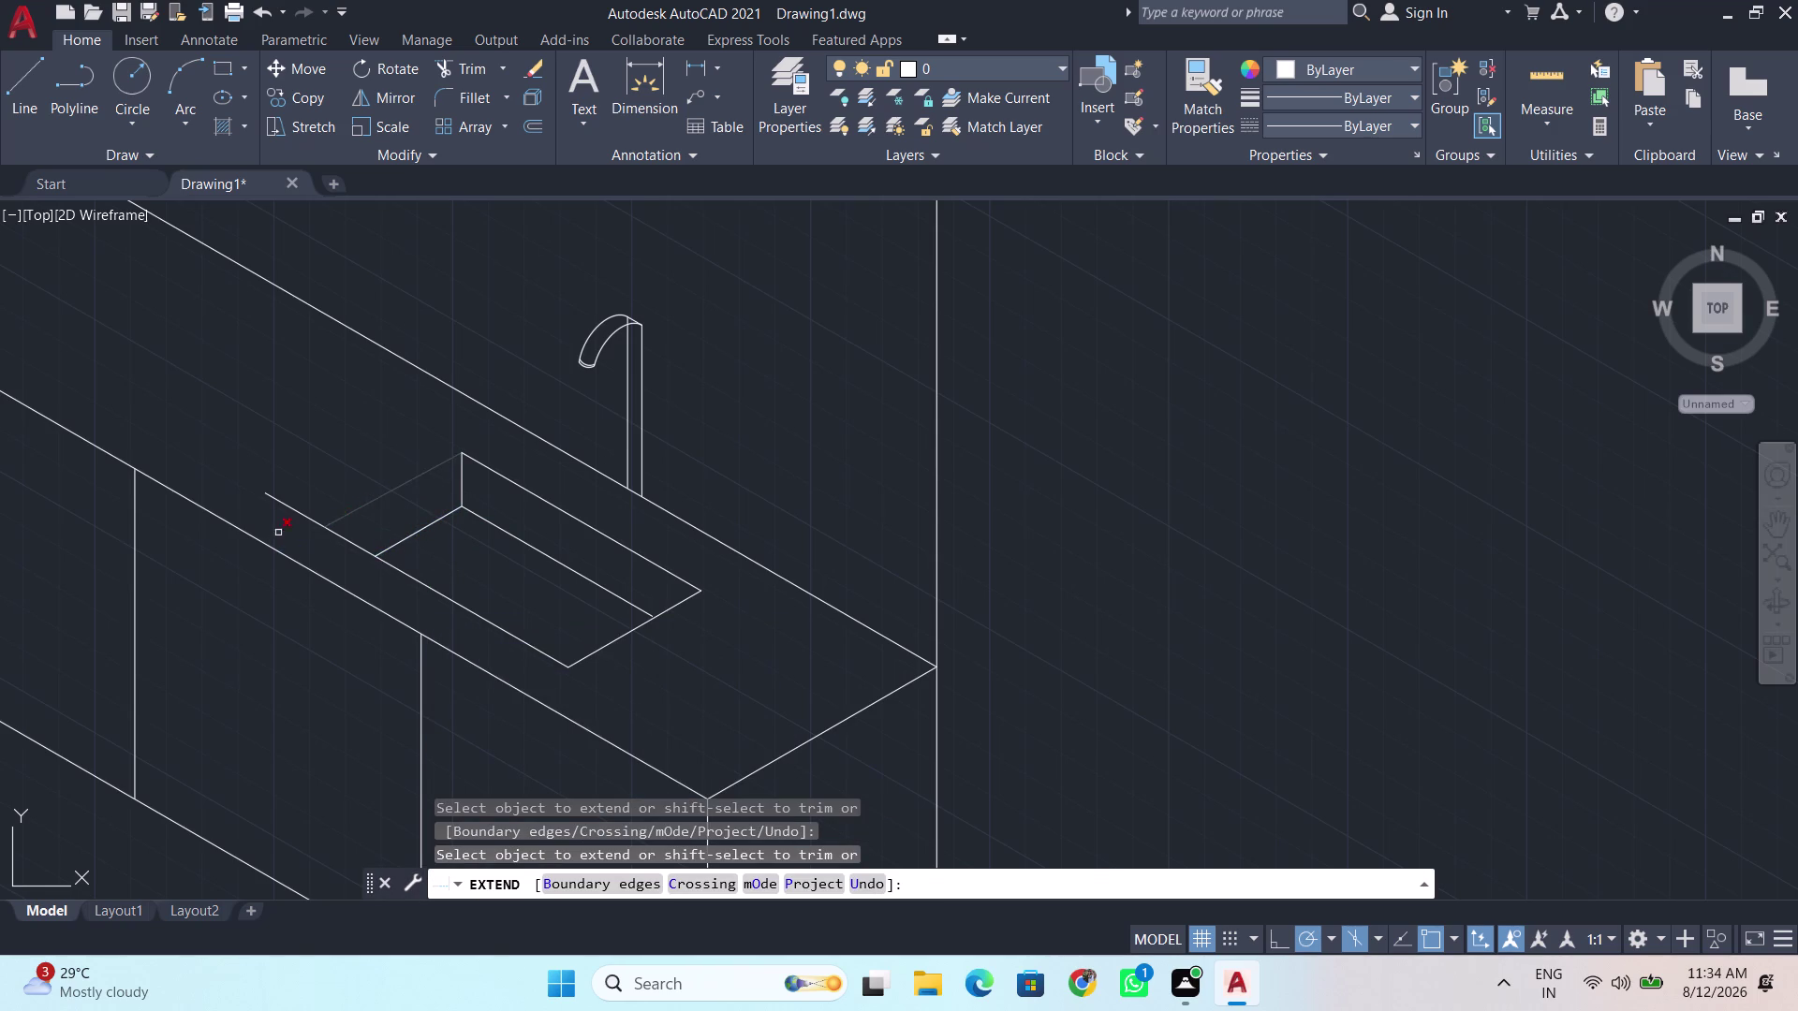
drag(314, 493, 294, 518)
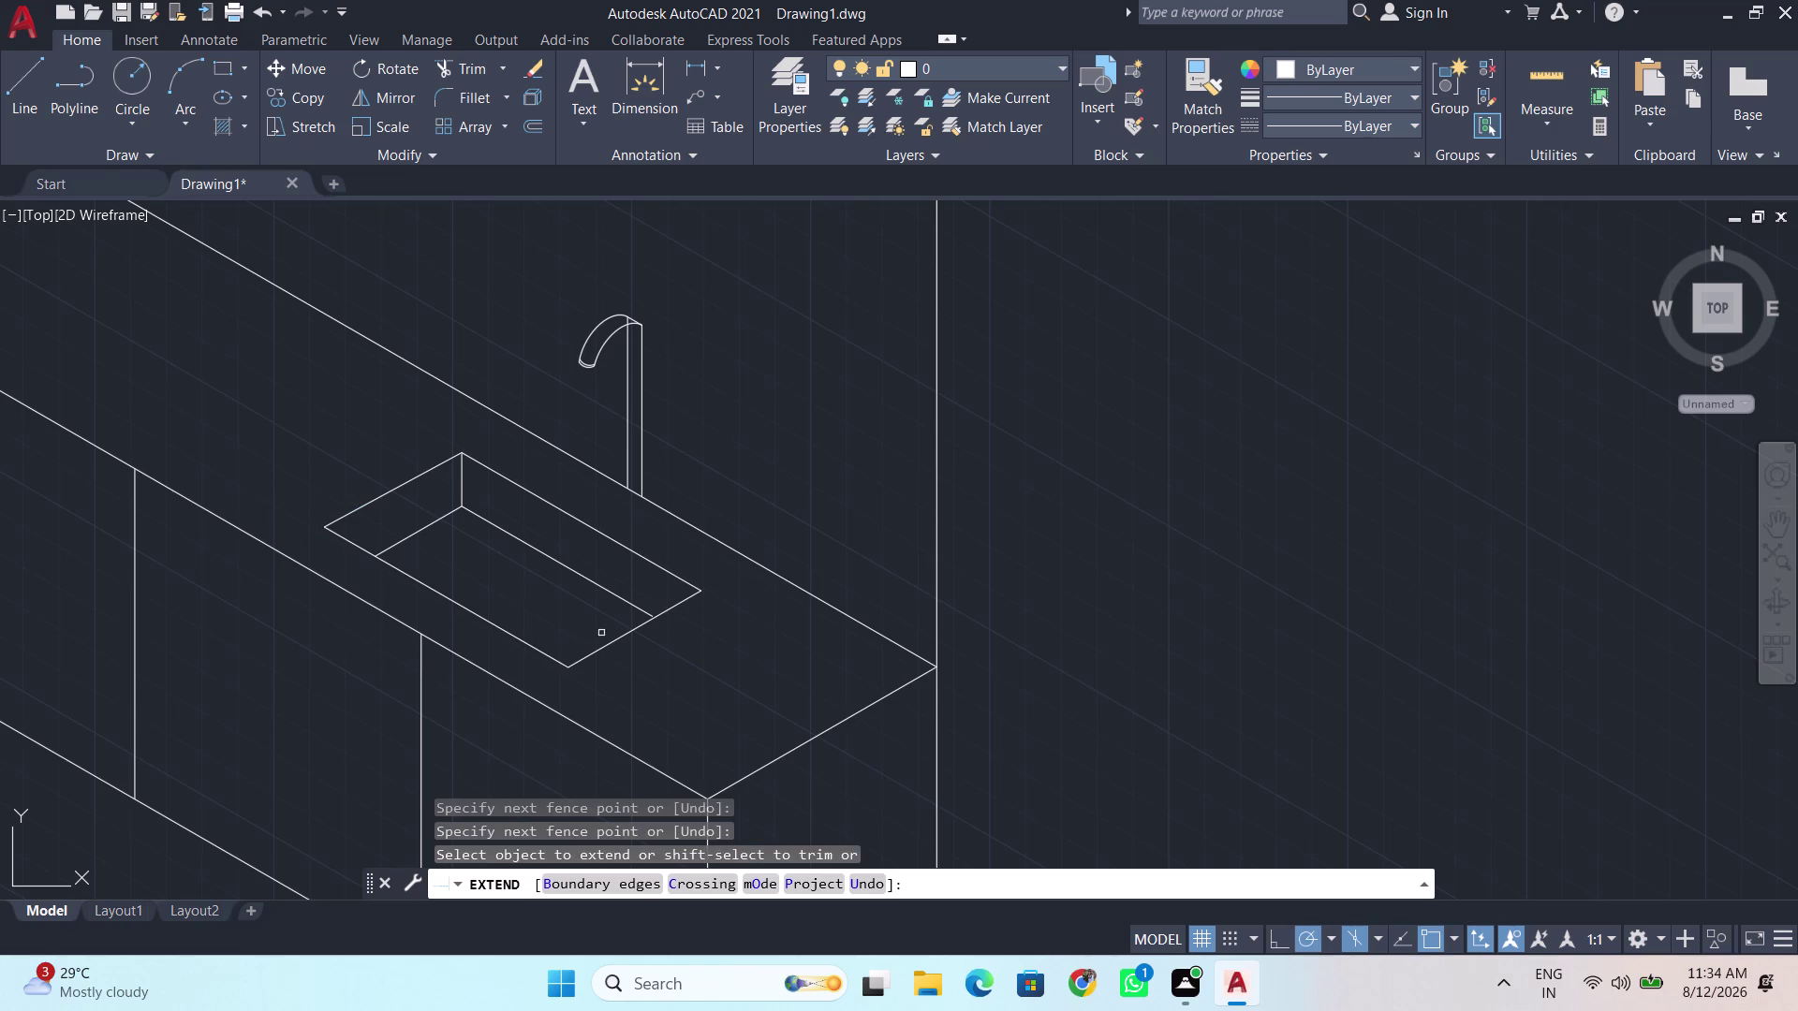
scroll(down, 3)
scroll(down, 3)
middle_drag(686, 686, 911, 366)
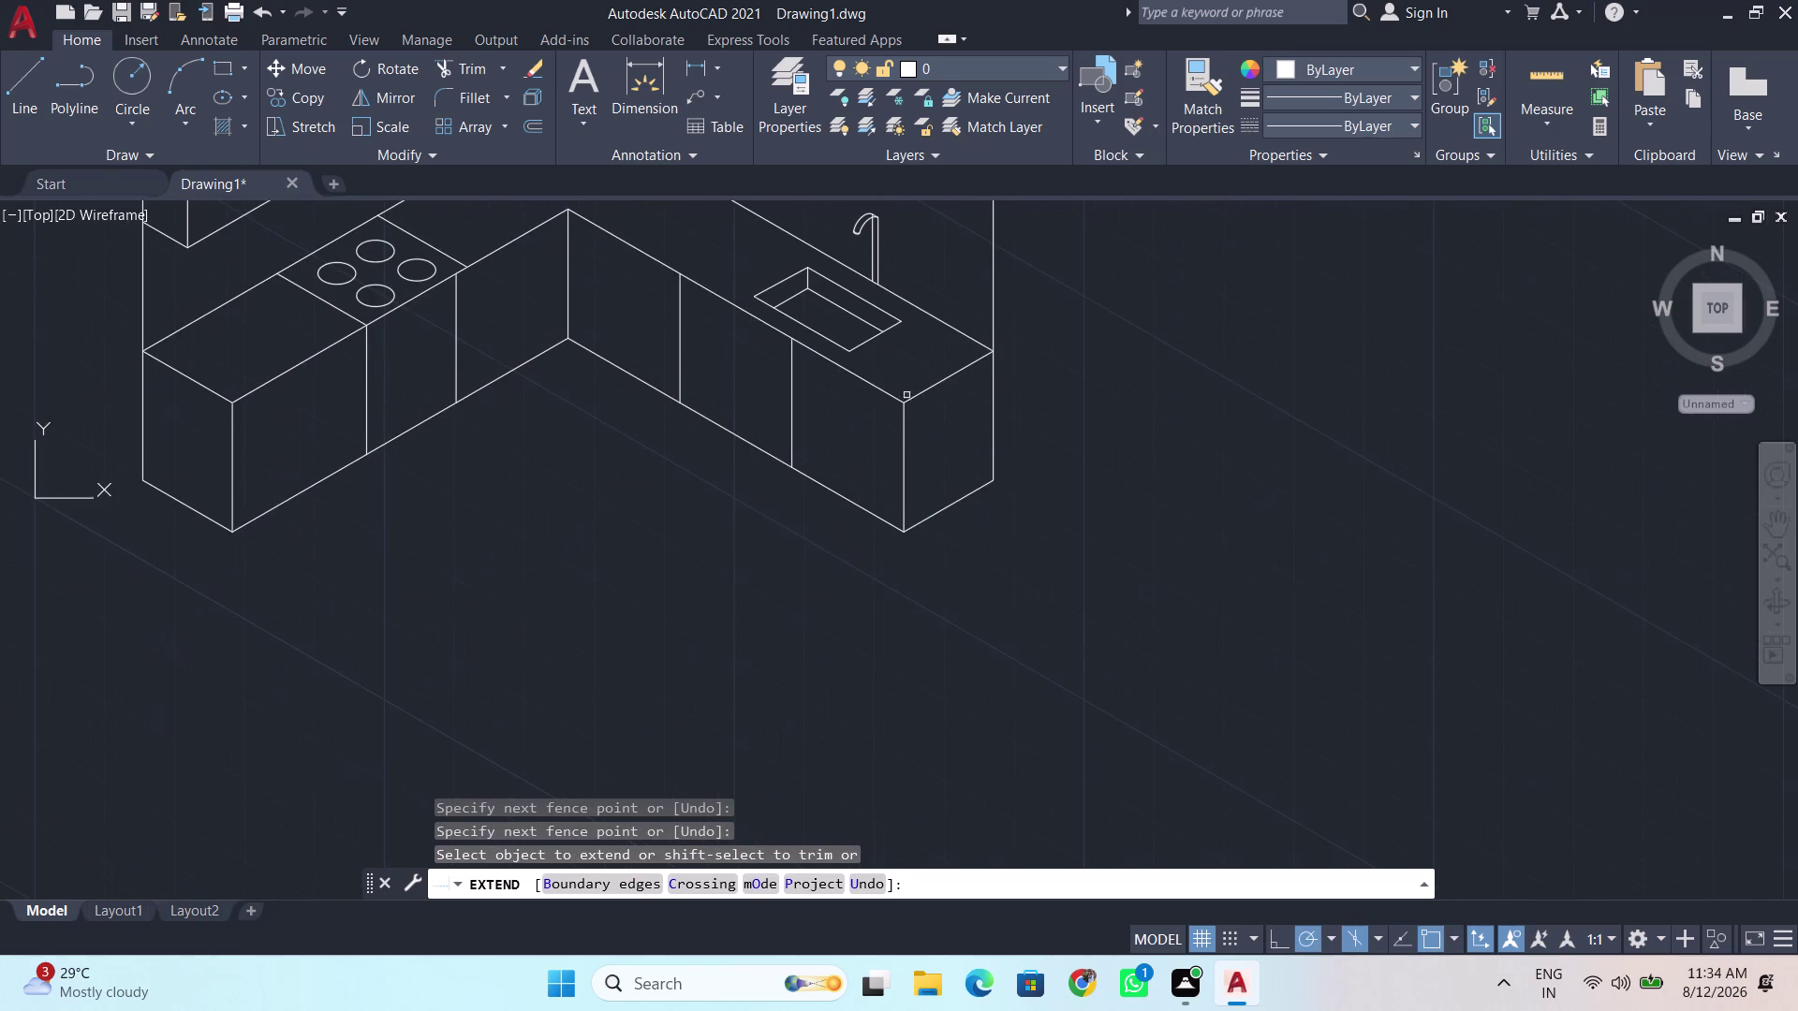
scroll(down, 3)
middle_drag(839, 457, 839, 594)
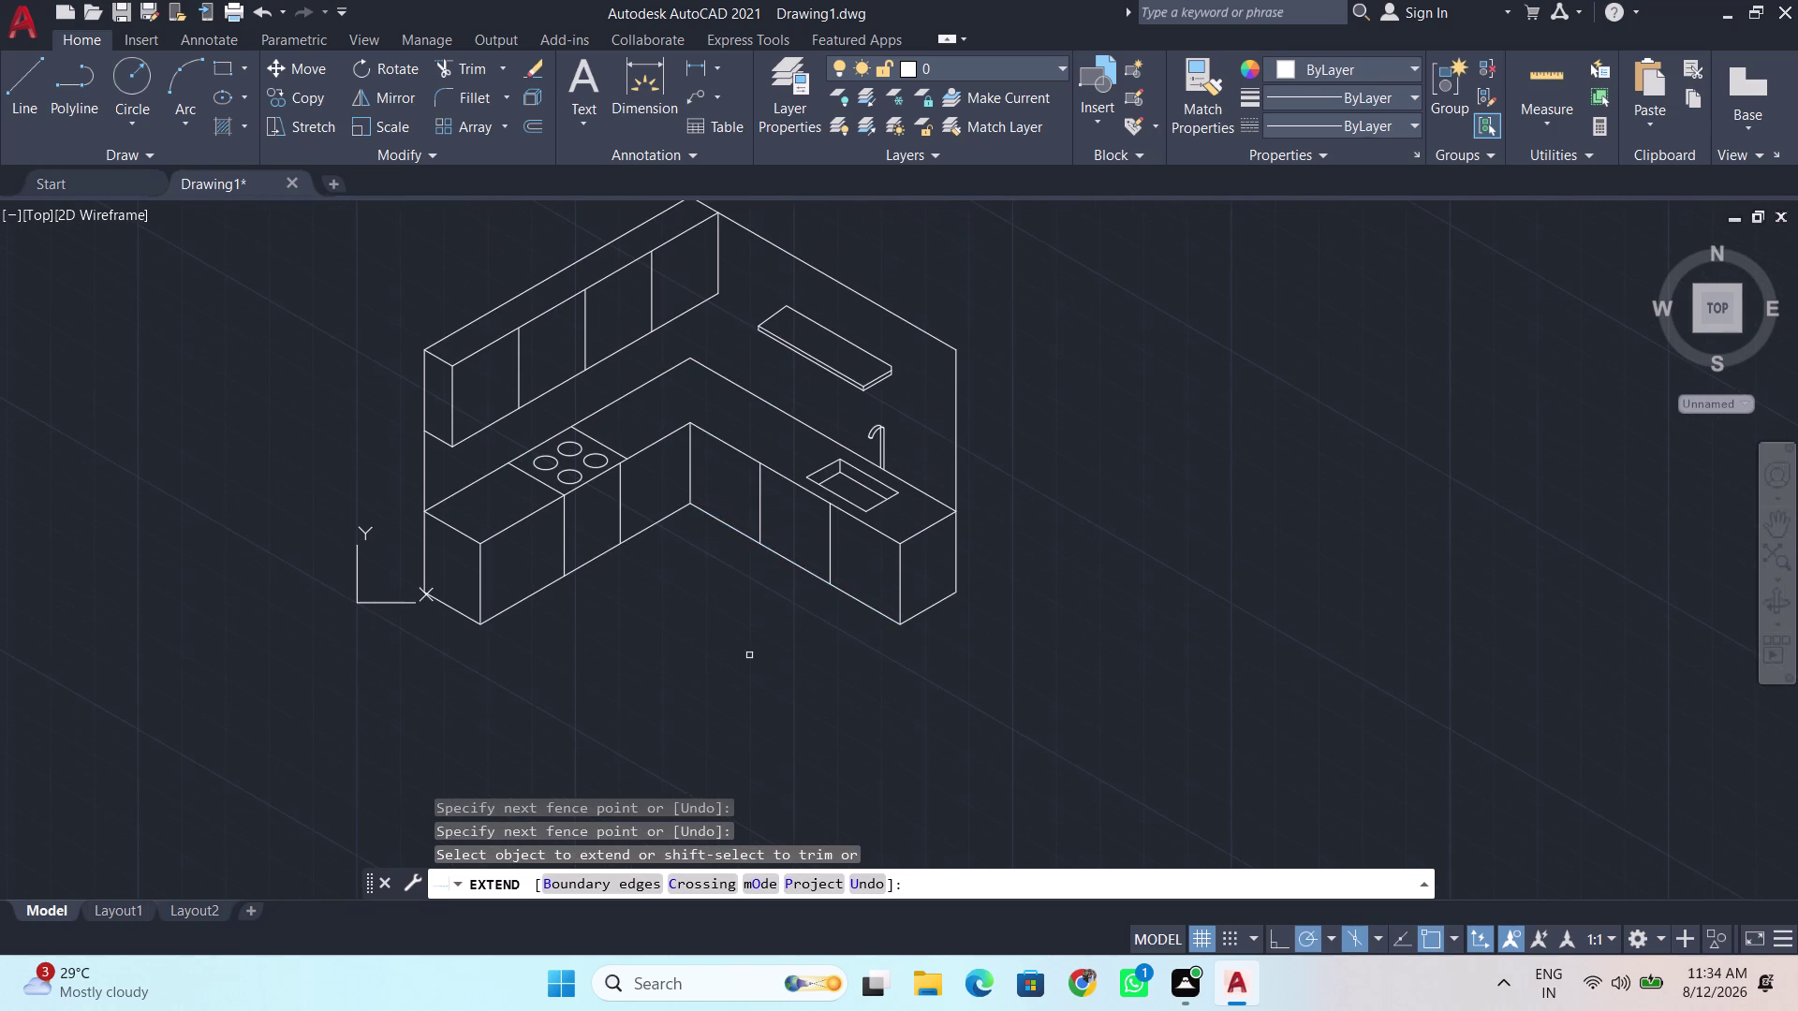
key(space)
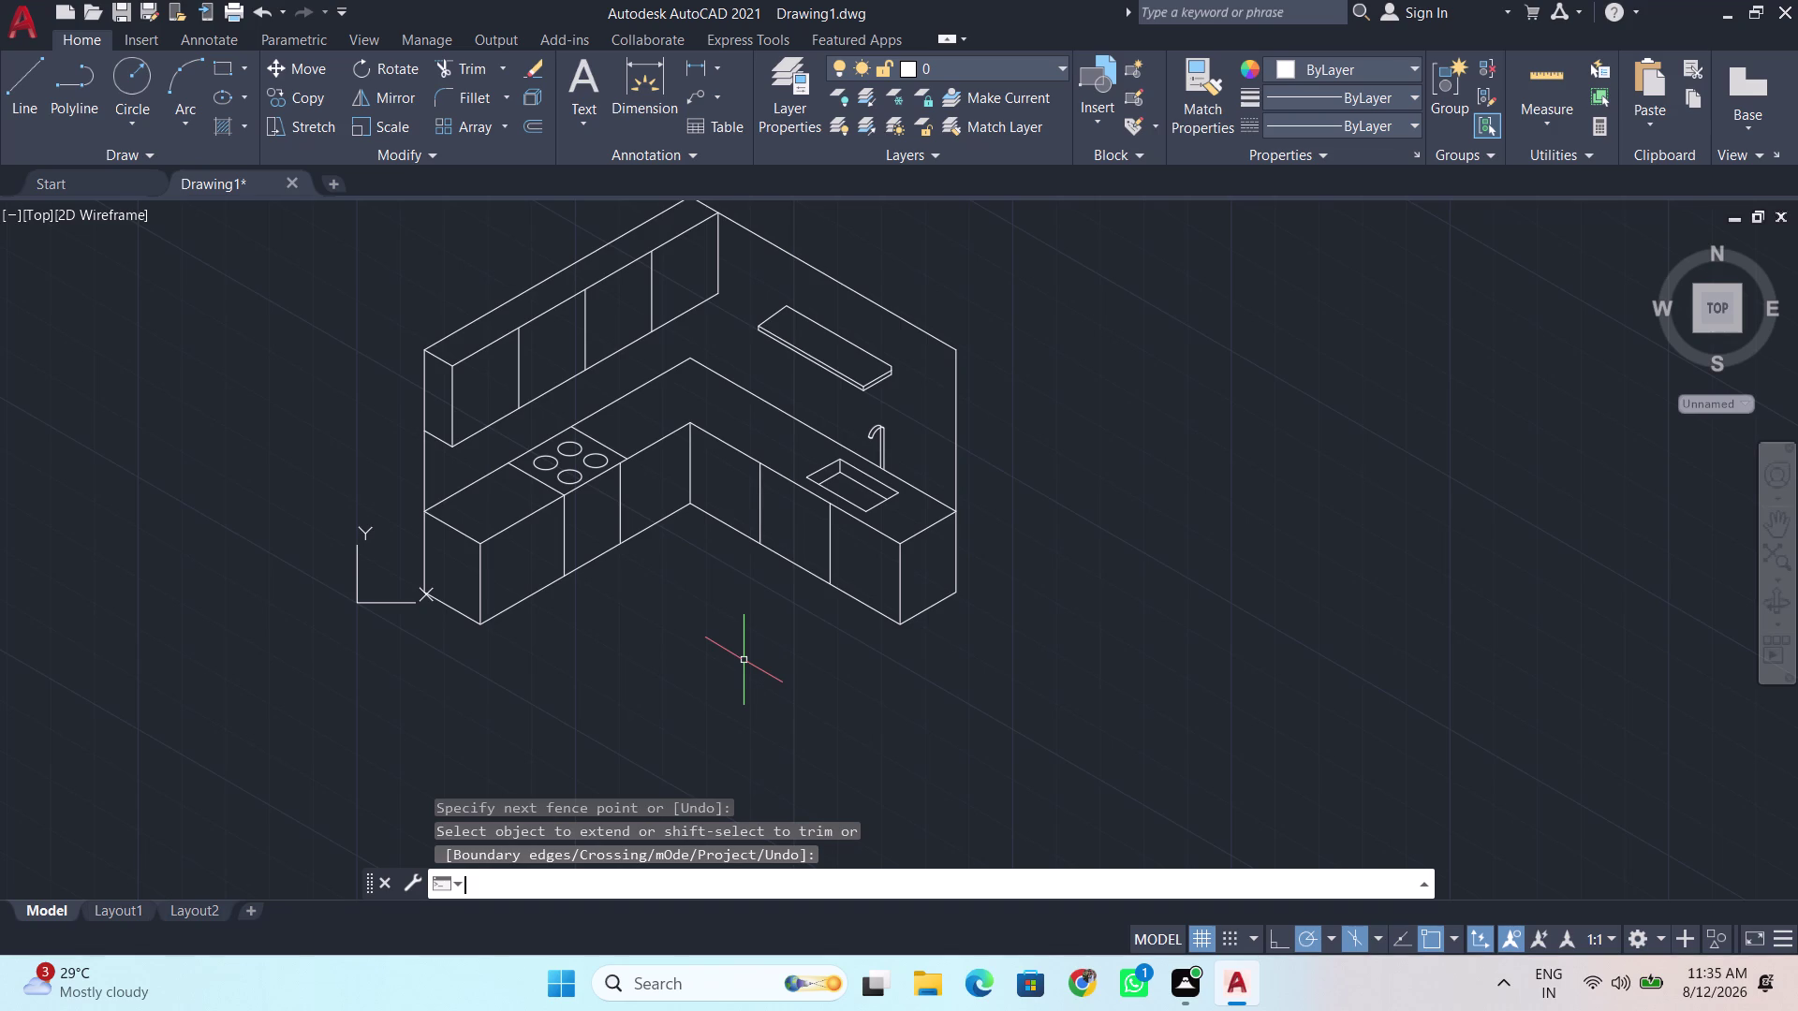
Start the table top below the kitchen with a first 200-unit isometric side.
key(l)
key(Return)
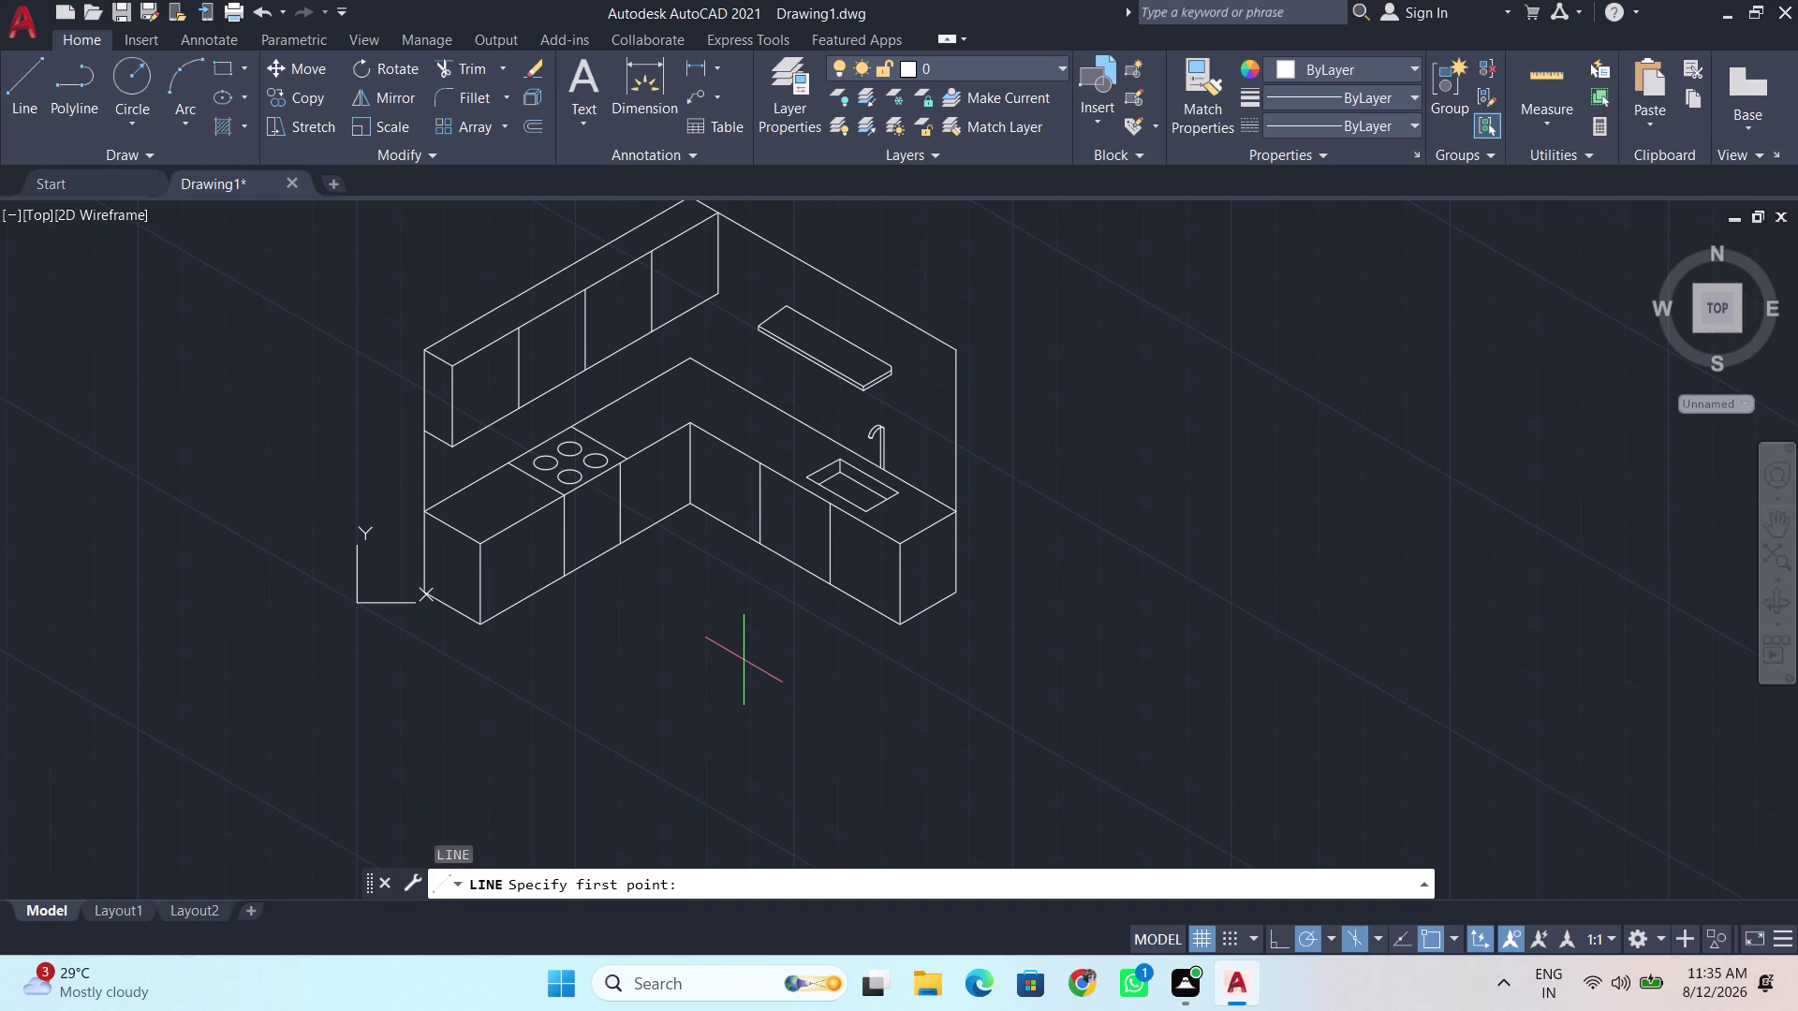
click(562, 652)
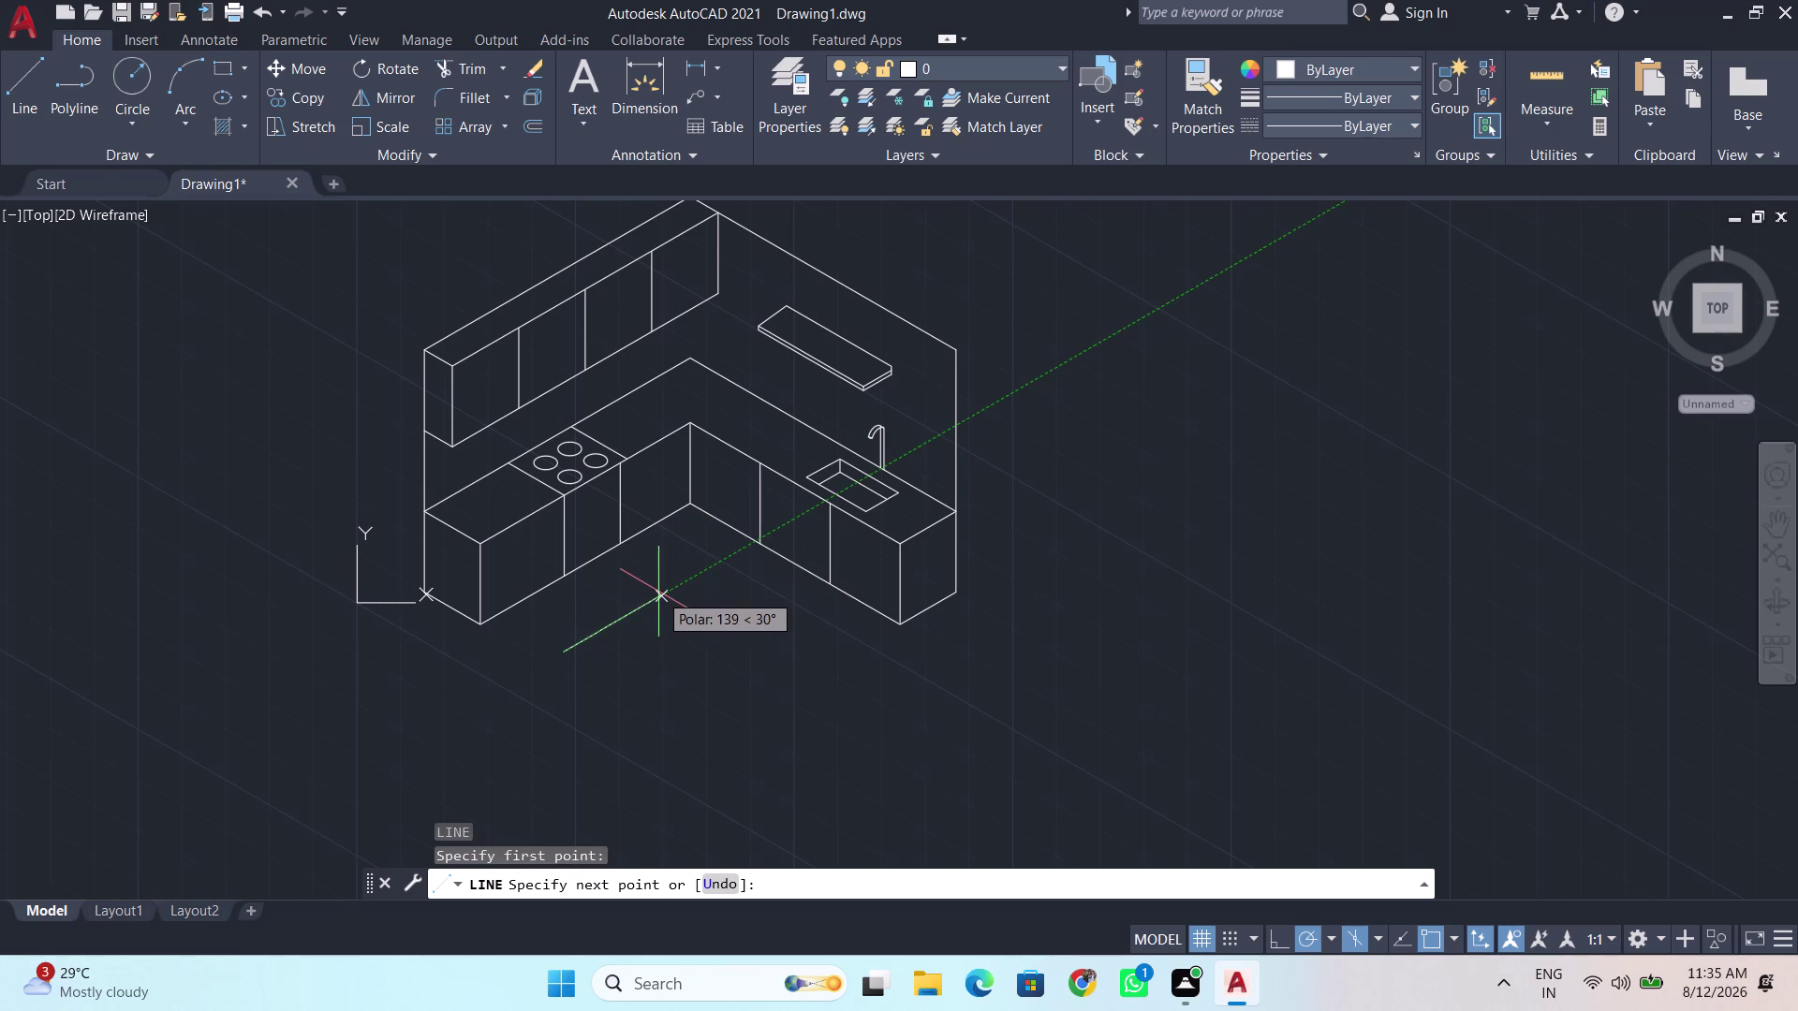
key(Escape)
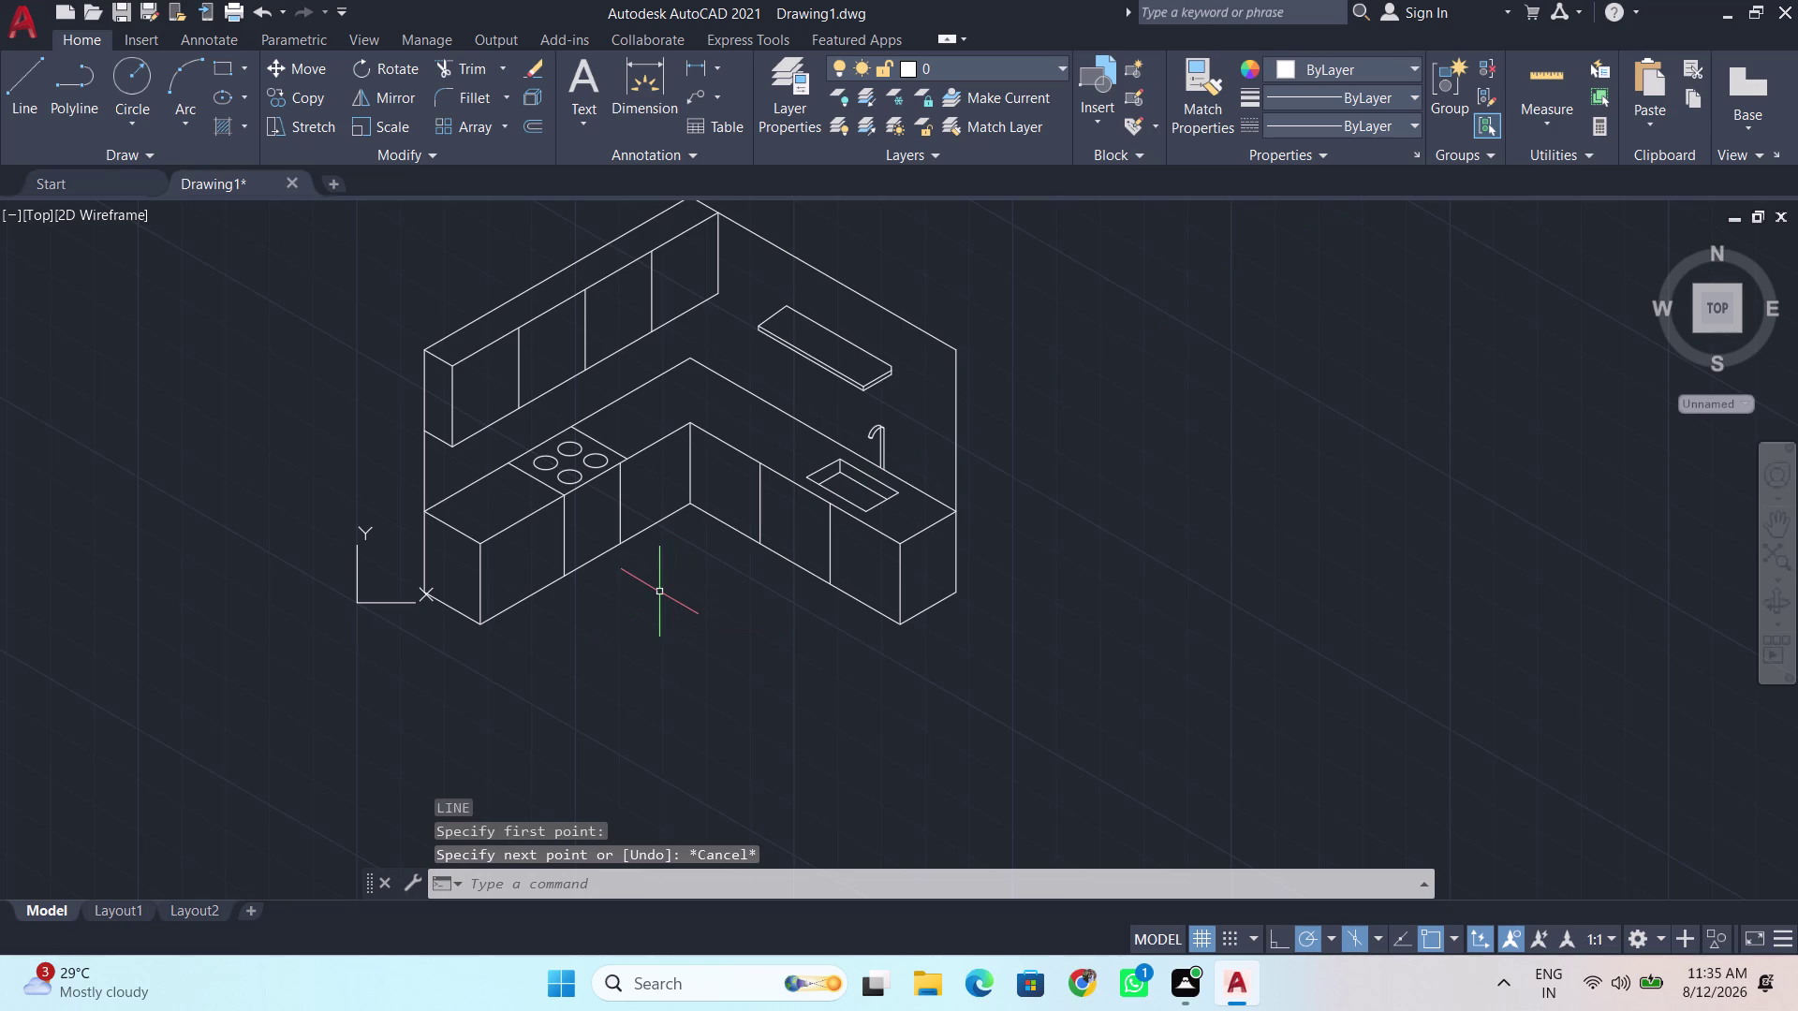
key(Return)
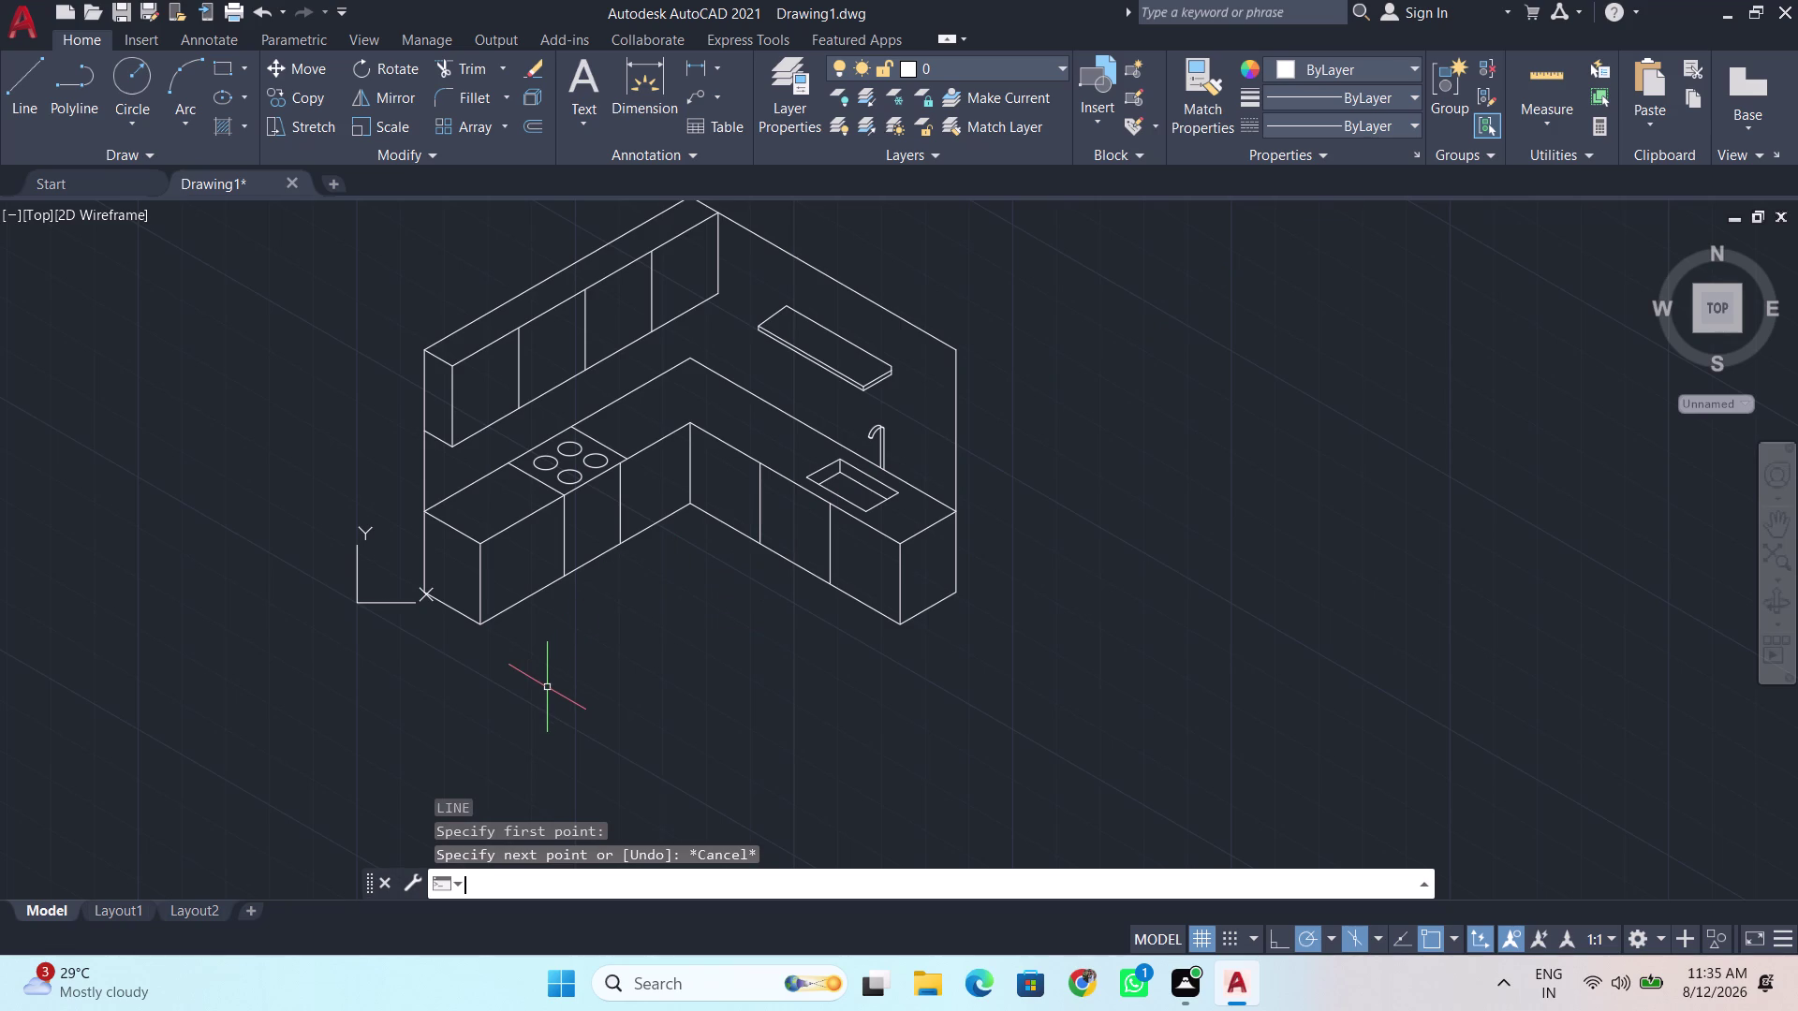
click(548, 658)
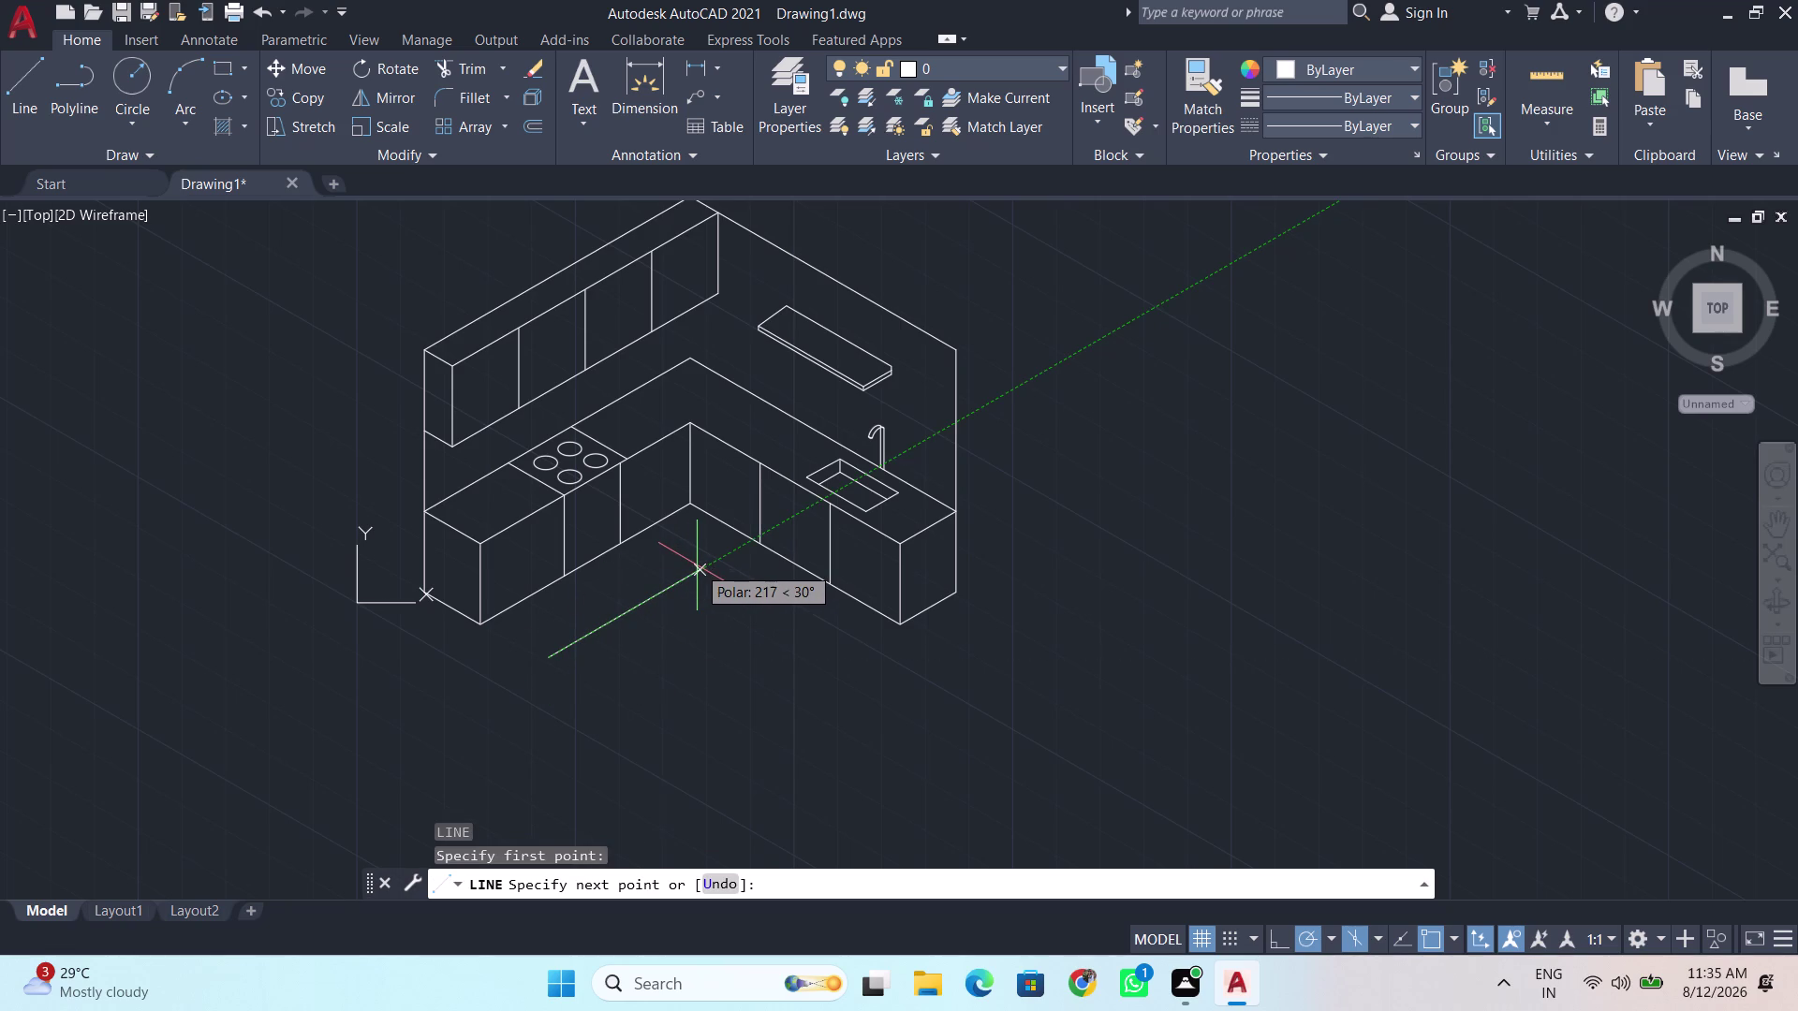
key(BackSpace)
key(BackSpace)
text(200)
key(Return)
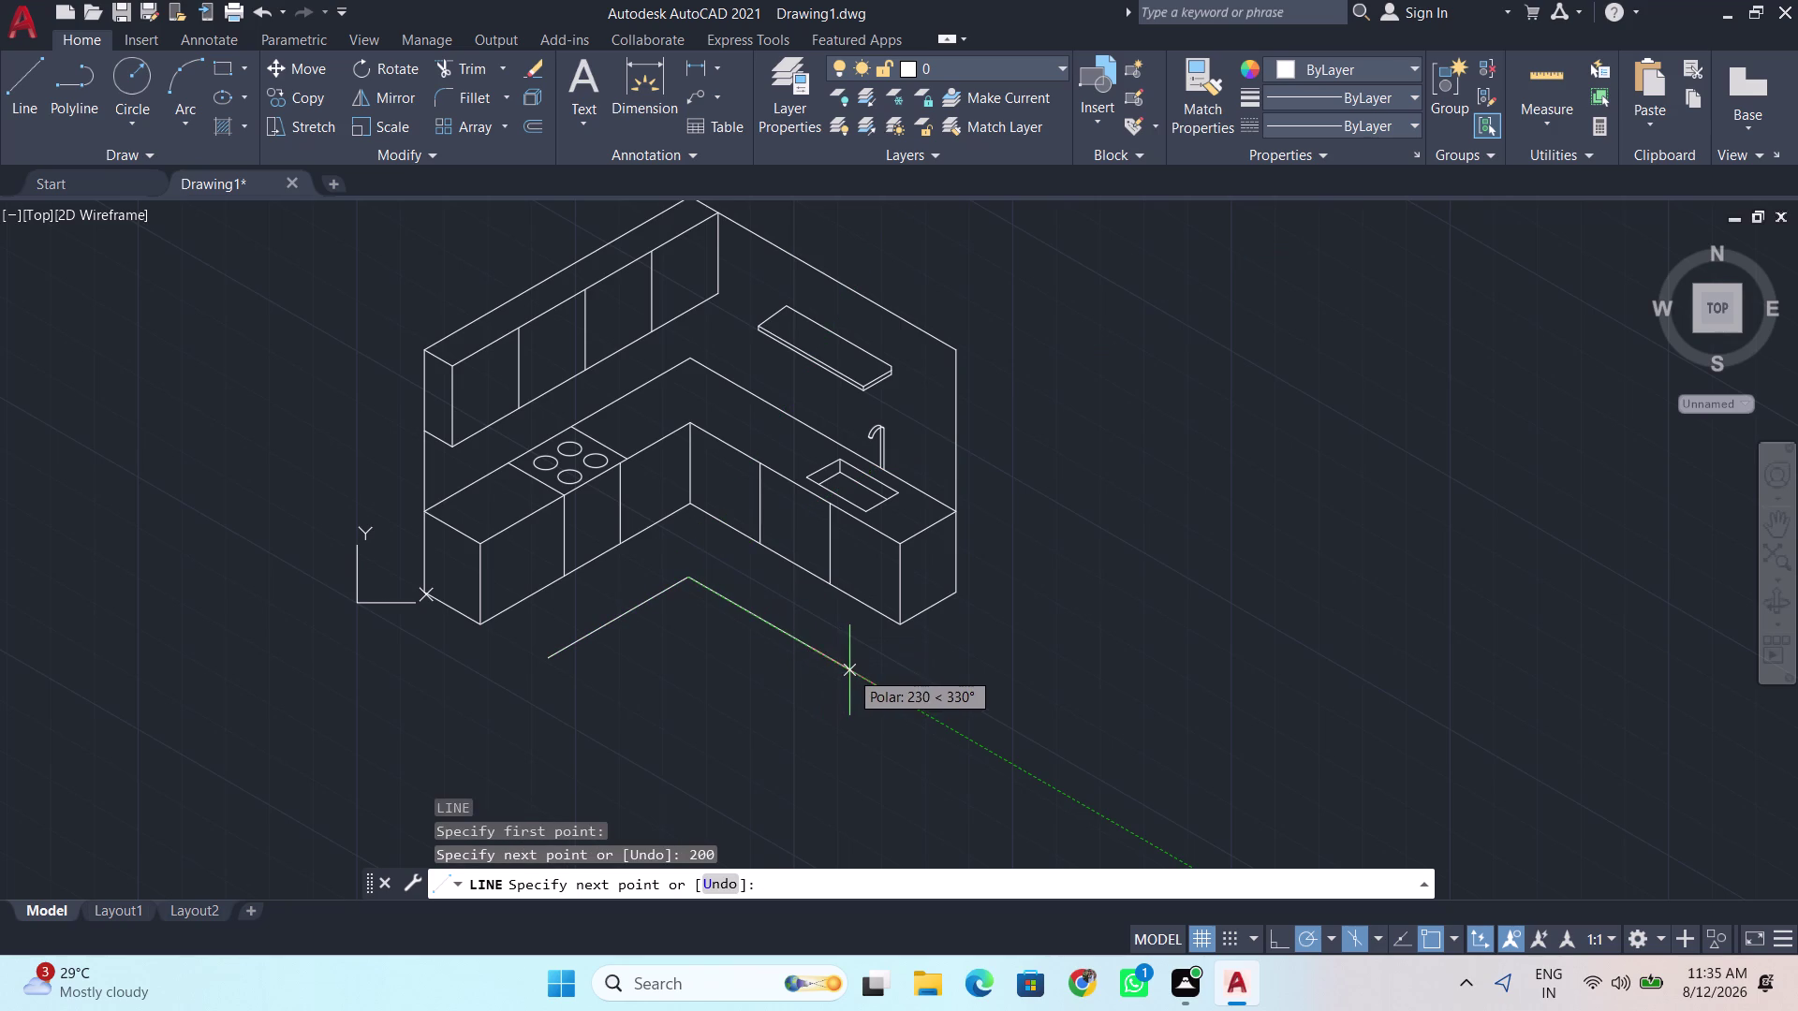
Add two more 200-unit sides and close the square at the start corner.
key(BackSpace)
key(BackSpace)
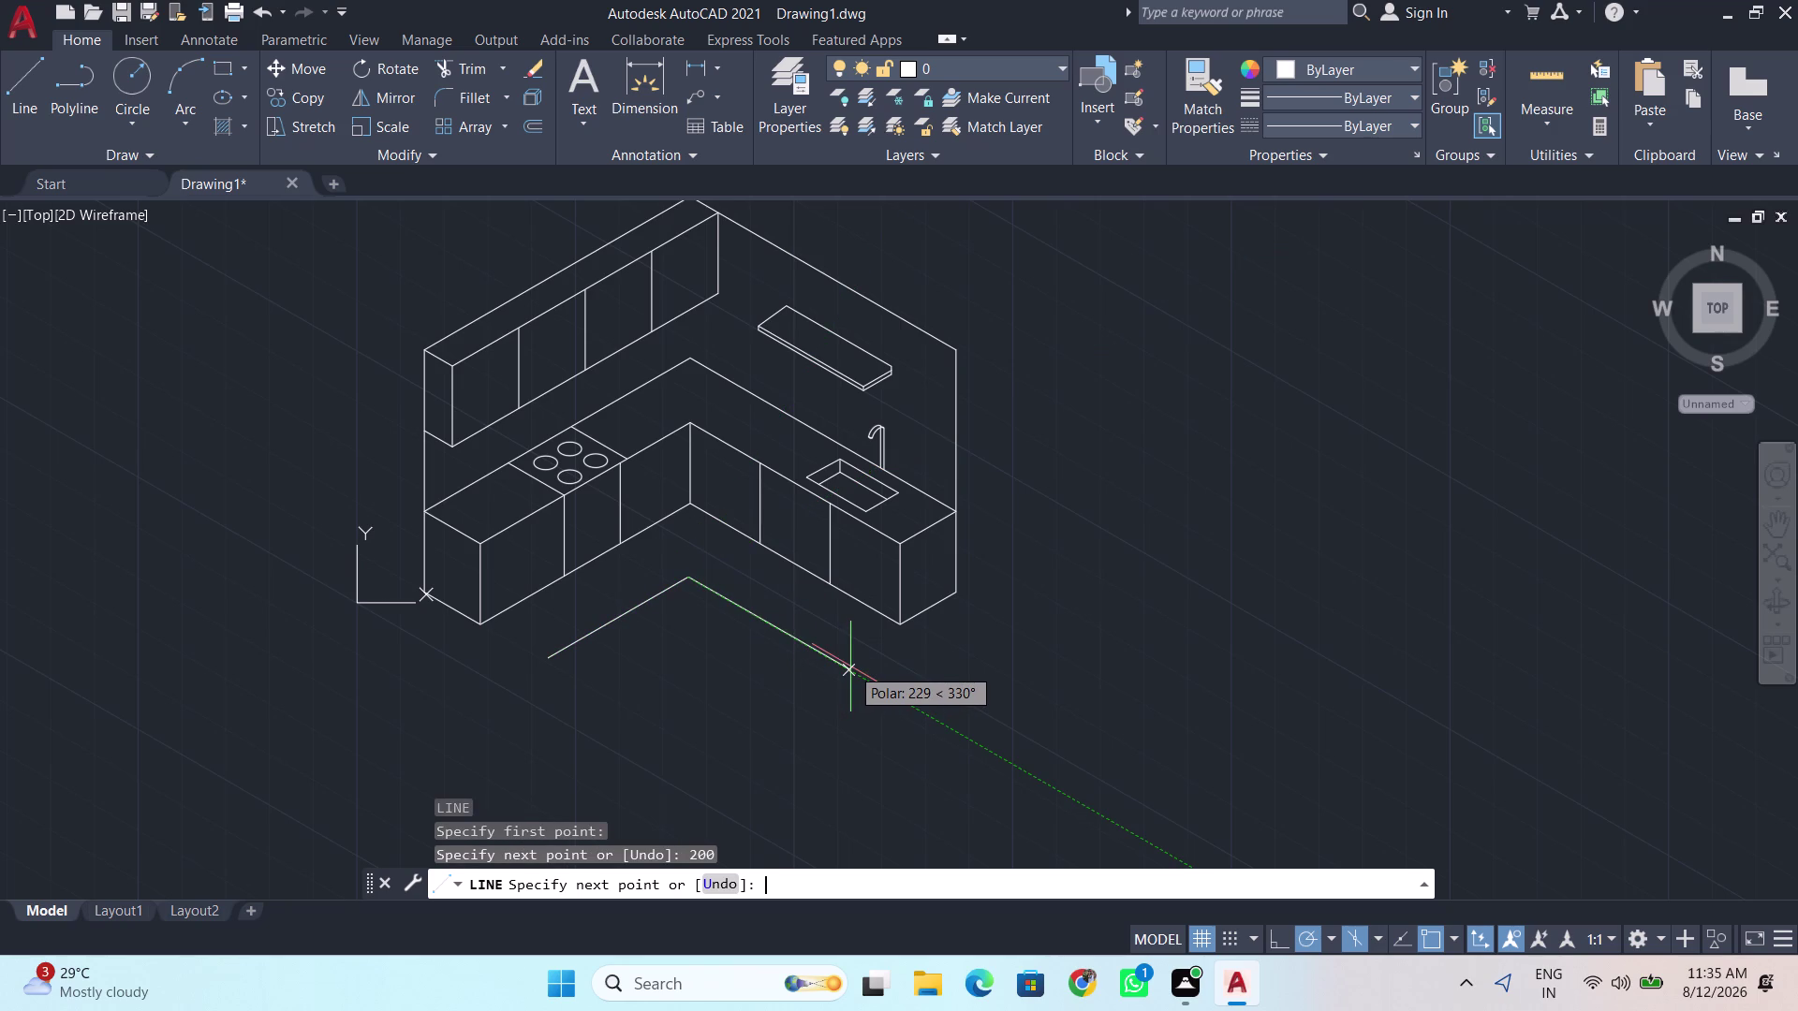
text(200)
key(Return)
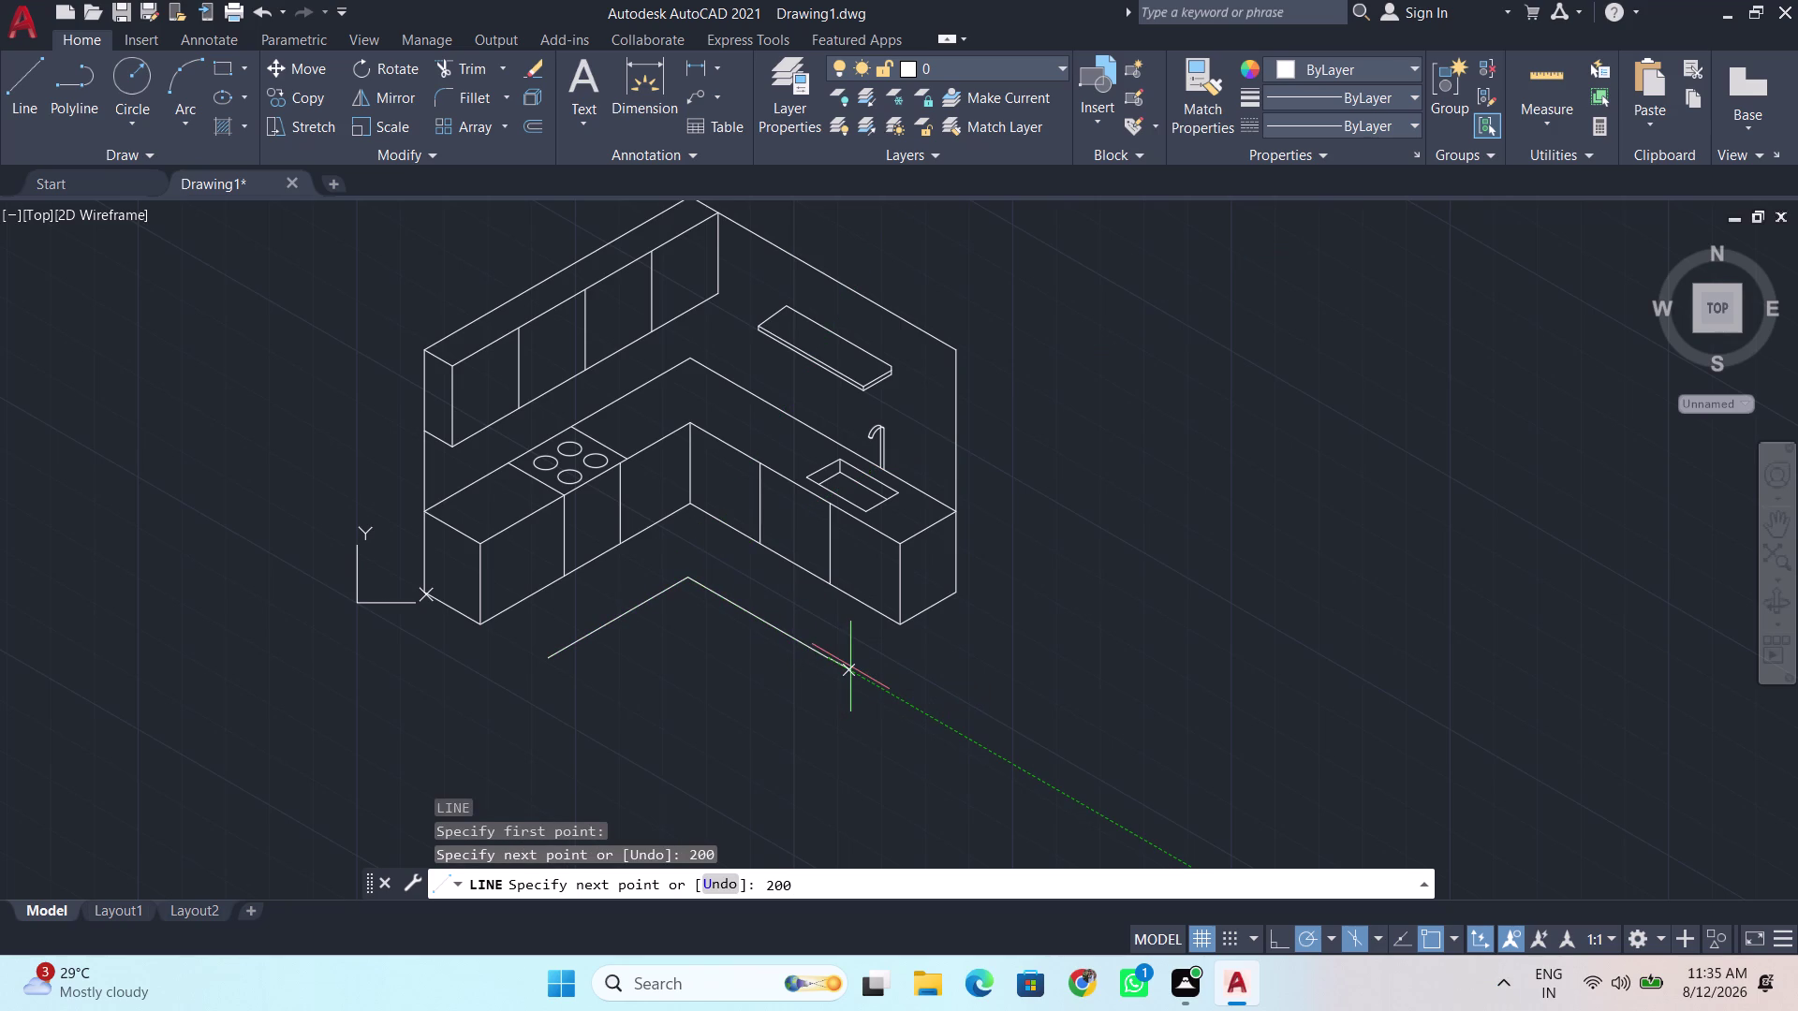
key(F12)
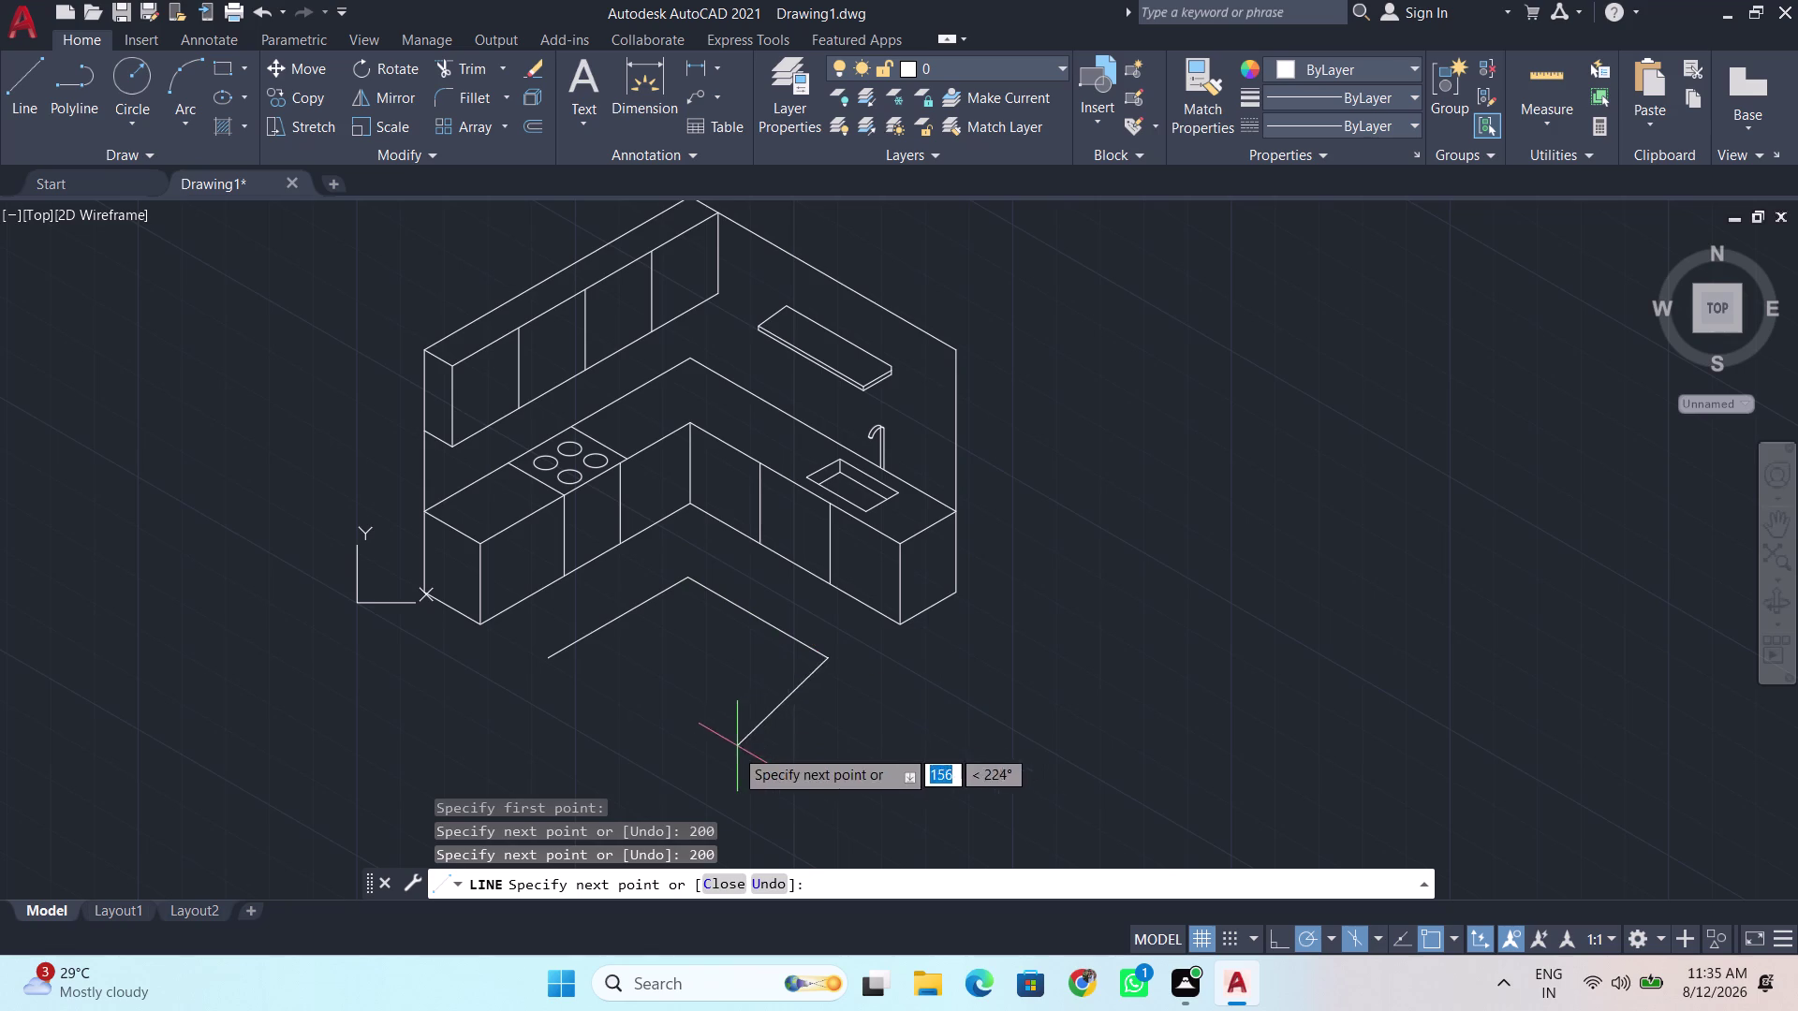
key(BackSpace)
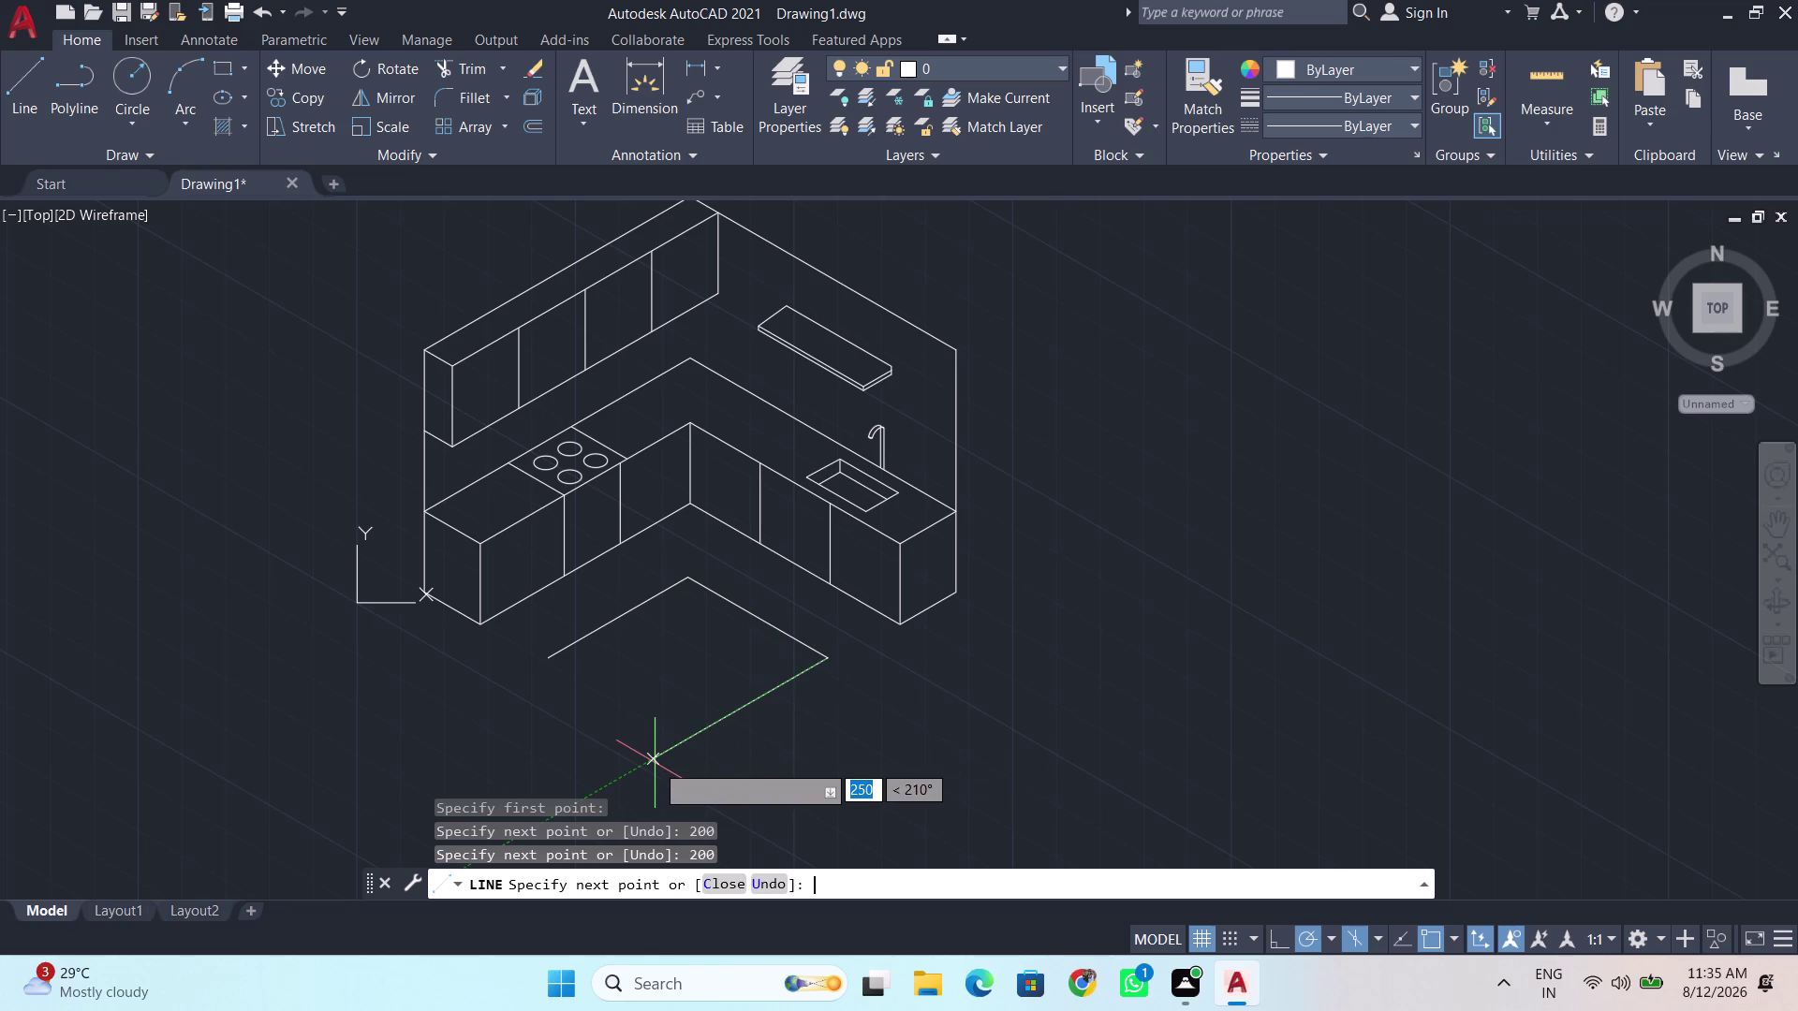
key(BackSpace)
text(200)
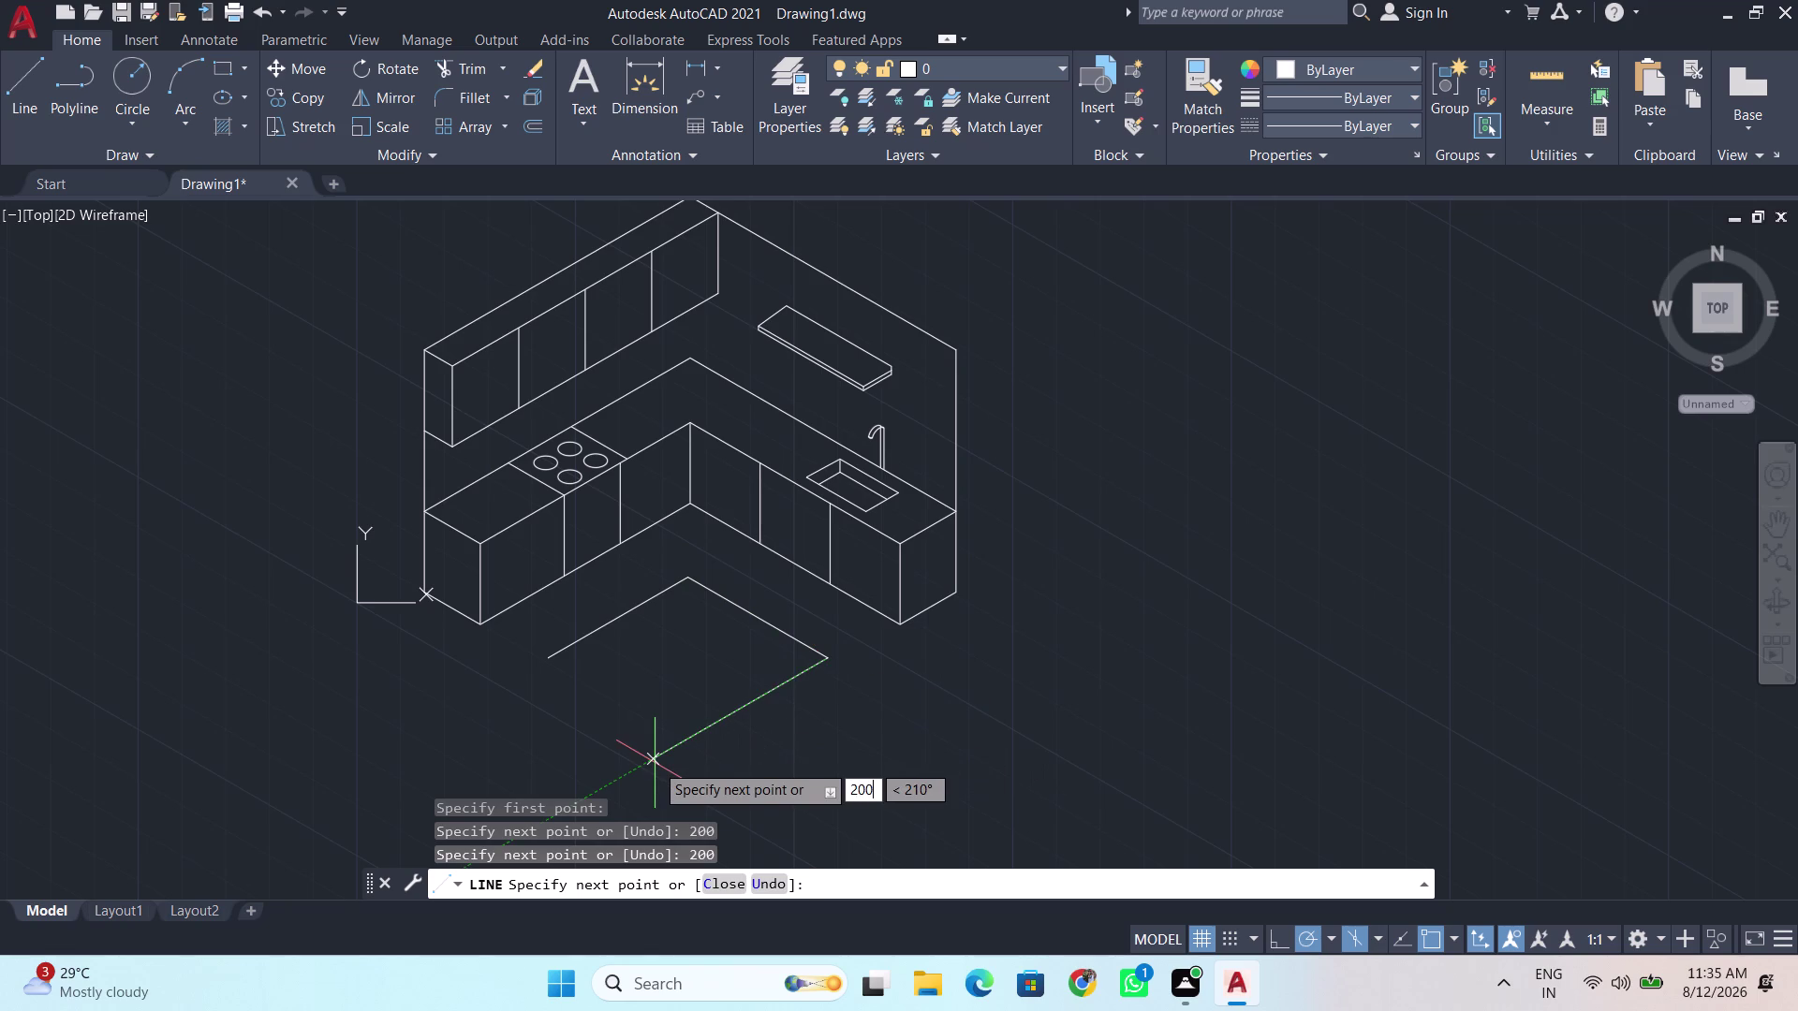
key(Return)
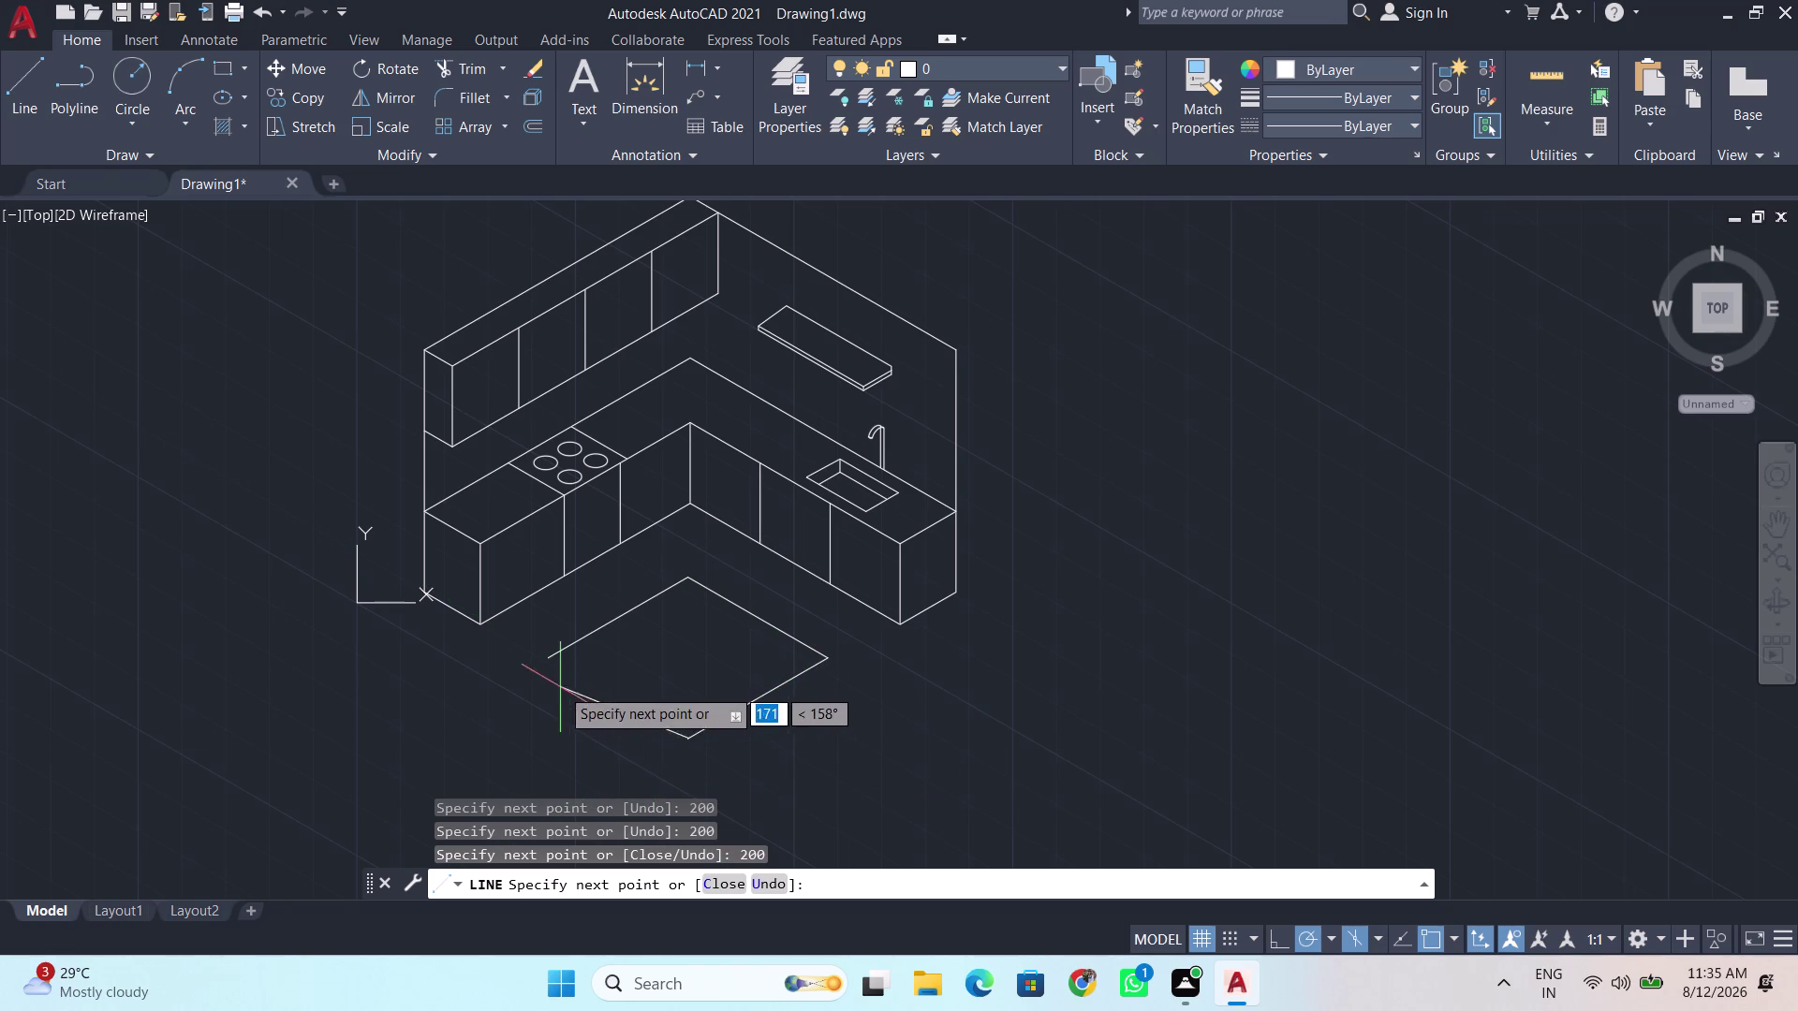
click(553, 660)
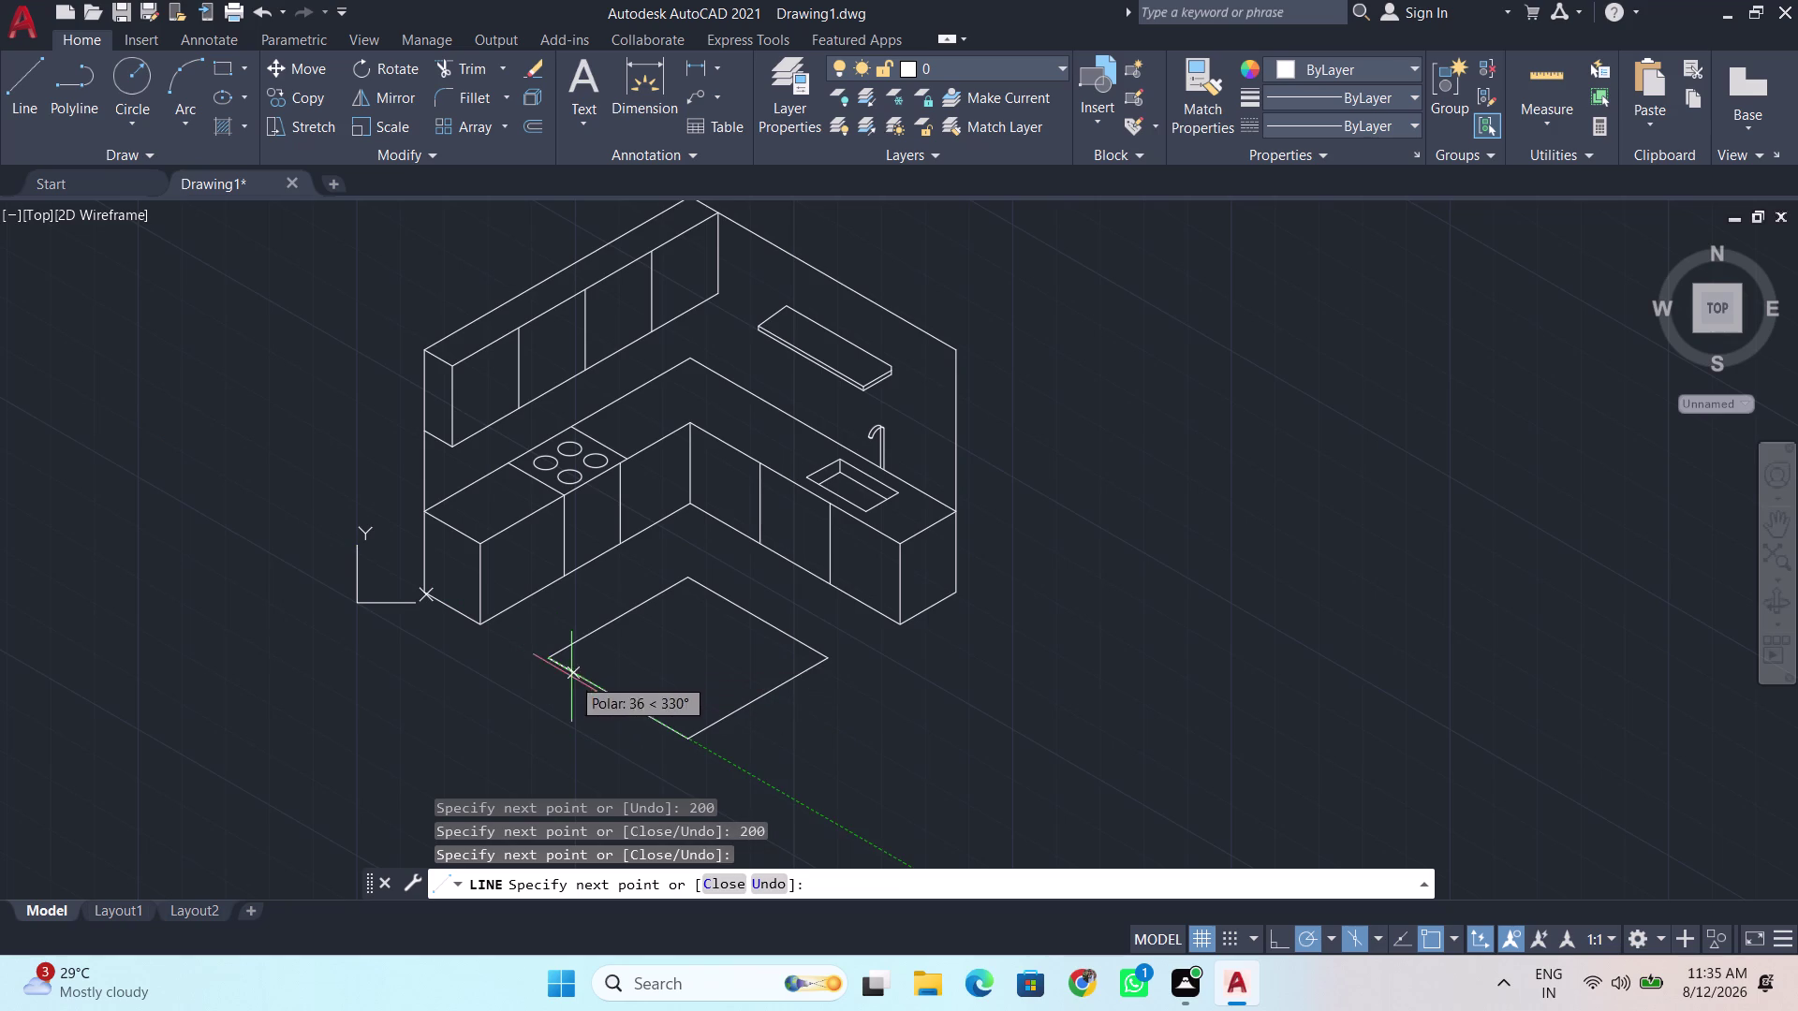
key(space)
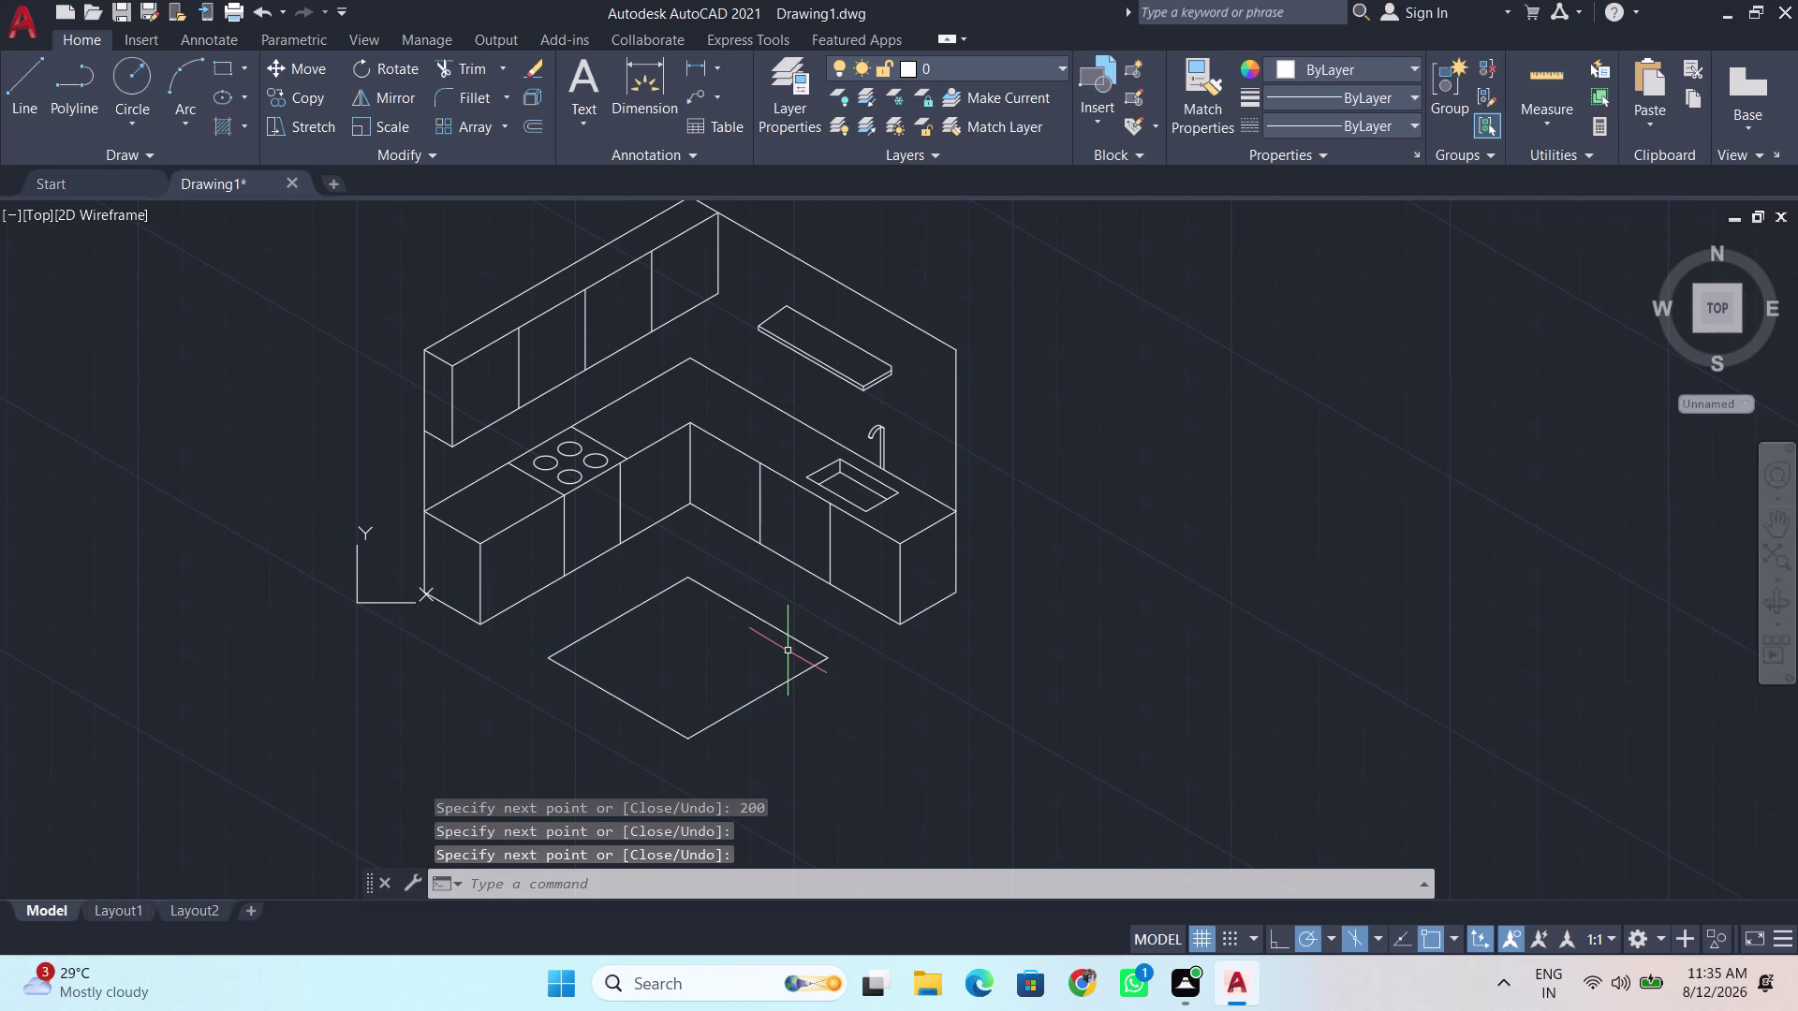
Zoom and pan to bring the new table top up close.
key(F12)
scroll(down, 3)
middle_drag(985, 745, 990, 678)
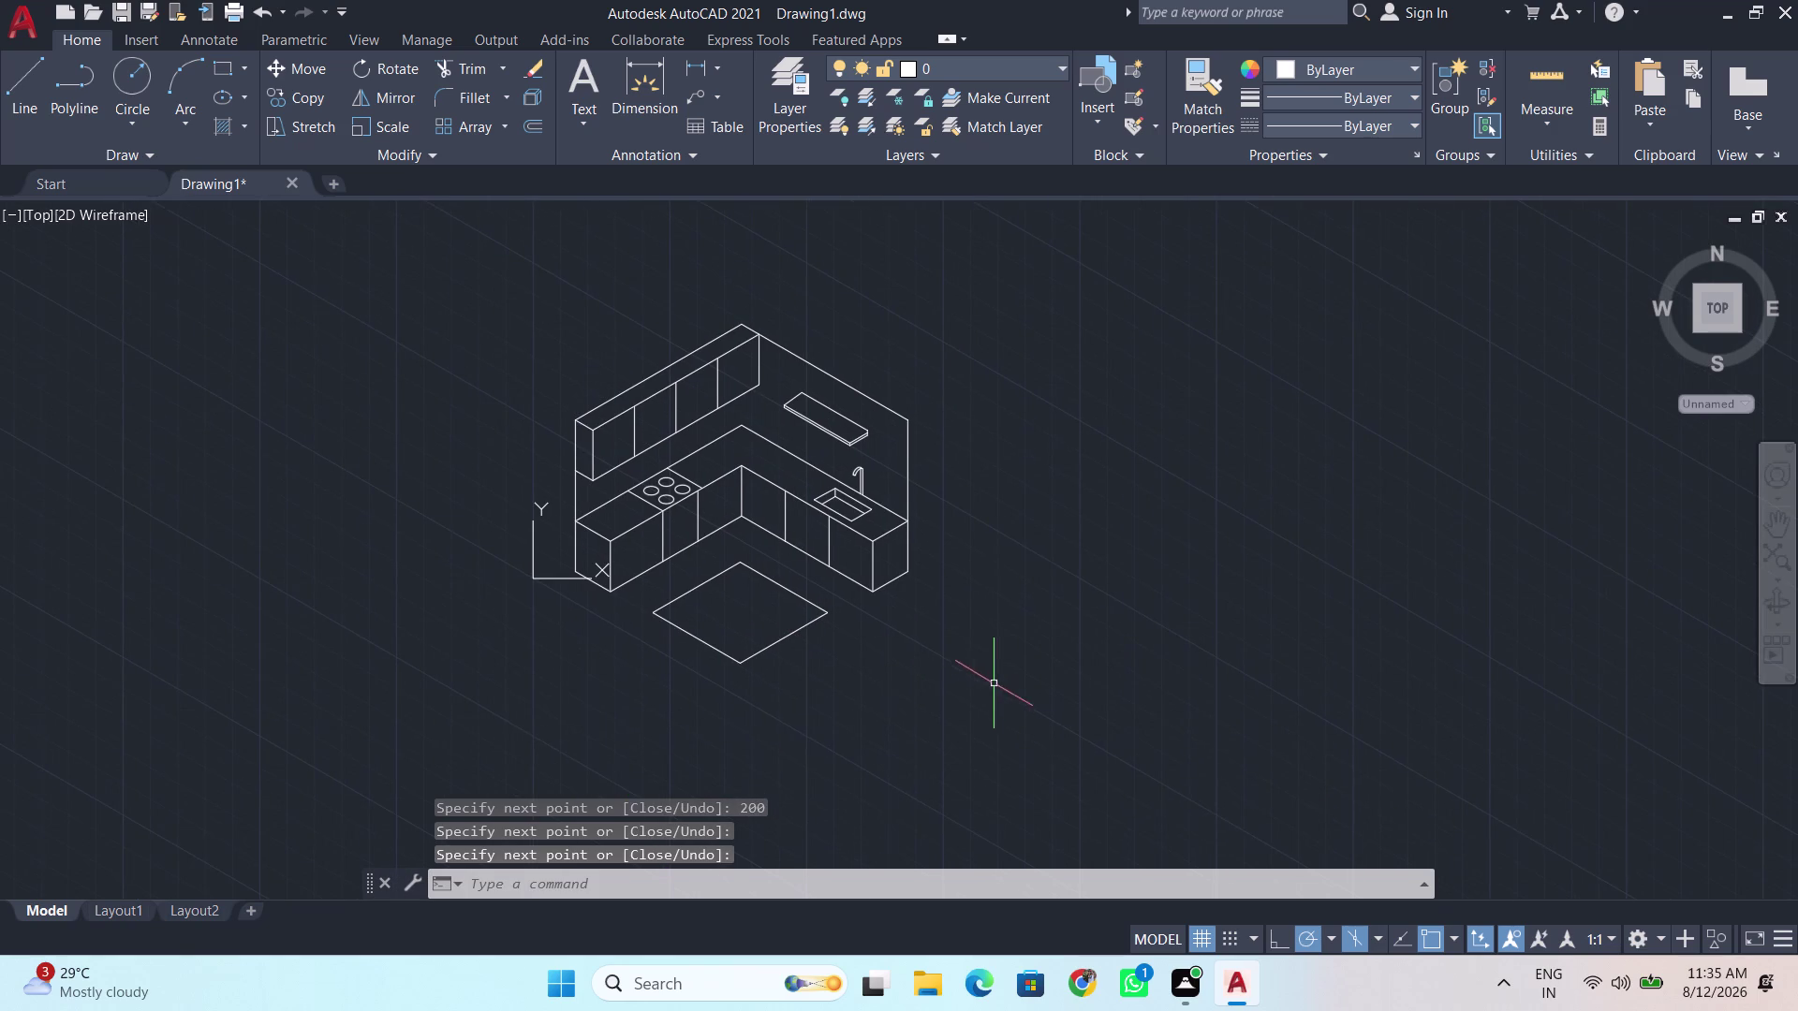
scroll(up, 3)
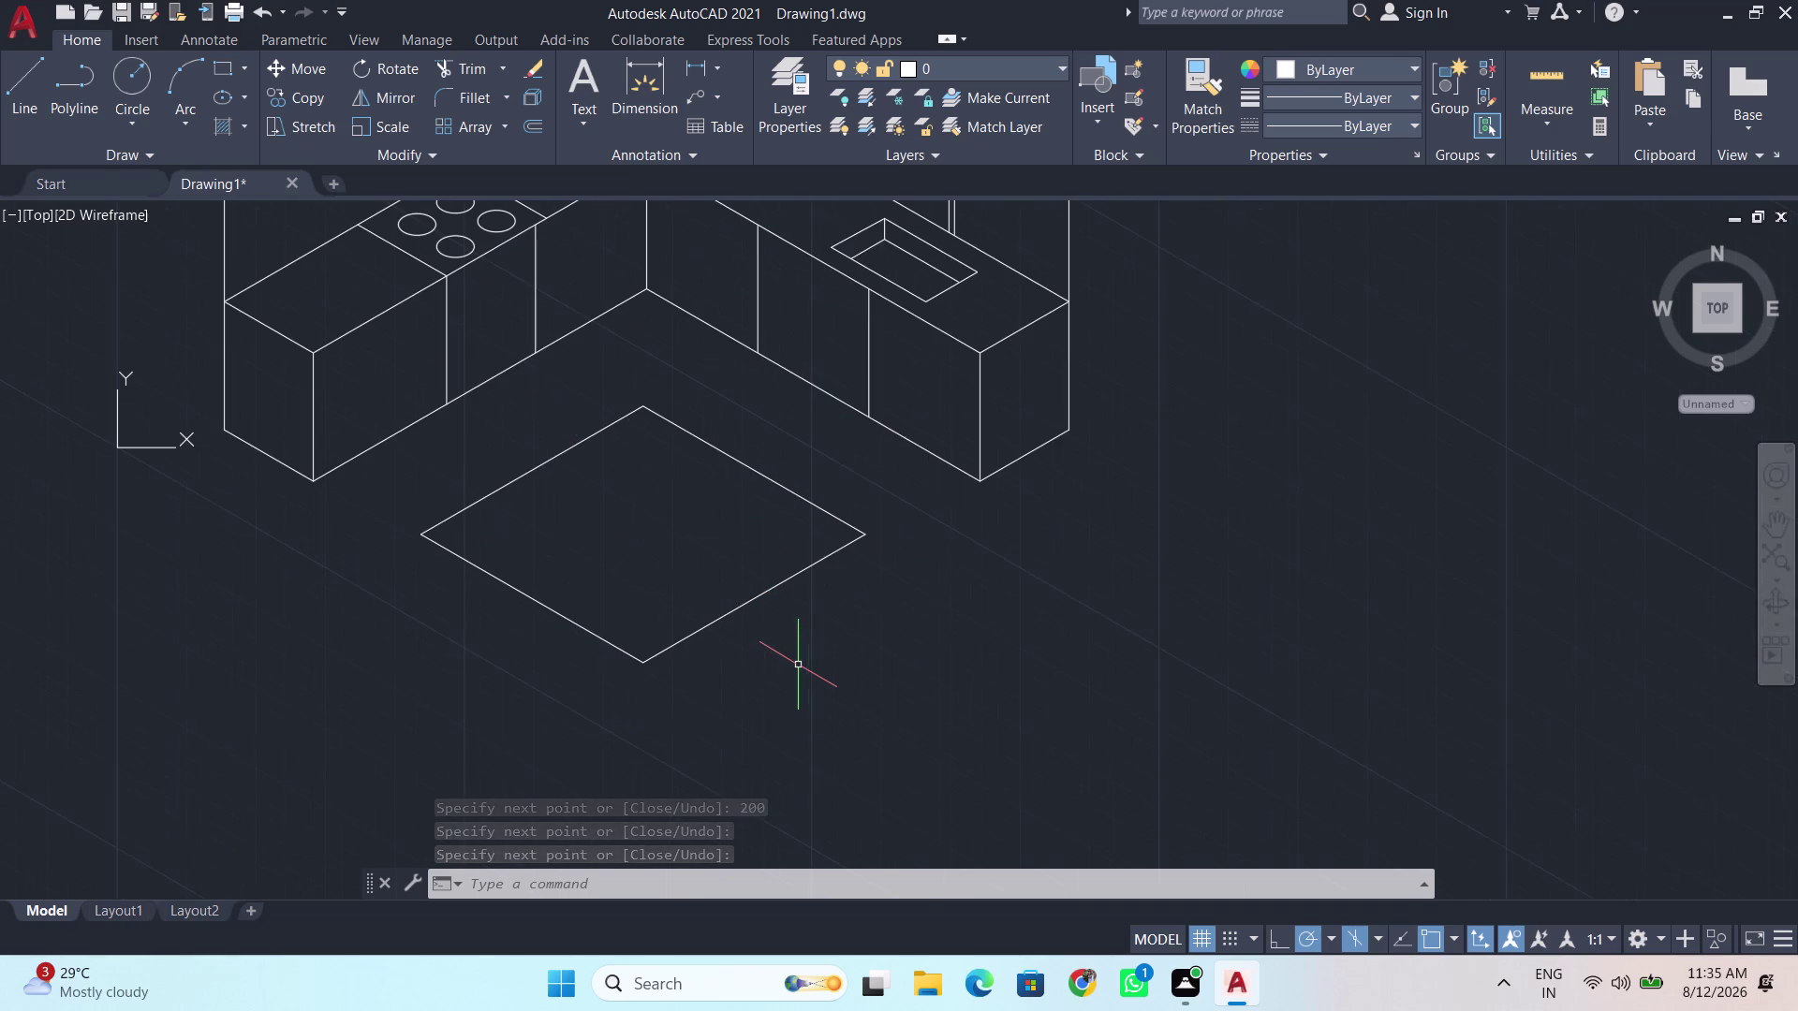
scroll(up, 3)
scroll(up, 3)
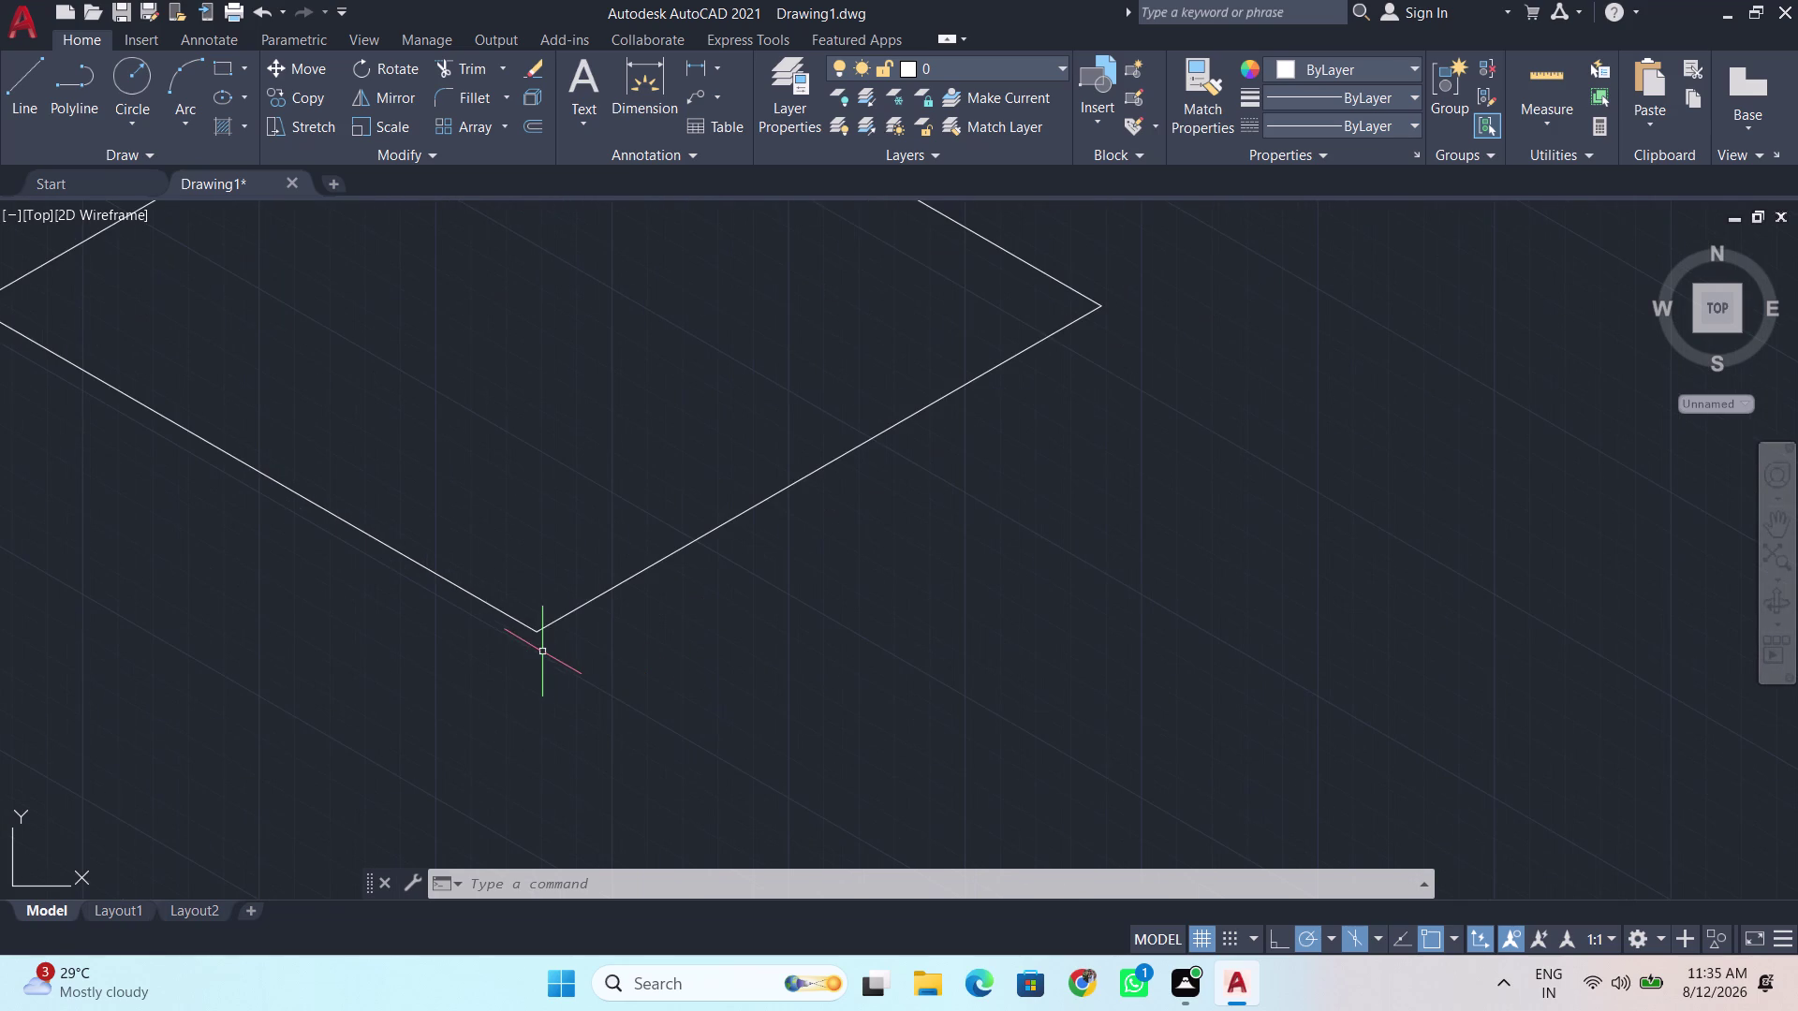
middle_drag(539, 652, 1149, 760)
scroll(down, 3)
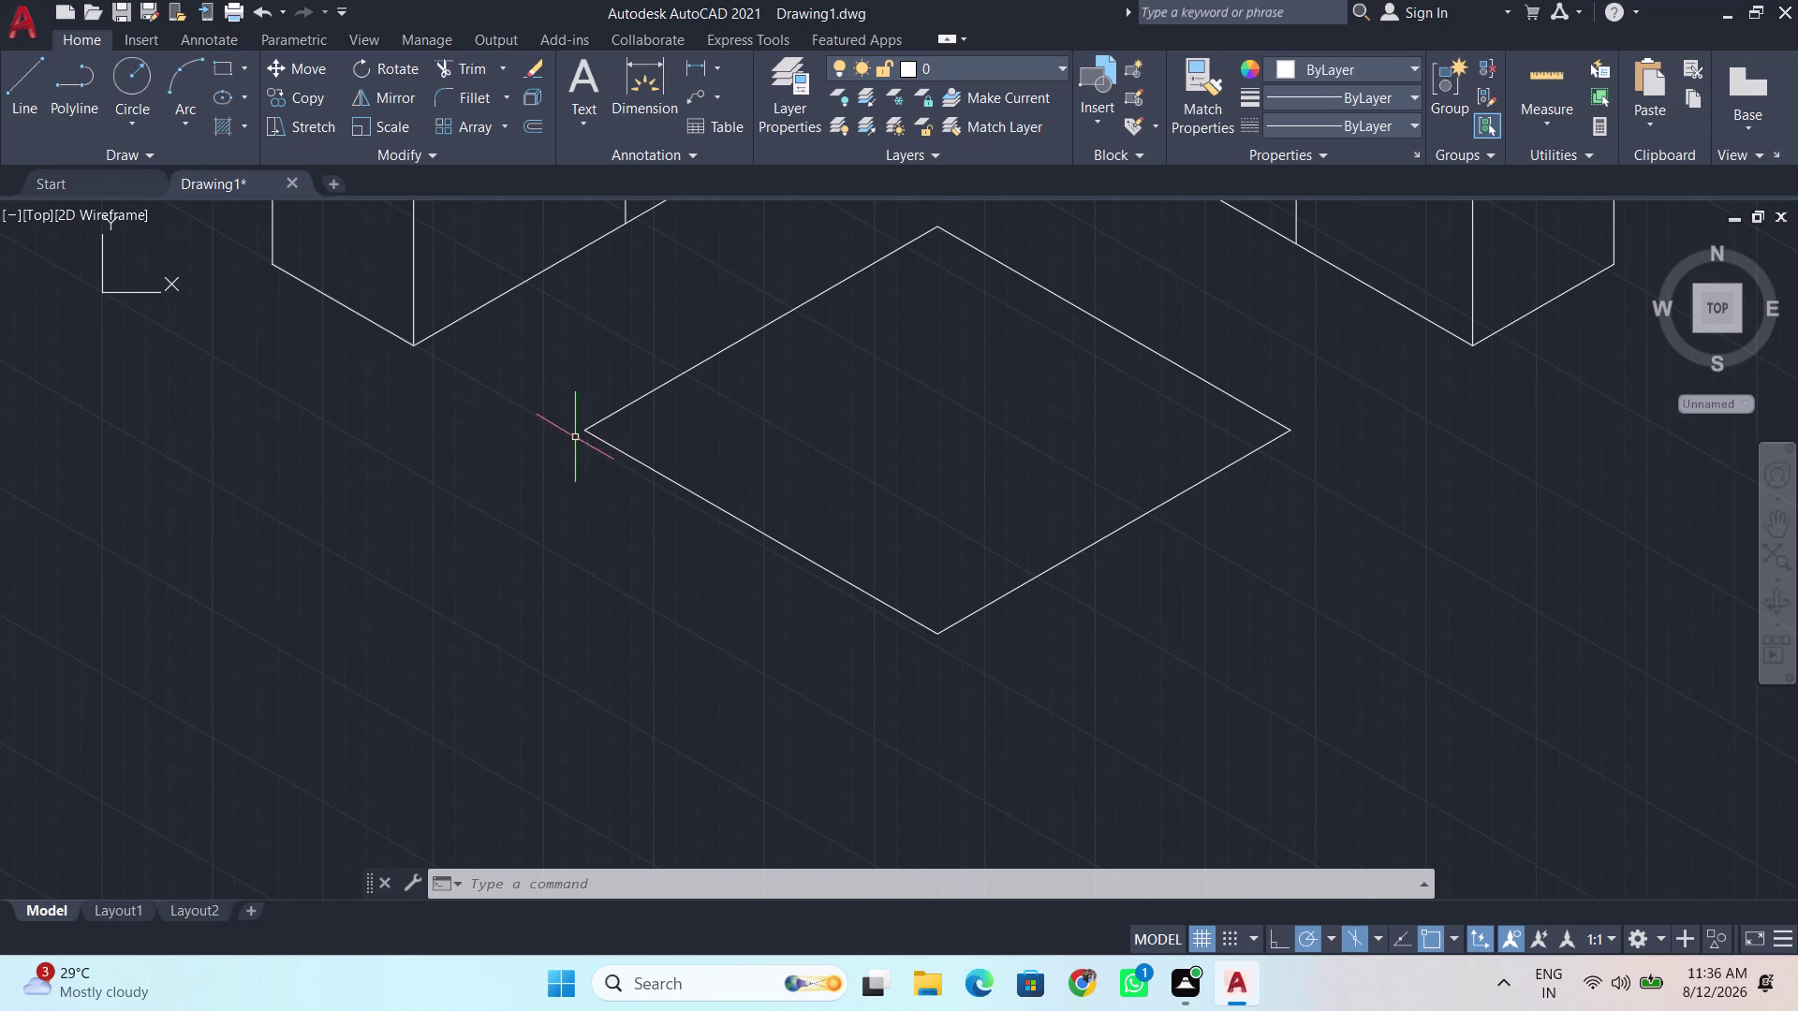
key(Return)
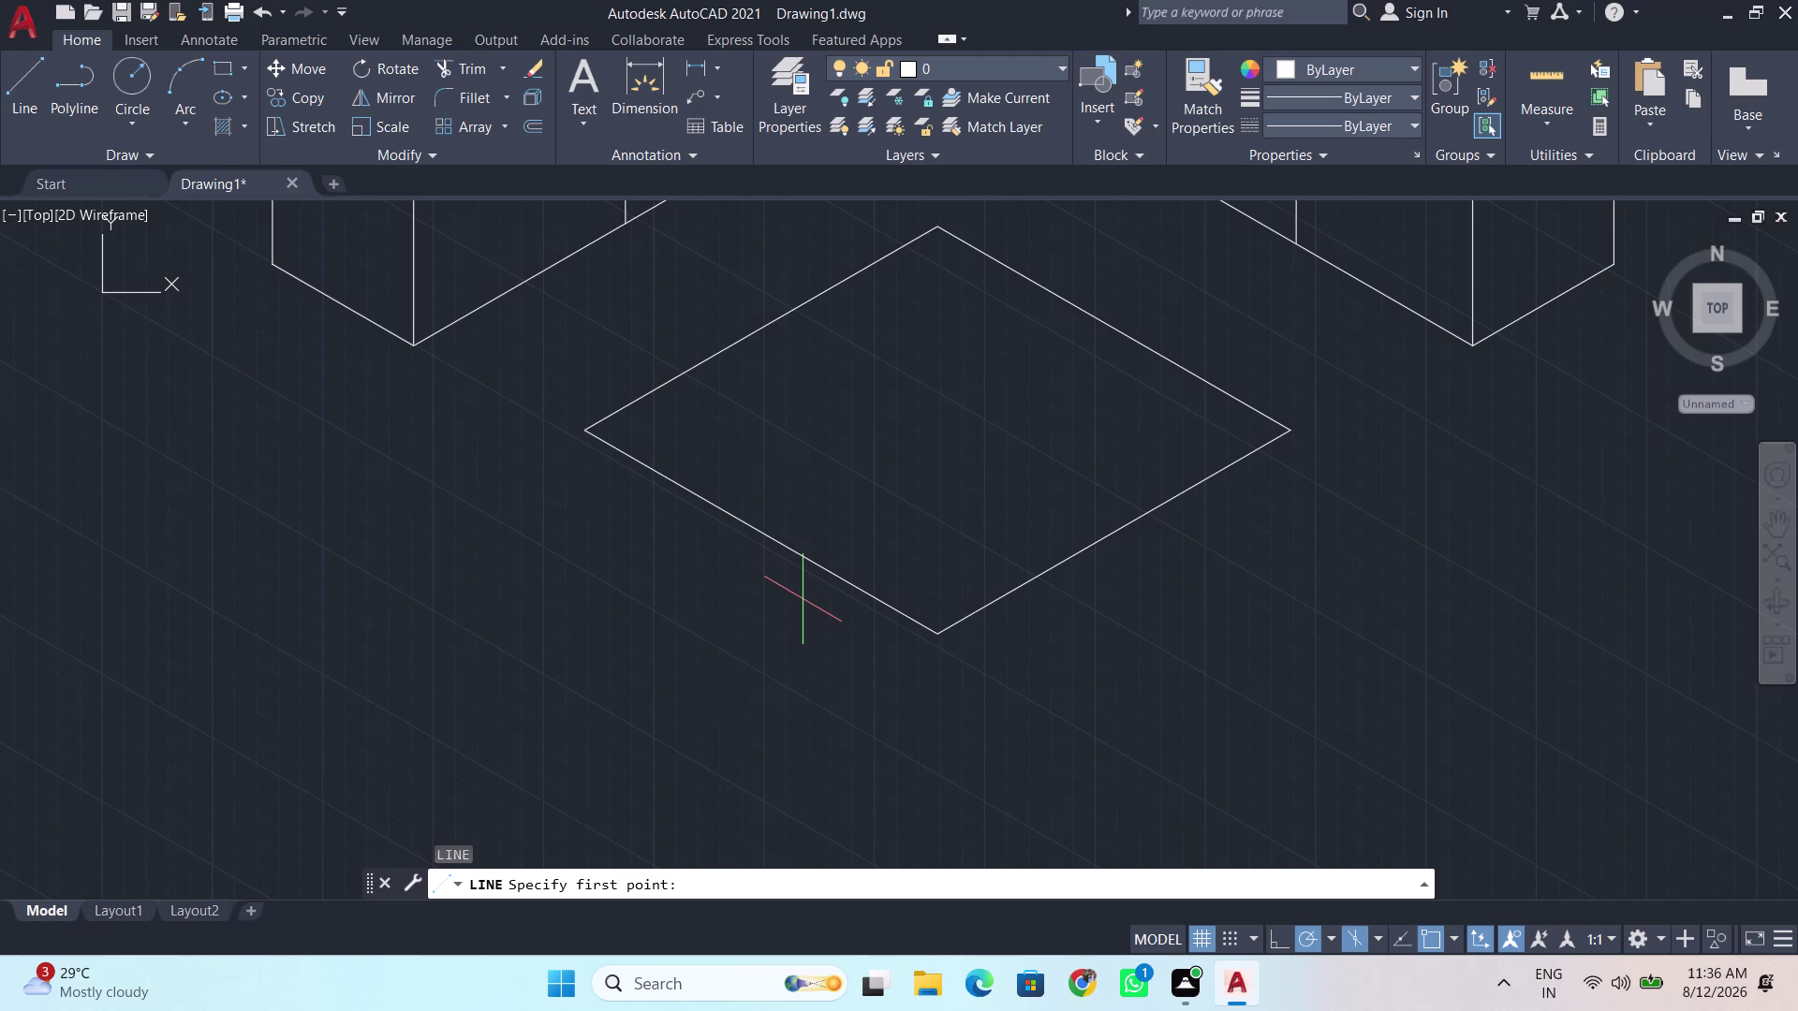
Draw a 5-unit thickness edge and parallel lower edge at the table top's left corner.
click(589, 427)
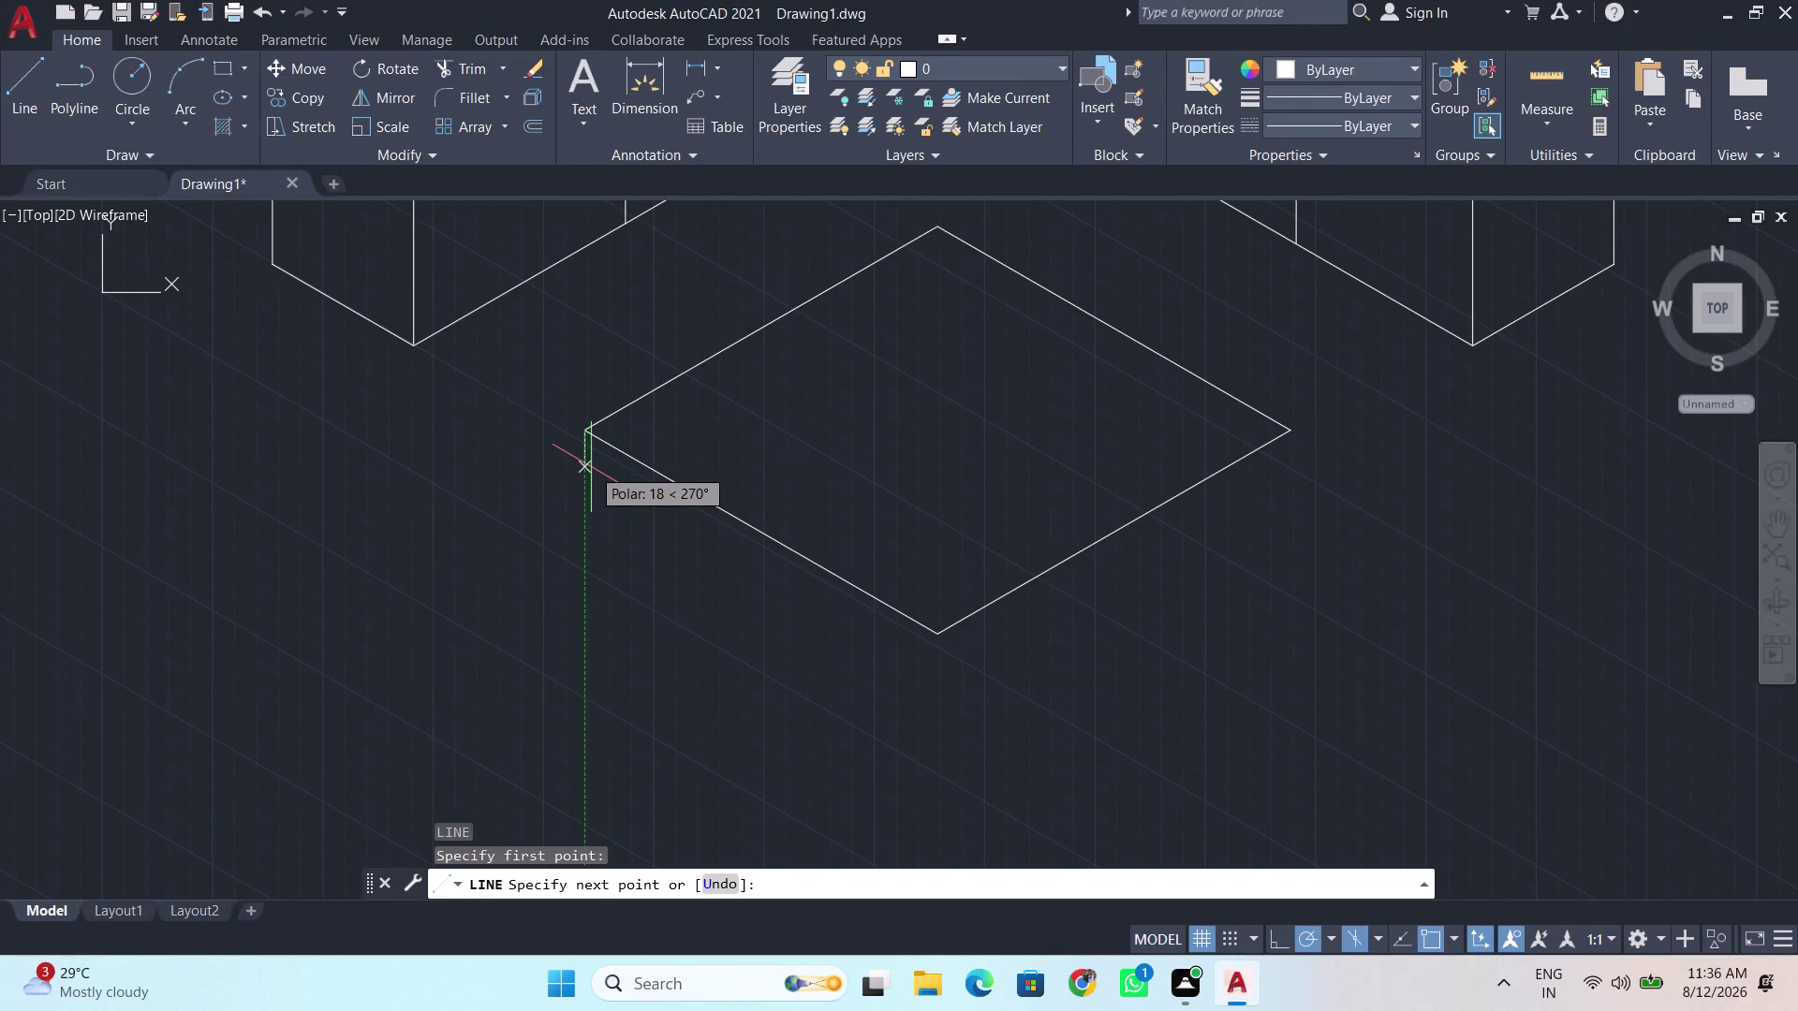
key(BackSpace)
key(5)
key(Return)
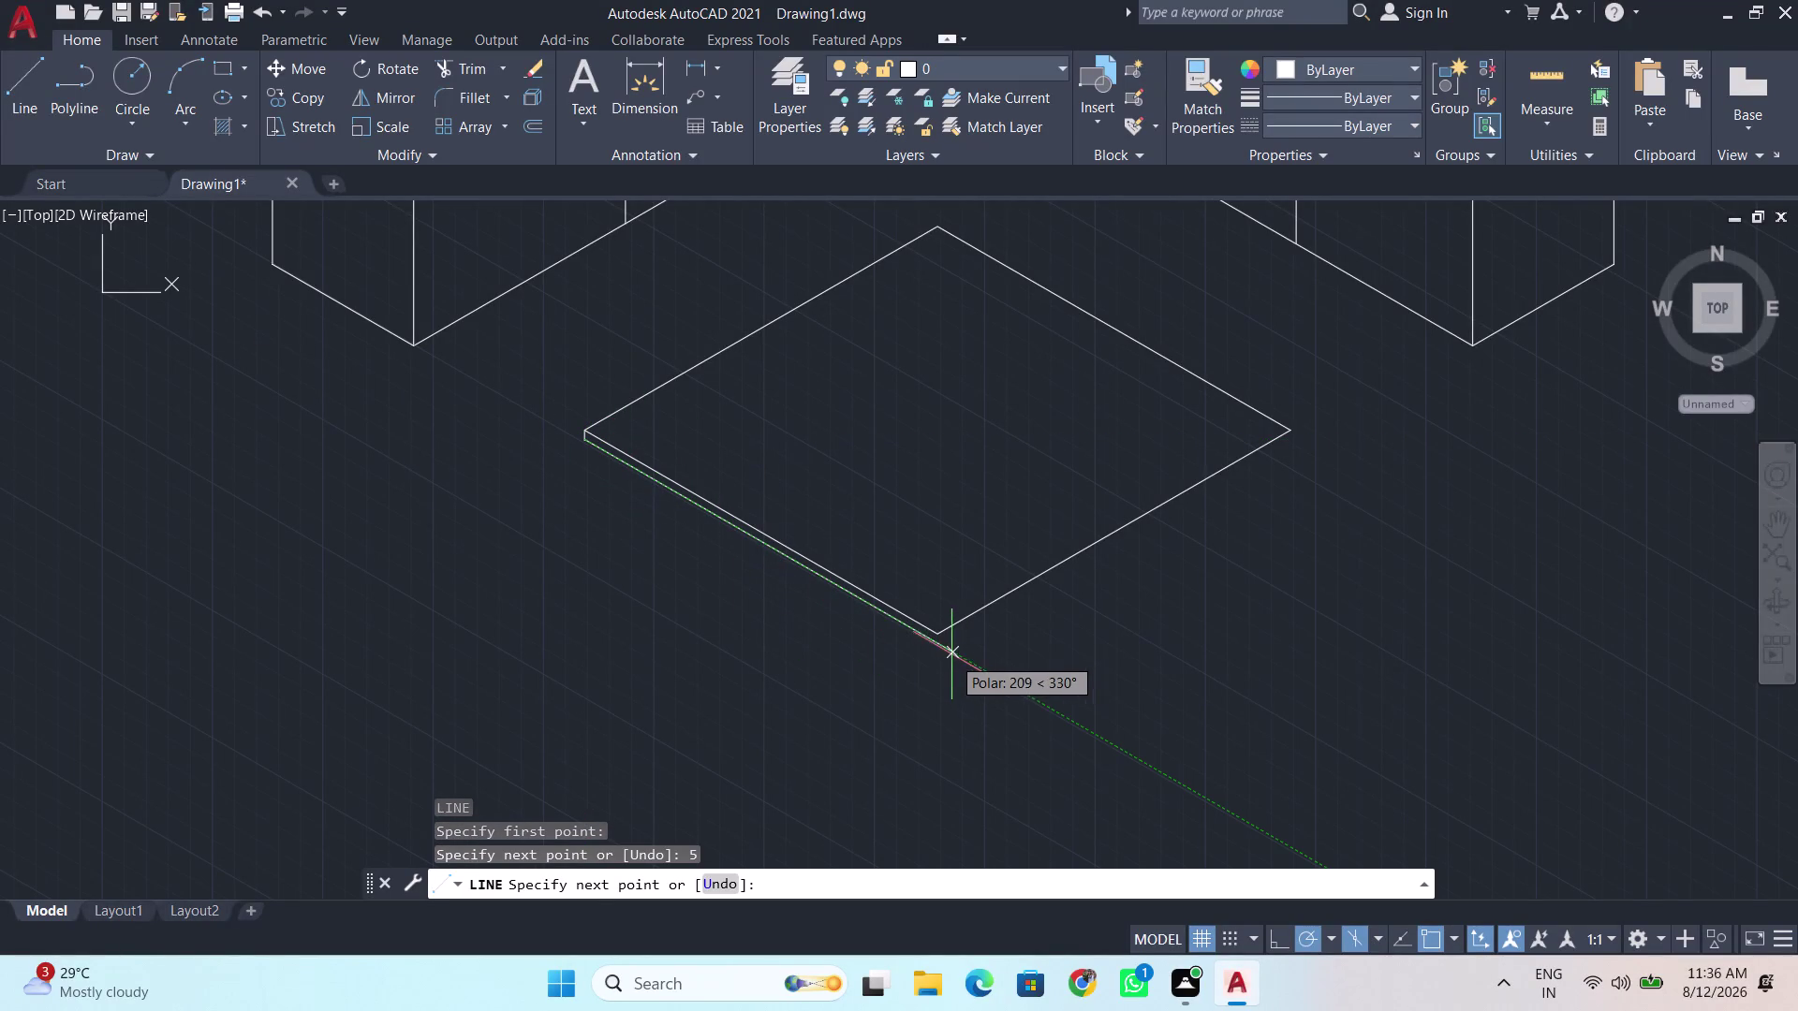
click(1002, 679)
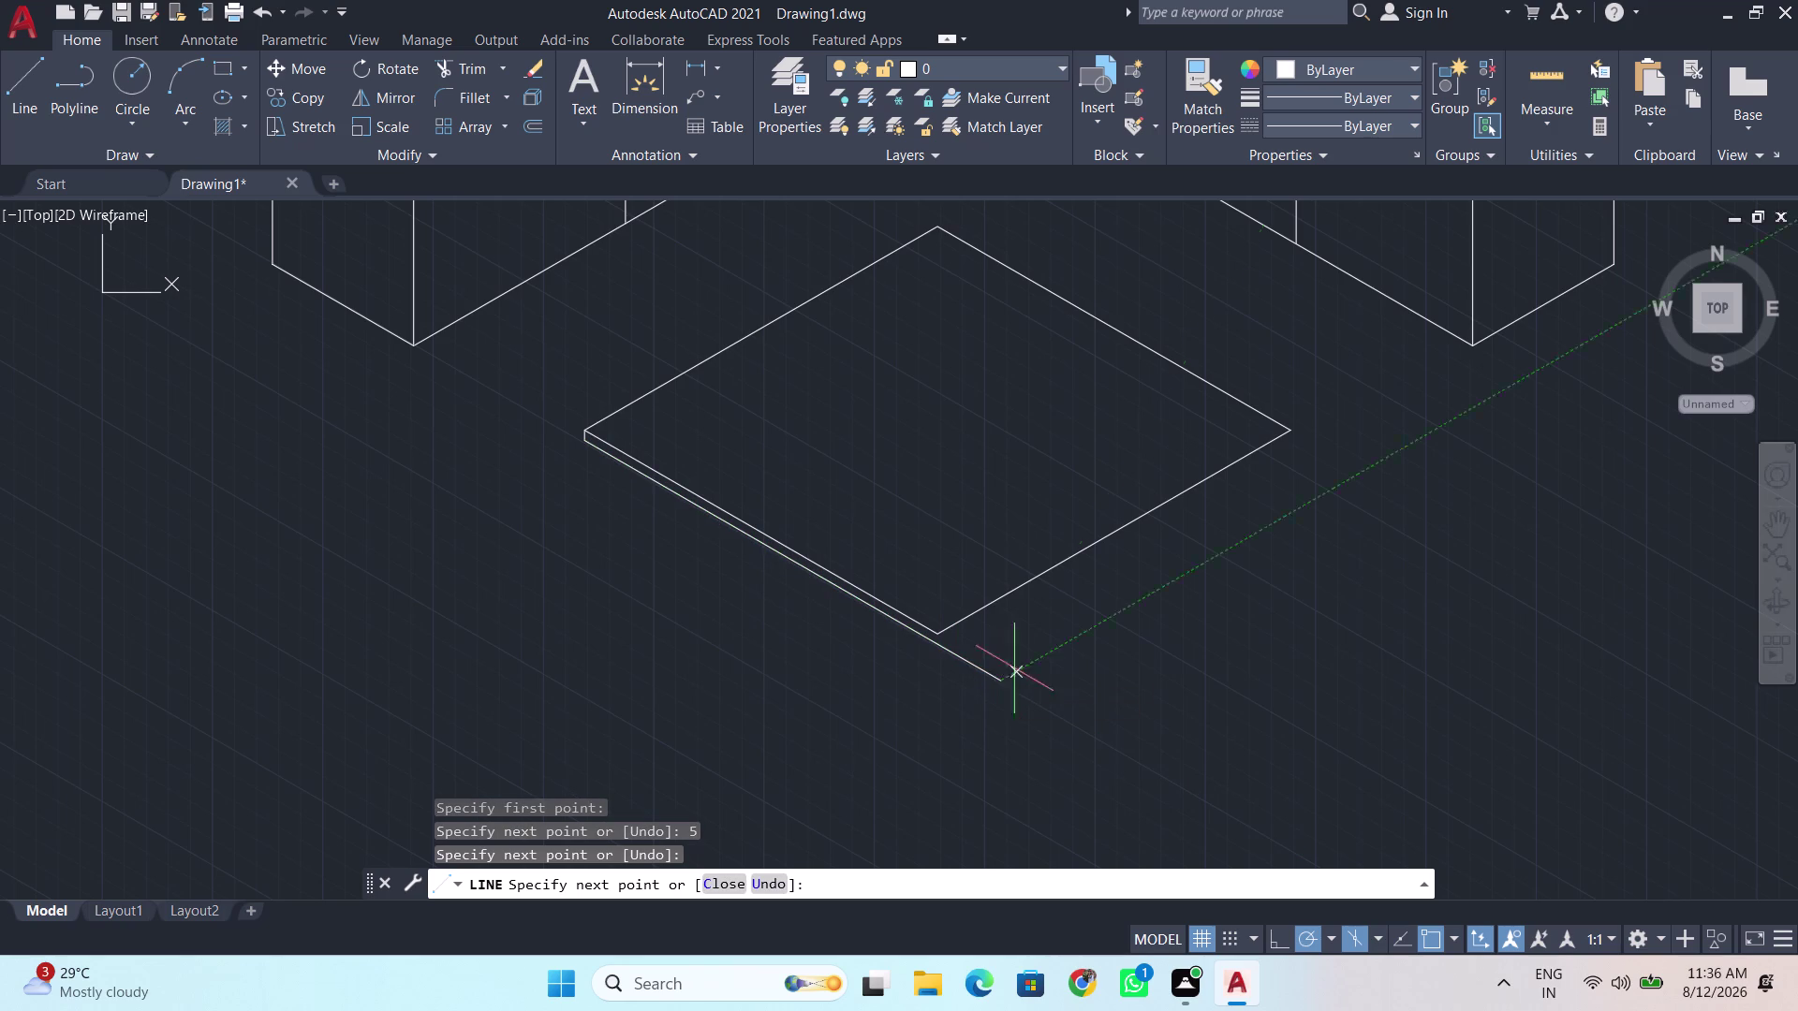
key(space)
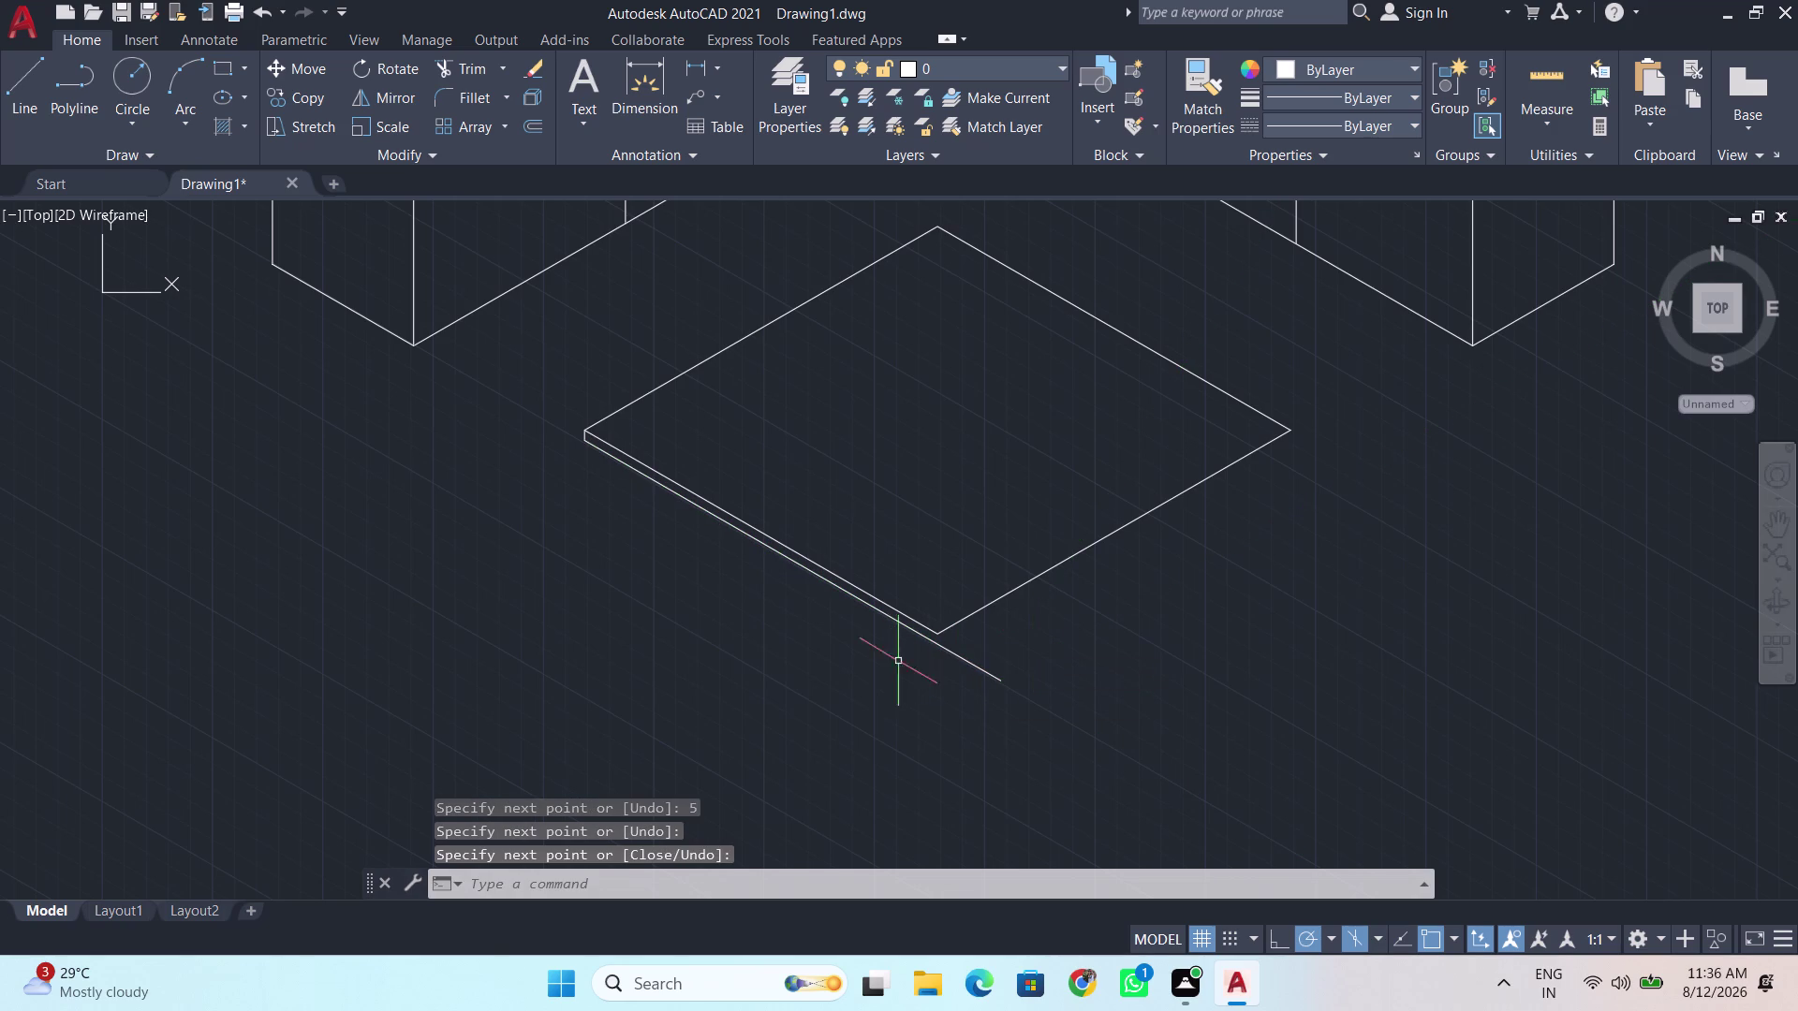
Draw the matching 5-unit thickness edge and lower edge at the right corner.
key(Return)
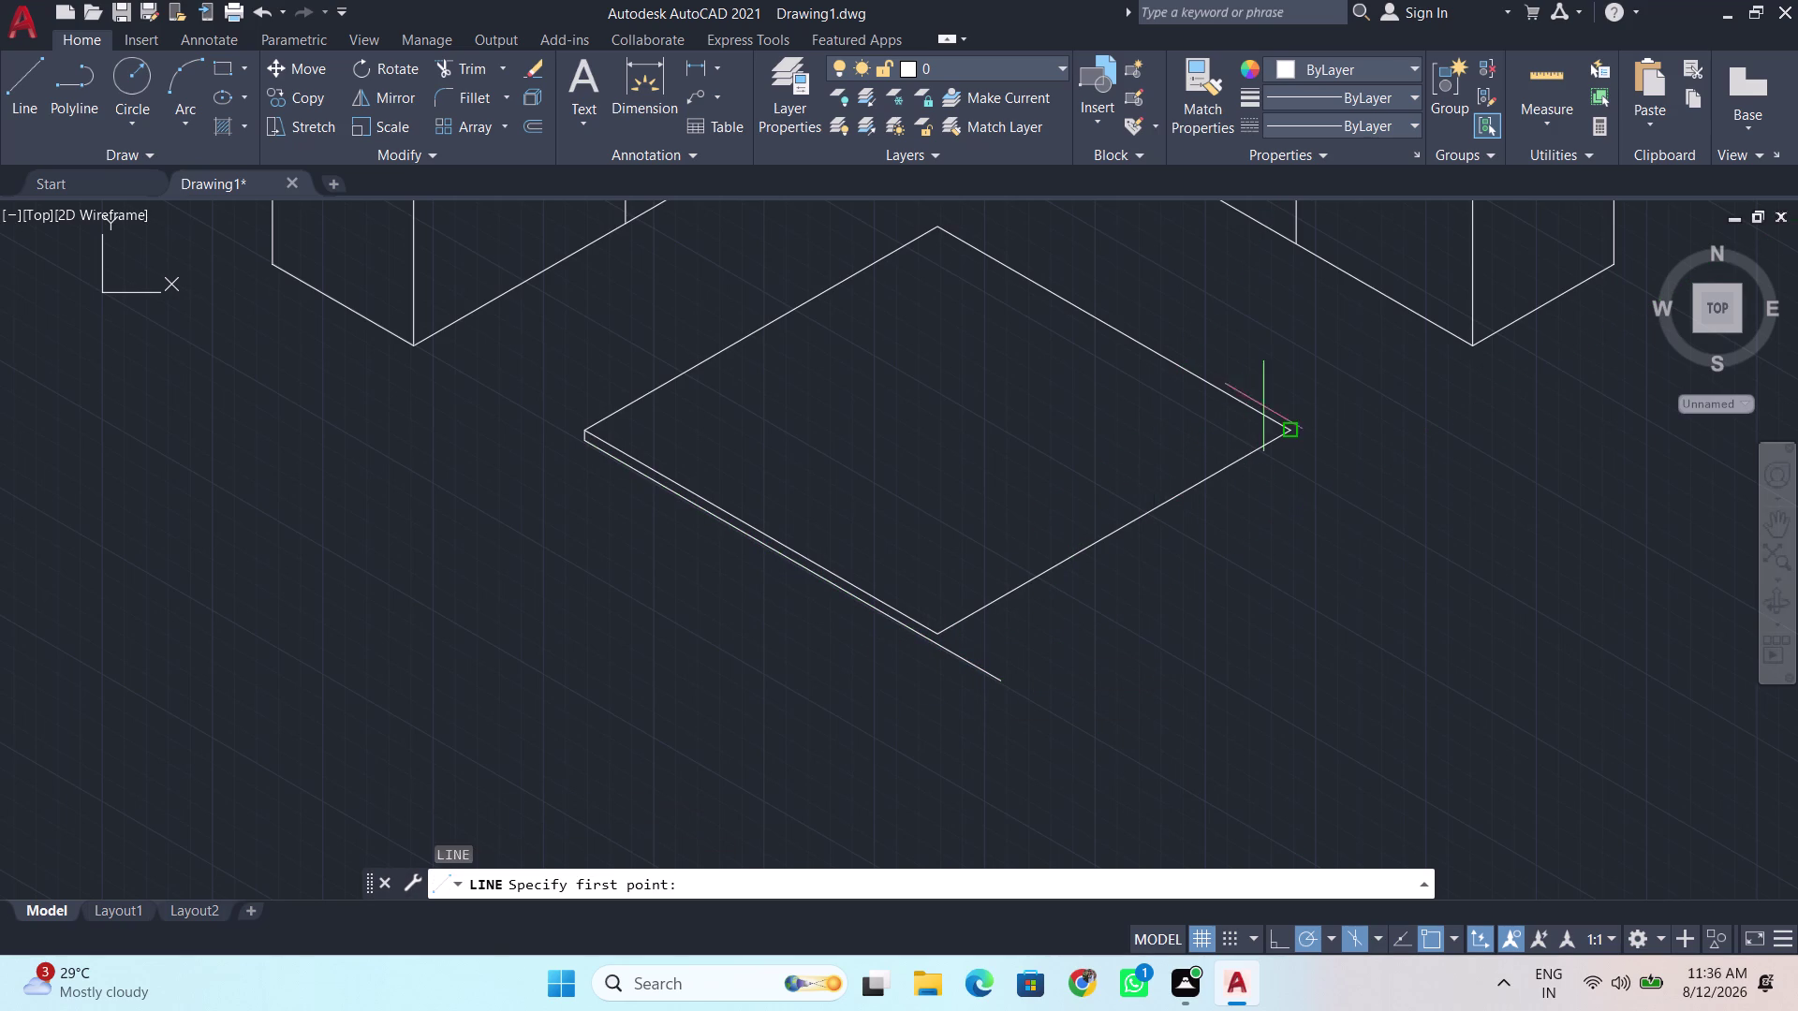
click(1289, 429)
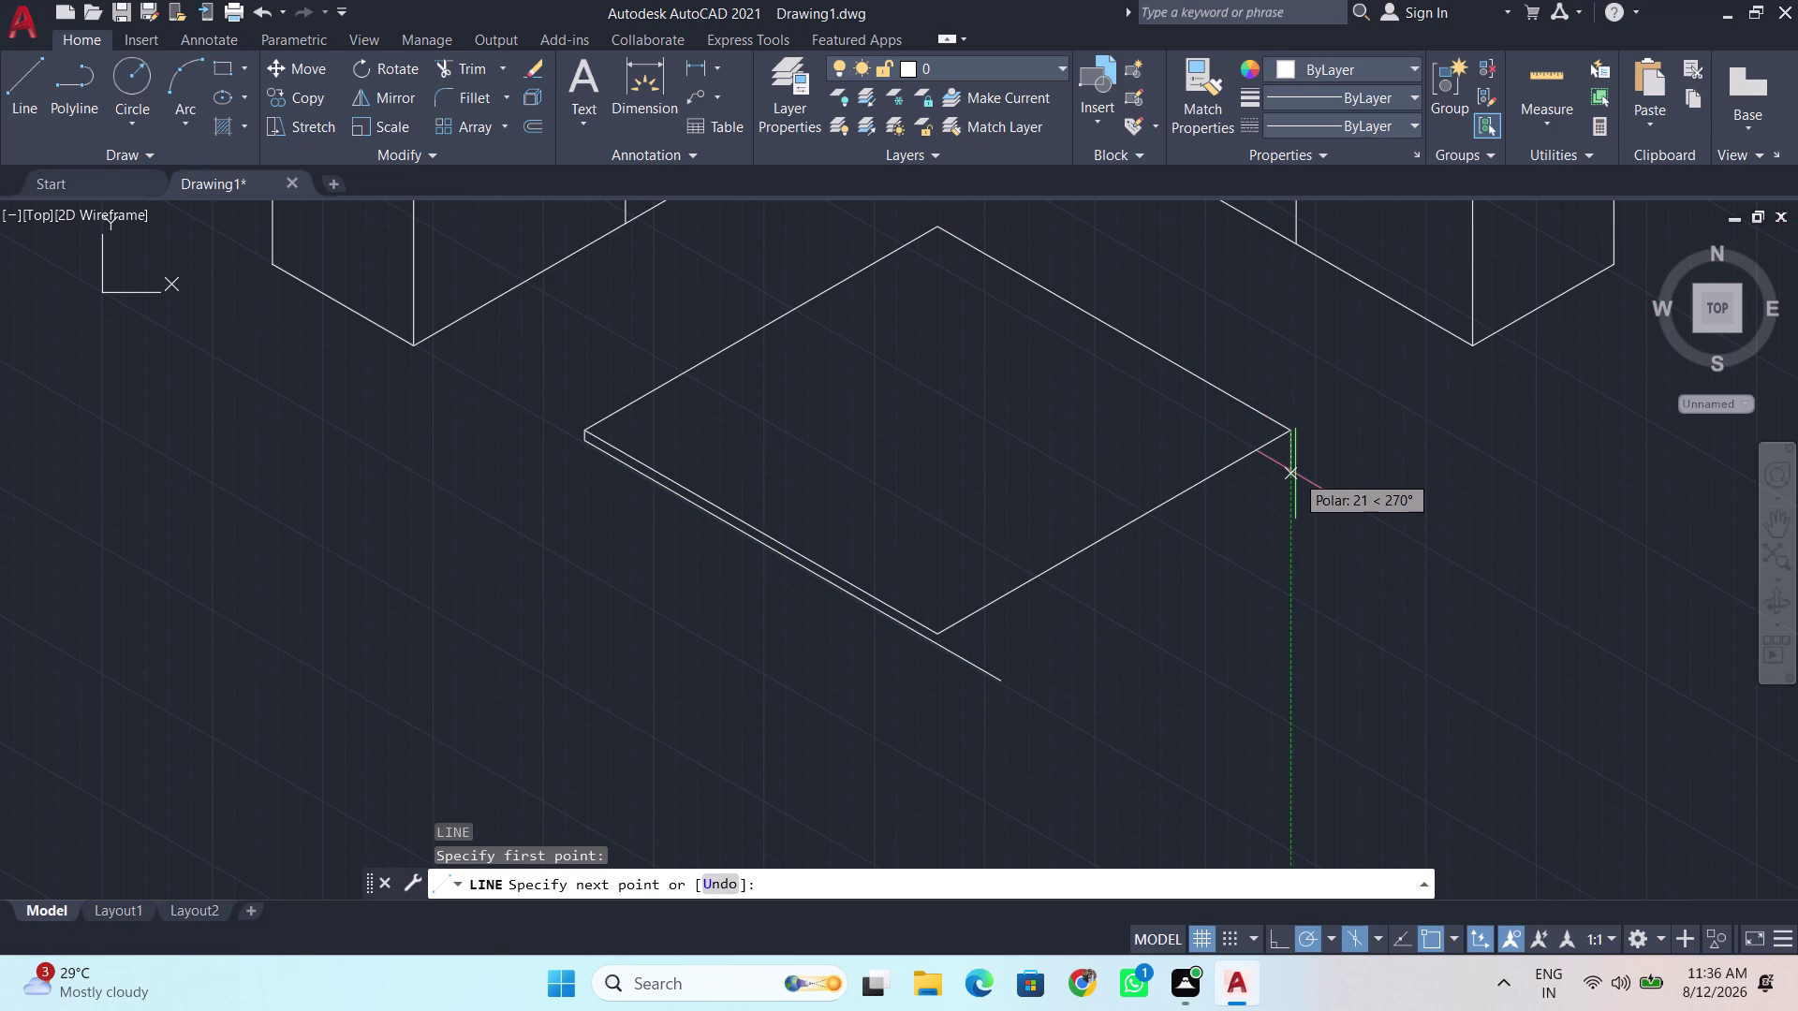
key(BackSpace)
key(5)
key(Return)
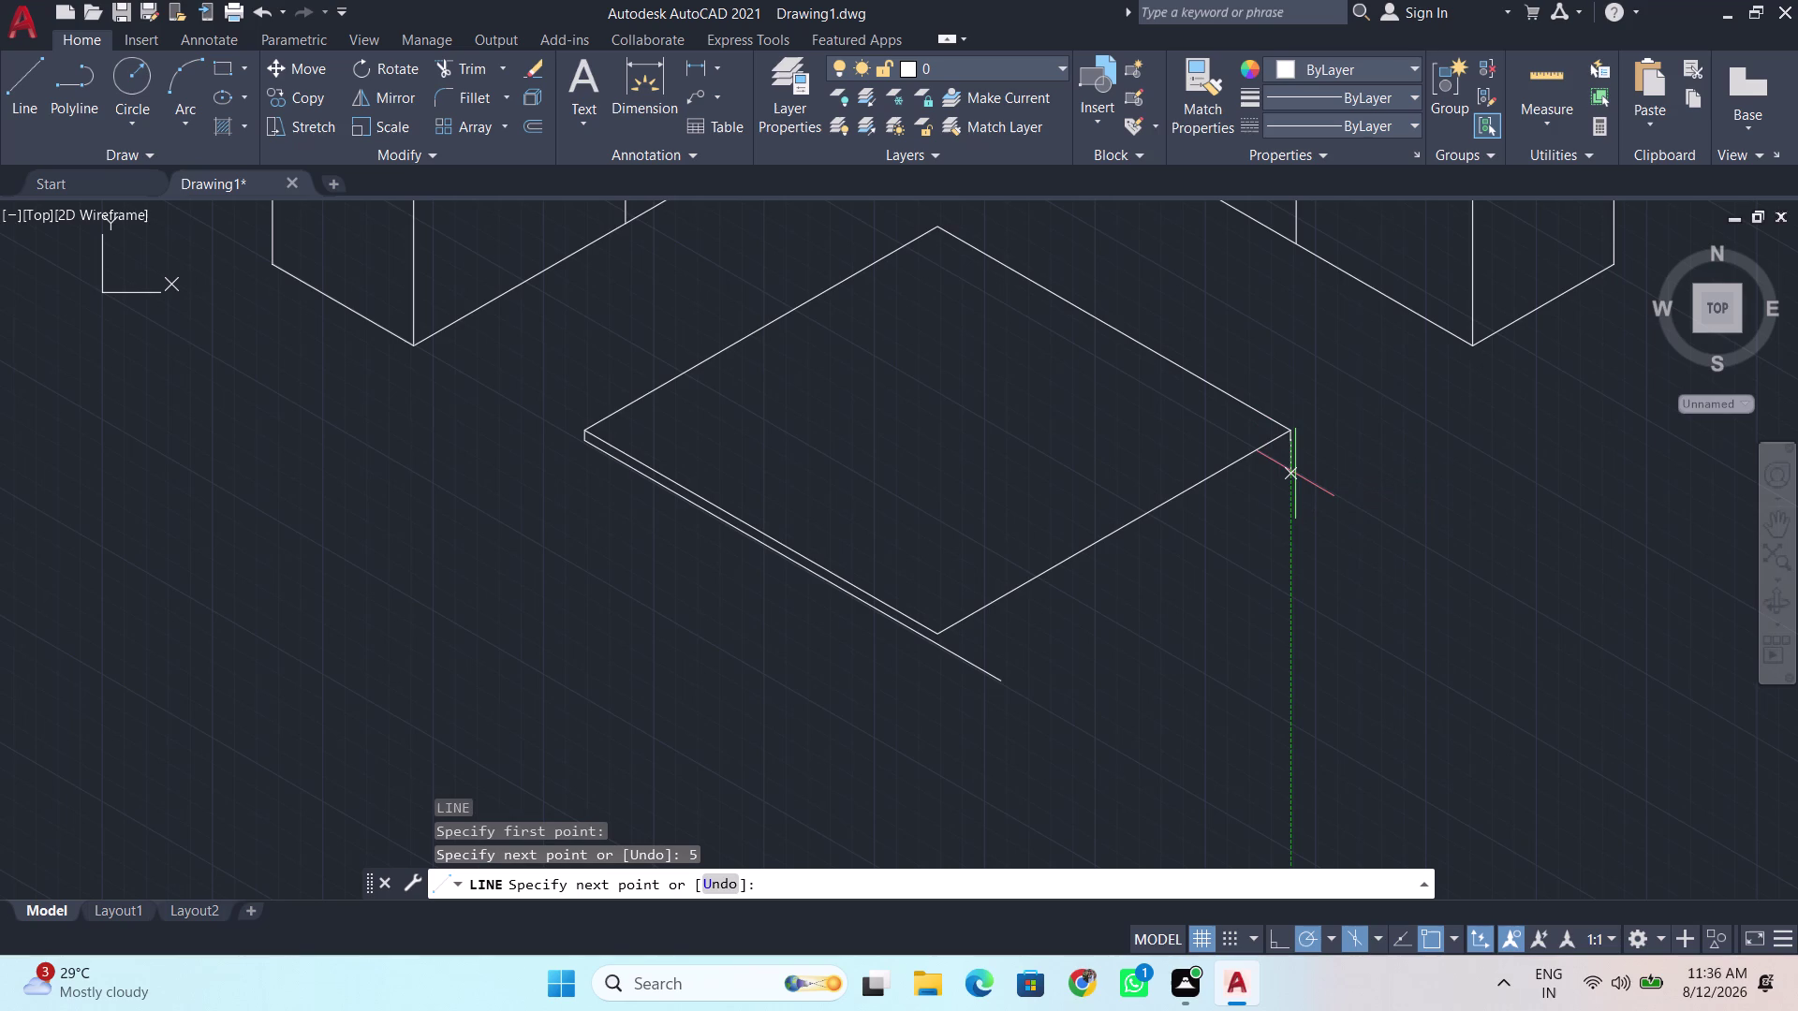
click(824, 701)
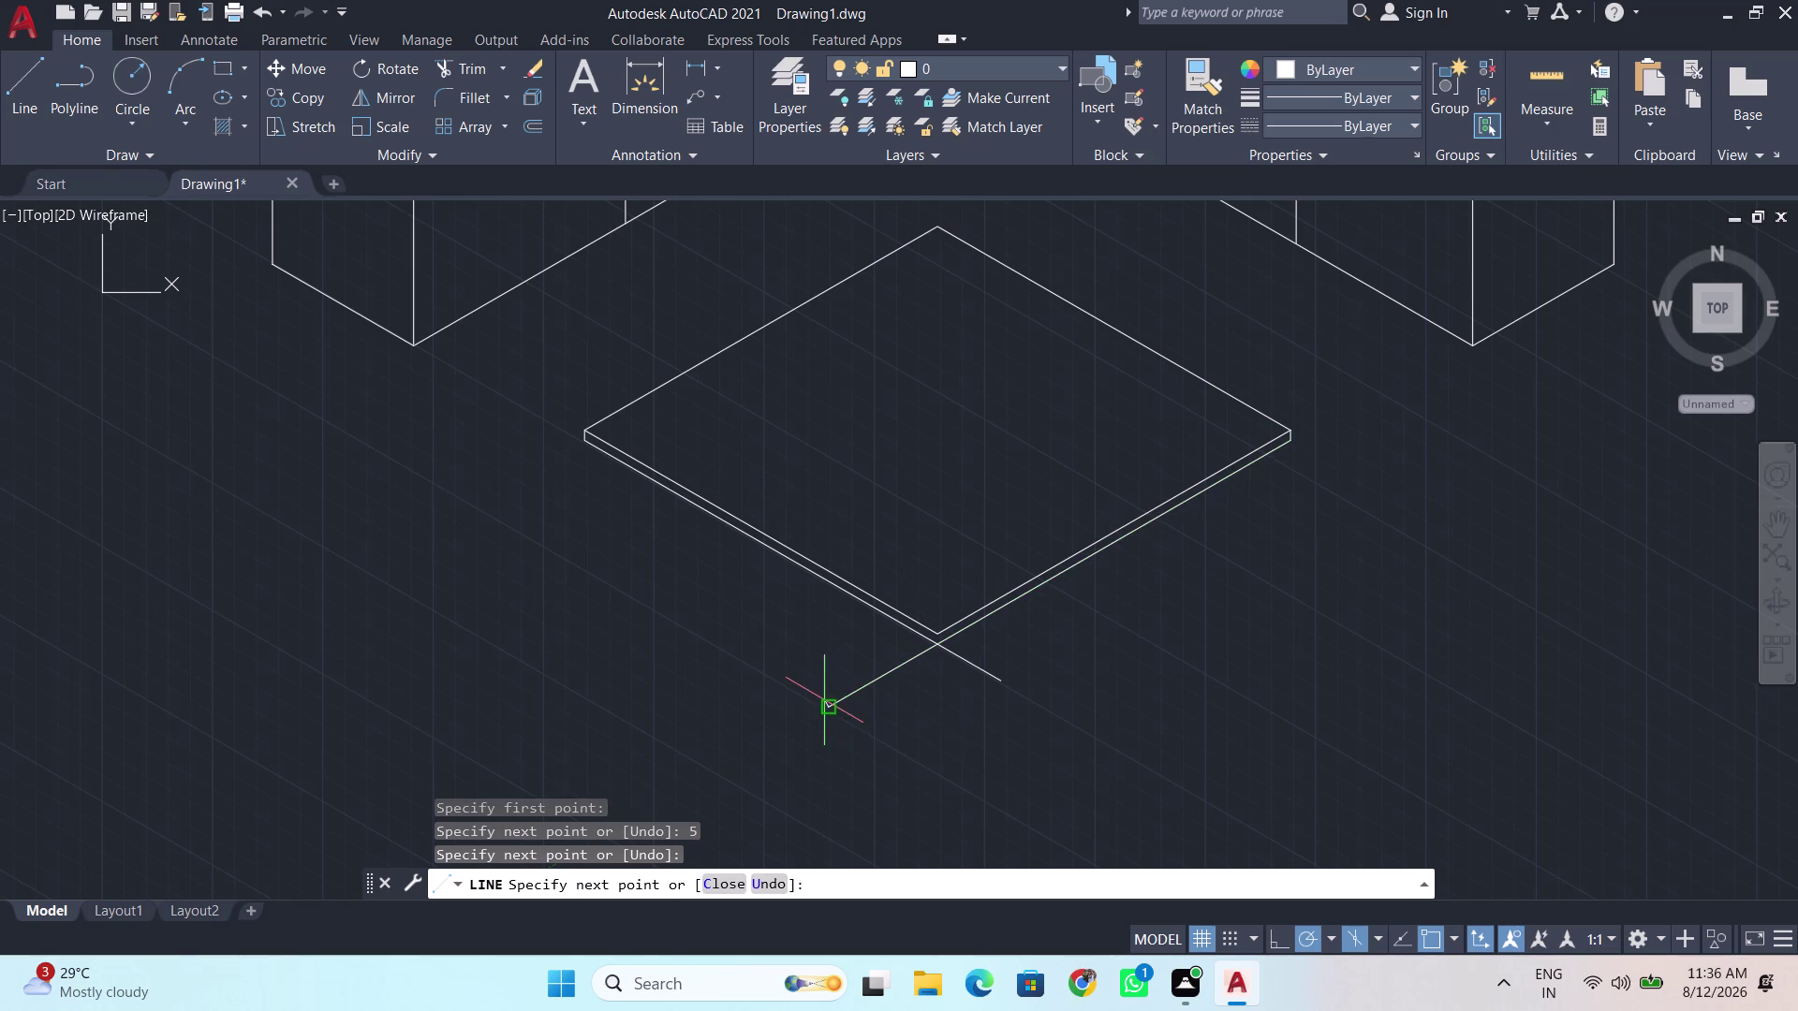
key(space)
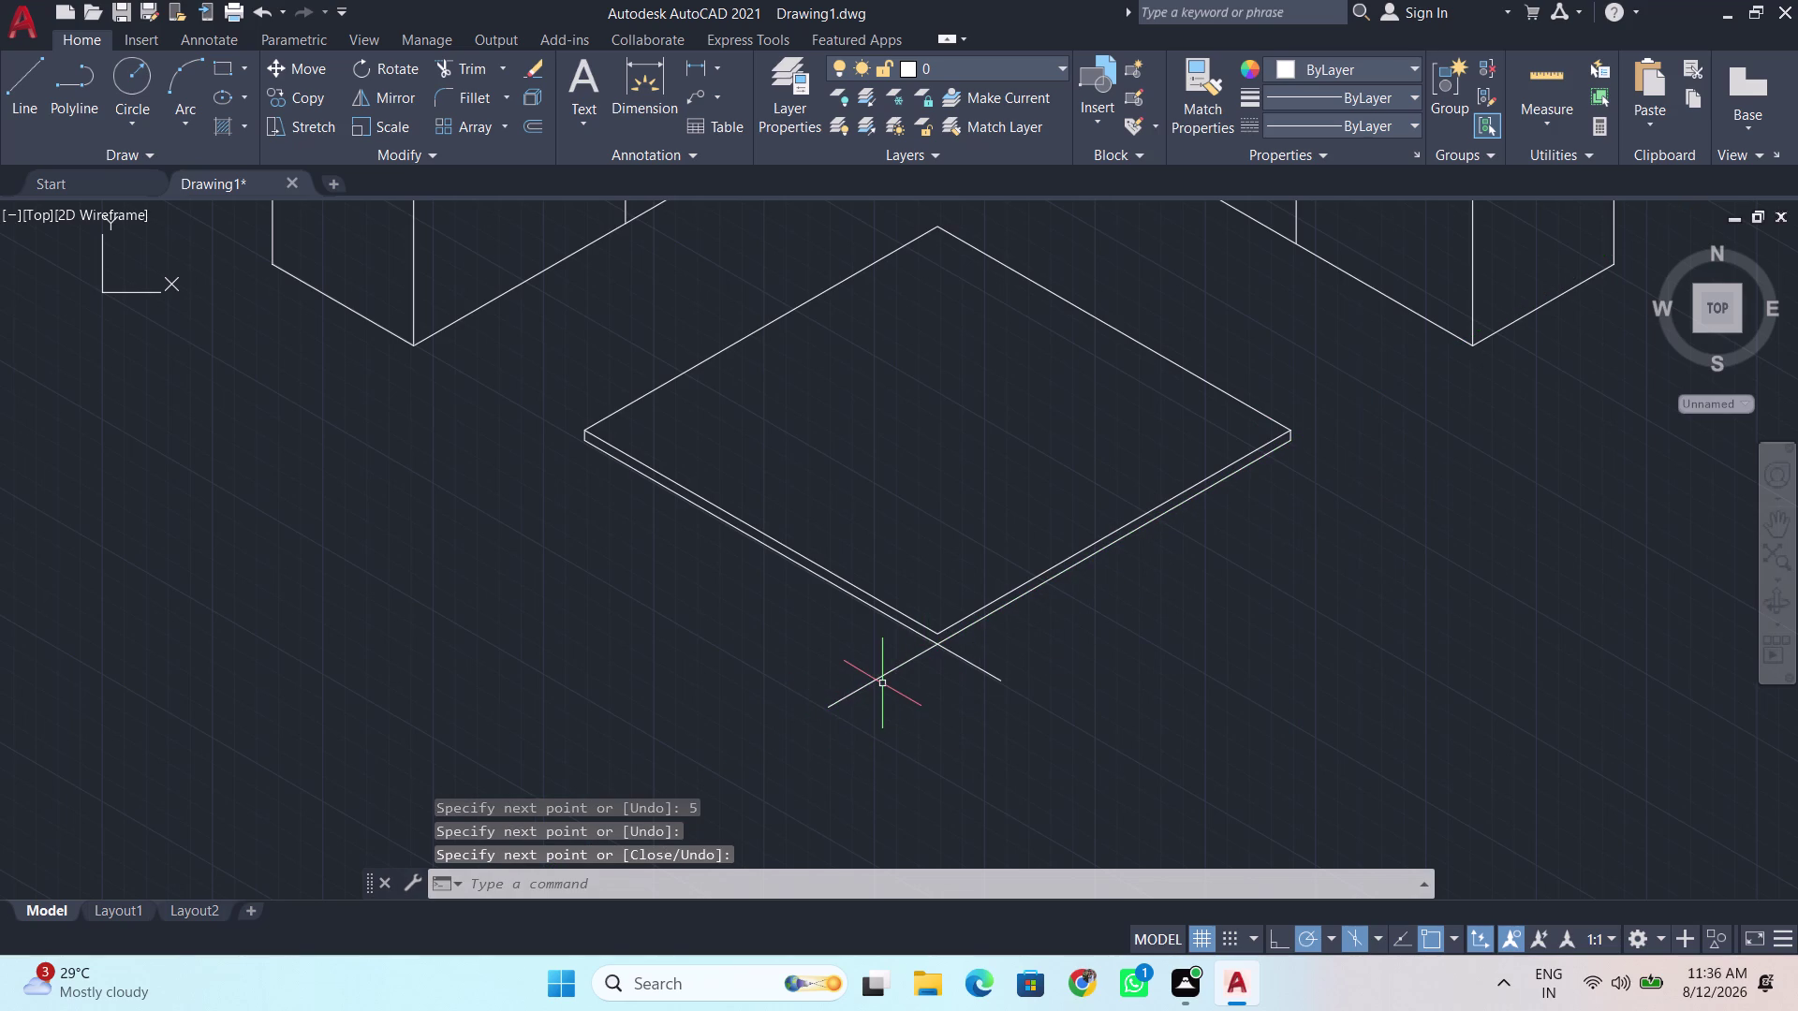
Fence-trim the lower edges' ends that overshoot the front corner.
text(tr)
key(Return)
drag(830, 662, 930, 701)
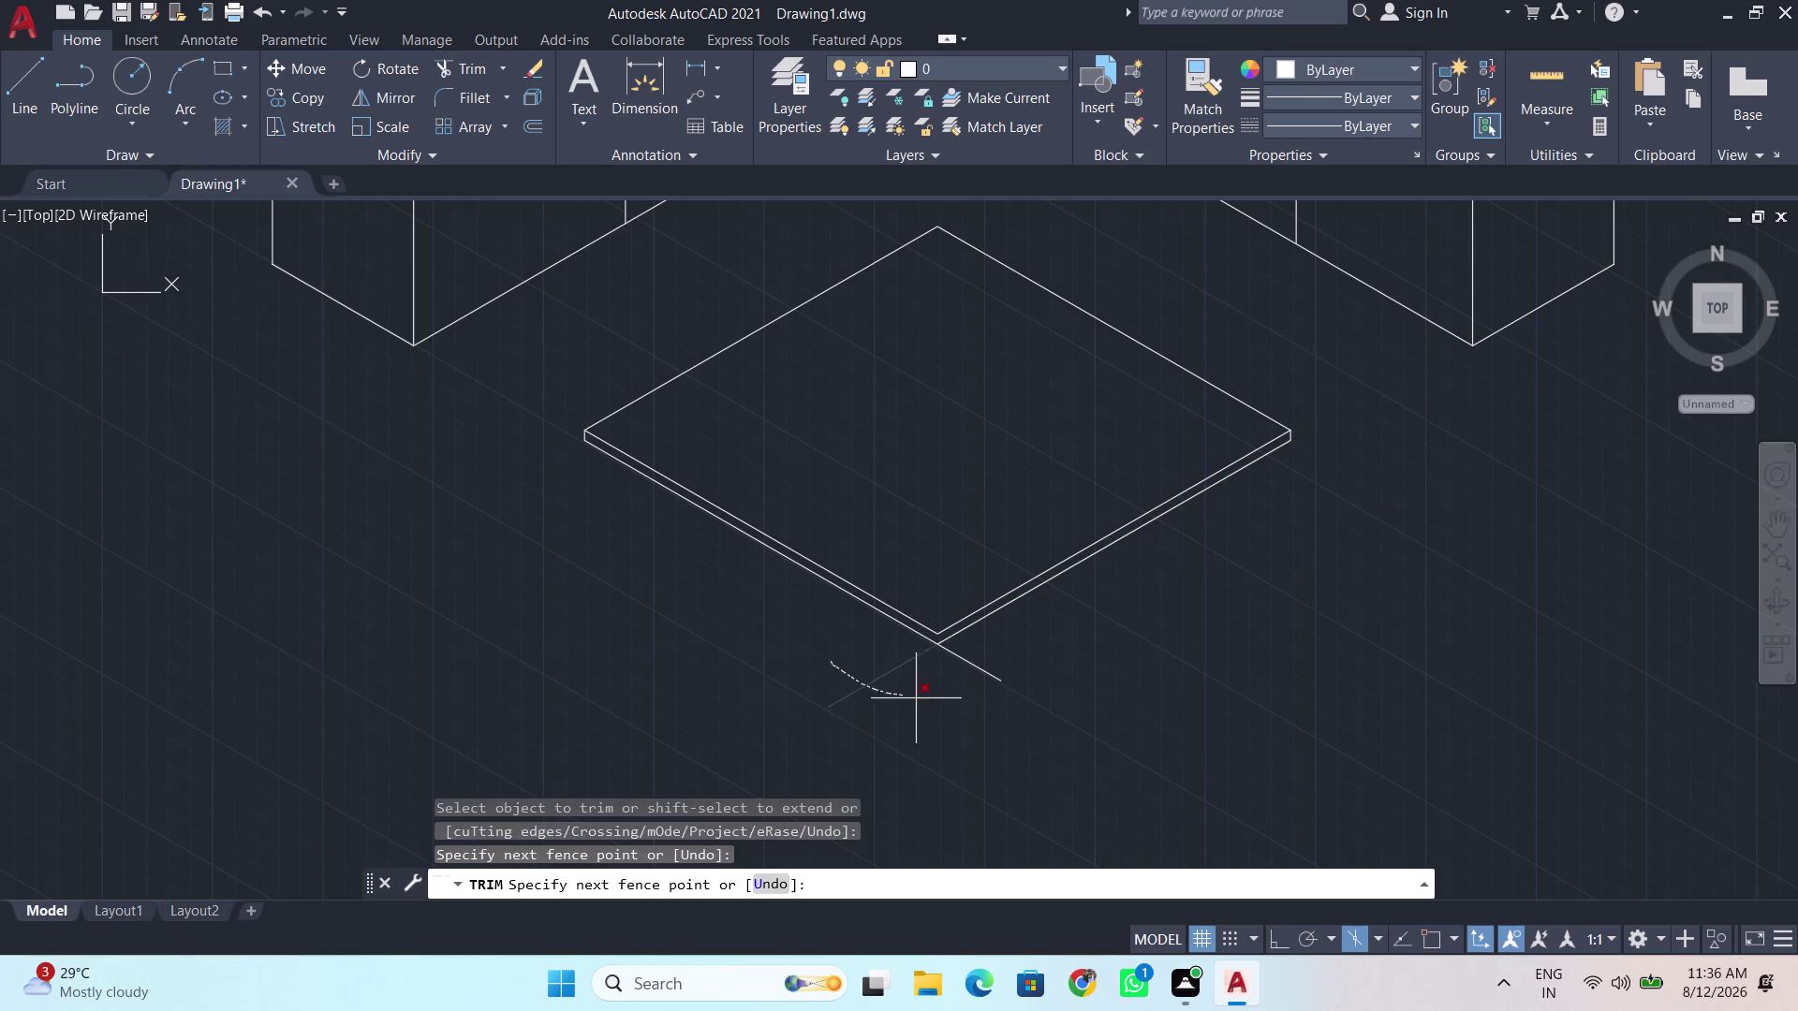
drag(930, 701, 1036, 657)
drag(1004, 652, 893, 727)
scroll(down, 3)
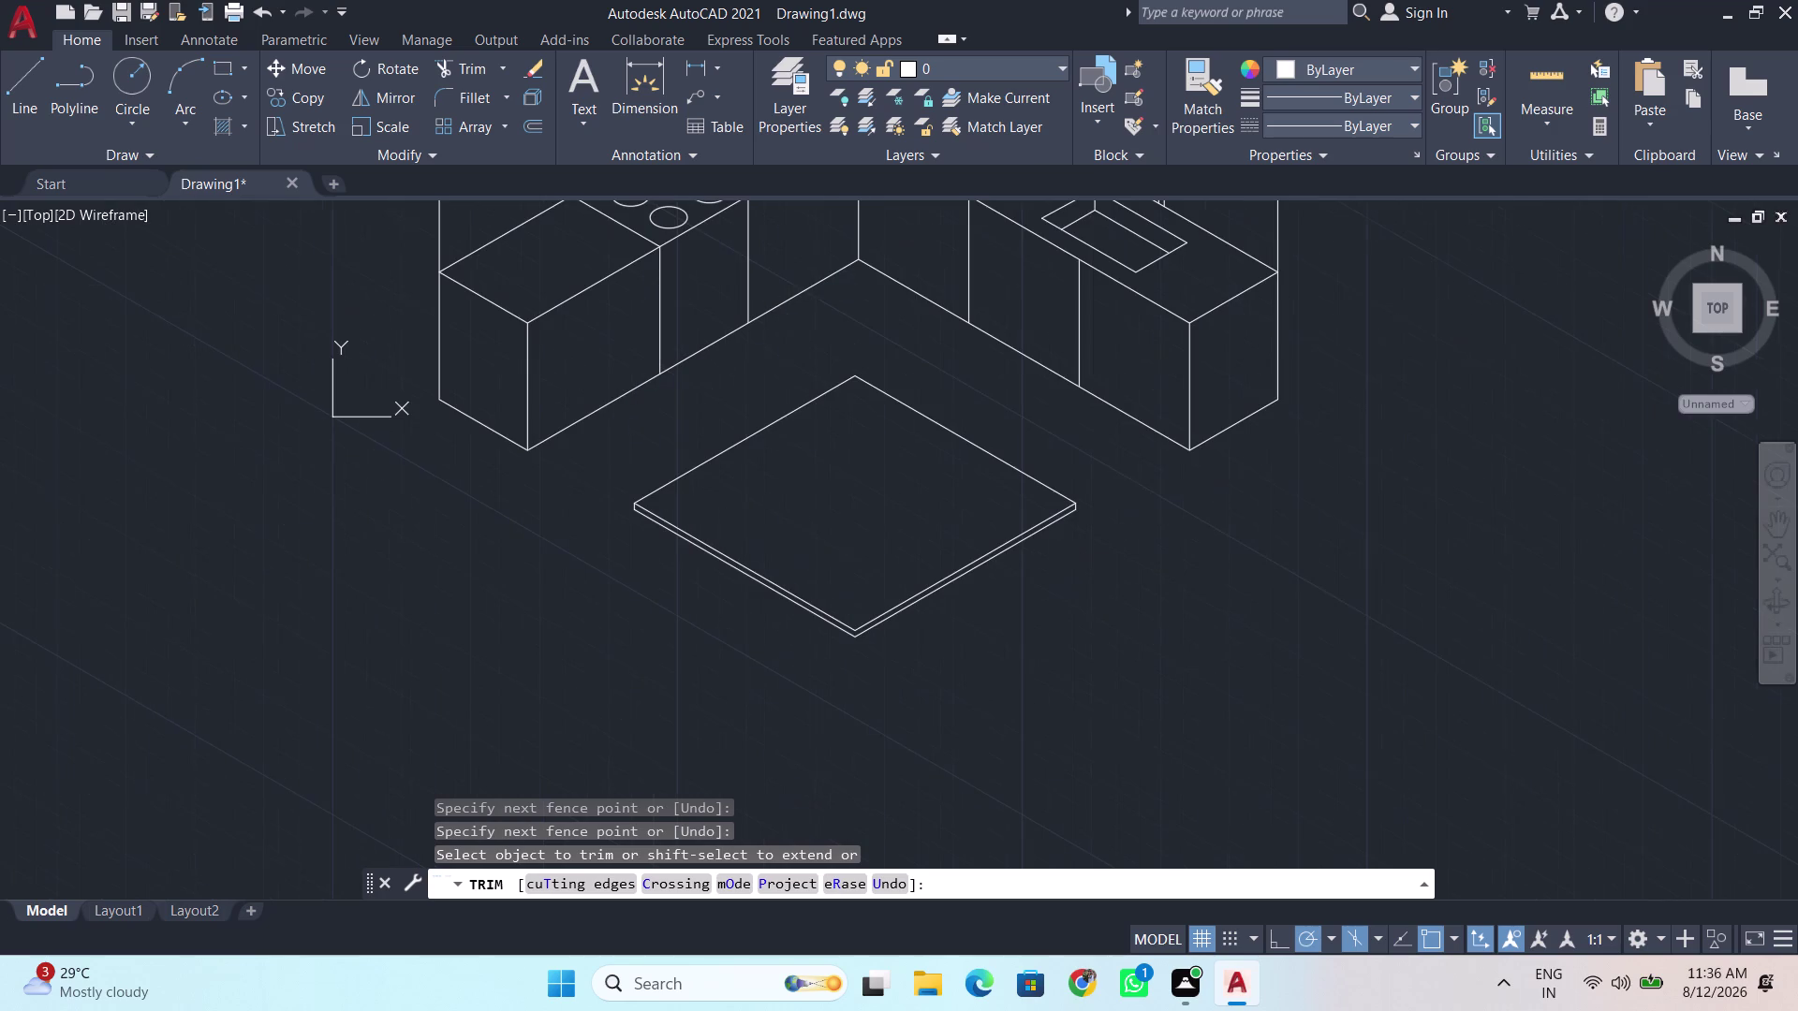
middle_drag(719, 621, 721, 611)
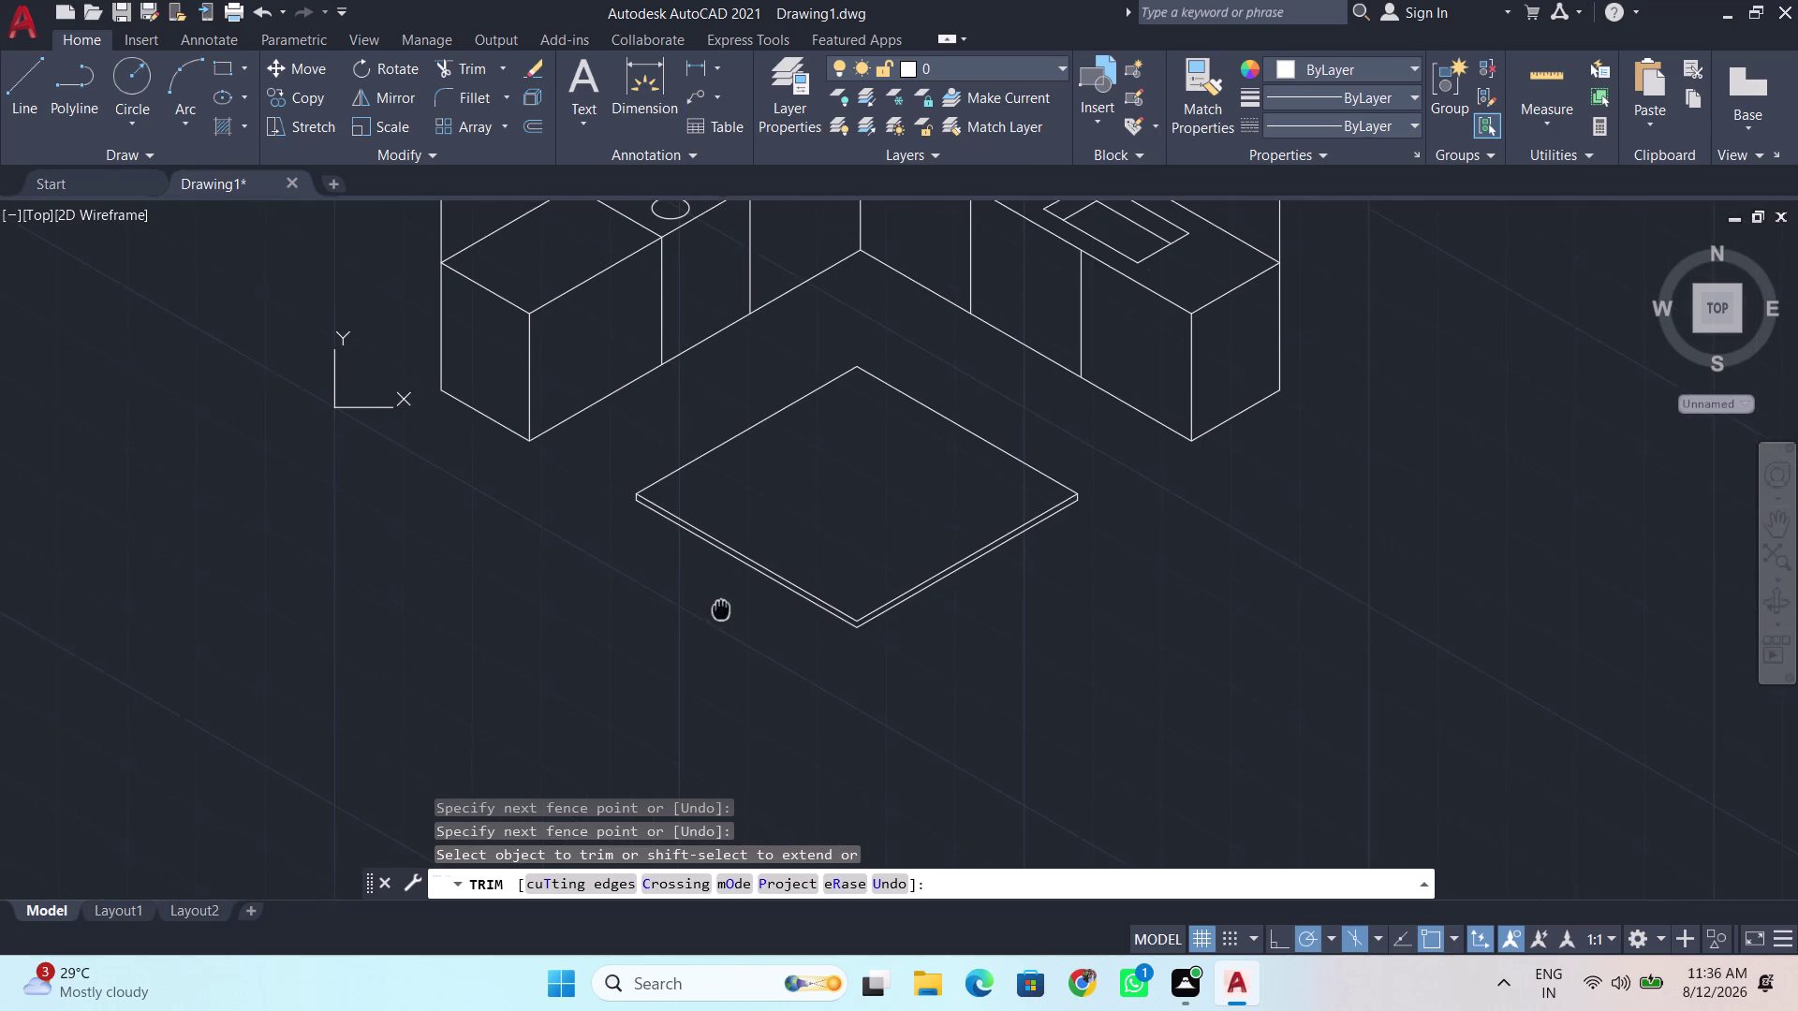
middle_drag(721, 611, 710, 507)
scroll(up, 3)
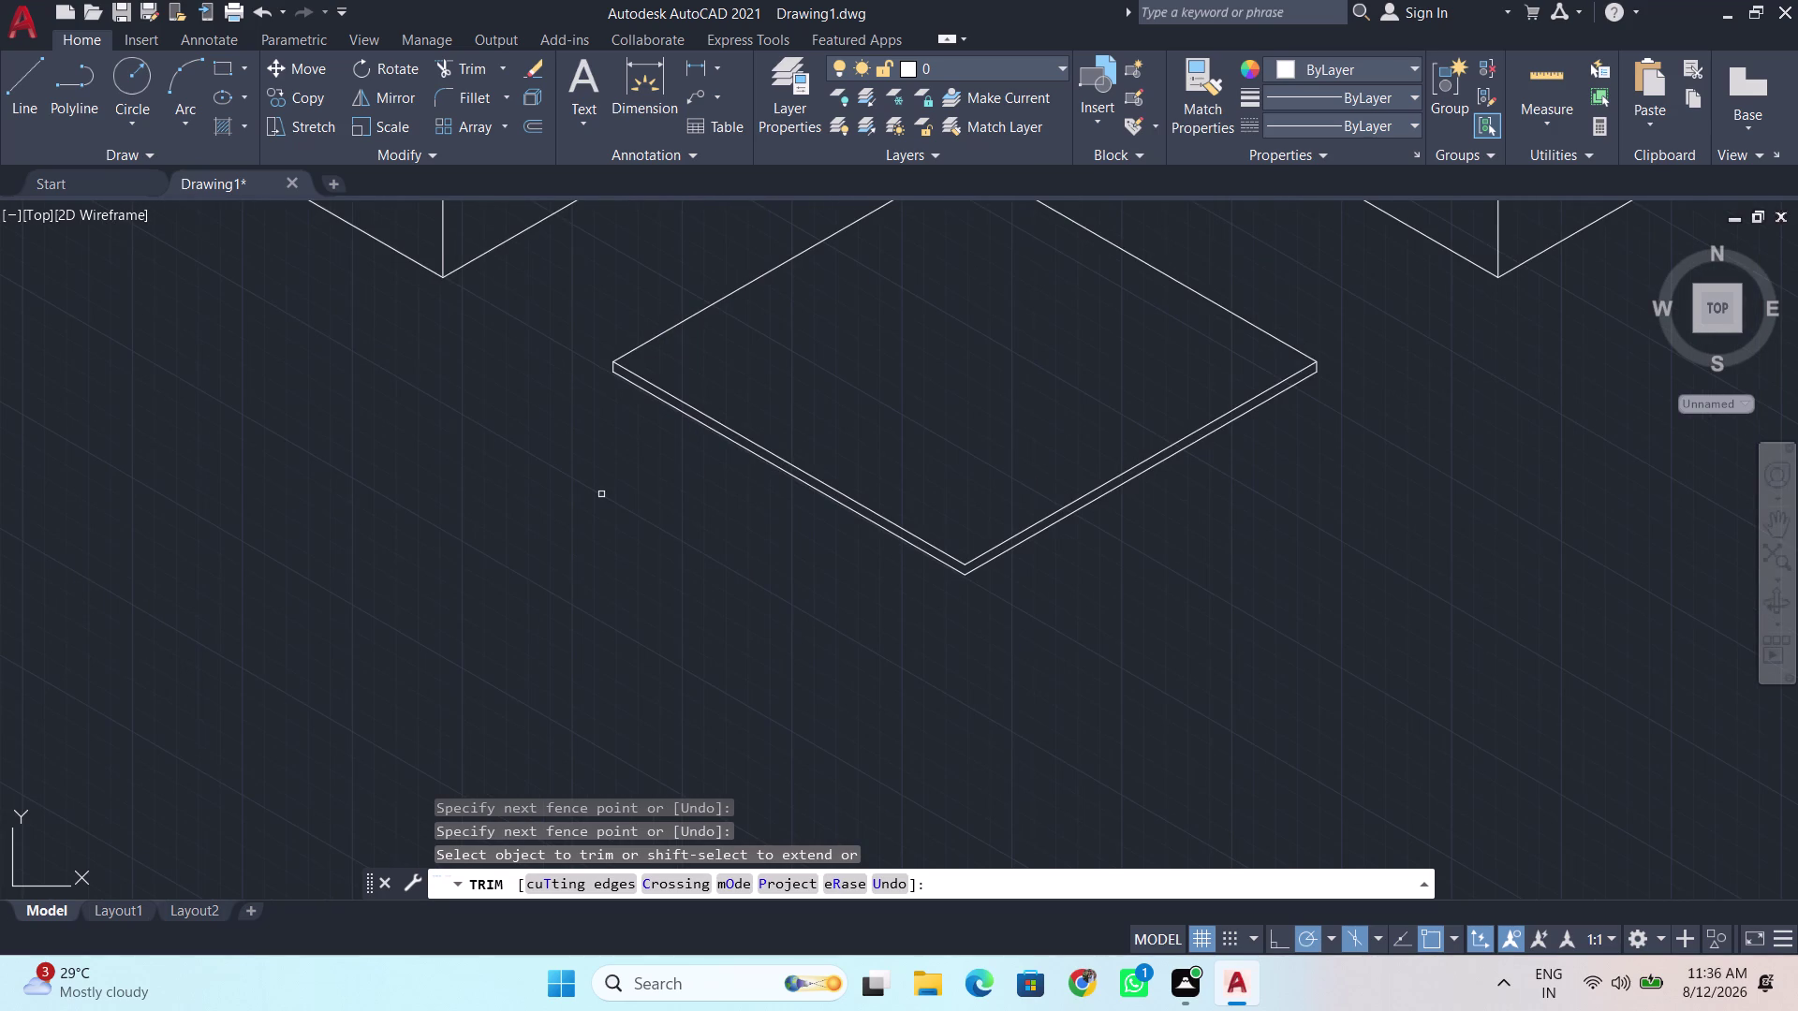
scroll(up, 3)
key(Escape)
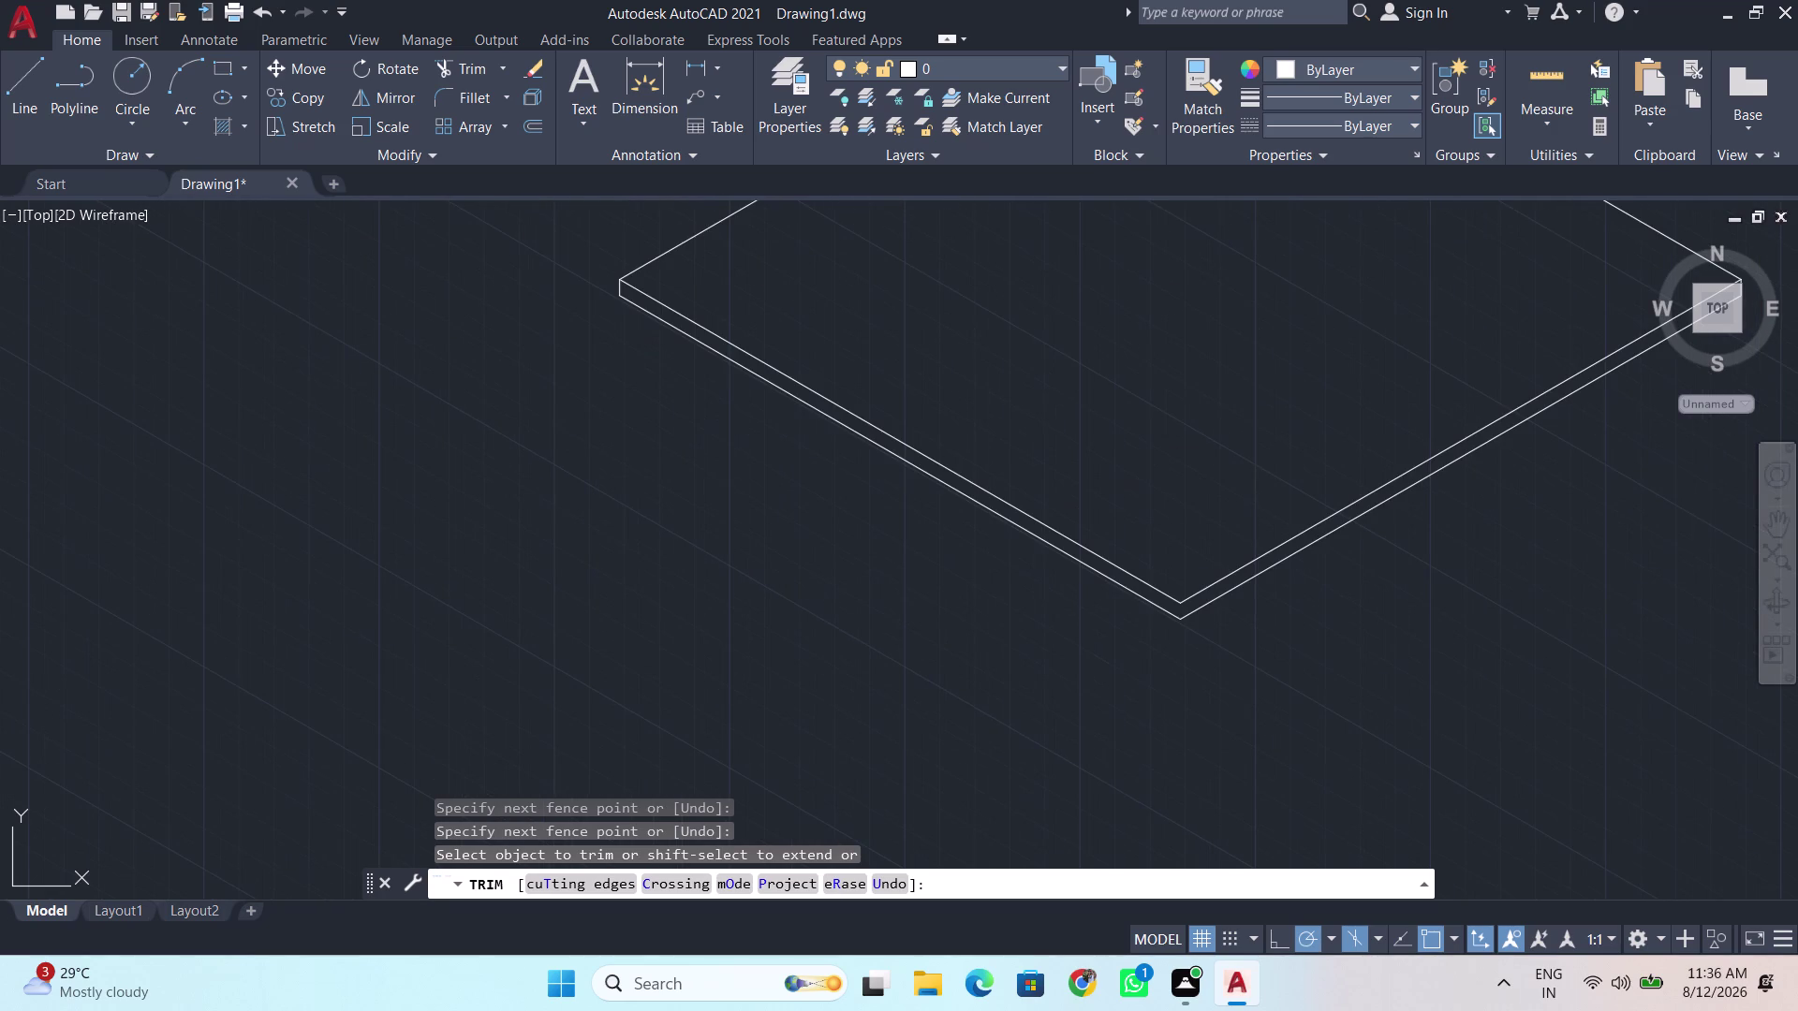
key(l)
key(Return)
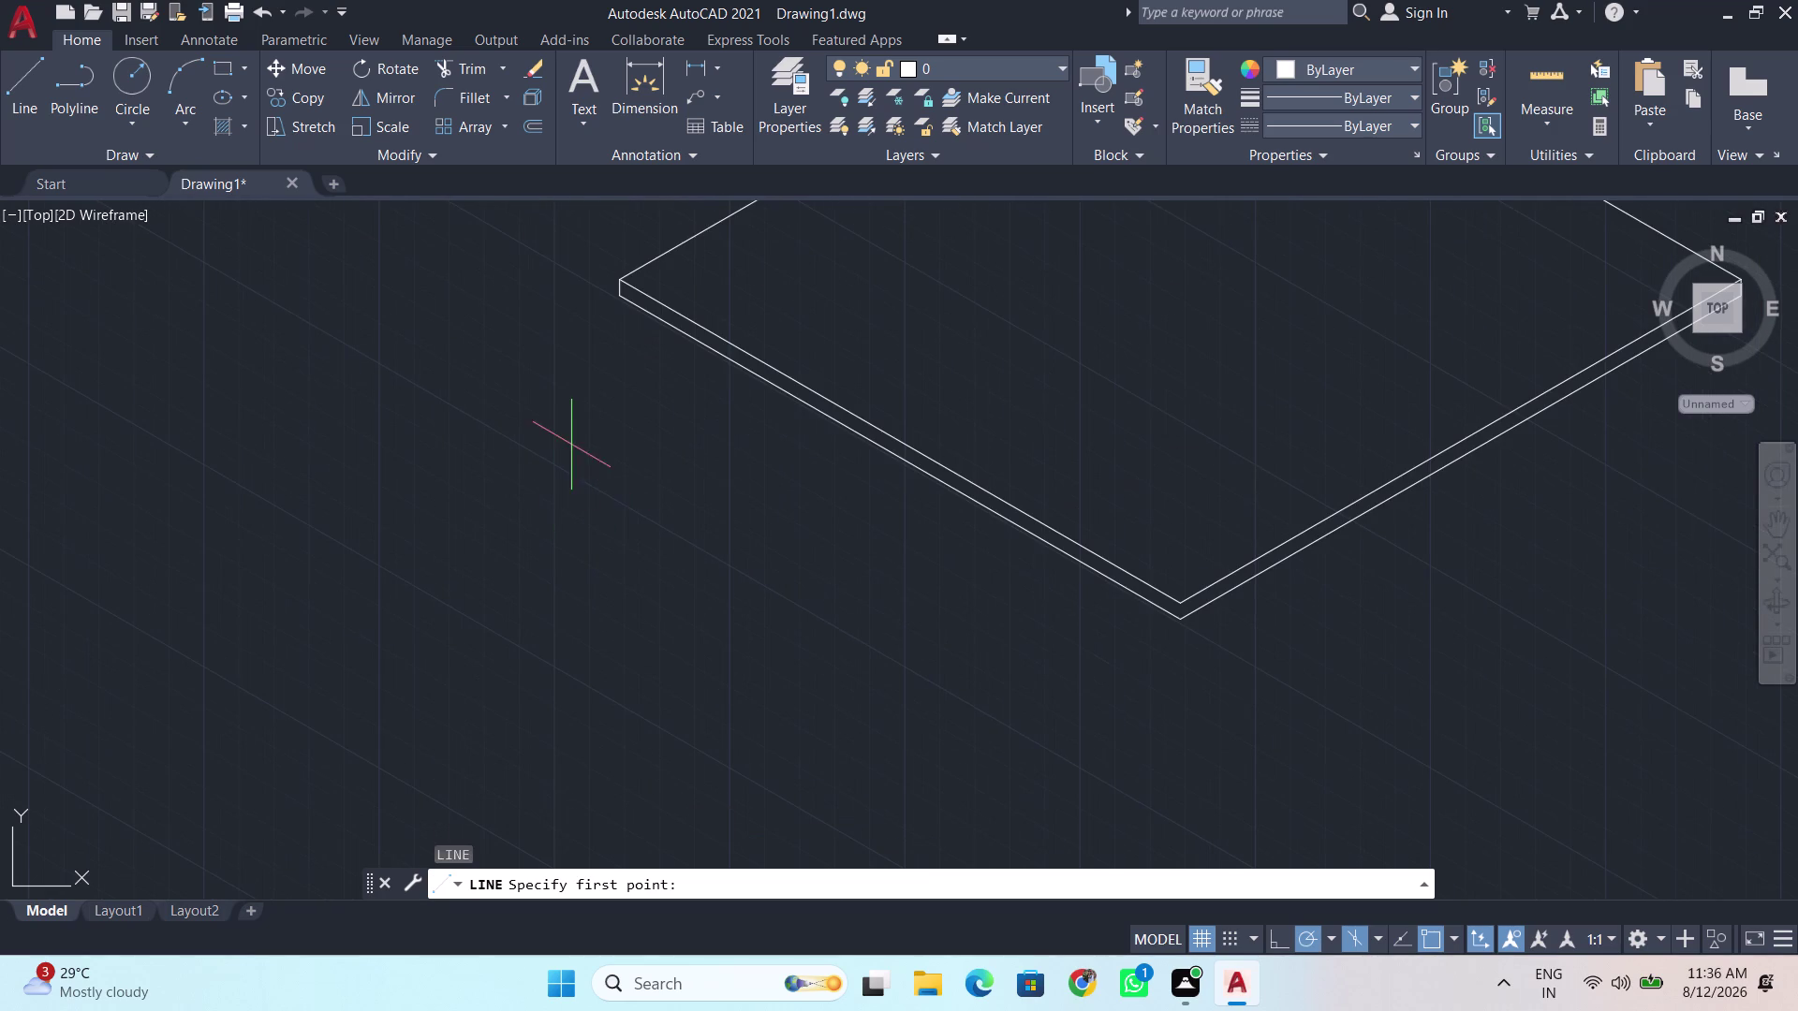
Draw a 100-unit vertical leg edge down from the tabletop's left corner.
scroll(up, 3)
scroll(down, 3)
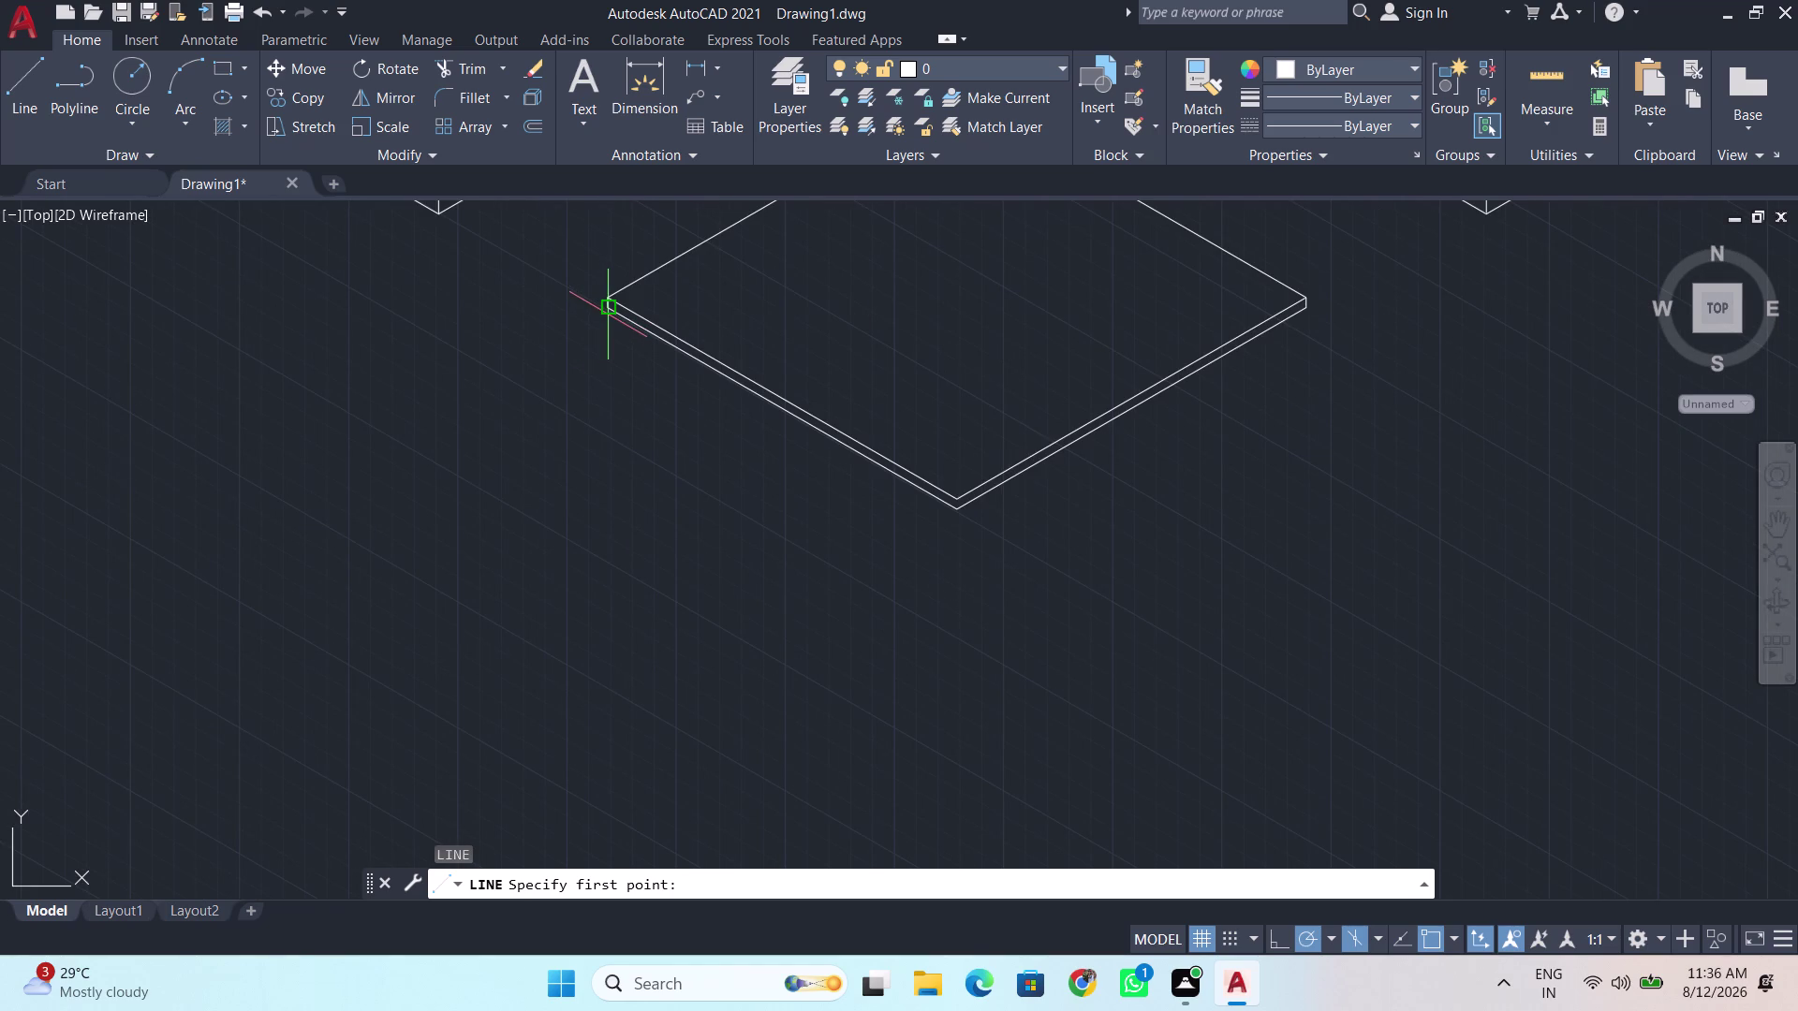
click(609, 305)
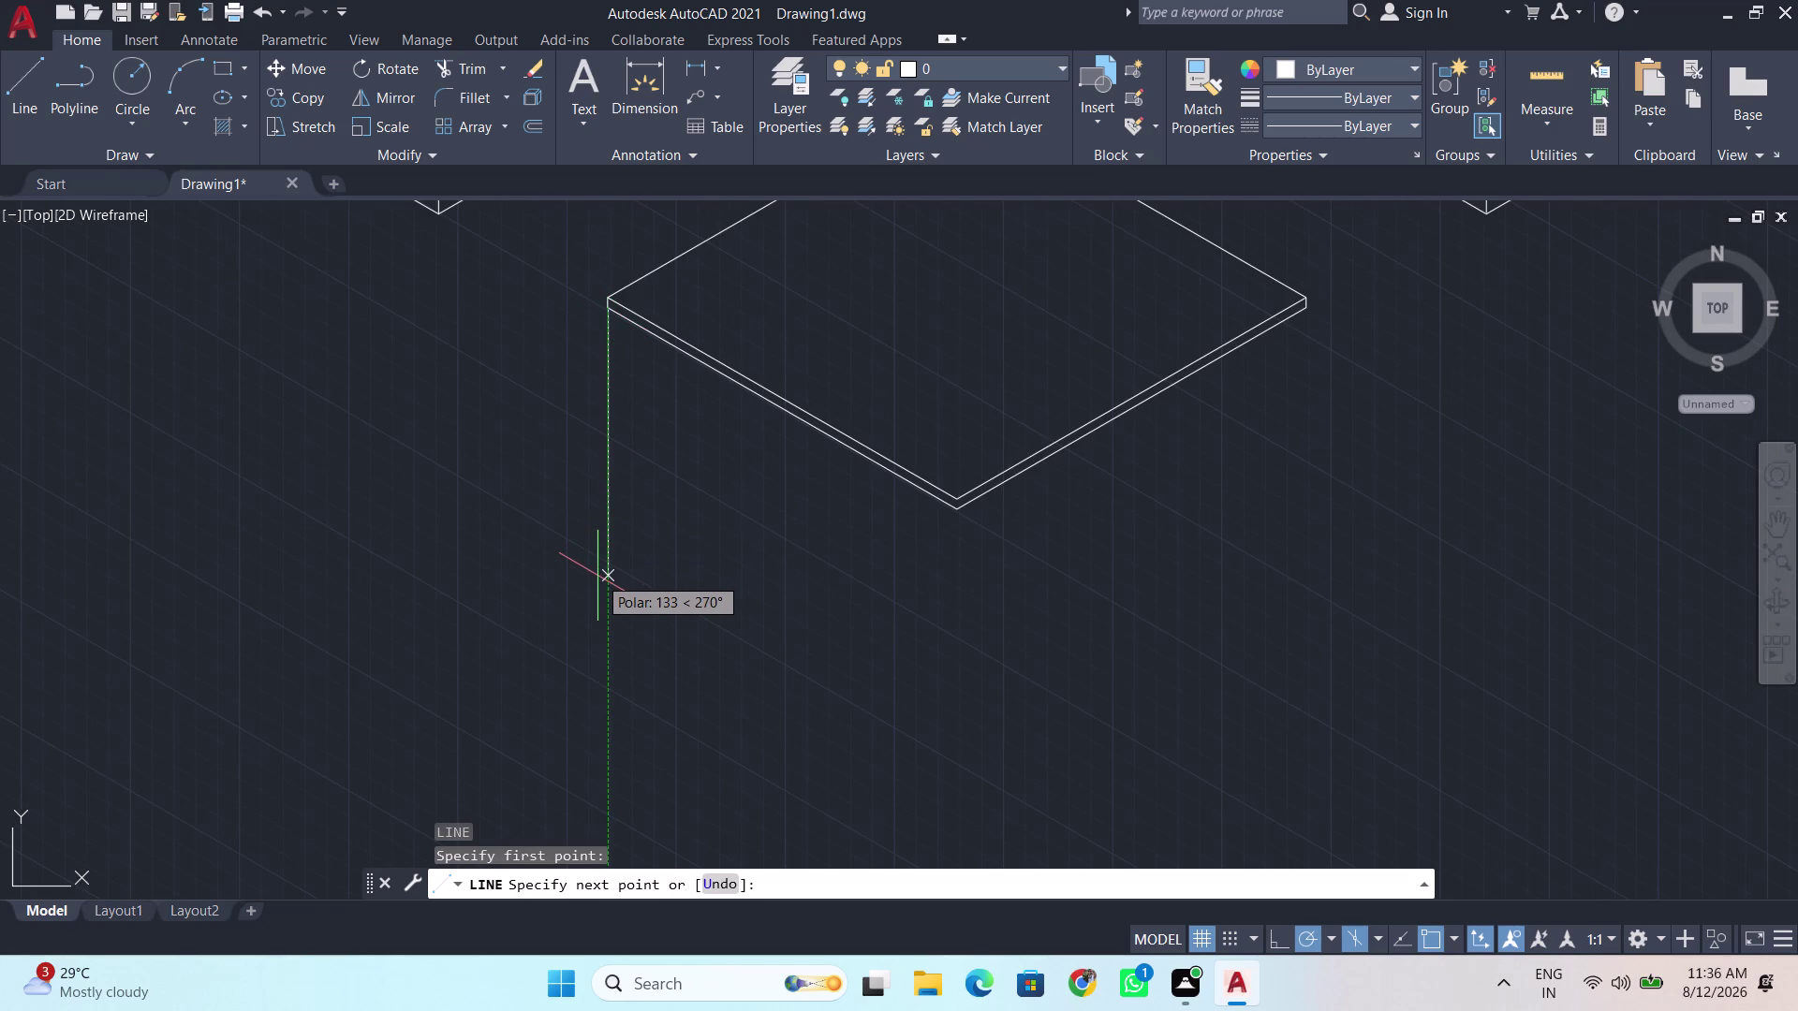
key(BackSpace)
text(100)
key(Return)
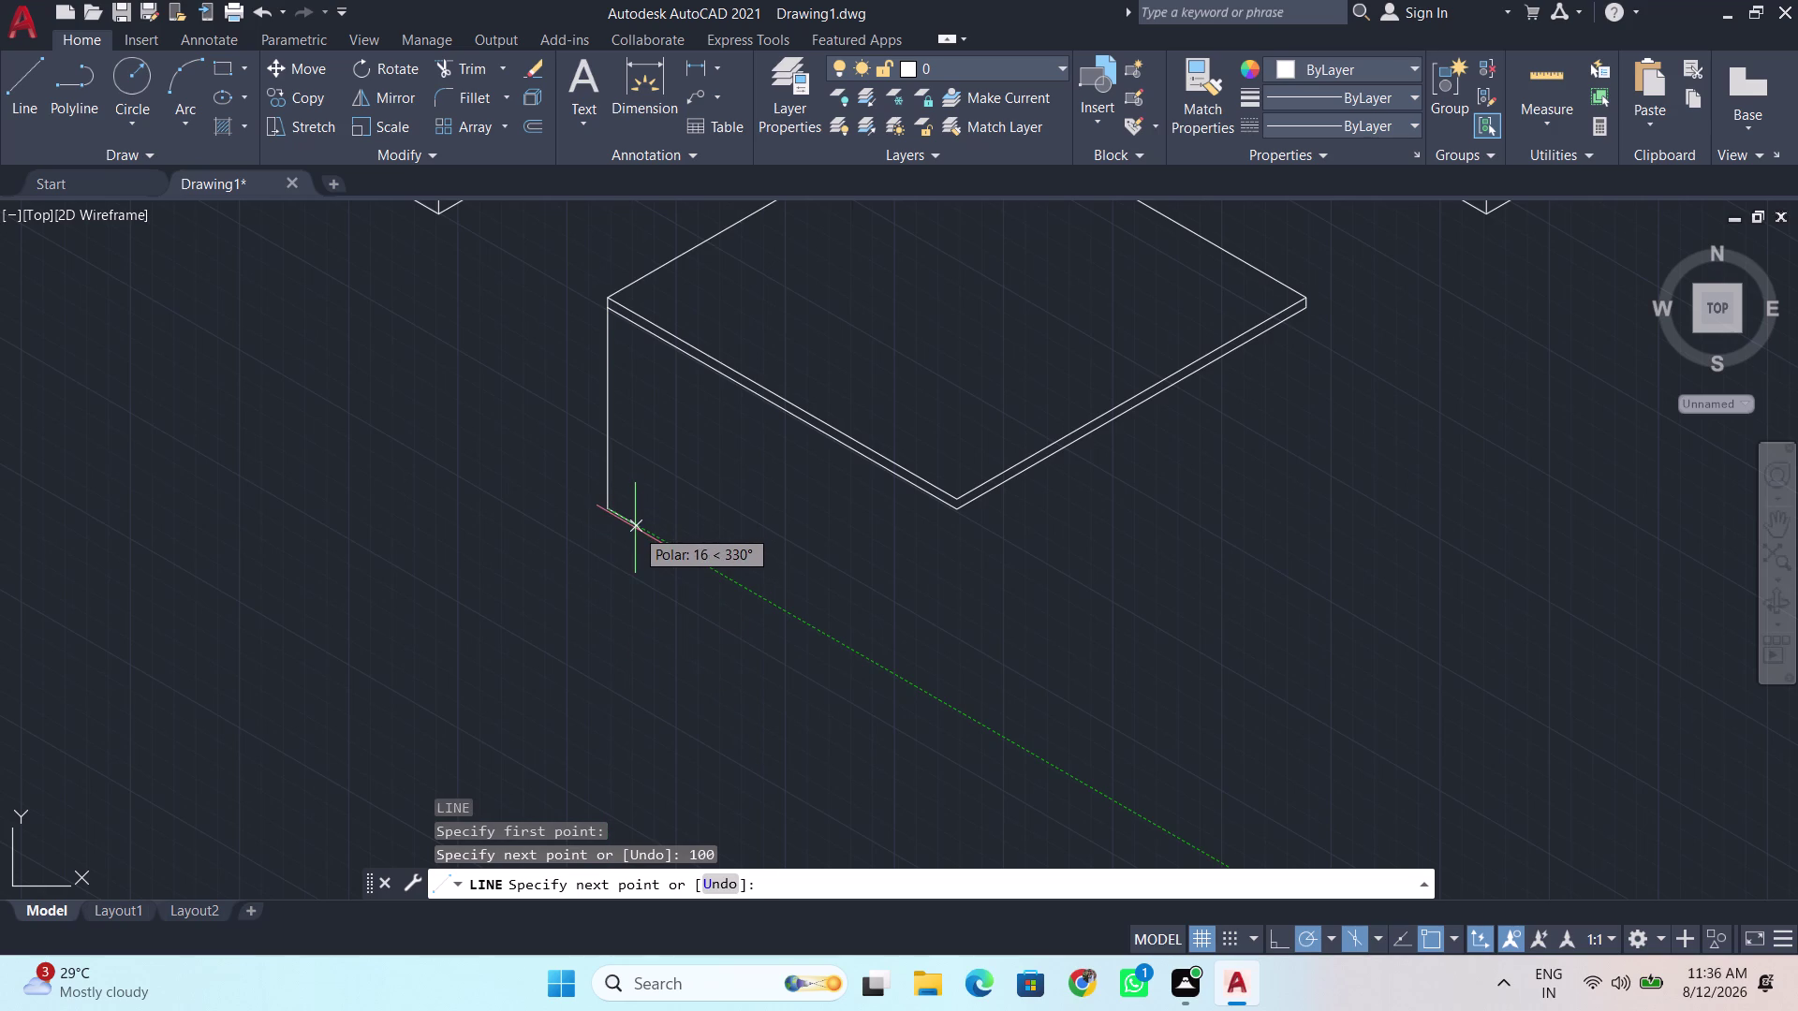
middle_drag(636, 528, 684, 596)
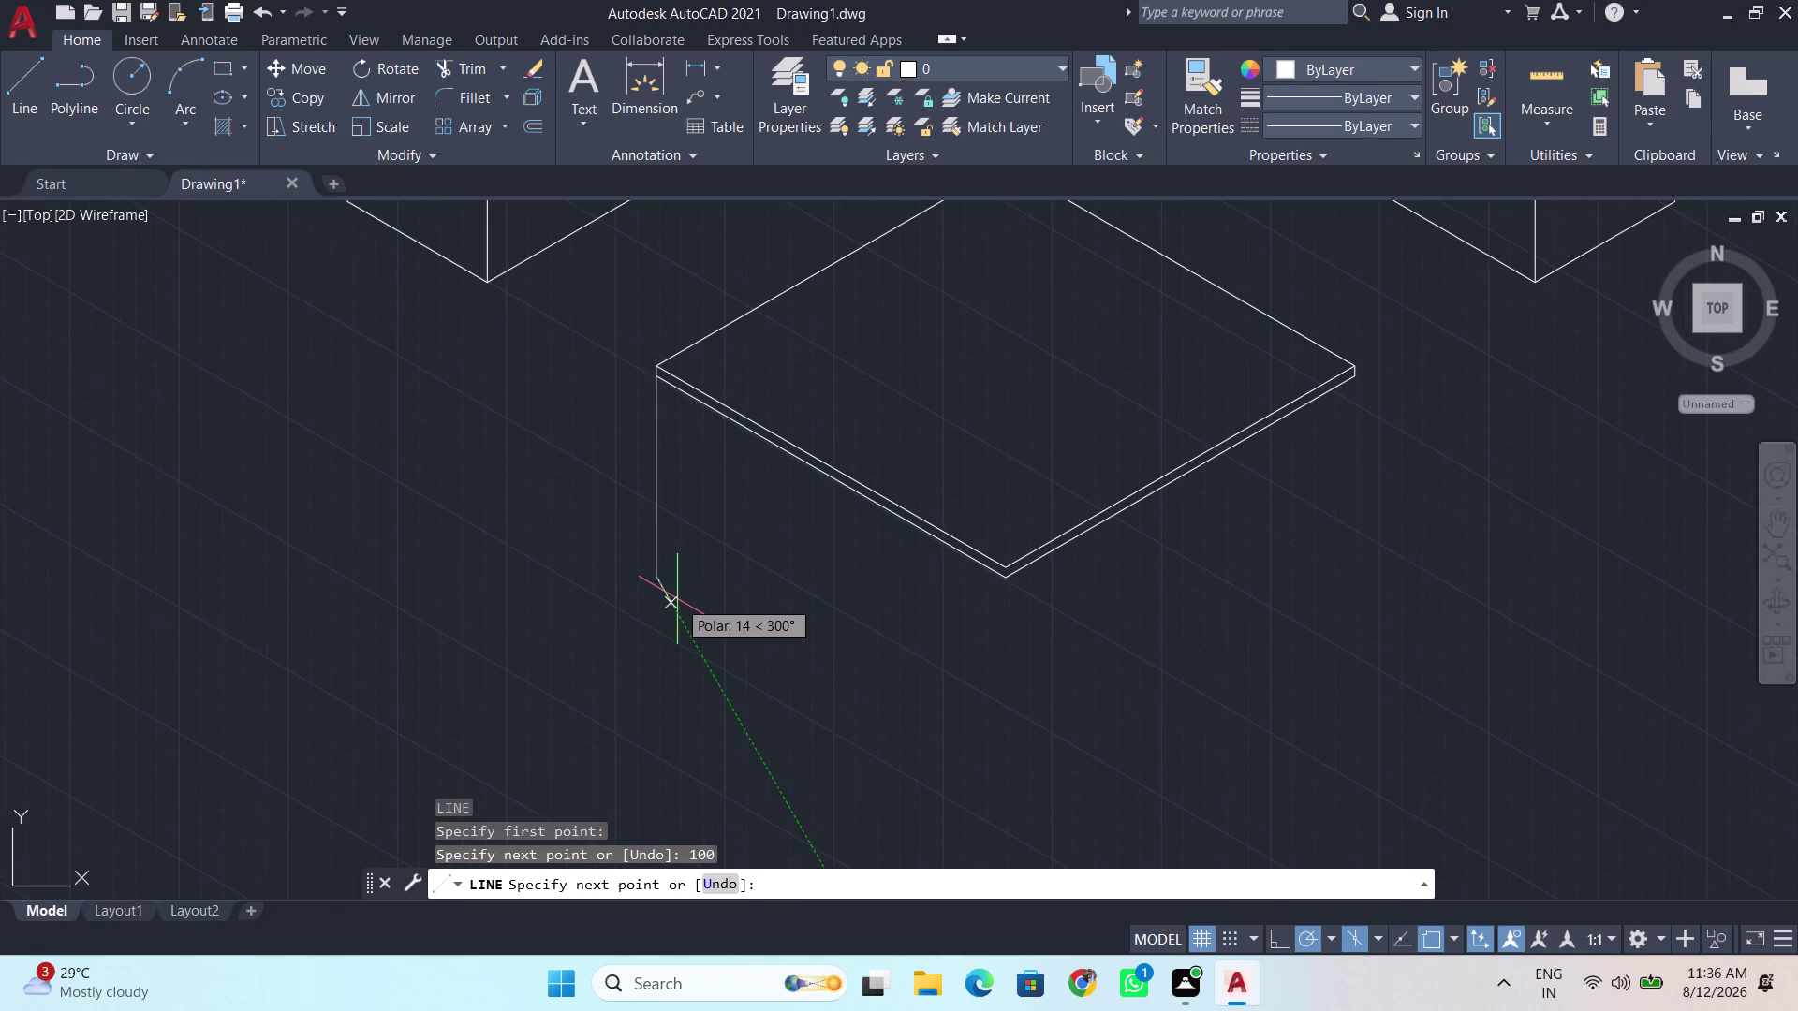
Add the leg's 5-unit bottom edge, redrawing it after an undo.
key(BackSpace)
key(5)
key(Return)
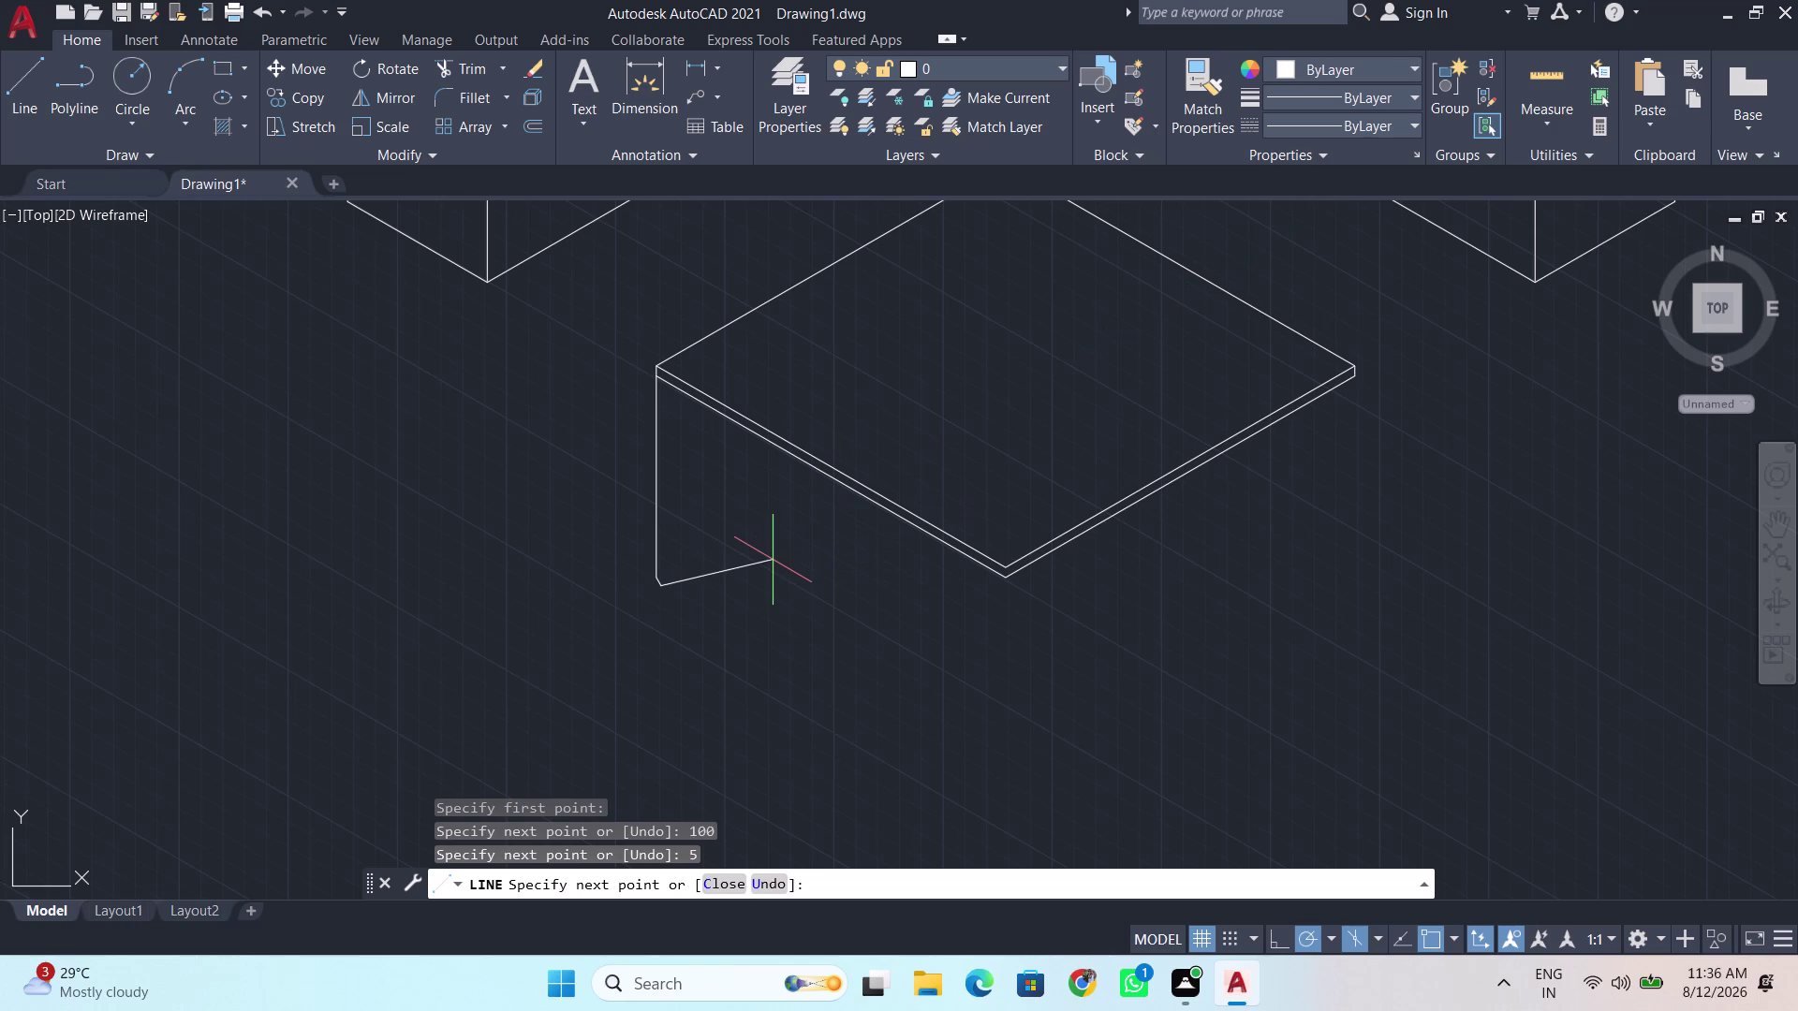
key(ctrl+z)
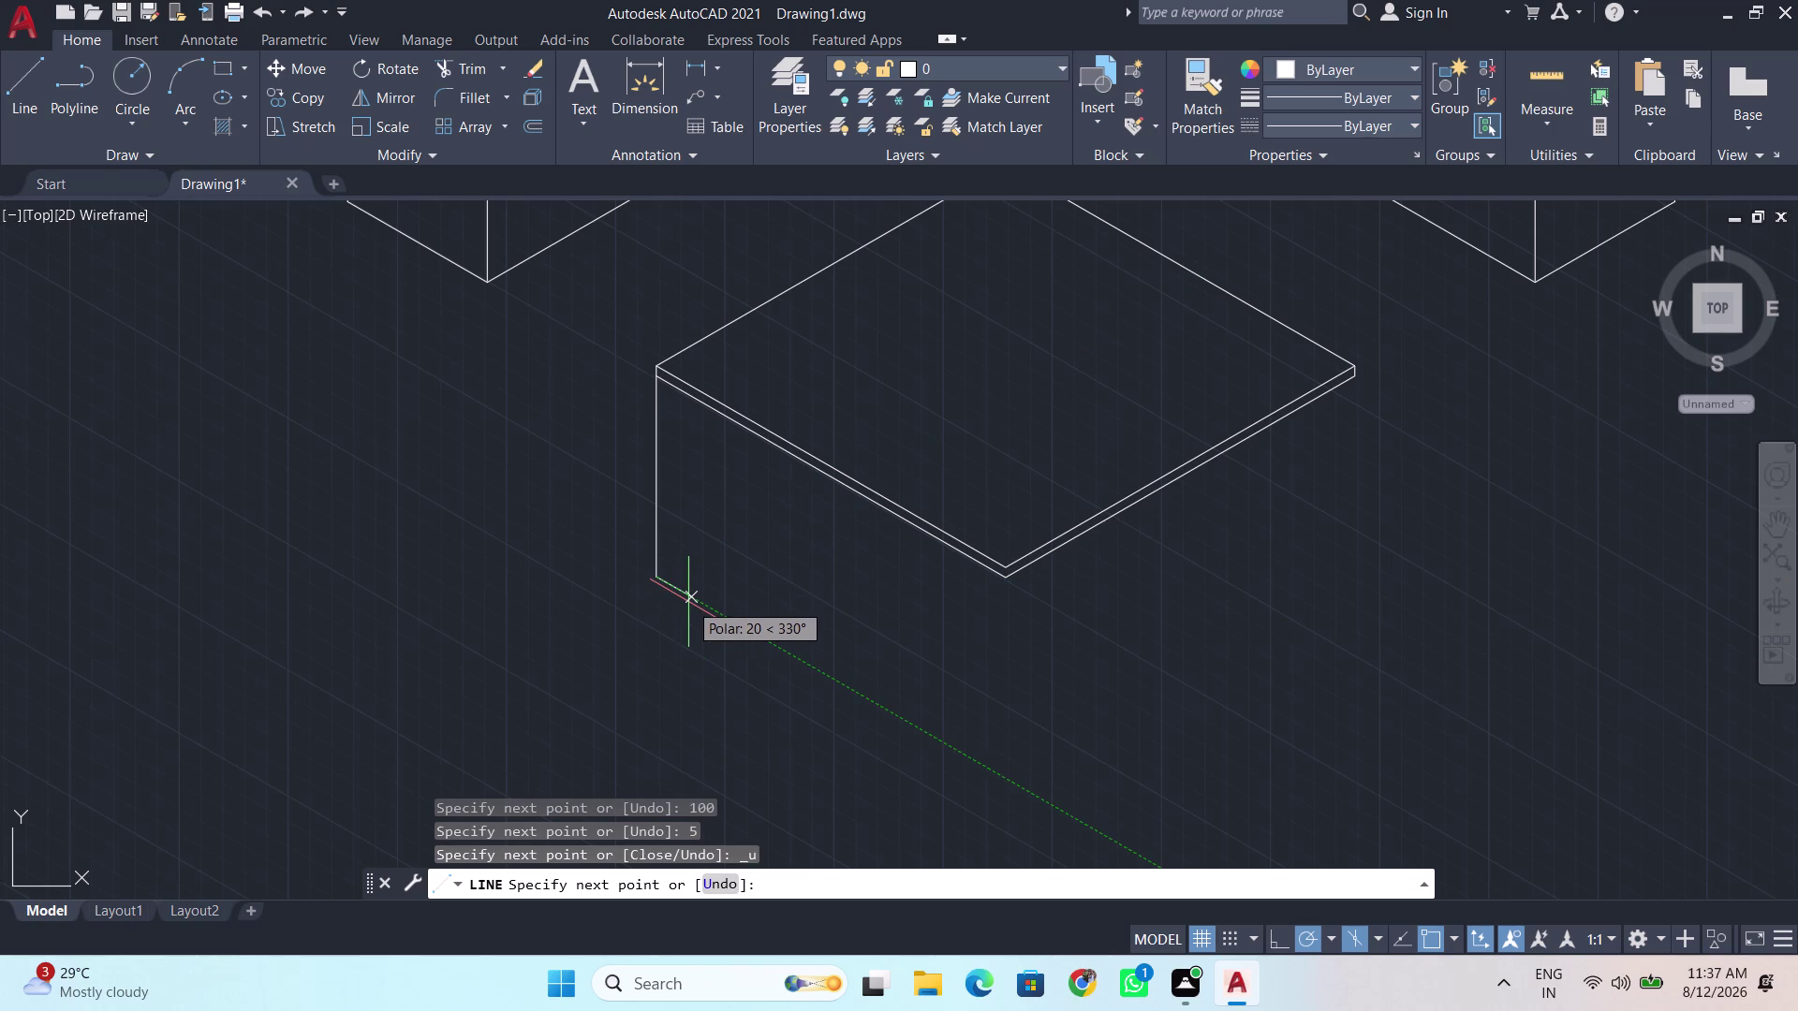
key(BackSpace)
key(5)
key(Return)
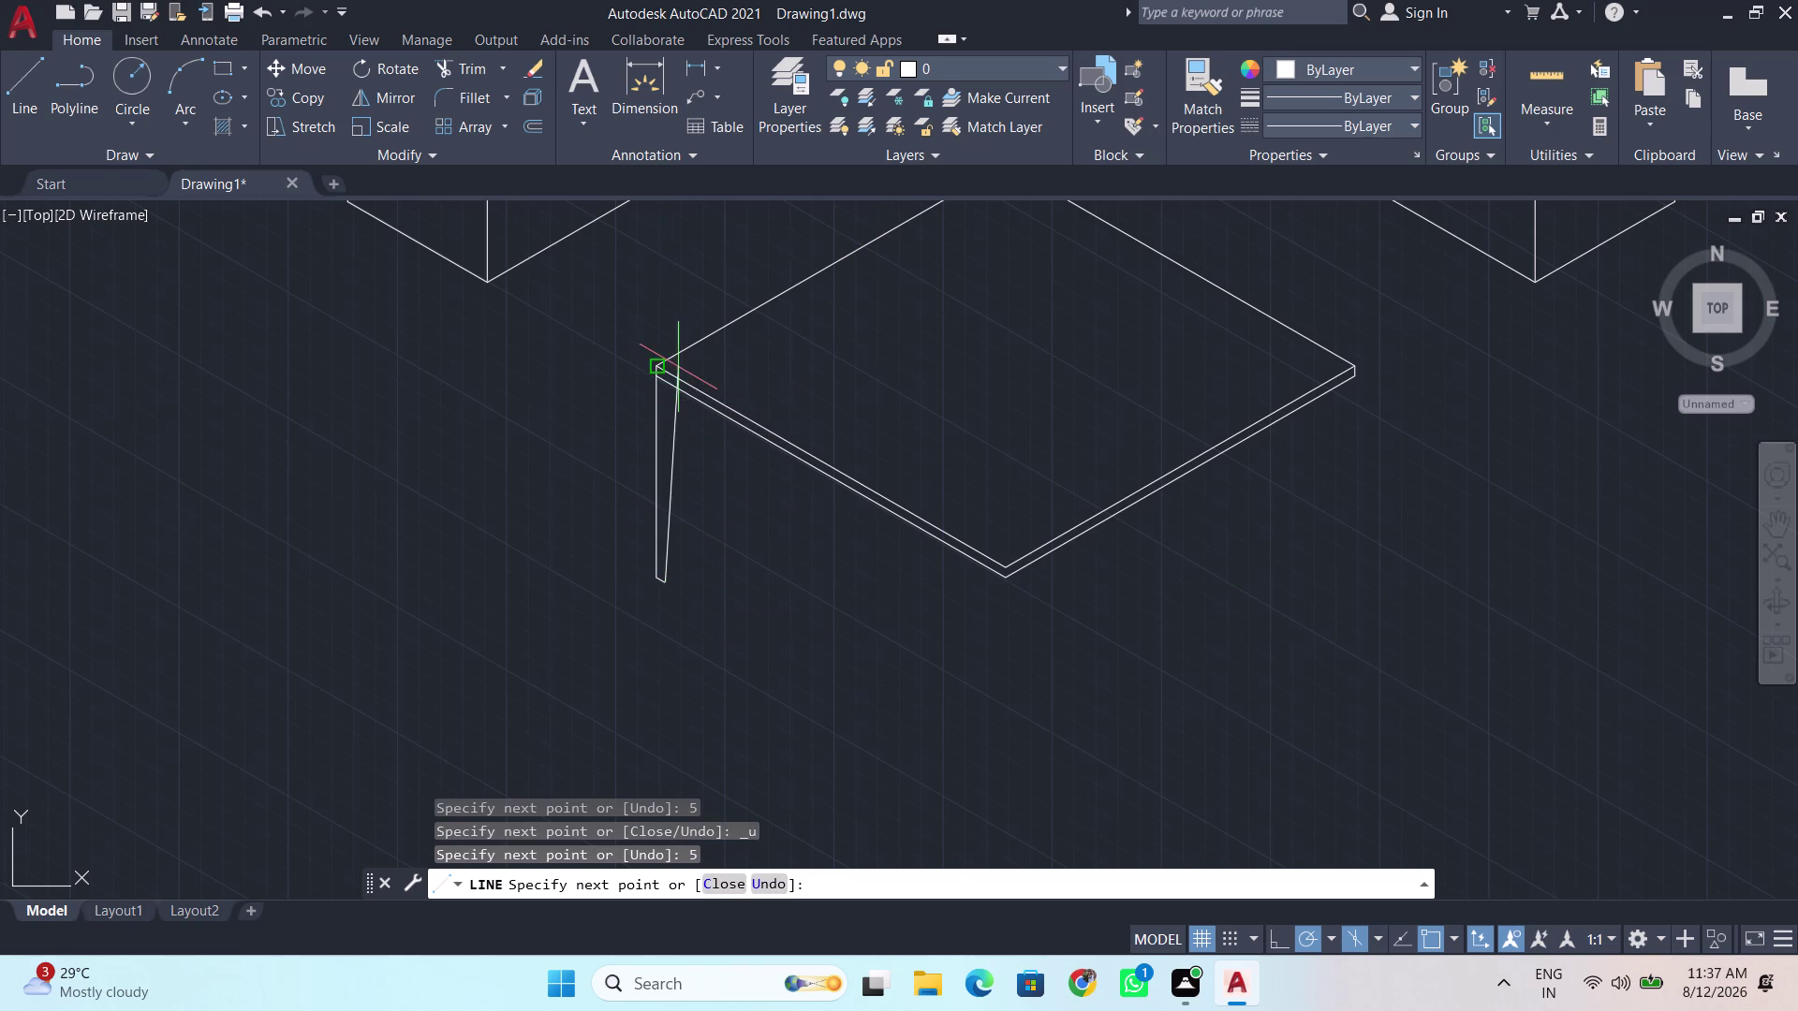
Draw the leg's second edge back up past the tabletop and end the line.
scroll(up, 3)
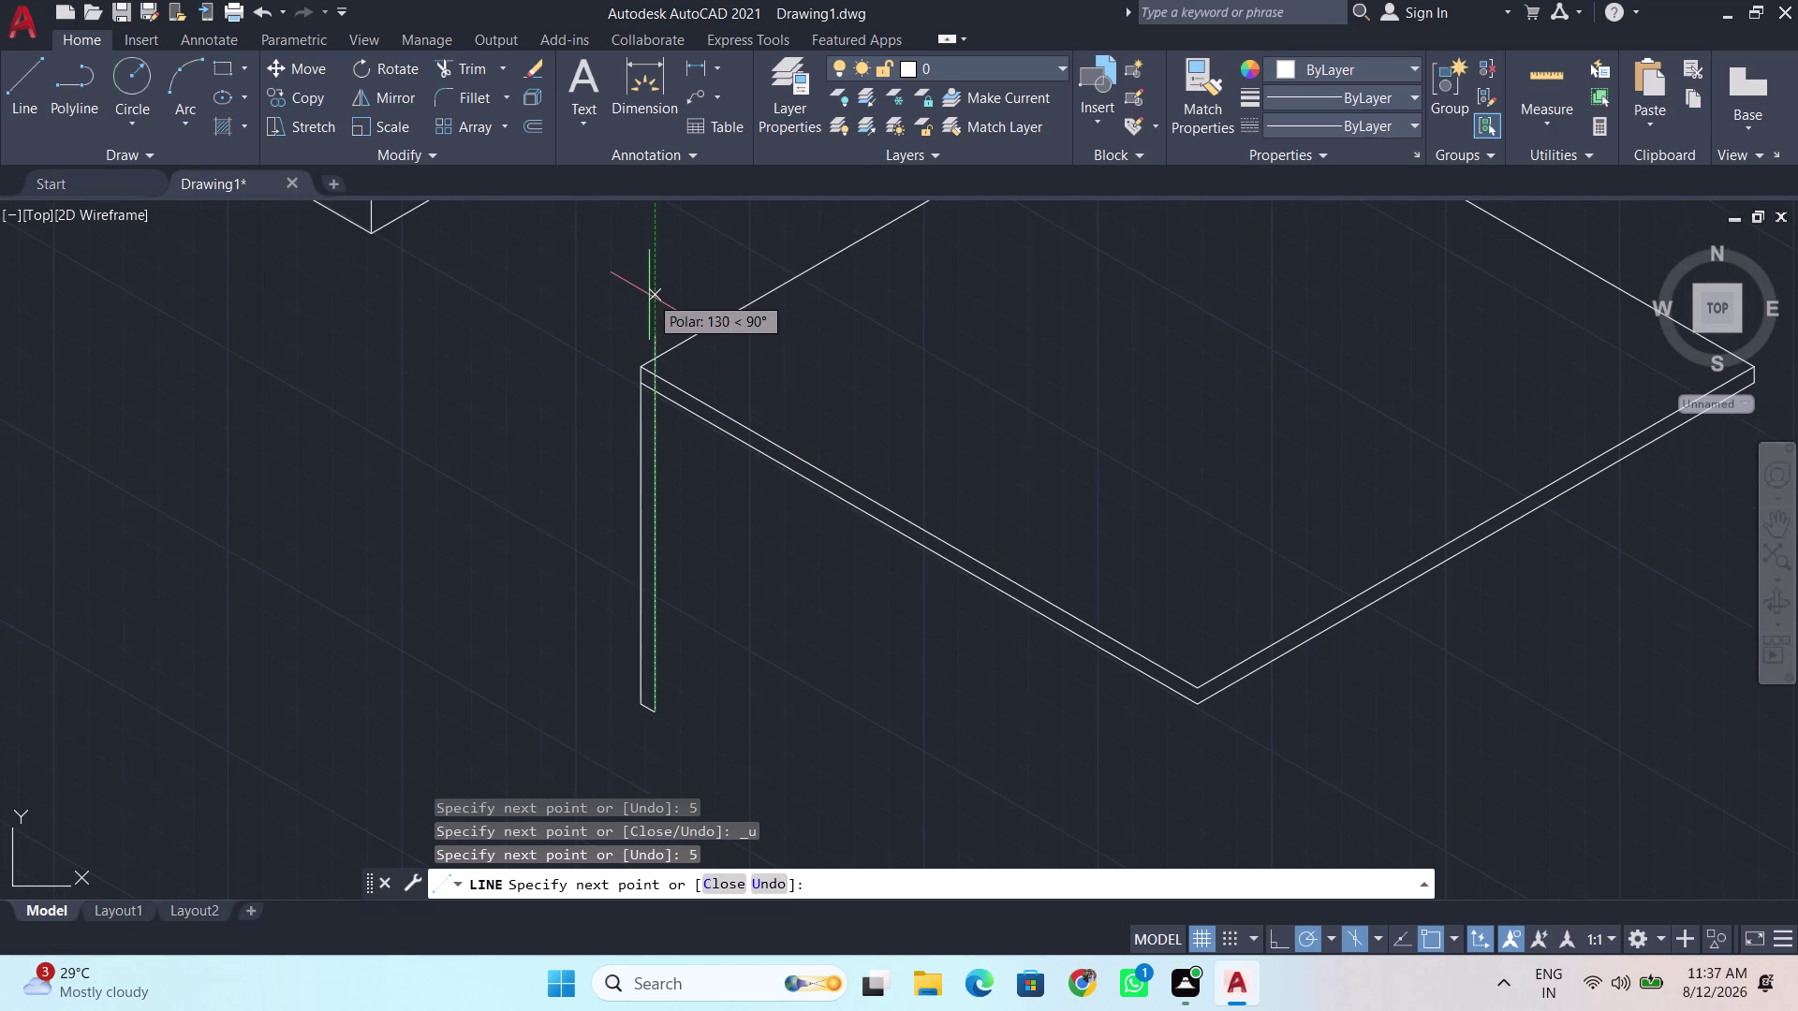
click(646, 286)
key(space)
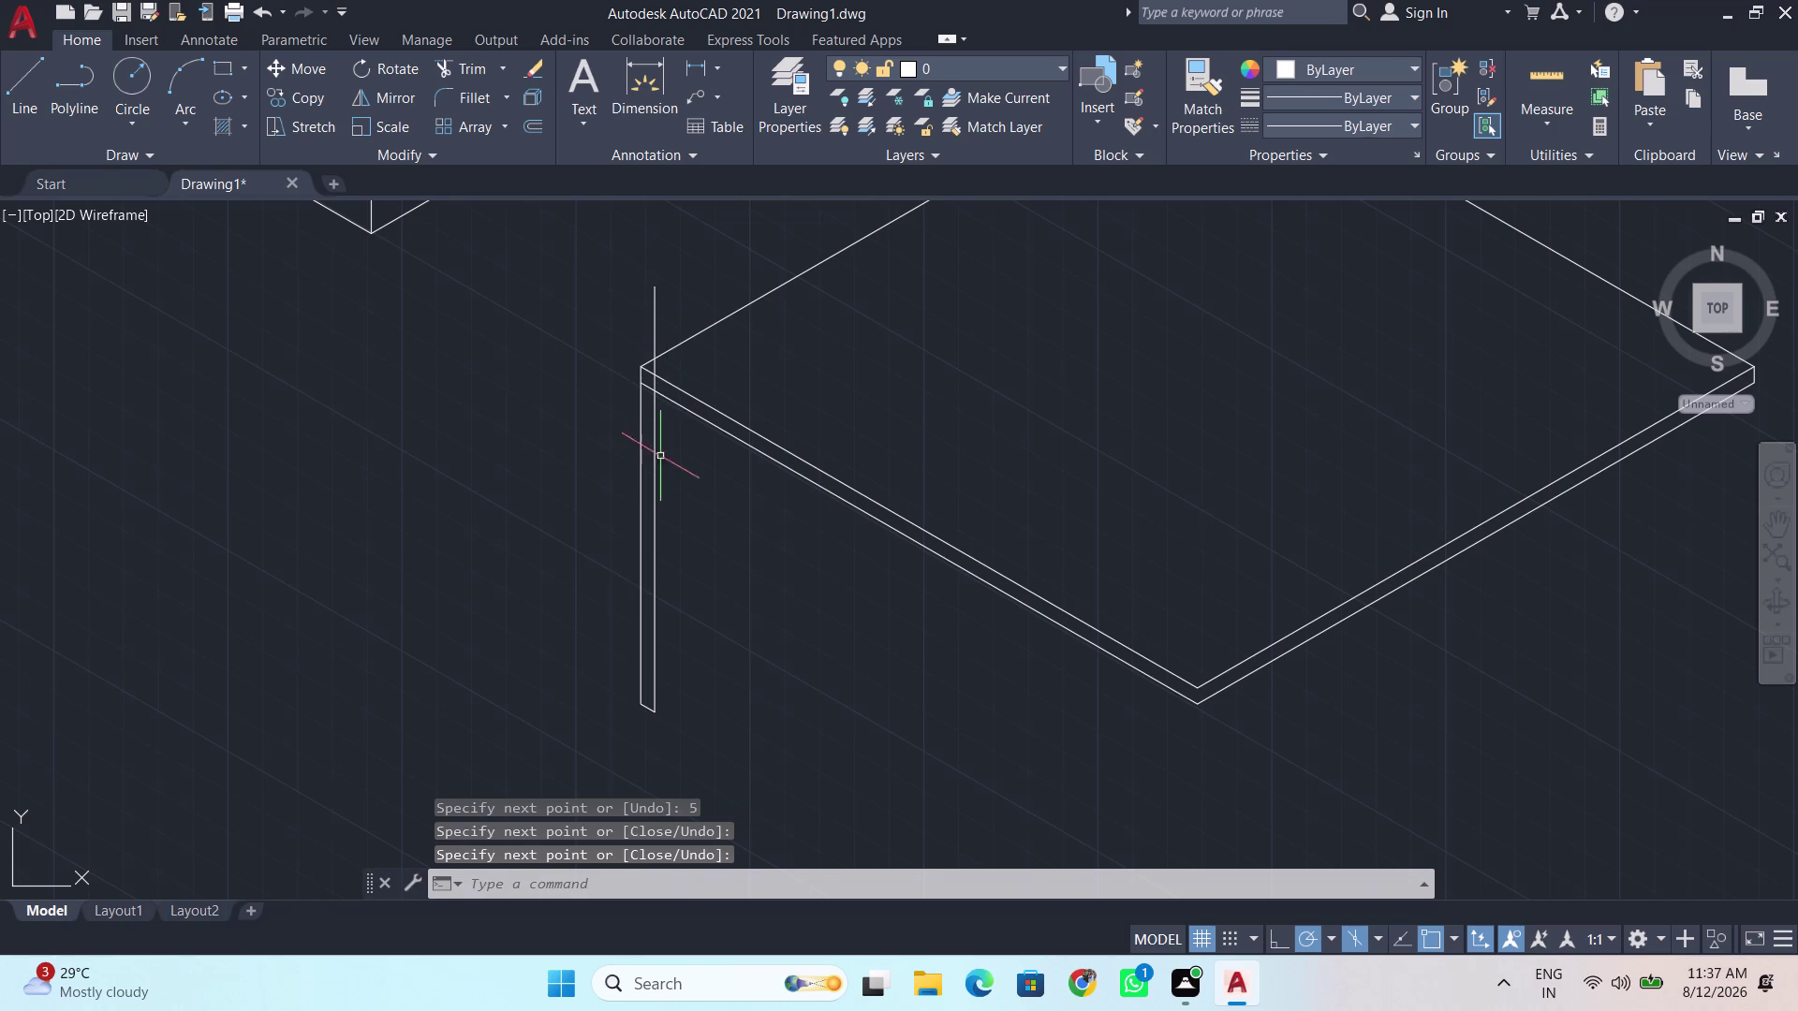
scroll(up, 3)
scroll(up, 3)
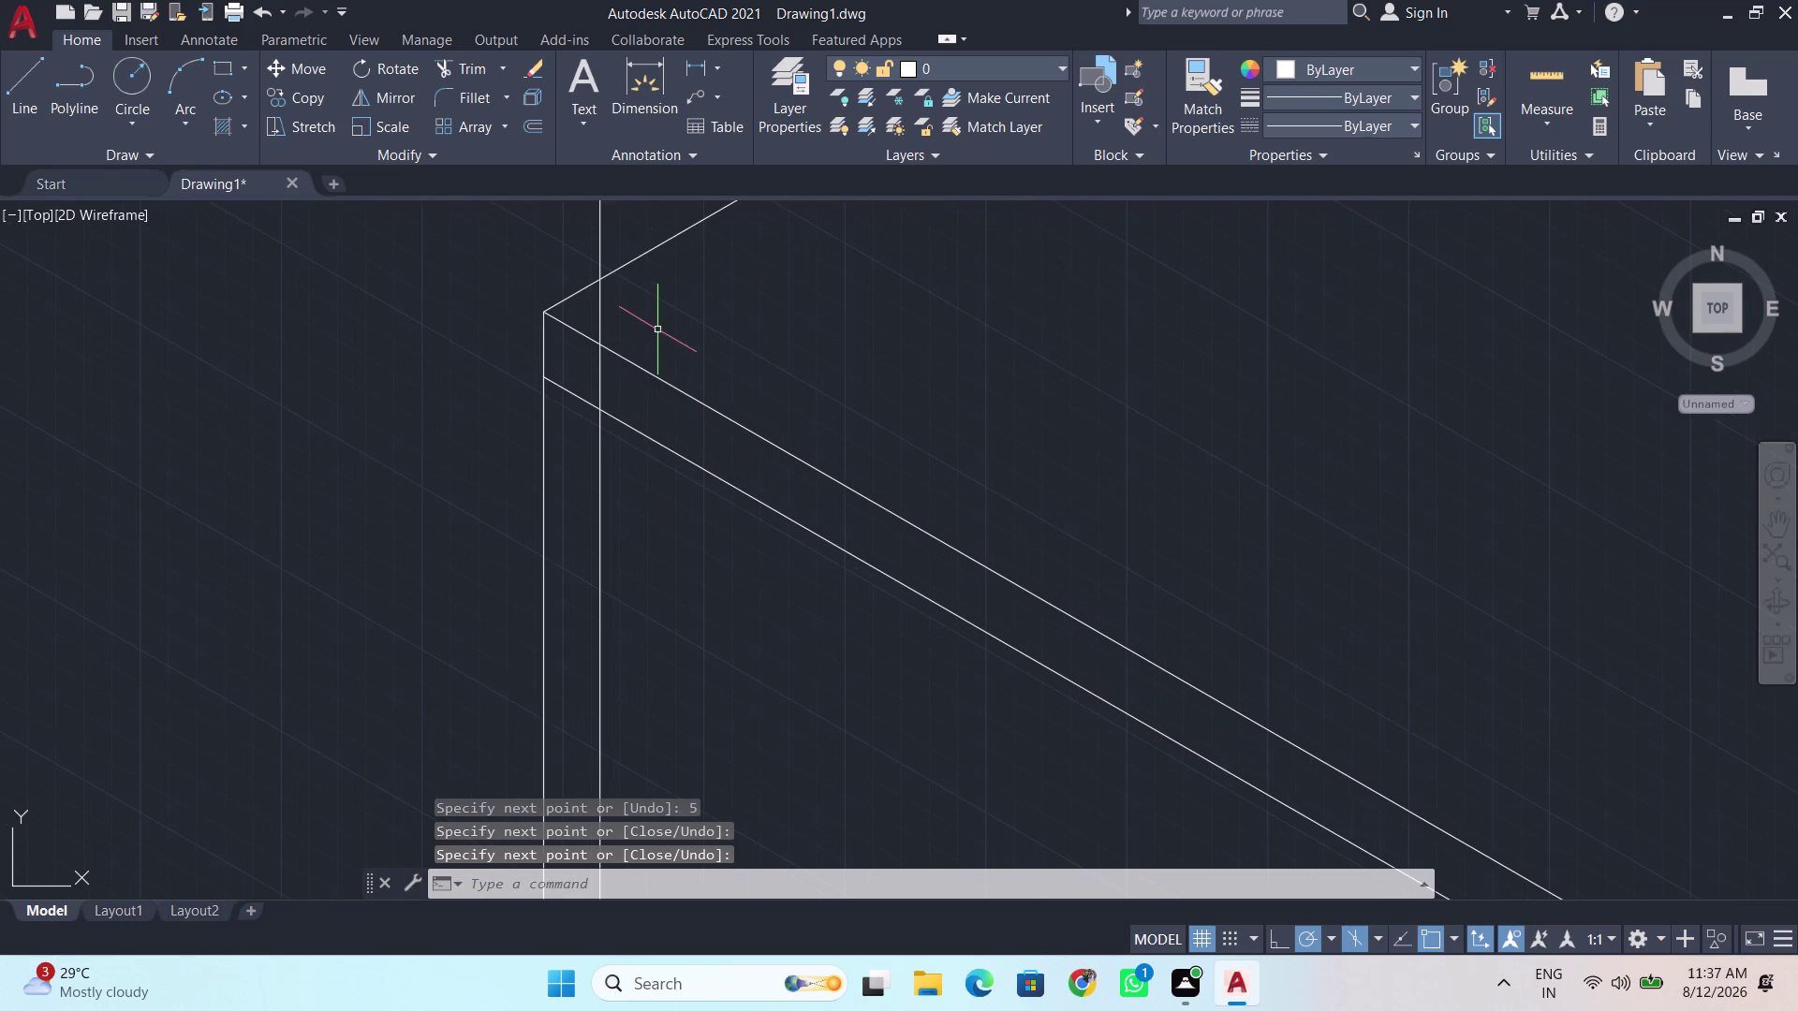
middle_drag(658, 328, 686, 487)
Trim the leg edge's overshoot above the tabletop after one cancelled attempt.
key(t)
key(r)
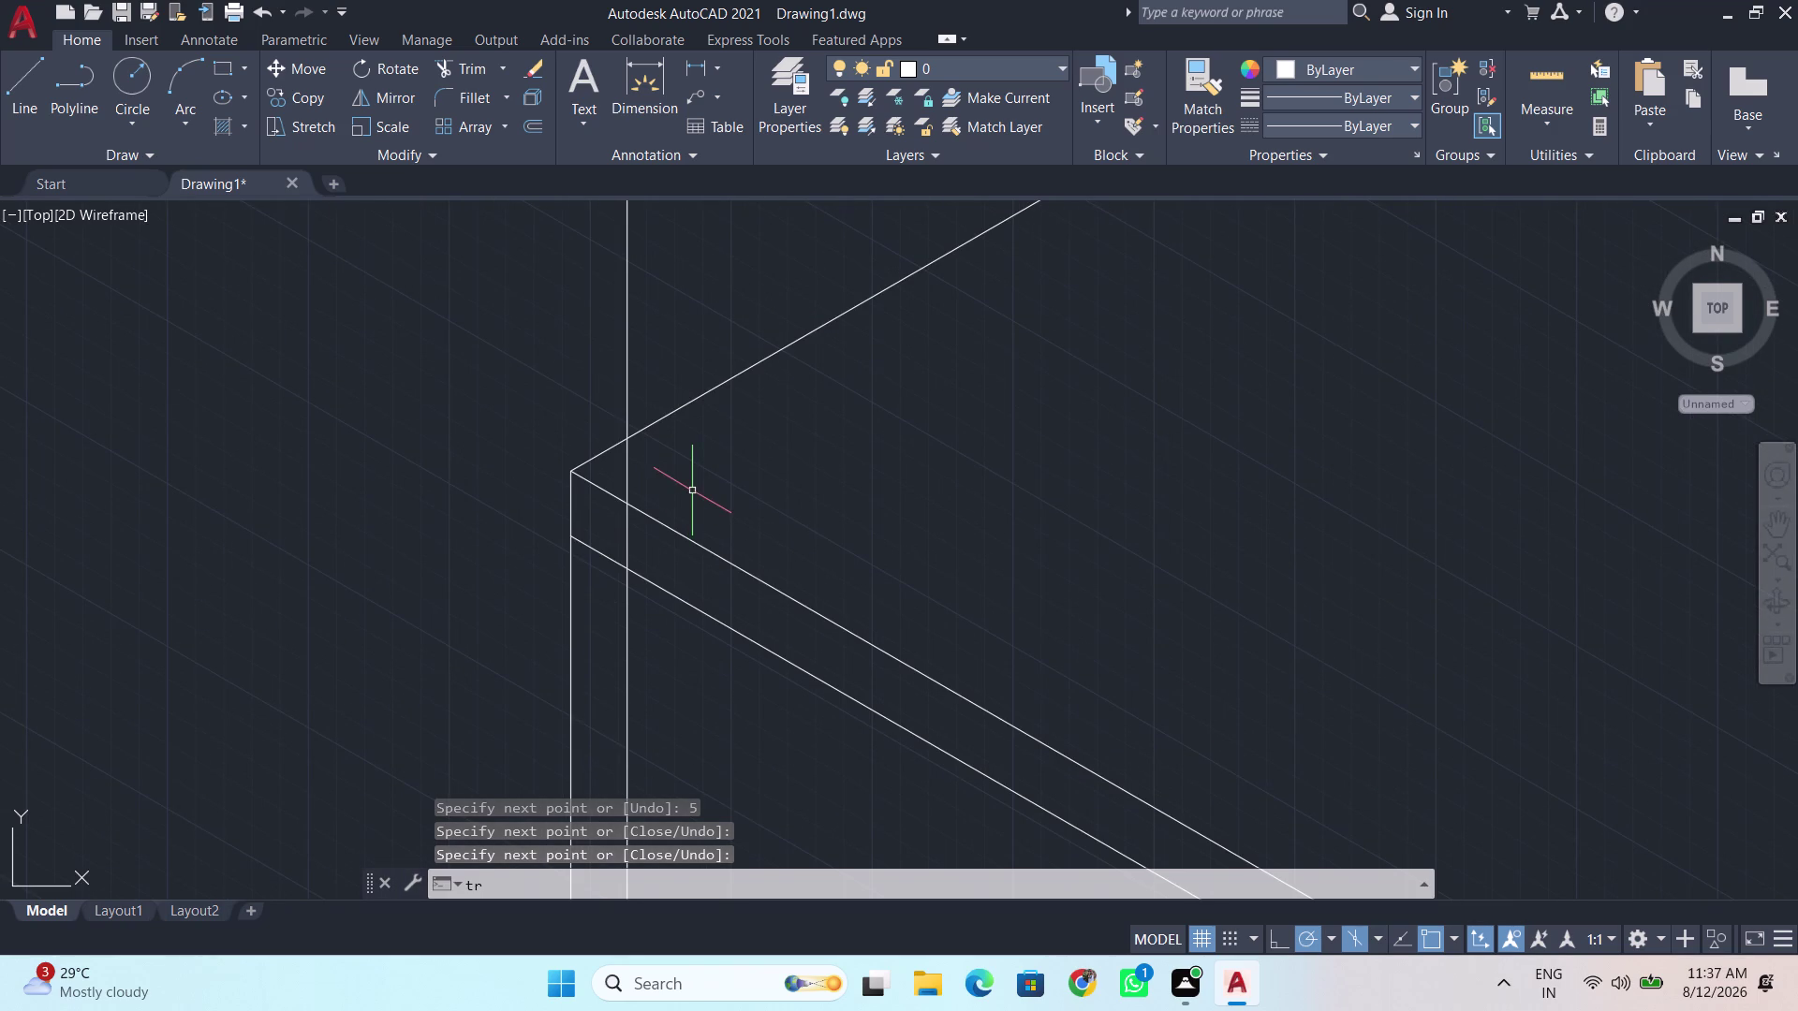
key(Return)
click(624, 473)
click(626, 390)
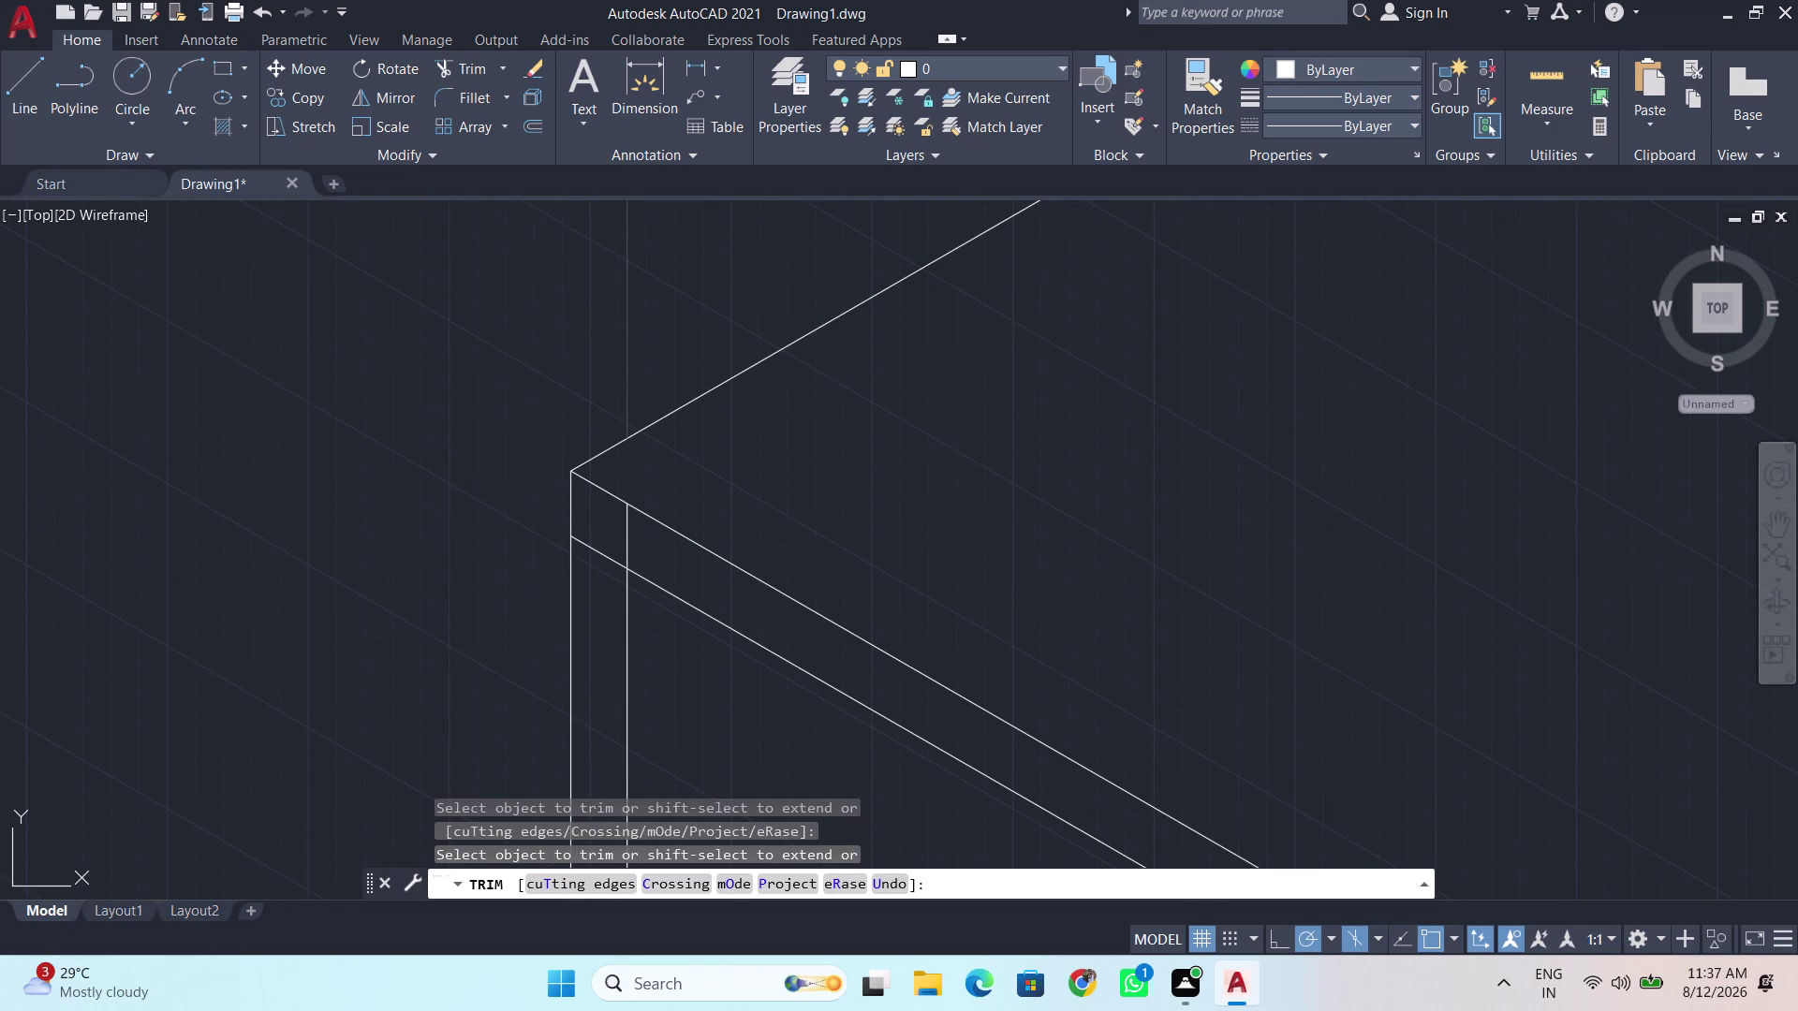
key(space)
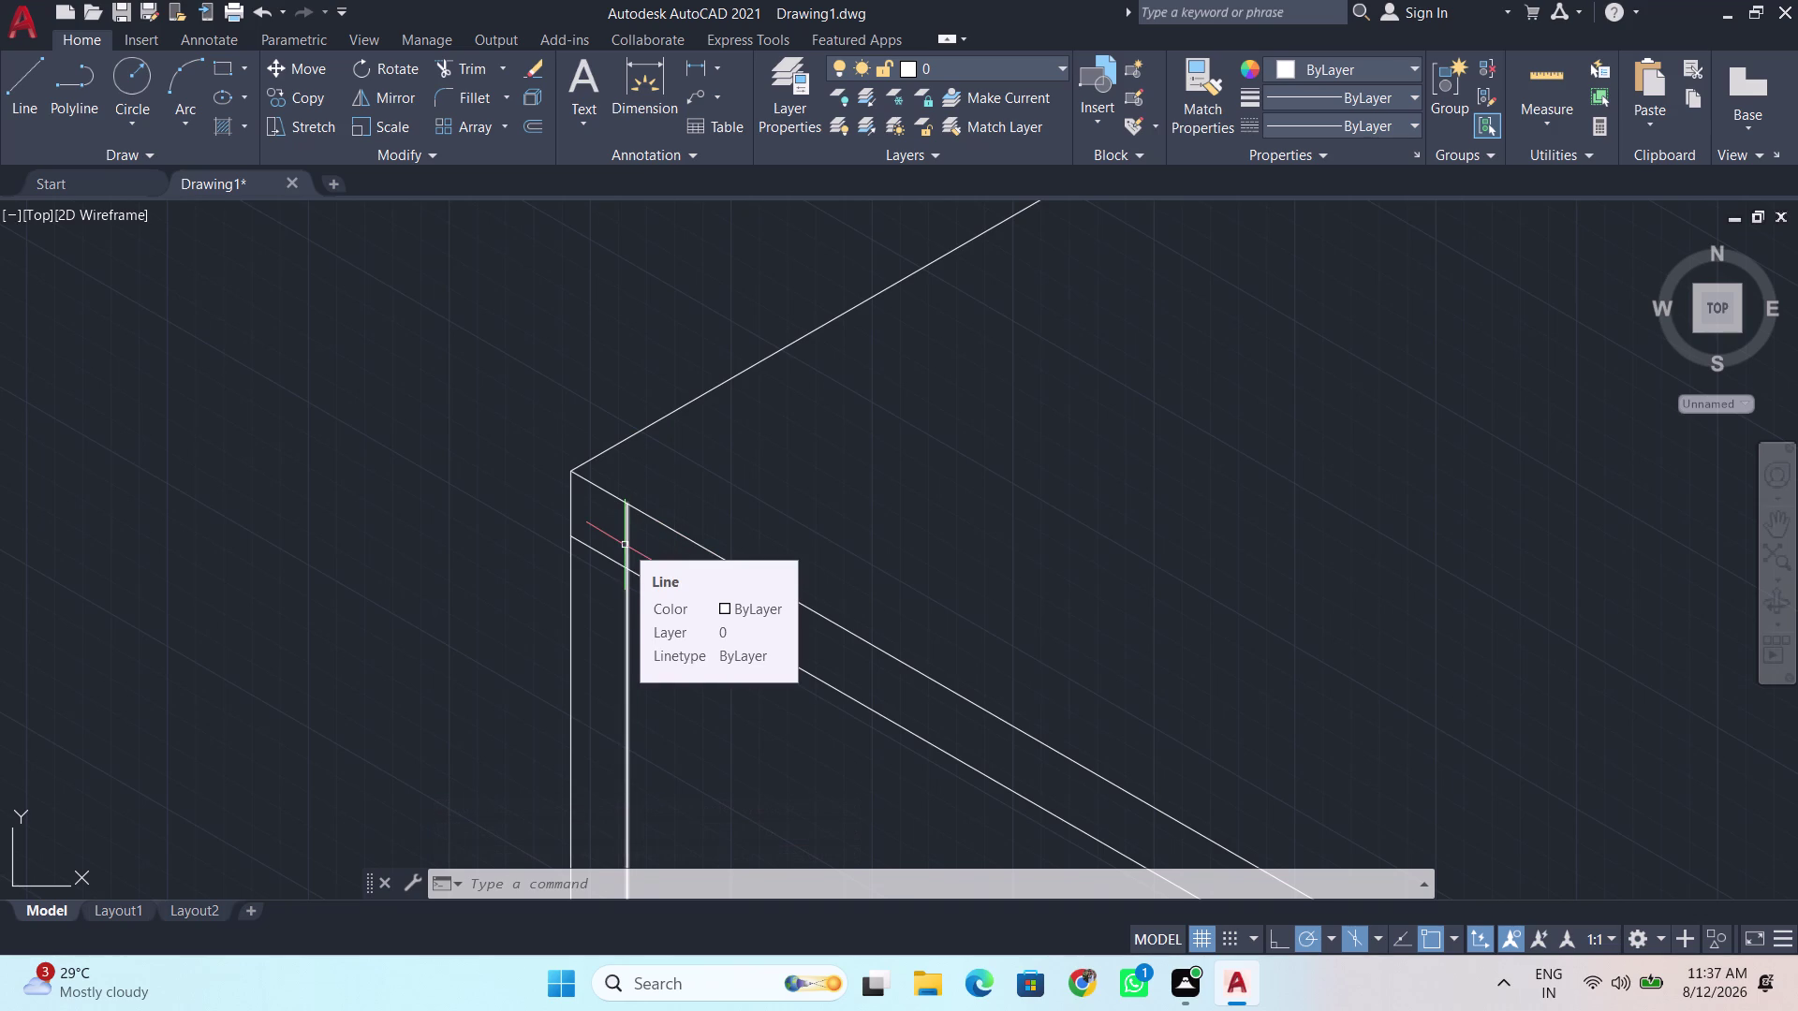
text(tr)
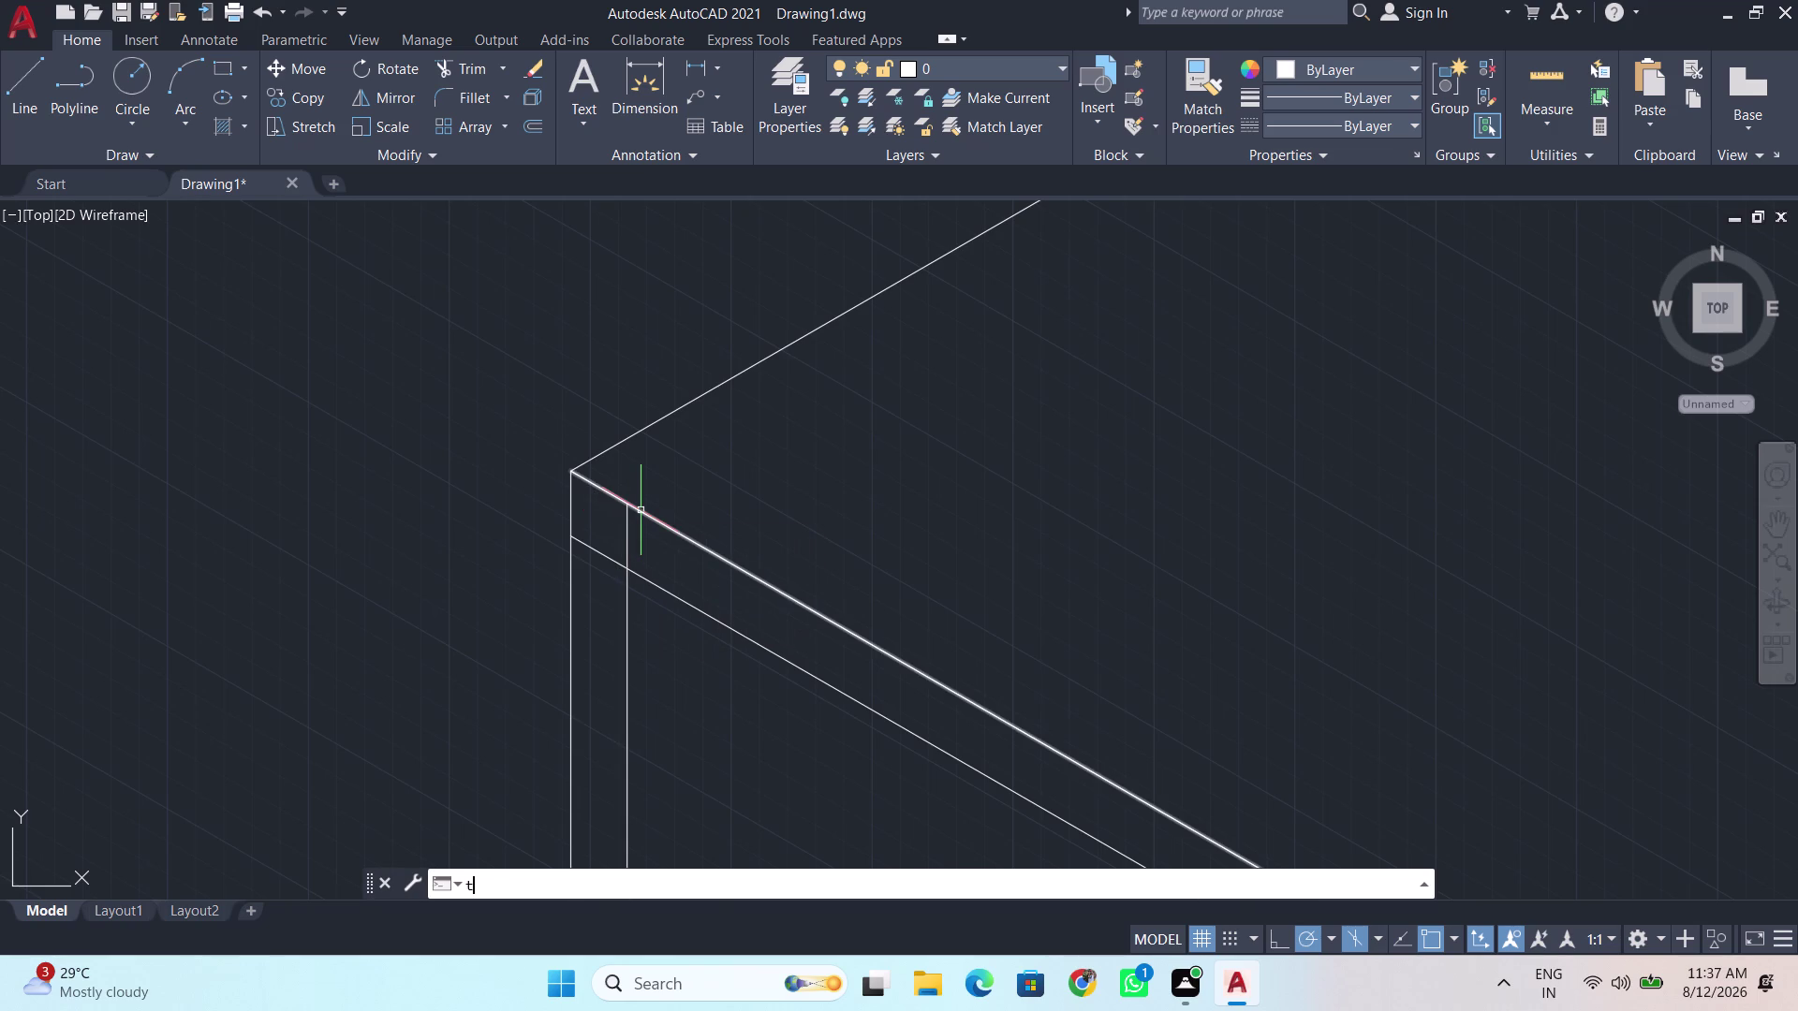
key(Return)
click(625, 539)
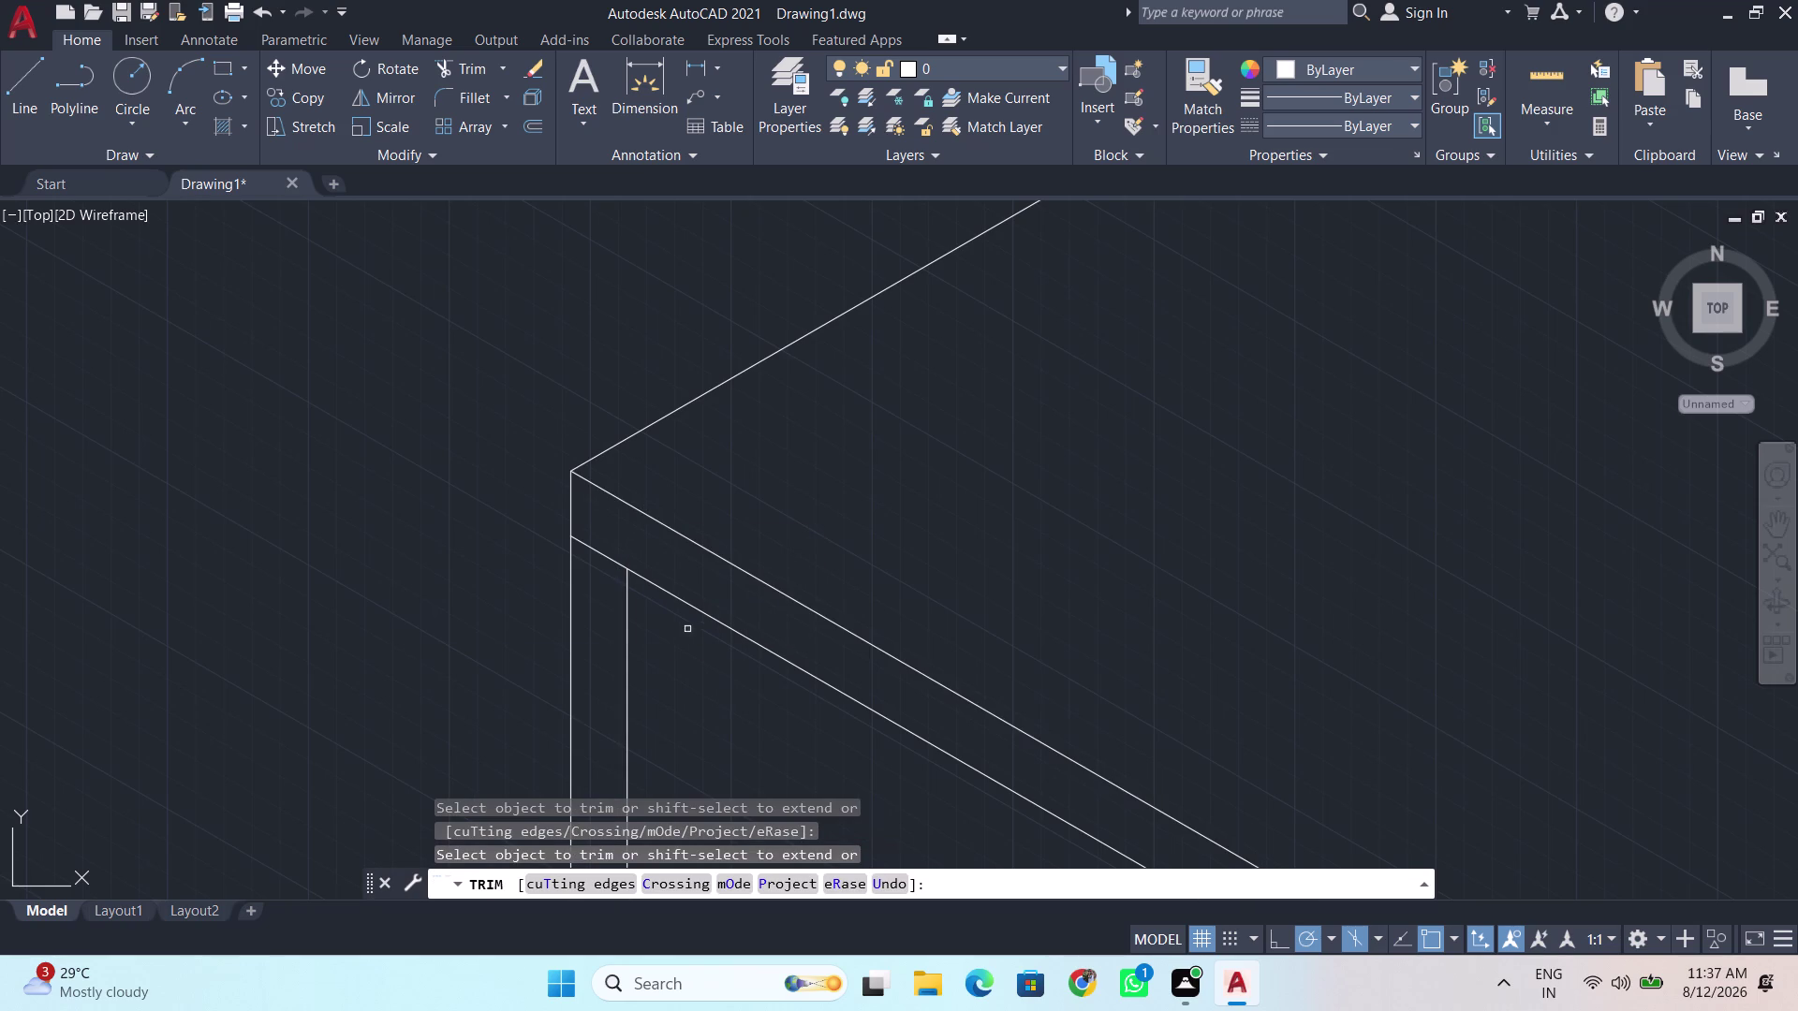
key(space)
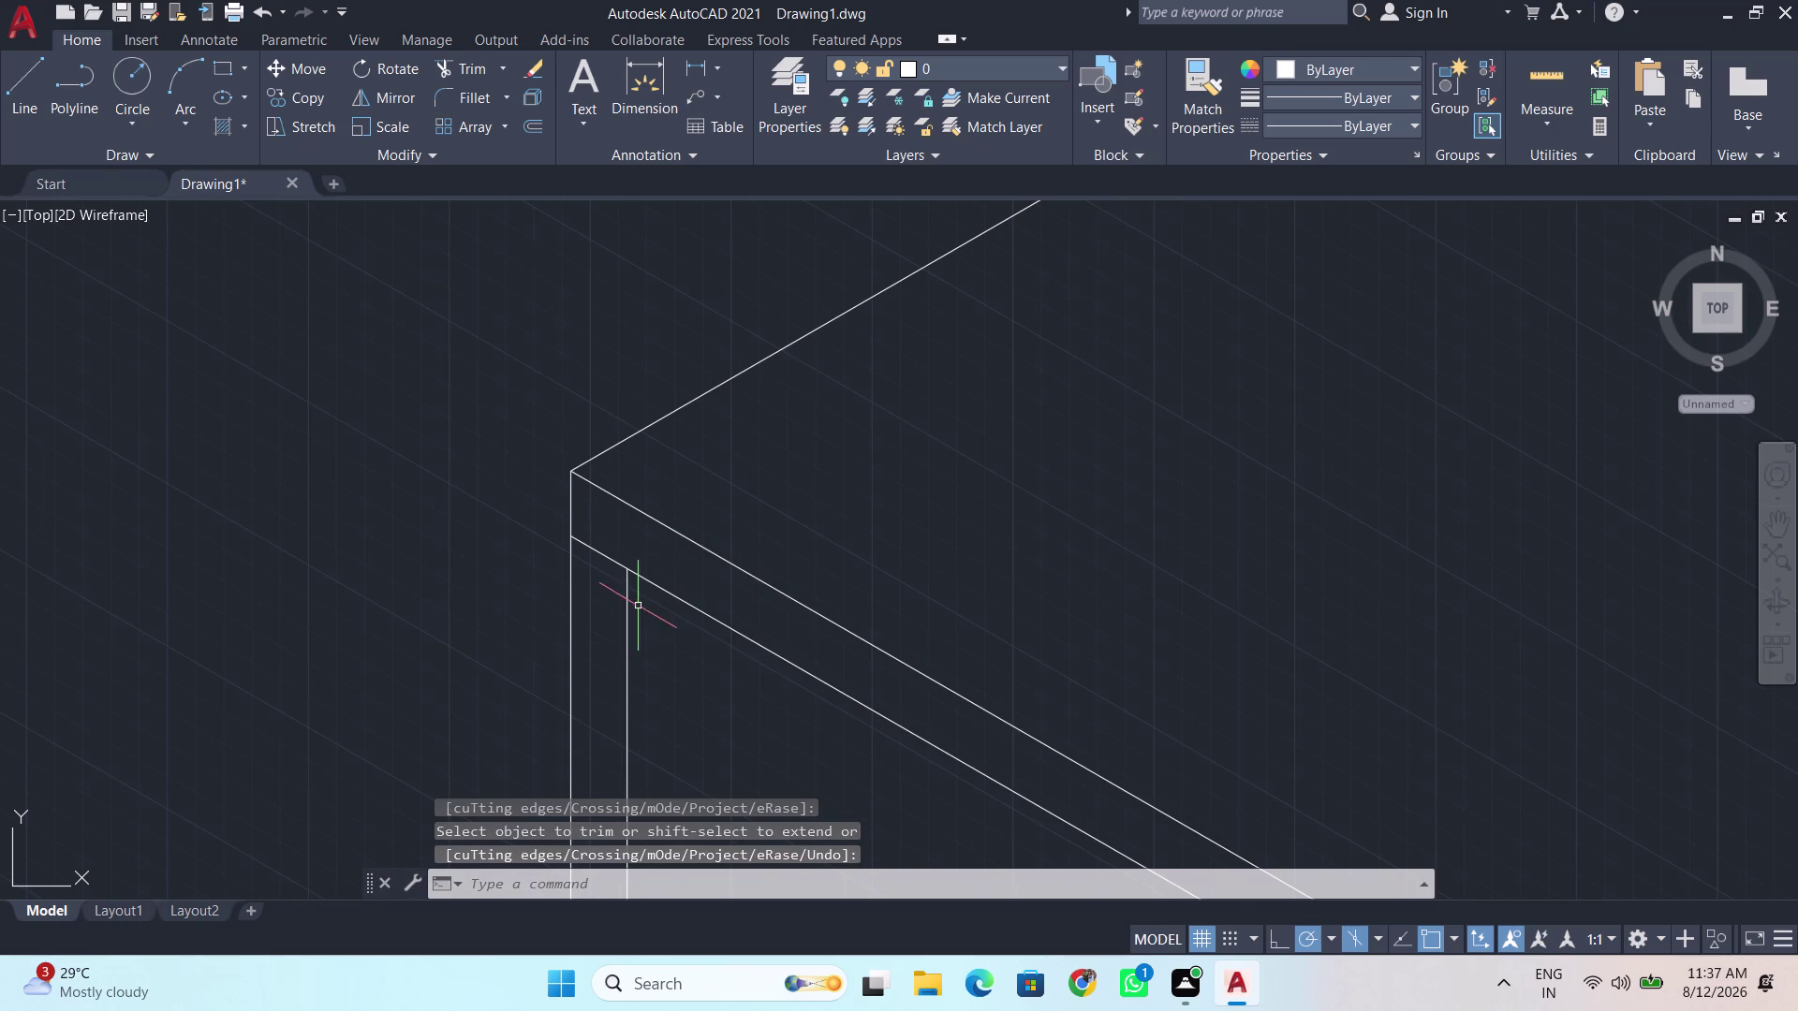
Start a new line tracked 5 units from the leg's top corner.
key(l)
key(Return)
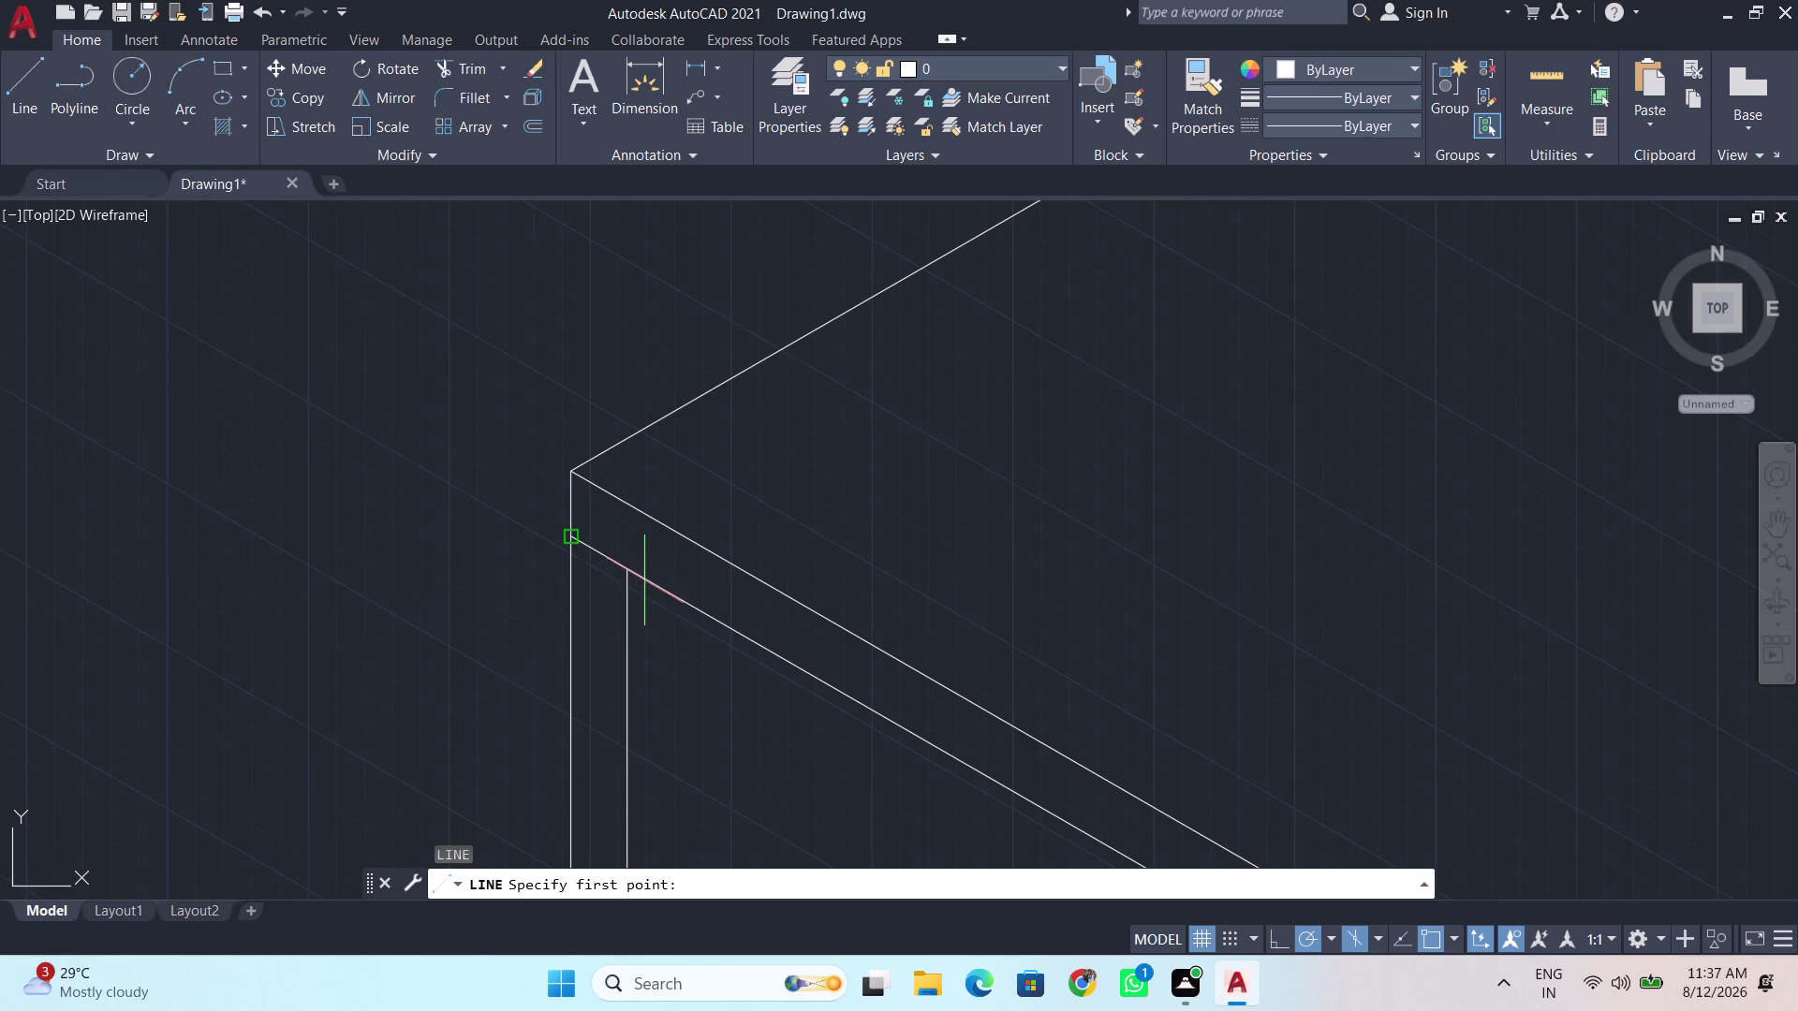
key(t)
key(k)
key(Return)
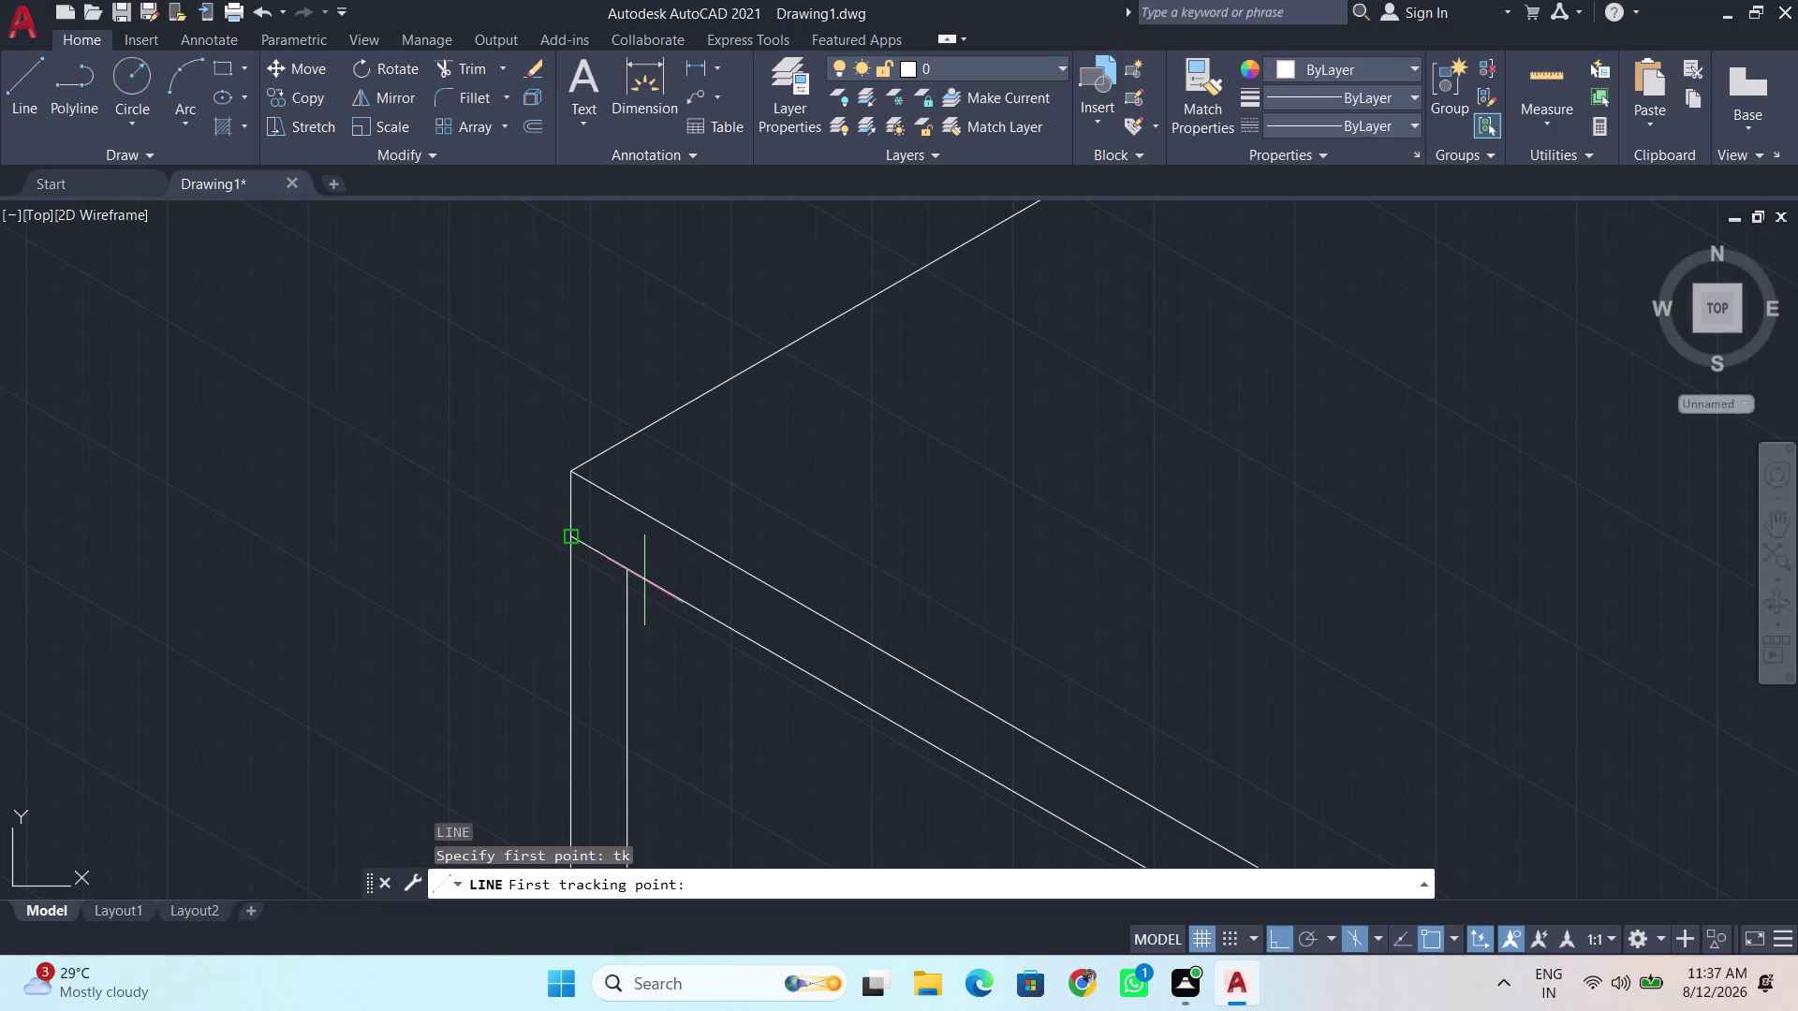
click(627, 573)
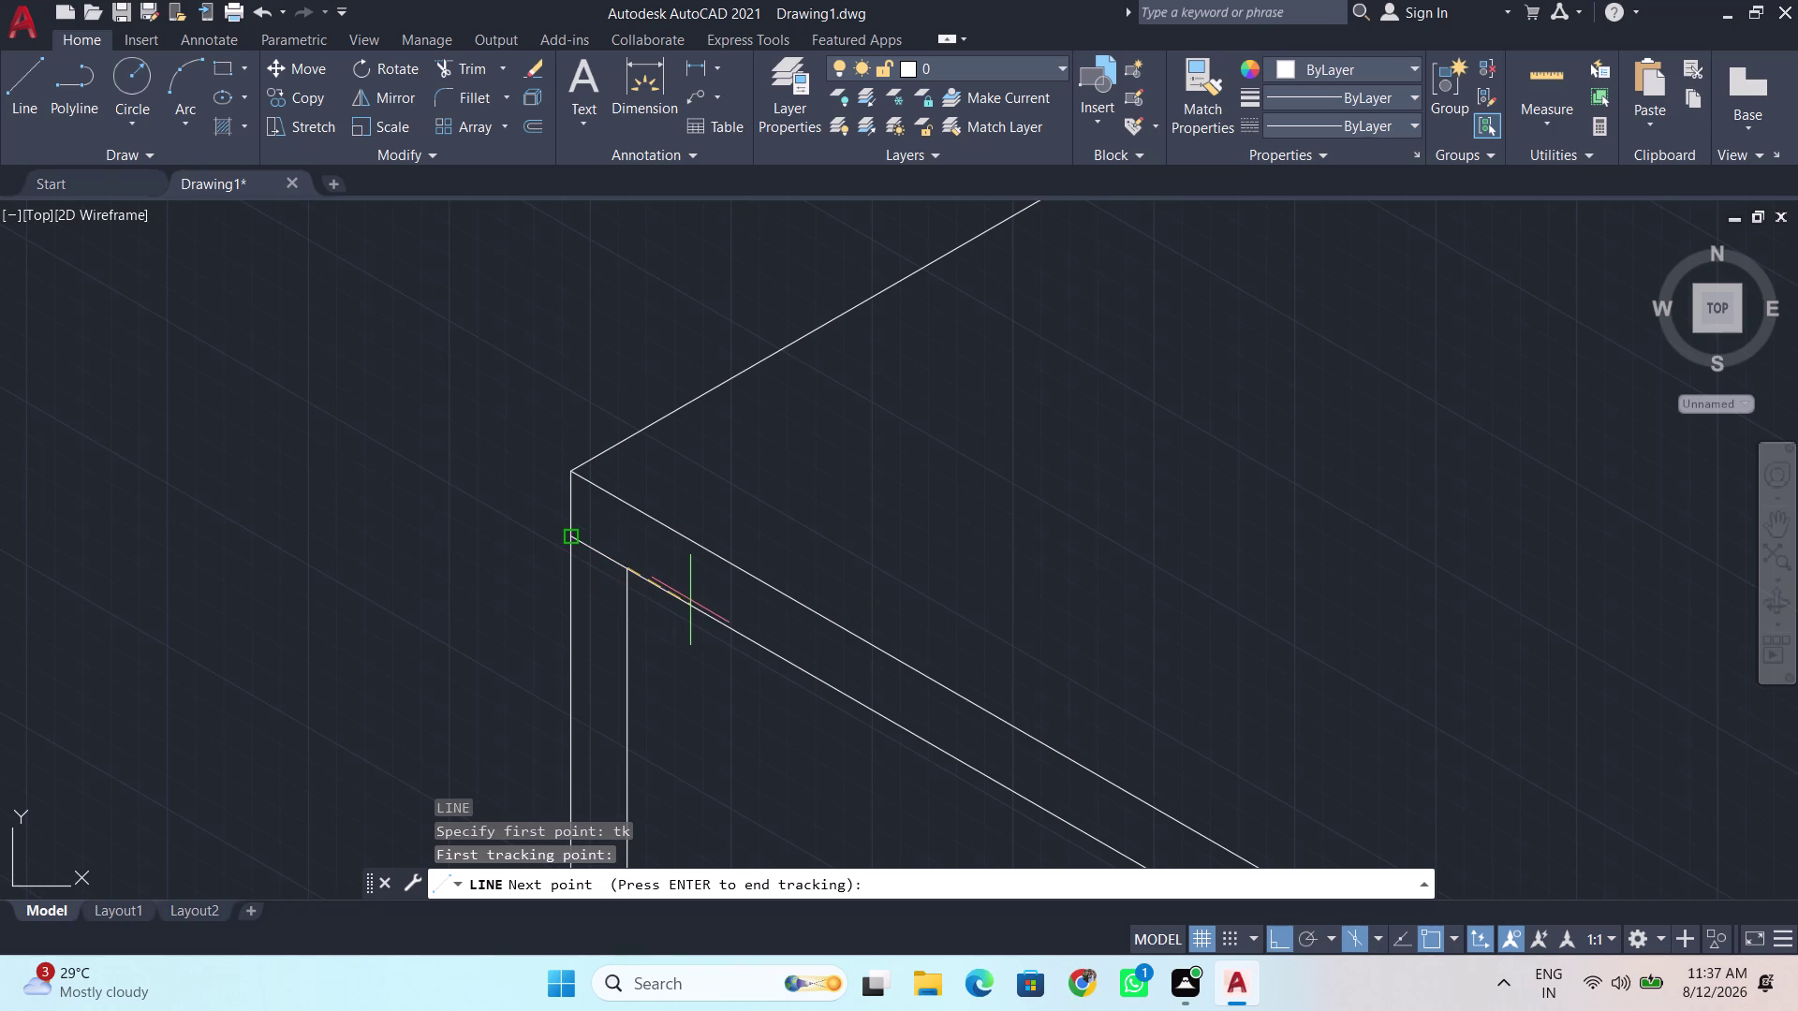
key(BackSpace)
key(5)
key(Return)
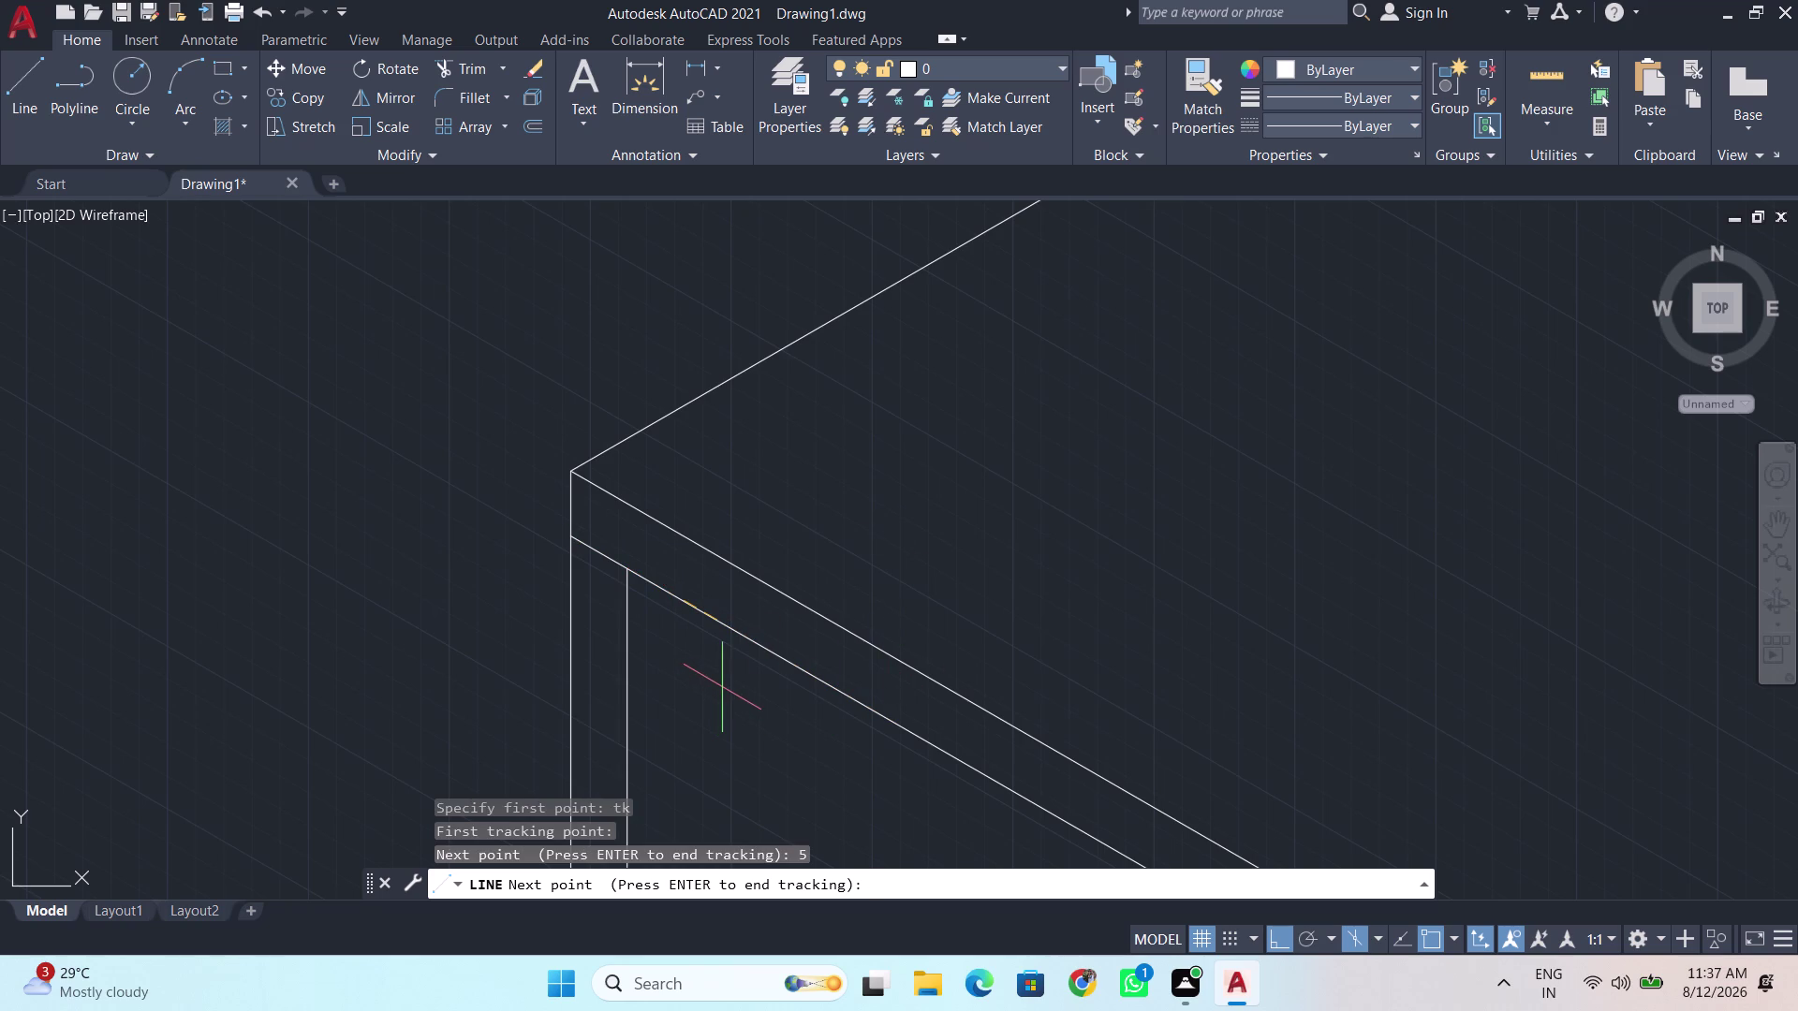
Cycle isoplanes with F5 and confirm the 5-unit tracked start point.
key(F5)
key(F5)
key(F5)
key(F5)
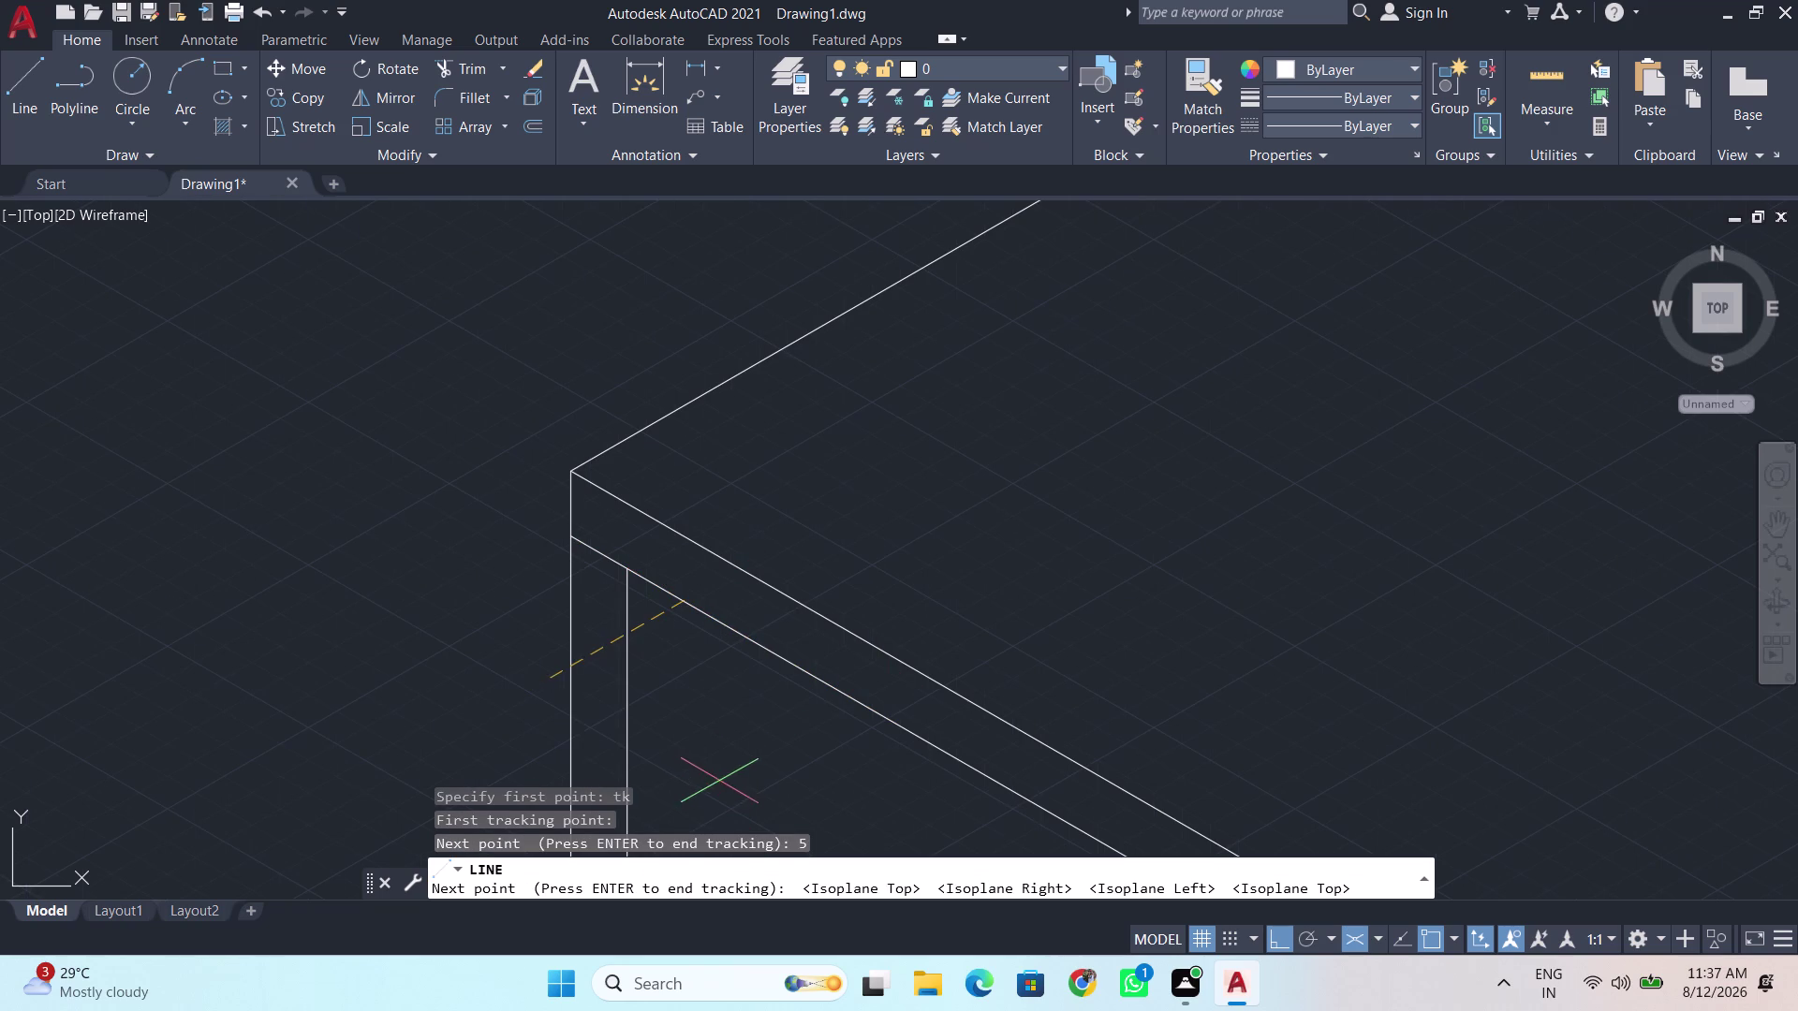
key(F5)
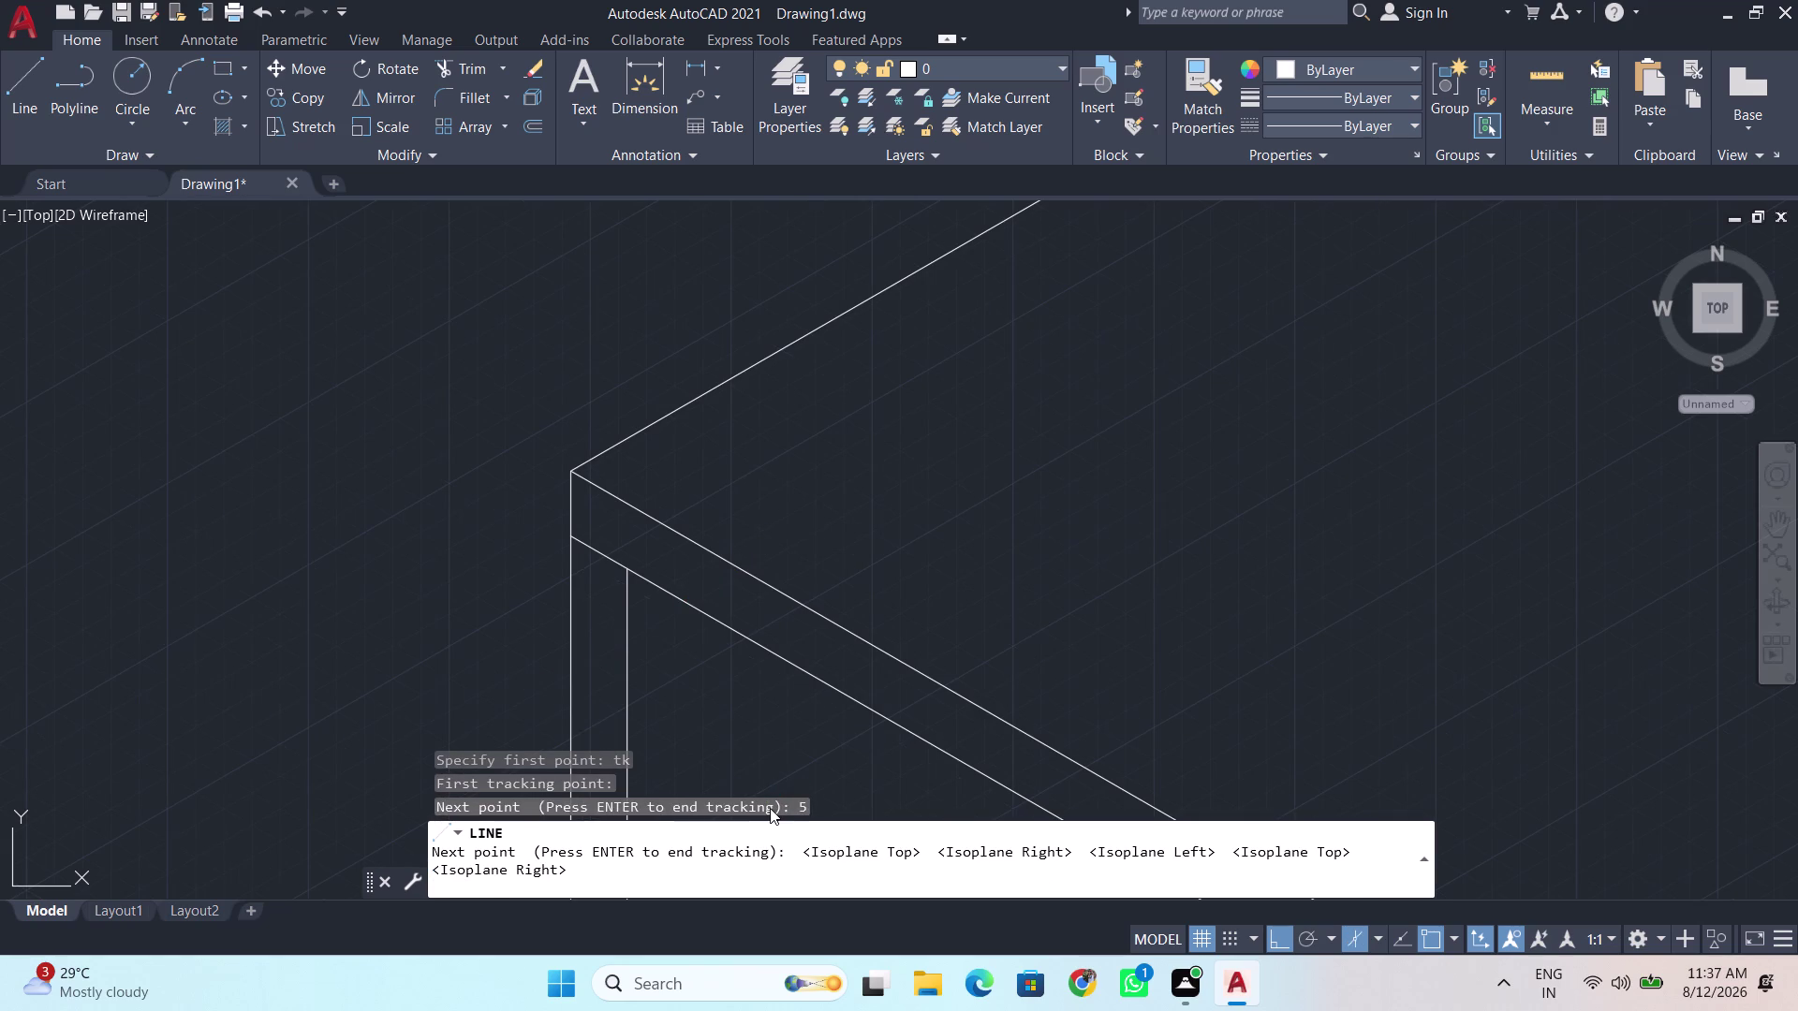
key(F5)
middle_drag(707, 710, 628, 438)
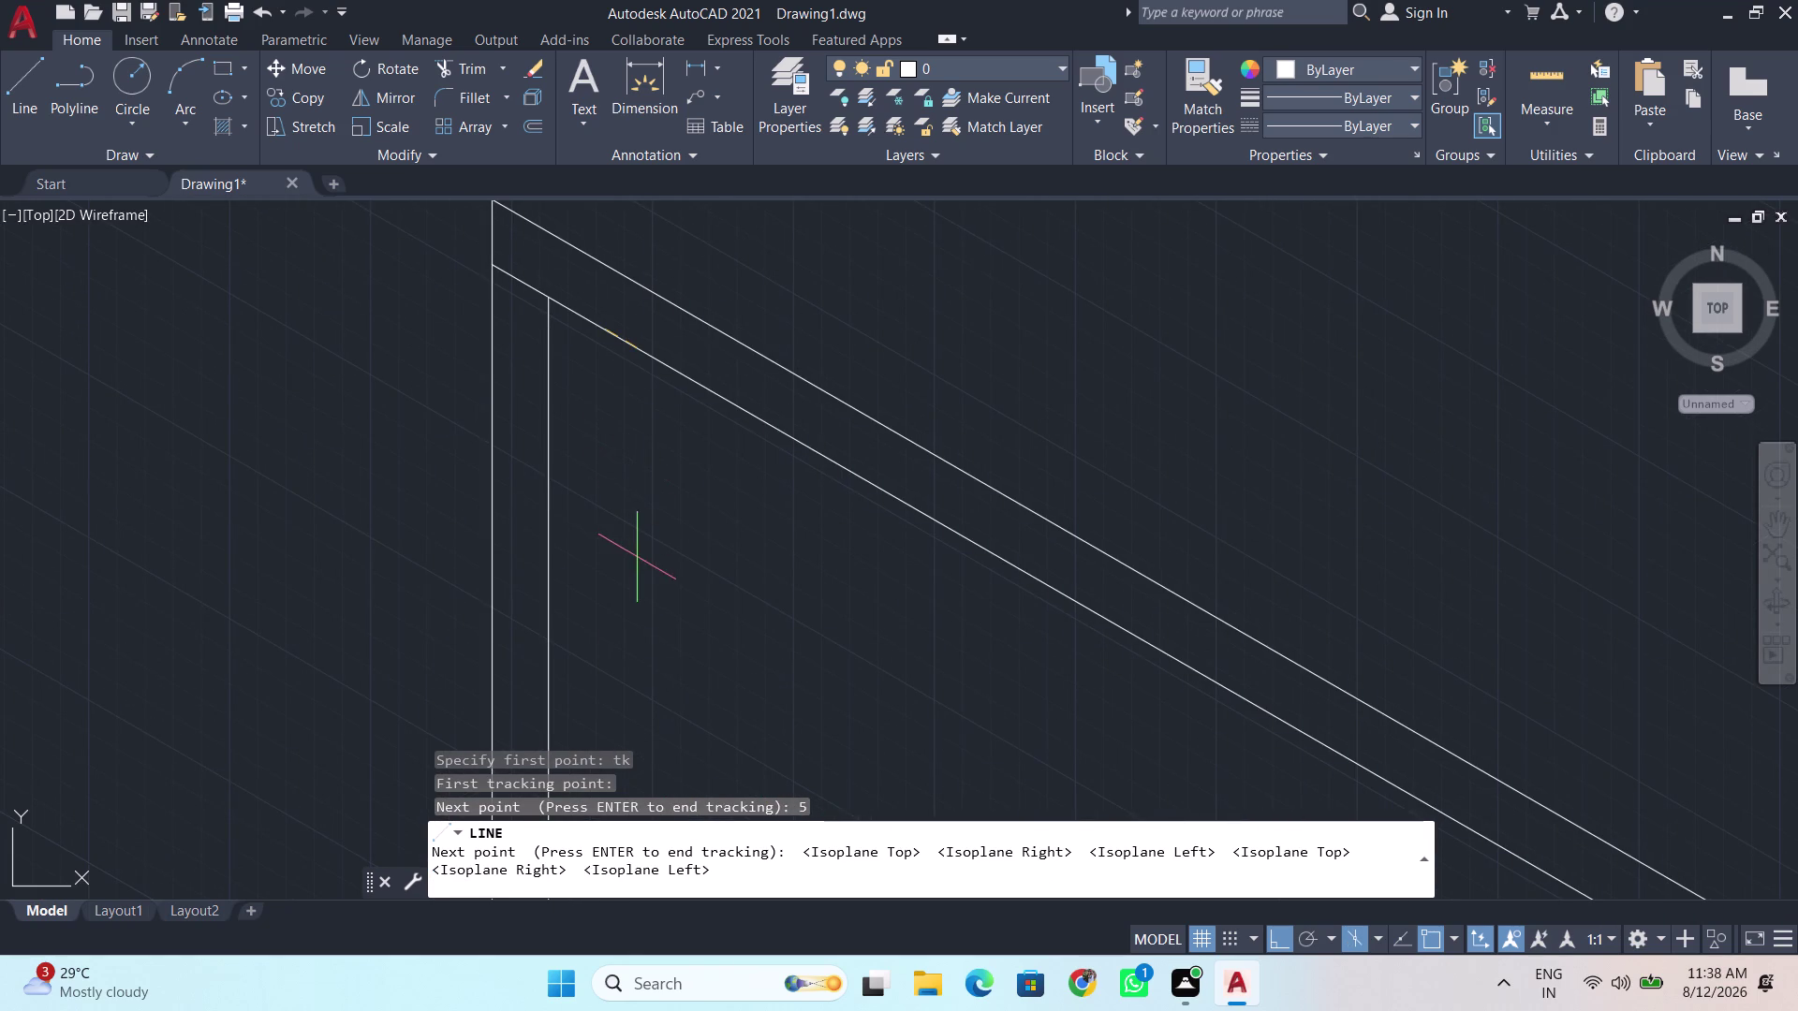
key(Return)
scroll(down, 3)
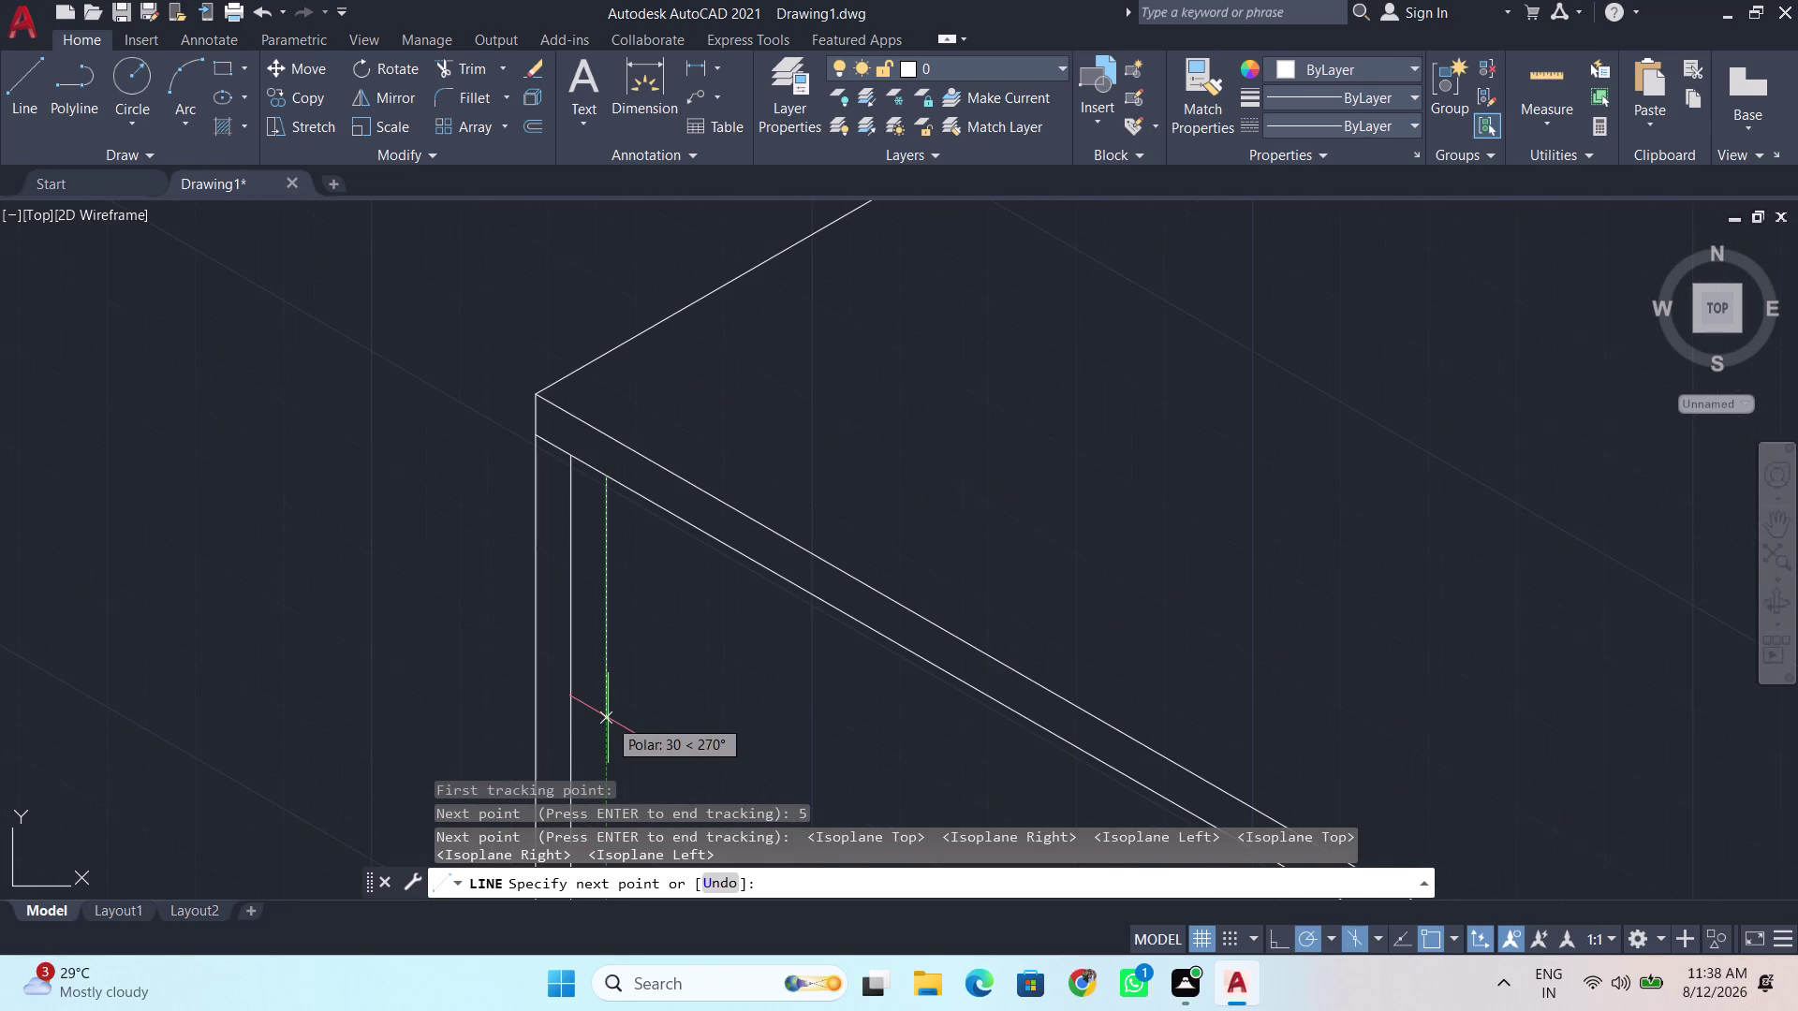
middle_drag(609, 718, 560, 473)
scroll(down, 3)
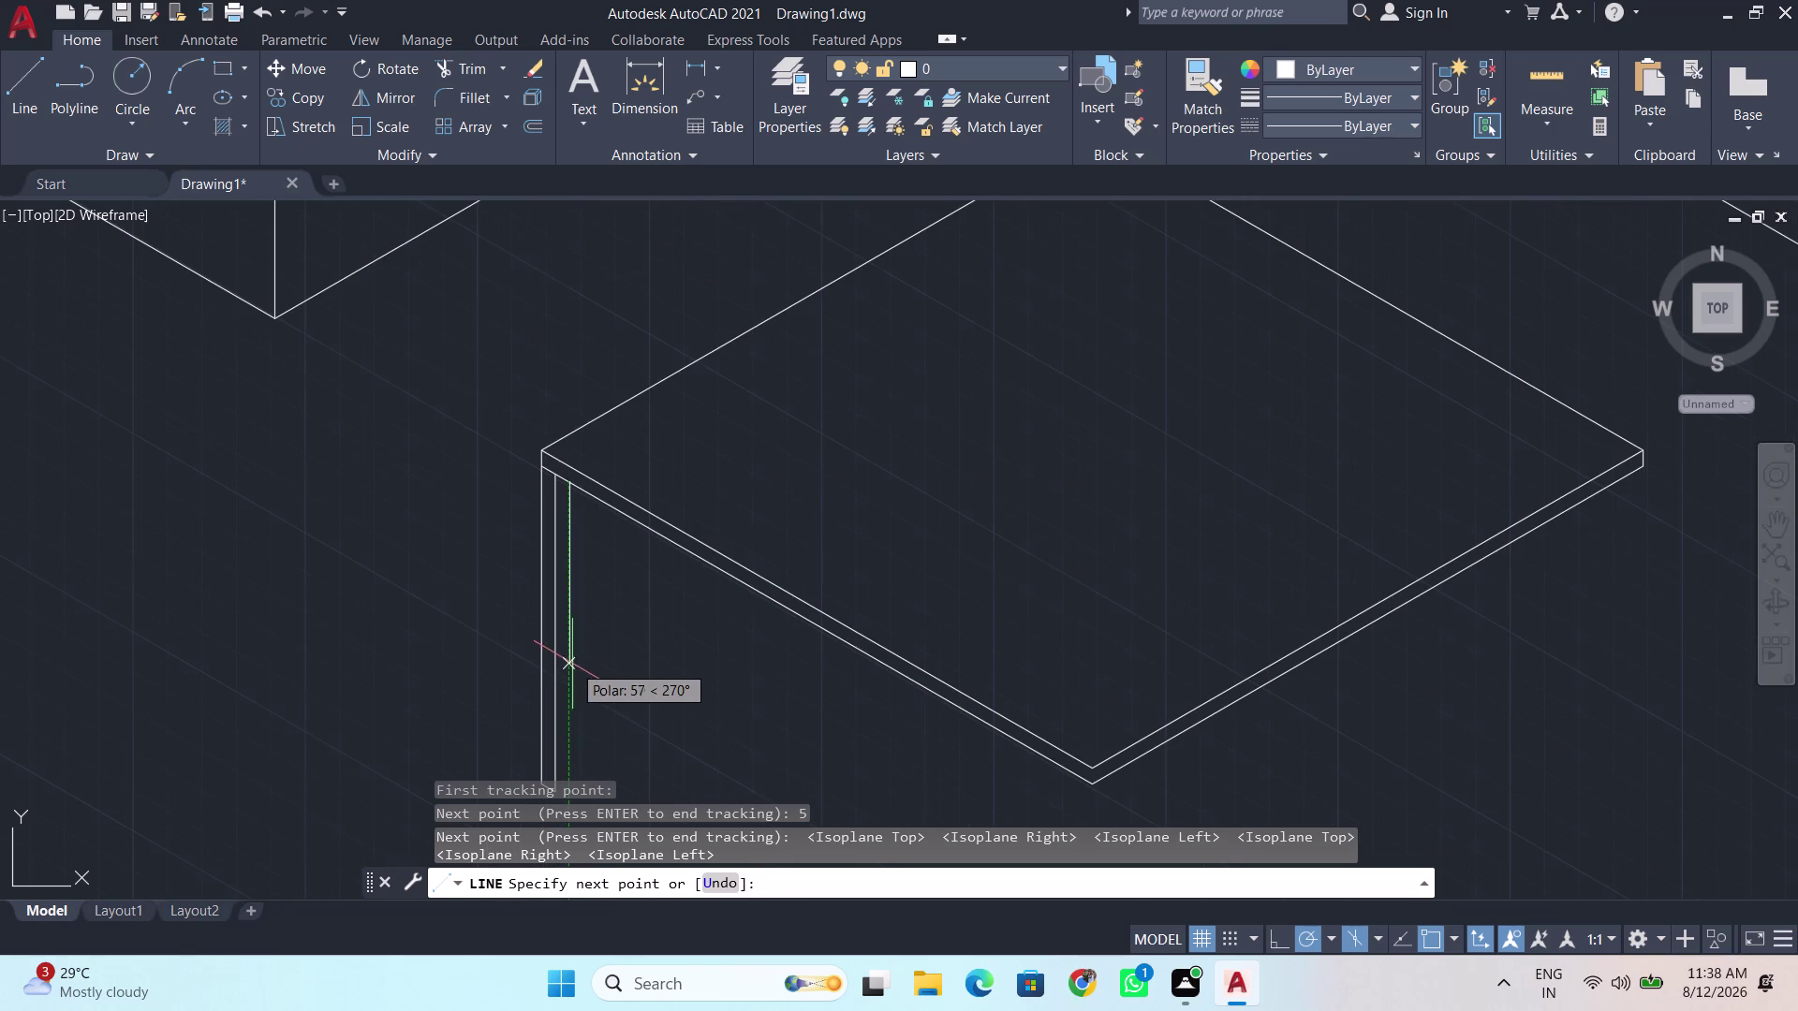
middle_drag(571, 622, 572, 443)
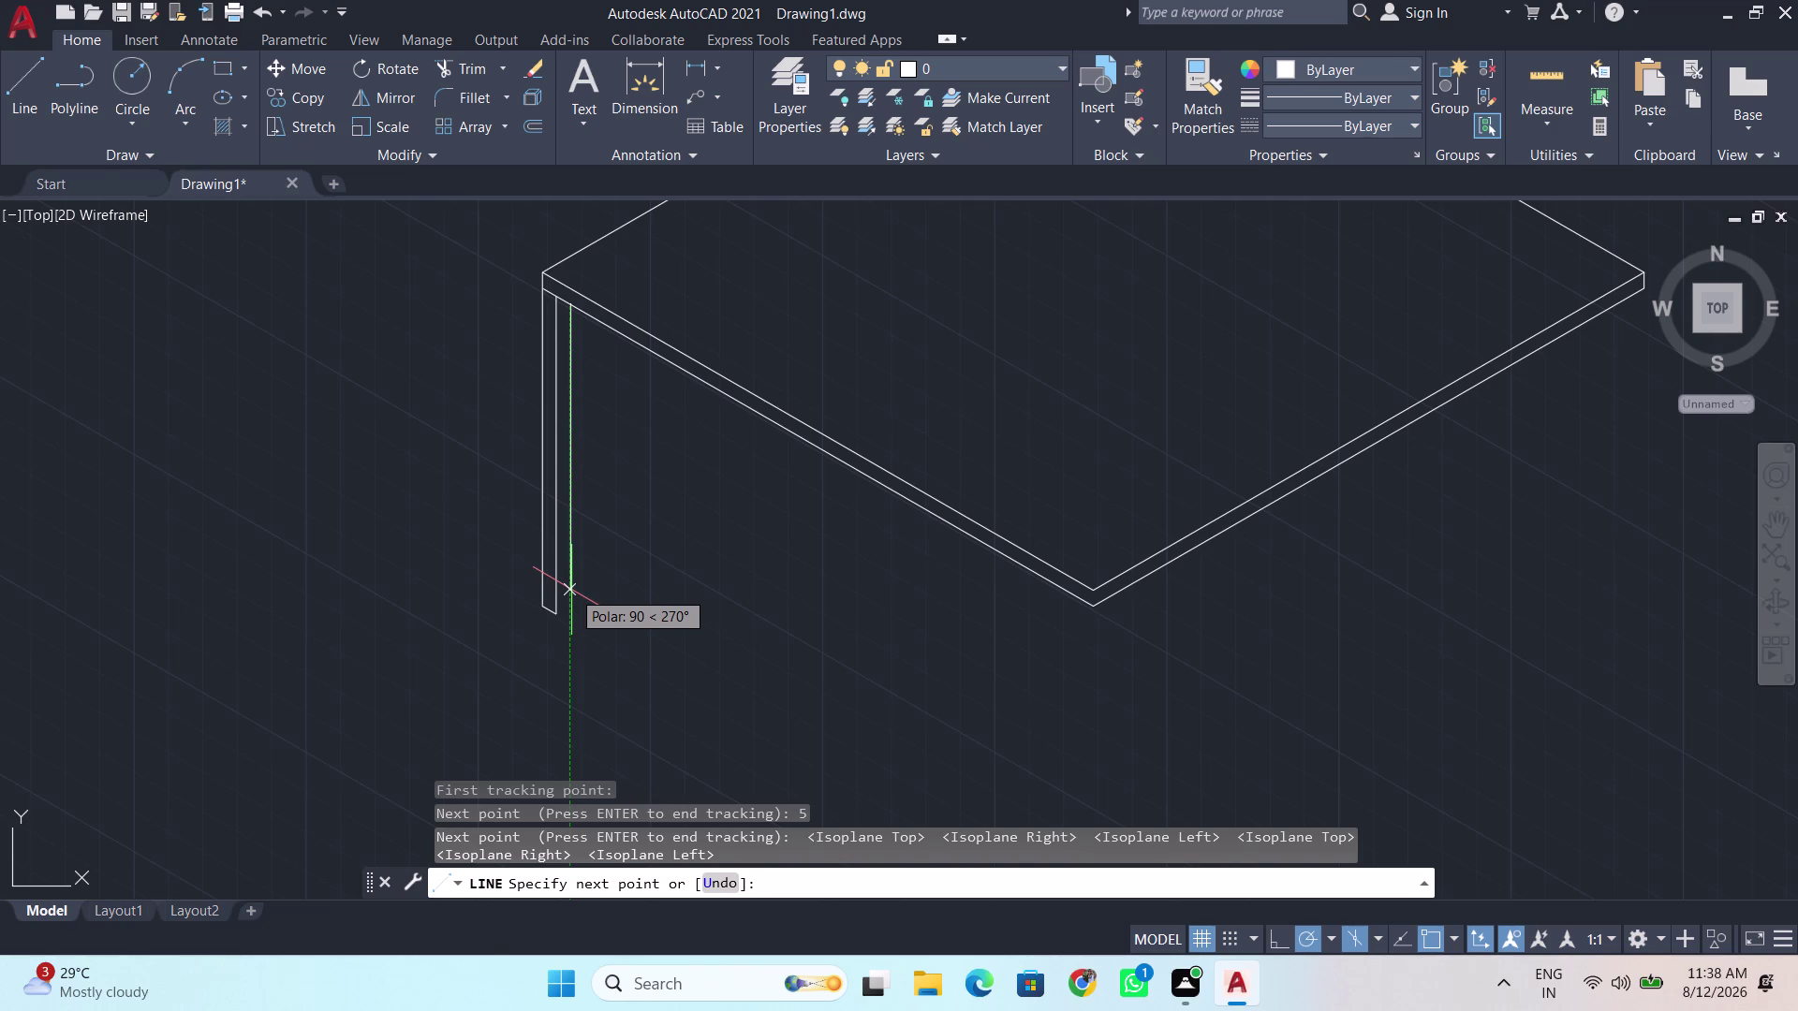
Draw the third leg edge 95 units down to the bottom corner, replacing an overshooting 100.
key(BackSpace)
text(100)
key(Return)
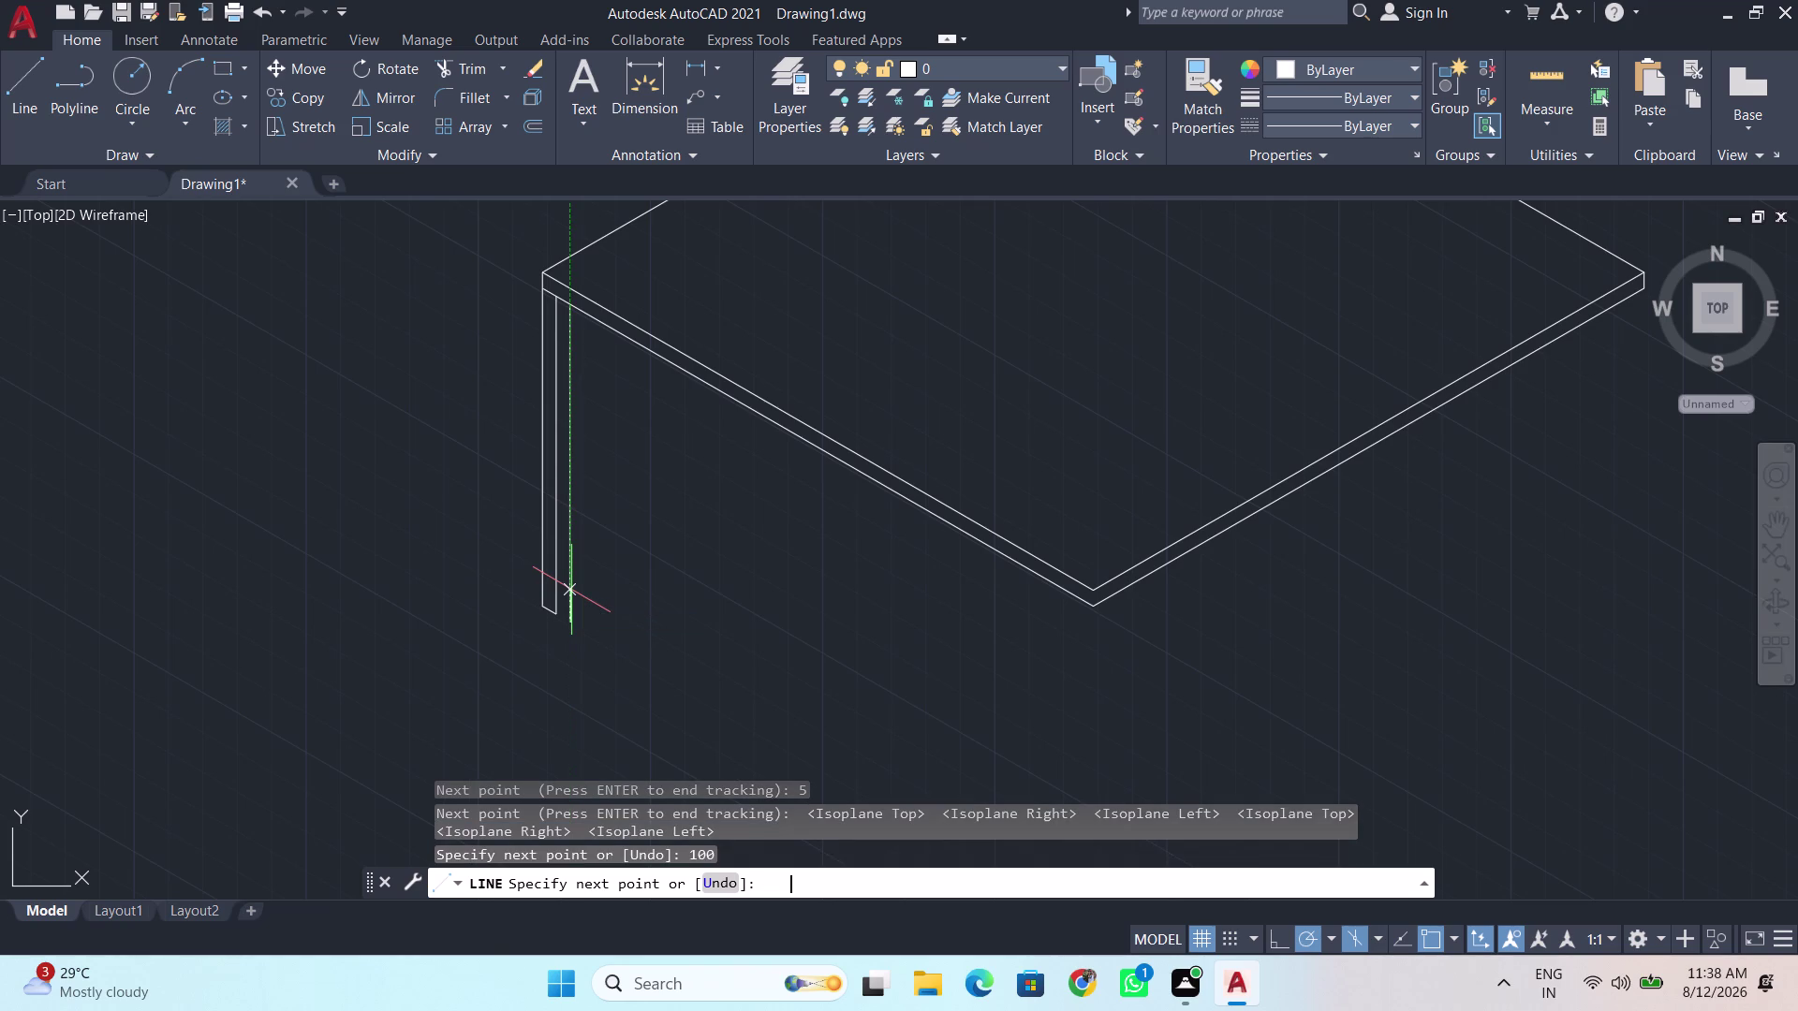
scroll(up, 3)
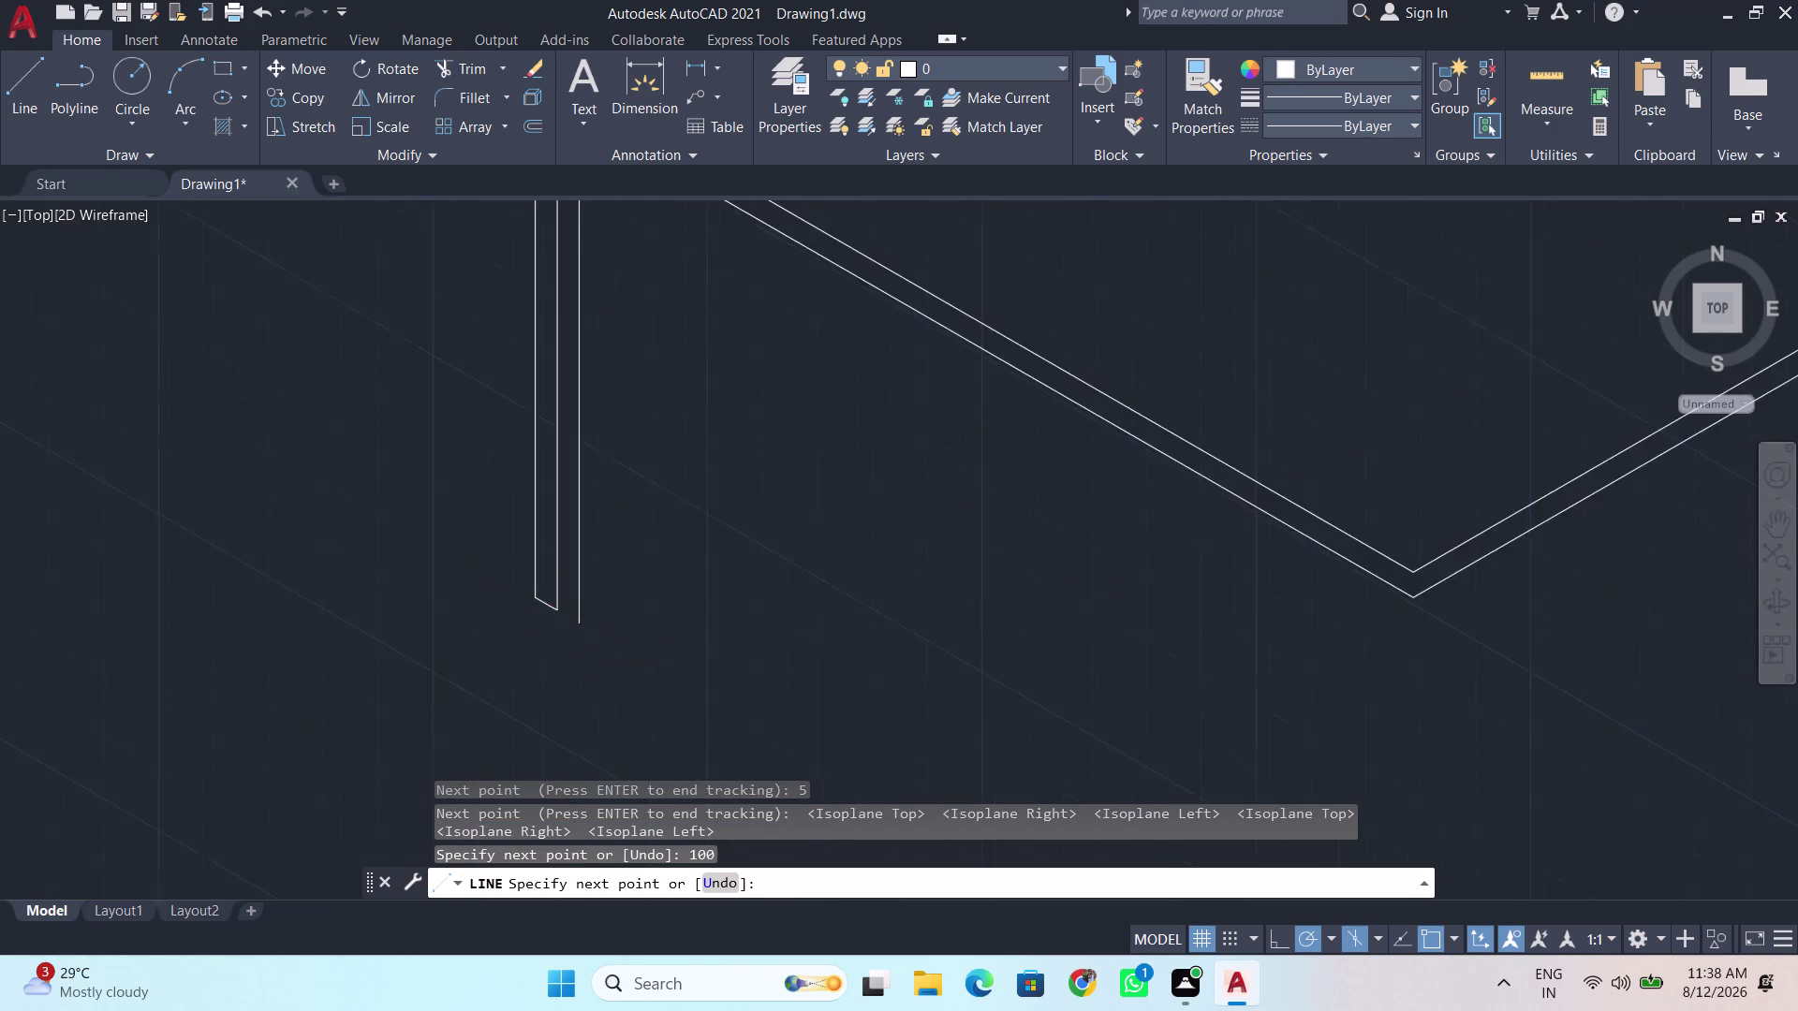
scroll(up, 3)
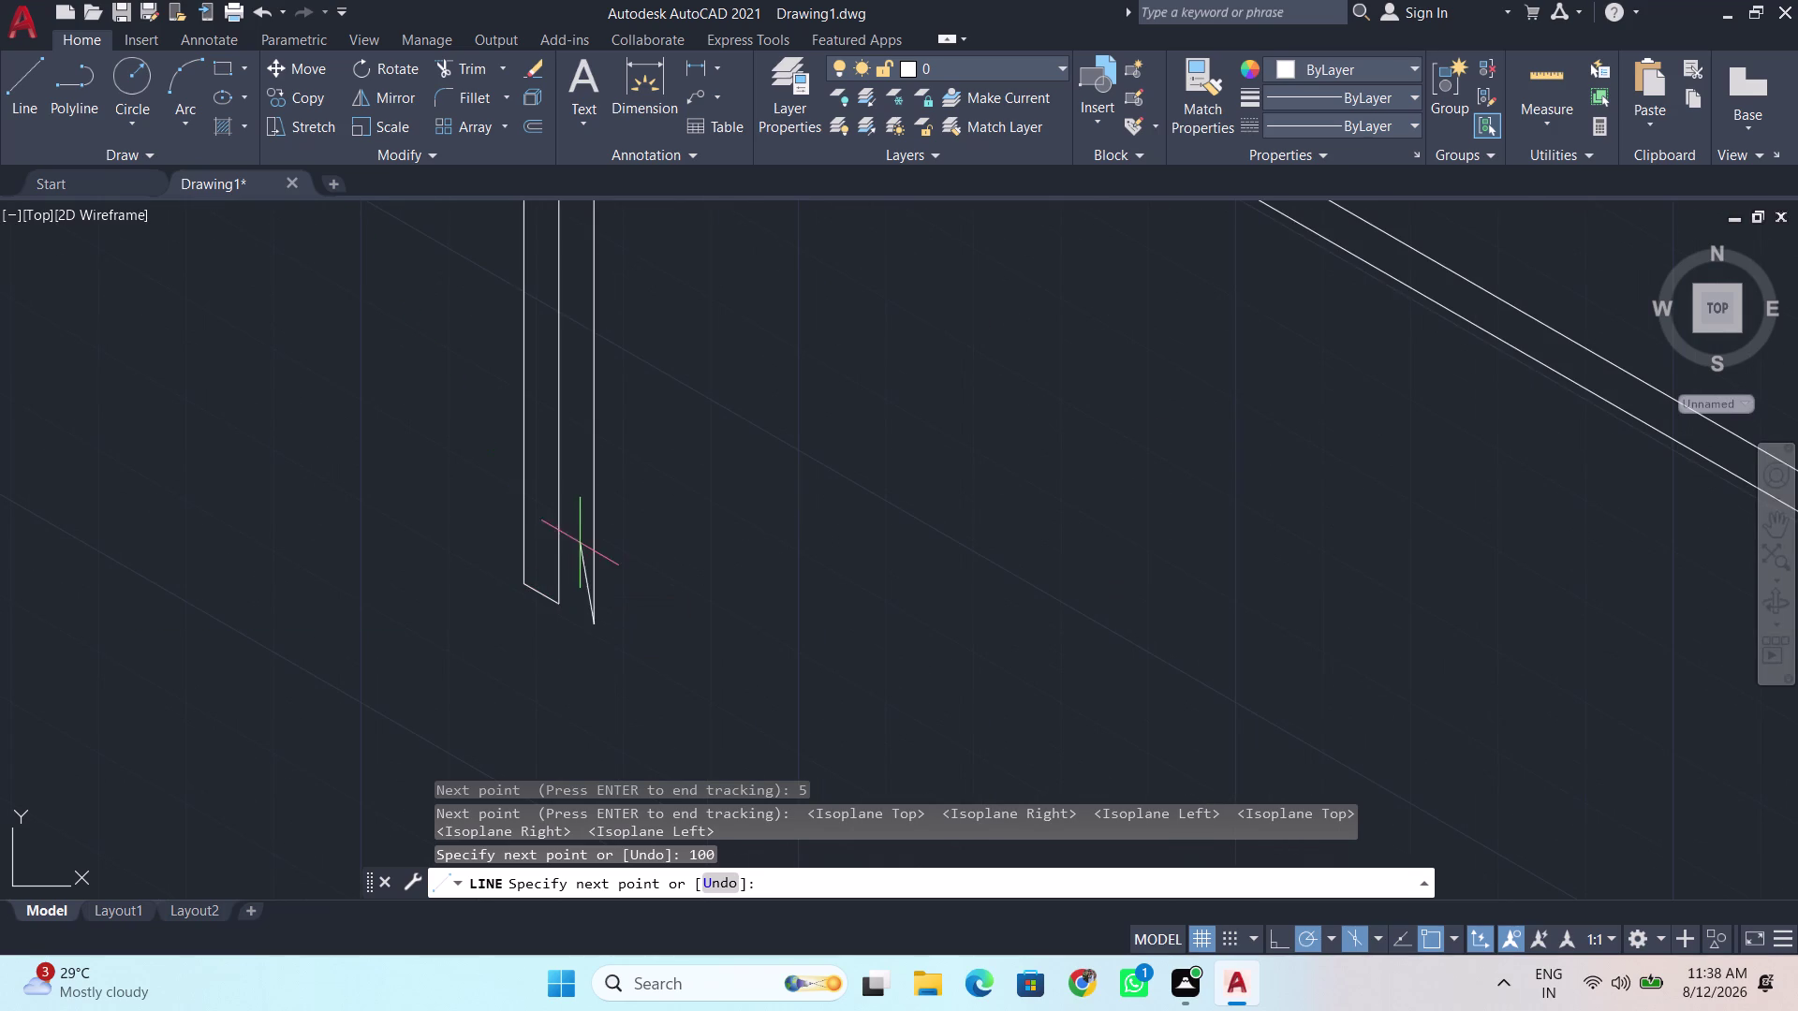
key(ctrl+z)
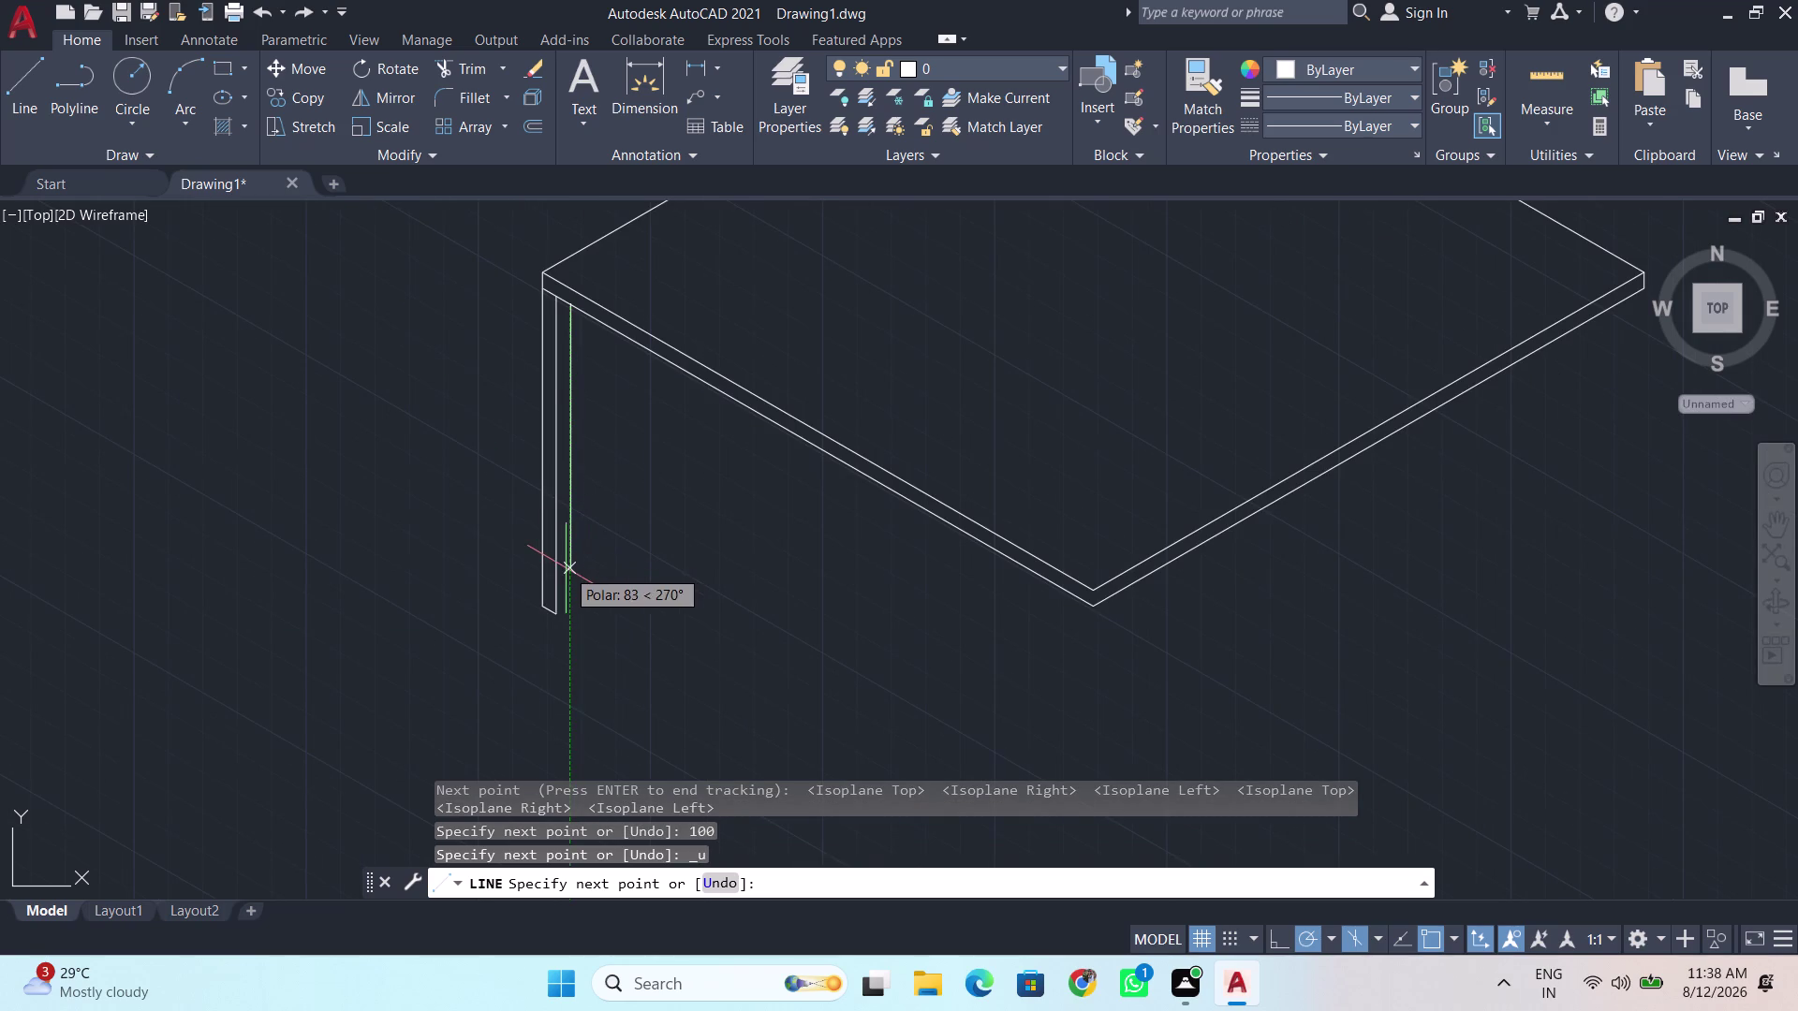
key(BackSpace)
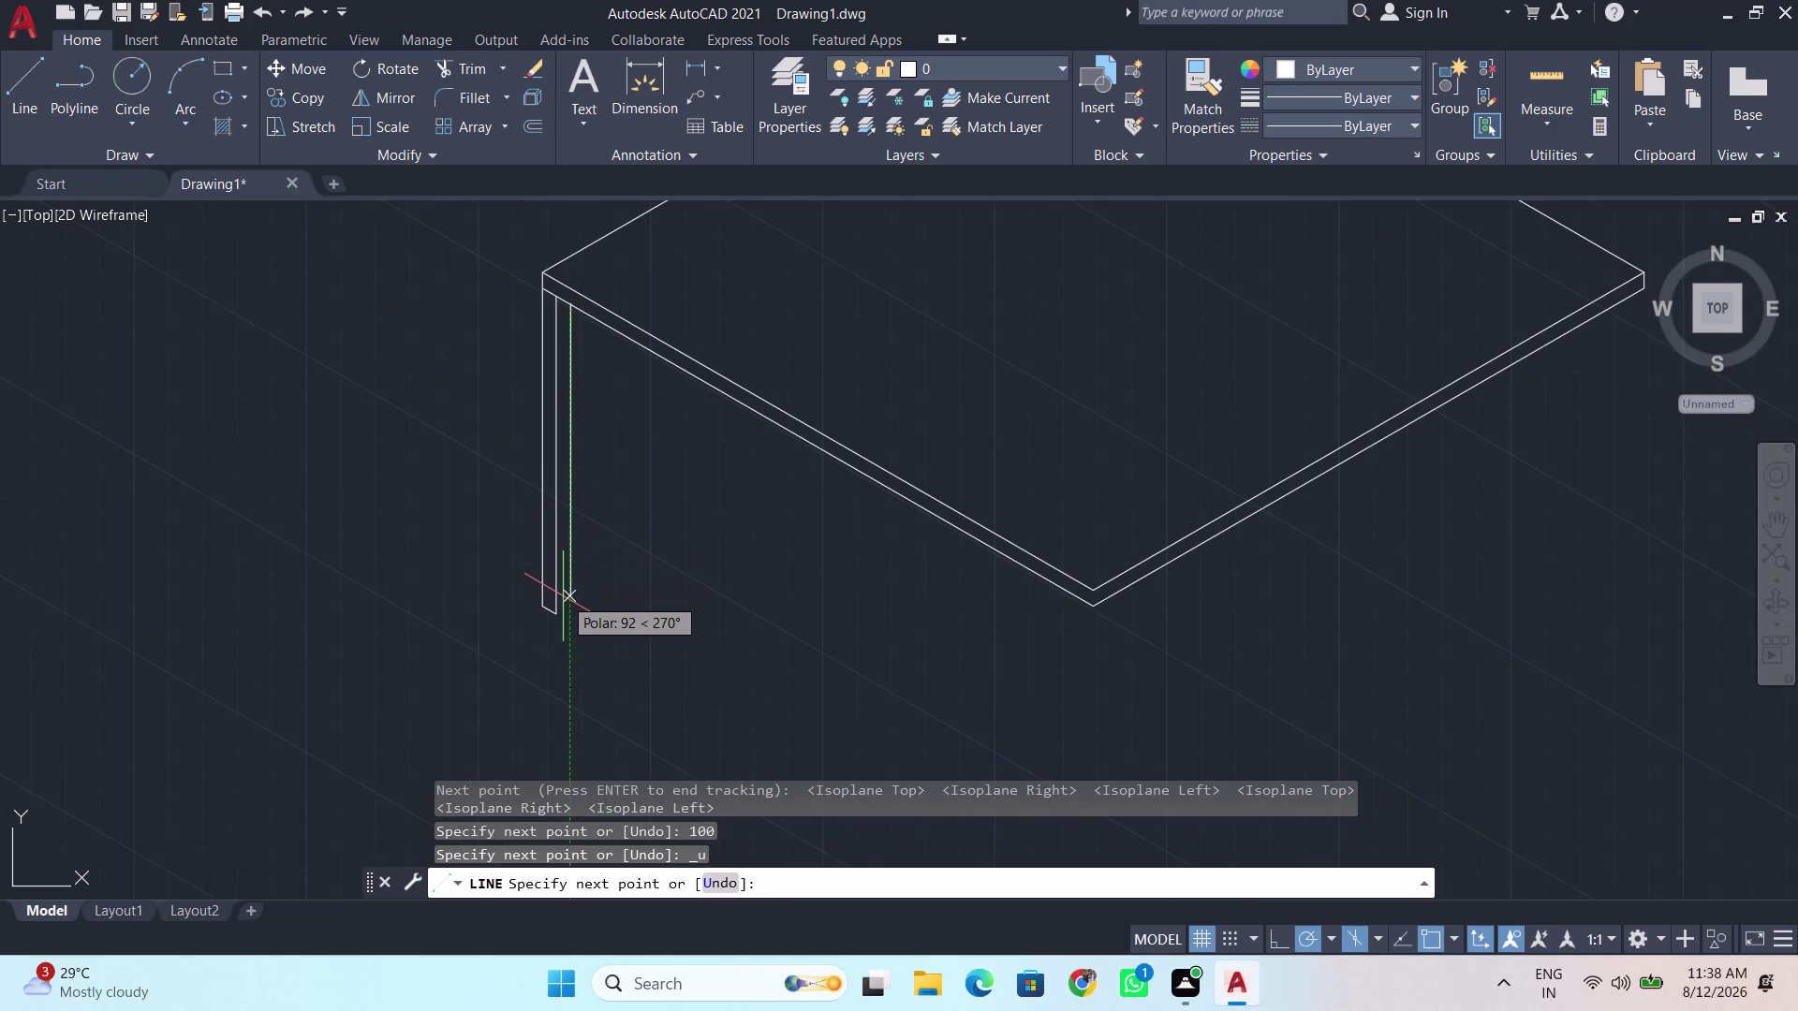
text(95)
key(Return)
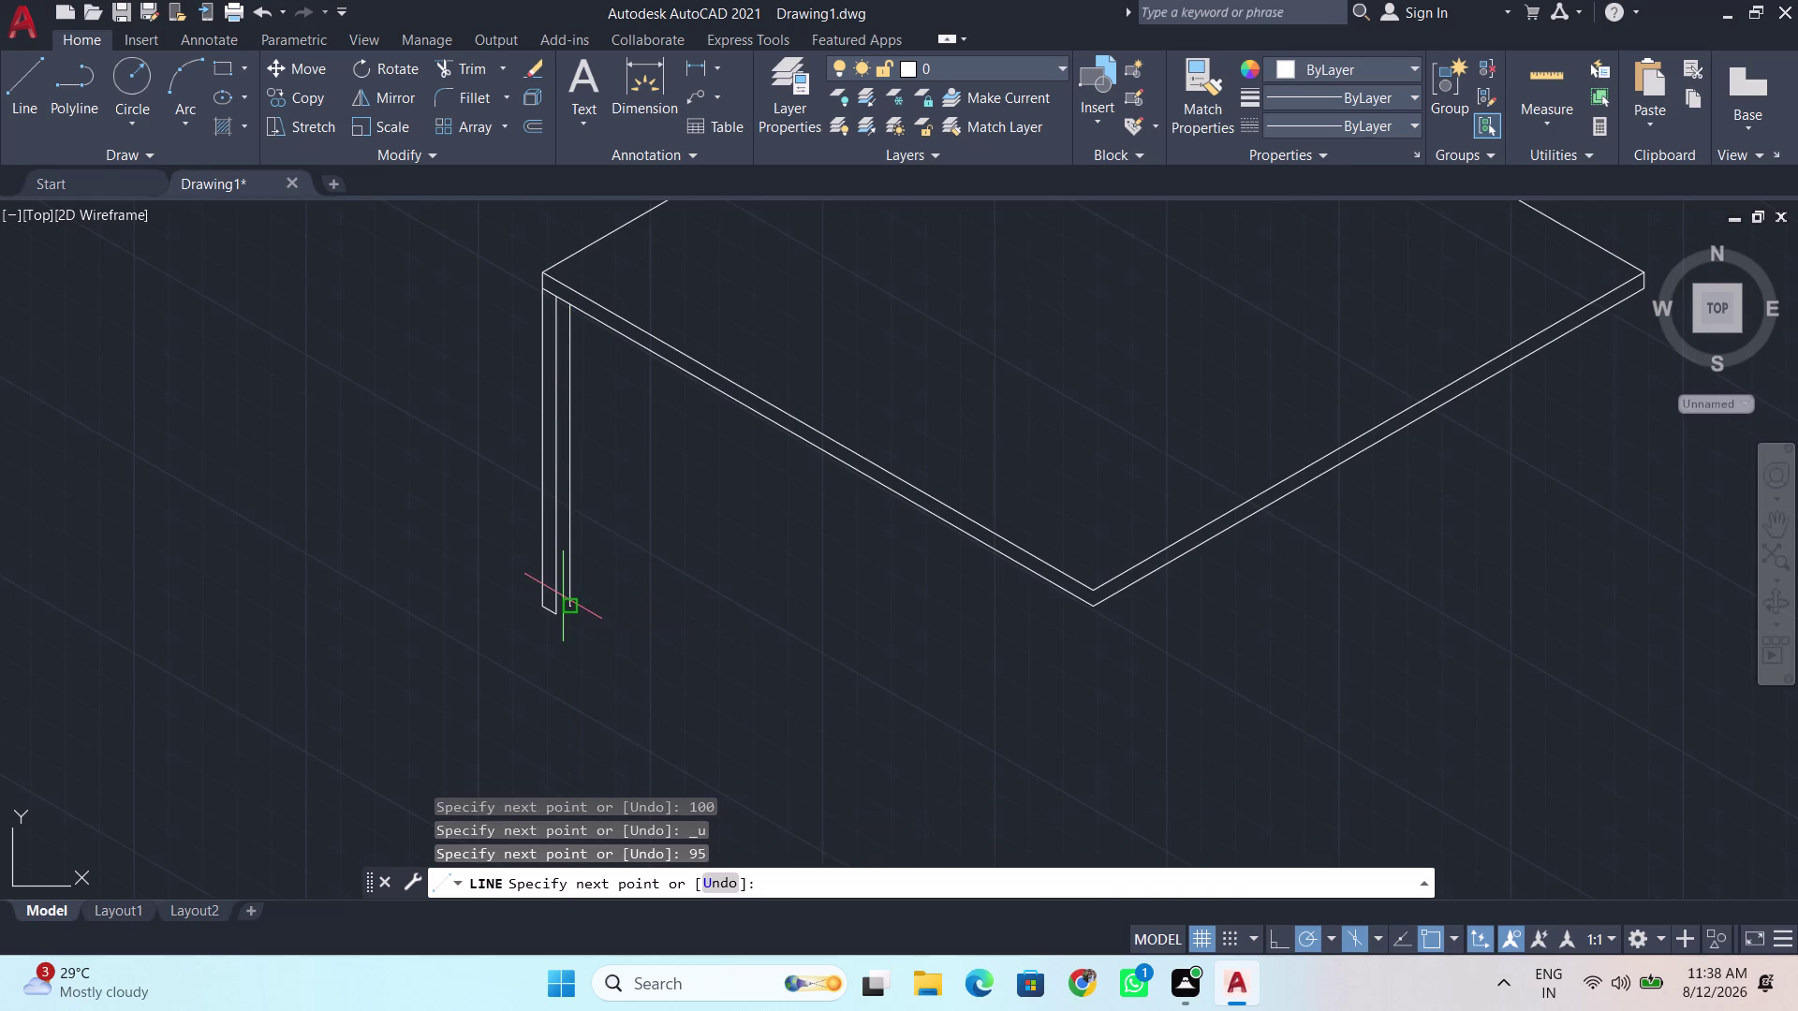
click(556, 617)
key(space)
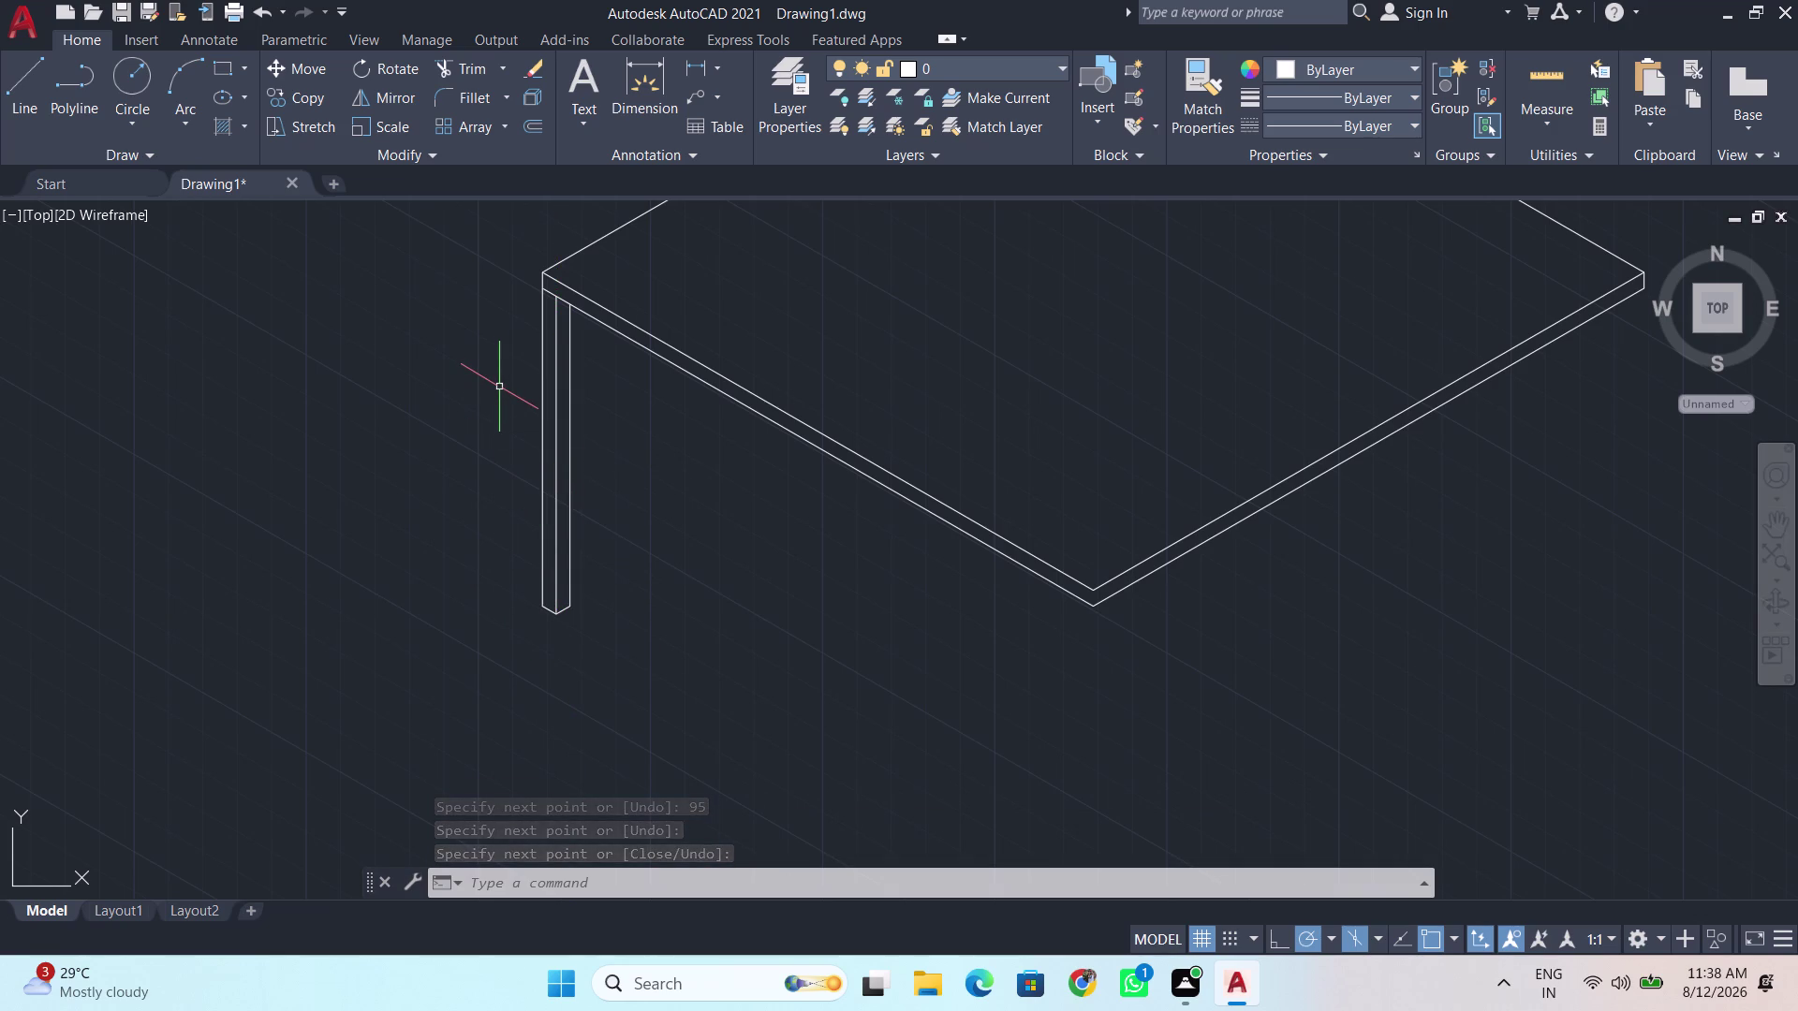
Select the three leg lines and copy them from the leg's top corner.
drag(669, 542, 490, 423)
click(426, 409)
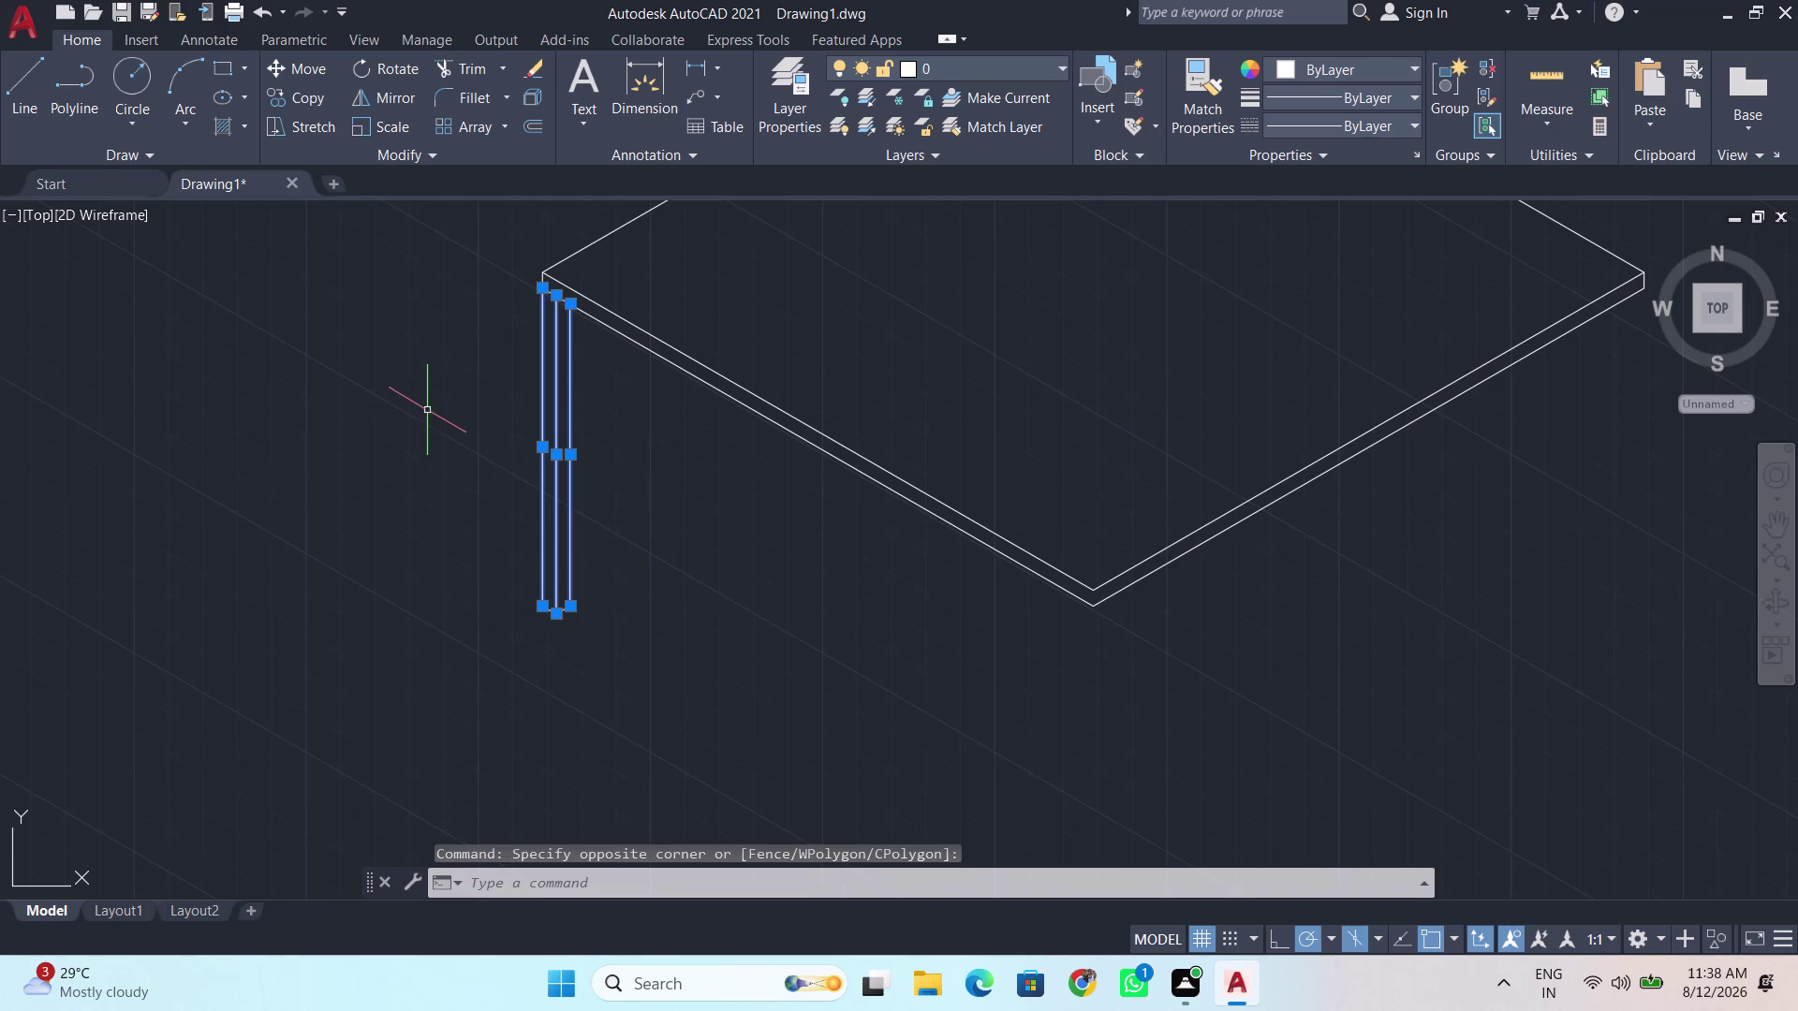
right_click(724, 533)
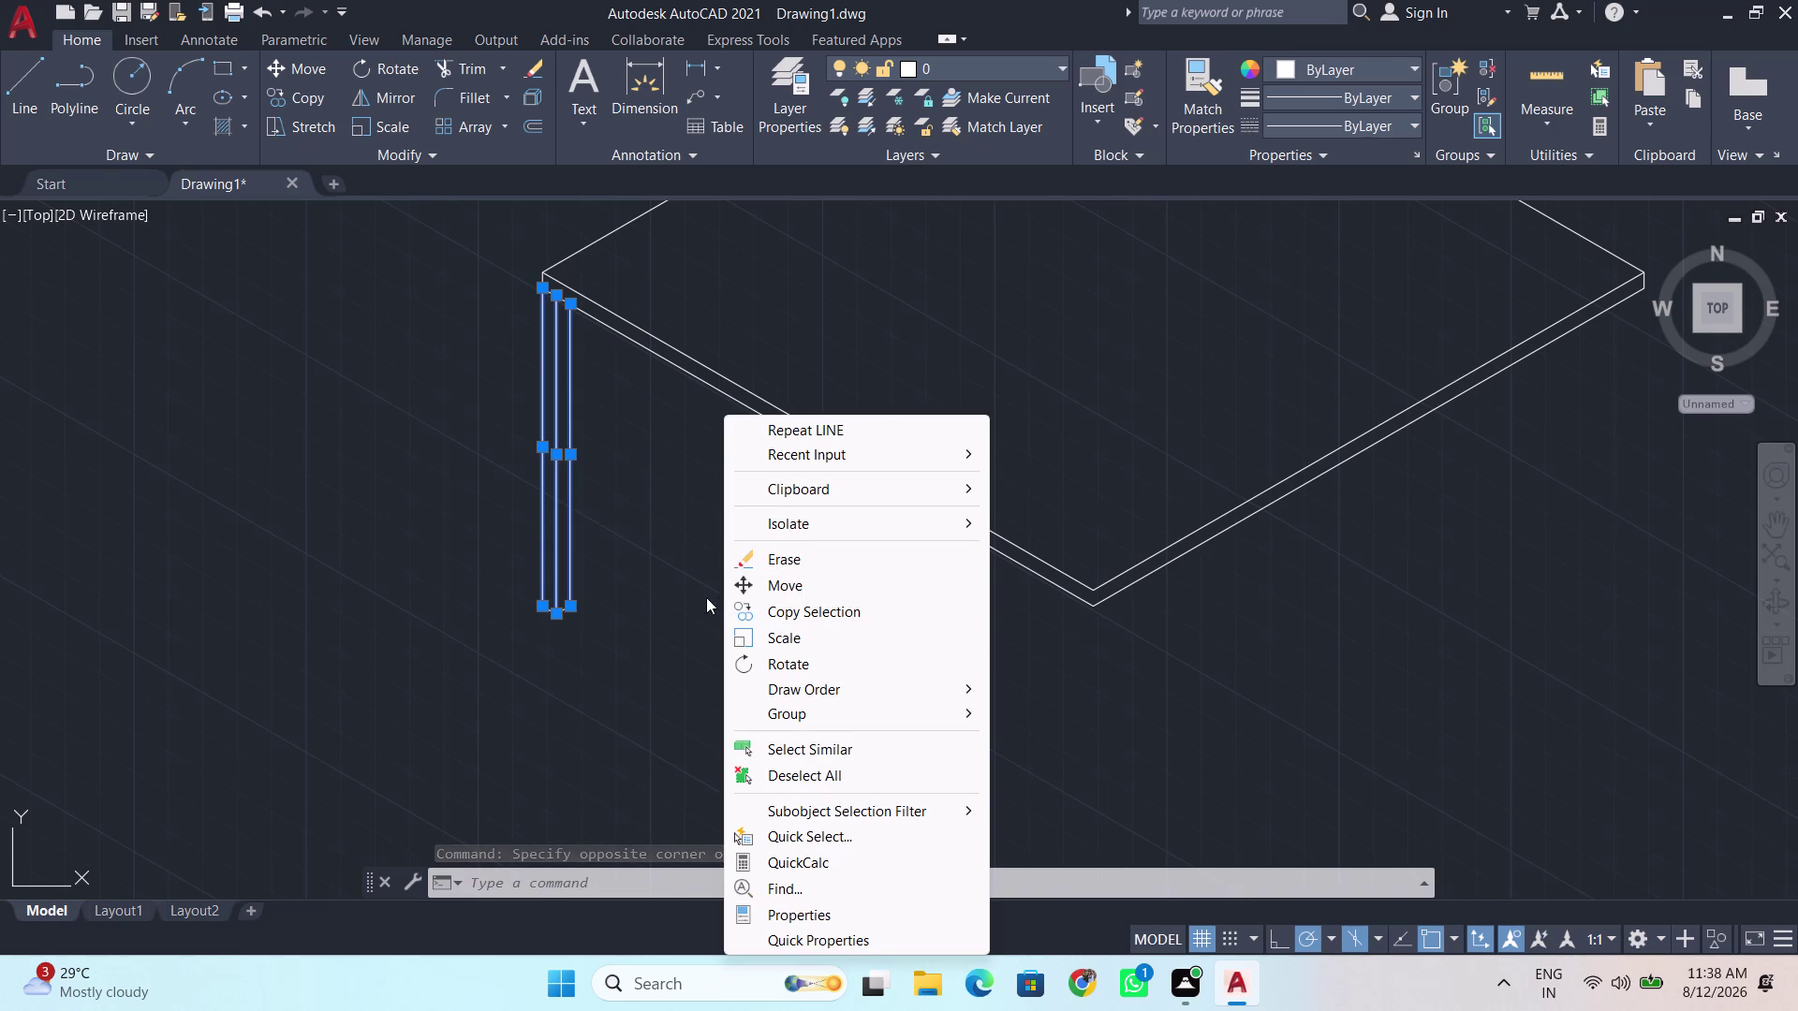
click(637, 607)
text(co)
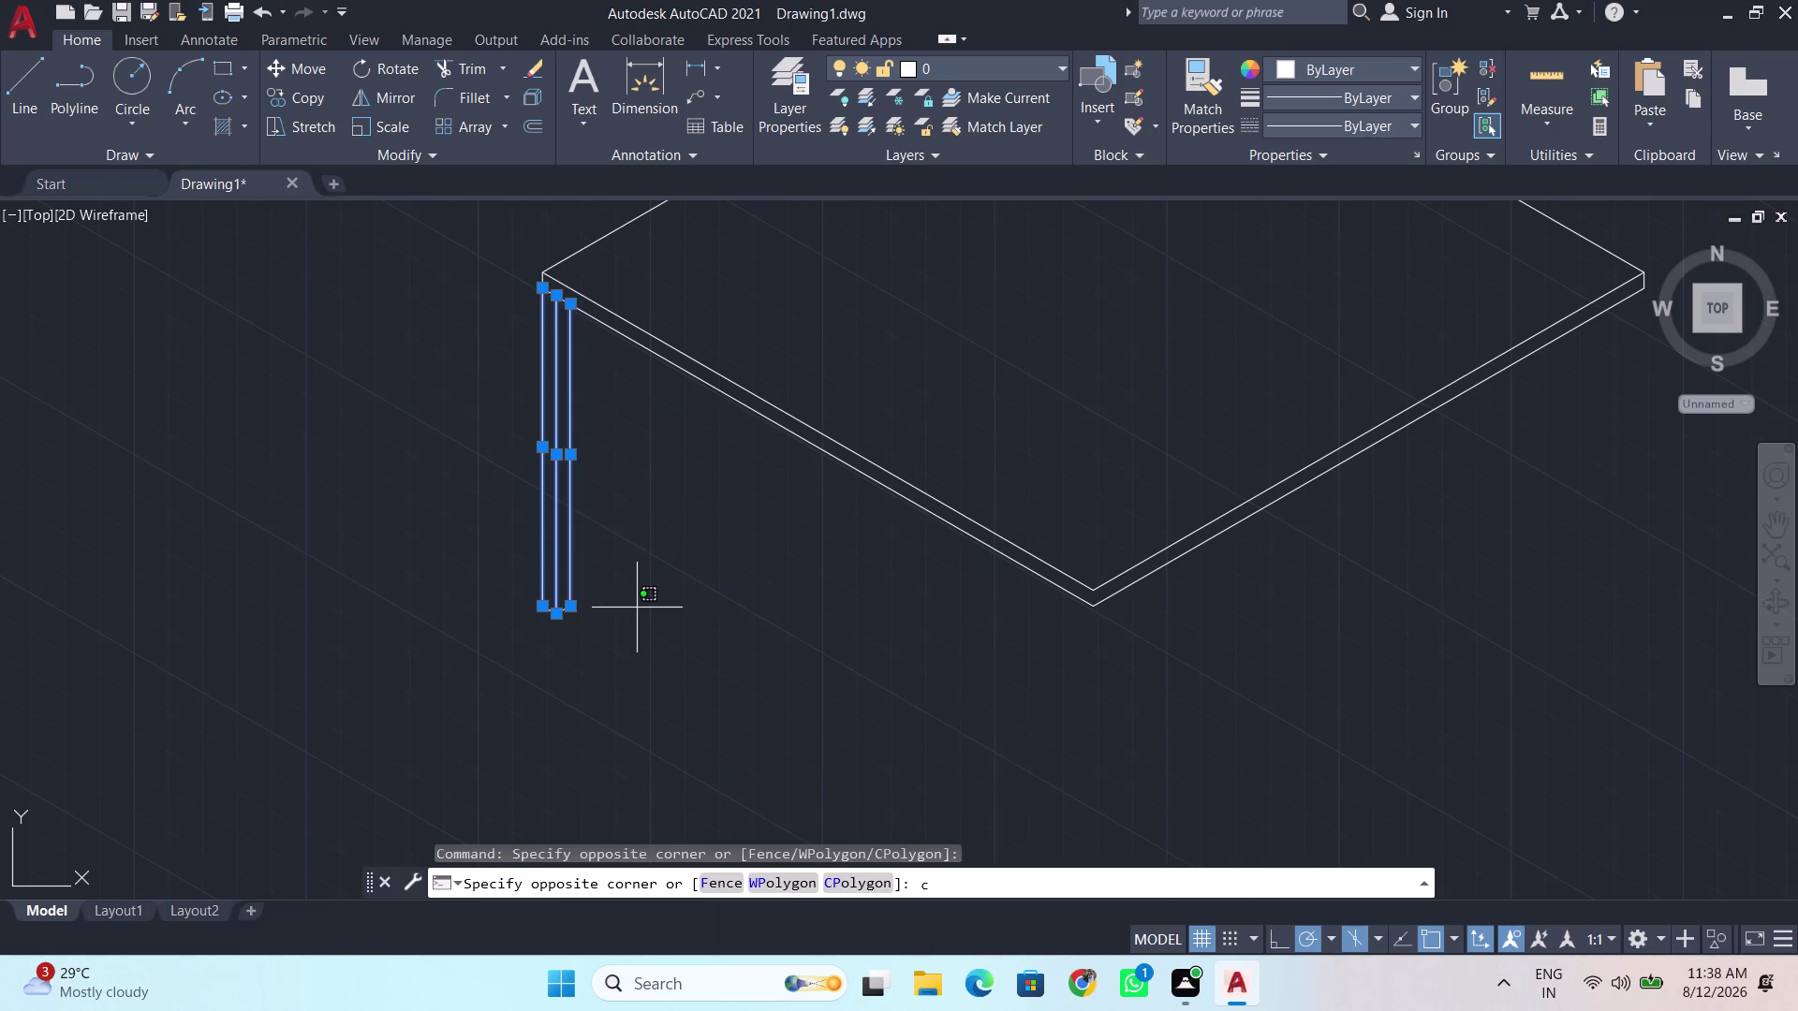
key(Return)
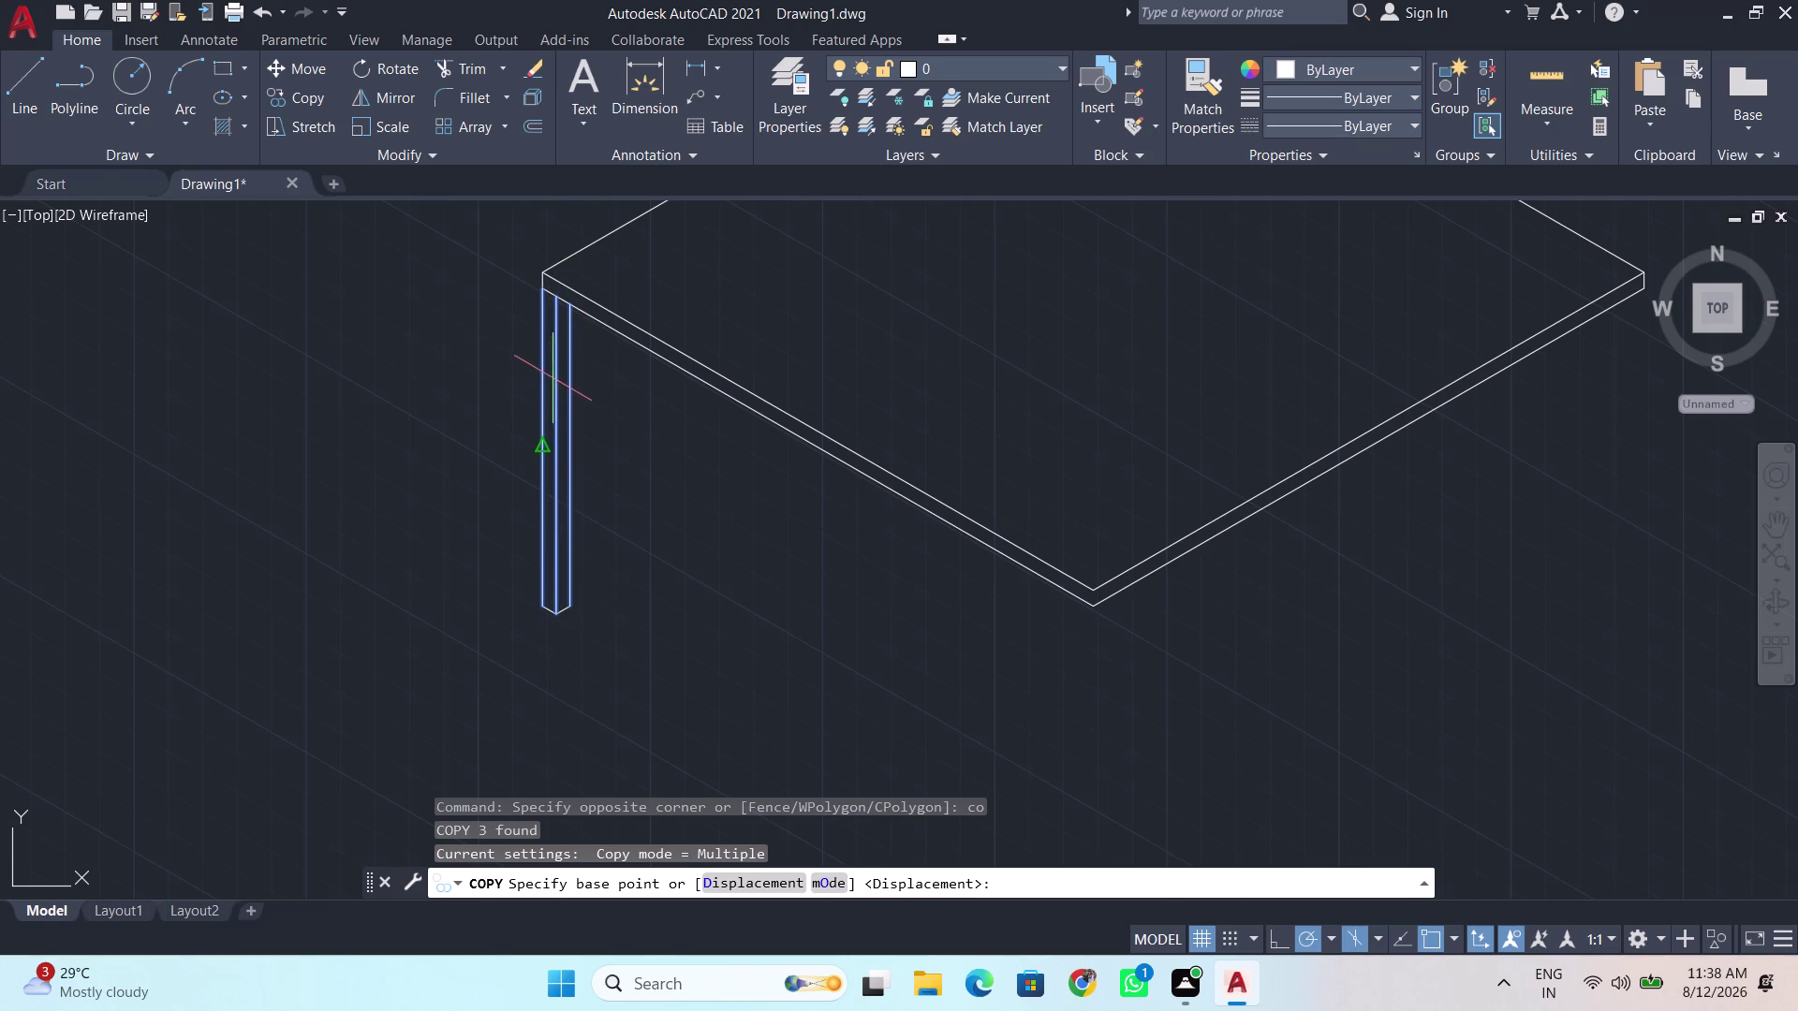
click(557, 301)
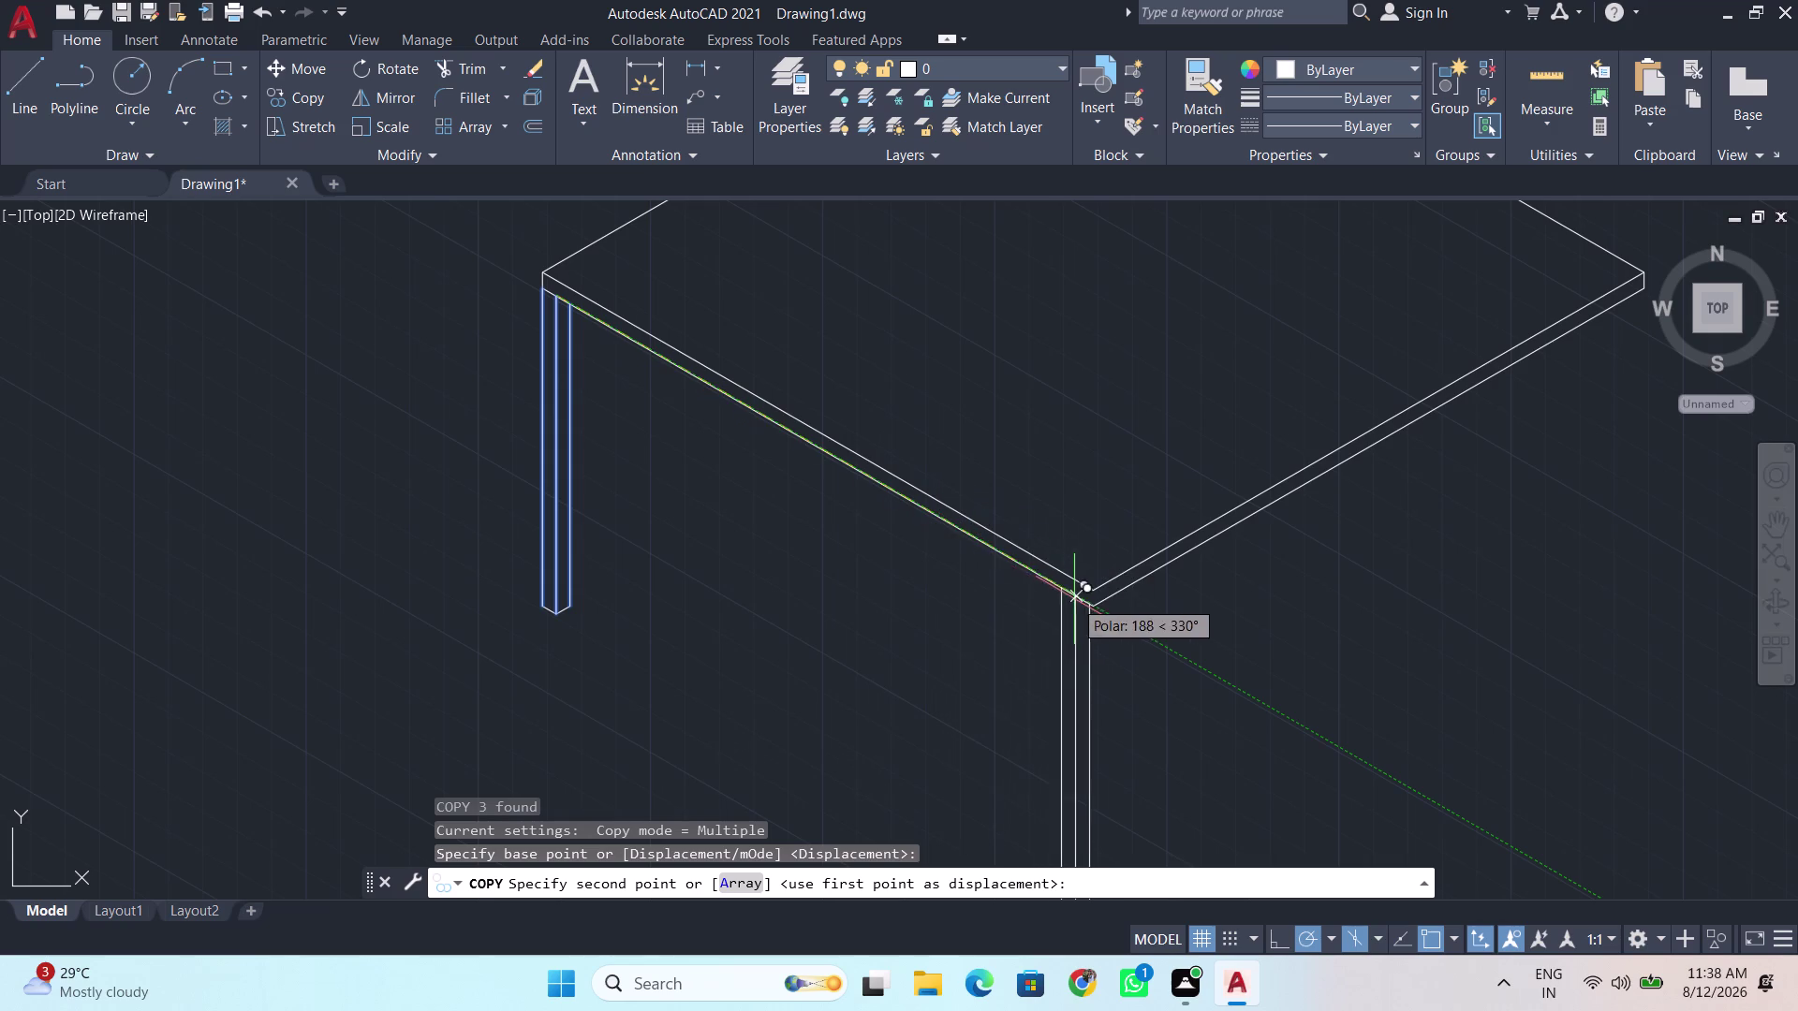
Place leg copies at the tabletop's front and right corners.
middle_drag(1089, 608, 892, 403)
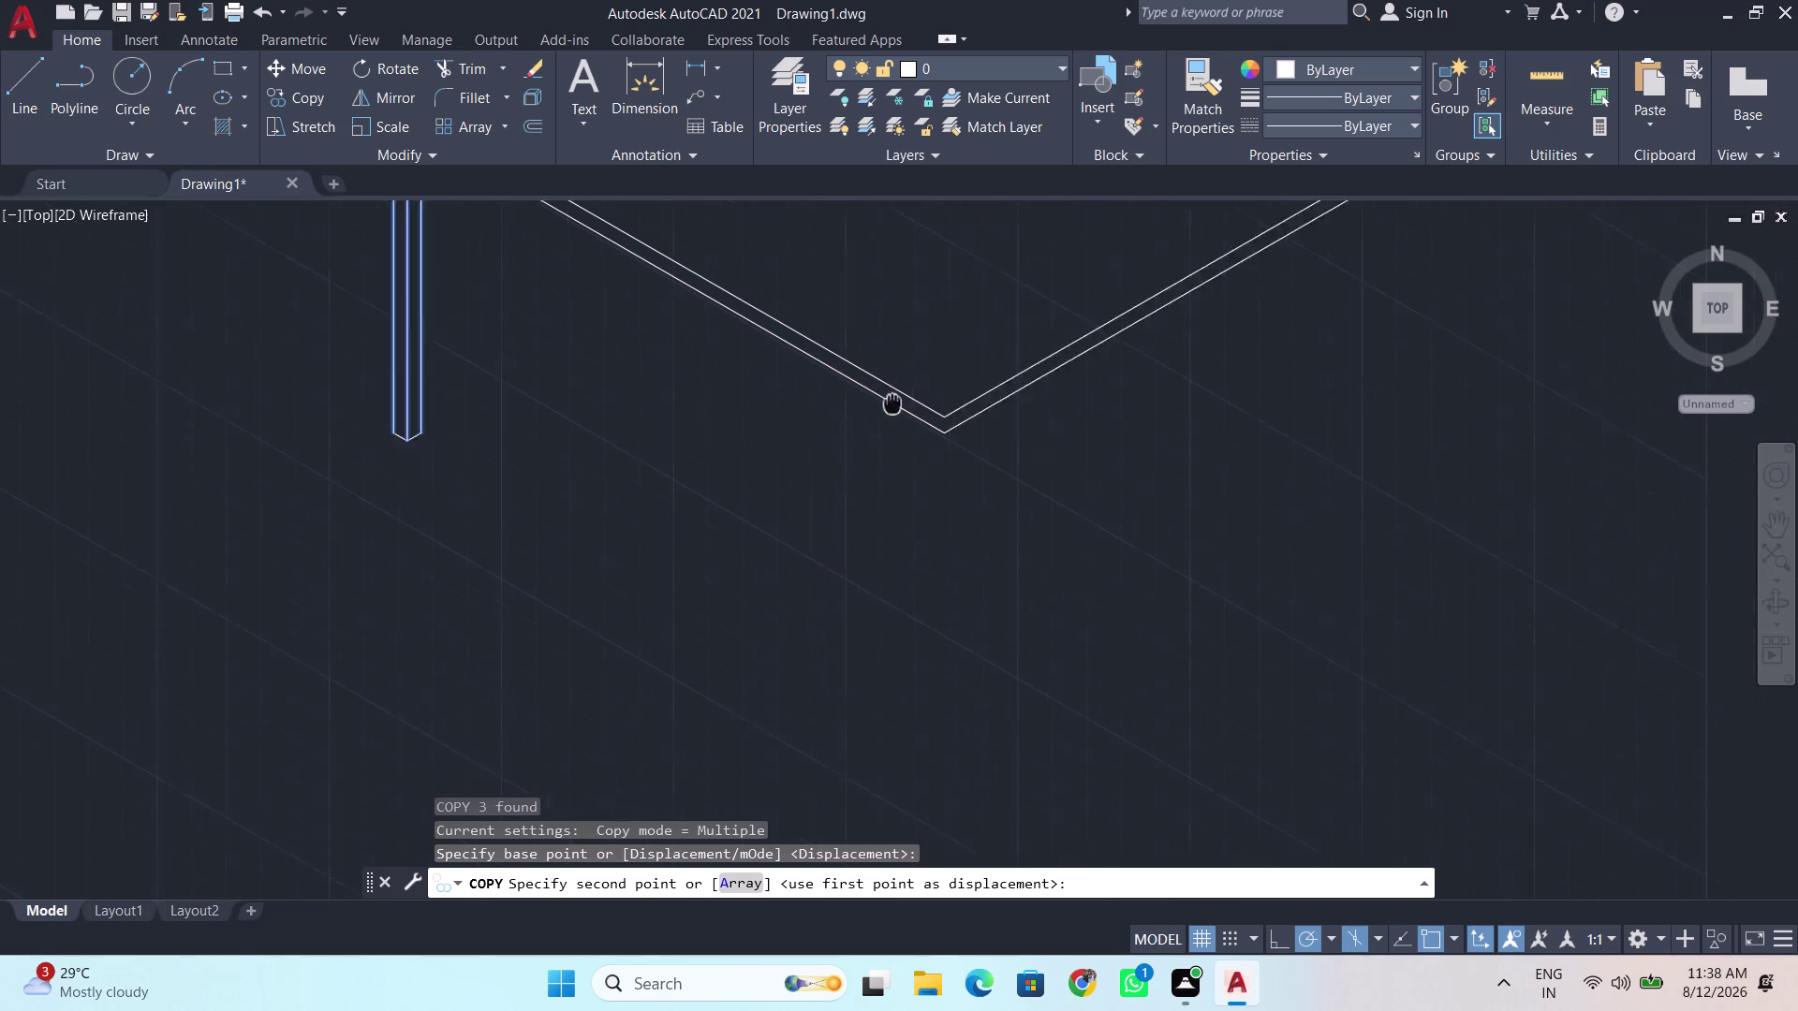
middle_drag(893, 404, 833, 363)
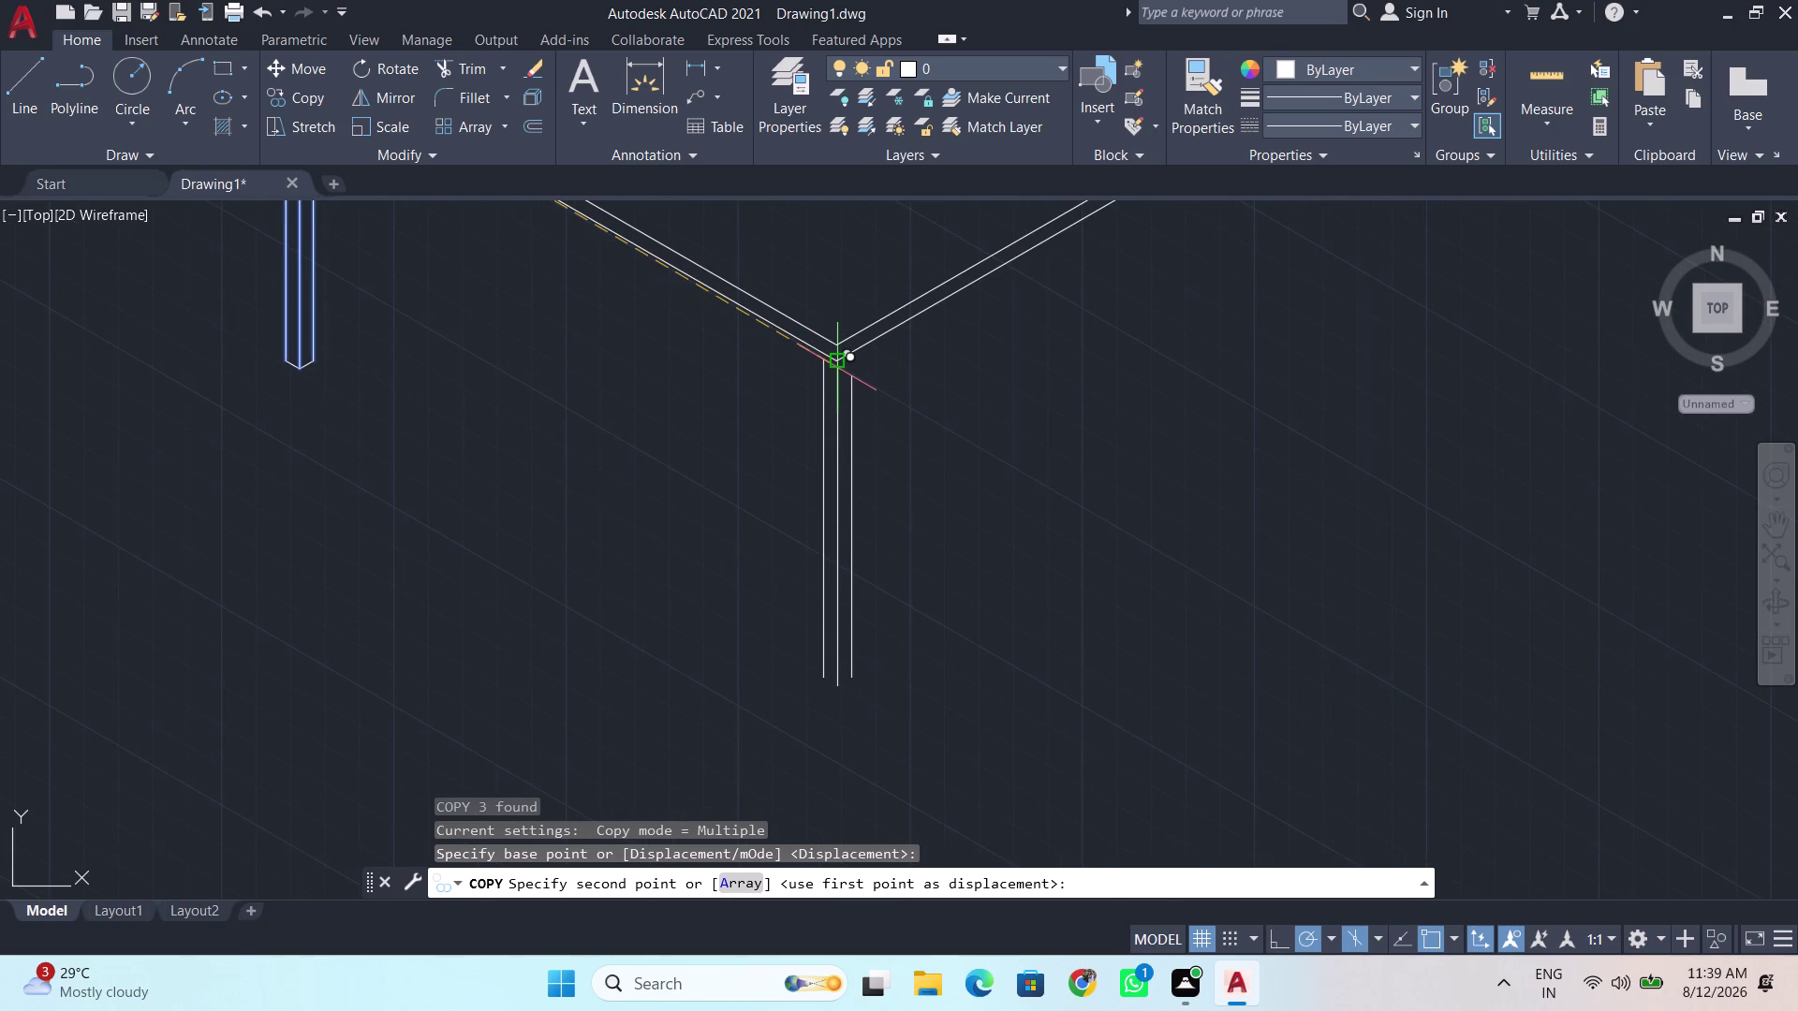
click(837, 366)
middle_drag(975, 311, 644, 693)
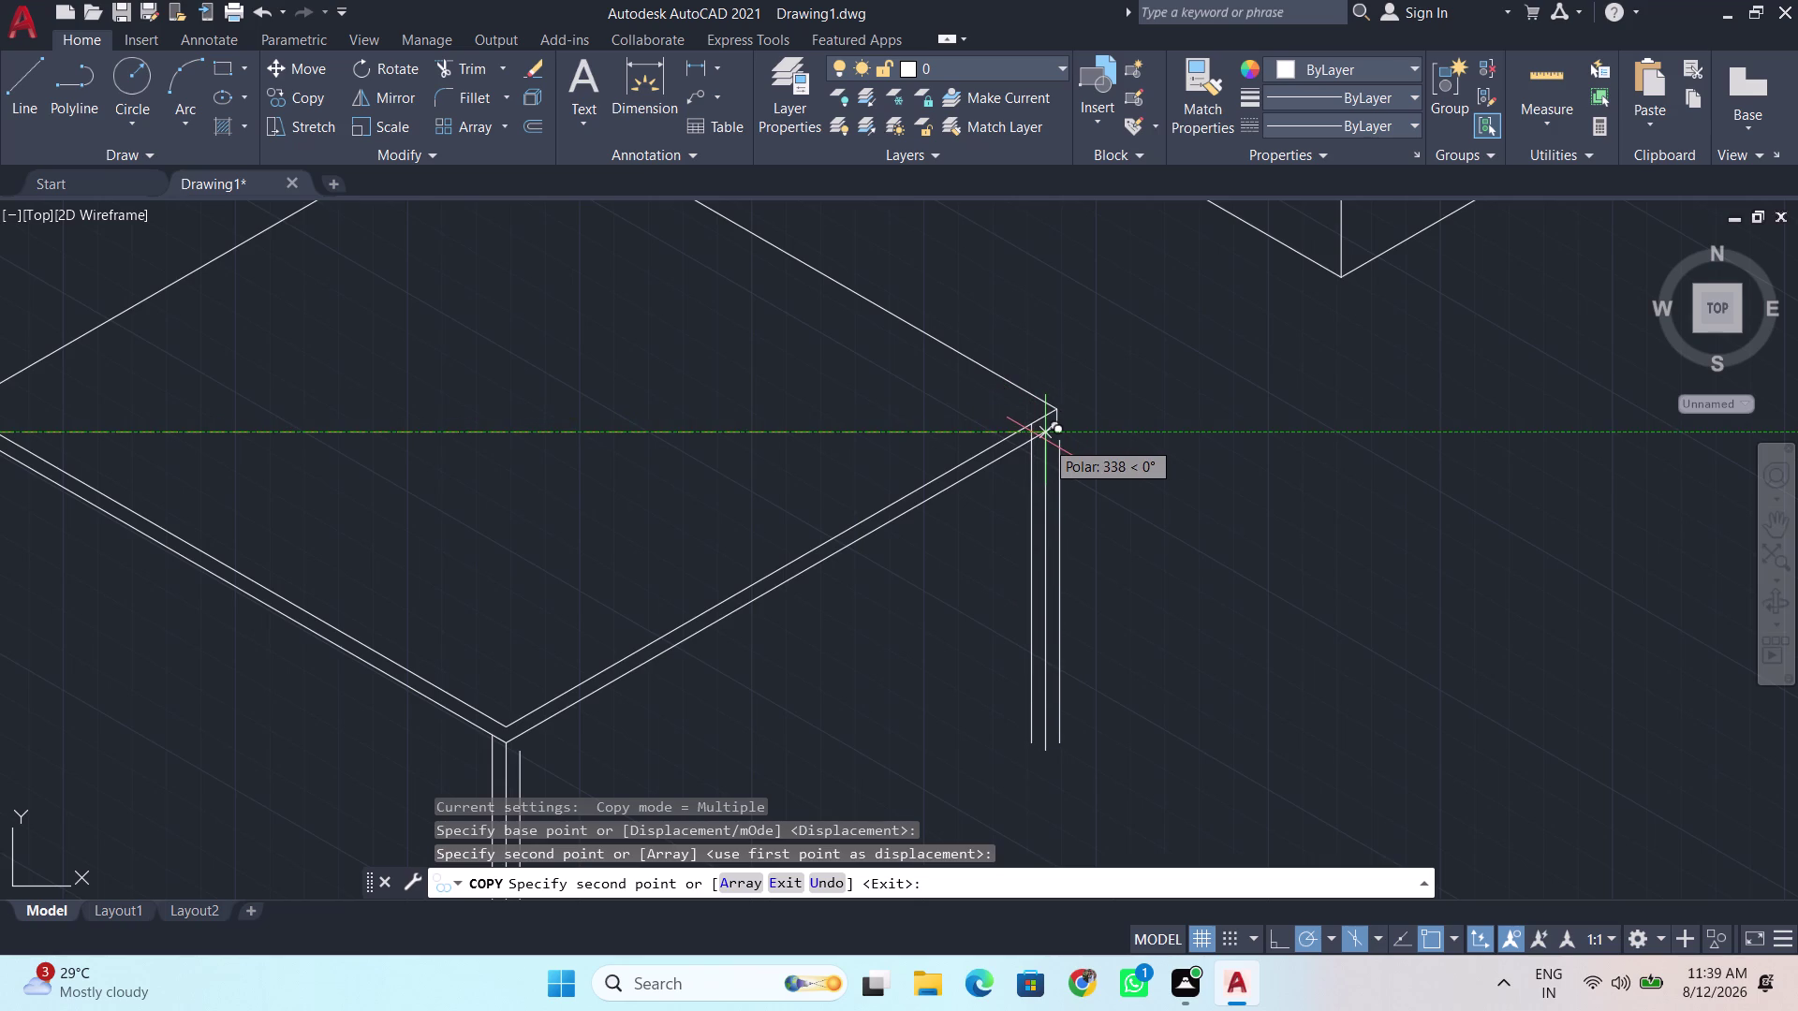
click(1045, 440)
key(space)
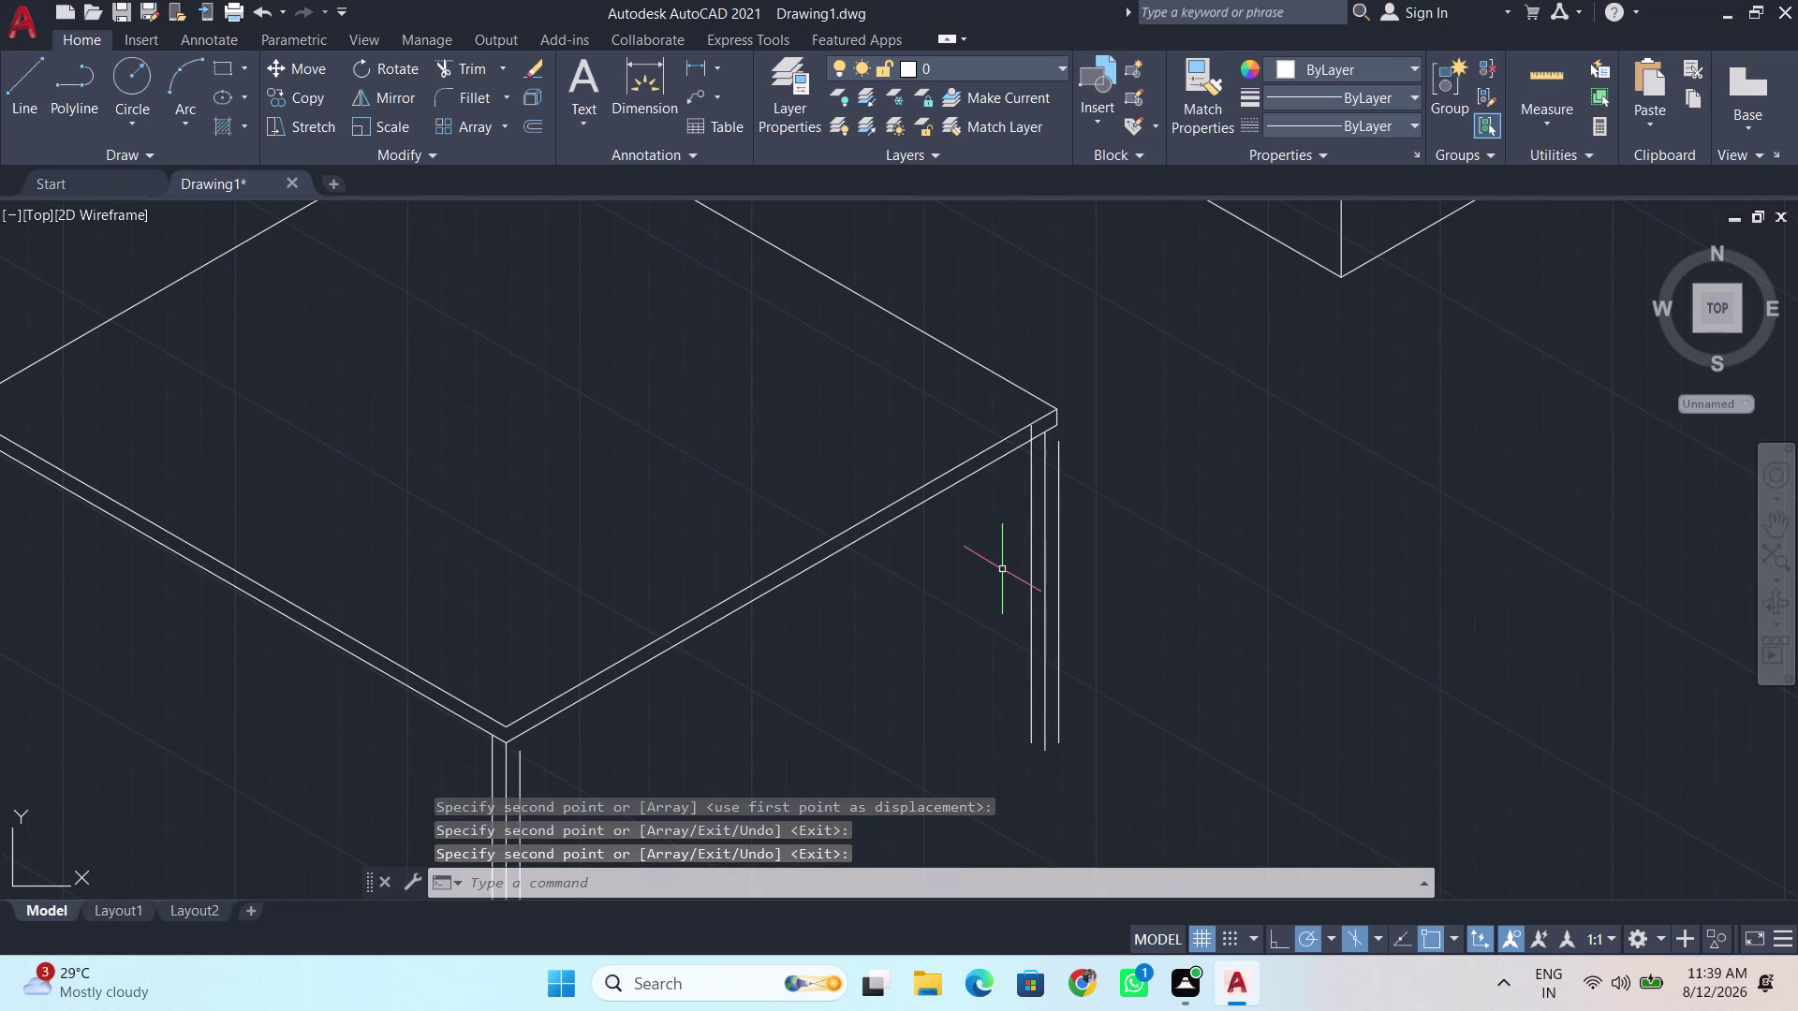
scroll(down, 3)
middle_drag(974, 610, 896, 516)
scroll(up, 3)
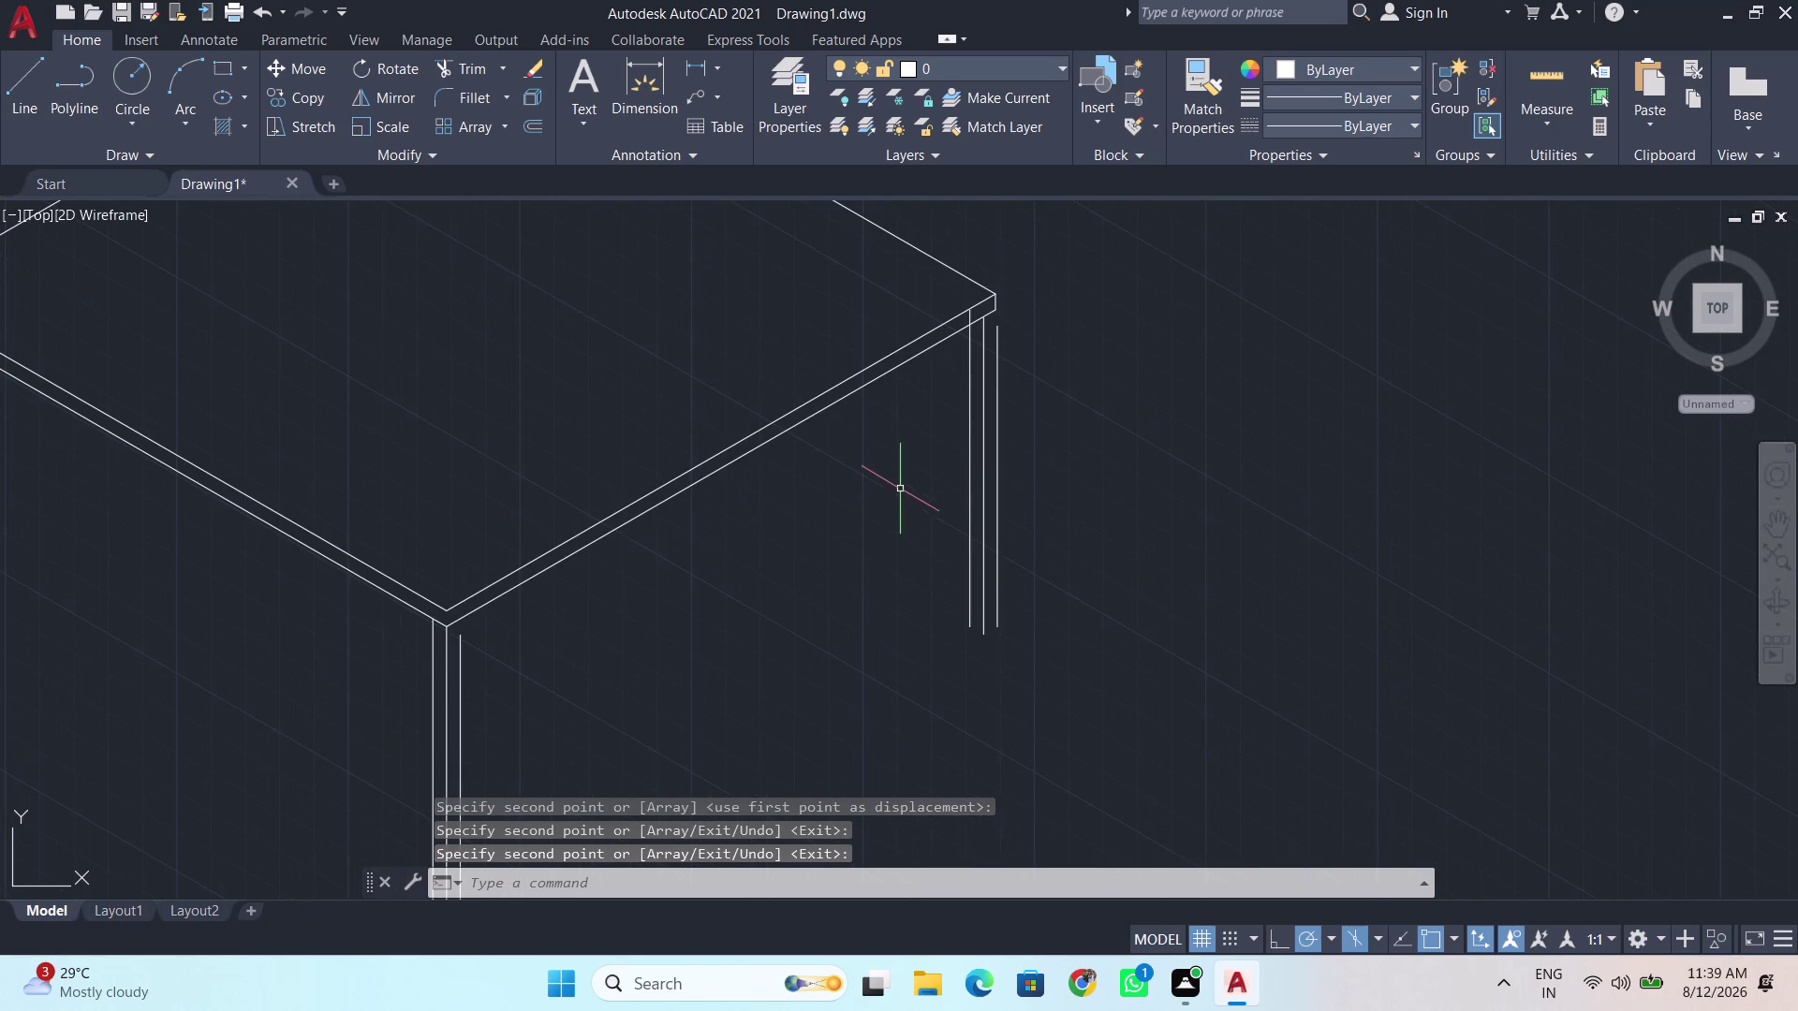
middle_drag(908, 471, 833, 852)
scroll(up, 3)
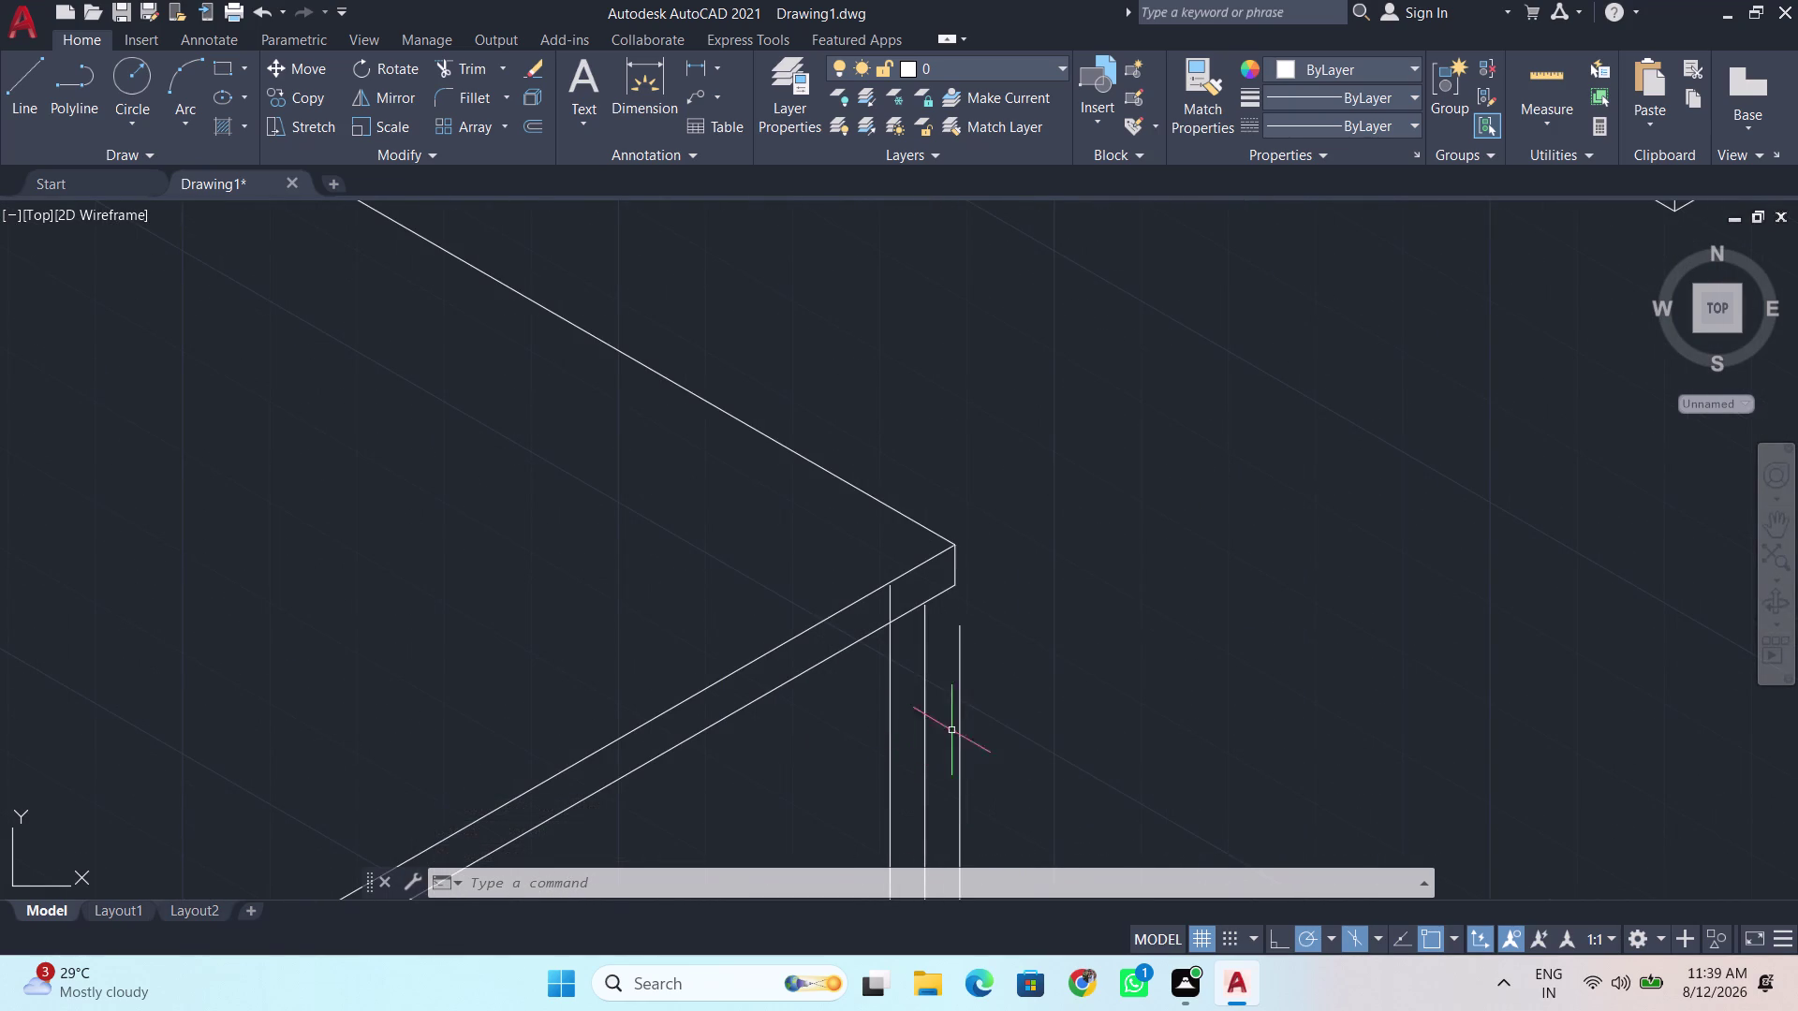
scroll(up, 3)
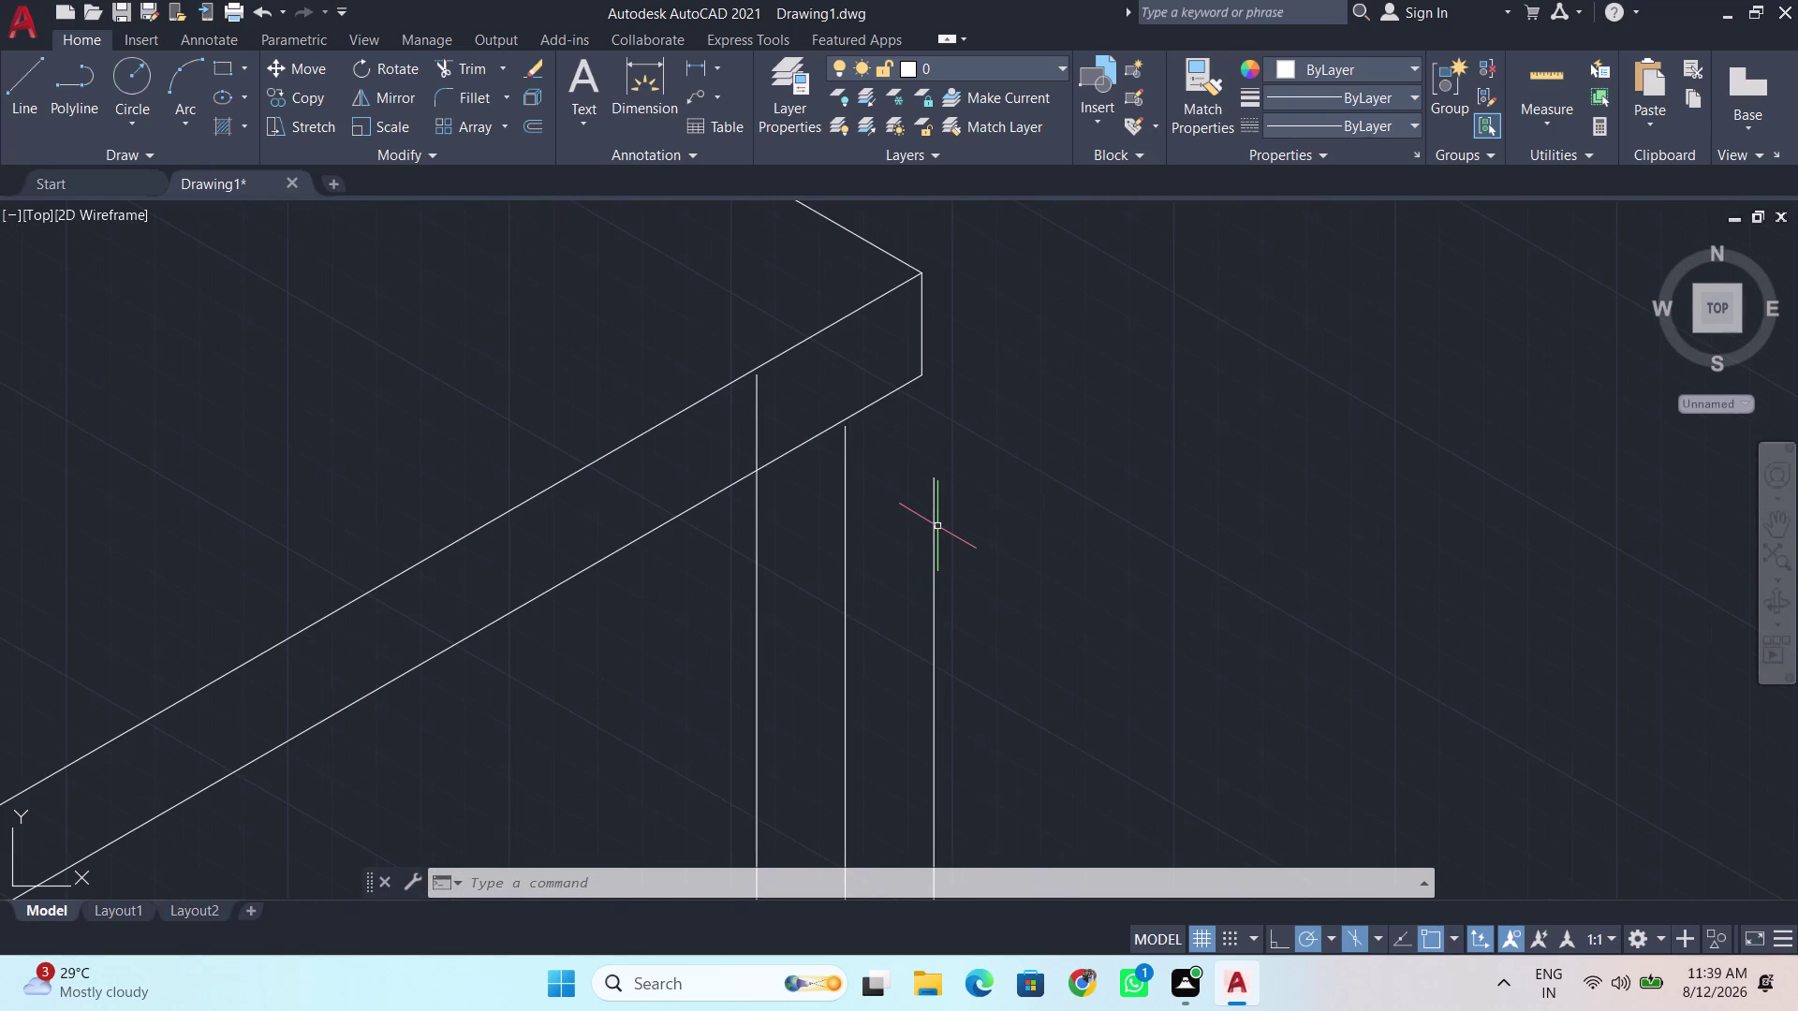
text(ex)
key(Return)
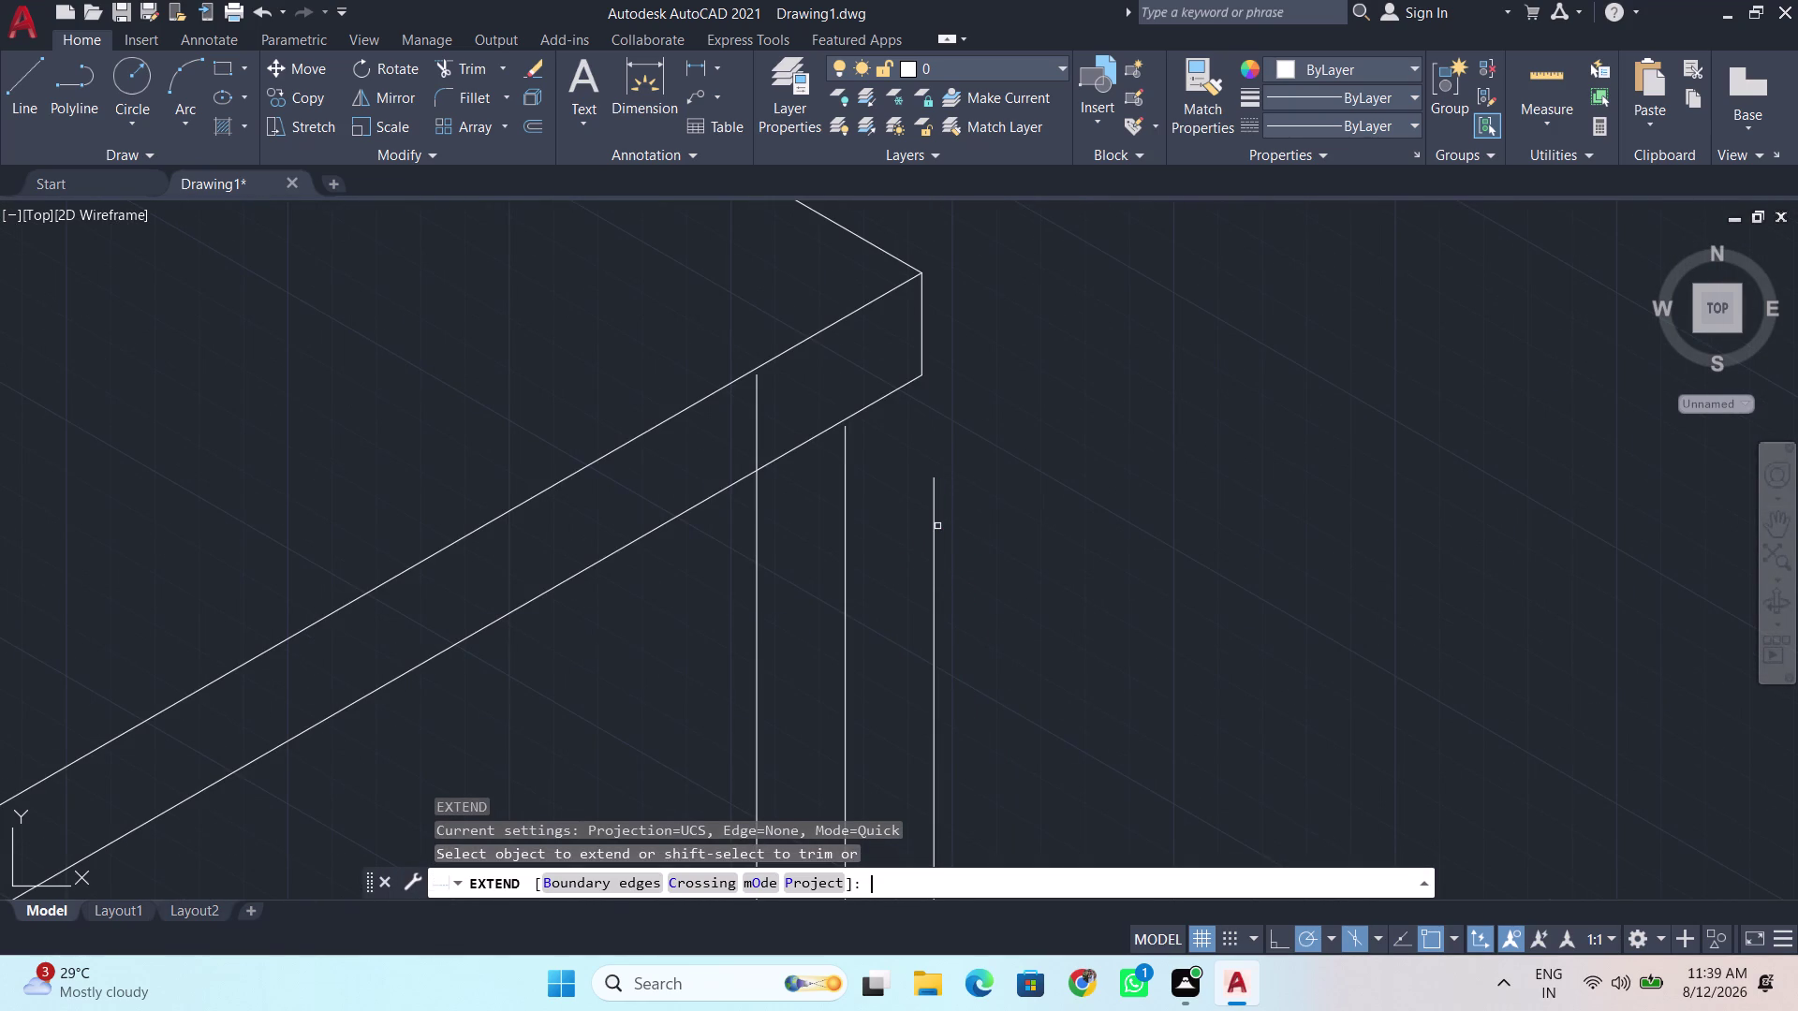
click(932, 506)
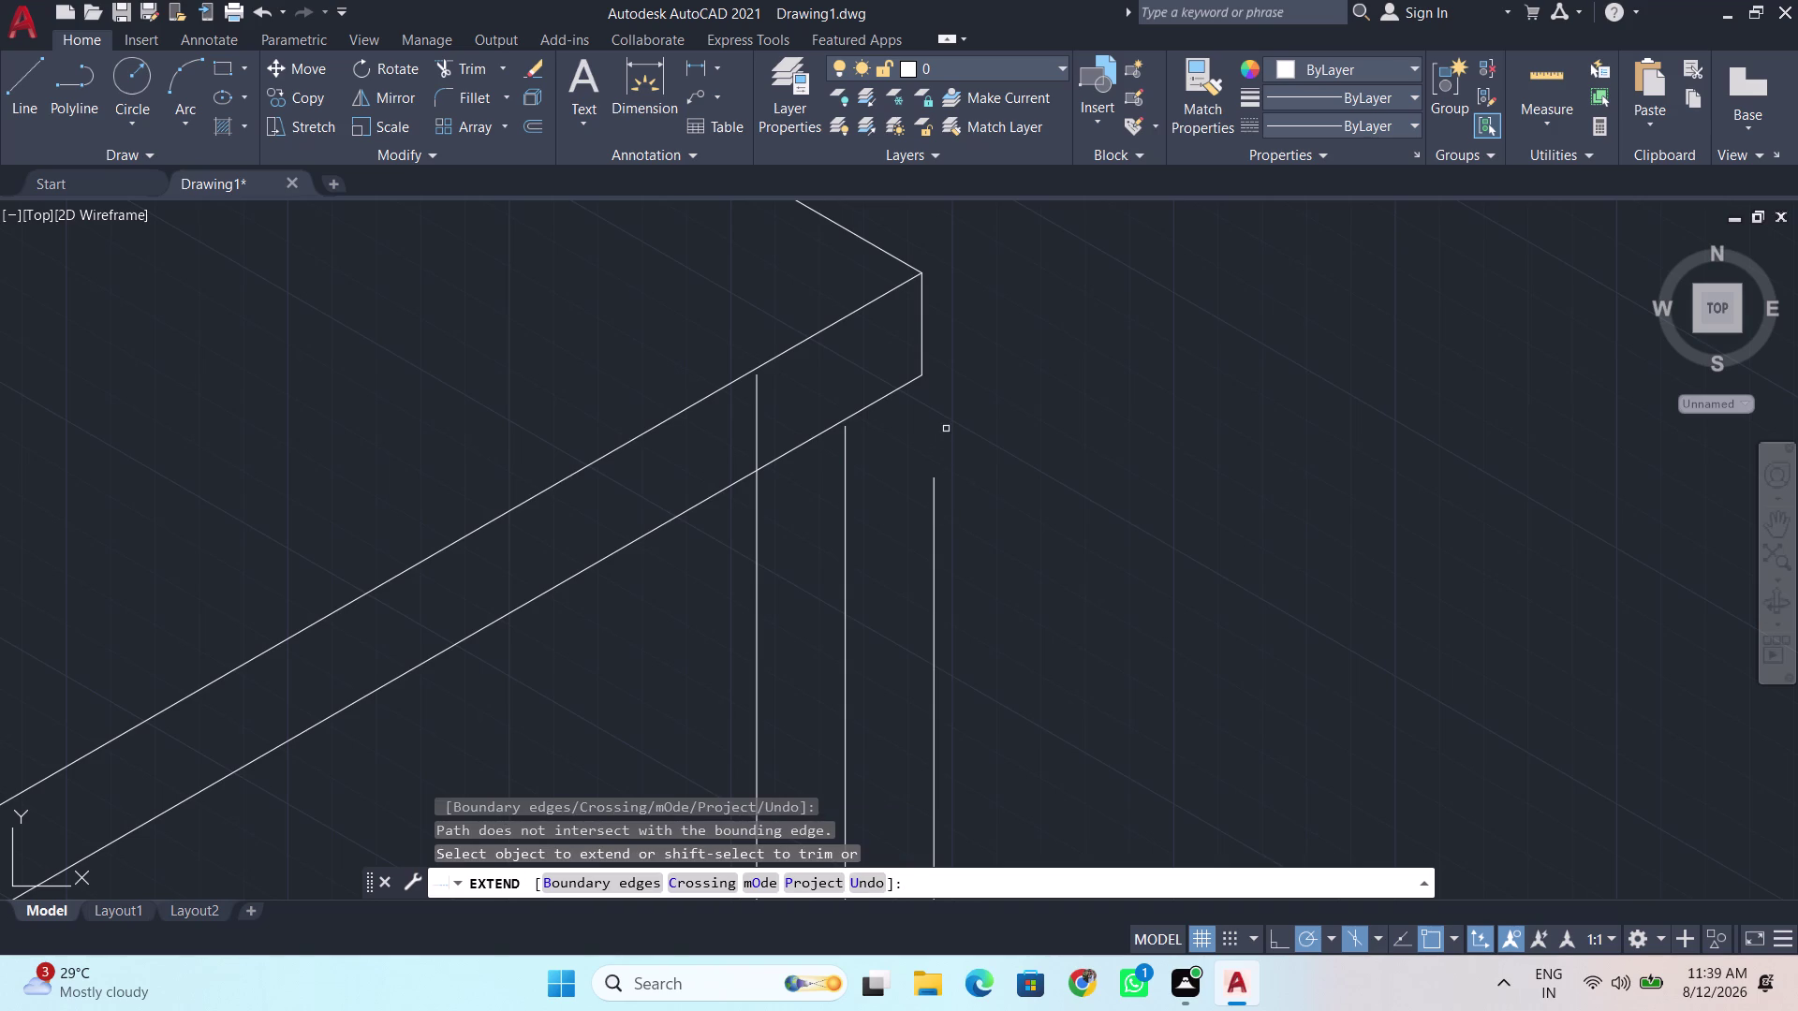
scroll(down, 3)
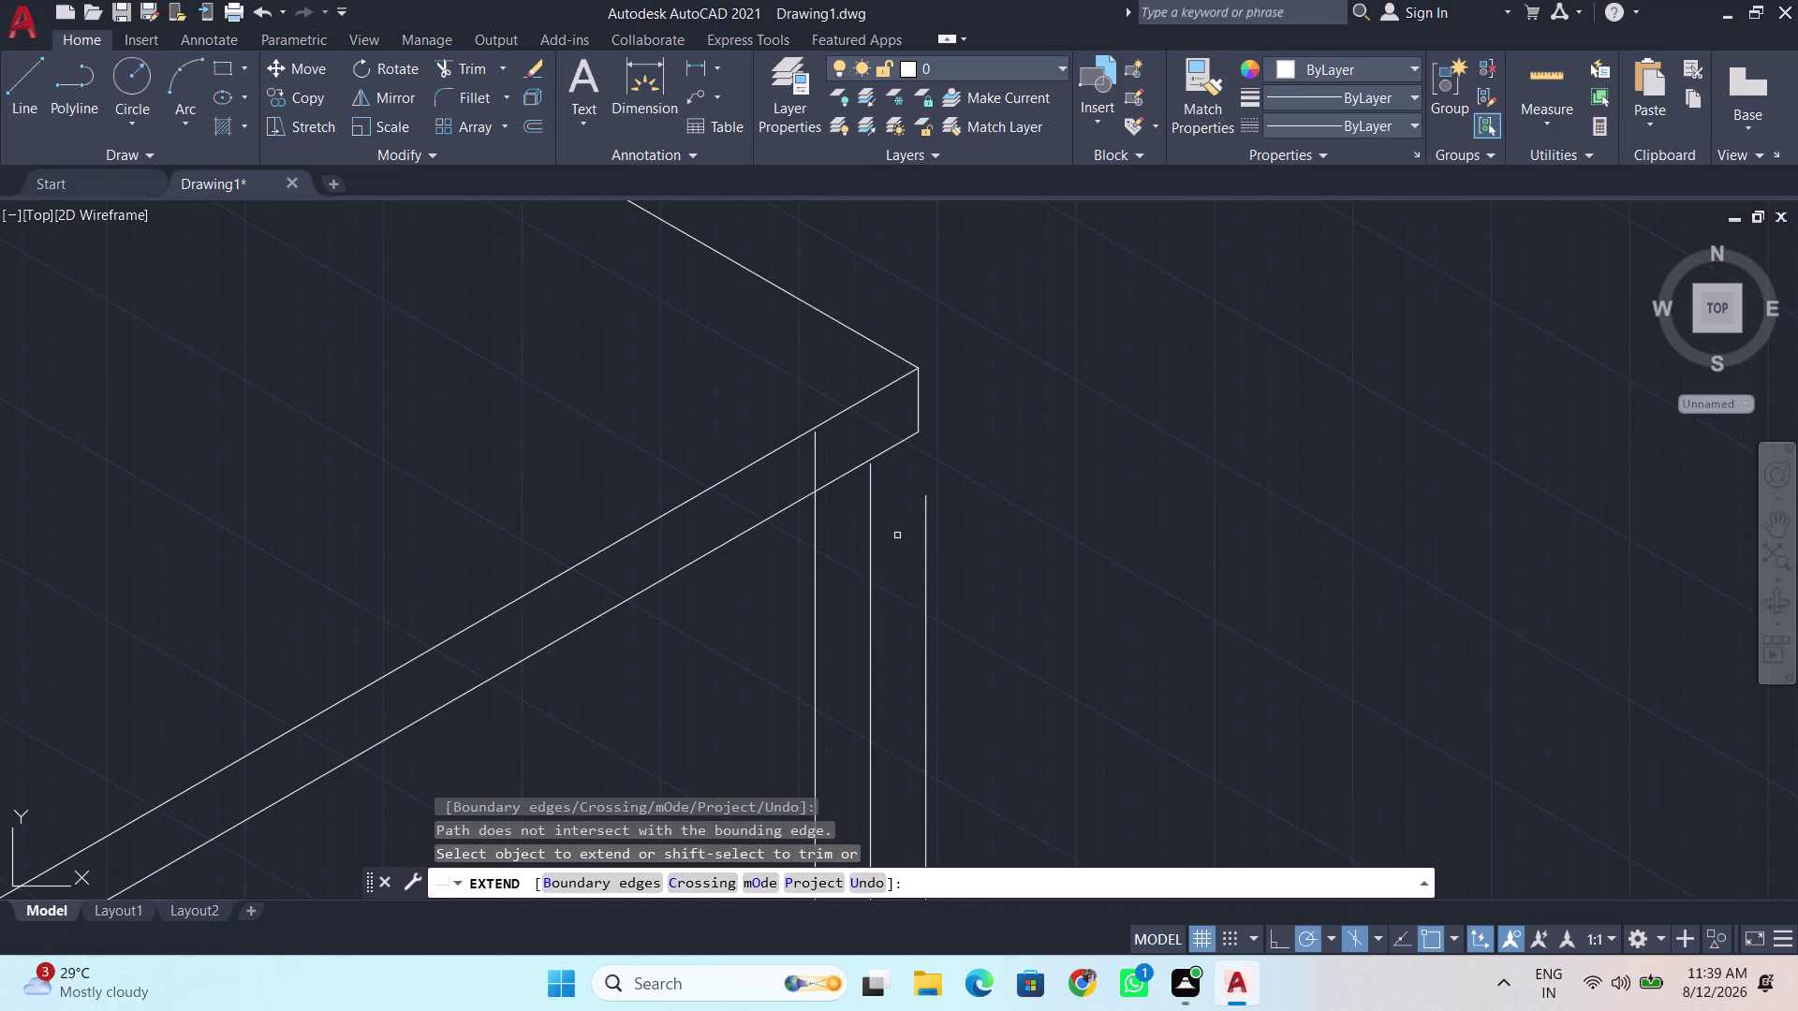
middle_drag(892, 542, 827, 480)
drag(686, 500, 704, 498)
drag(1100, 529, 373, 700)
click(372, 699)
click(881, 640)
drag(924, 634, 609, 709)
scroll(down, 3)
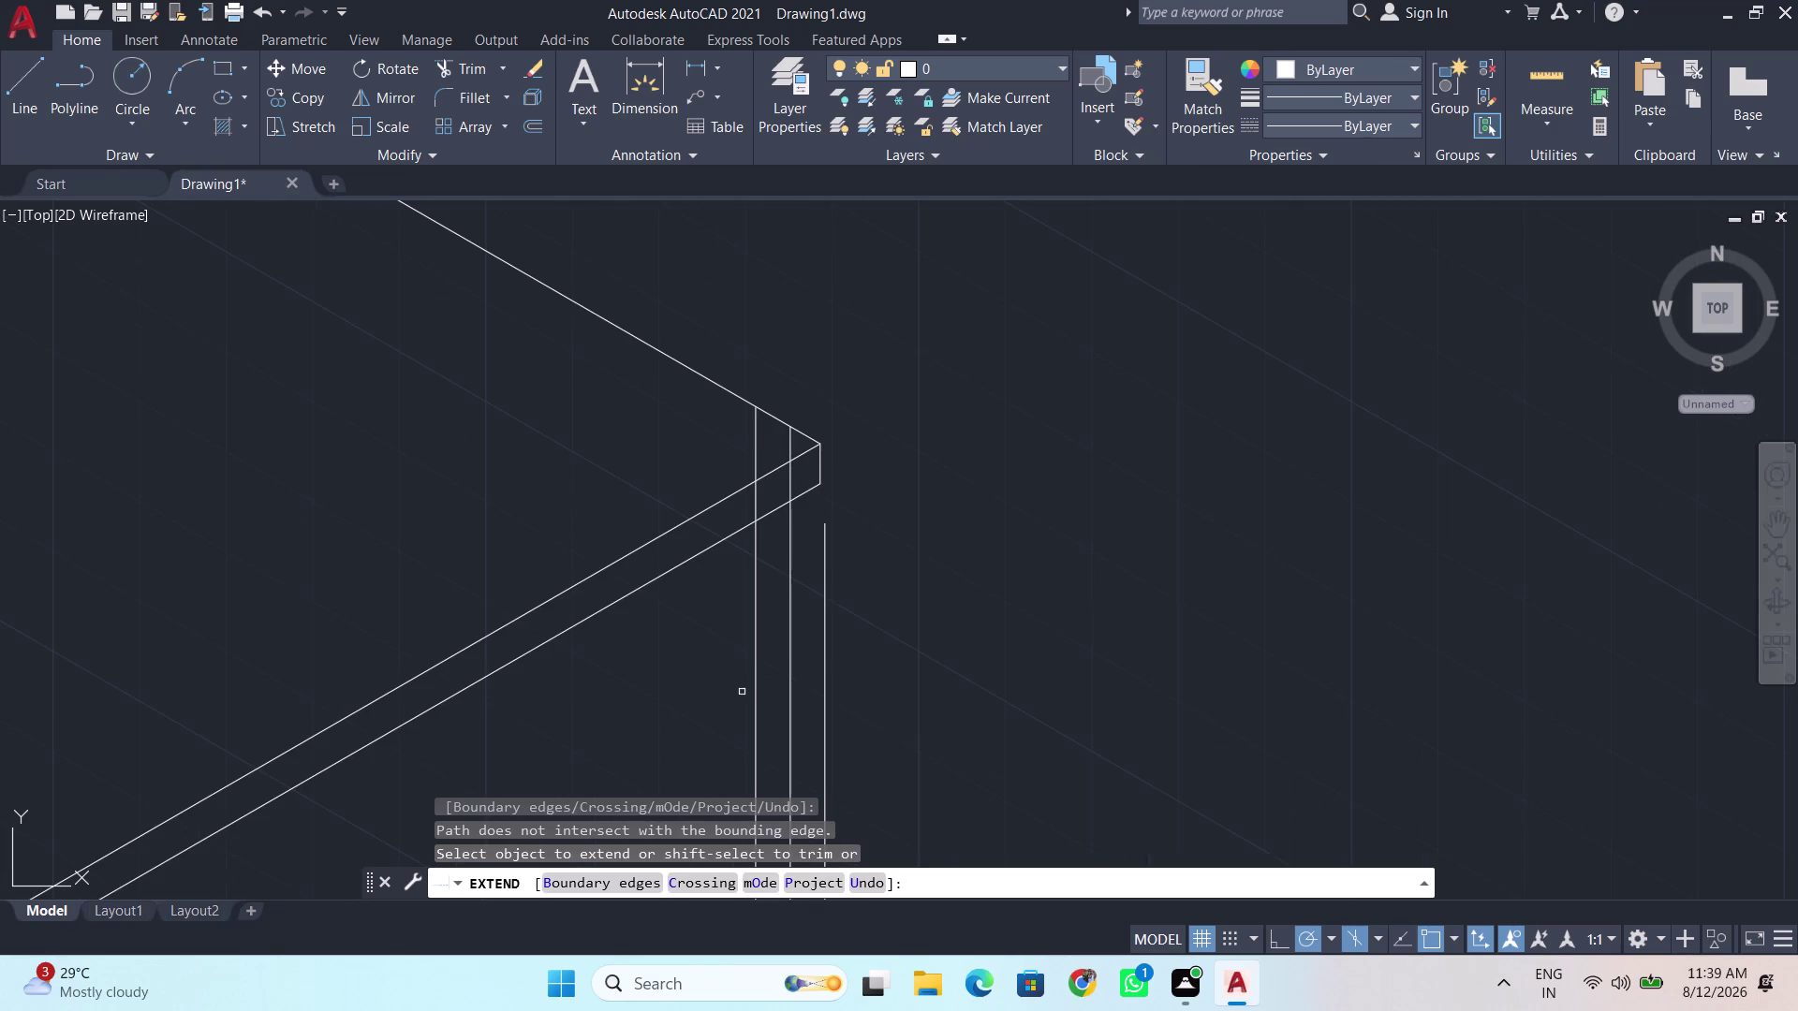
key(Escape)
scroll(down, 3)
scroll(down, 3)
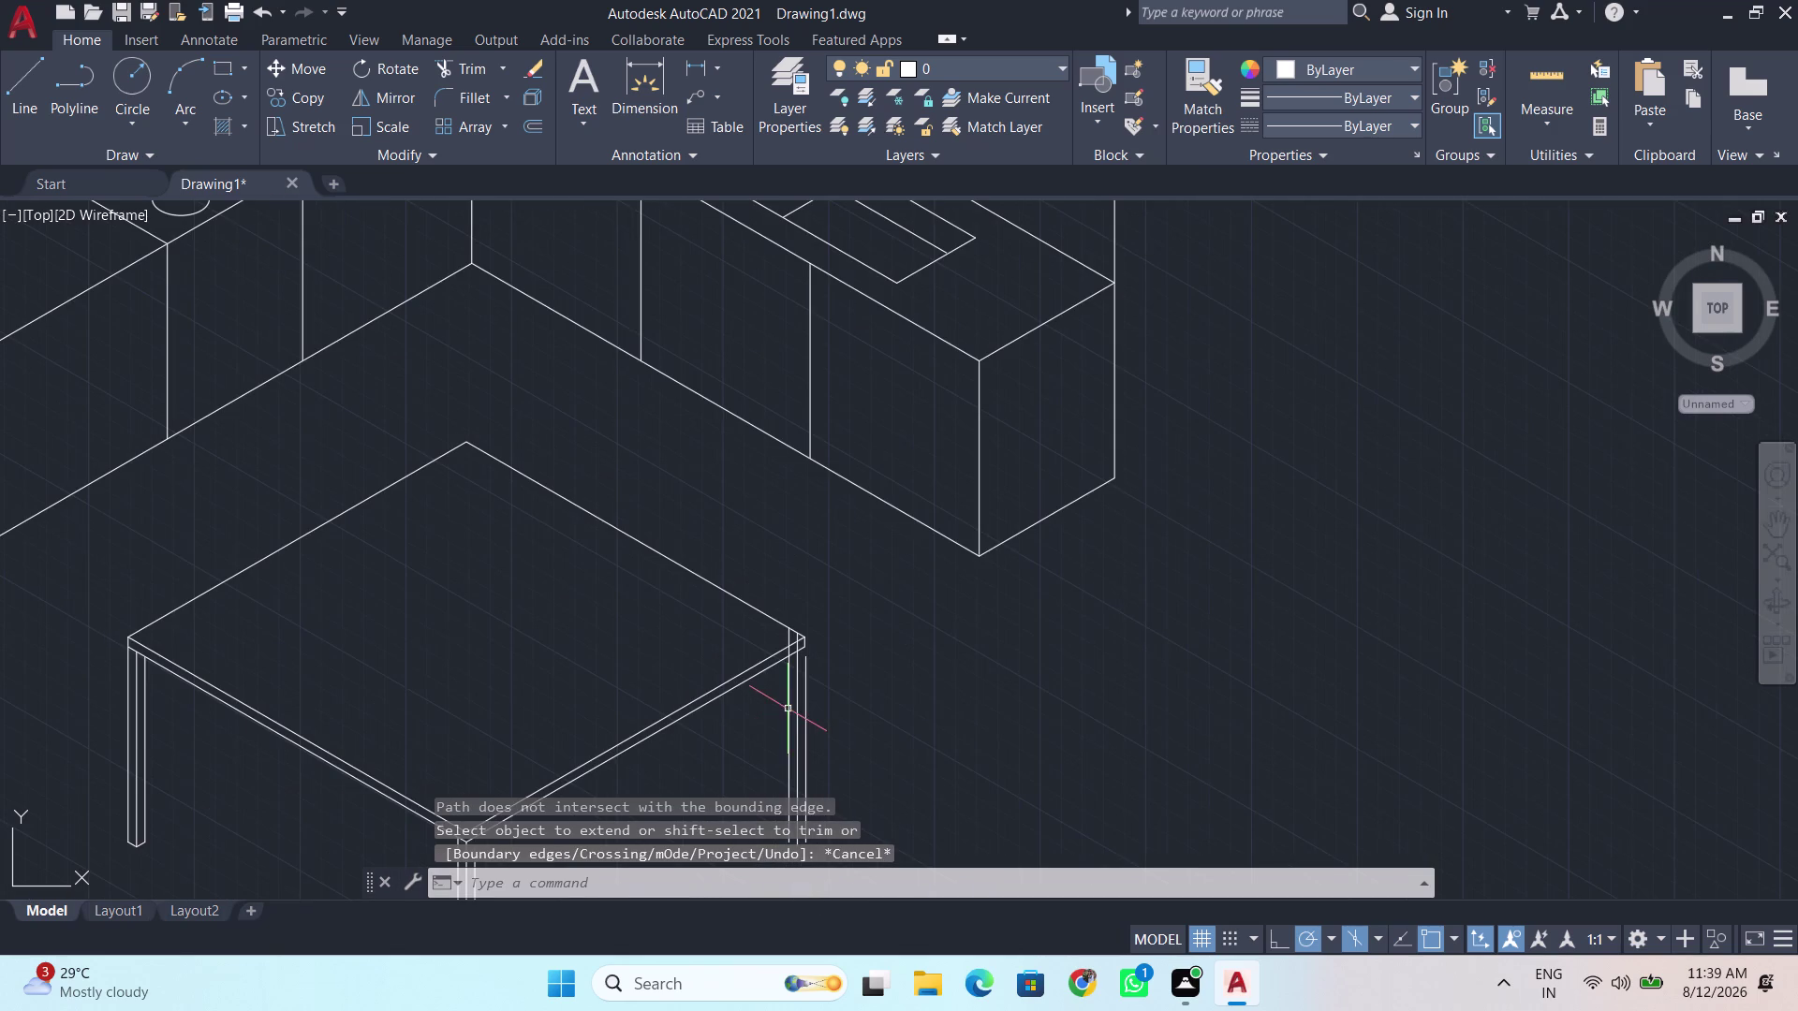
scroll(up, 3)
click(805, 650)
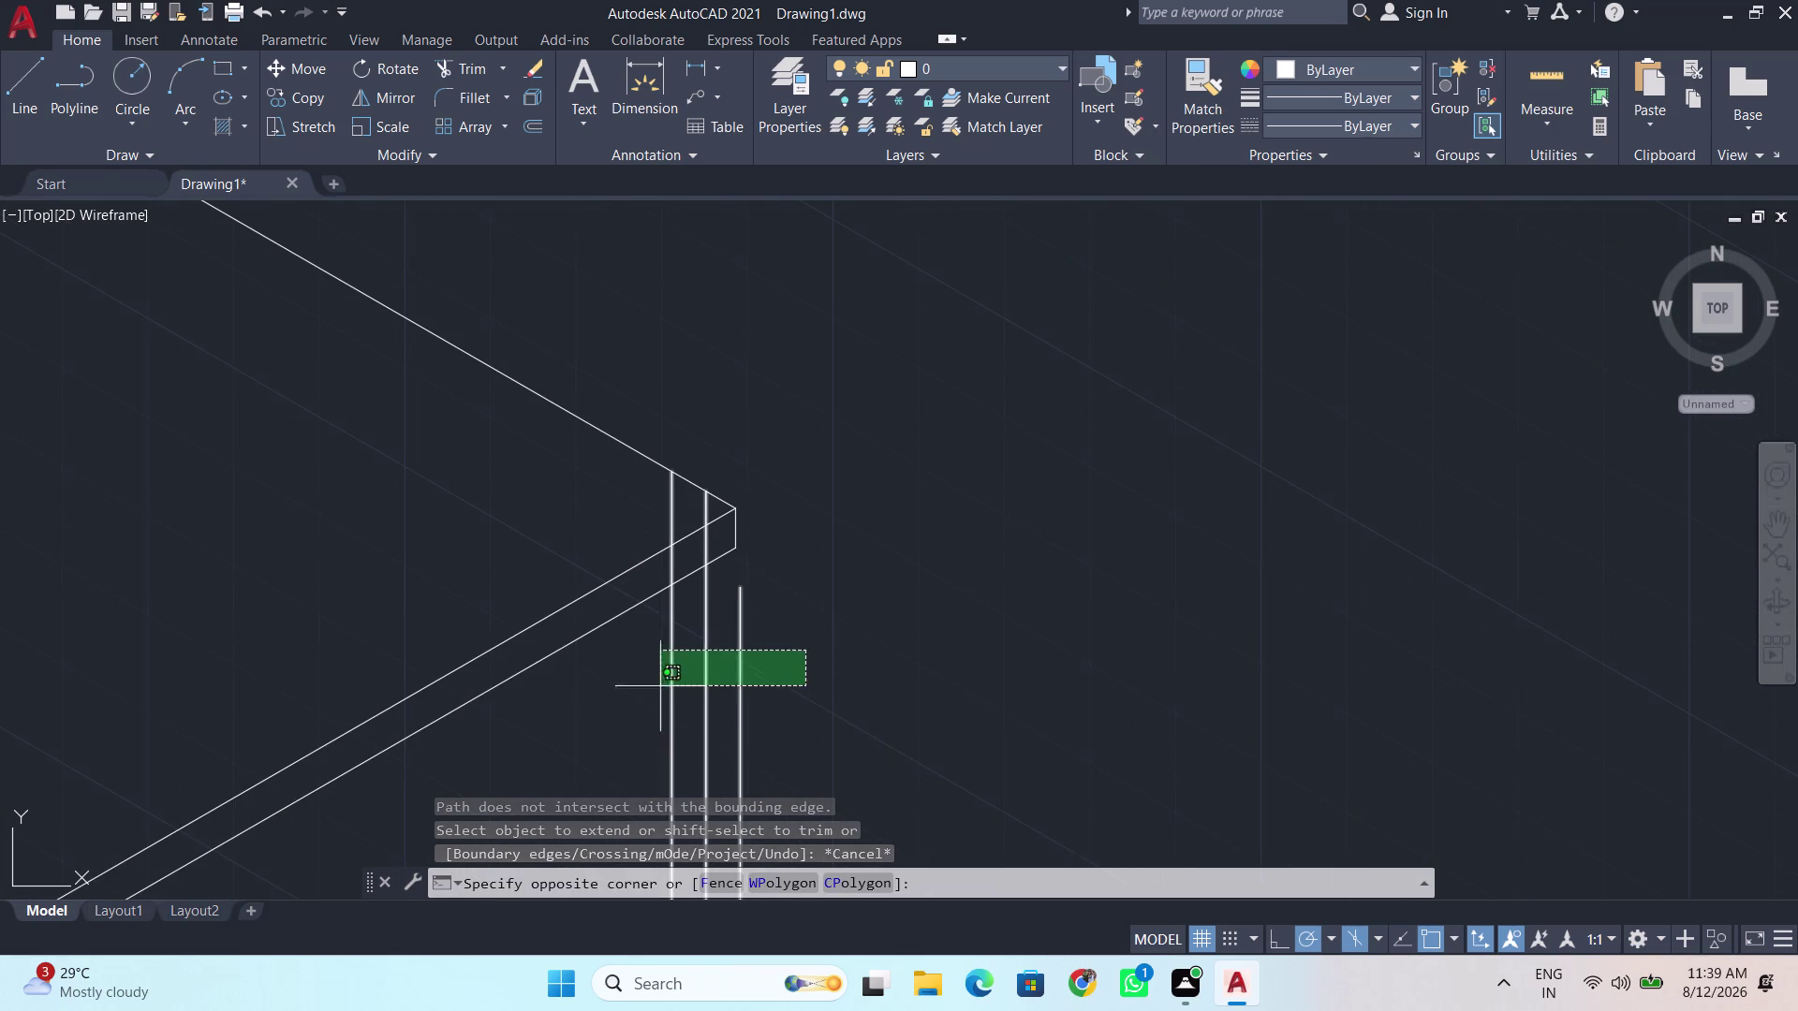
click(612, 718)
scroll(down, 3)
middle_drag(896, 702, 786, 483)
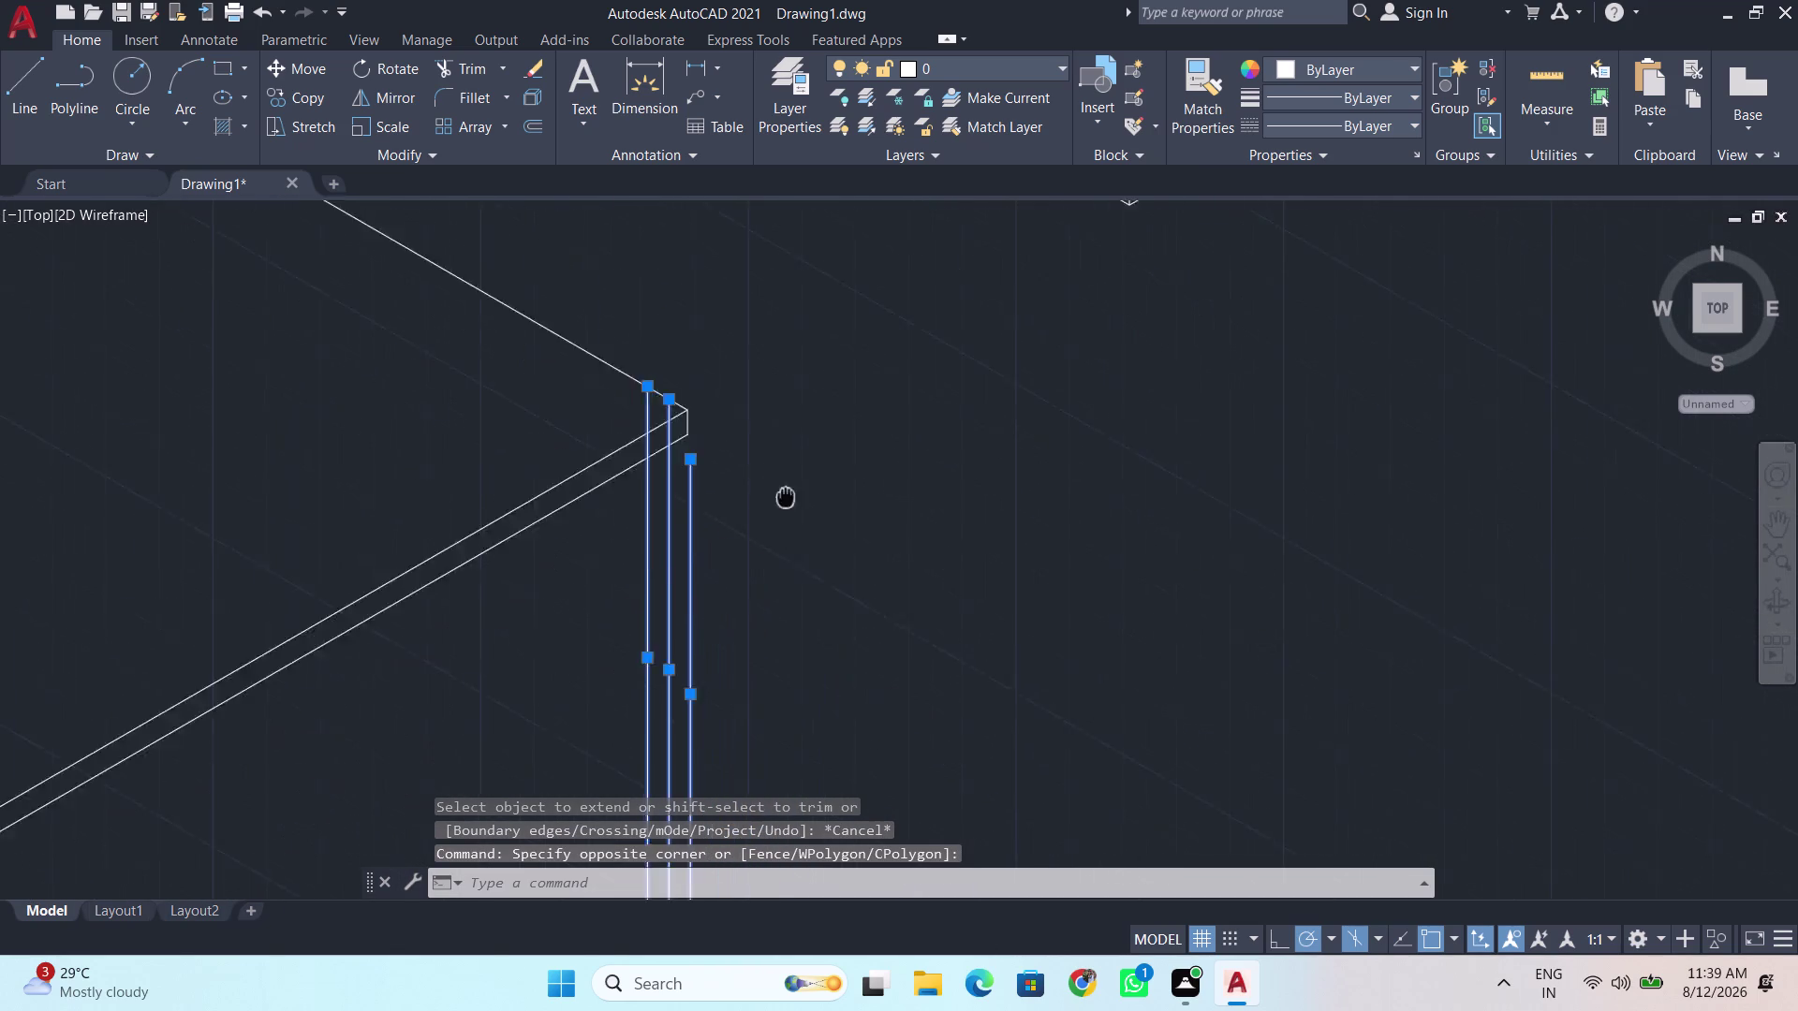
Begin moving the leg lines, then cancel the move.
middle_drag(786, 483, 786, 448)
right_click(800, 524)
click(865, 582)
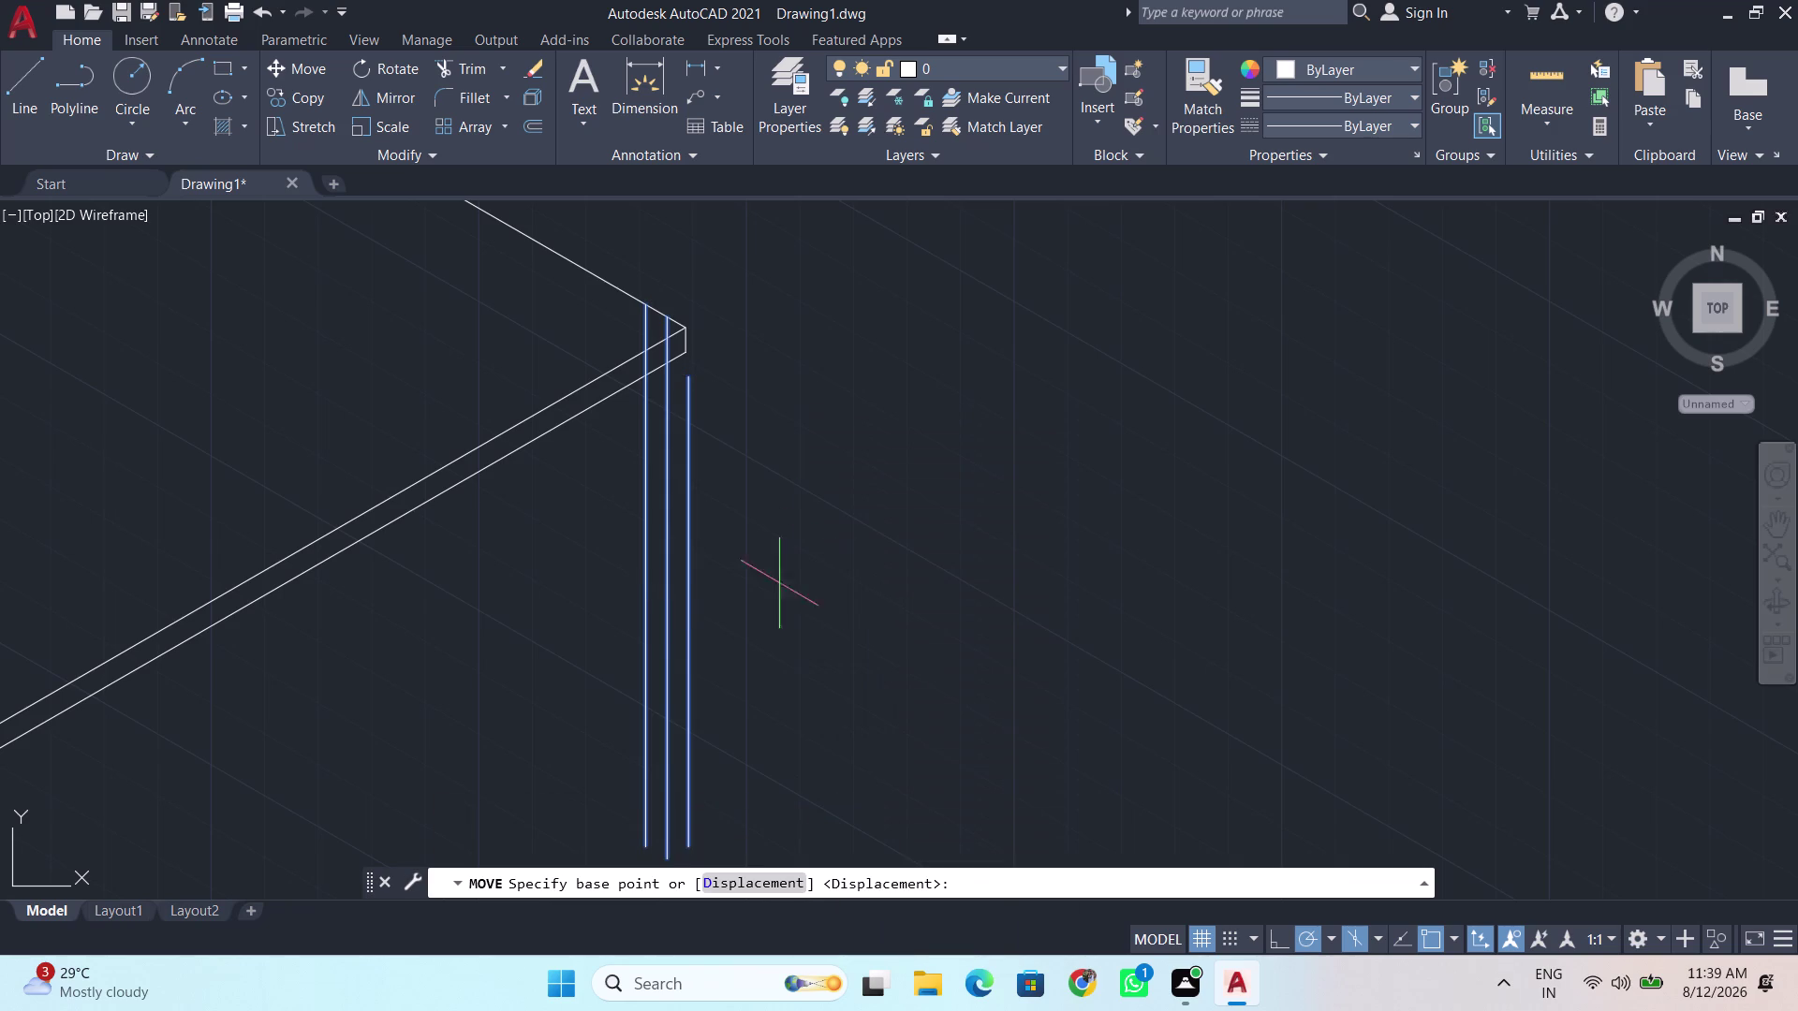
click(667, 592)
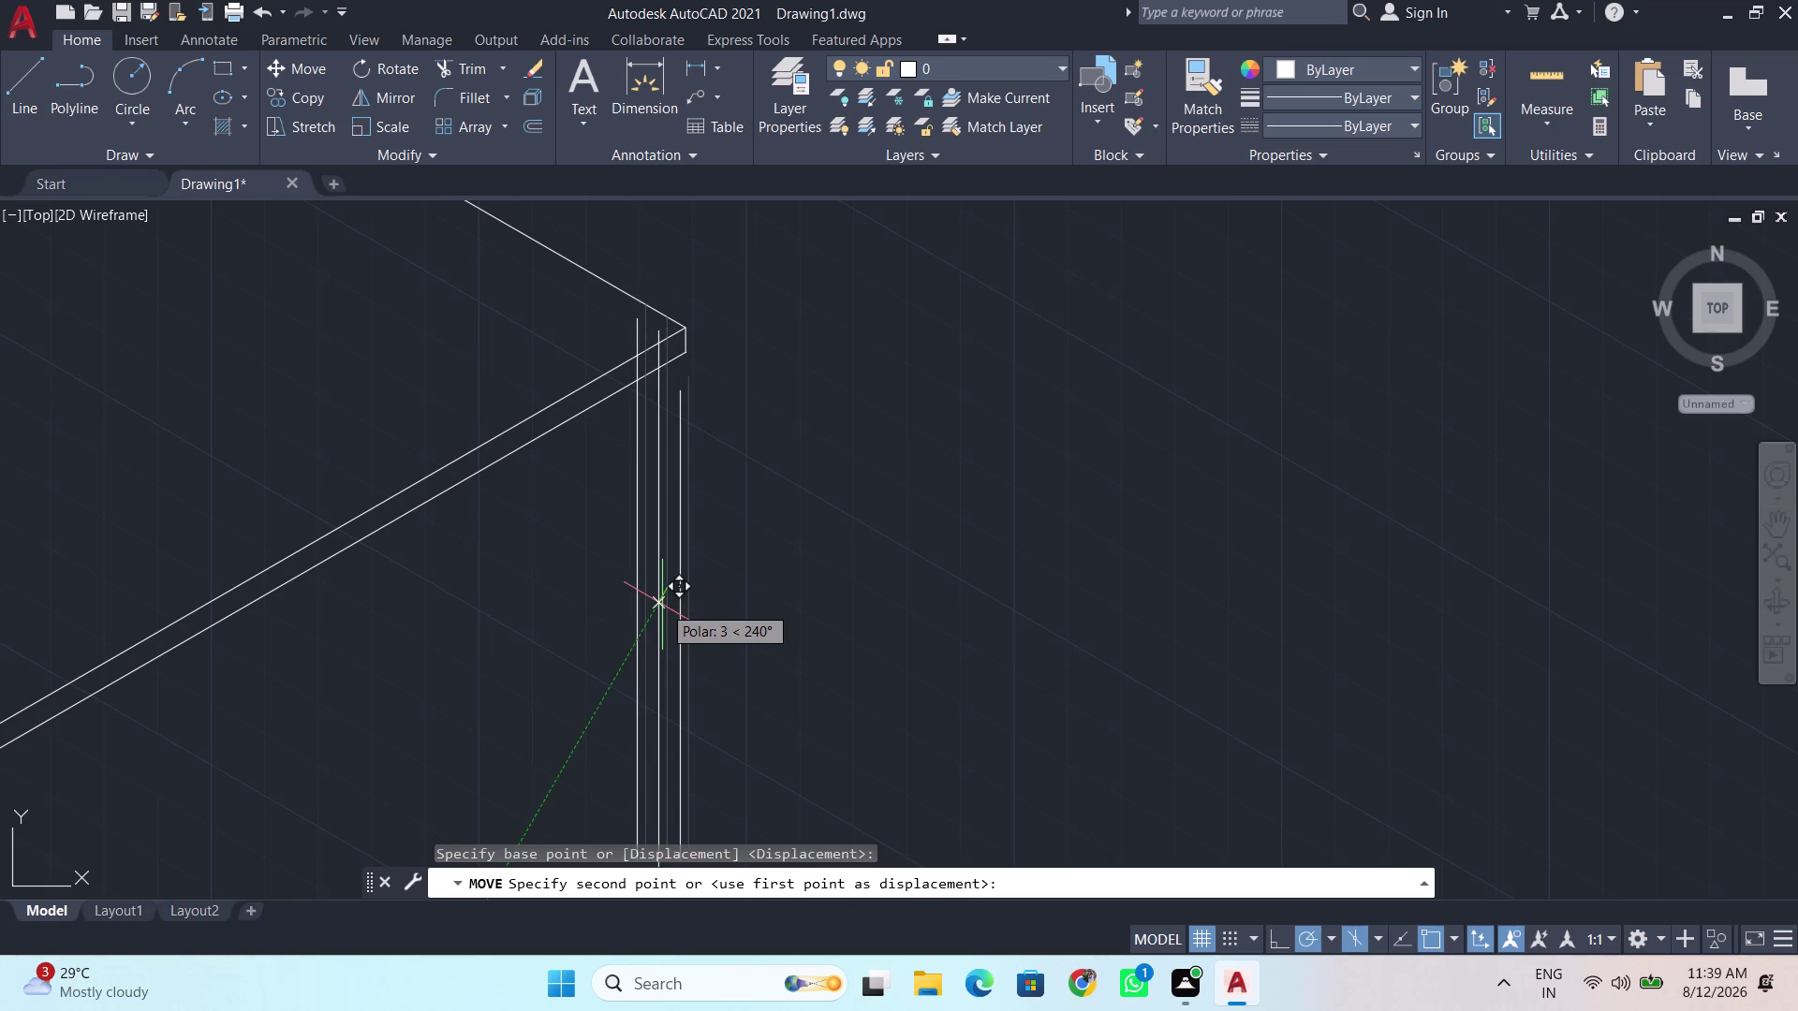
key(Escape)
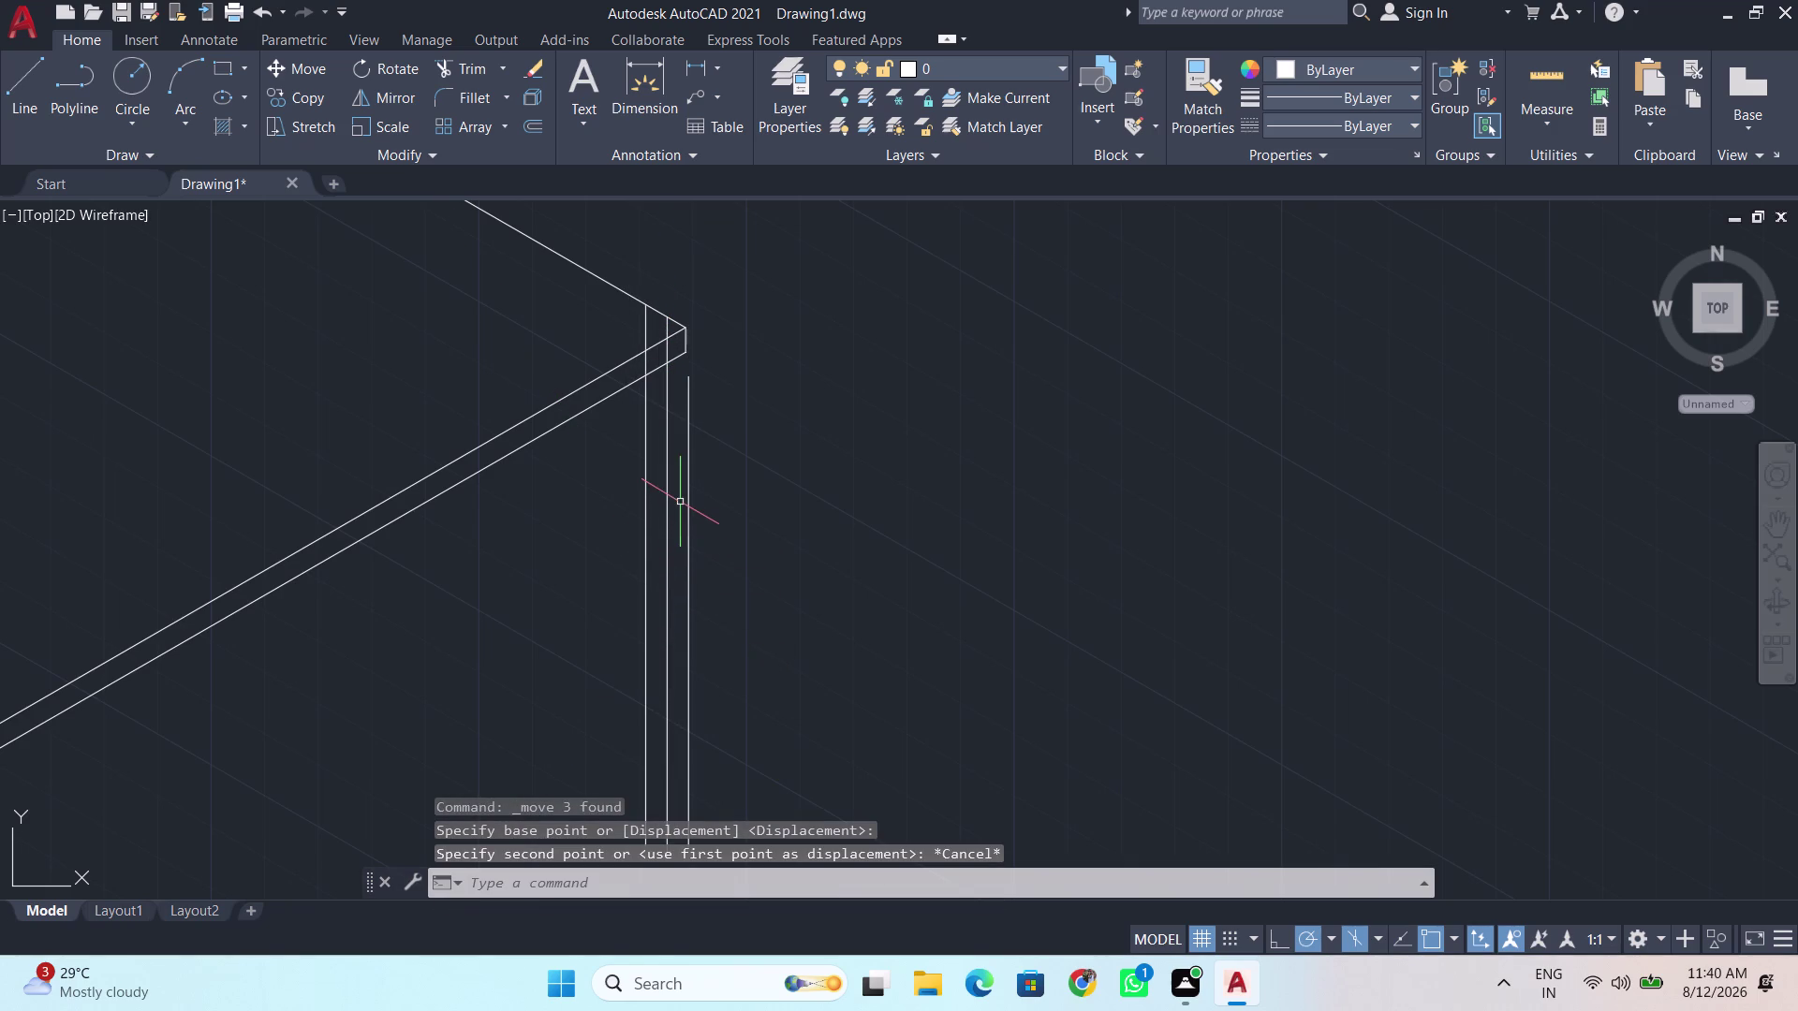
Move the short right-leg line so its top end meets the tabletop corner.
click(687, 492)
scroll(up, 3)
scroll(down, 3)
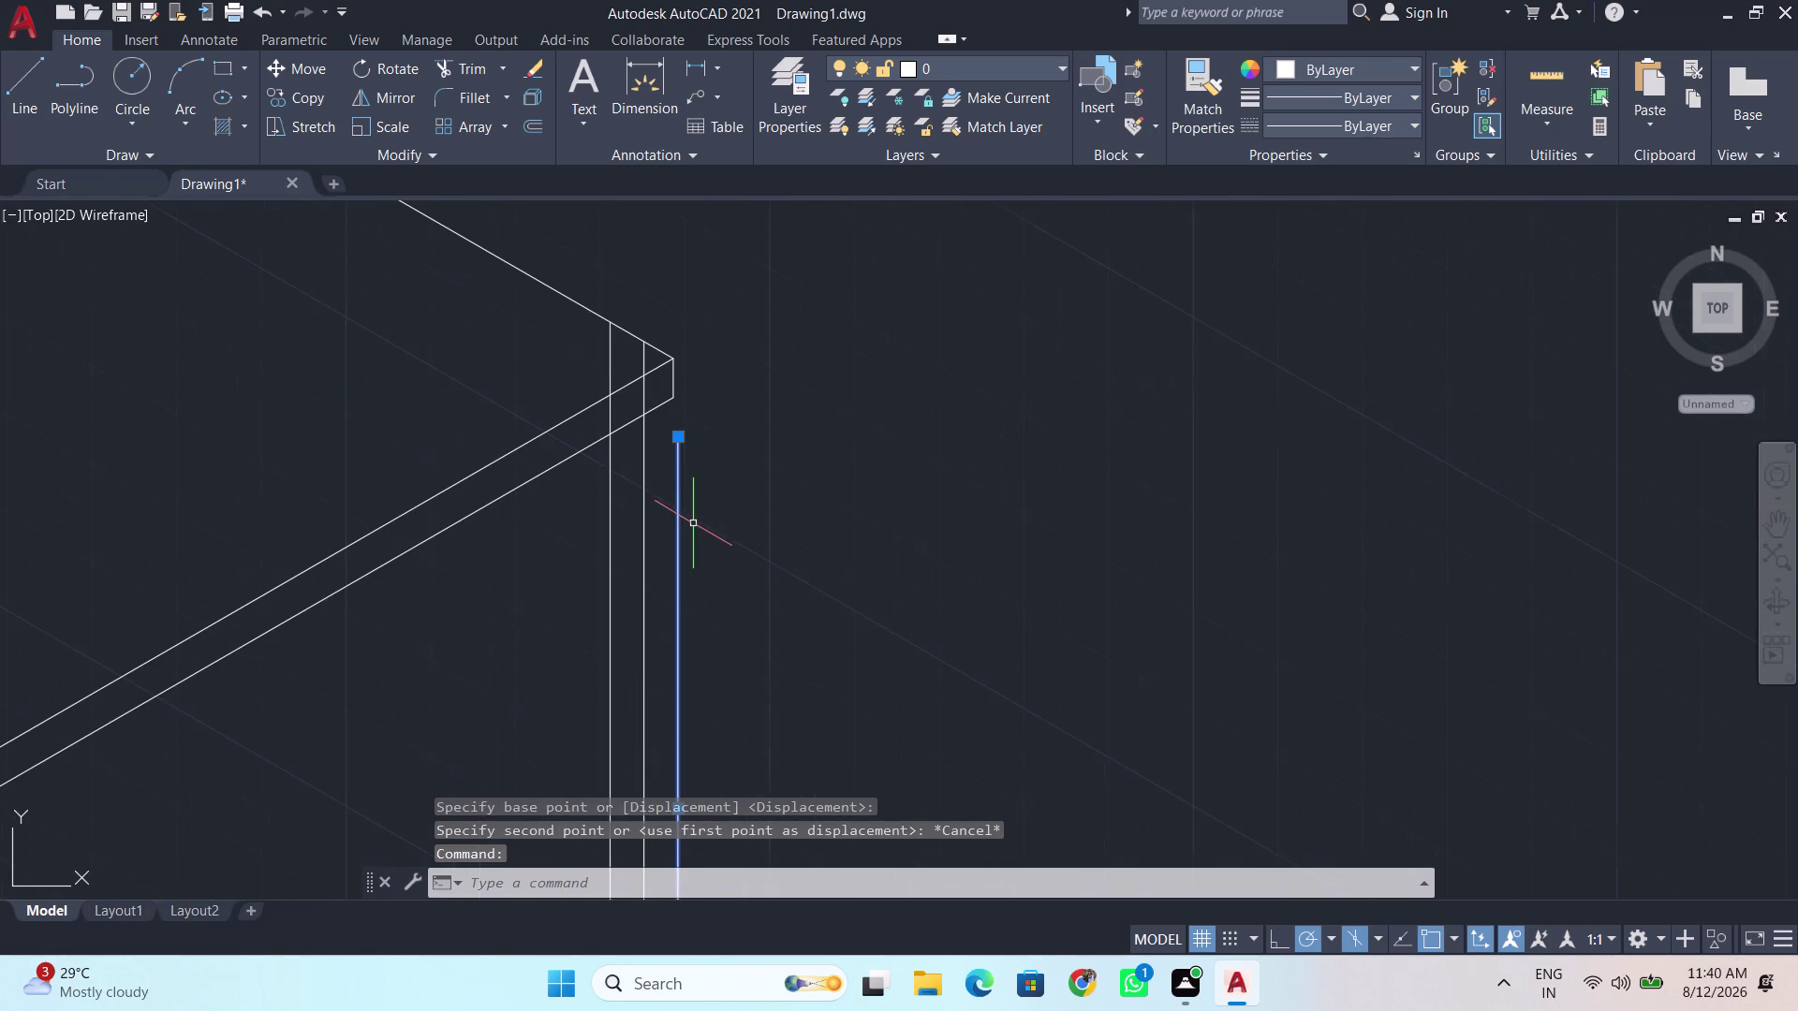
right_click(705, 513)
click(769, 546)
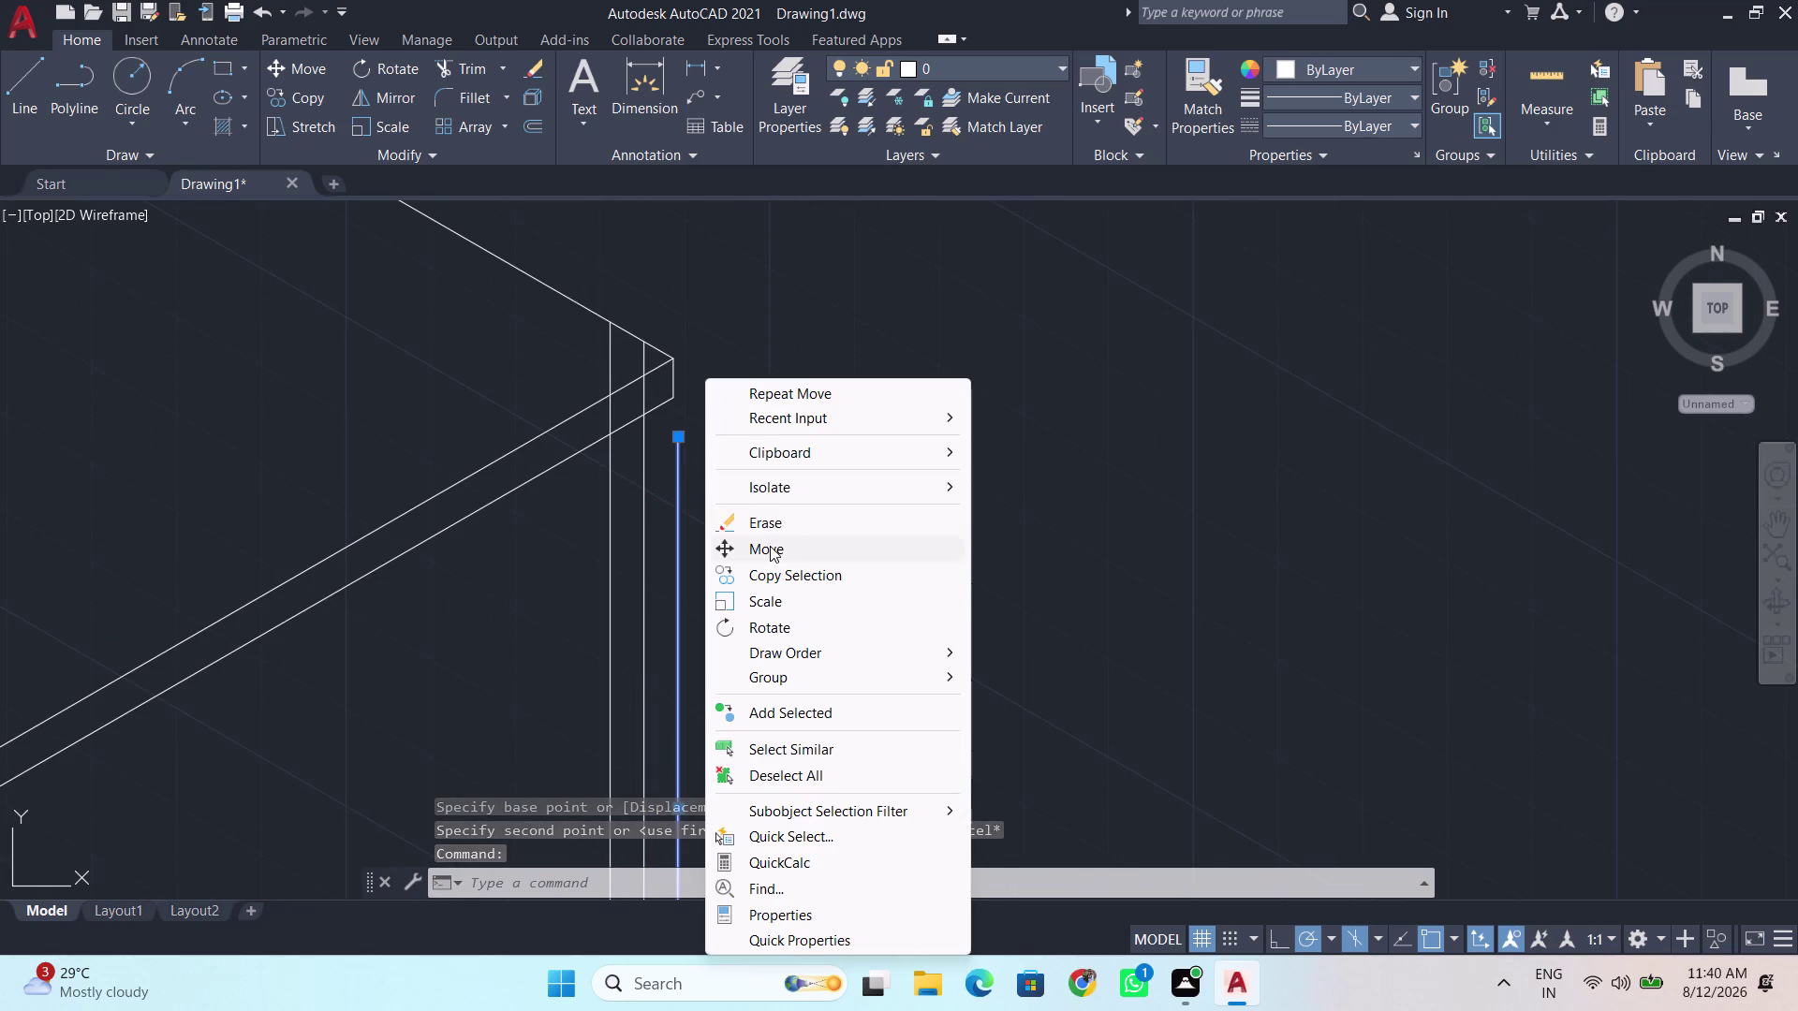
click(678, 447)
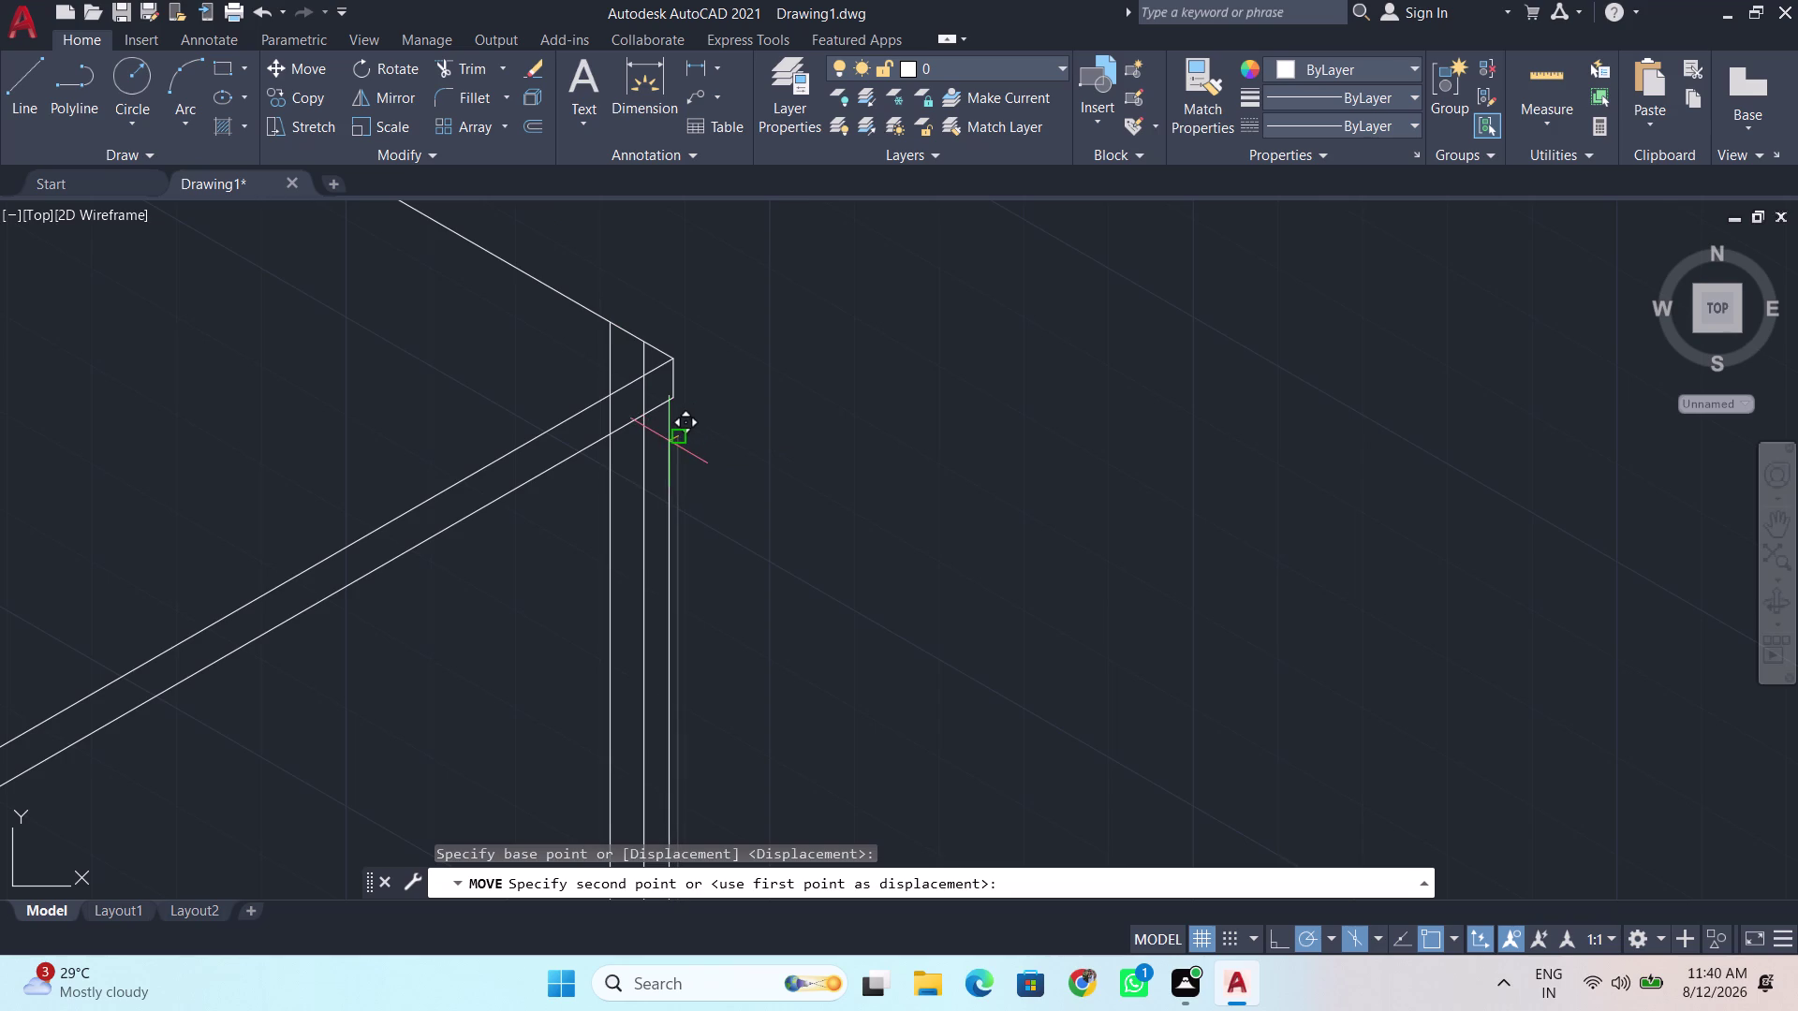
click(669, 441)
scroll(down, 3)
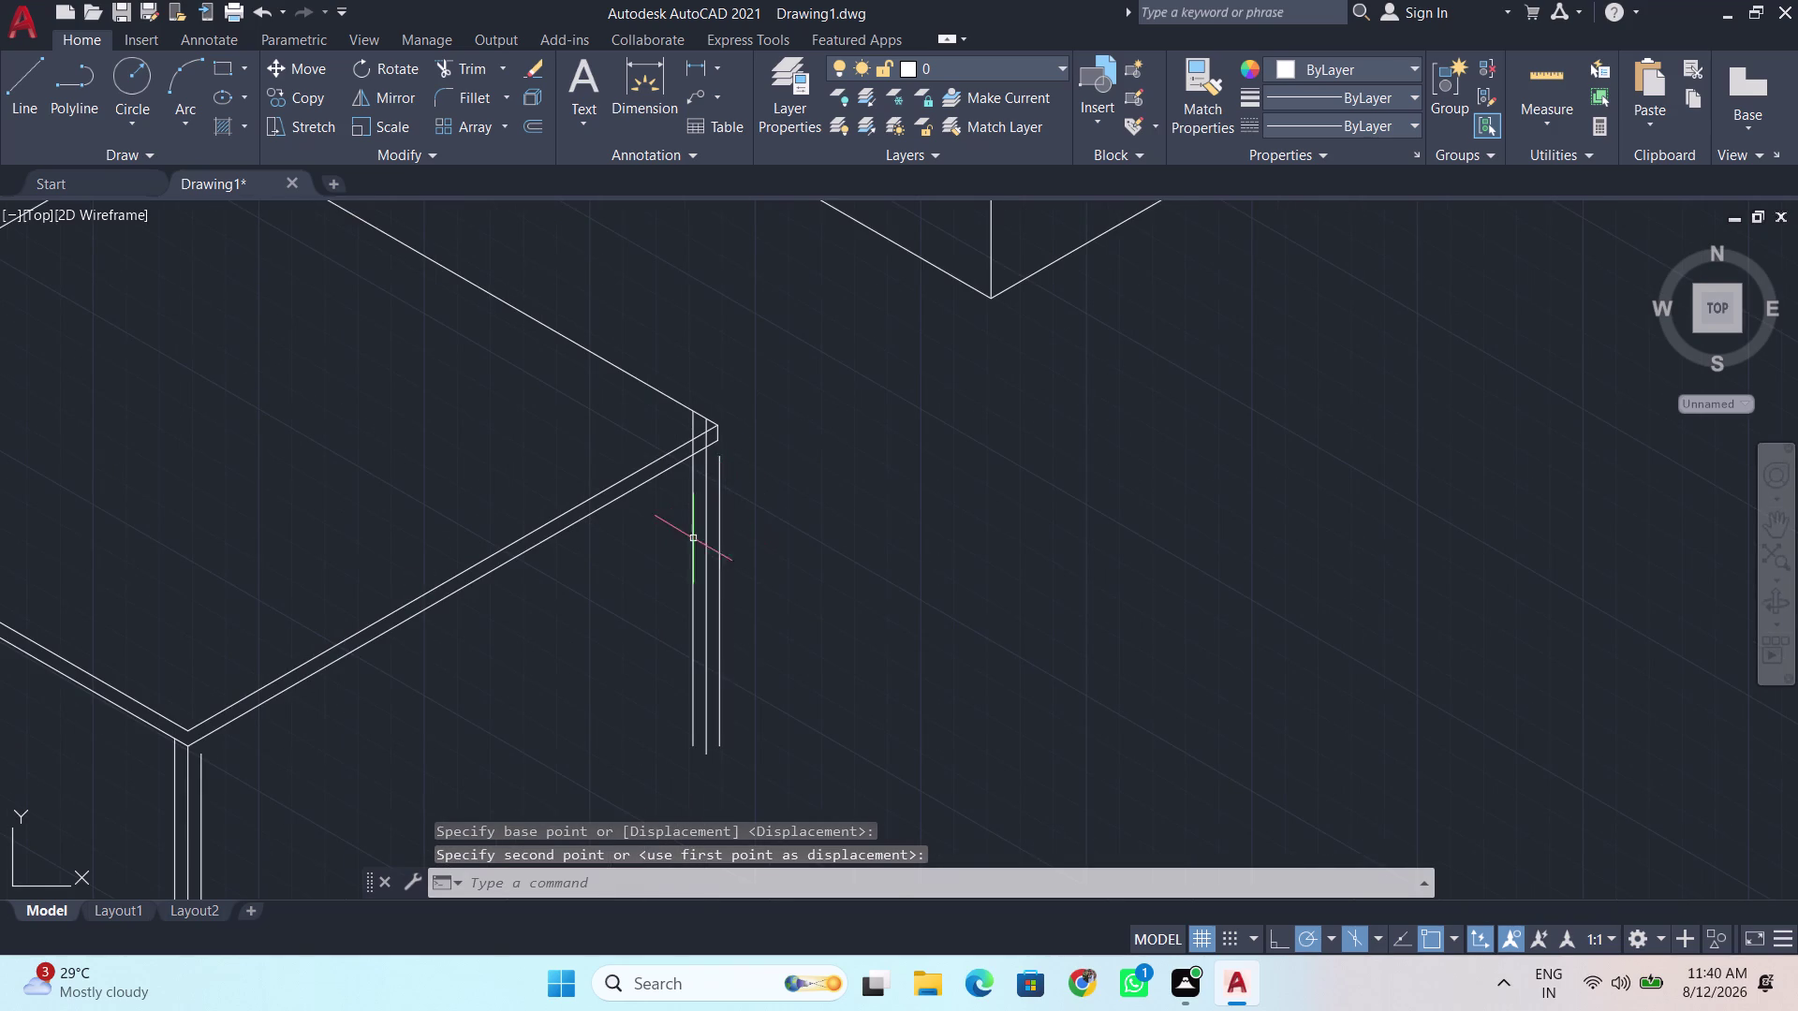
click(923, 518)
click(506, 657)
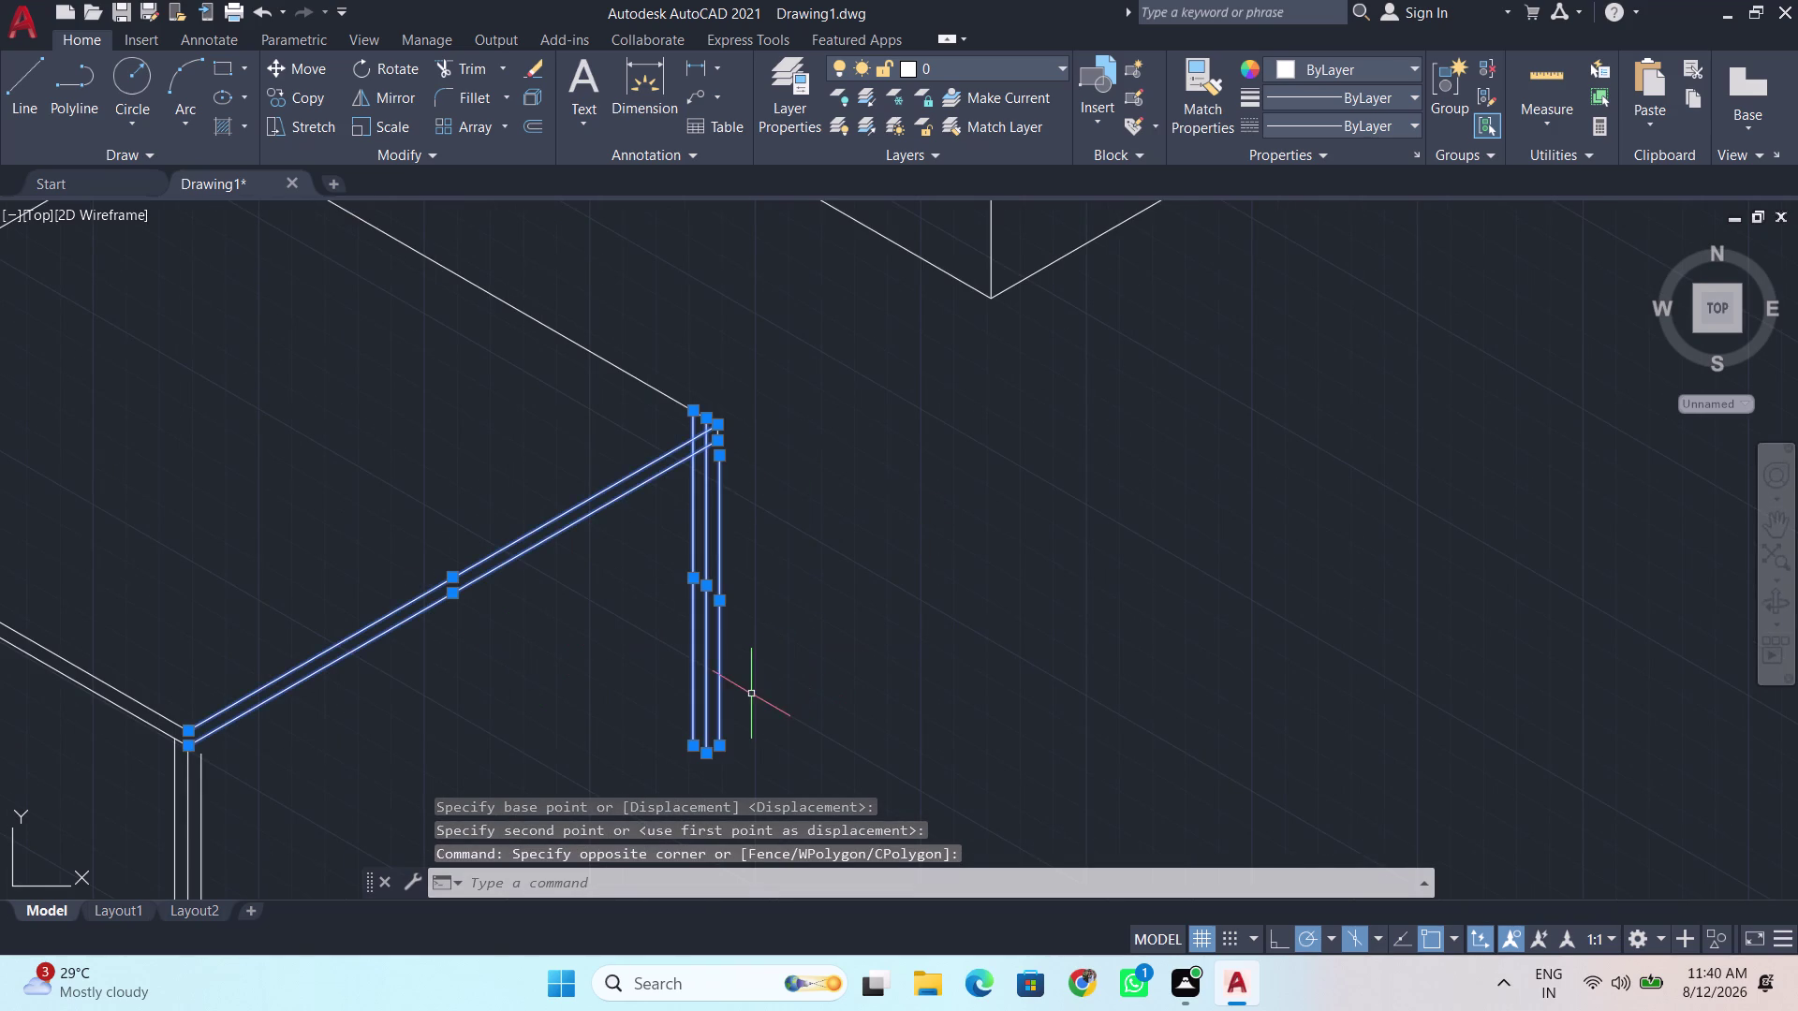
Erase the three right leg lines of the table and move over to the front leg.
key(Escape)
drag(821, 600, 797, 601)
click(502, 667)
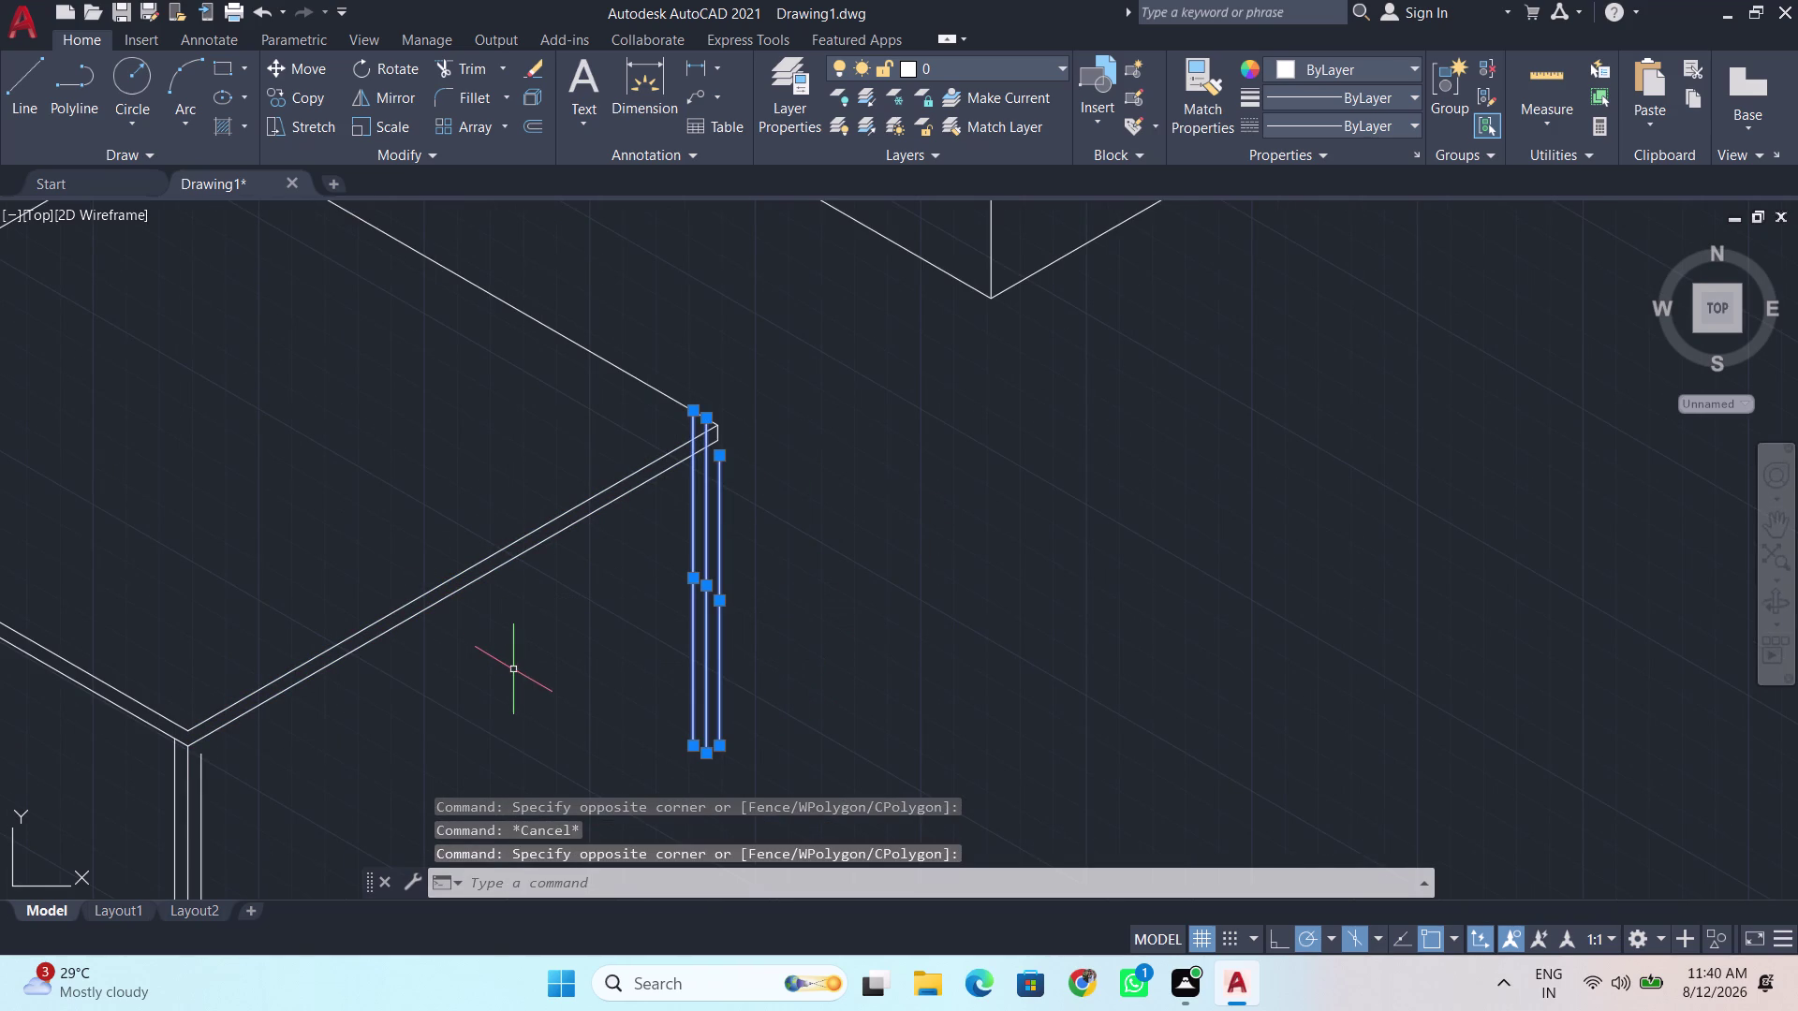
key(Delete)
scroll(up, 3)
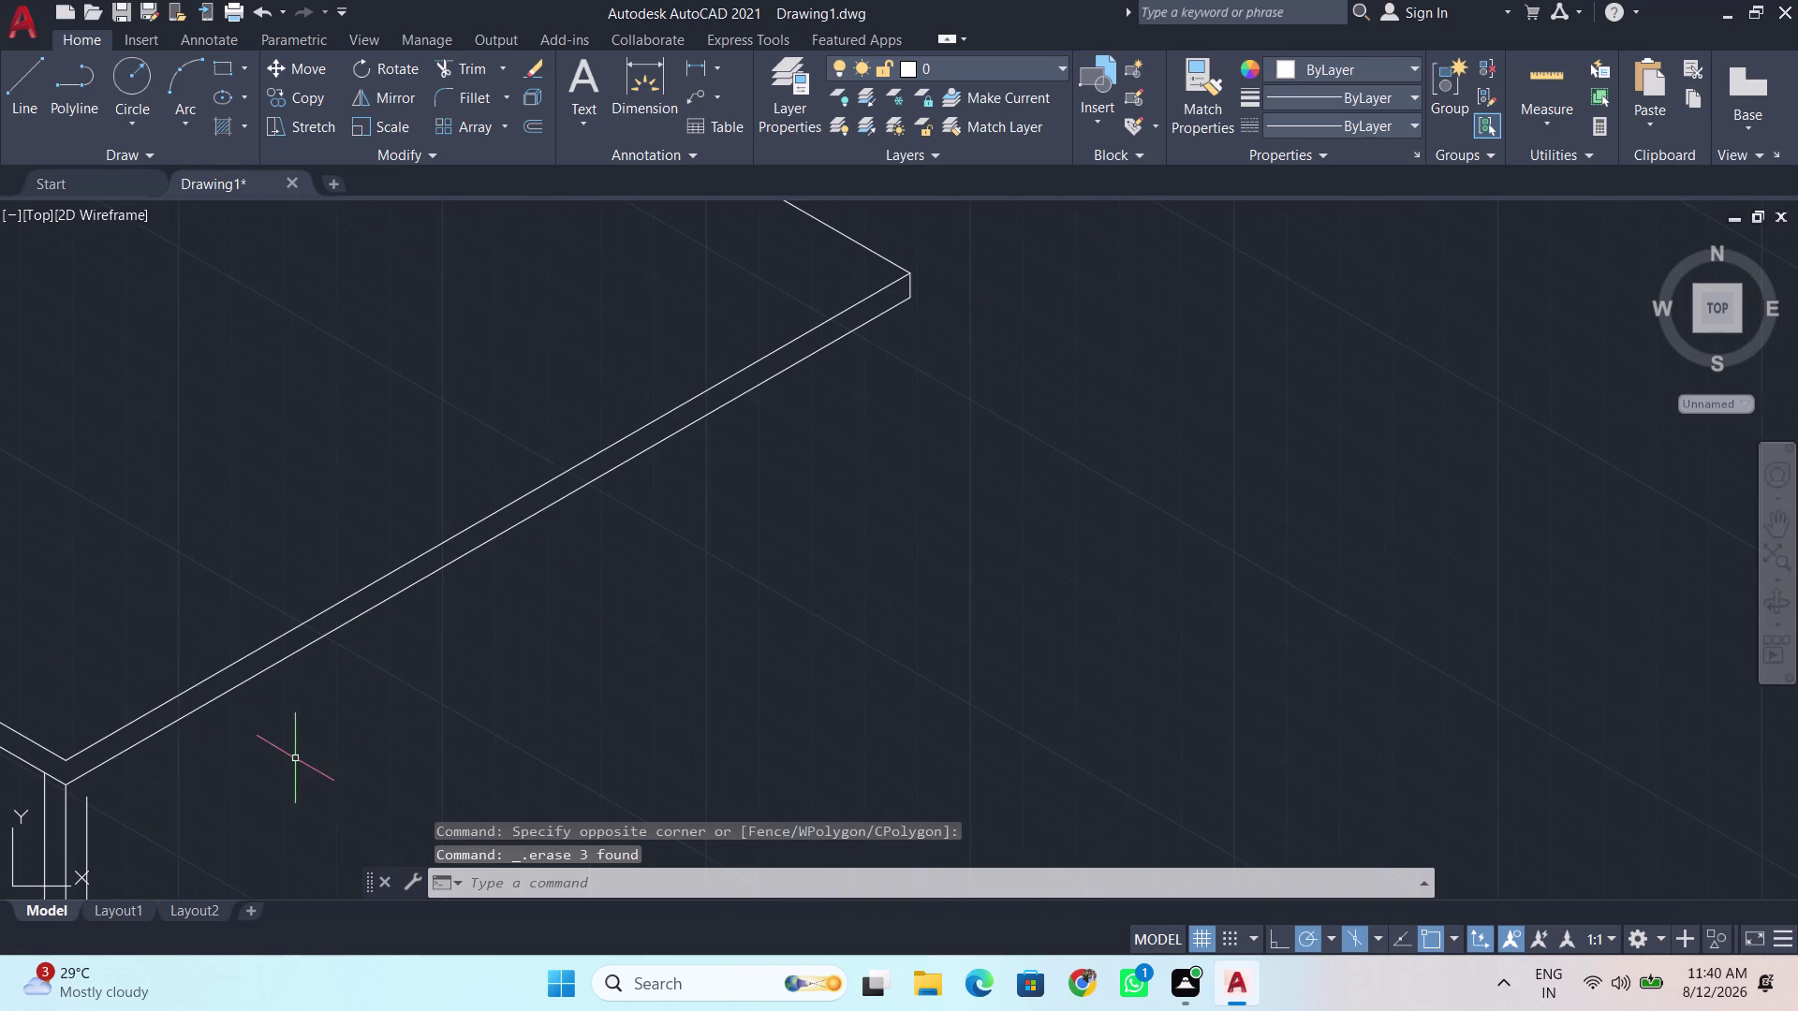
scroll(up, 3)
middle_drag(294, 761, 668, 534)
scroll(up, 3)
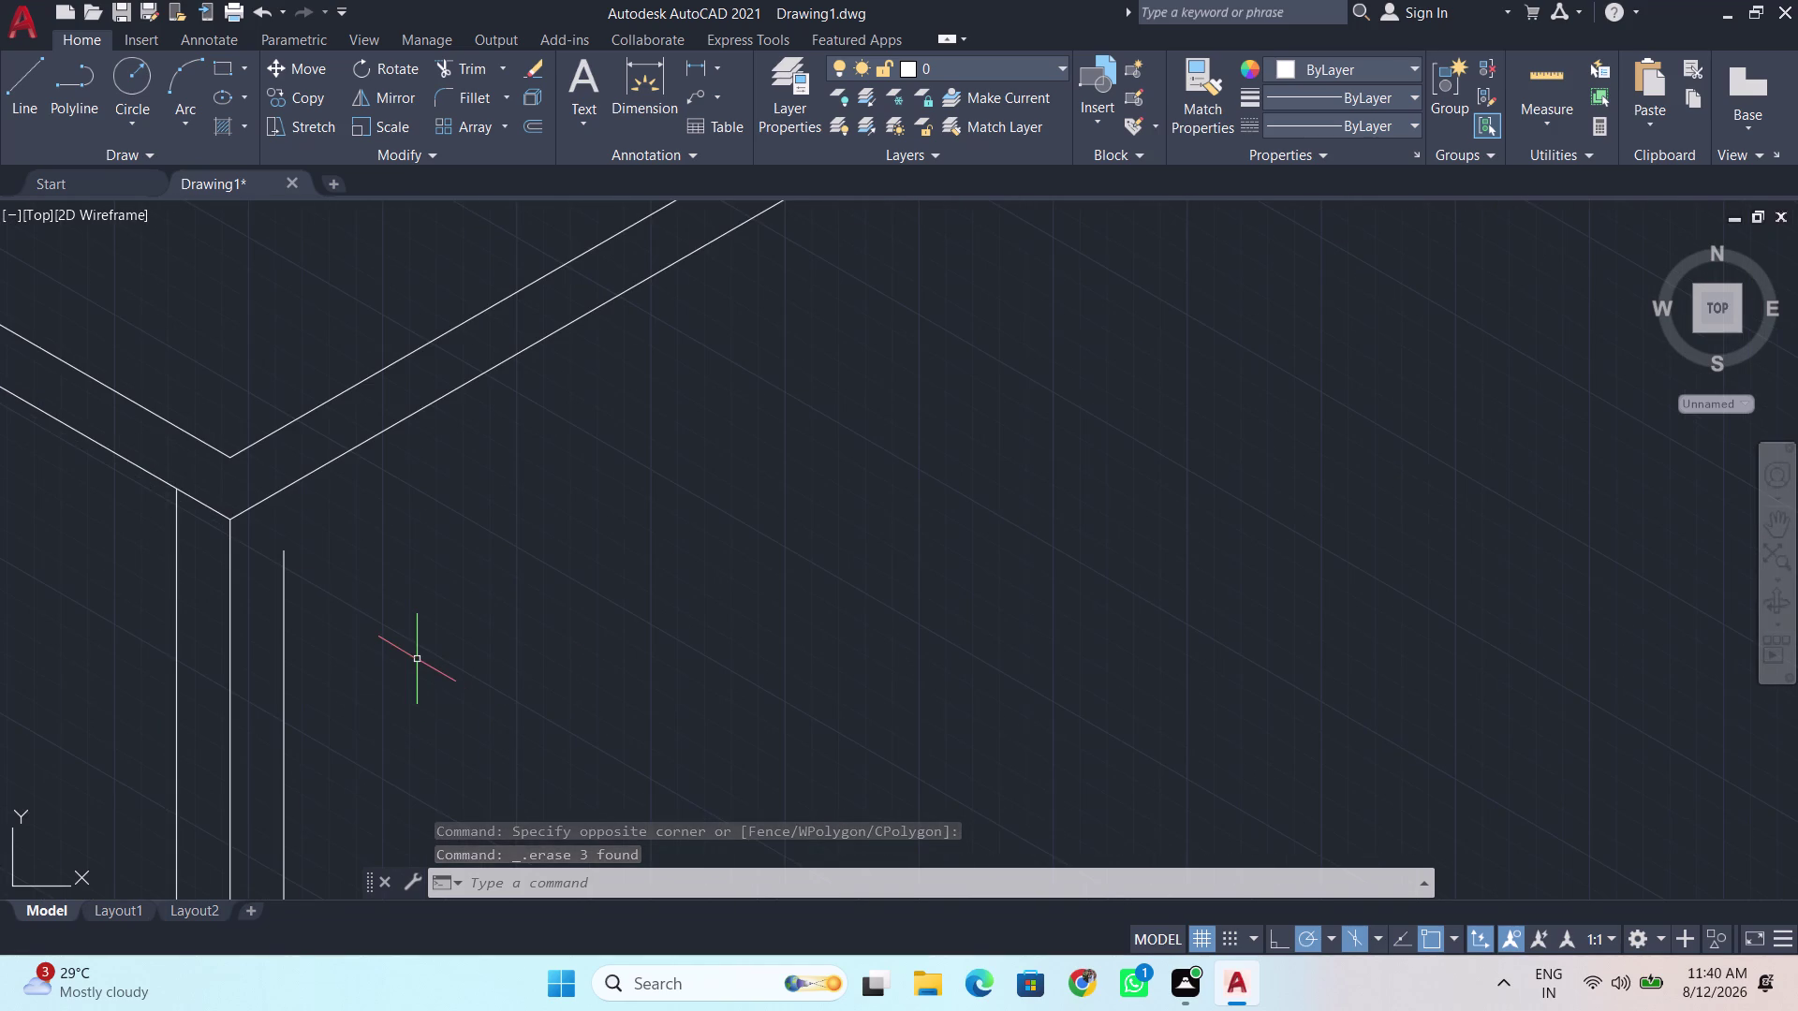
Try extending the front leg lines with EXTEND, fencing across them.
text(ex)
key(Return)
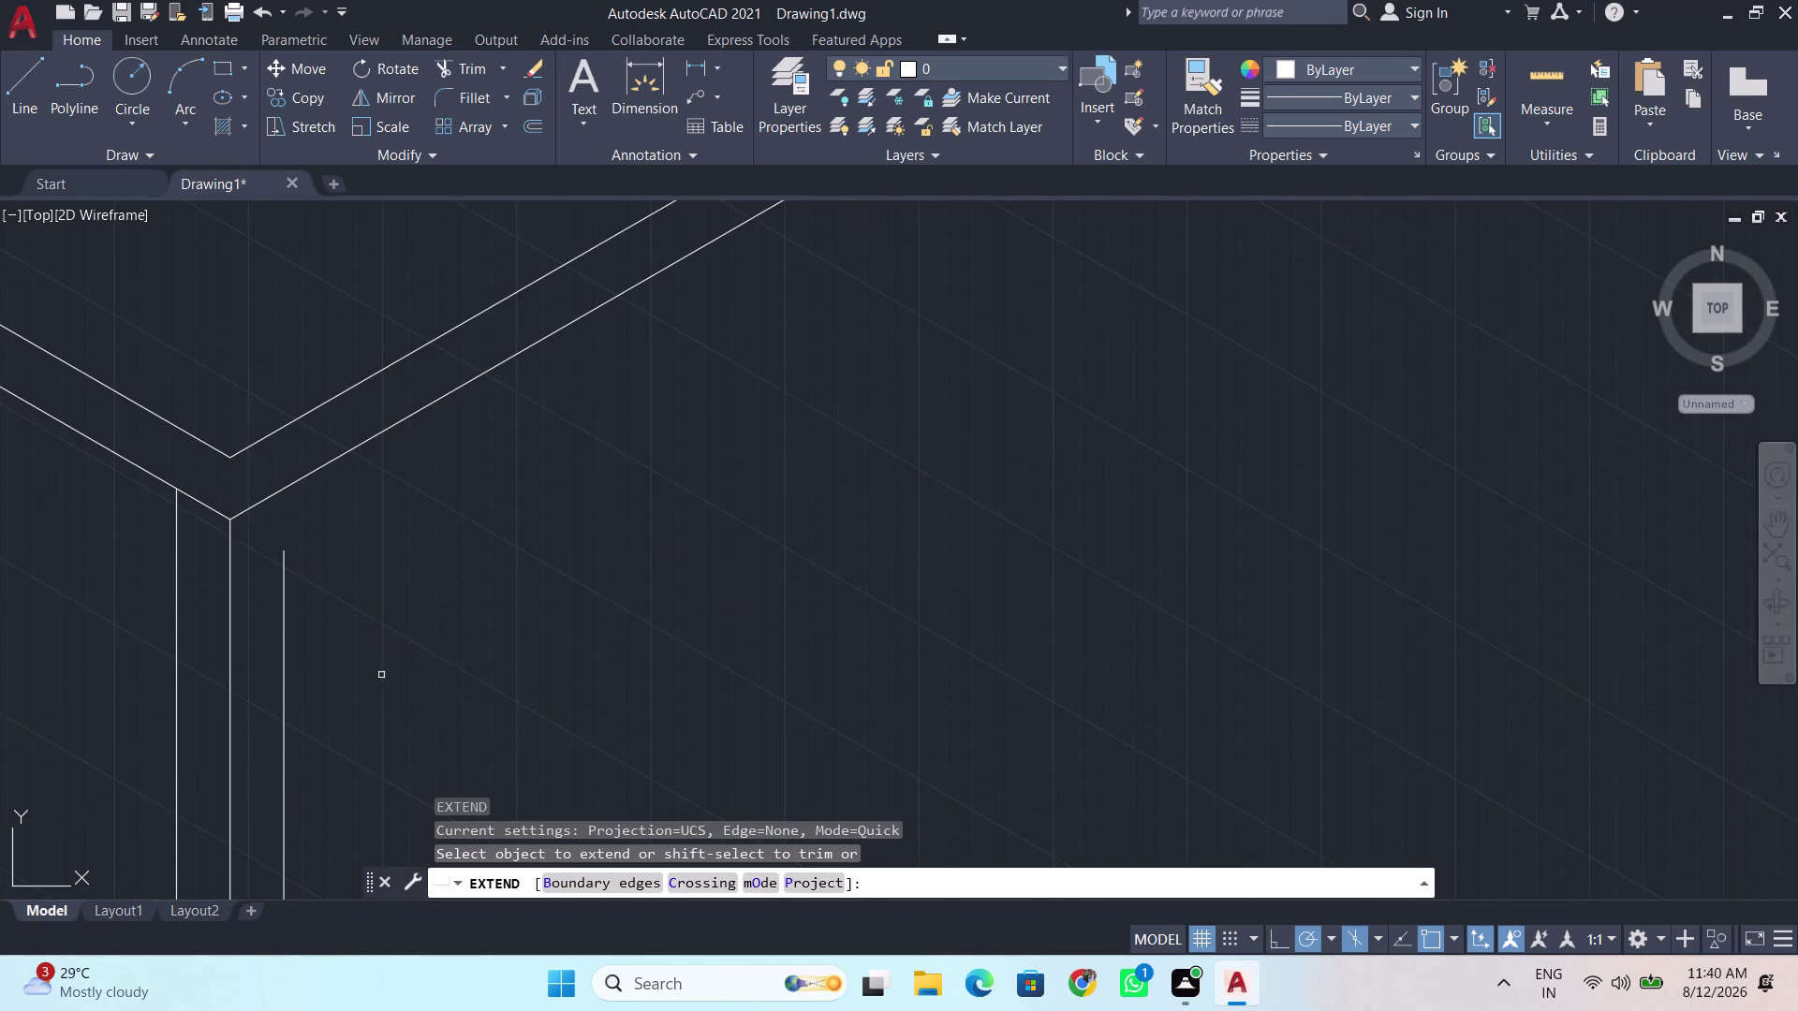
click(277, 614)
click(289, 611)
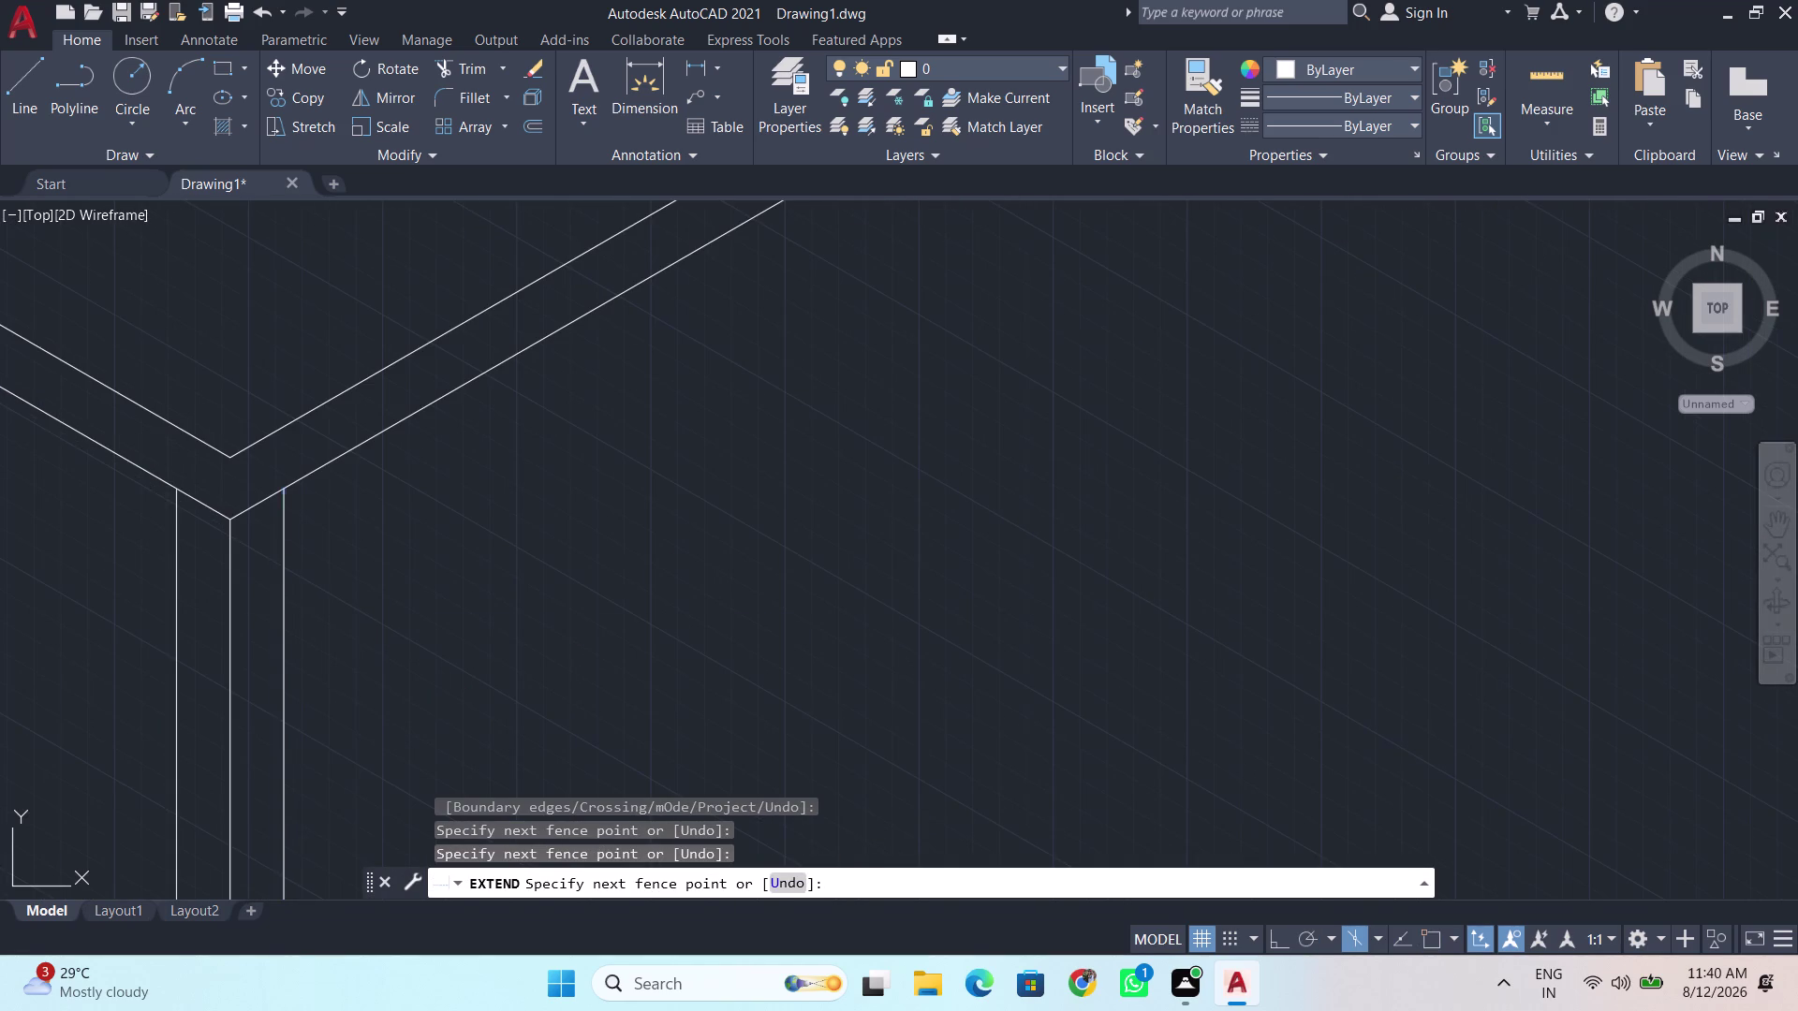
scroll(down, 3)
scroll(down, 3)
middle_drag(549, 664, 550, 423)
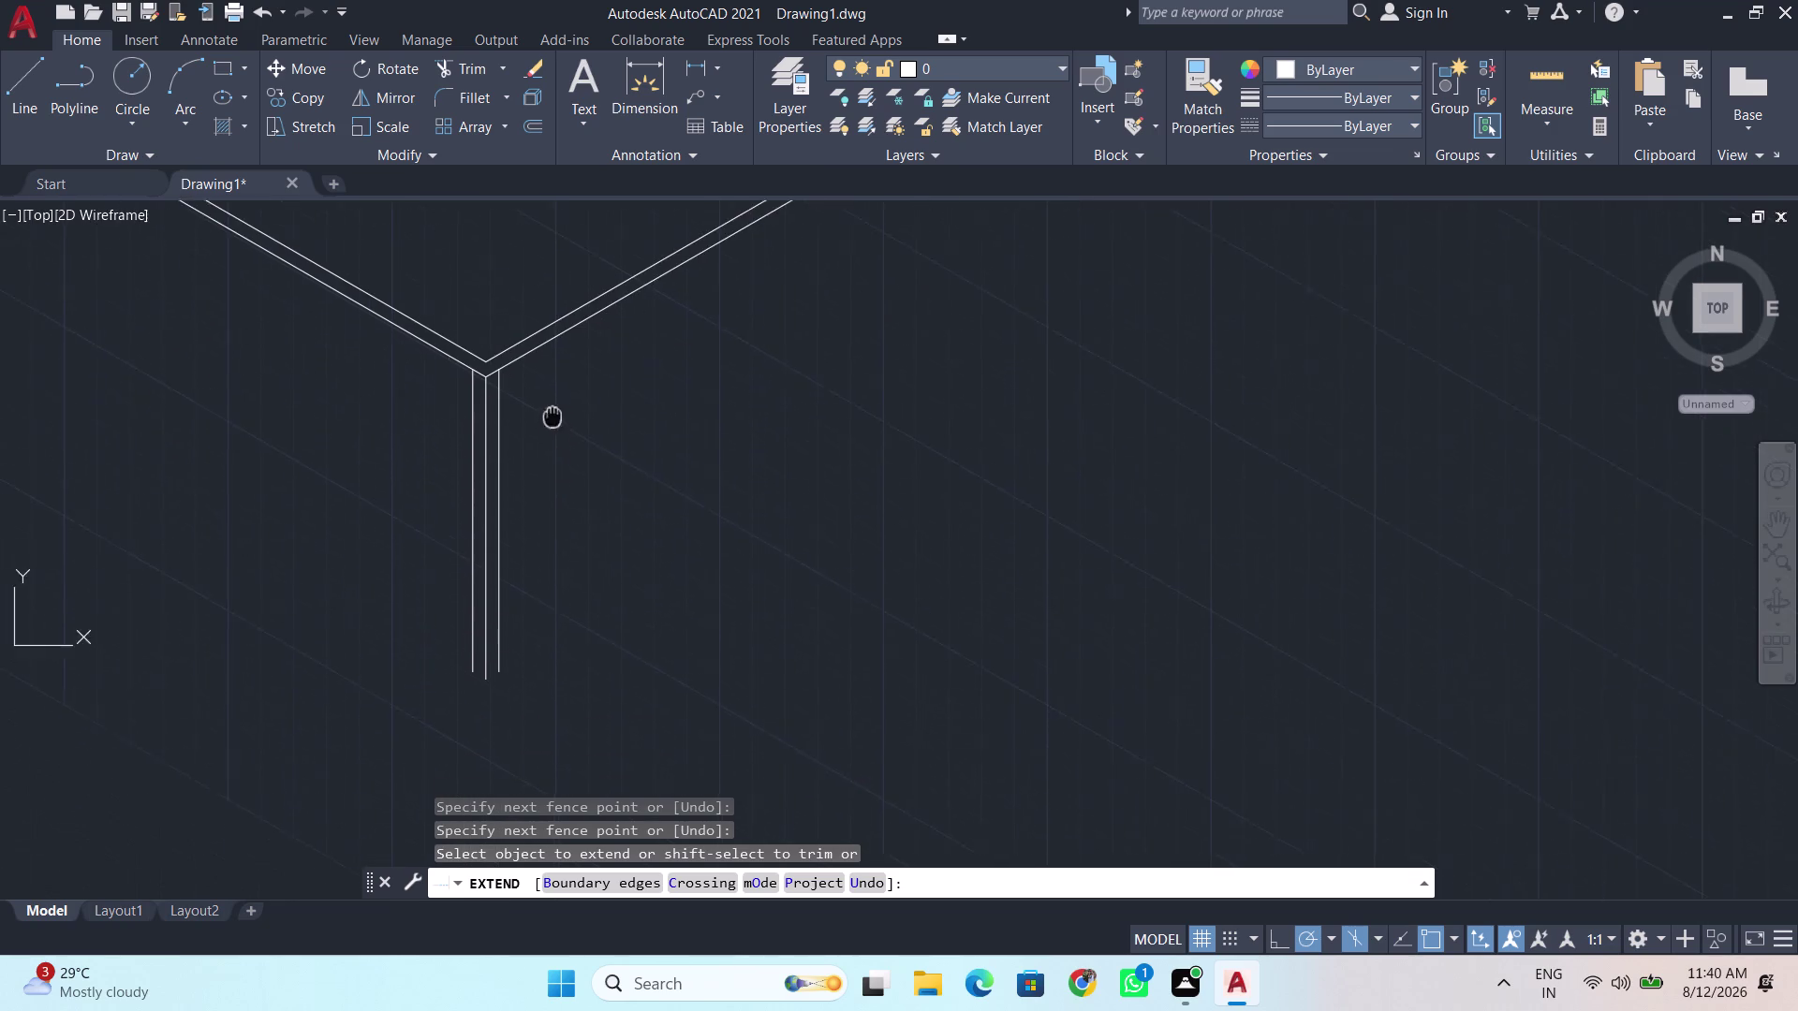
middle_drag(550, 423, 557, 371)
scroll(up, 3)
Cancel the failed extend and start a new line with L.
key(l)
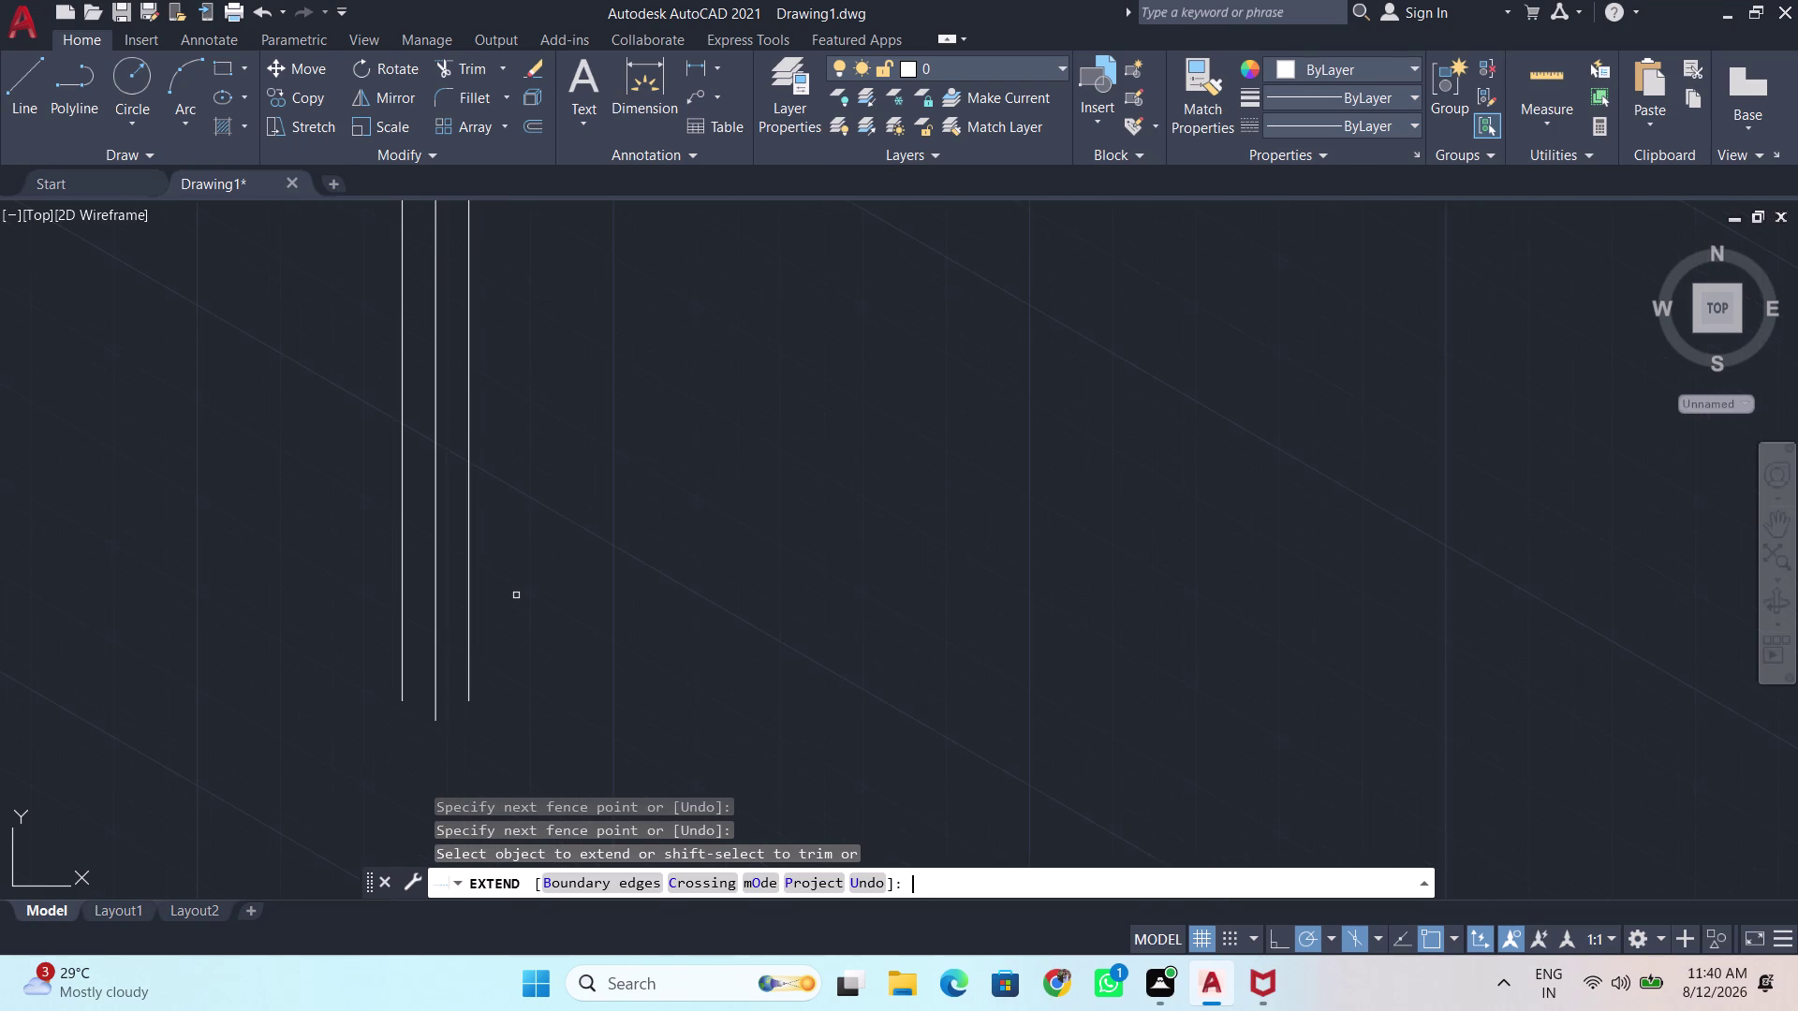
key(Return)
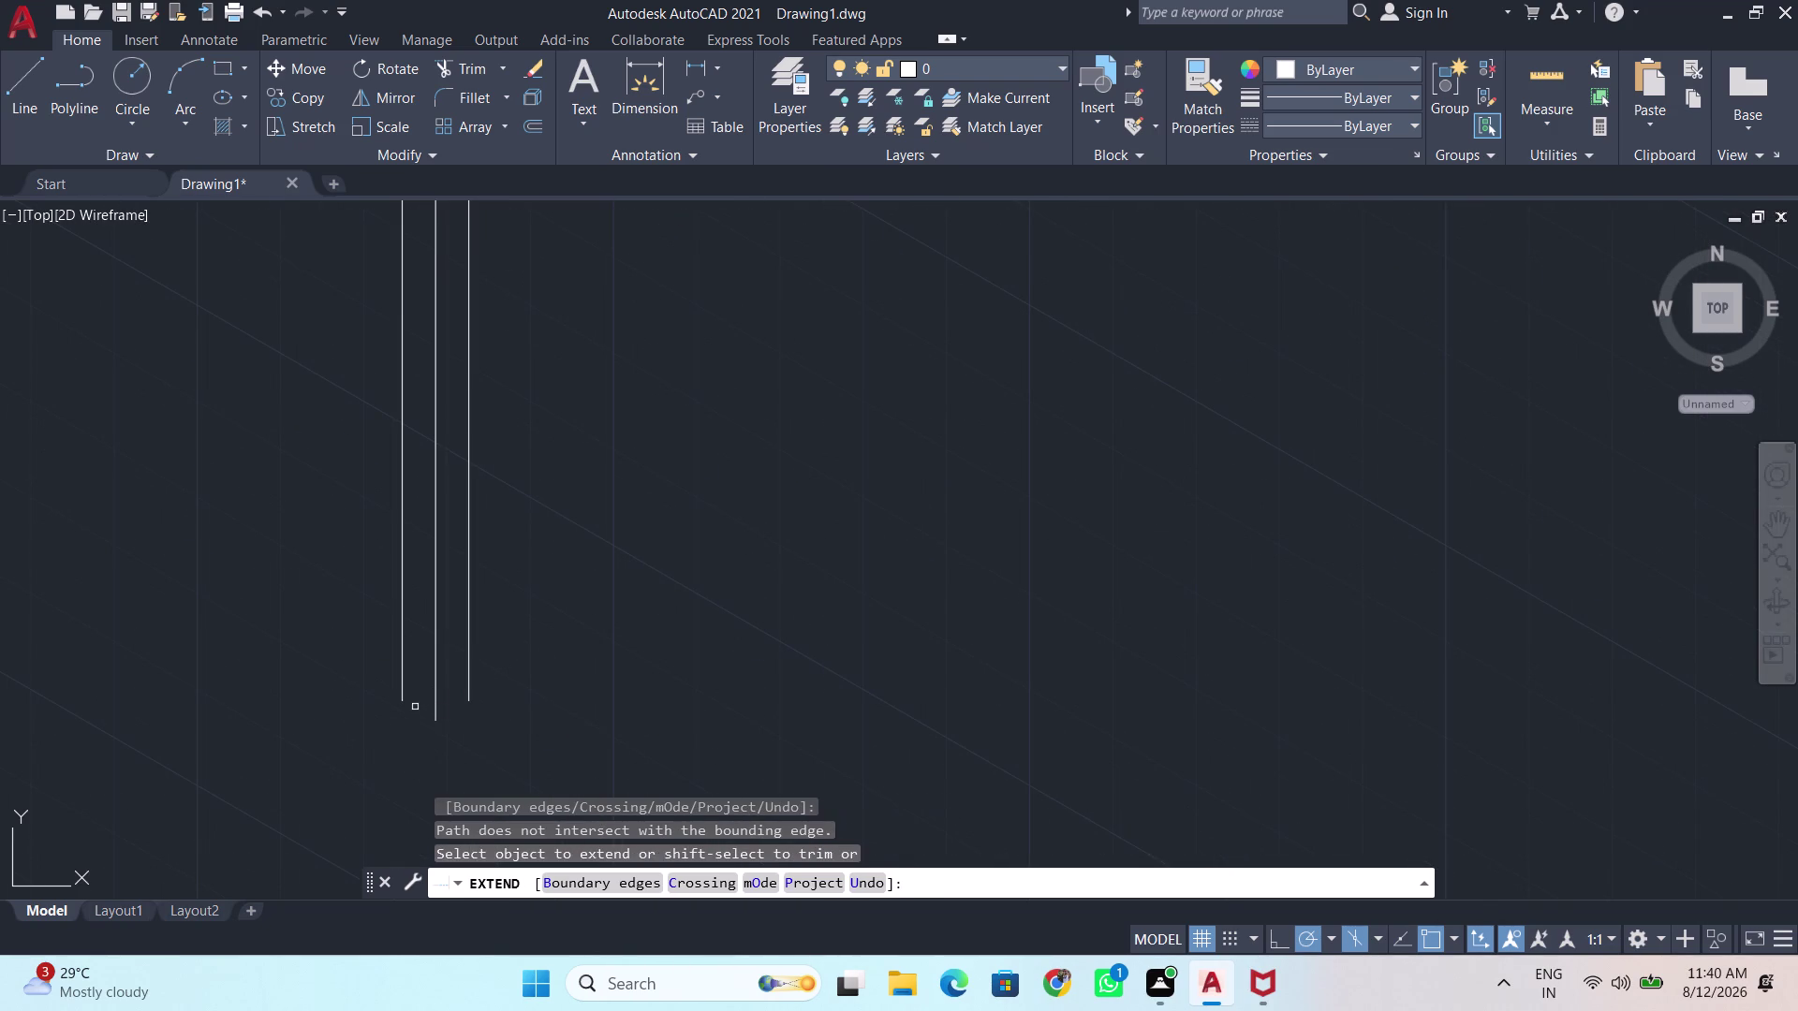
key(Escape)
key(l)
key(Return)
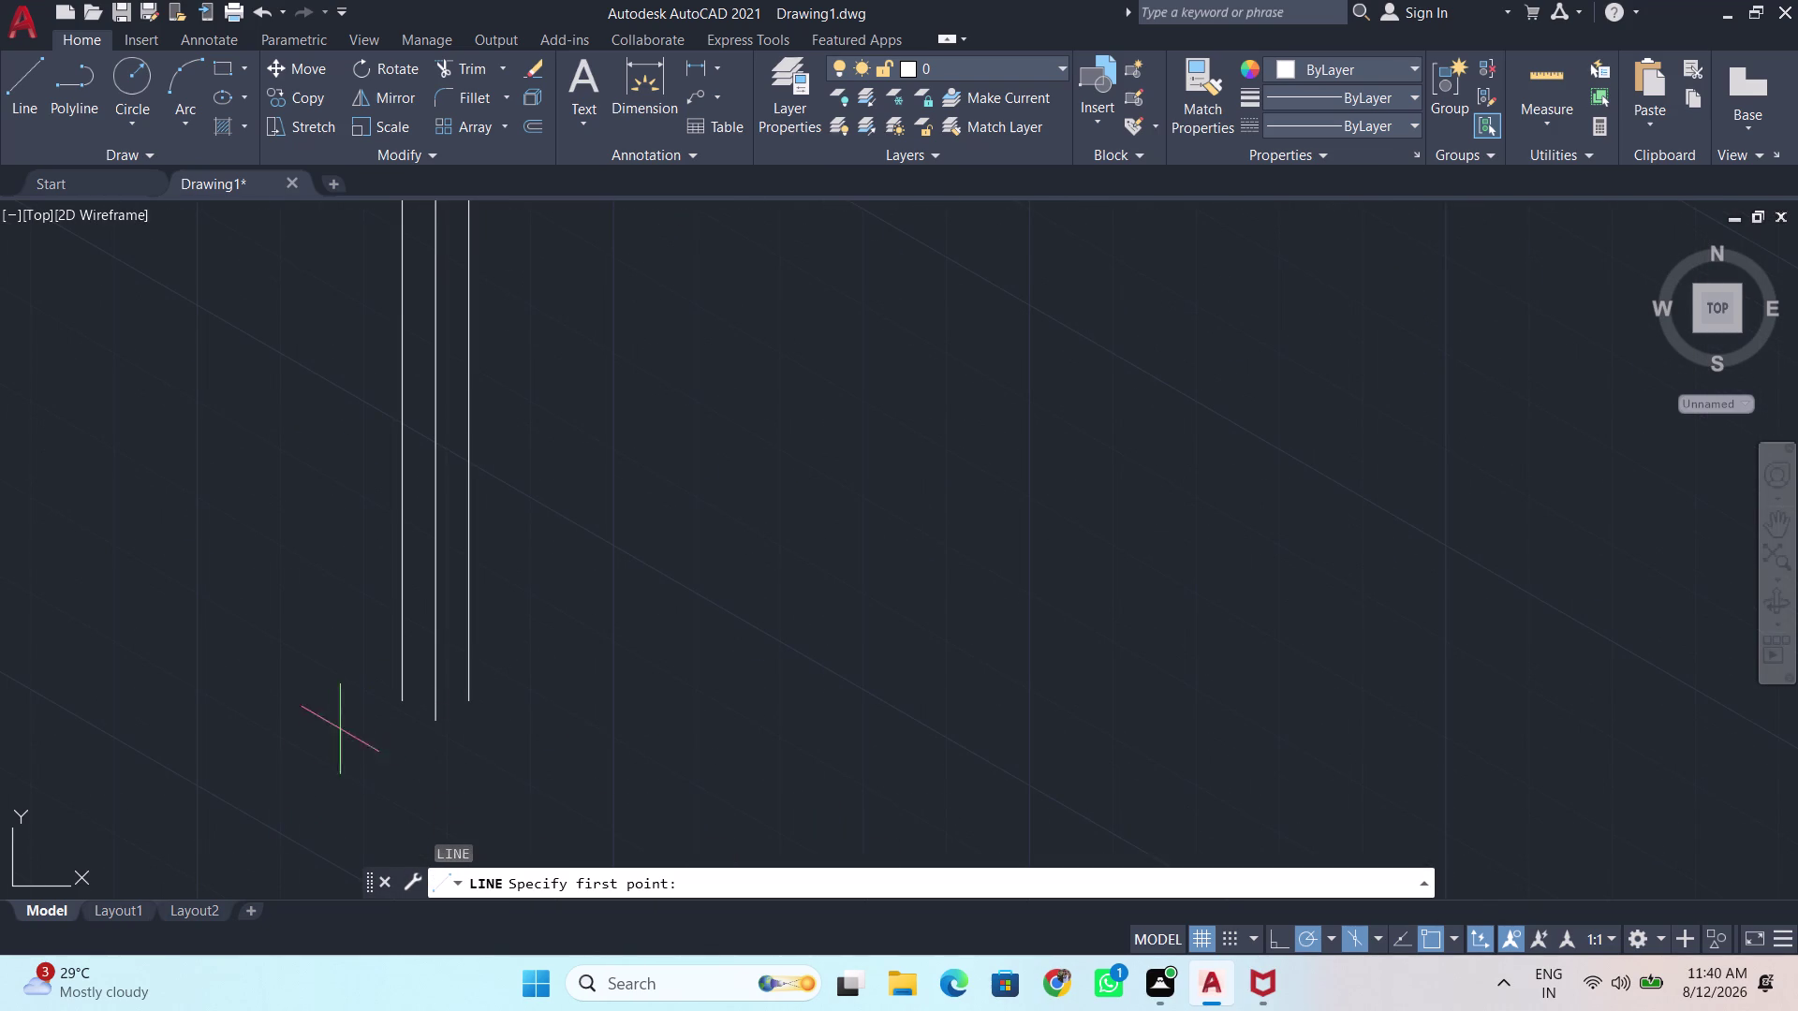
Draw the angled closing edges across the front leg's three bottom endpoints.
click(403, 698)
click(435, 727)
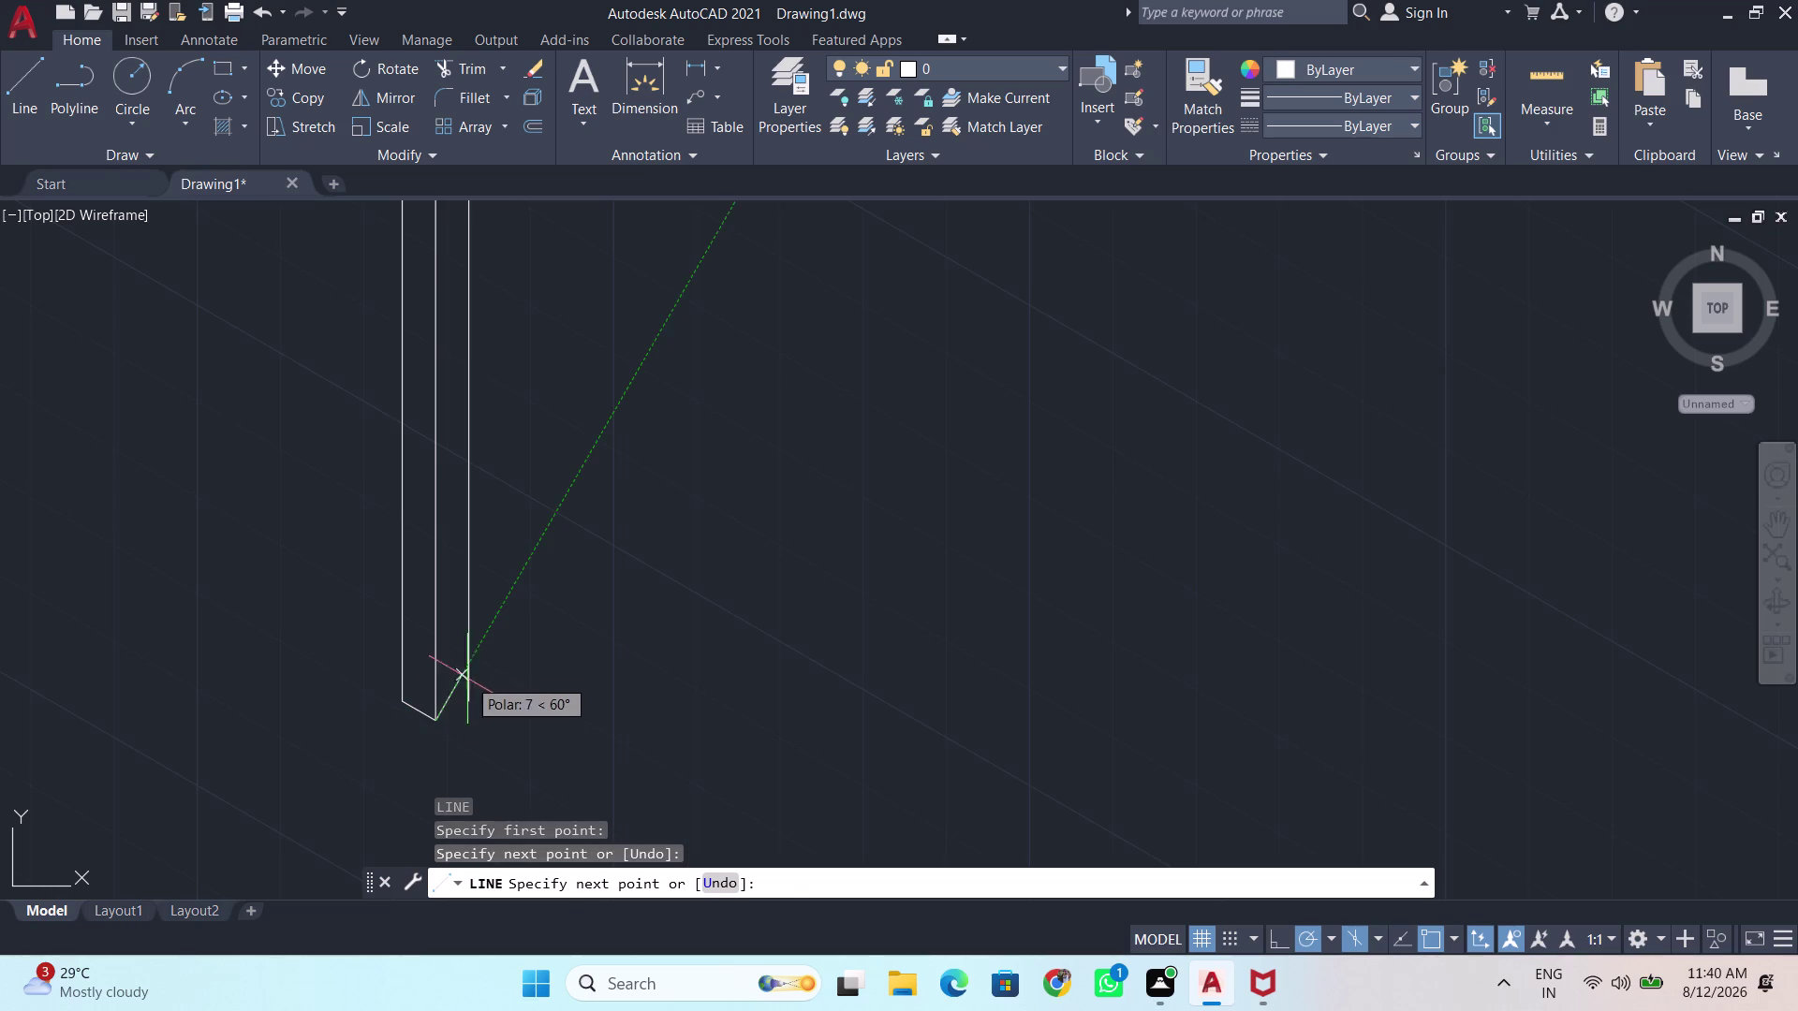
click(467, 699)
key(space)
Bring the table and kitchen into view and start another line.
scroll(down, 3)
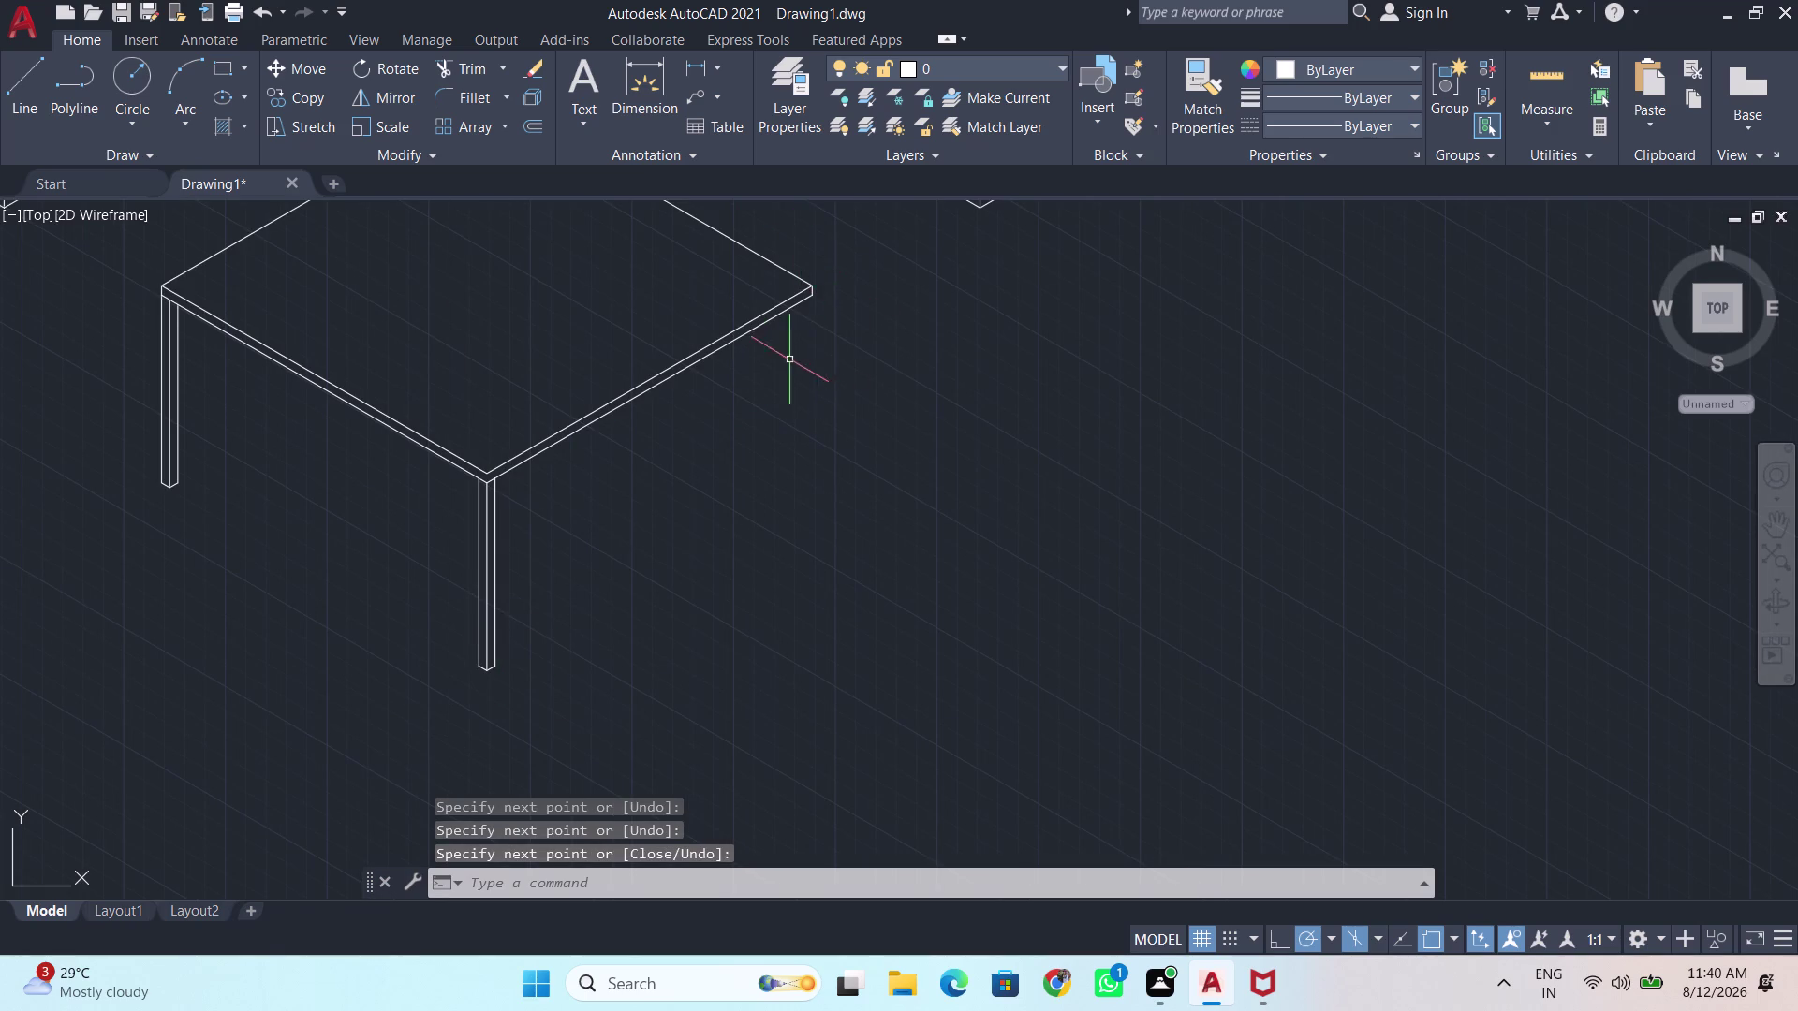
scroll(down, 3)
middle_drag(800, 352, 586, 586)
scroll(up, 3)
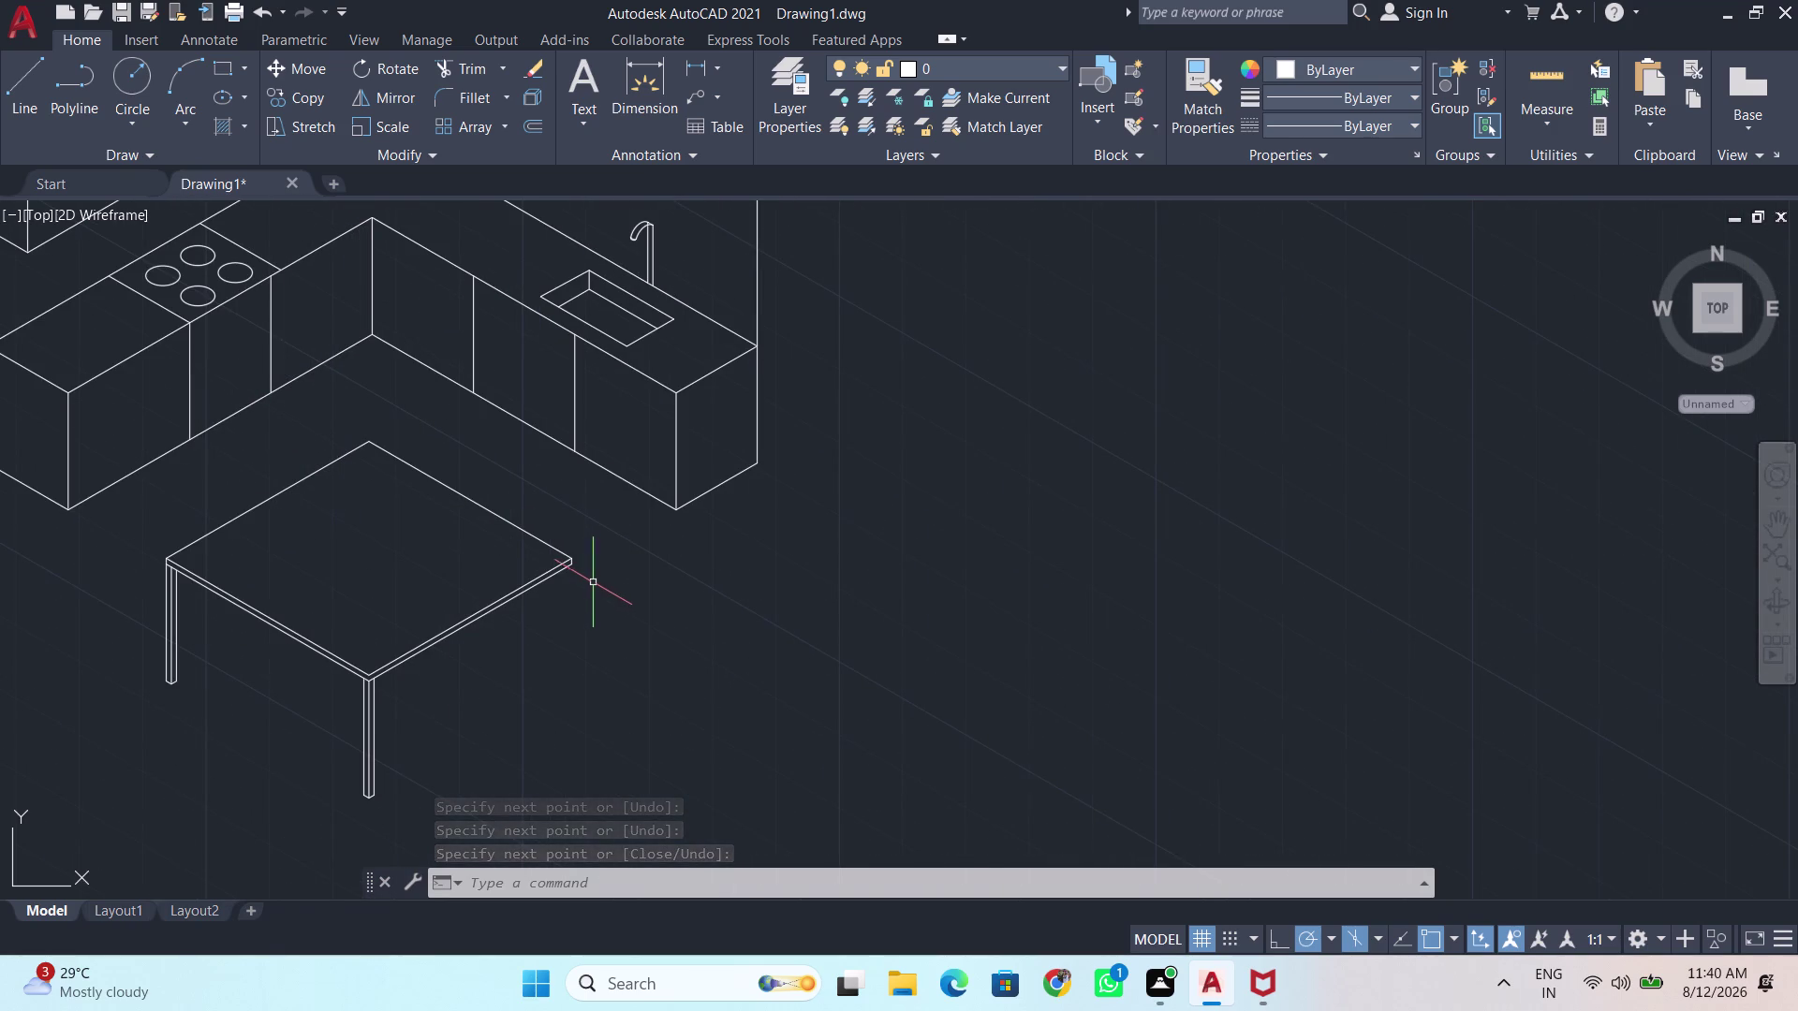
key(Return)
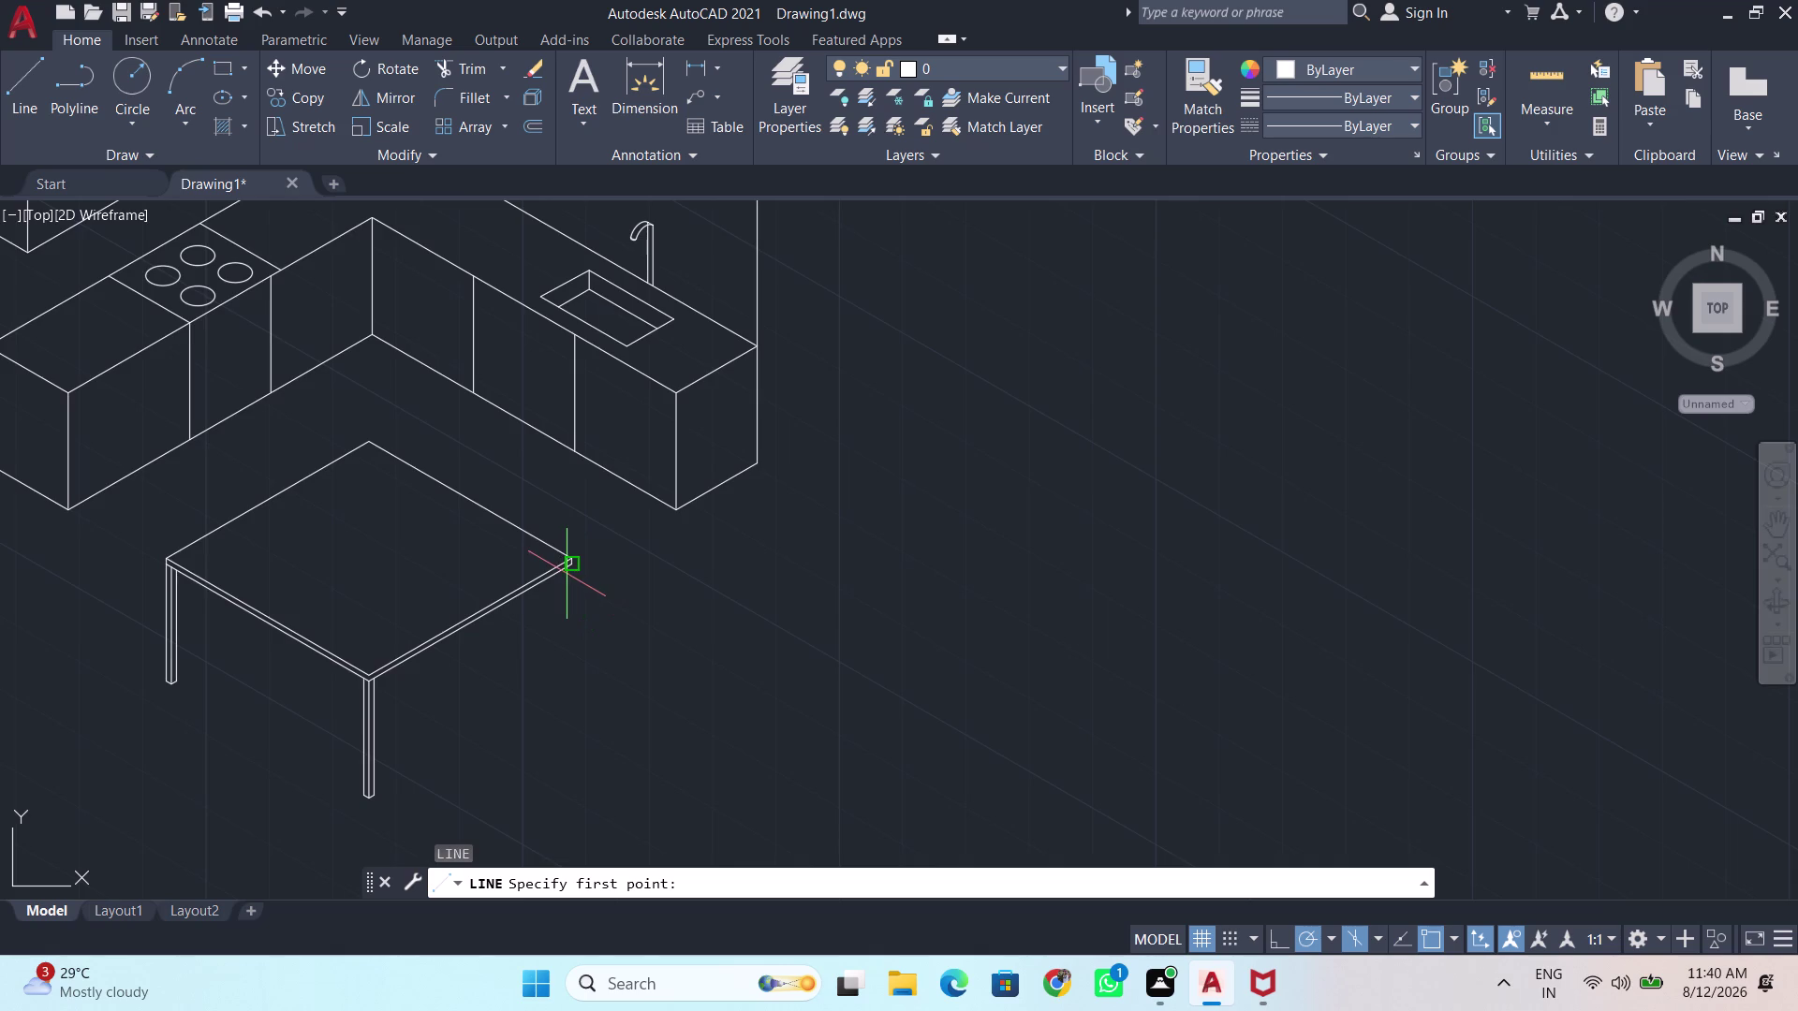
scroll(up, 3)
click(556, 544)
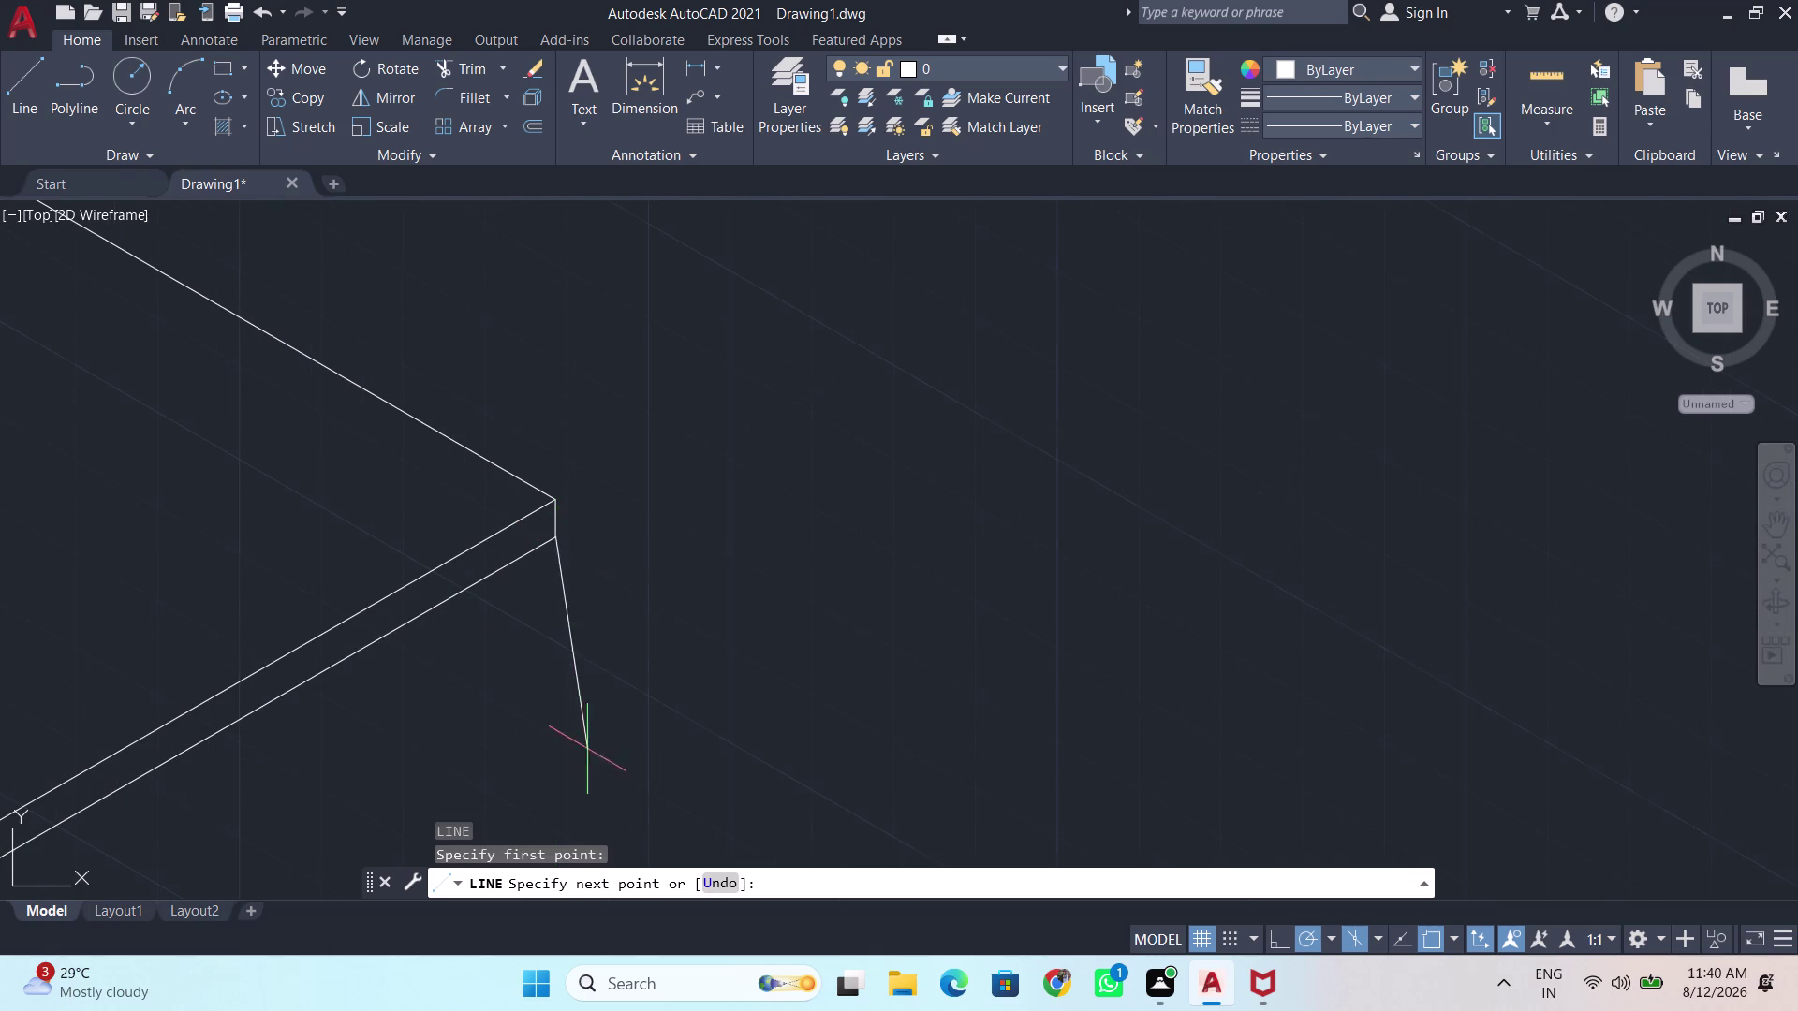
scroll(down, 3)
middle_drag(585, 775, 545, 383)
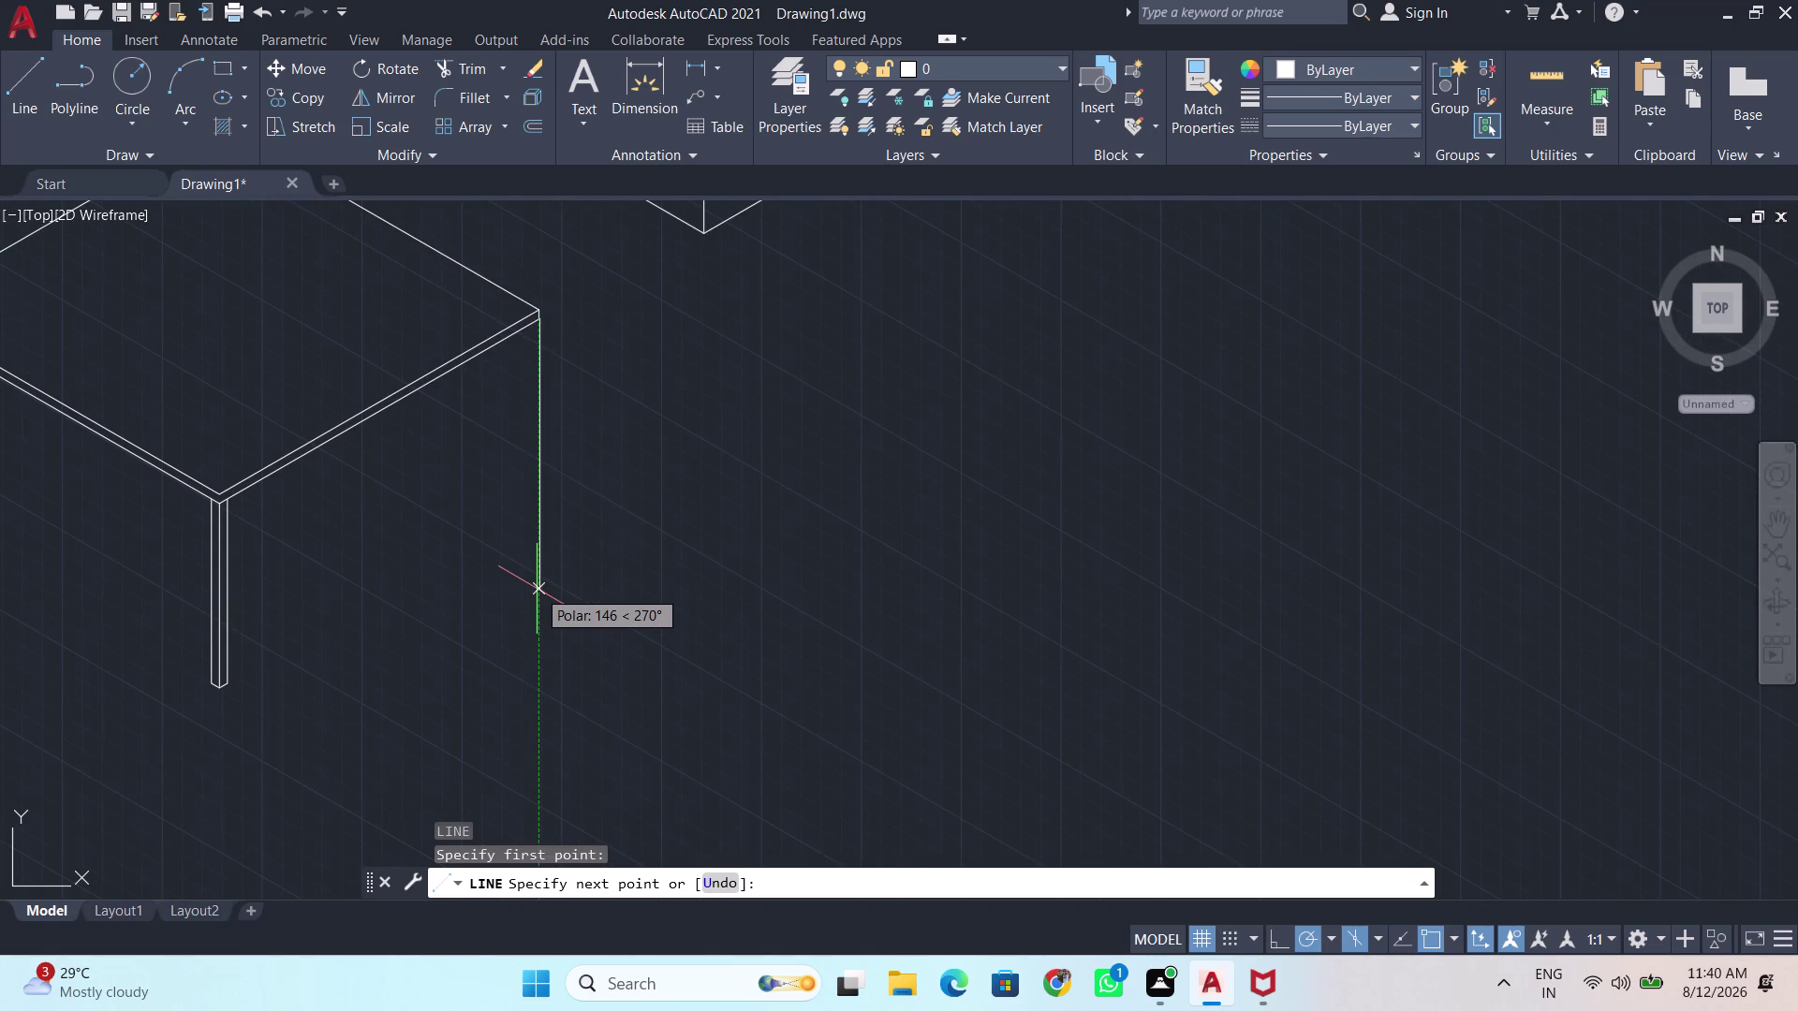
key(BackSpace)
text(100)
key(Return)
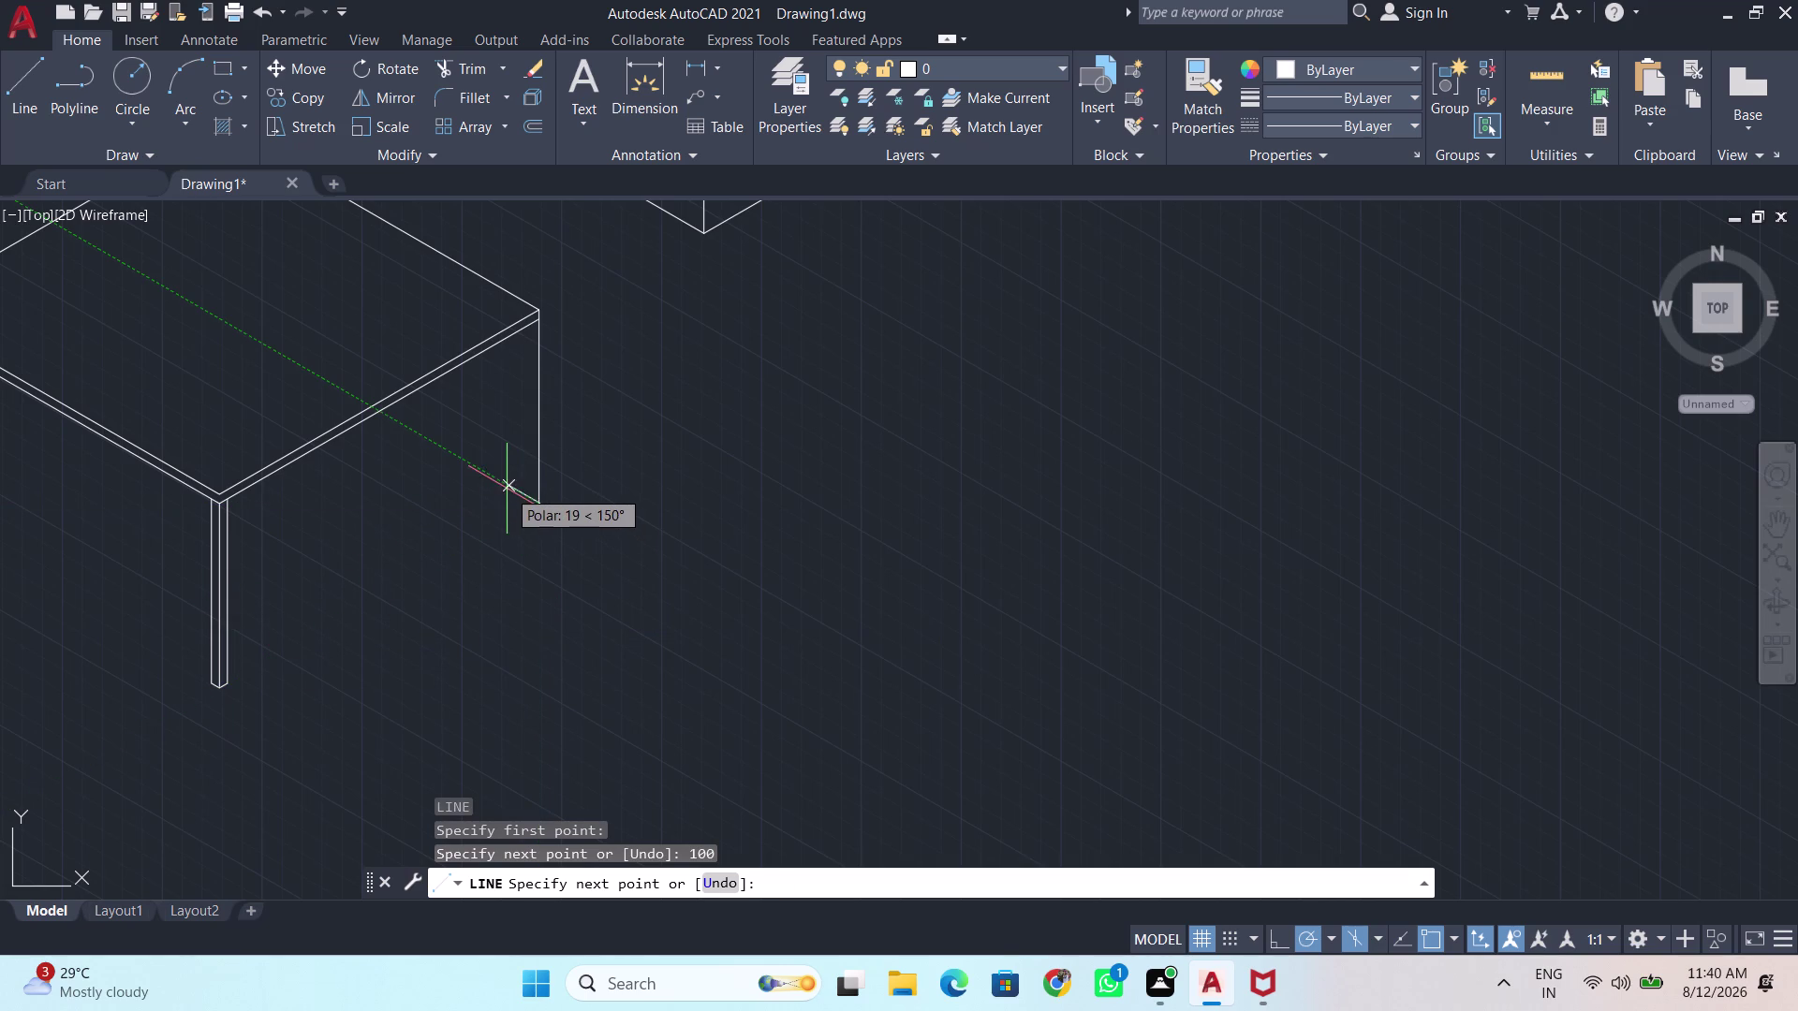
key(BackSpace)
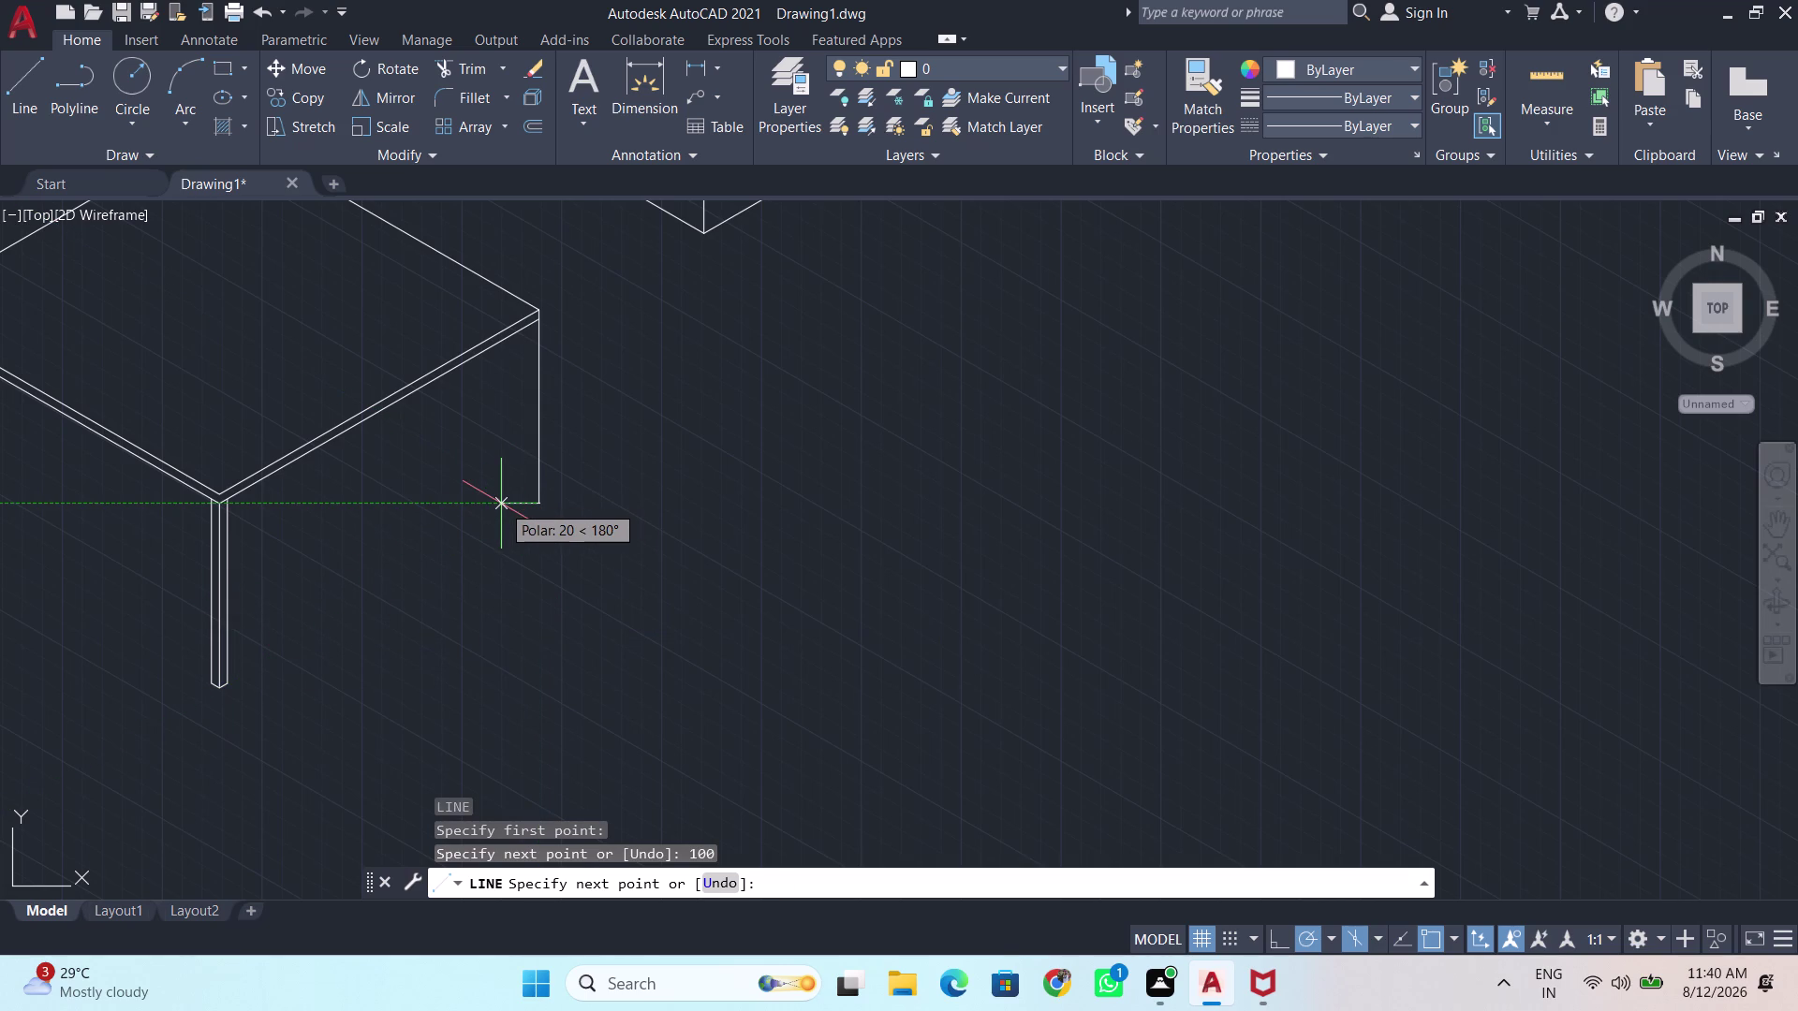
key(BackSpace)
key(5)
key(Return)
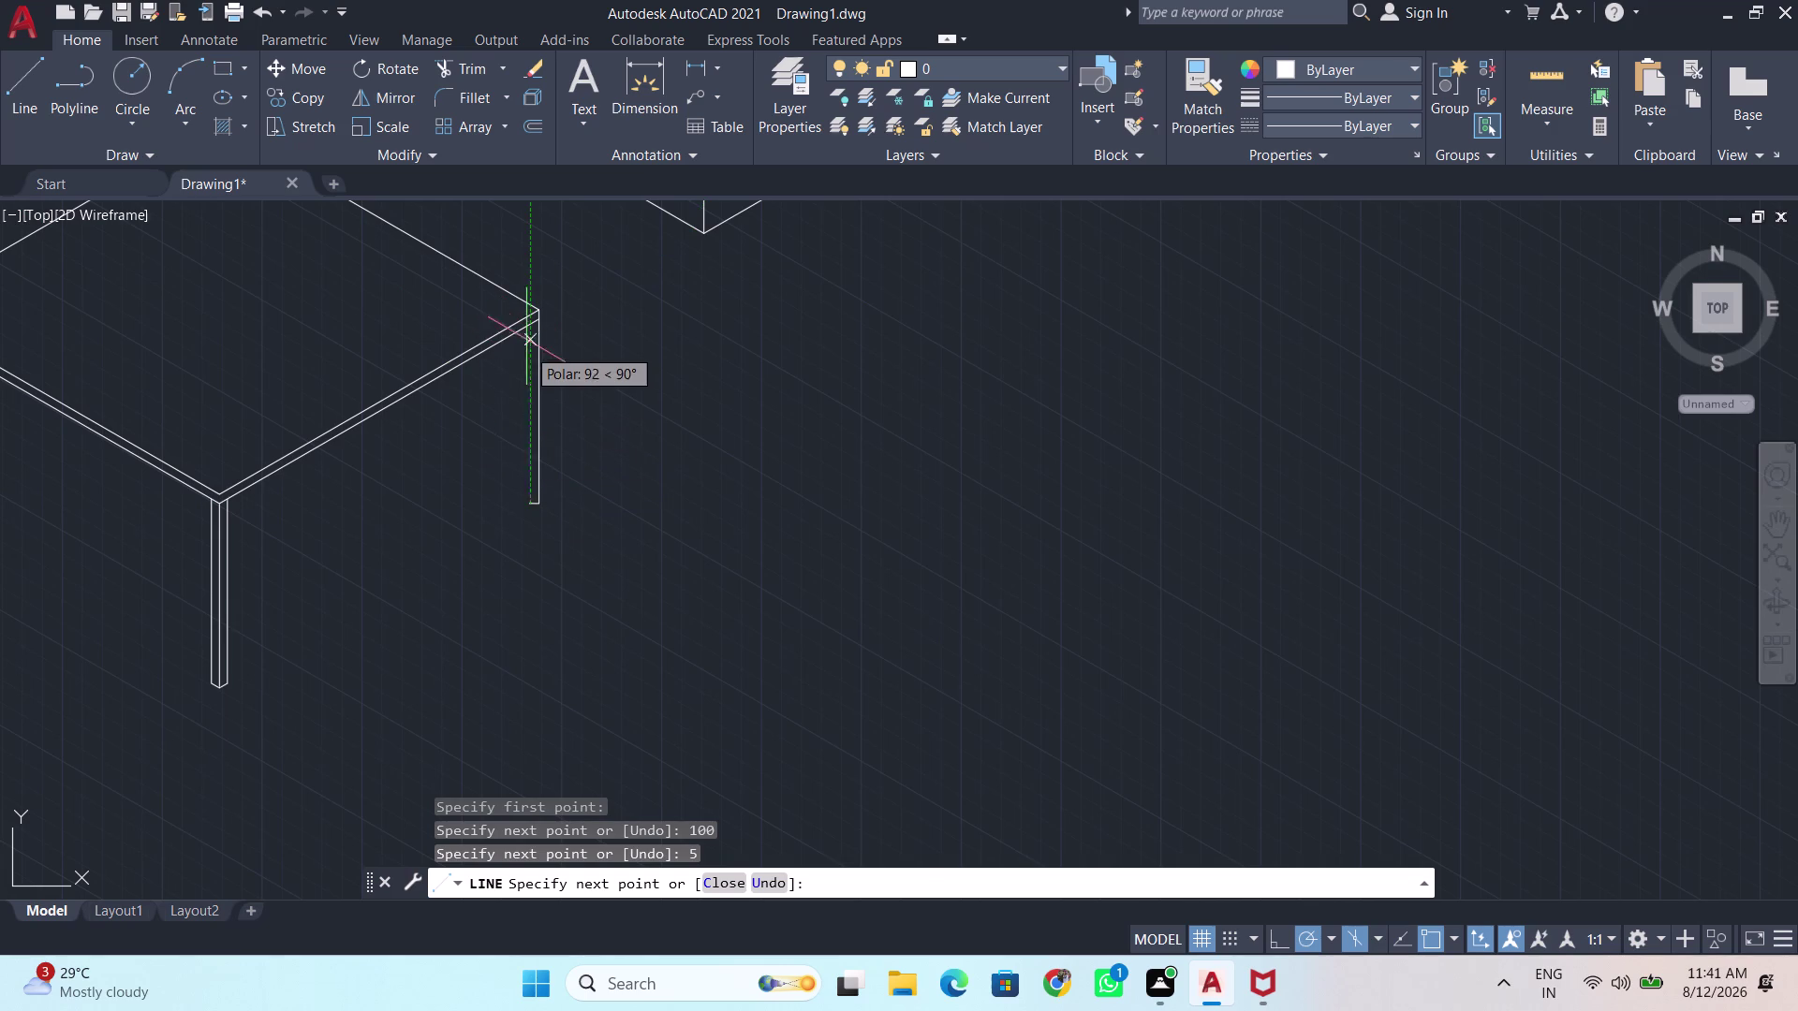
scroll(up, 3)
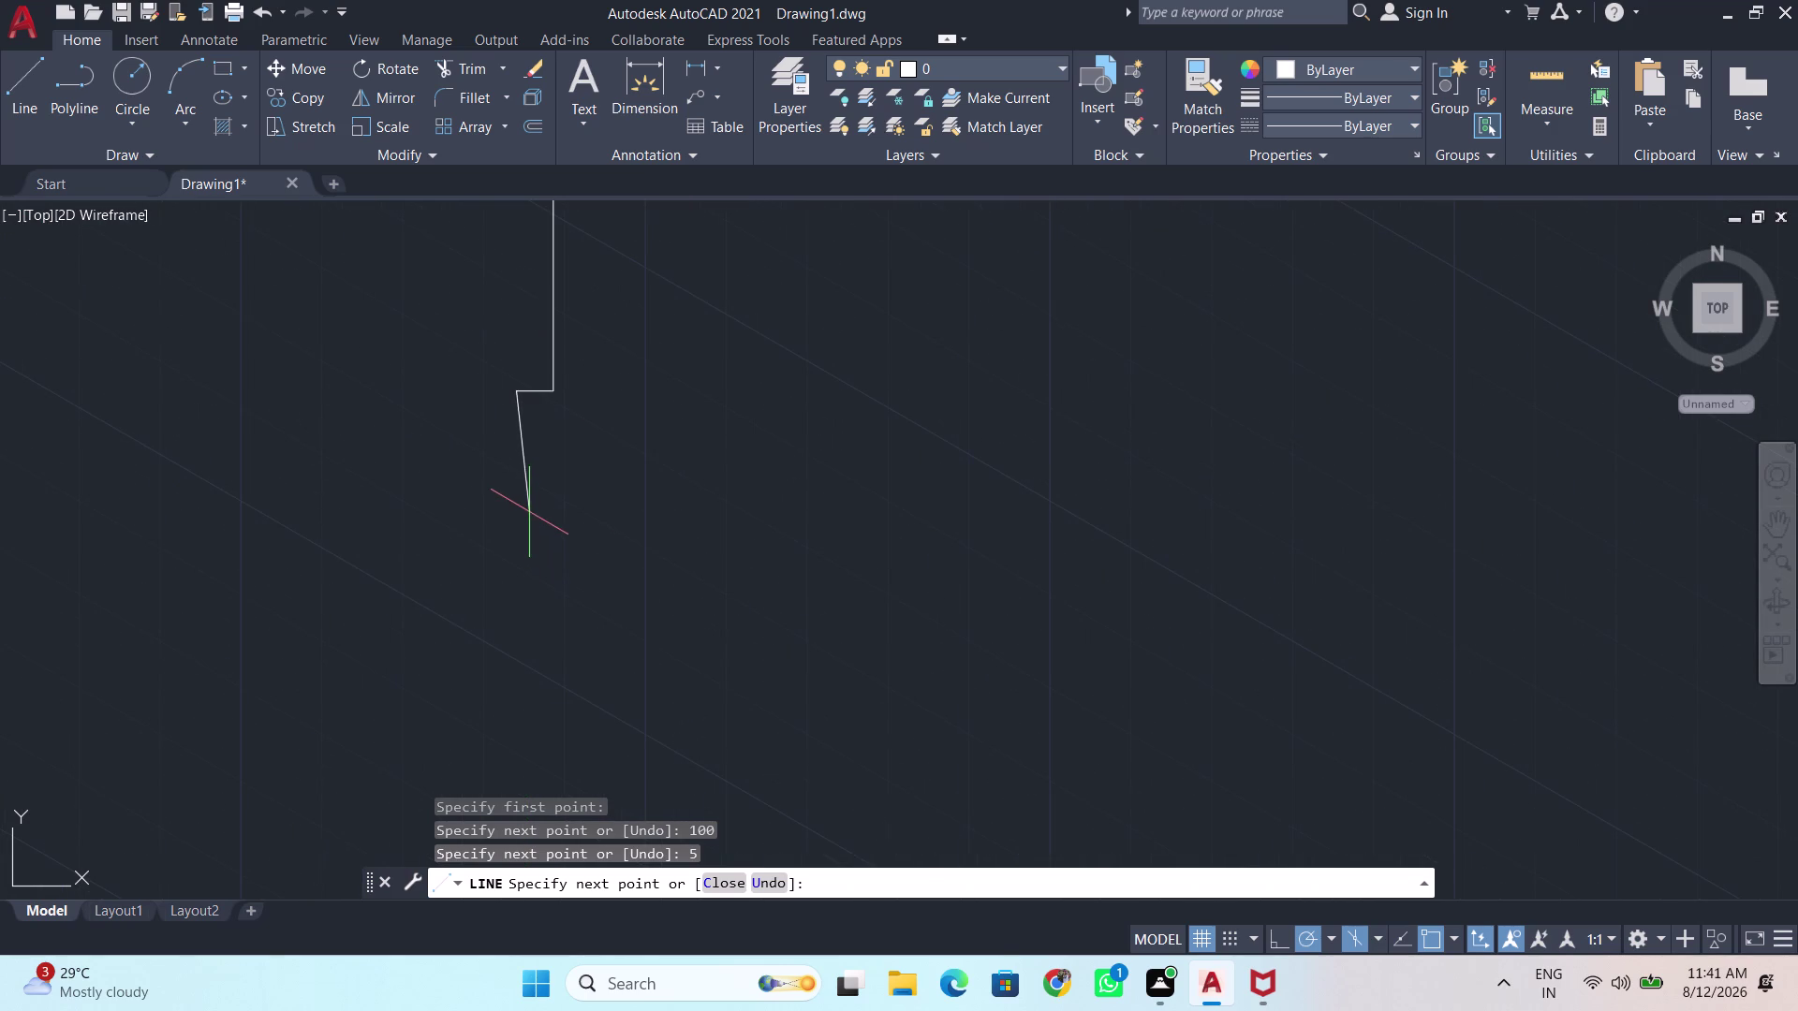
middle_drag(529, 512, 531, 678)
key(ctrl+z)
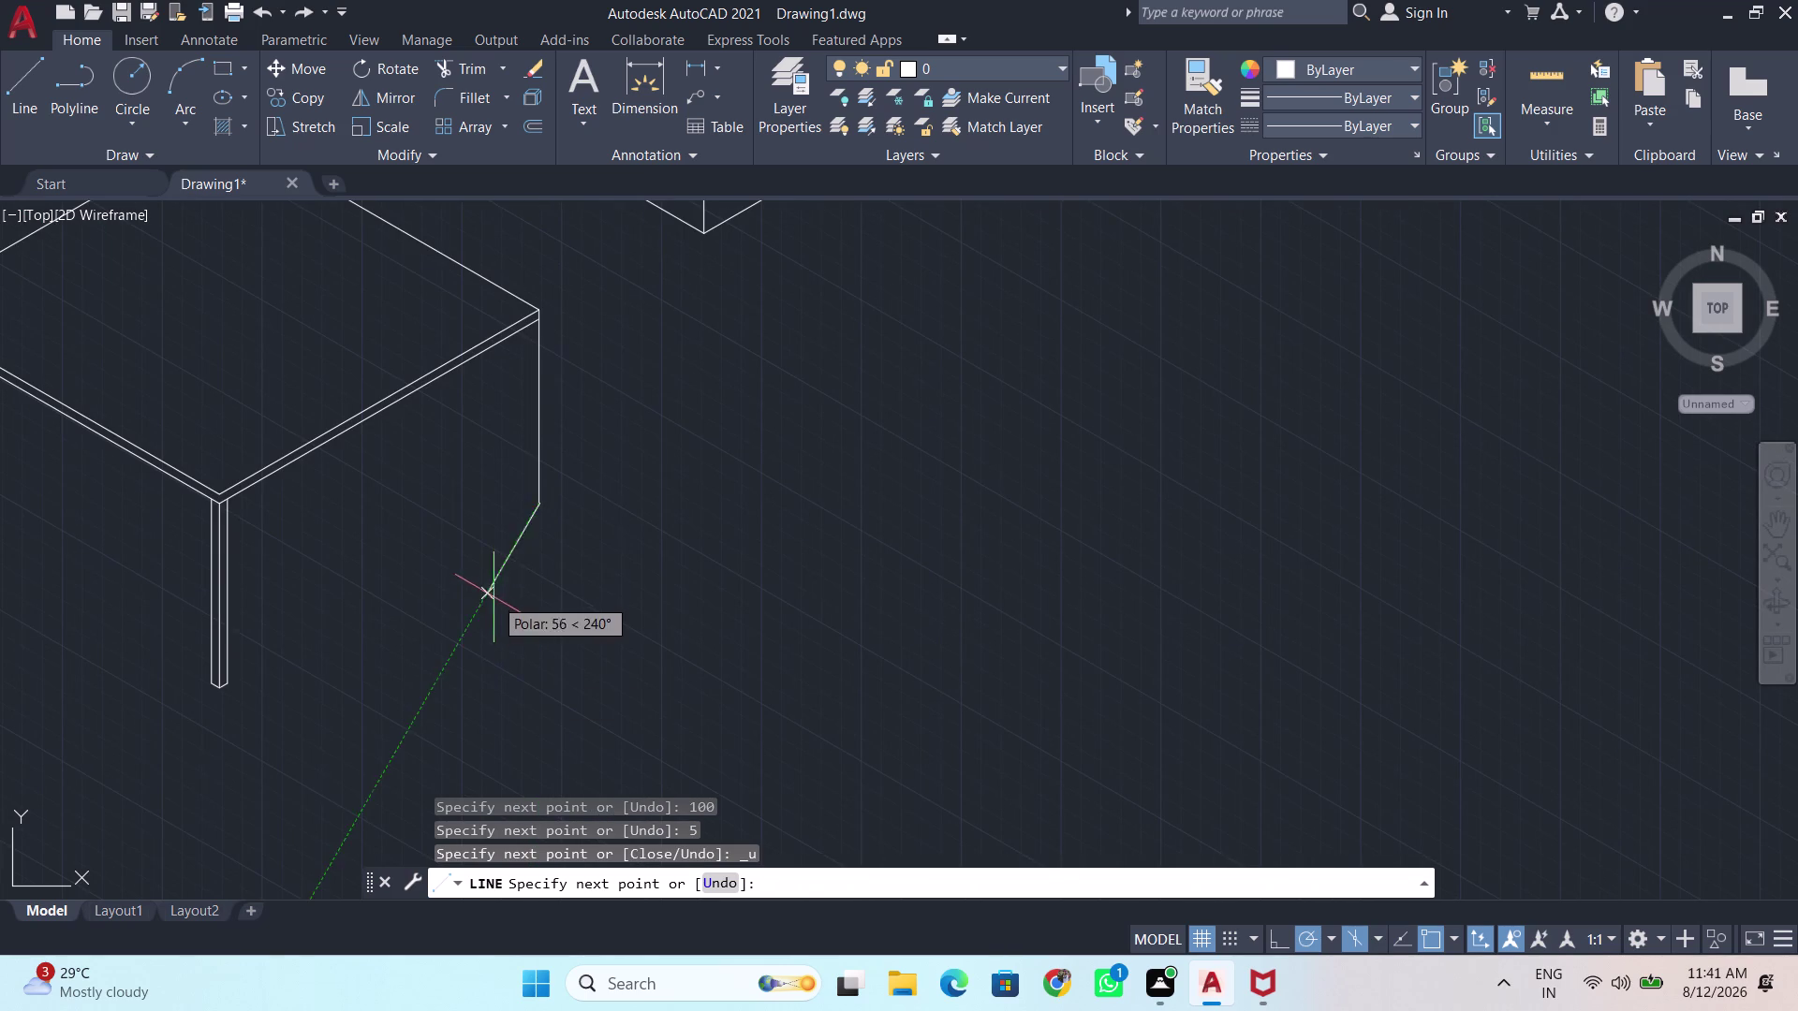
scroll(up, 3)
scroll(up, 3)
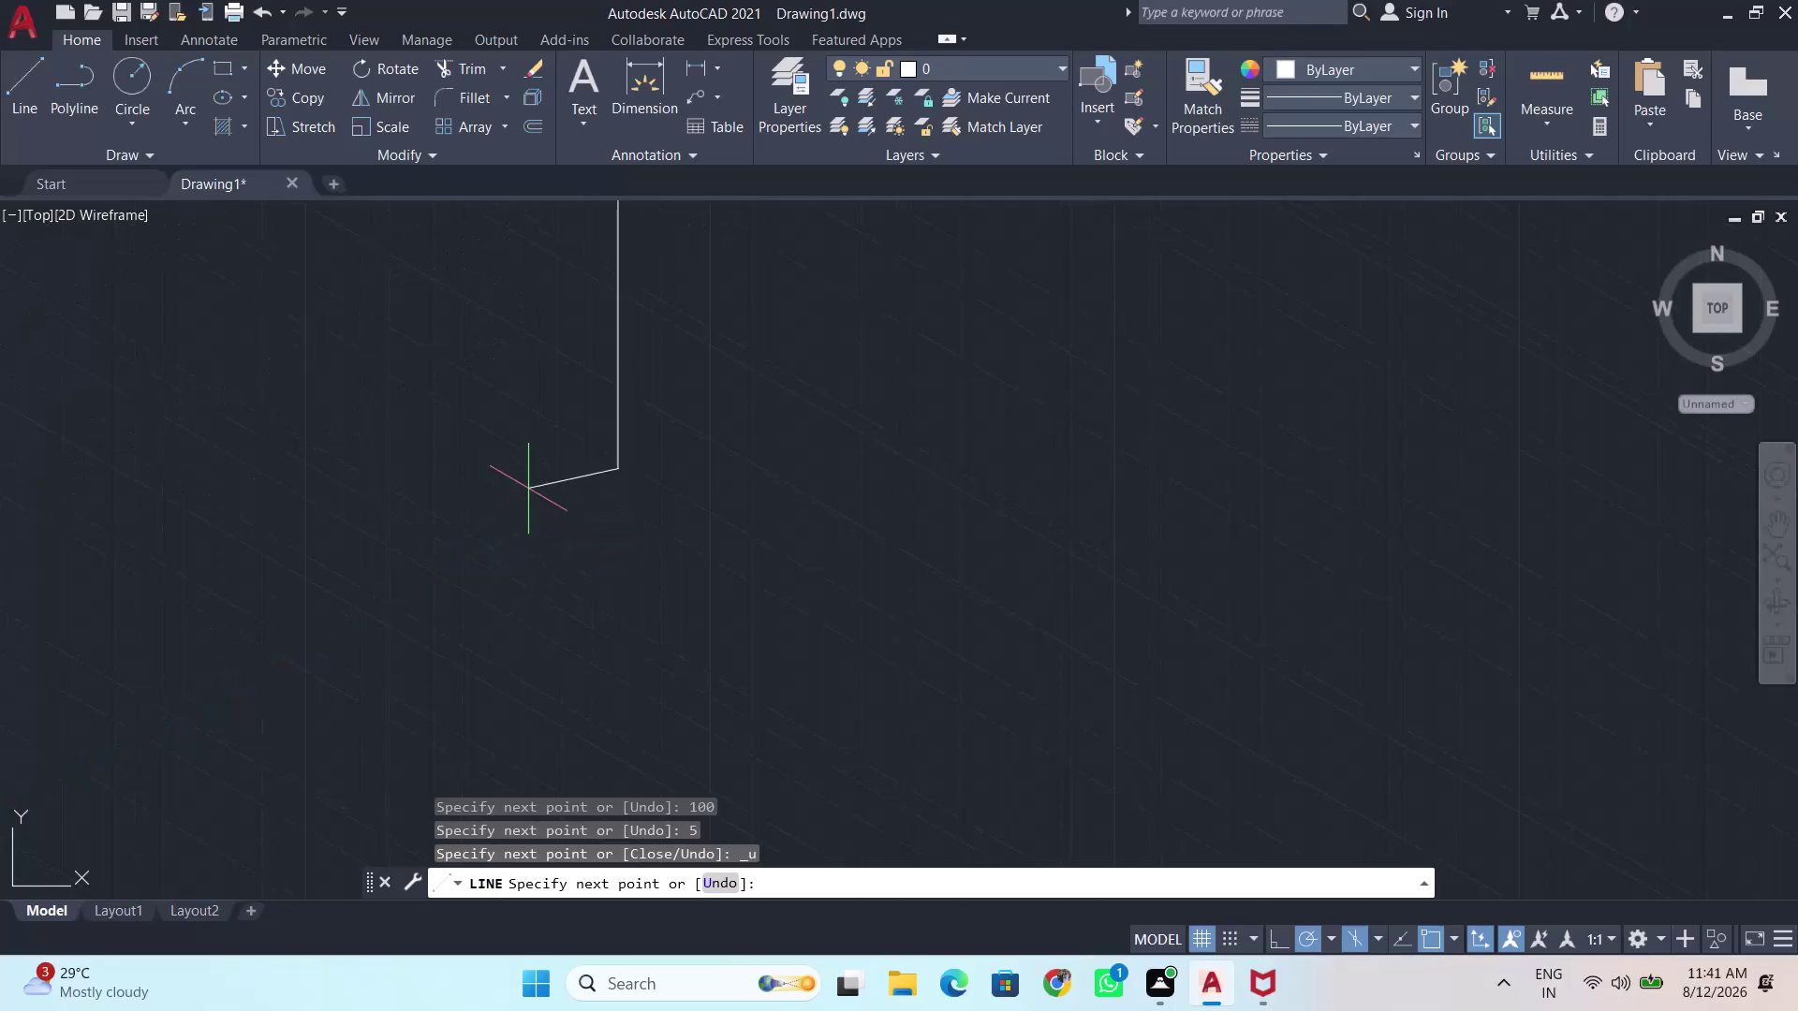
key(BackSpace)
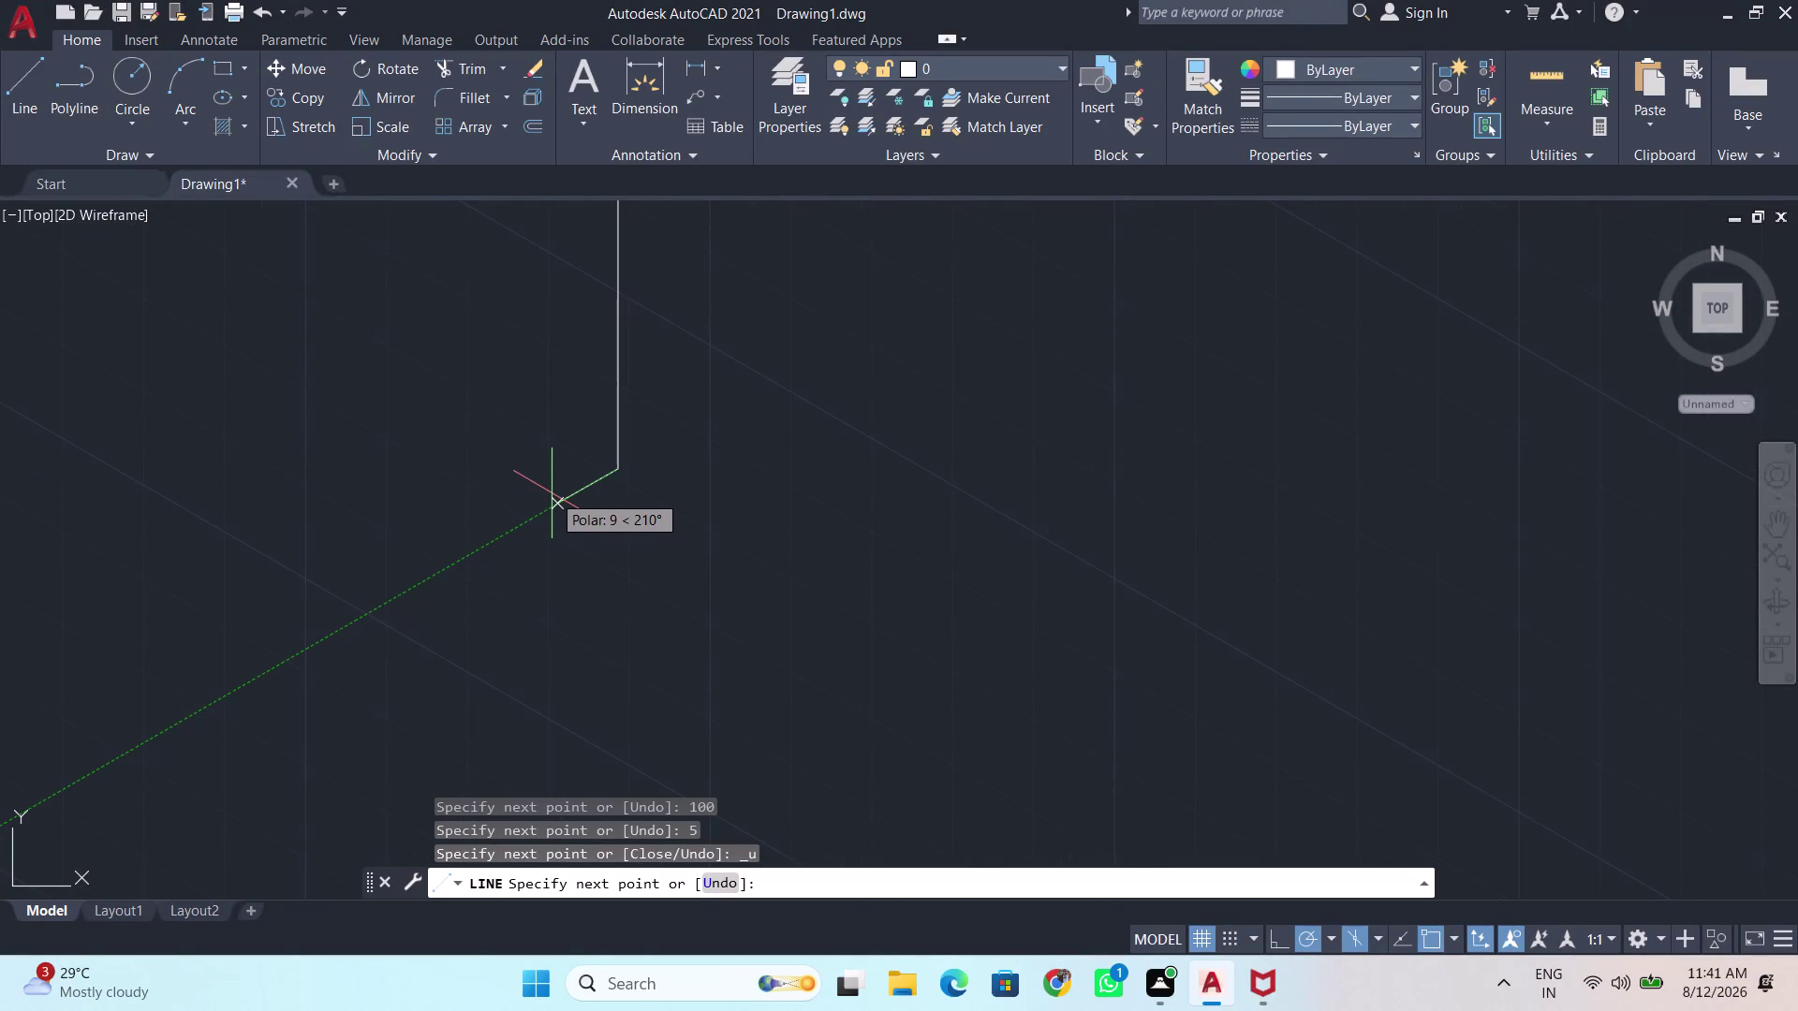
key(5)
key(Return)
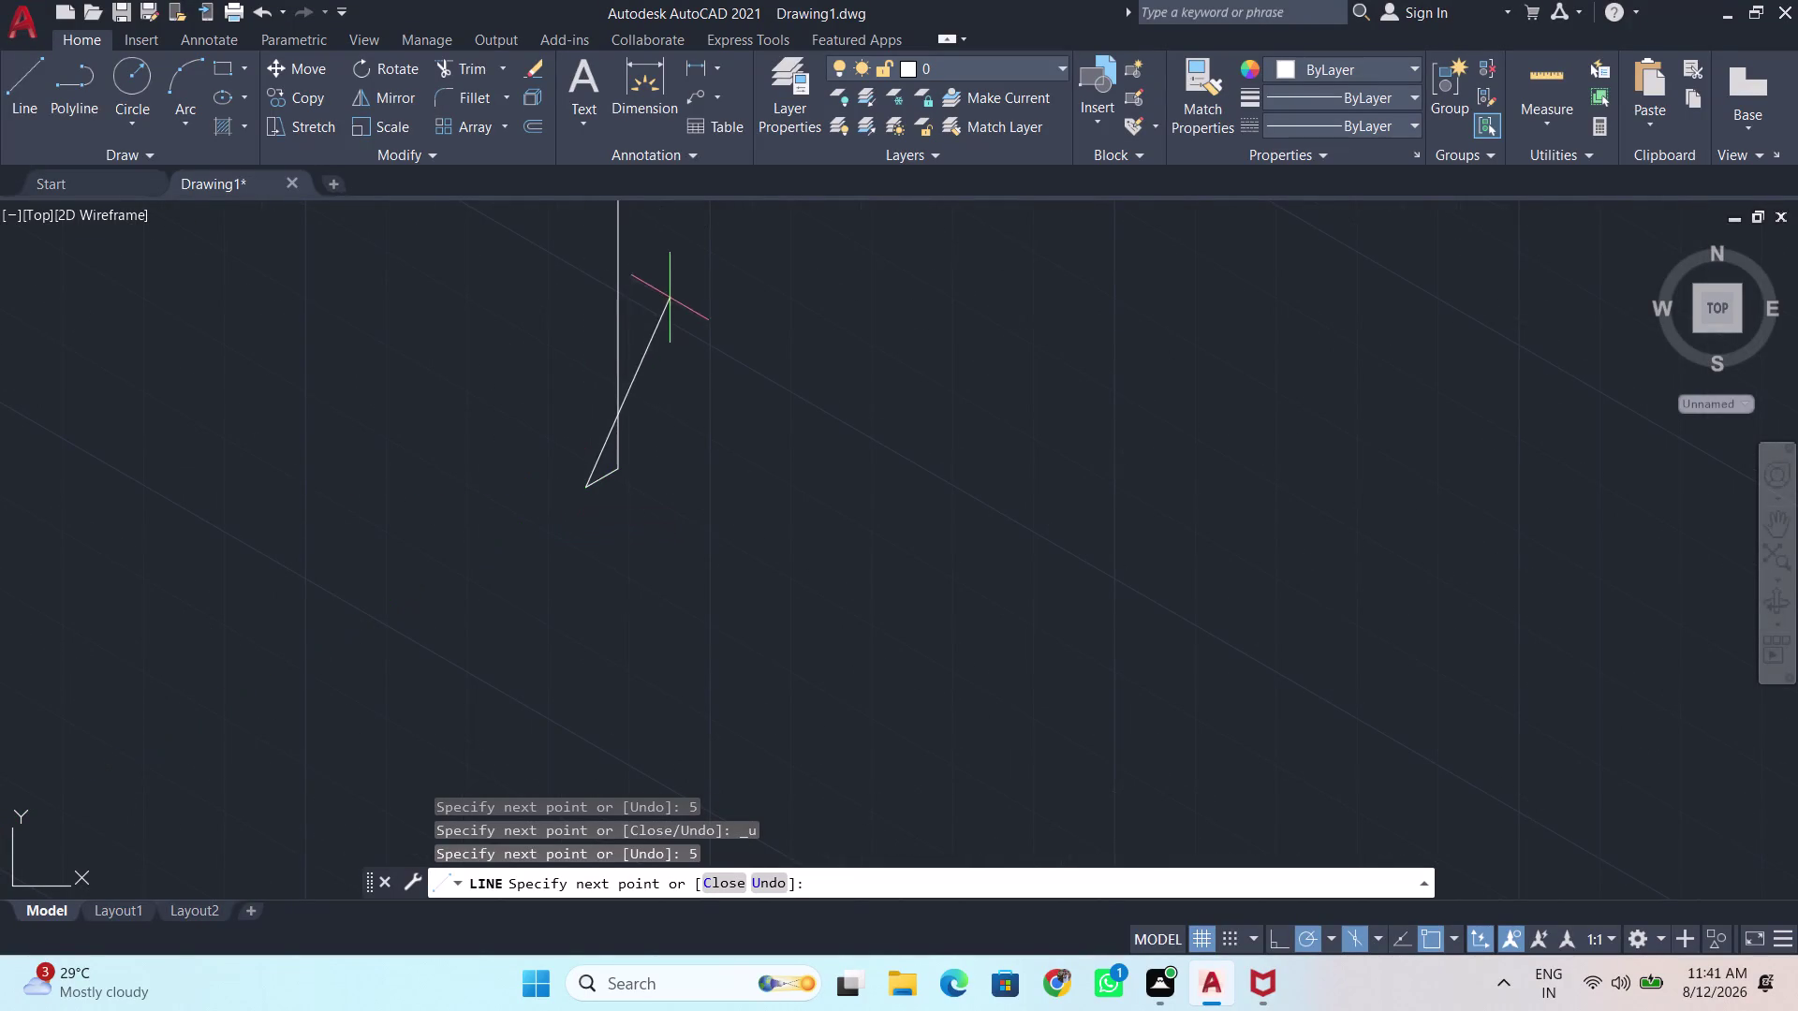
scroll(down, 3)
middle_drag(569, 222, 580, 501)
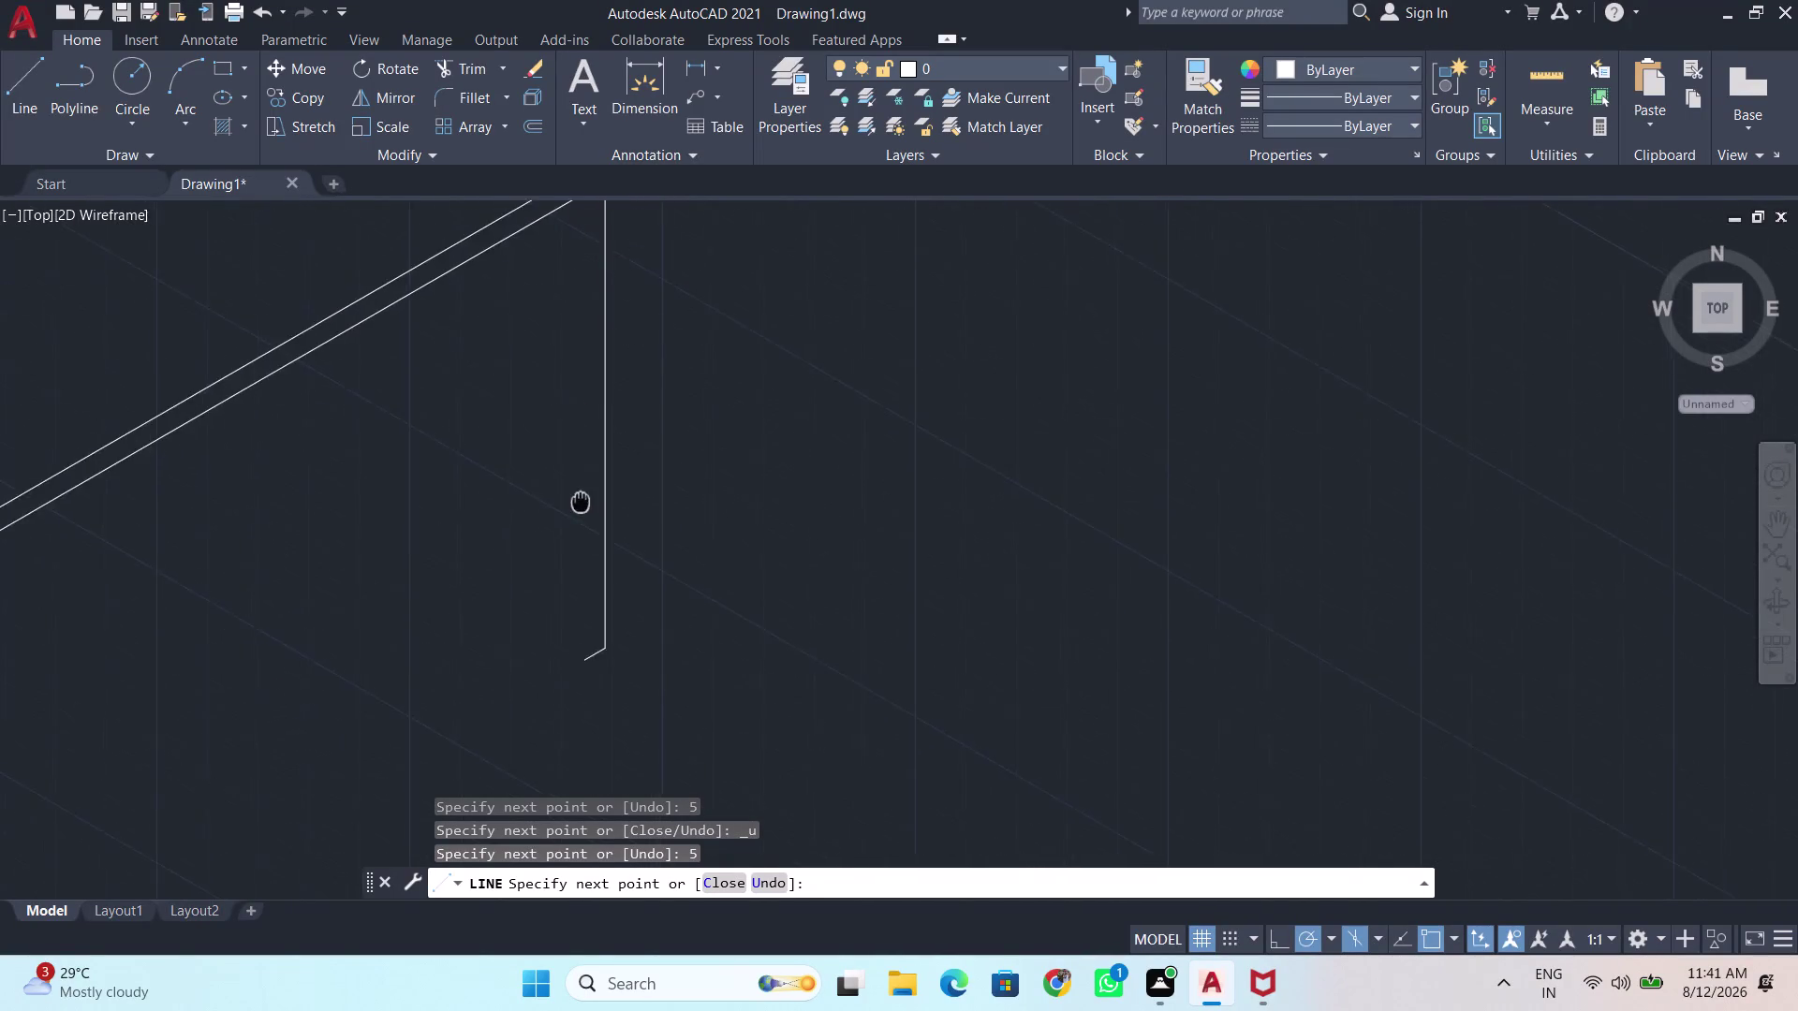
middle_drag(580, 501, 572, 580)
key(BackSpace)
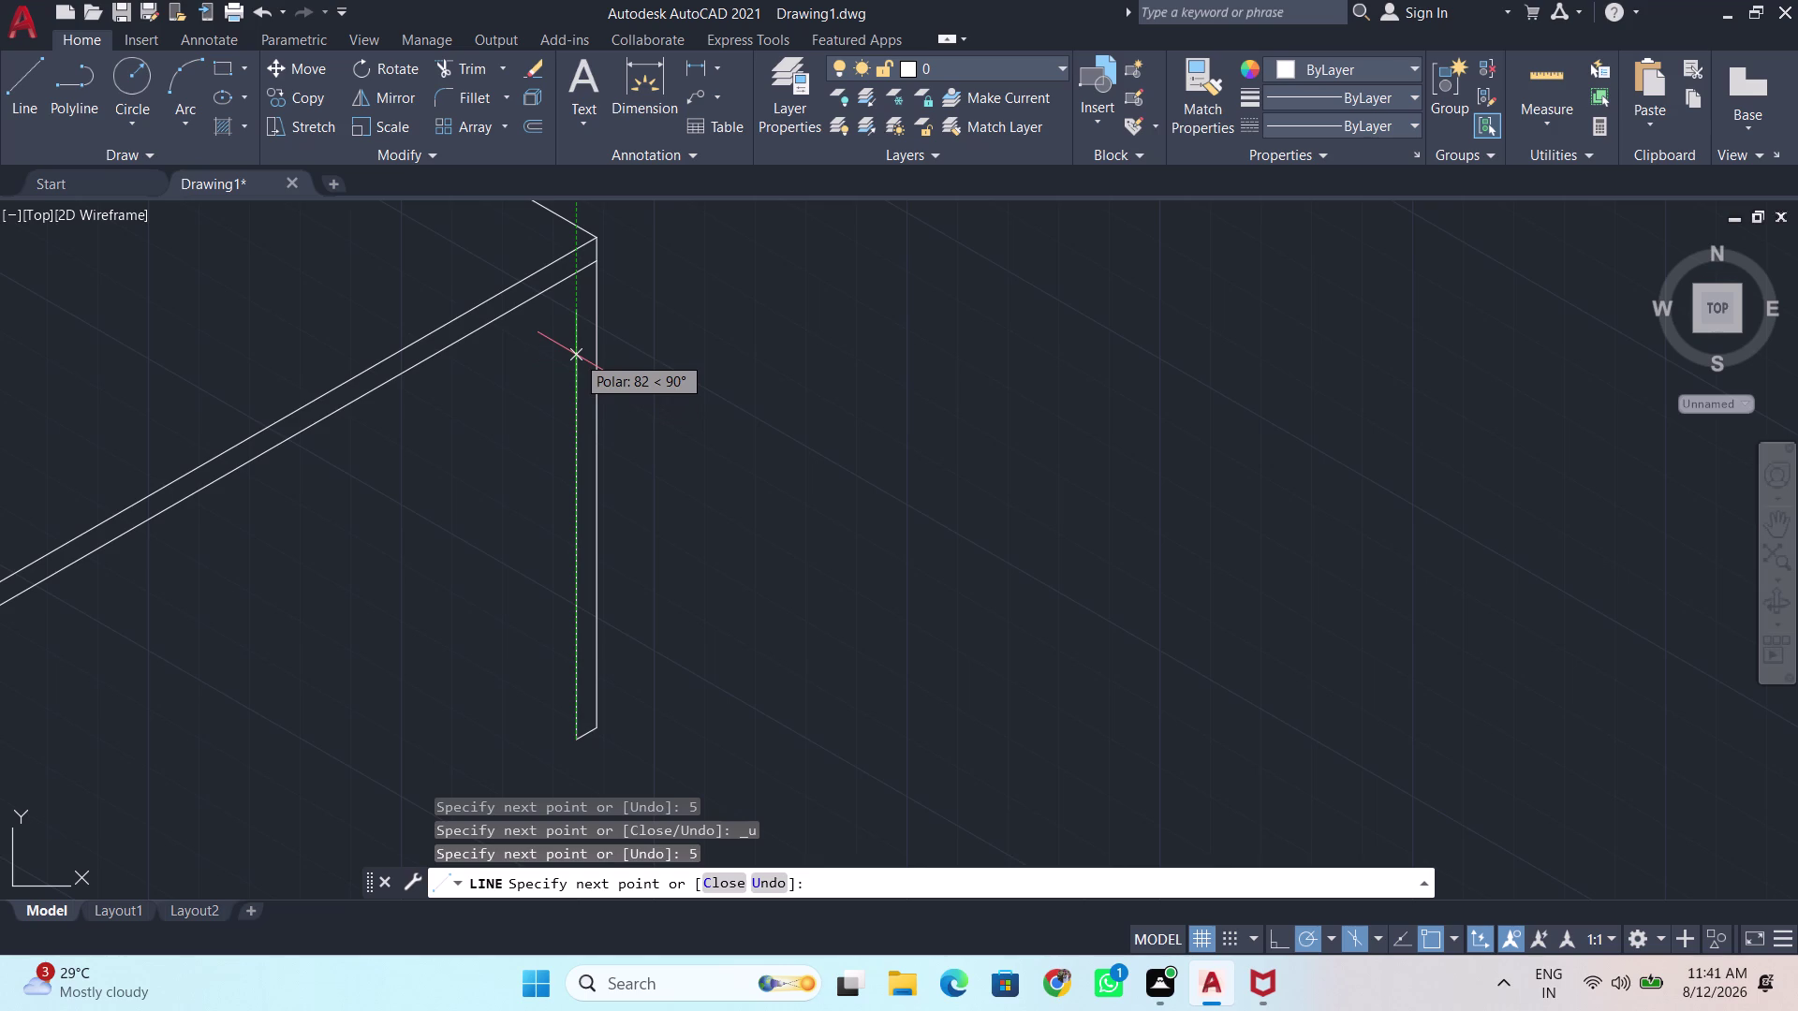
text(11)
key(BackSpace)
text(00)
key(Return)
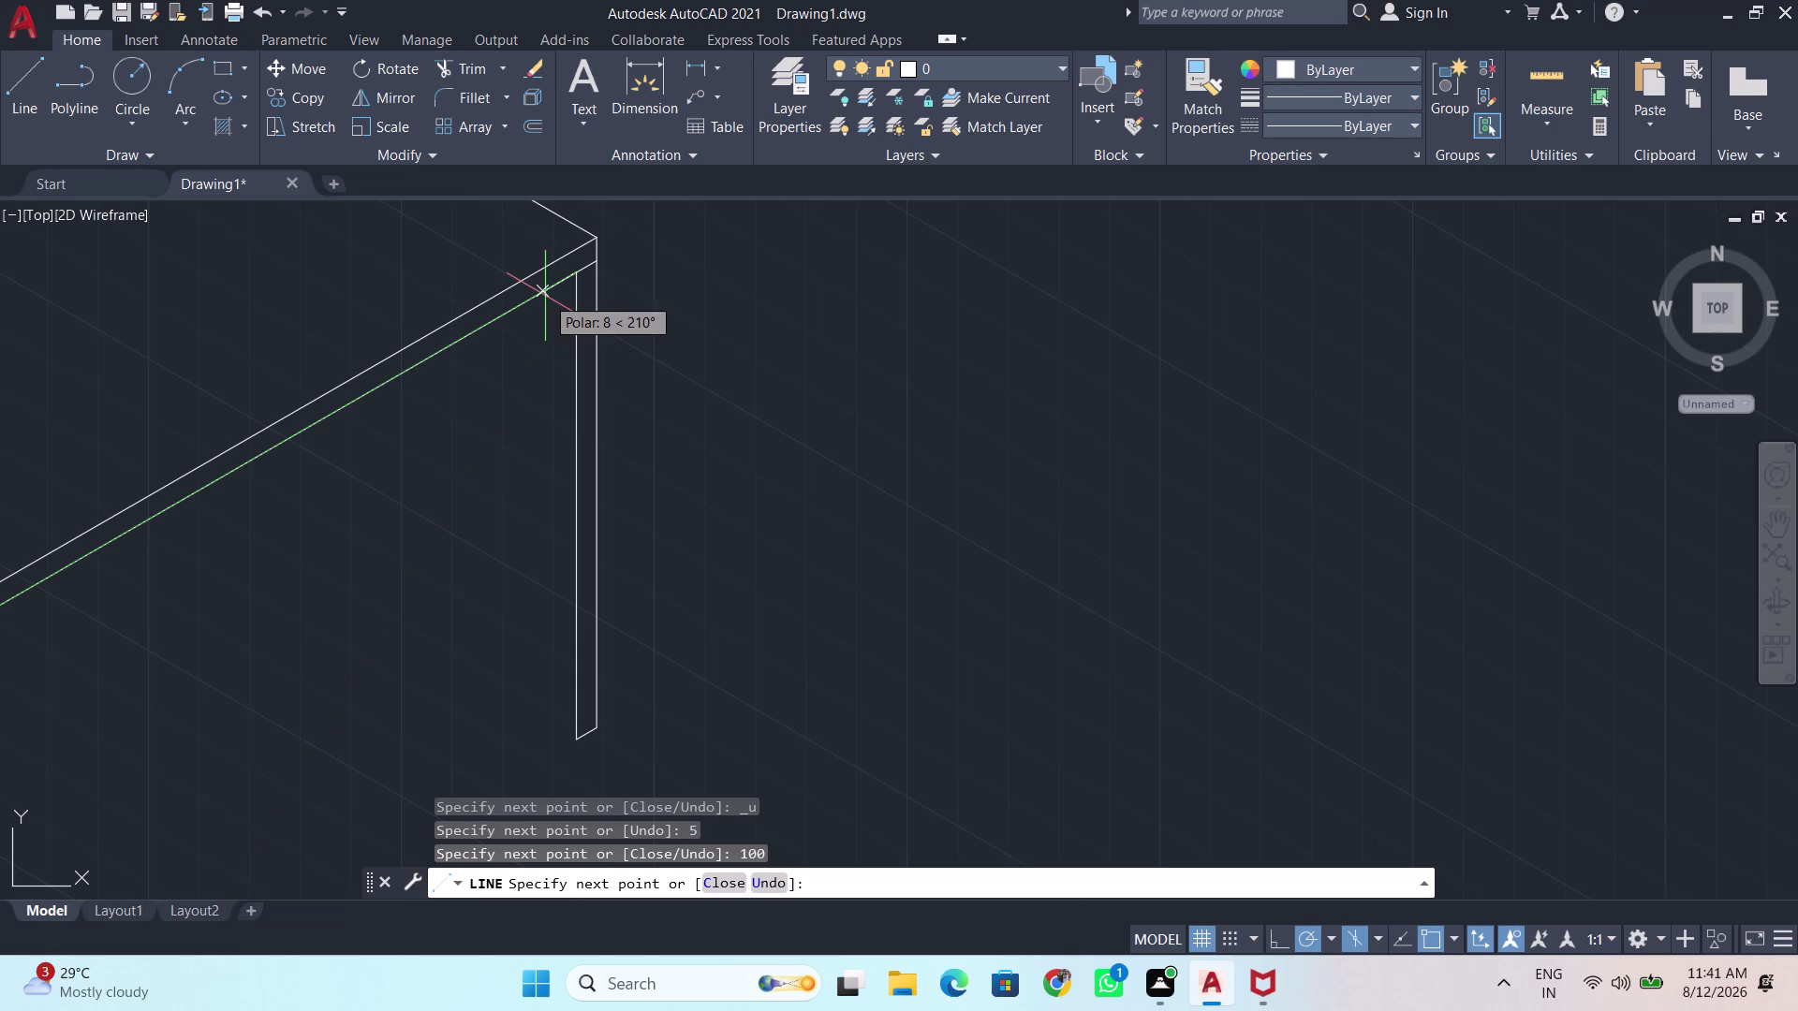
key(BackSpace)
key(5)
key(Return)
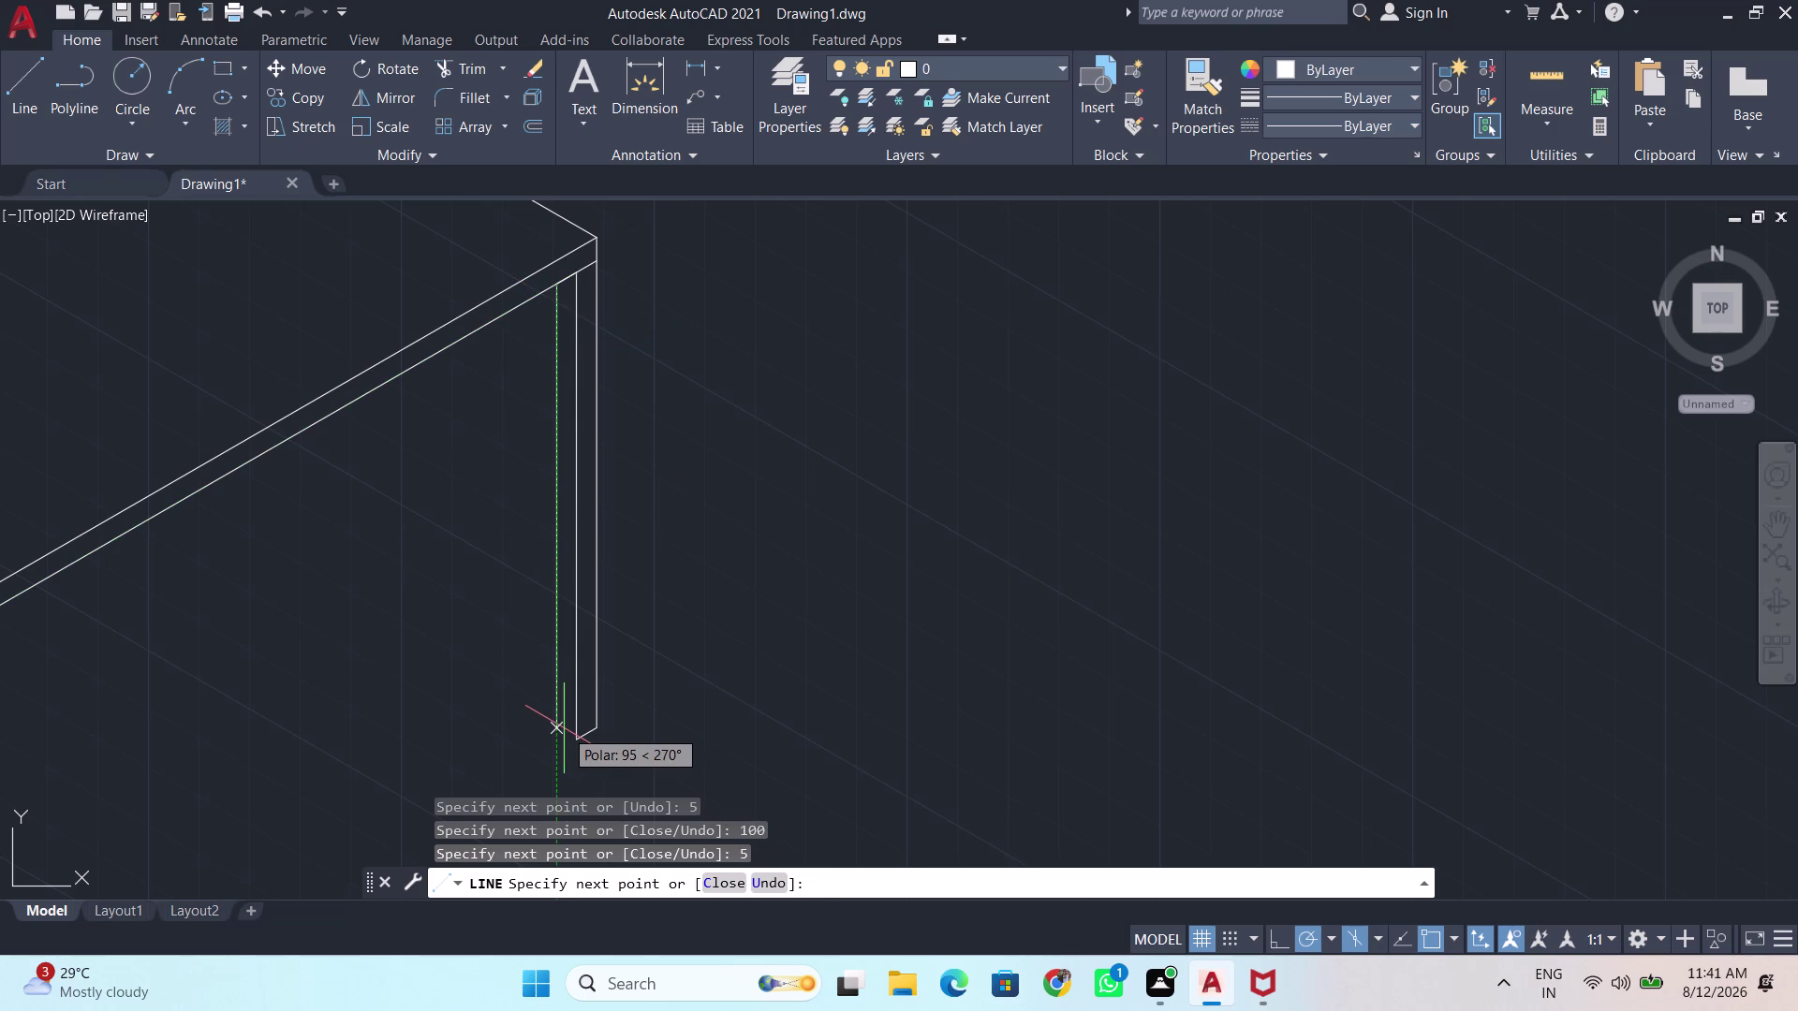
key(Return)
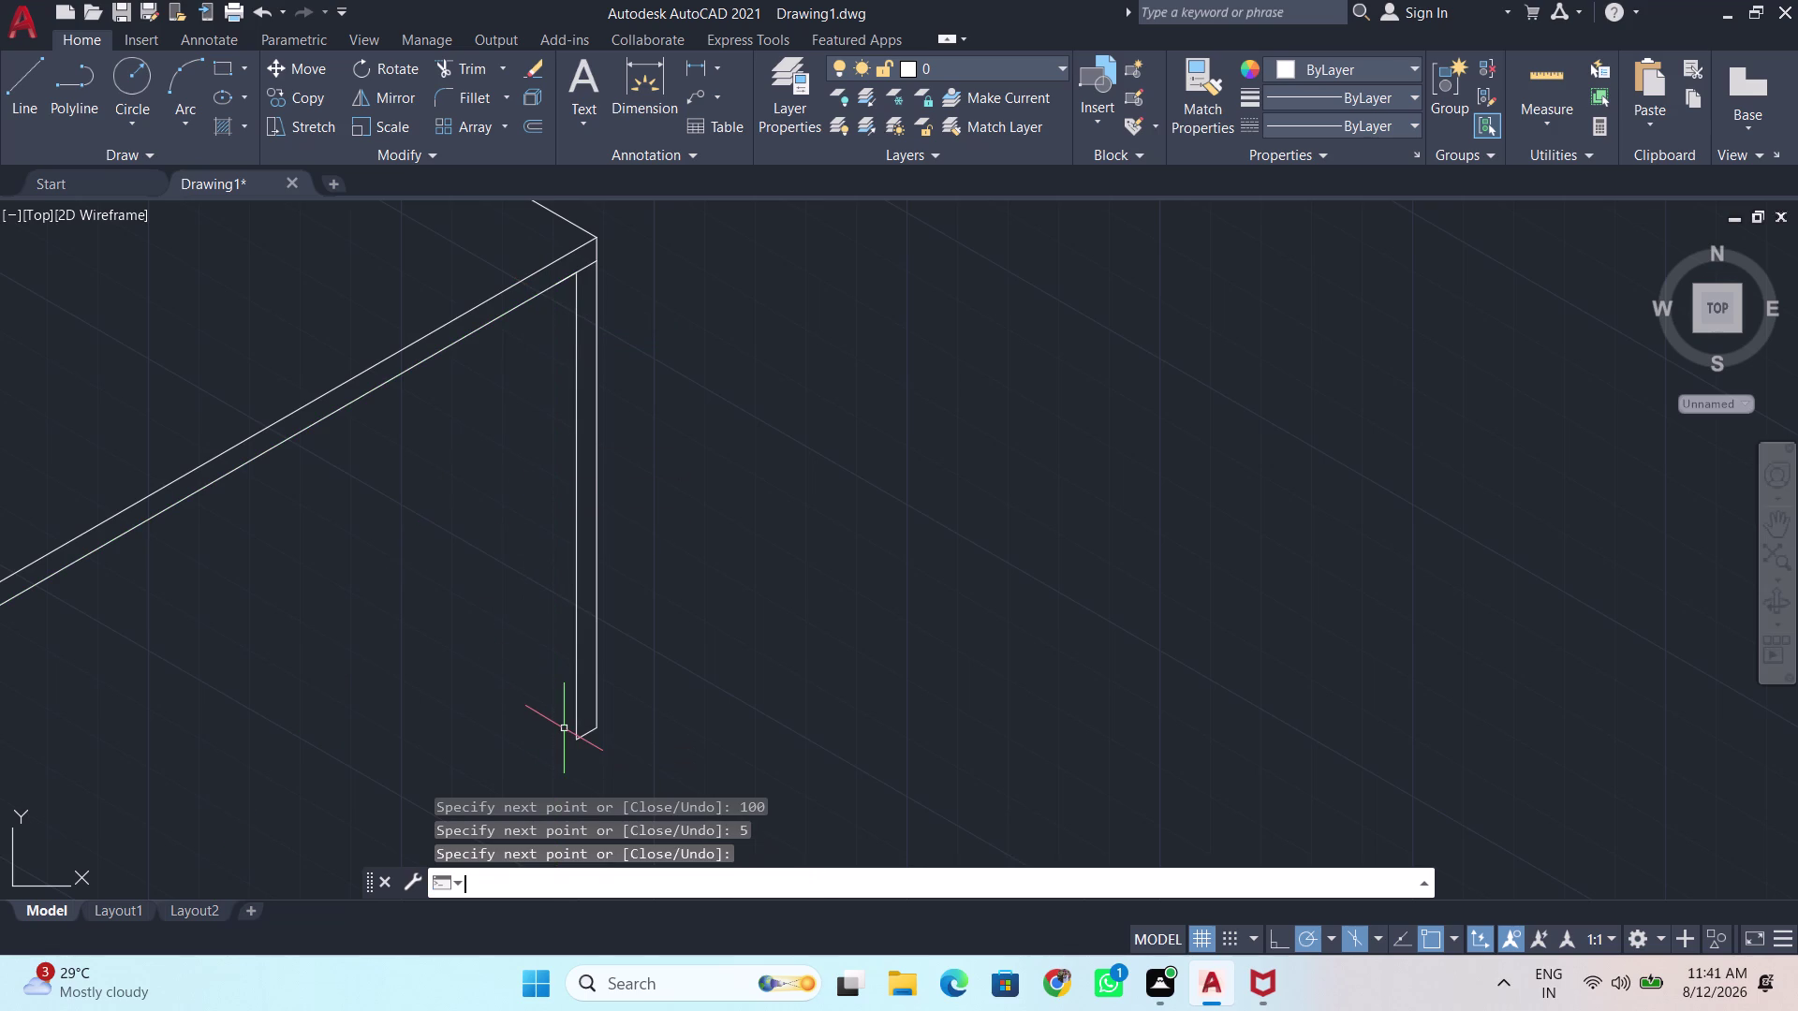
key(ctrl+z)
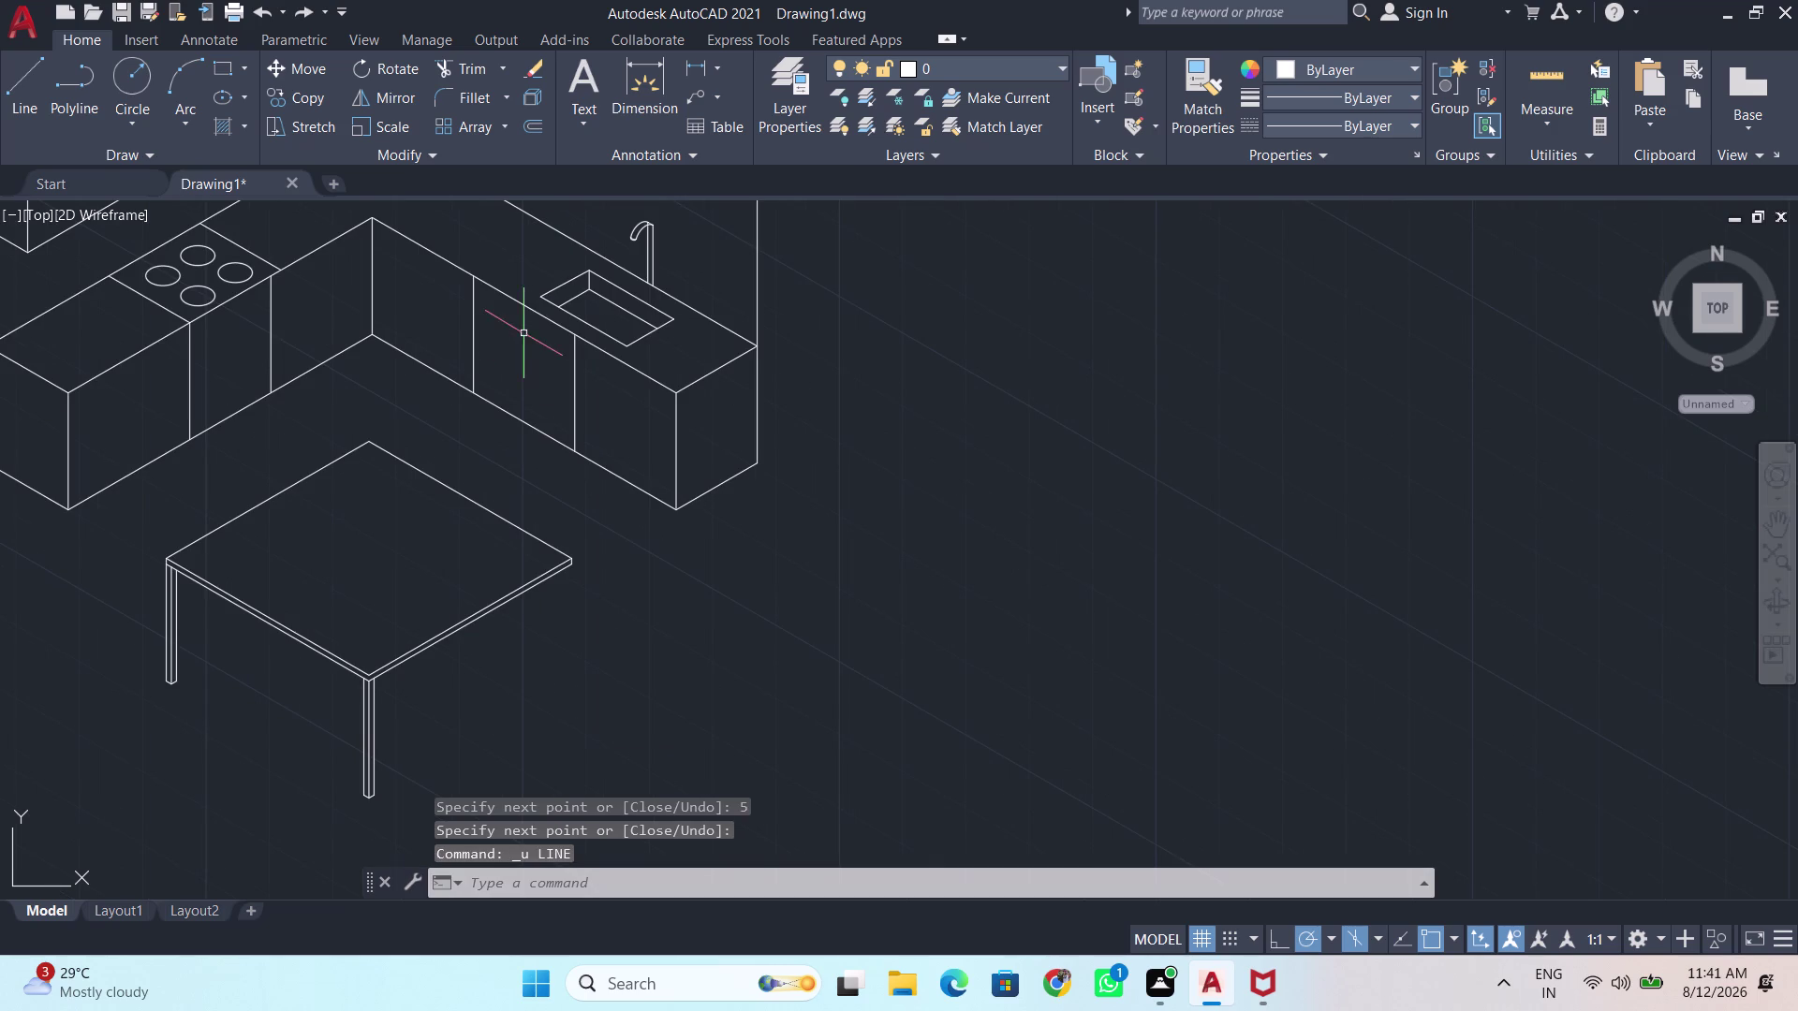
Redo the leg lines and draw a 95-unit inner edge to the leg's bottom corner.
click(302, 10)
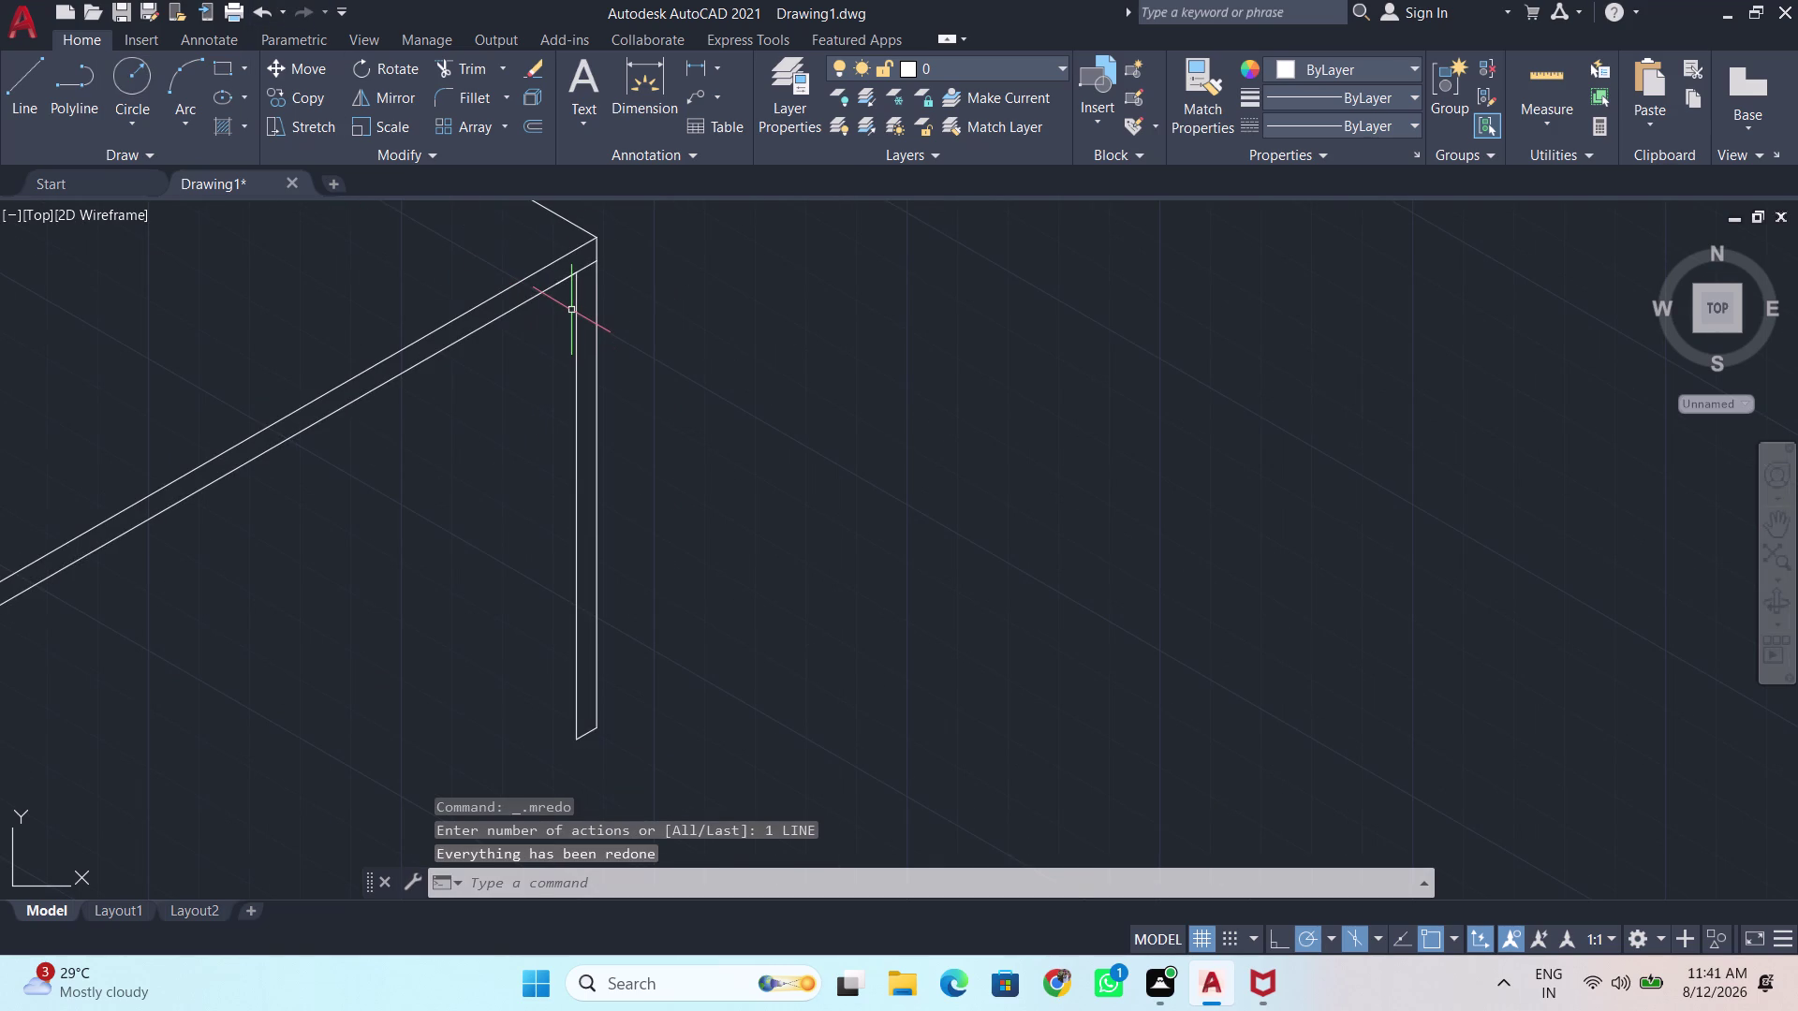
key(l)
key(Return)
click(553, 288)
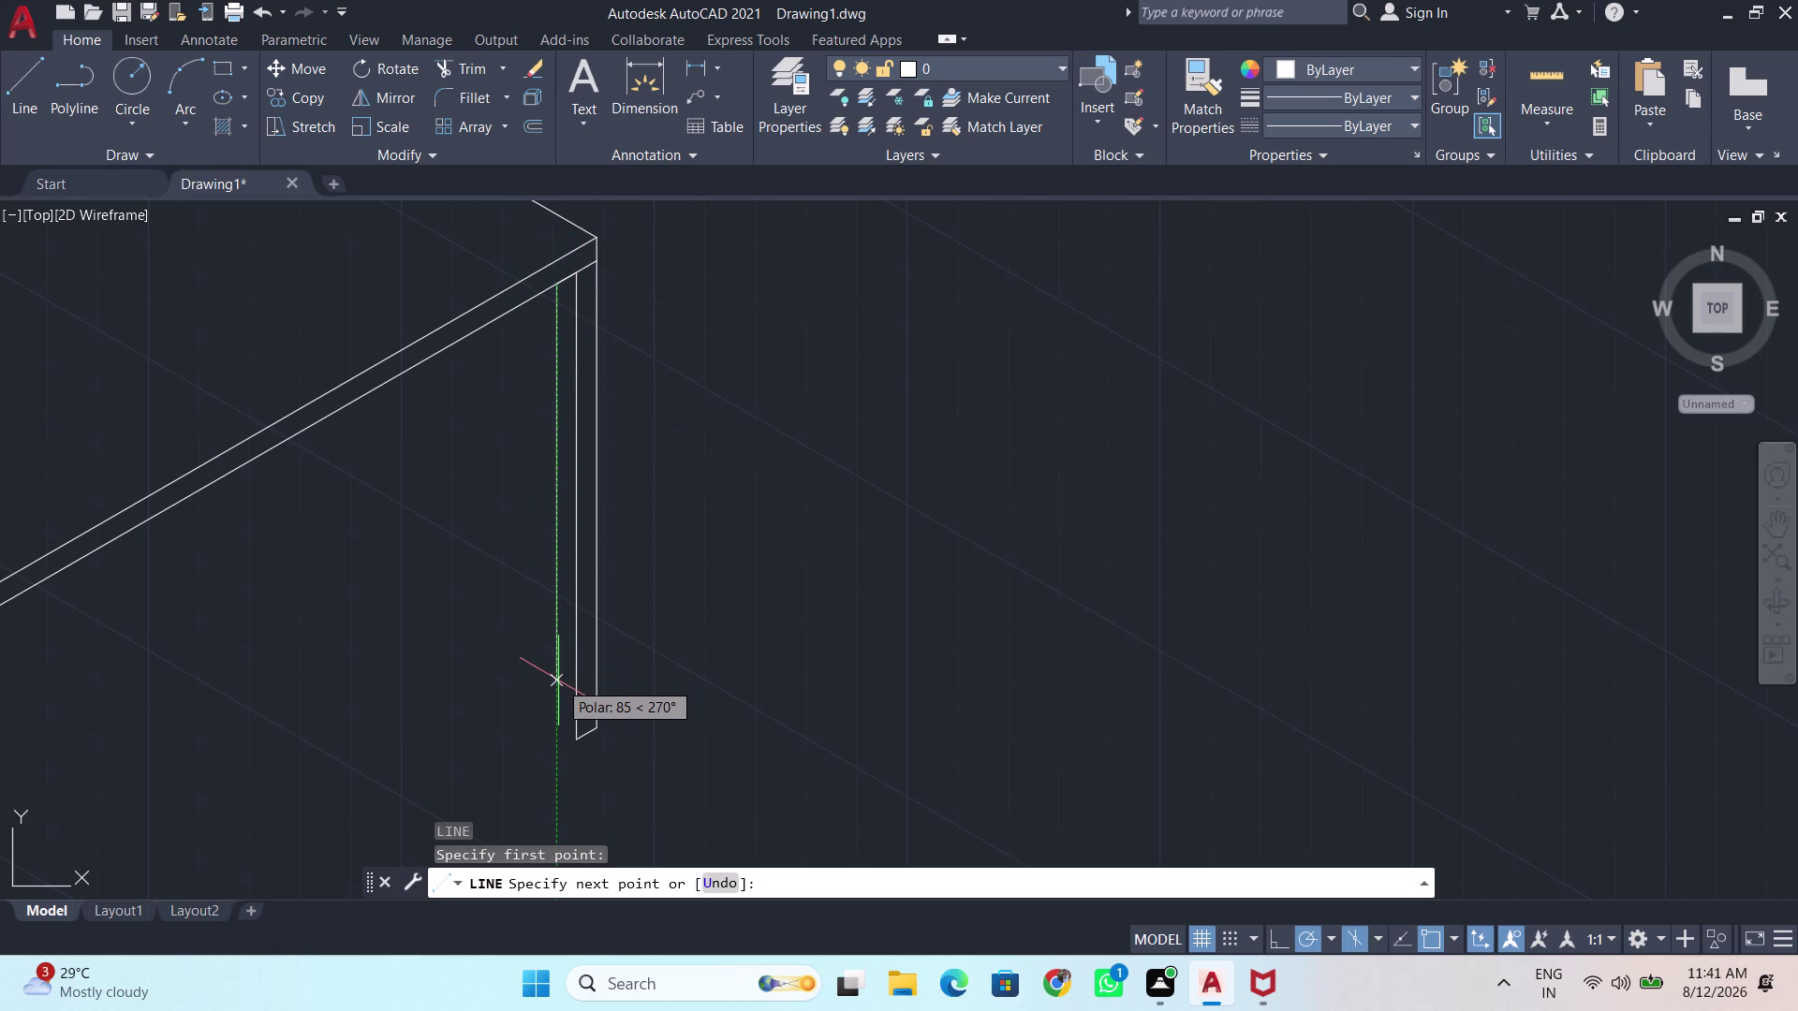
key(BackSpace)
text(95)
key(Return)
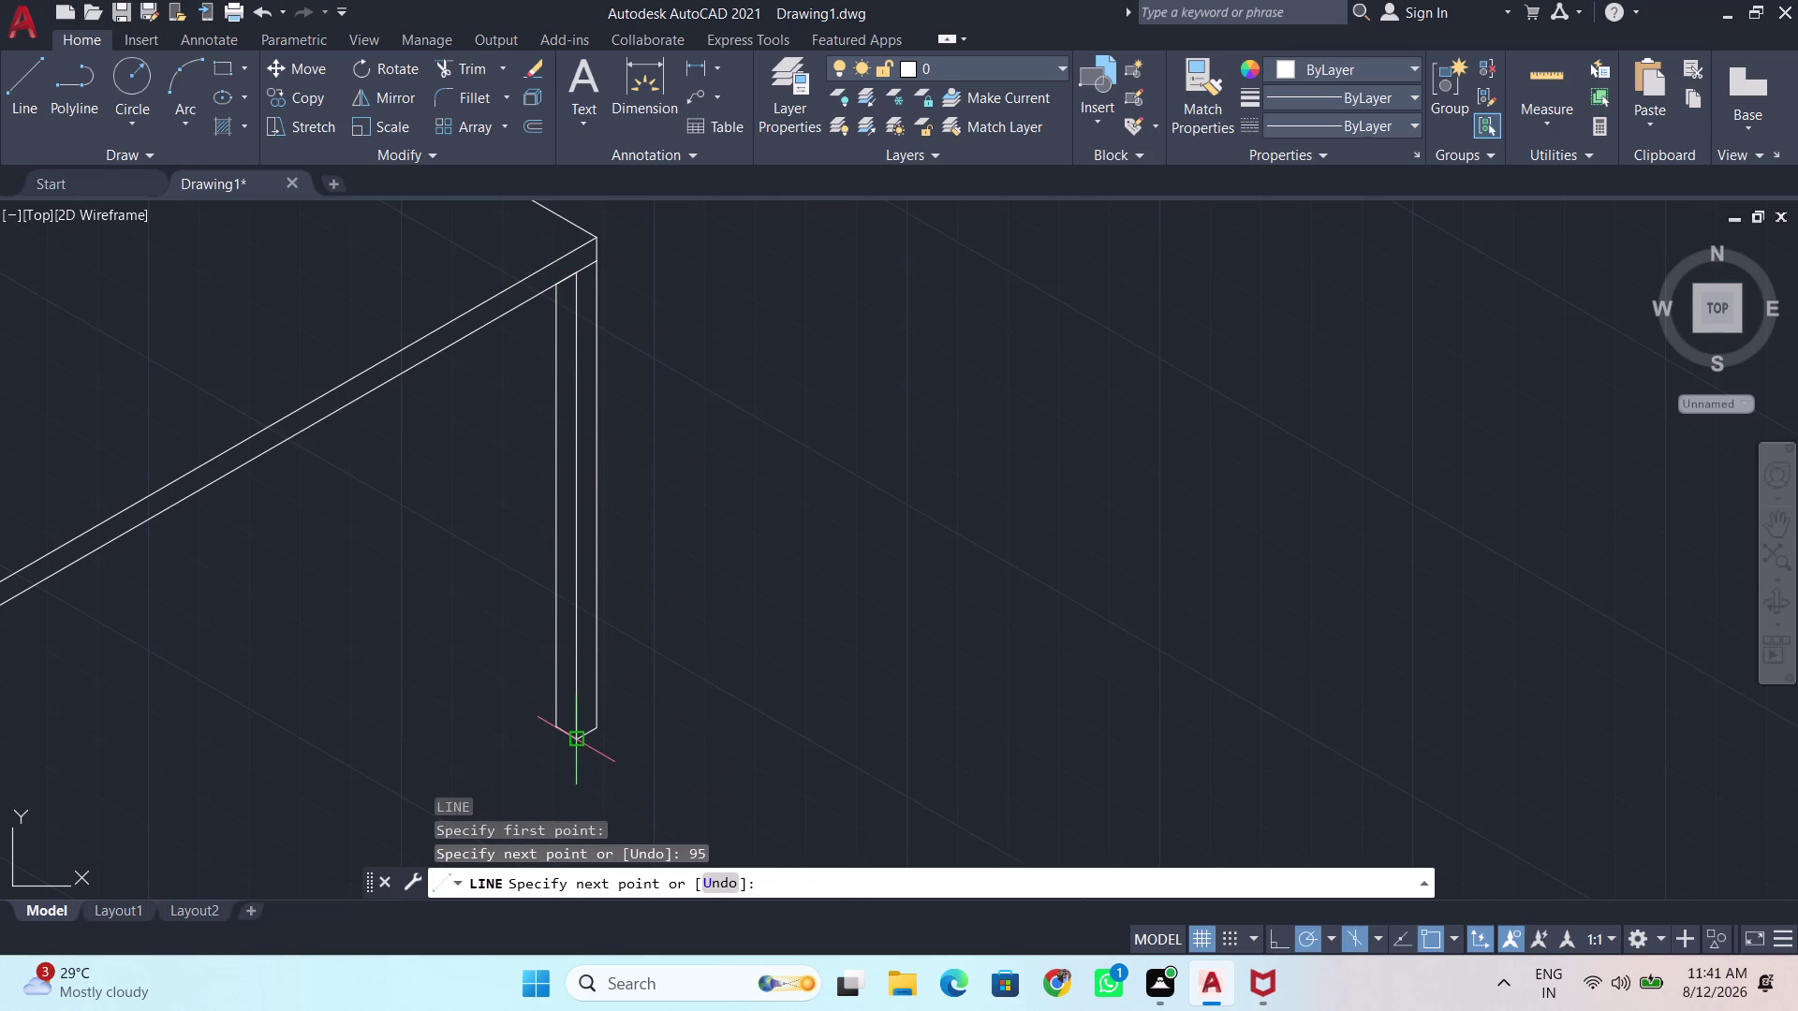
click(581, 744)
key(space)
Erase the stray line near the top of the right leg.
scroll(up, 3)
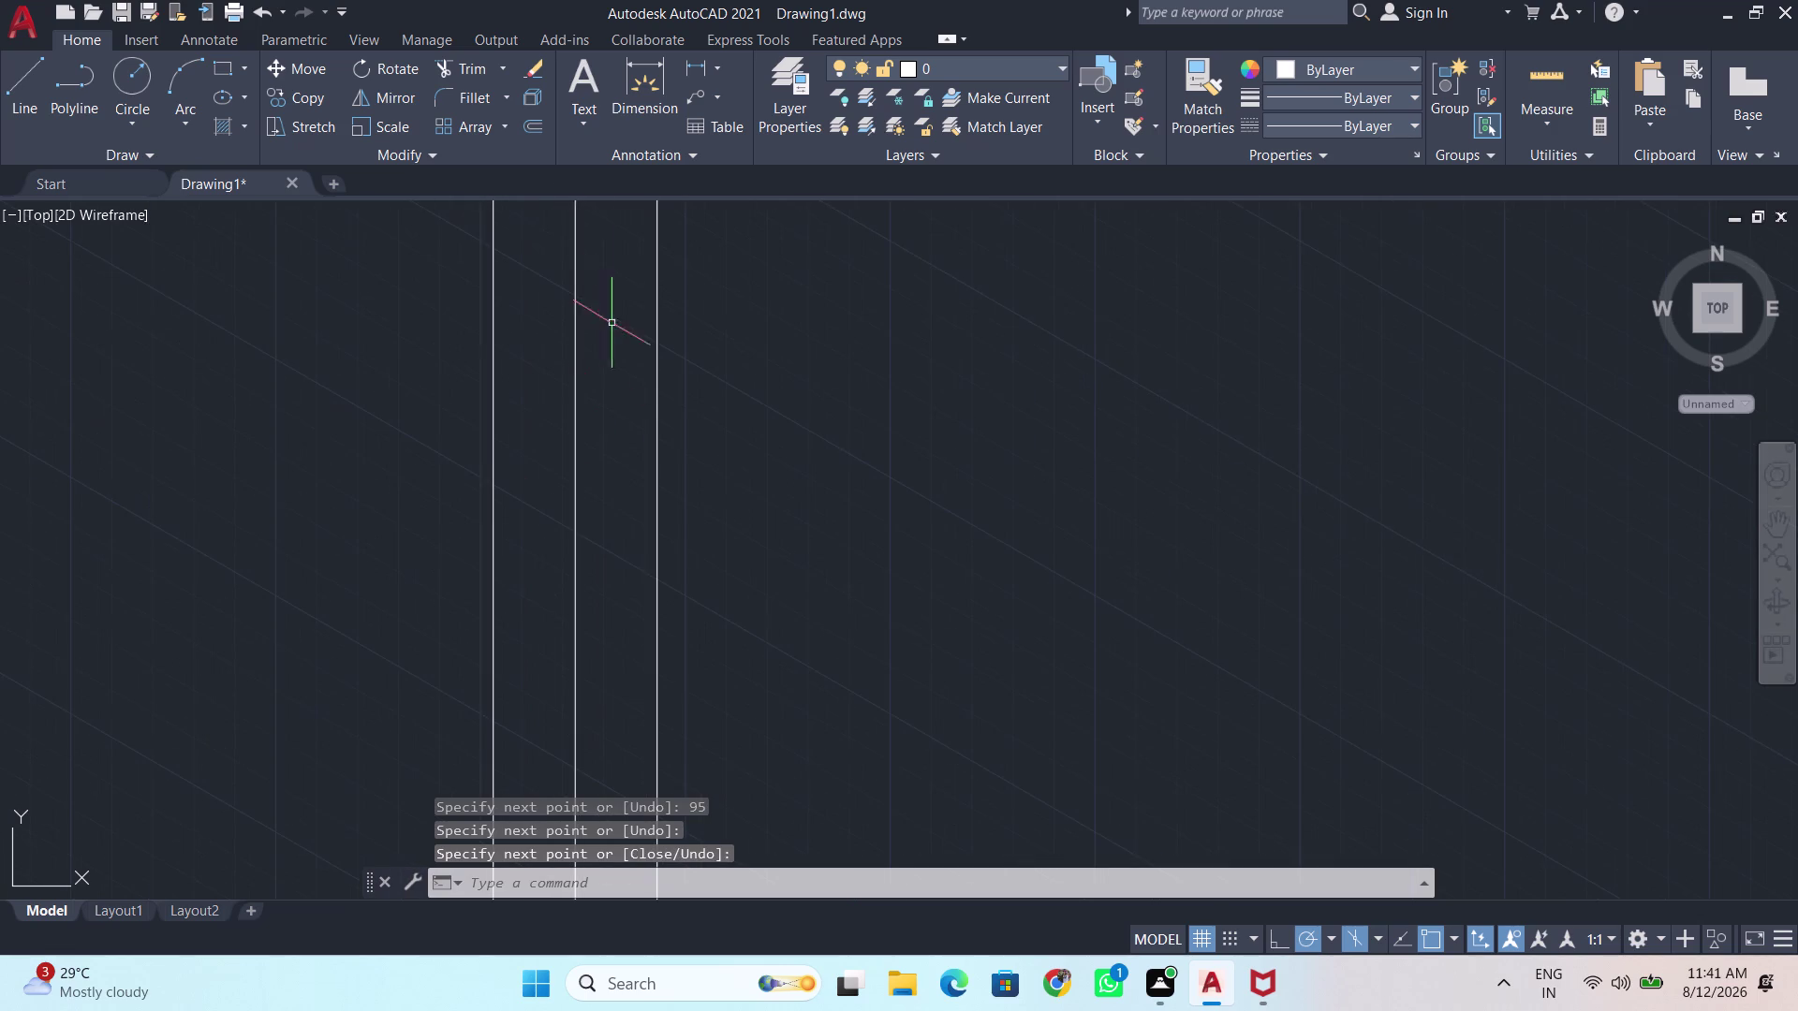
scroll(down, 3)
middle_drag(556, 273, 560, 534)
scroll(up, 3)
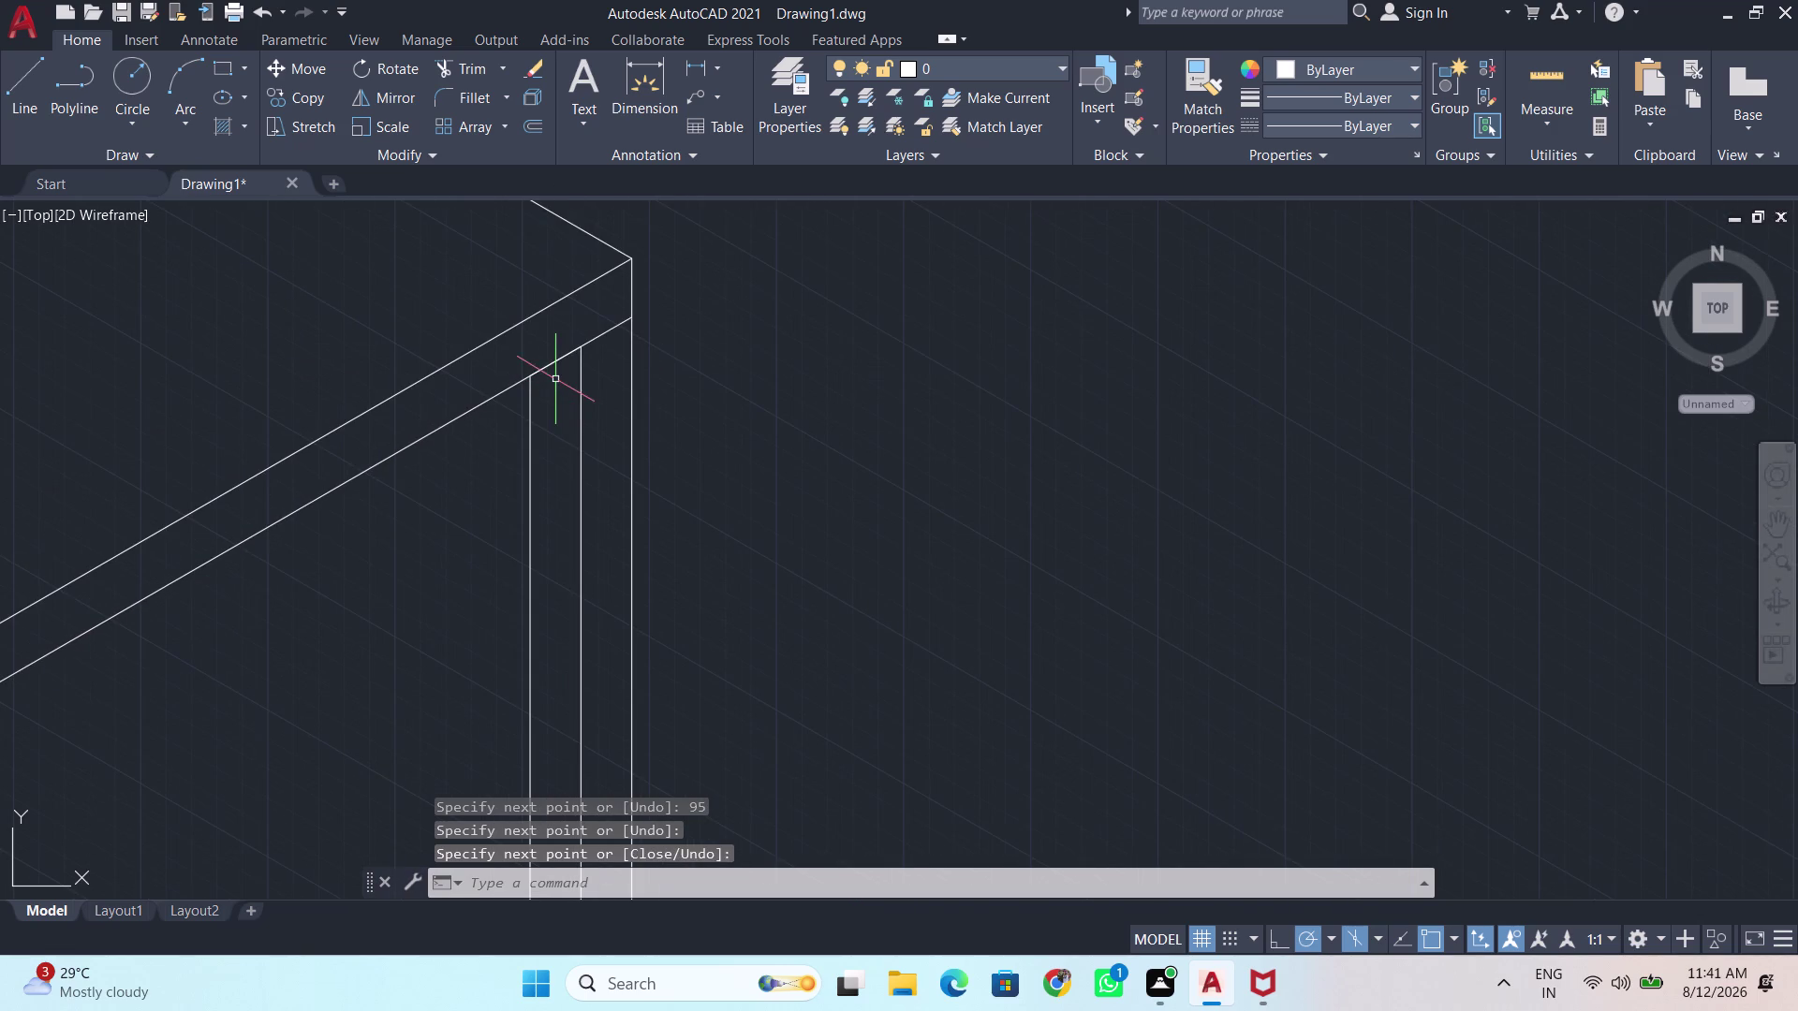
click(556, 363)
key(Delete)
scroll(down, 3)
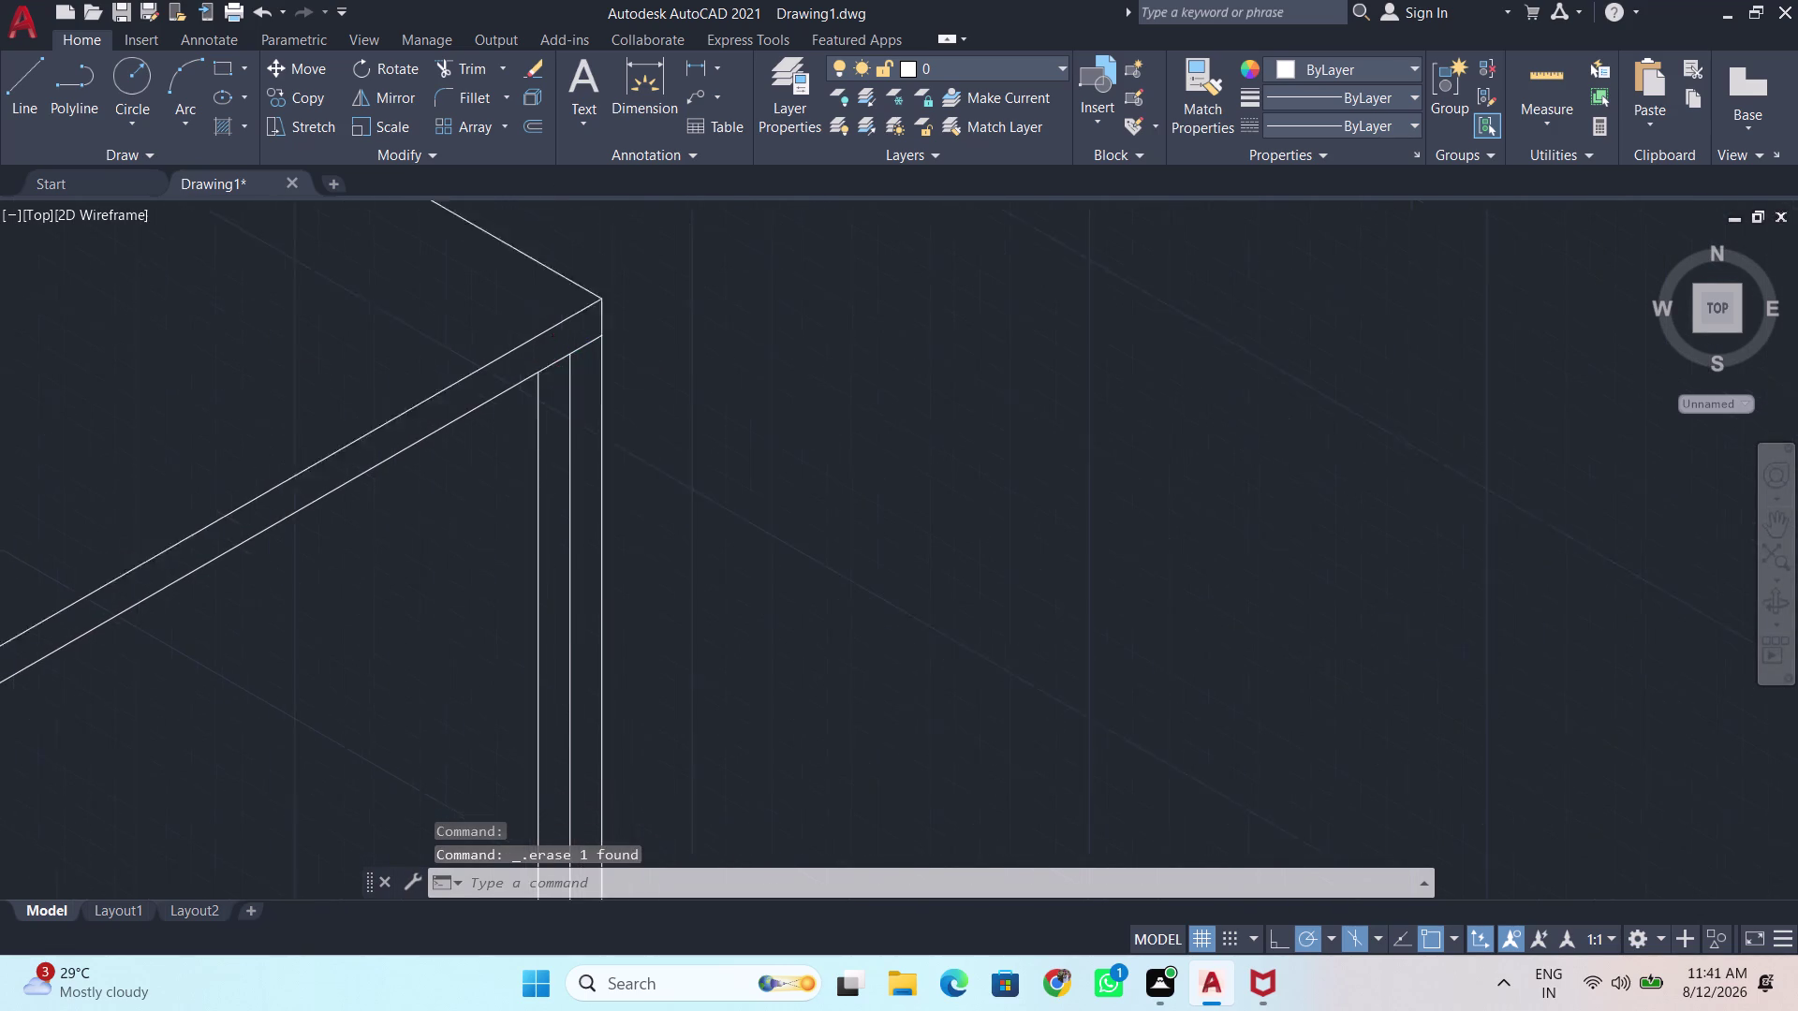
scroll(down, 3)
scroll(down, 3)
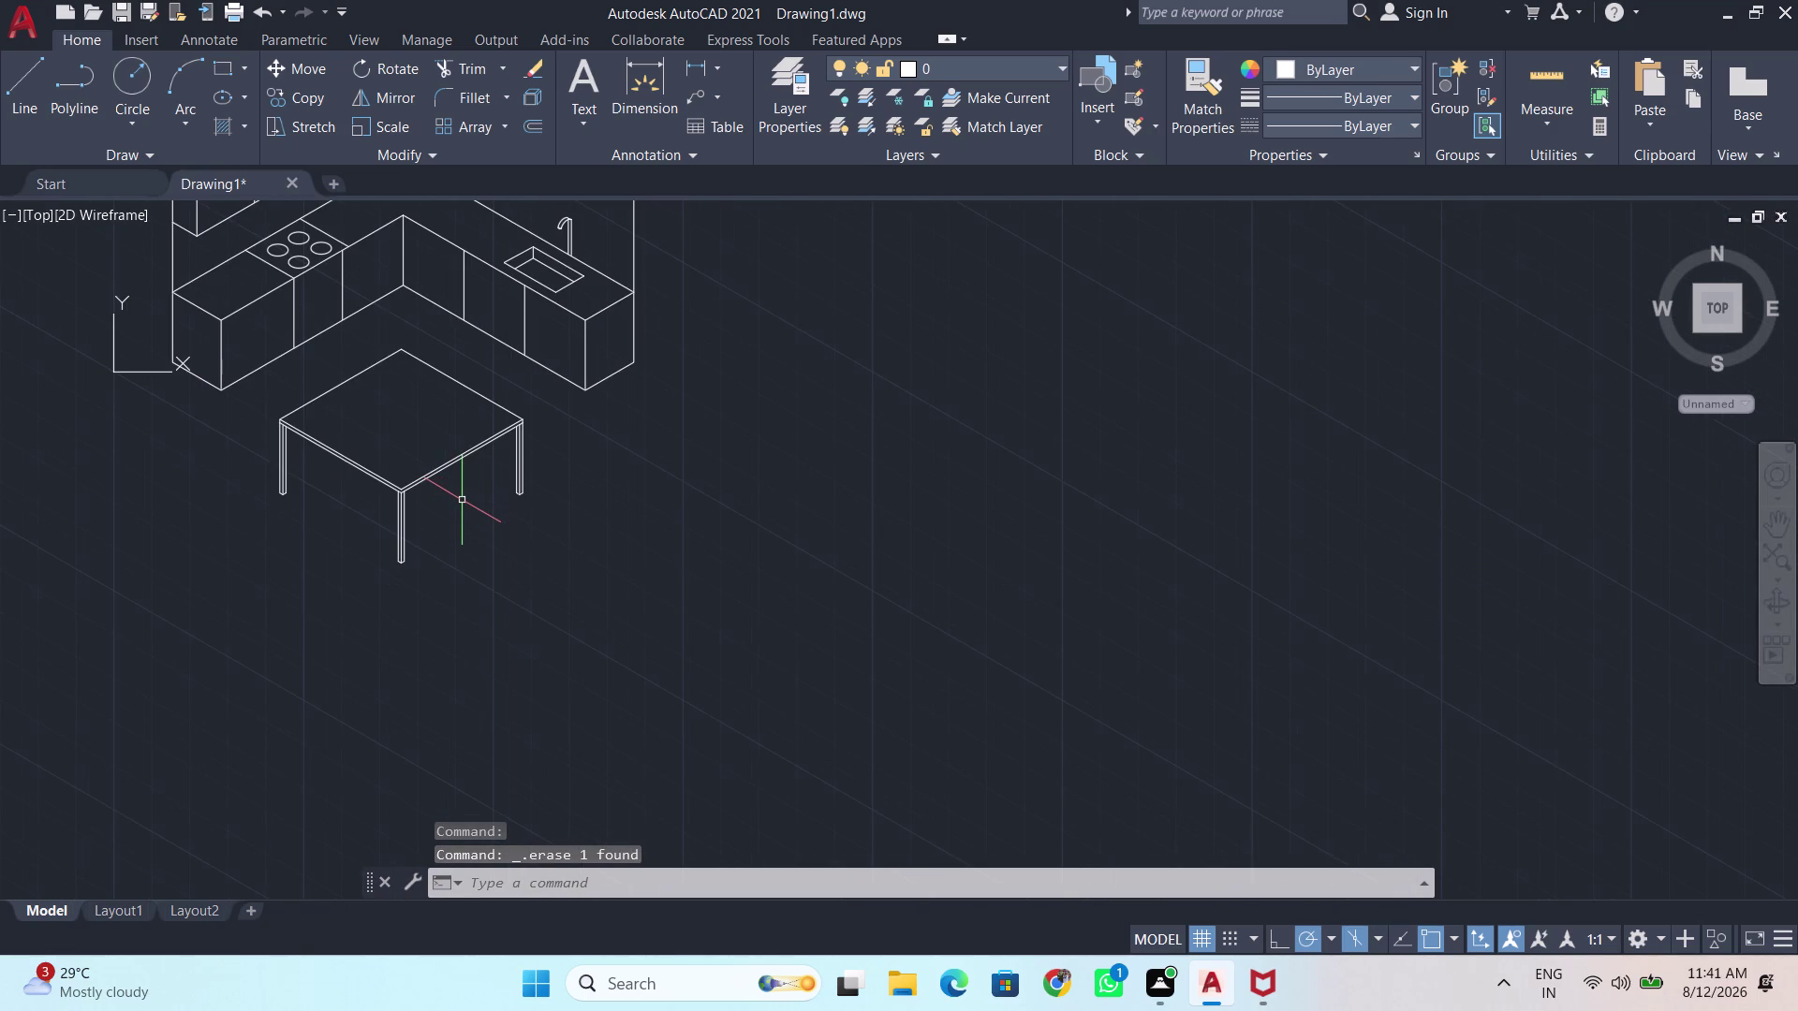
scroll(down, 3)
scroll(up, 3)
Frame the finished kitchen and table, and start a selection window around them.
middle_drag(471, 545, 732, 733)
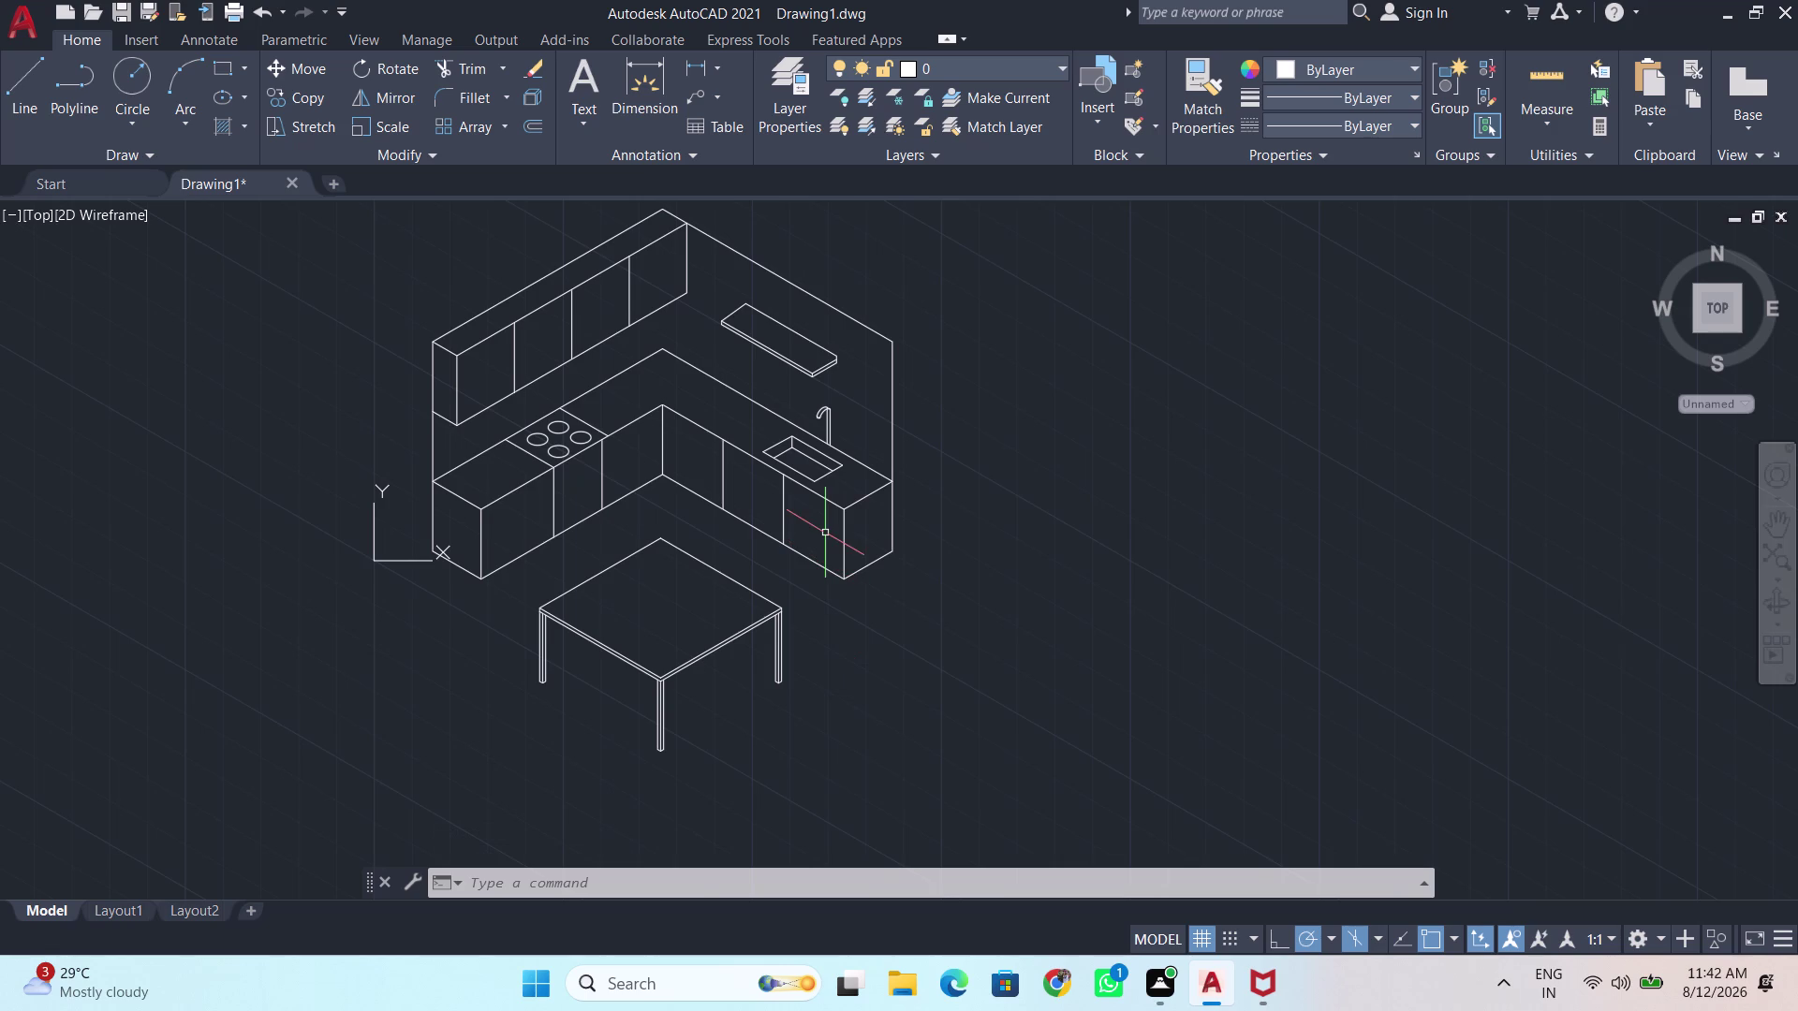
middle_drag(823, 533, 845, 594)
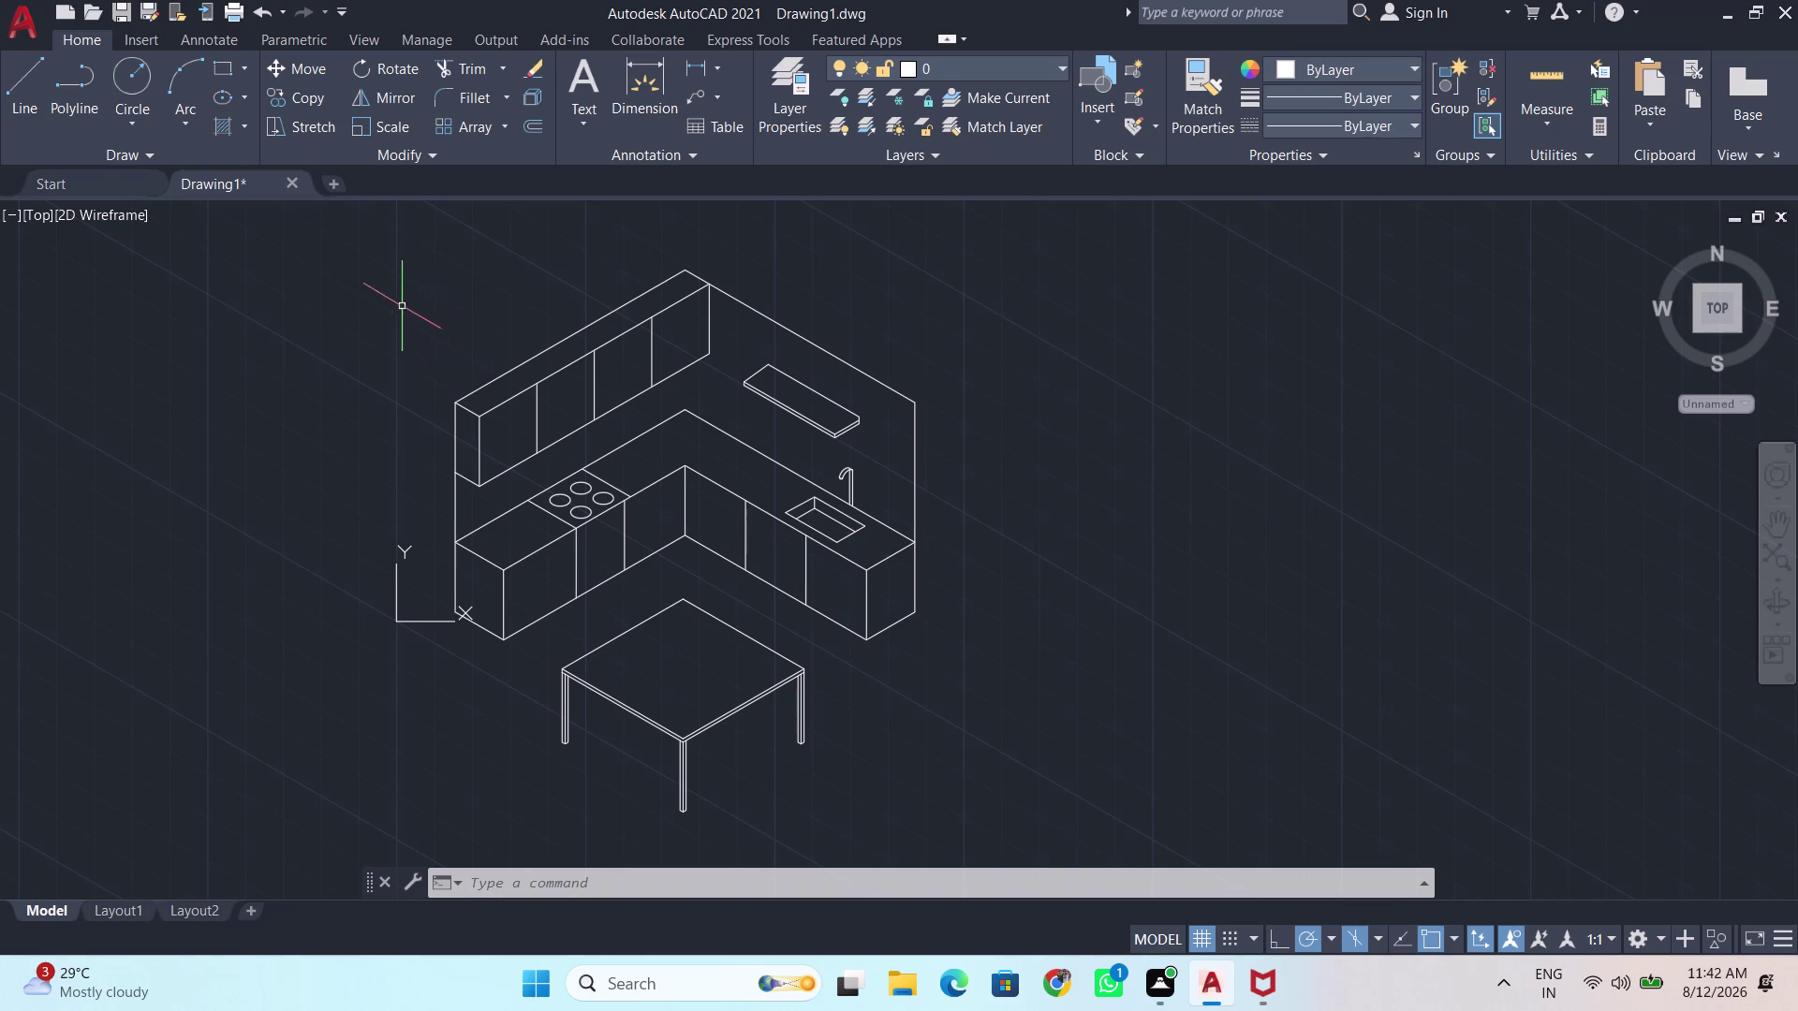
click(307, 276)
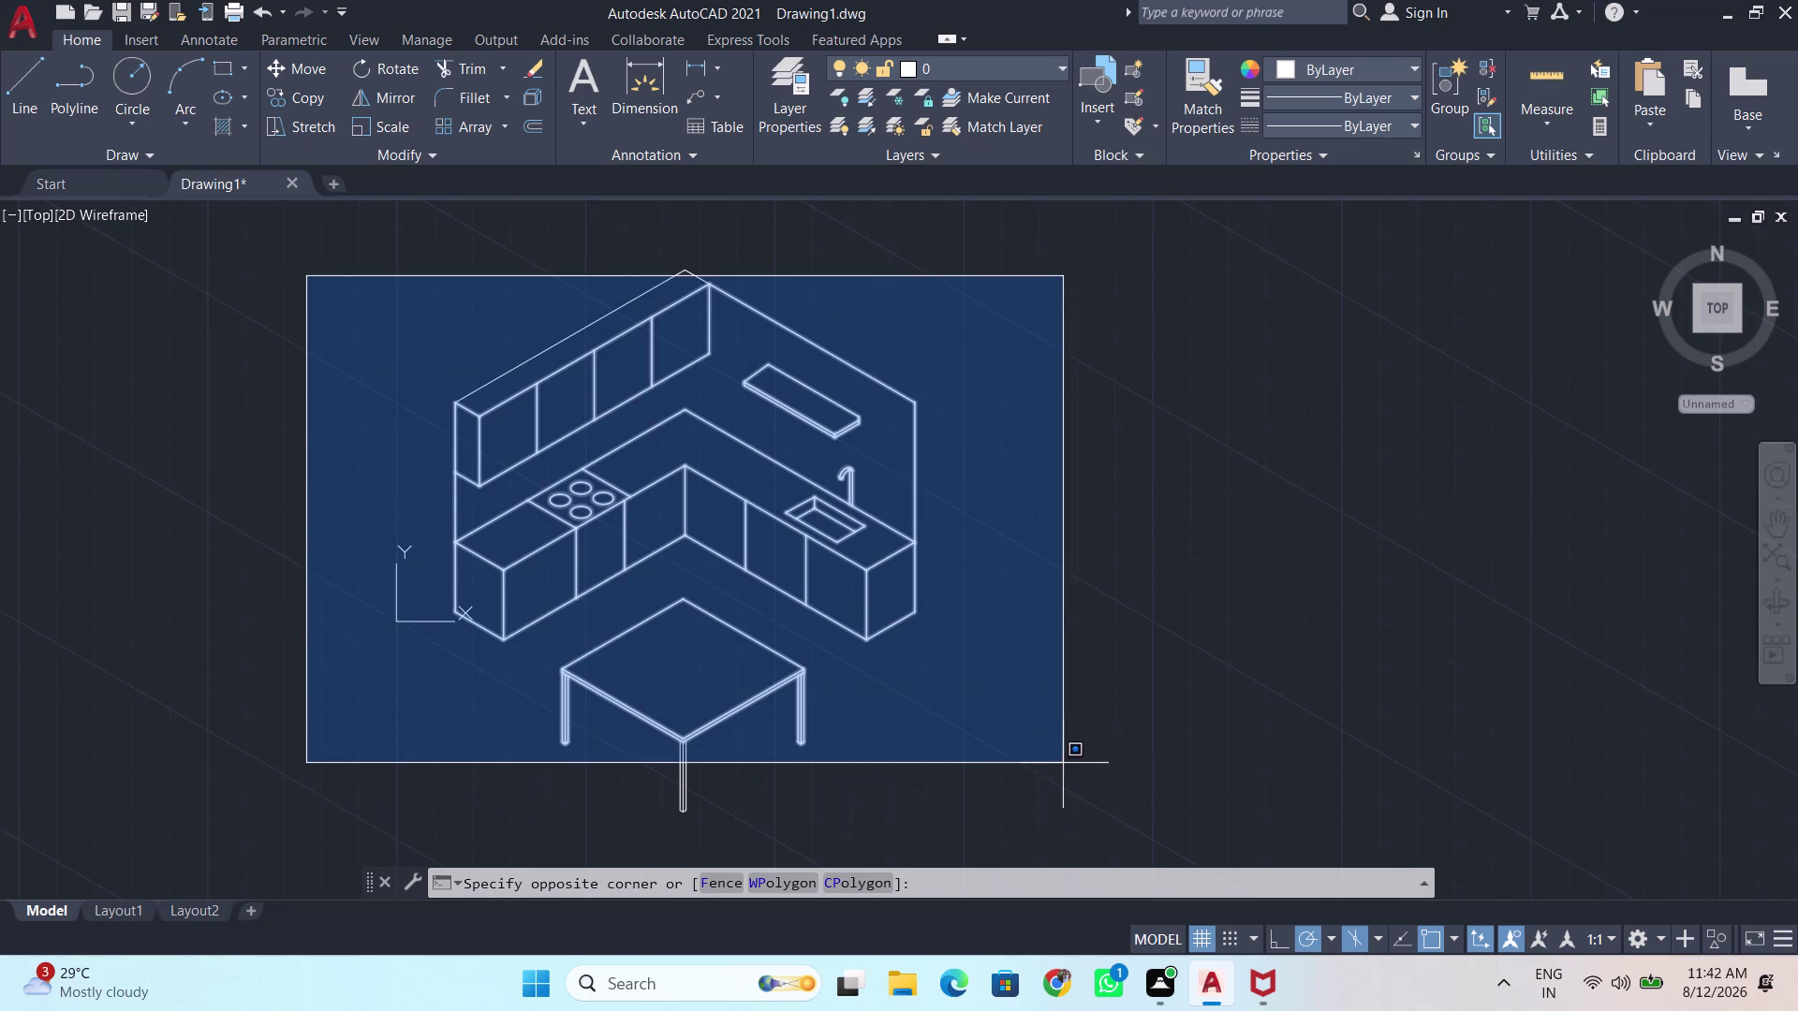
Window-select the whole kitchen and table, including the sink cabinets.
click(249, 302)
click(945, 801)
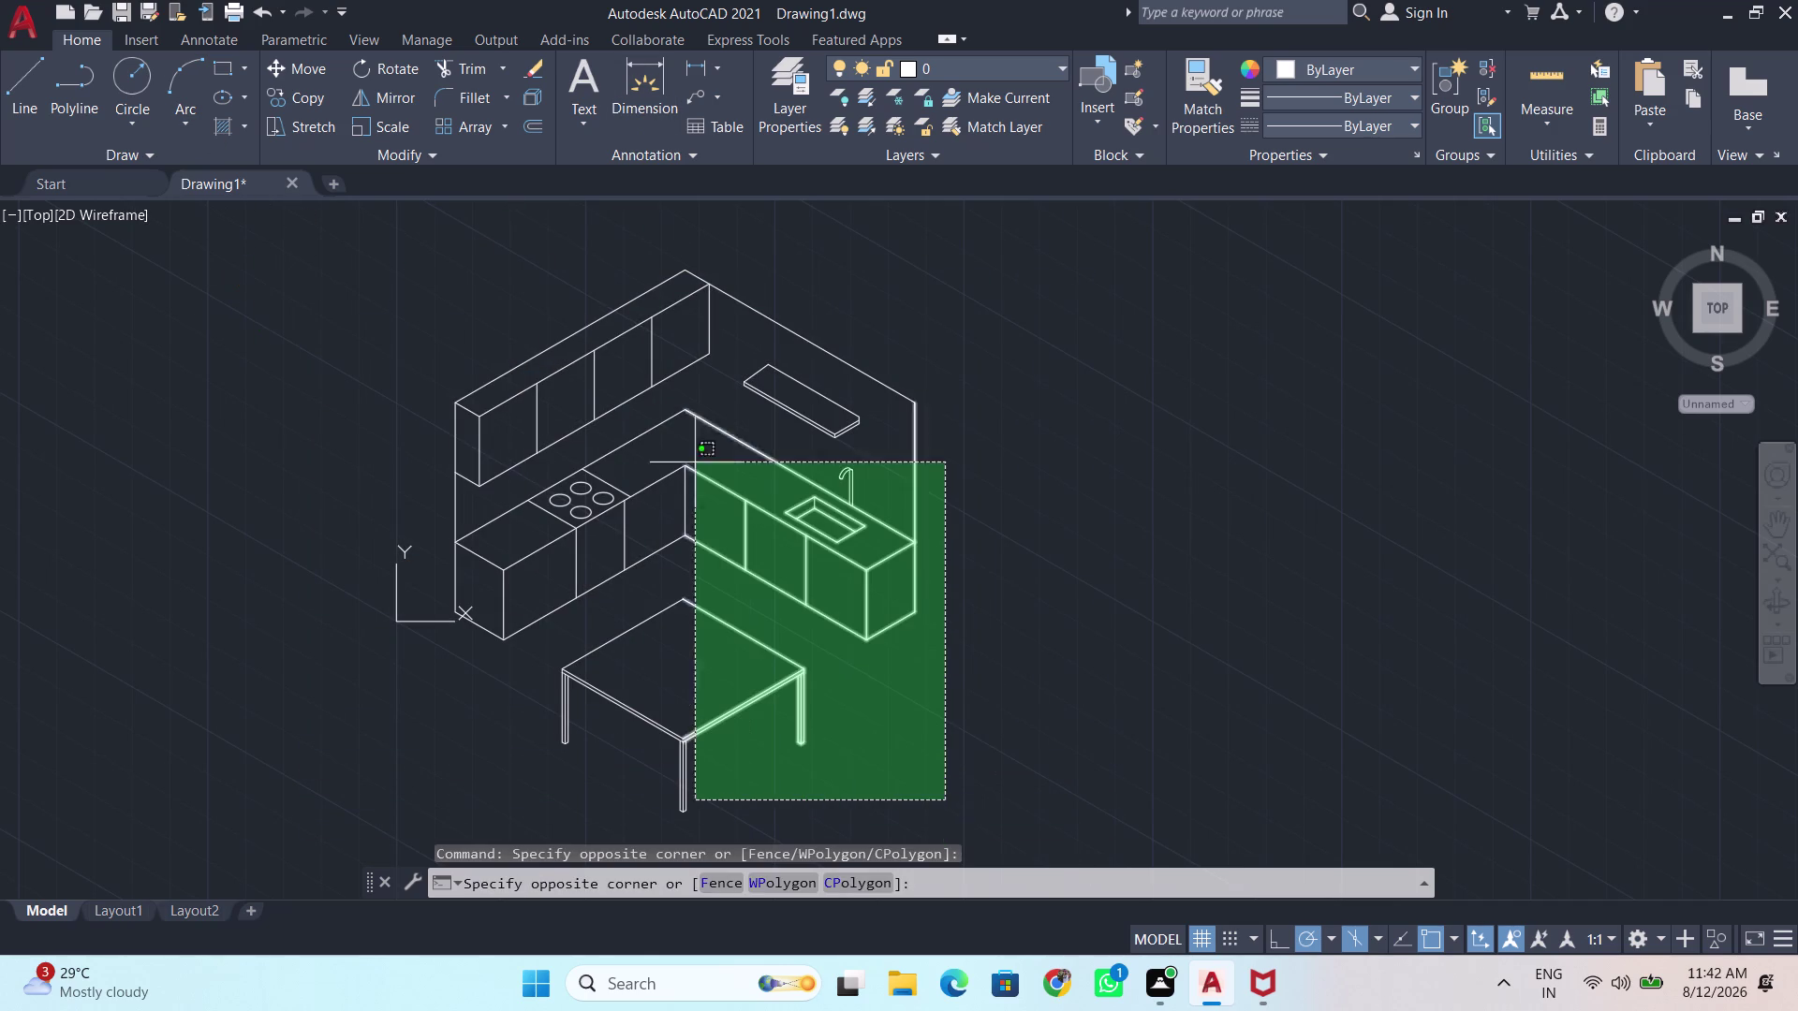
click(322, 254)
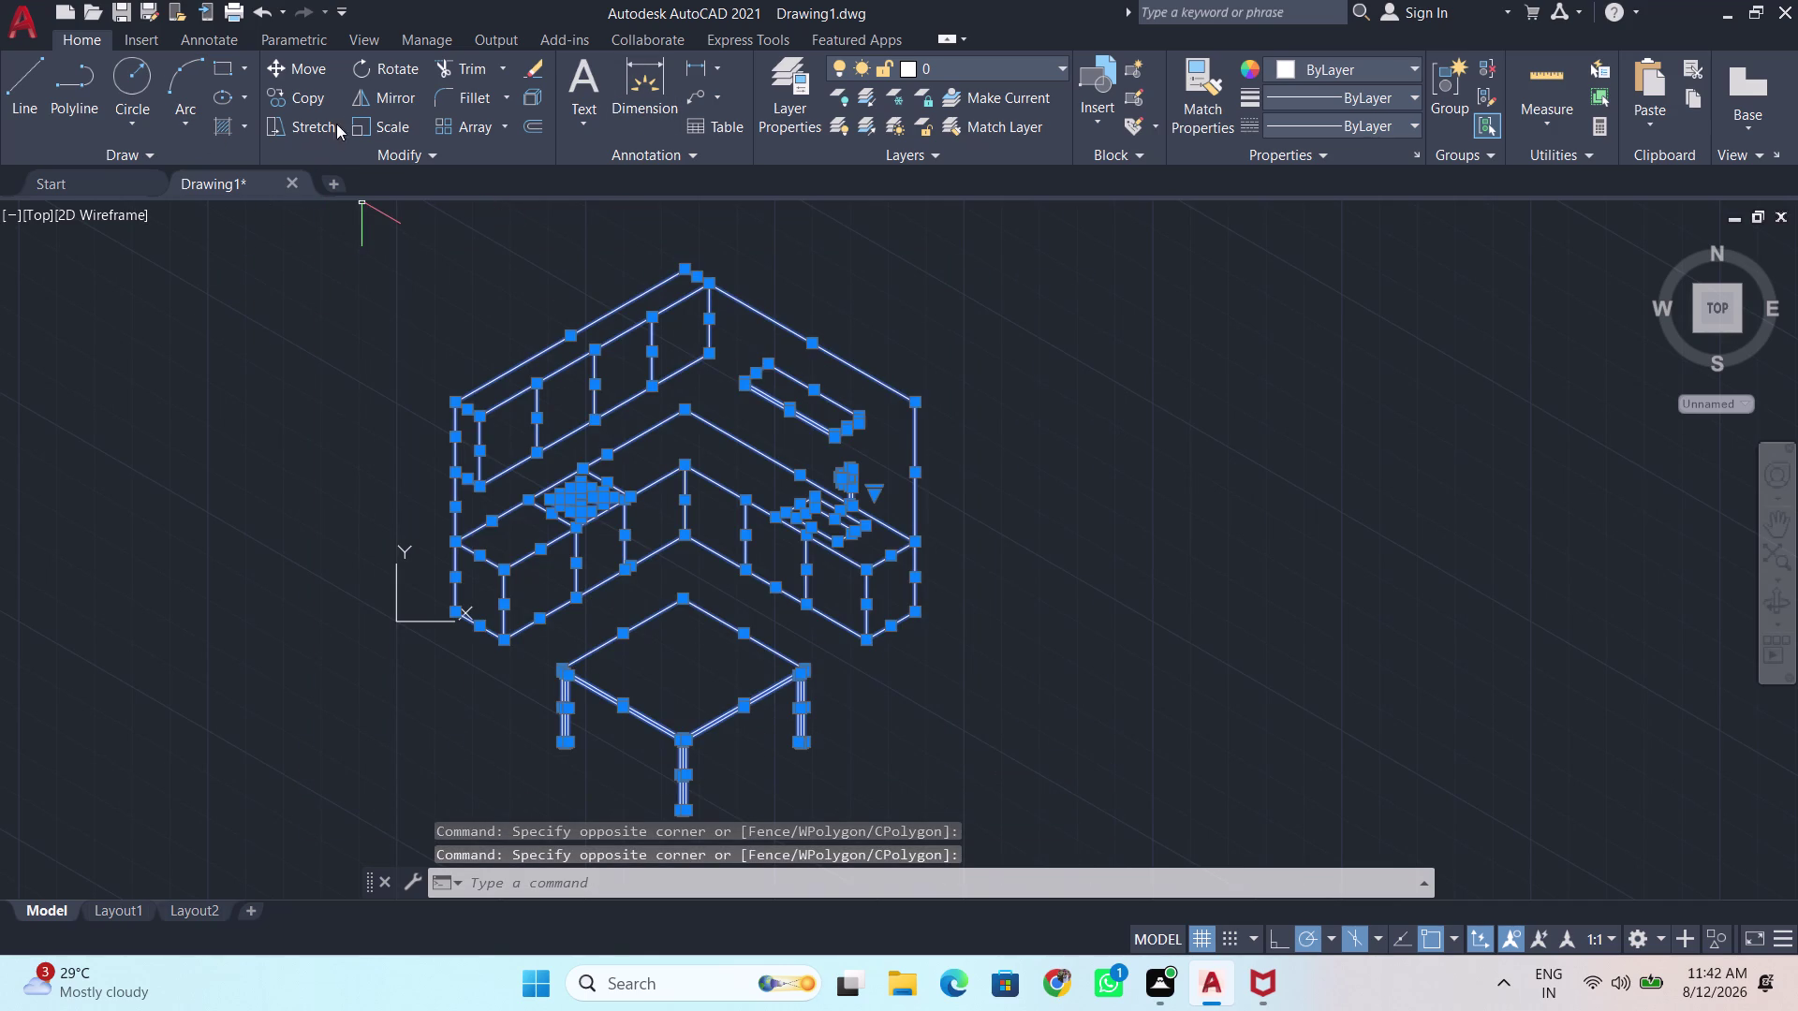
Scale the selection by a factor of 10 and zoom out to view it.
click(404, 126)
click(685, 538)
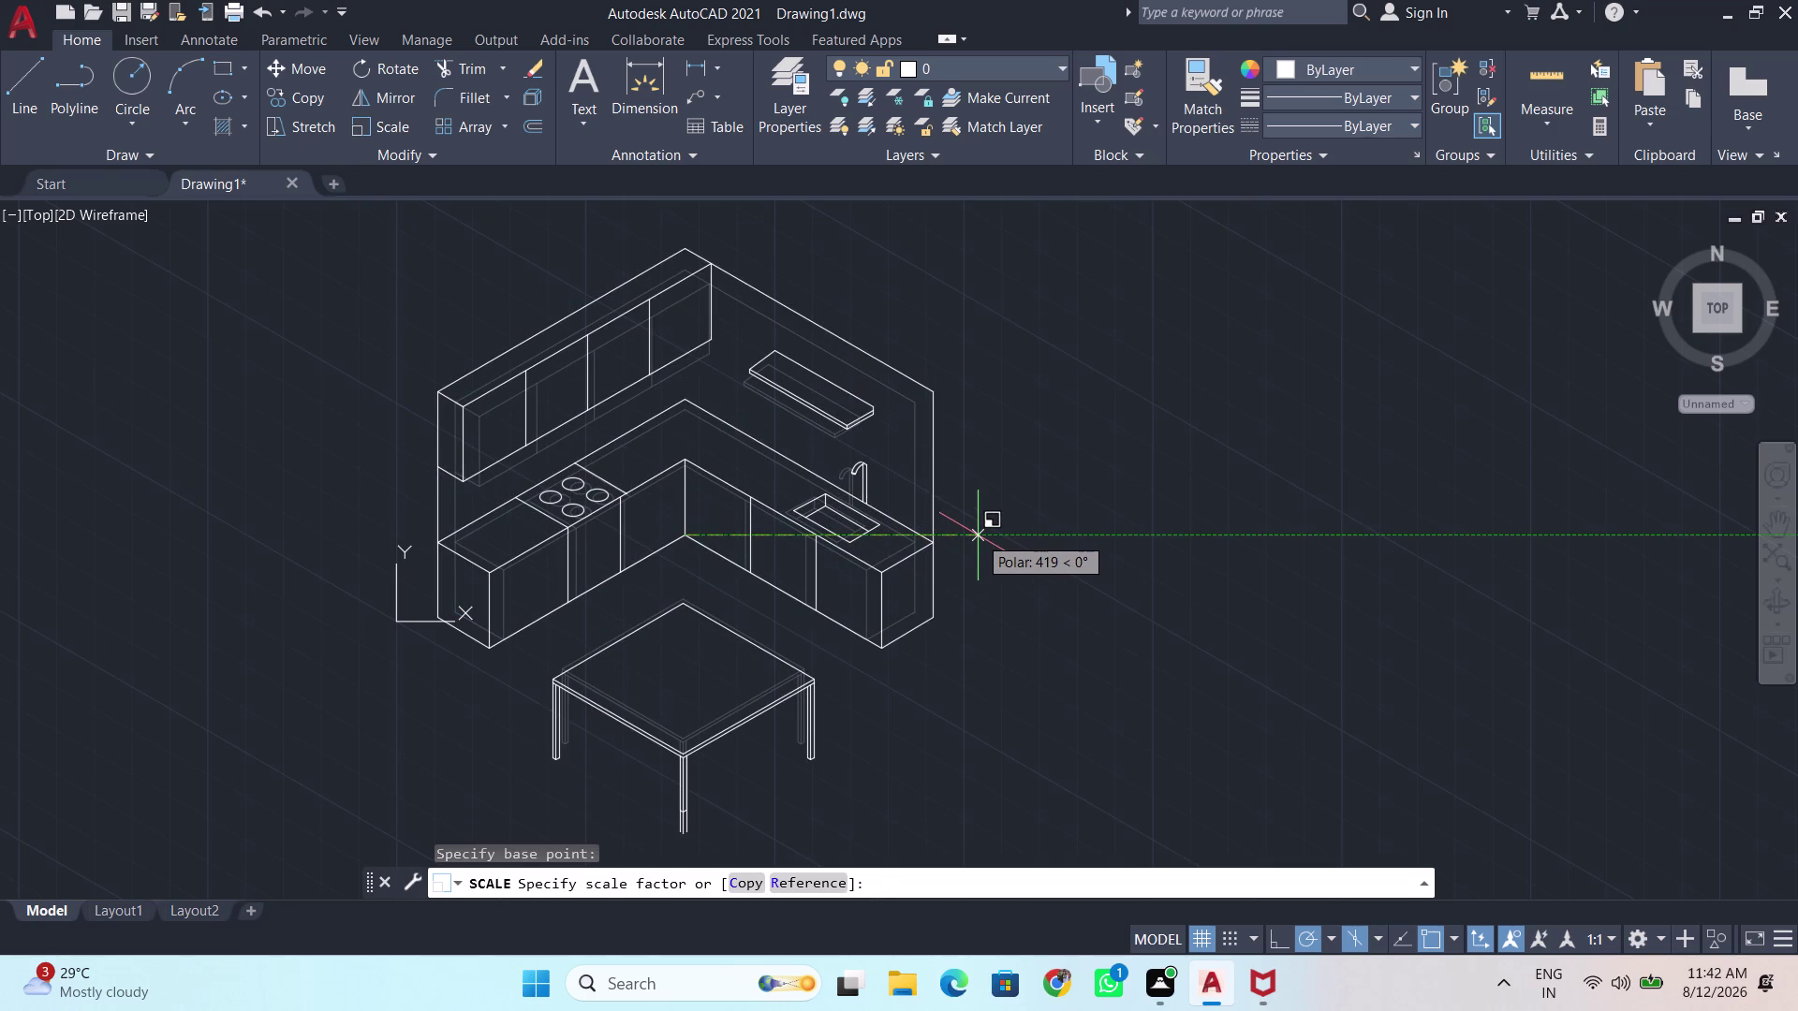
text(10)
key(Return)
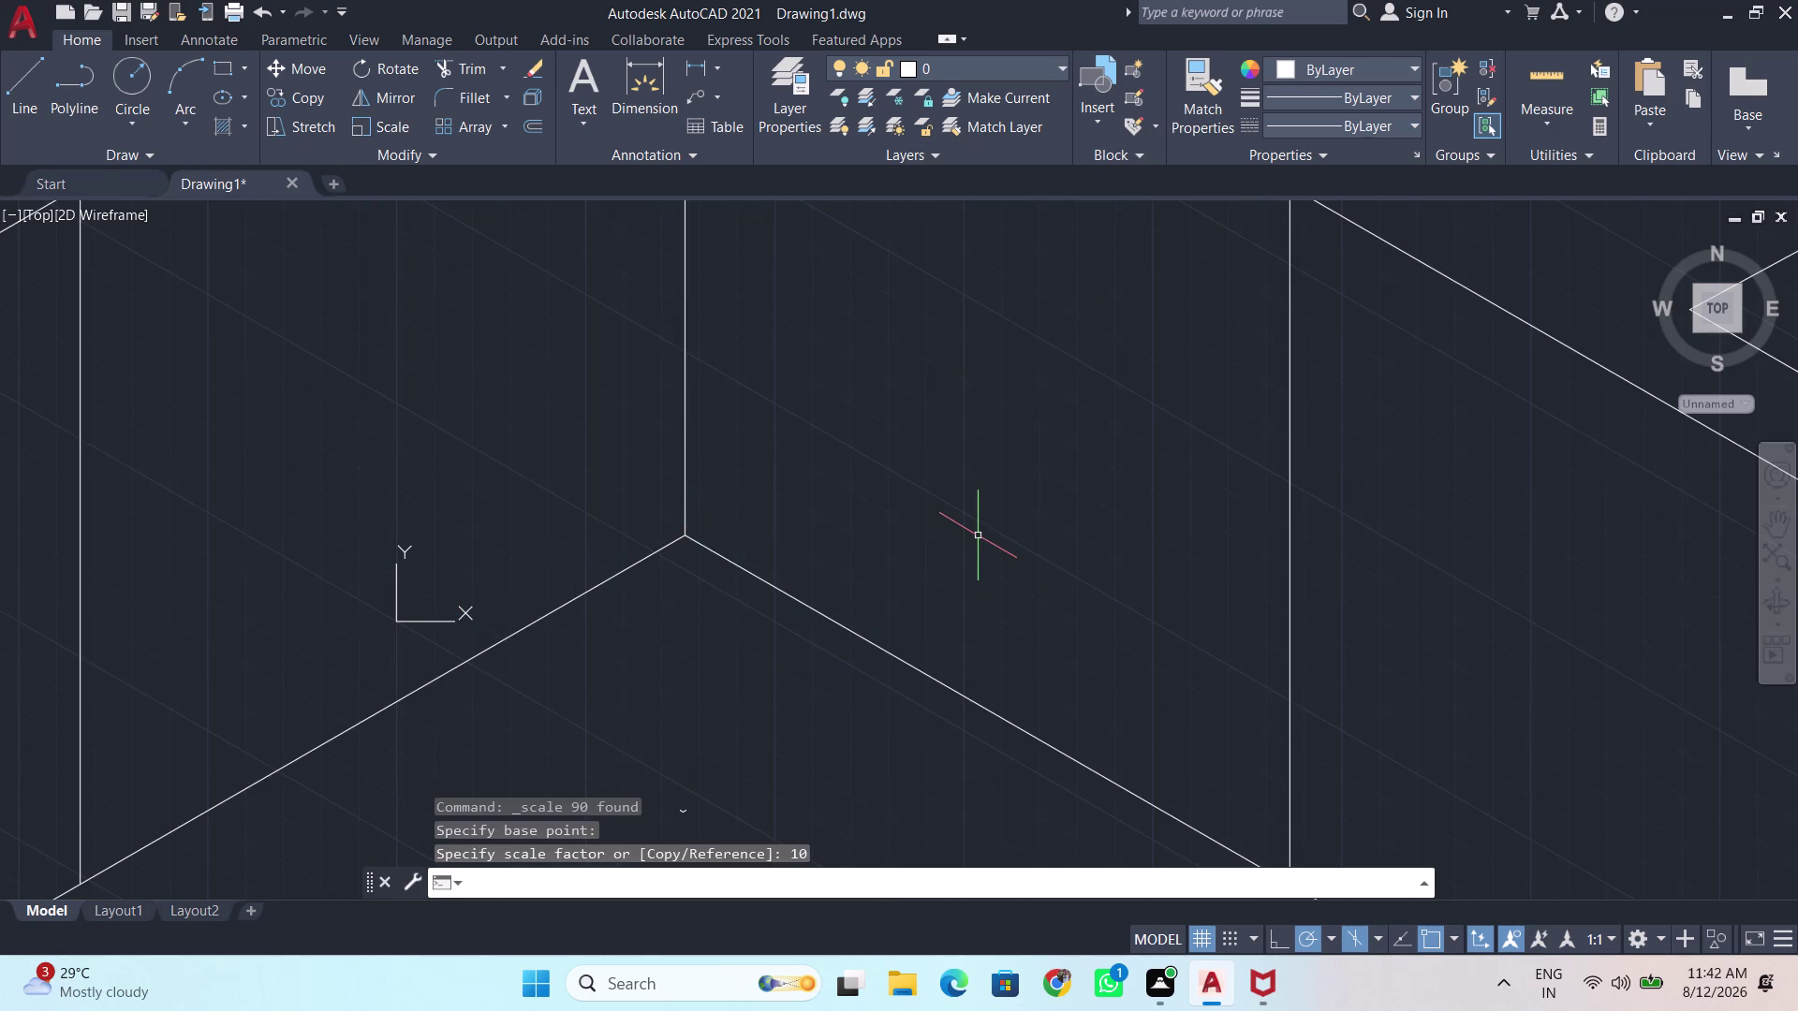
scroll(down, 3)
scroll(down, 3)
scroll(up, 3)
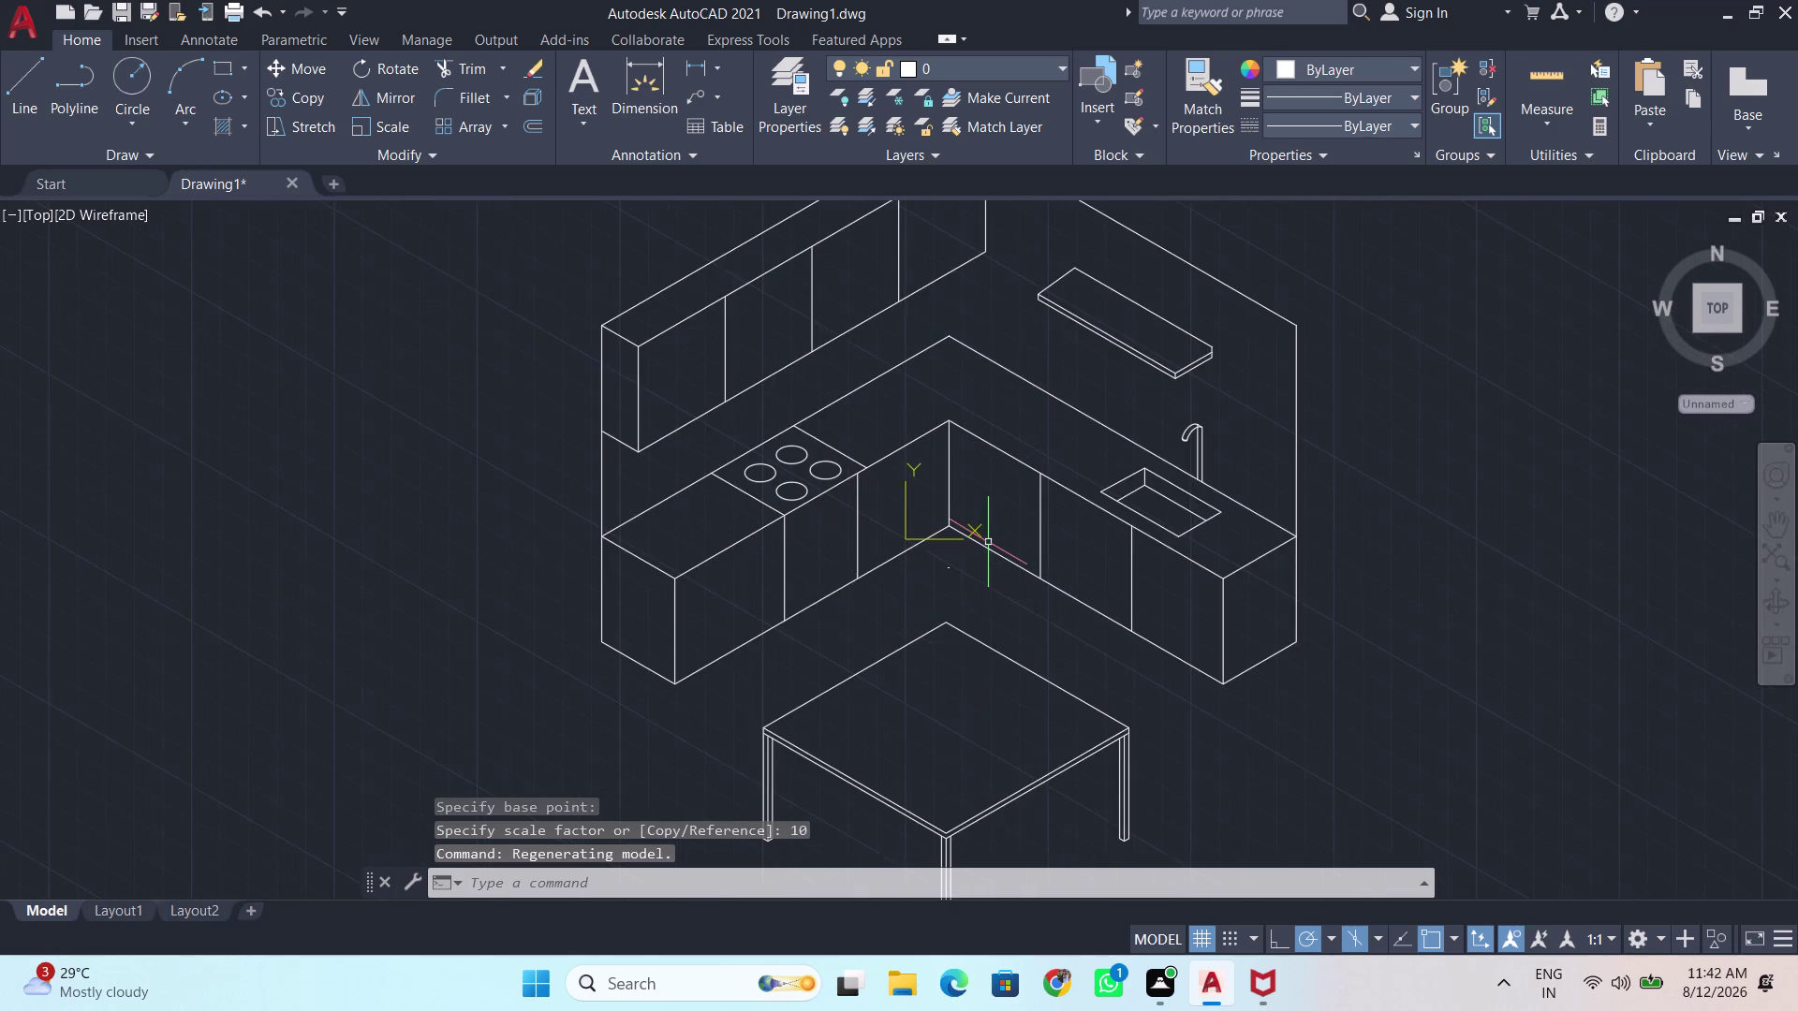
scroll(down, 3)
middle_drag(989, 541, 904, 507)
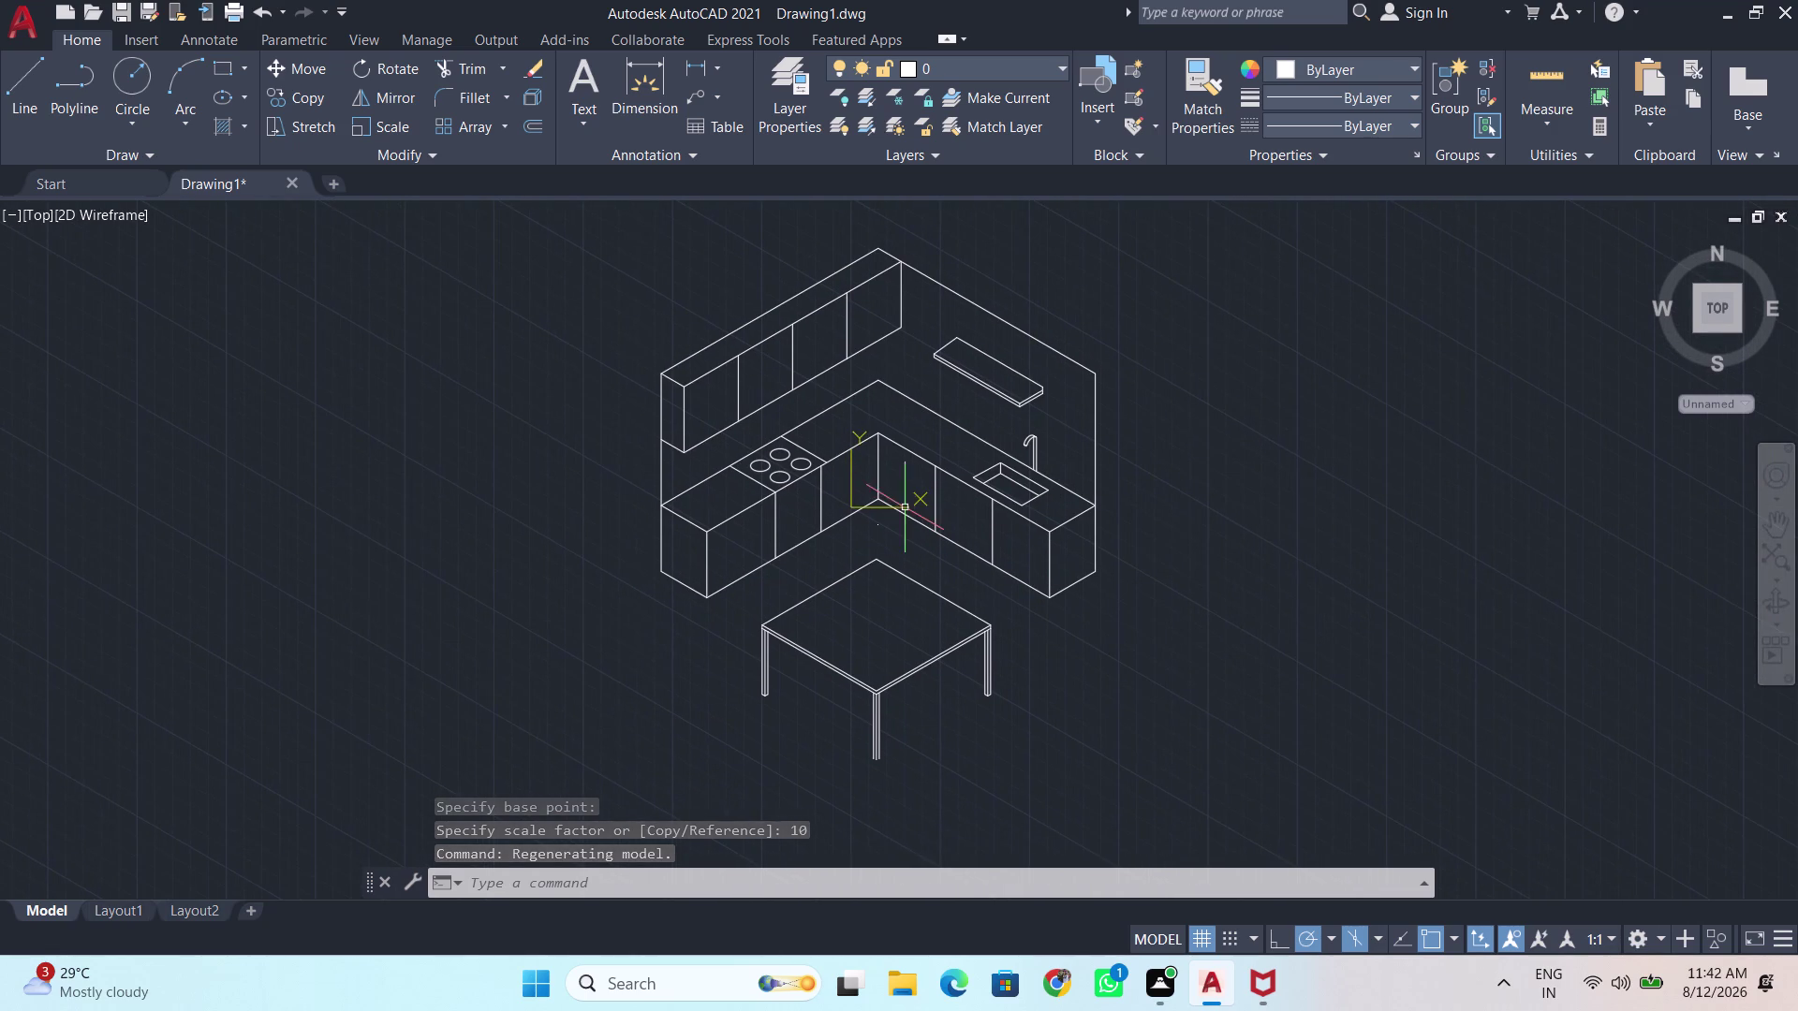
scroll(up, 3)
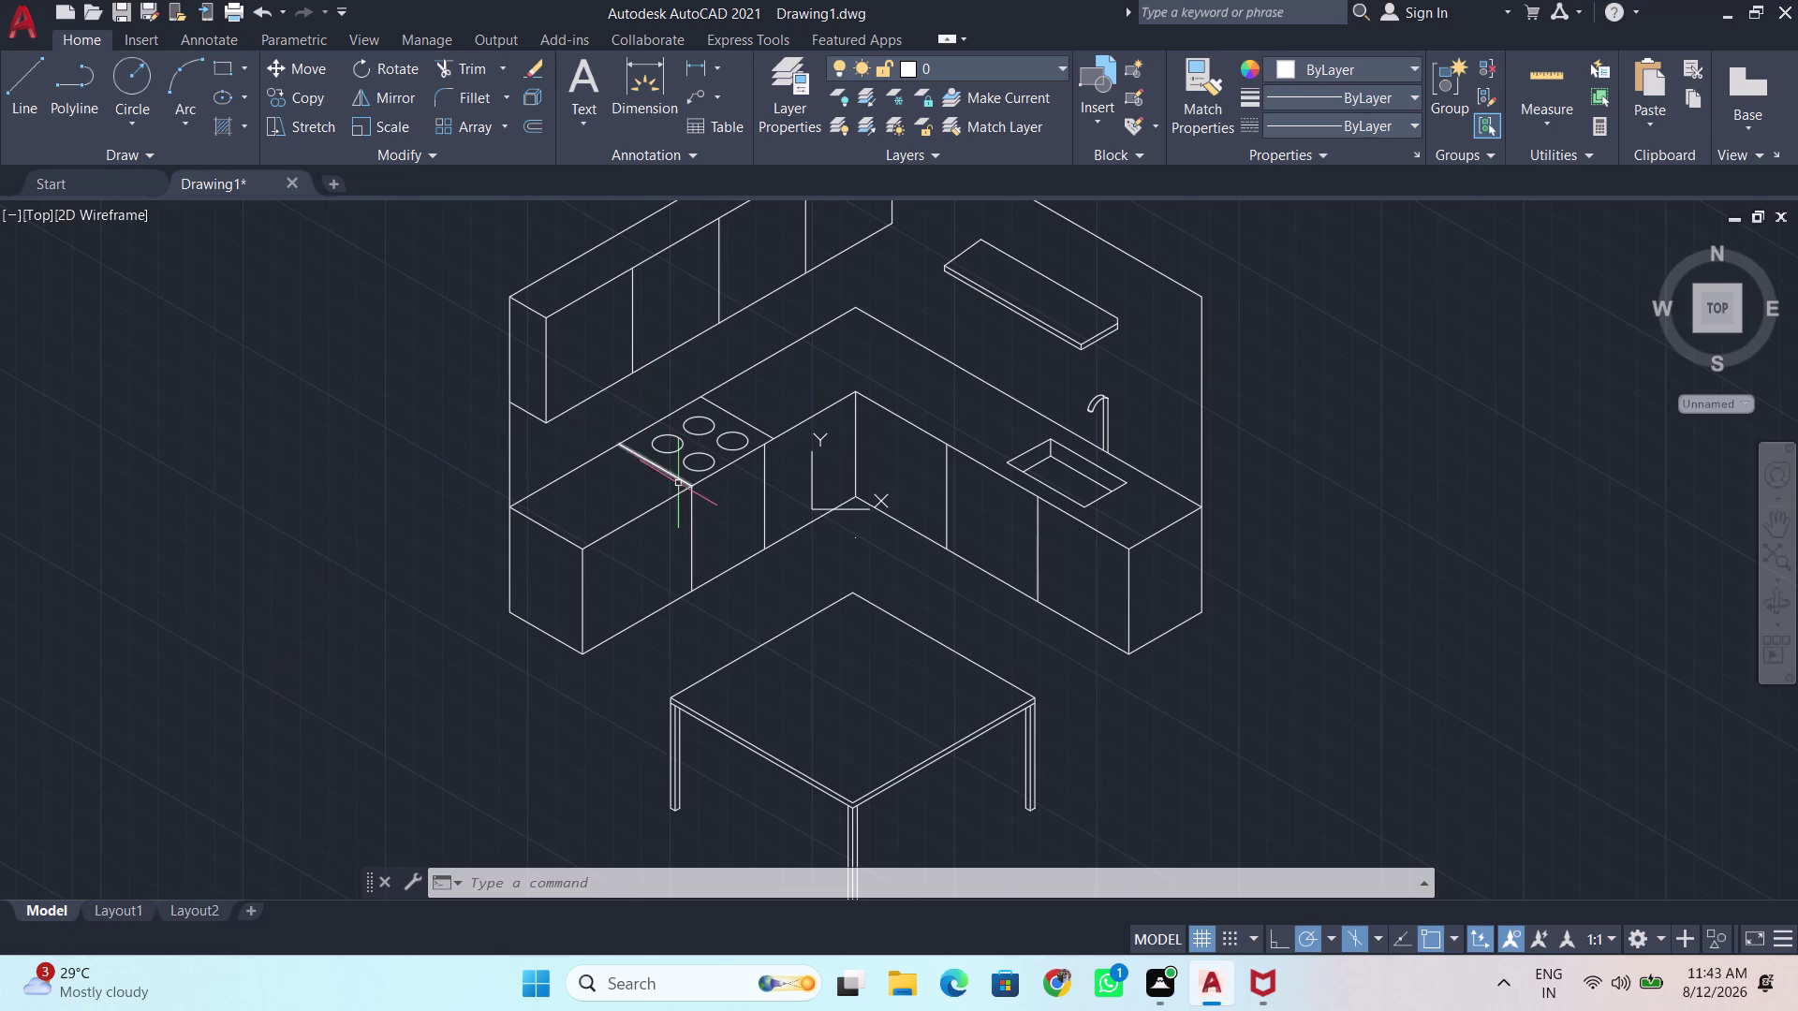
scroll(down, 3)
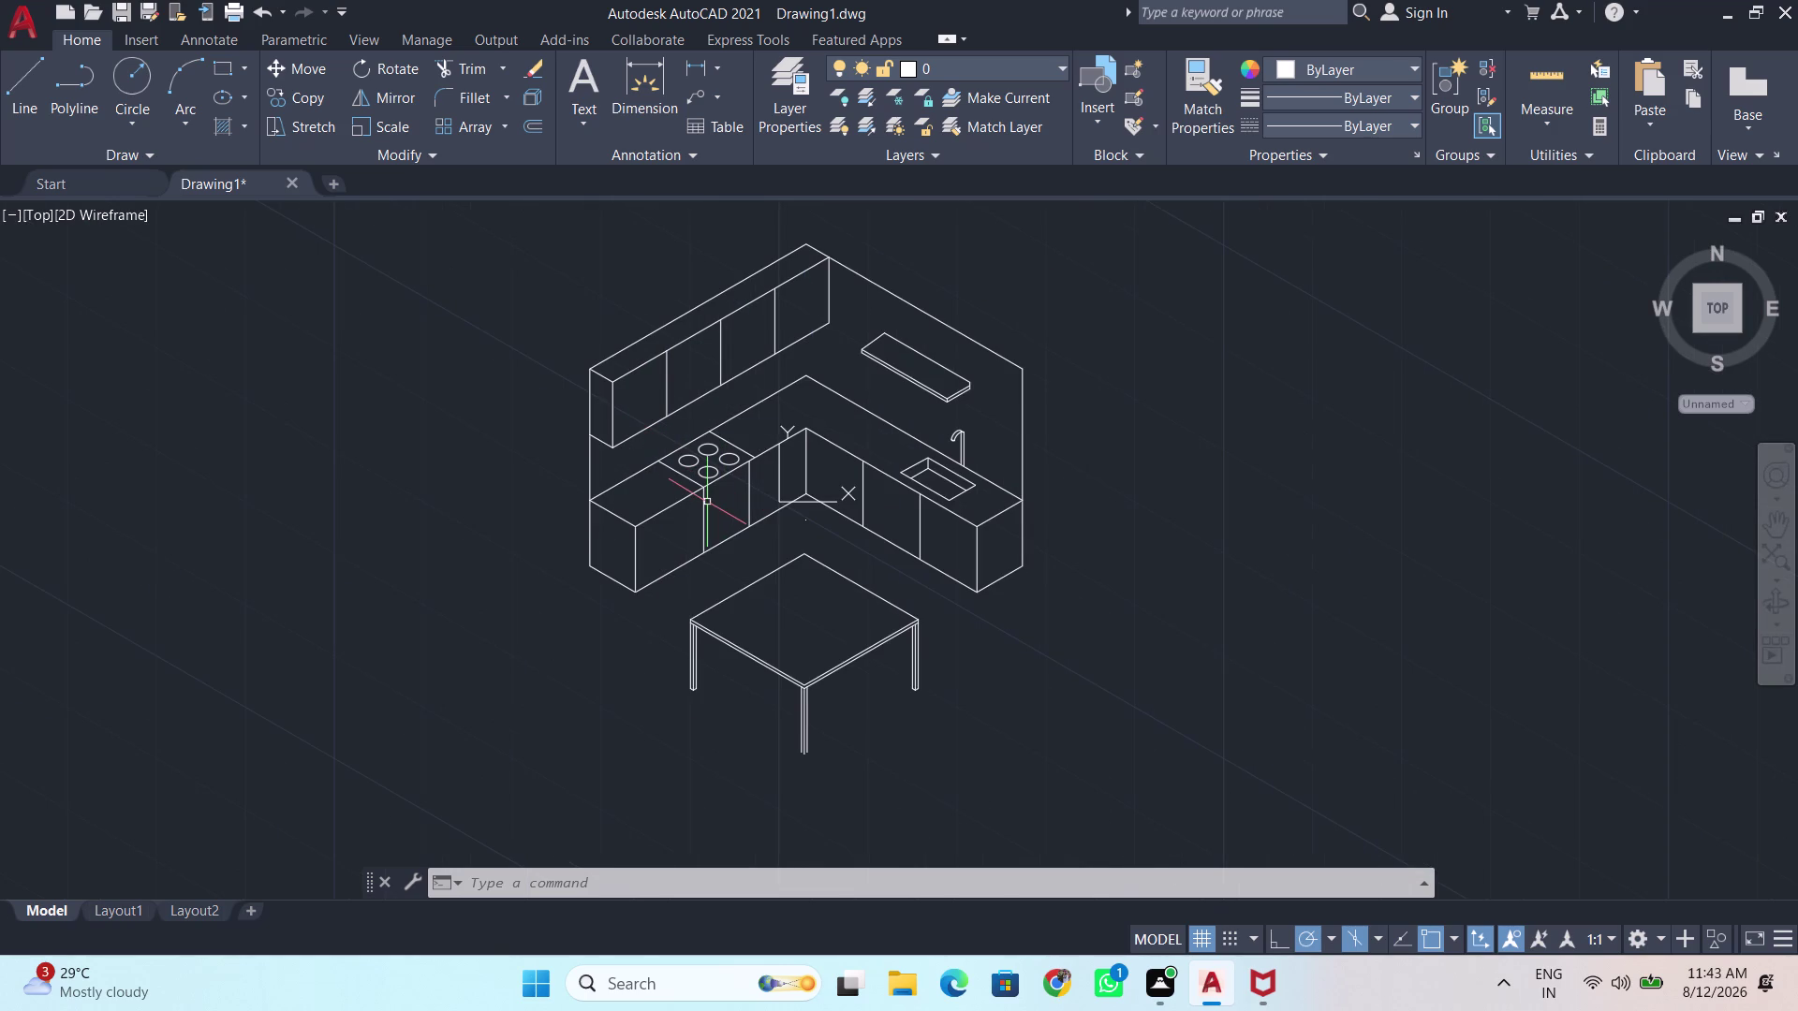
scroll(up, 3)
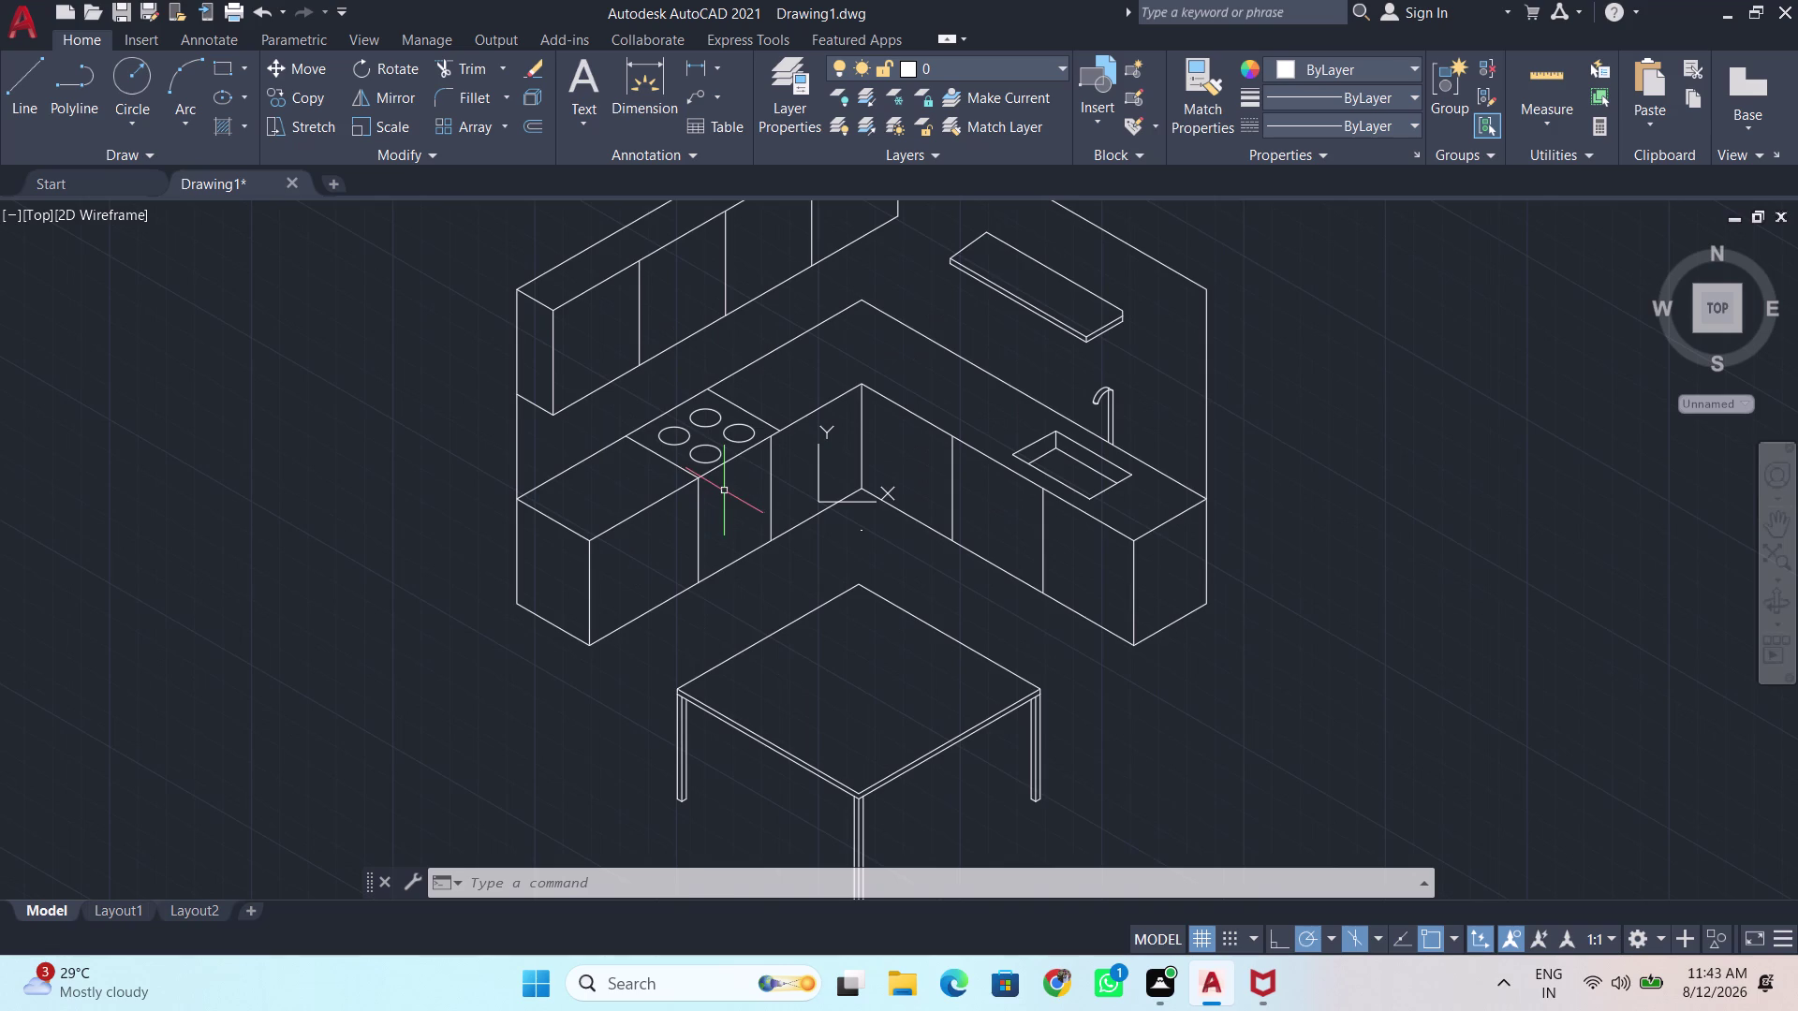